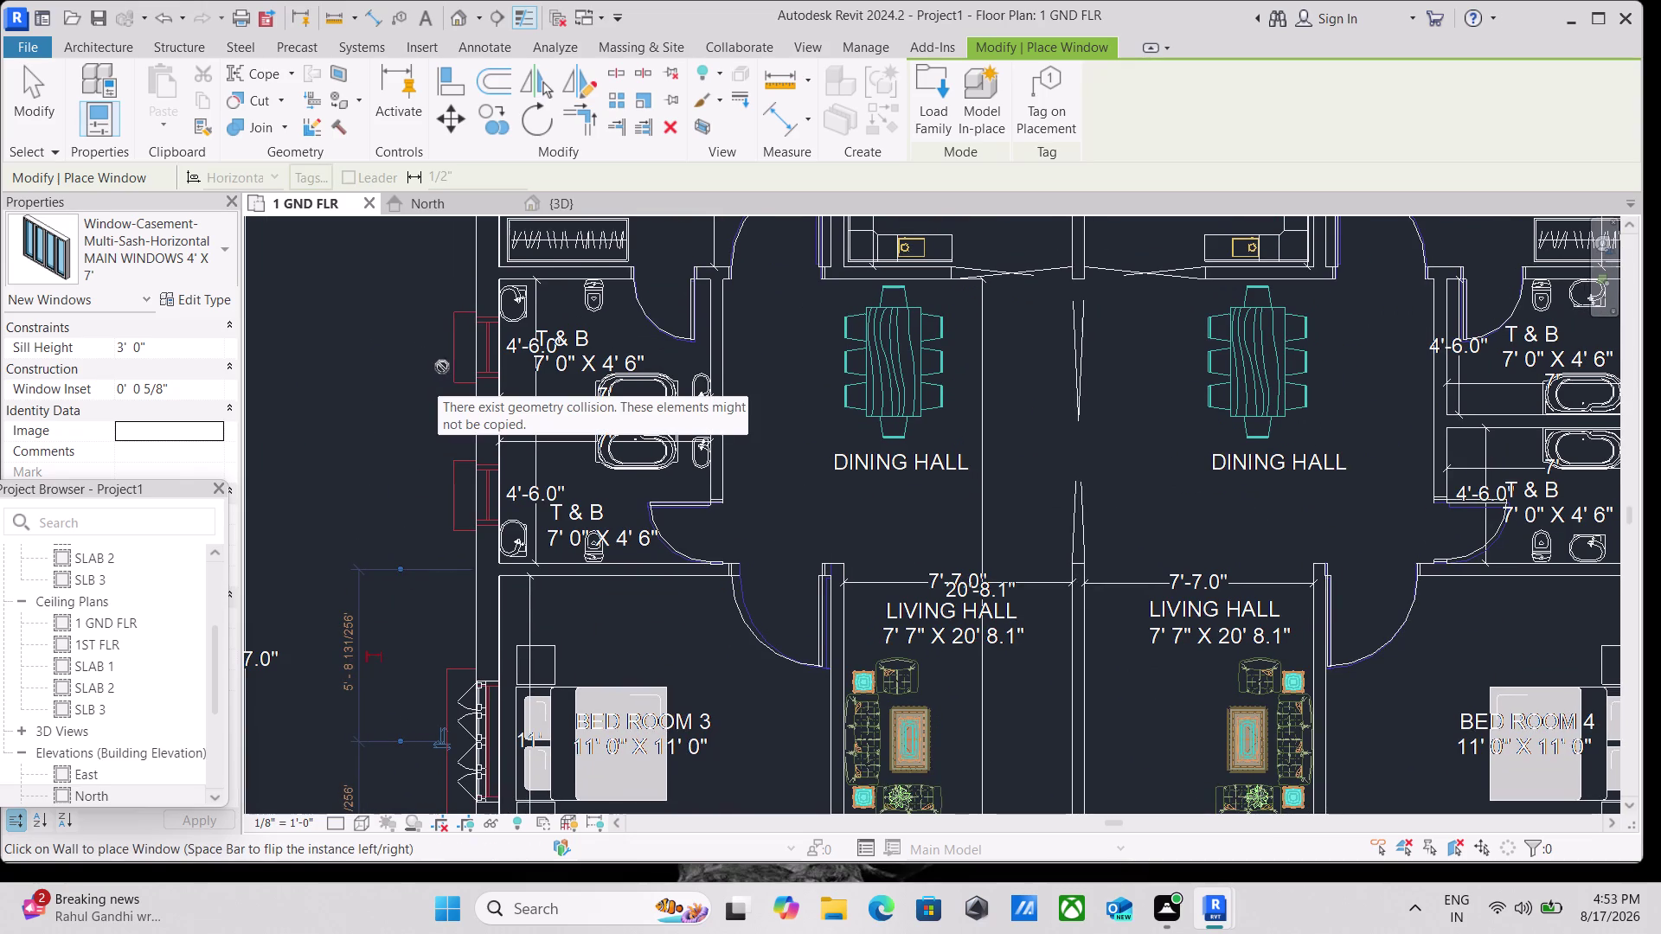
Check bed room 1 and the kitchens, placing 4' x 7' casement windows on their outer walls.
middle_drag(439, 368, 445, 661)
scroll(up, 3)
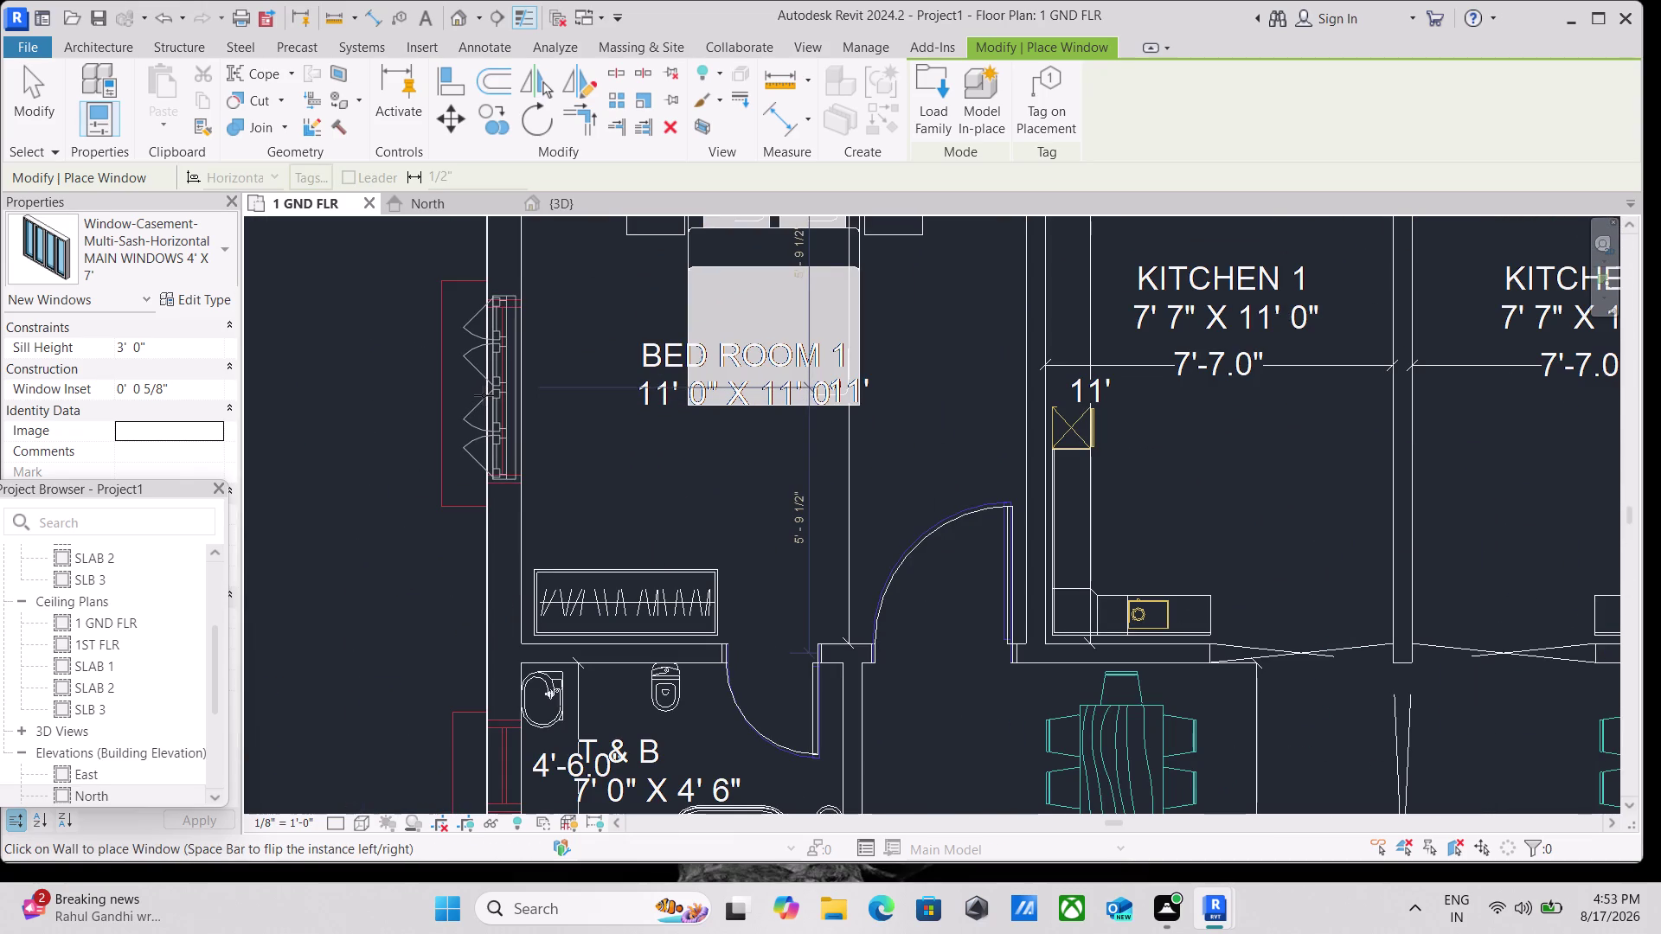
click(484, 396)
scroll(down, 3)
middle_drag(551, 384, 455, 664)
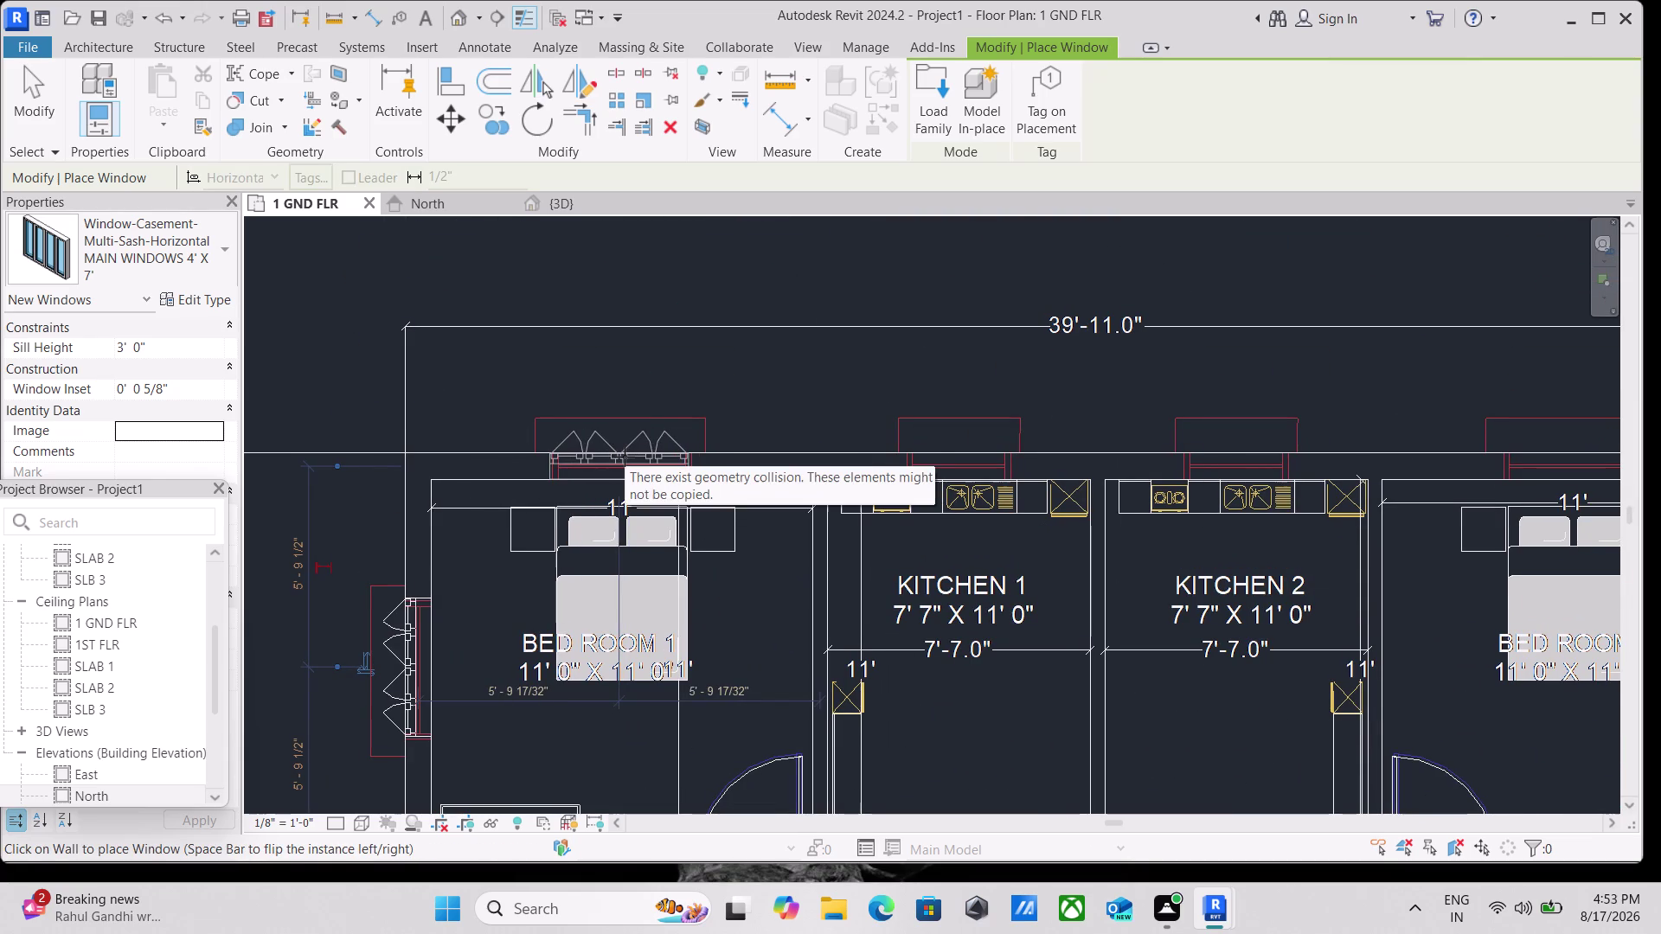
click(624, 457)
scroll(down, 3)
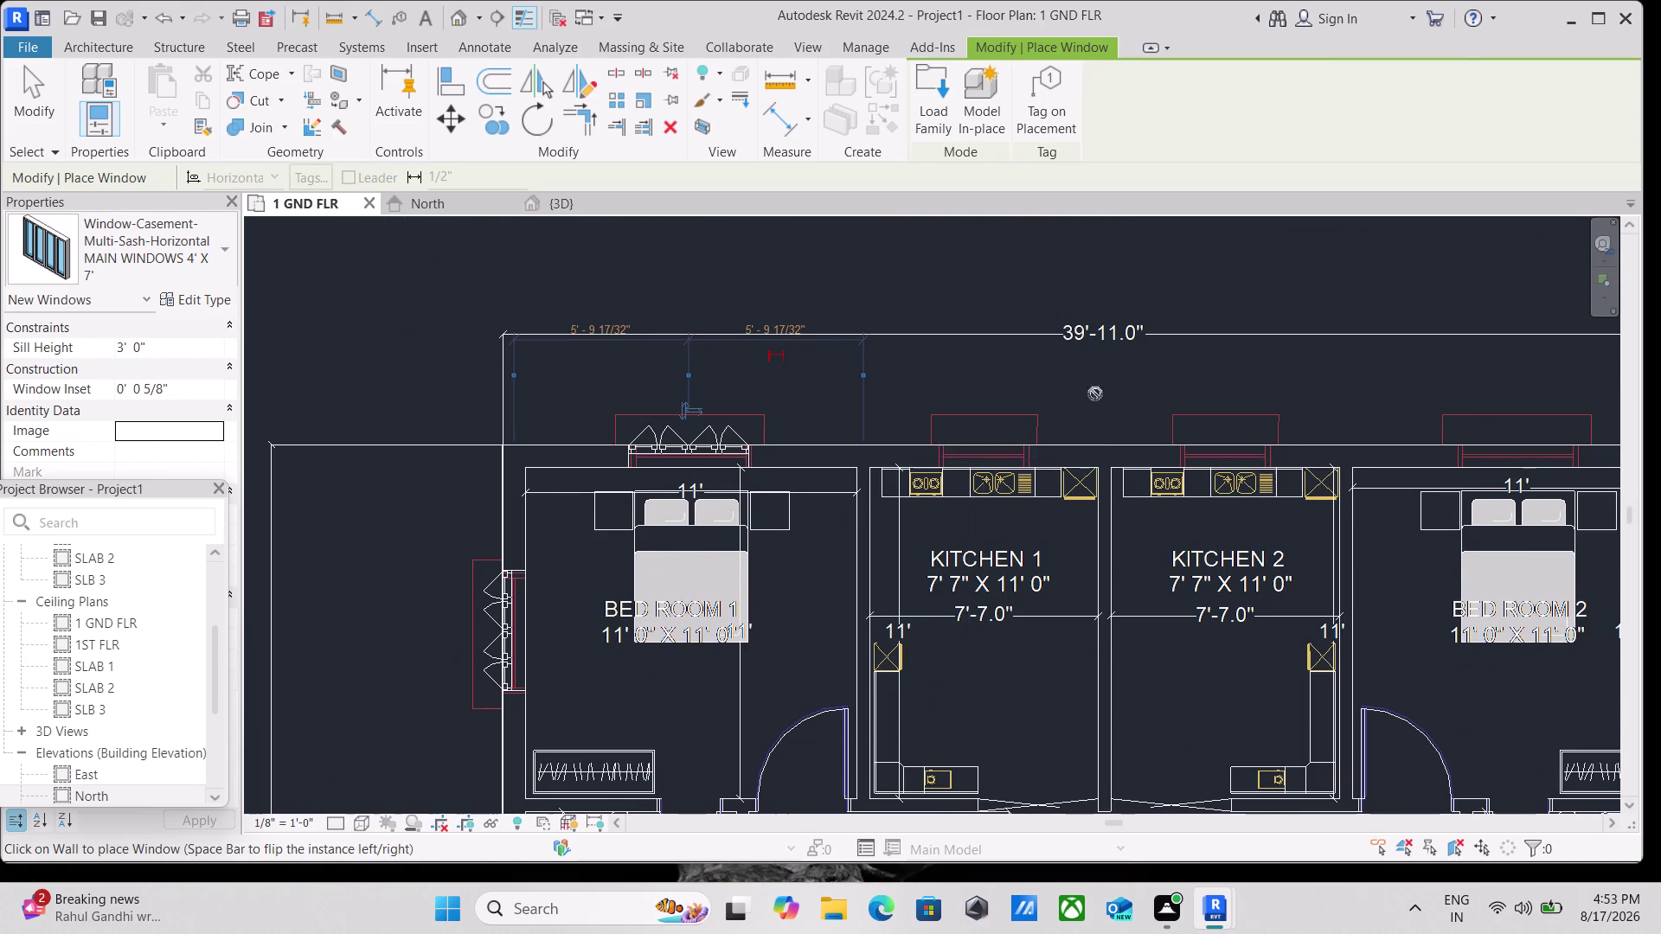
scroll(down, 3)
middle_drag(1166, 350, 877, 427)
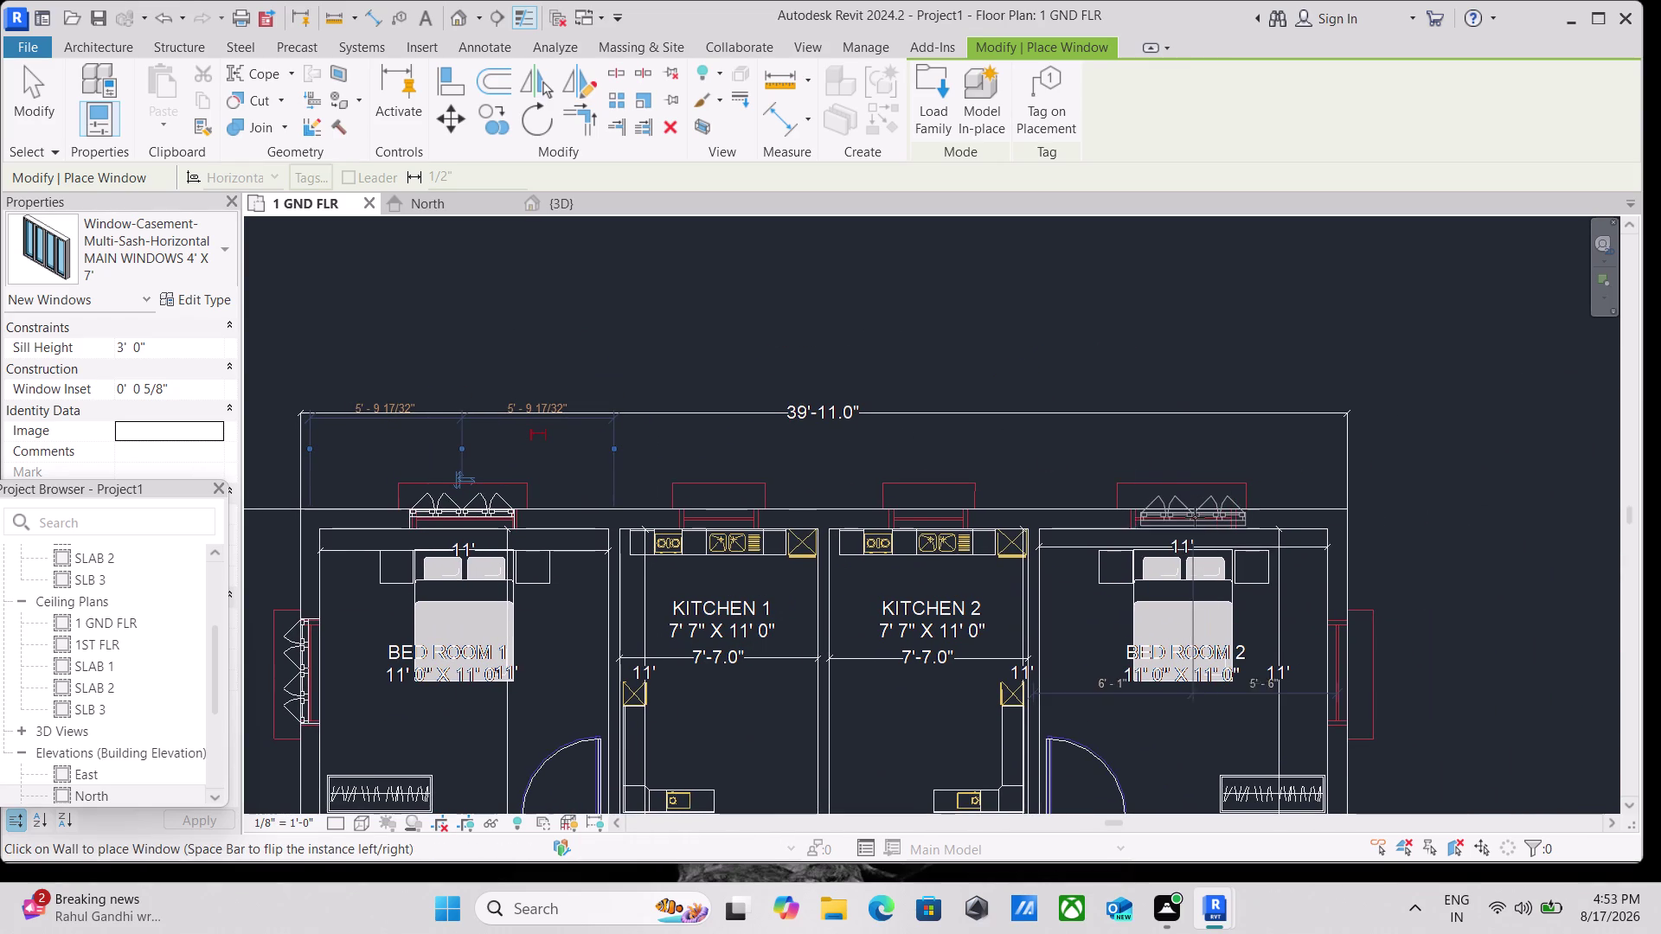
scroll(up, 3)
scroll(up, 3)
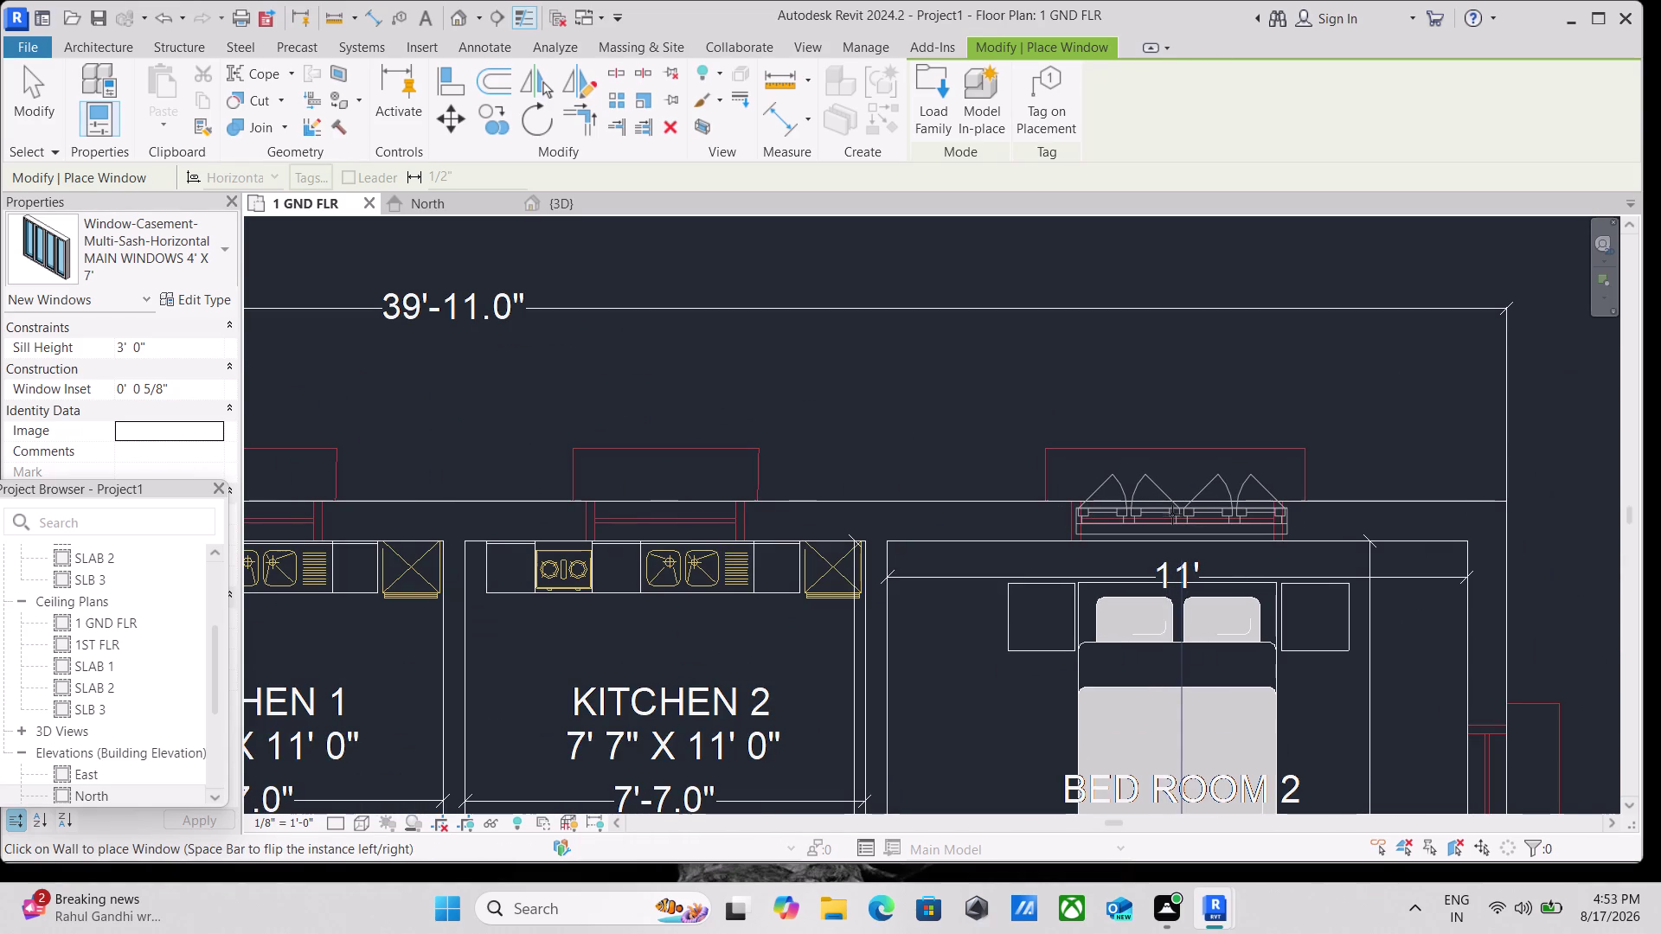
click(1172, 515)
scroll(down, 3)
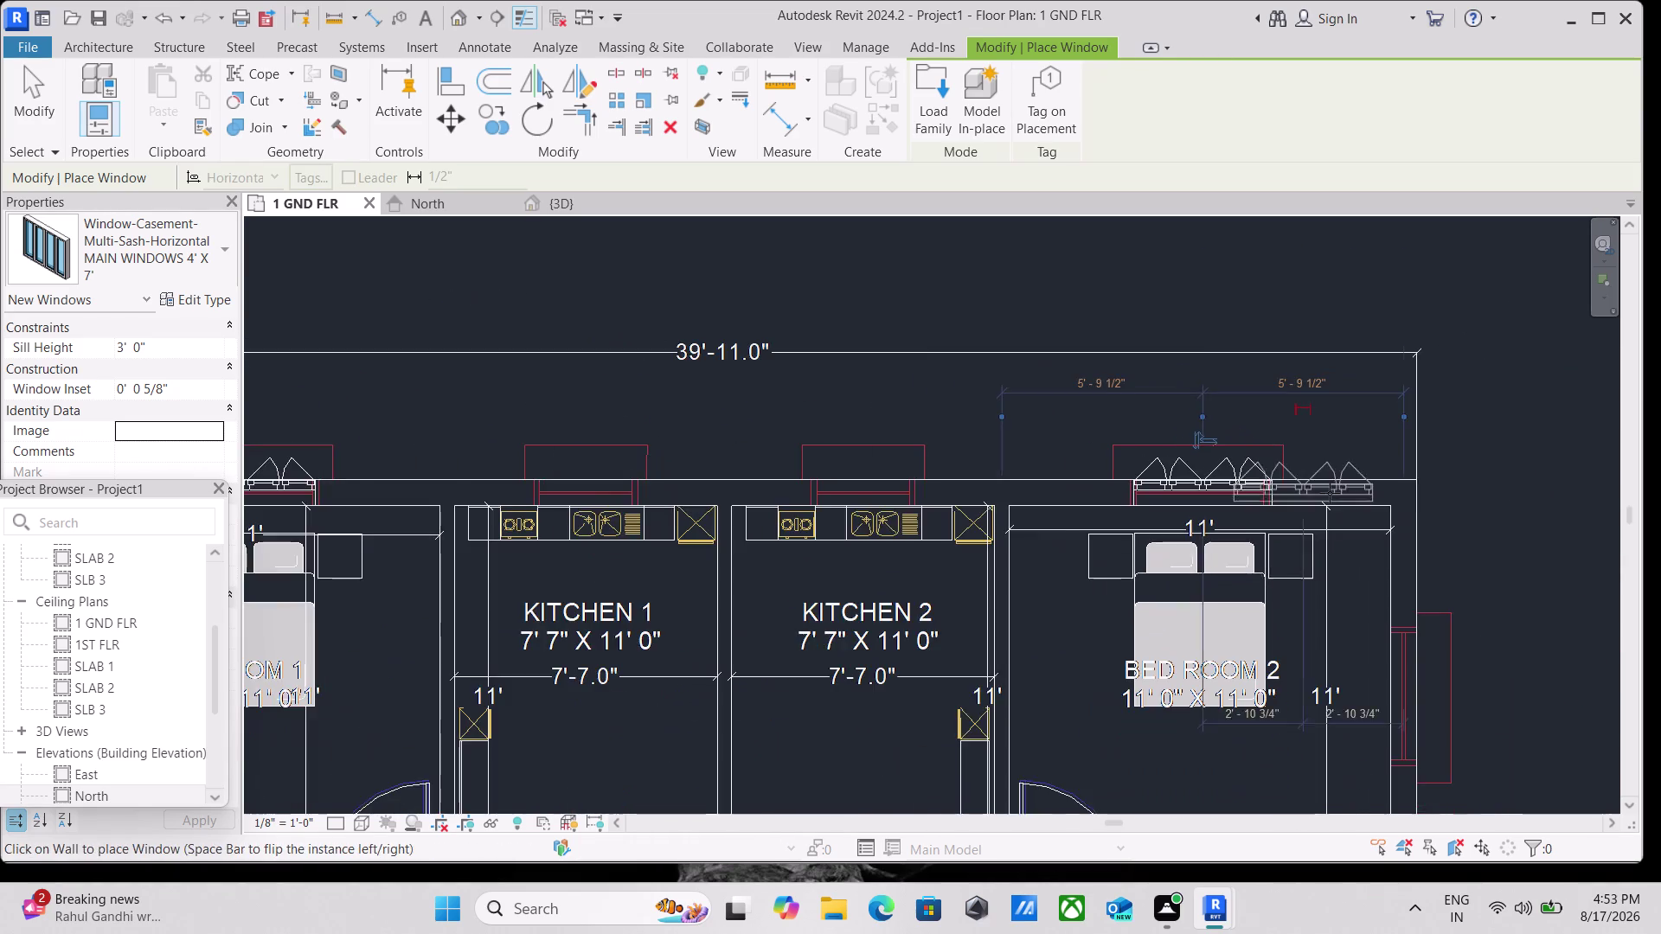
scroll(down, 3)
Continue the casement windows around bed room 2, the dining halls and bed room 4.
middle_drag(1433, 541, 1167, 440)
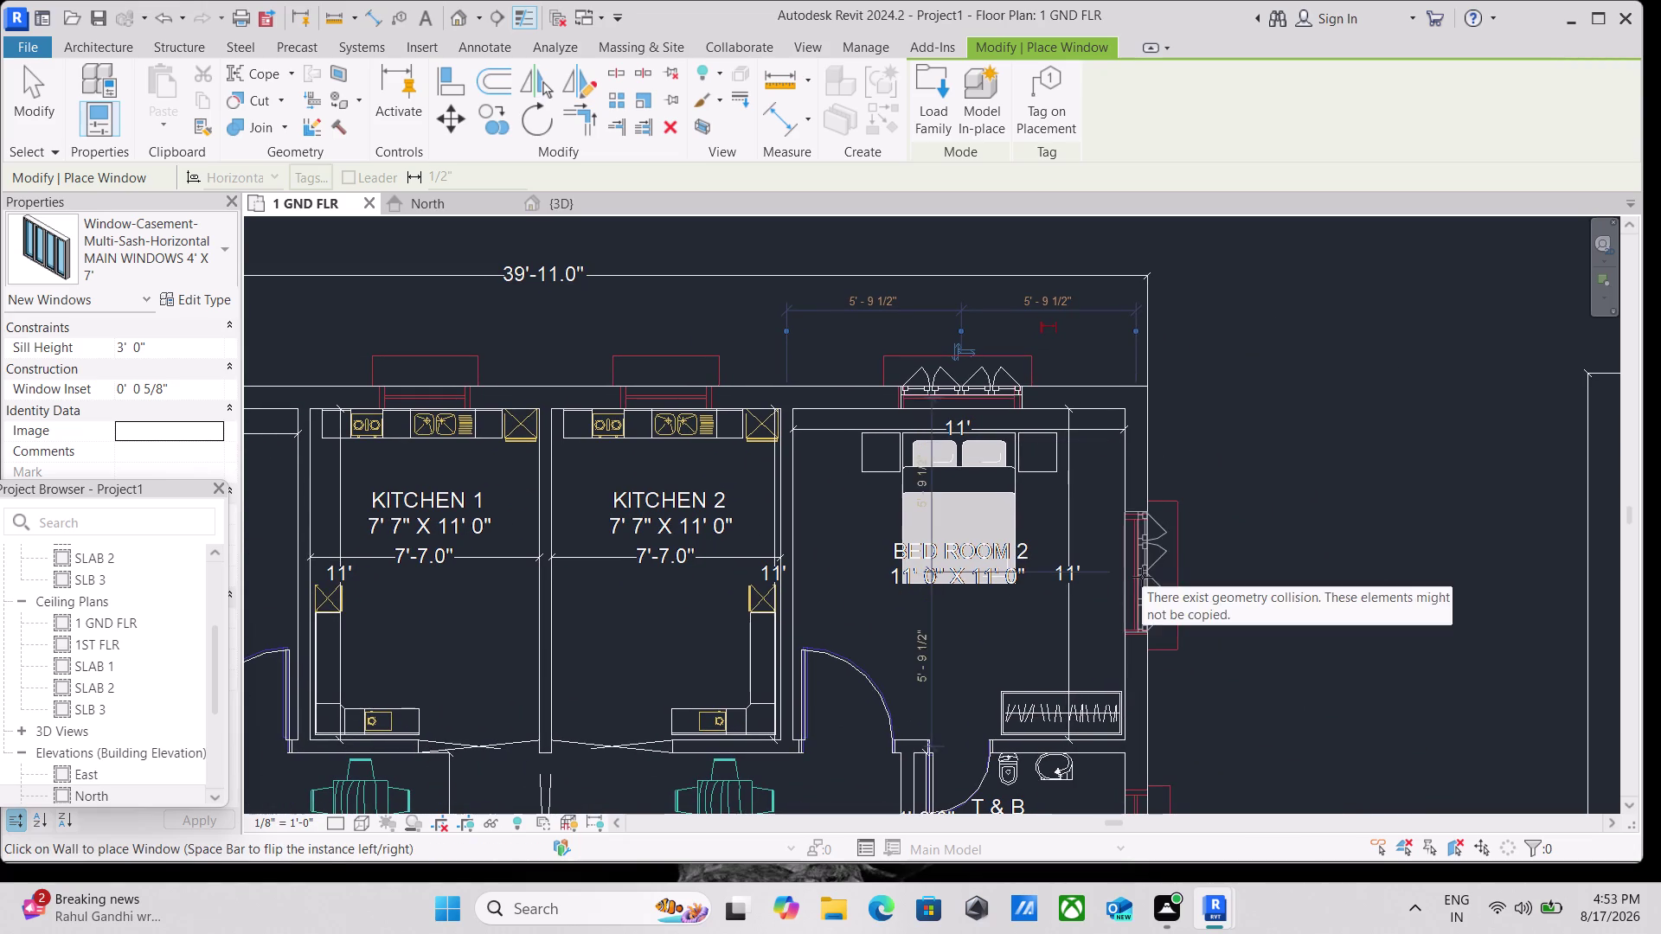
scroll(up, 3)
scroll(up, 3)
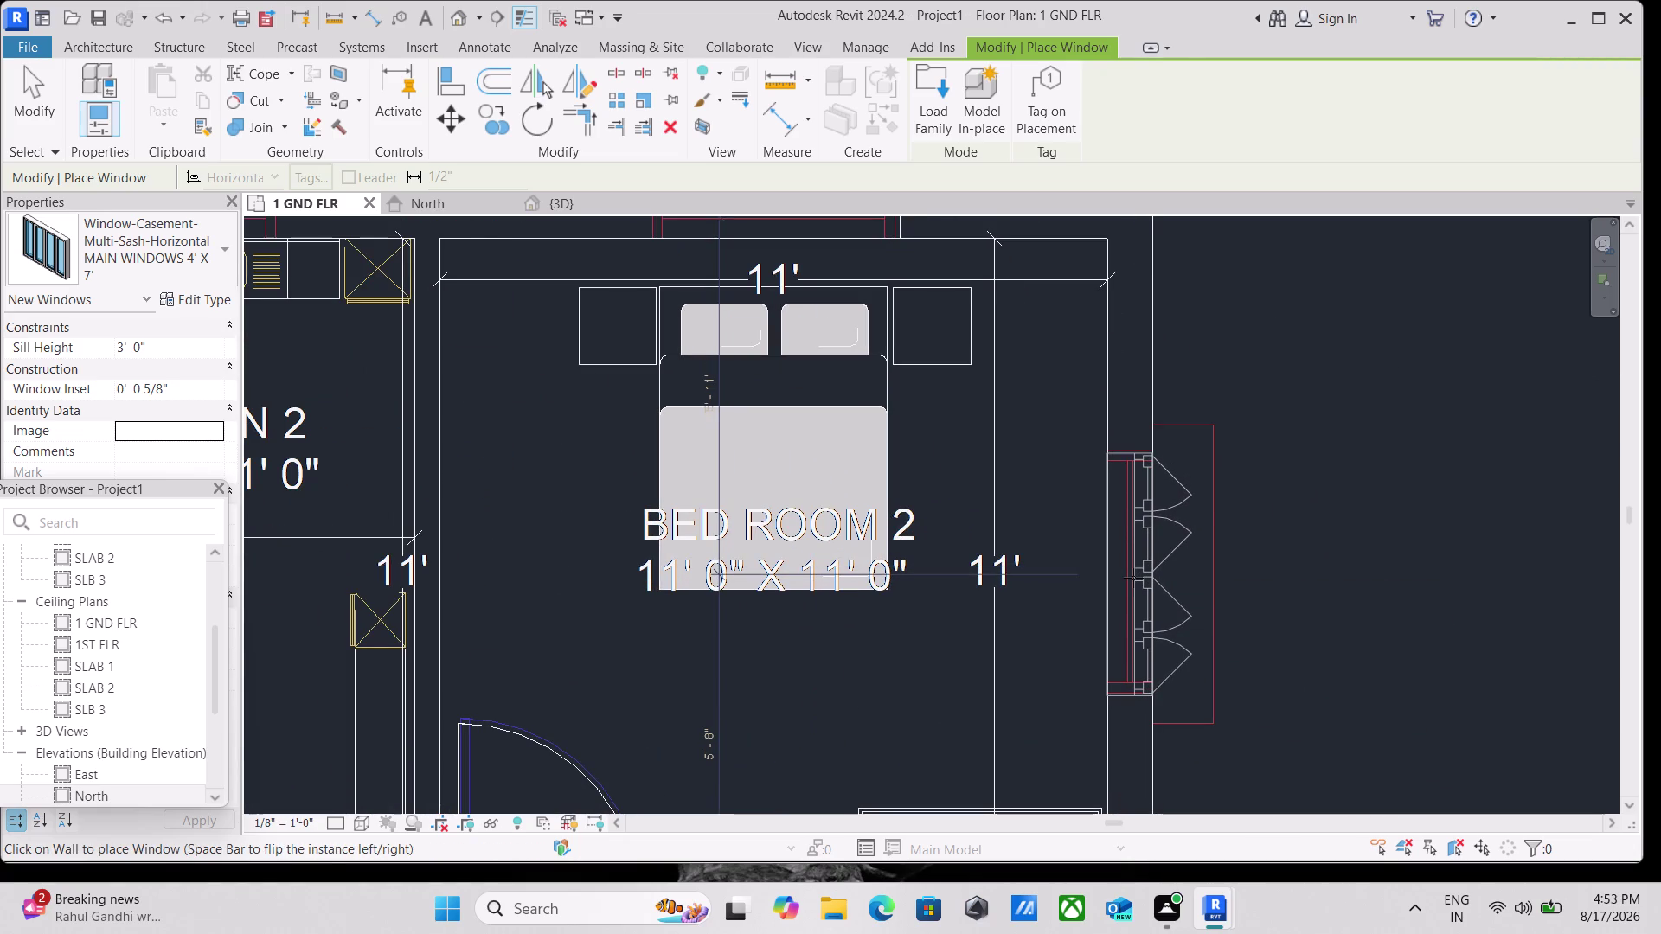
click(1133, 577)
scroll(down, 3)
middle_drag(1203, 587, 1125, 480)
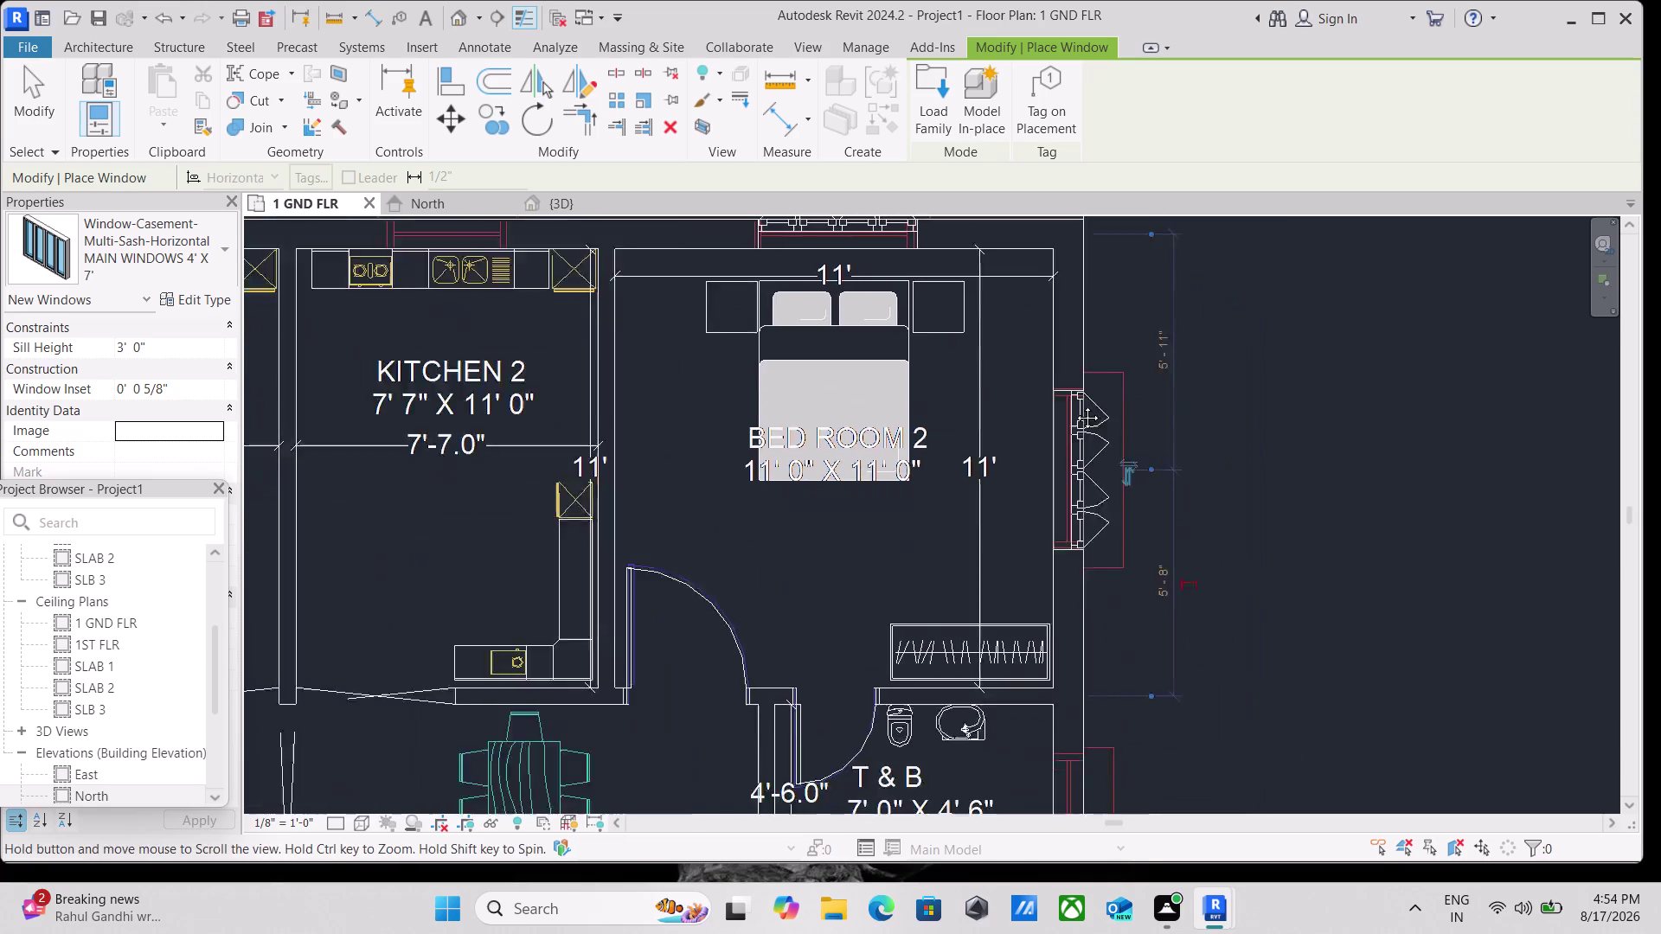
middle_drag(1126, 480, 997, 314)
scroll(down, 3)
middle_drag(1028, 615, 972, 330)
scroll(down, 3)
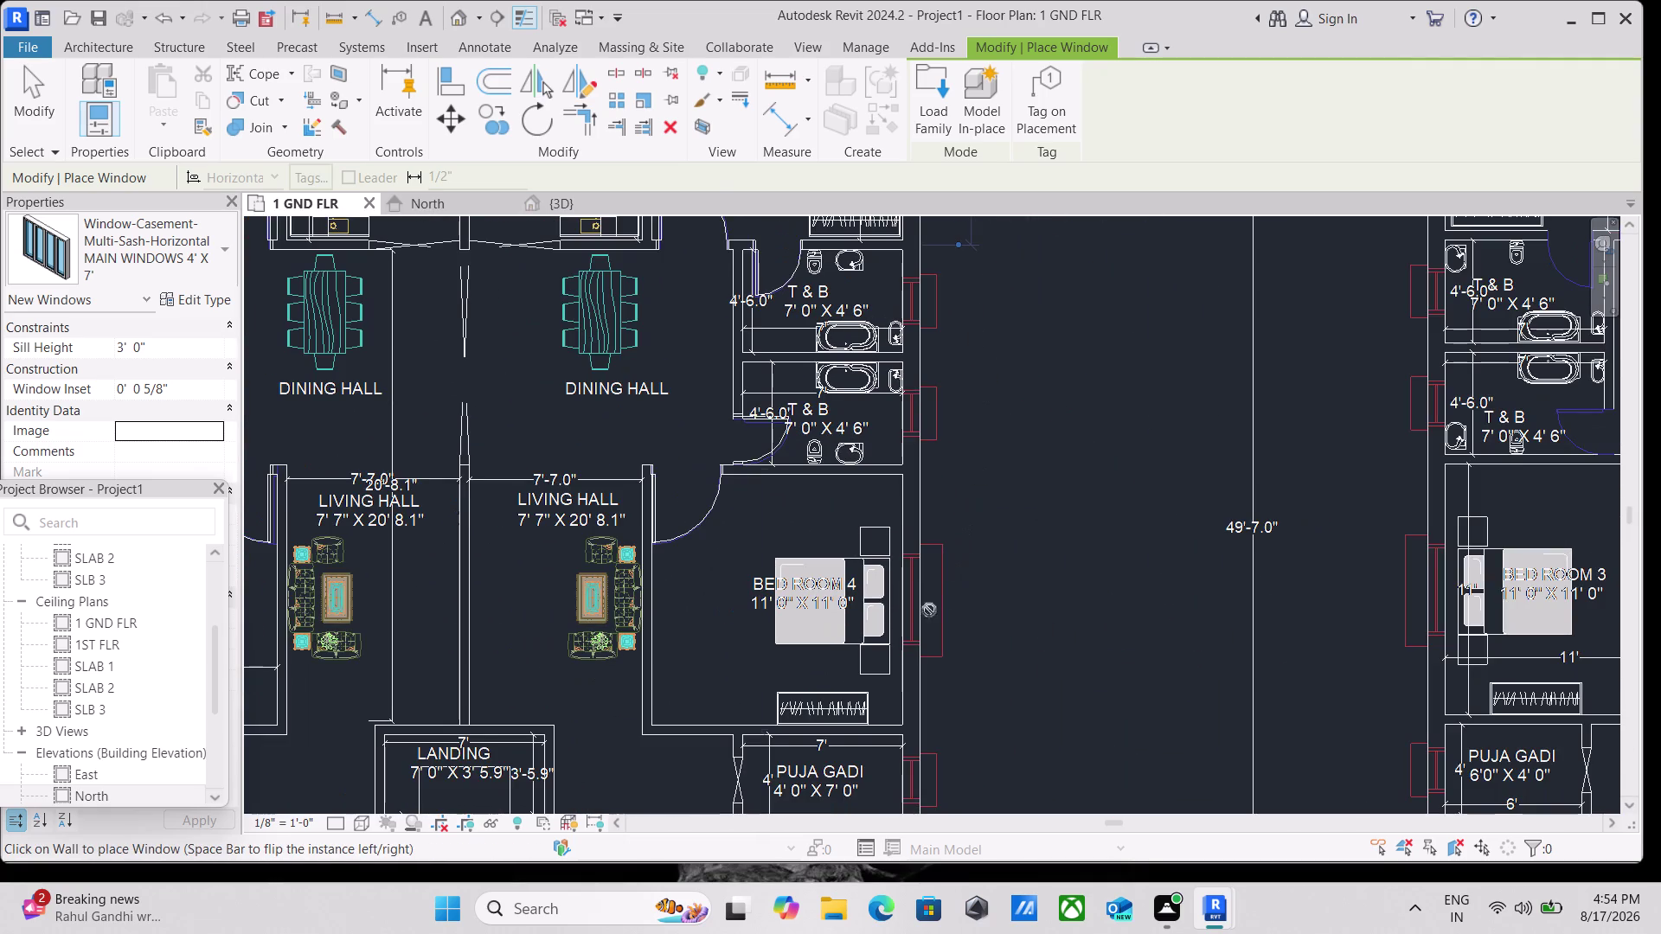
scroll(up, 3)
scroll(up, 3)
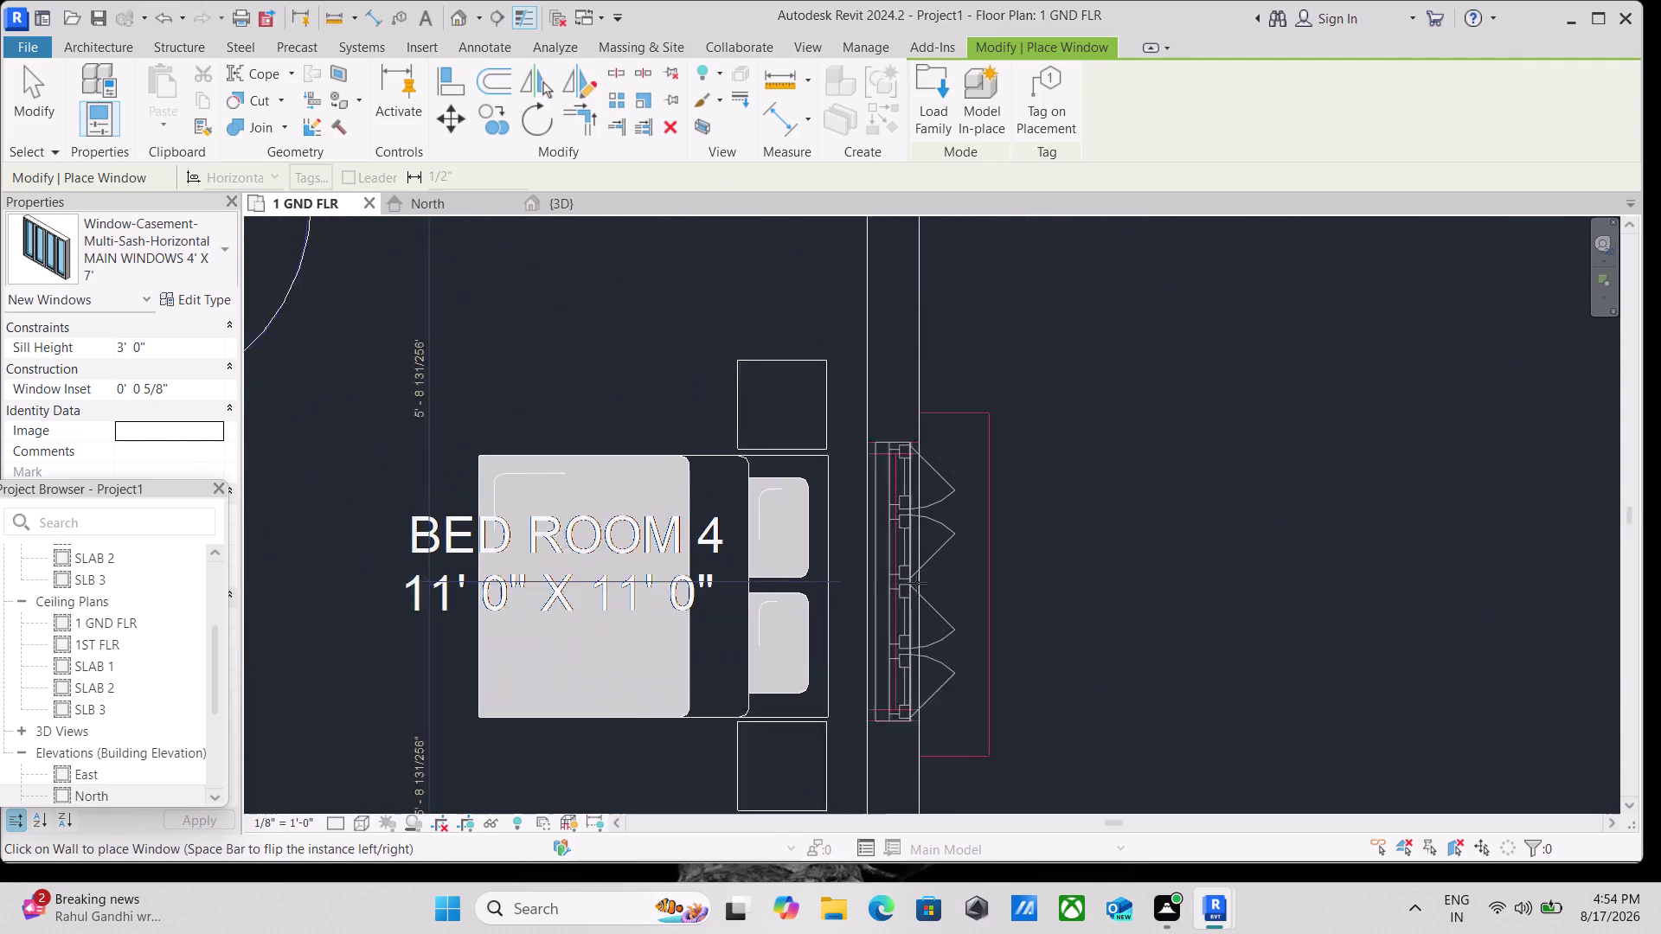
scroll(up, 3)
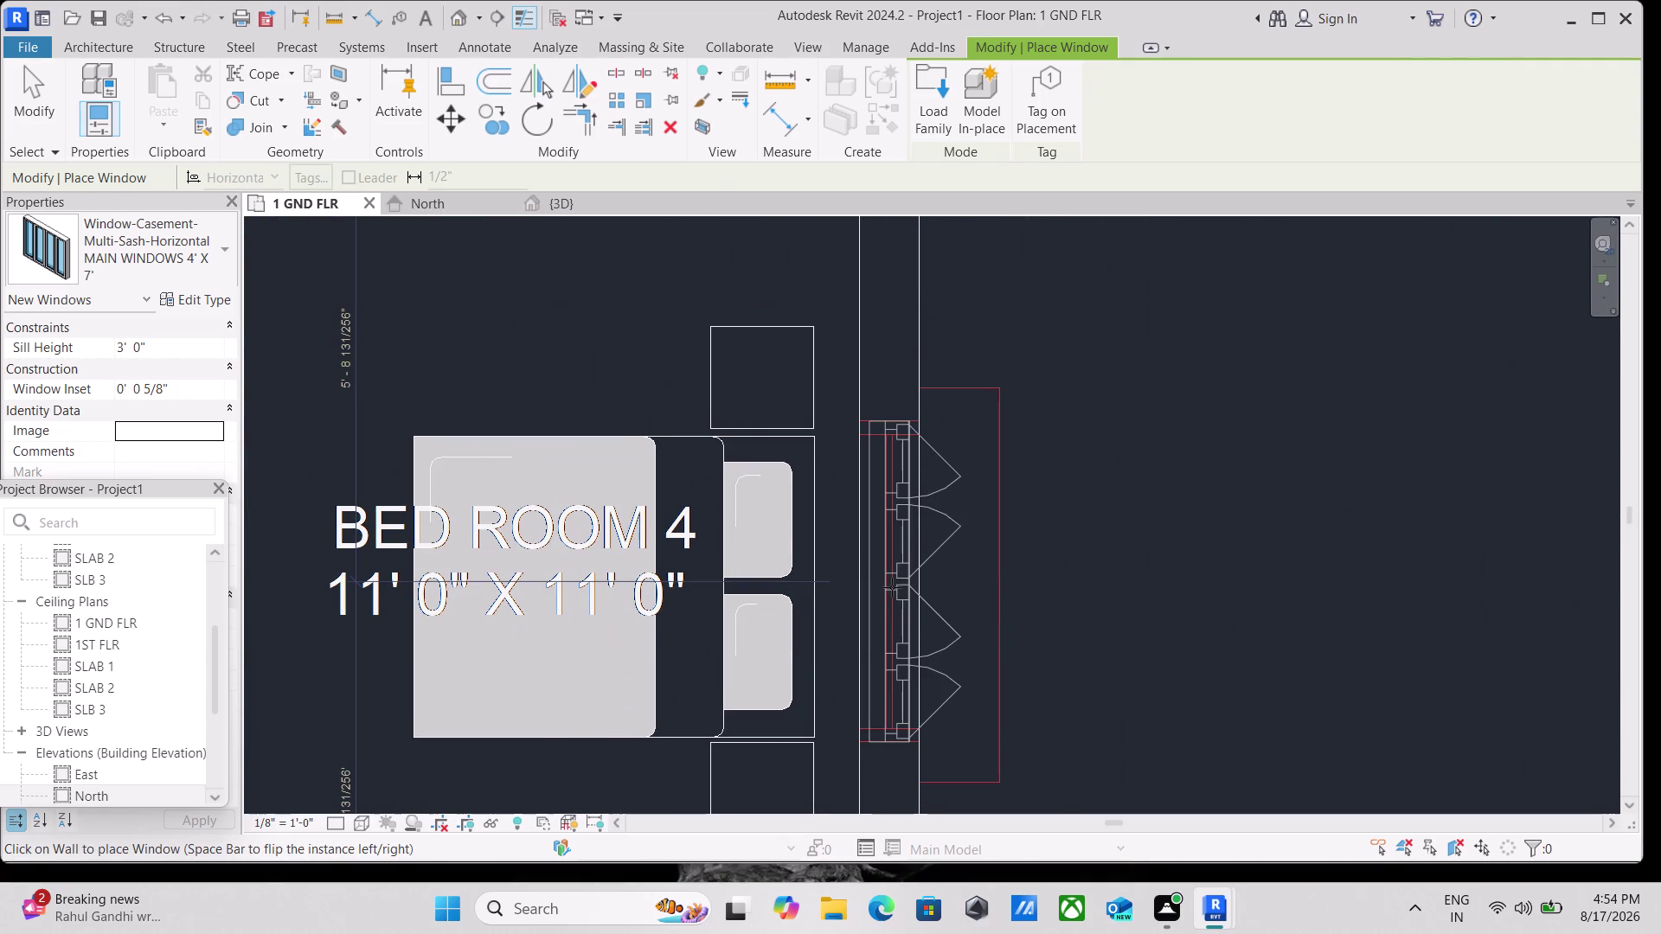
click(892, 587)
scroll(down, 3)
scroll(down, 3)
Finish the windows near the puja gadi room and bed room 6, then stop window placement.
middle_drag(1109, 615, 970, 244)
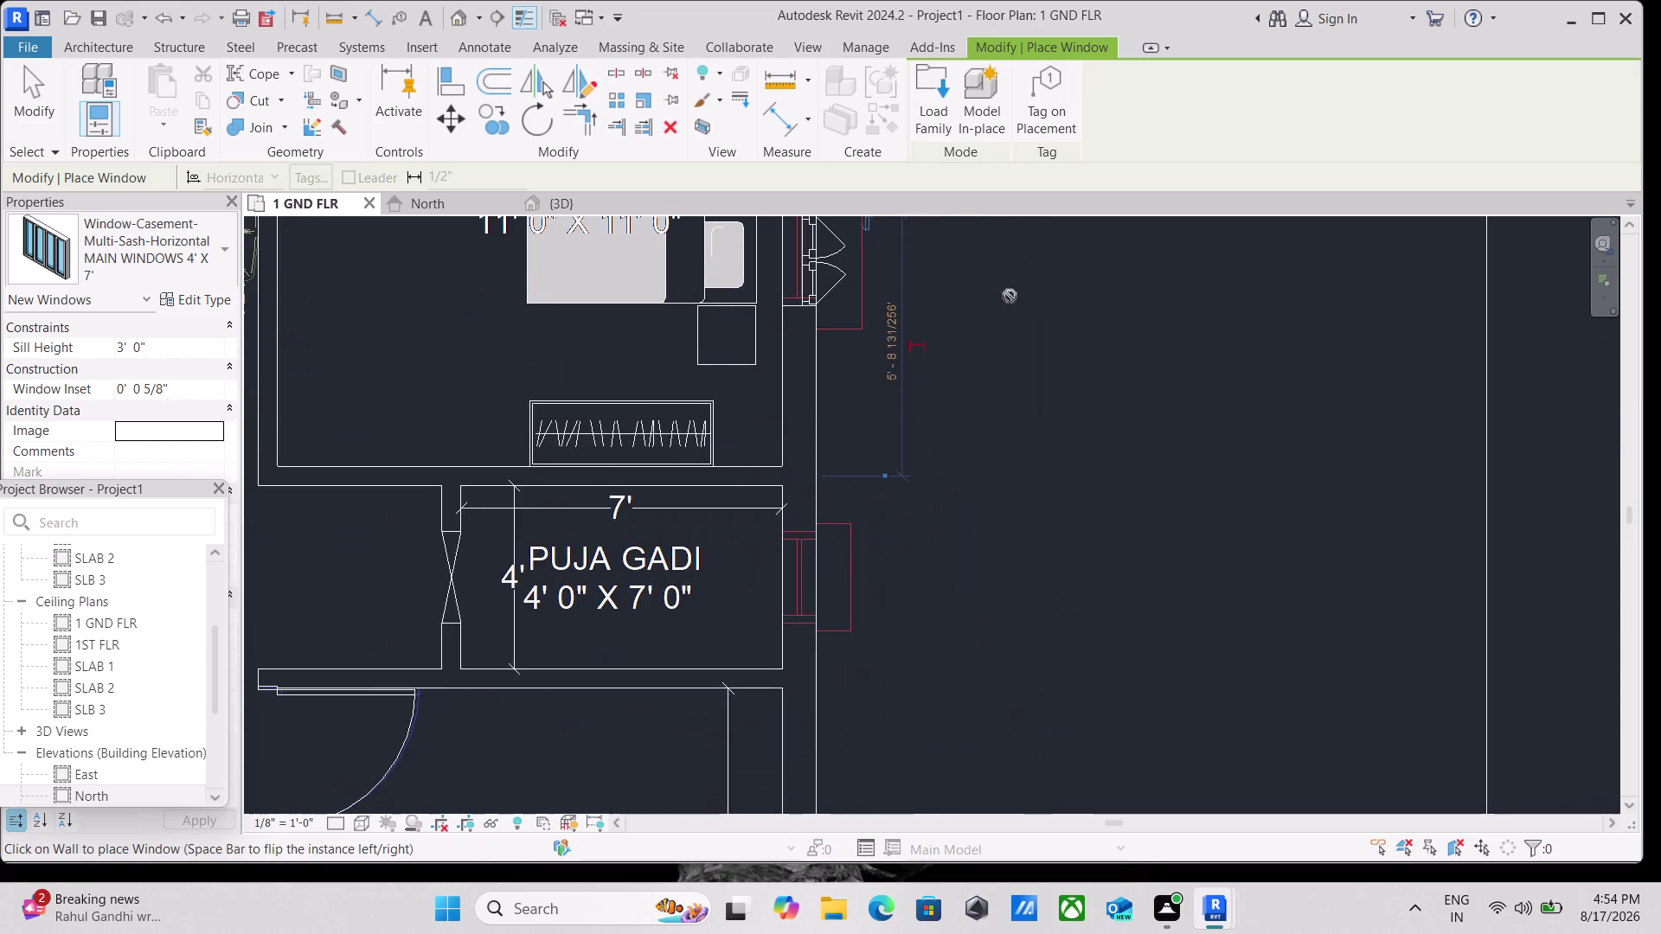
scroll(down, 3)
middle_drag(1028, 502, 1002, 268)
scroll(down, 3)
scroll(up, 3)
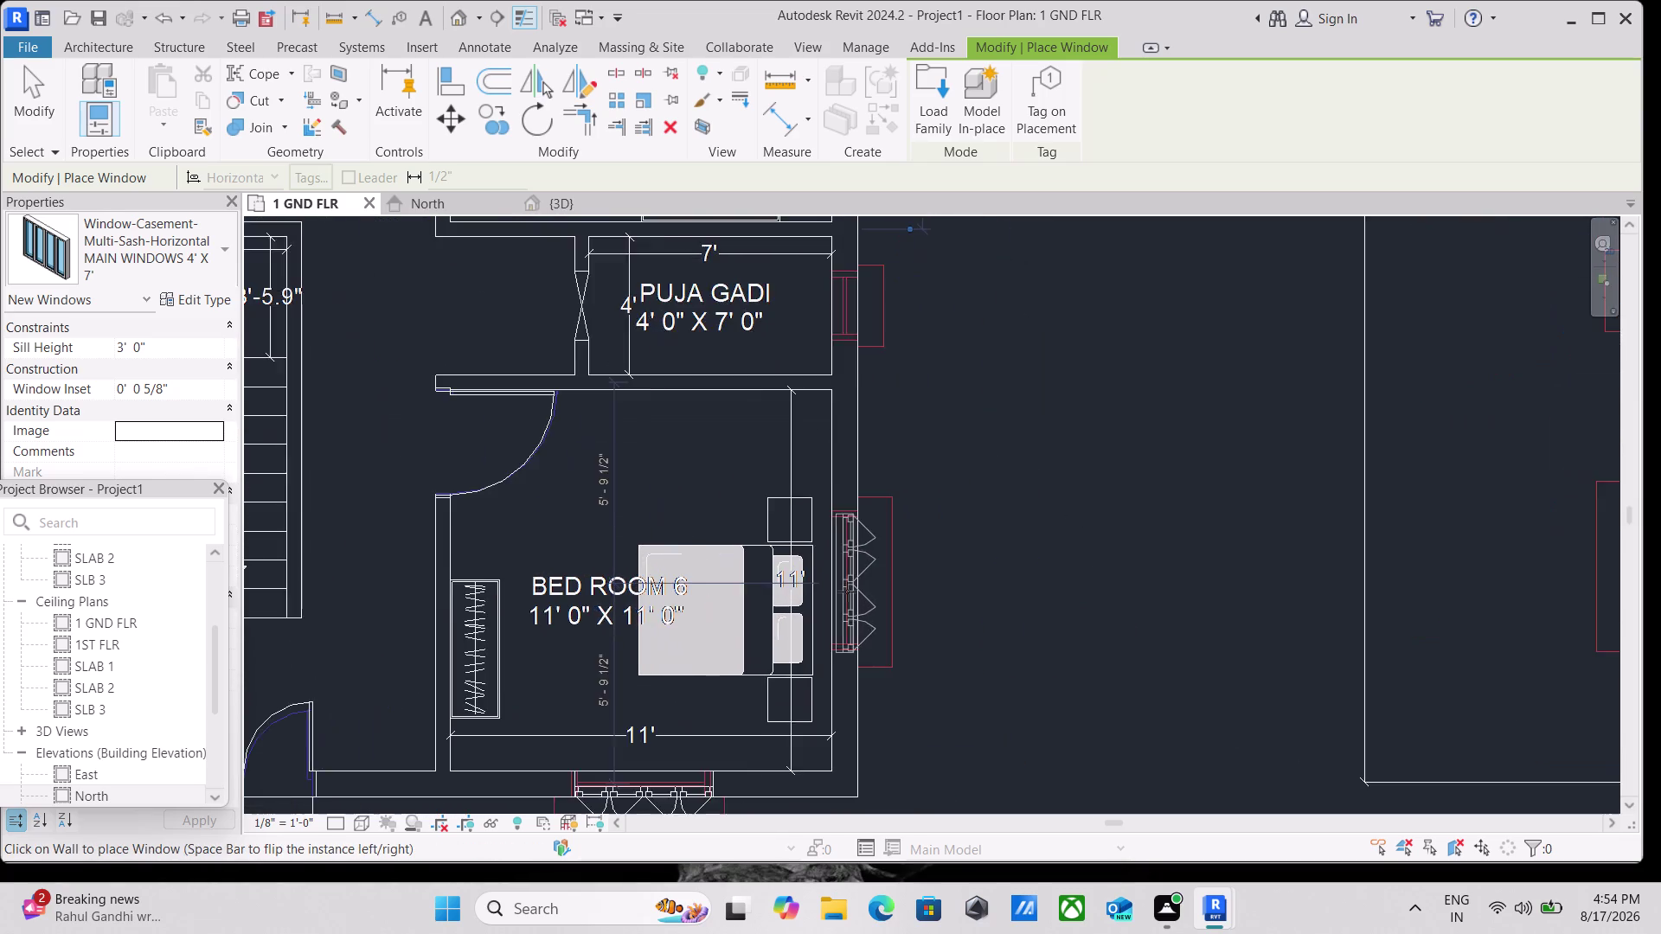
scroll(up, 3)
scroll(up, 3)
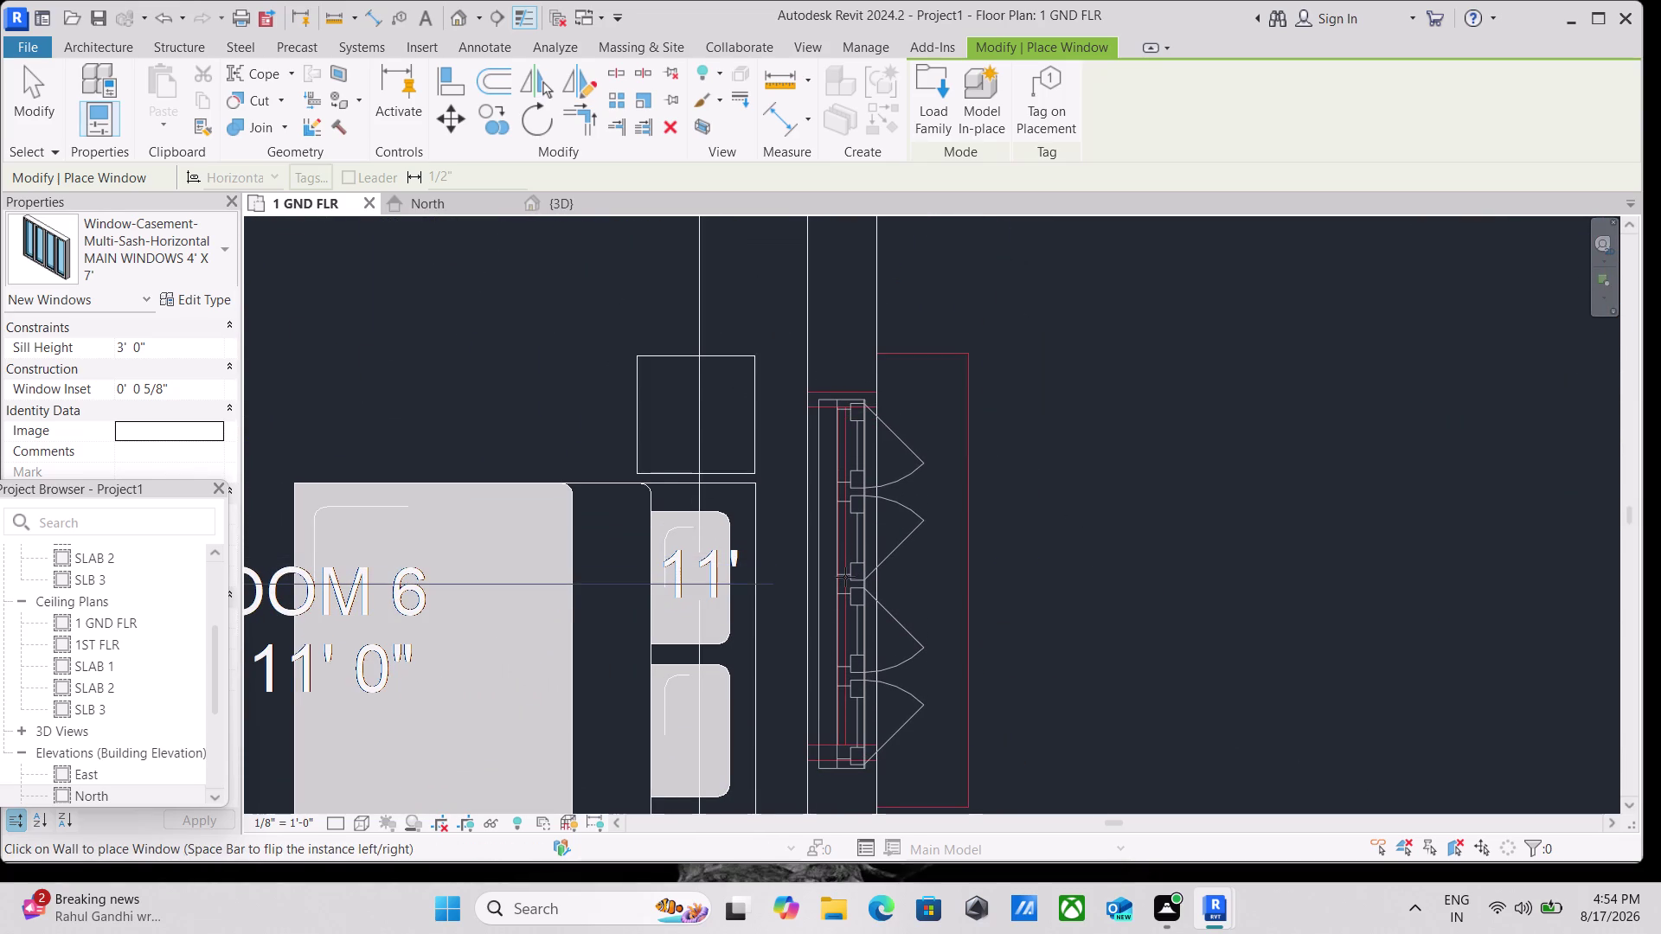
click(845, 574)
scroll(down, 3)
scroll(down, 3)
middle_drag(1120, 548, 1114, 540)
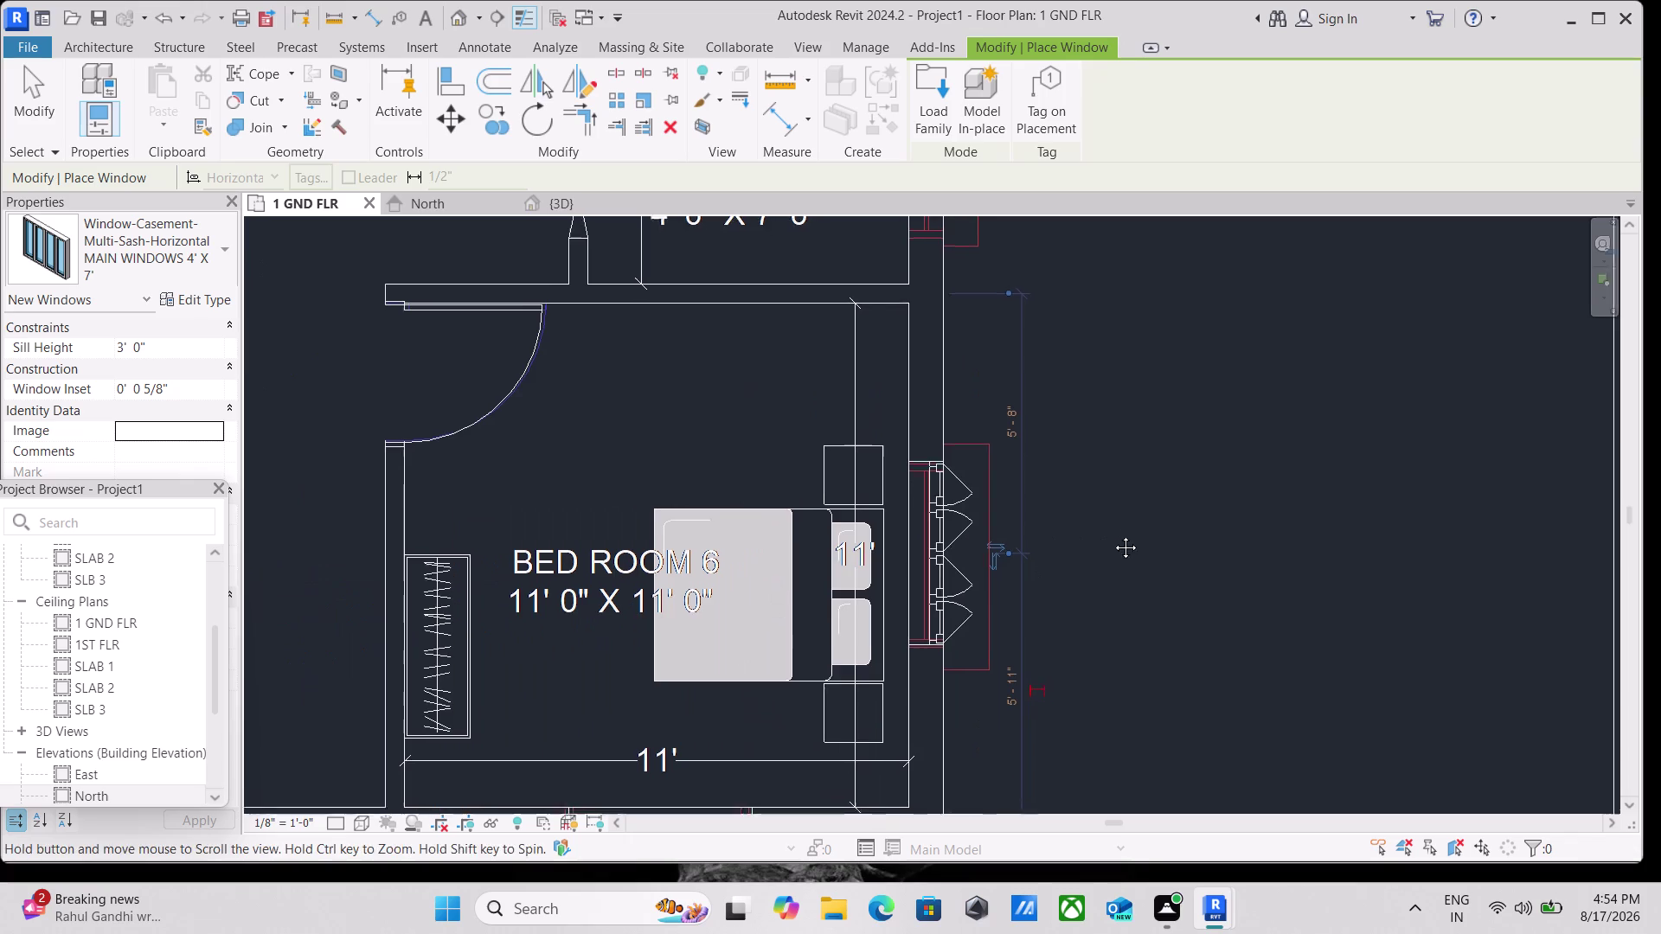
middle_drag(1115, 539, 1065, 266)
scroll(down, 3)
scroll(down, 3)
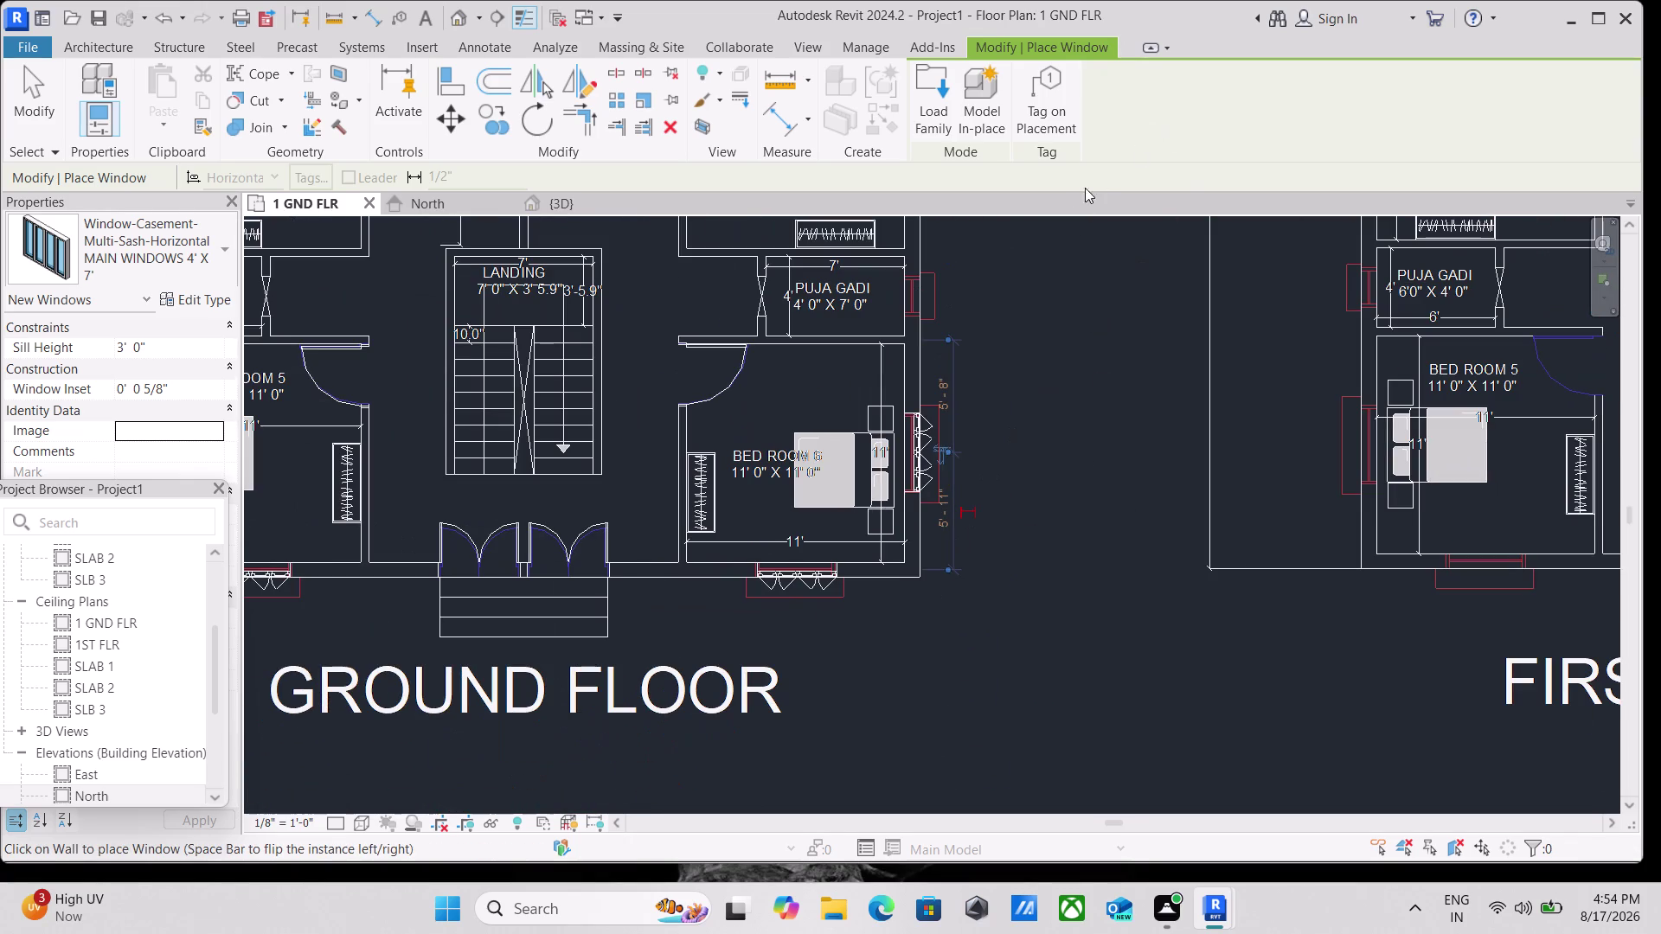
key(Escape)
scroll(down, 3)
Leave window placement and show the model in the {3D} view at an isometric angle.
key(Escape)
middle_drag(925, 351, 968, 416)
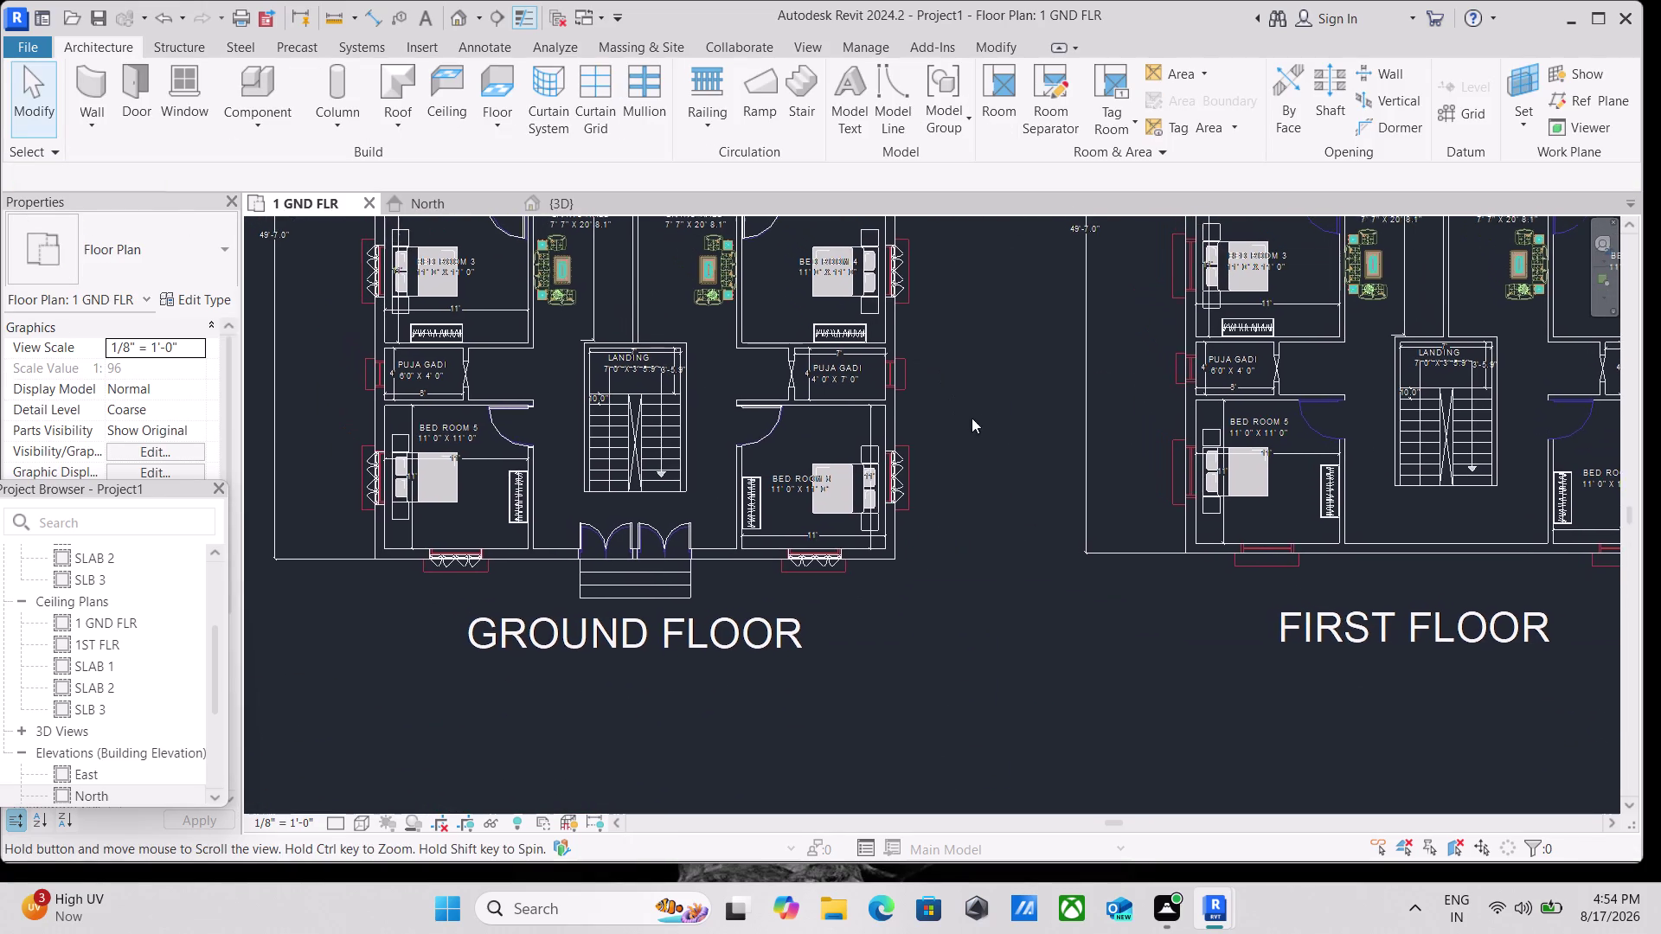
click(560, 201)
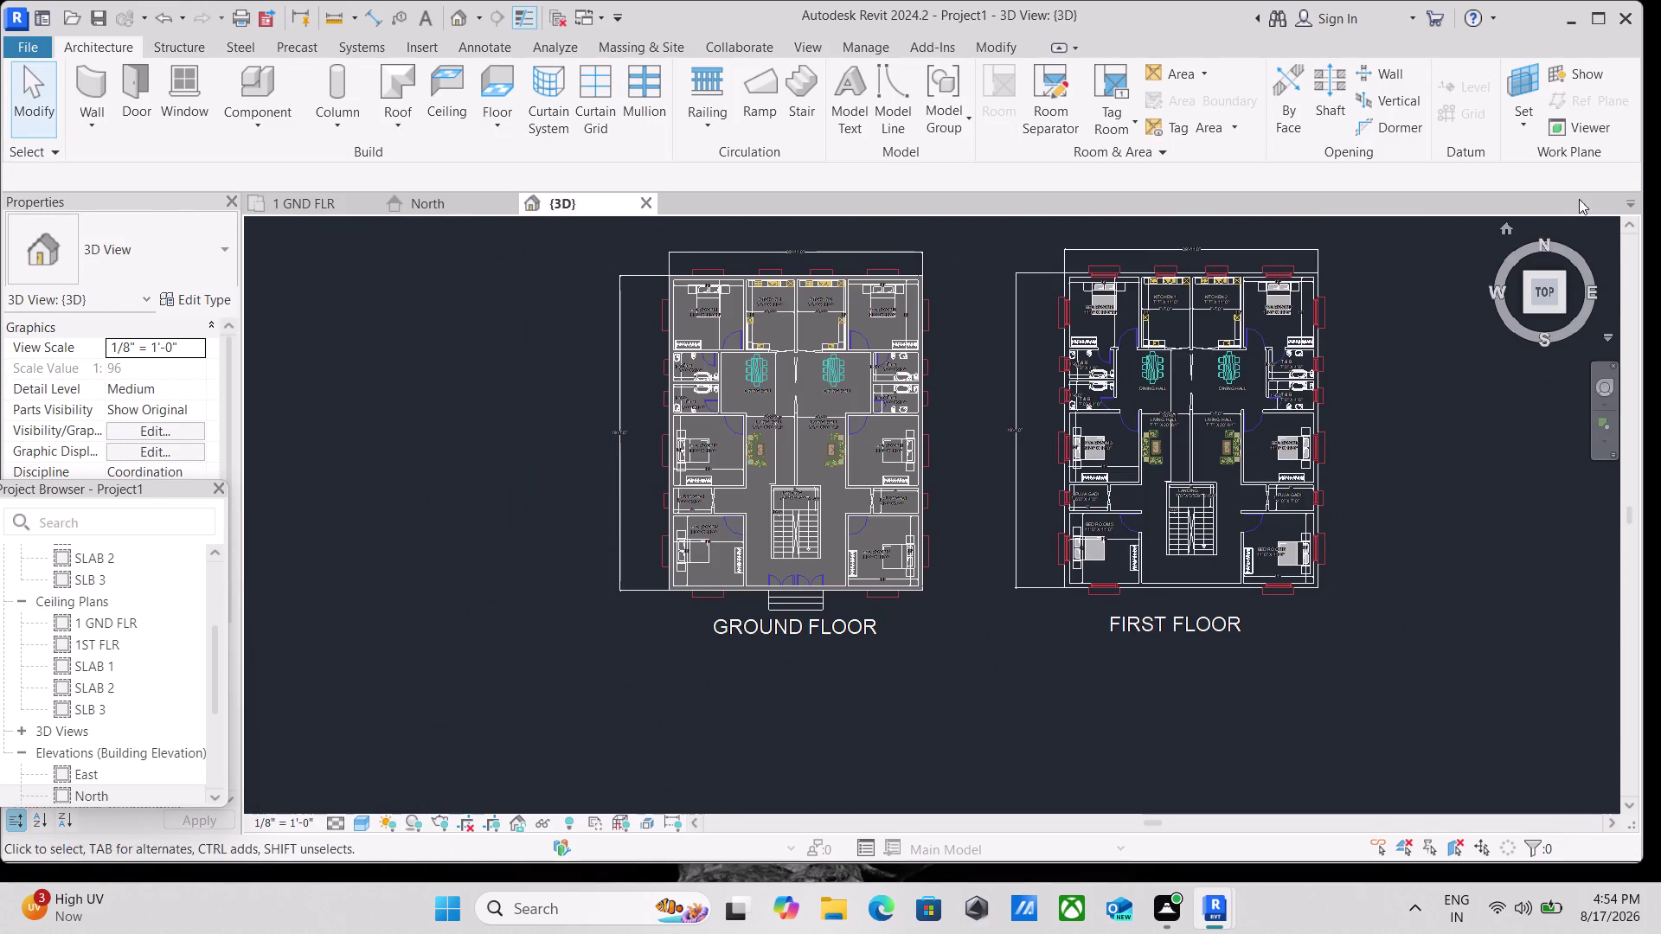
click(1562, 309)
scroll(up, 3)
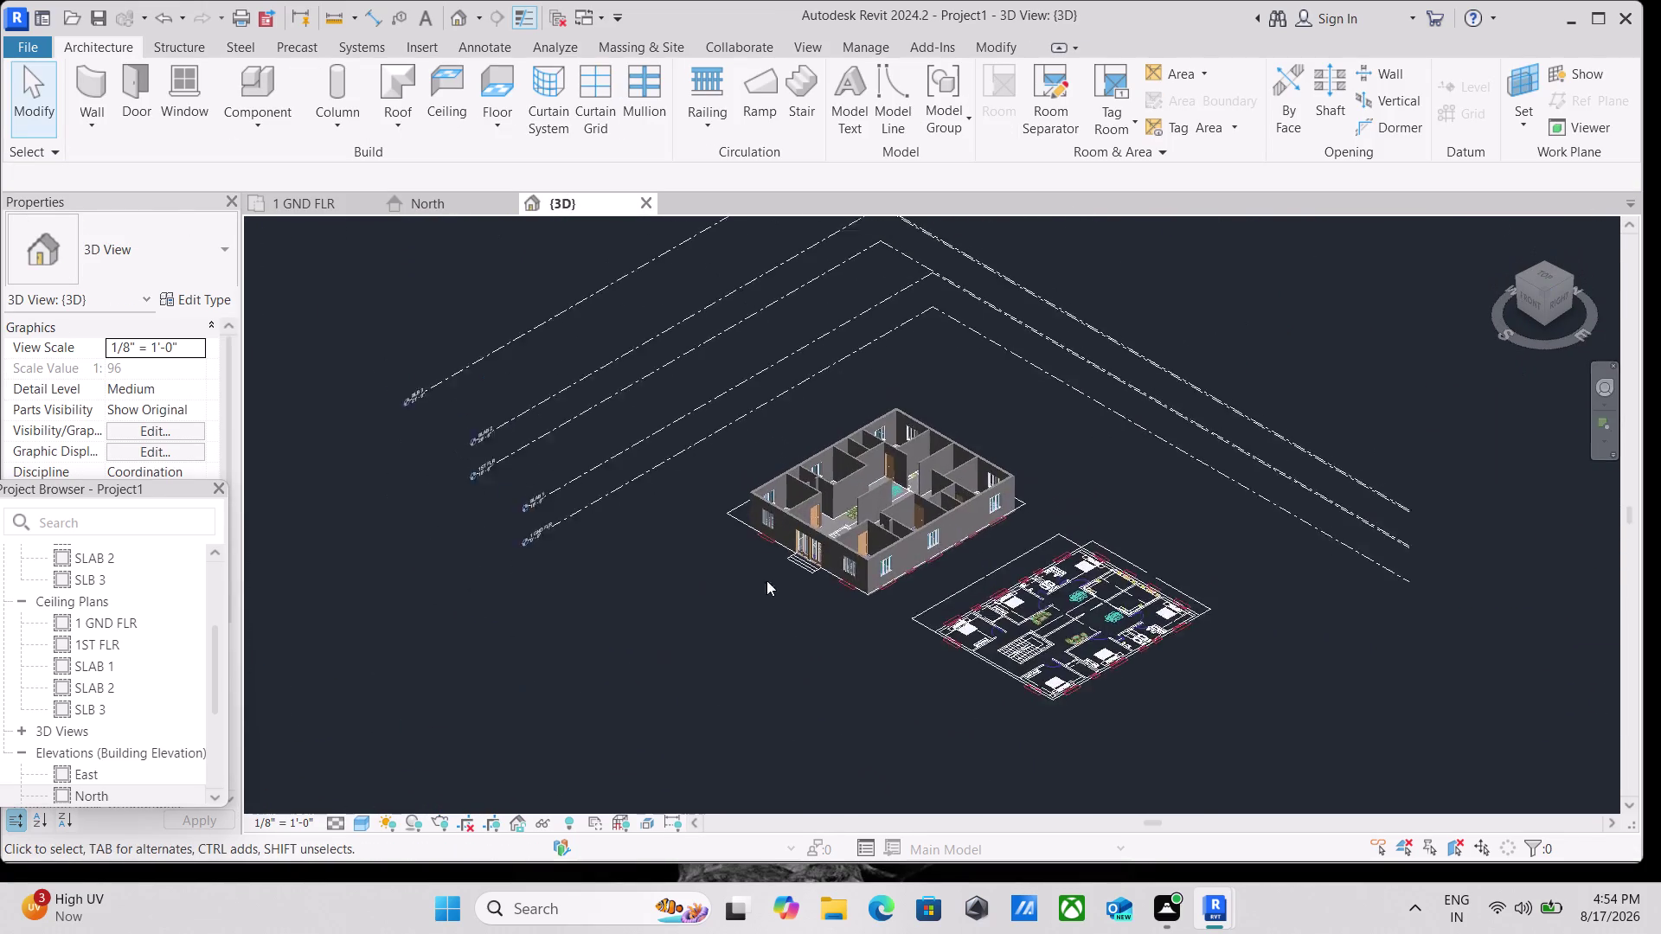
scroll(up, 3)
scroll(down, 3)
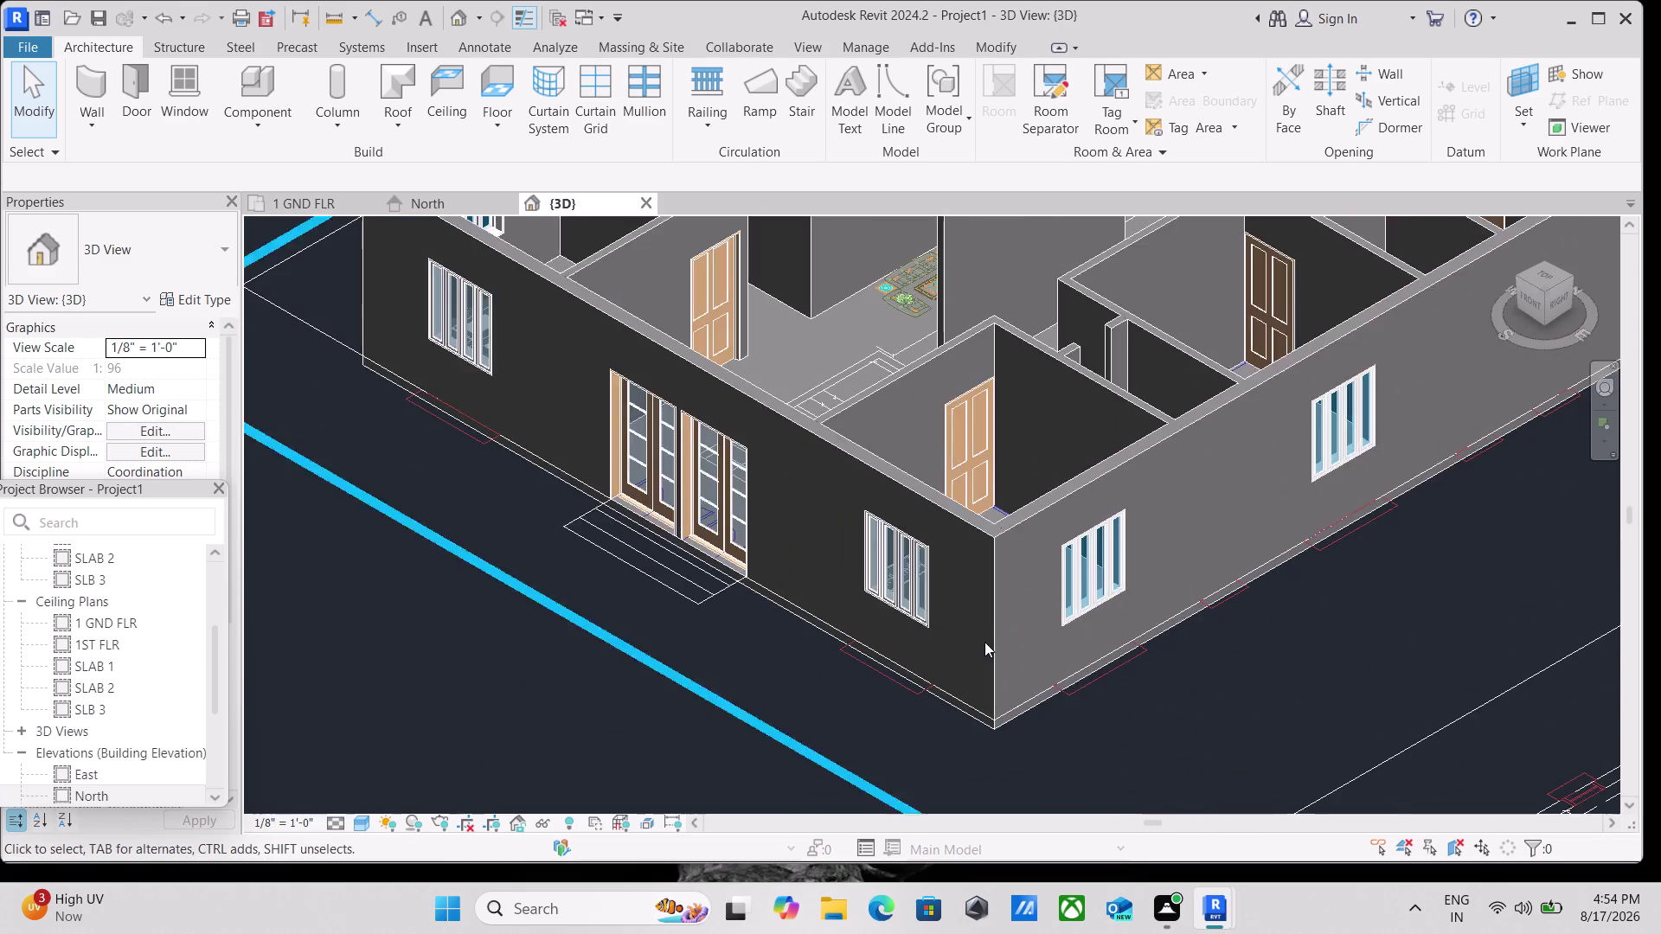
scroll(up, 3)
scroll(down, 3)
Inspect the side-wall window, then centre the whole ground-floor model in view.
click(1154, 579)
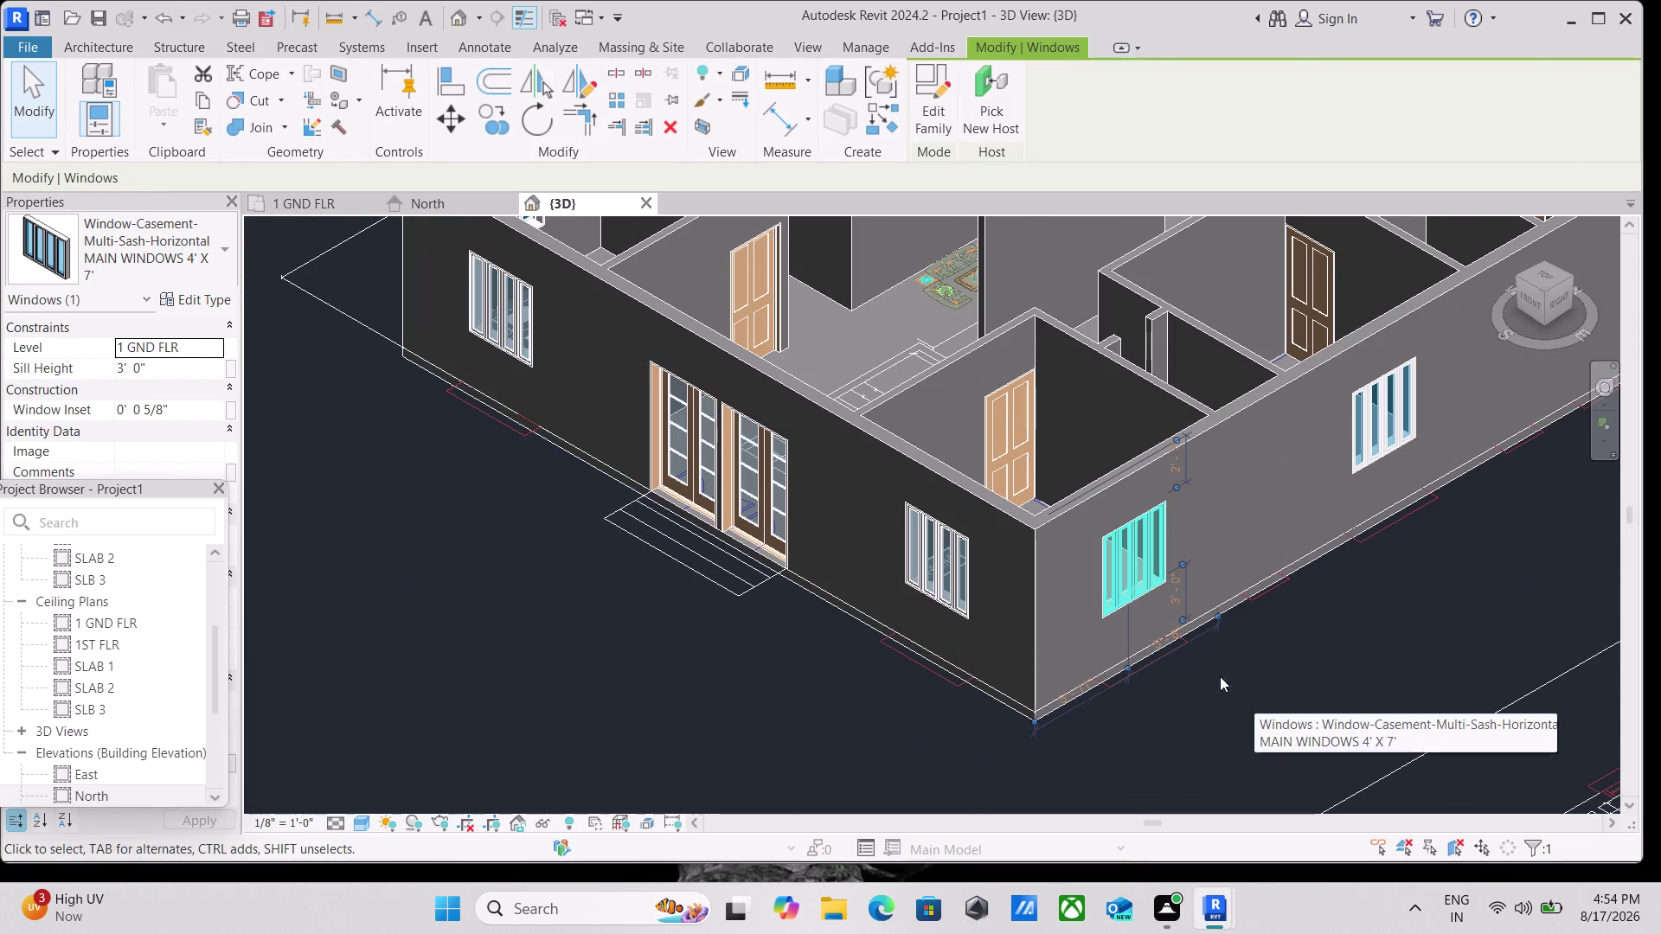
key(Escape)
scroll(down, 3)
scroll(up, 3)
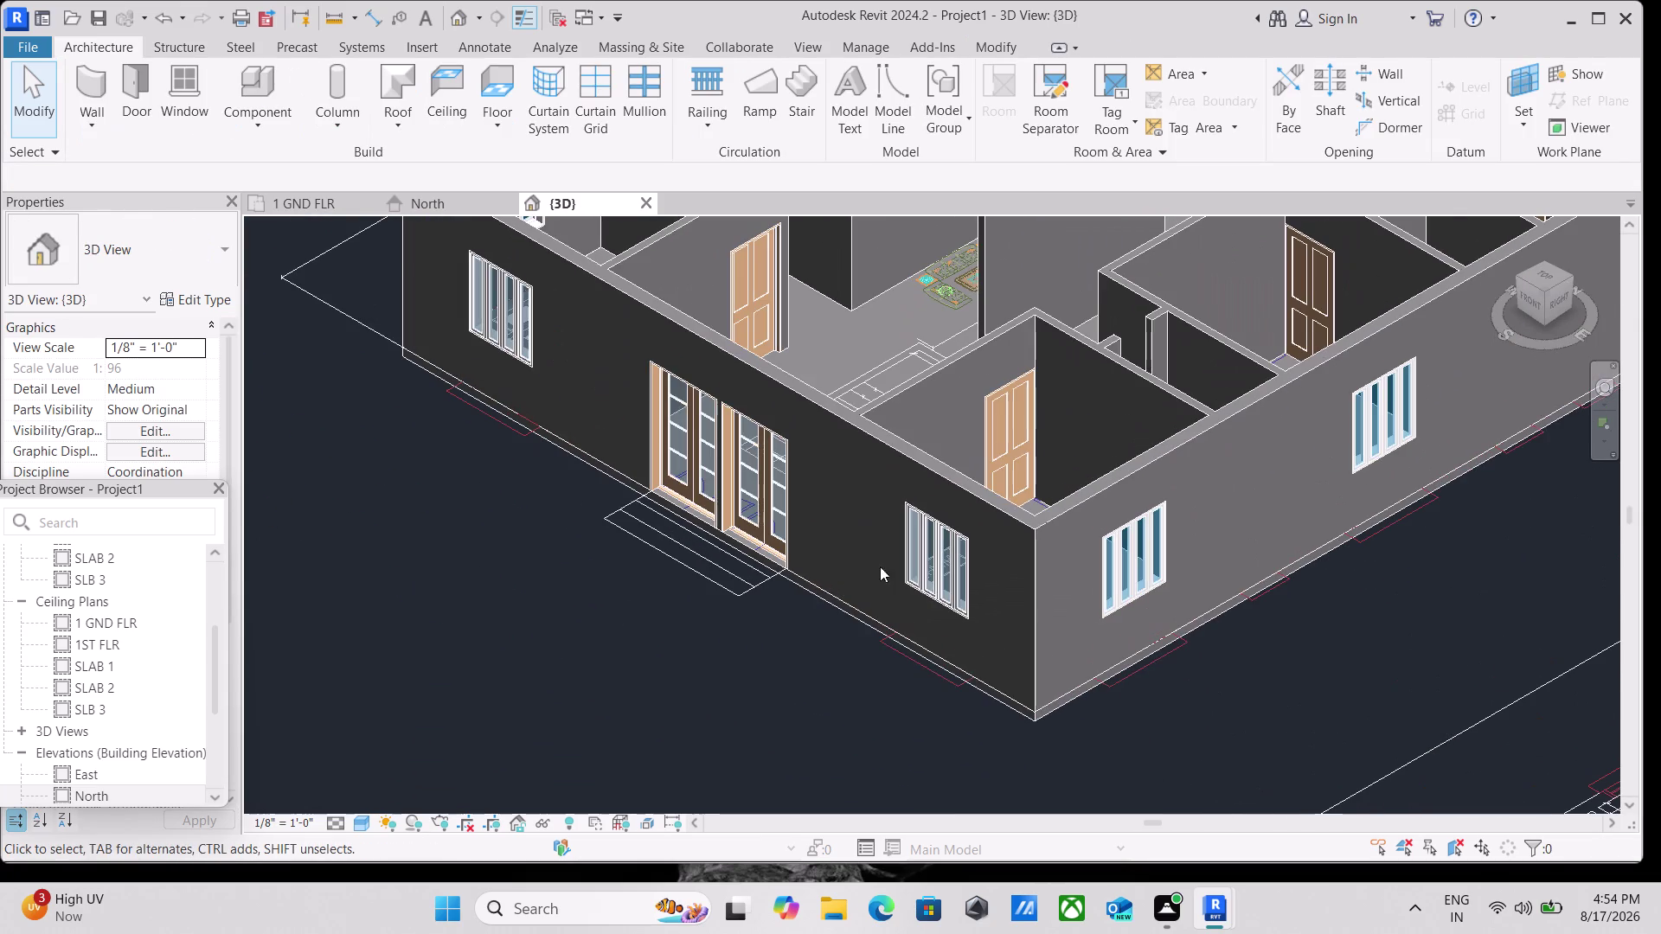
scroll(up, 3)
scroll(down, 3)
scroll(down, 3)
middle_drag(914, 560, 889, 678)
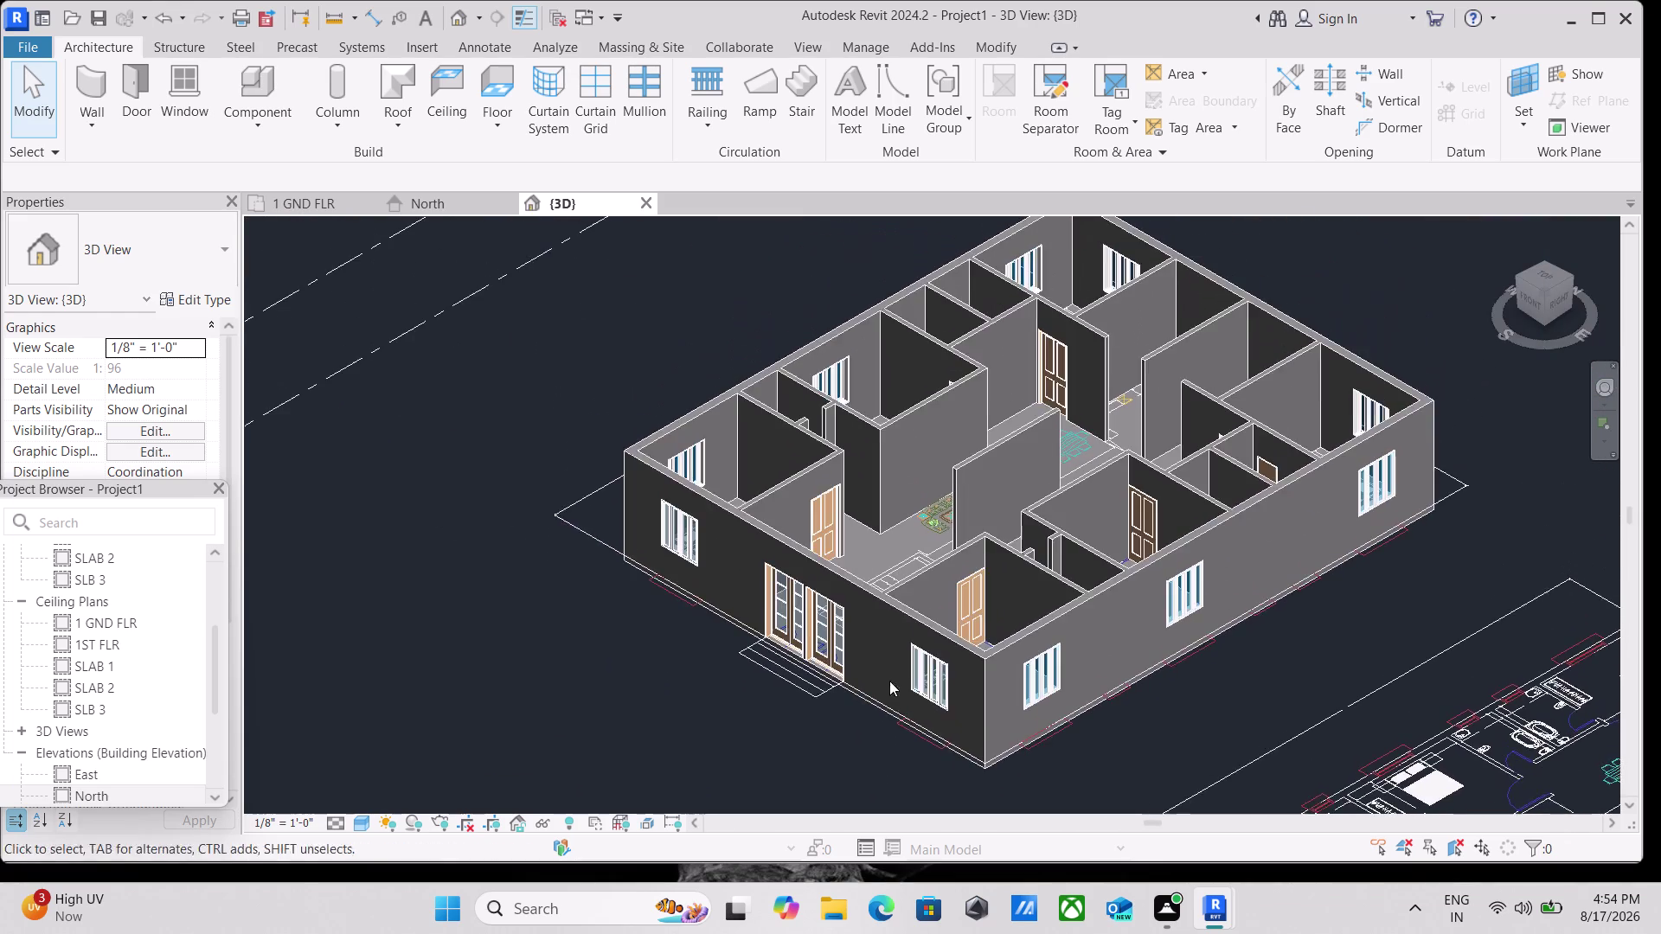
scroll(down, 3)
middle_drag(892, 526, 872, 578)
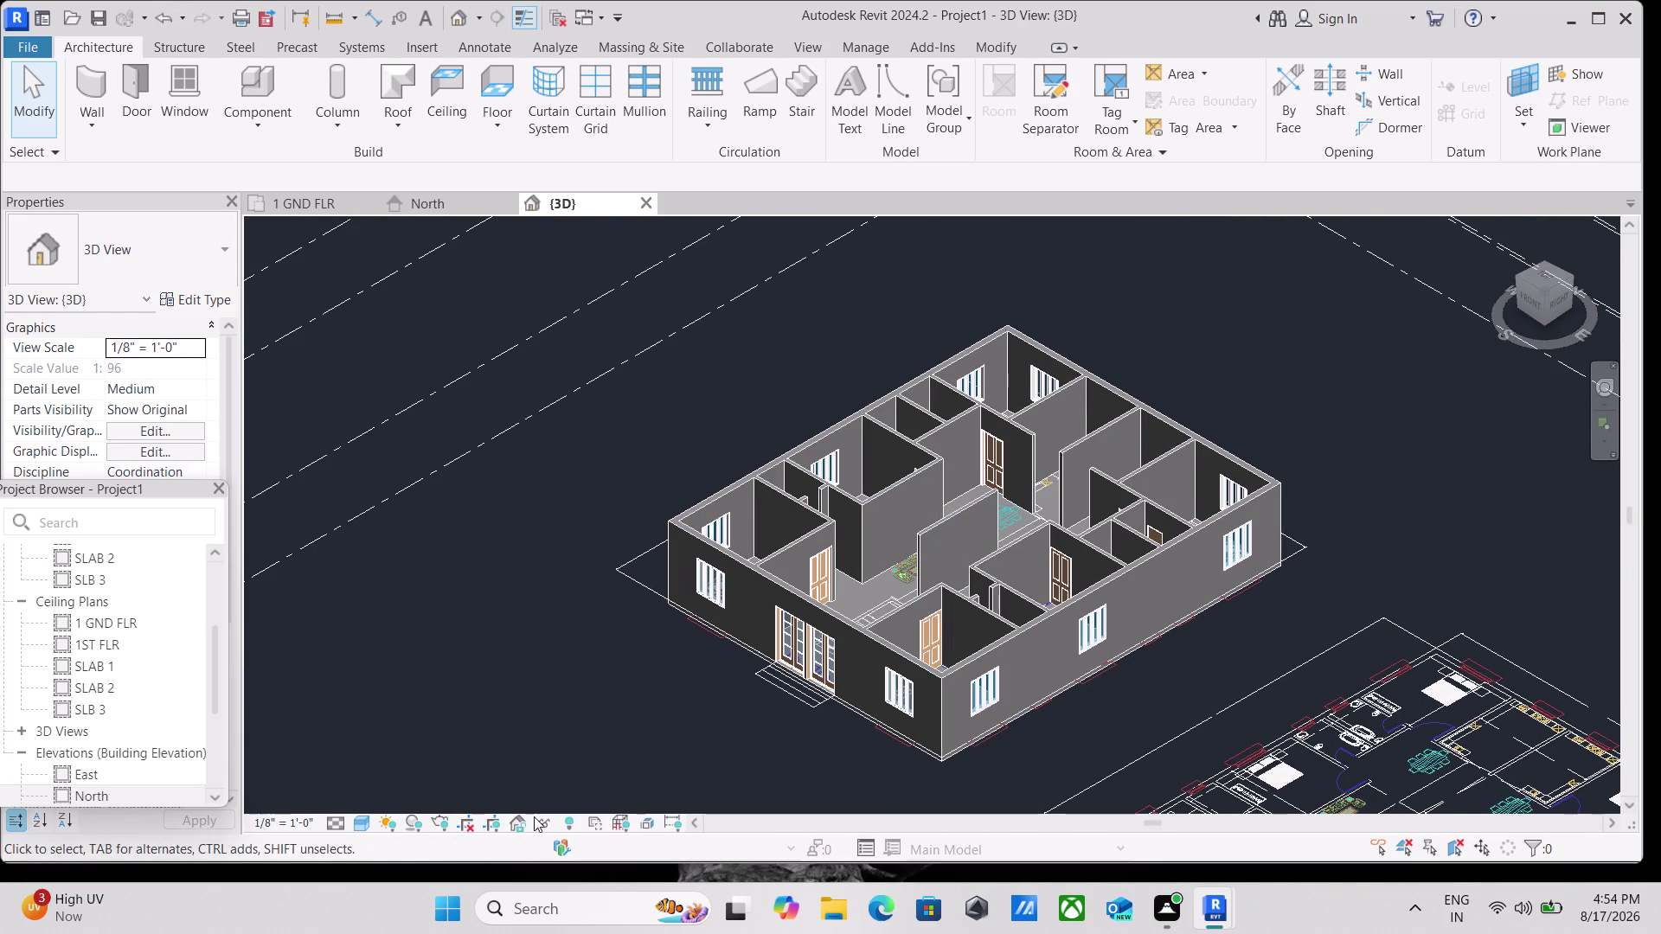
Set the visual style to Realistic to show the marble floor materials.
click(362, 824)
click(432, 799)
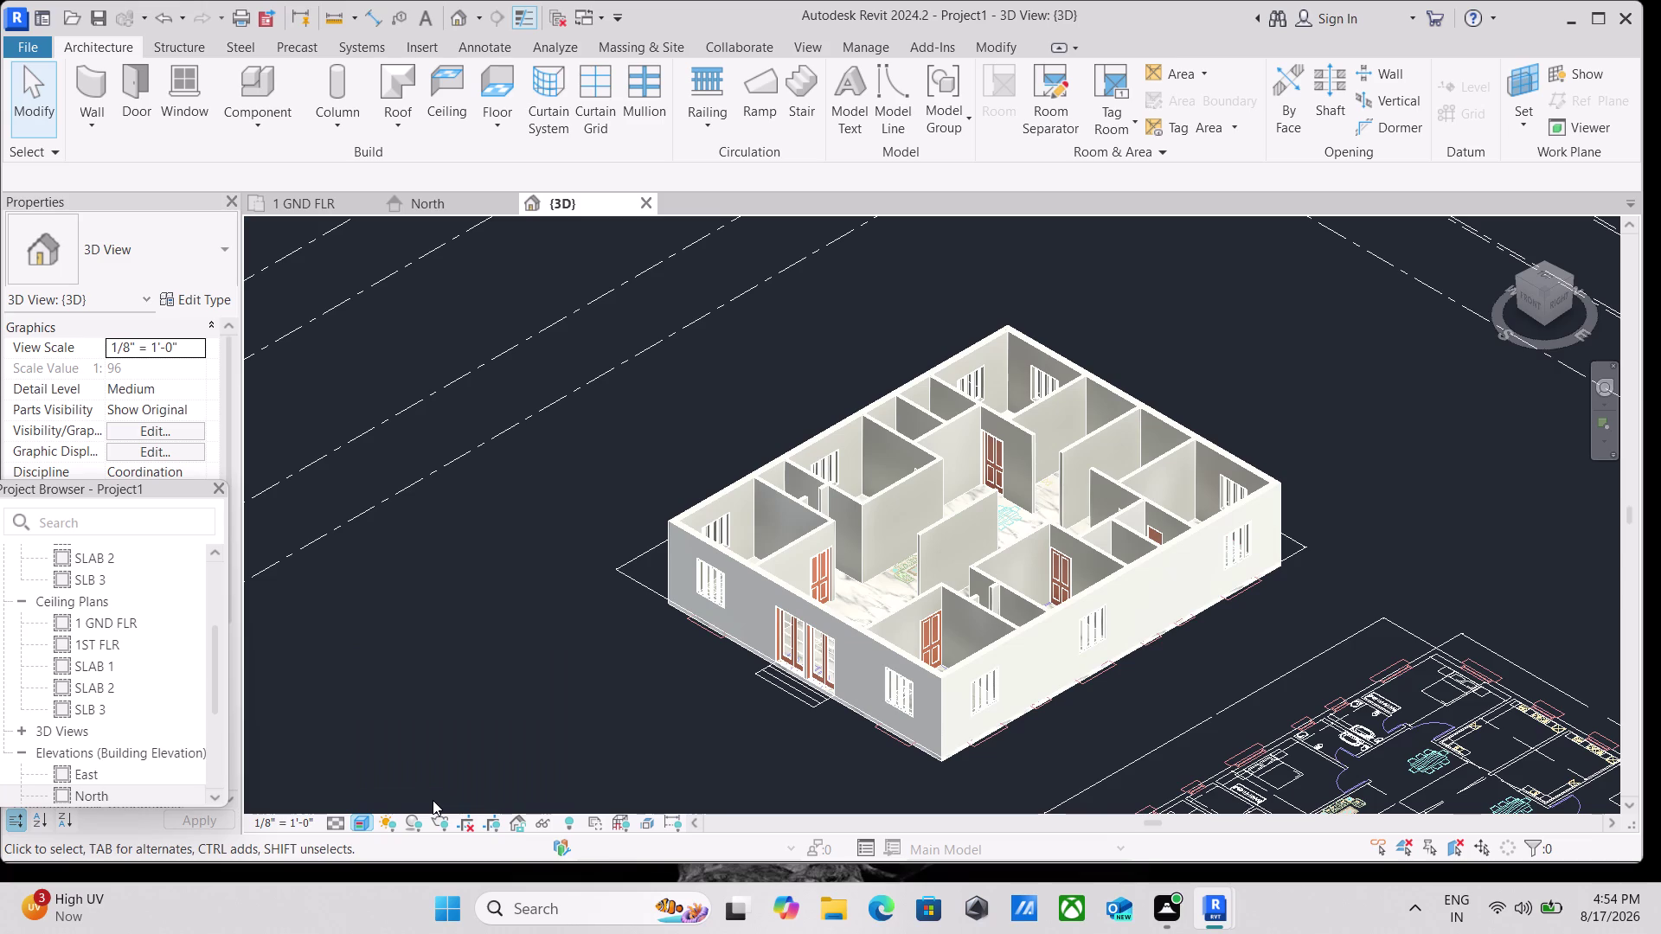
scroll(up, 3)
scroll(up, 3)
scroll(up, 3)
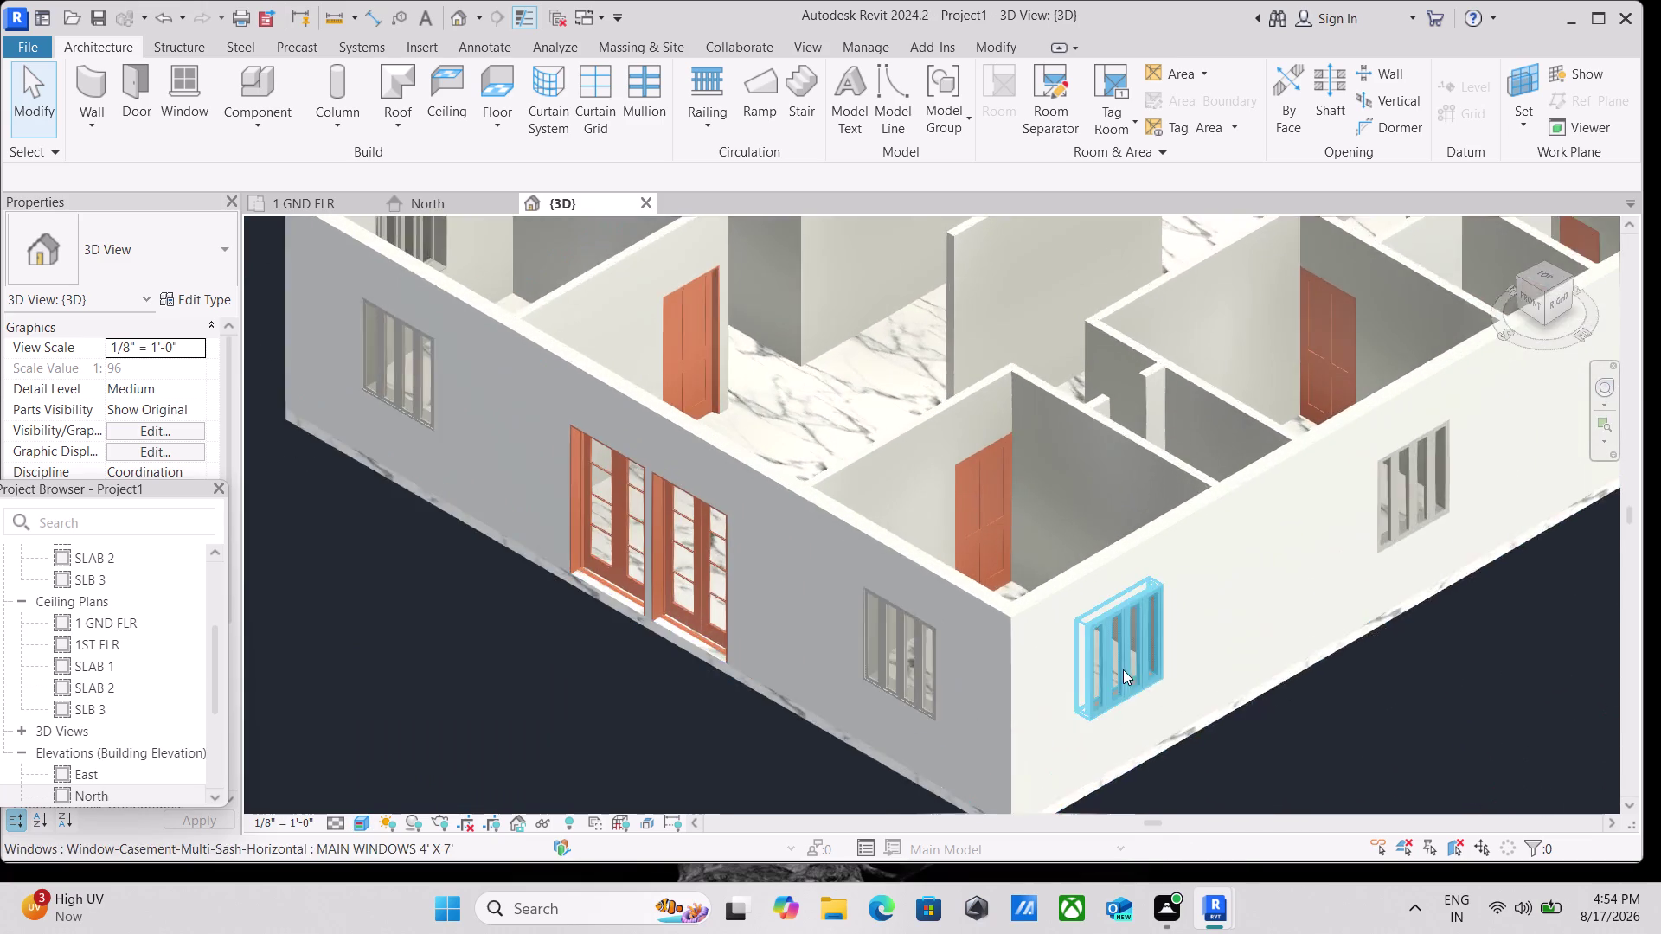
scroll(up, 3)
scroll(down, 3)
scroll(down, 3)
scroll(down, 3)
Orbit the realistic model to view it from another side and raise it in the view.
middle_drag(986, 636, 814, 705)
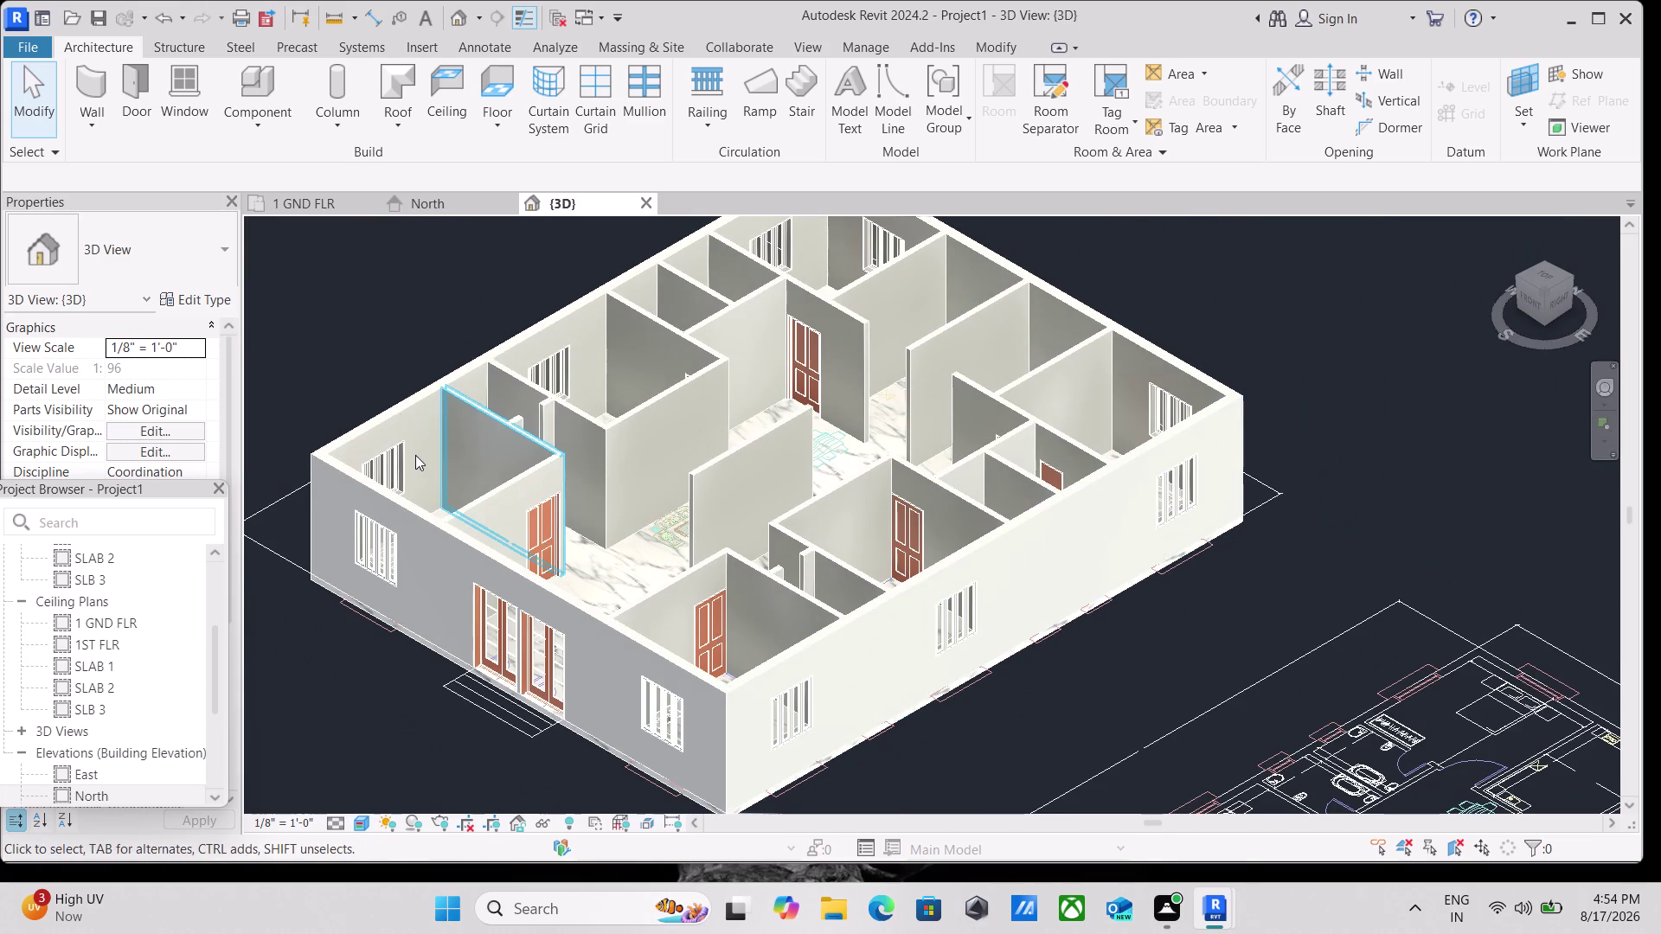
scroll(down, 3)
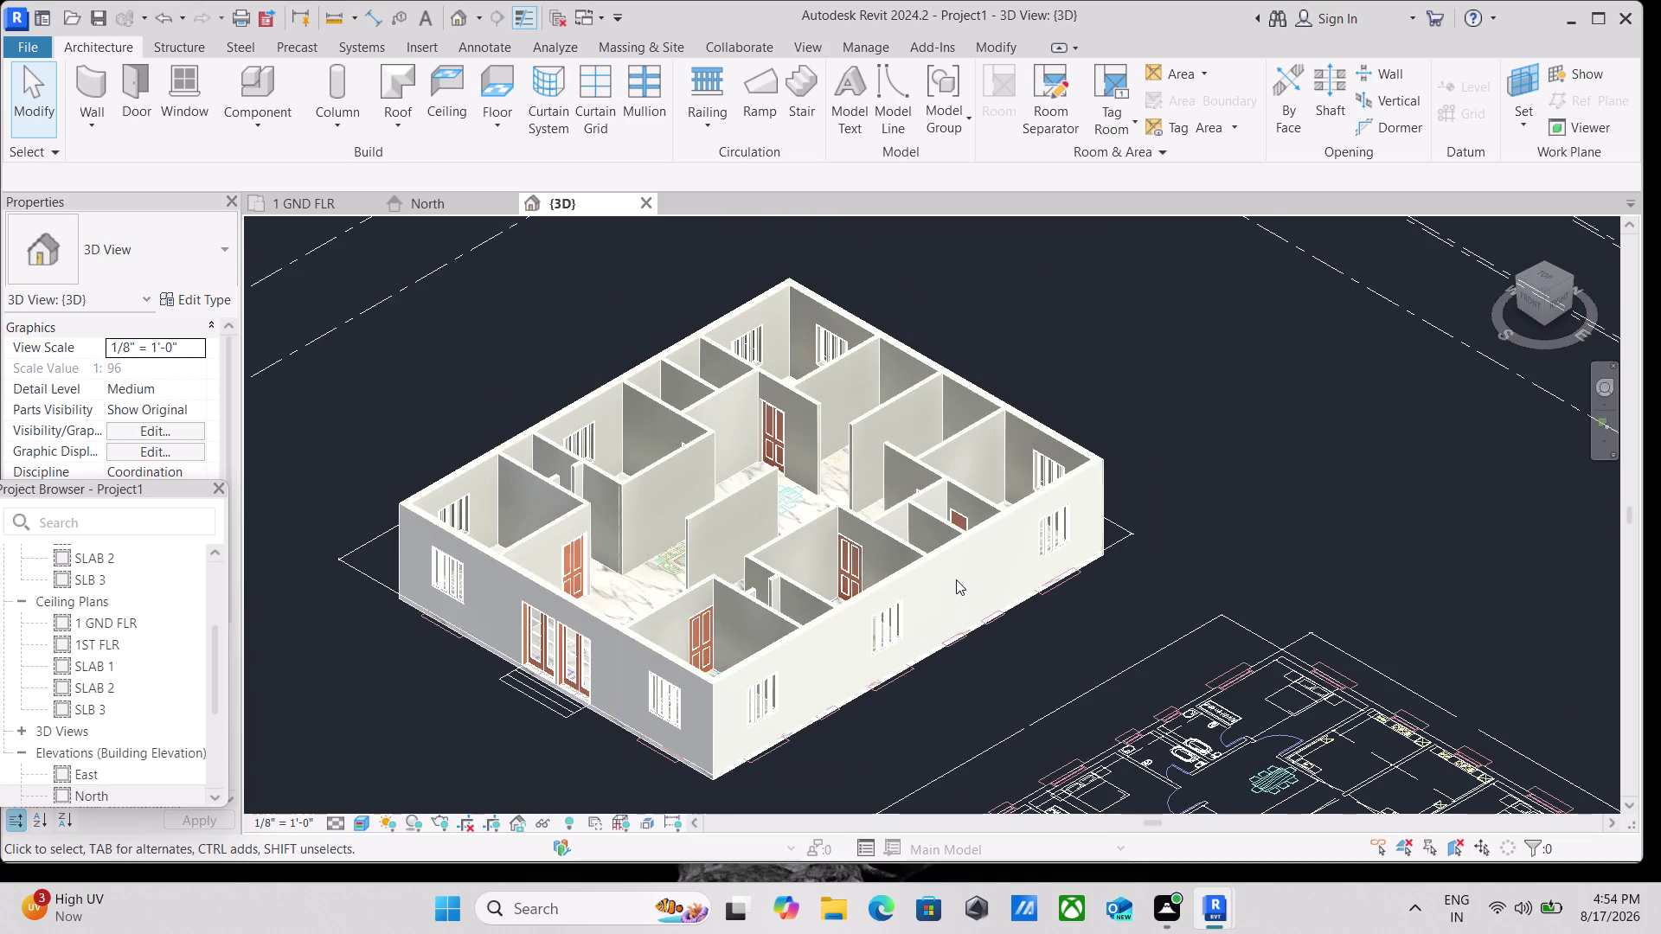
scroll(up, 3)
scroll(down, 3)
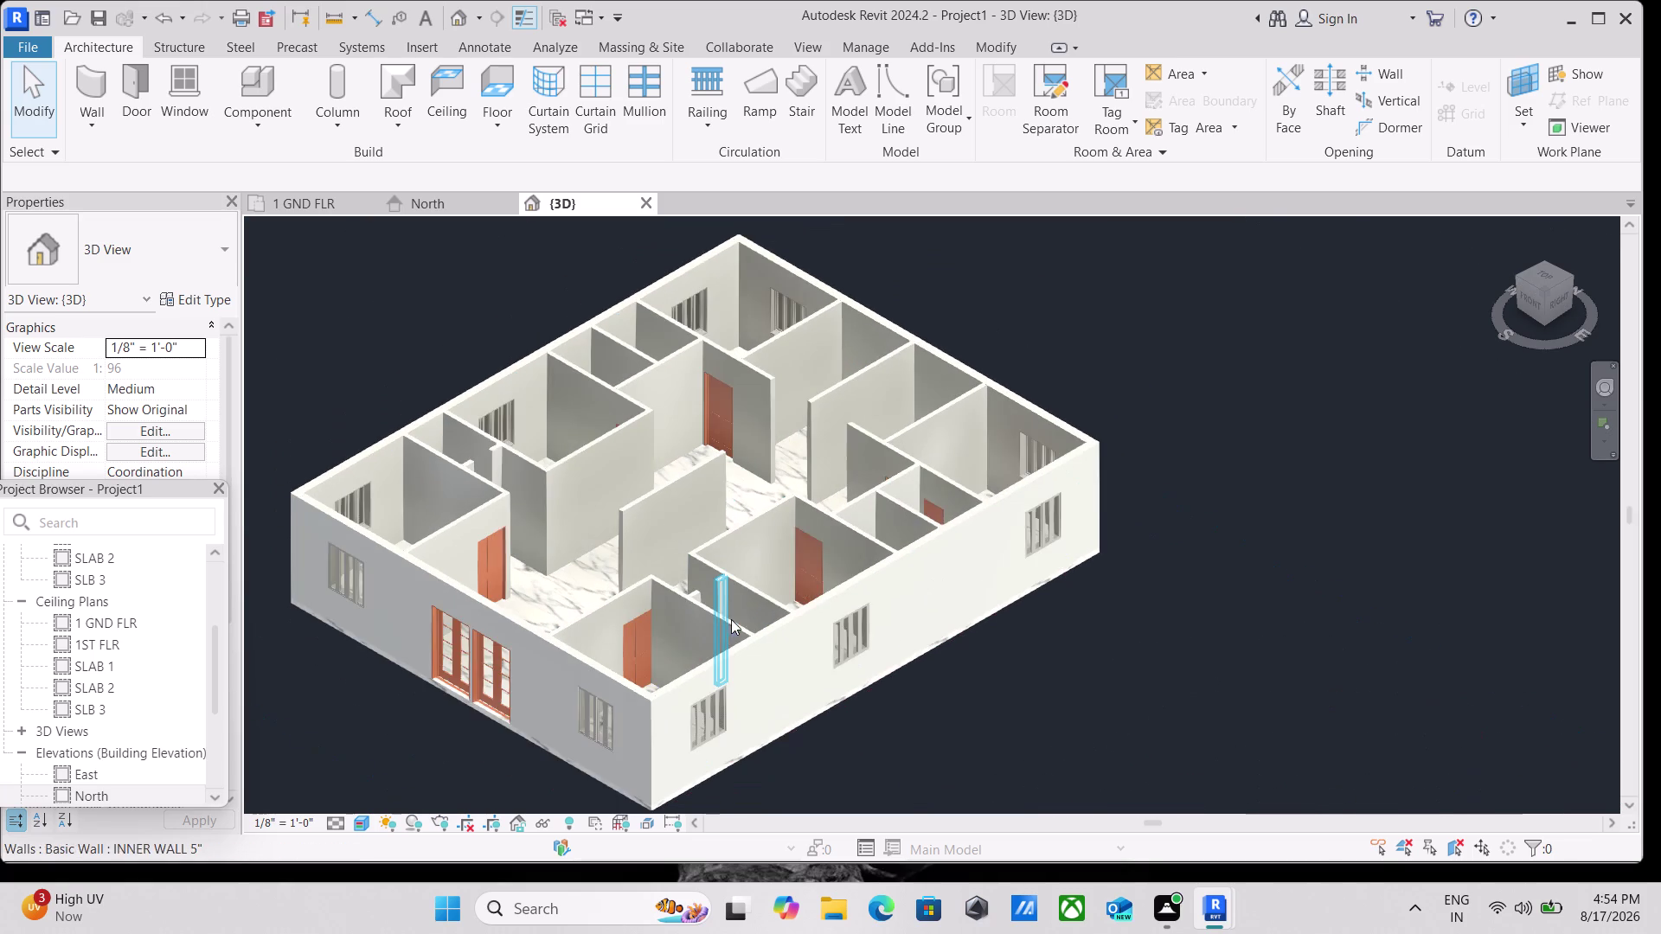
middle_drag(751, 601, 832, 494)
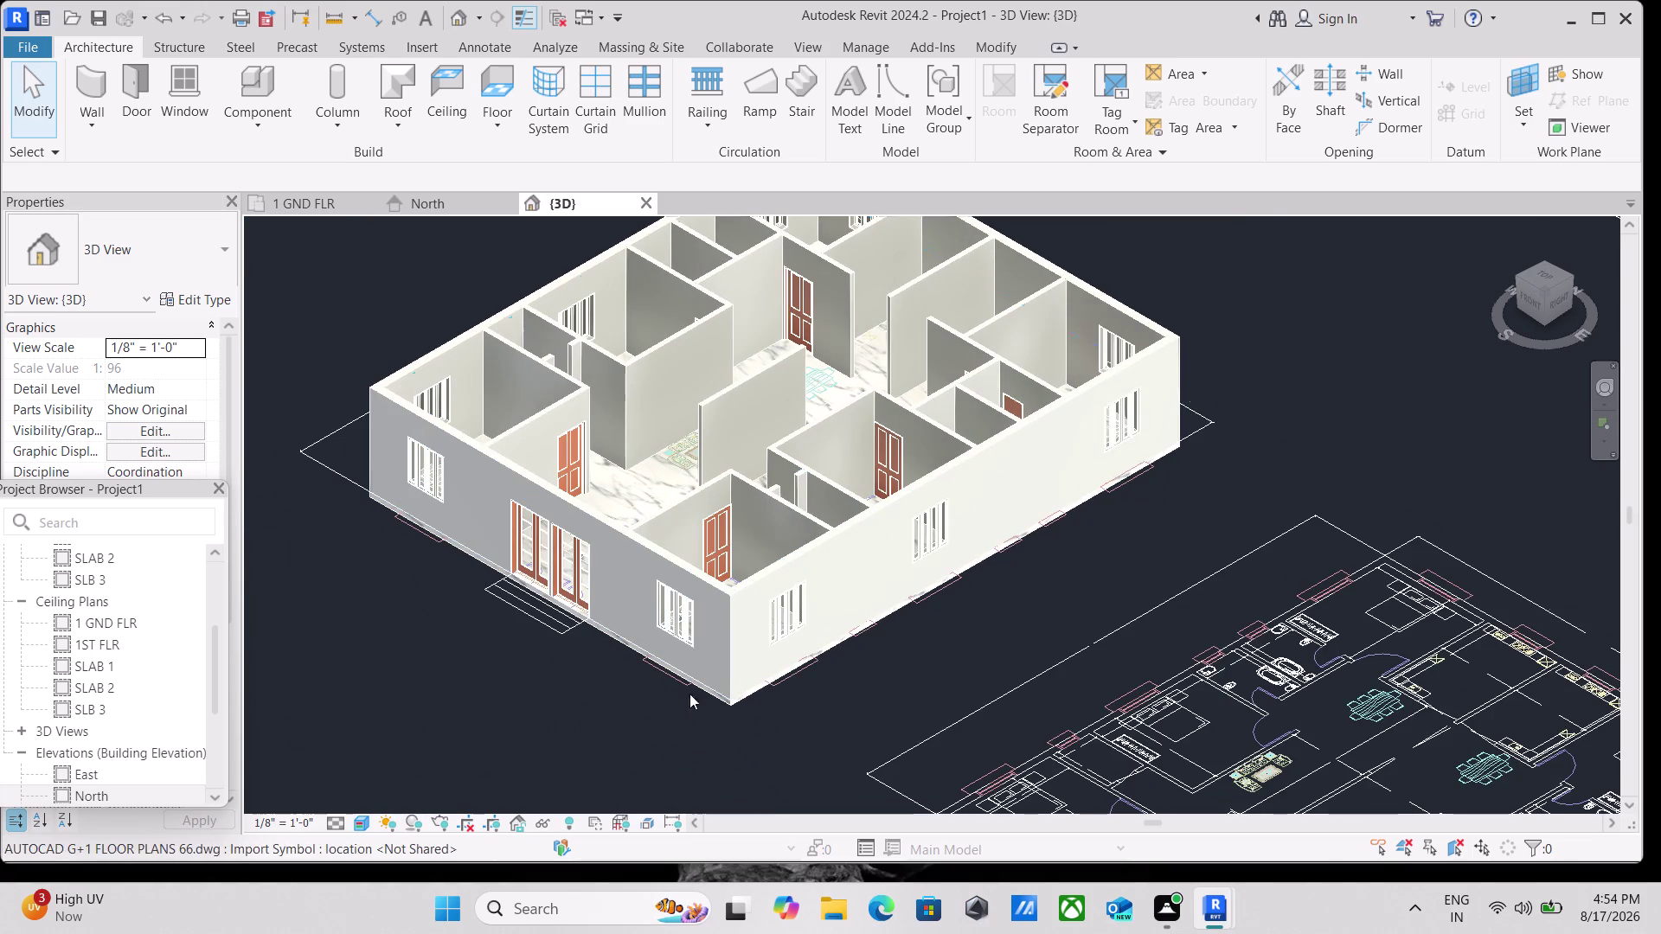
click(363, 825)
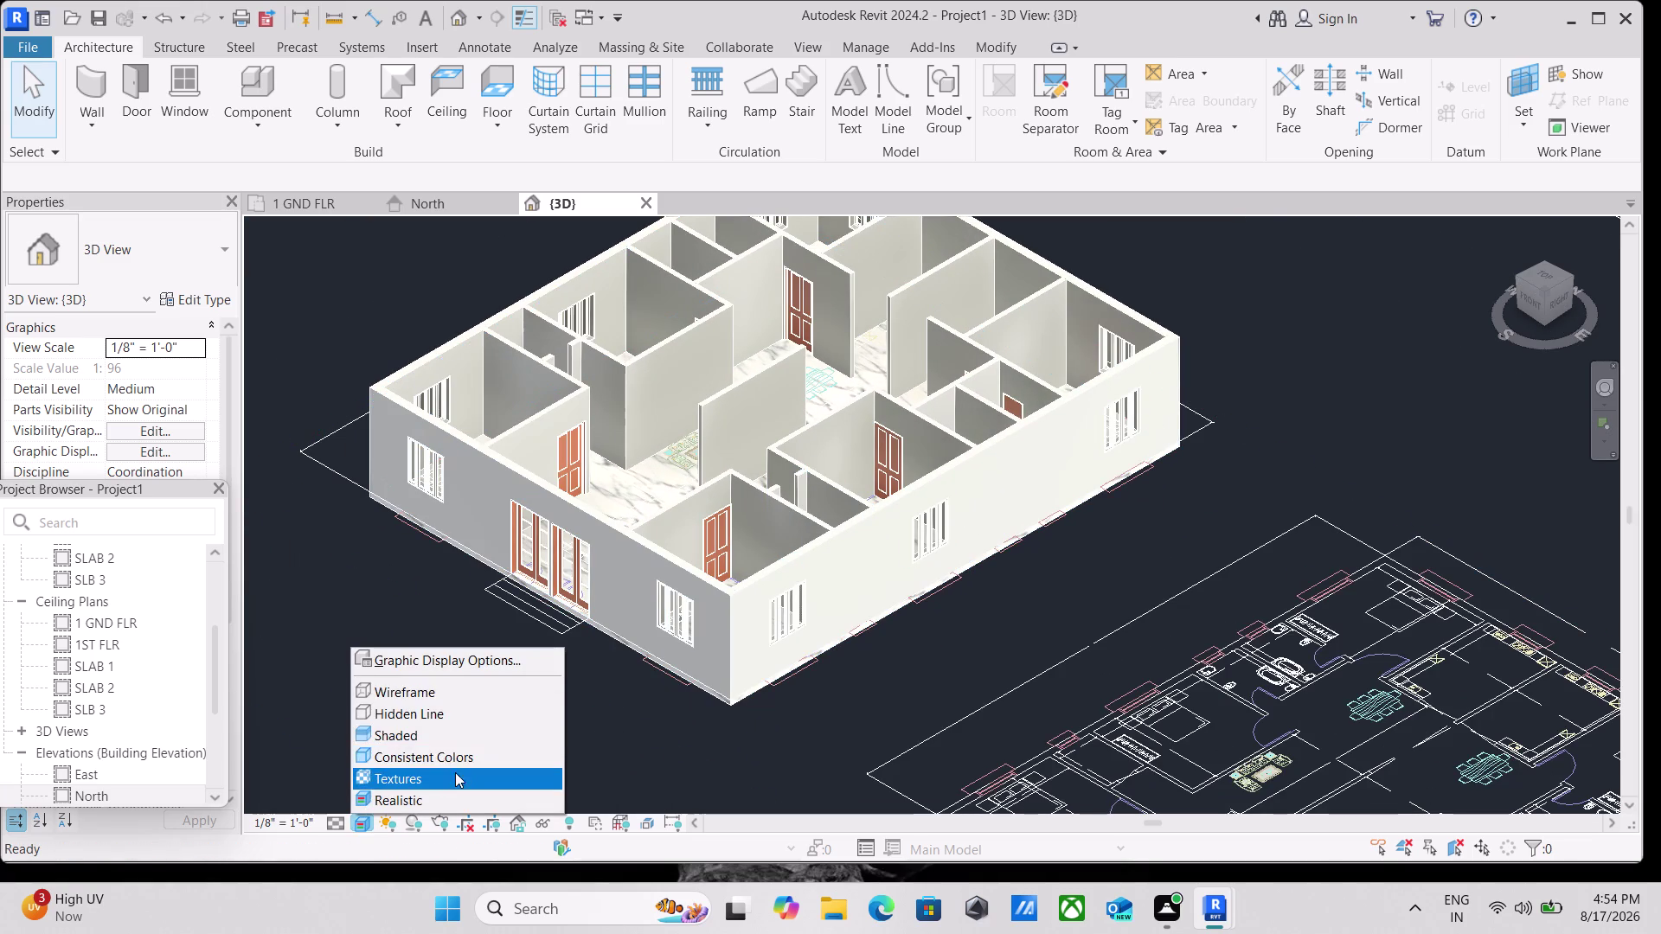
Apply a different visual style and take a closer look at a side-wall window.
click(400, 732)
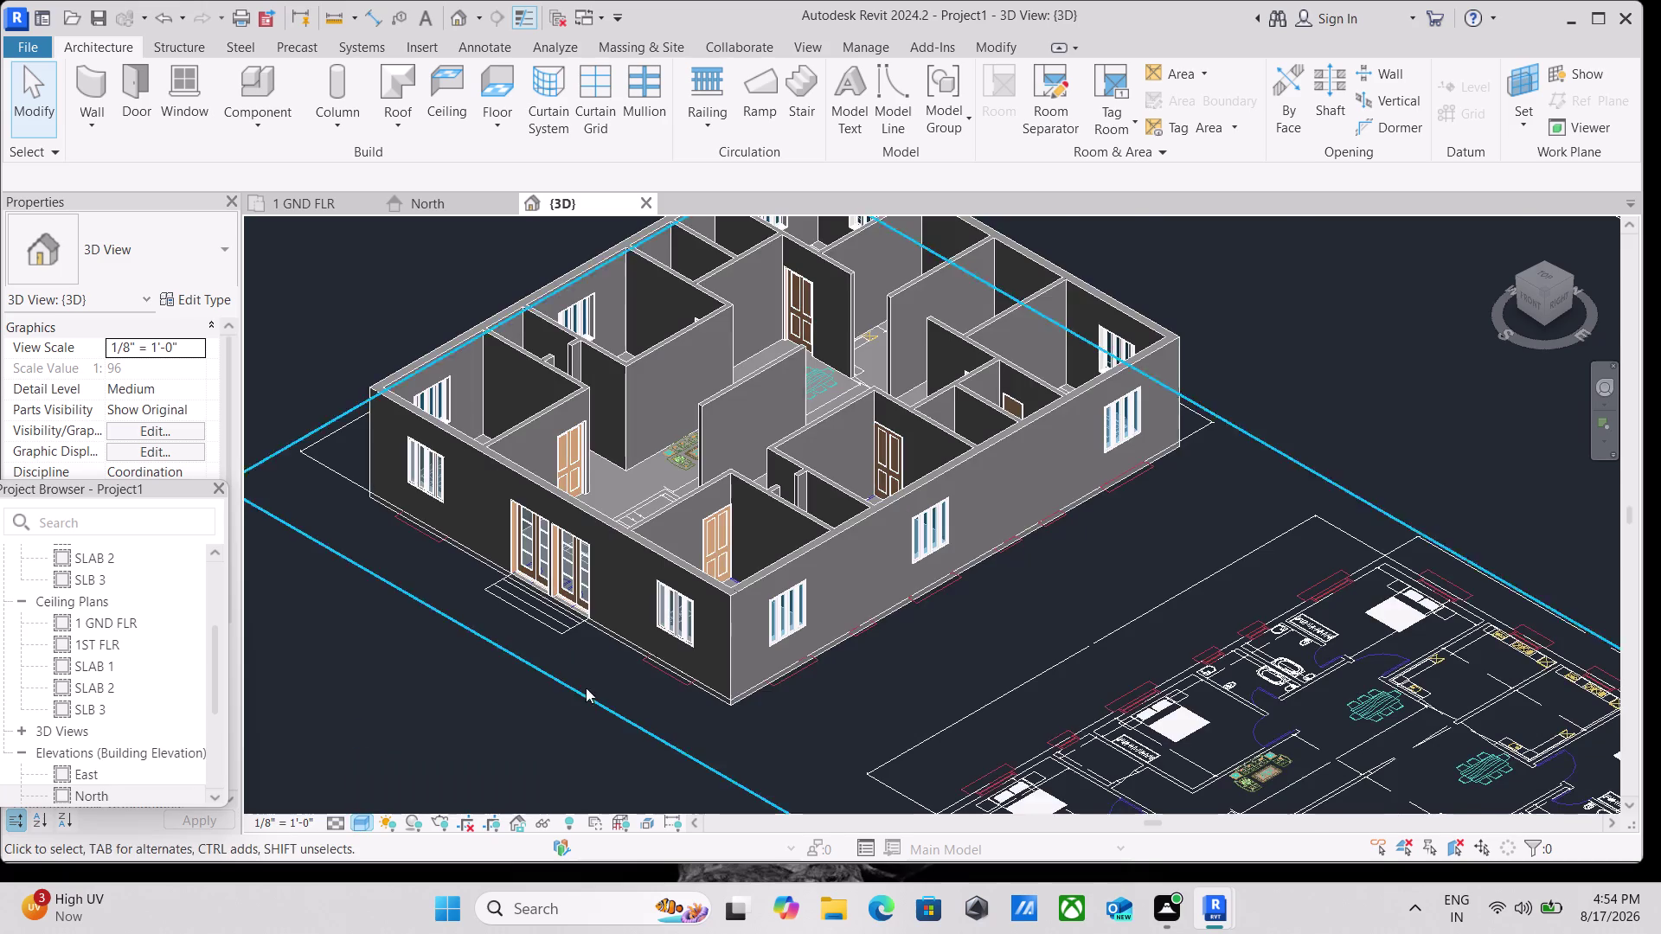
scroll(up, 3)
middle_drag(630, 661, 647, 736)
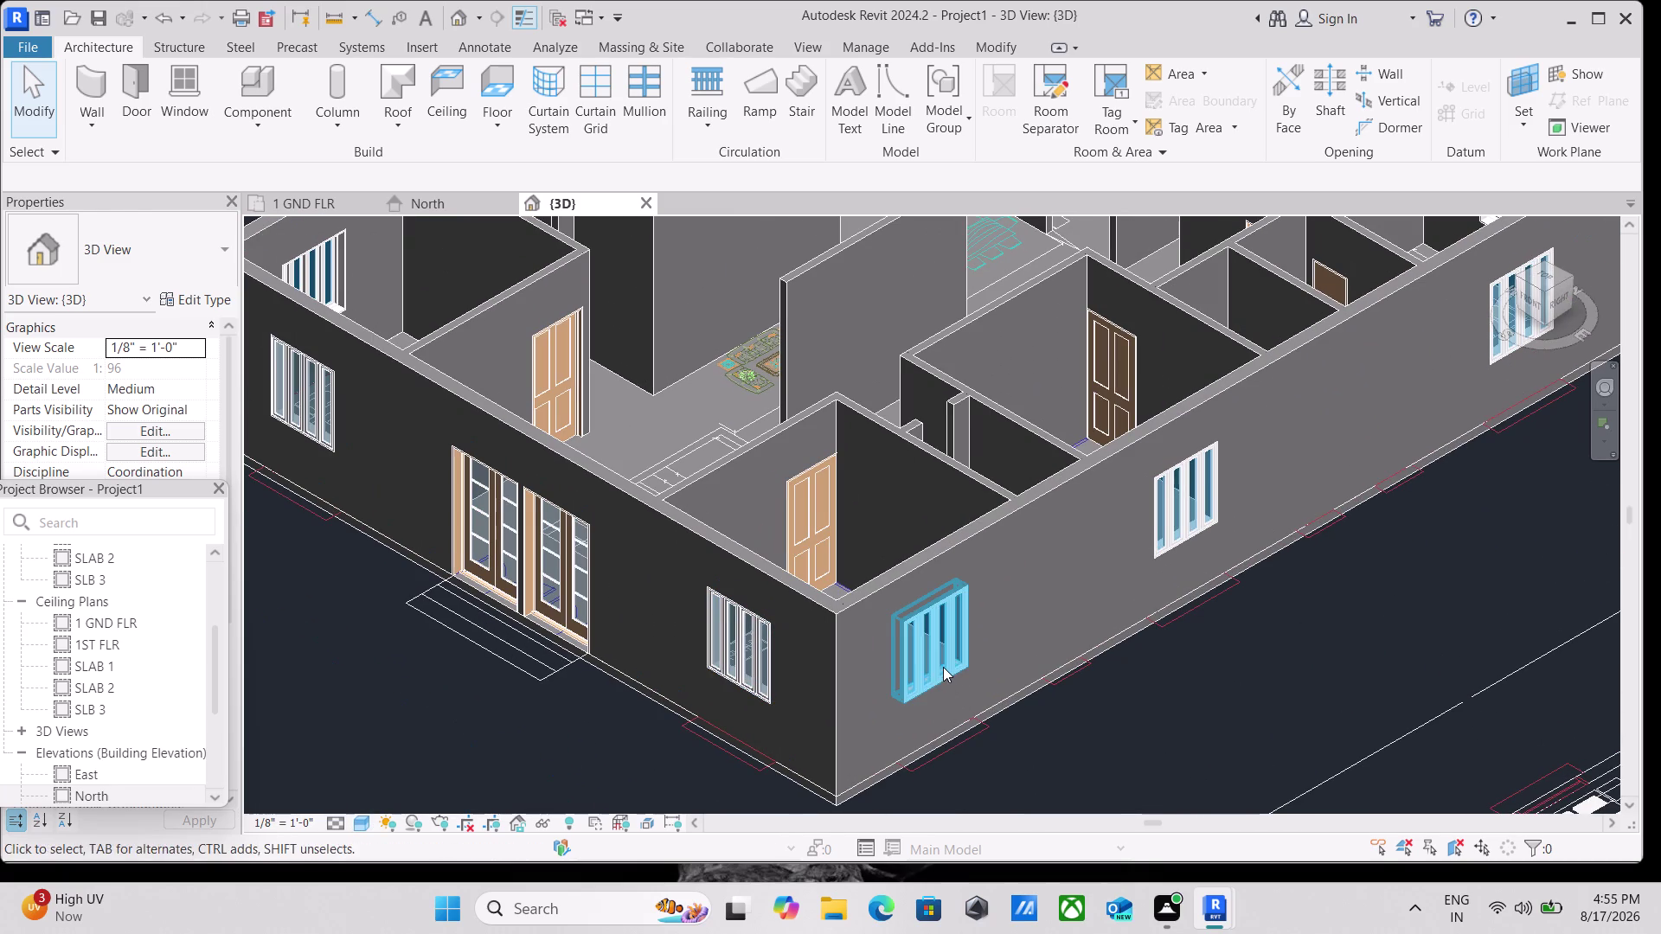
click(943, 667)
key(space)
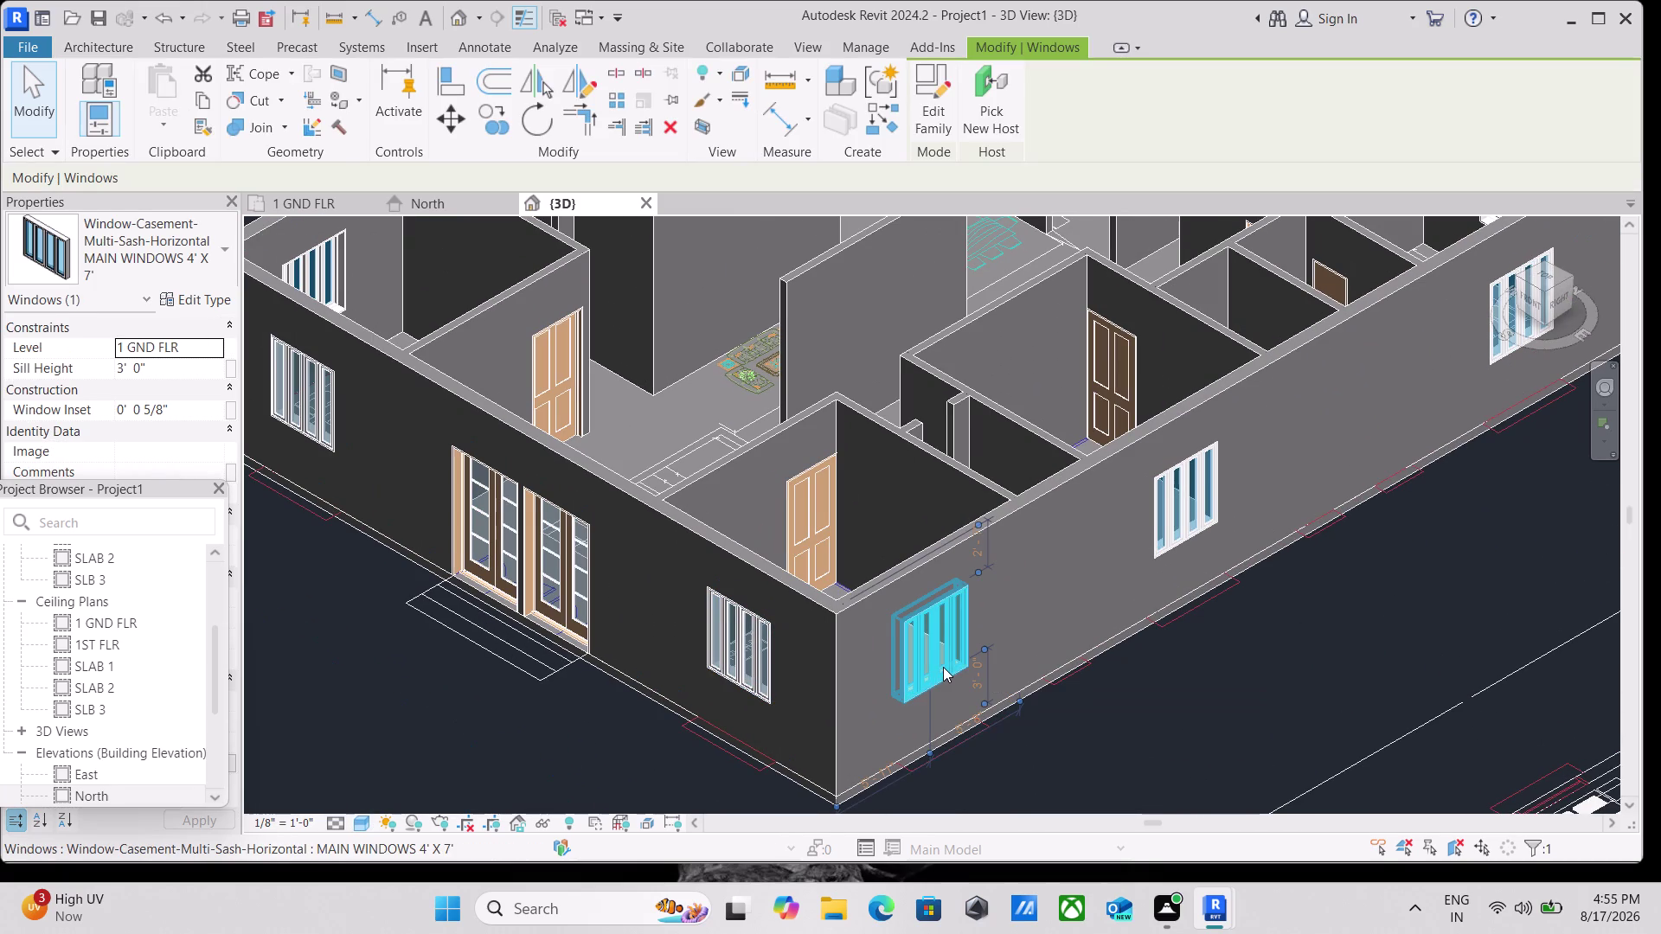
key(Escape)
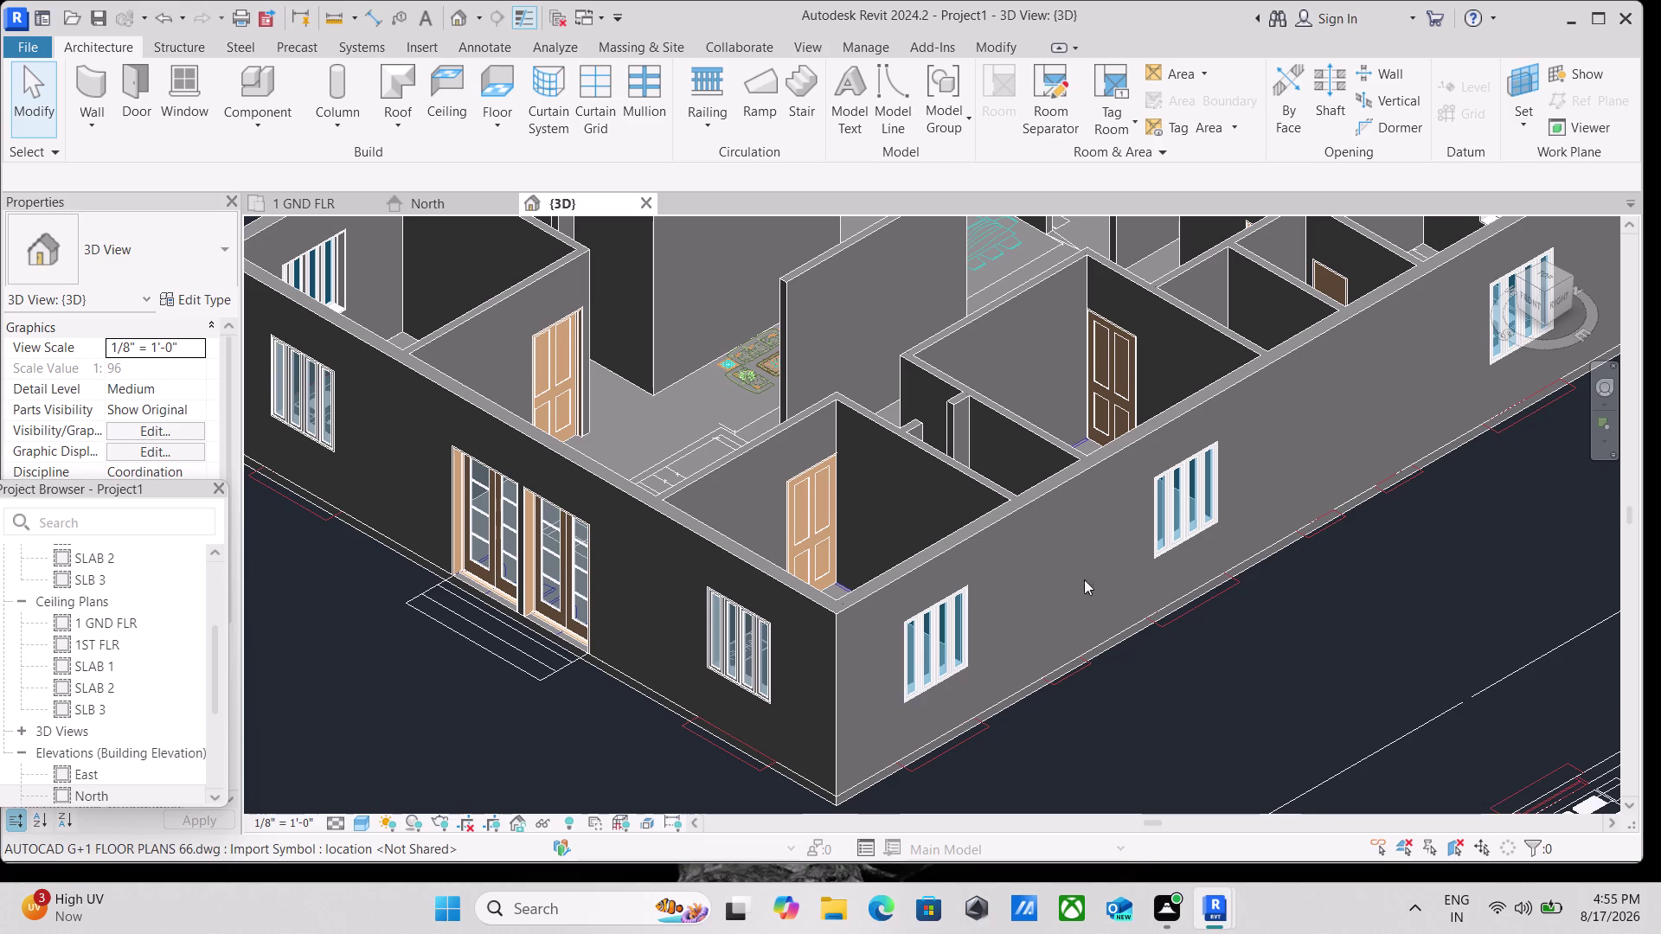
Orbit to check the other walls, then view from the top framing both floor plans.
click(1520, 277)
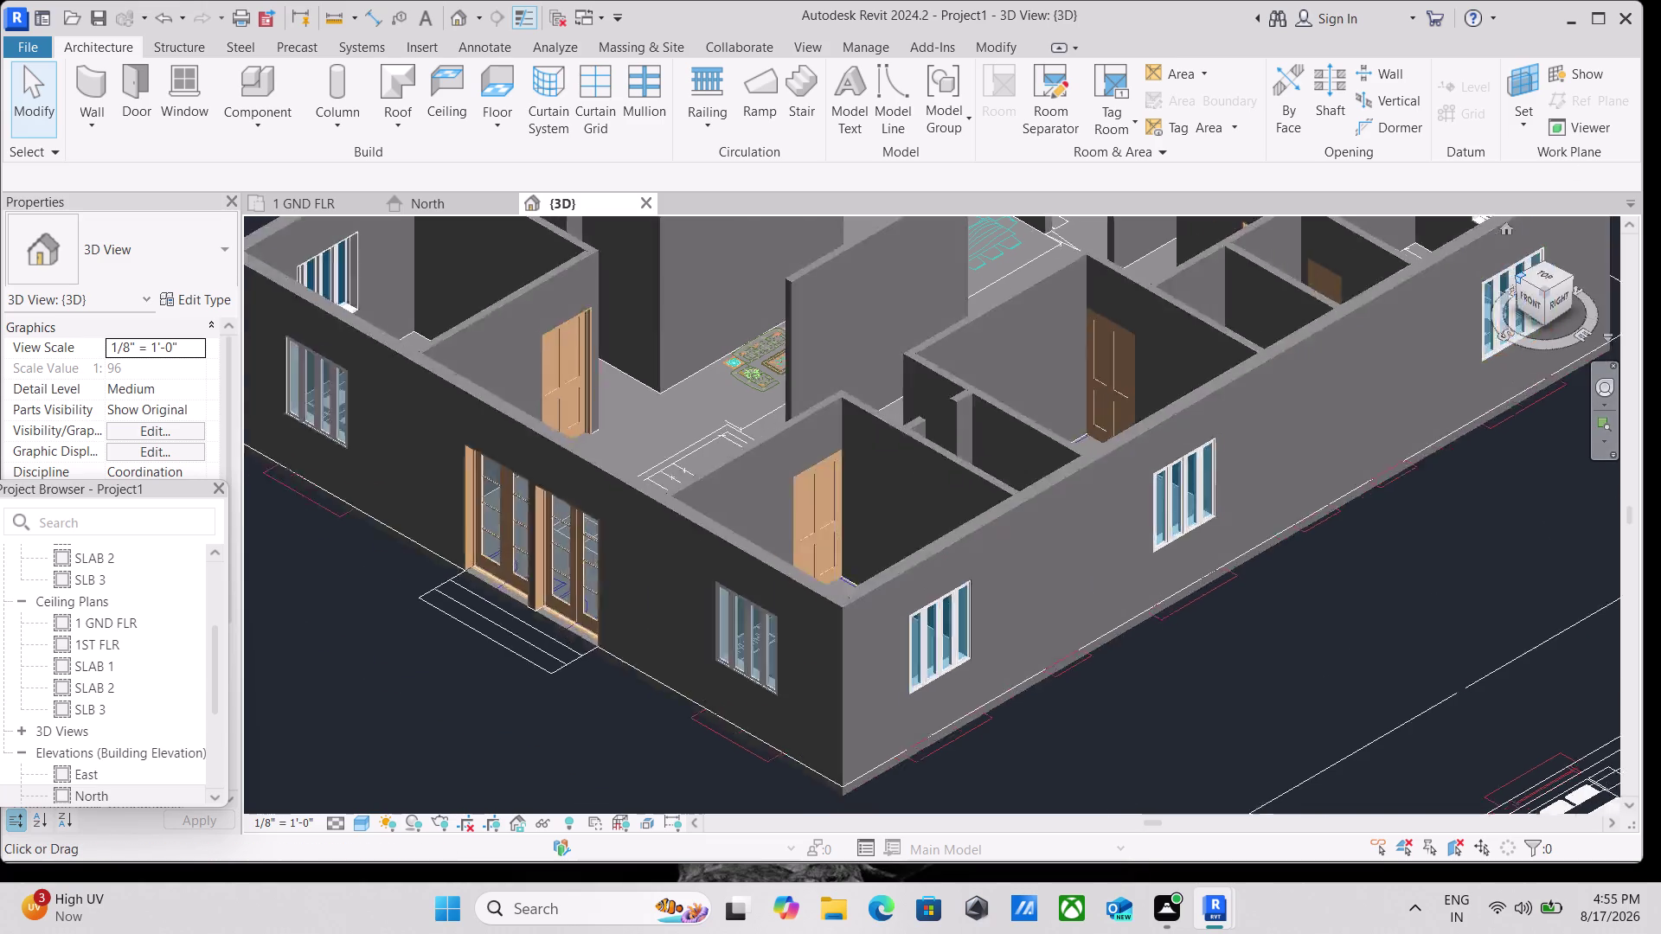
scroll(up, 3)
scroll(up, 3)
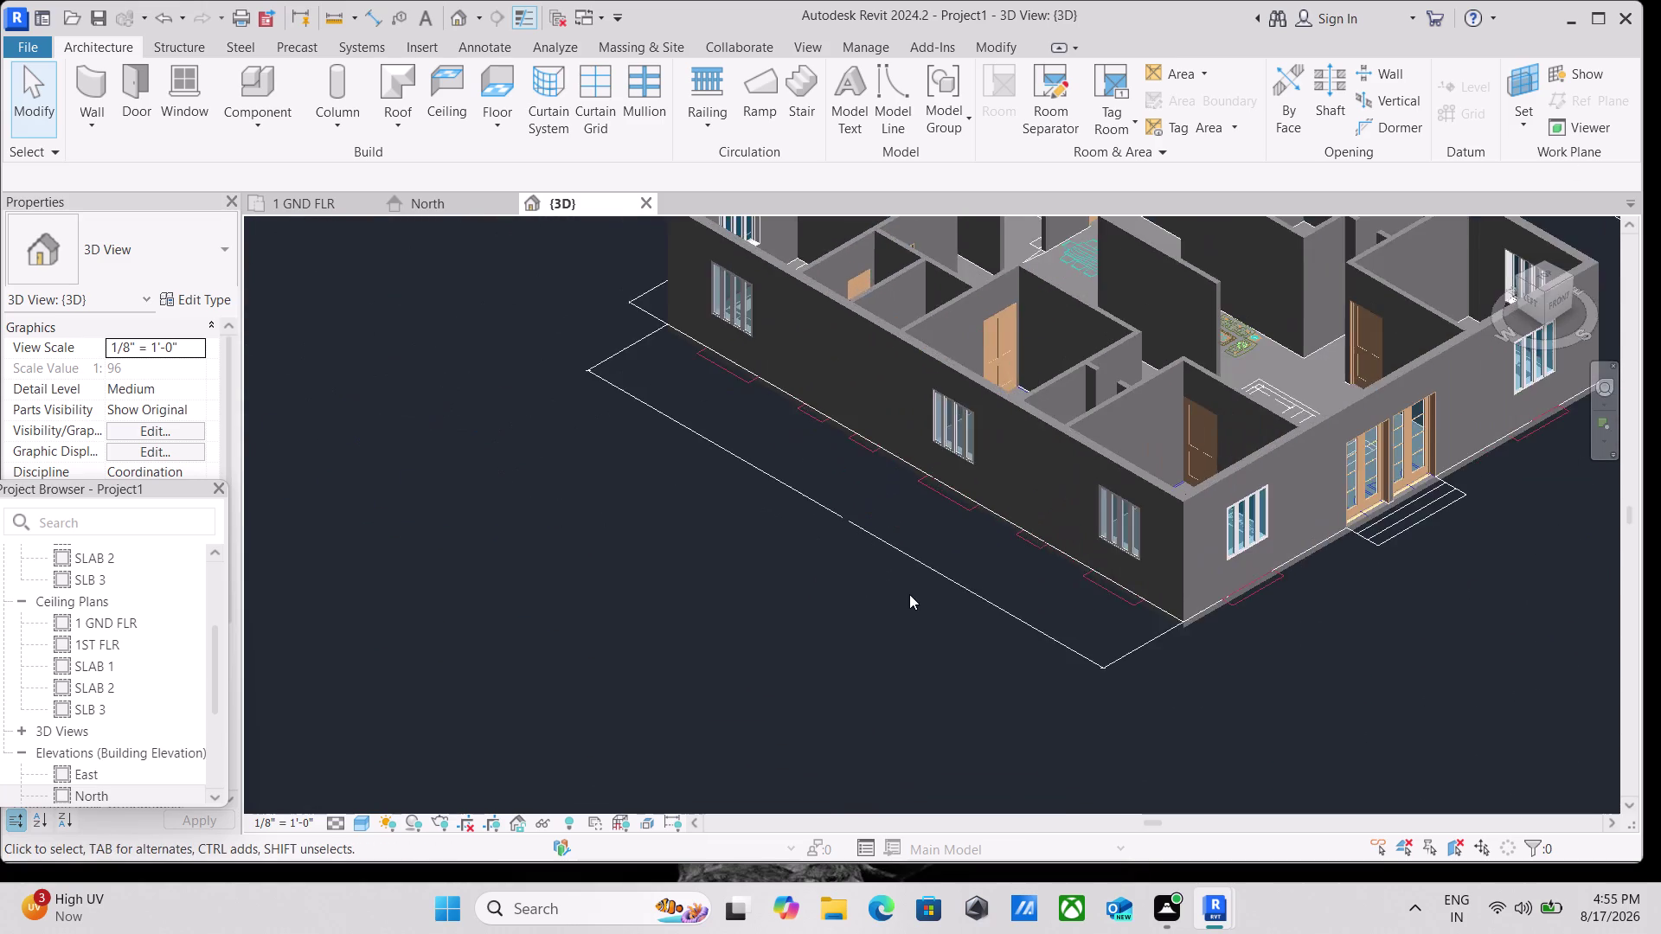
middle_drag(921, 547, 885, 643)
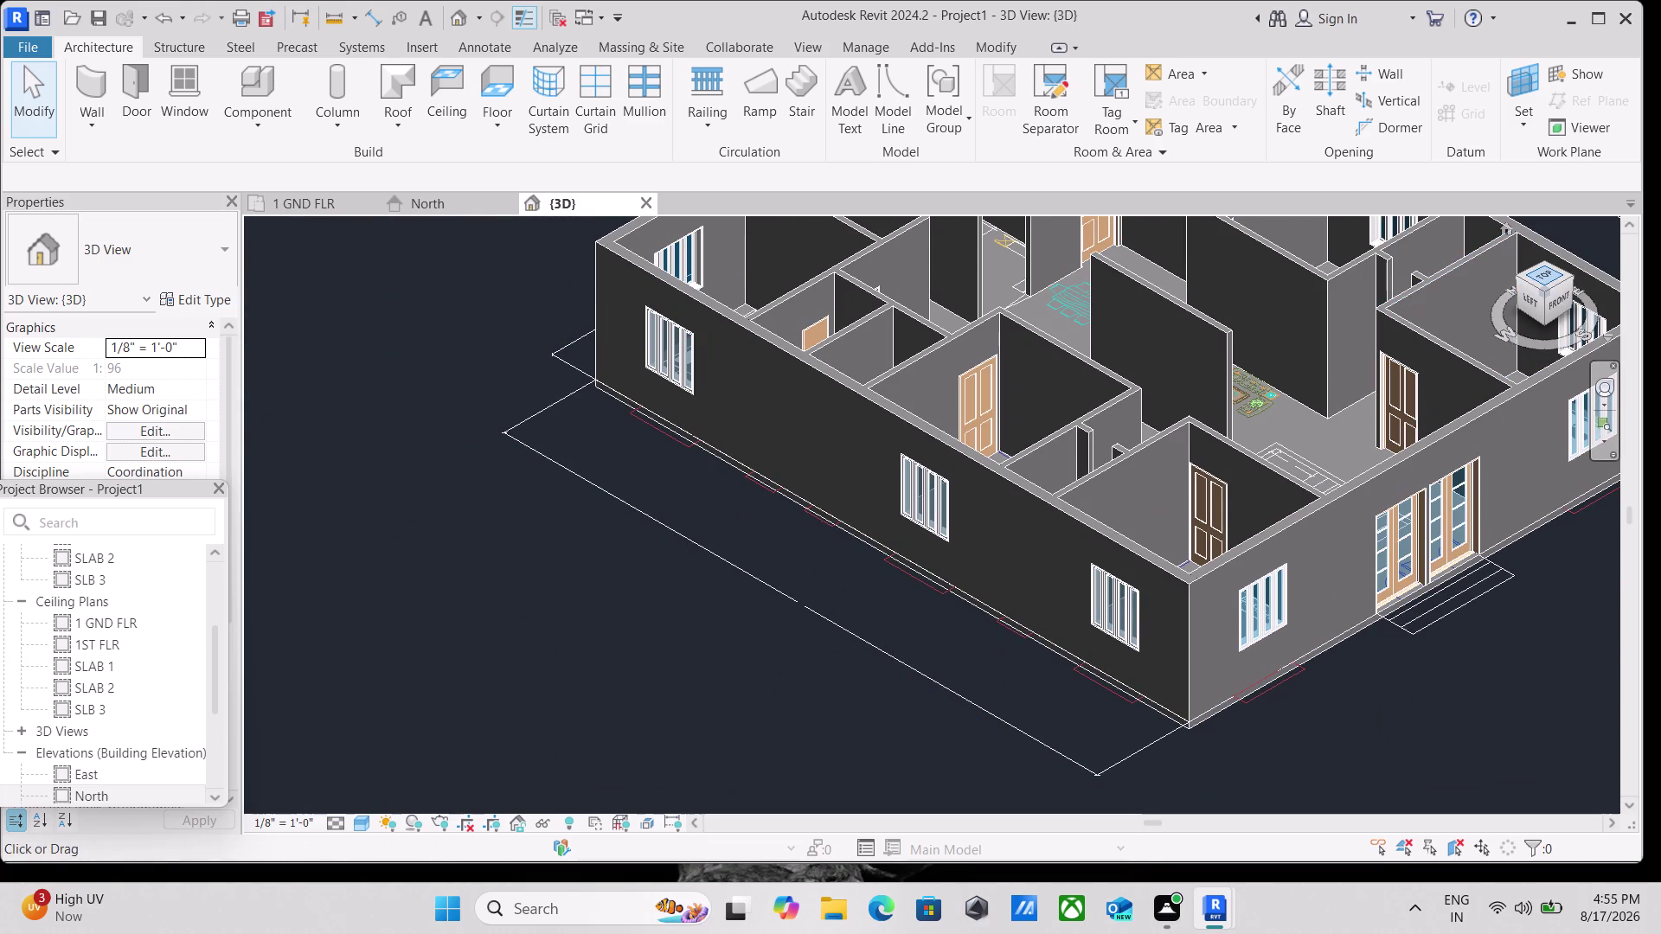
click(1548, 276)
scroll(up, 3)
middle_drag(663, 476, 695, 496)
key(w)
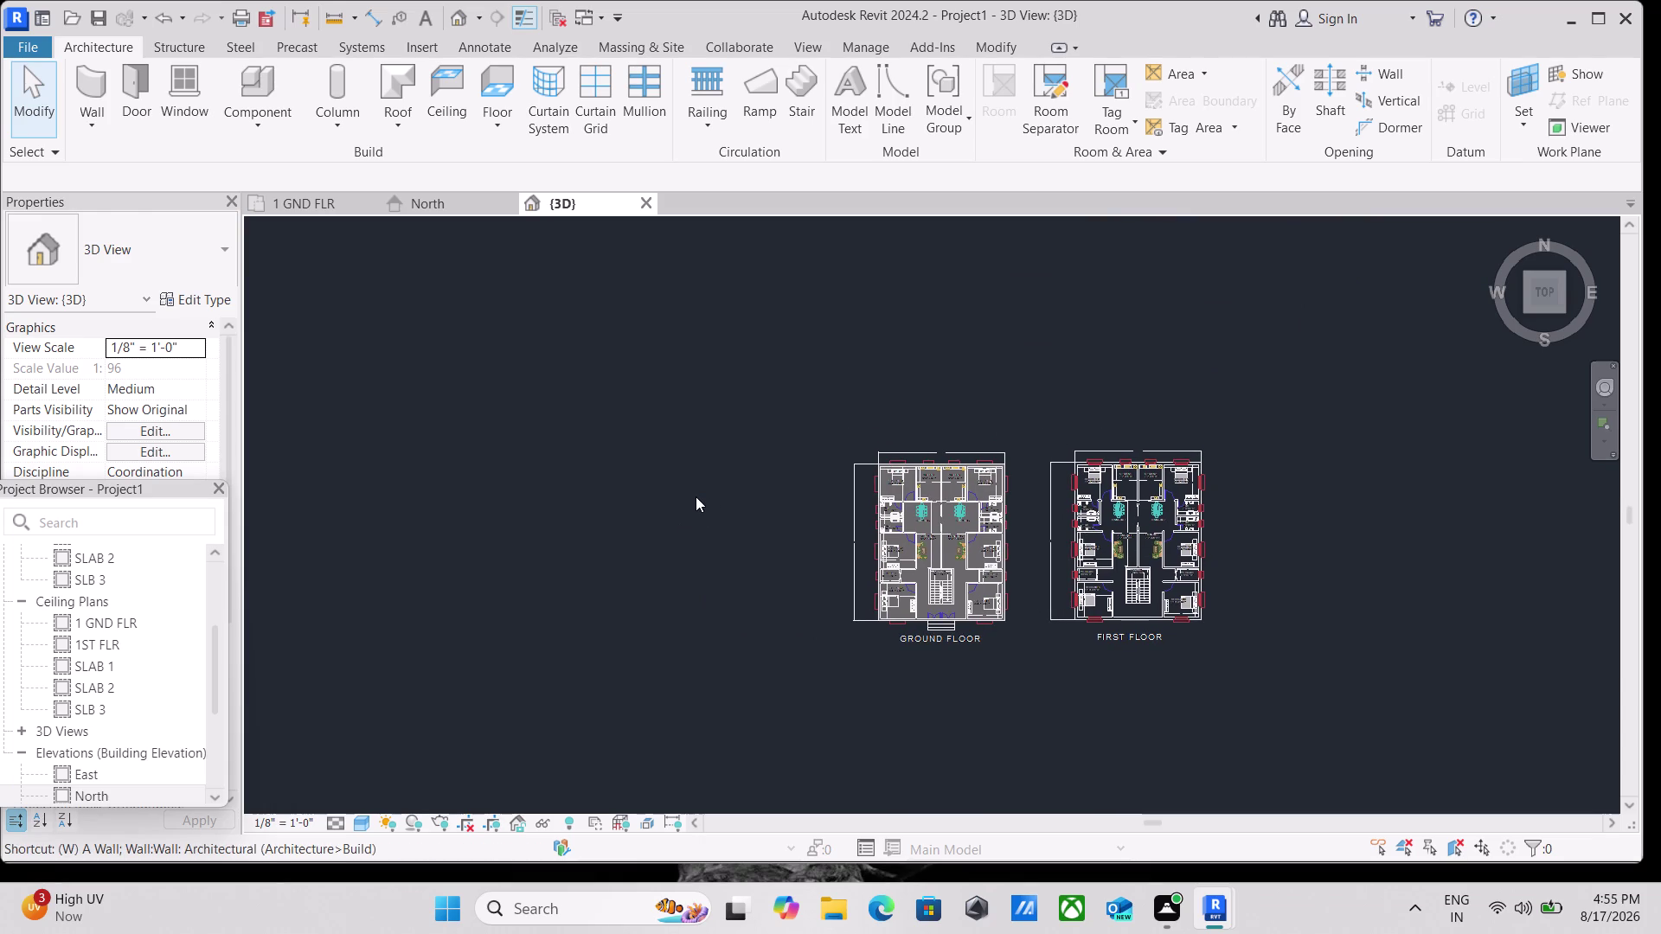
Start the WN Window tool and preview the sliding-four and fixed round-top window families.
key(n)
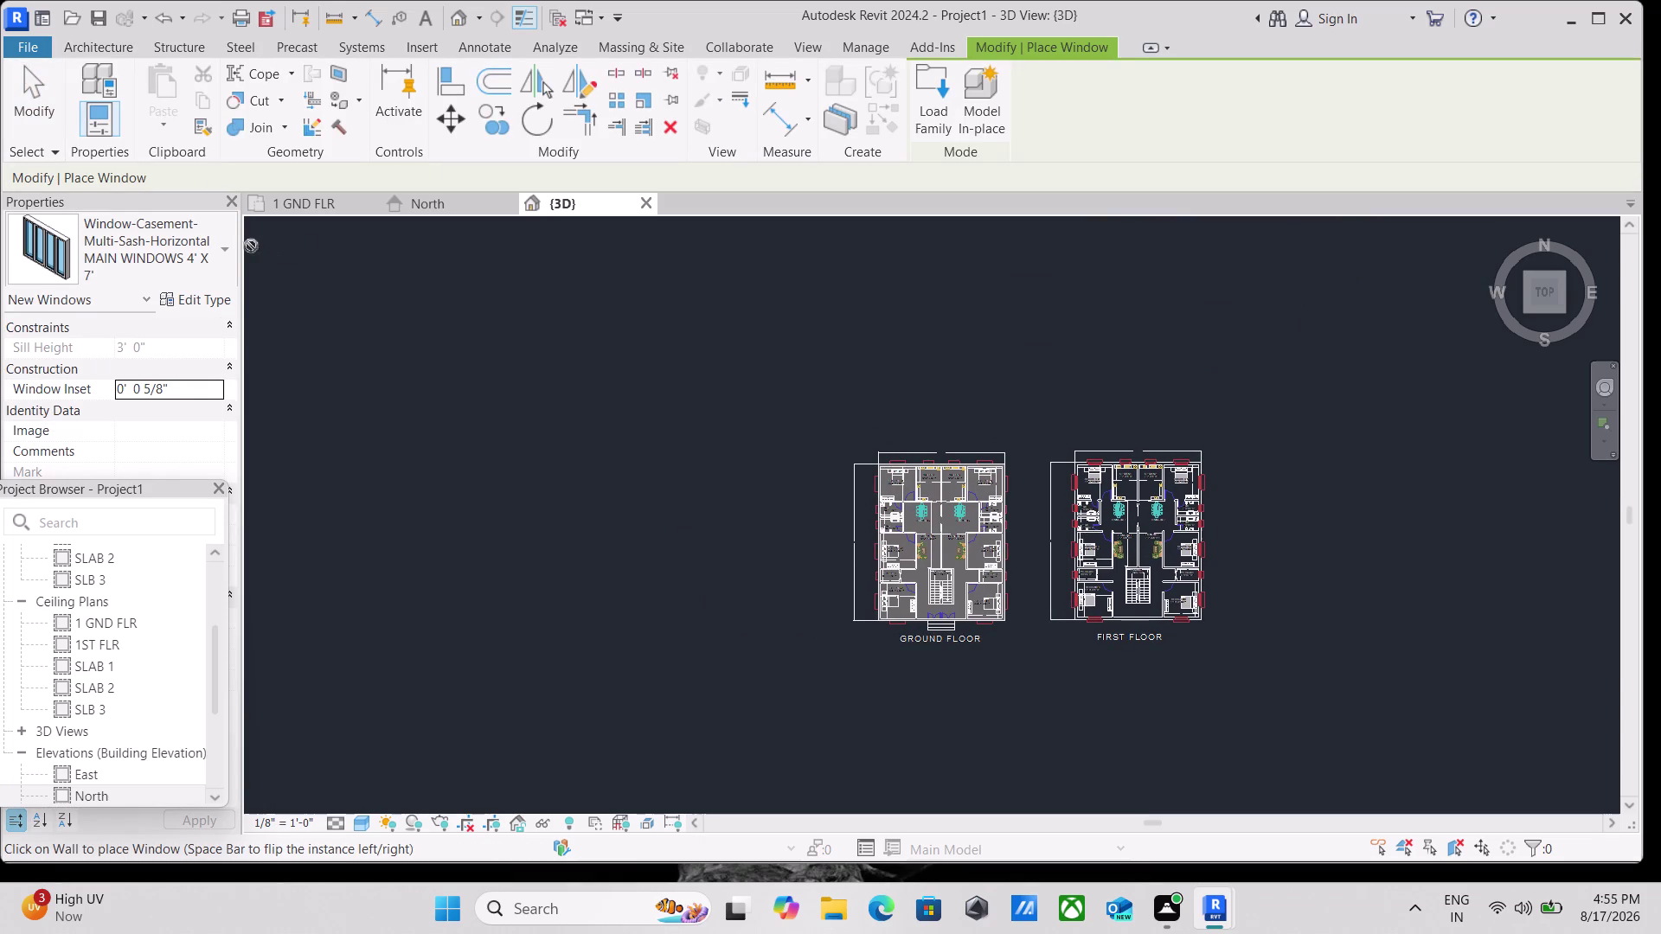
click(220, 254)
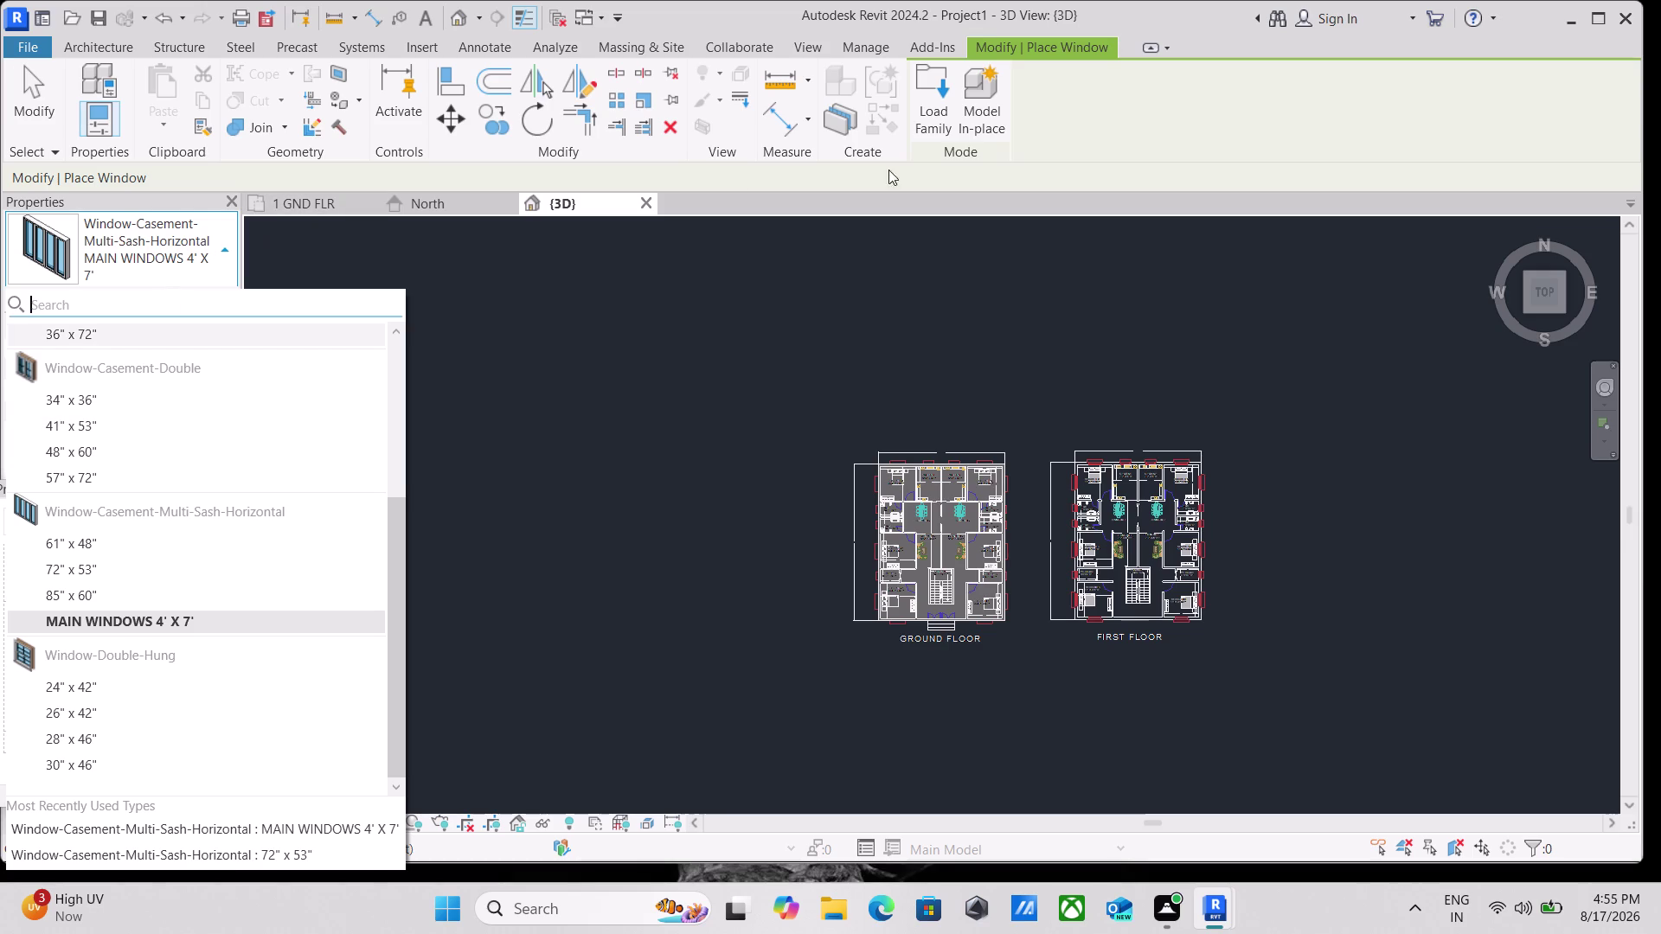
click(936, 97)
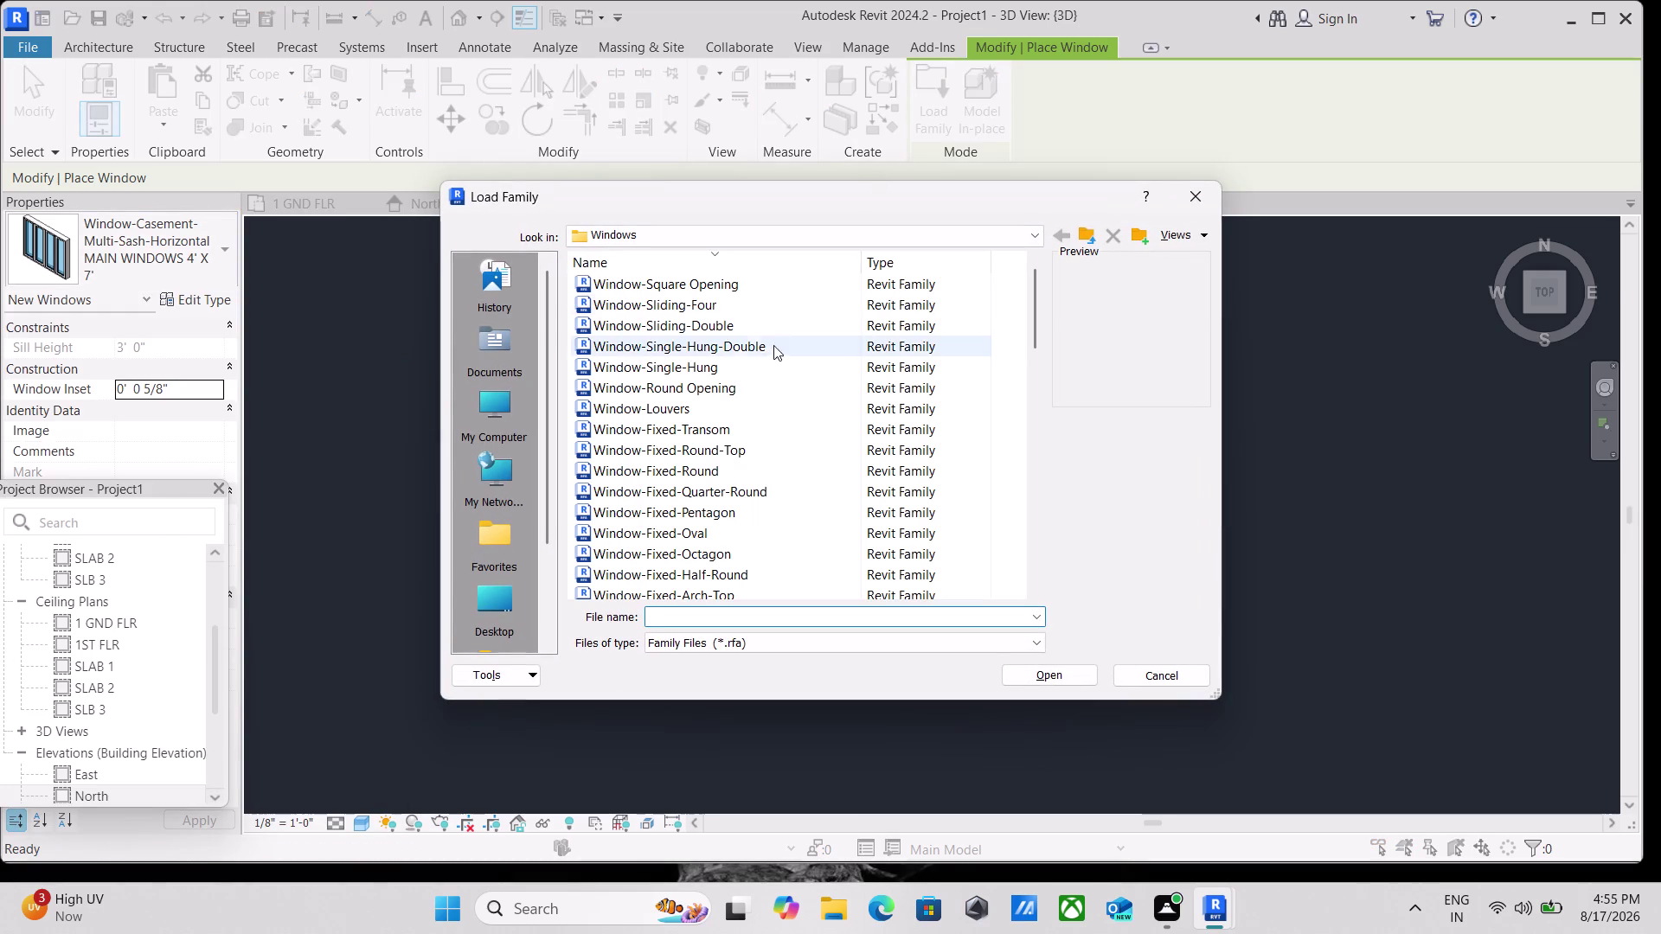
click(713, 303)
click(702, 357)
click(704, 376)
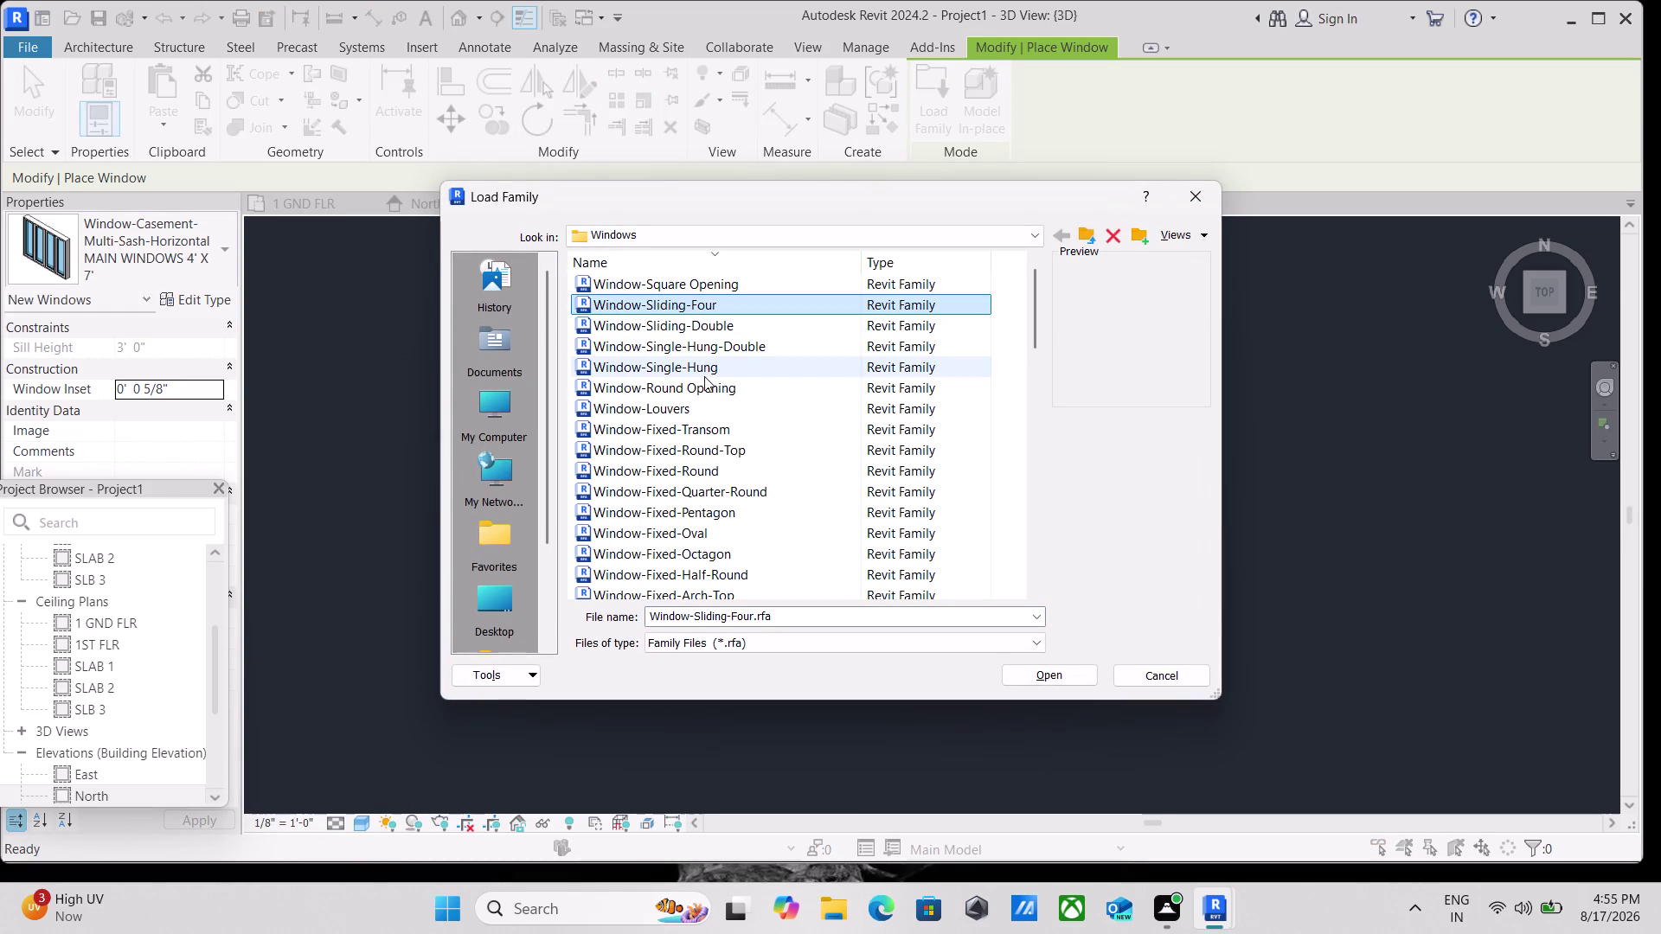
click(701, 406)
click(741, 458)
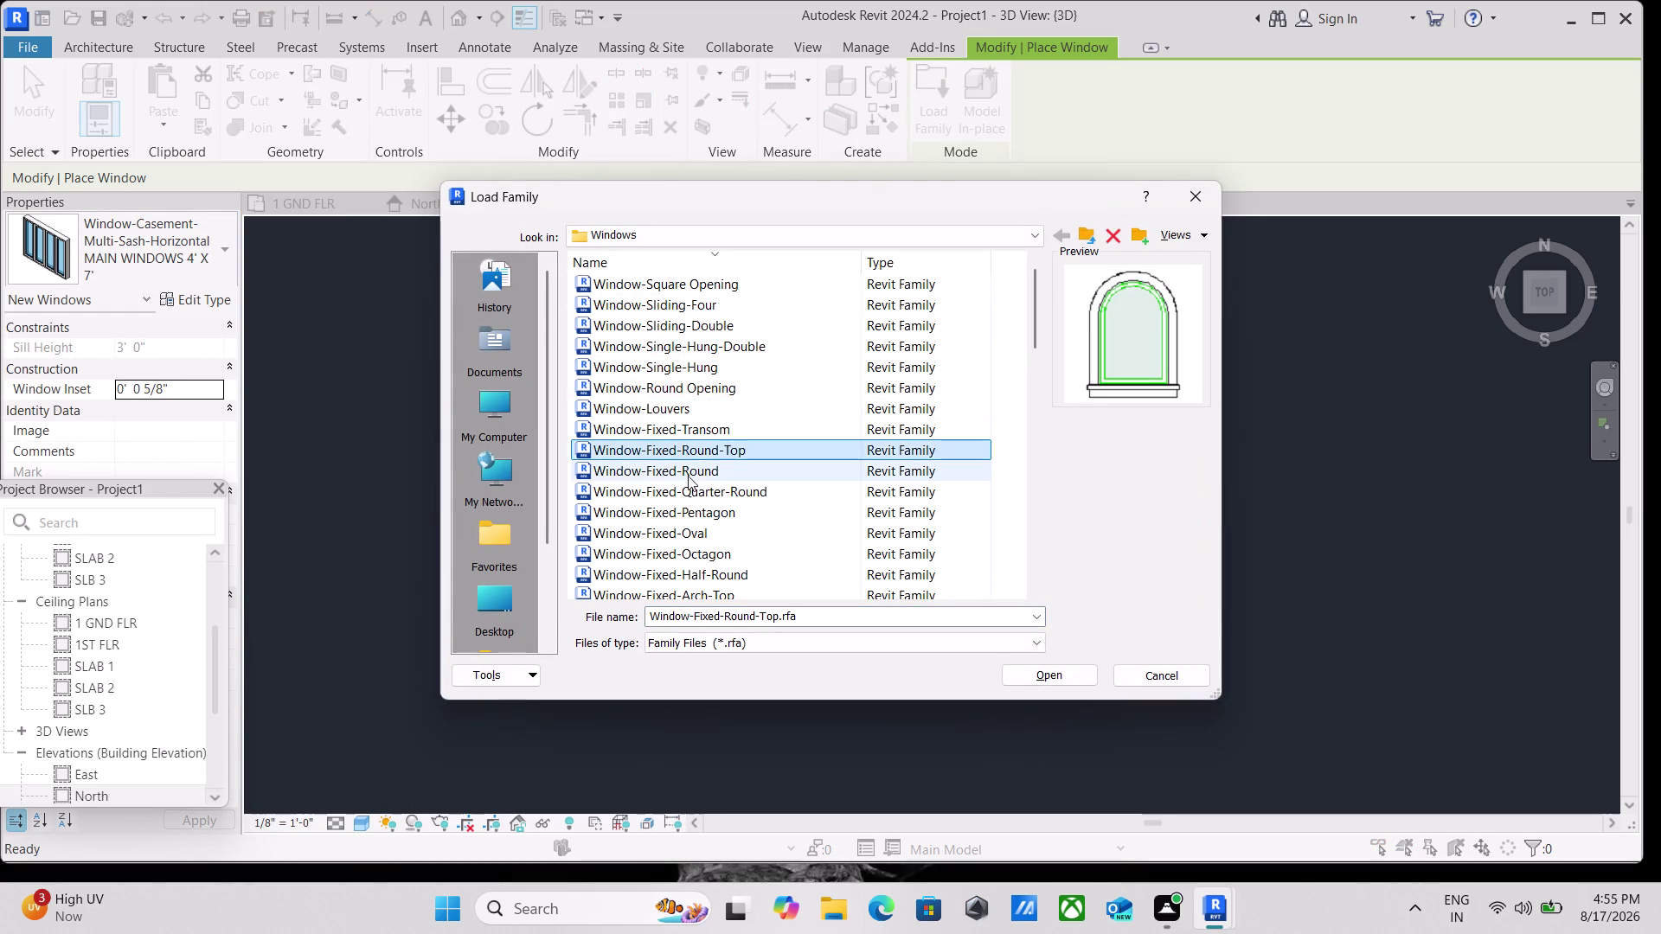
Preview more fixed window families, including Window-Fixed-Pentagon and Window-Fixed-Arch-Top.
scroll(down, 3)
click(680, 436)
click(682, 453)
scroll(down, 3)
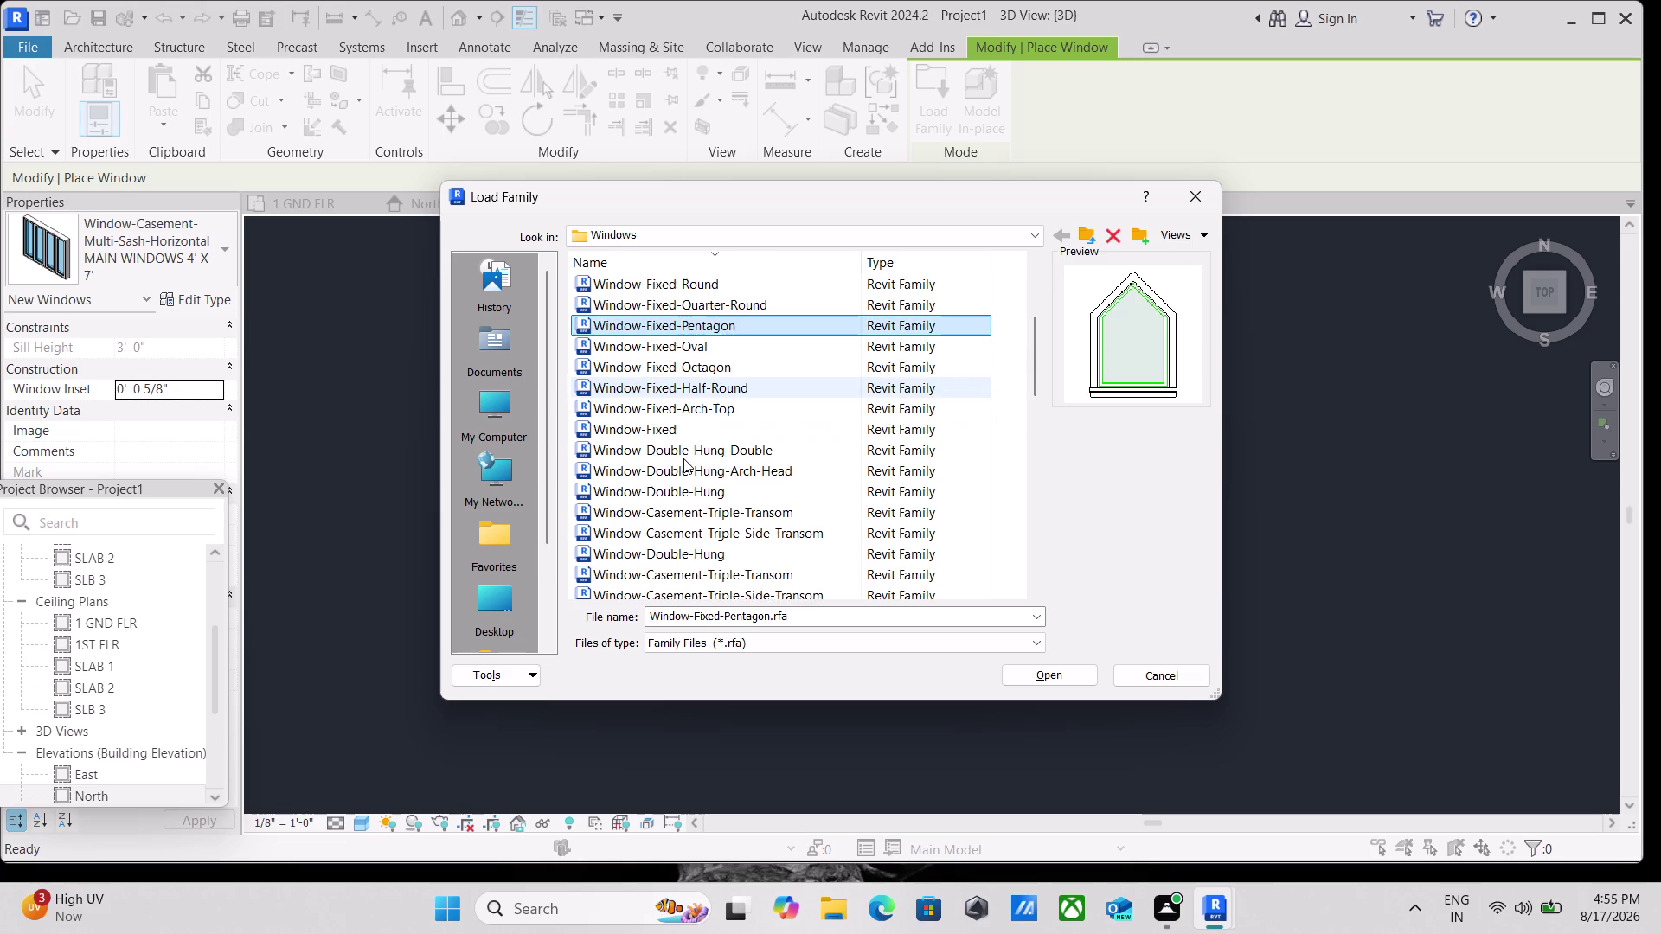
click(690, 434)
click(690, 414)
click(701, 468)
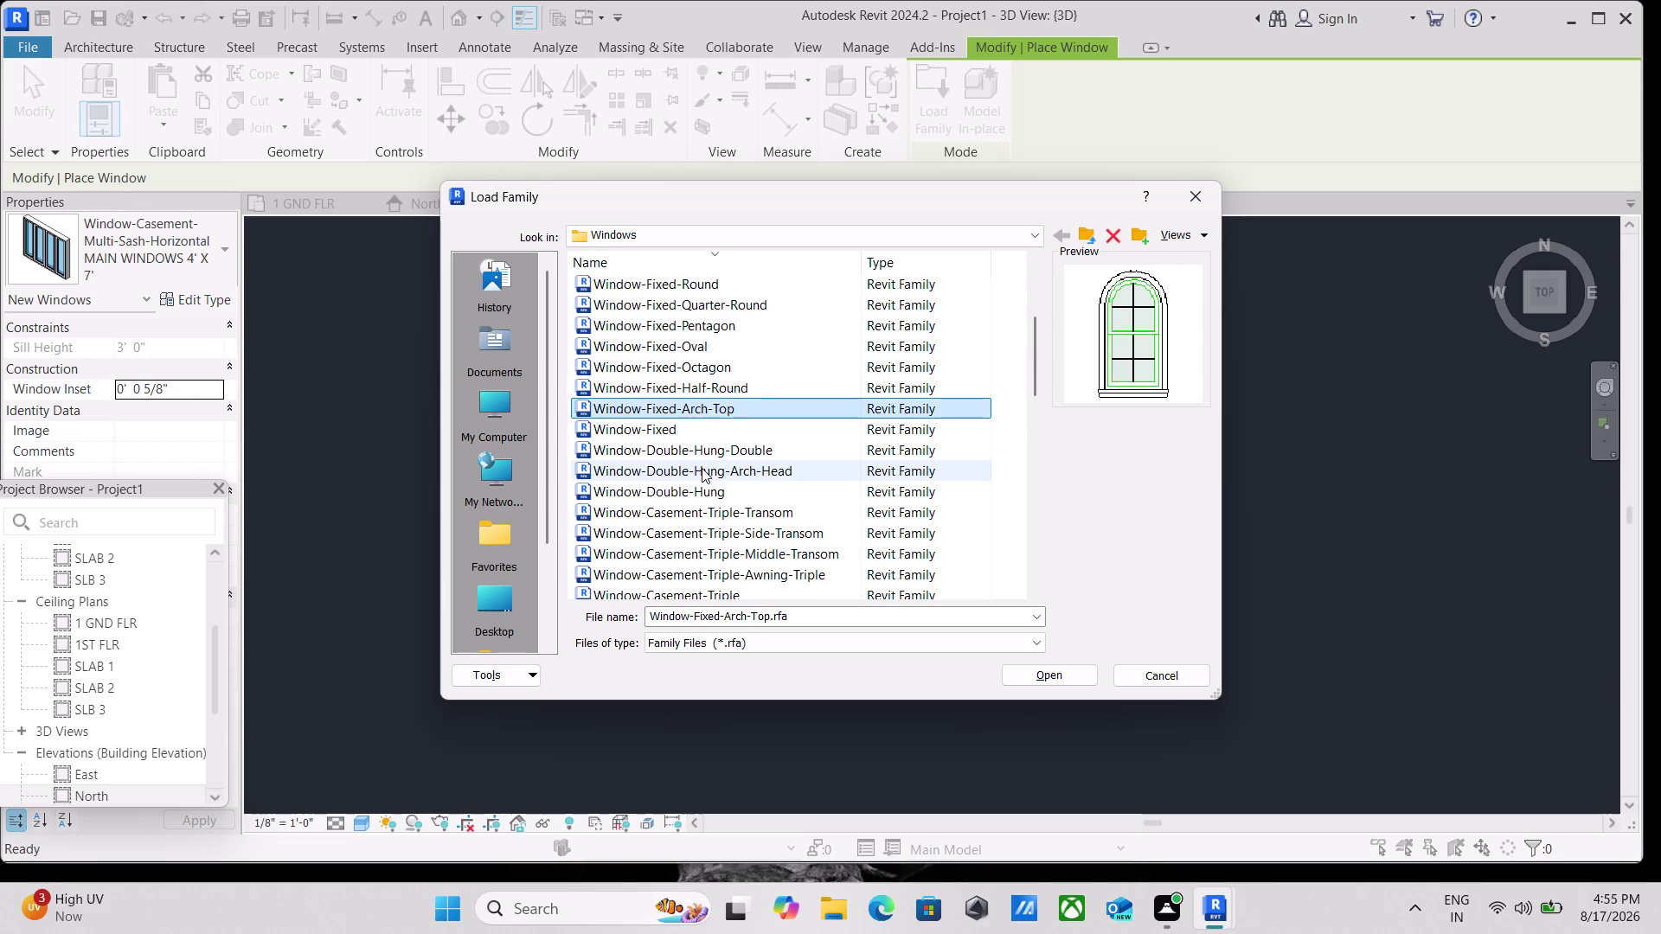
scroll(down, 3)
Compare the triple, single, multi-sash and inside-outside casement families, then load the double casement window.
click(695, 468)
click(697, 444)
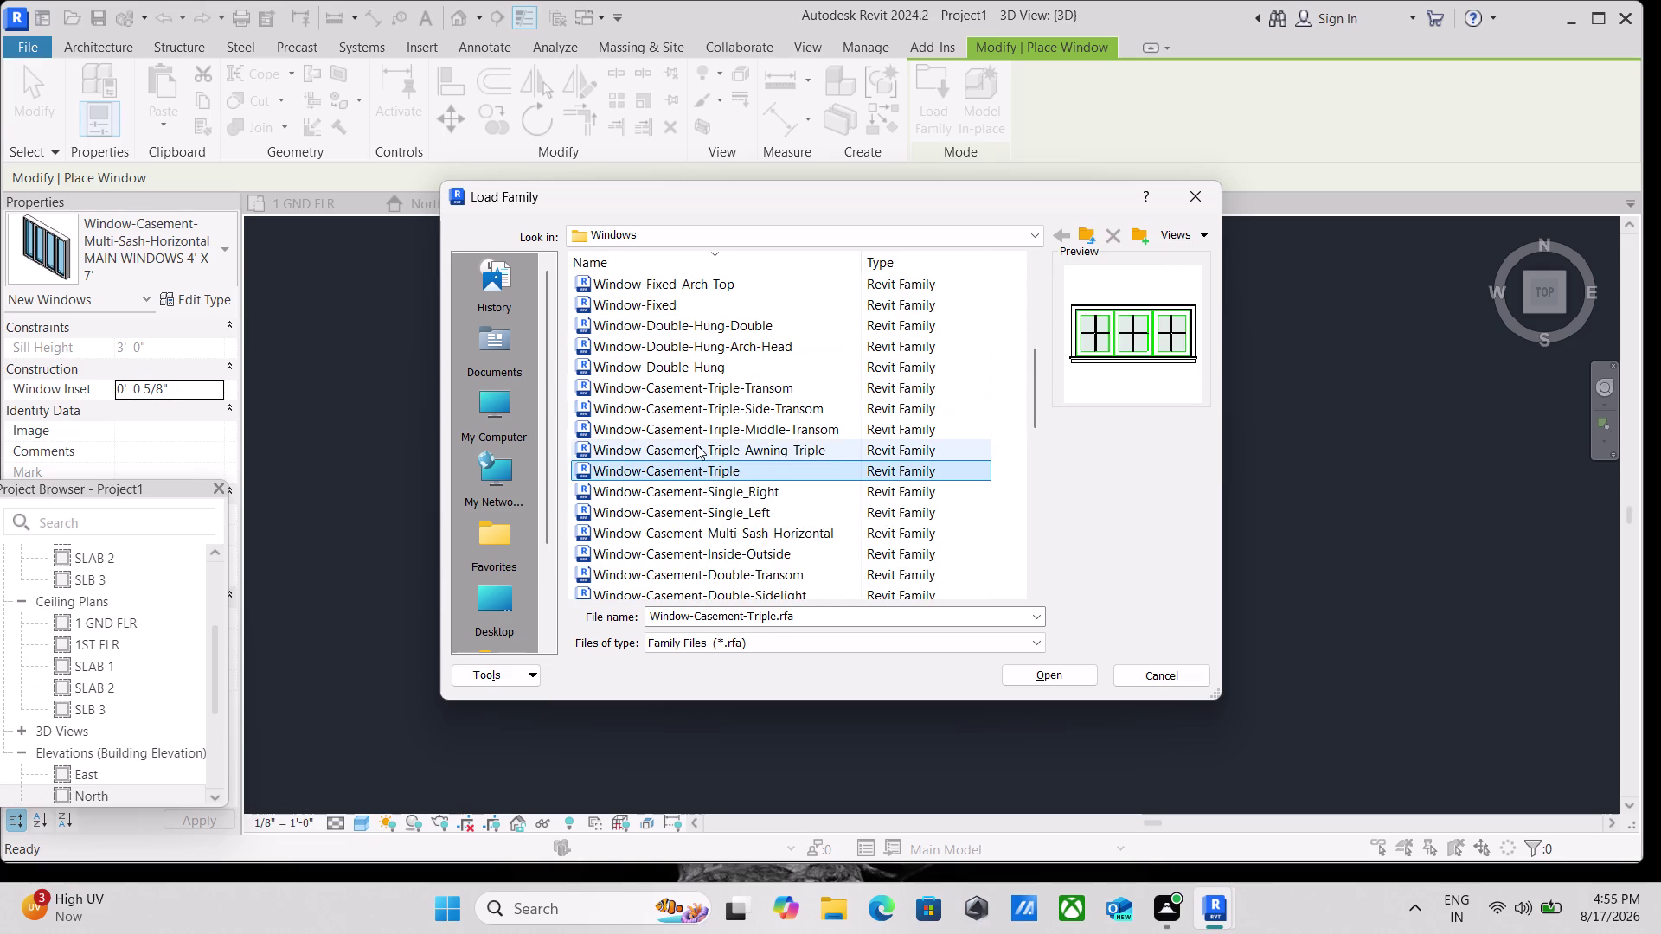
click(700, 423)
click(711, 416)
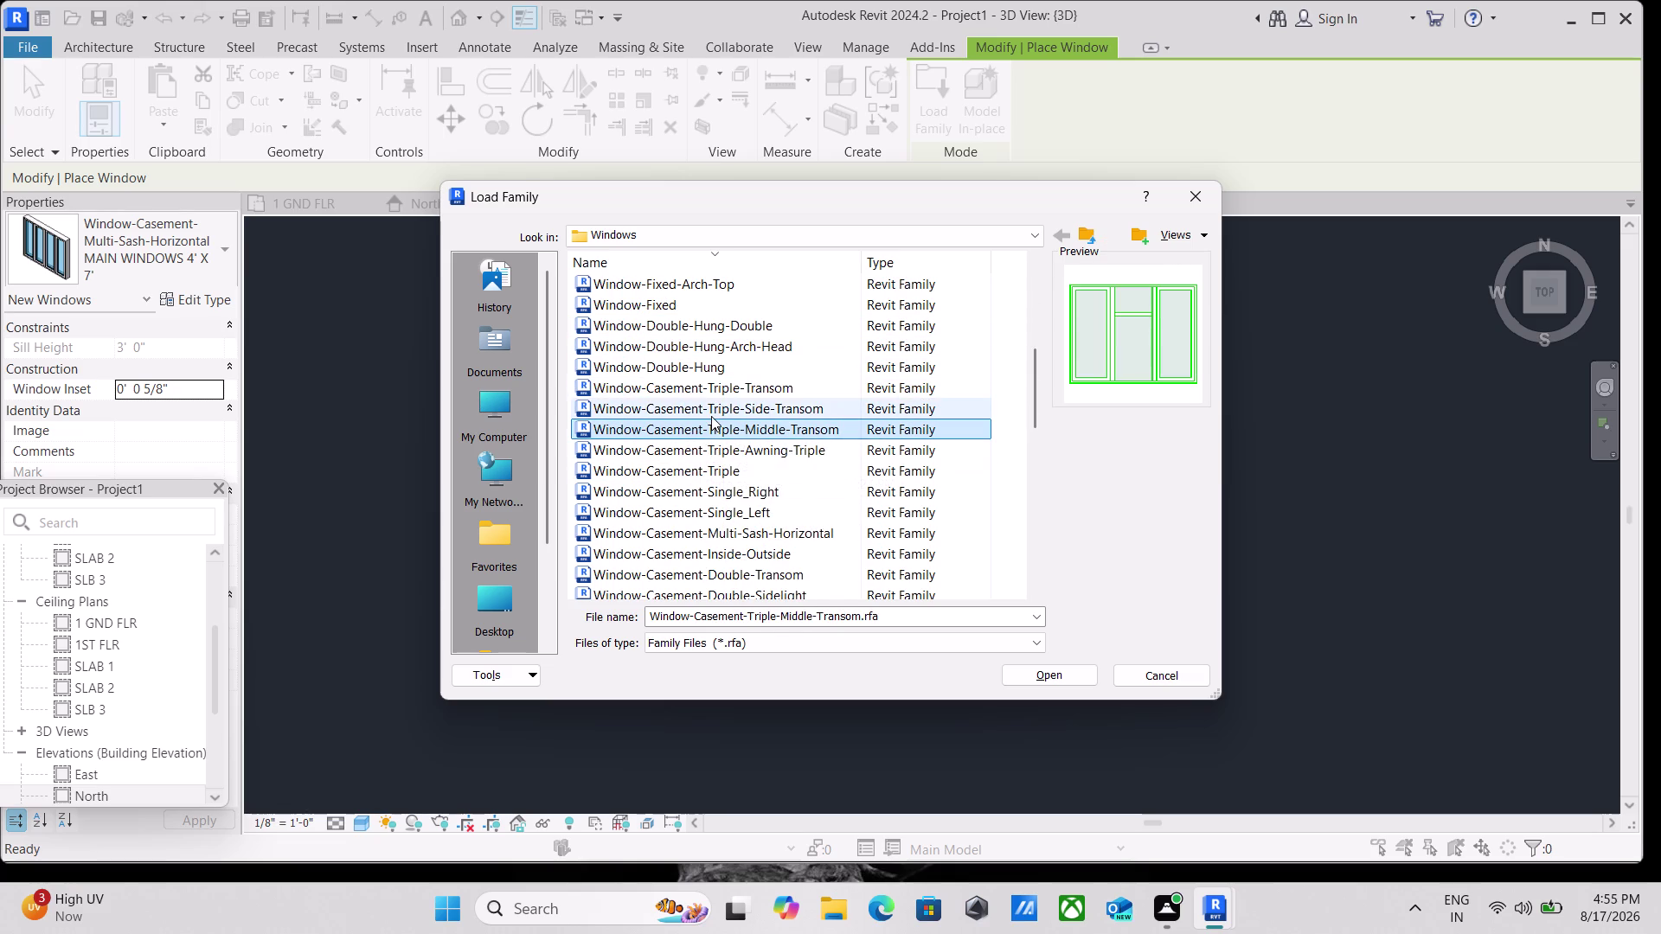
click(730, 503)
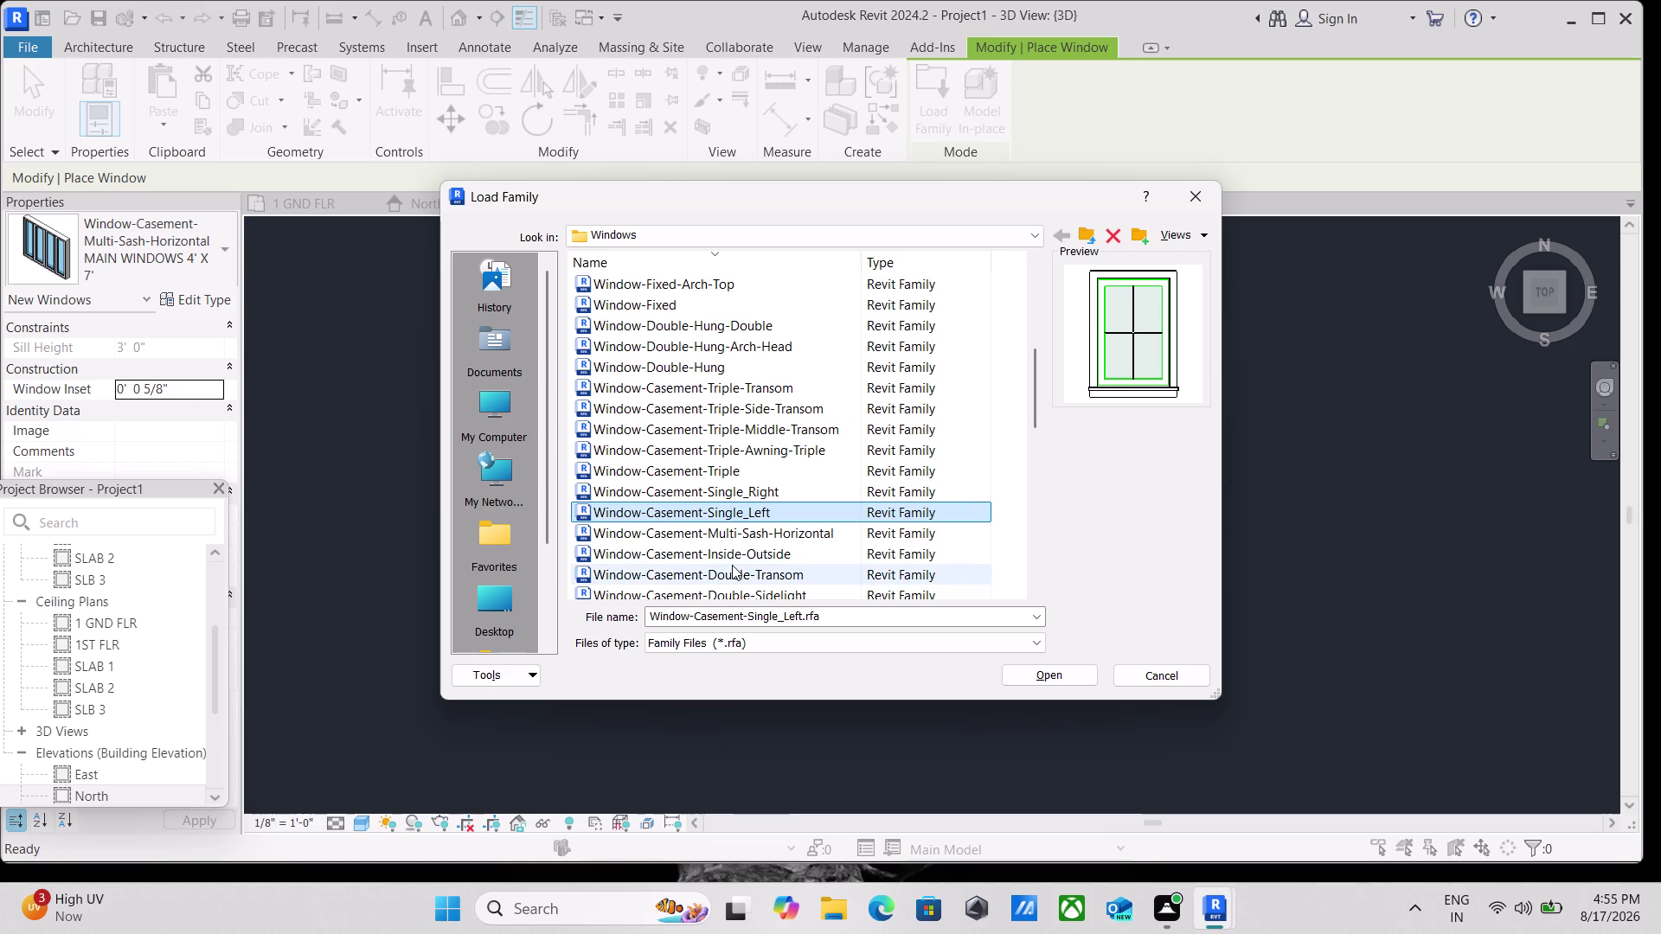
click(732, 558)
click(732, 533)
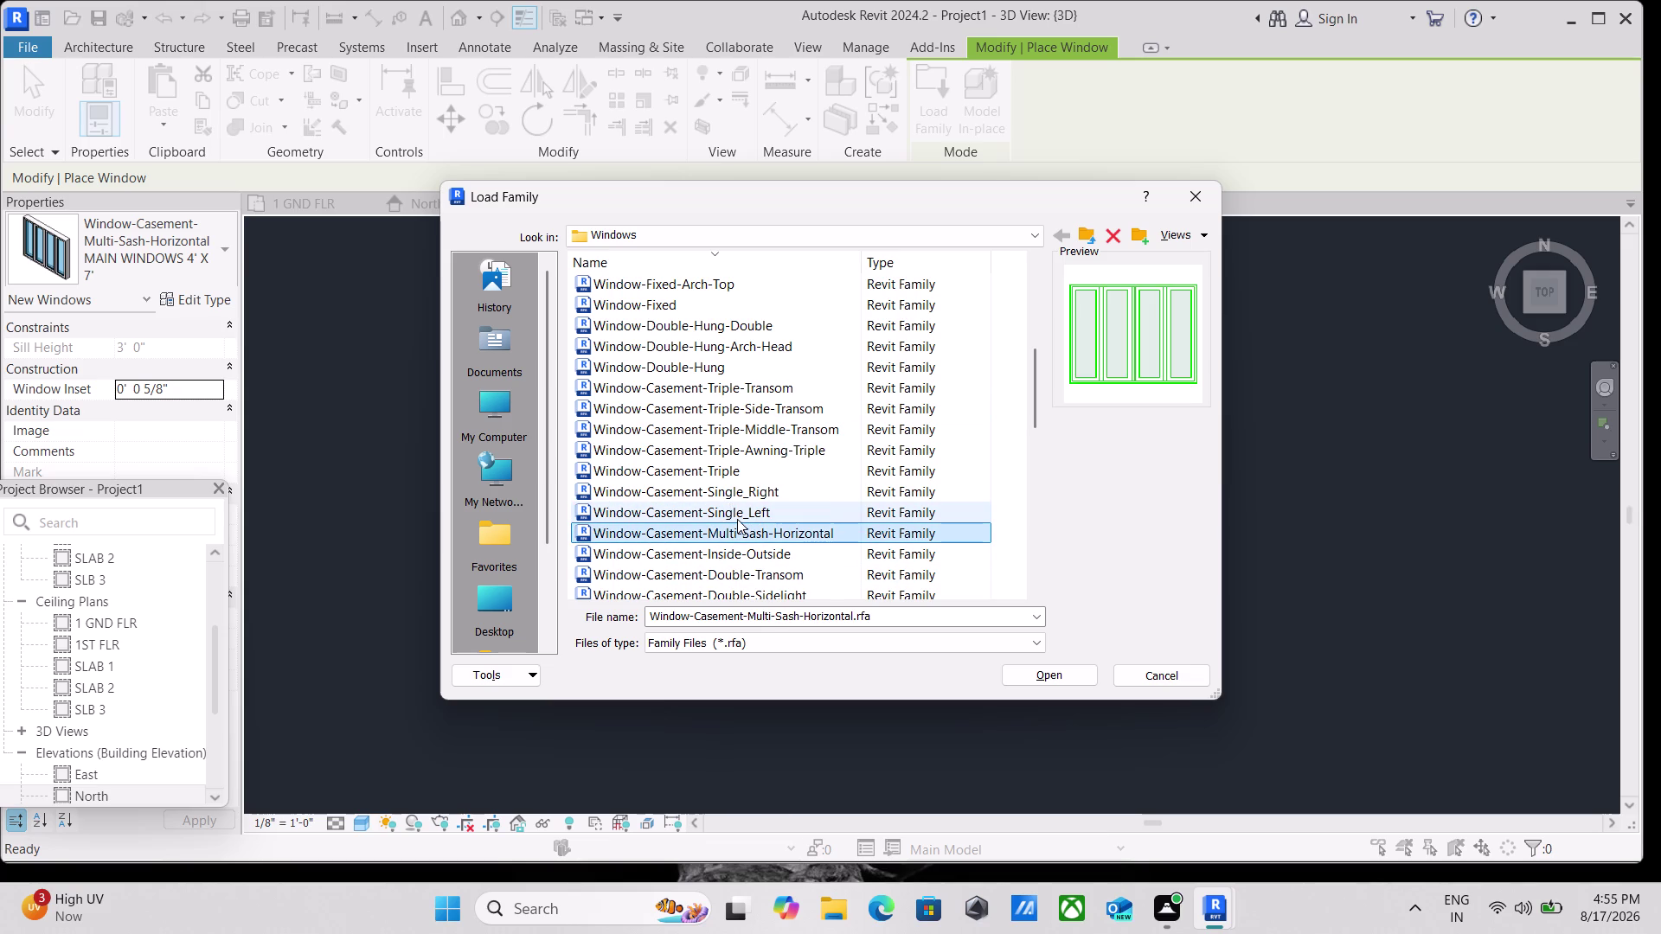
click(732, 516)
click(732, 529)
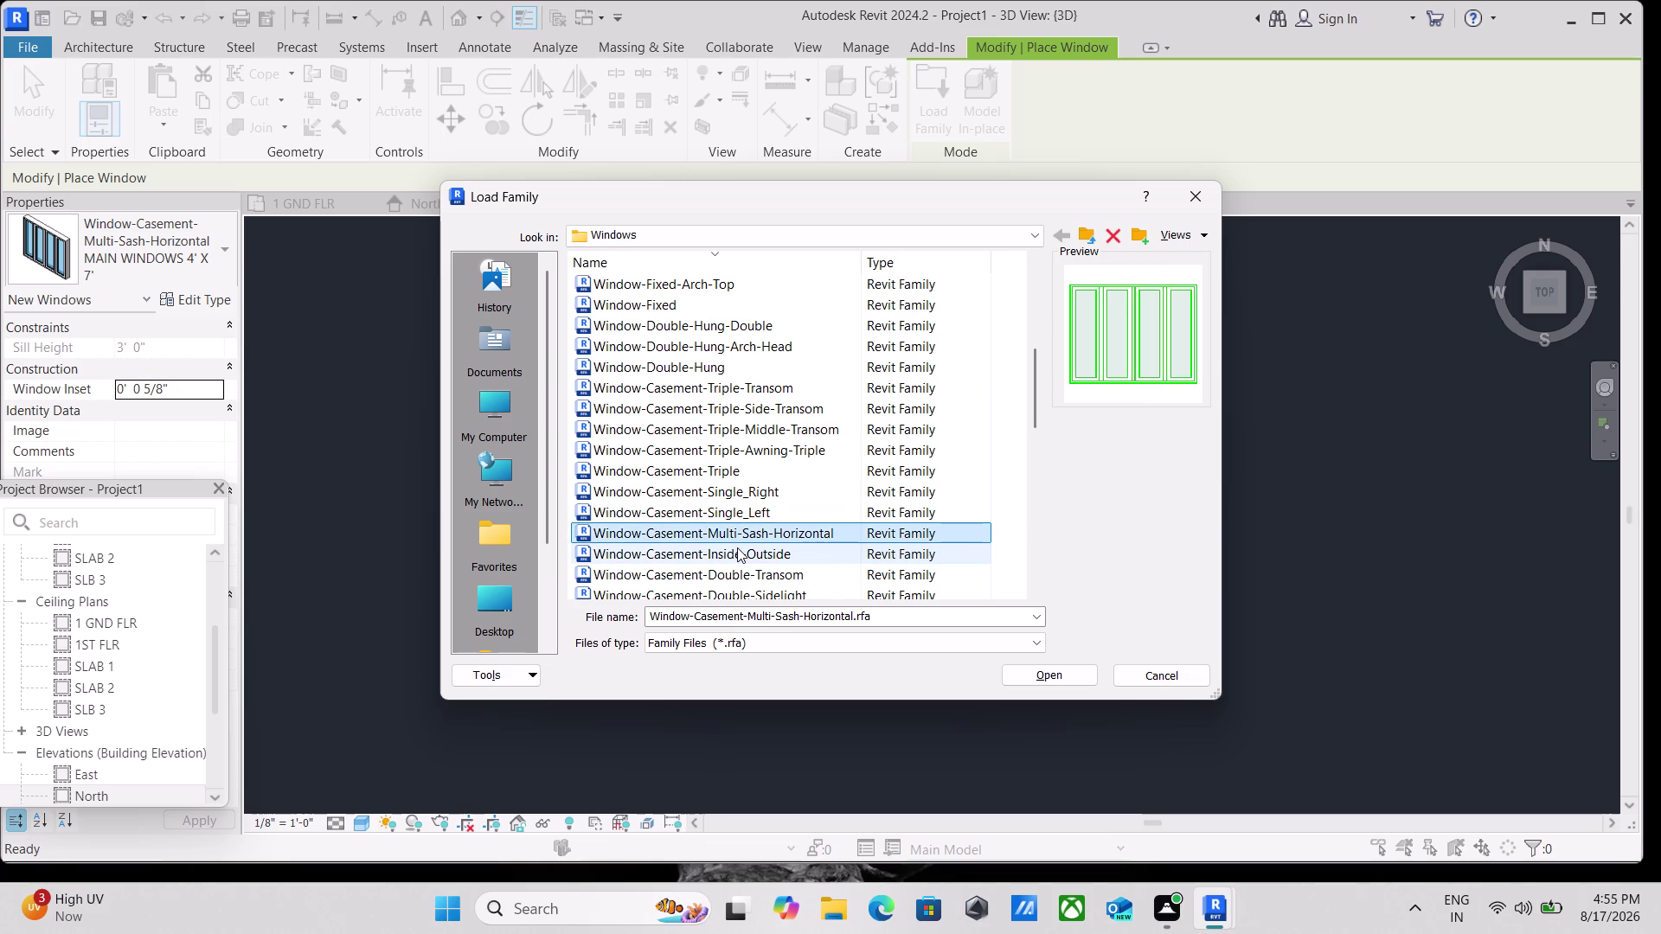
click(737, 548)
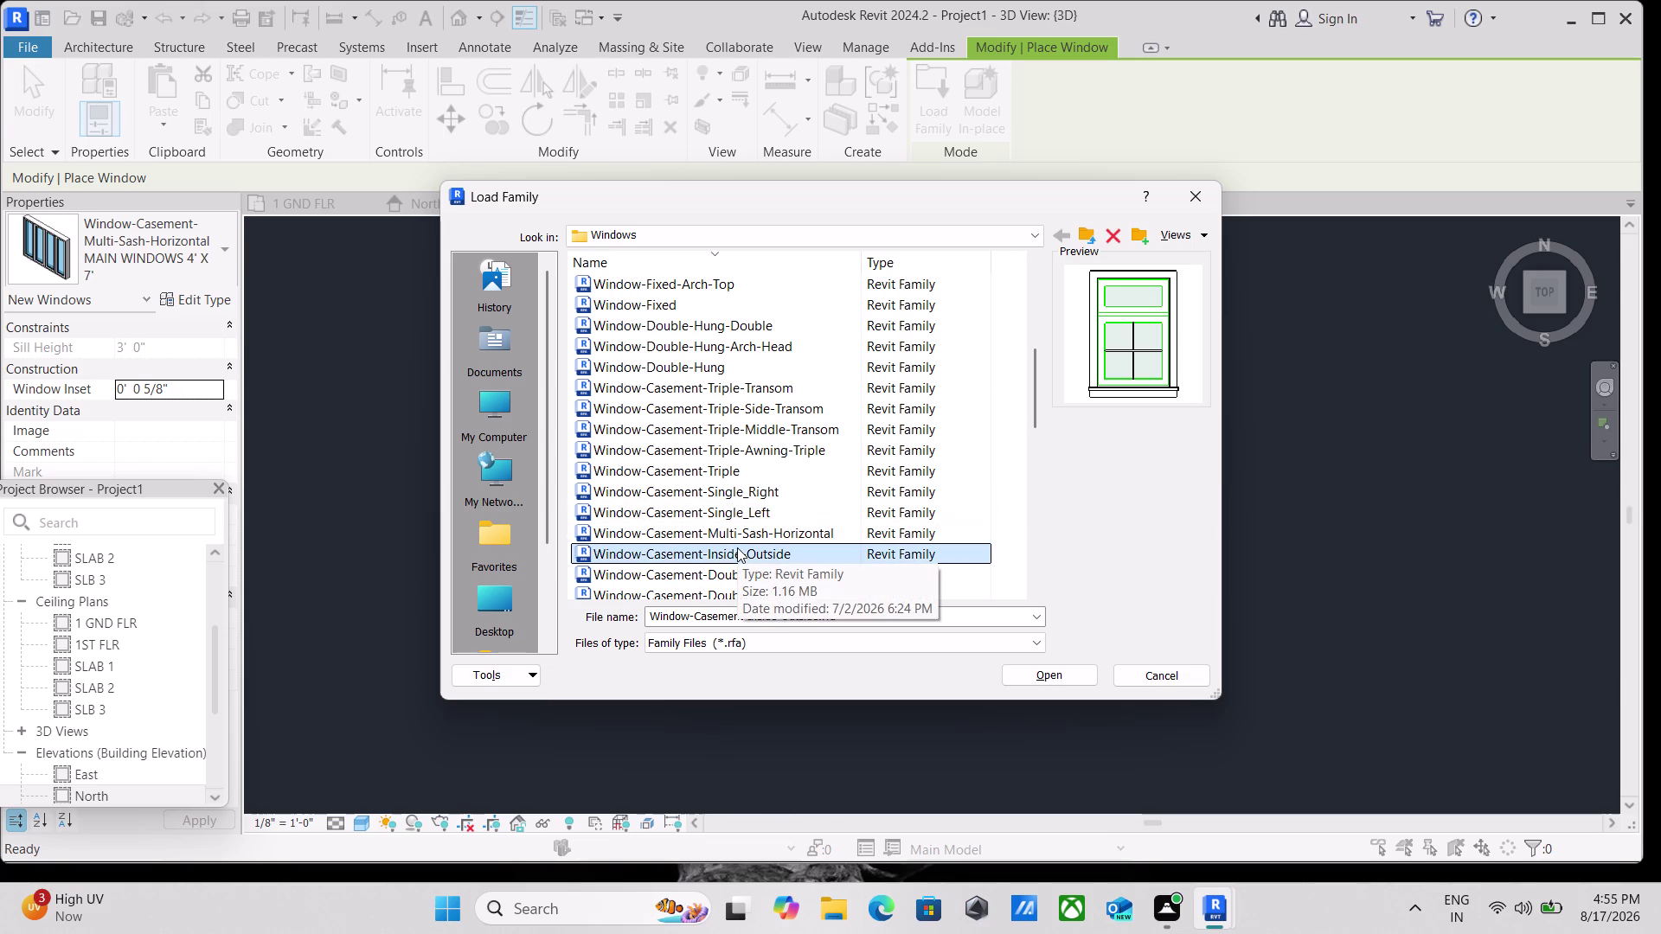
click(704, 572)
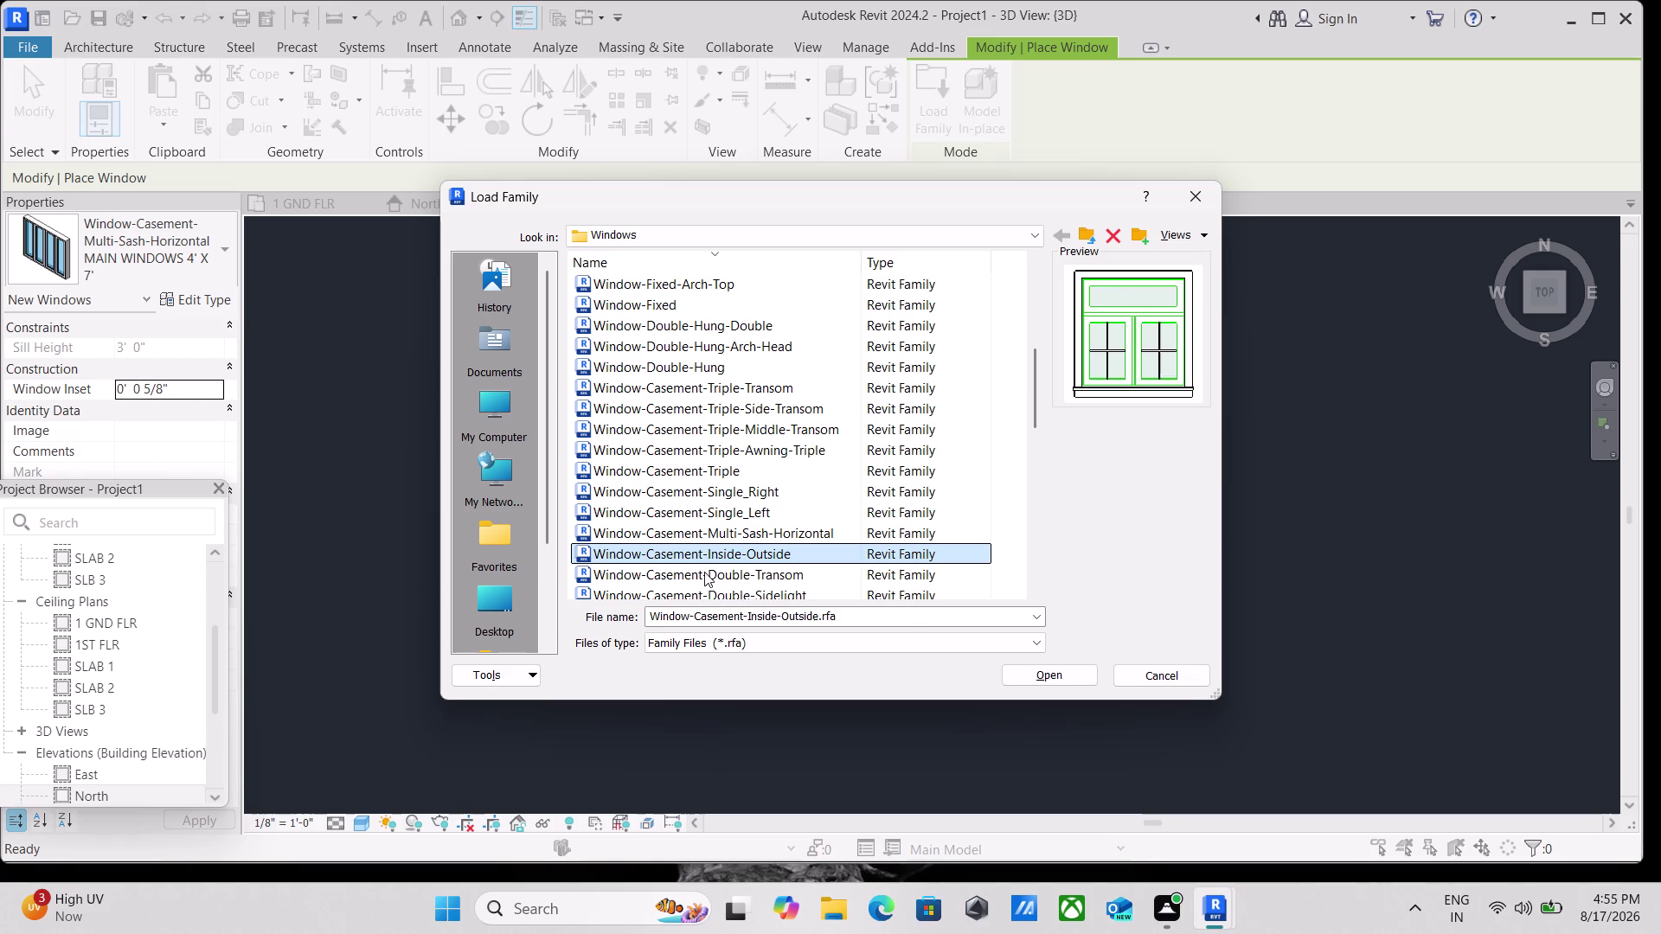
click(1054, 674)
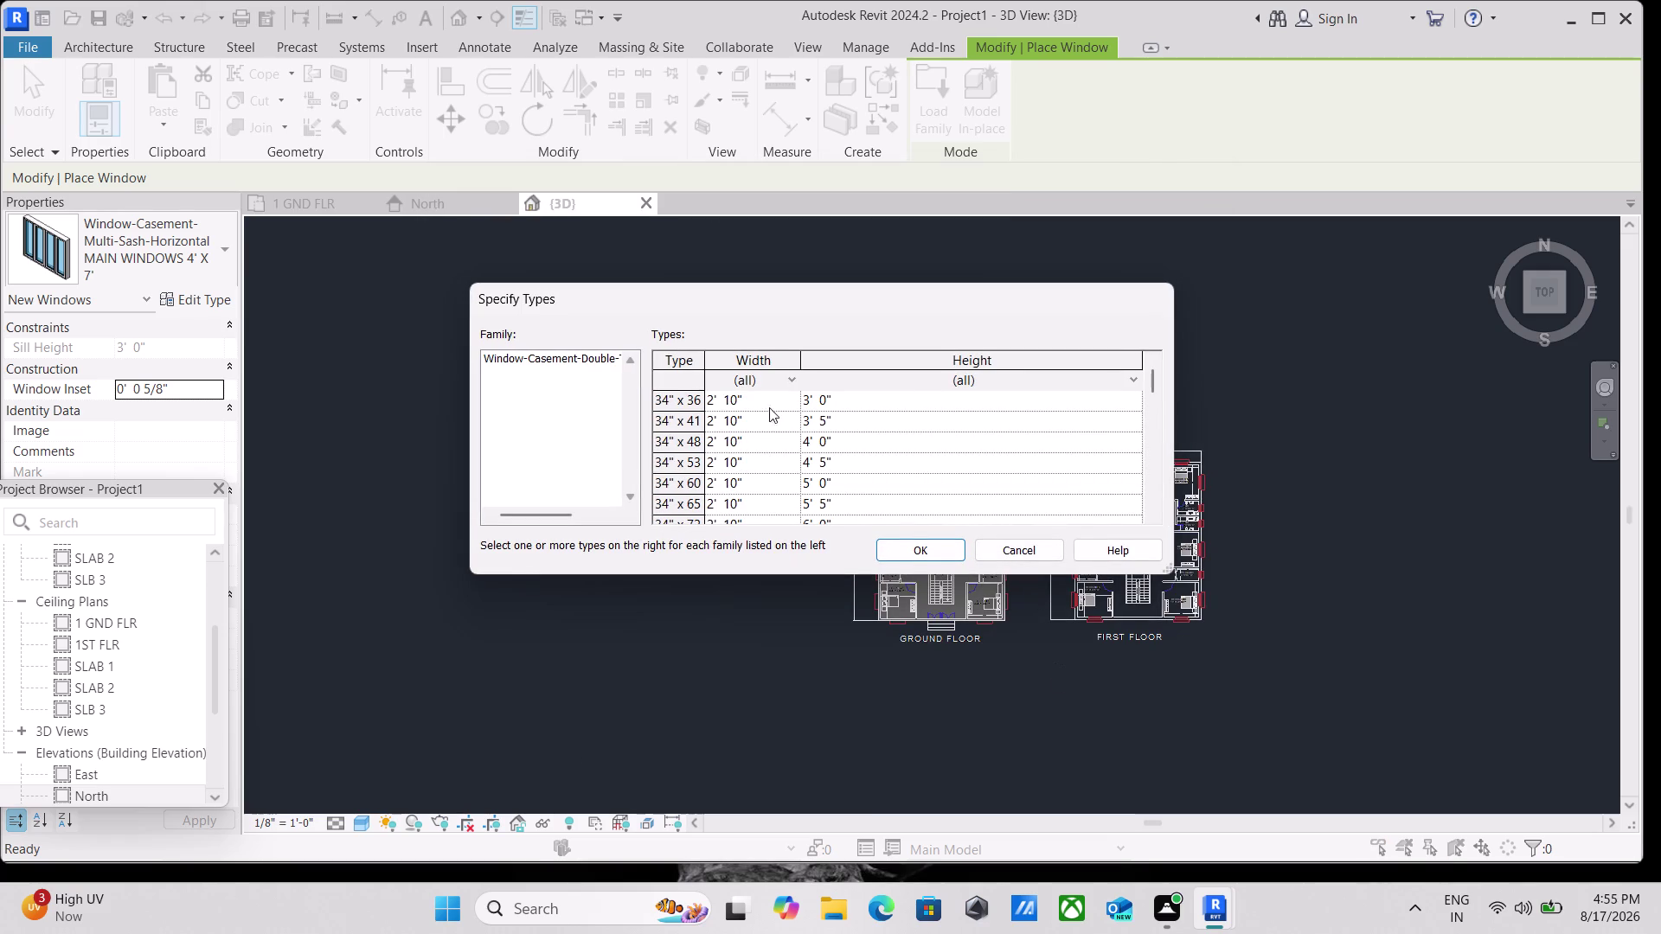
Find 48" x 48" in the Specify Types list and load that double-transom casement type.
scroll(down, 3)
scroll(up, 3)
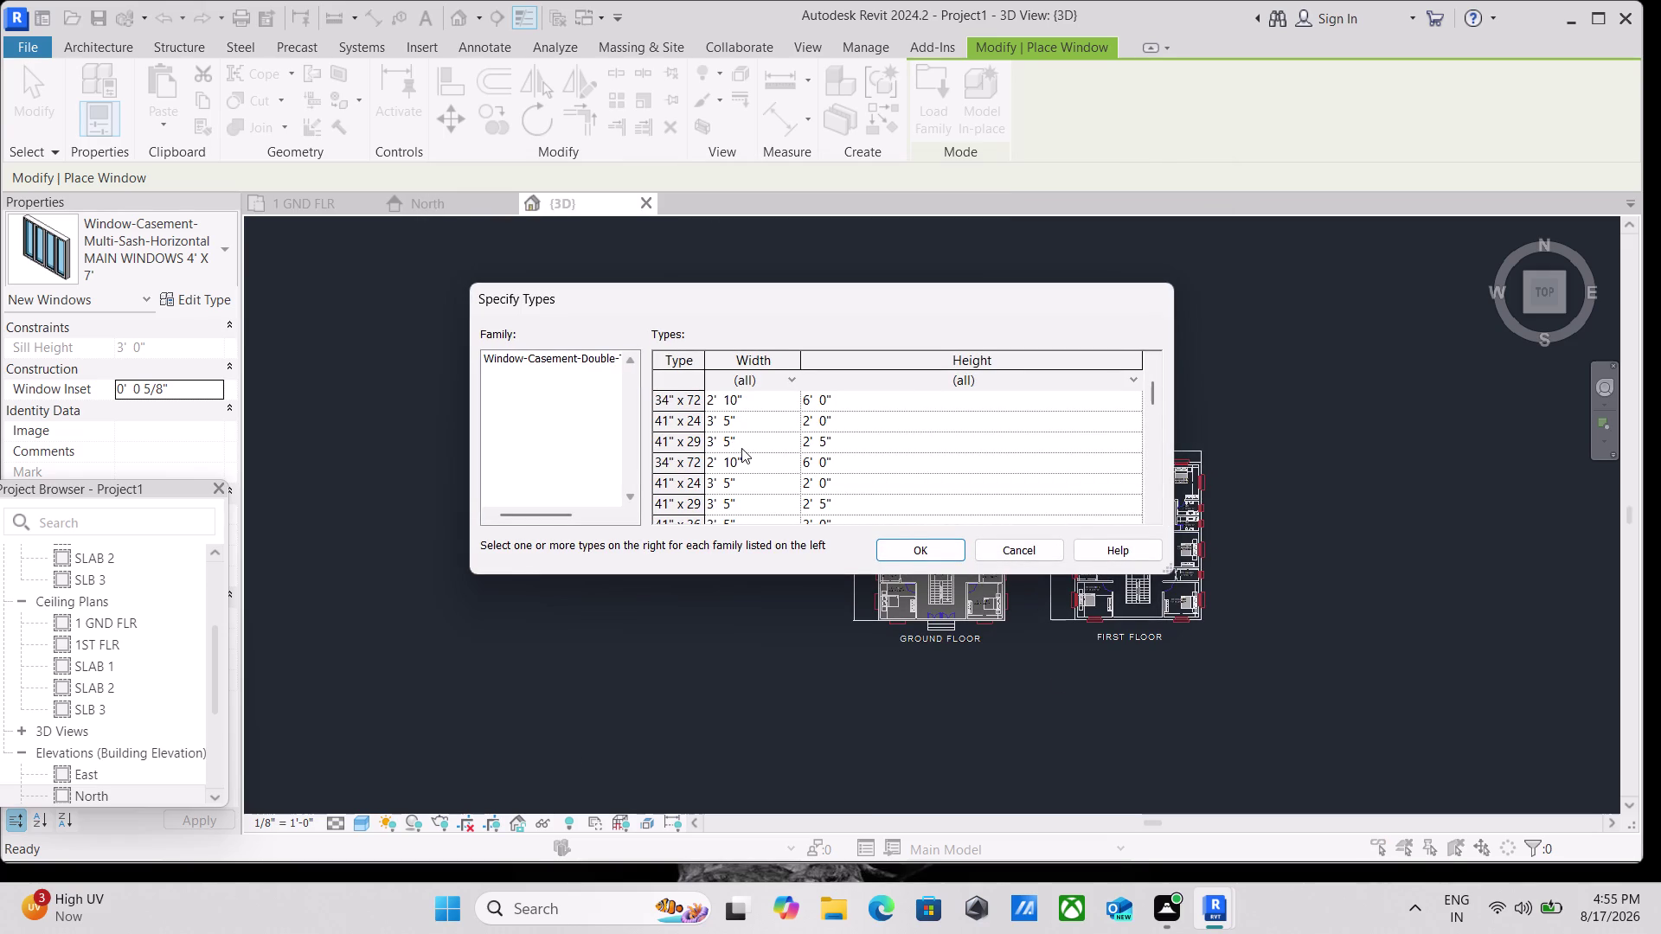
scroll(down, 3)
scroll(up, 3)
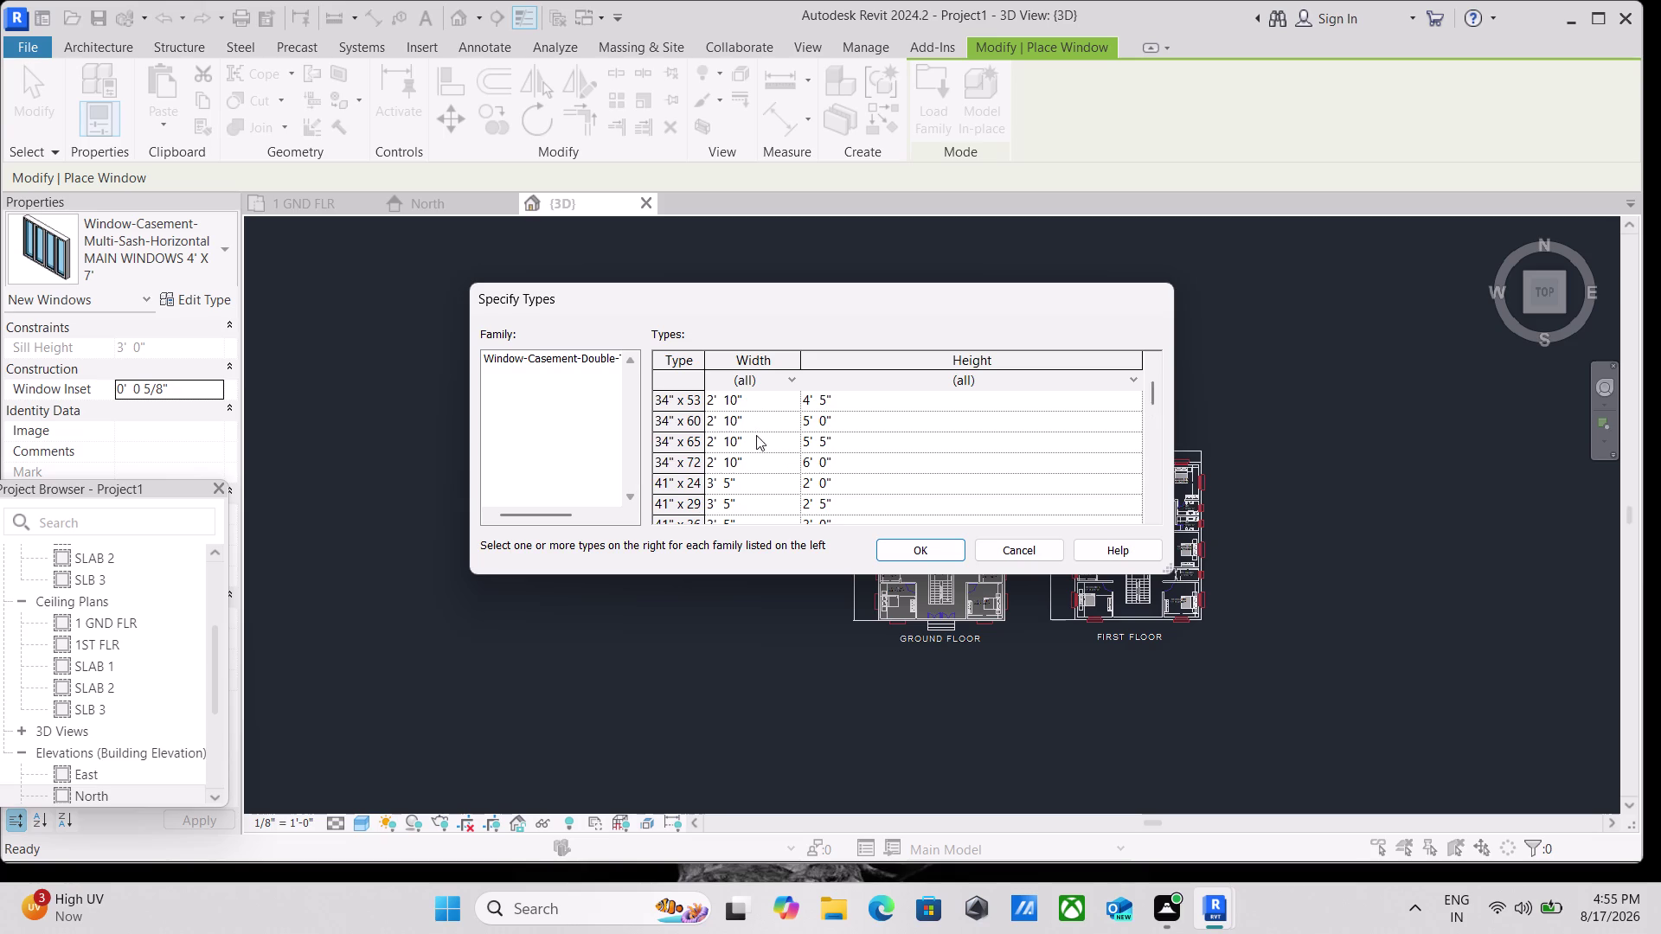
scroll(down, 3)
scroll(down, 3)
scroll(down, 3)
scroll(up, 3)
scroll(up, 3)
scroll(down, 3)
scroll(down, 3)
scroll(up, 3)
scroll(down, 3)
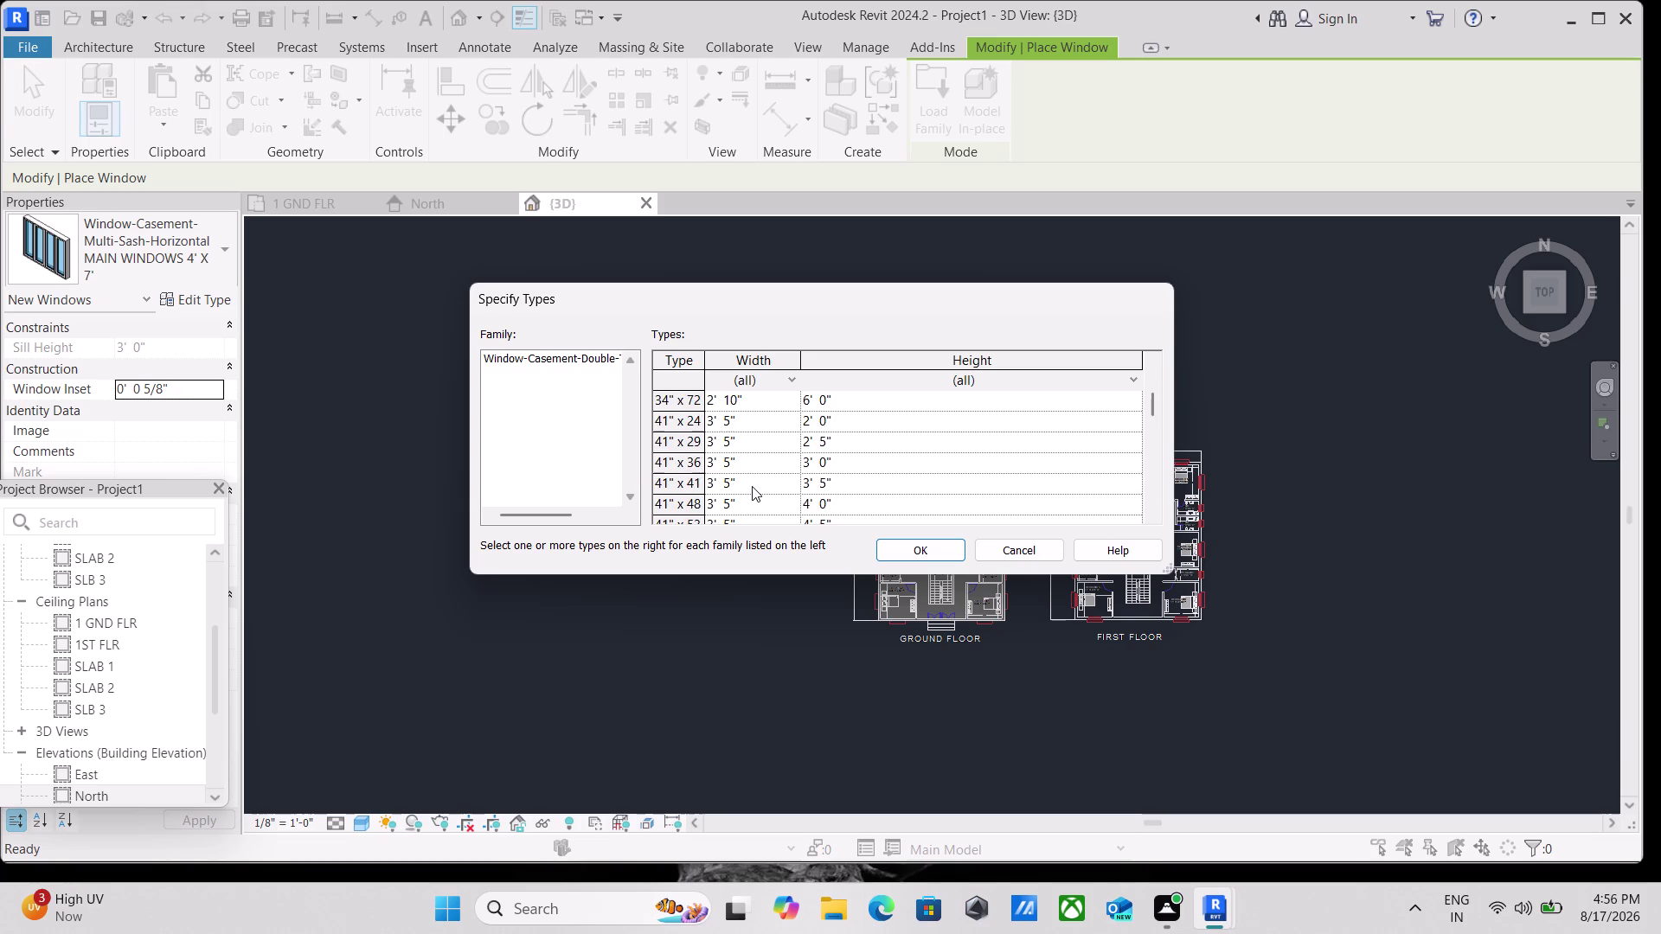
scroll(down, 3)
scroll(down, 3)
scroll(down, 3)
scroll(up, 3)
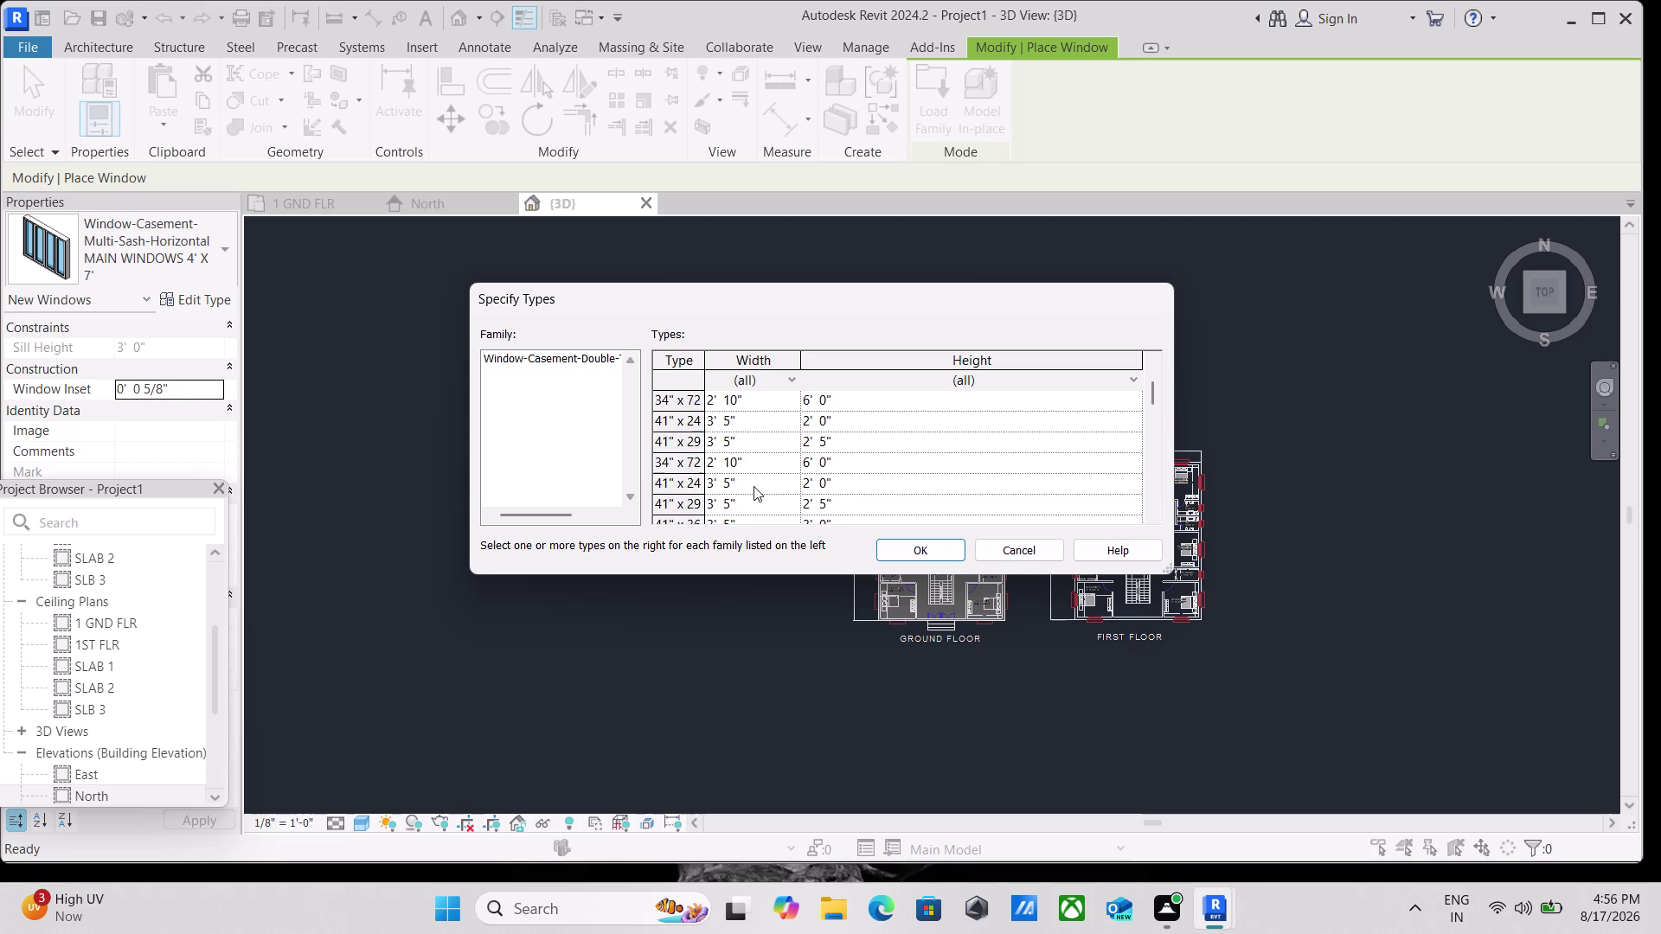
scroll(up, 3)
scroll(down, 3)
scroll(up, 3)
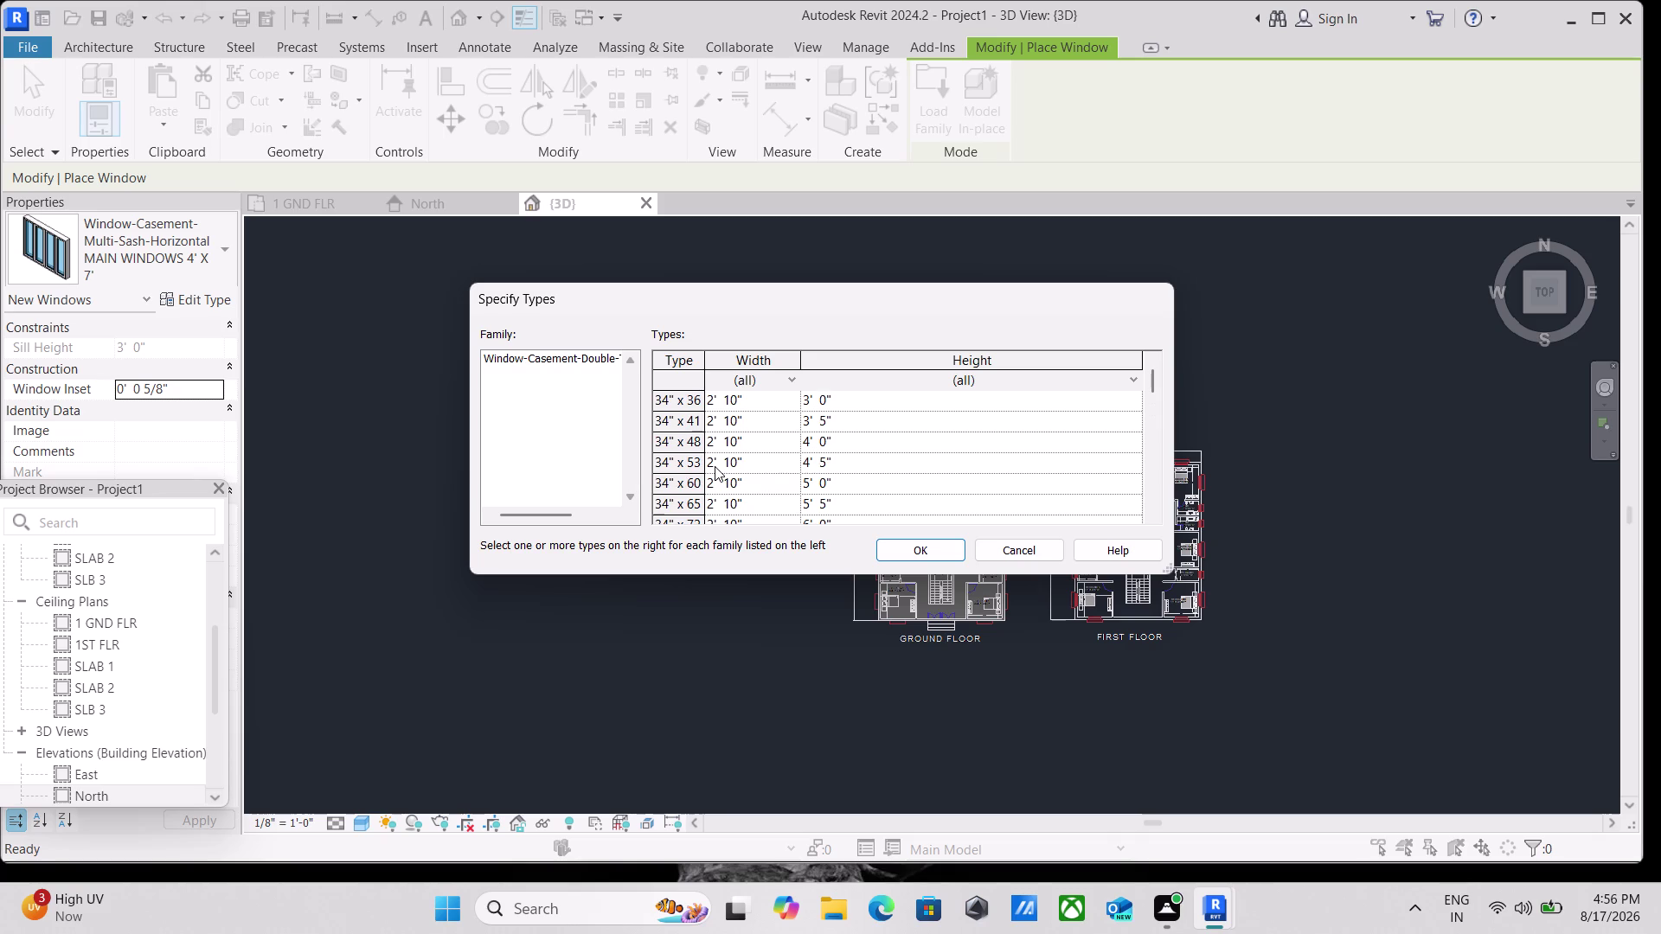
scroll(down, 3)
scroll(down, 3)
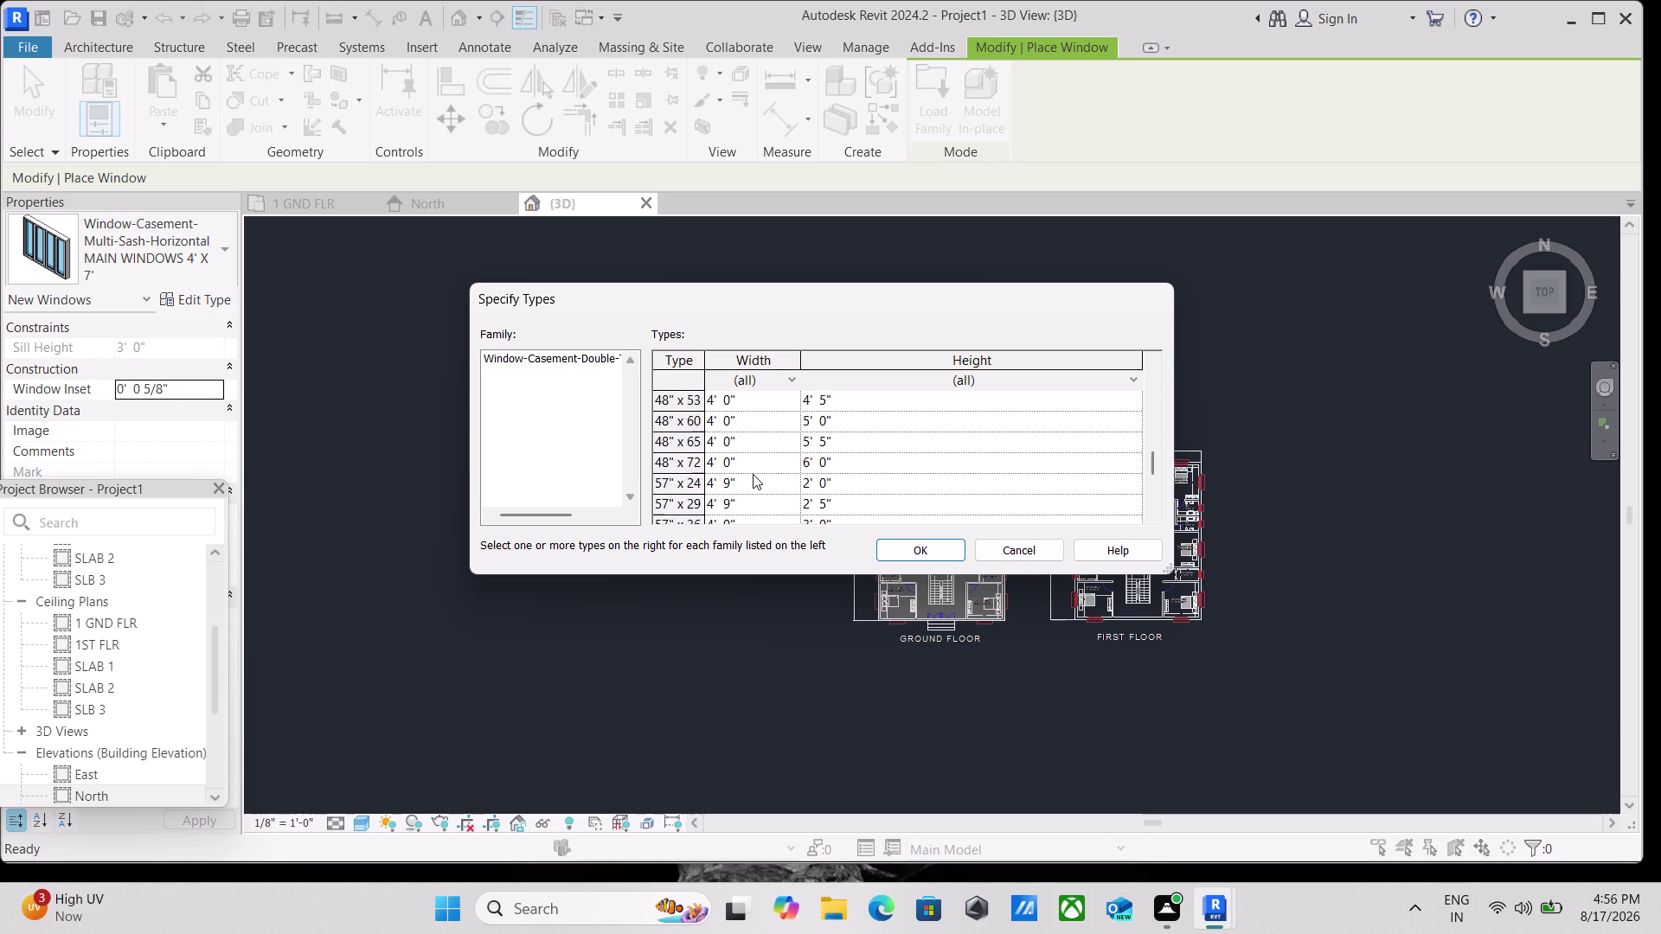
scroll(down, 3)
scroll(up, 3)
scroll(up, 3)
scroll(up, 3)
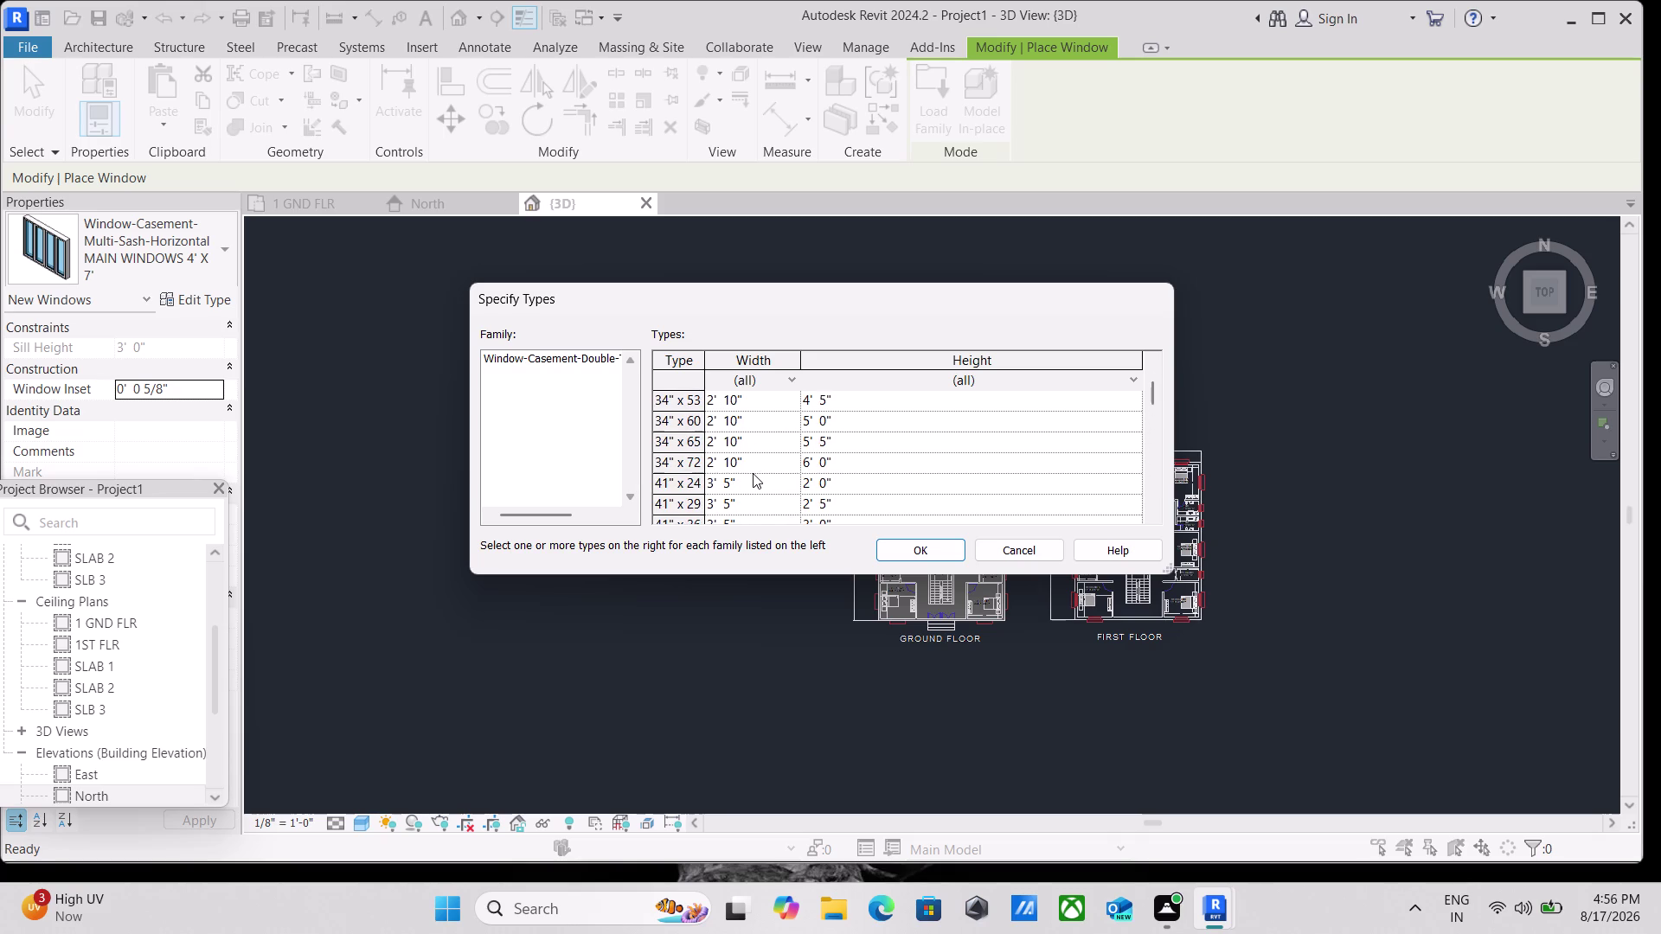
scroll(up, 3)
scroll(down, 3)
scroll(down, 3)
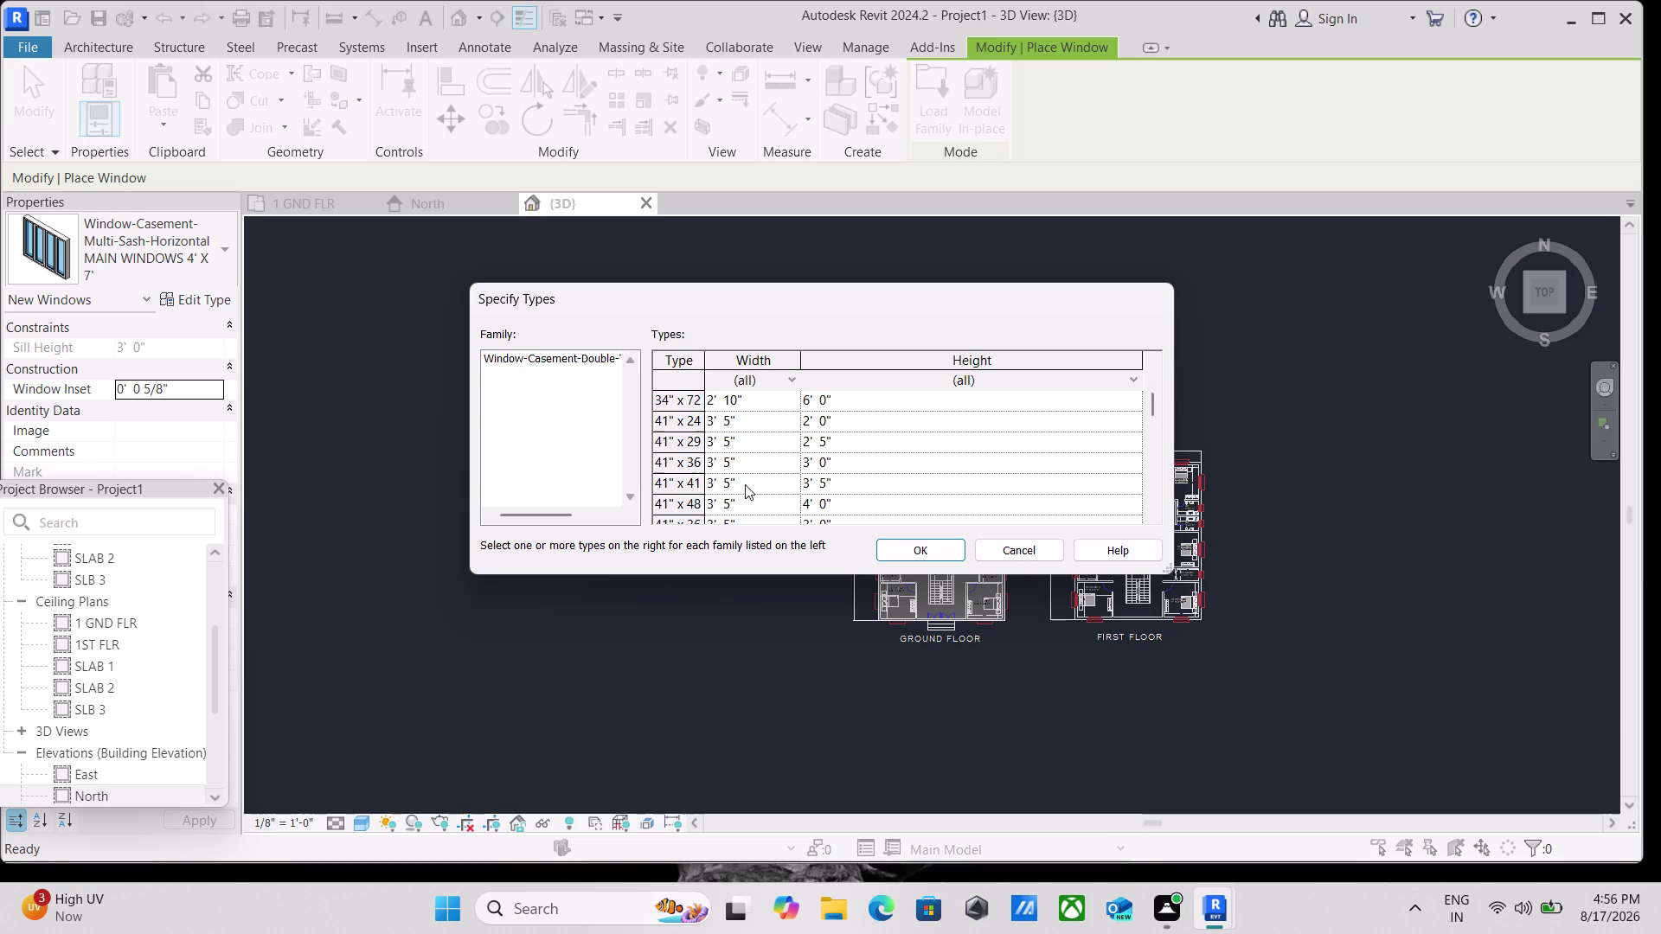
scroll(down, 3)
scroll(up, 3)
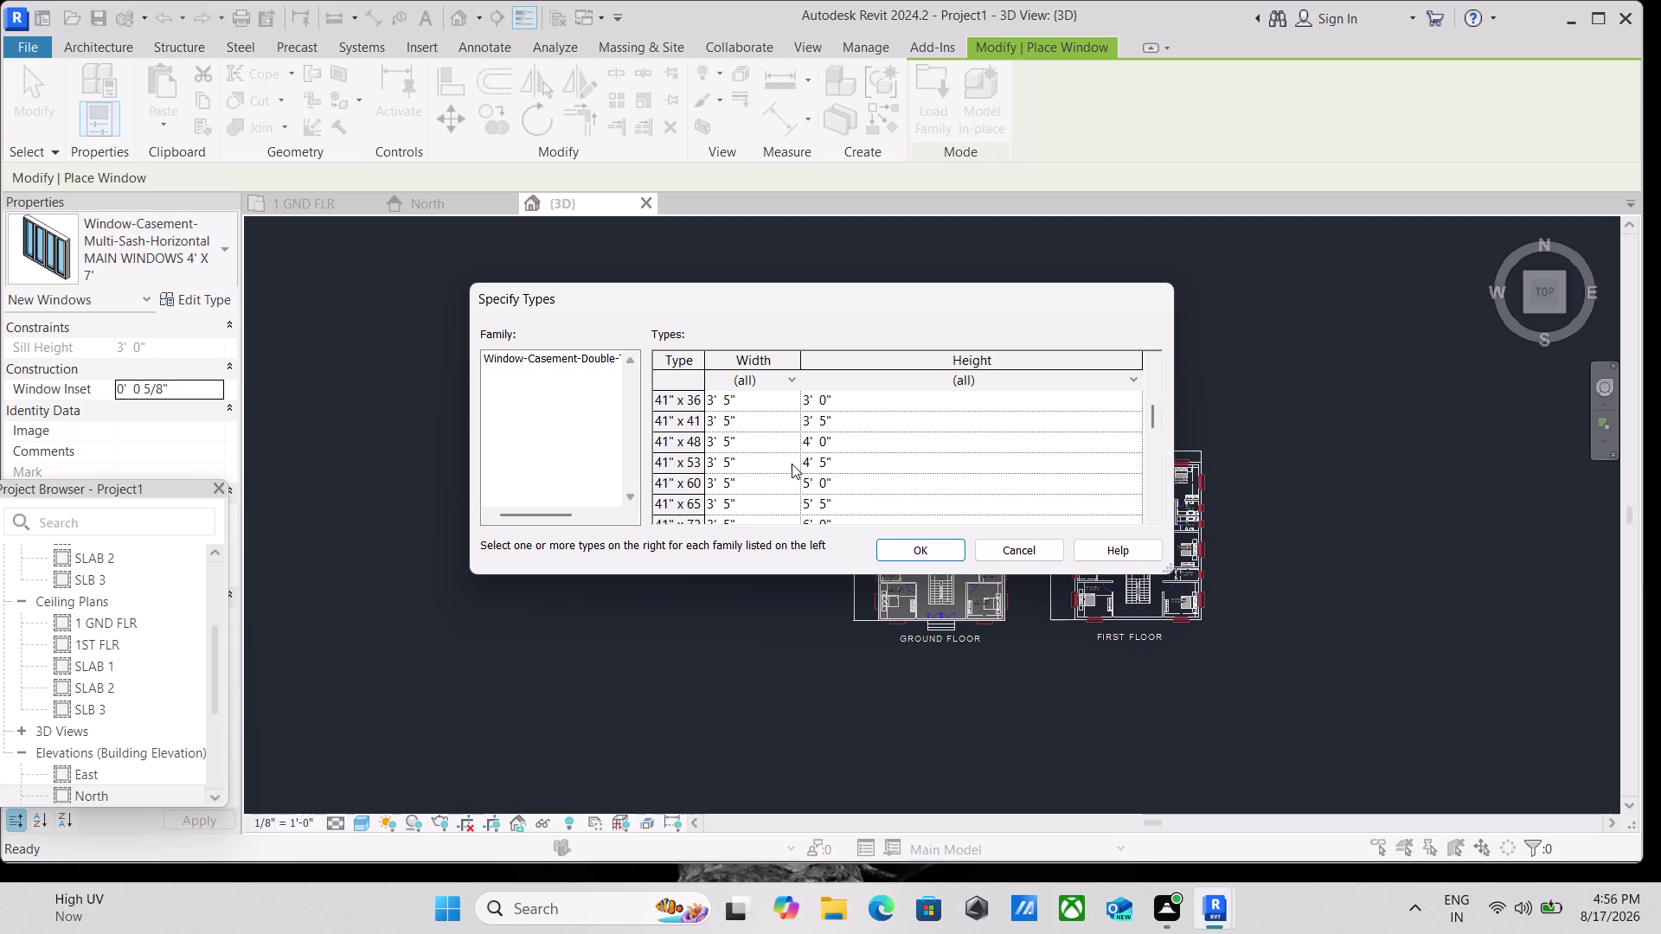
scroll(down, 3)
scroll(down, 3)
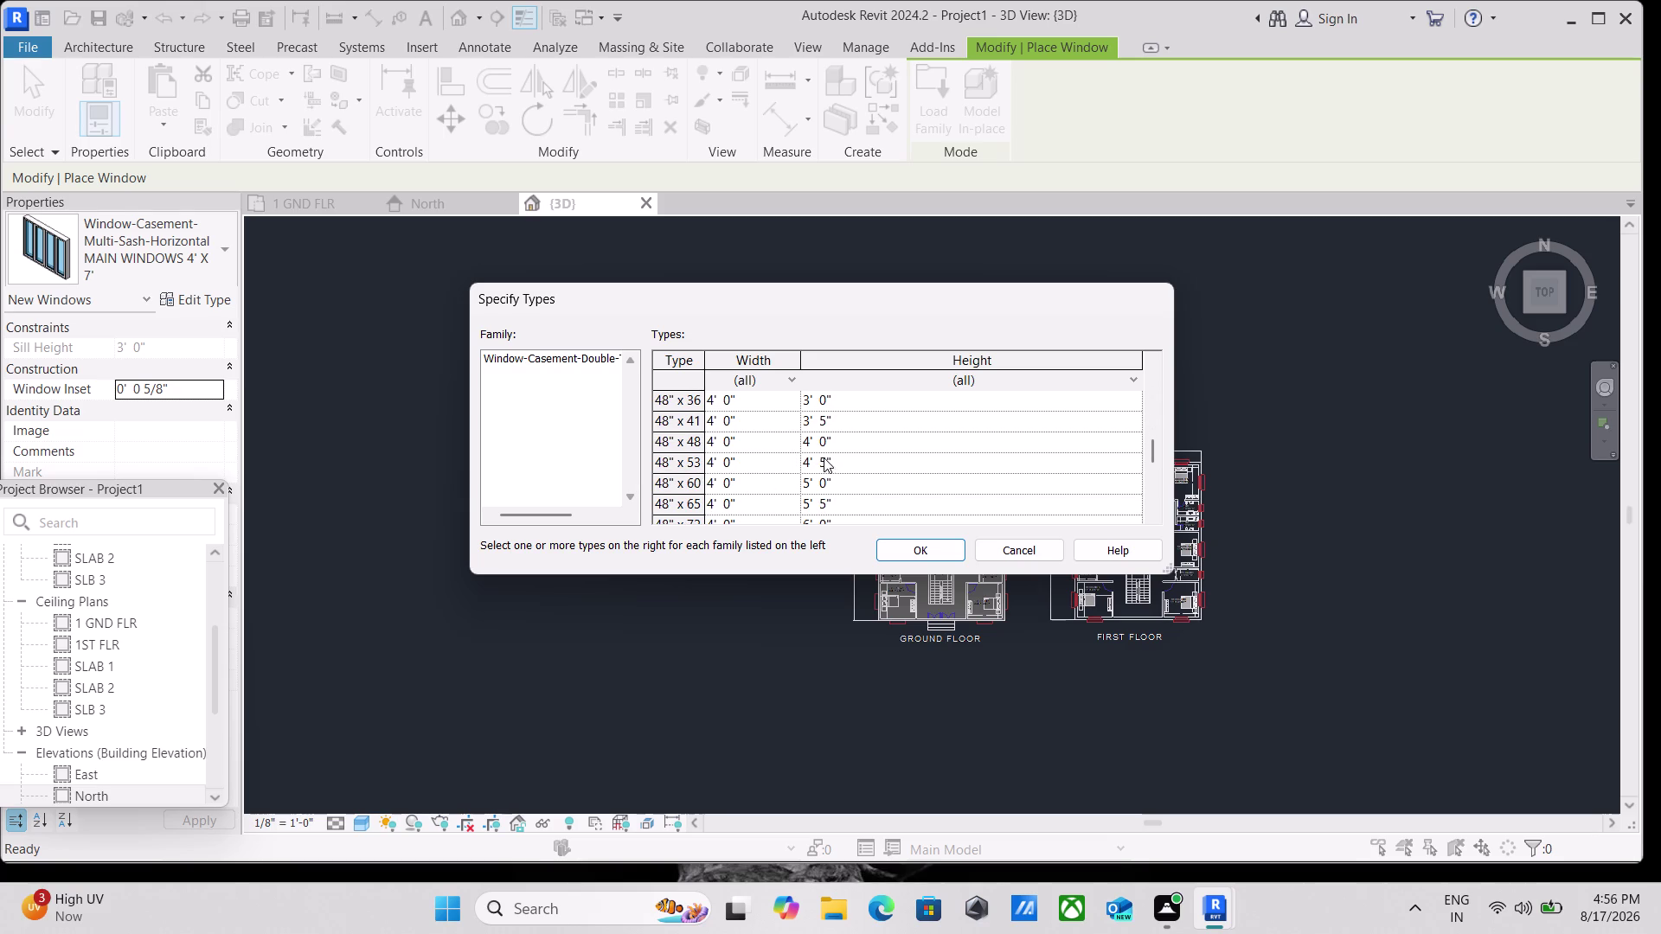
click(777, 444)
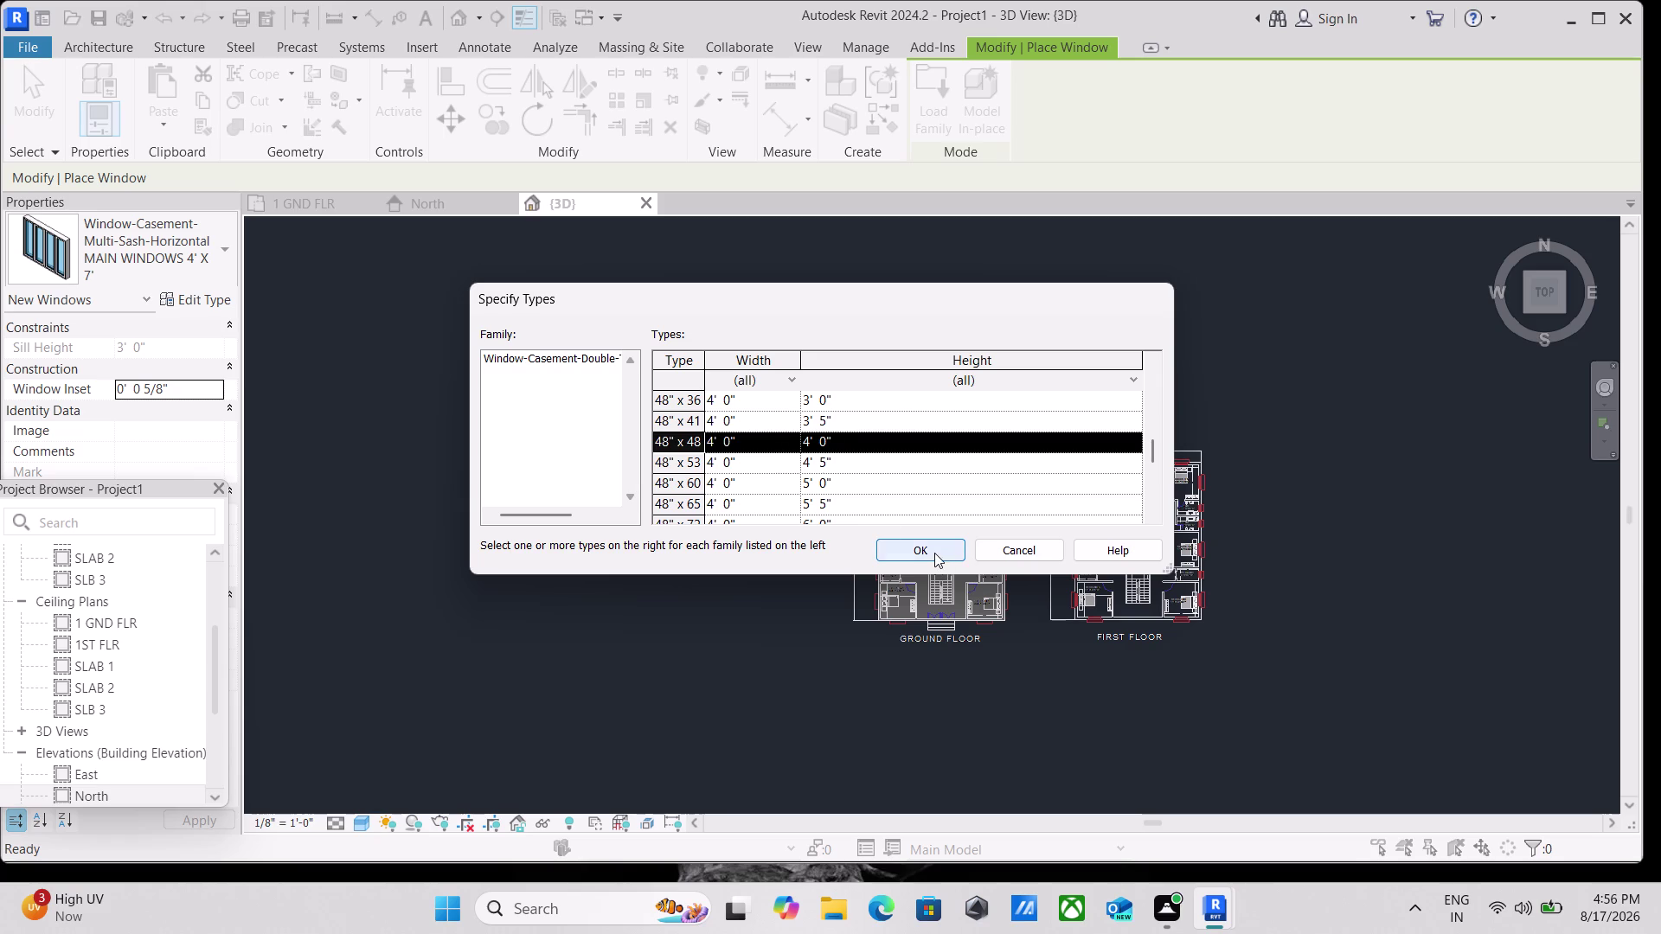
click(934, 553)
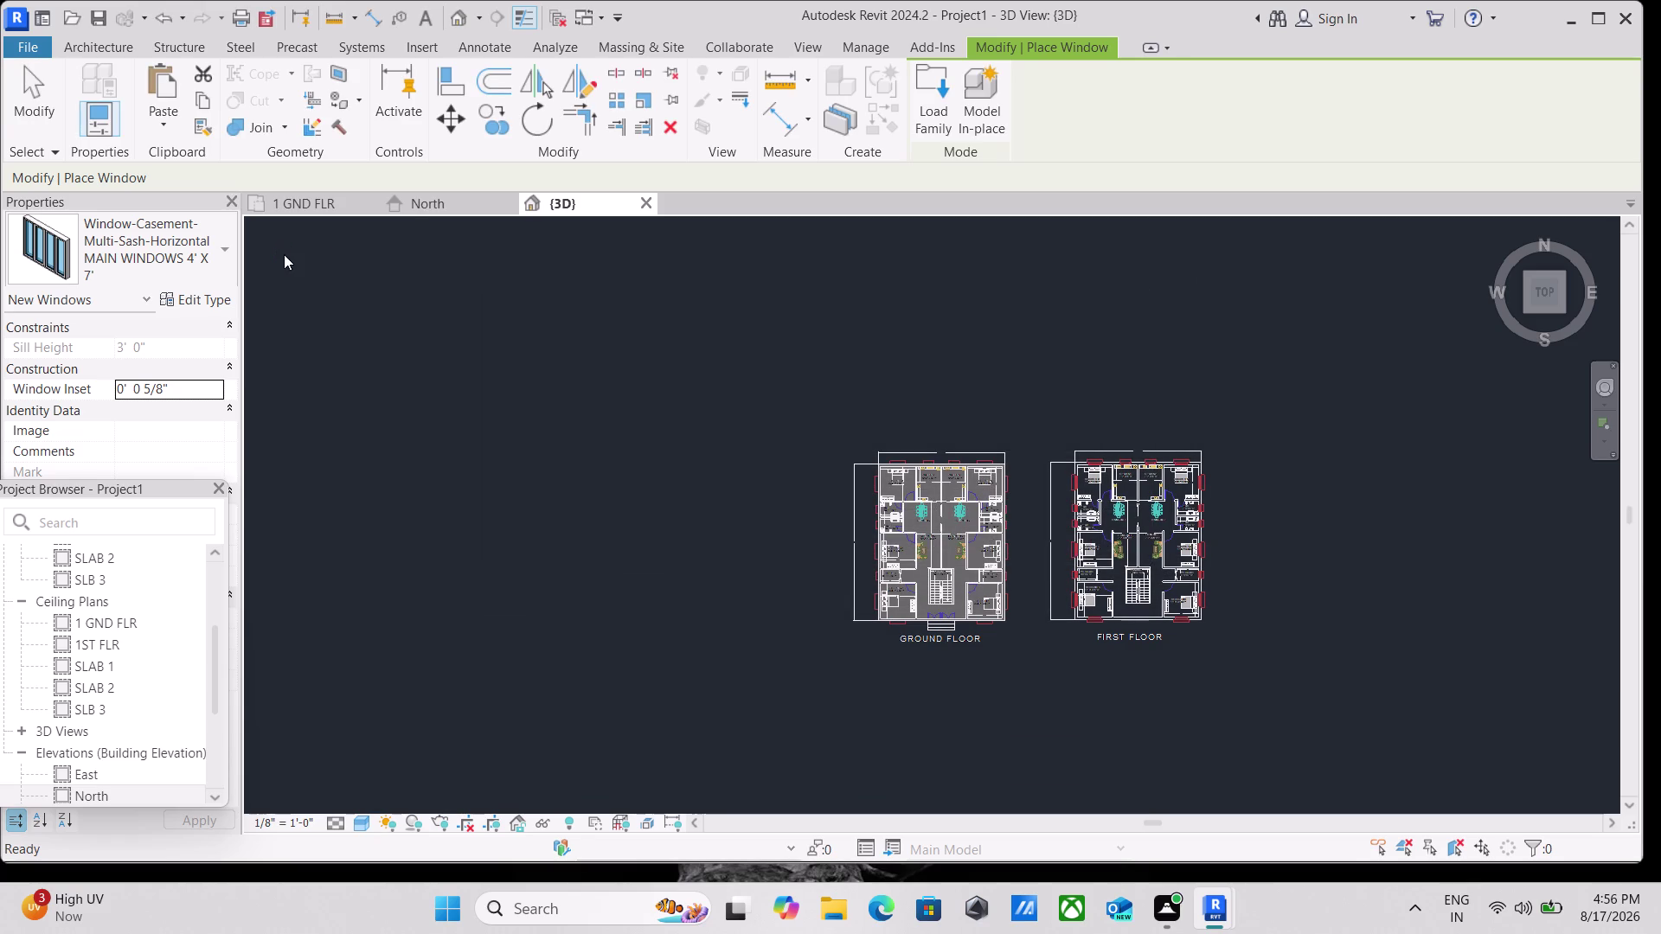
Select Window-Casement-Double-Transom 48" x 48" in the type selector and open its Type Properties.
click(203, 252)
click(203, 251)
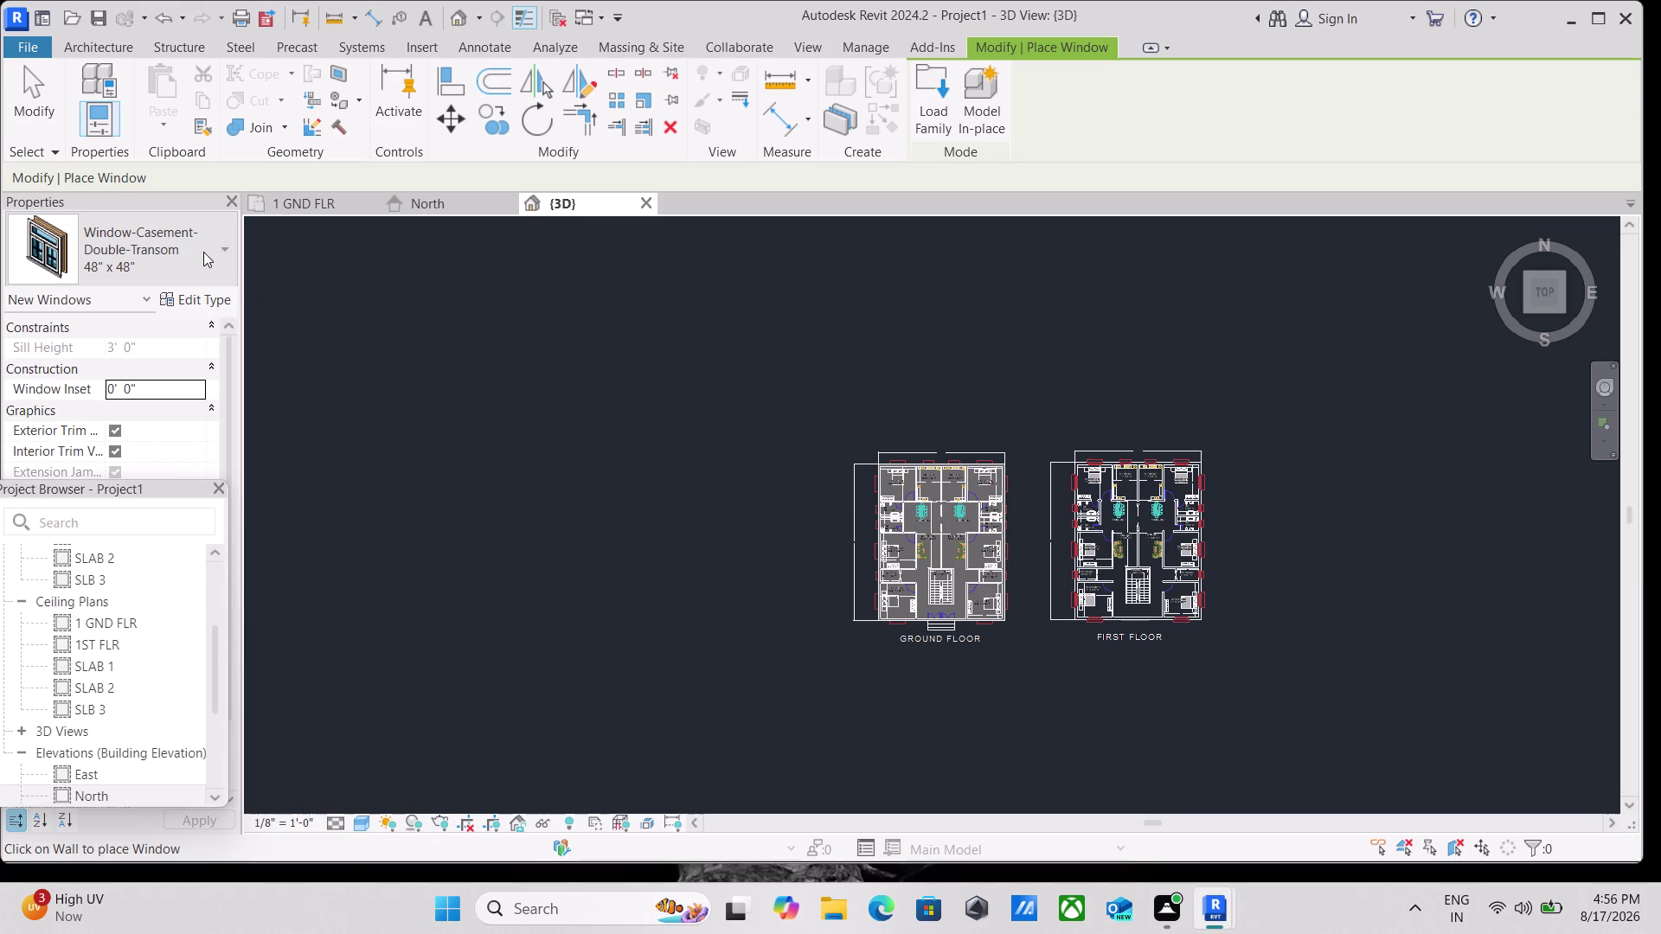
click(199, 298)
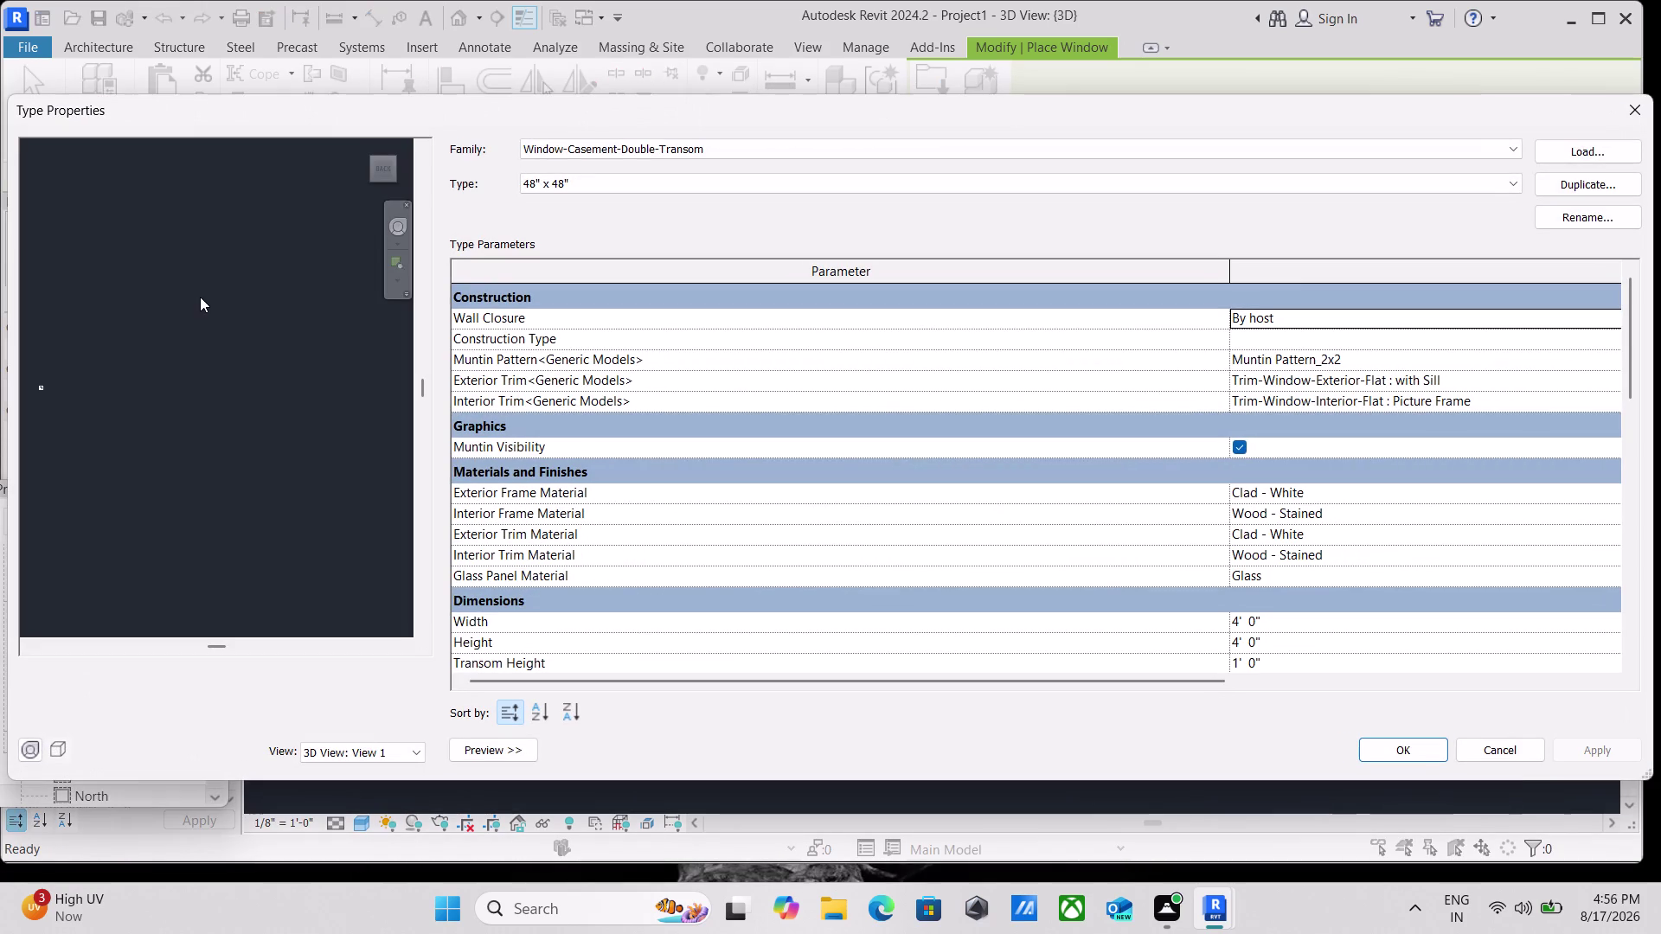
Duplicate the 48" x 48" type under the name MEADIUM WINDOWS 3' X 4'.
click(1571, 187)
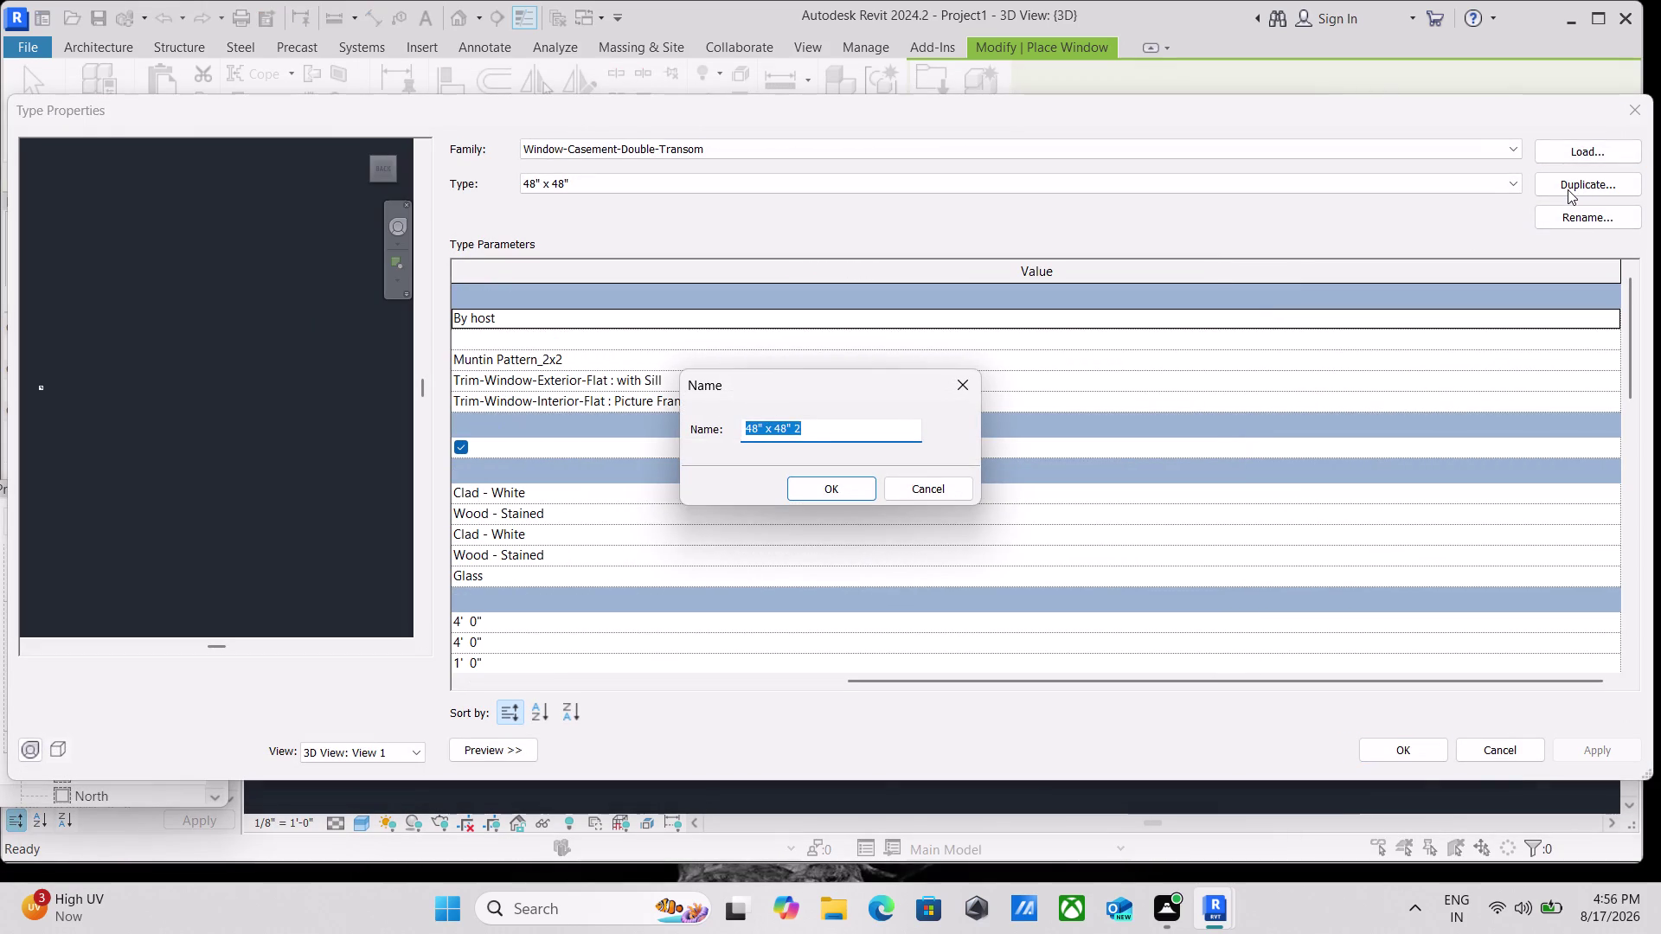
key(BackSpace)
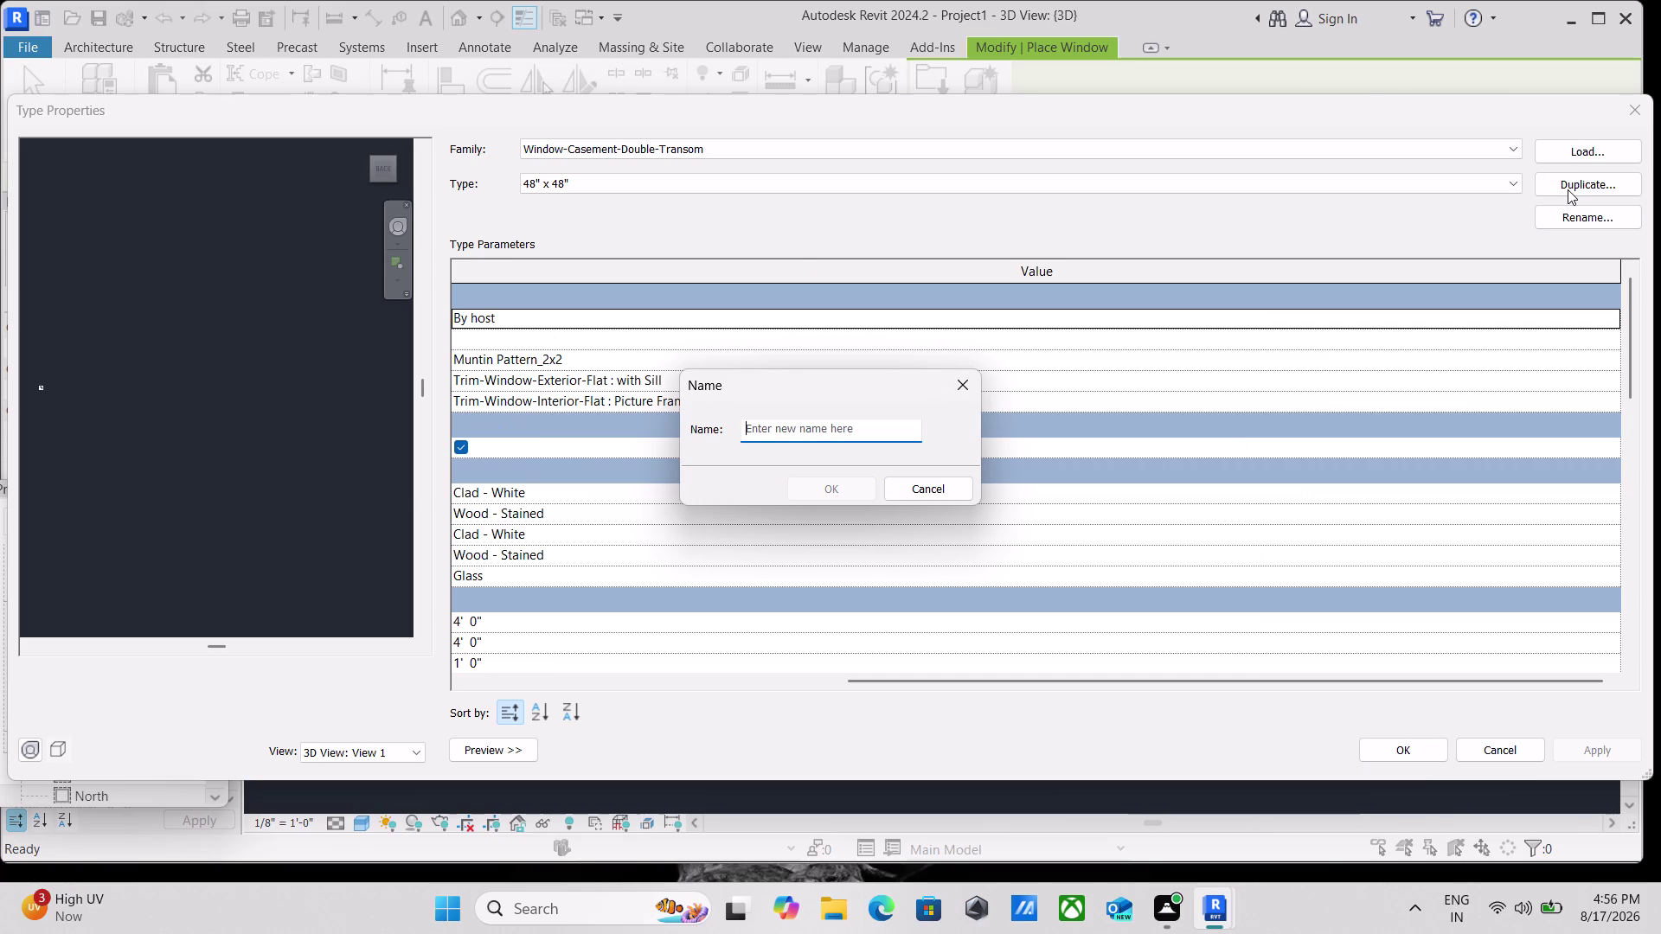
text(SMALL)
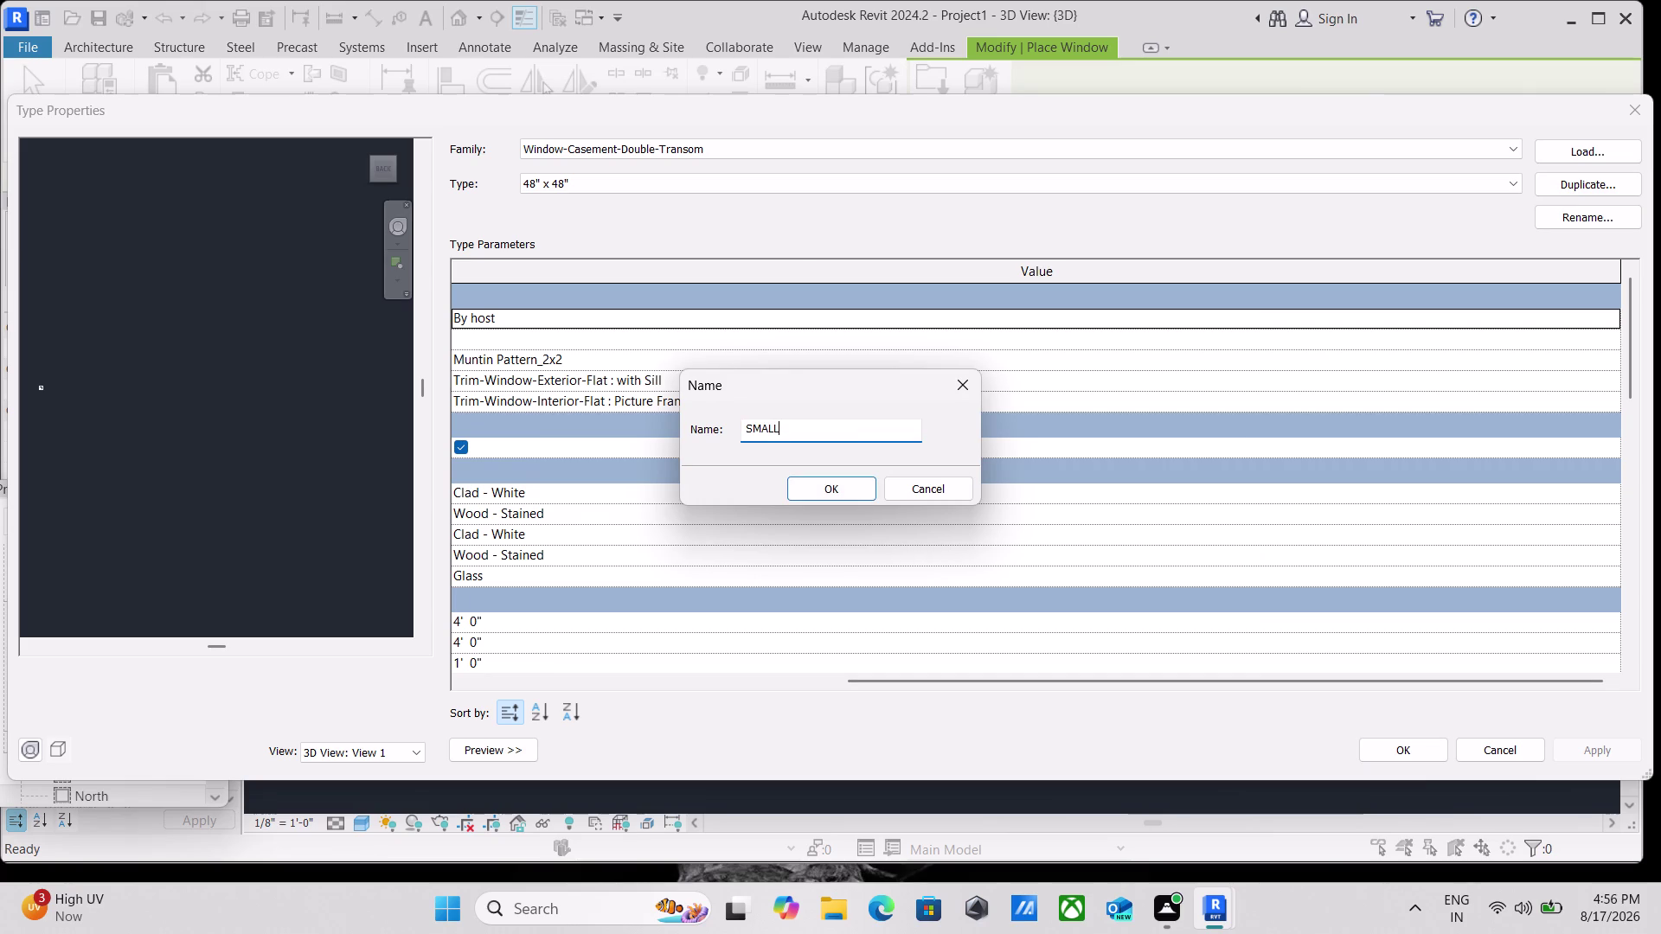
key(BackSpace)
key(BackSpace)
key(BackSpace)
key(BackSpace)
key(BackSpace)
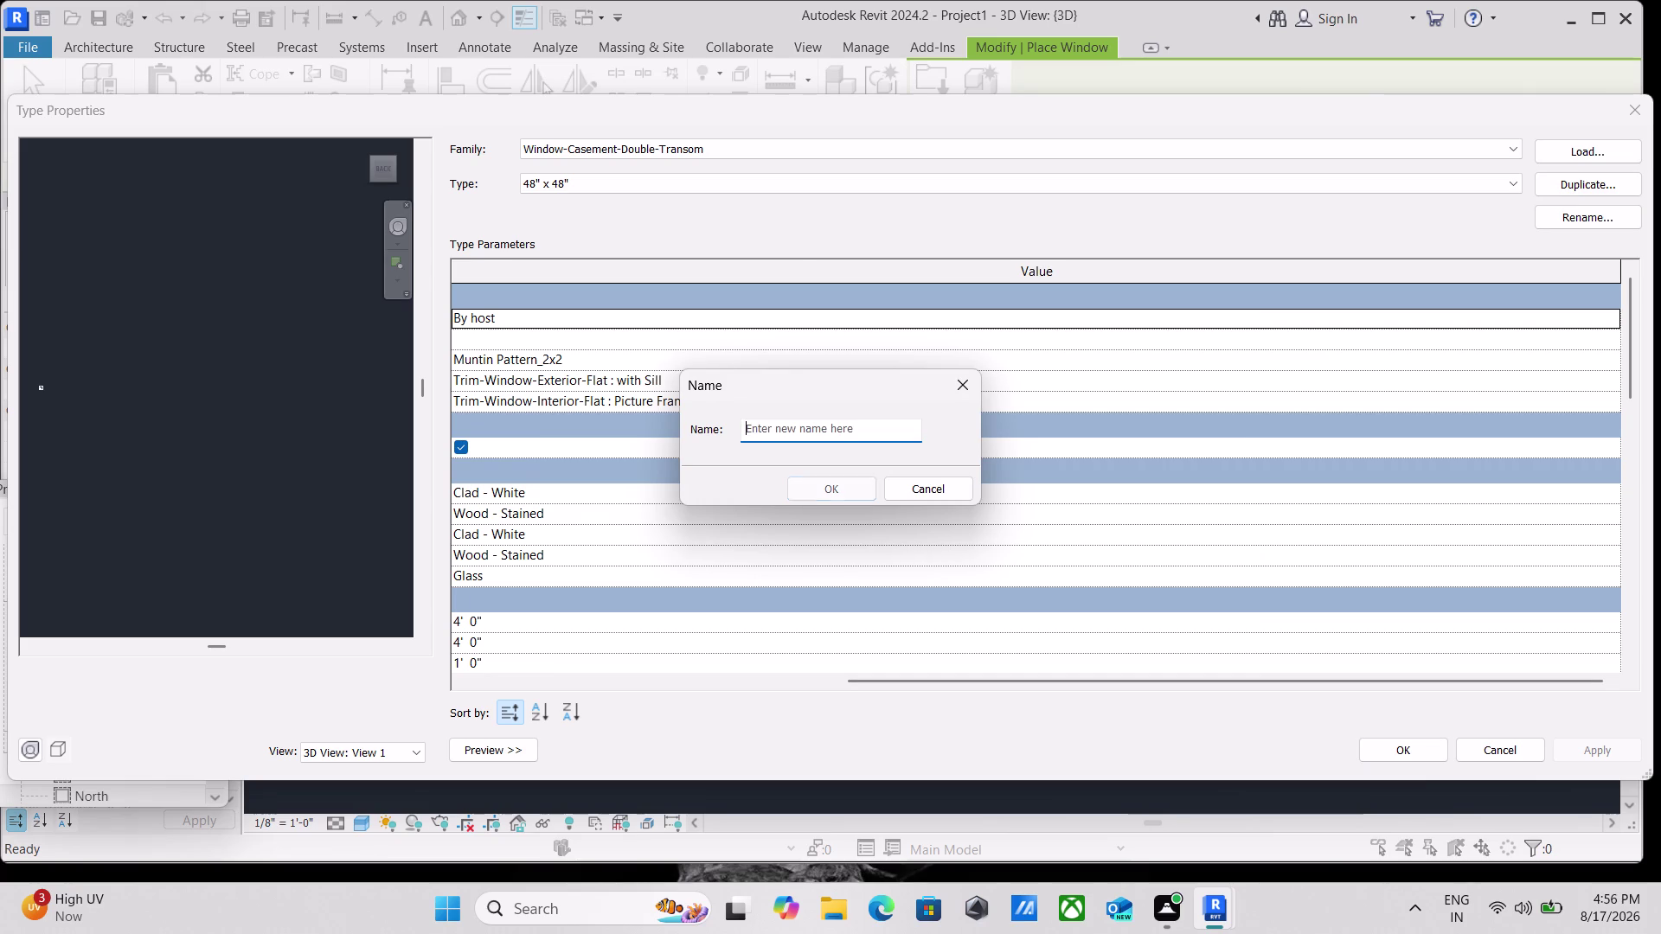
text(MEAD)
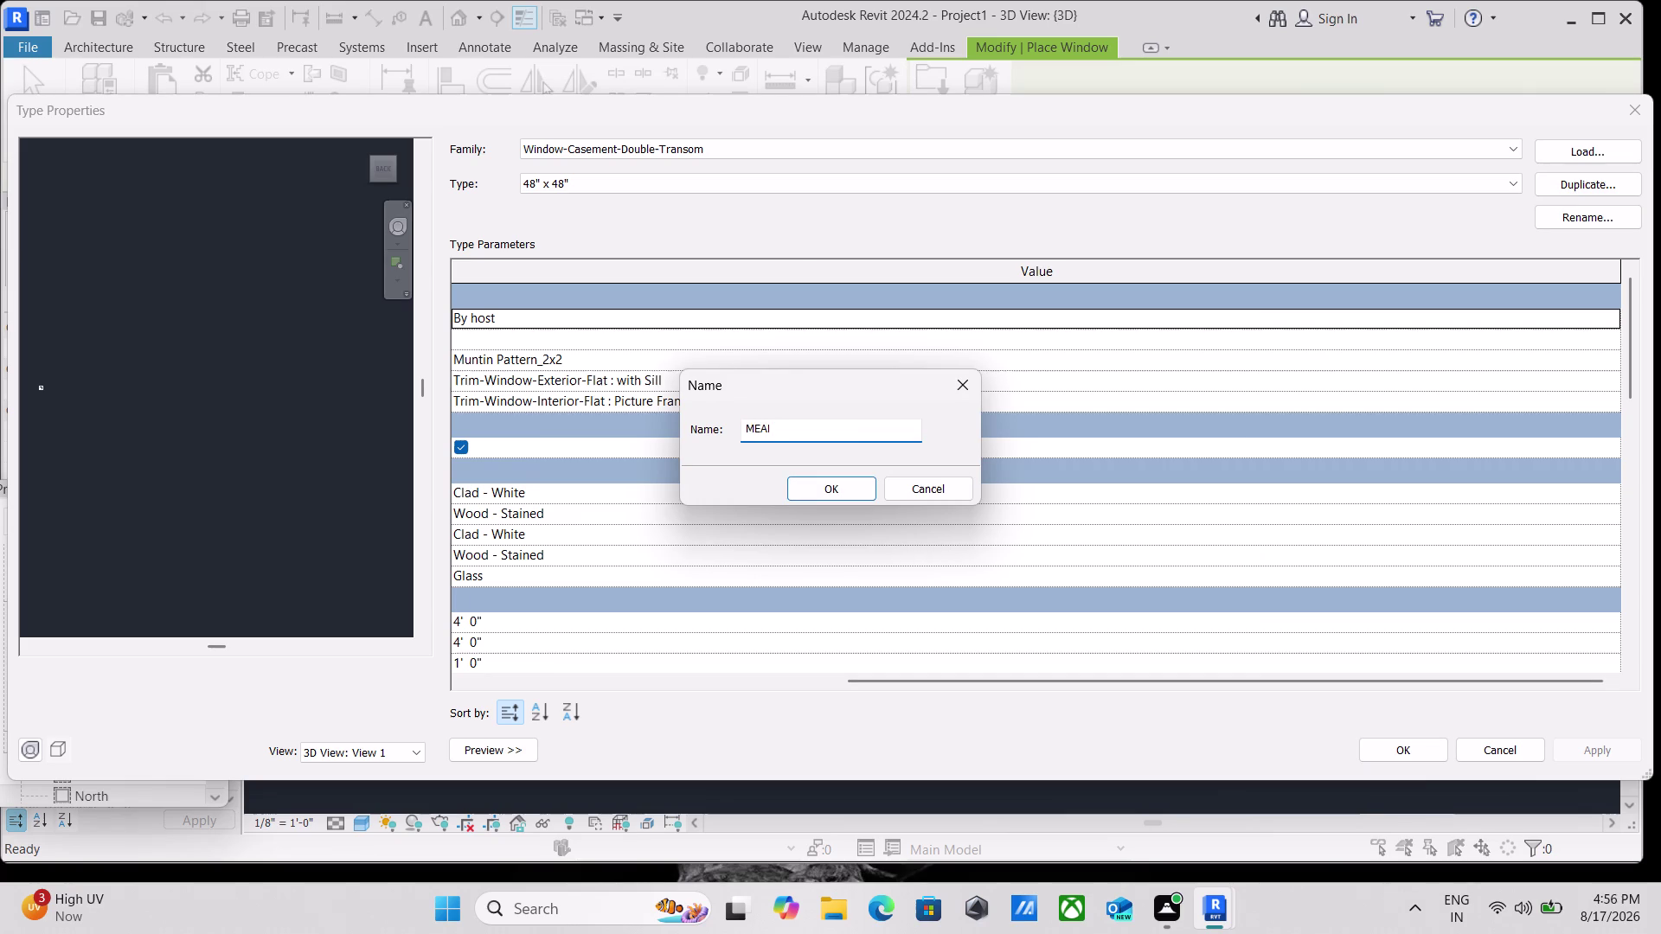
text(IU)
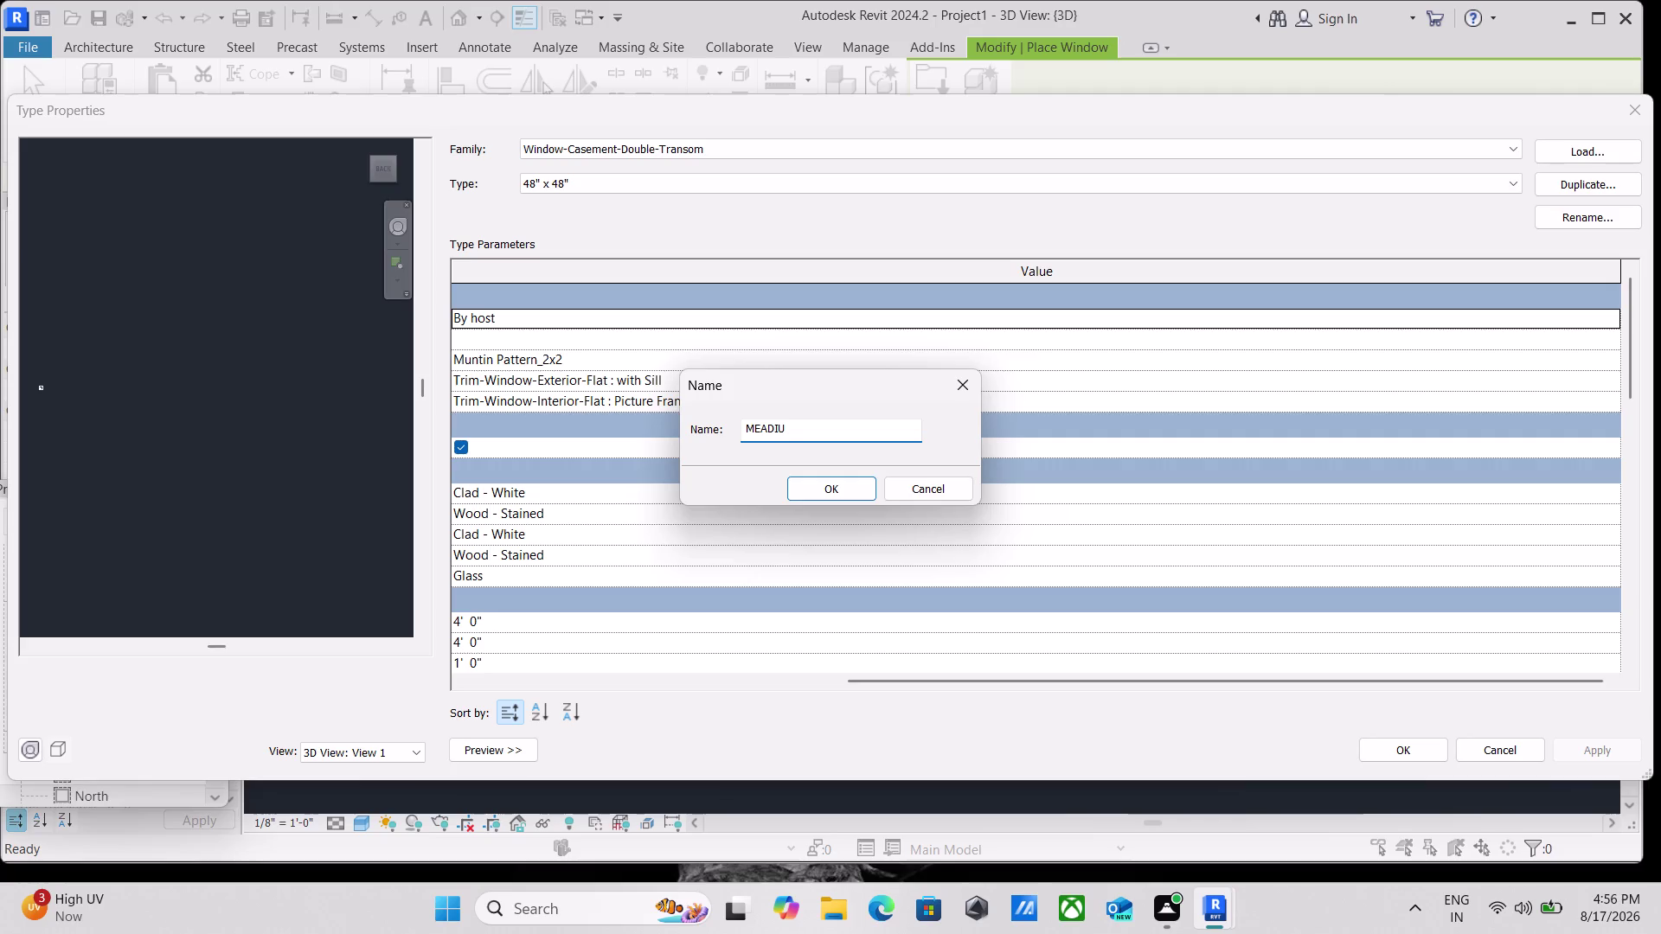
text(M WIND)
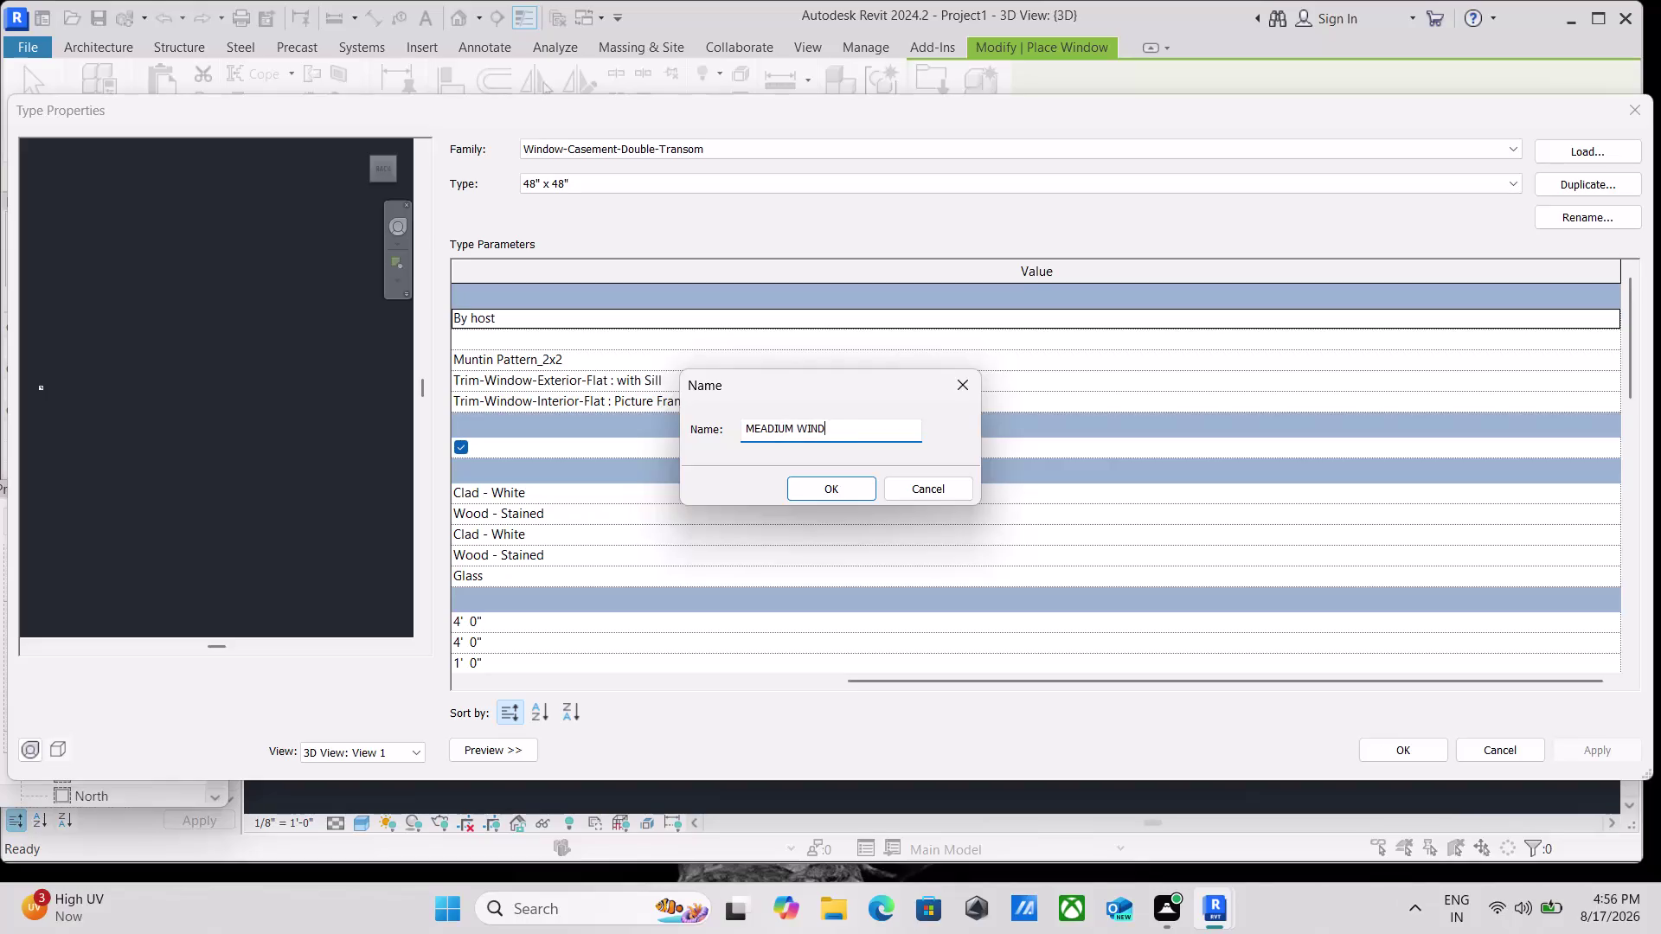
text(OWS)
key(space)
text(4')
key(BackSpace)
key(BackSpace)
text(3')
key(space)
text(X4)
key(BackSpace)
key(space)
text(4')
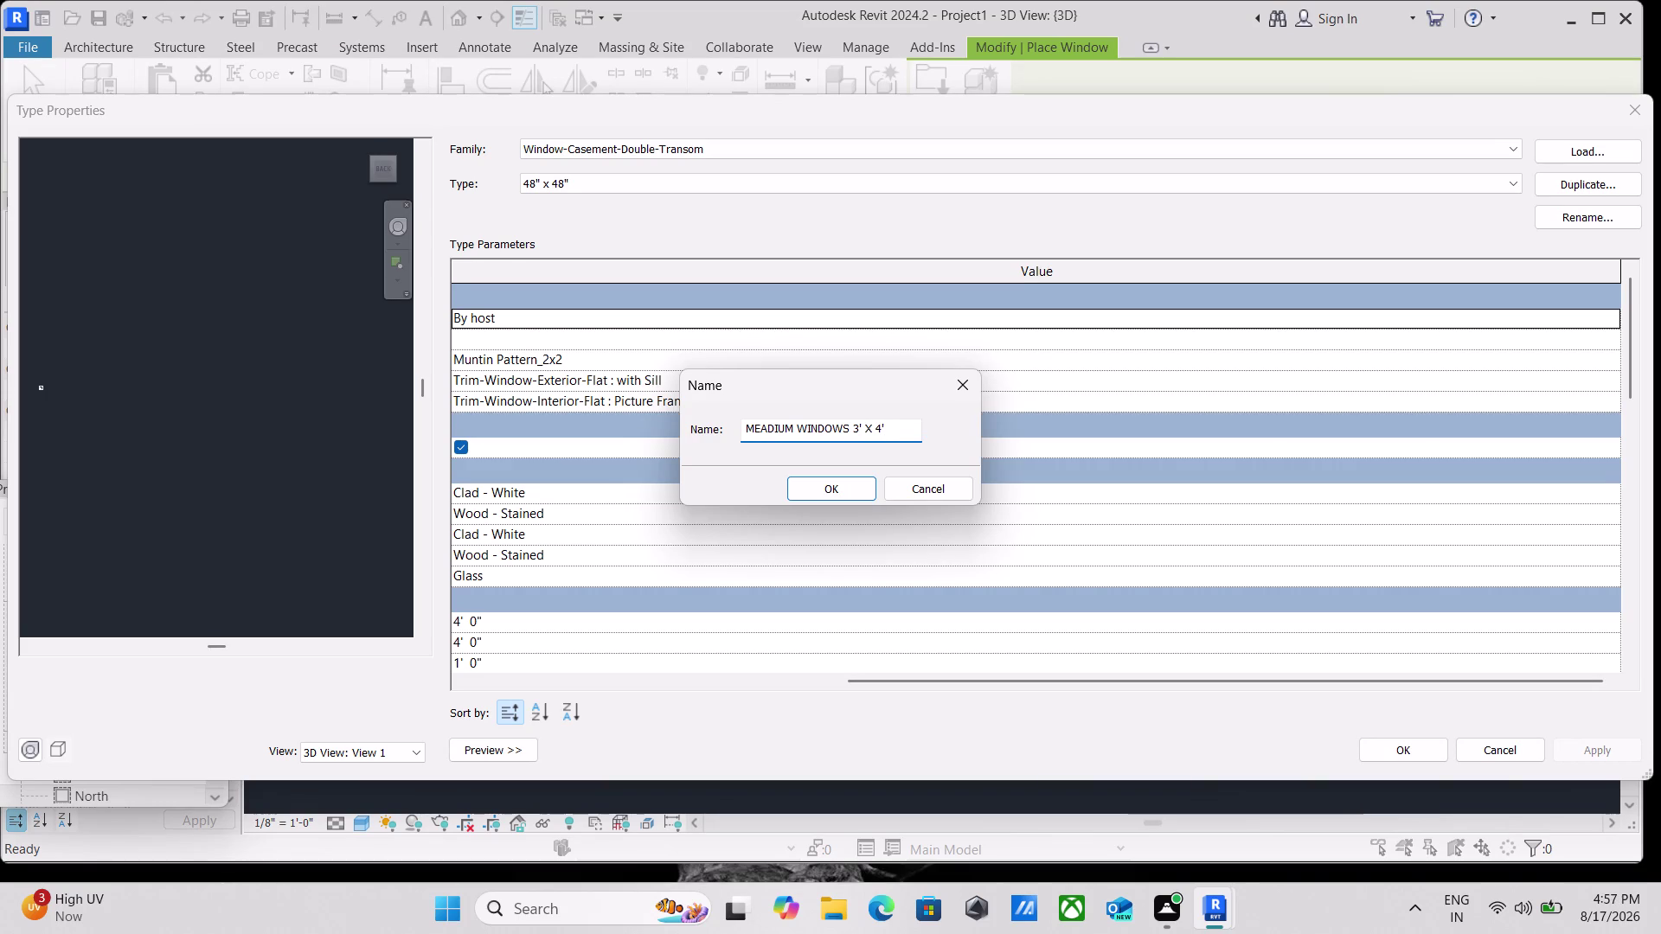
click(838, 484)
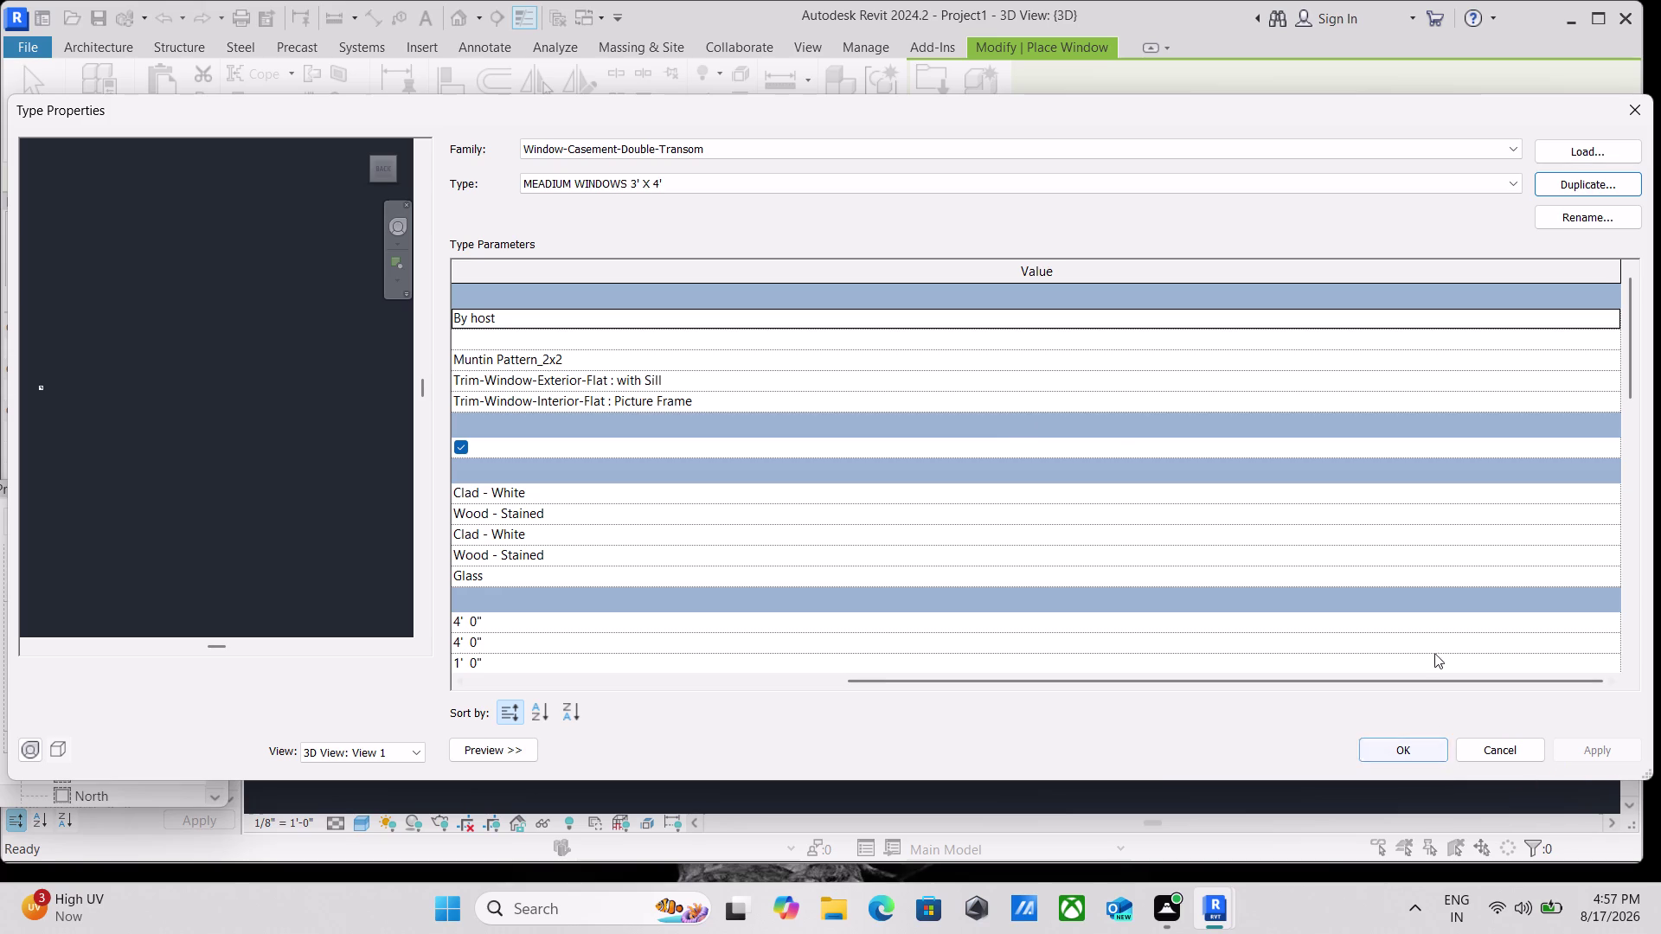
Set the new type's Width to 3' 0", then apply and accept the changes.
scroll(down, 3)
scroll(up, 3)
click(547, 582)
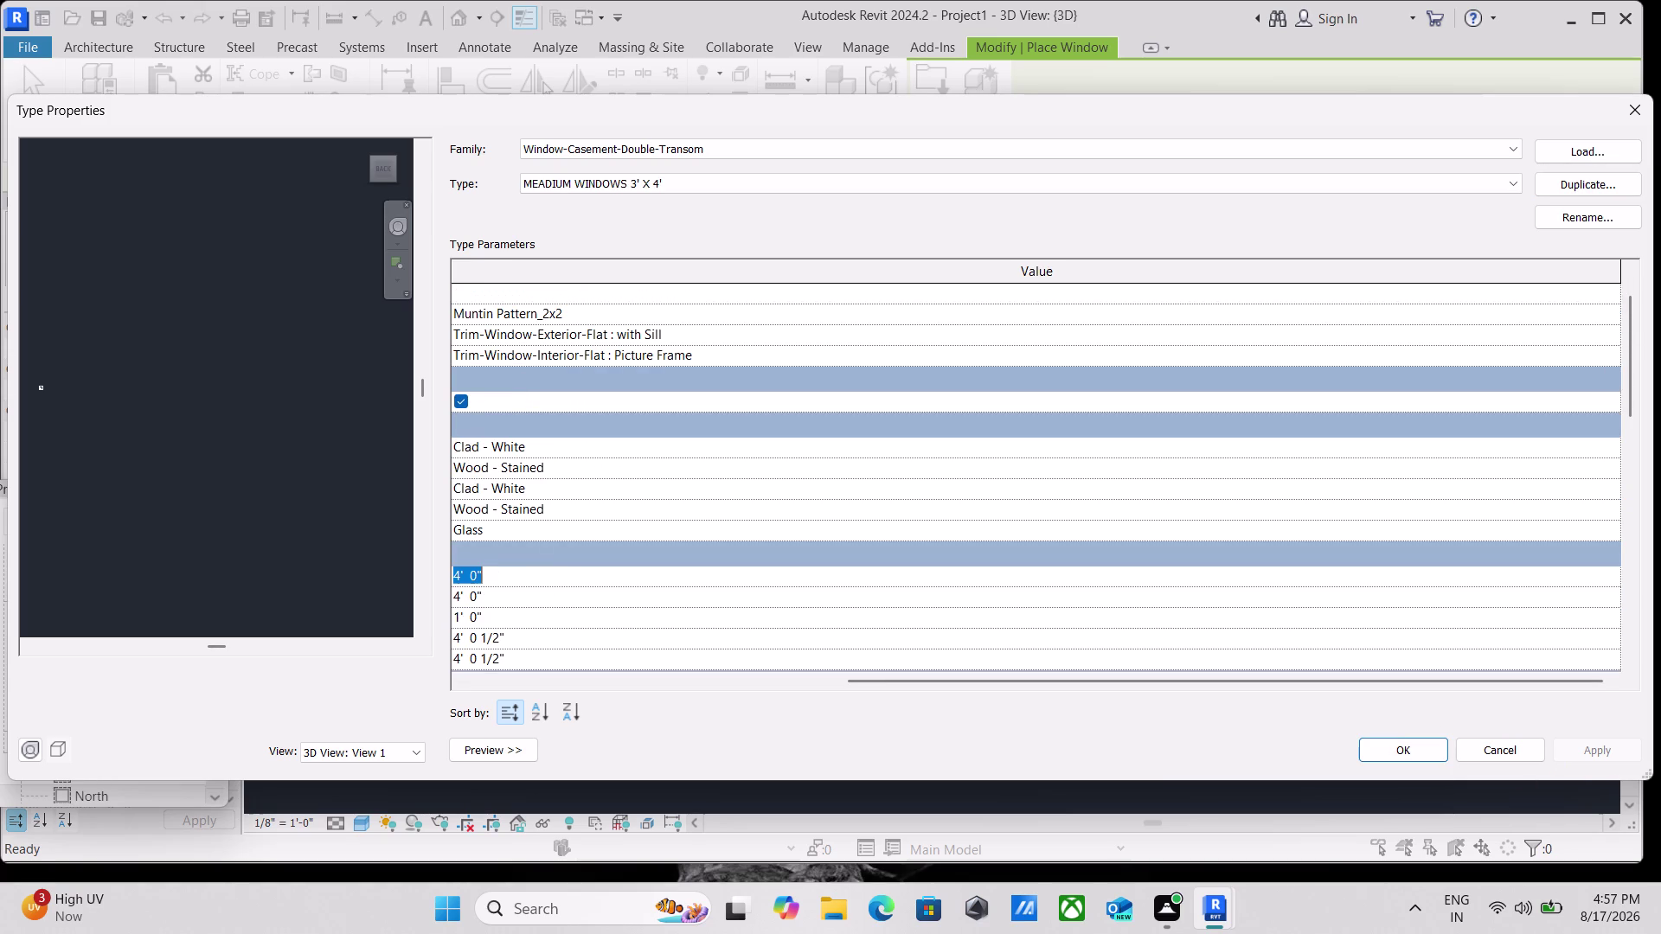
key(3)
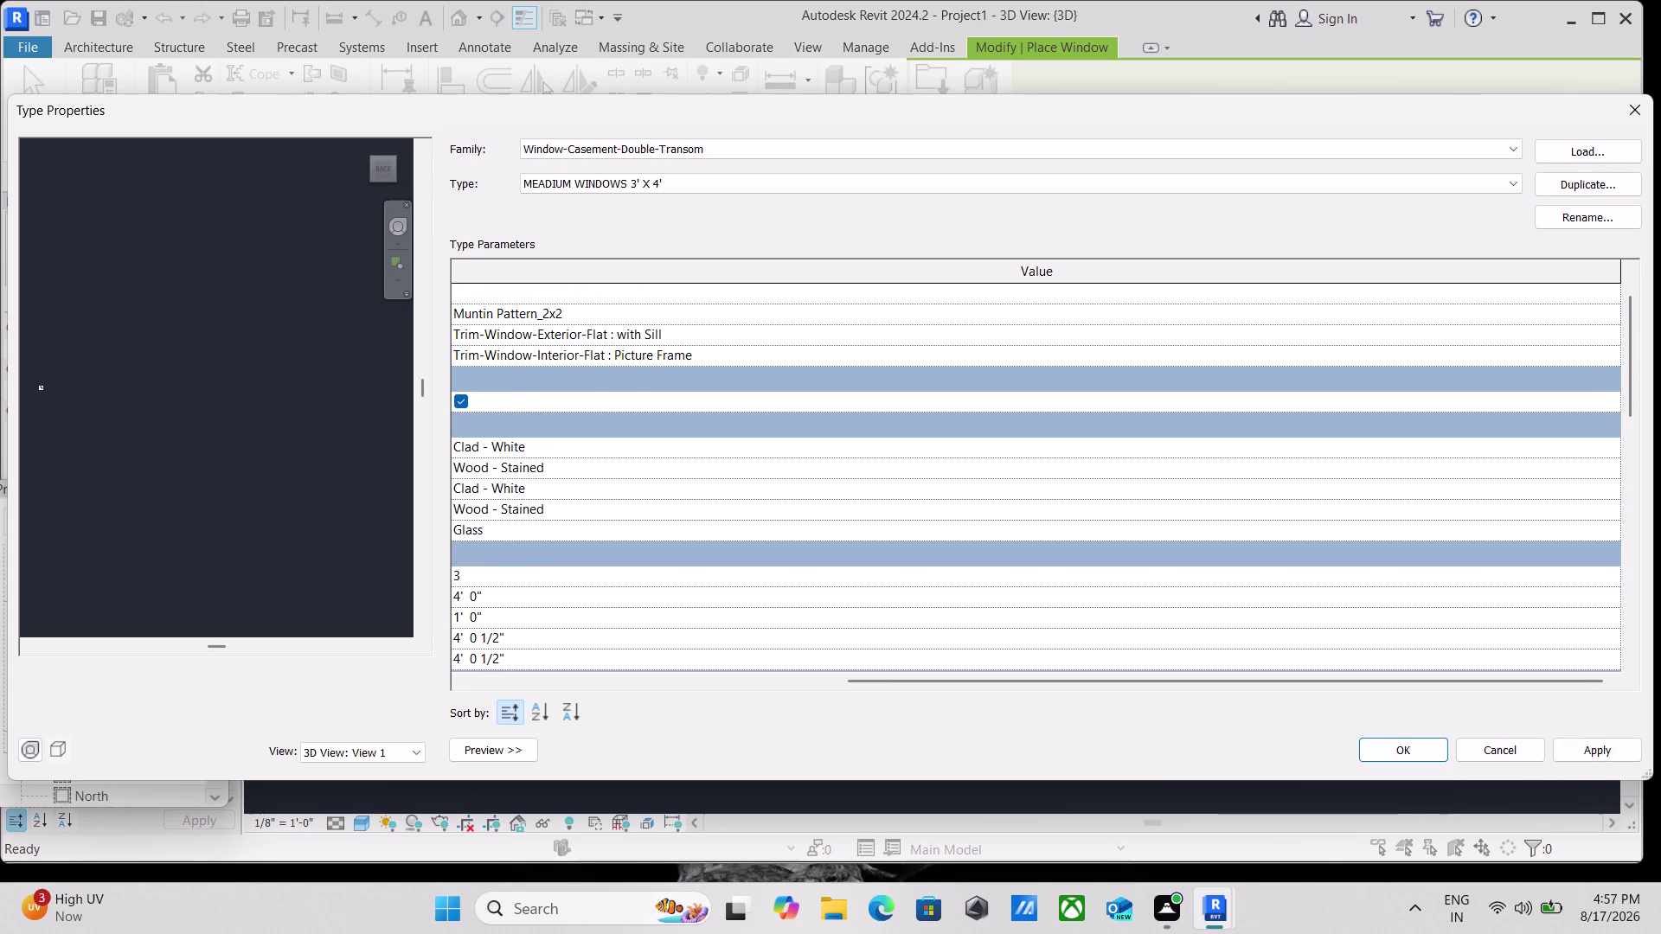
key(apostrophe)
click(1589, 755)
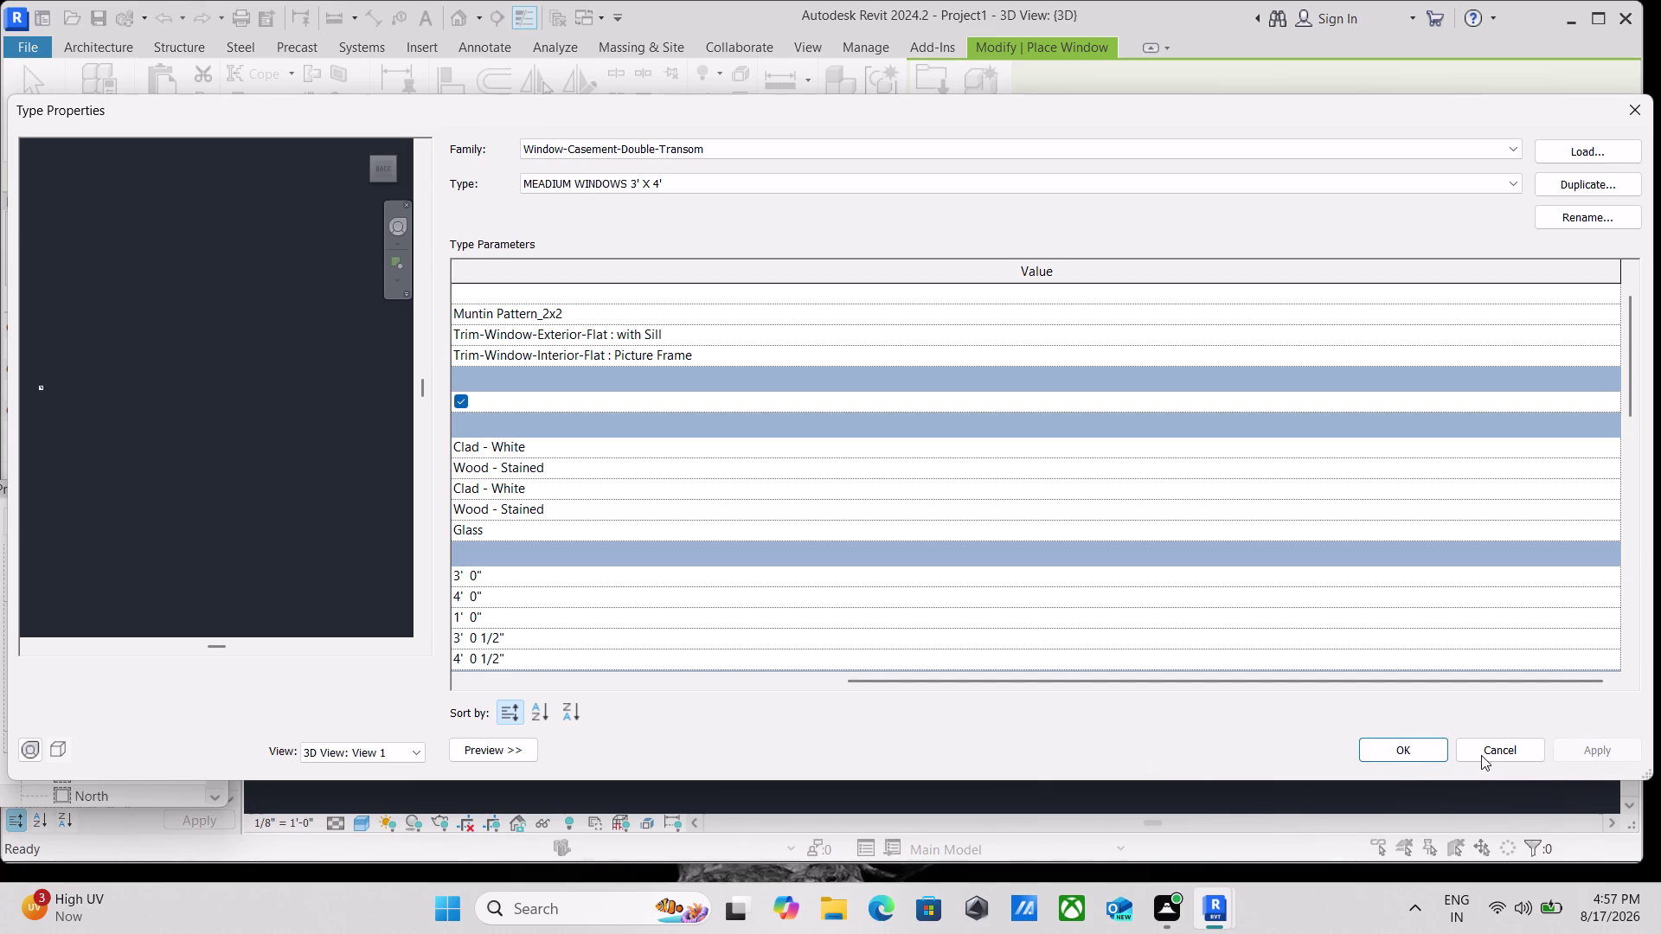
click(1415, 755)
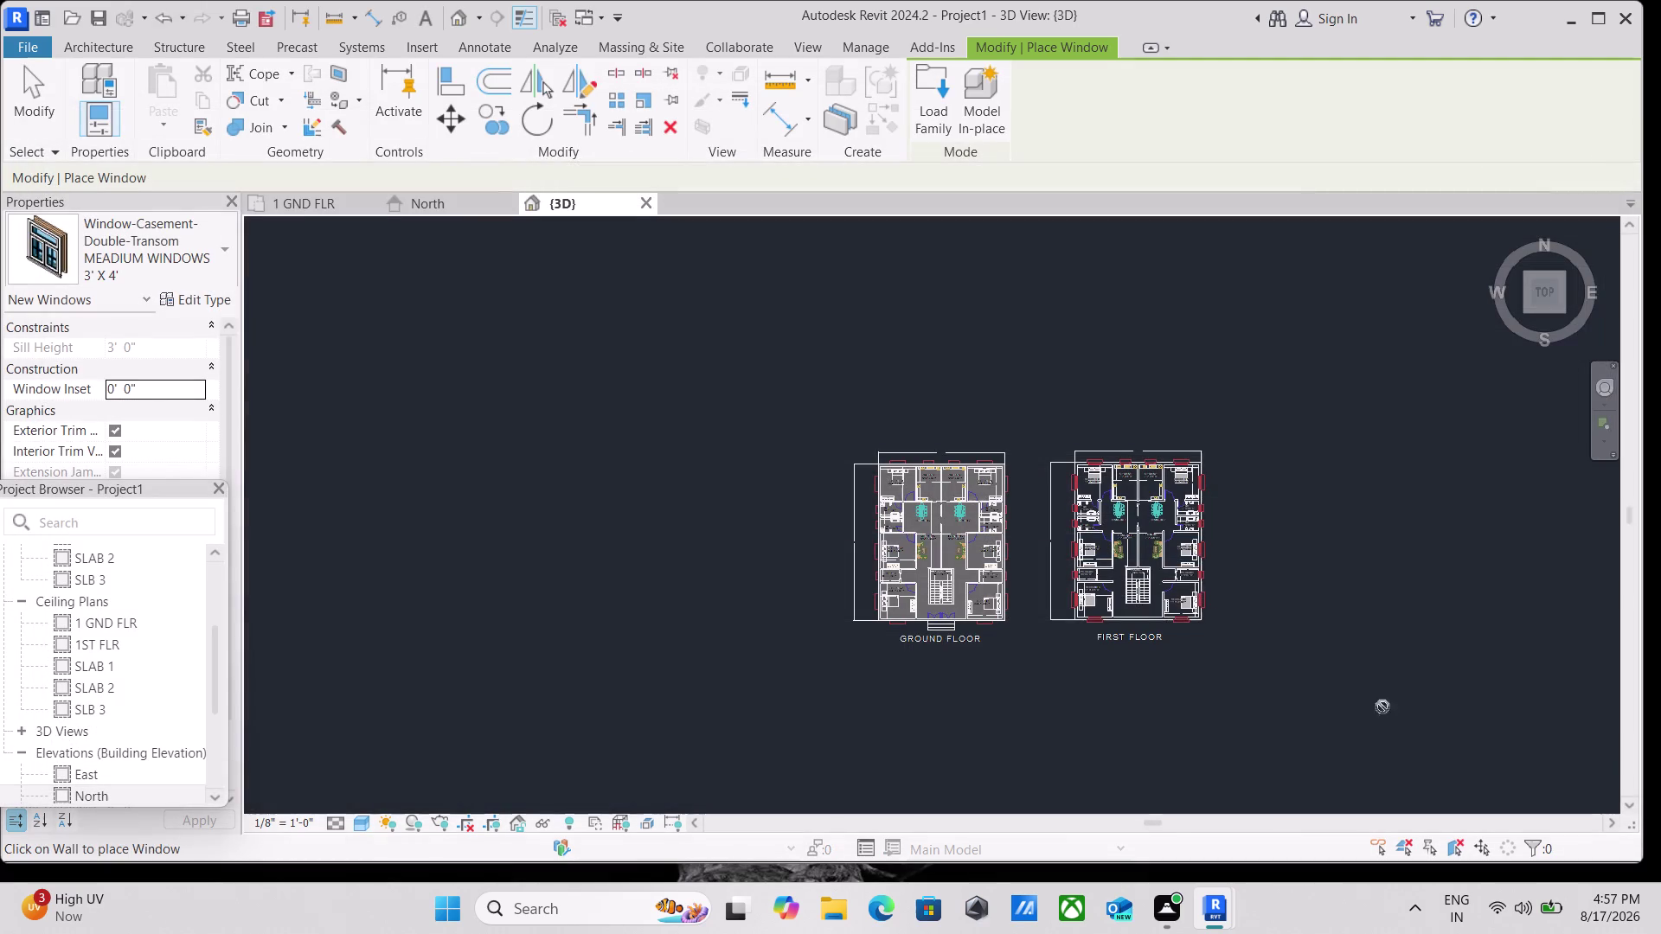
Pan and zoom the 3D view toward the kitchens.
scroll(up, 3)
scroll(down, 3)
middle_drag(1015, 378, 815, 407)
scroll(up, 3)
scroll(up, 3)
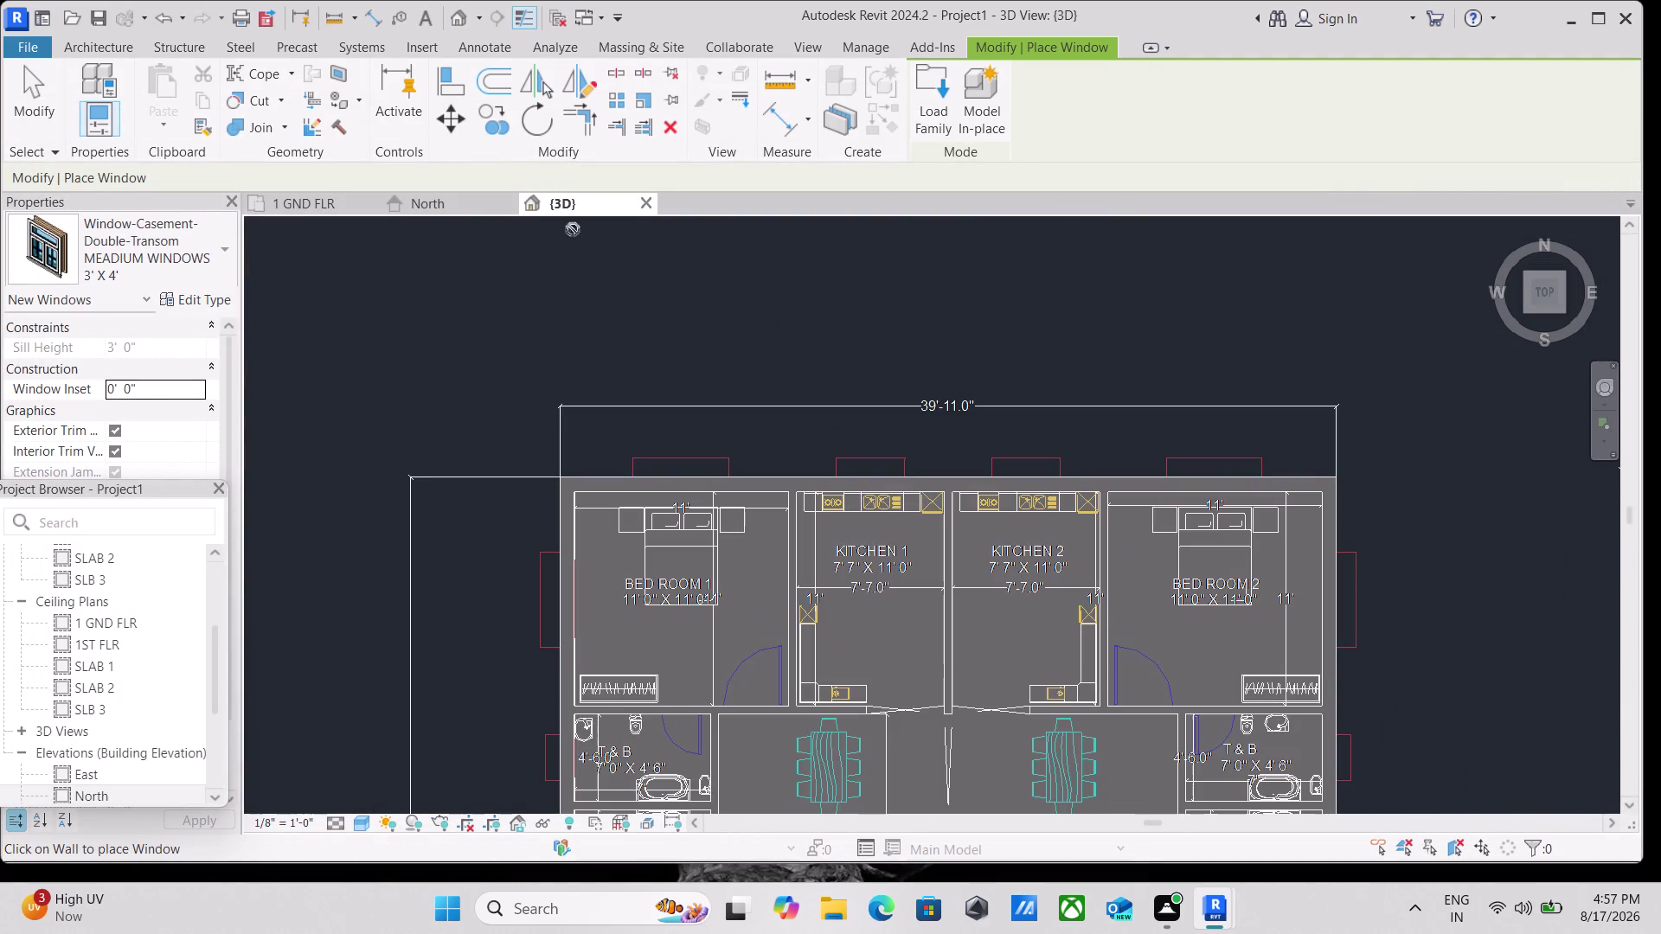
Switch to the 1 GND FLR plan and zoom in on Kitchen 1 and Kitchen 2.
click(314, 199)
scroll(up, 3)
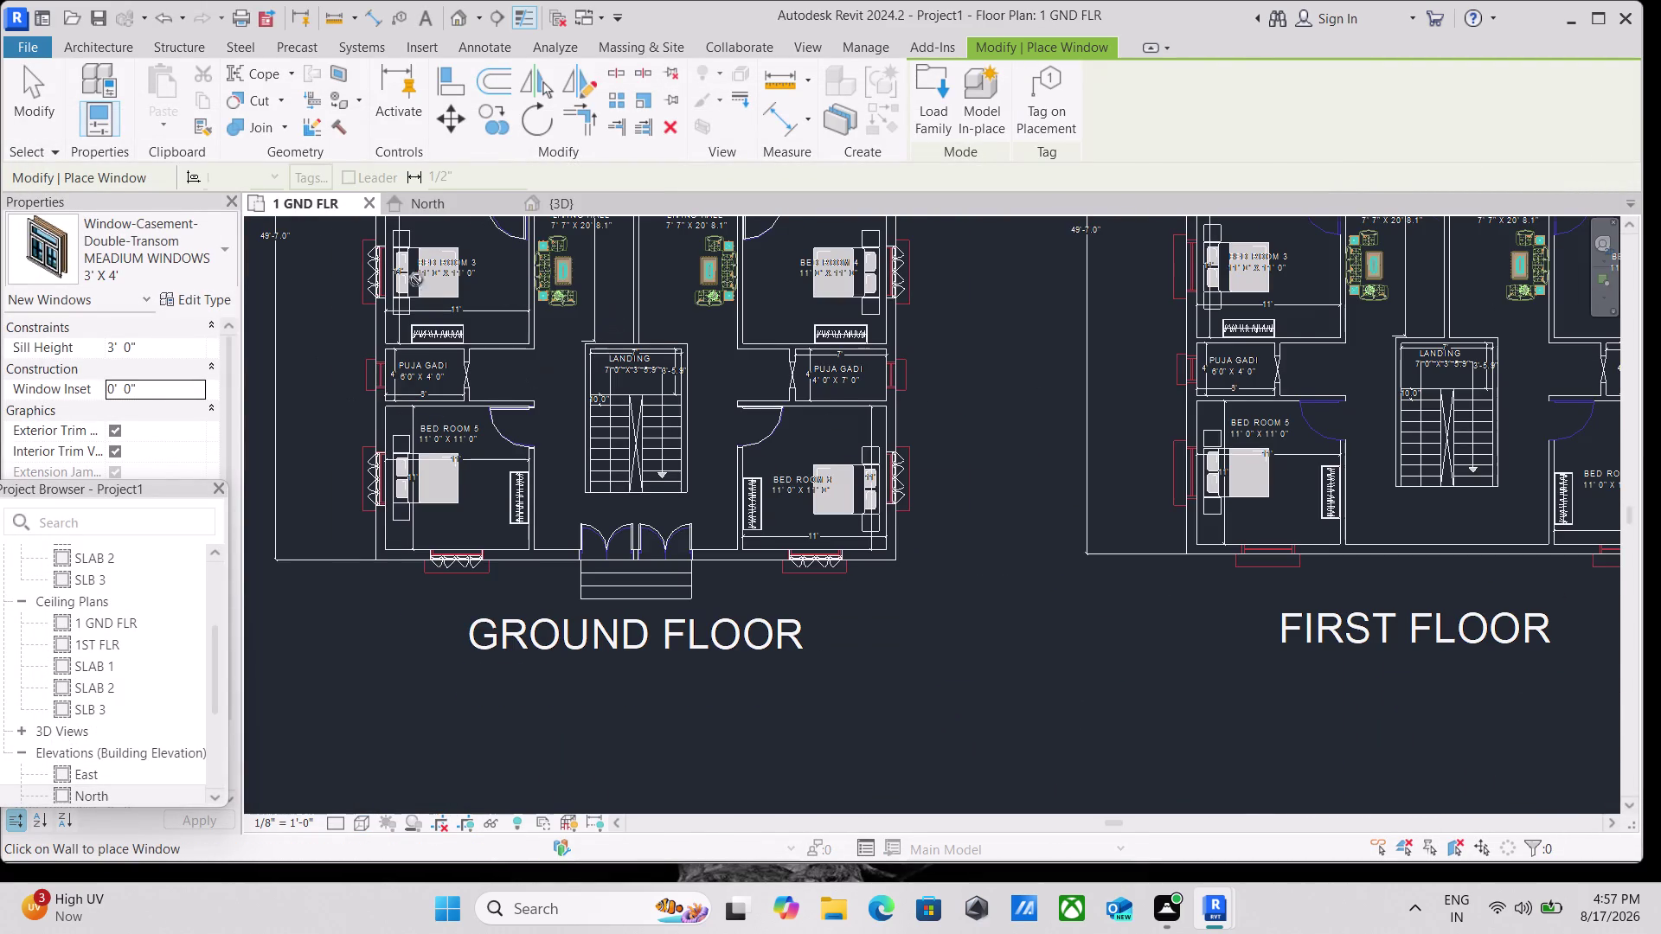
middle_drag(256, 362, 406, 850)
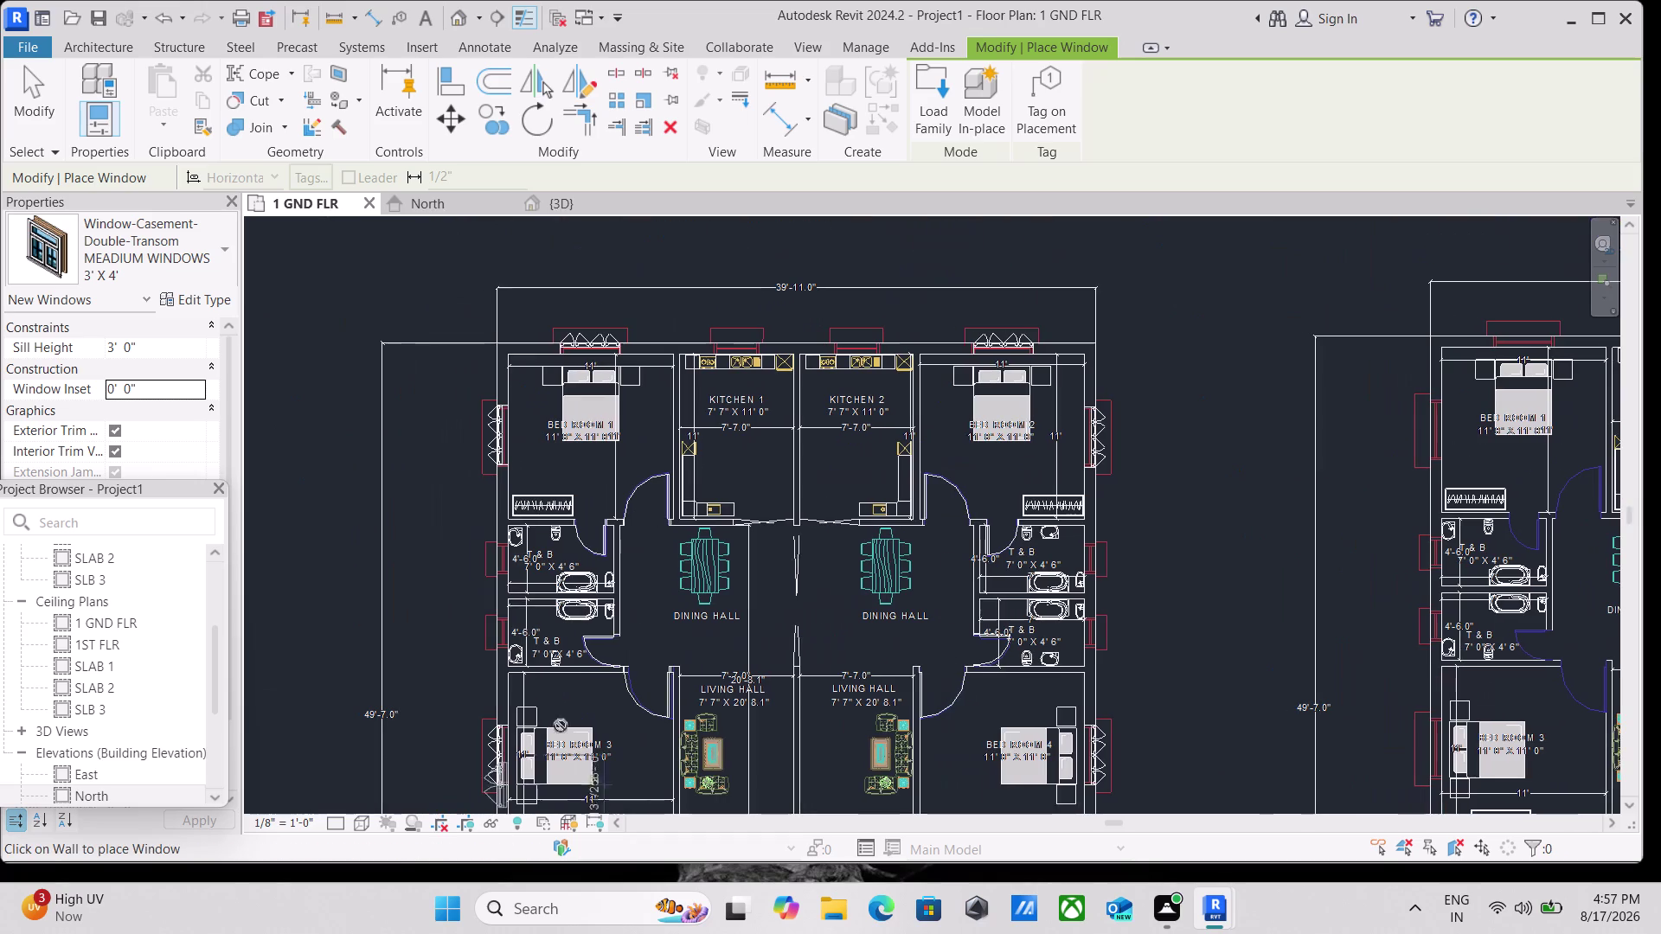
scroll(up, 3)
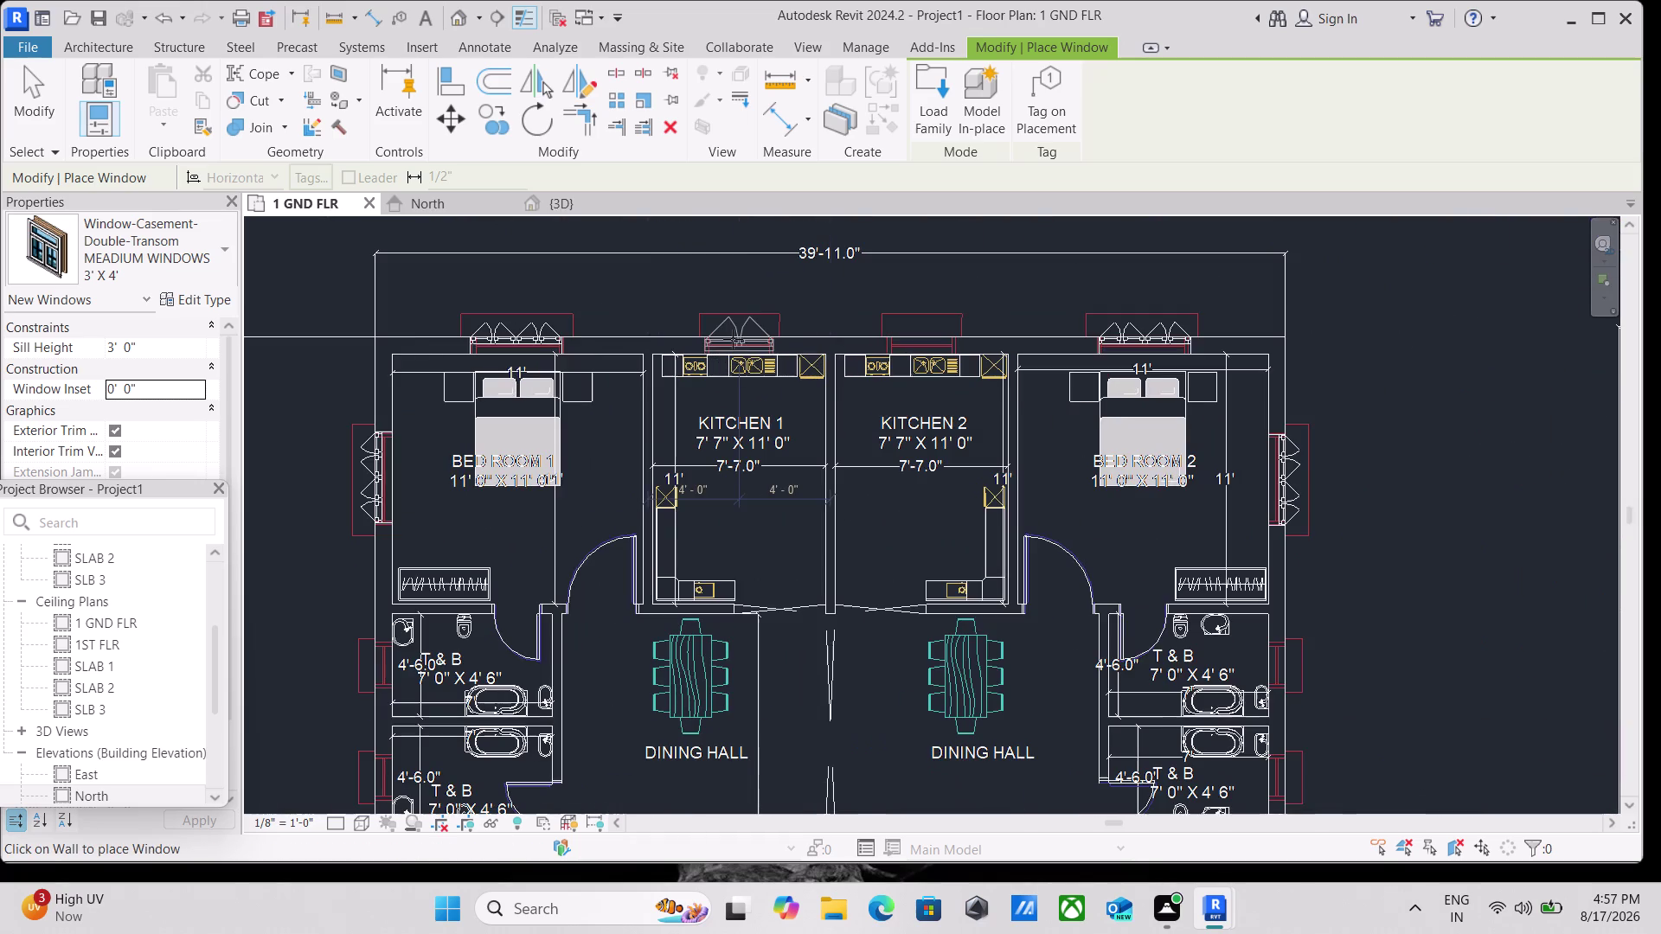
scroll(up, 3)
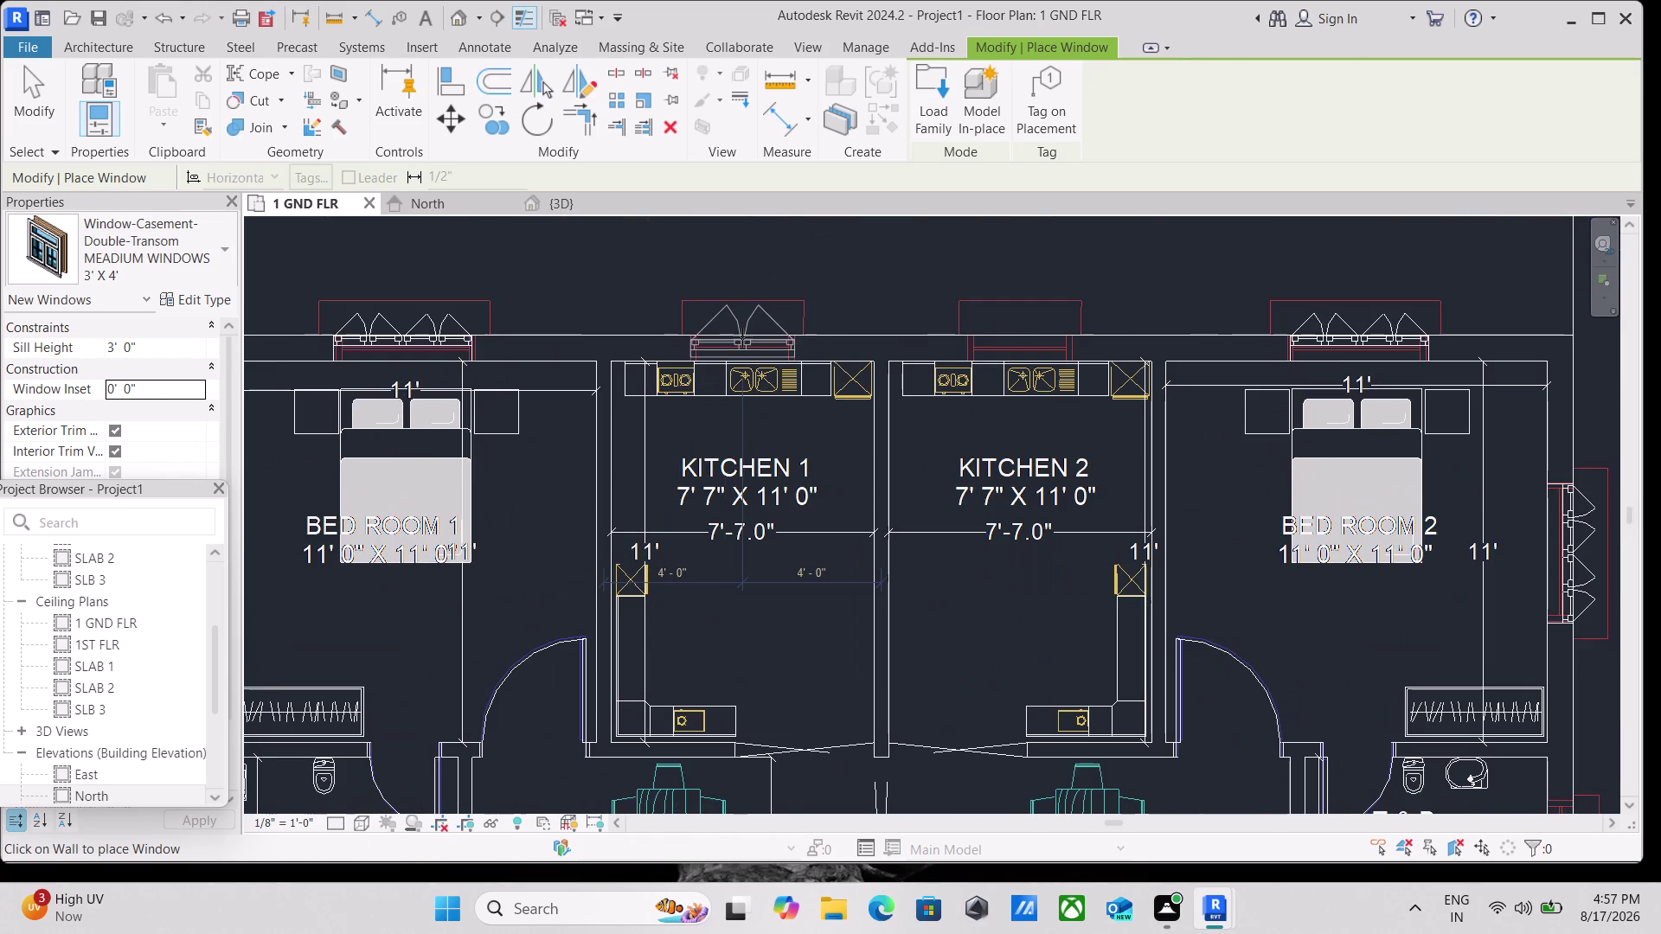
scroll(up, 3)
click(742, 337)
scroll(down, 3)
middle_drag(990, 238, 758, 329)
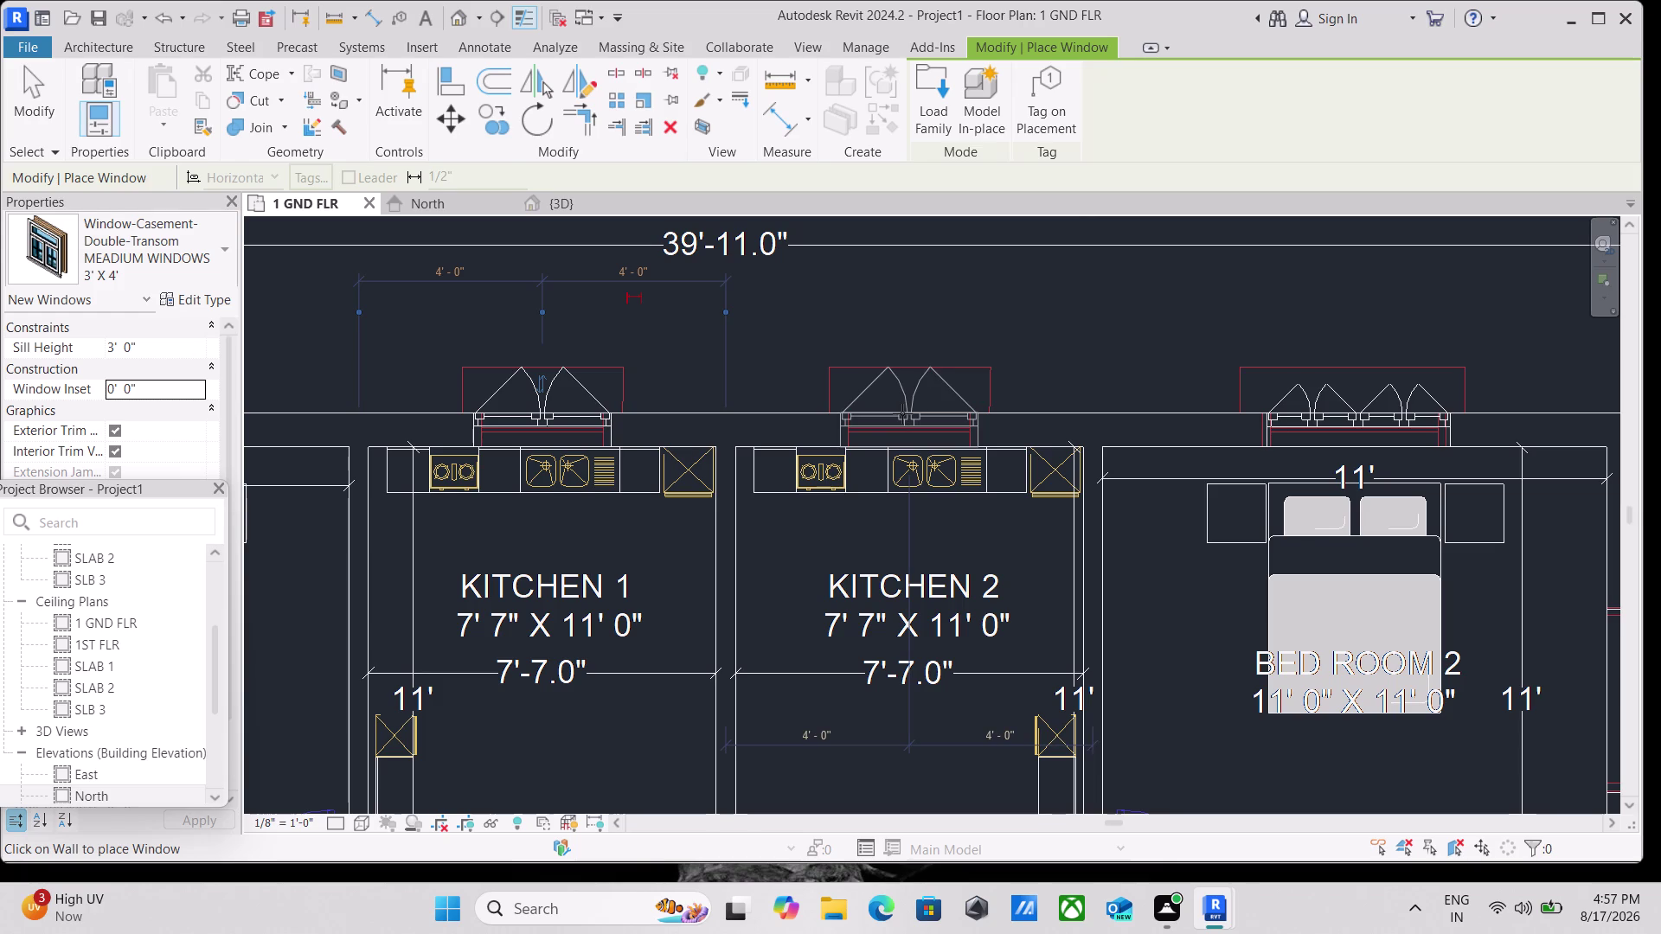
click(902, 414)
scroll(down, 3)
scroll(down, 3)
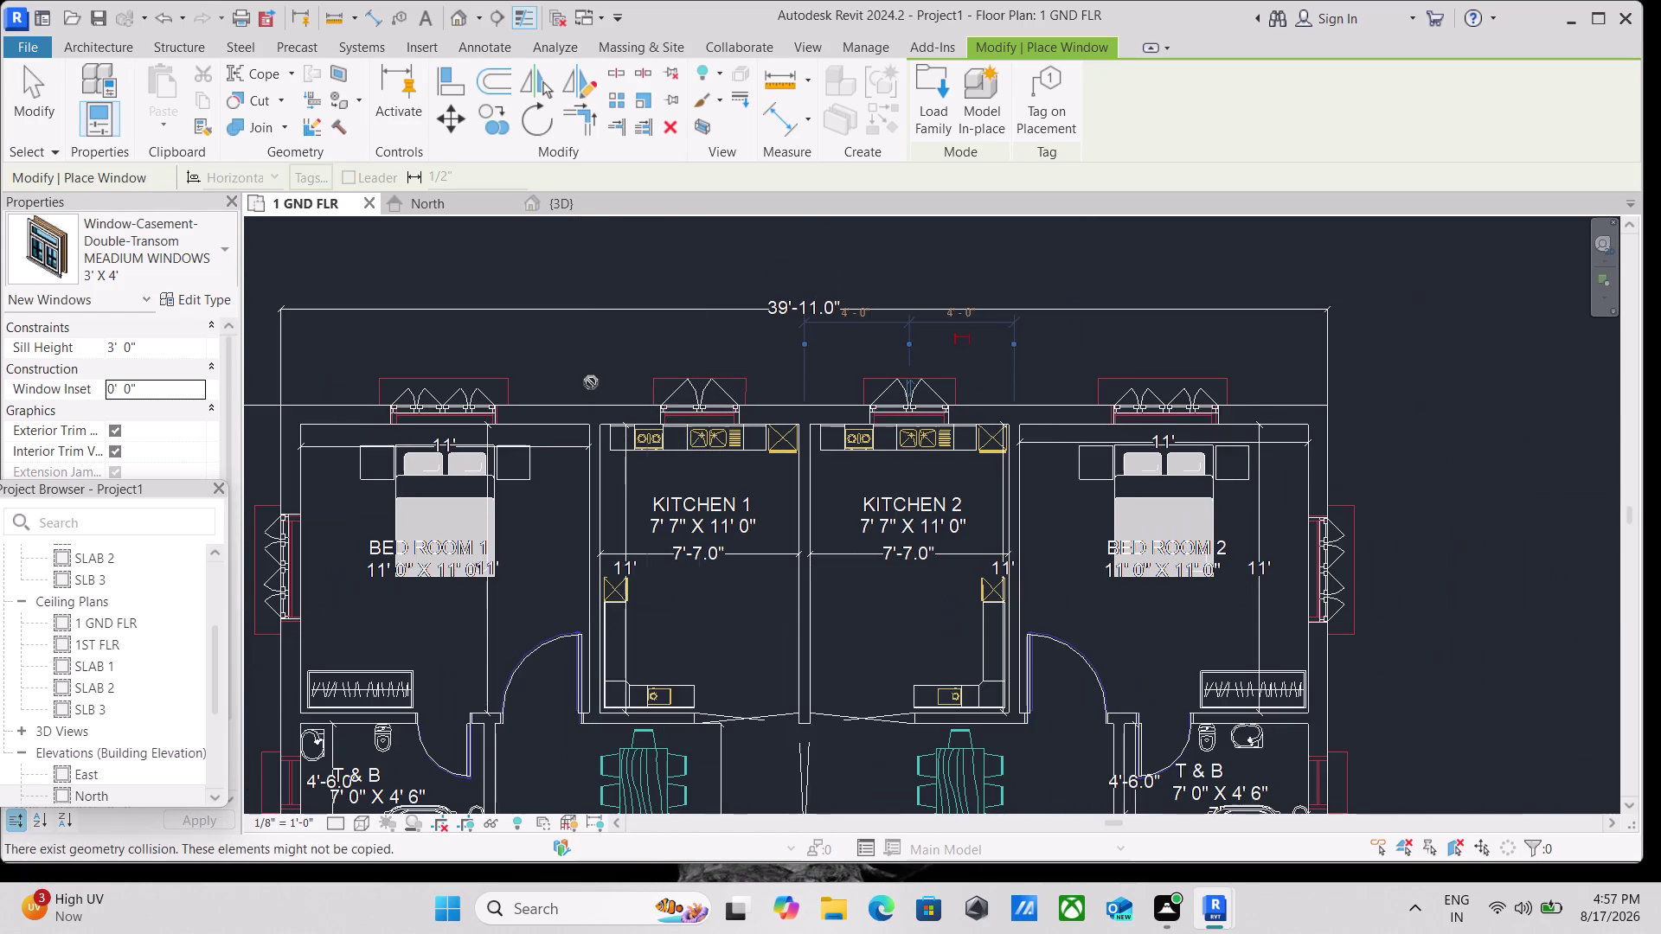
scroll(down, 3)
click(217, 242)
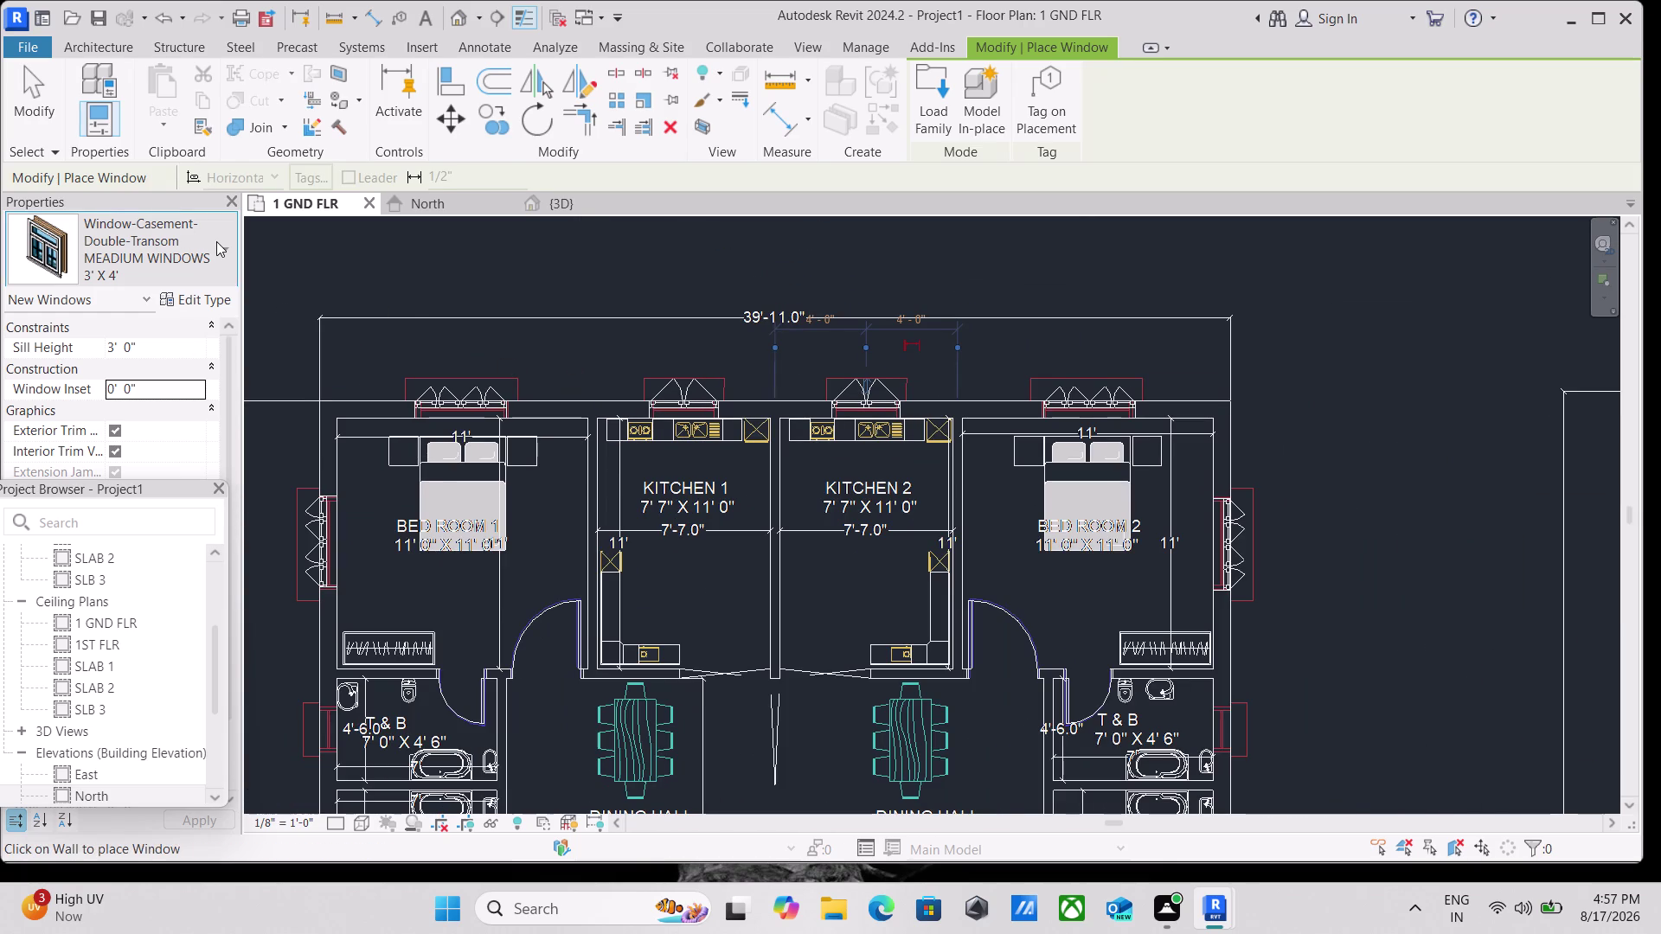
Scroll through the window families and types in the type selector dropdown.
scroll(down, 3)
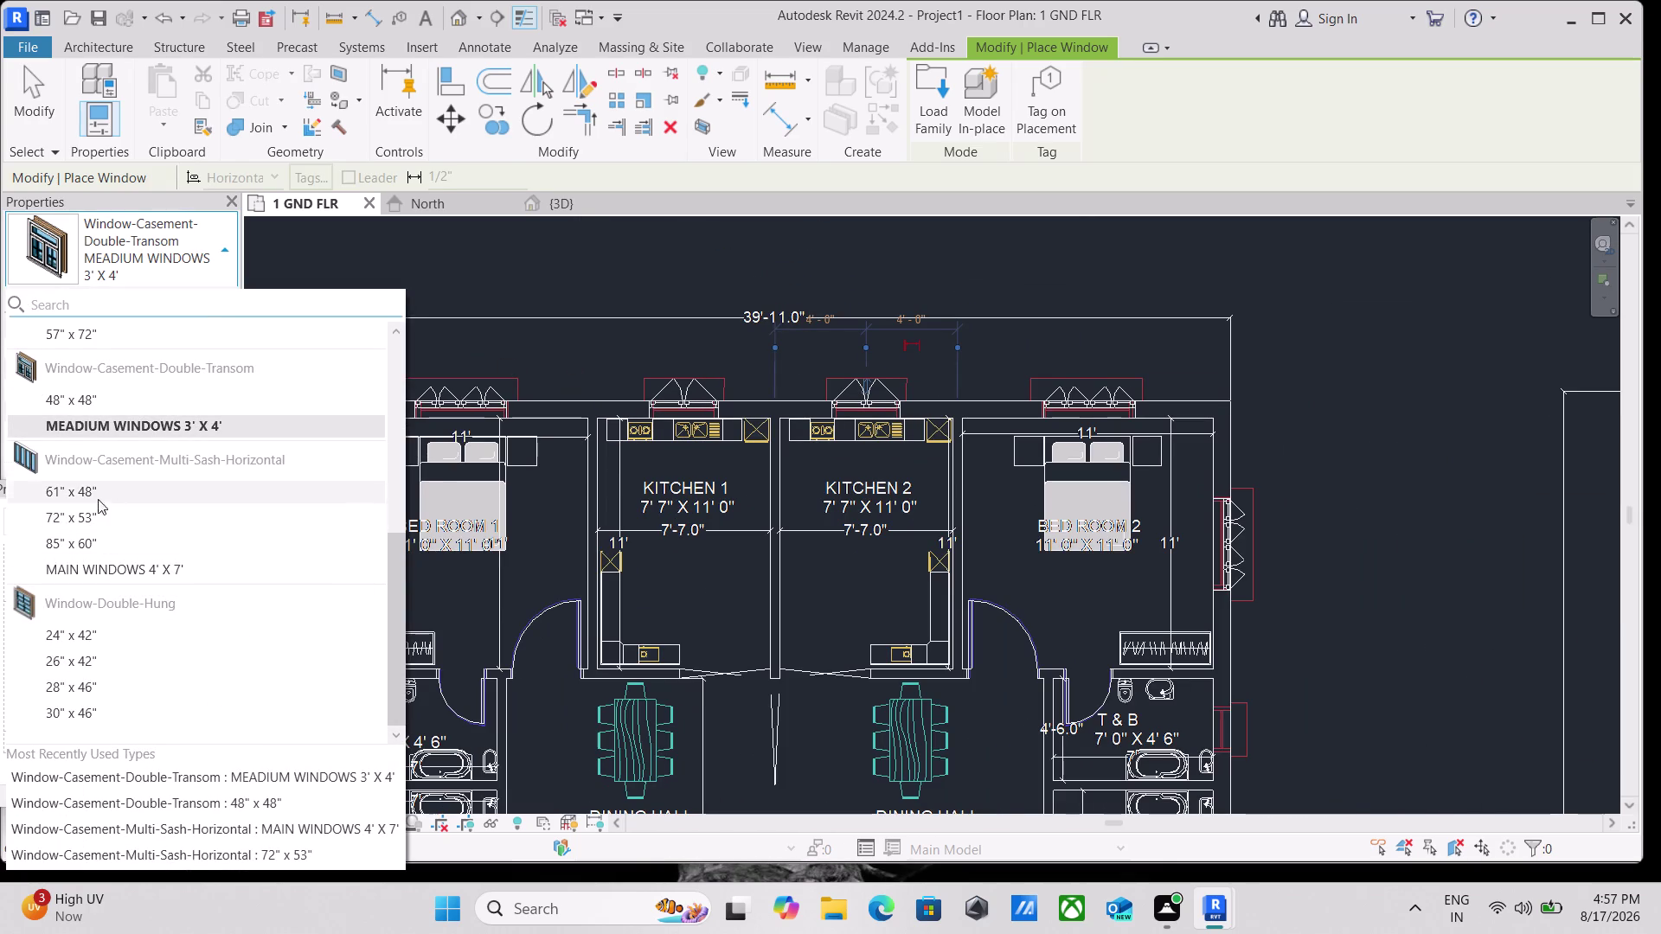
scroll(down, 3)
scroll(down, 3)
scroll(down, 3)
scroll(up, 3)
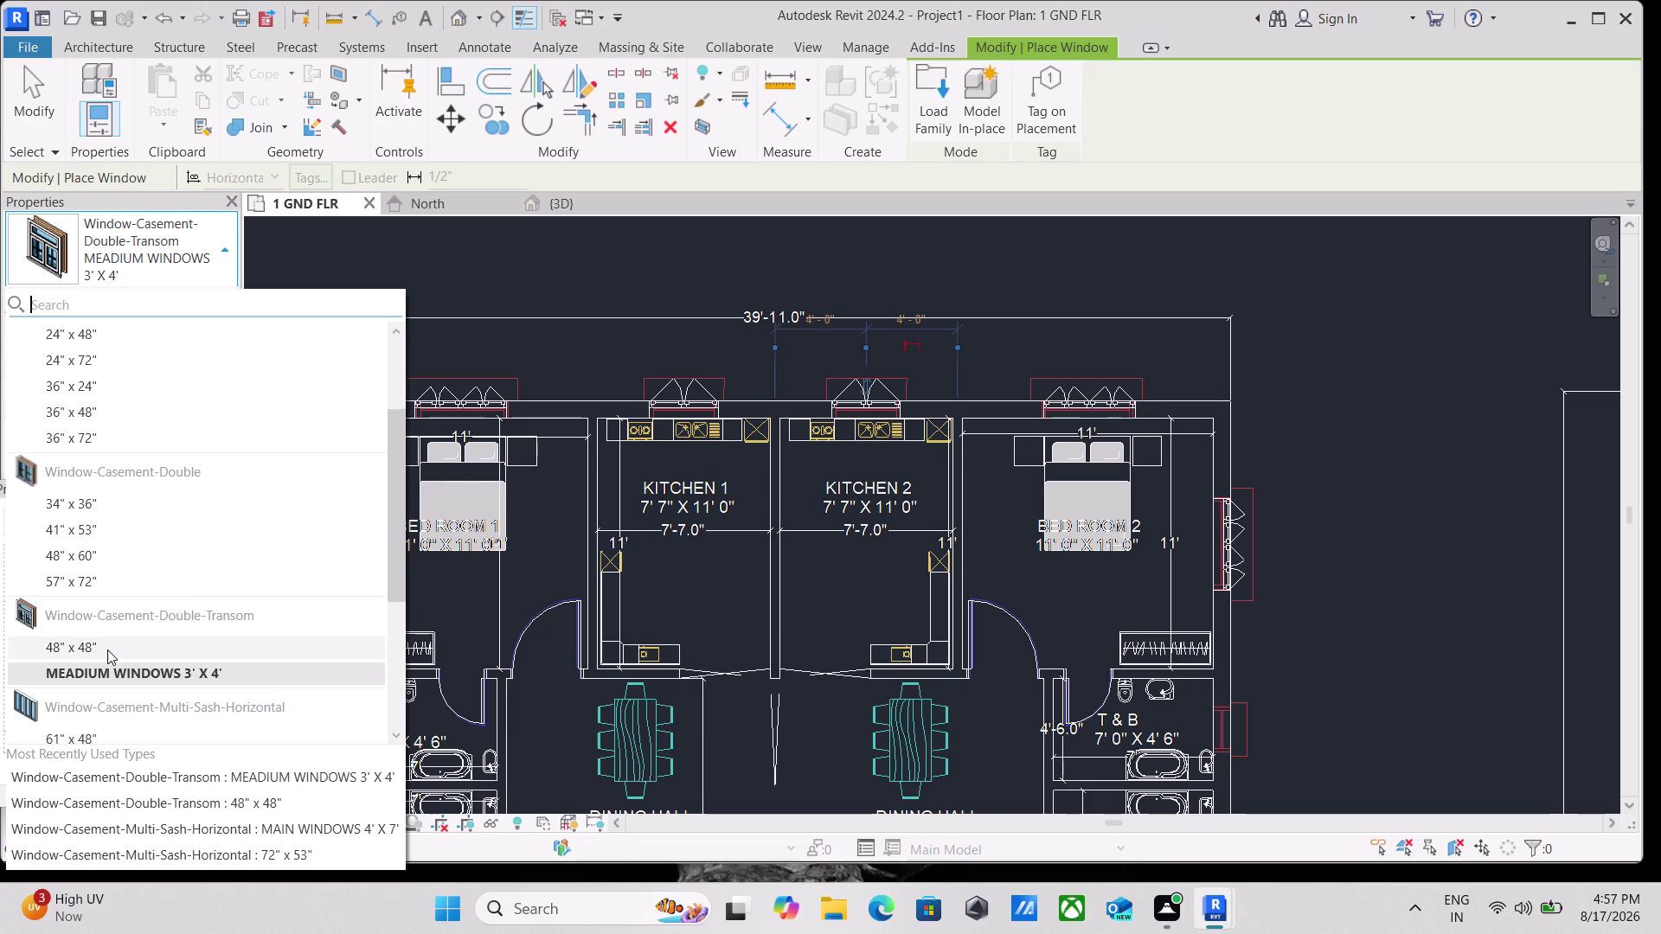
scroll(down, 3)
scroll(up, 3)
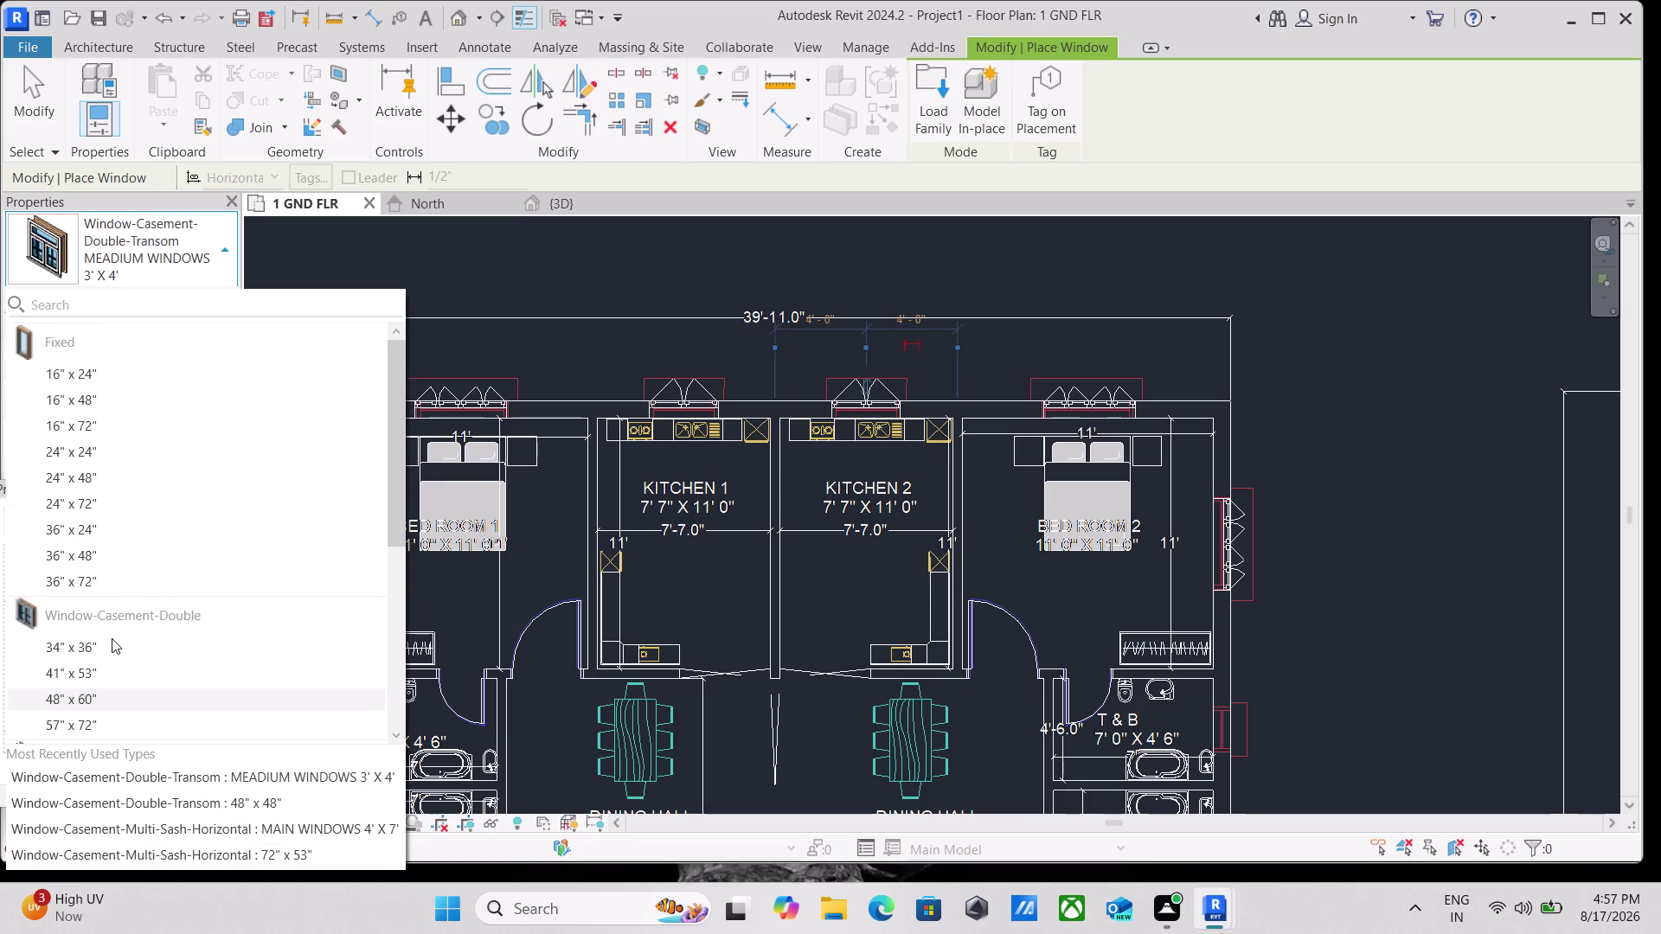
scroll(down, 3)
scroll(down, 3)
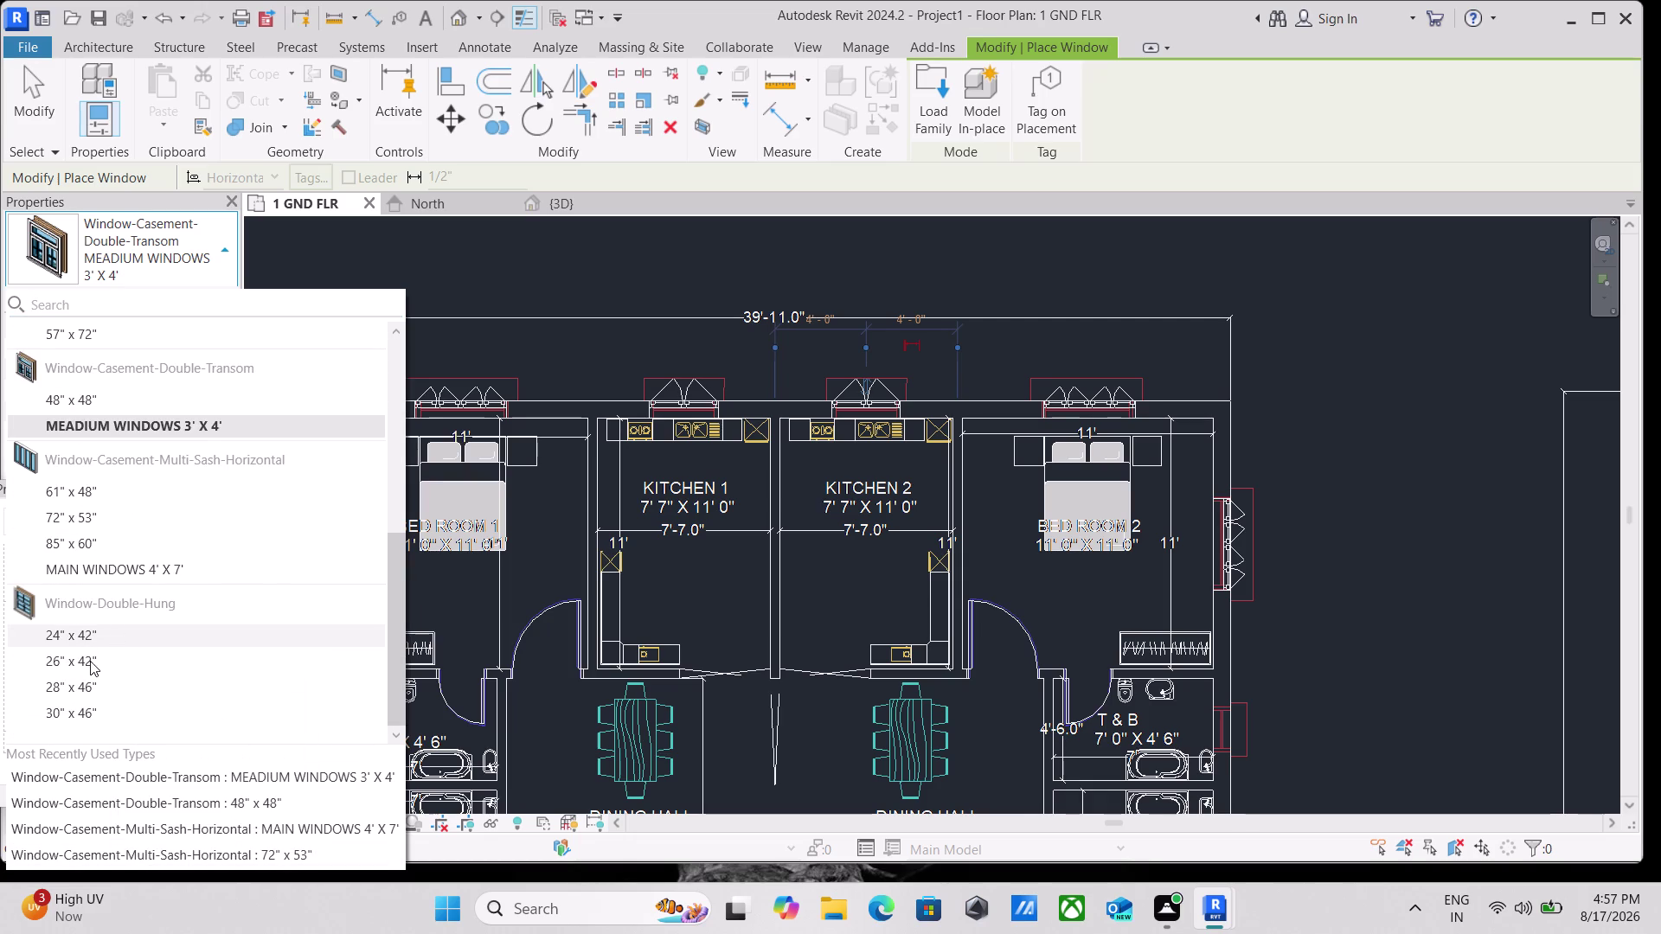
scroll(up, 3)
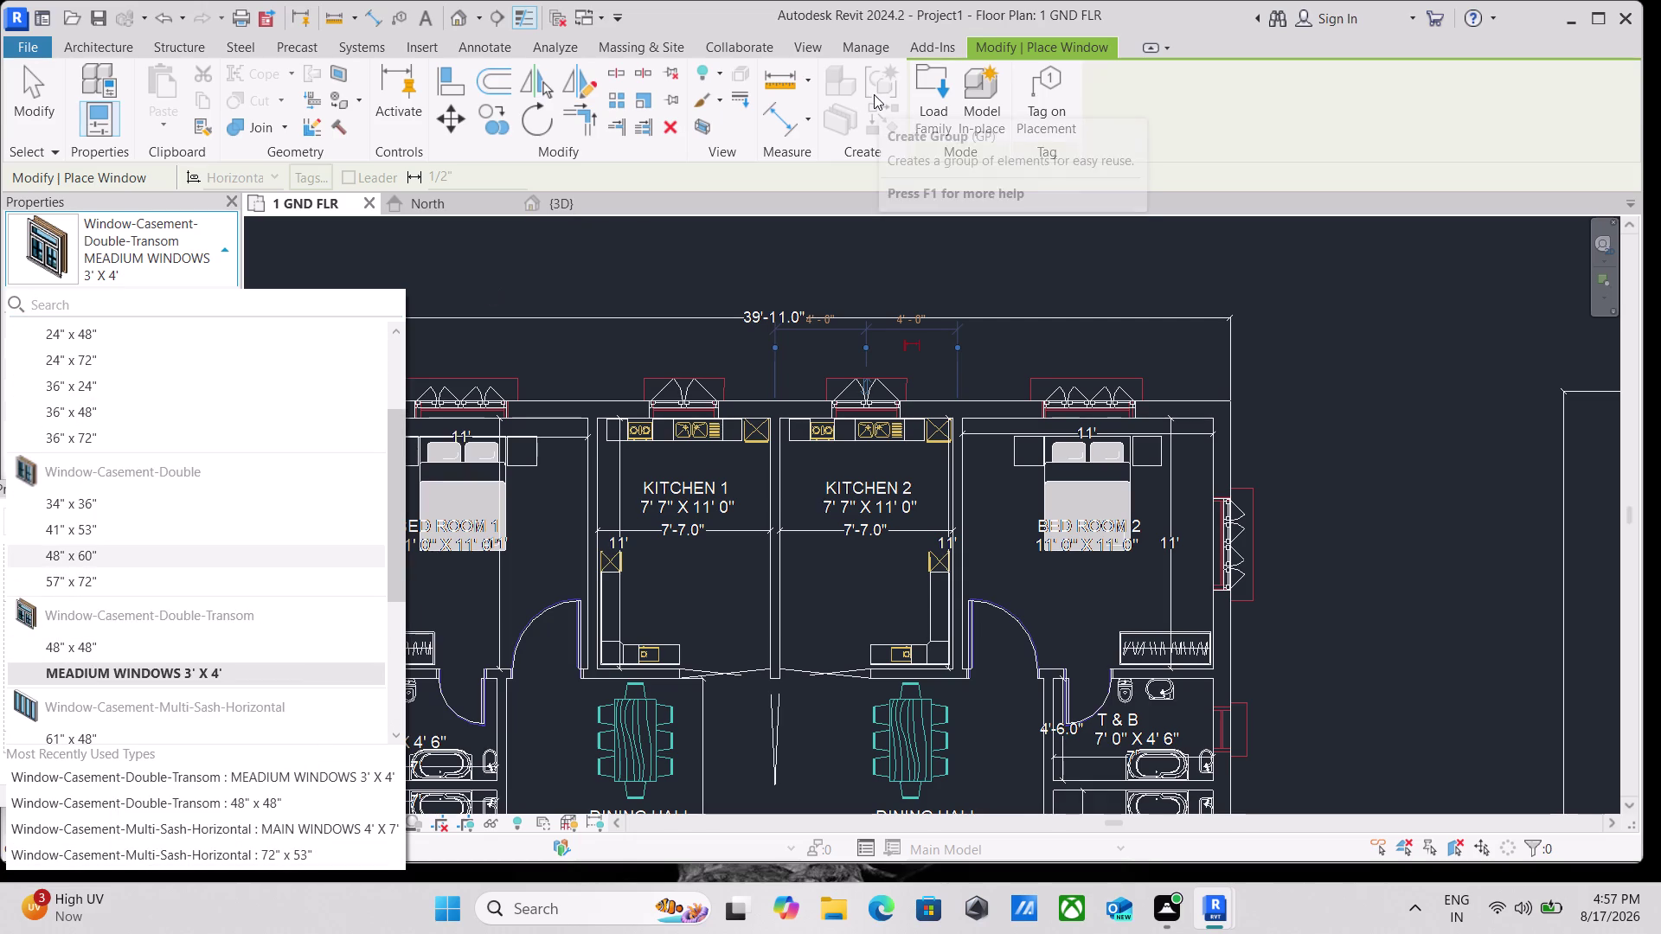
Open the Load Family dialog on the Windows library.
click(938, 106)
click(681, 281)
click(671, 313)
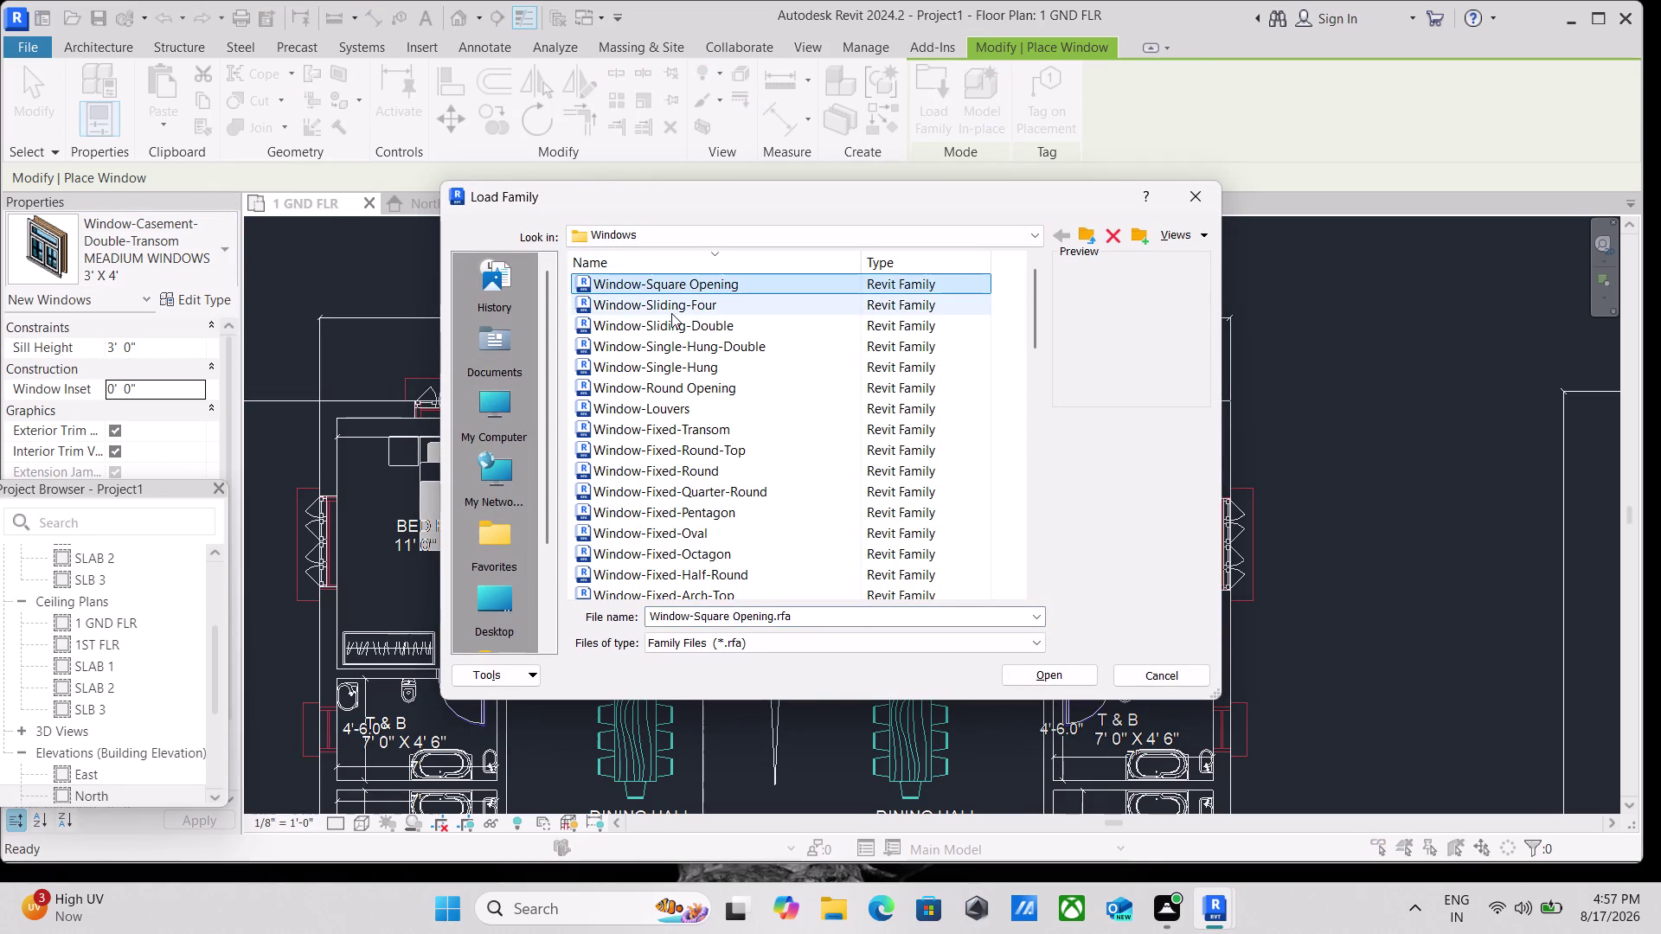
Preview the Window-Square Opening and Window-Round Opening families, then cancel without loading.
click(667, 349)
click(656, 373)
click(653, 385)
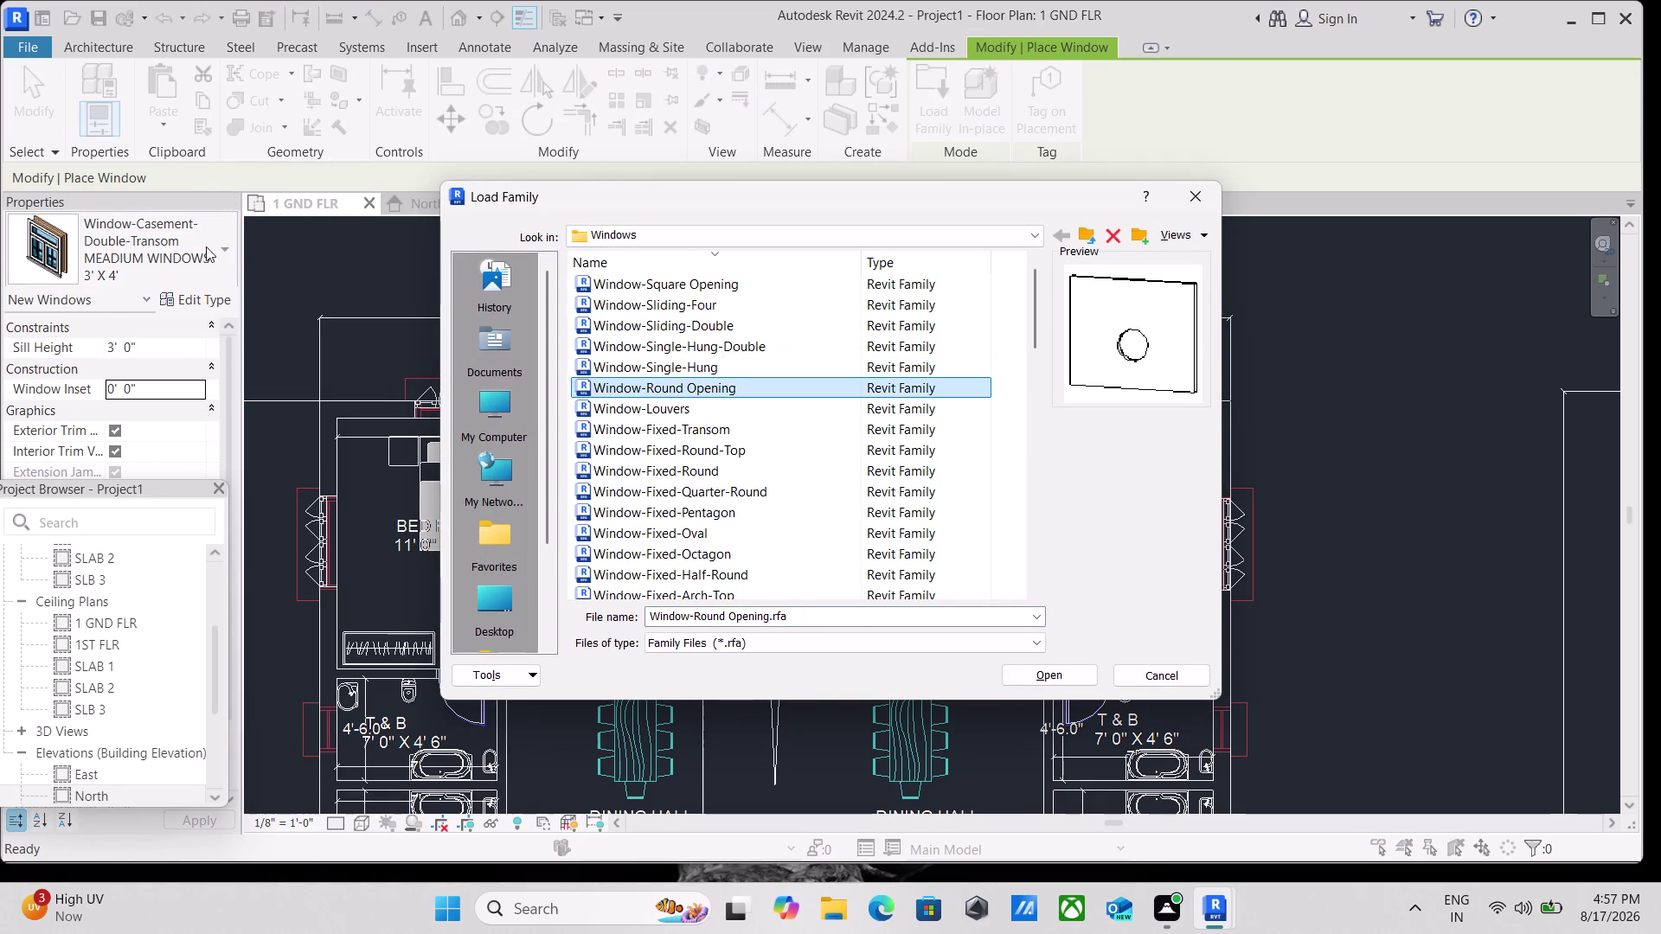
click(216, 259)
click(230, 250)
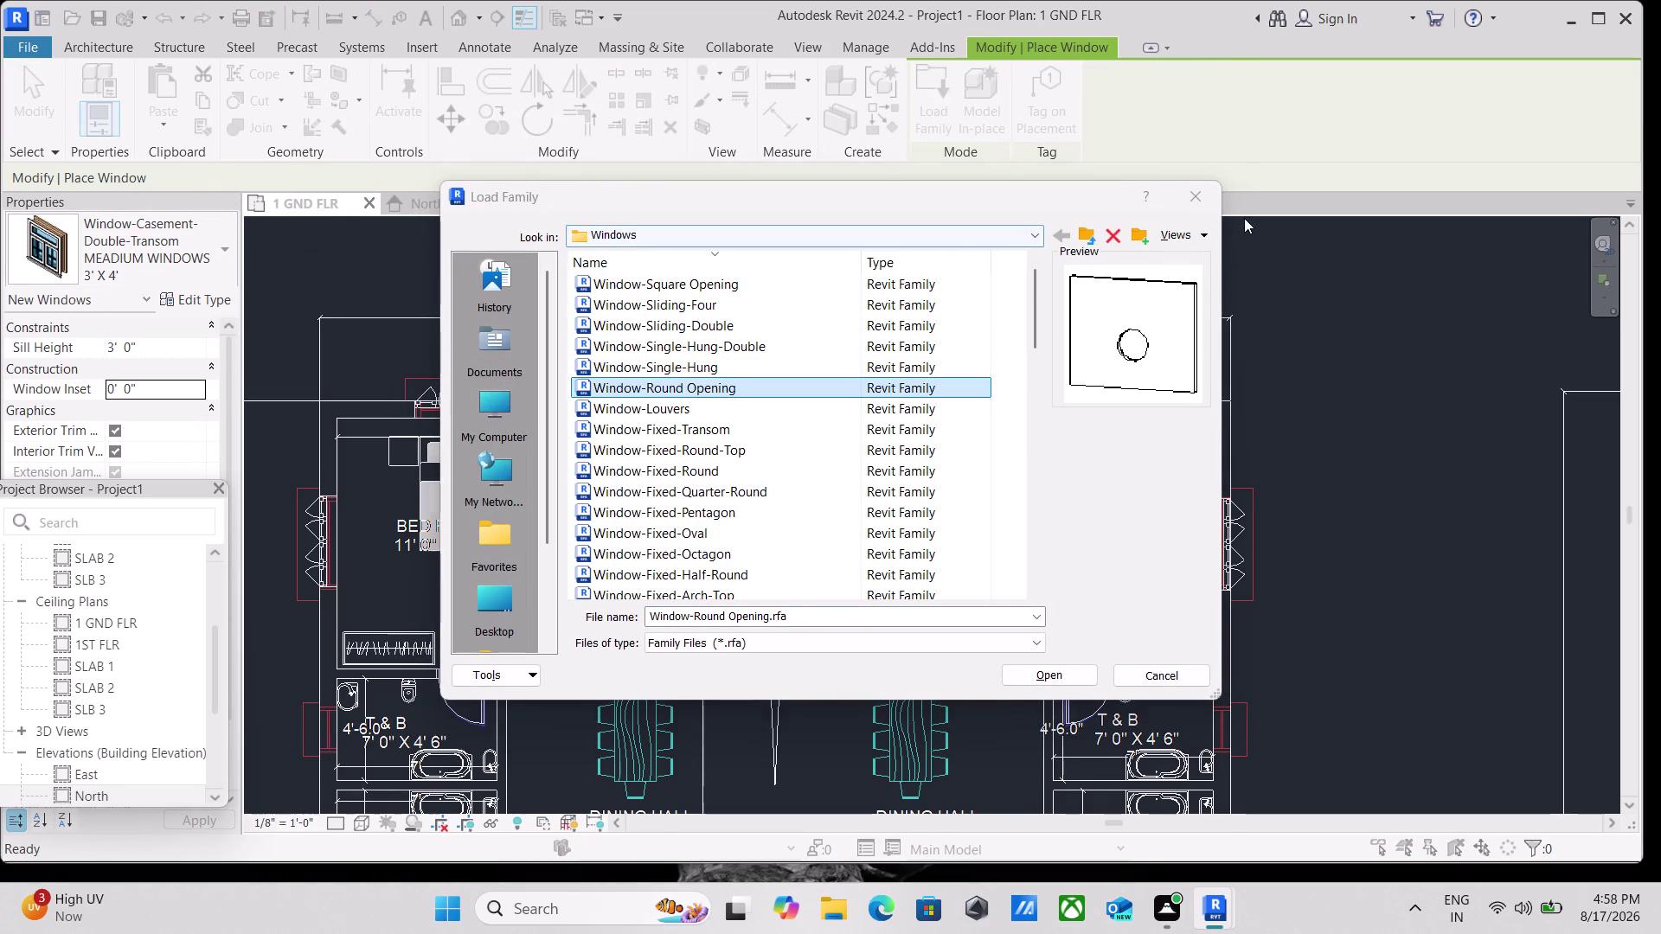
click(1192, 190)
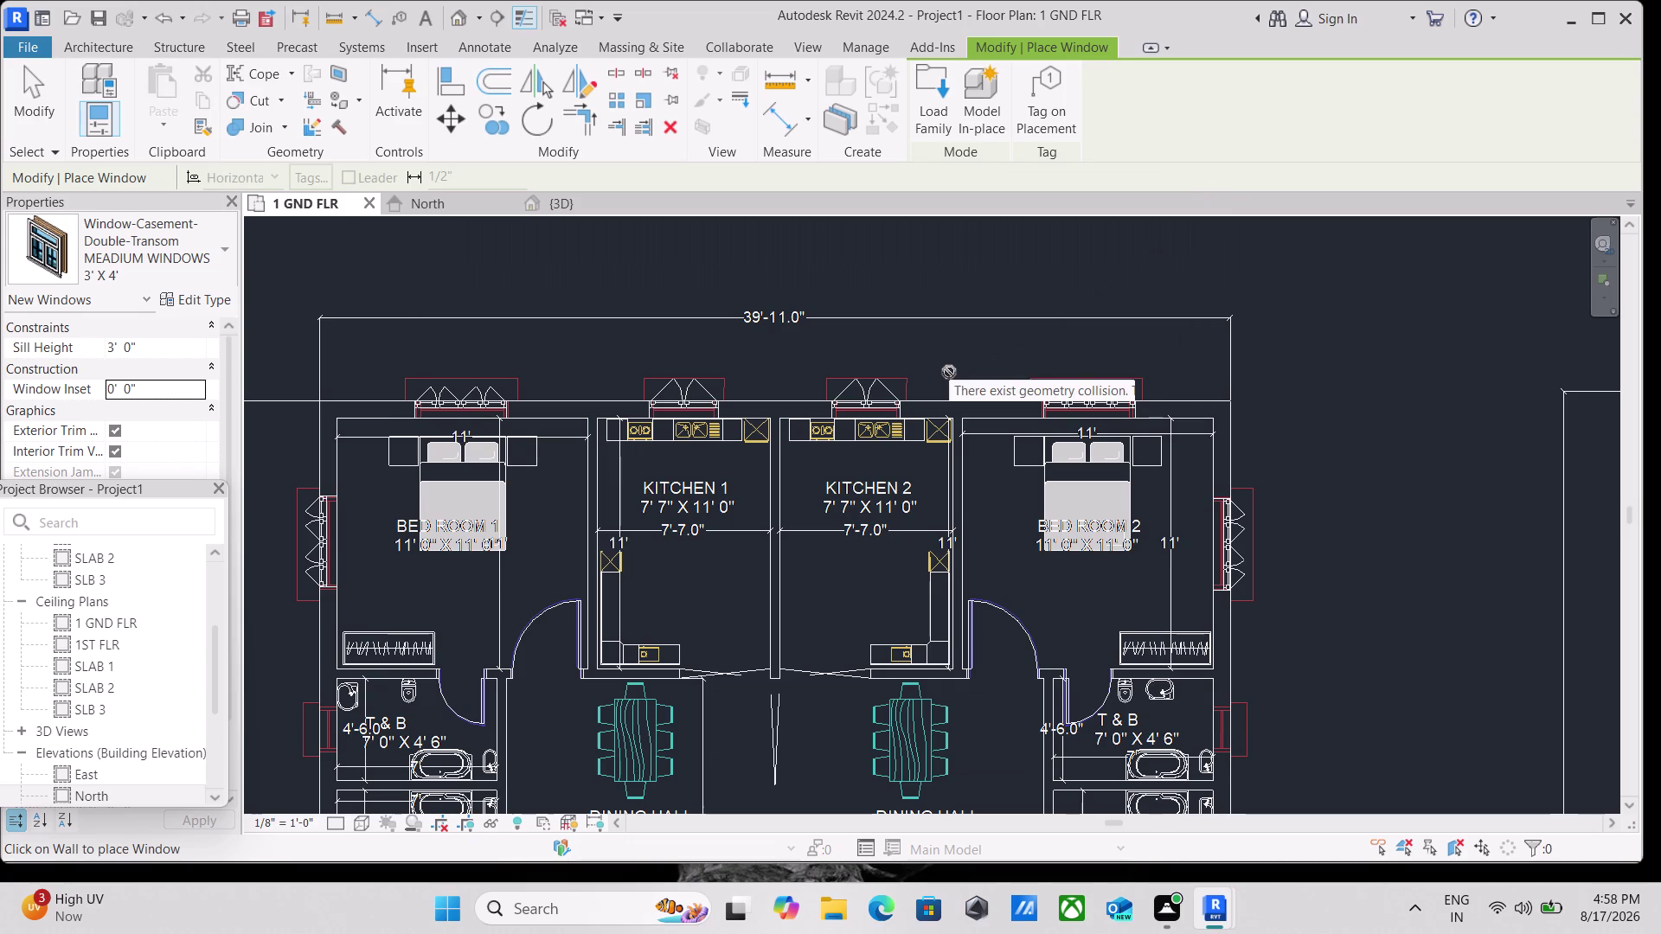
Leave the current placement and restart the Window tool with WN.
key(Escape)
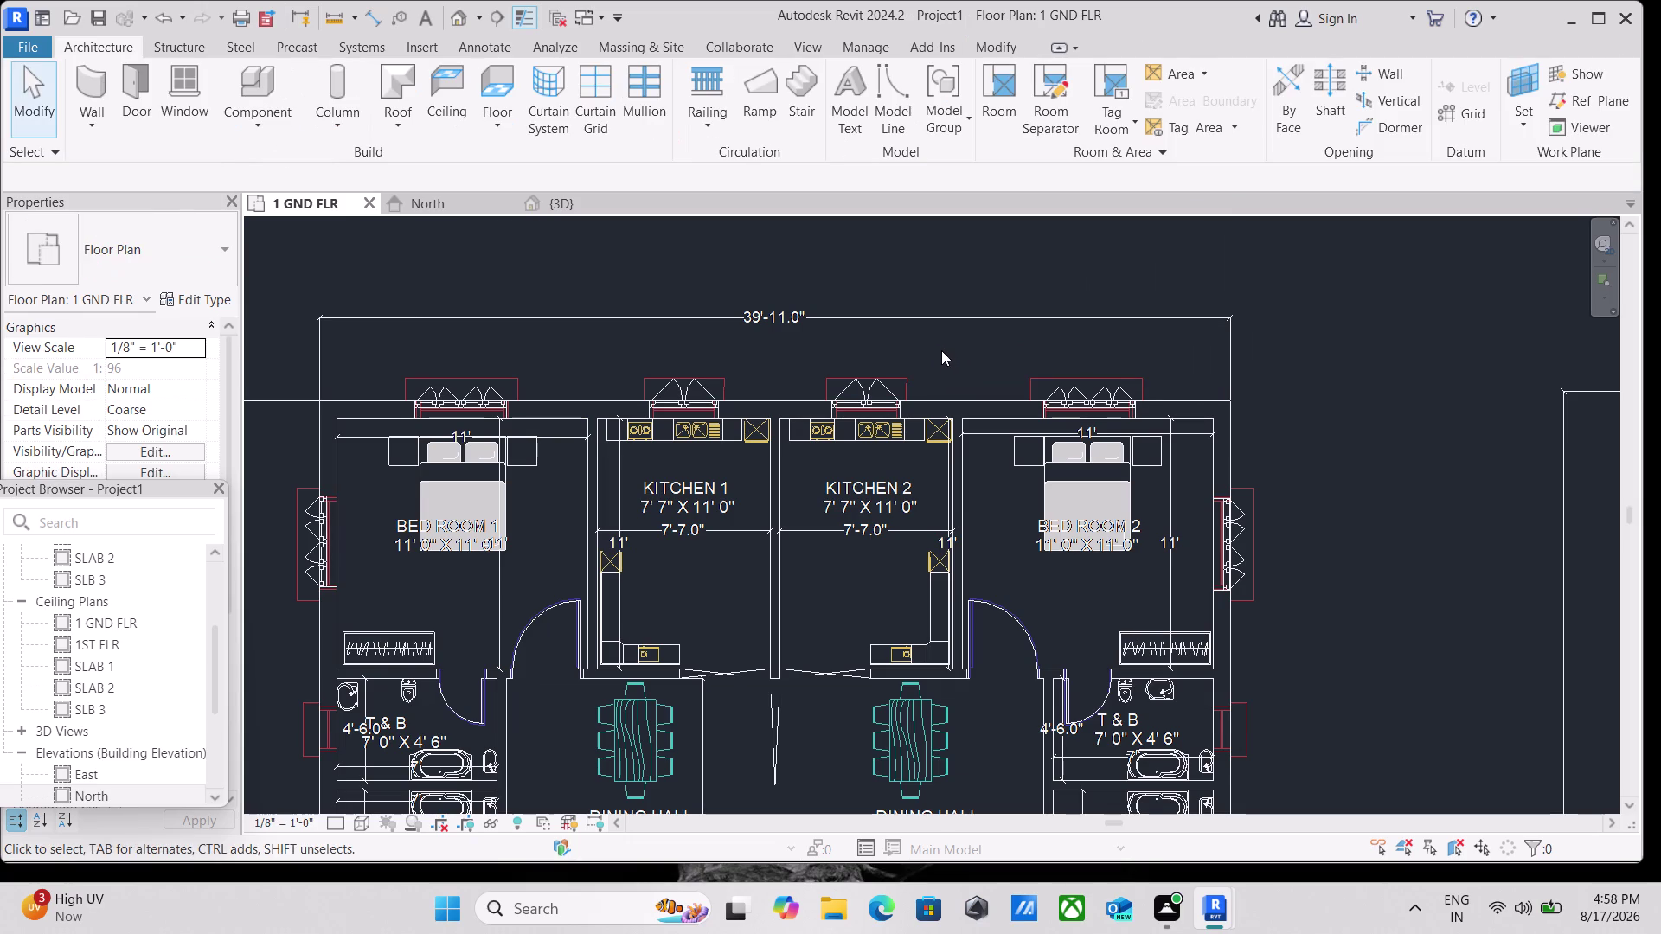
text(WM)
text(WN)
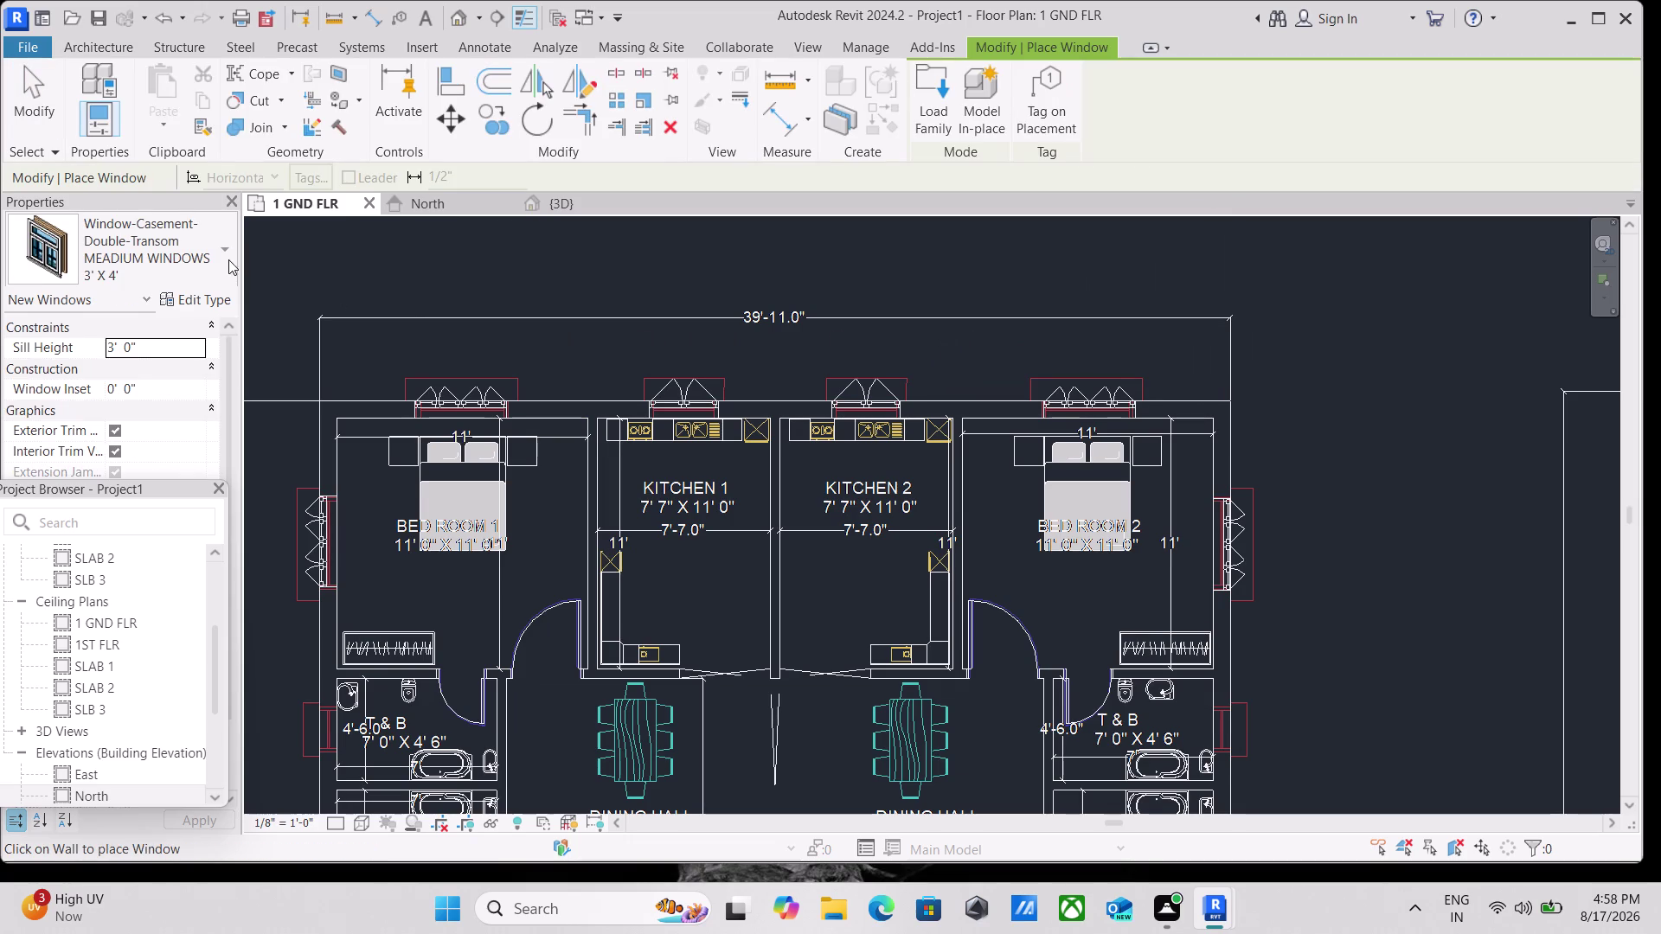
Browse the window types listed in the Type Selector dropdown.
click(227, 250)
scroll(down, 3)
scroll(down, 3)
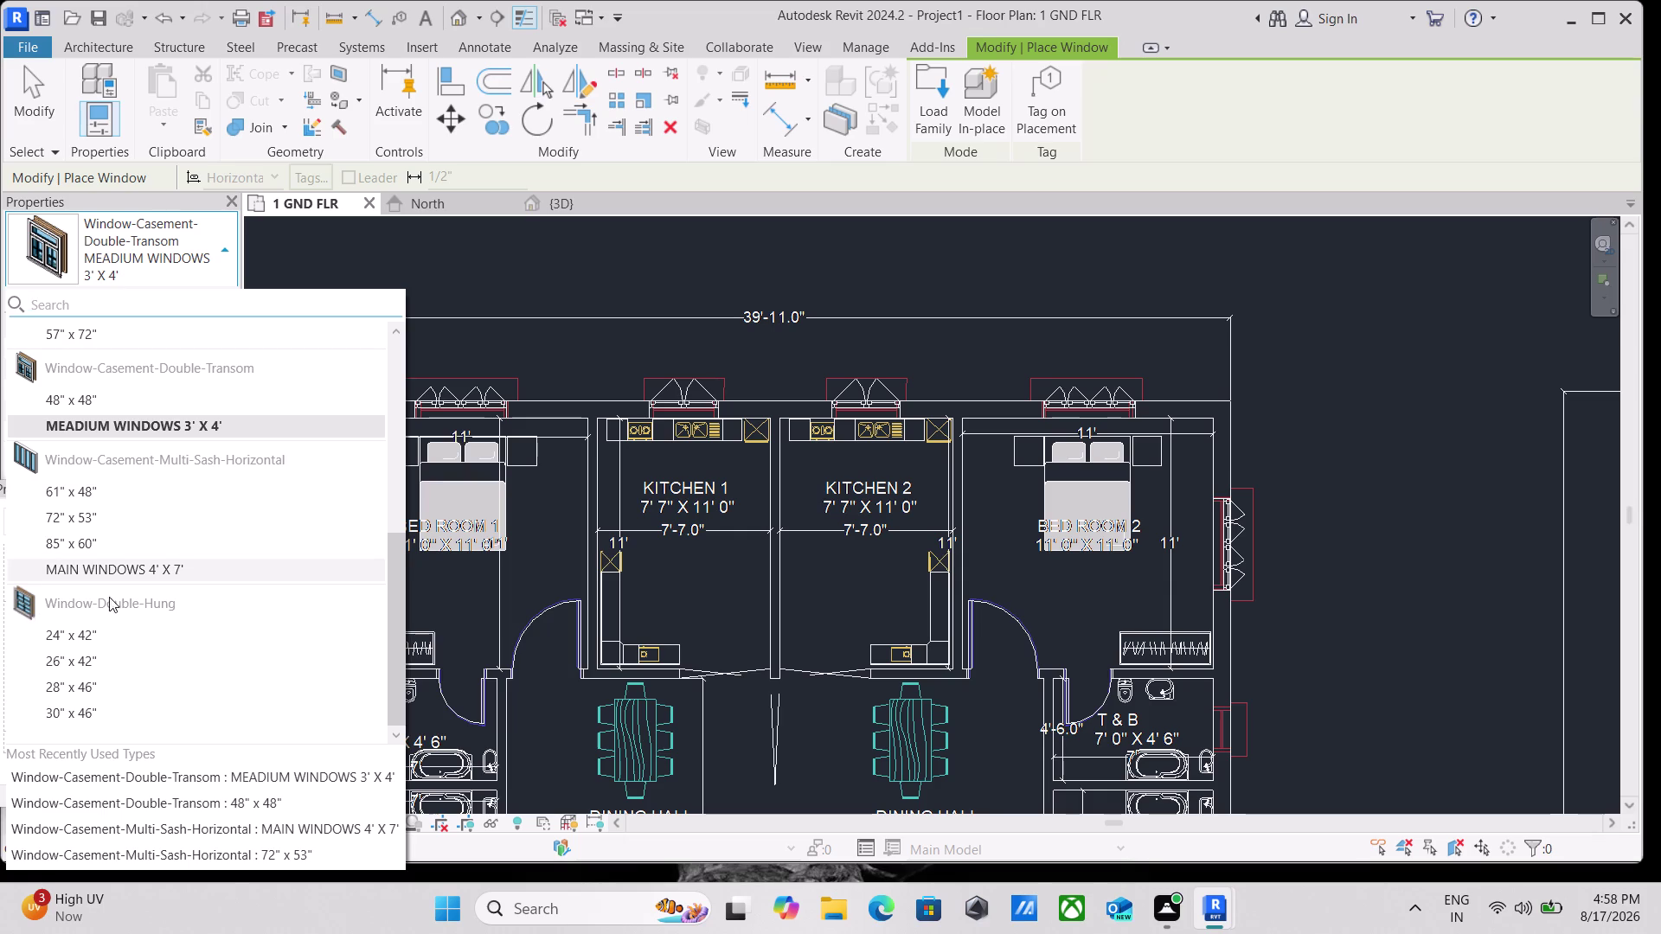
scroll(down, 3)
scroll(up, 3)
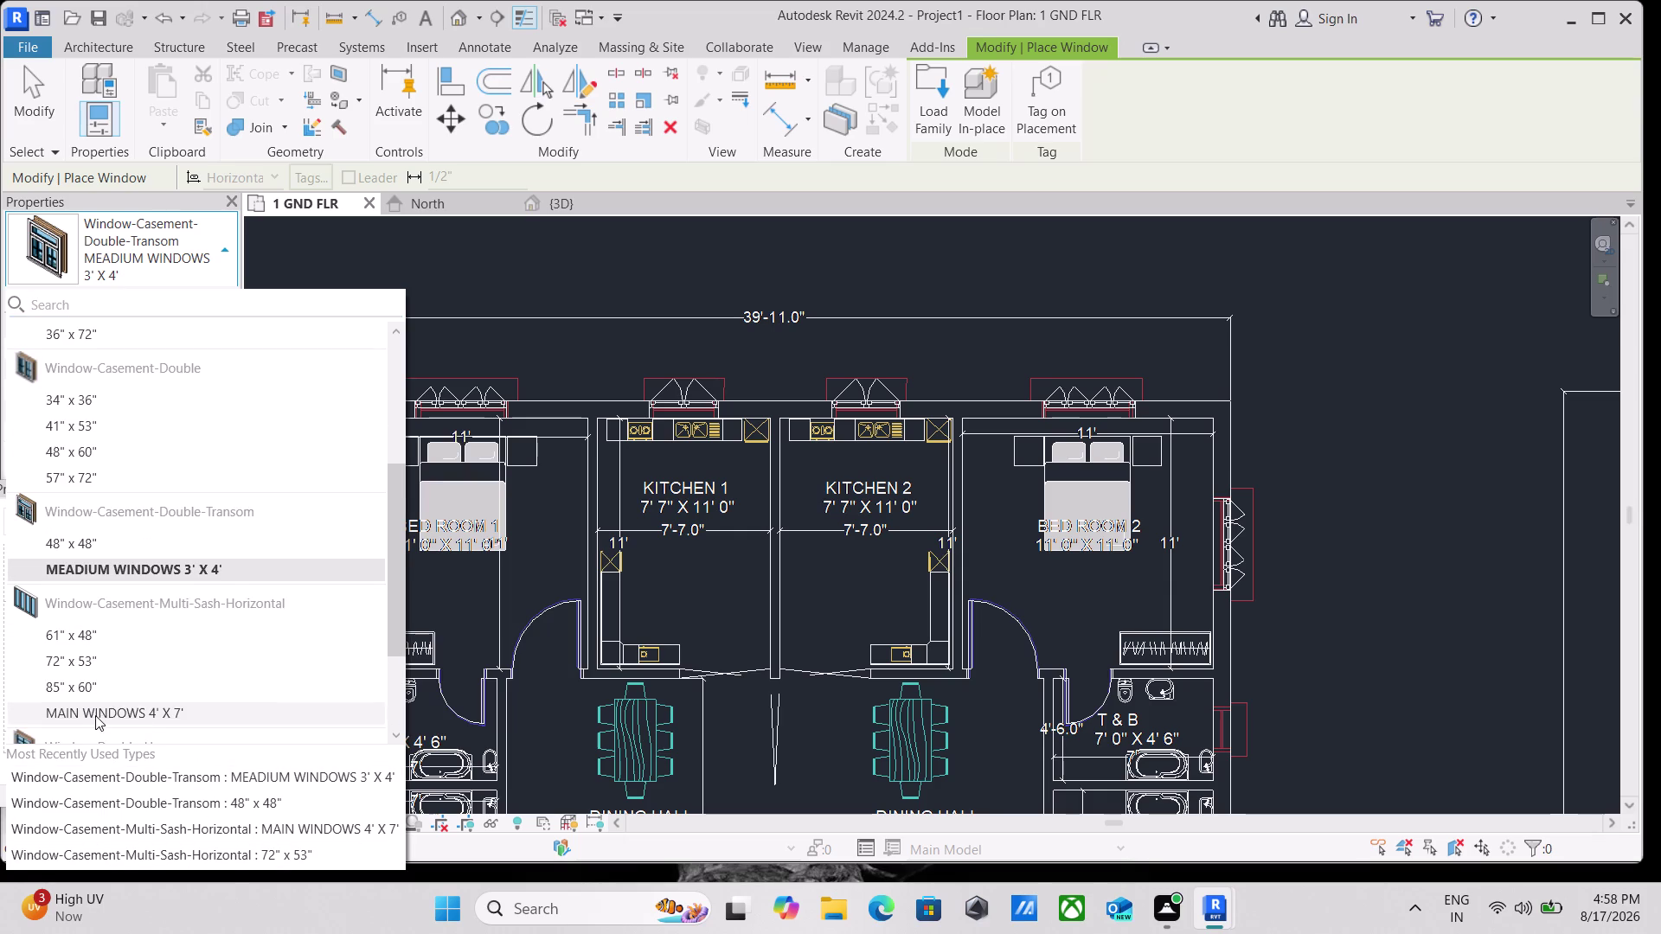
scroll(down, 3)
scroll(down, 3)
scroll(up, 3)
scroll(down, 3)
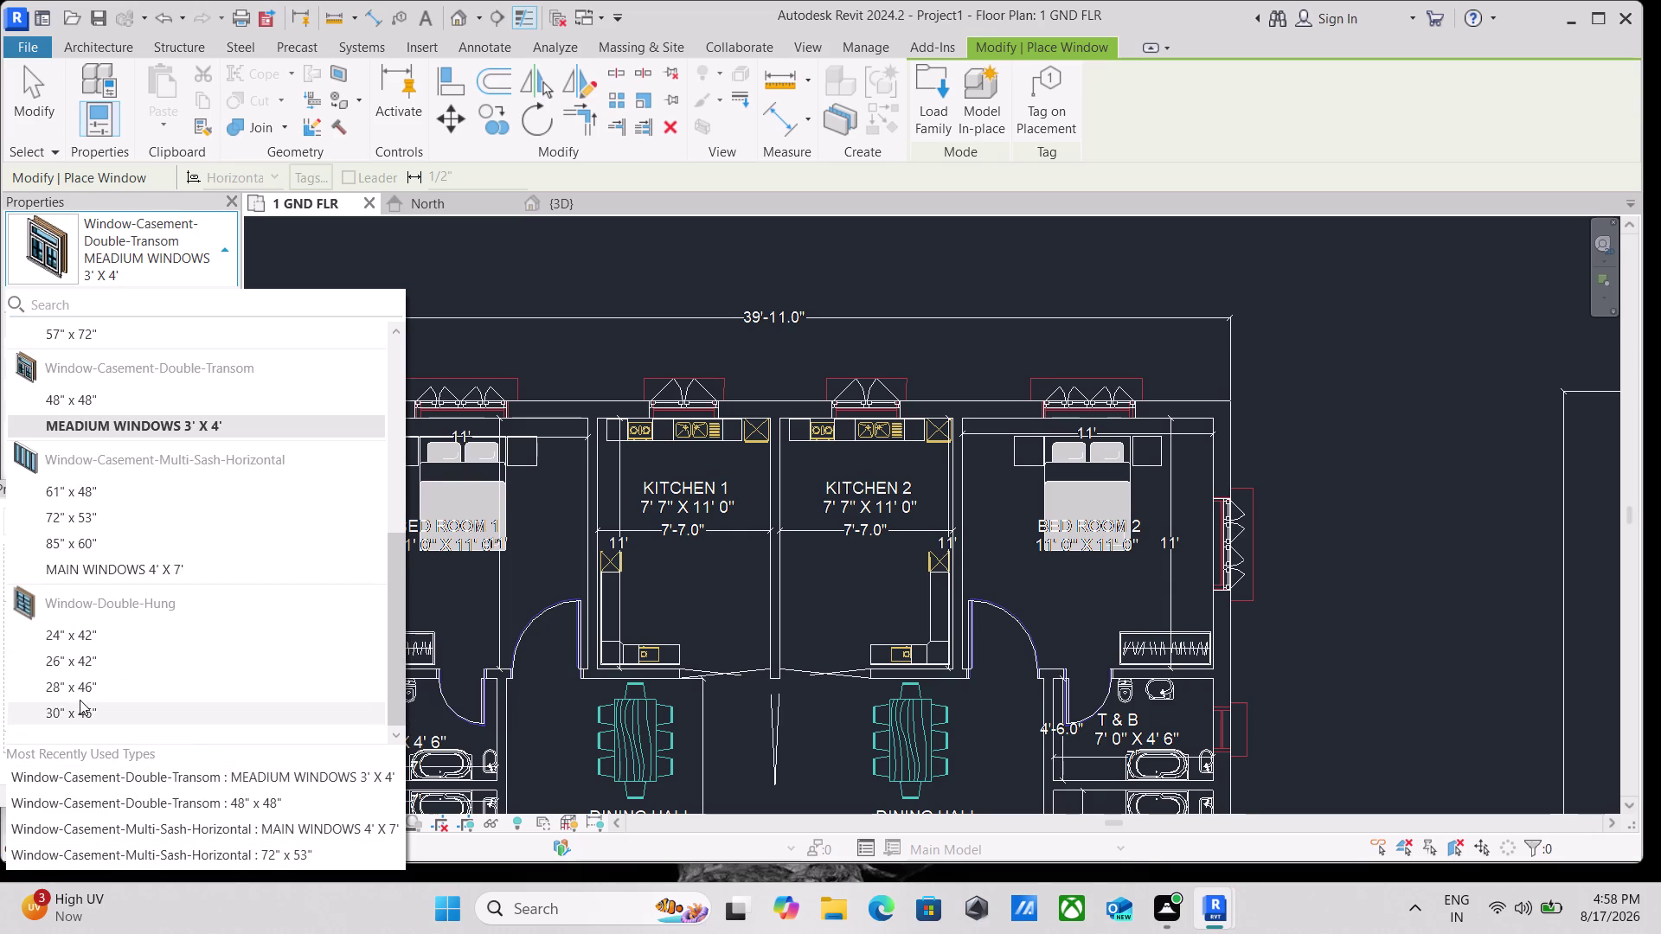
scroll(down, 3)
scroll(down, 3)
scroll(up, 3)
scroll(down, 3)
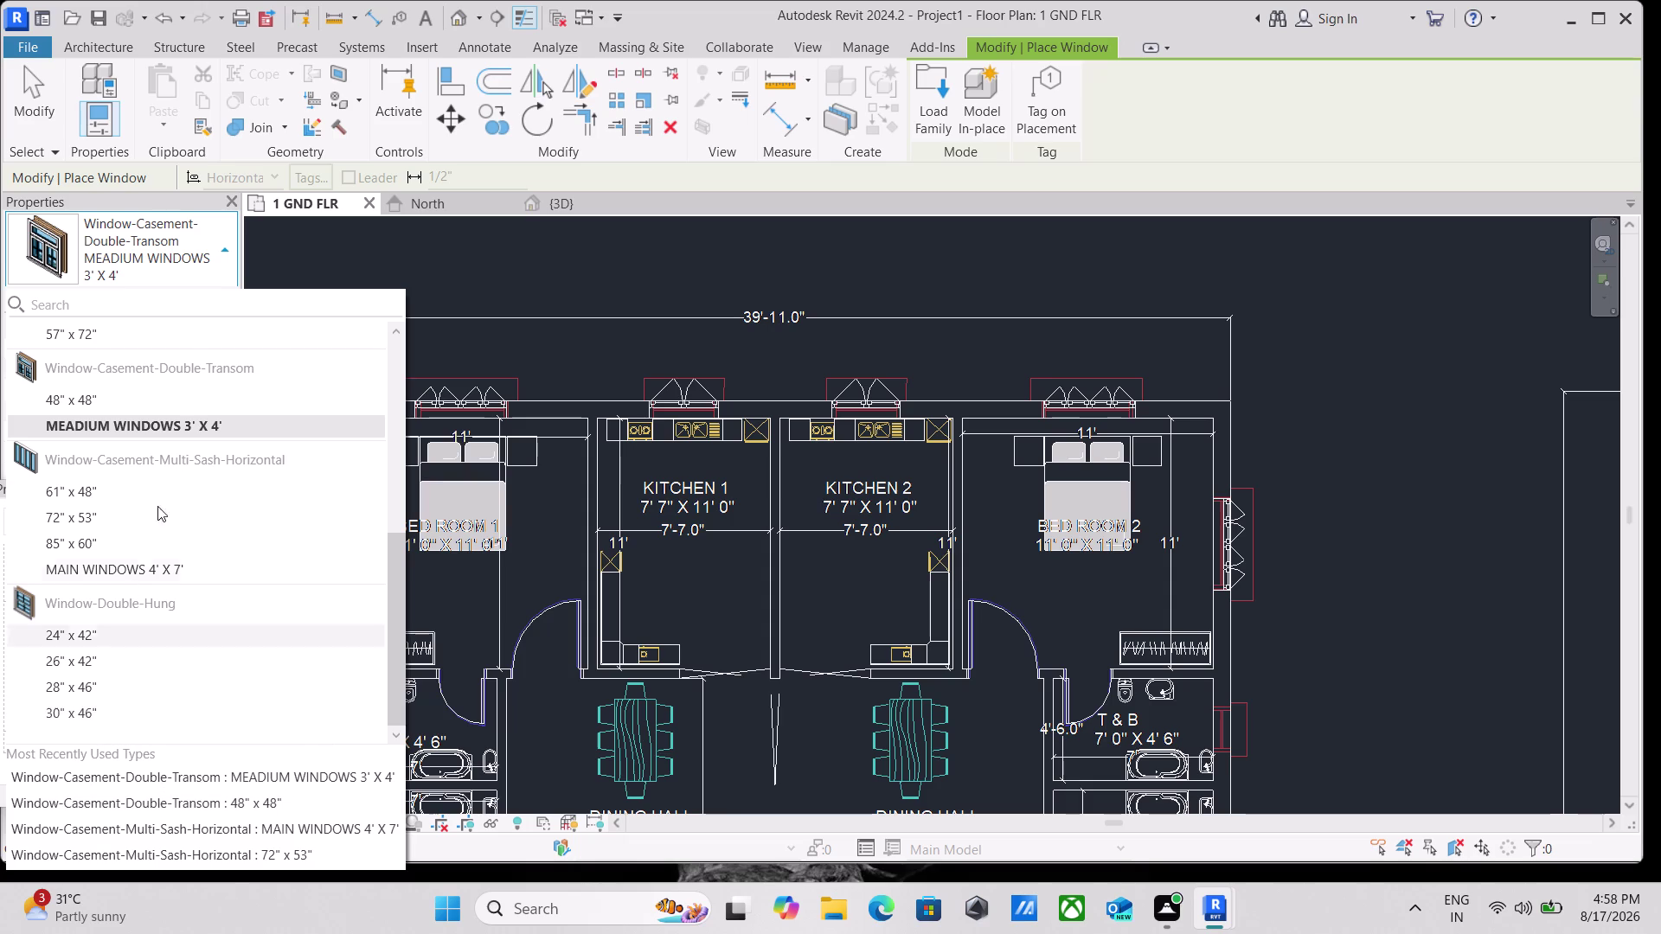
Look through the type list again, then open the Load Family Windows library.
click(223, 255)
click(223, 255)
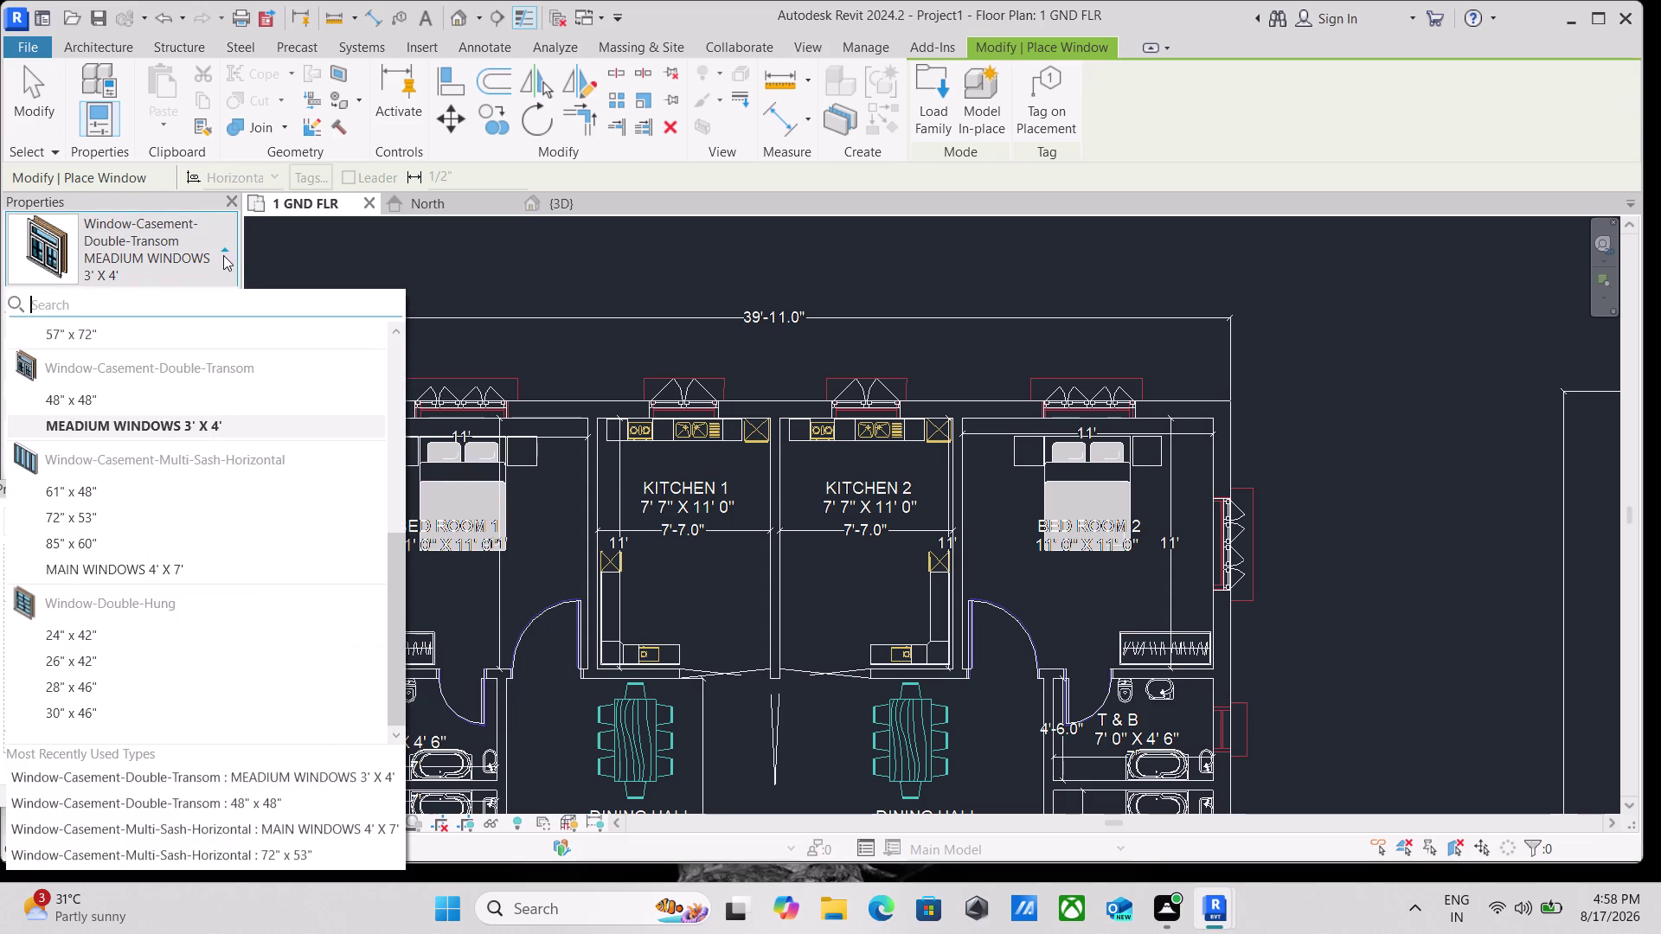
click(223, 255)
click(223, 258)
scroll(down, 3)
scroll(up, 3)
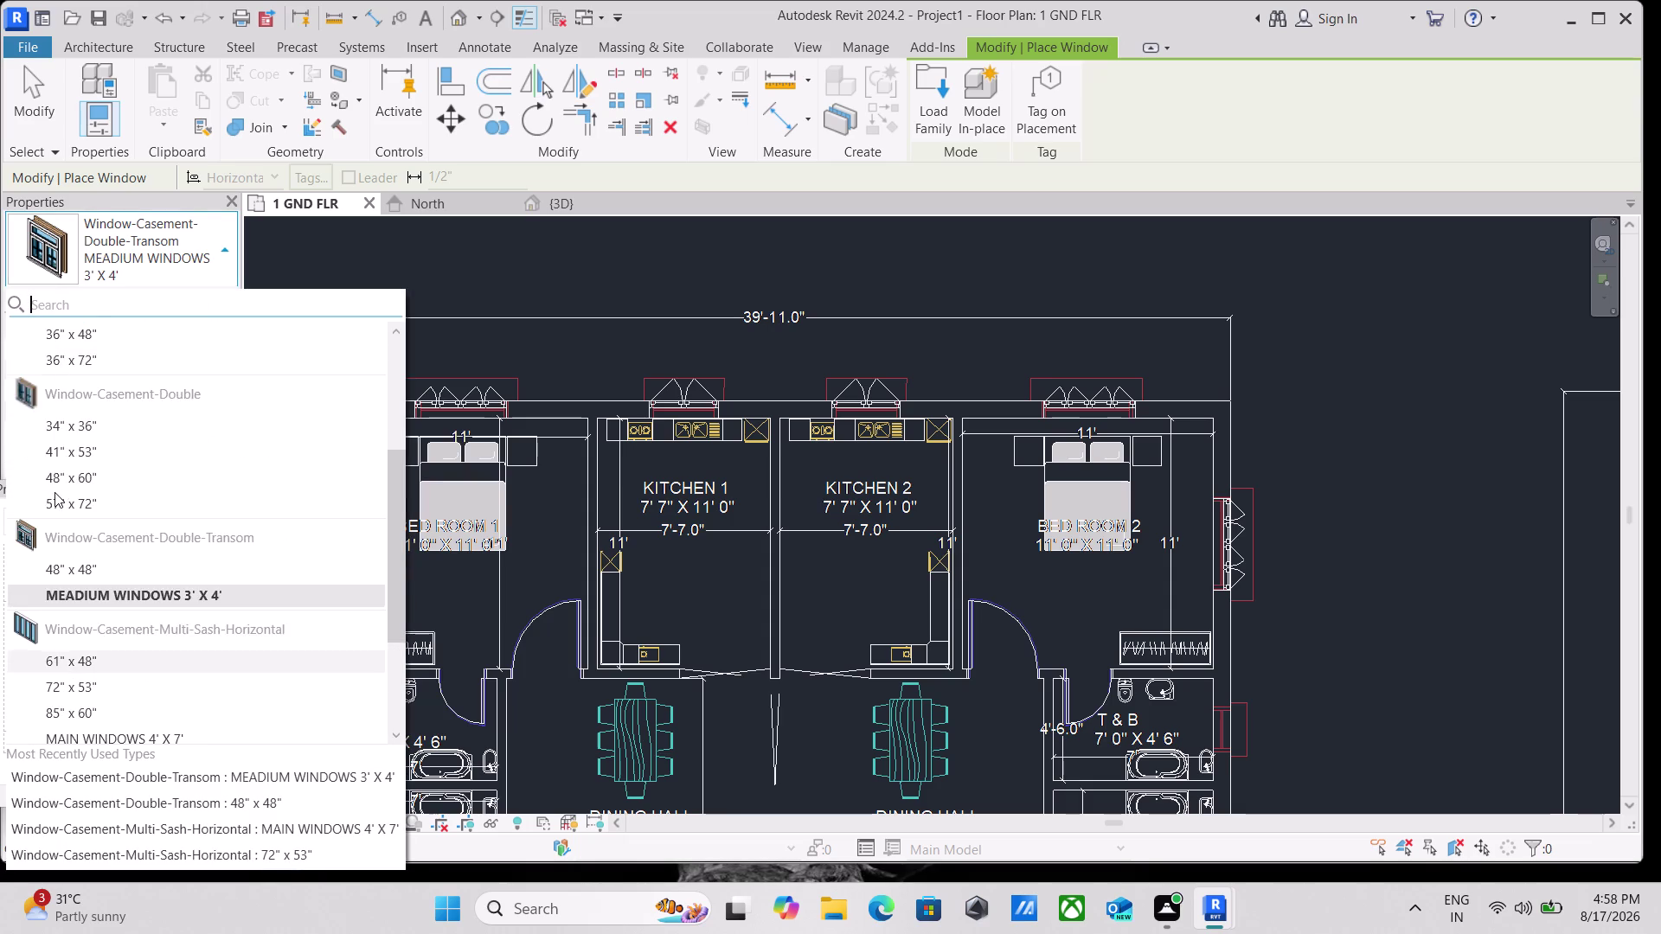
scroll(down, 3)
scroll(up, 3)
scroll(down, 3)
scroll(down, 3)
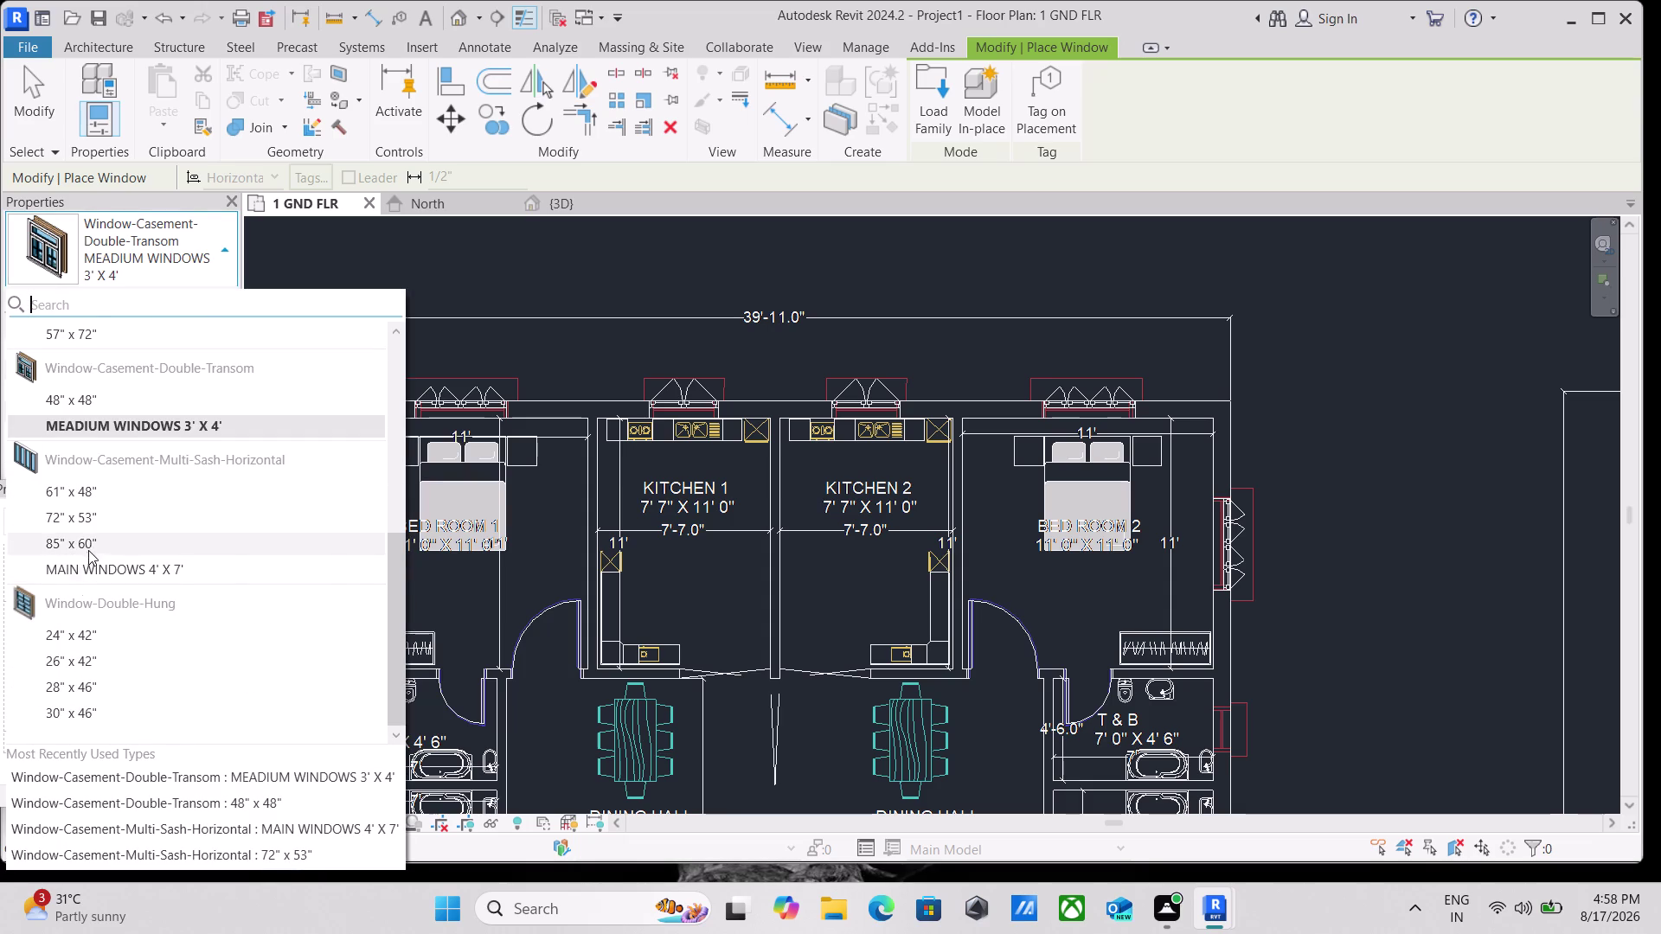
scroll(down, 3)
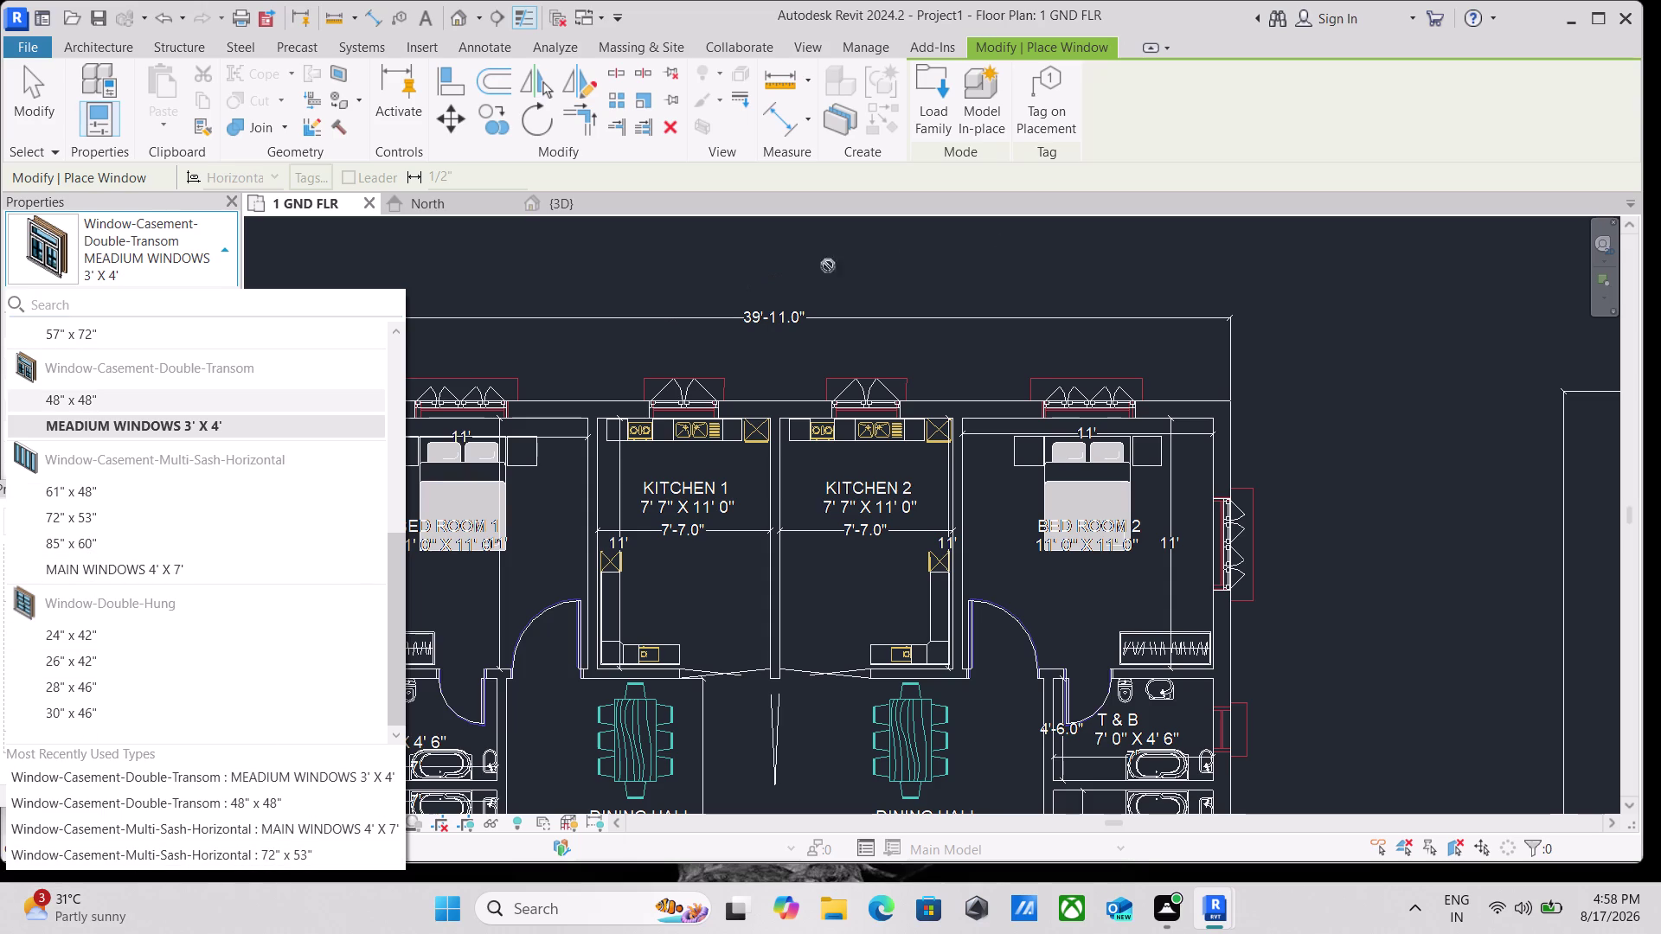
click(935, 115)
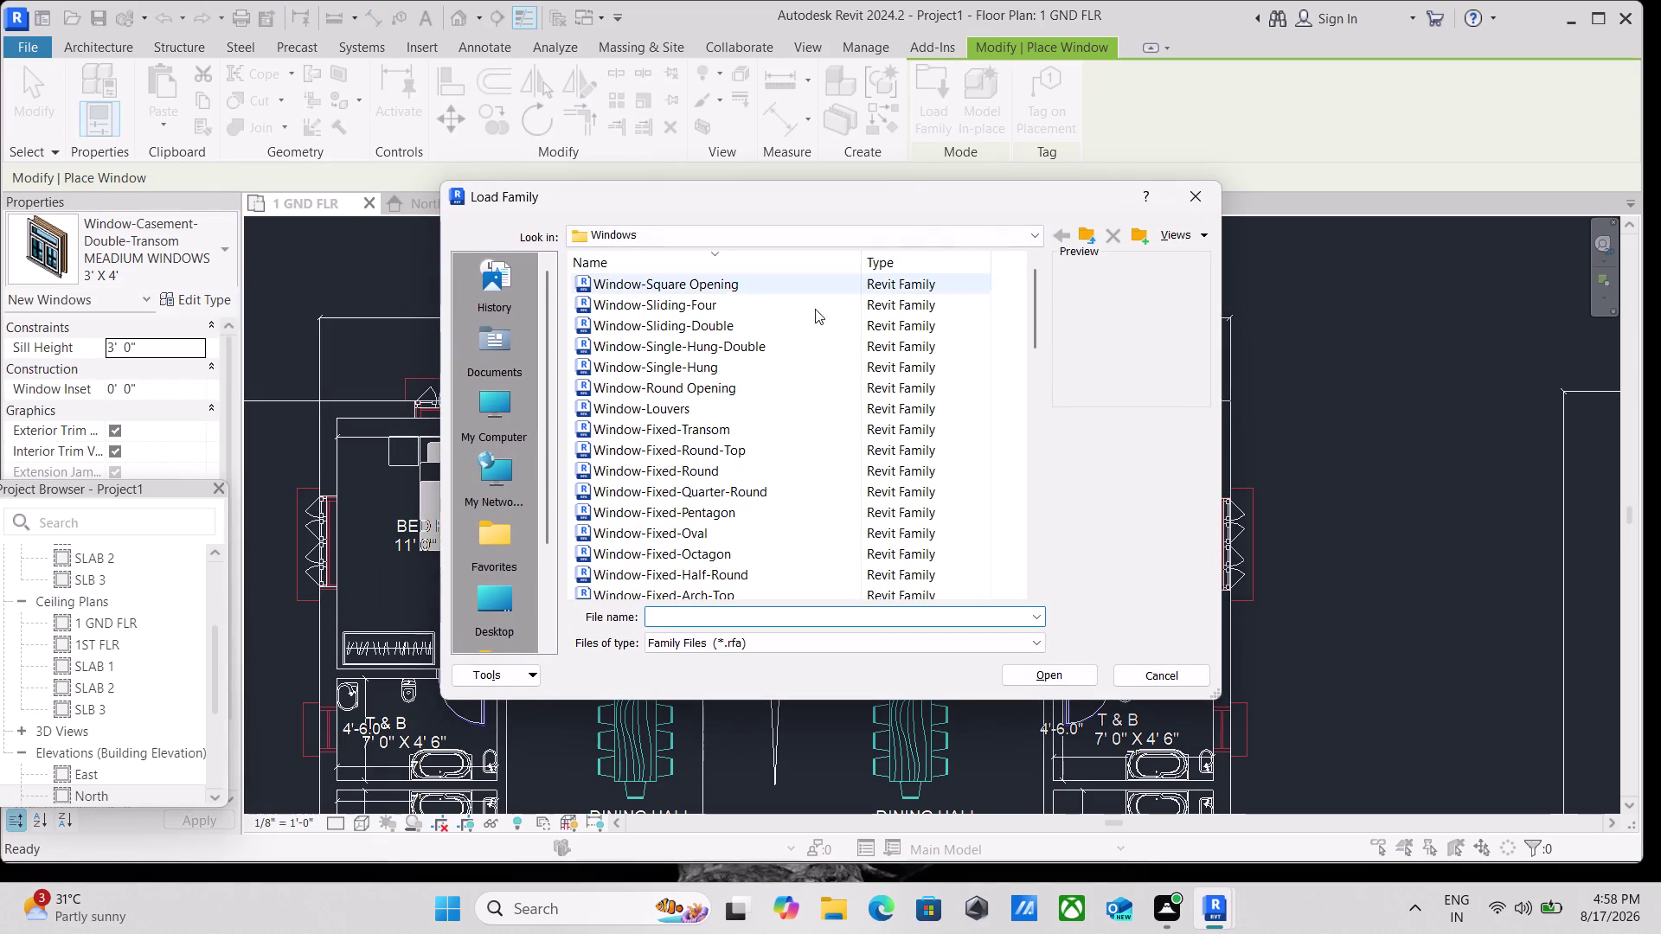
Browse the family library up to the US folder and into Windows.
click(794, 284)
scroll(down, 3)
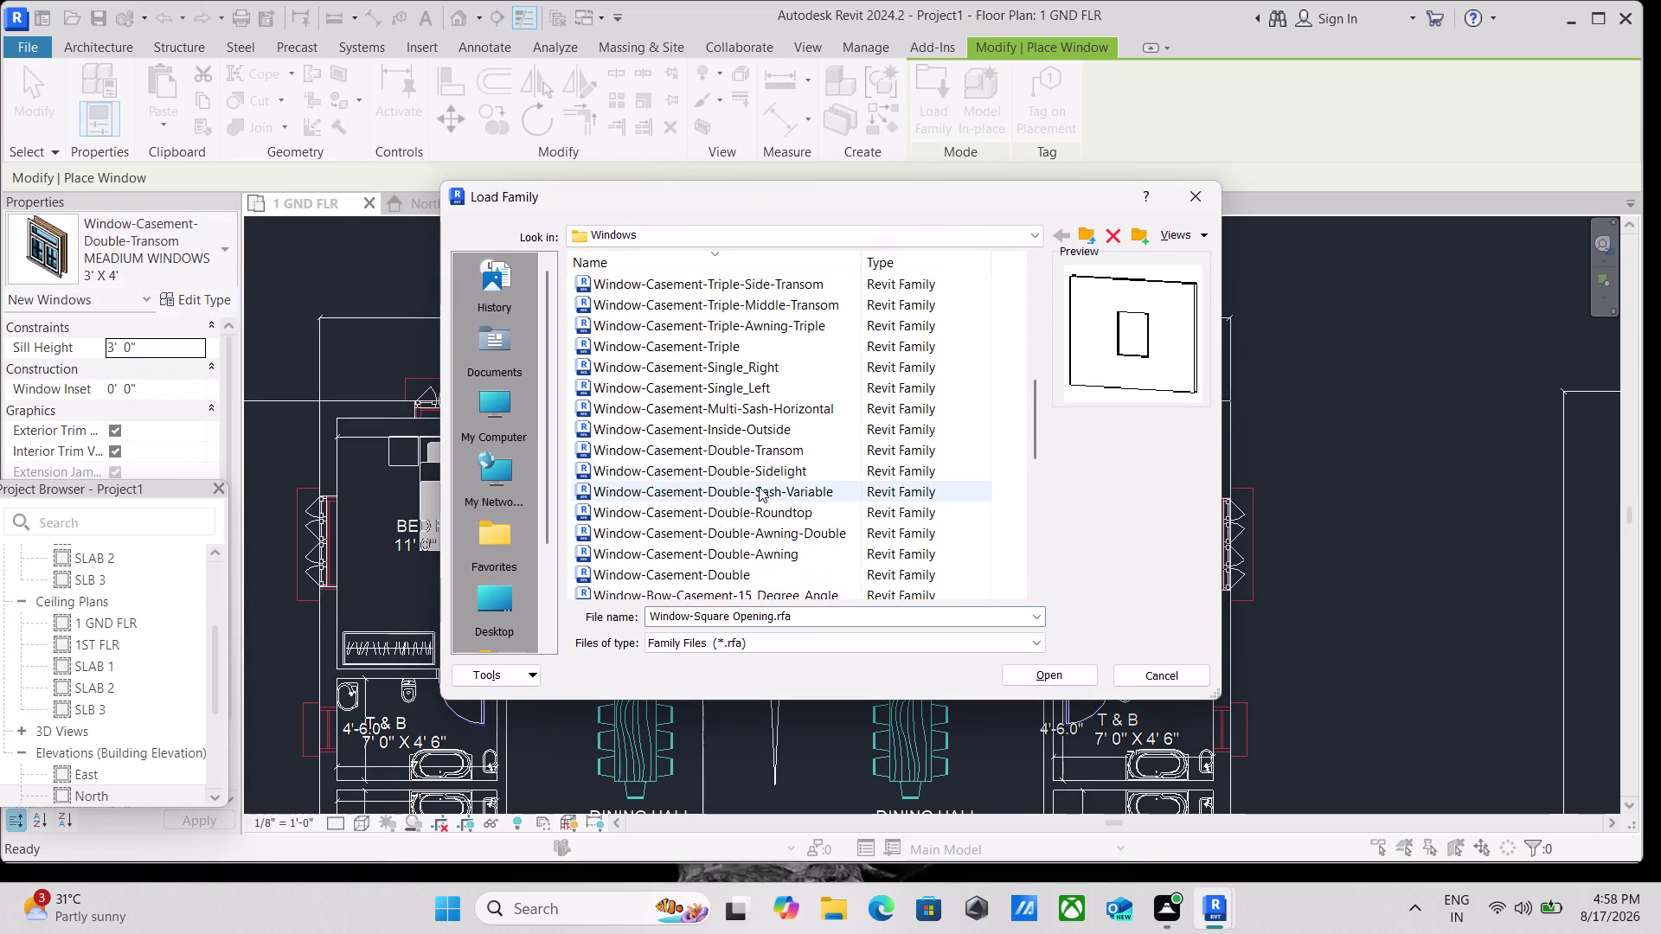
scroll(down, 3)
click(713, 554)
click(708, 542)
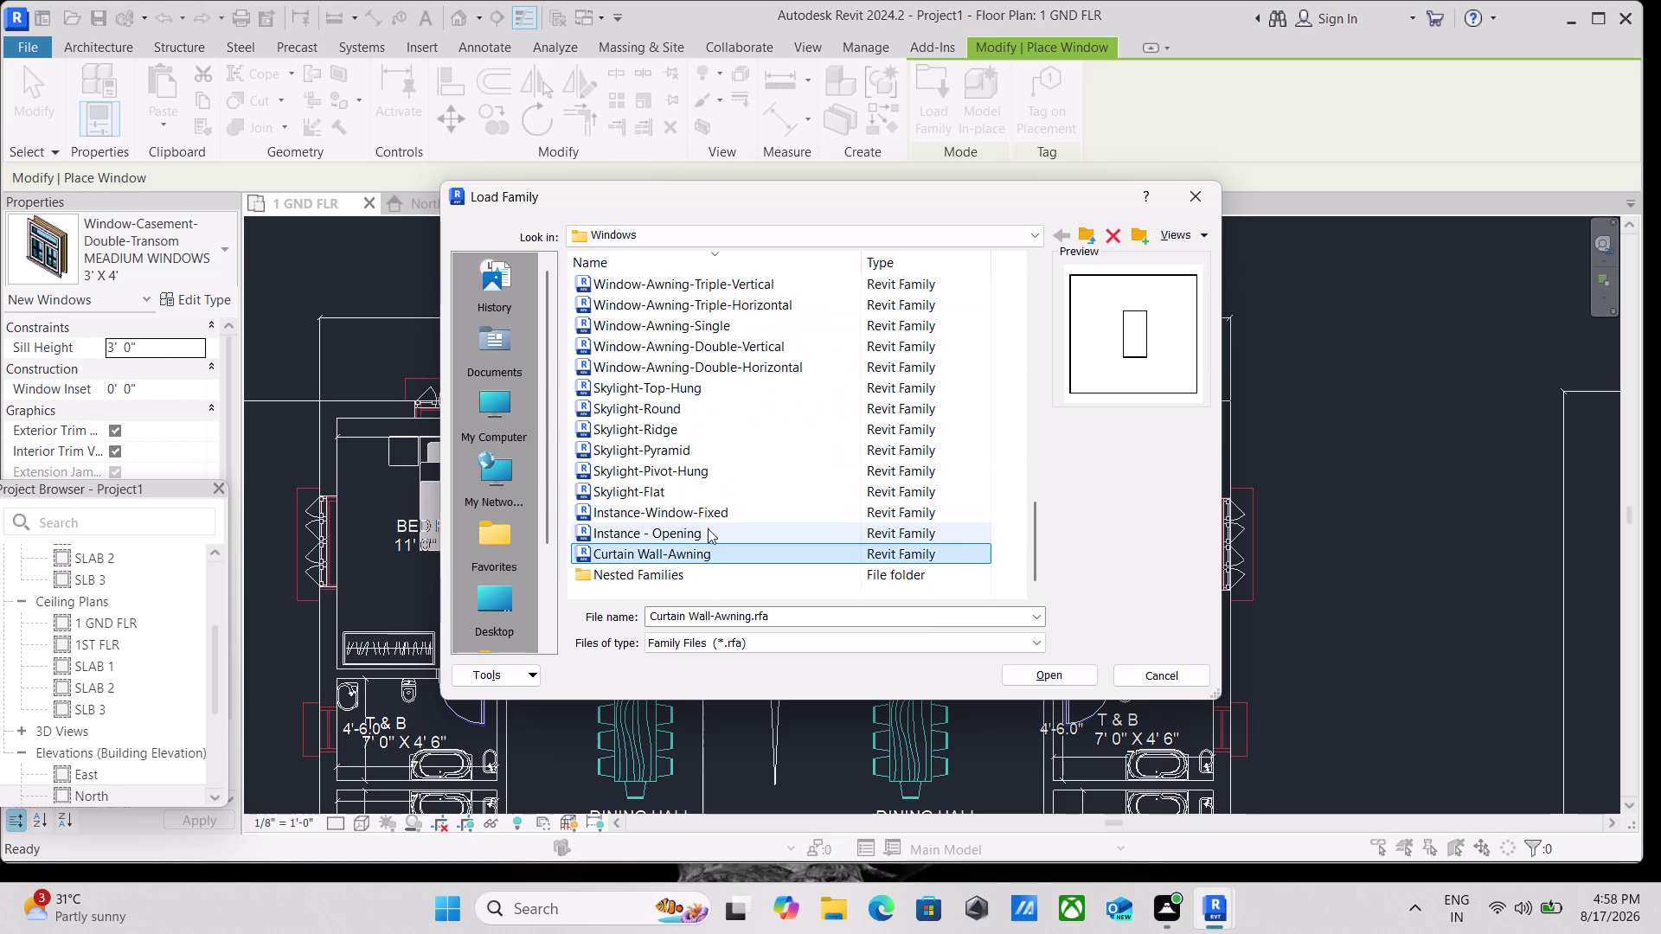
scroll(up, 3)
click(995, 229)
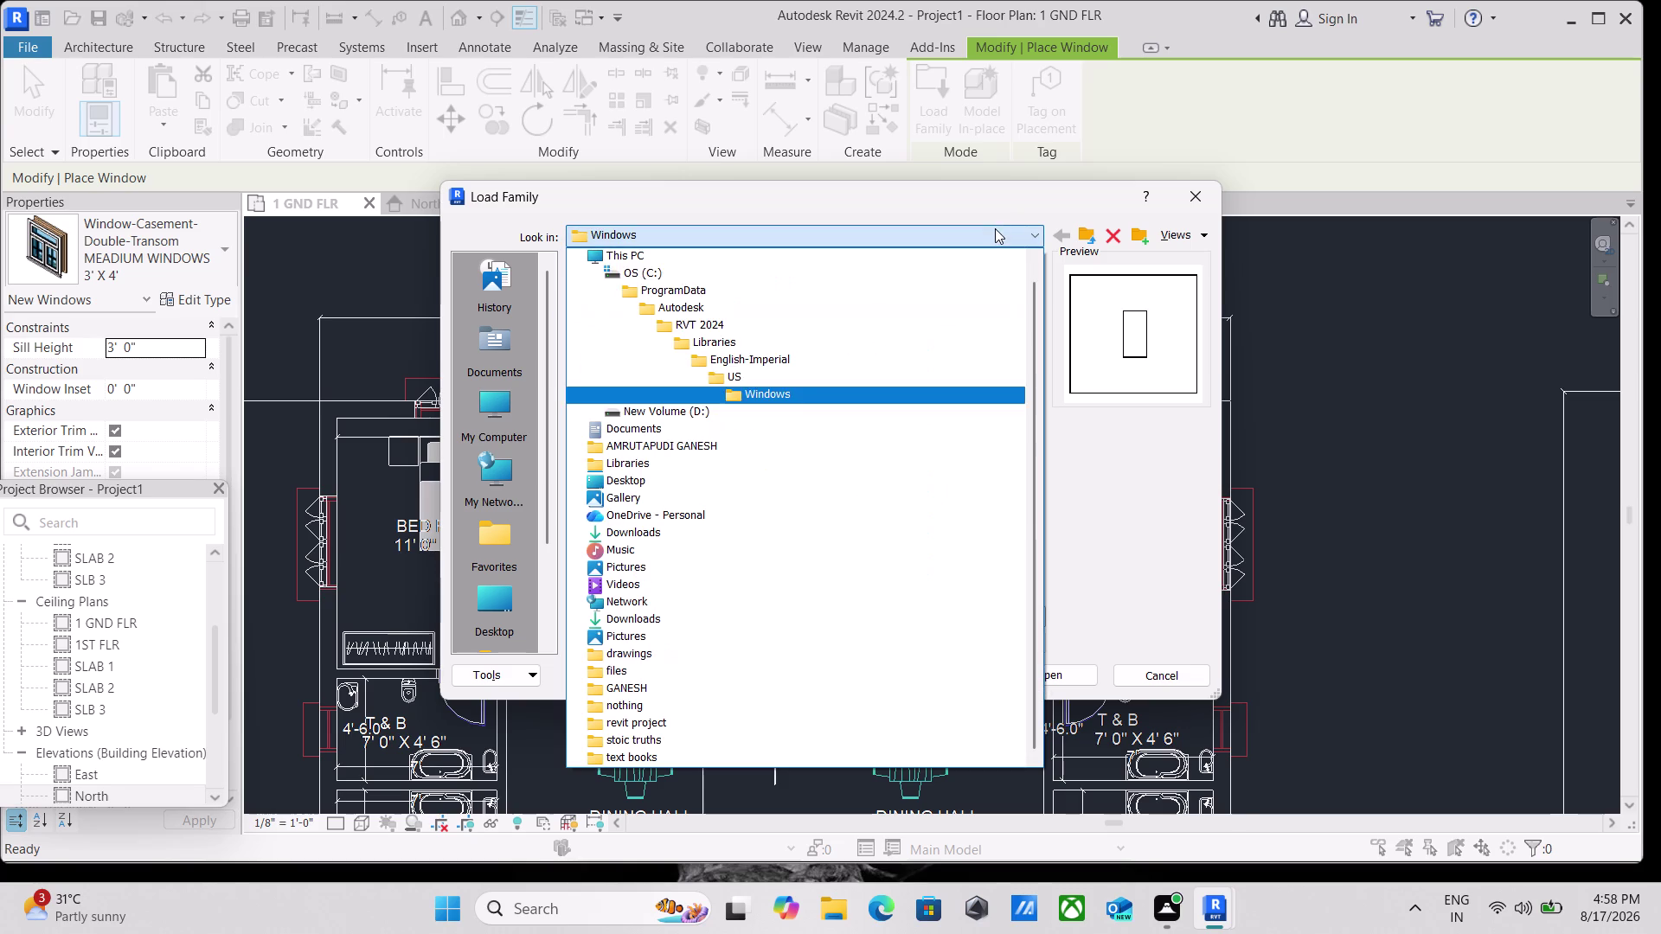
click(762, 375)
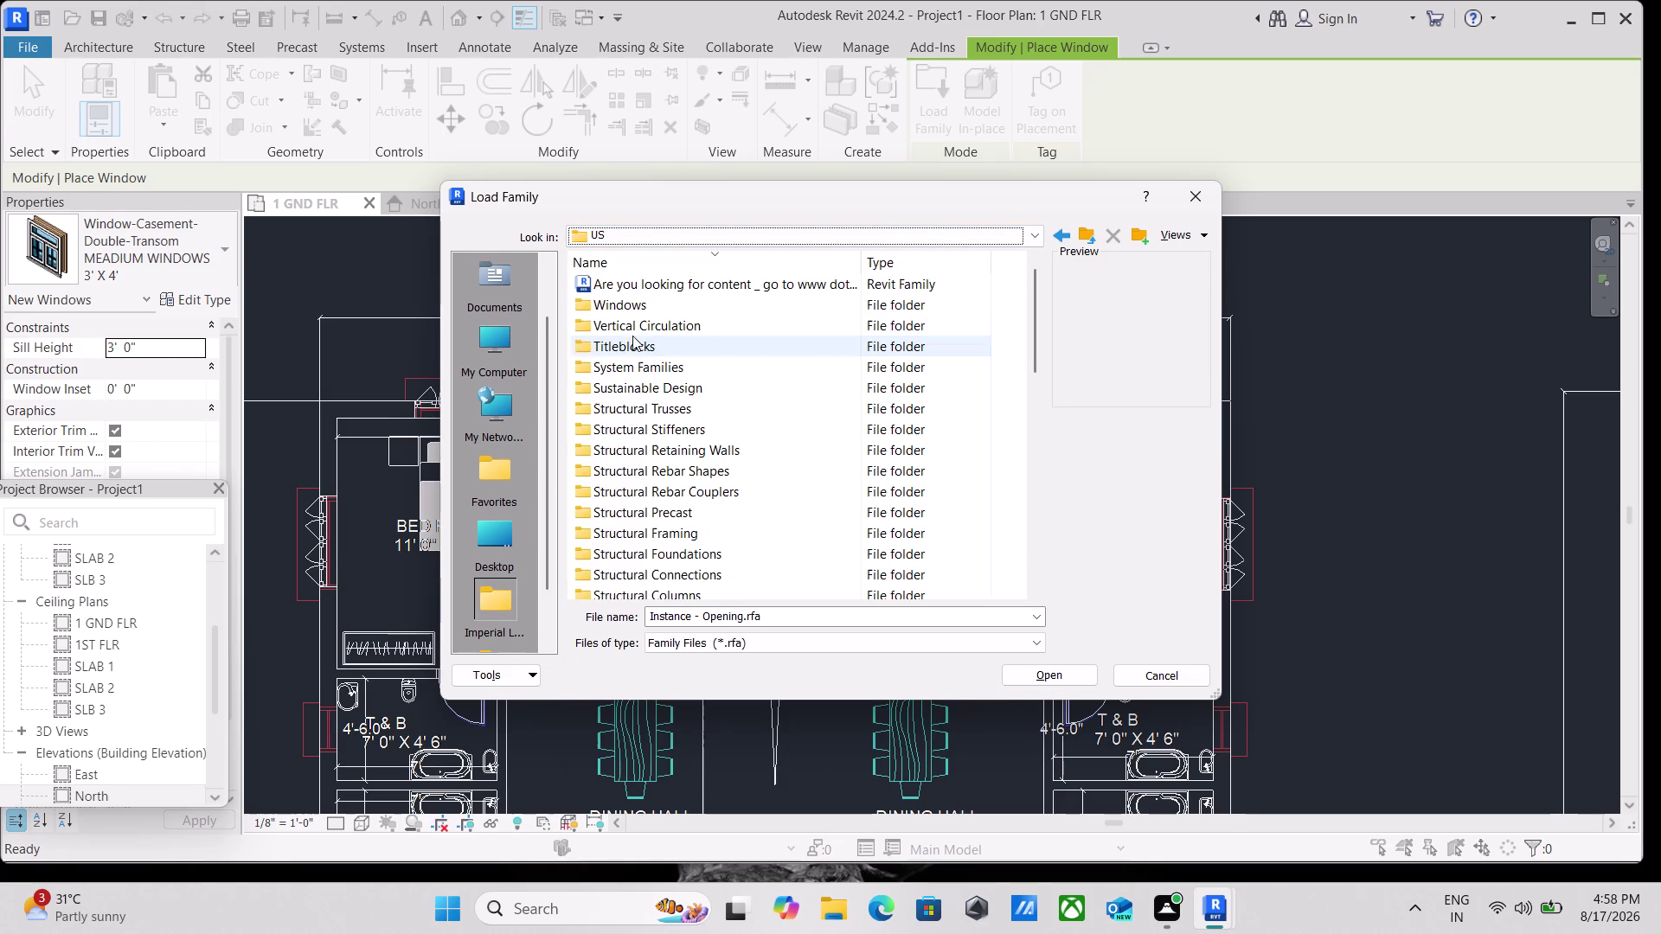
scroll(down, 3)
scroll(up, 3)
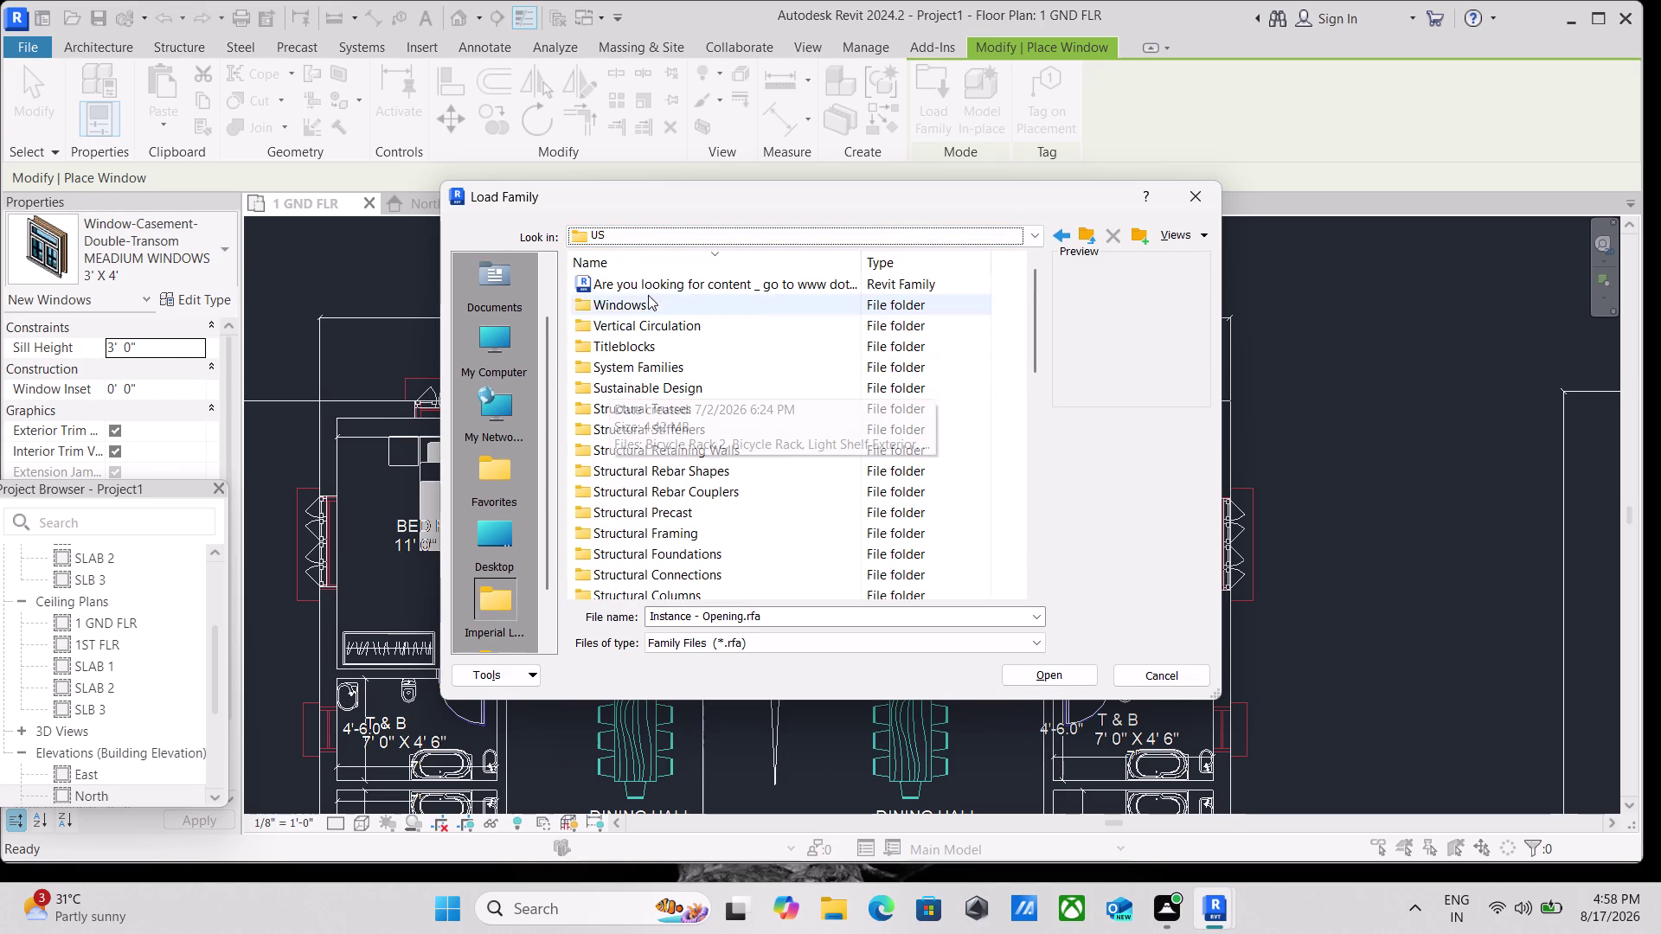
double_click(653, 304)
Preview the window families, then load Window-Round Opening.rfa.
click(652, 300)
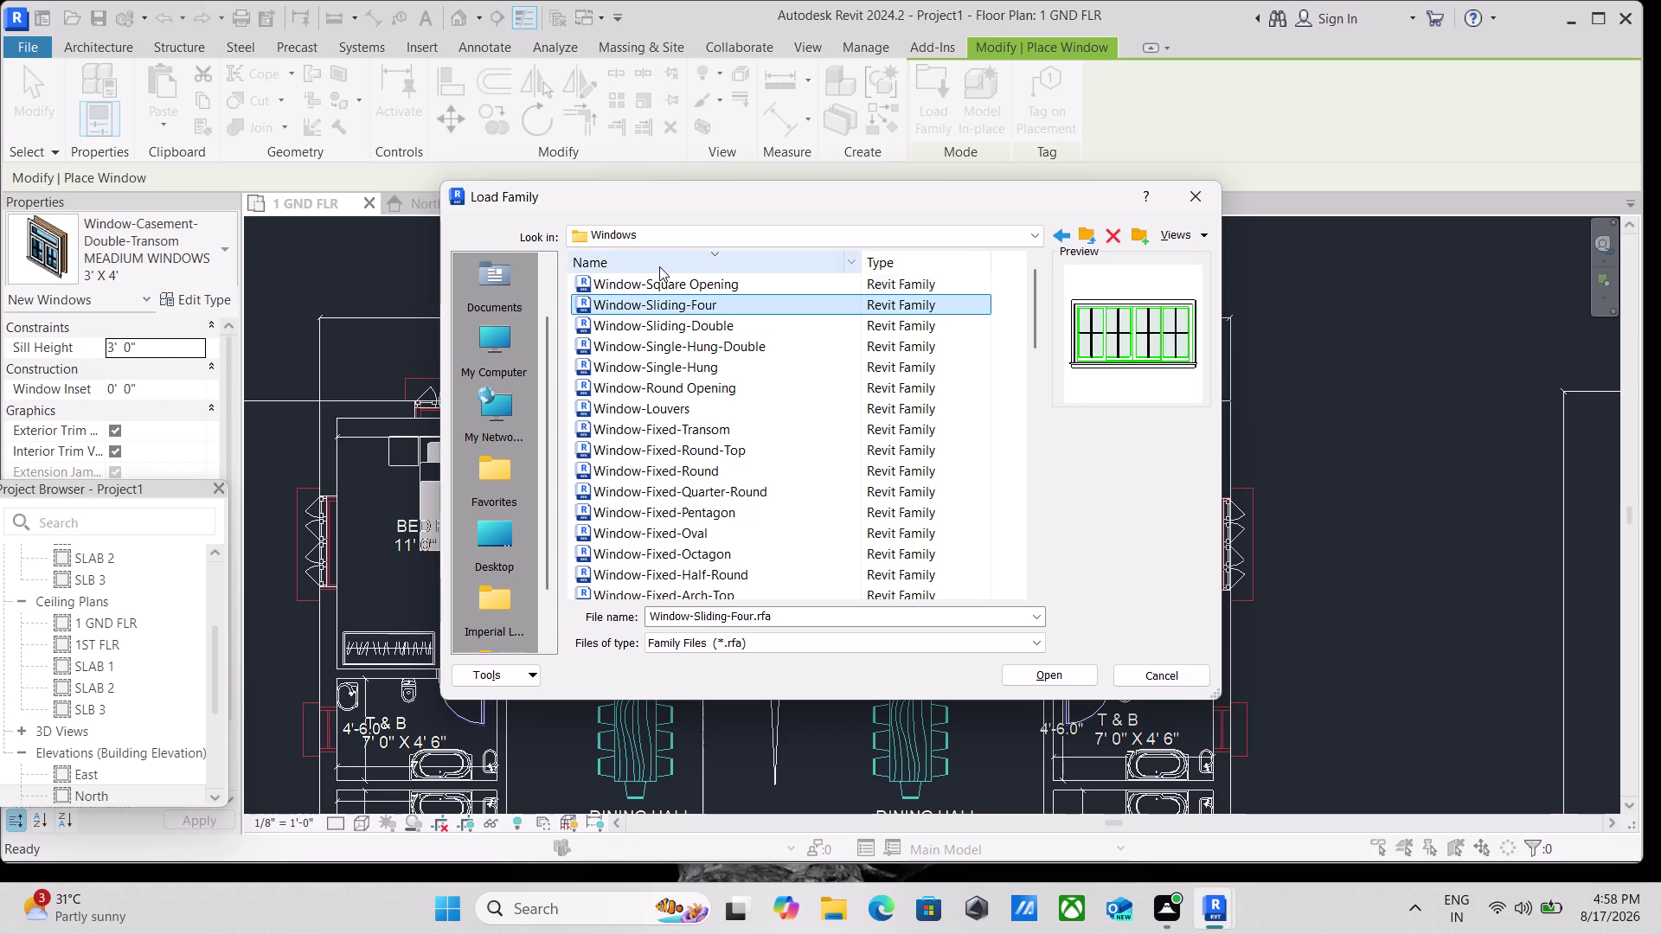
click(660, 283)
click(668, 343)
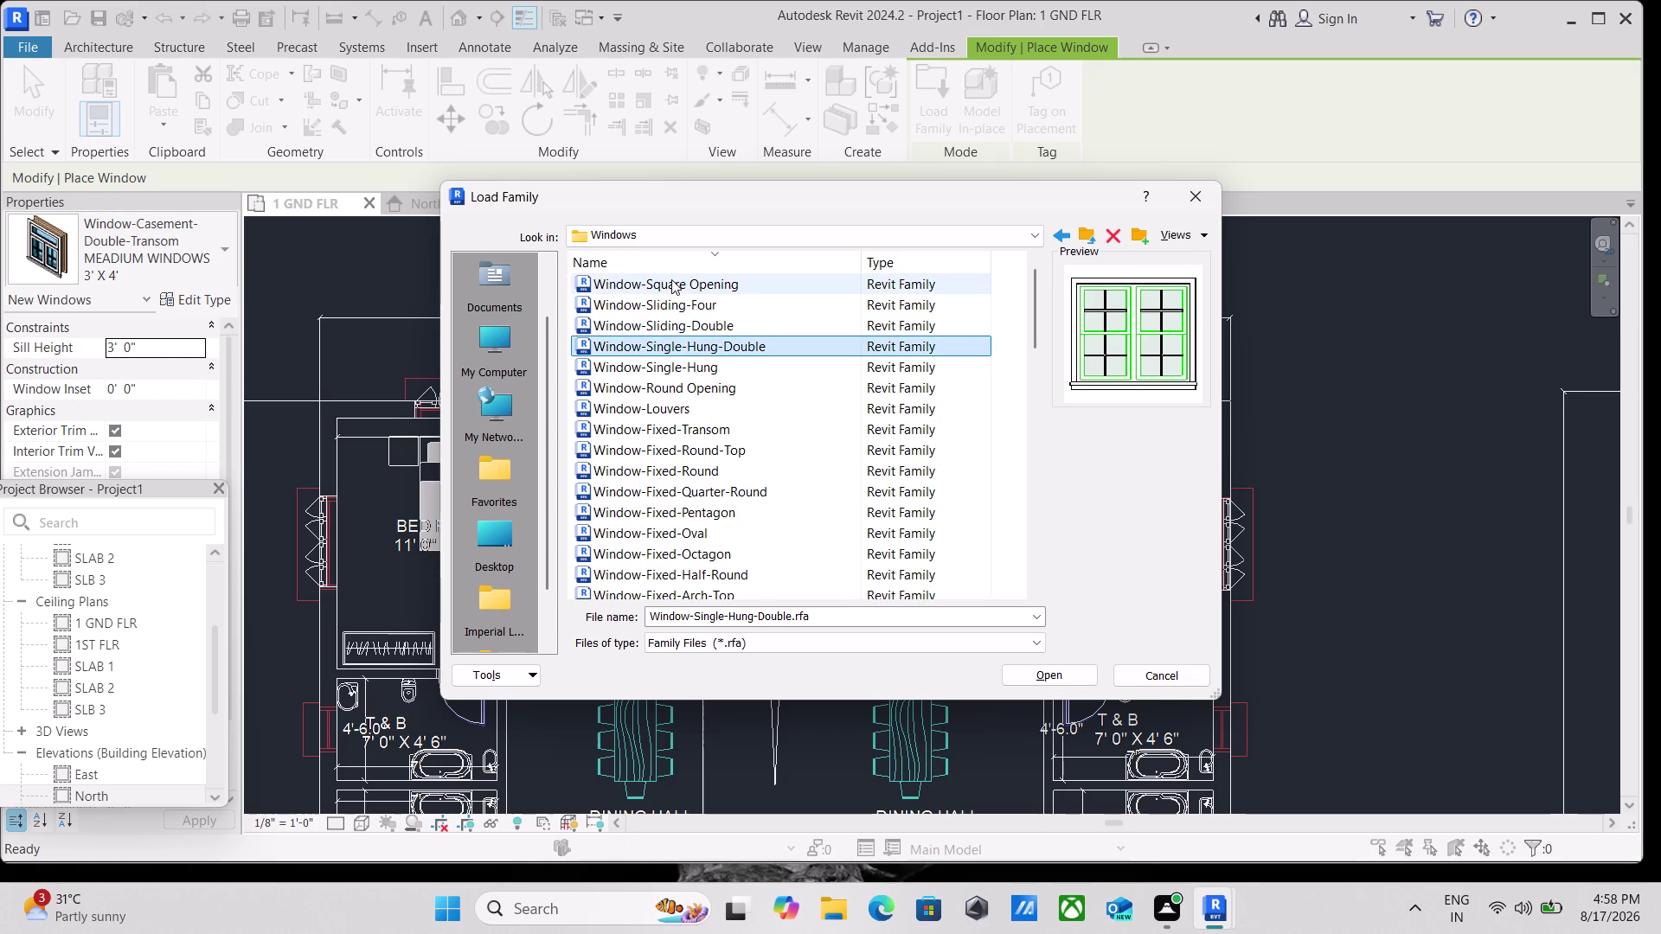
click(672, 279)
click(676, 312)
click(675, 345)
click(677, 369)
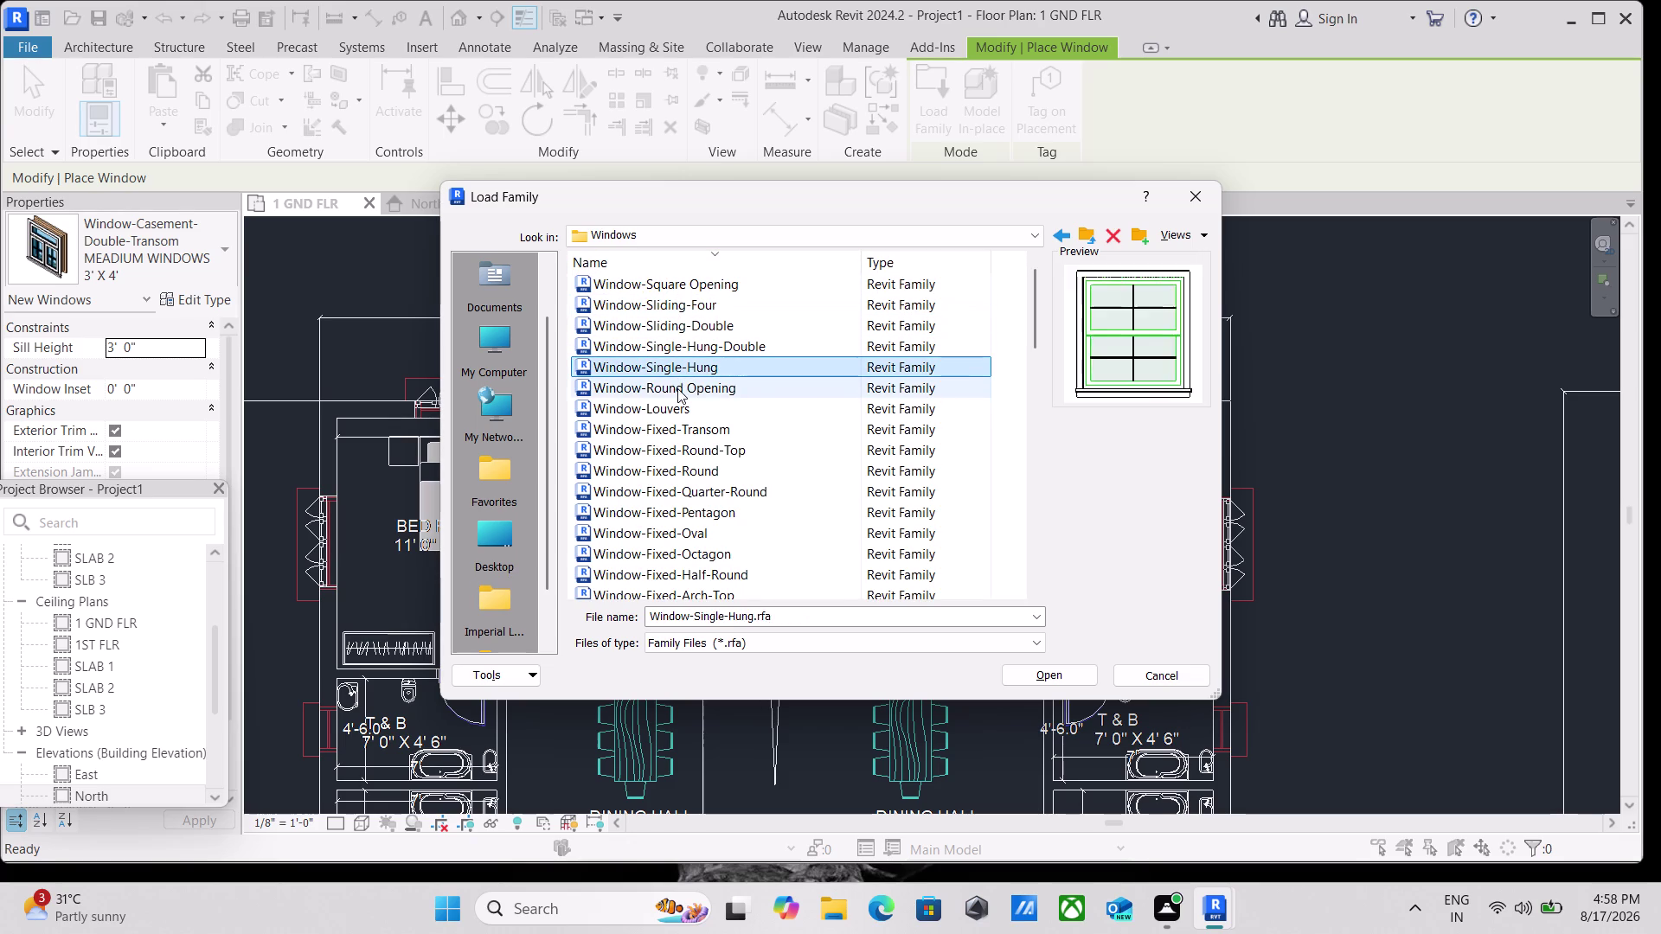
click(677, 389)
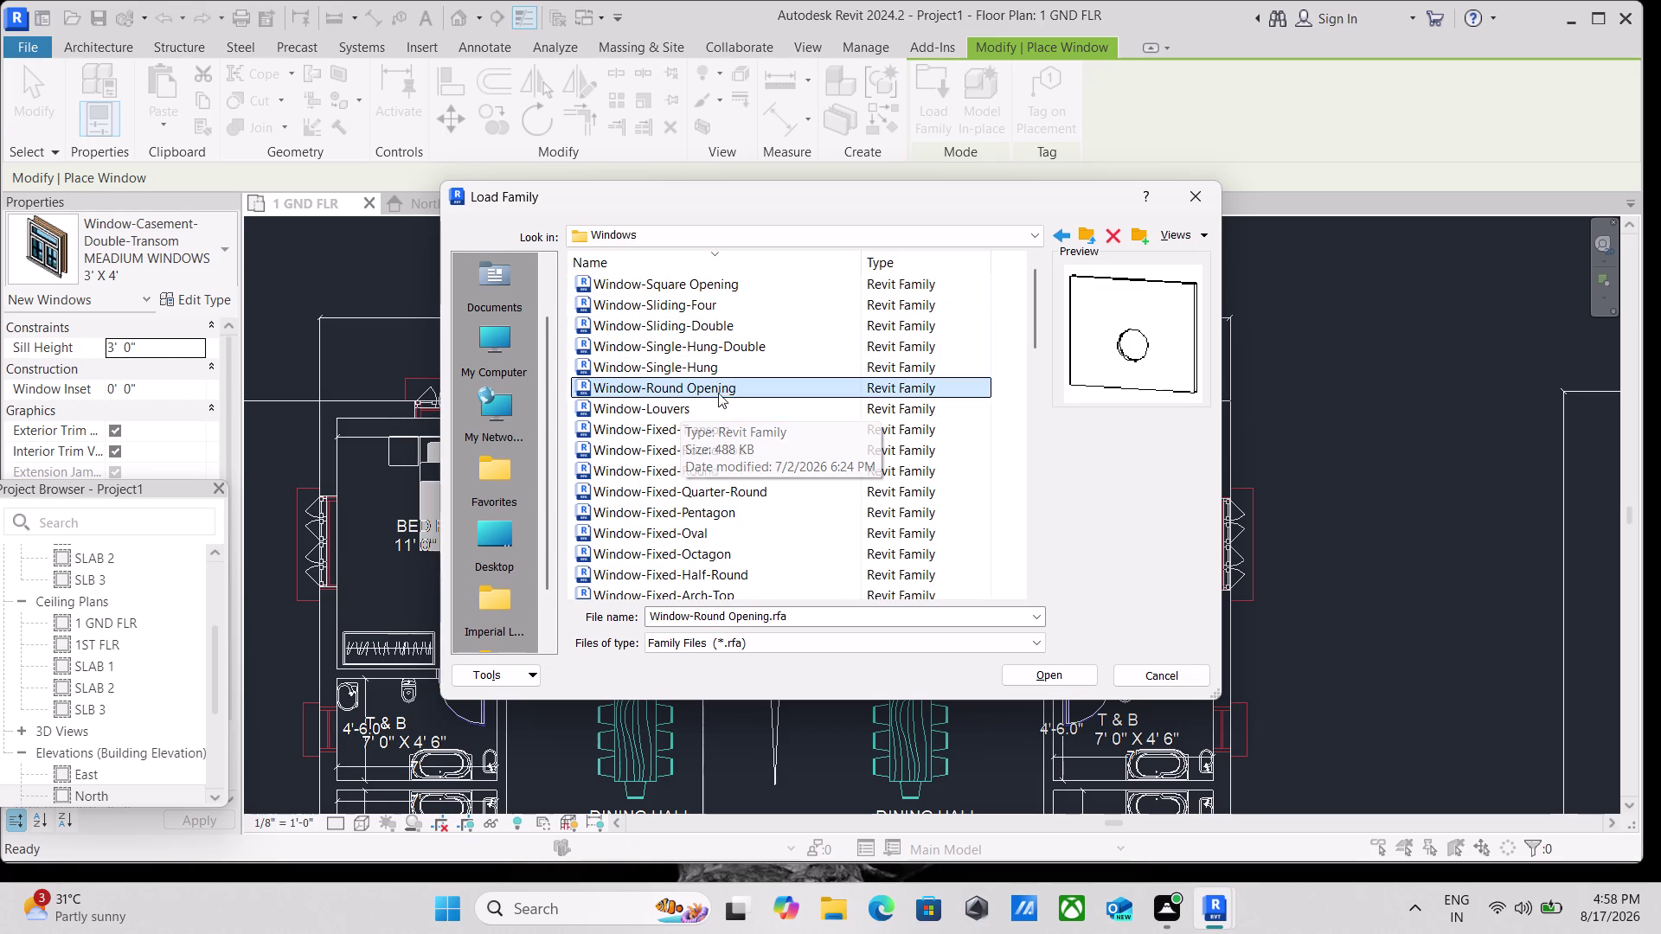
click(1057, 674)
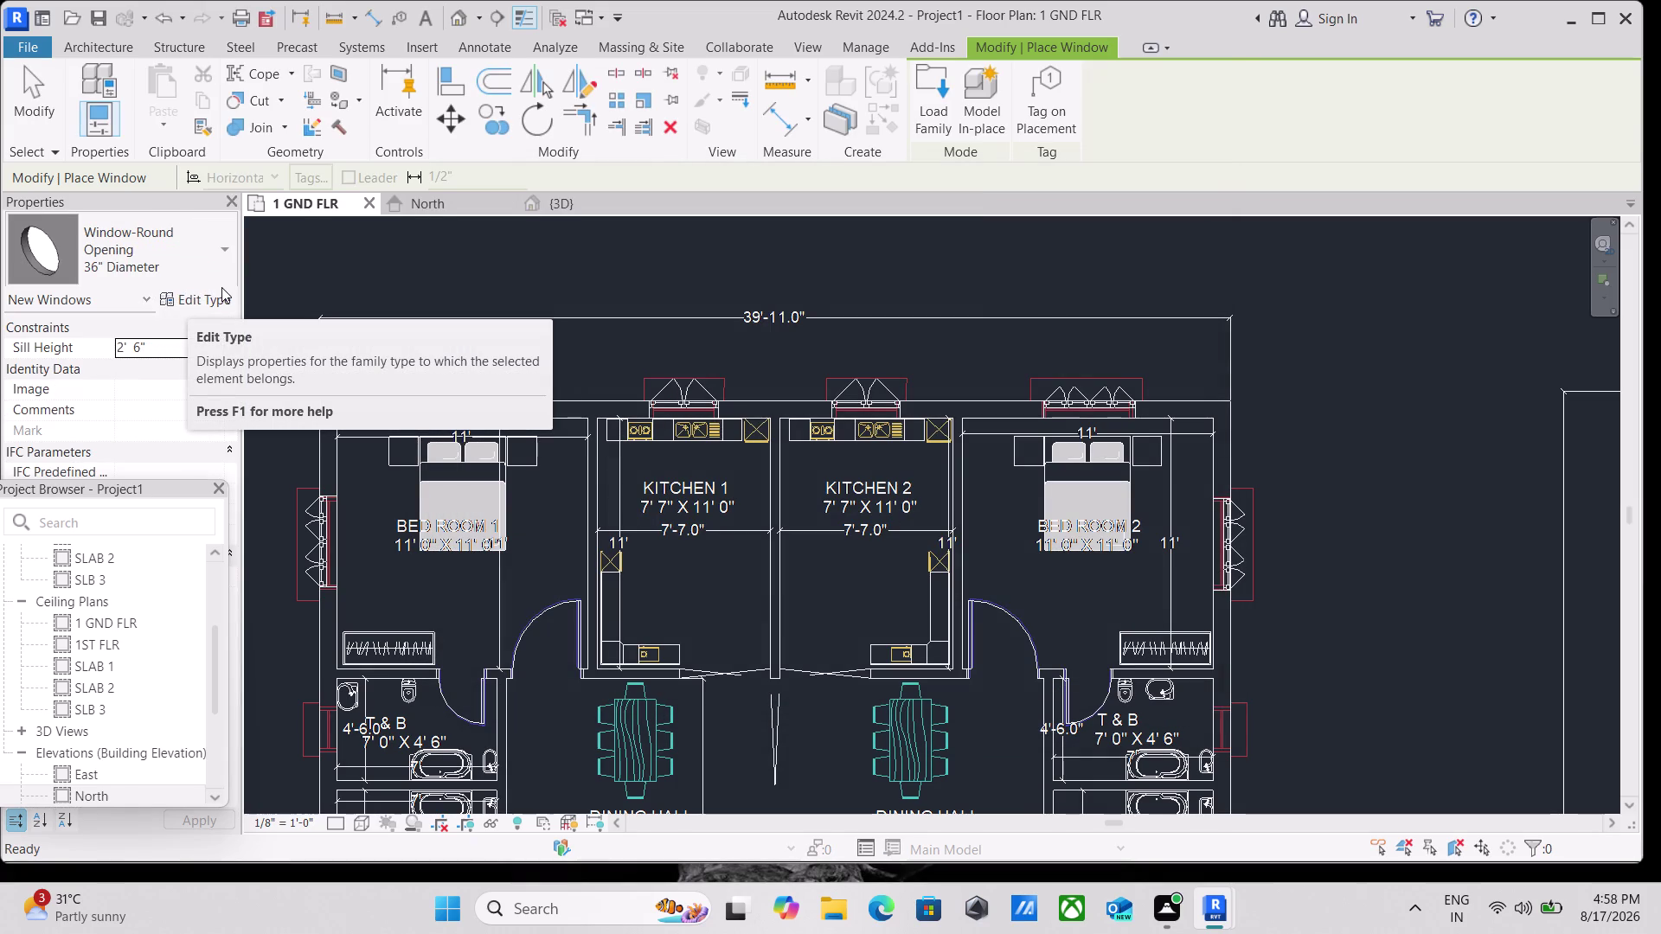
Set the window sill height to 7'.
click(155, 346)
drag(202, 348, 36, 348)
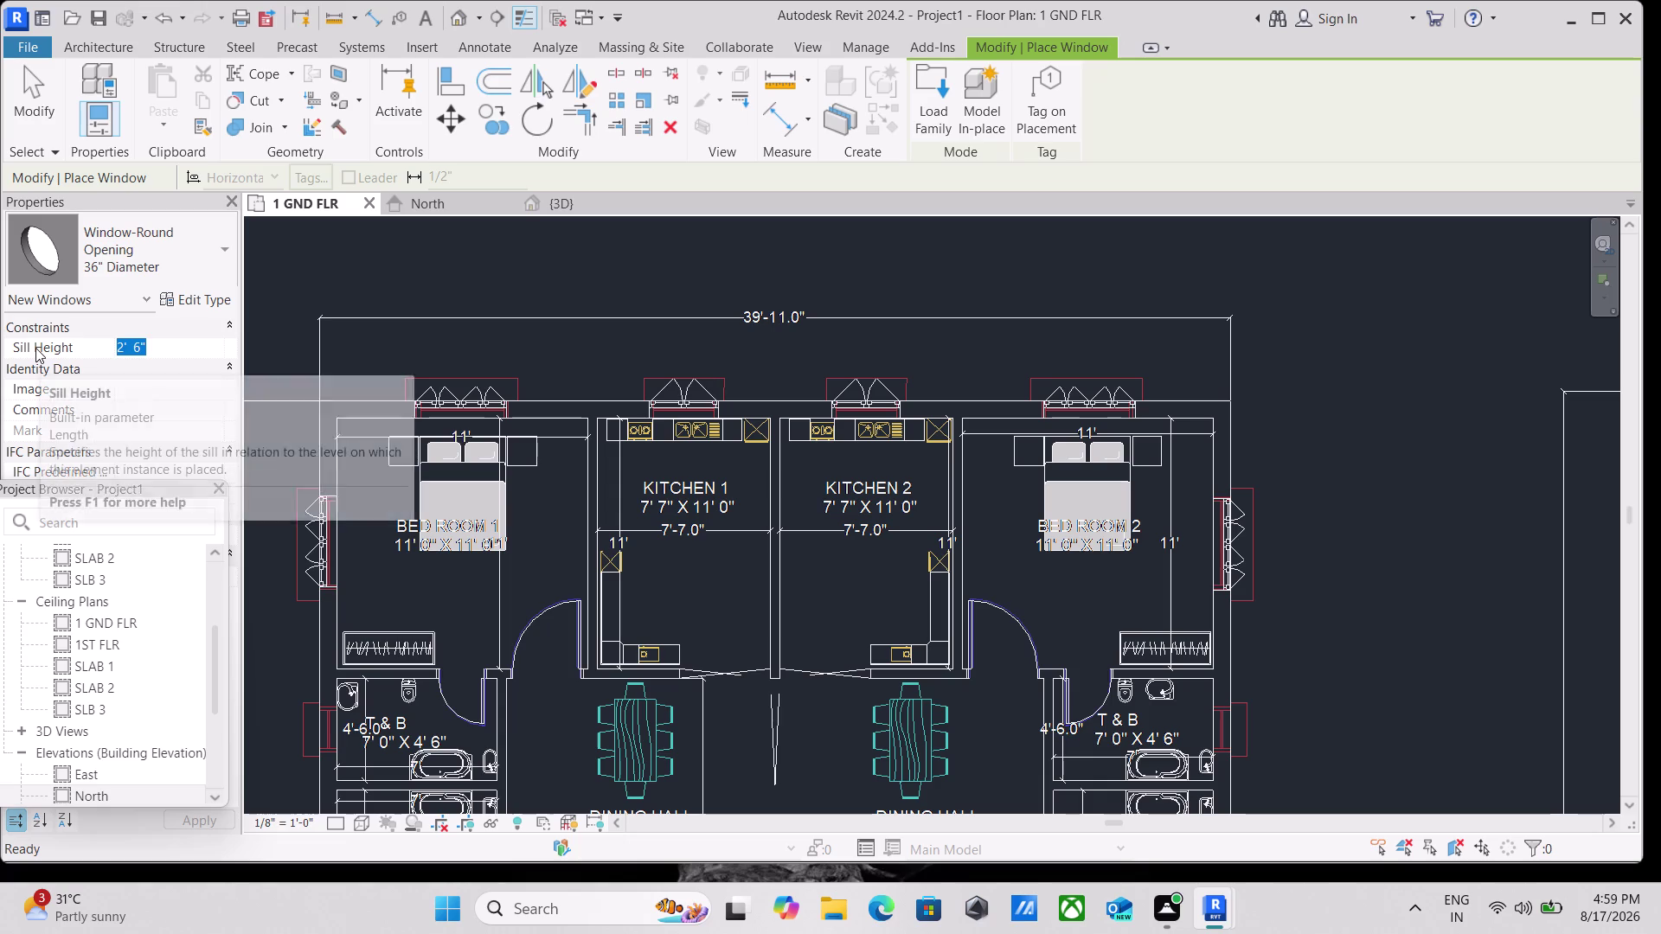
text(7')
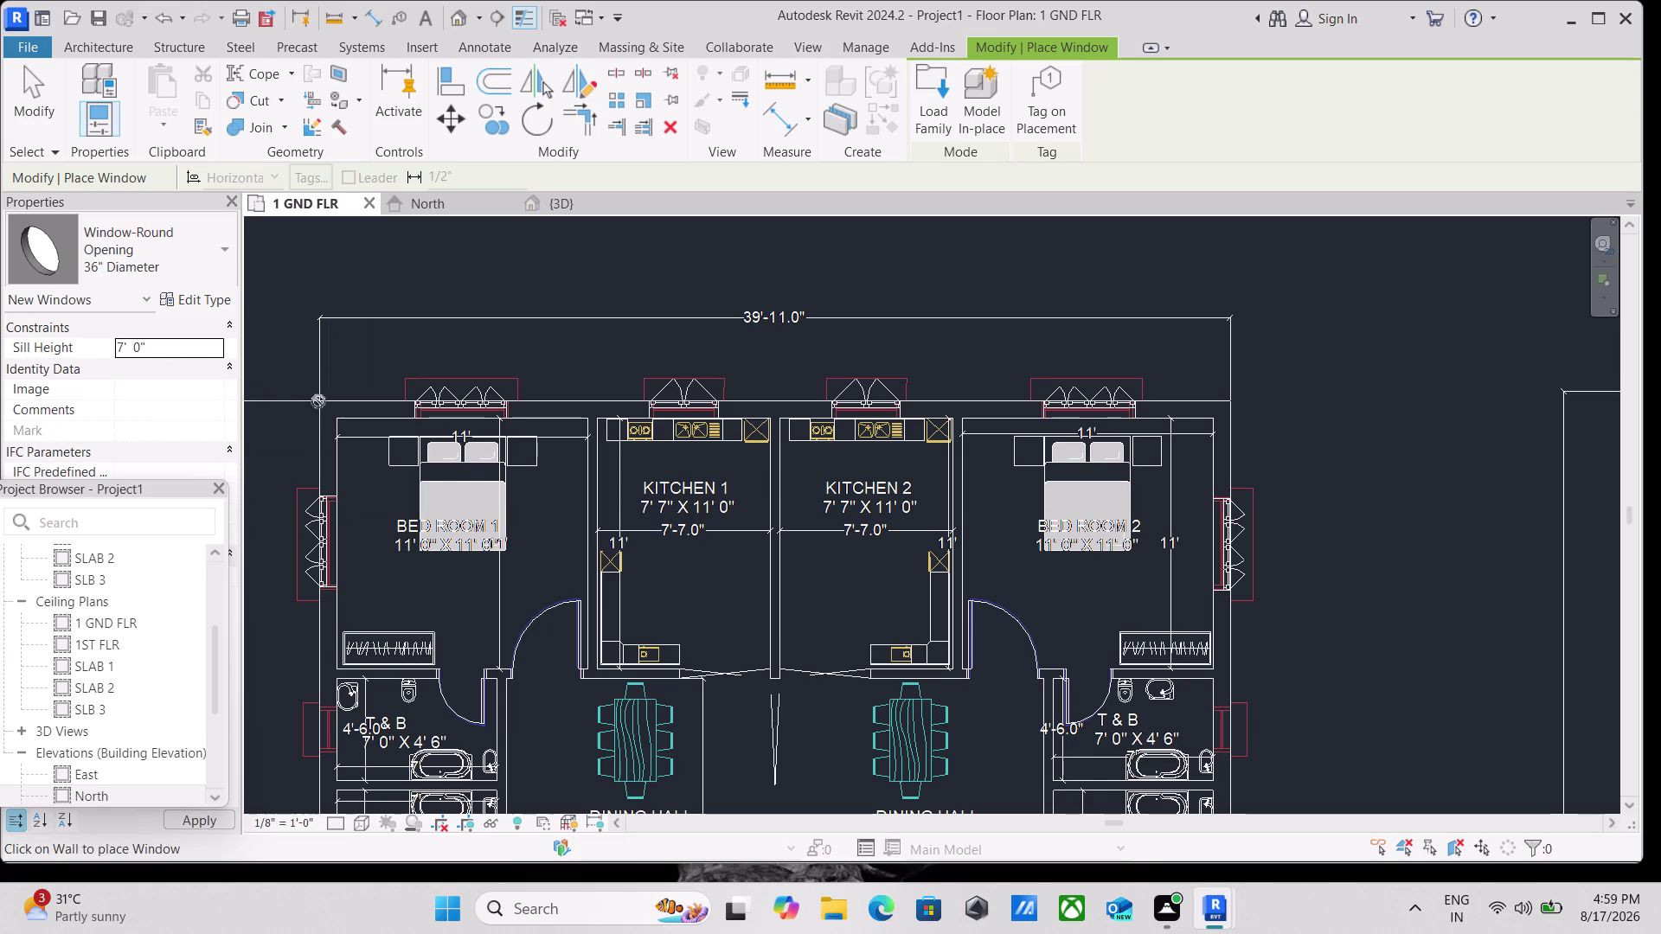
Work across the 1 GND FLR plan, clicking walls near the dining halls, living halls and right-hand units.
middle_drag(552, 364, 568, 328)
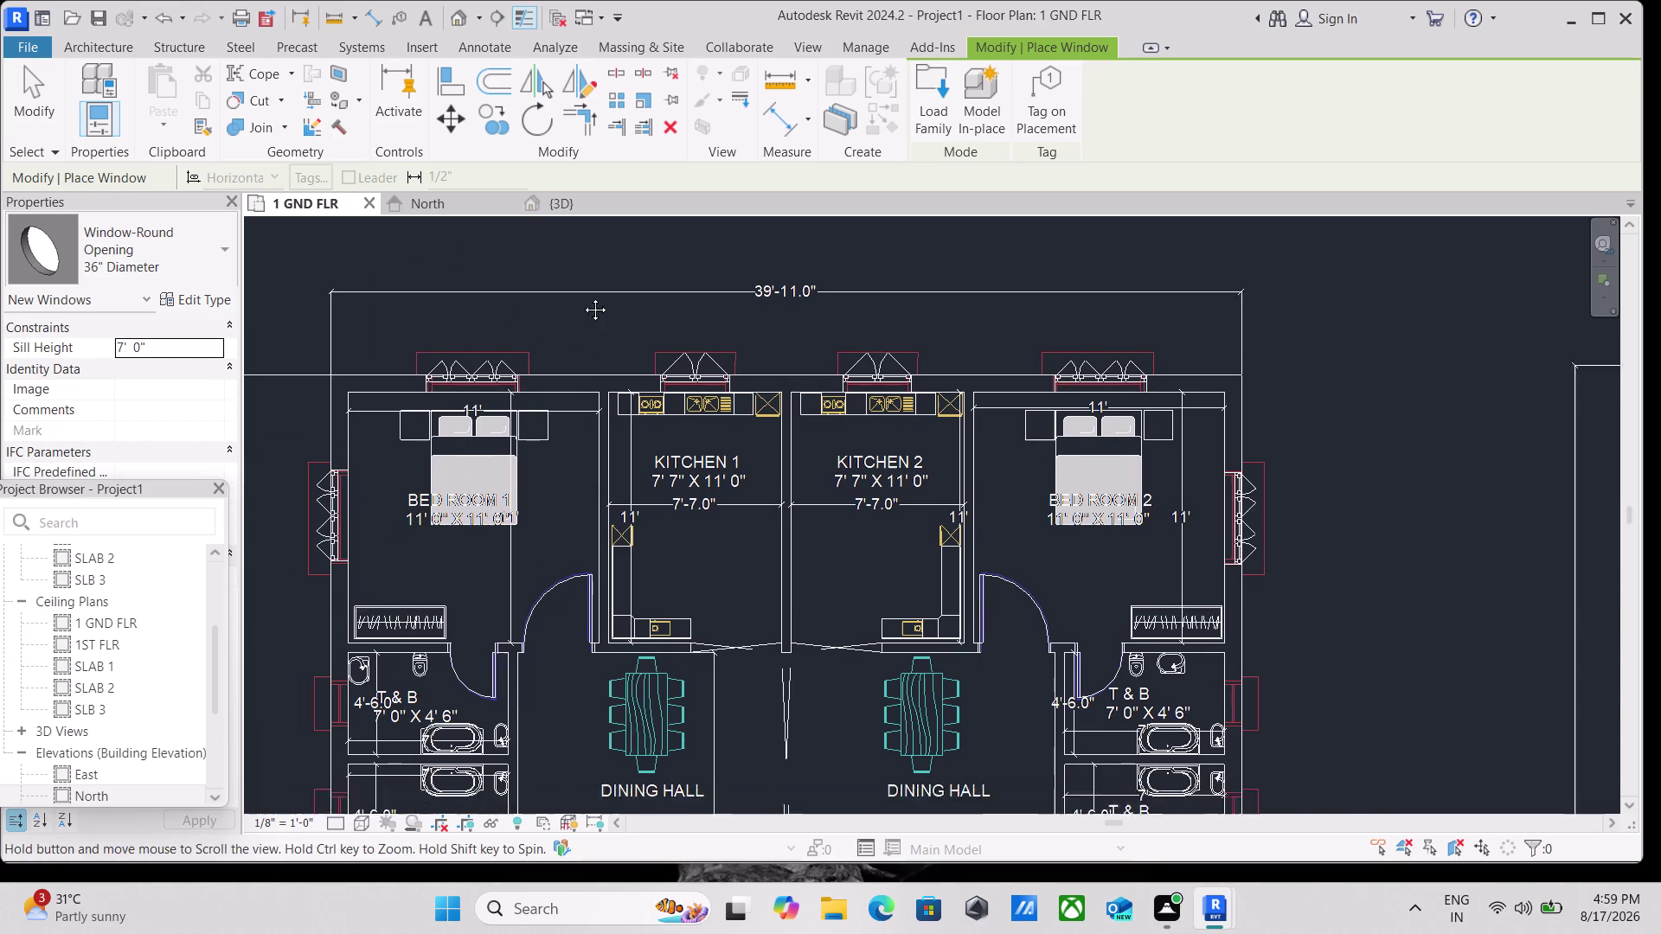
middle_drag(568, 328, 696, 133)
scroll(up, 3)
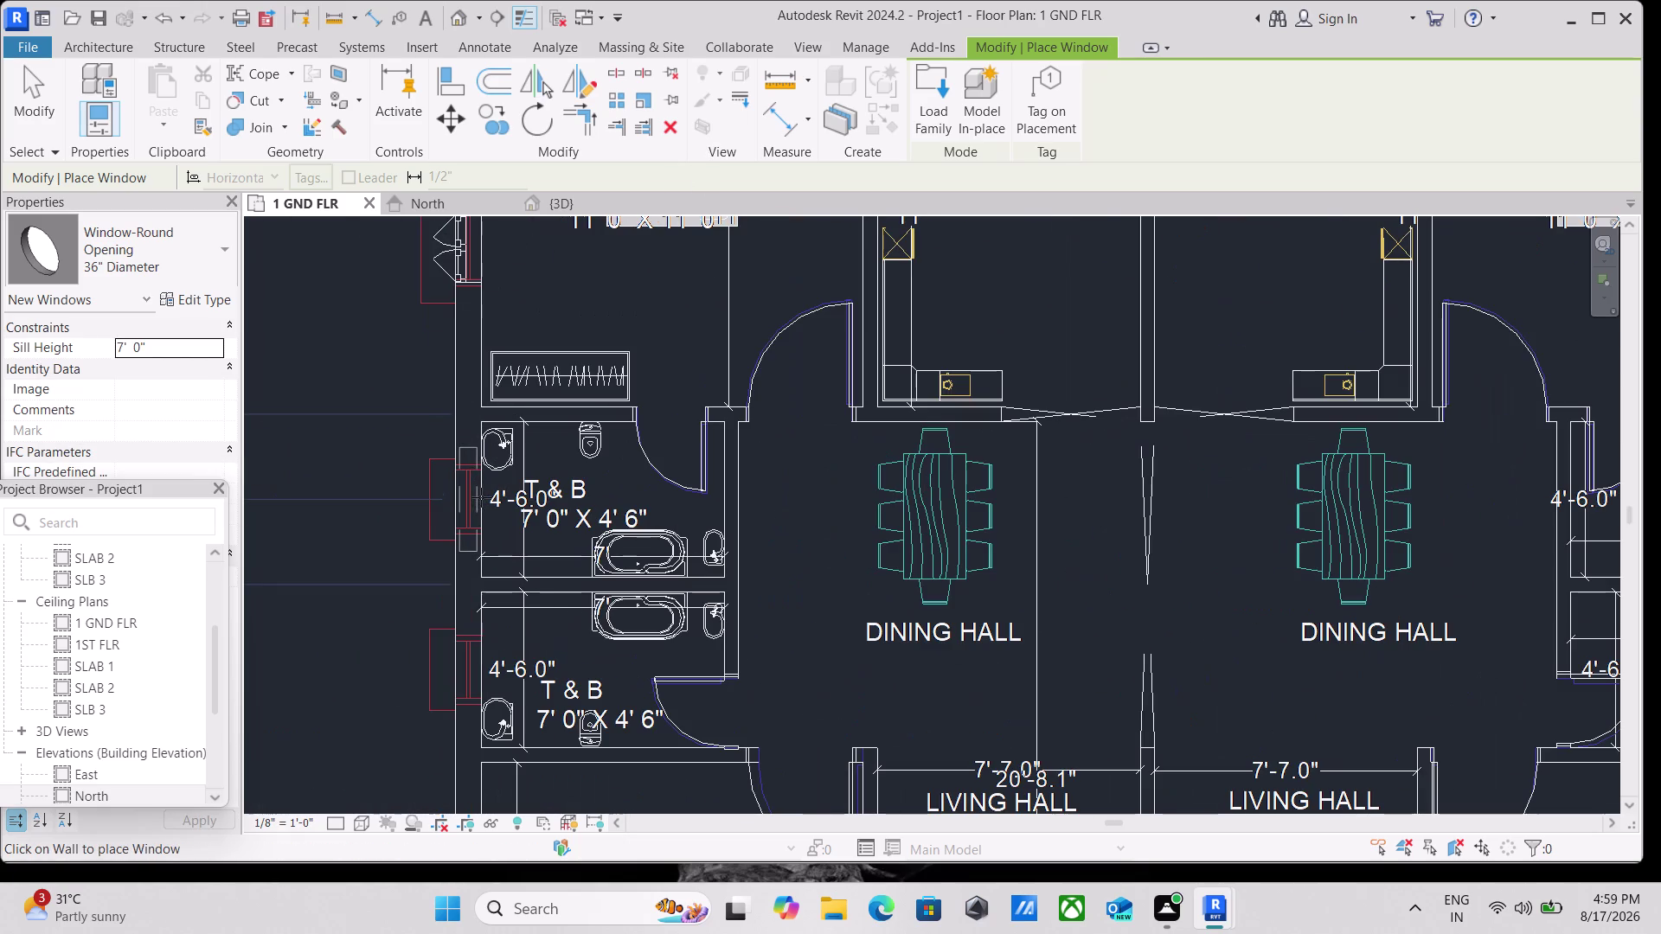
click(479, 499)
scroll(down, 3)
middle_drag(510, 481, 590, 198)
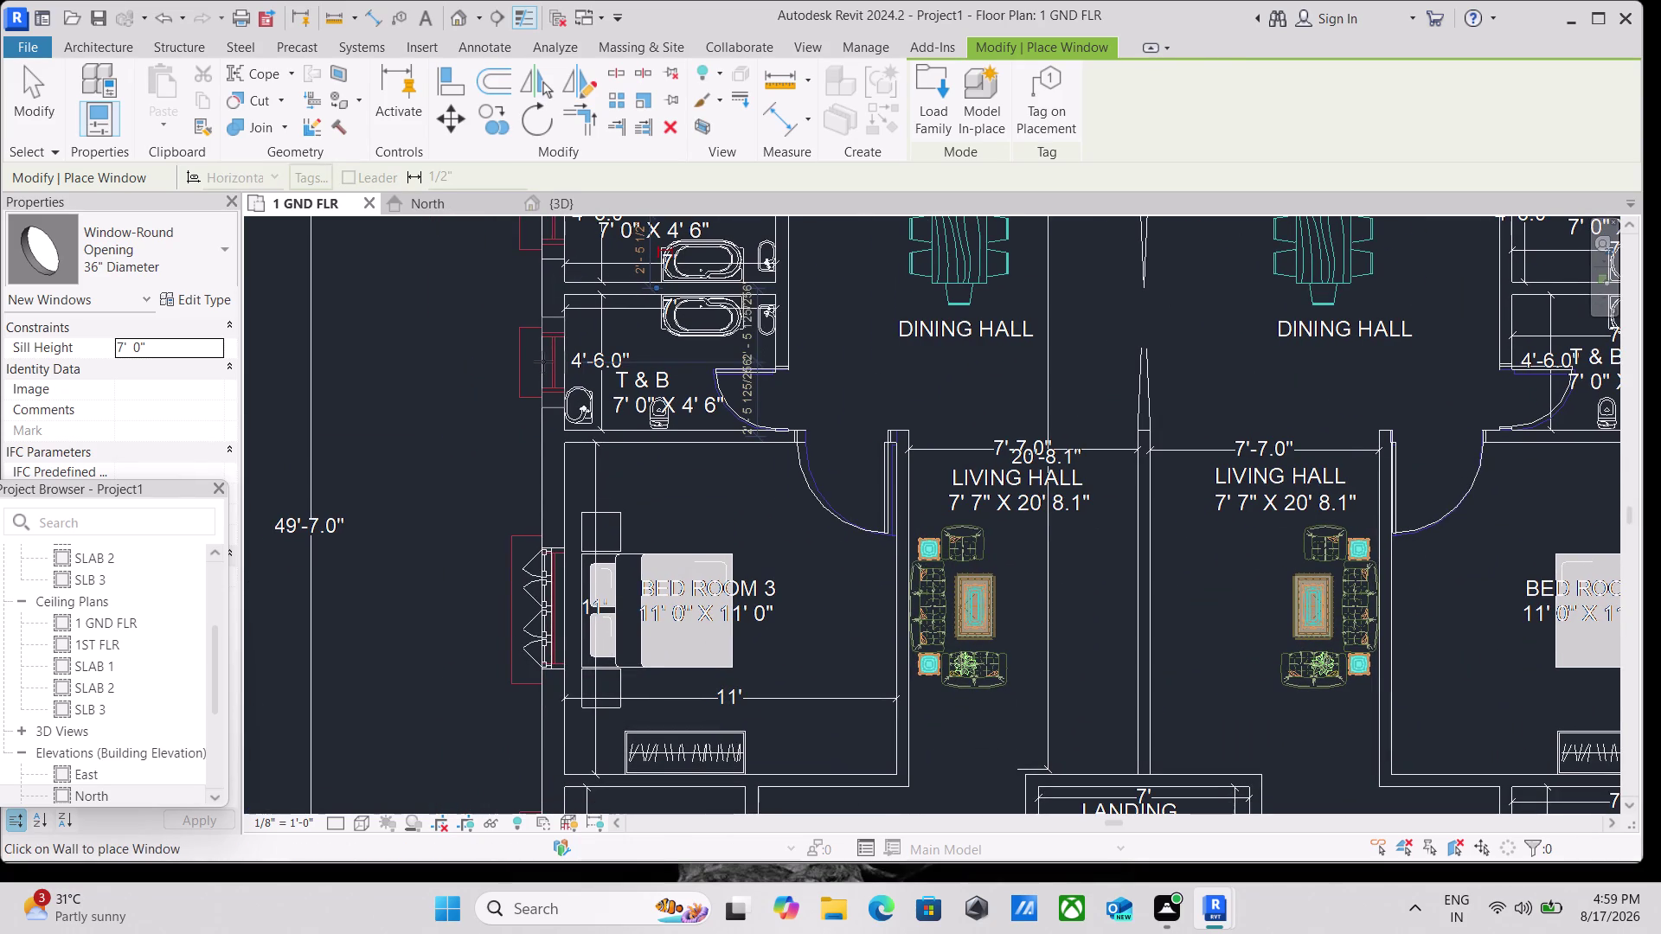
click(543, 362)
scroll(down, 3)
middle_drag(874, 344, 439, 464)
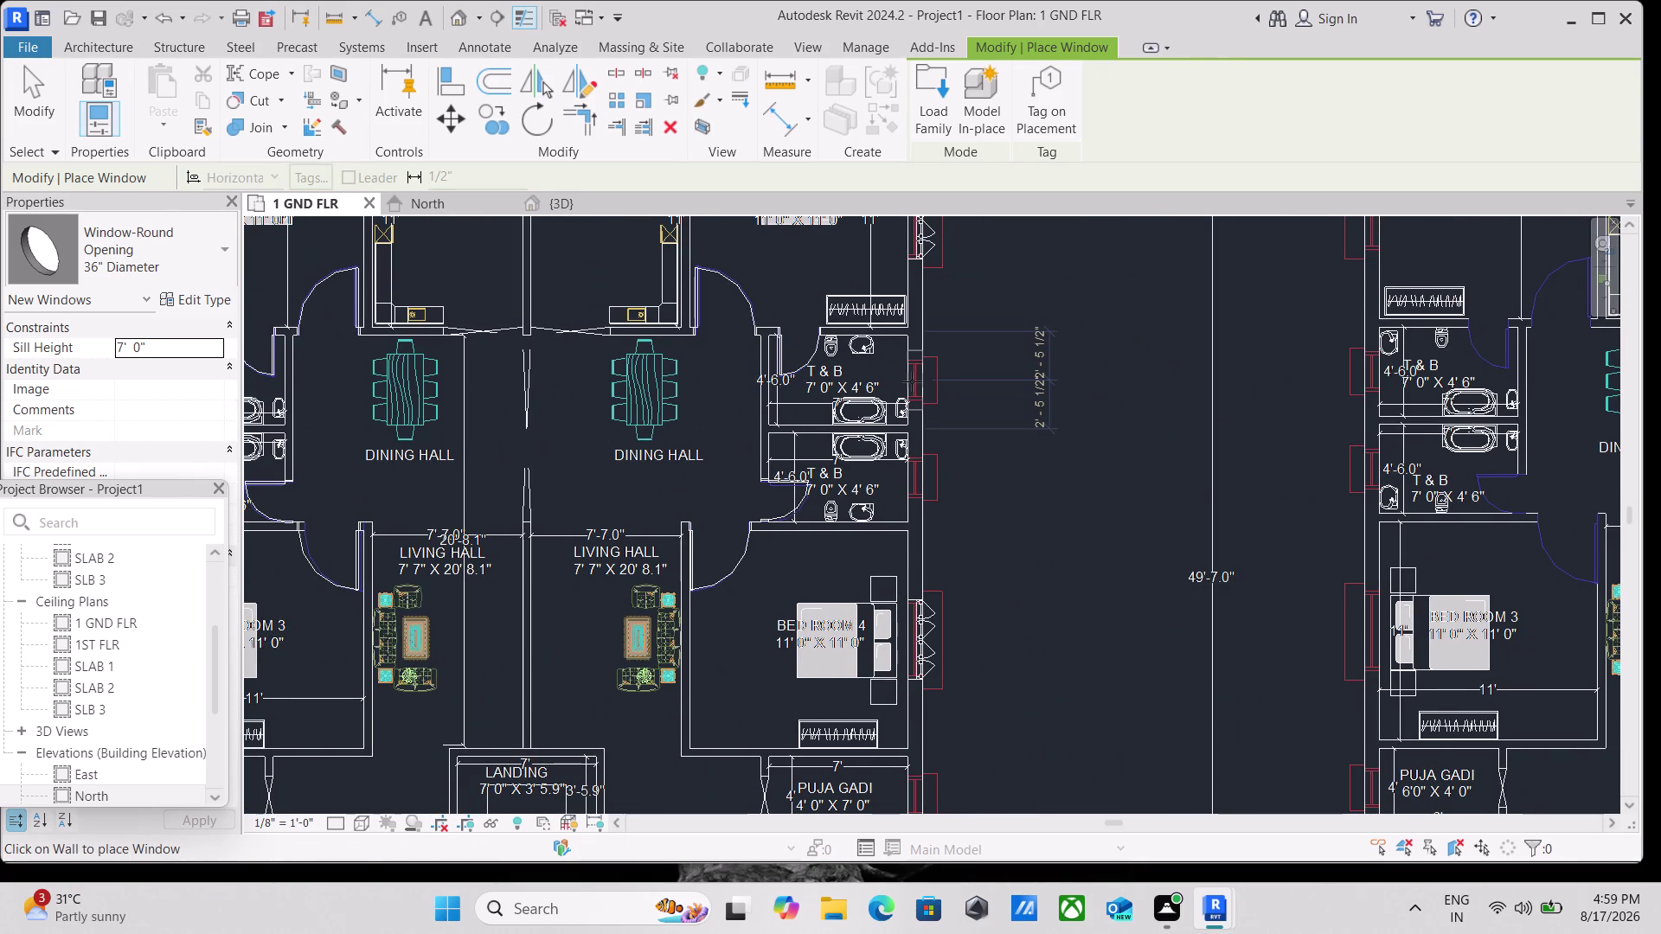
click(912, 382)
click(921, 474)
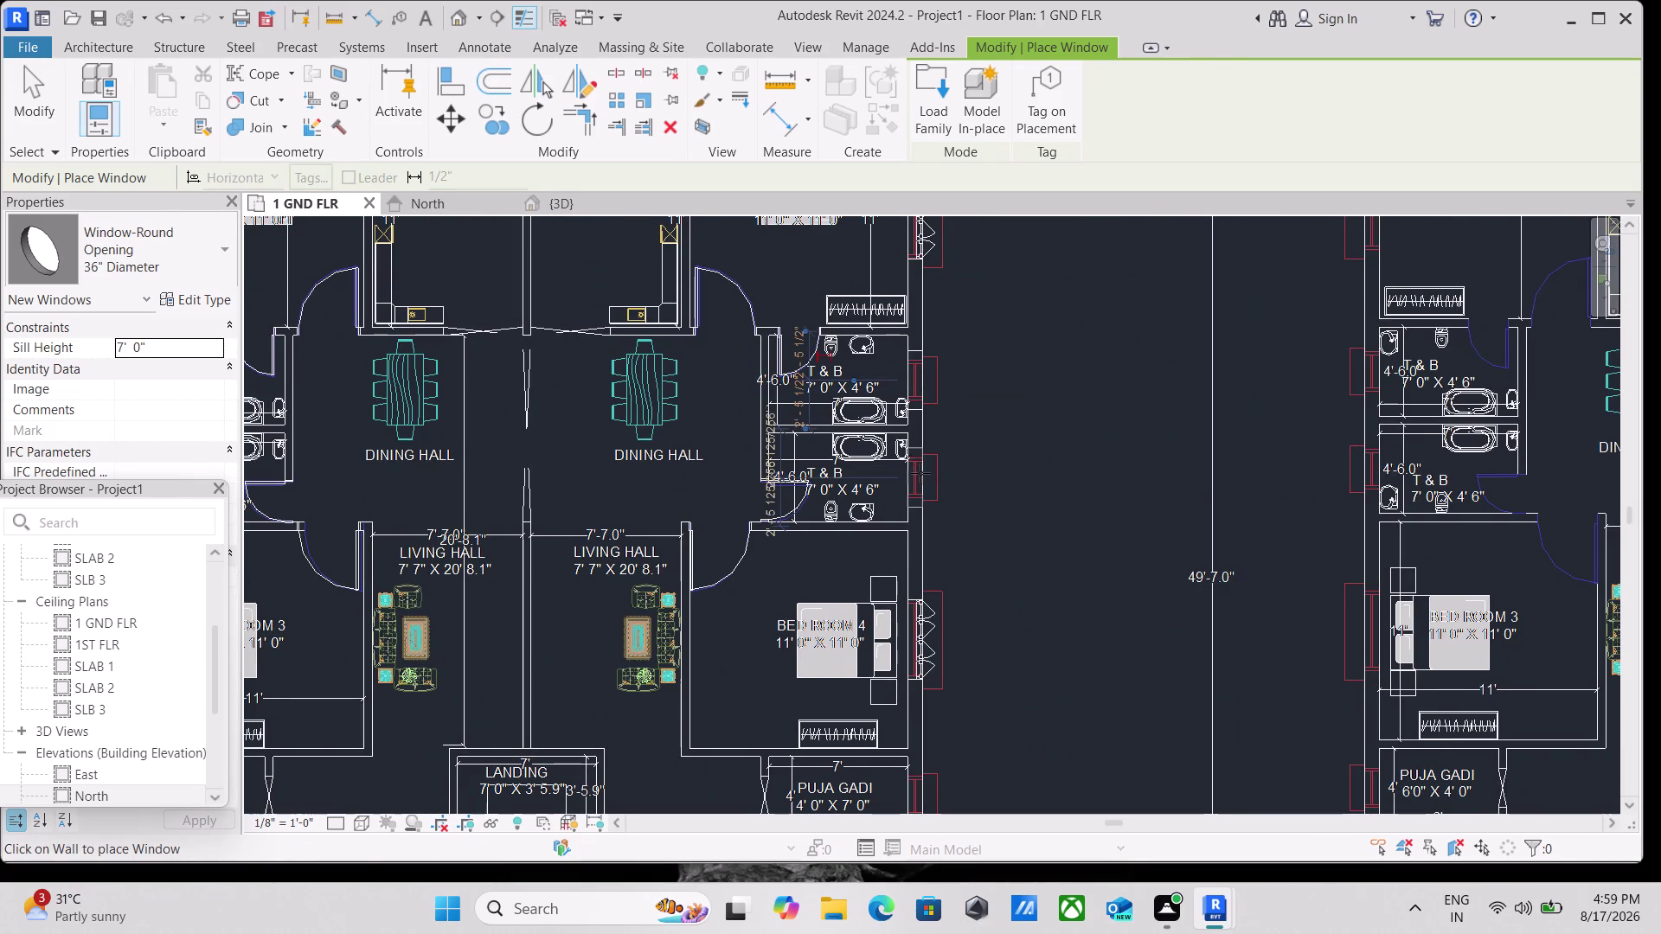
scroll(down, 3)
middle_drag(985, 436, 923, 291)
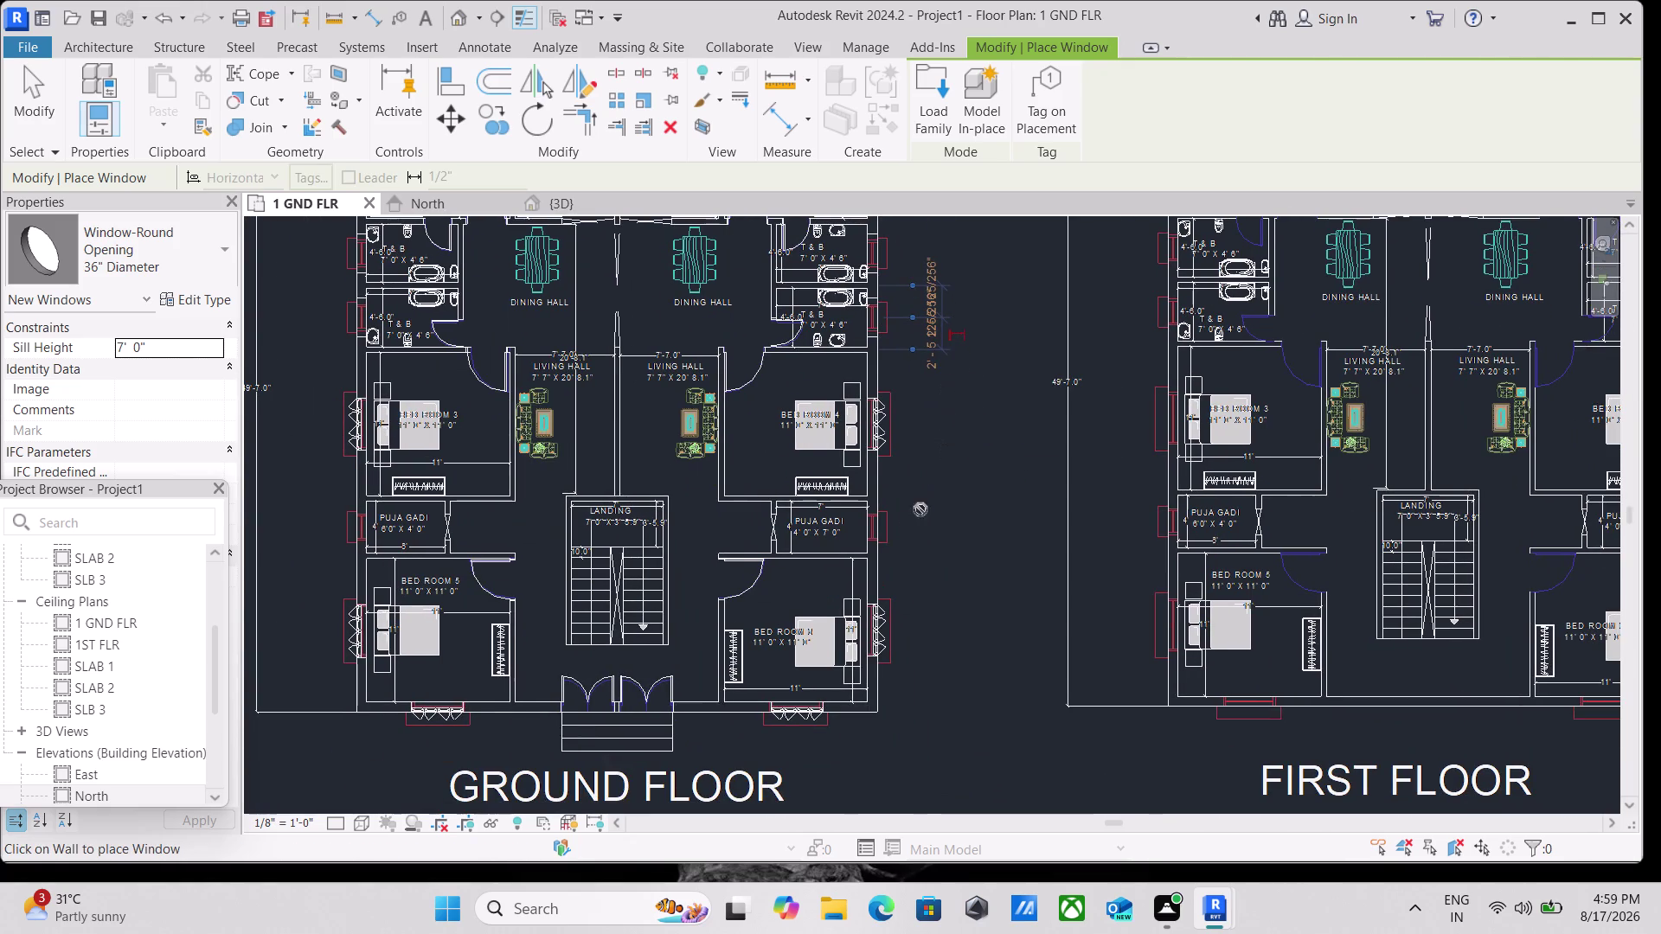
scroll(up, 3)
click(874, 529)
scroll(down, 3)
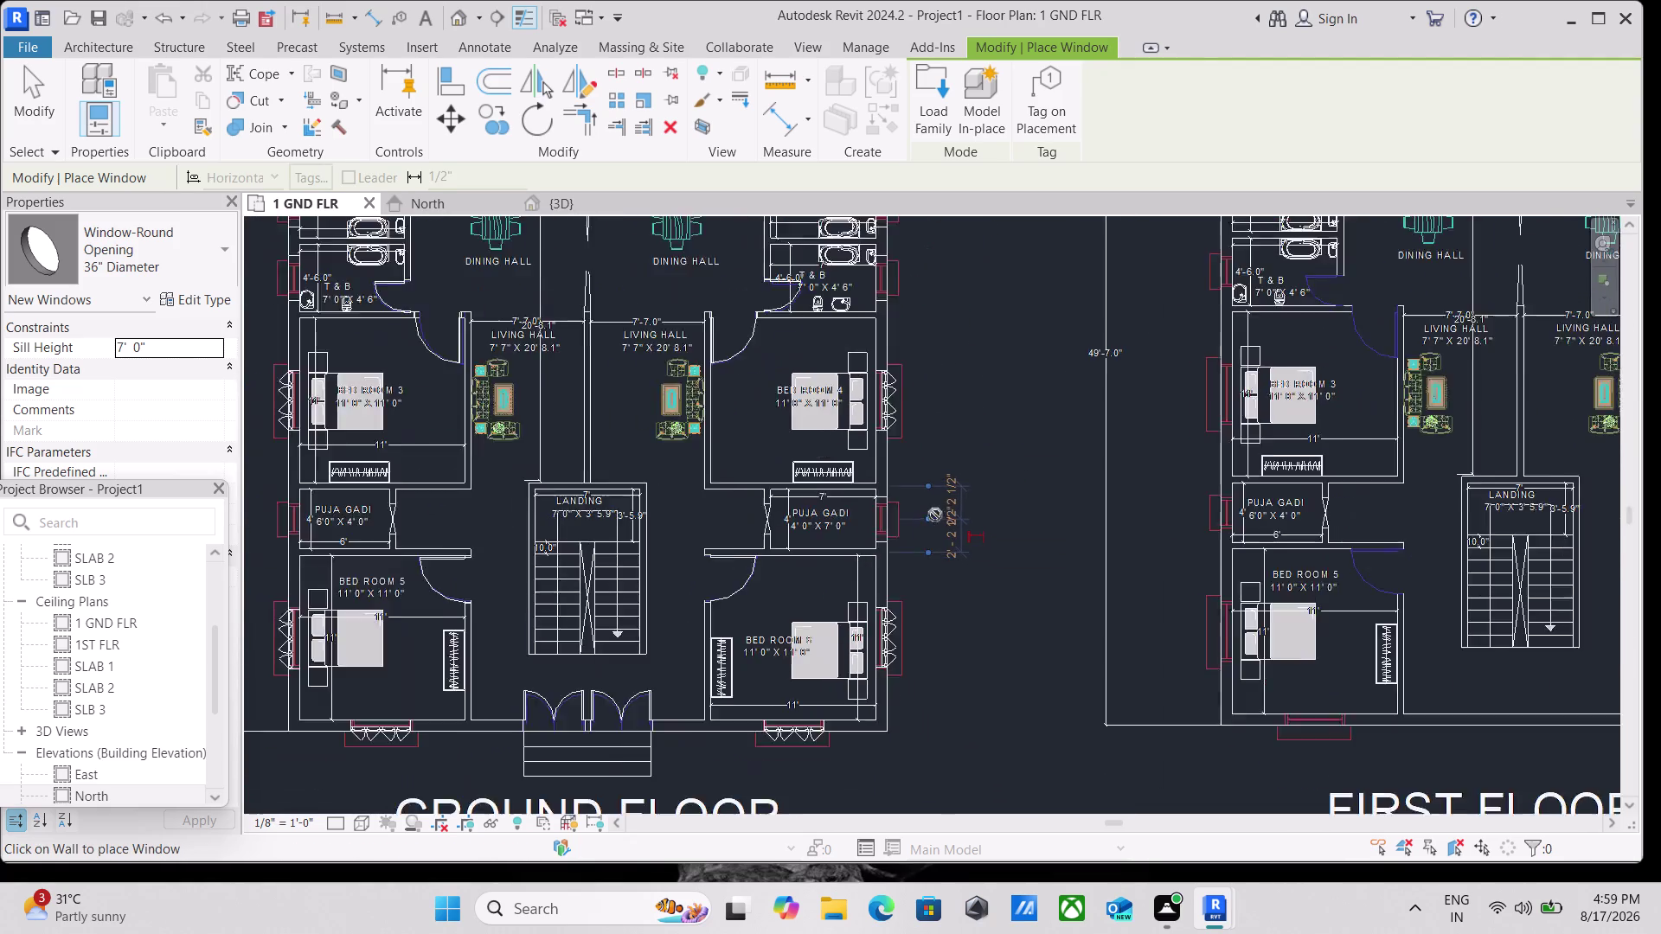
middle_drag(942, 514, 1160, 503)
scroll(up, 3)
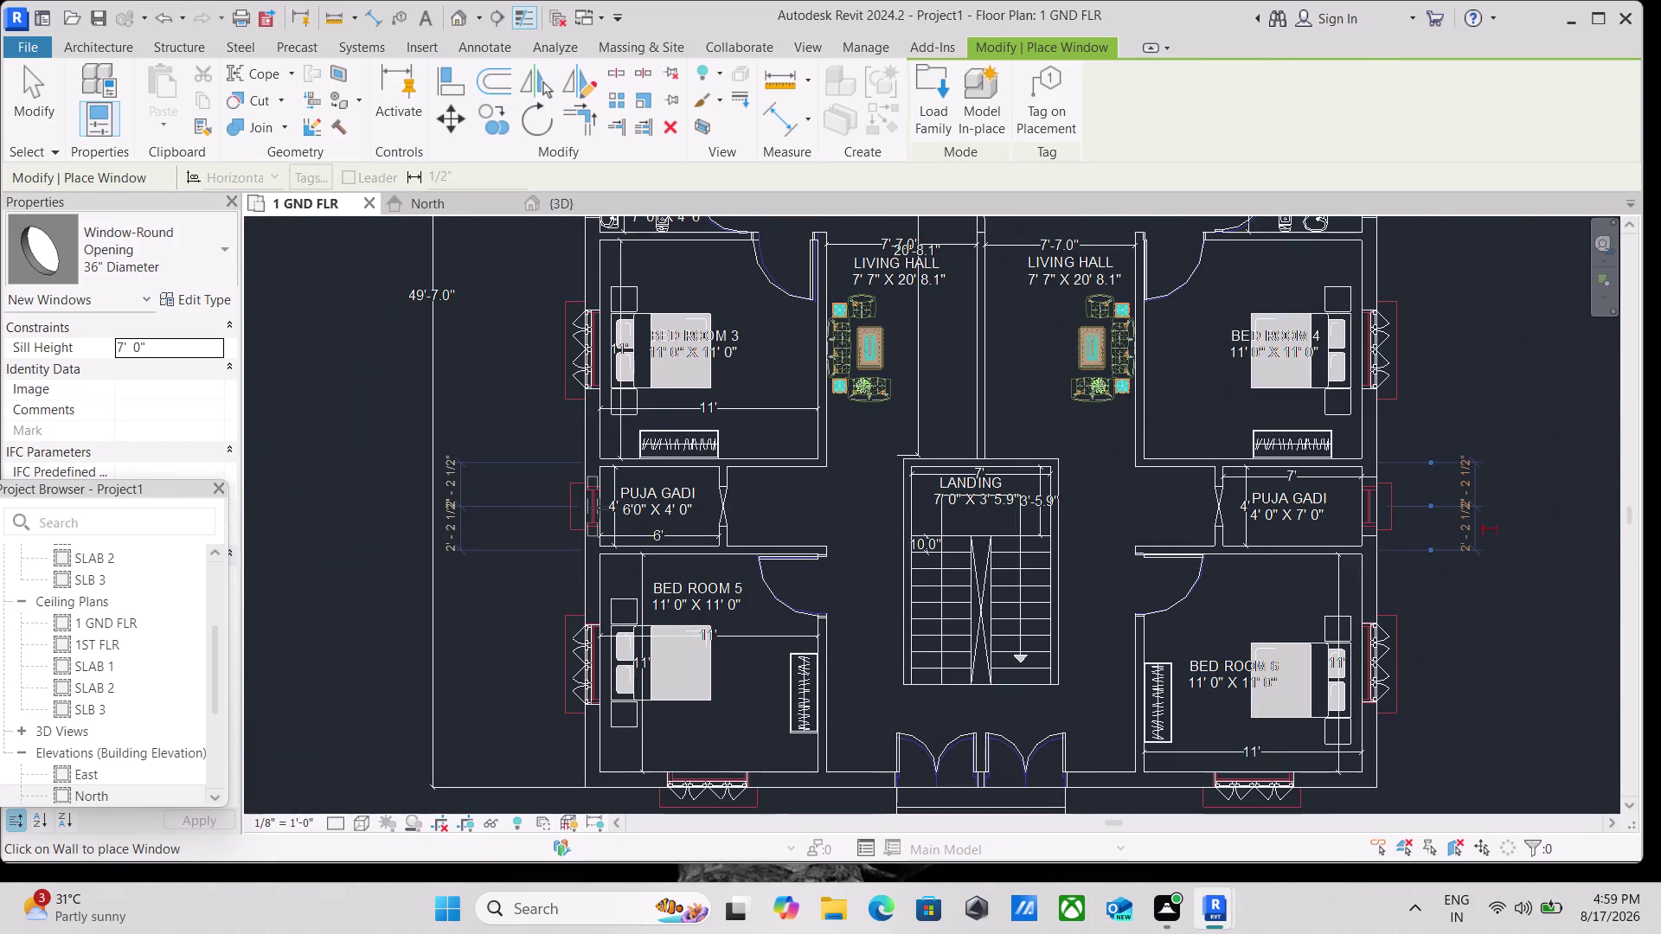
click(594, 506)
Exit the Place Window tool with Escape twice.
key(Escape)
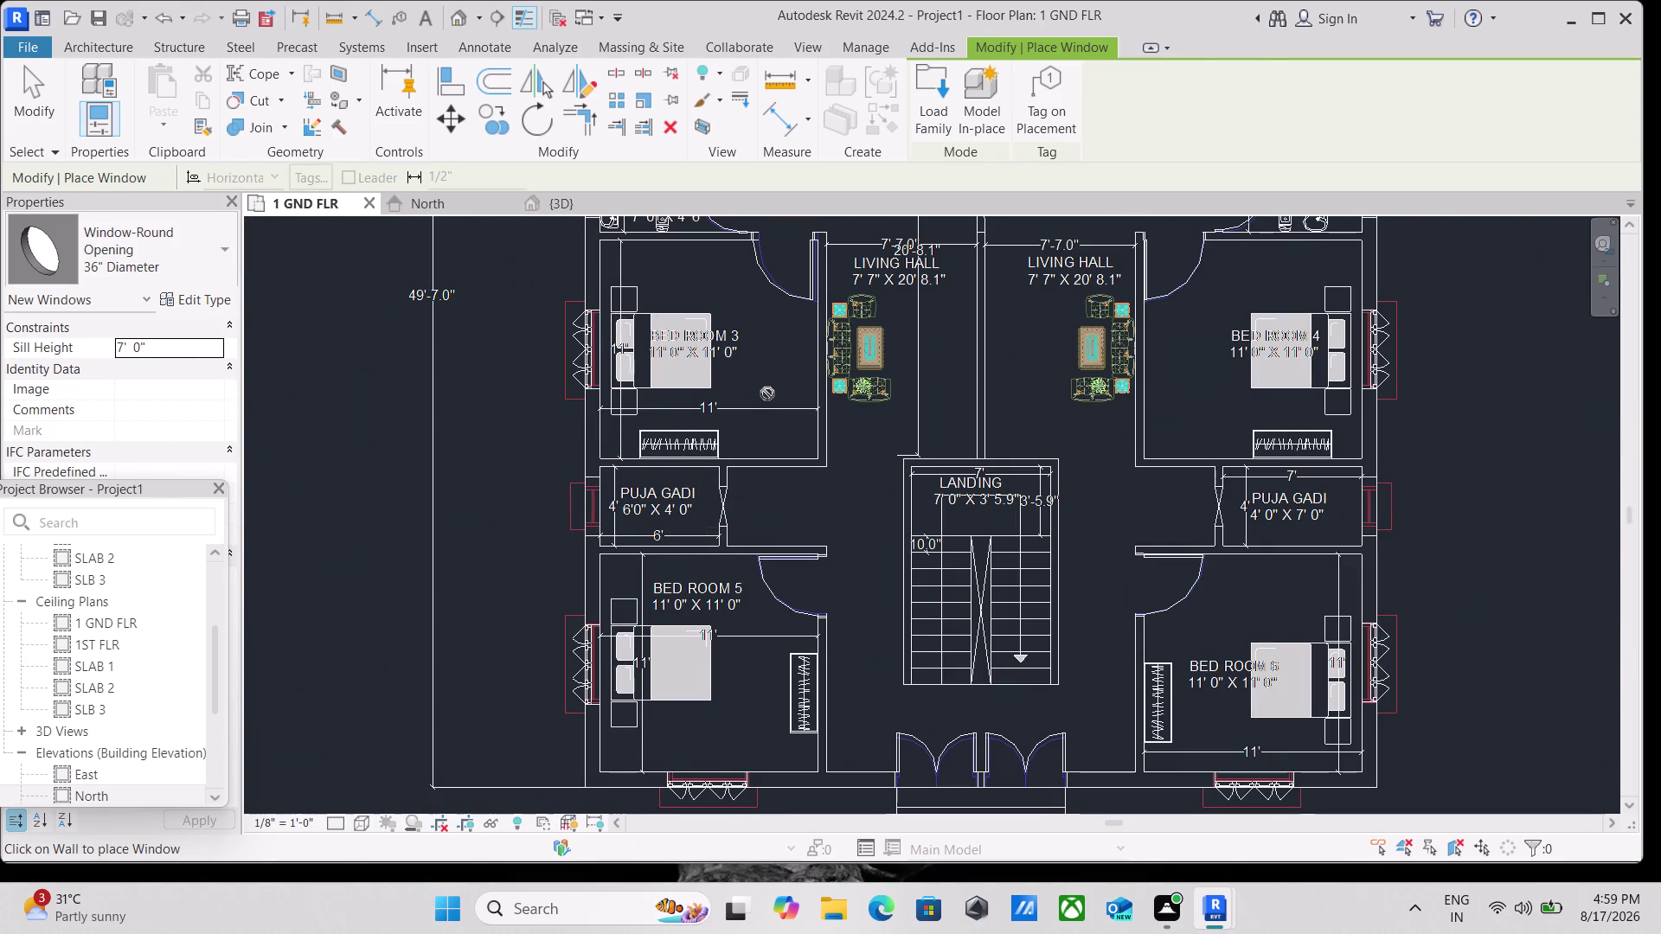
scroll(down, 3)
key(Escape)
scroll(down, 3)
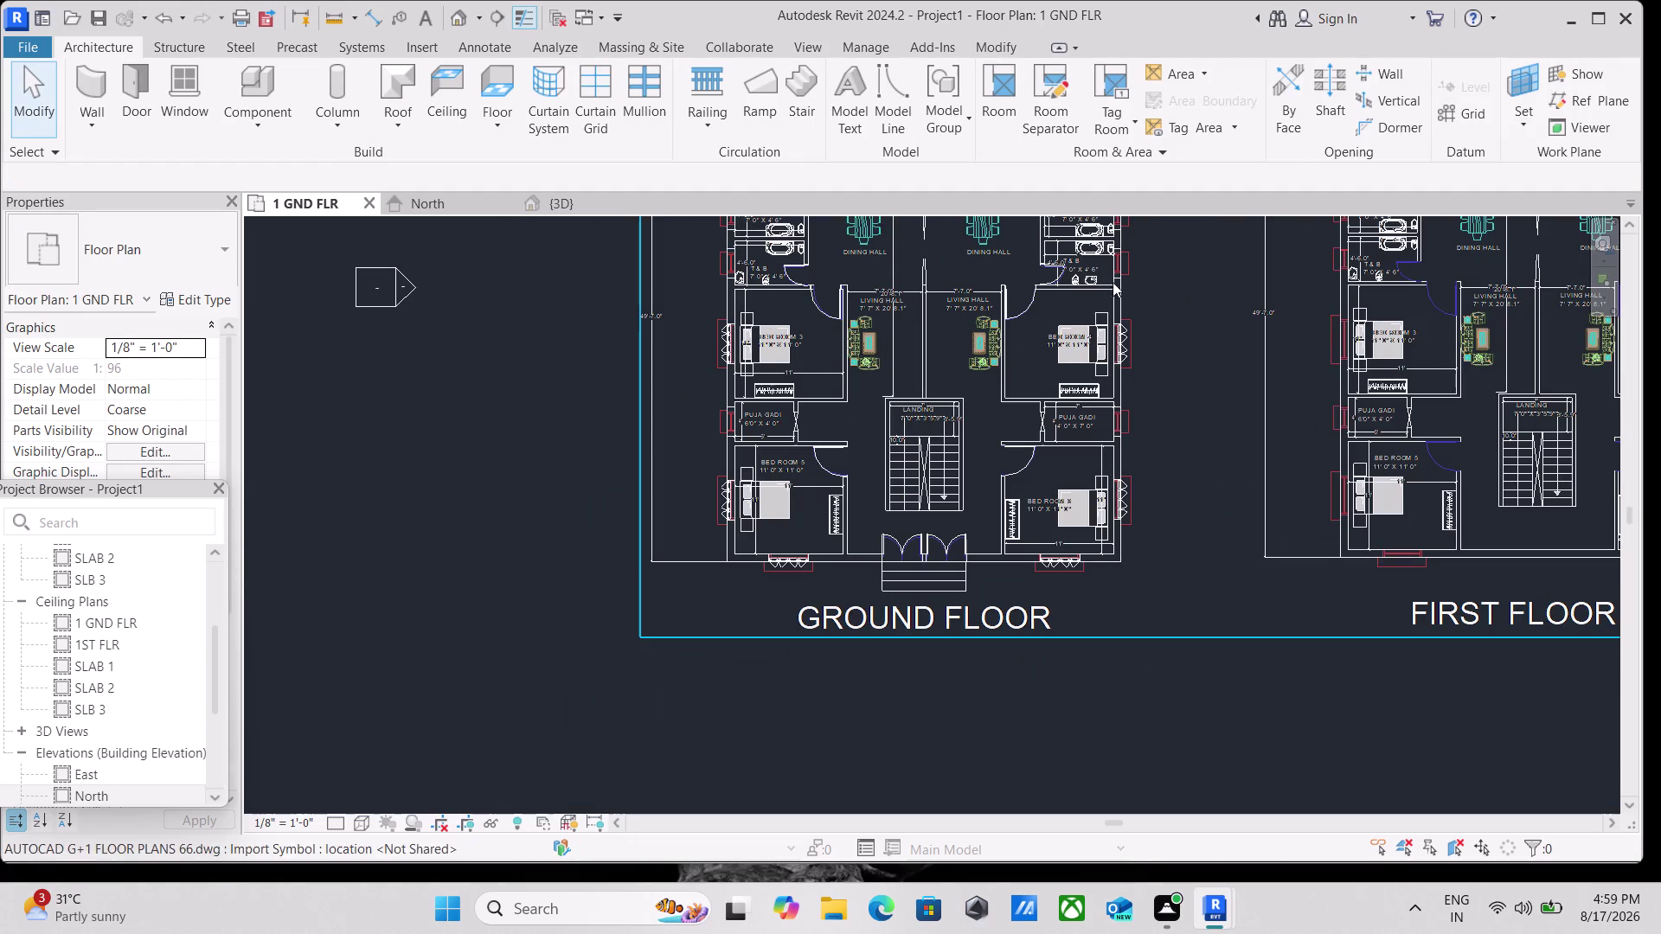
Select a round opening in the {3D} view and show its 36" Diameter type properties.
click(567, 205)
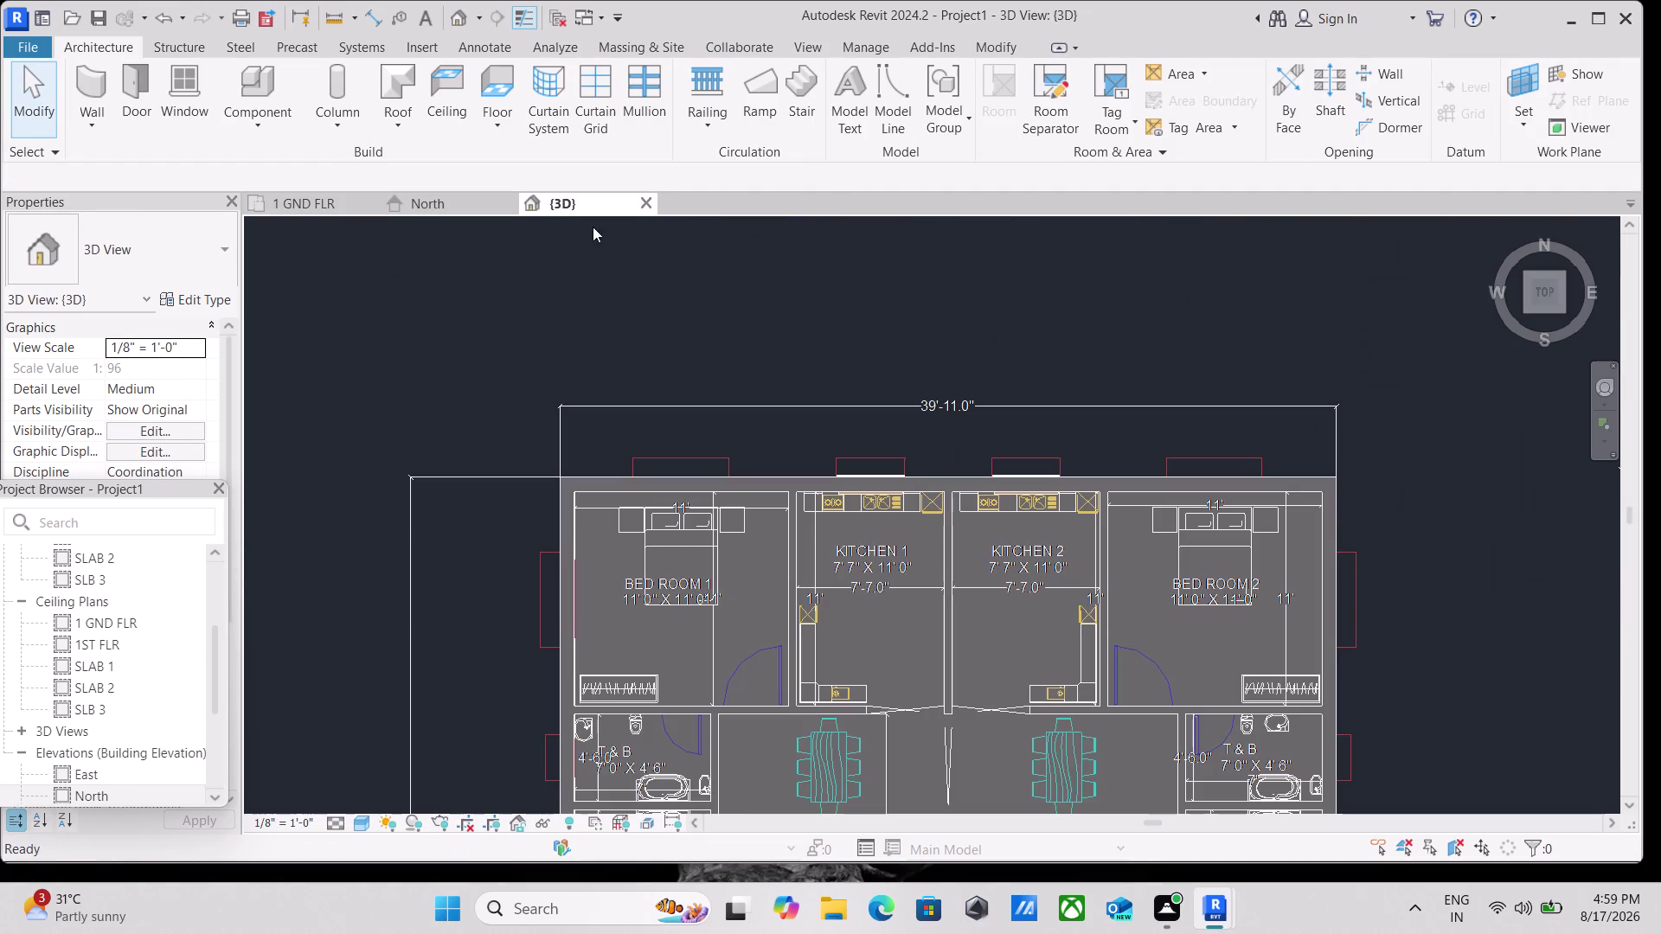
click(1563, 308)
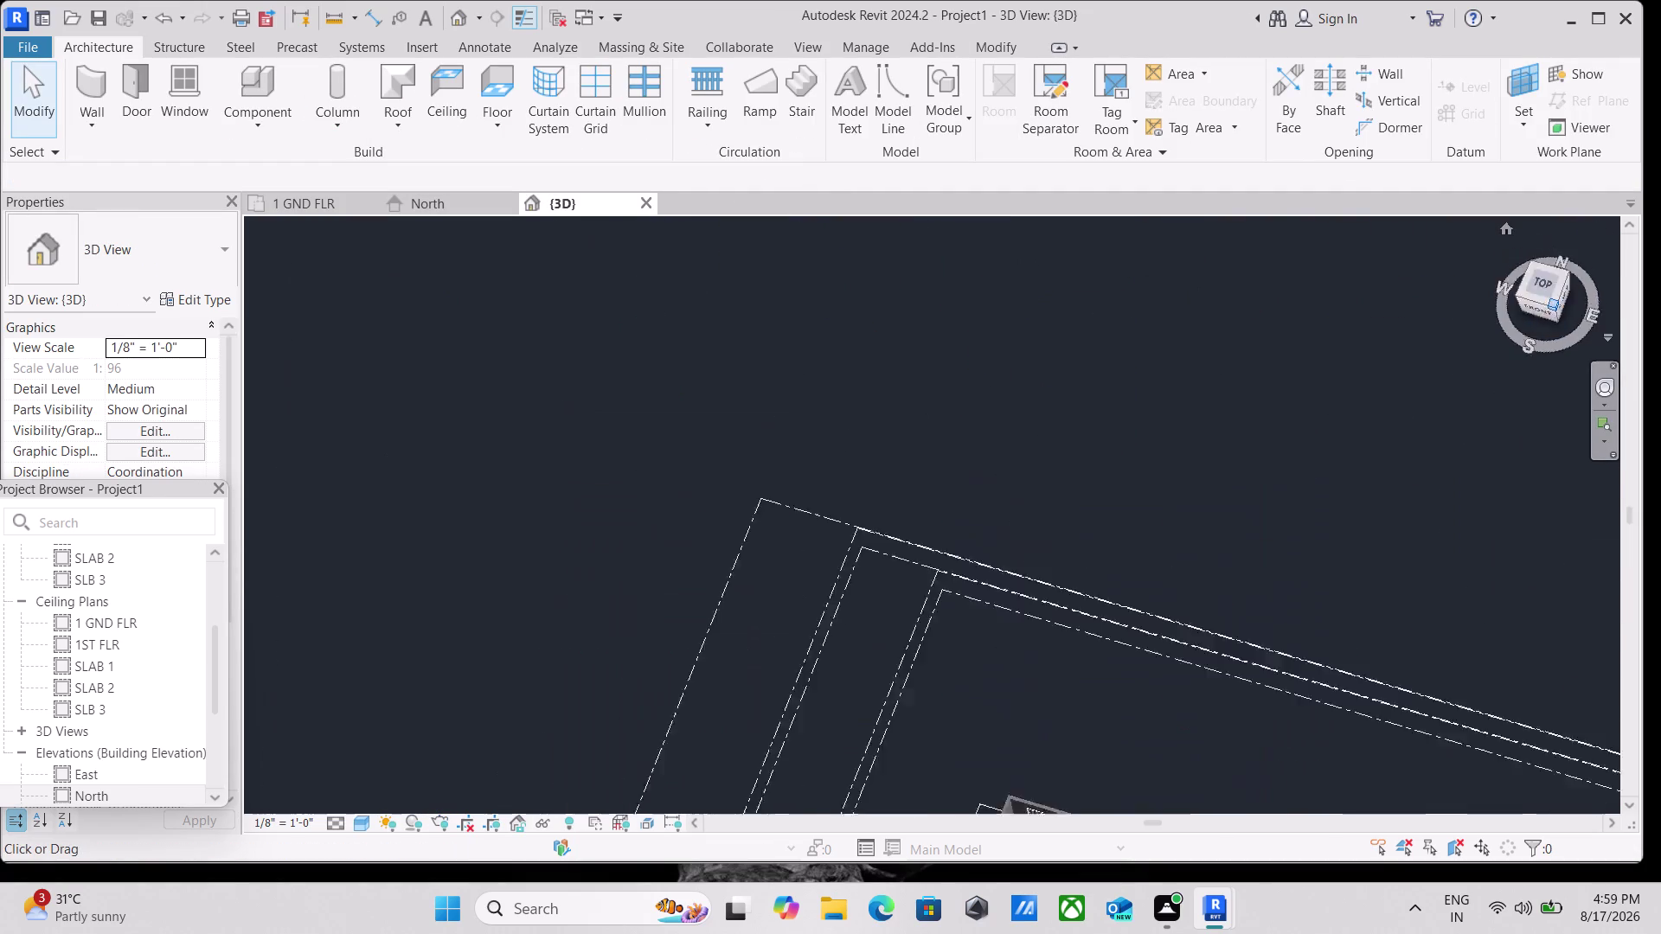
scroll(up, 3)
scroll(up, 3)
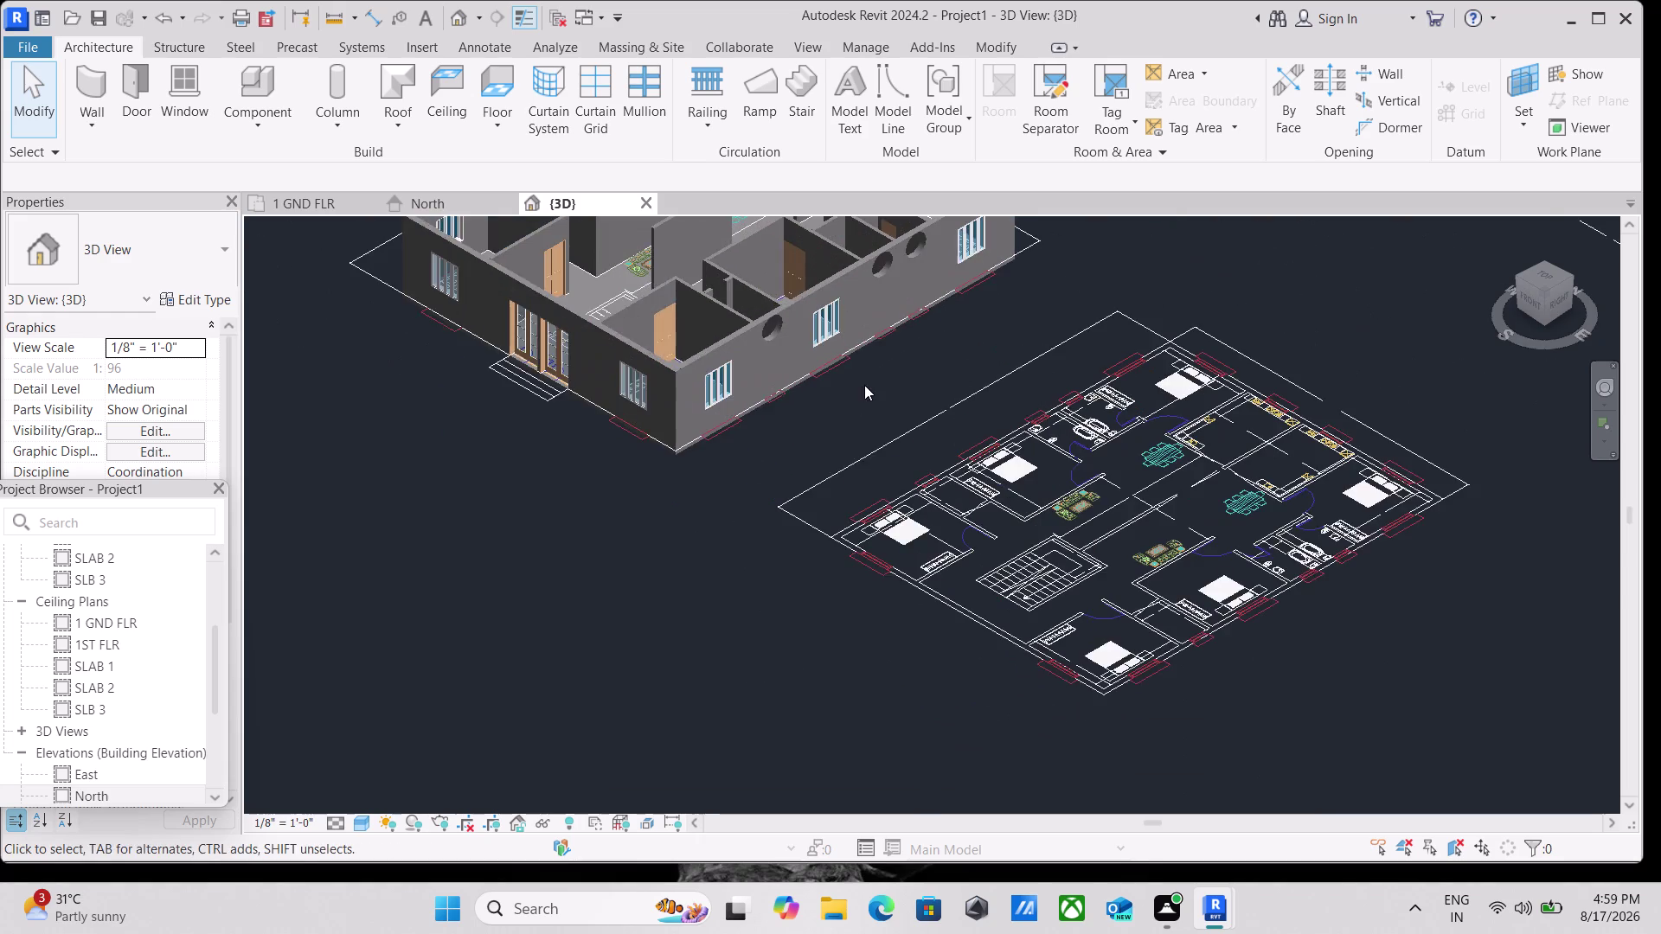
middle_drag(864, 385, 783, 510)
scroll(up, 3)
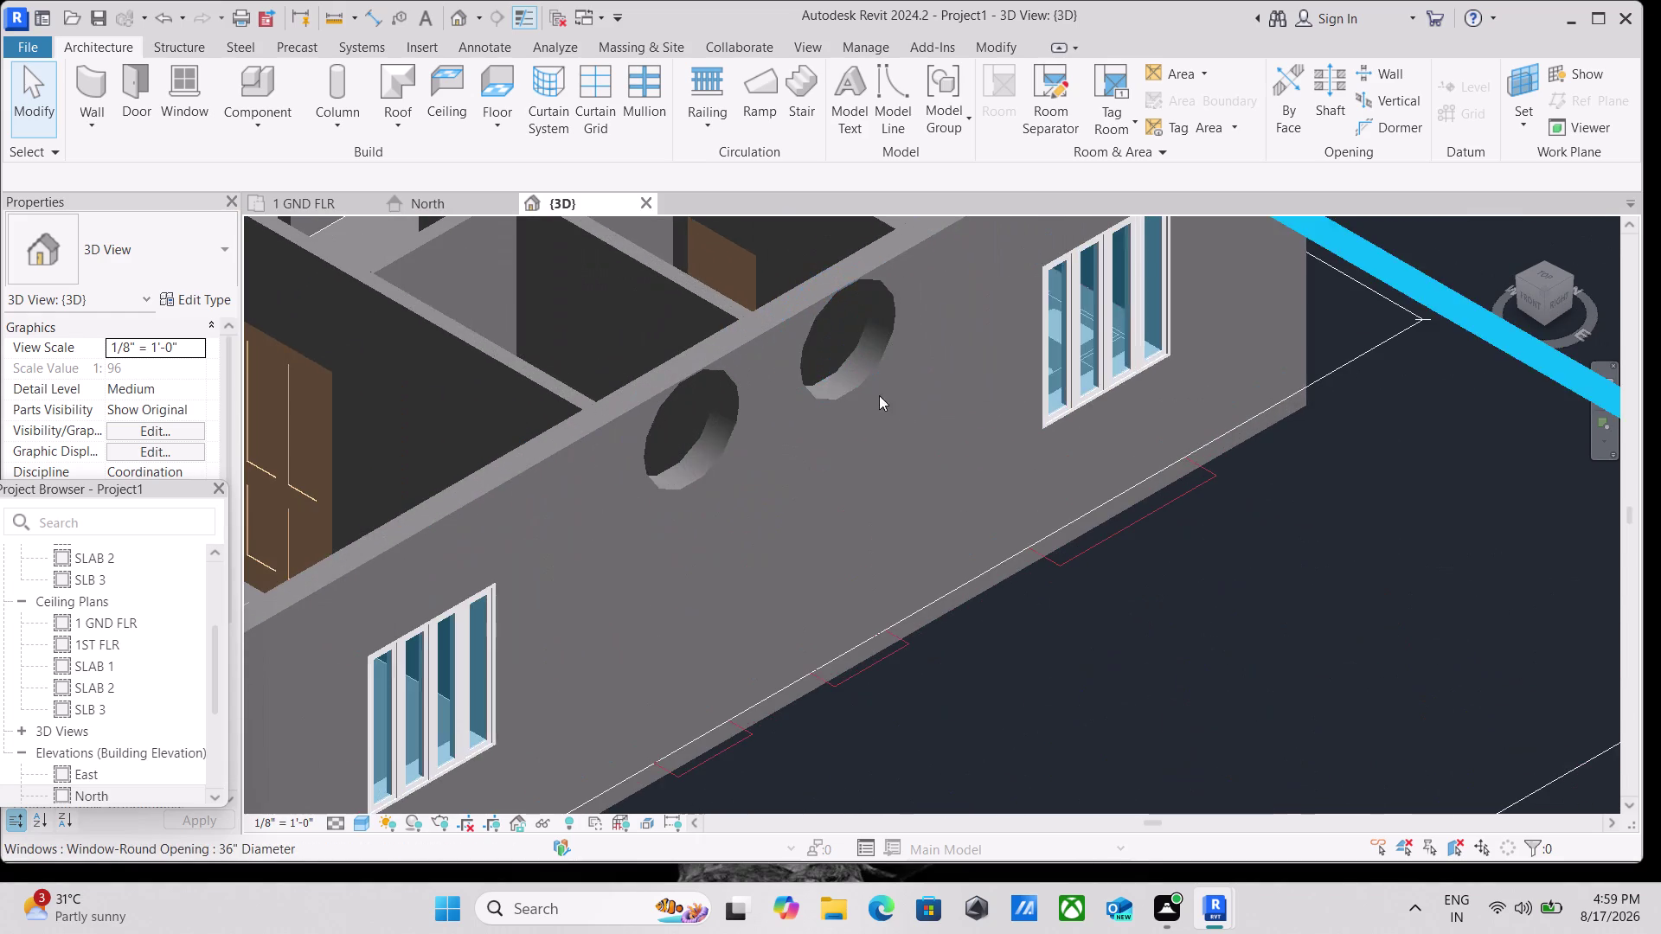
click(715, 464)
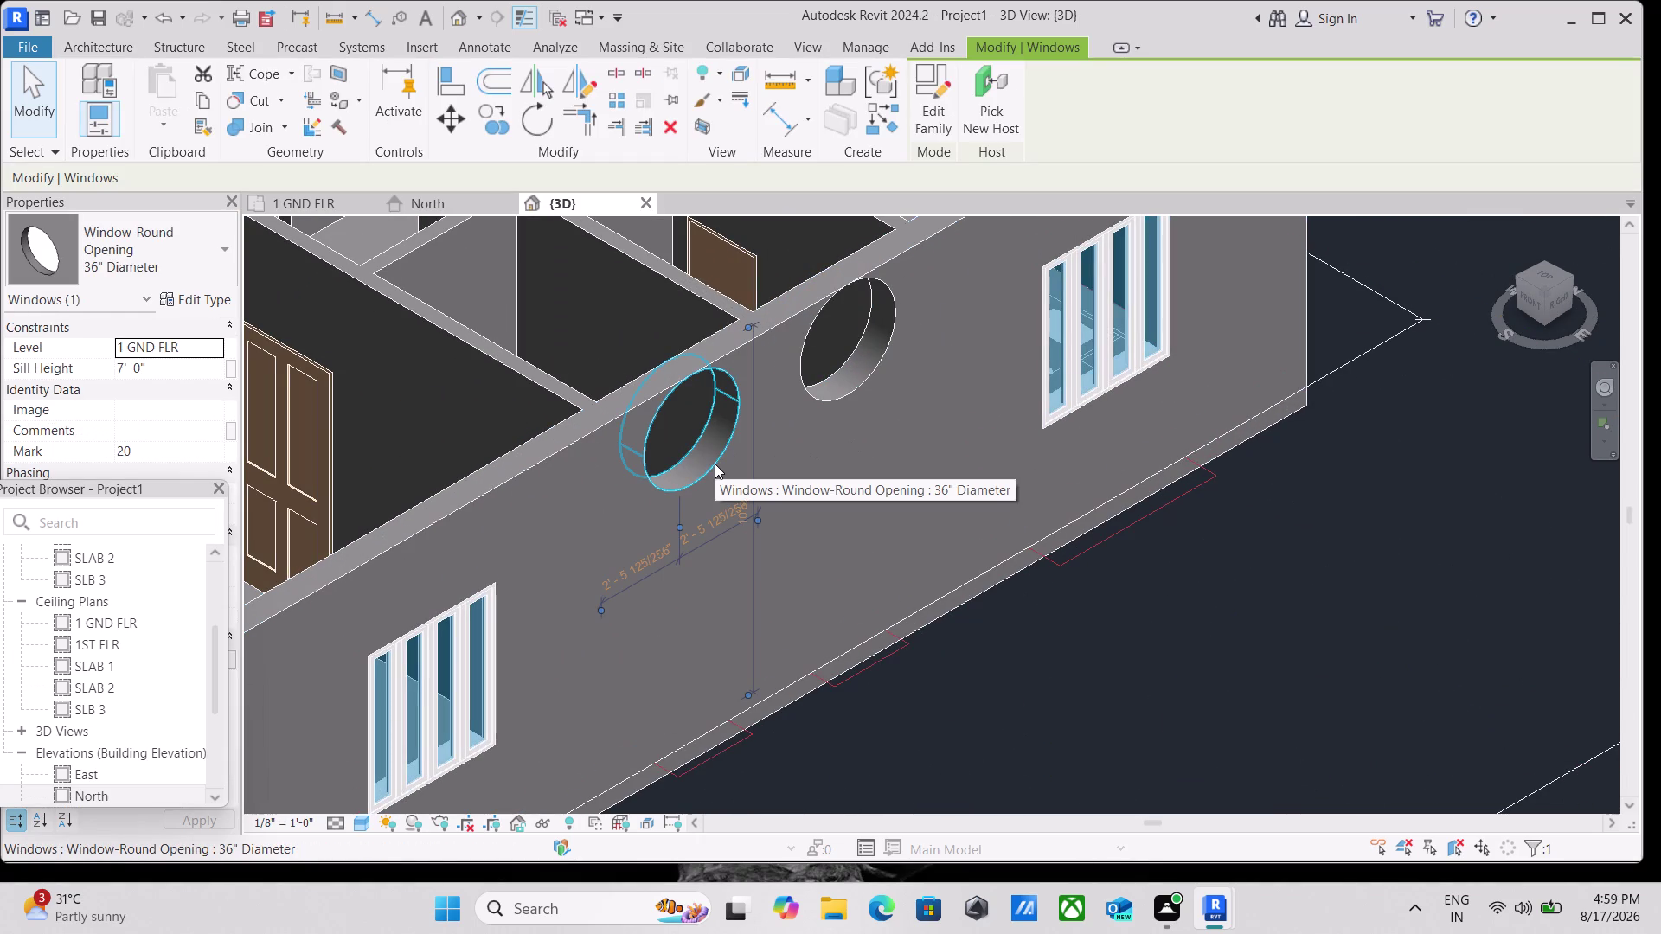
click(209, 292)
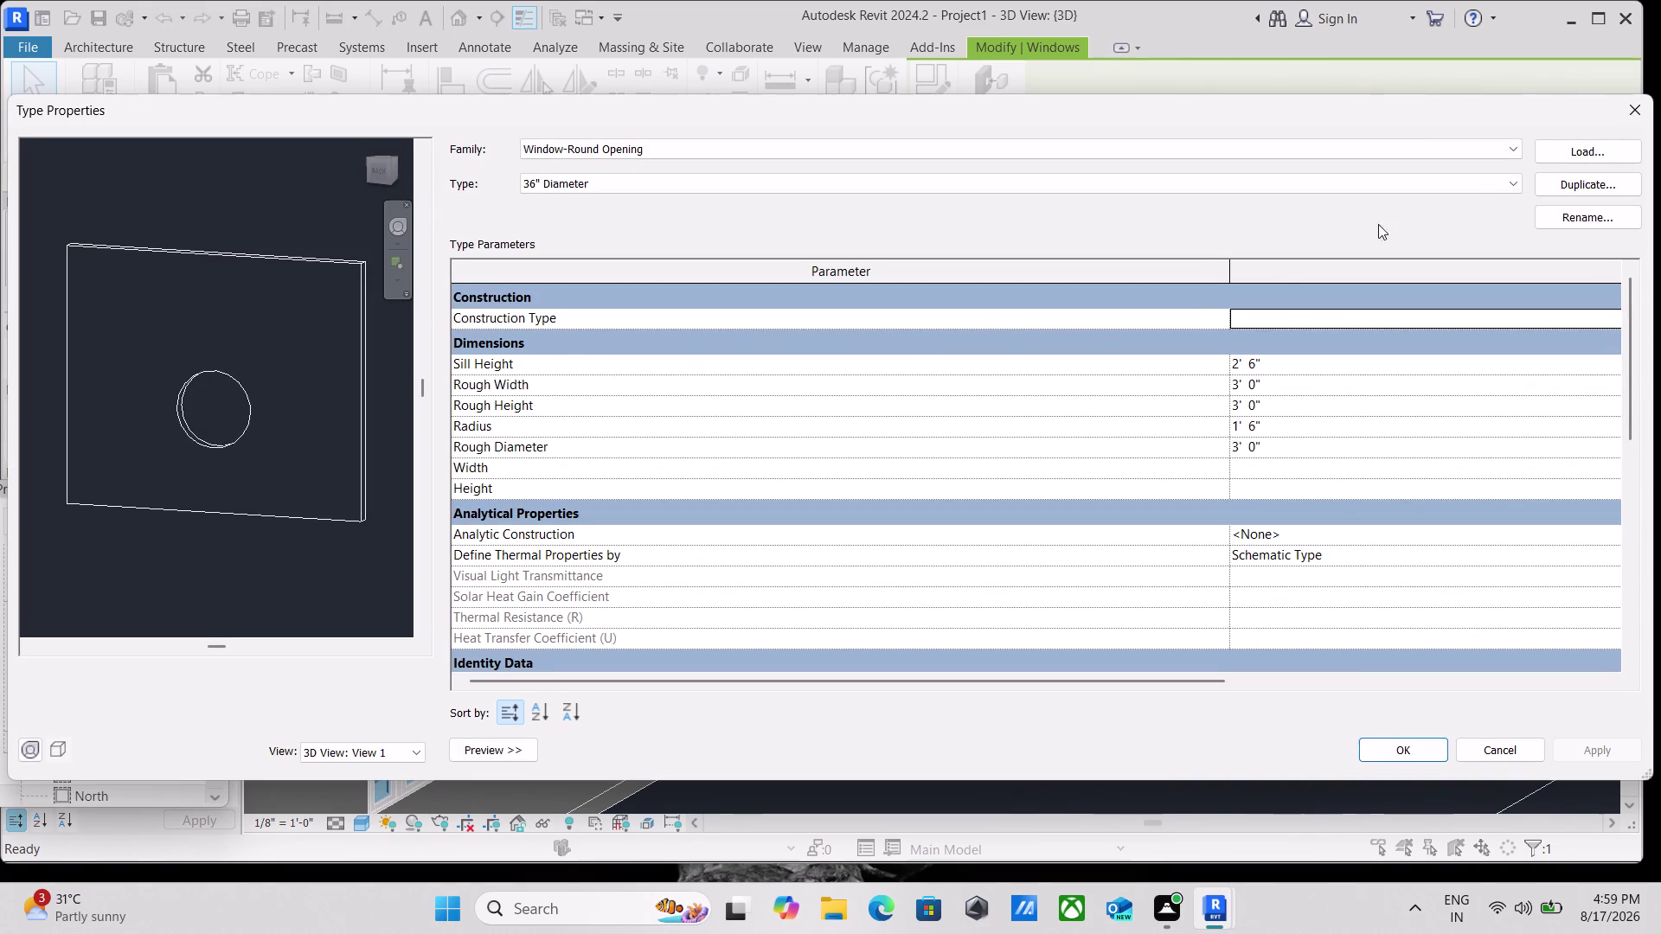
Duplicate the round window type as '25 DIA METER'.
click(1551, 180)
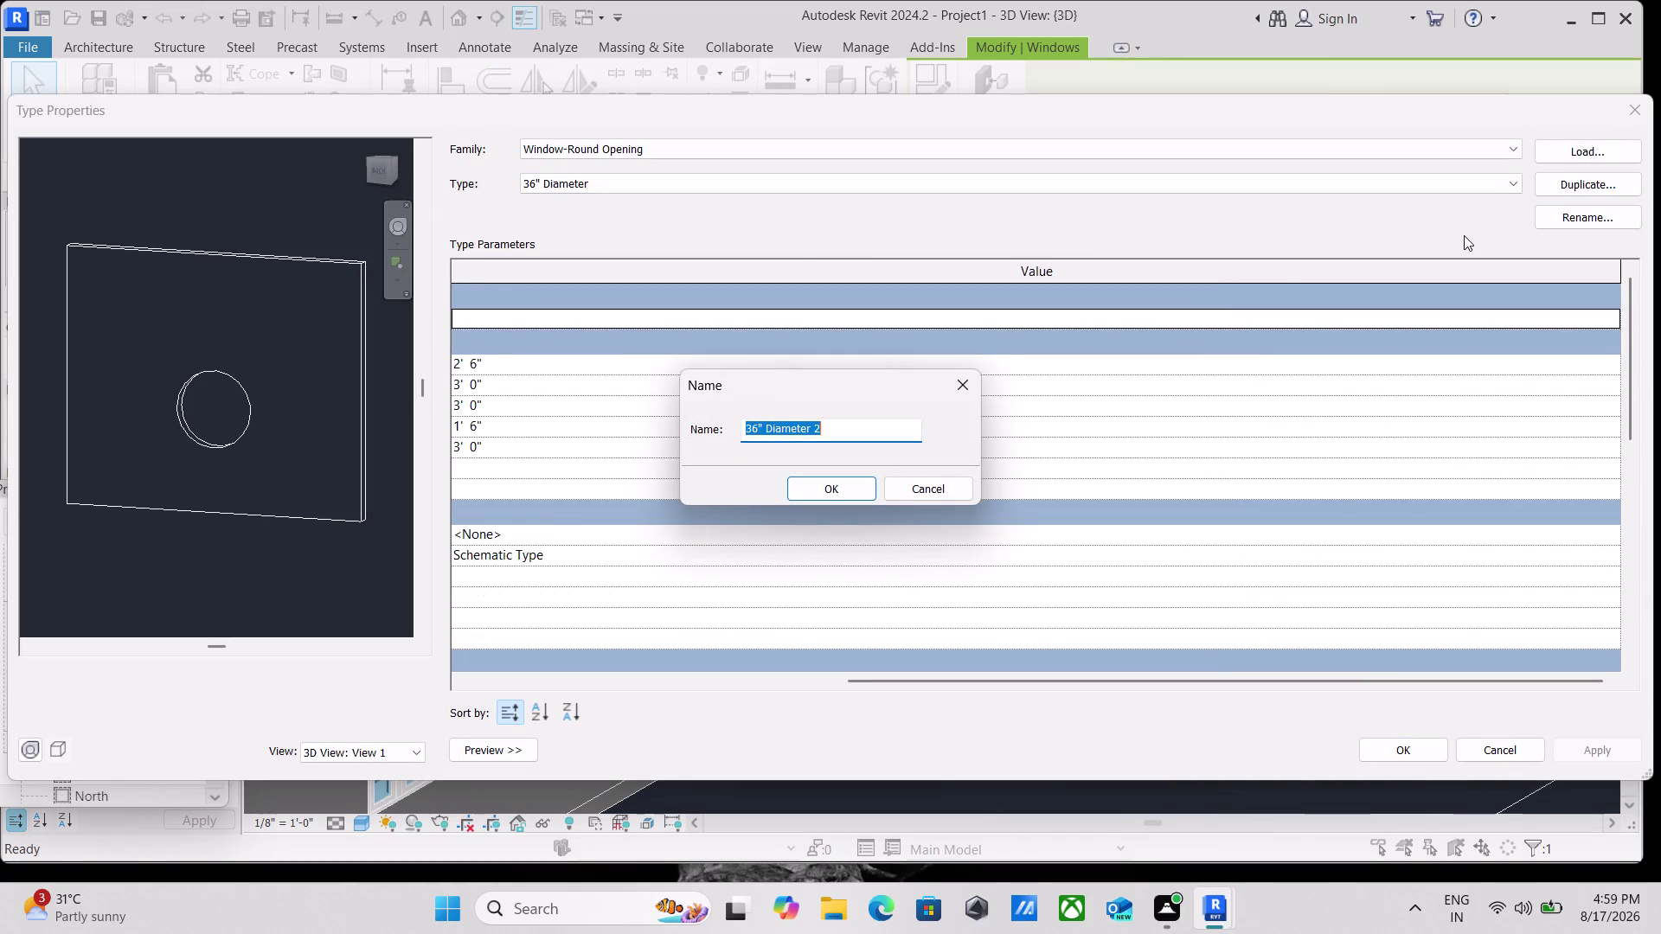
key(BackSpace)
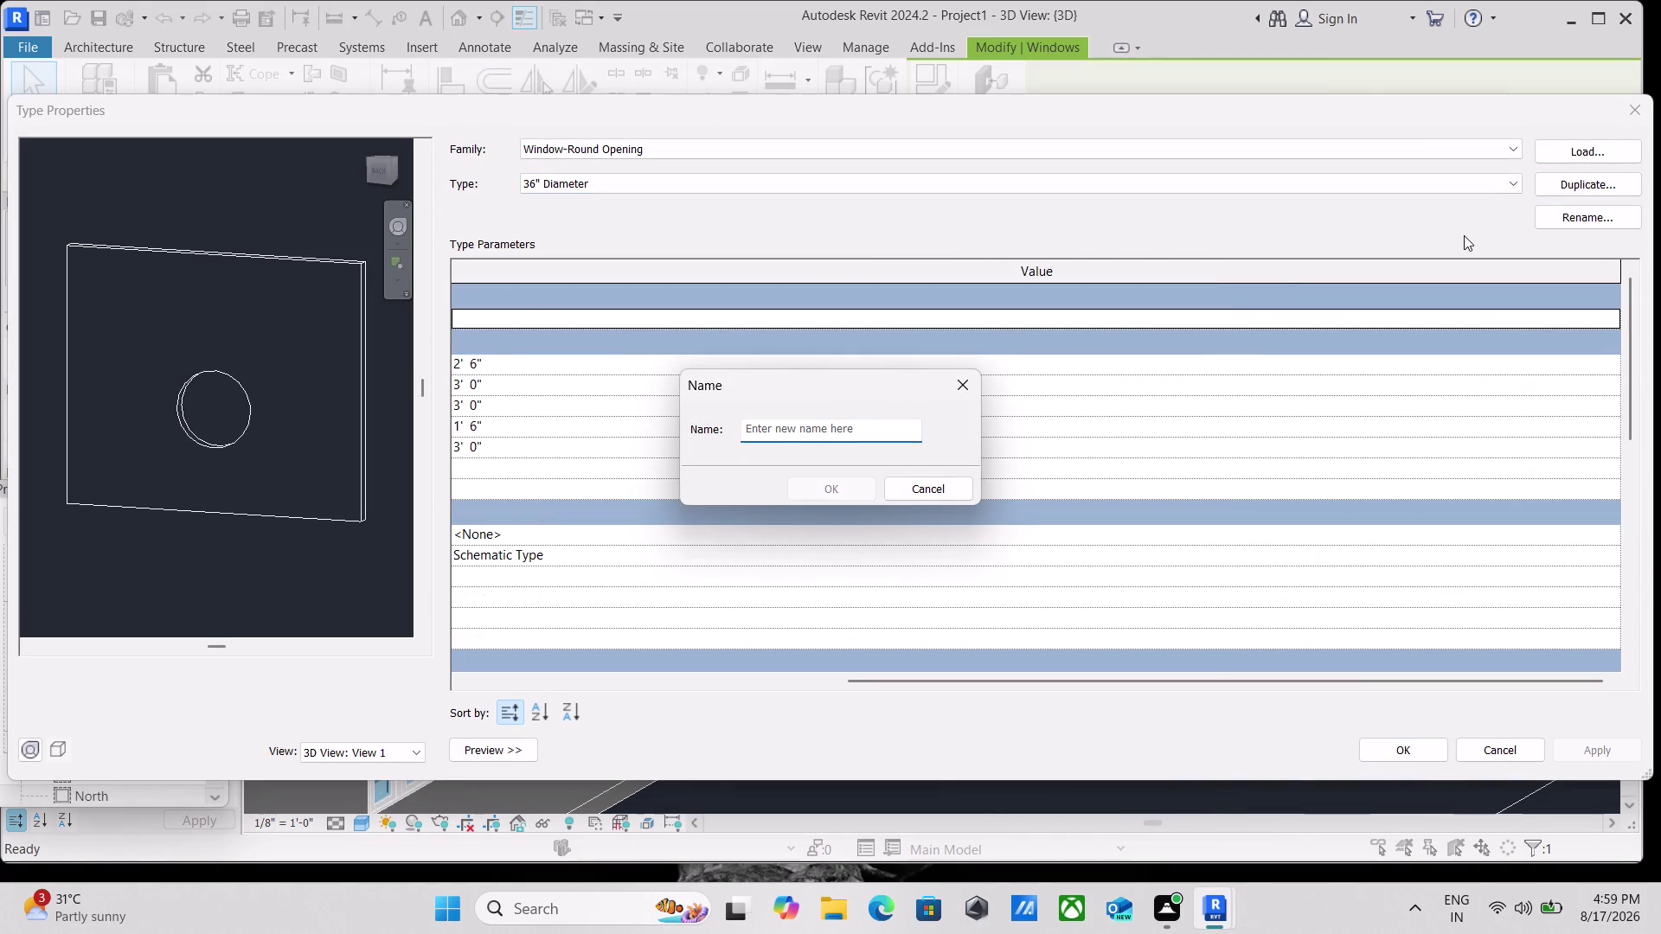
text(25)
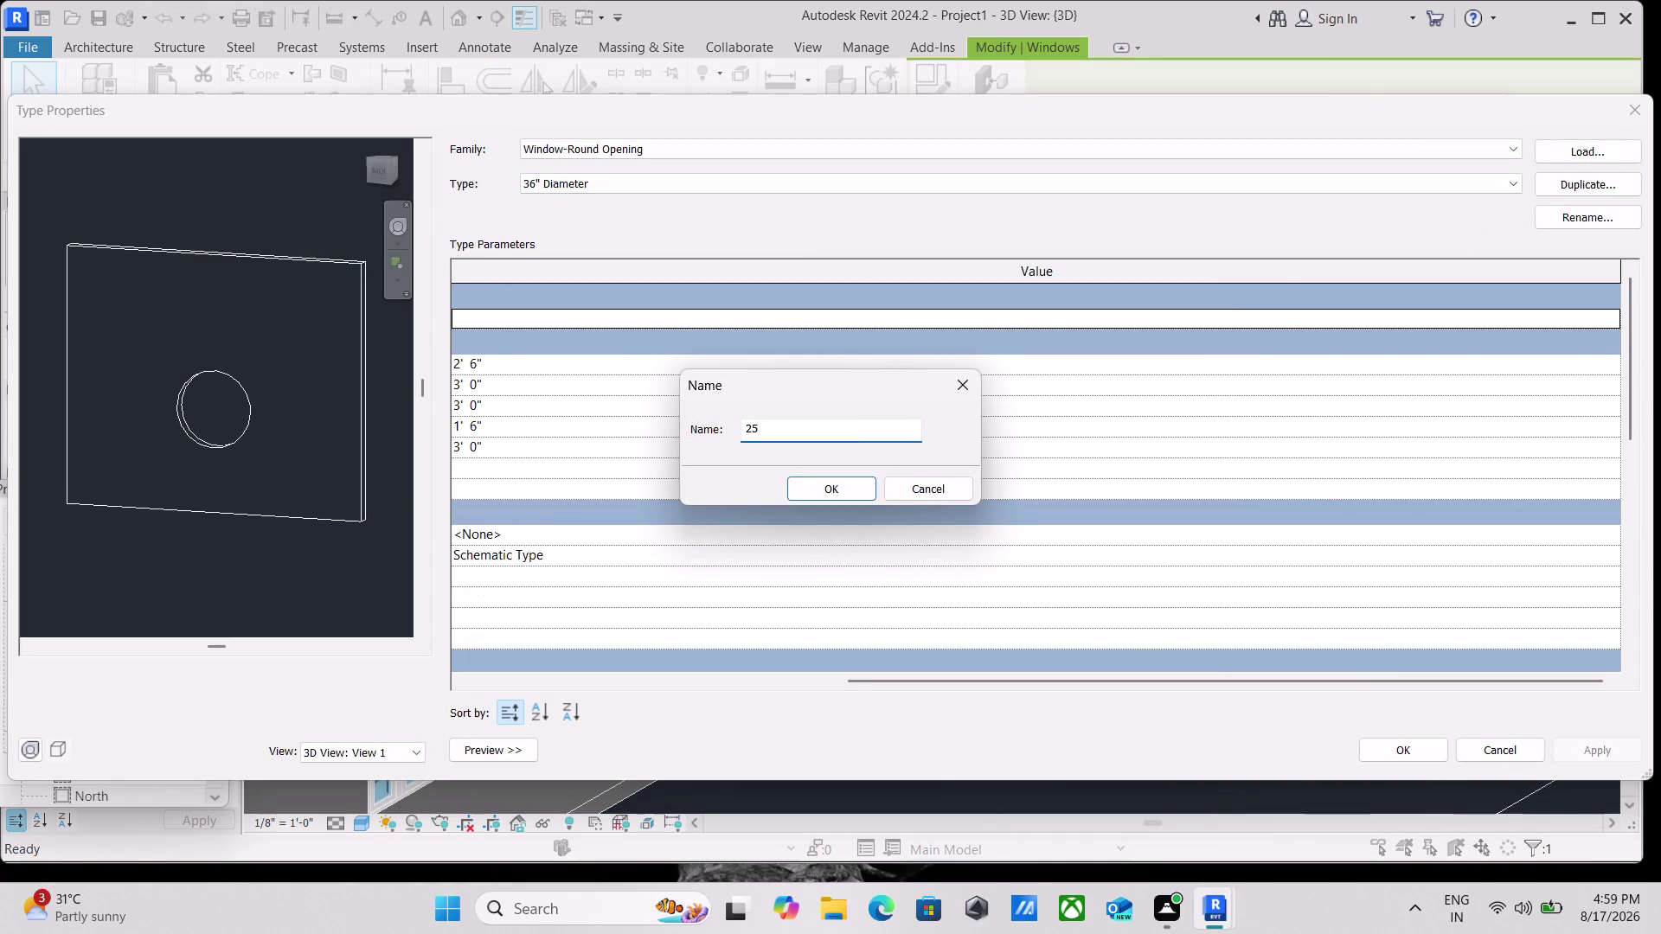
key(space)
text(DI)
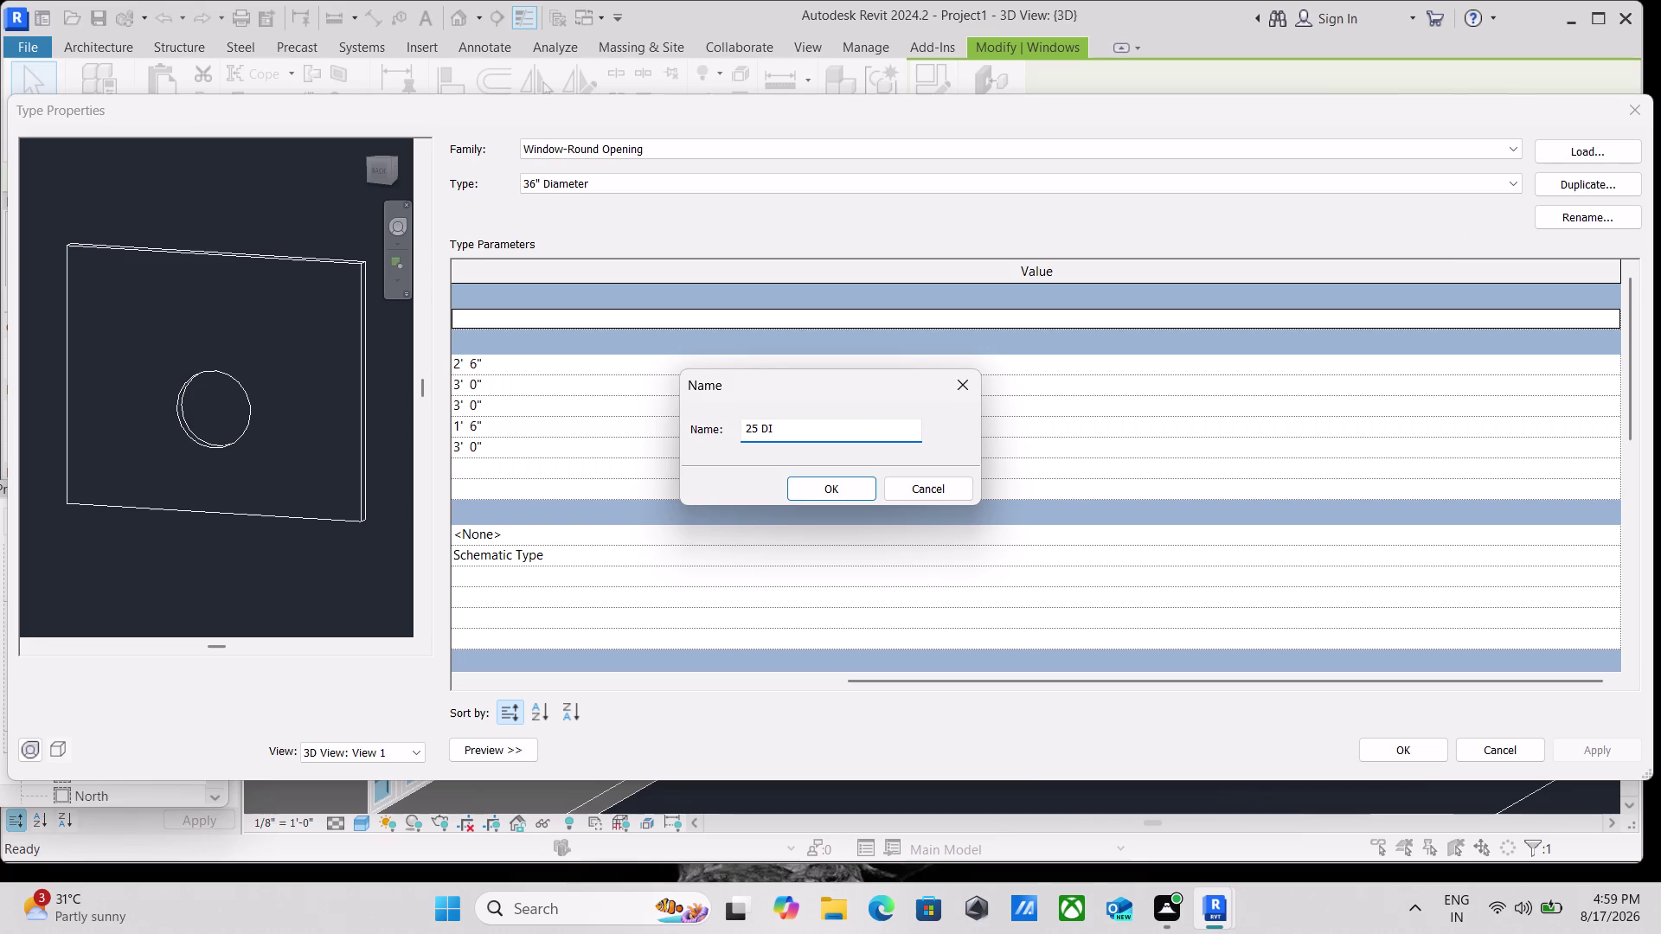
text(A M)
text(ETER)
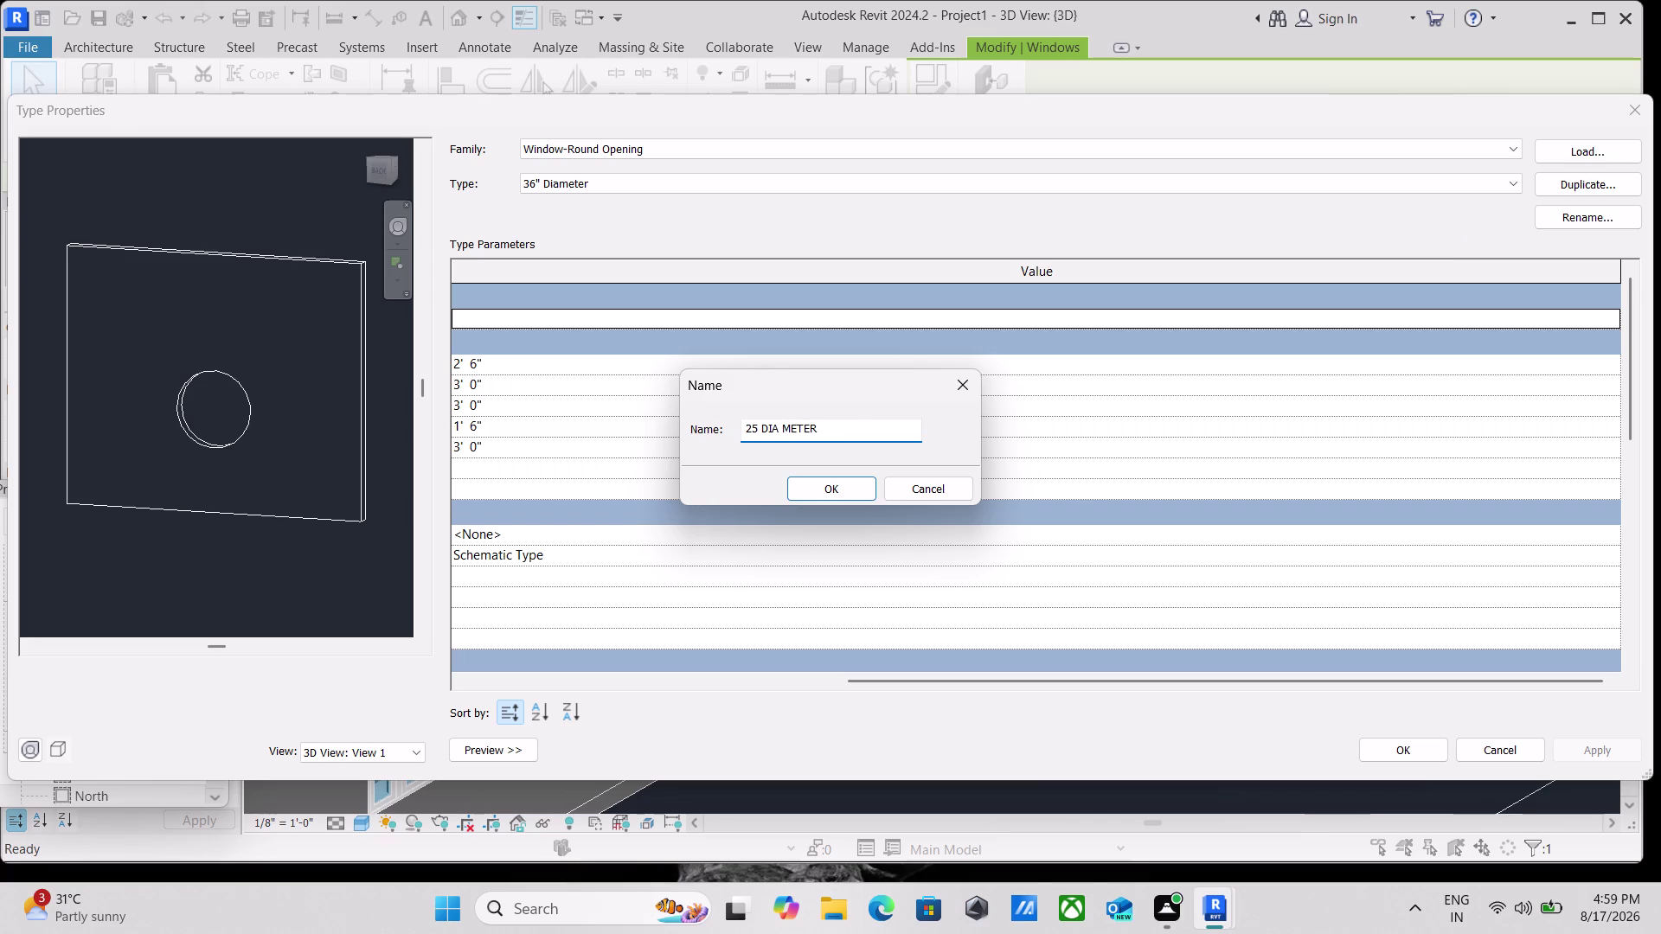
key(space)
click(855, 485)
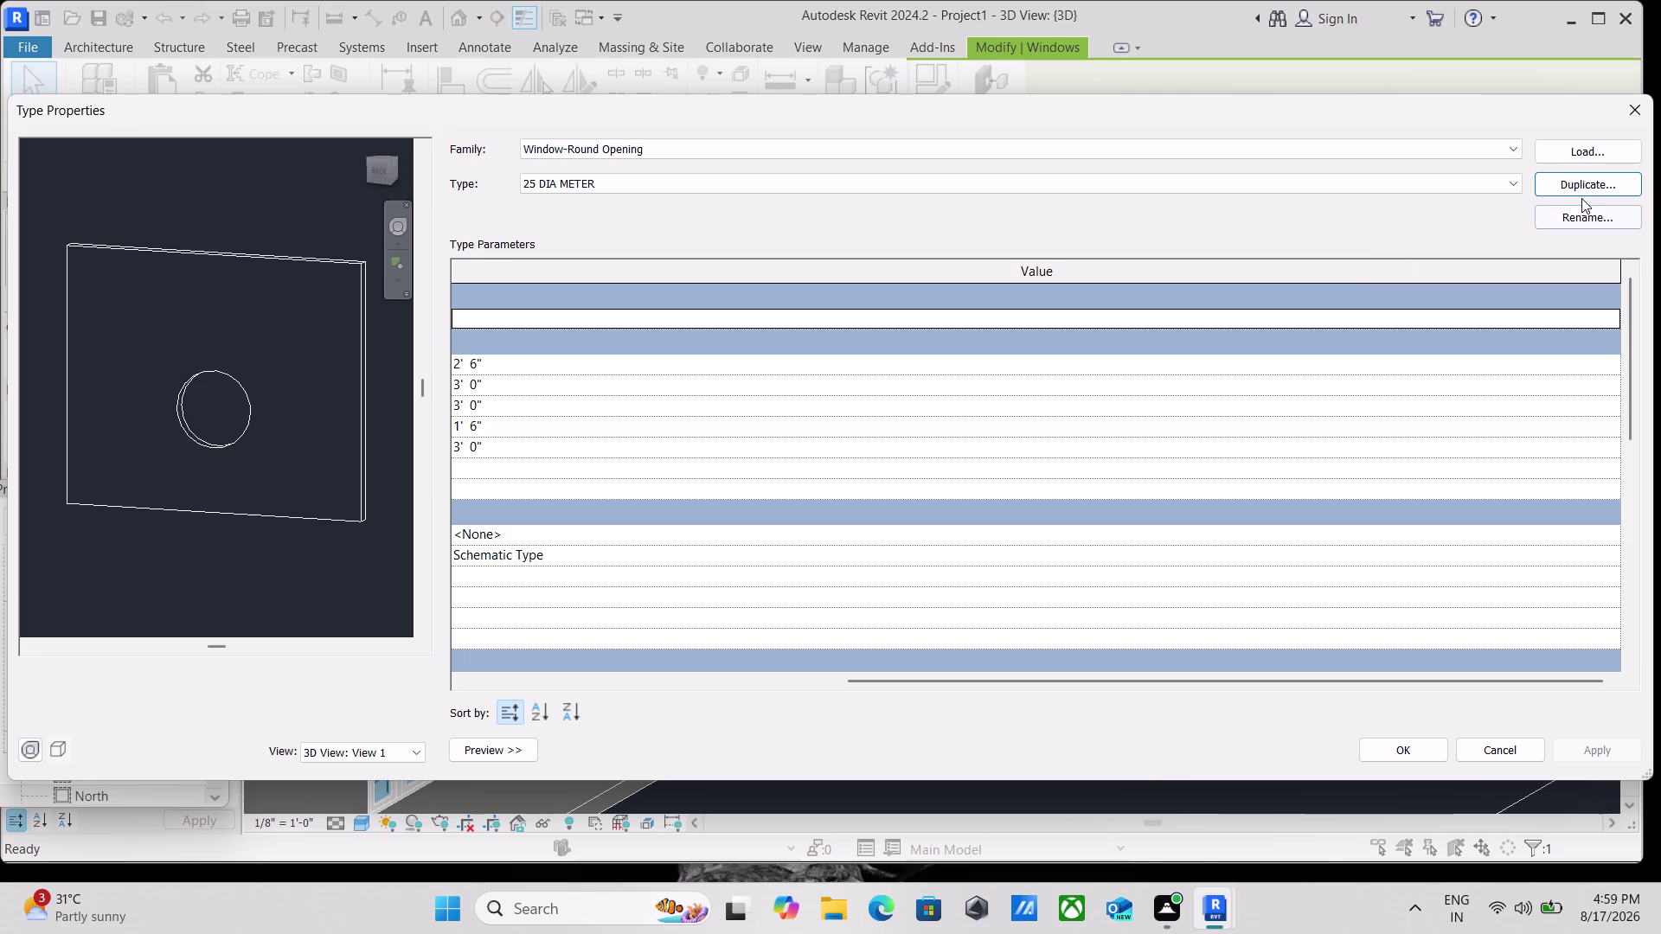
Set the new type's sill height to 1' 6" and apply the change.
click(736, 367)
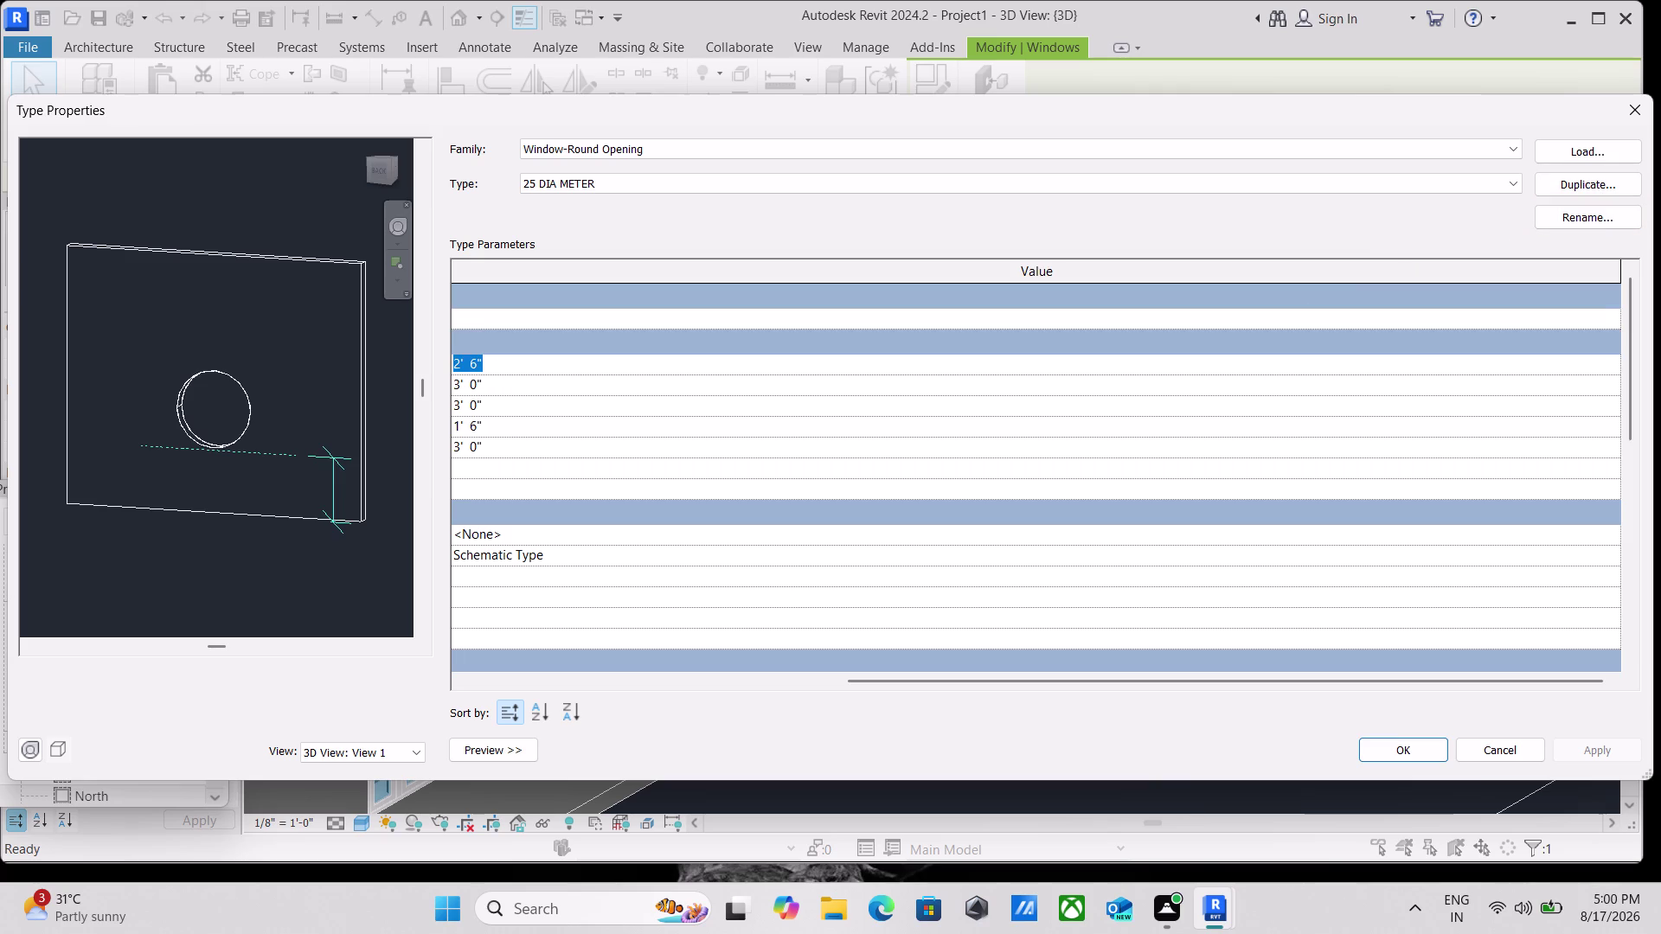
key(BackSpace)
text(1')
text(6)
key(Return)
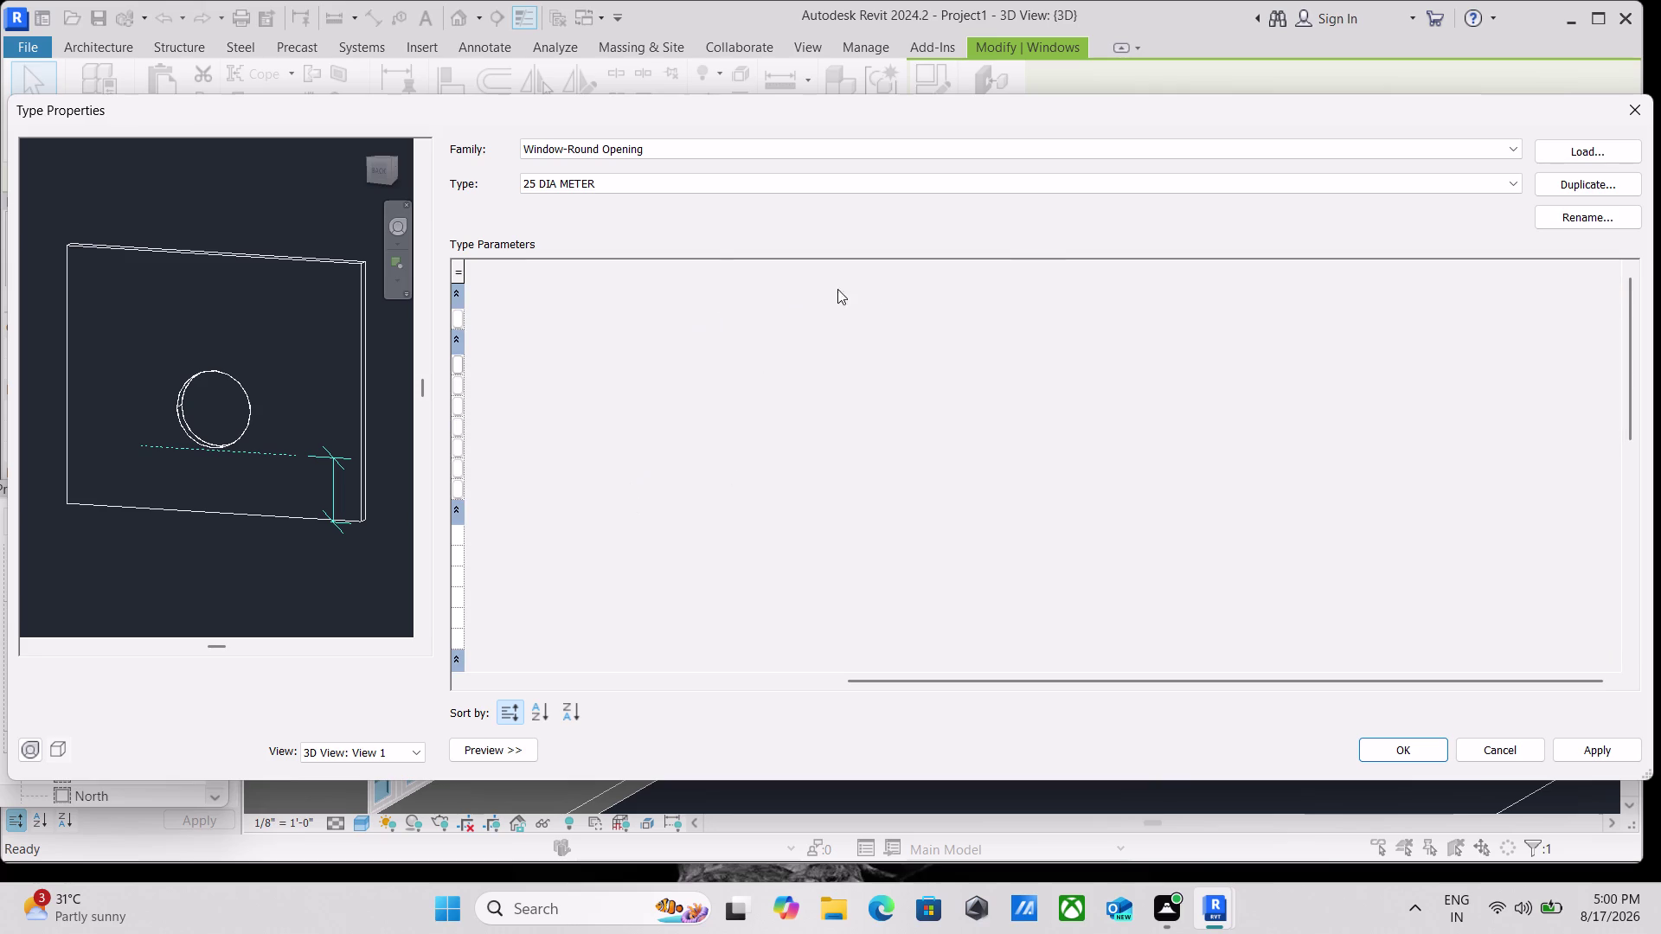
scroll(down, 3)
click(1605, 741)
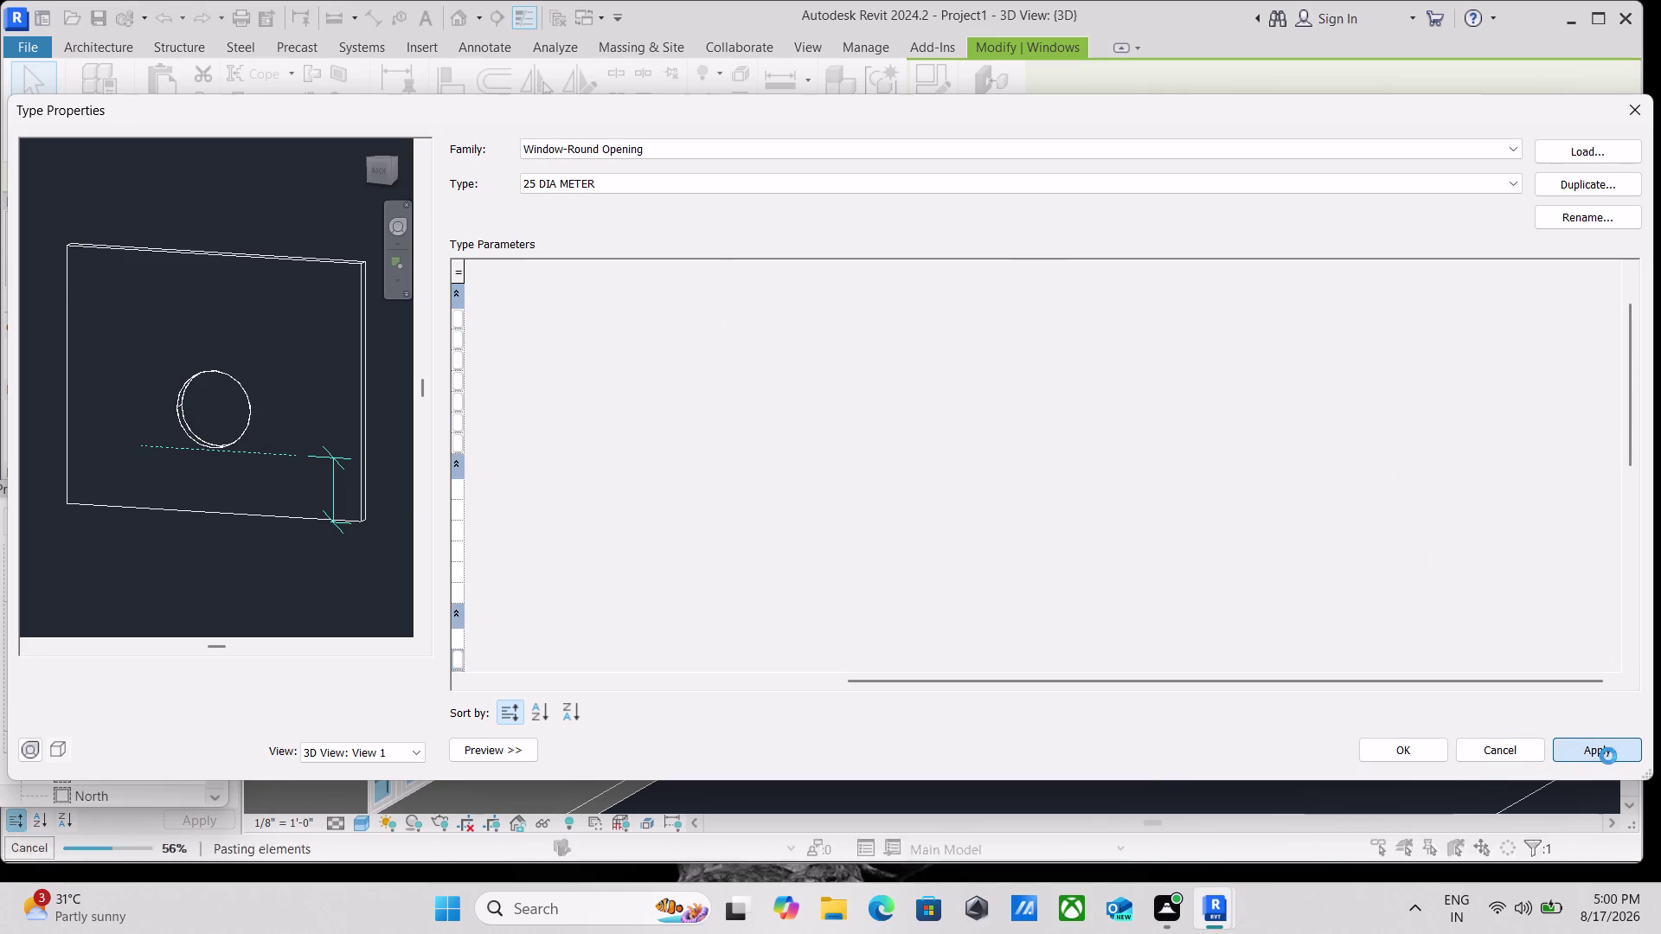
click(1394, 752)
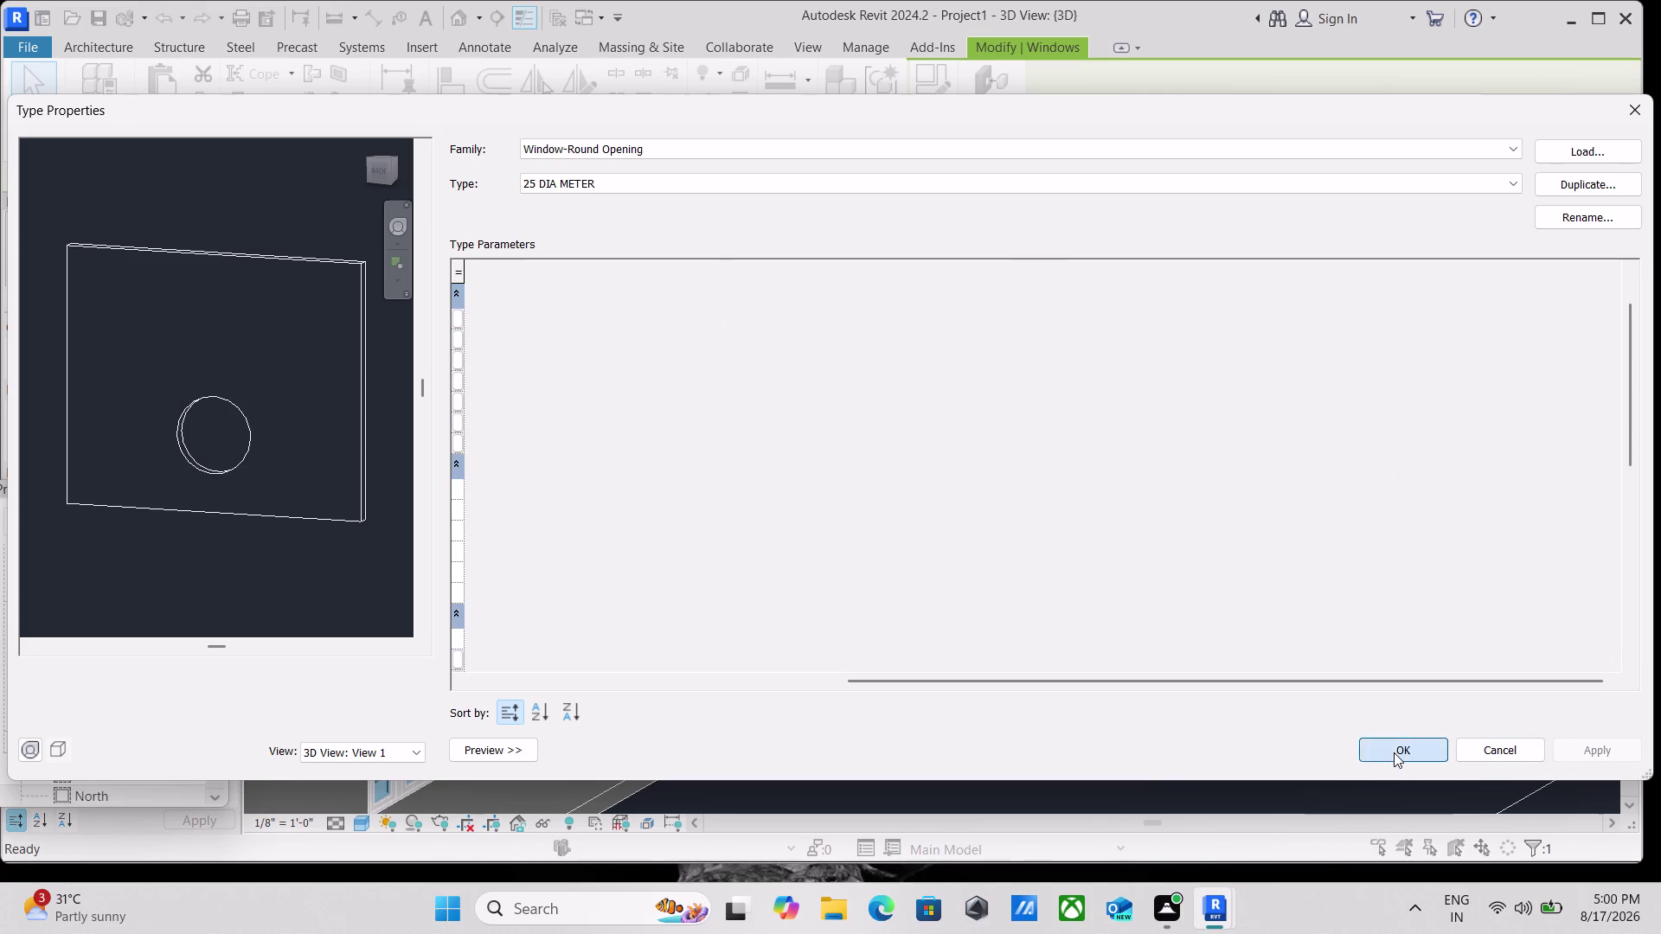
scroll(down, 3)
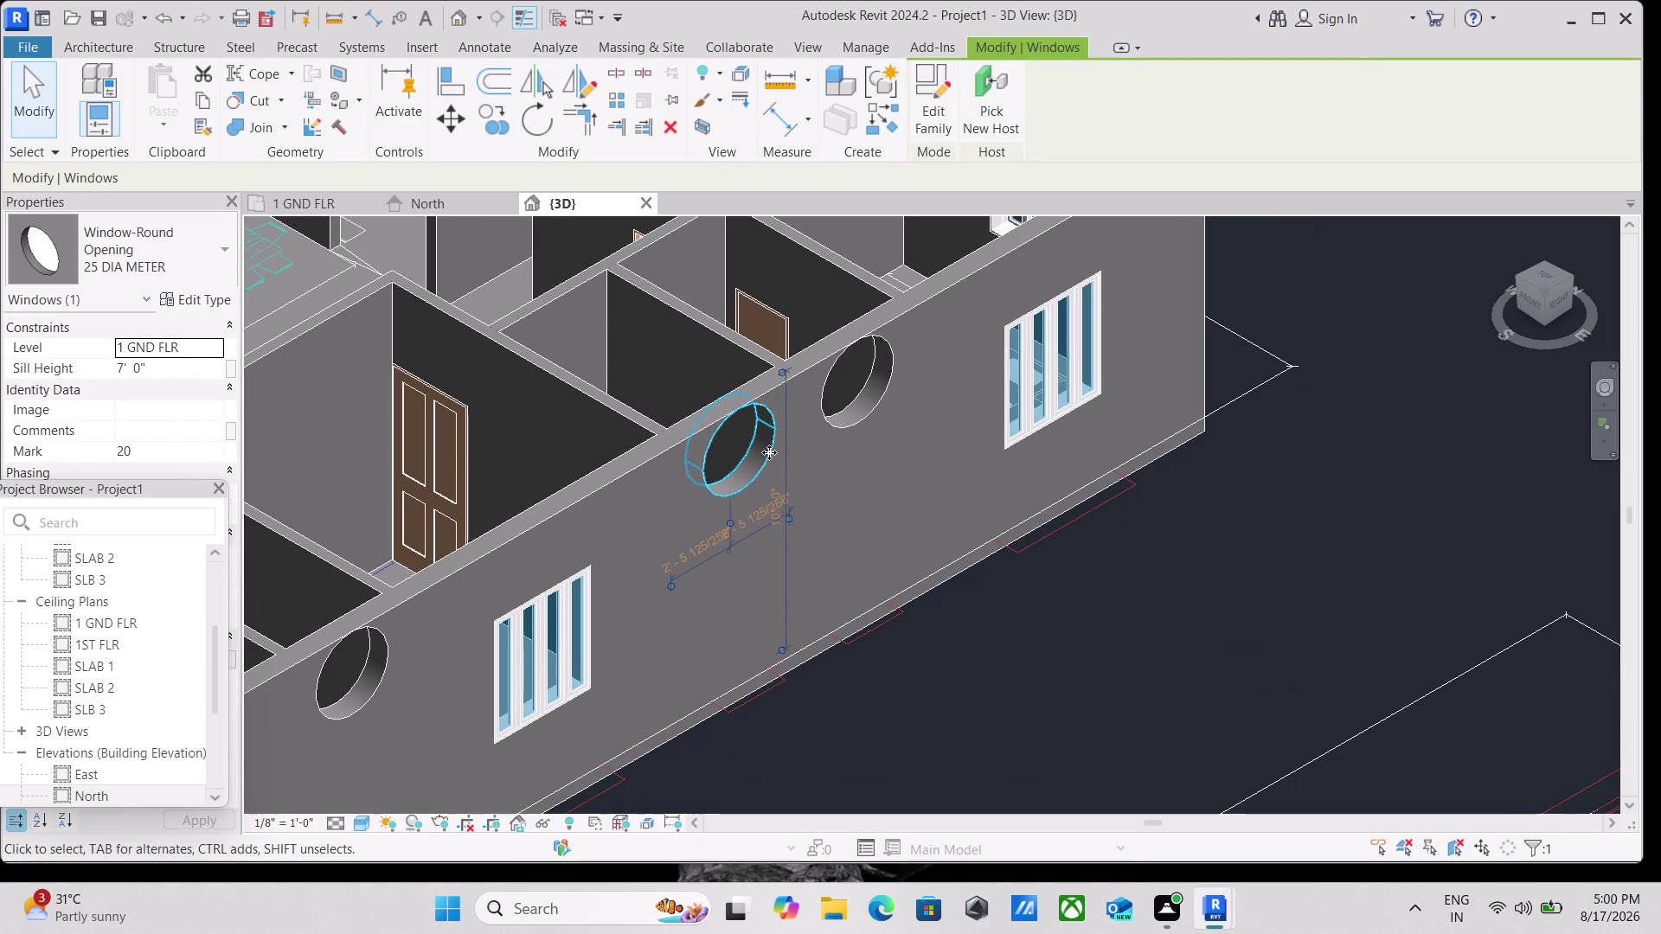
Reselect the edited round window in 3D, then clear the selection.
scroll(up, 3)
key(Escape)
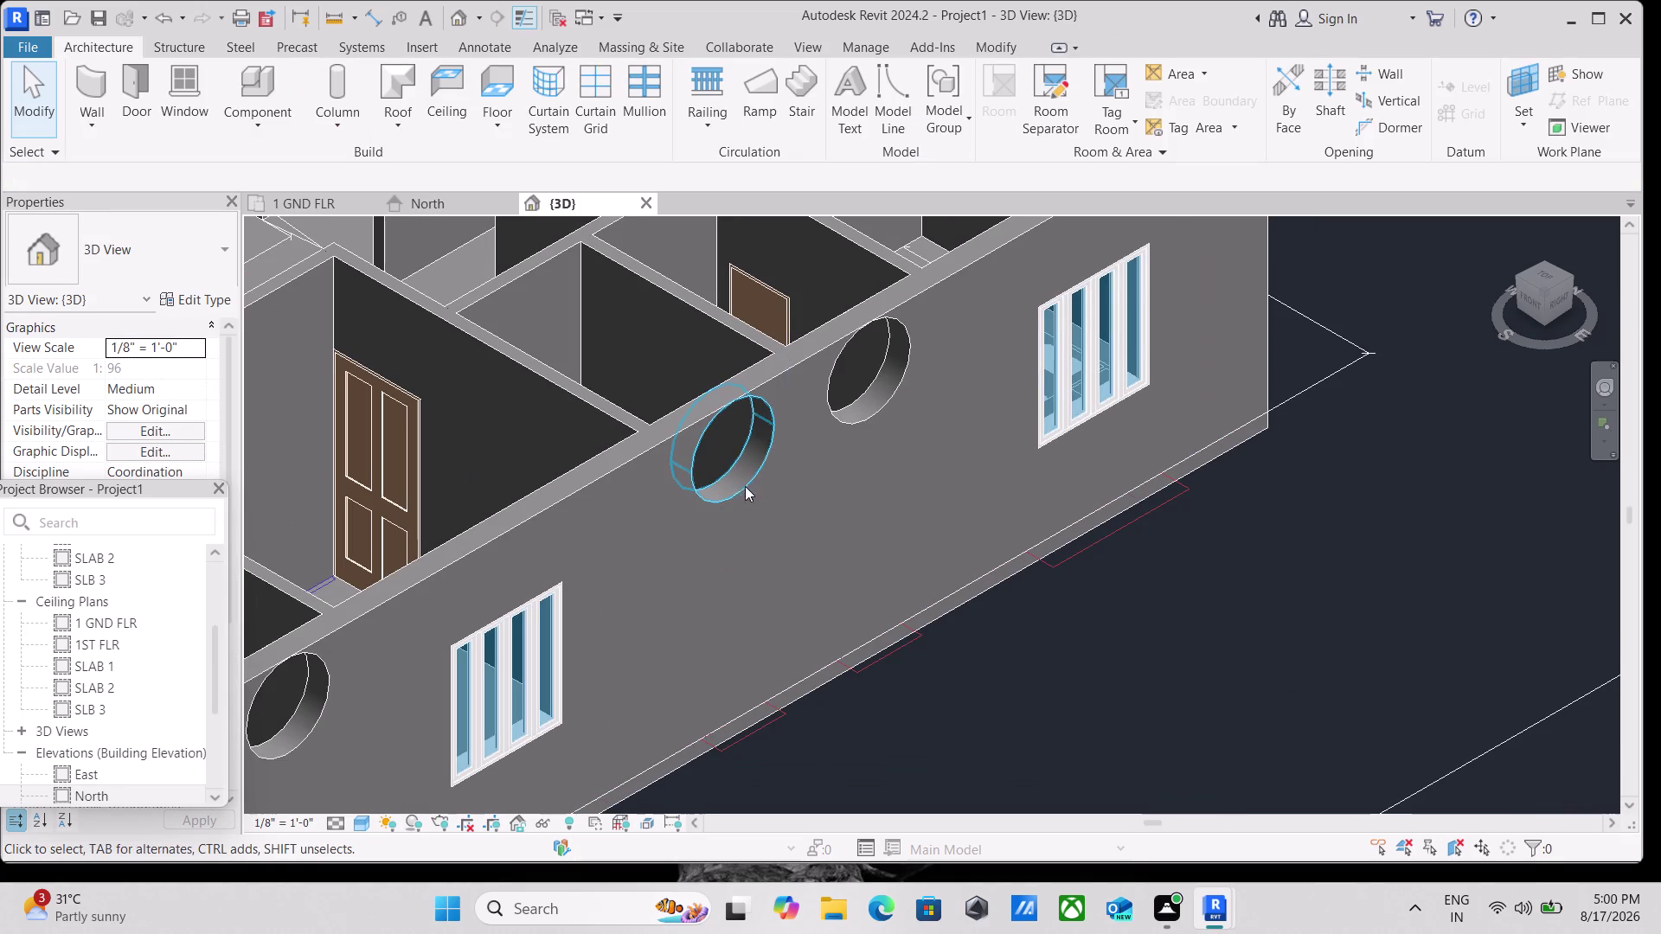
click(734, 490)
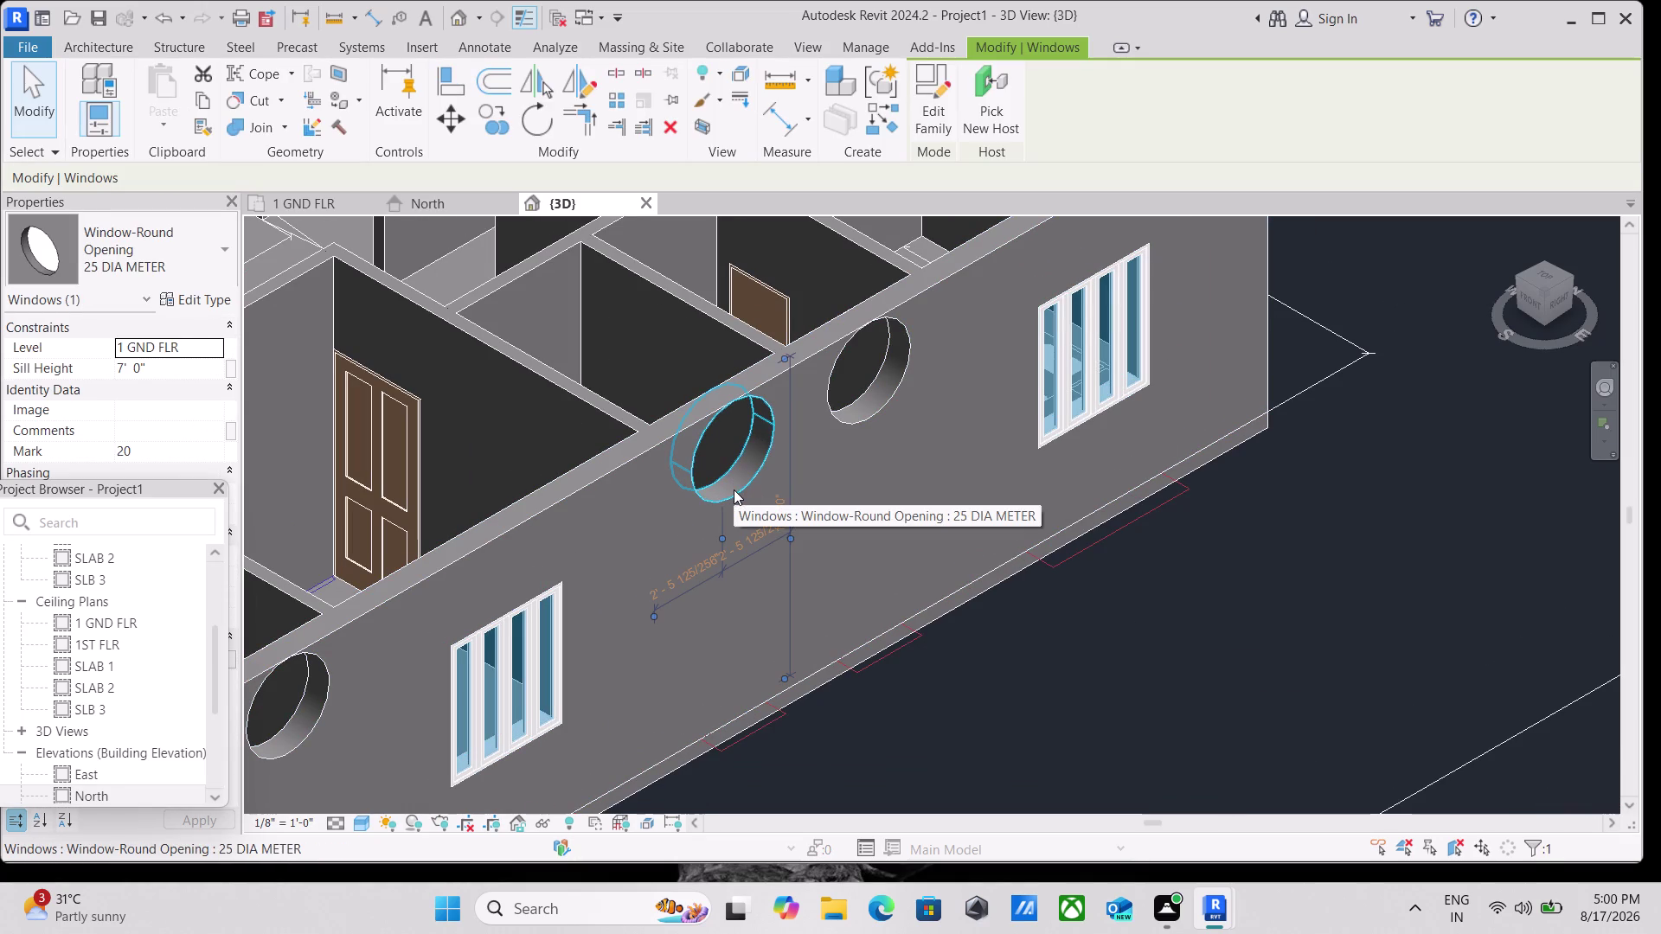
scroll(down, 3)
scroll(down, 3)
key(Escape)
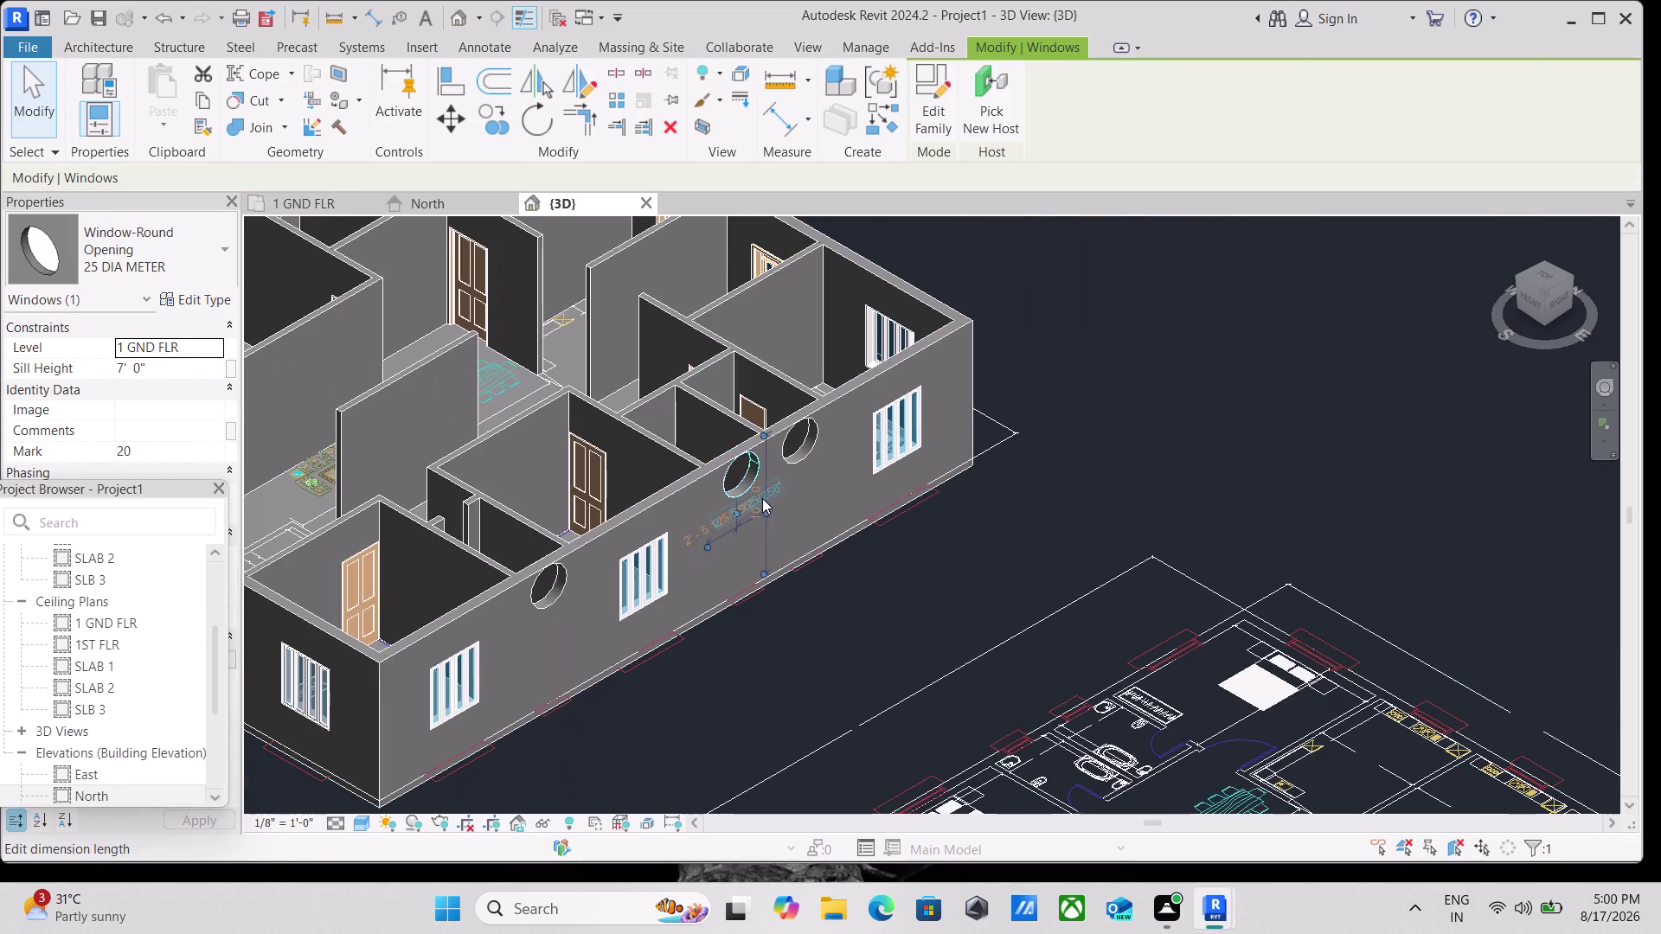
scroll(down, 3)
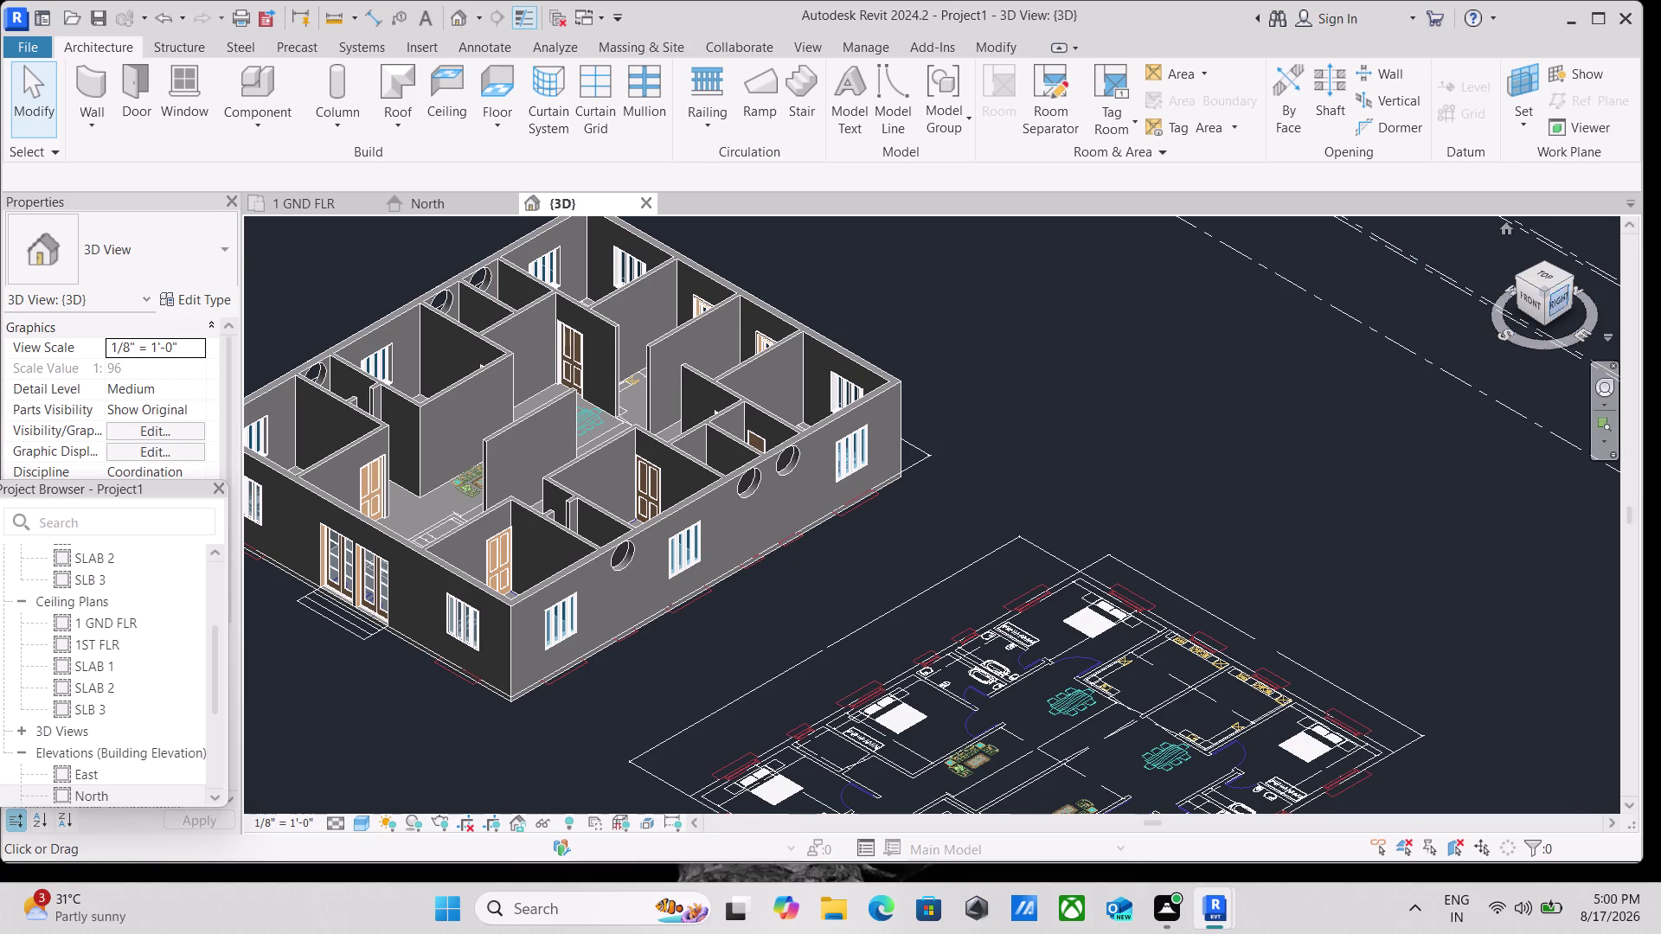
click(1568, 276)
scroll(up, 3)
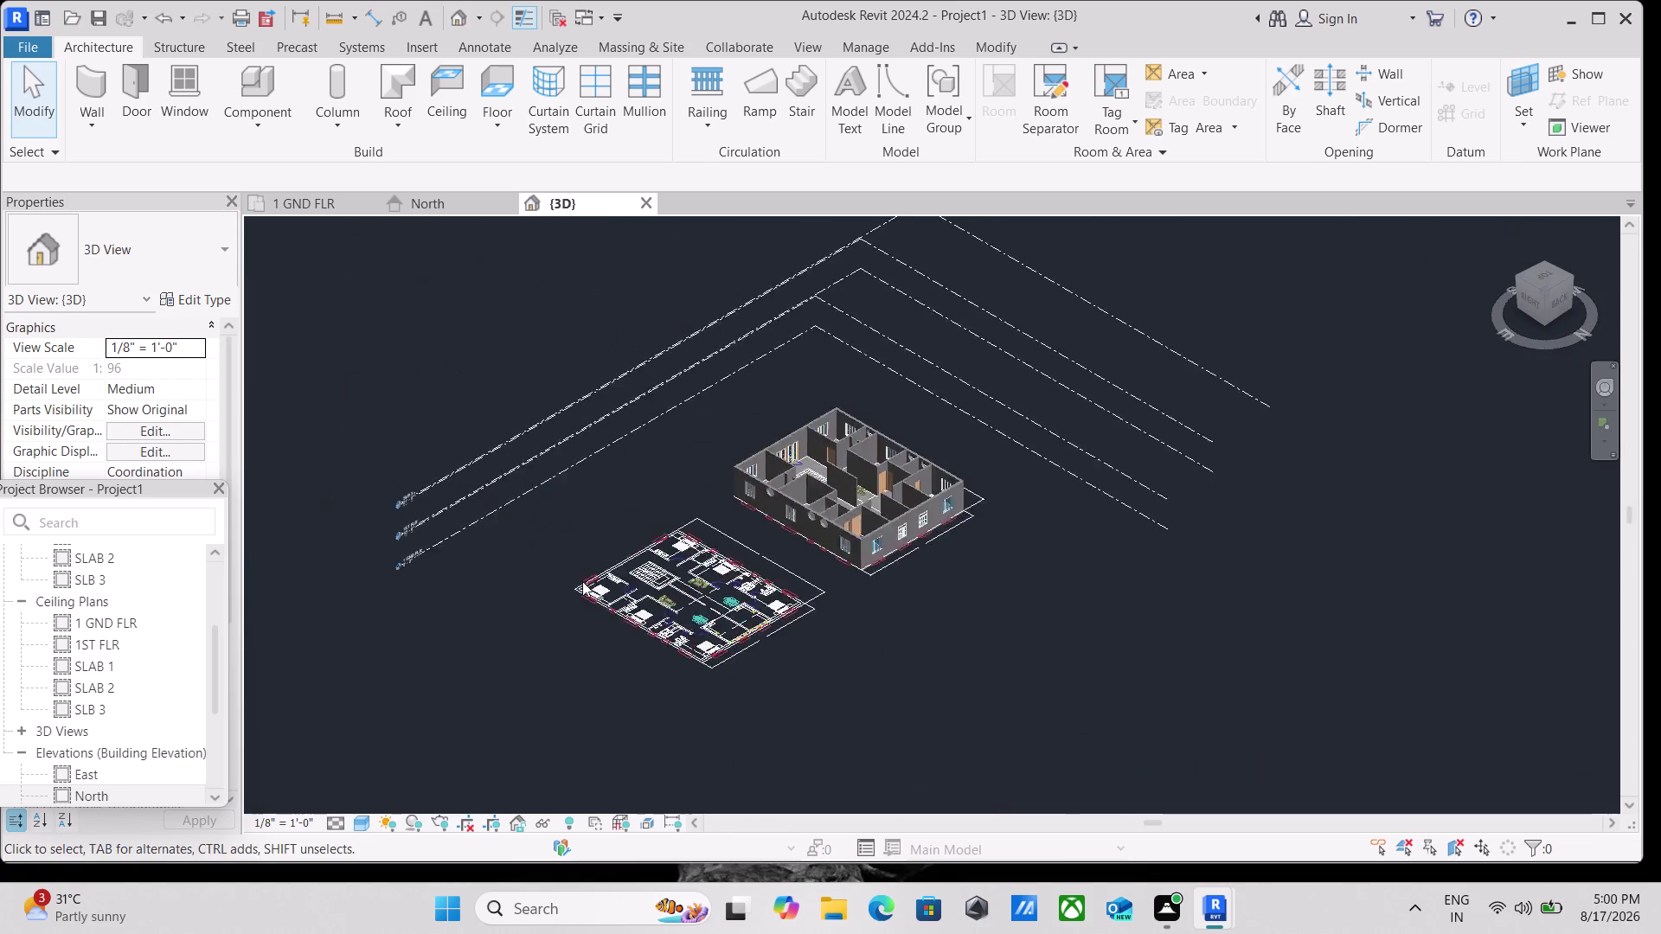
scroll(up, 3)
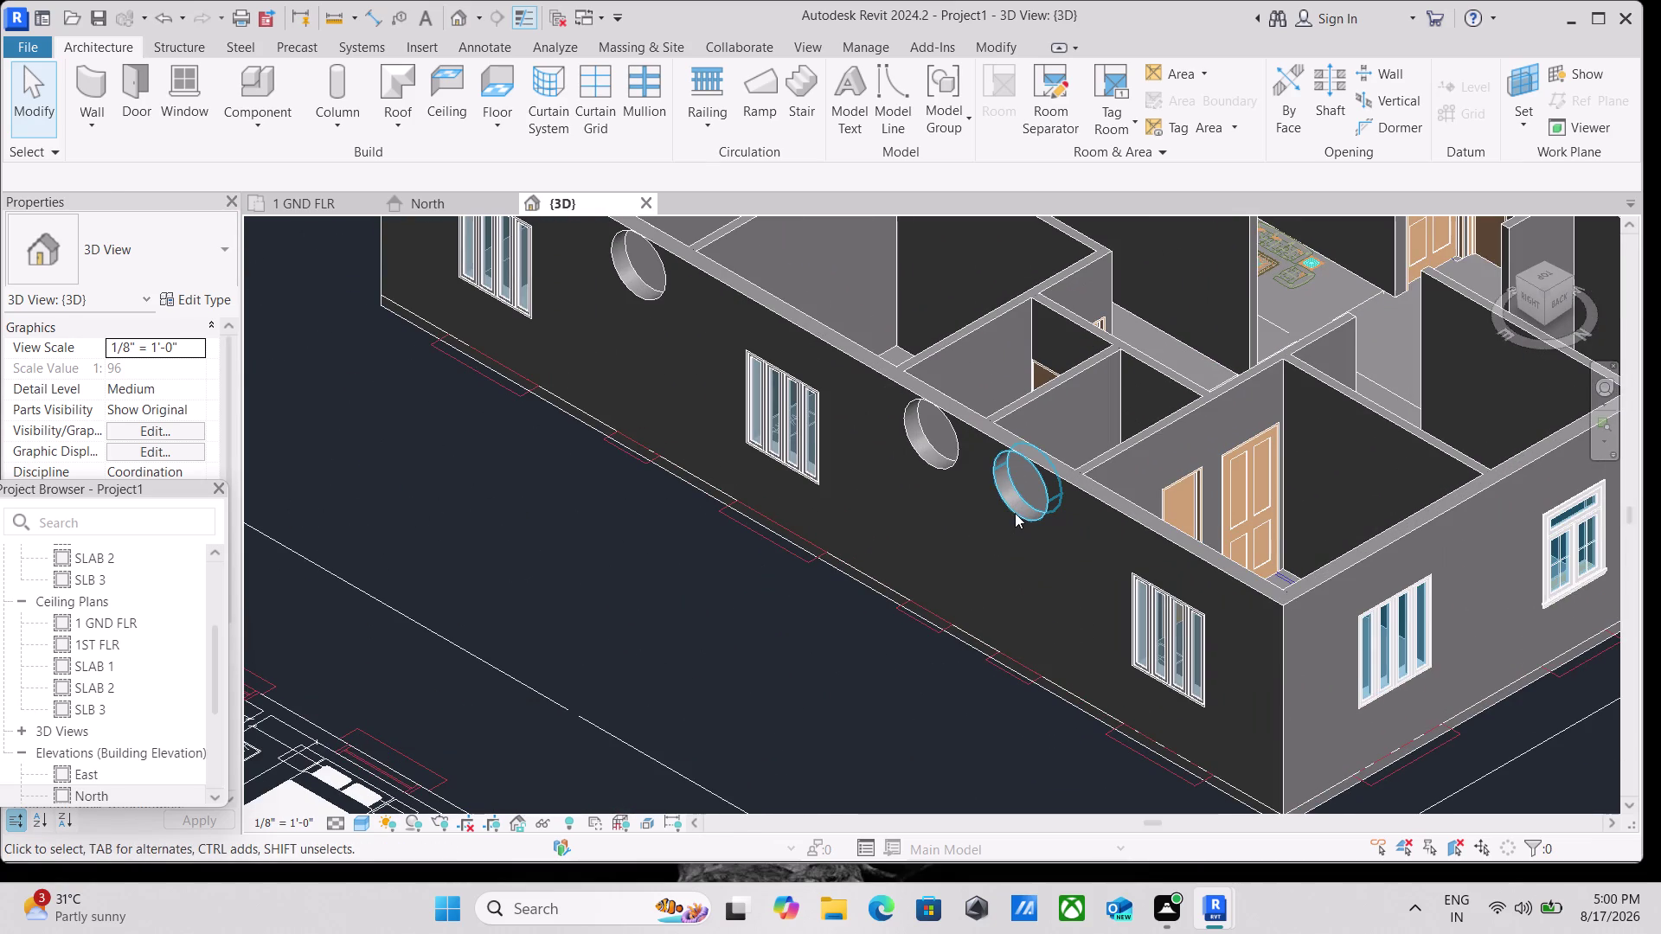
Select round openings with SA (select all instances) and bring up their context menu.
click(1015, 513)
text(SA)
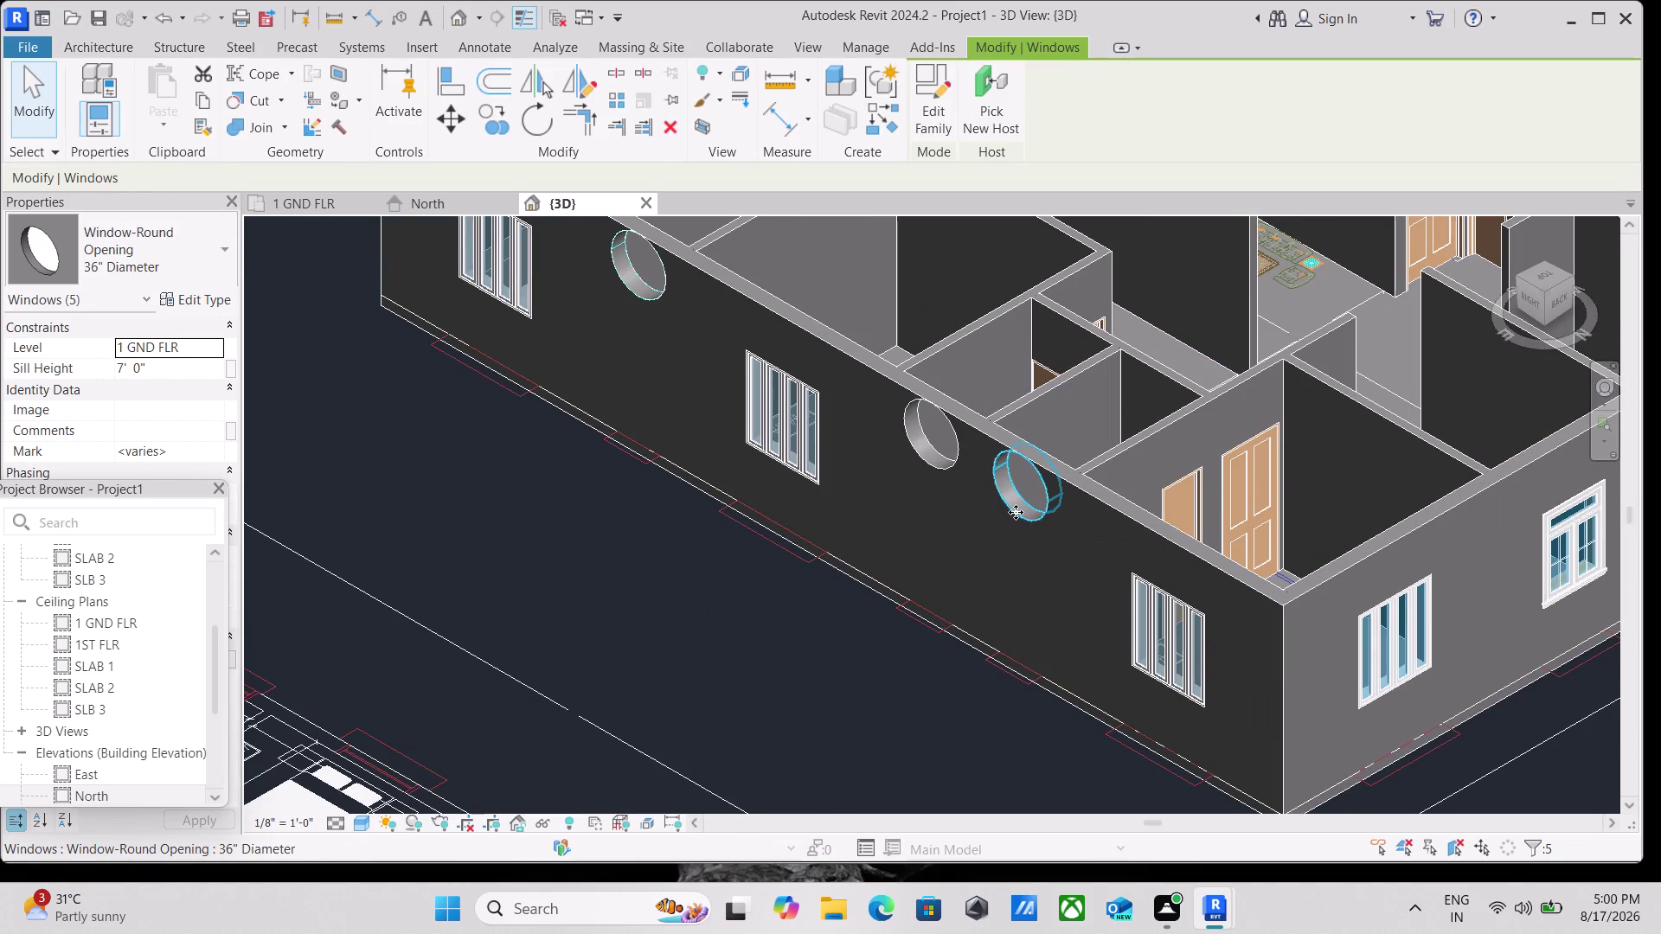
right_click(1015, 512)
key(Escape)
scroll(down, 3)
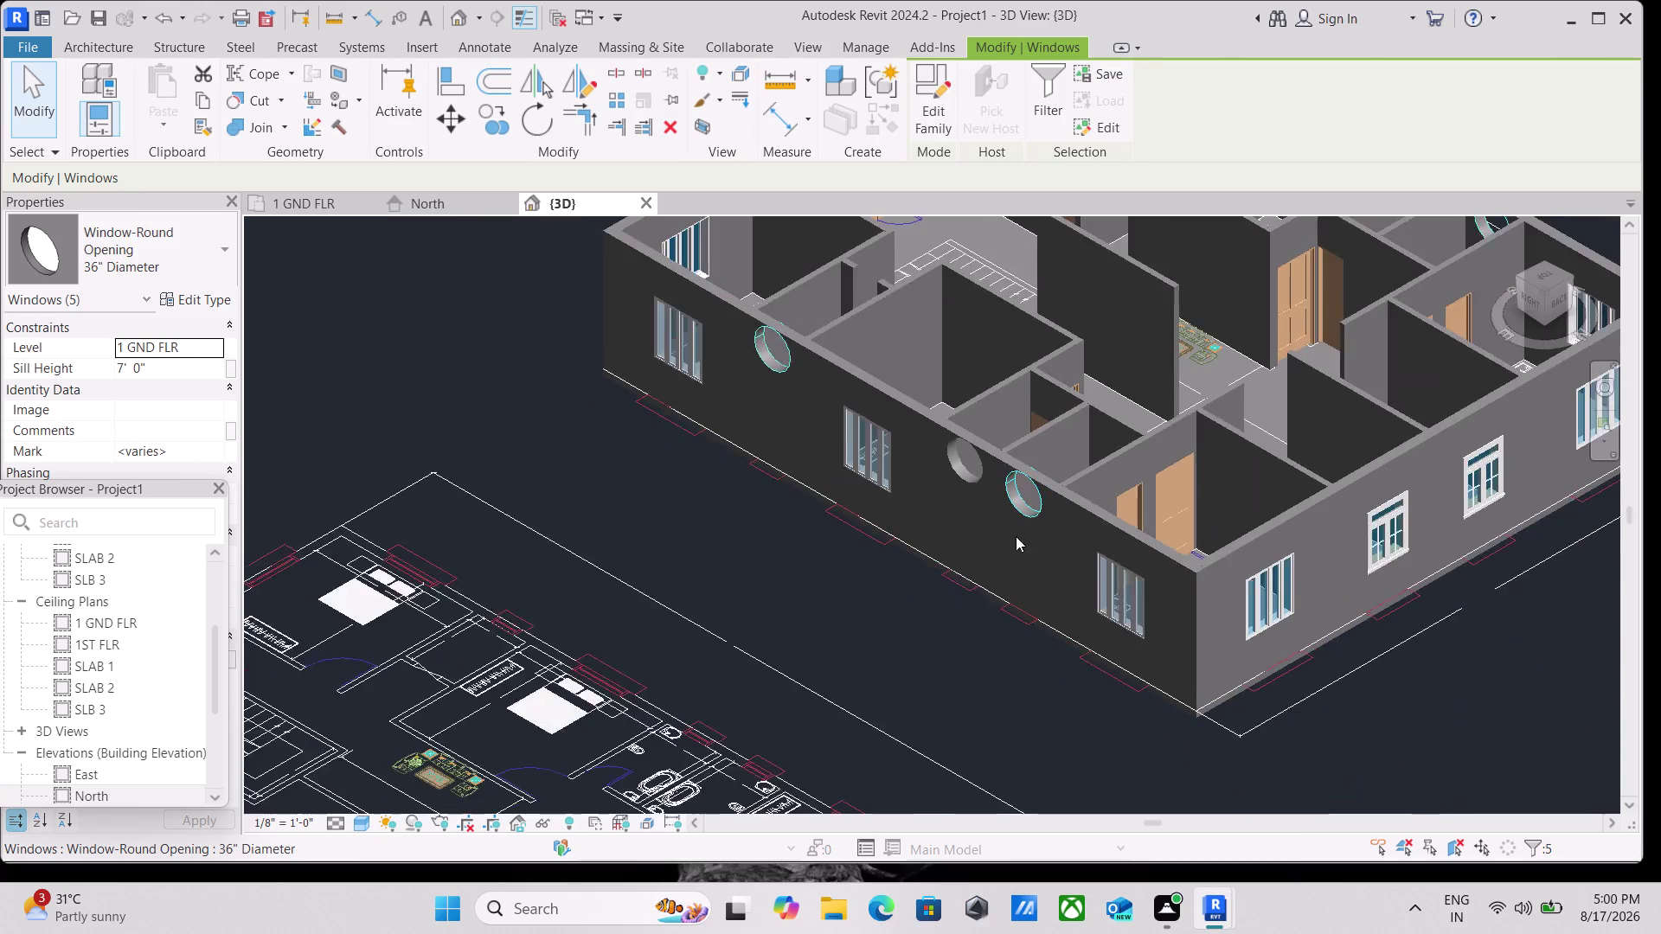
scroll(down, 3)
key(Escape)
scroll(up, 3)
click(1023, 533)
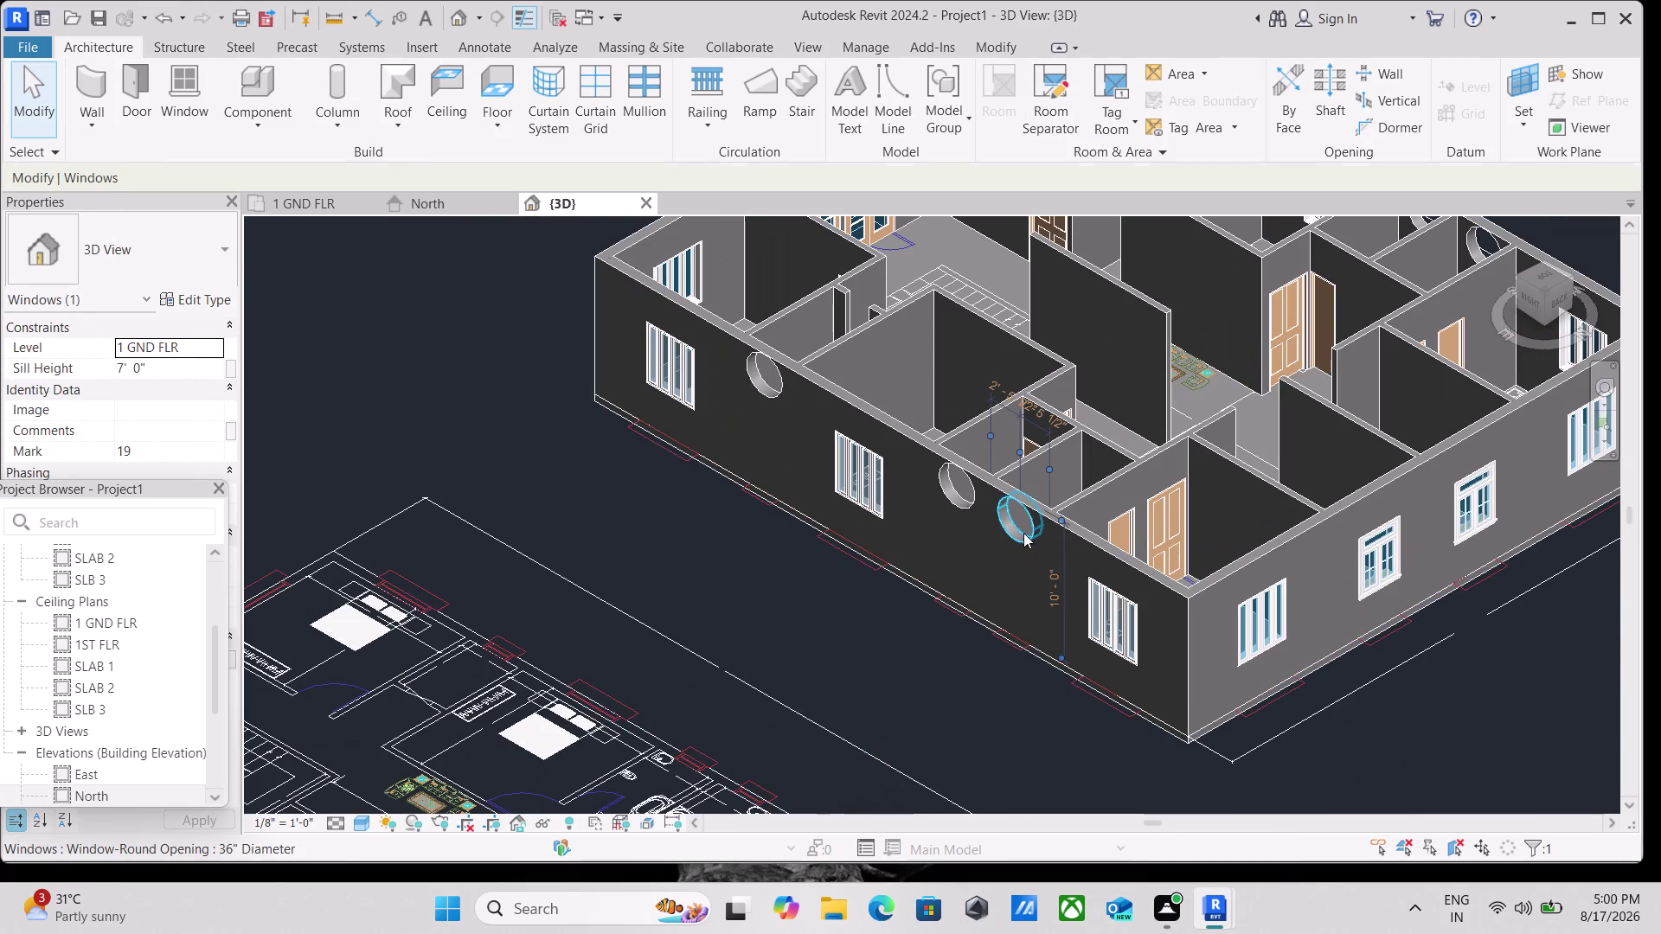
text(SA)
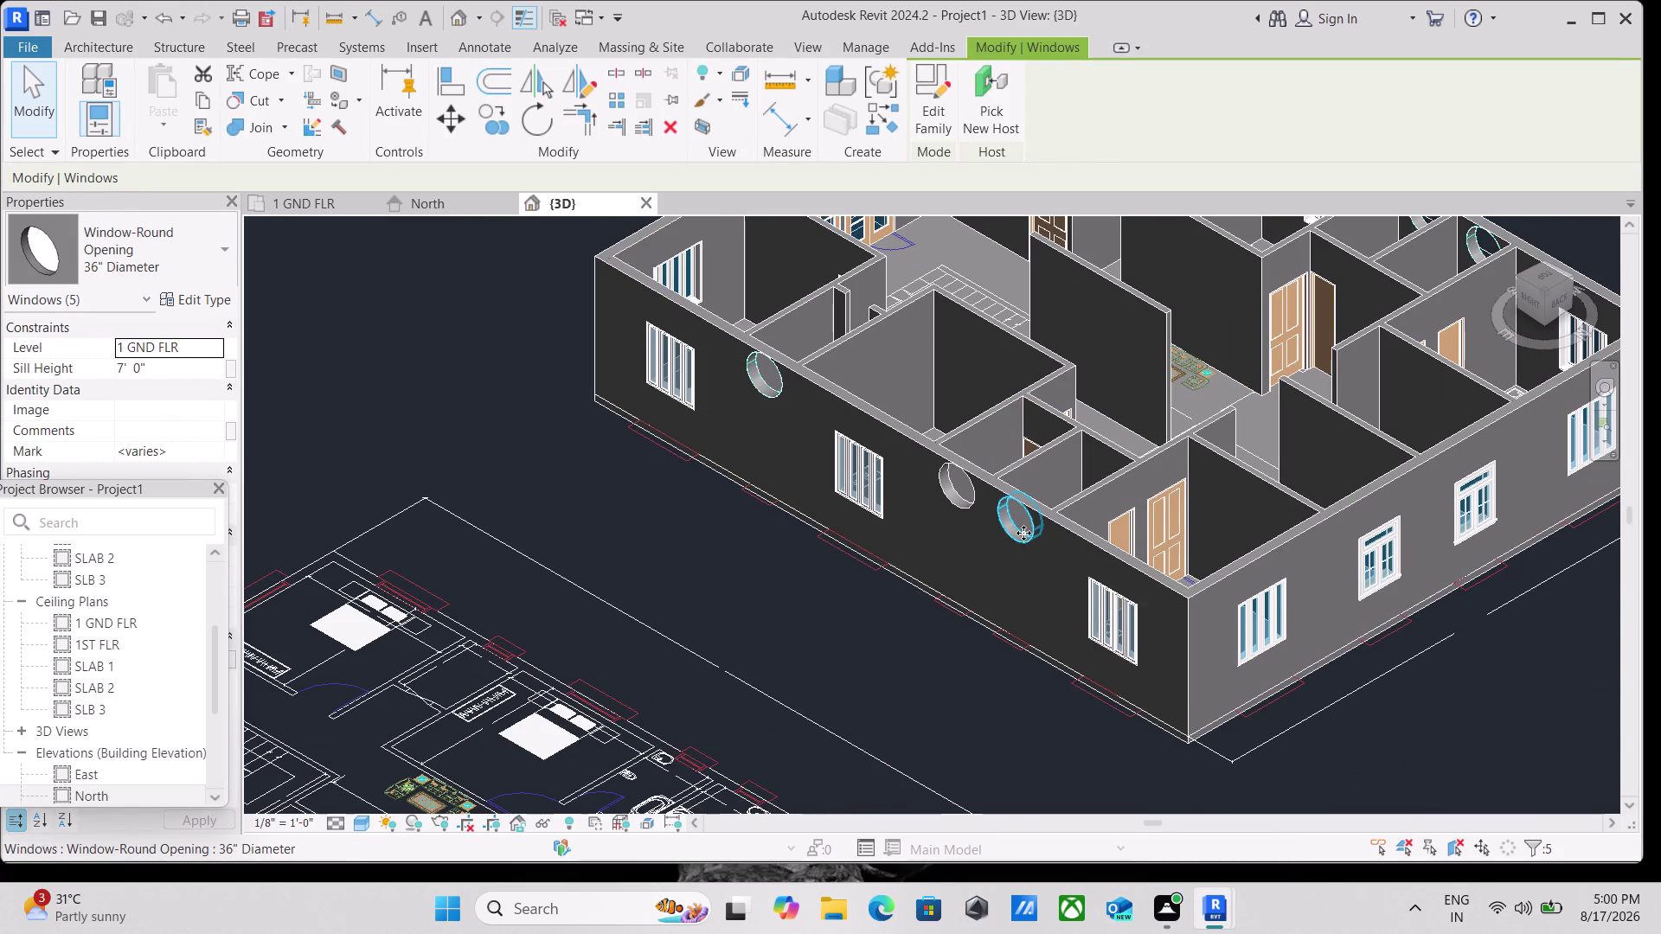
right_click(748, 618)
click(812, 275)
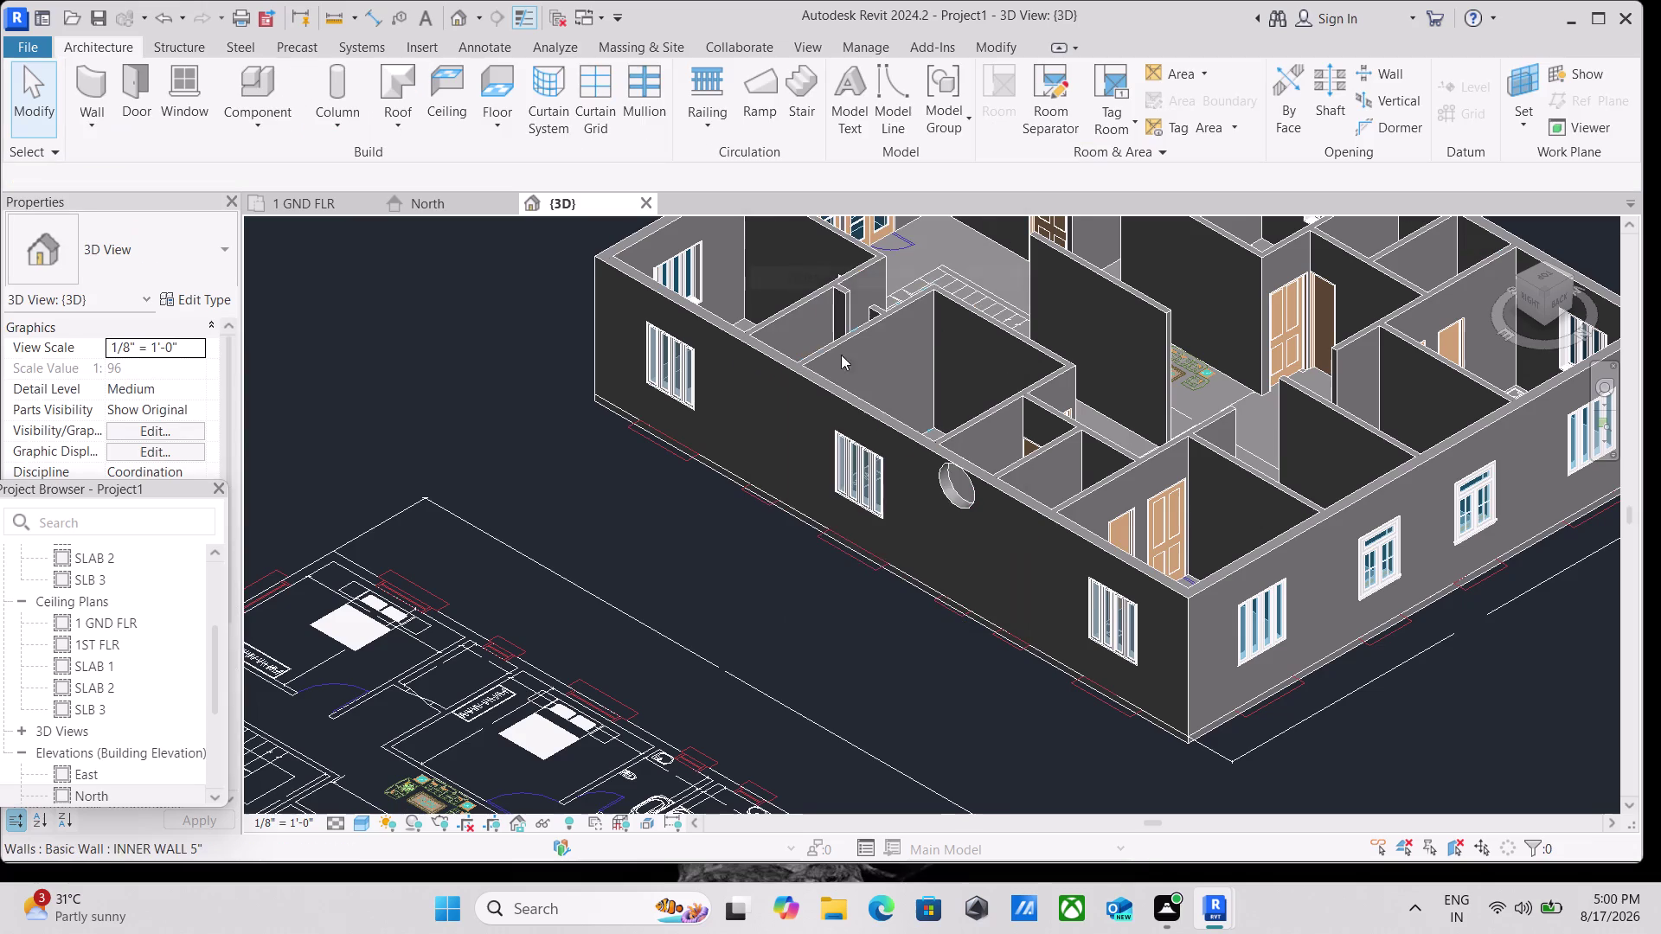
Delete the round window on the outer wall.
scroll(down, 3)
scroll(down, 3)
middle_drag(1067, 442, 992, 544)
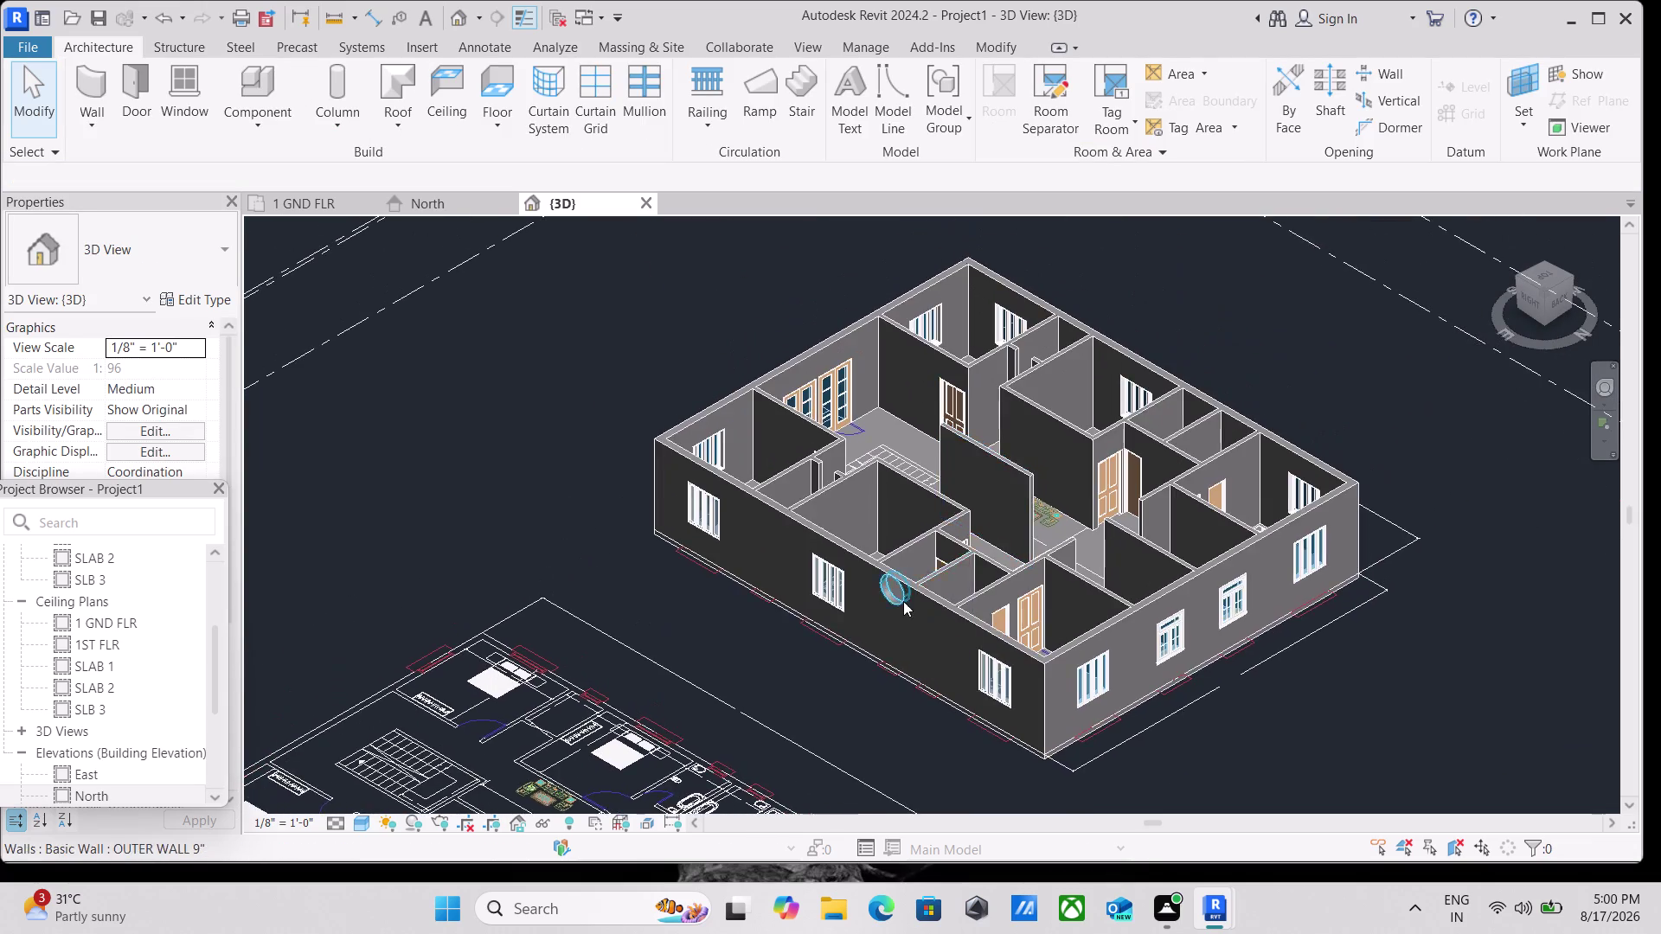
scroll(up, 3)
click(901, 603)
right_click(900, 603)
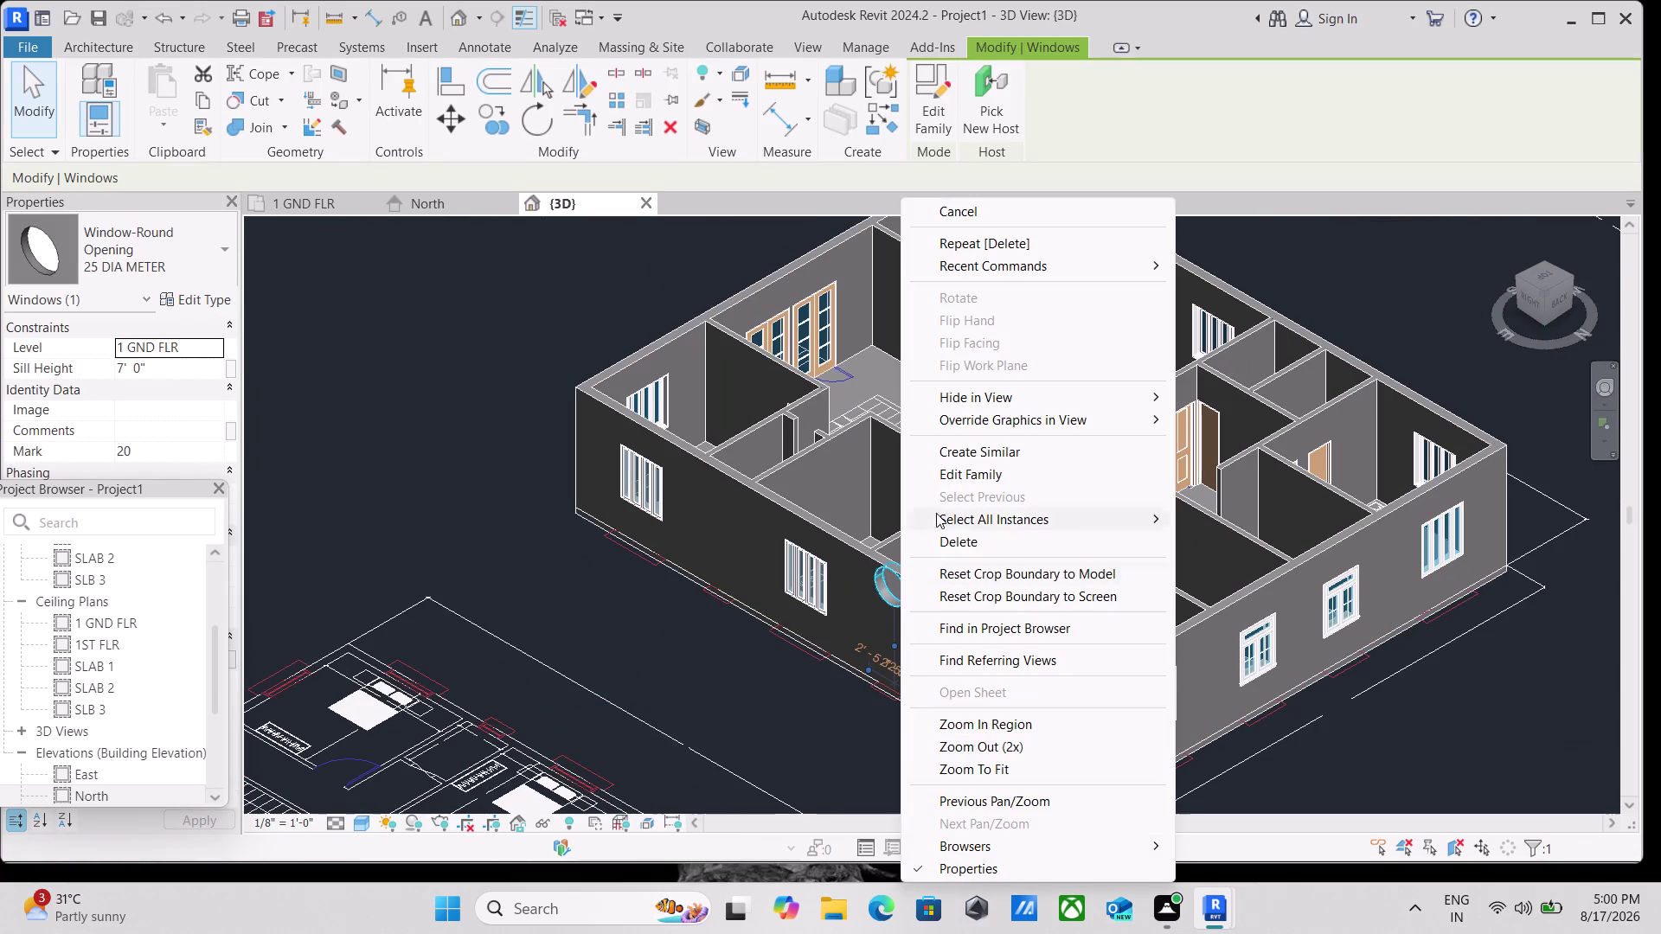
click(971, 550)
Orbit and pan to re-centre the whole house in the 3D view.
scroll(down, 3)
middle_drag(1052, 536, 1024, 578)
scroll(down, 3)
middle_drag(876, 603, 831, 681)
scroll(up, 3)
middle_drag(692, 551, 629, 422)
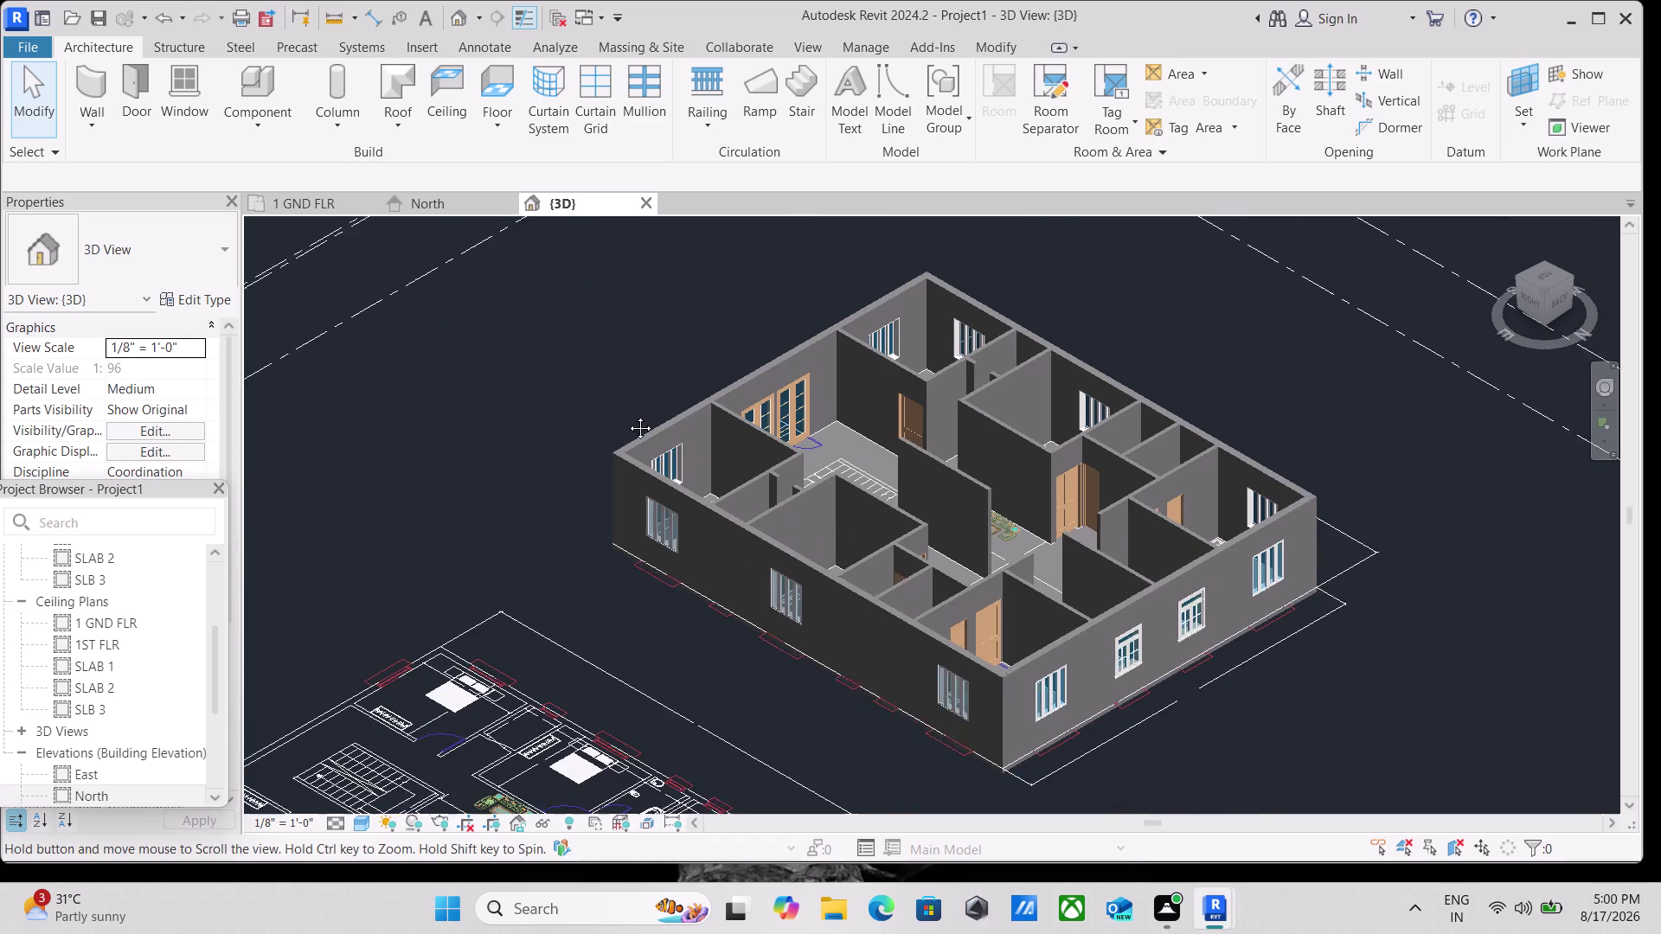
middle_drag(629, 421, 628, 415)
scroll(up, 3)
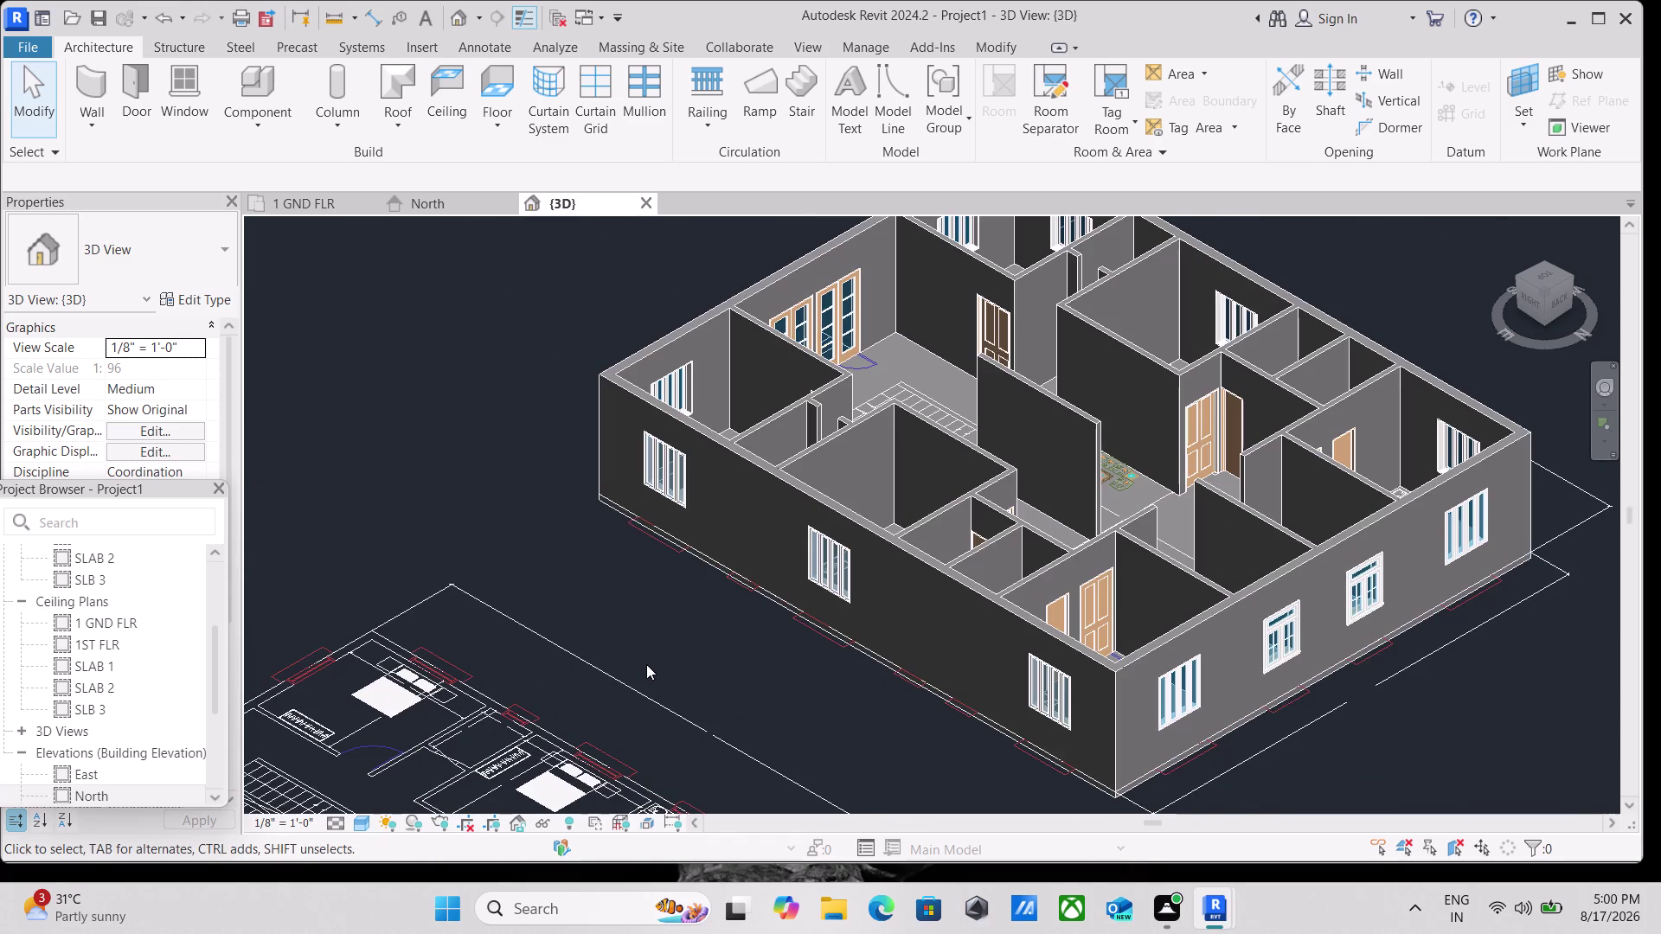
scroll(down, 3)
middle_drag(647, 664, 730, 672)
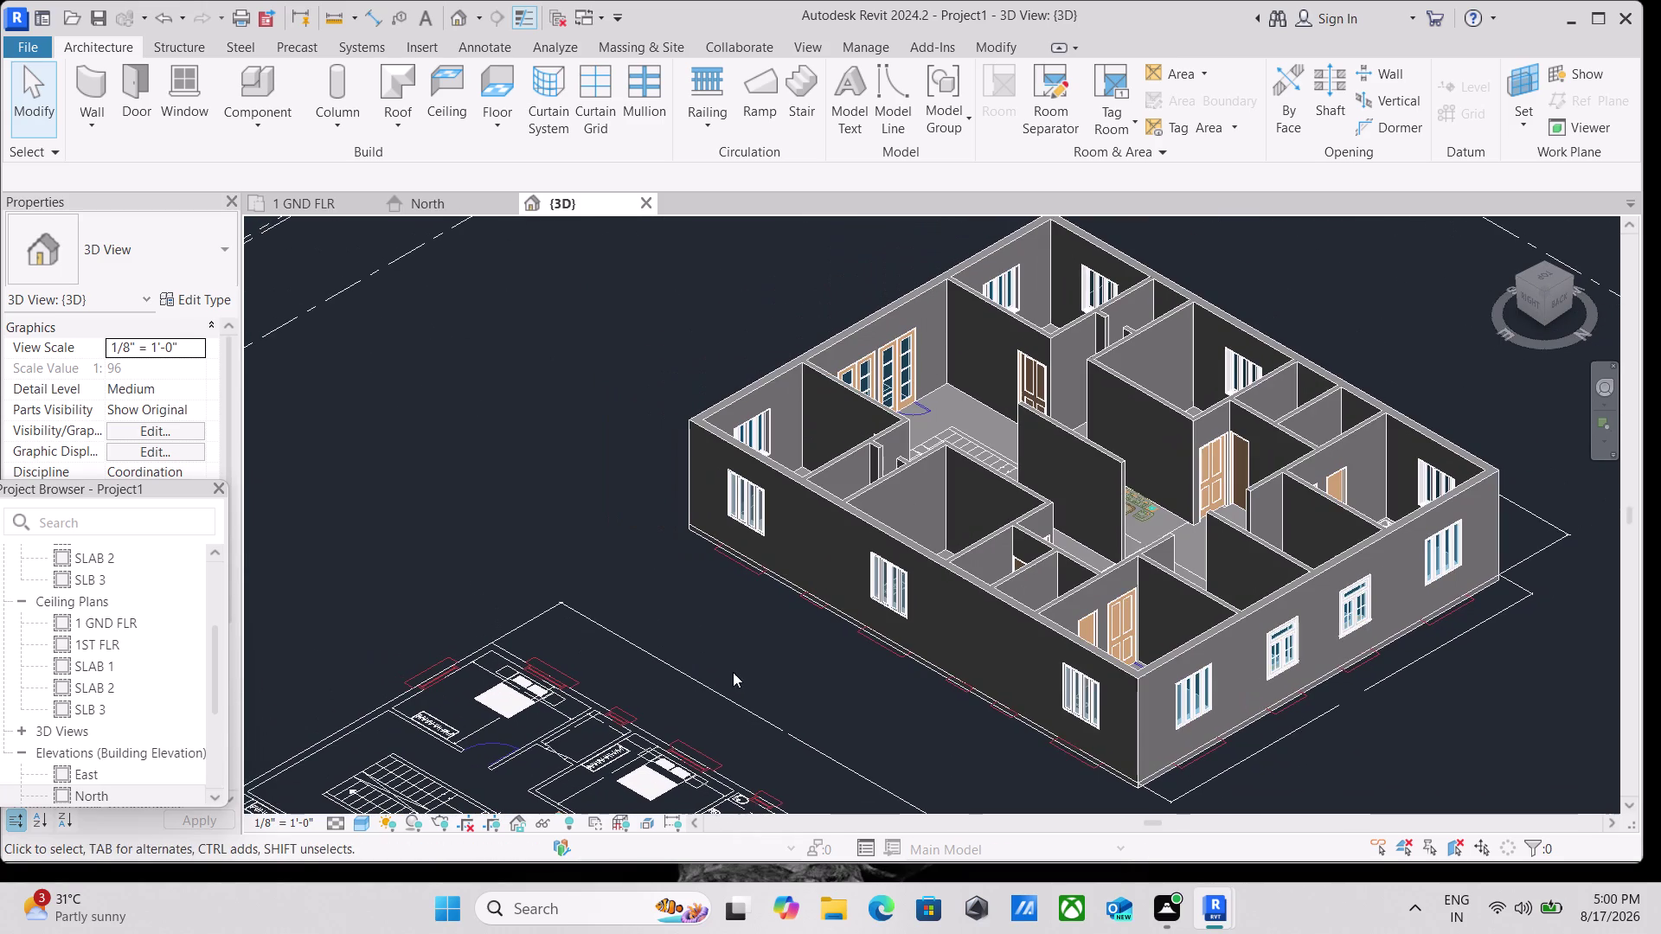
Start the Window tool with WN, look through the window types, and launch Load Family.
key(w)
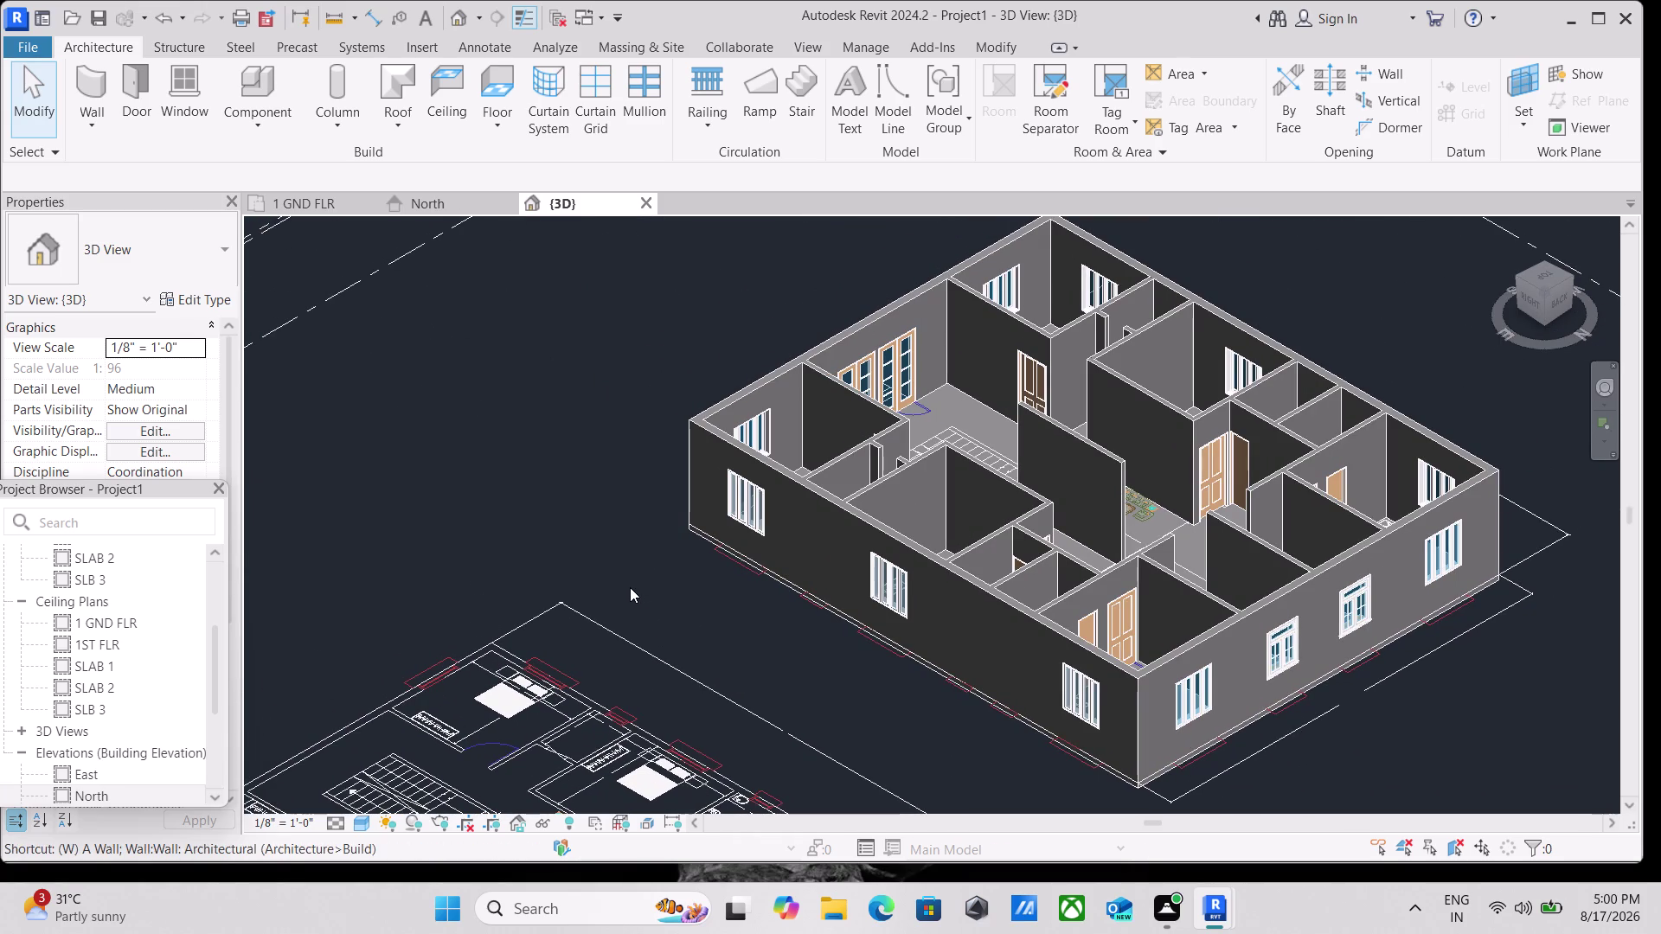
key(n)
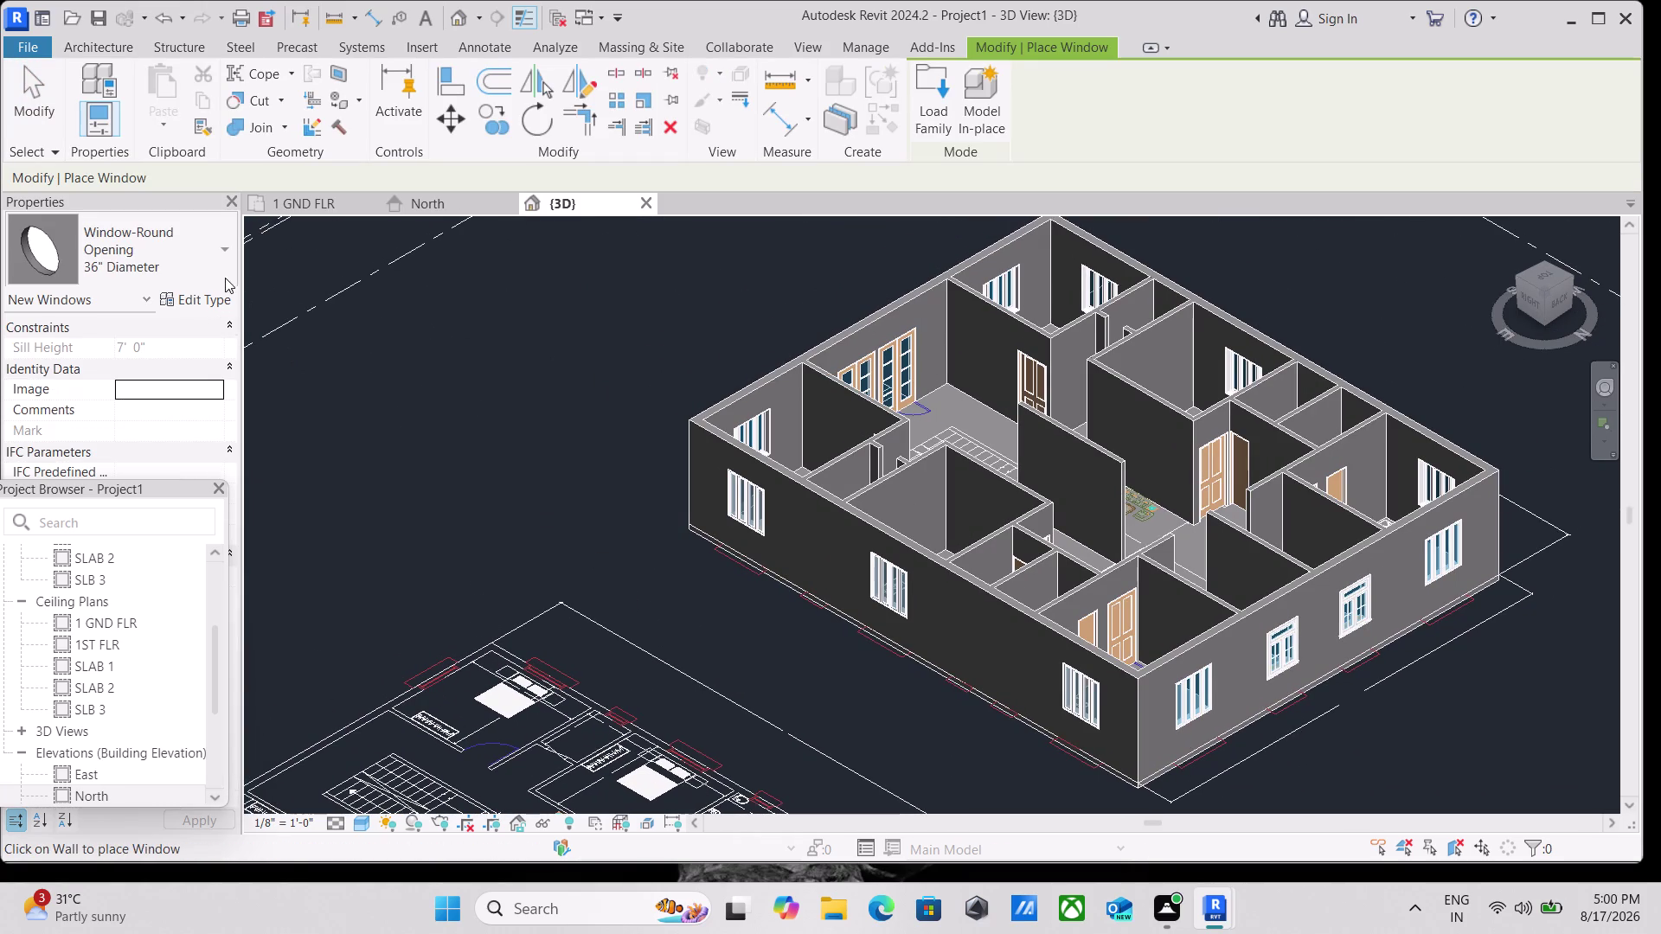
click(217, 260)
scroll(down, 3)
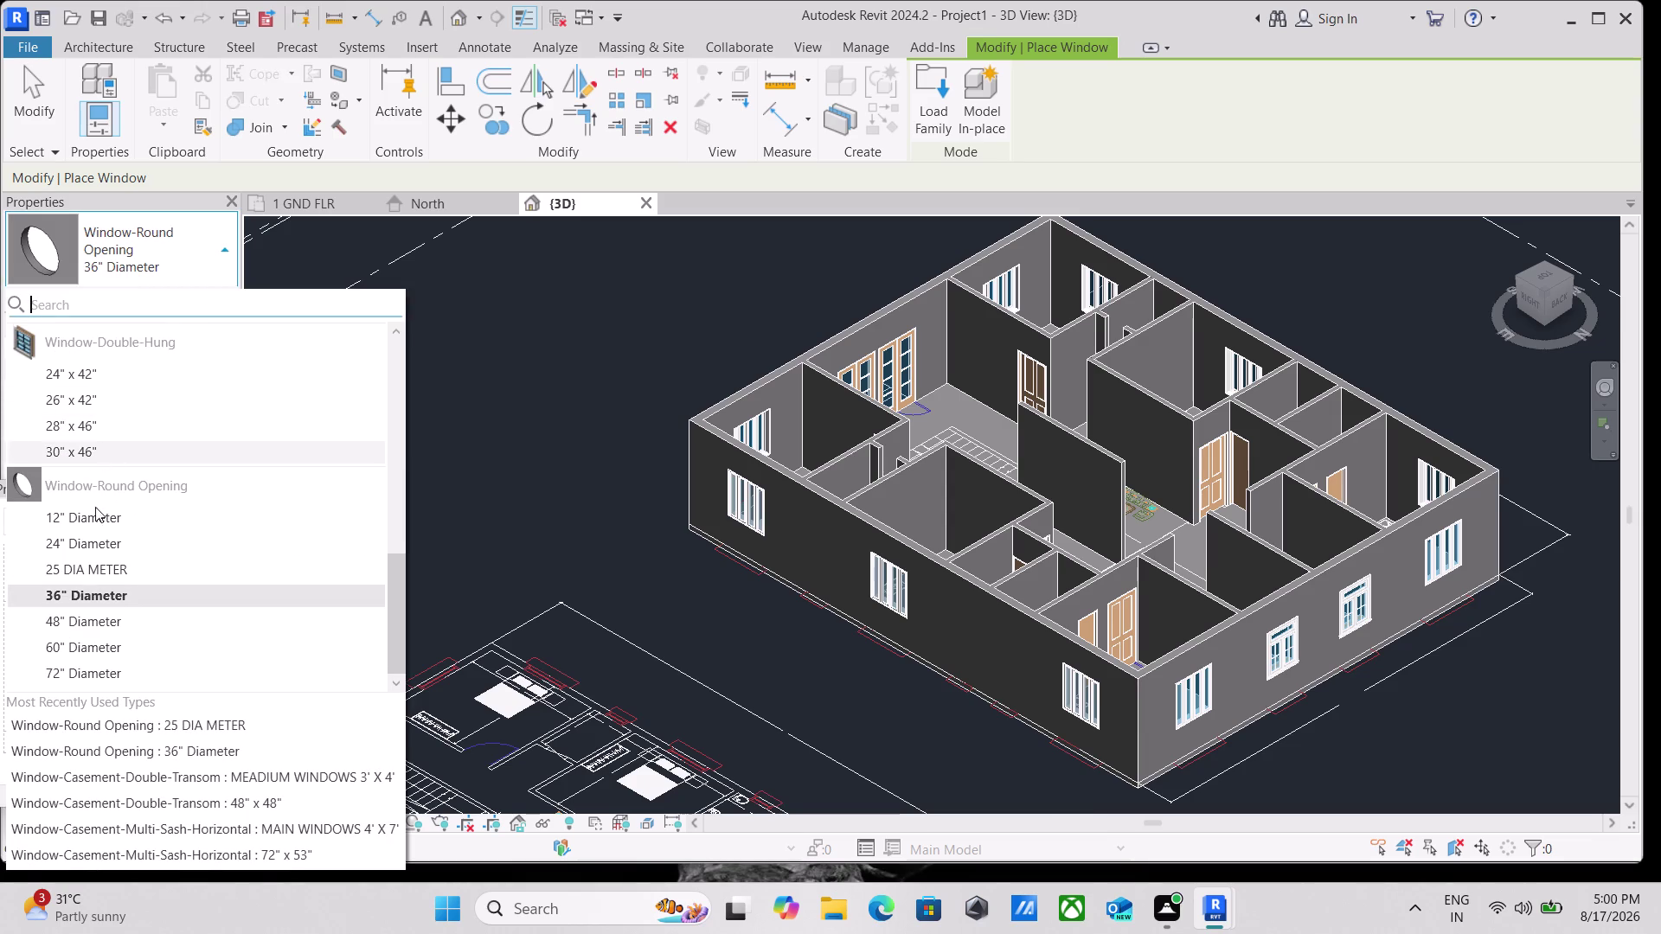
scroll(down, 3)
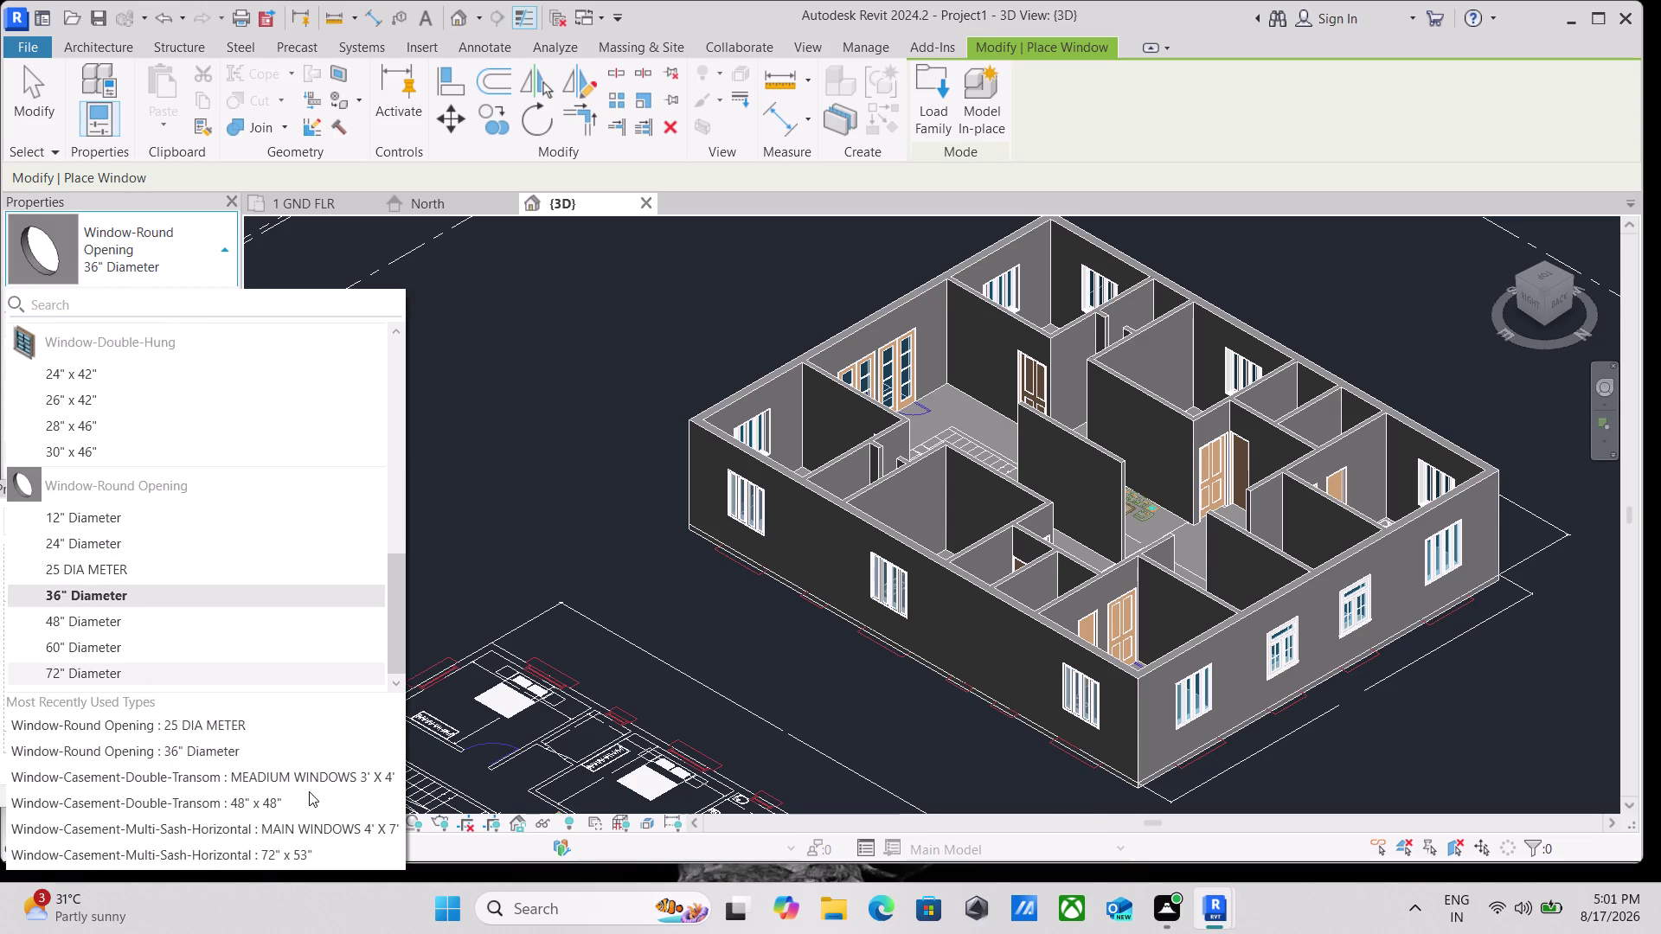
scroll(down, 3)
click(926, 111)
drag(926, 111, 928, 126)
click(723, 286)
click(735, 334)
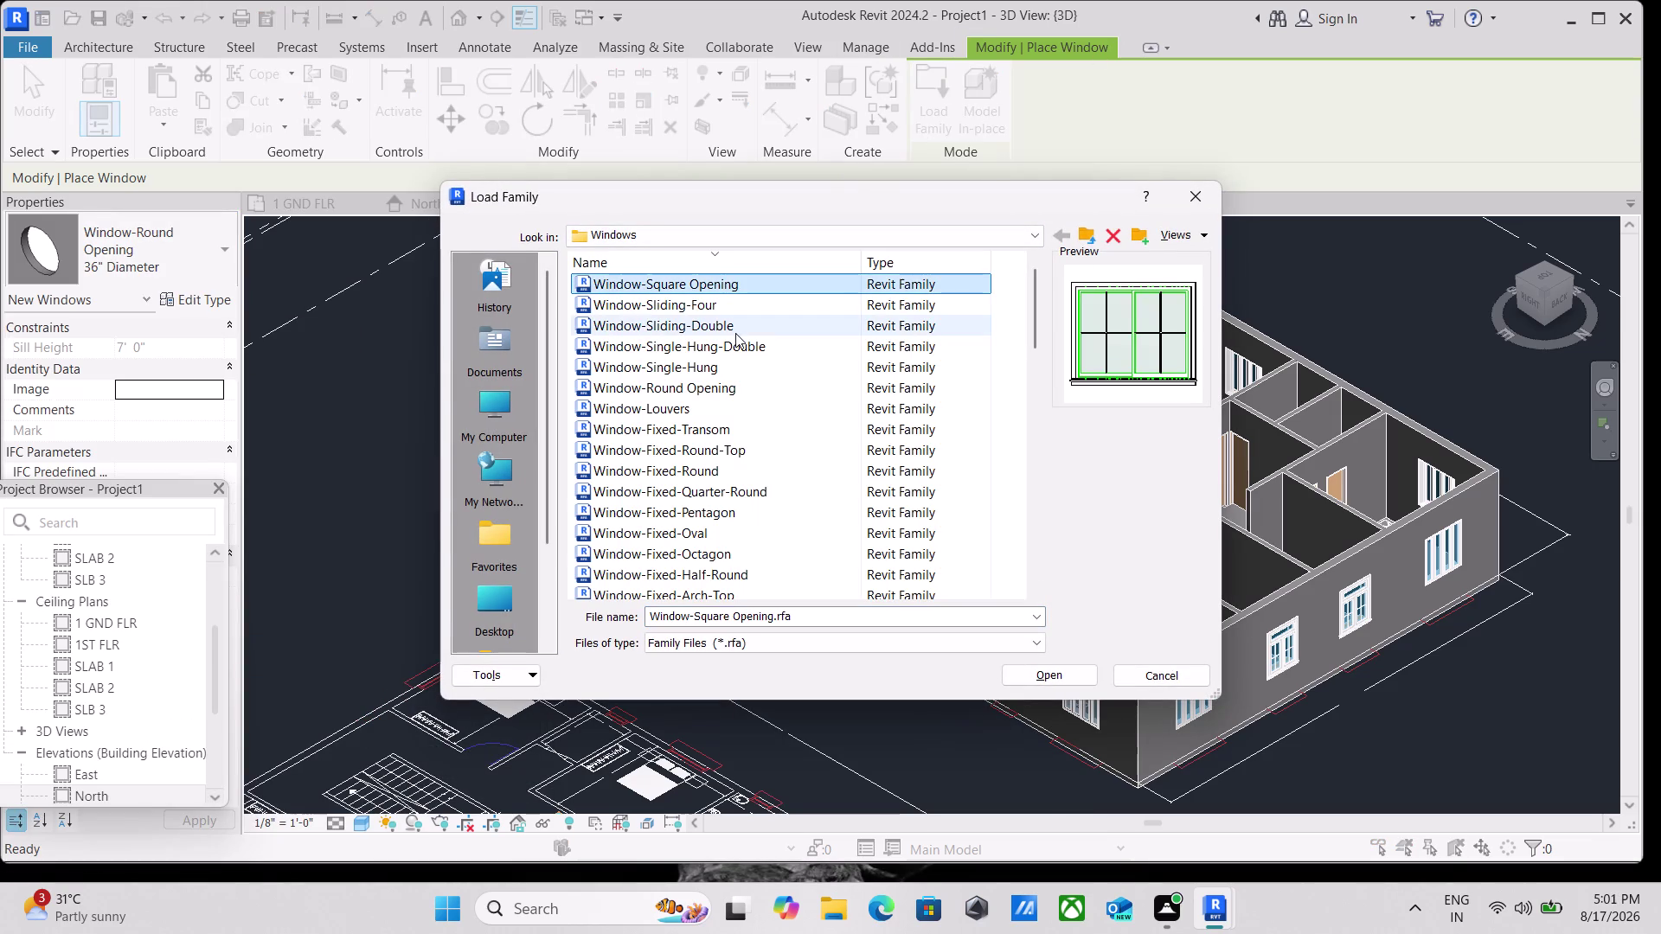
Preview the Single-Hung, Fixed-Transom, Fixed-Round, Round-Top, Pentagon and Oval window families.
click(729, 311)
click(716, 389)
click(711, 366)
click(702, 348)
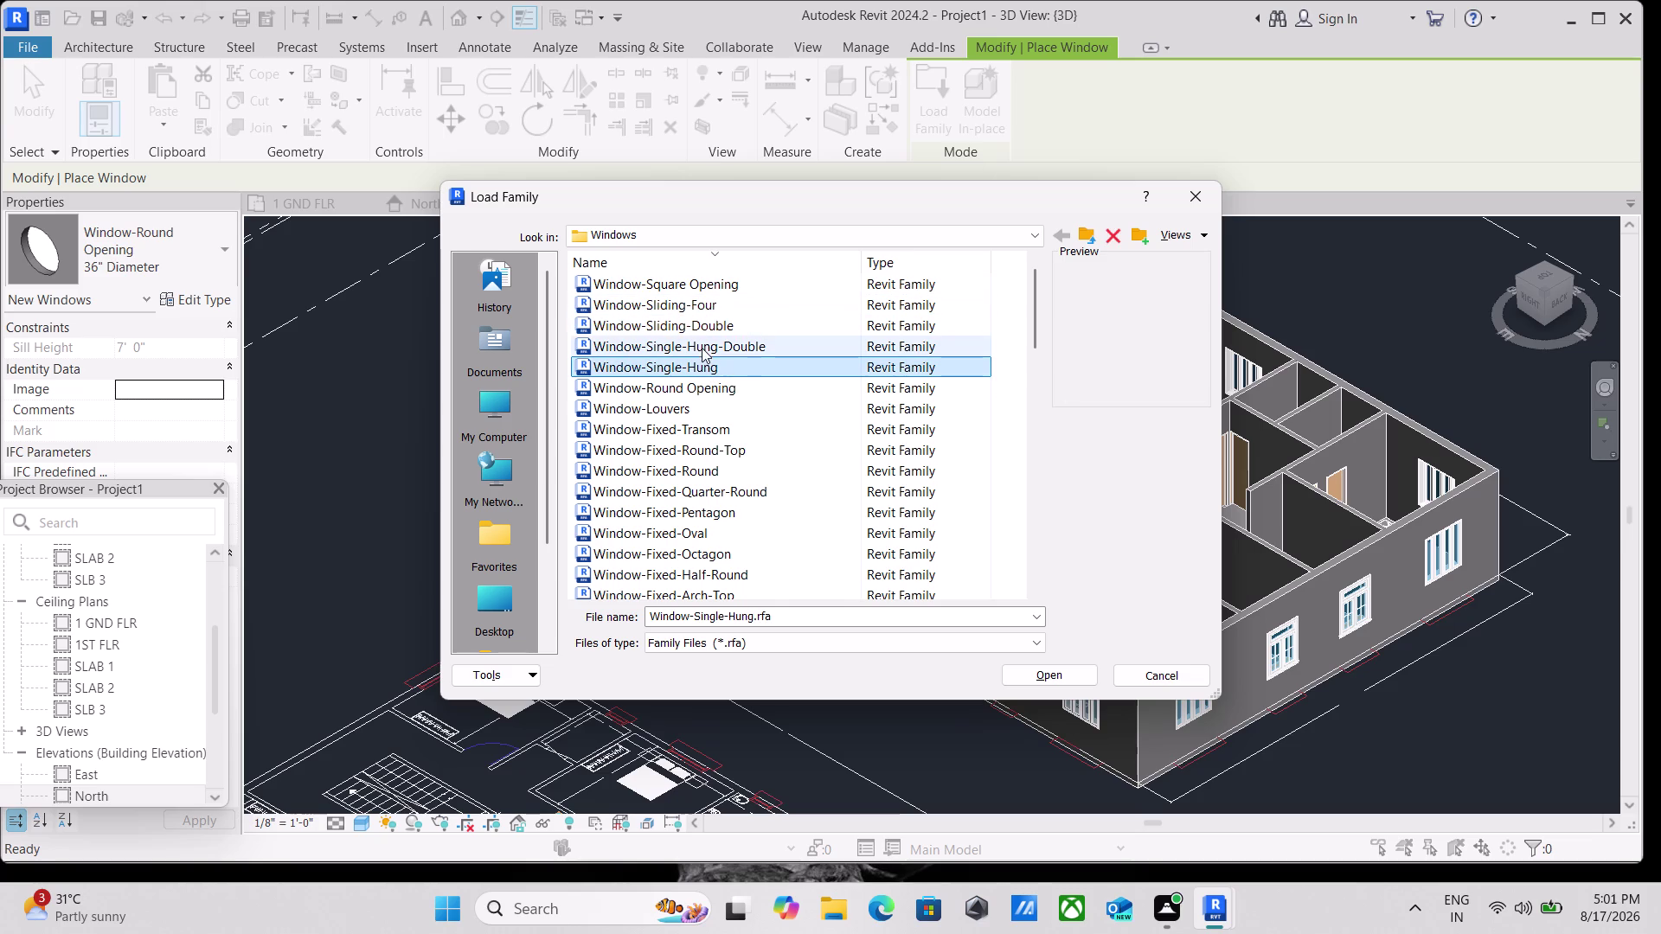
click(693, 416)
click(679, 437)
scroll(down, 3)
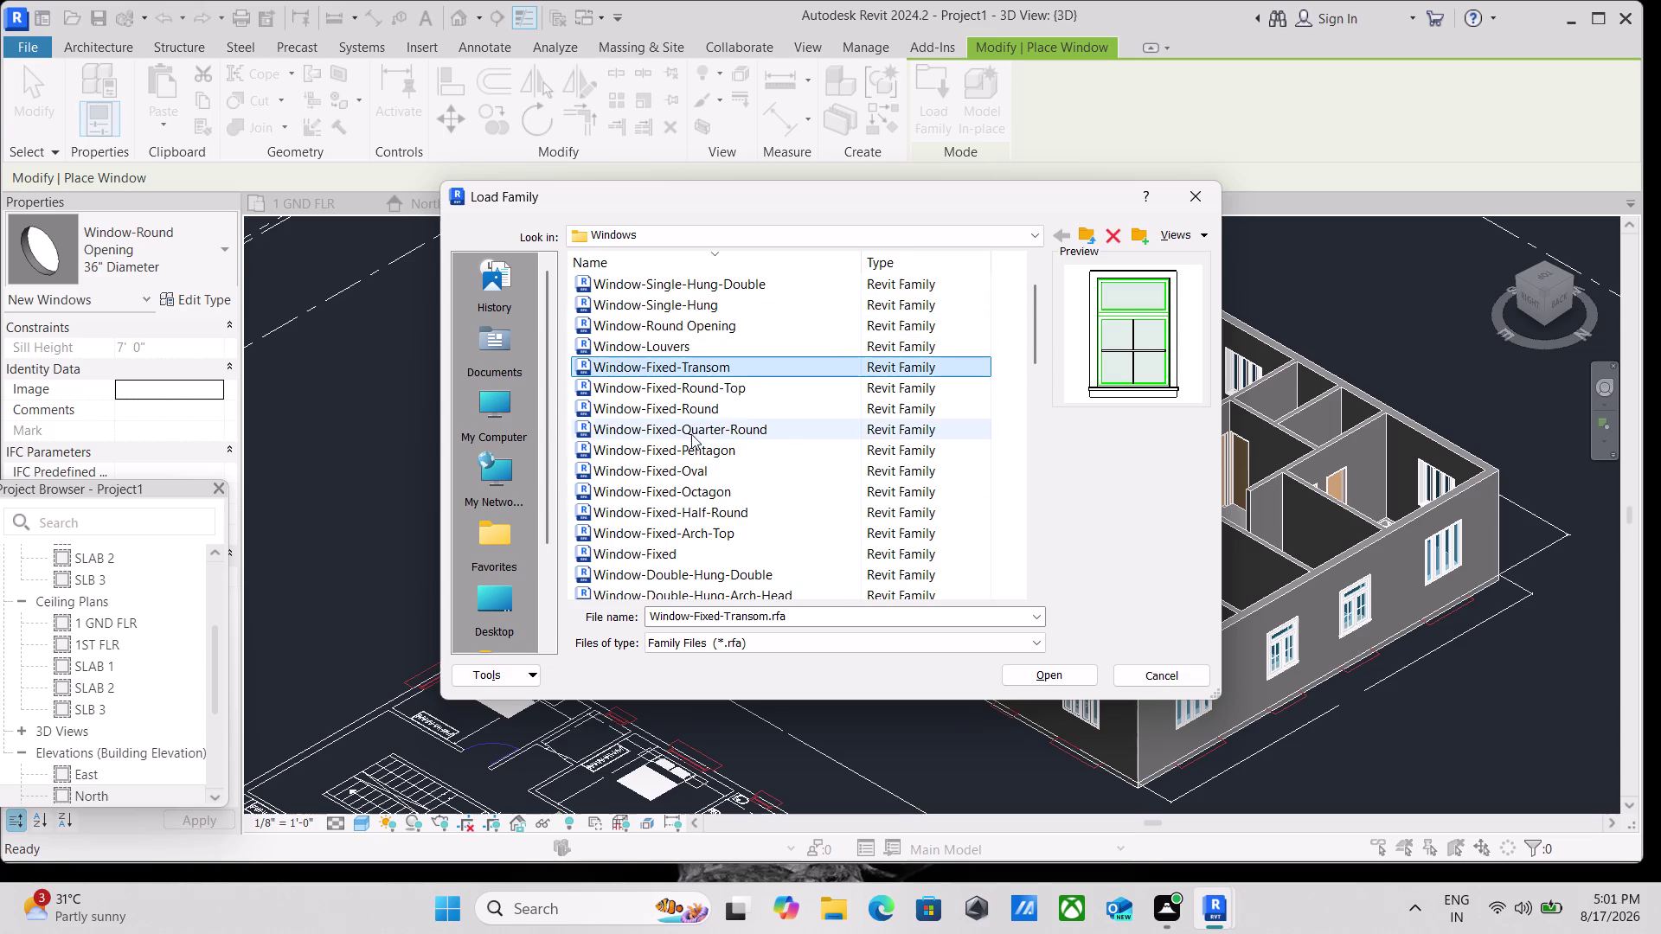
click(698, 392)
click(702, 406)
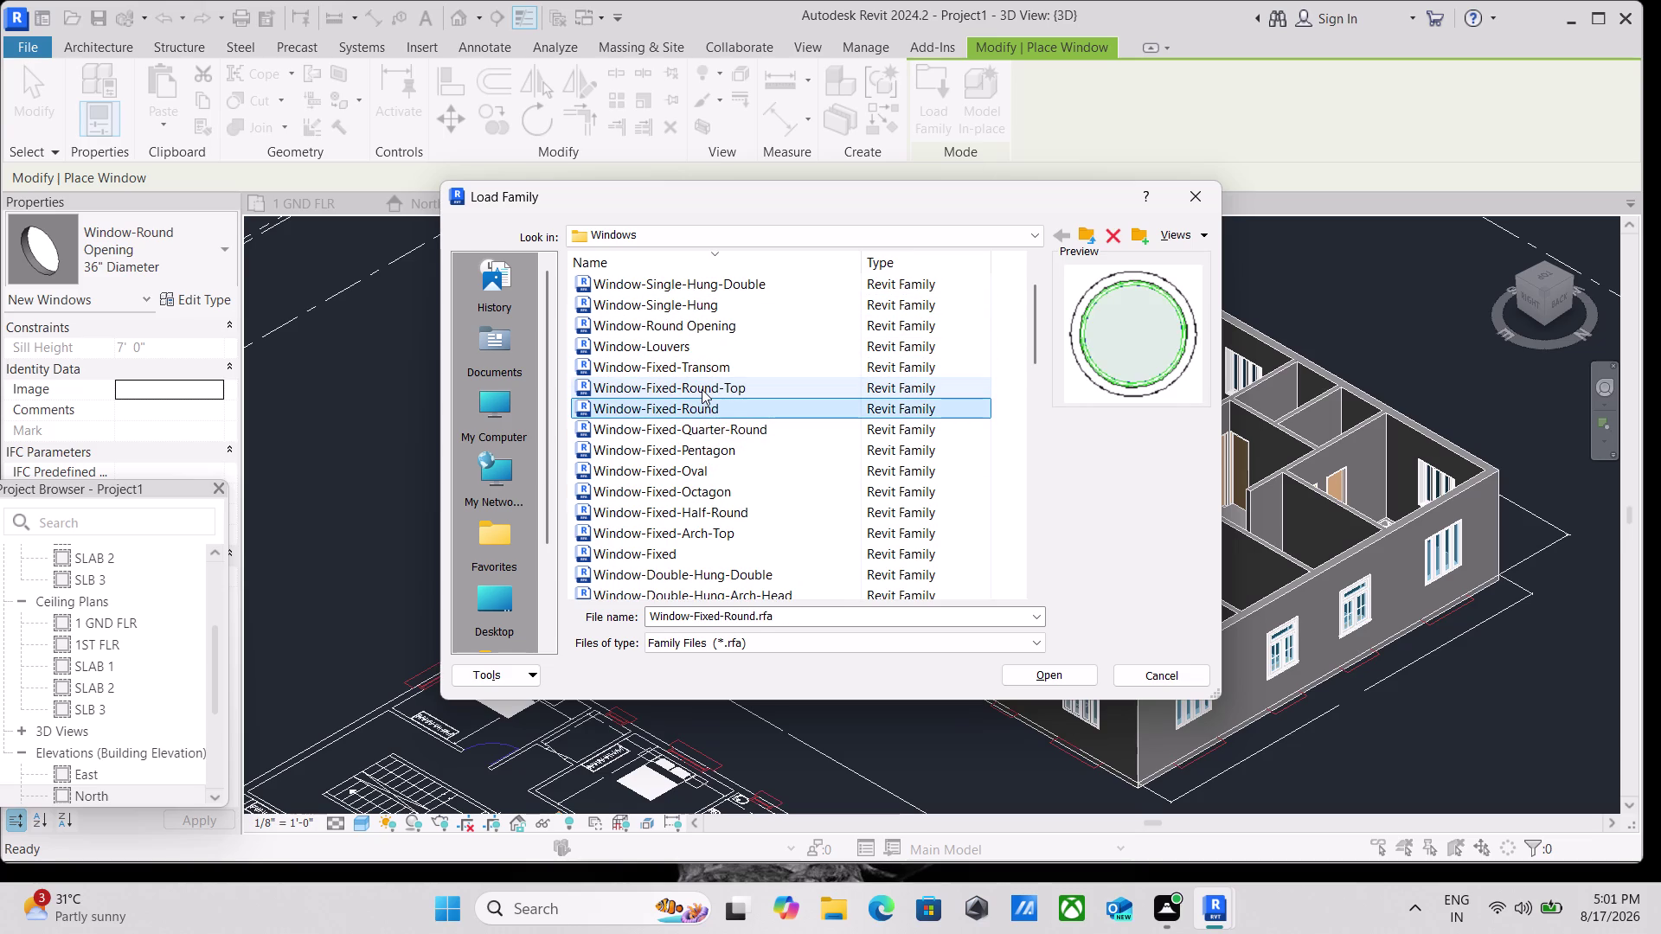
click(702, 390)
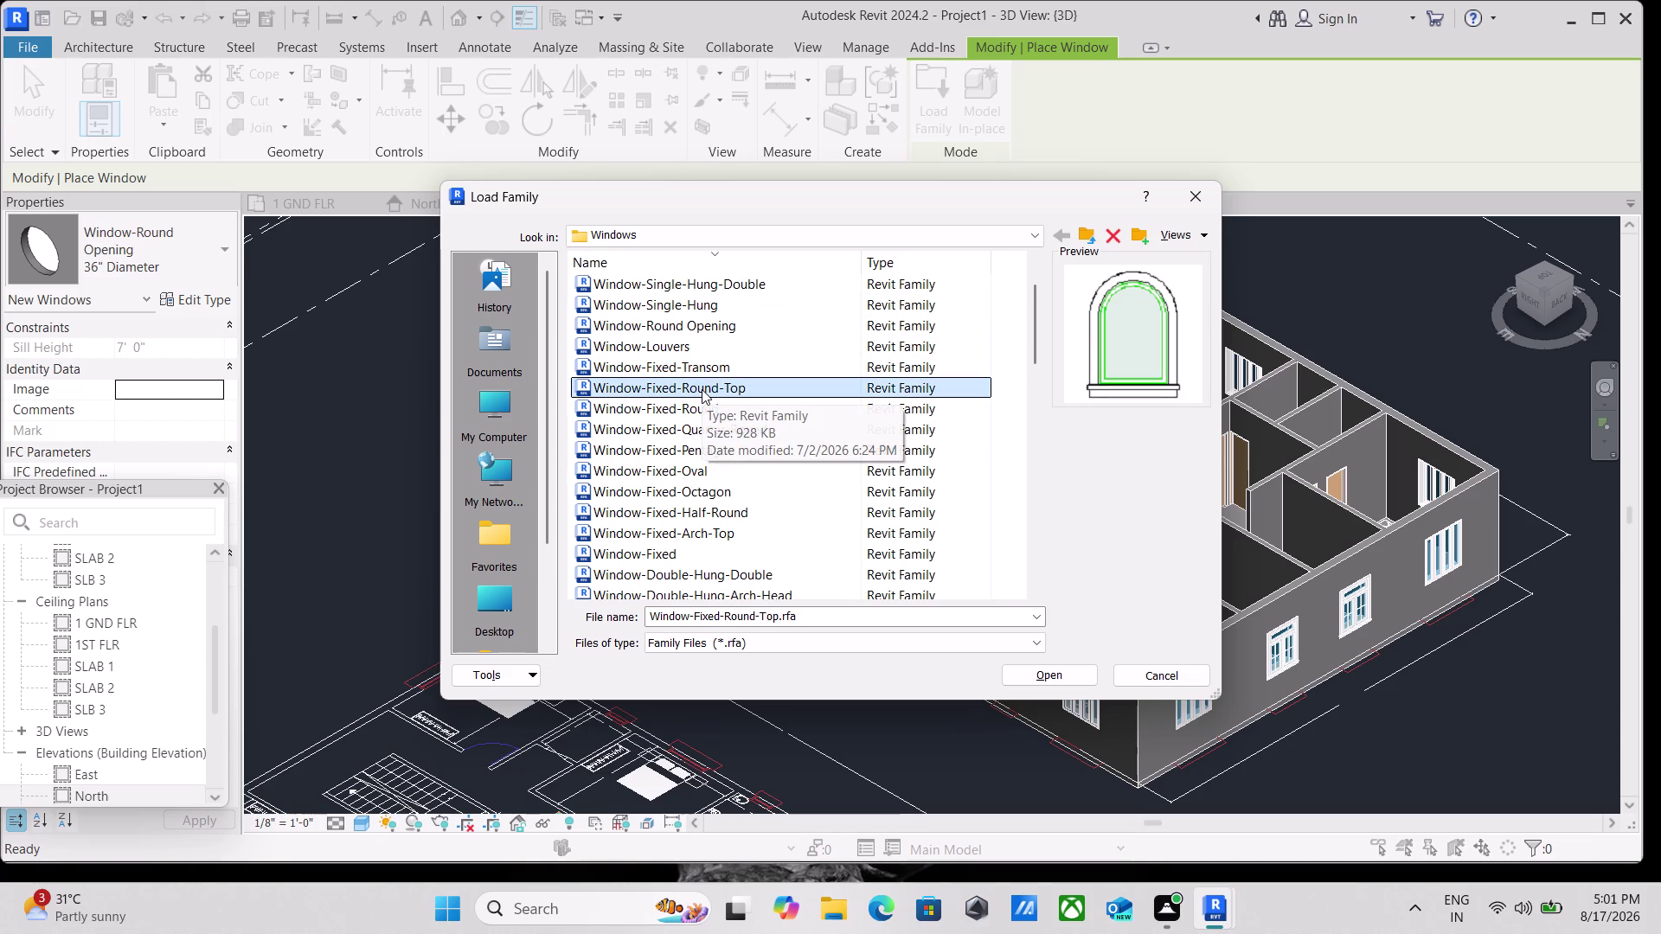
click(698, 406)
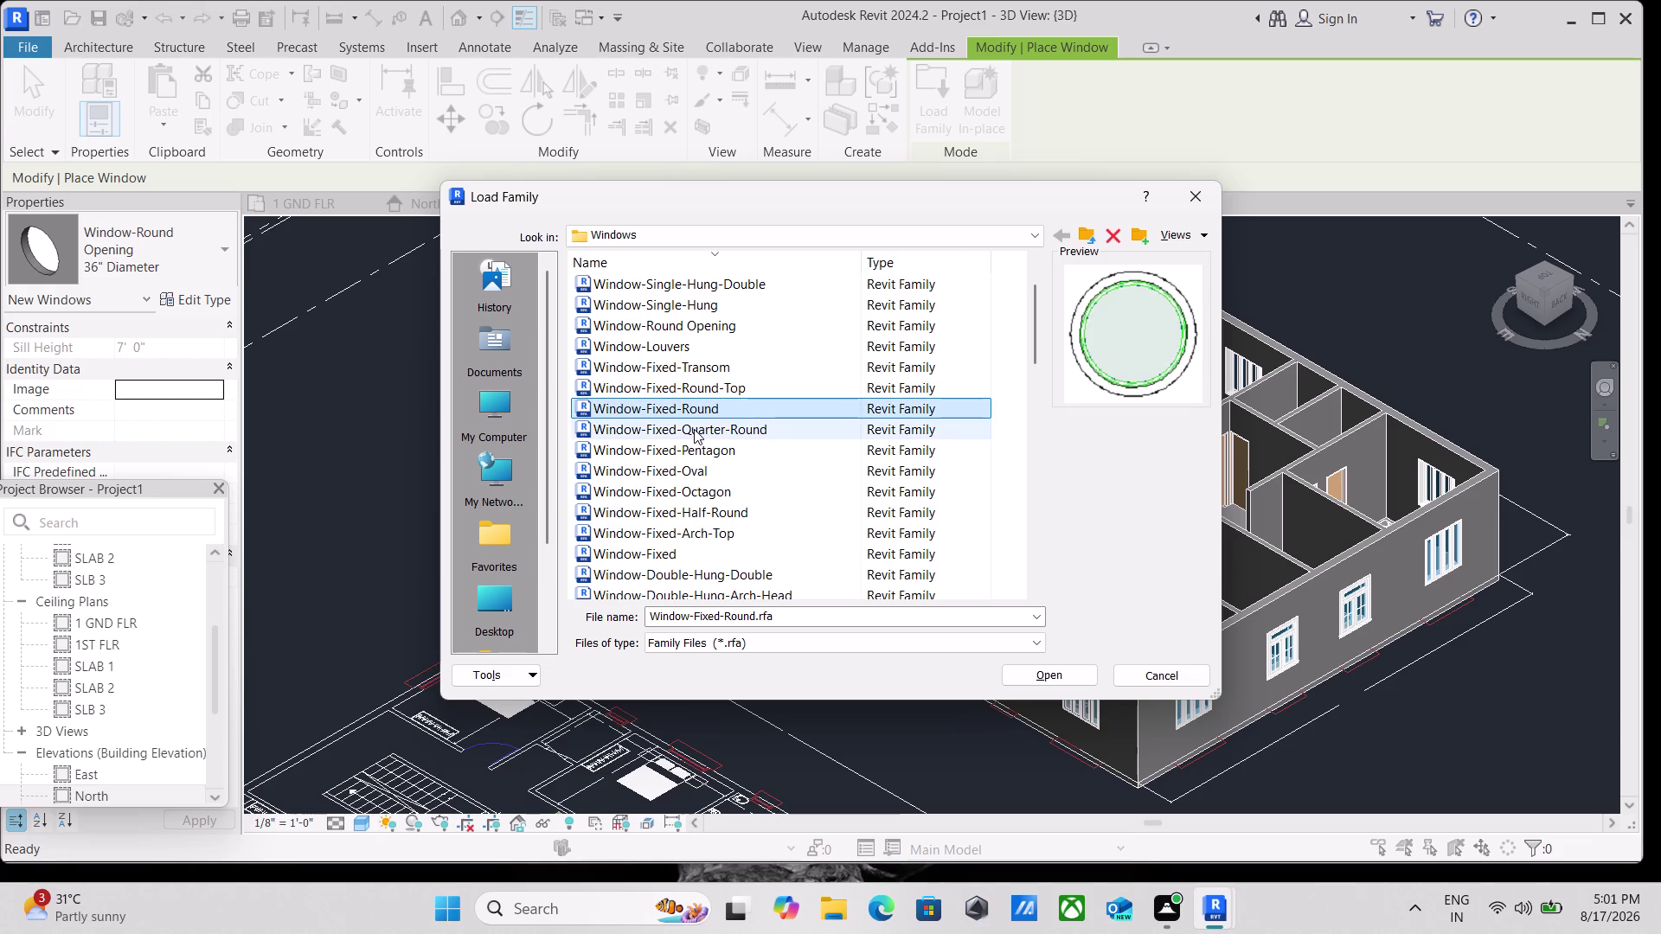
click(694, 429)
click(698, 459)
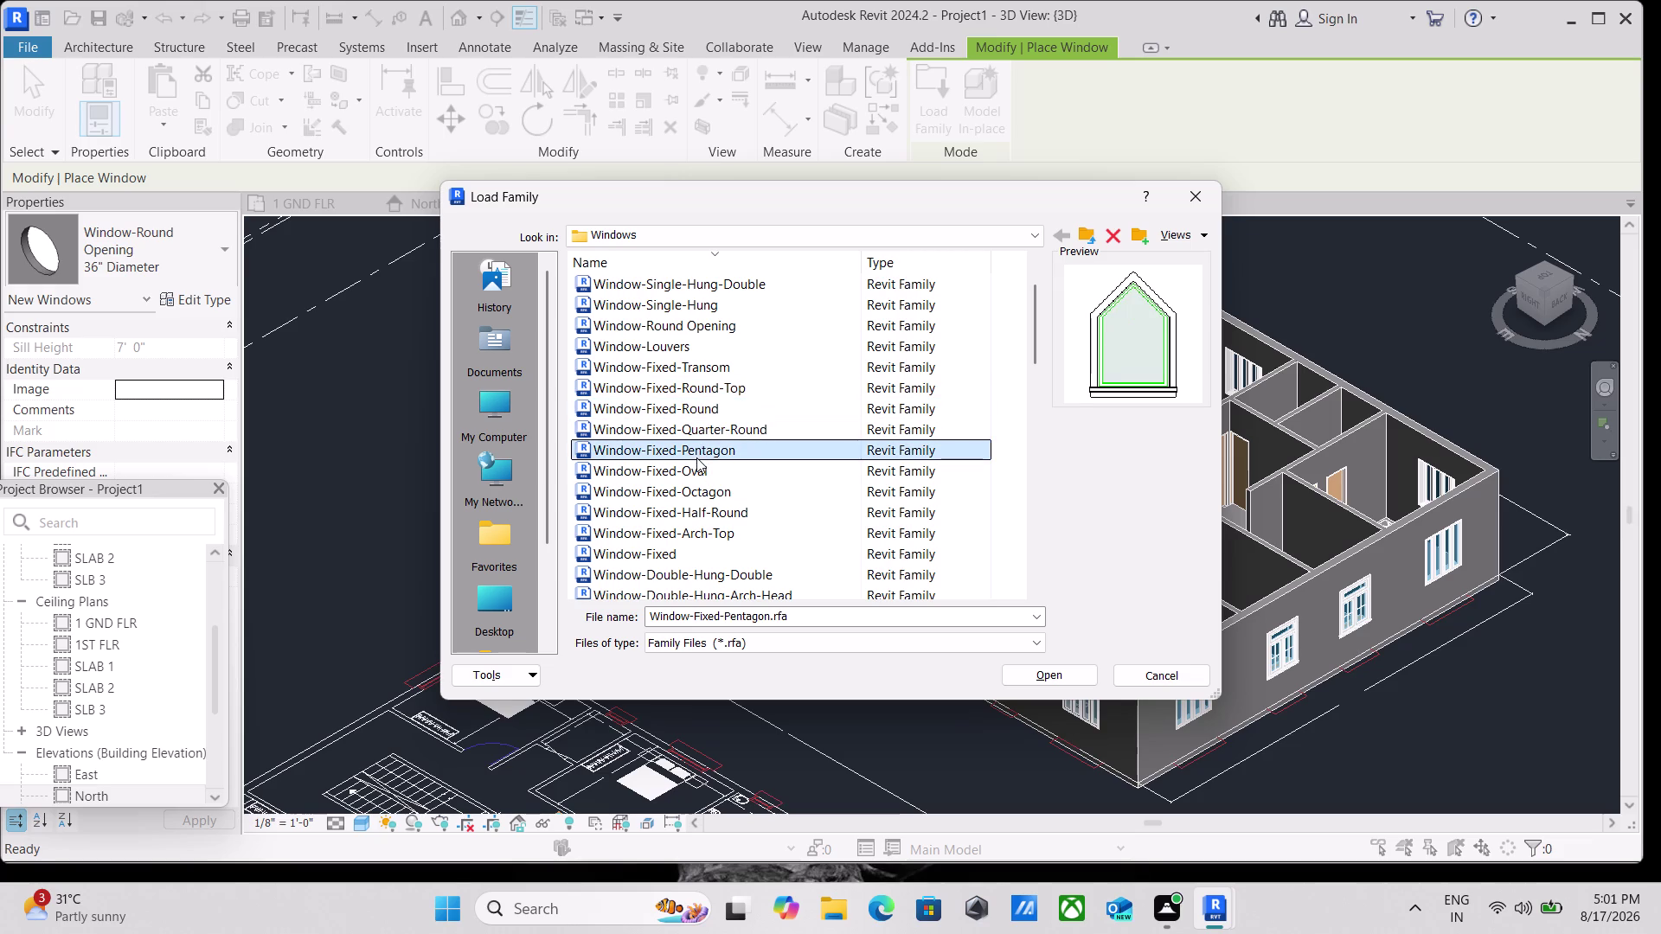
click(690, 476)
click(690, 491)
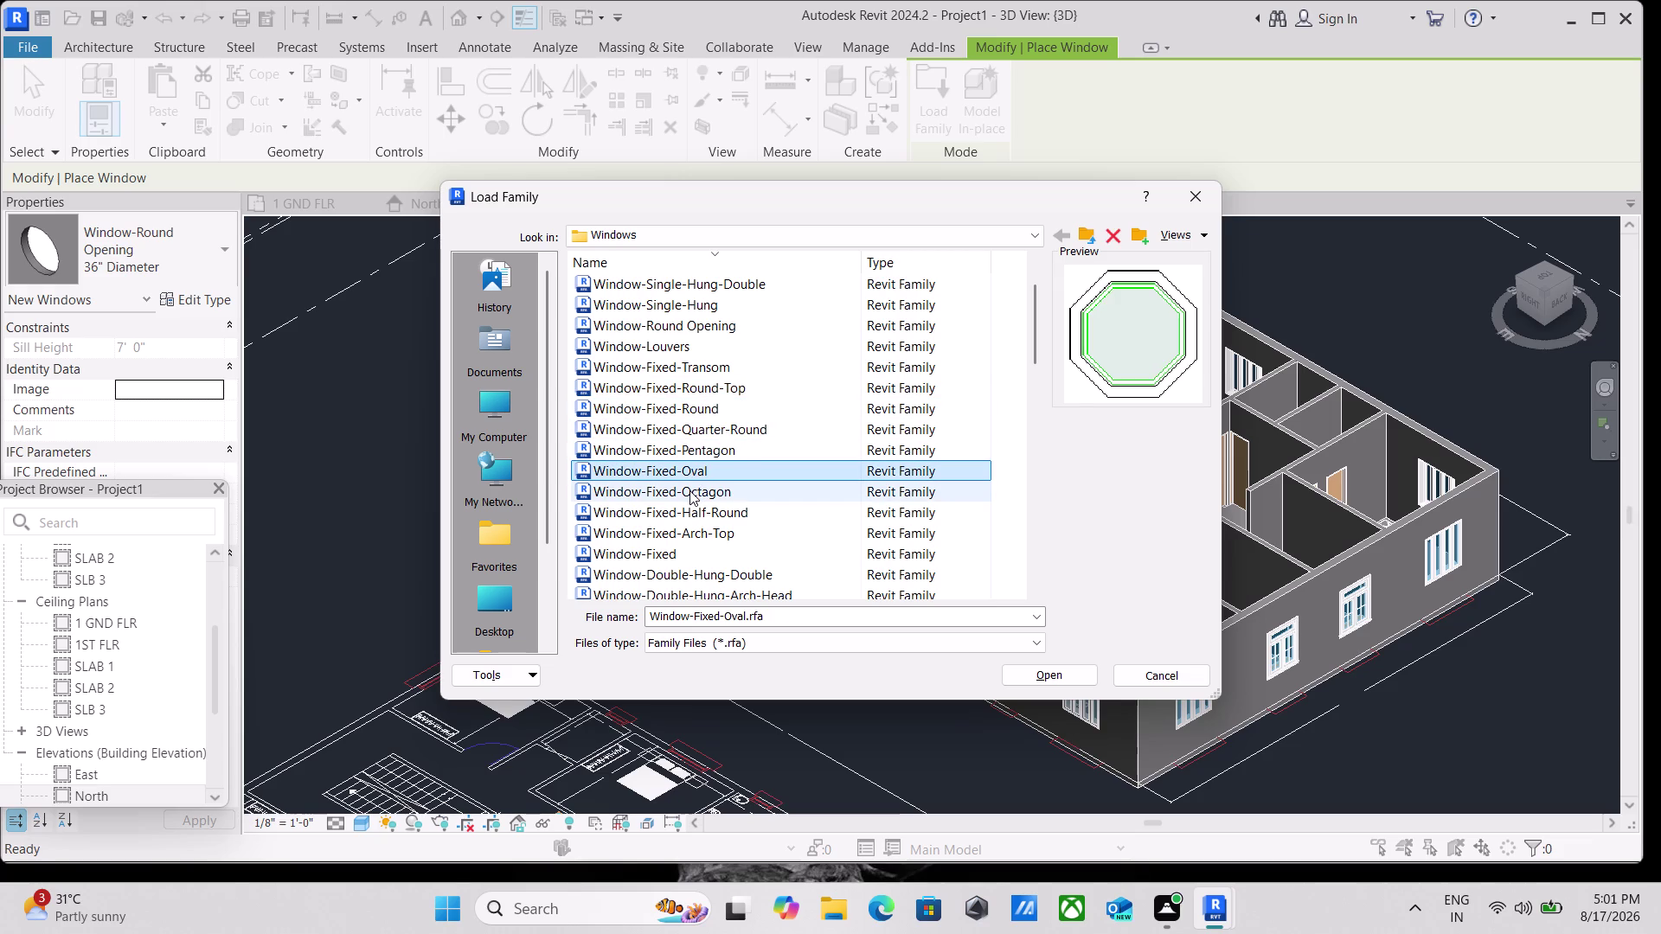
click(696, 518)
Preview more window families, including Window-Fixed and Window-Fixed-Octagon.
scroll(down, 3)
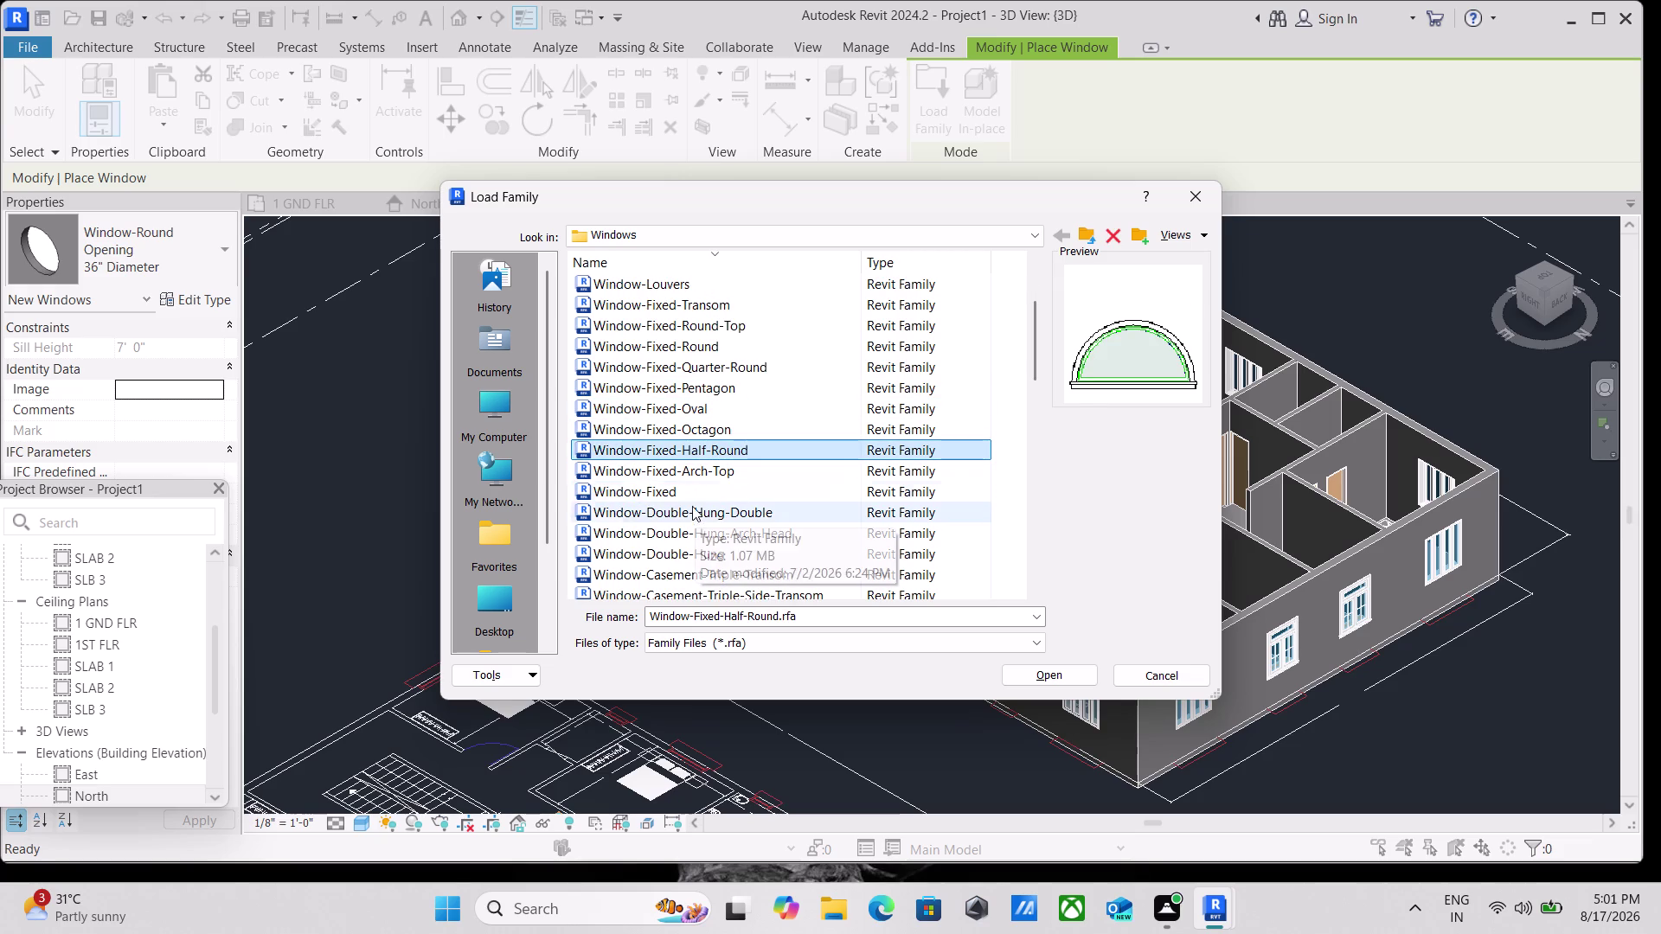
click(689, 473)
click(665, 492)
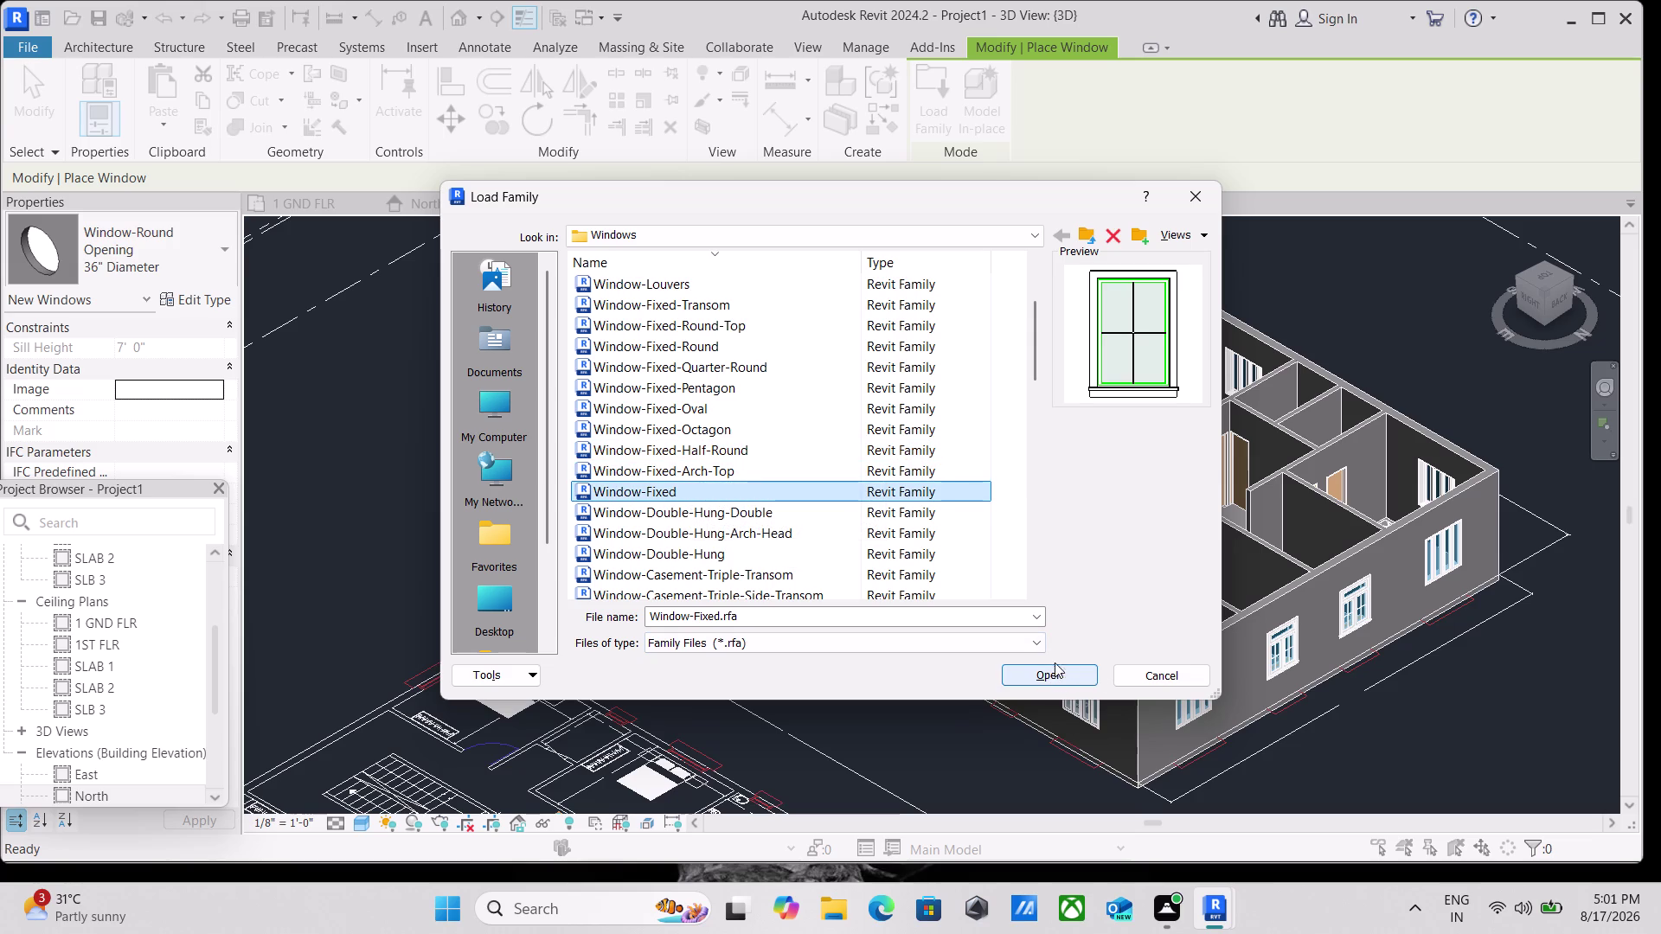
click(792, 453)
click(759, 429)
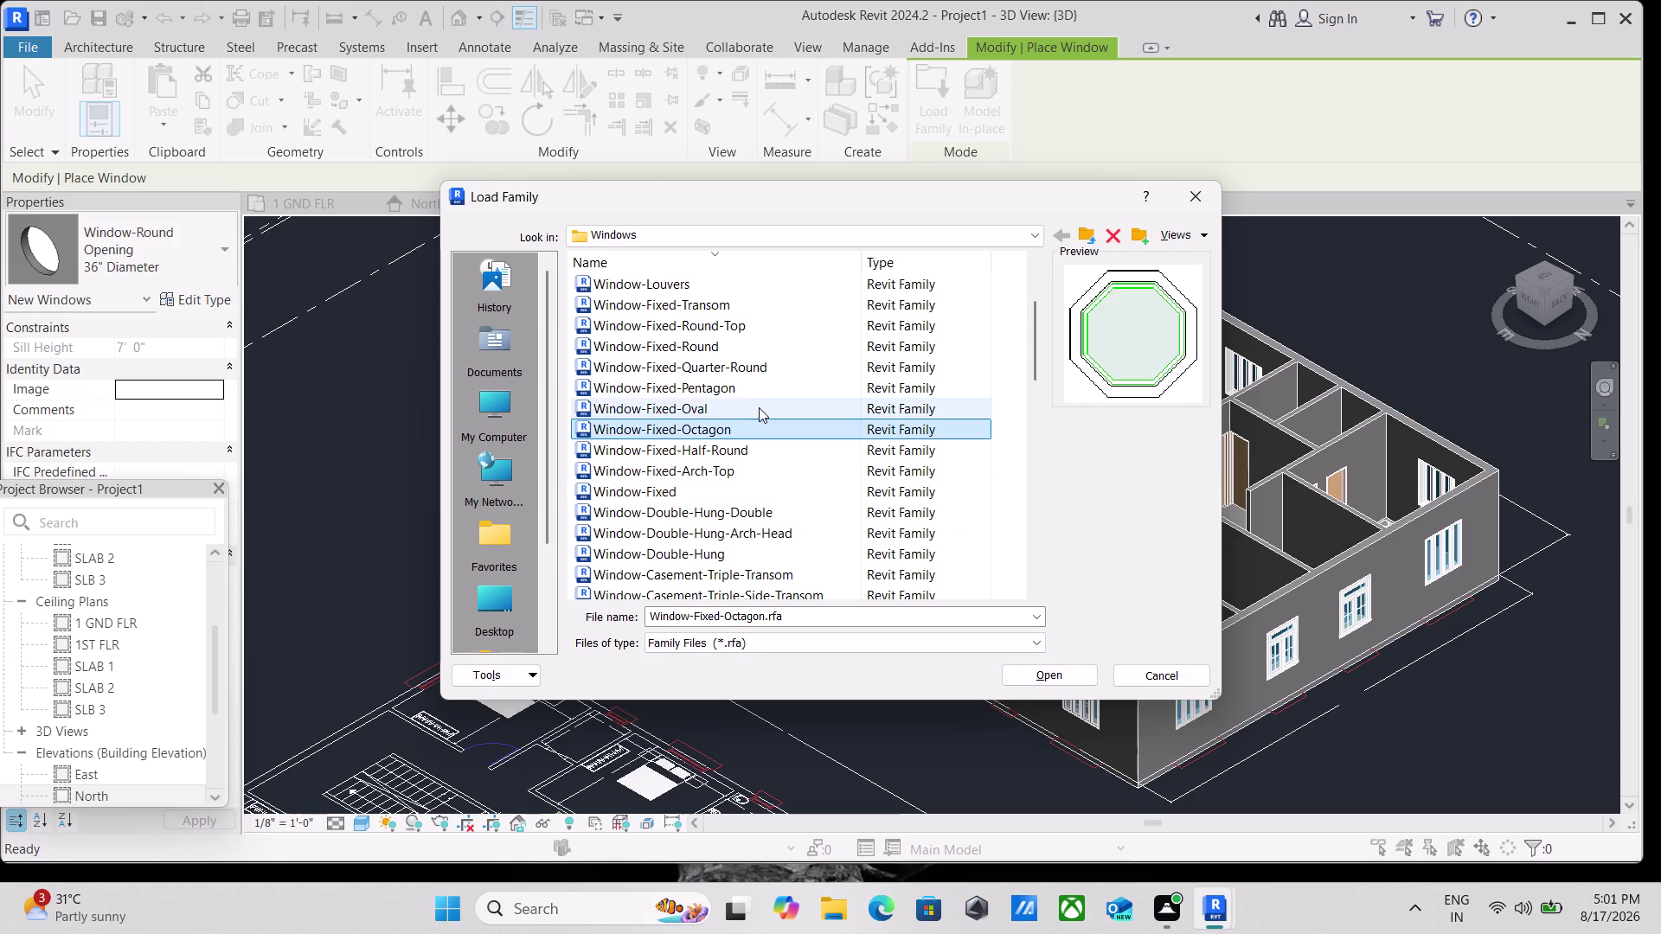
click(723, 385)
scroll(down, 3)
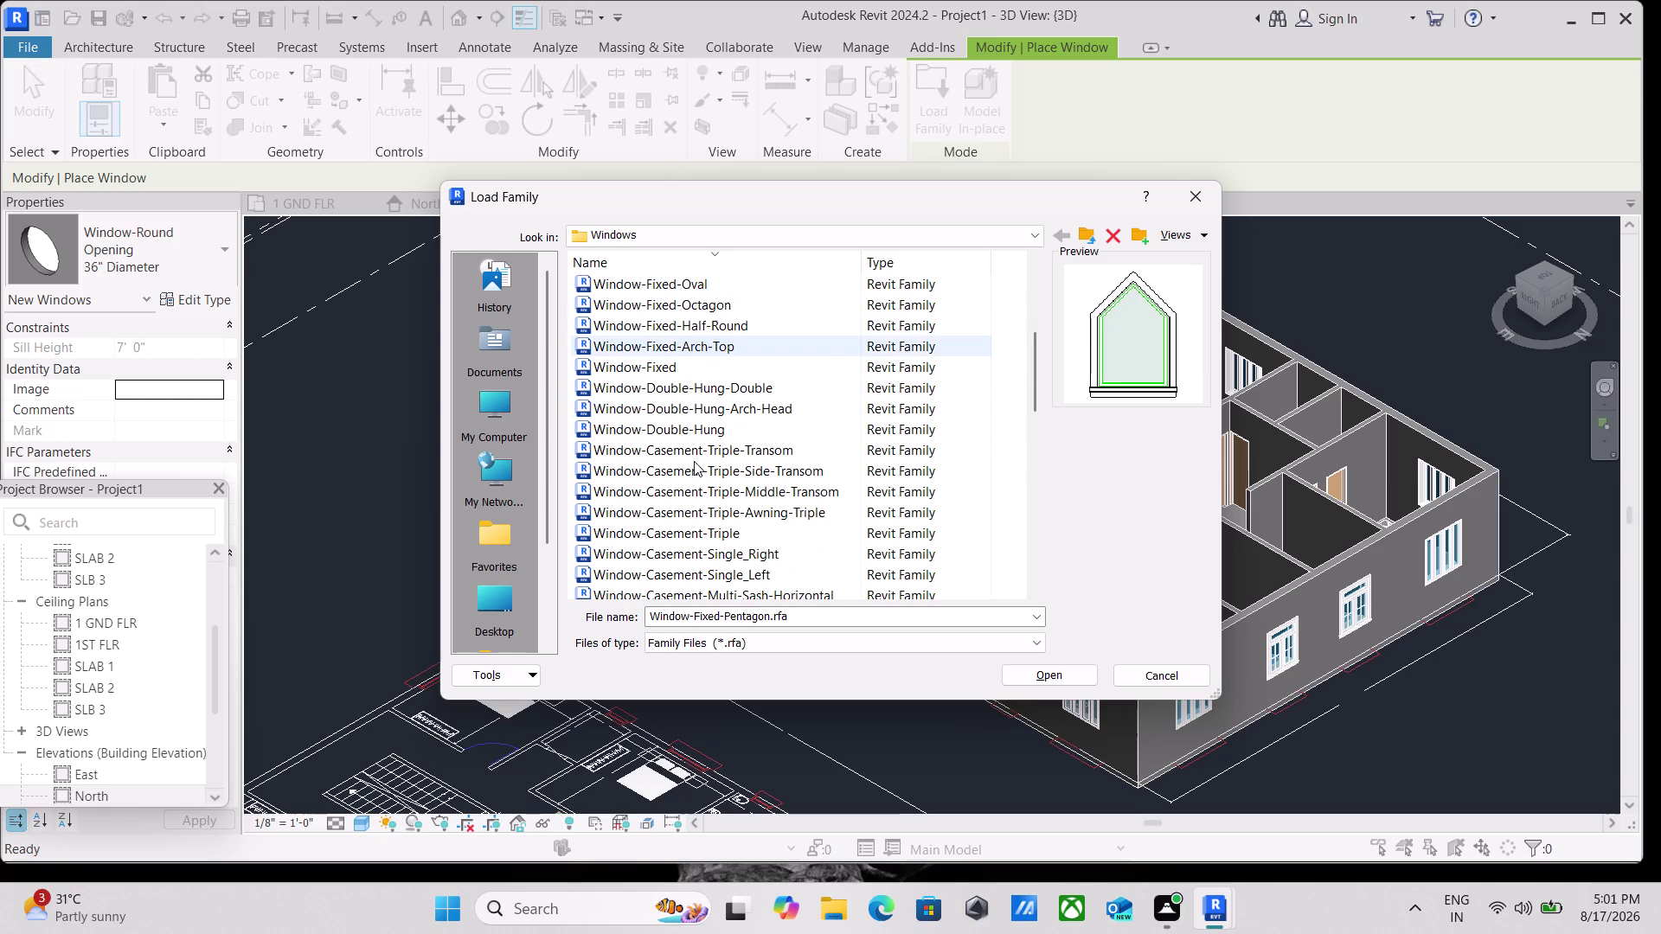
click(683, 399)
click(682, 390)
click(668, 362)
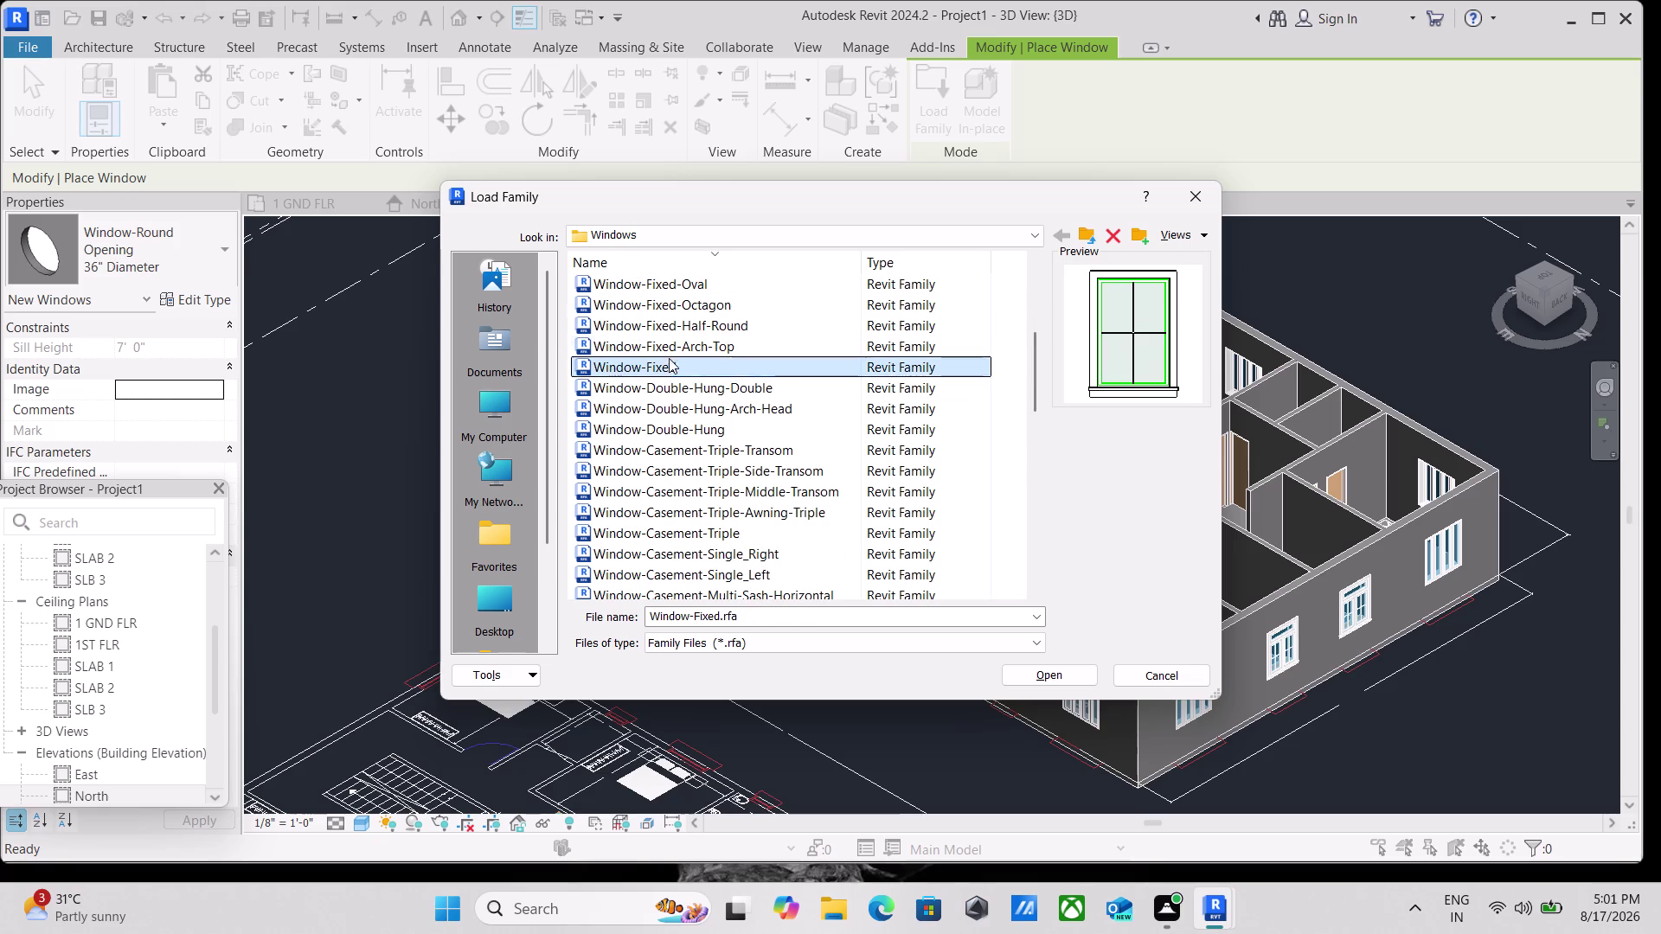
click(674, 349)
scroll(up, 3)
Compare Arch-Top, Oval and Quarter-Round windows, then load Window-Fixed-Round-Top.rfa.
click(687, 422)
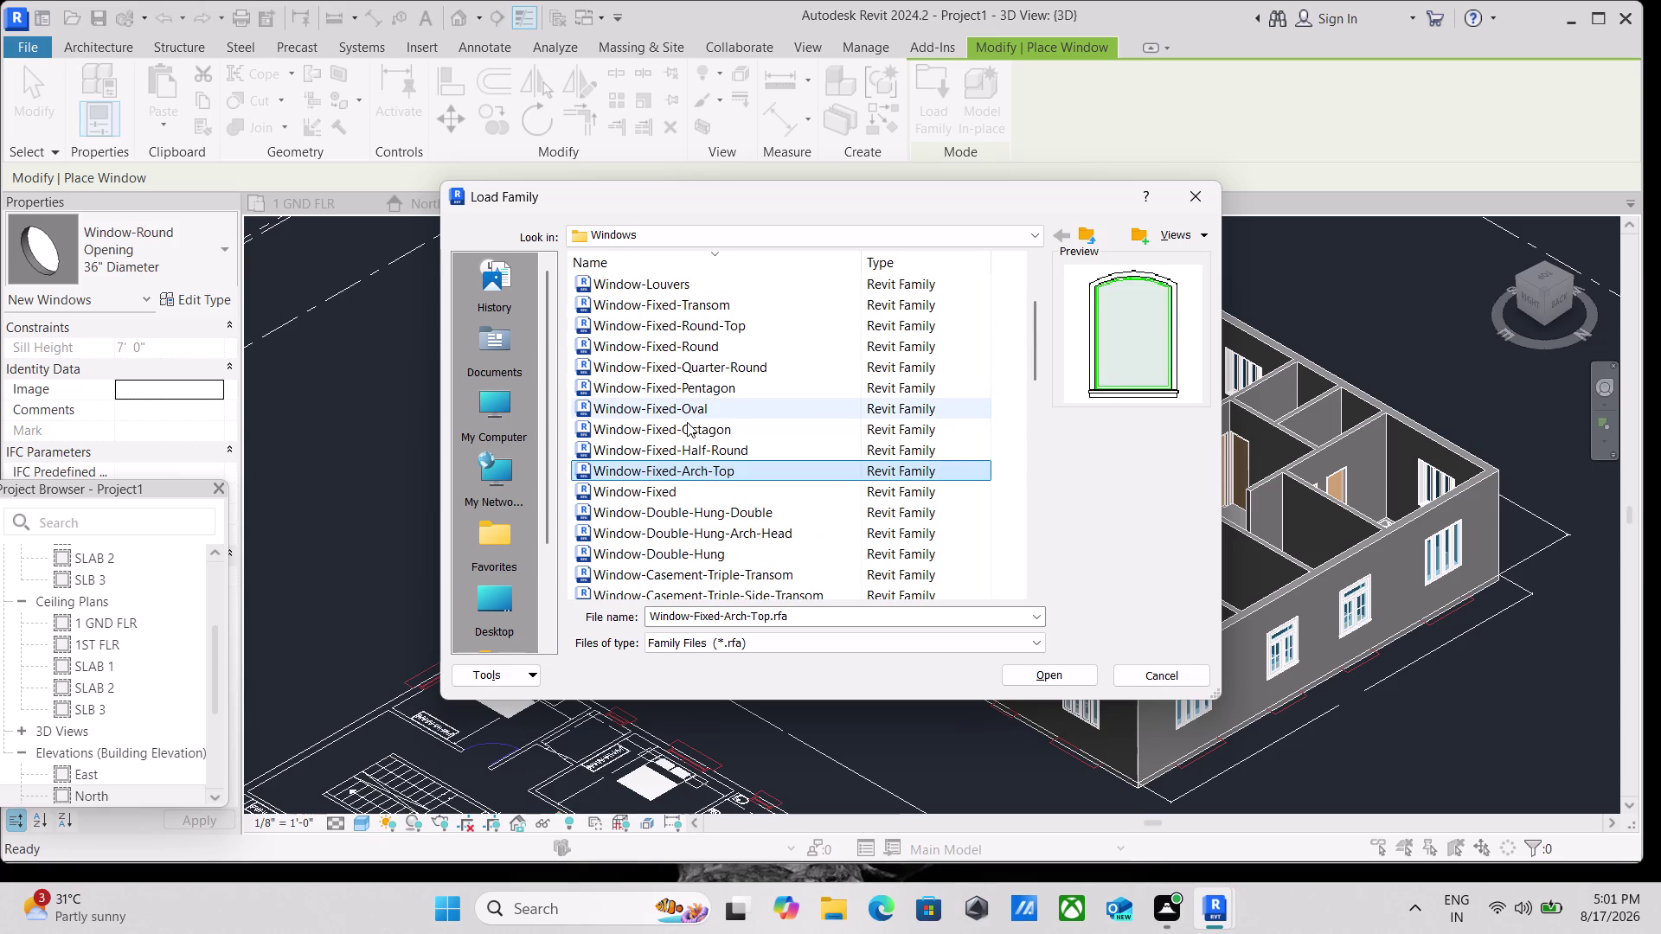
click(687, 416)
click(687, 396)
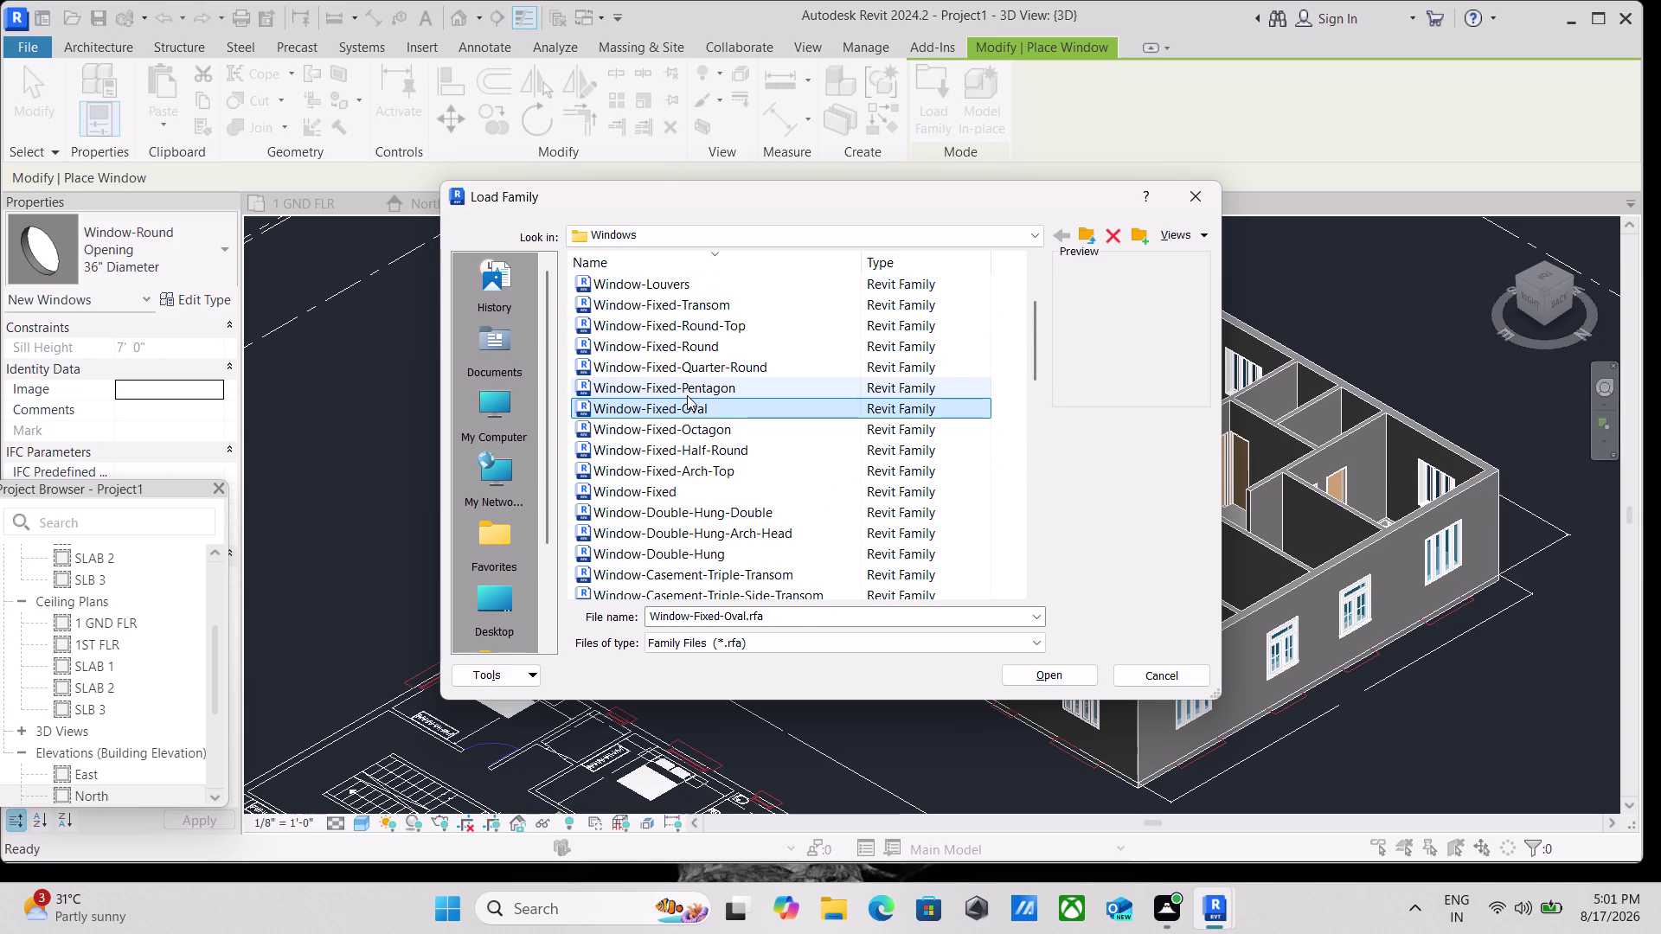
click(687, 370)
click(668, 347)
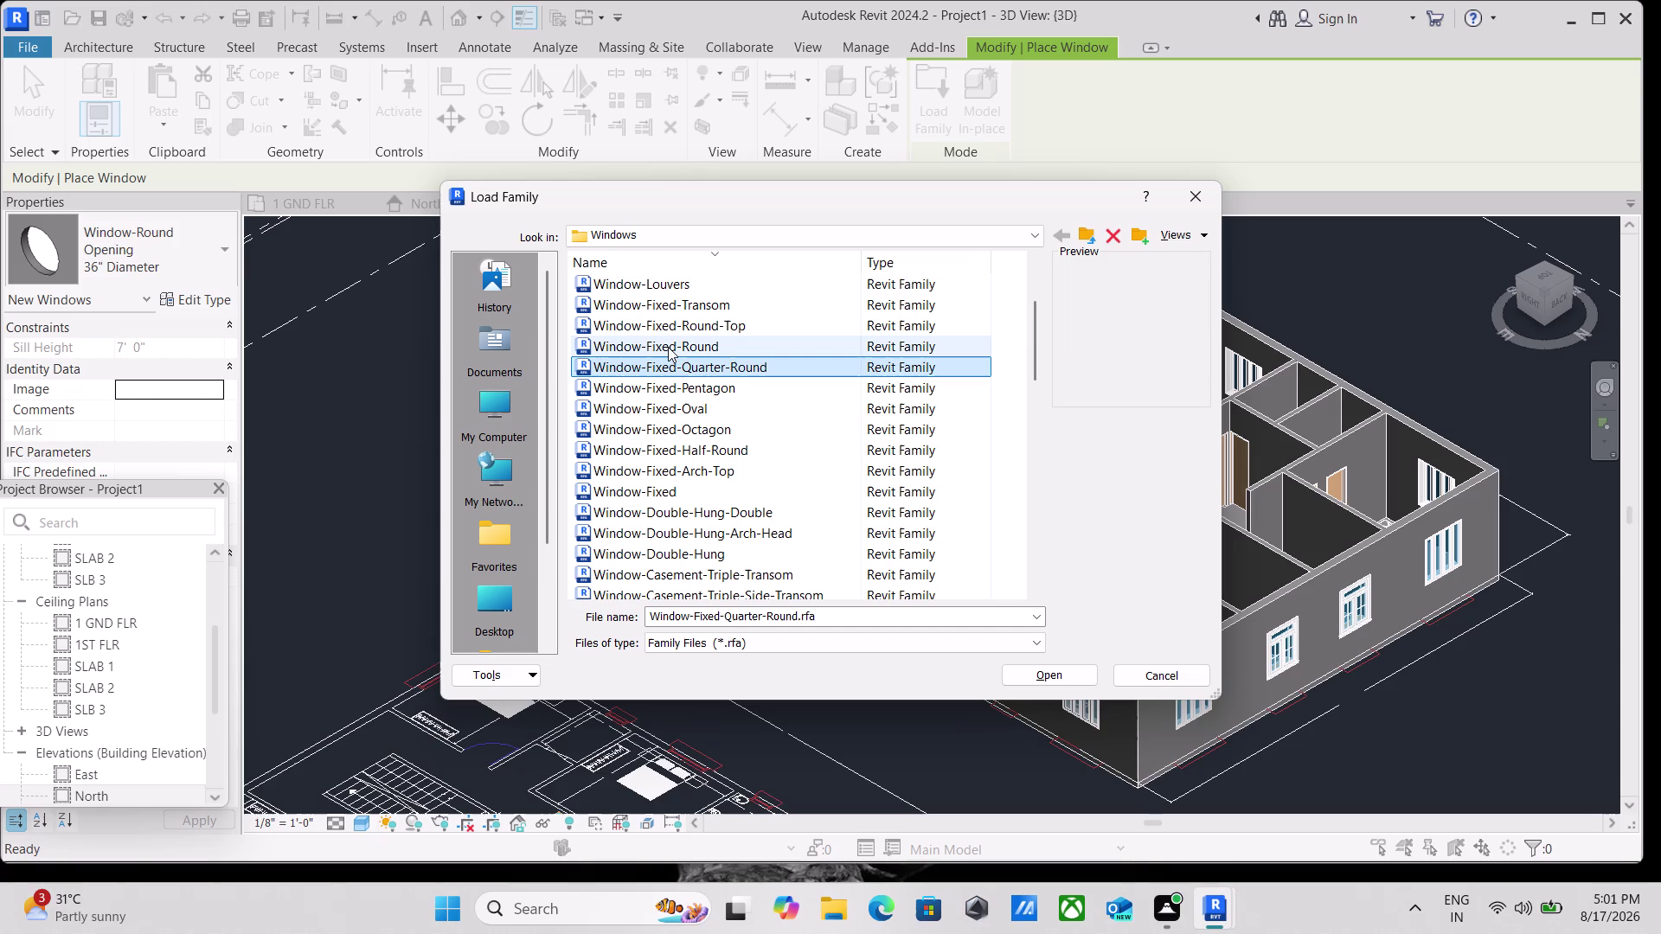
click(661, 327)
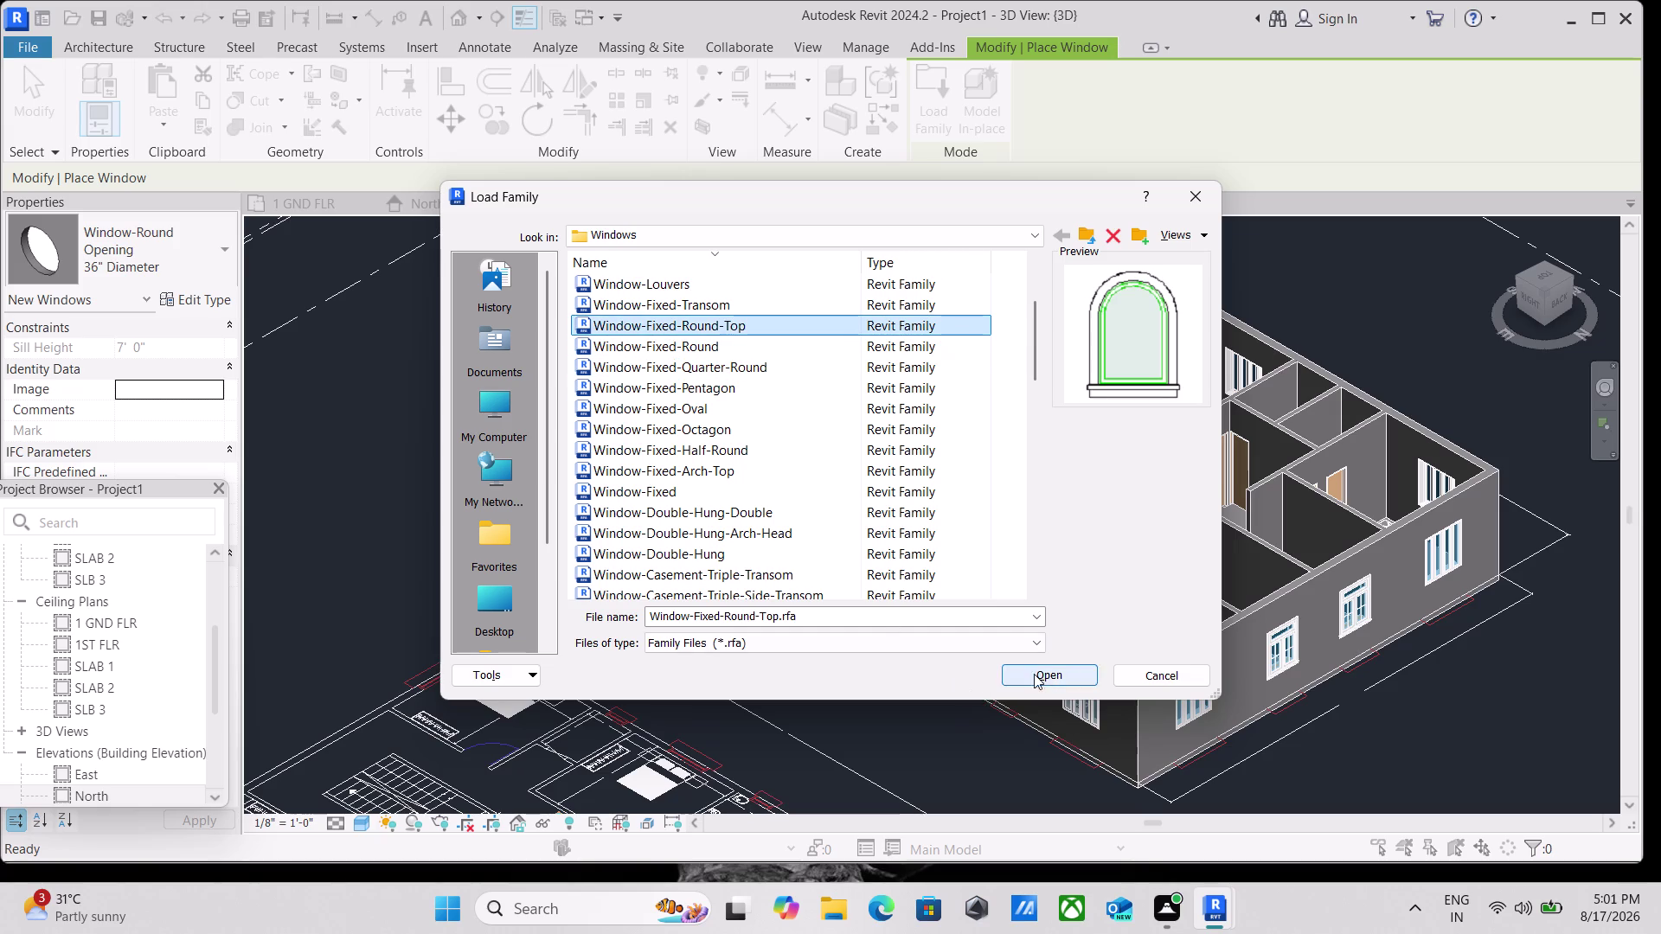
click(1047, 678)
Pick the 24x36 size of Window-Fixed-Round-Top and confirm loading it.
scroll(down, 3)
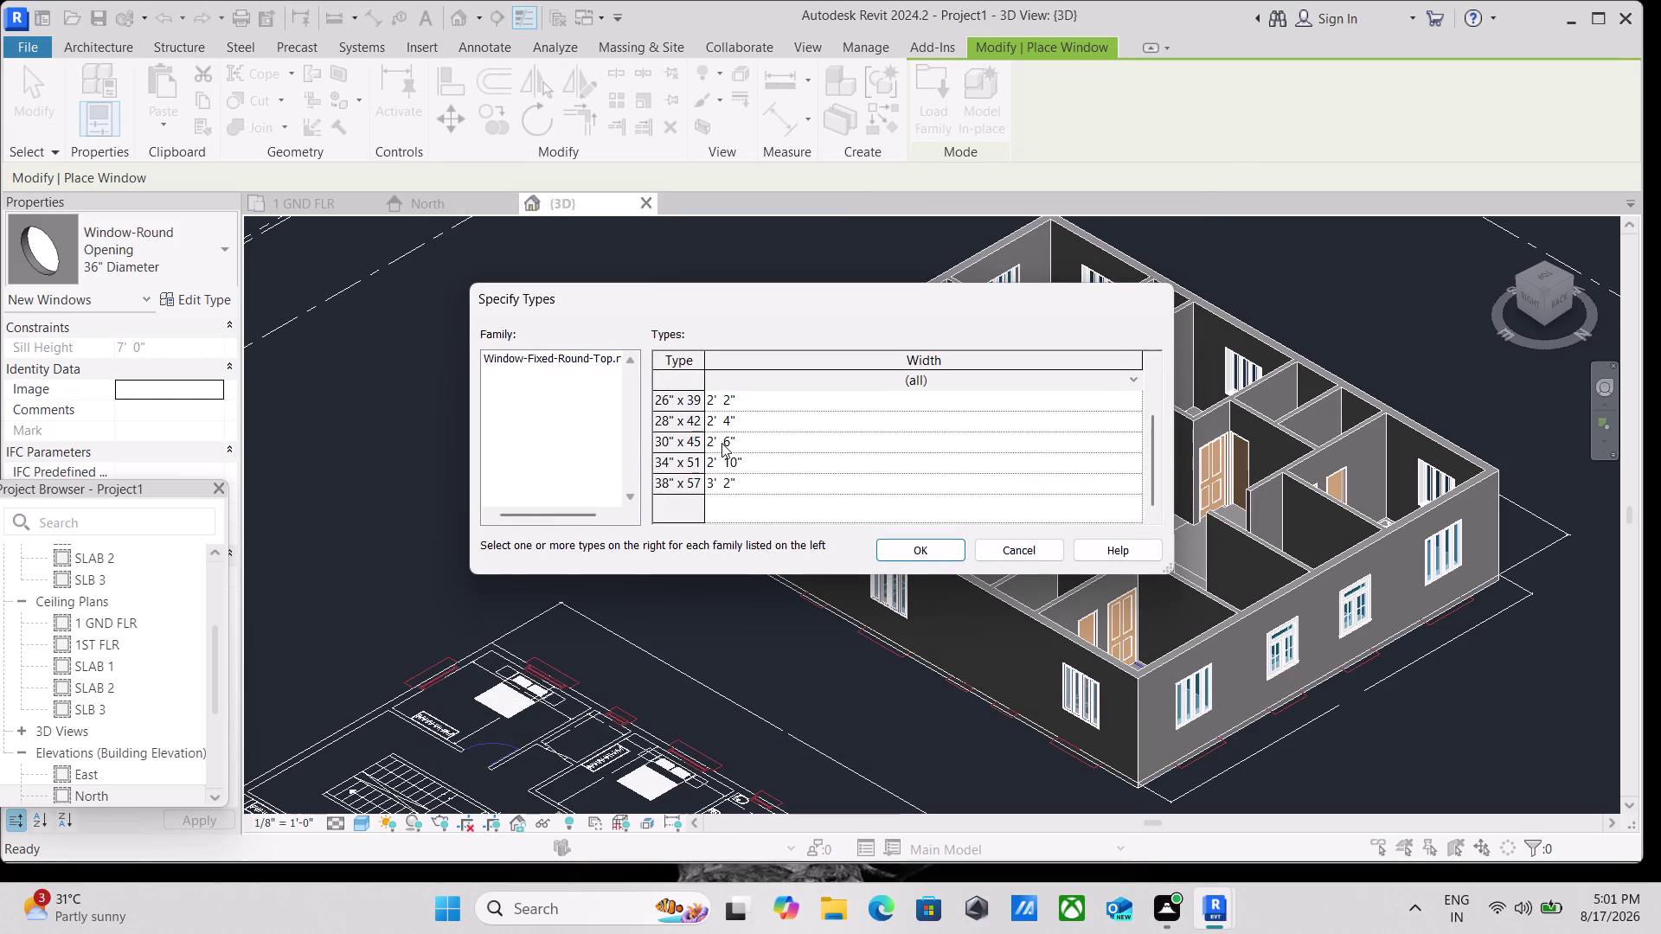
scroll(up, 3)
click(766, 438)
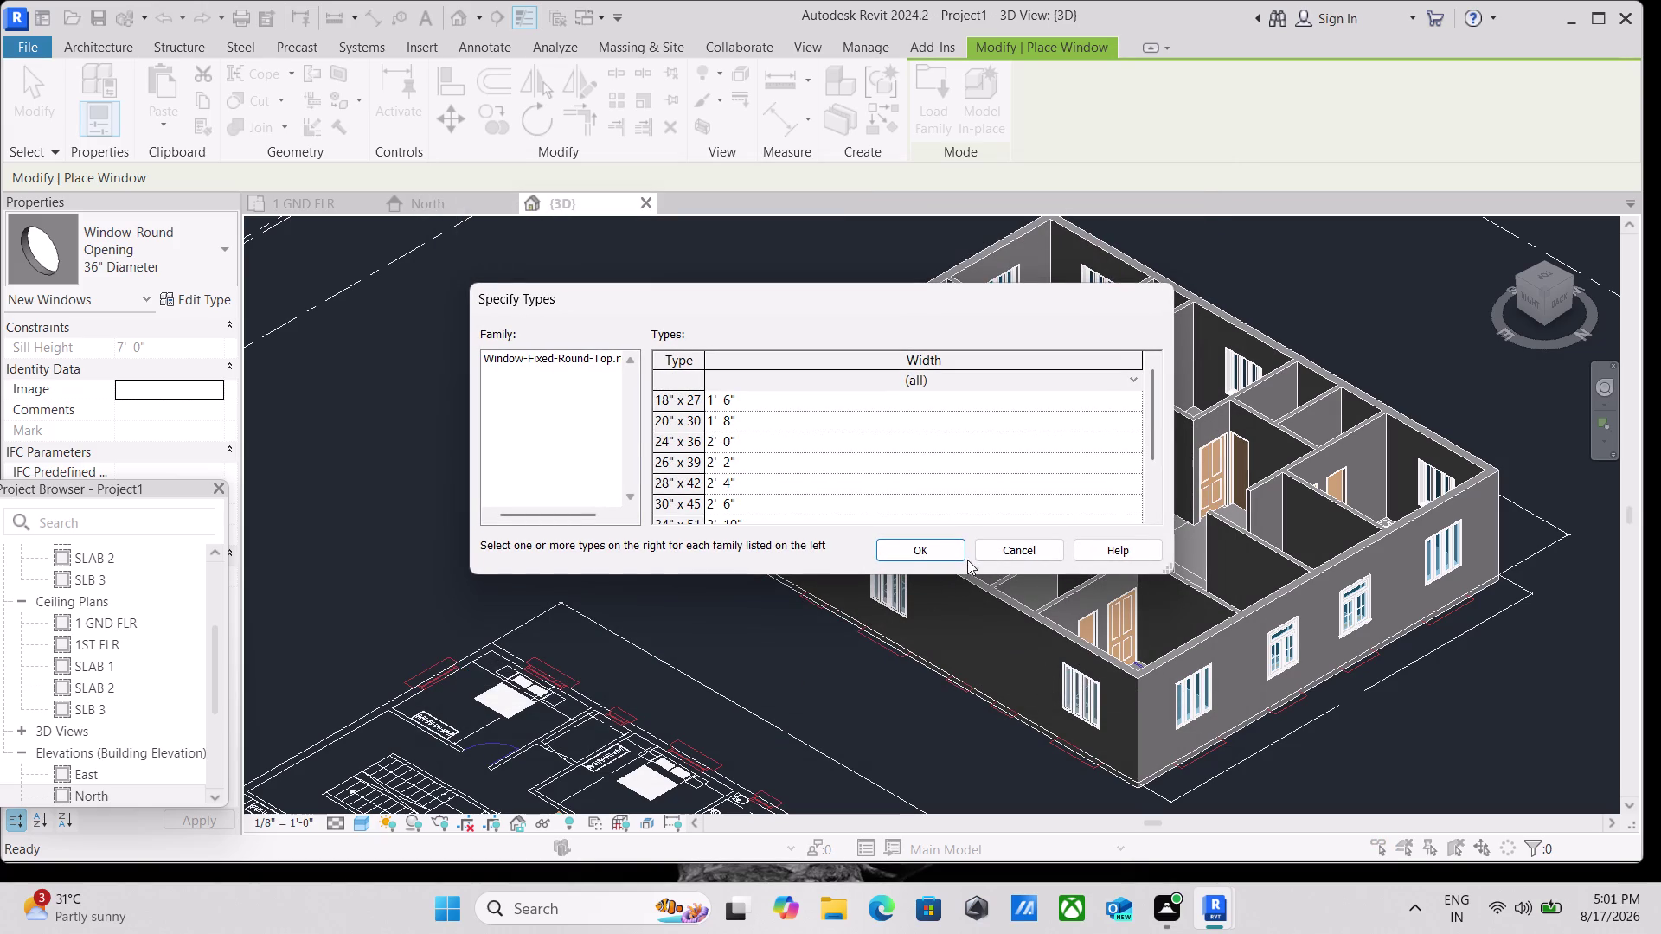
click(927, 554)
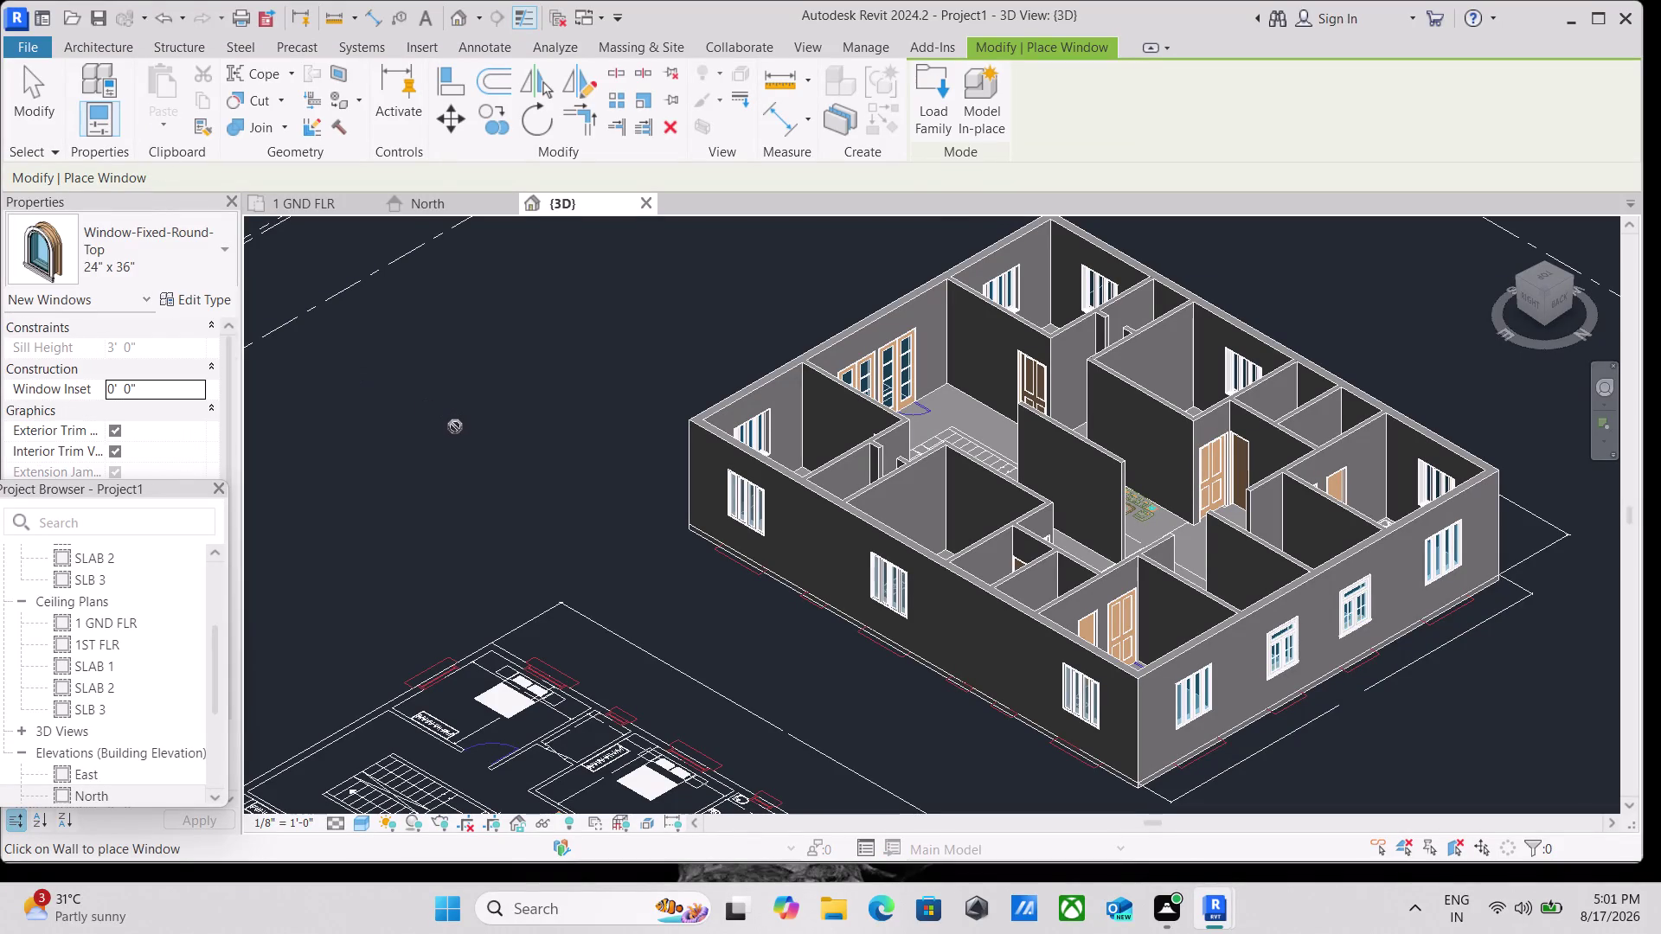
Start the Window tool with WN and bring up the ground floor plan.
key(w)
key(n)
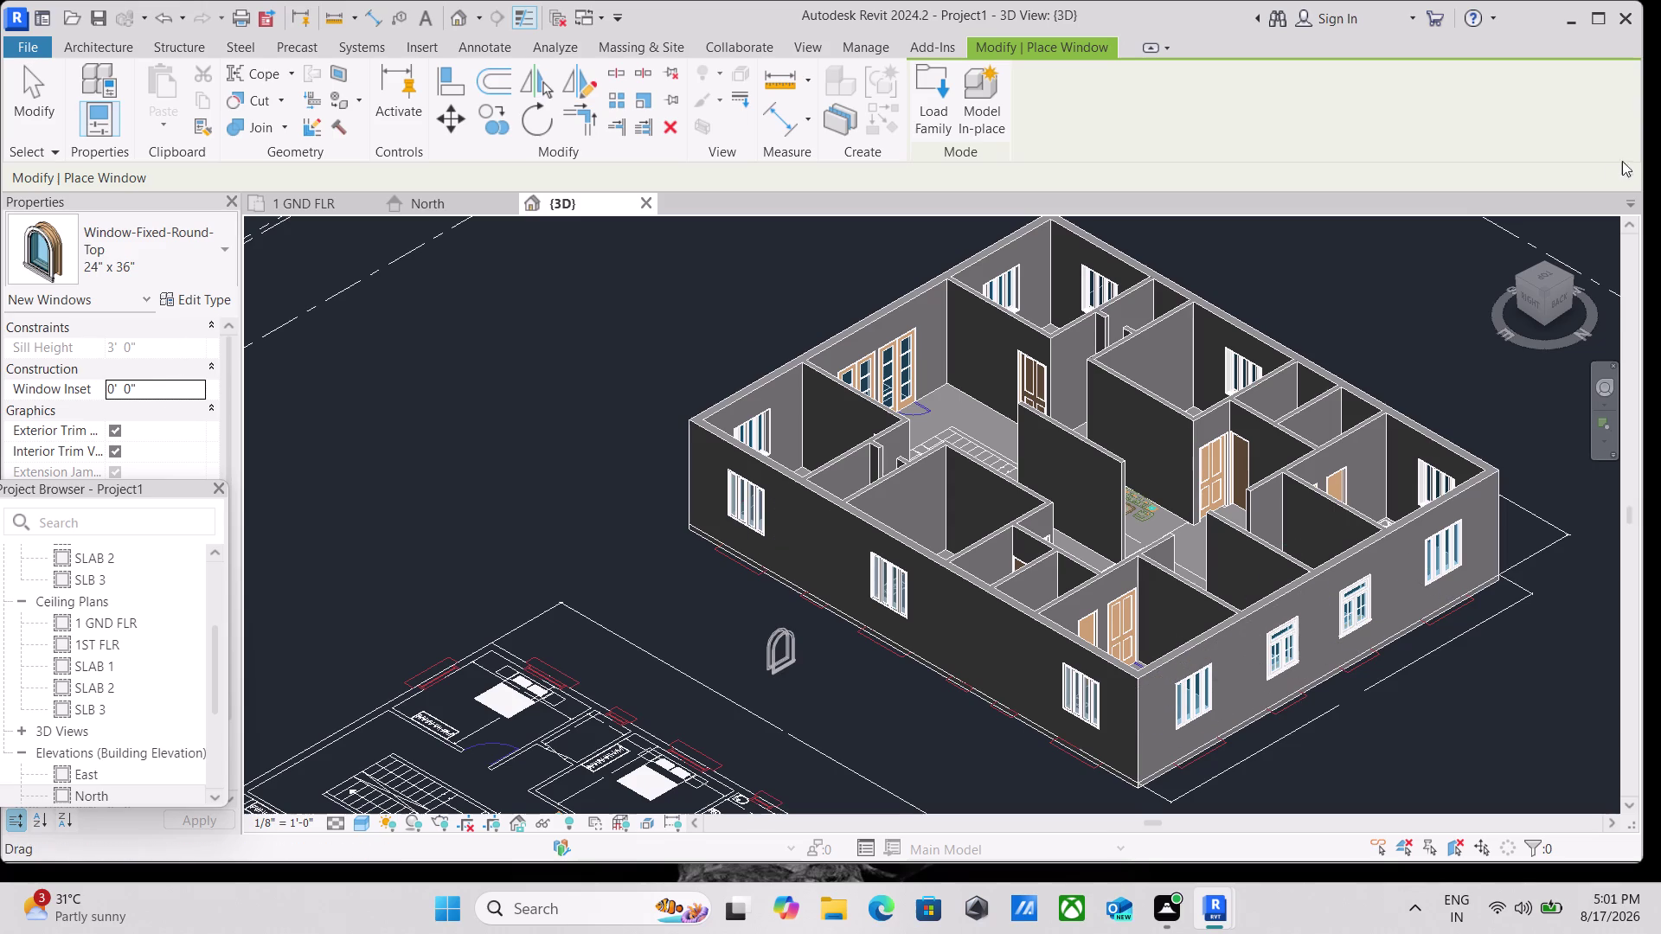
click(271, 200)
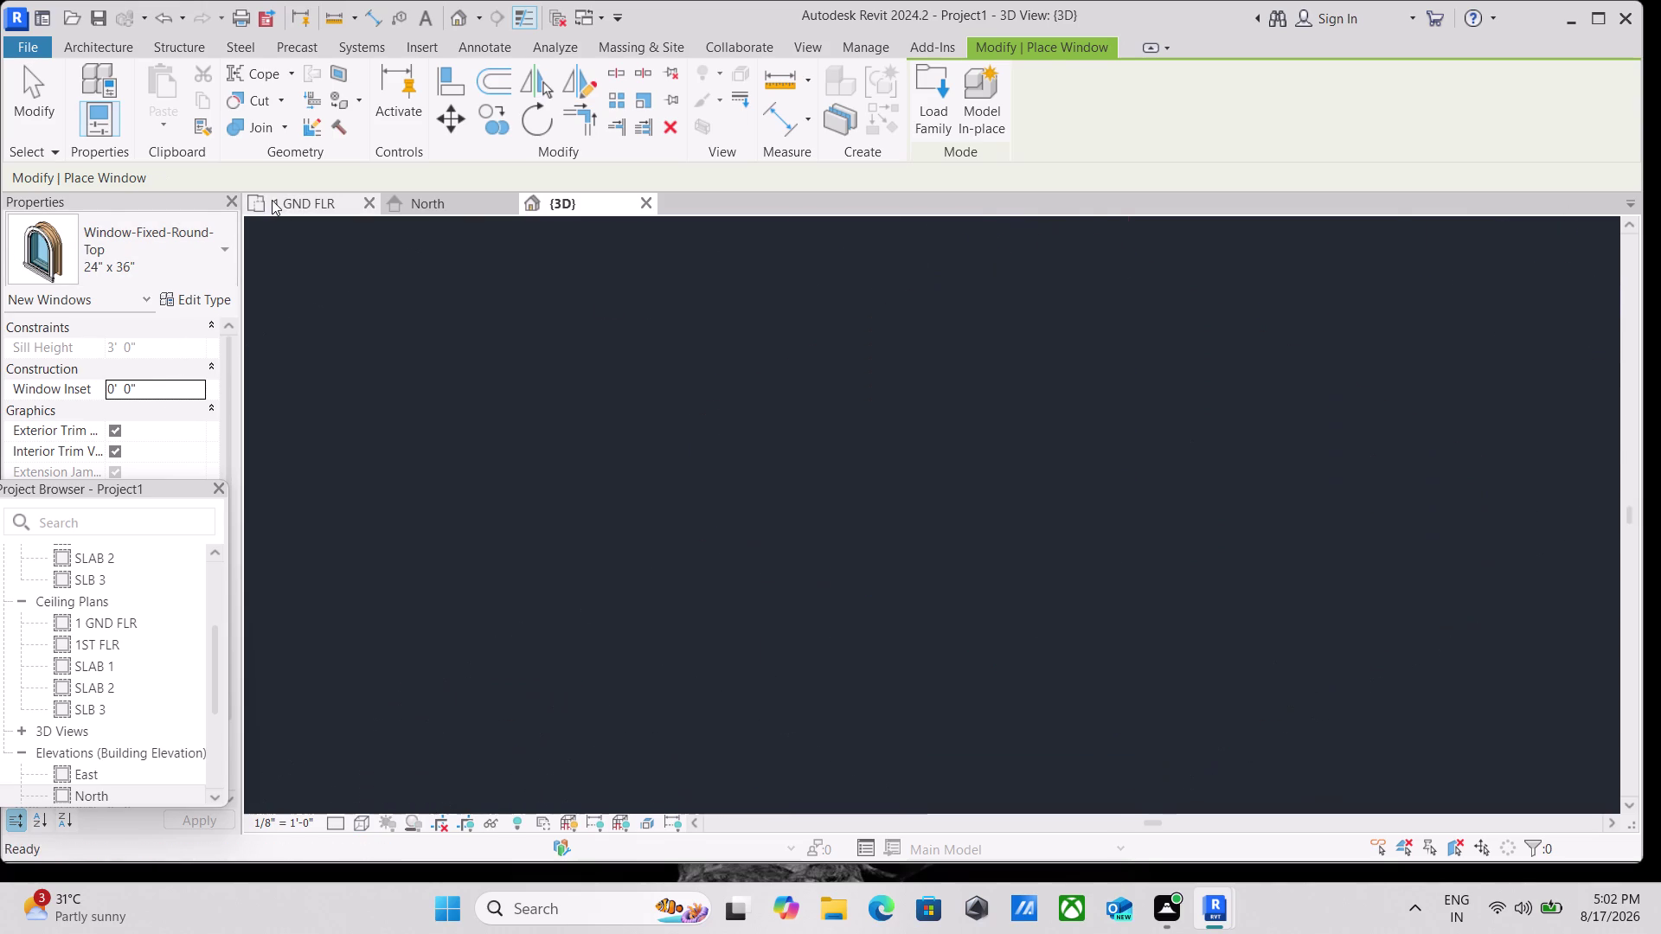
scroll(up, 3)
scroll(up, 3)
scroll(up, 3)
scroll(up, 3)
click(740, 401)
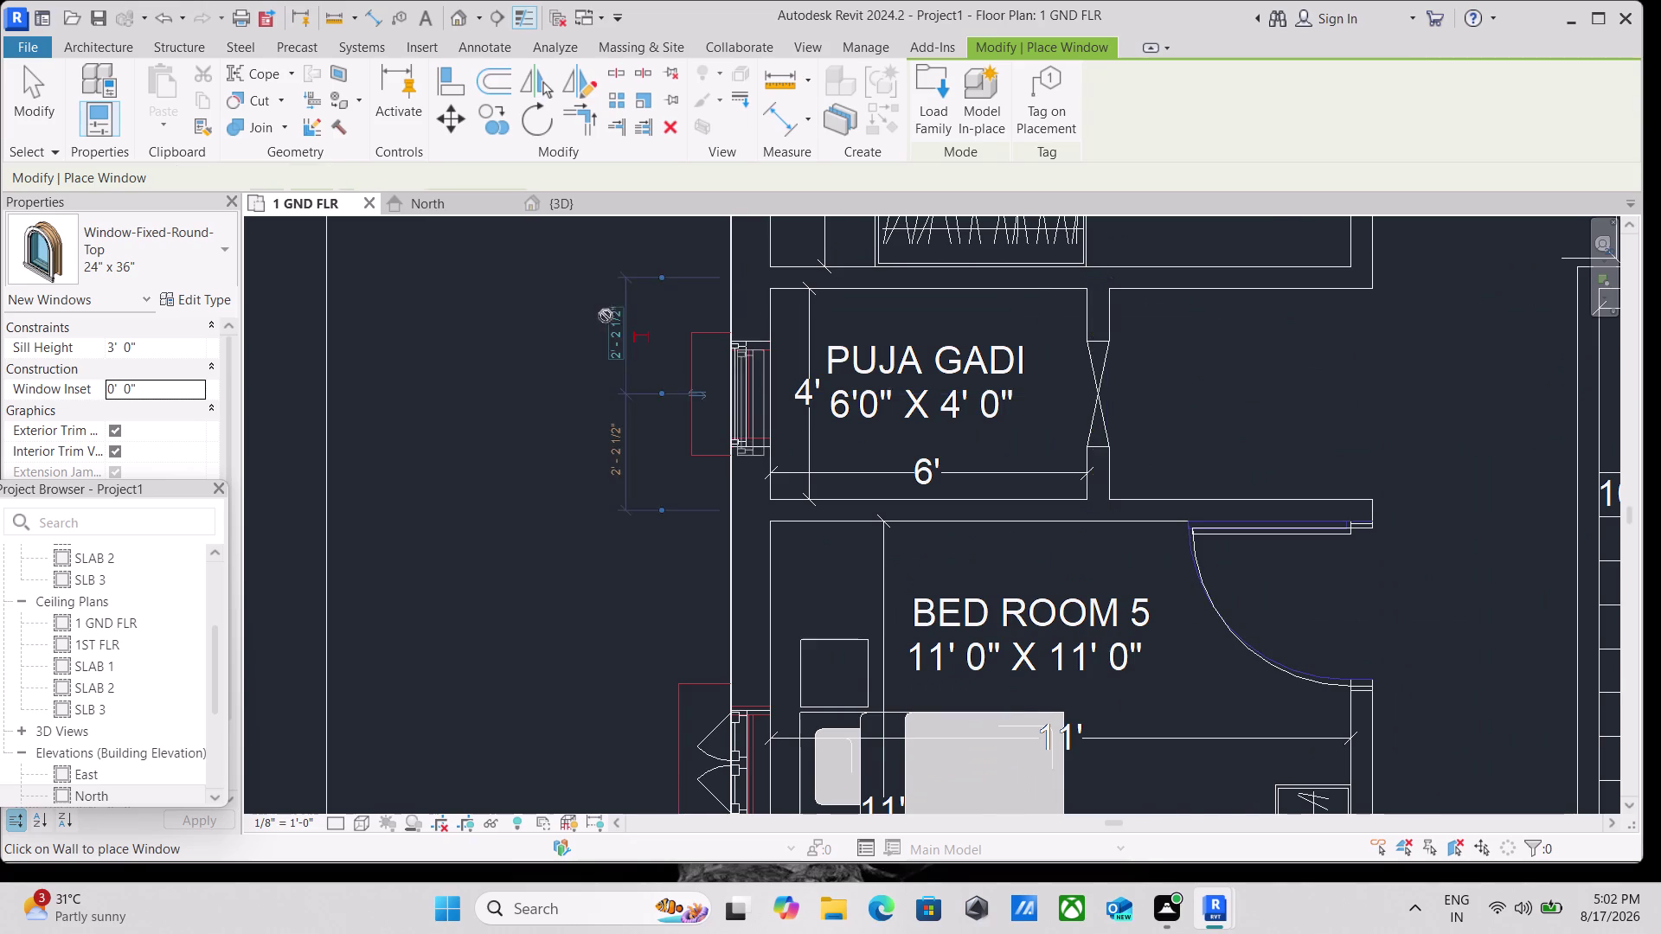
scroll(down, 3)
middle_drag(596, 323, 439, 680)
scroll(down, 3)
scroll(down, 3)
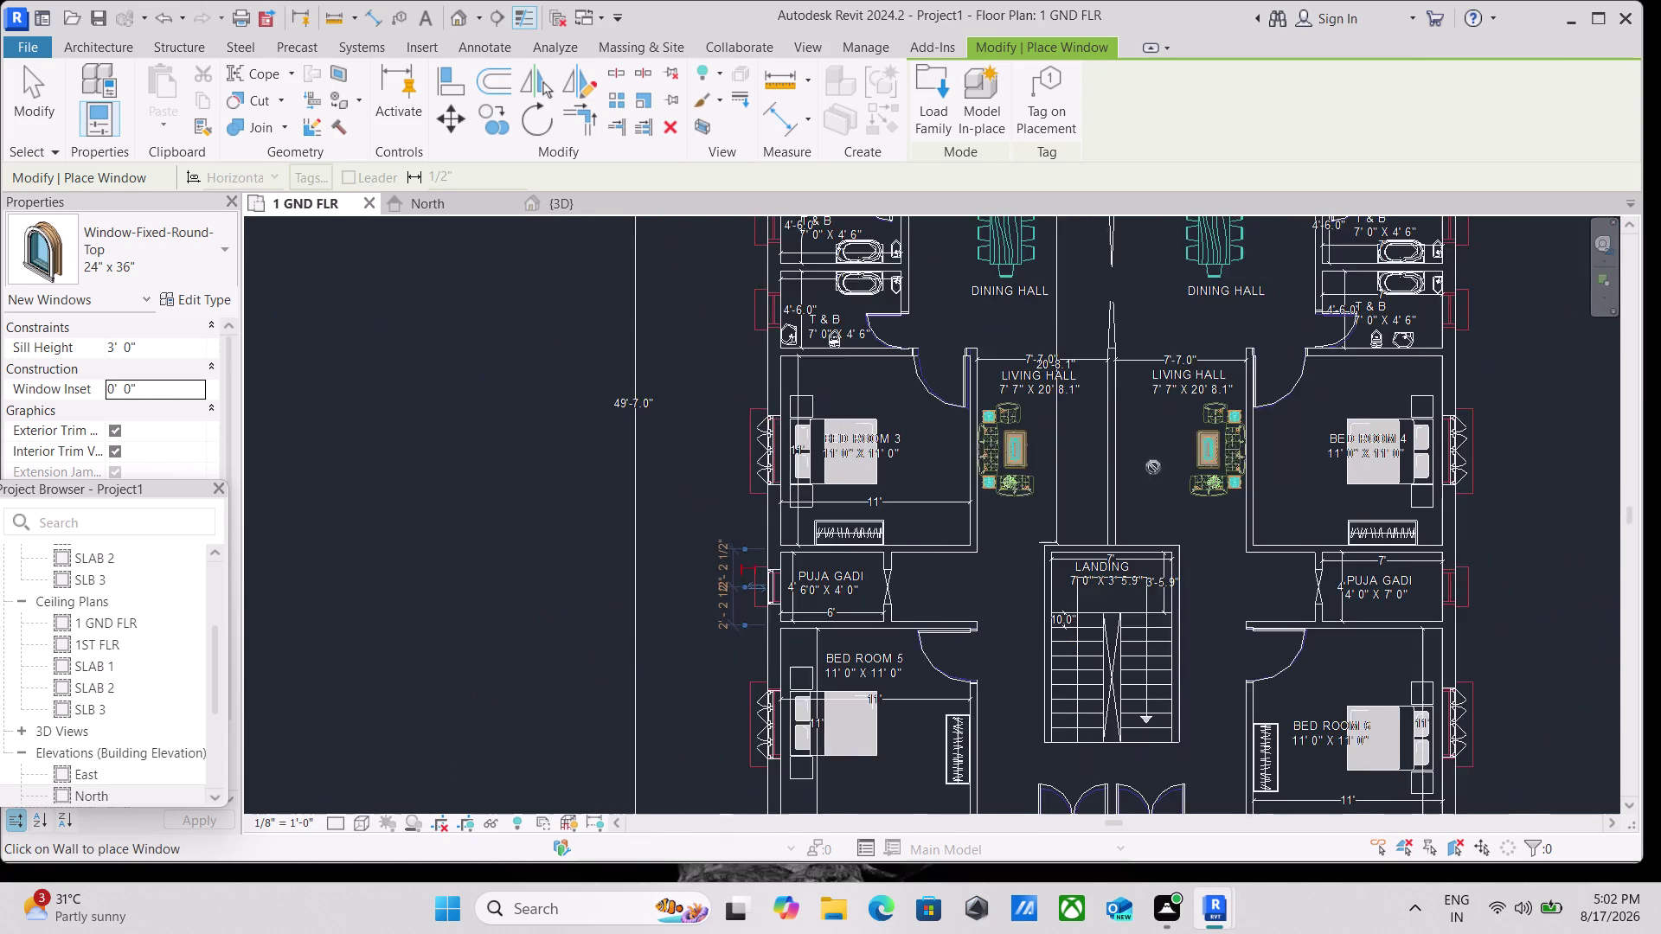
scroll(down, 3)
scroll(up, 3)
scroll(up, 3)
scroll(down, 3)
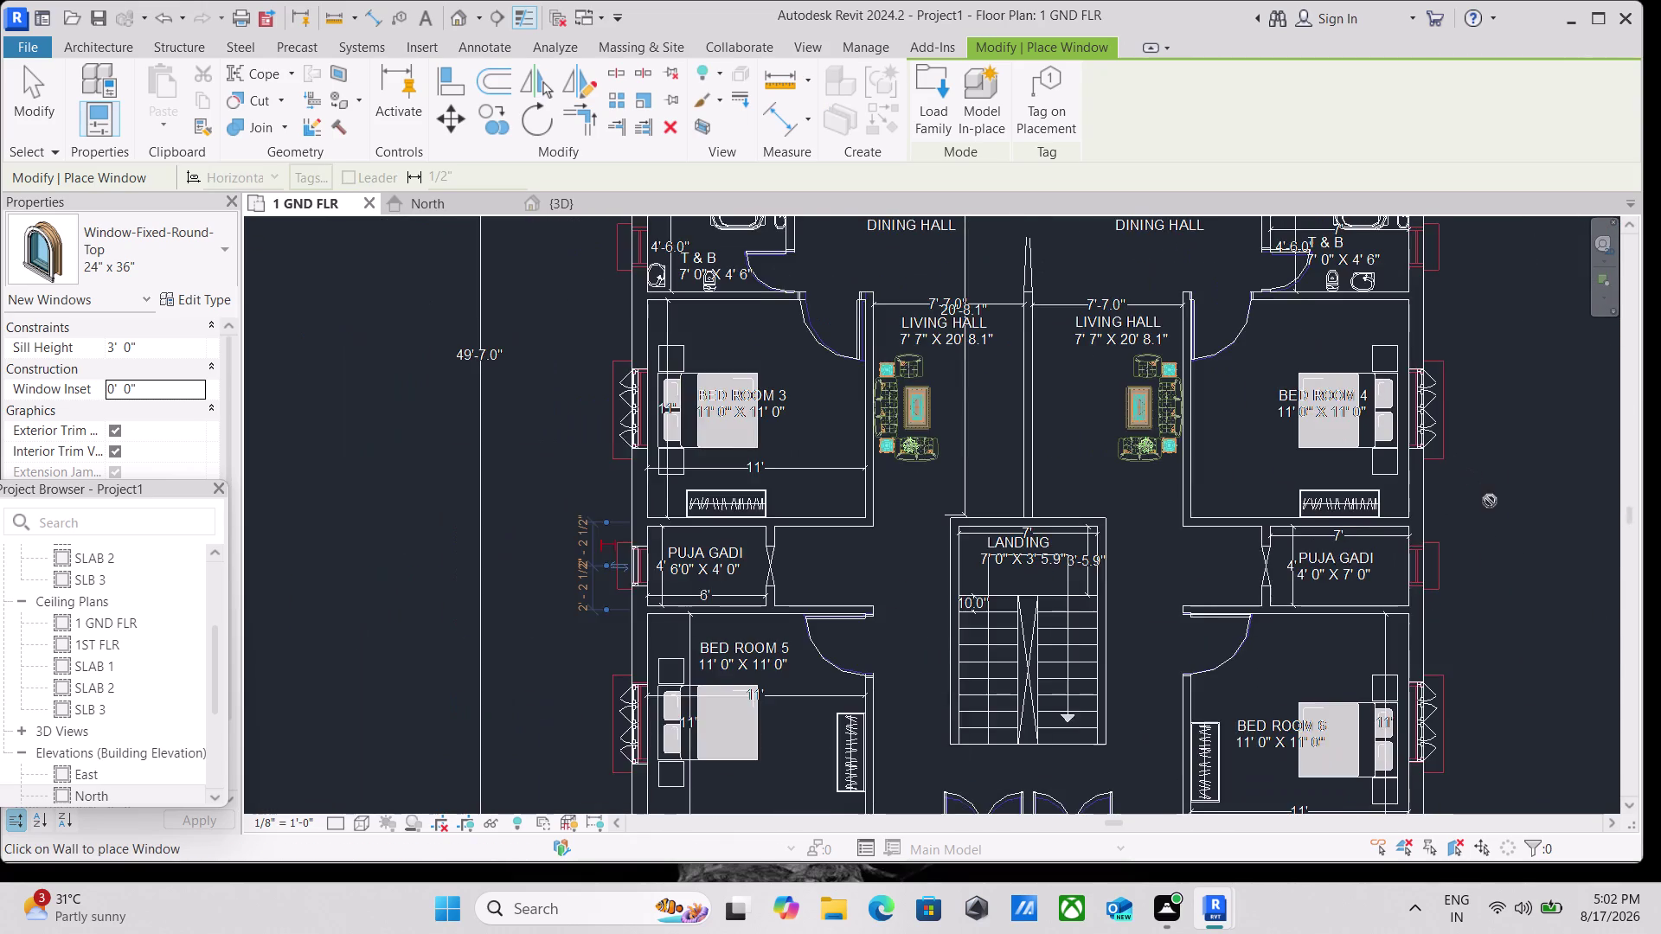
scroll(down, 3)
Place round-top windows on the toilet-and-bath outer walls near the dining halls.
middle_drag(1490, 502, 1291, 675)
scroll(up, 3)
scroll(up, 3)
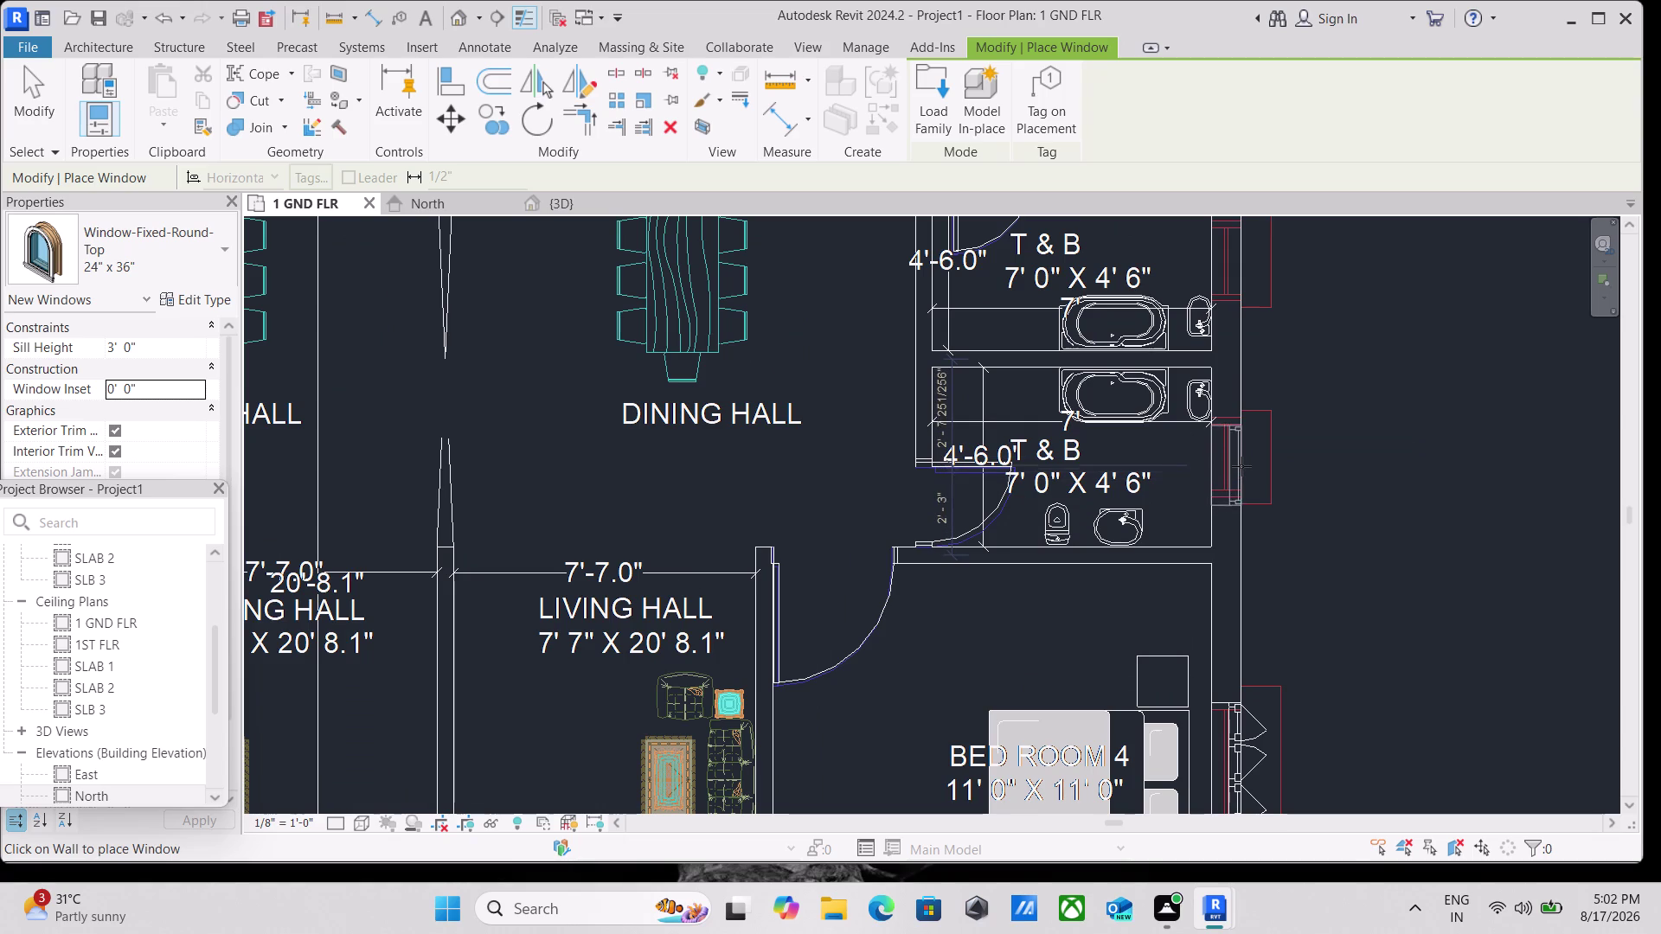
click(1242, 464)
middle_drag(1290, 385, 1208, 667)
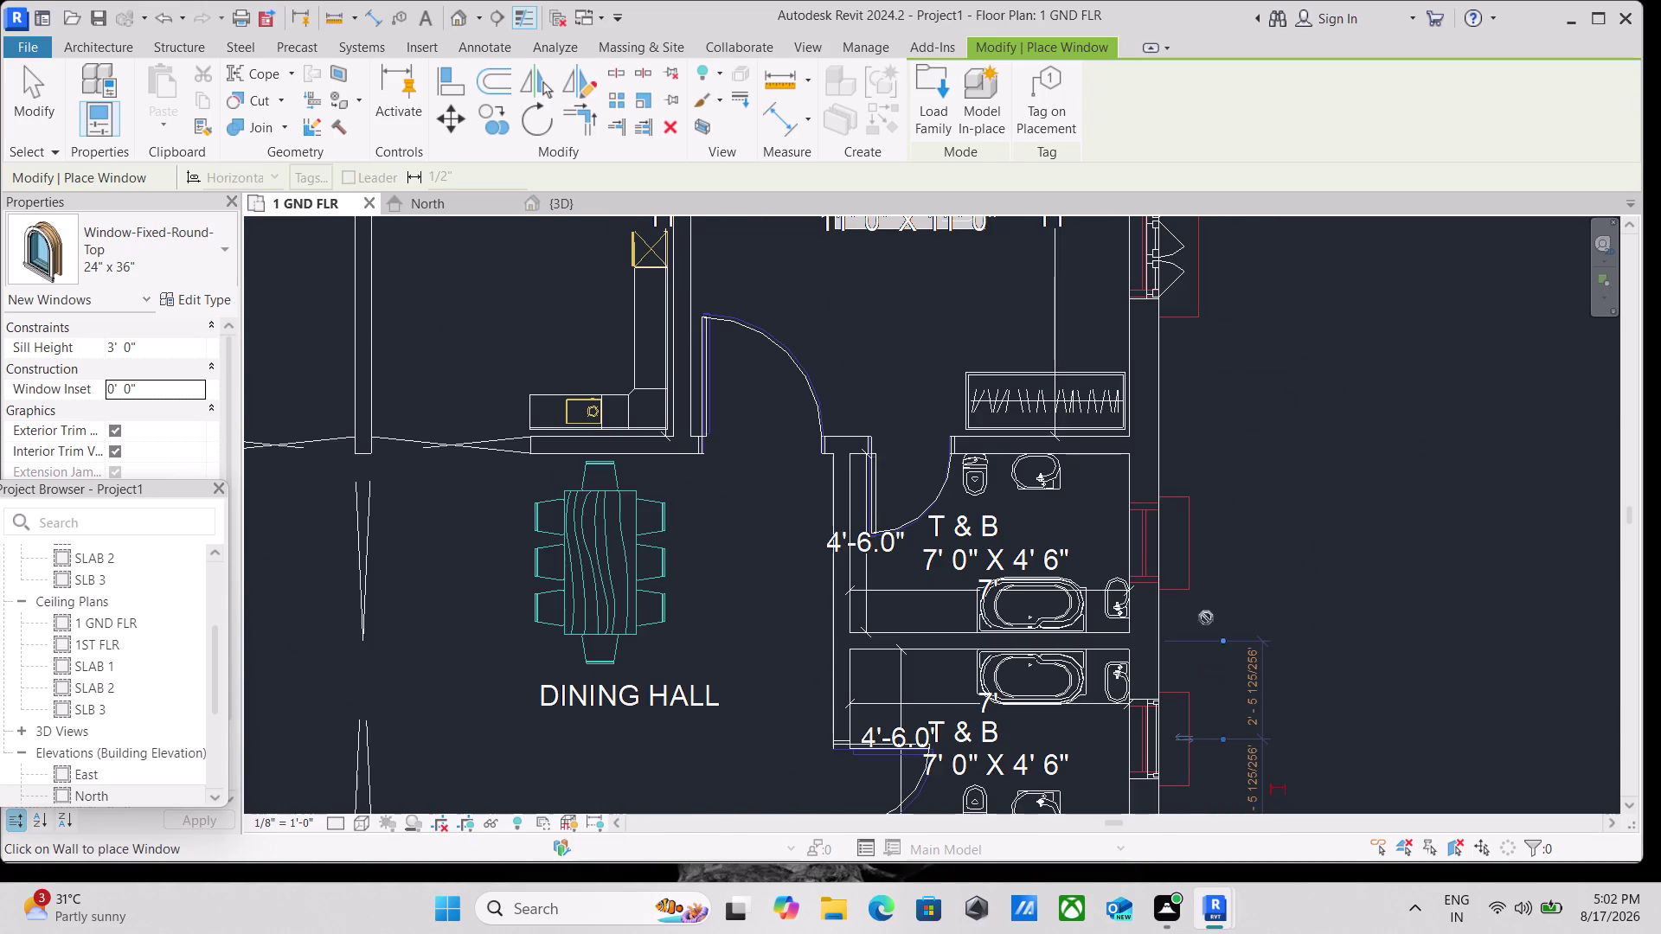
click(1163, 541)
scroll(down, 3)
middle_drag(1252, 442, 1251, 448)
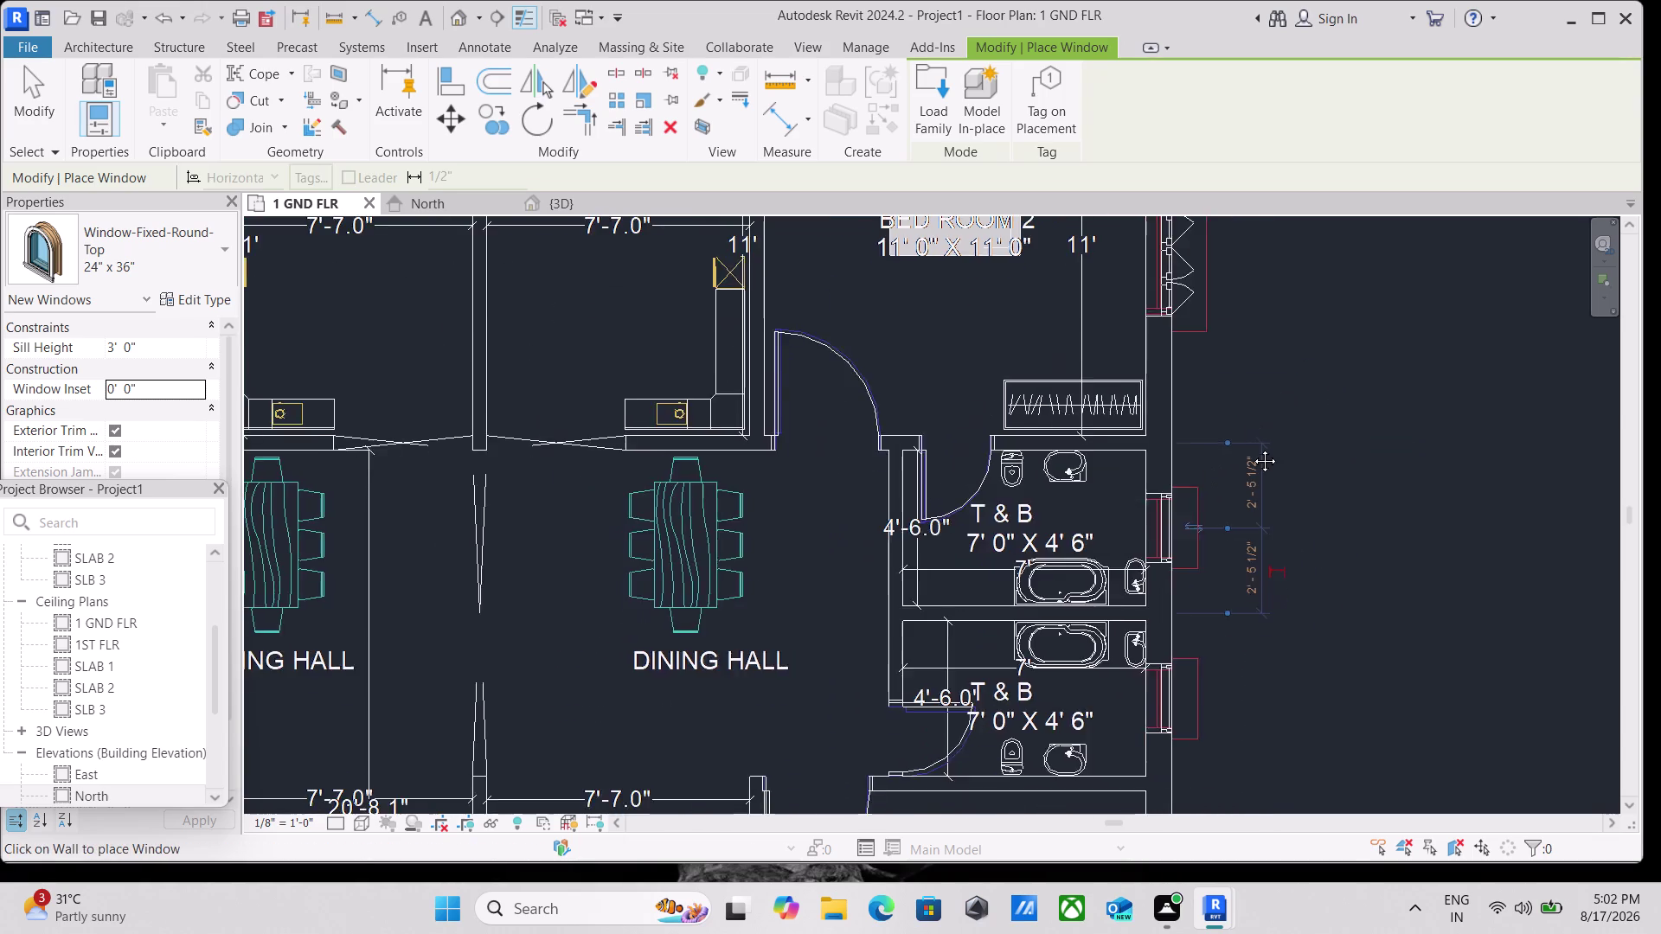
middle_drag(1252, 448, 1224, 604)
scroll(down, 3)
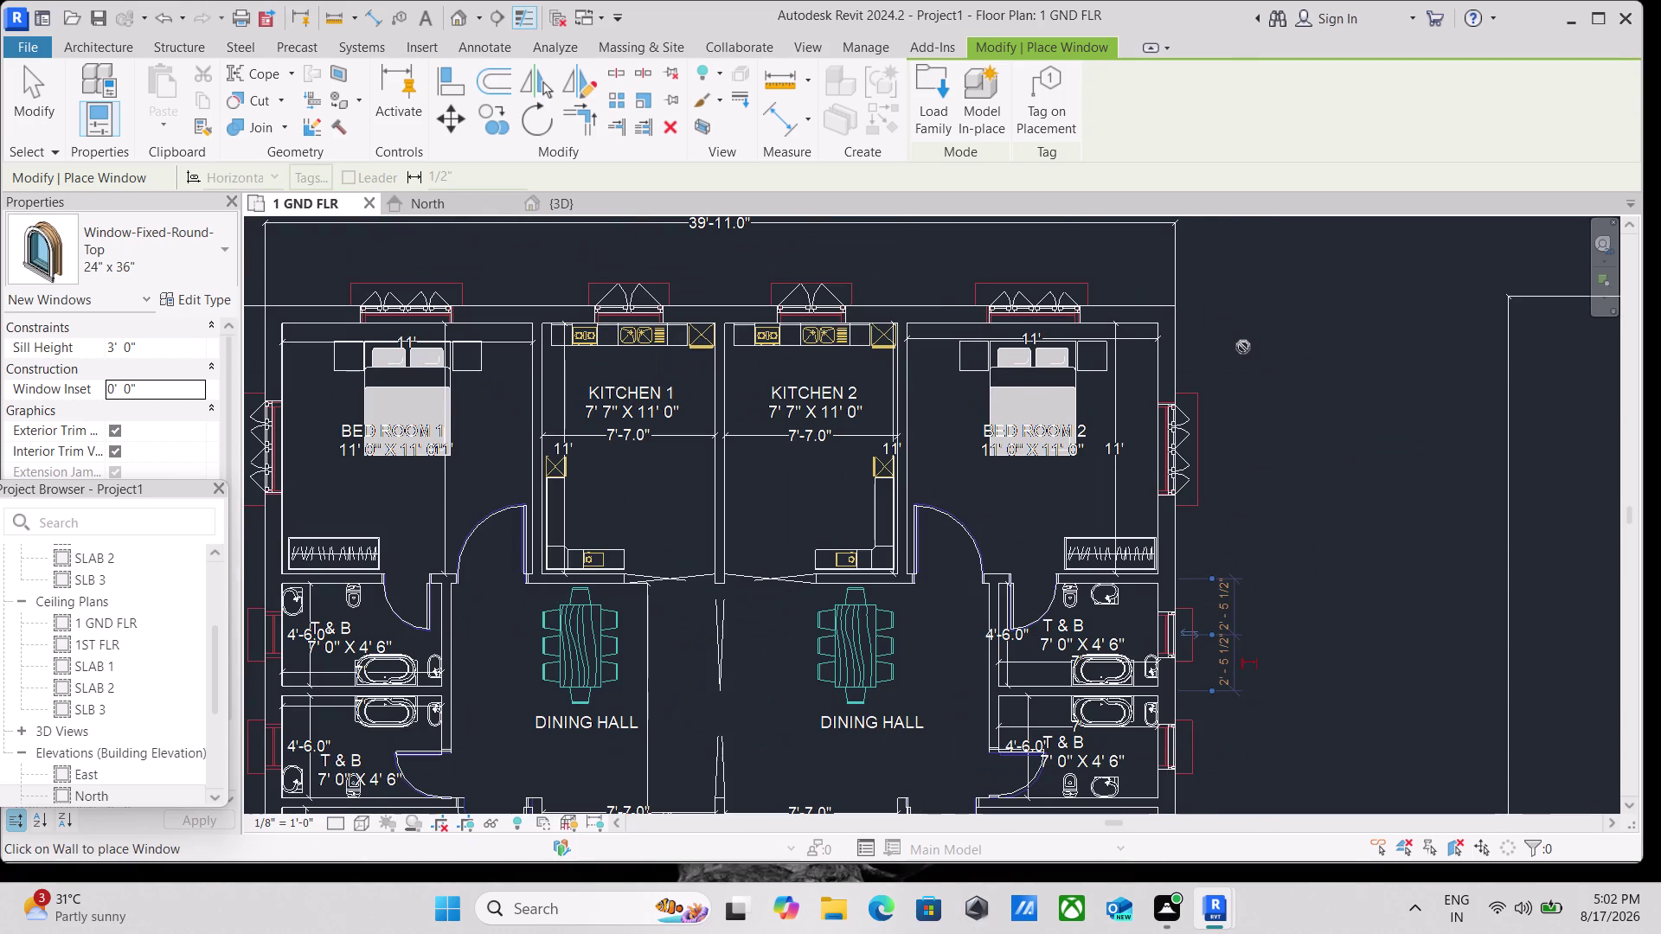
scroll(down, 3)
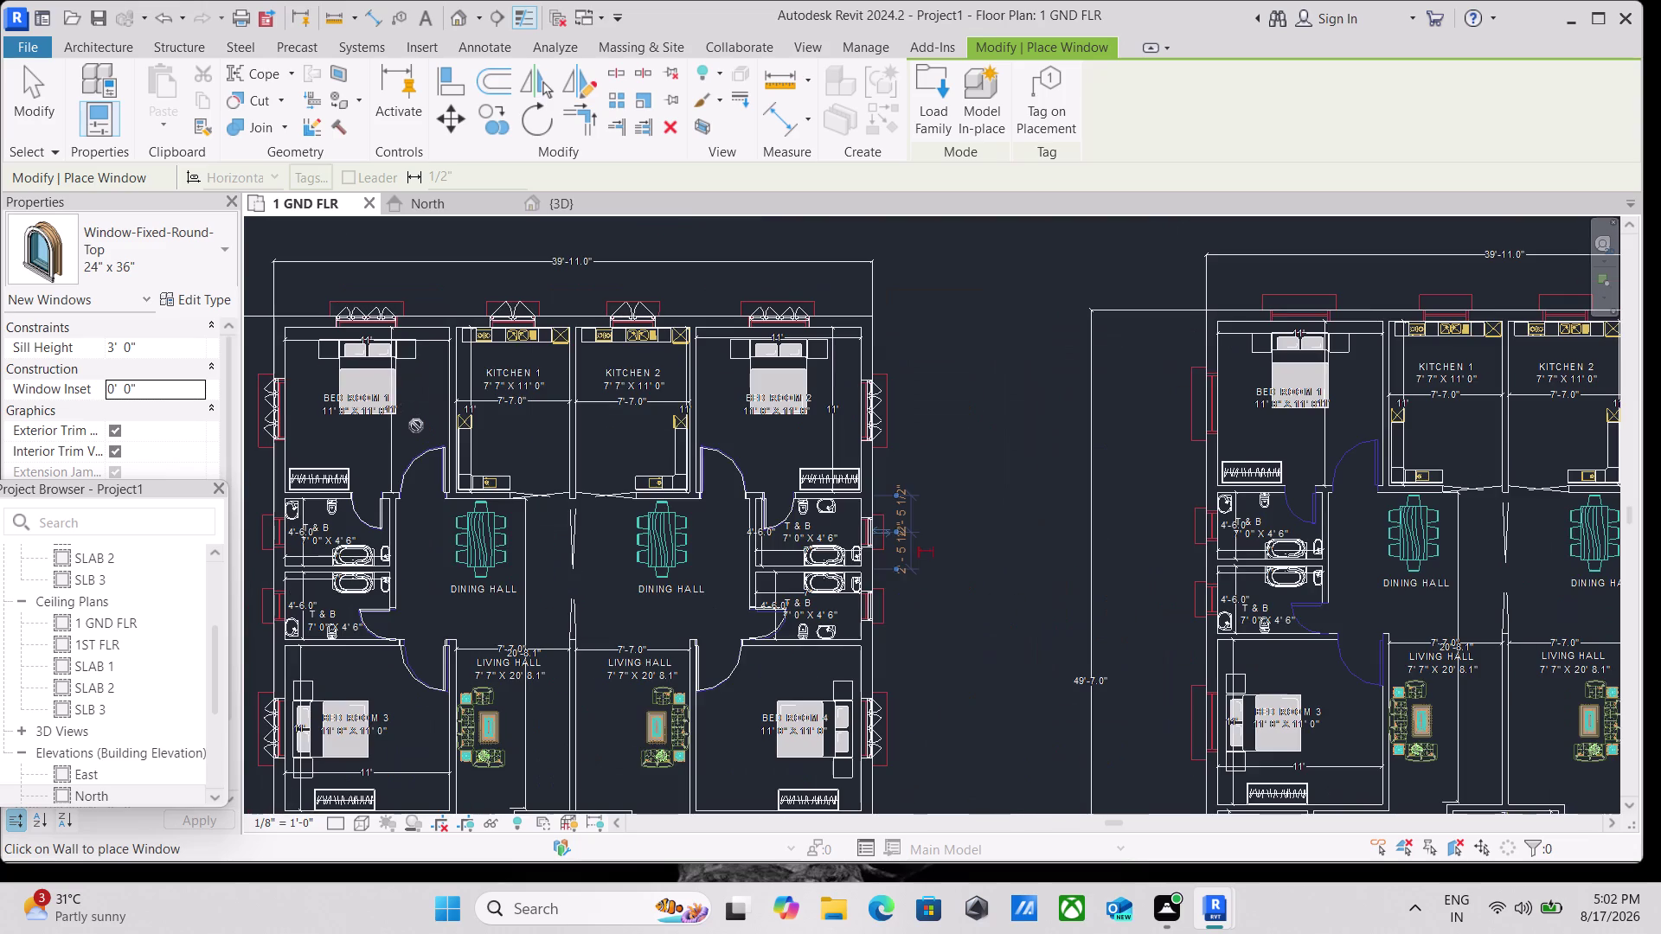
Add a round-top window to the left bathroom's outer wall and end window placement.
middle_drag(412, 422, 748, 359)
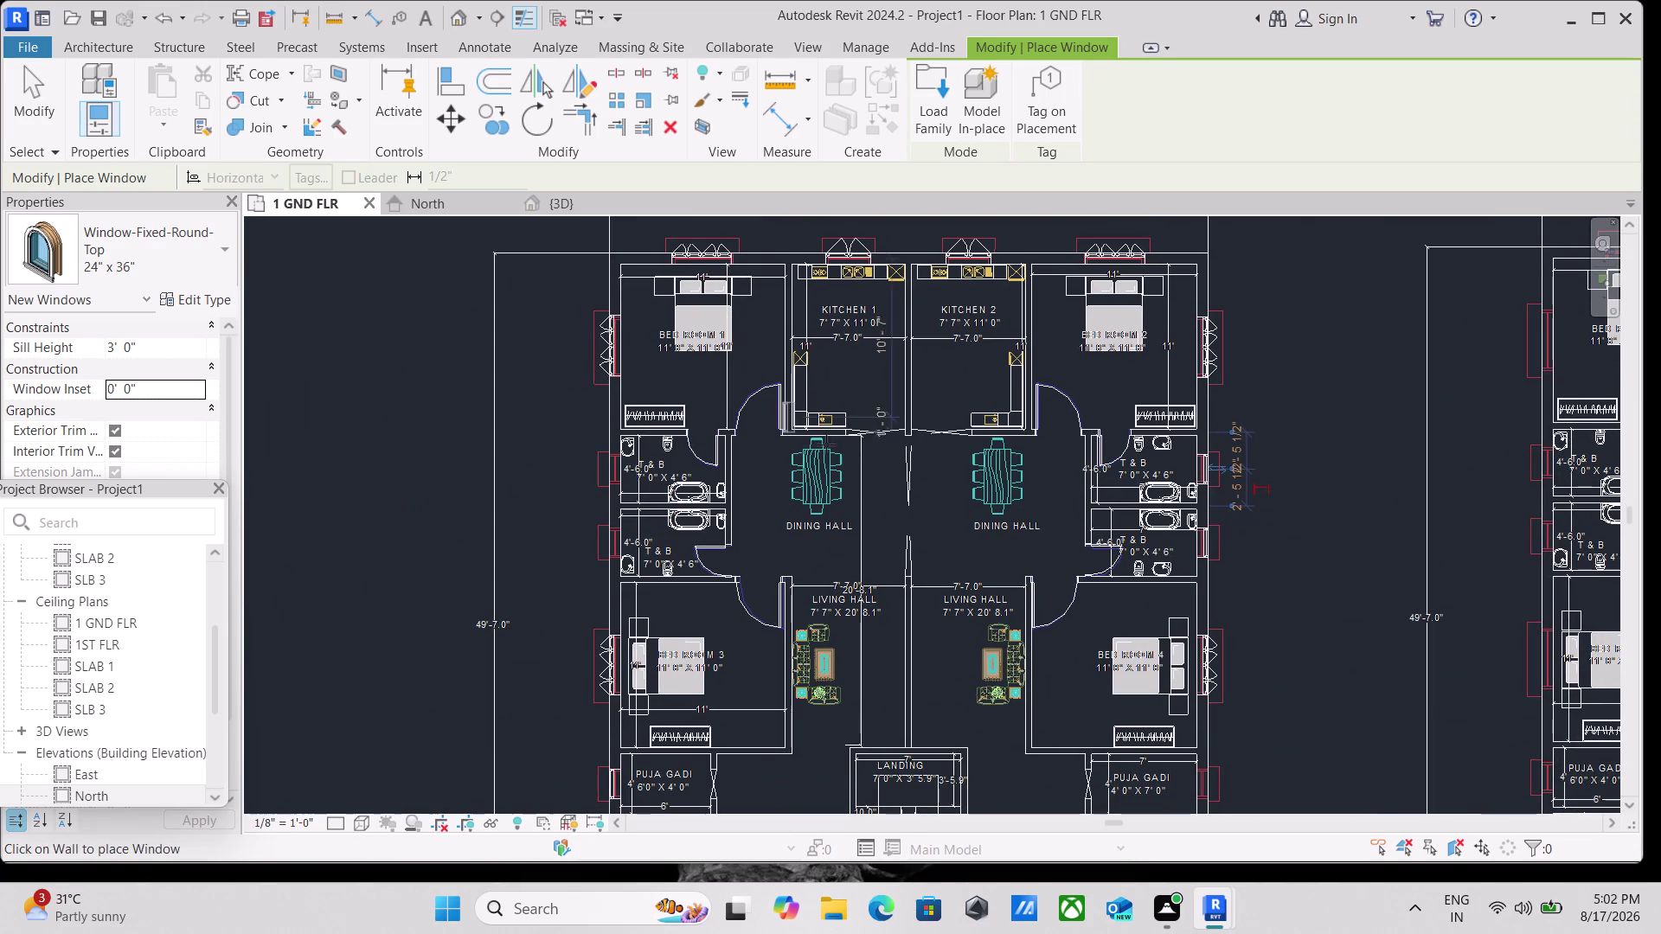
scroll(down, 3)
scroll(up, 3)
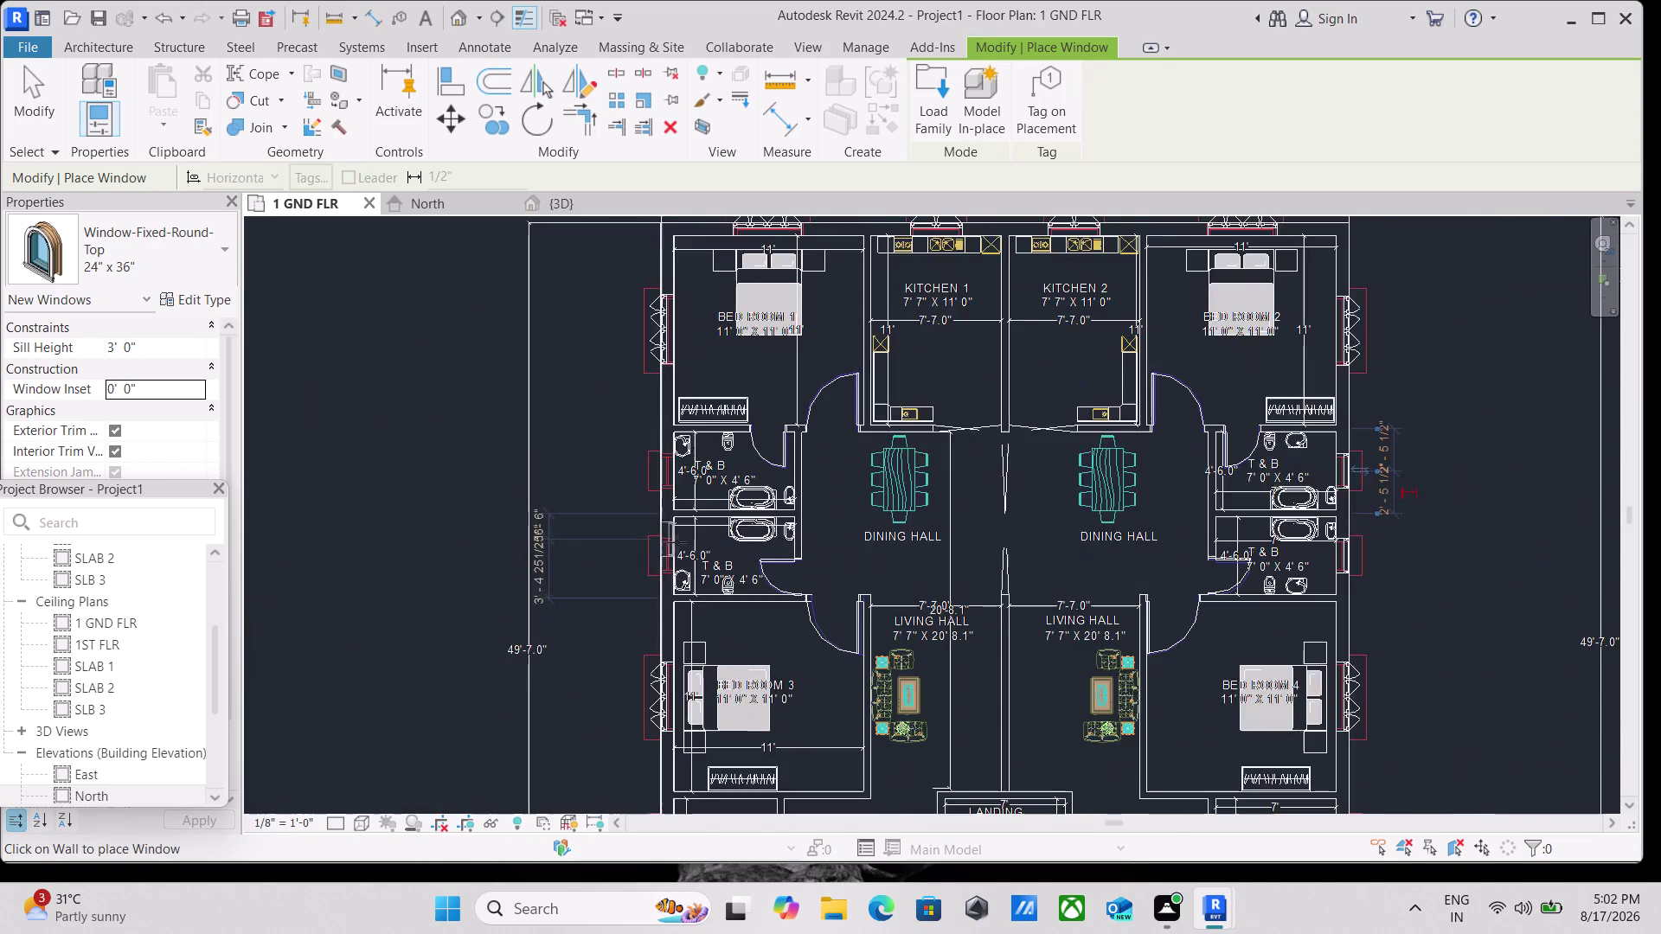
scroll(up, 3)
click(643, 537)
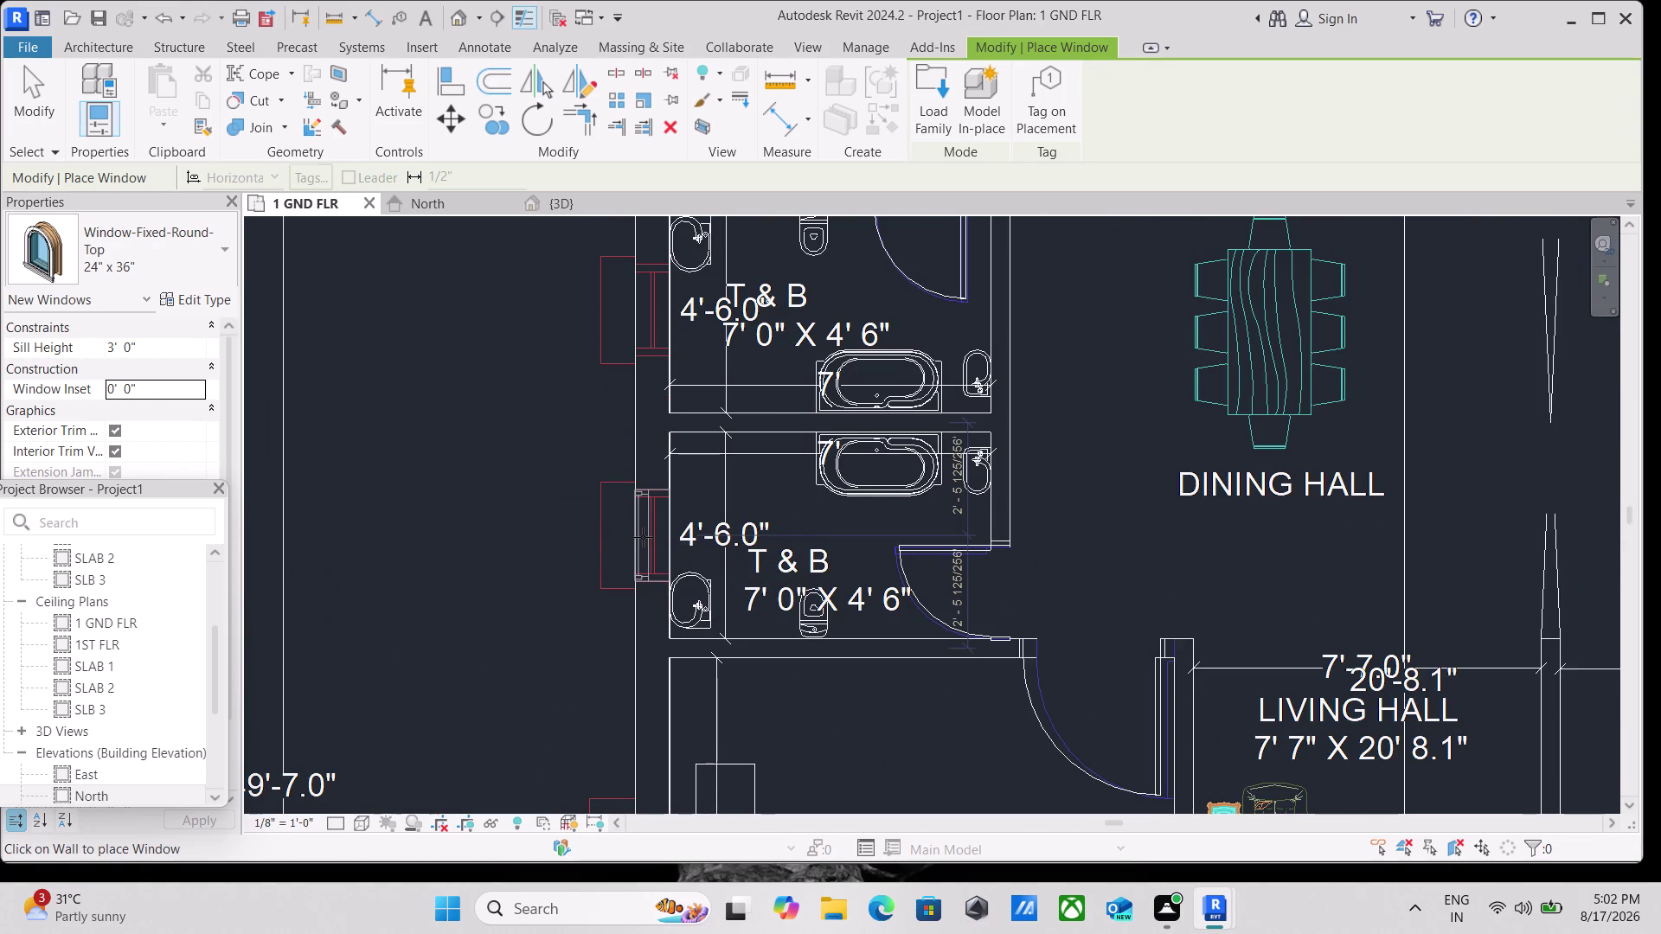
middle_drag(551, 310, 566, 506)
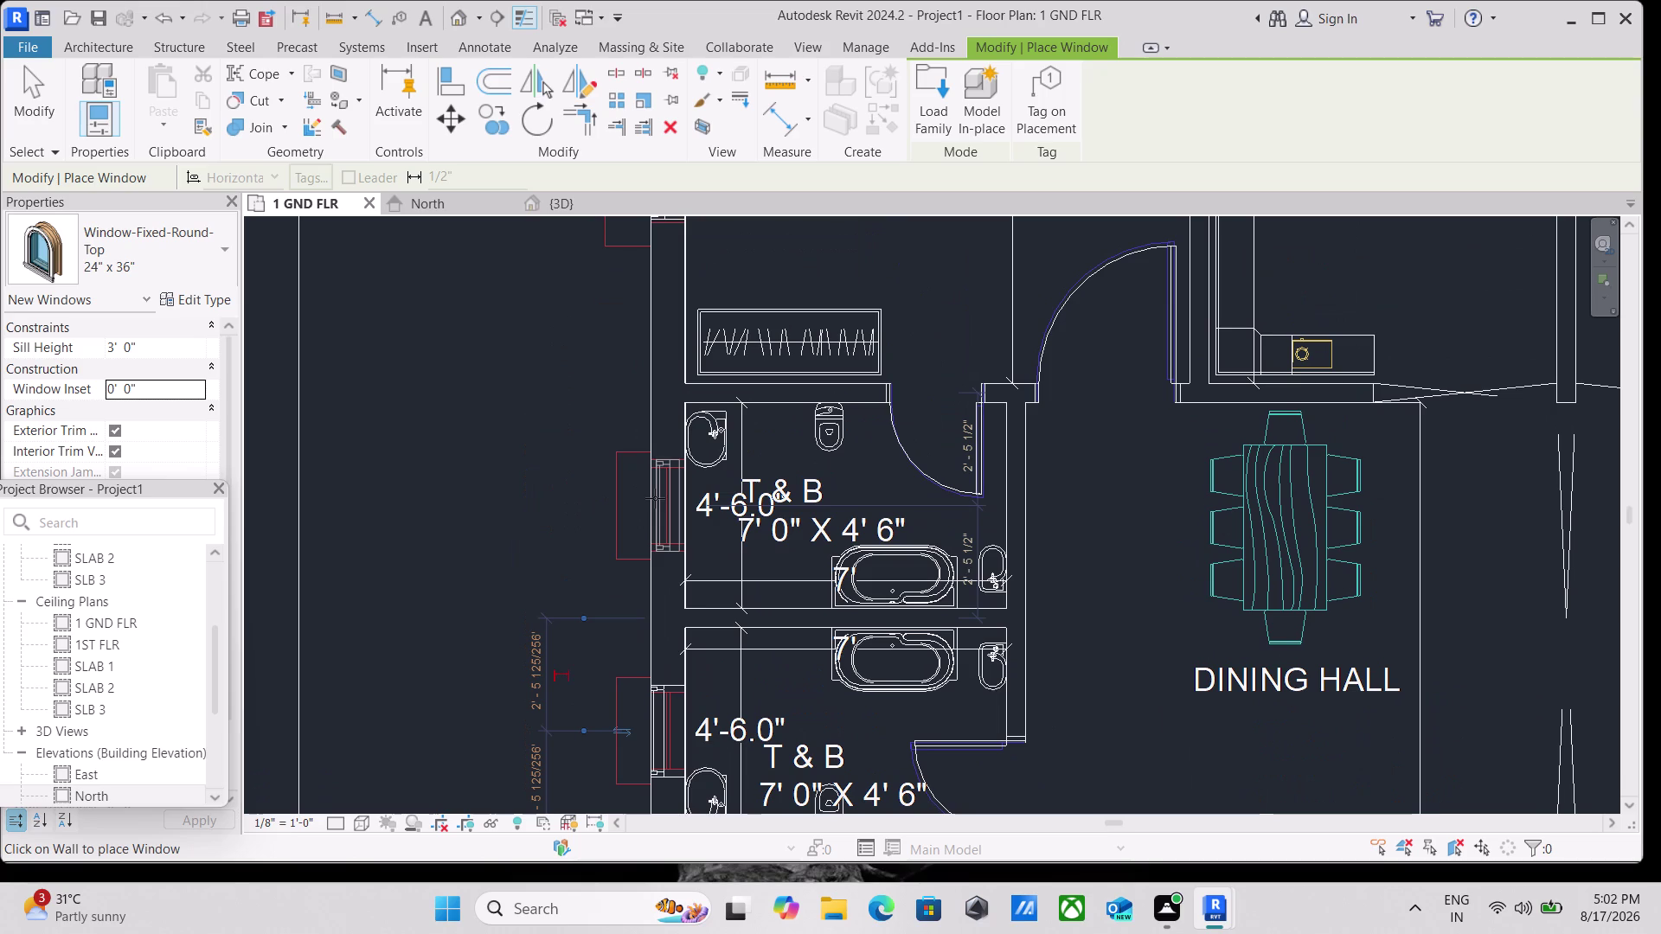
click(655, 498)
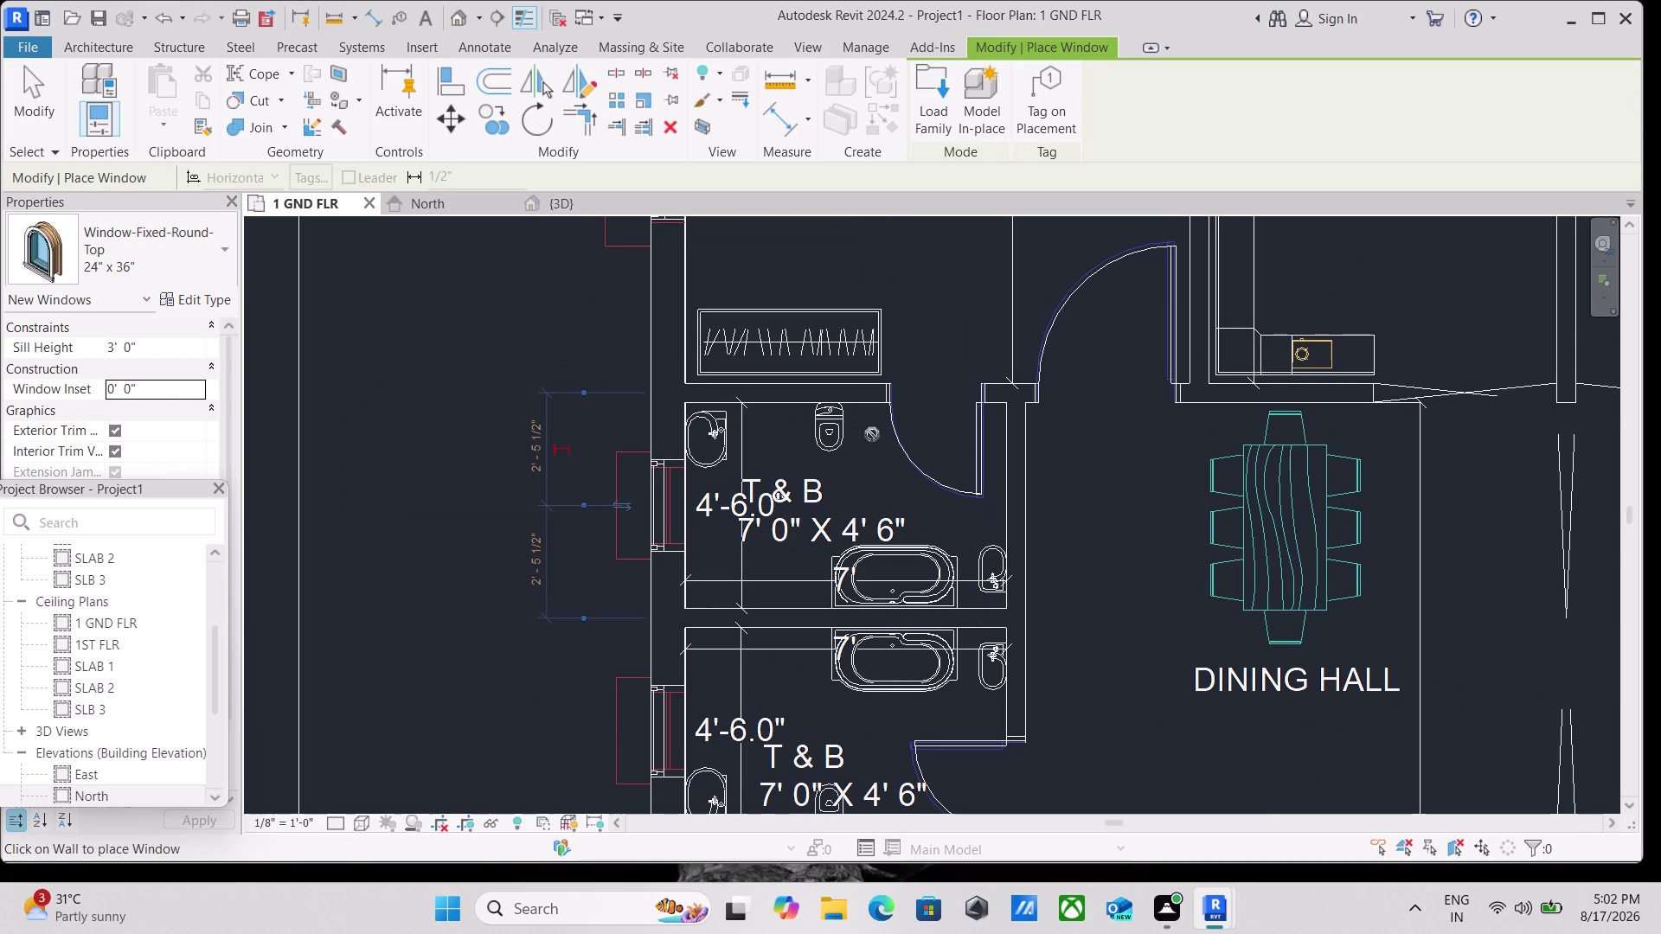
key(Escape)
key(Escape)
Select the round-top bathroom window and all its instances with SA.
scroll(up, 3)
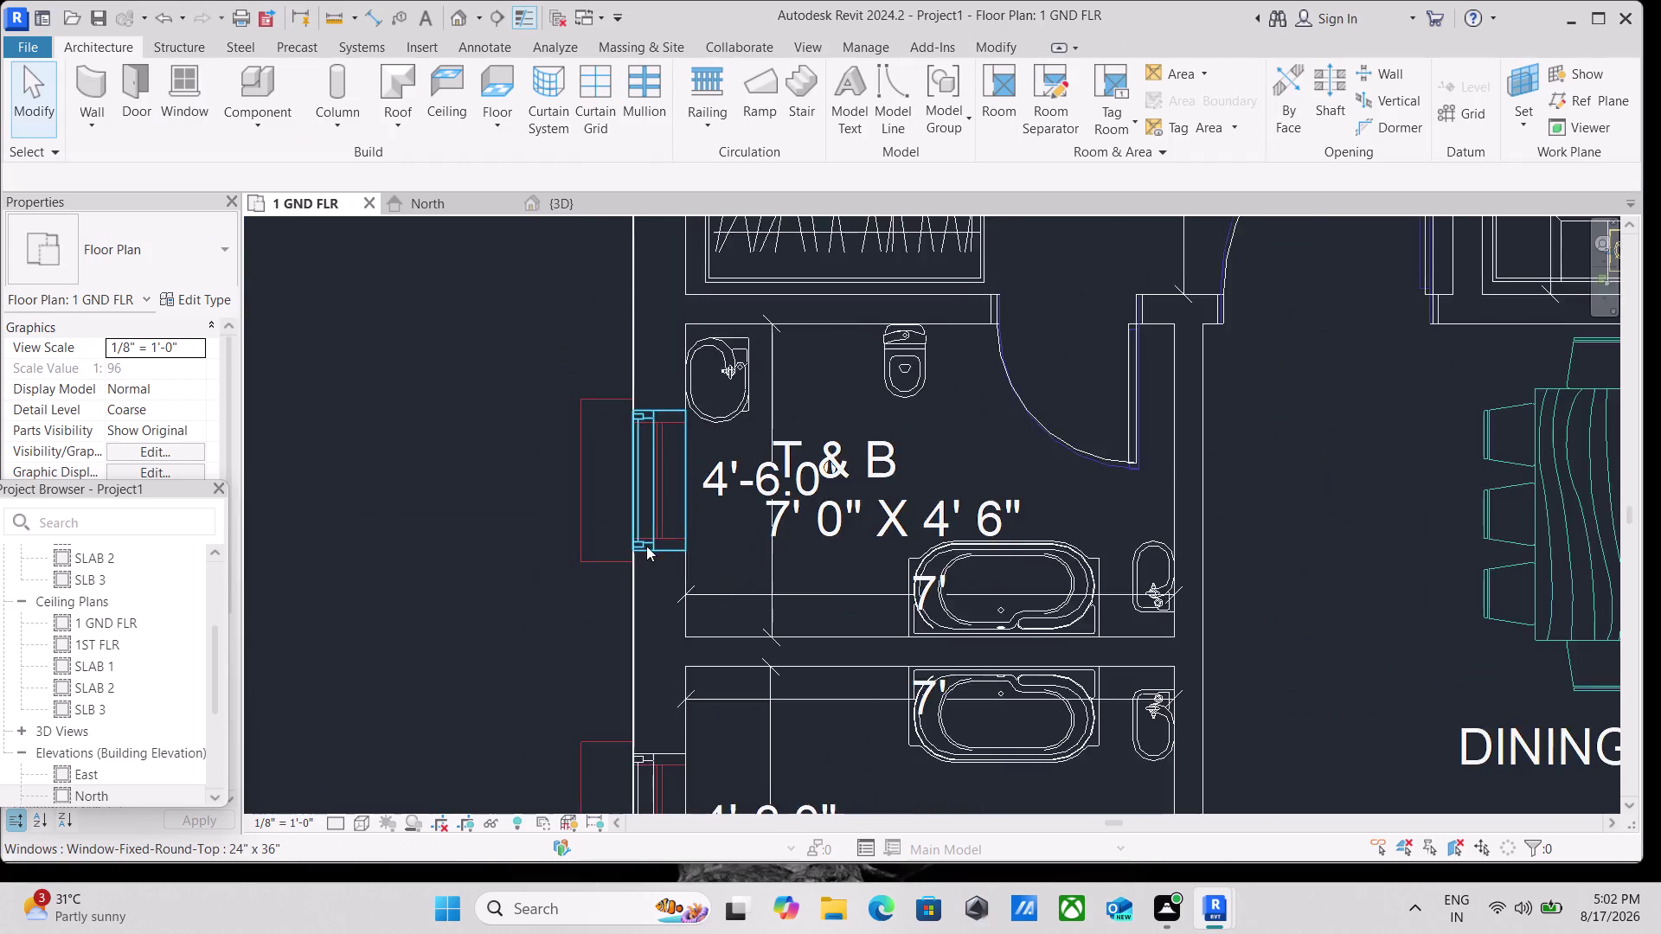
scroll(up, 3)
scroll(up, 3)
scroll(down, 3)
middle_drag(688, 464, 697, 527)
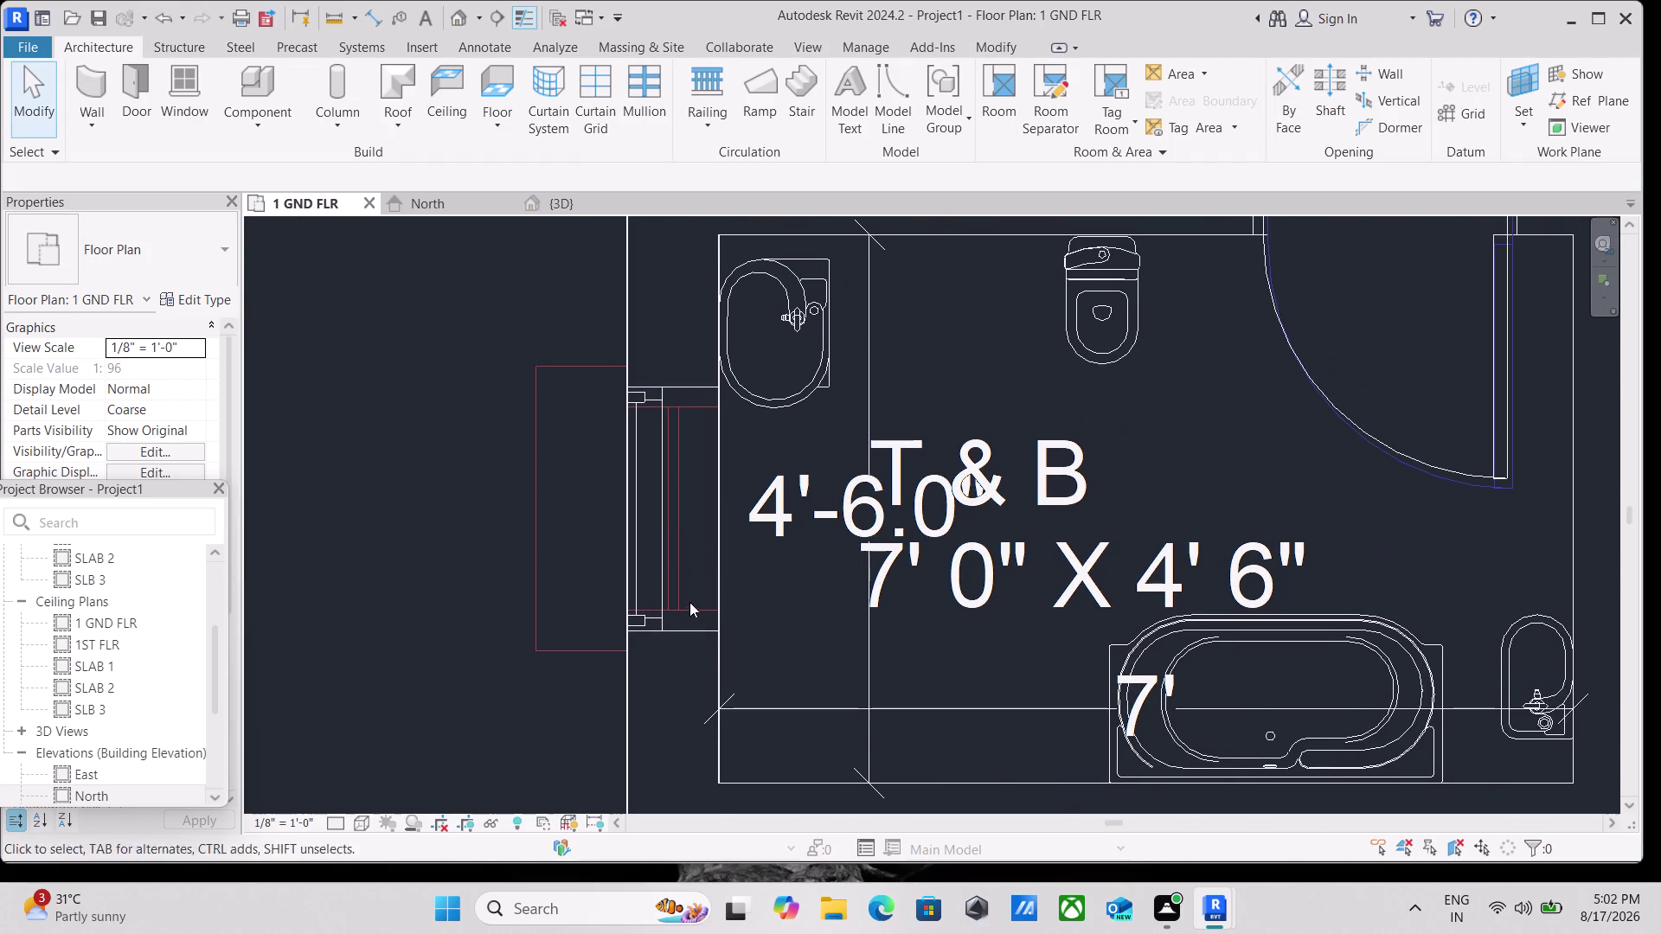
scroll(down, 3)
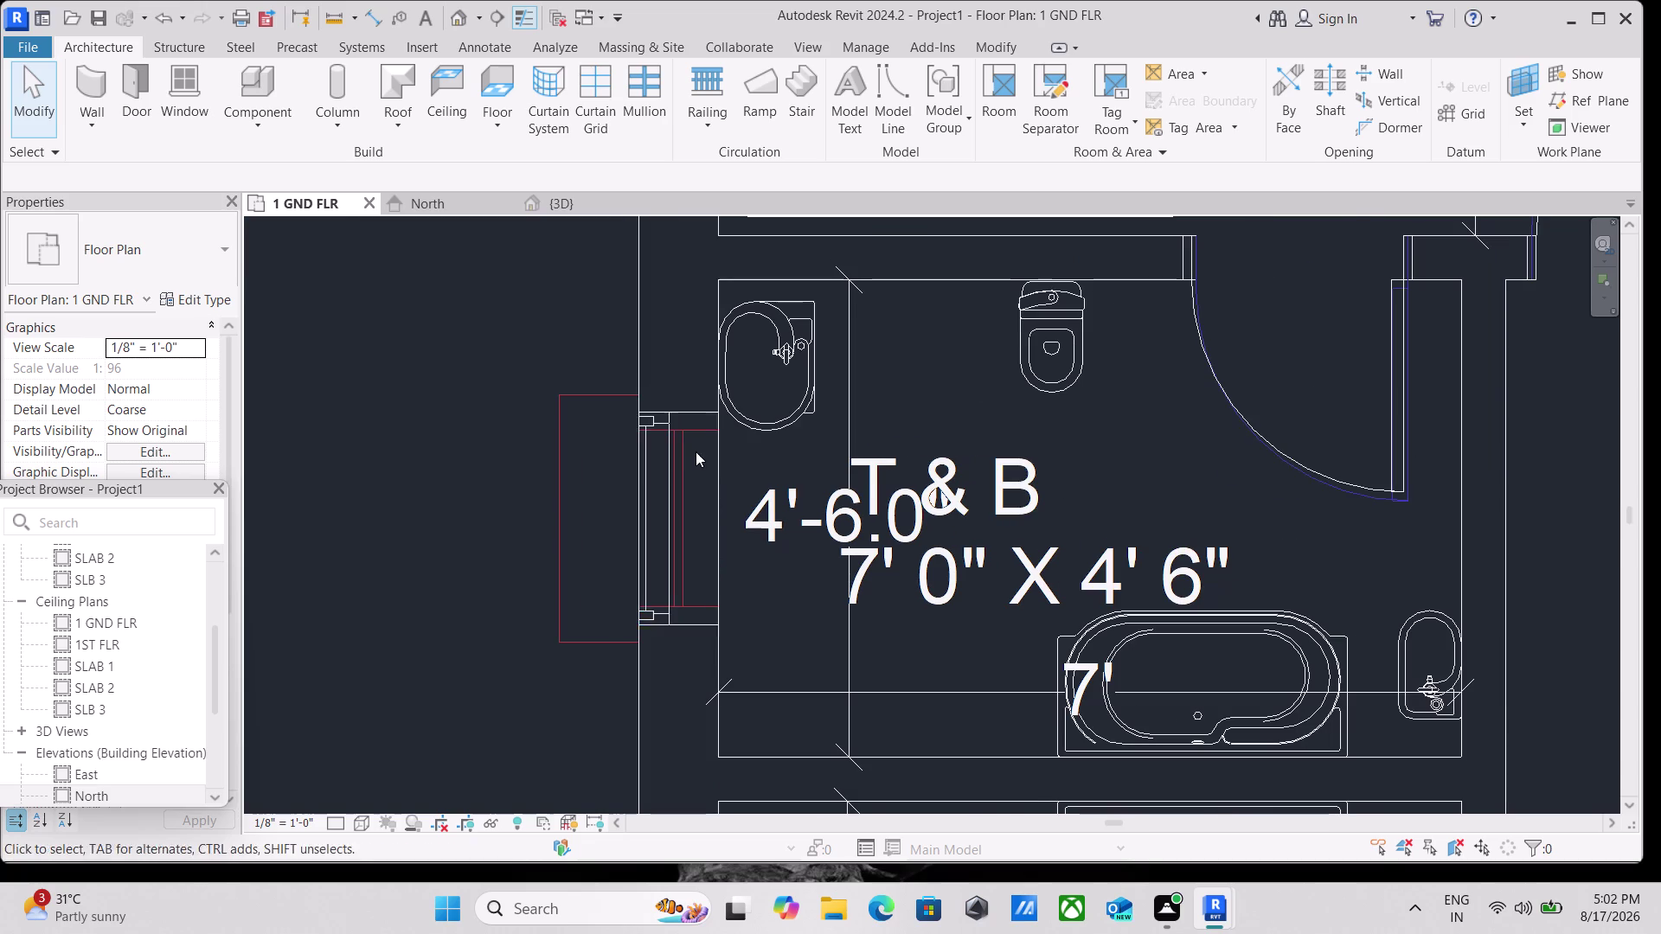
scroll(down, 3)
scroll(down, 3)
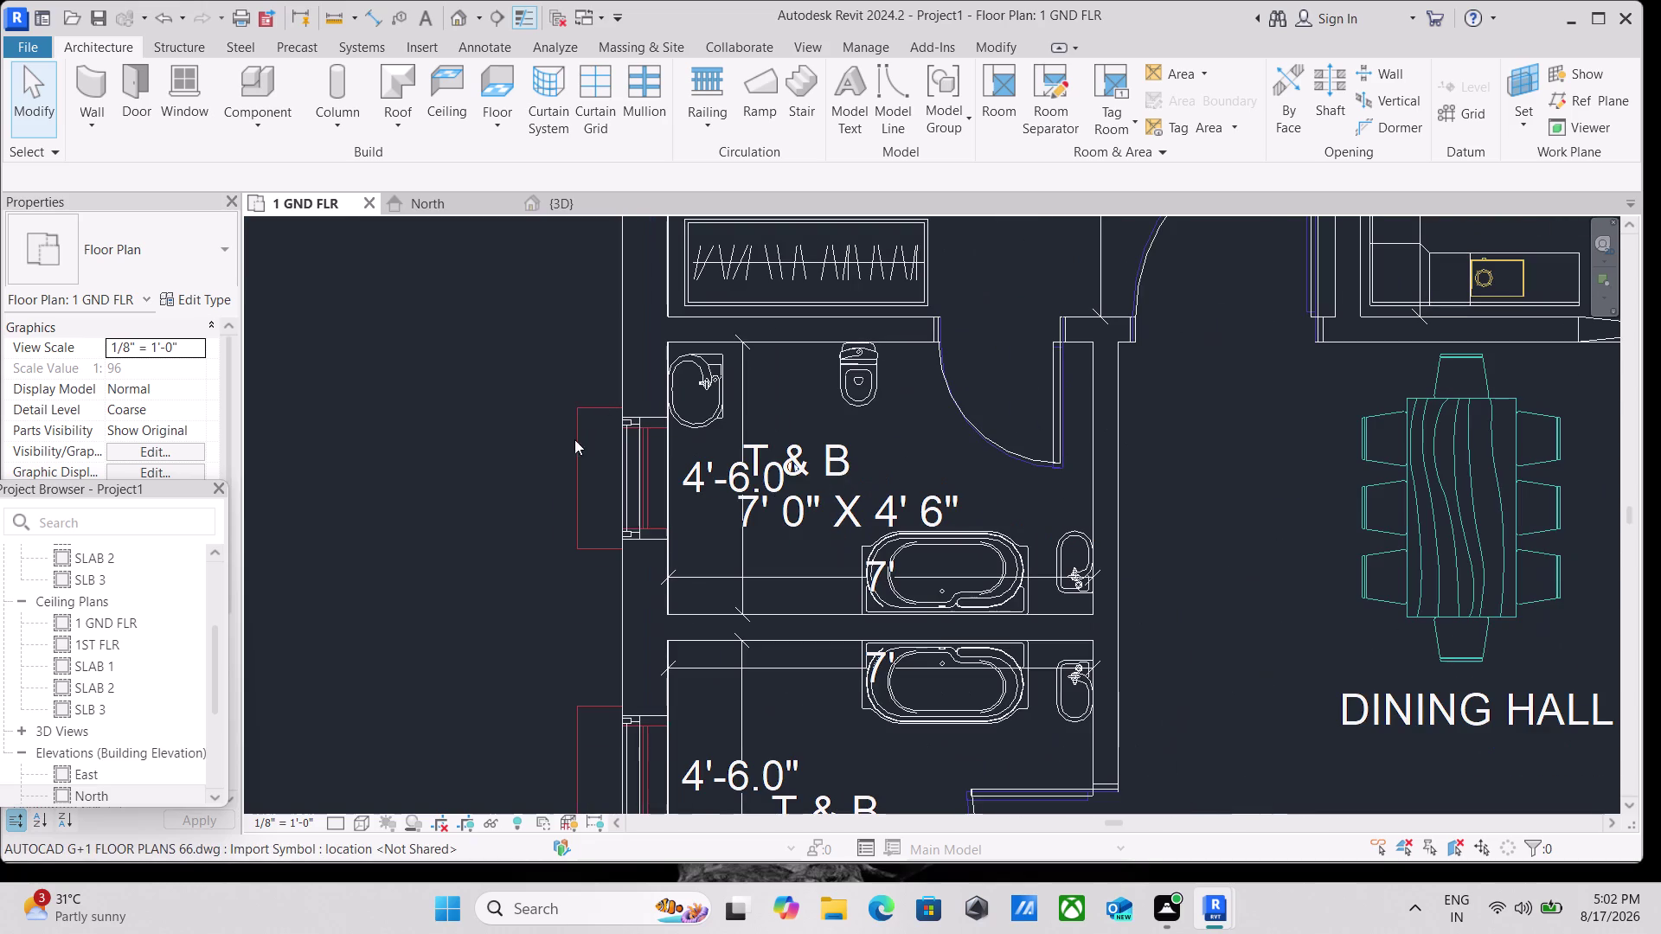
click(638, 513)
text(SA)
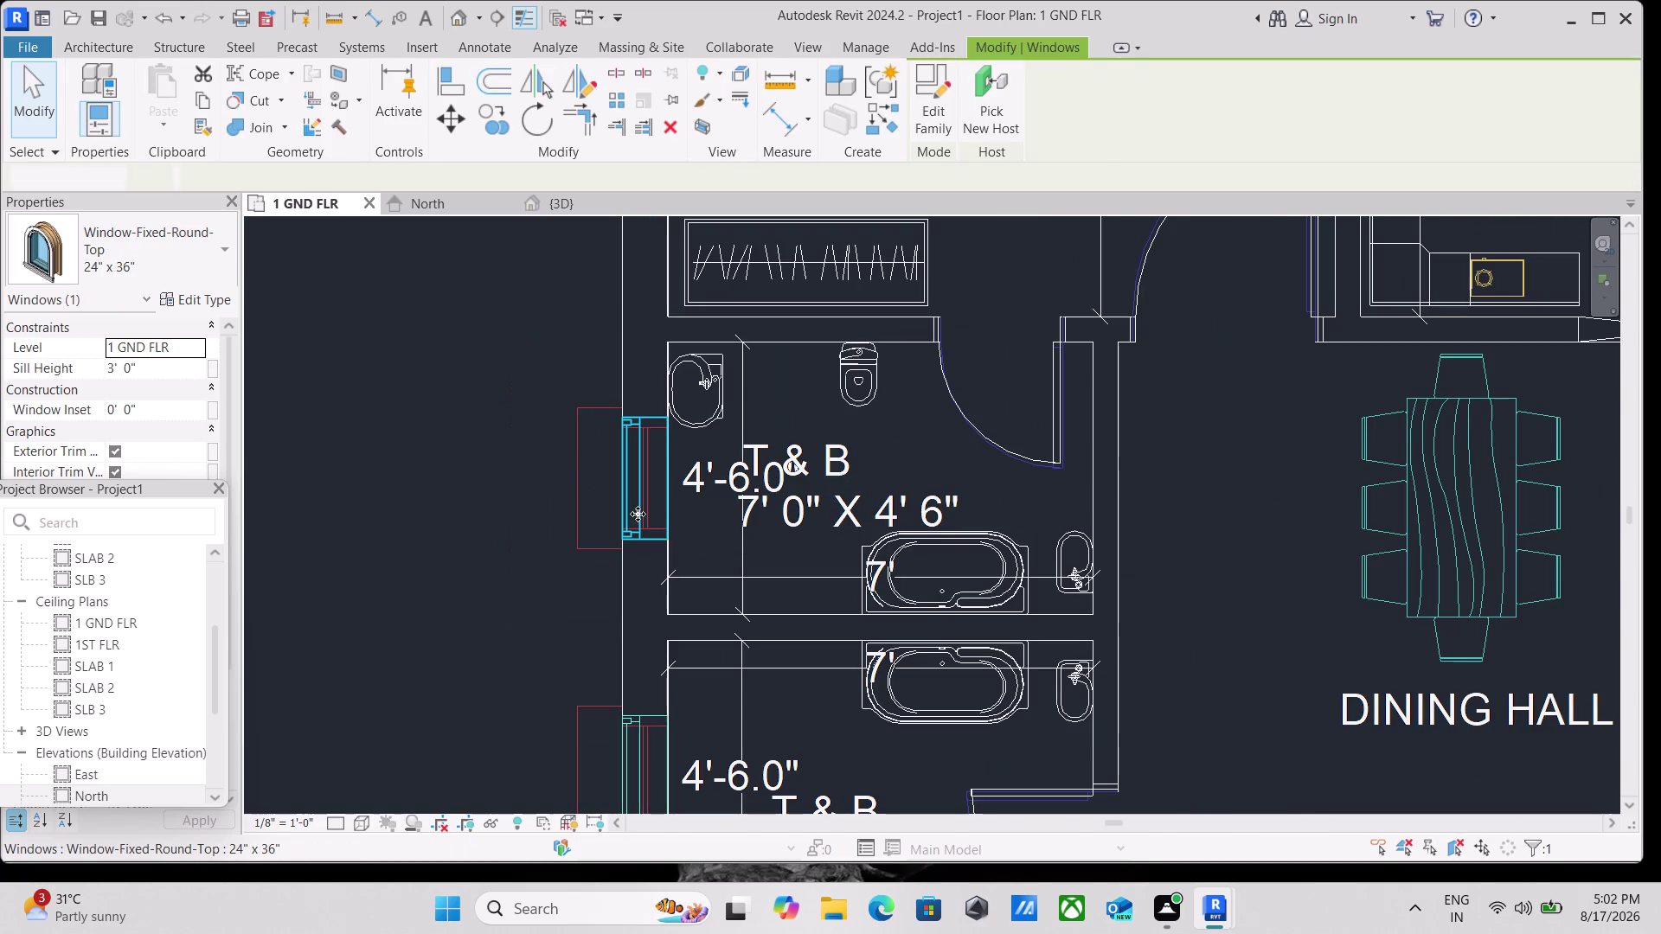
Give the selected windows a 7' sill height and switch to the {3D} view.
click(162, 368)
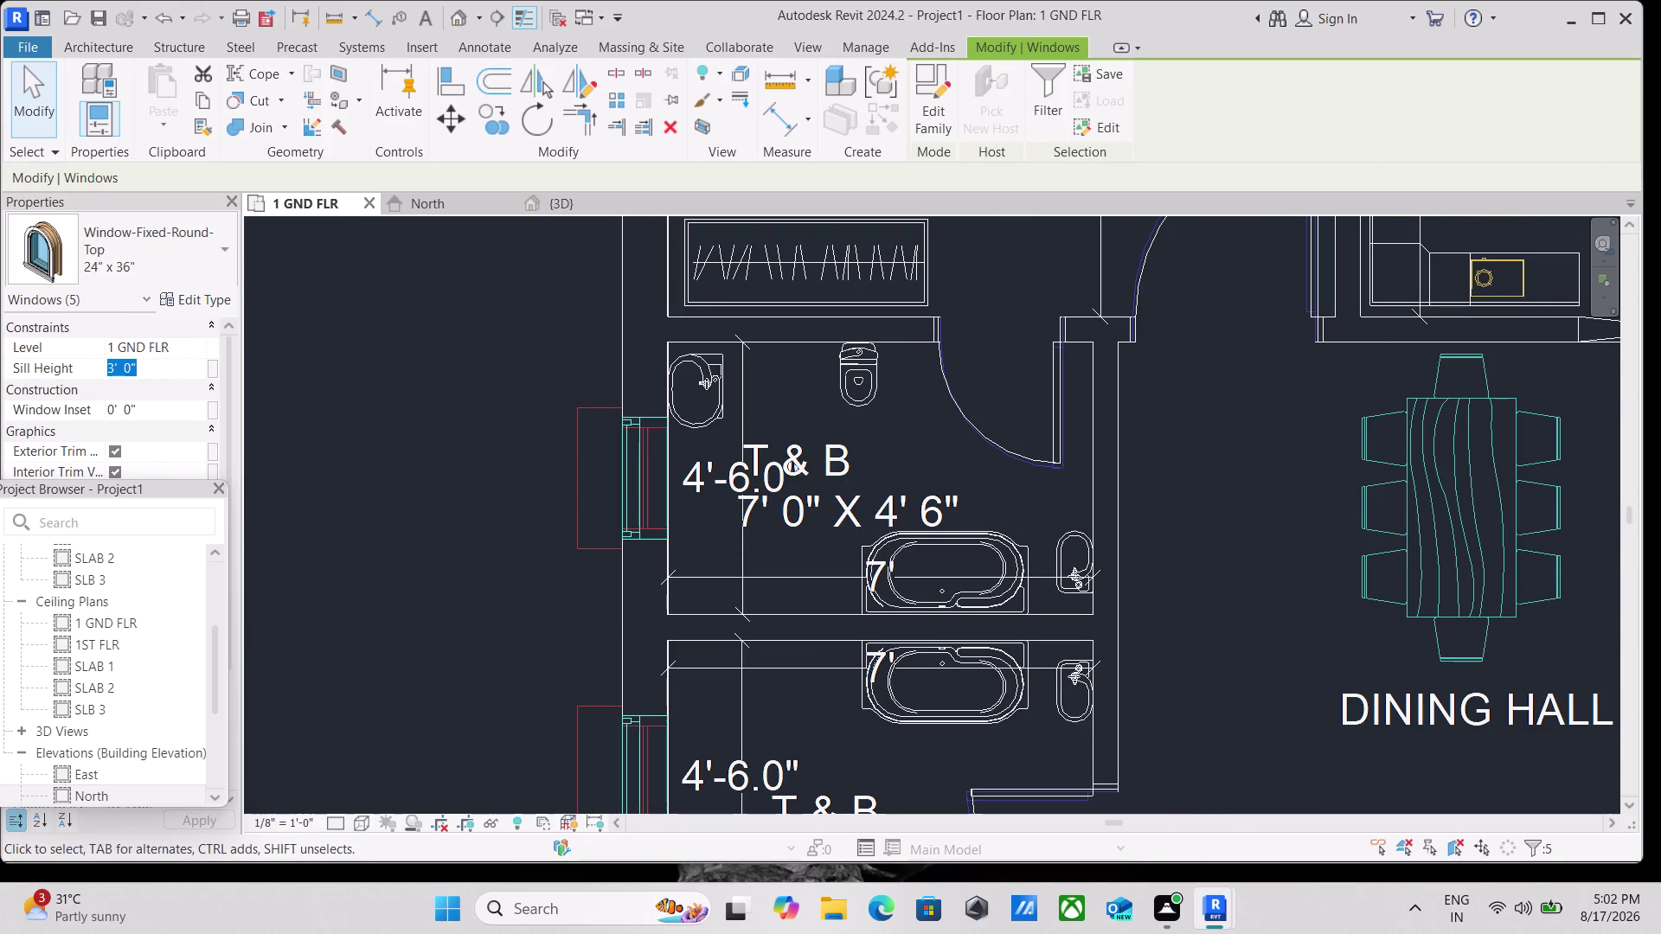
text(7')
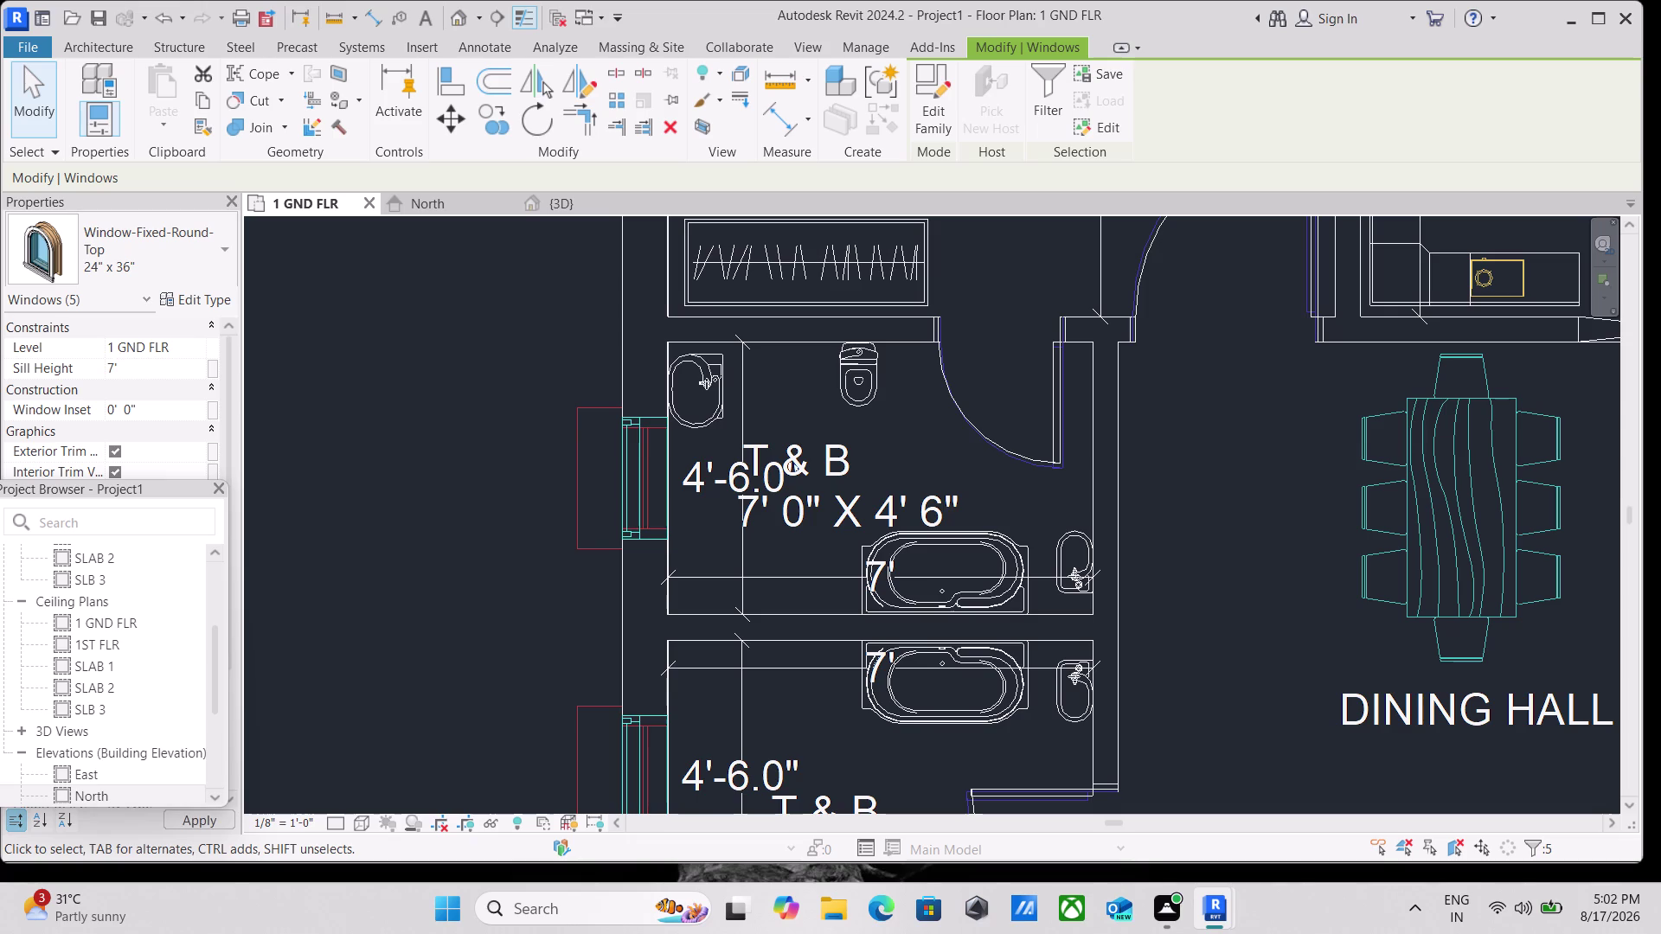
key(Return)
key(Escape)
scroll(down, 3)
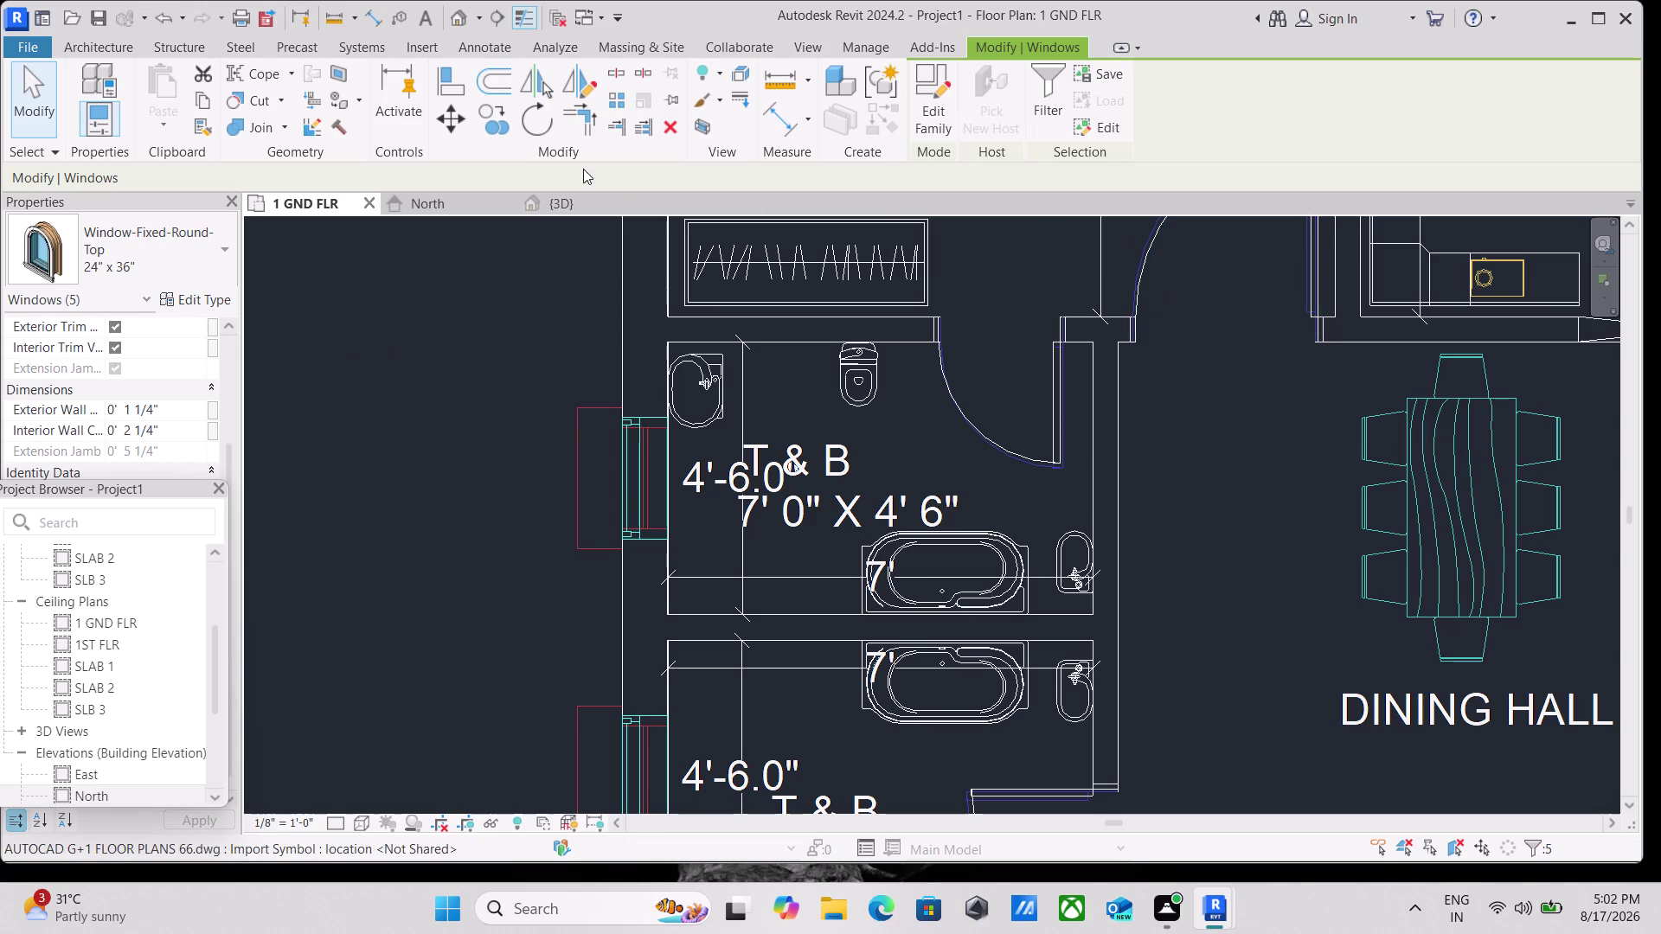
click(591, 213)
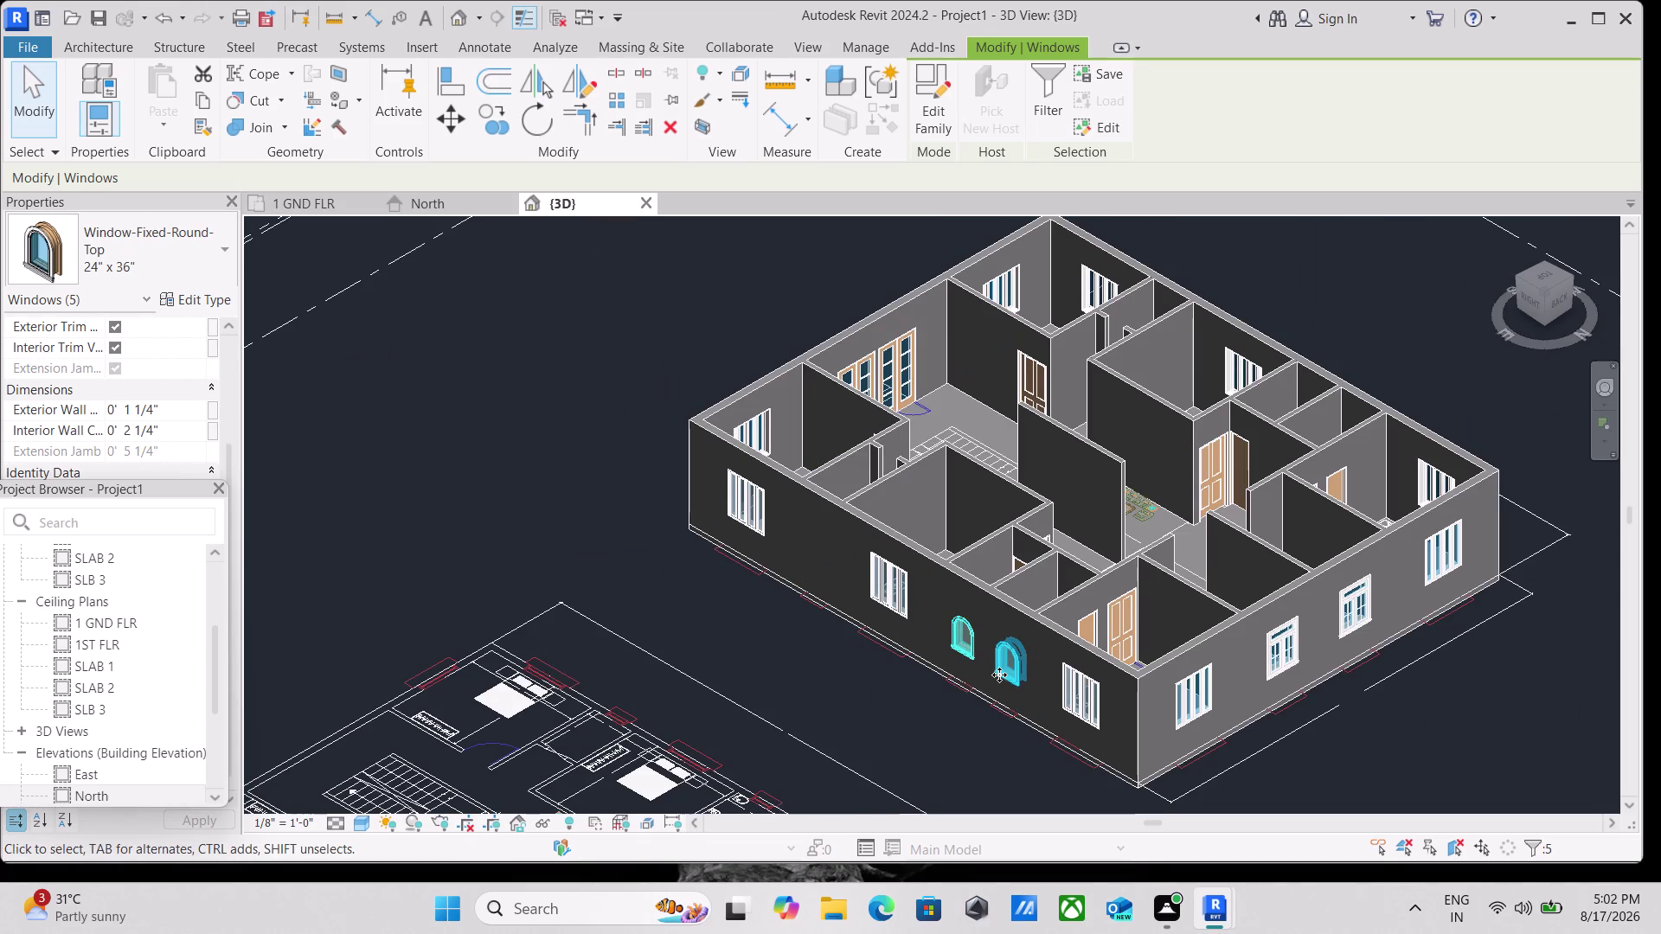
Reselect all five round-top windows in the 3D view with SA.
scroll(up, 3)
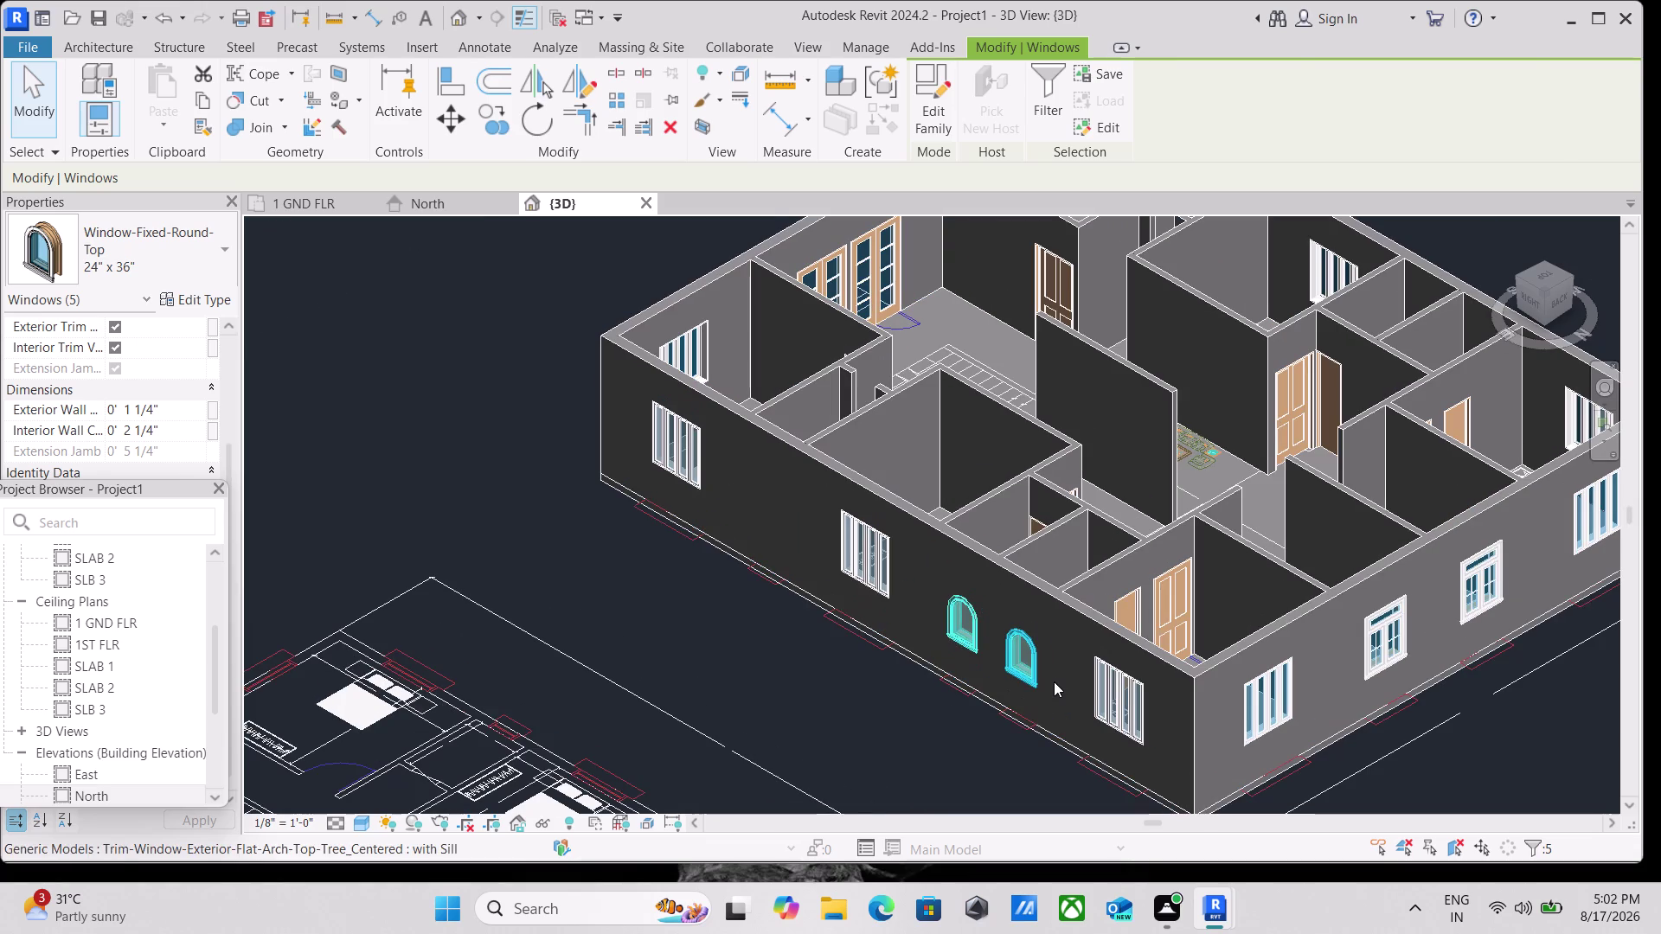
key(Escape)
click(1019, 679)
text(SA)
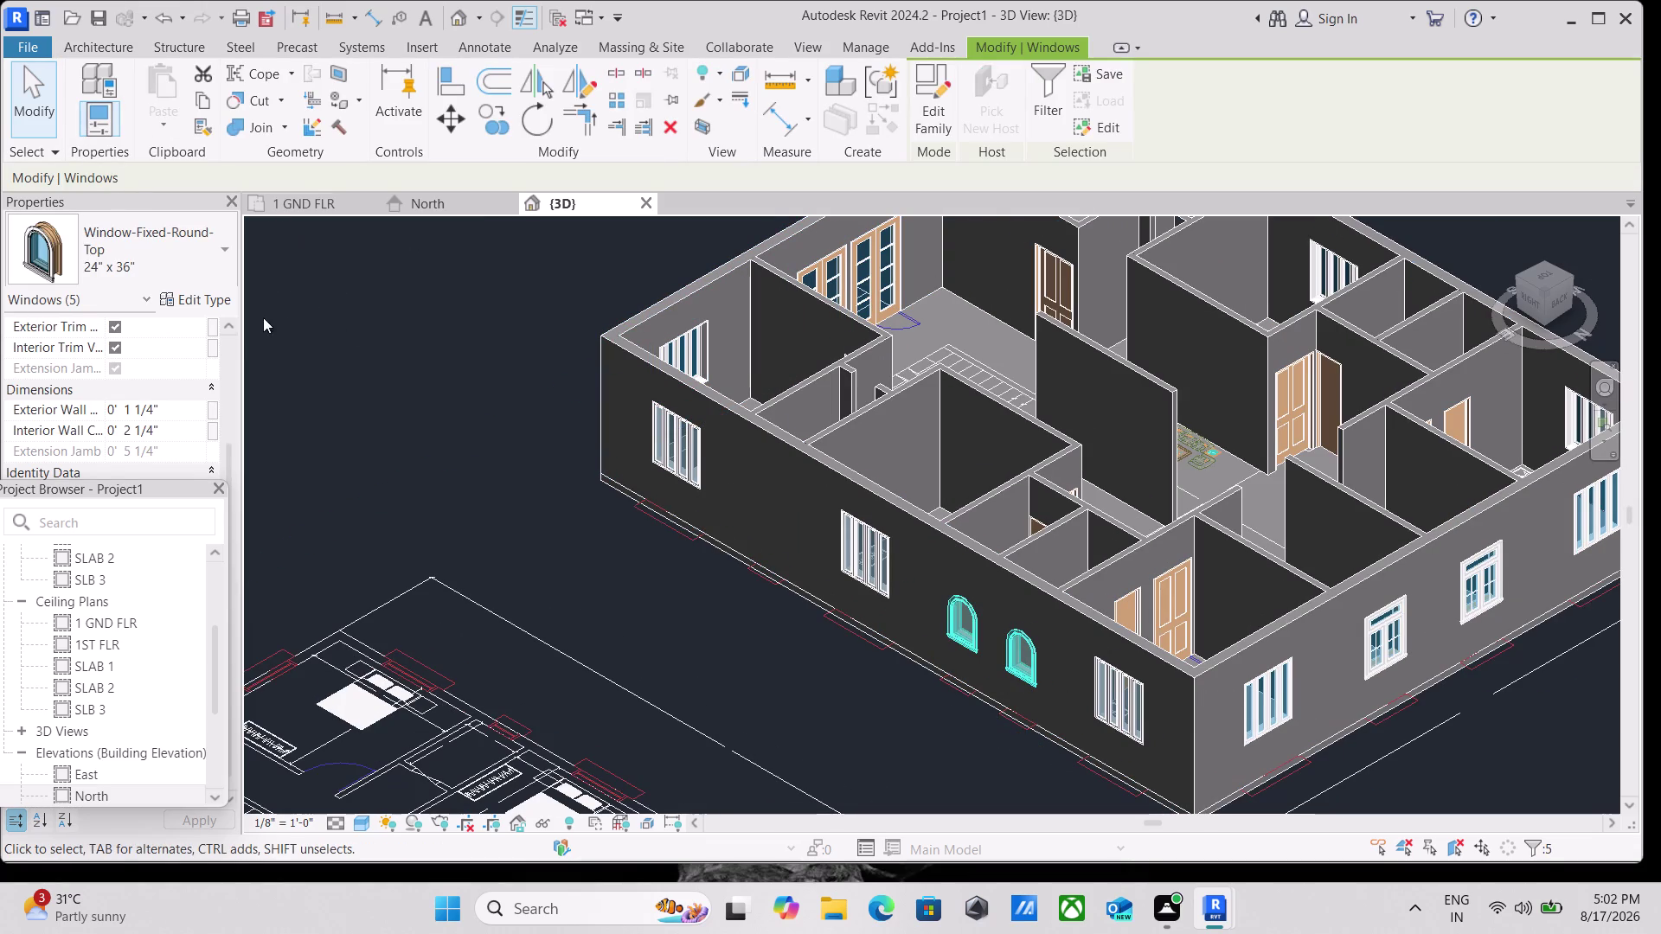
scroll(down, 3)
scroll(up, 3)
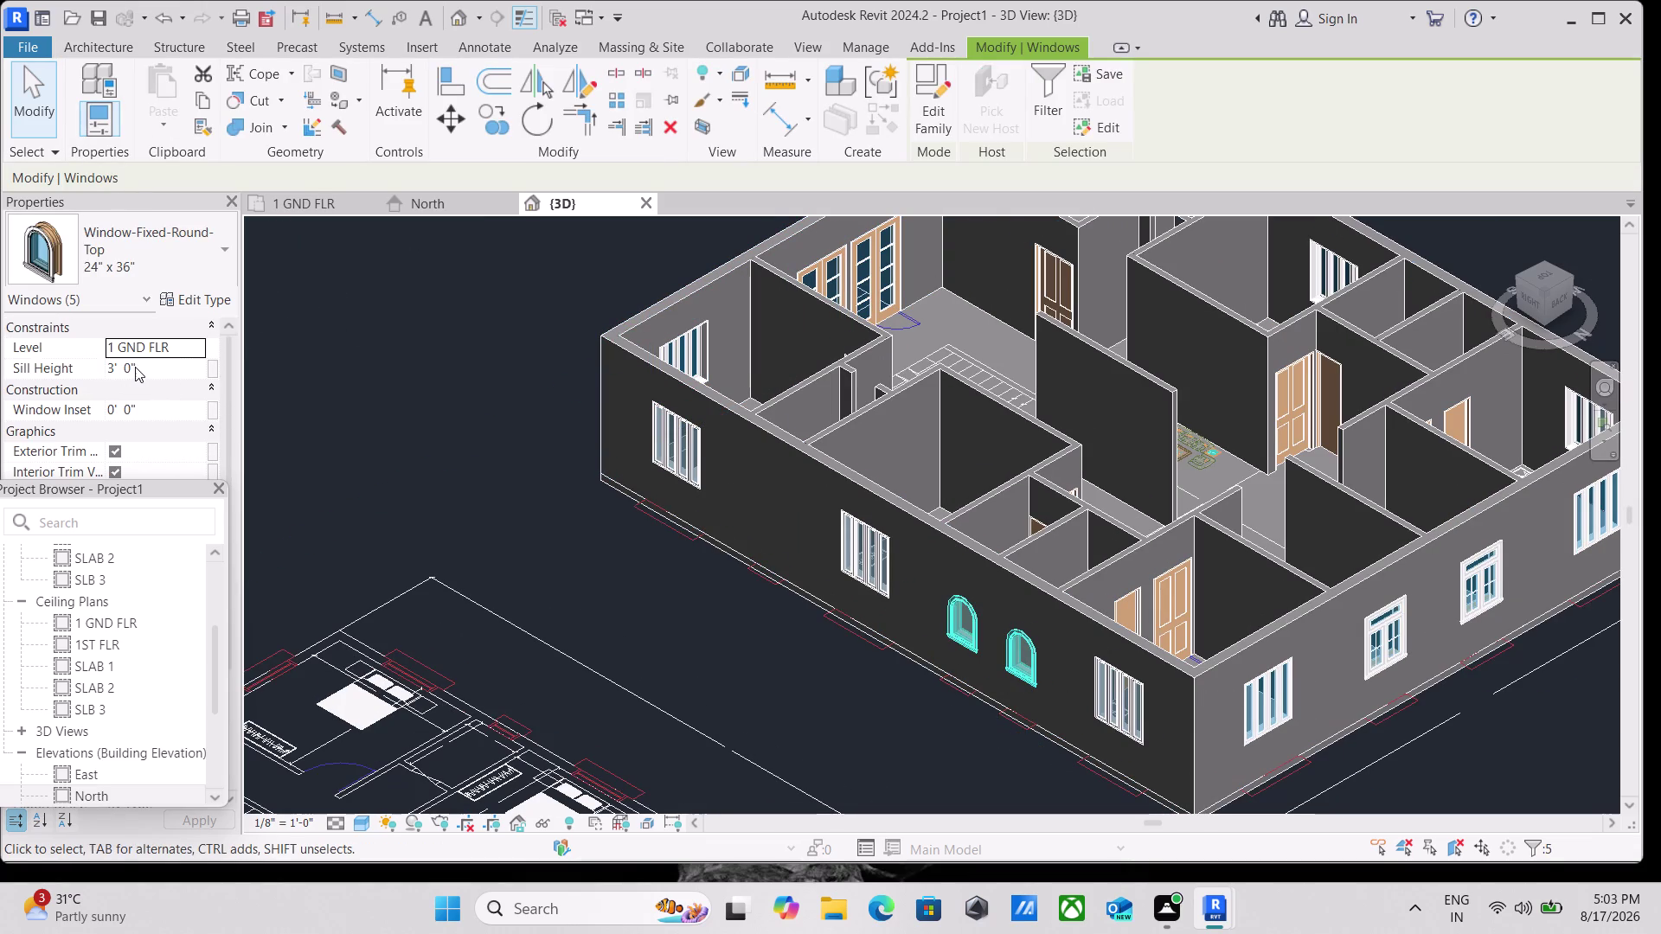
Apply a 7' sill height to all five windows and clear the selection.
click(148, 373)
text(7)
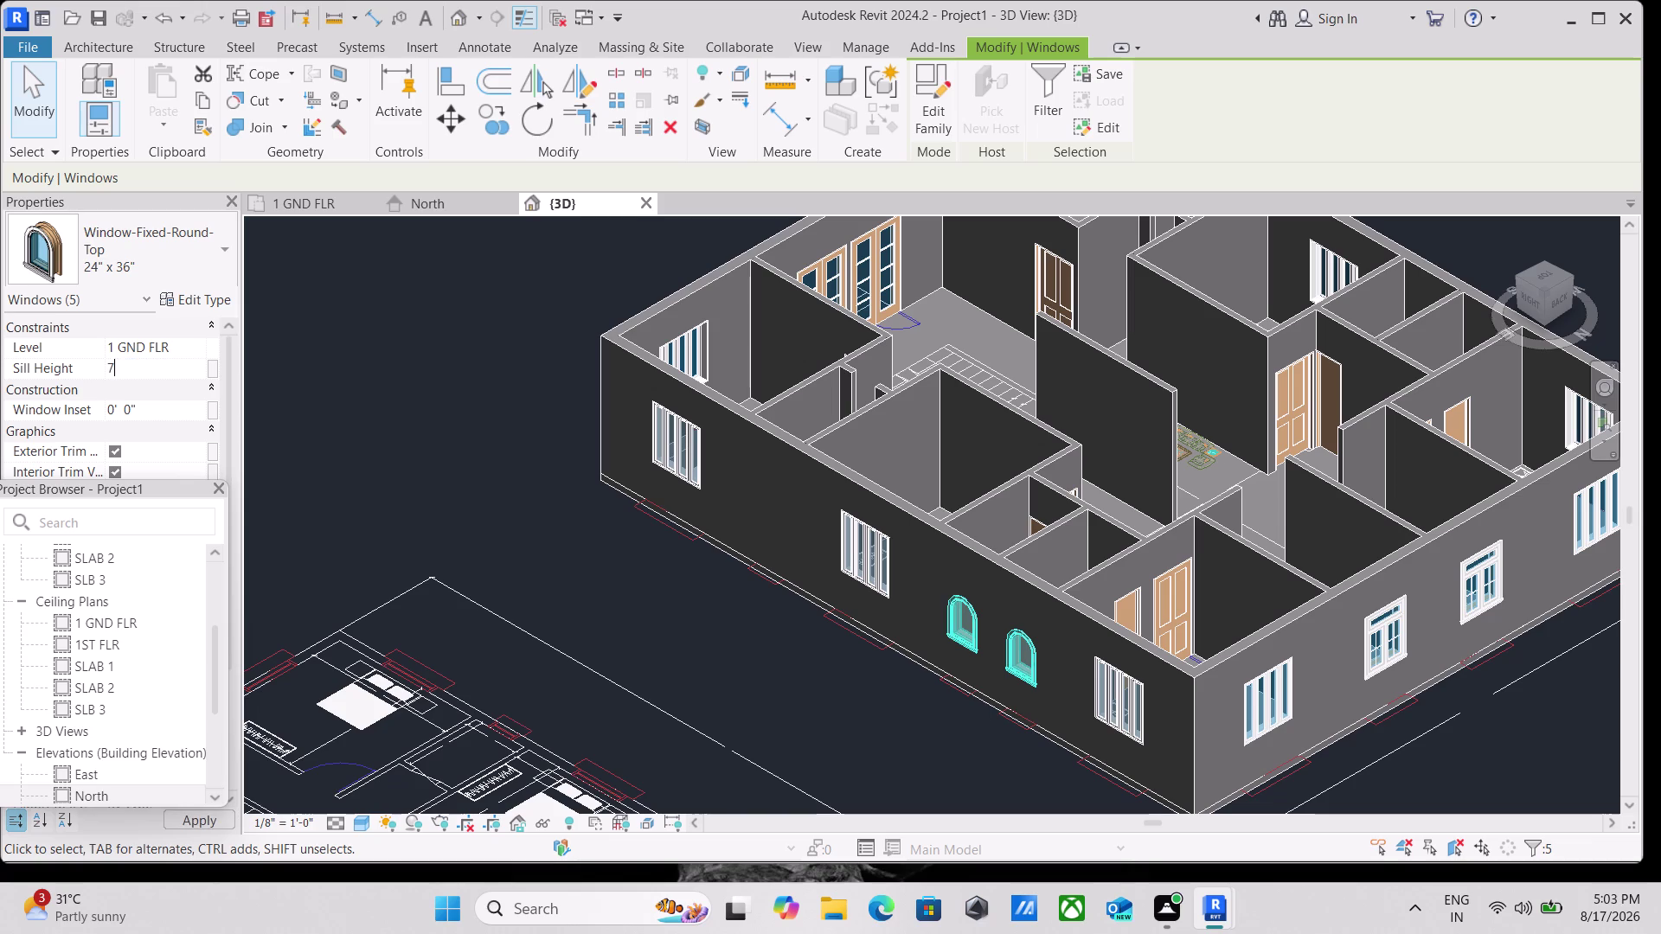
text(')
key(Return)
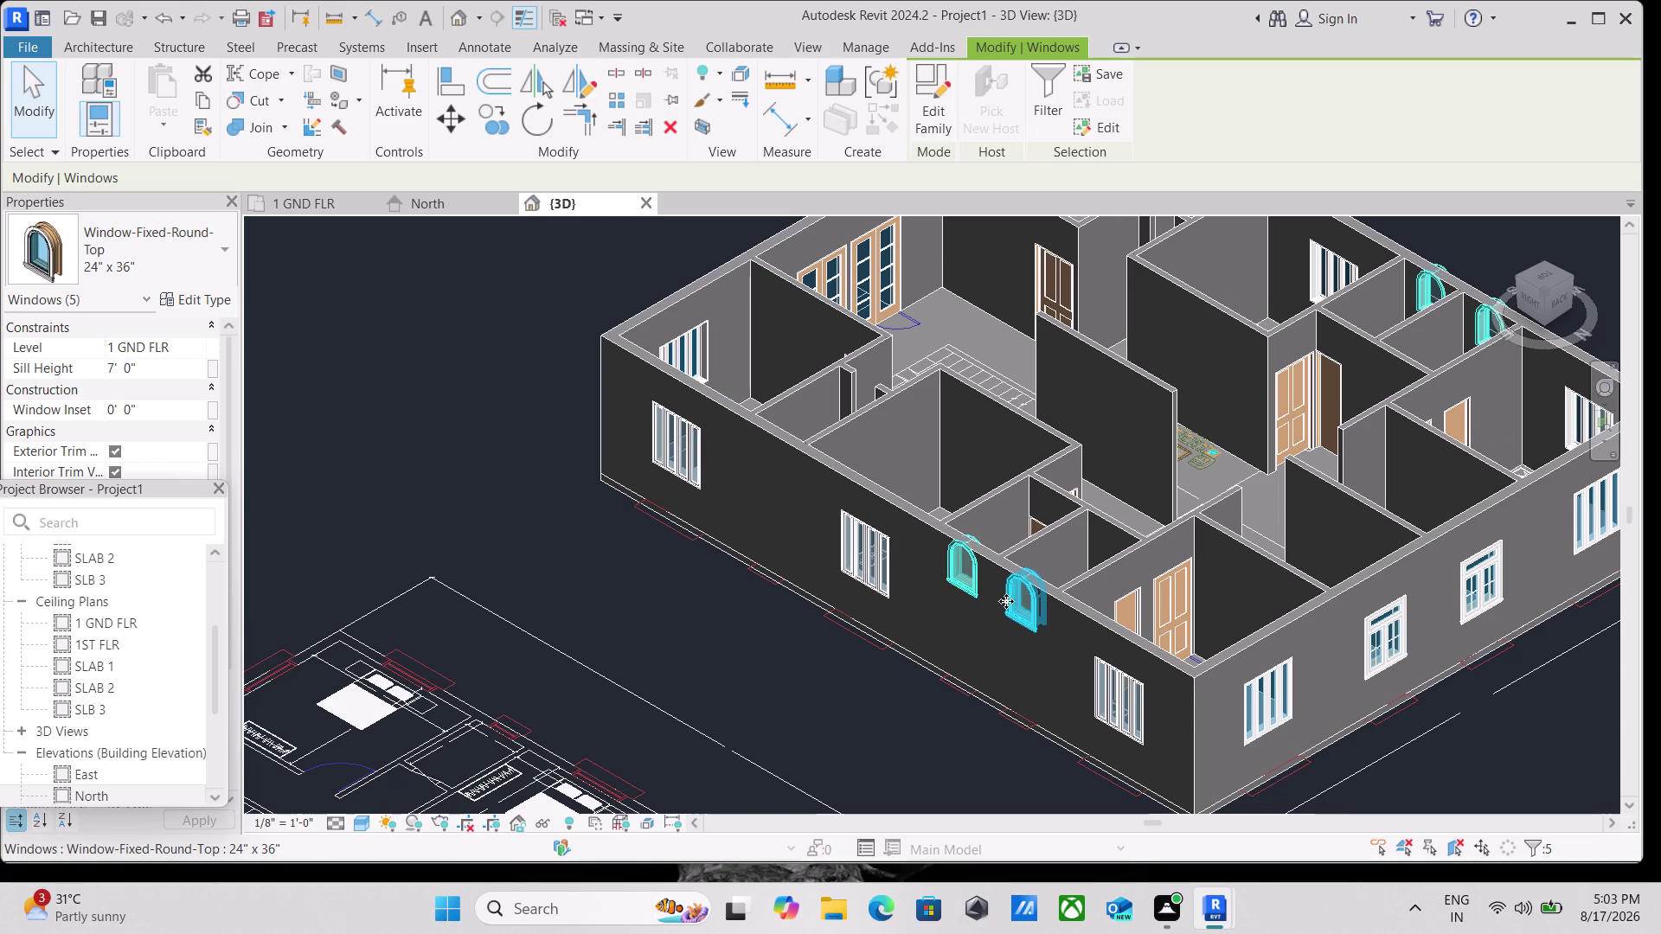
key(Escape)
Zoom the 3D view to check the raised round-top windows.
scroll(up, 3)
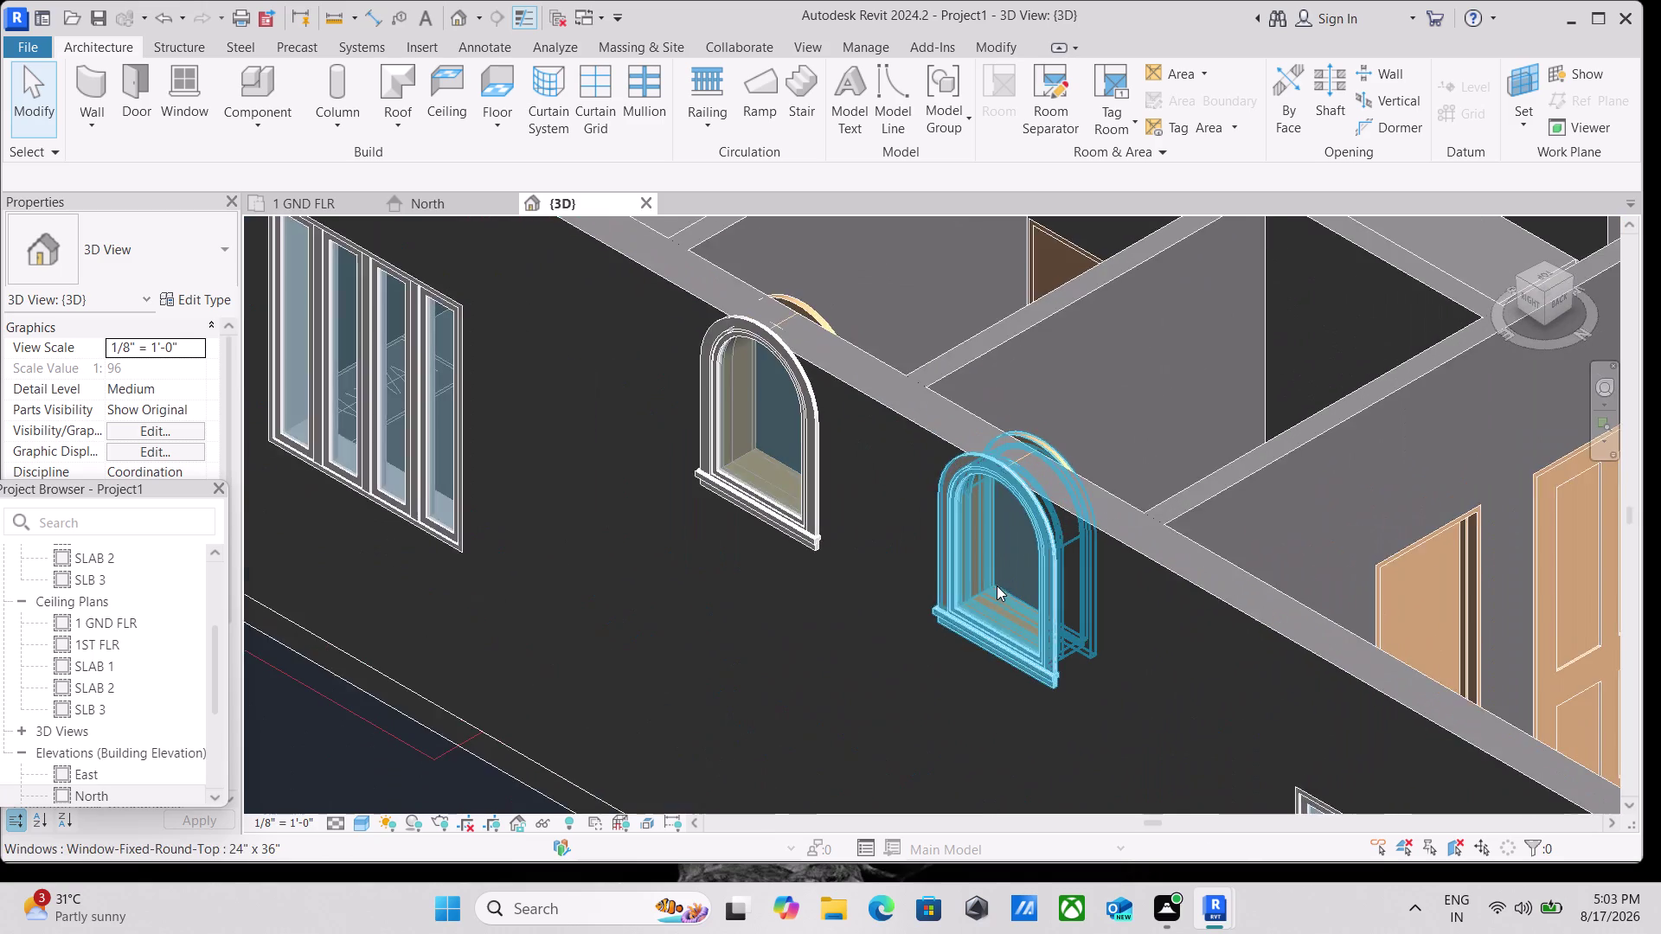
scroll(down, 3)
scroll(down, 3)
scroll(down, 3)
scroll(down, 3)
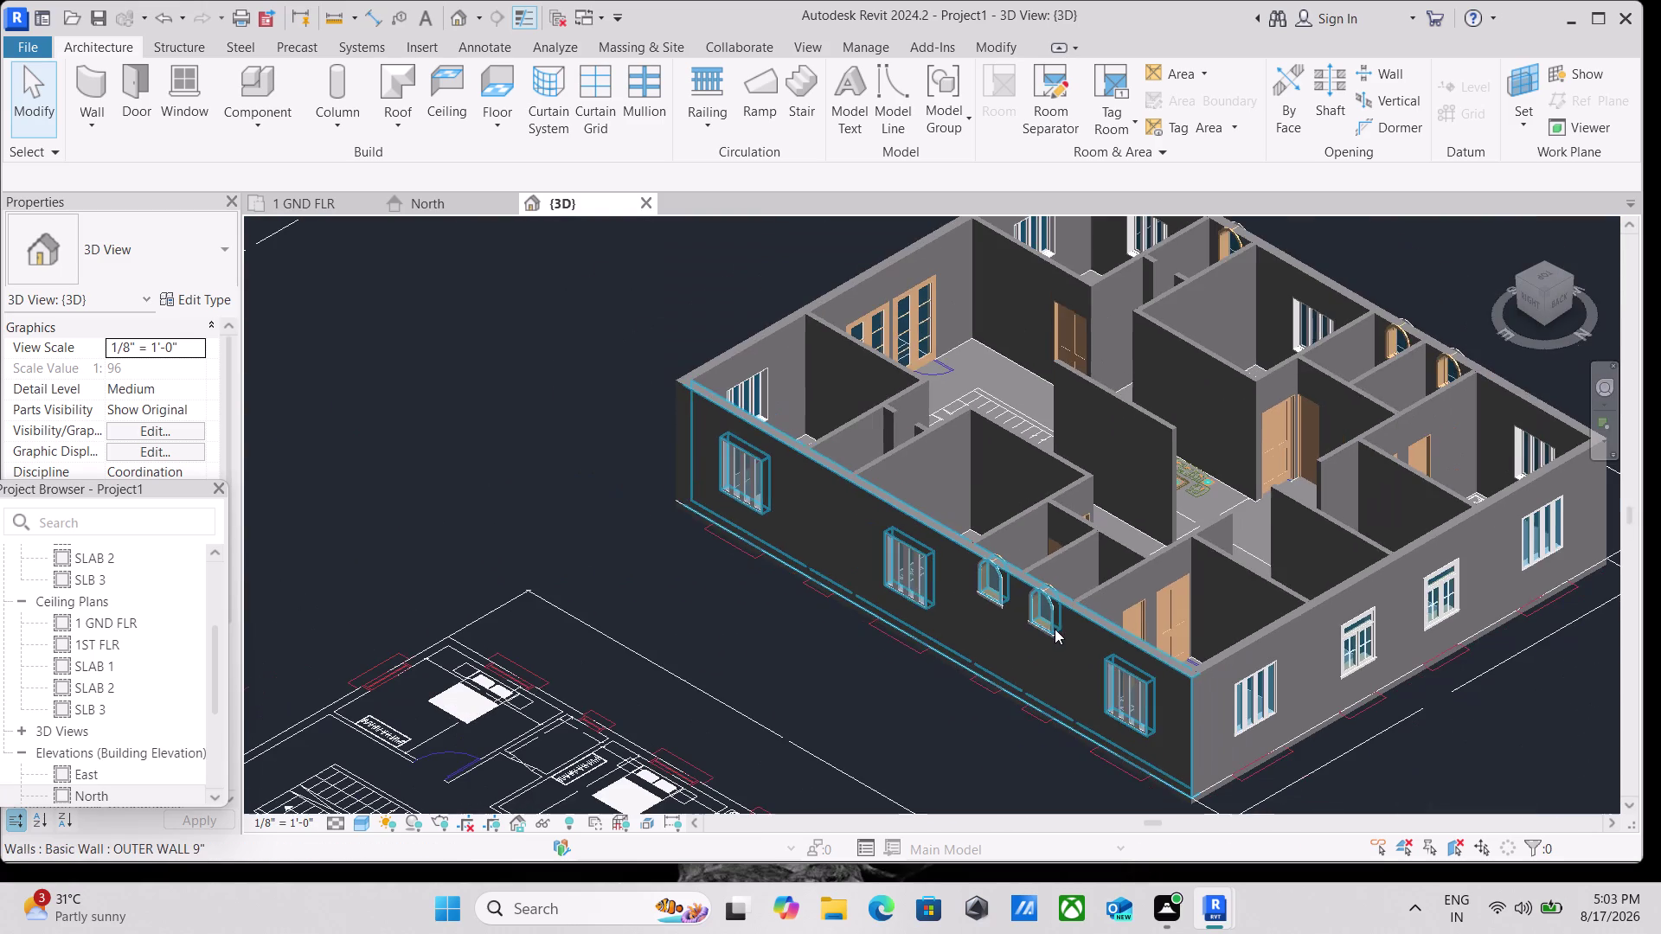
key(Escape)
scroll(up, 3)
scroll(up, 3)
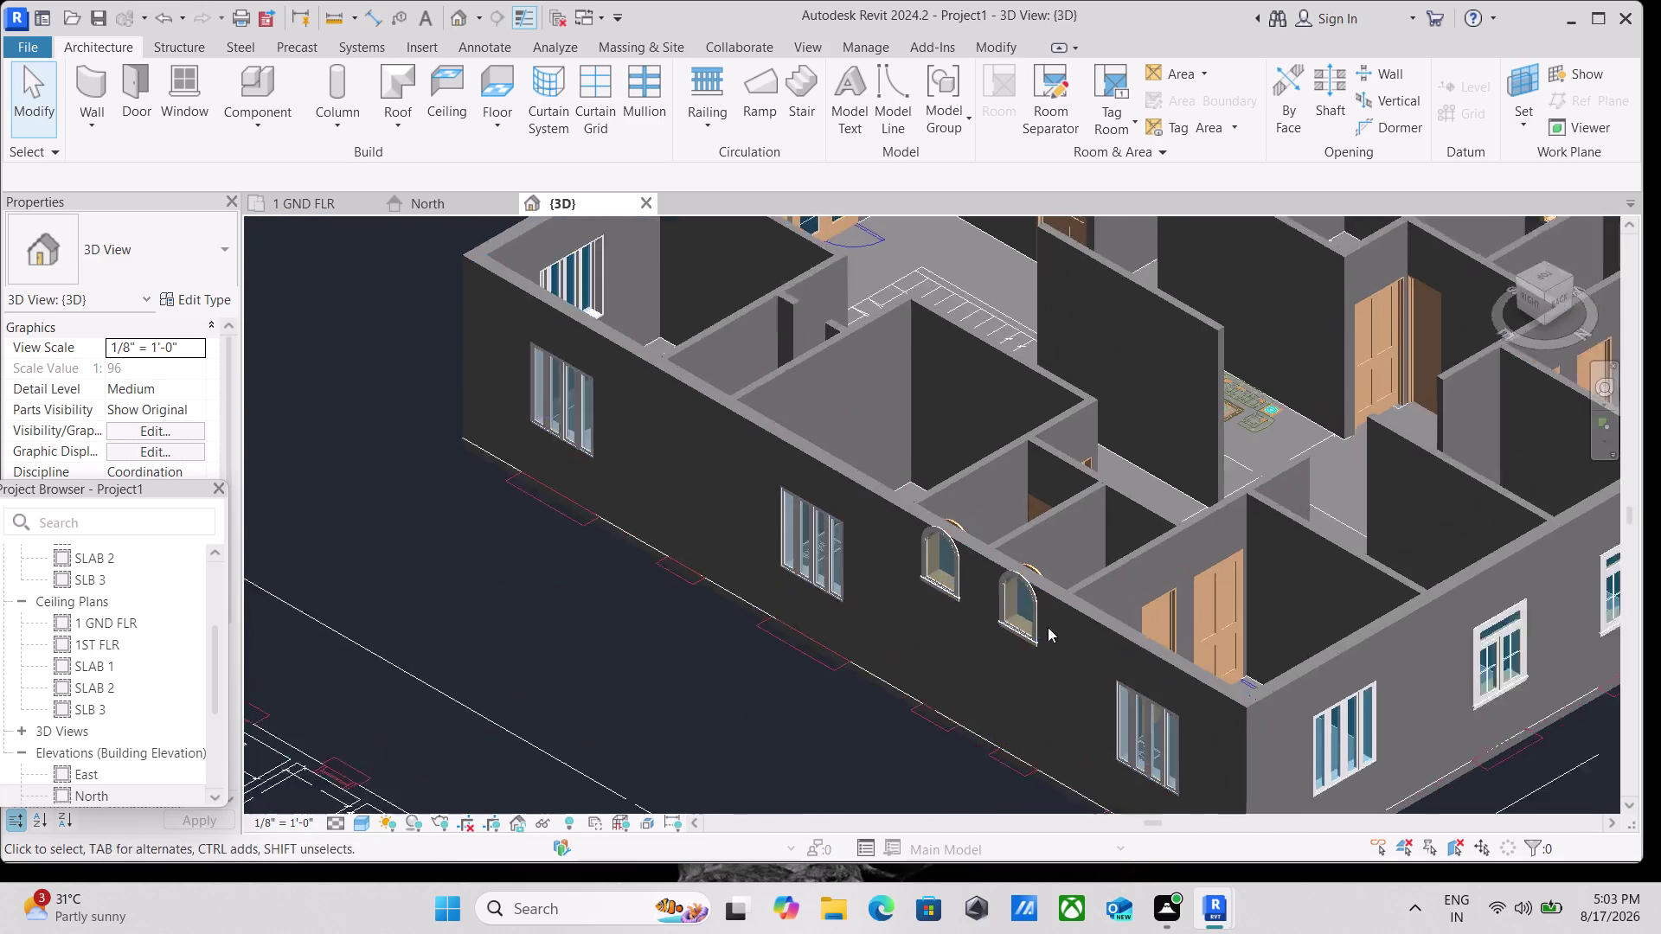
scroll(up, 3)
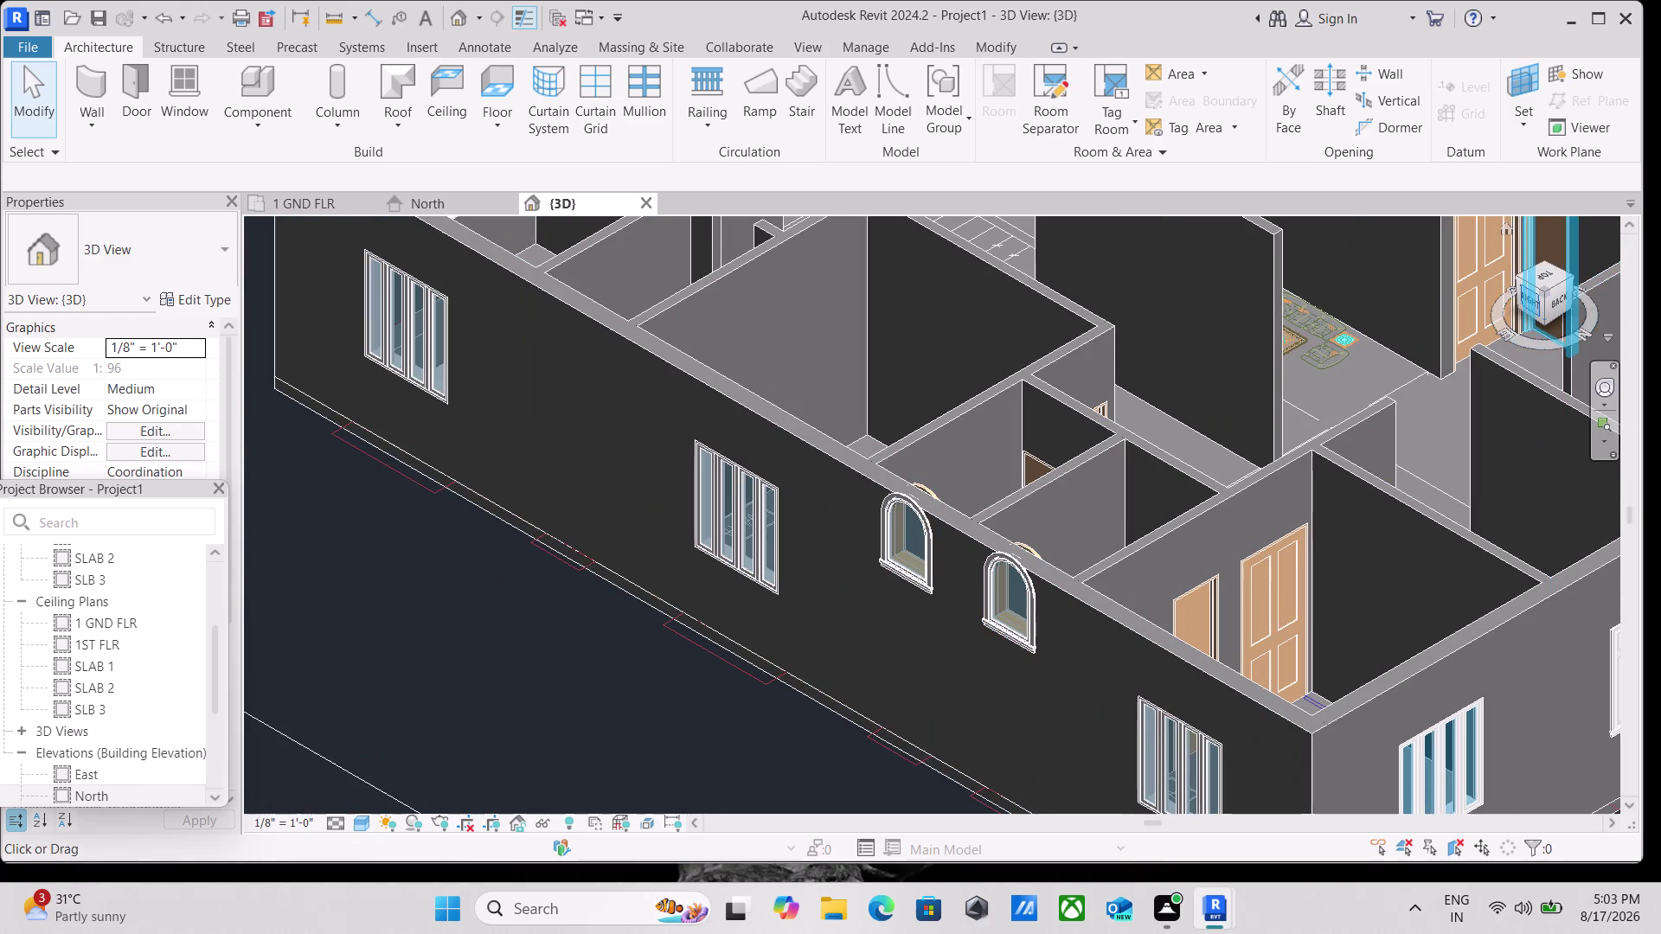
Face the side wall and select all round-top windows with SA.
click(1532, 309)
scroll(up, 3)
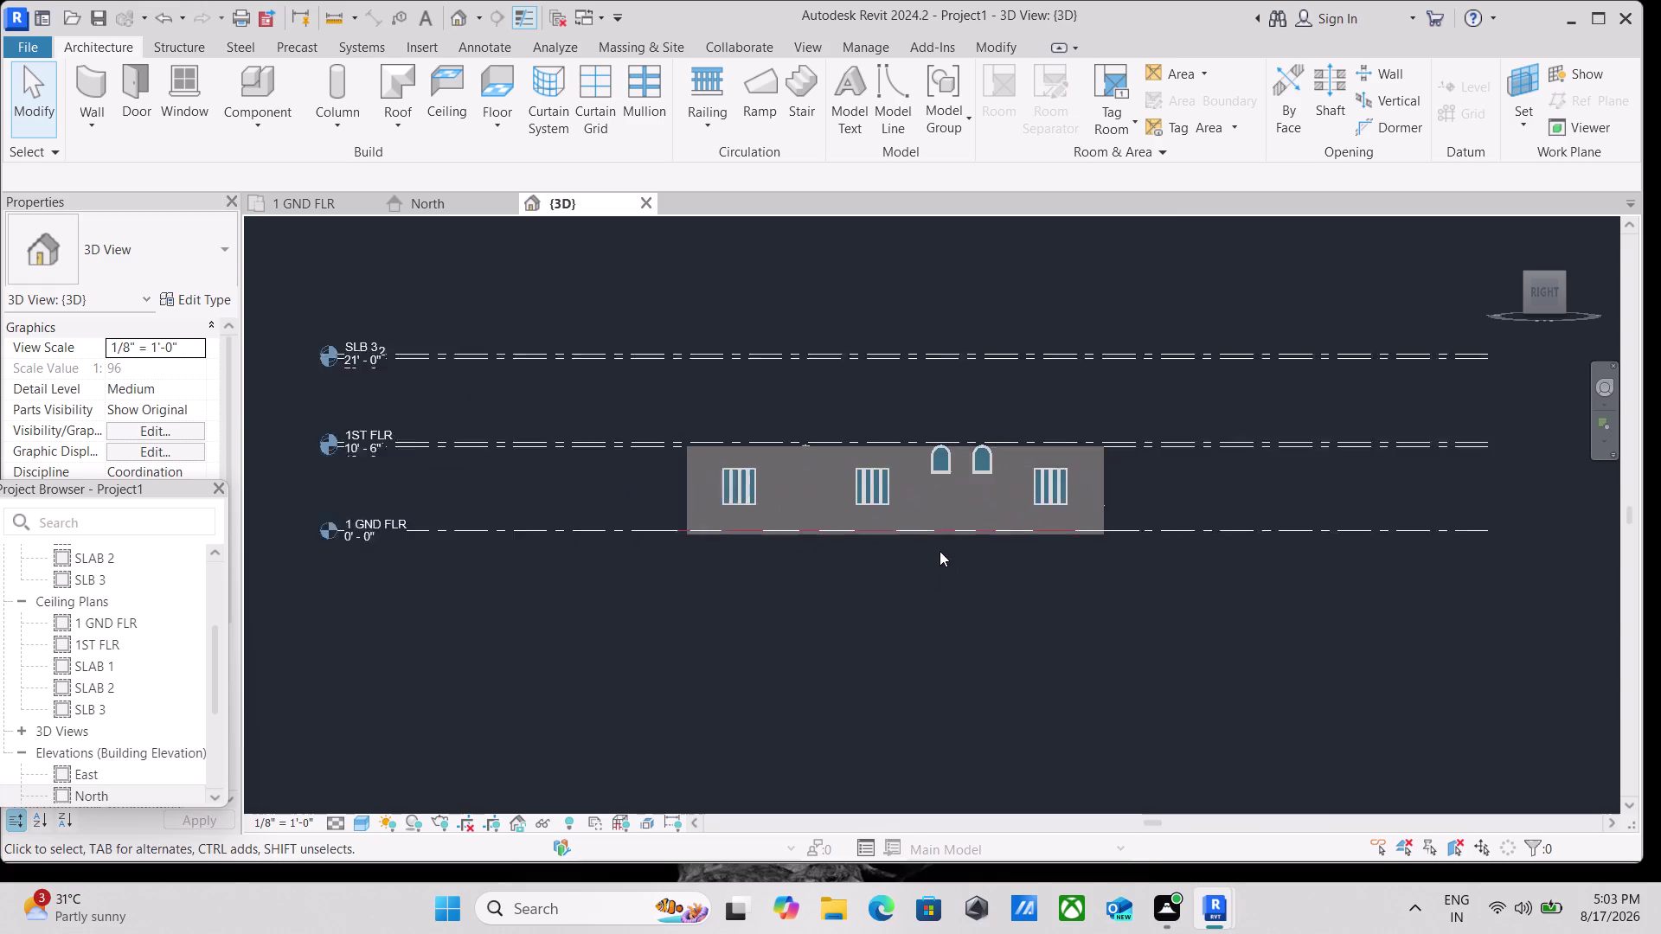
scroll(up, 3)
scroll(up, 3)
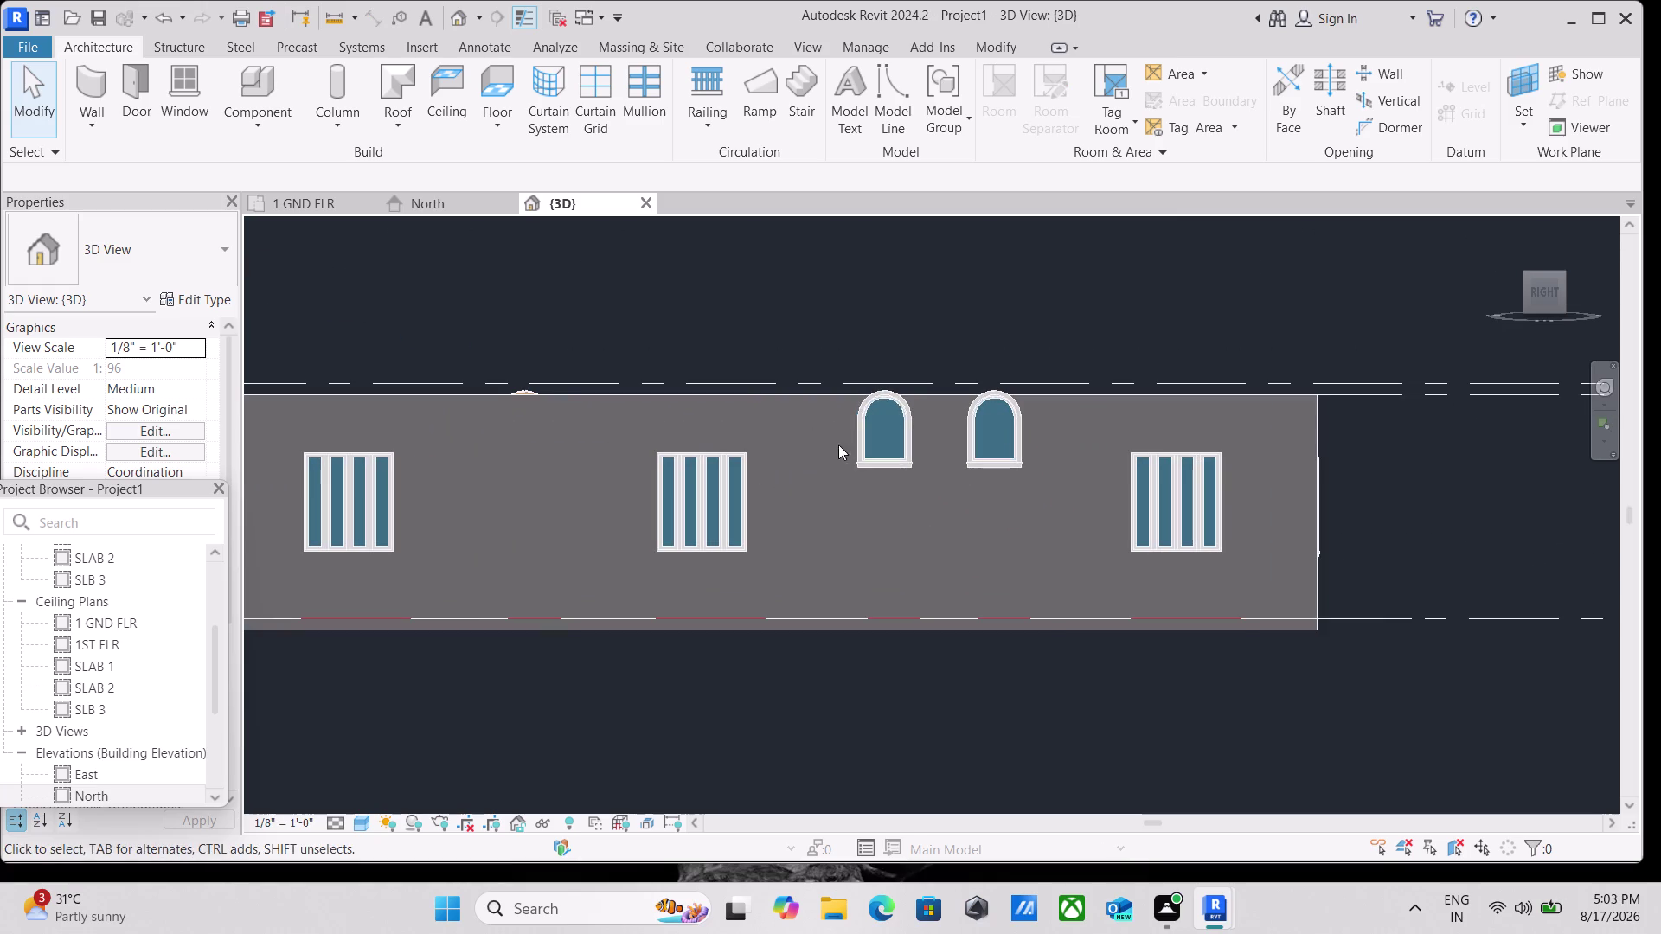
click(987, 467)
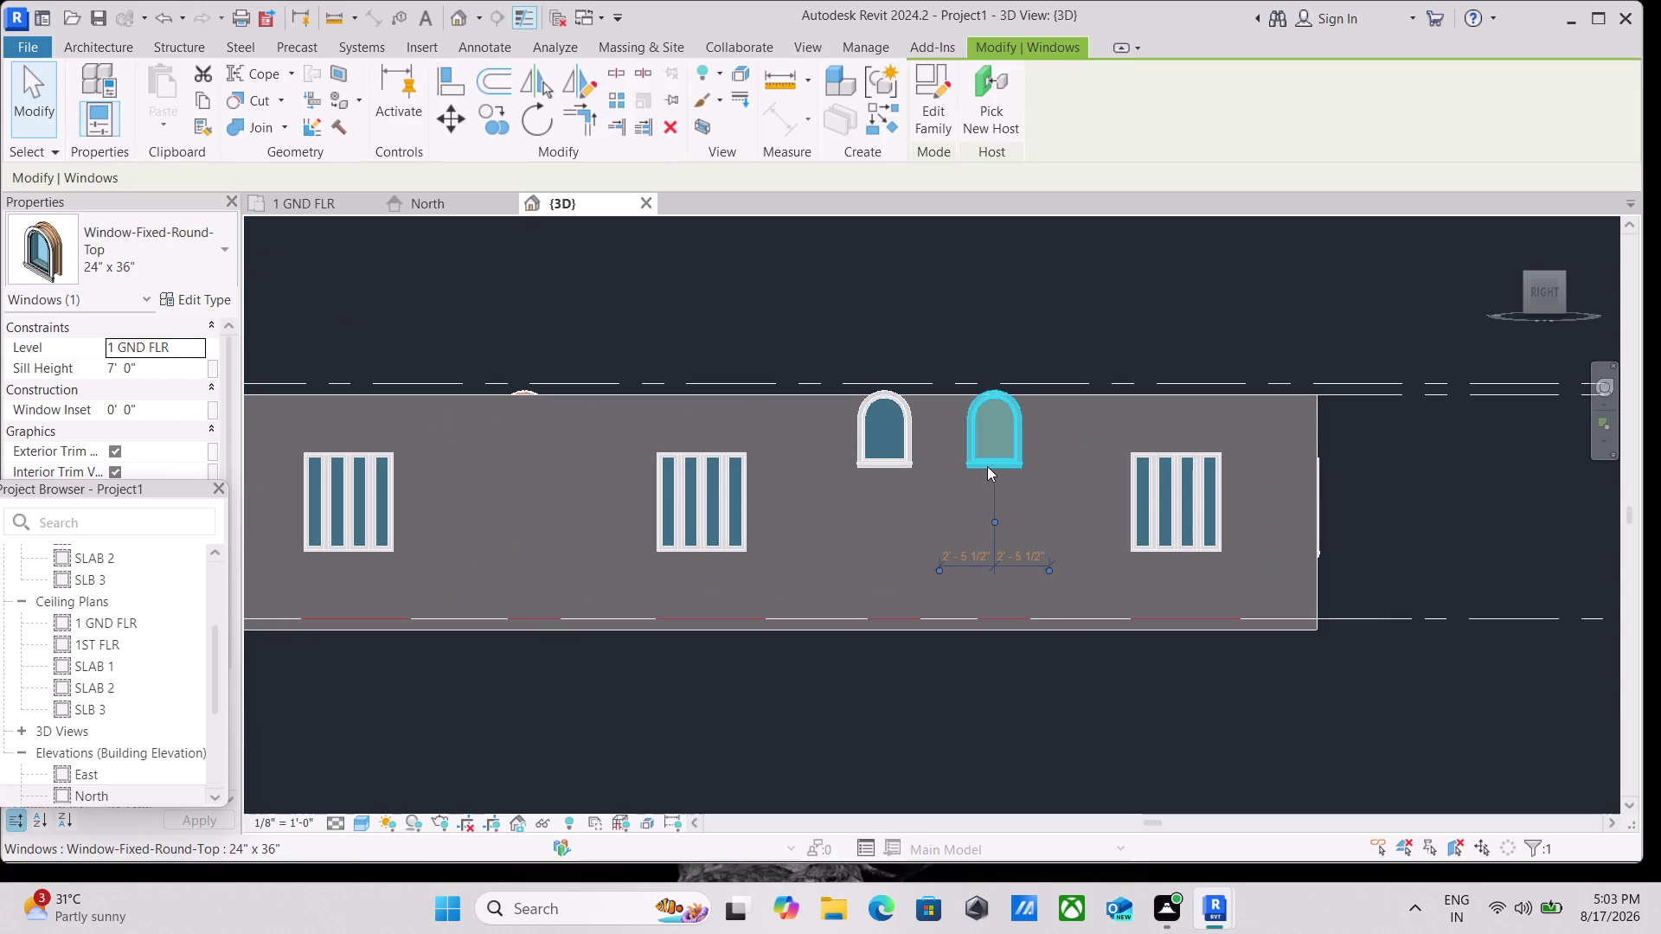
text(SA)
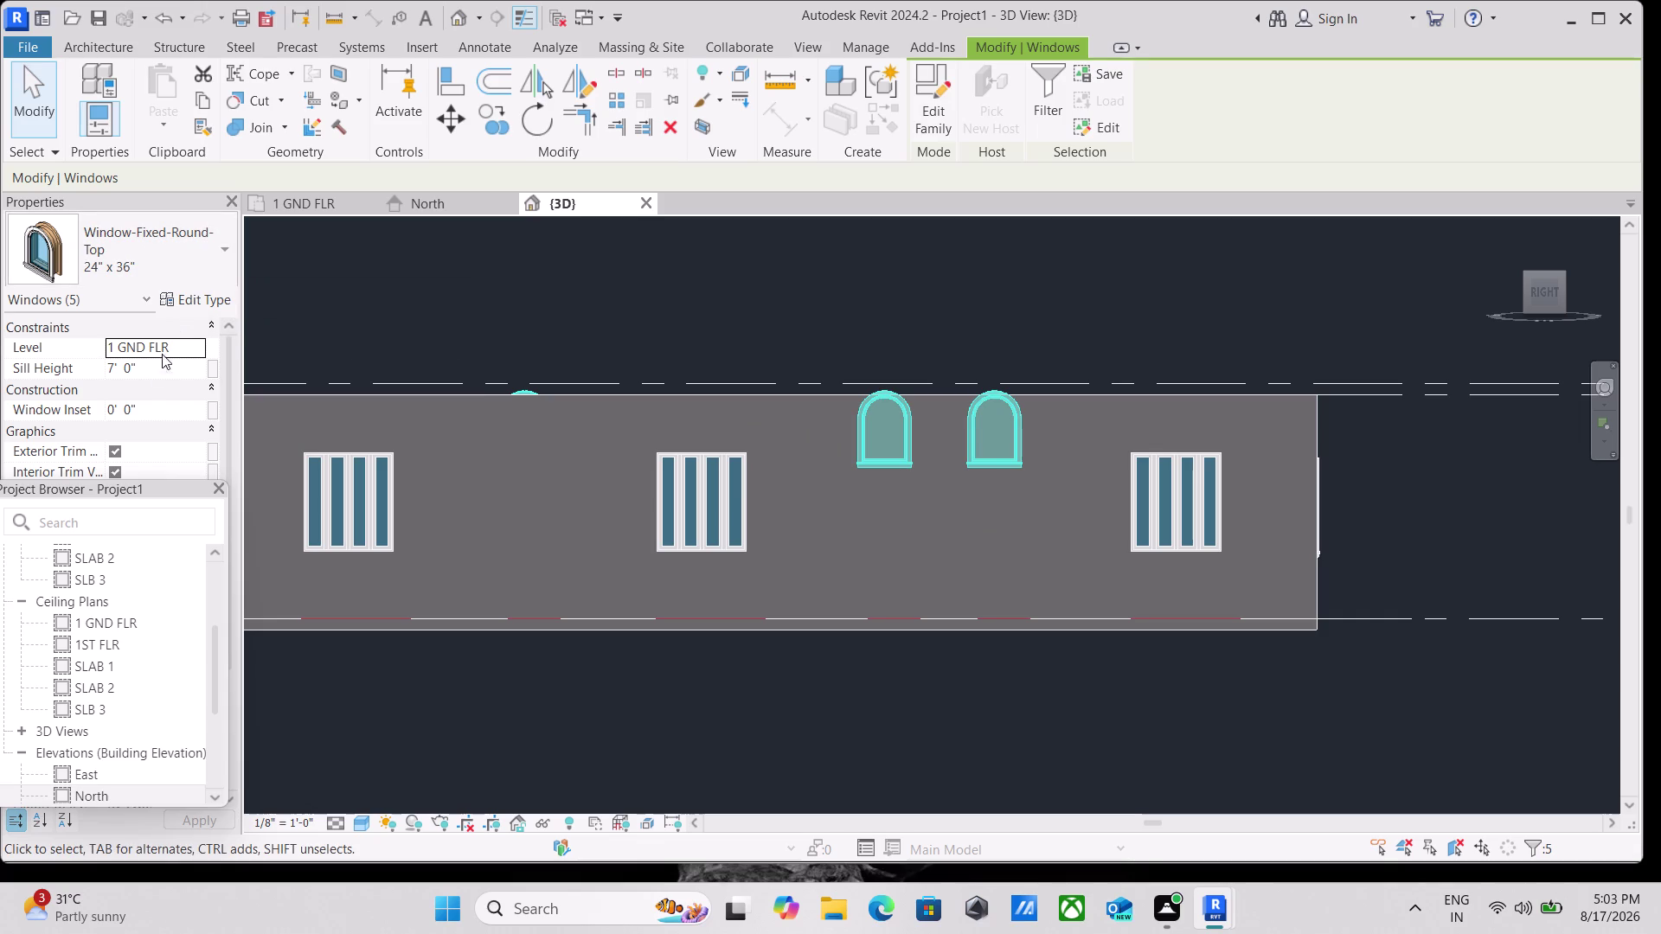
Set the round-top windows' sill height to 6'0" and review the side of the building.
click(155, 374)
text(6')
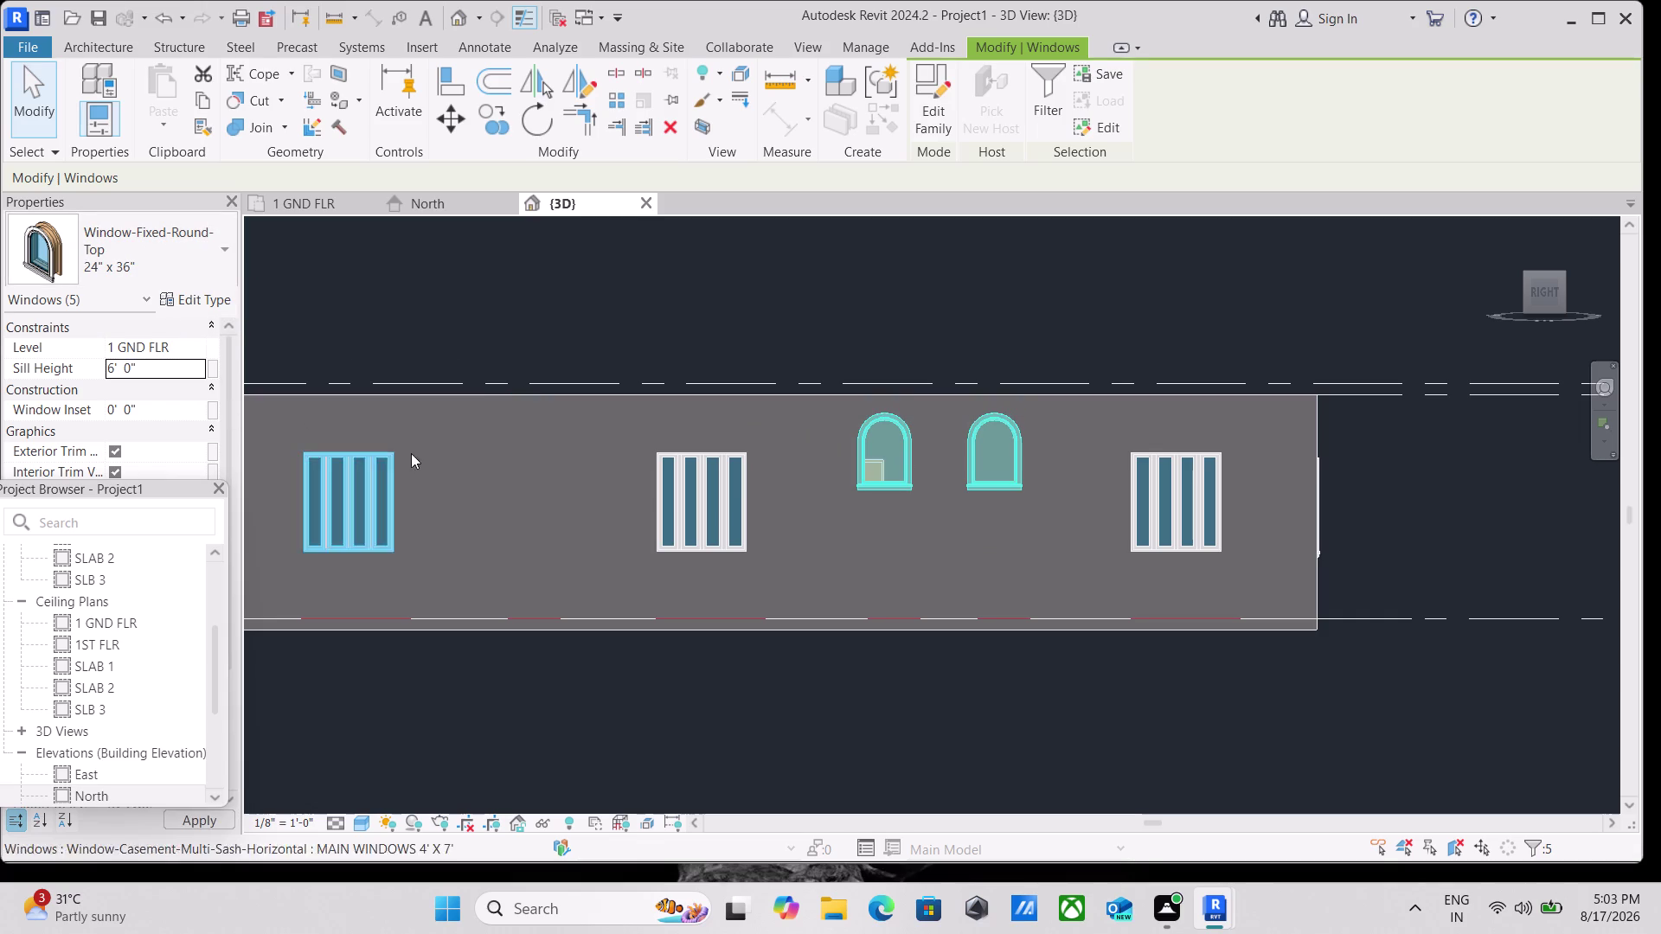
key(Escape)
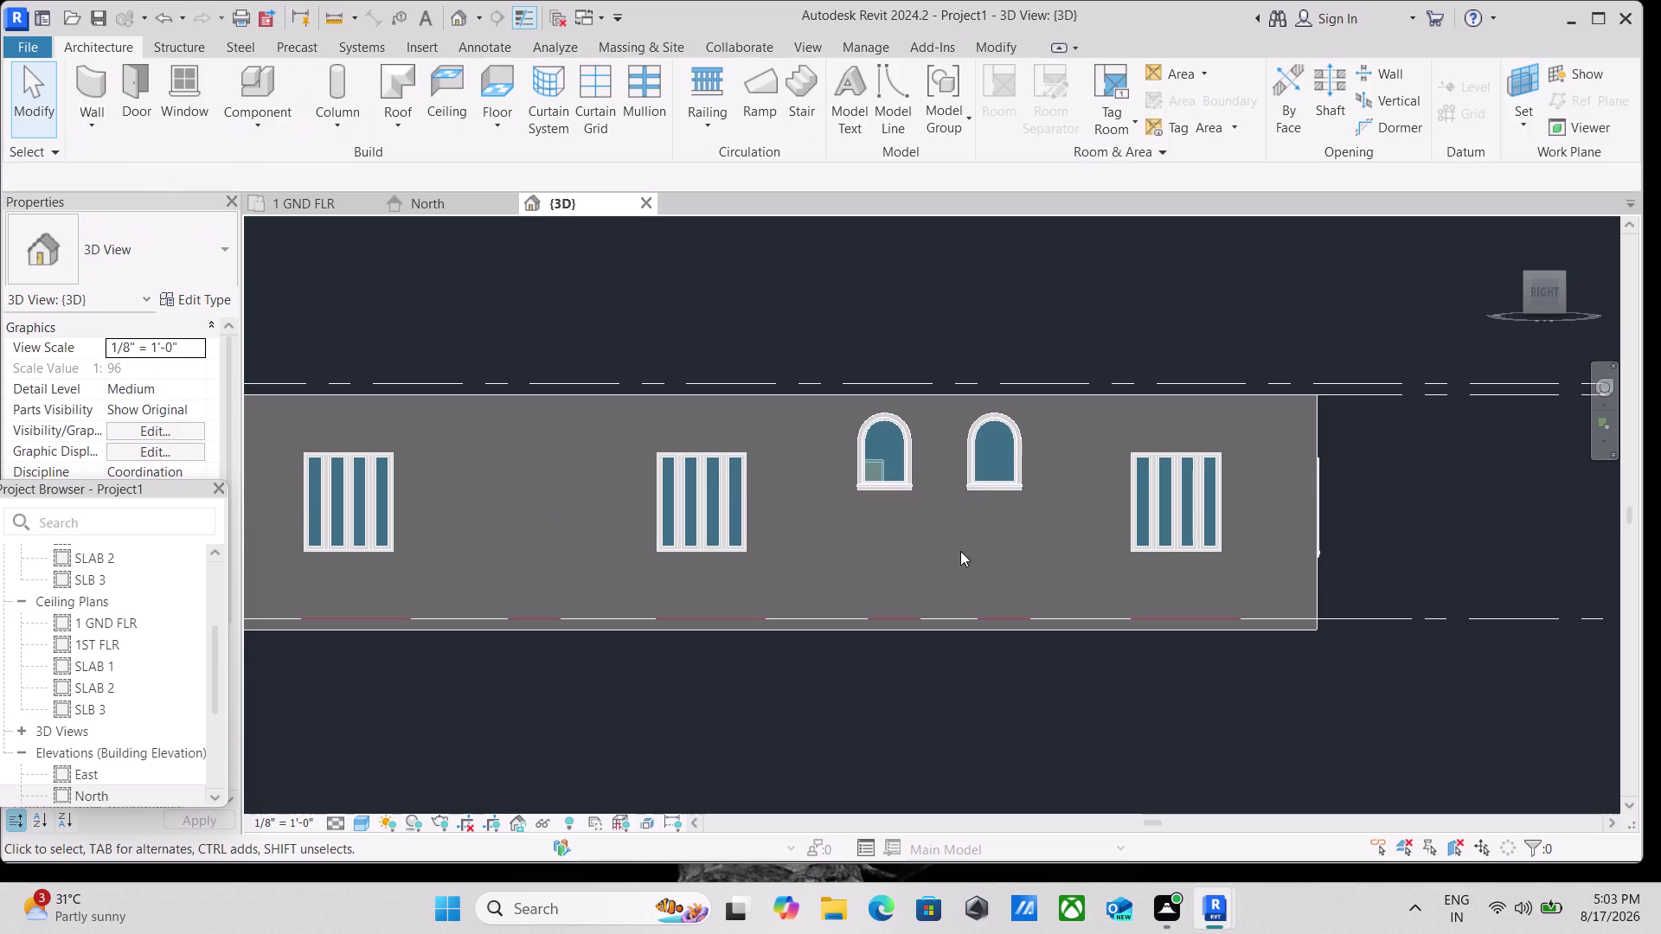
scroll(down, 3)
scroll(down, 3)
middle_drag(1004, 540, 828, 618)
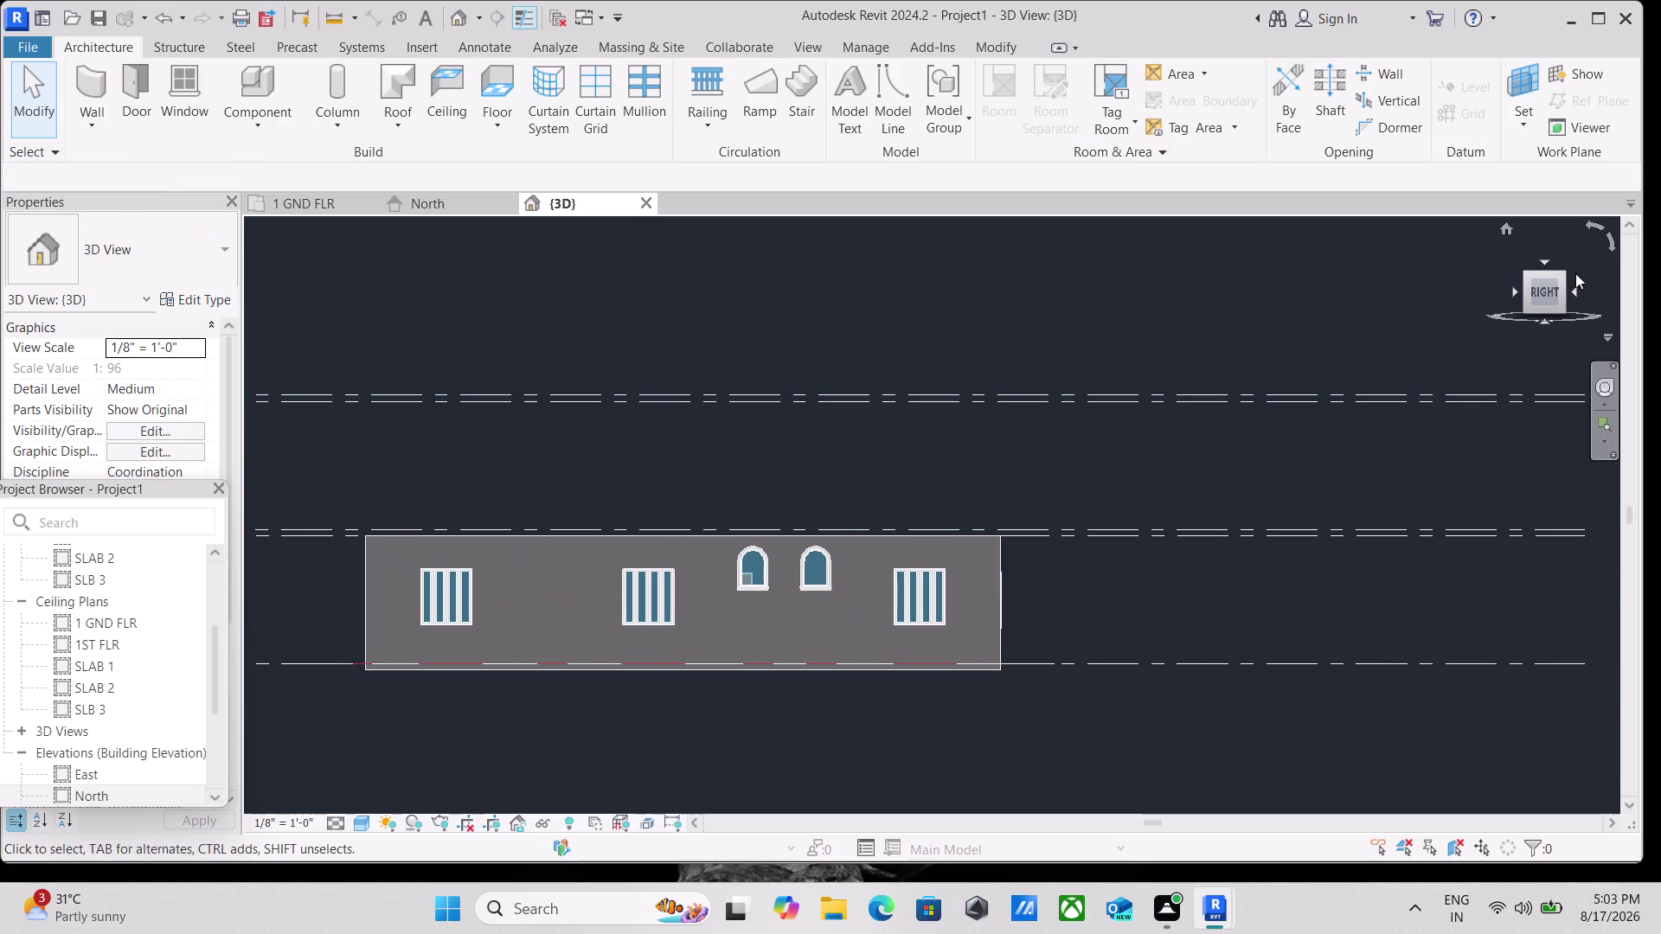
click(1560, 273)
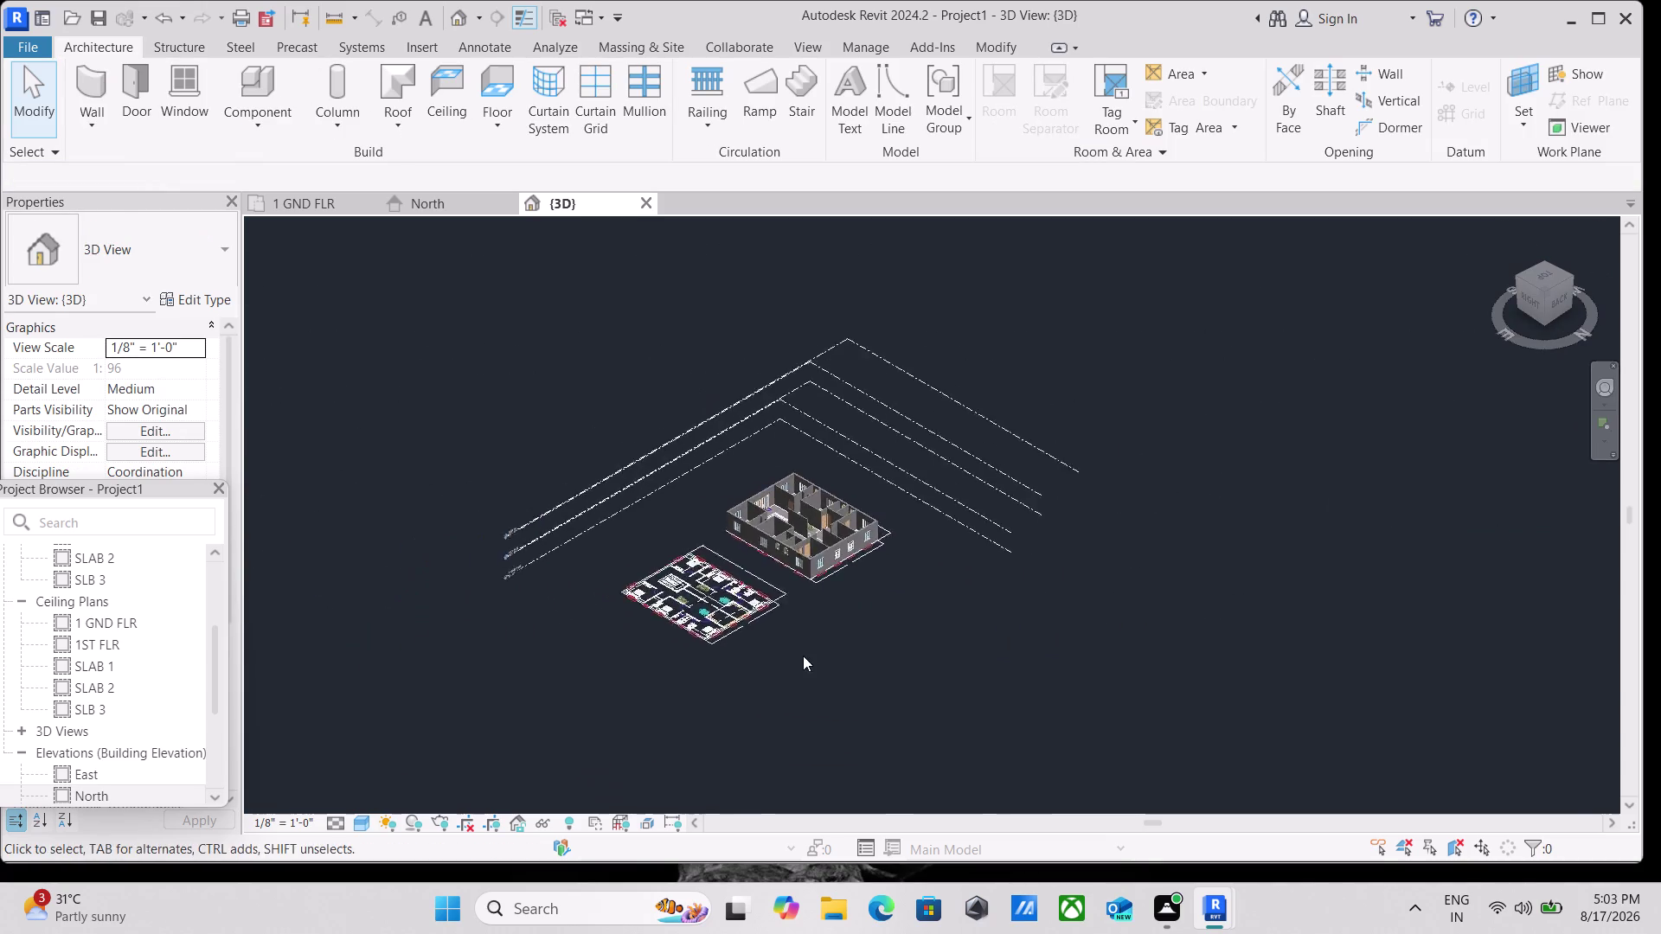
Zoom and pan the 3D view until the whole building is in view.
scroll(up, 3)
middle_drag(1019, 568, 1011, 732)
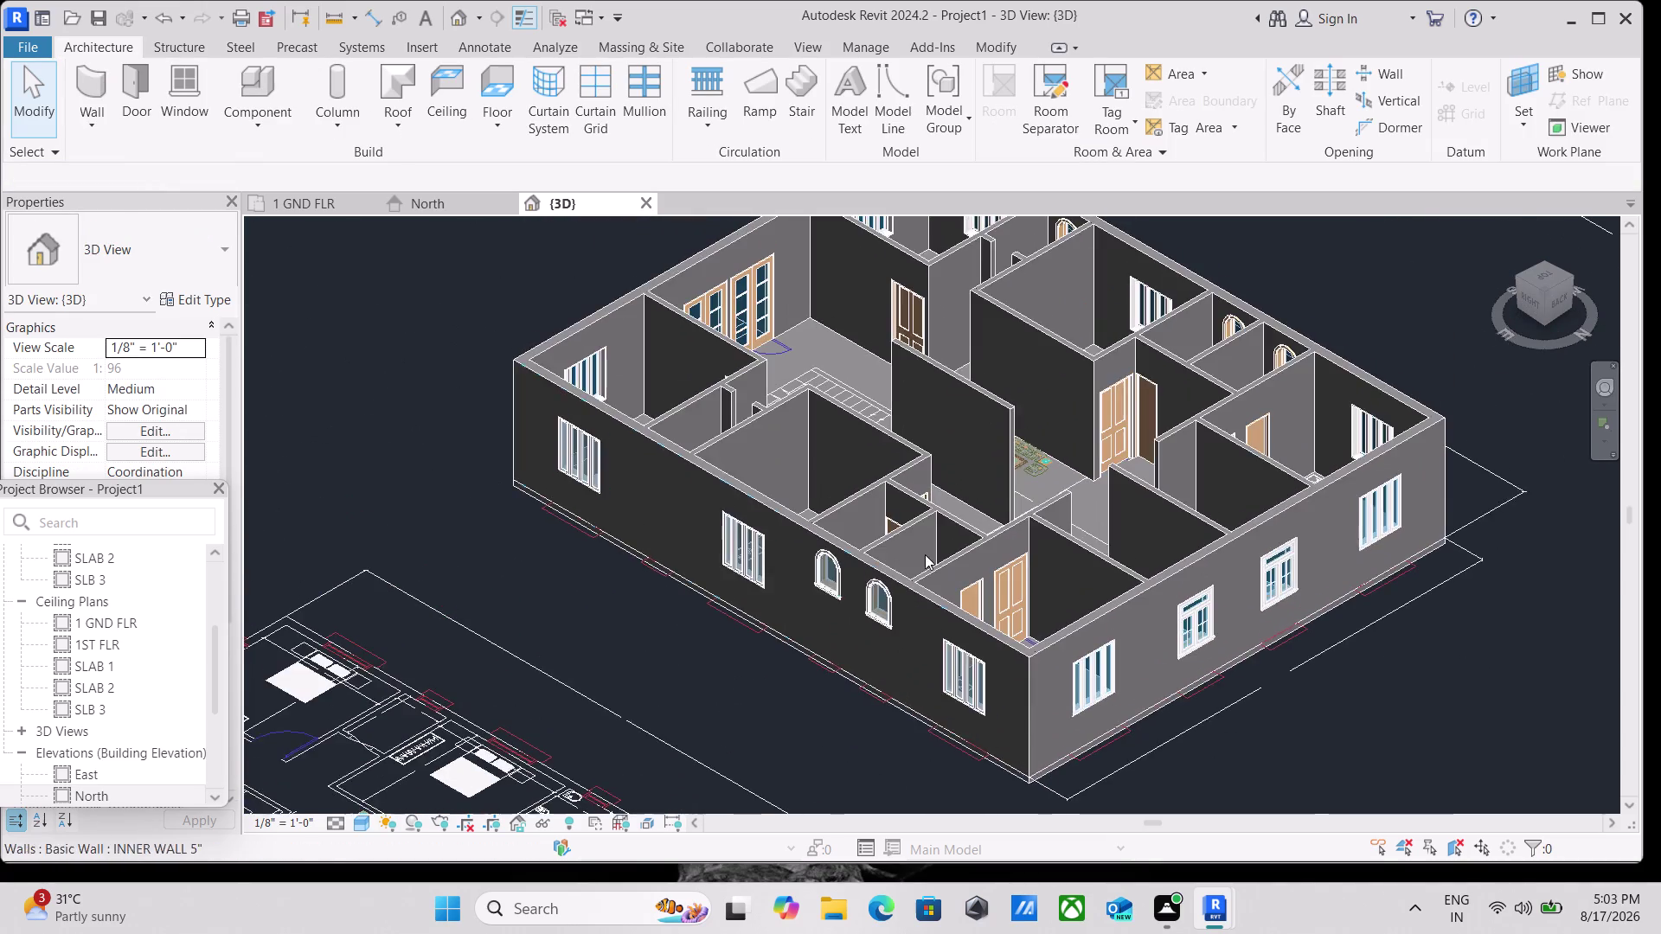
scroll(down, 3)
middle_drag(925, 554, 899, 655)
scroll(down, 3)
scroll(up, 3)
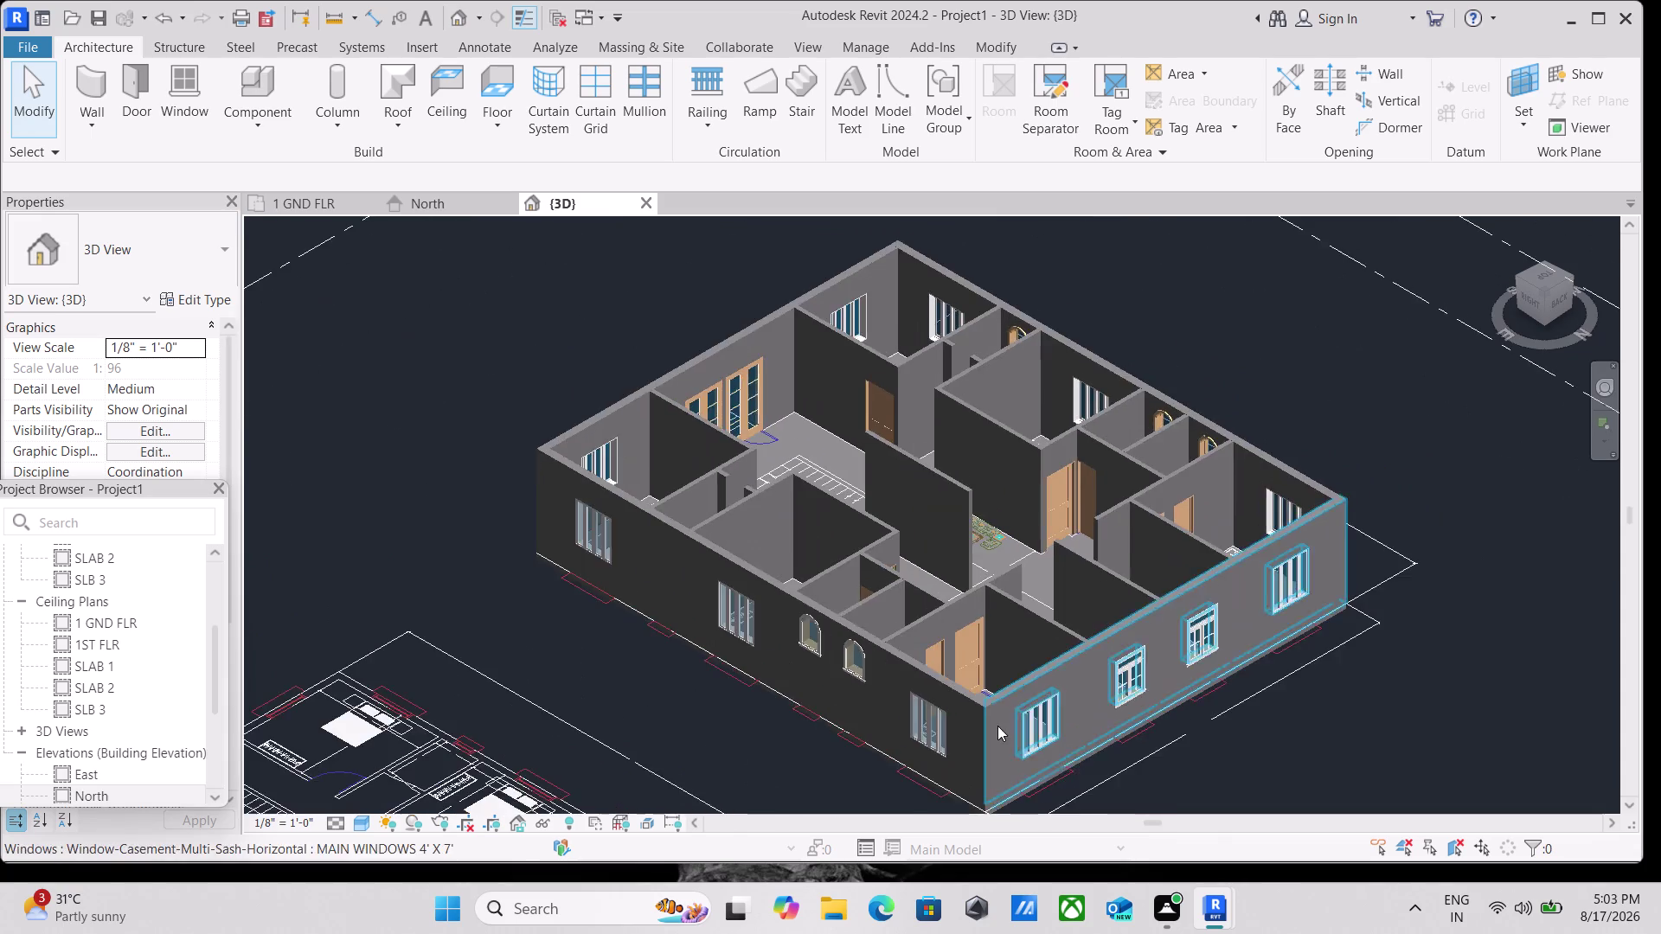
scroll(up, 3)
scroll(up, 3)
scroll(up, 3)
scroll(up, 3)
scroll(down, 3)
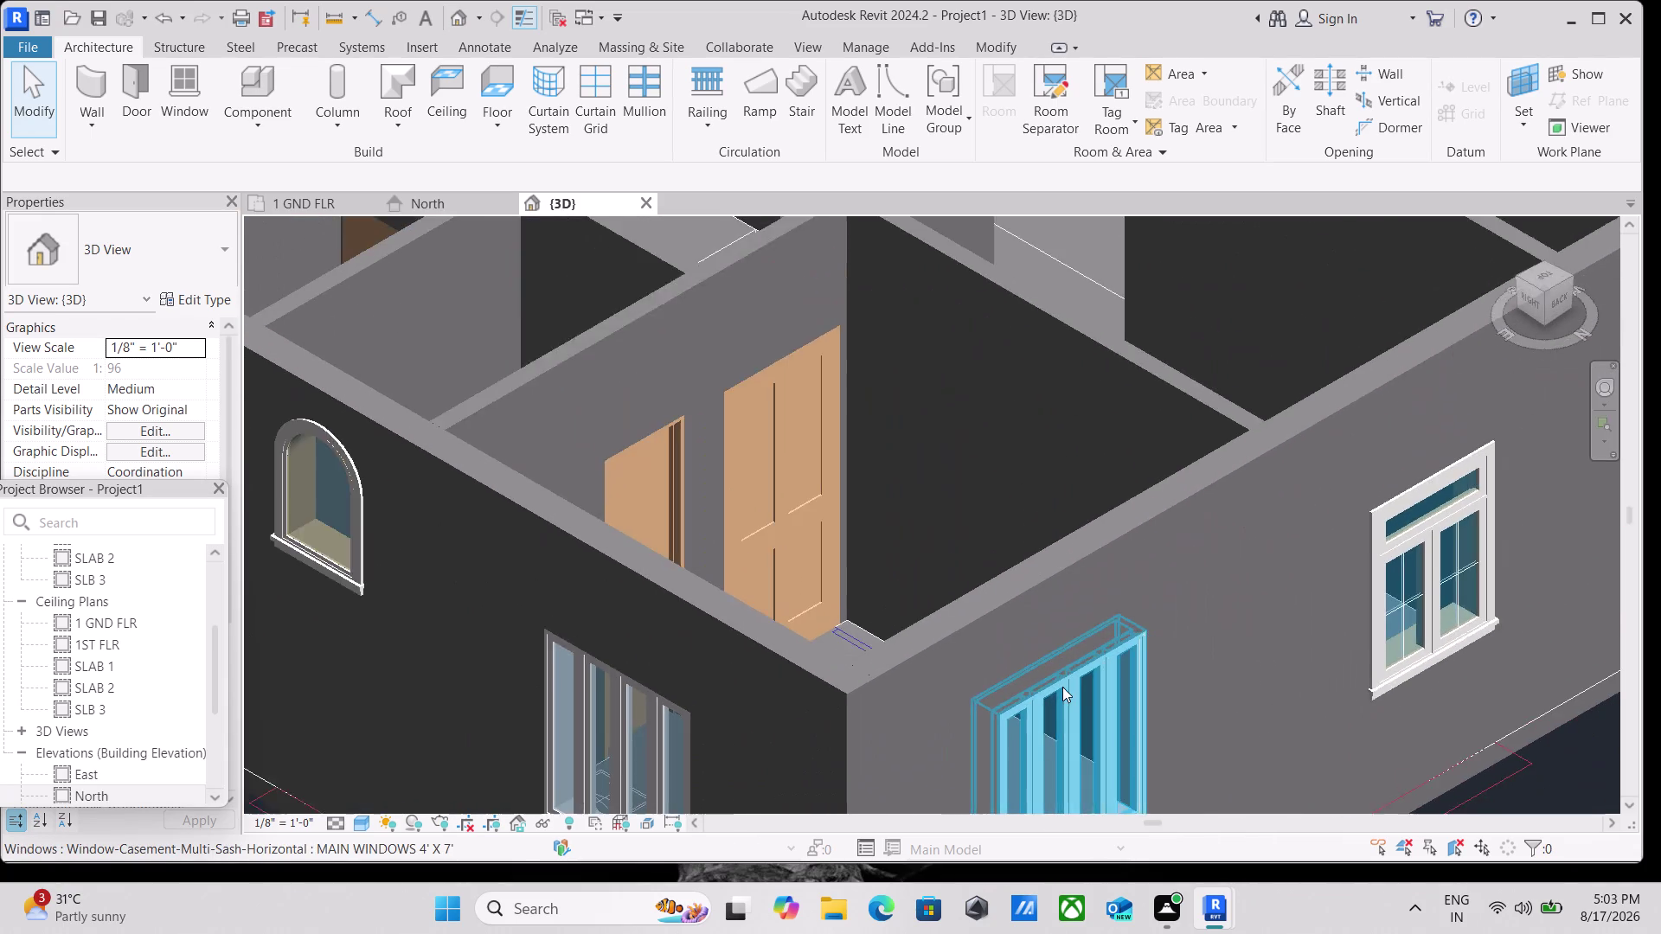
scroll(down, 3)
scroll(up, 3)
scroll(up, 3)
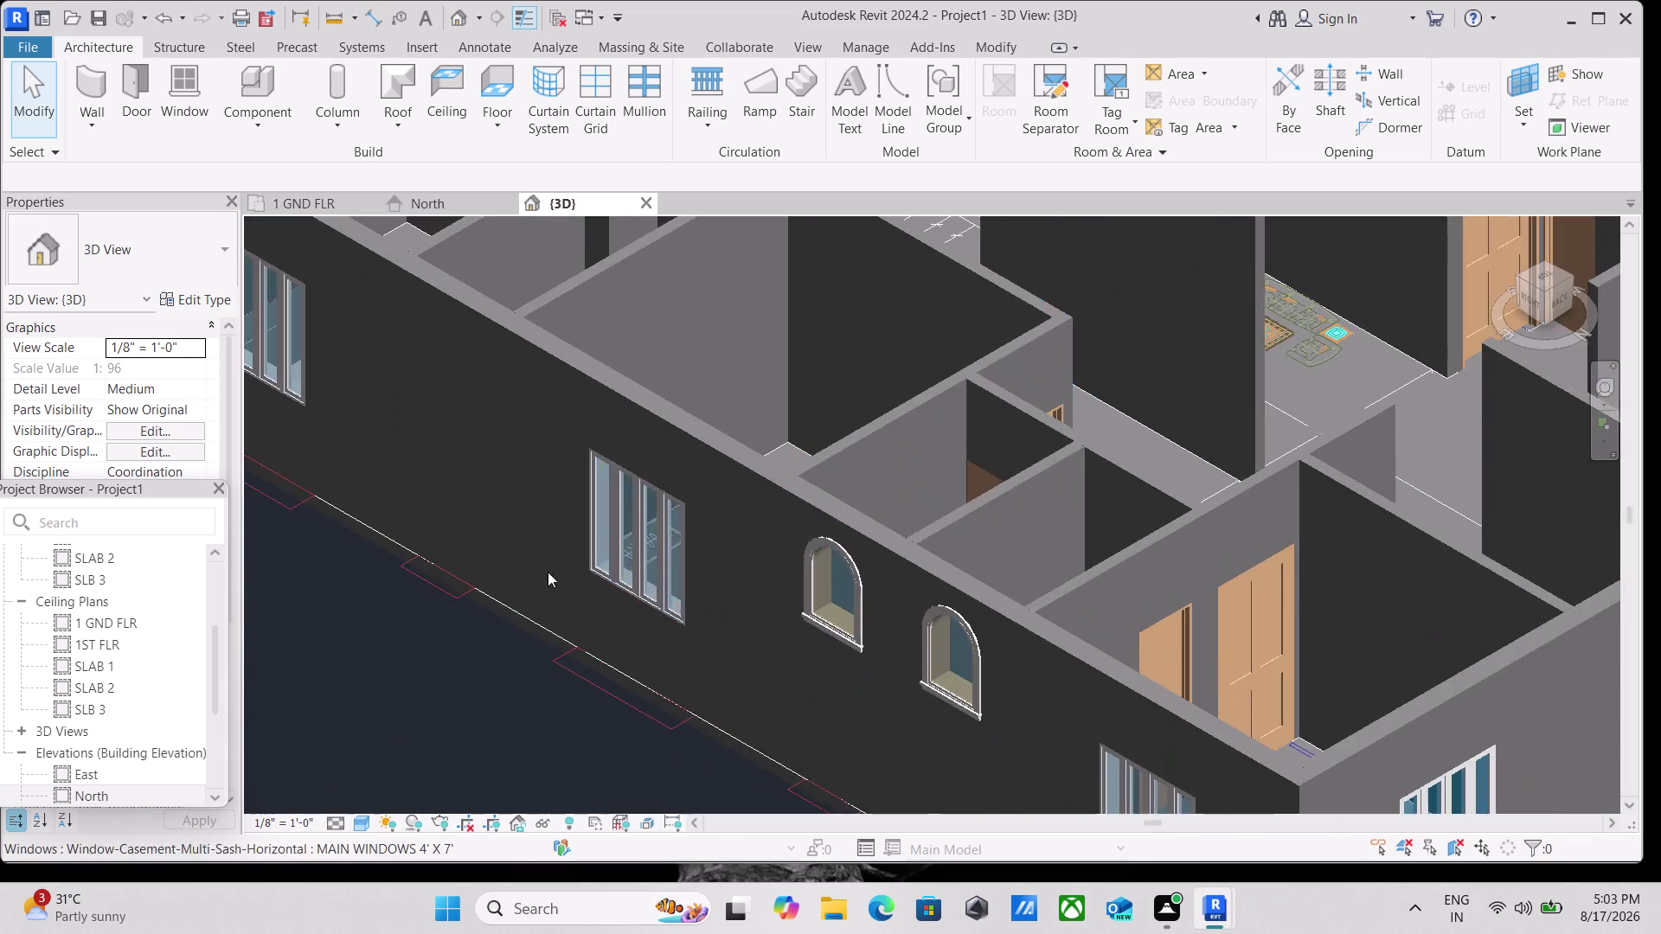
scroll(down, 3)
scroll(down, 3)
scroll(down, 3)
middle_drag(1151, 561, 1119, 669)
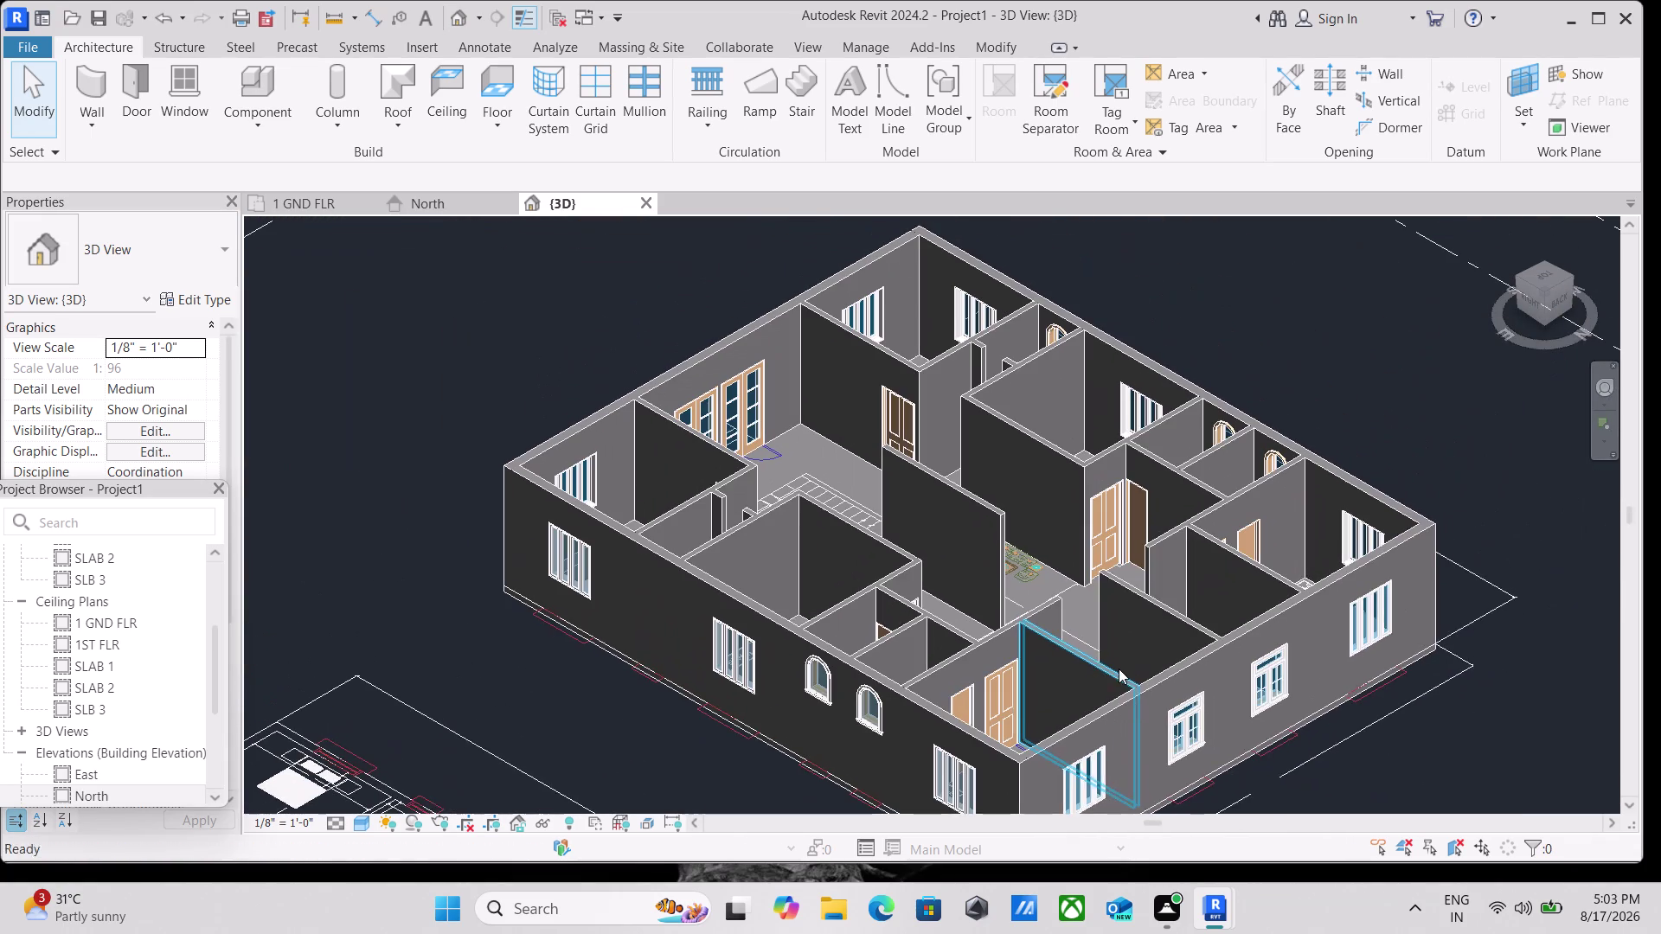
click(1517, 276)
scroll(up, 3)
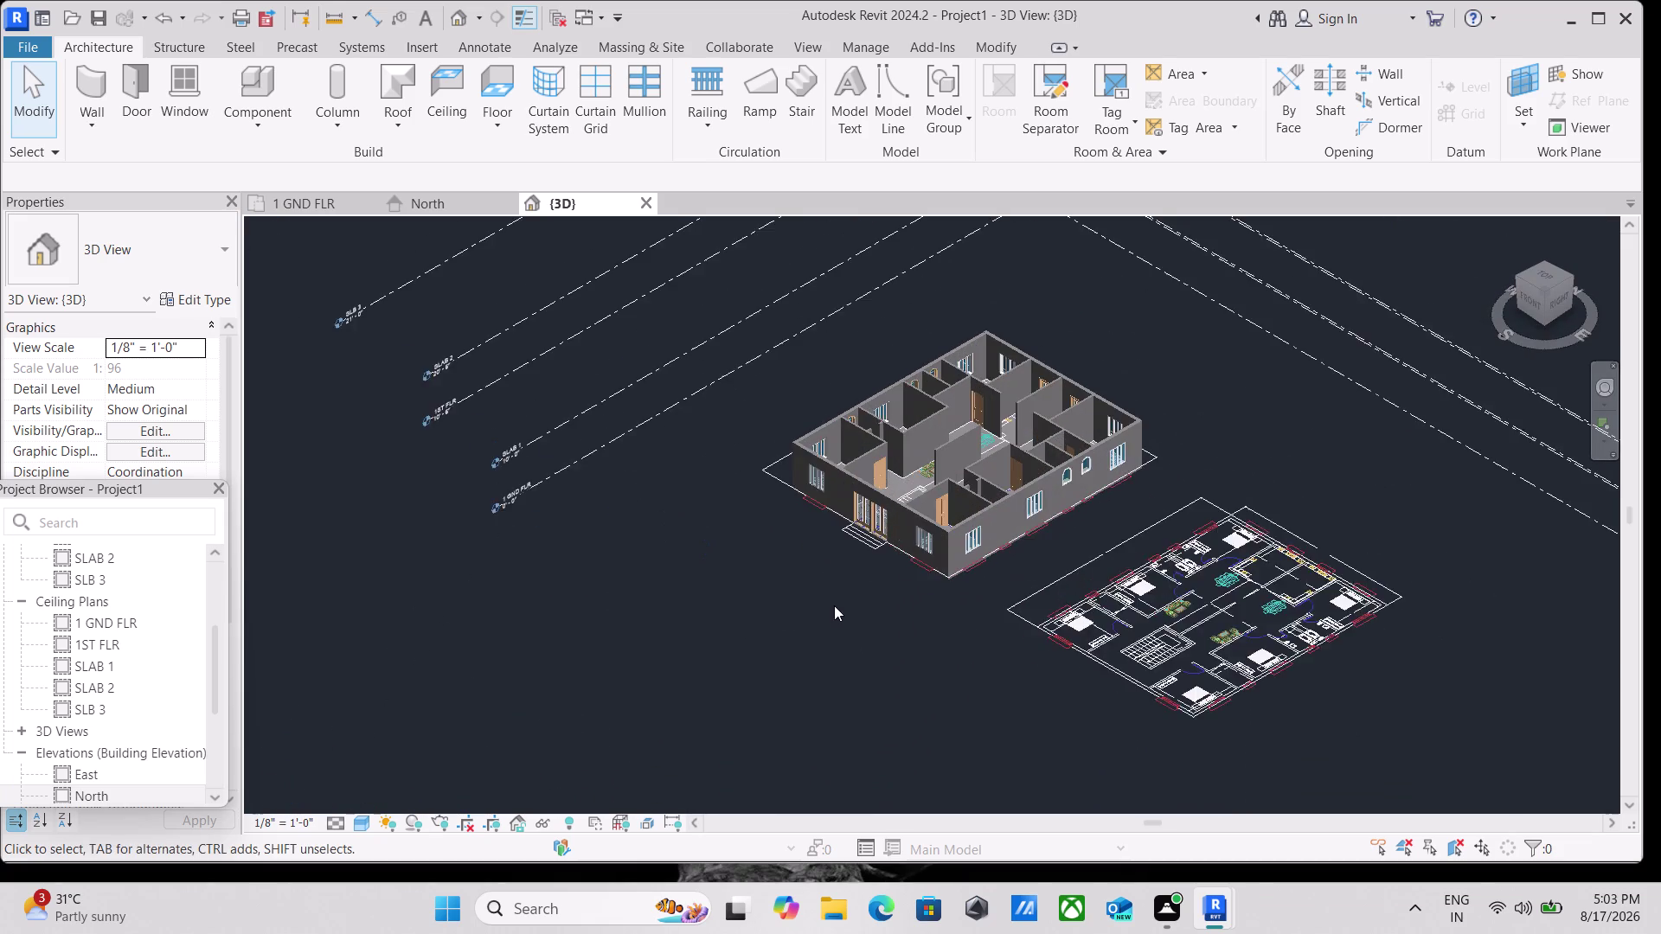
scroll(up, 3)
scroll(up, 3)
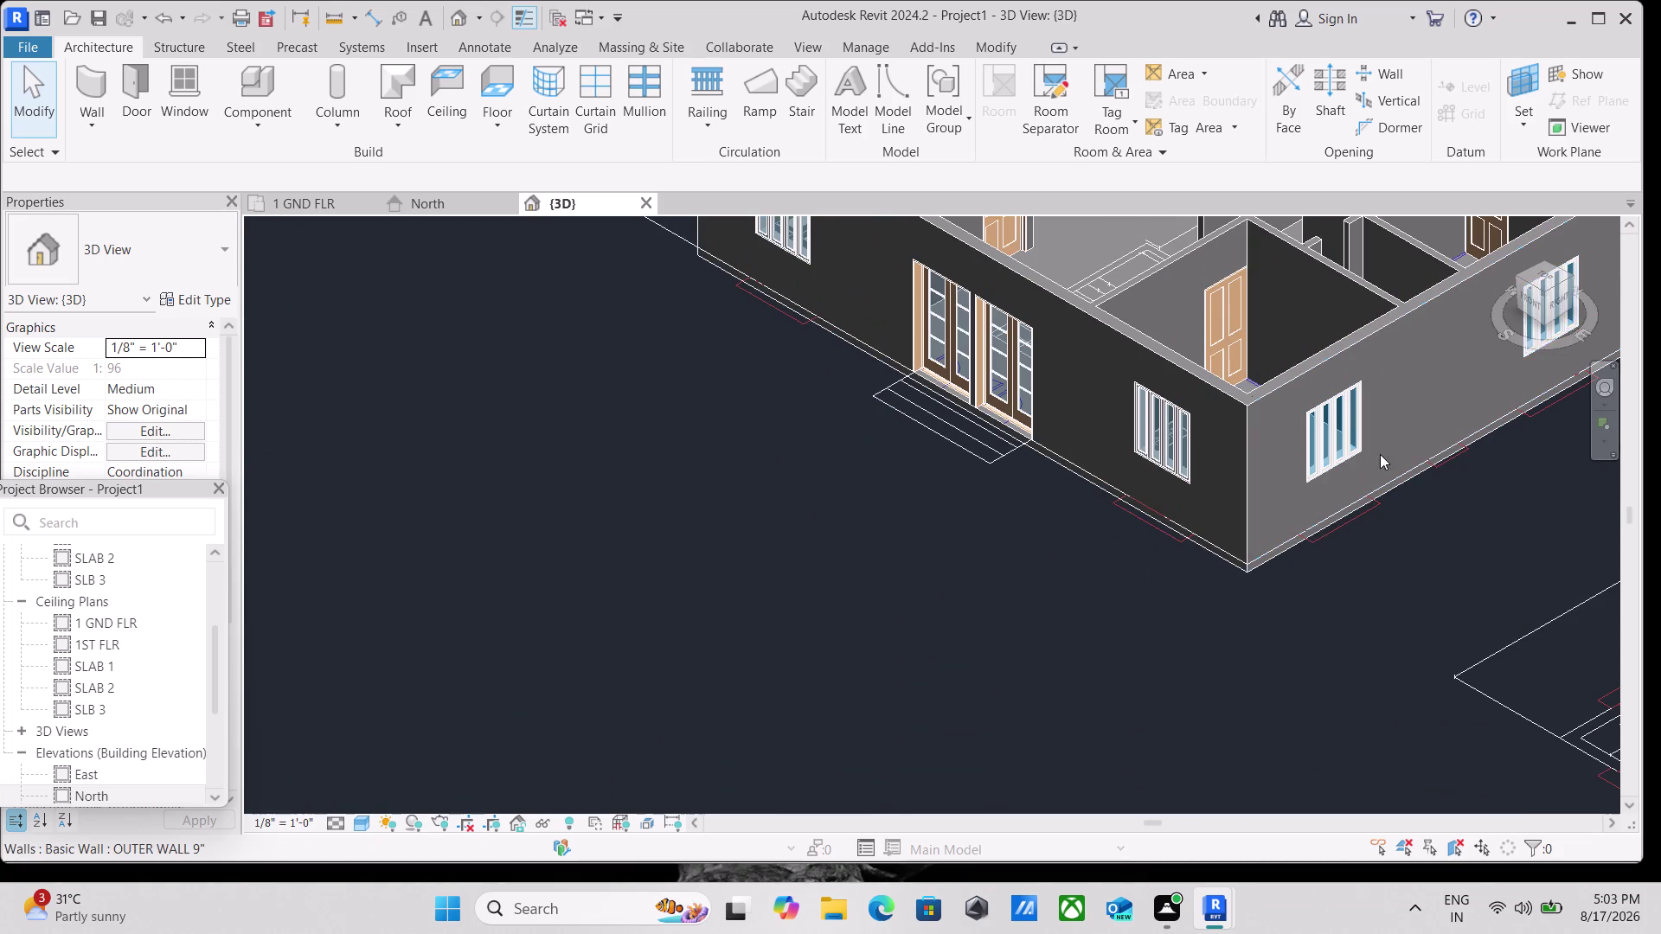
Switch to the front view of the model and recenter it.
click(1533, 304)
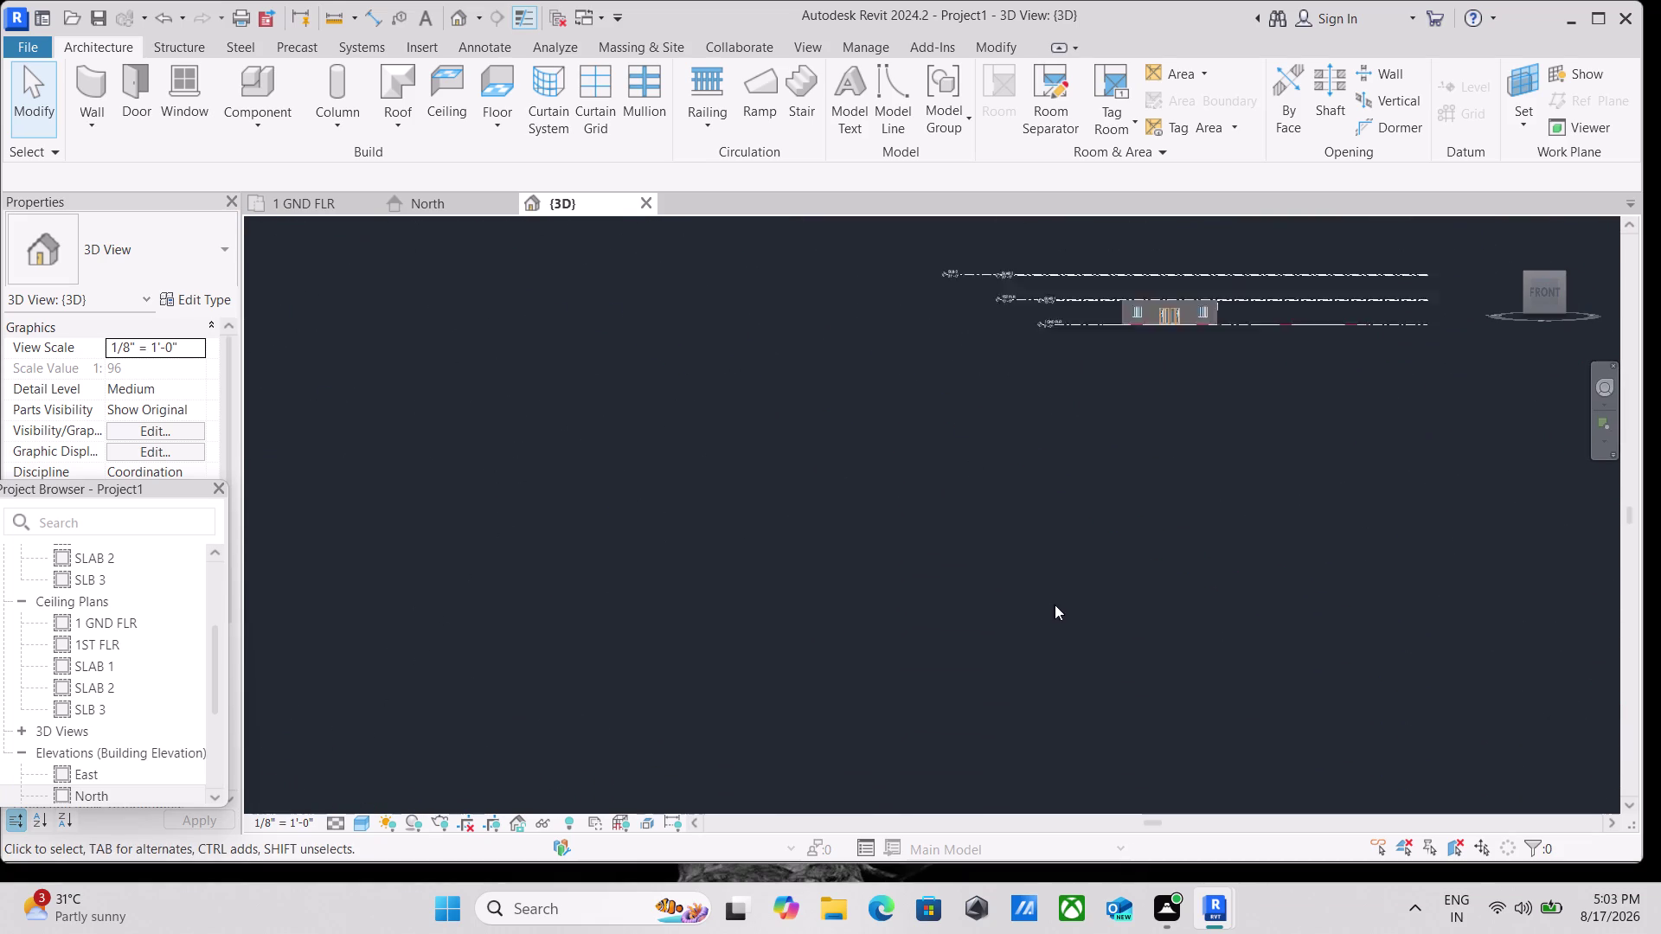
scroll(up, 3)
scroll(up, 3)
scroll(up, 3)
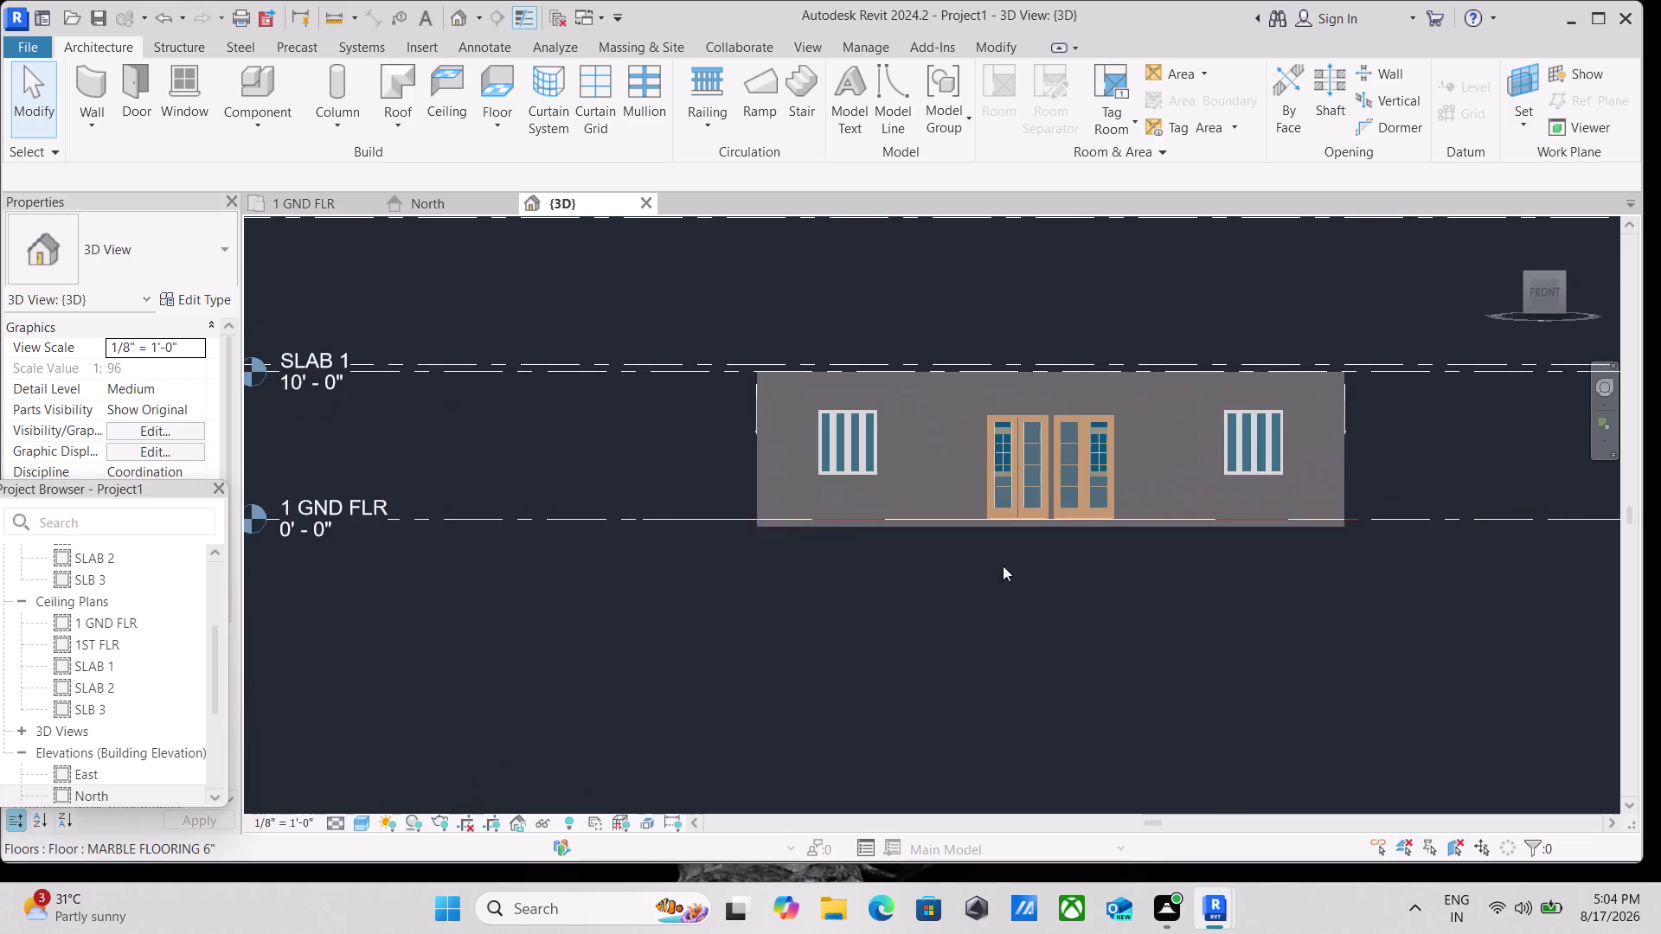
scroll(down, 3)
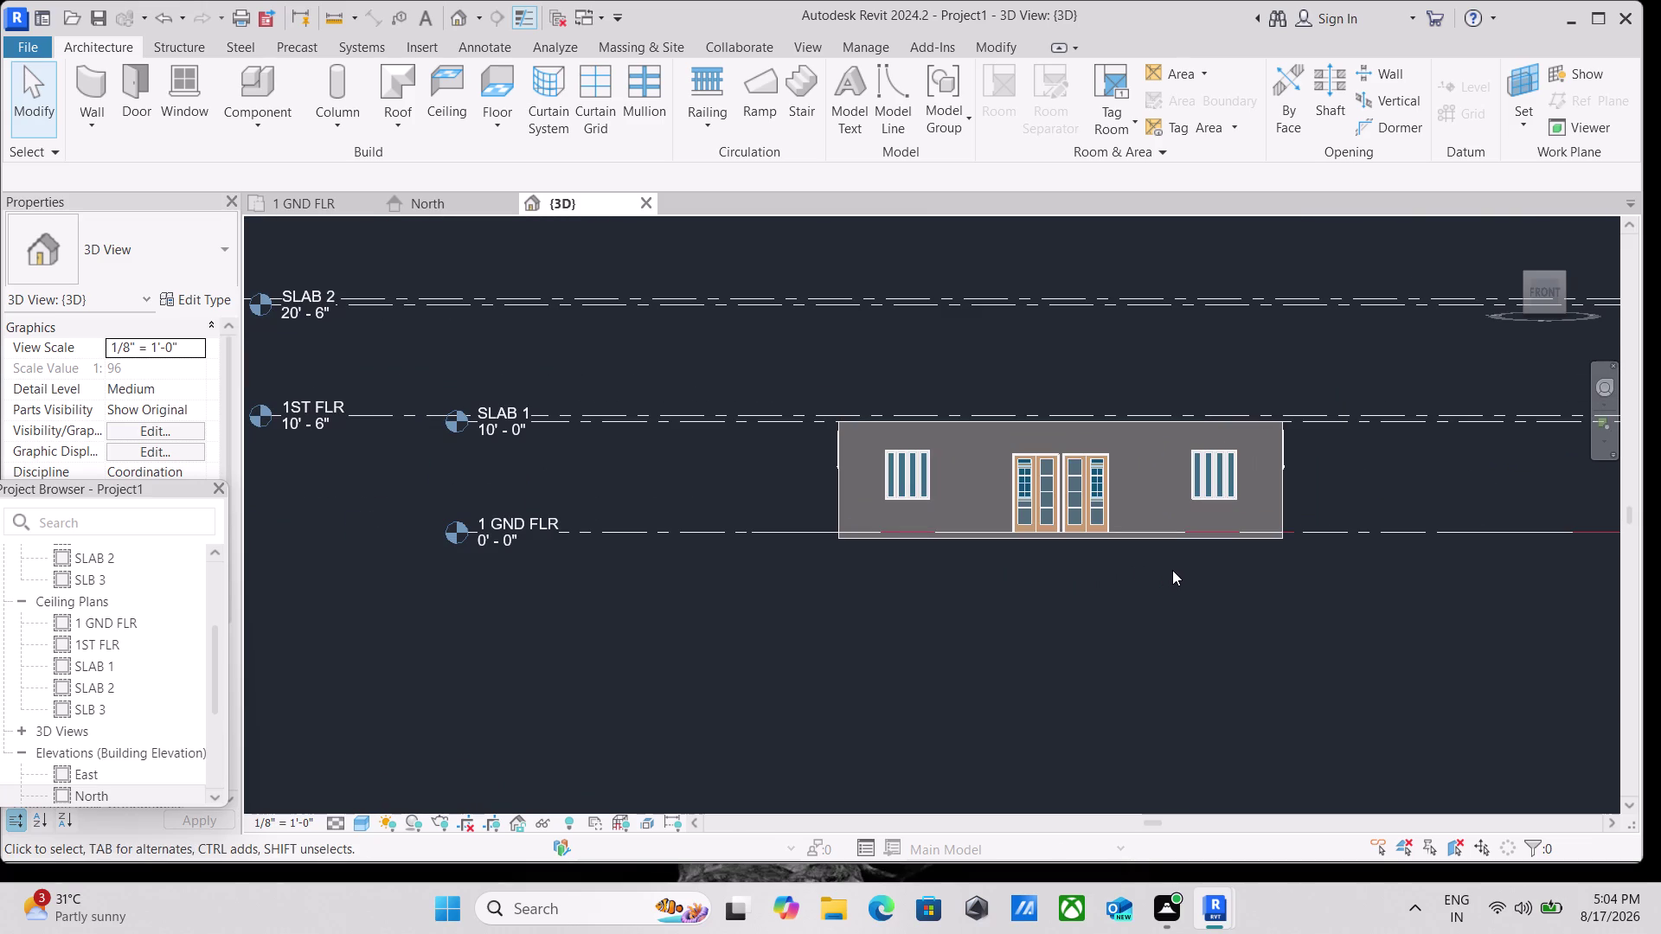
middle_drag(1172, 570, 1051, 607)
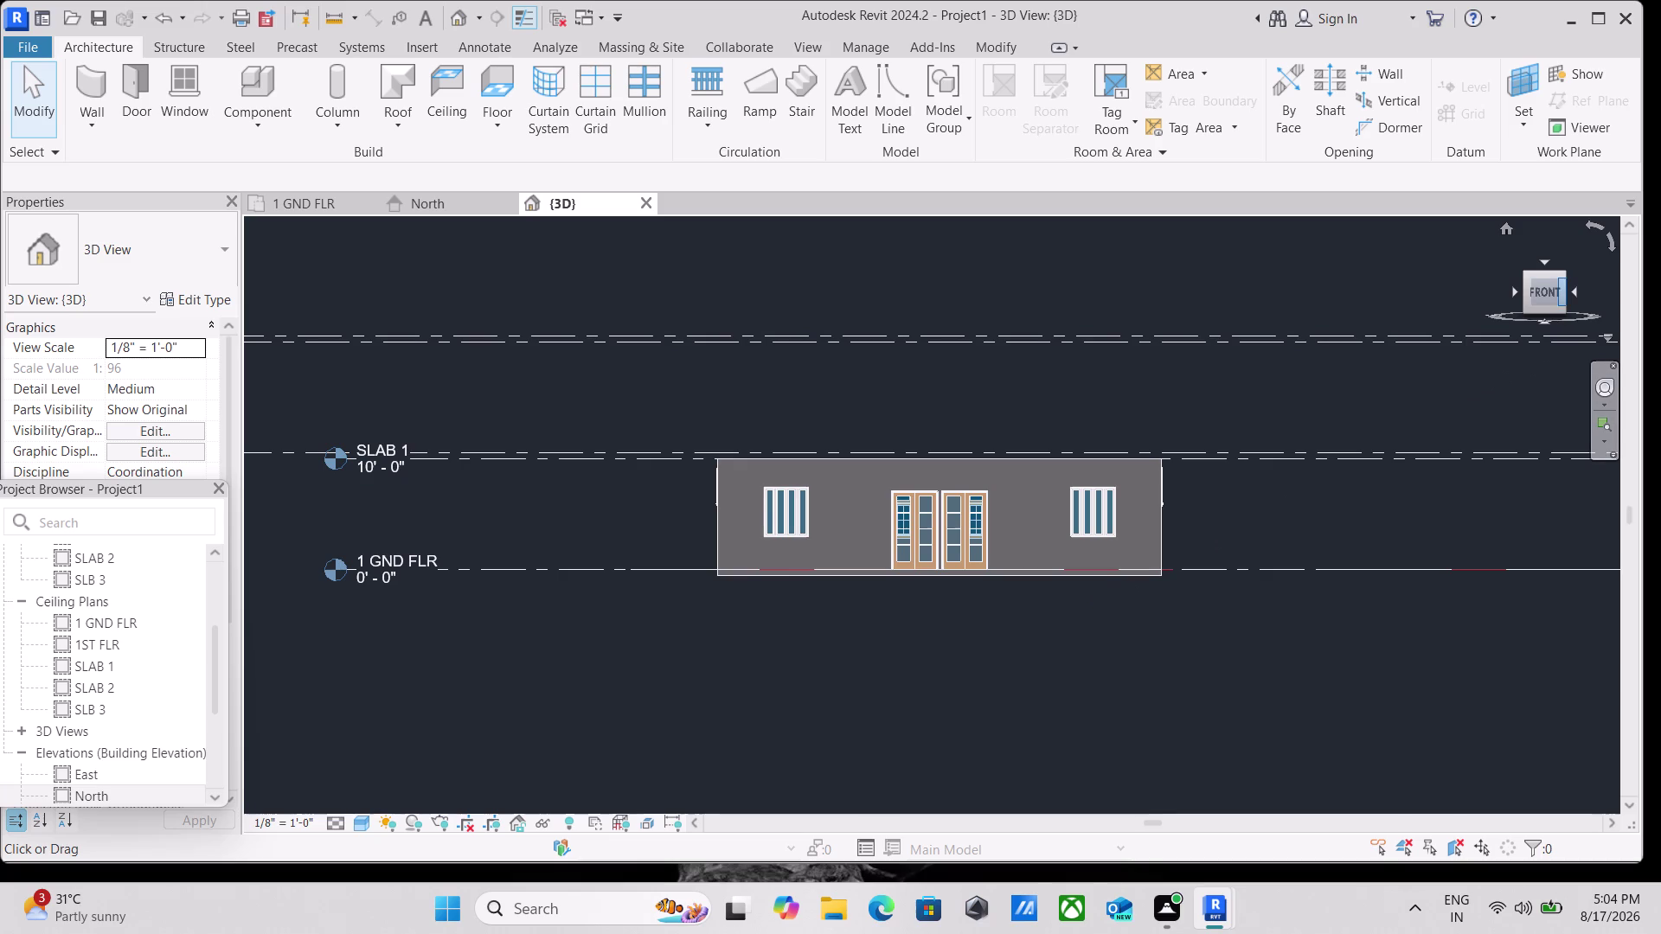
Rotate to the right side view and recenter that elevation.
click(1580, 292)
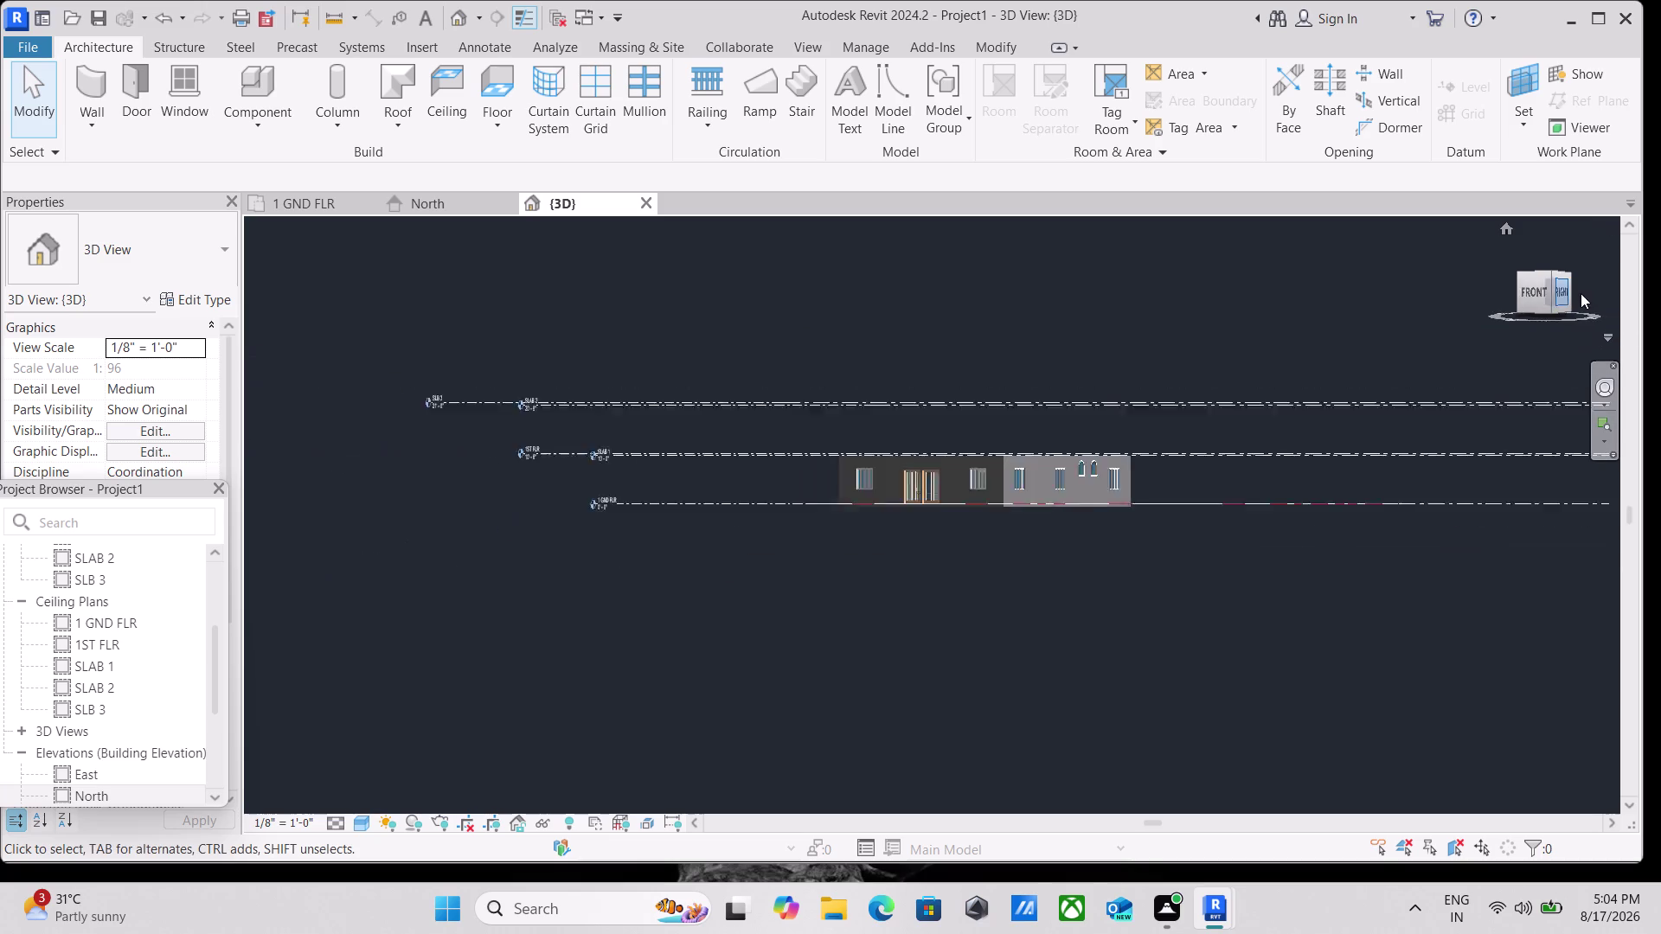
scroll(up, 3)
scroll(up, 3)
middle_drag(846, 535, 831, 624)
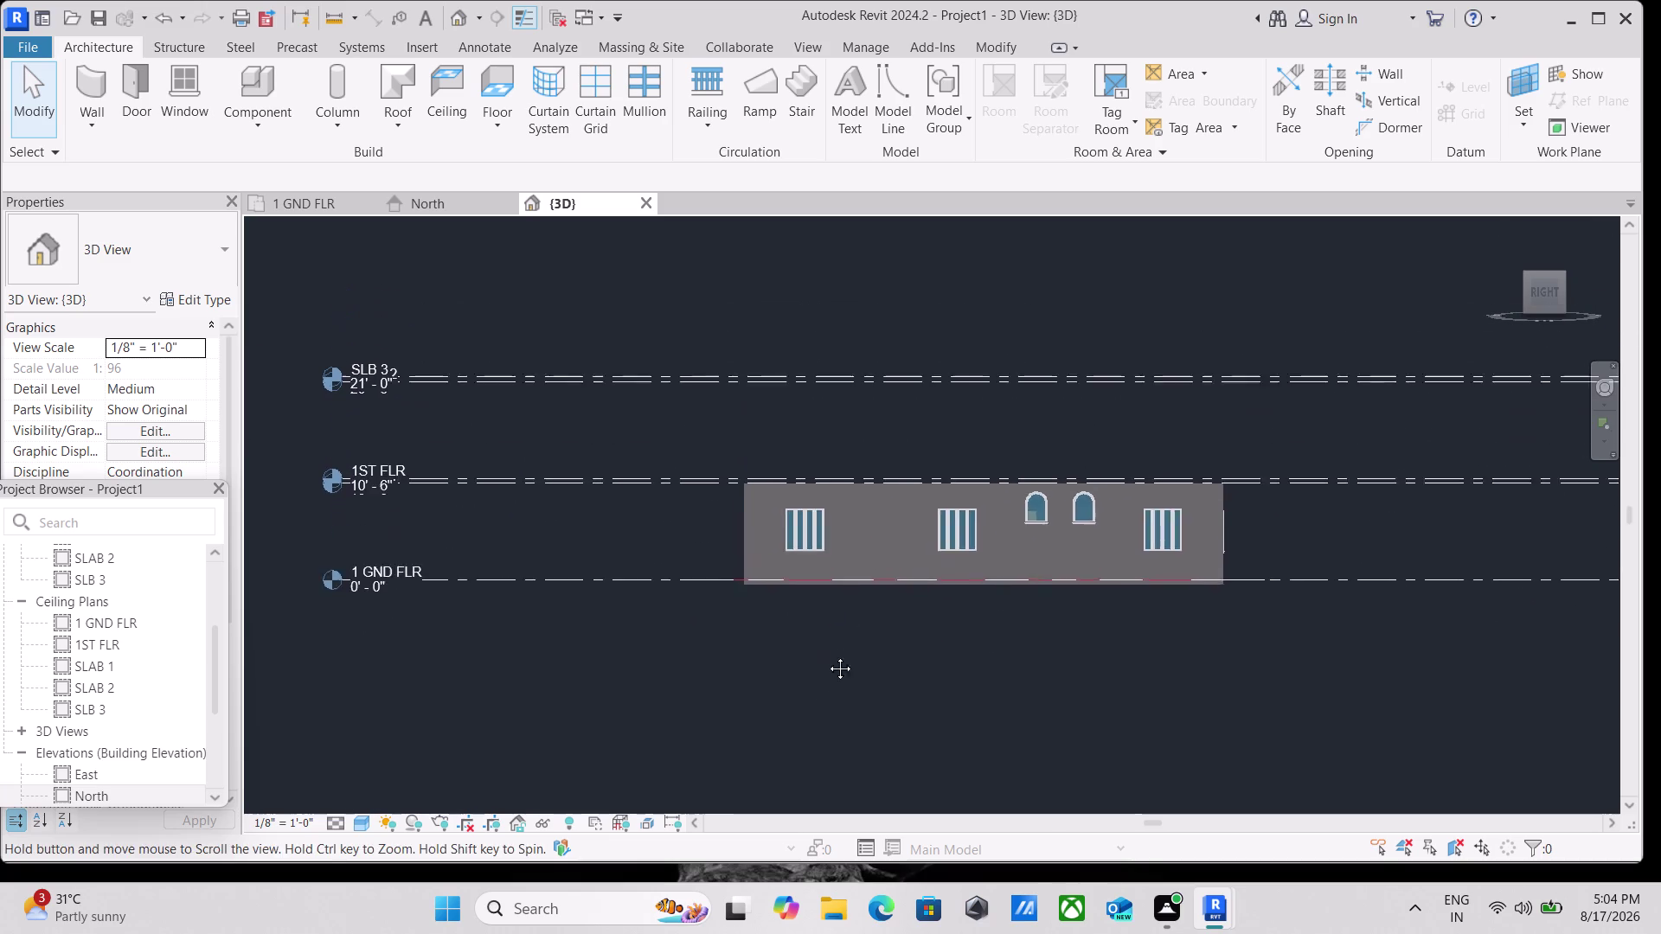
middle_drag(832, 624, 827, 664)
scroll(up, 3)
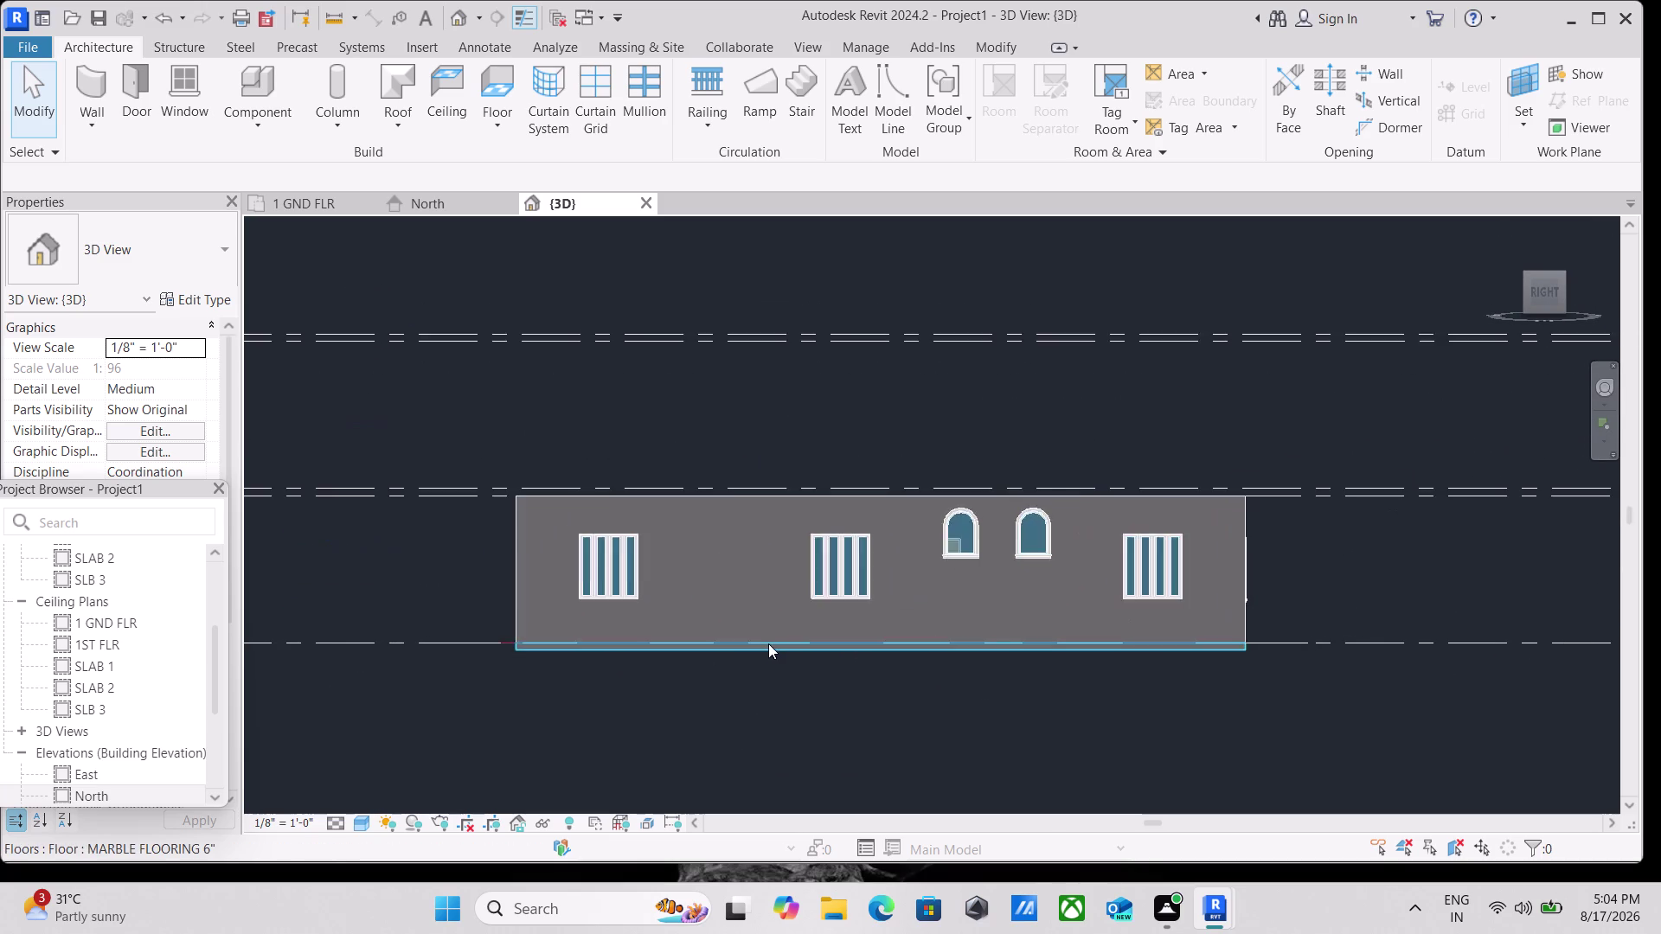
scroll(down, 3)
scroll(down, 3)
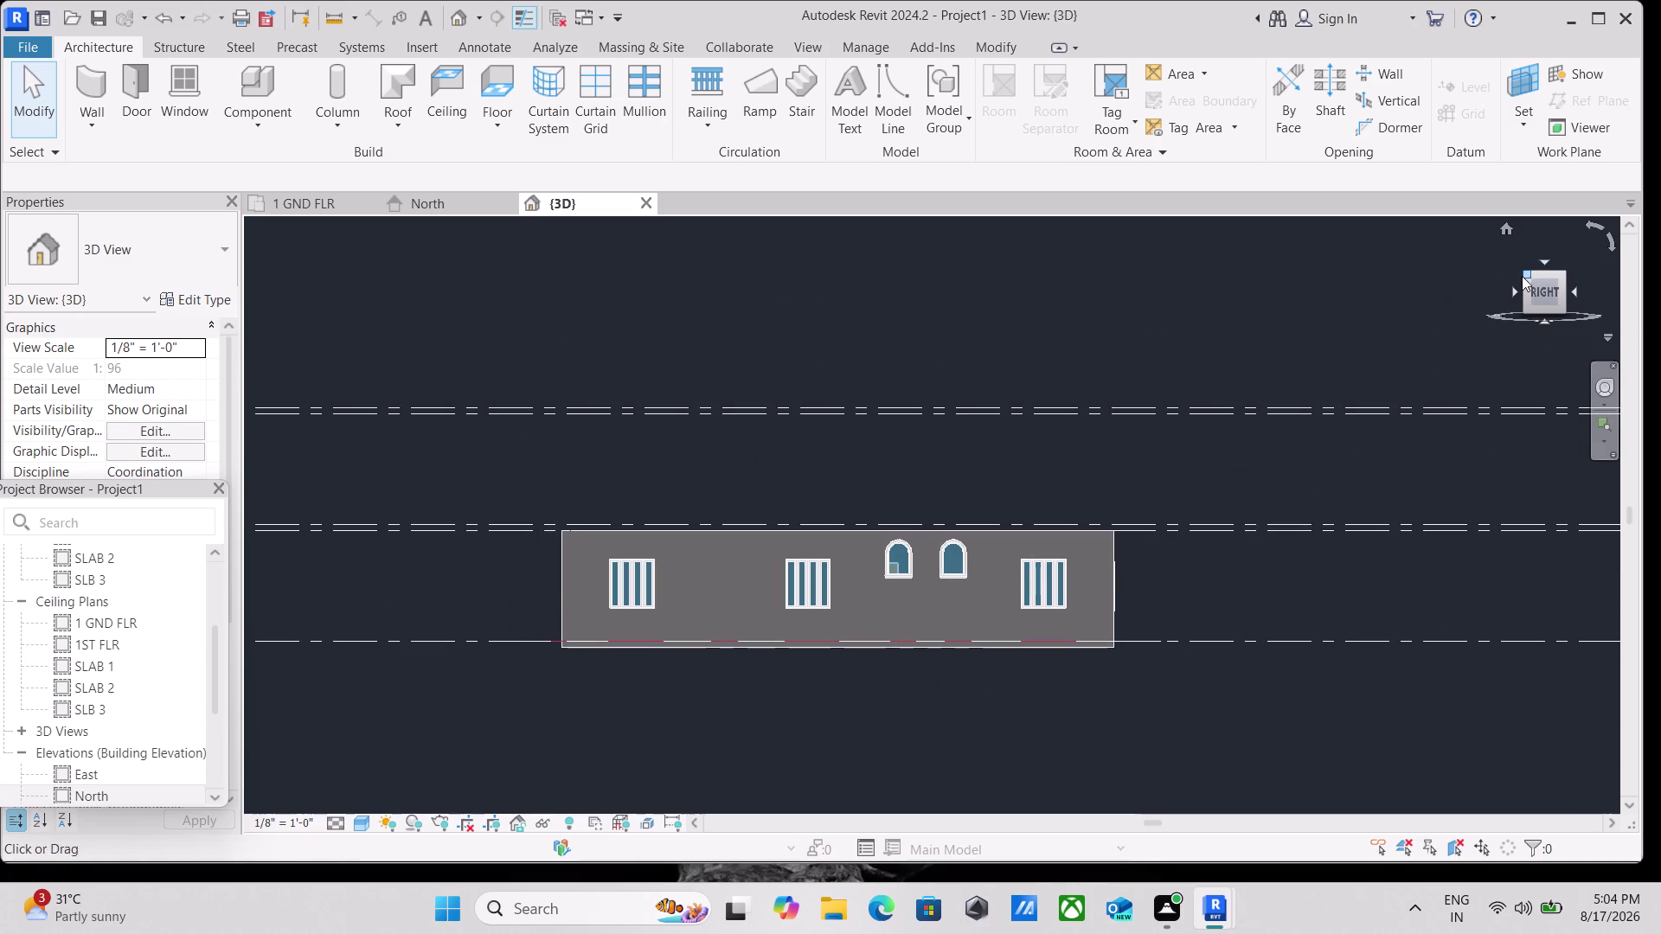
Return to an isometric view and look along the building's interior and front doors.
click(1527, 272)
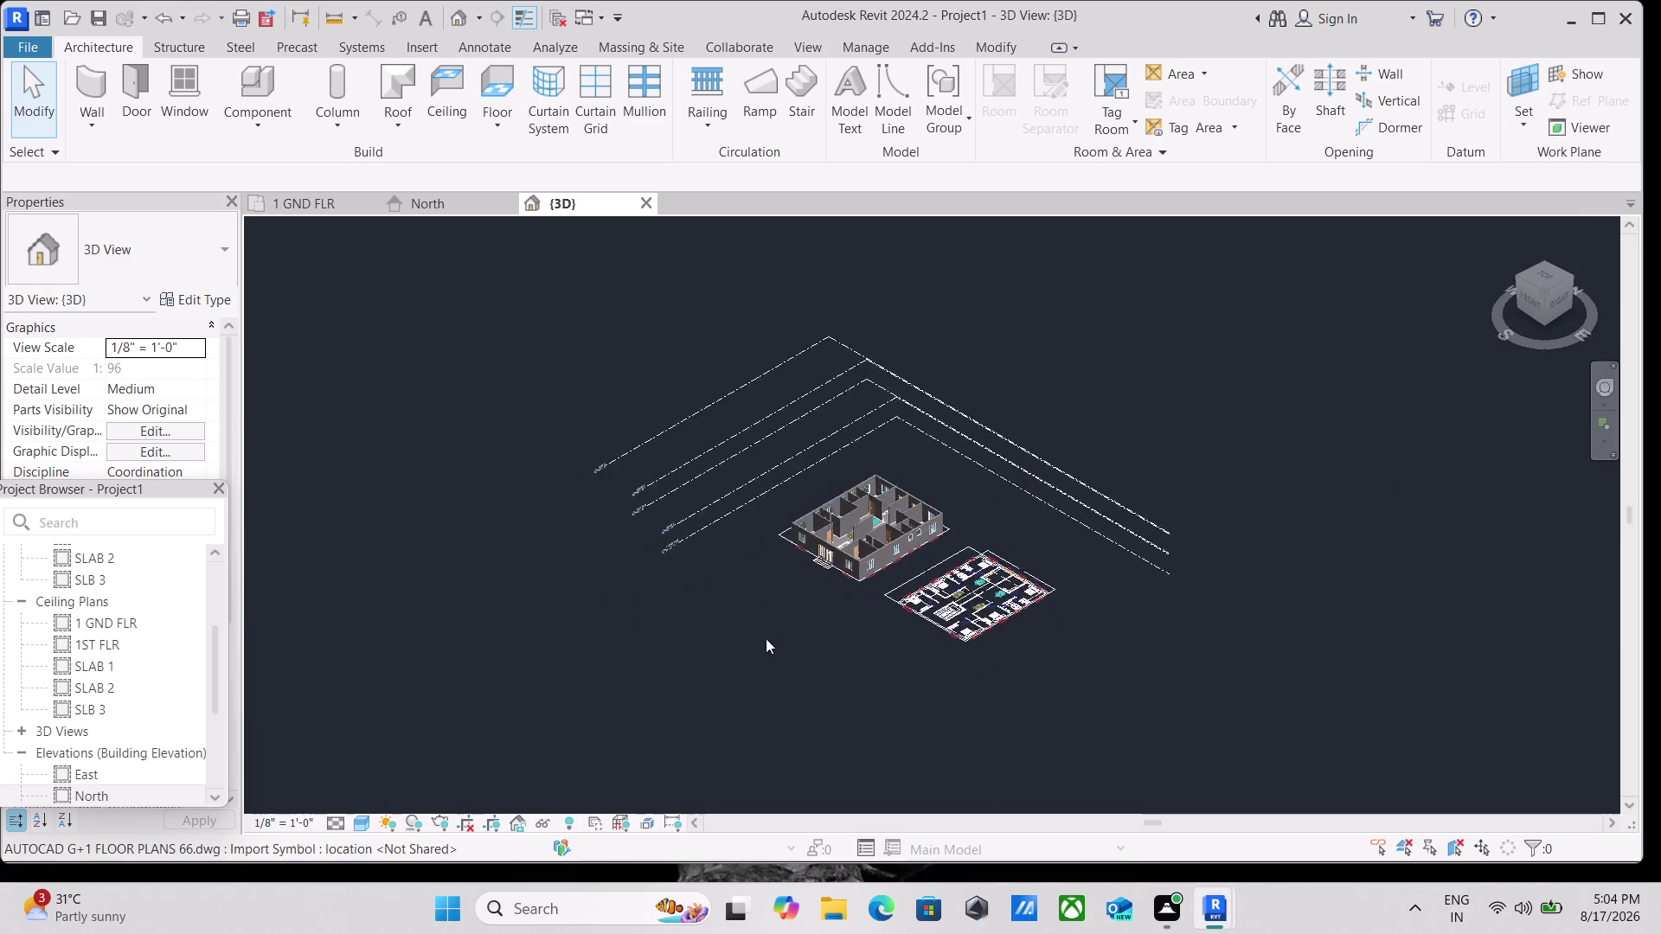
scroll(up, 3)
scroll(up, 3)
middle_drag(867, 571, 986, 617)
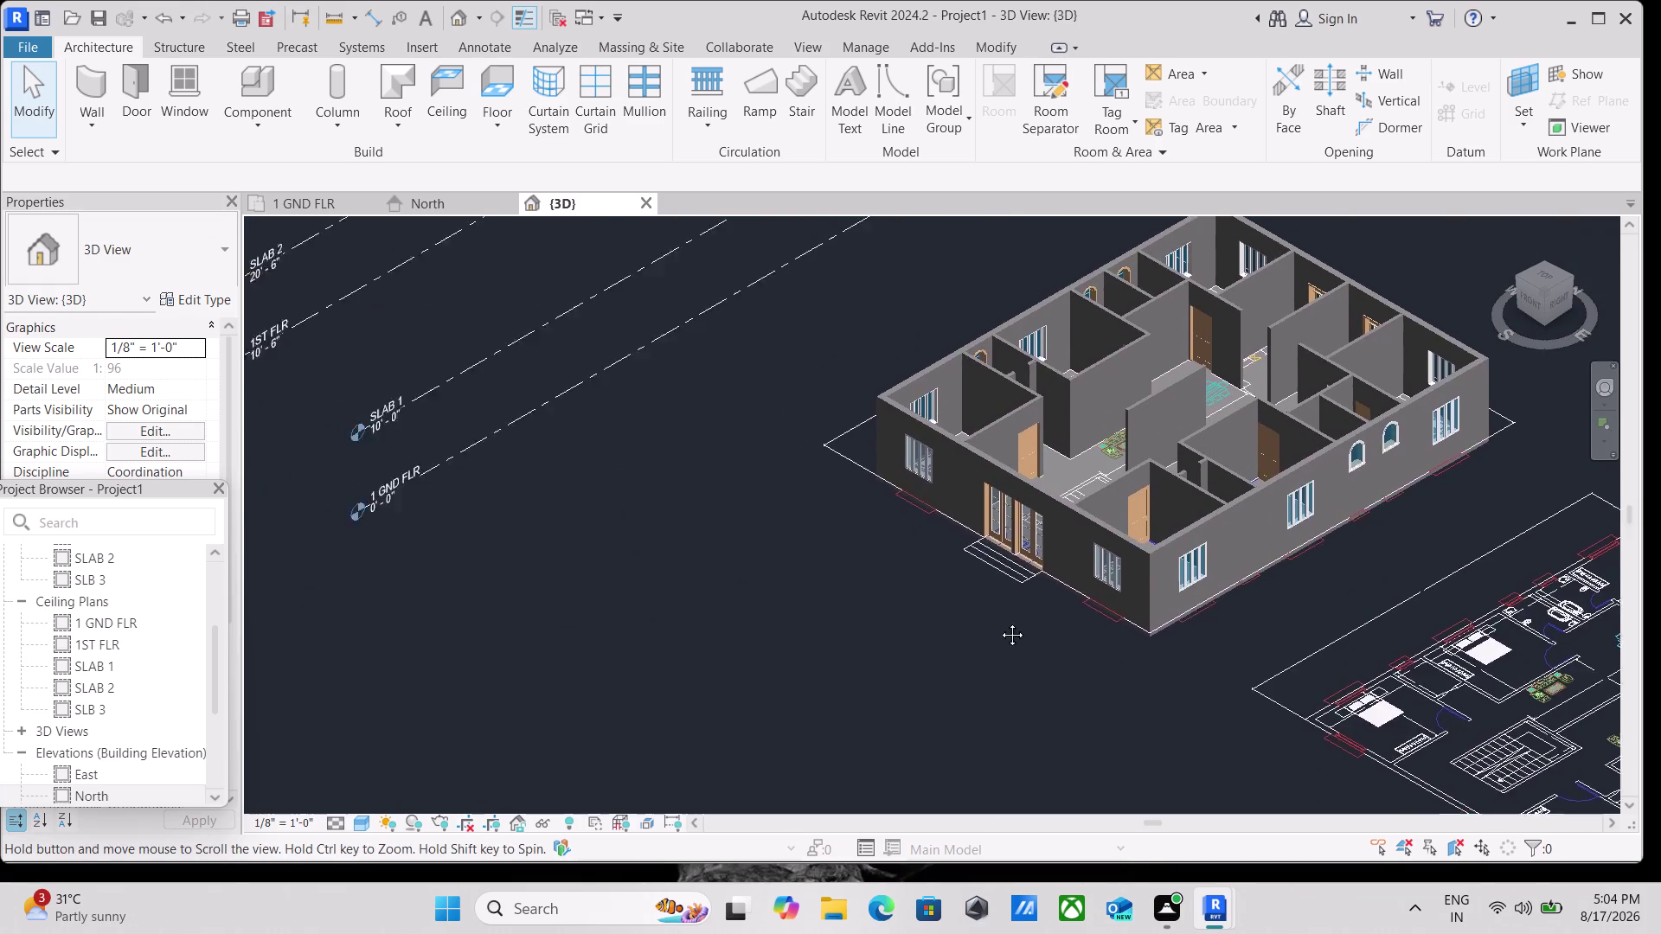
middle_drag(986, 617, 1038, 634)
scroll(up, 3)
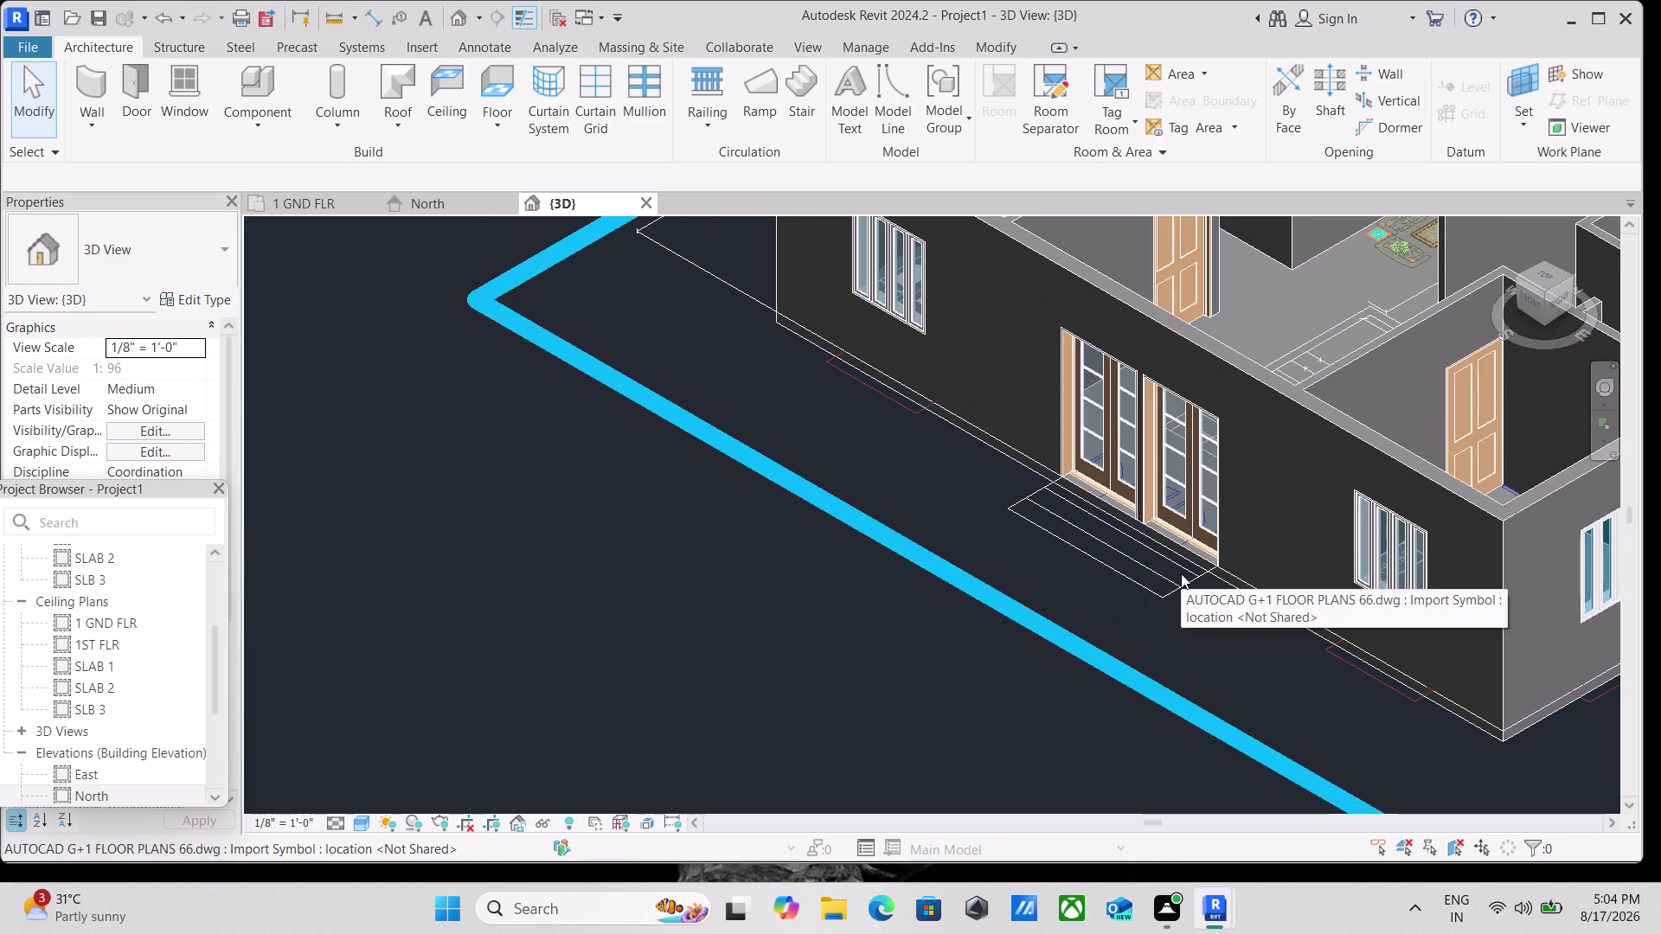
scroll(down, 3)
middle_drag(1105, 594, 845, 727)
scroll(down, 3)
middle_drag(946, 499, 912, 623)
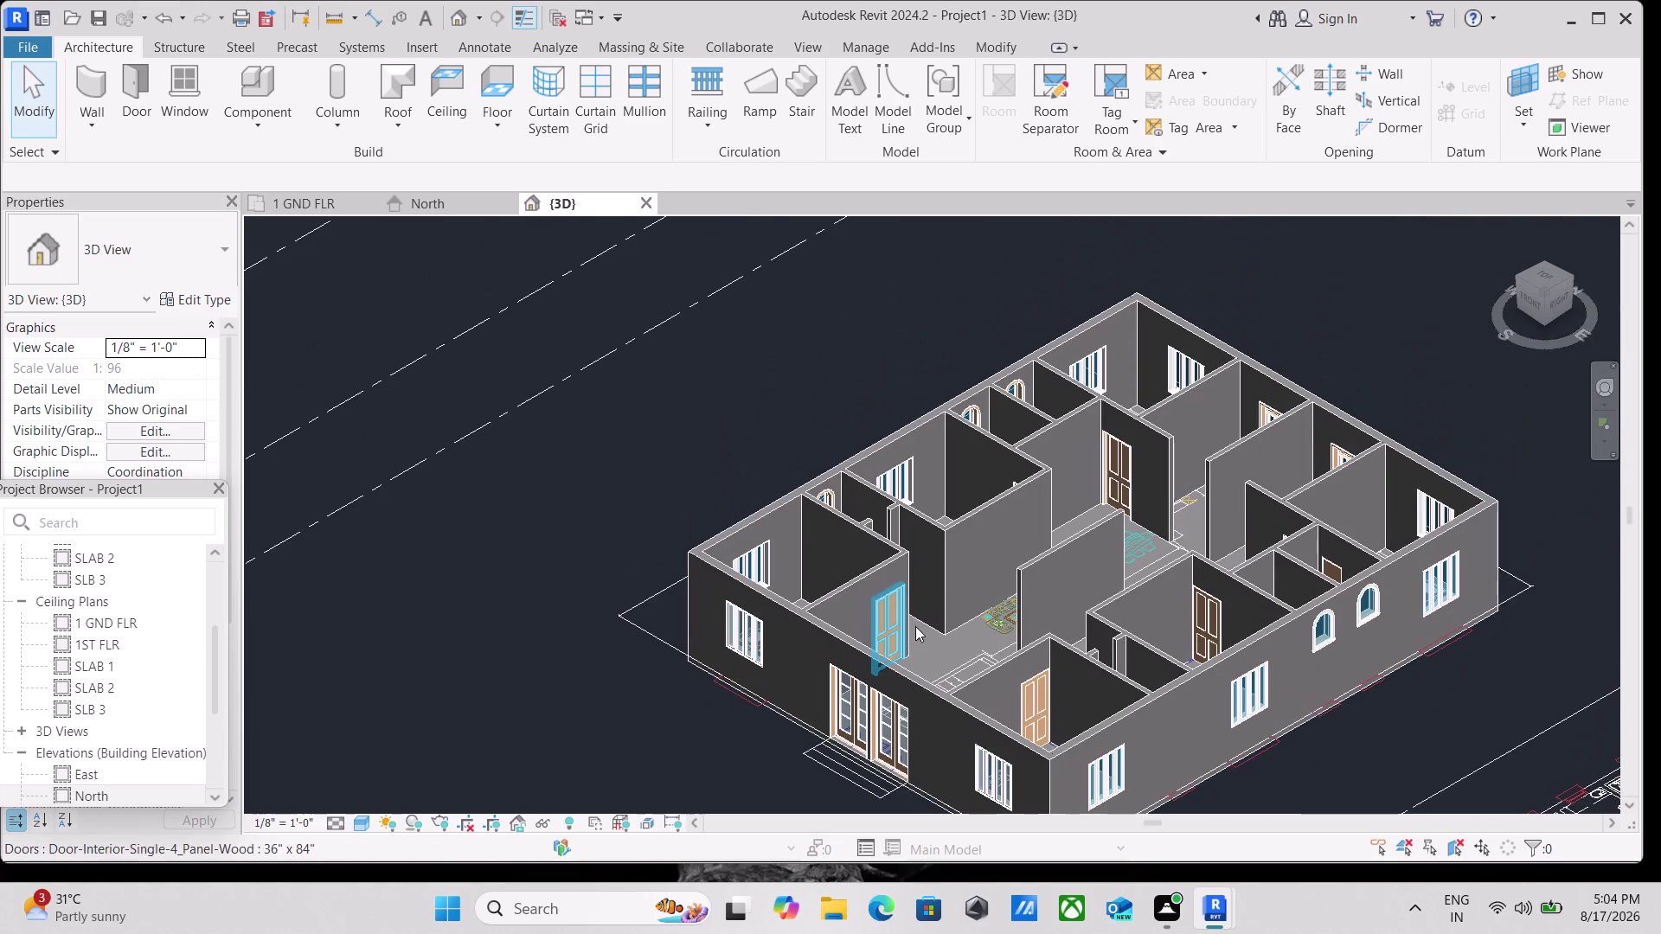
View the model from the top, then open the 1 GND FLR floor plan.
click(1554, 273)
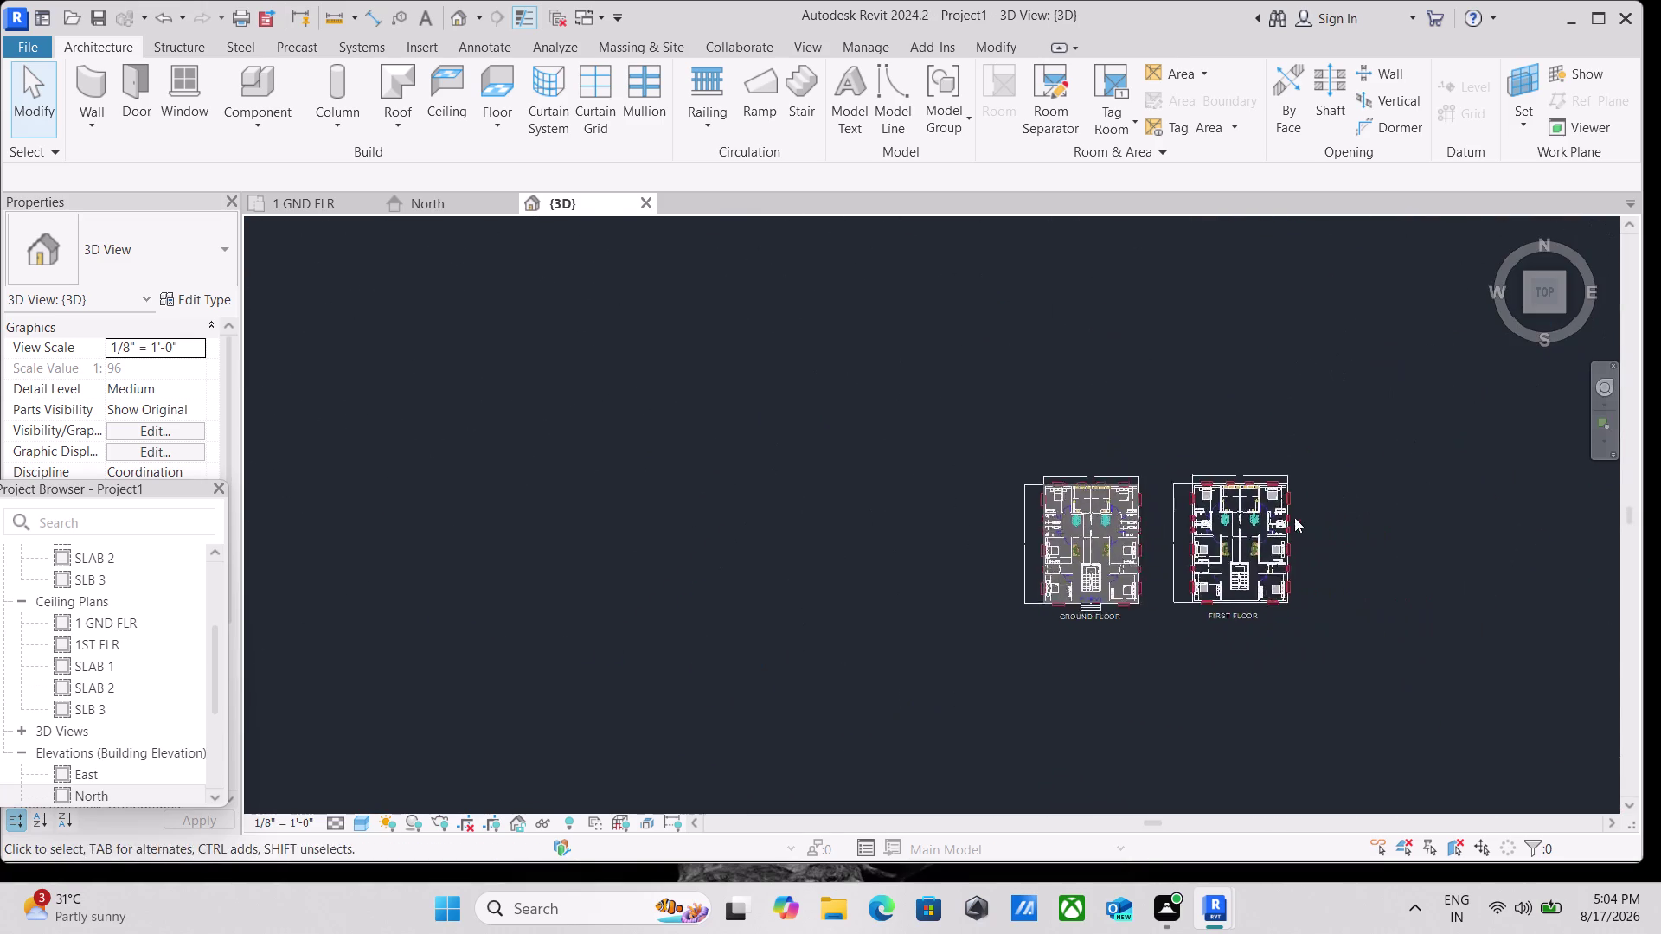
scroll(up, 3)
scroll(up, 3)
scroll(up, 3)
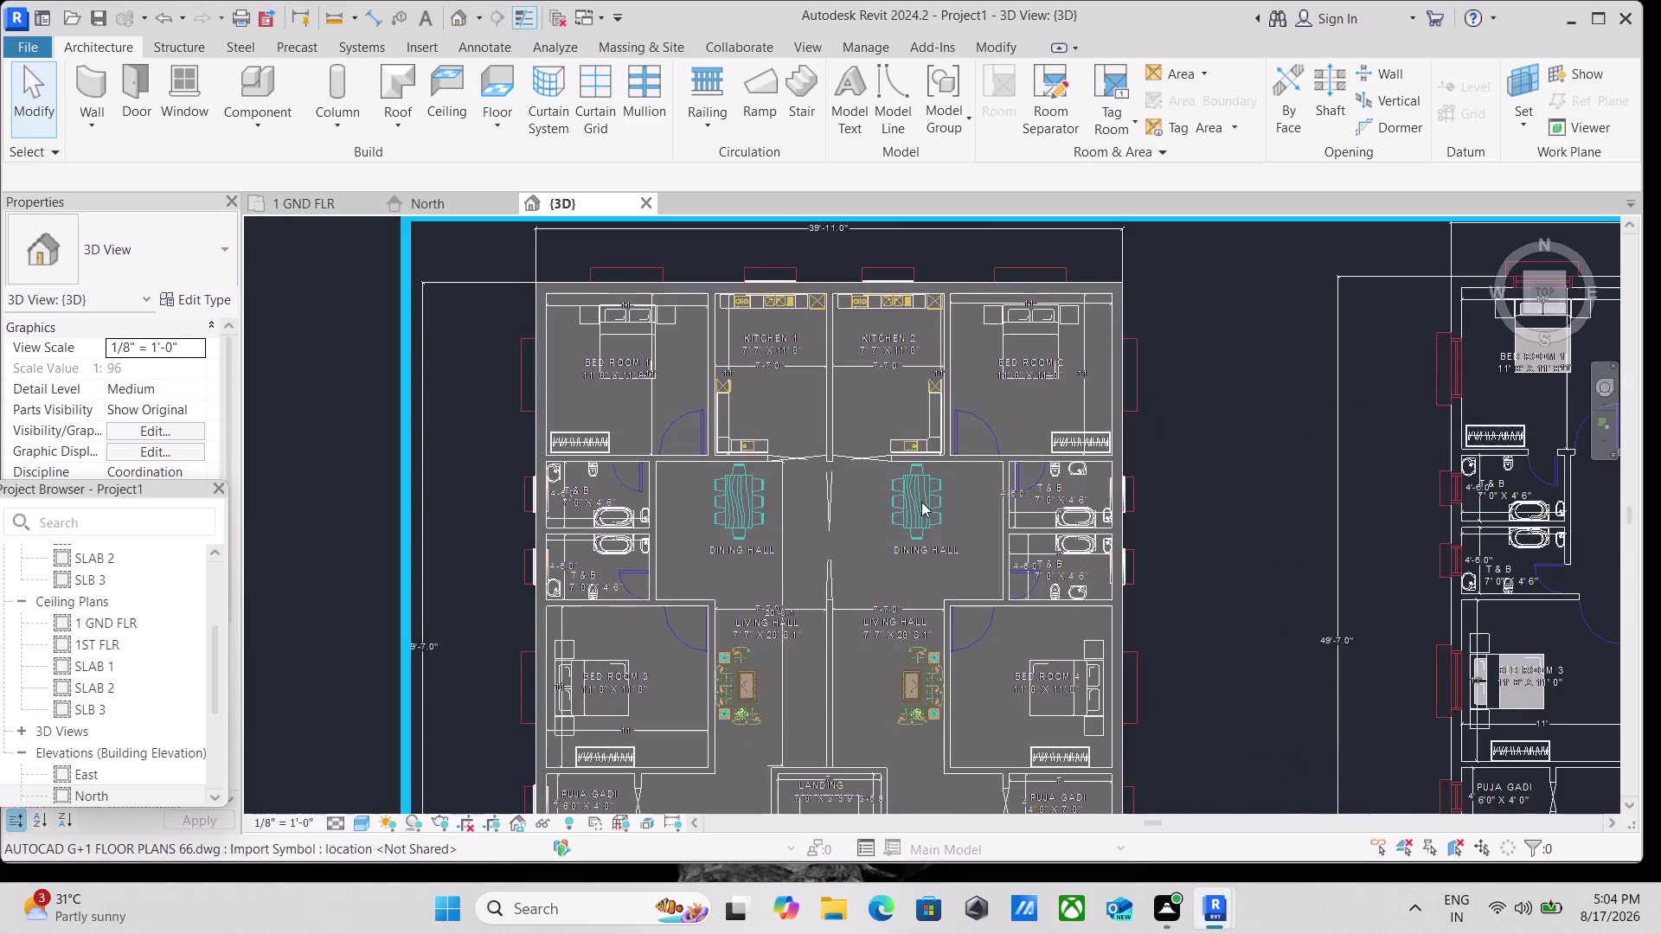
scroll(up, 3)
scroll(down, 3)
scroll(down, 3)
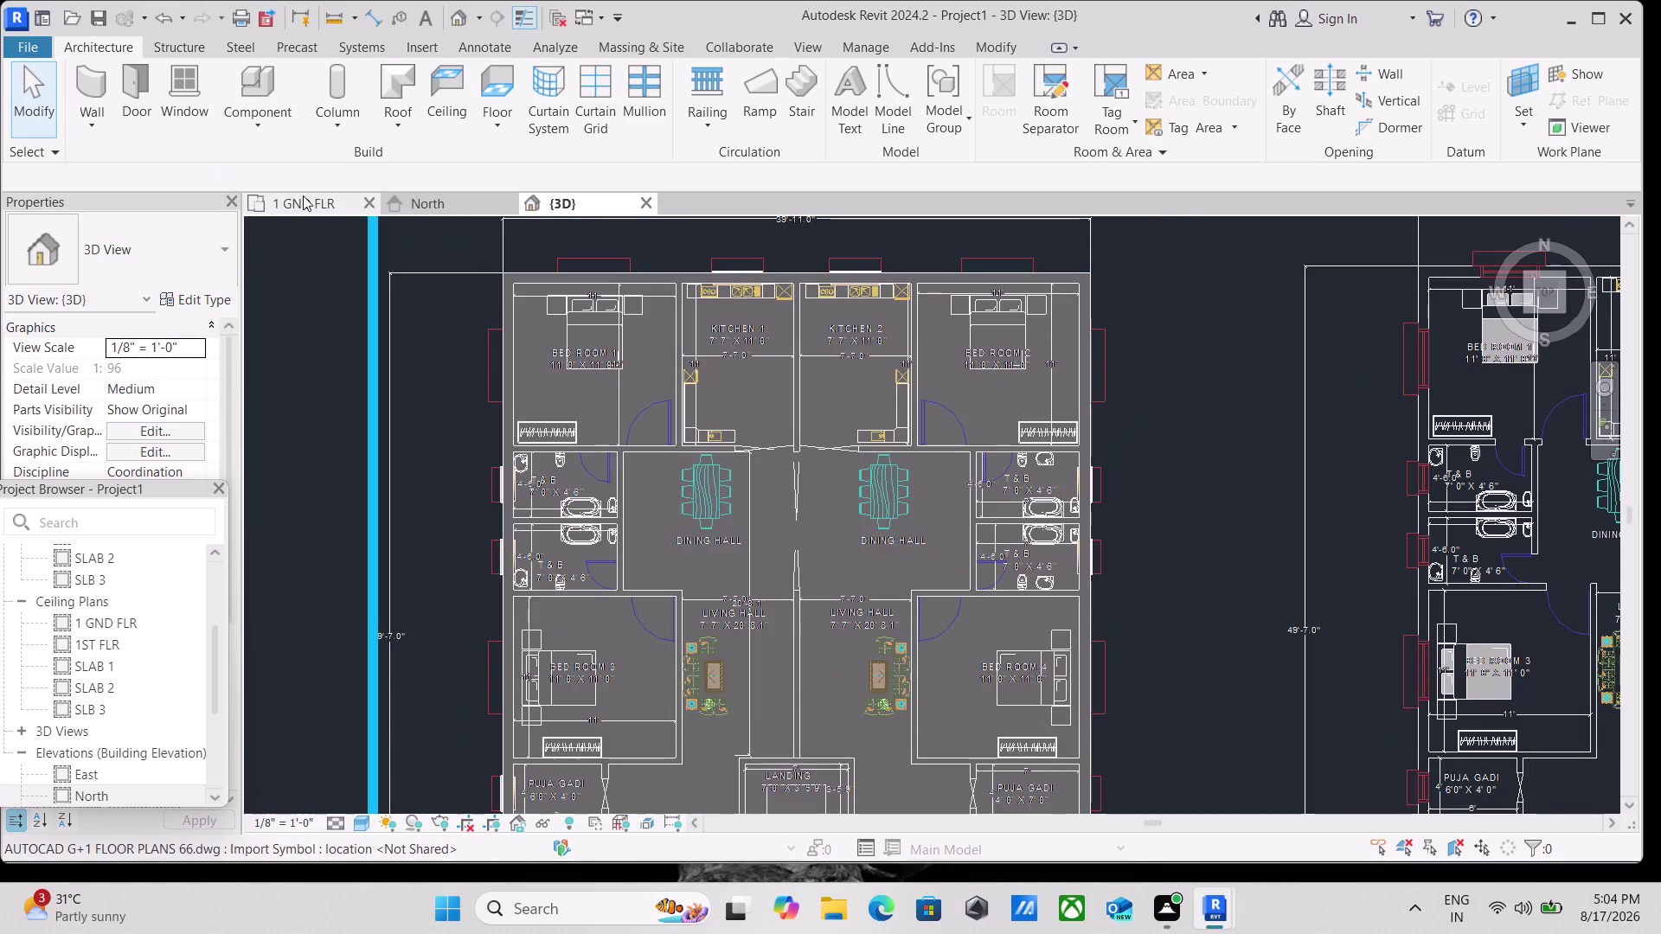
click(303, 195)
scroll(down, 3)
middle_drag(774, 423, 746, 607)
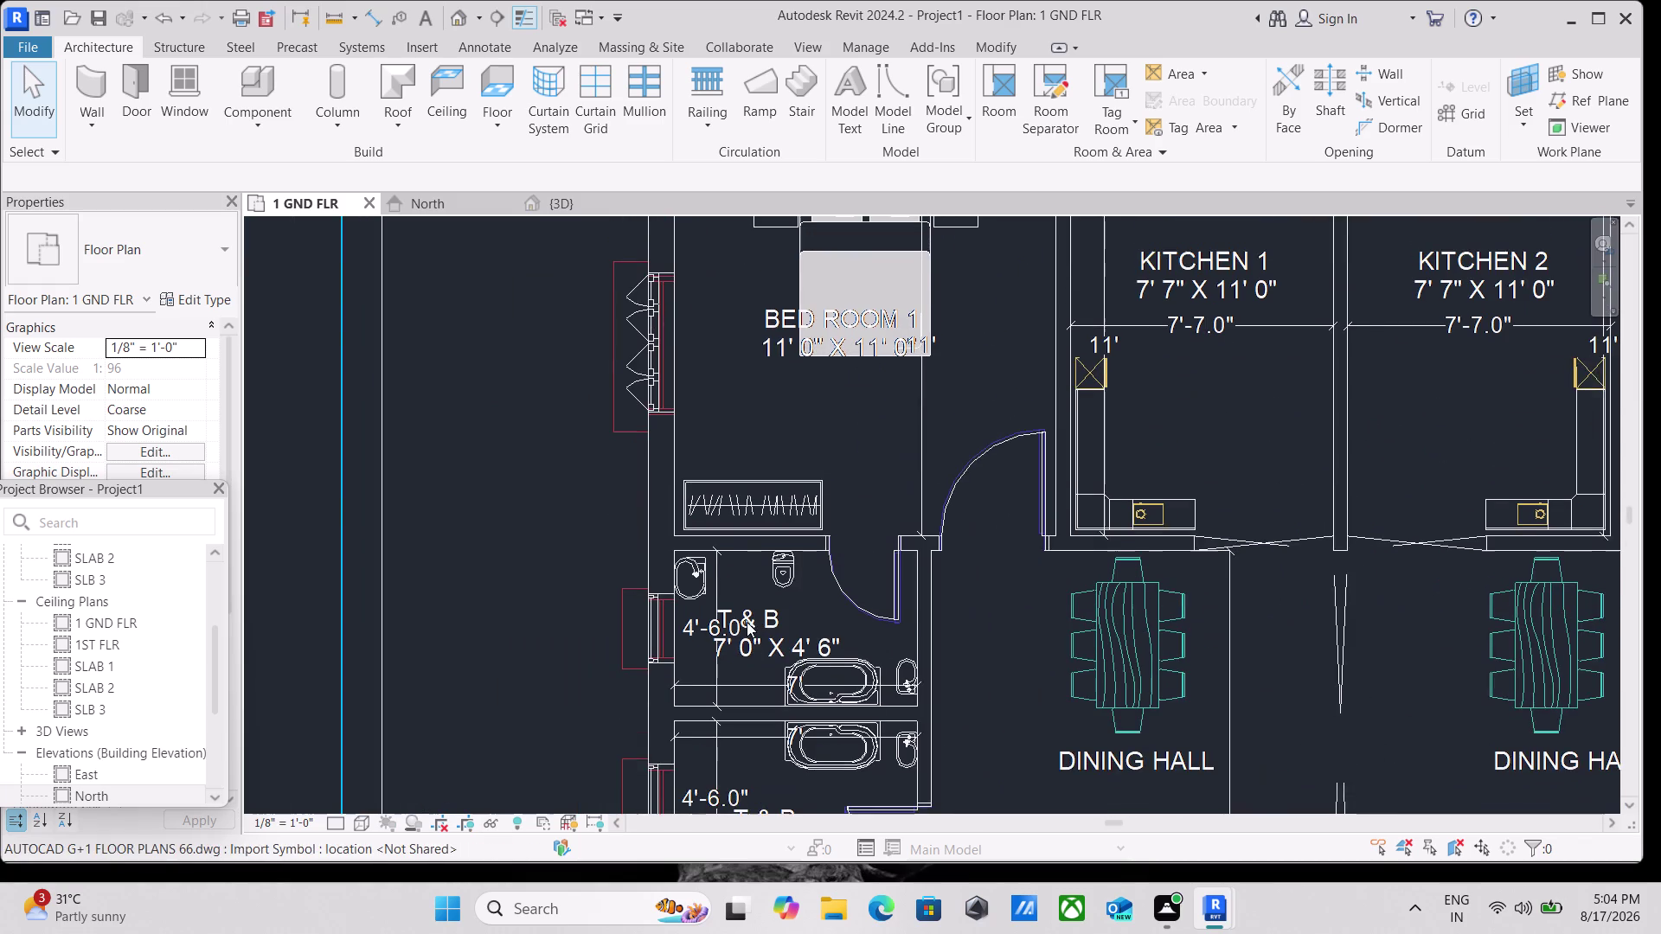
scroll(down, 3)
scroll(down, 3)
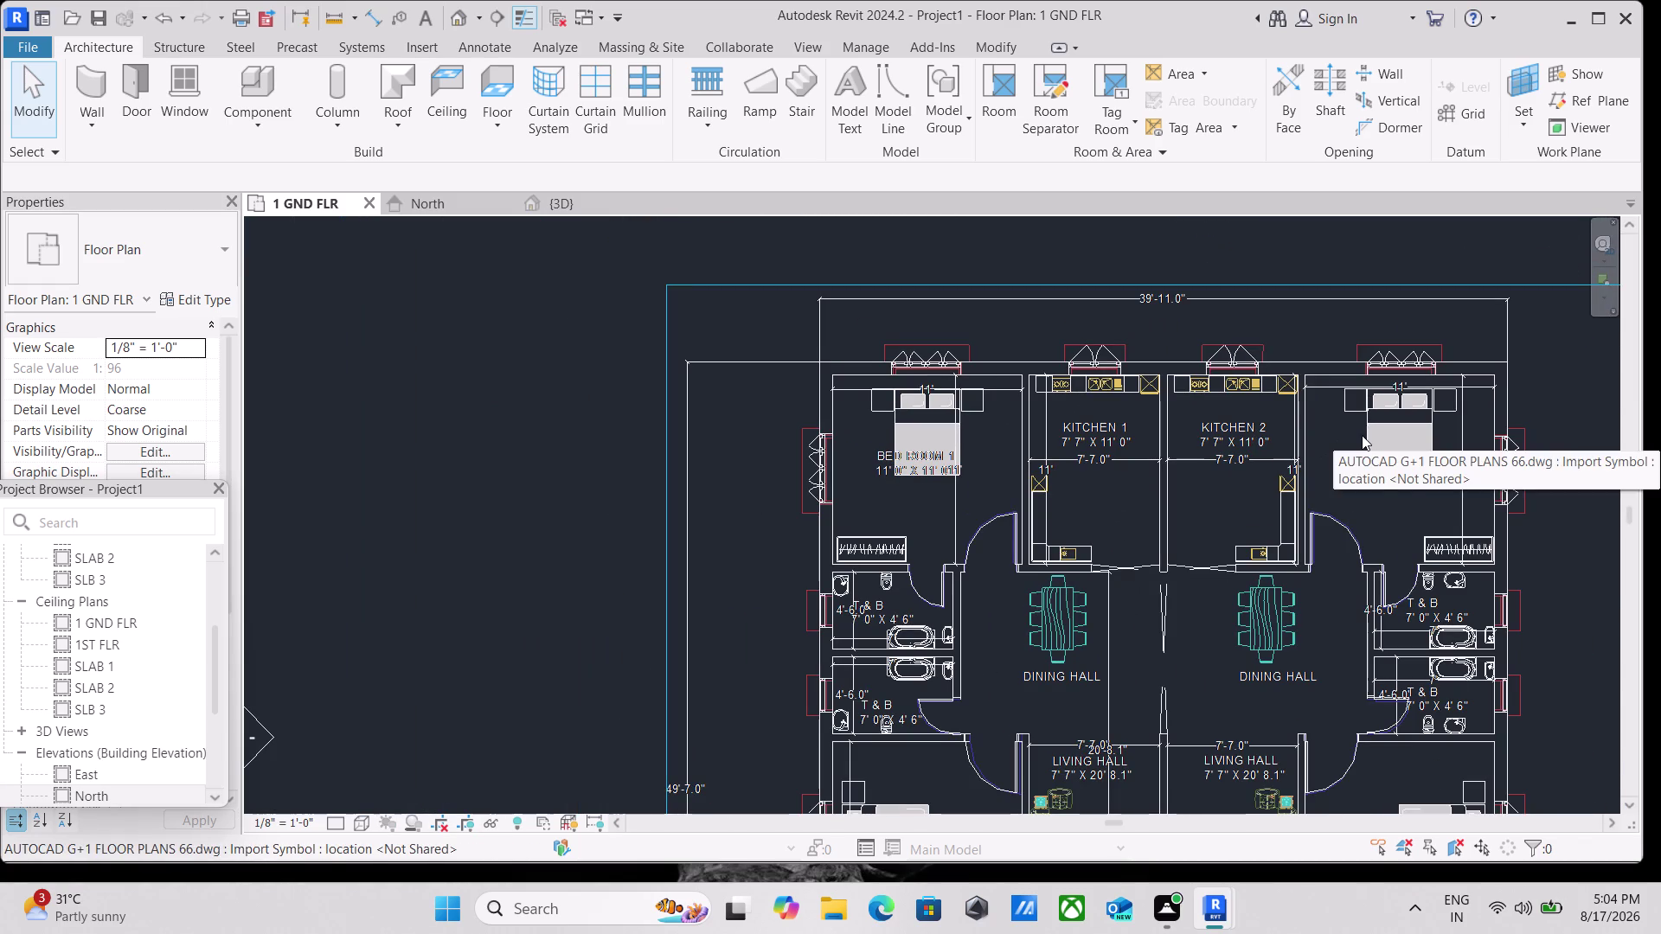
scroll(down, 3)
scroll(up, 3)
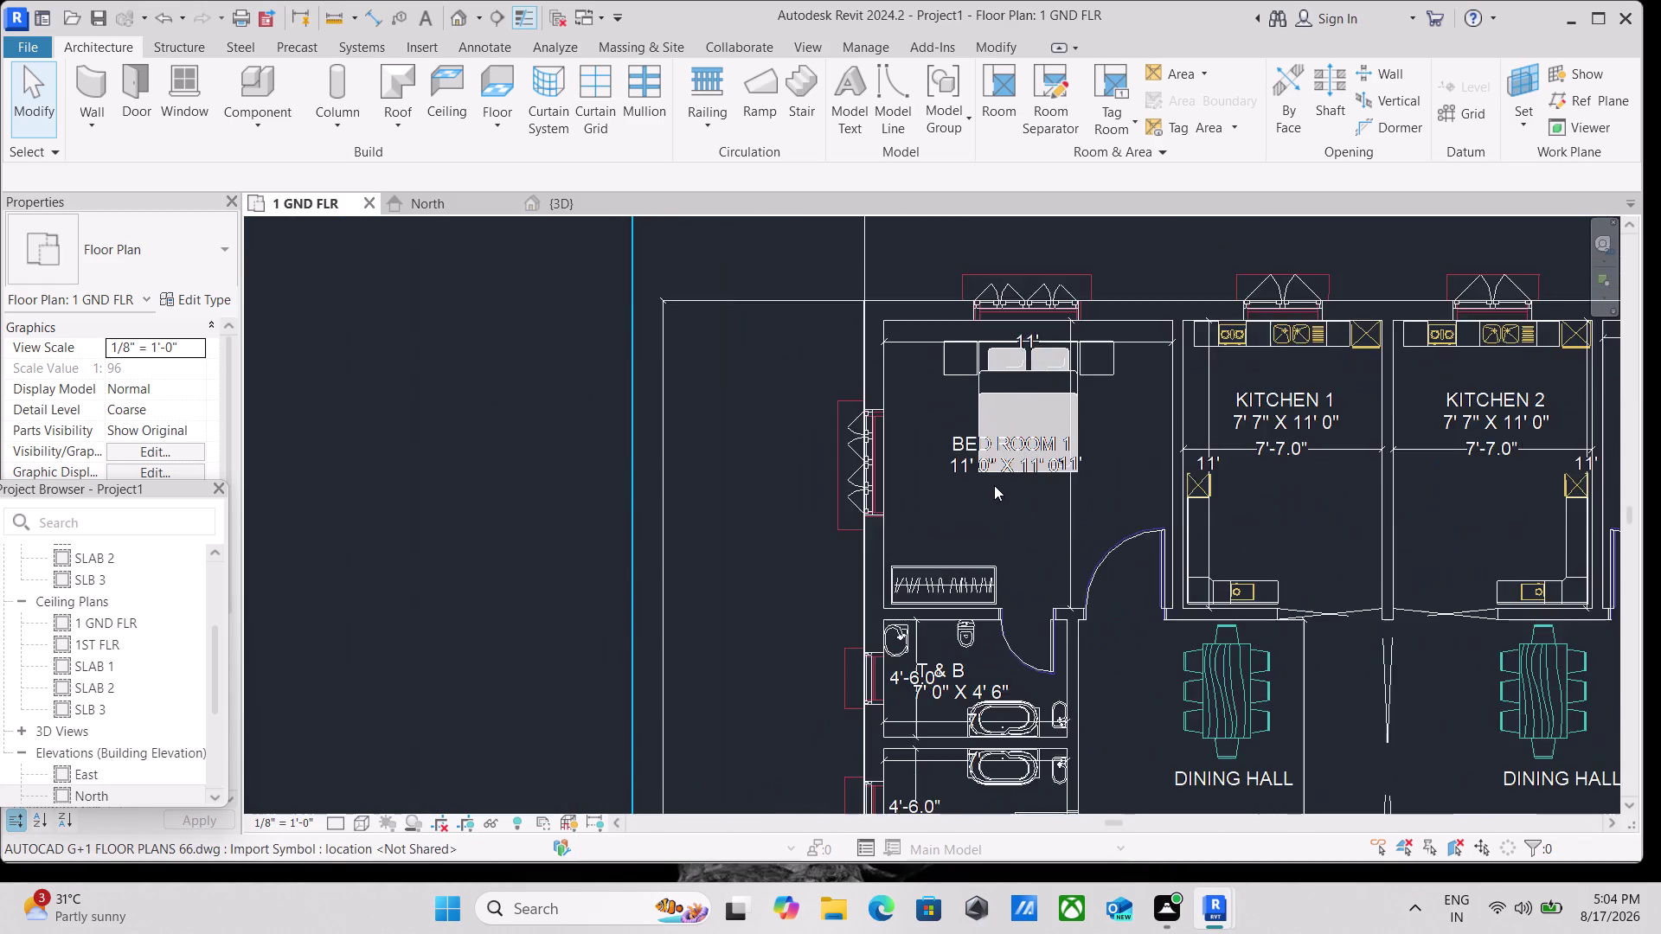
scroll(up, 3)
middle_drag(994, 485, 762, 531)
scroll(down, 3)
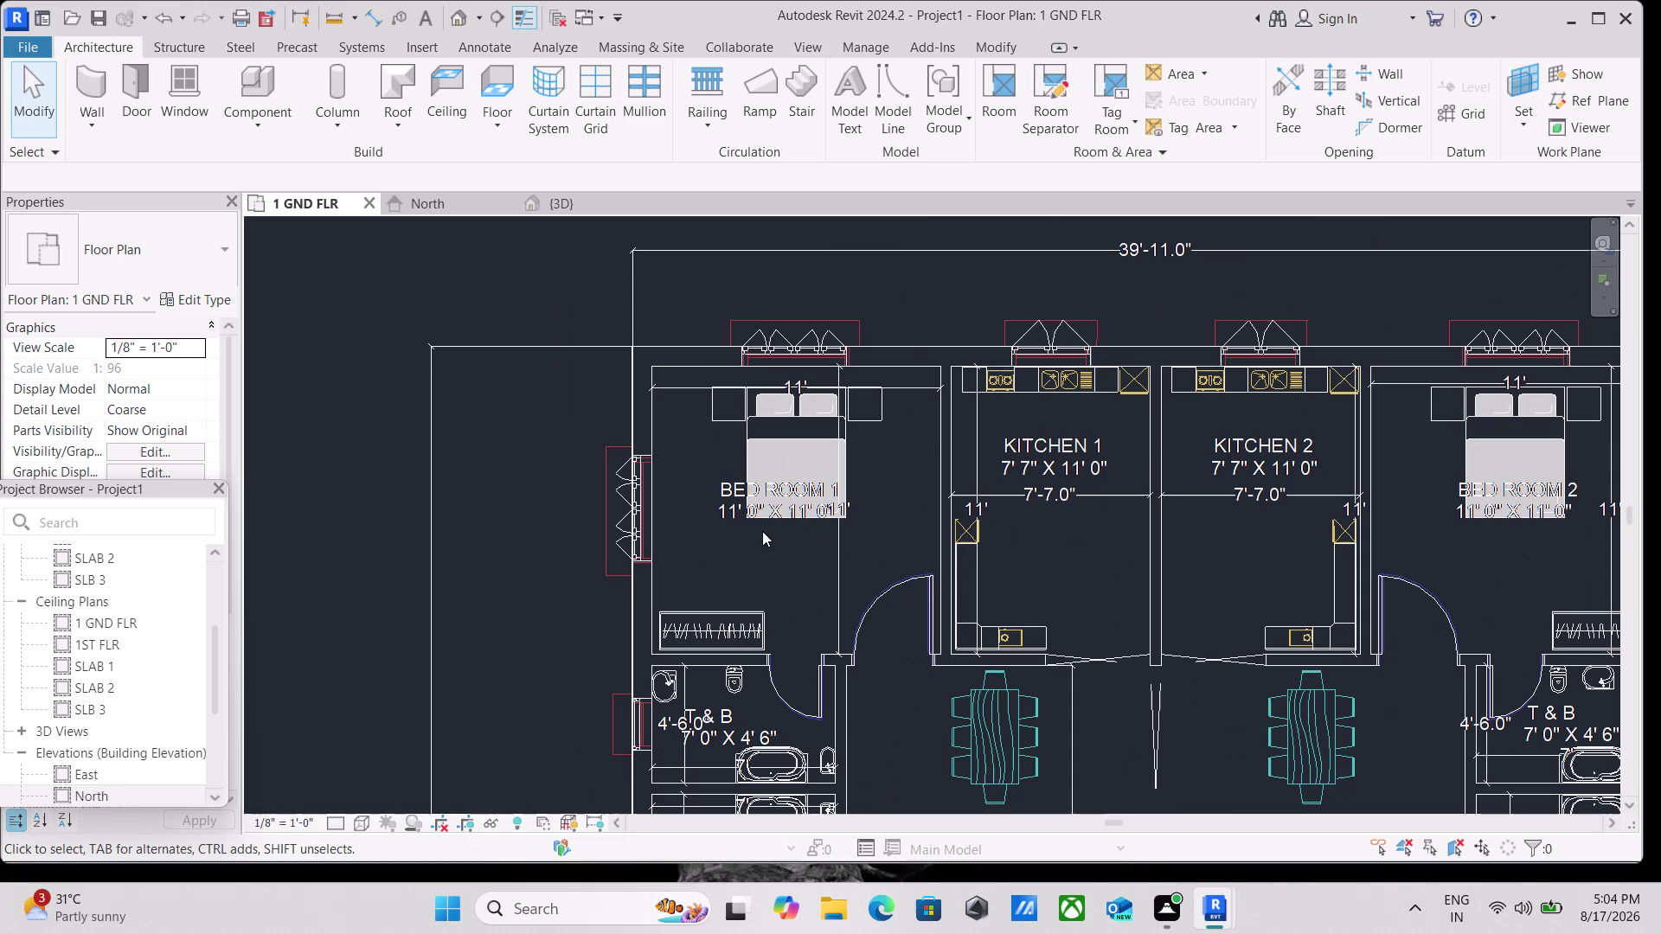
scroll(down, 3)
scroll(down, 3)
middle_drag(786, 561, 764, 527)
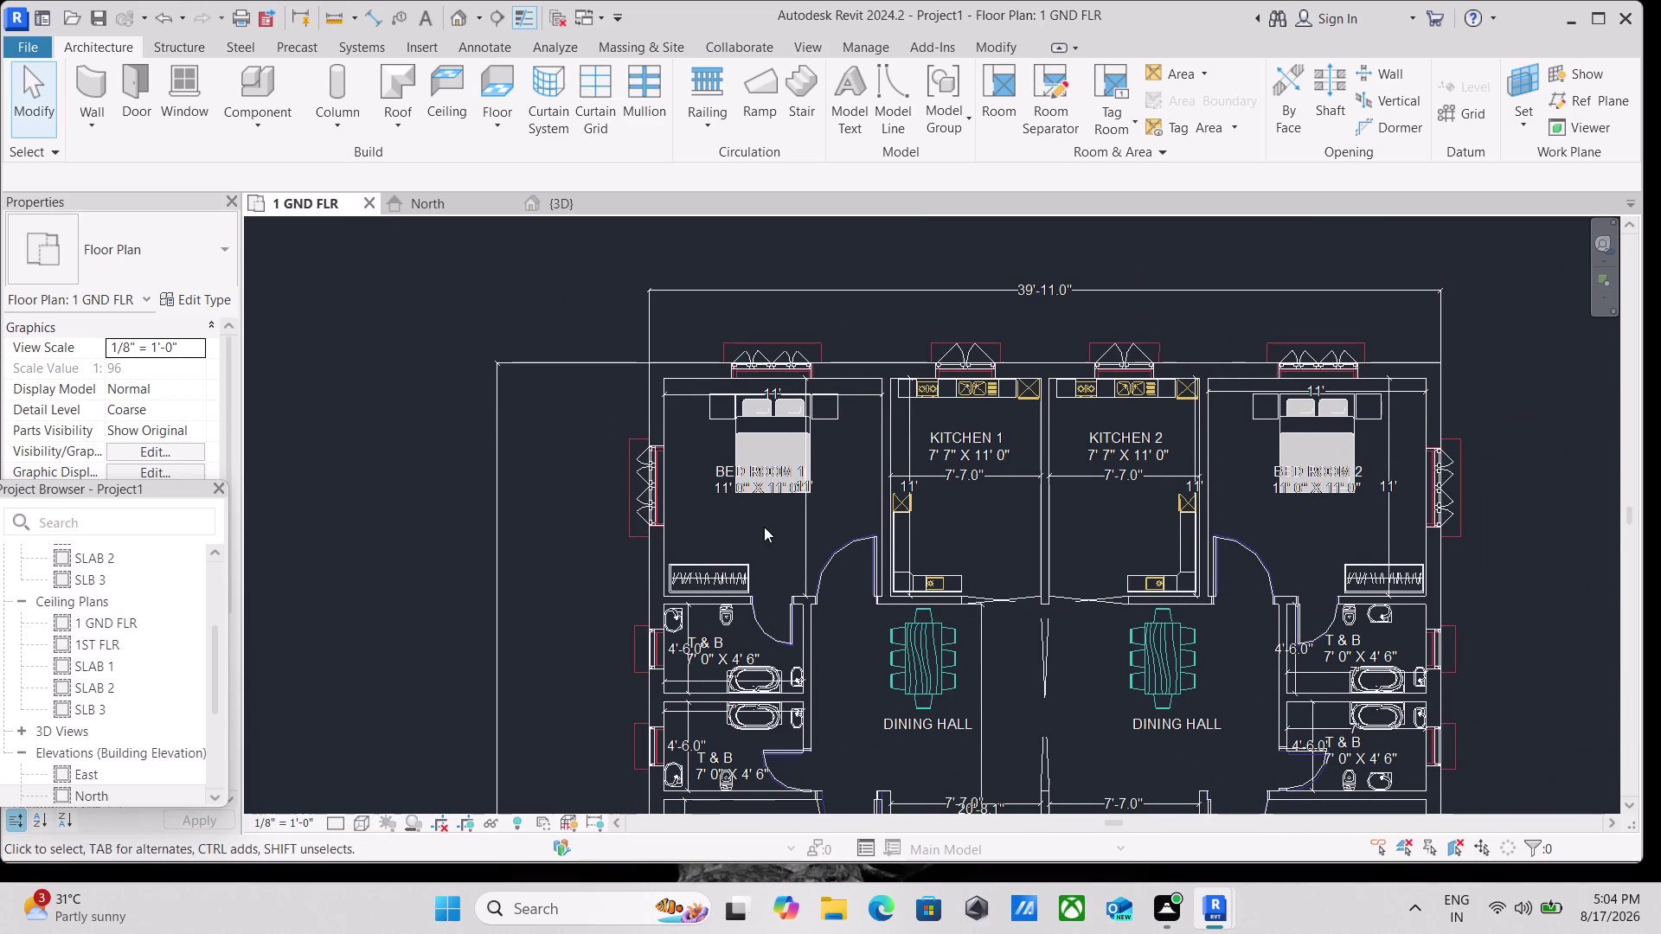
key(b)
key(e)
key(d)
key(Escape)
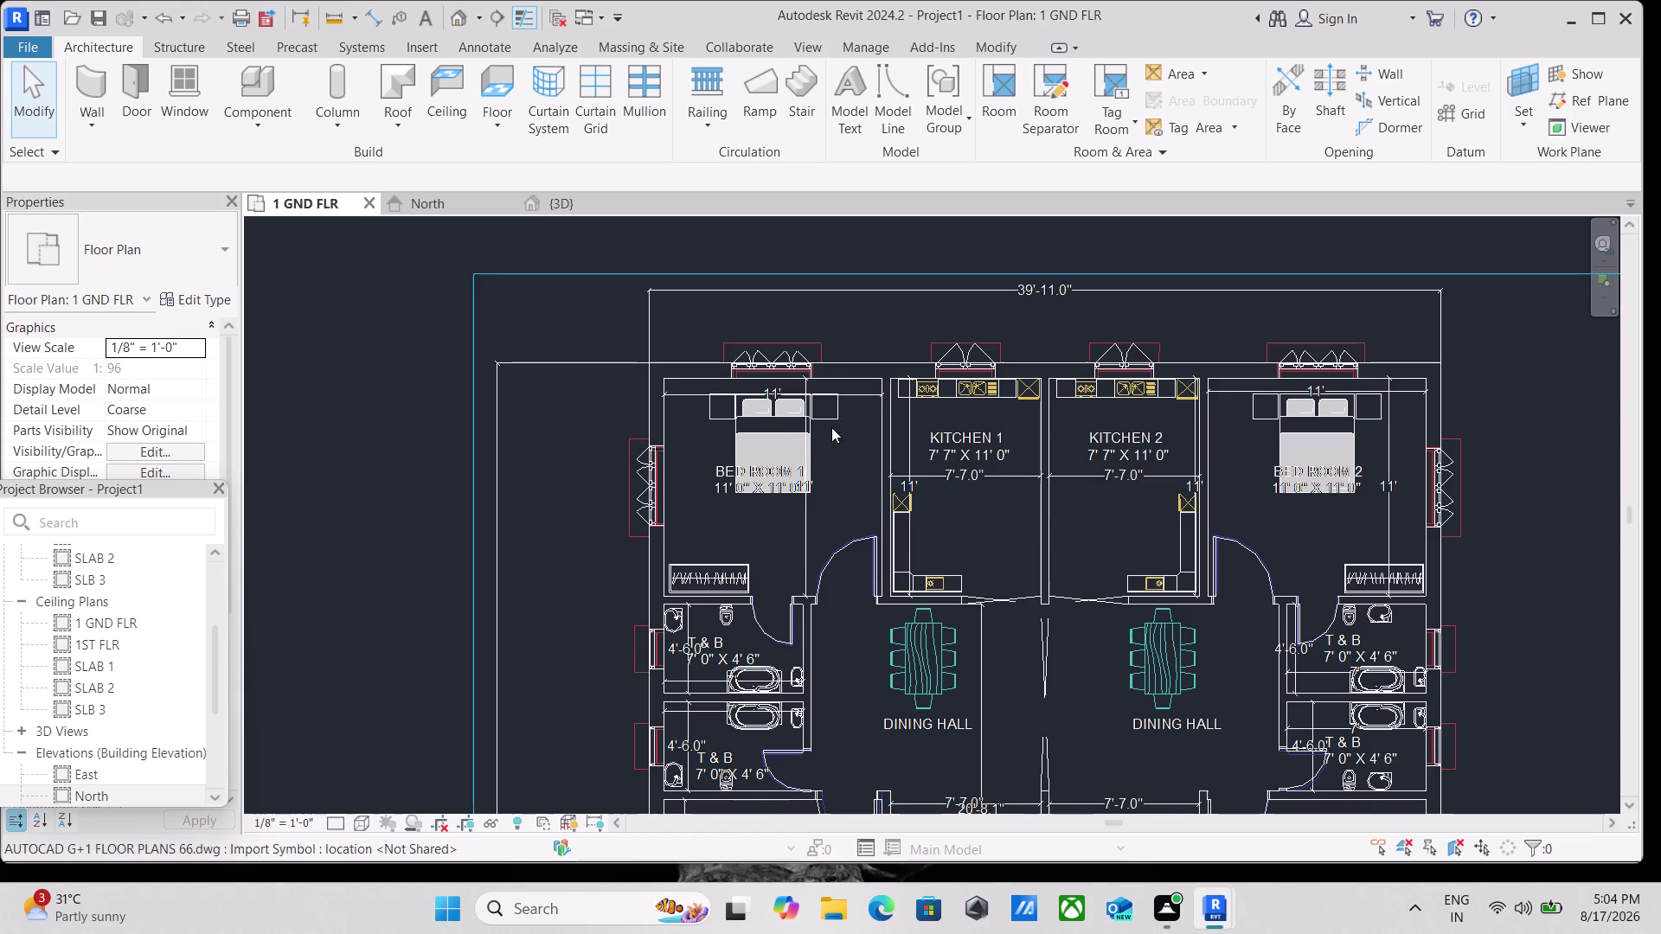
scroll(up, 3)
scroll(up, 3)
middle_drag(771, 486, 658, 533)
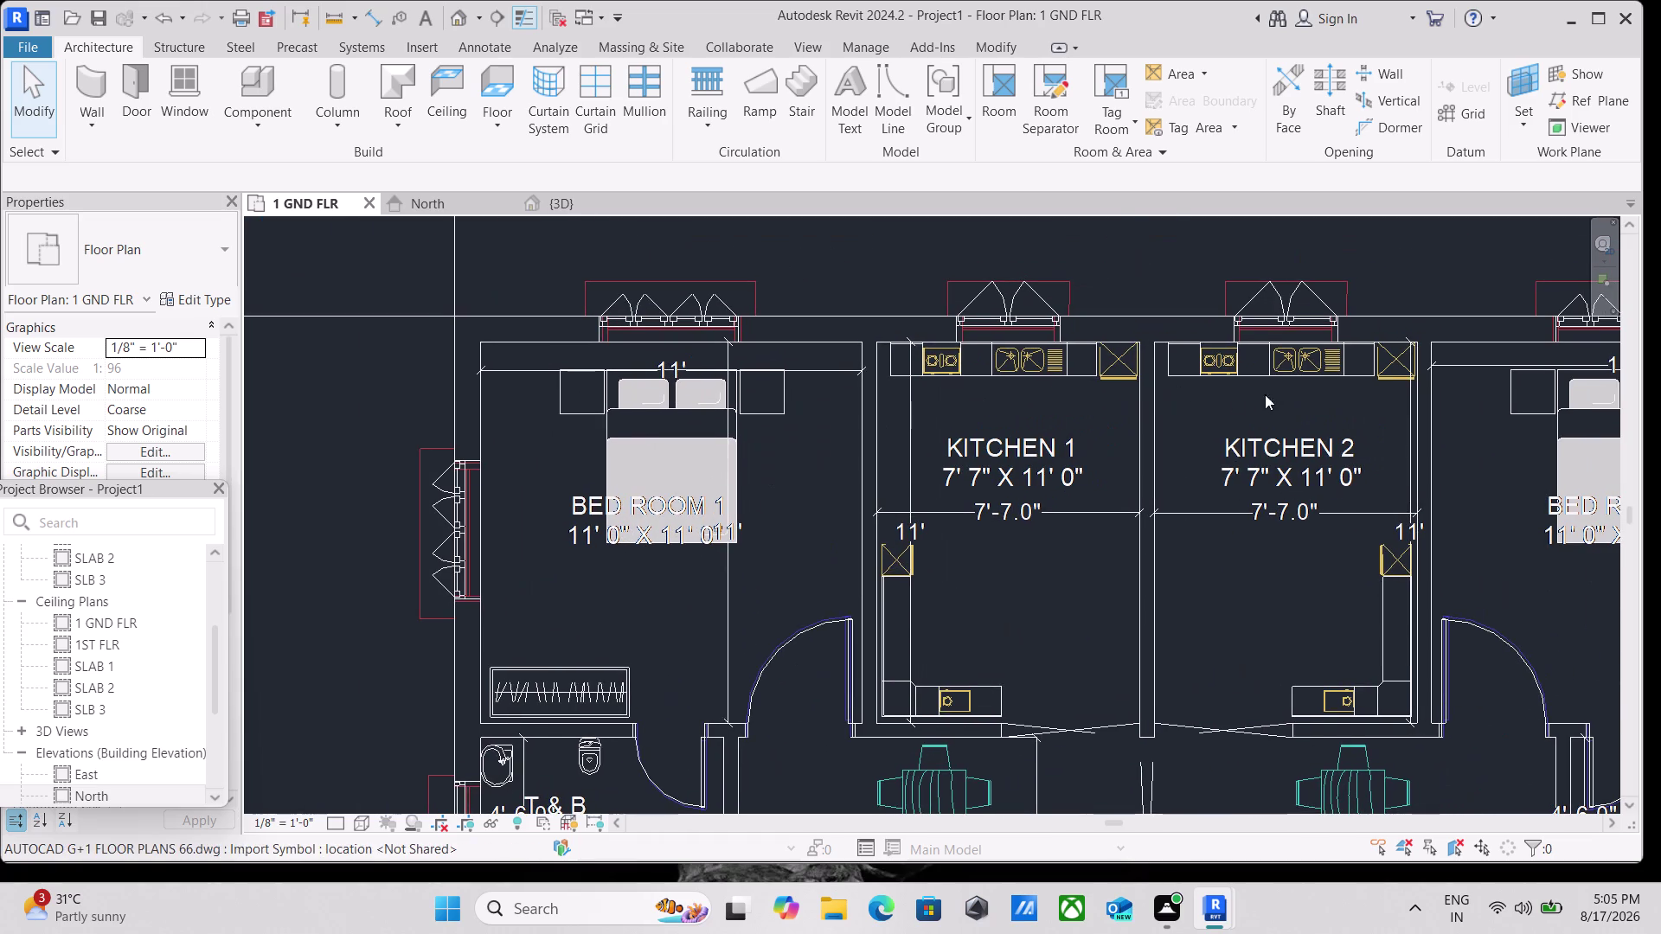
scroll(down, 3)
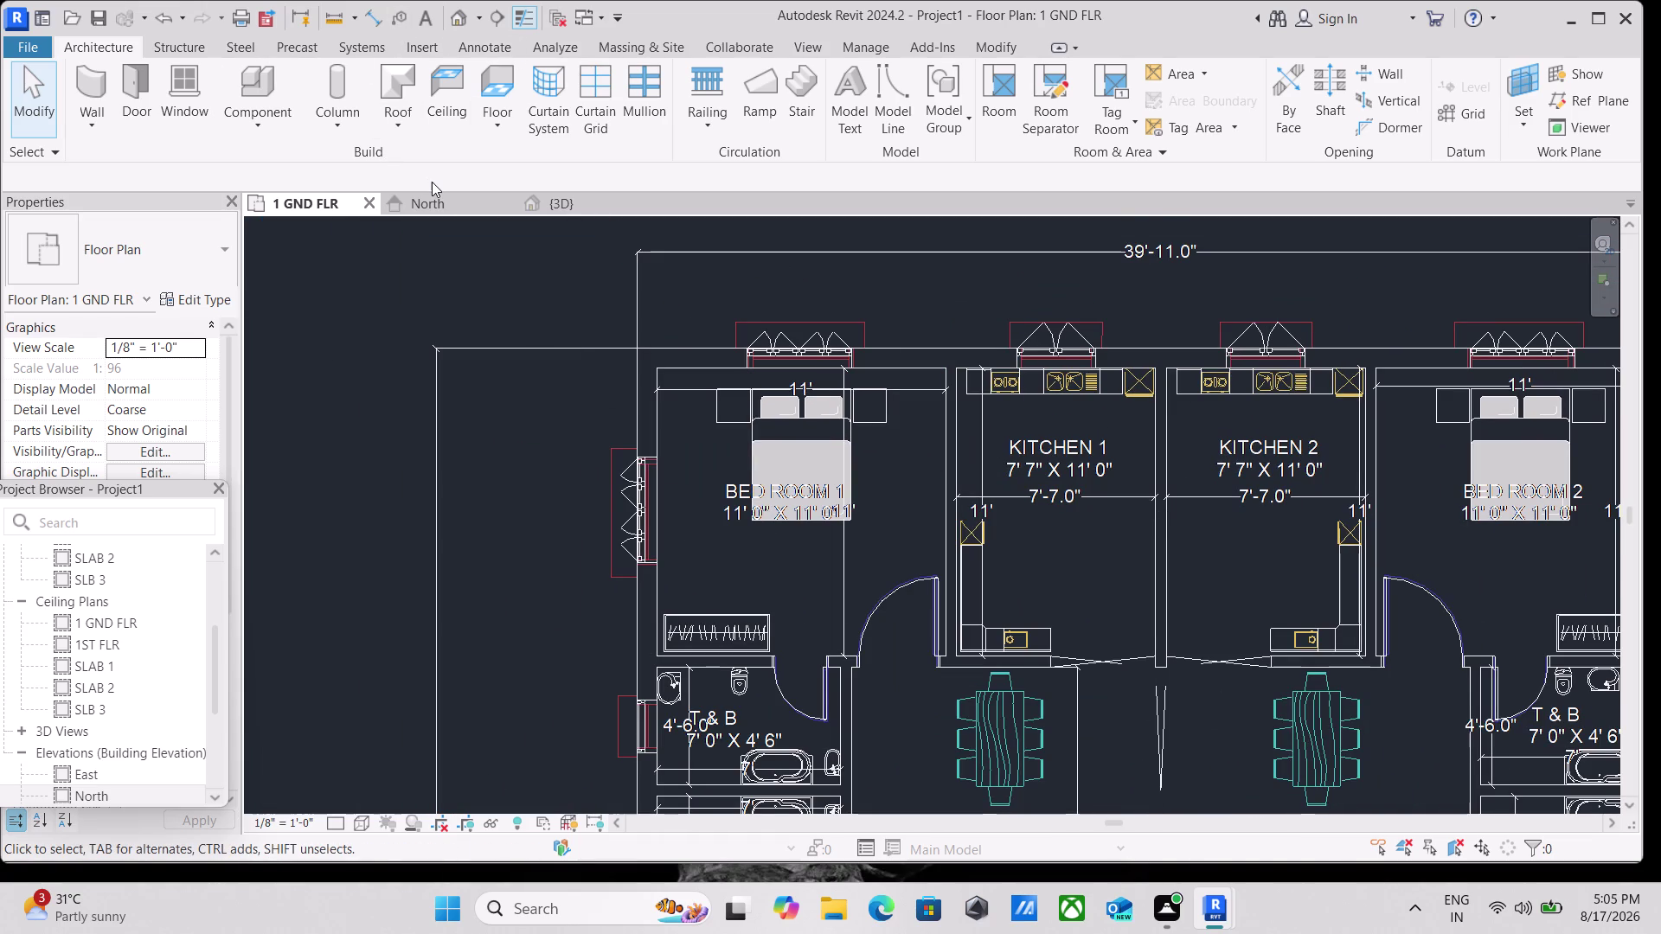
click(418, 54)
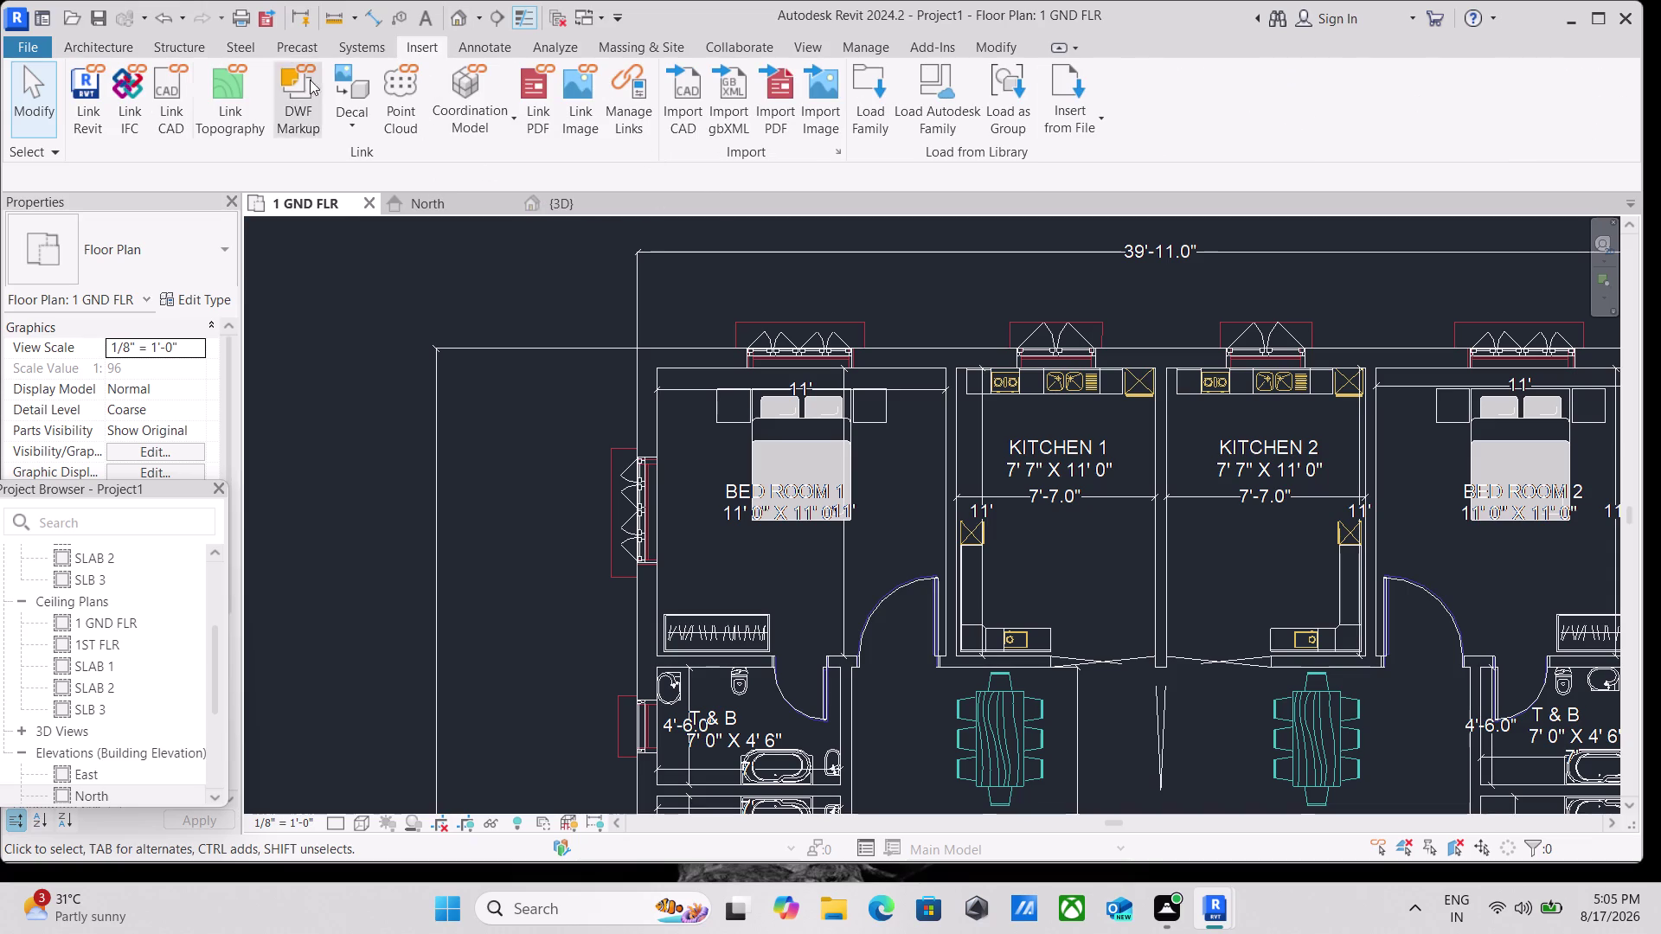
Open Load Family with Window-Sliding-Double selected and browse to the Documents folder.
double_click(866, 124)
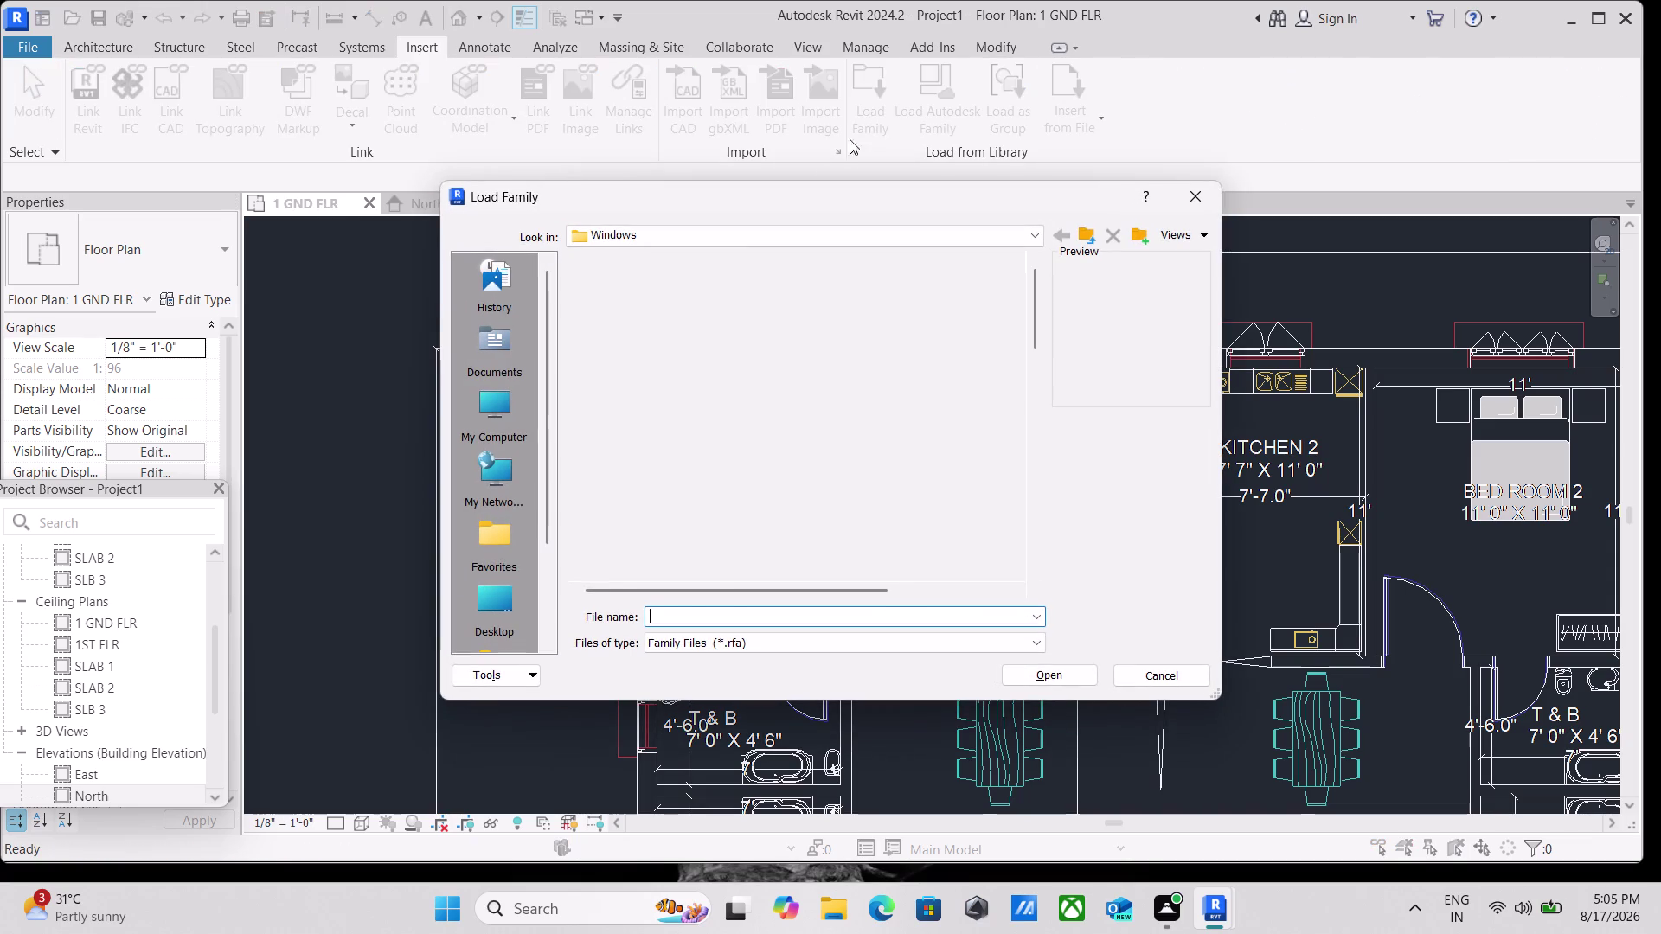
click(652, 282)
click(632, 317)
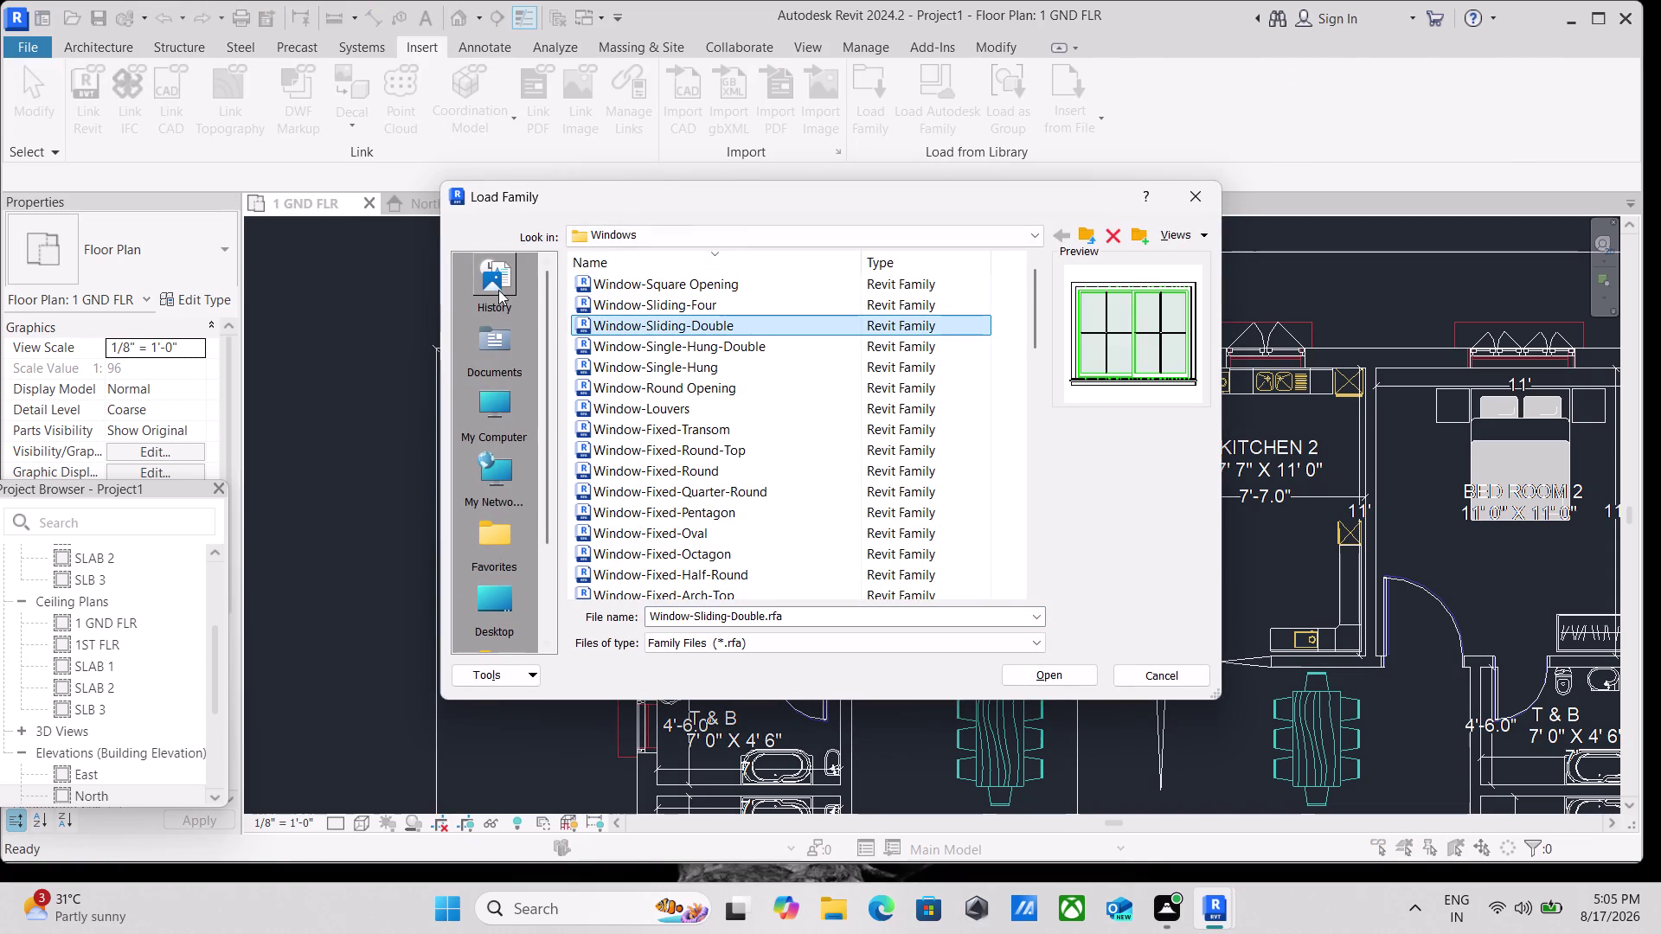
double_click(498, 330)
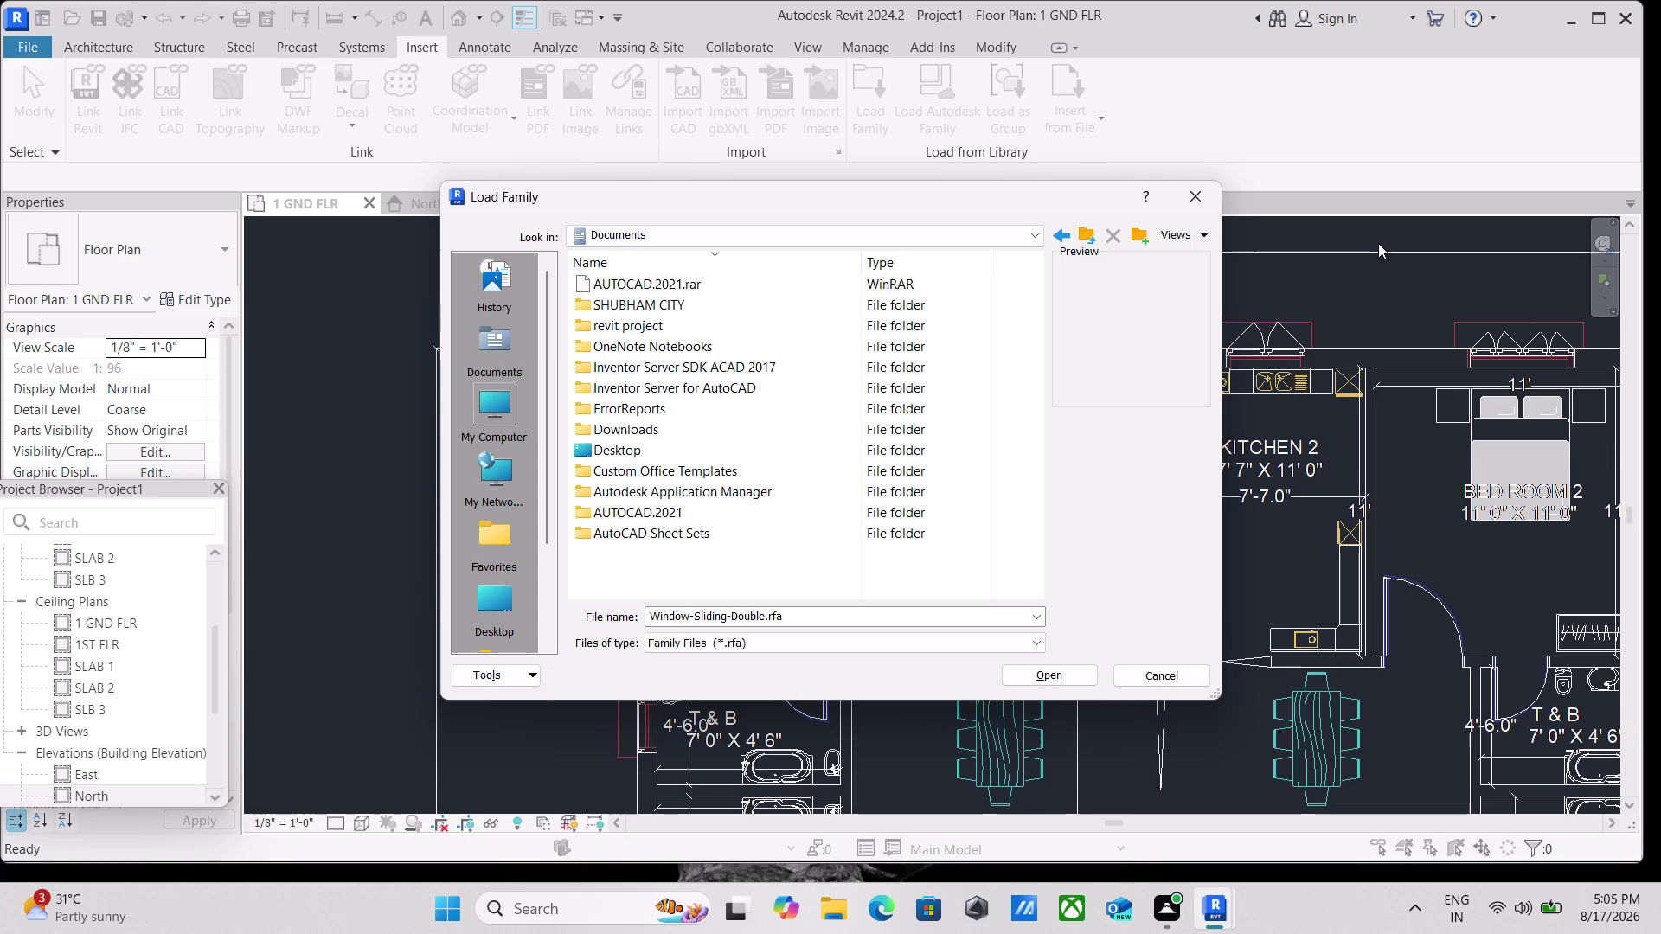
right_drag(0, 811, 0, 933)
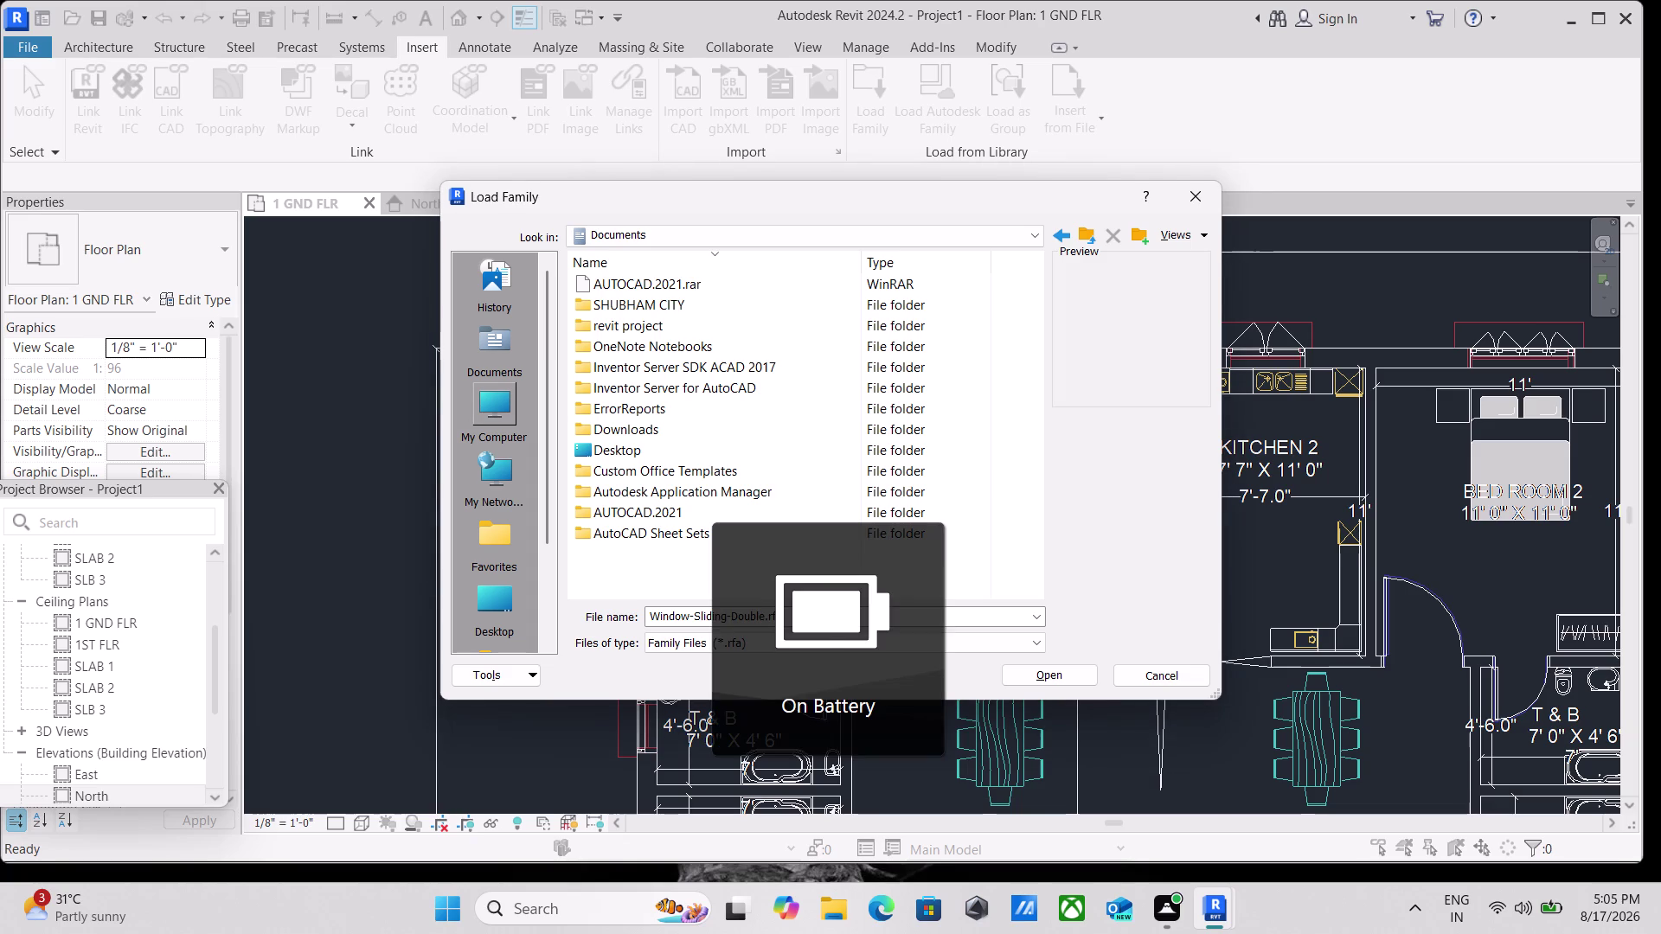
text(/8)
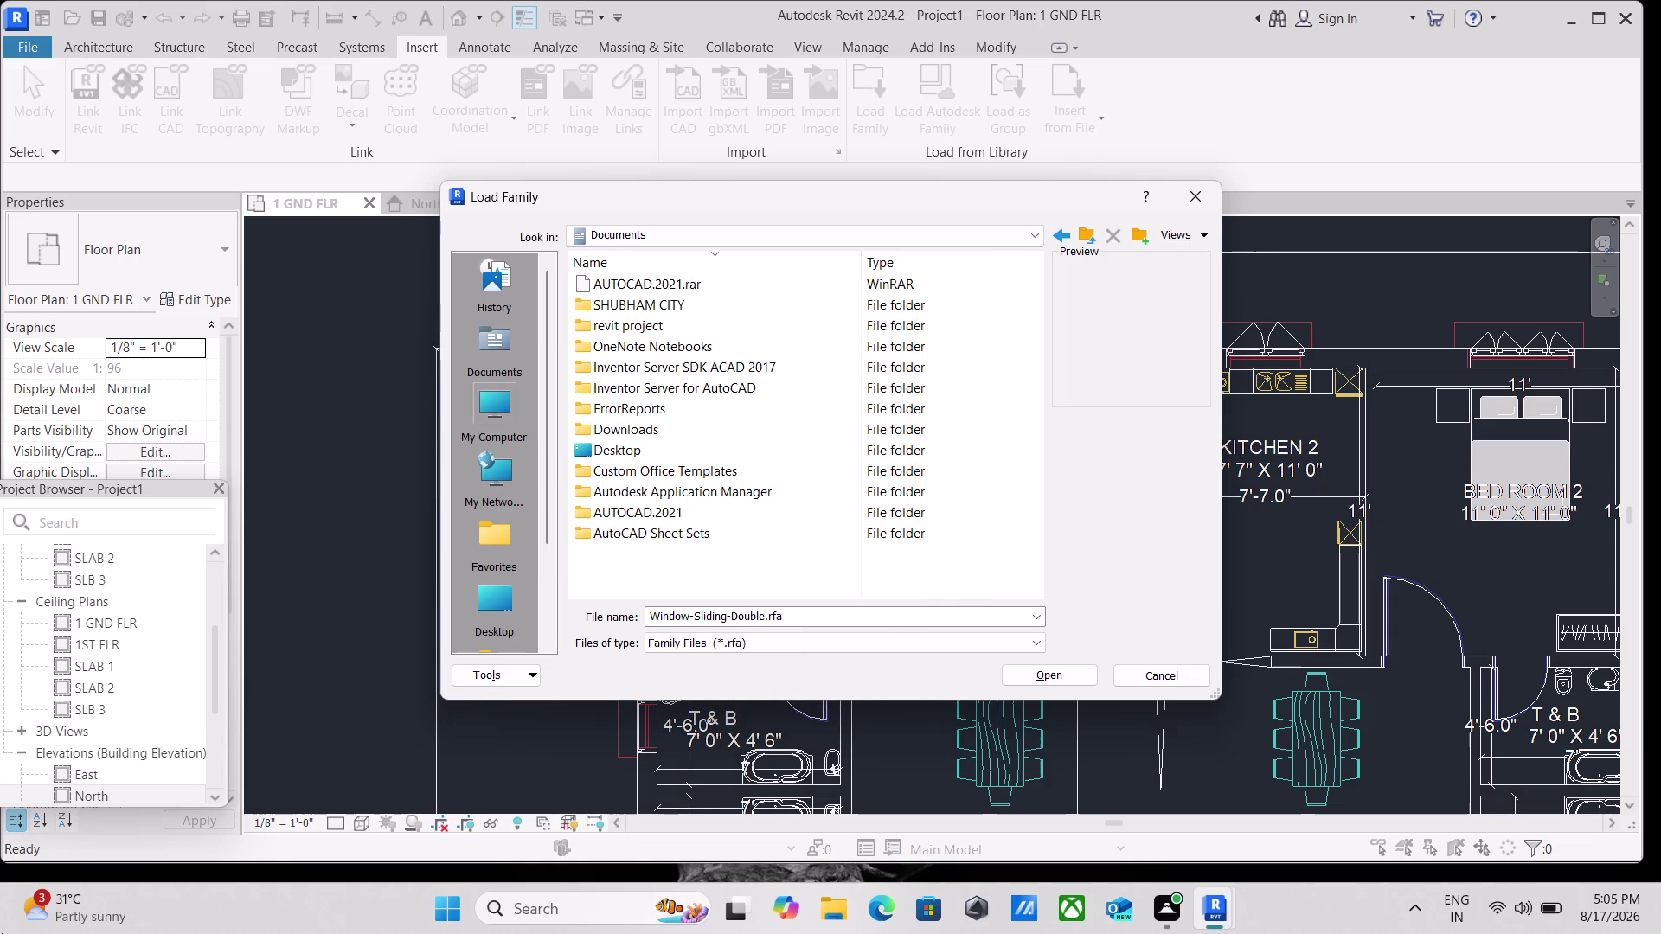
right_click(1, 933)
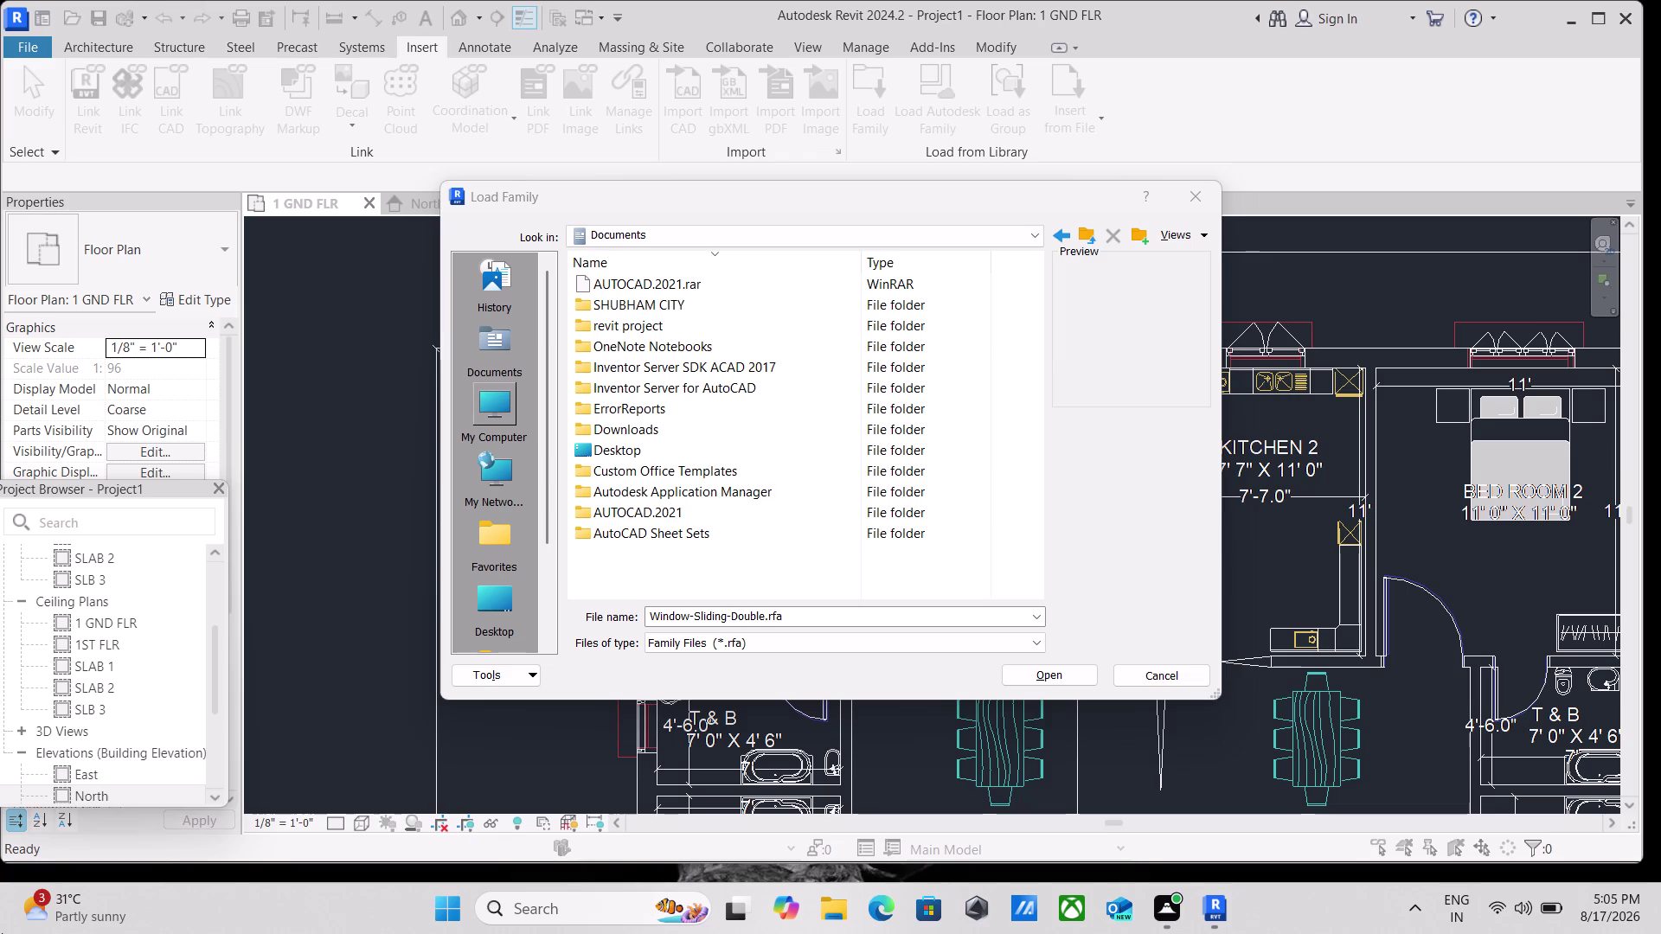
right_click(1, 933)
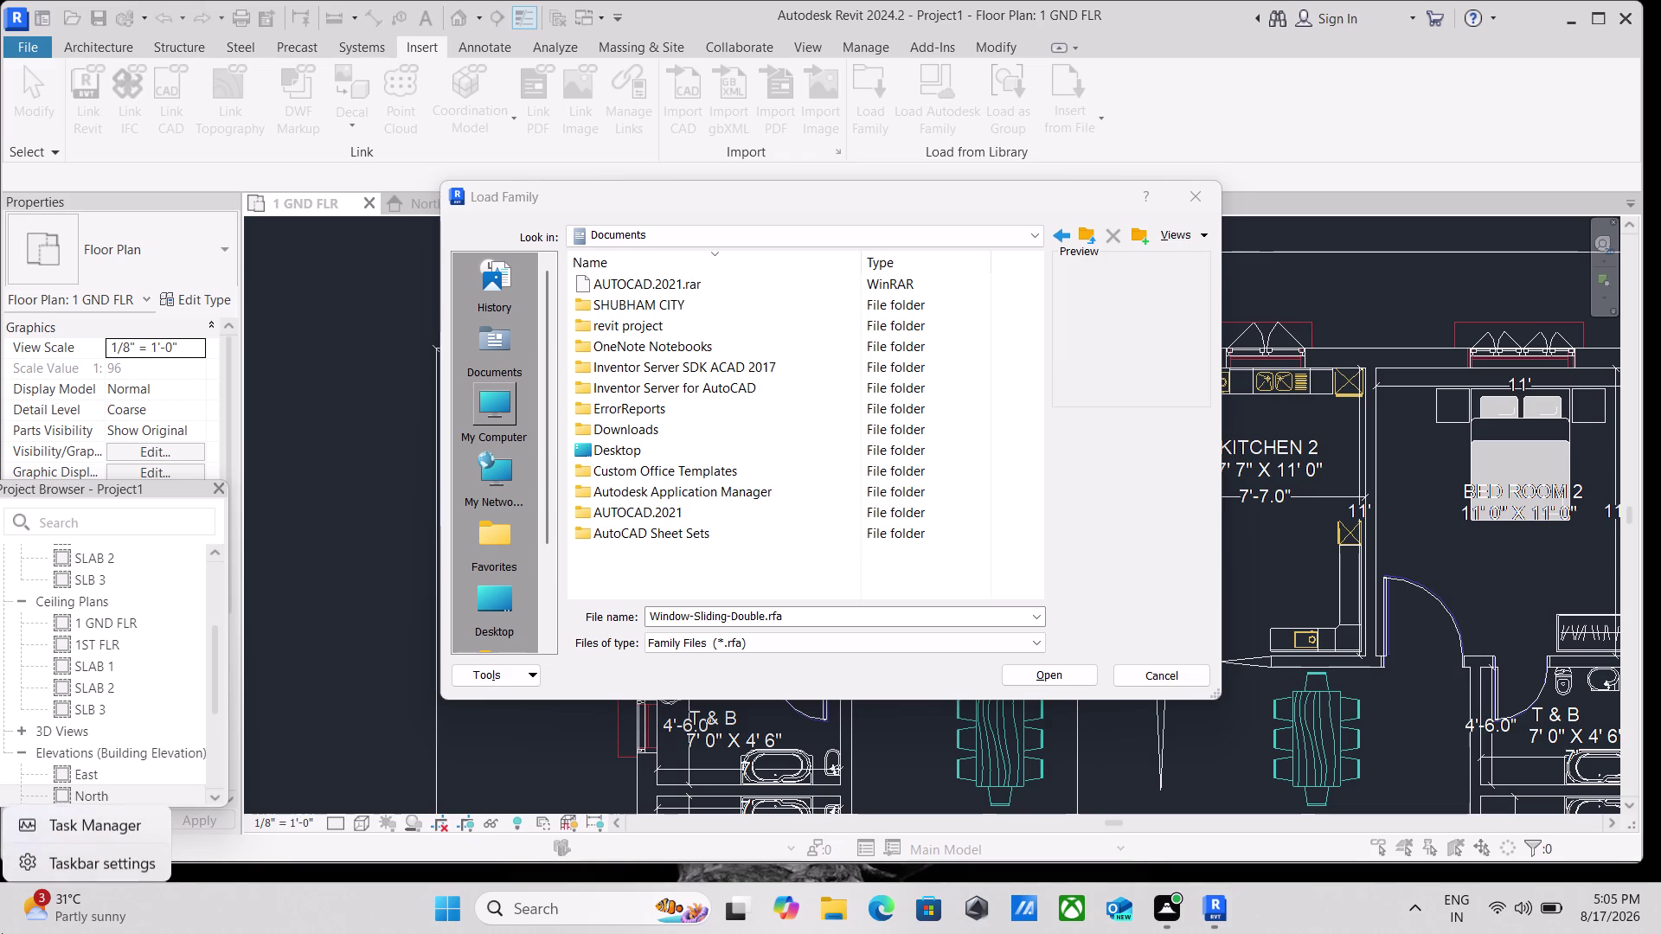
right_click(2, 933)
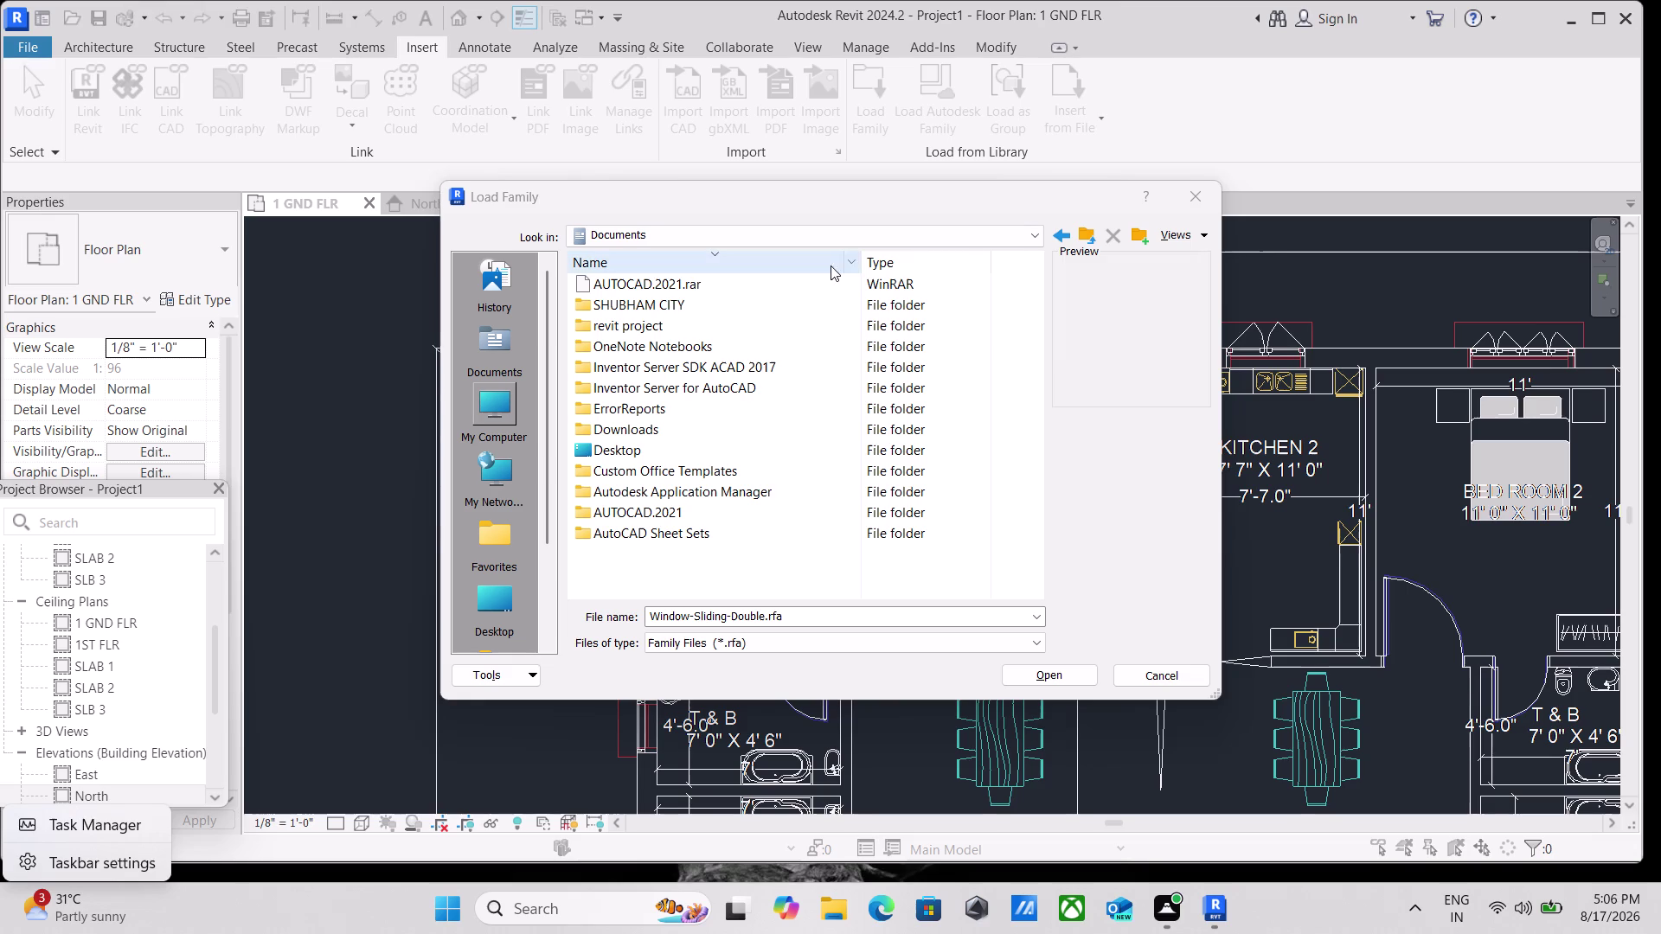
scroll(down, 3)
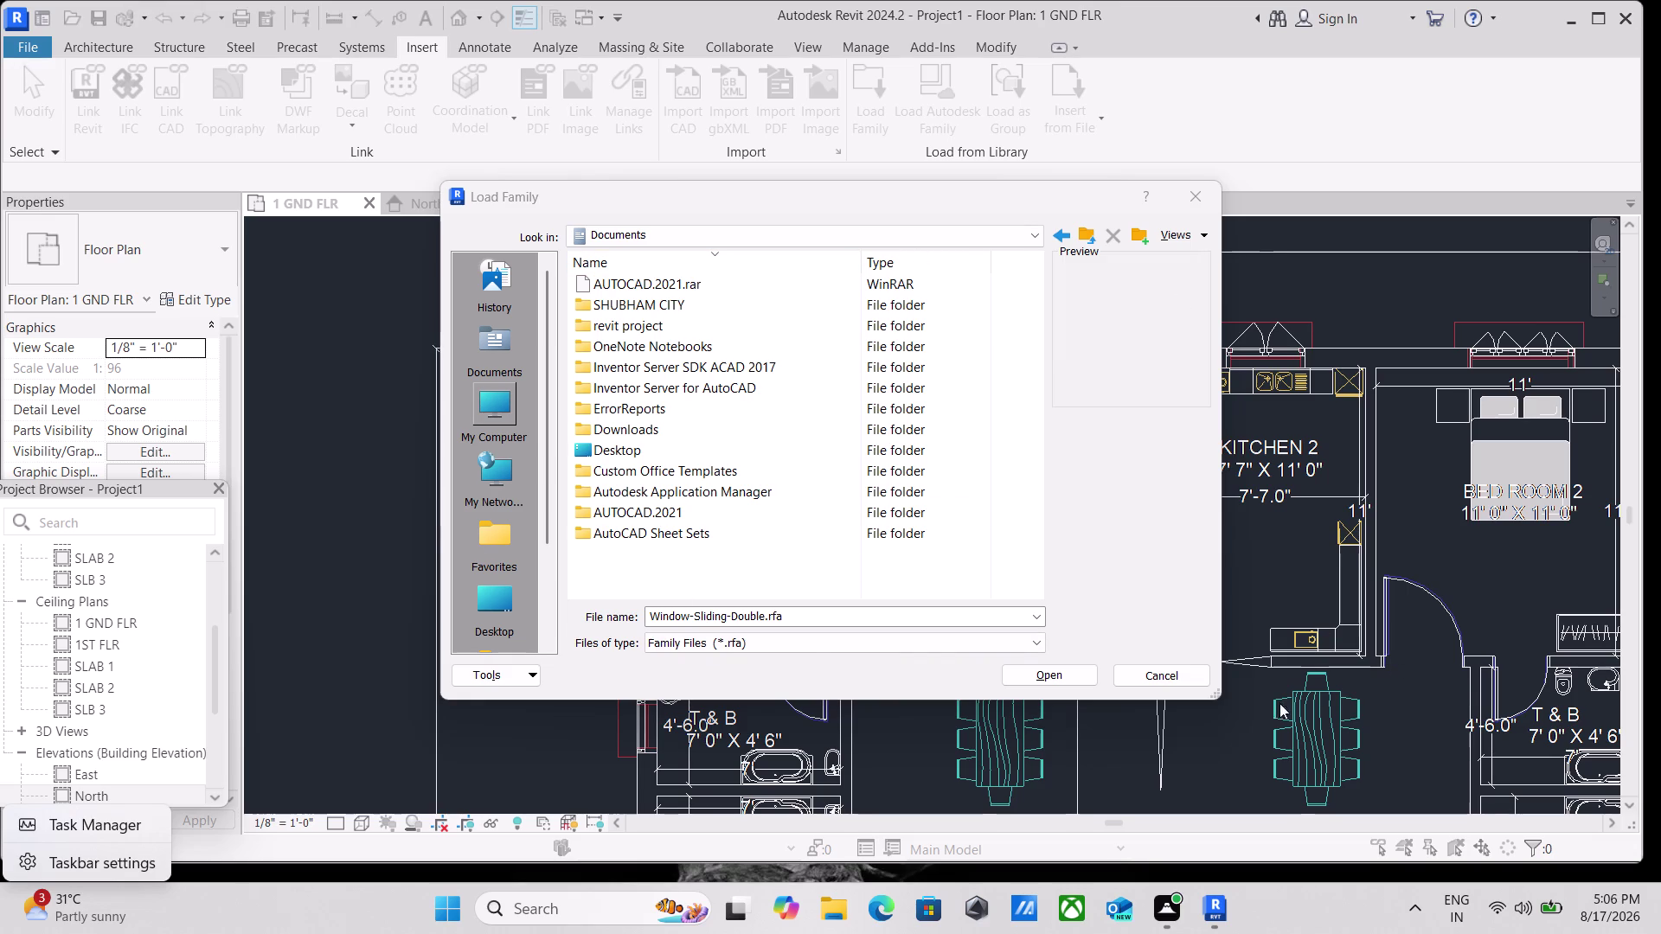
scroll(down, 3)
Cancel Load Family and center the zoomed plan on the kitchens.
click(1194, 187)
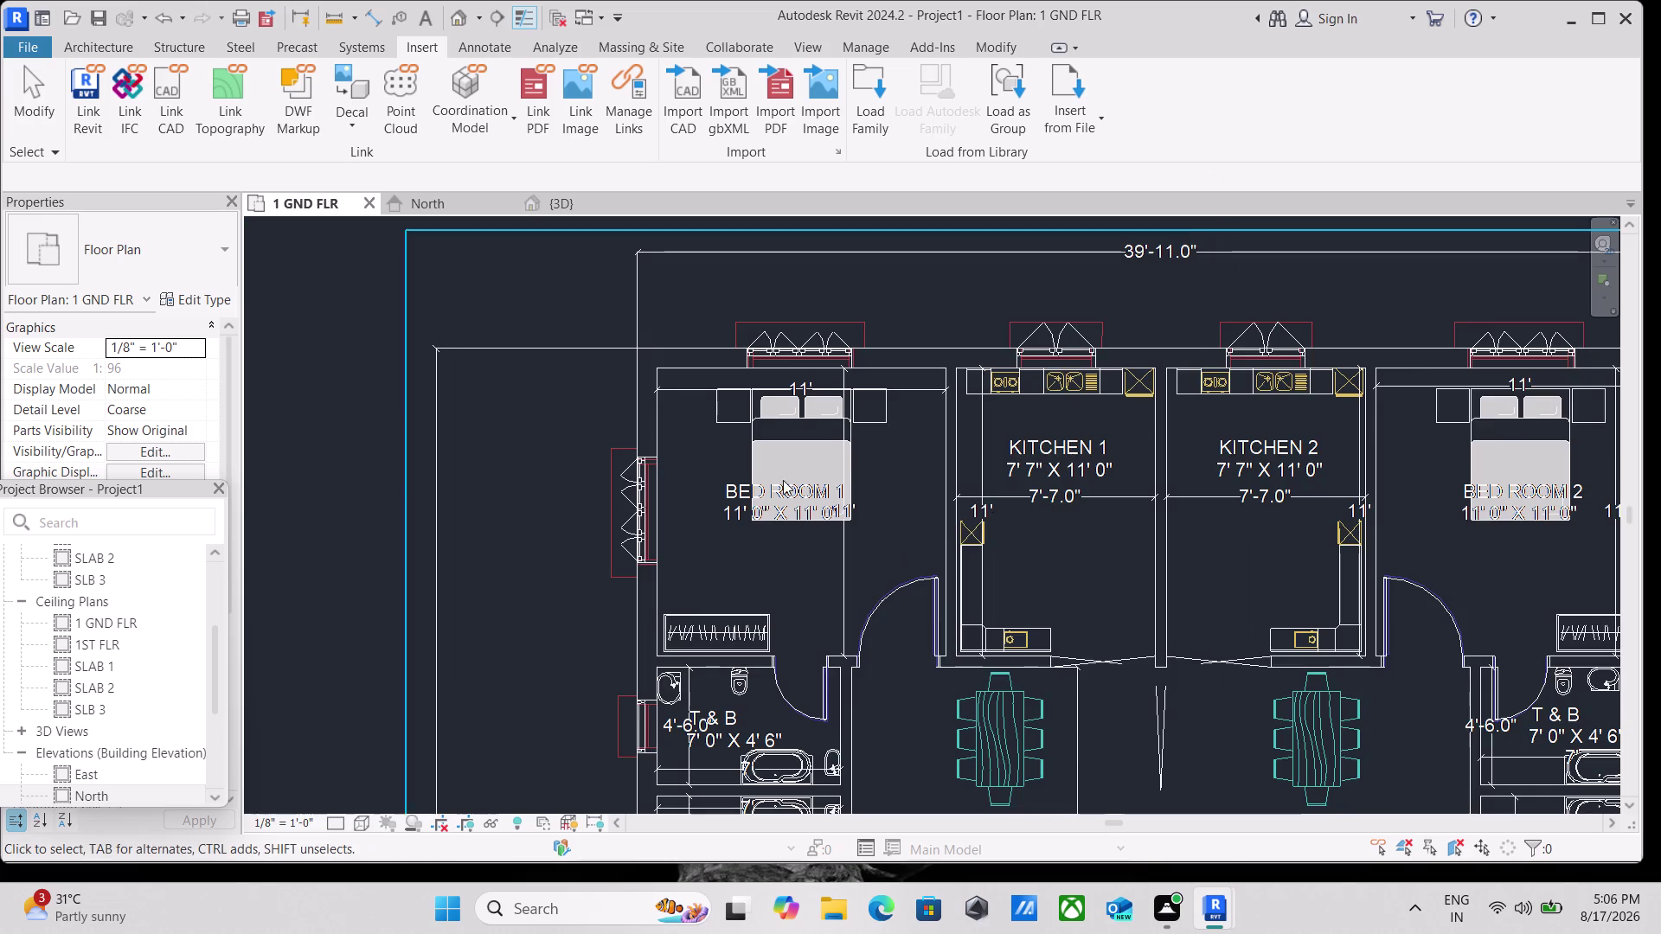
scroll(up, 3)
middle_drag(692, 423, 449, 387)
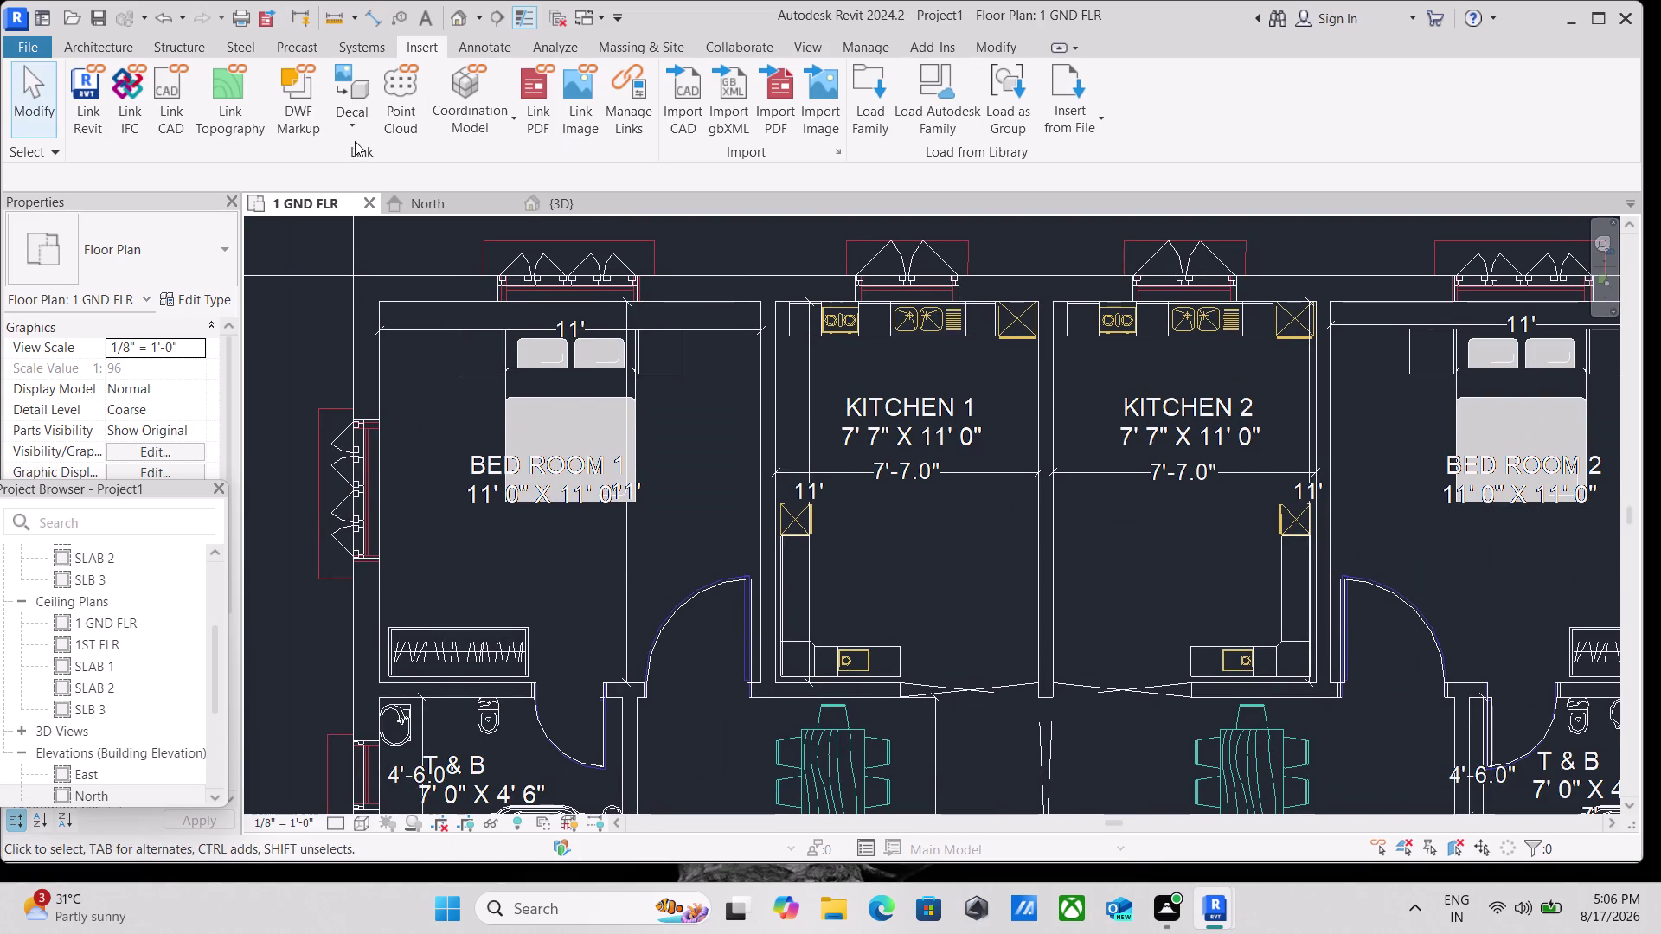
Reopen Load Family and browse Documents and the This PC drives.
double_click(883, 106)
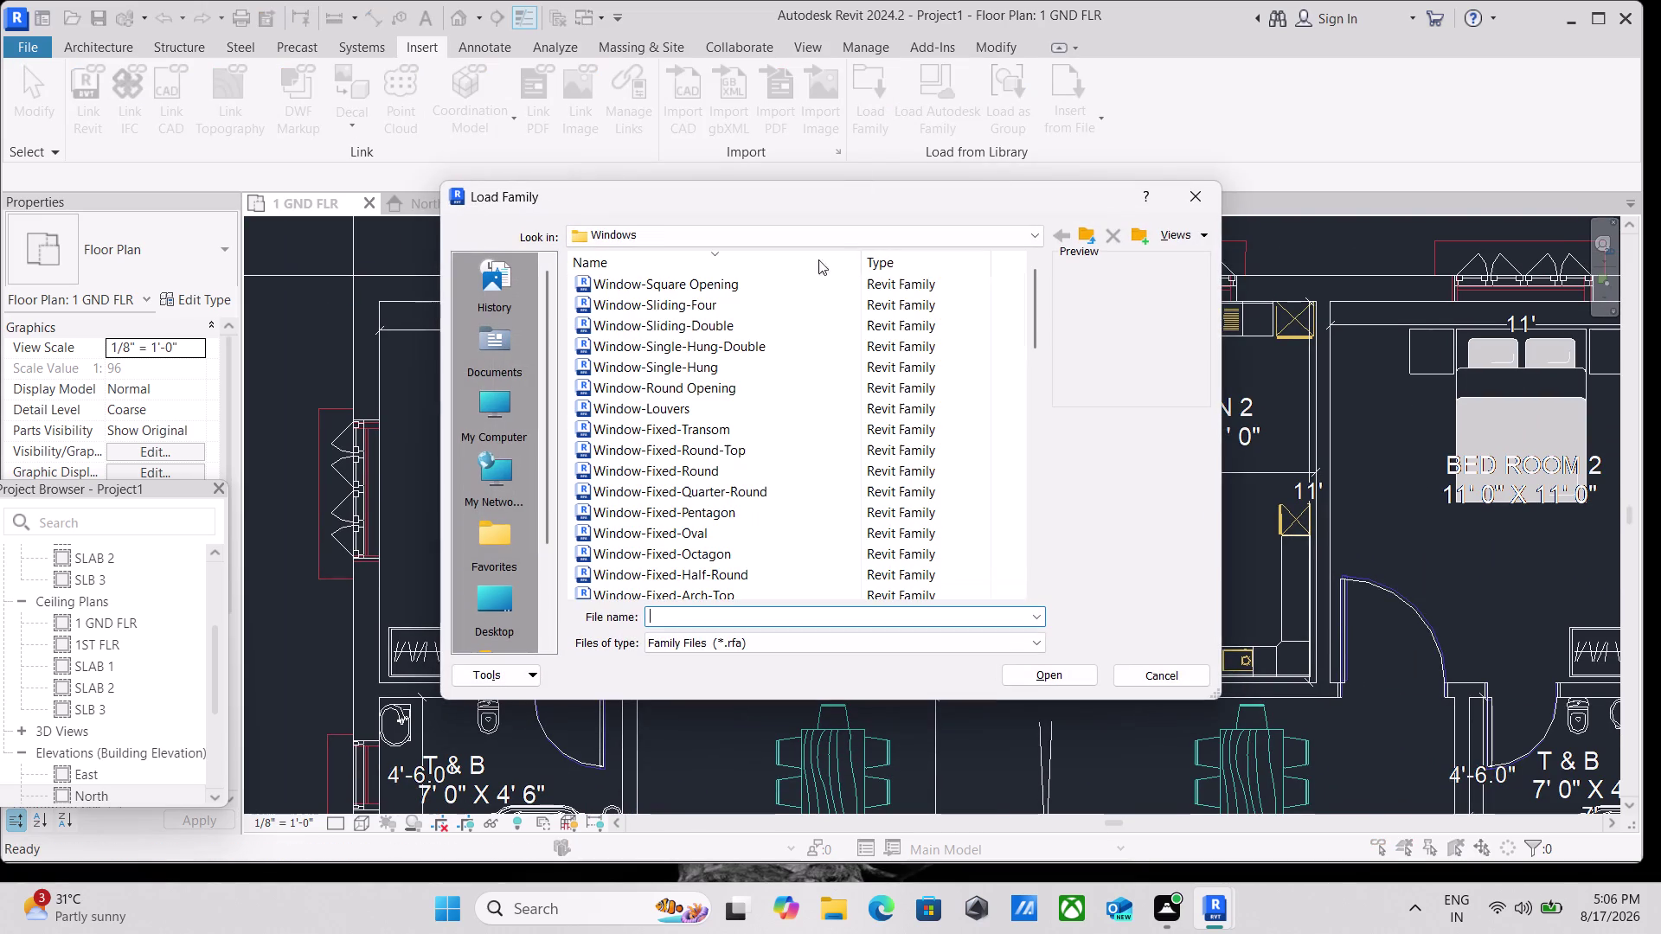
double_click(500, 336)
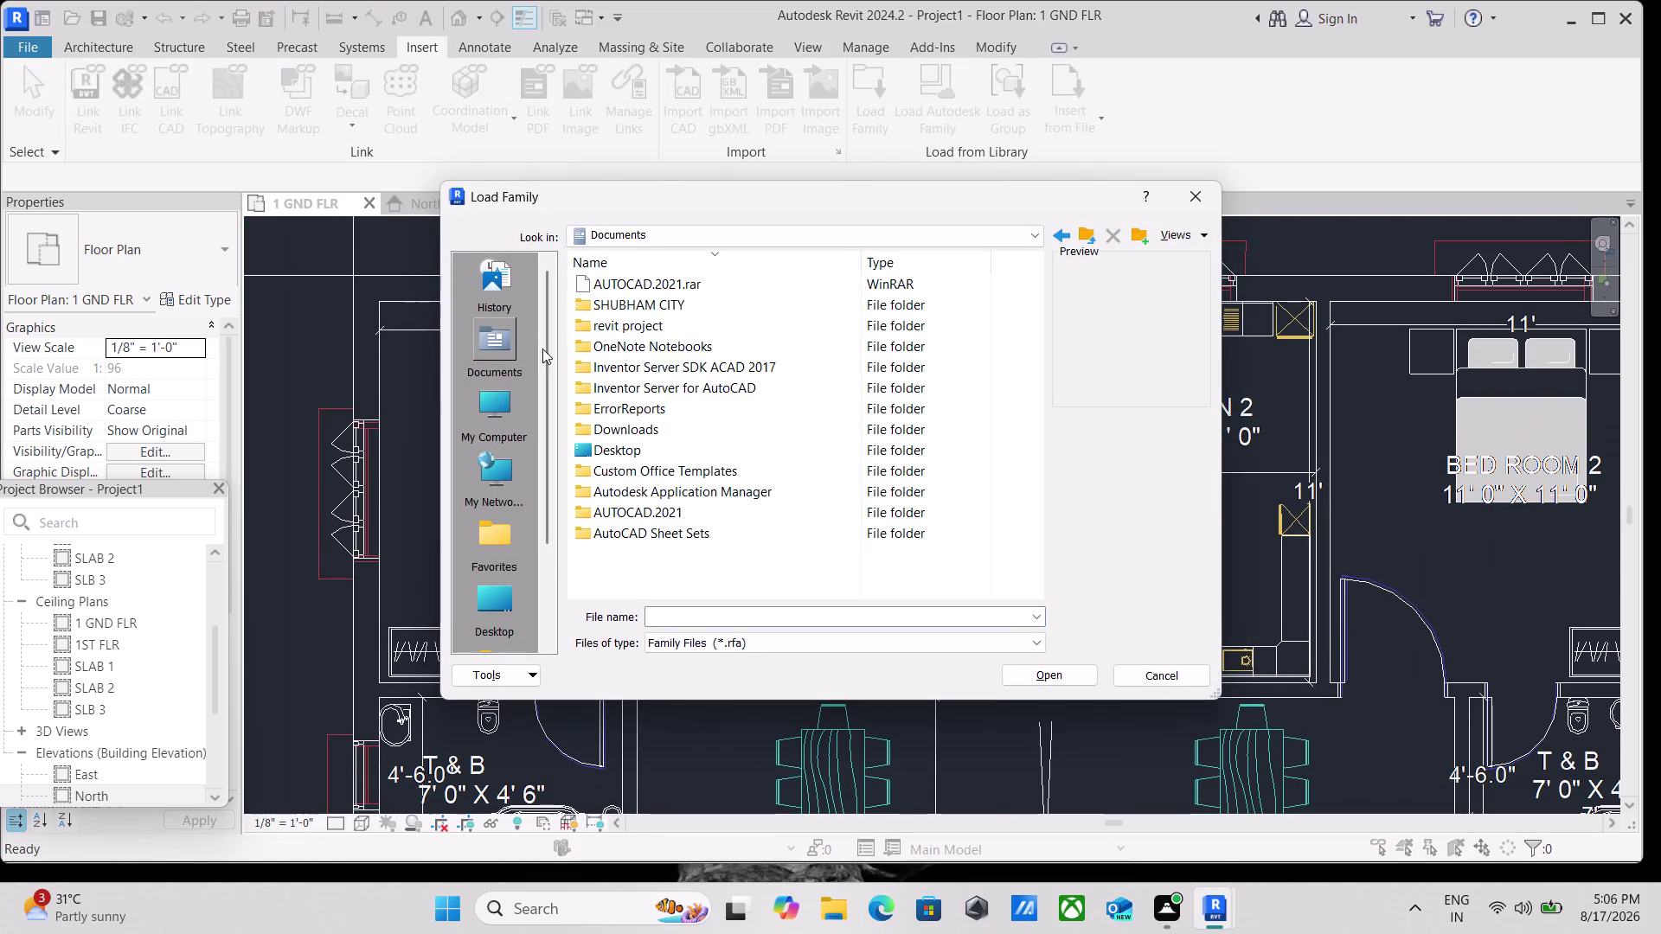
scroll(down, 3)
scroll(down, 3)
scroll(down, 3)
scroll(up, 3)
double_click(509, 407)
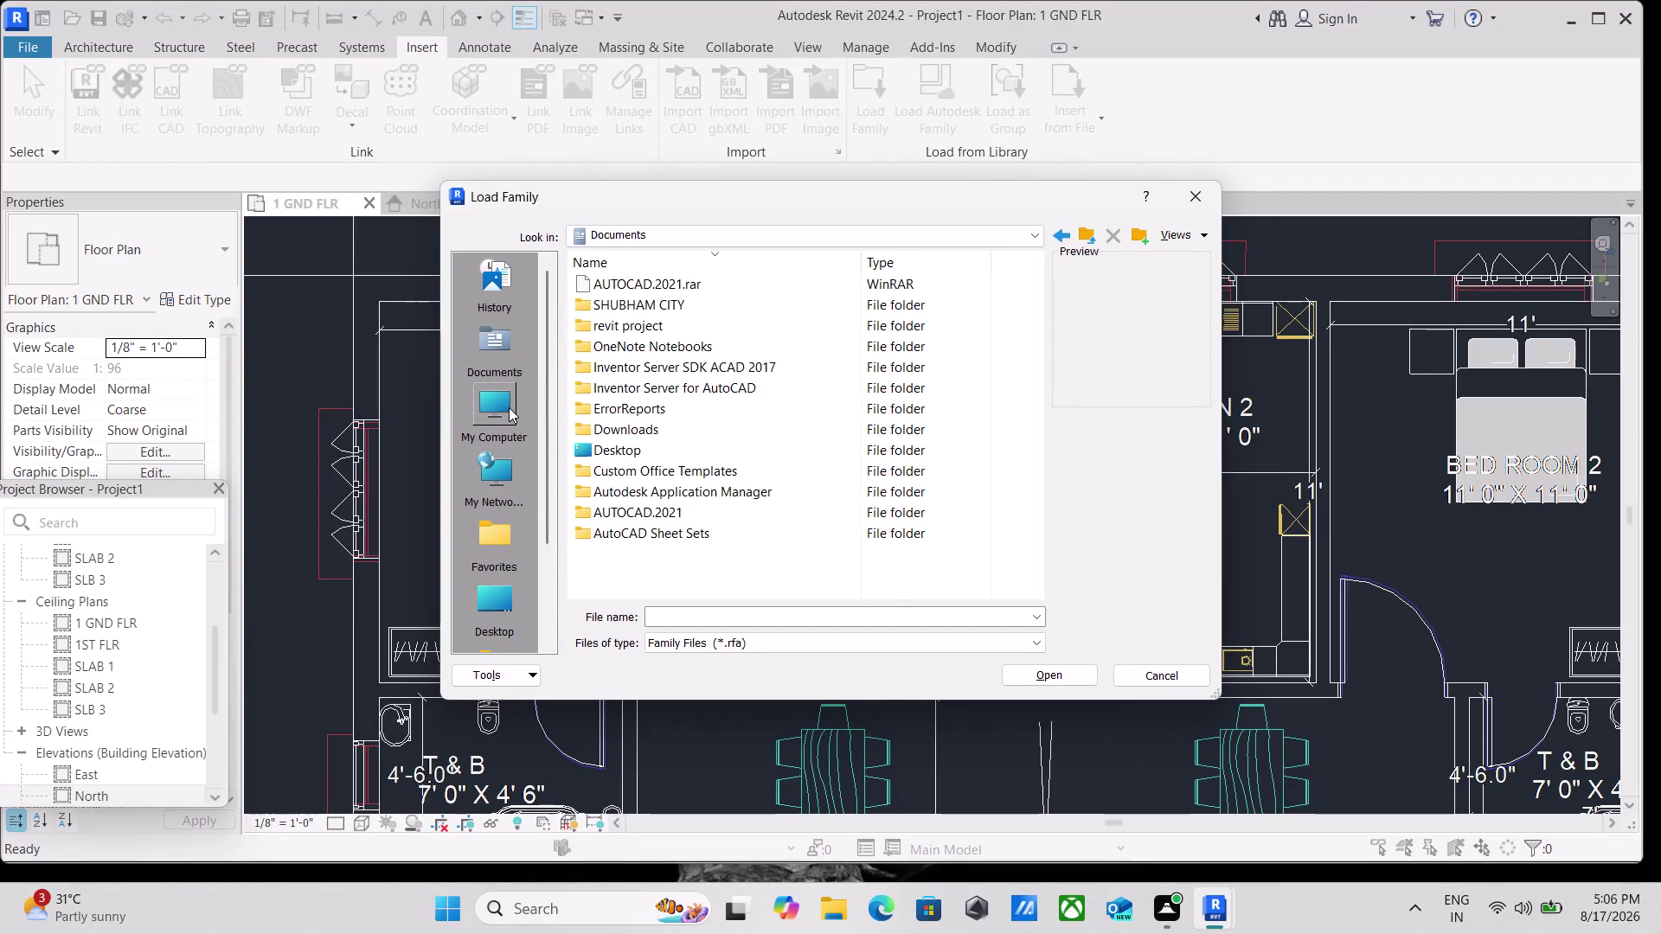
click(506, 484)
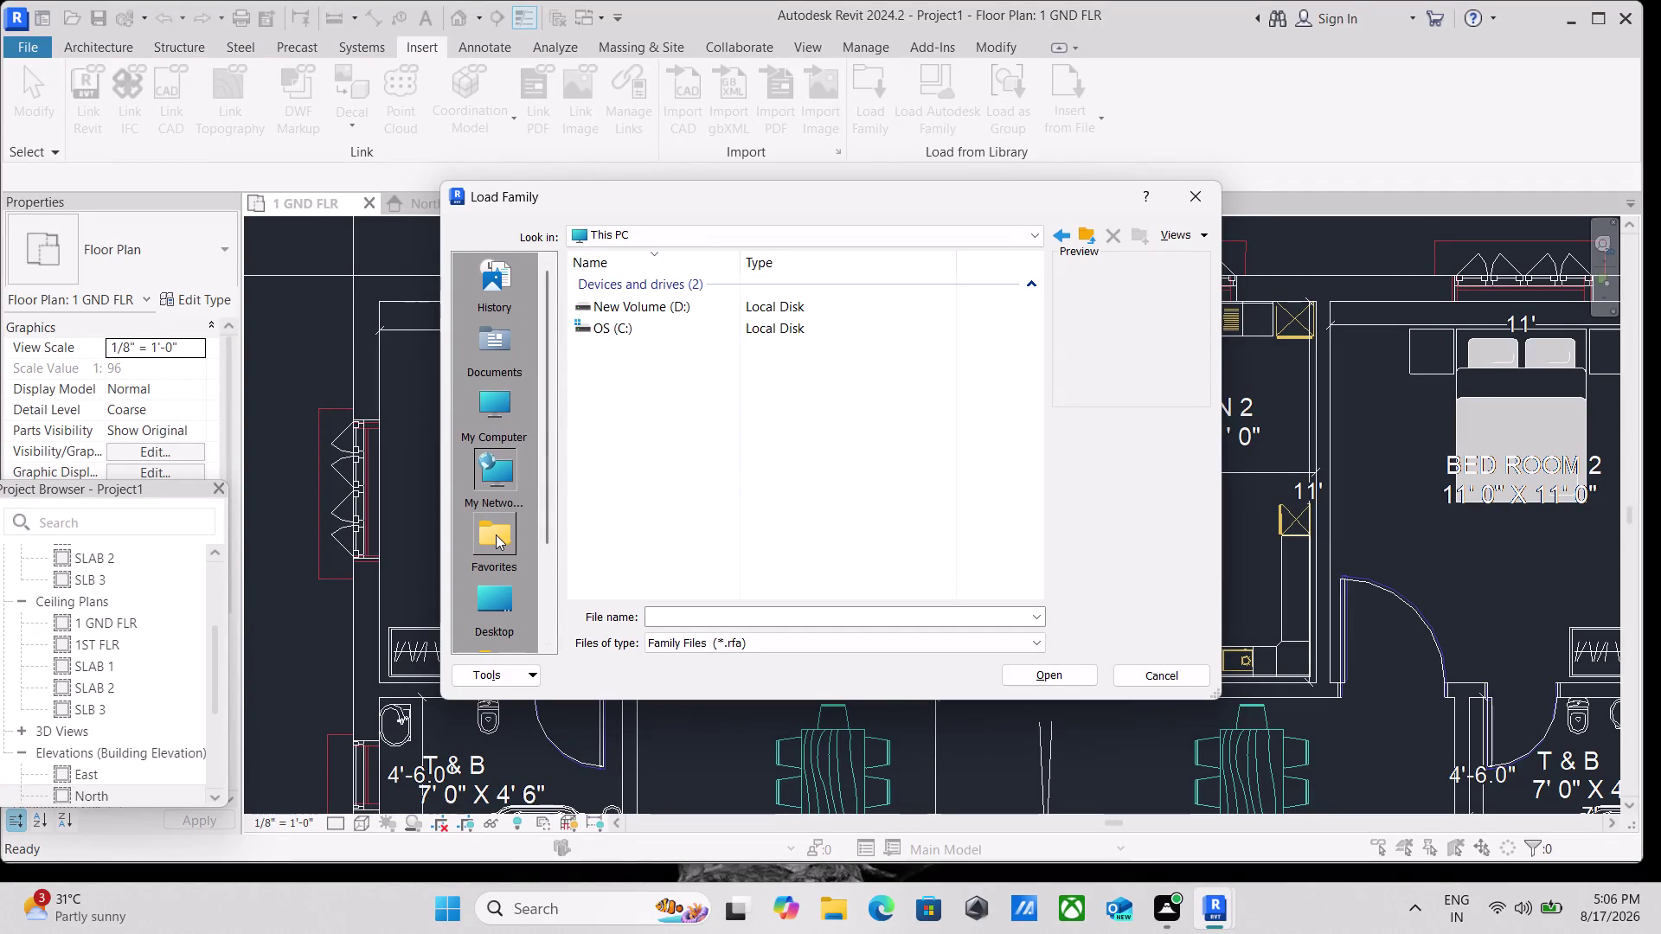
double_click(494, 535)
click(505, 392)
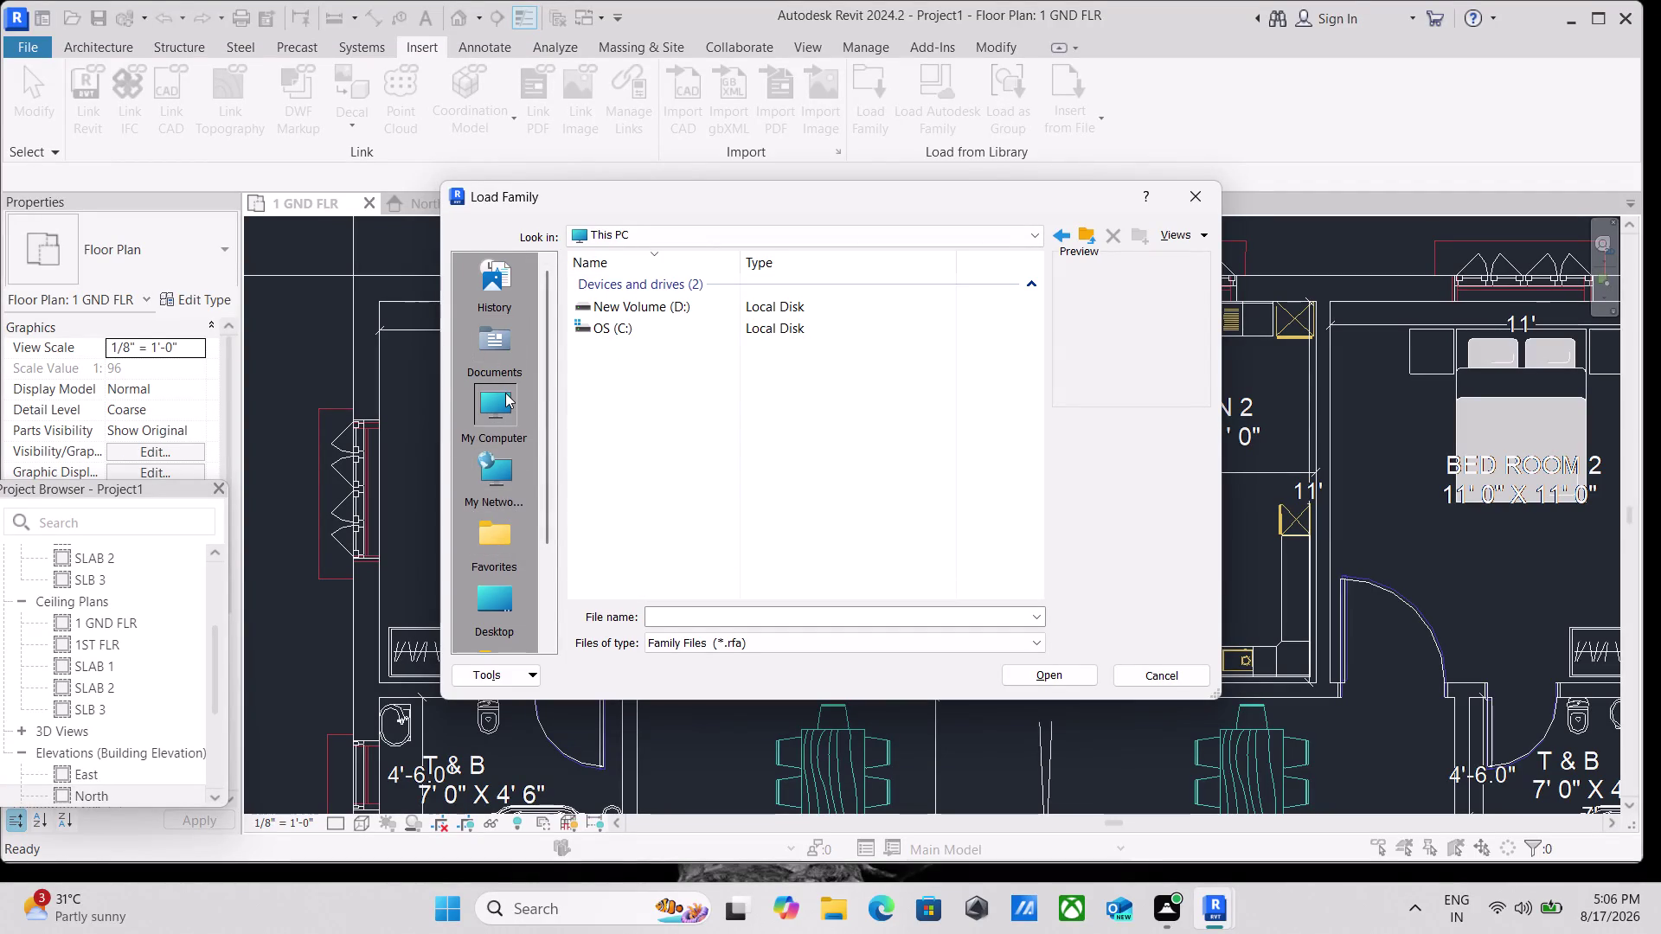
Browse the Network locations, then cancel the dialog without loading anything.
scroll(down, 3)
scroll(down, 3)
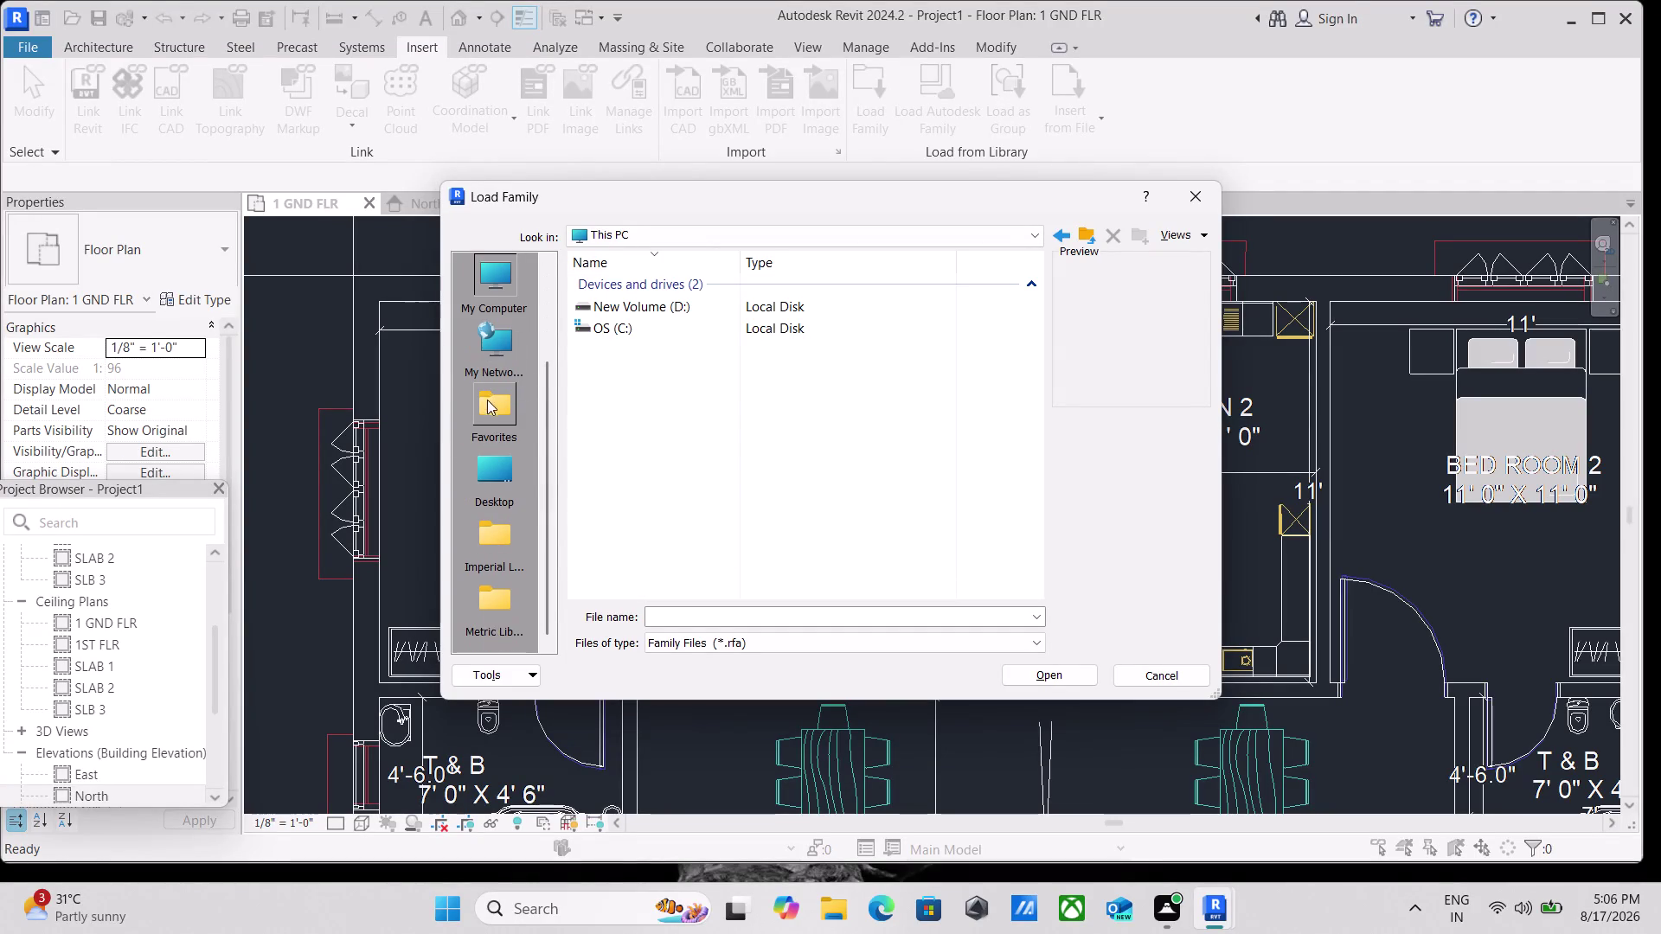
scroll(up, 3)
scroll(up, 3)
double_click(491, 343)
click(491, 342)
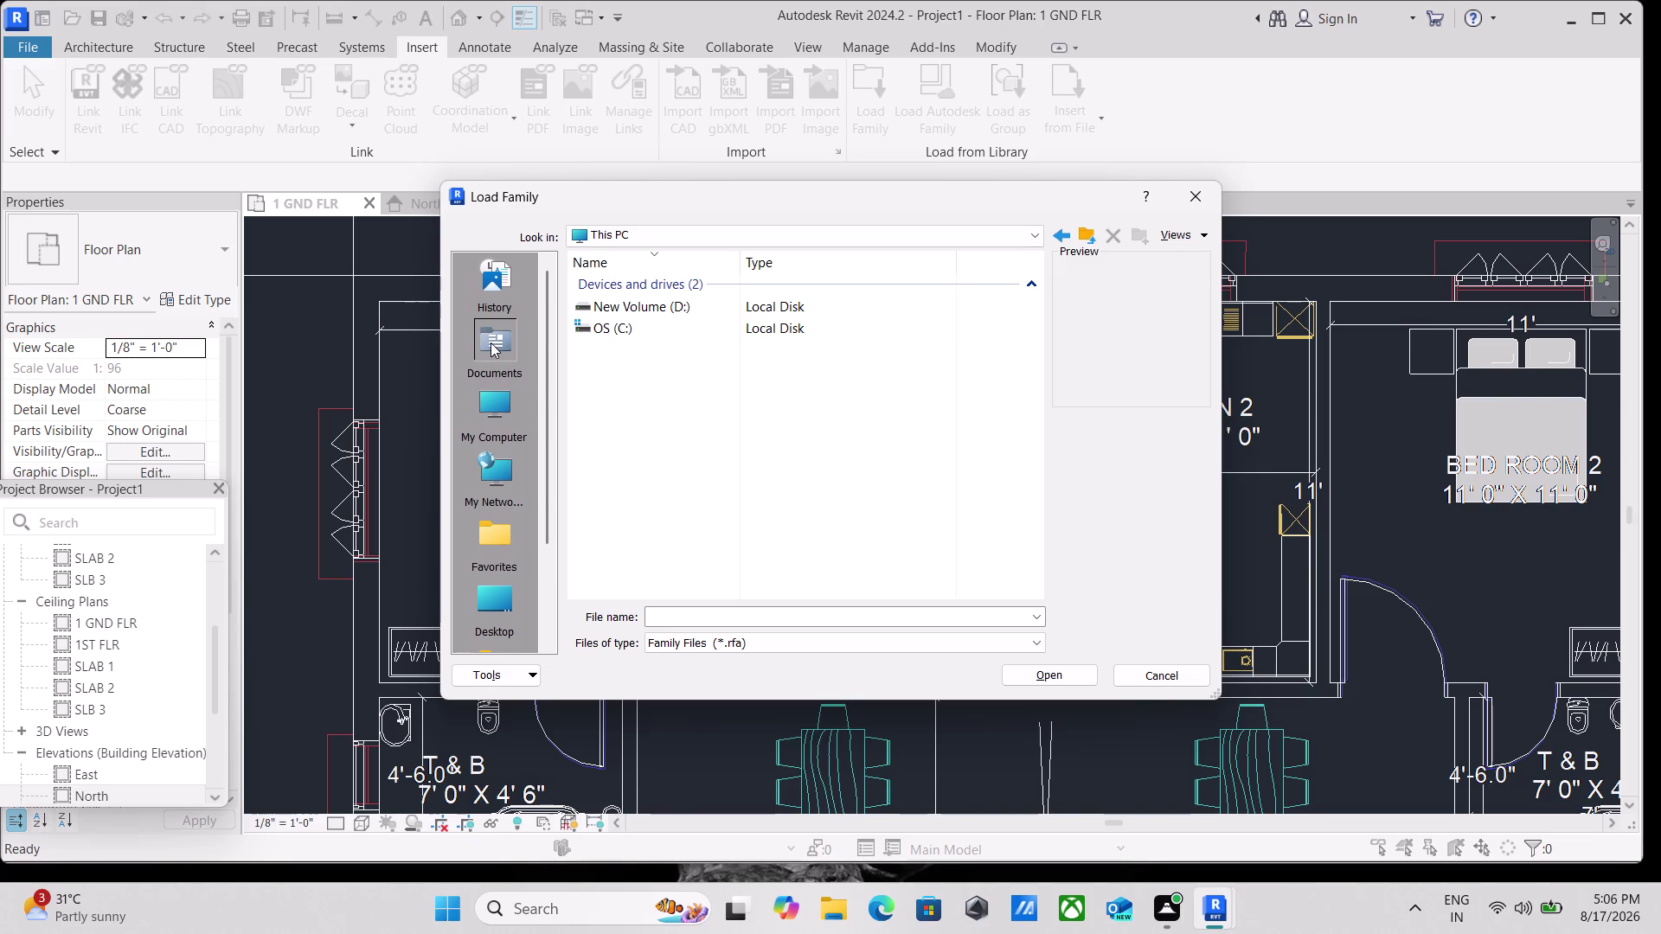
double_click(506, 397)
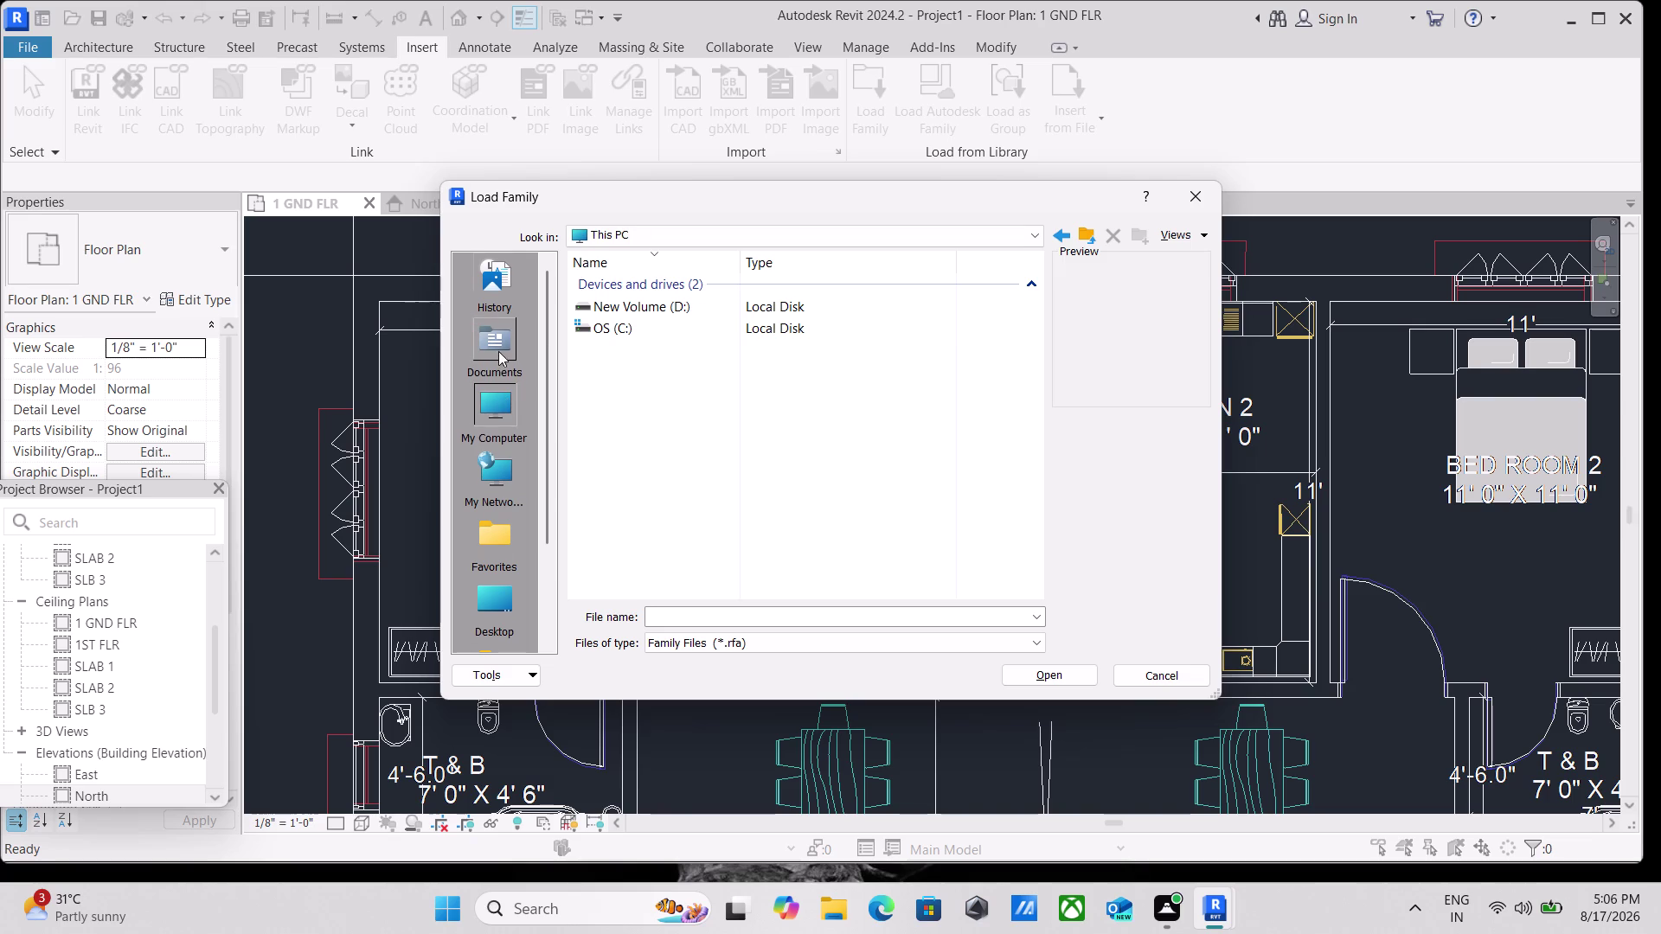
double_click(500, 277)
double_click(492, 352)
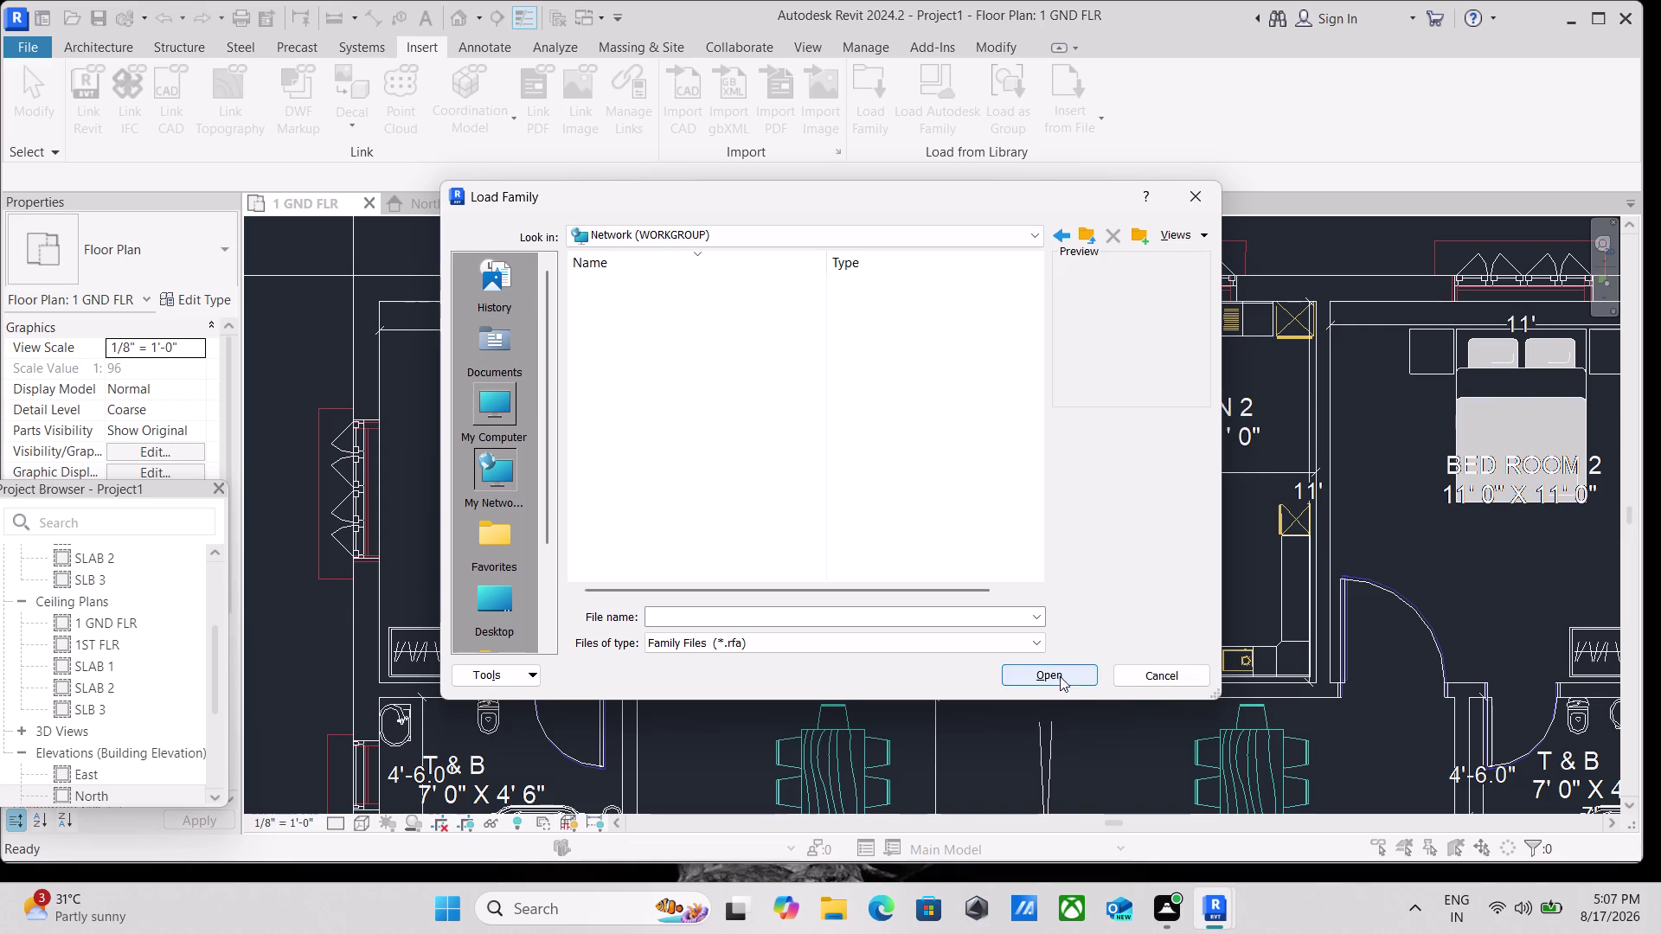
click(1017, 648)
click(970, 639)
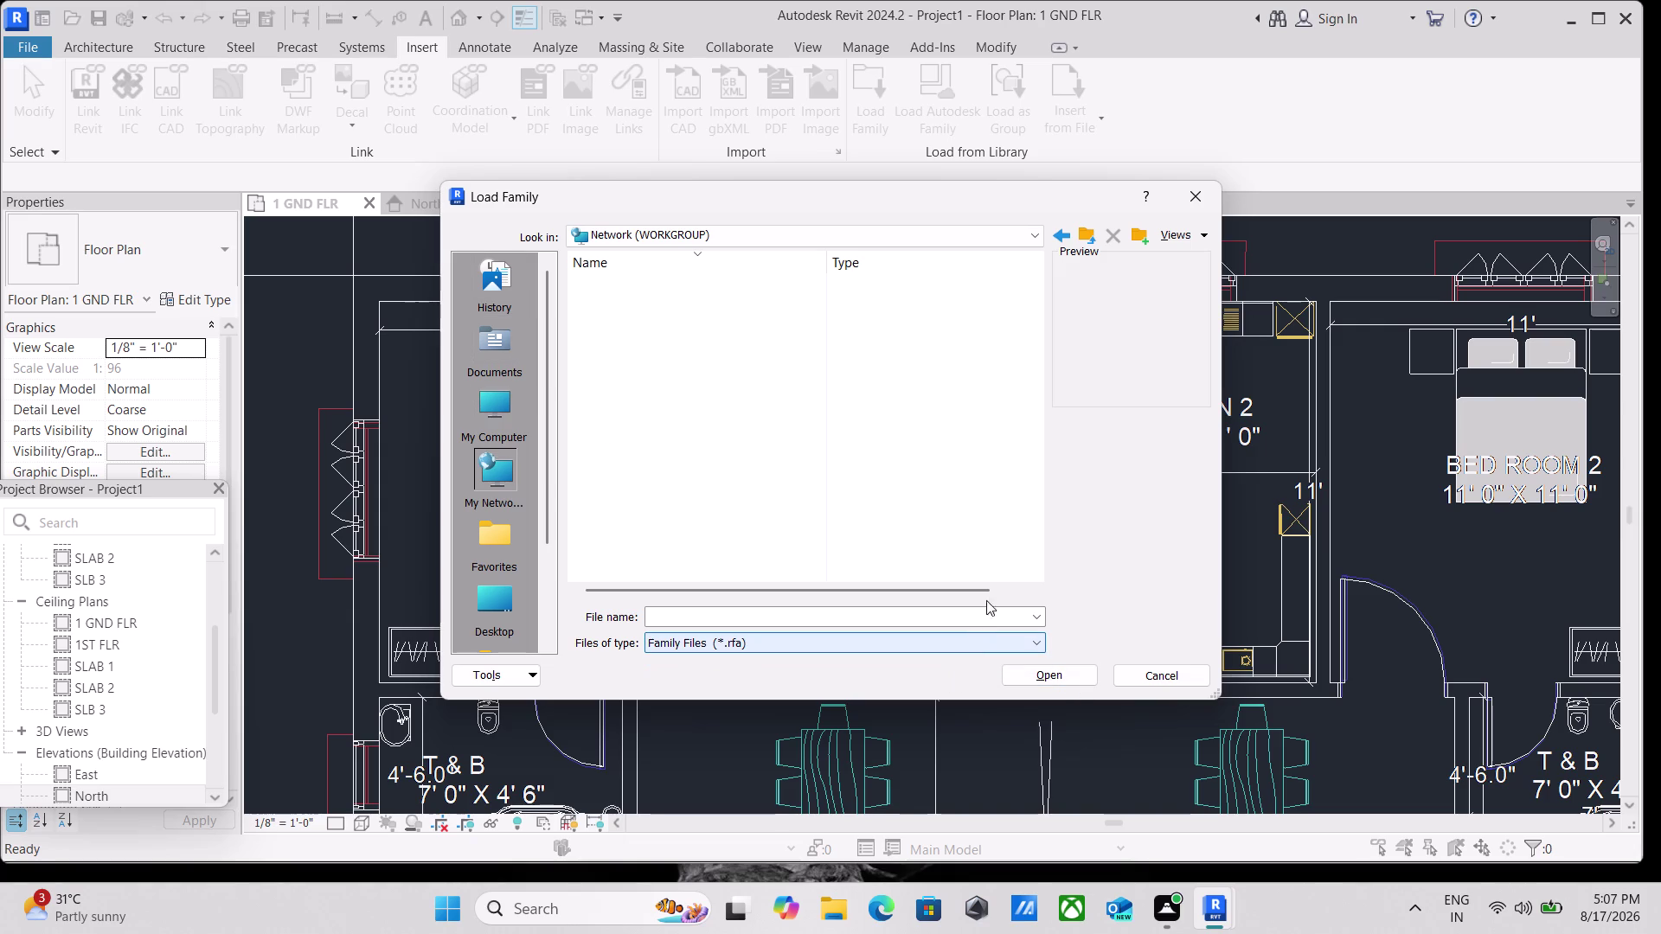
click(1204, 189)
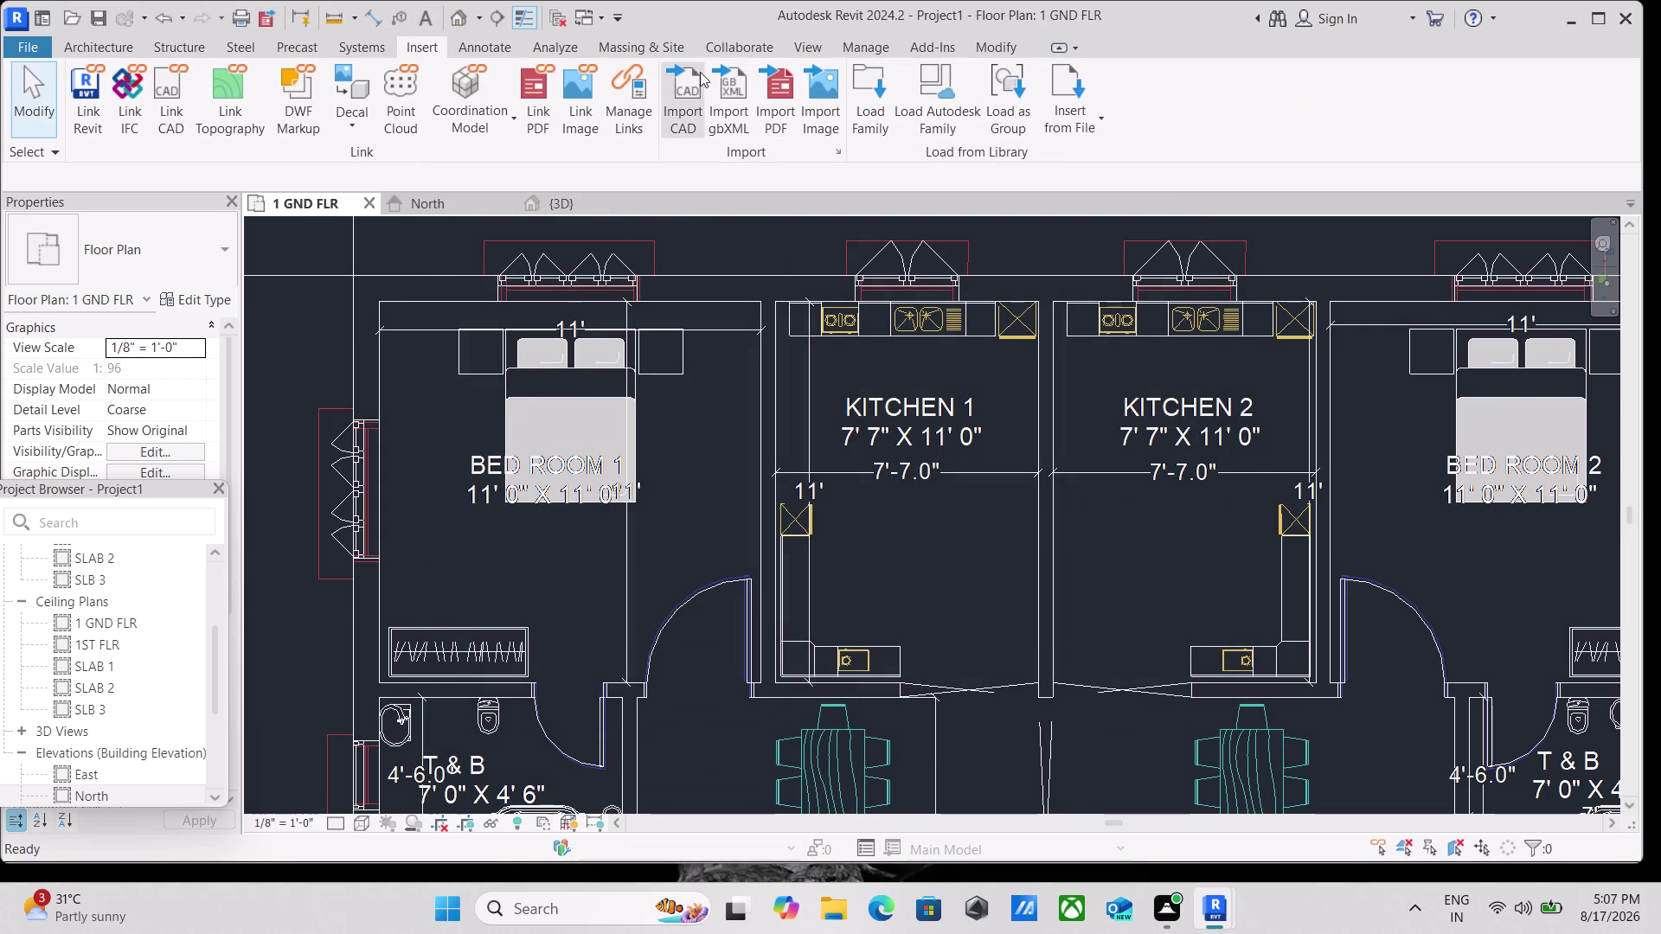
double_click(873, 128)
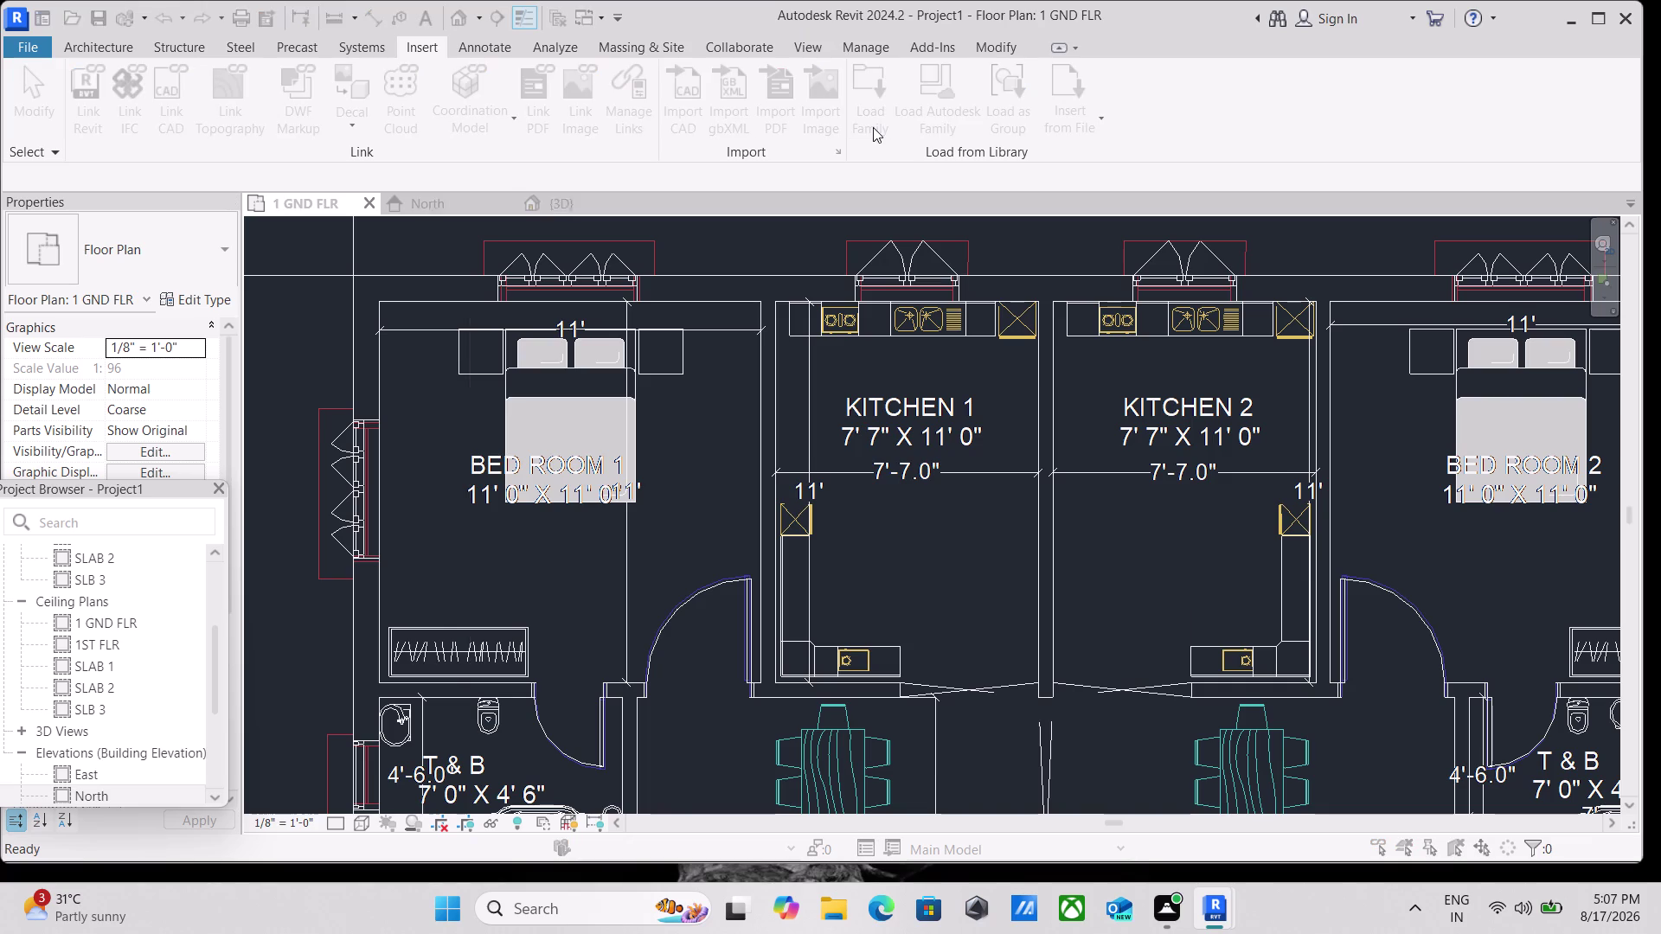
Browse from Documents into the SHUBHAM CITY project folder.
double_click(492, 299)
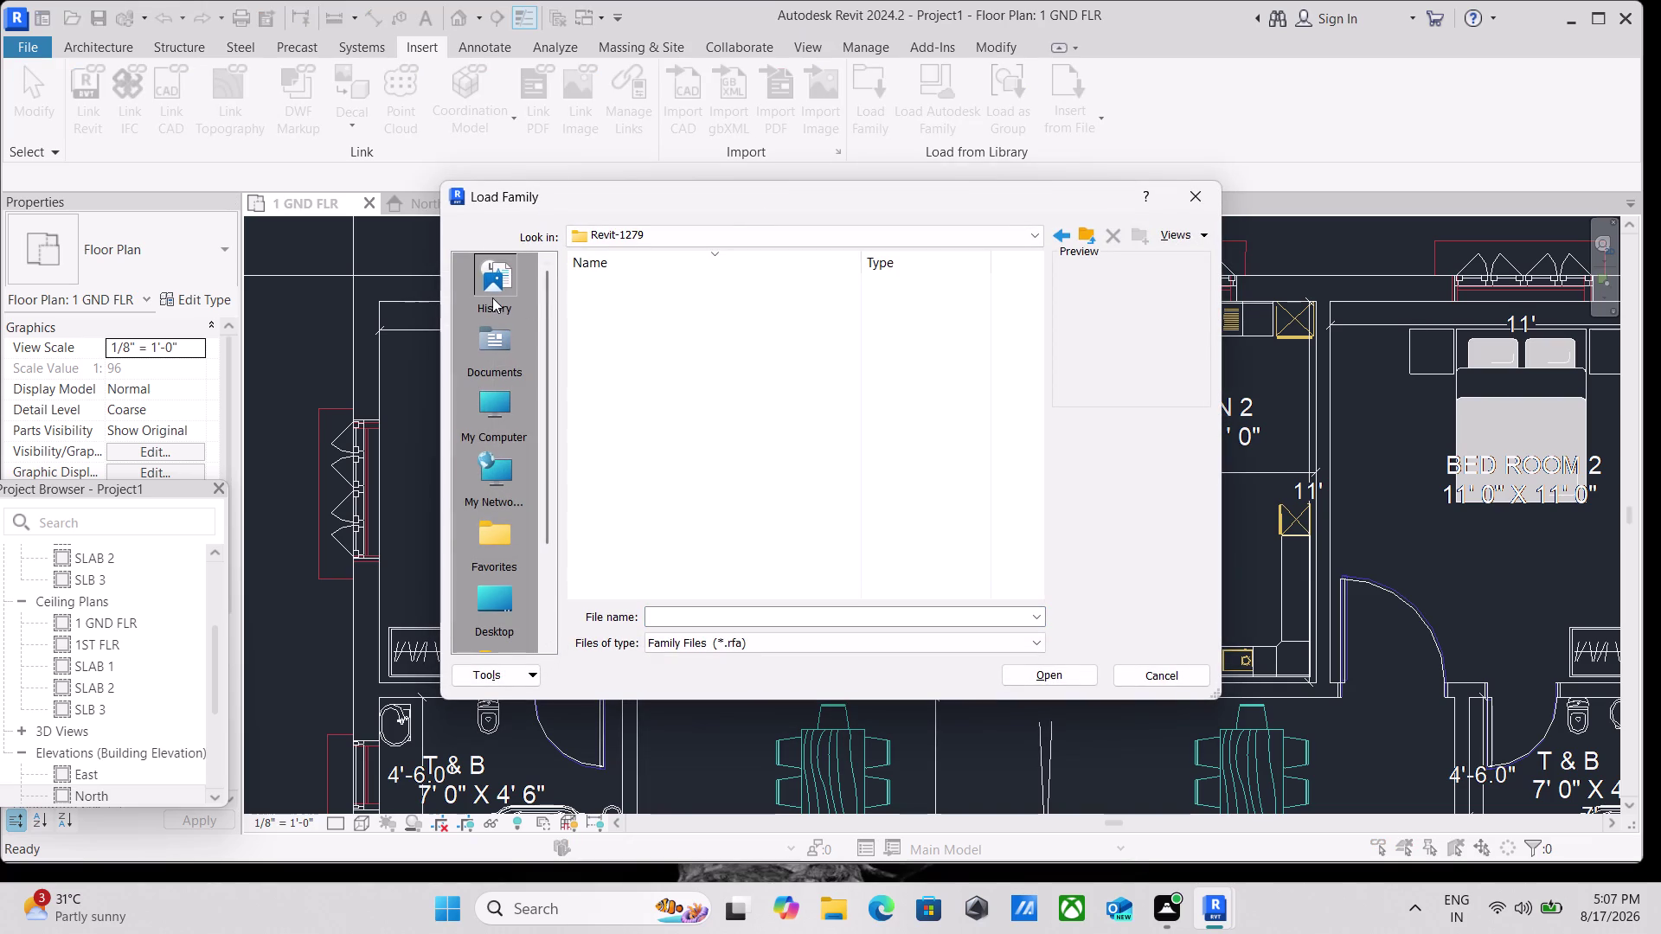
double_click(480, 338)
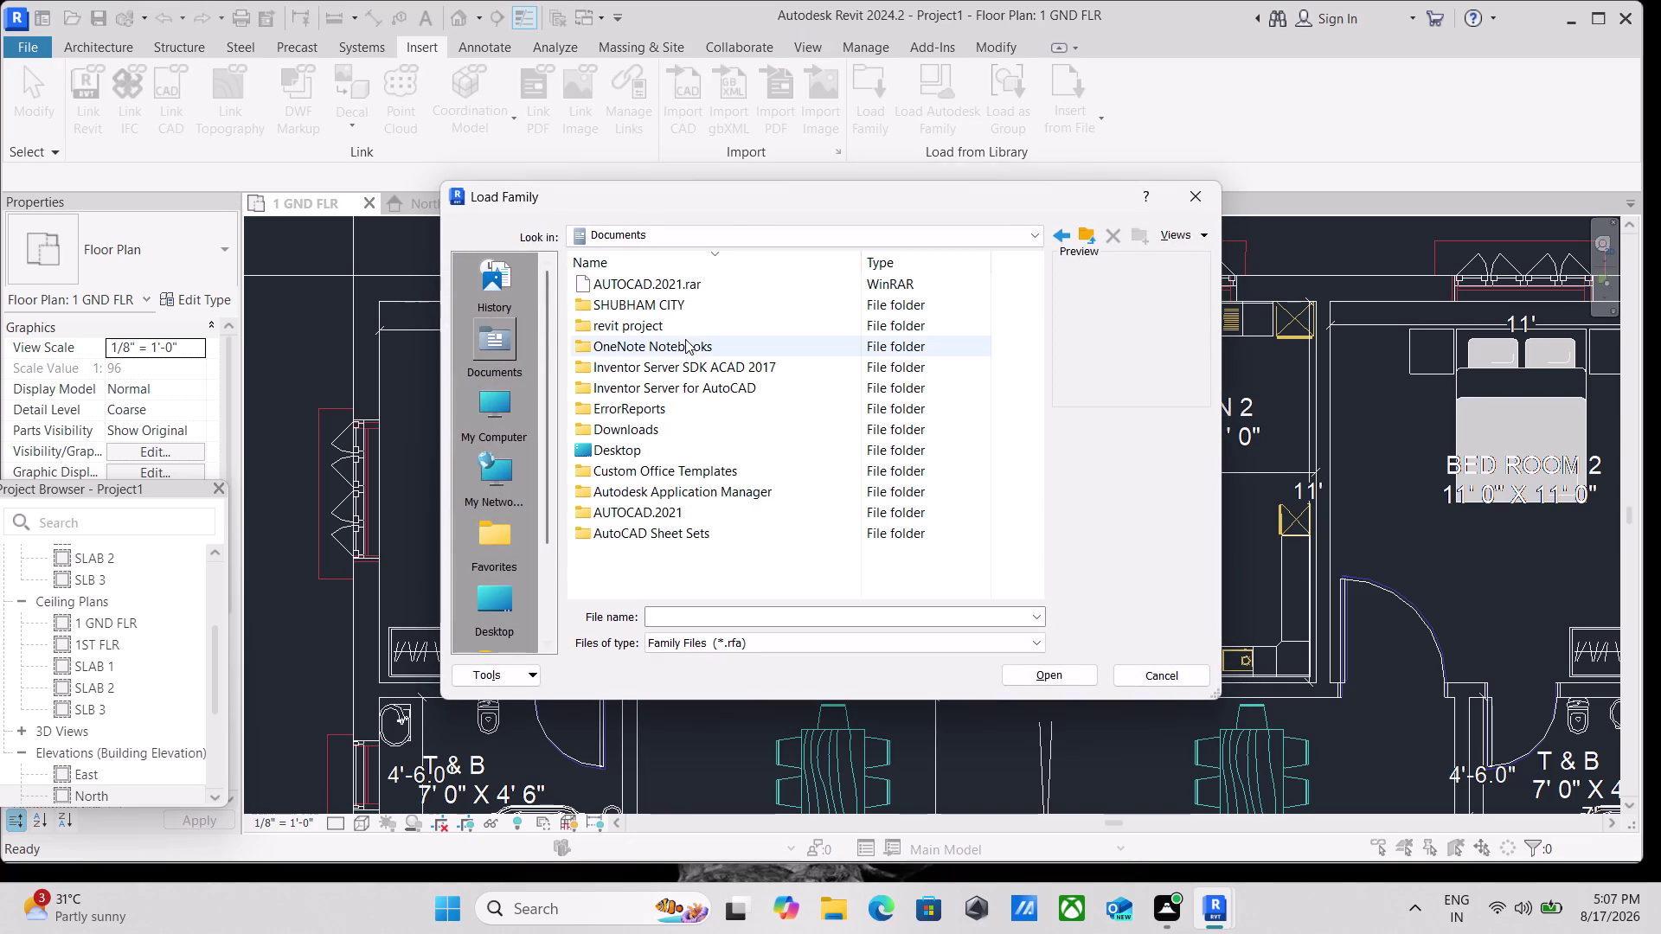
double_click(684, 309)
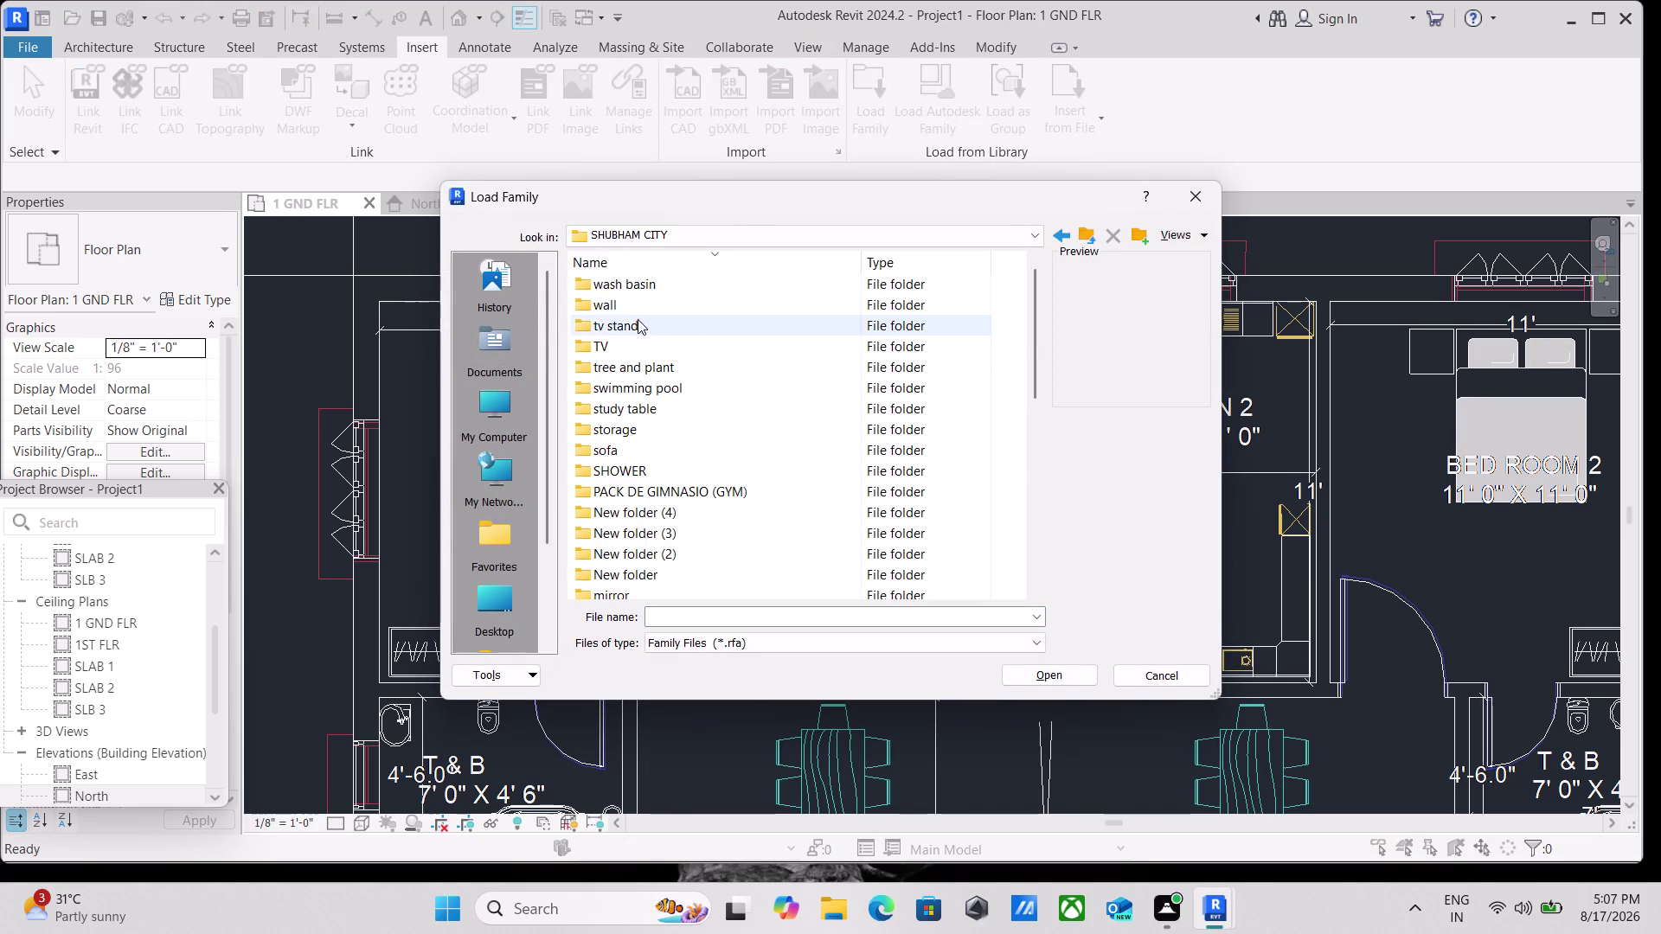
Scroll the SHUBHAM CITY folder list to find the beds folder and open it.
scroll(down, 3)
scroll(down, 3)
scroll(down, 3)
scroll(up, 3)
scroll(up, 3)
scroll(up, 3)
scroll(down, 3)
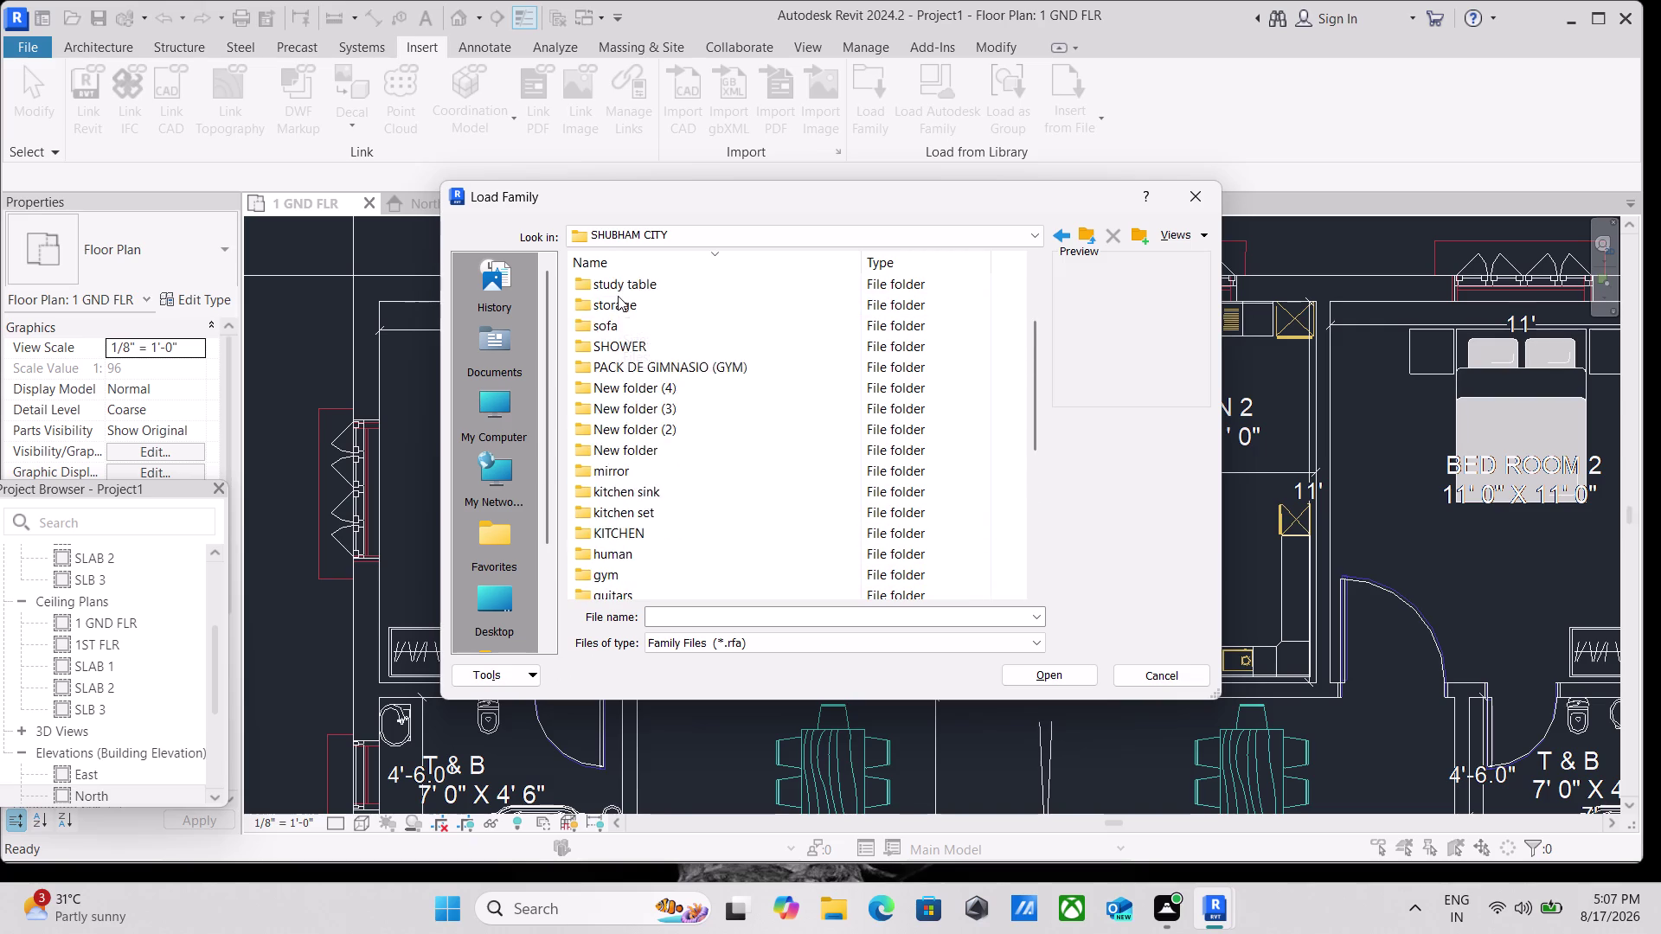
scroll(down, 3)
scroll(down, 3)
scroll(up, 3)
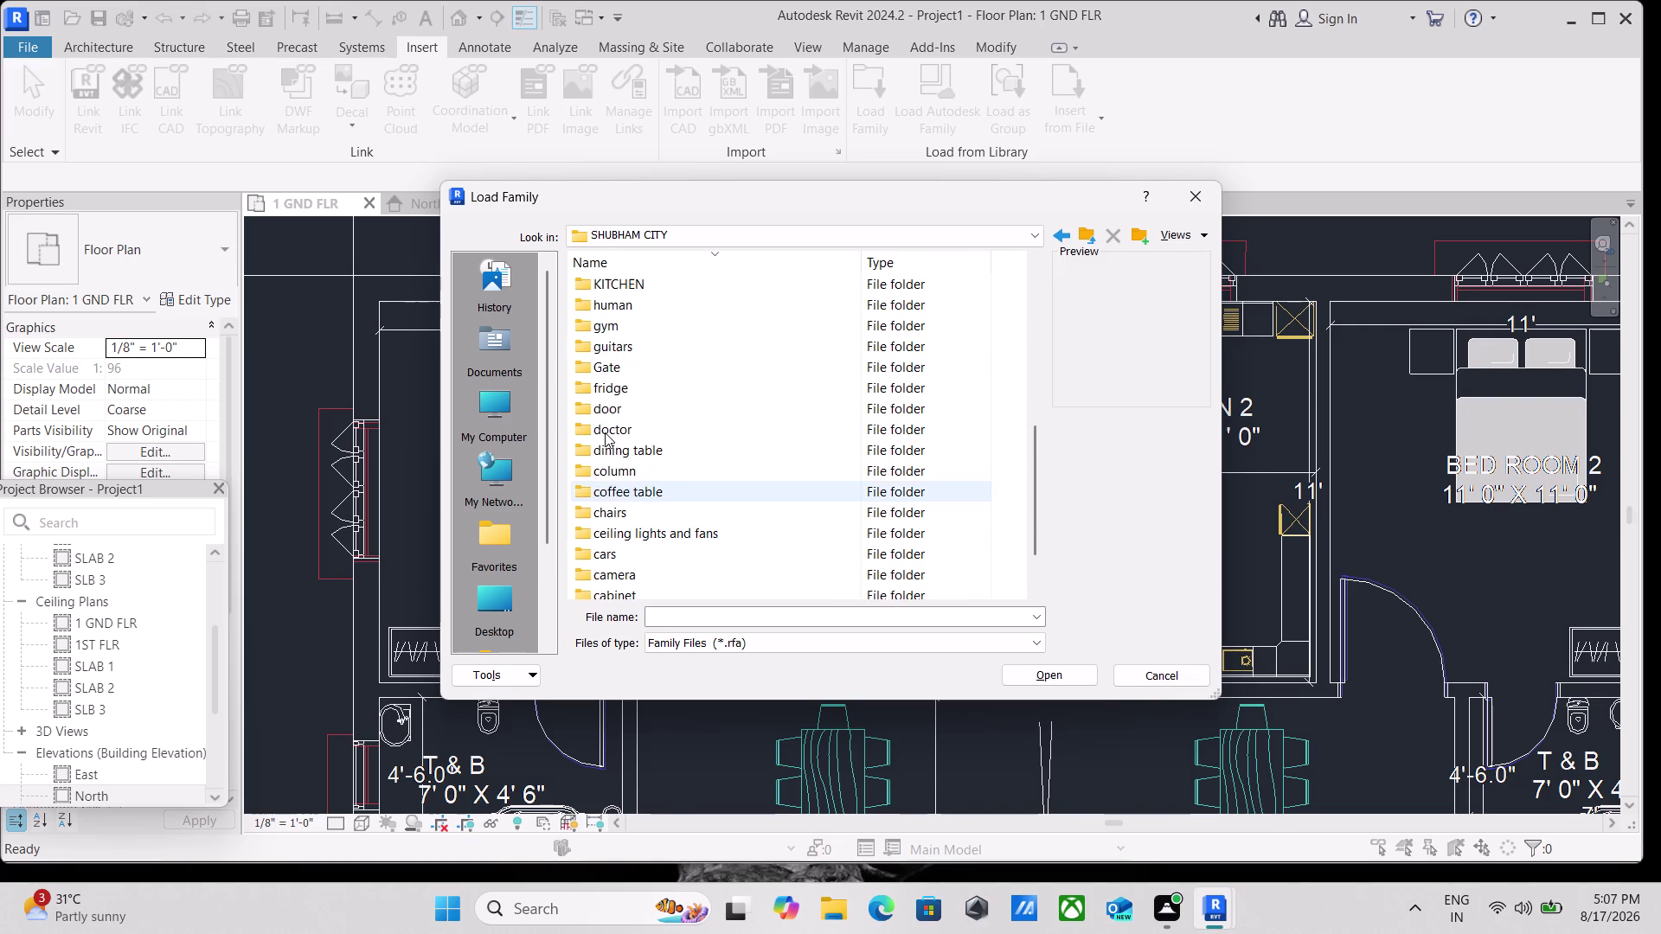
scroll(down, 3)
scroll(down, 3)
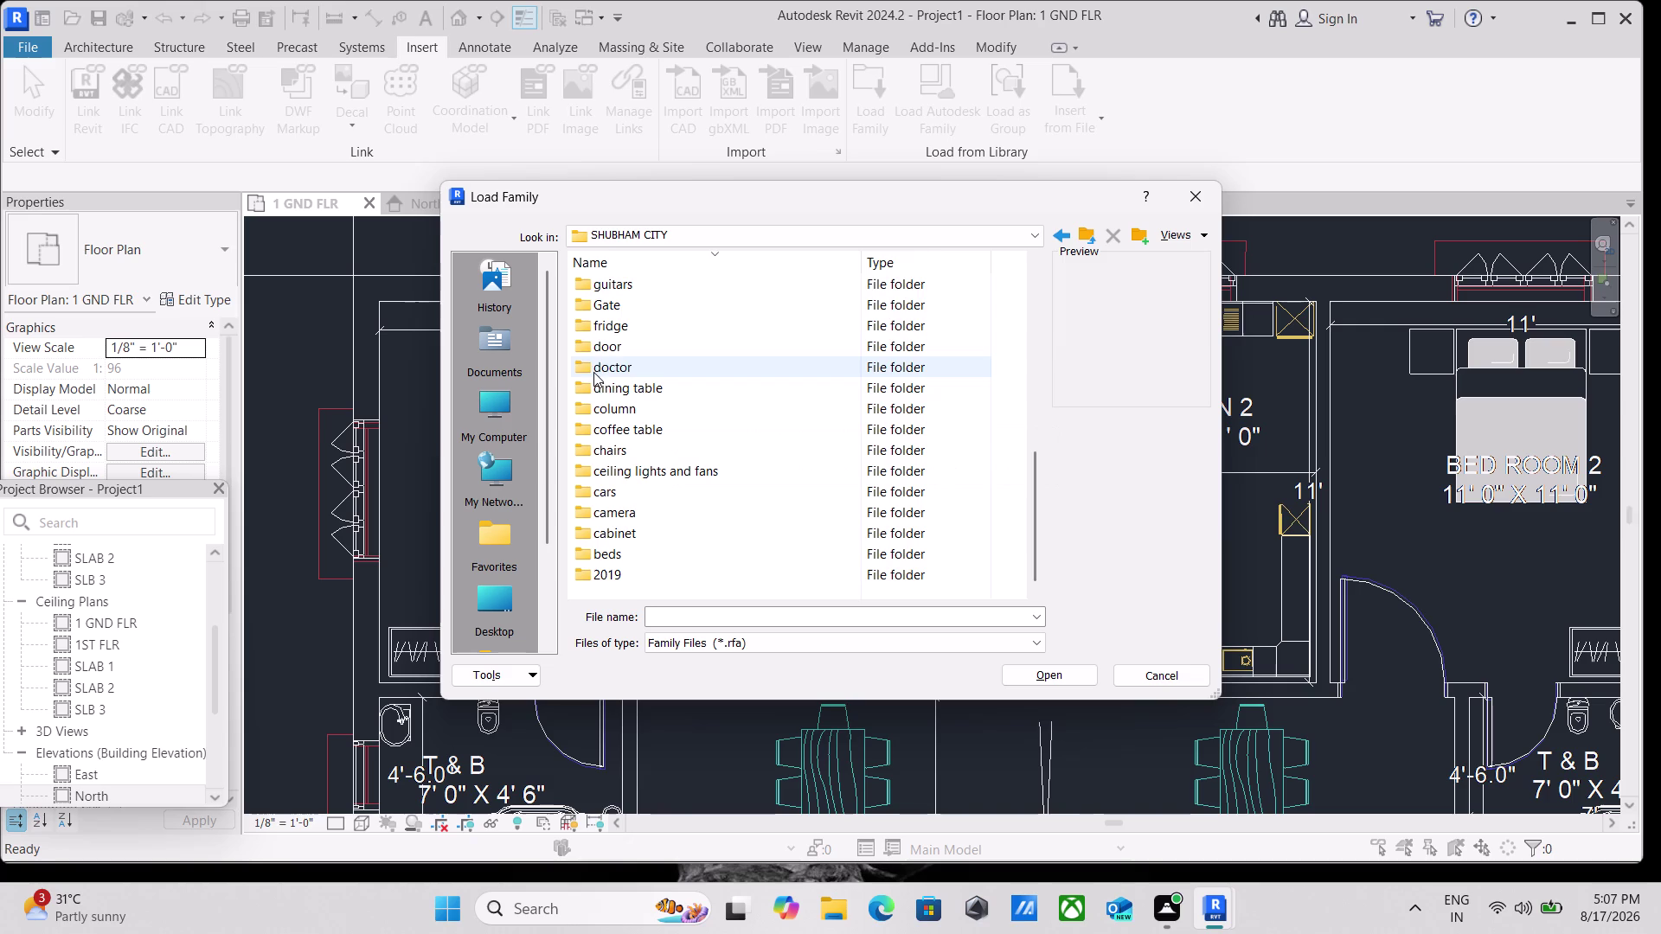
scroll(up, 3)
scroll(up, 3)
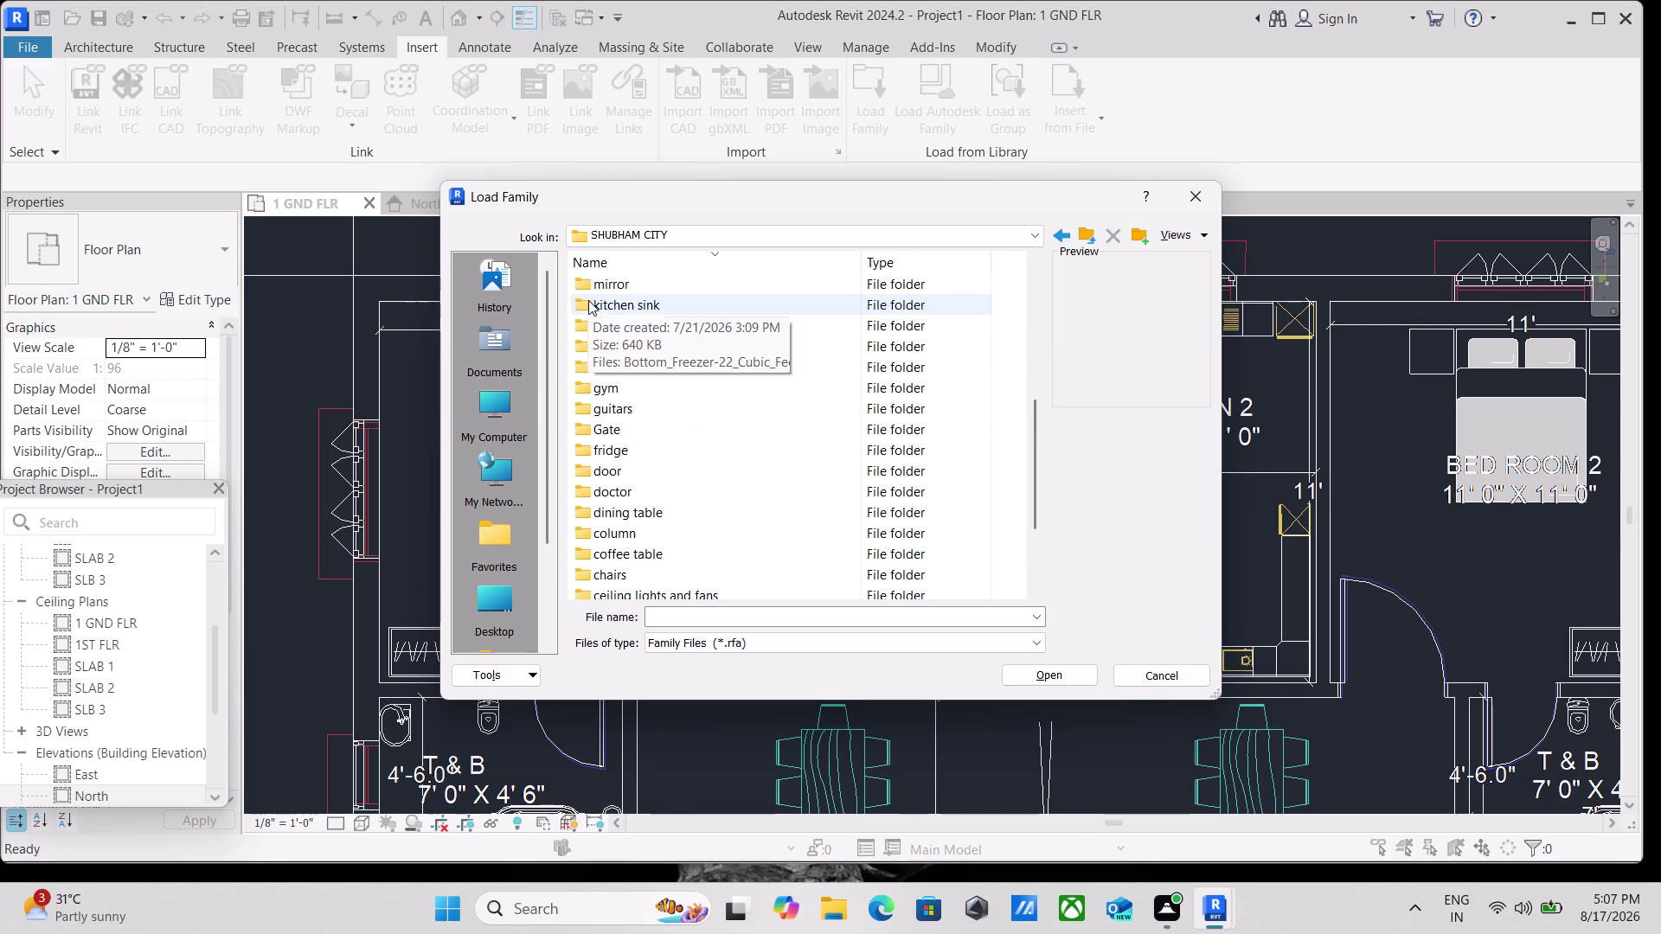
scroll(down, 3)
scroll(up, 3)
scroll(up, 3)
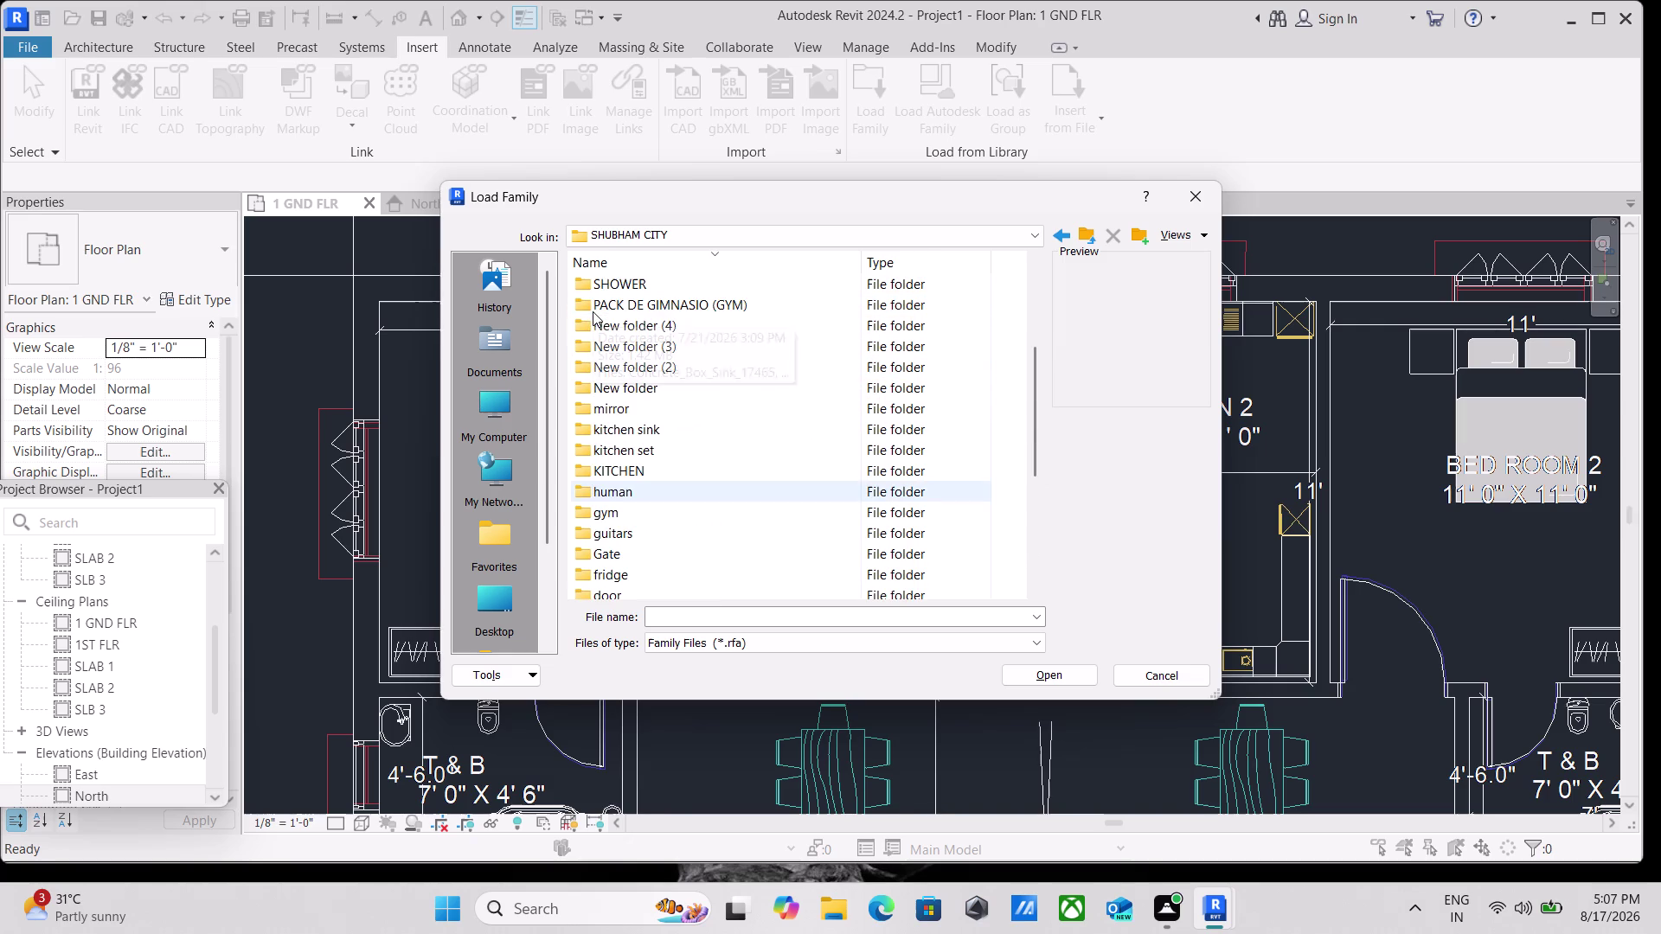
scroll(down, 3)
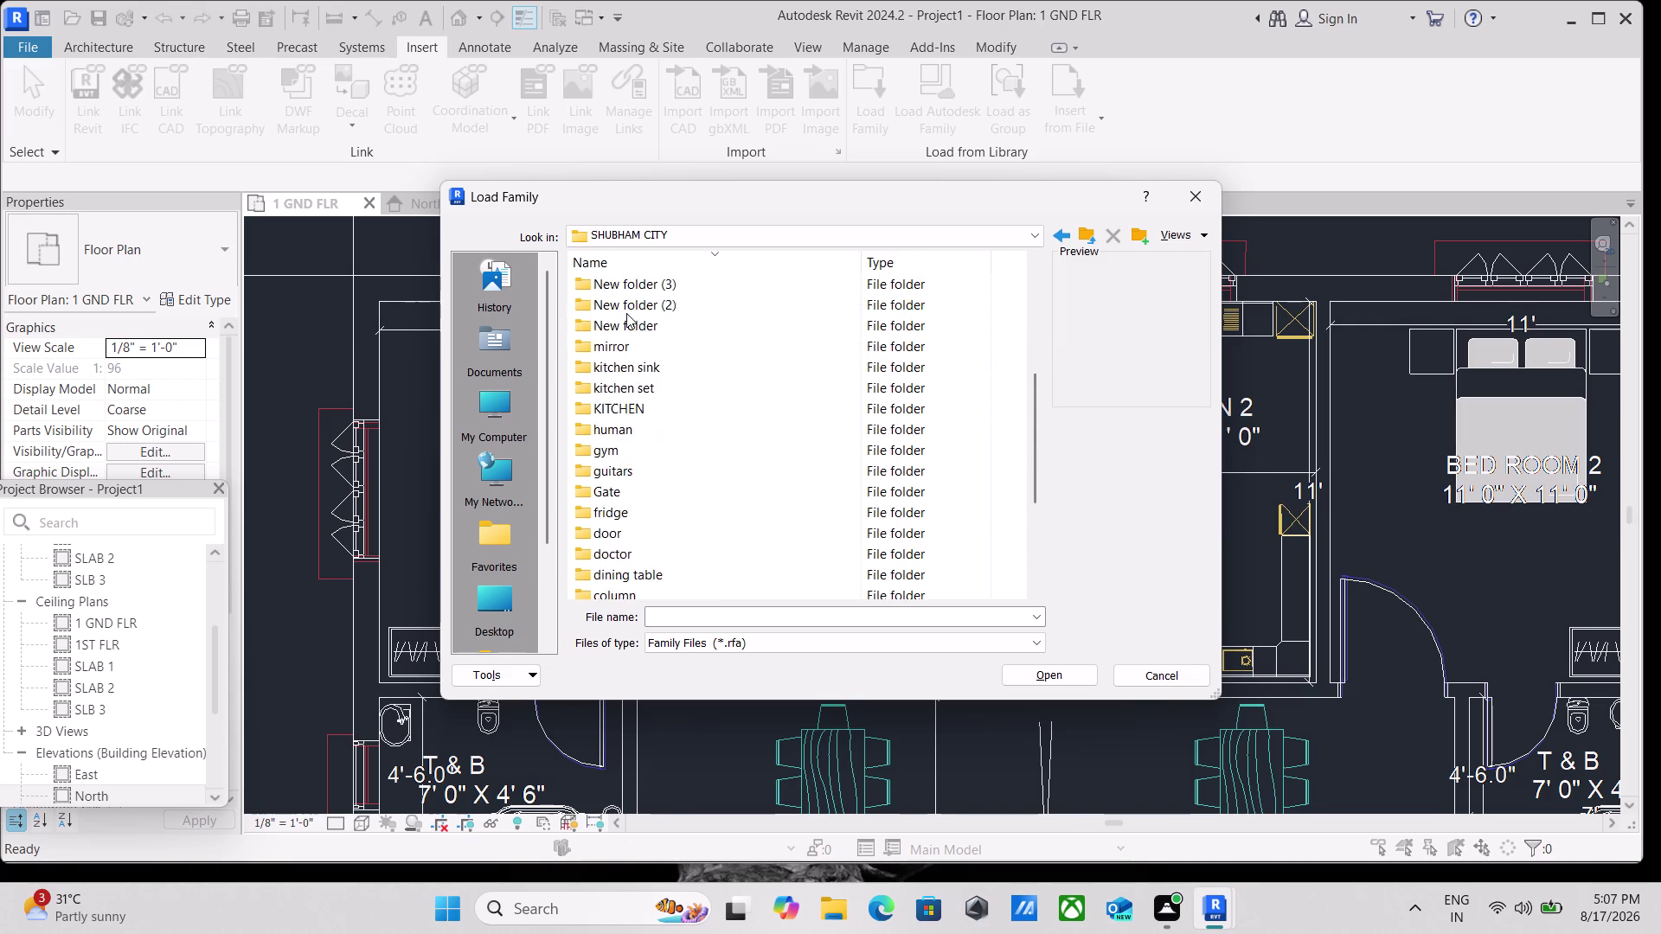
scroll(up, 3)
scroll(up, 3)
scroll(up, 3)
scroll(up, 3)
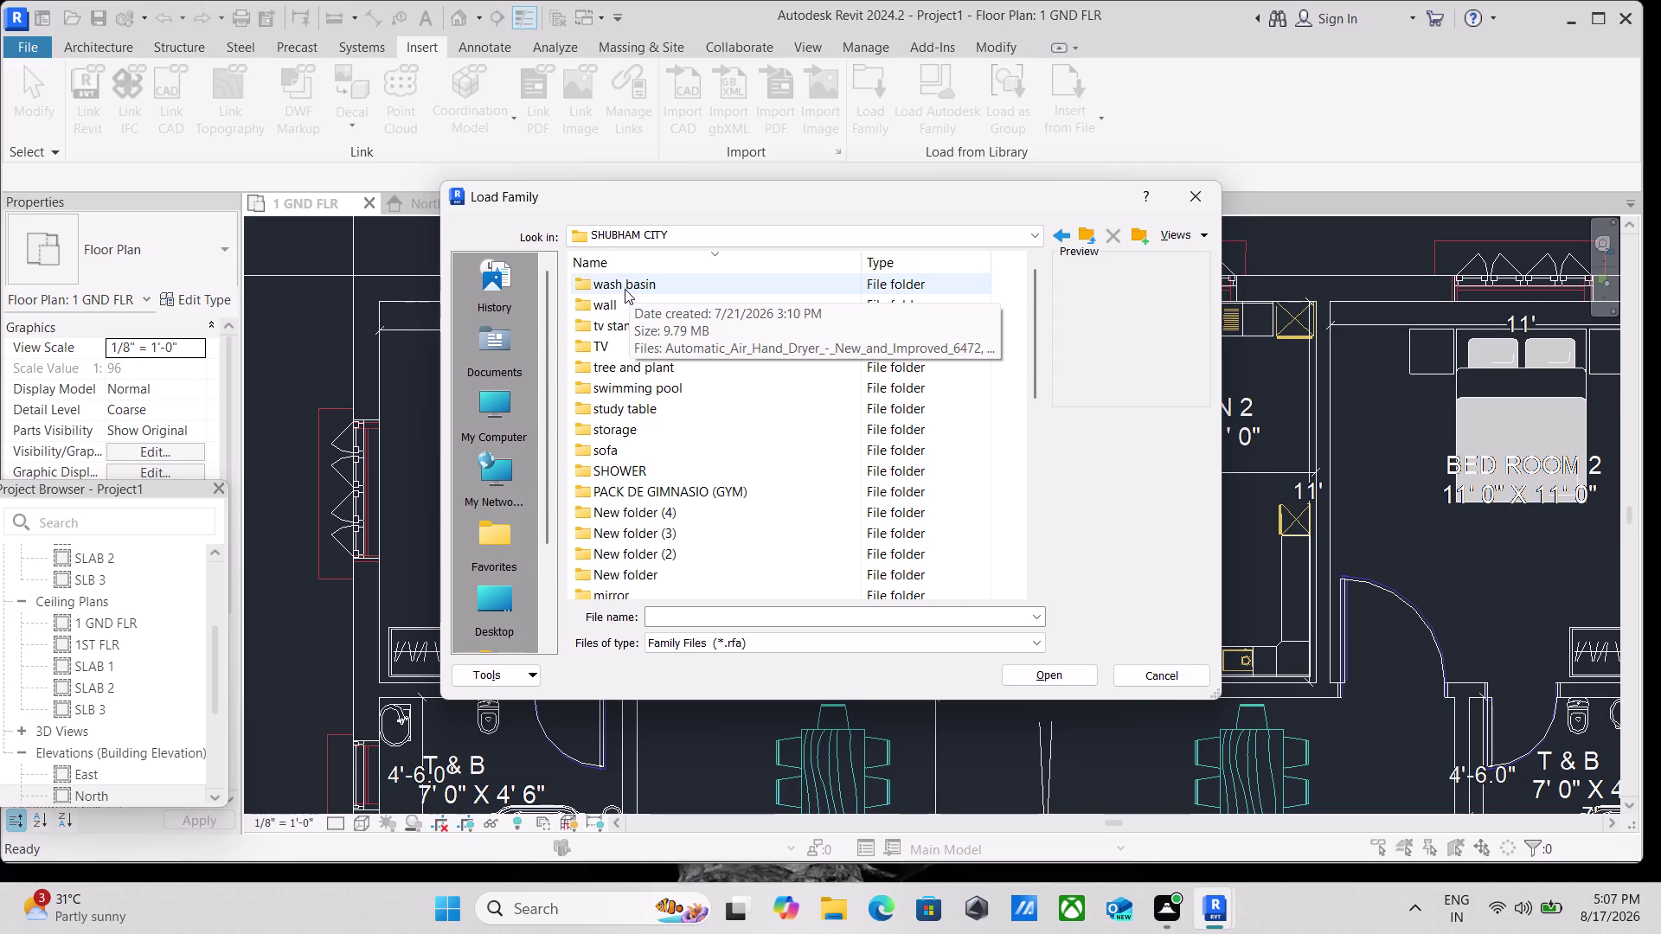
scroll(down, 3)
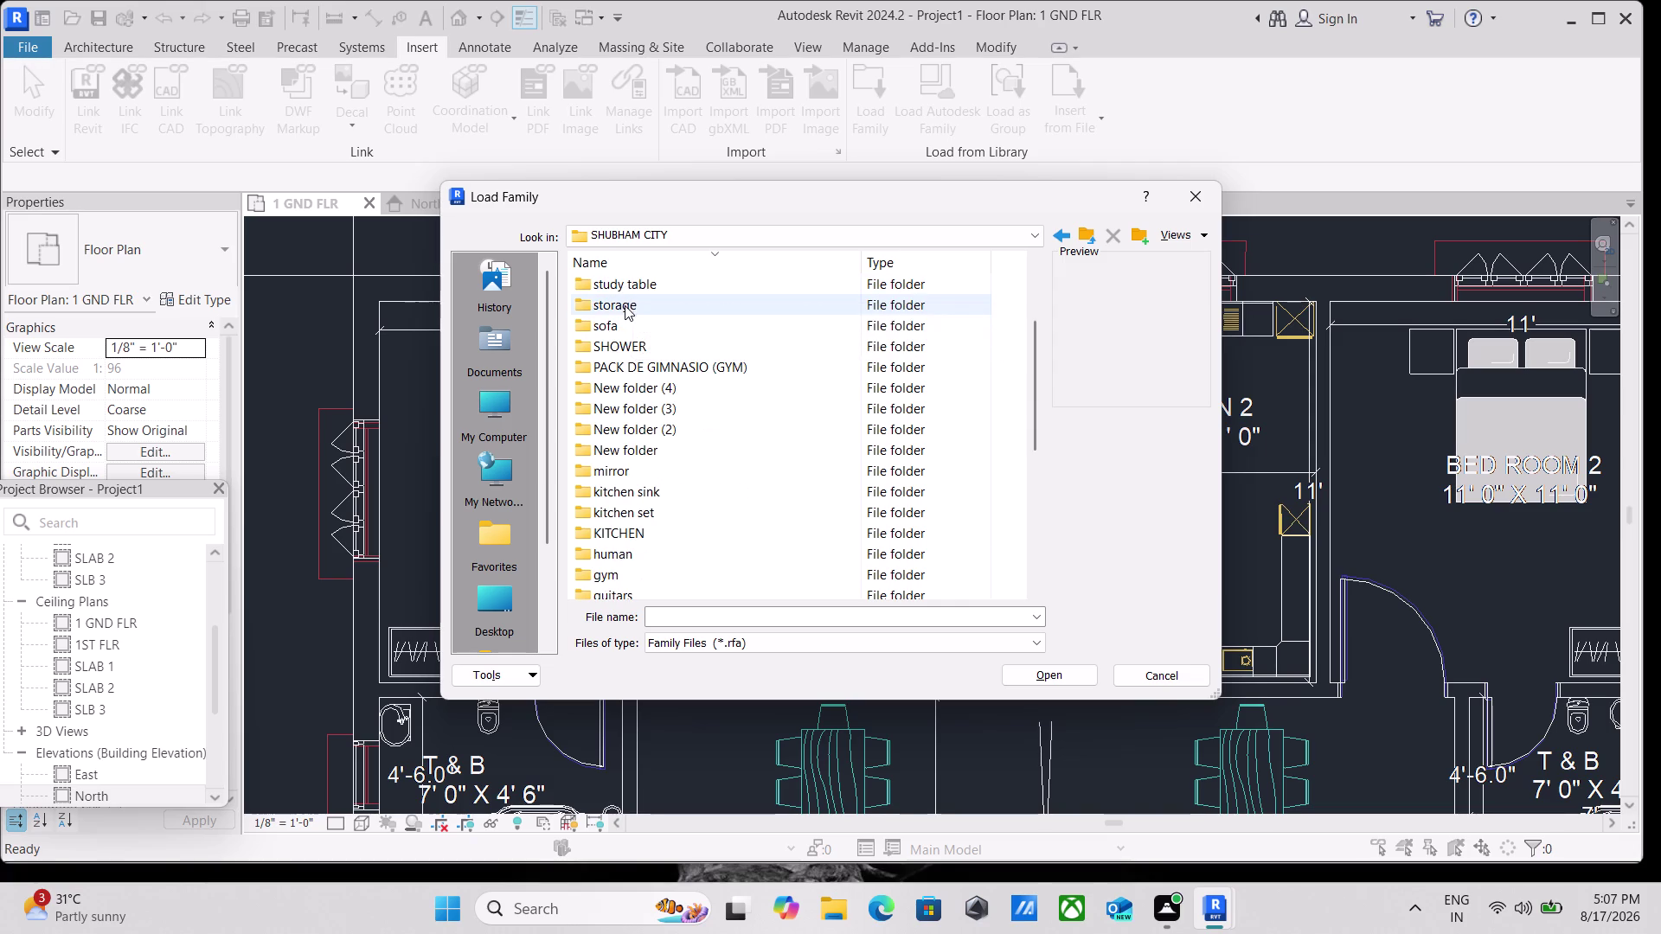
scroll(down, 3)
scroll(down, 3)
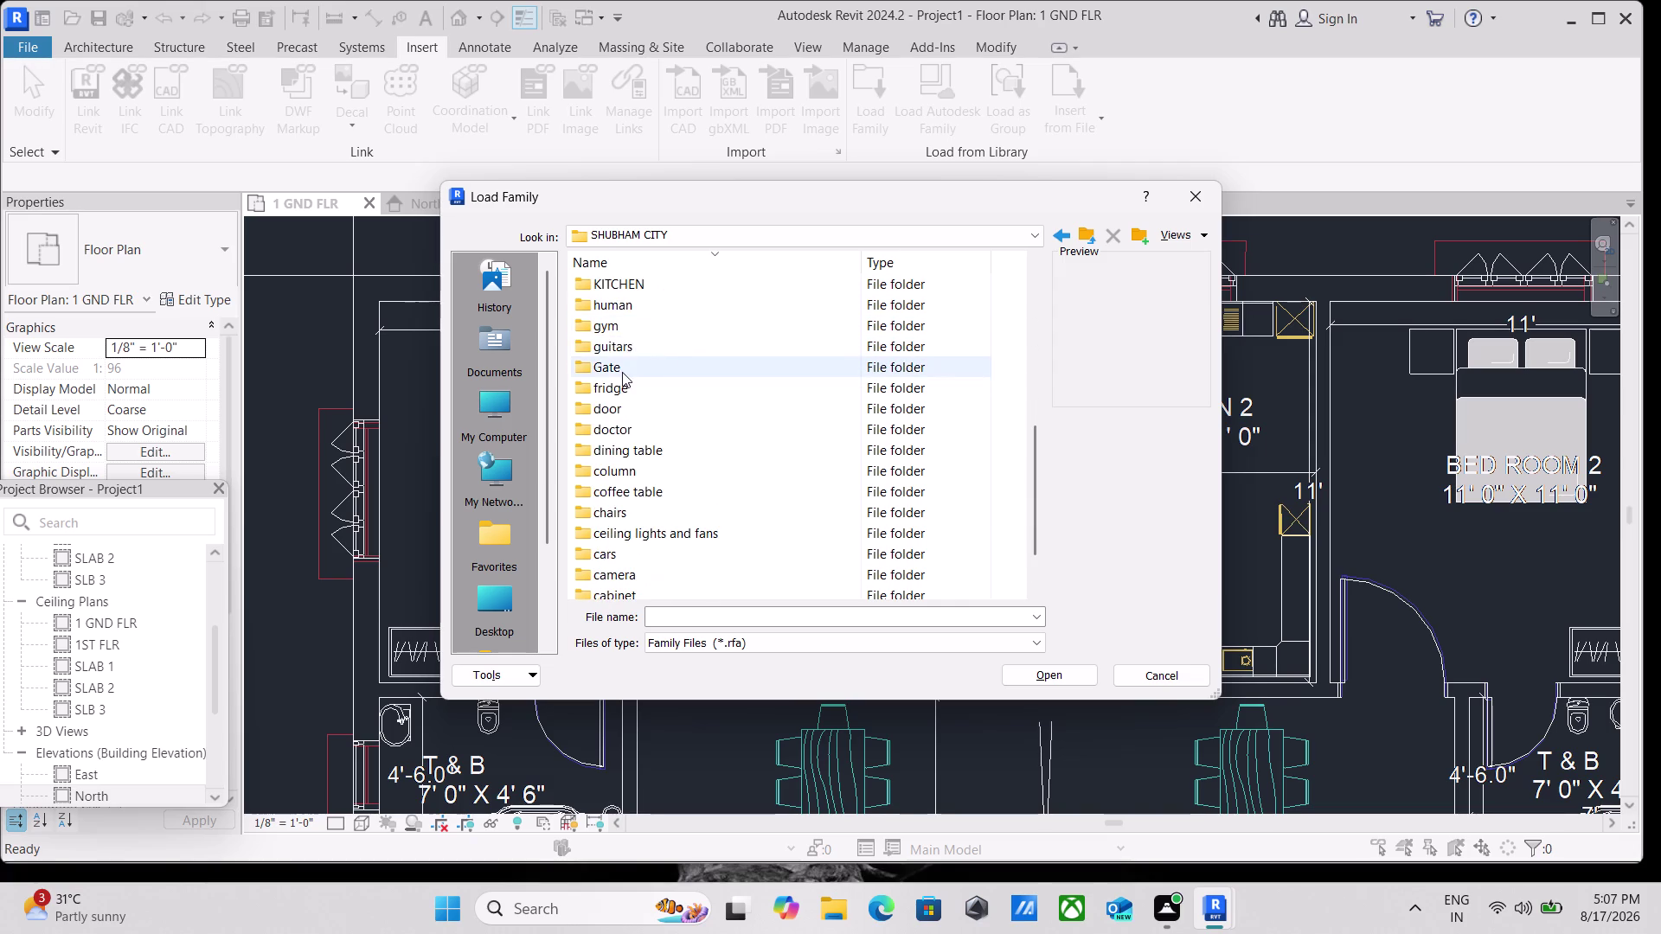
scroll(down, 3)
scroll(up, 3)
scroll(down, 3)
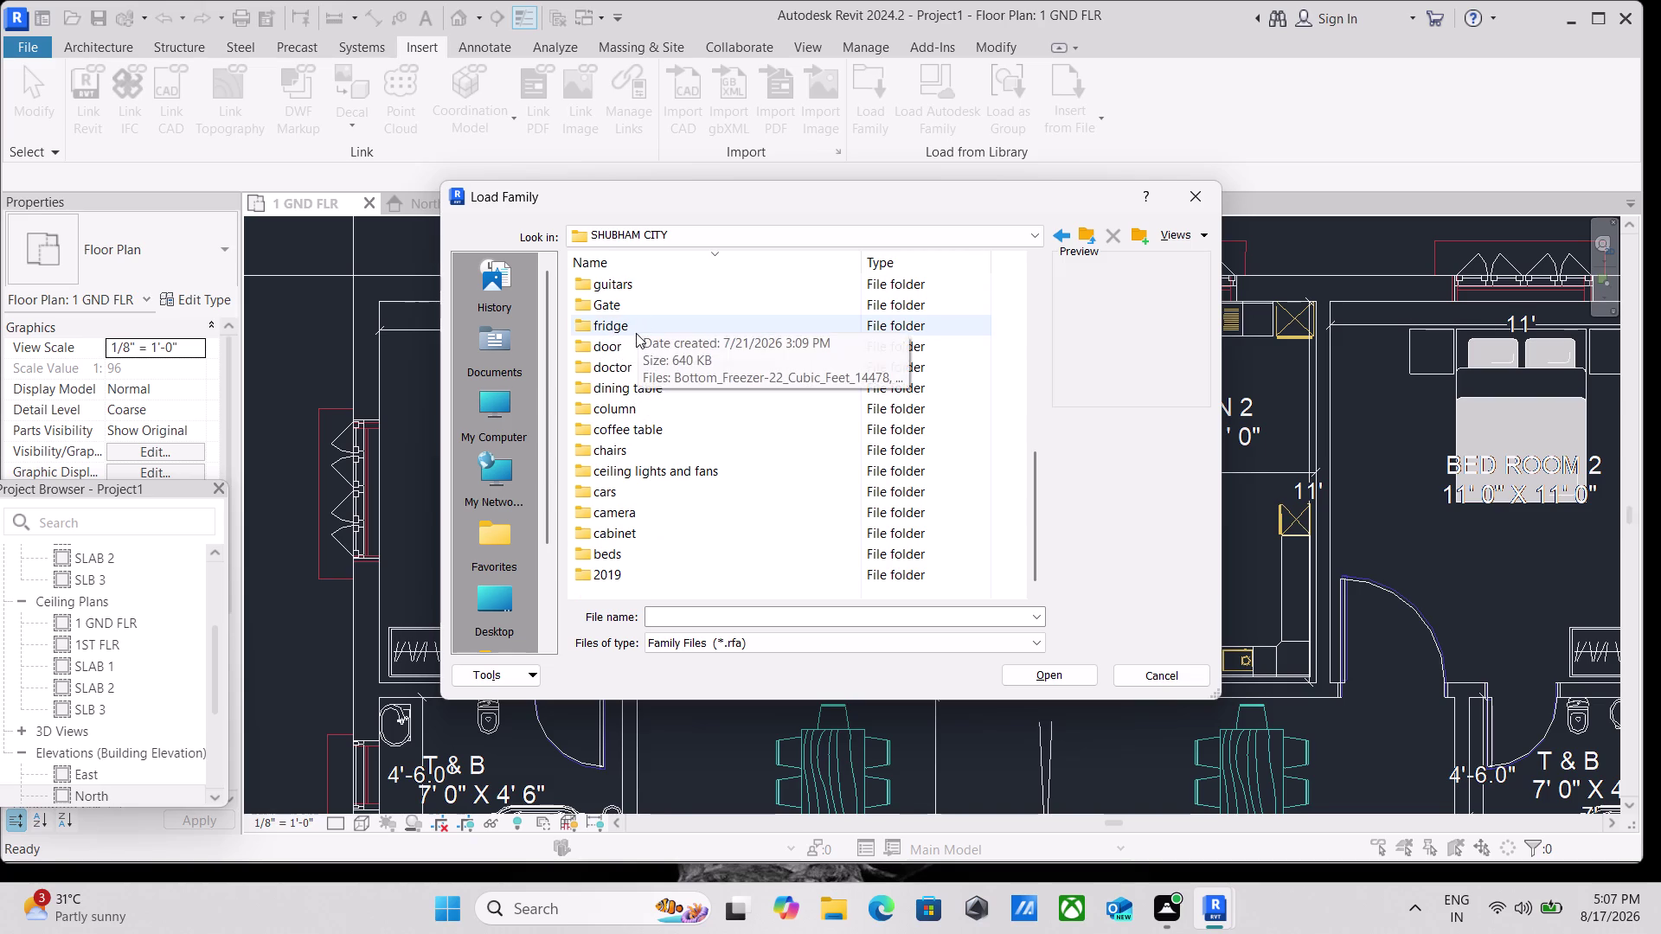
scroll(down, 3)
scroll(down, 3)
scroll(up, 3)
scroll(down, 3)
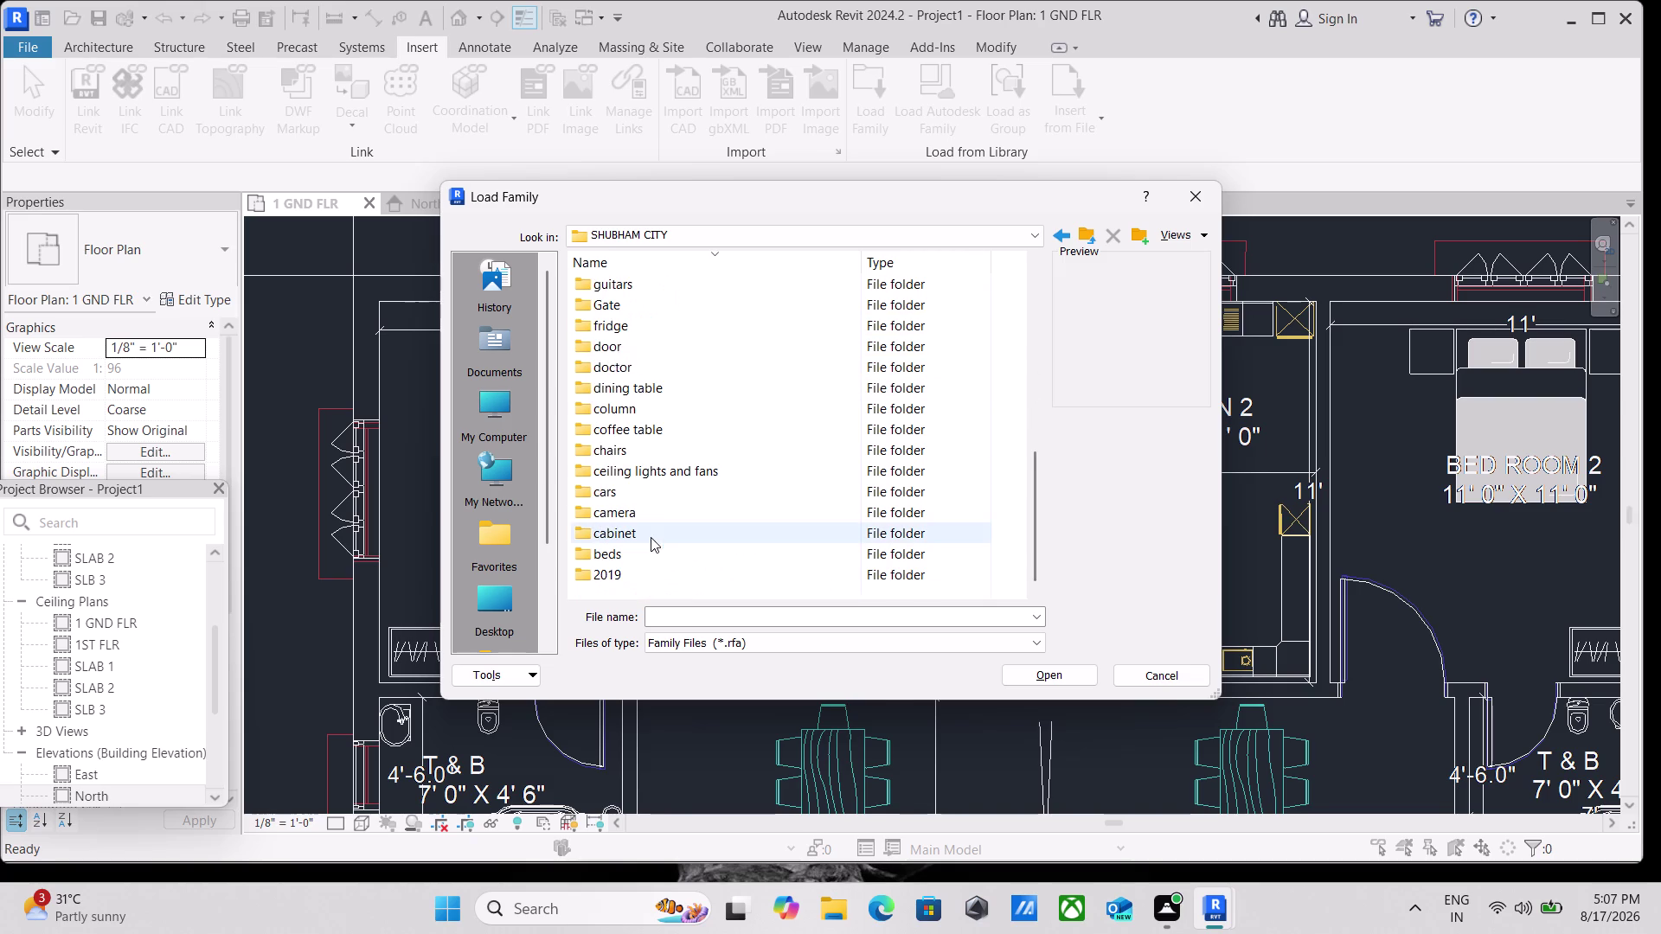
double_click(659, 553)
Preview the Modern_Bed_13665, QueenKing_Bed_18429 and Modern_Beds_1593 bed families.
click(642, 350)
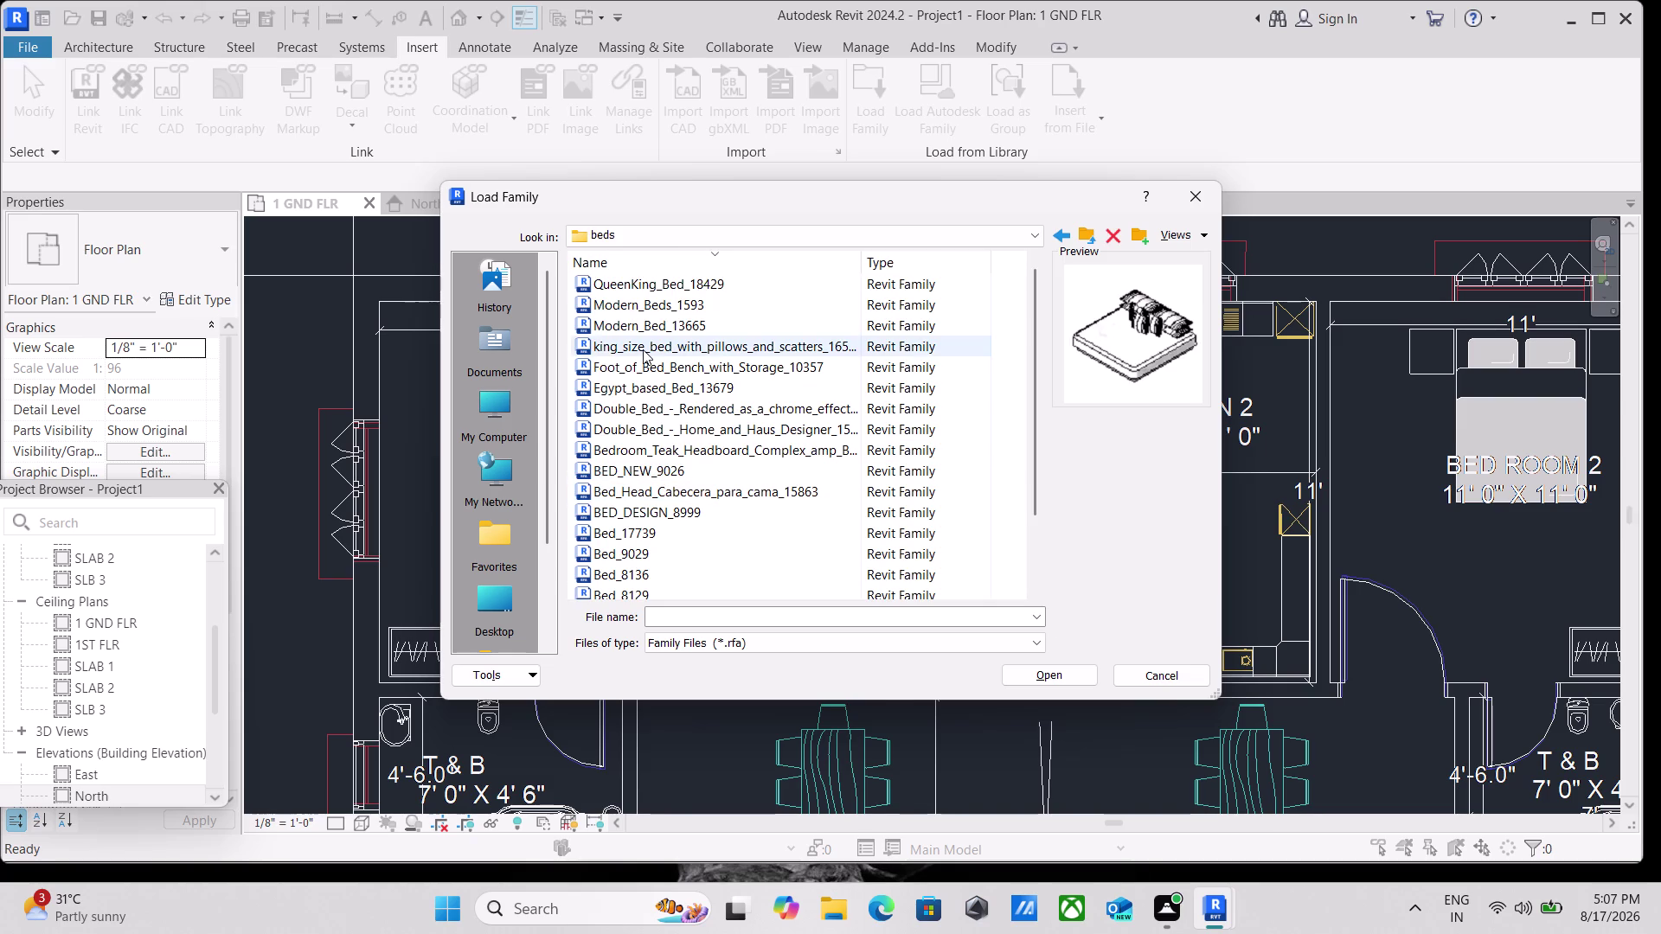
click(651, 380)
click(652, 340)
click(651, 327)
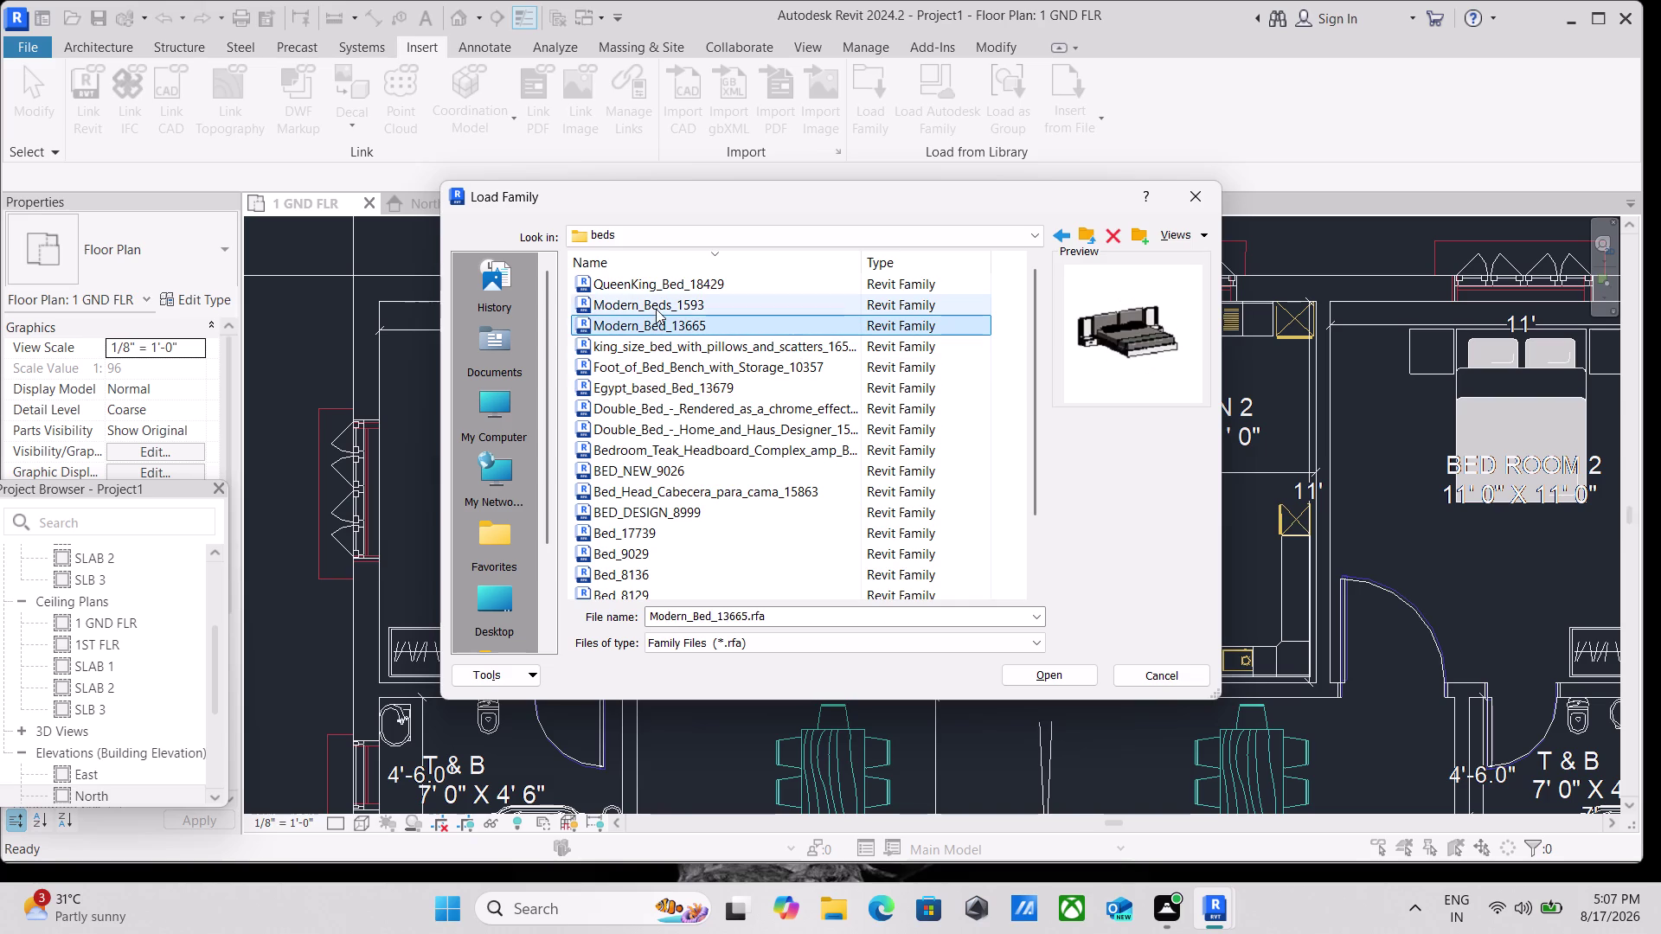
click(656, 308)
click(657, 284)
click(657, 299)
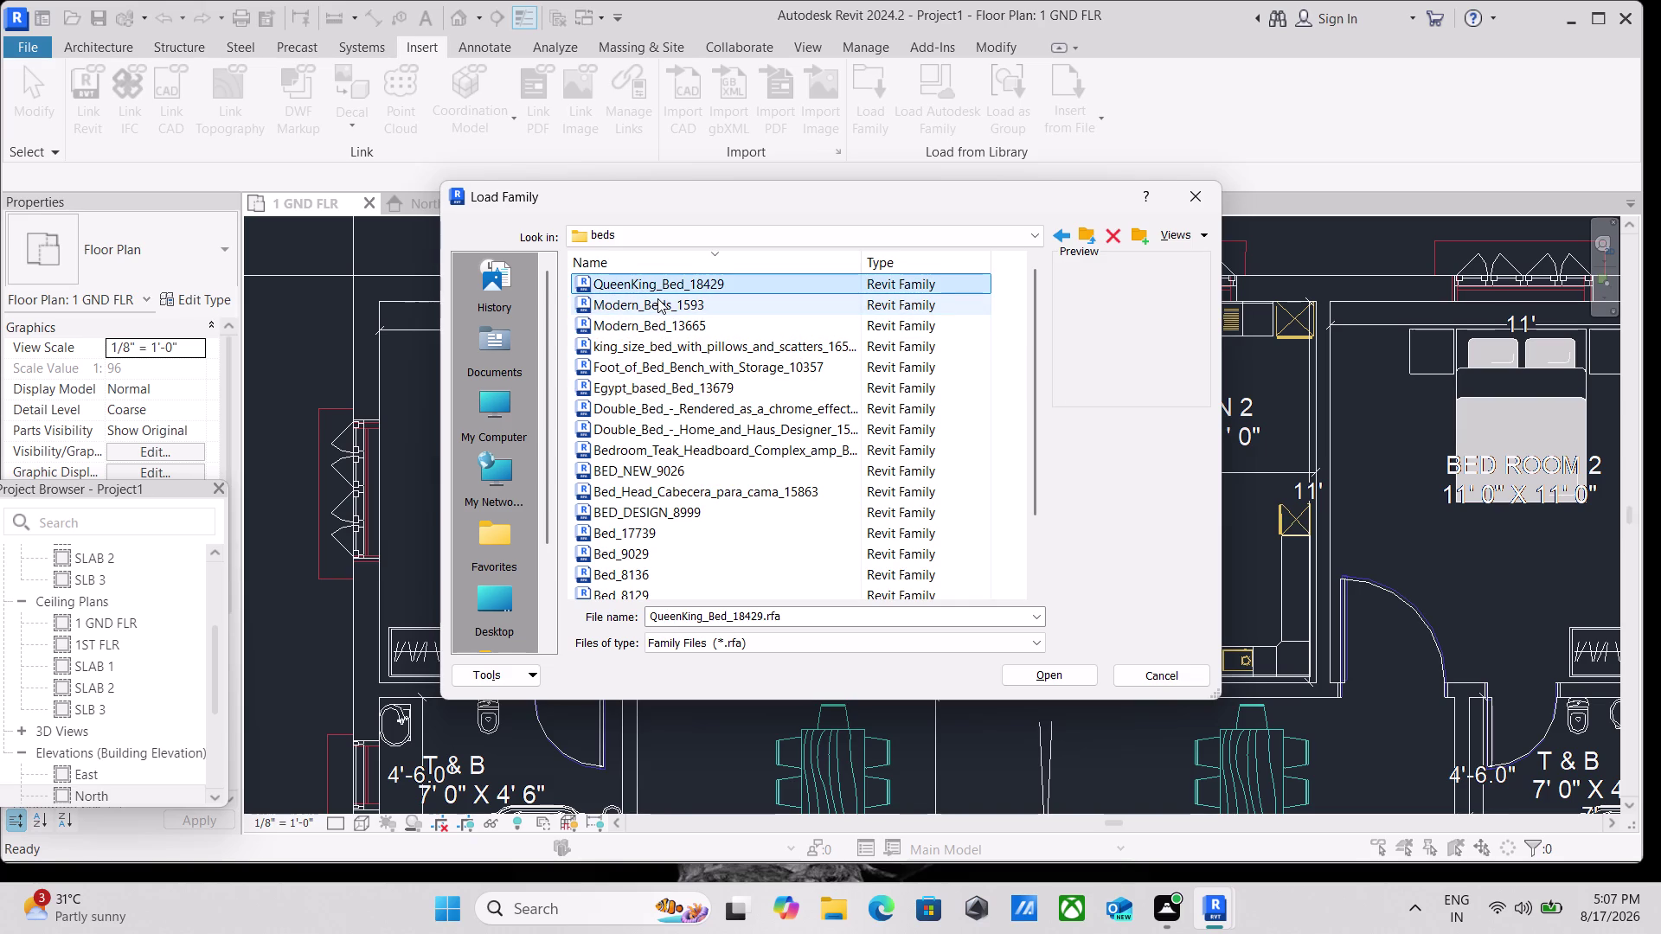
click(672, 314)
scroll(down, 3)
scroll(down, 3)
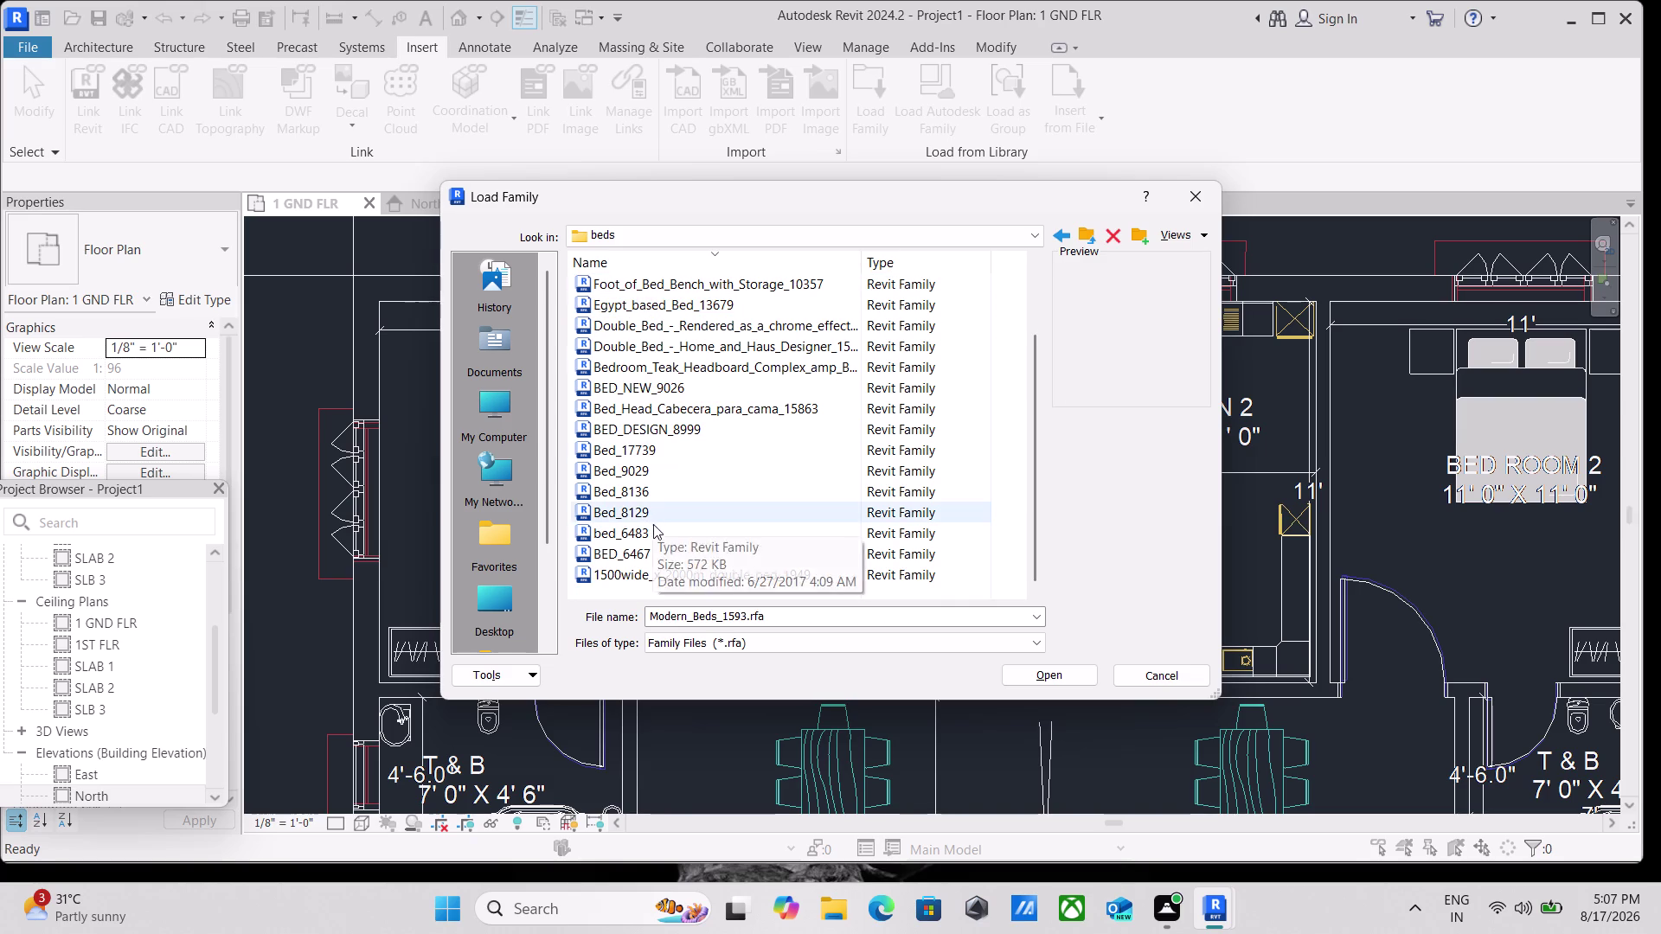
Preview the Bed_8136, Bed_17739, Bed_Head_Cabecera_para_cama_15863 and teak headboard bed families.
click(658, 544)
click(658, 525)
click(660, 498)
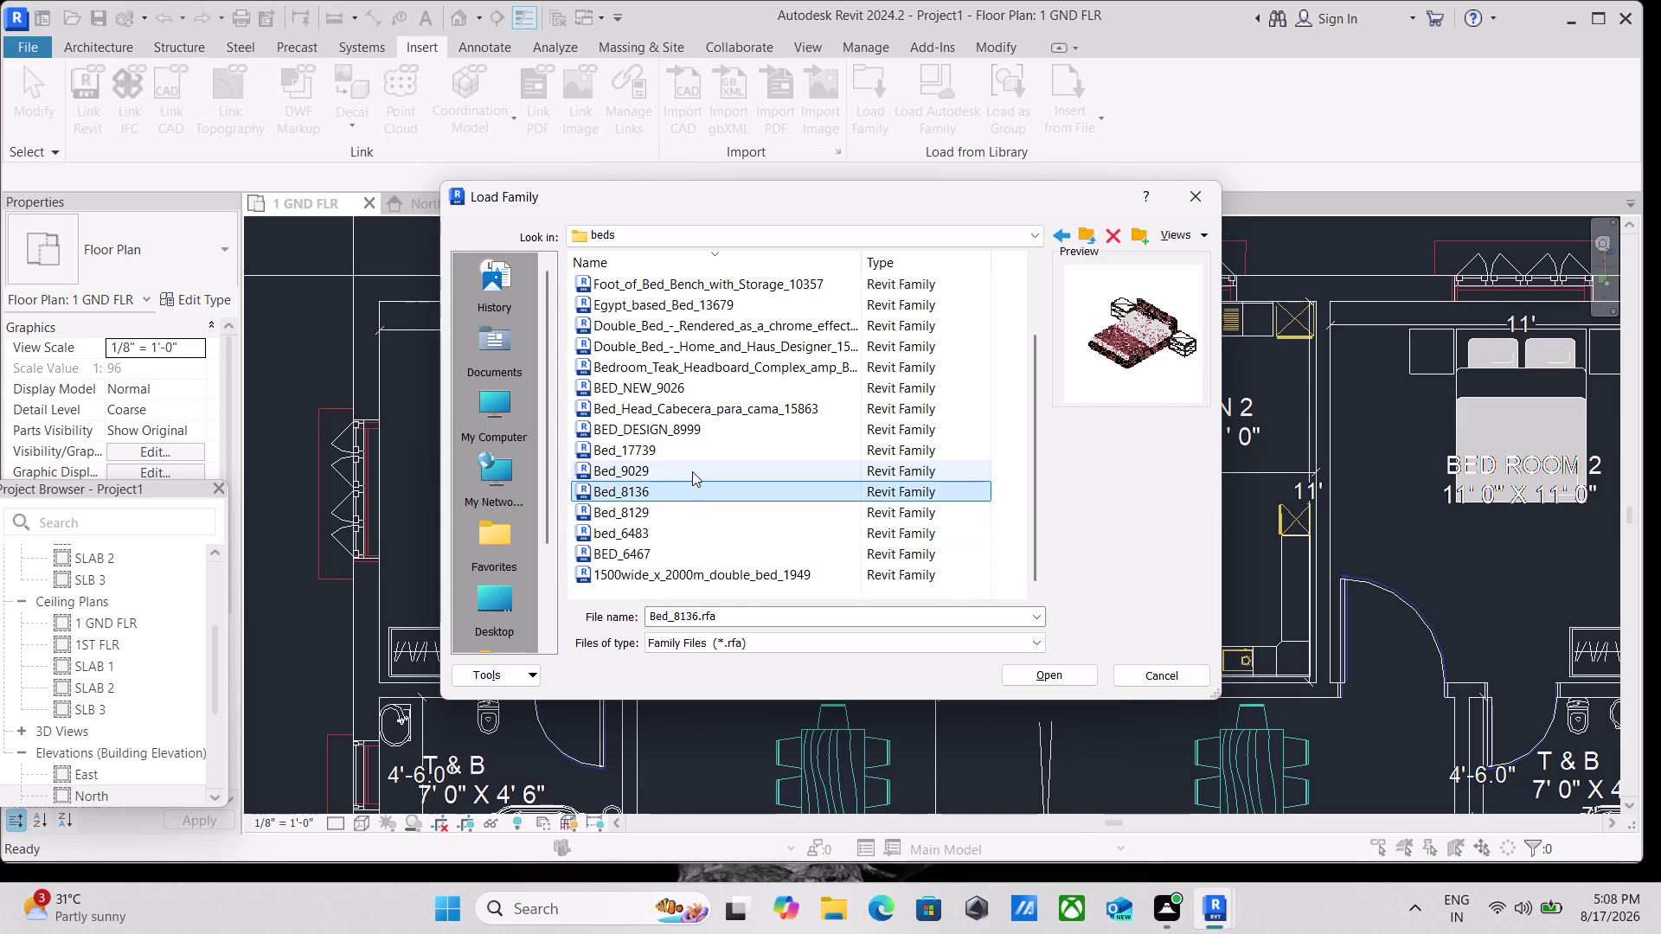
click(681, 464)
click(671, 447)
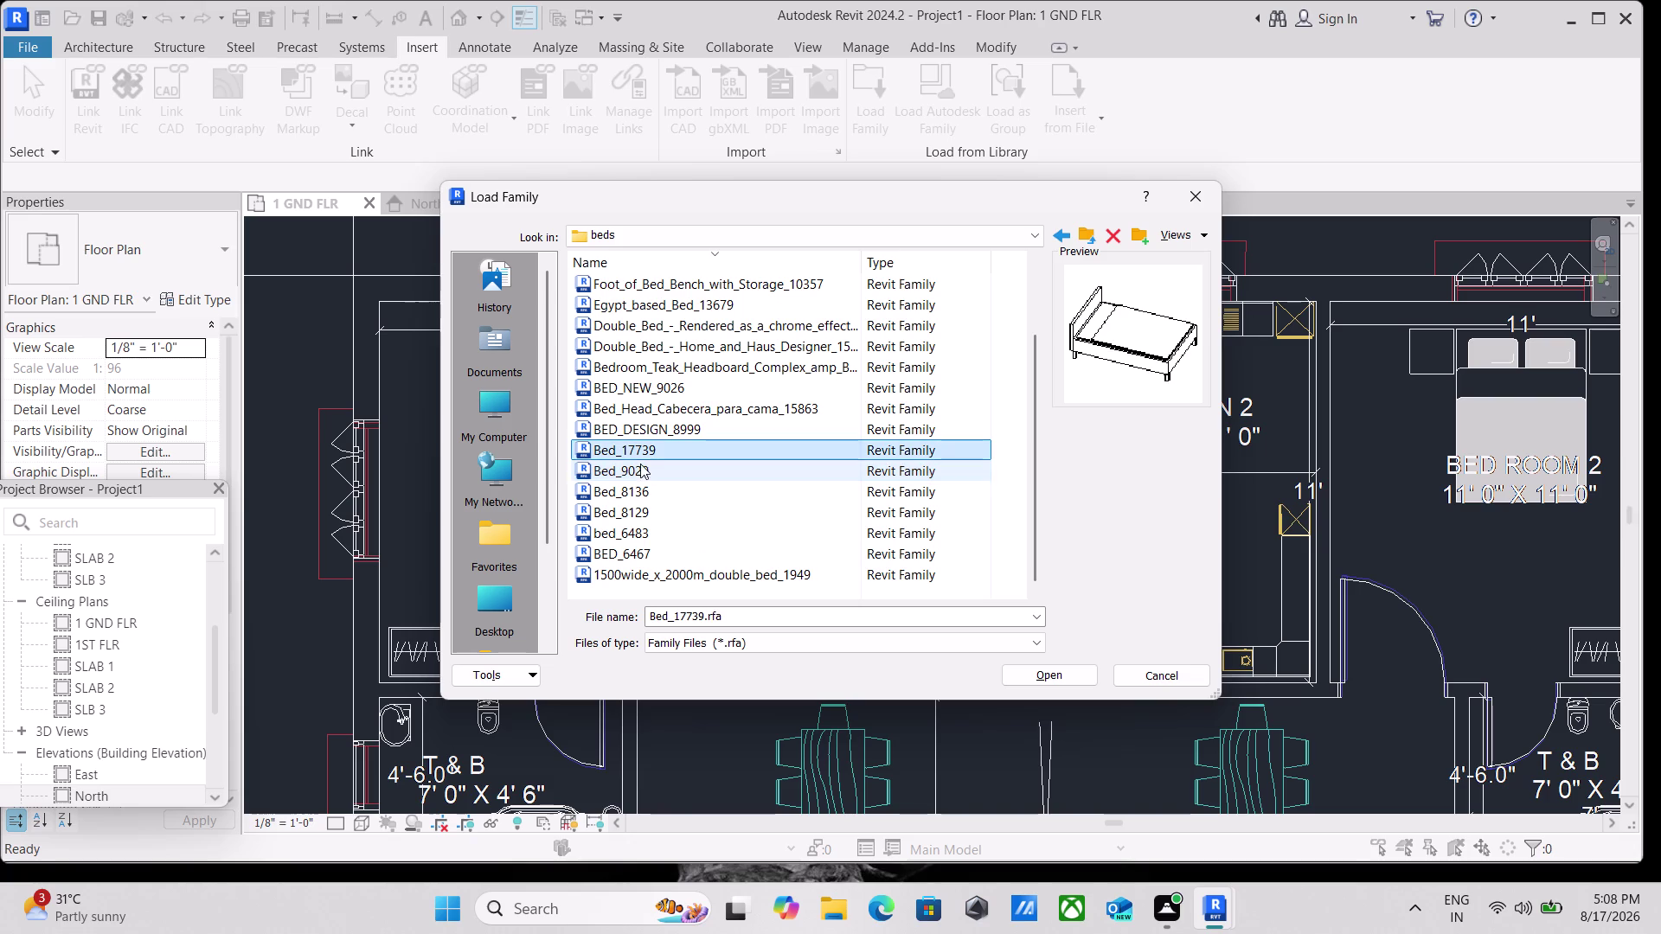
click(643, 432)
click(678, 423)
click(683, 409)
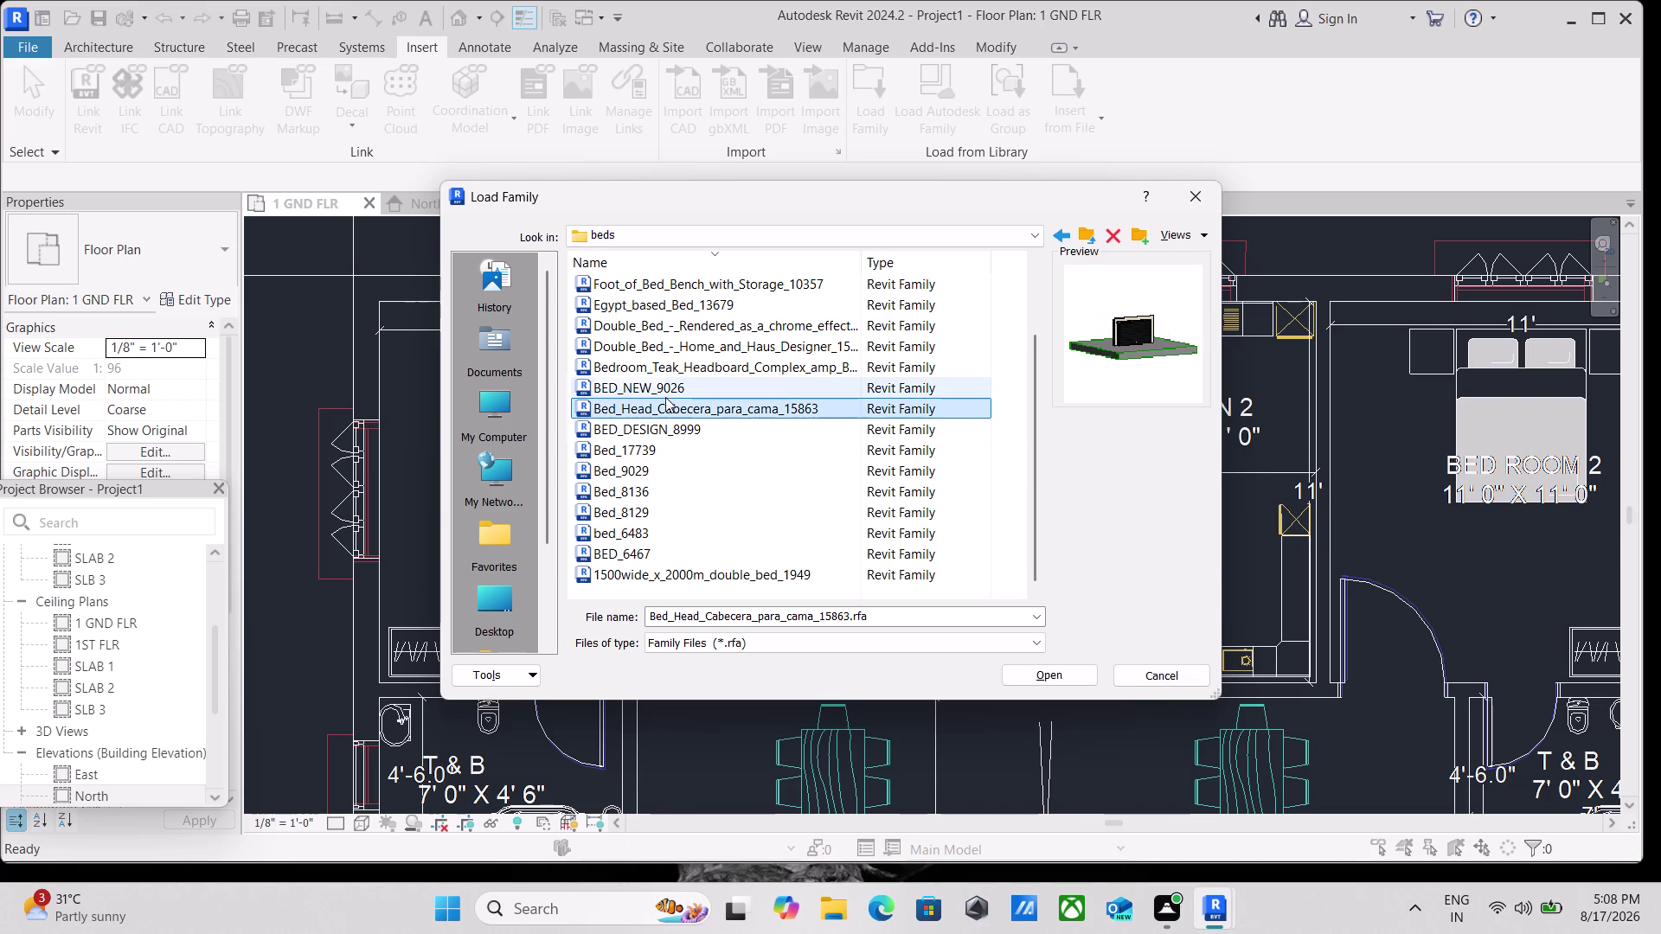
click(658, 391)
click(656, 368)
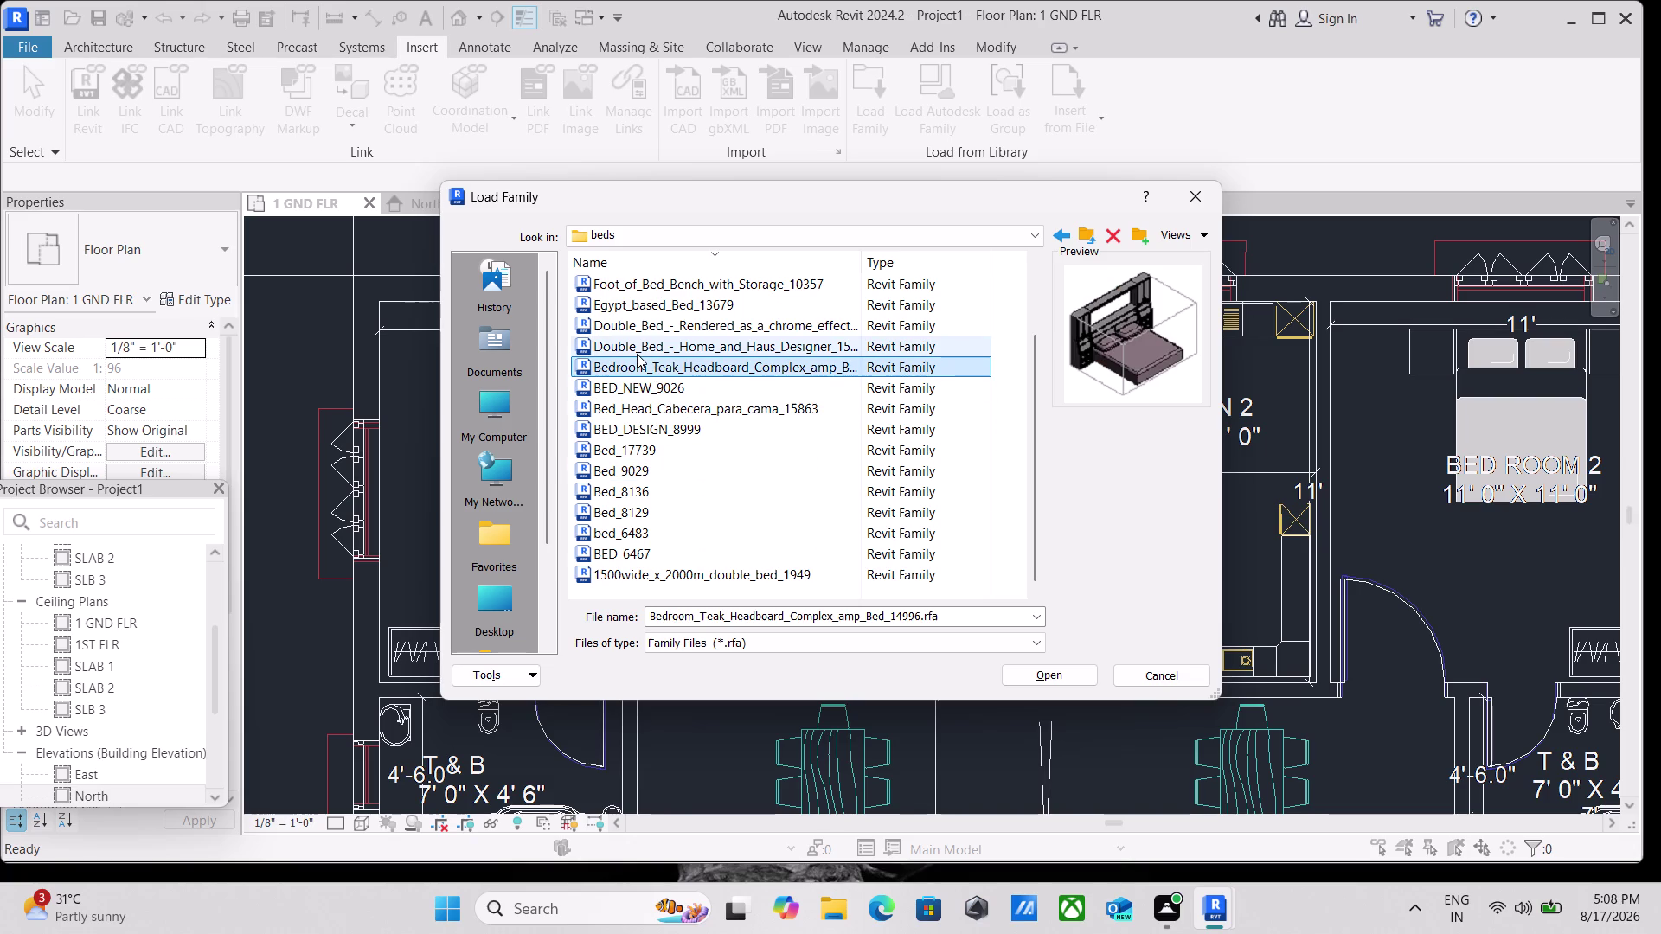
Select Double_Bed_-_Home_and_Haus_Designer_15866.rfa and load it.
click(637, 354)
click(633, 322)
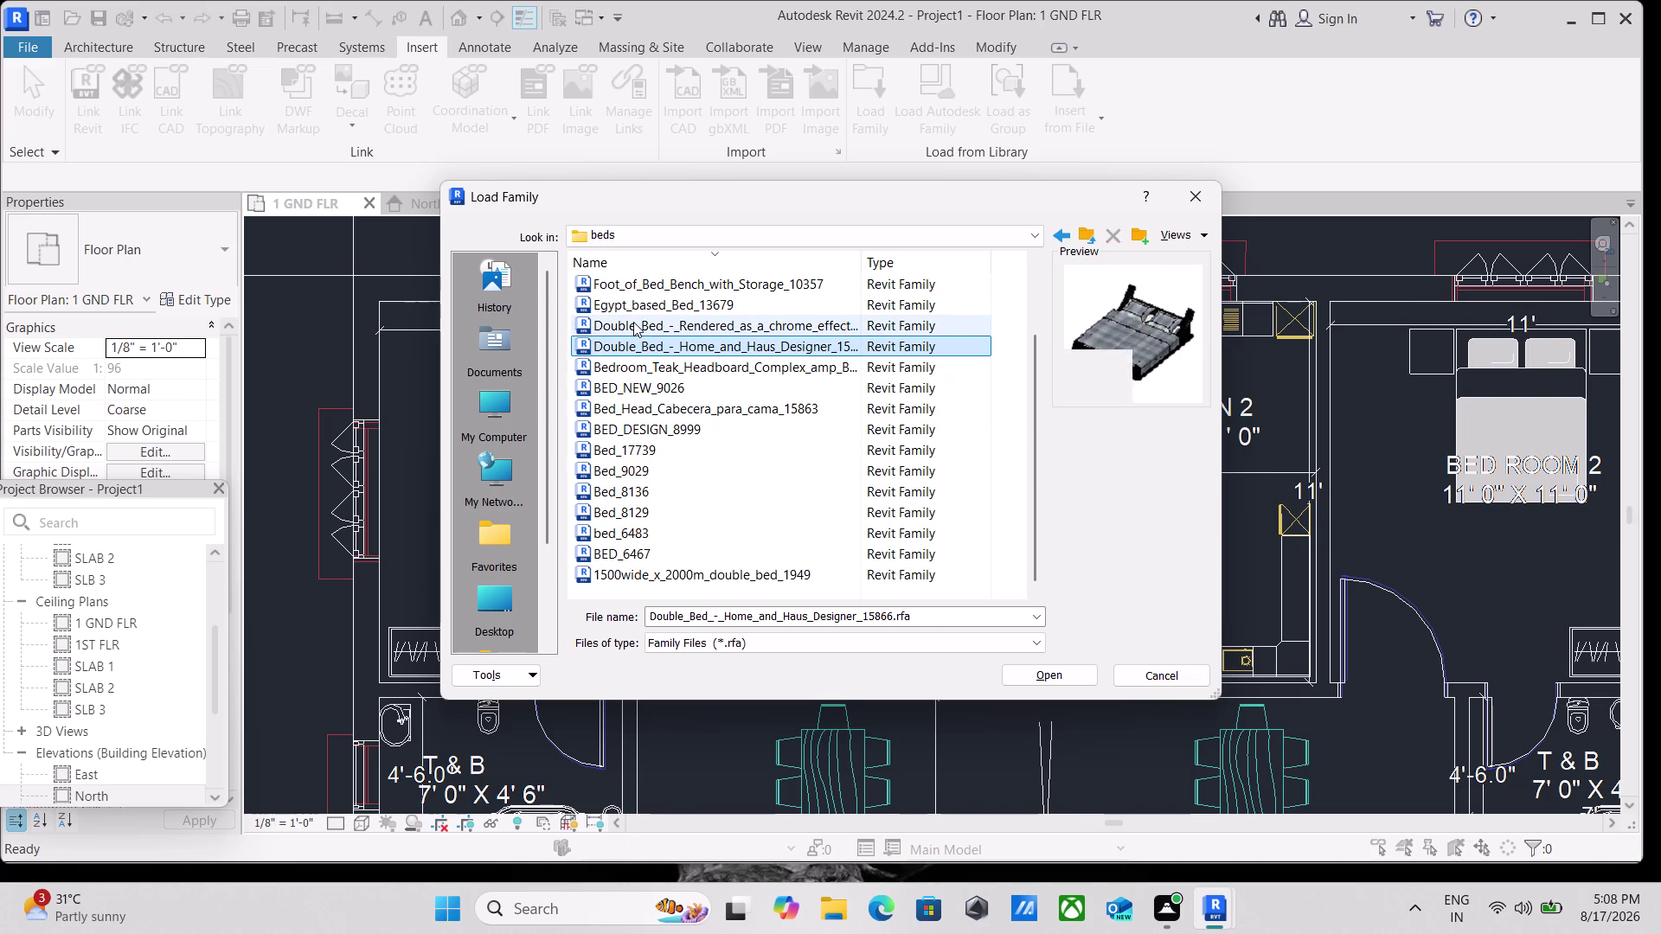
click(651, 353)
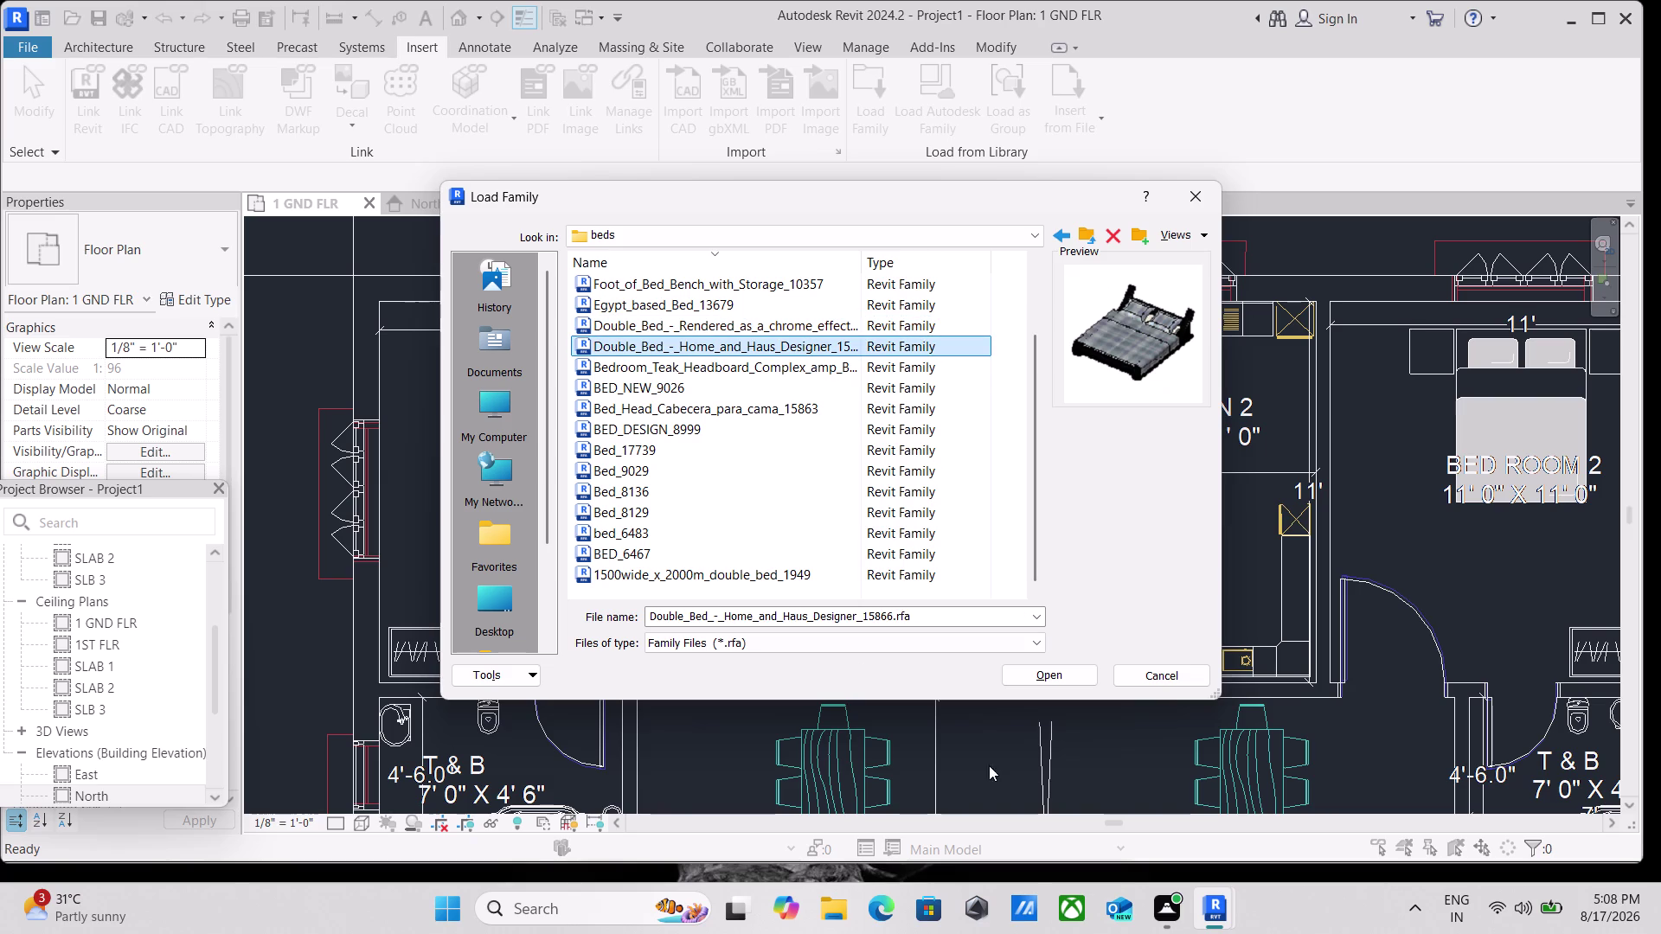
click(1045, 678)
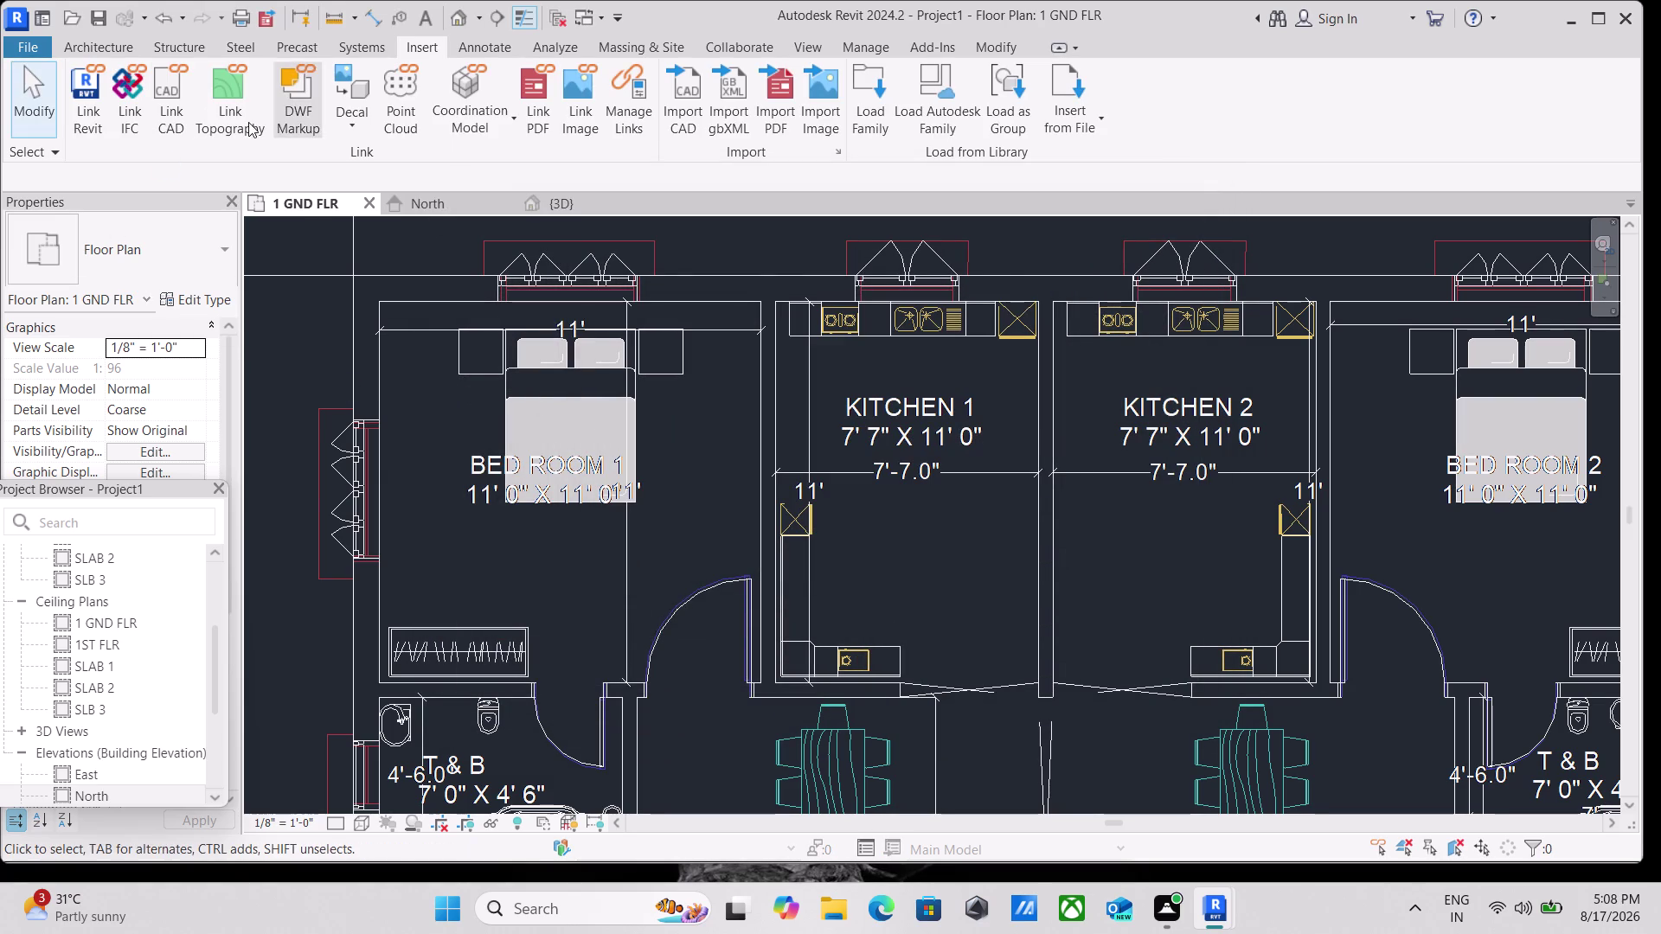
Start Place a Component with the Home and Haus double bed and drop one in Bed Room 1.
click(89, 39)
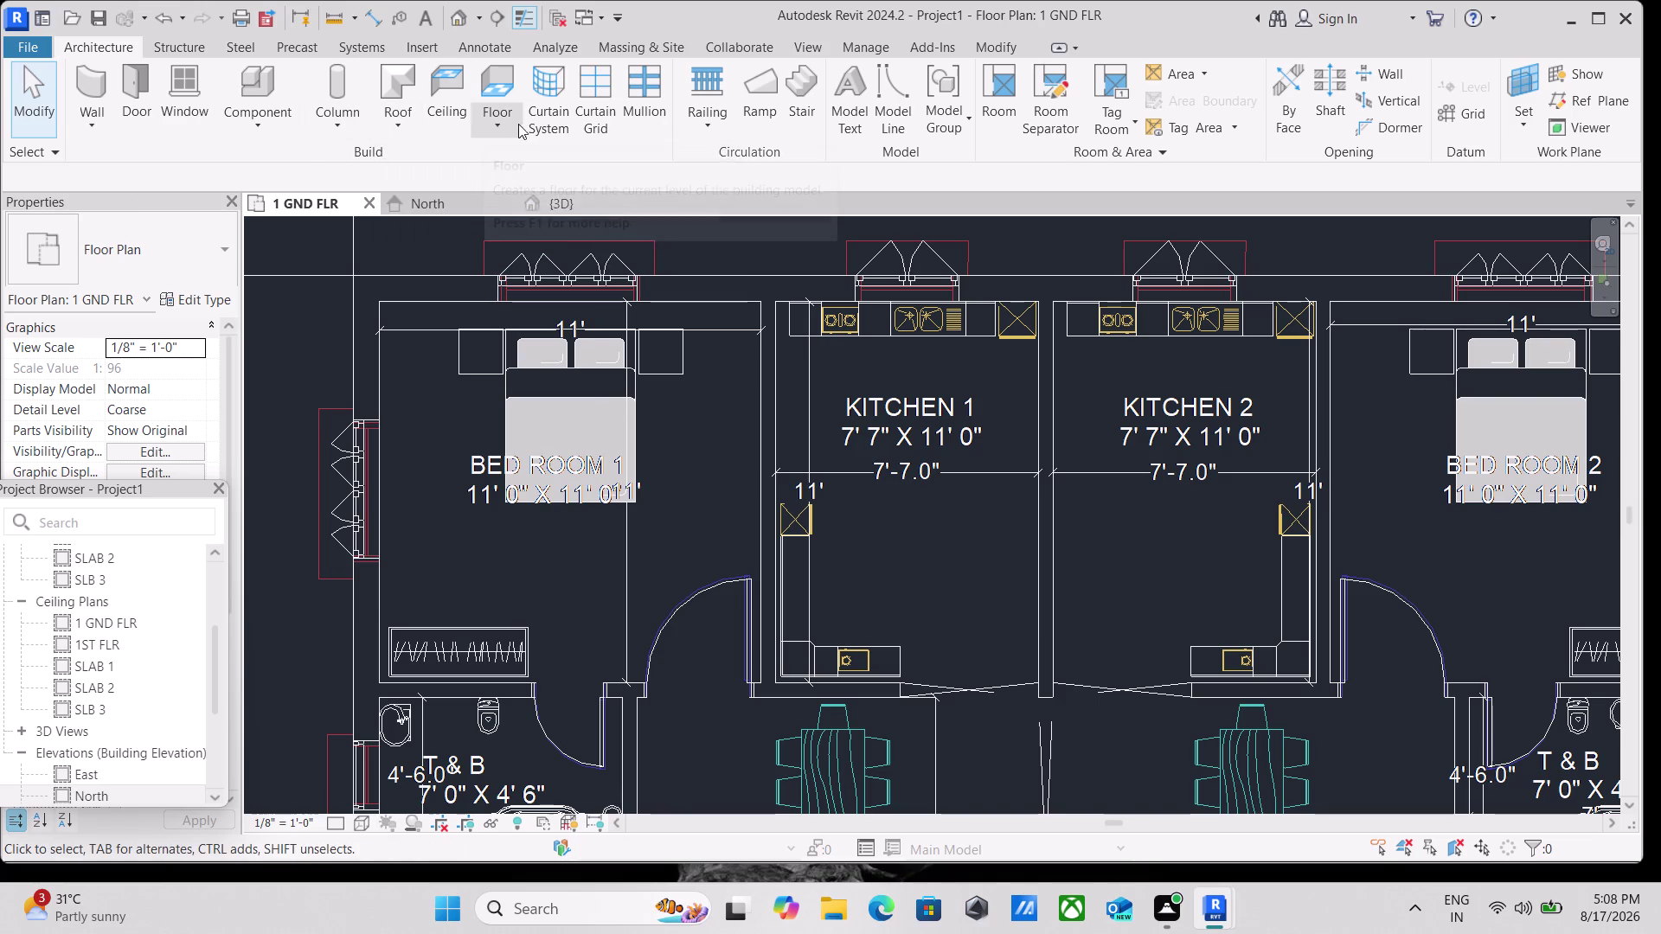
click(247, 116)
click(255, 172)
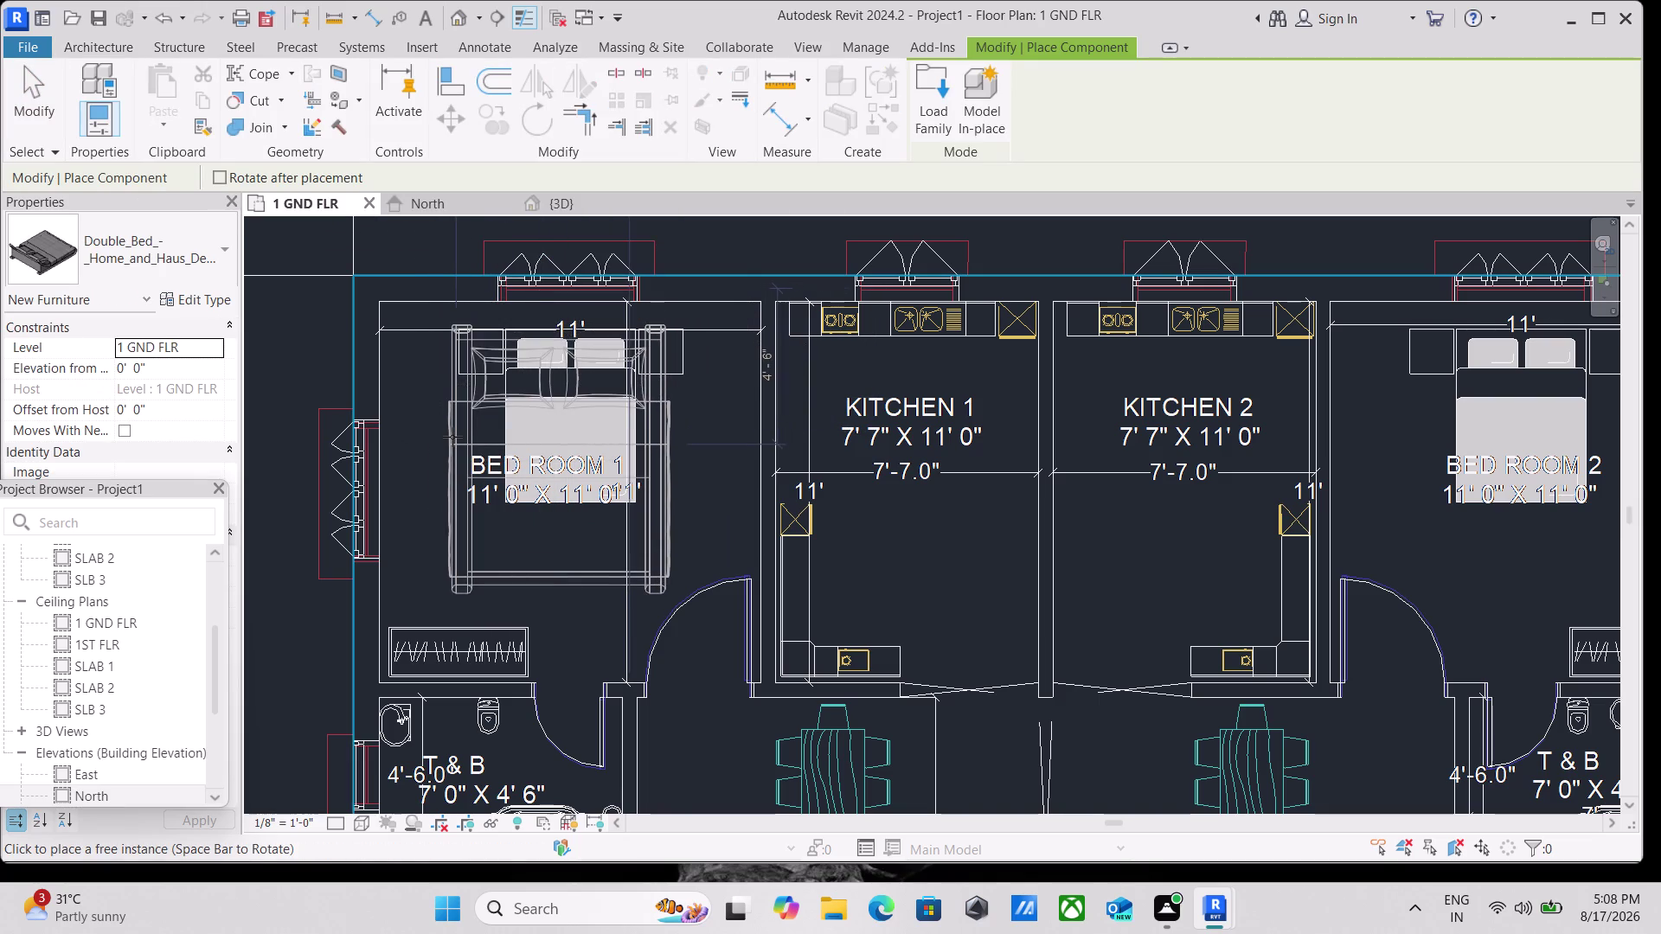
click(453, 427)
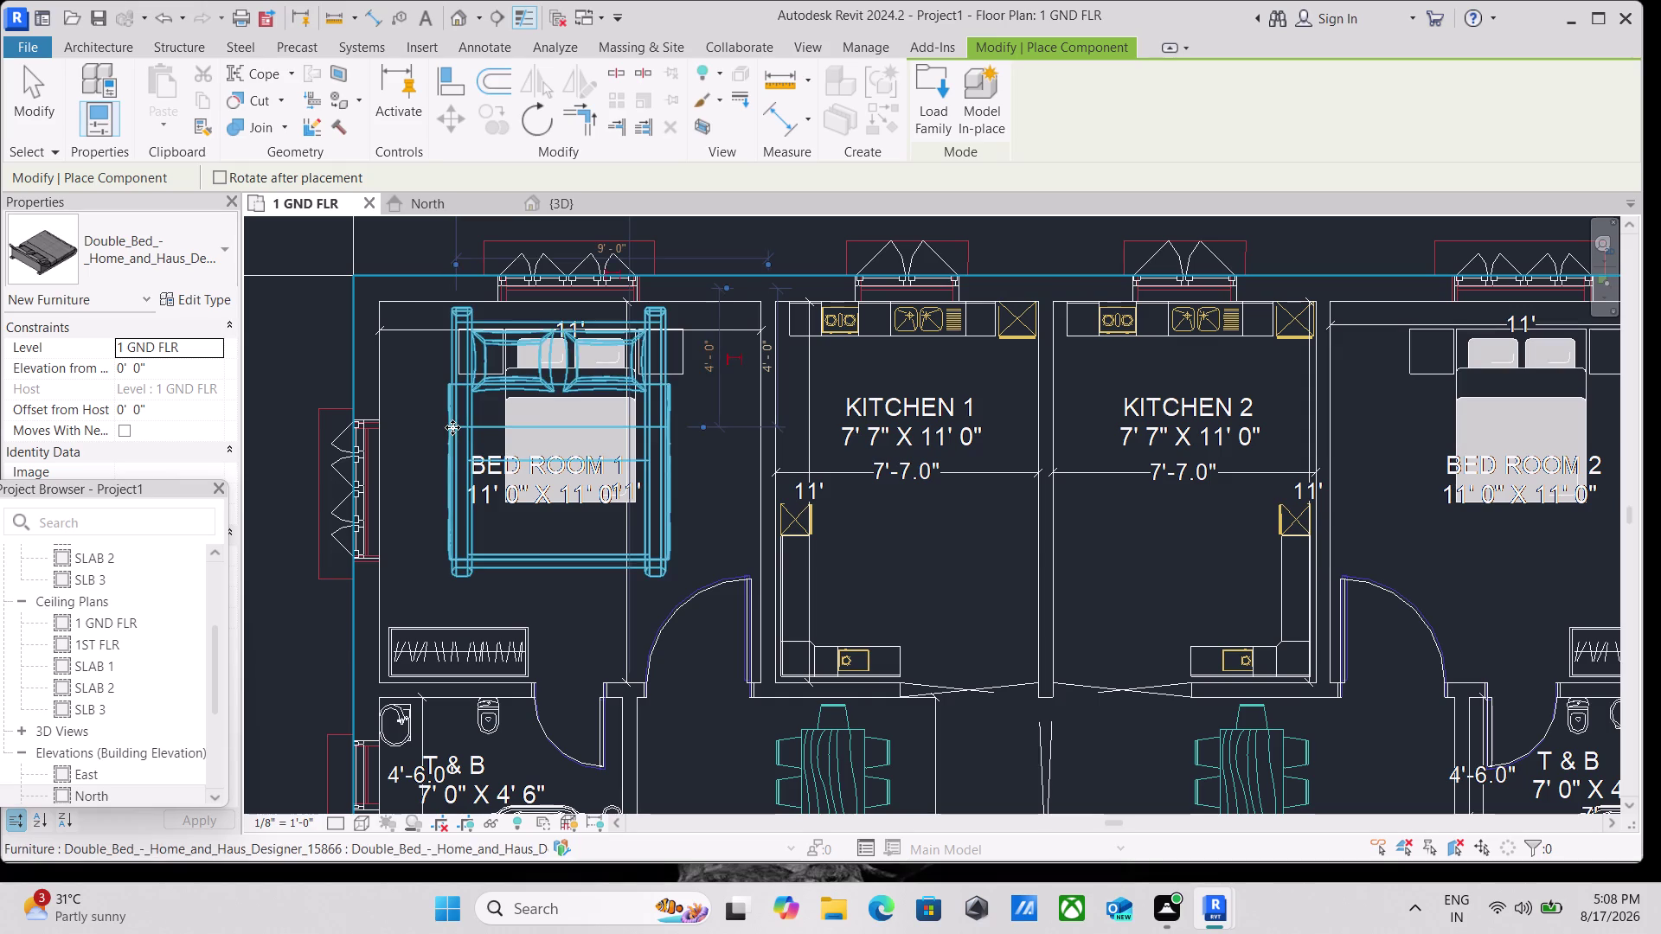
Place another double bed in Bed Room 2.
scroll(down, 3)
middle_drag(1050, 454, 539, 480)
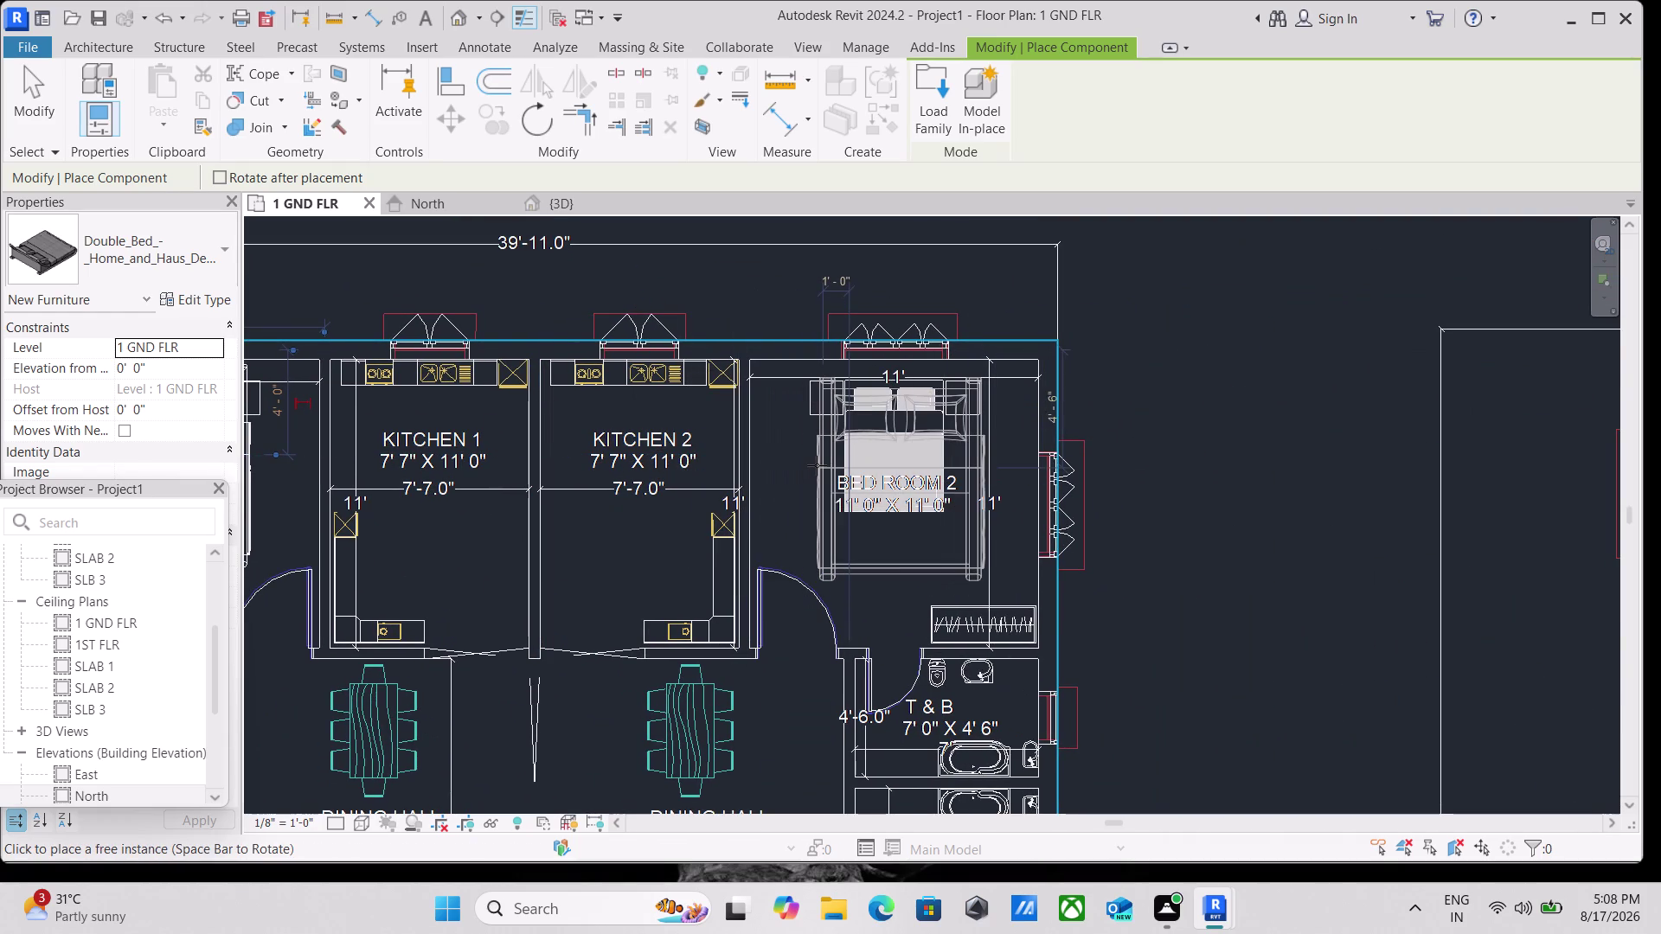
click(817, 465)
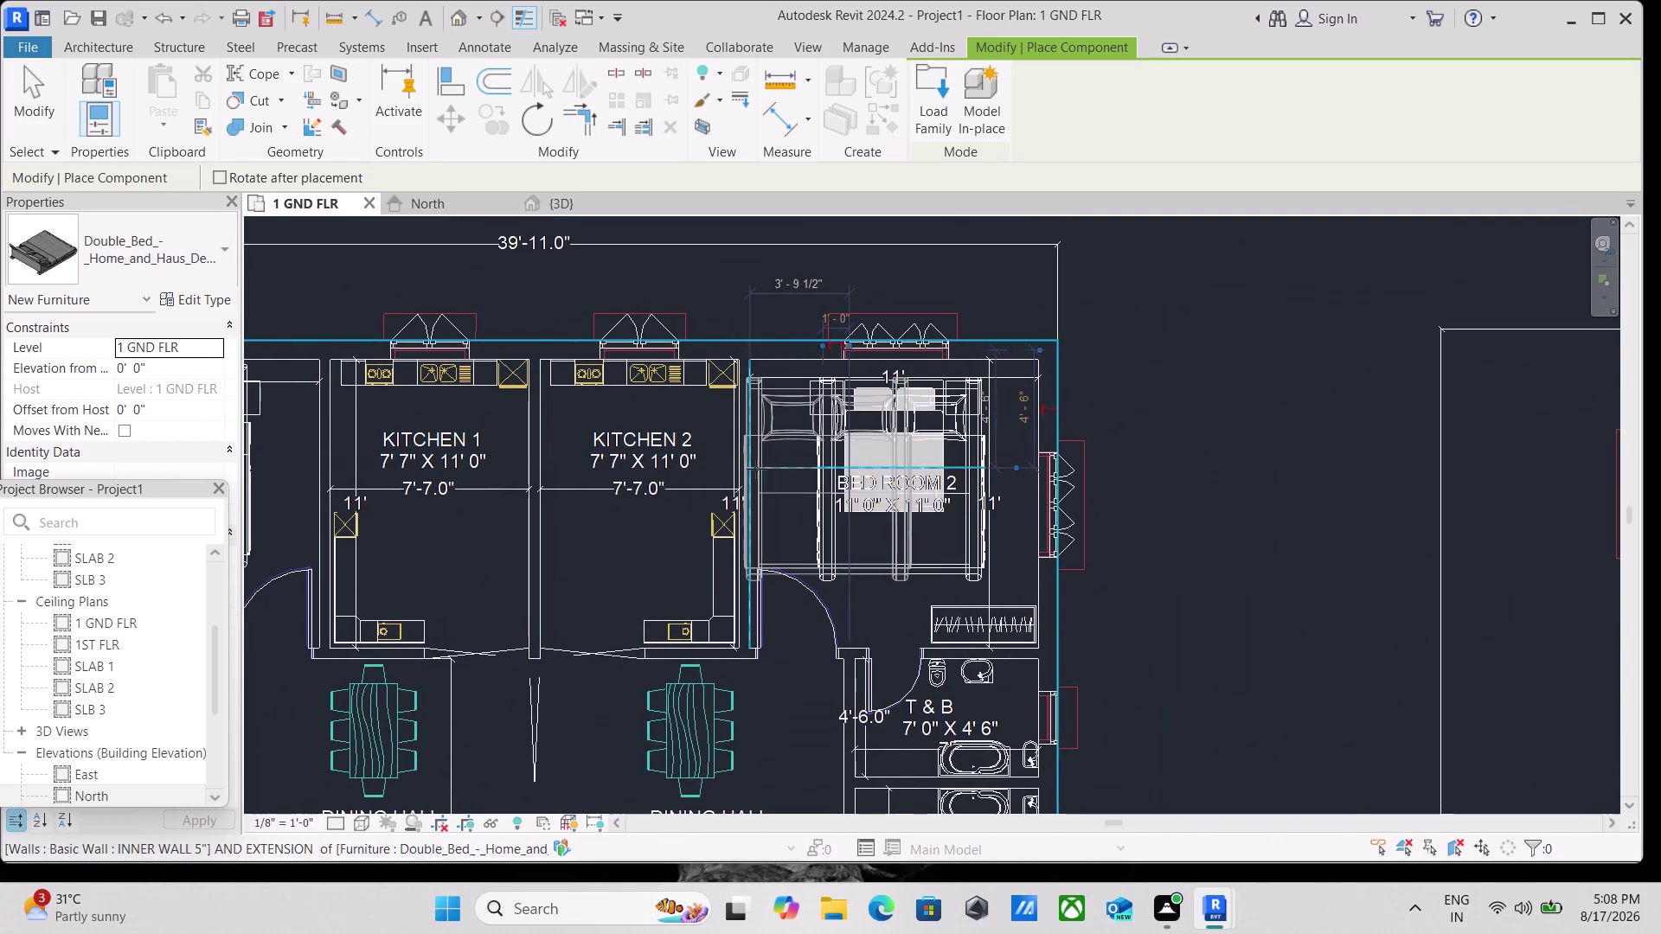
scroll(down, 3)
scroll(down, 3)
scroll(down, 3)
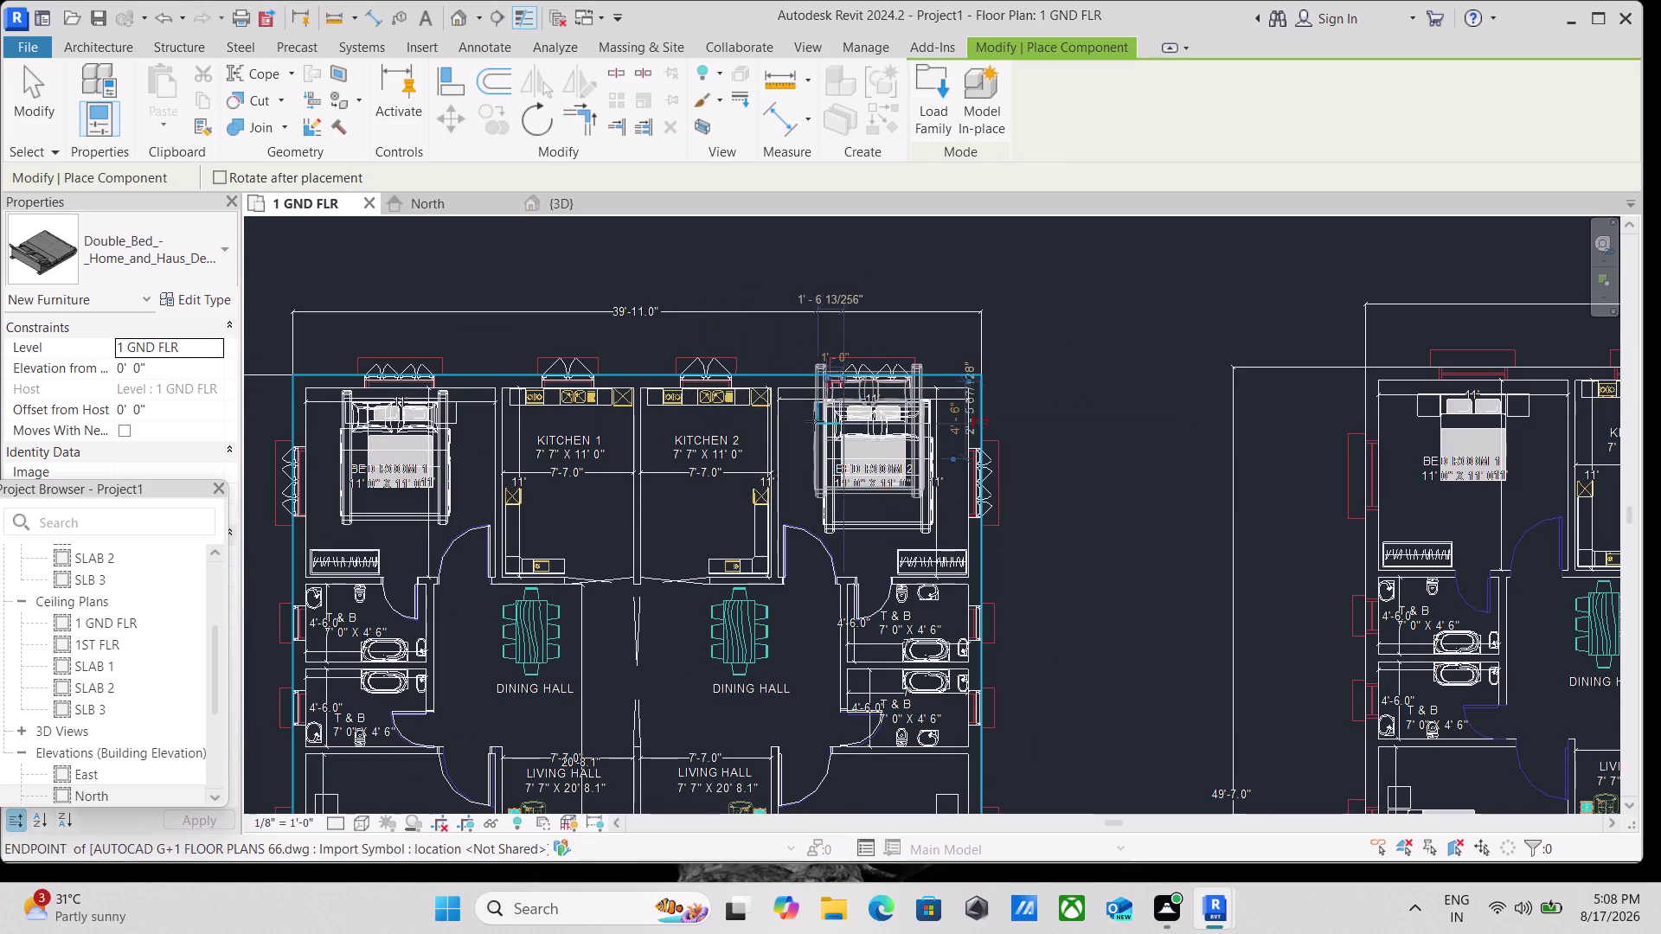
scroll(down, 3)
scroll(down, 3)
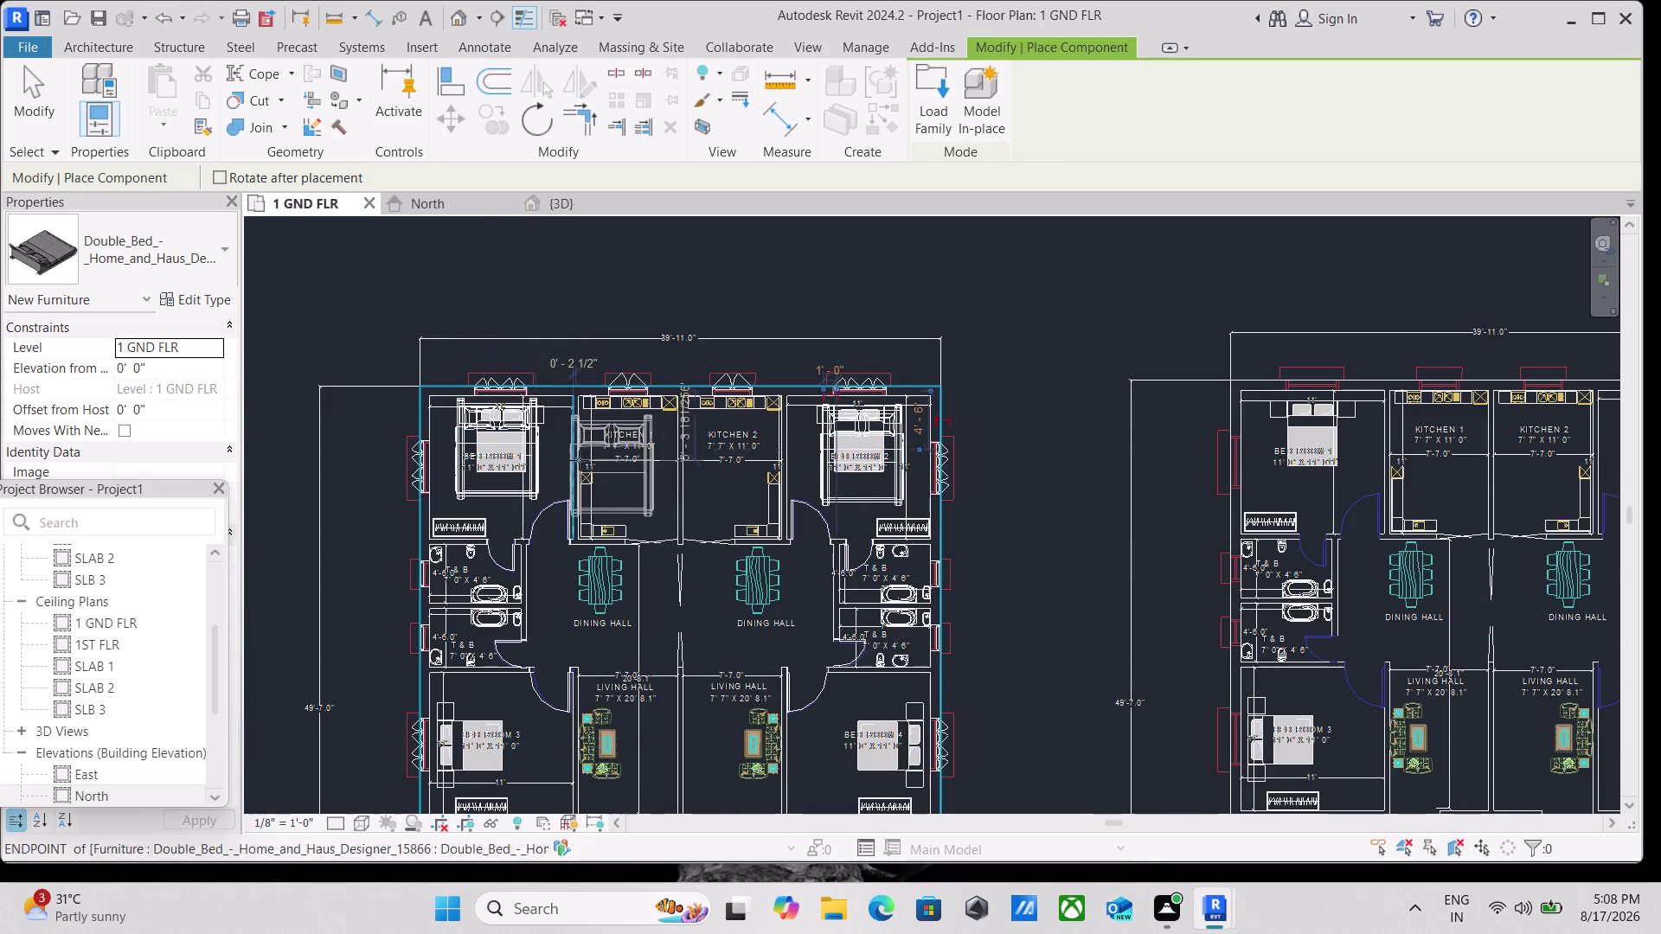
scroll(down, 3)
Rotate the next double bed twice with Space and position the view for Bed Room 3.
key(space)
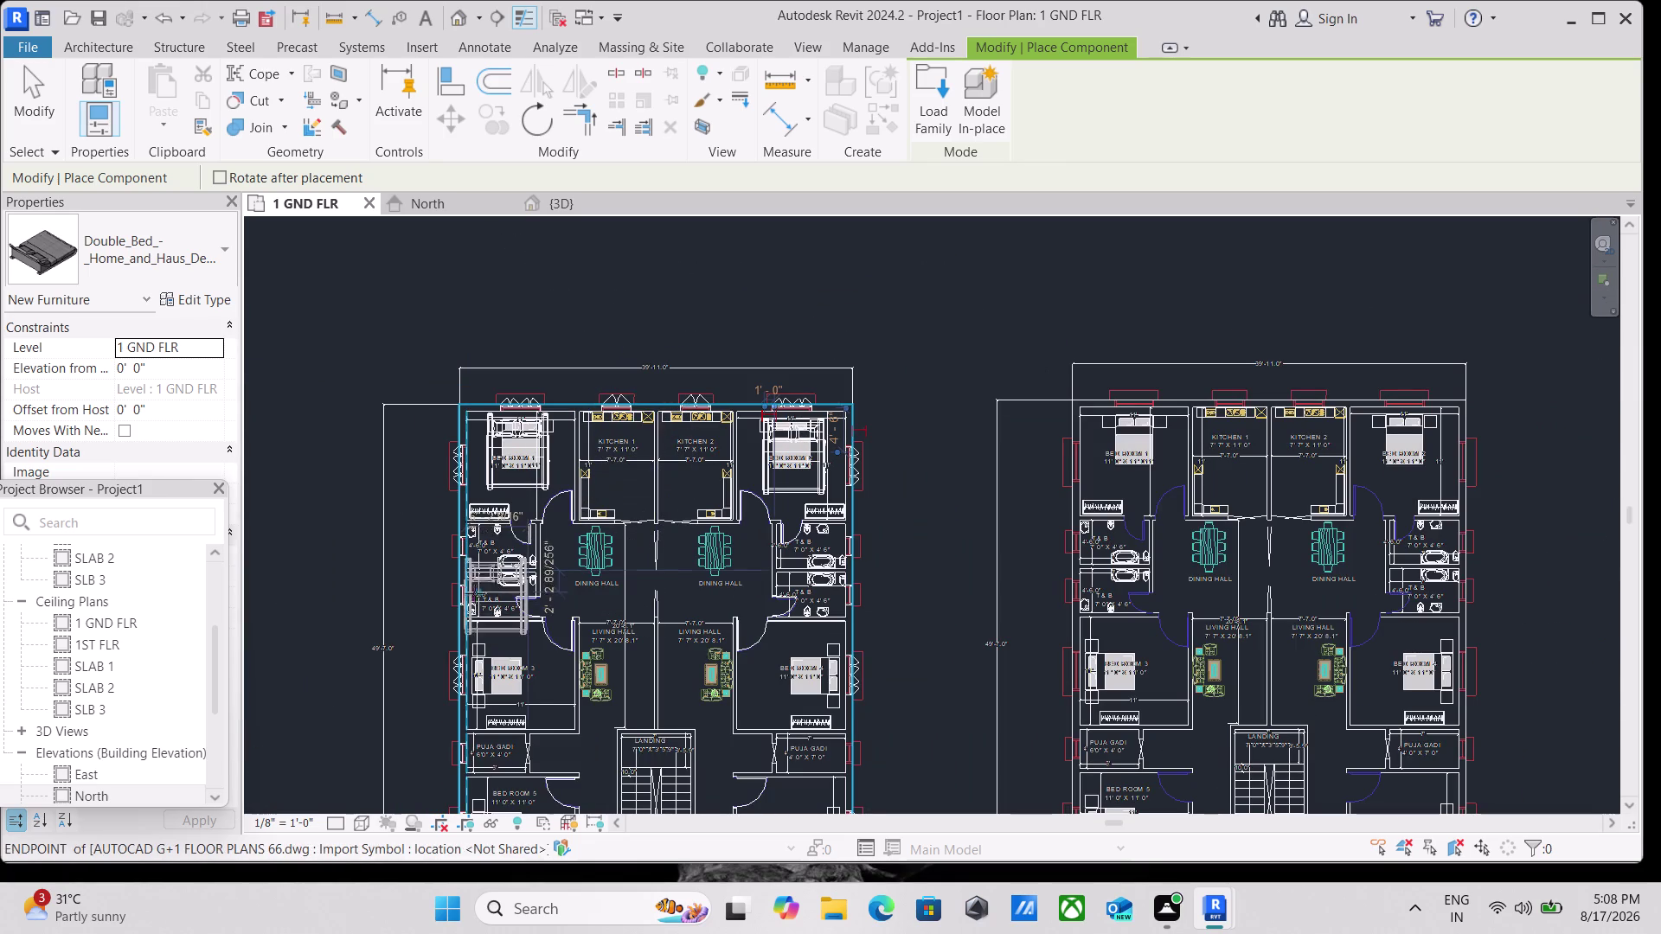
key(space)
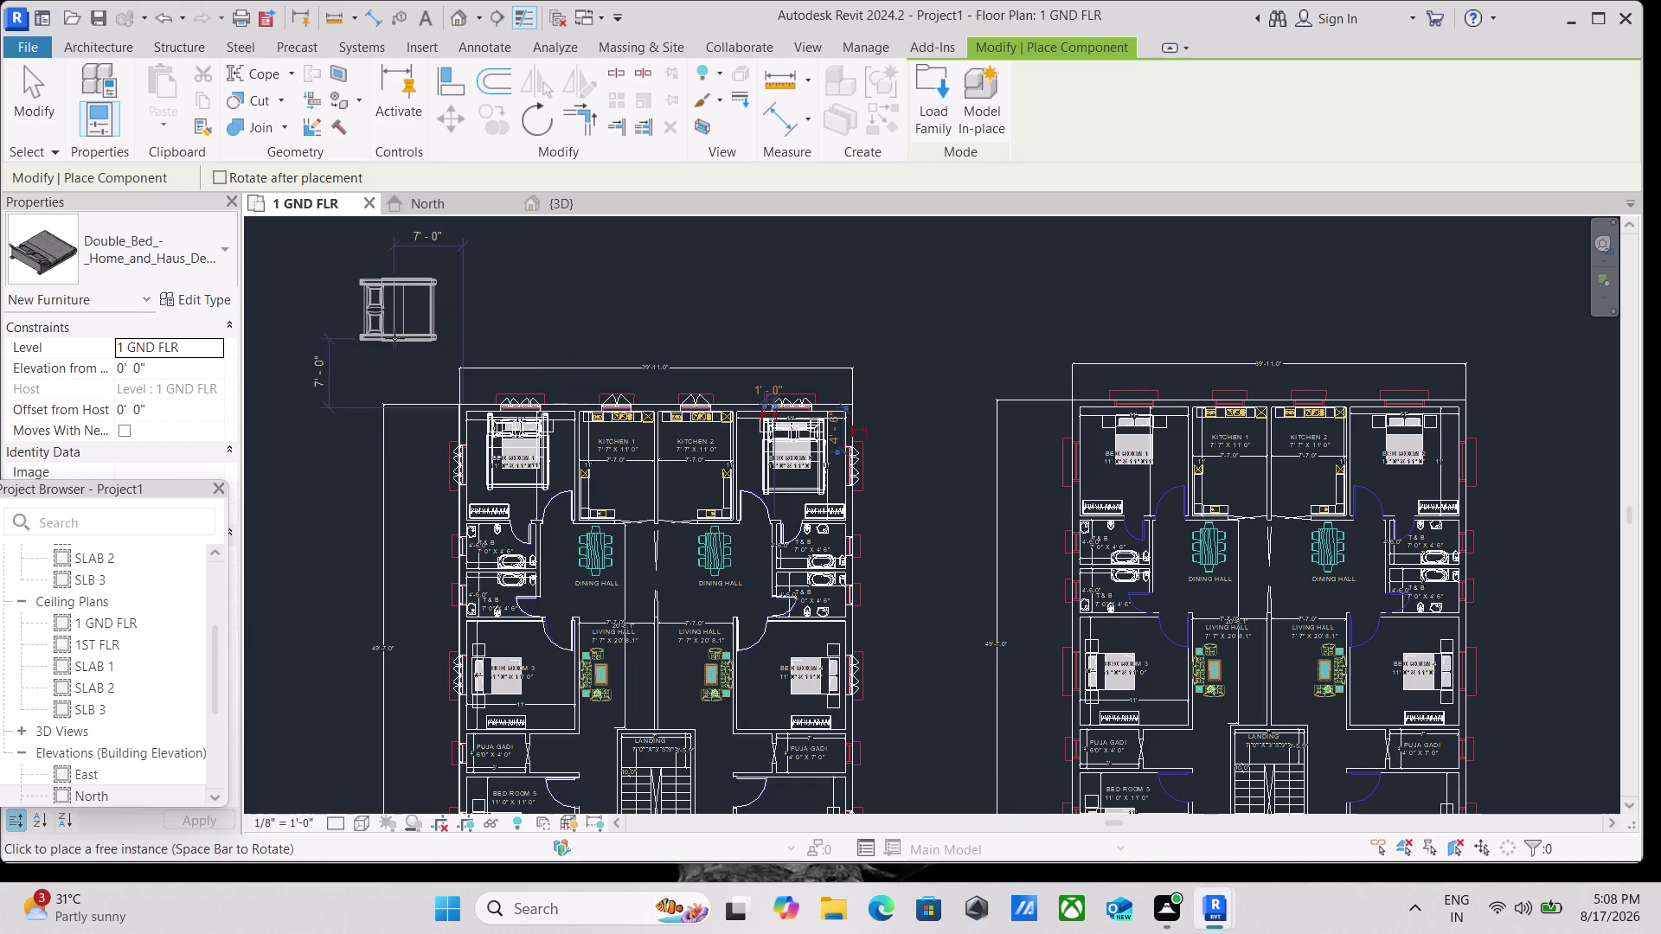
scroll(down, 3)
middle_drag(451, 547, 423, 346)
scroll(up, 3)
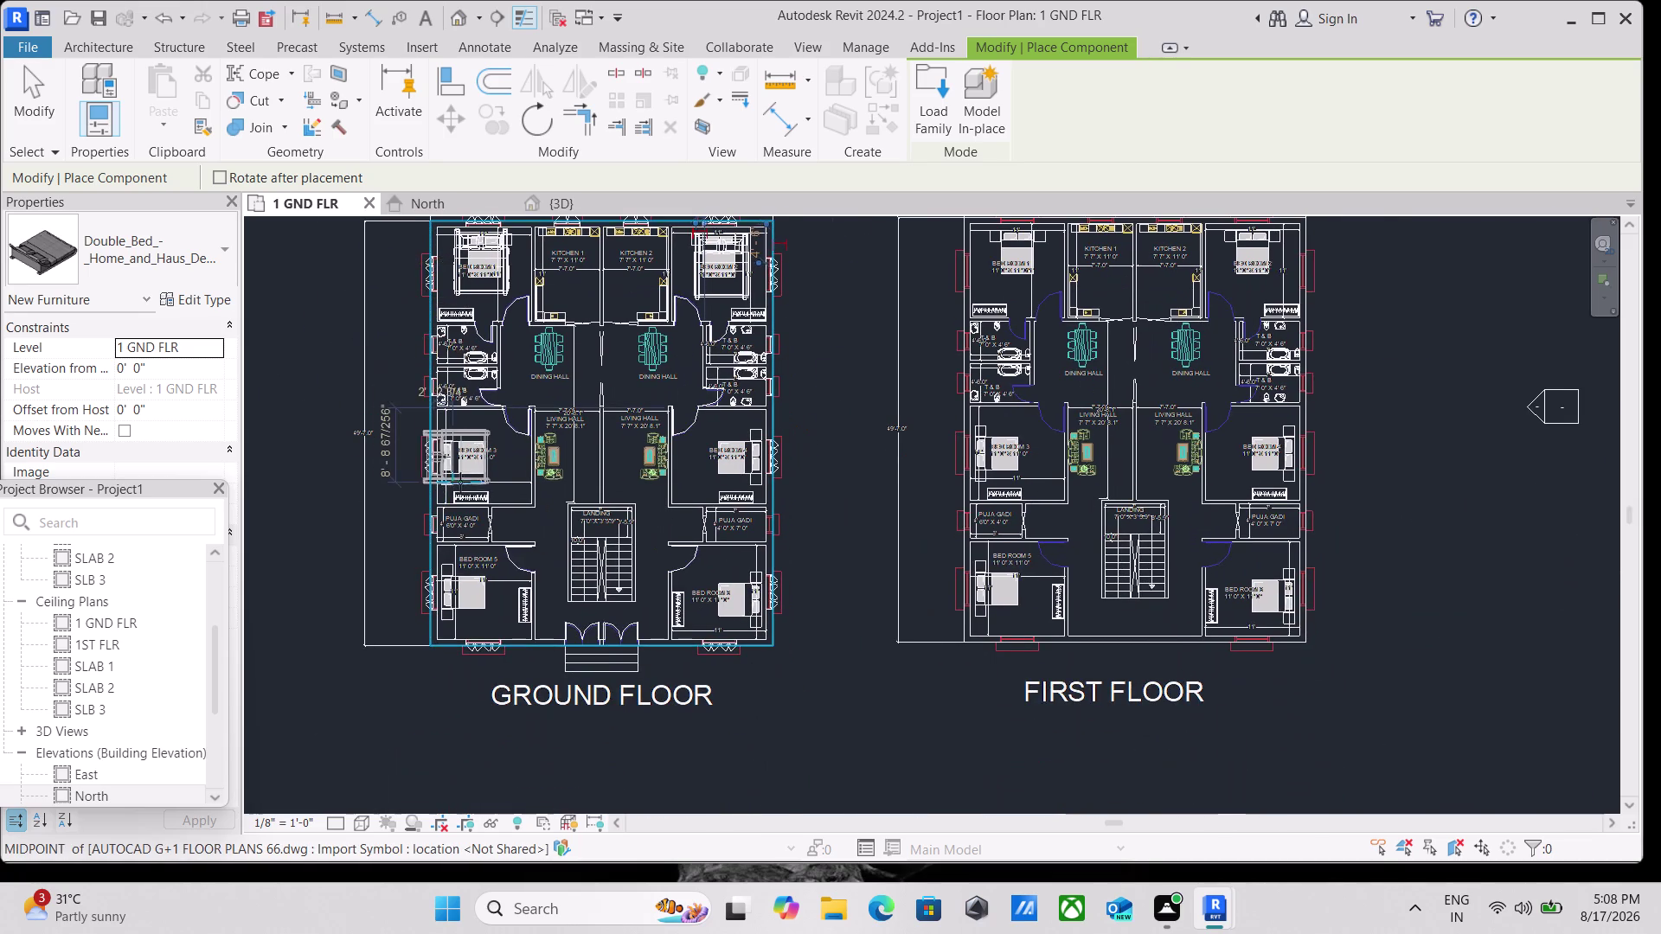
scroll(up, 3)
scroll(up, 3)
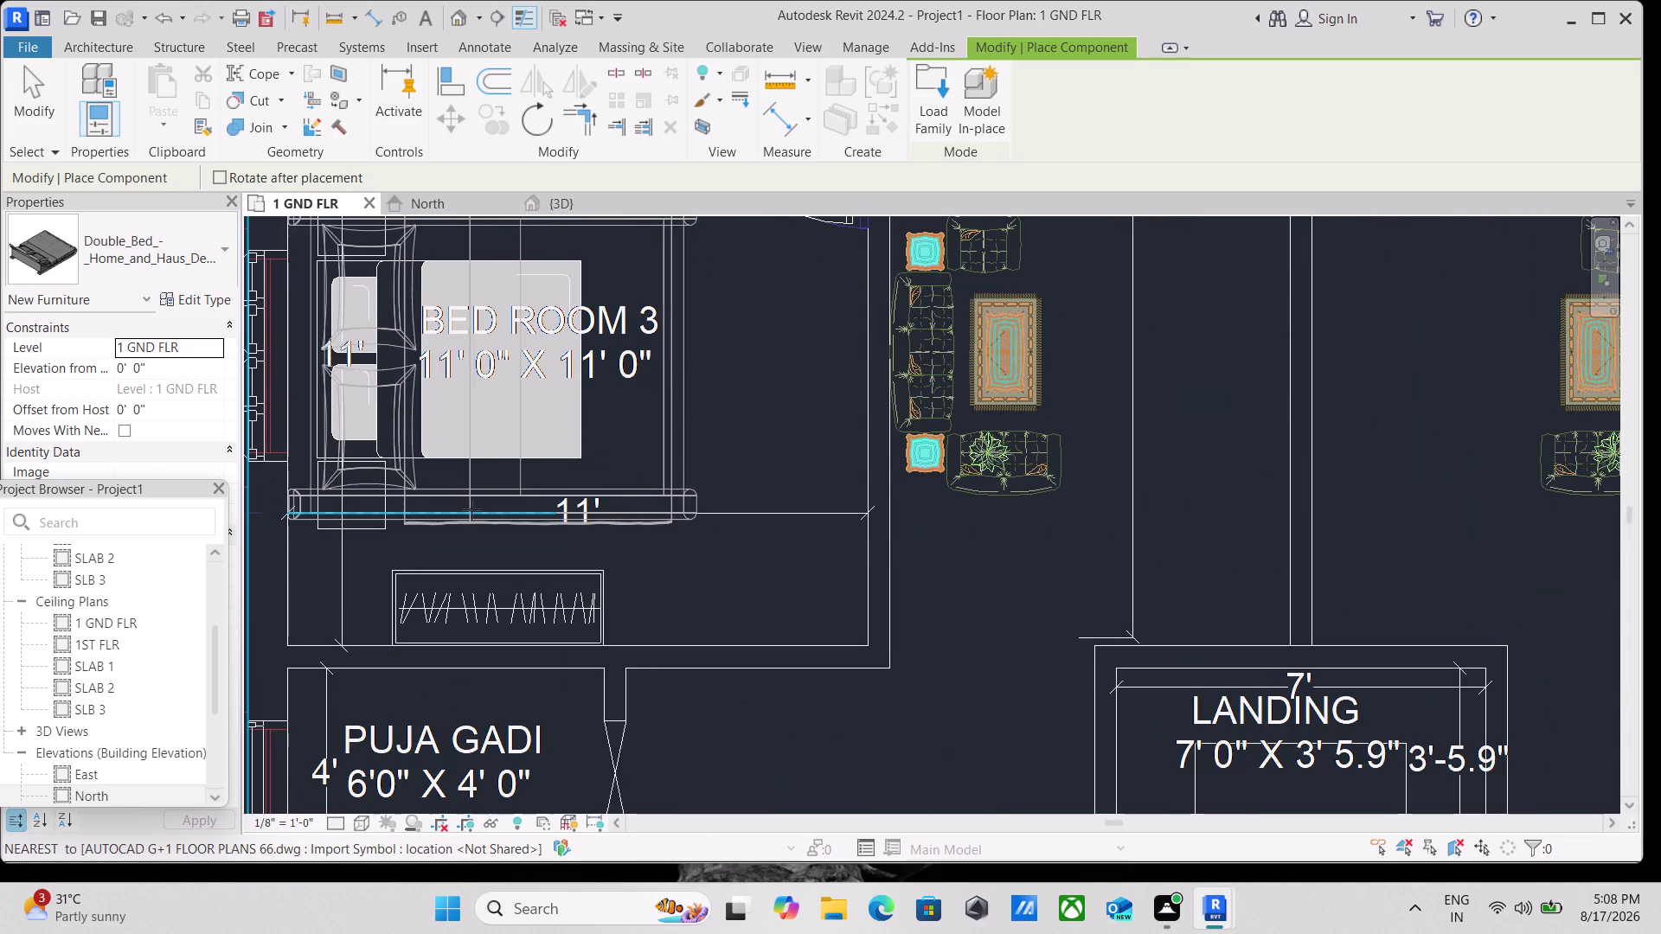
Place the double bed in Bed Room 3.
click(484, 514)
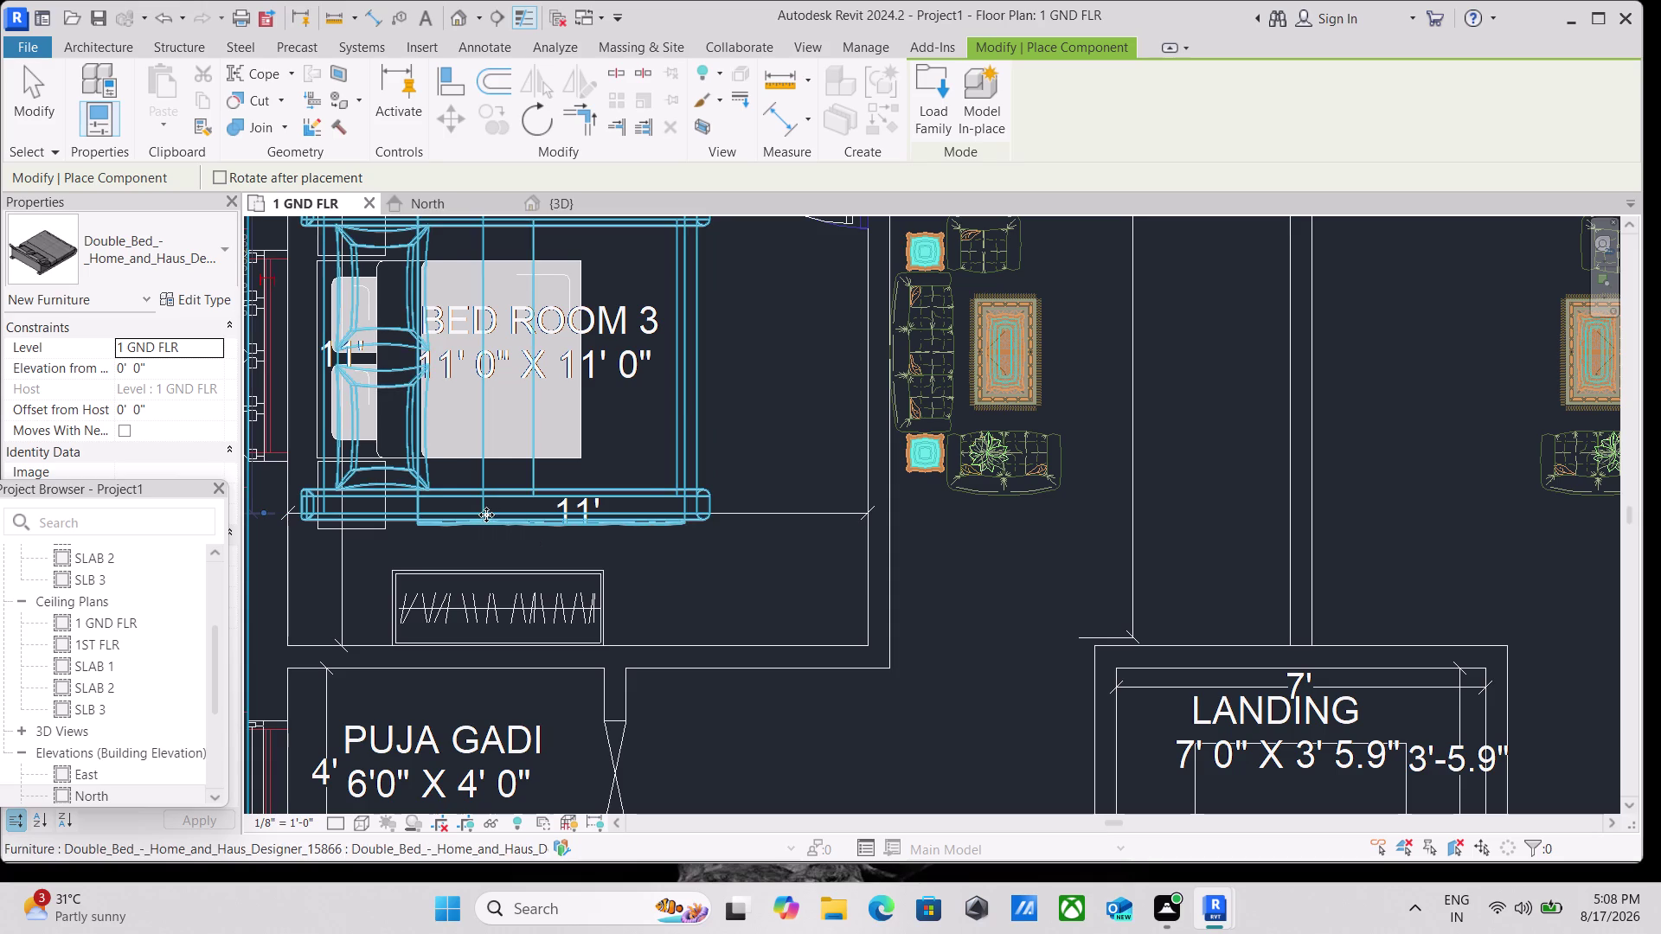
scroll(down, 3)
scroll(down, 3)
scroll(down, 3)
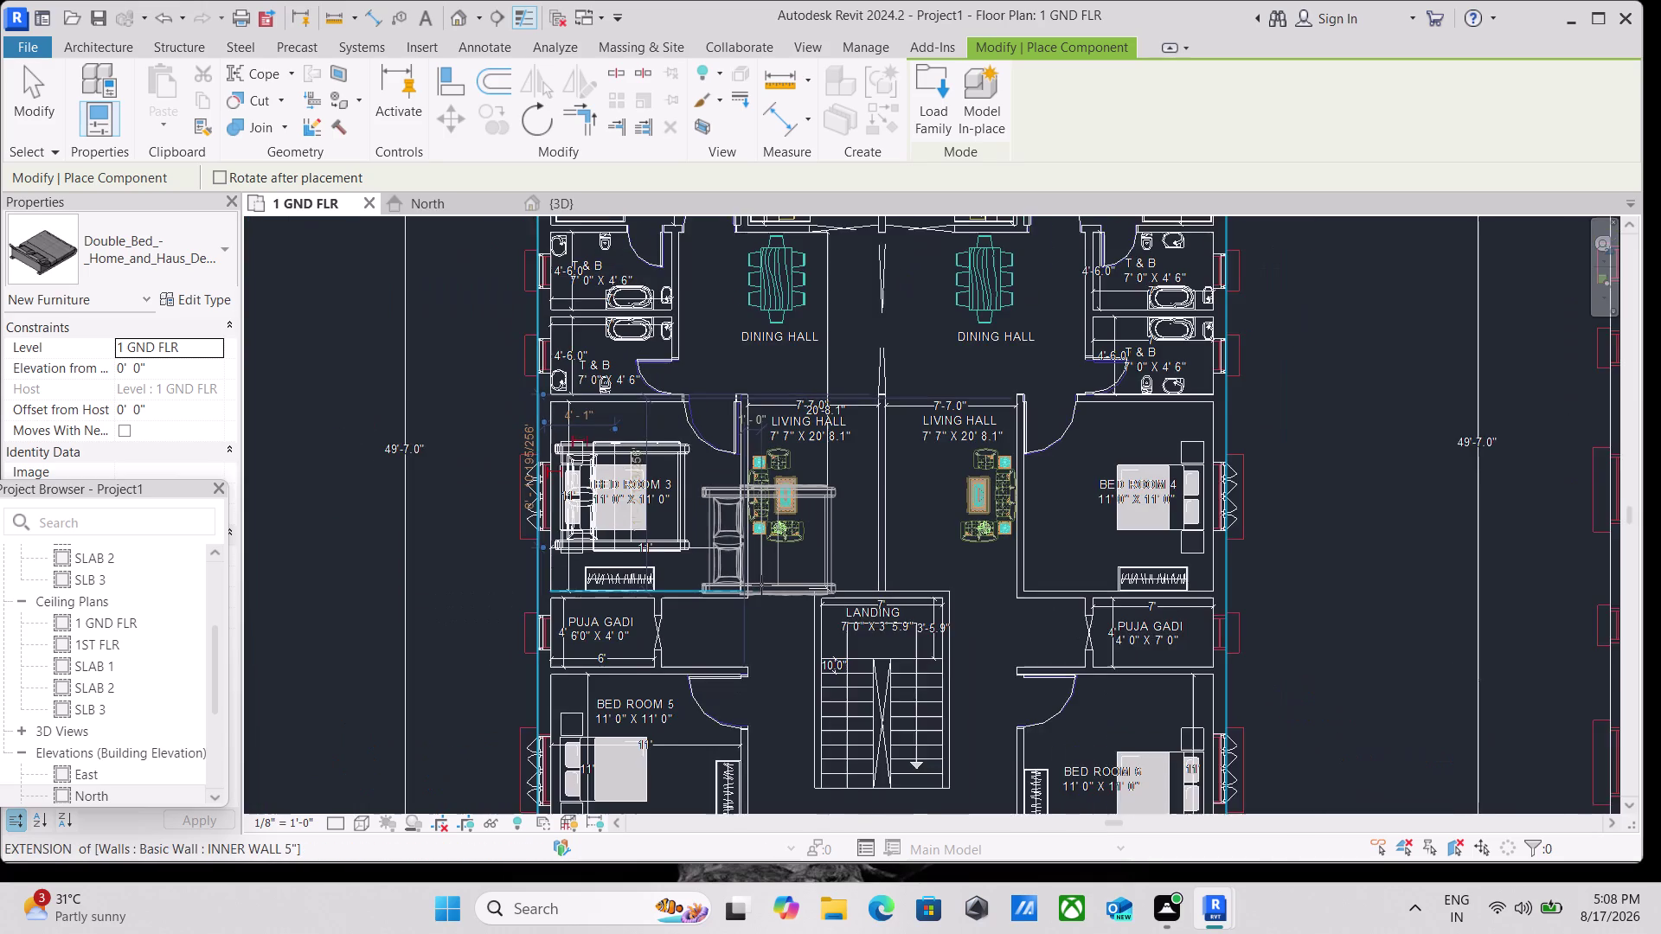
Place a double bed in Bed Room 5.
middle_drag(761, 585, 514, 294)
scroll(up, 3)
scroll(up, 3)
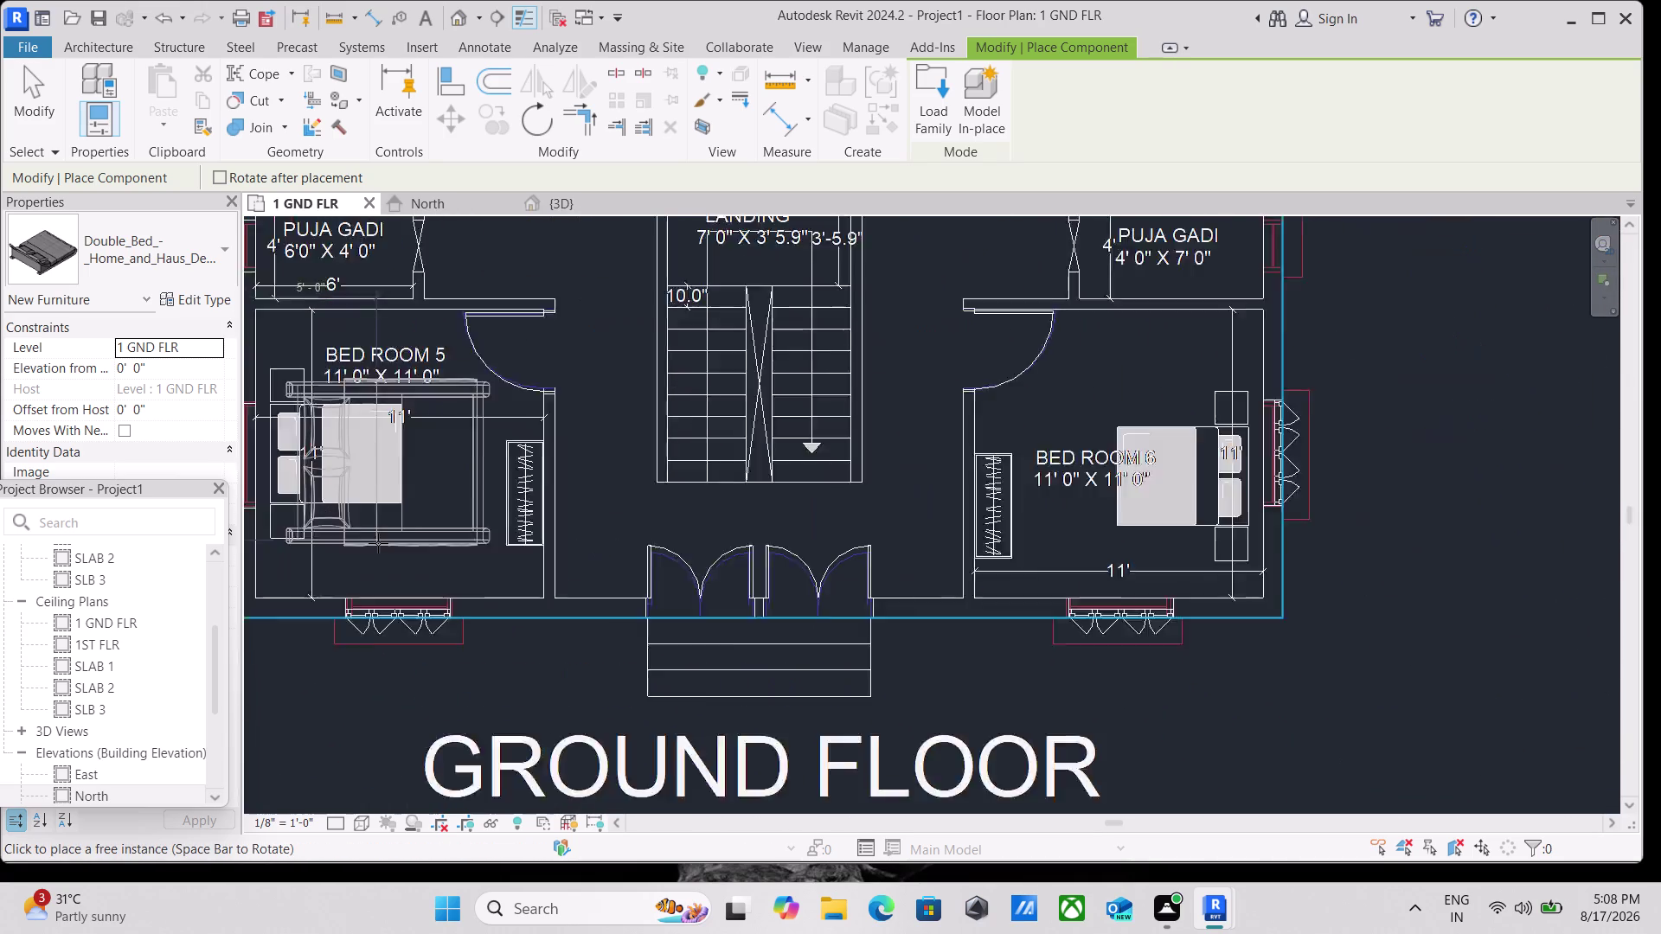
scroll(up, 3)
middle_drag(361, 537, 761, 598)
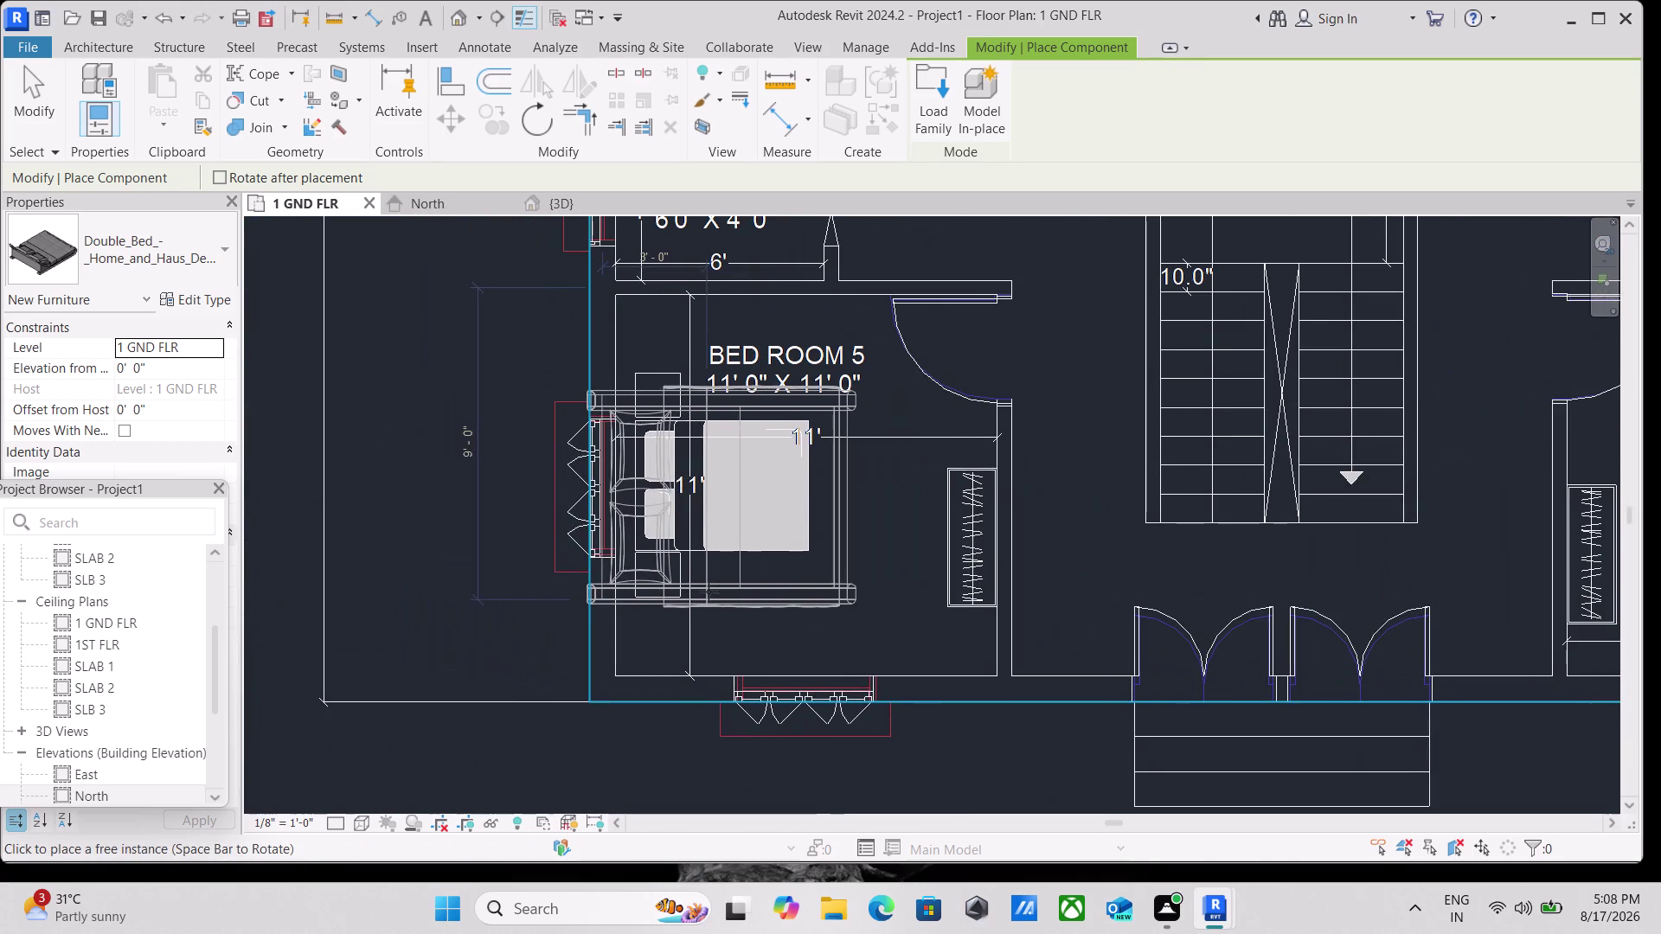
click(740, 597)
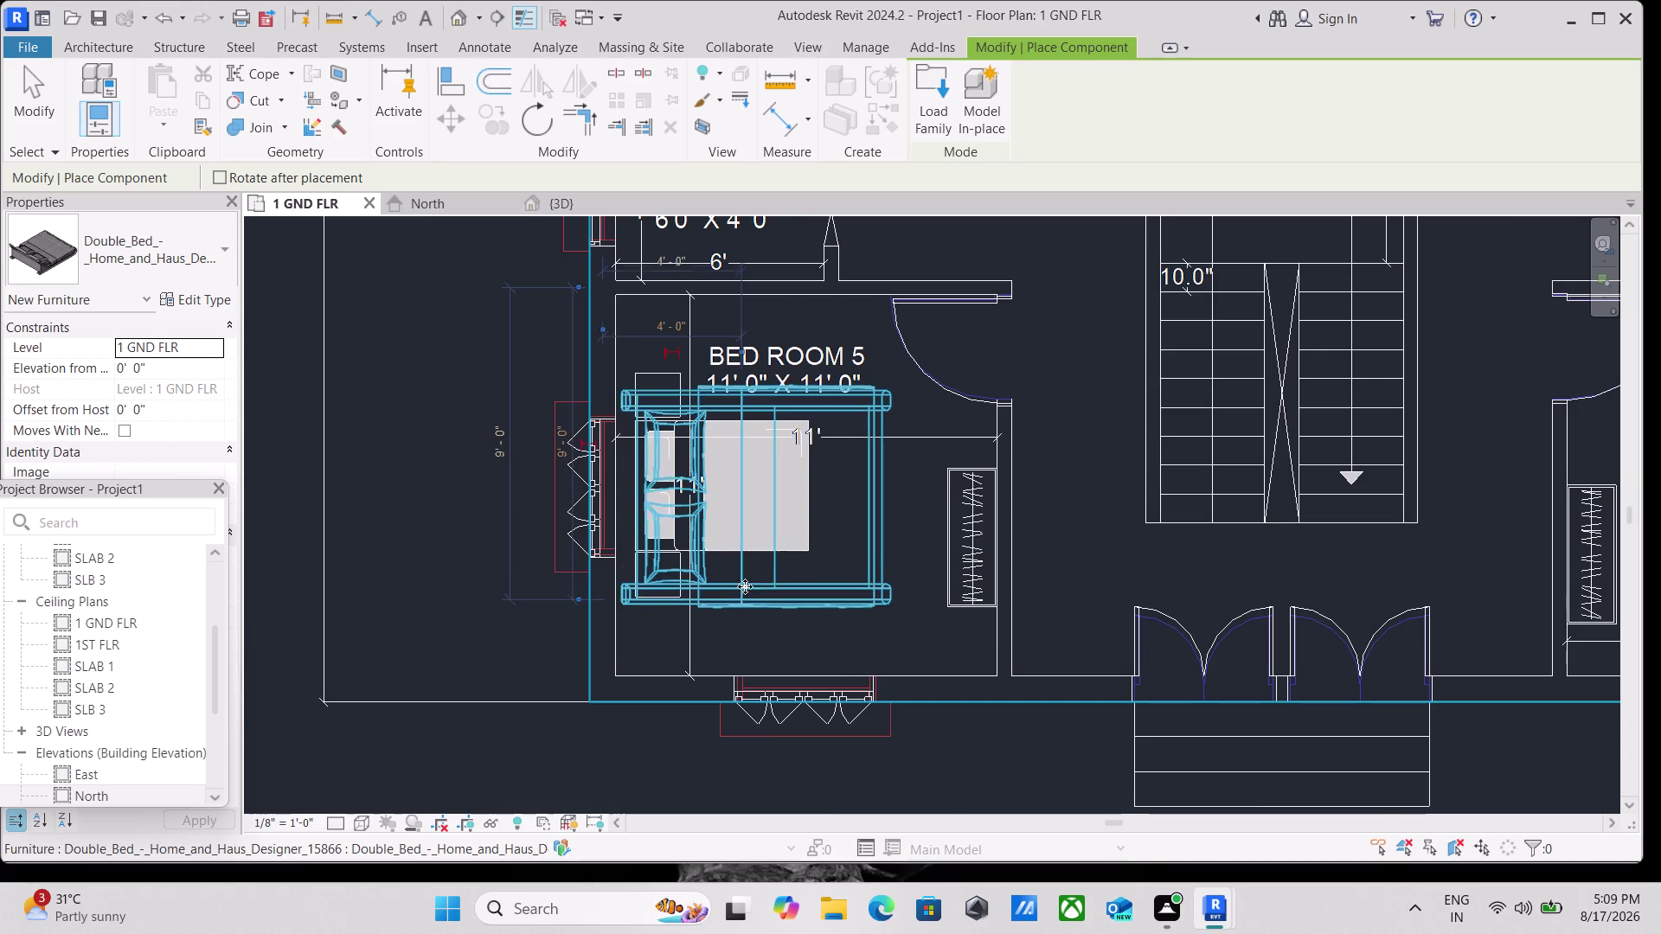
Rotate the bed twice with Space and place it in Bed Room 6.
scroll(down, 3)
scroll(down, 3)
scroll(down, 3)
middle_drag(475, 514, 456, 515)
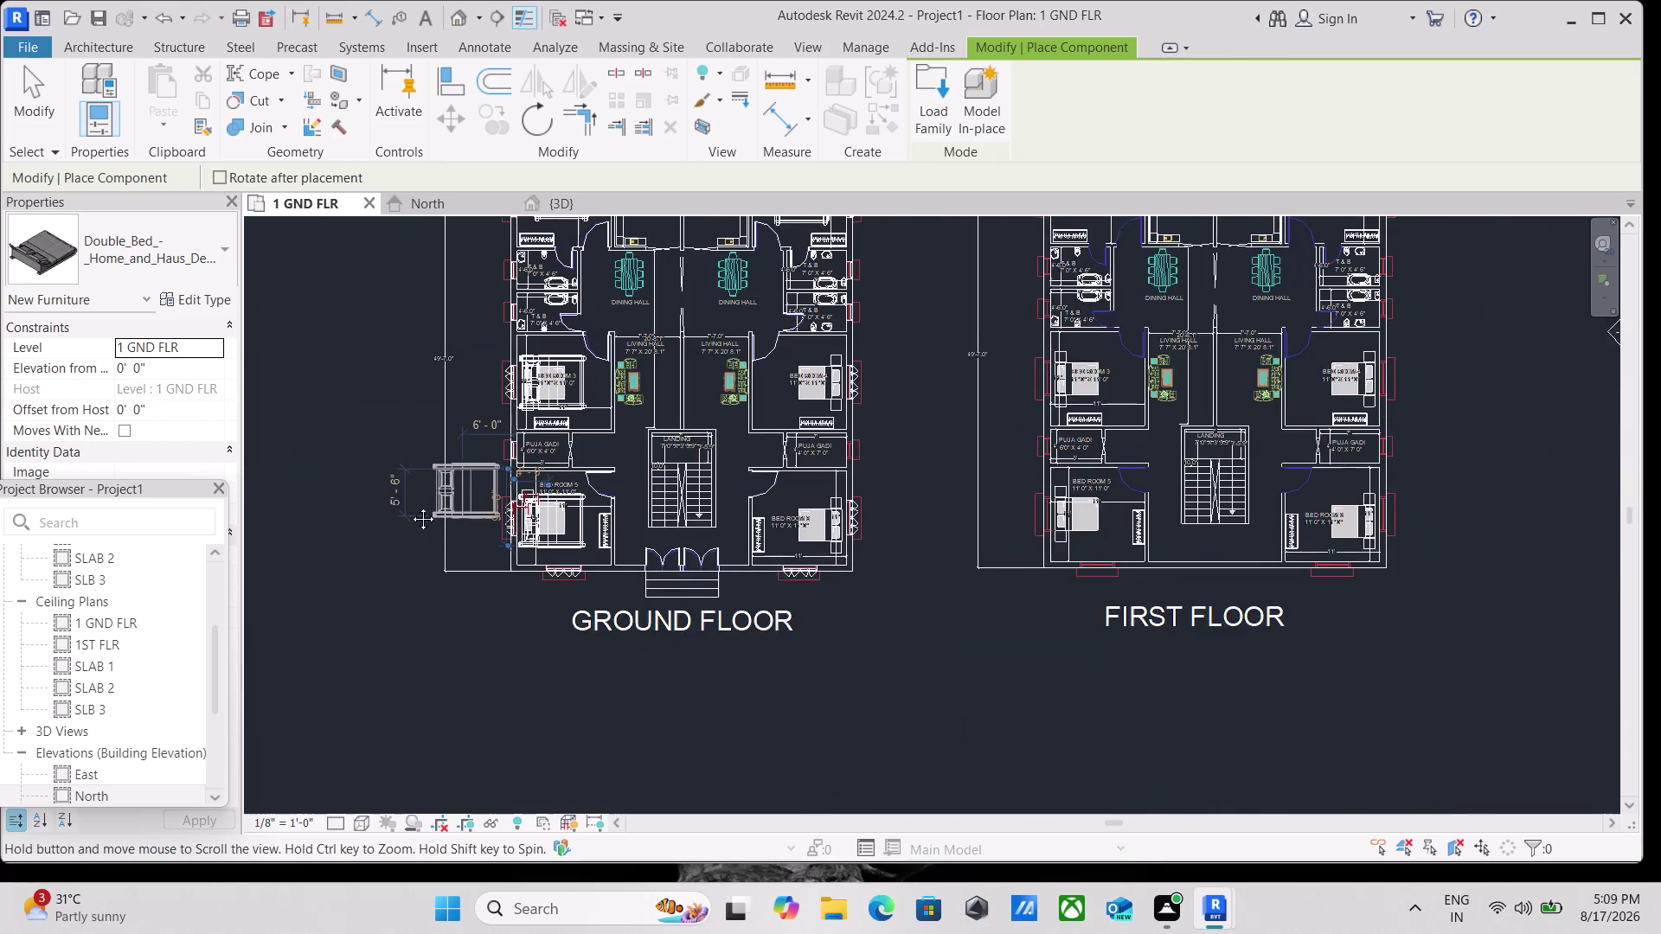
middle_drag(455, 515, 291, 502)
key(space)
key(space)
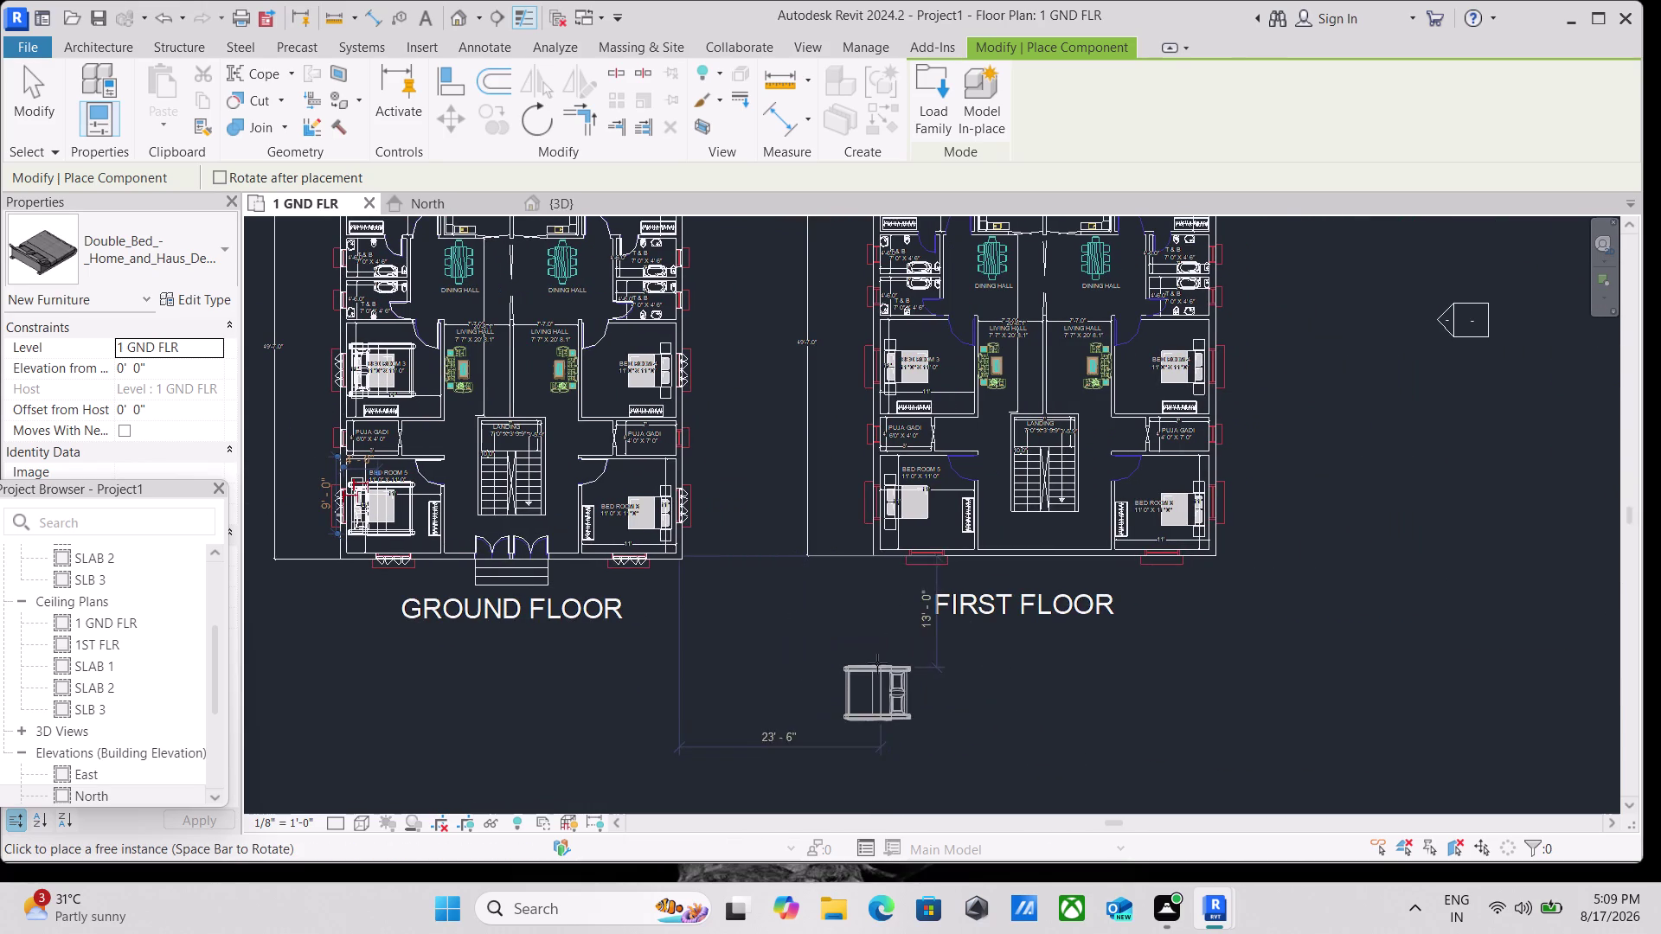
scroll(up, 3)
scroll(up, 3)
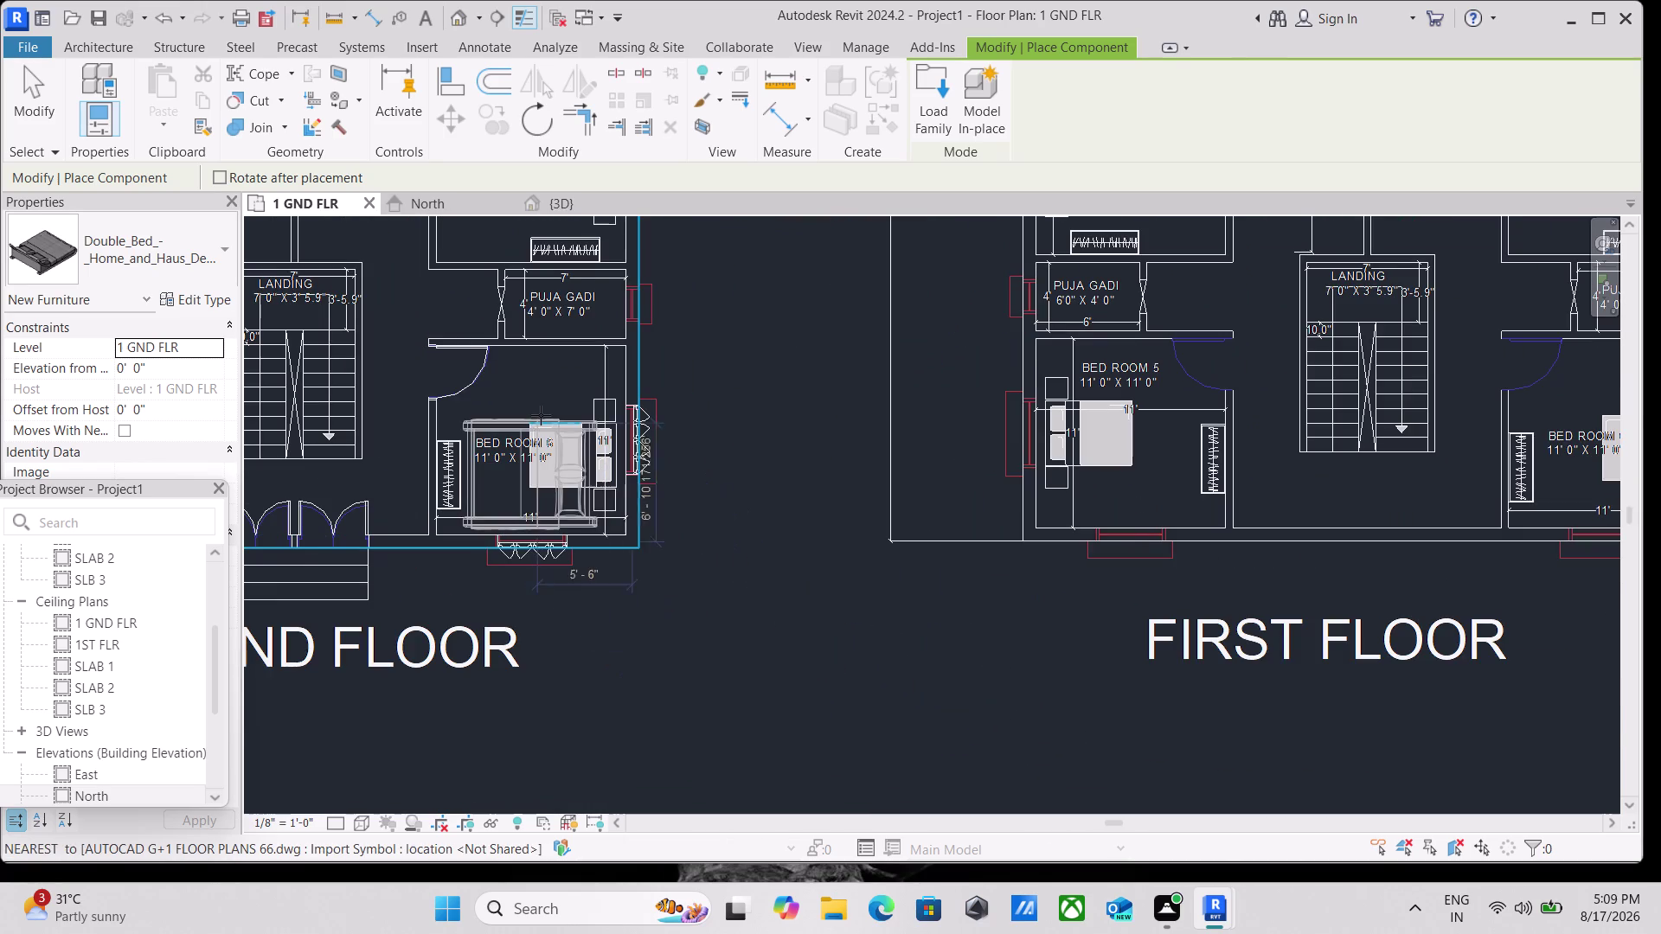
scroll(up, 3)
scroll(up, 3)
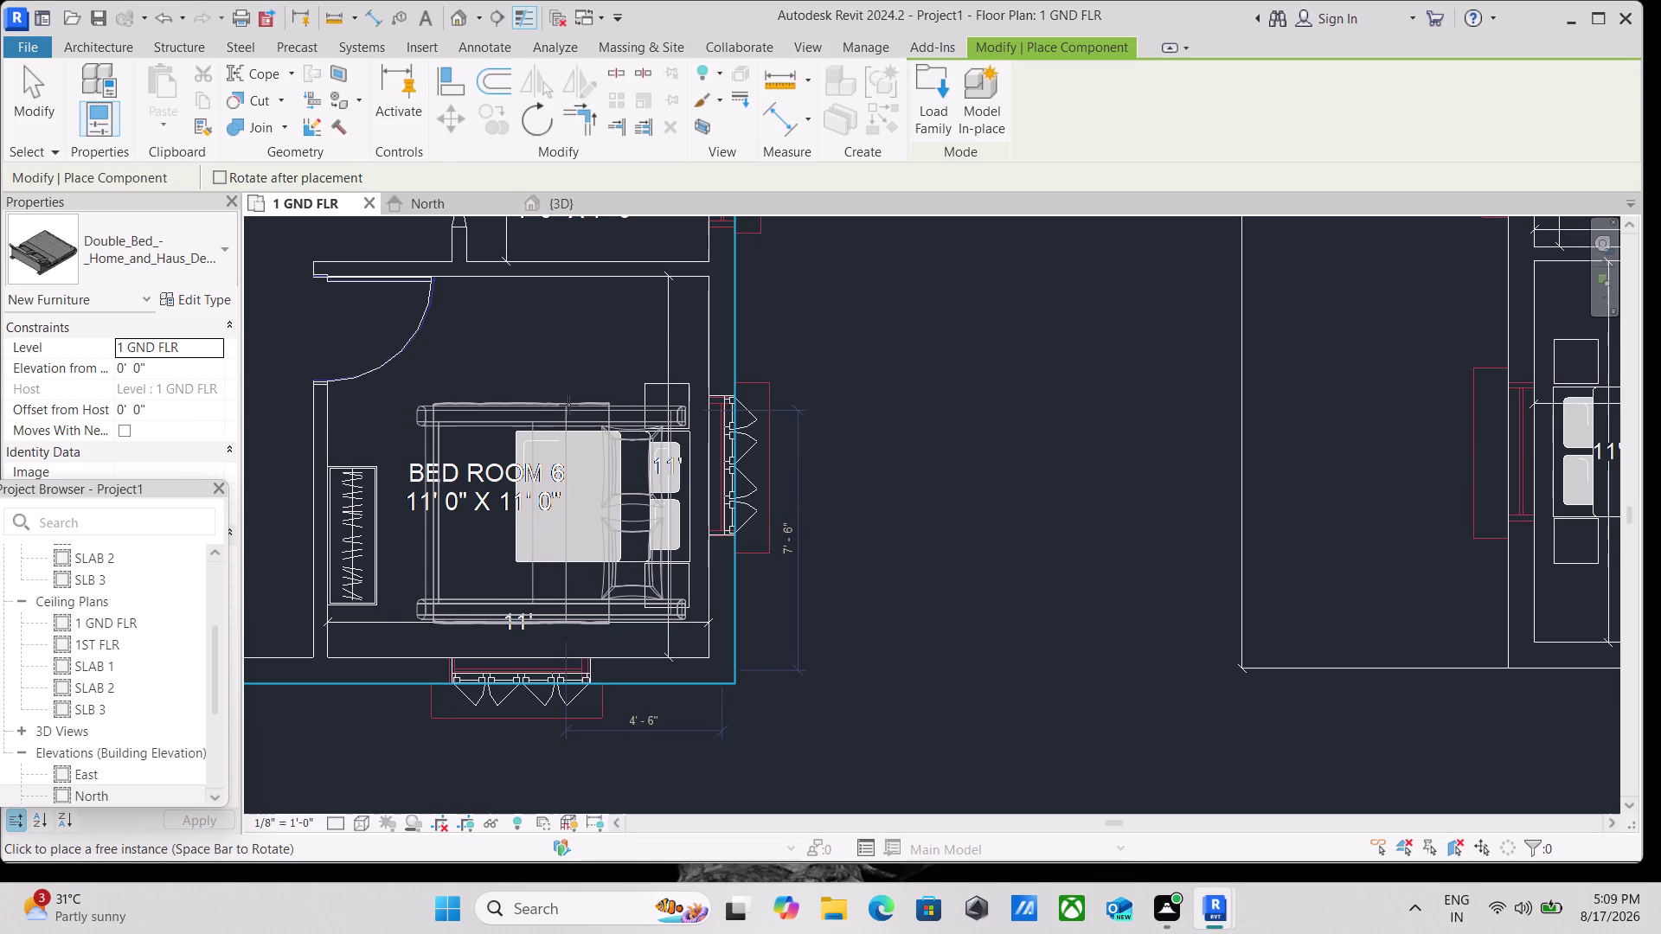
click(575, 400)
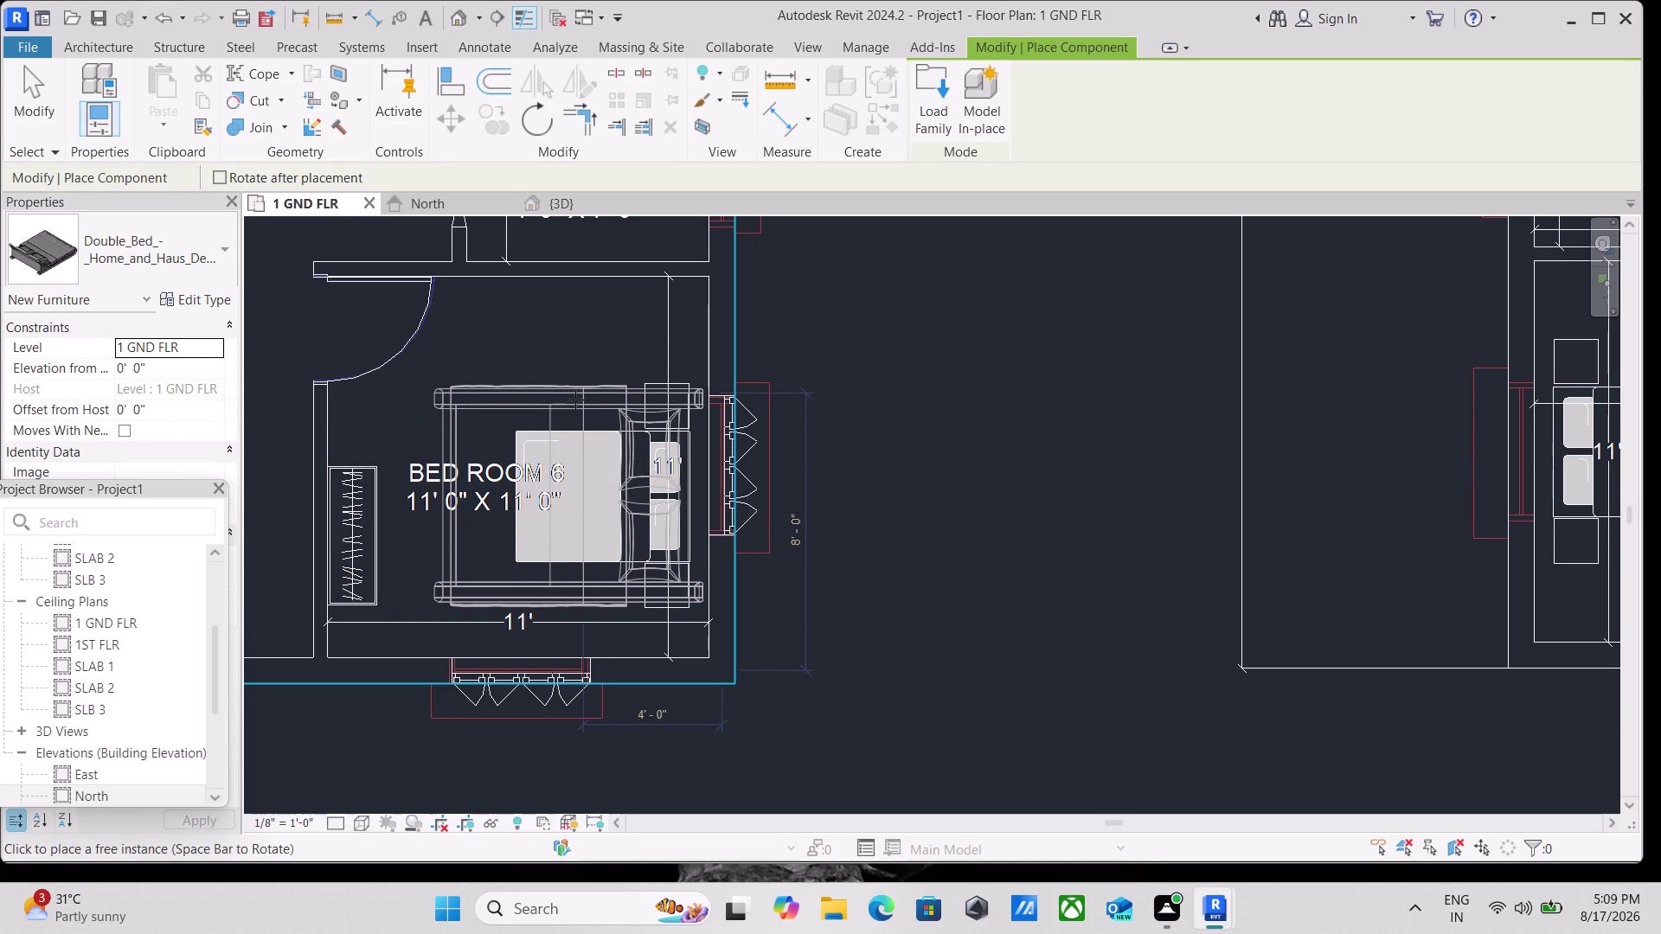
Place a double bed in Bed Room 4.
scroll(down, 3)
middle_drag(584, 318, 531, 615)
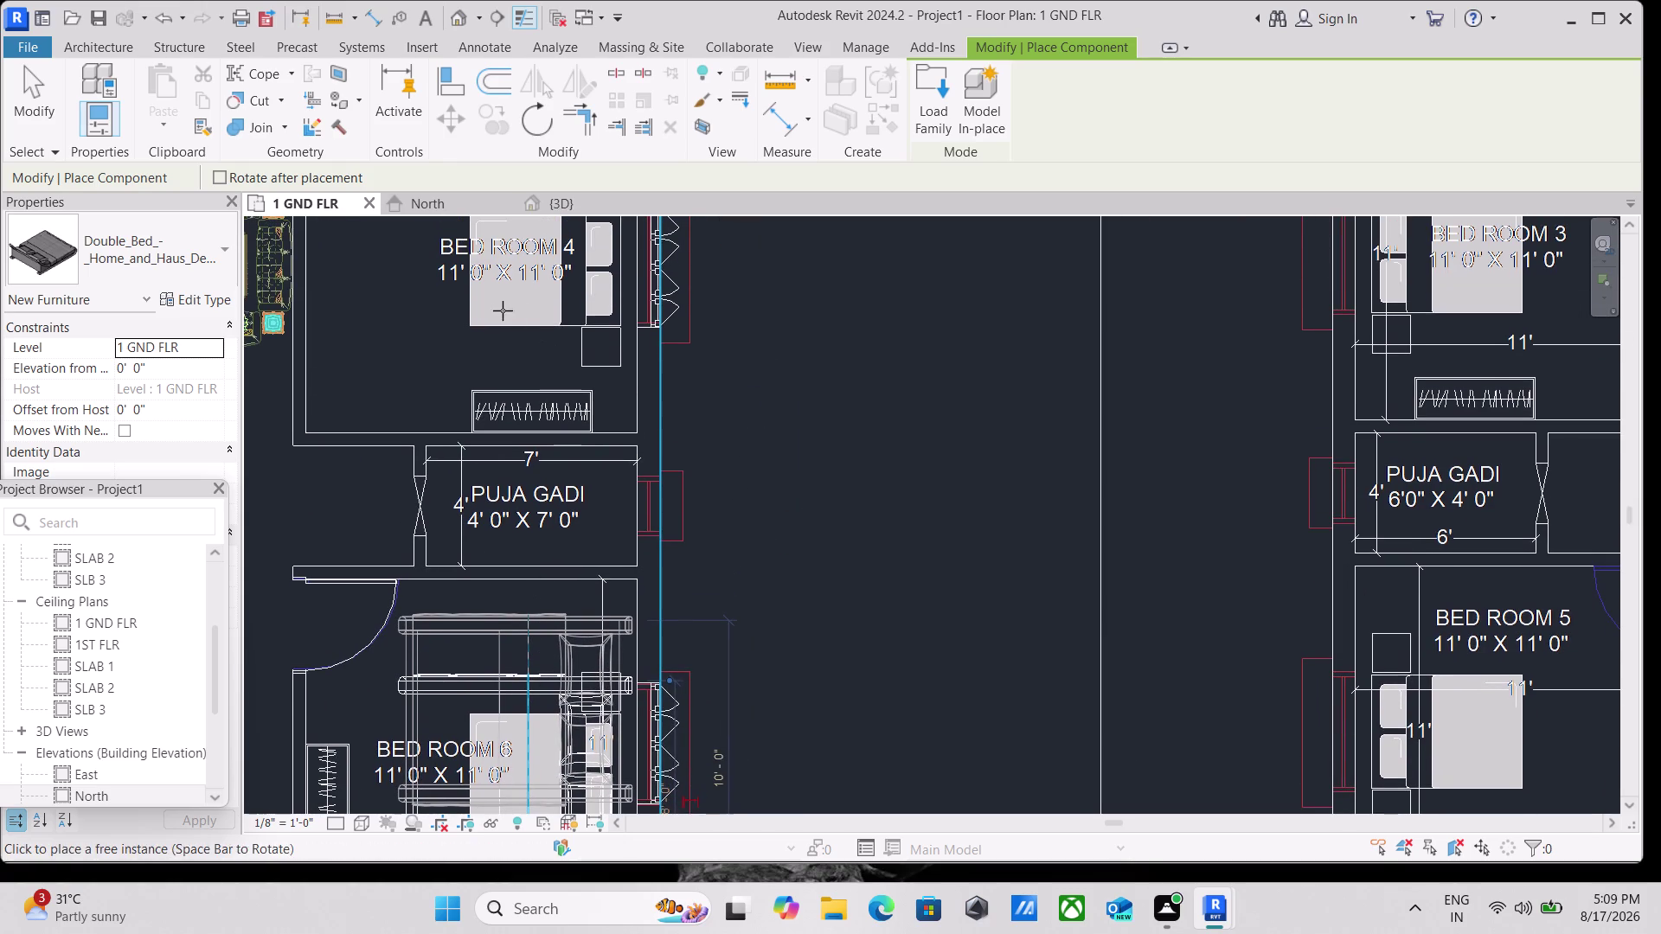
scroll(down, 3)
scroll(down, 3)
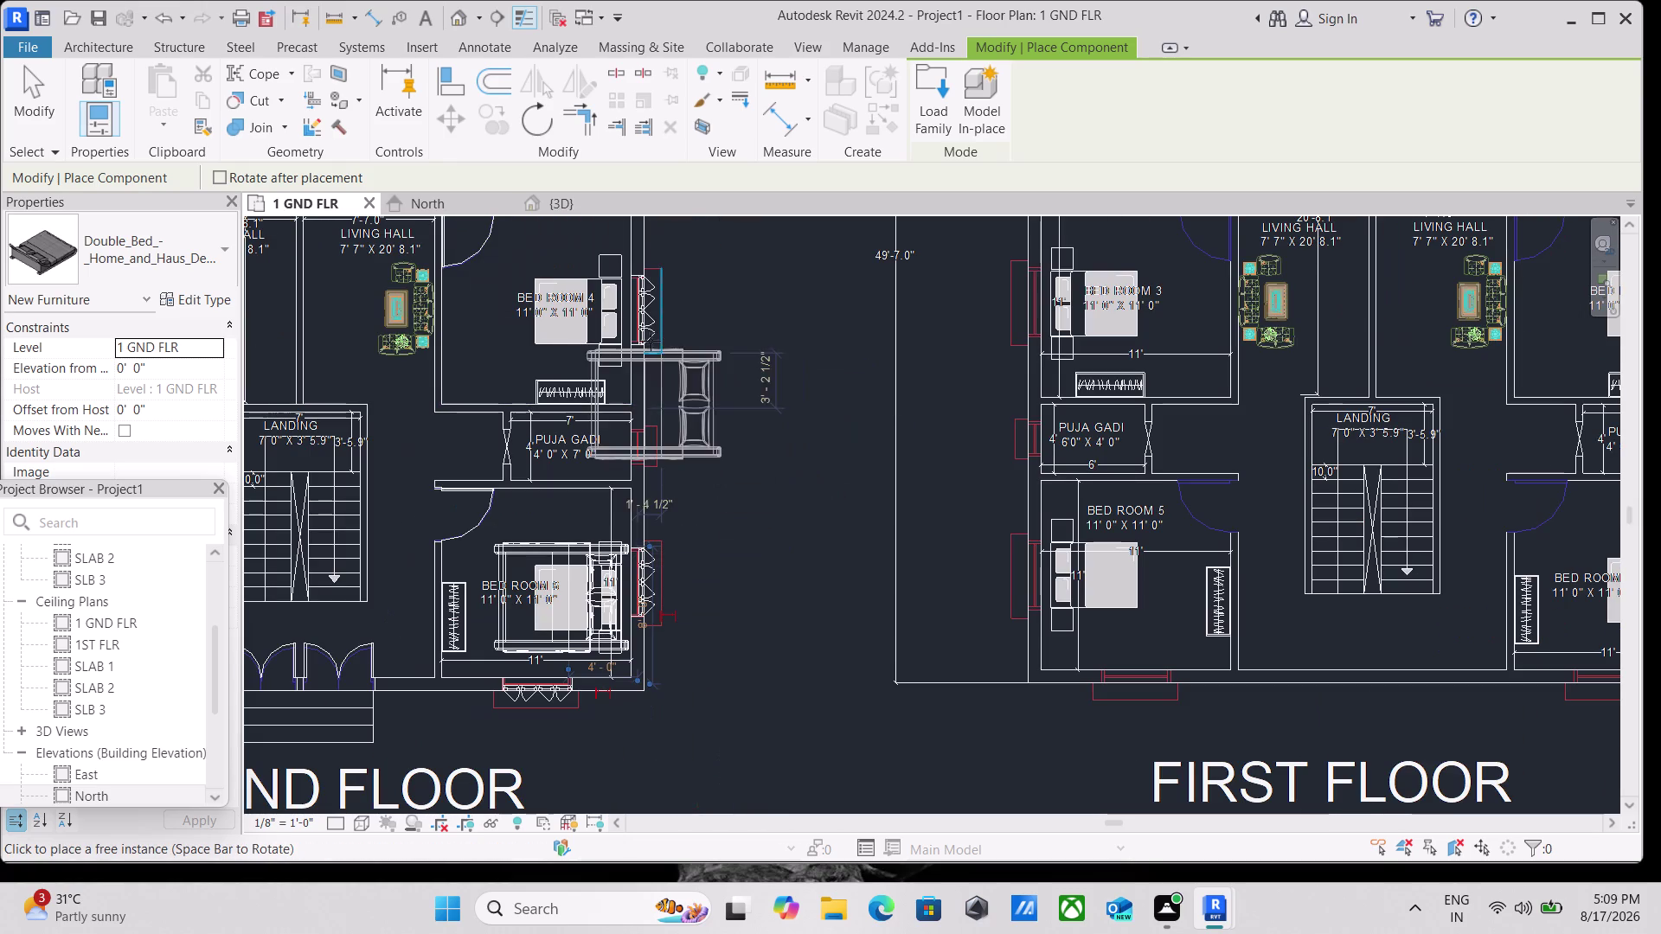
middle_drag(530, 317, 527, 526)
scroll(up, 3)
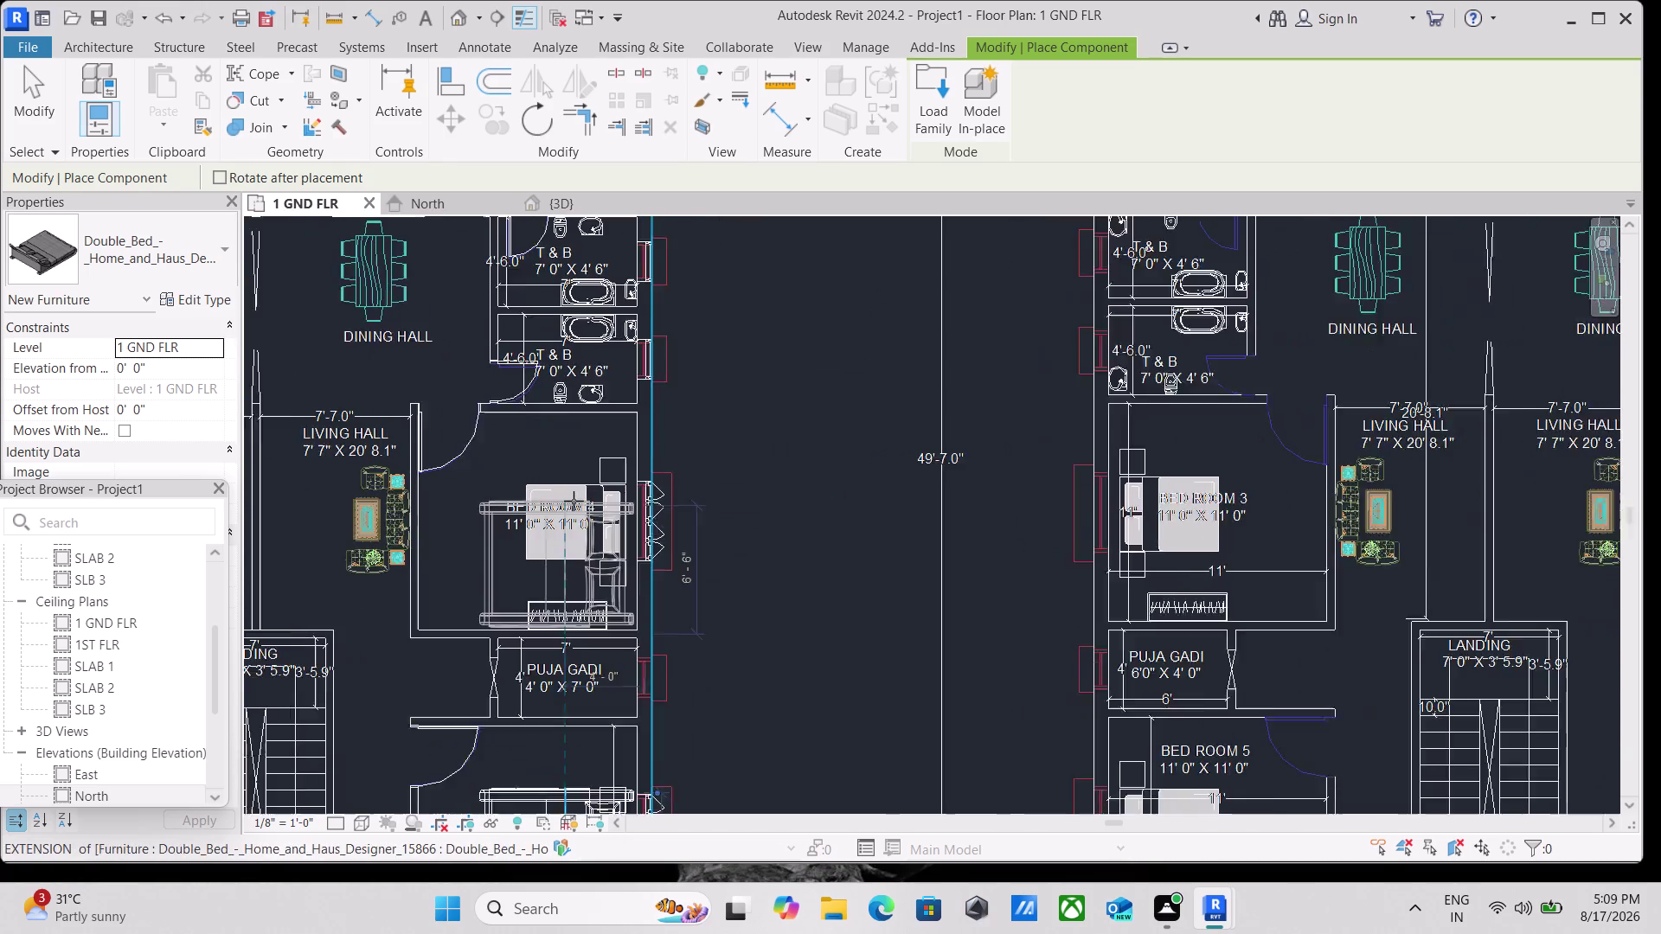
scroll(up, 3)
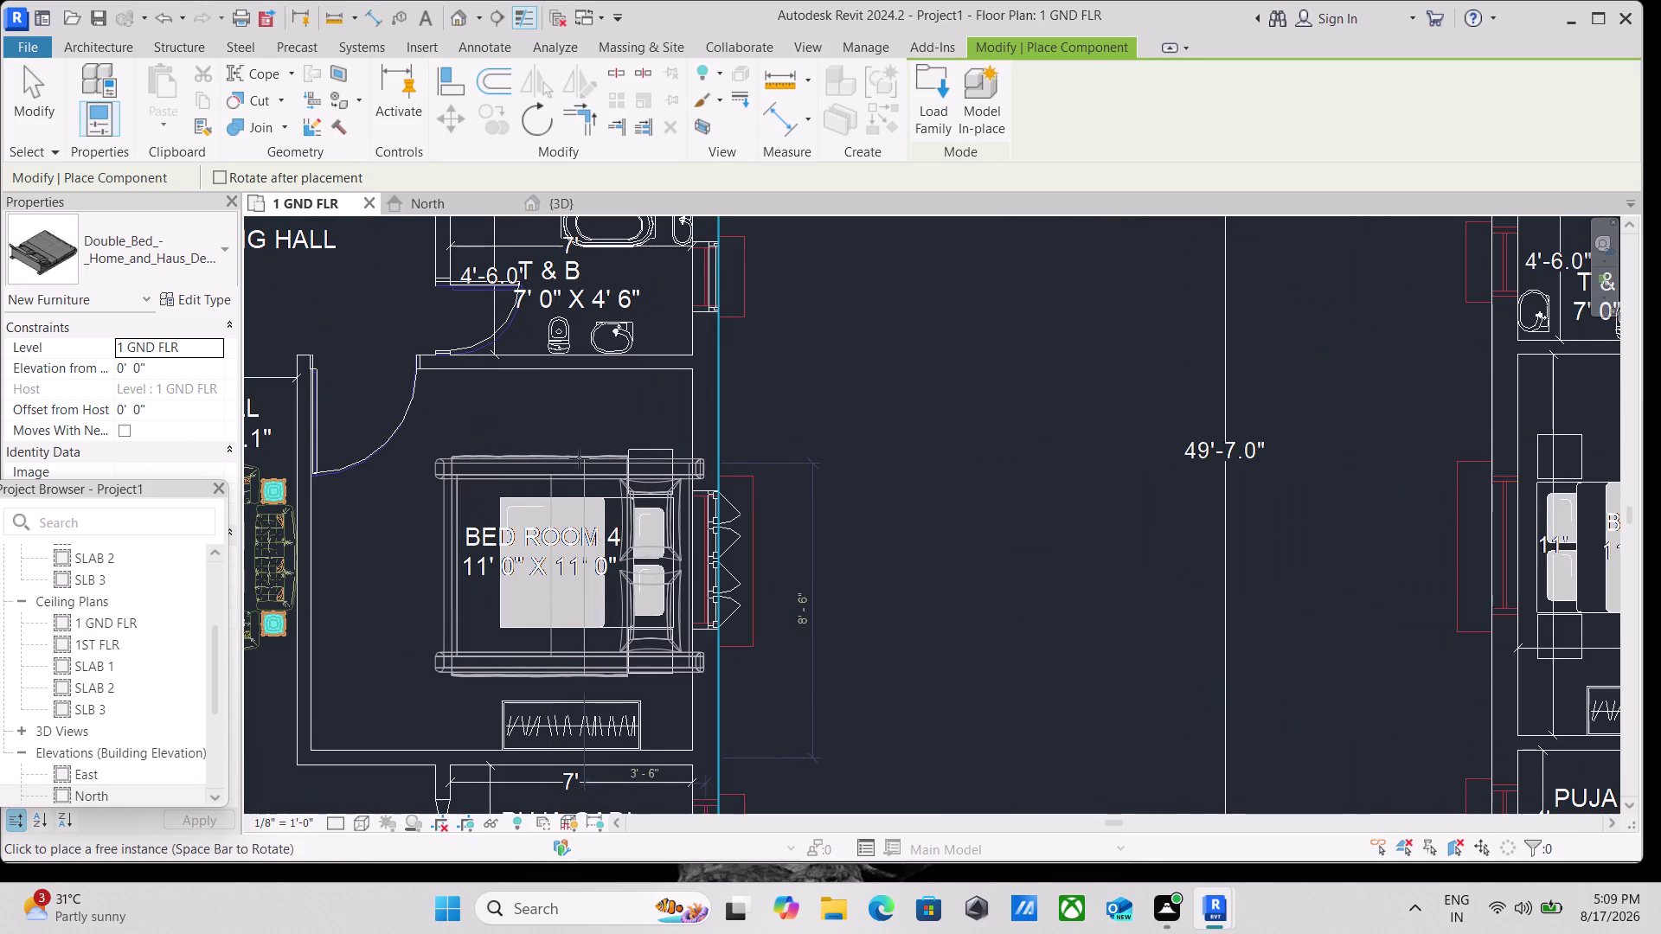
click(565, 459)
scroll(down, 3)
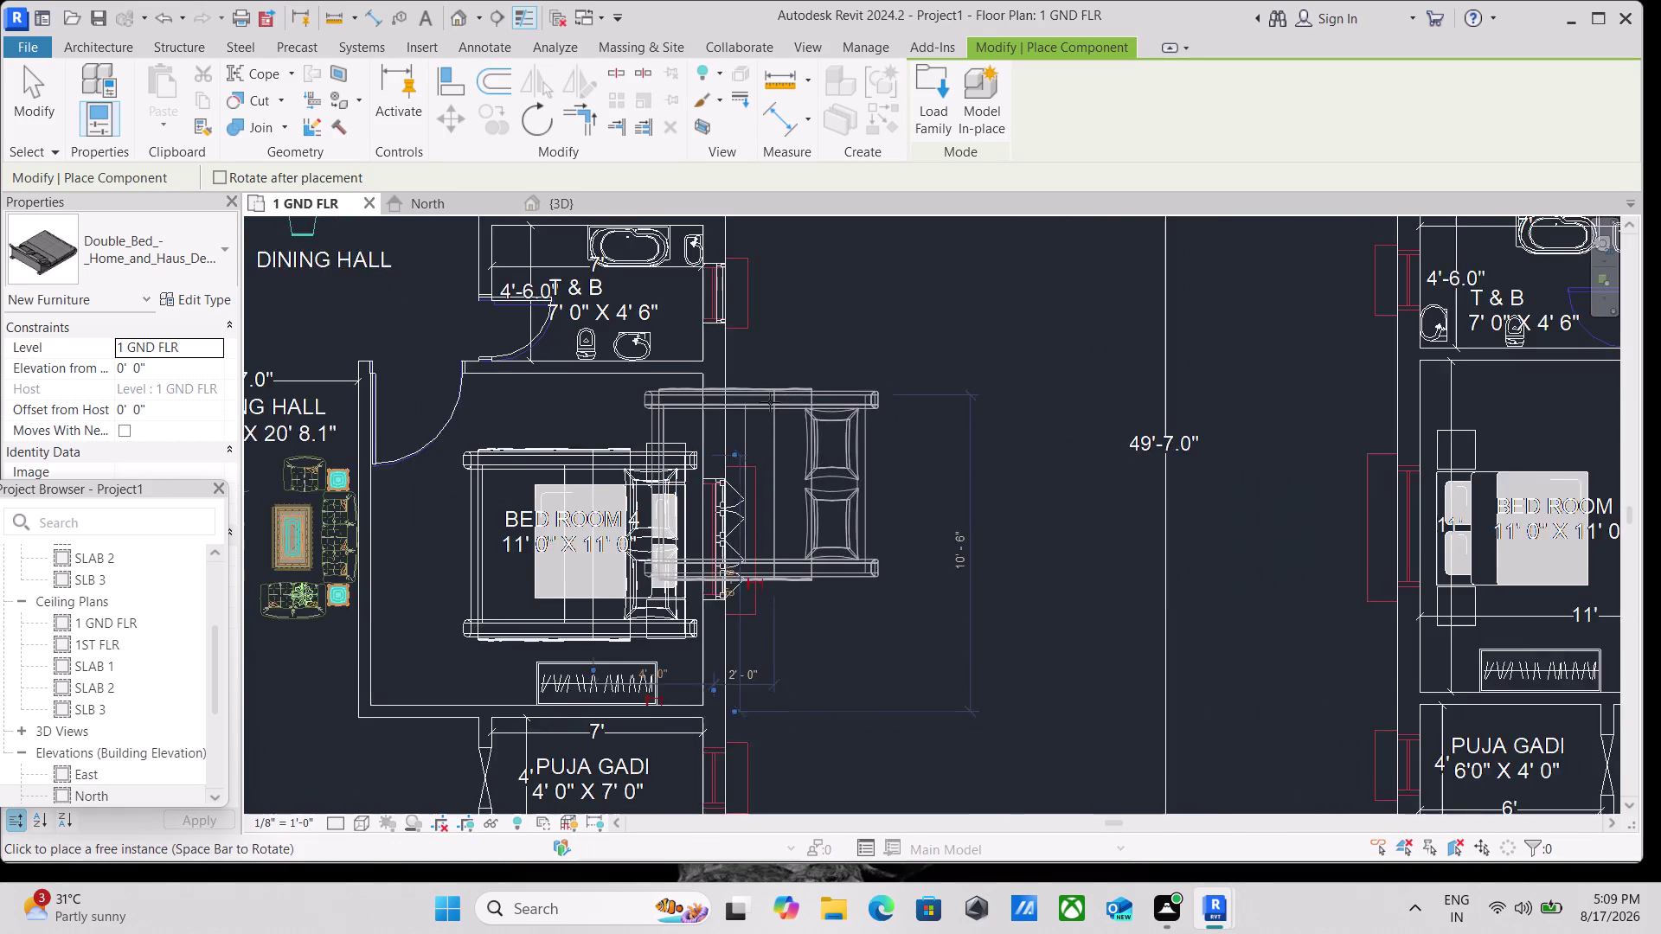
middle_drag(770, 402, 702, 799)
scroll(down, 3)
Press Esc to end Place Component after the last bed.
scroll(down, 3)
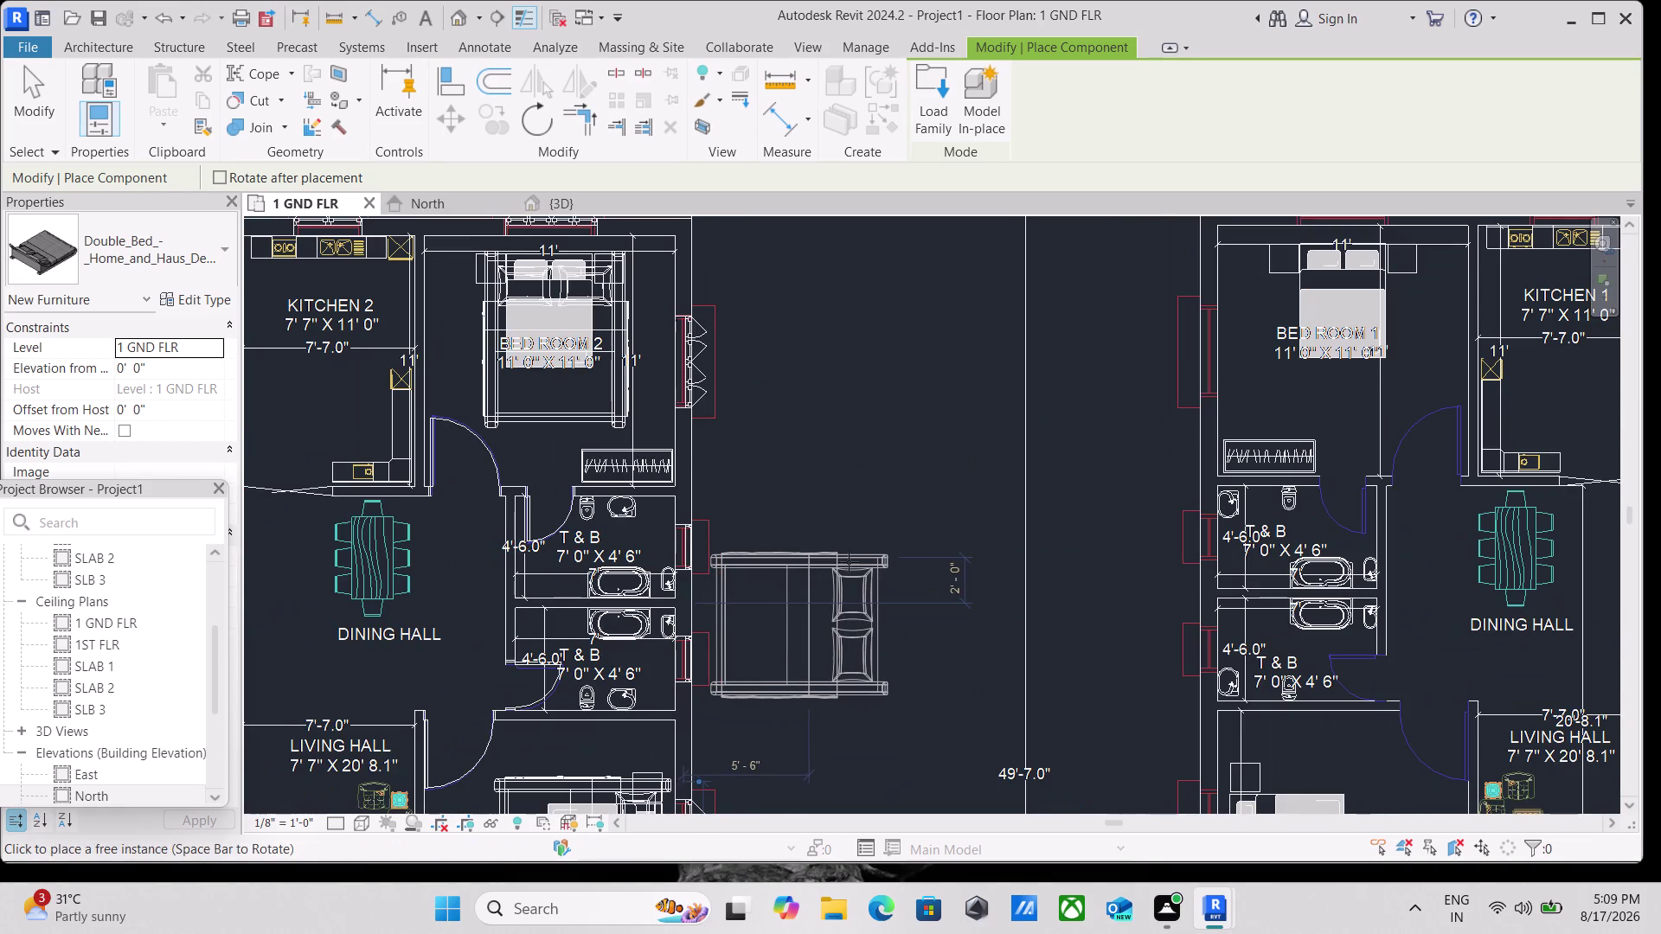
scroll(down, 3)
key(Escape)
key(Escape)
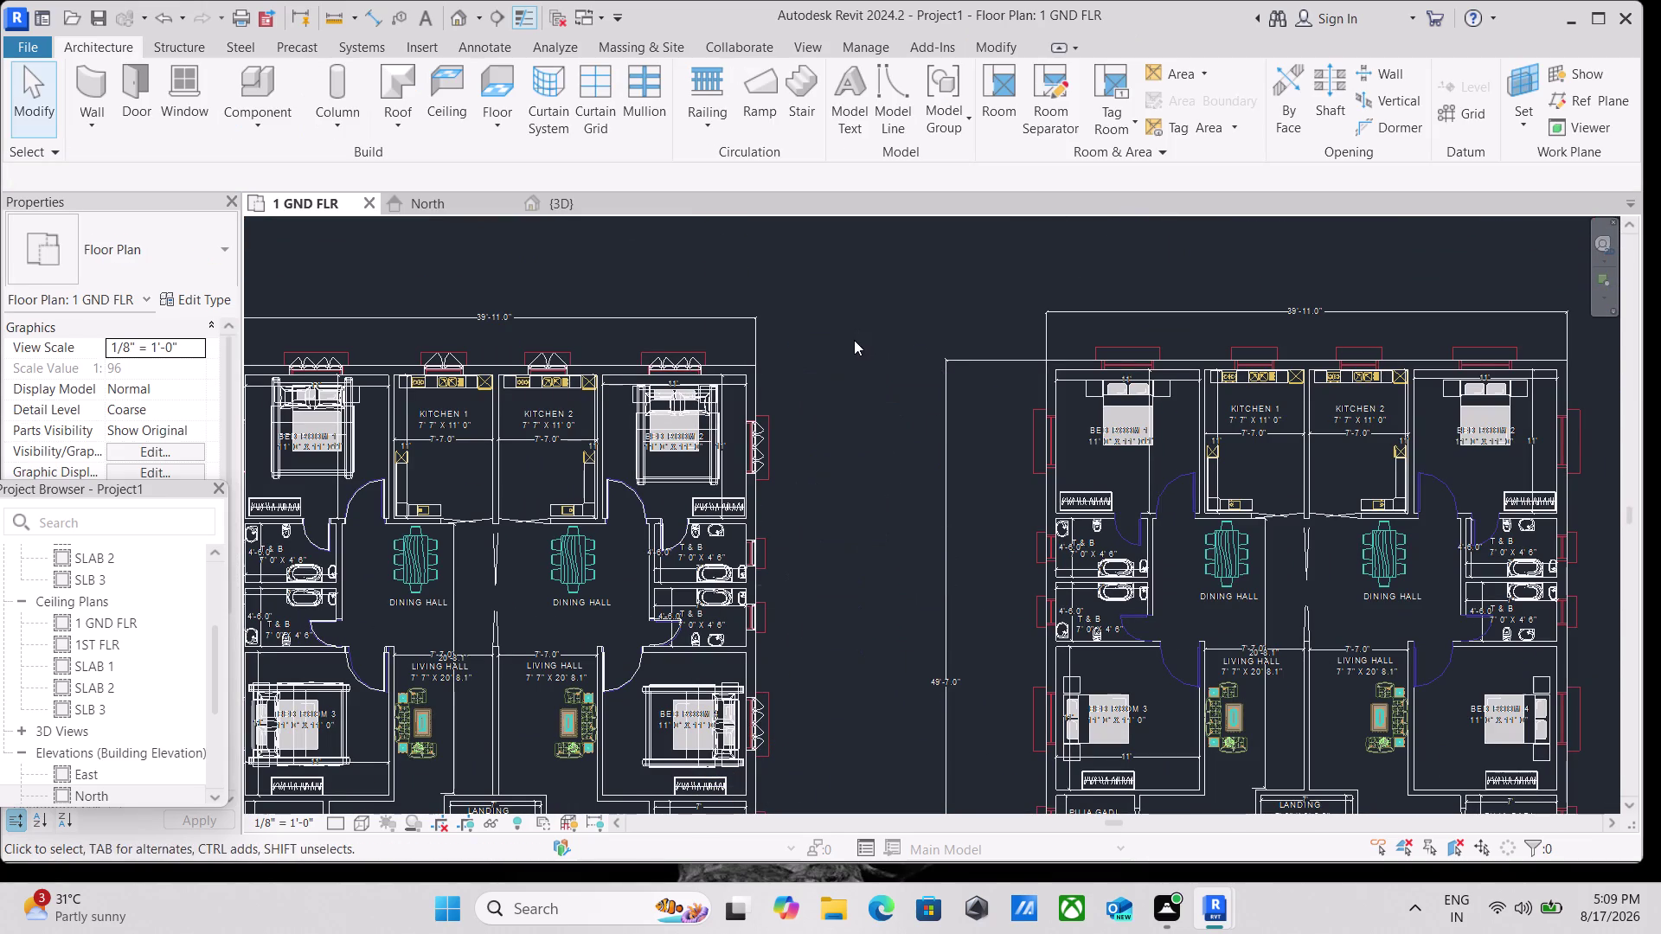
key(Escape)
Orbit the {3D} view around the ground floor, then set the ViewCube to Top.
click(575, 205)
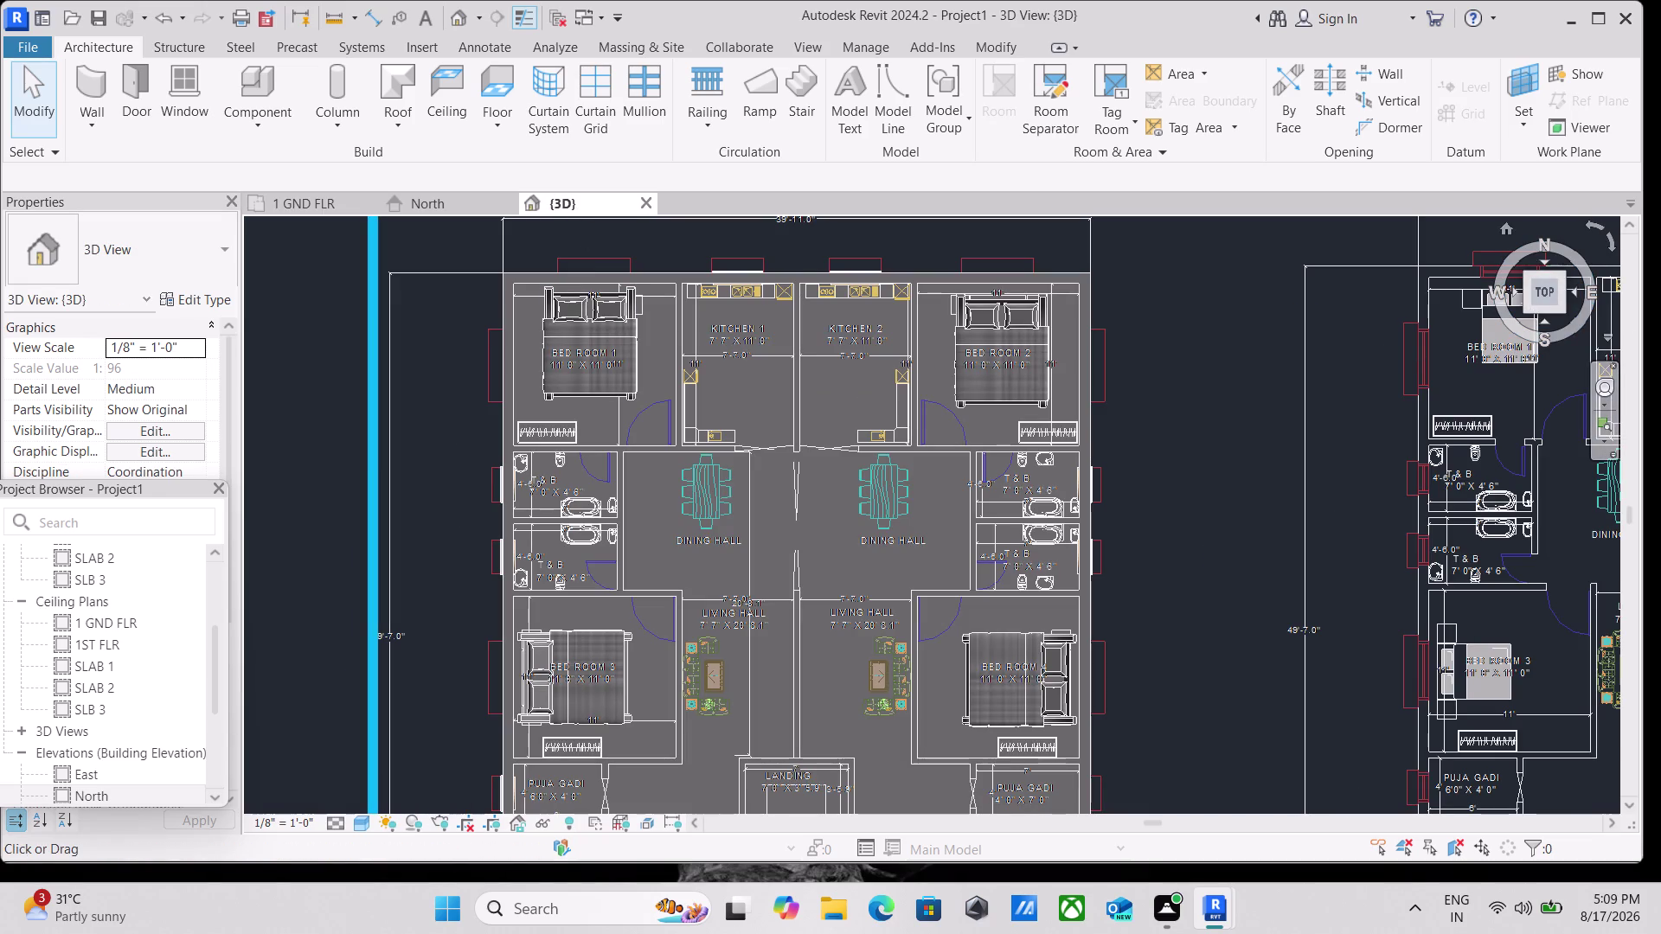
click(1563, 311)
scroll(up, 3)
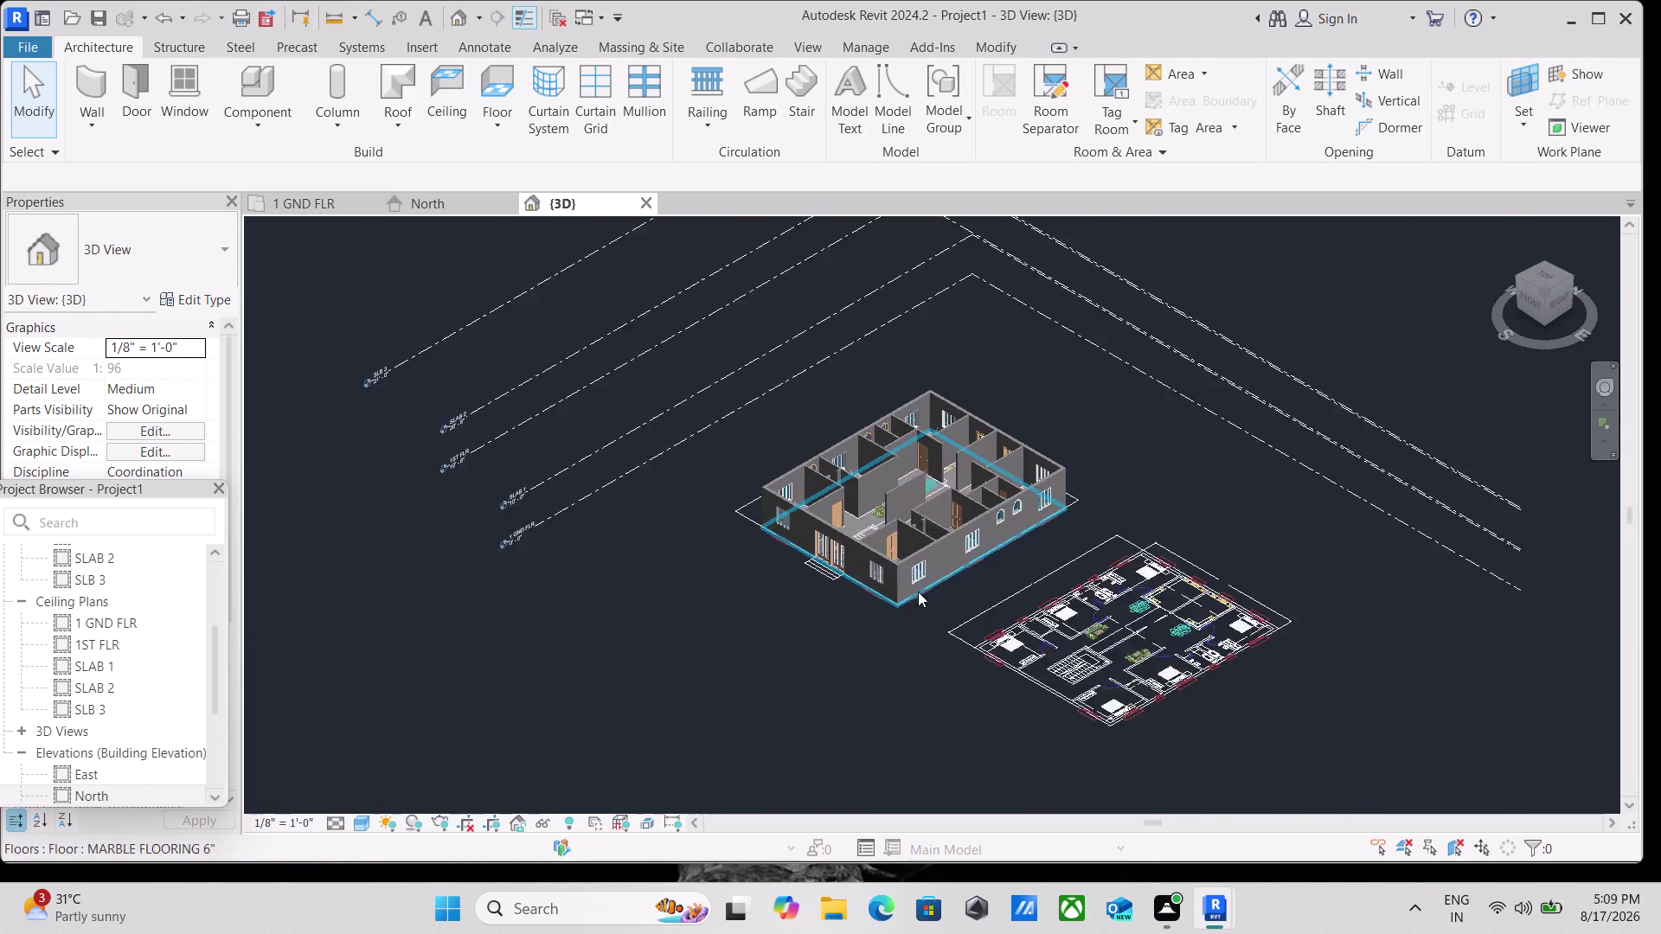
scroll(up, 3)
scroll(up, 3)
scroll(up, 3)
middle_drag(826, 457, 796, 500)
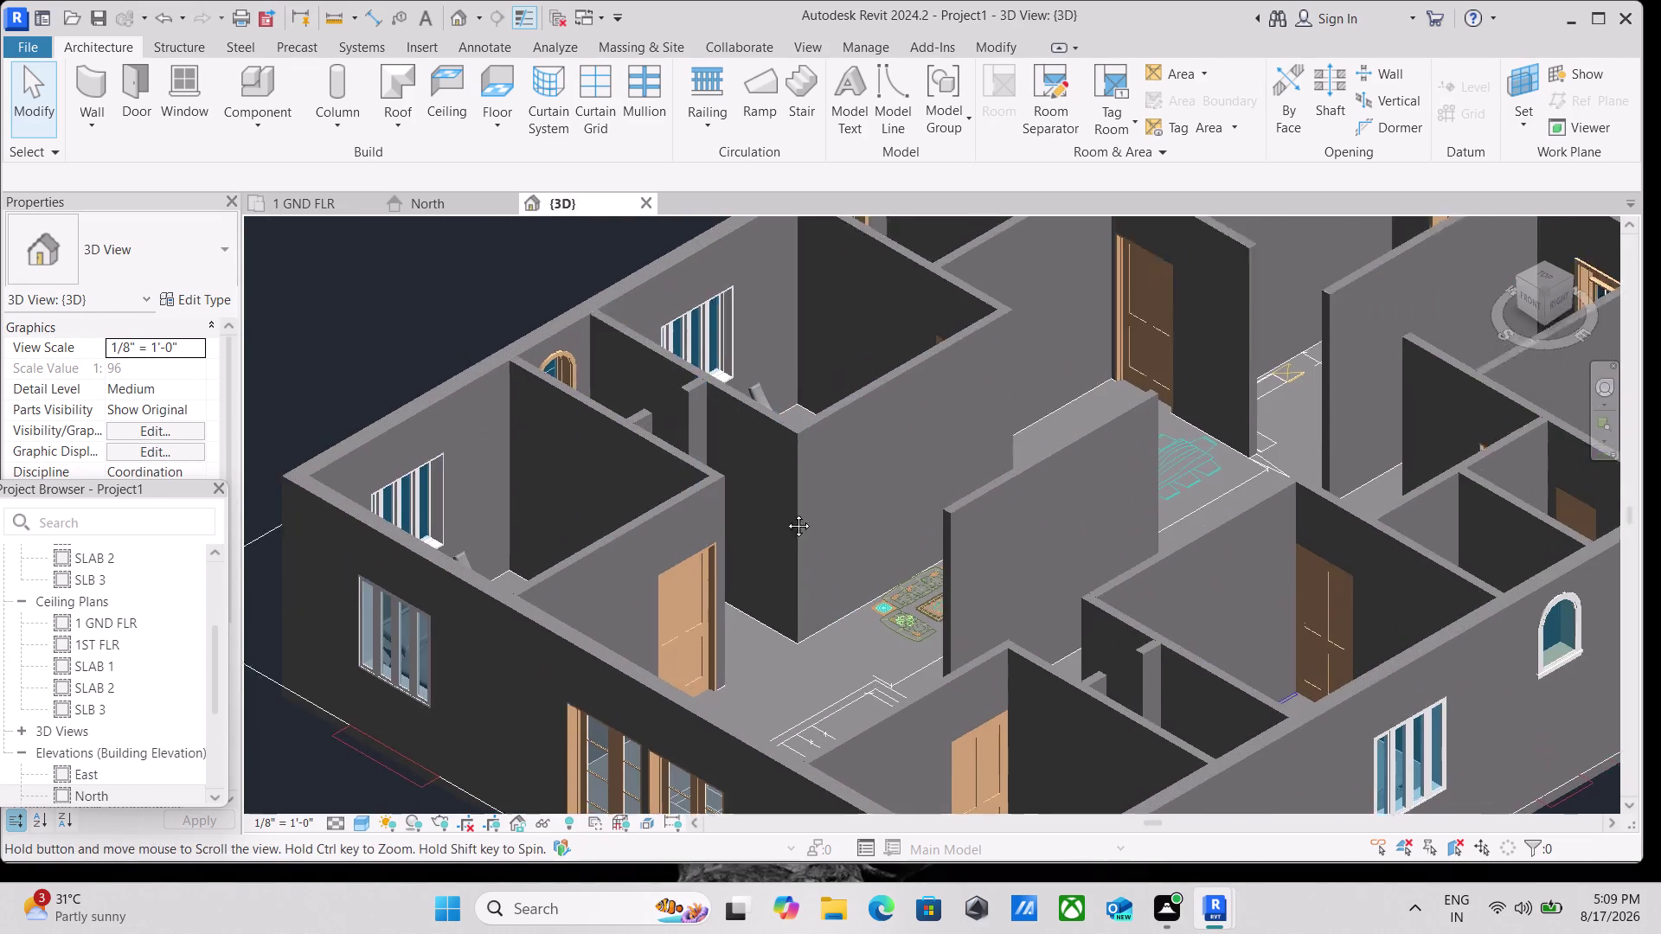
middle_drag(796, 500, 630, 714)
scroll(up, 3)
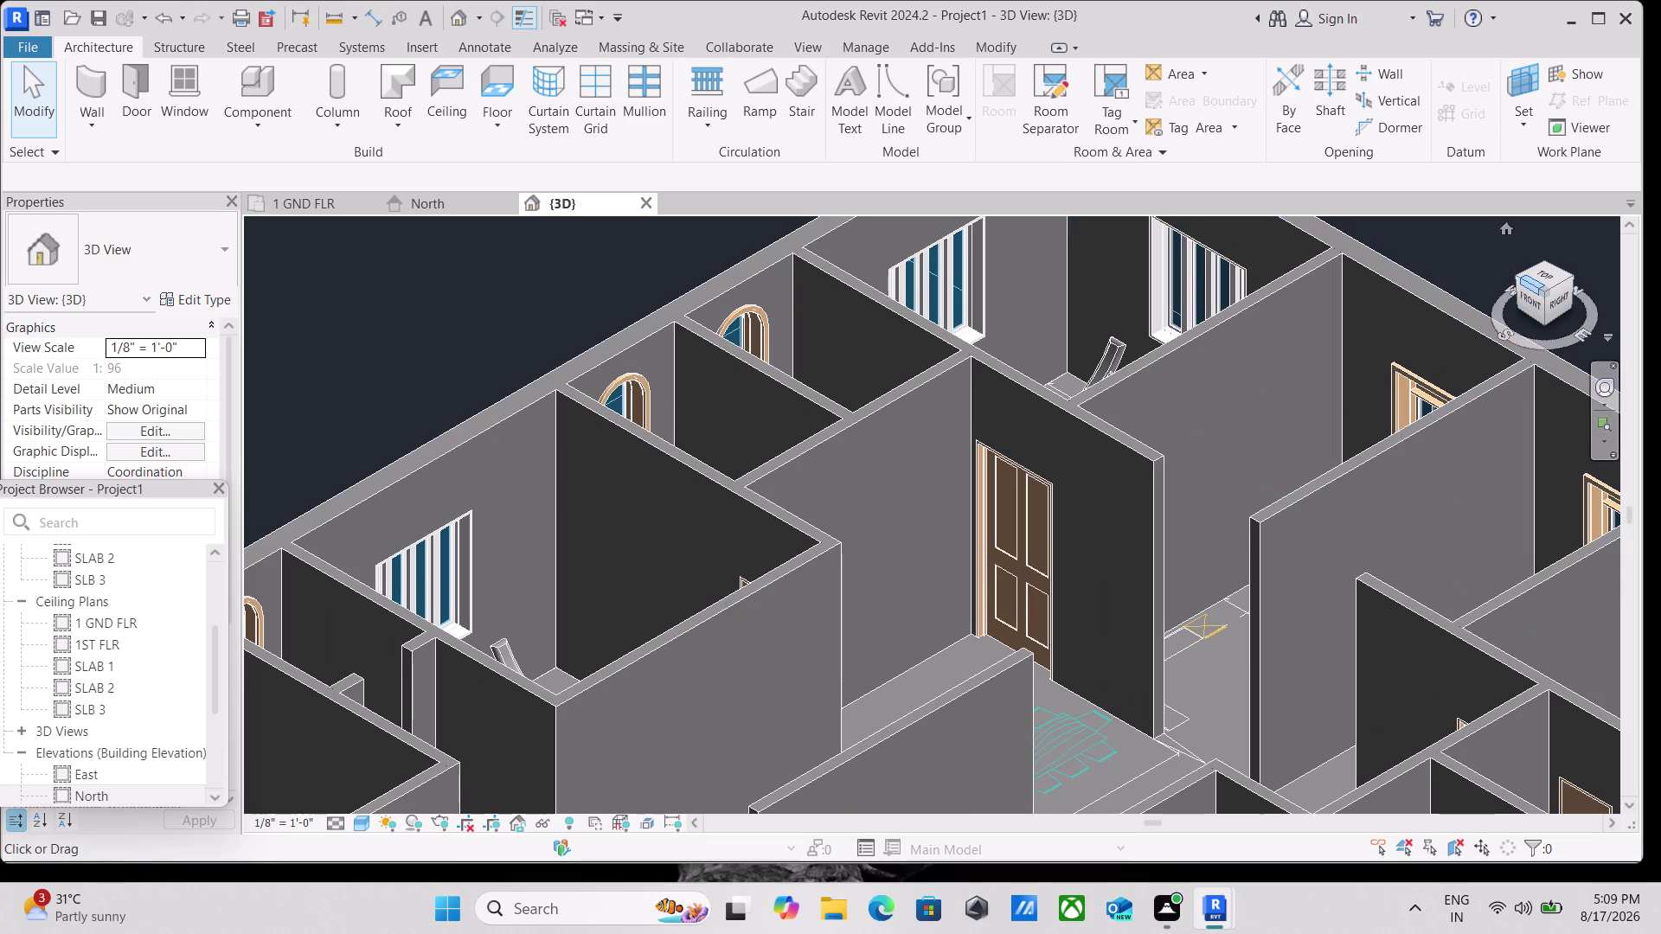
click(1522, 281)
scroll(up, 3)
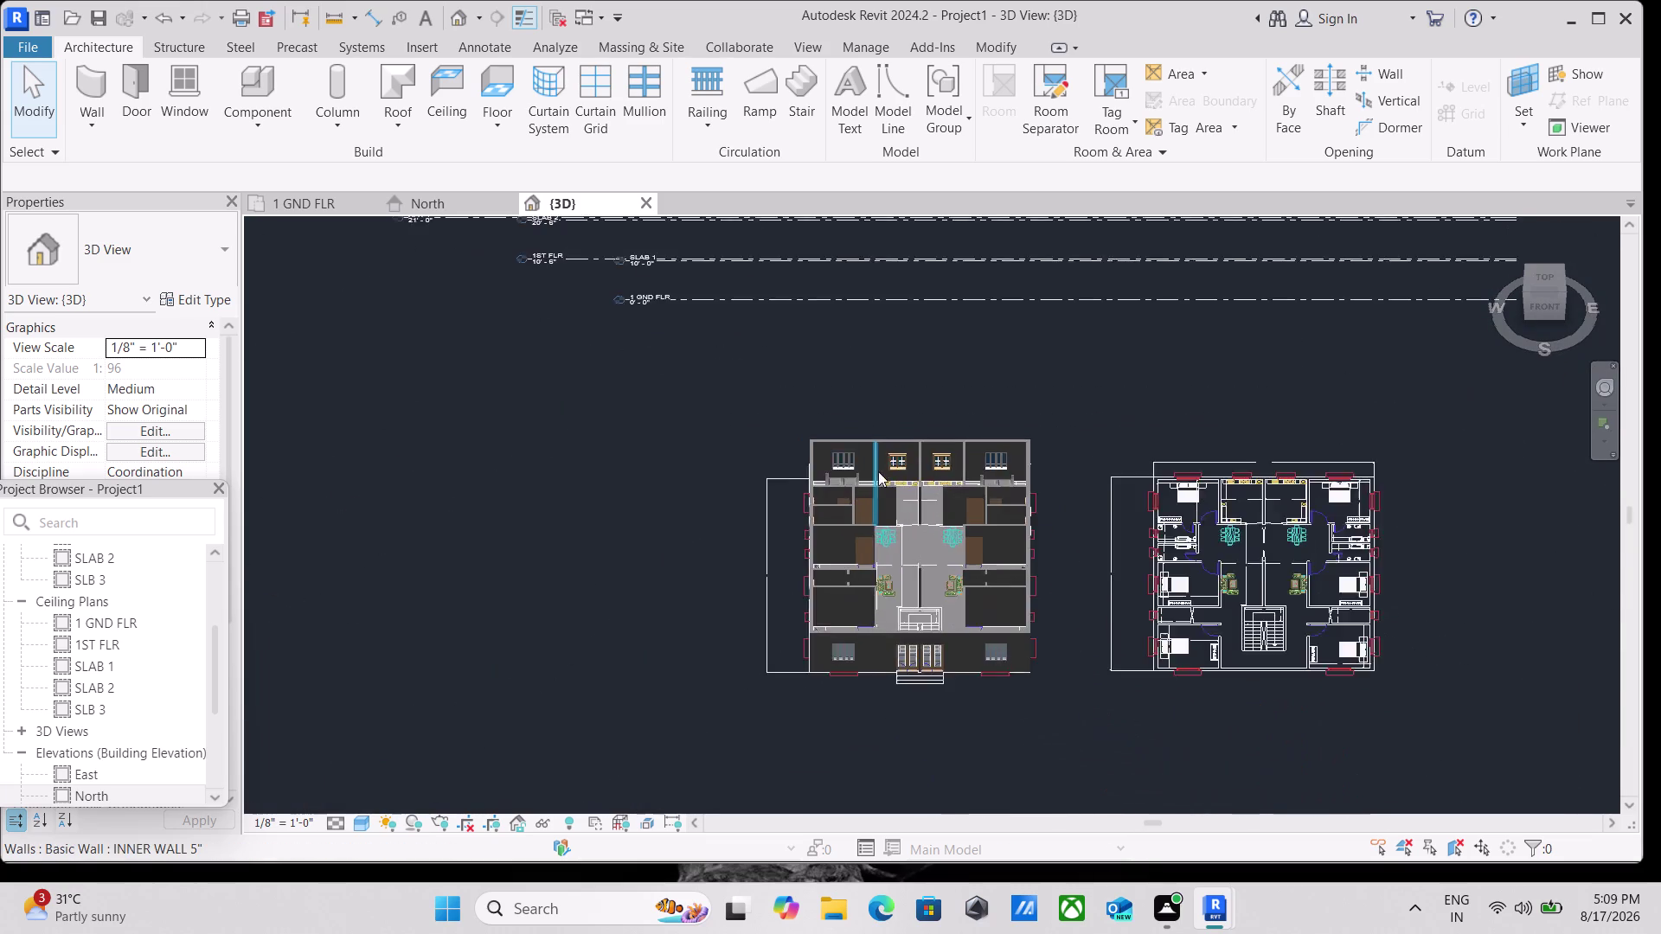
scroll(up, 3)
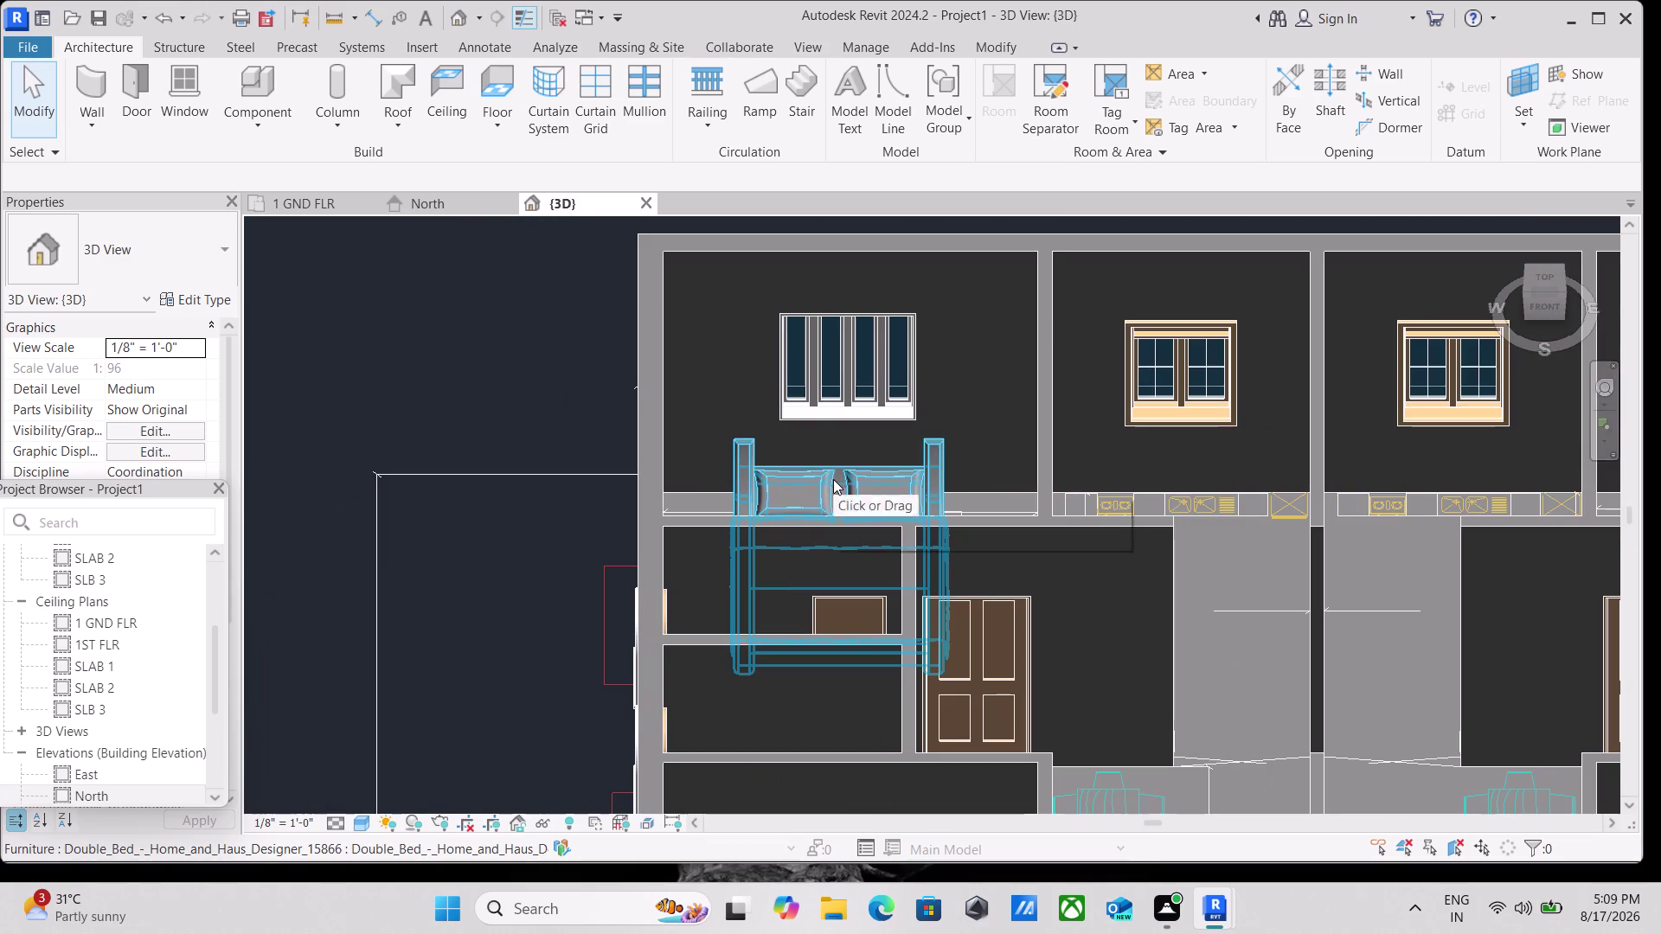
click(833, 479)
key(Up)
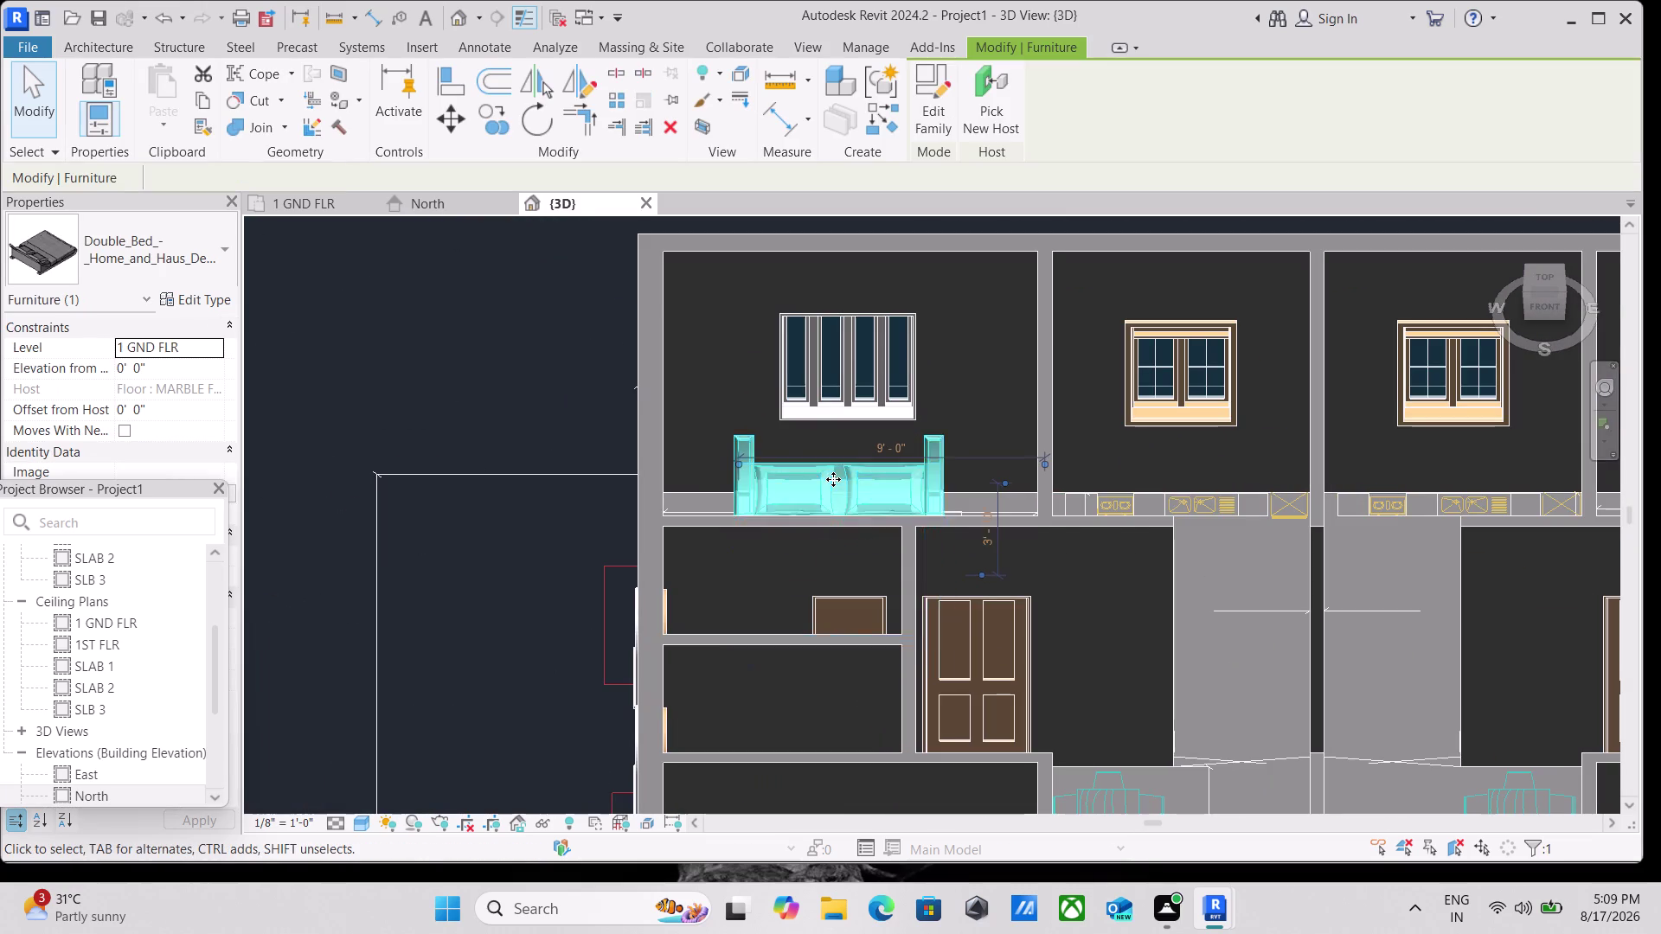
key(Up)
key(Up)
key(Up)
key(Down)
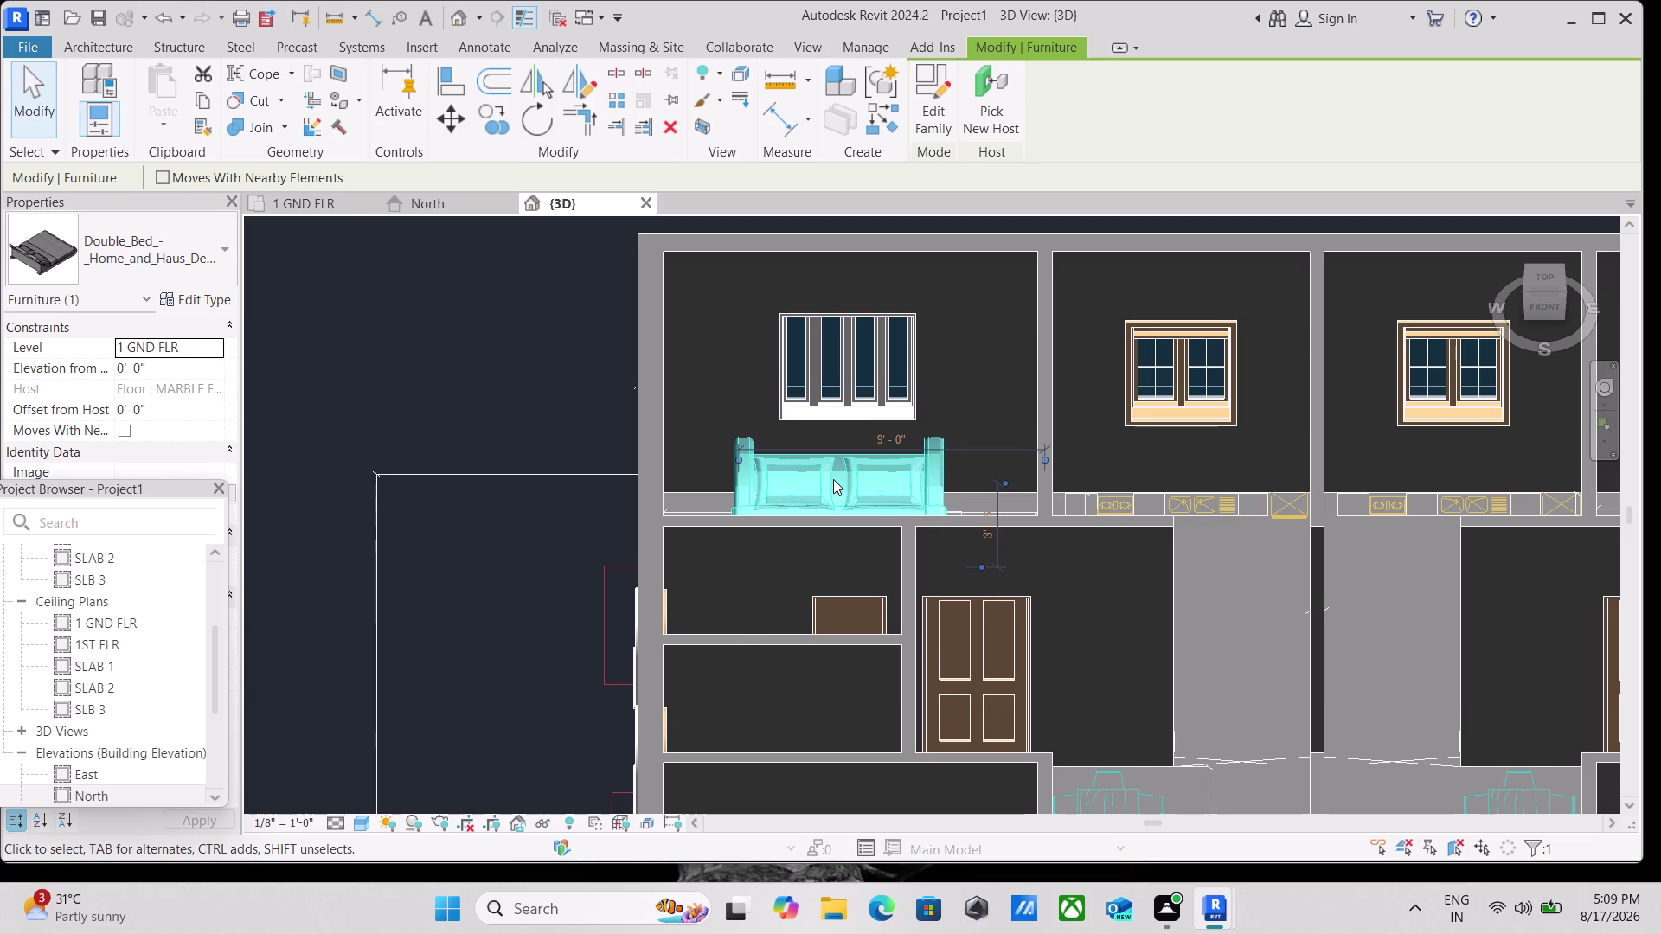
key(Down)
key(Down)
key(Escape)
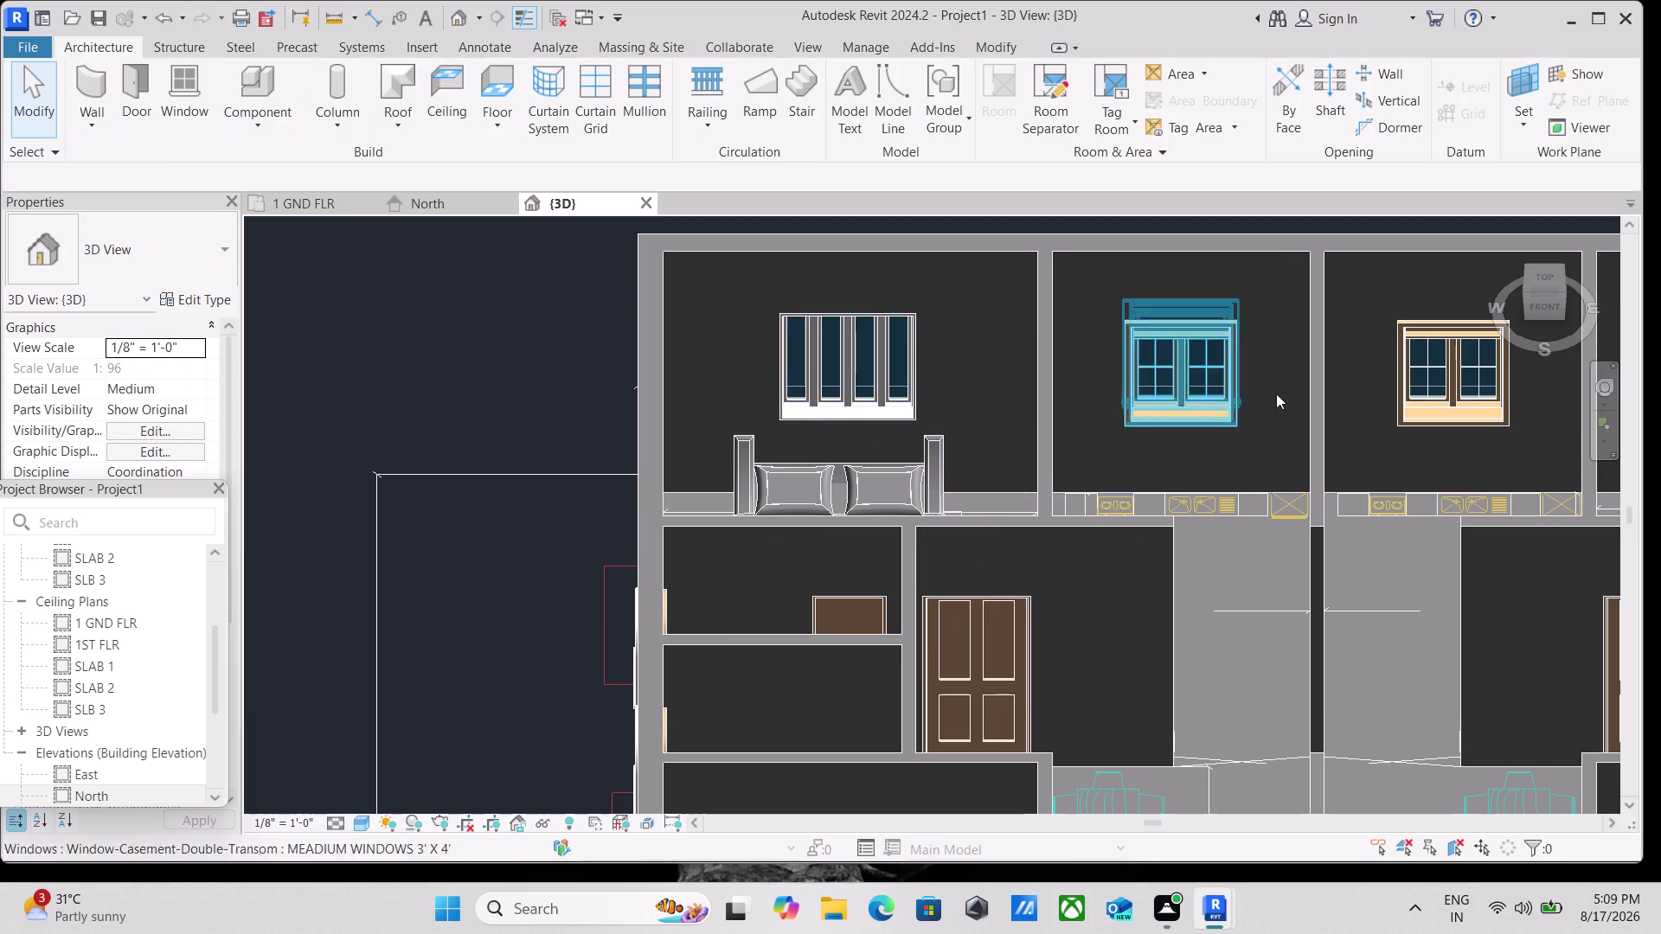
click(1548, 278)
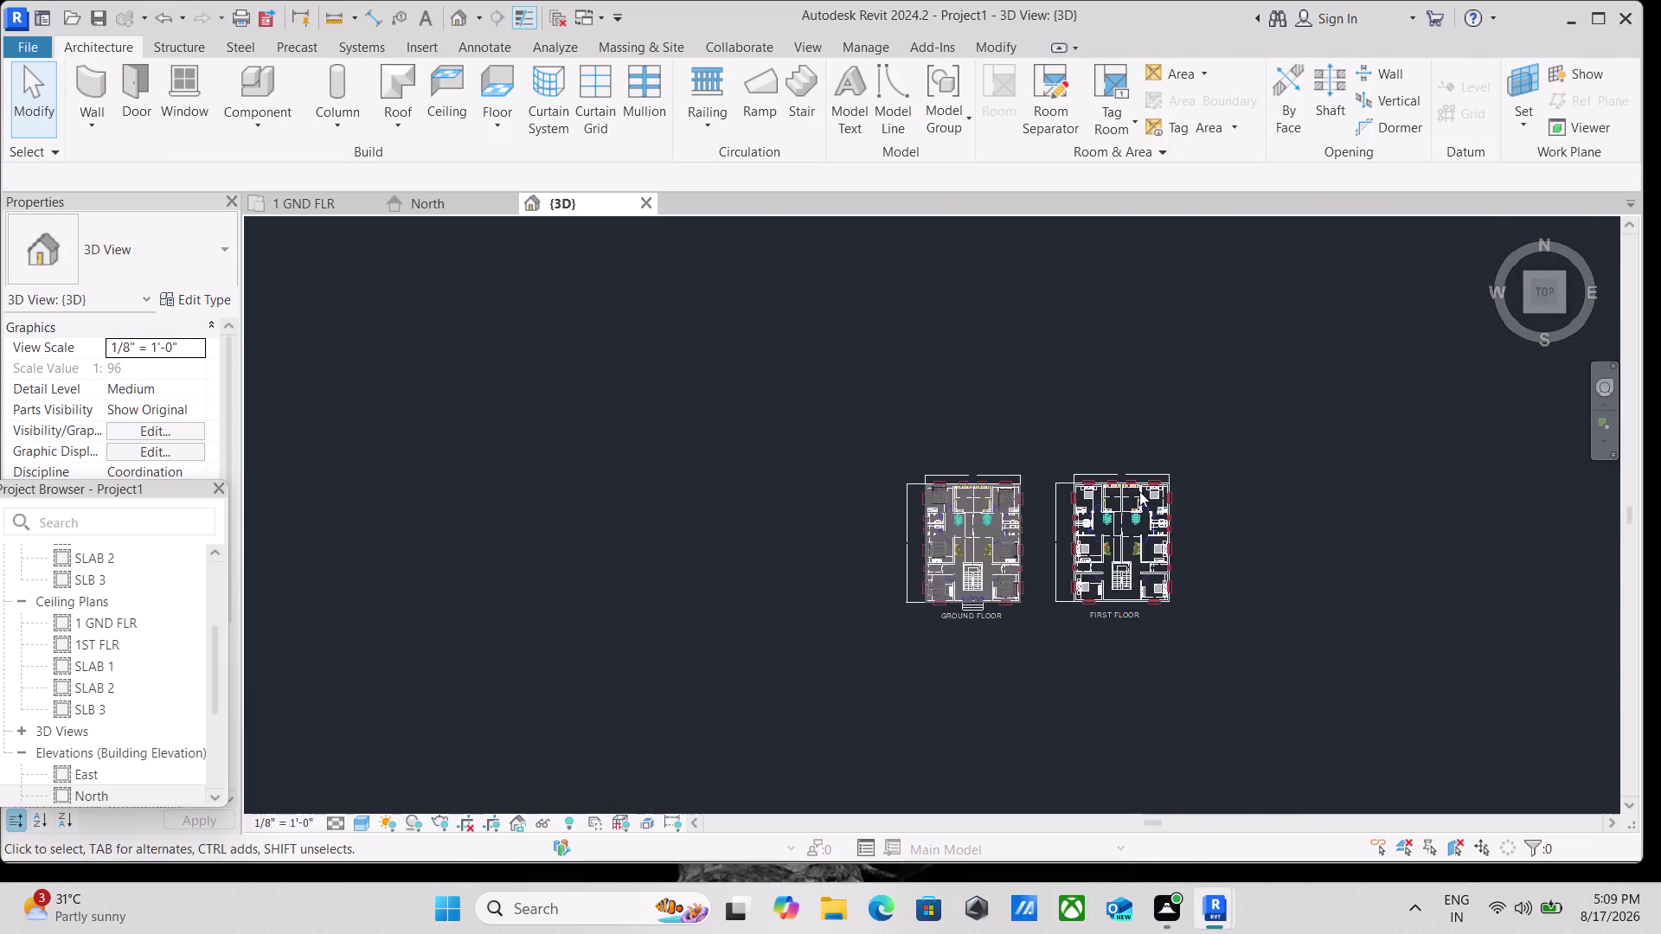
Zoom and pan over the ground-floor bedrooms, kitchens and Bed Room 2.
scroll(up, 3)
scroll(up, 3)
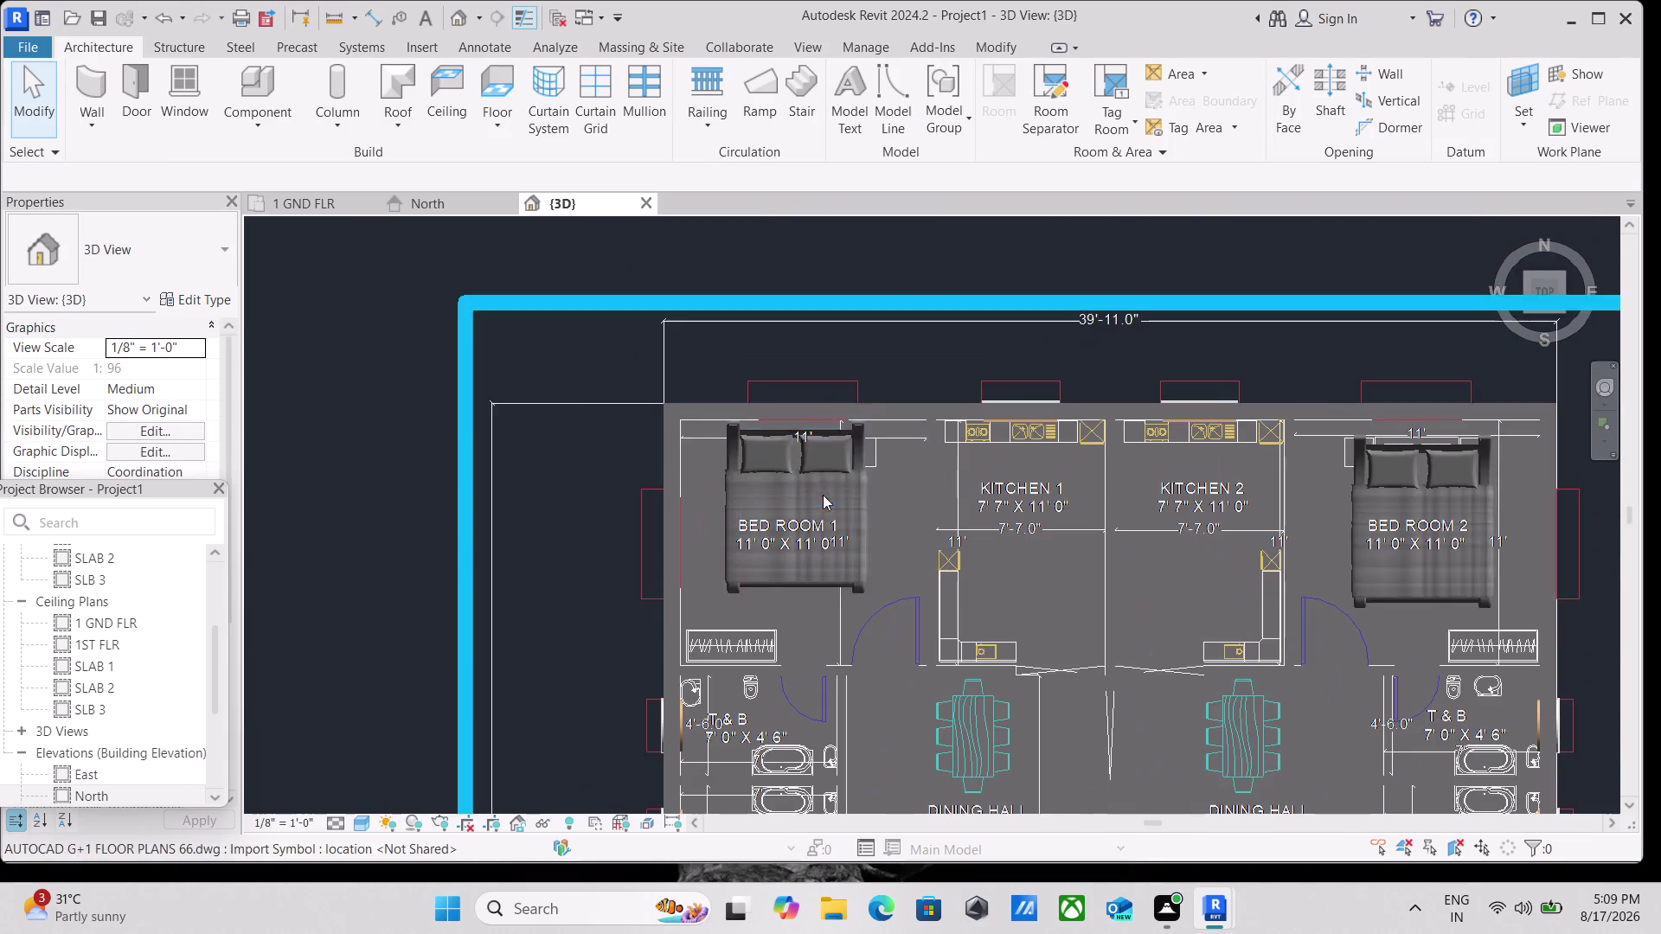
scroll(down, 3)
scroll(down, 3)
scroll(down, 3)
middle_drag(866, 540, 684, 503)
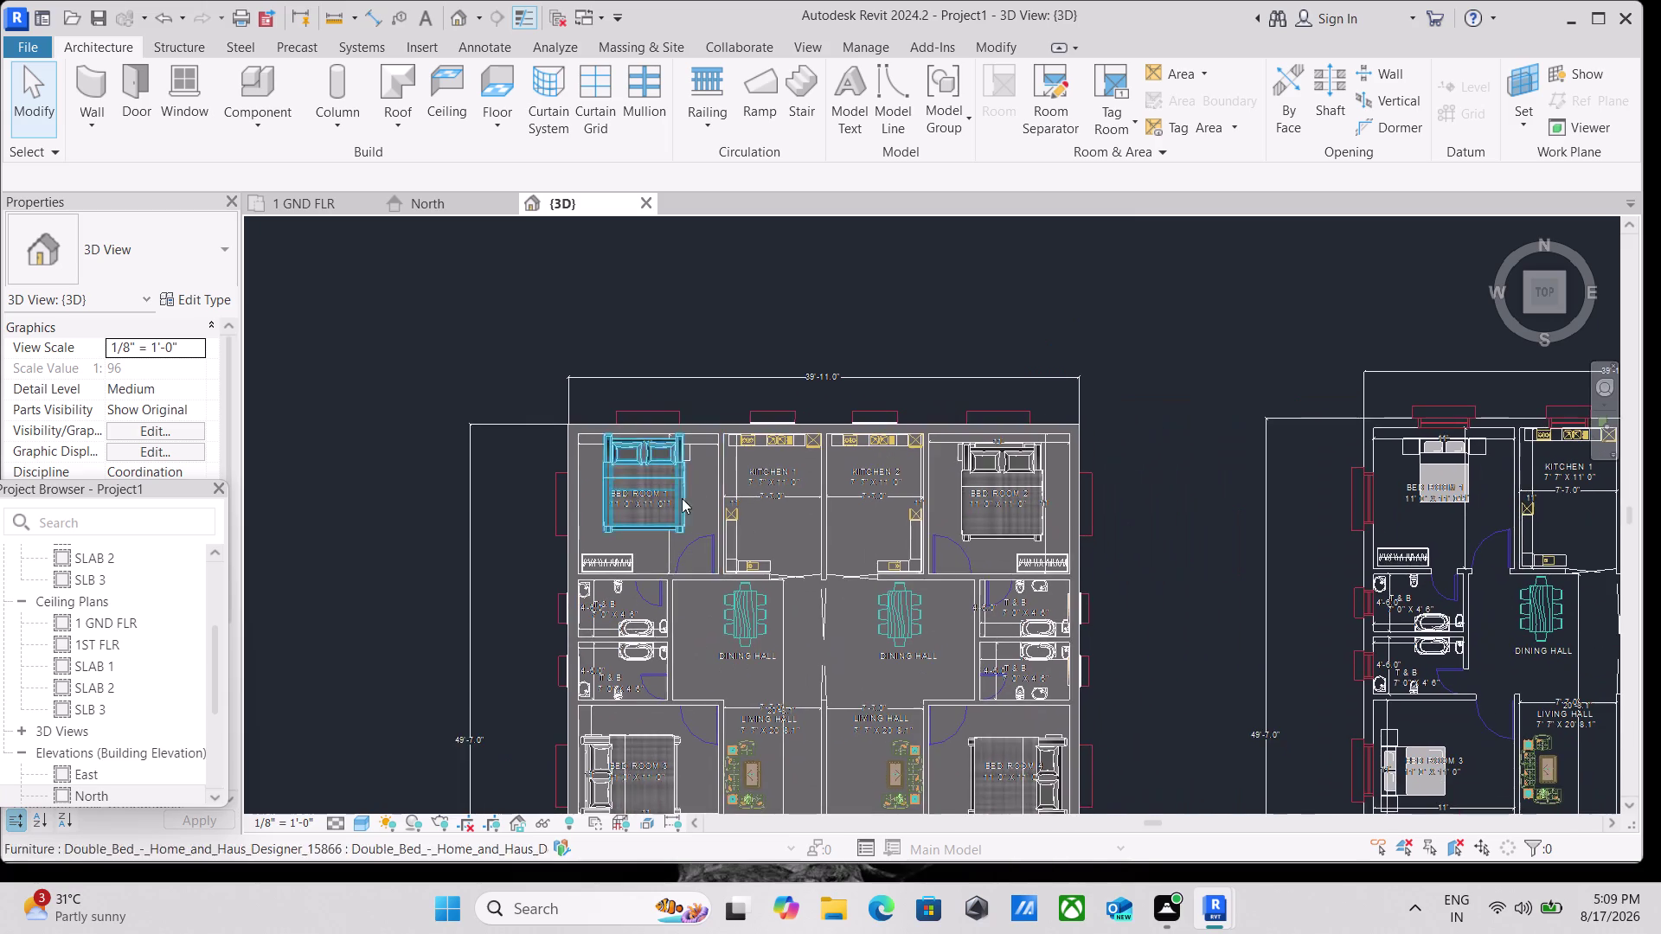
scroll(up, 3)
scroll(up, 3)
scroll(up, 3)
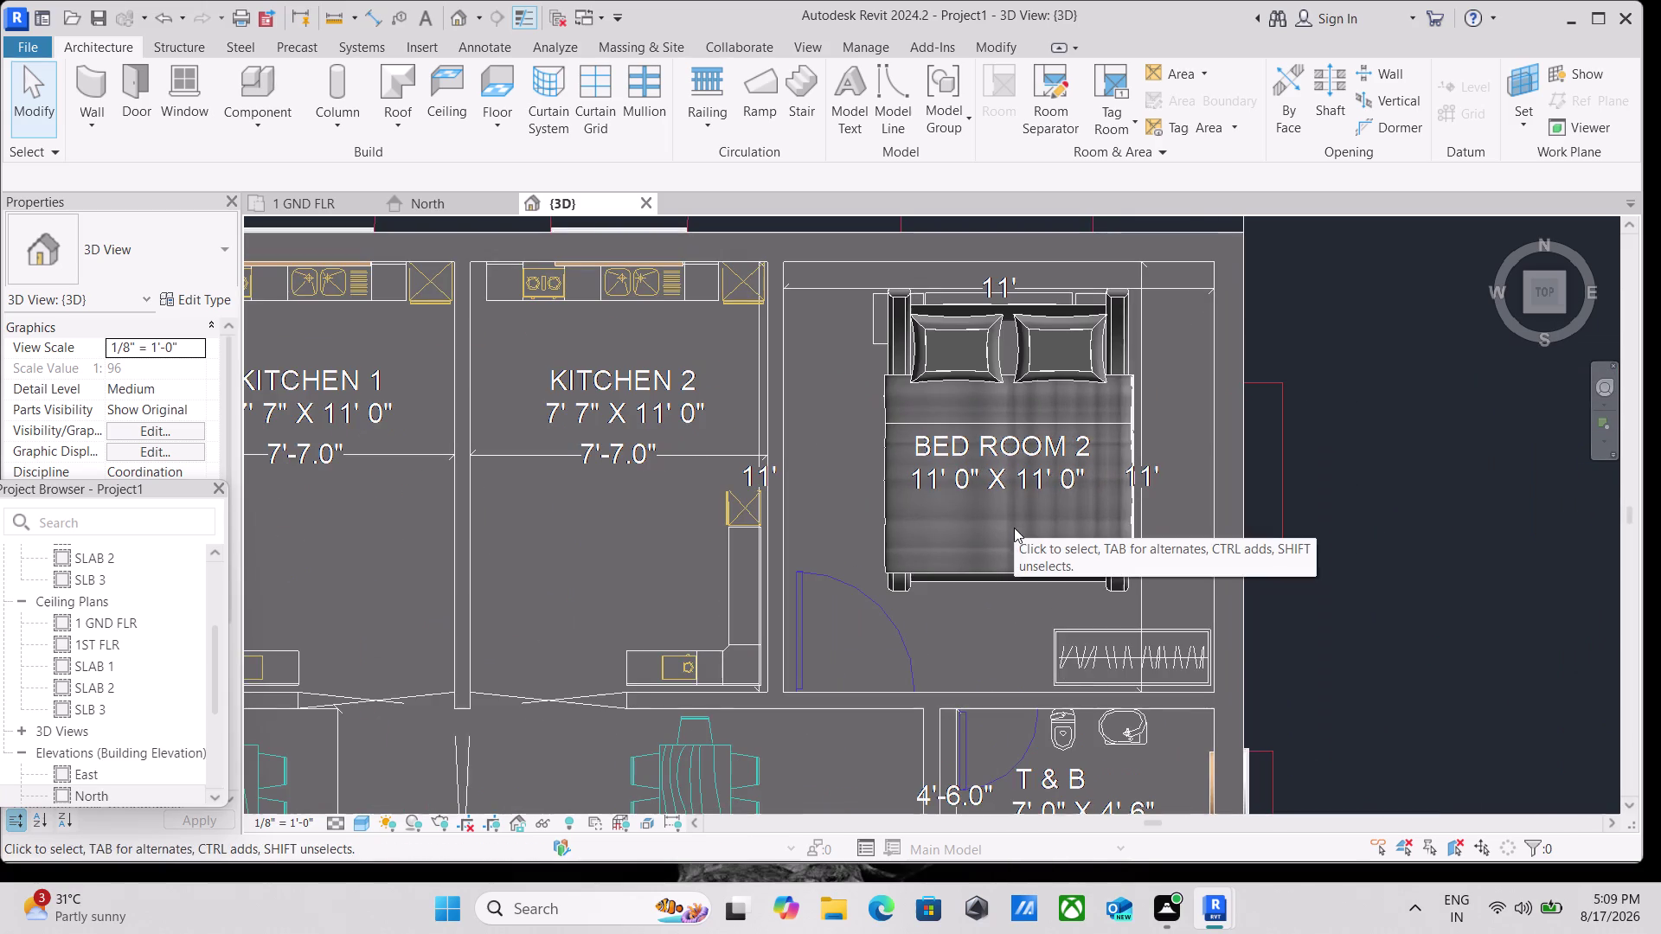
scroll(down, 3)
scroll(down, 3)
middle_drag(981, 565, 955, 511)
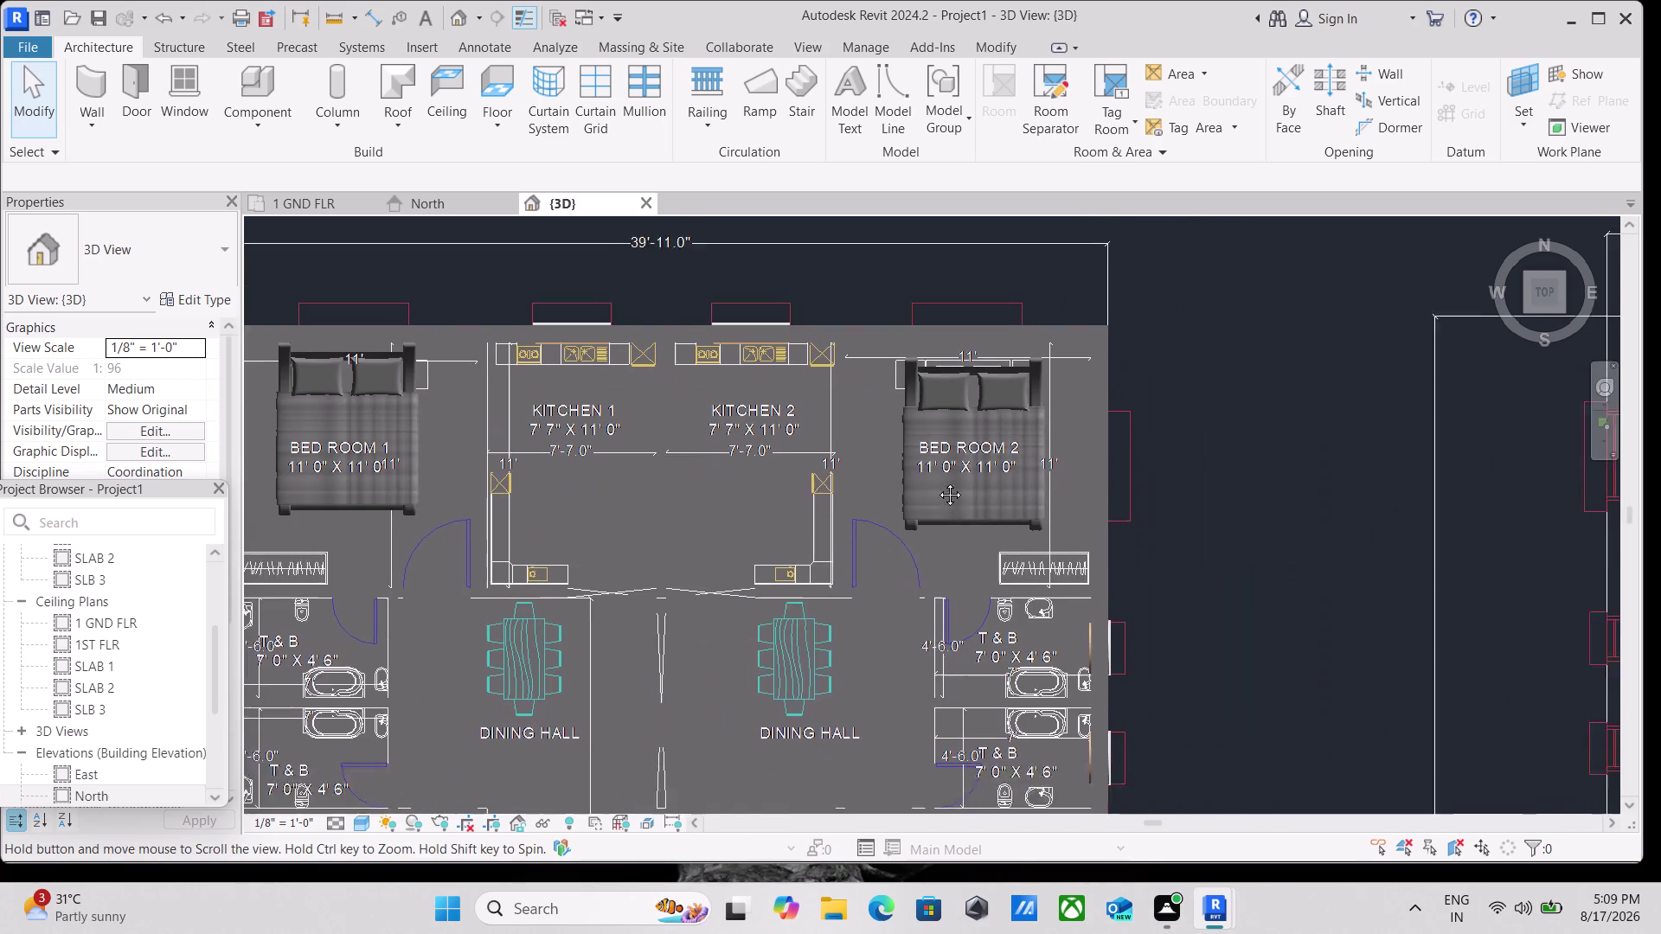
middle_drag(955, 511, 924, 459)
View the two dining halls and both plans side by side, then switch to Insert.
scroll(down, 3)
scroll(down, 3)
scroll(down, 3)
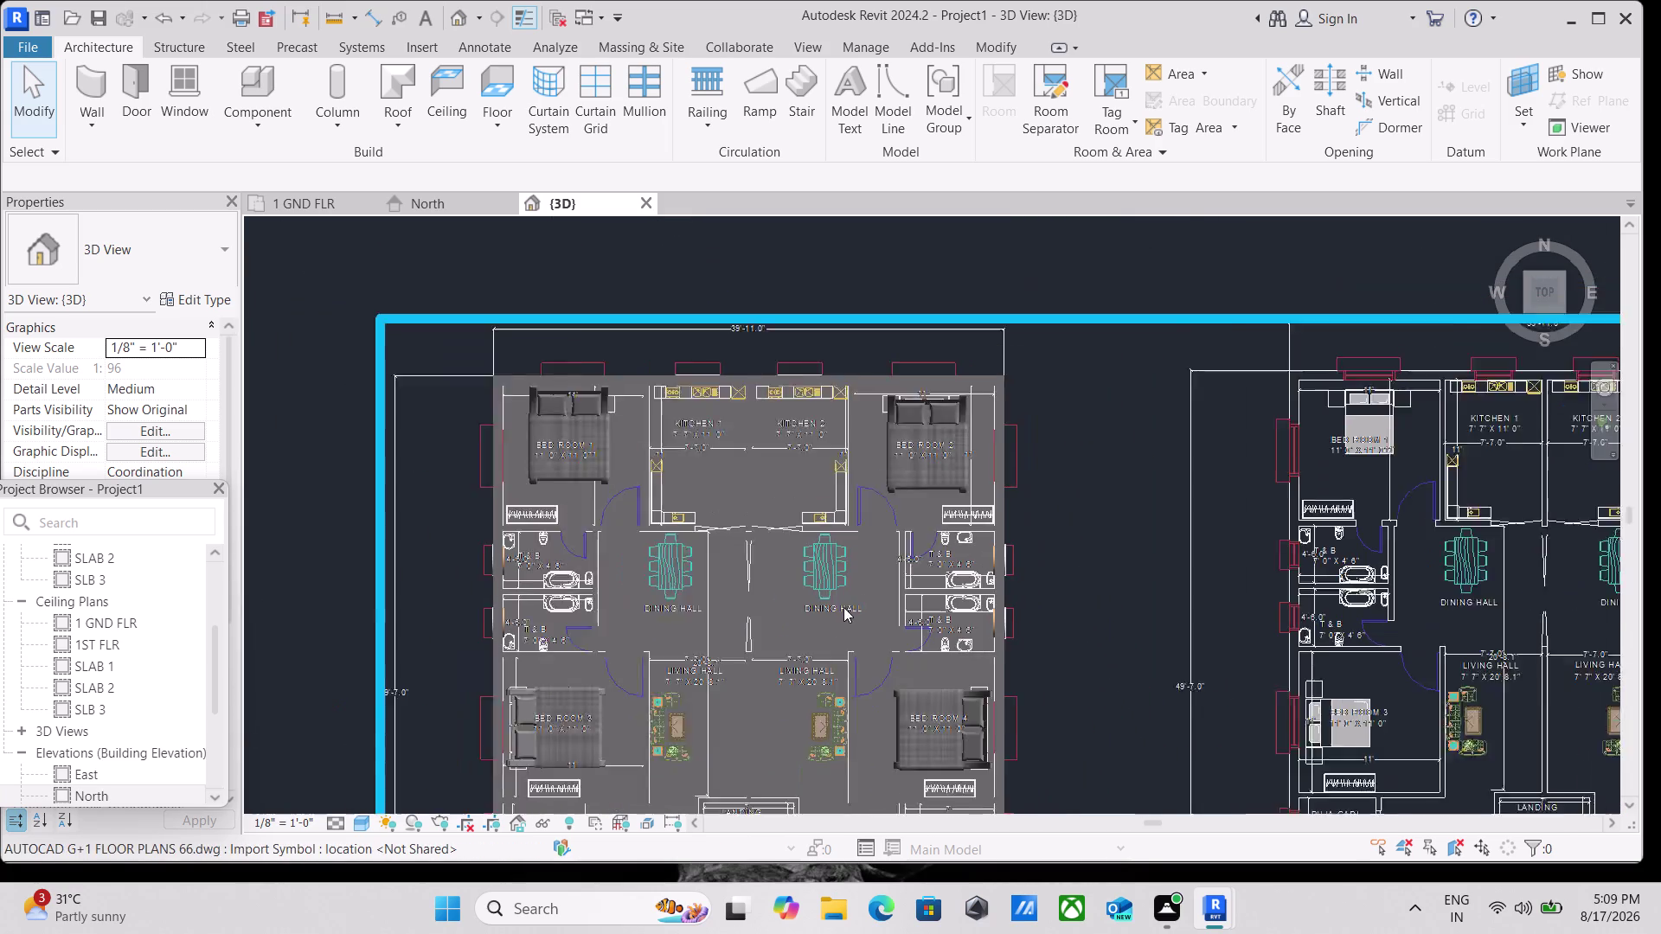
scroll(down, 3)
middle_drag(843, 607, 843, 467)
scroll(up, 3)
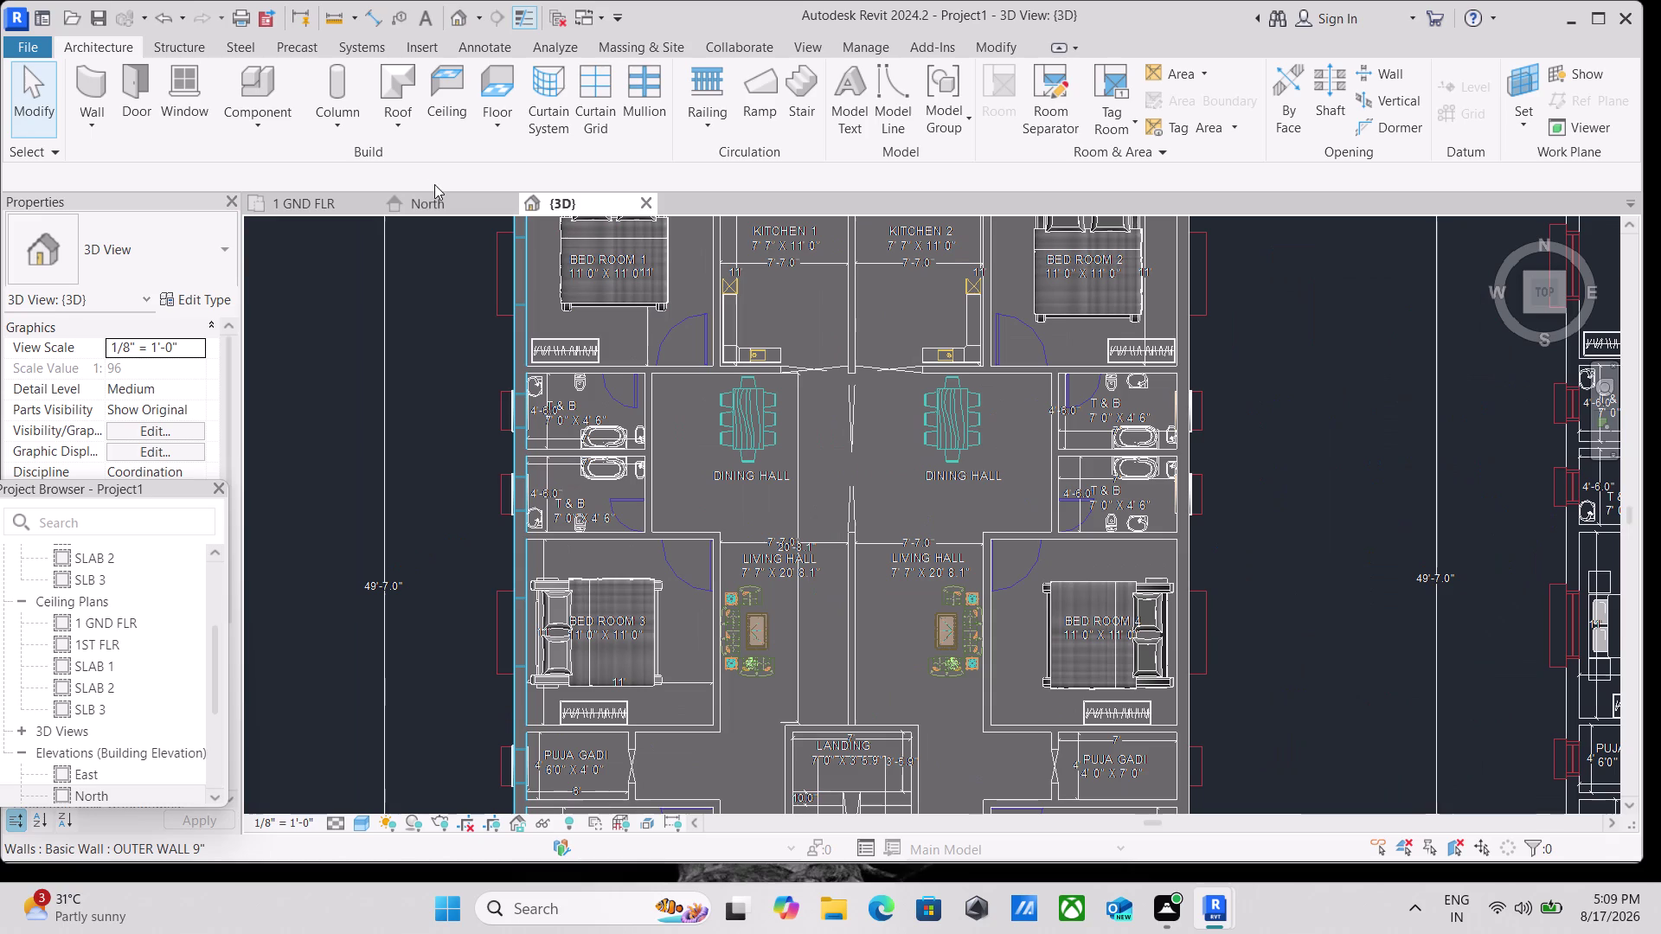
scroll(up, 3)
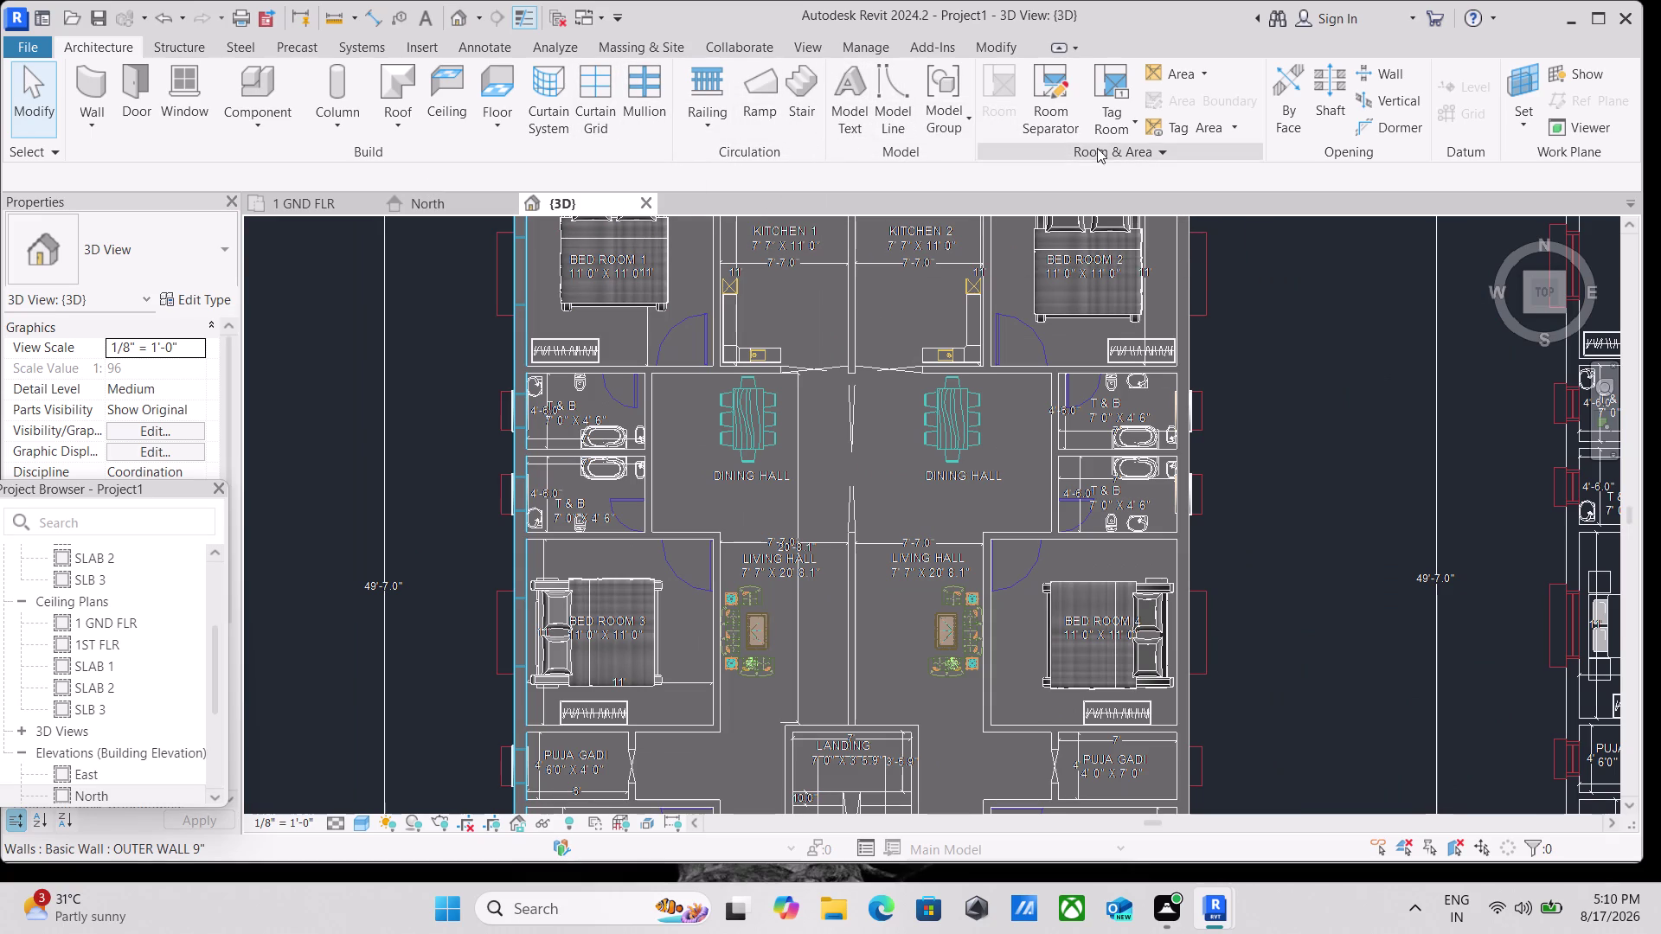
scroll(down, 3)
middle_drag(897, 345, 650, 476)
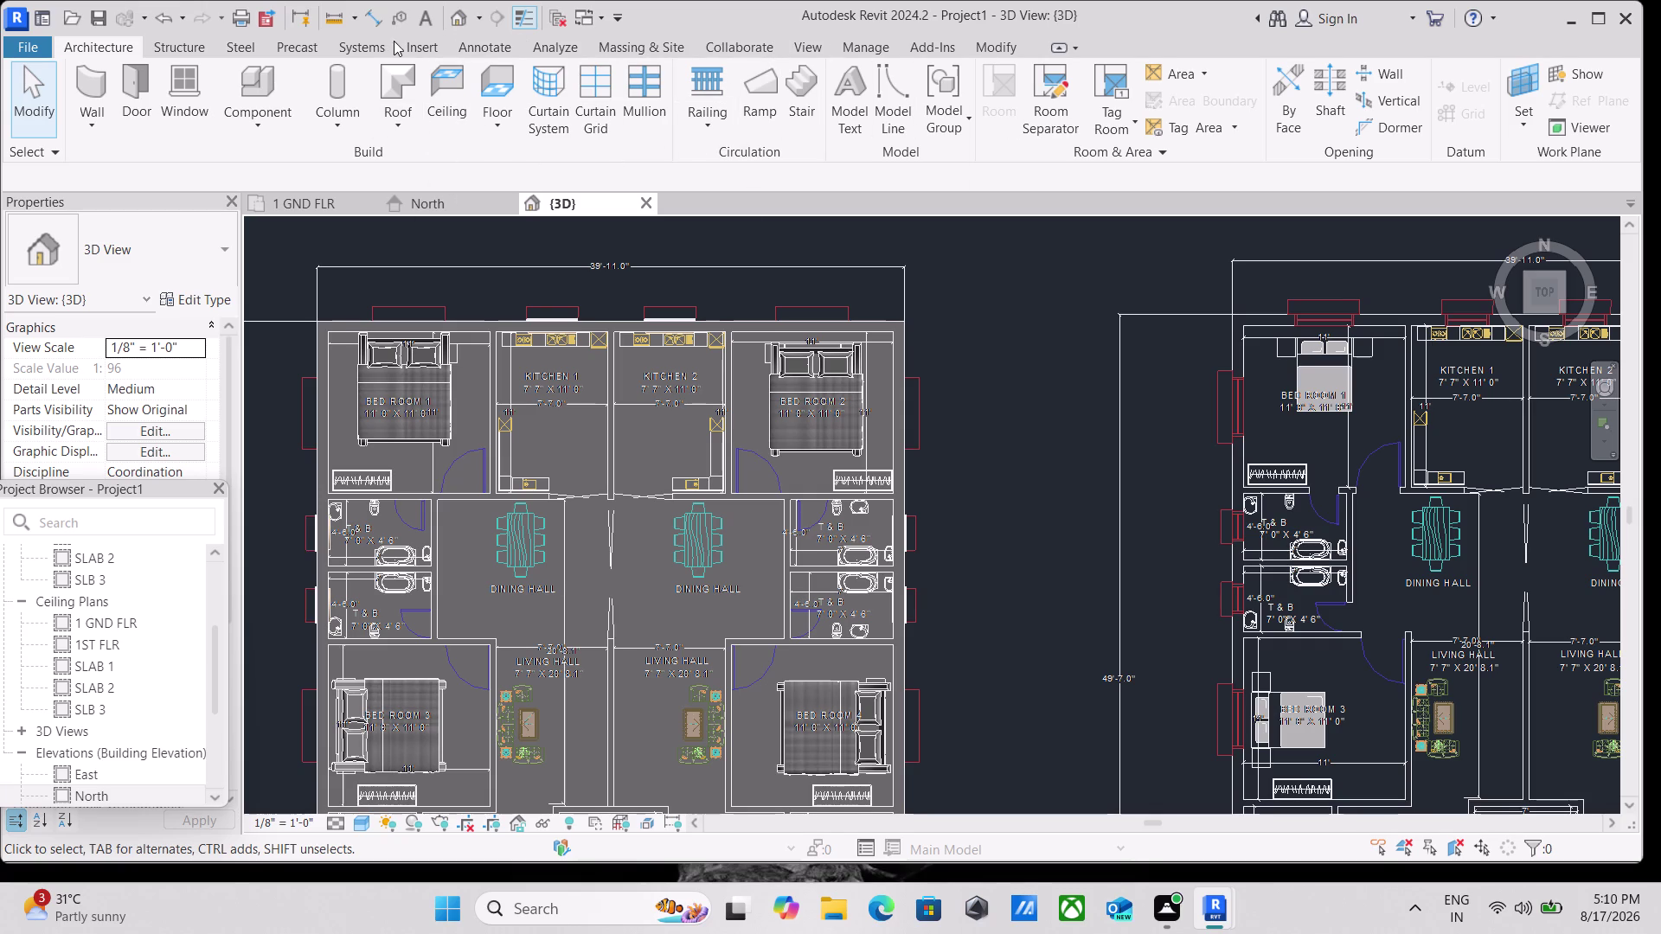
click(424, 41)
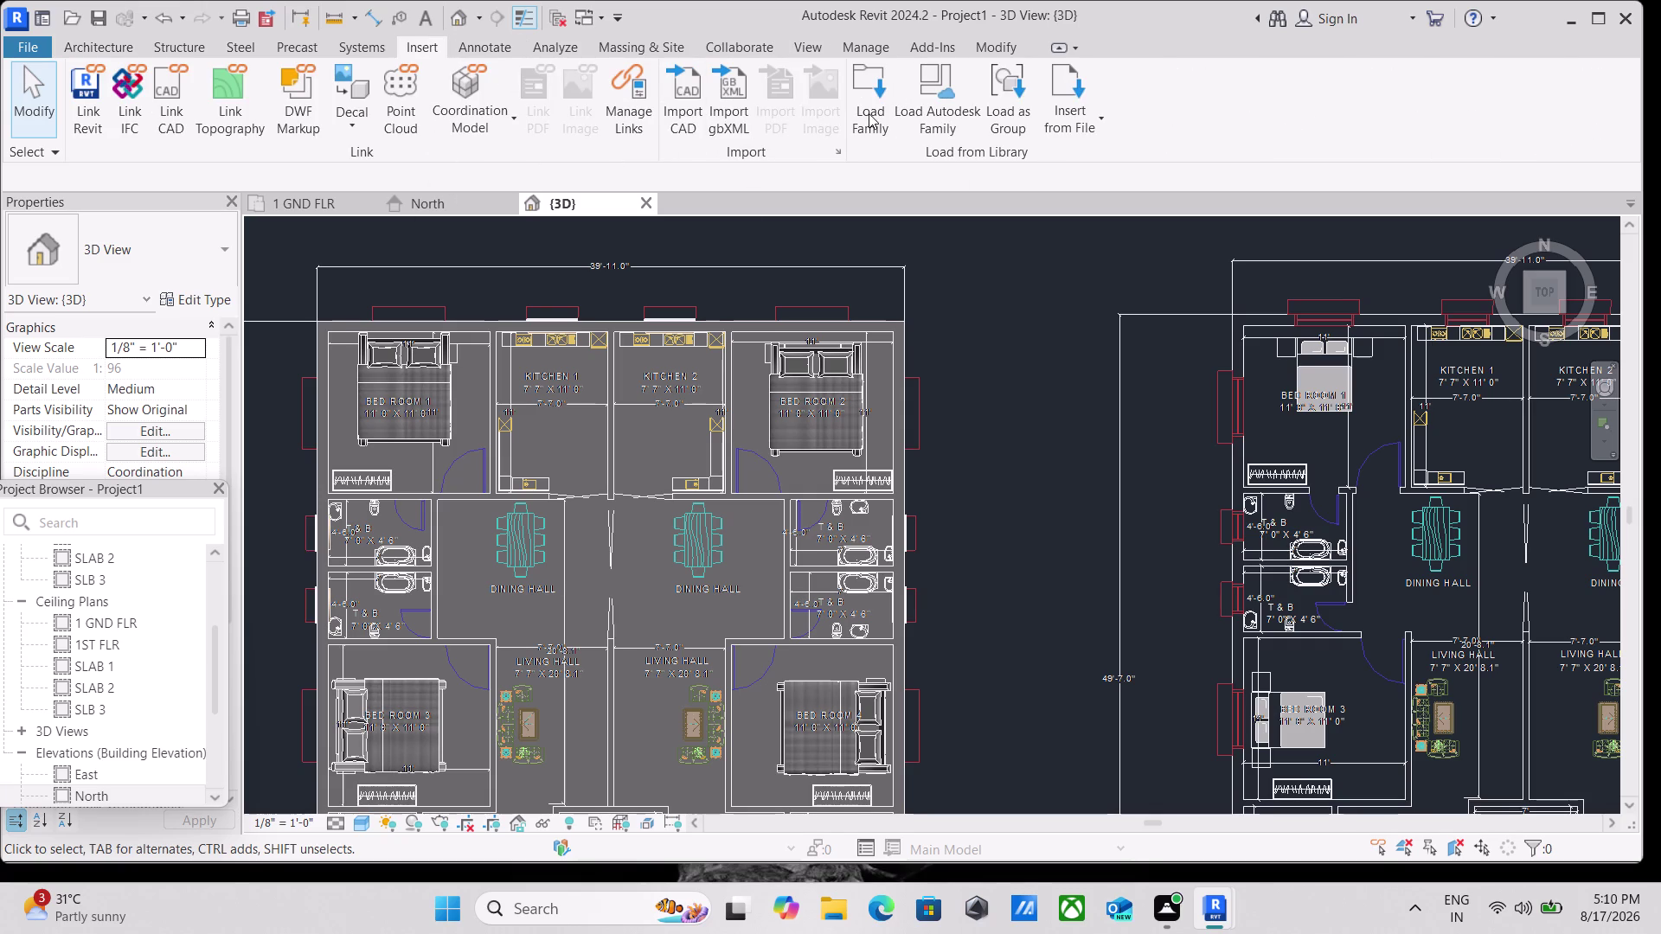
In Load Family, navigate from the bed families up to the KITCHEN folder.
double_click(868, 114)
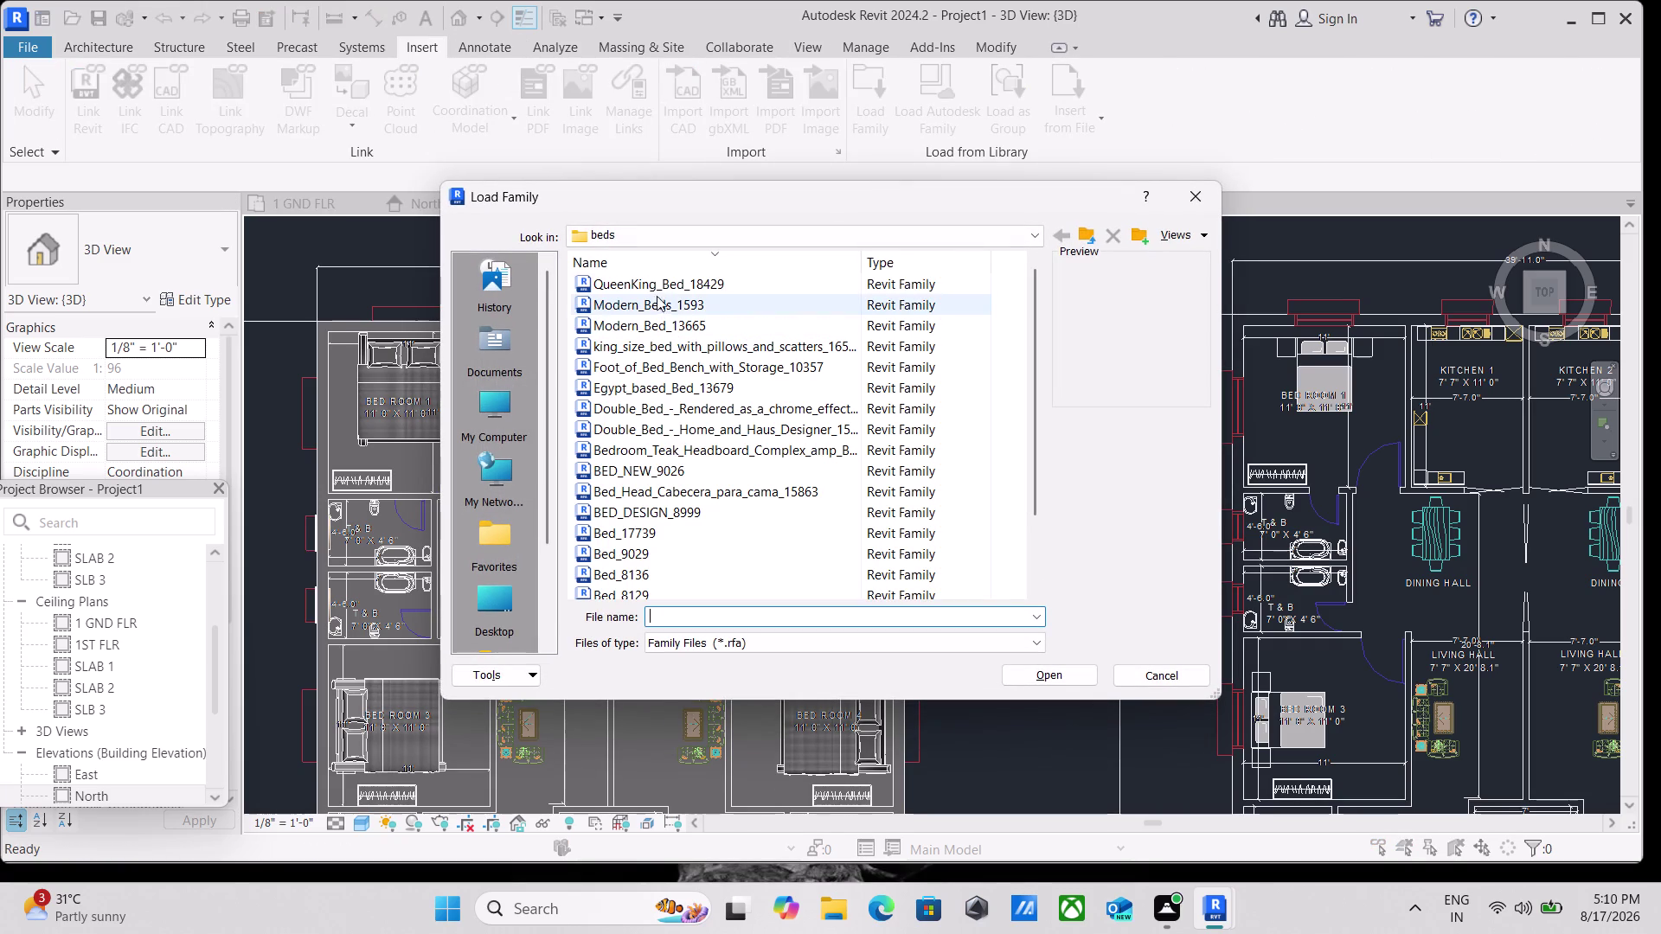
click(658, 289)
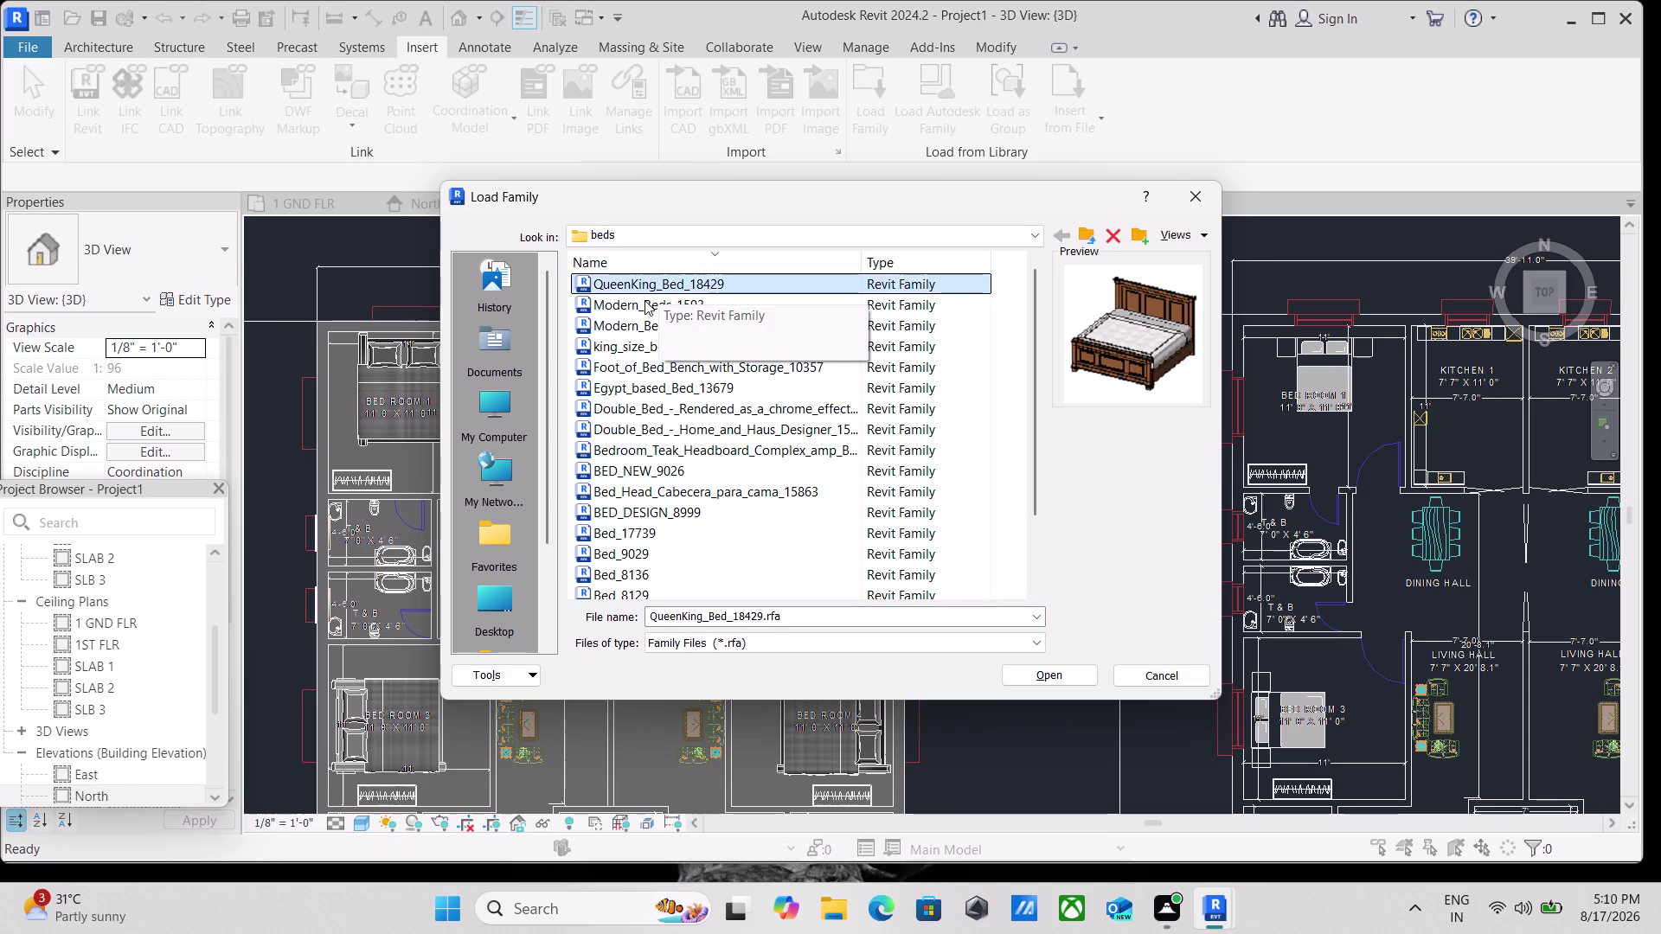
click(645, 299)
click(501, 341)
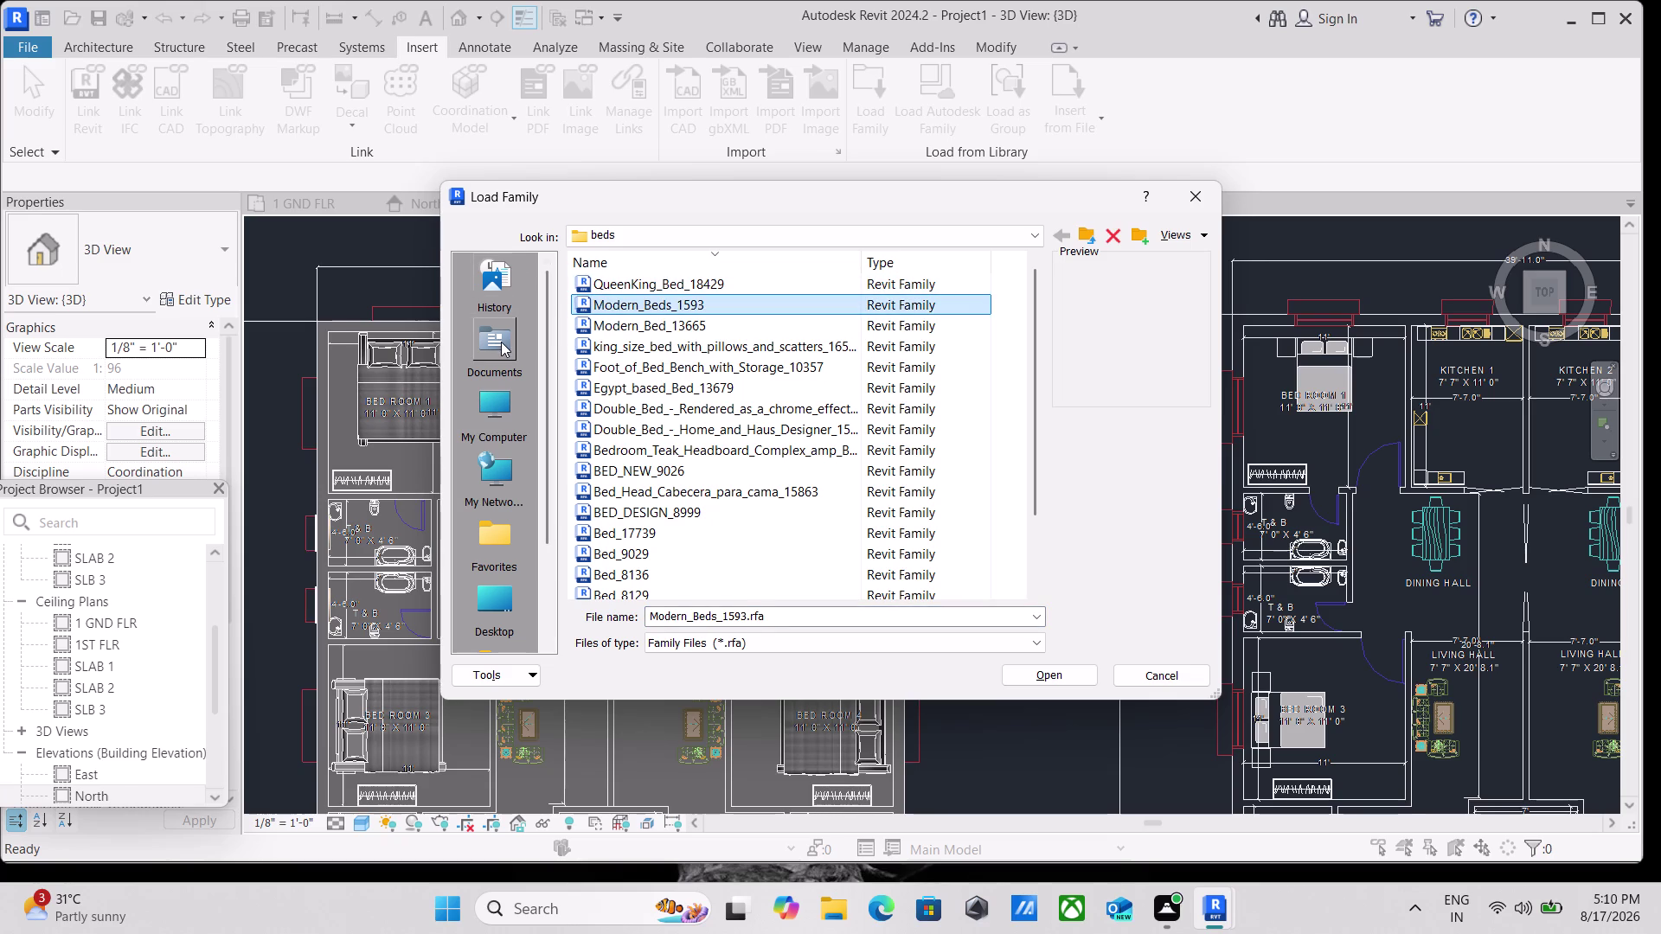
double_click(708, 308)
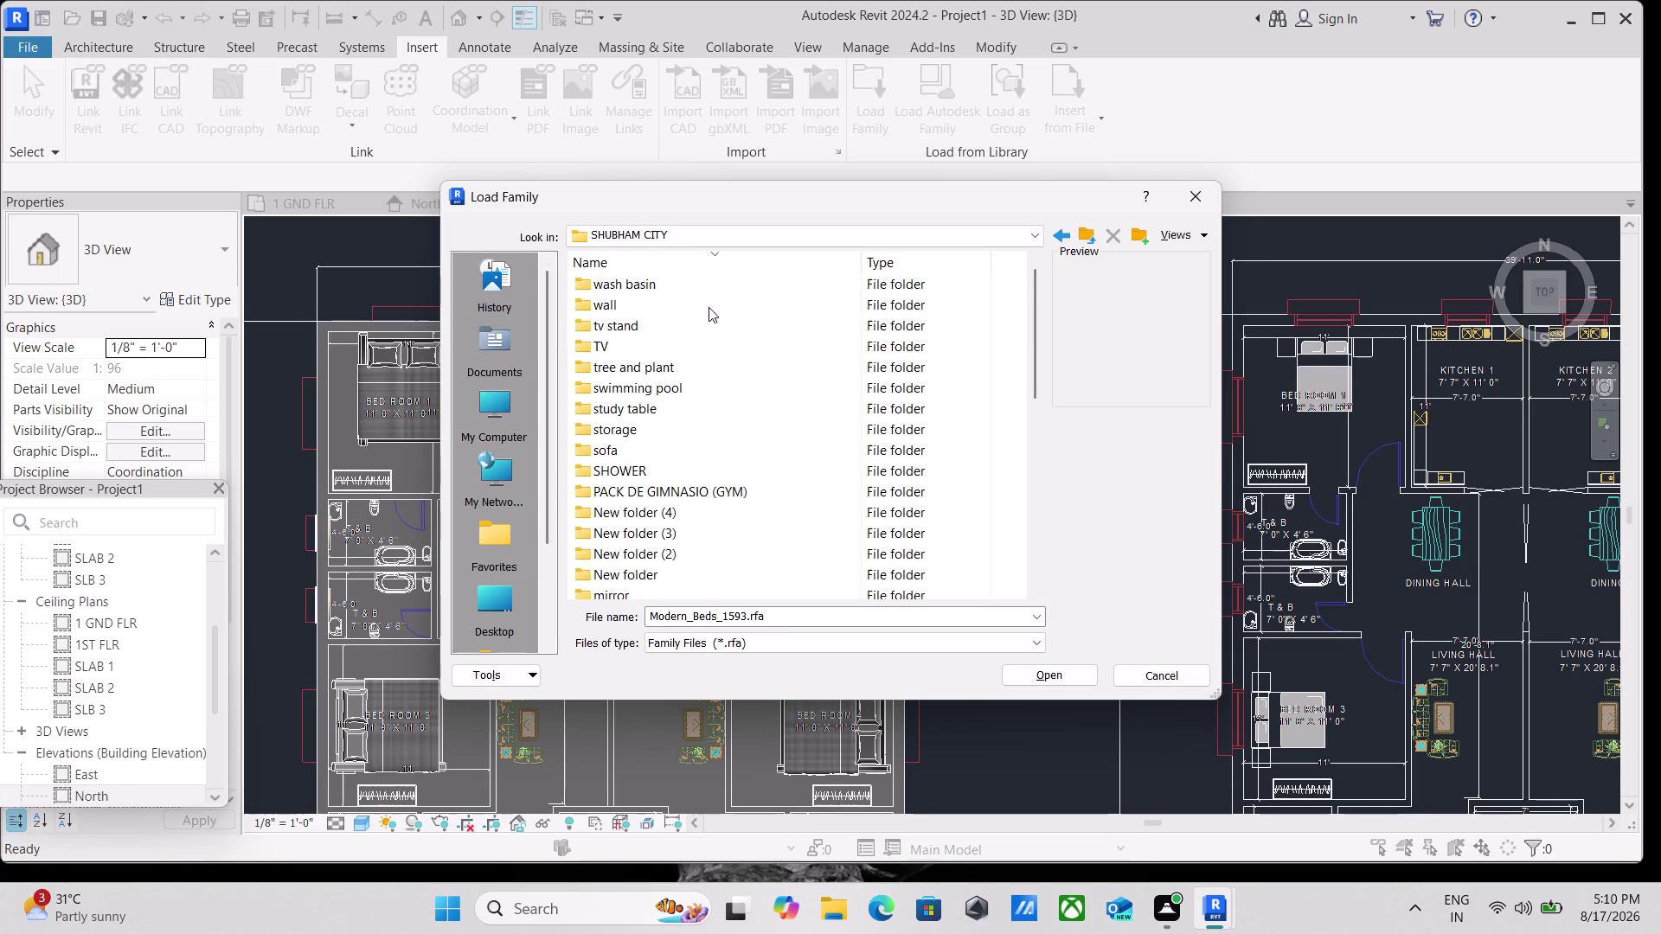
scroll(down, 3)
scroll(up, 3)
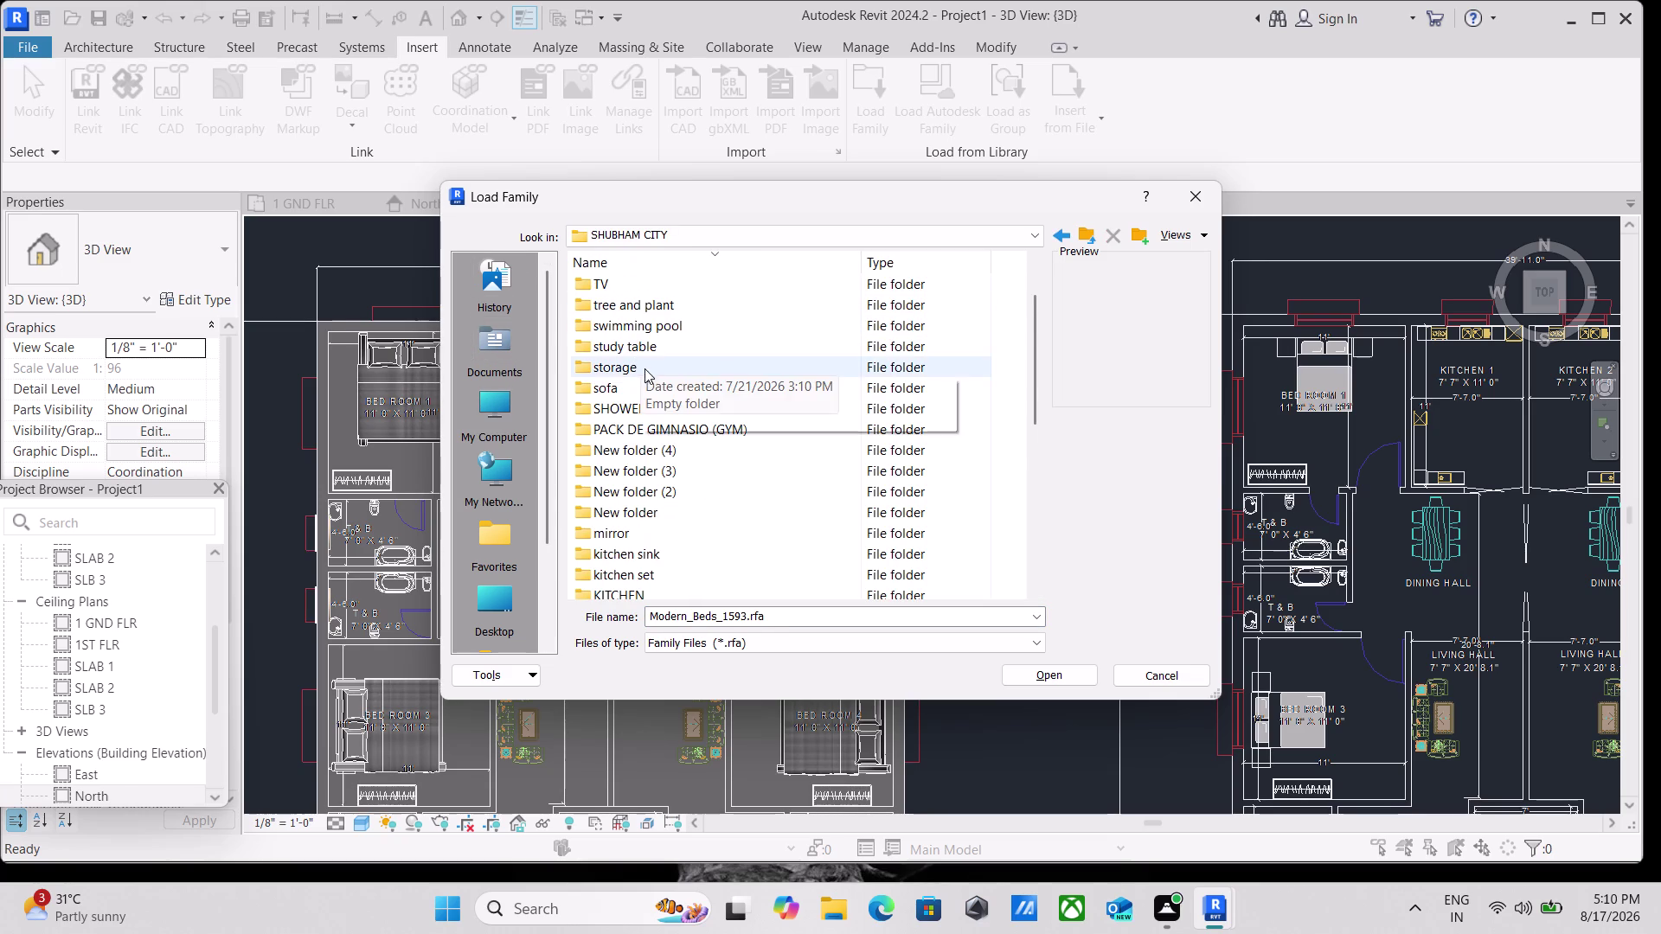
scroll(down, 3)
scroll(down, 3)
double_click(684, 469)
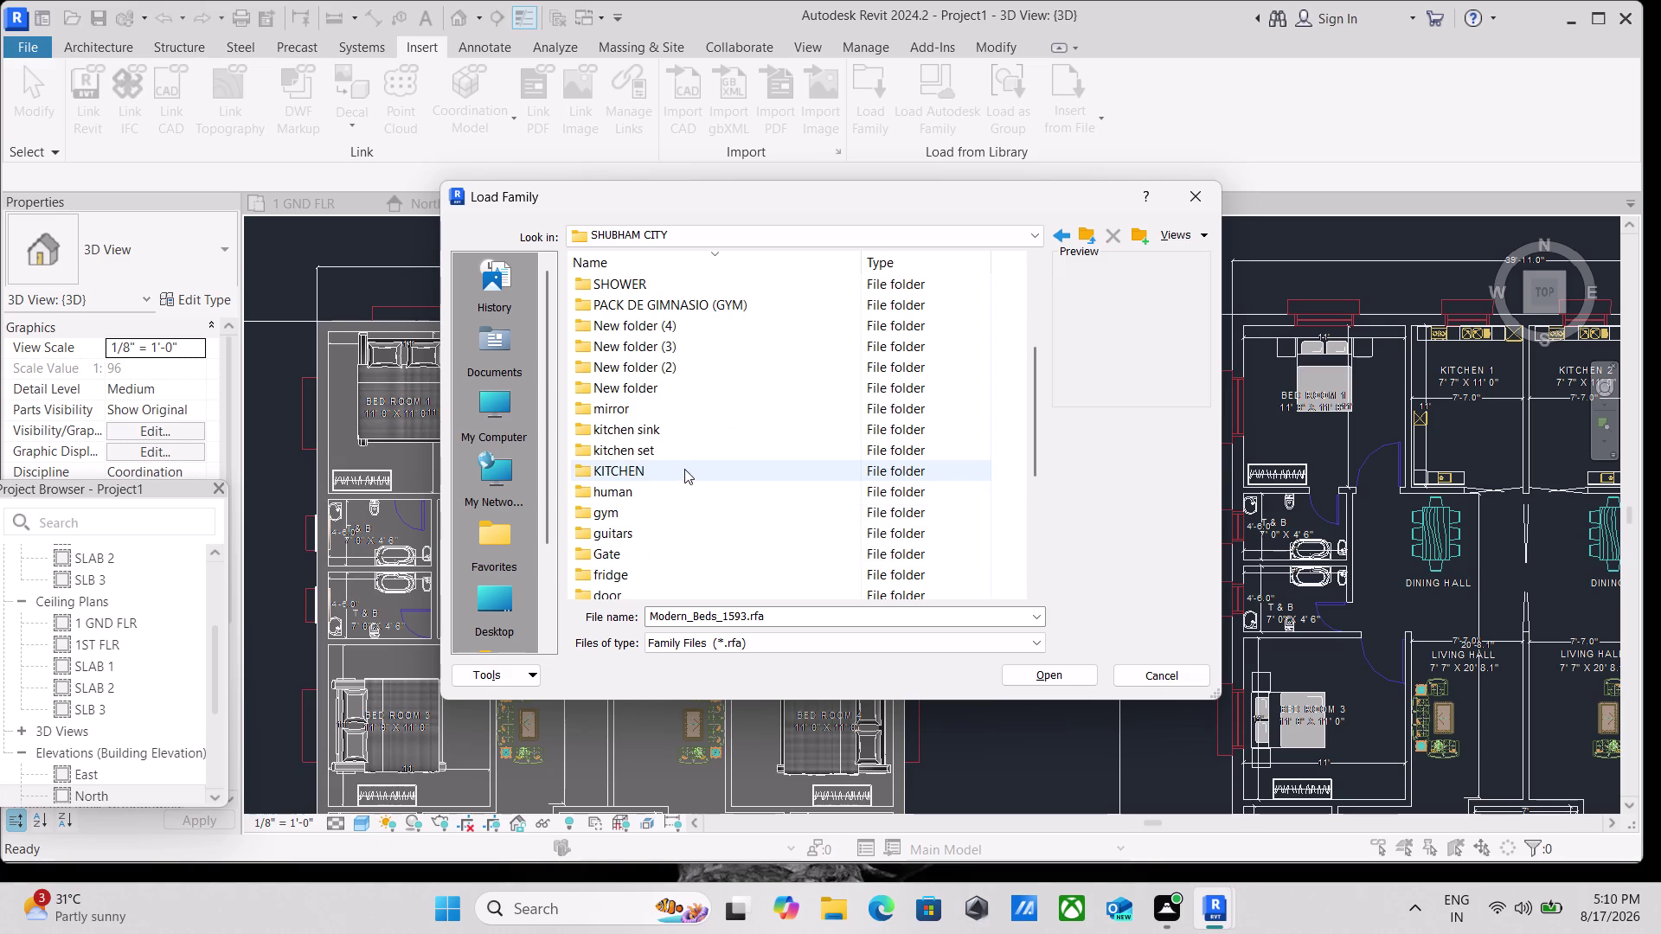
Compare the kitchen family previews and load kitchen_1_6050.rfa.
click(702, 373)
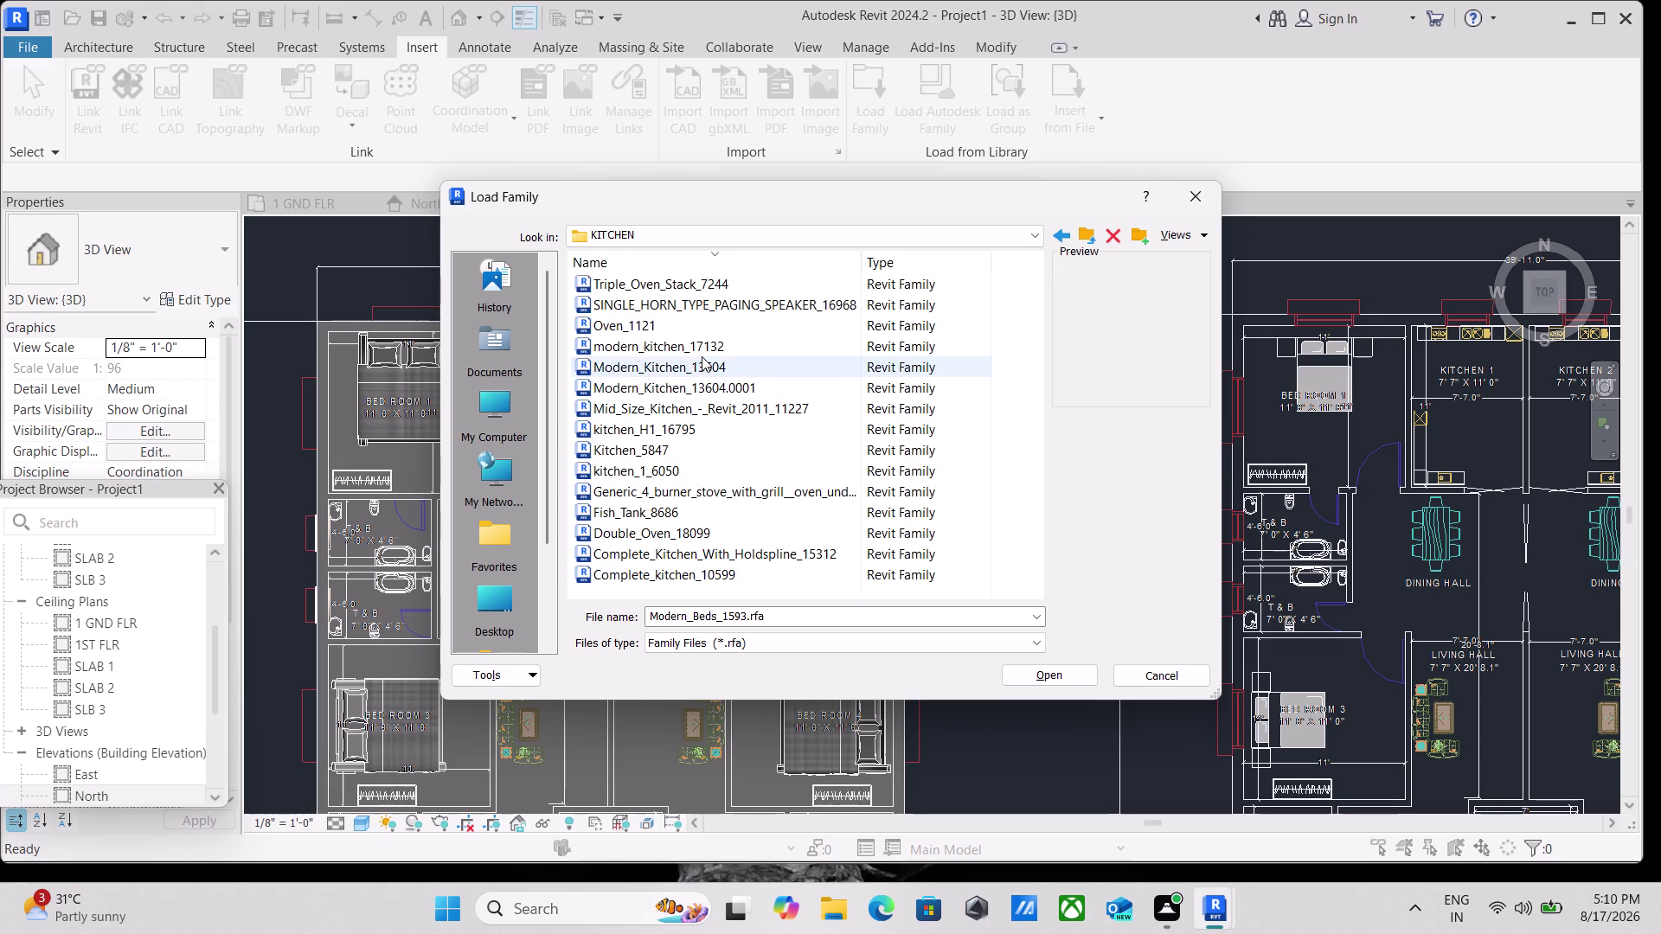
click(702, 357)
click(674, 350)
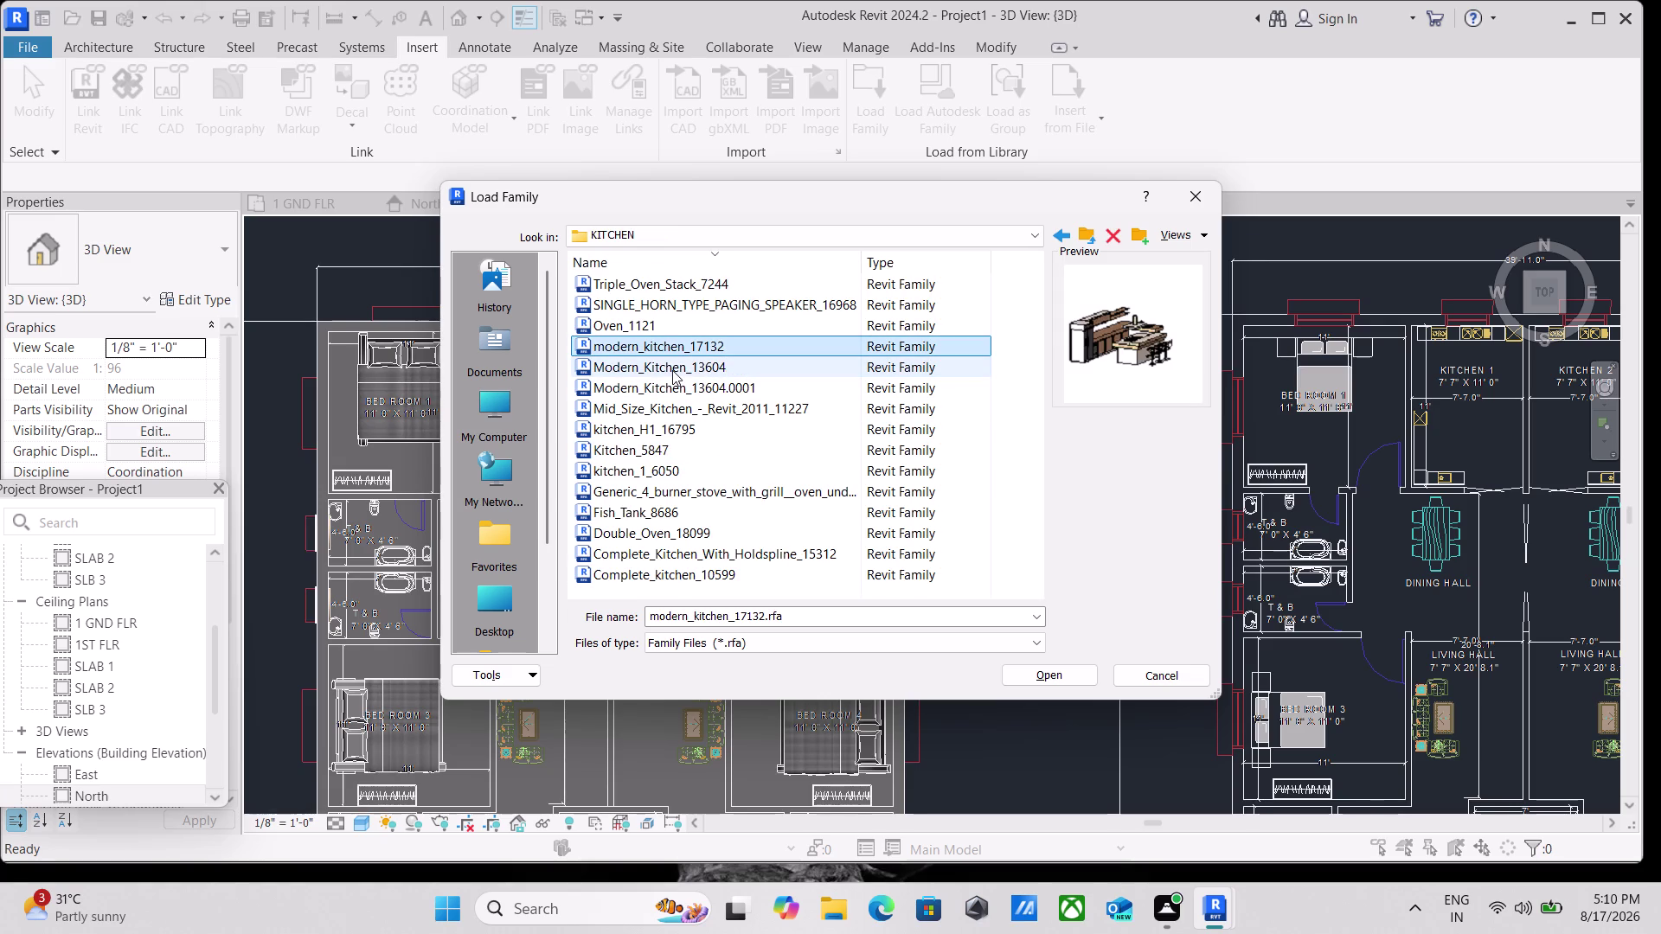
click(672, 370)
click(674, 390)
click(680, 416)
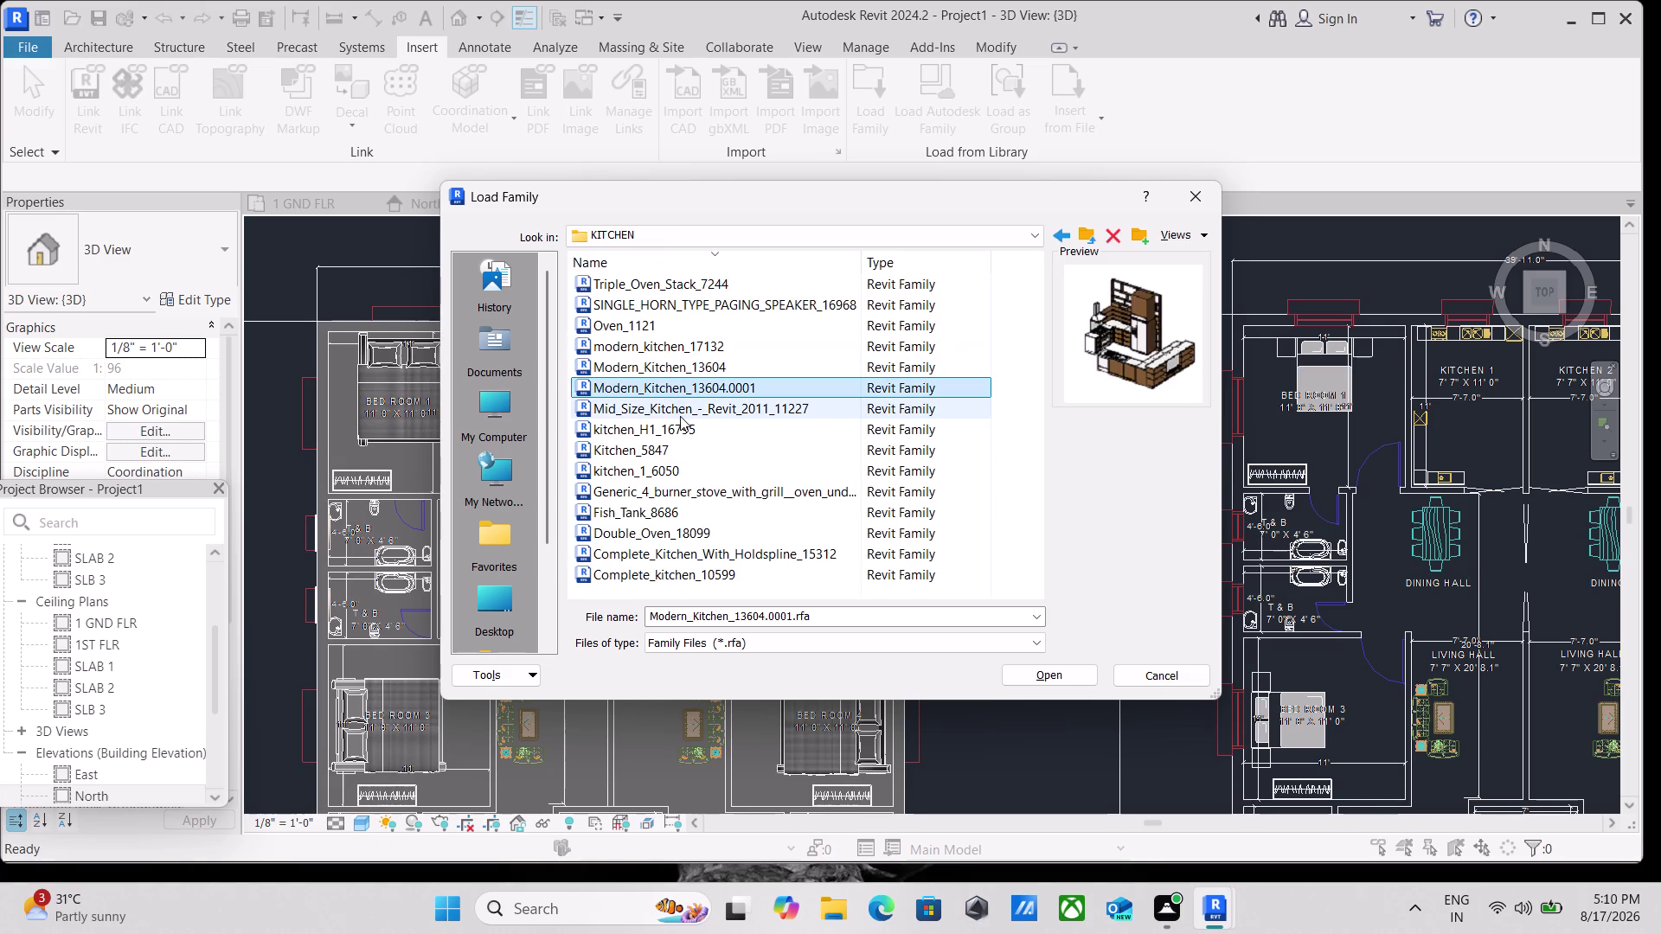
click(667, 439)
click(660, 452)
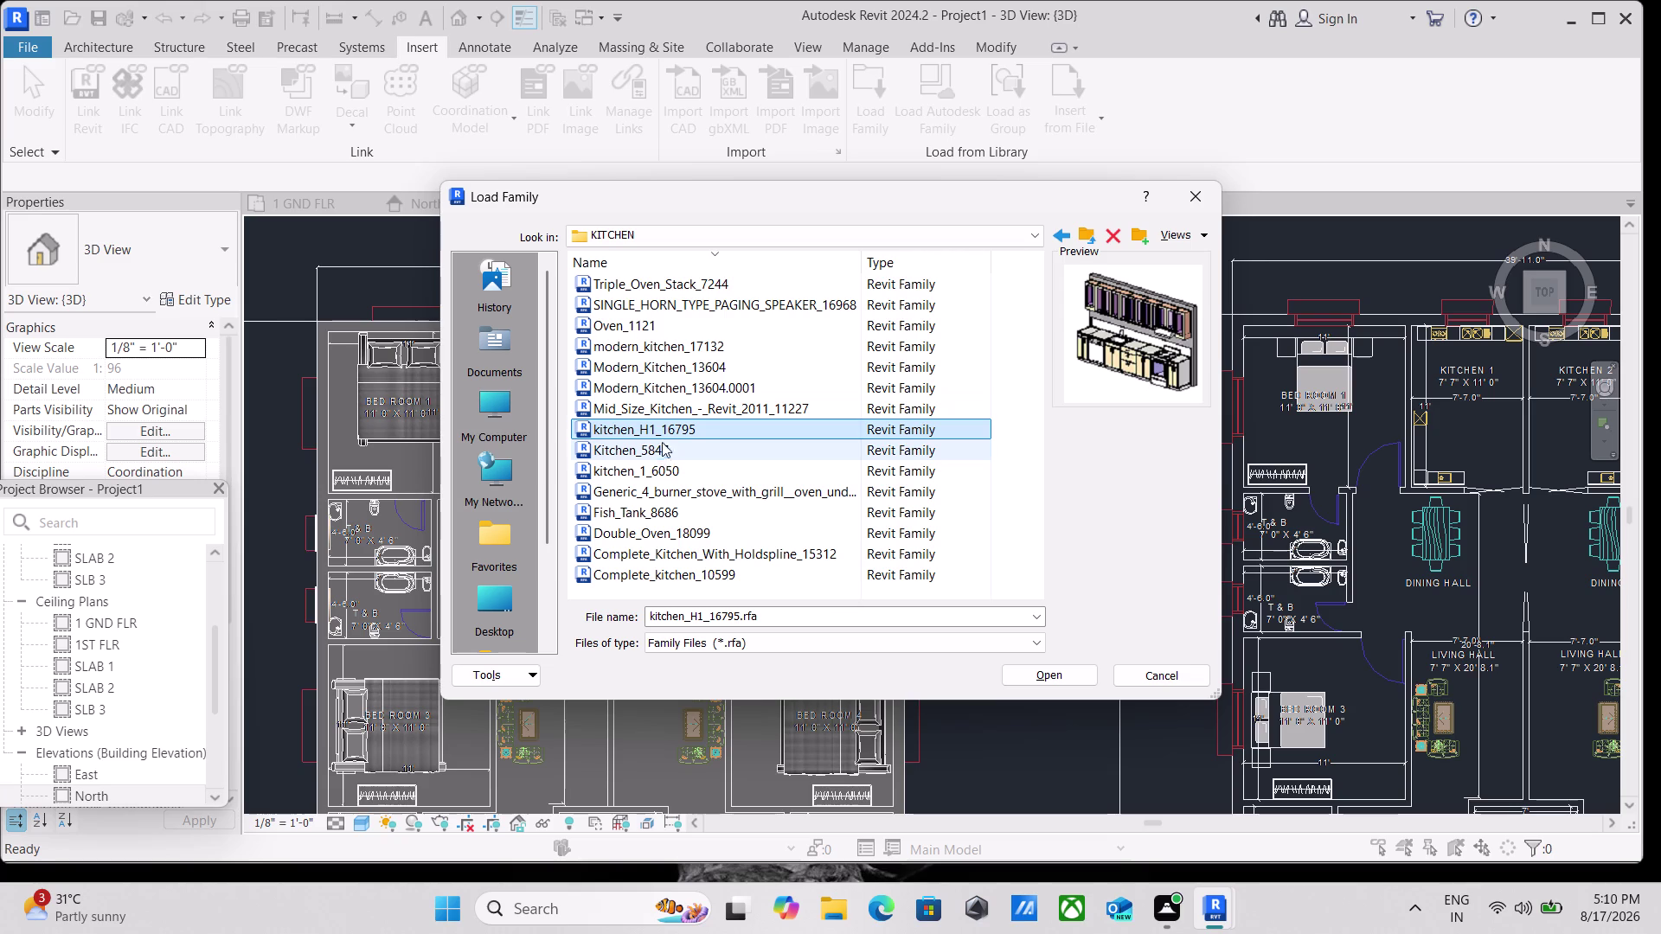
click(658, 469)
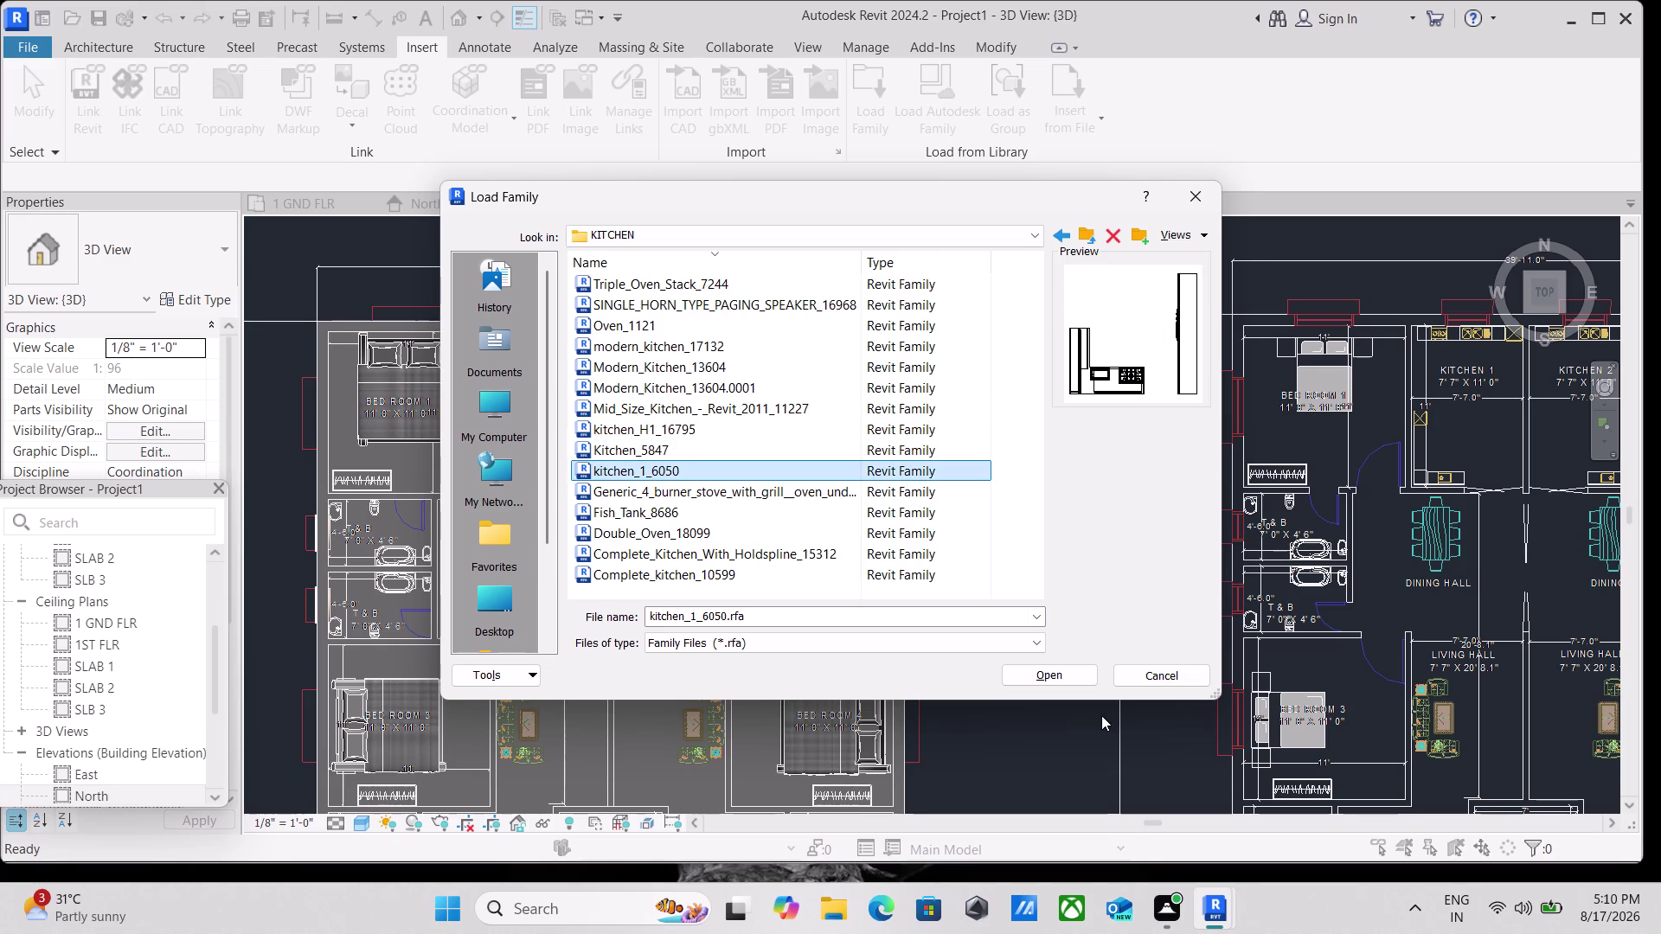
click(1062, 679)
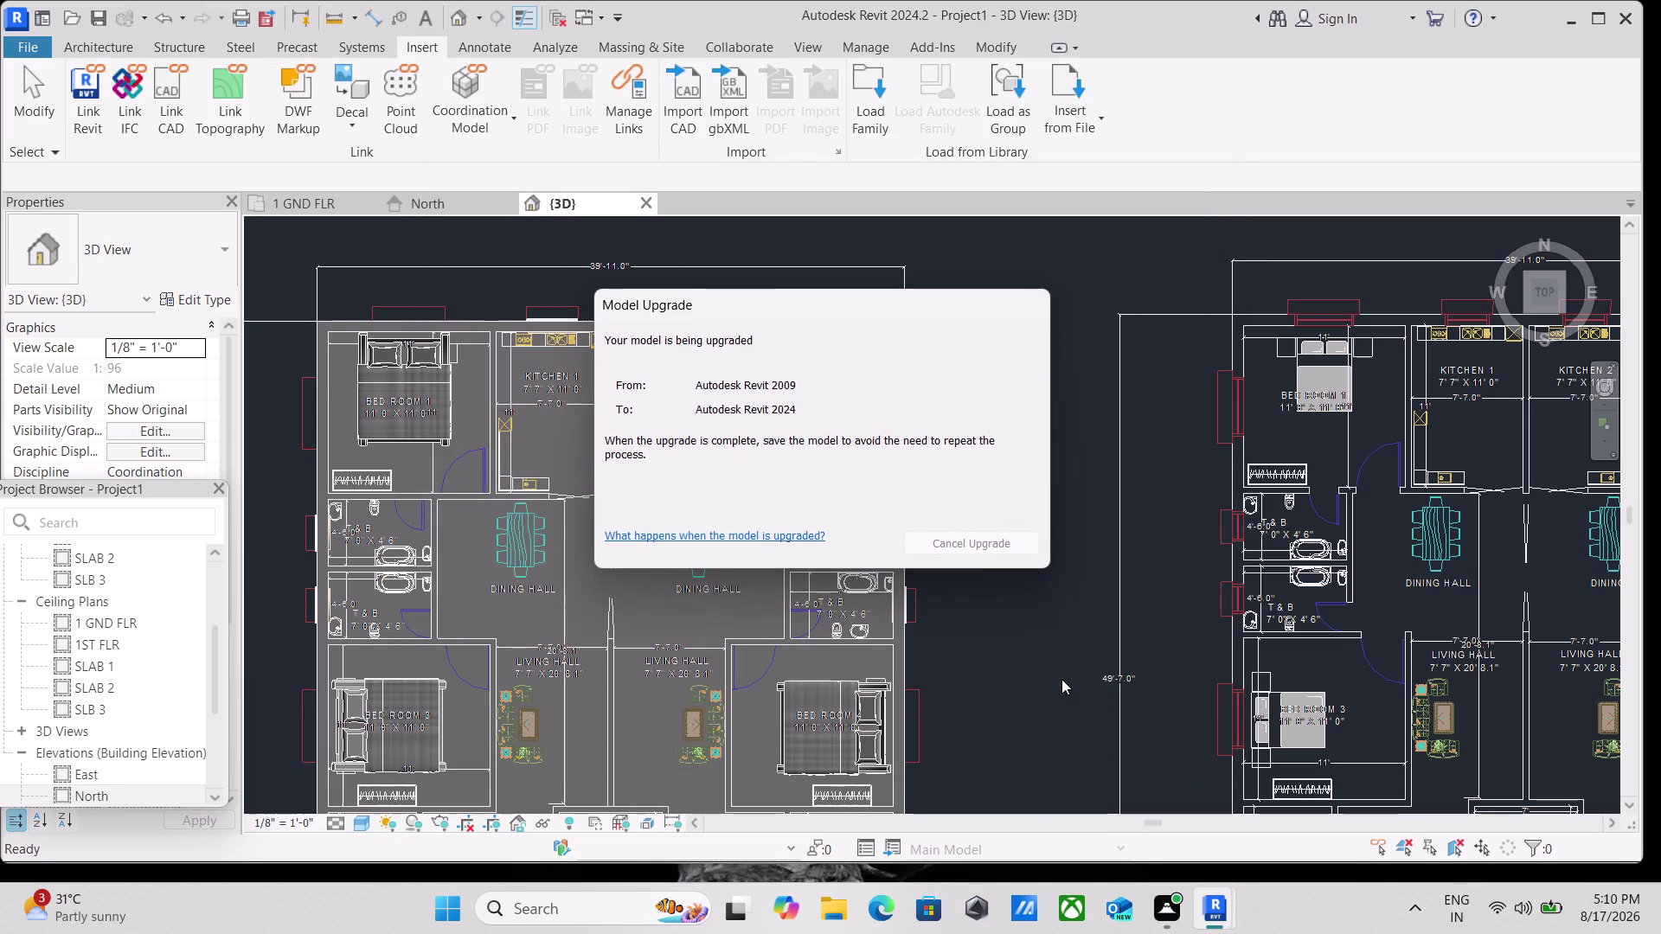
Go back to the Architecture tab's Component options.
click(92, 48)
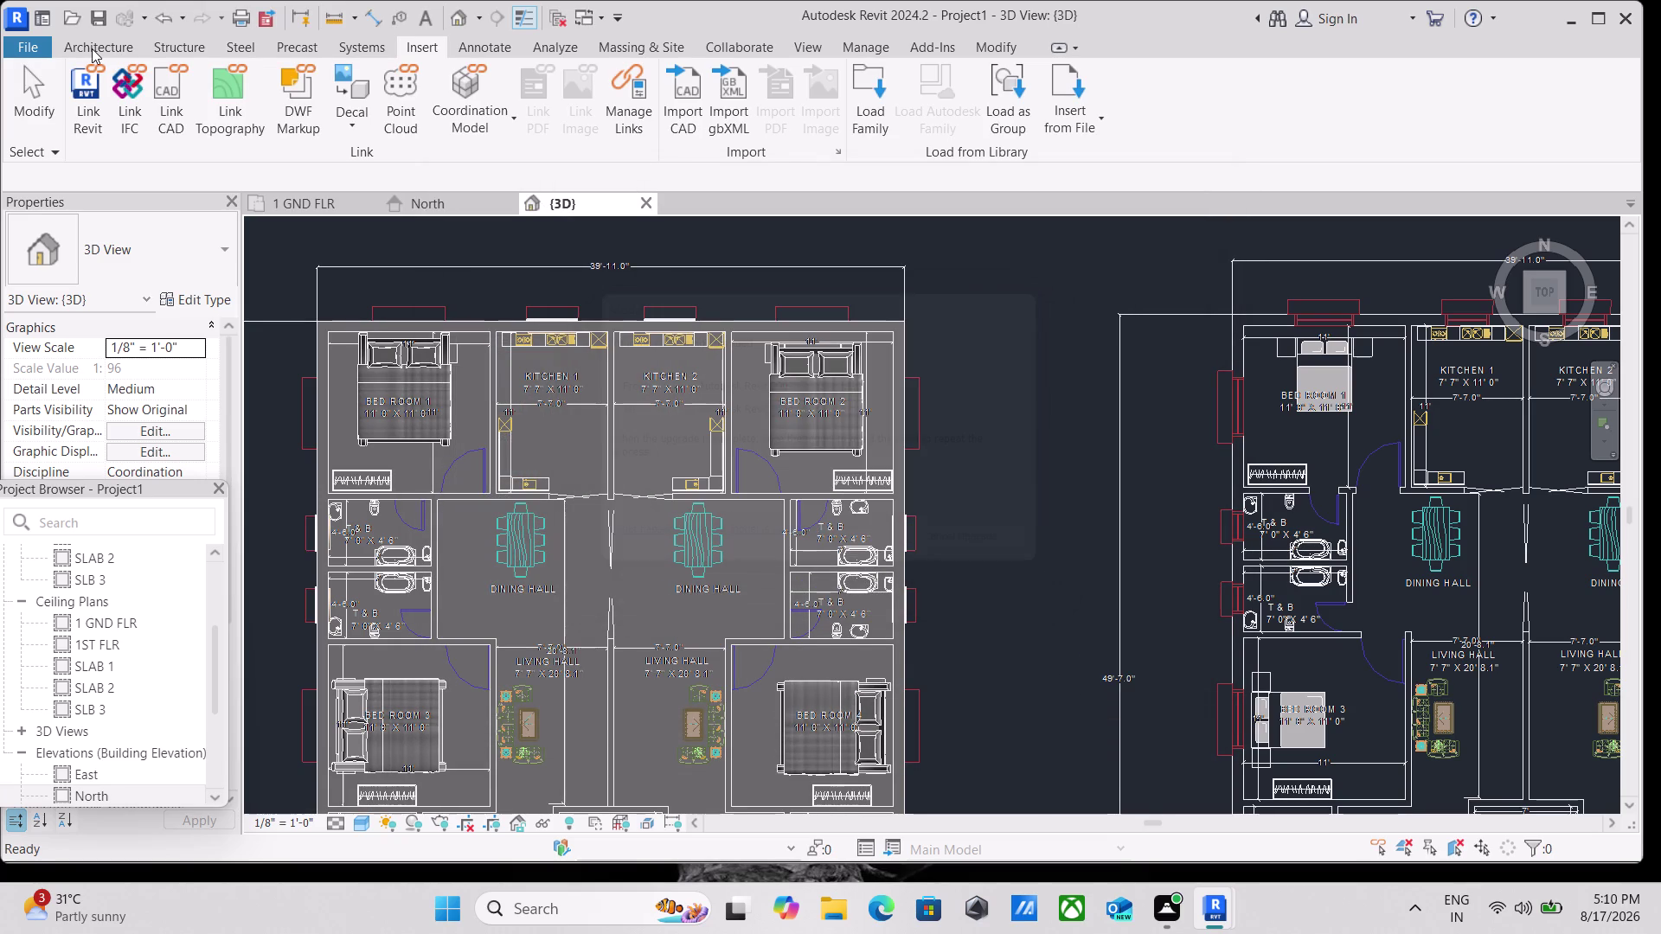
click(103, 44)
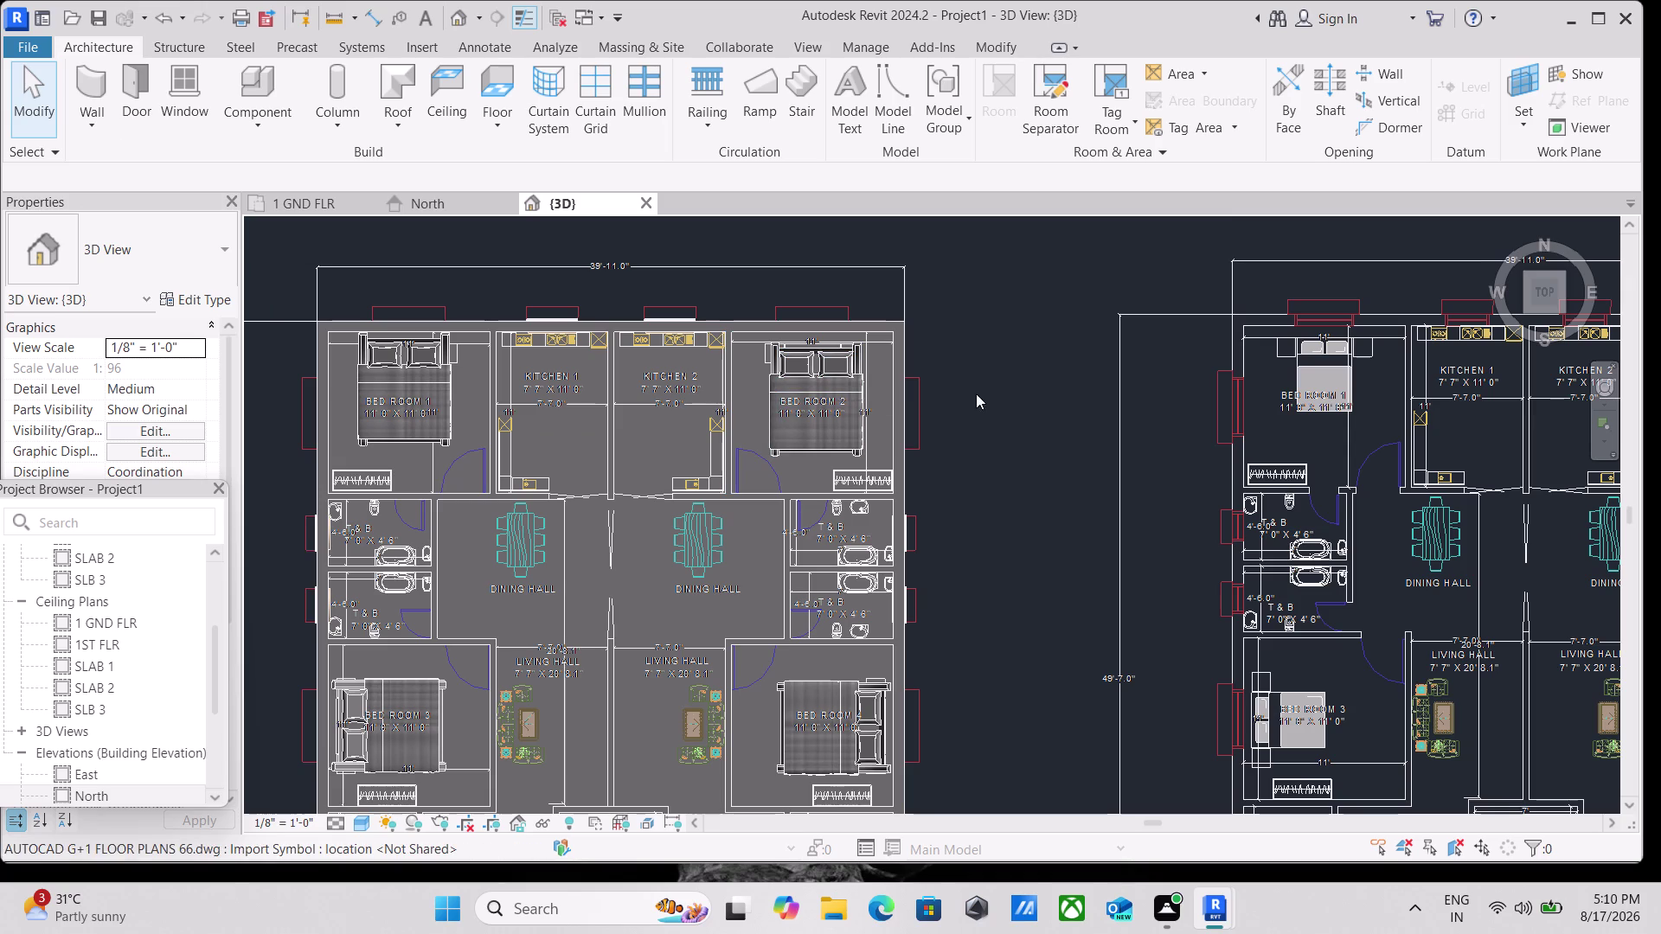
click(257, 127)
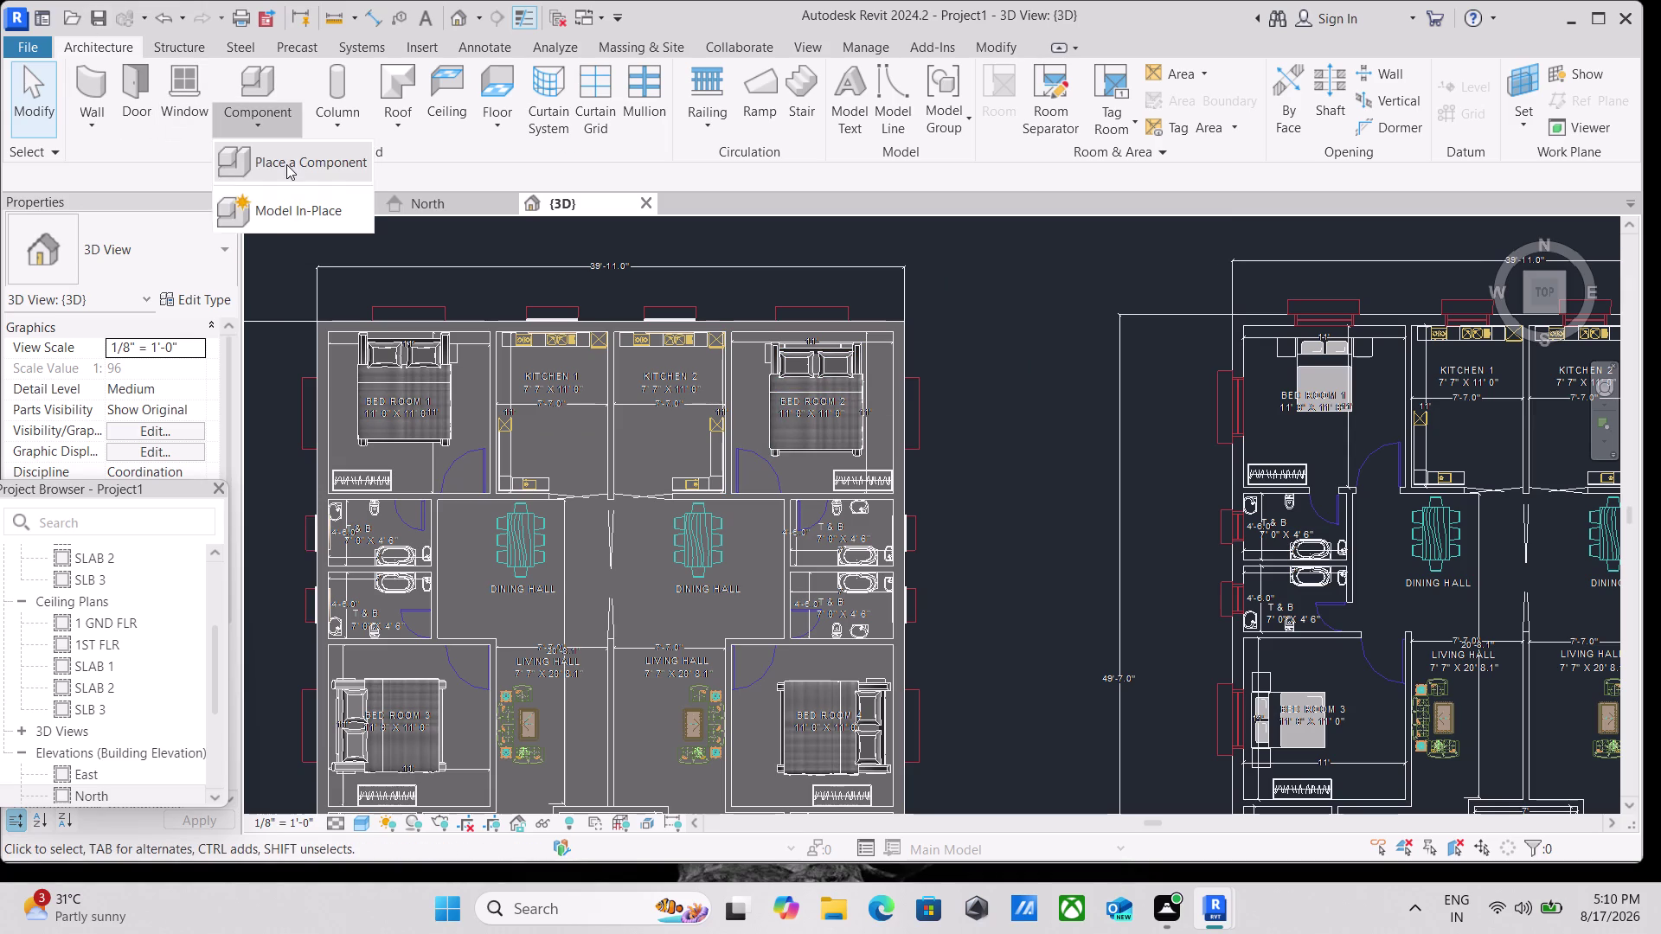
Place the kitchen_1_6050 component beside the house plan.
click(286, 165)
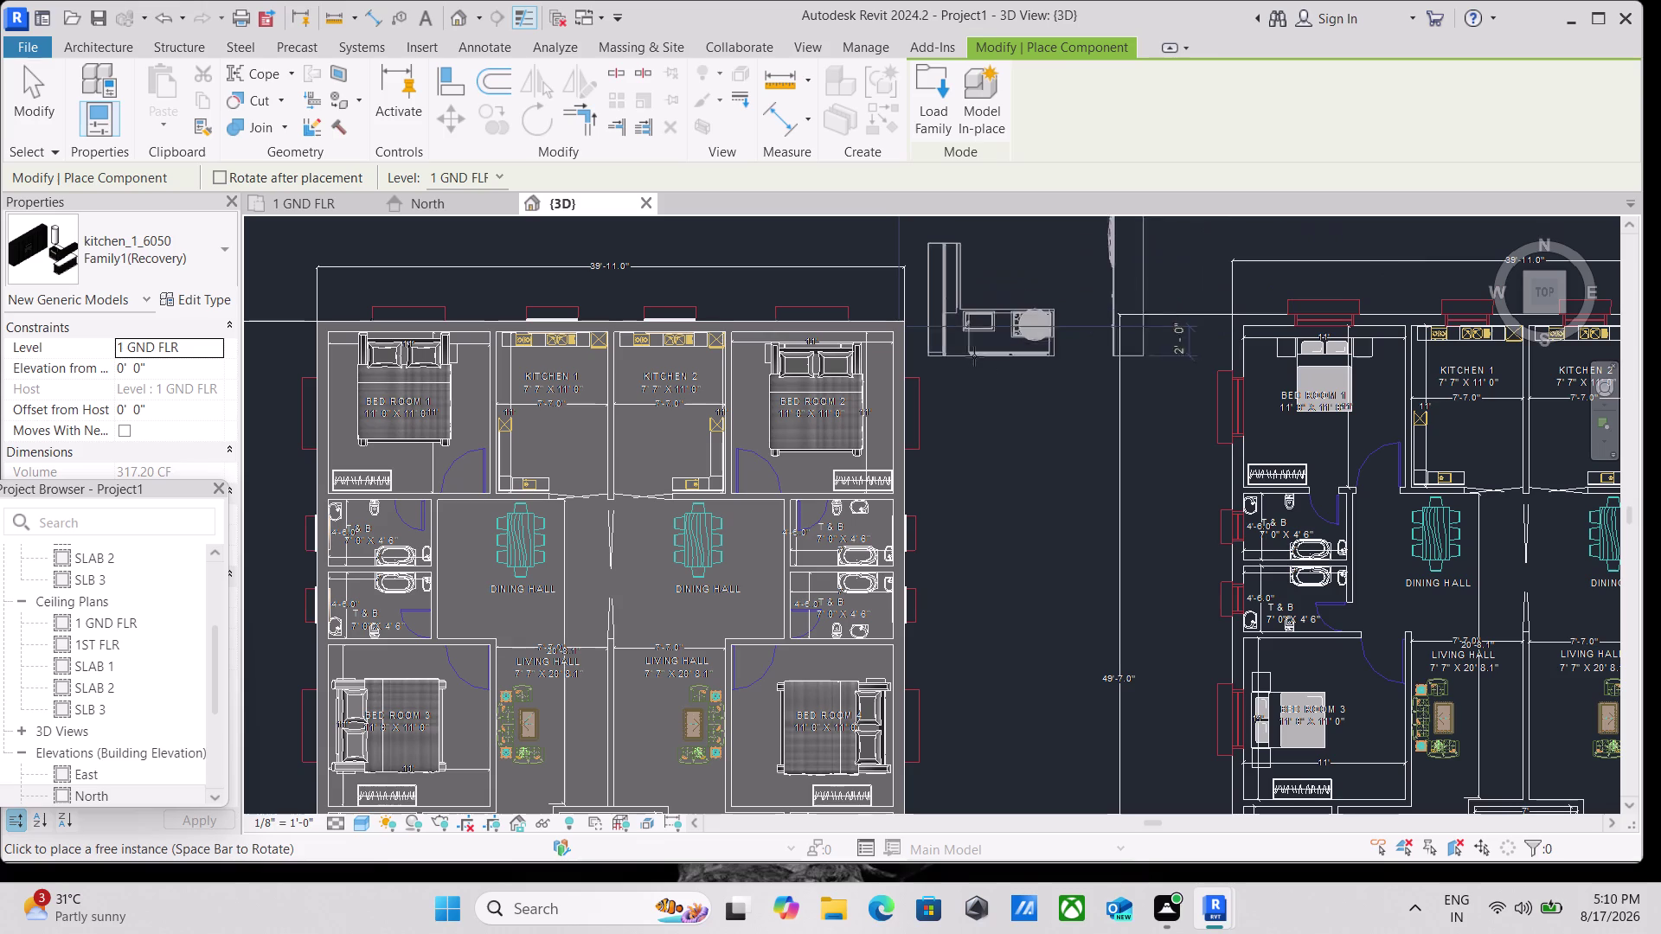
click(976, 429)
key(Escape)
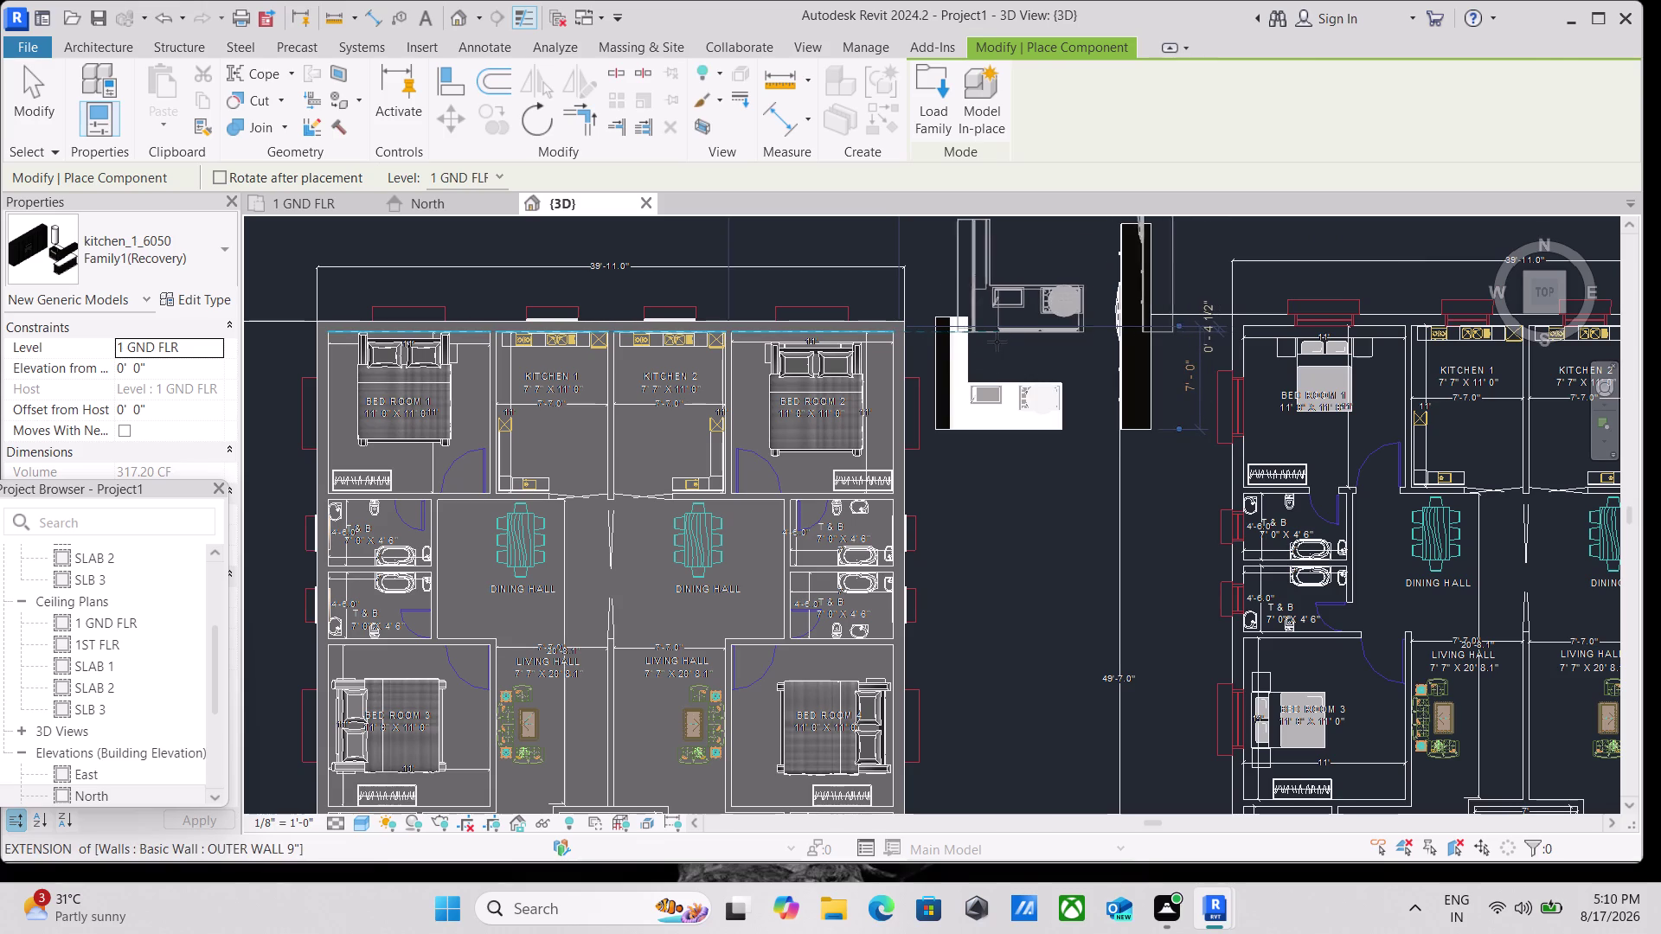
key(Escape)
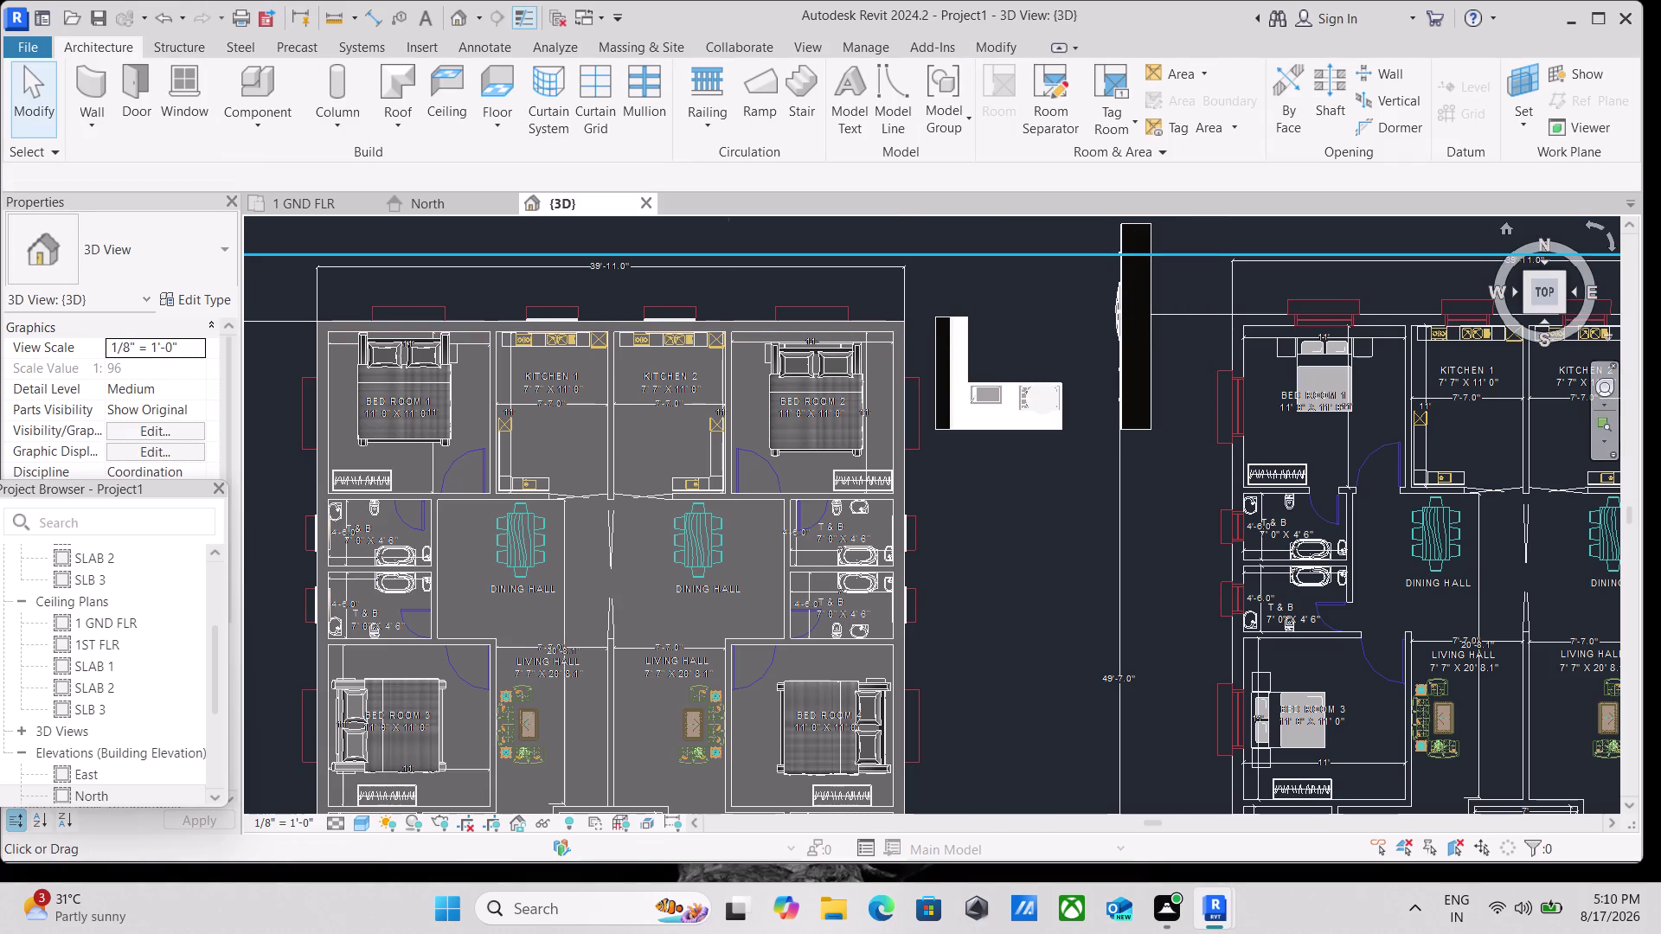
Switch to an isometric 3D view, select the placed kitchen unit and edit its family.
click(1563, 313)
scroll(up, 3)
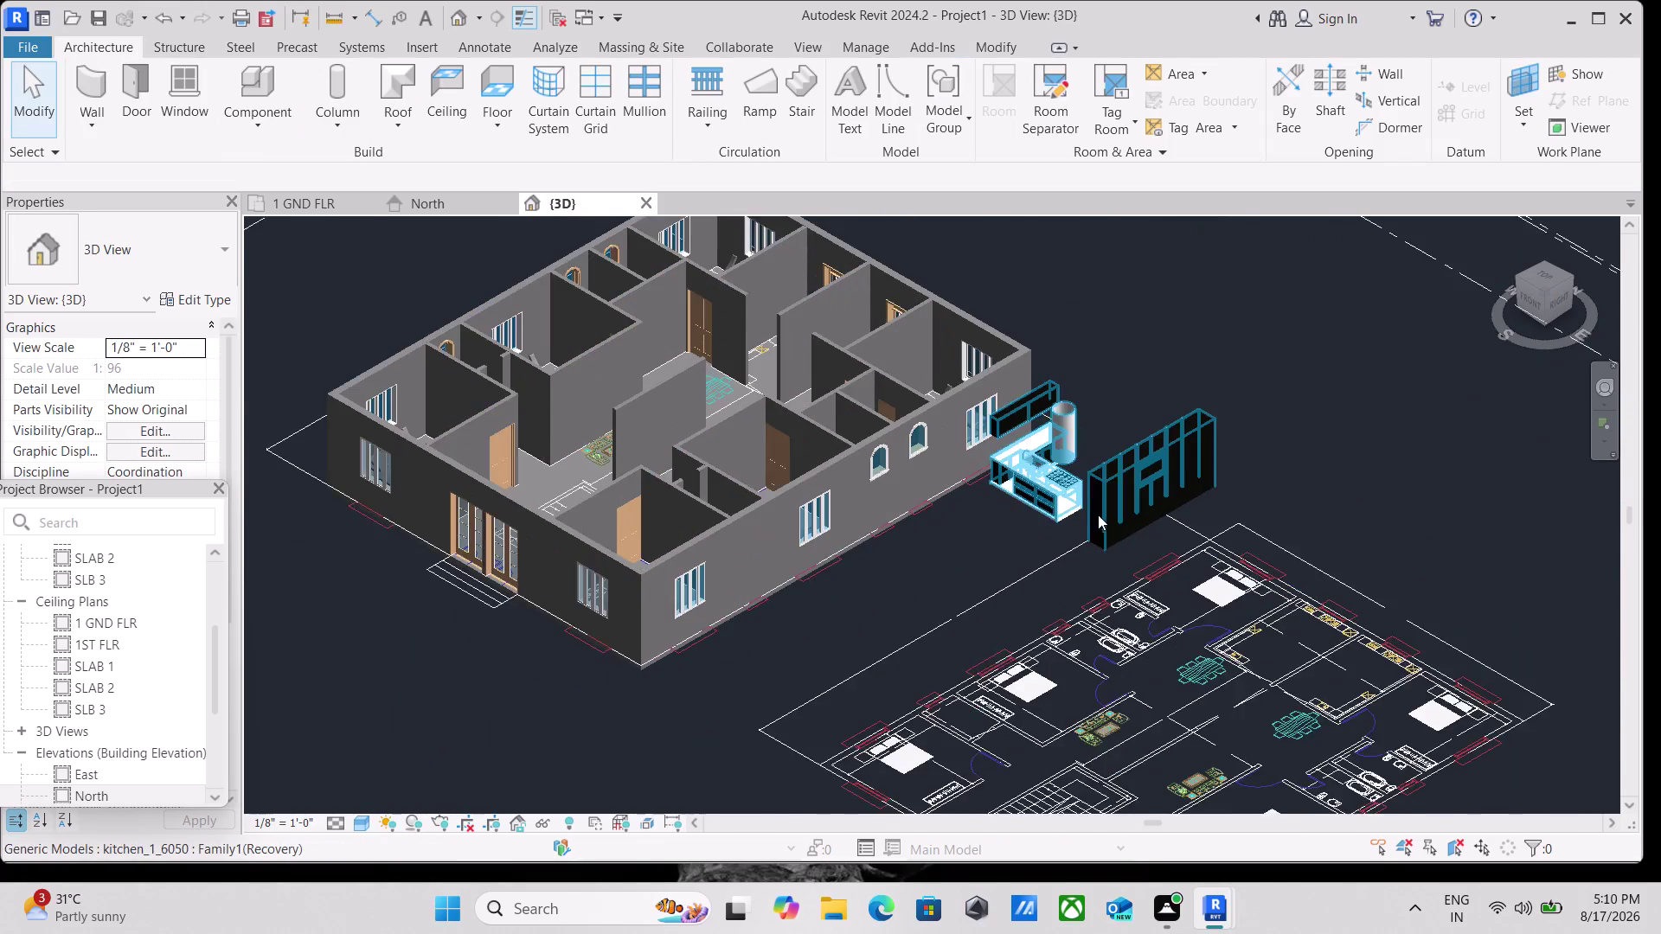
scroll(up, 3)
middle_drag(1091, 510, 860, 540)
click(896, 505)
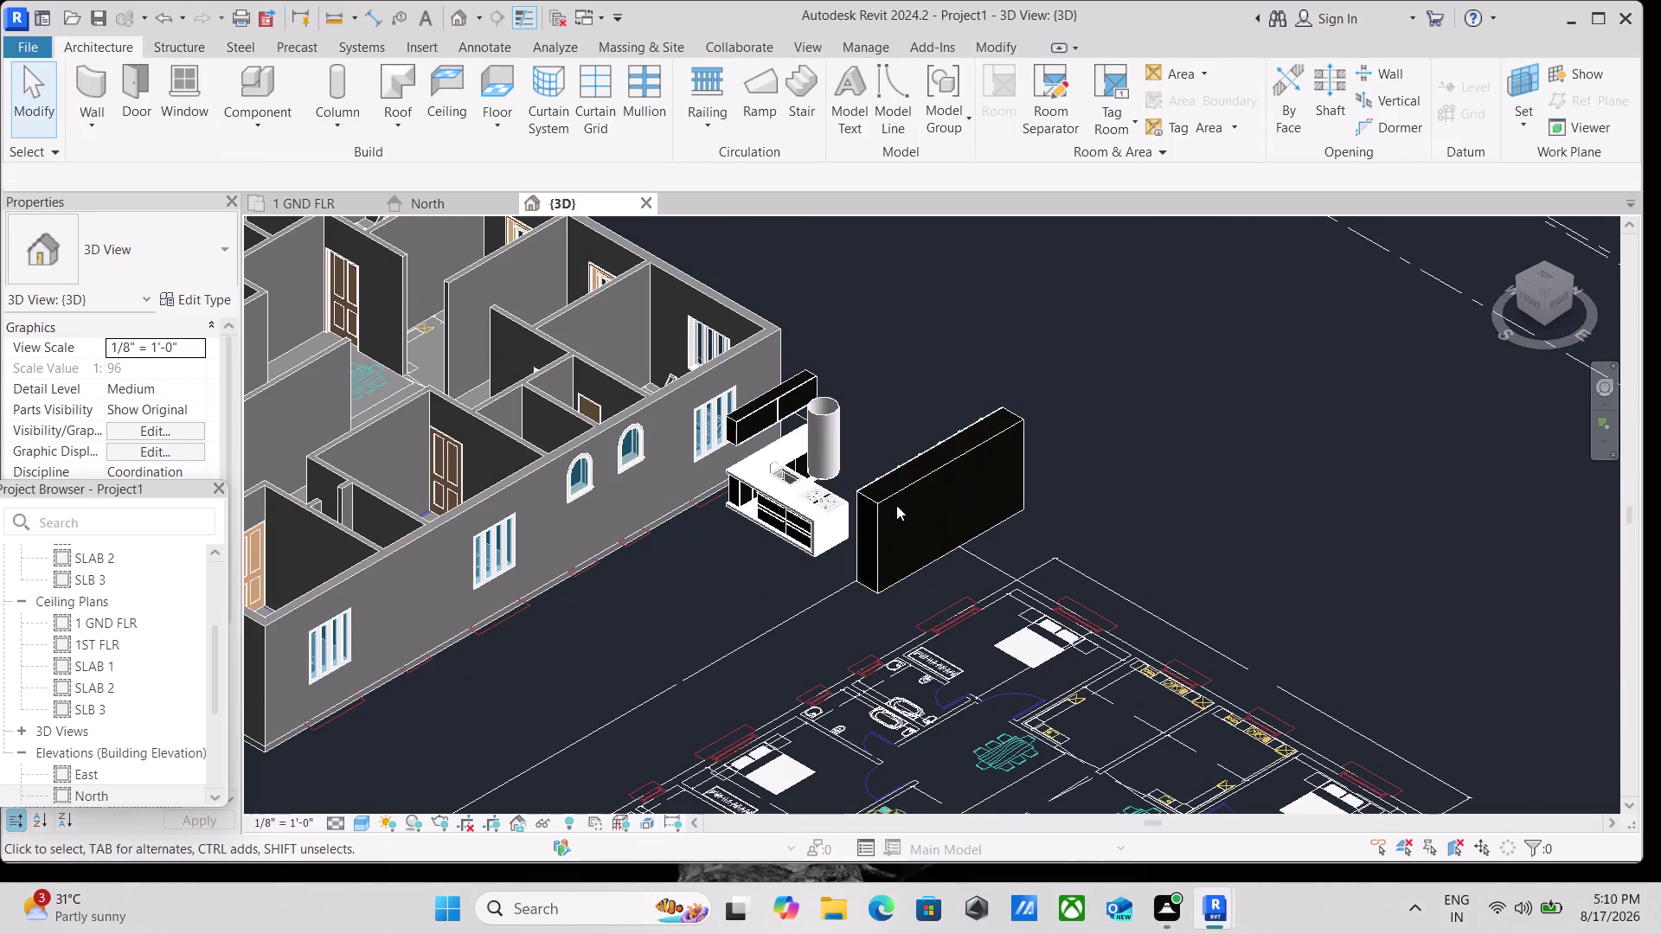
click(874, 514)
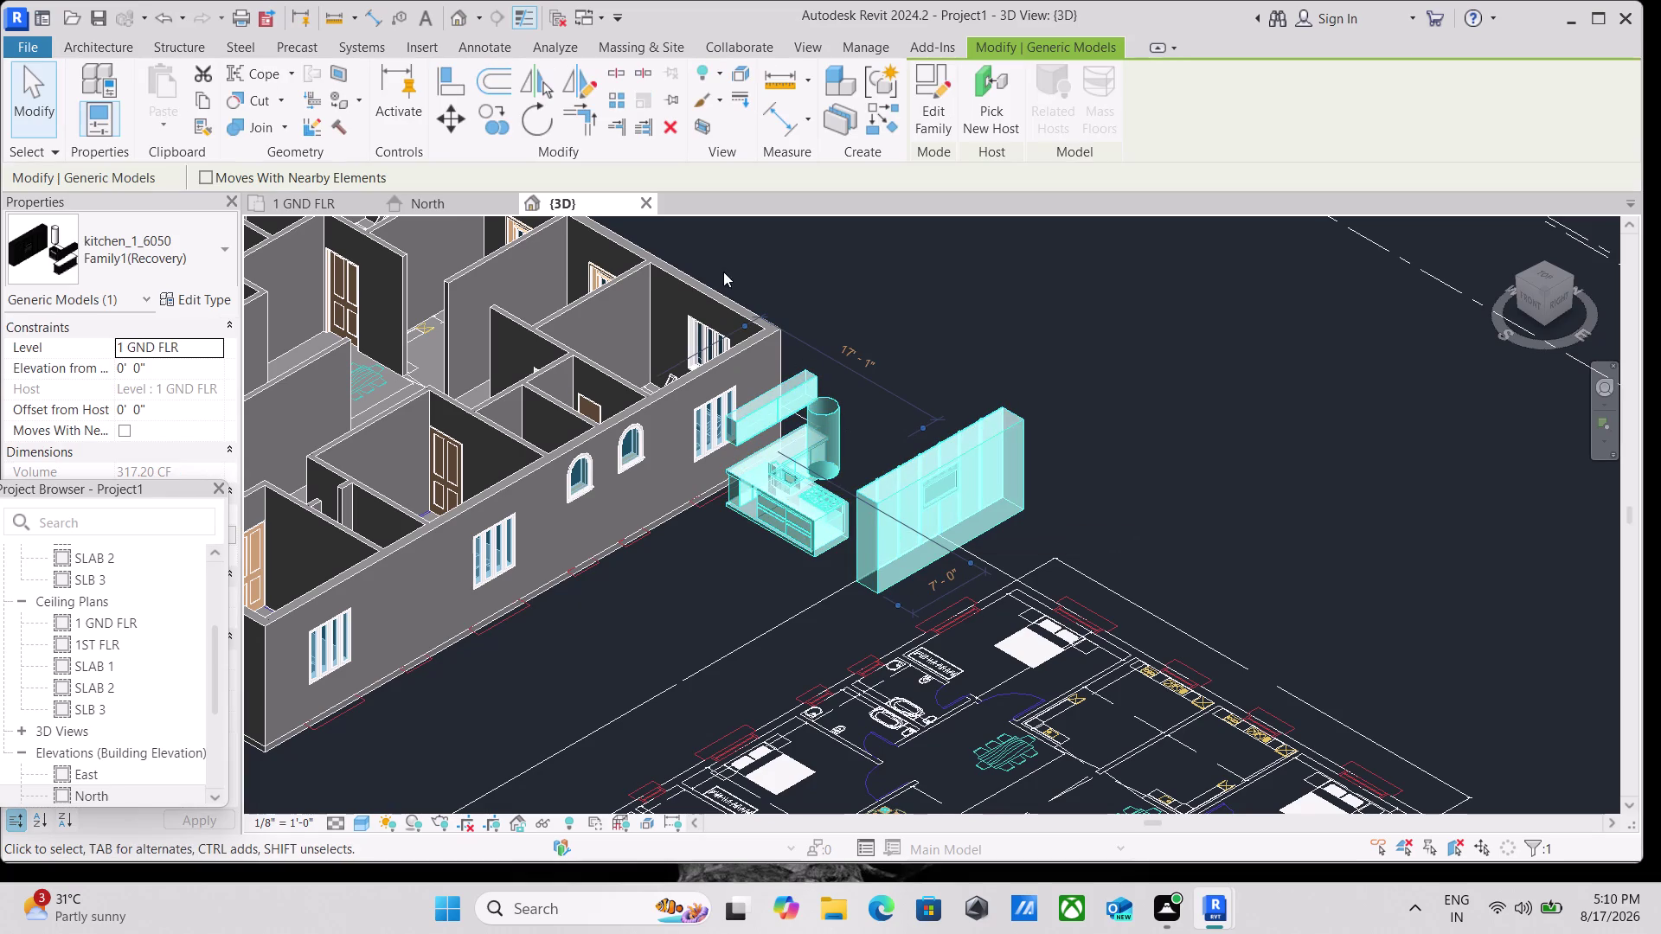
click(937, 107)
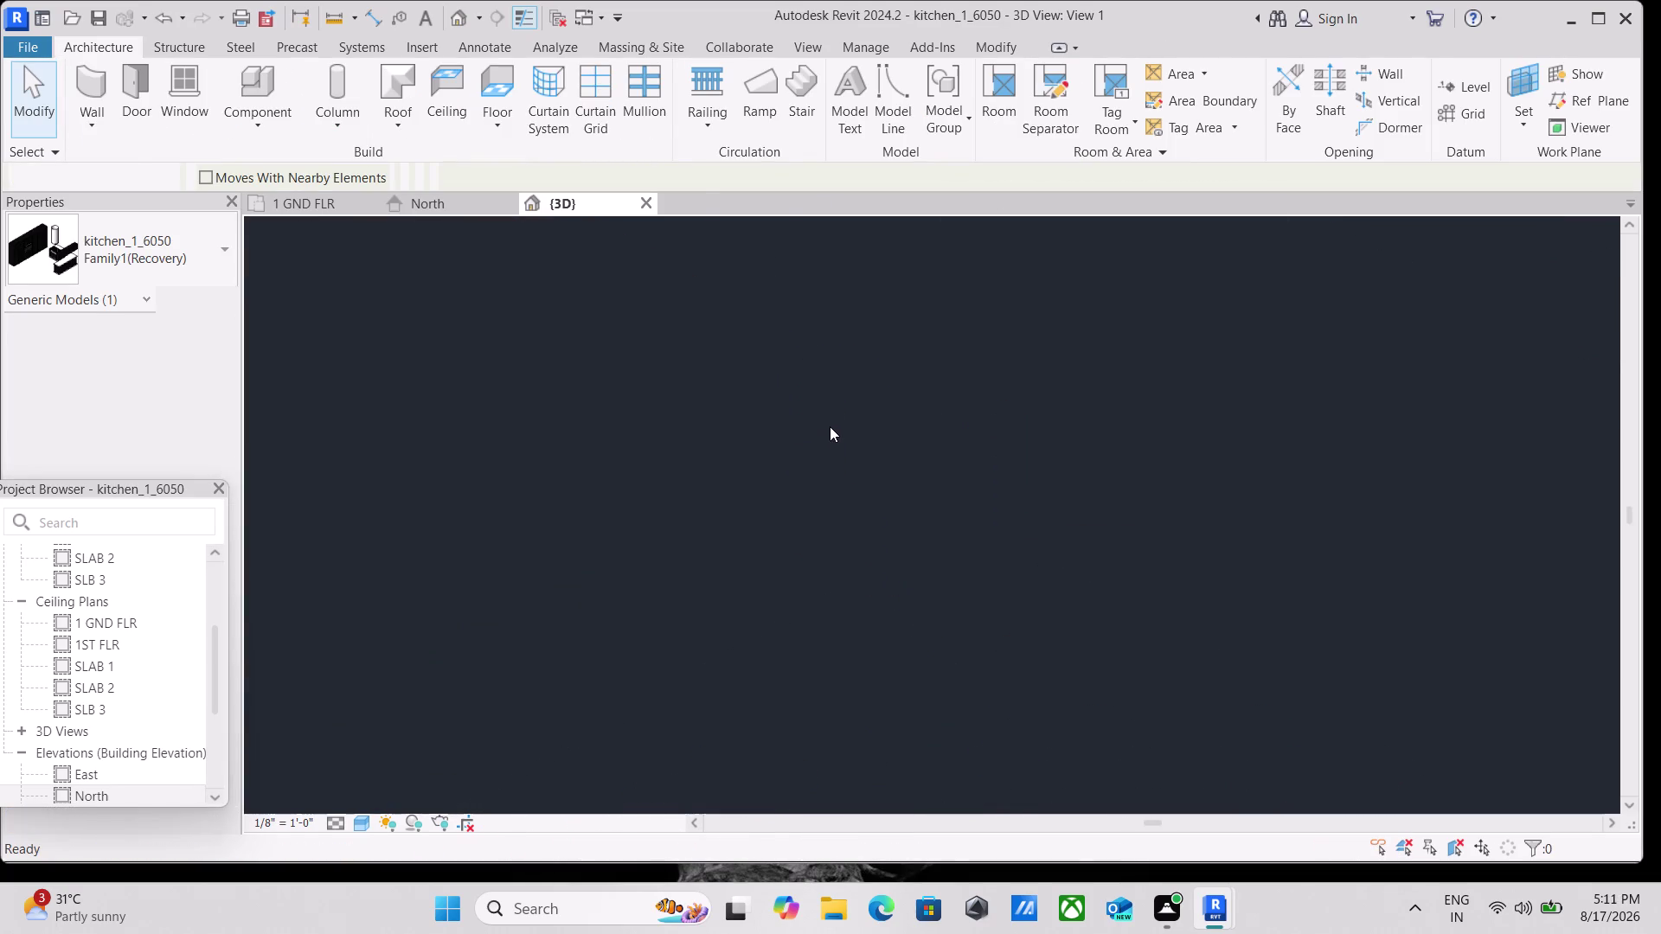
Window-select and delete the tall wall panel extrusions.
scroll(down, 3)
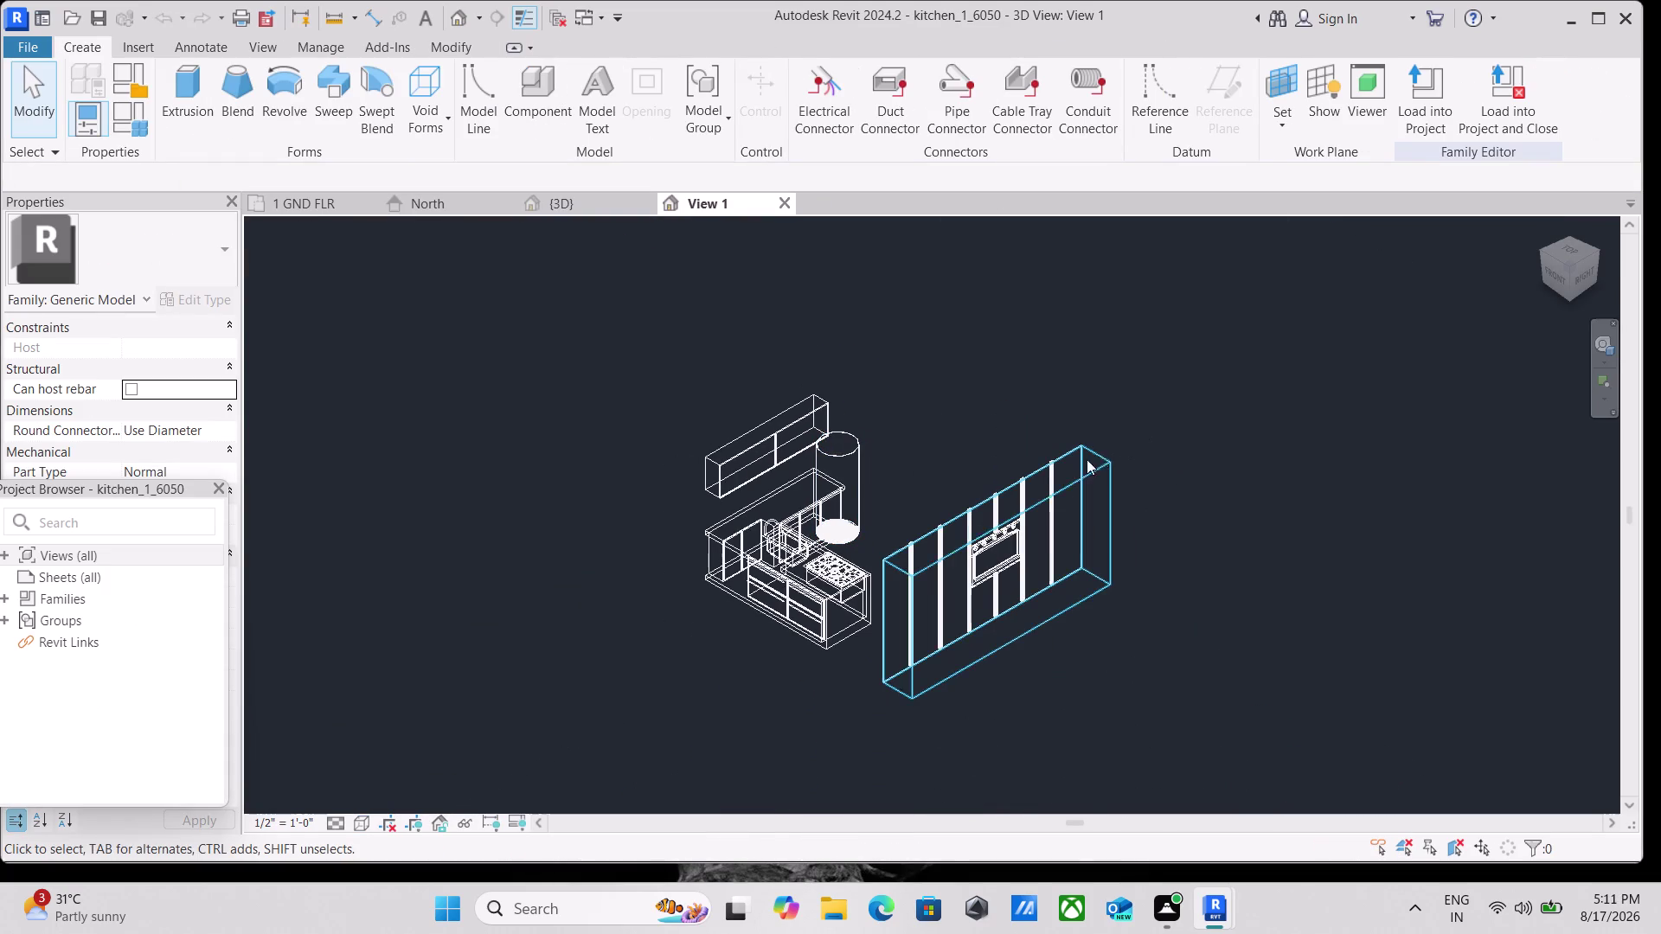
drag(1126, 422, 967, 629)
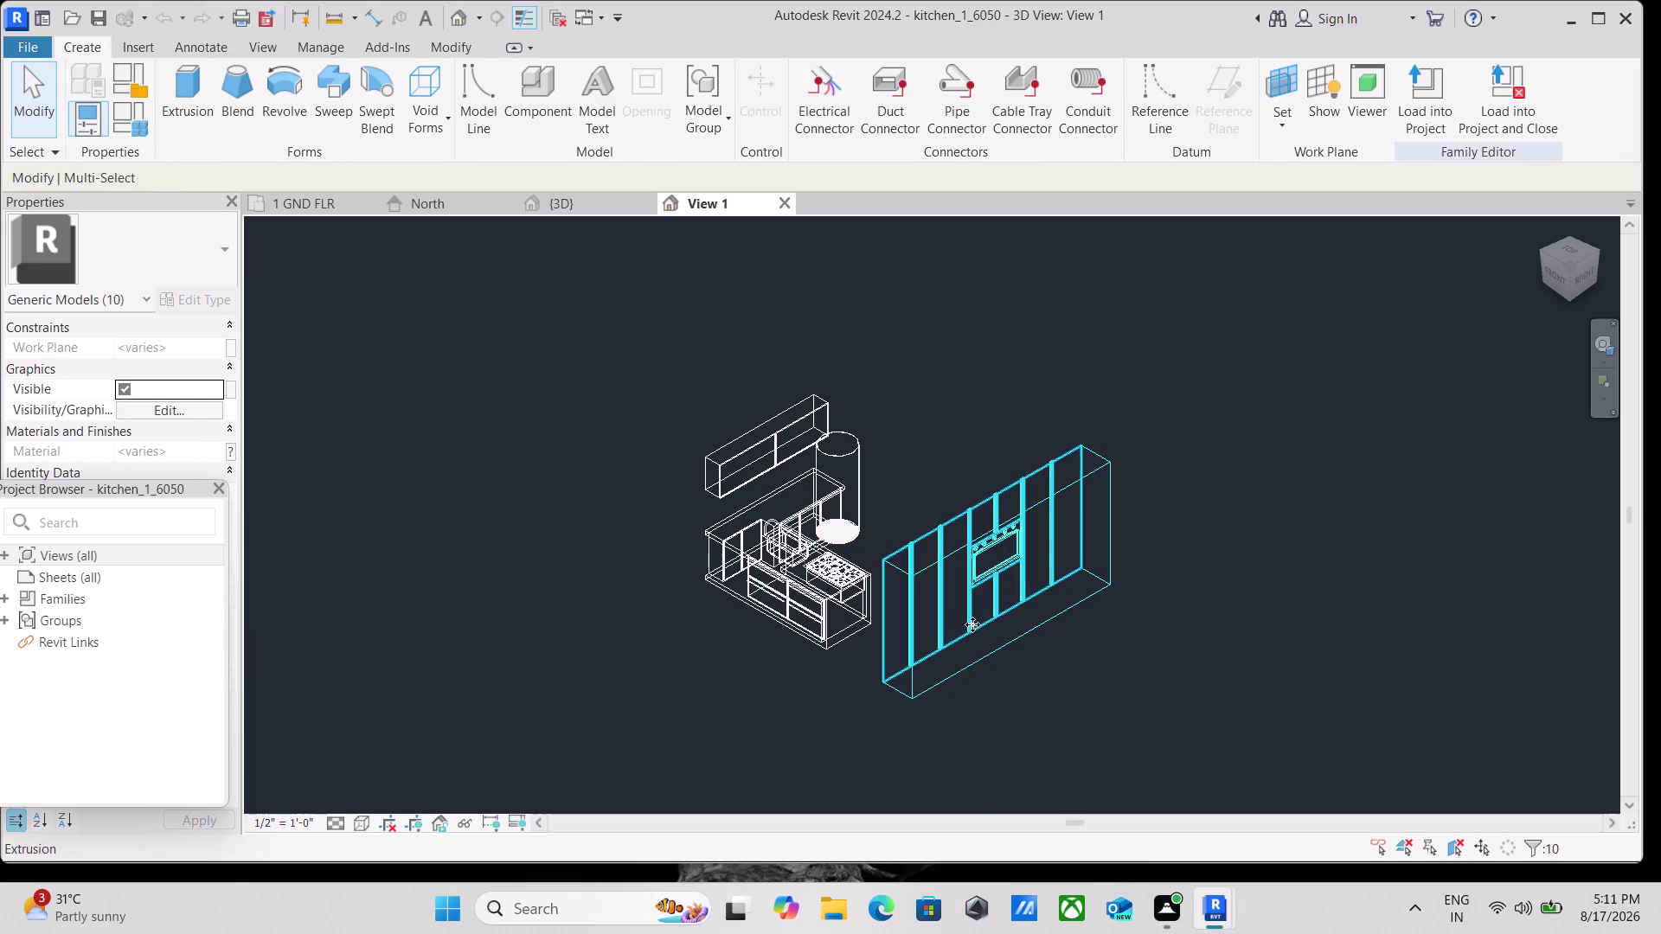
right_click(1029, 428)
click(1118, 545)
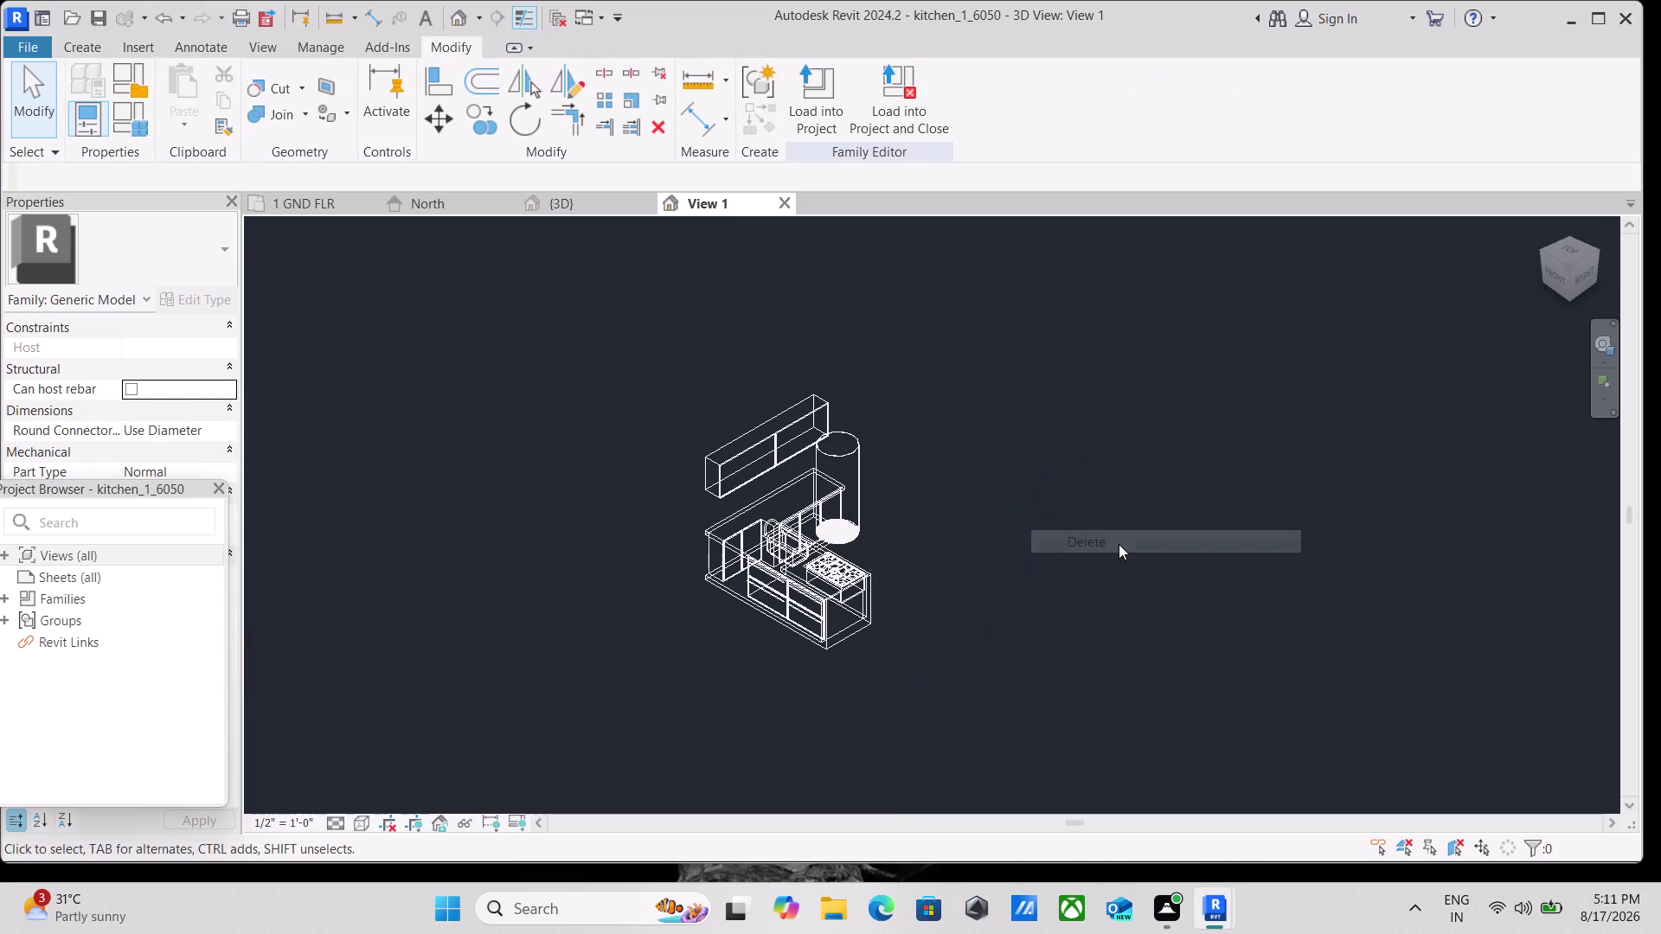
Select the cylindrical hood extrusion, reposition it and adjust its depth.
scroll(down, 3)
middle_drag(1023, 521, 793, 563)
scroll(up, 3)
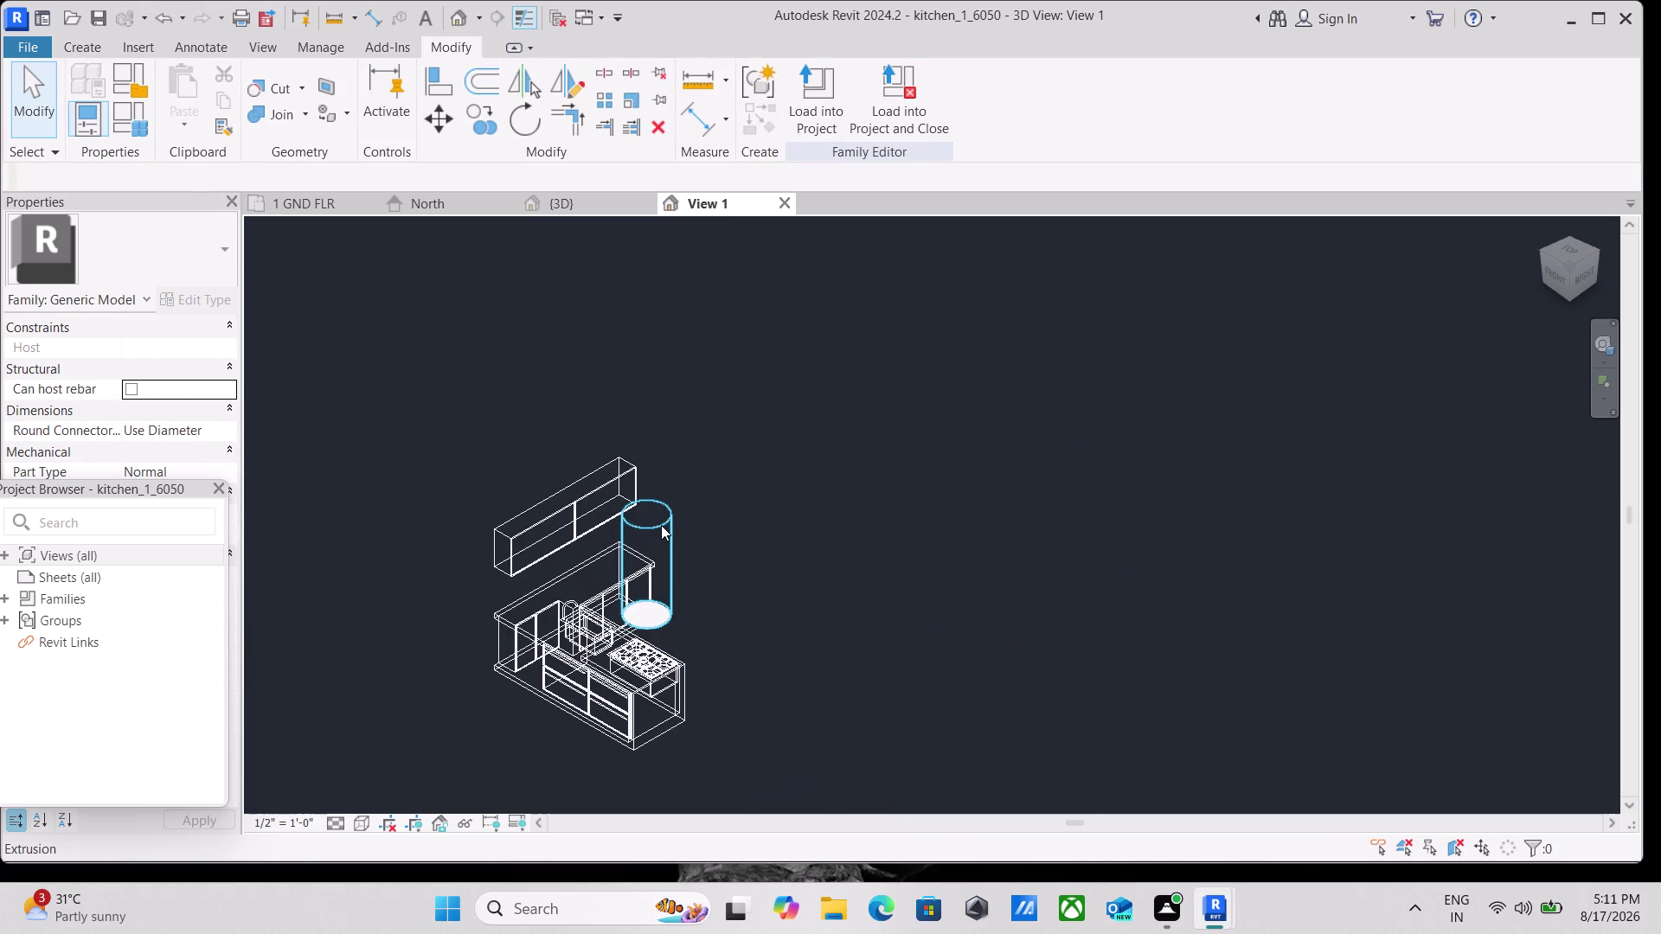
click(661, 525)
scroll(up, 3)
drag(649, 502, 652, 550)
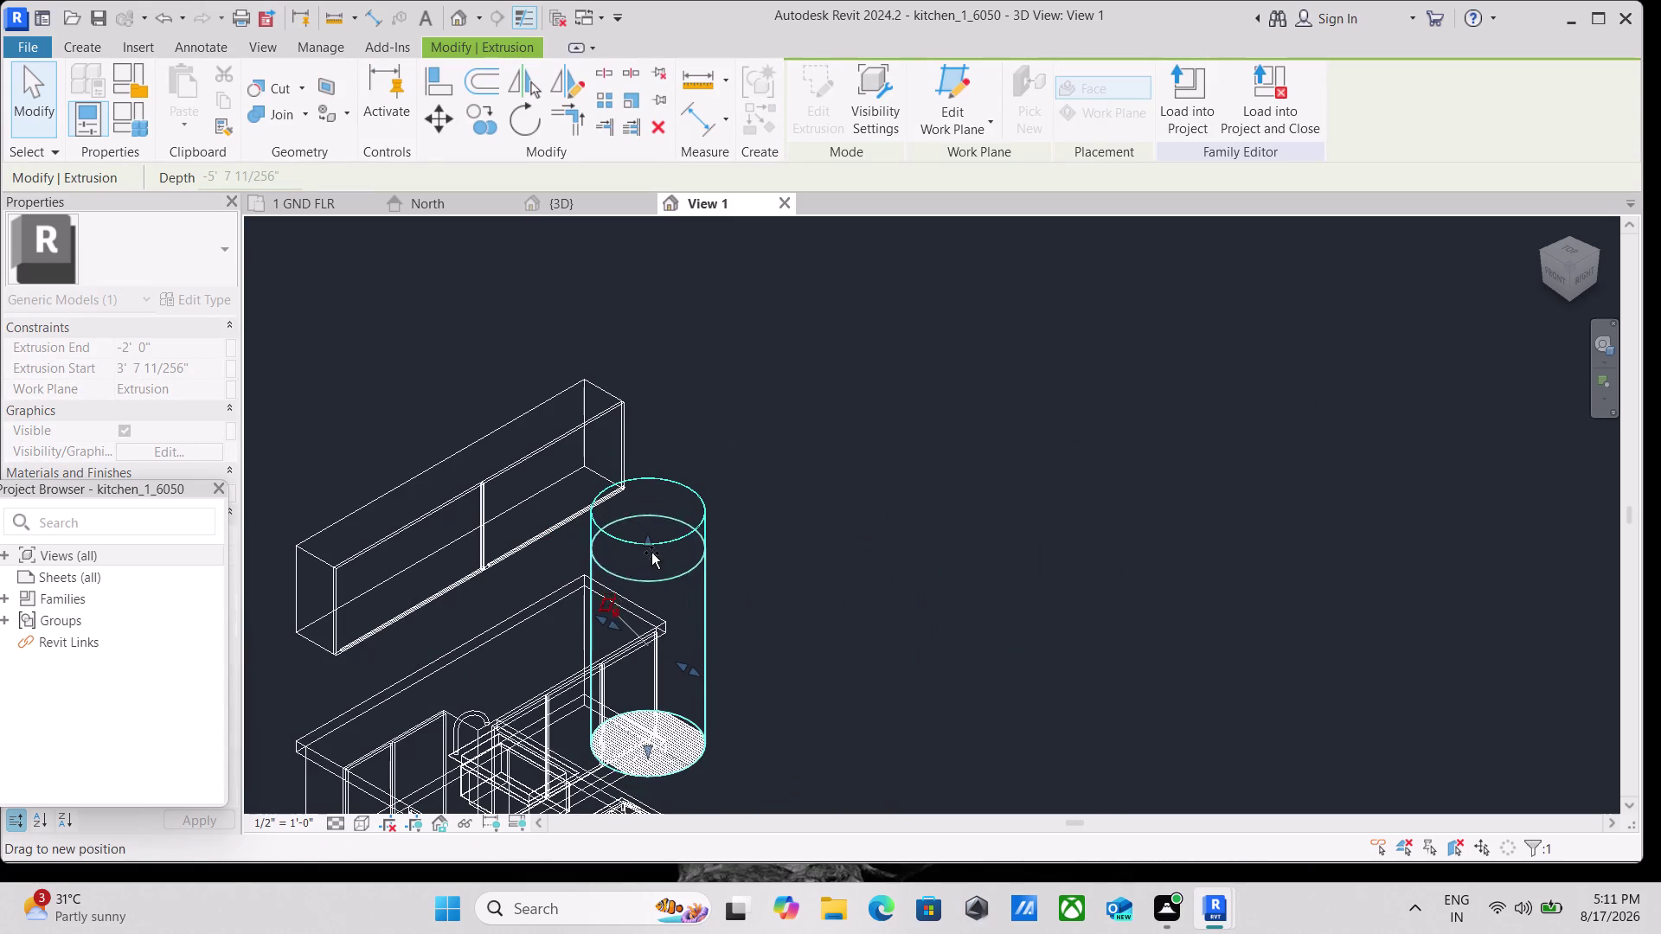
drag(651, 549, 652, 577)
Shift the cylinder extrusion's start, then load the family into the project, overwriting the existing version.
scroll(down, 3)
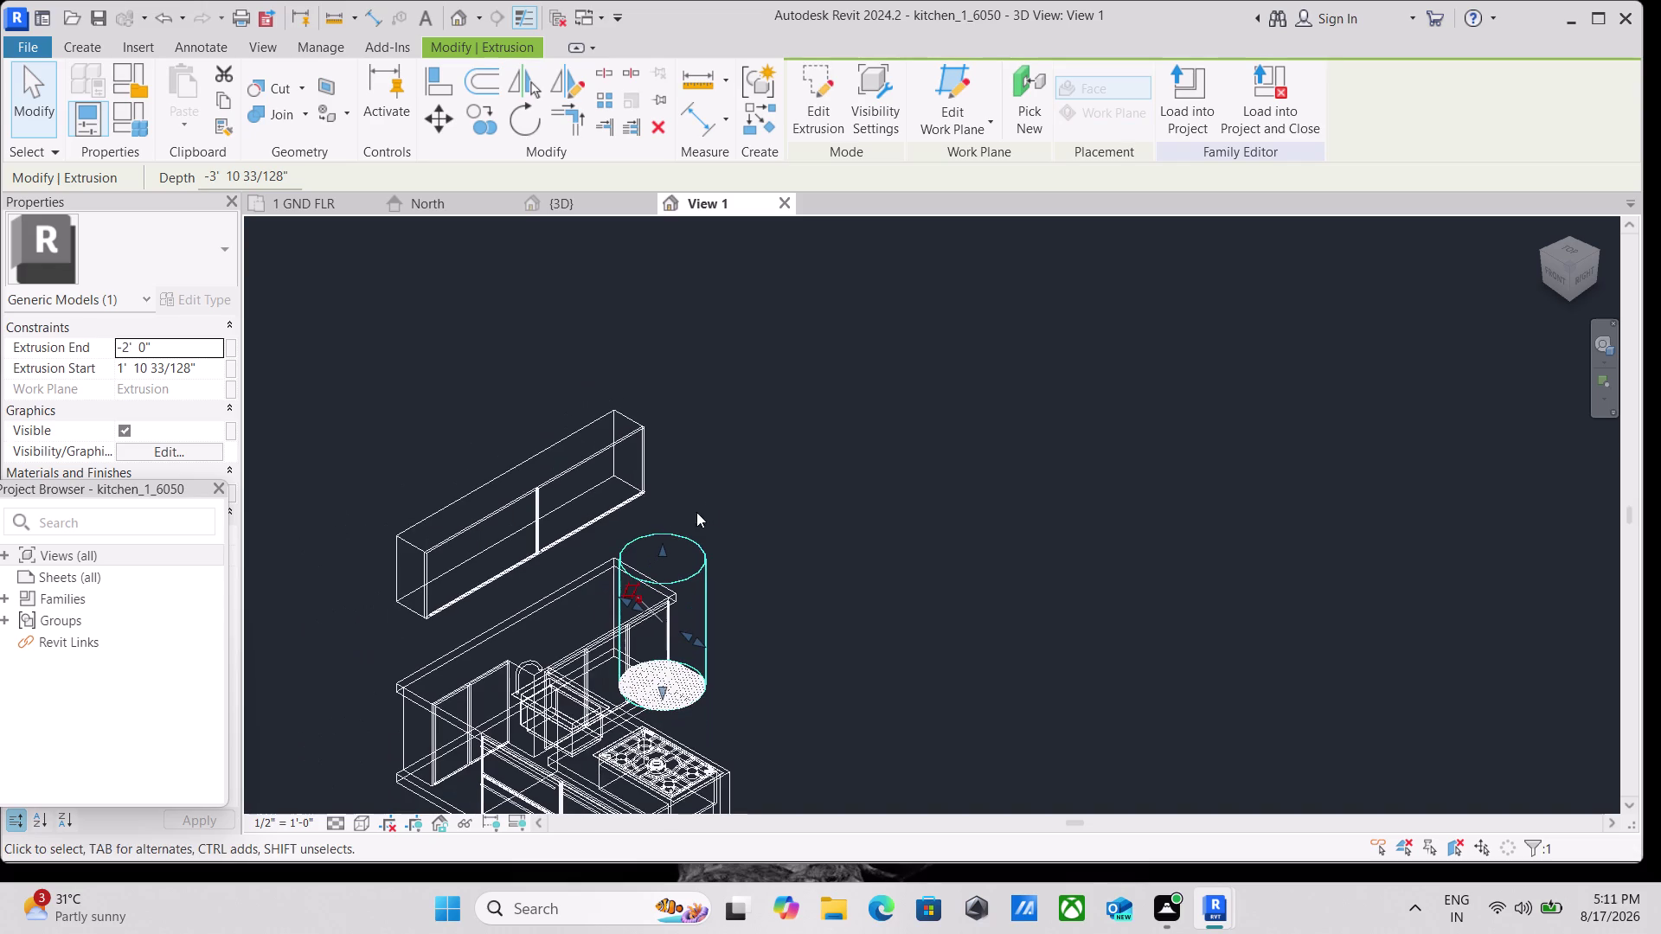
drag(668, 551, 659, 566)
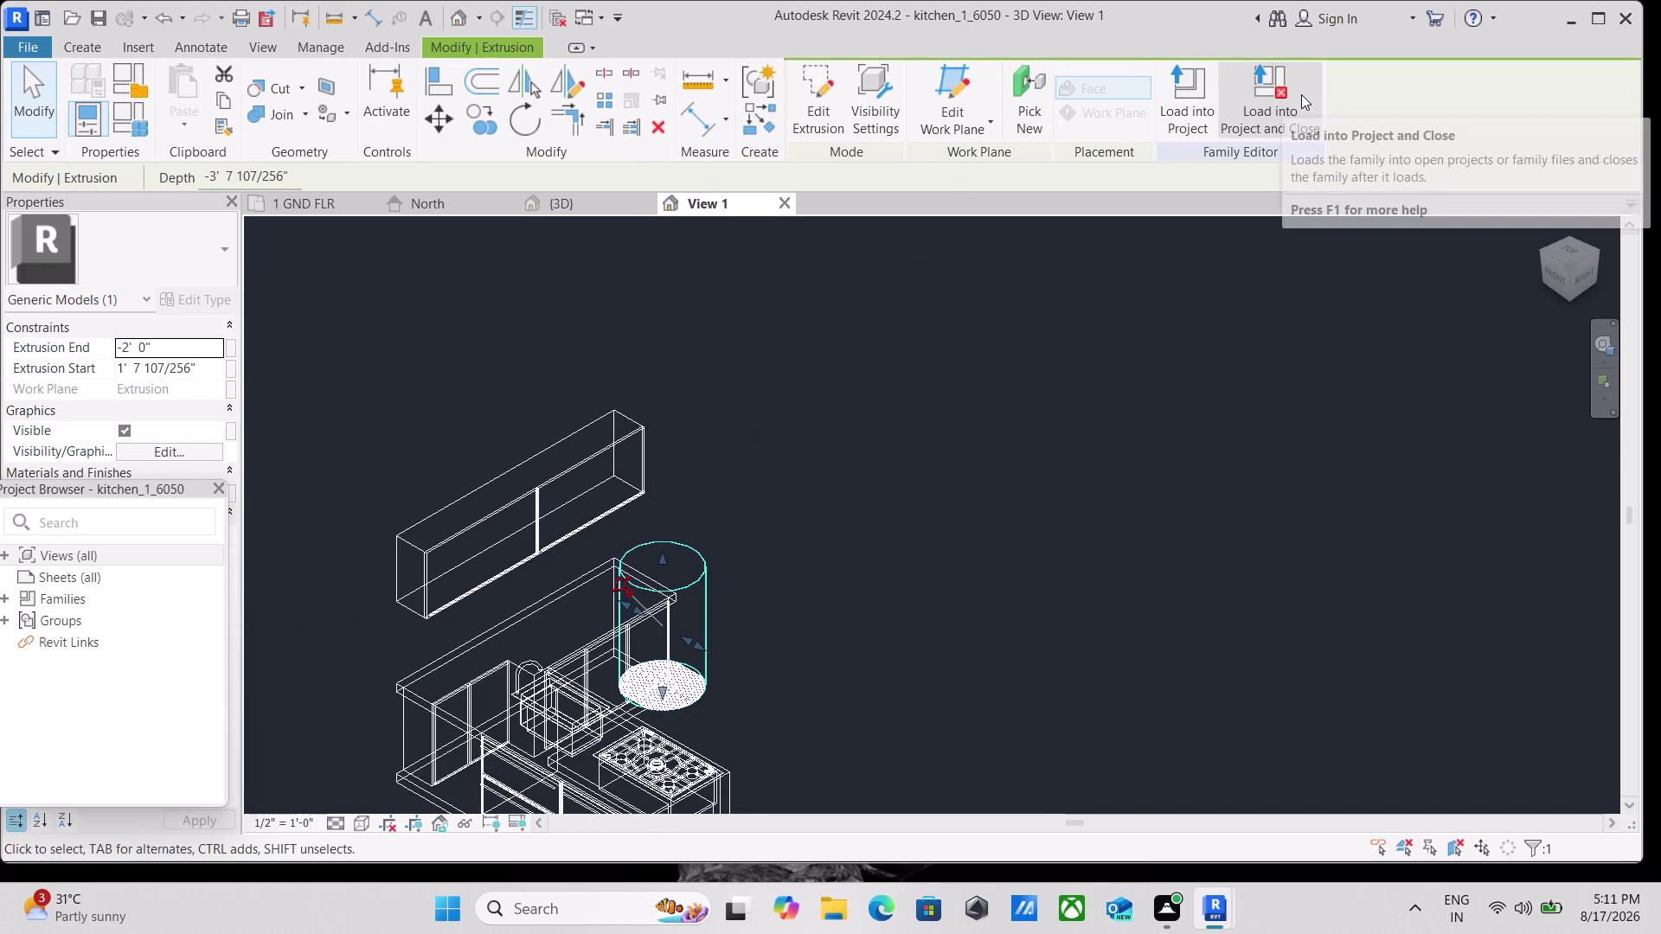
click(1193, 100)
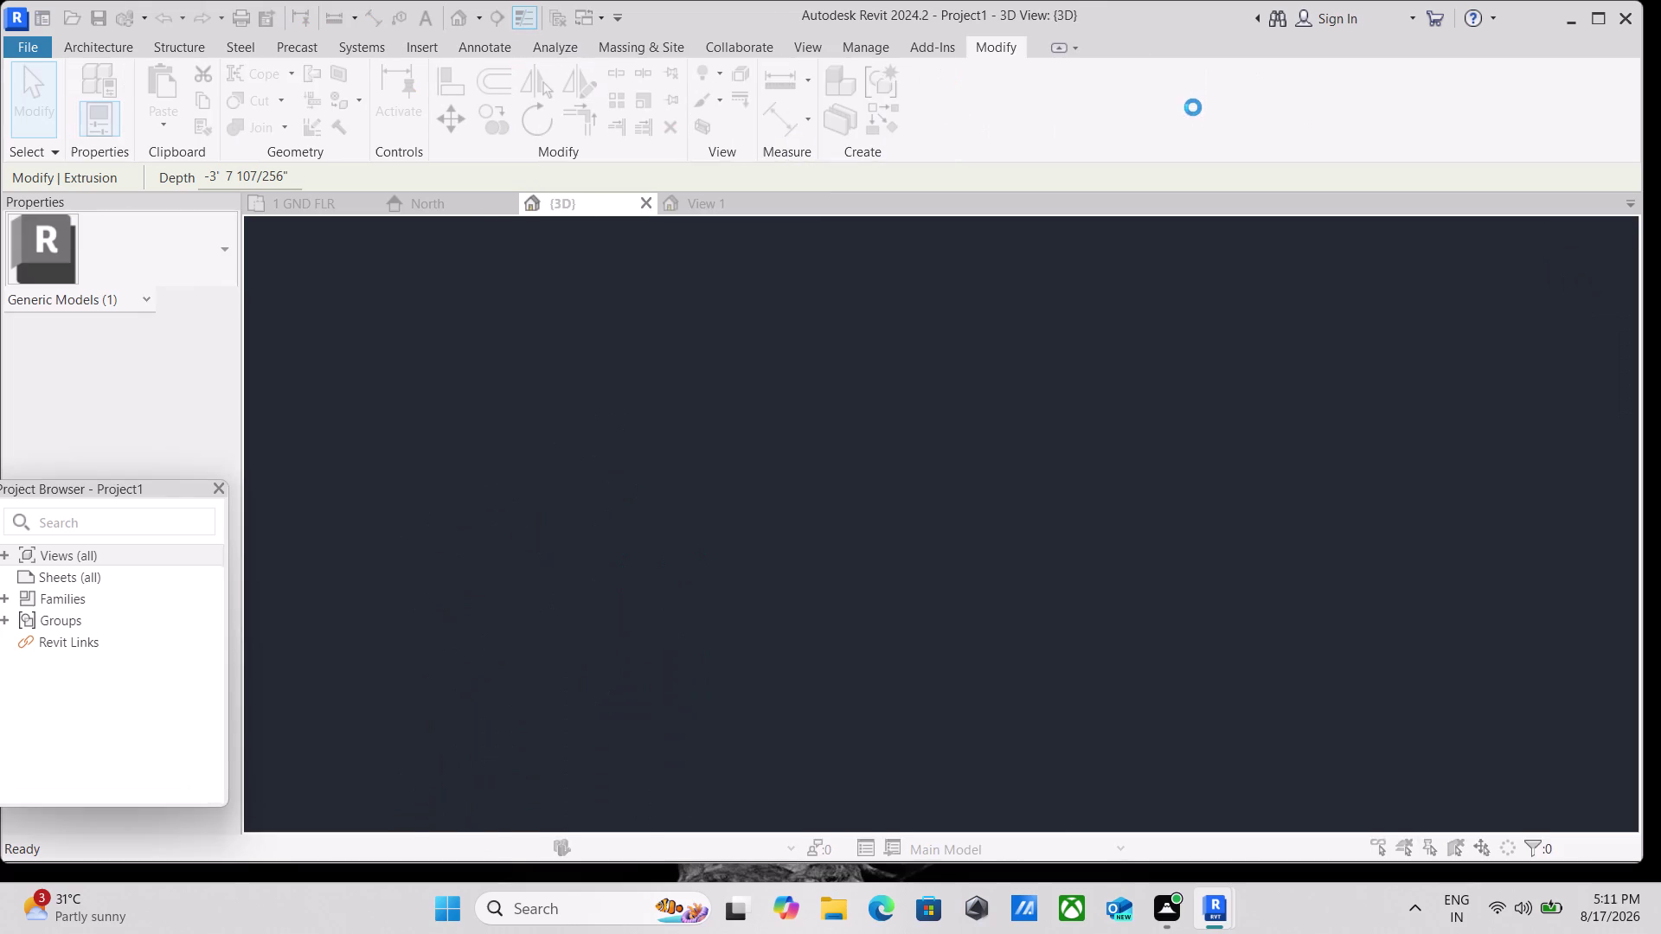
click(836, 425)
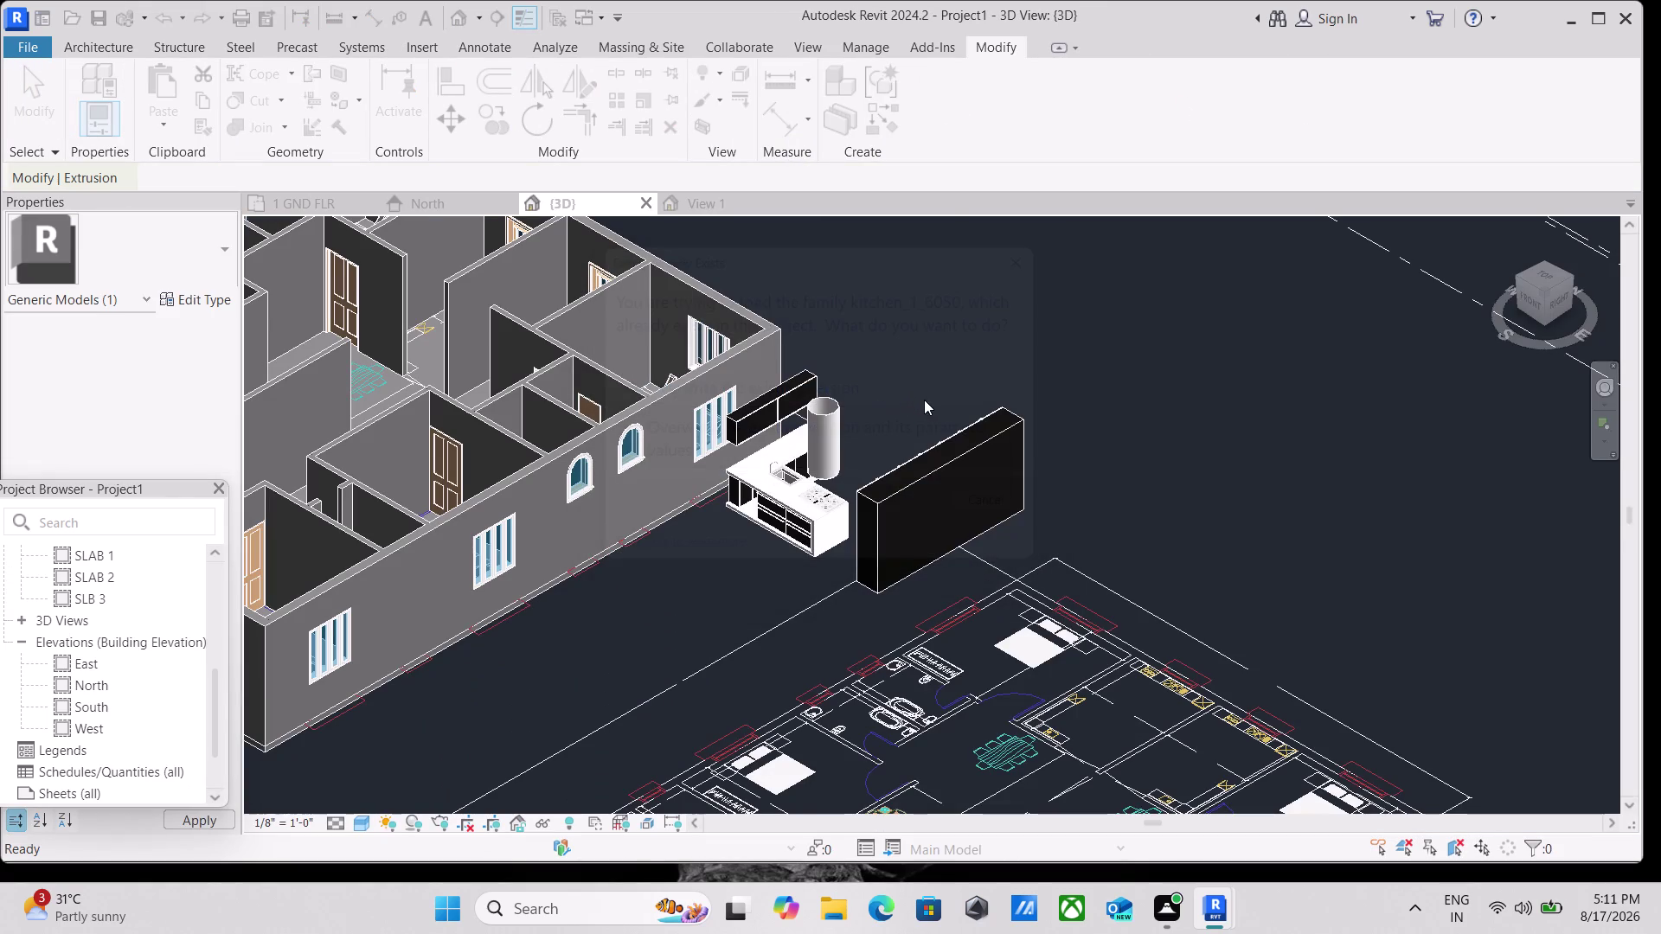
Switch to the Top view and select the kitchen unit.
scroll(up, 3)
scroll(up, 3)
key(Escape)
scroll(down, 3)
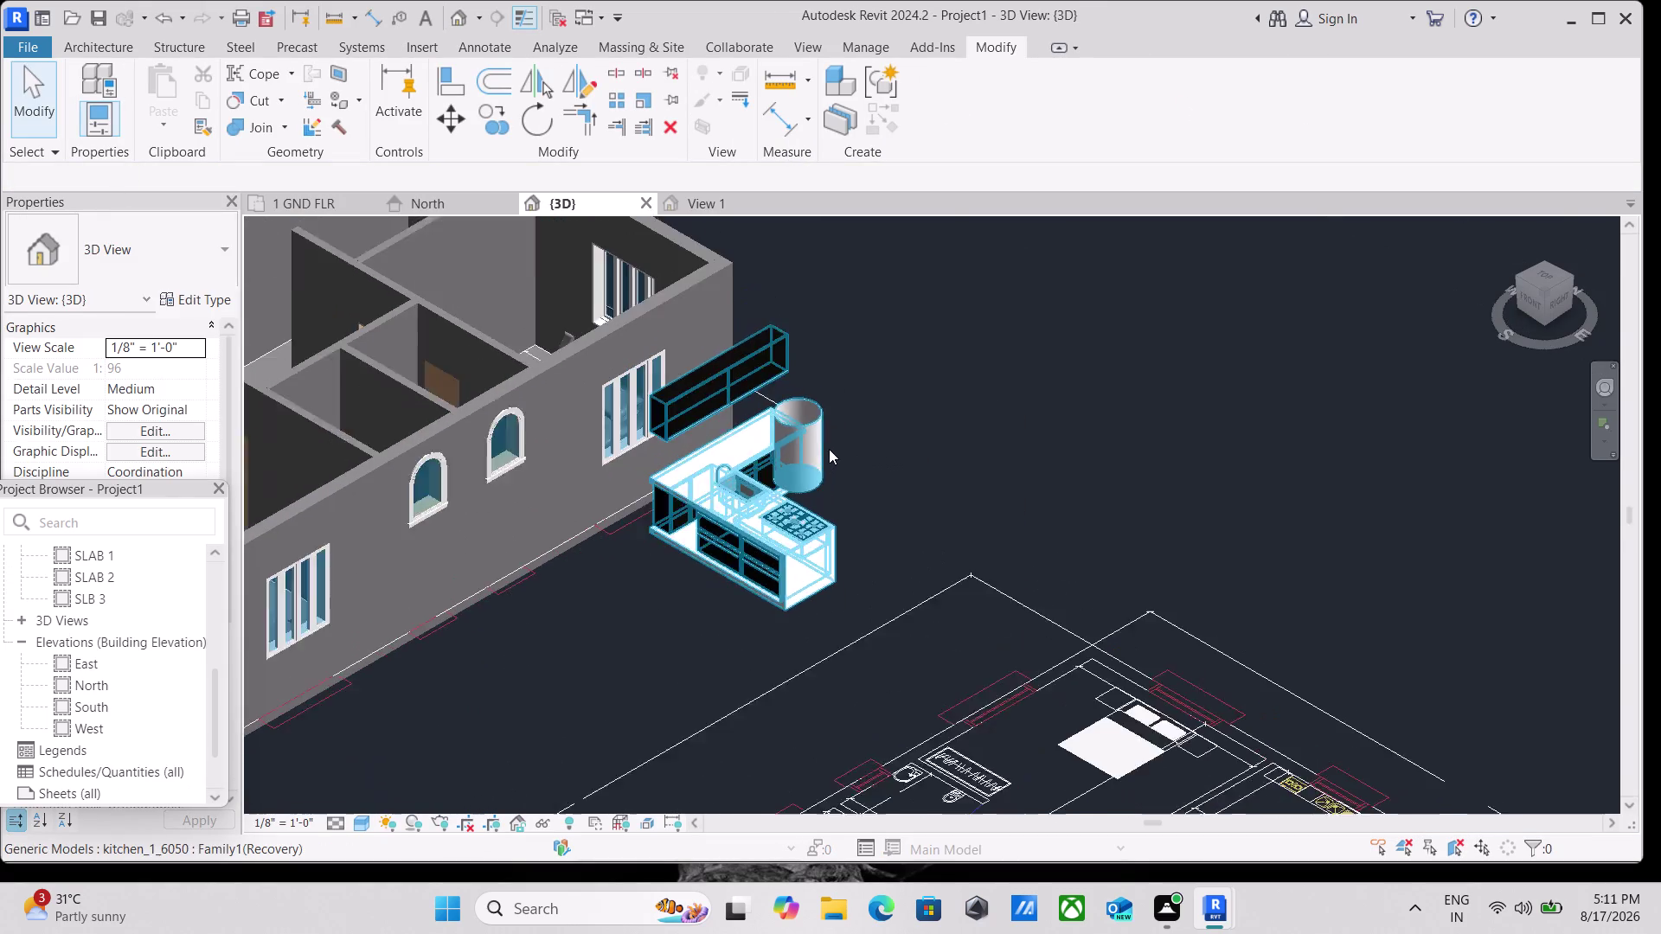
scroll(down, 3)
middle_click(836, 459)
click(1533, 272)
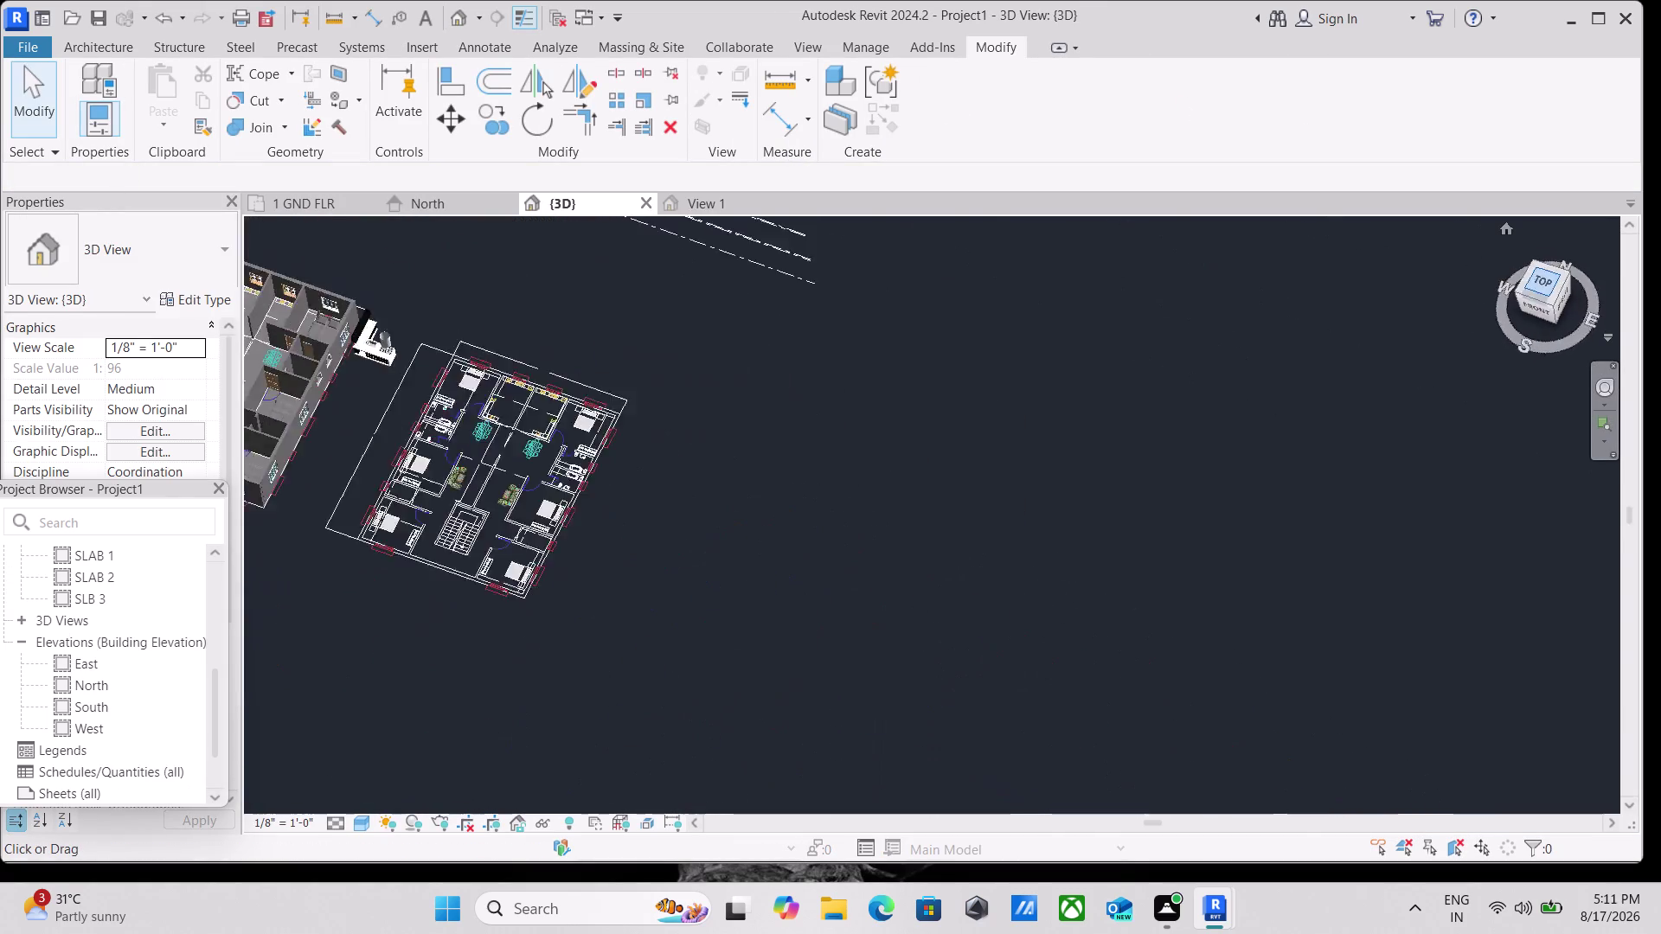
scroll(up, 3)
scroll(up, 3)
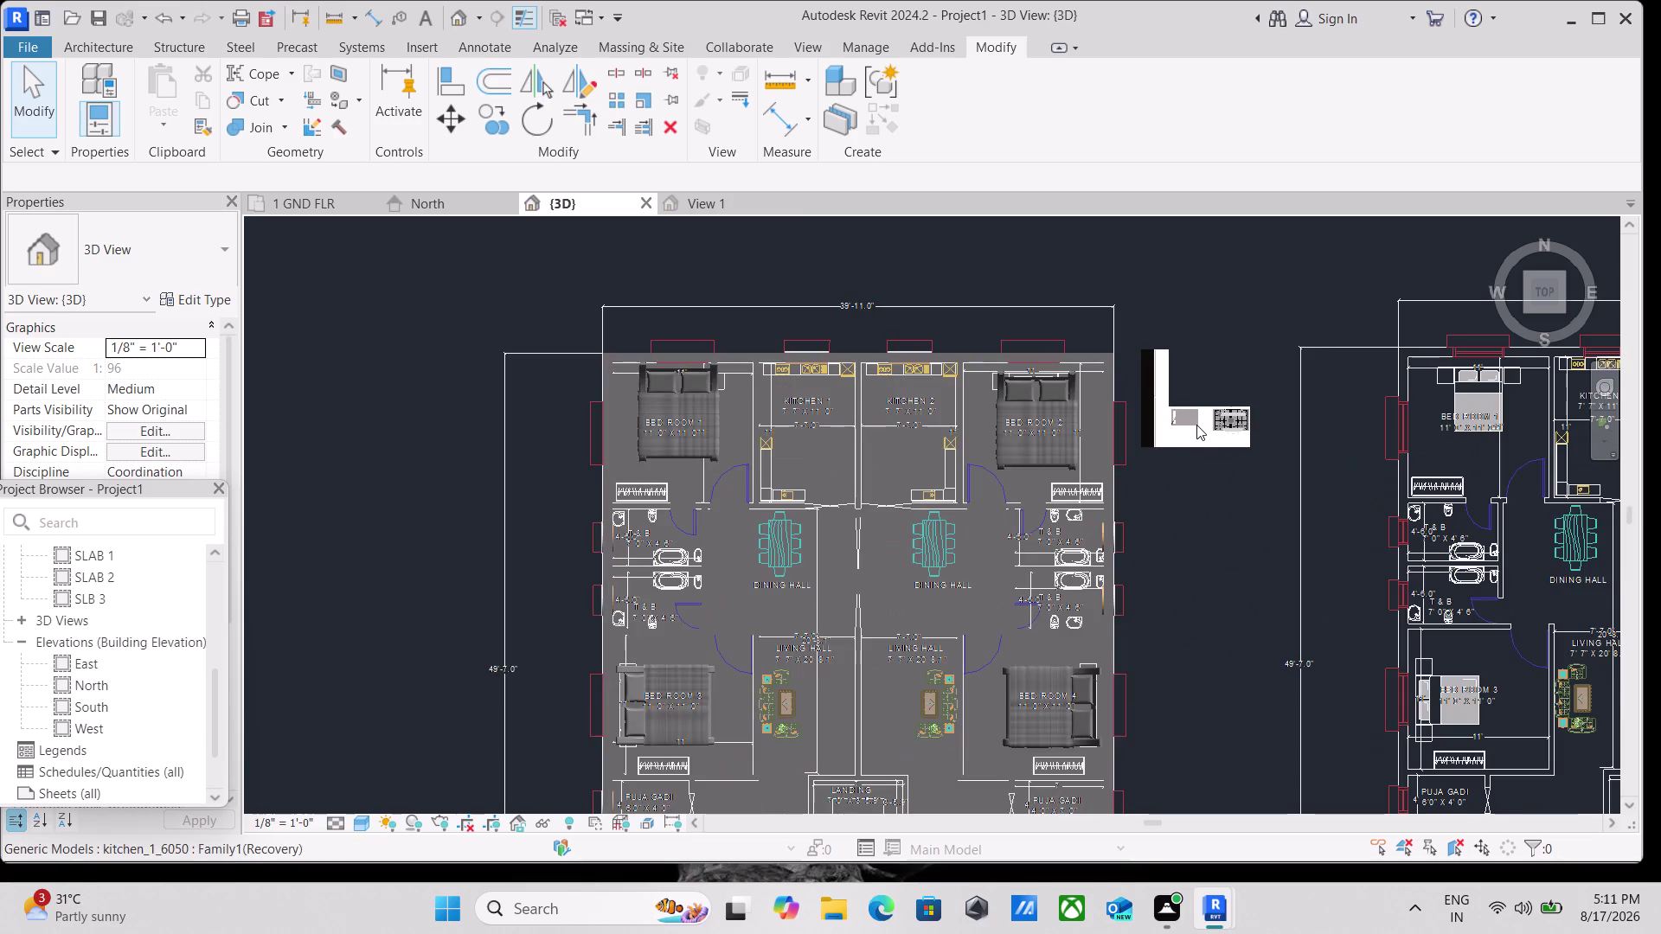
click(1196, 425)
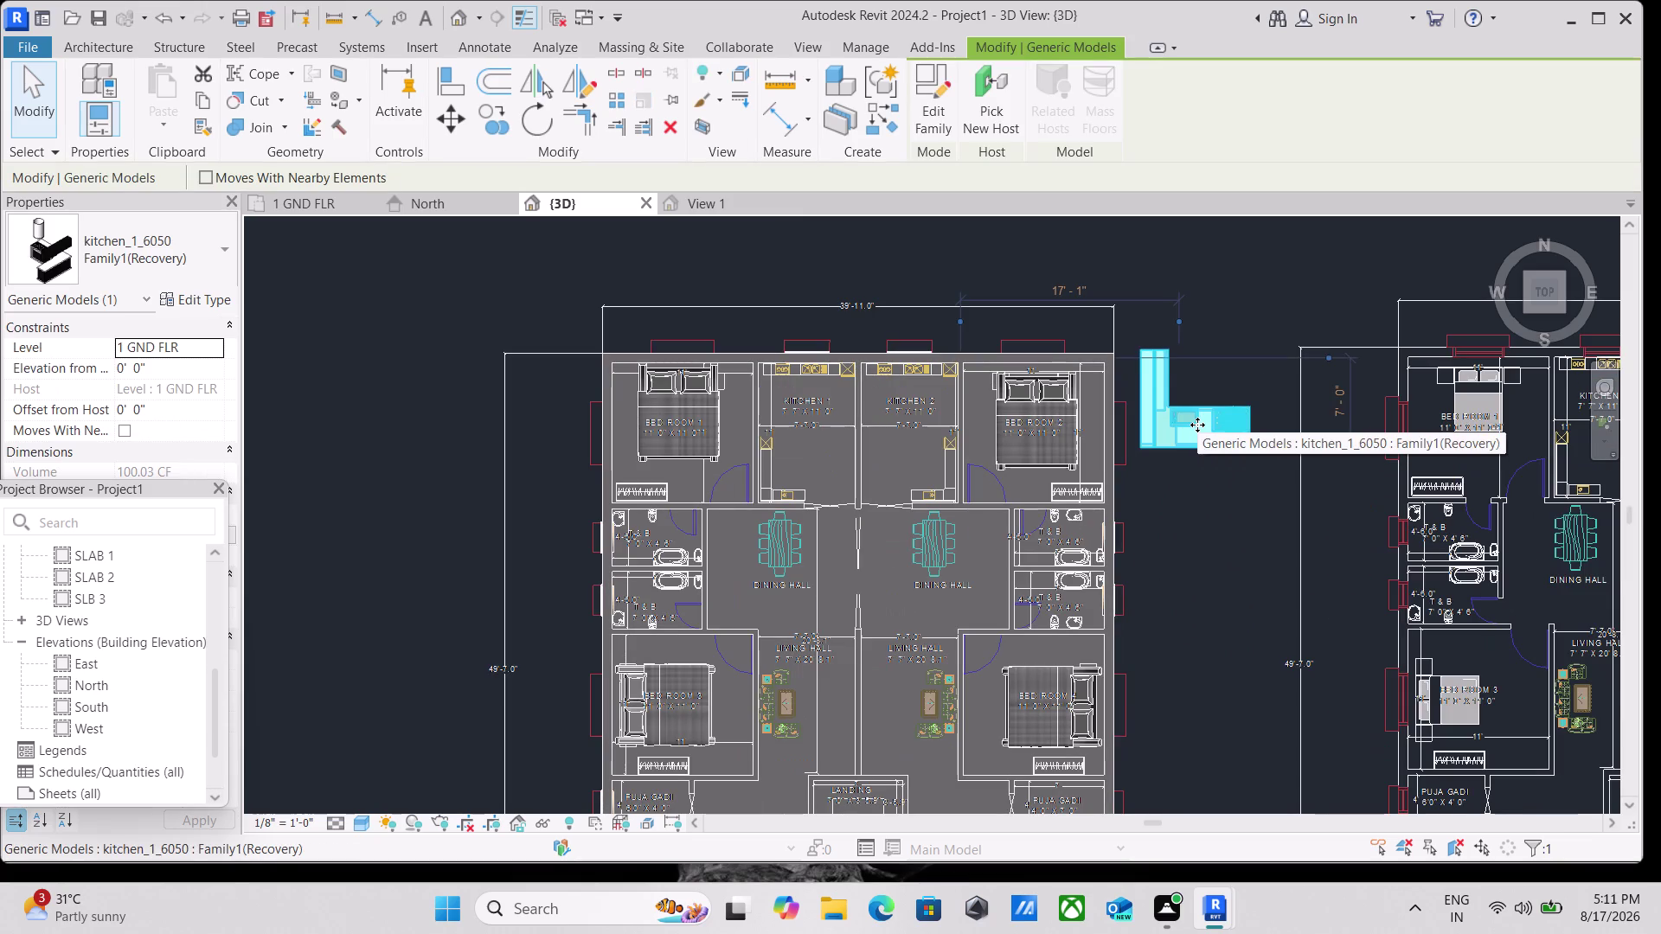
Rotate the kitchen unit with the spacebar and shift it left into Kitchen 2.
key(space)
key(space)
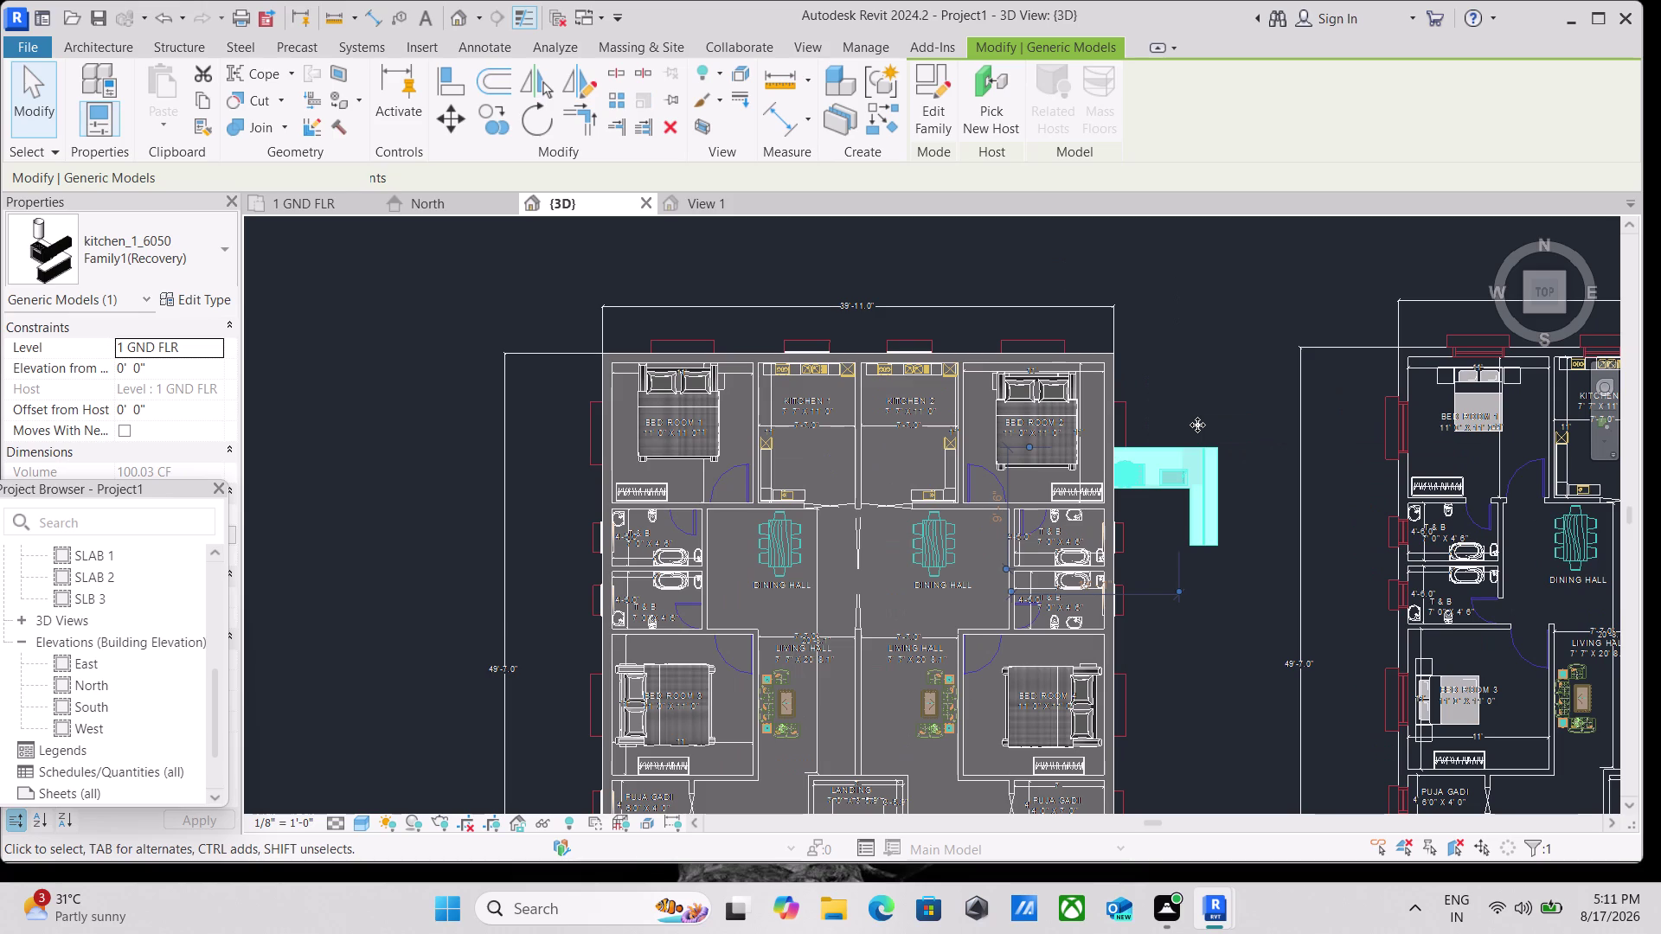
key(Left)
key(Left)
key(Left)
key(Left)
key(Left)
key(Left)
key(Left)
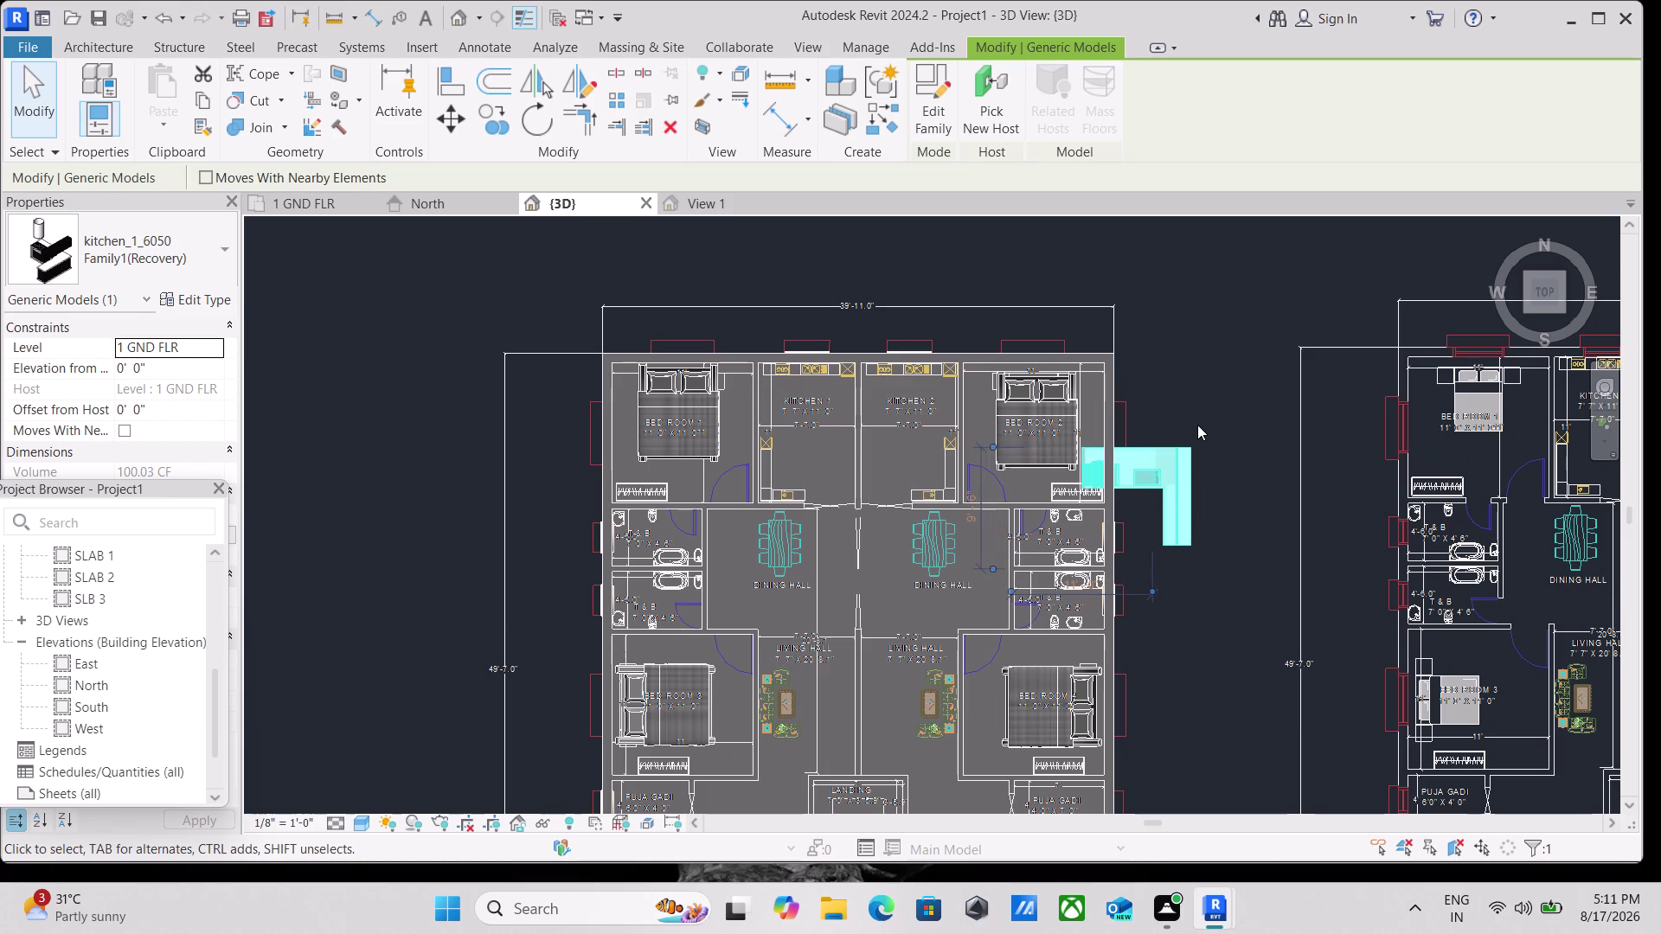
key(Left)
key(Left)
key(Left)
key(Left)
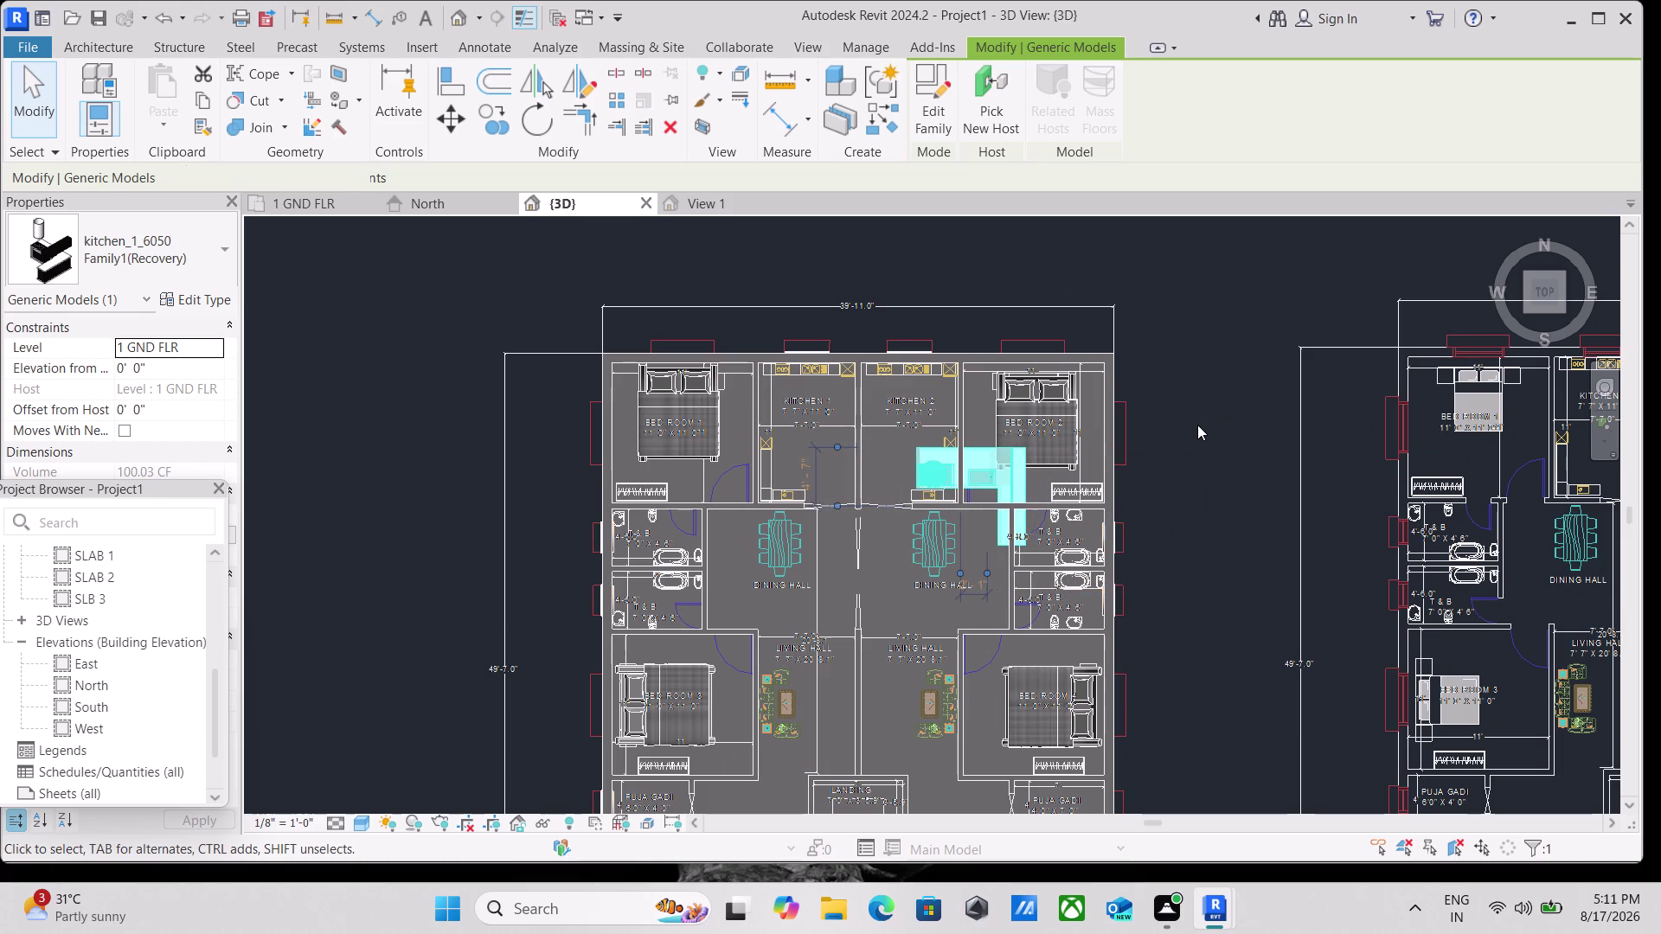
key(Left)
key(Left)
key(Left)
key(Left)
key(Left)
key(Left)
key(Left)
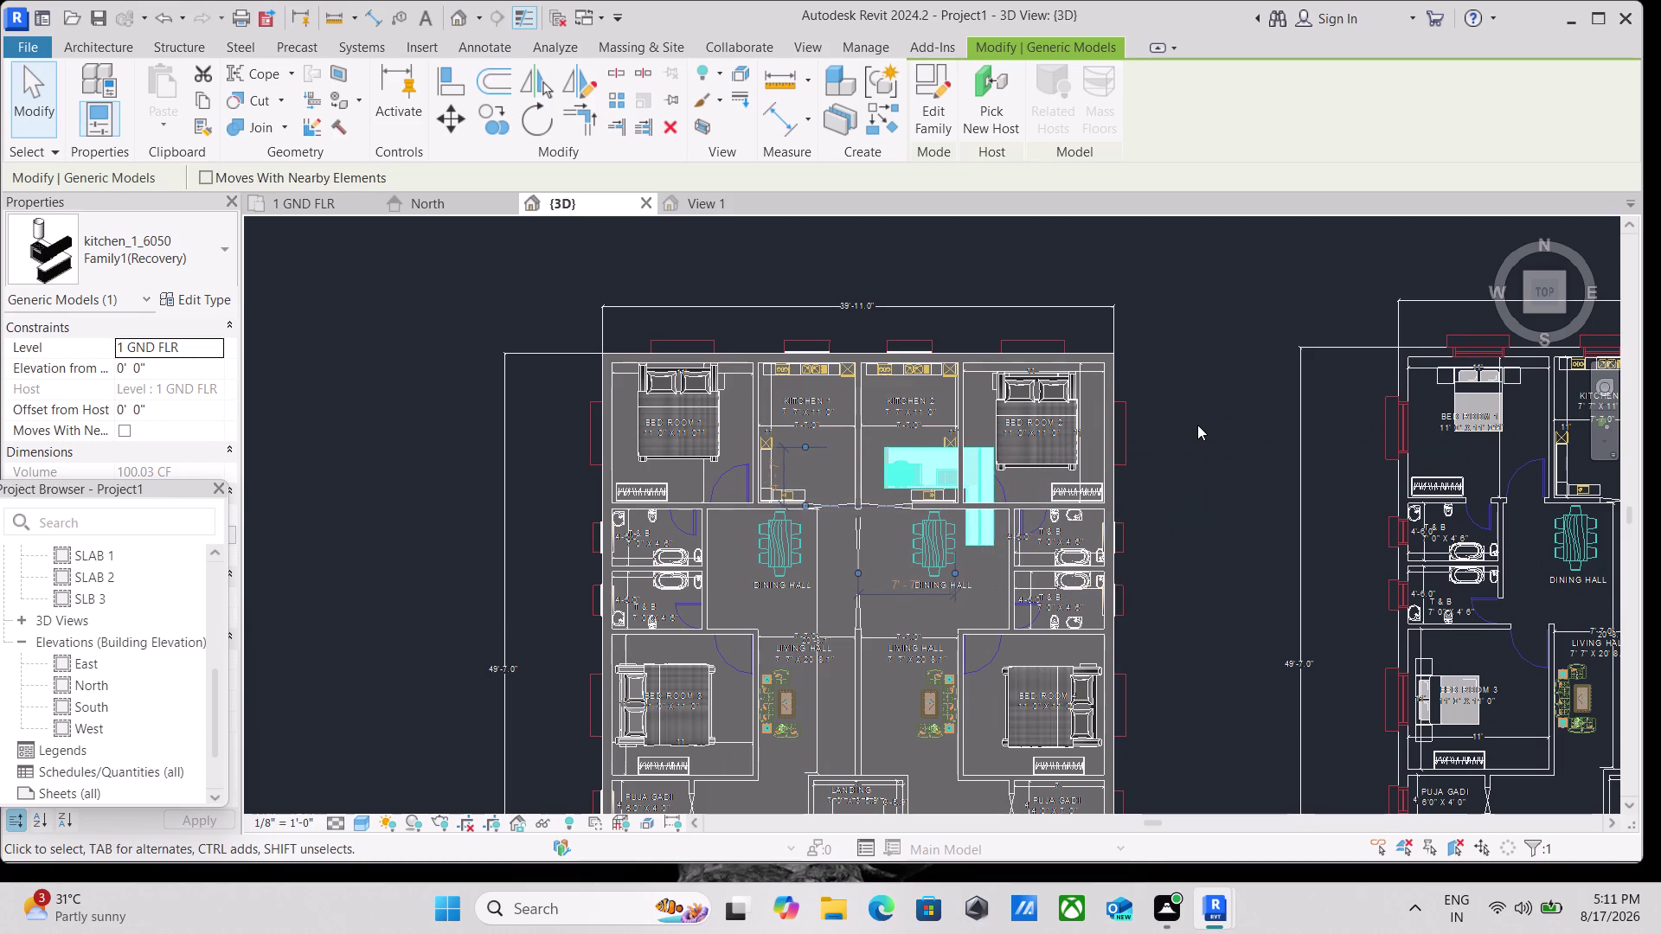
key(Left)
key(Left)
key(Left)
key(Left)
key(Left)
key(Left)
key(Left)
key(Left)
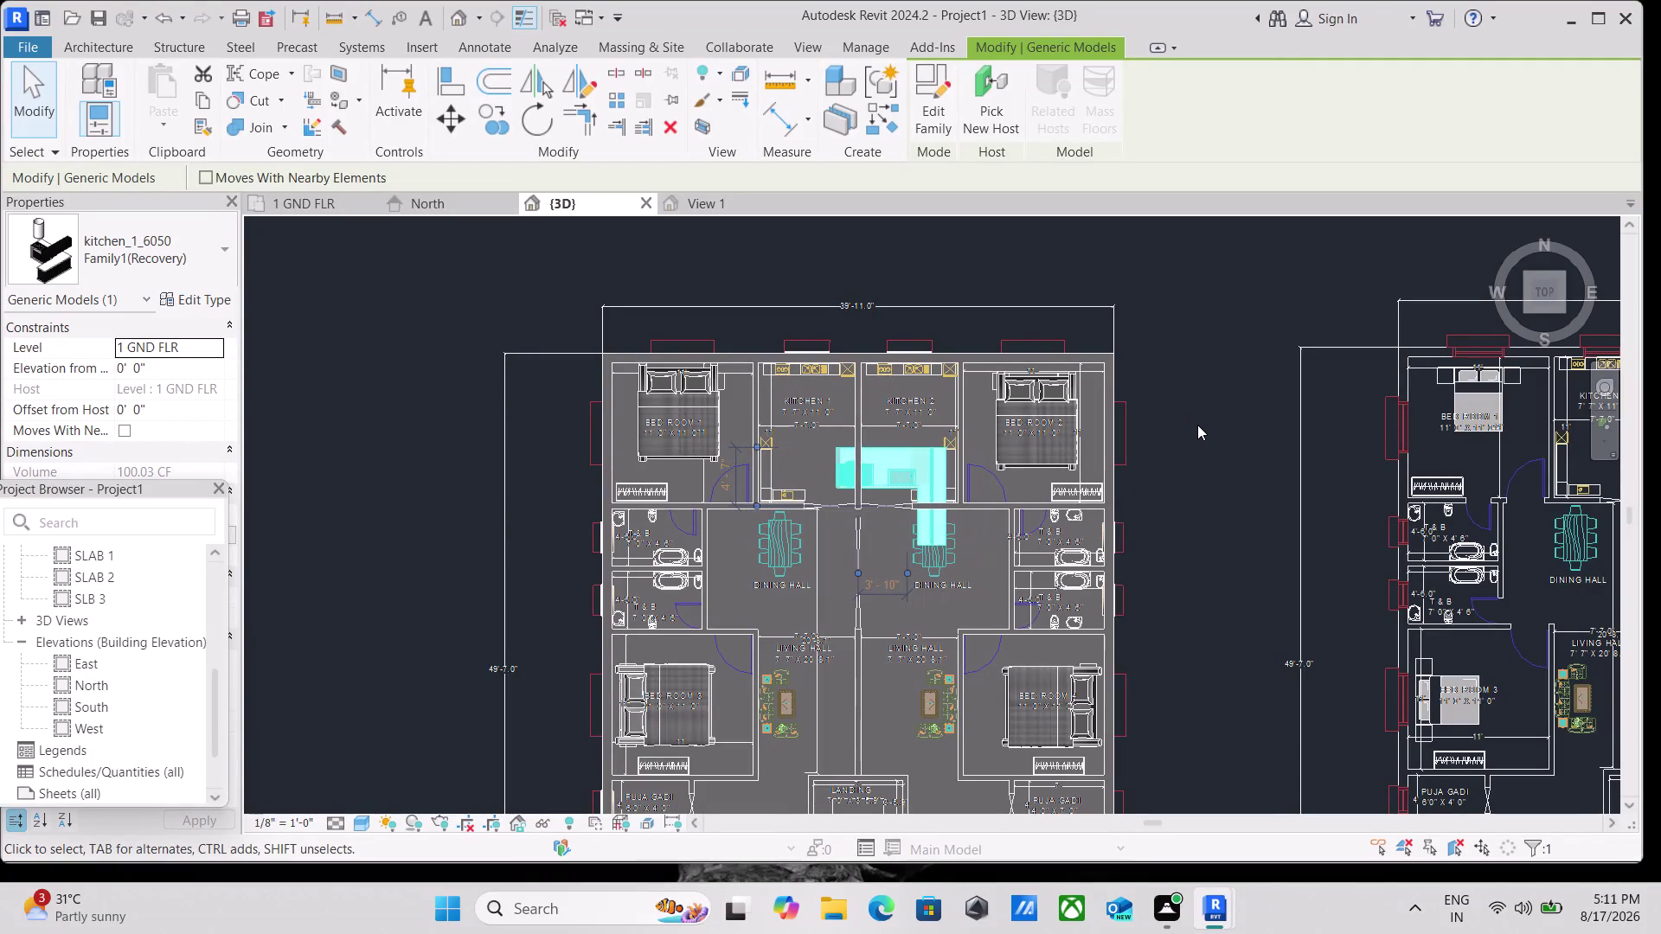
key(Left)
key(Left)
key(Left)
key(Left)
key(space)
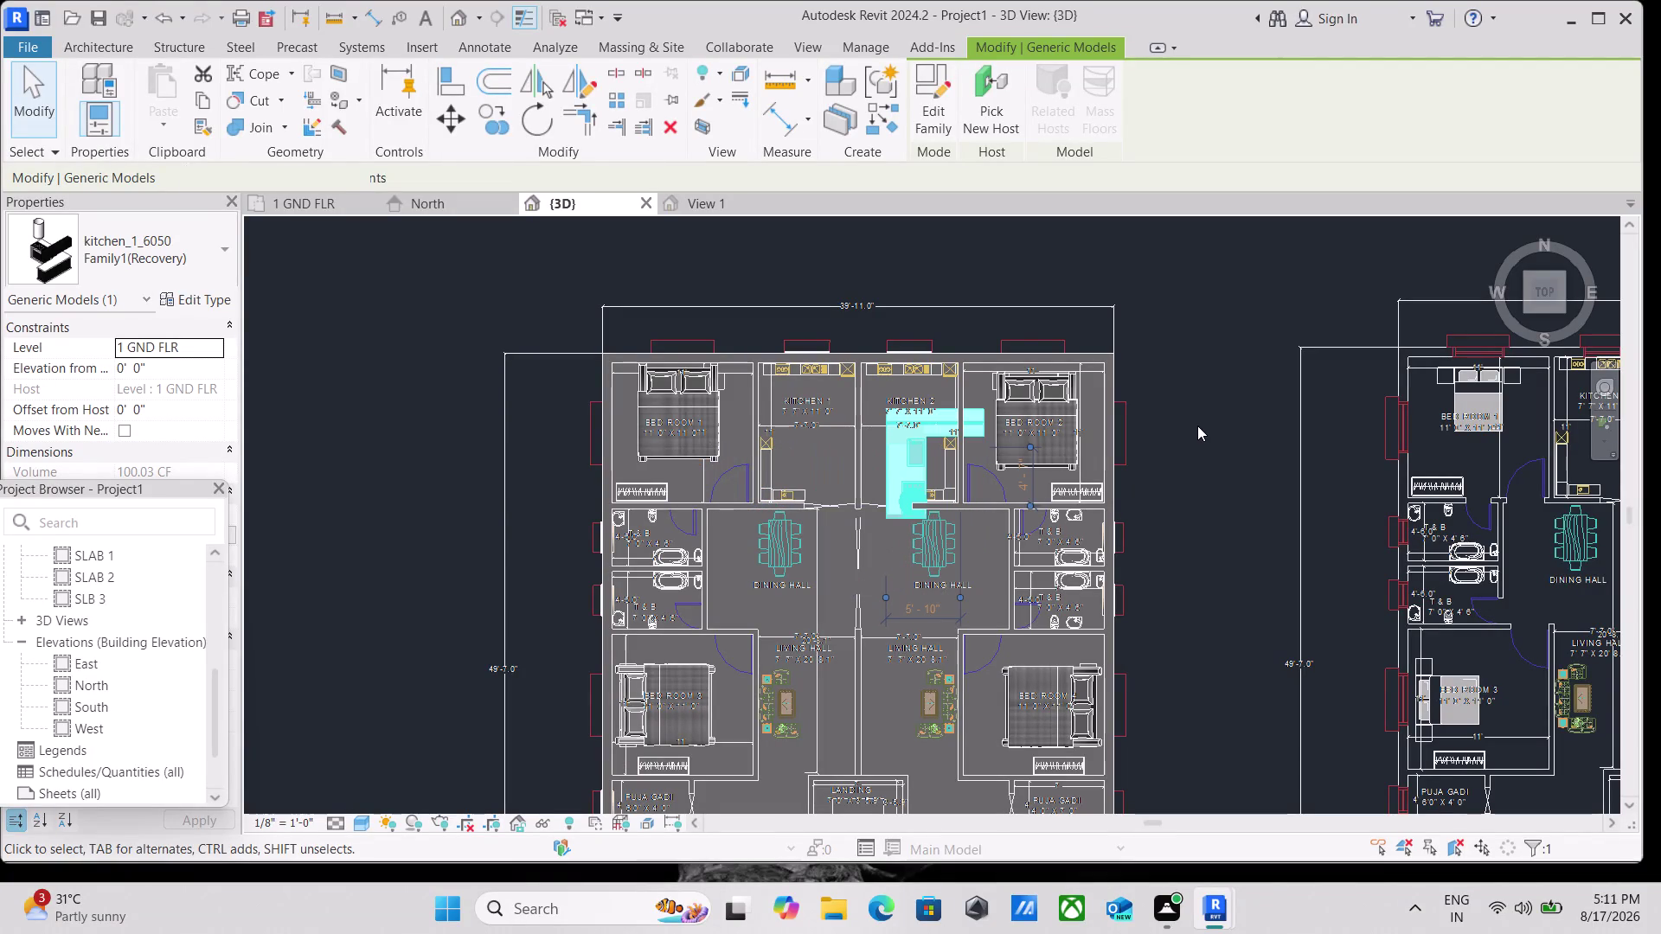
Nudge the kitchen unit up against Kitchen 2's top wall and fine-tune its position.
key(Up)
key(Up)
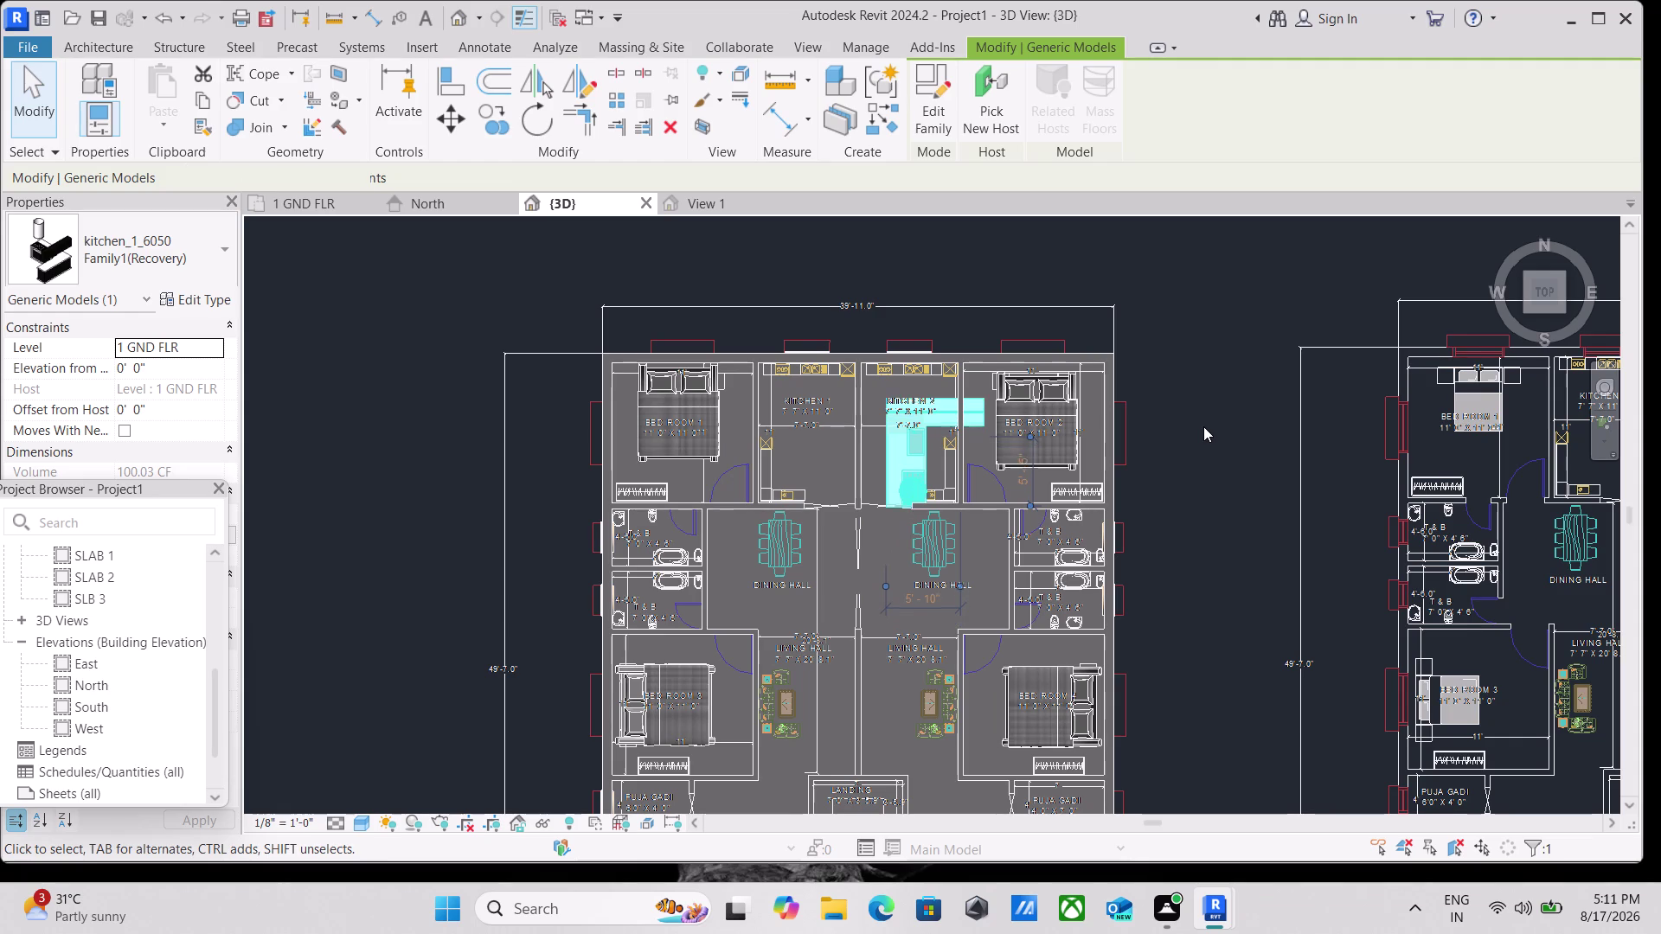
key(Up)
key(Up)
key(Up)
key(Up)
key(Up)
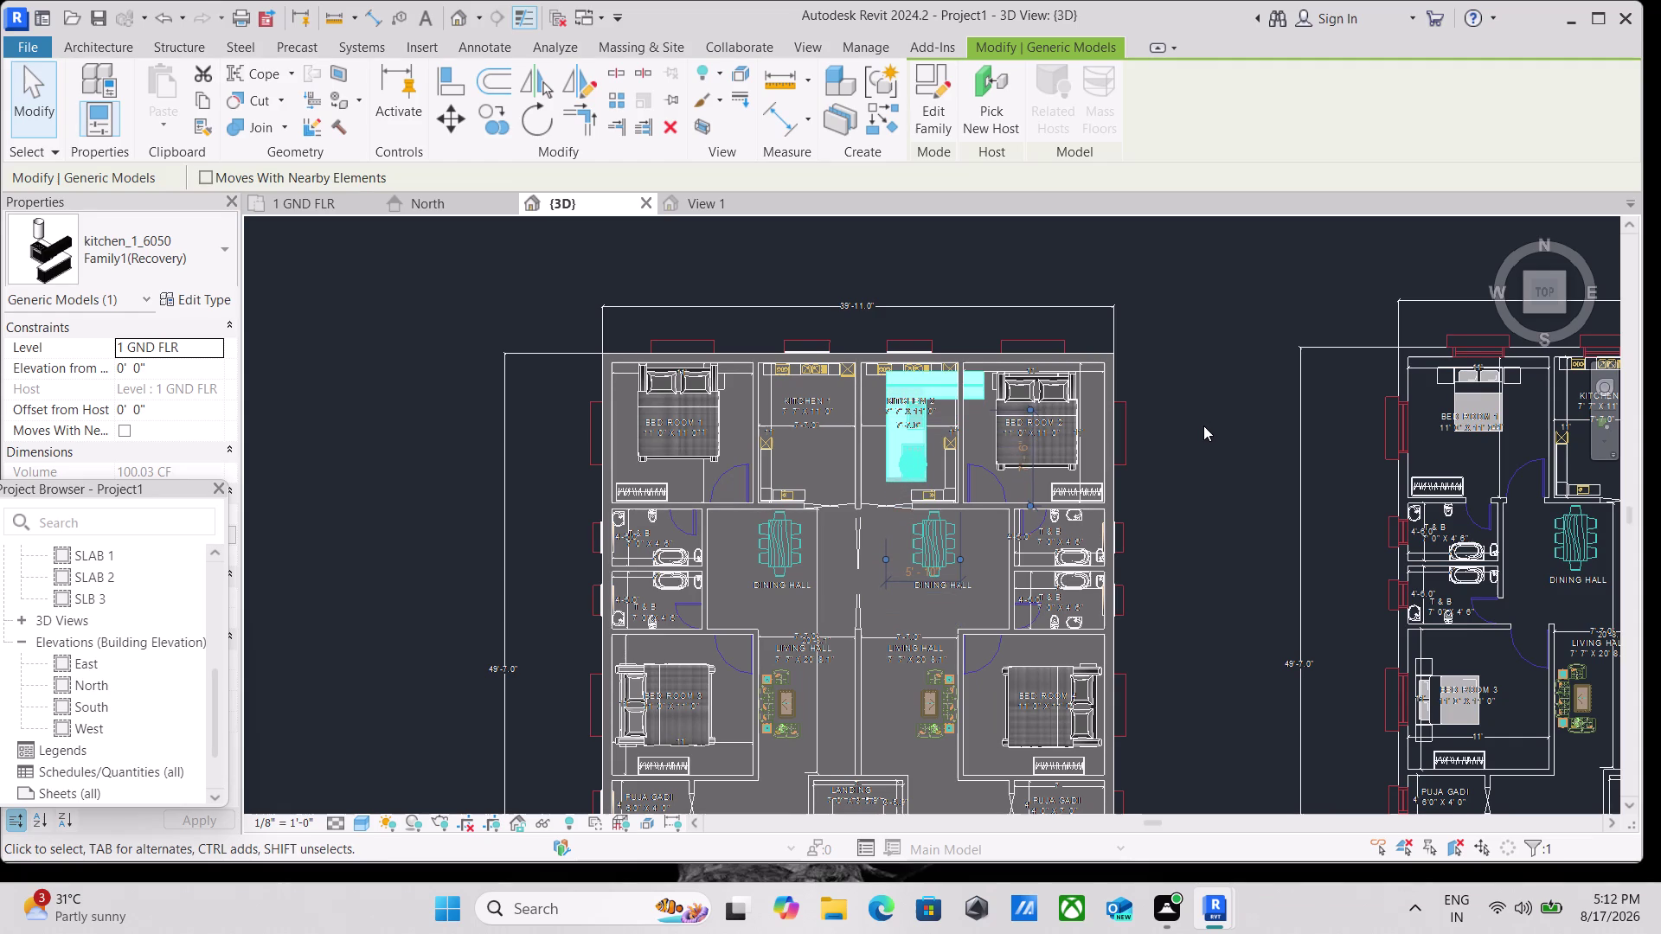
key(Left)
key(Left)
key(Left)
key(Left)
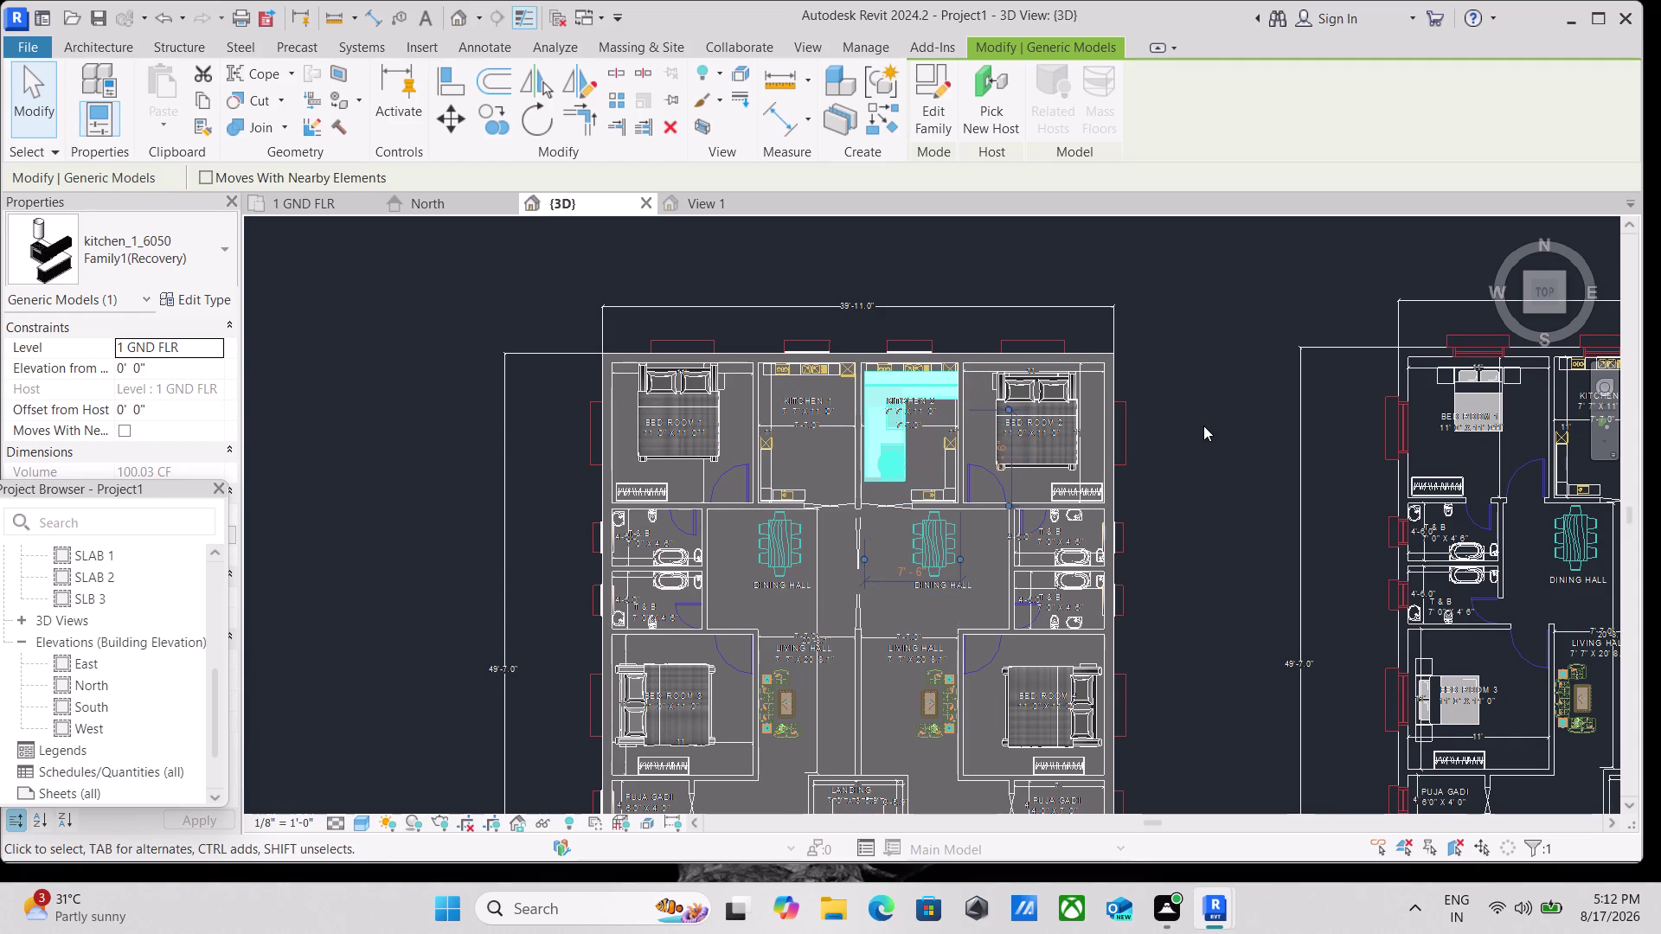
key(Left)
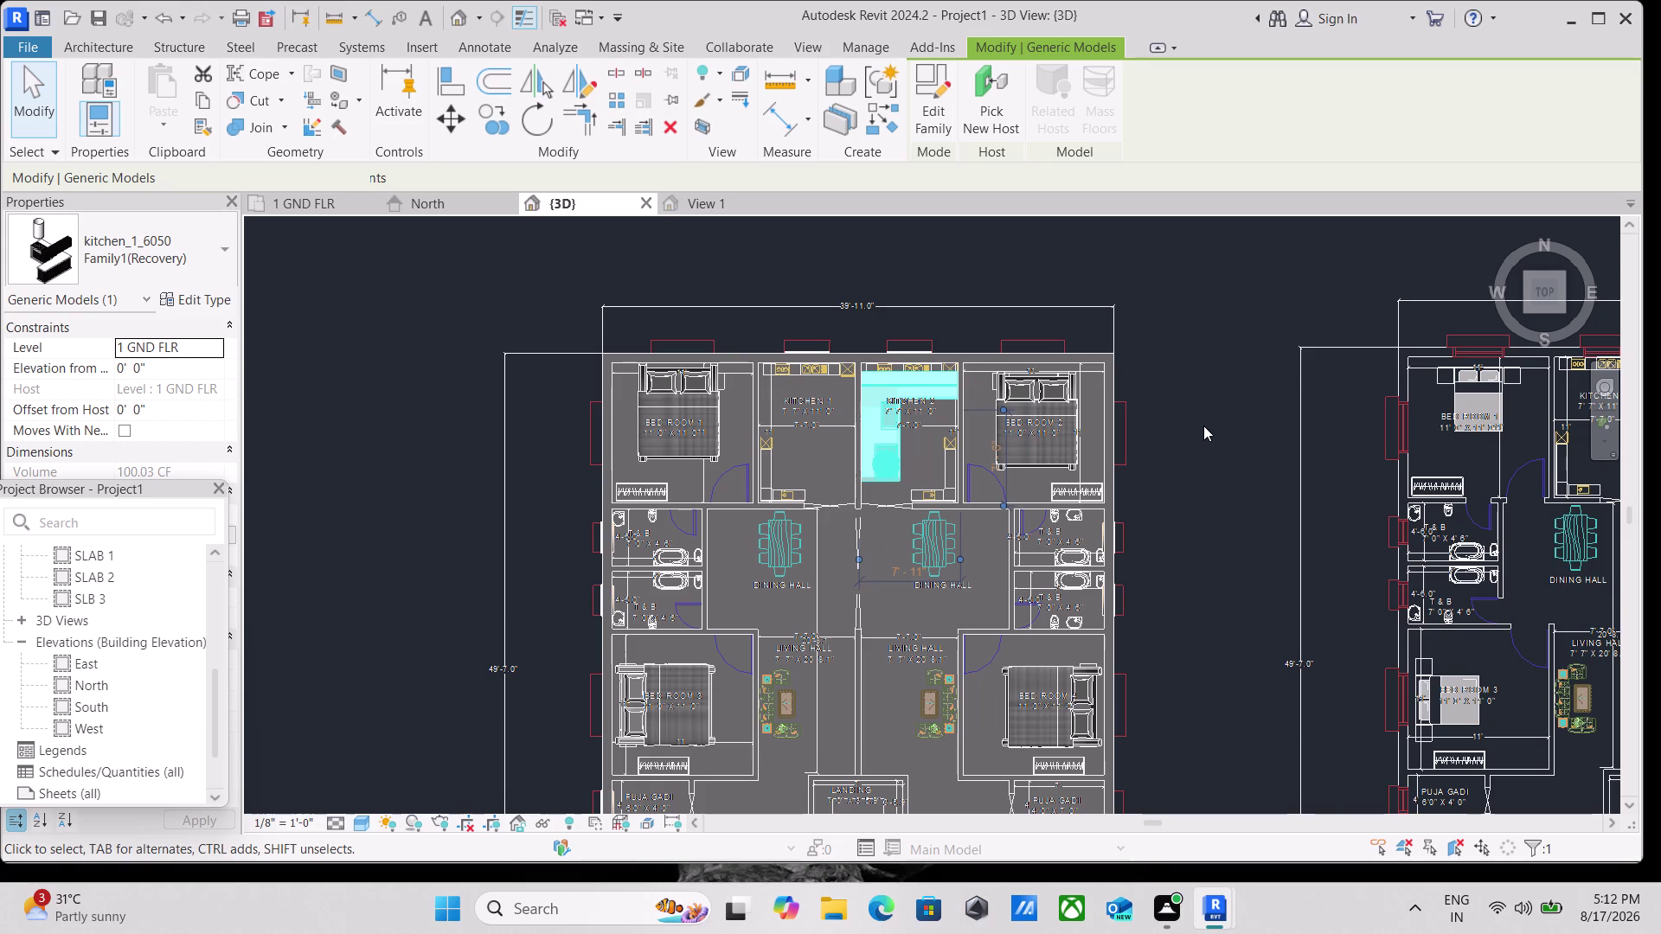
key(Up)
key(Escape)
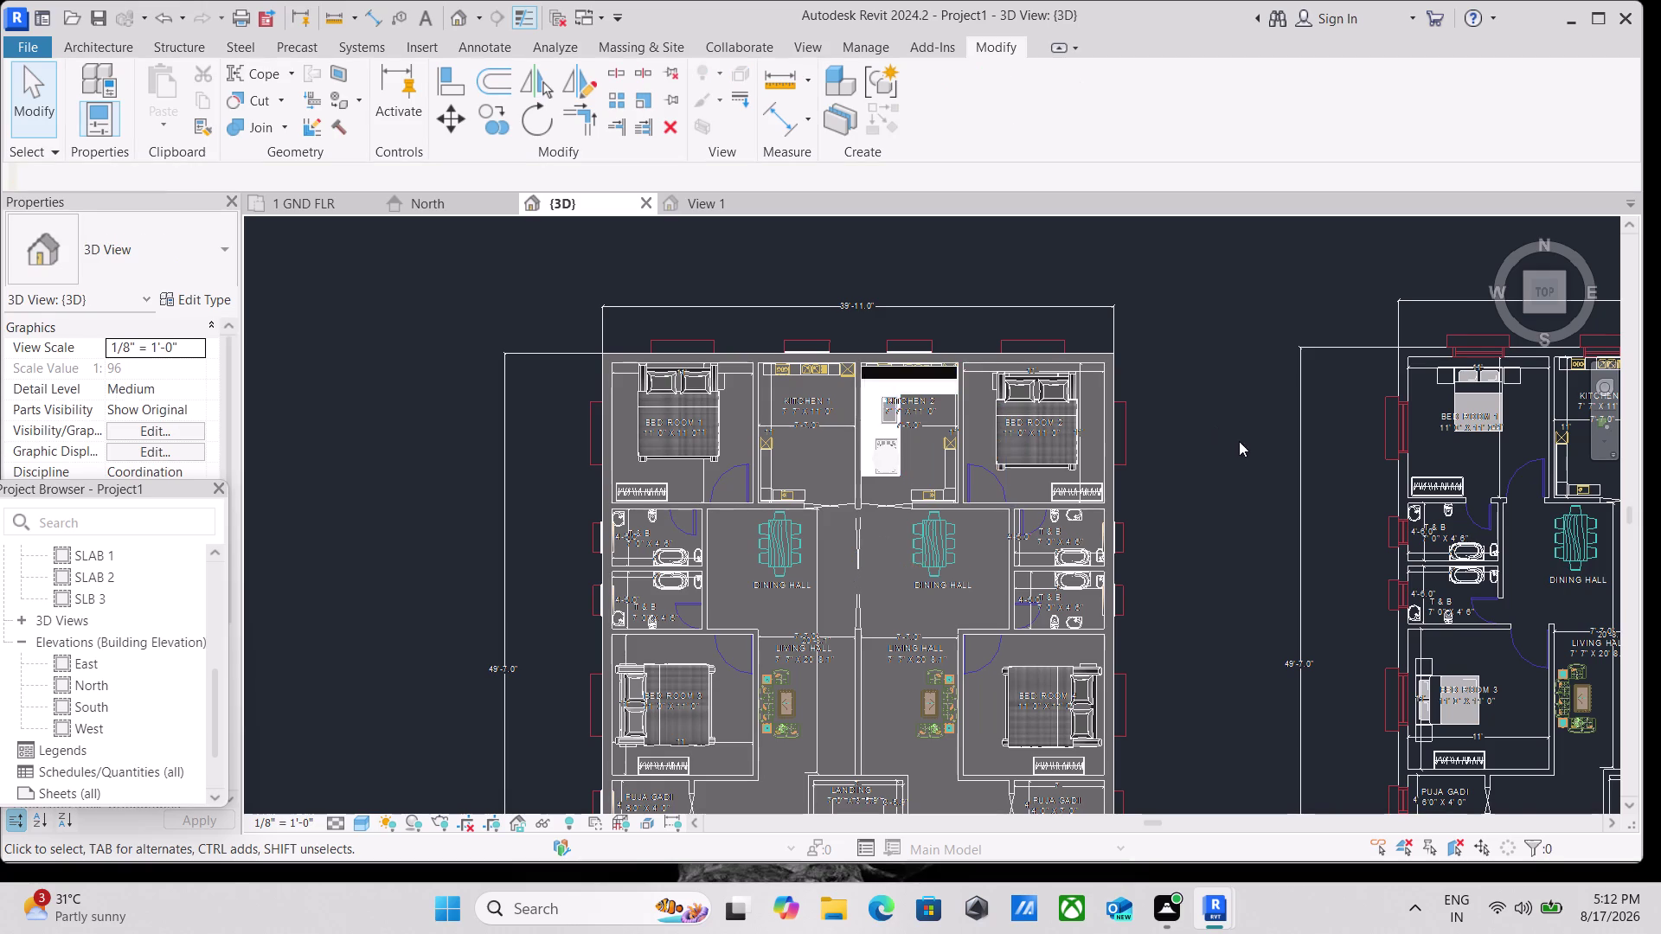
Align the kitchen's back edge flush with Kitchen 2's outer north wall using AL.
scroll(up, 3)
scroll(up, 3)
scroll(up, 3)
middle_drag(708, 377, 753, 512)
scroll(up, 3)
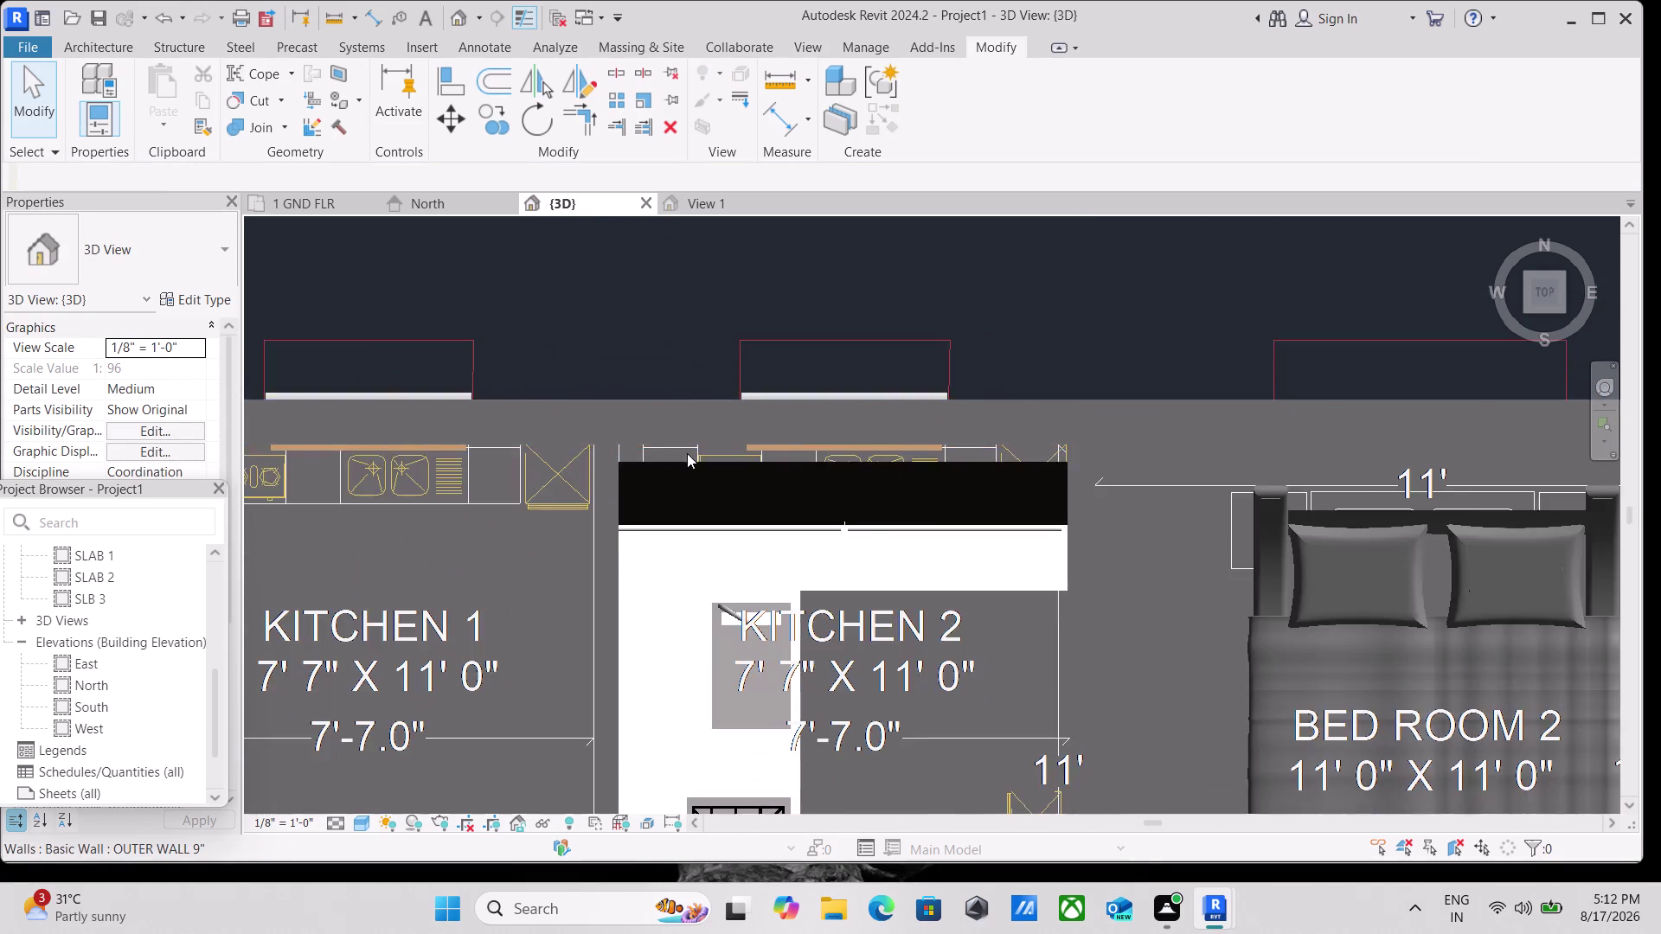
scroll(up, 3)
middle_drag(687, 452, 759, 405)
scroll(down, 3)
middle_drag(763, 419, 712, 488)
scroll(up, 3)
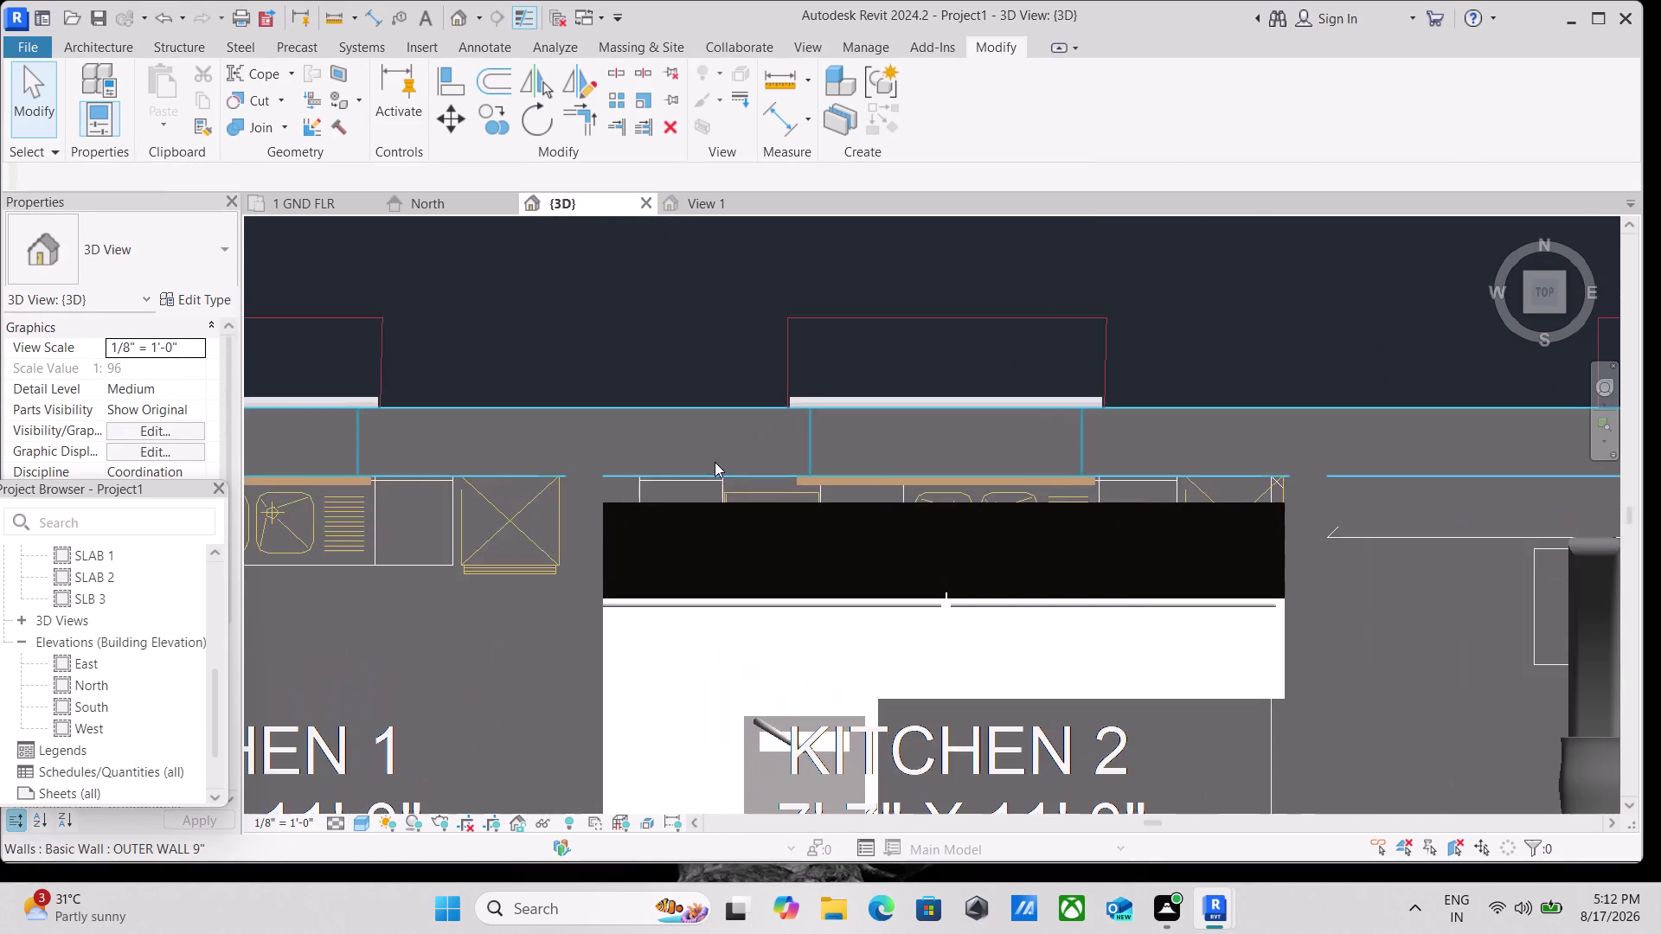
scroll(up, 3)
scroll(down, 3)
middle_click(664, 305)
key(a)
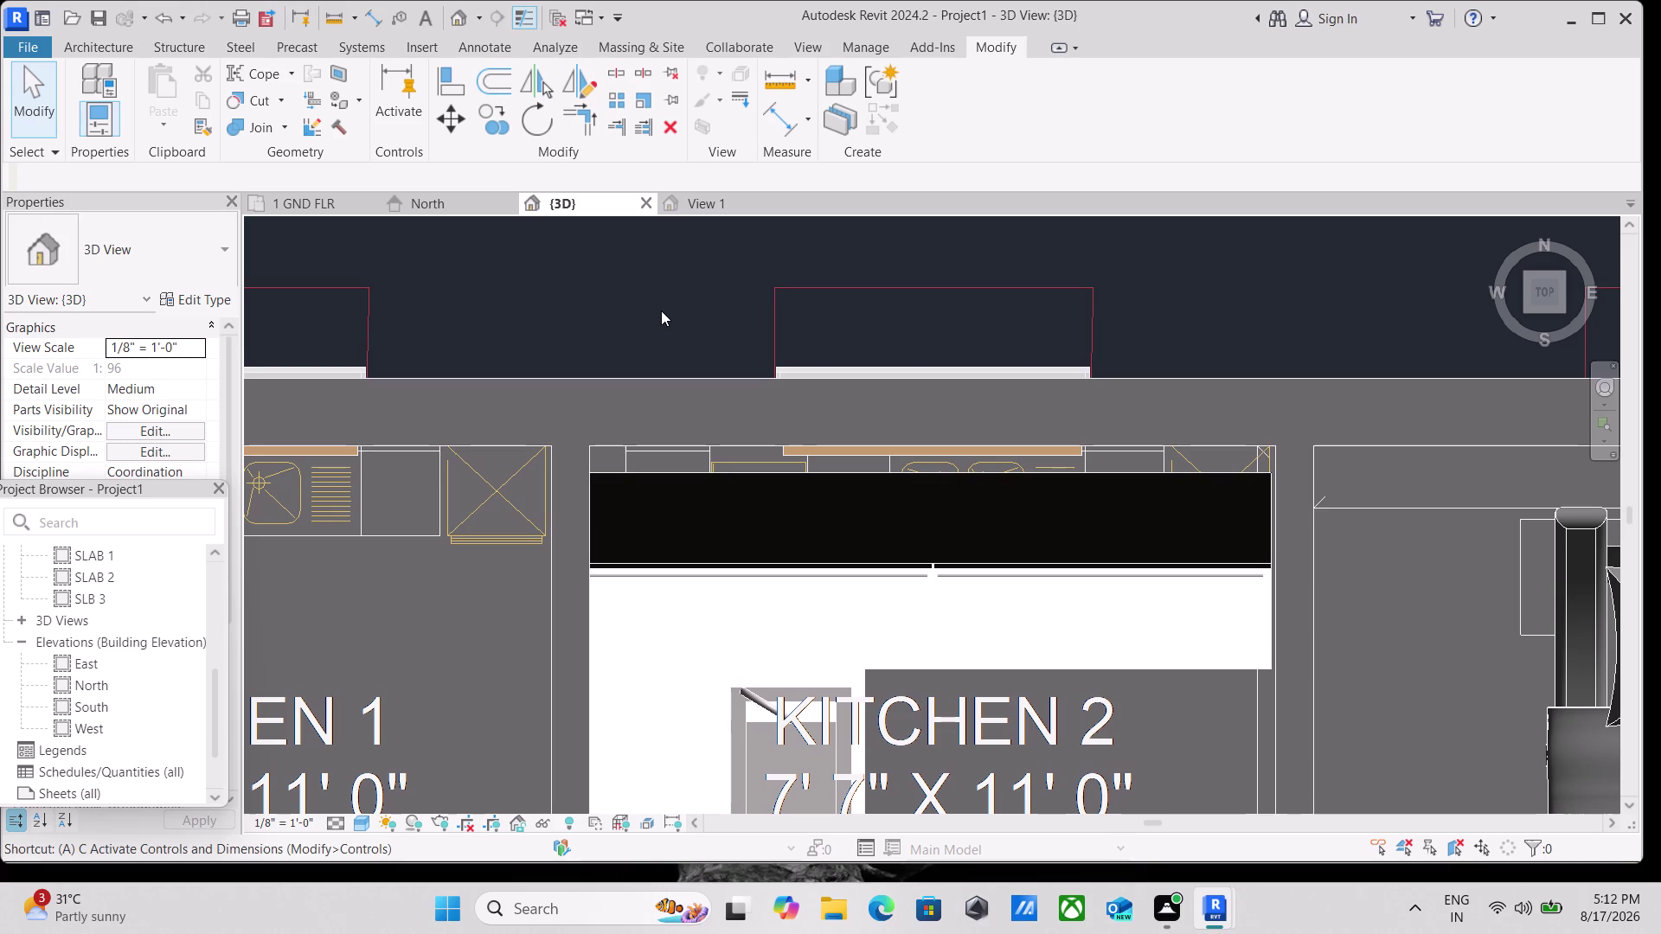
key(l)
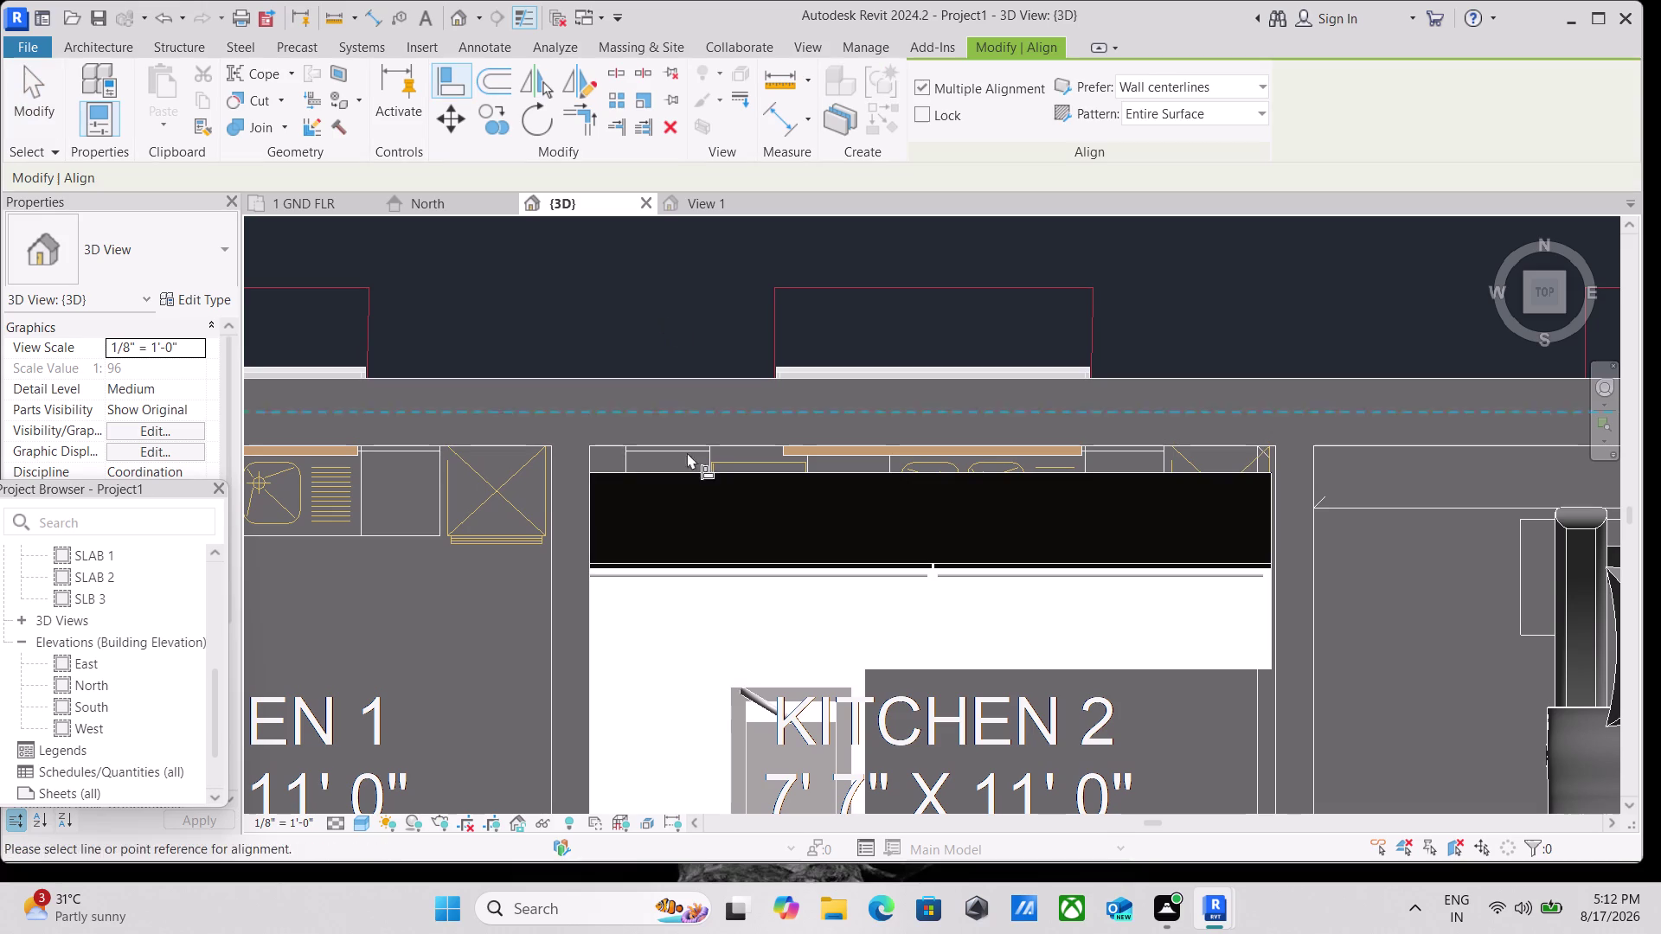
scroll(up, 3)
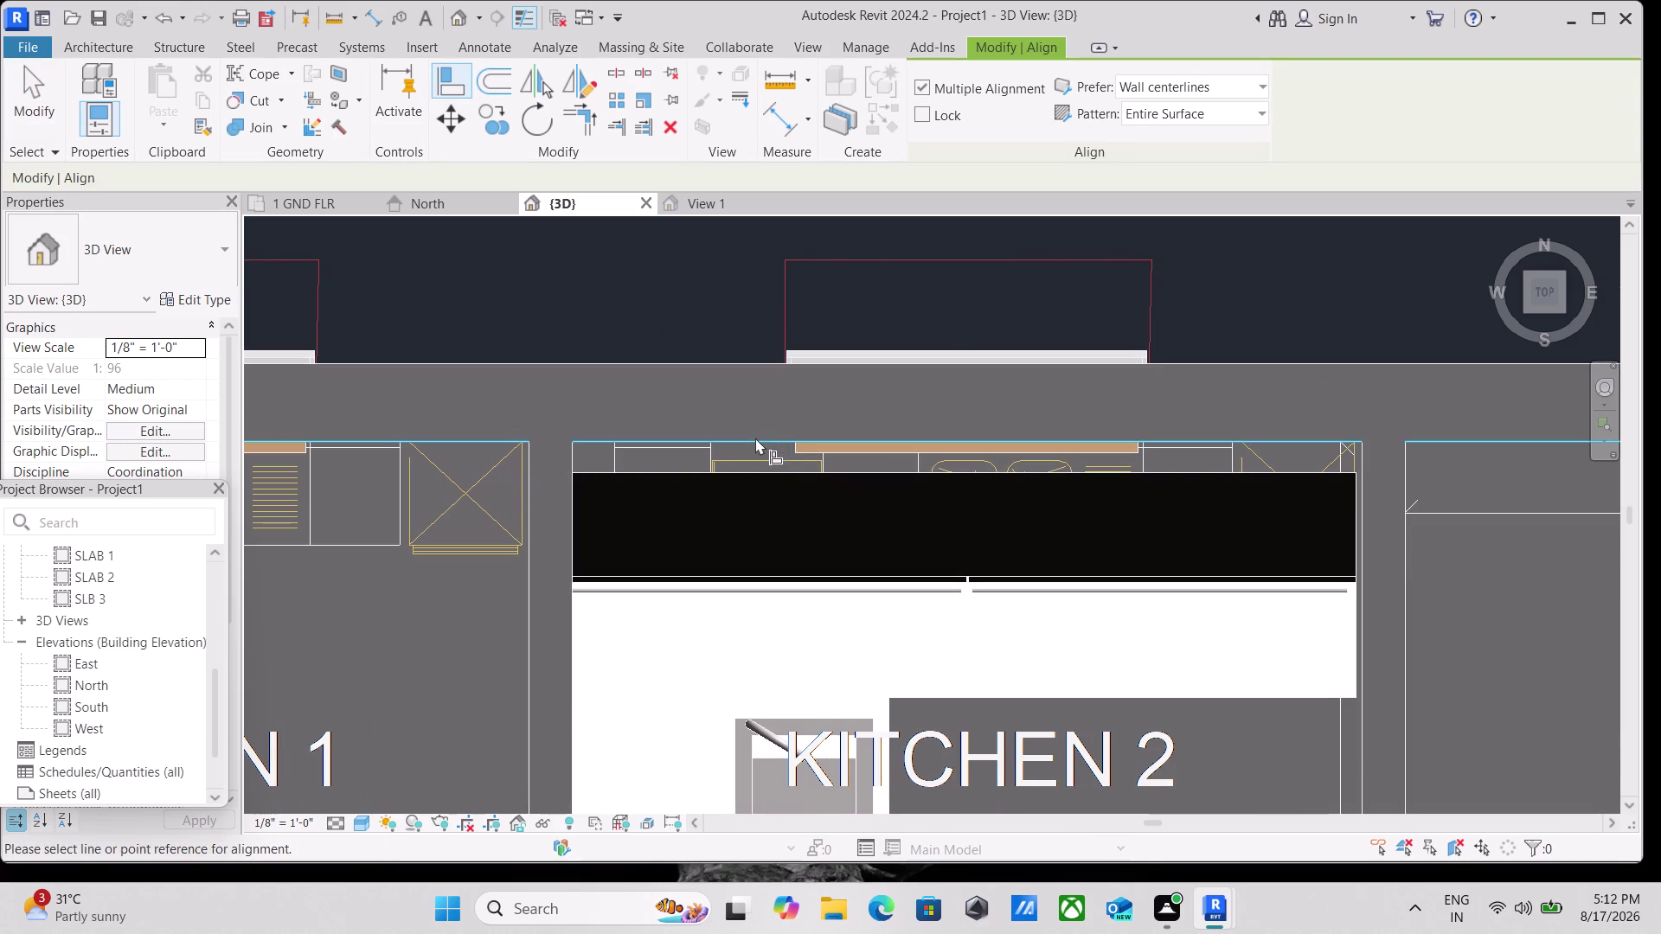
click(755, 438)
click(763, 471)
scroll(down, 3)
scroll(down, 3)
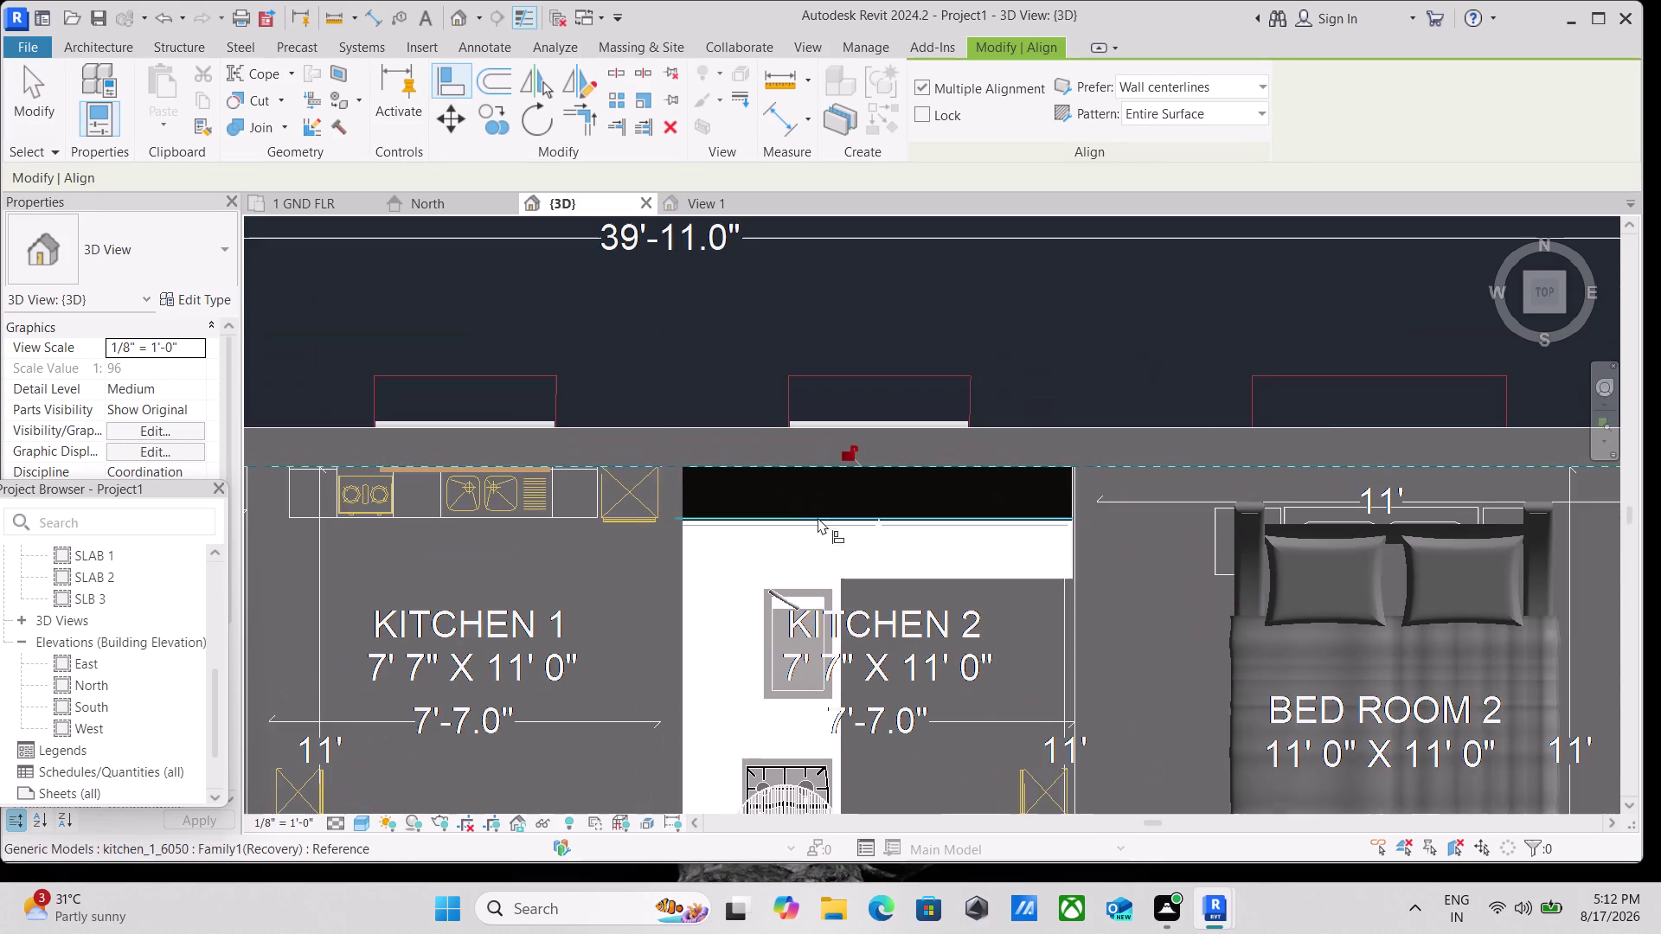
key(Escape)
Center Kitchen 2 in view and nudge the kitchen unit four steps right.
scroll(down, 3)
middle_drag(813, 536, 819, 402)
key(Escape)
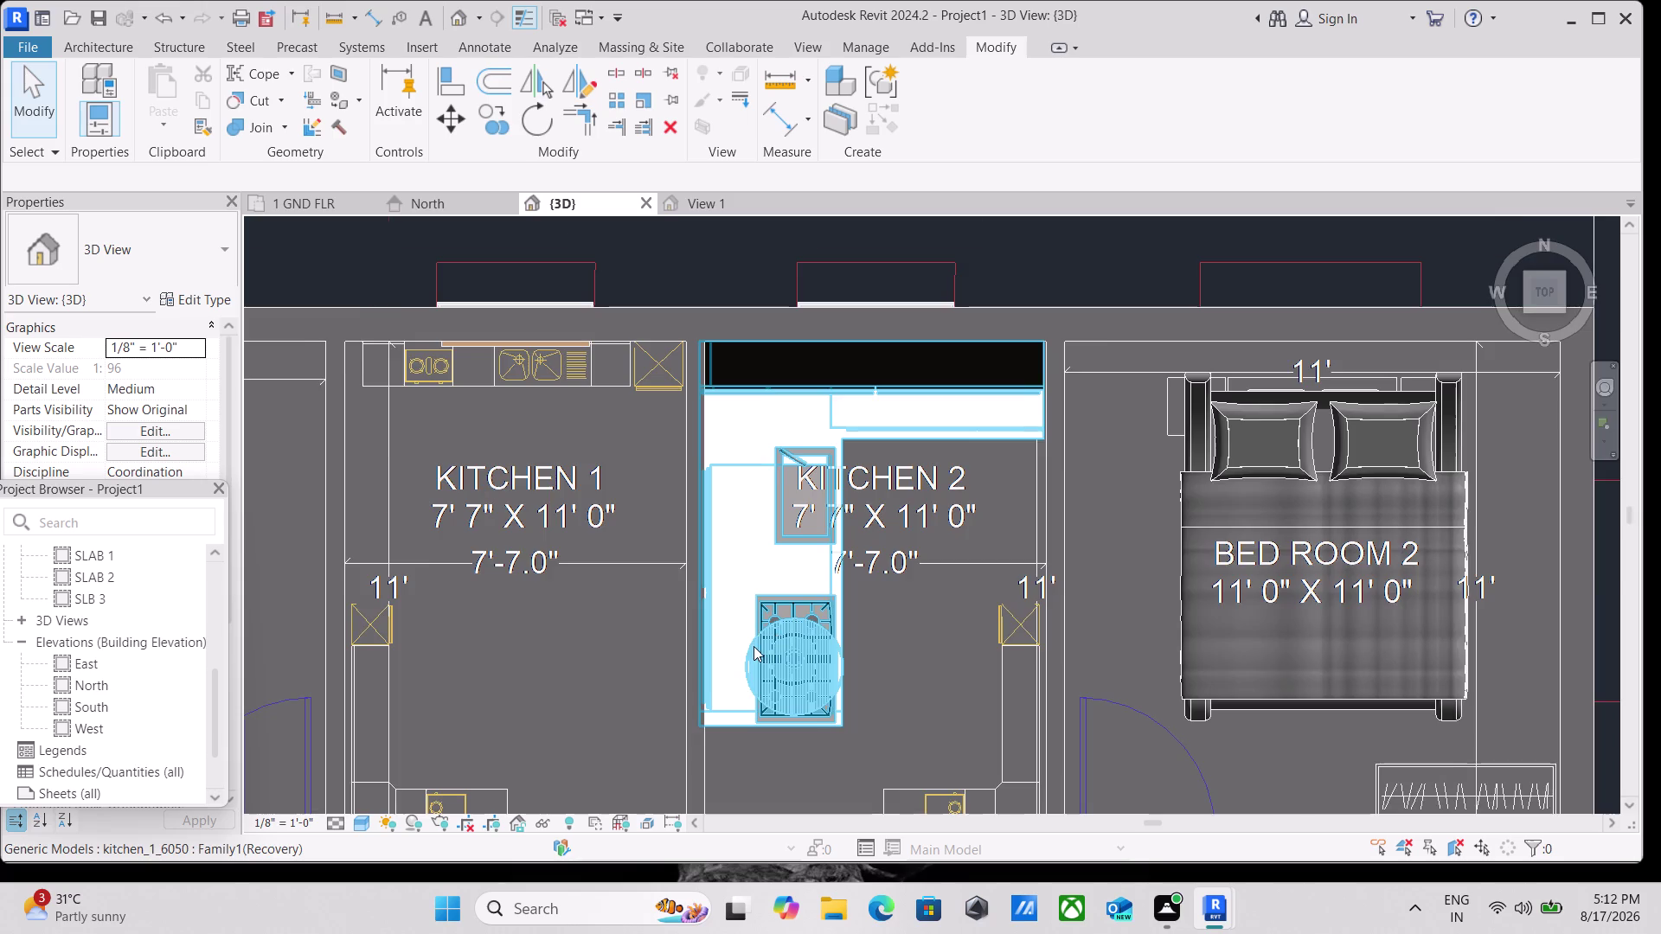
scroll(up, 3)
middle_drag(752, 644, 731, 513)
key(Escape)
click(747, 602)
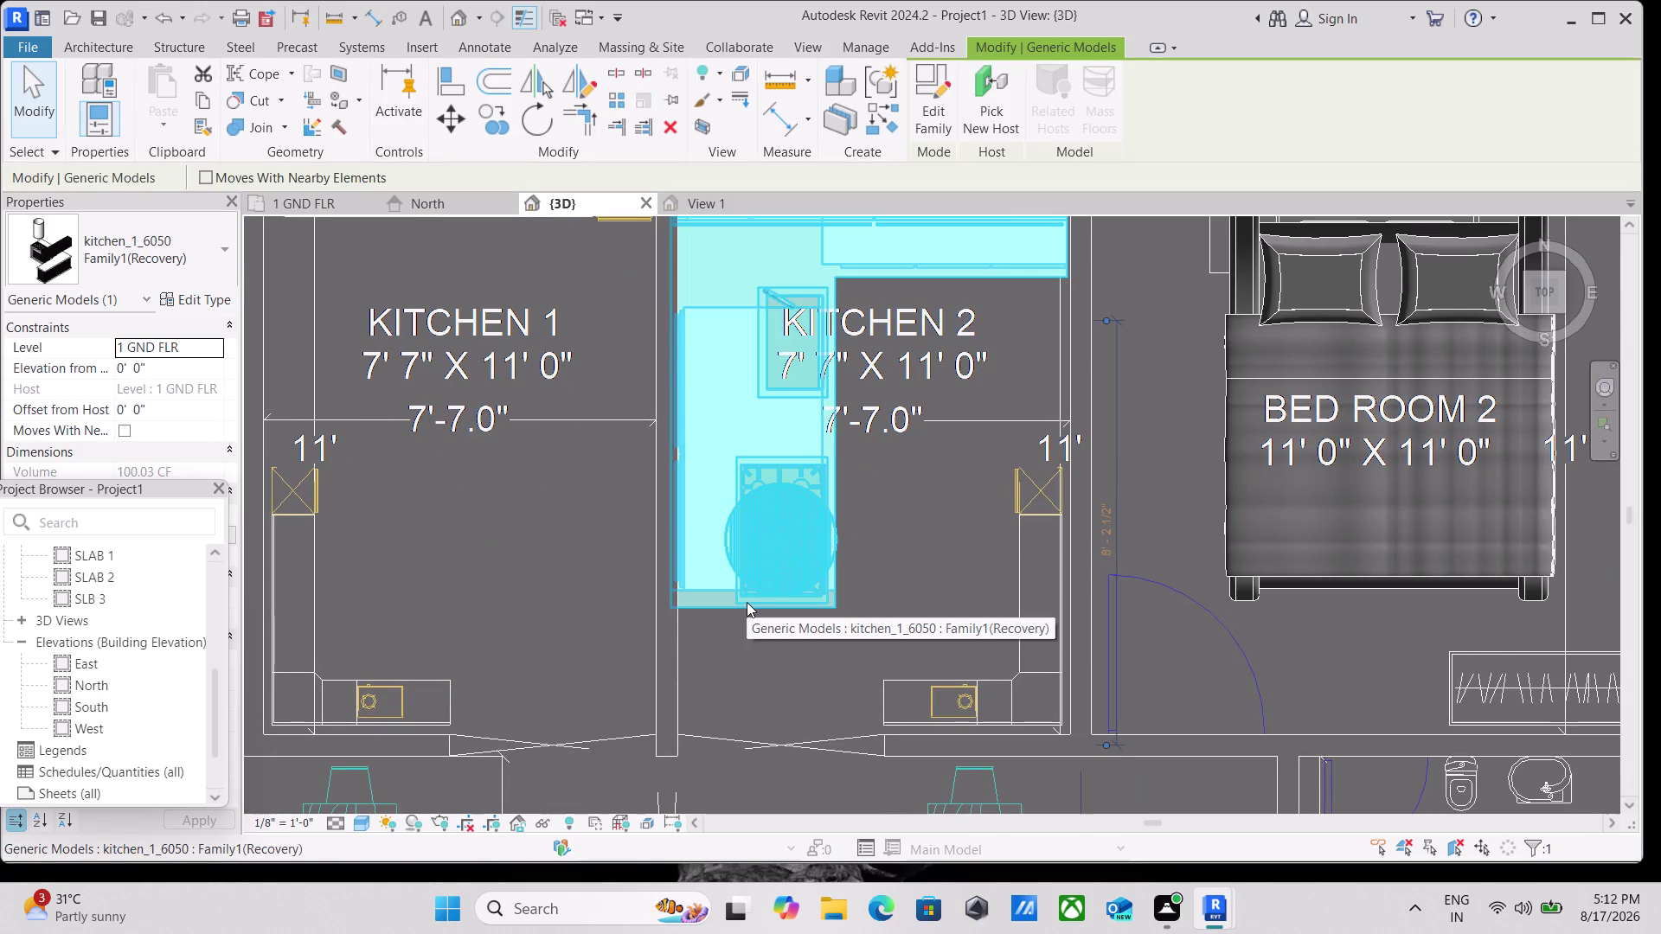
key(Right)
key(Right)
key(Right)
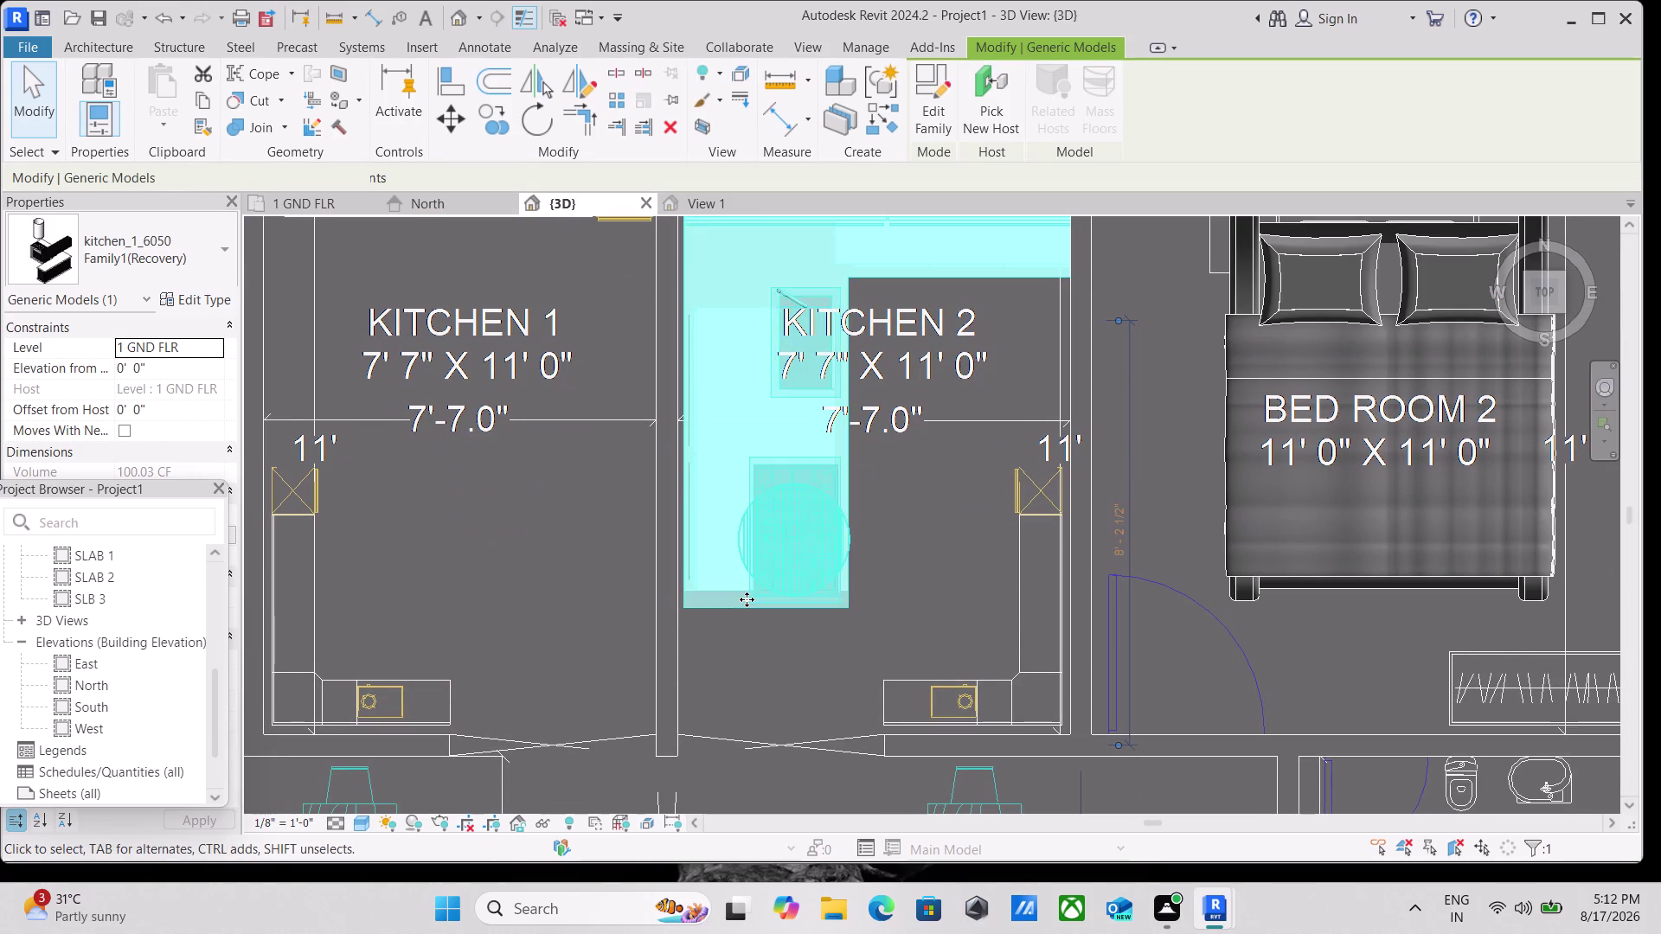
key(Right)
scroll(down, 3)
key(Escape)
Align the kitchen's side edge flush with Kitchen 2's inner west wall.
scroll(up, 3)
scroll(up, 3)
middle_drag(640, 456, 547, 507)
key(a)
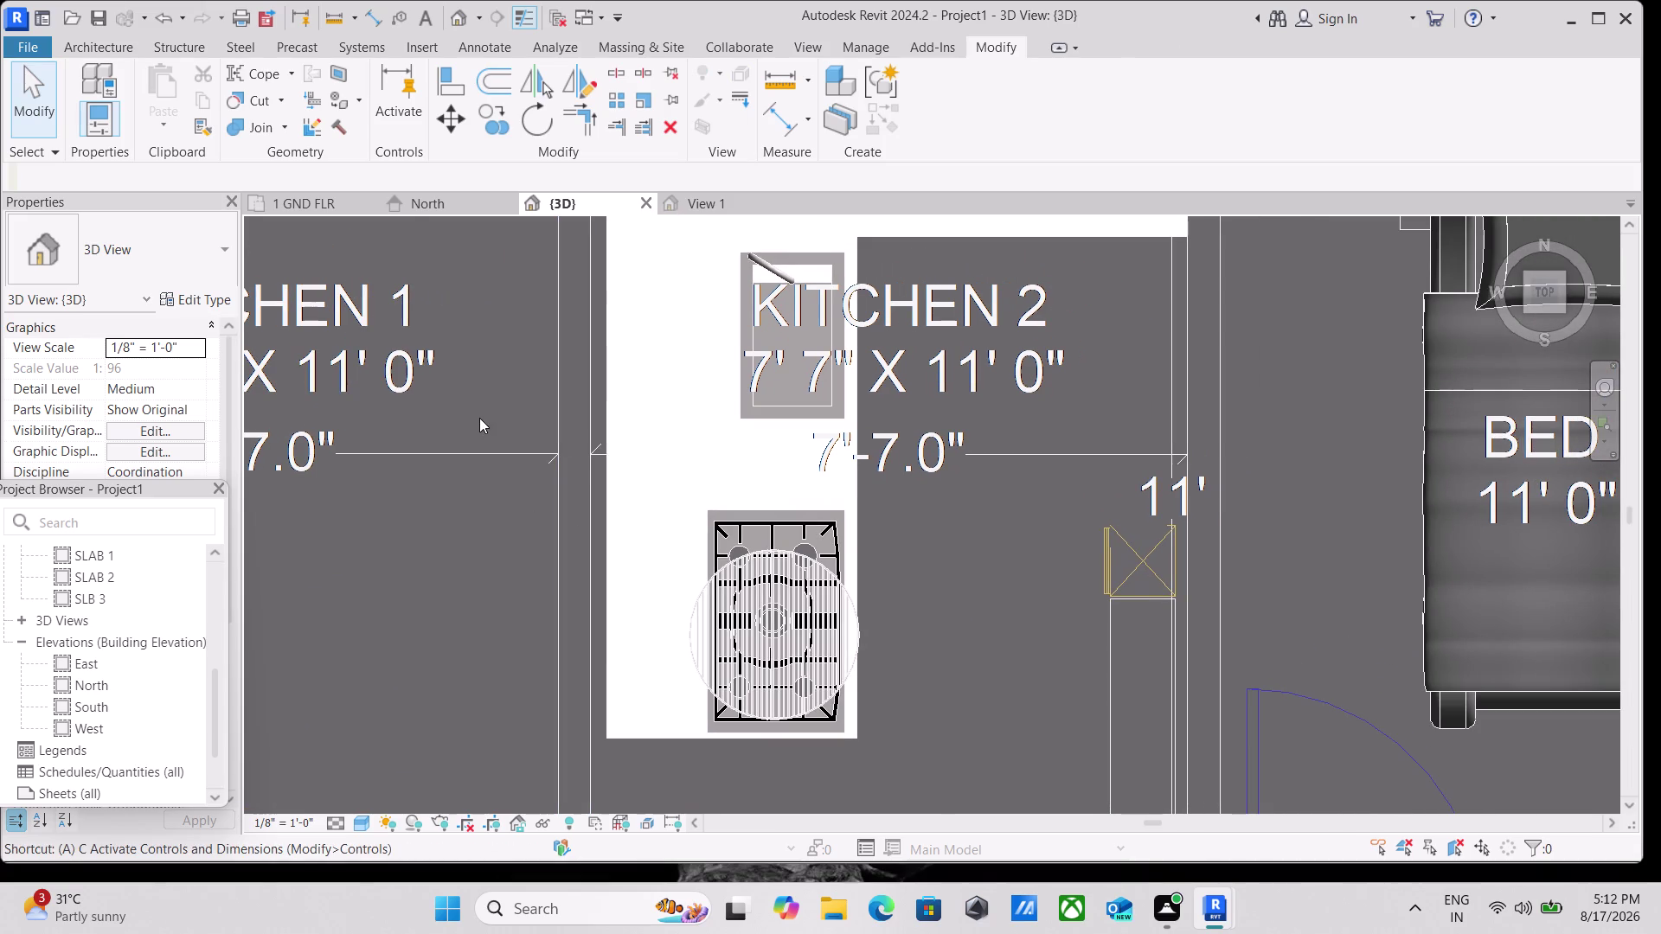
key(l)
scroll(up, 3)
click(592, 491)
scroll(up, 3)
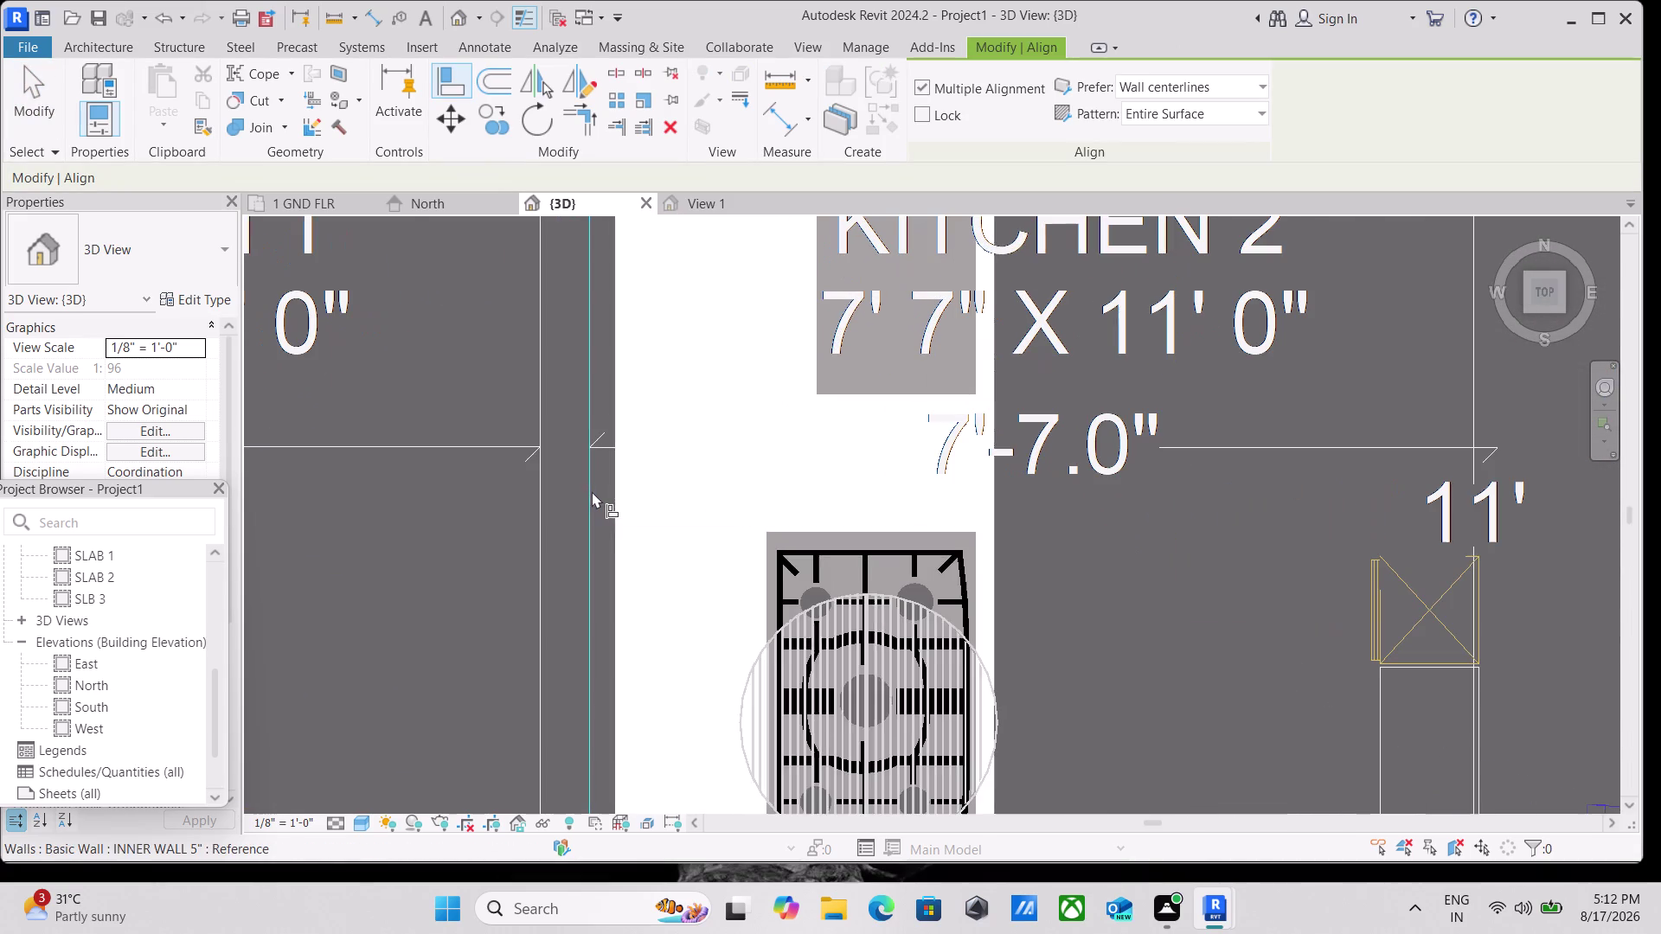
click(615, 500)
scroll(down, 3)
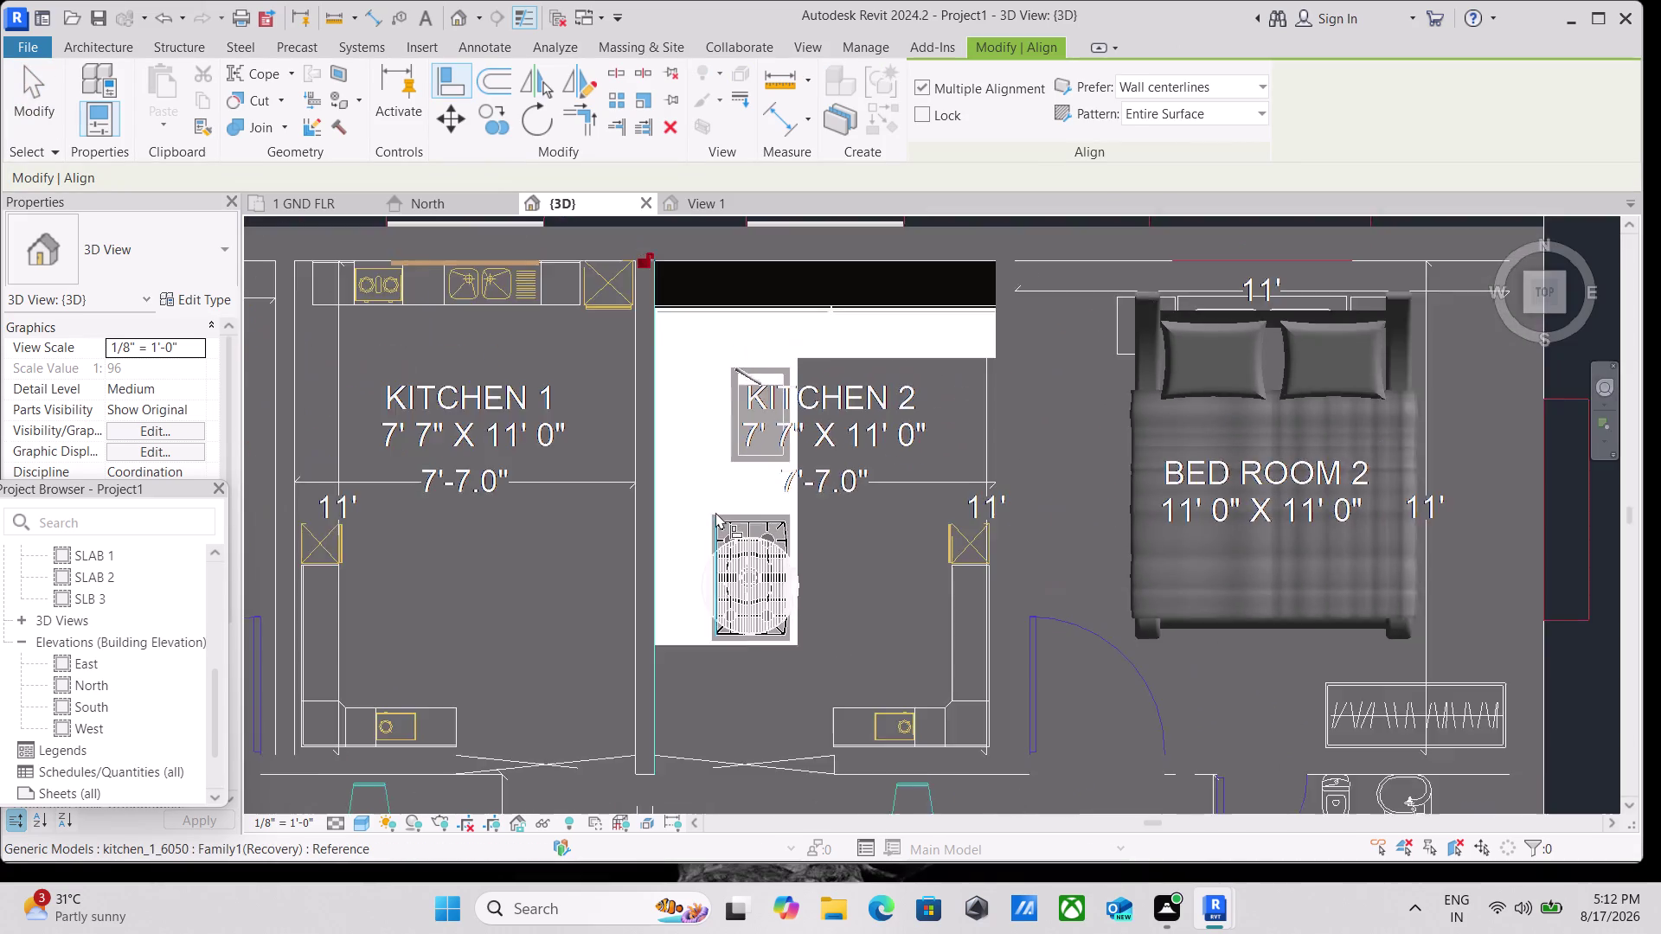
scroll(down, 3)
key(Escape)
key(Escape)
click(759, 597)
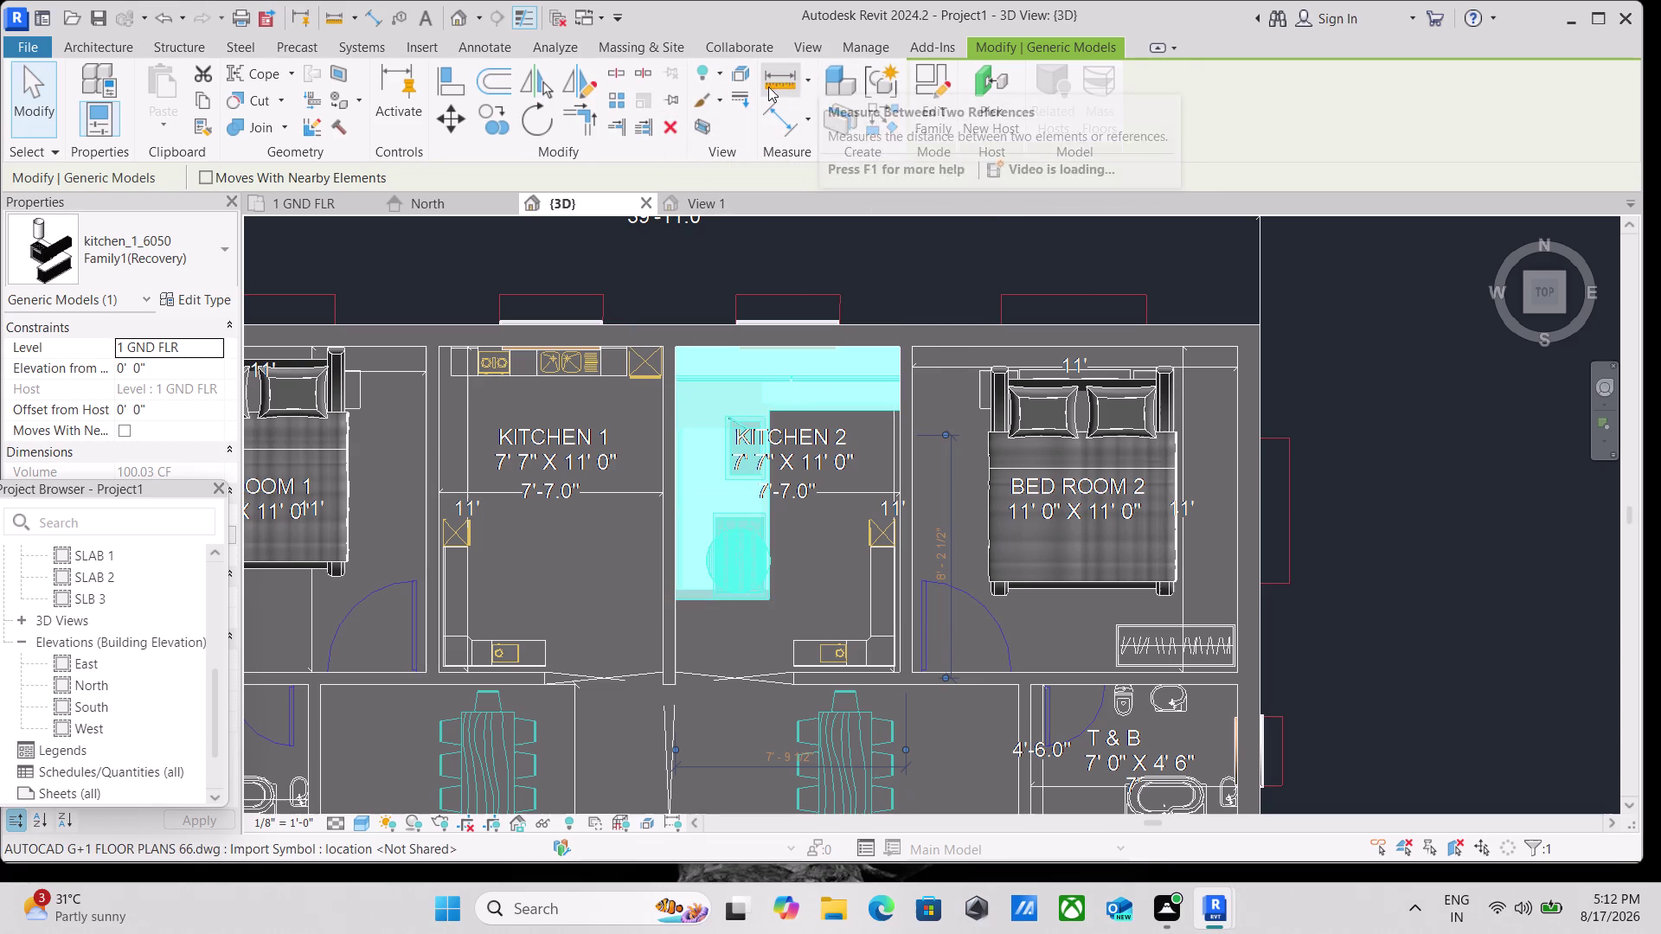
Mirror the kitchen_1_6050 counter, sink and stove across the dividing wall into Kitchen 1.
click(575, 84)
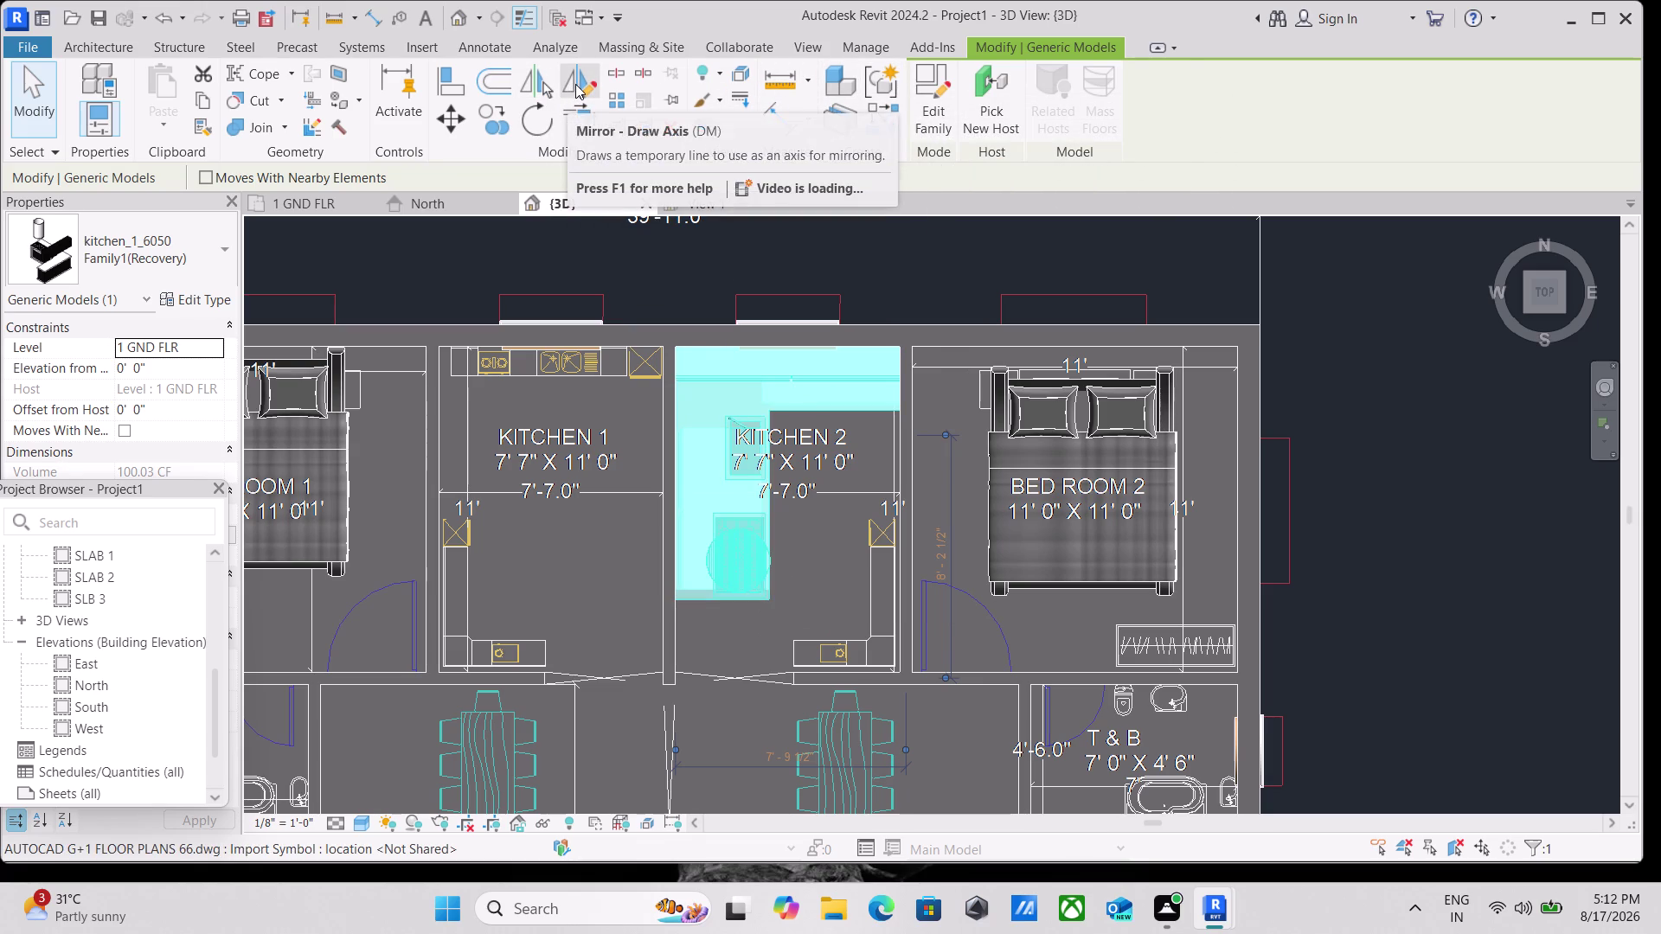
click(673, 325)
click(666, 461)
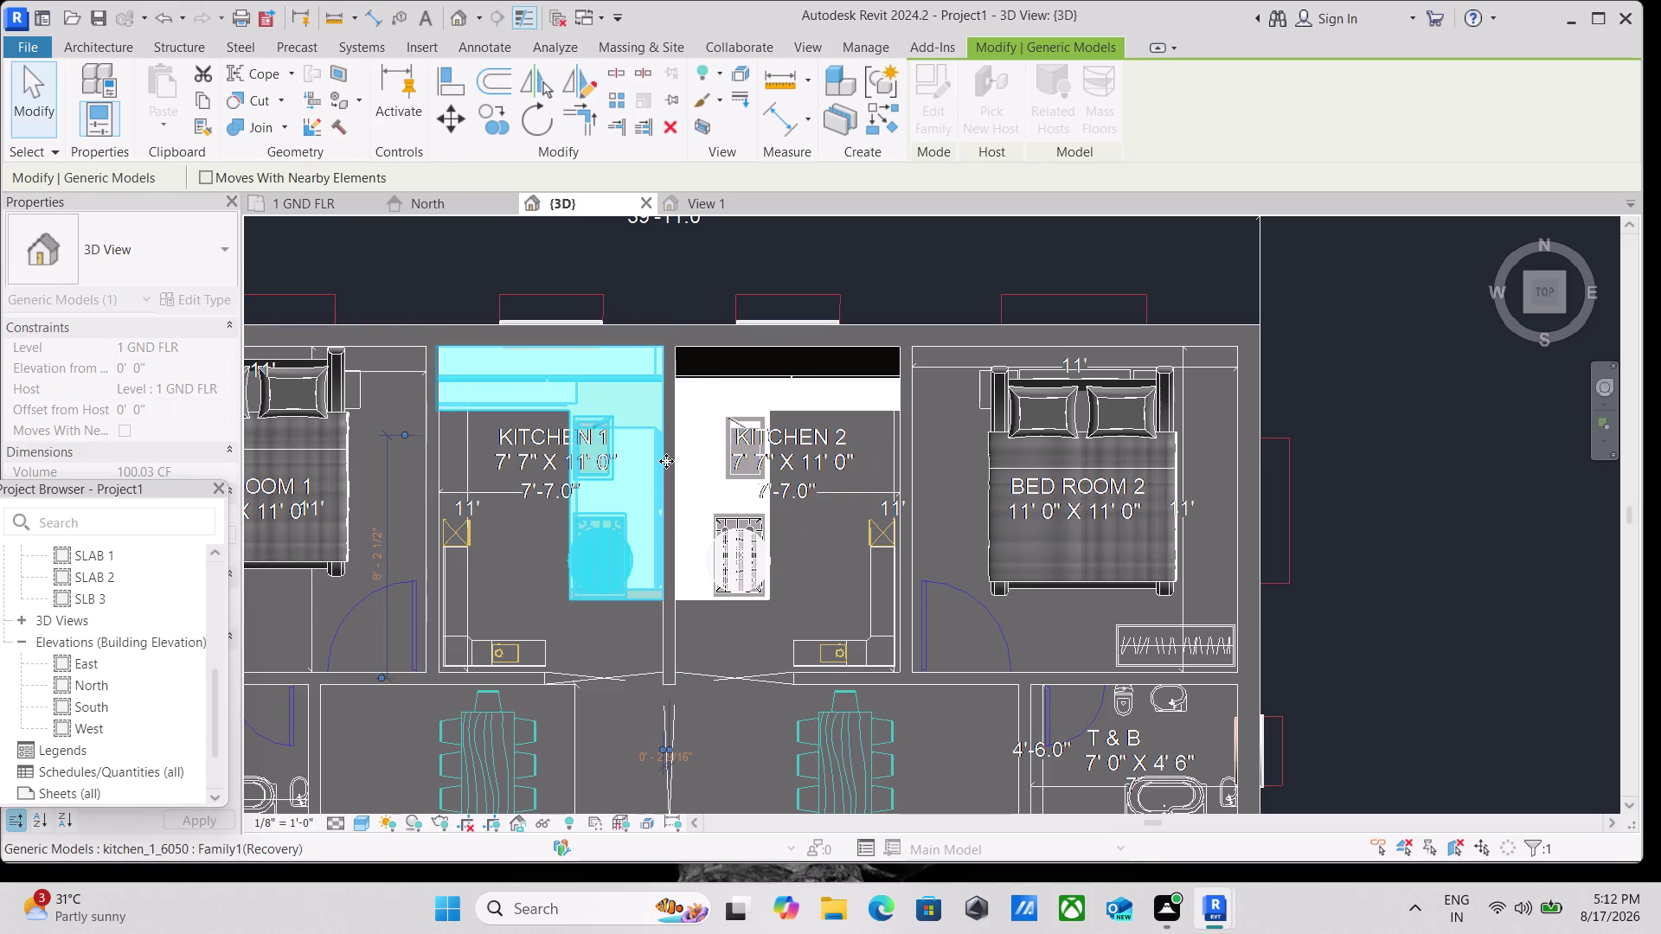
key(Escape)
scroll(down, 3)
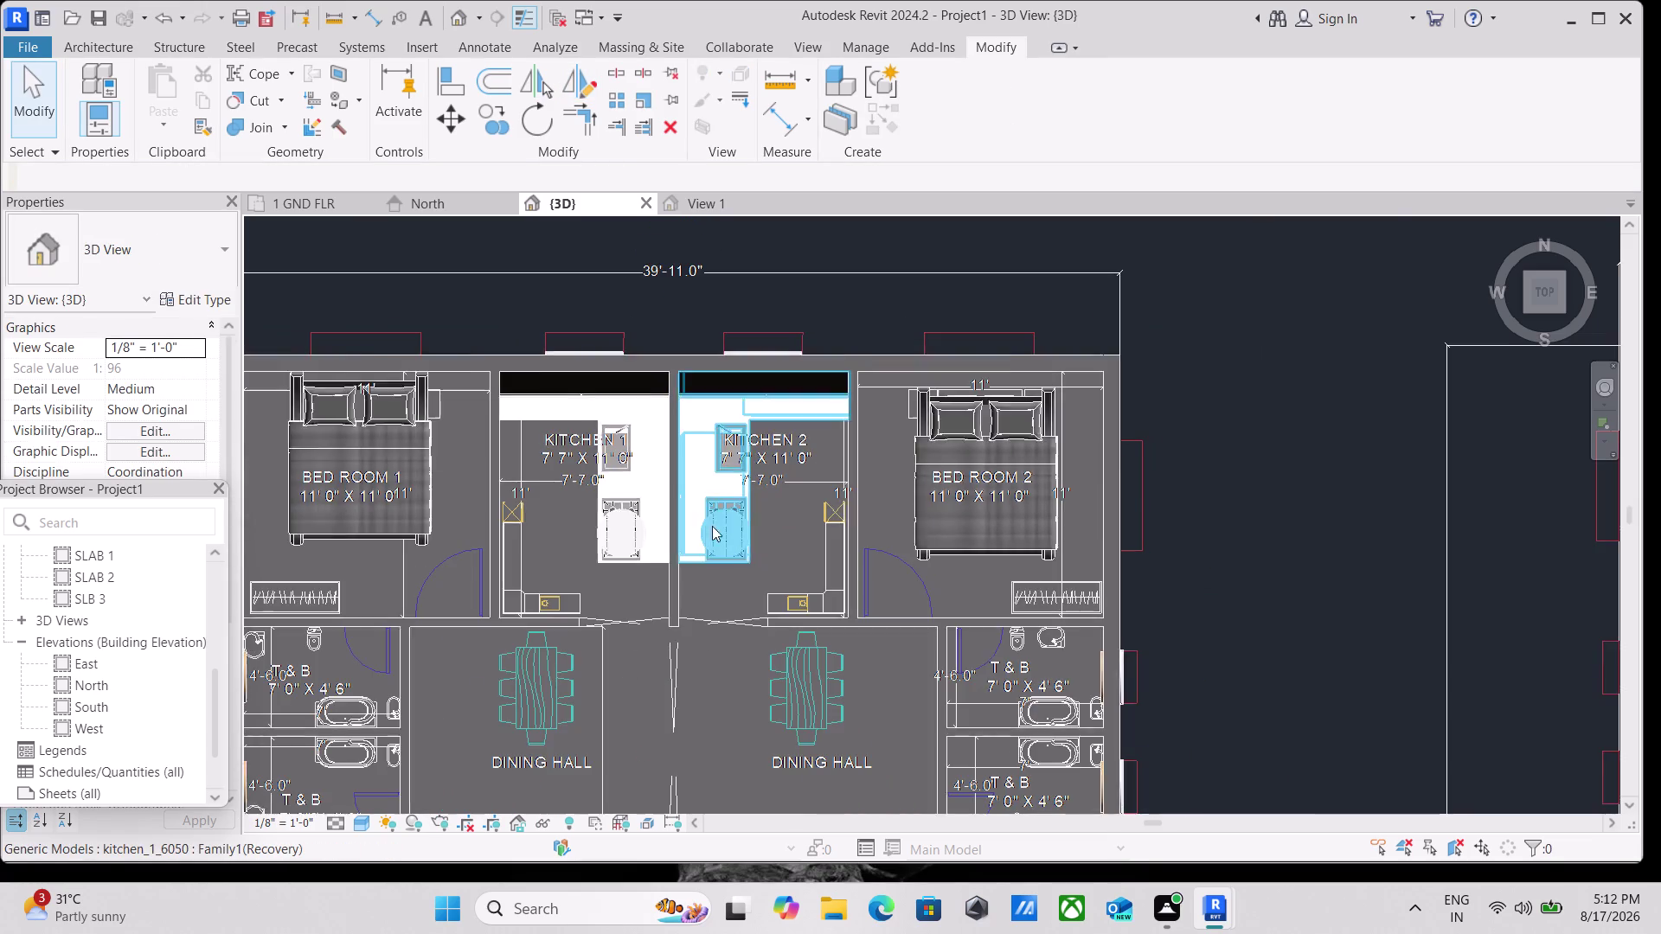
scroll(up, 3)
scroll(down, 3)
middle_drag(787, 544, 694, 568)
key(Escape)
scroll(down, 3)
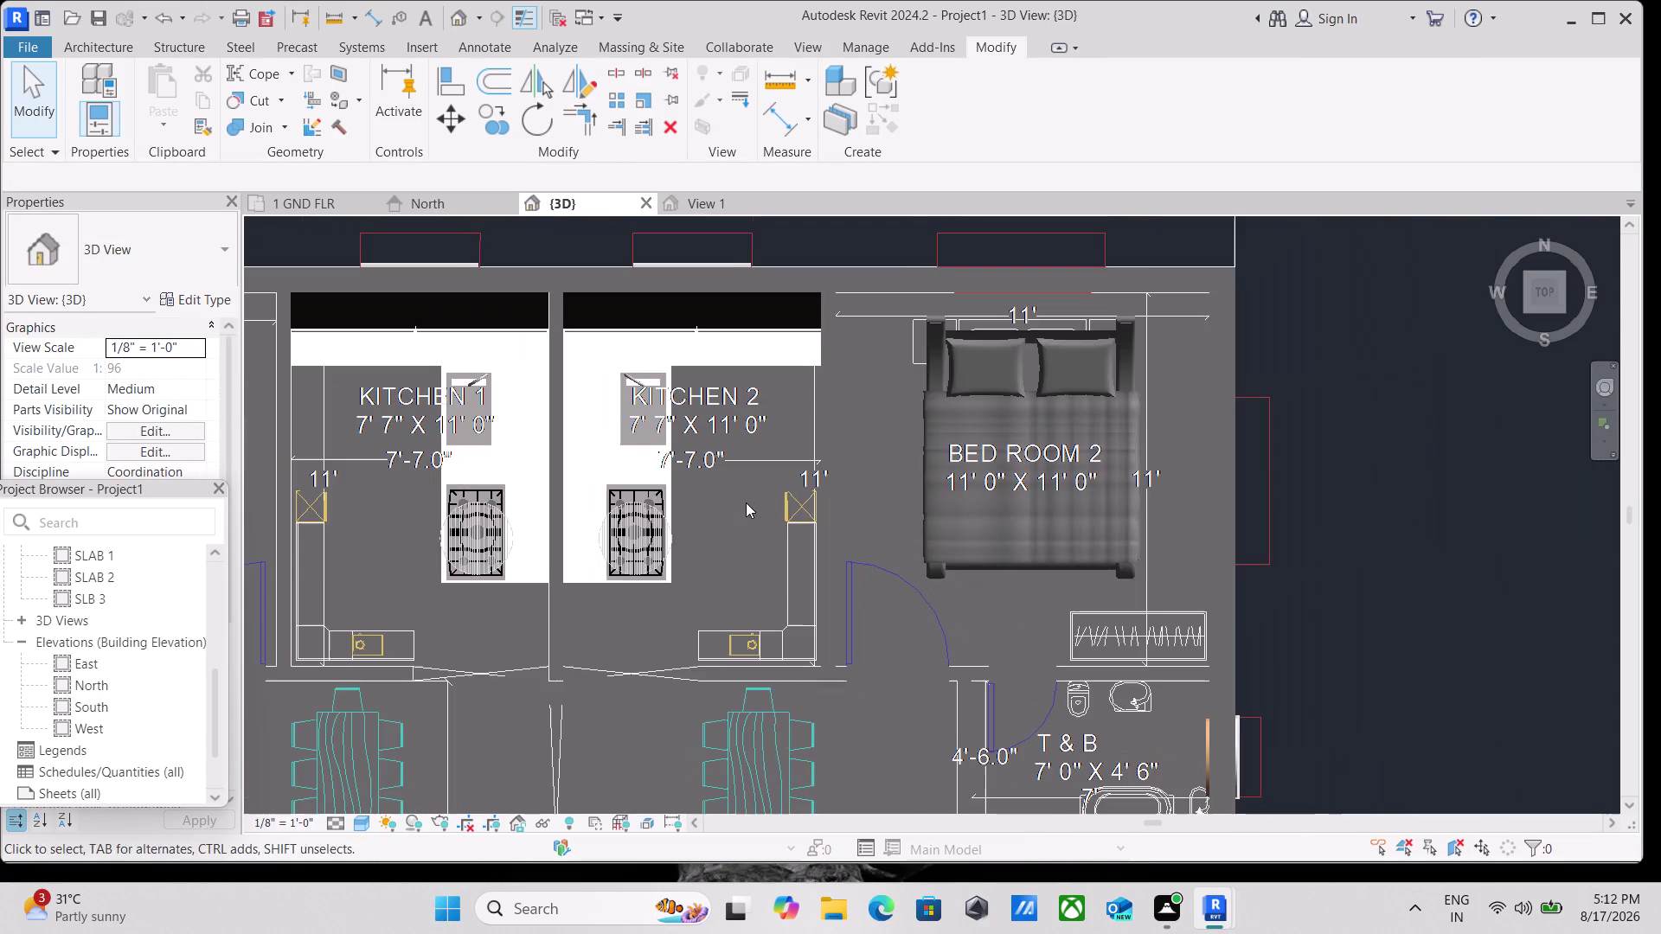
click(1566, 309)
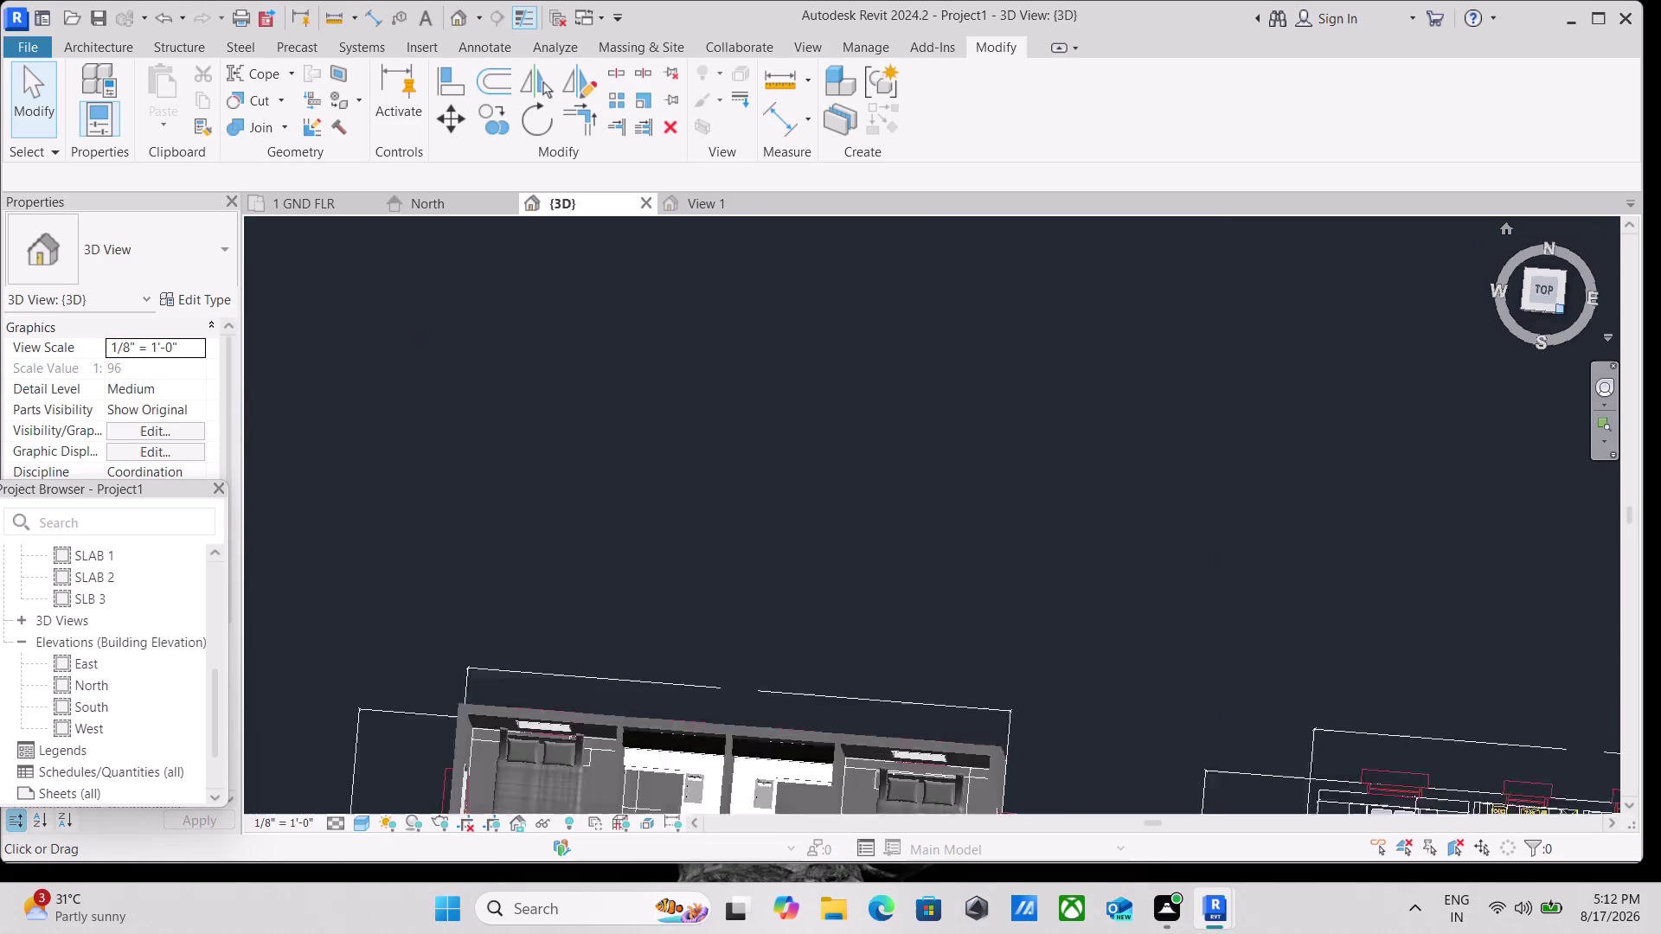
scroll(up, 3)
key(Escape)
scroll(up, 3)
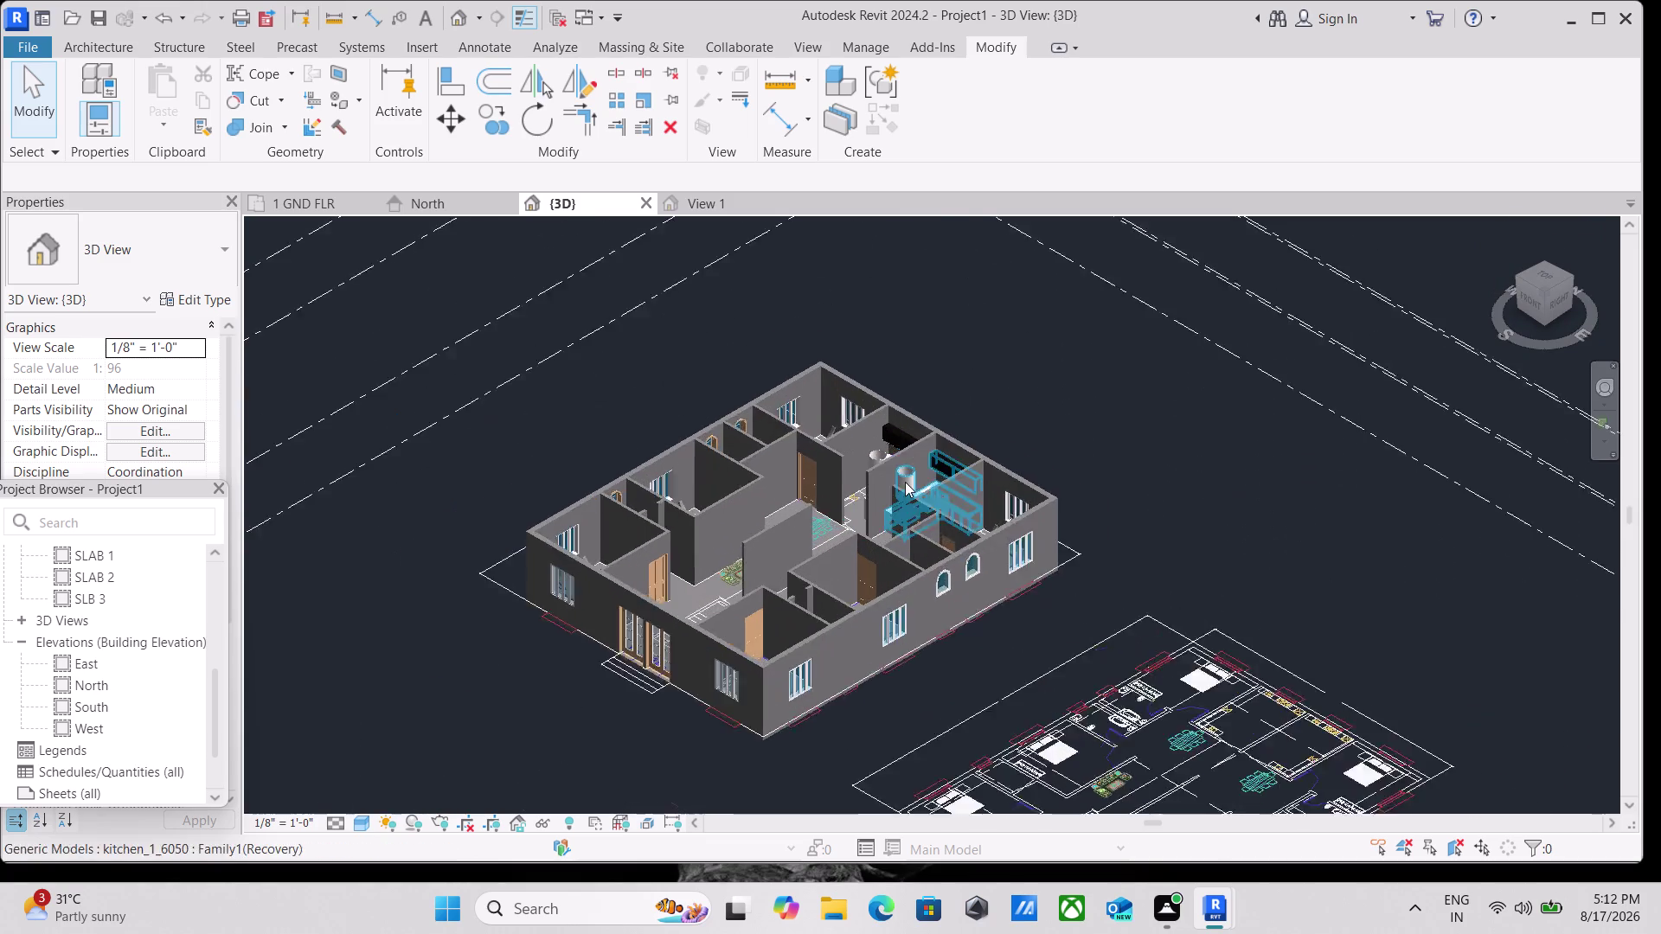
scroll(up, 3)
key(Escape)
scroll(up, 3)
key(Escape)
scroll(down, 3)
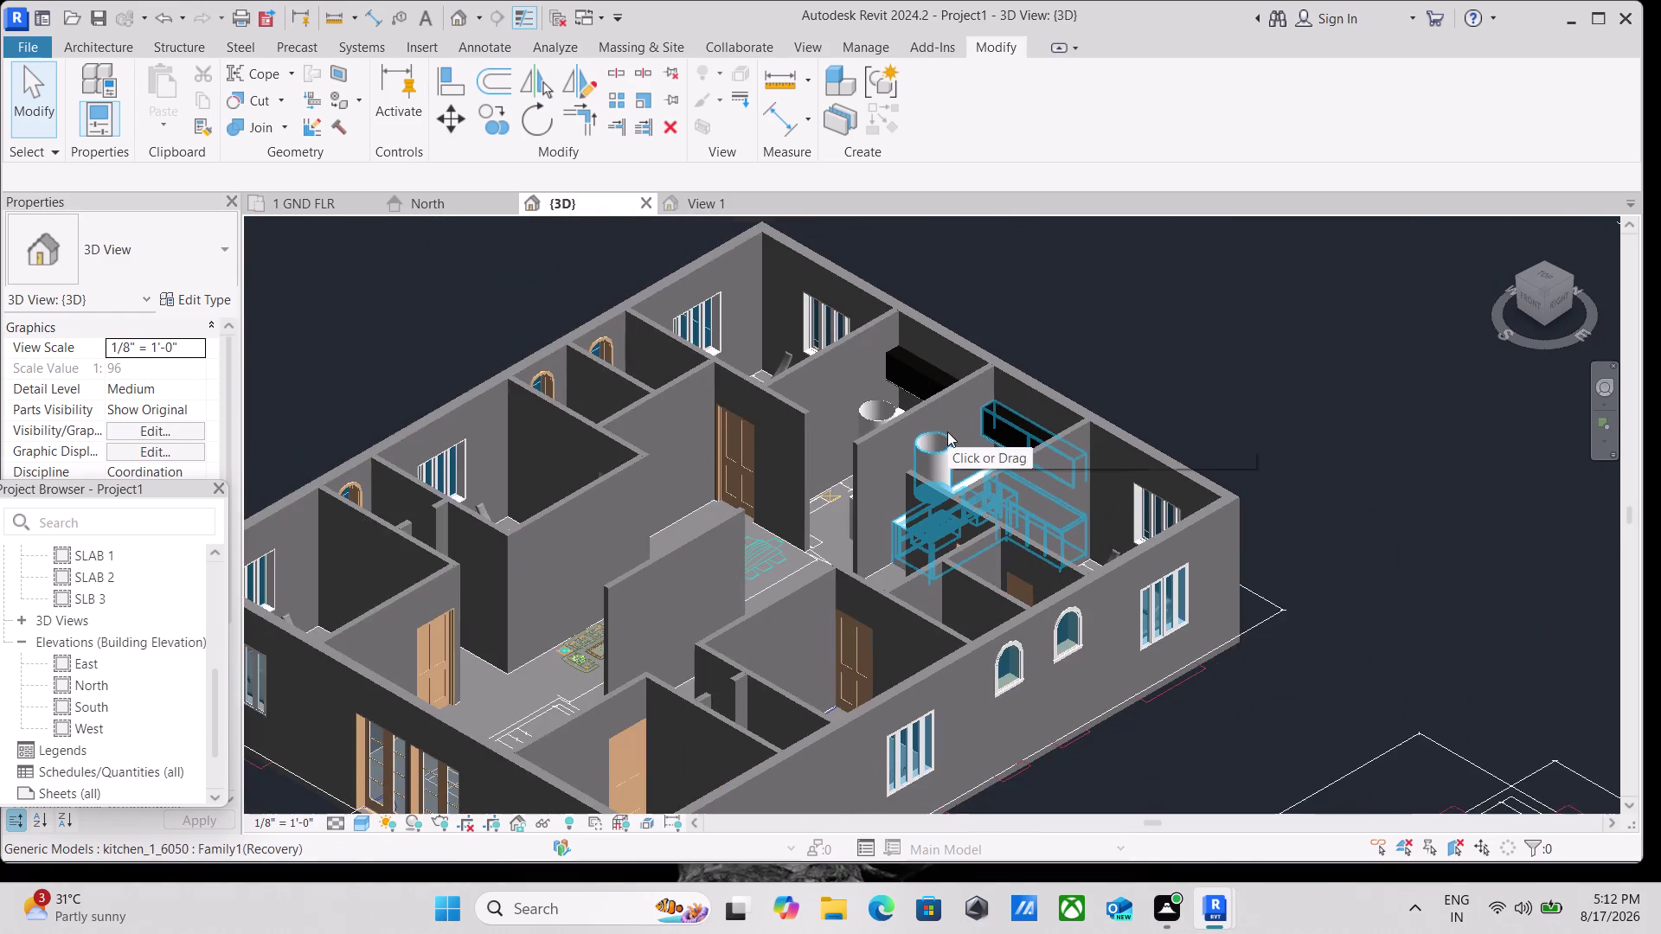
middle_drag(947, 433, 929, 480)
key(Escape)
scroll(down, 3)
scroll(up, 3)
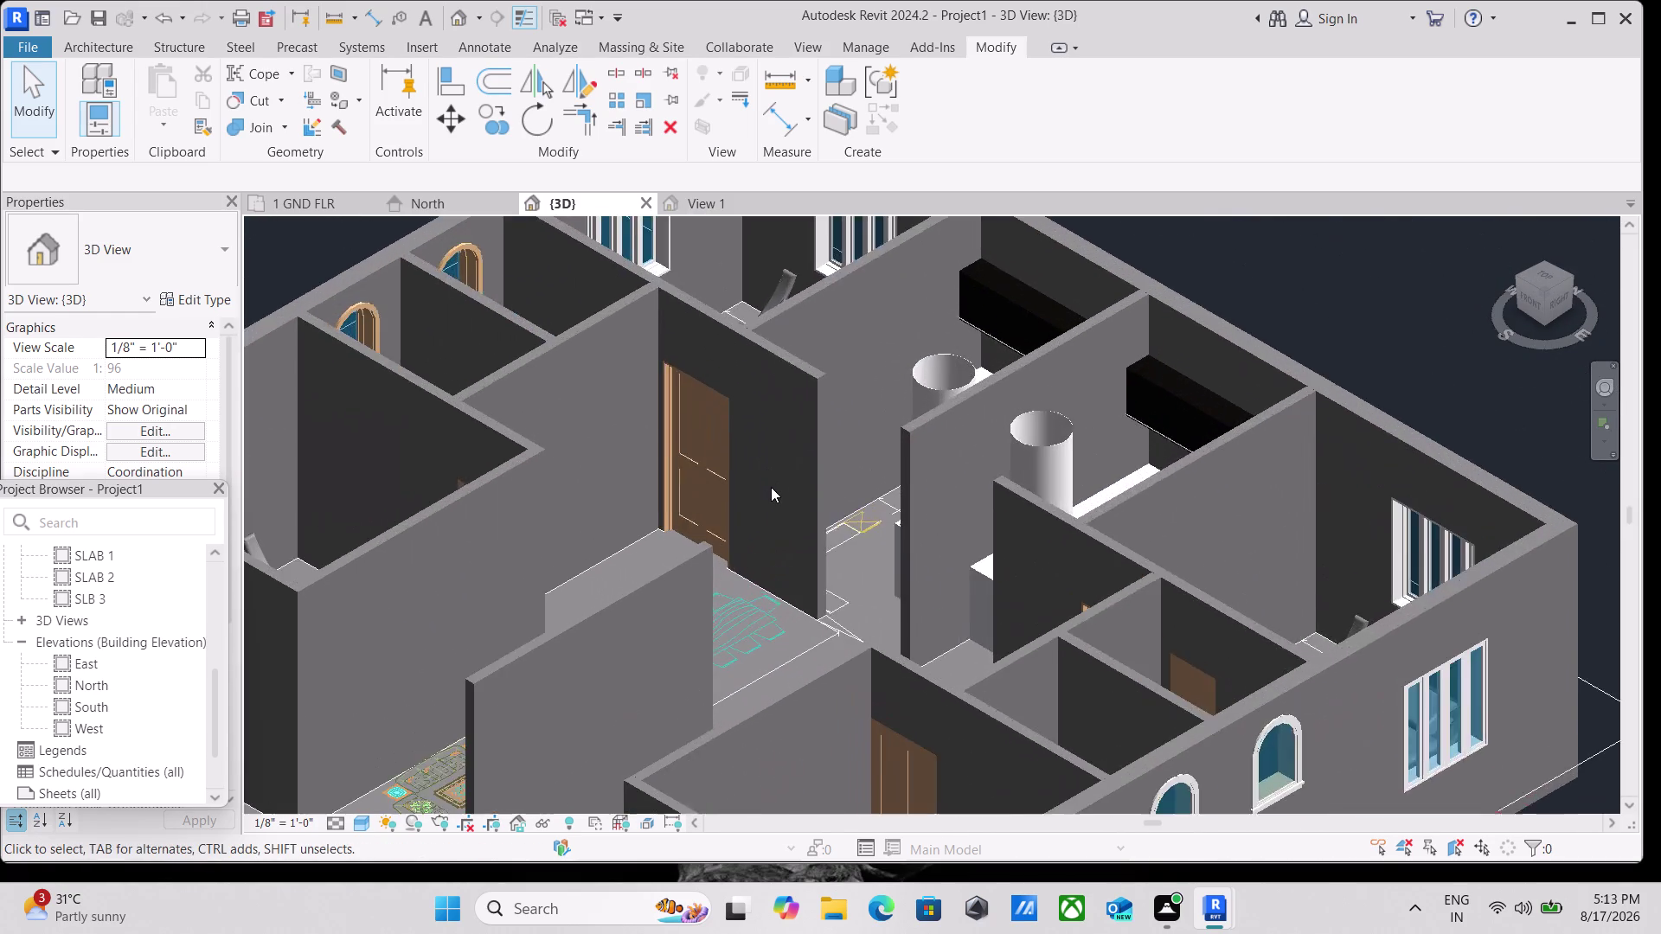
scroll(down, 3)
scroll(down, 3)
middle_drag(731, 466, 720, 481)
scroll(down, 3)
scroll(up, 3)
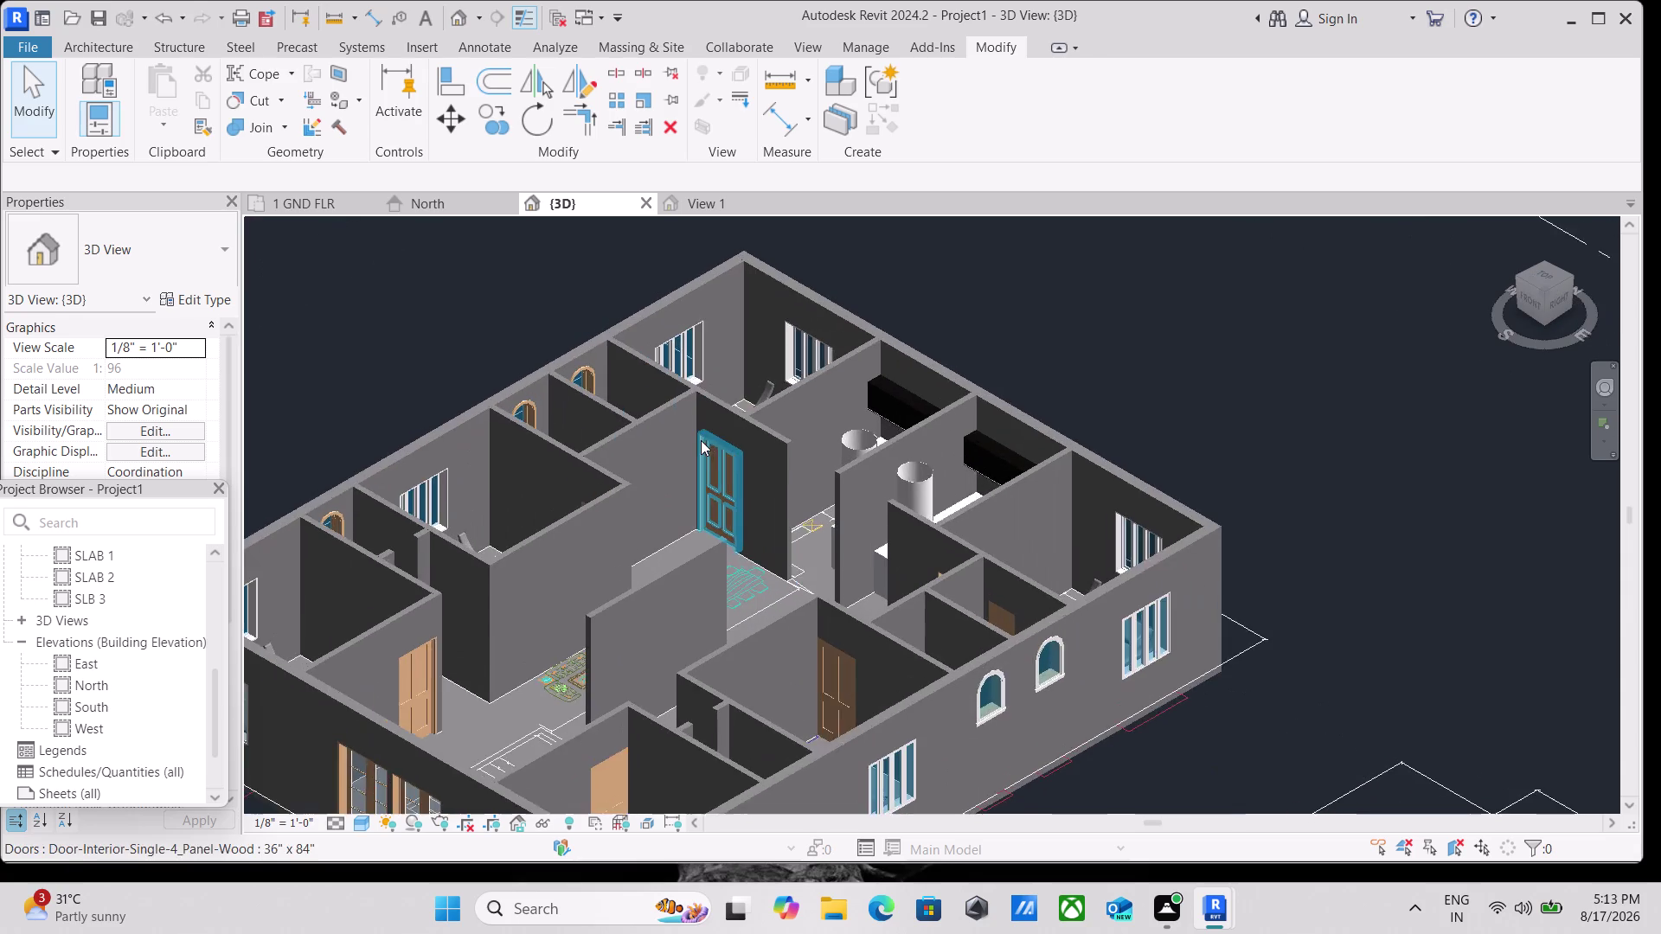
scroll(down, 3)
scroll(down, 3)
scroll(up, 3)
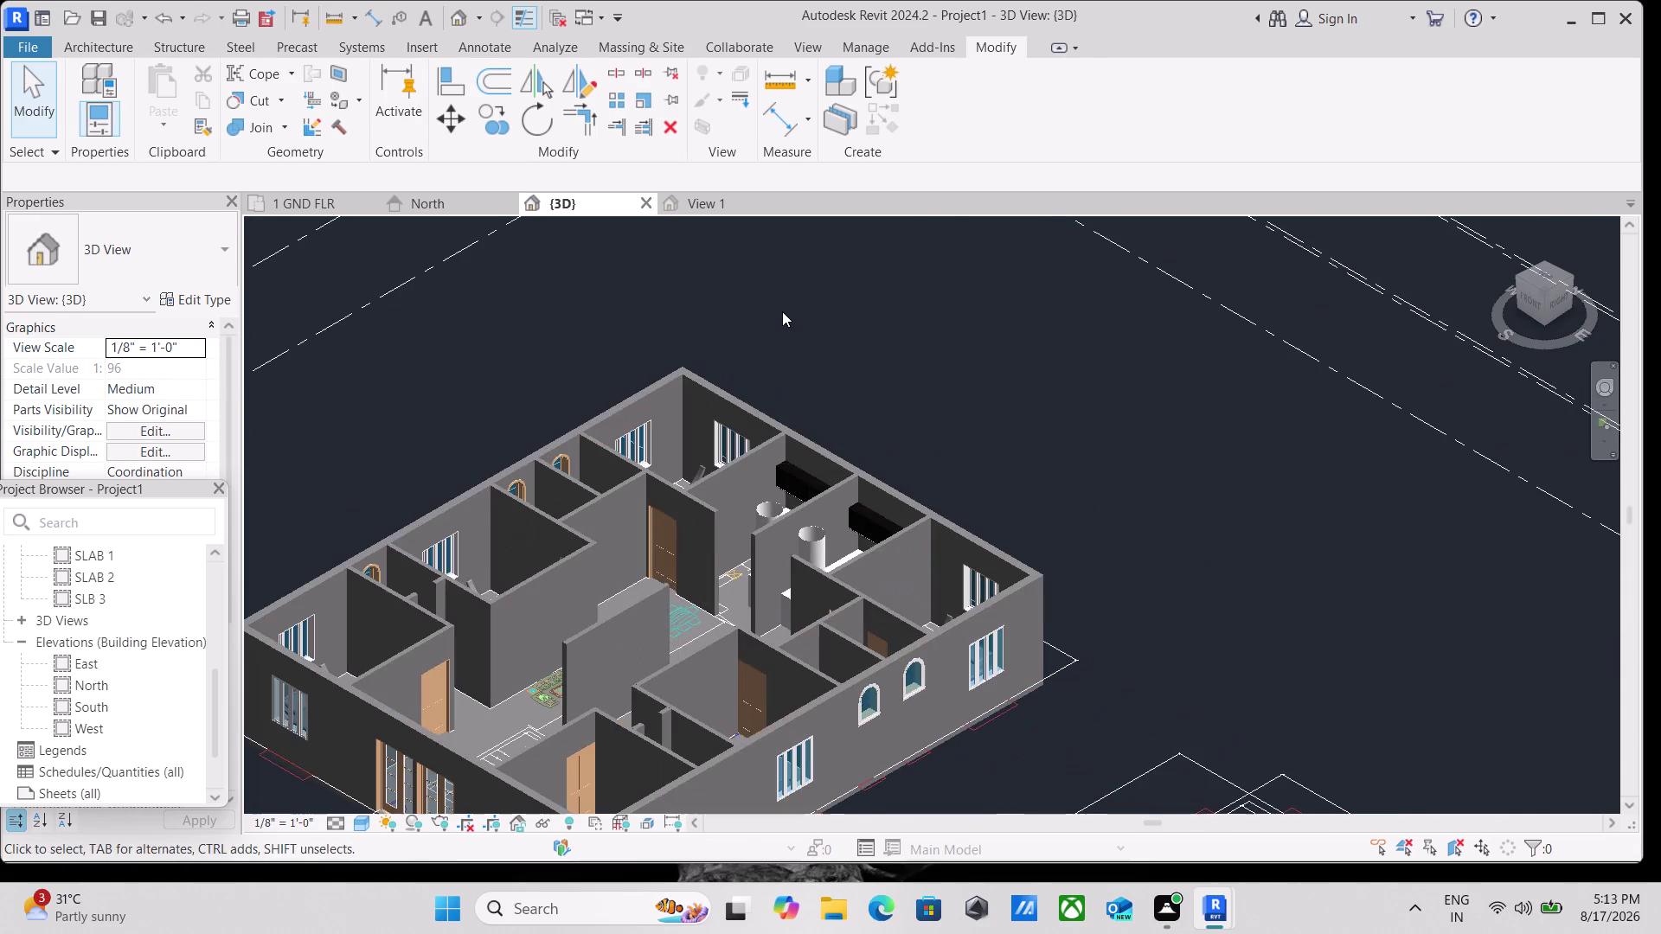
click(1573, 276)
scroll(up, 3)
scroll(up, 3)
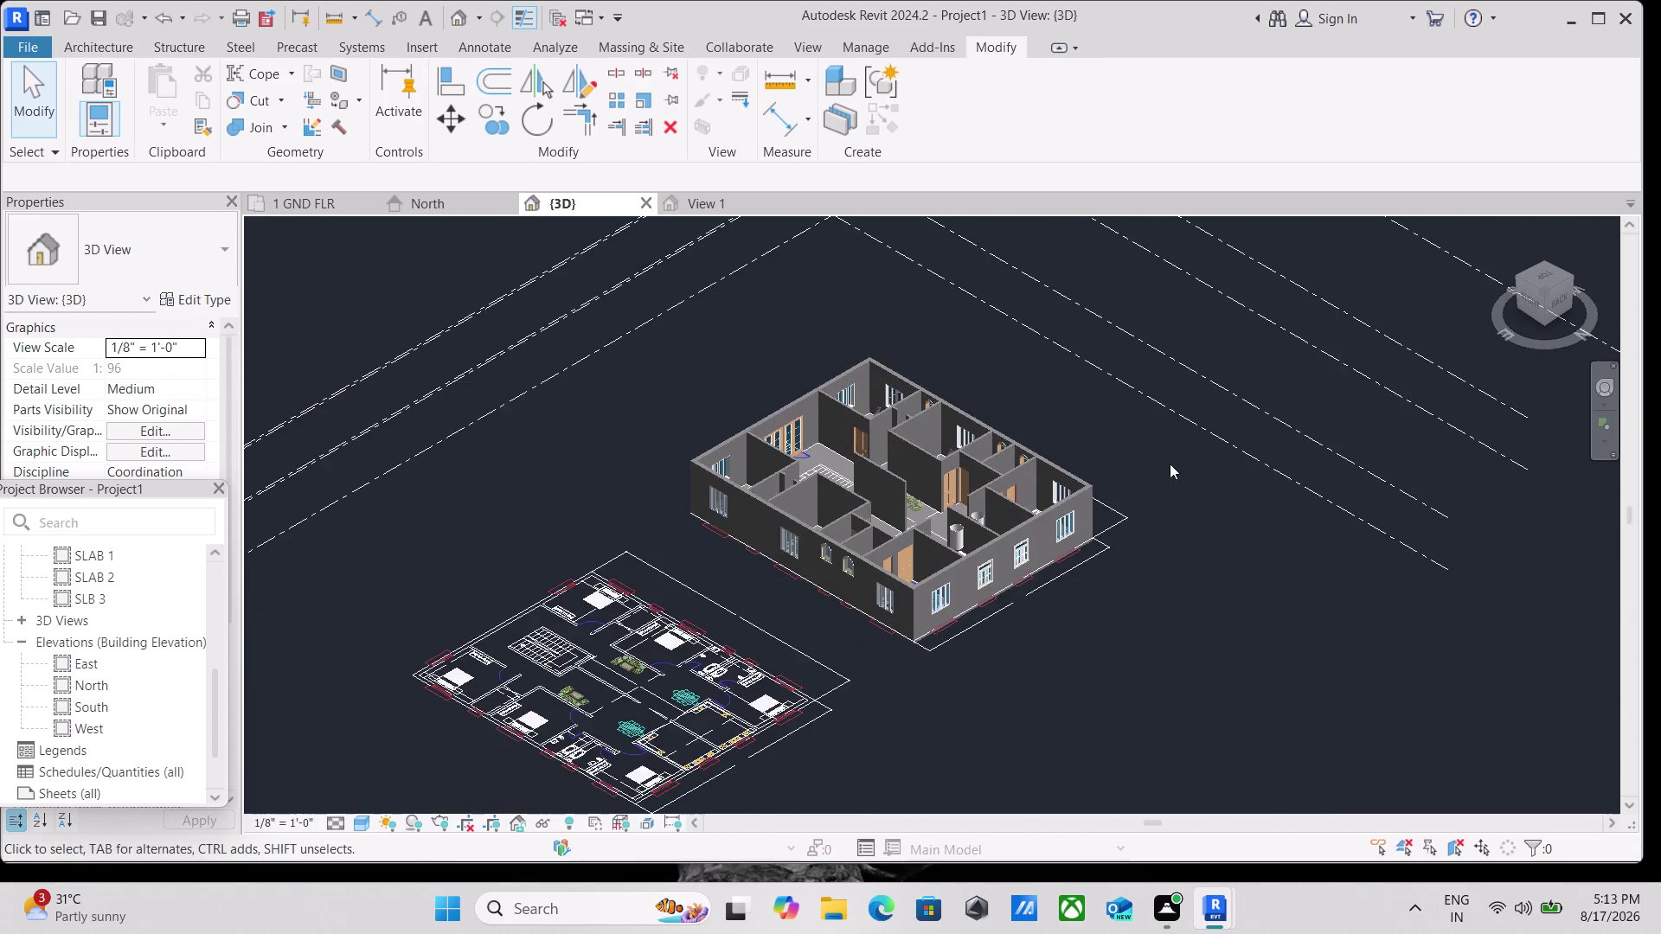
scroll(up, 3)
scroll(up, 3)
scroll(up, 3)
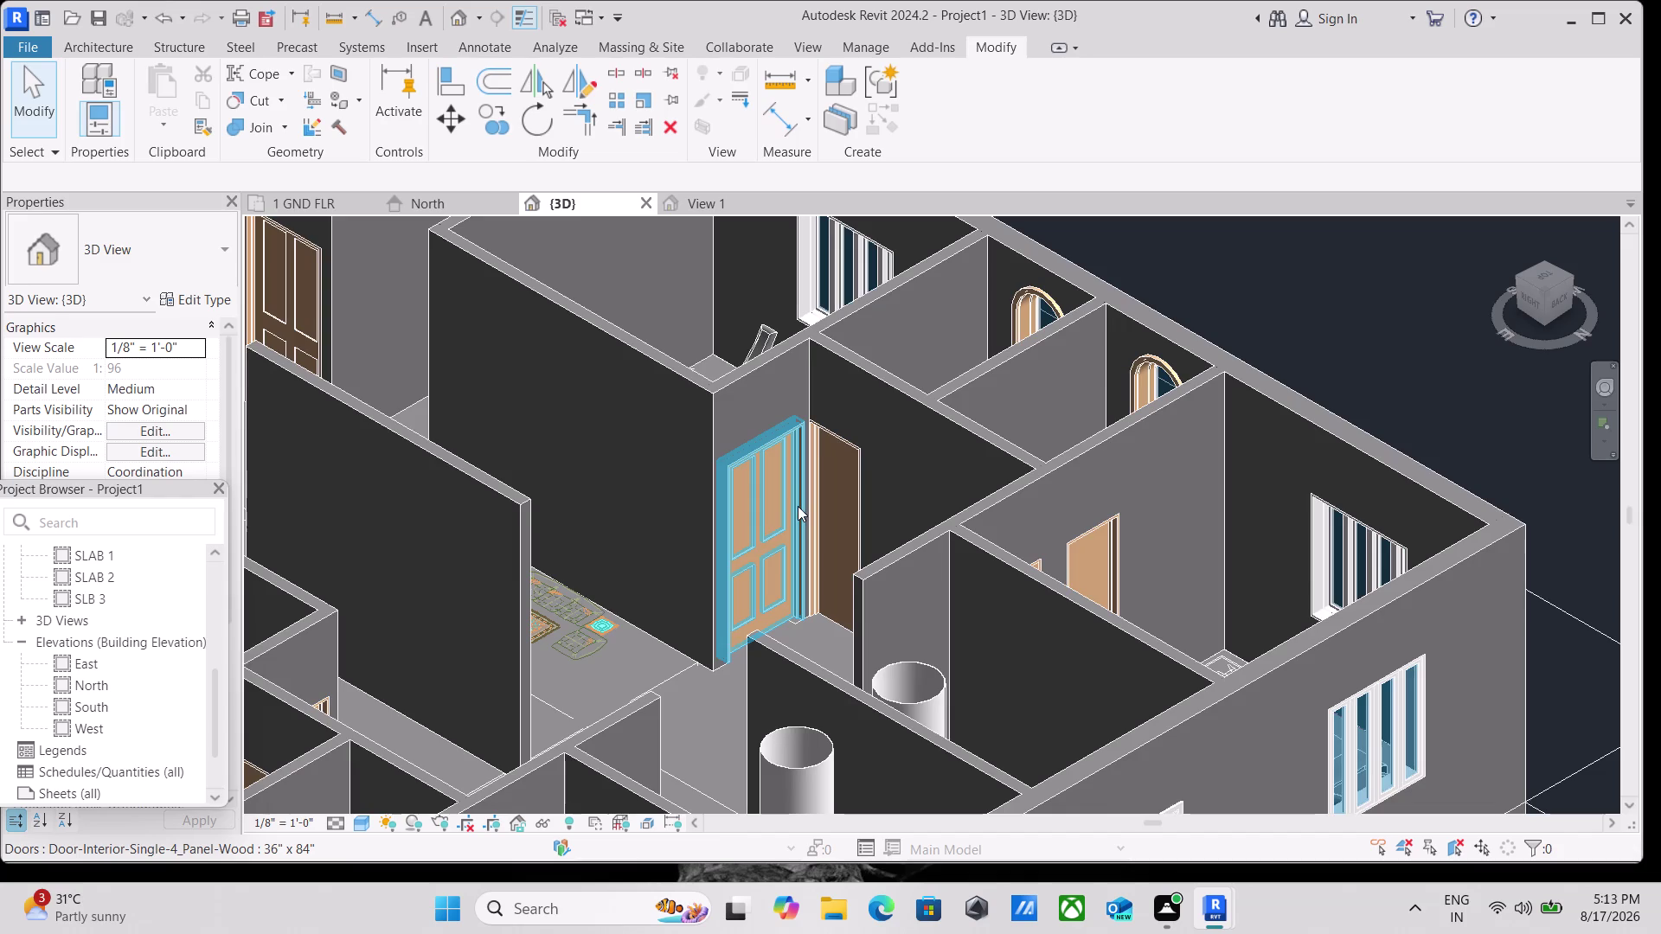
scroll(down, 3)
scroll(down, 3)
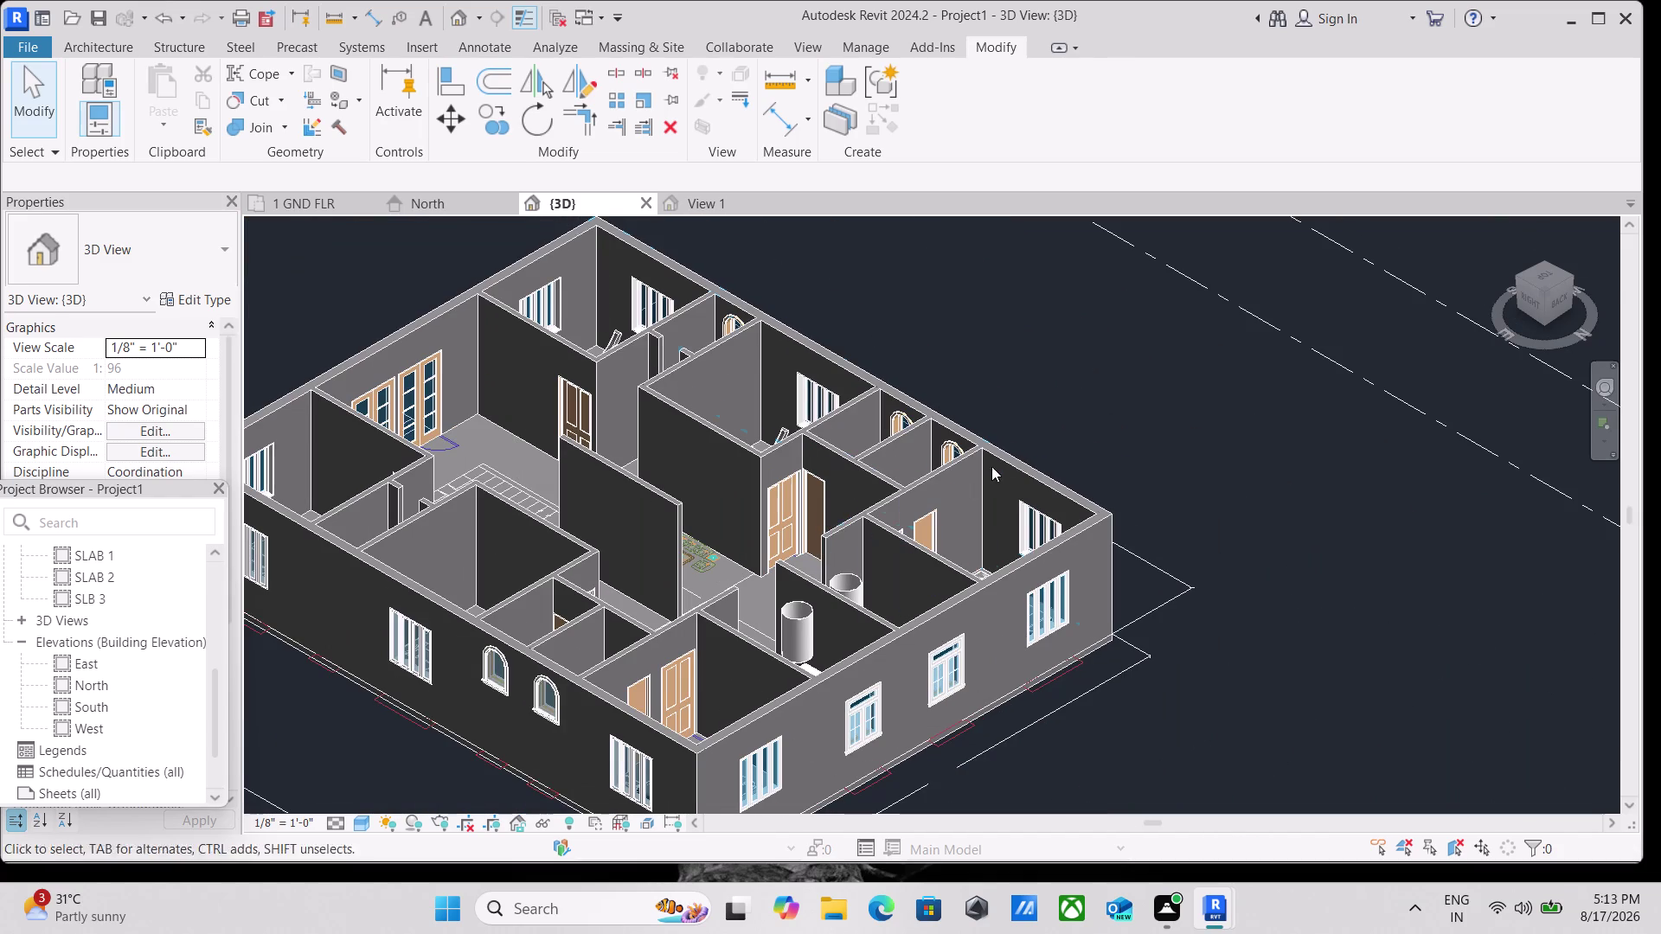
scroll(up, 3)
scroll(down, 3)
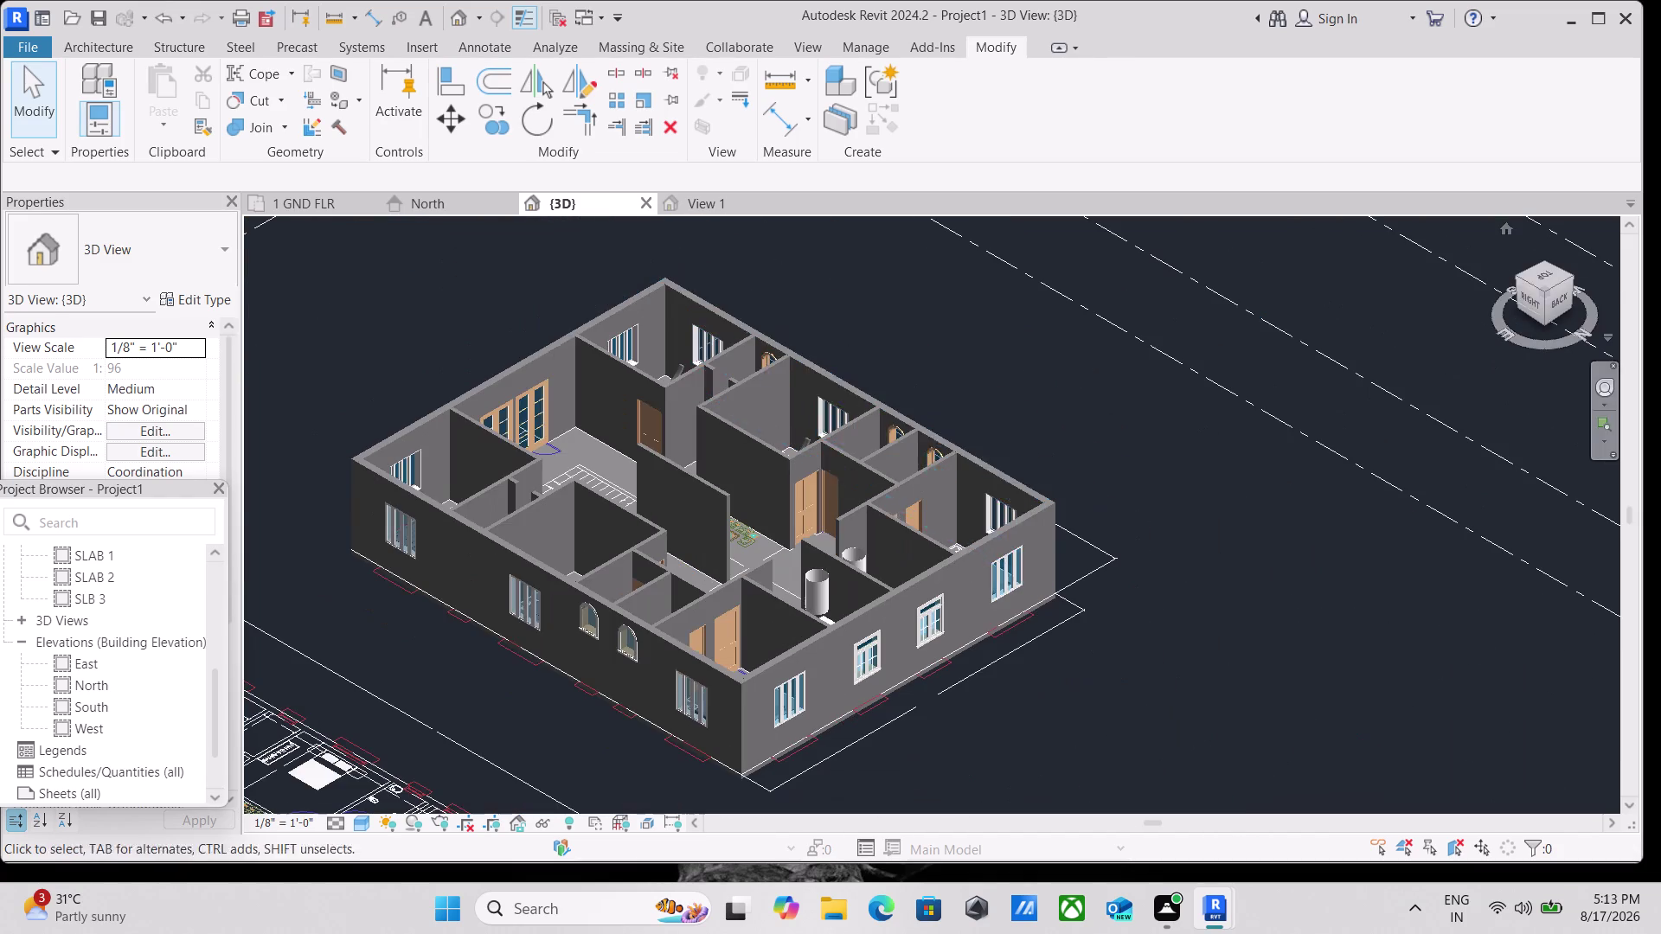
click(1516, 279)
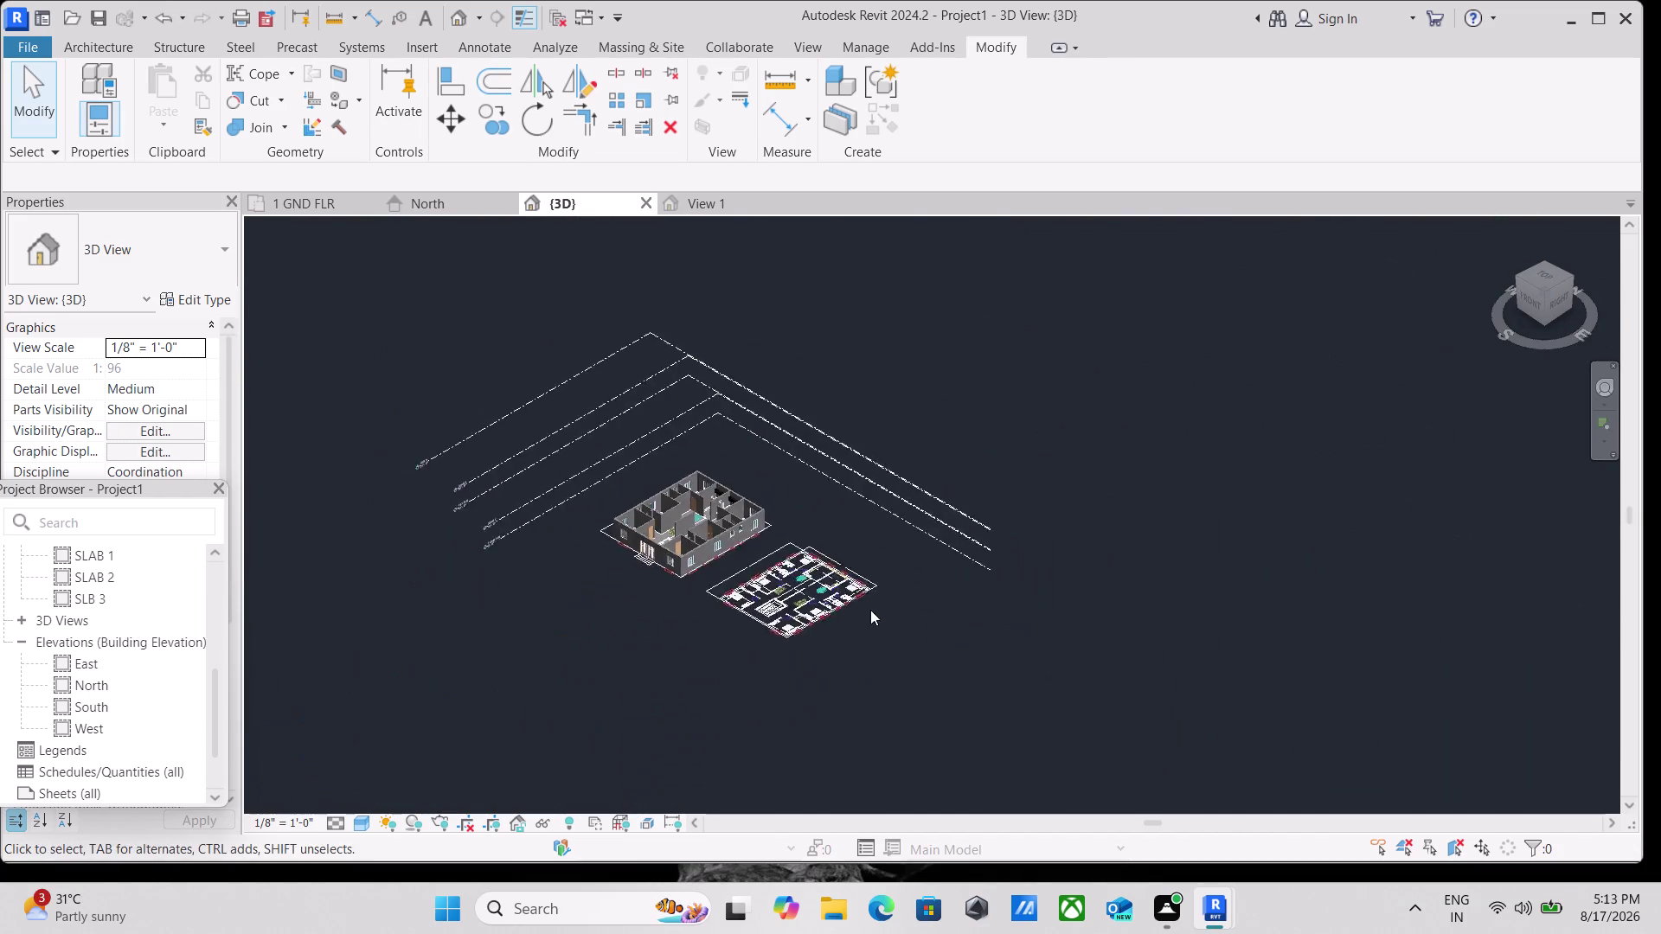
scroll(up, 3)
scroll(down, 3)
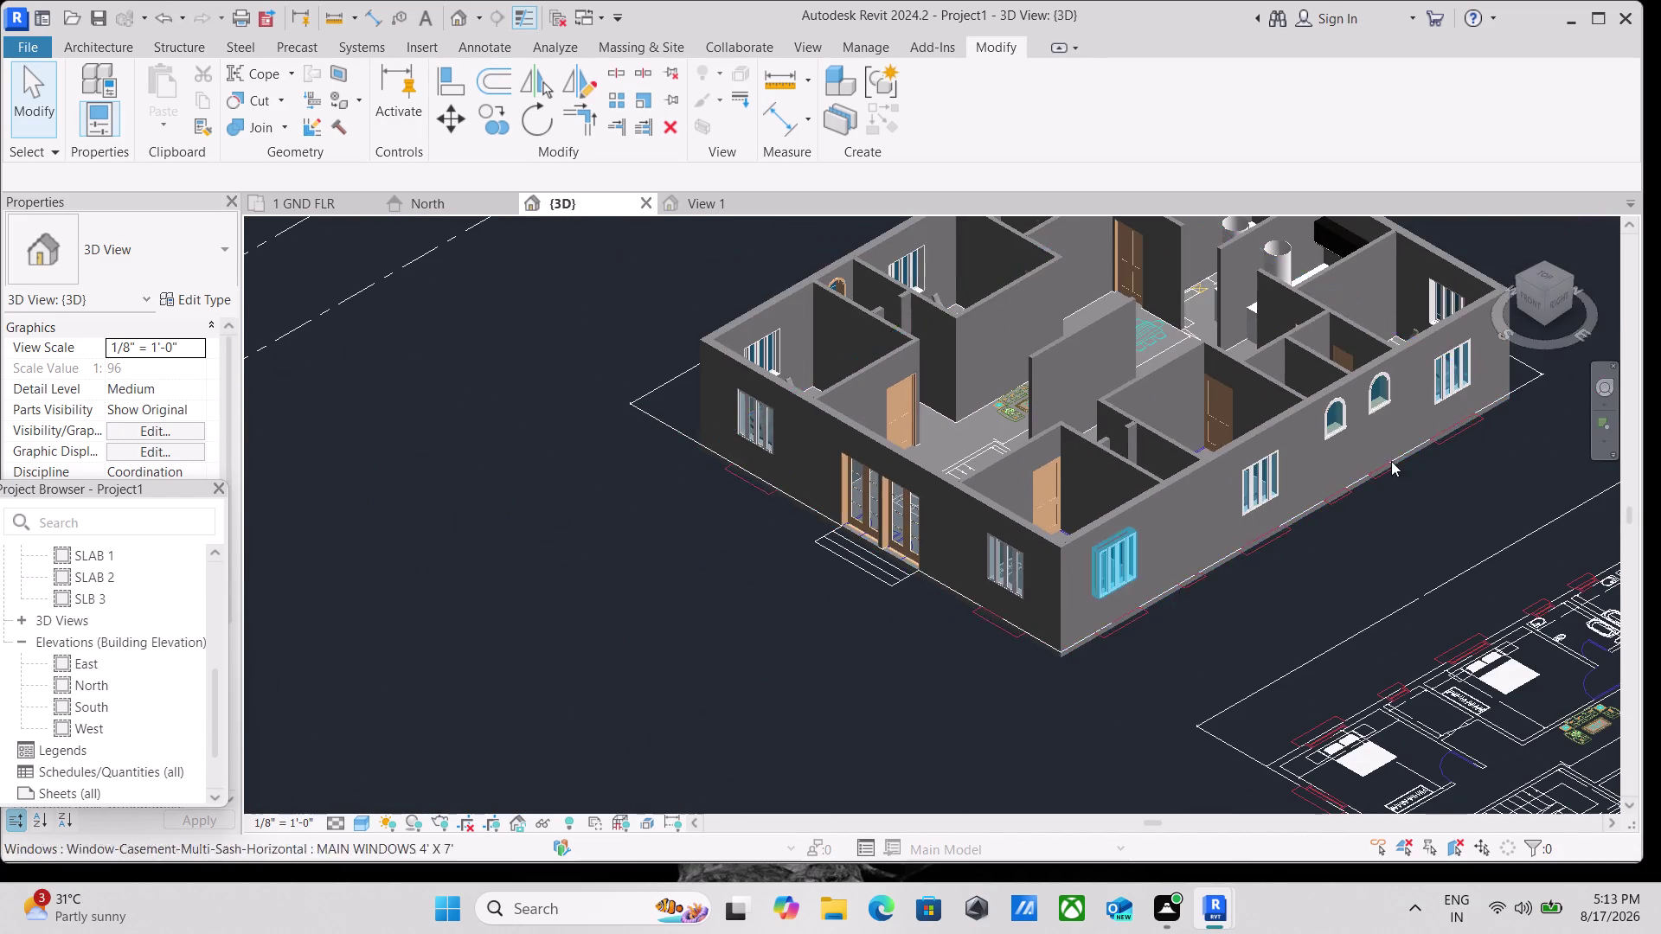
click(1533, 304)
scroll(up, 3)
scroll(up, 3)
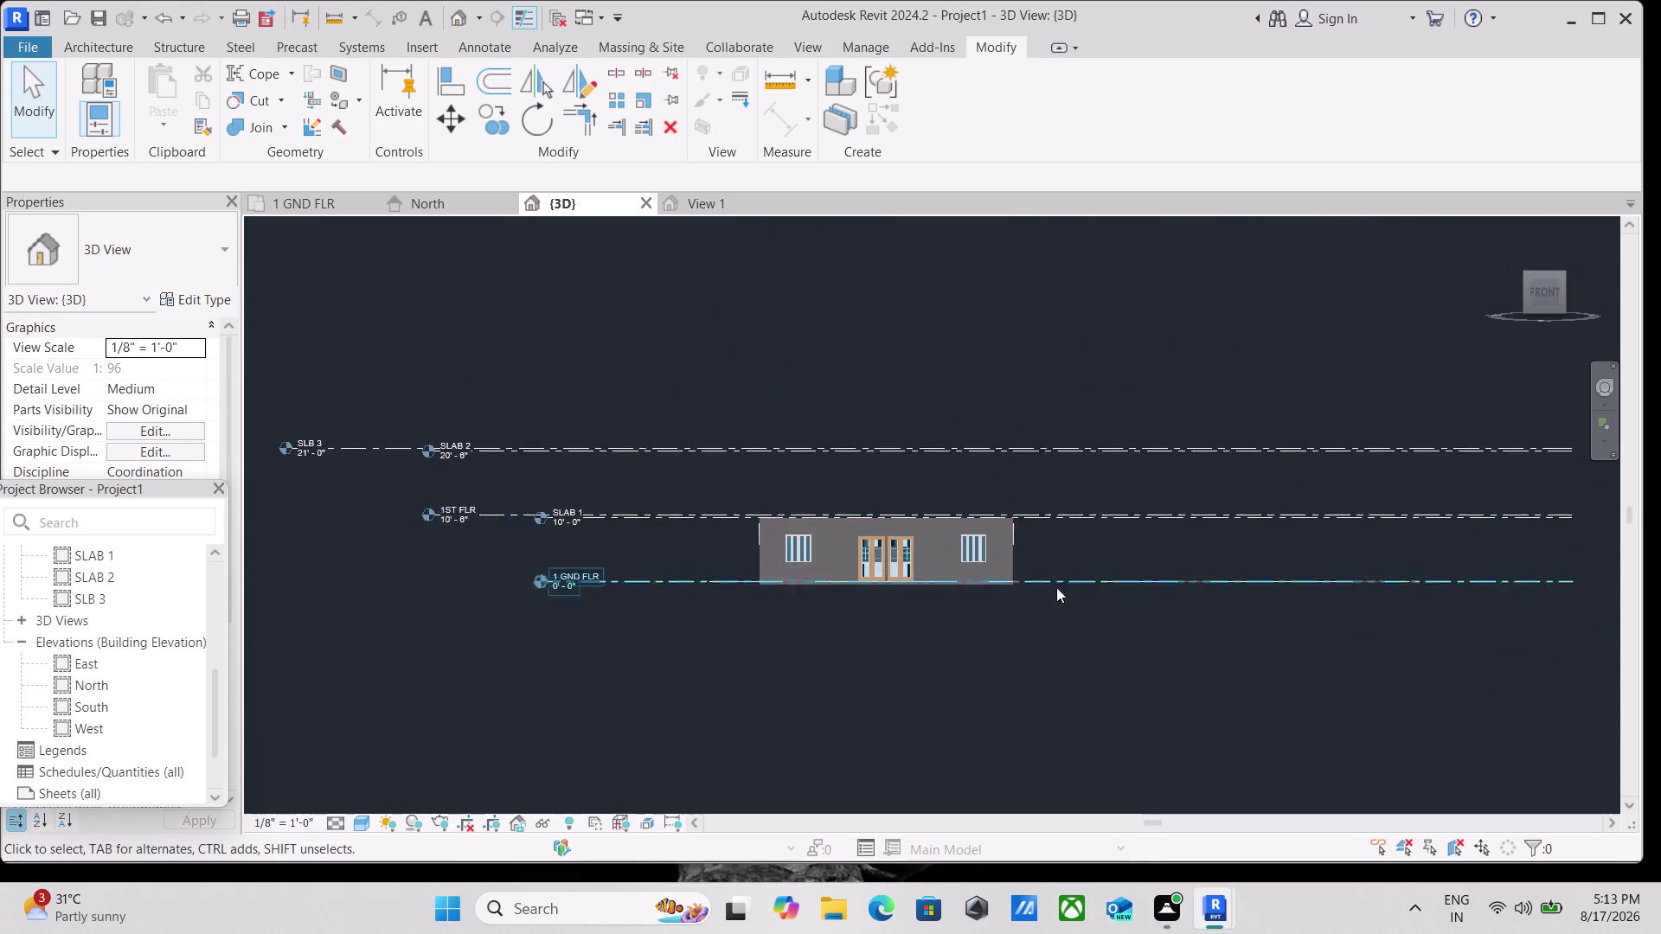
scroll(up, 3)
scroll(up, 3)
key(1)
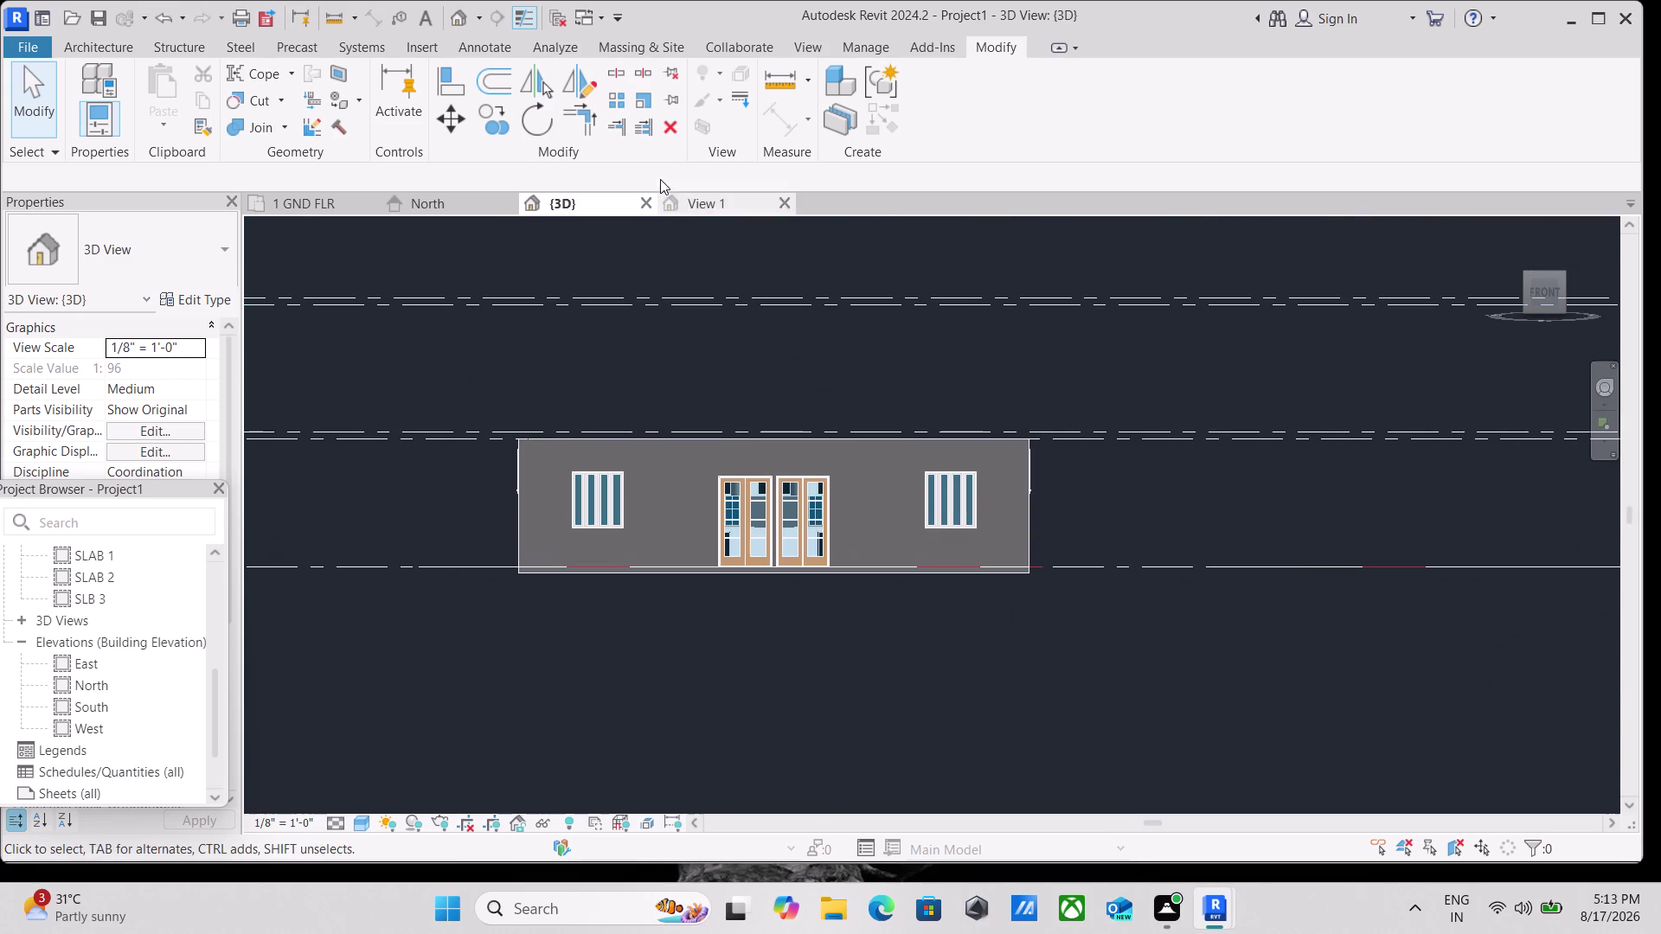
scroll(up, 3)
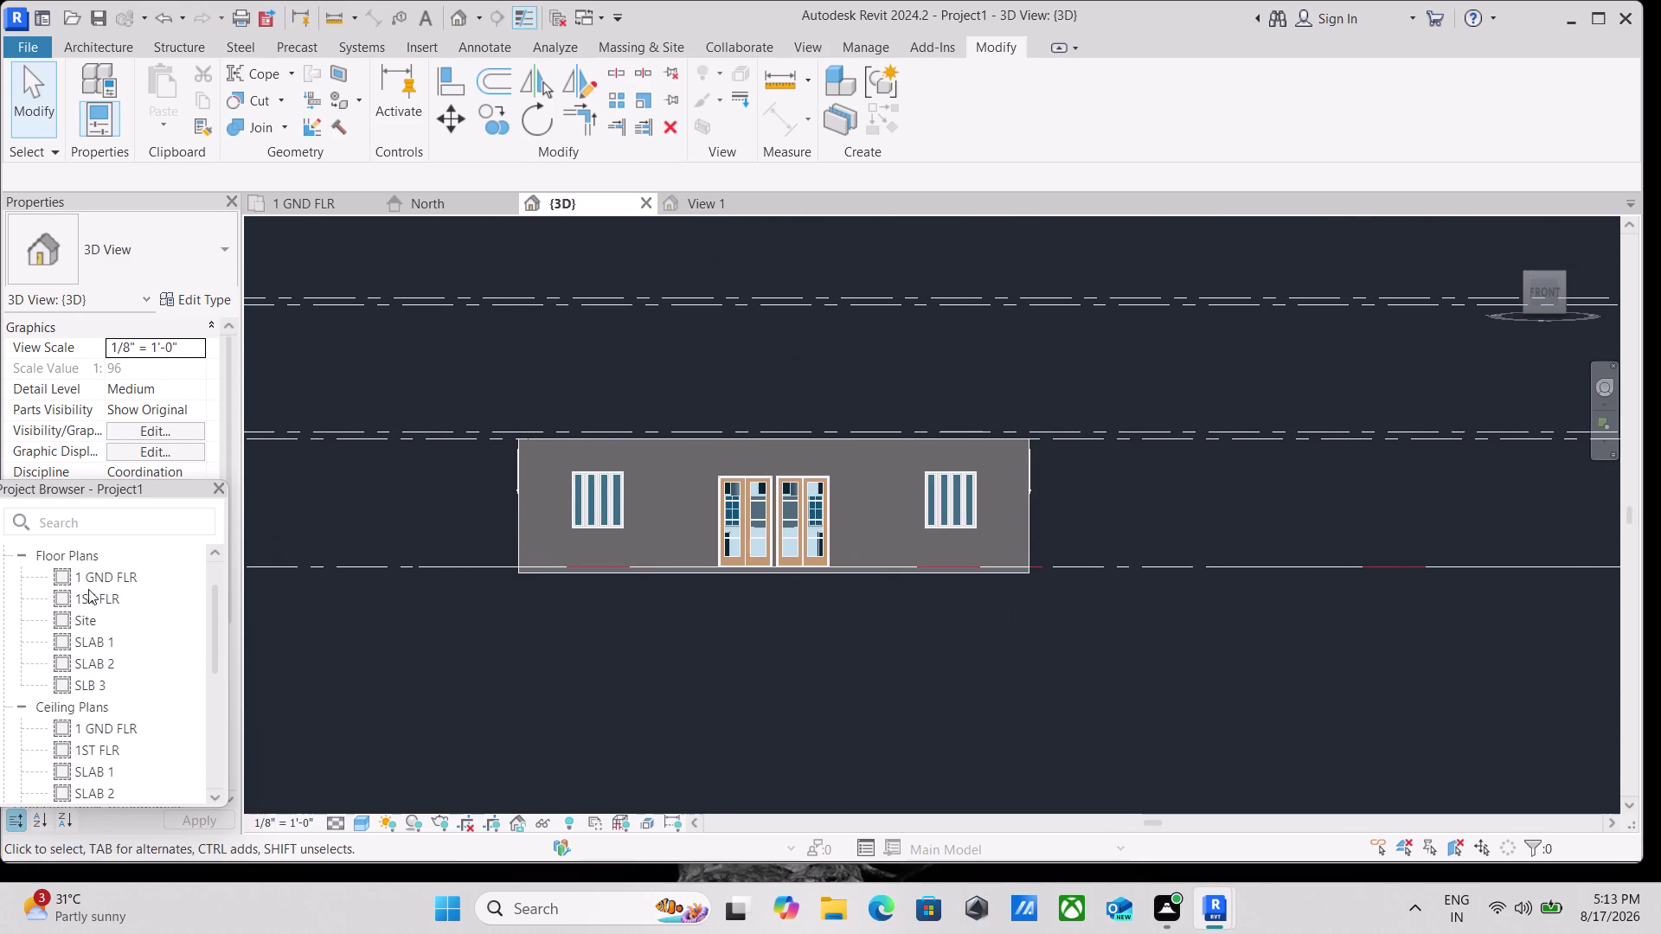
scroll(down, 3)
scroll(down, 3)
scroll(down, 3)
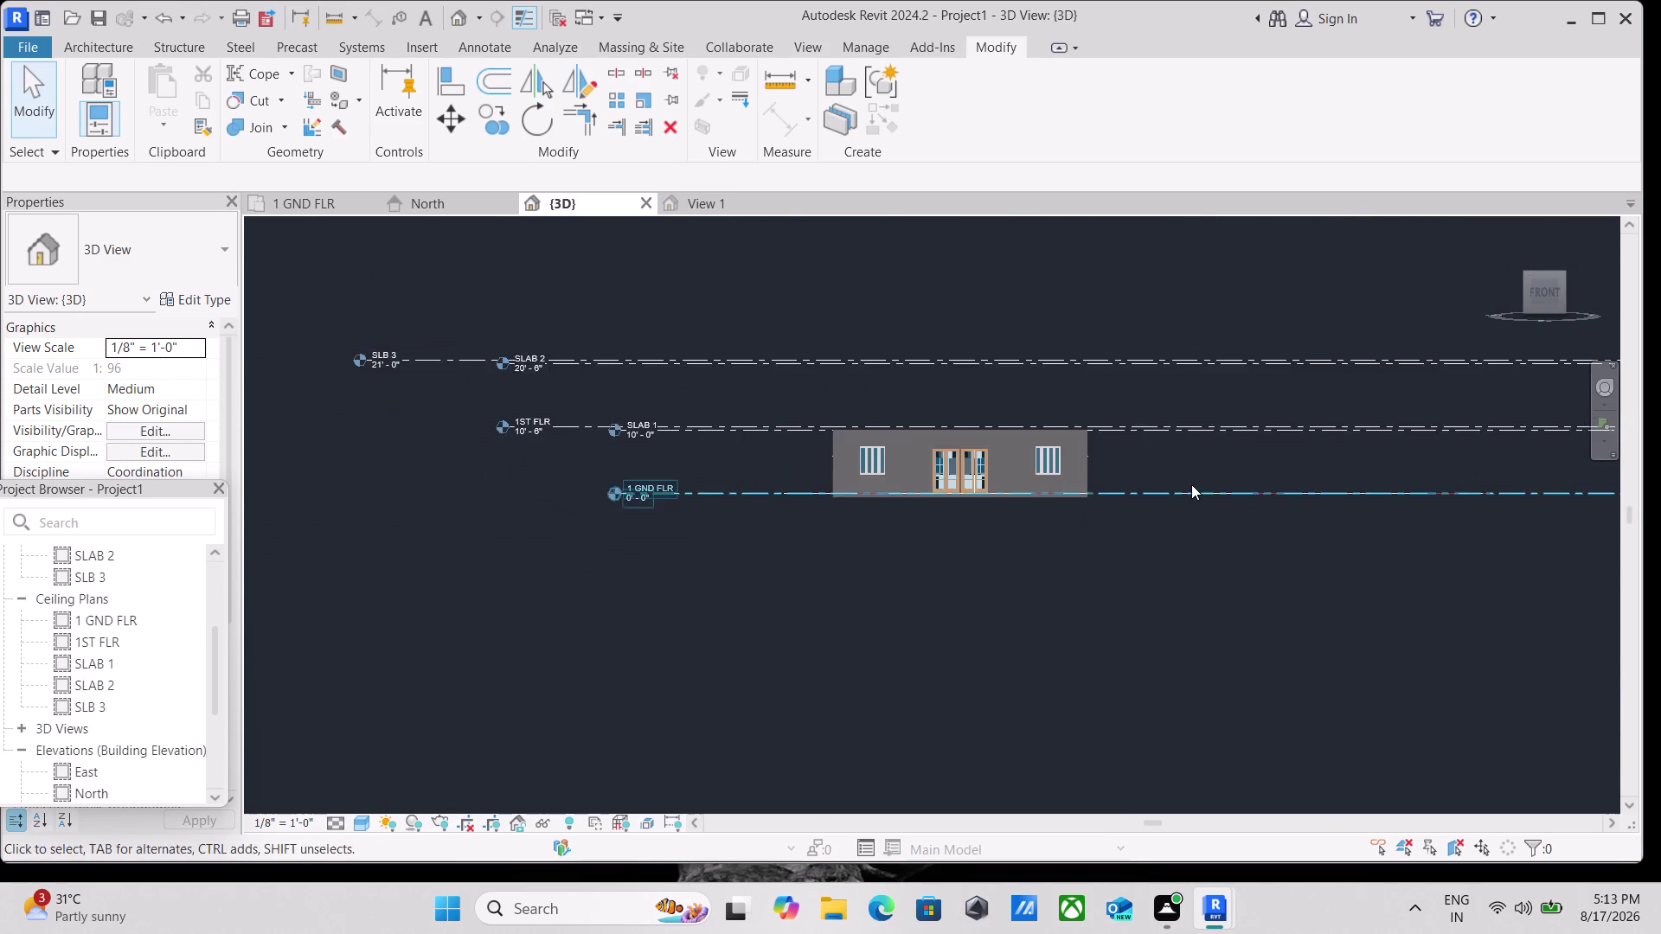
scroll(down, 3)
middle_drag(1191, 485, 945, 515)
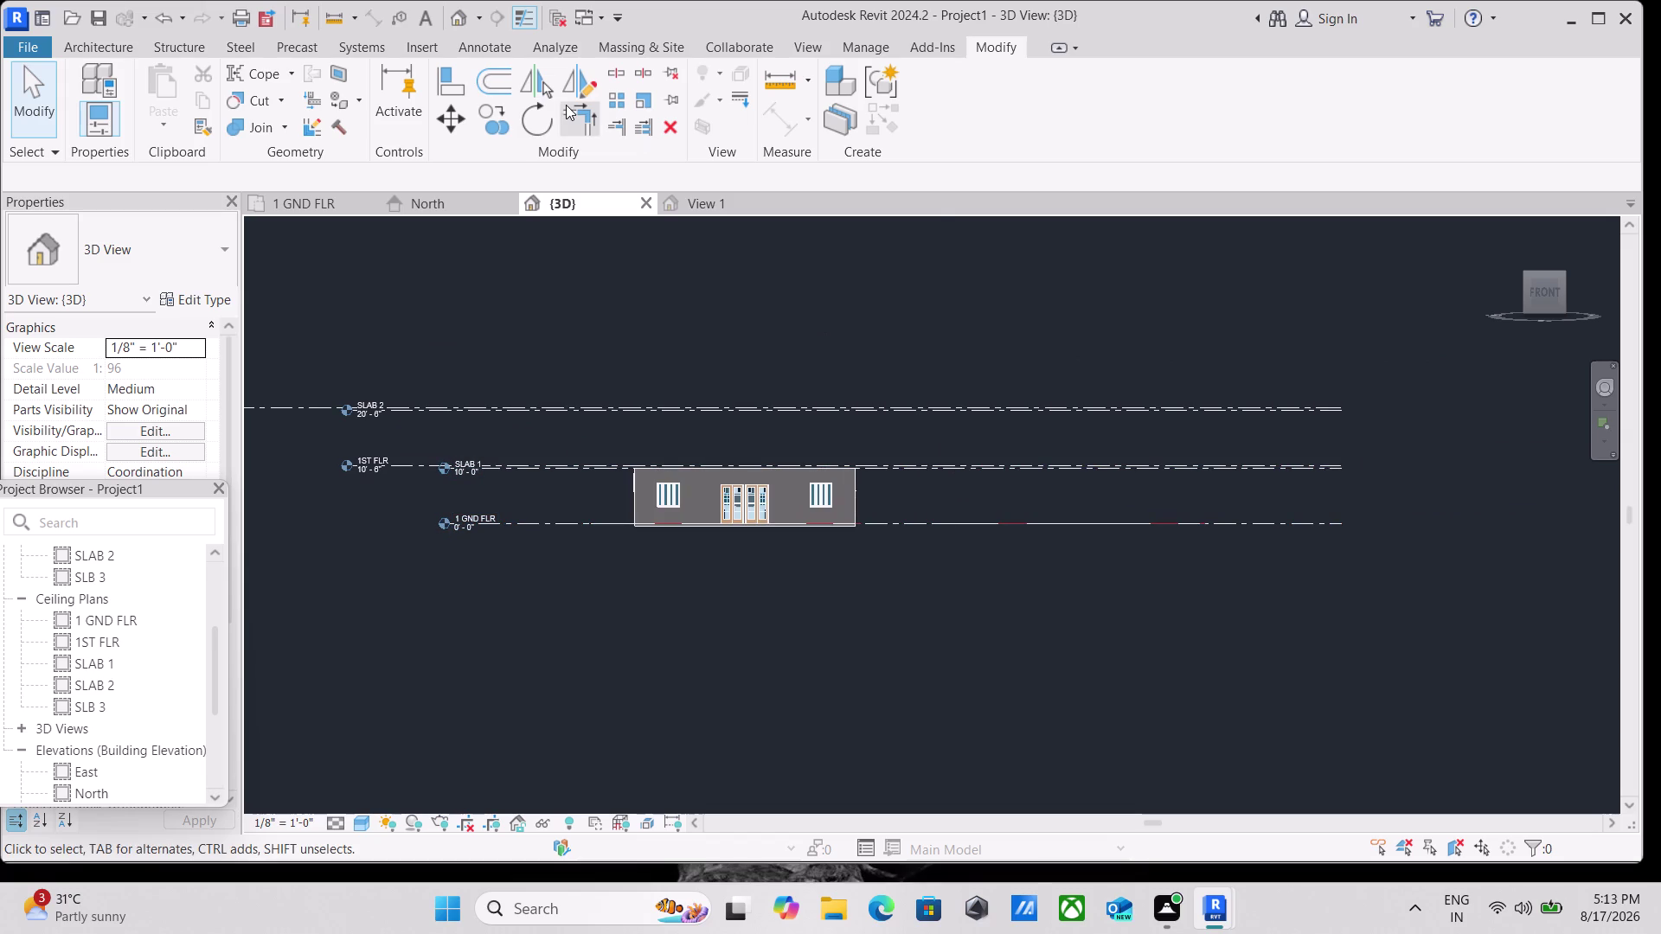
key(Escape)
scroll(down, 3)
scroll(up, 3)
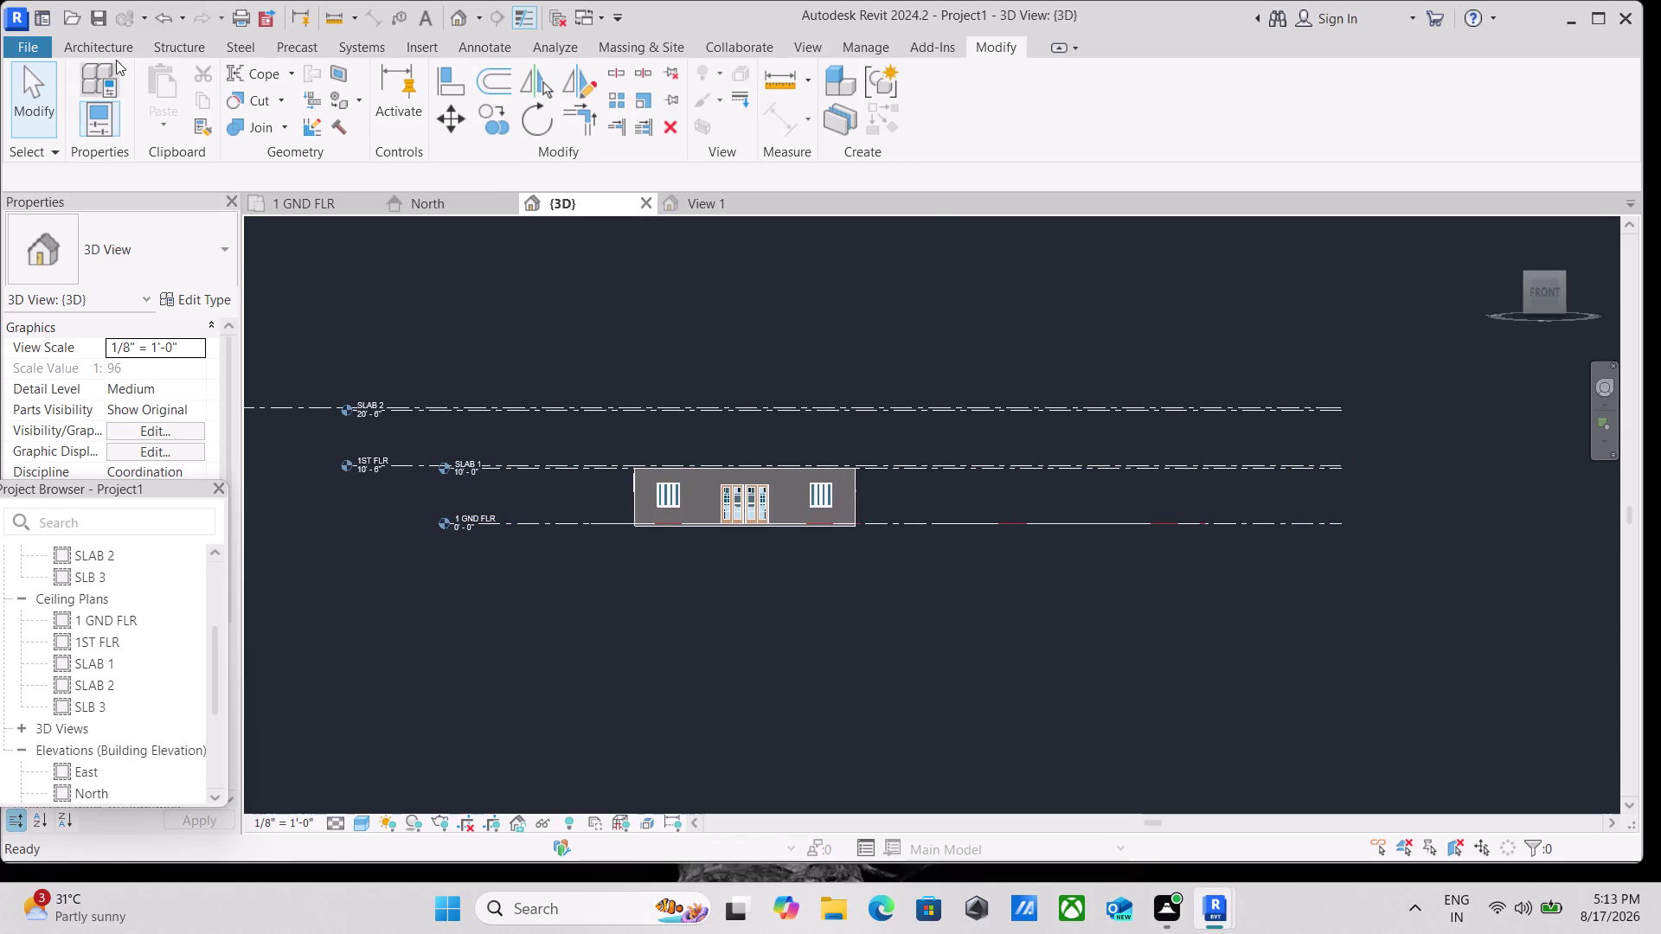
scroll(up, 3)
scroll(down, 3)
middle_drag(1197, 282, 1196, 281)
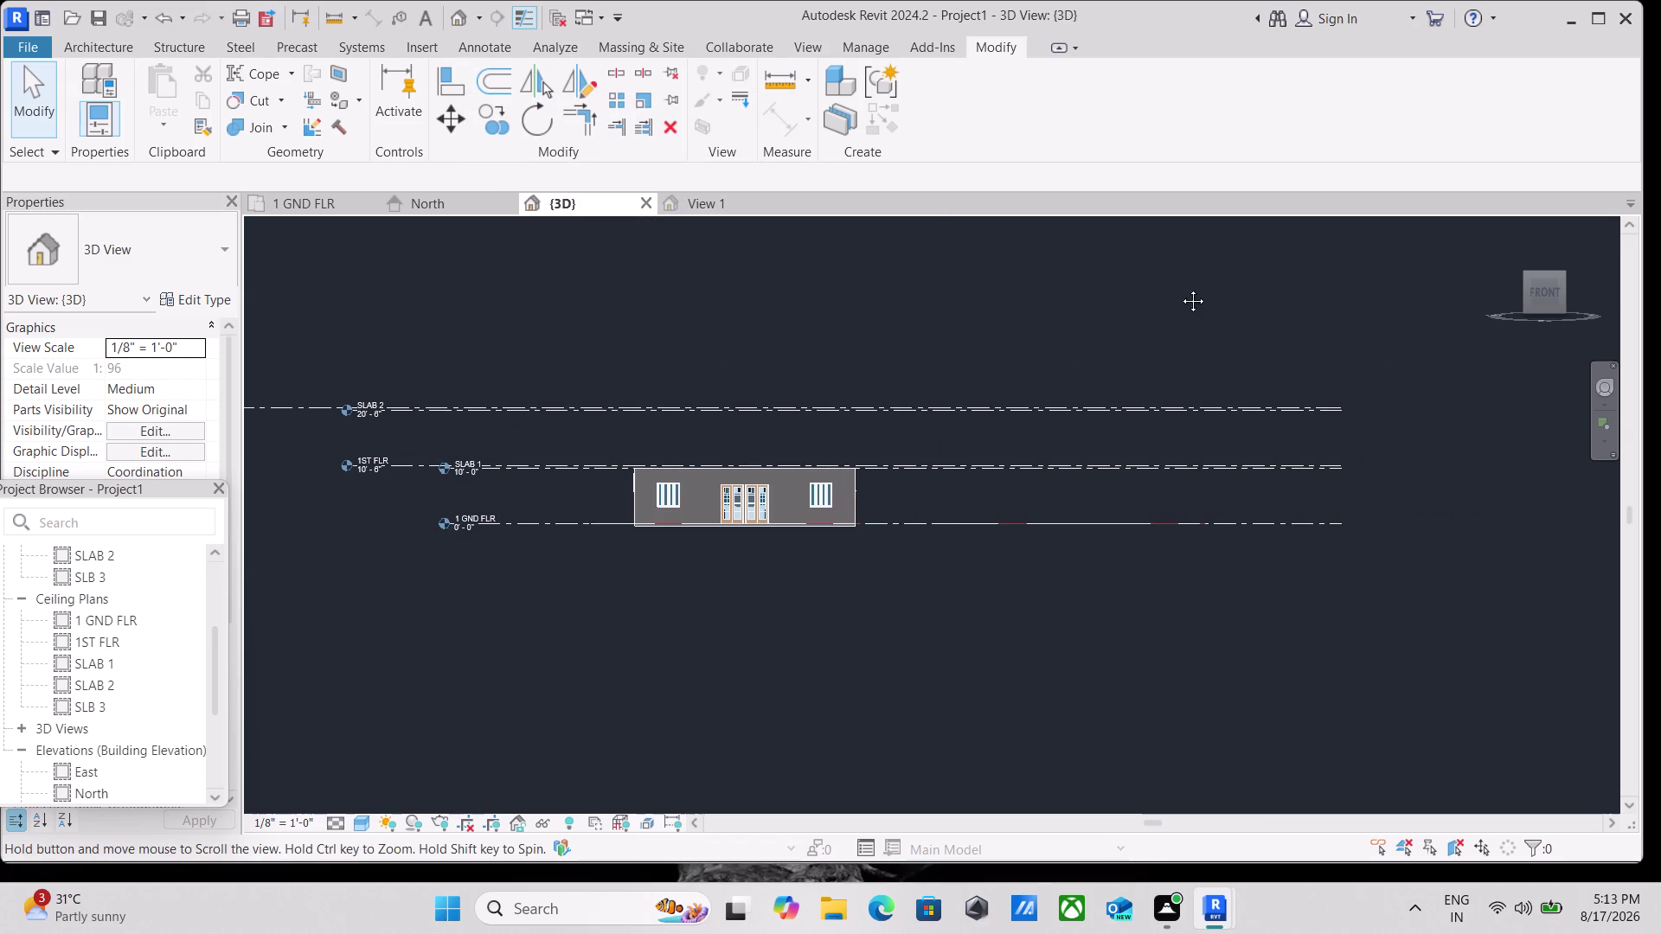
middle_drag(1196, 281, 1081, 331)
scroll(down, 3)
middle_drag(756, 284, 573, 309)
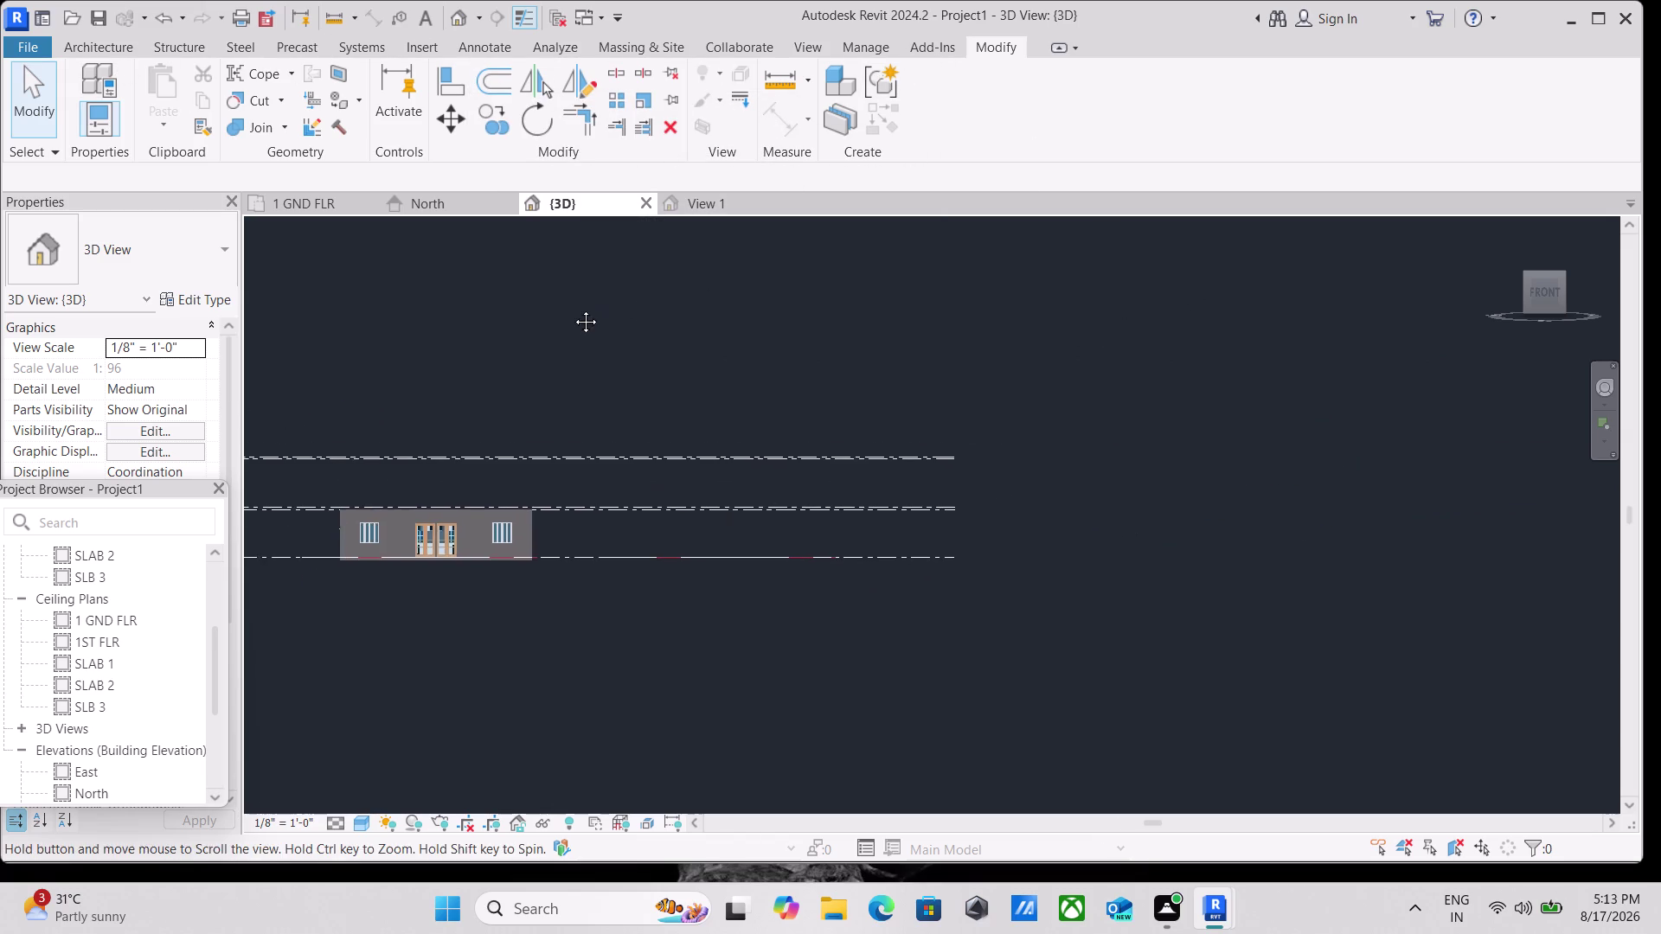
middle_drag(573, 308, 574, 309)
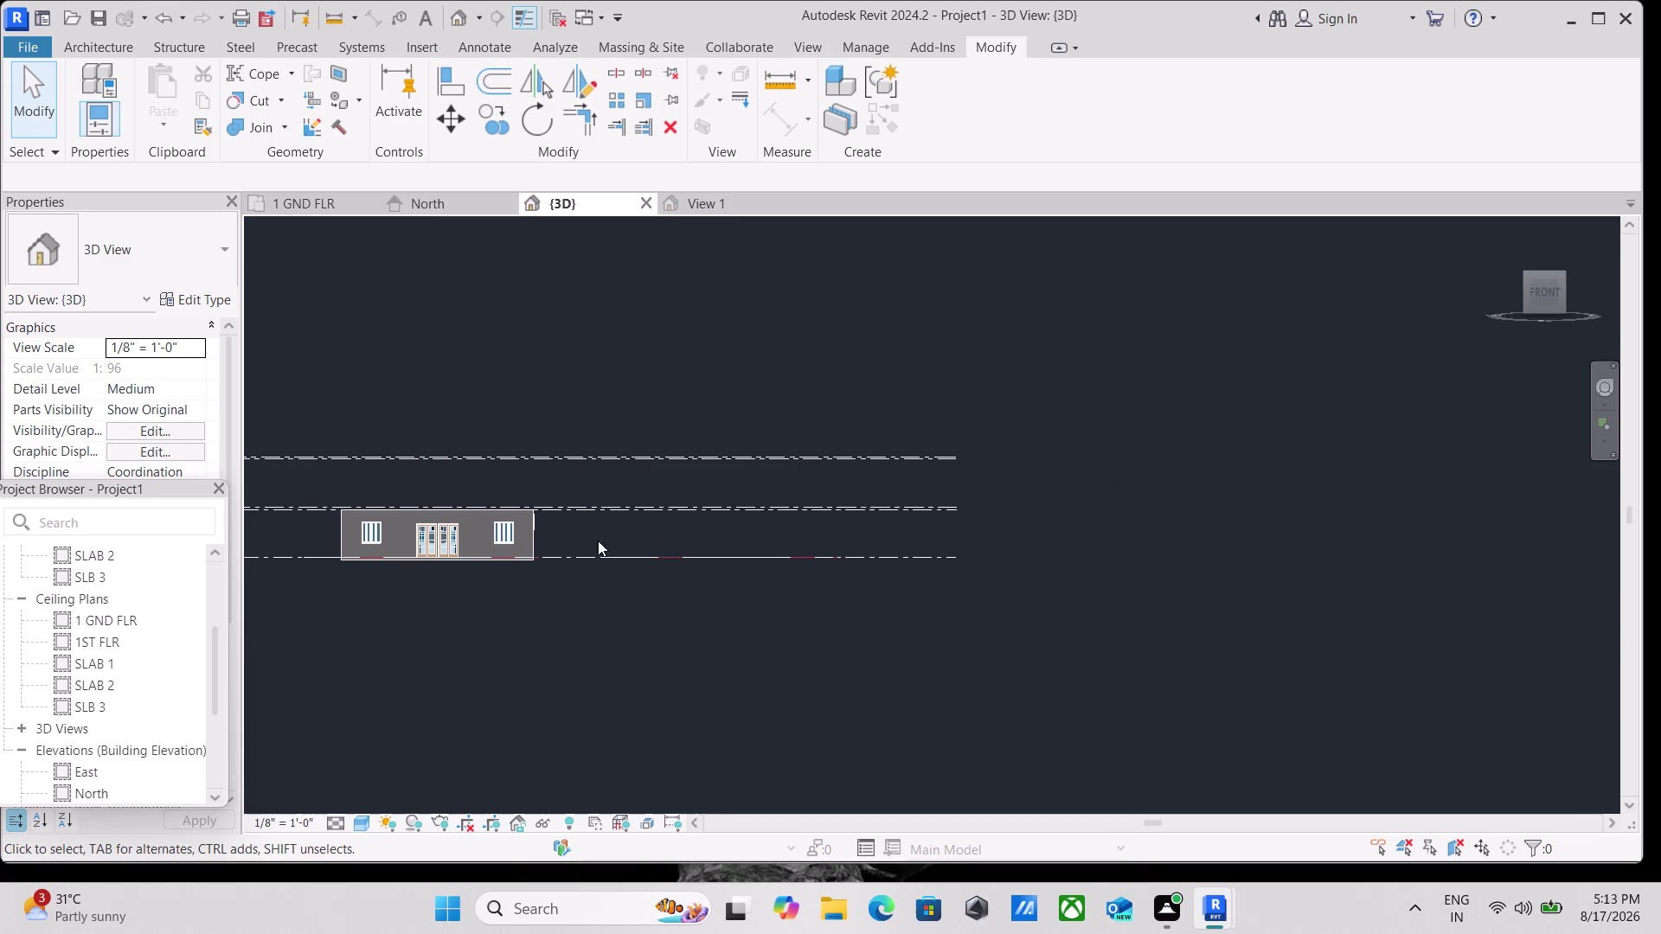
scroll(up, 3)
middle_drag(601, 526, 868, 512)
scroll(up, 3)
scroll(up, 3)
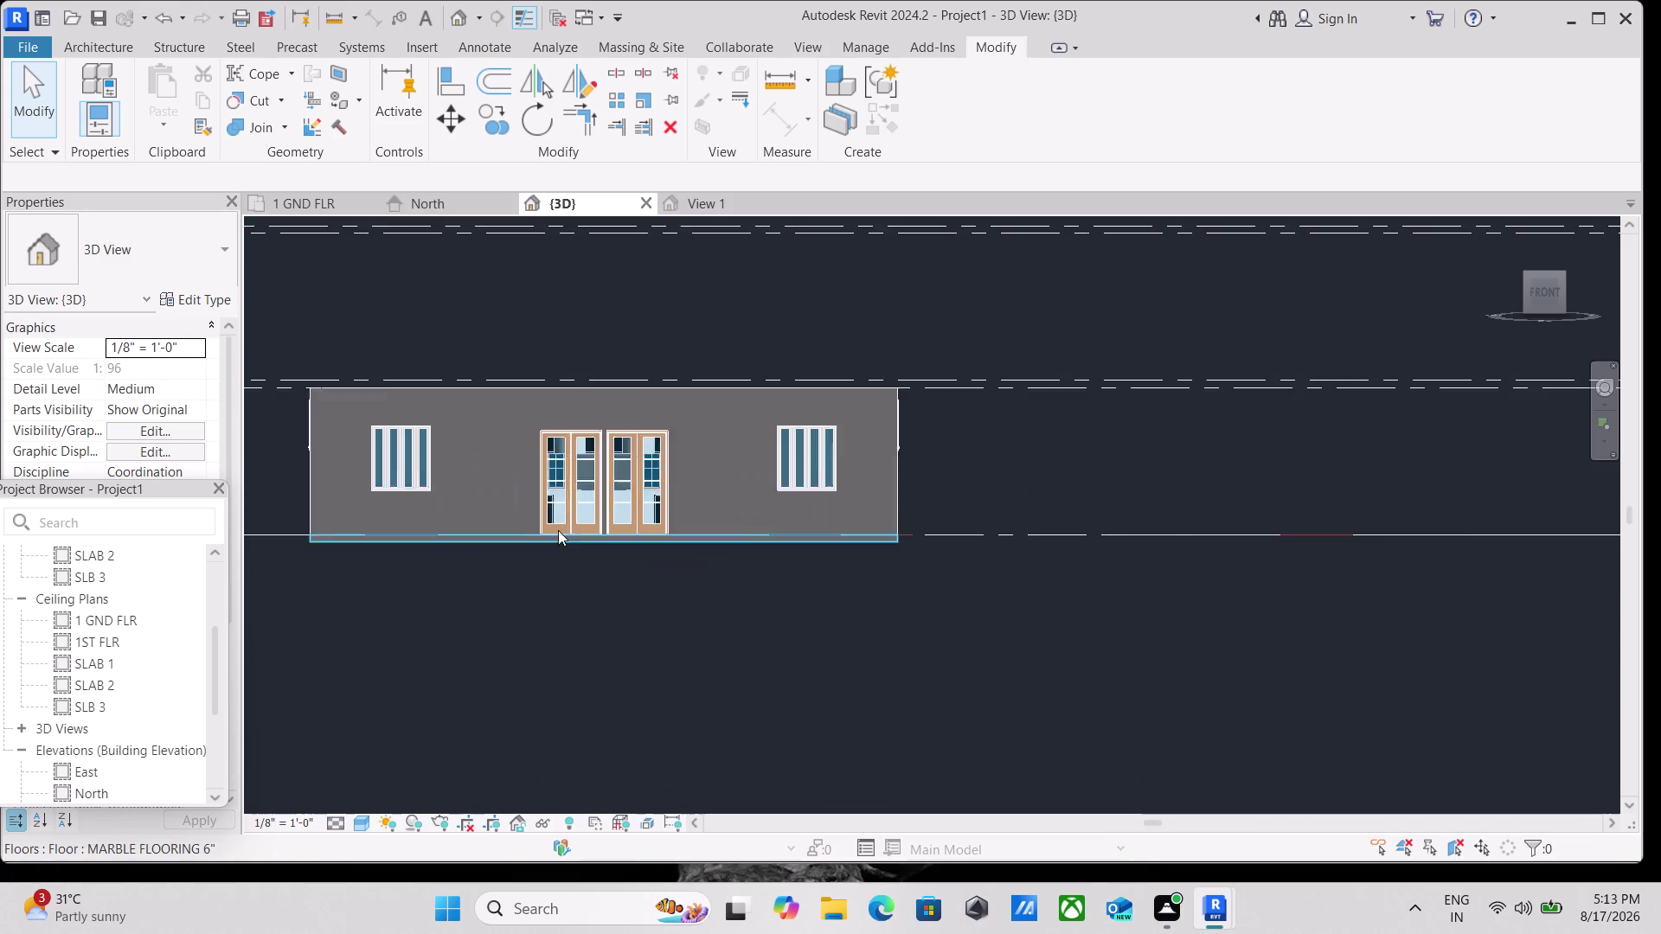
scroll(up, 3)
scroll(down, 3)
scroll(down, 3)
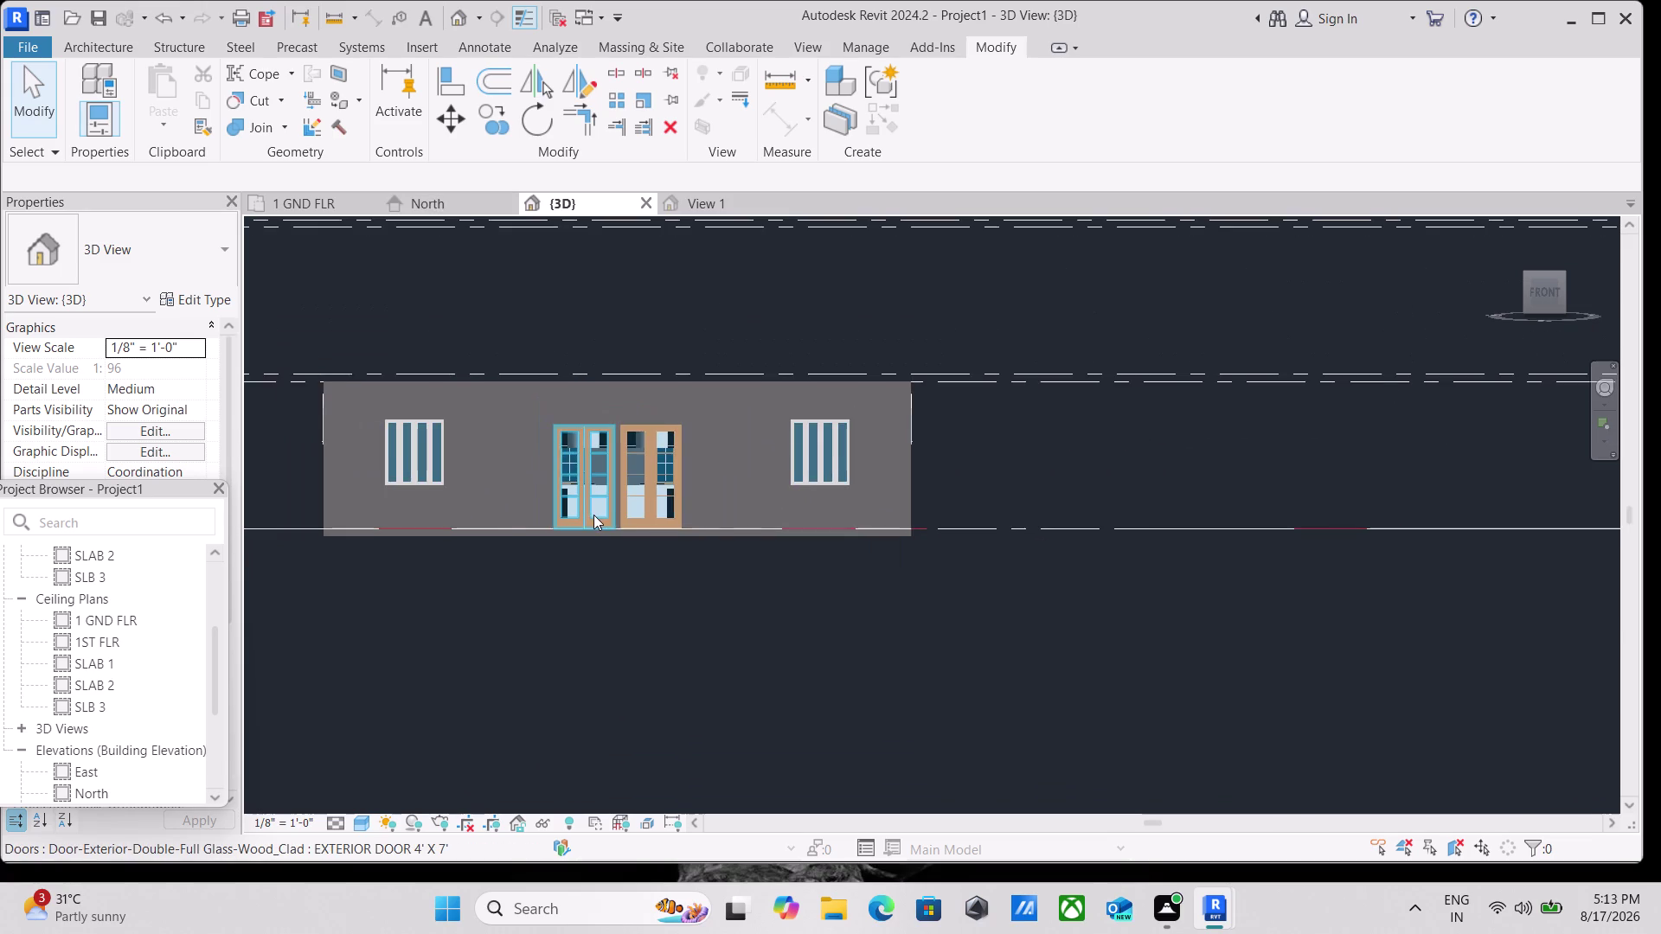
scroll(down, 3)
scroll(down, 3)
scroll(up, 3)
scroll(up, 3)
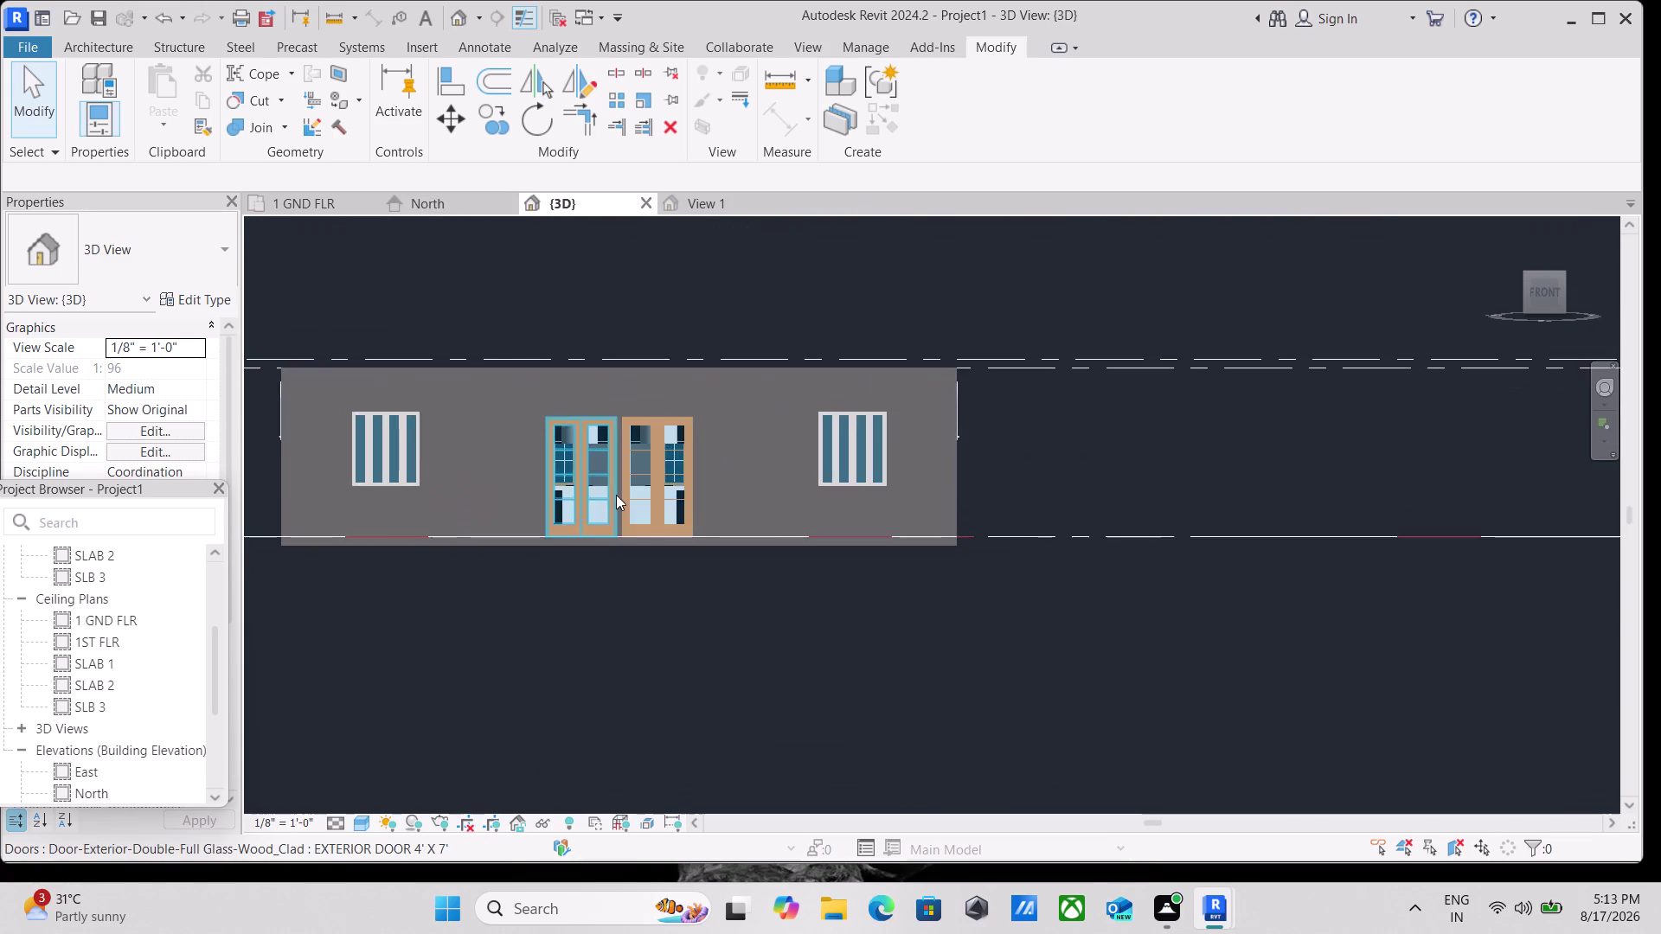
scroll(down, 3)
middle_drag(617, 494, 671, 549)
scroll(down, 3)
middle_drag(640, 503, 673, 545)
scroll(up, 3)
middle_drag(777, 536, 822, 548)
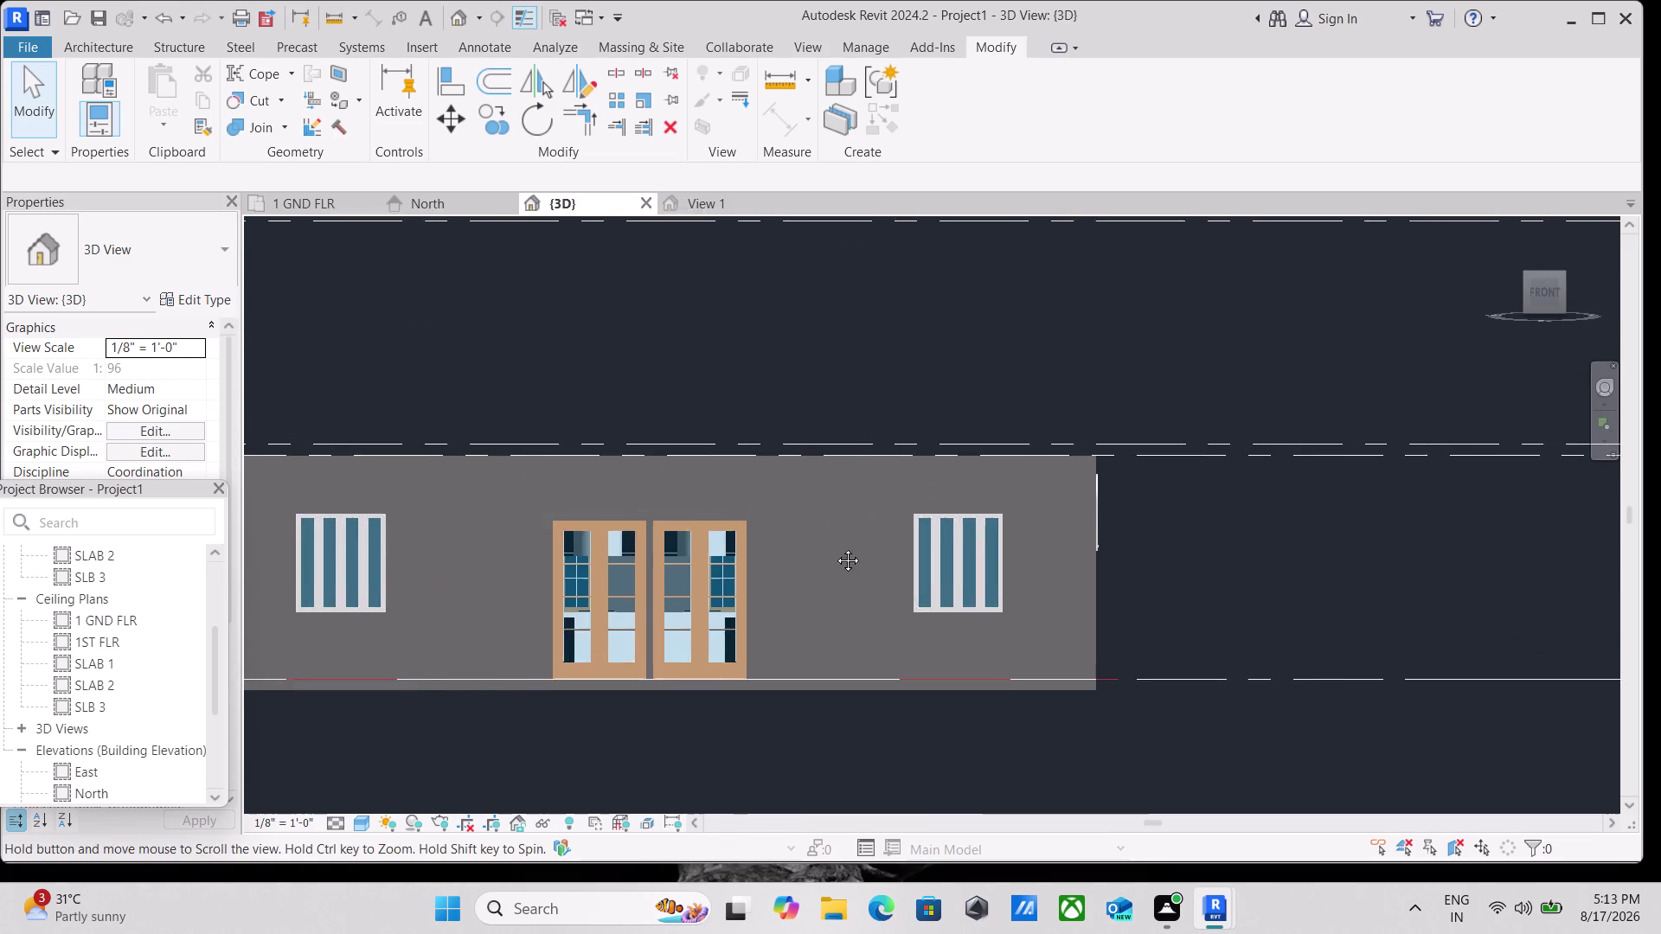
middle_drag(822, 547, 851, 550)
middle_drag(559, 505, 626, 511)
scroll(up, 3)
middle_drag(622, 511, 654, 517)
scroll(down, 3)
middle_drag(629, 521, 573, 522)
scroll(up, 3)
middle_drag(551, 520, 644, 500)
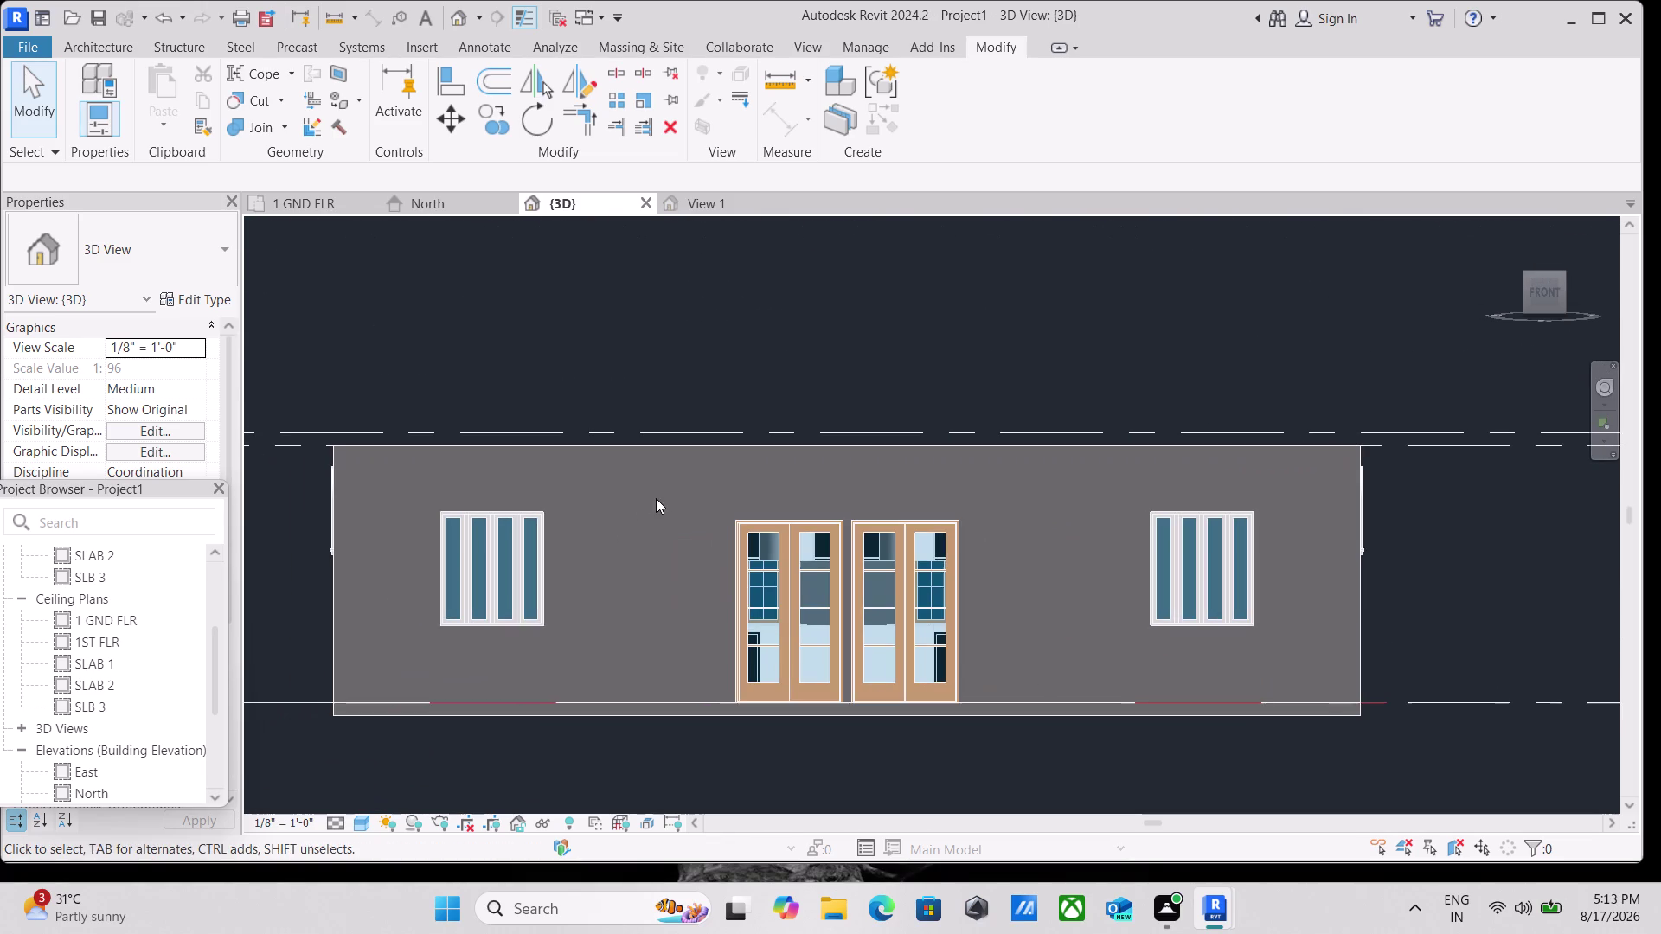
click(1563, 279)
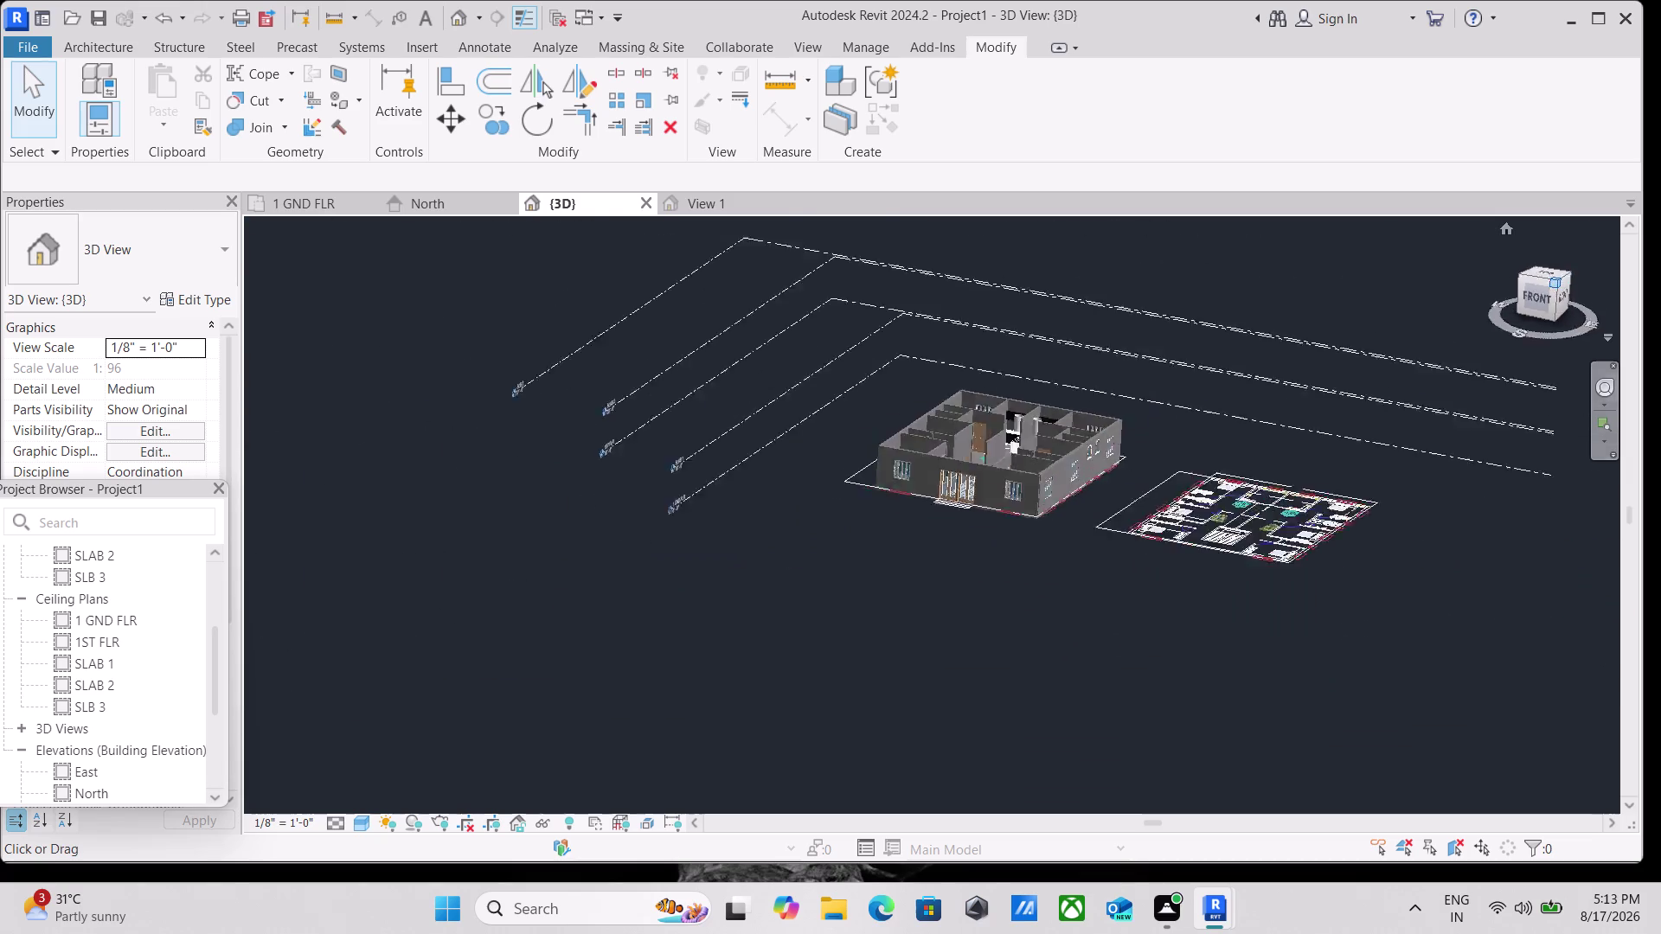
Switch to the ViewCube's Front view and zoom in on the house's front wall.
scroll(up, 3)
scroll(up, 3)
scroll(up, 3)
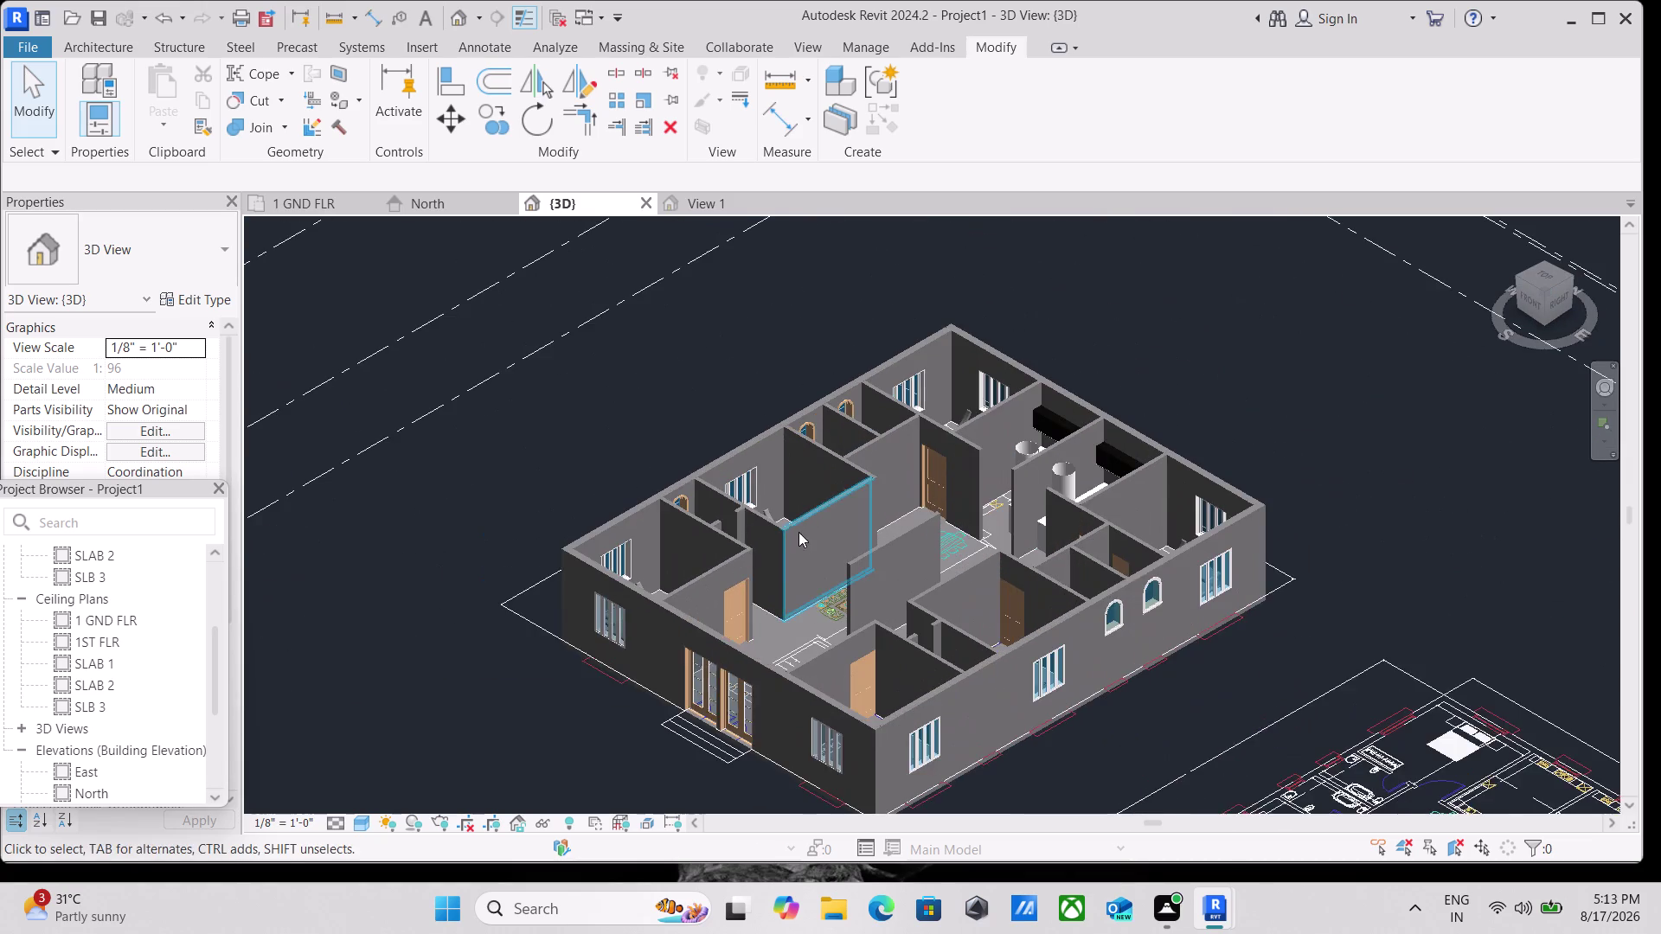
scroll(up, 3)
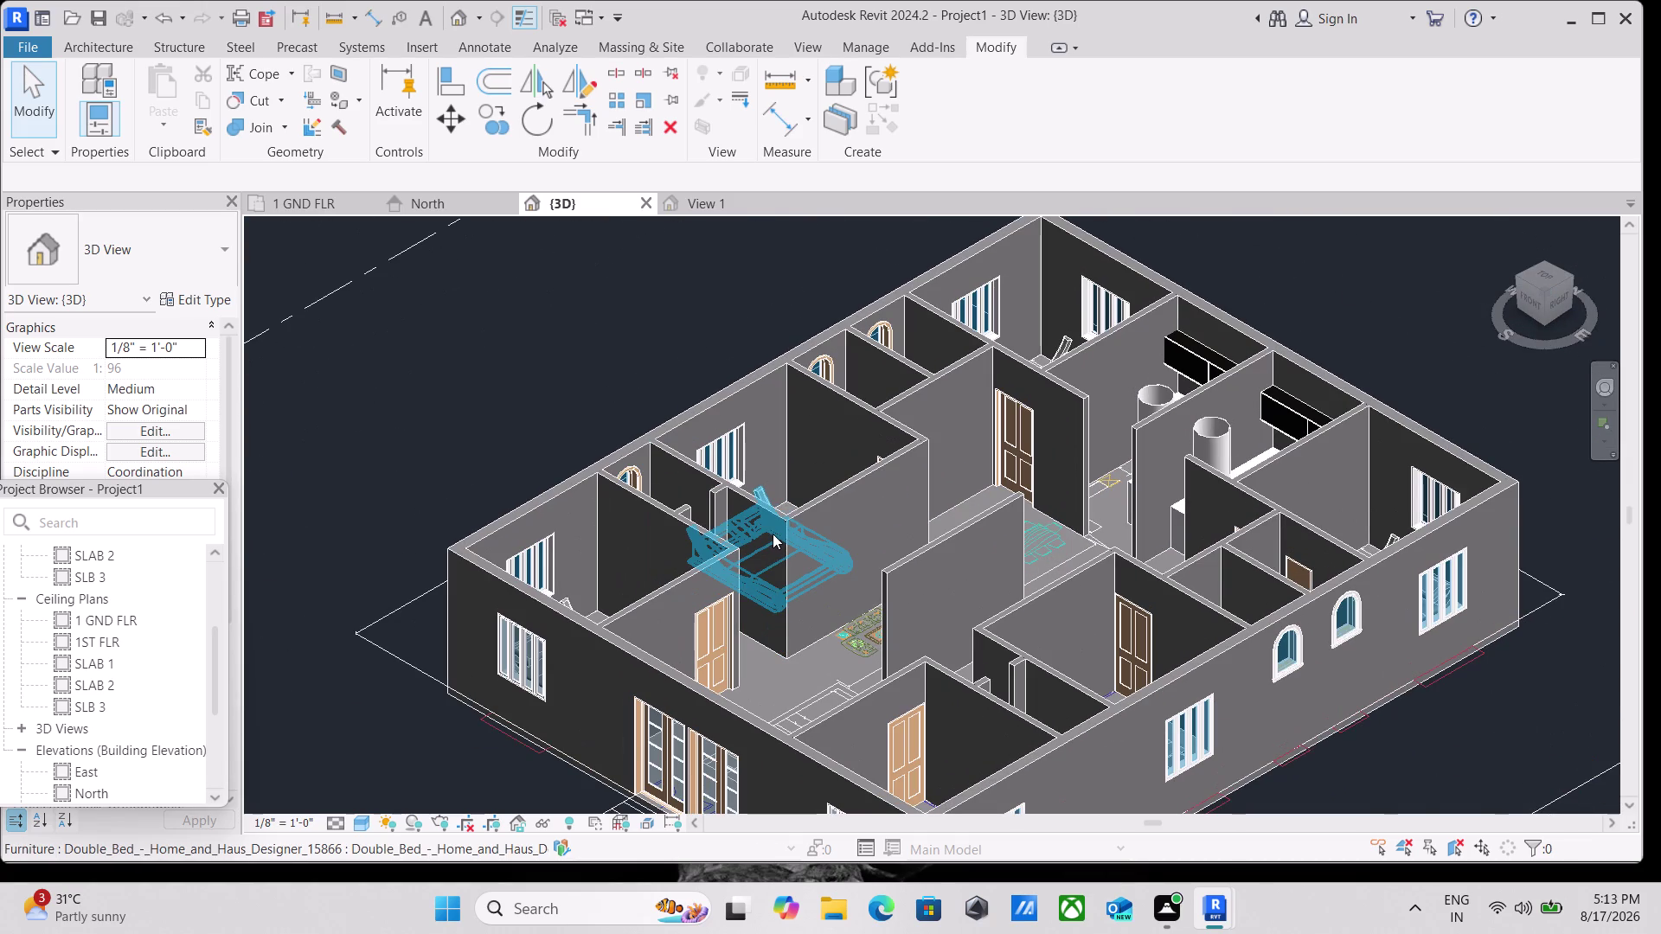
scroll(down, 3)
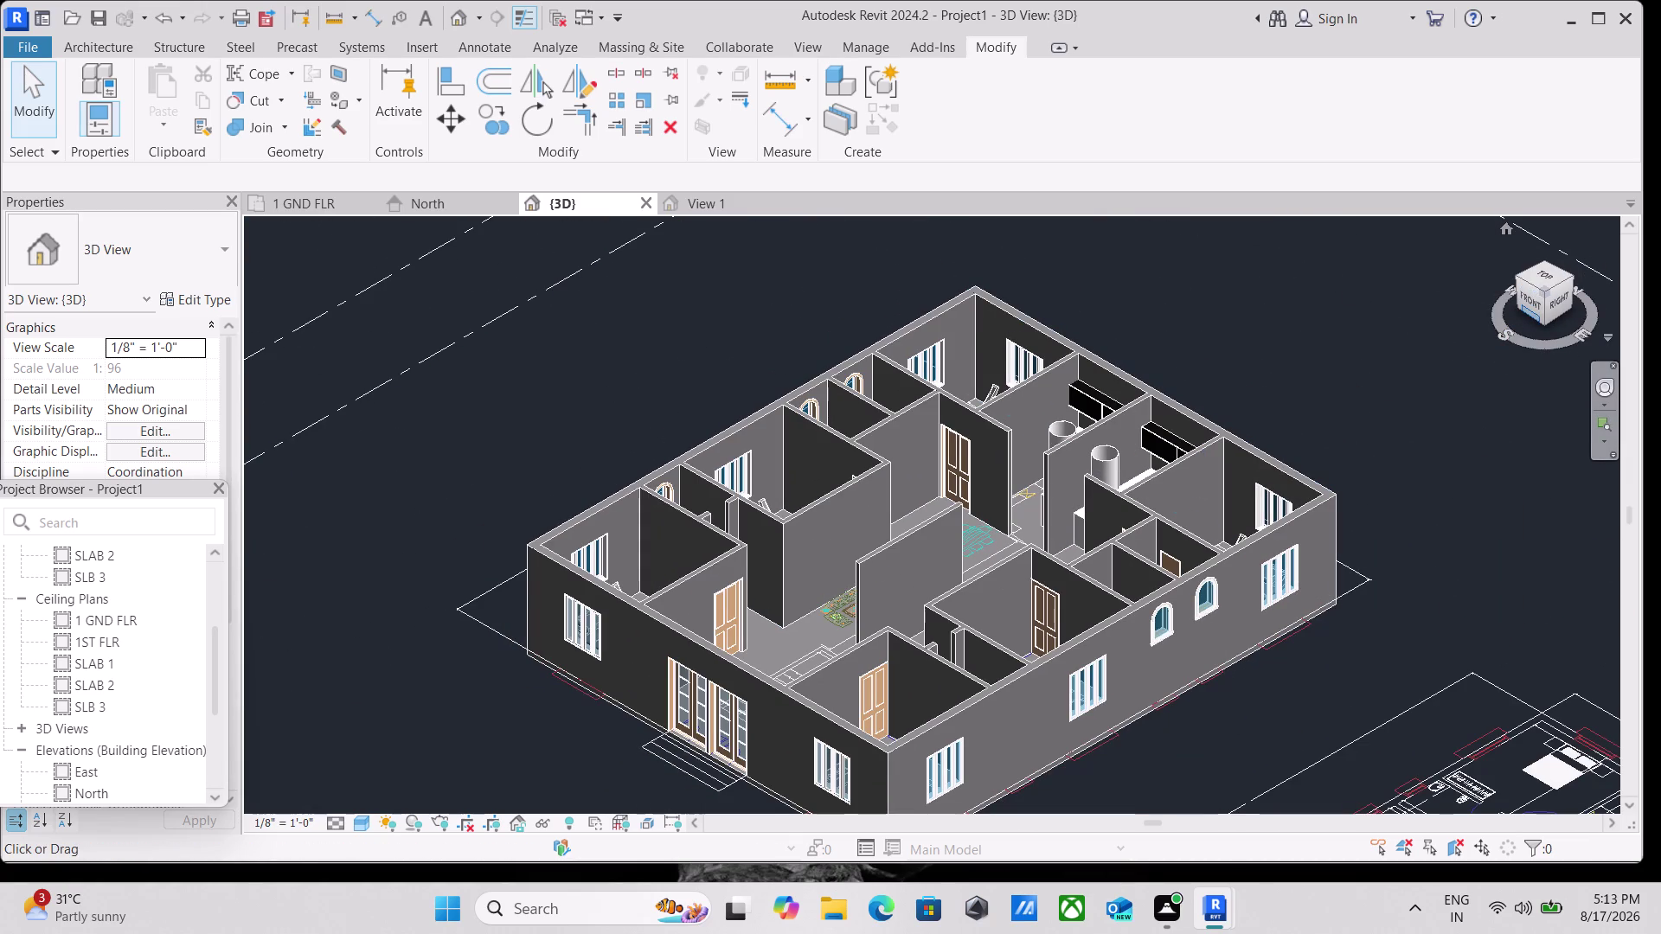
click(1535, 301)
scroll(up, 3)
scroll(up, 3)
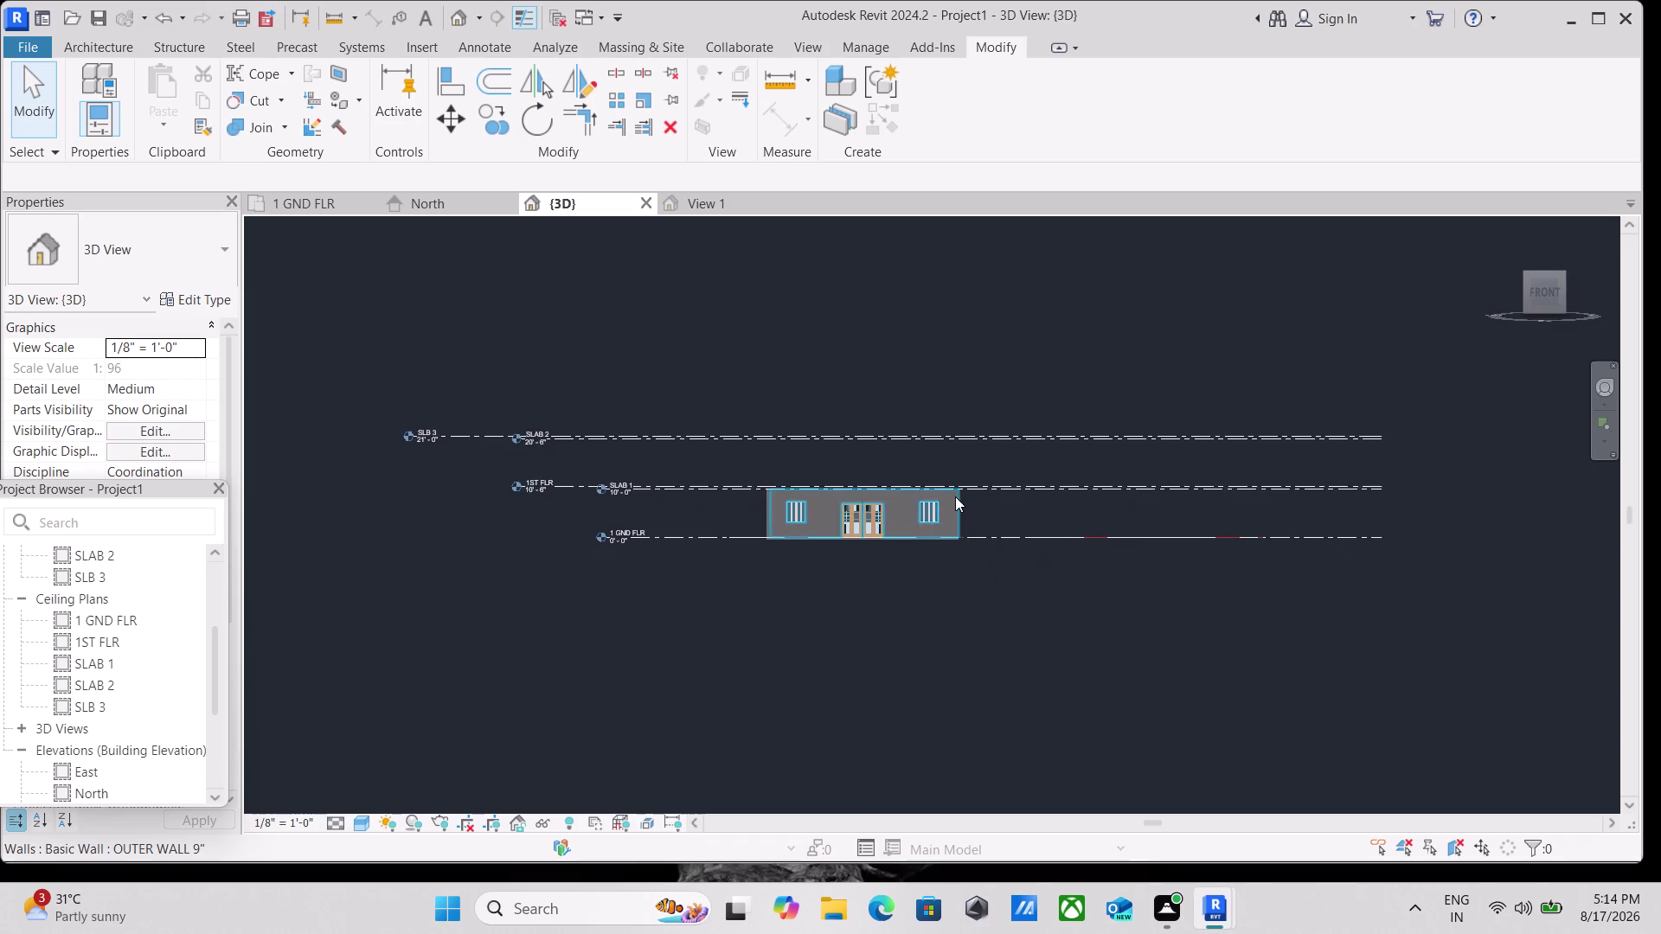
scroll(up, 3)
middle_drag(1021, 509, 1110, 530)
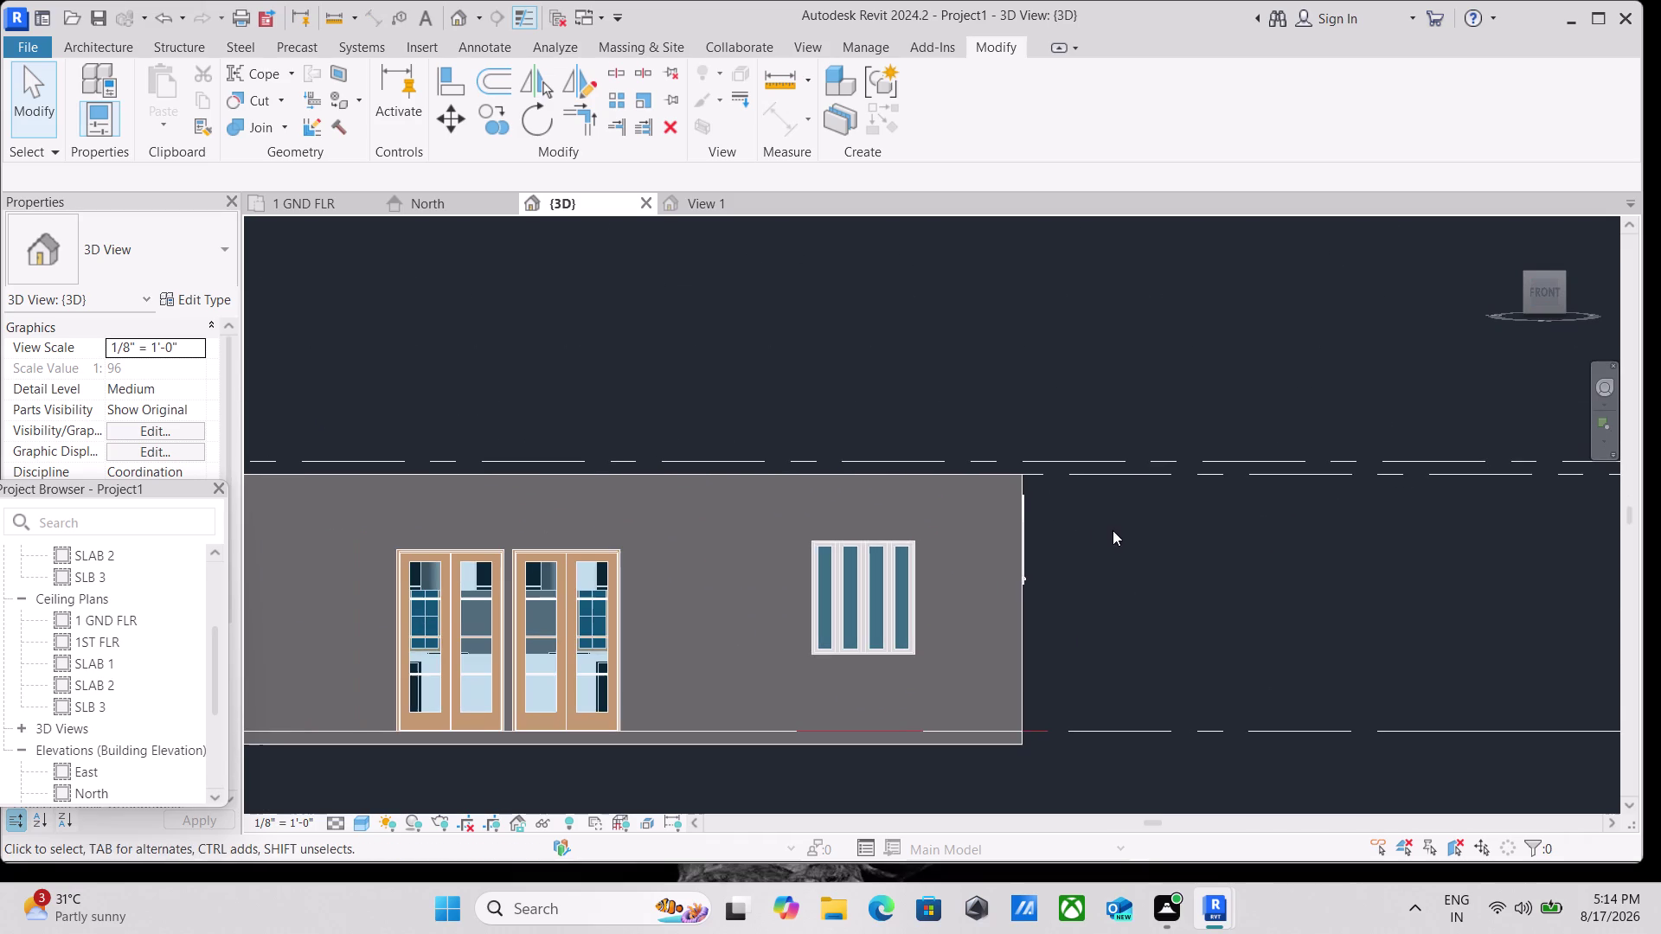
Start a new in-place model from Architecture > Component > Model In-Place.
click(119, 42)
click(250, 120)
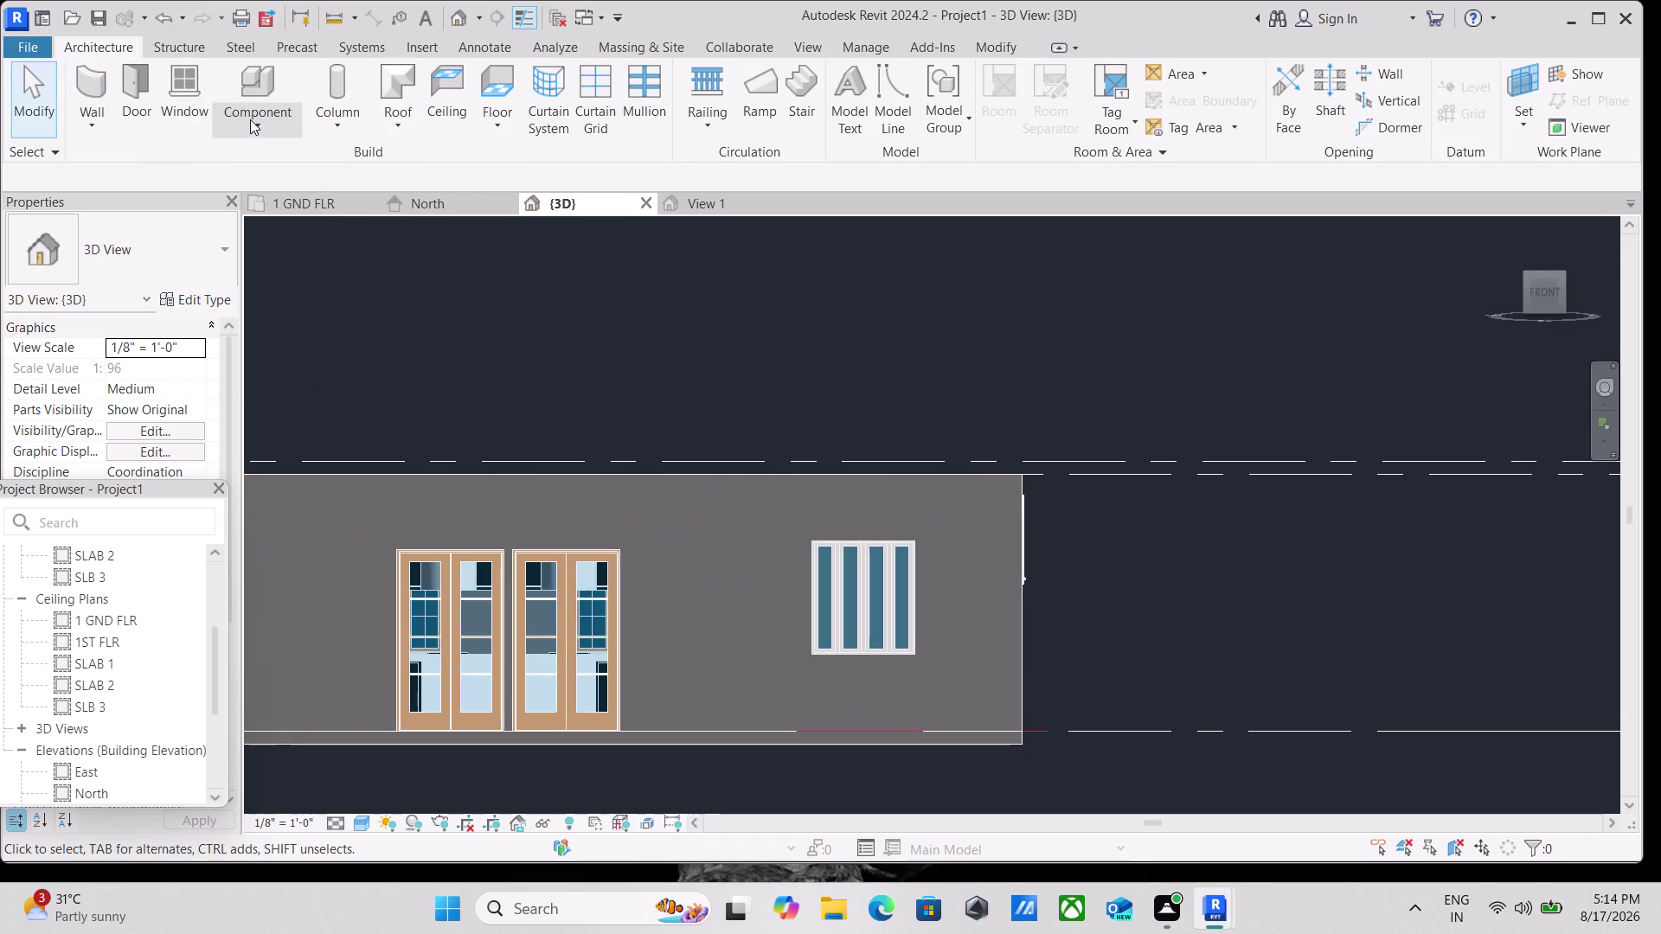
click(271, 202)
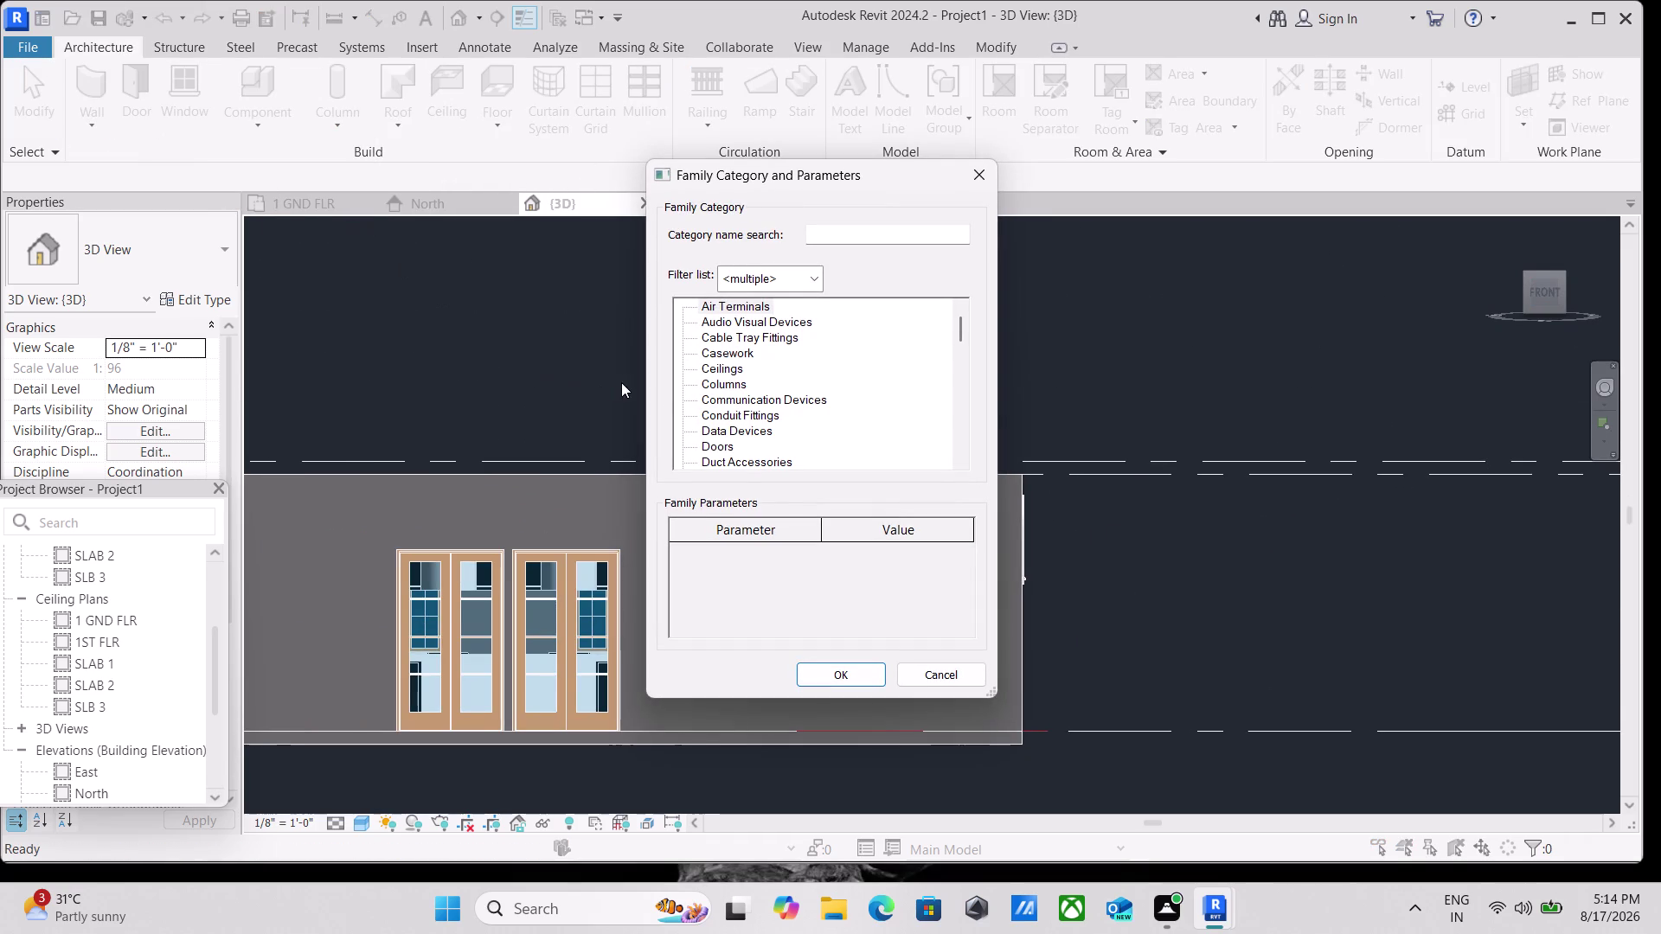
Choose the Generic Models category and keep the default name Generic Models 1.
scroll(down, 3)
scroll(down, 3)
scroll(down, 3)
scroll(down, 3)
scroll(down, 3)
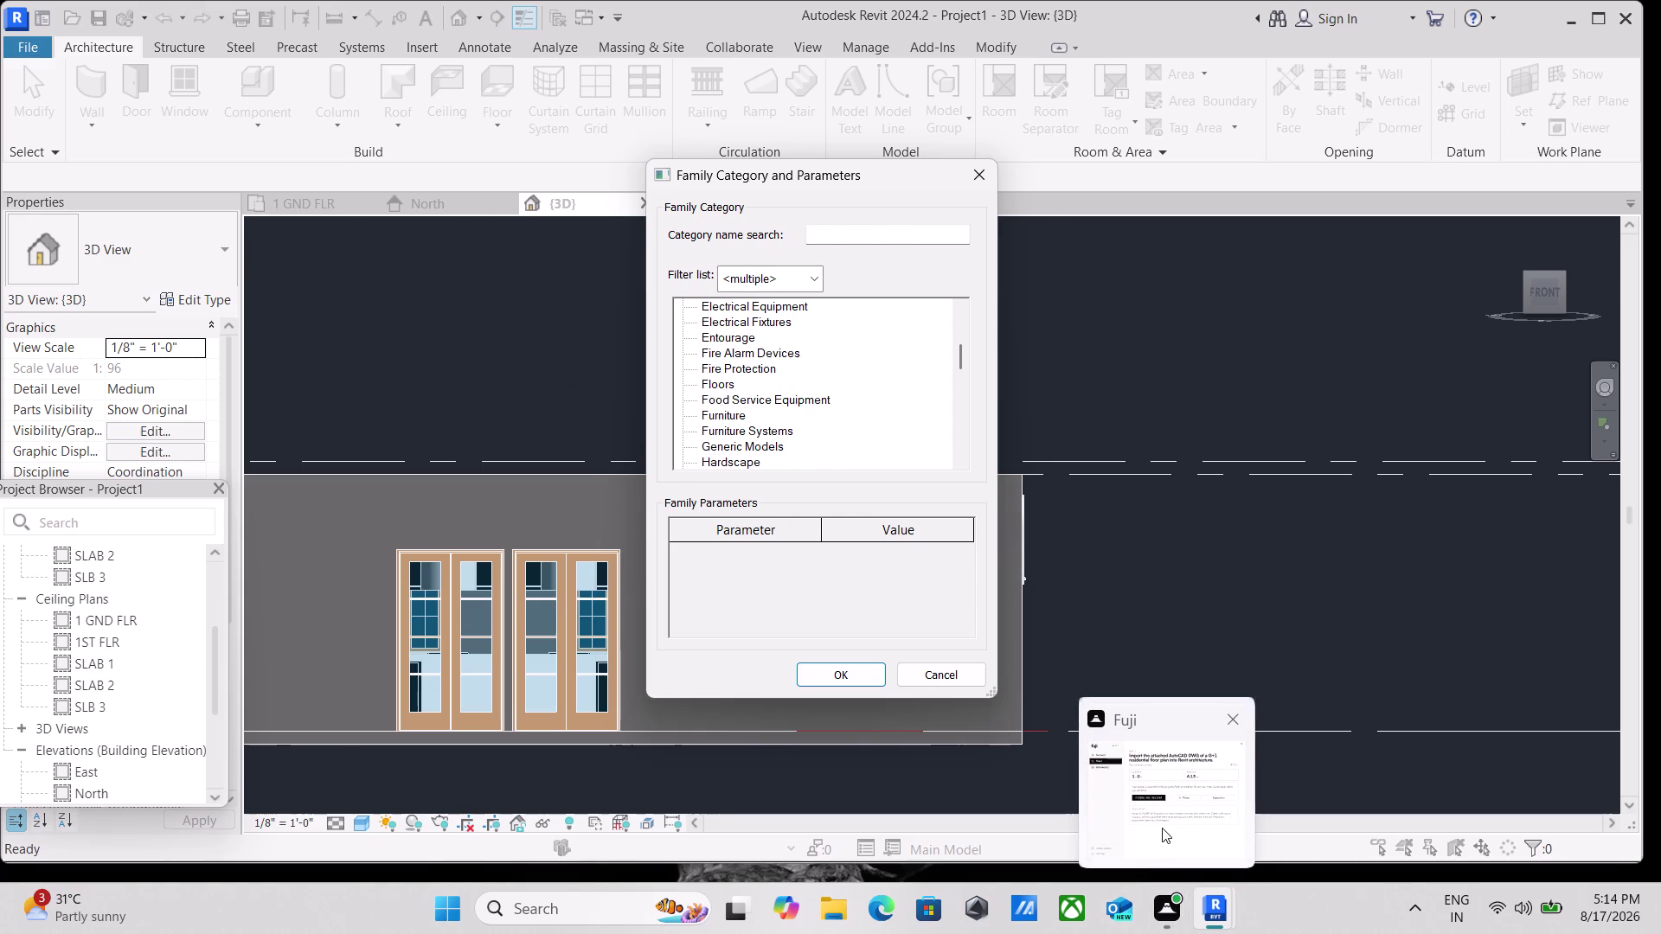
scroll(down, 3)
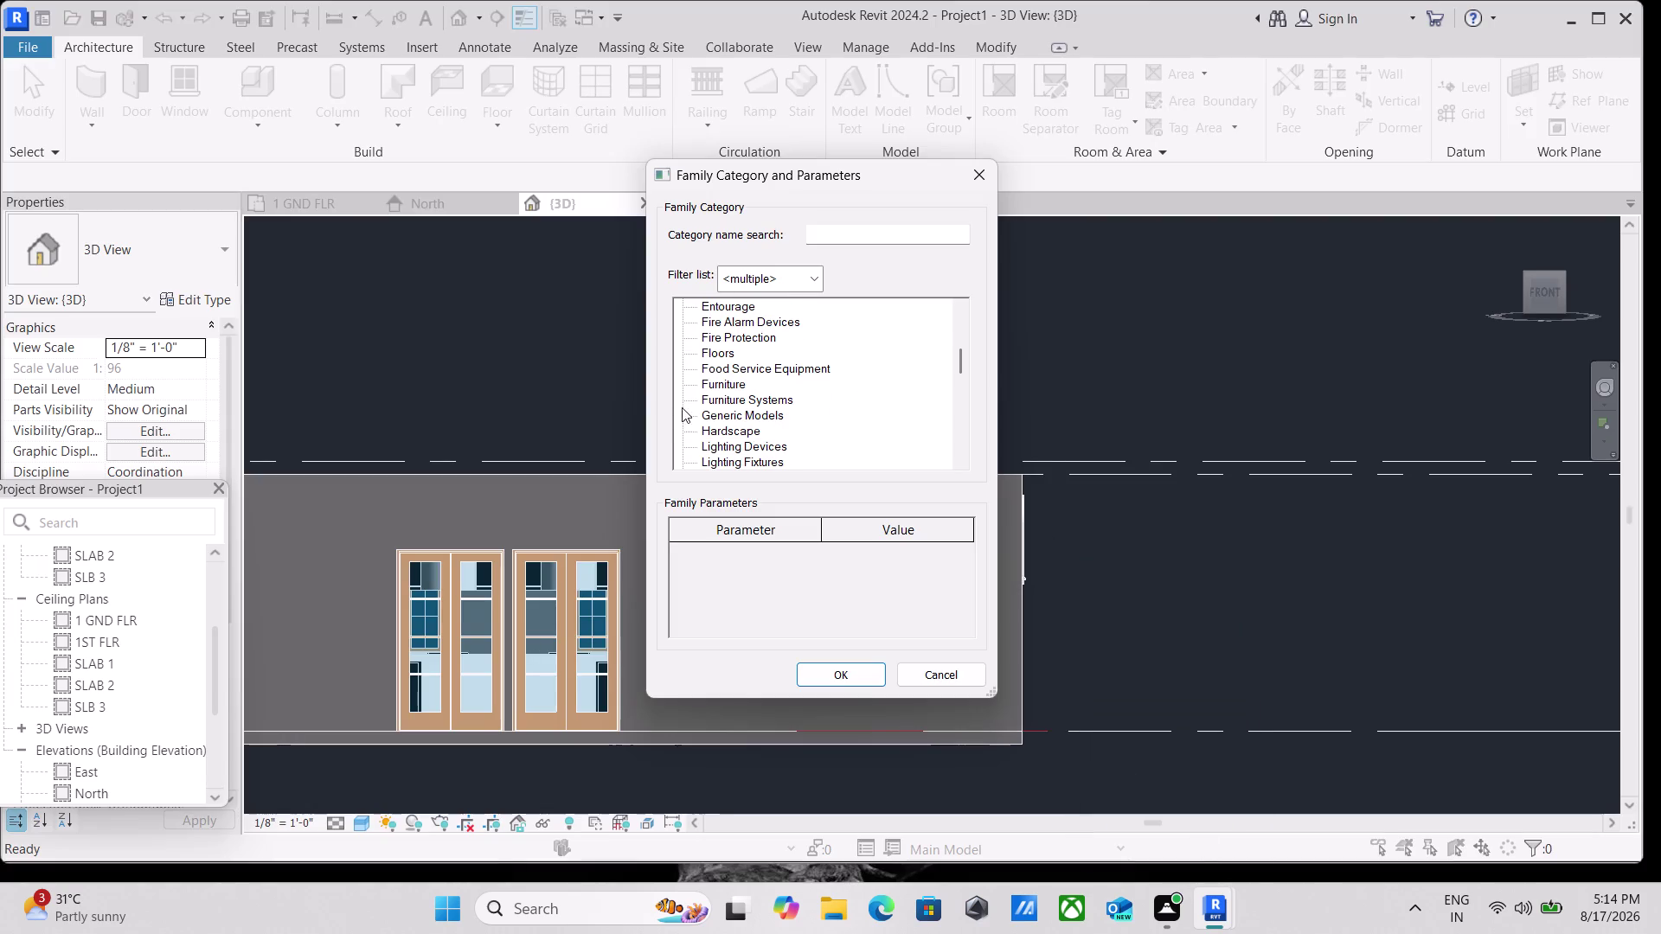
scroll(down, 3)
scroll(up, 3)
scroll(down, 3)
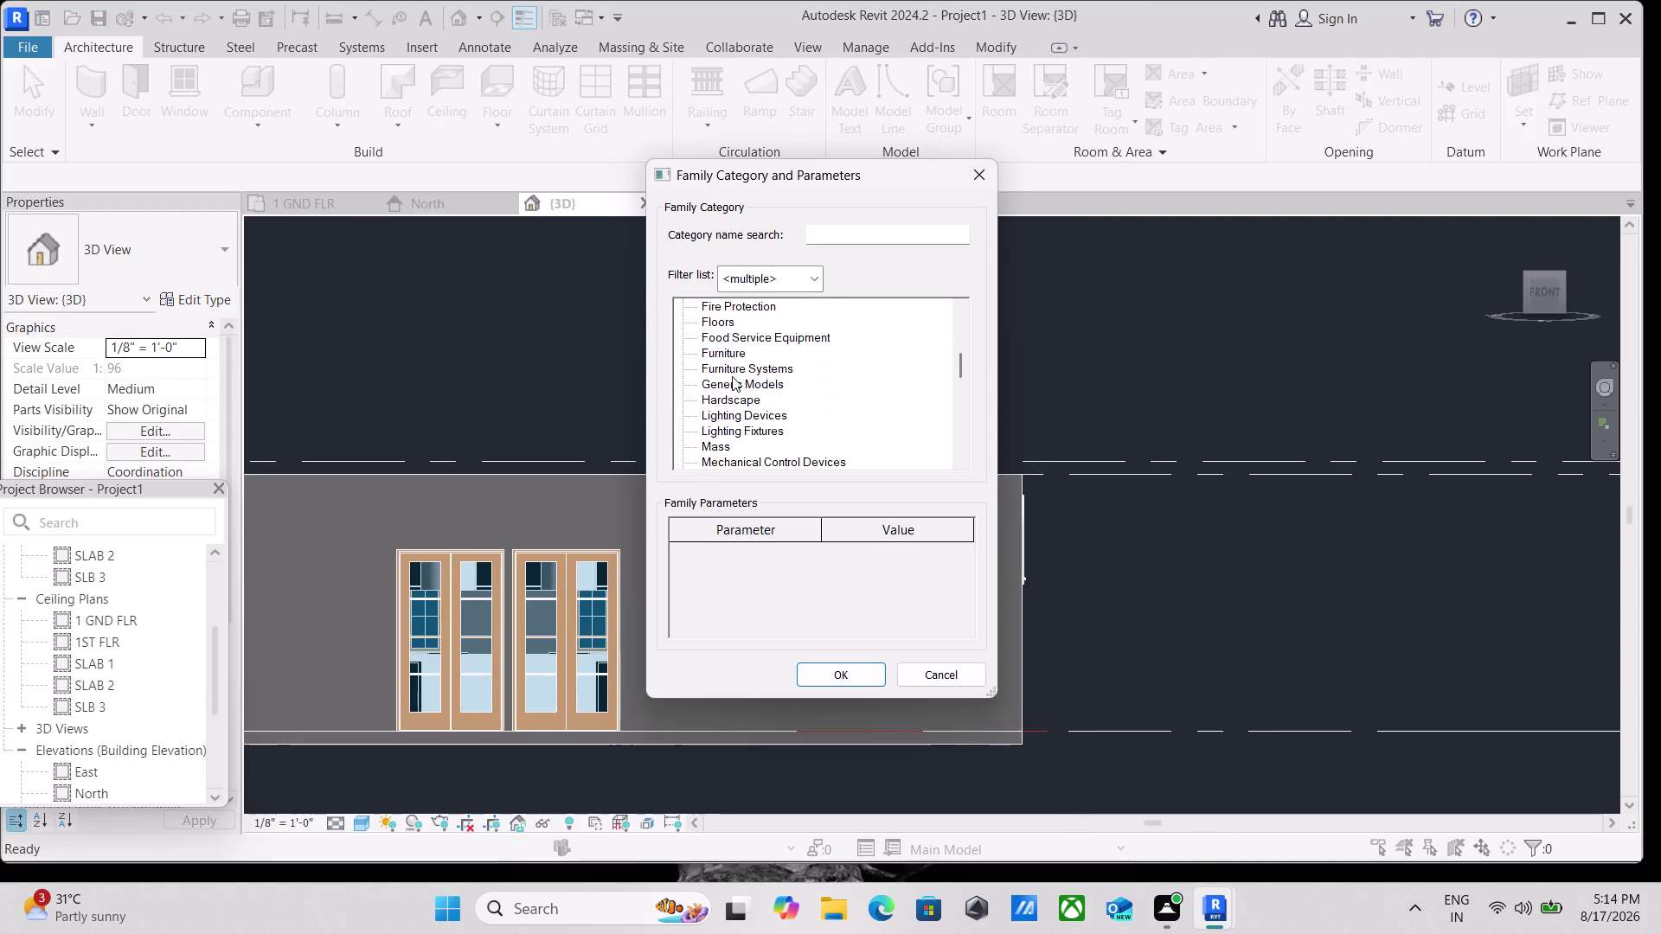
scroll(down, 3)
scroll(up, 3)
click(746, 369)
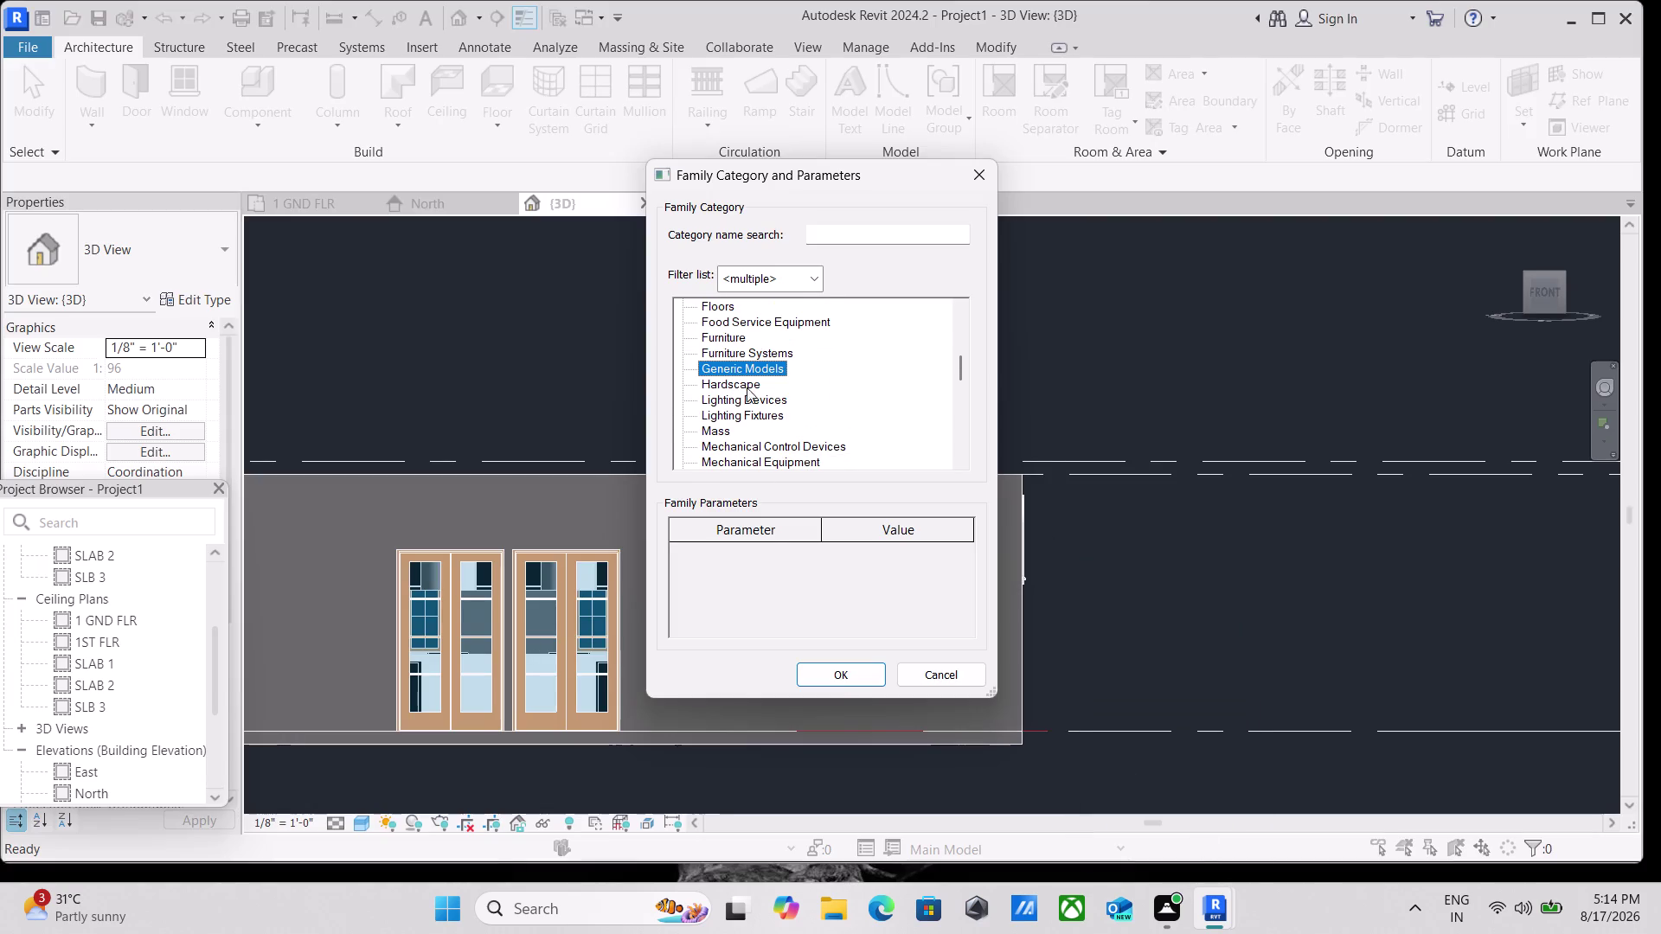
click(850, 674)
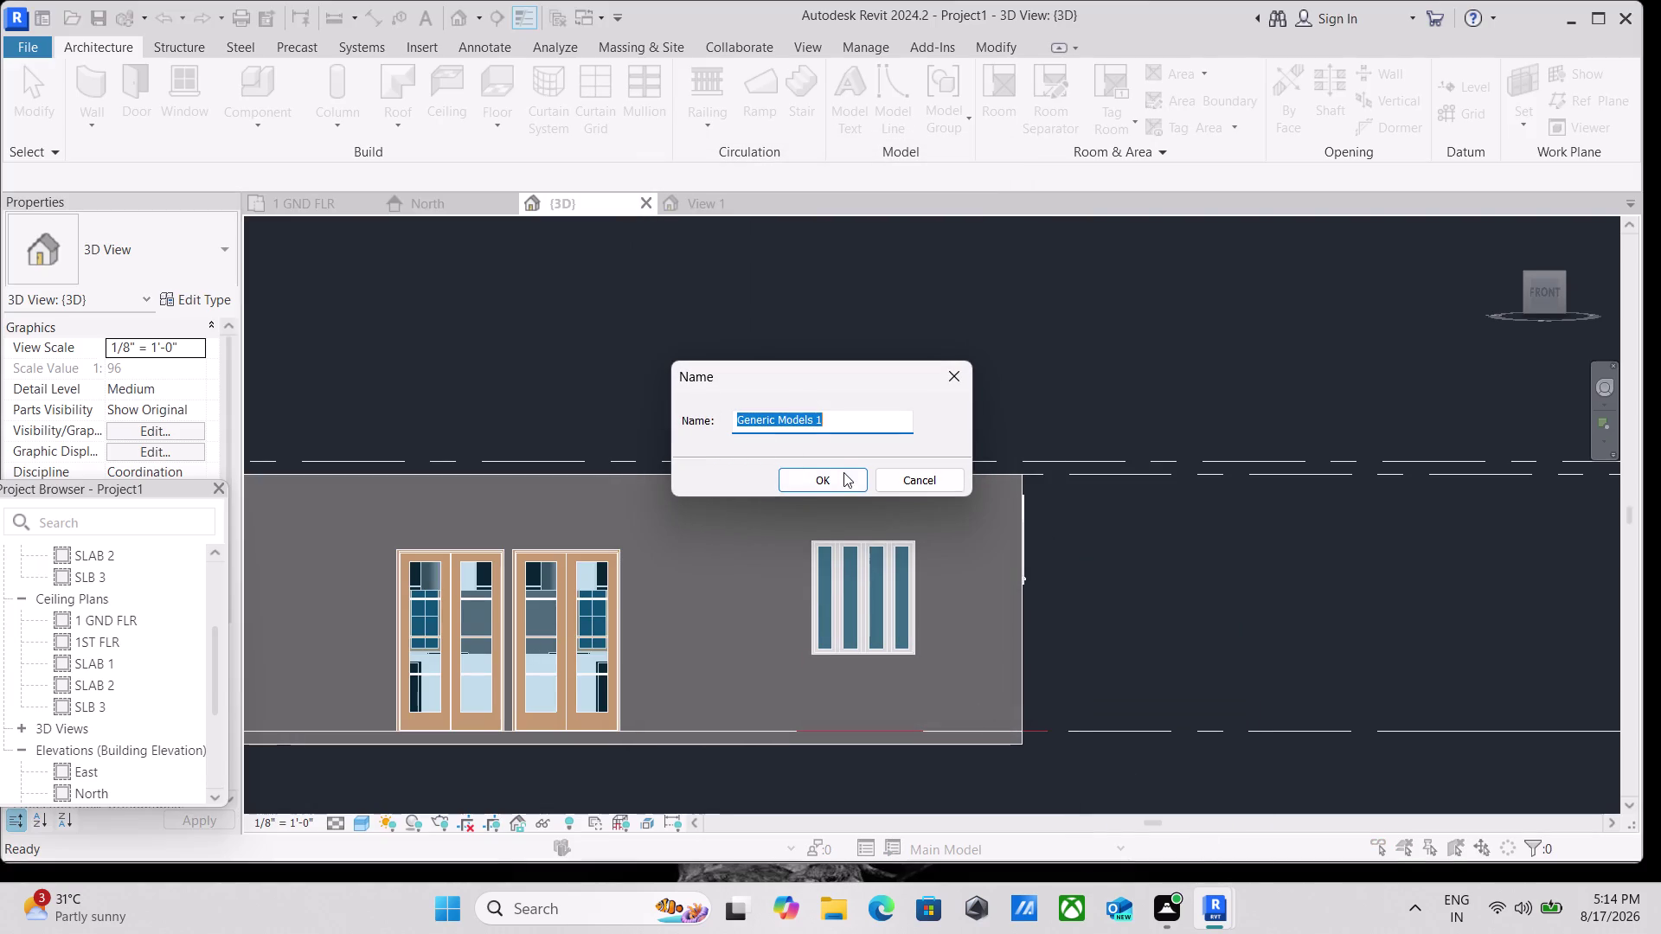
click(851, 475)
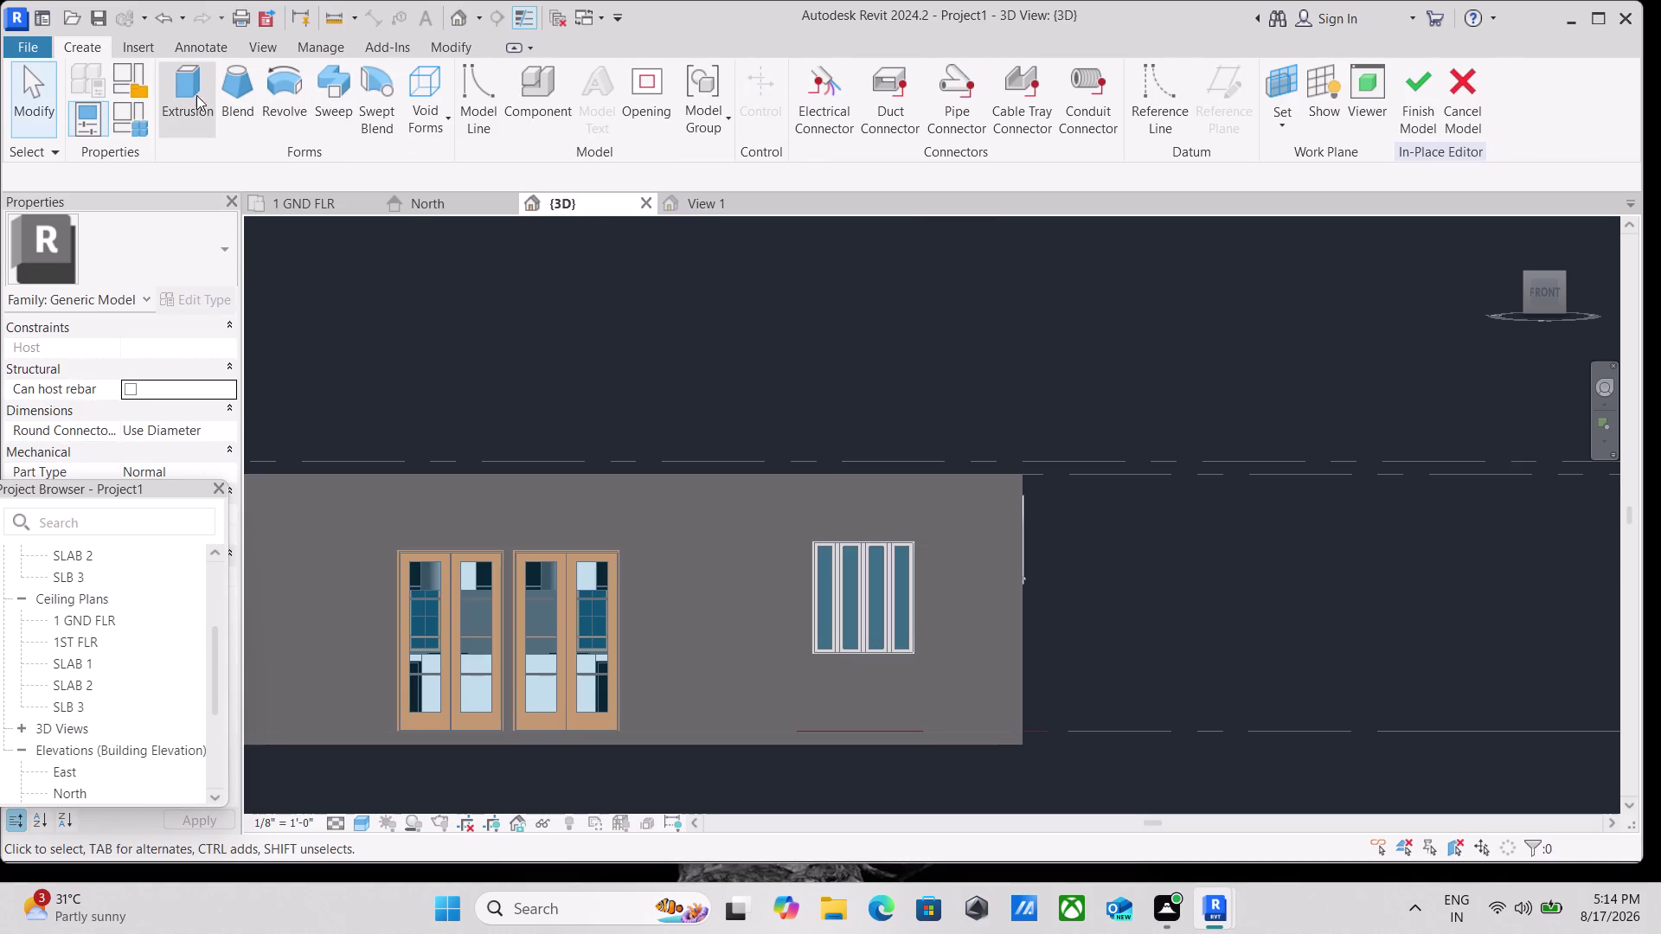
Start an extrusion and make the picked front outer wall face its work plane.
click(180, 88)
scroll(up, 3)
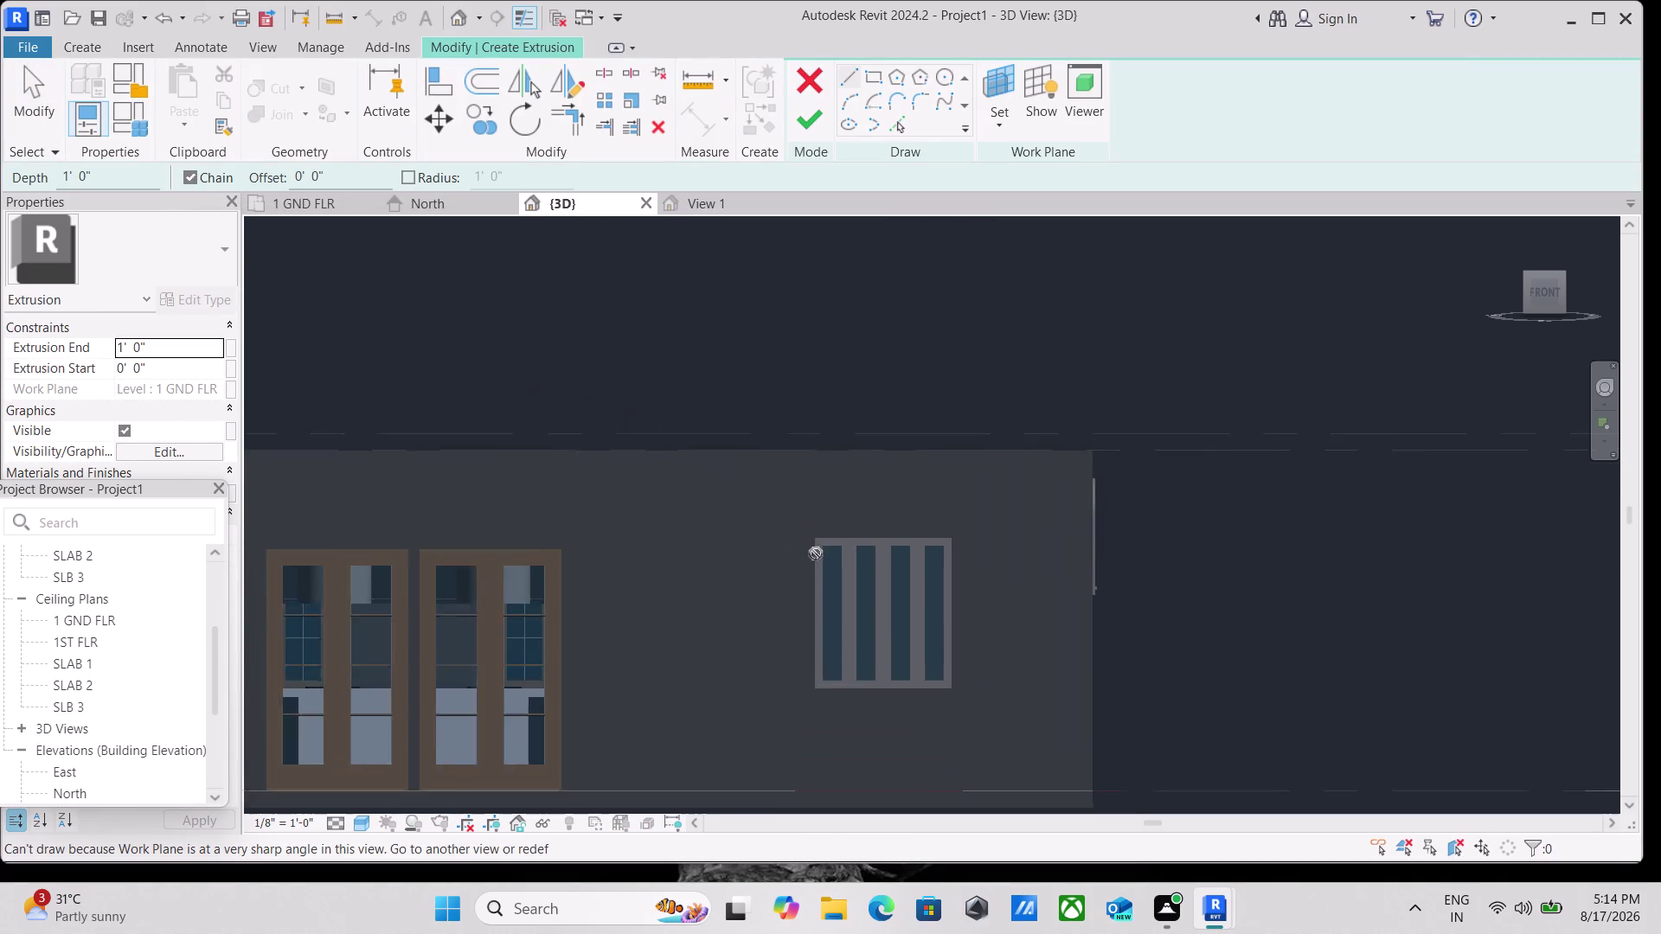
scroll(up, 3)
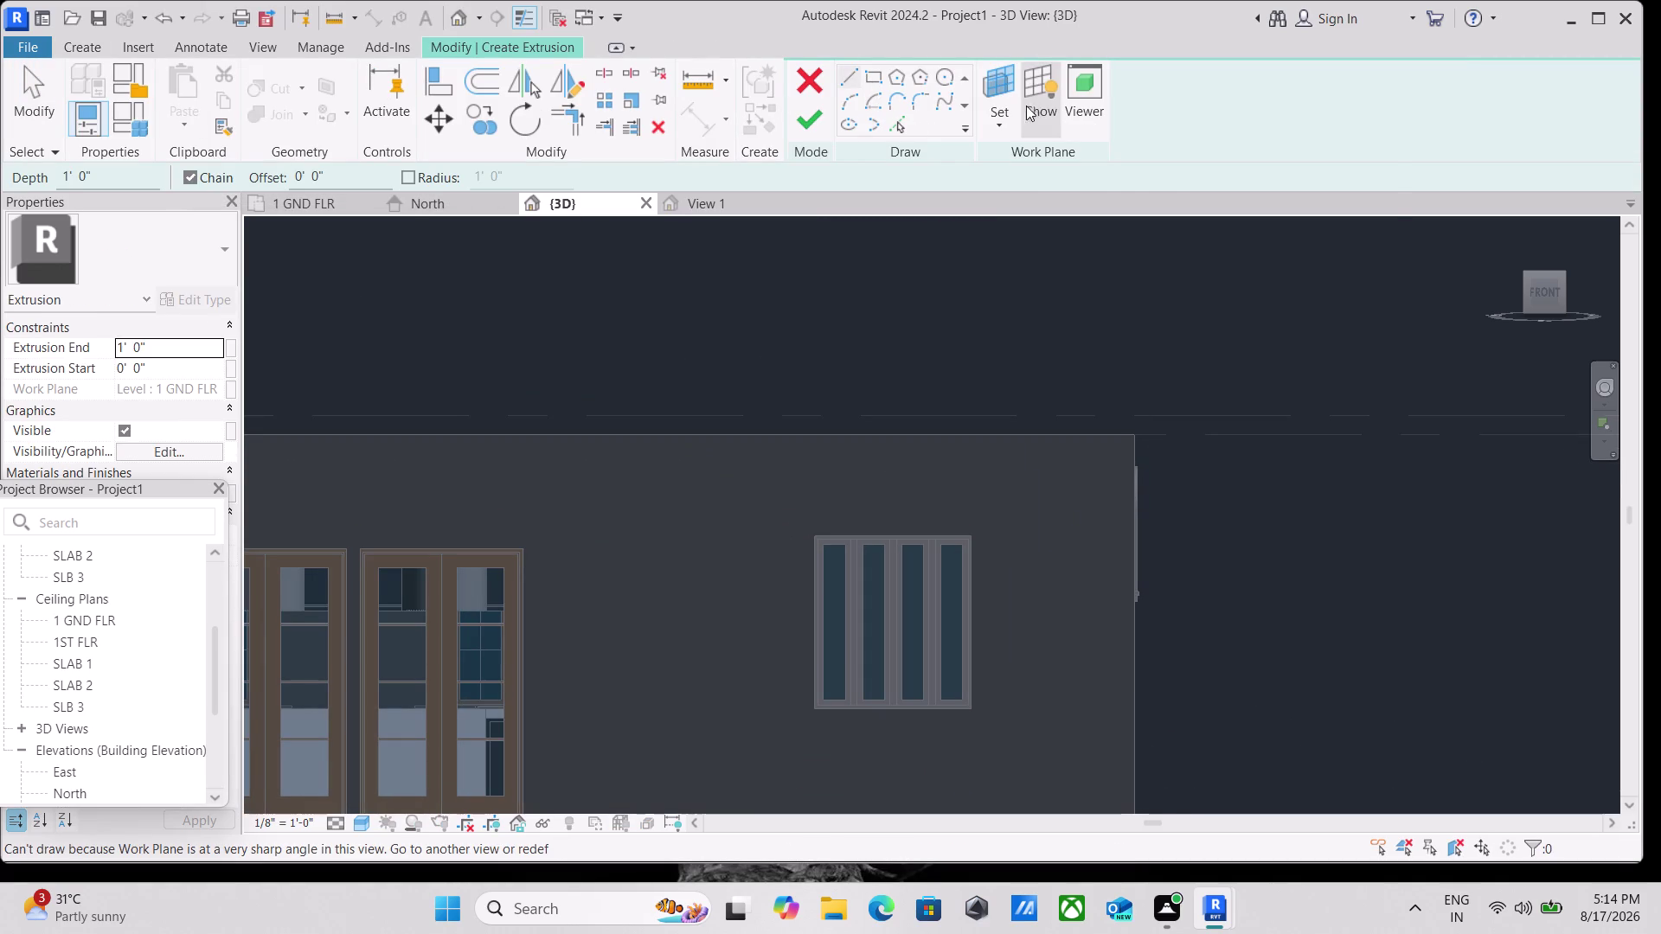
click(1000, 118)
click(1009, 214)
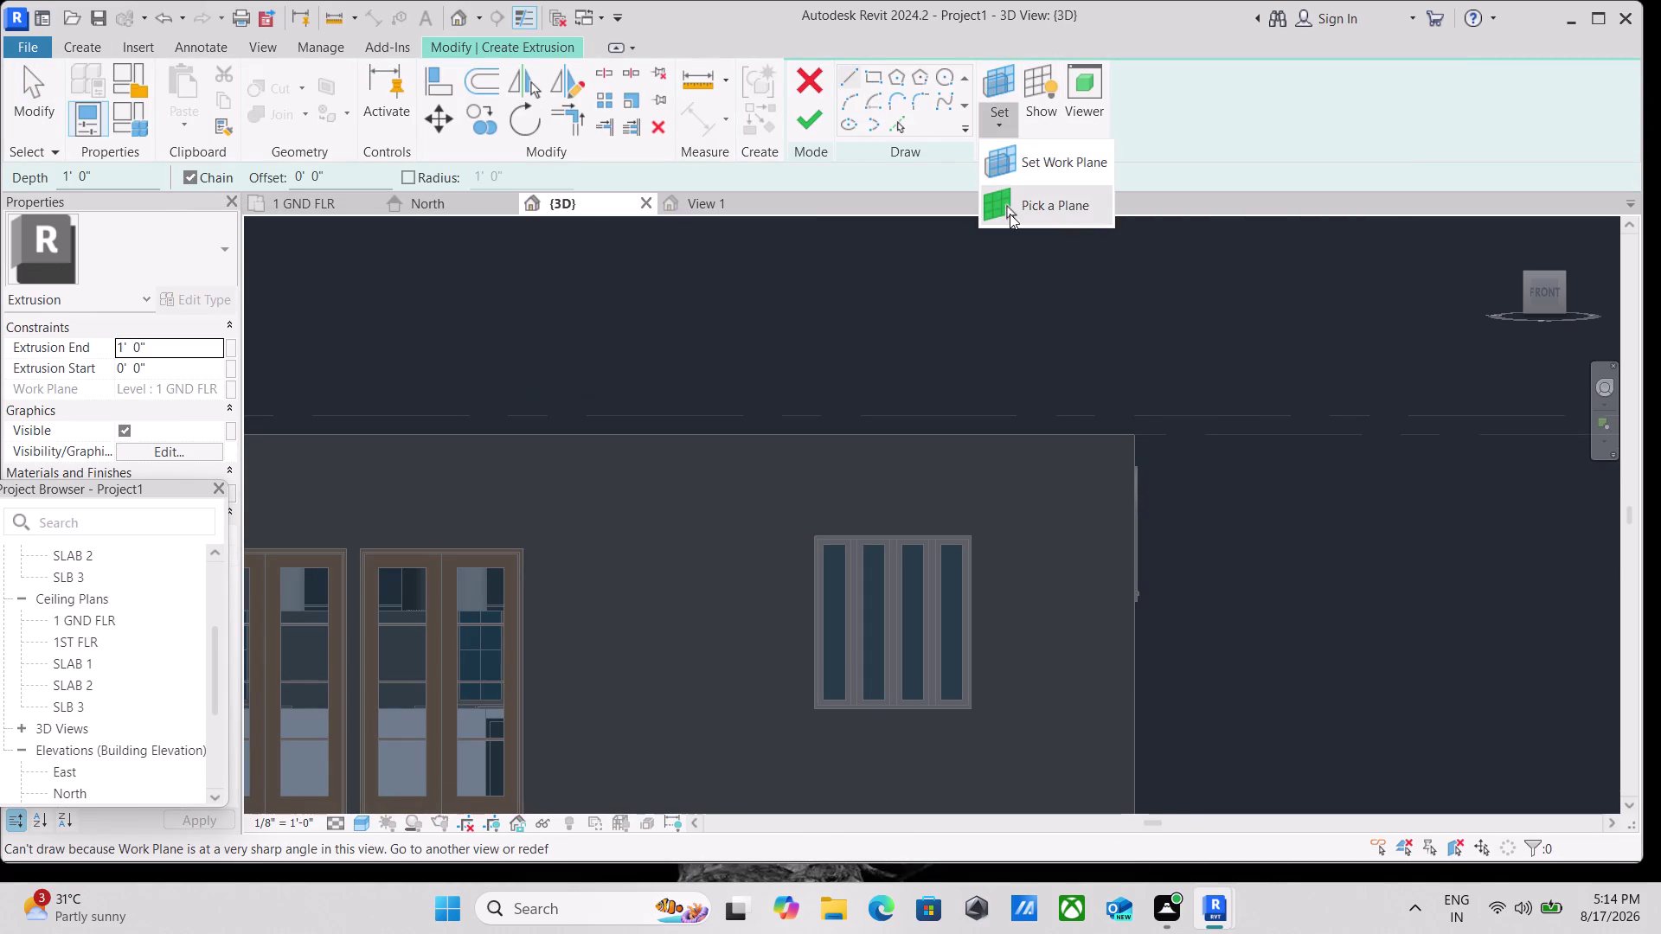
scroll(down, 3)
click(1108, 430)
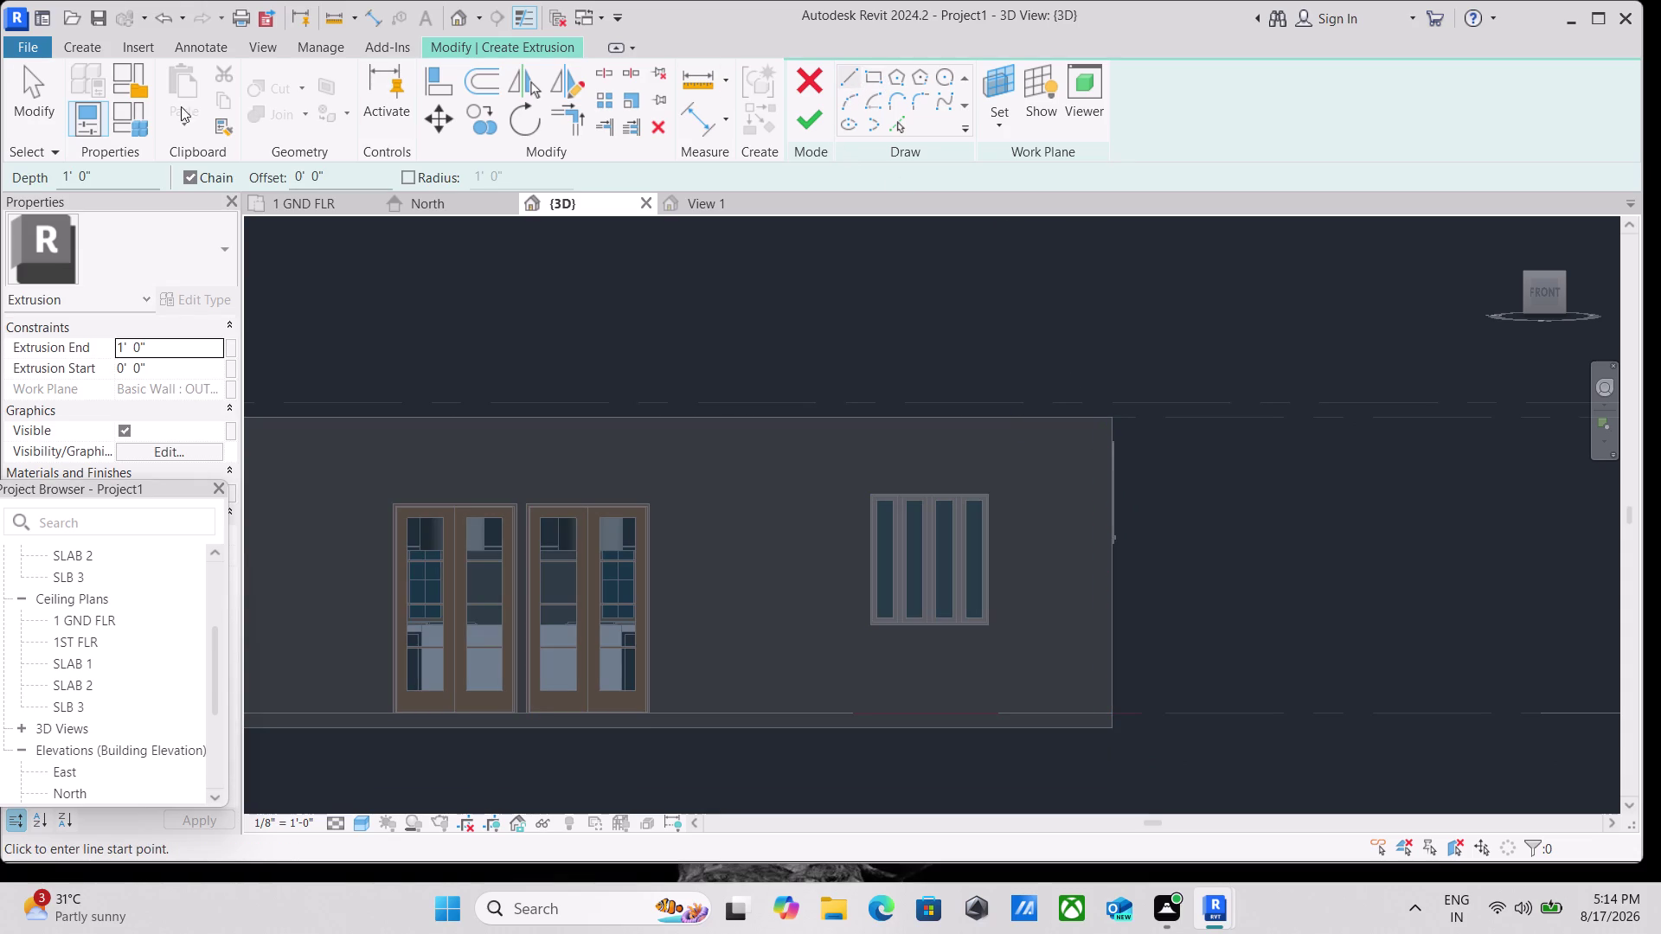
Begin a model line at the wall's top corner, then cancel it without keeping lines.
click(89, 43)
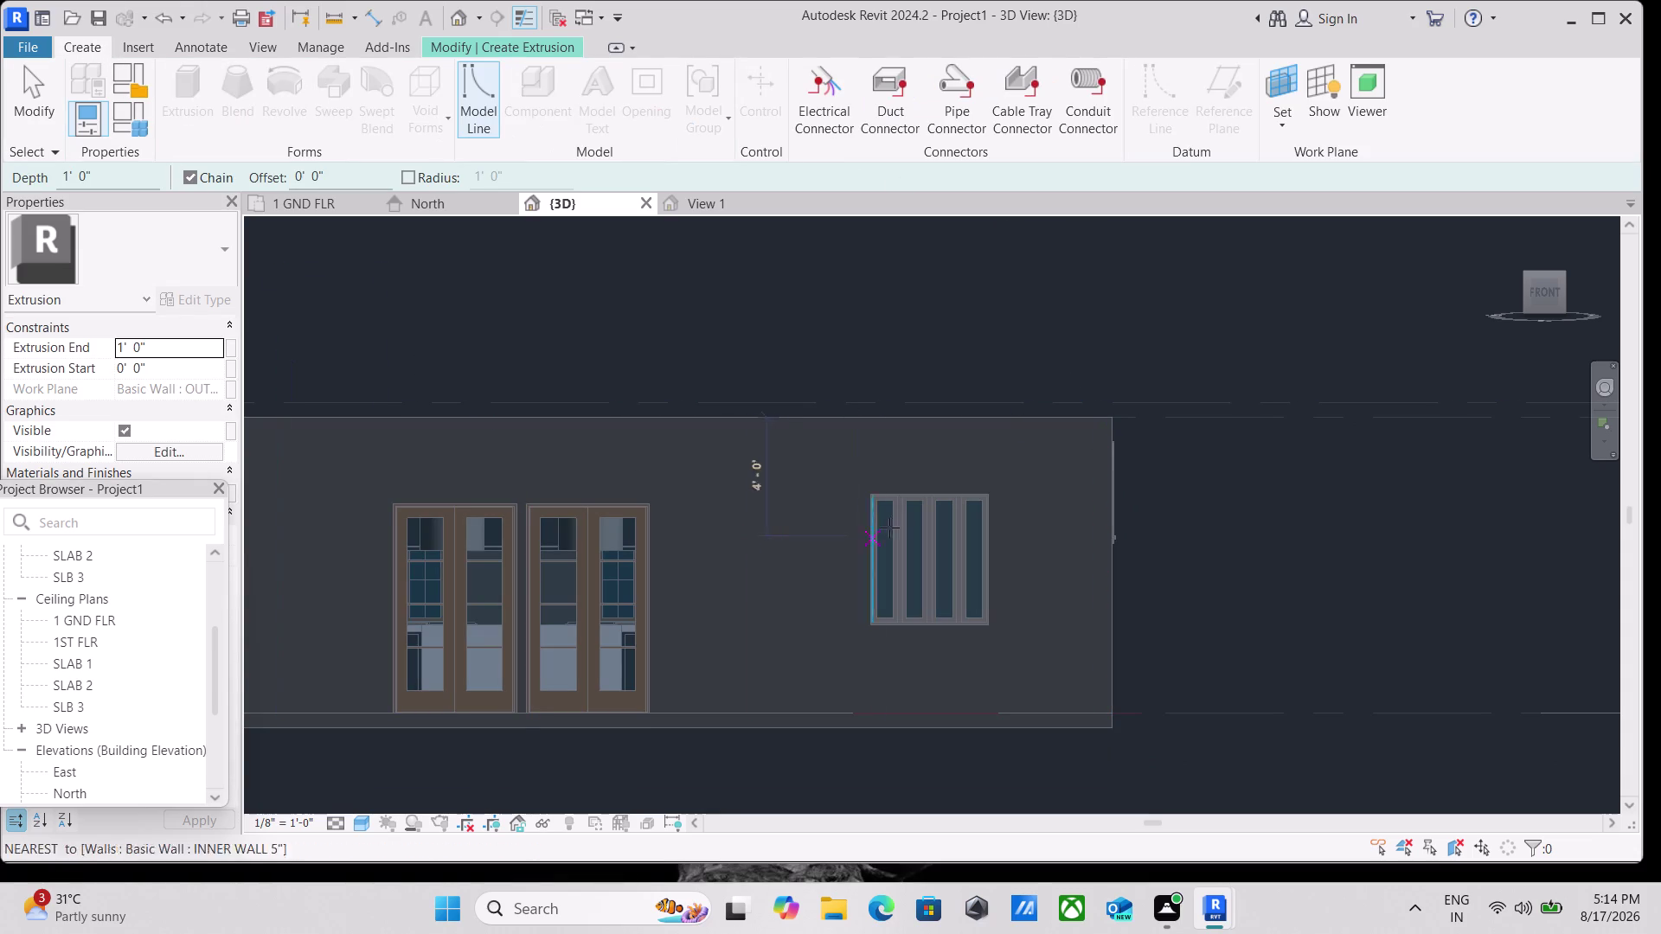
scroll(up, 3)
scroll(up, 3)
scroll(up, 3)
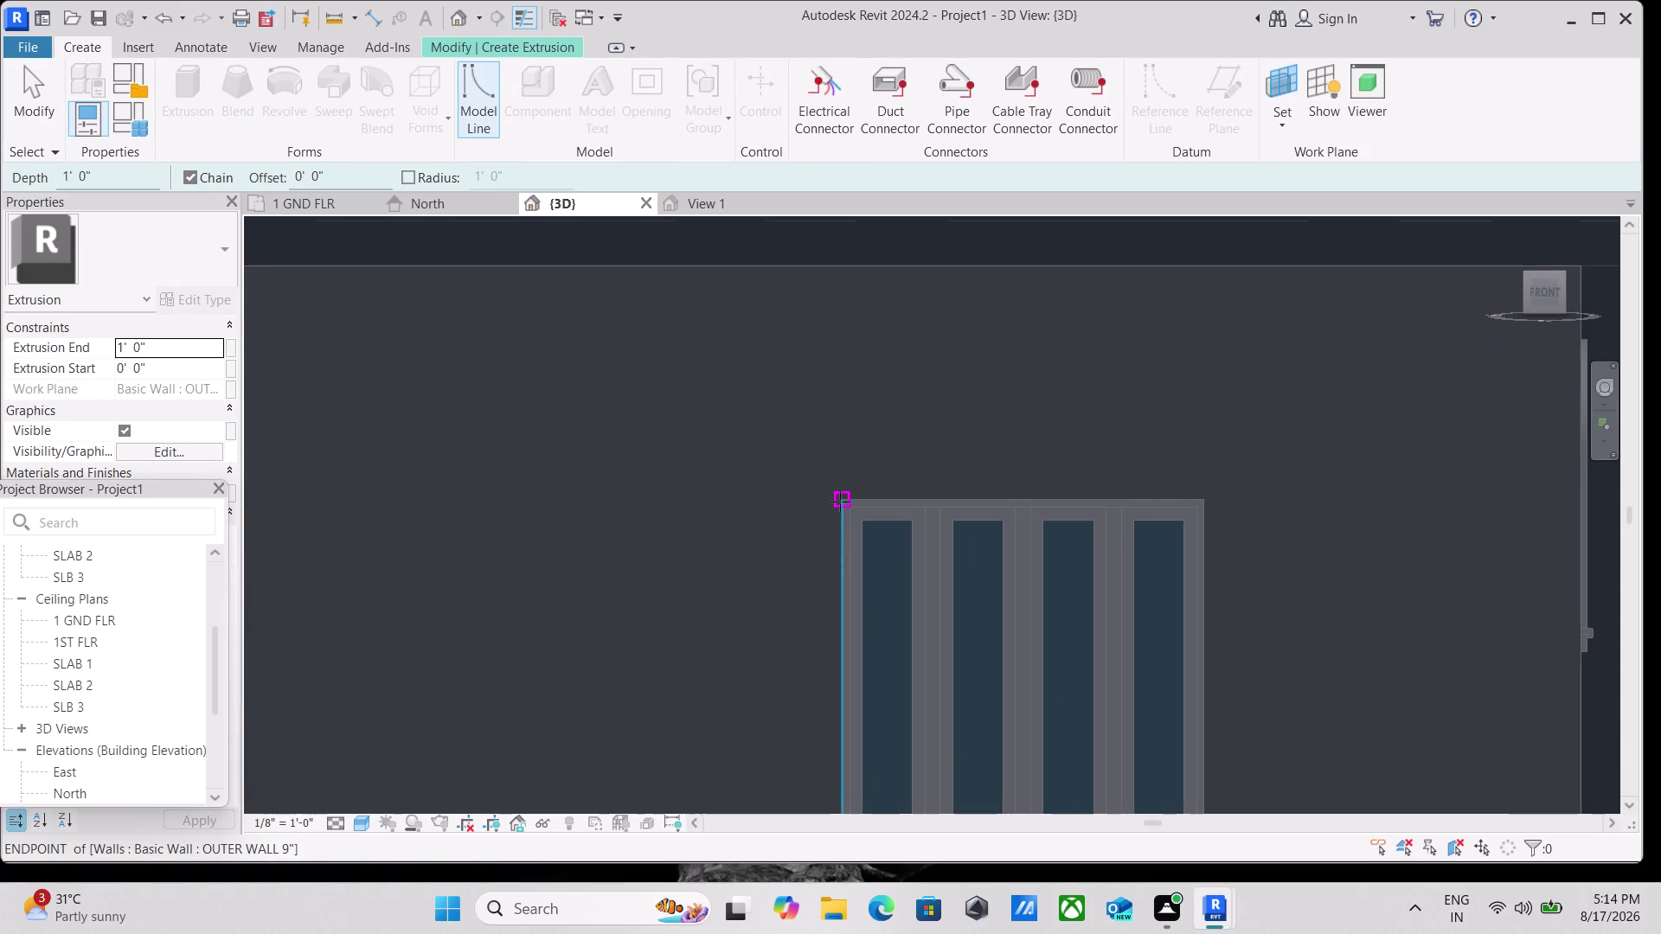
click(840, 500)
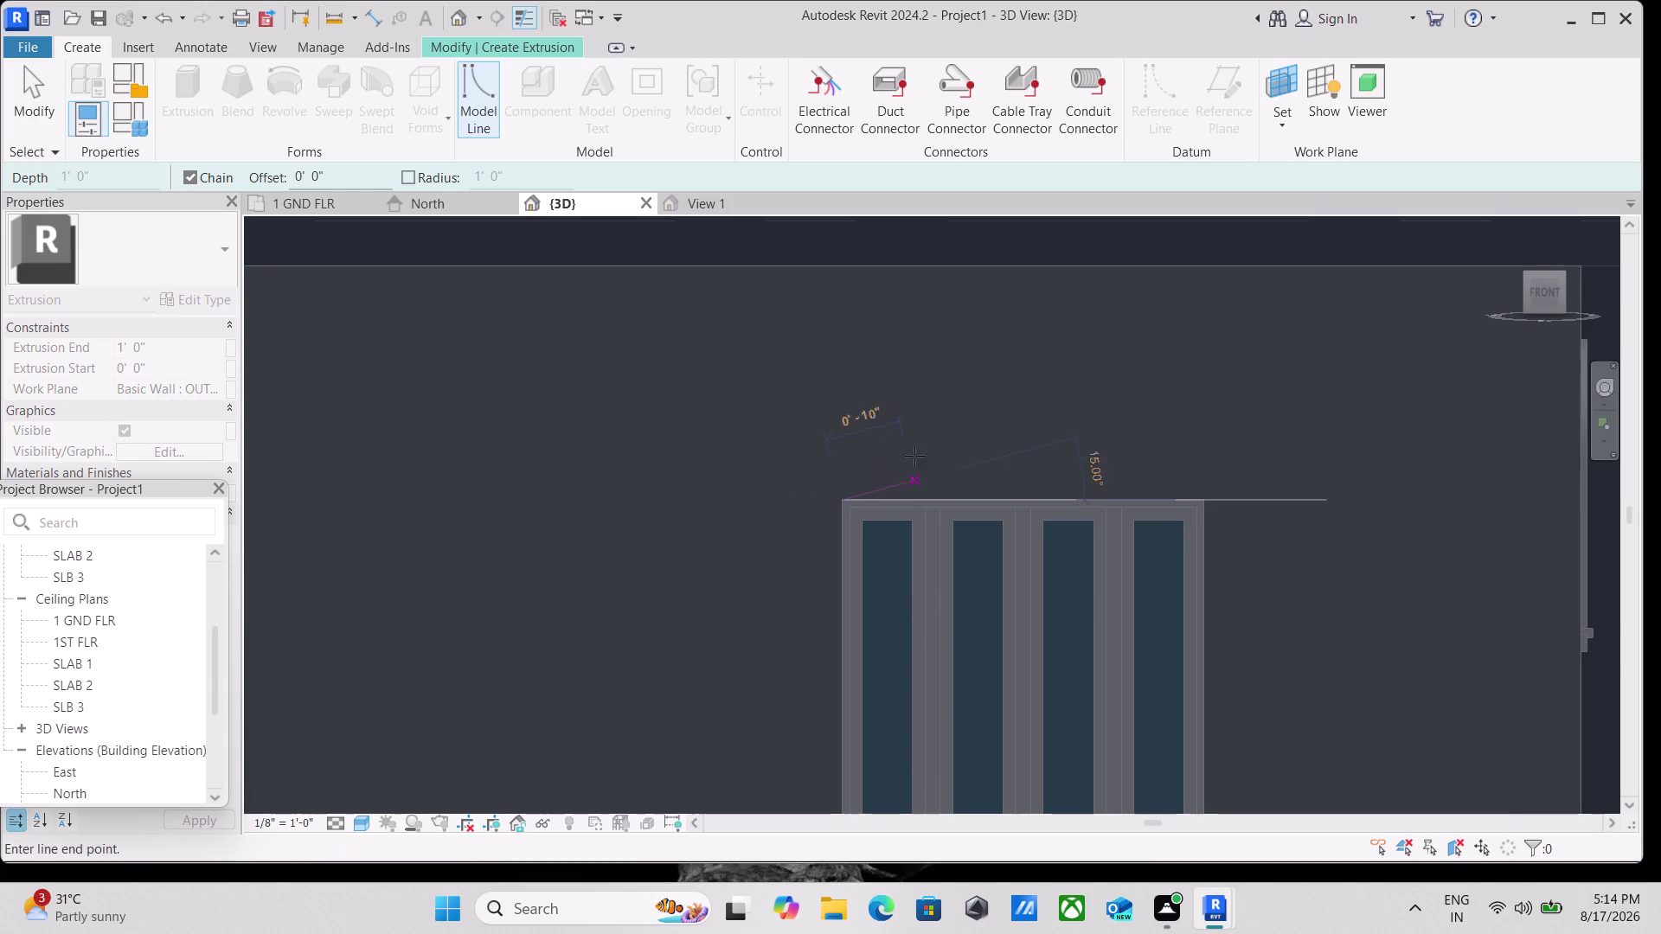
key(Escape)
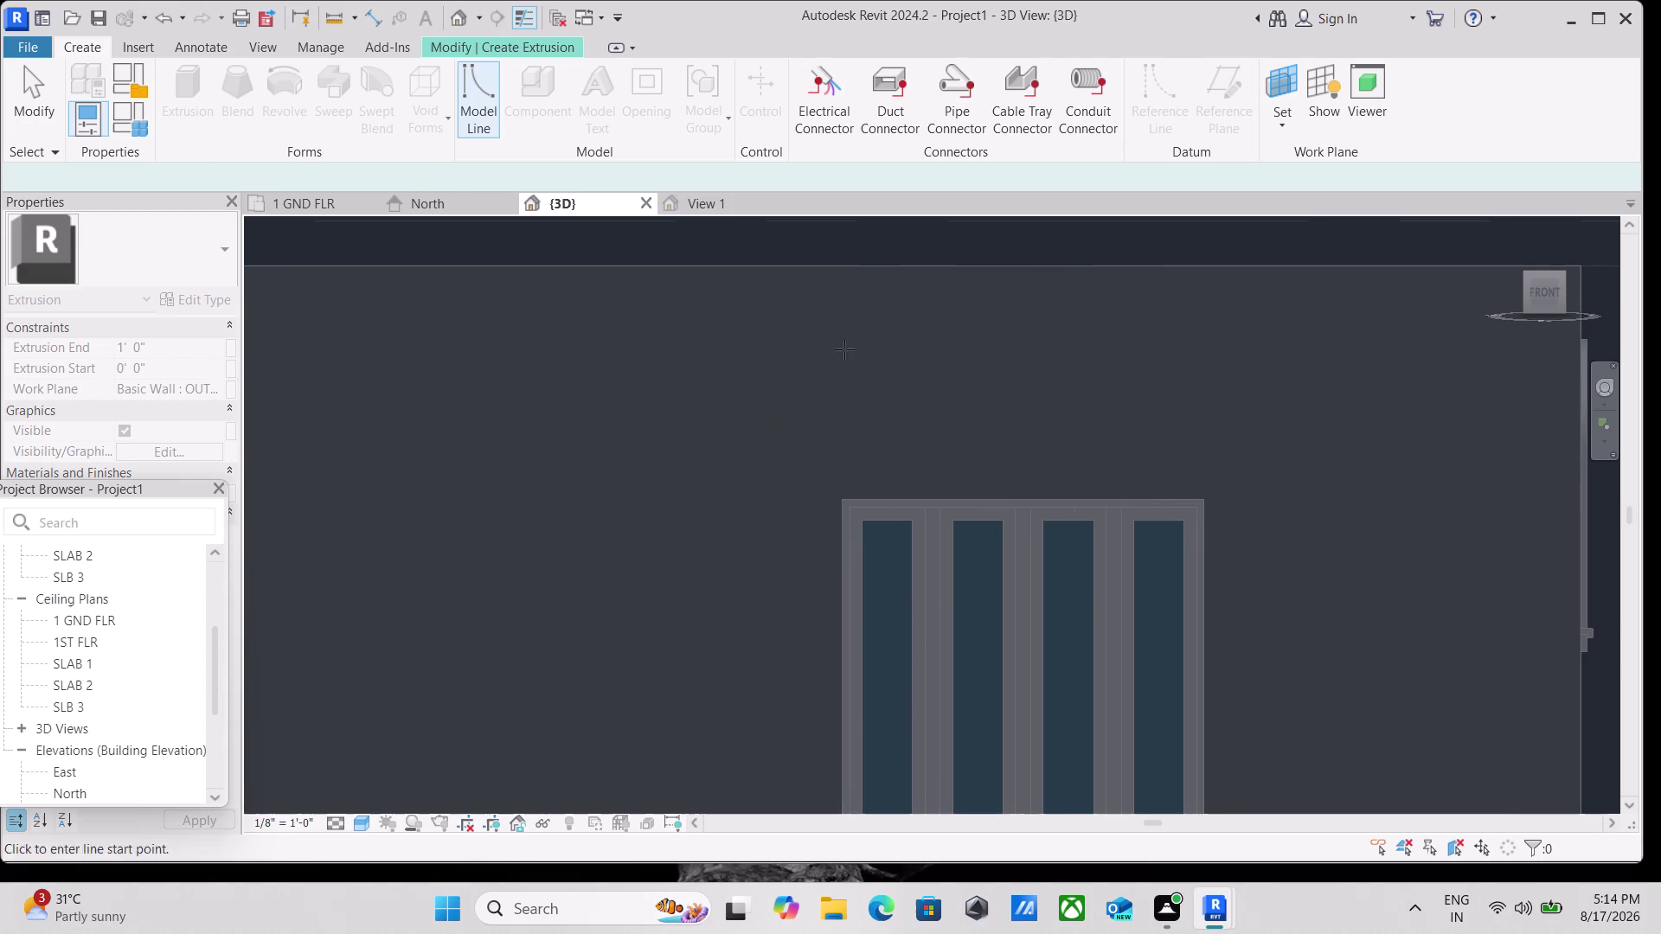
key(Escape)
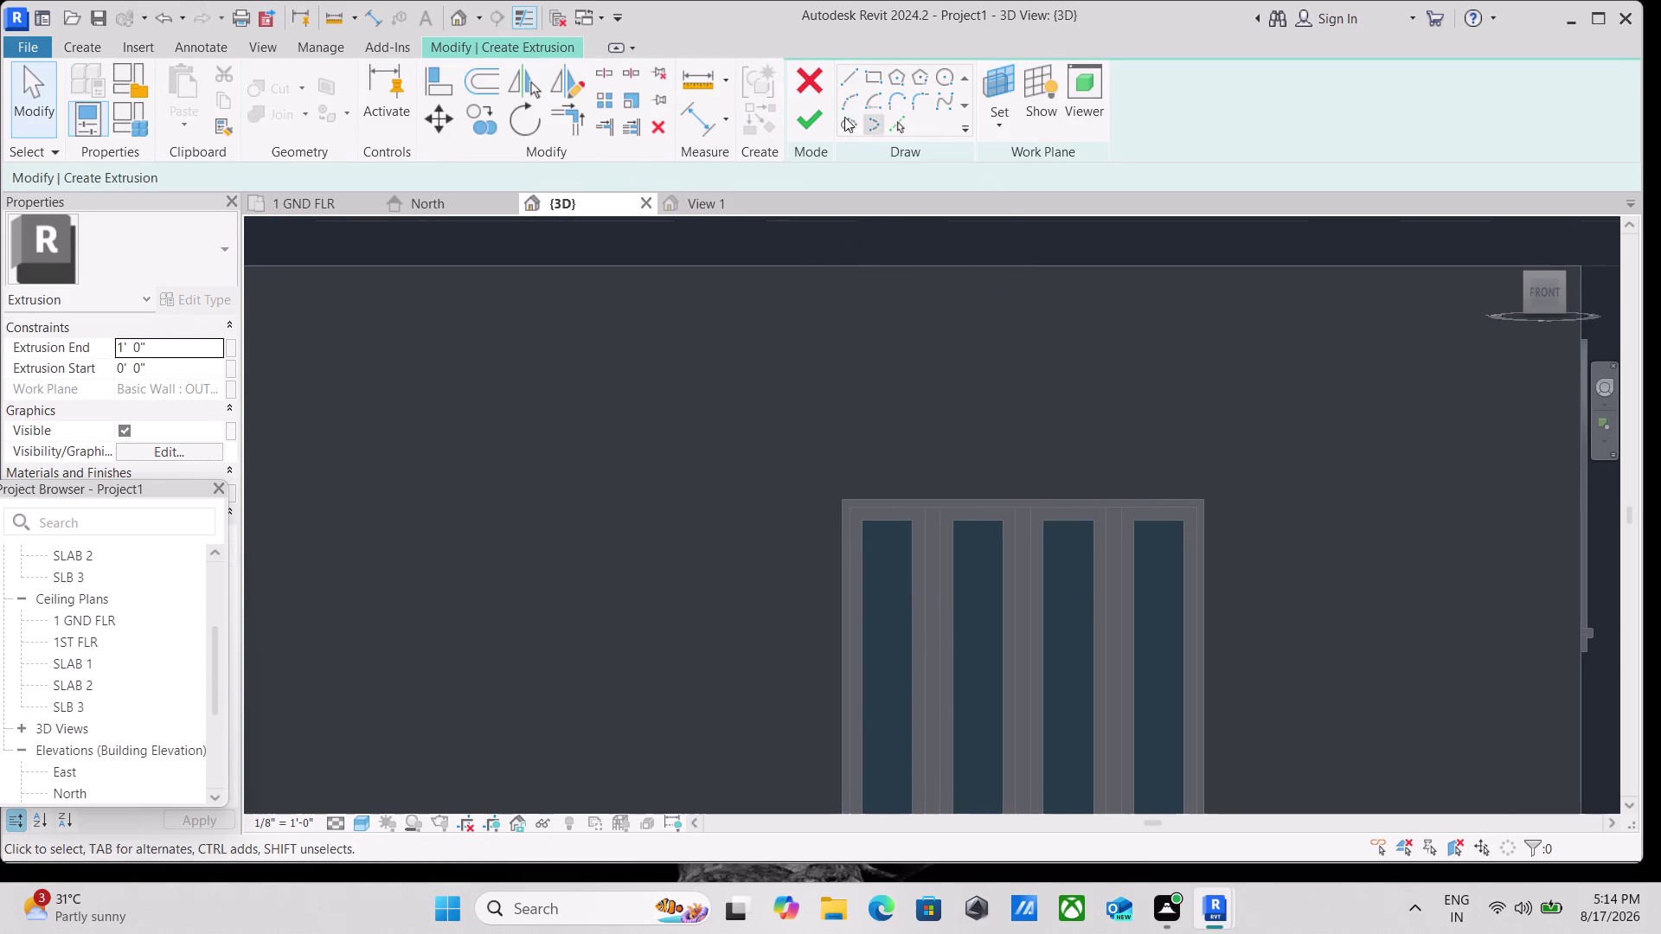
click(76, 36)
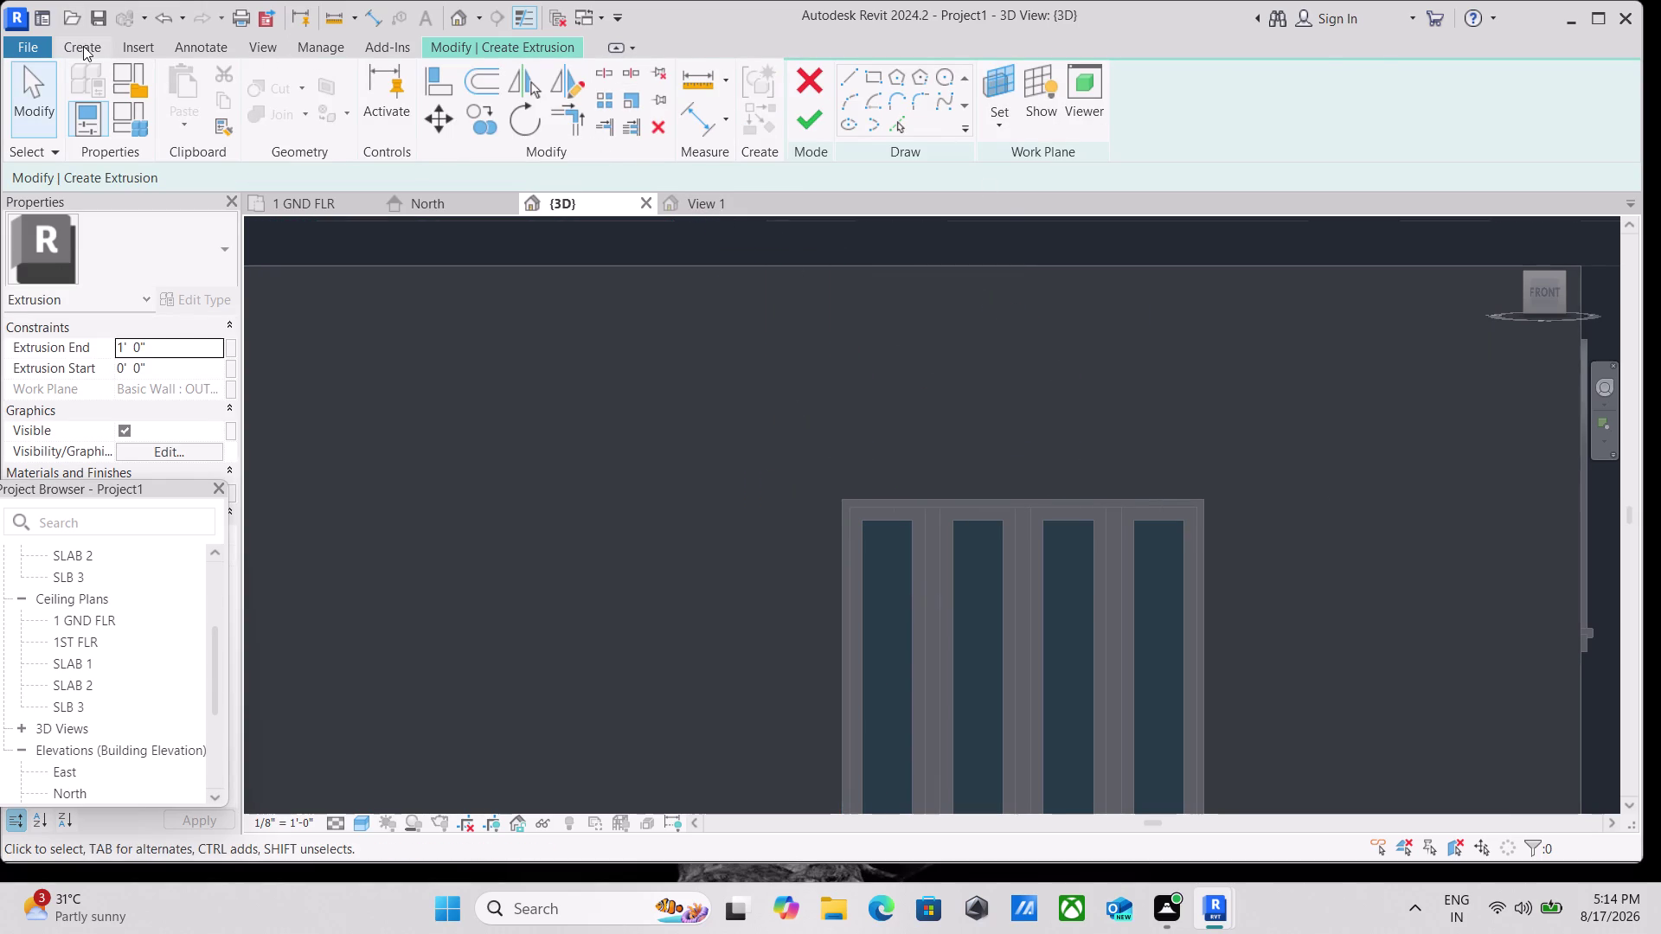
Toggle the ribbon panels and clear active commands with Escape.
click(83, 45)
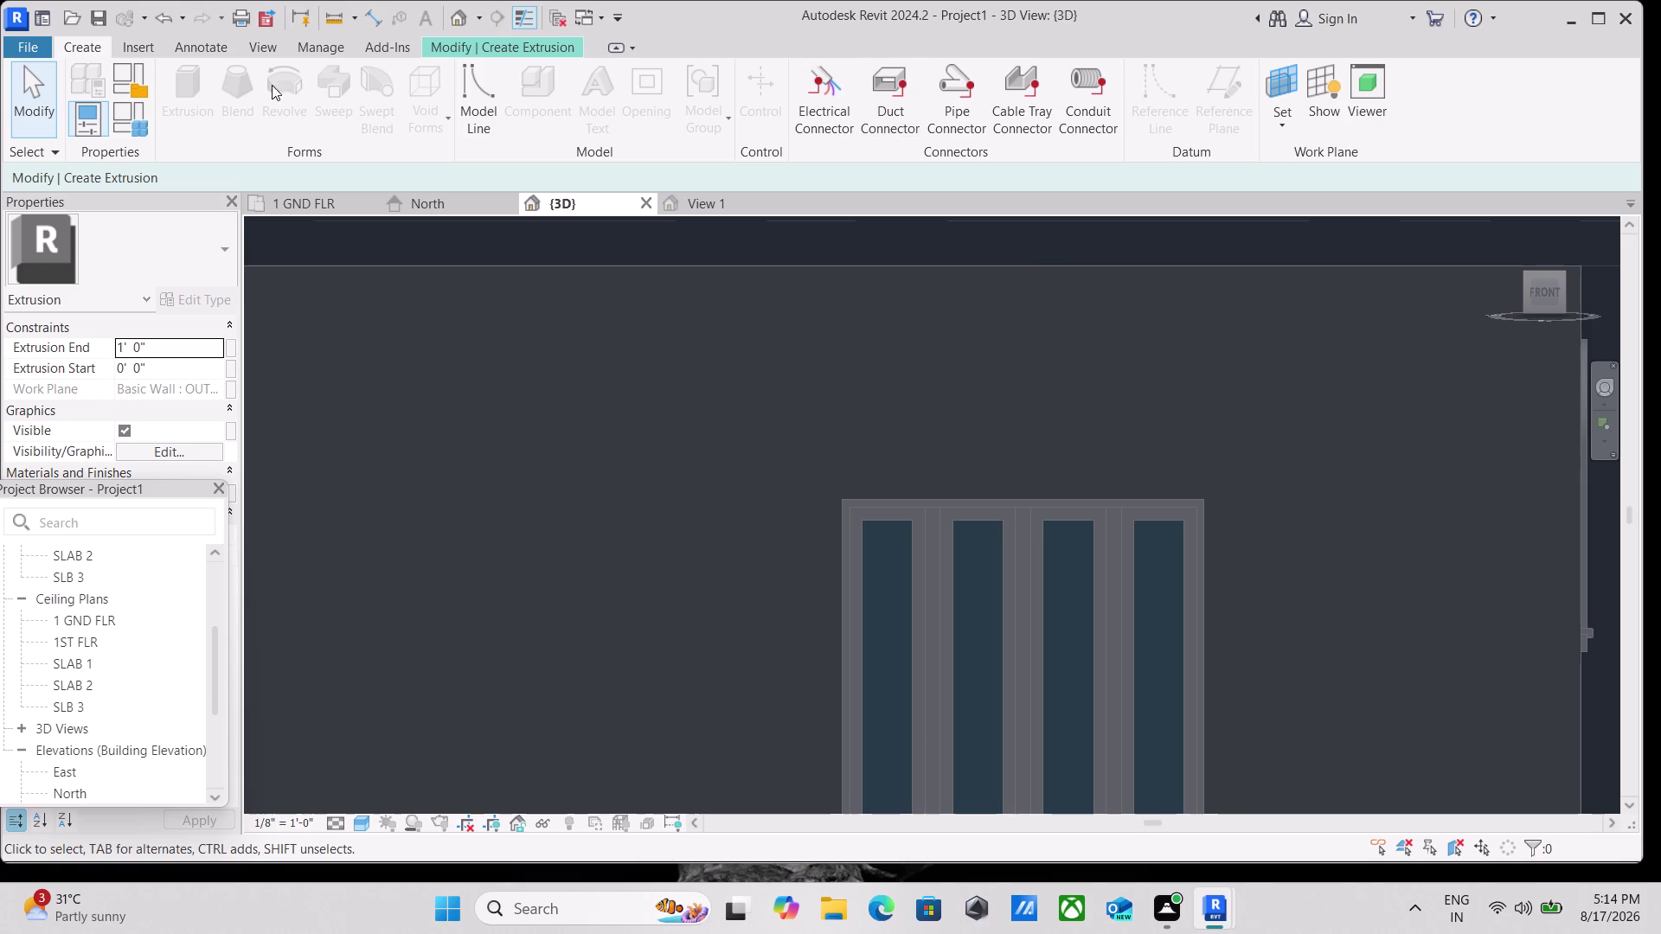
key(Escape)
scroll(down, 3)
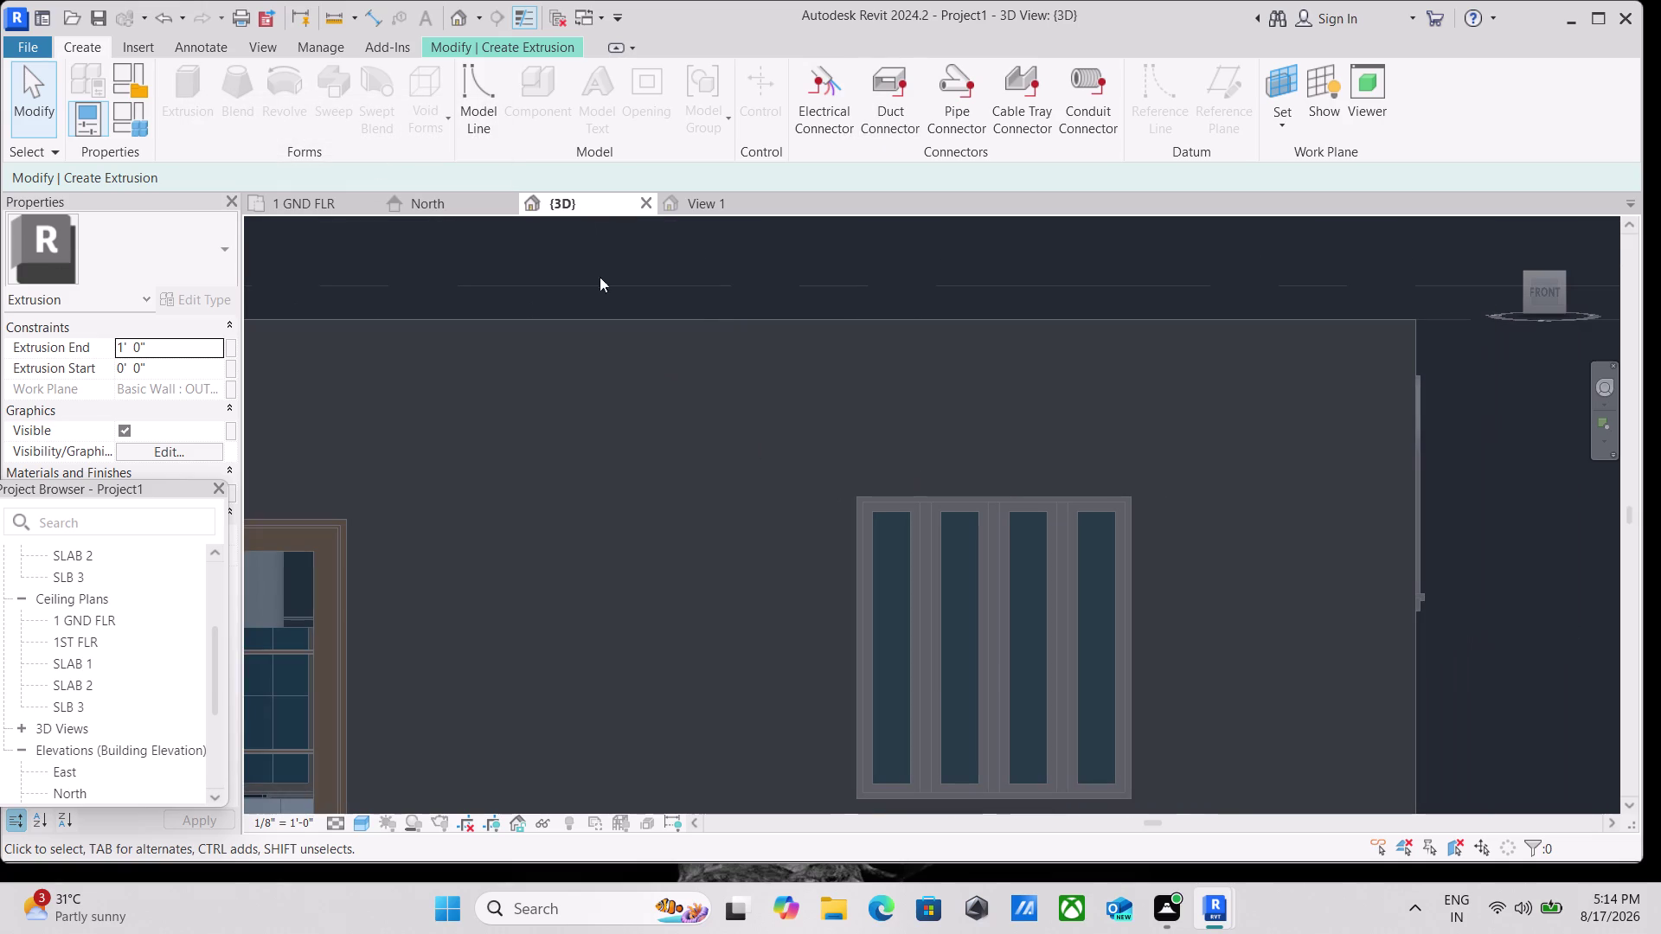
key(Escape)
click(82, 27)
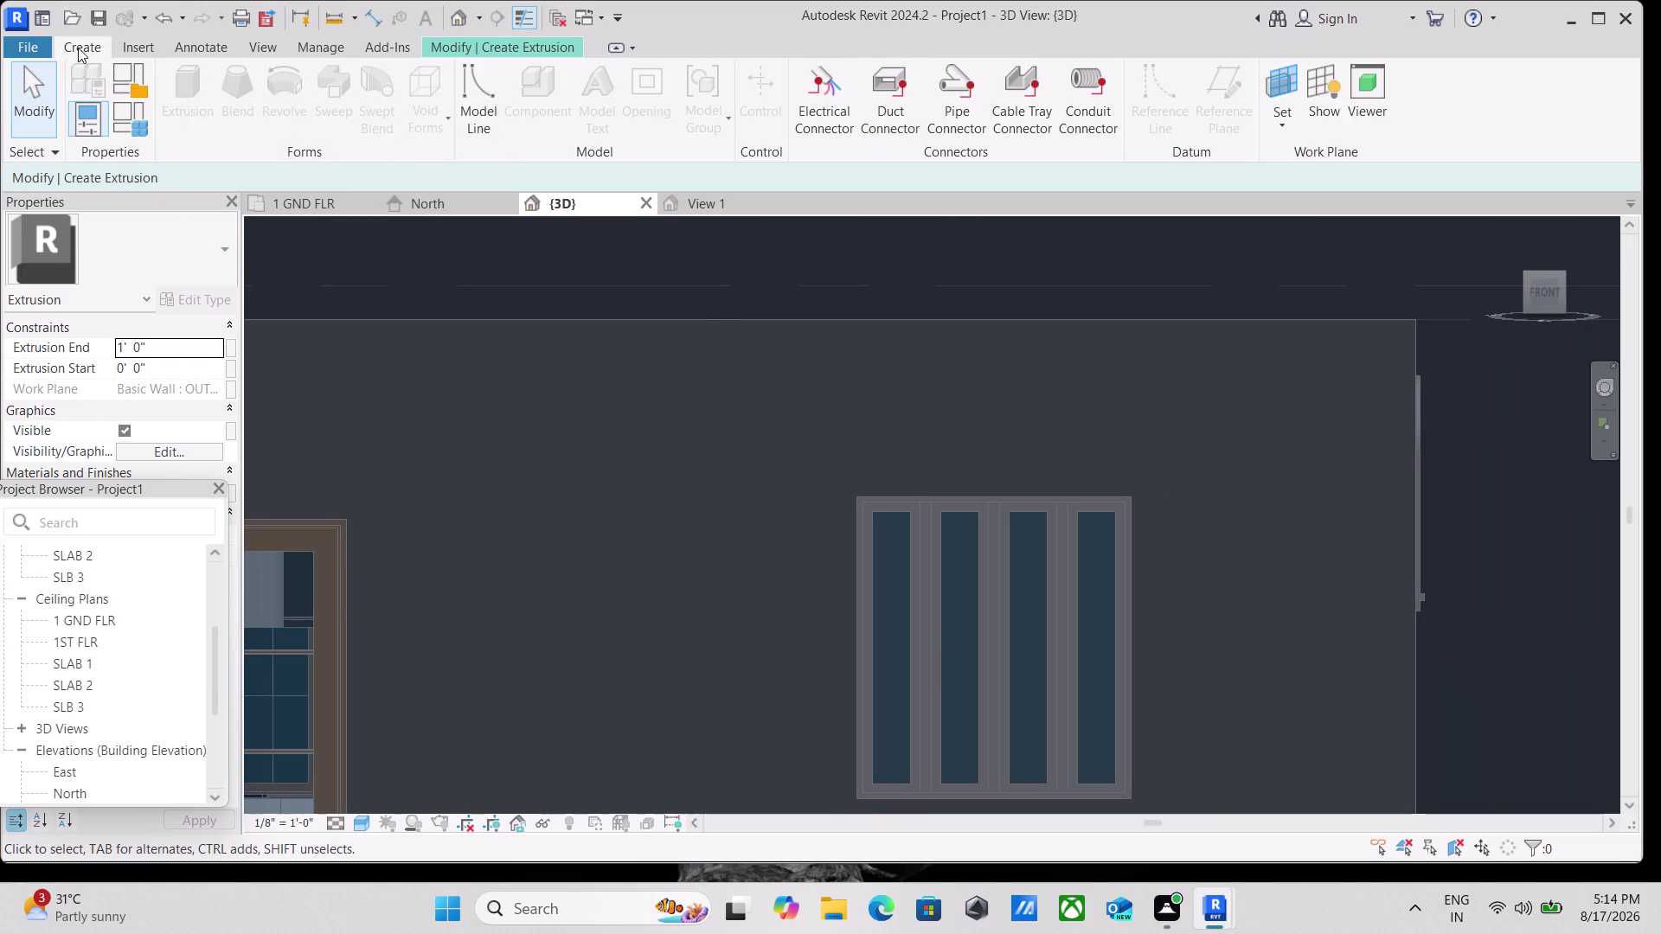
double_click(81, 44)
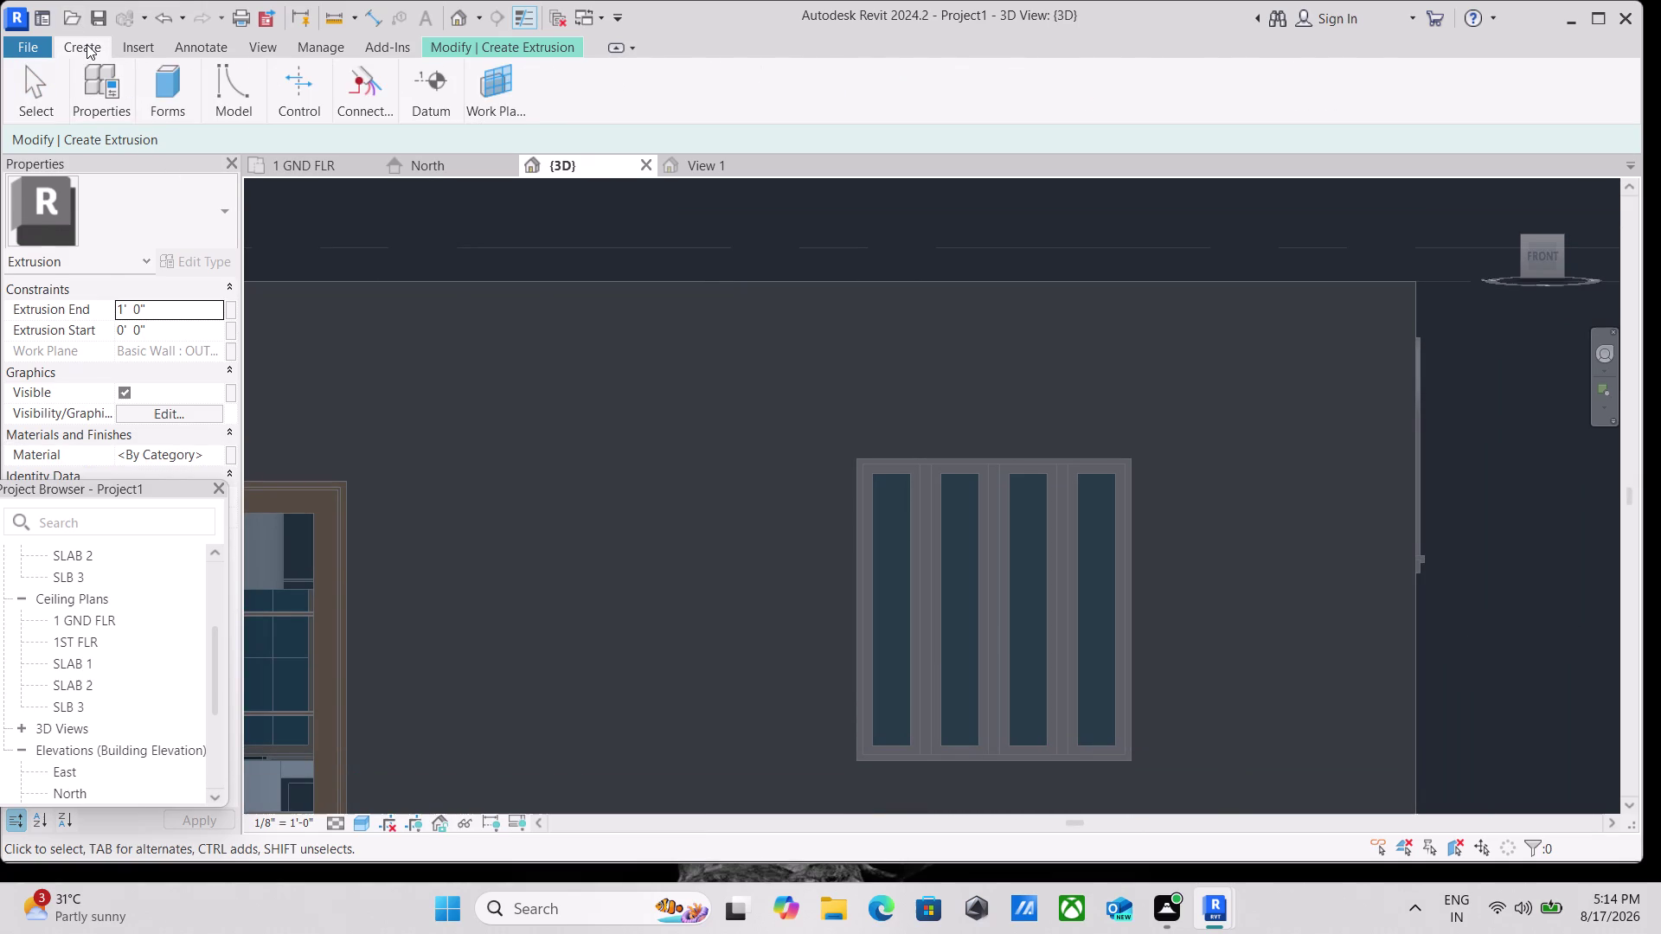
click(87, 44)
key(Escape)
scroll(down, 3)
key(Escape)
key(Escape)
scroll(down, 3)
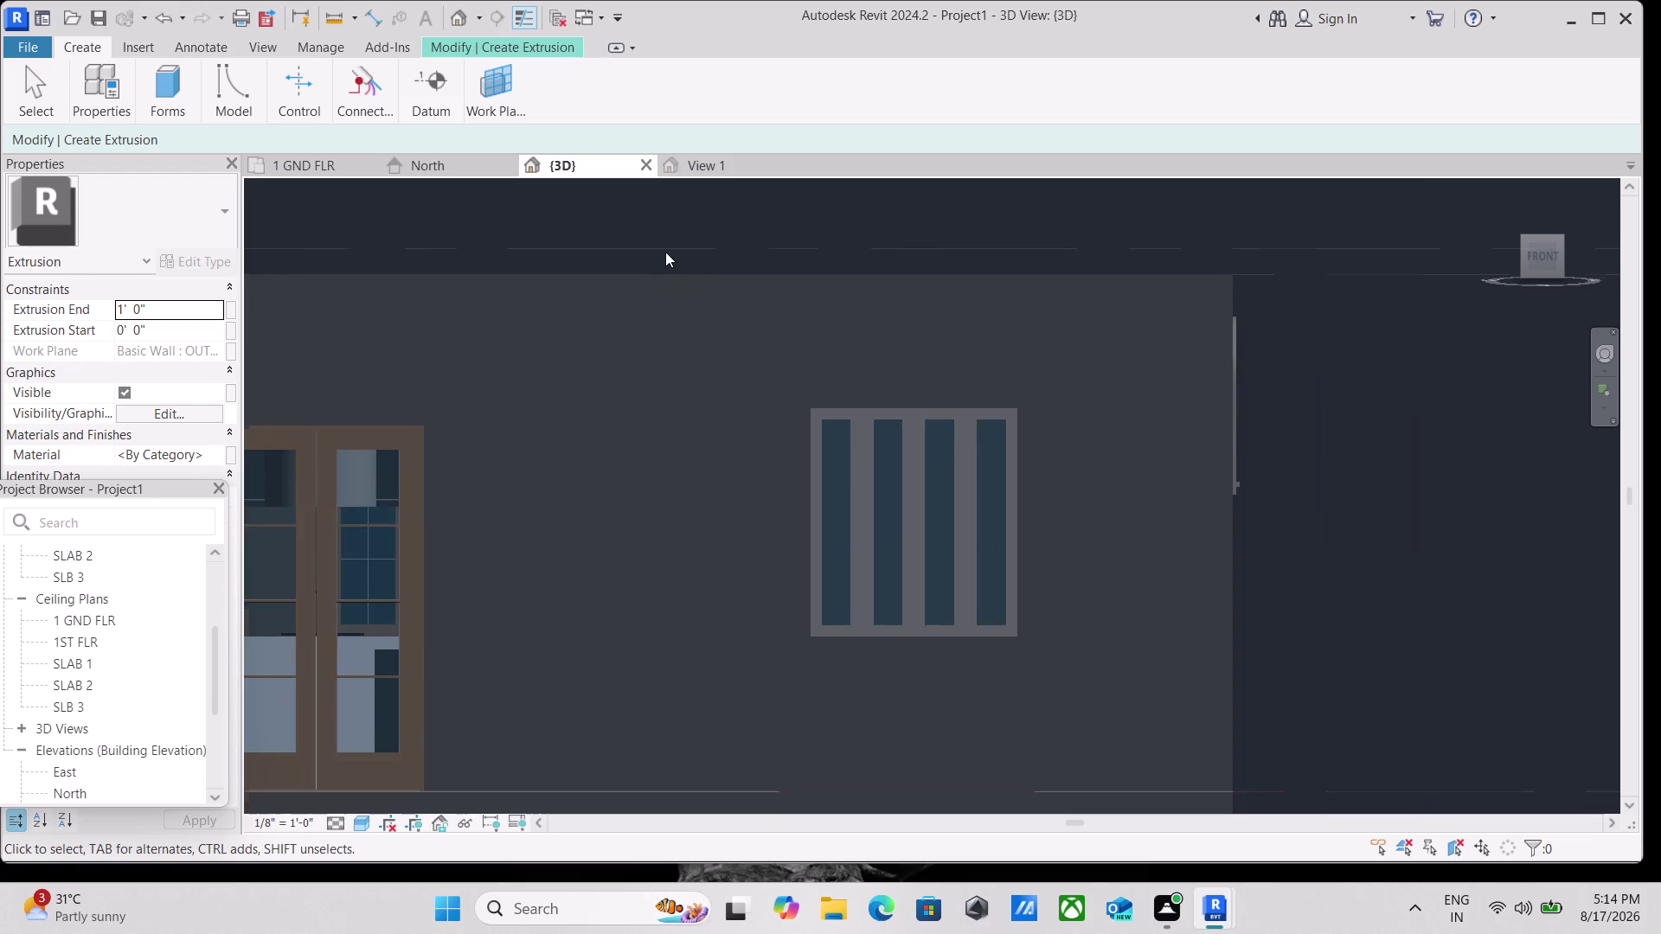
scroll(down, 3)
Undo the extrusion sketch and in-place model, then pan to the front elevation.
key(ctrl+z)
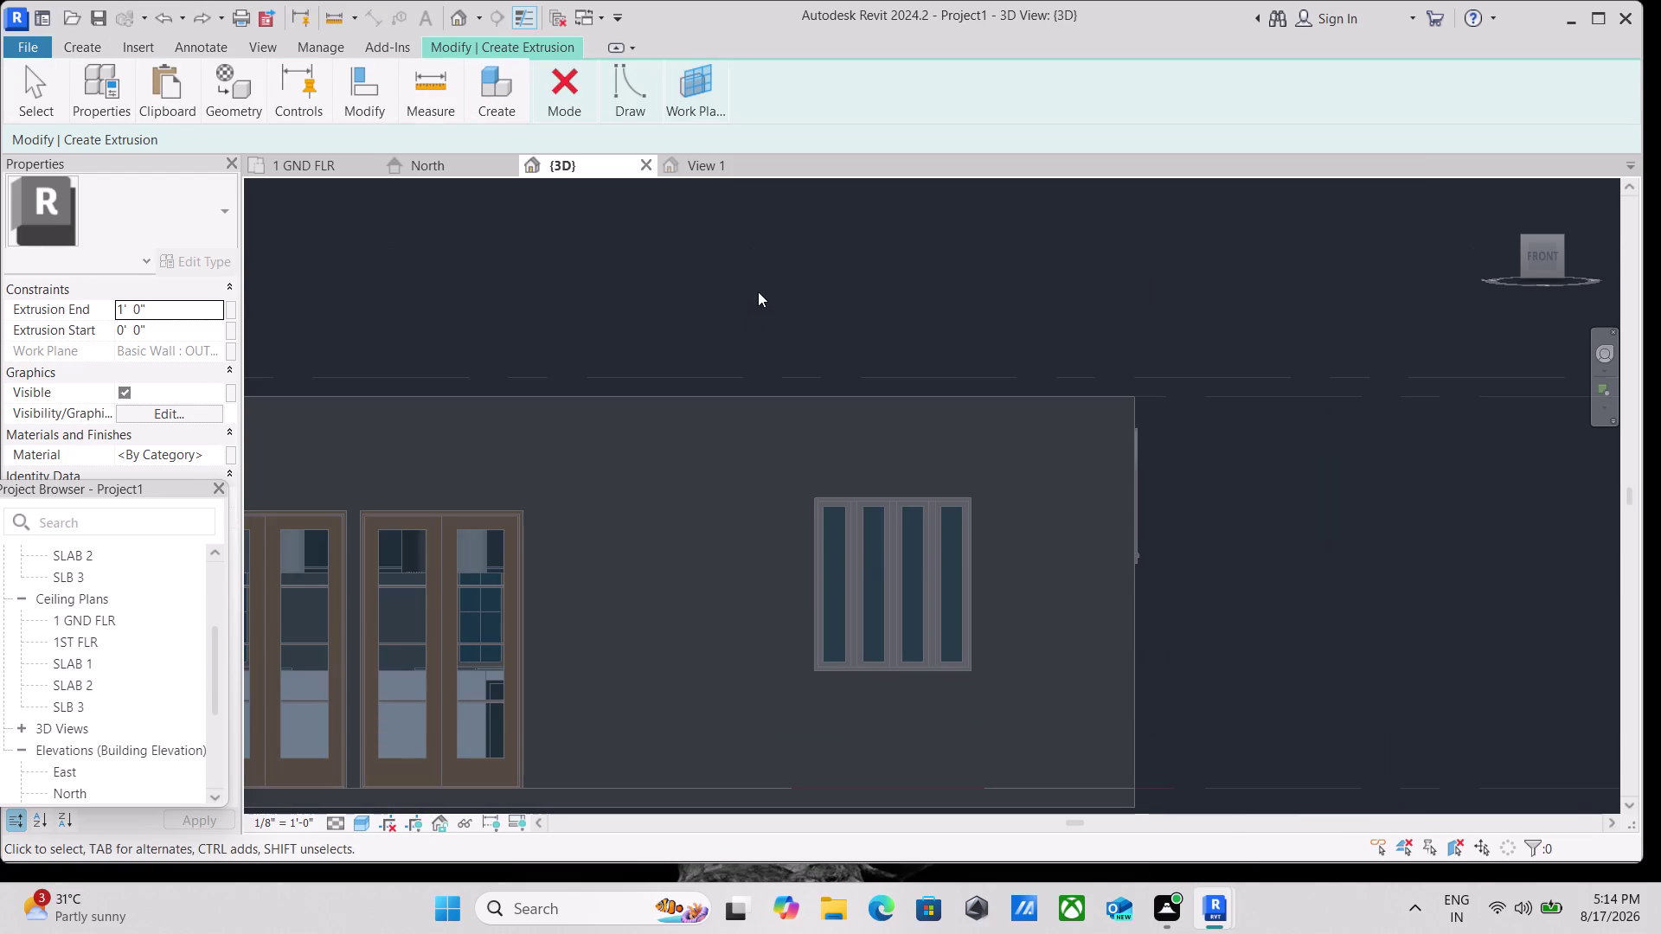
key(ctrl+z)
key(ctrl+z)
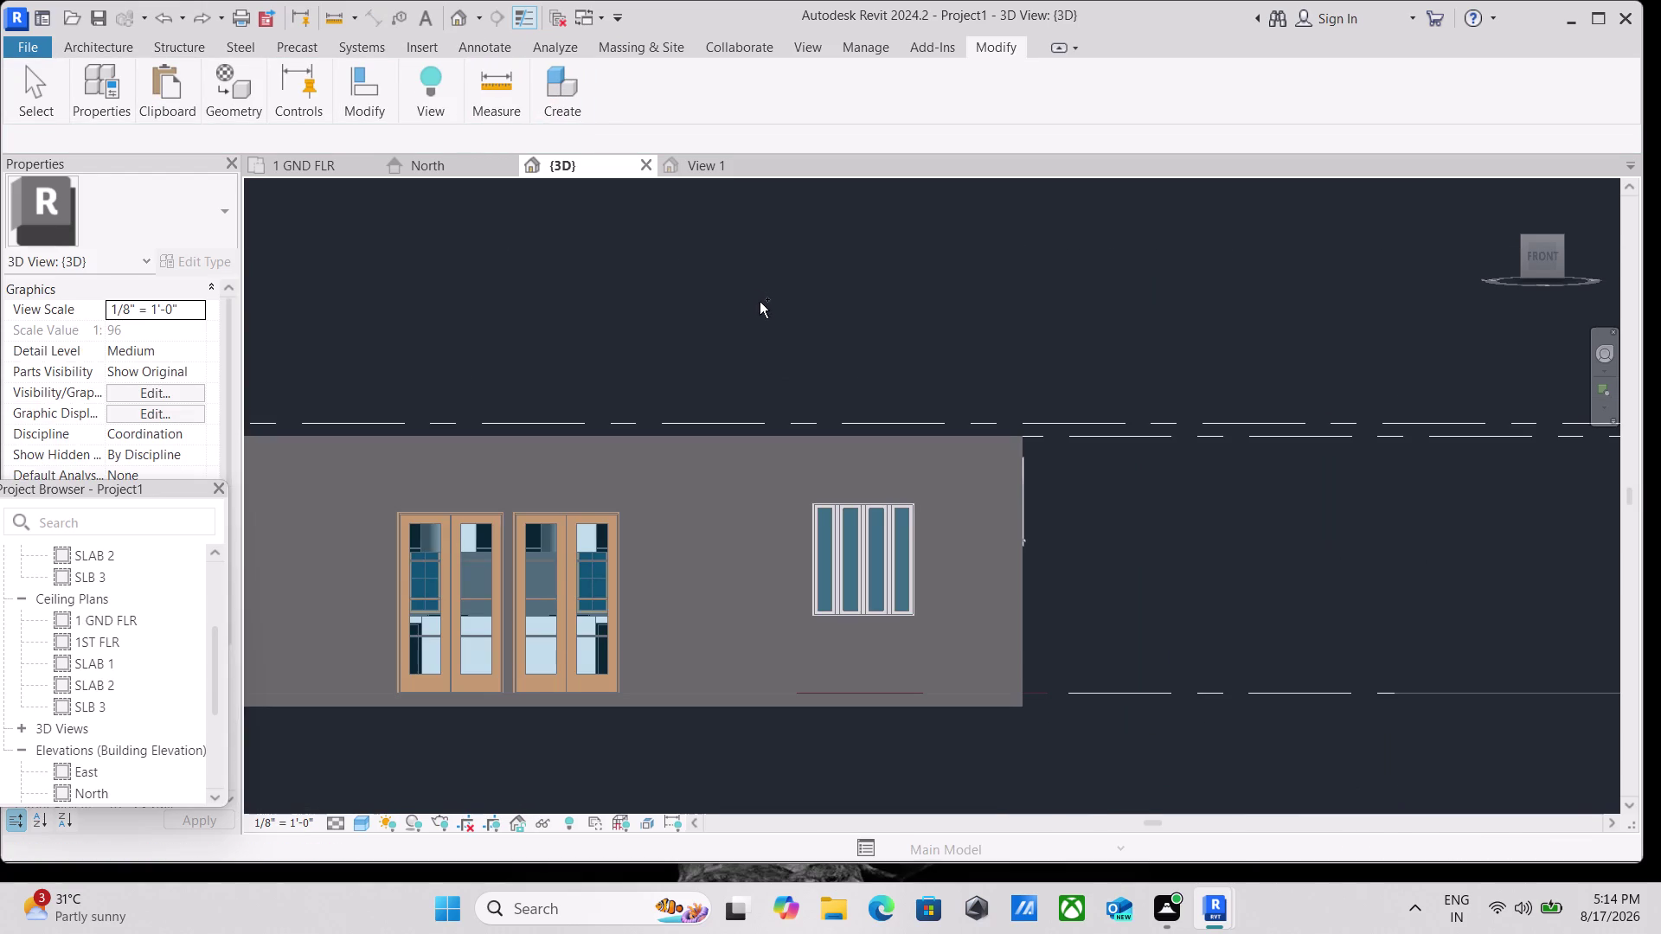
key(ctrl+z)
scroll(down, 3)
middle_drag(793, 313, 905, 306)
scroll(down, 3)
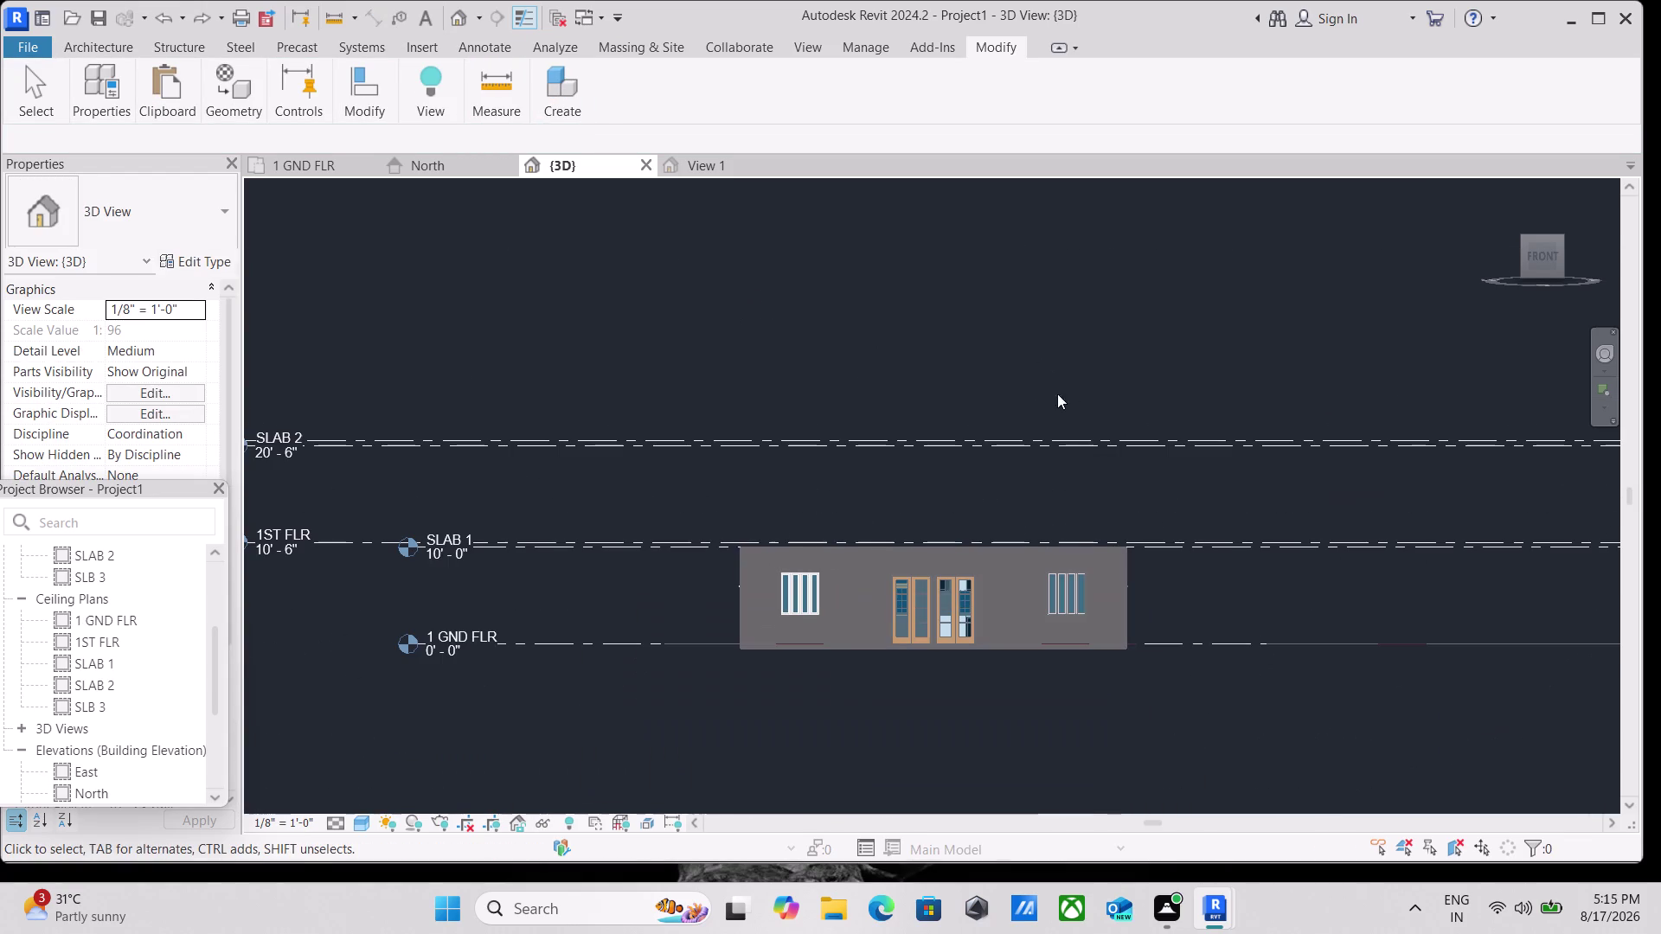
key(Escape)
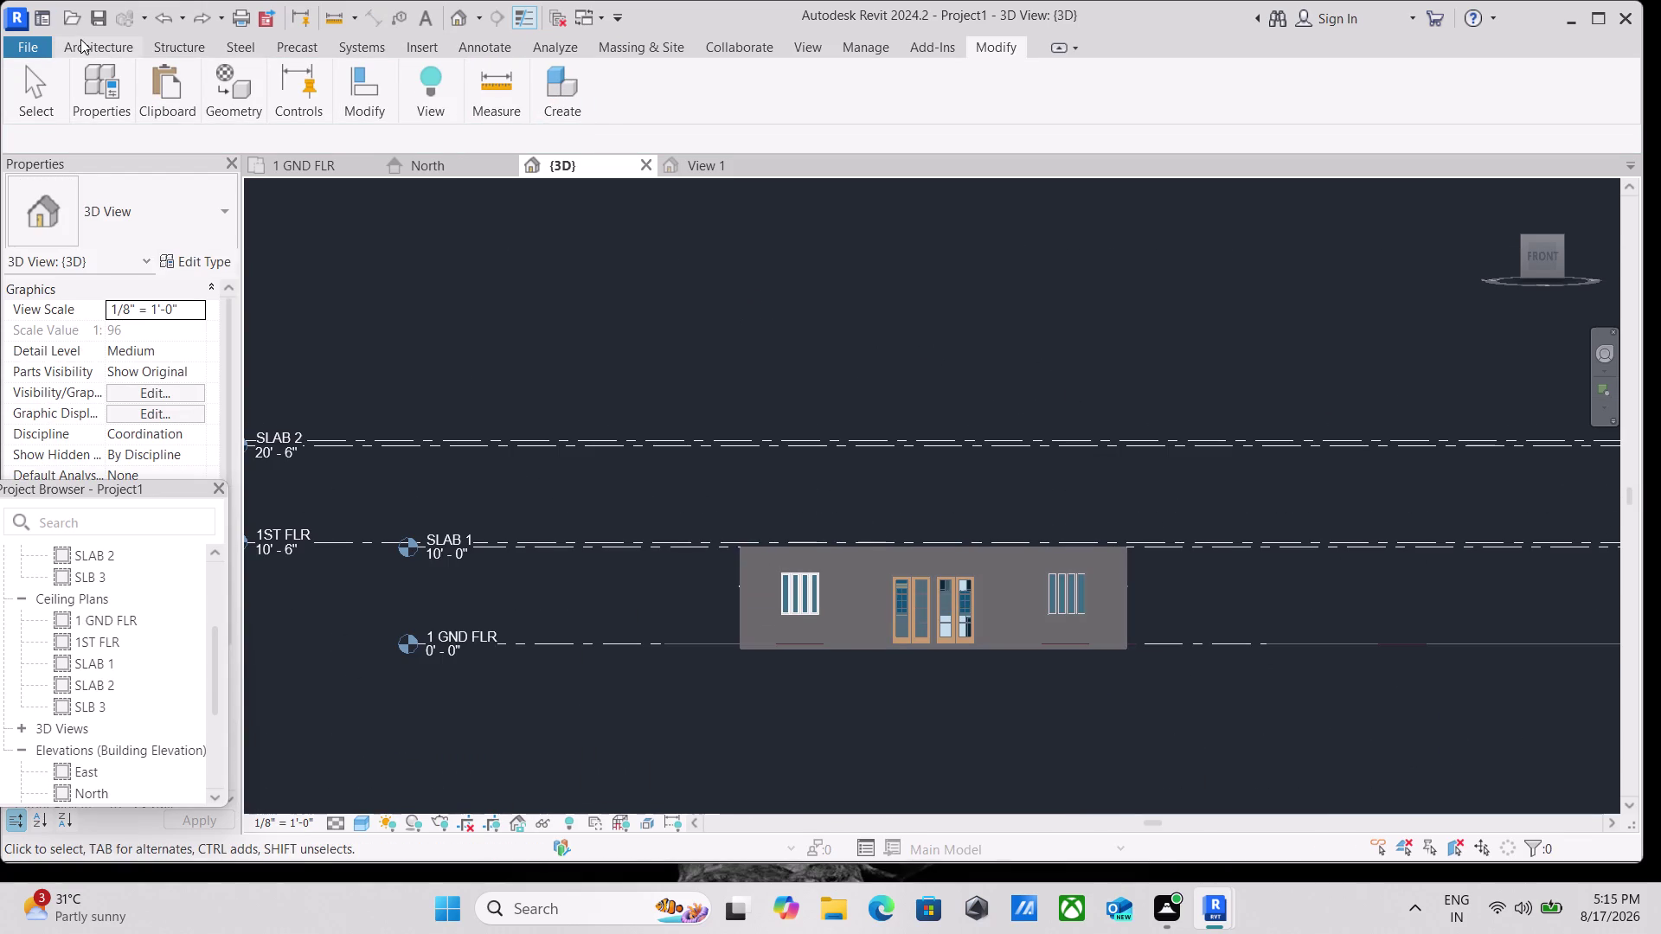
Restore the ribbon tools, frame the front wall, and open the Component drop-down.
click(81, 38)
double_click(83, 43)
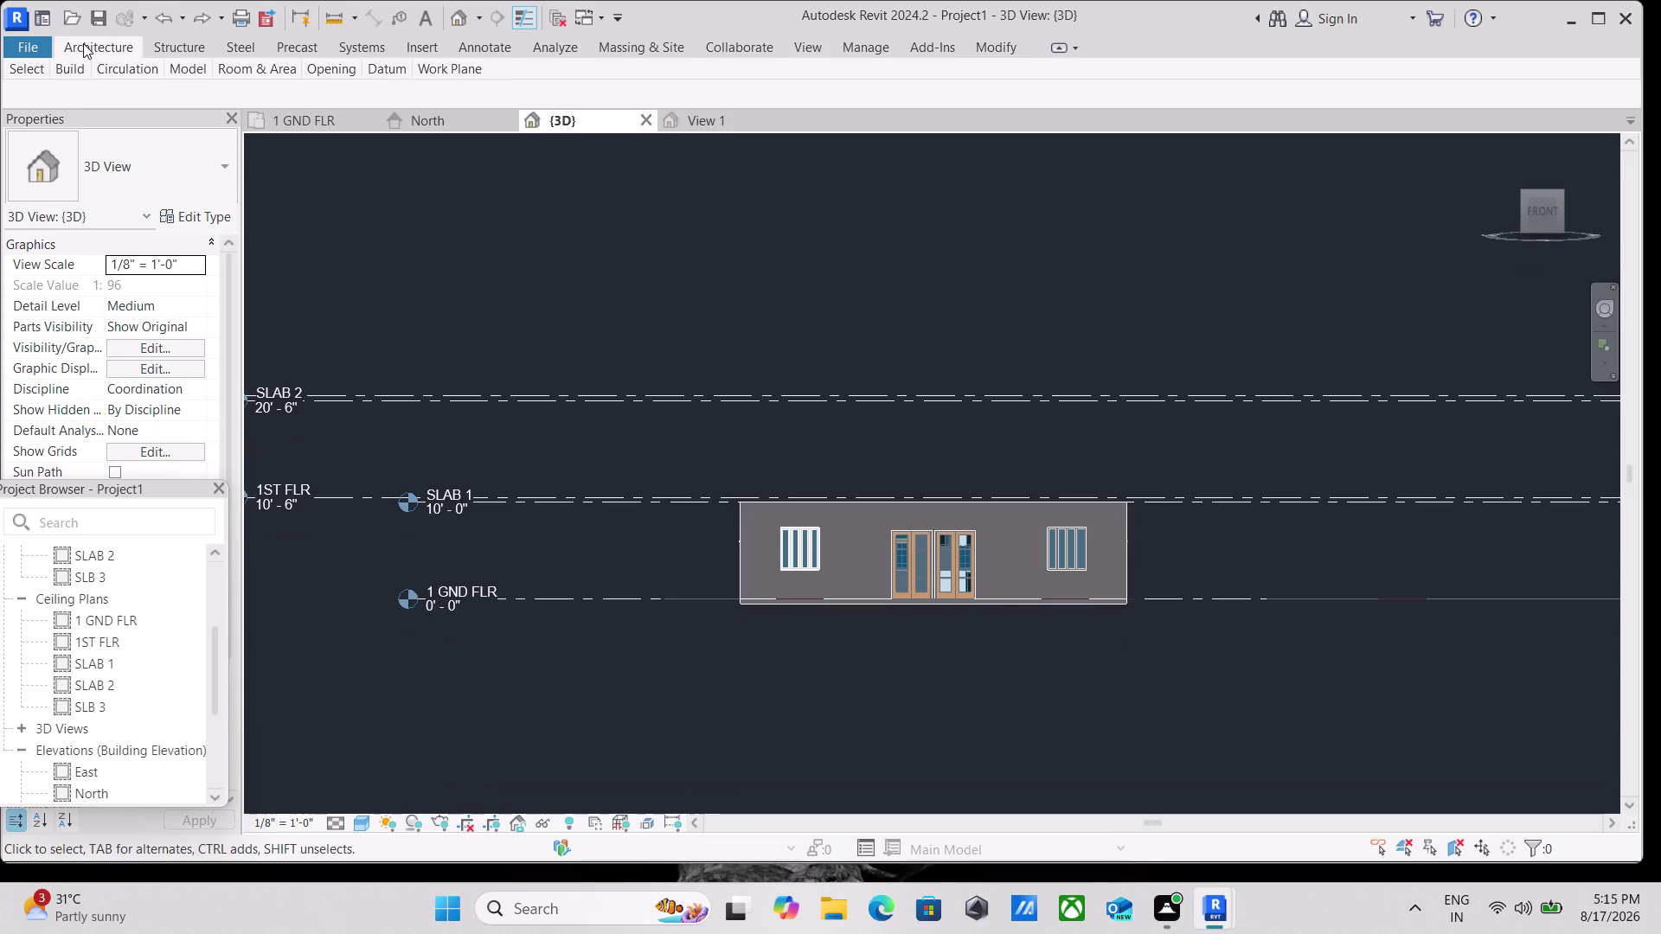
double_click(84, 43)
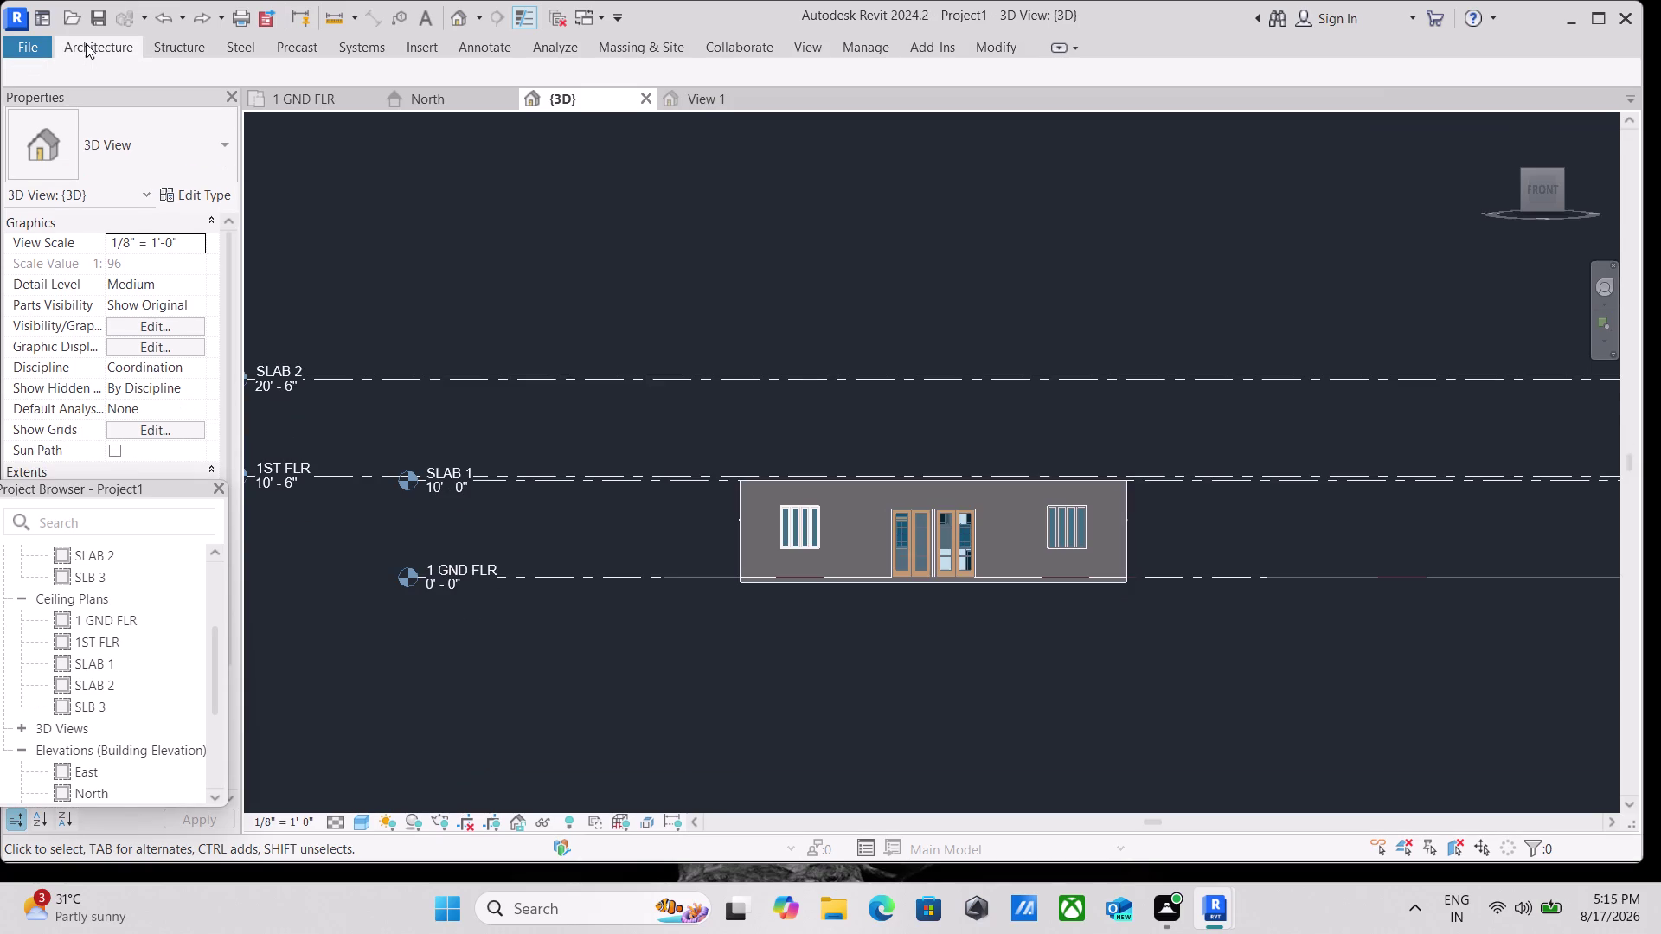
double_click(86, 44)
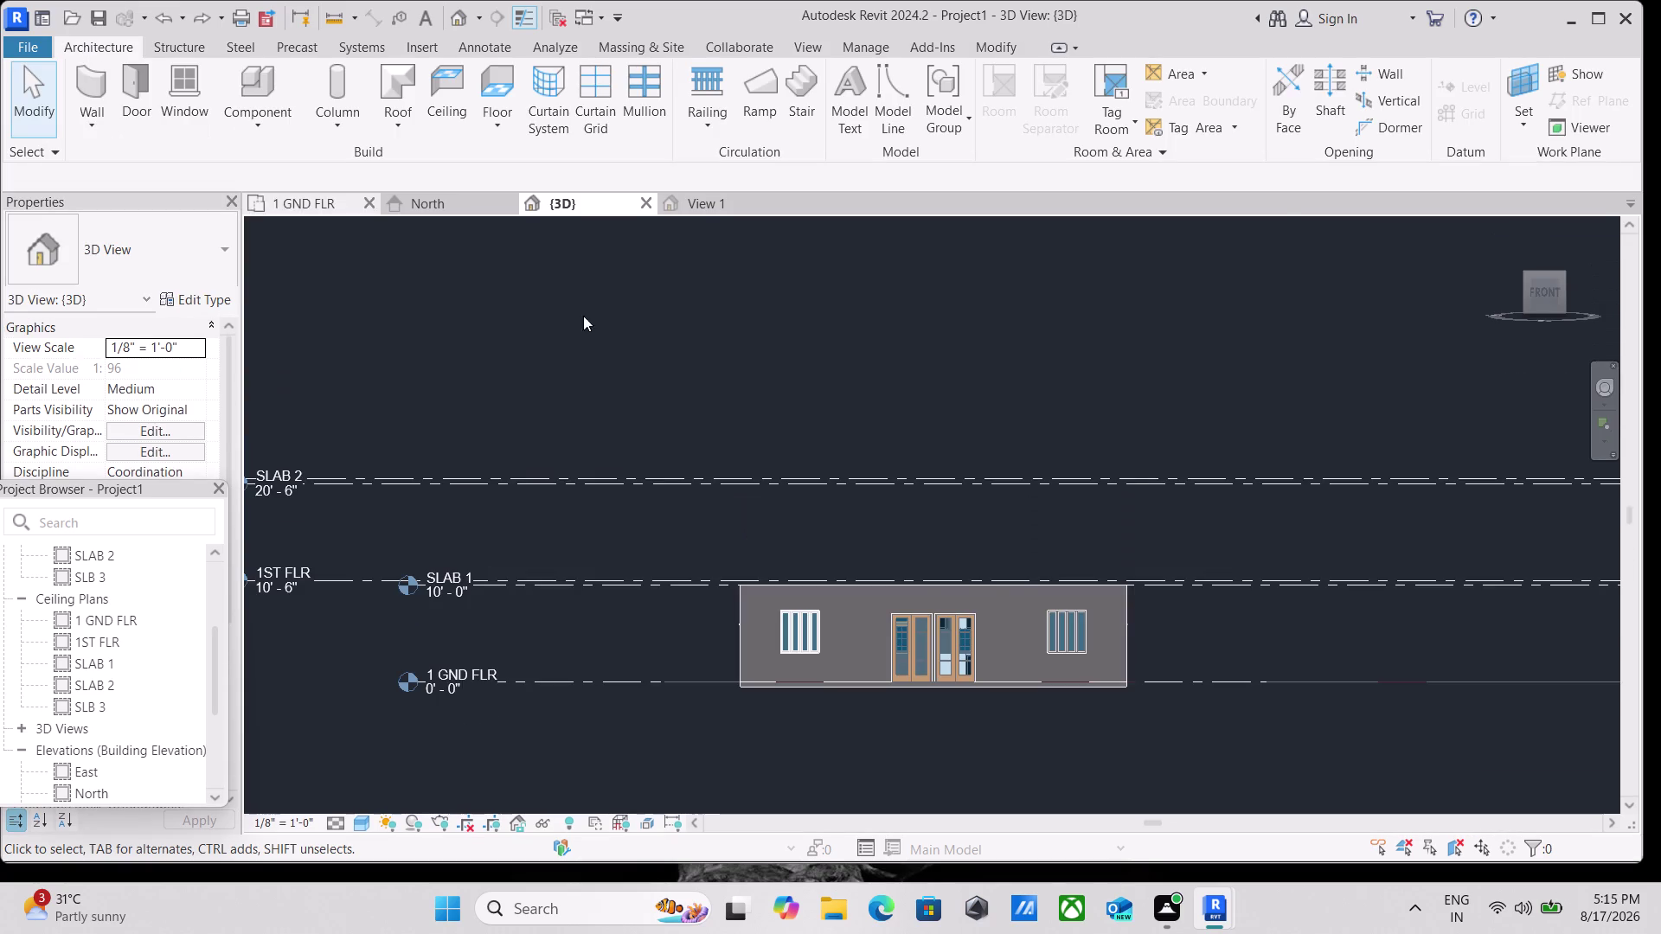
scroll(down, 3)
middle_drag(621, 321, 477, 372)
scroll(up, 3)
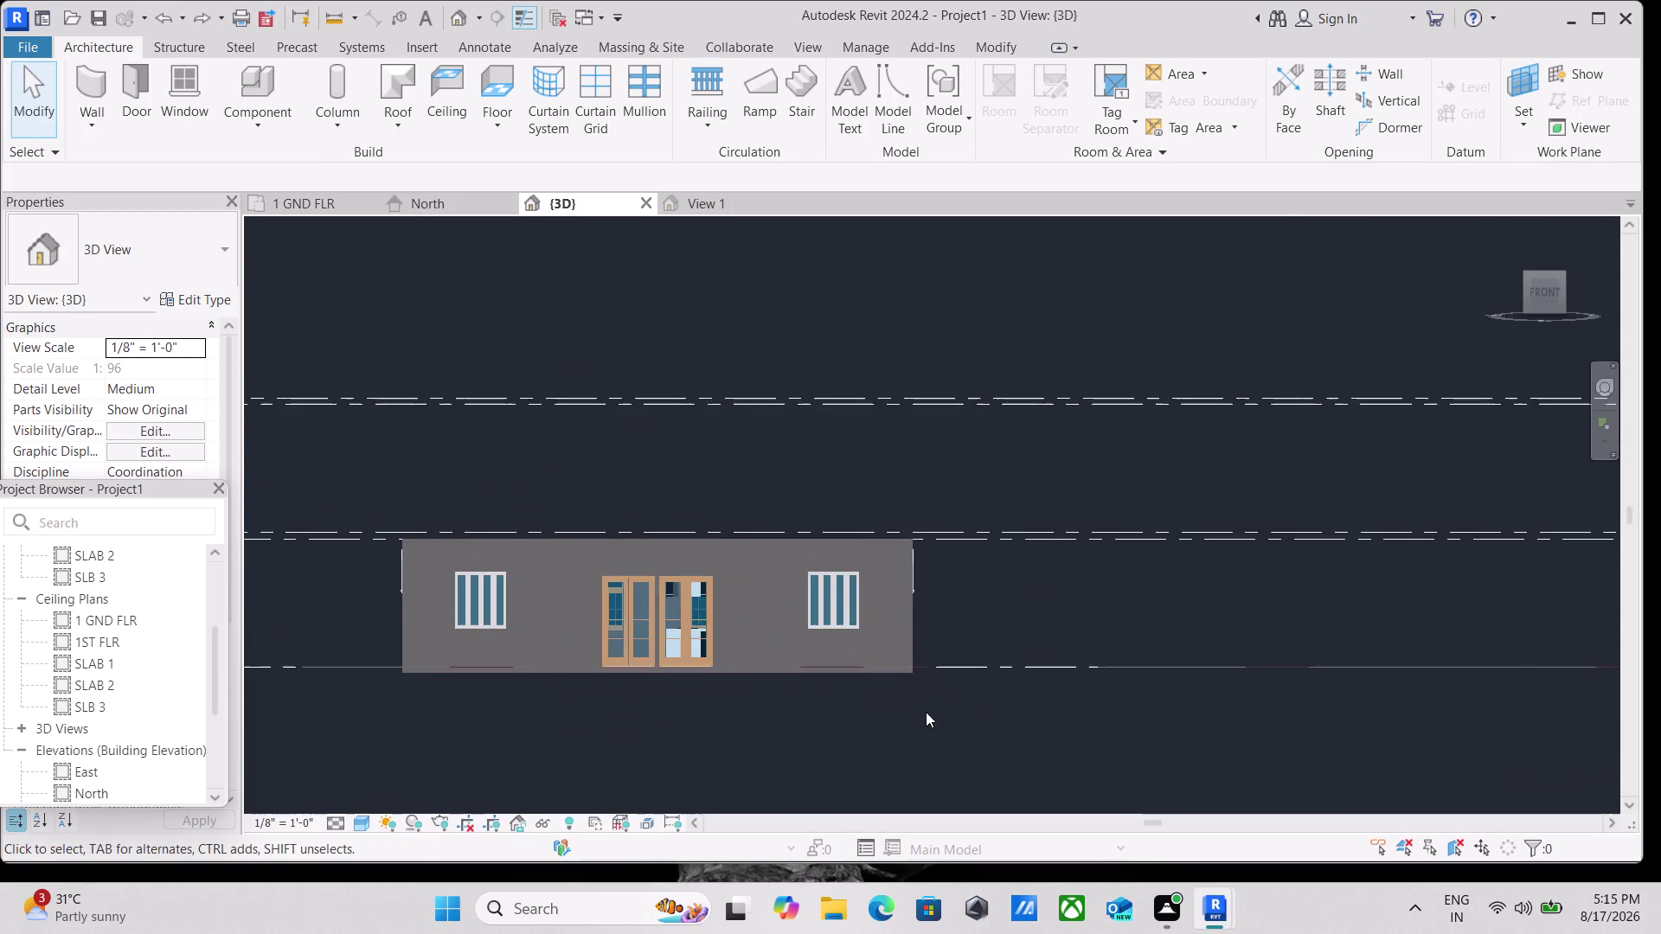
scroll(up, 3)
scroll(down, 3)
middle_drag(773, 460, 797, 517)
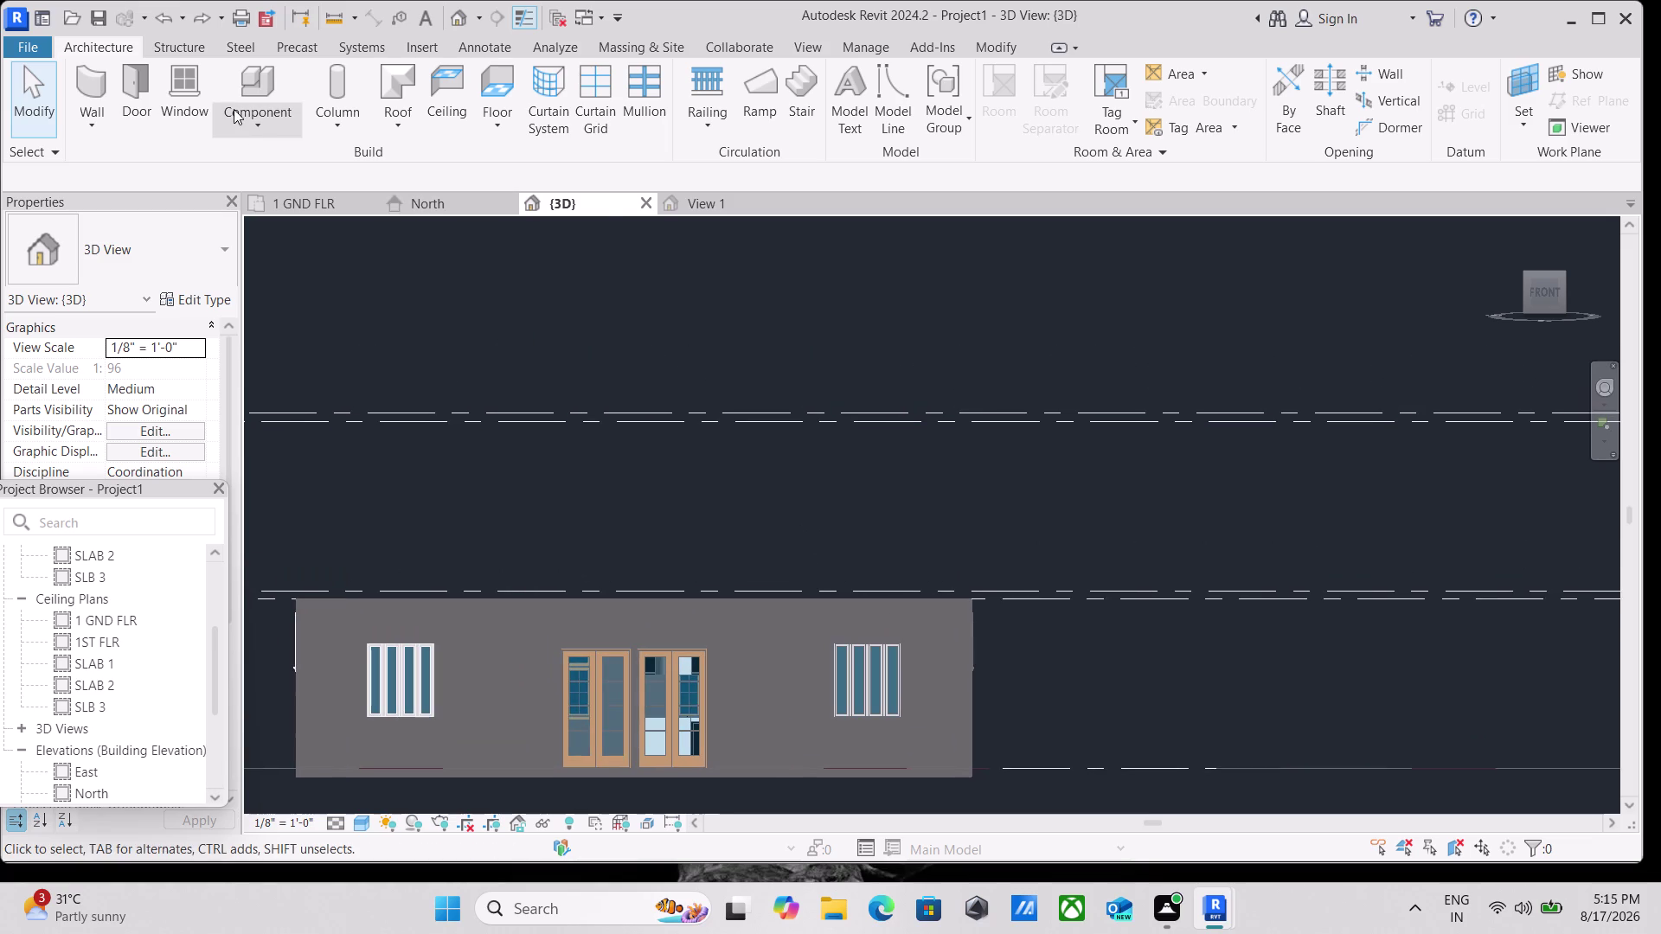
click(247, 127)
Start a Model In-Place with the Generic Models category and the default name.
click(302, 216)
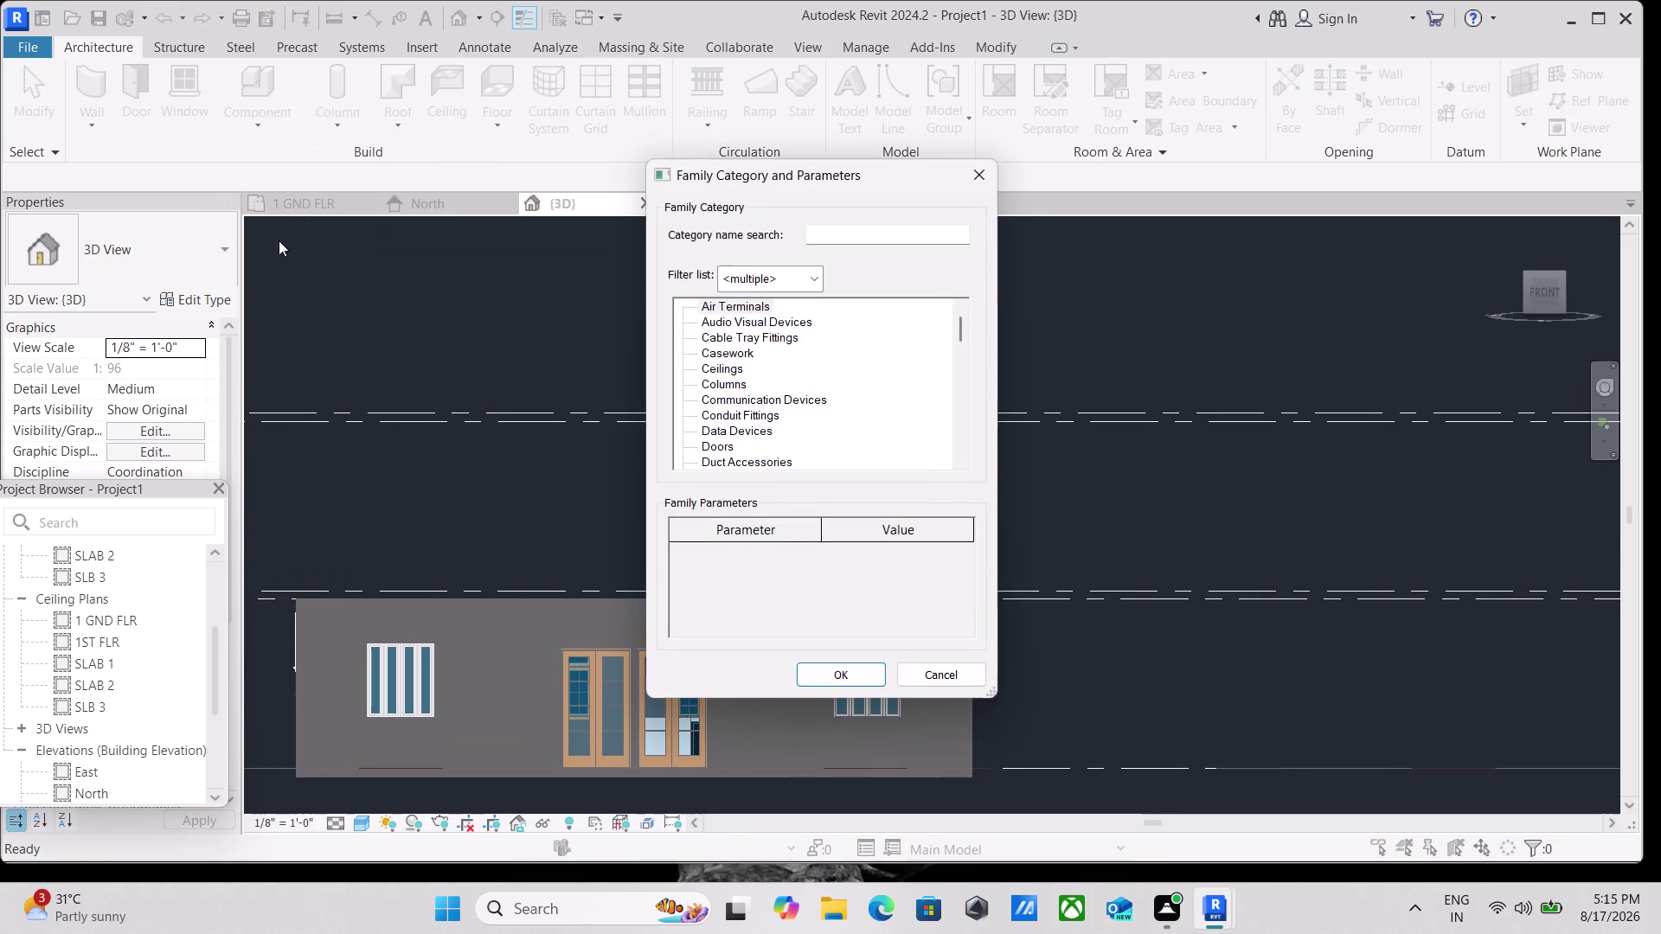
scroll(down, 3)
scroll(down, 3)
scroll(down, 3)
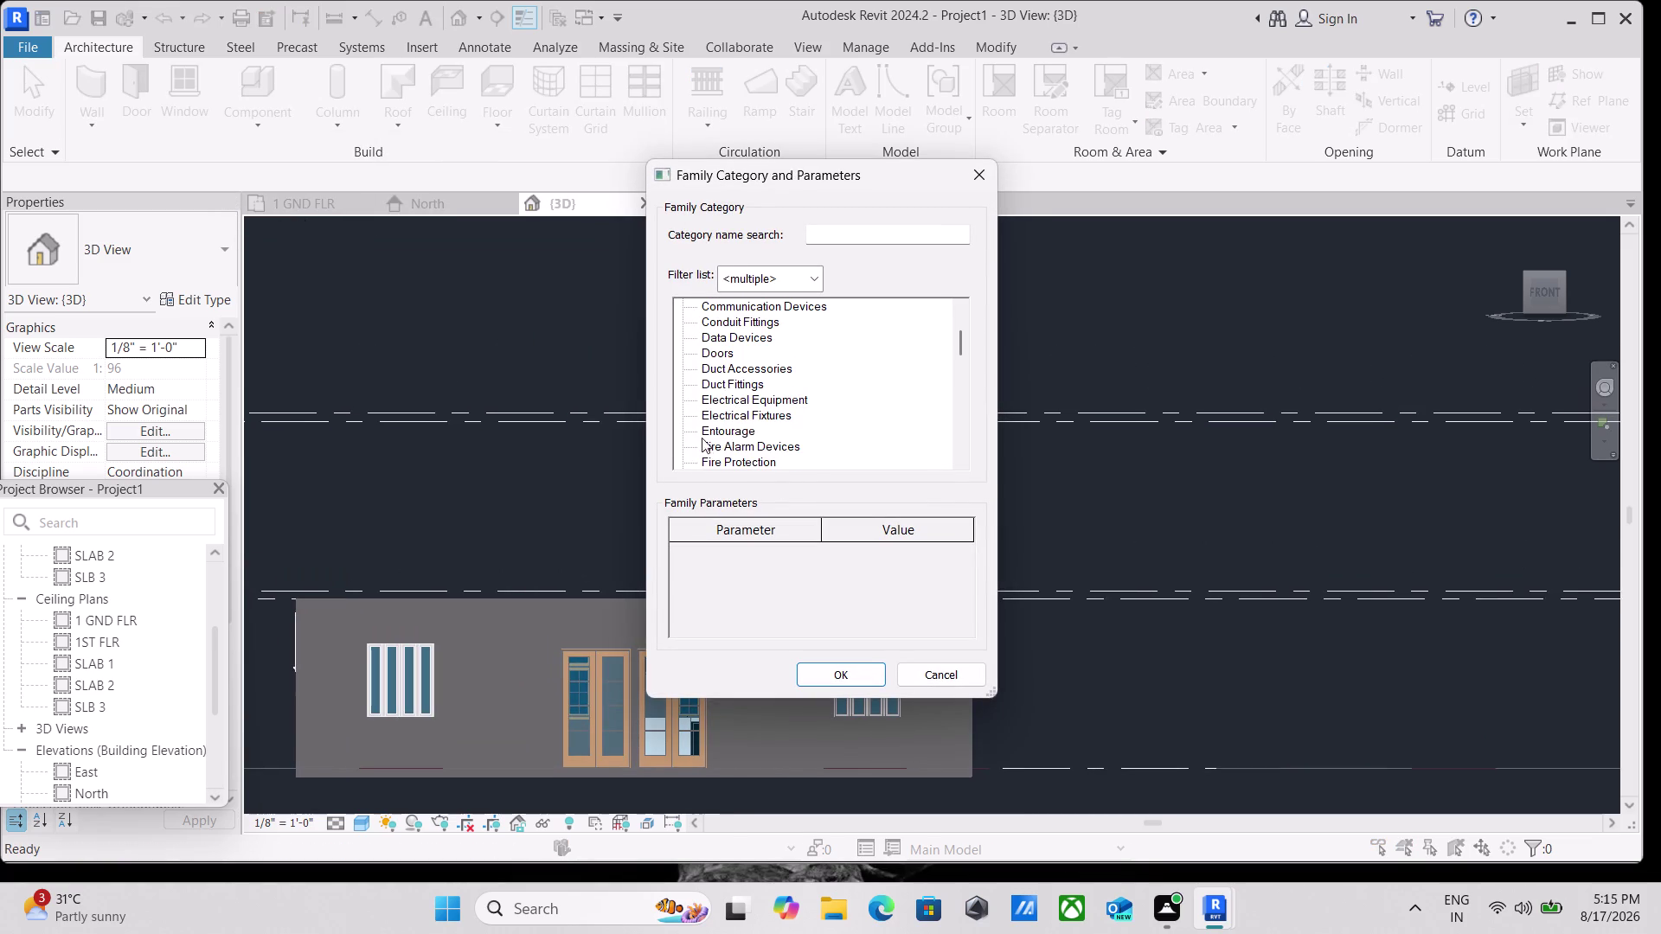
scroll(up, 3)
scroll(down, 3)
scroll(down, 3)
scroll(up, 3)
scroll(up, 3)
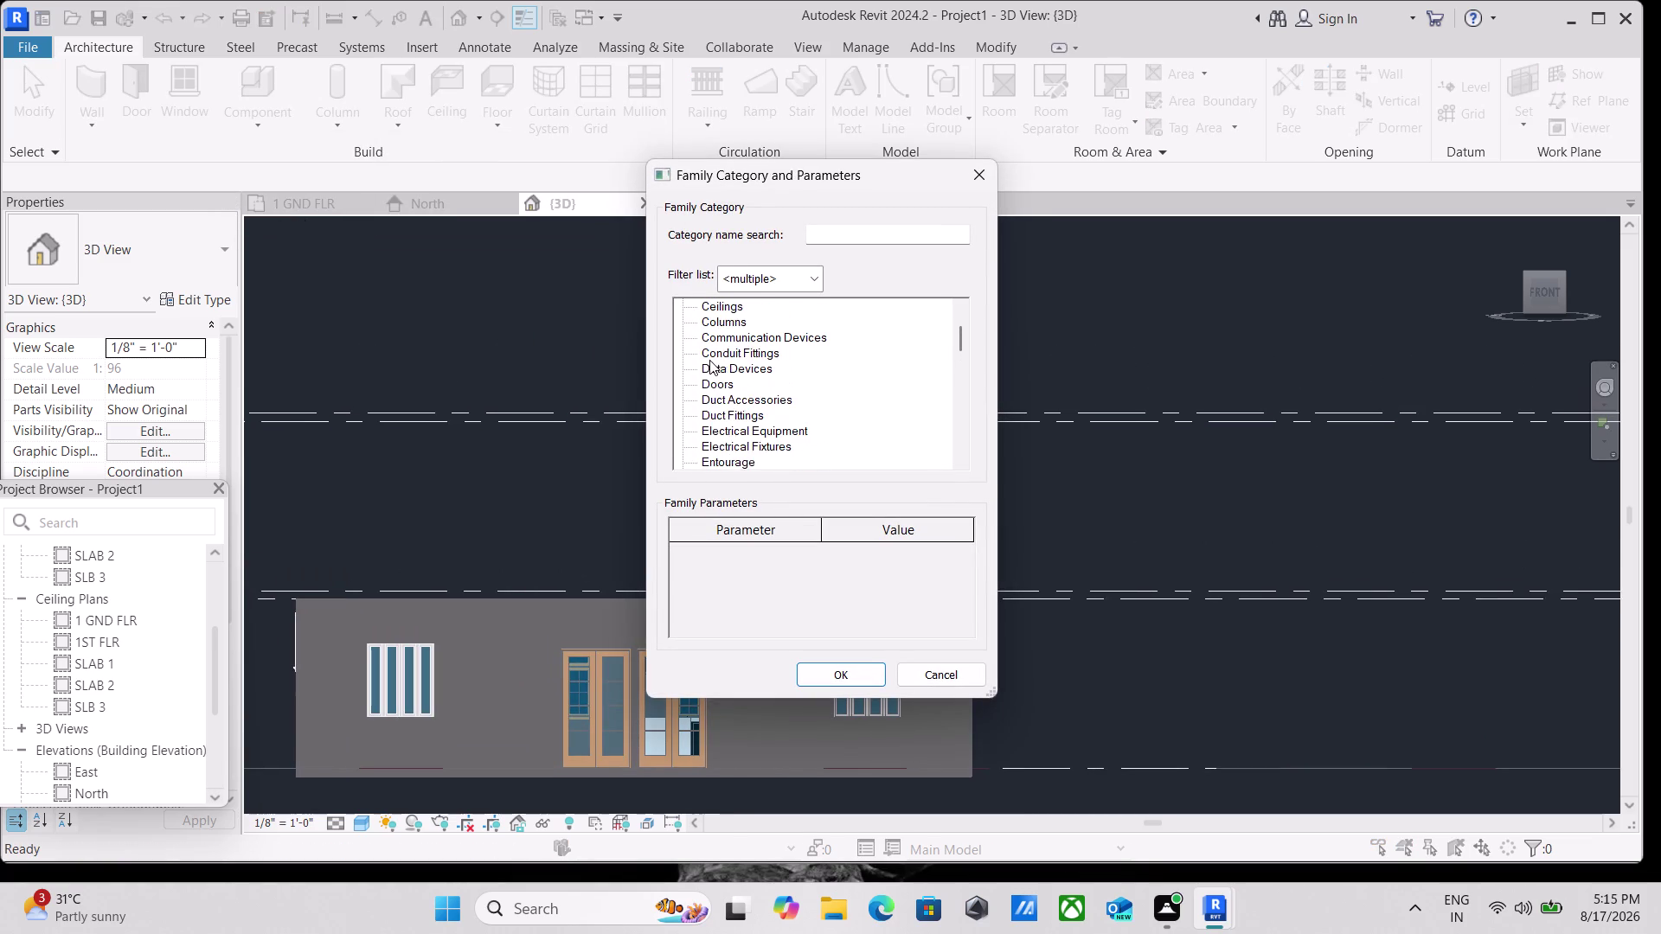
scroll(down, 3)
scroll(down, 3)
scroll(down, 3)
scroll(down, 3)
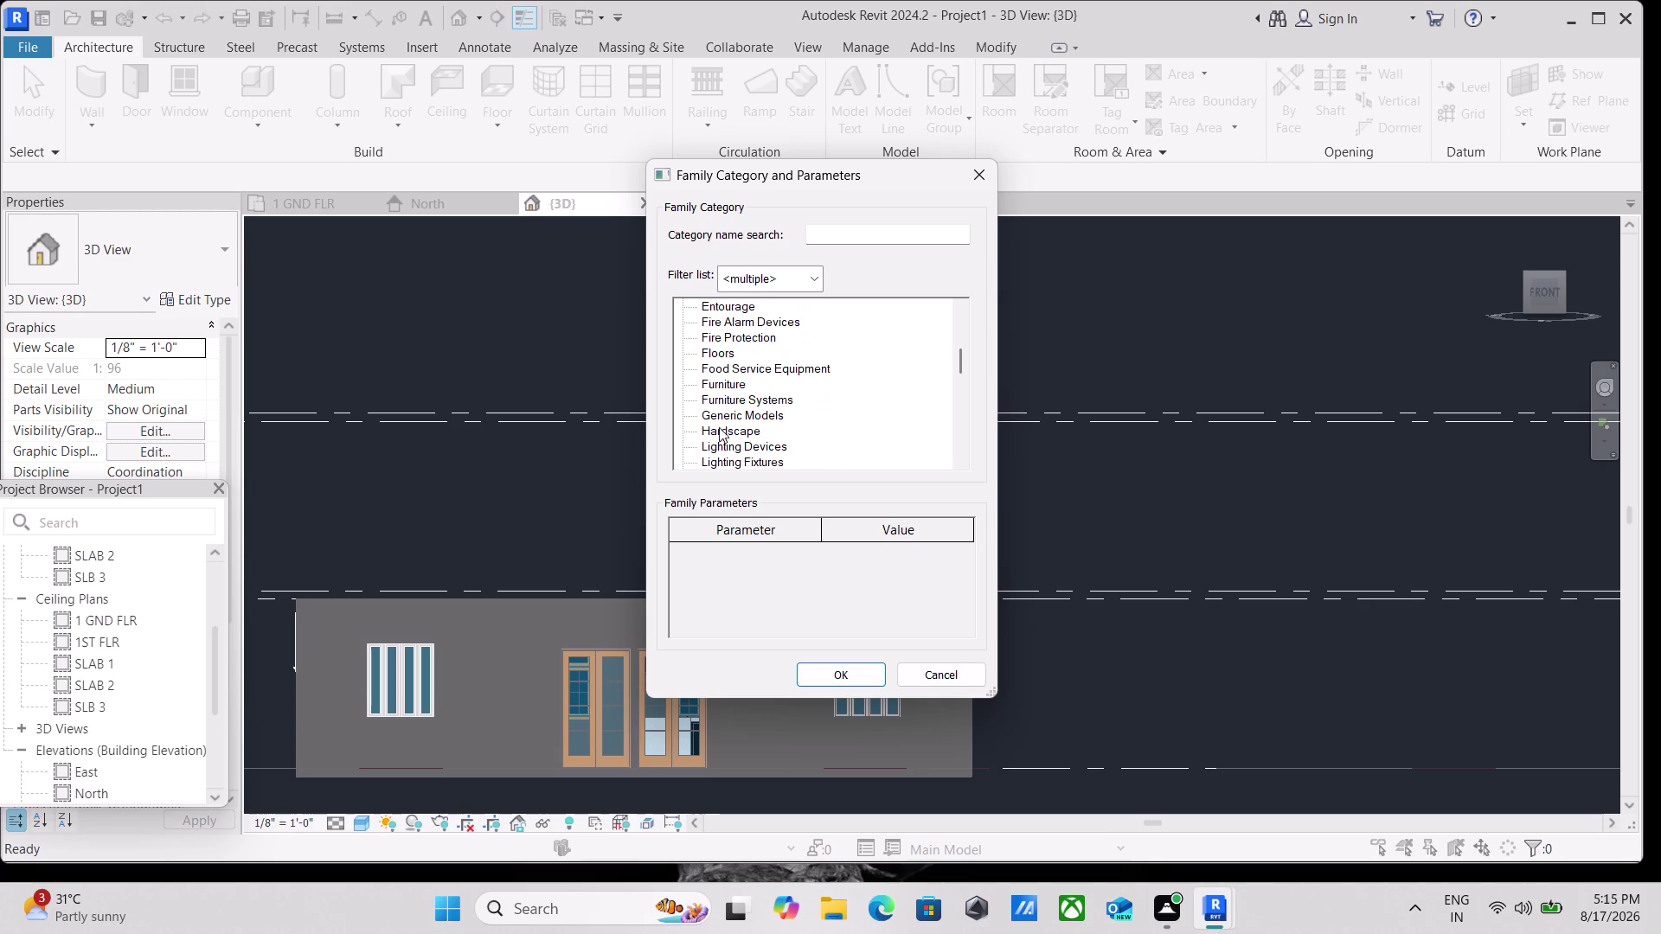
scroll(down, 3)
scroll(up, 3)
click(763, 400)
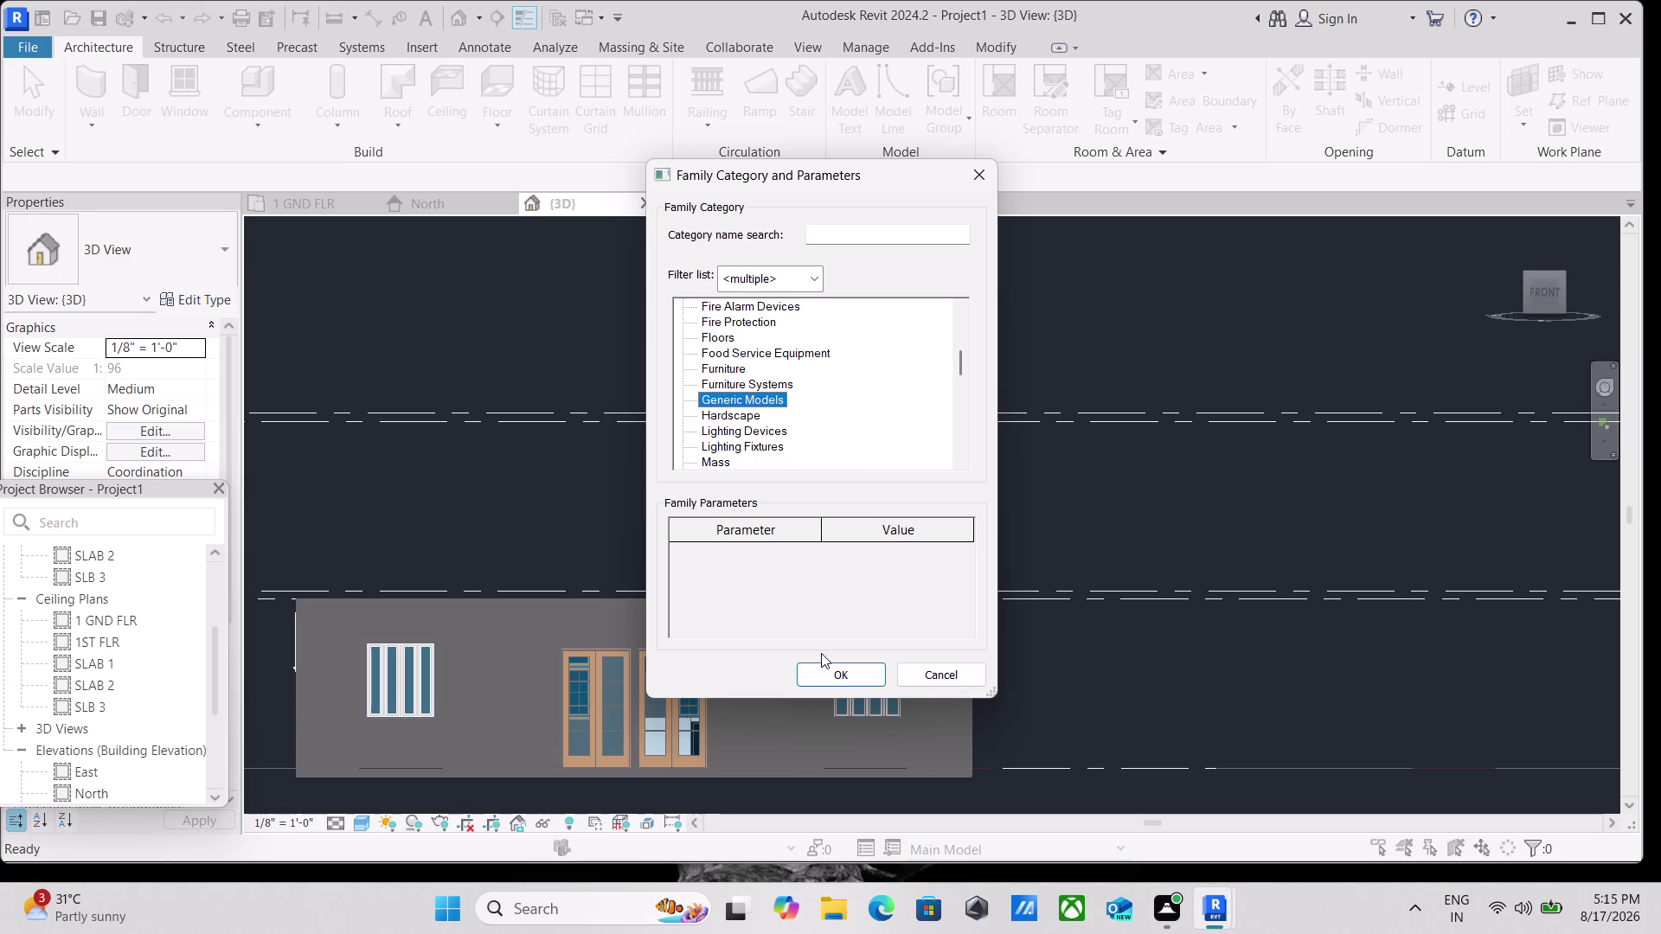
click(835, 669)
click(834, 476)
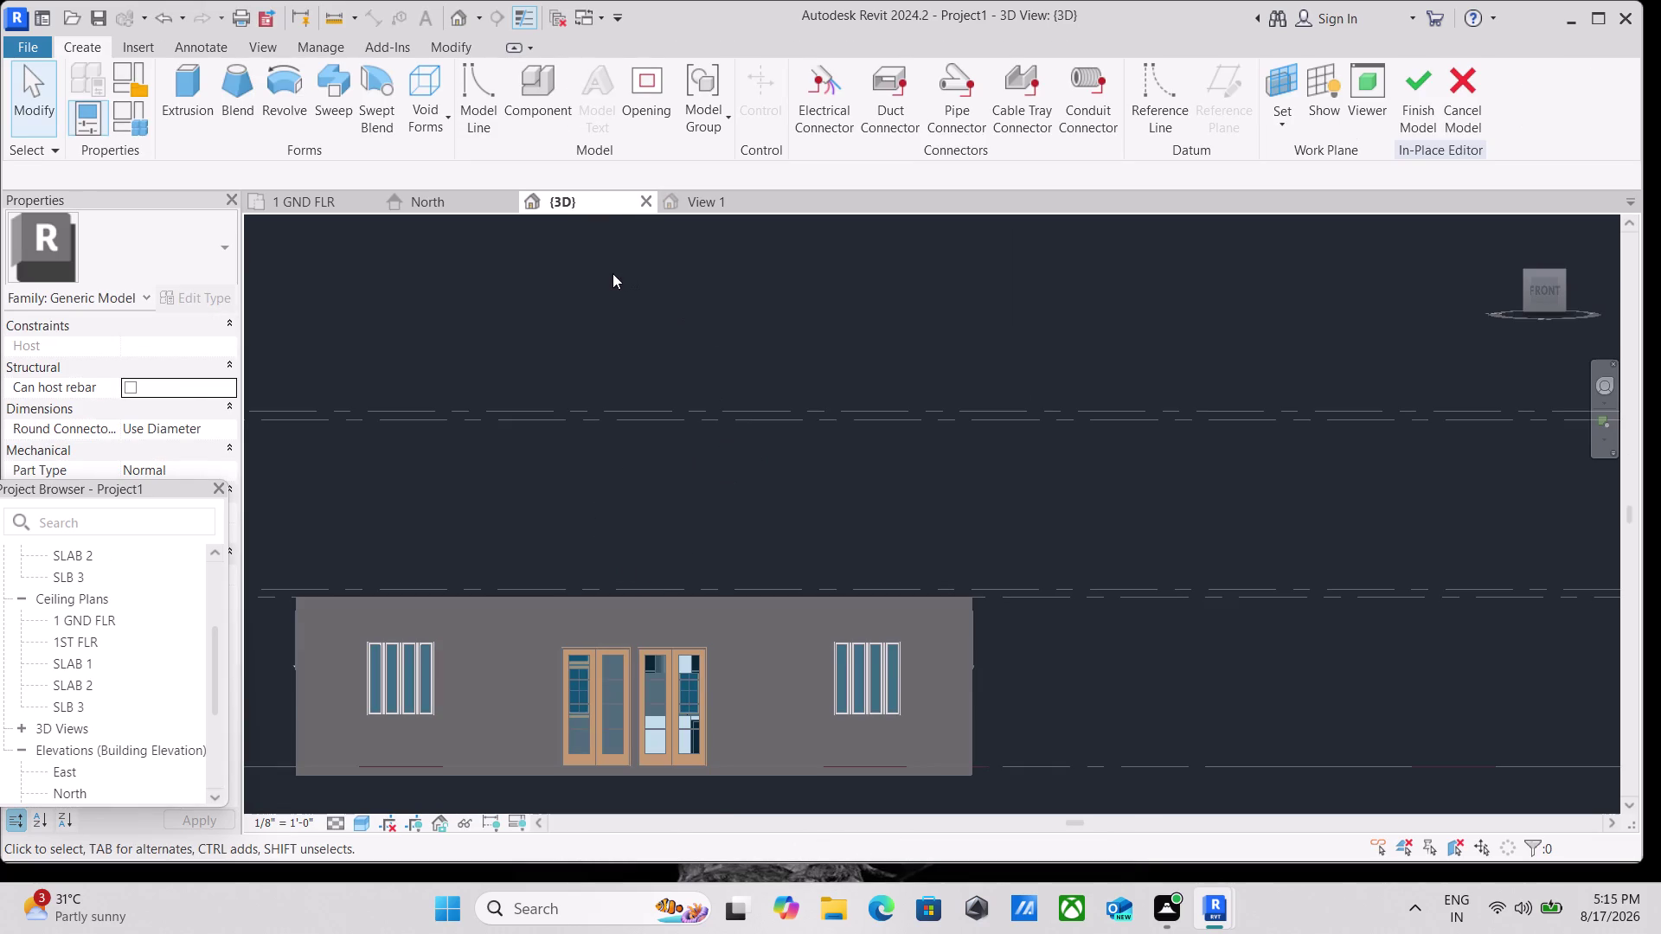
Set the work plane by picking the front outer wall face.
click(1276, 128)
click(1301, 207)
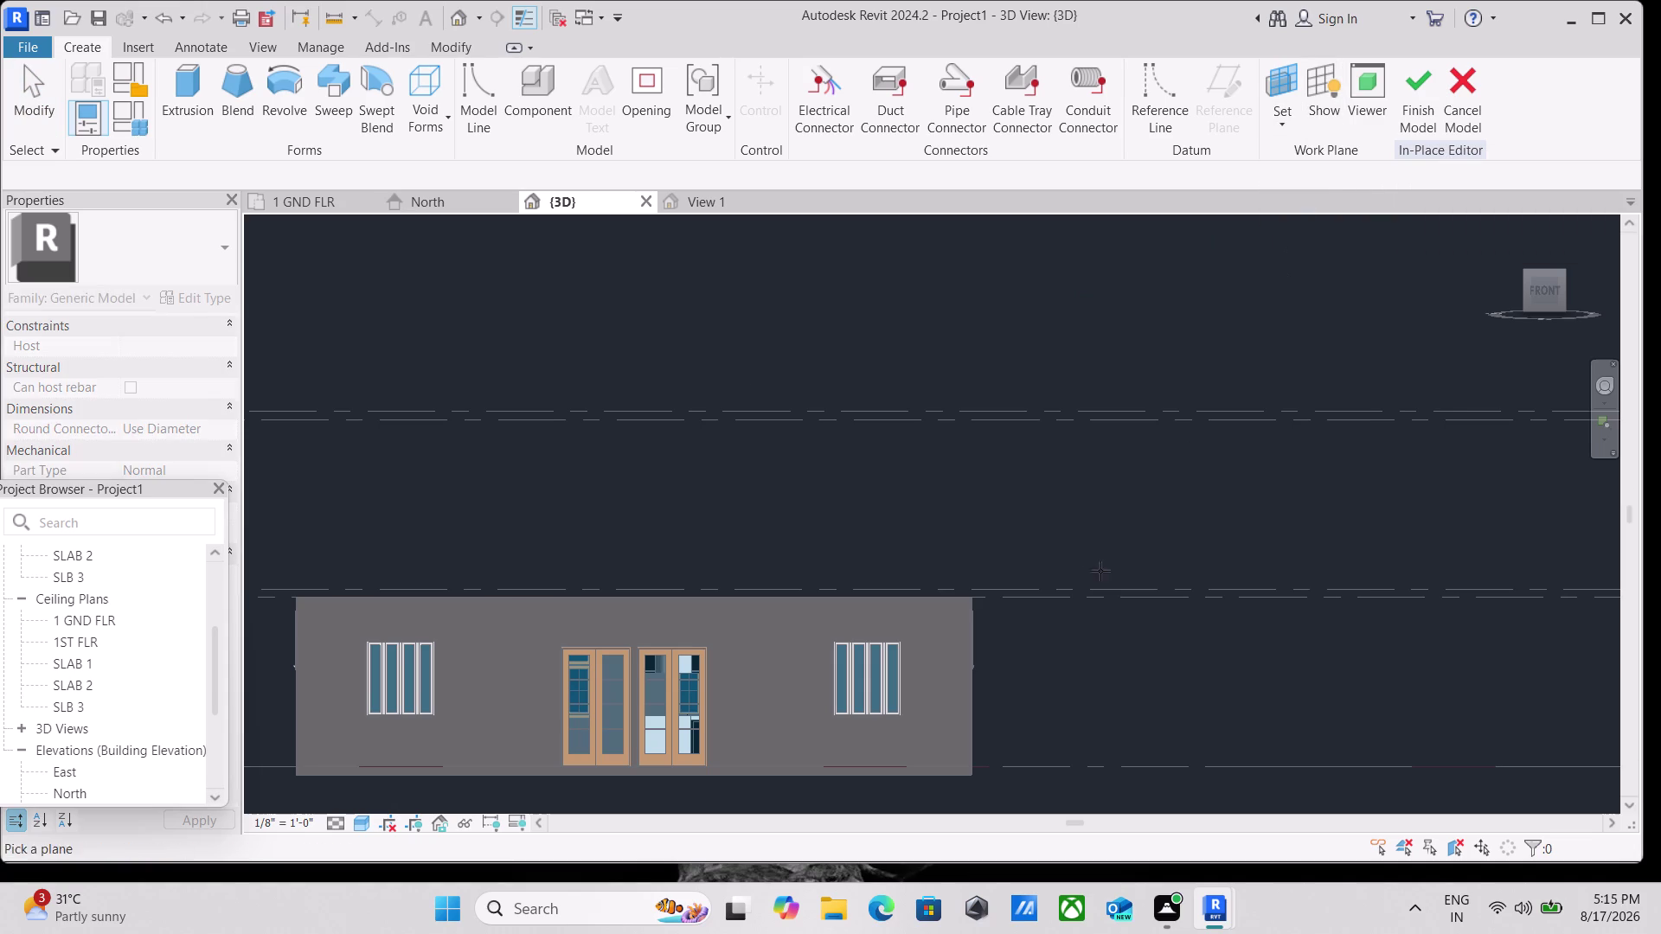
click(964, 610)
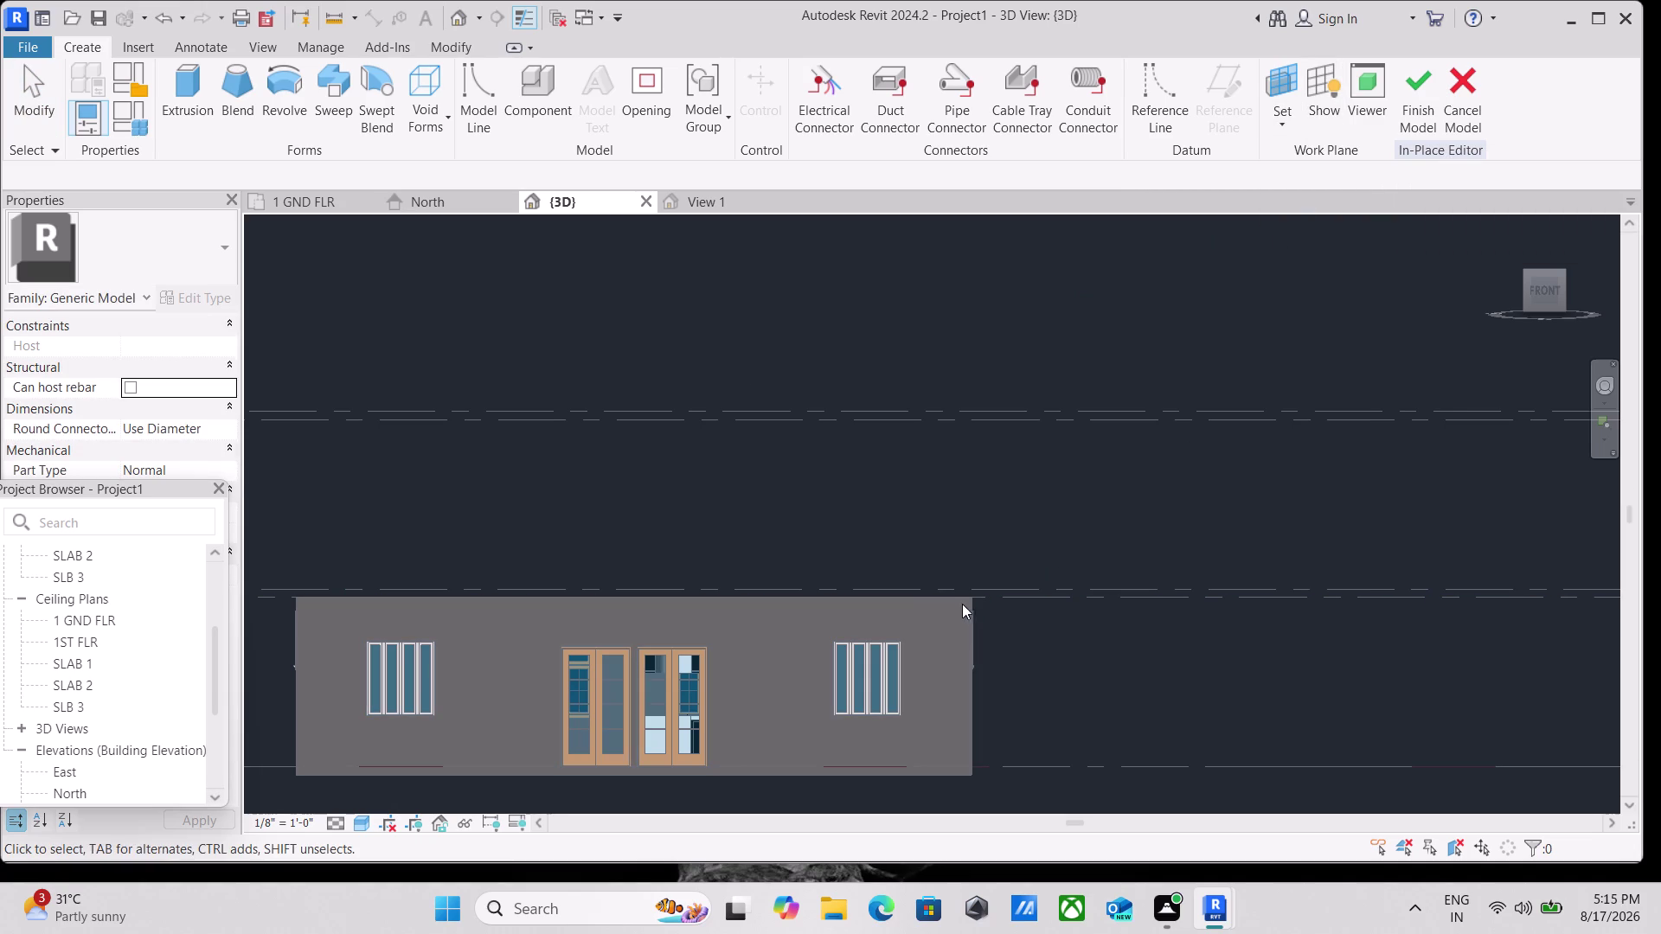
scroll(up, 3)
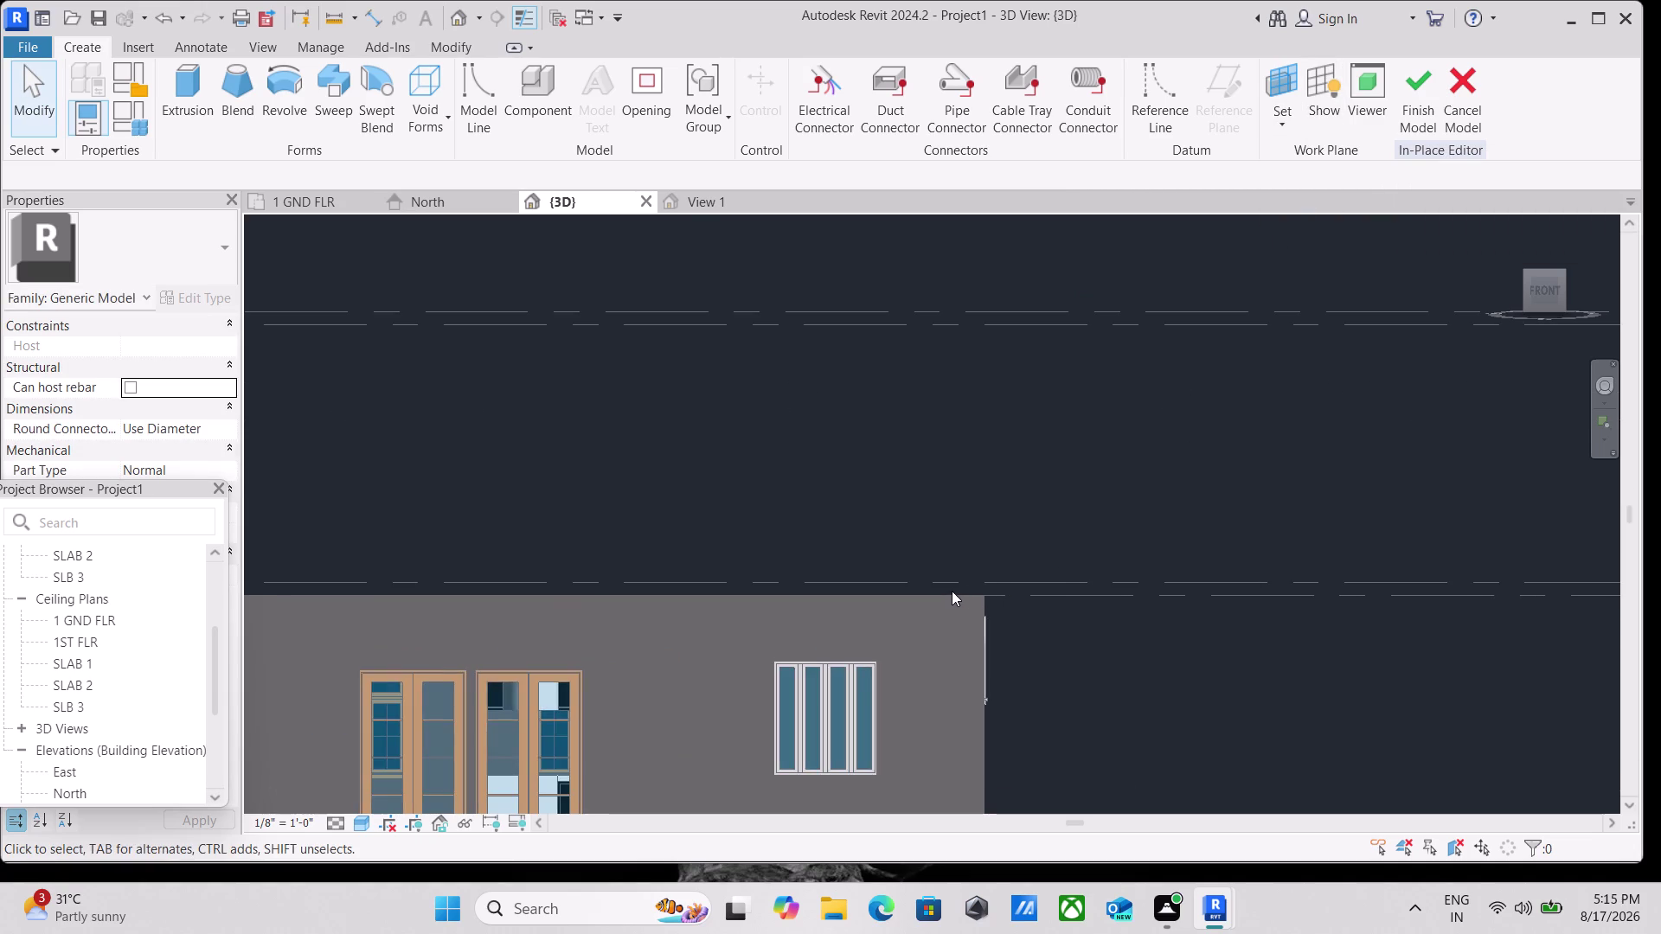
scroll(down, 3)
Start an extrusion in Rectangle mode and try a first rectangle above the window.
click(195, 110)
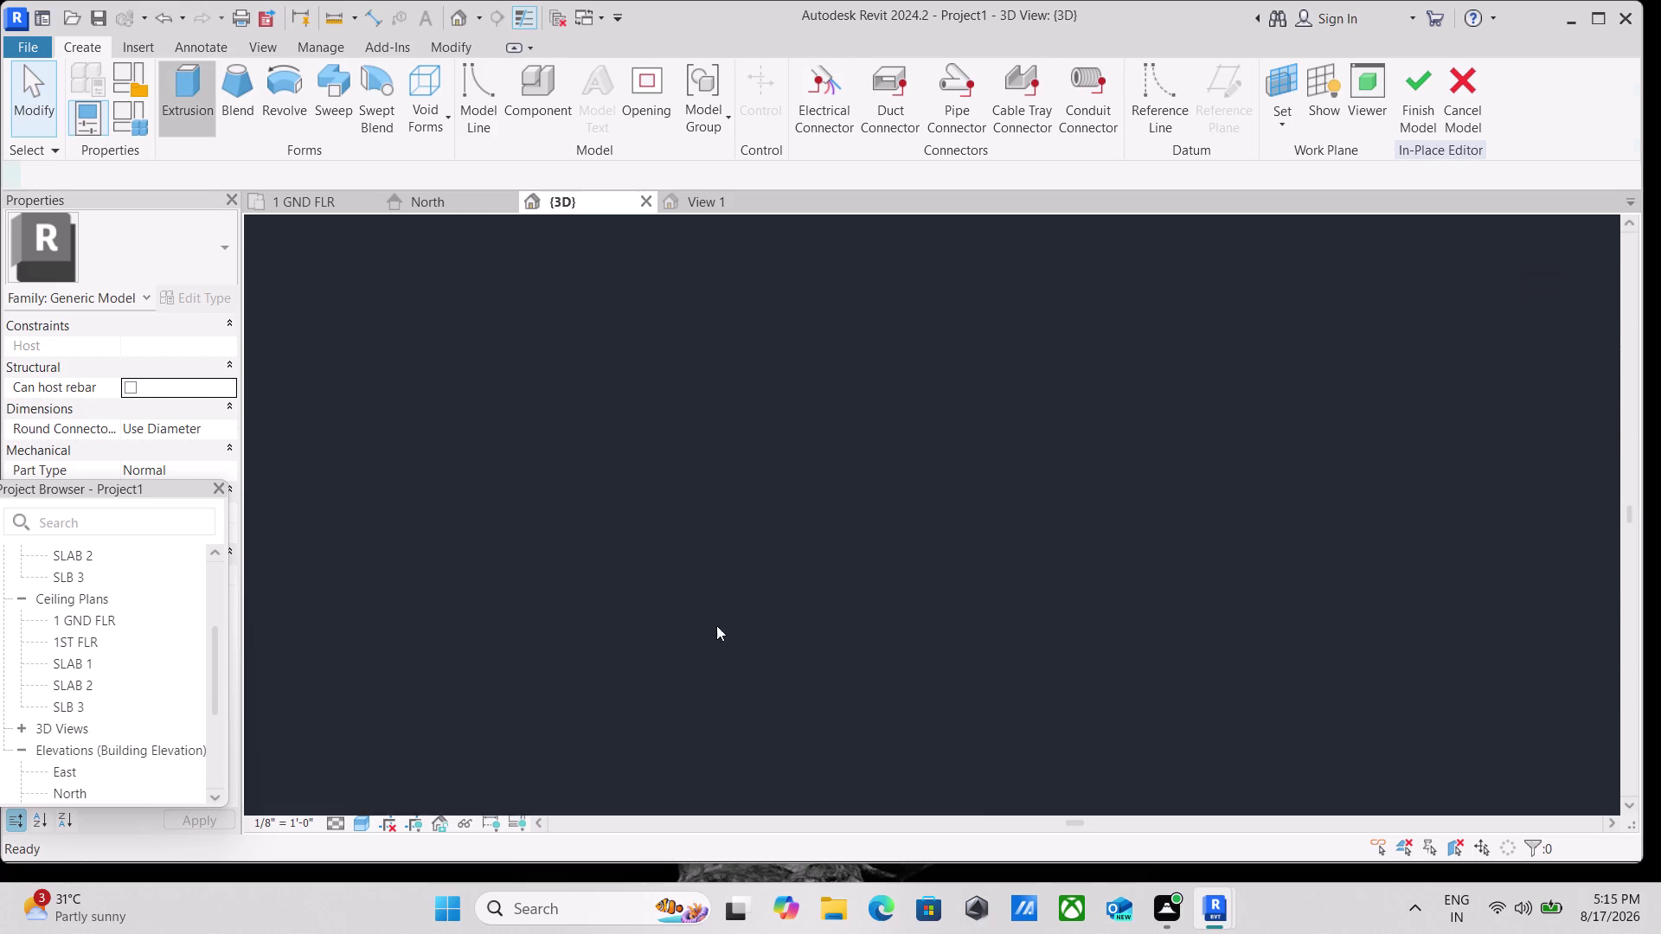
scroll(up, 3)
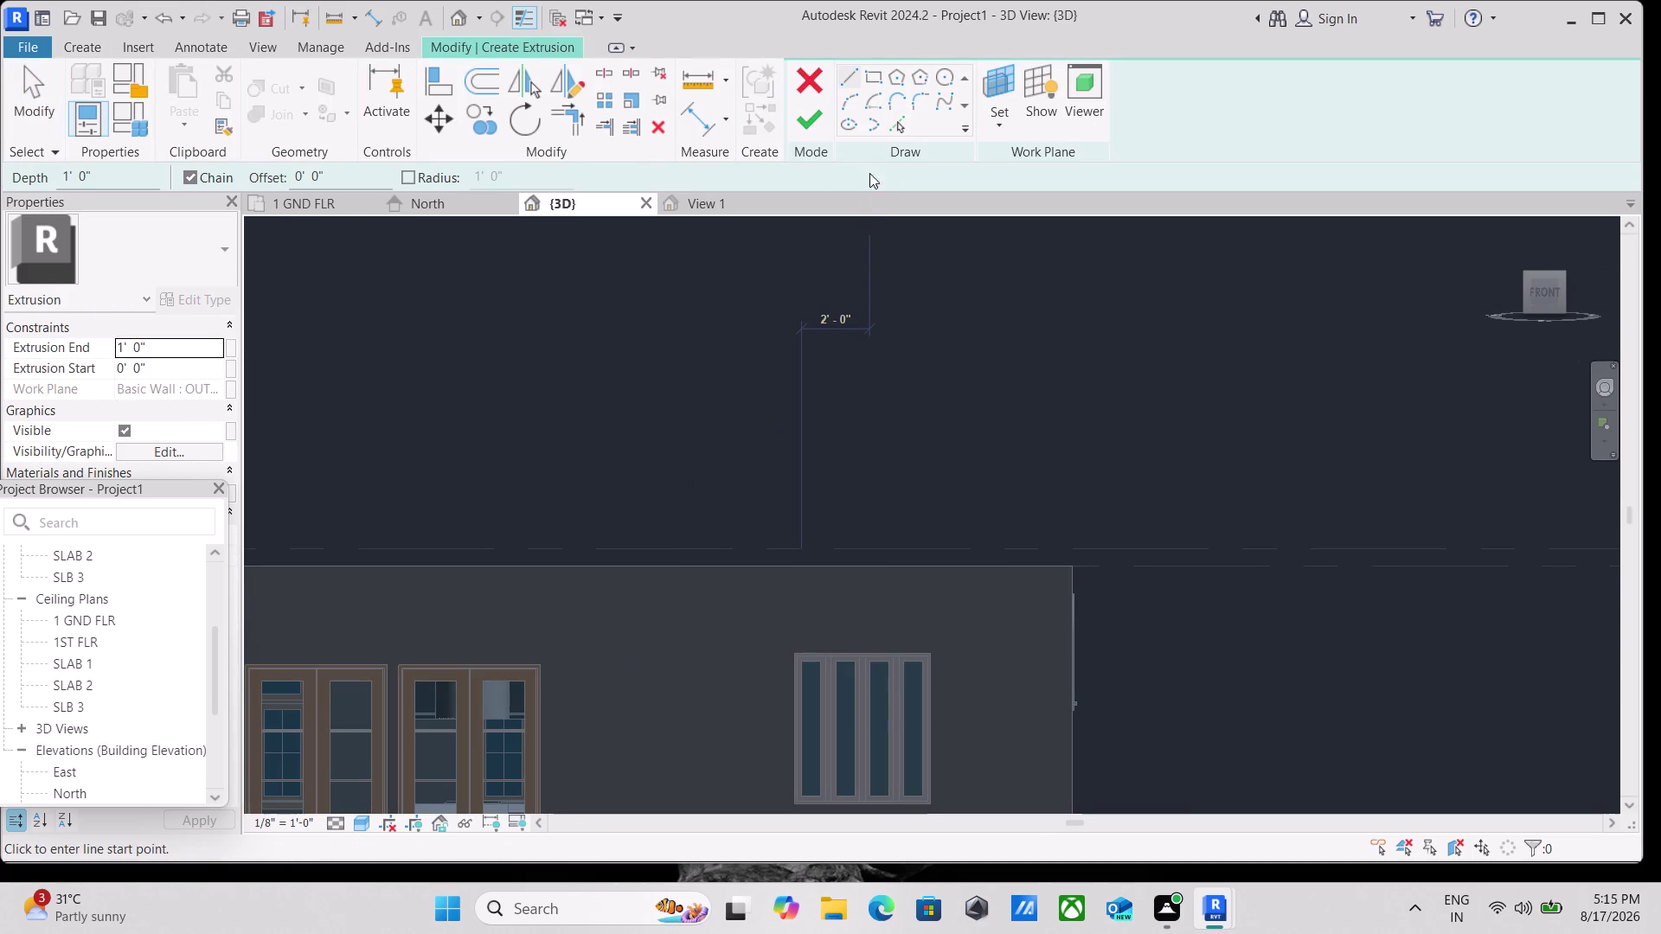
click(871, 77)
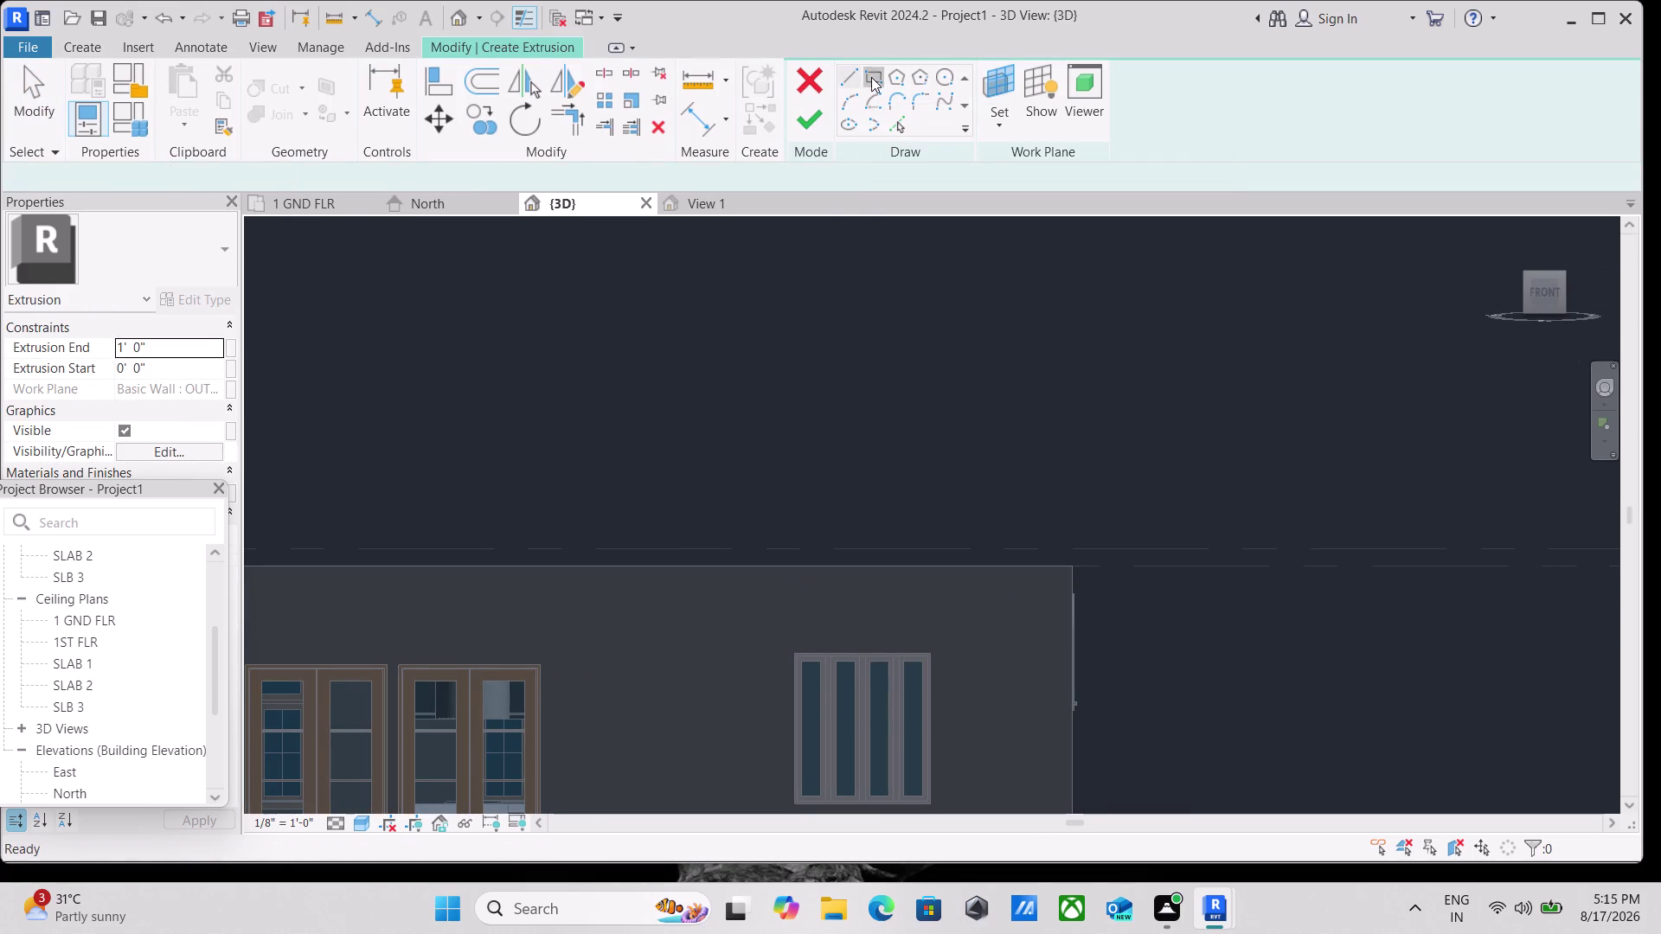
scroll(up, 3)
scroll(up, 3)
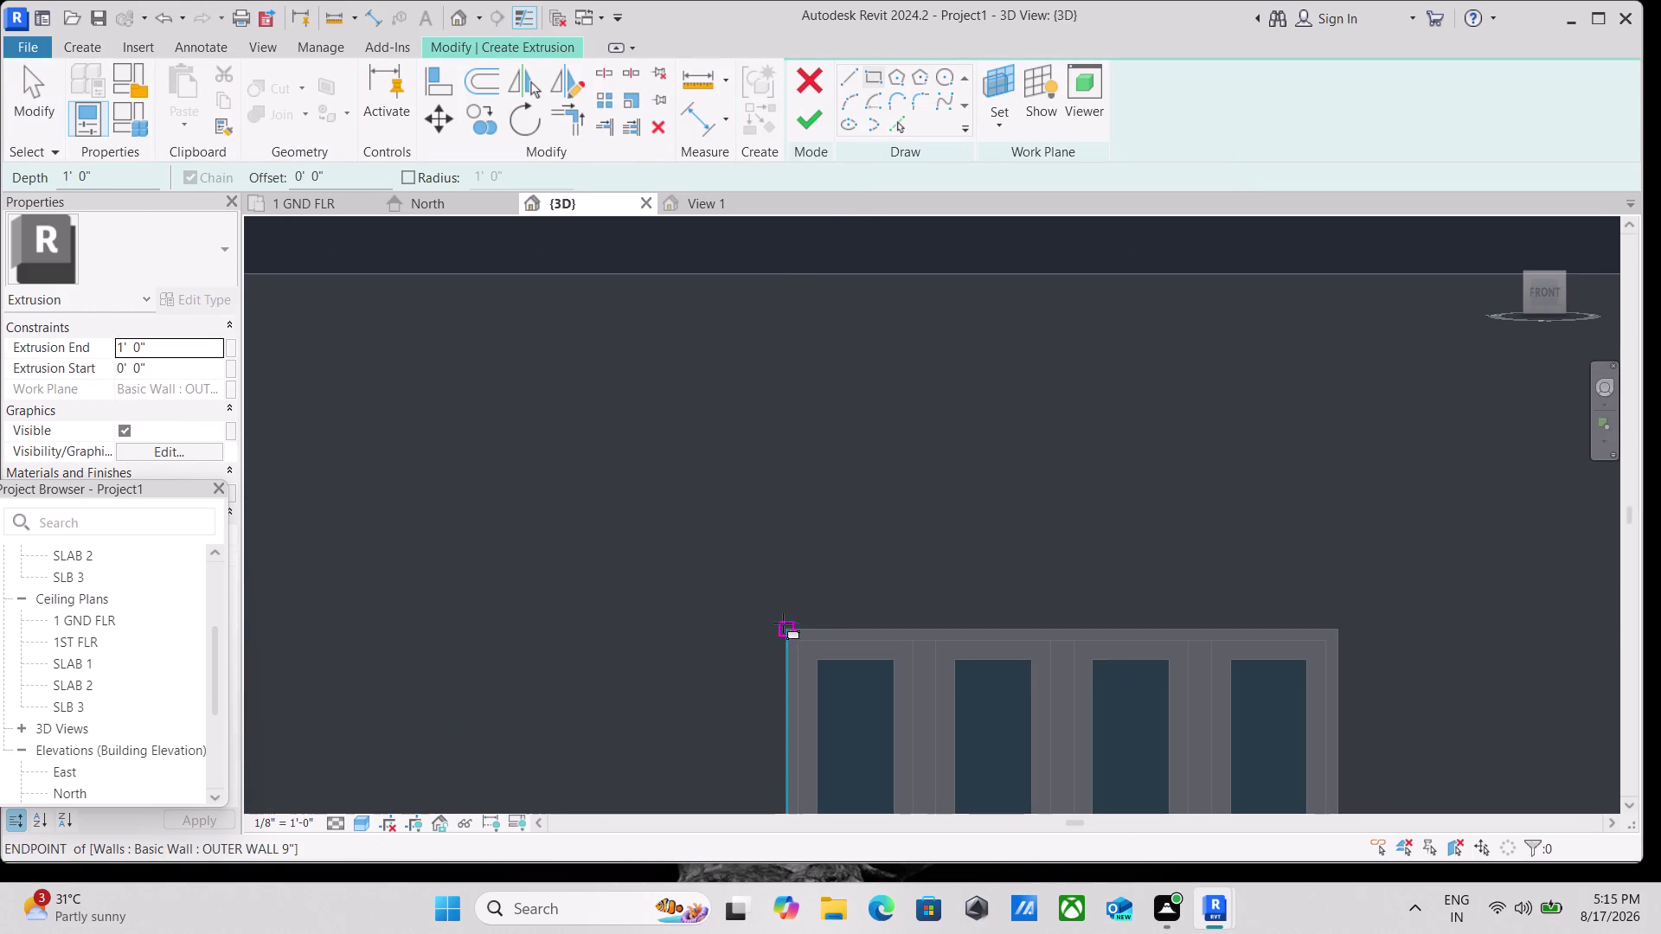
click(786, 629)
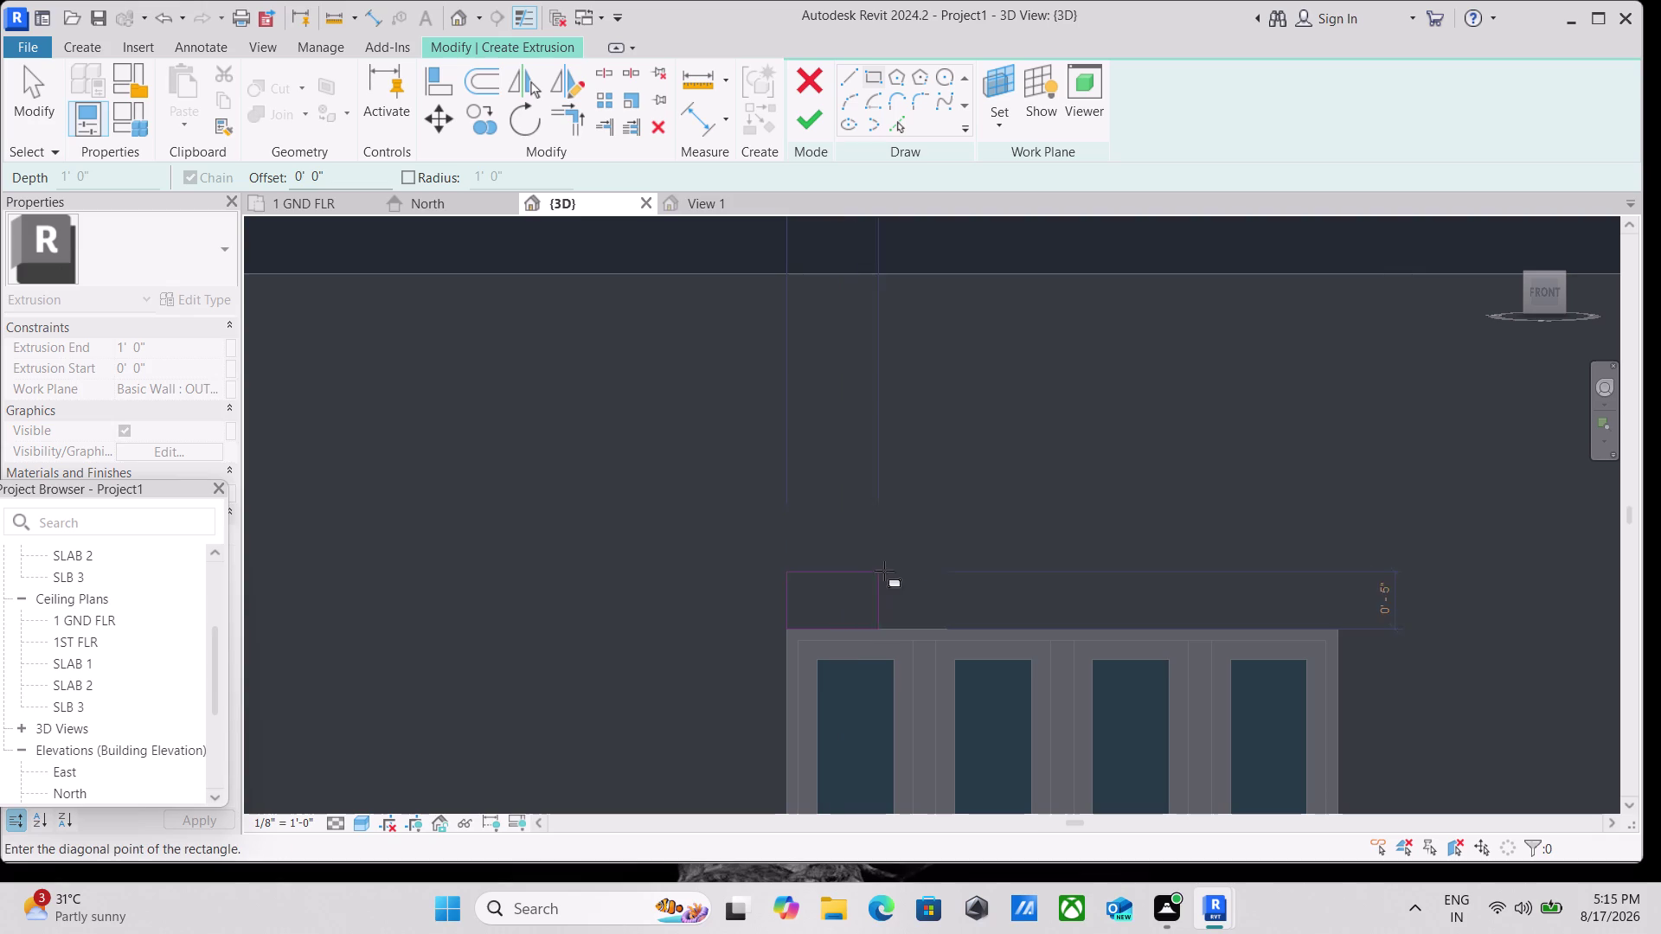
middle_drag(1024, 557, 728, 503)
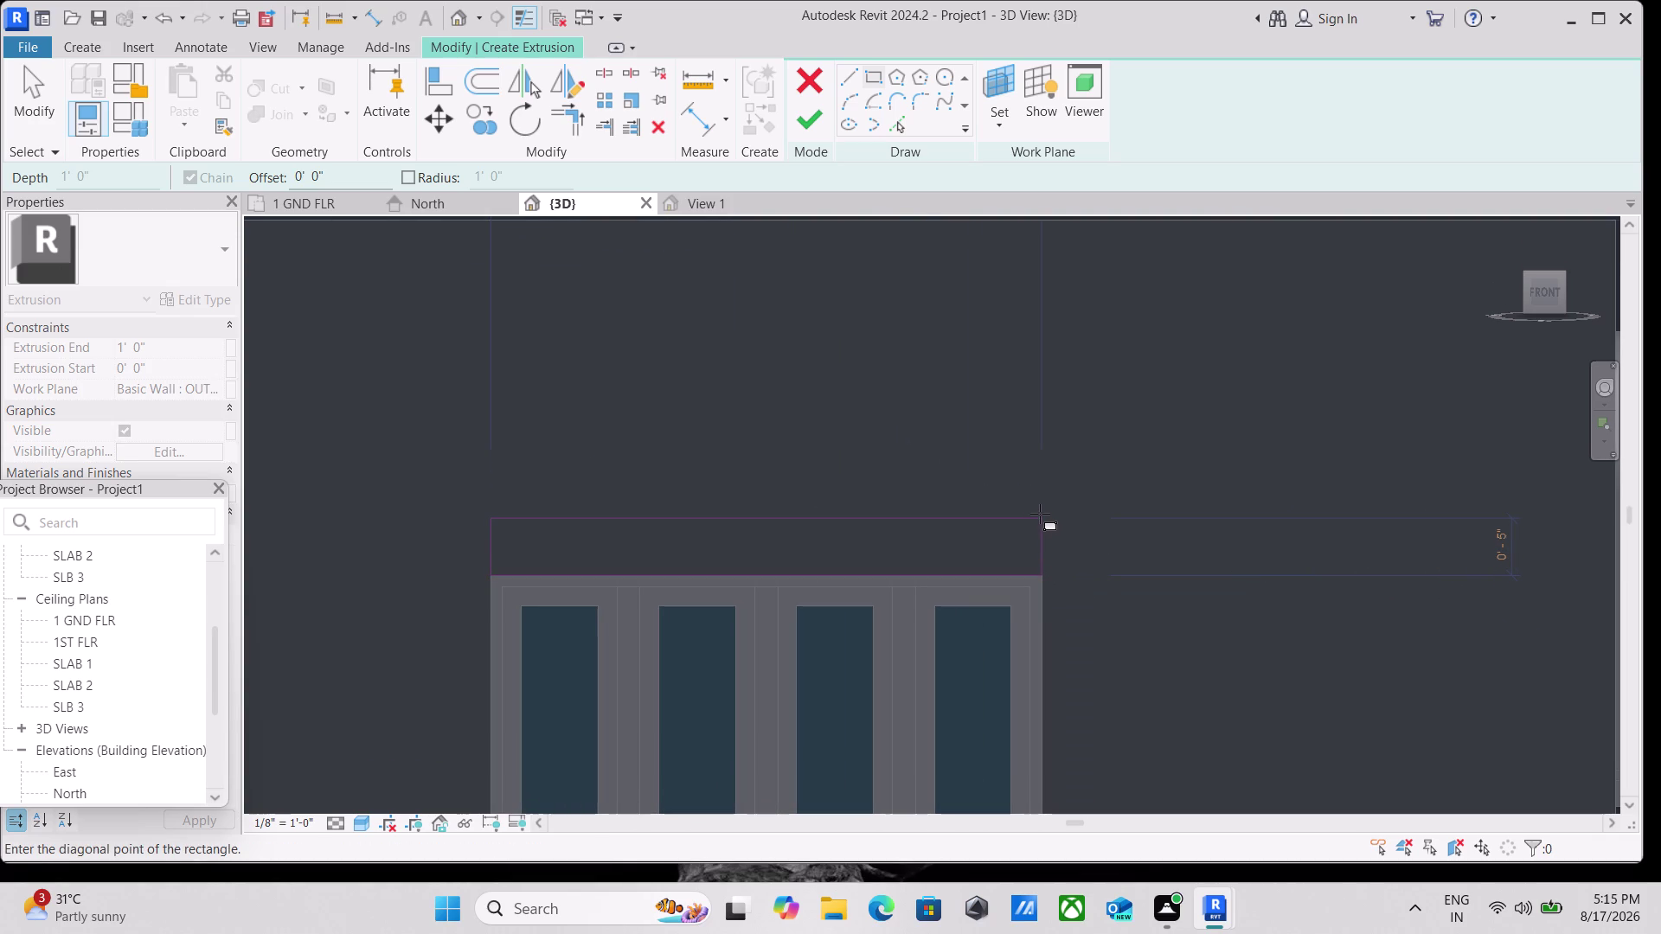
click(1037, 509)
scroll(down, 3)
scroll(down, 3)
middle_drag(889, 397, 1299, 444)
scroll(down, 3)
middle_drag(1025, 455, 1543, 522)
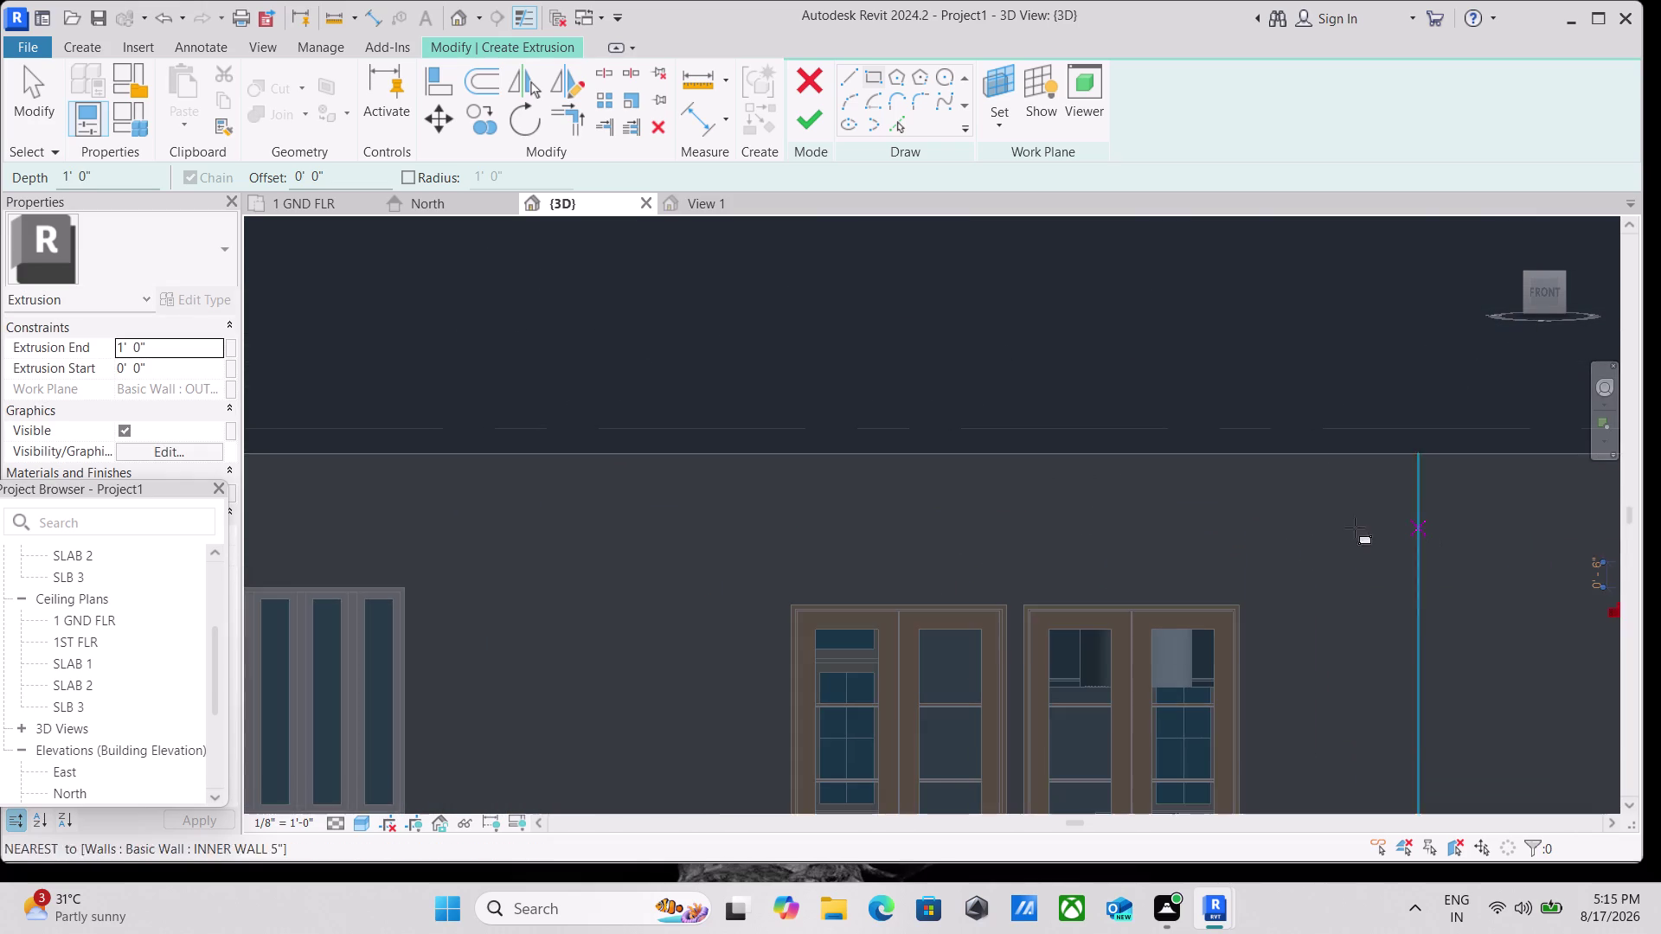
scroll(down, 3)
middle_drag(986, 551, 1501, 534)
scroll(up, 3)
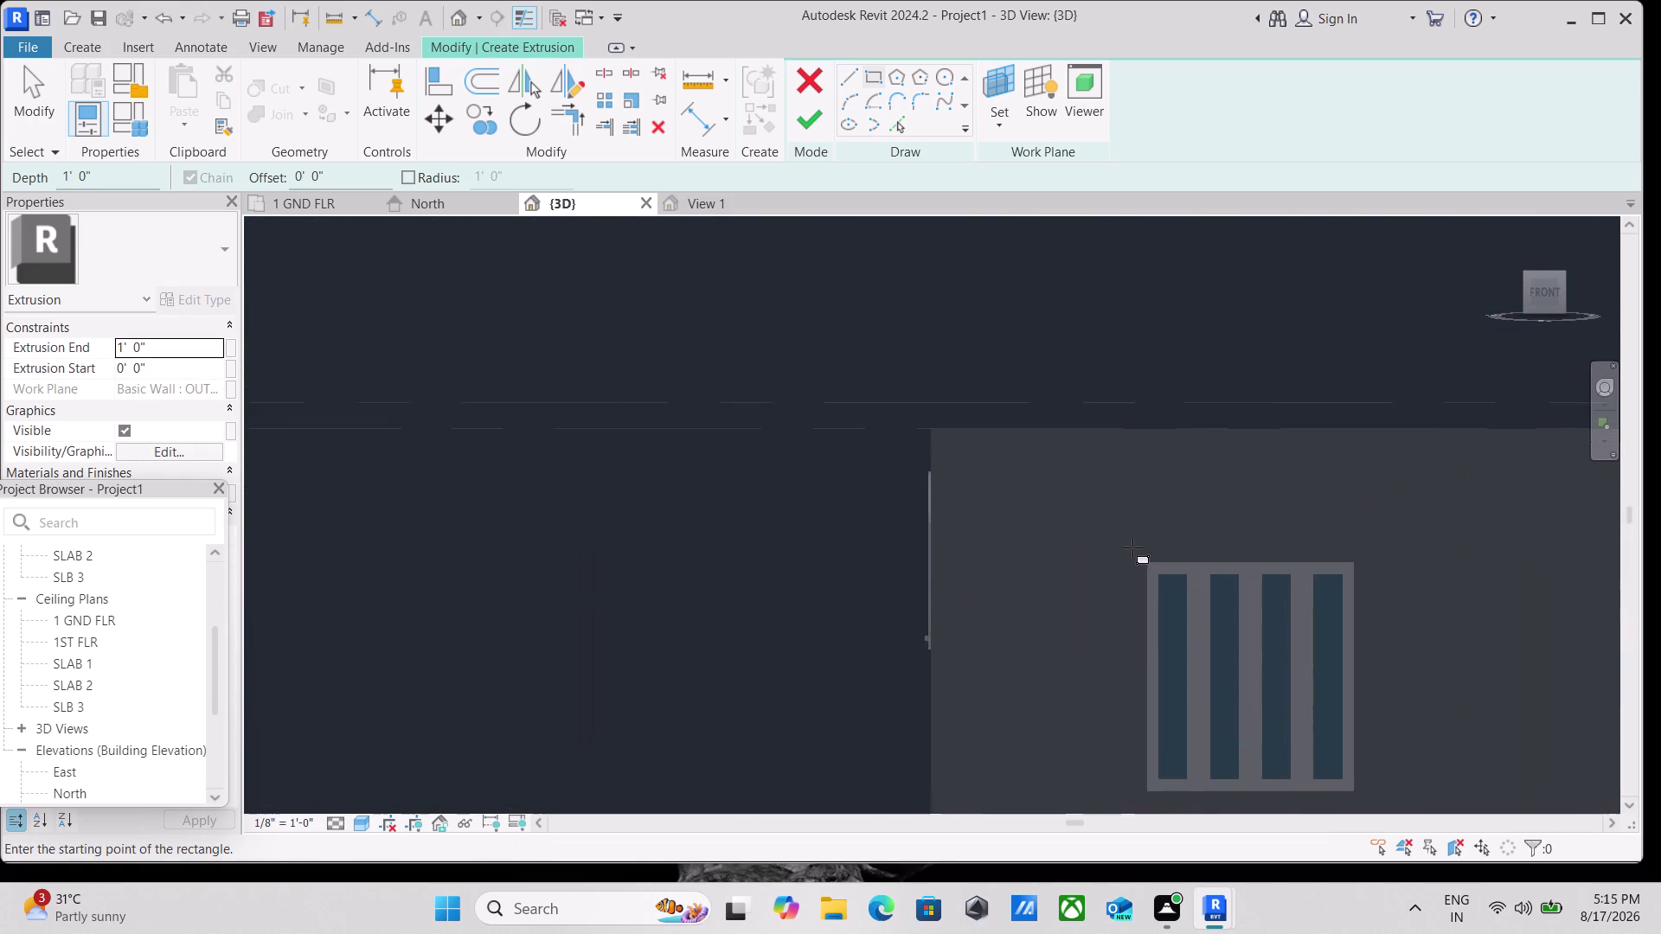
scroll(up, 3)
Restart the rectangle above the window, then cancel the unfinished sketch.
click(1155, 570)
middle_drag(1231, 524, 945, 524)
scroll(up, 3)
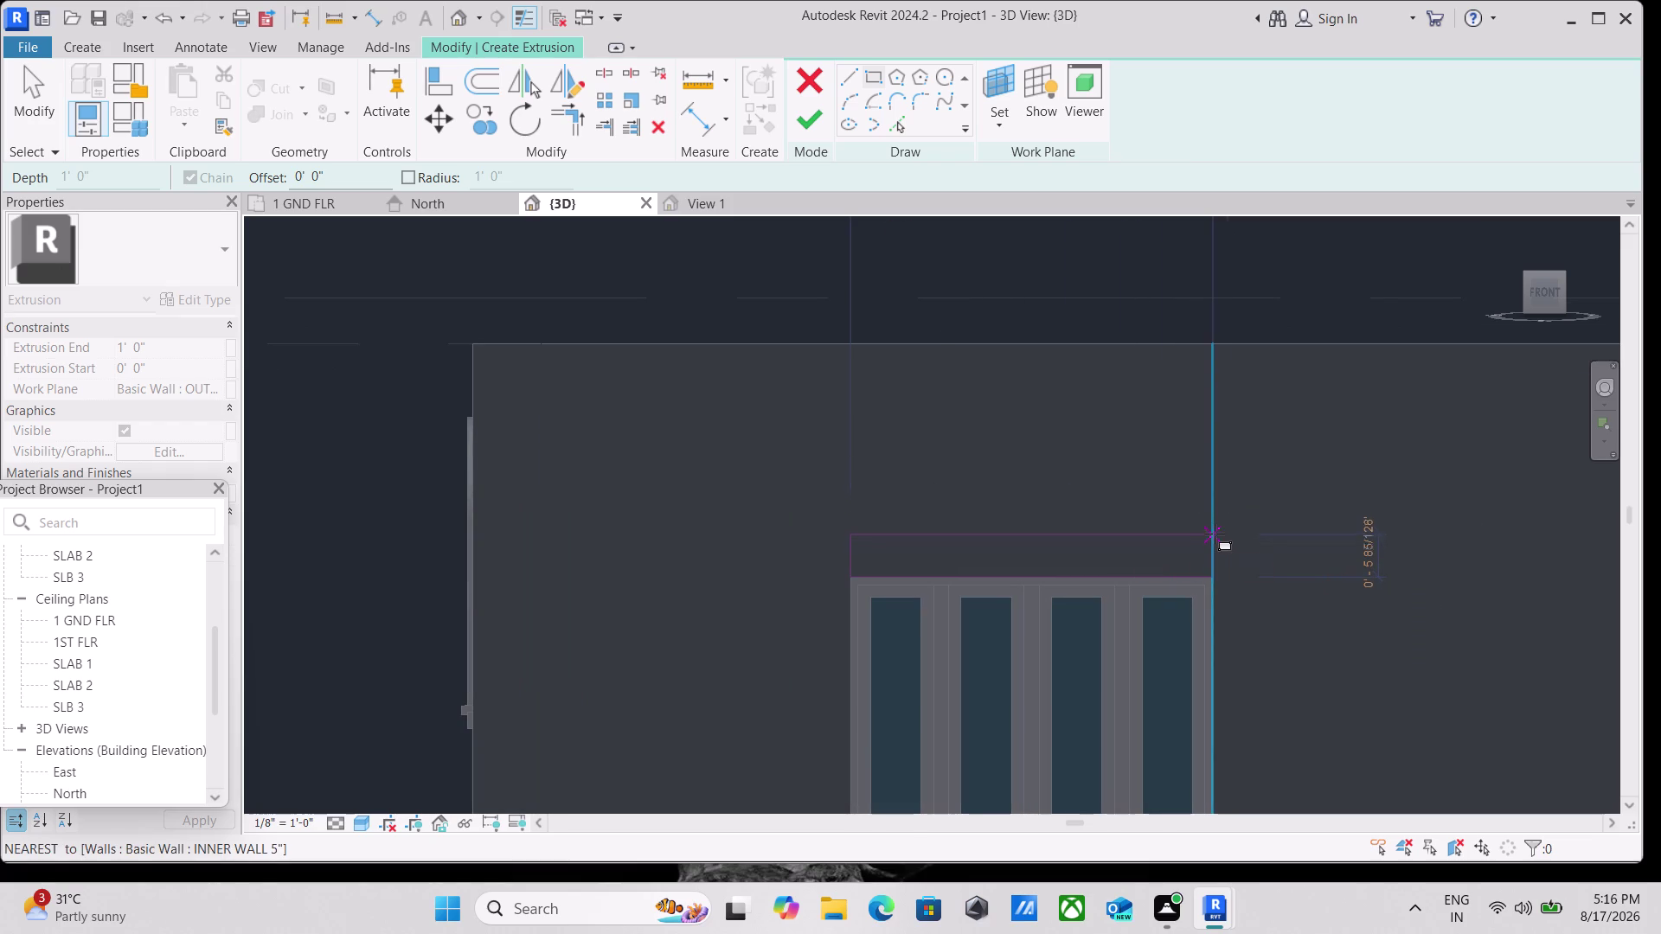
middle_drag(1211, 535, 948, 523)
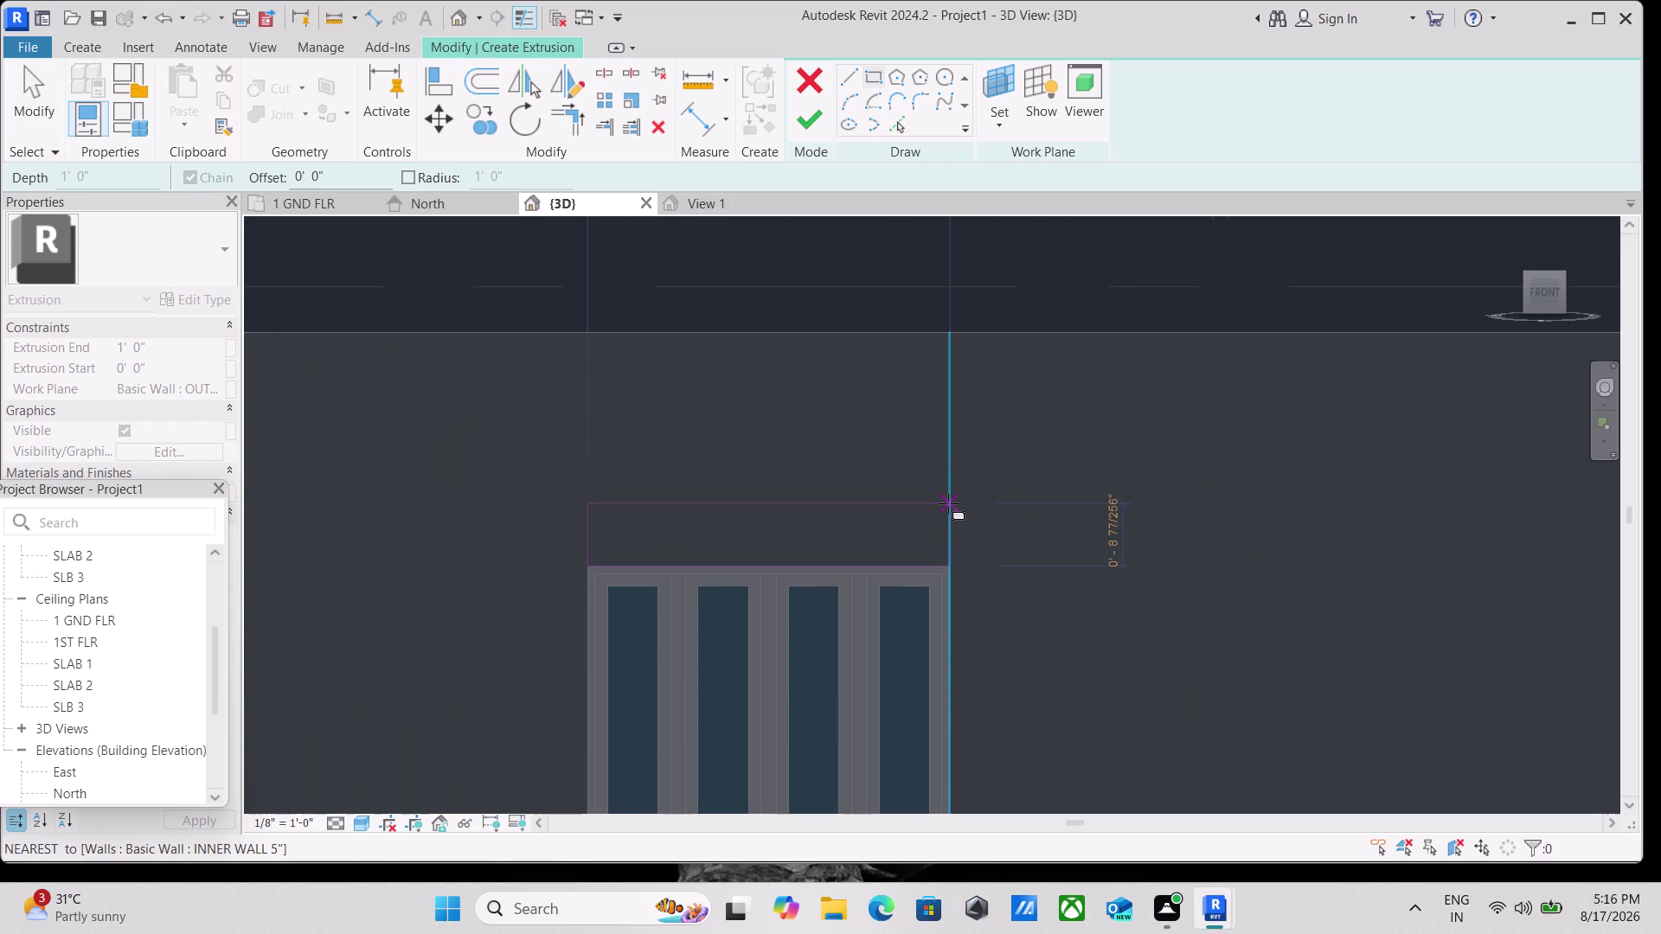
key(Escape)
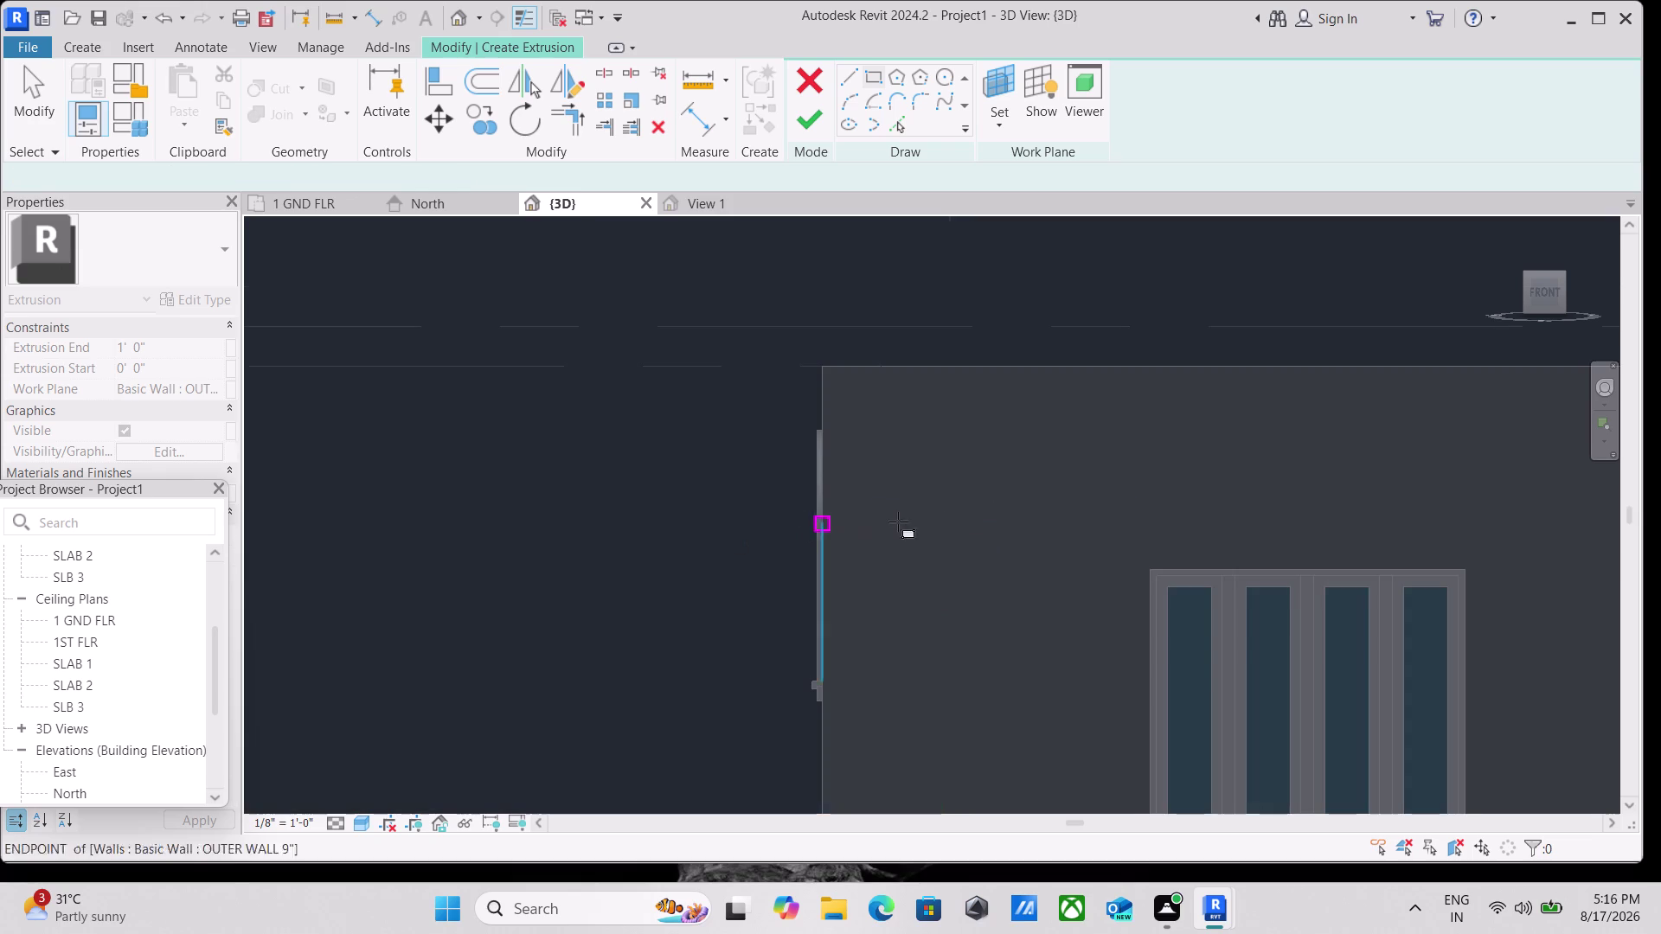
Sketch the rectangle from the window's top corner and finish the 1'-0" extrusion.
middle_drag(1002, 530, 778, 521)
click(925, 554)
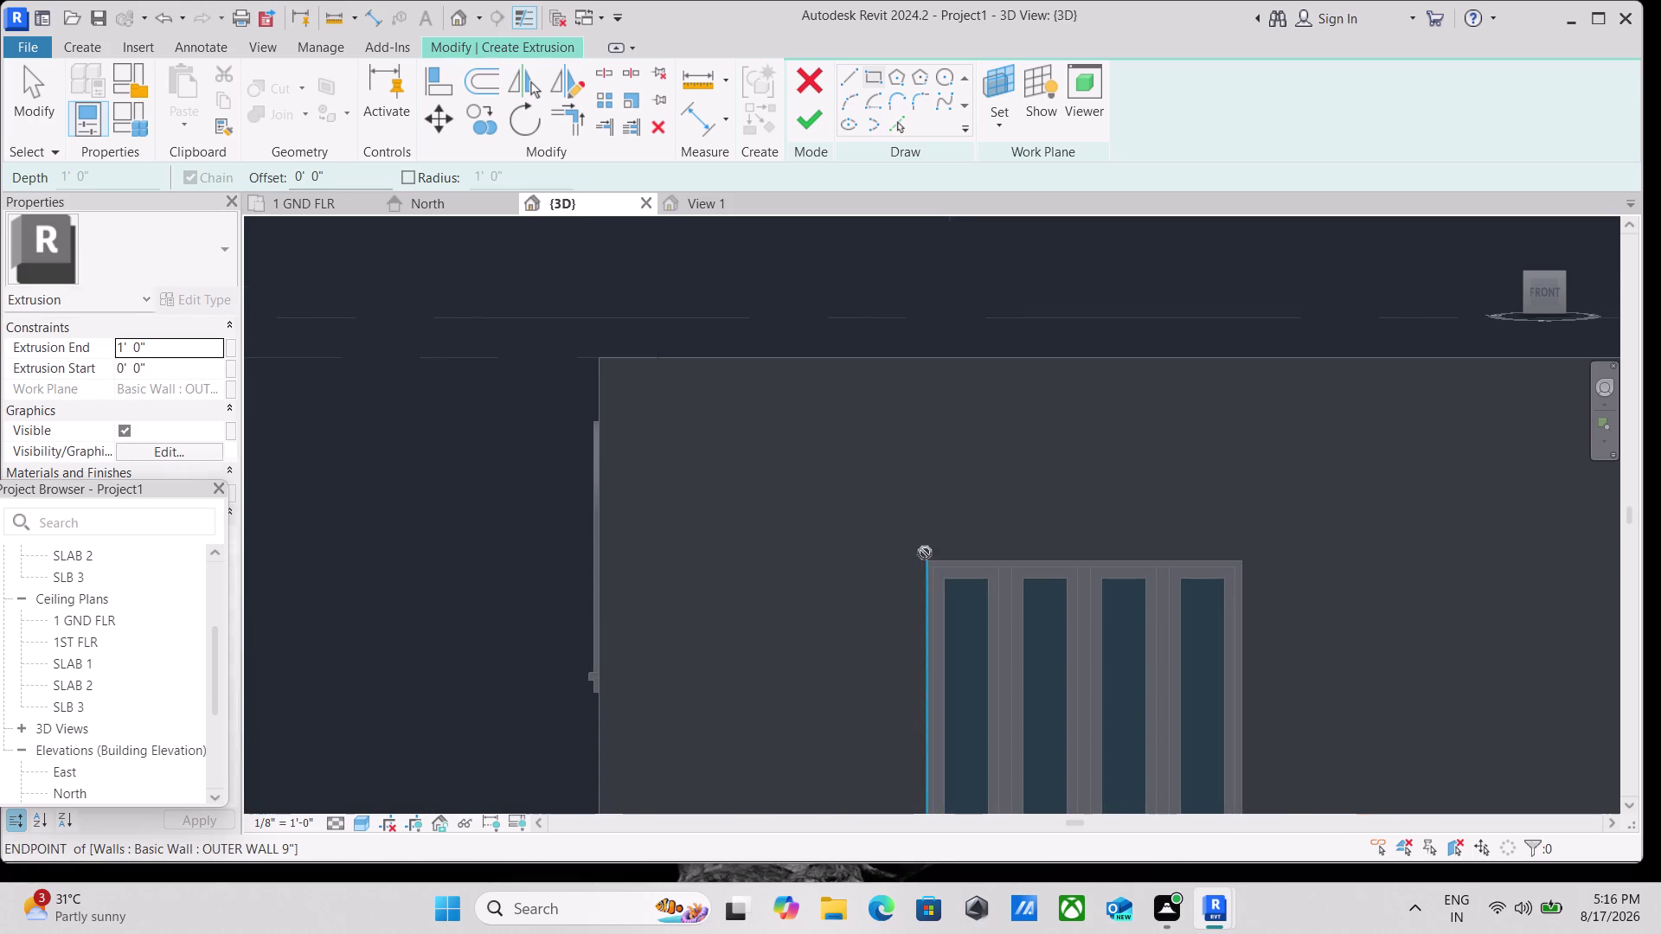
middle_drag(1077, 540, 744, 531)
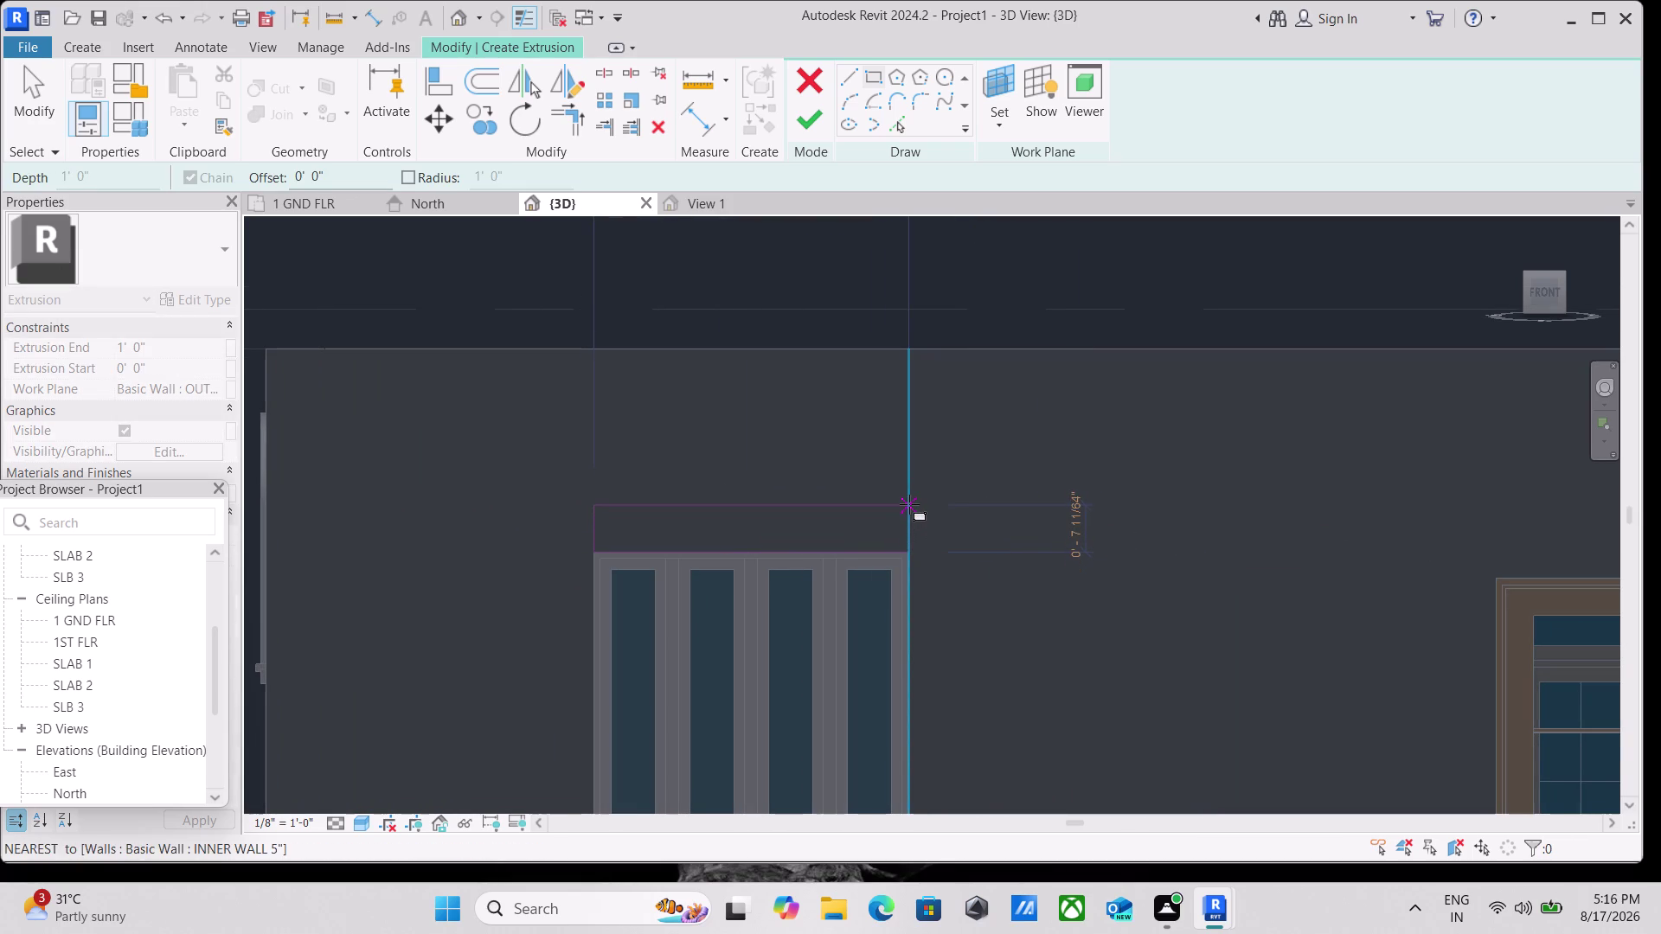
scroll(up, 3)
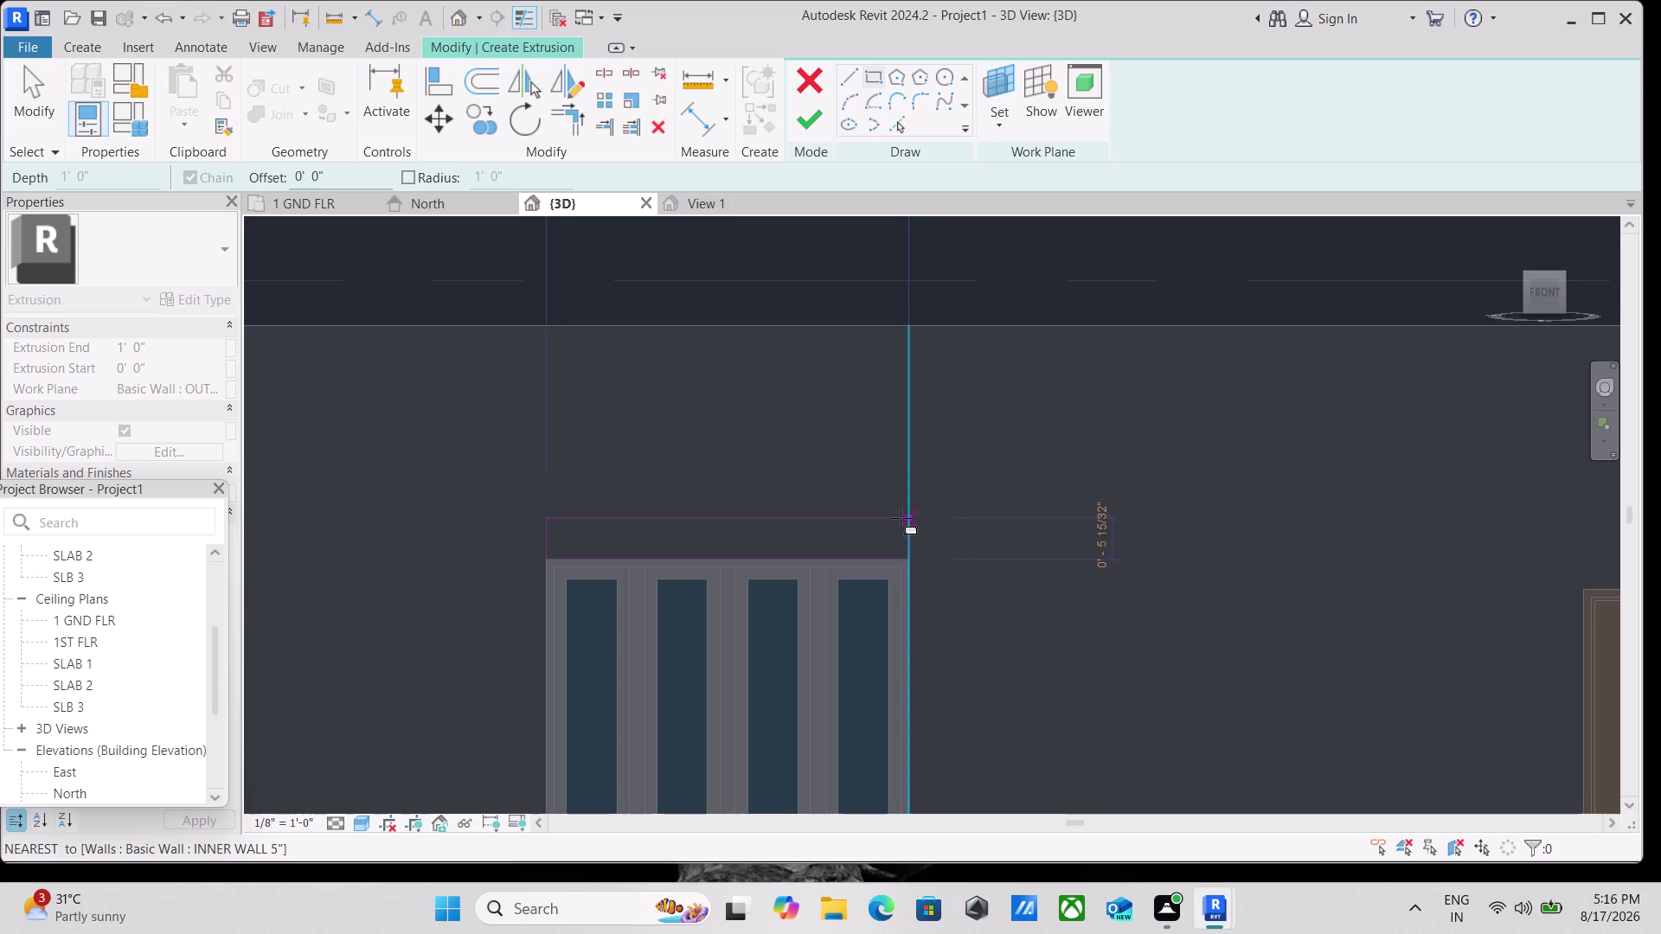
scroll(up, 3)
scroll(up, 3)
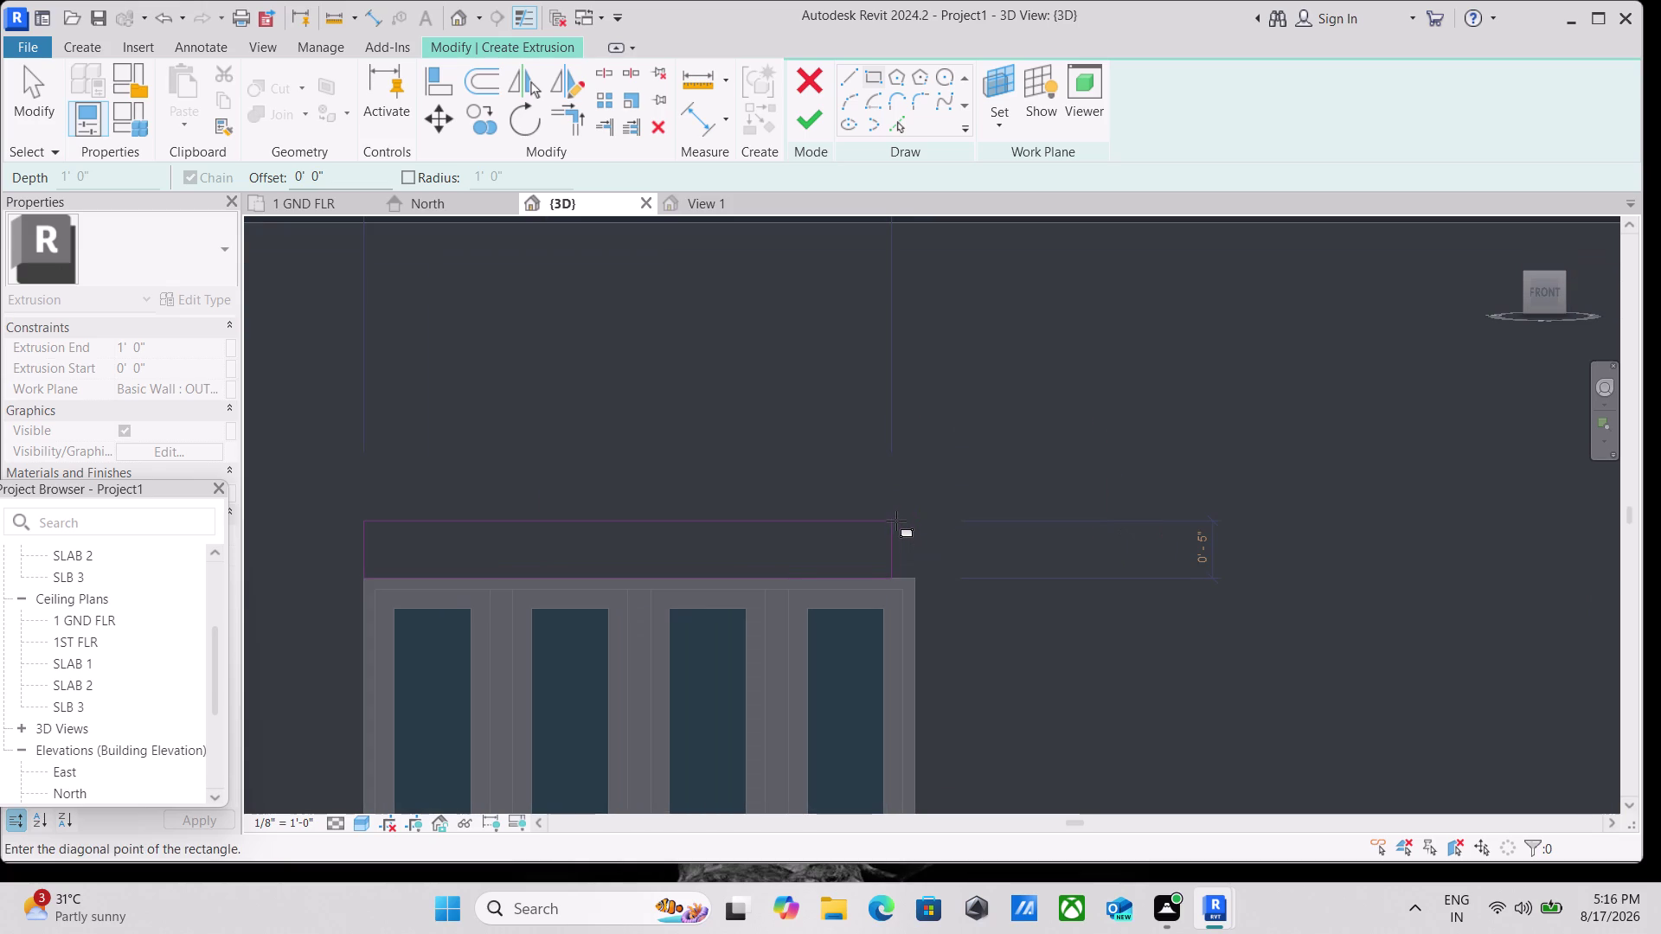
click(894, 511)
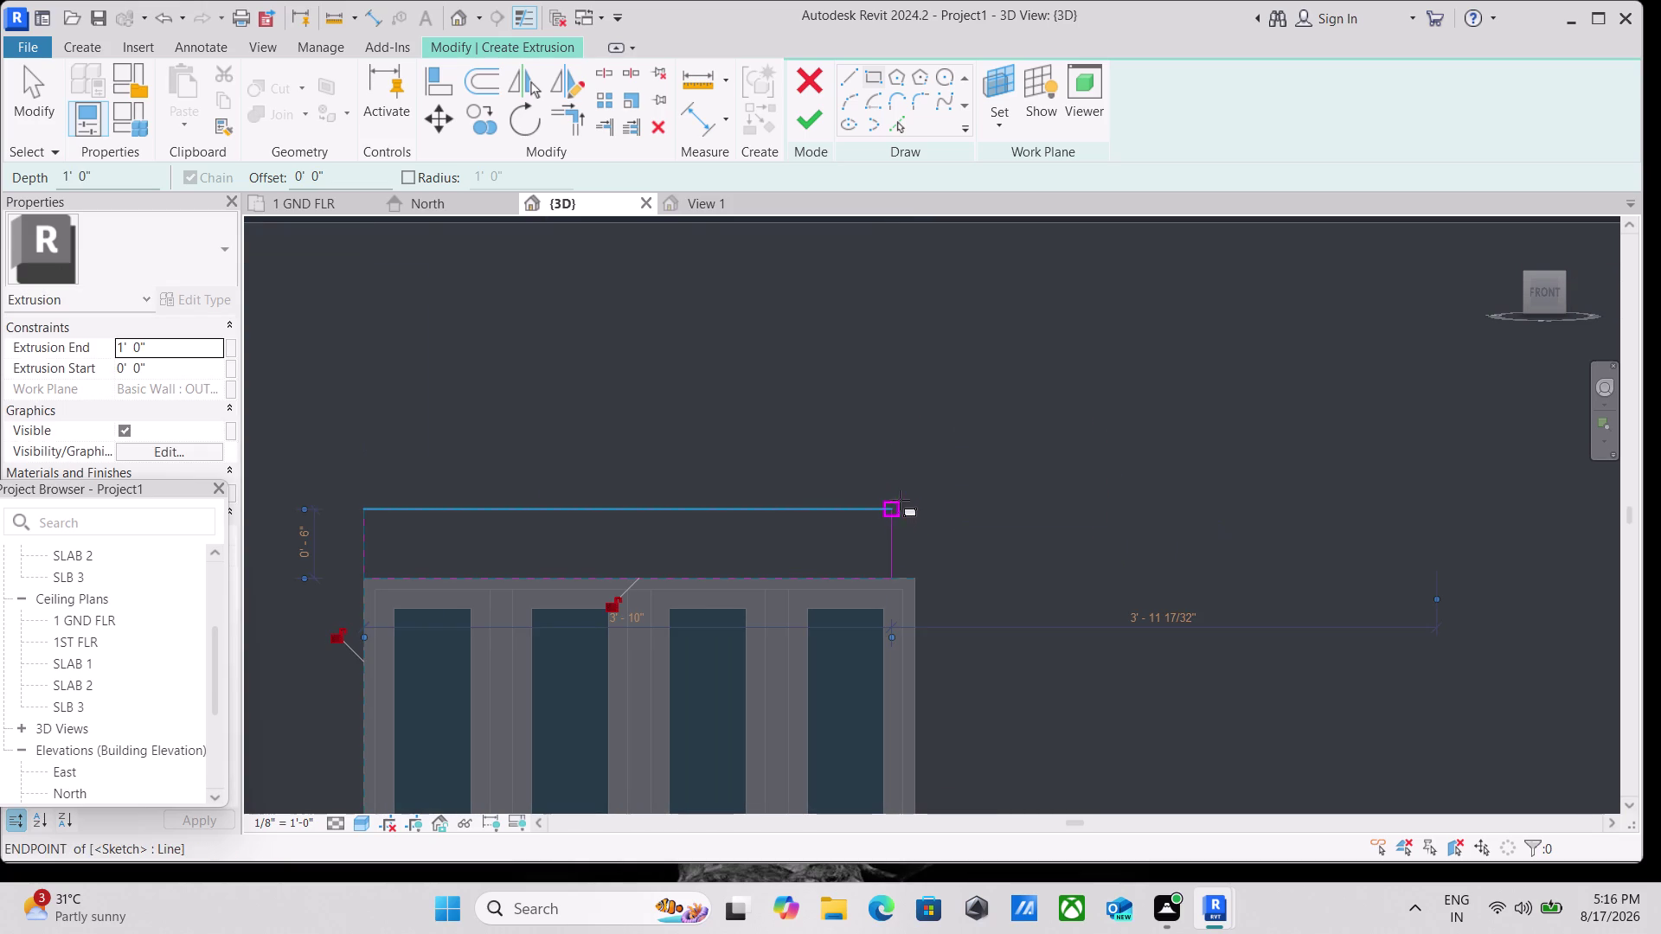
click(808, 113)
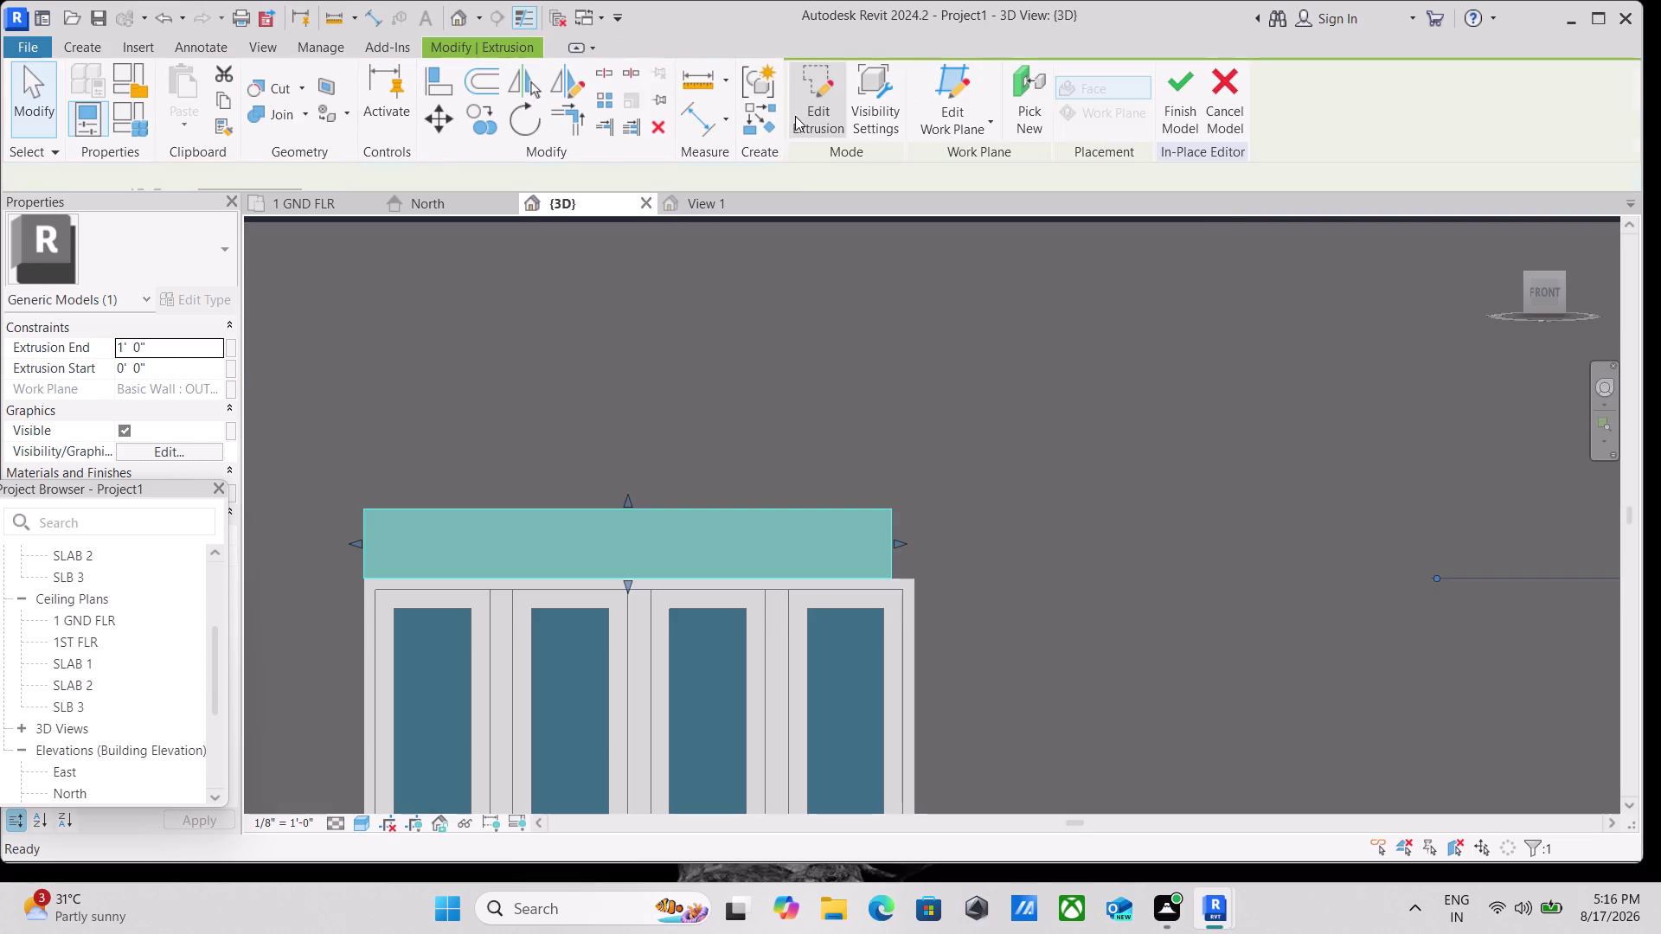
Stretch the left window's canopy extrusion wider so it spans the window.
key(Escape)
scroll(down, 3)
middle_drag(1181, 452, 859, 476)
scroll(up, 3)
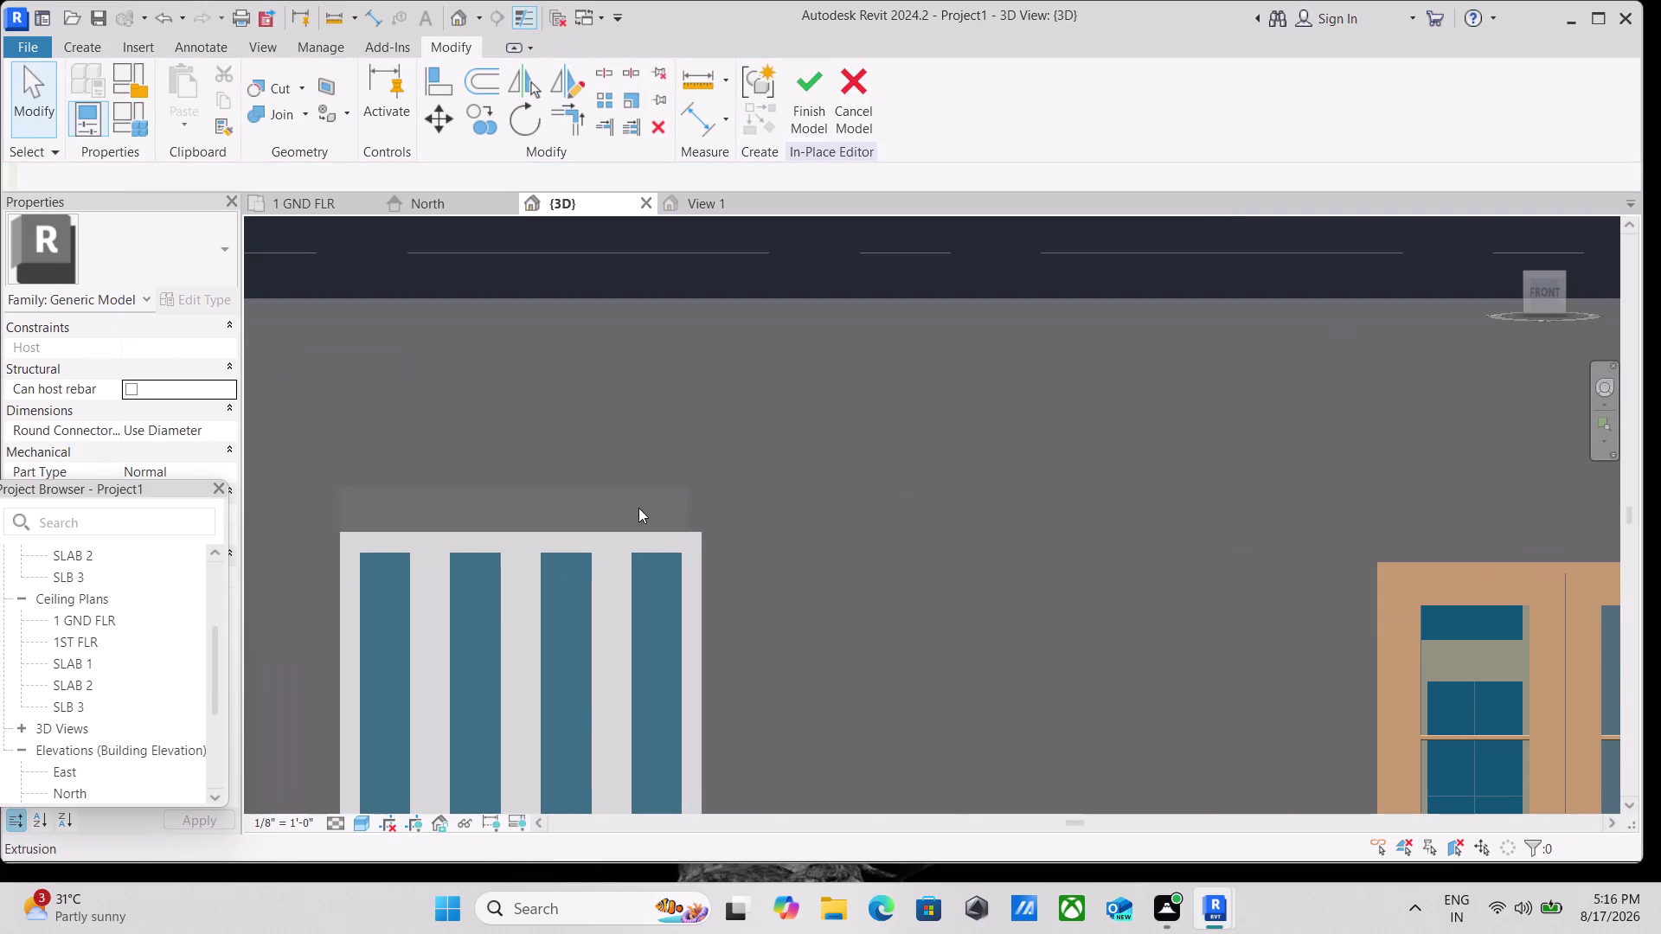
click(680, 507)
drag(692, 509, 700, 511)
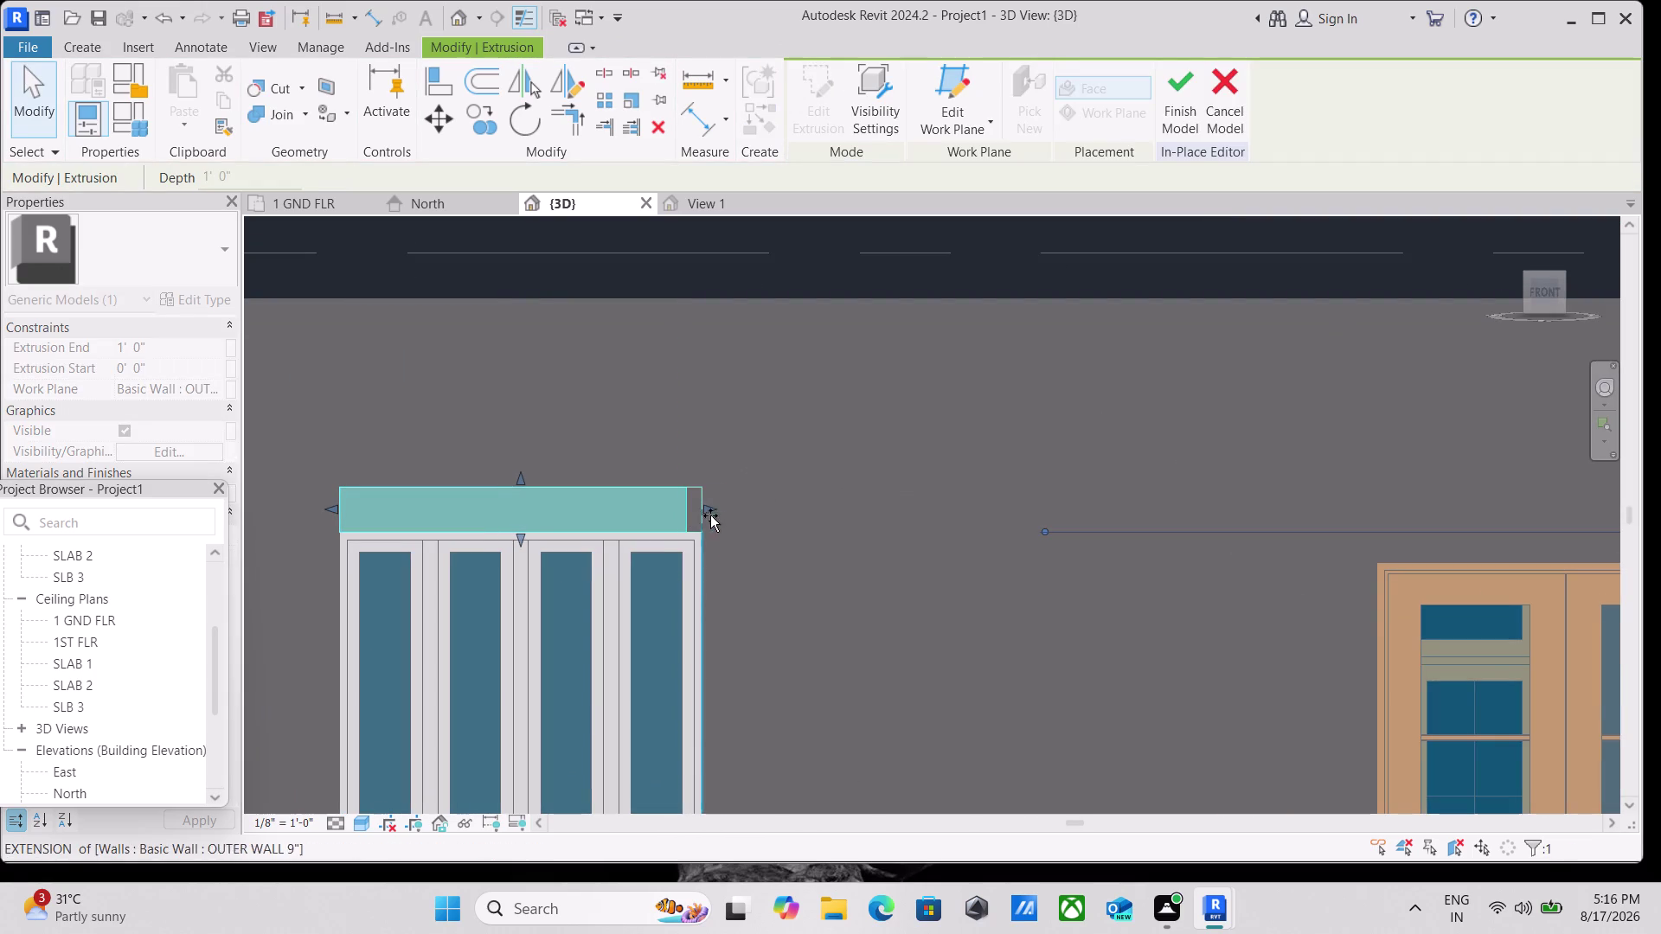
drag(700, 511, 749, 525)
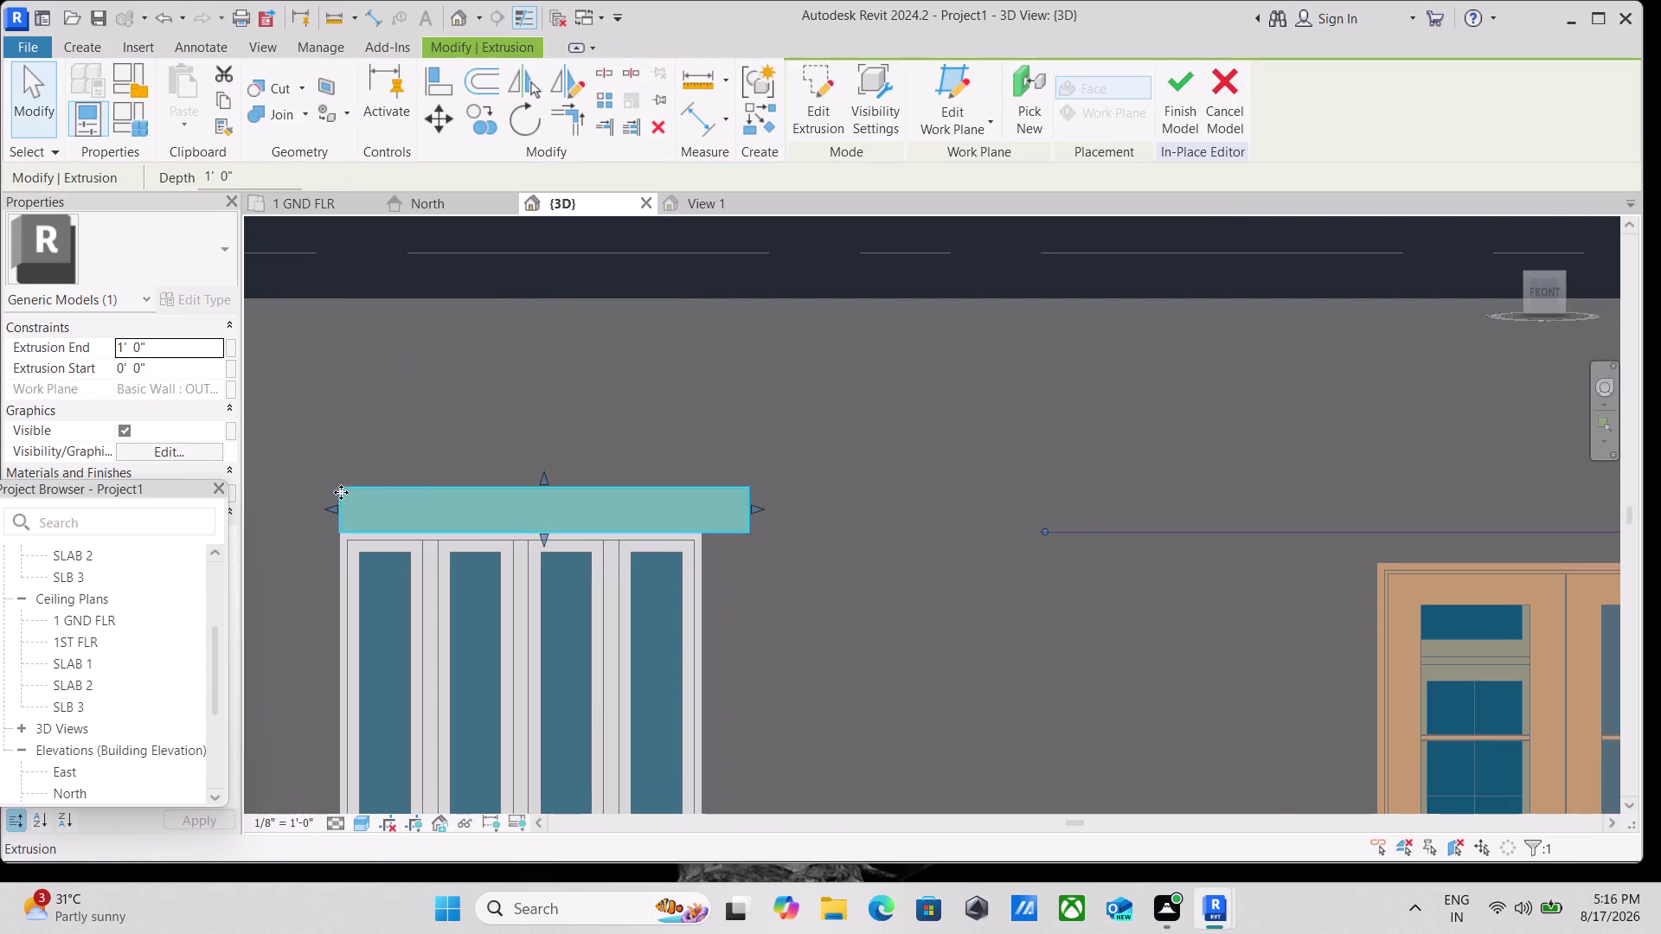
drag(337, 503, 290, 515)
scroll(down, 3)
scroll(down, 3)
key(Escape)
Pan along the front elevation to bring the right window into view.
middle_drag(798, 499, 635, 499)
scroll(down, 3)
scroll(down, 3)
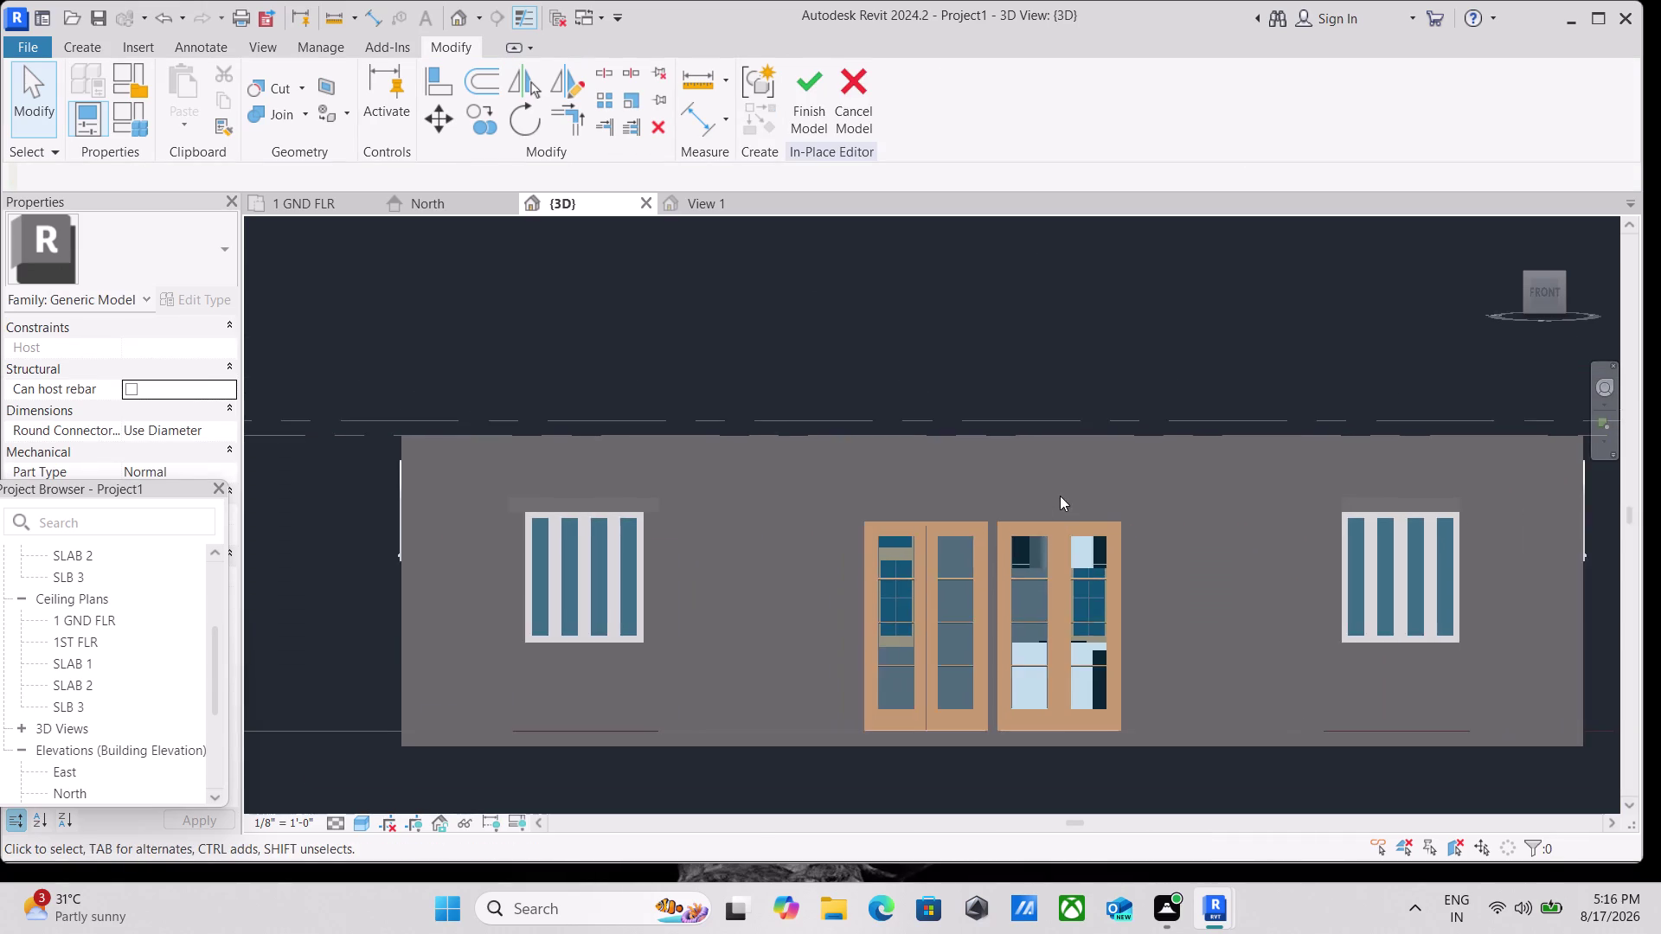
middle_drag(1062, 496, 650, 486)
scroll(up, 3)
Stretch the right window canopy's right and left ends outward past the window.
click(963, 499)
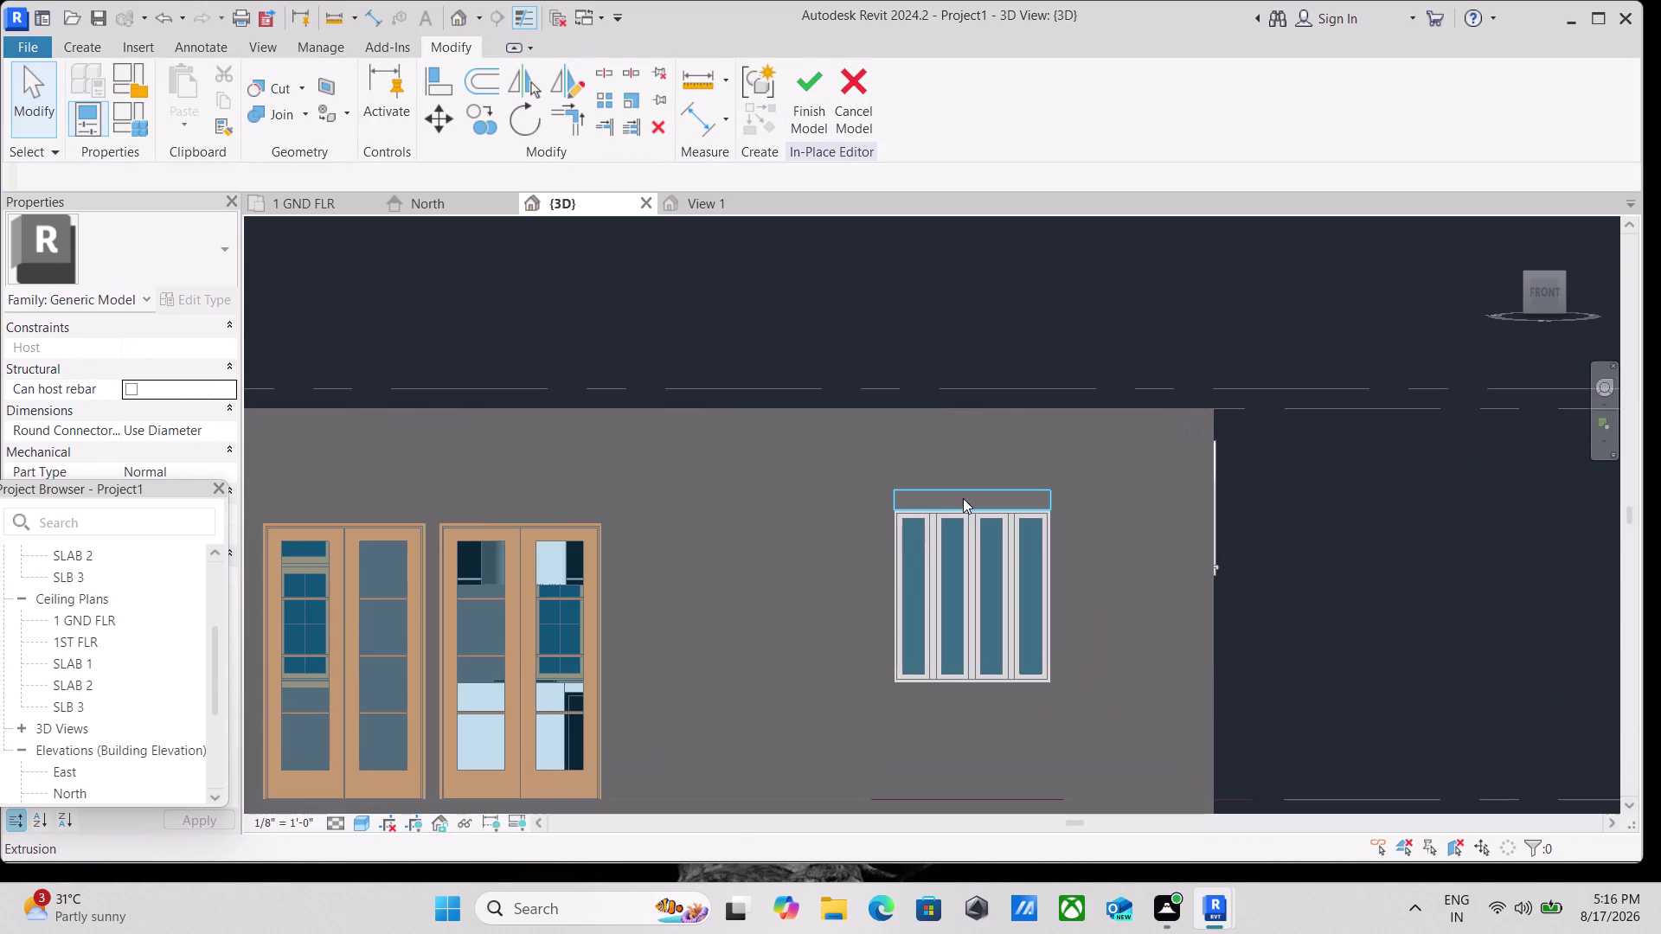
drag(1061, 495, 1073, 495)
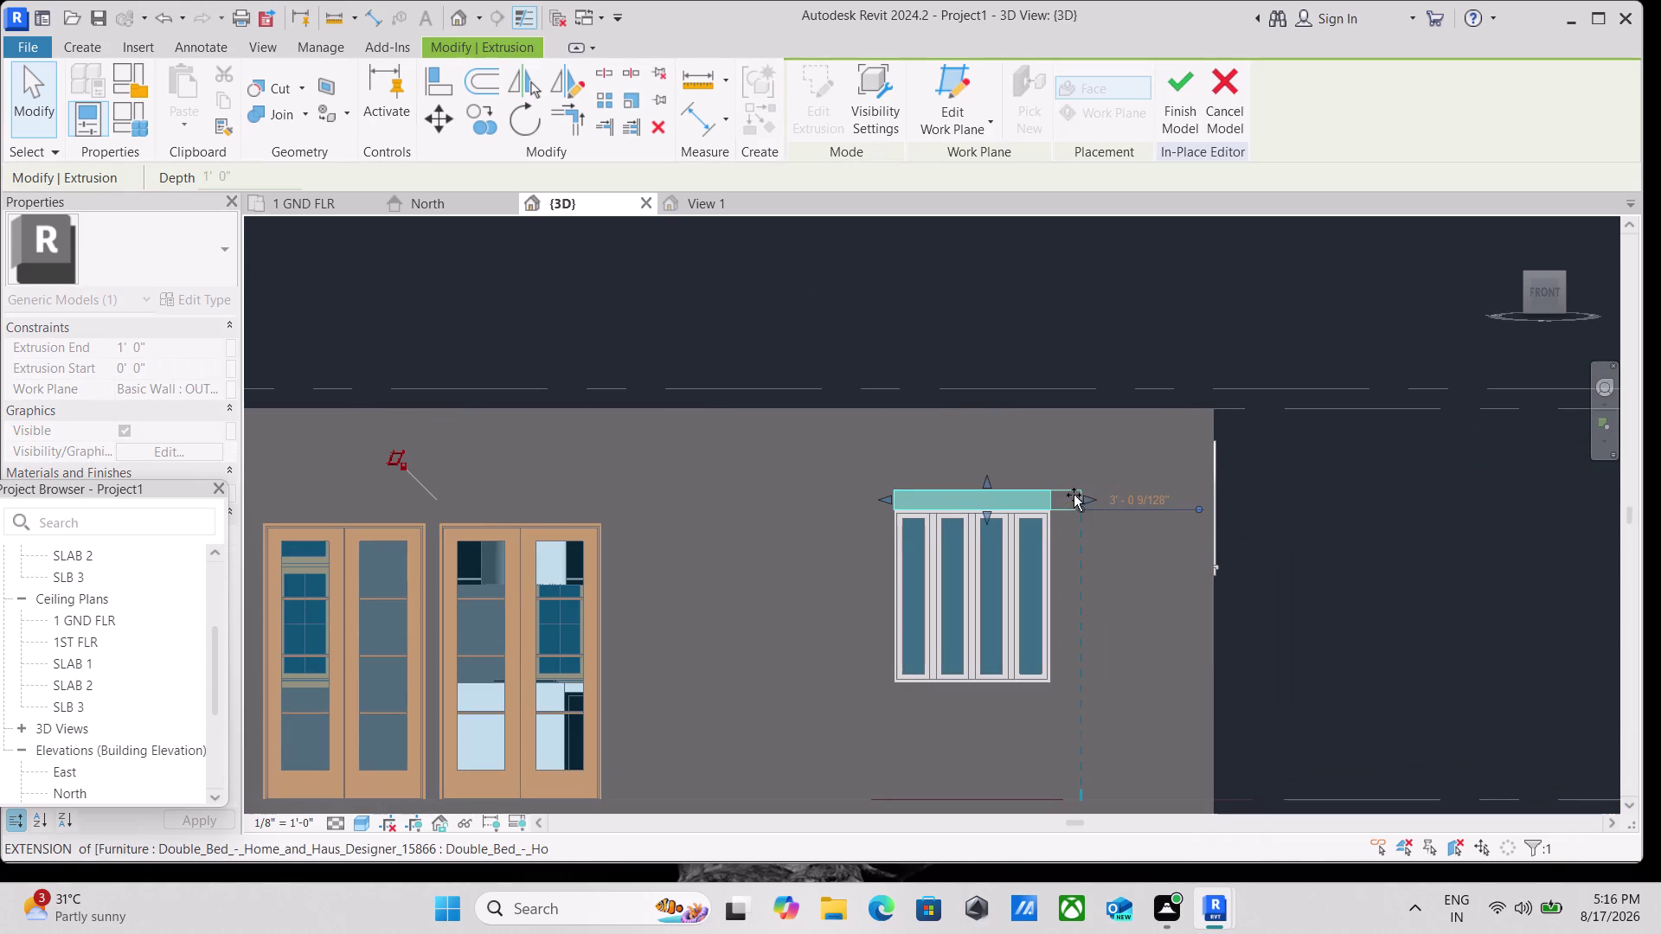
drag(1074, 495, 1080, 497)
drag(888, 492, 853, 496)
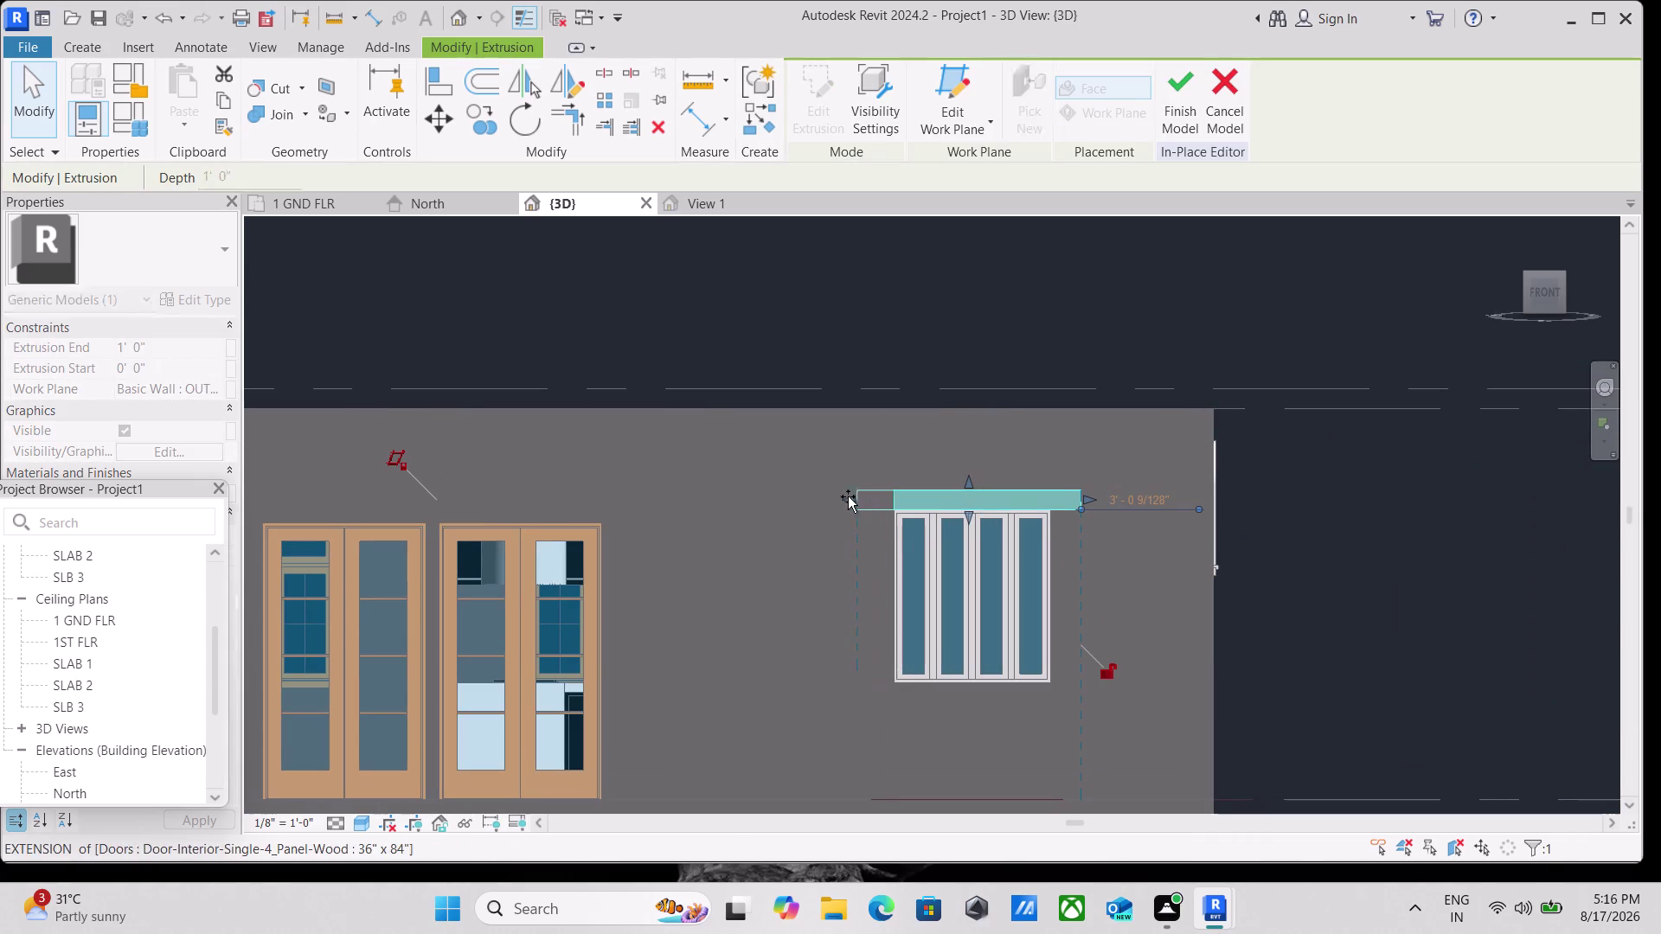
drag(853, 497, 837, 496)
scroll(down, 3)
scroll(up, 3)
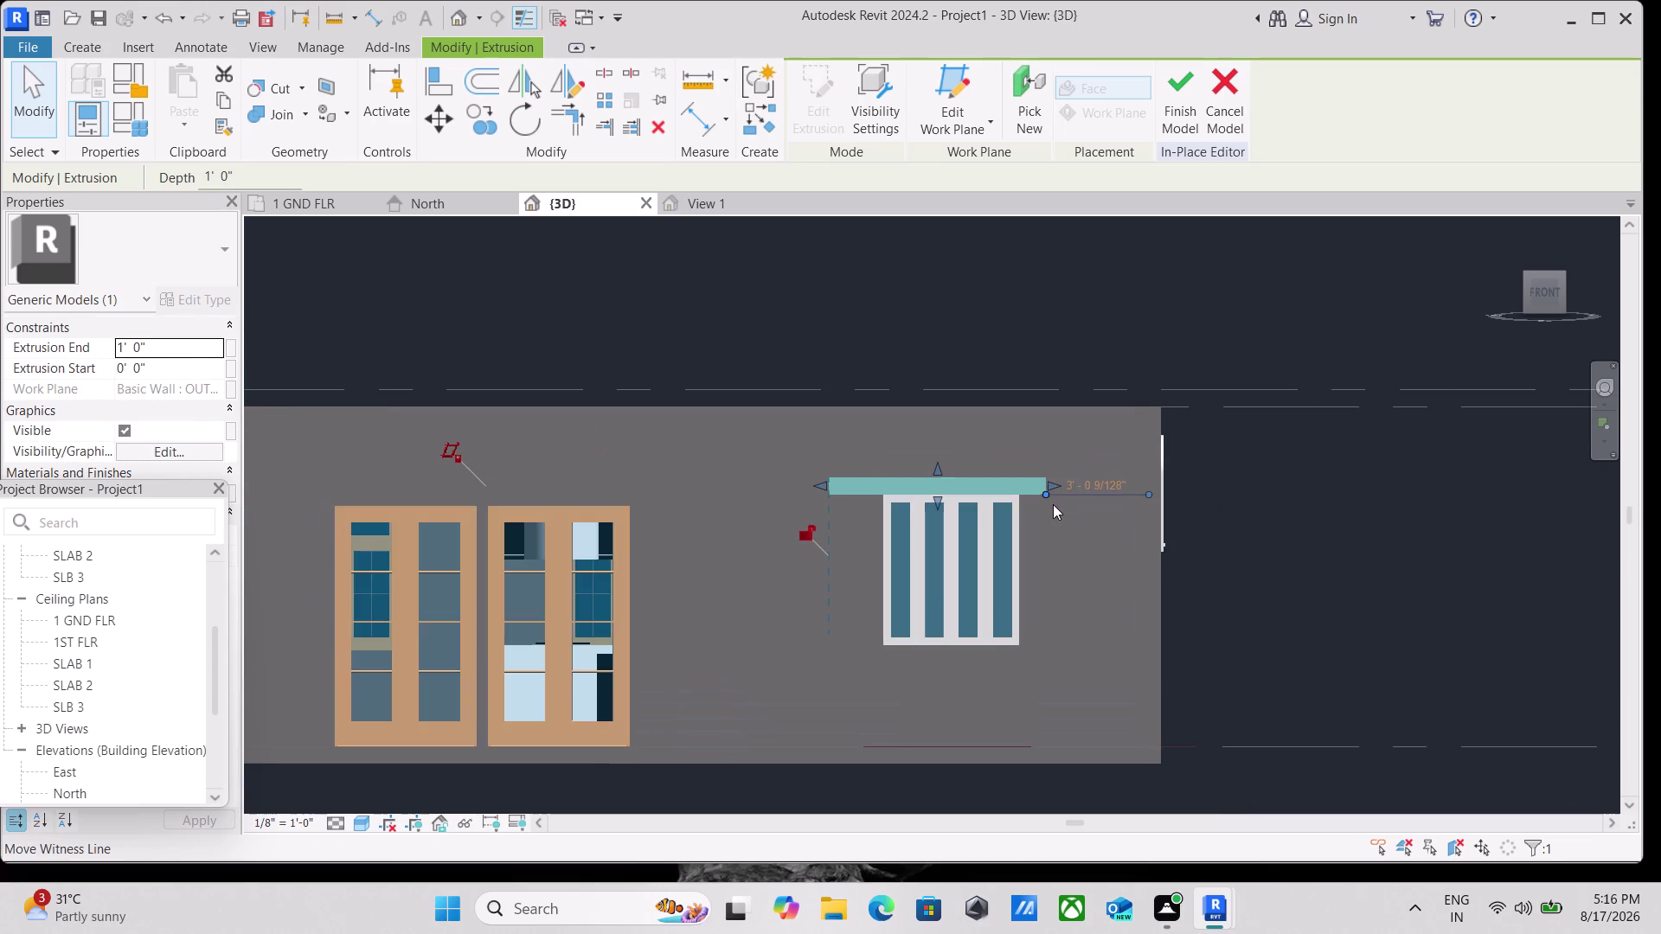
key(Escape)
Pull back and fine-tune both canopy ends so the overhangs sit evenly.
scroll(up, 3)
click(988, 481)
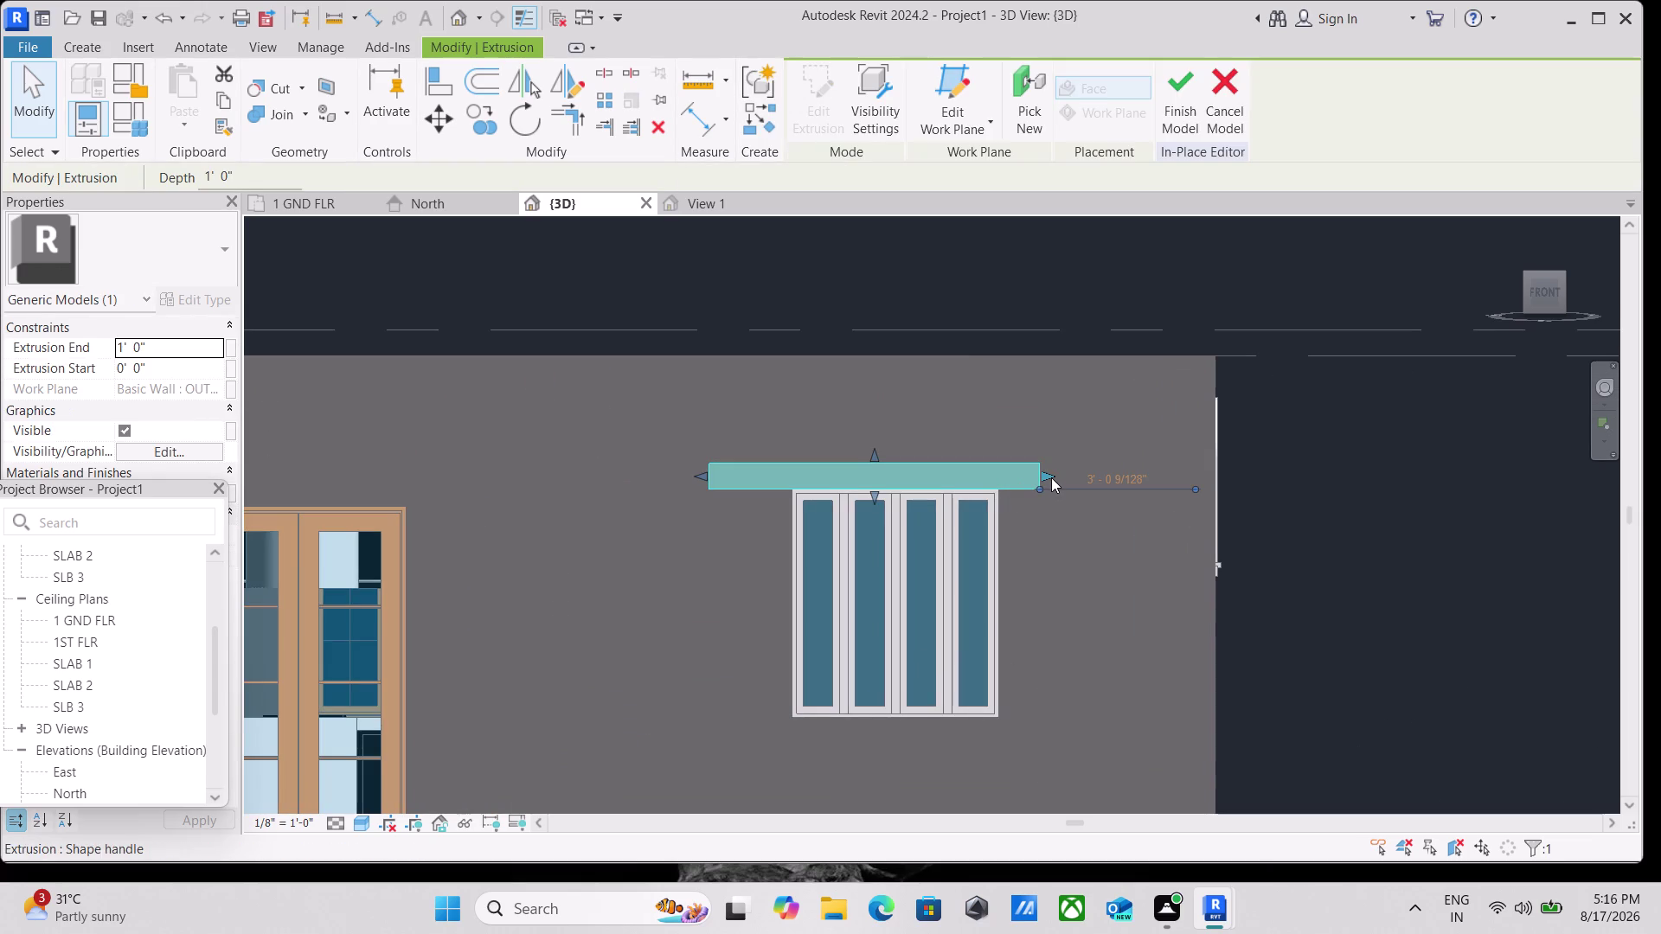
drag(1051, 478, 1022, 478)
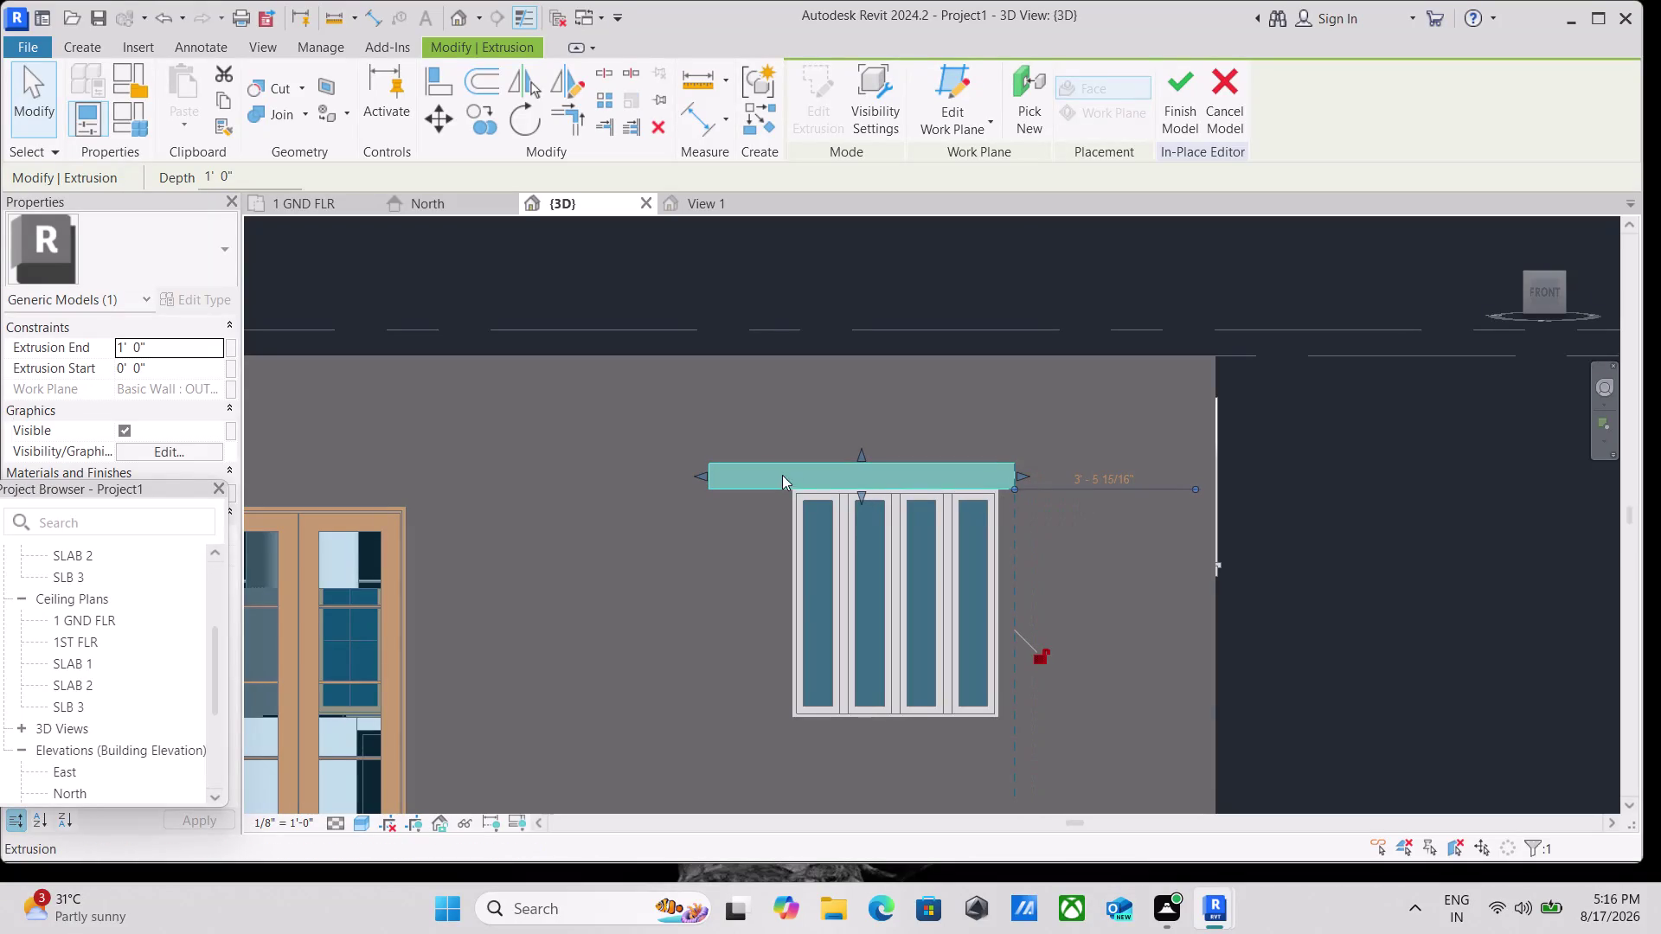
drag(695, 474, 714, 474)
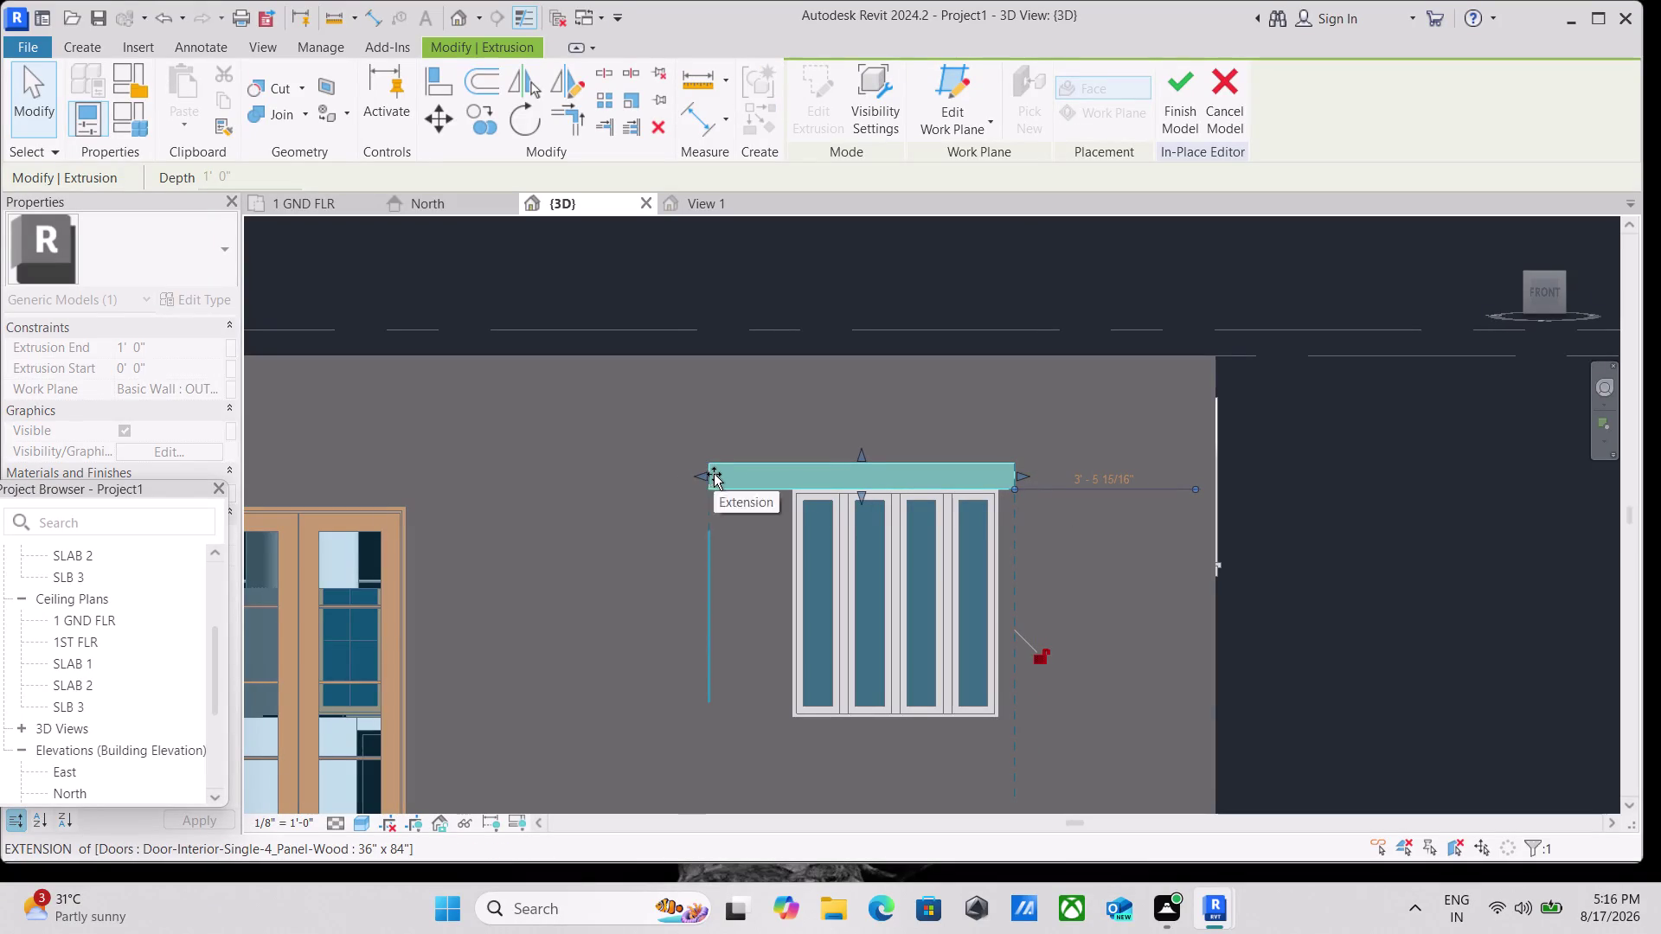
drag(713, 474, 749, 477)
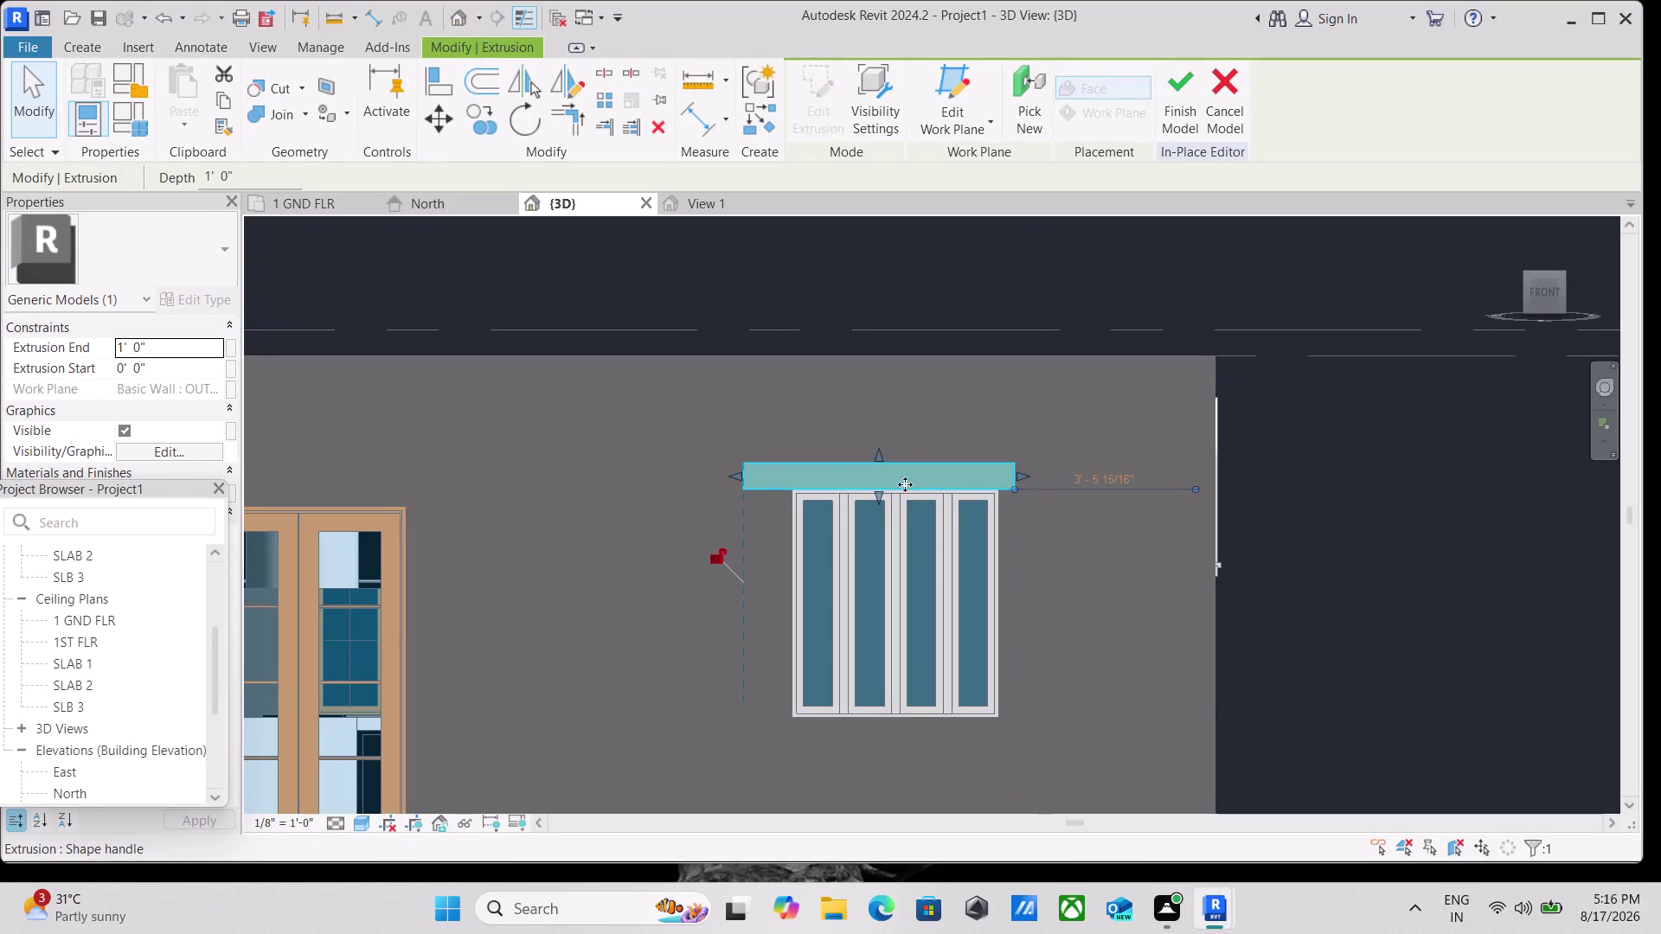
drag(736, 476, 750, 479)
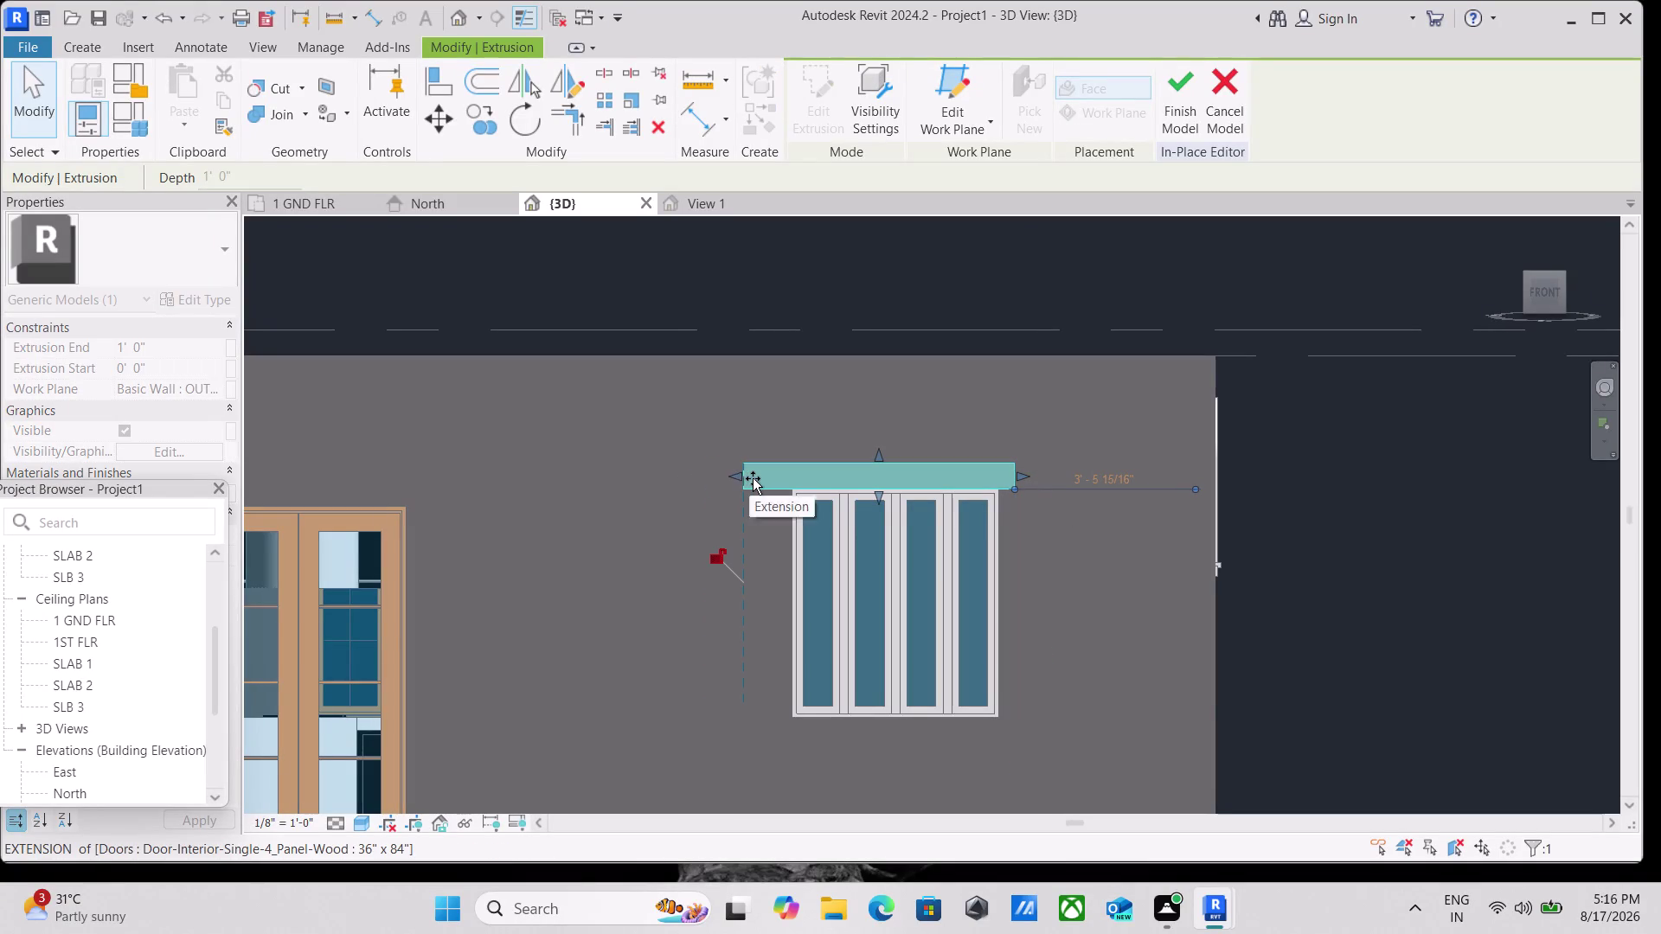
drag(750, 479, 753, 478)
key(Escape)
scroll(down, 3)
scroll(down, 3)
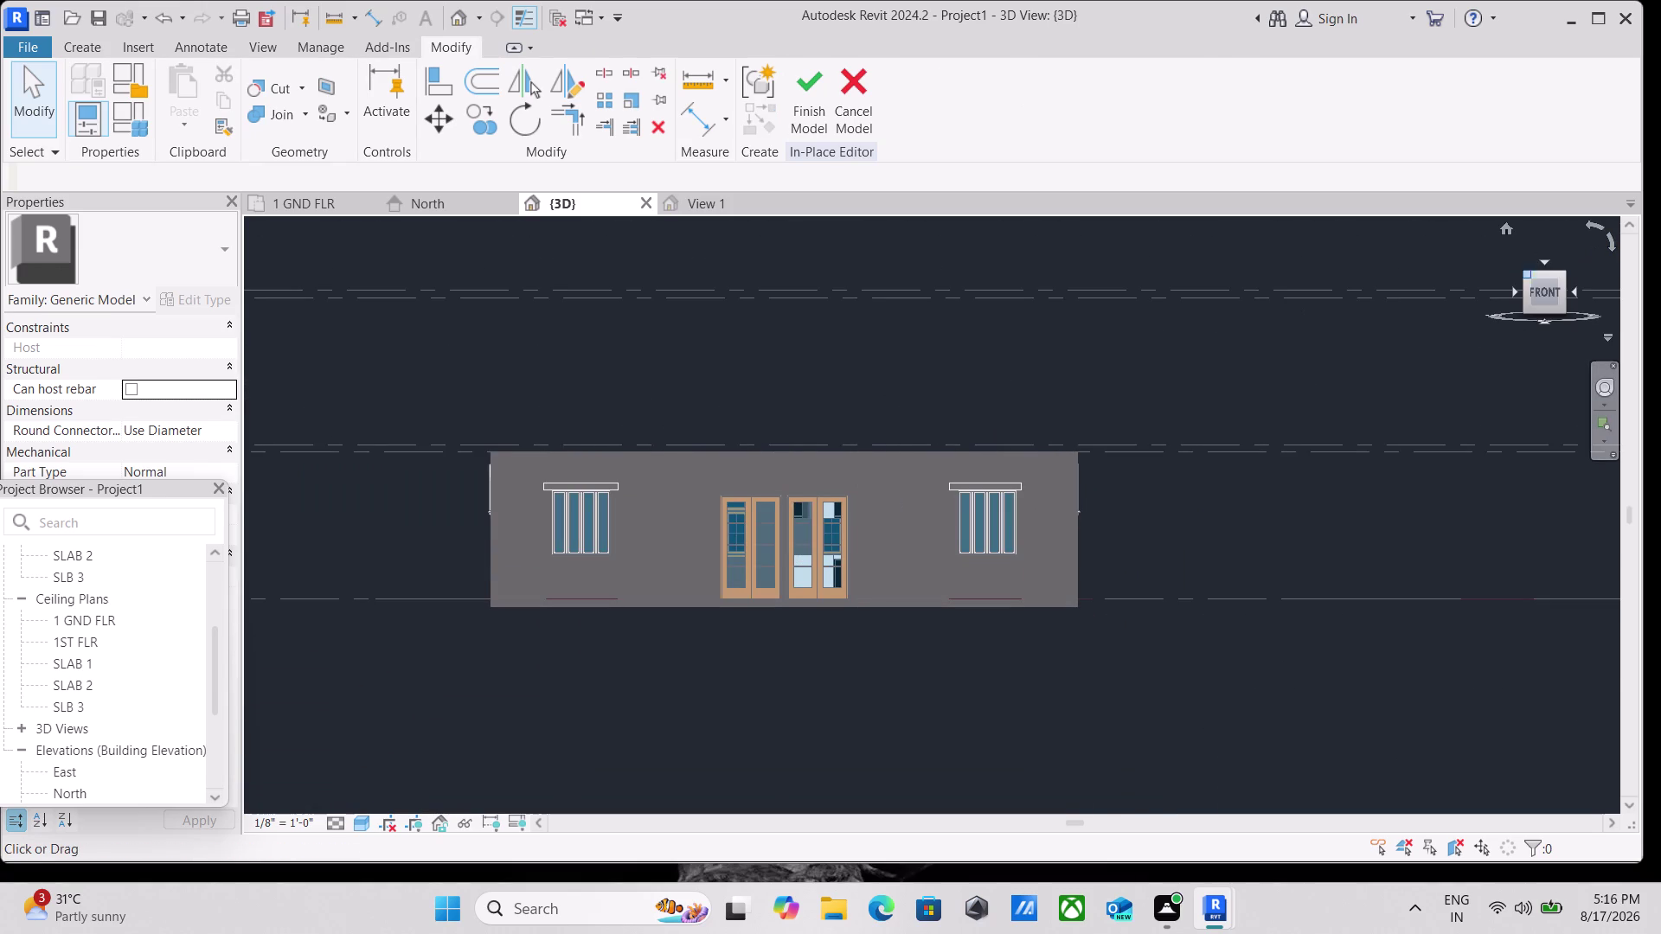
Switch to a 3D view and orbit to inspect both window canopies.
click(1564, 273)
scroll(up, 3)
scroll(up, 3)
scroll(up, 3)
scroll(up, 3)
scroll(up, 3)
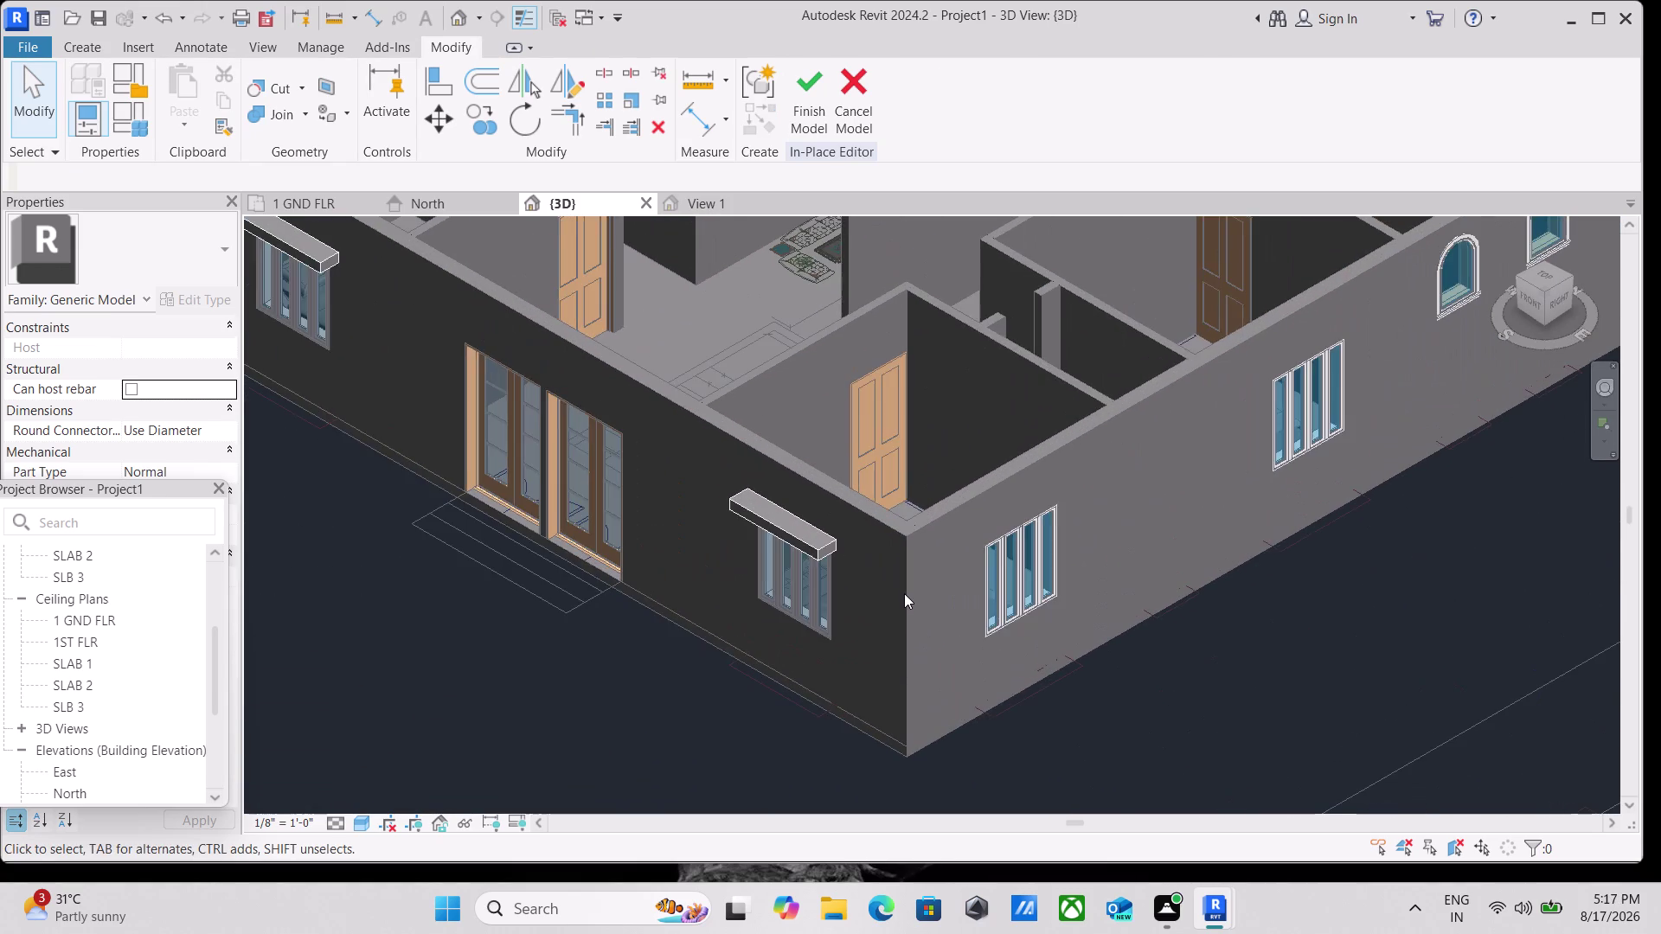
scroll(down, 3)
scroll(down, 3)
middle_drag(944, 585, 855, 551)
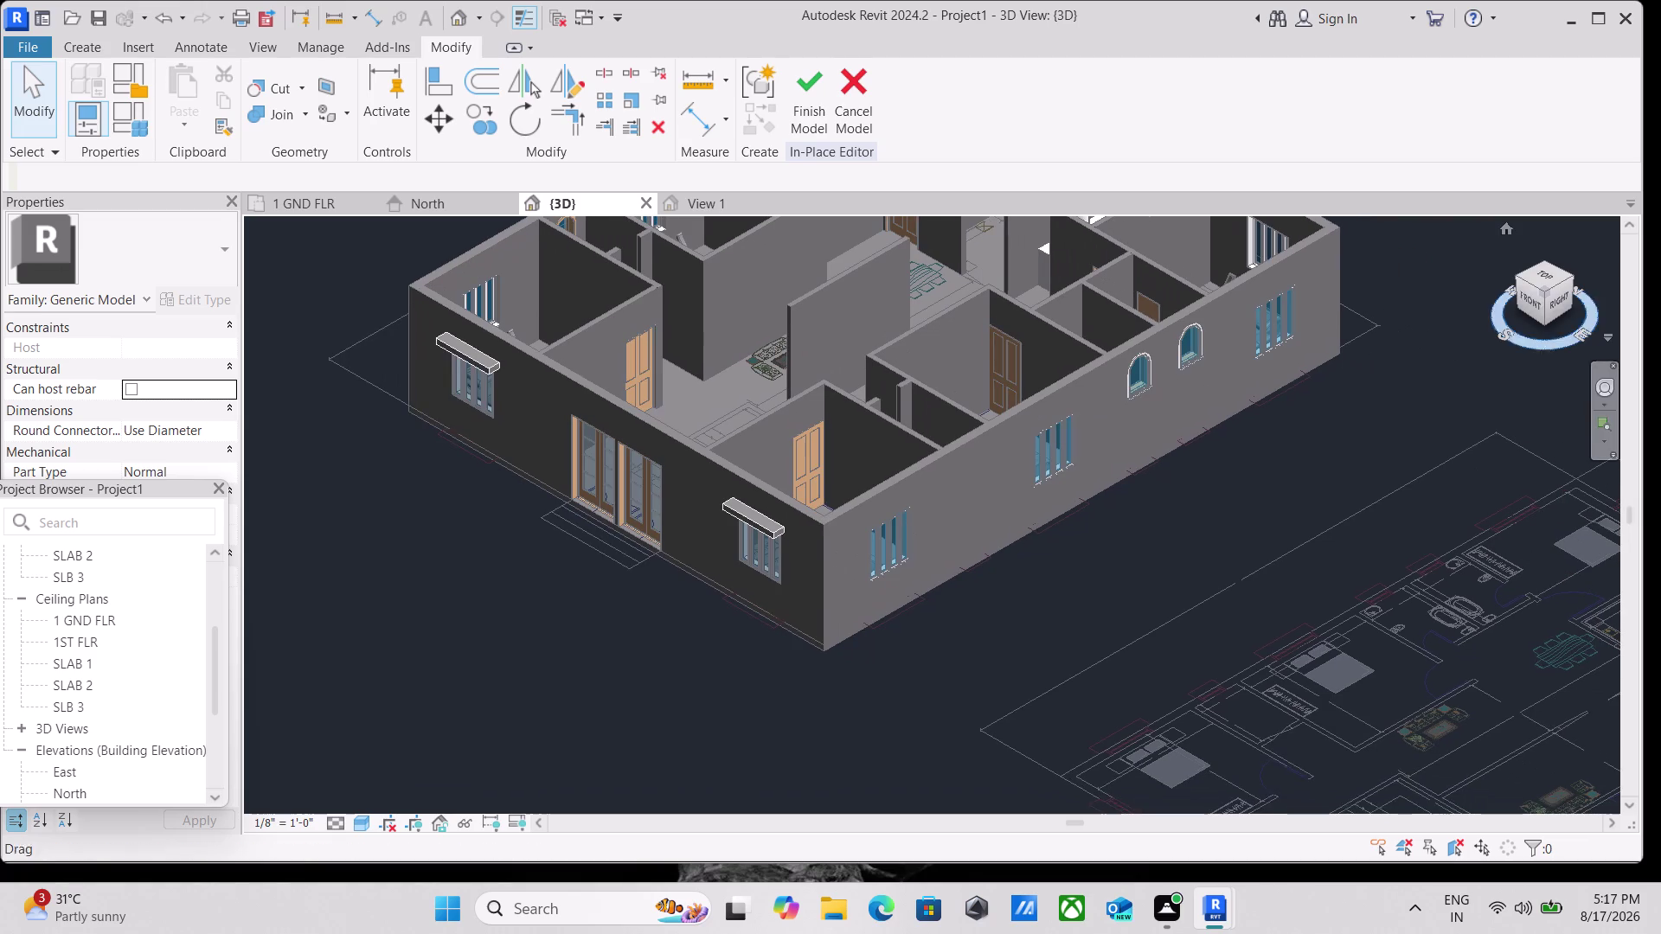
Check the house from the Right view, then finish the in-place canopy model.
click(1552, 305)
scroll(up, 3)
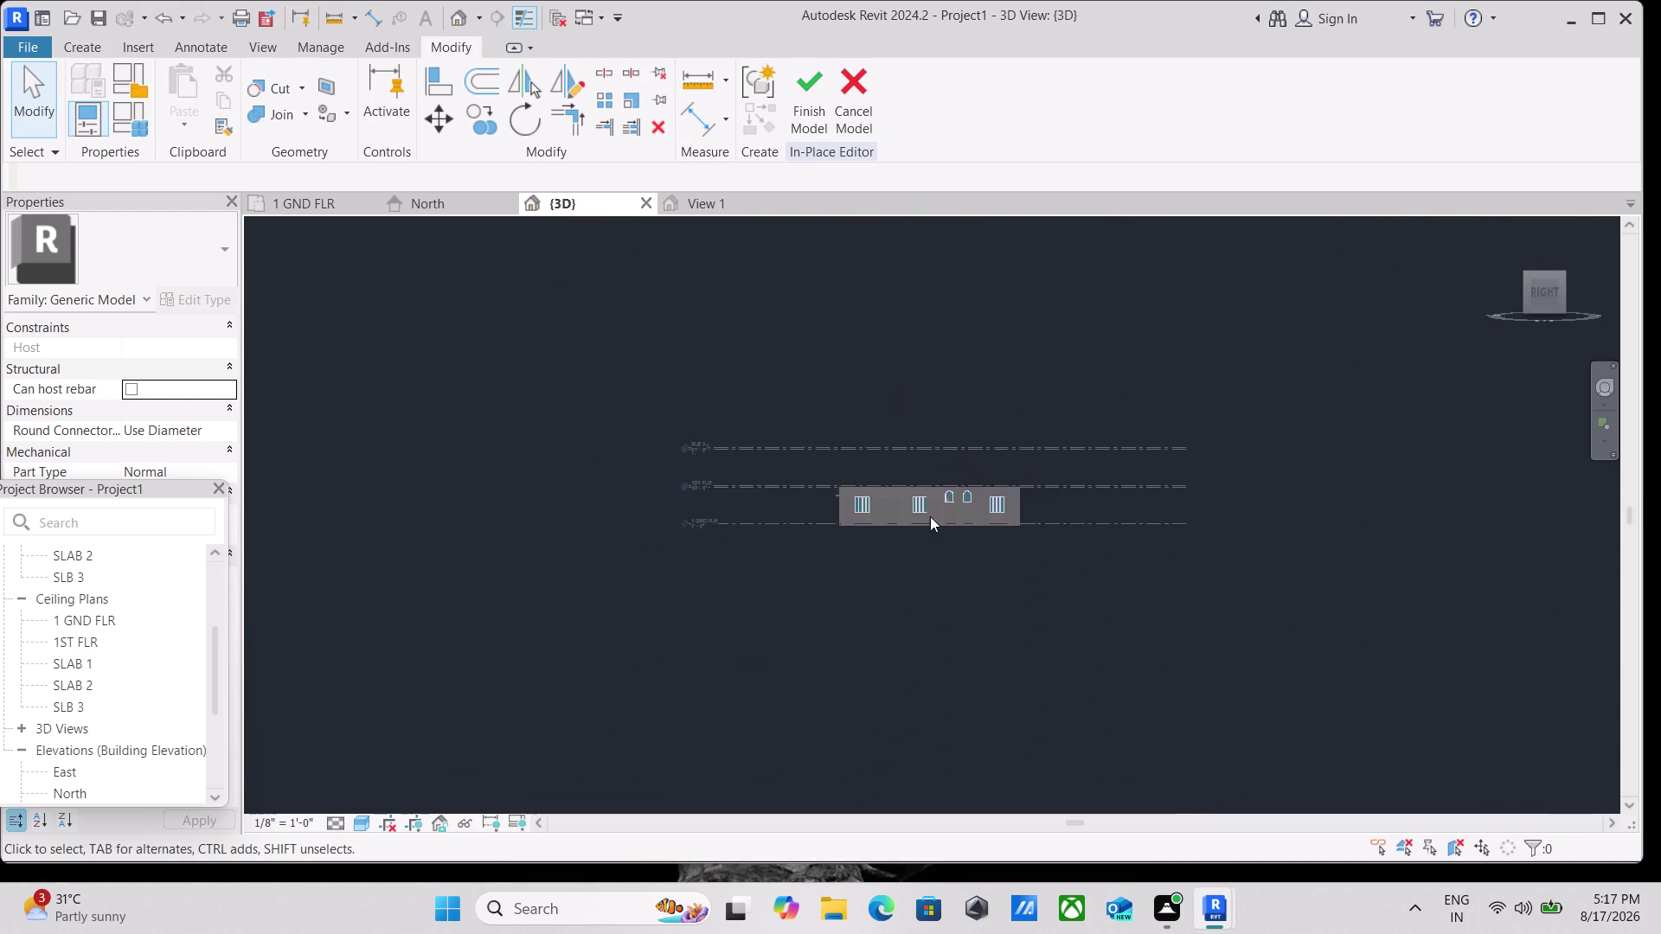
scroll(up, 3)
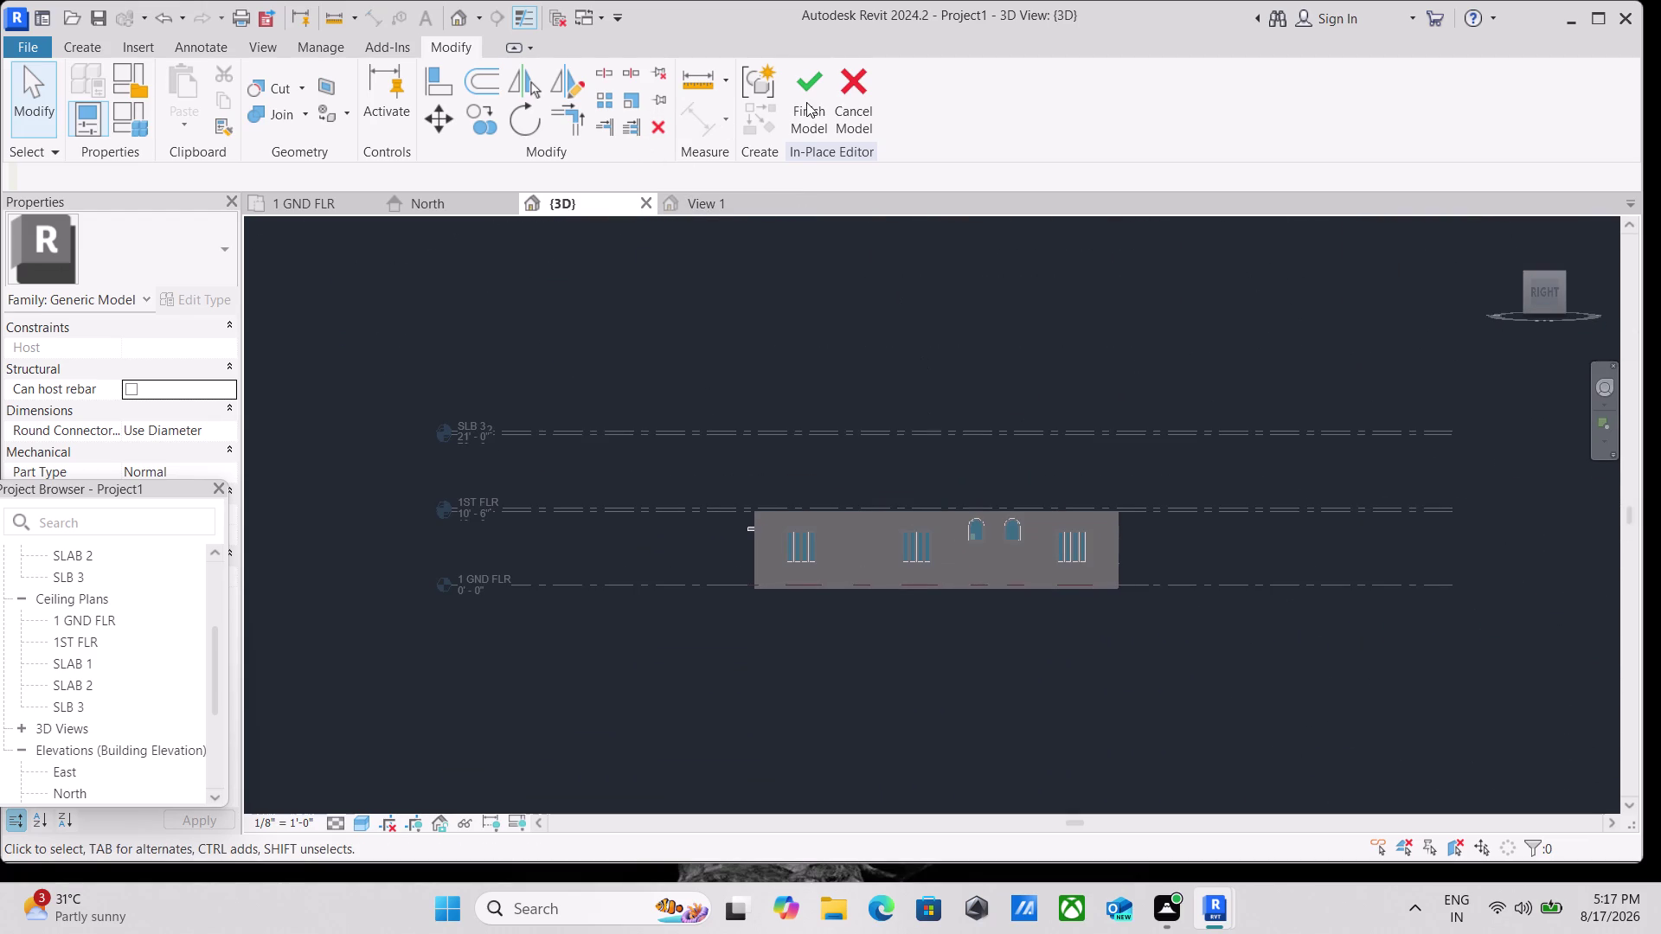
click(806, 102)
scroll(up, 3)
Start a Model In-Place component from the Architecture tab's Component menu.
middle_drag(798, 375, 641, 408)
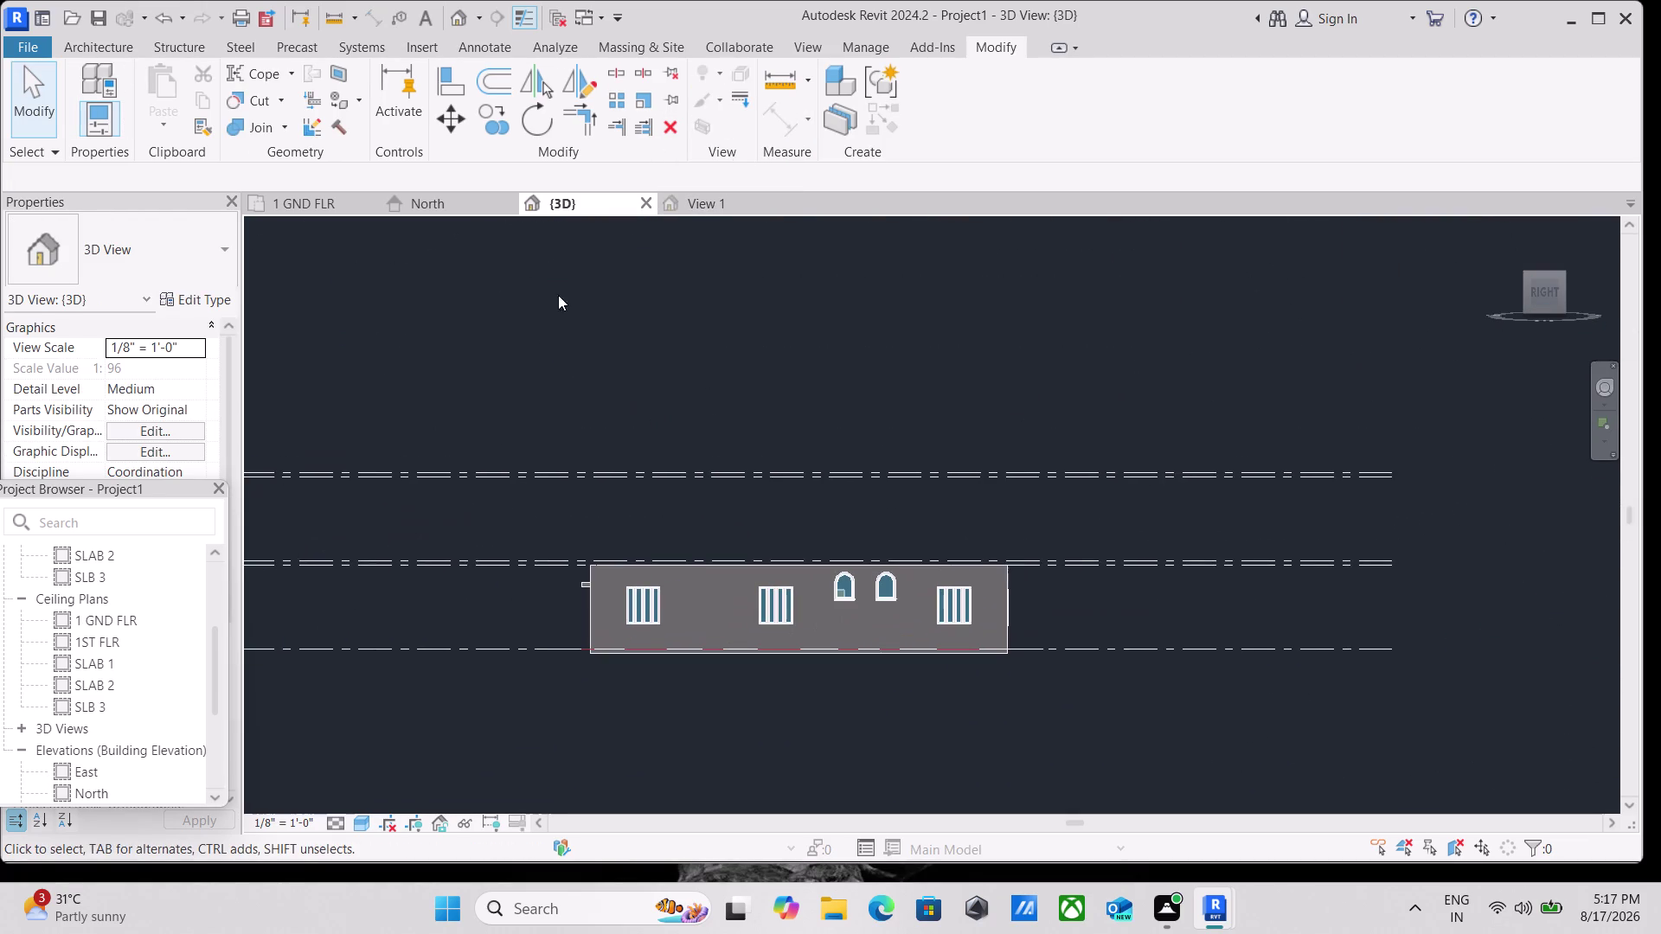
click(117, 47)
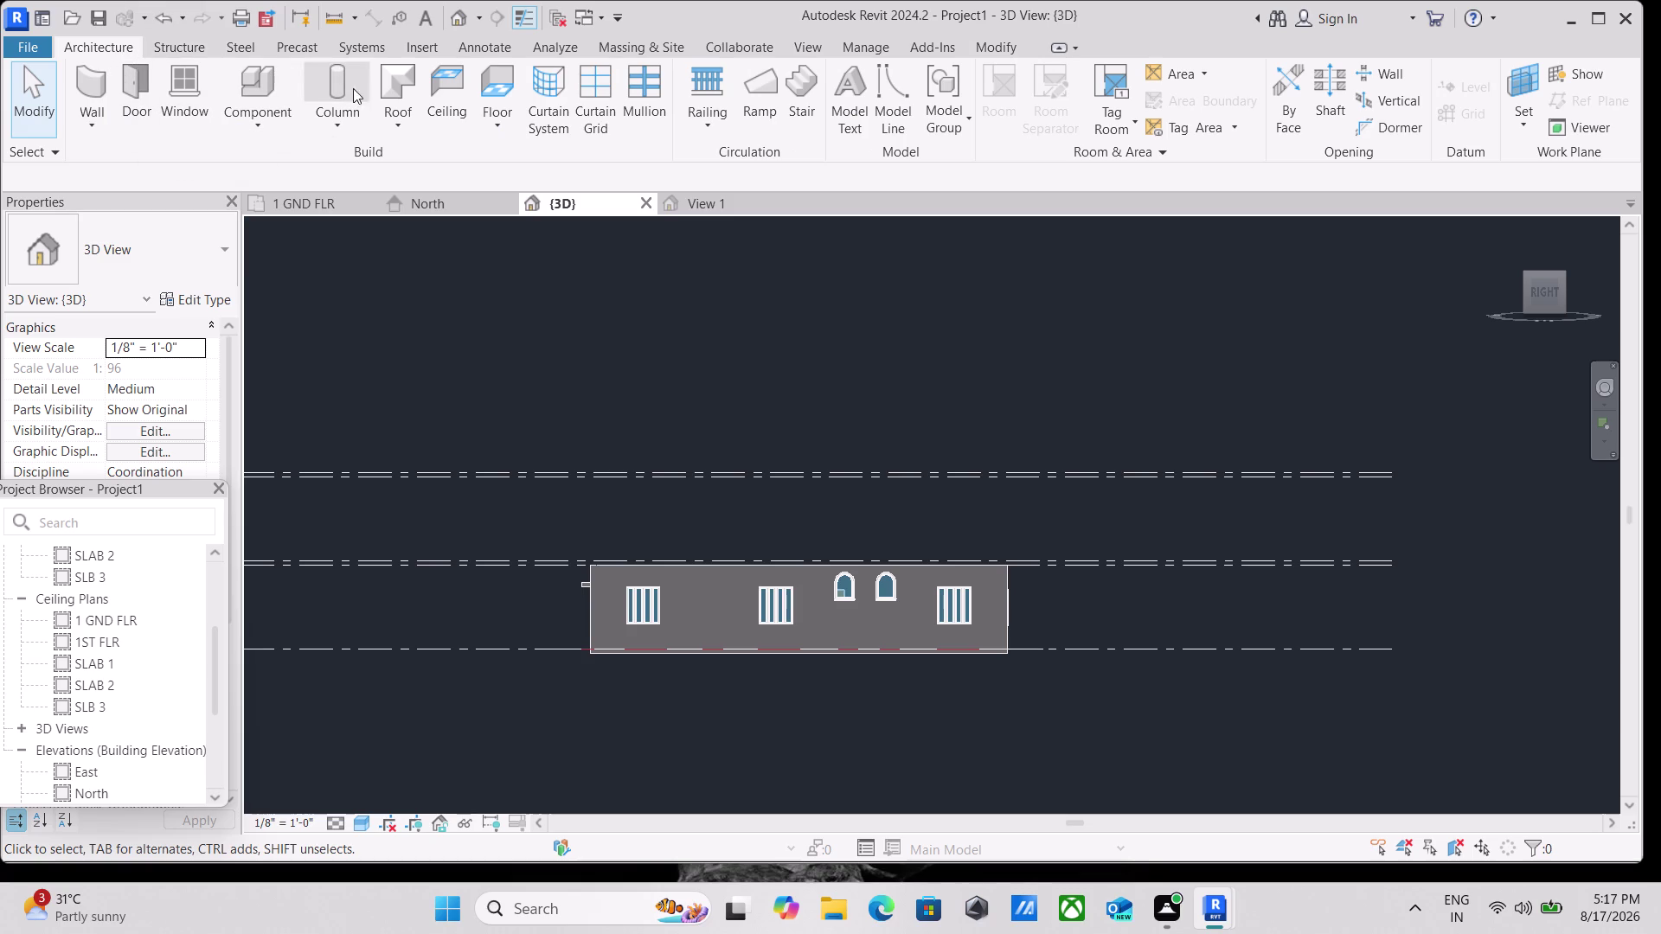
click(96, 120)
click(255, 129)
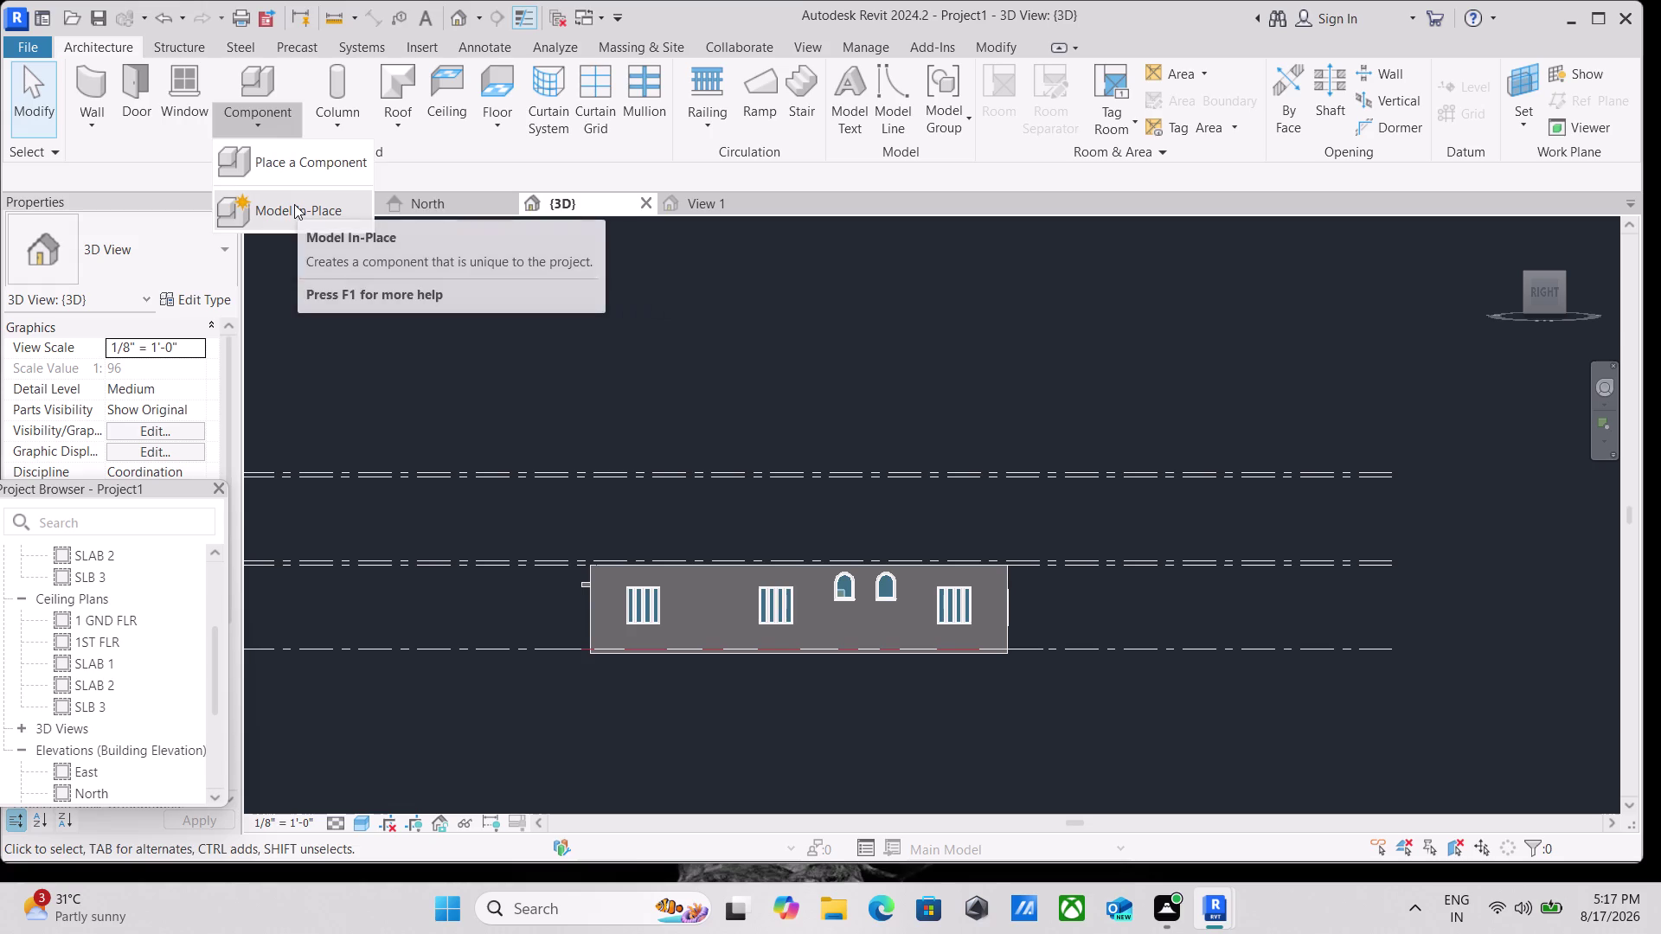
click(295, 204)
Choose Generic Models in the Family Category dialog and confirm.
scroll(down, 3)
scroll(down, 3)
scroll(down, 3)
scroll(up, 3)
scroll(down, 3)
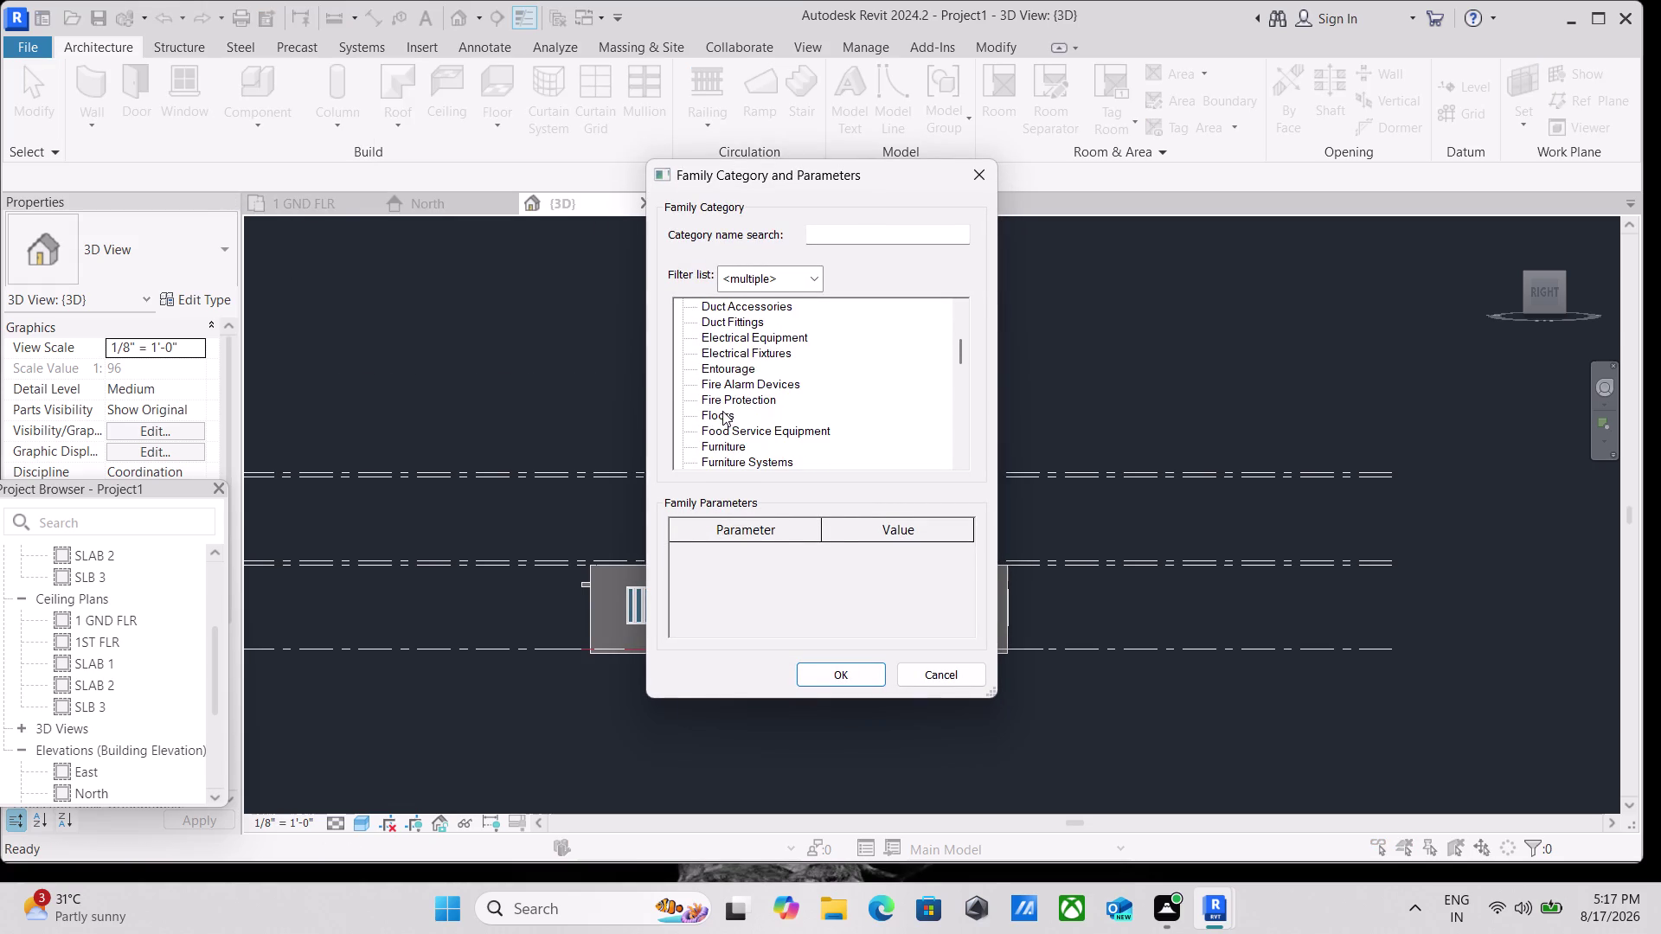
scroll(down, 3)
scroll(down, 3)
scroll(down, 3)
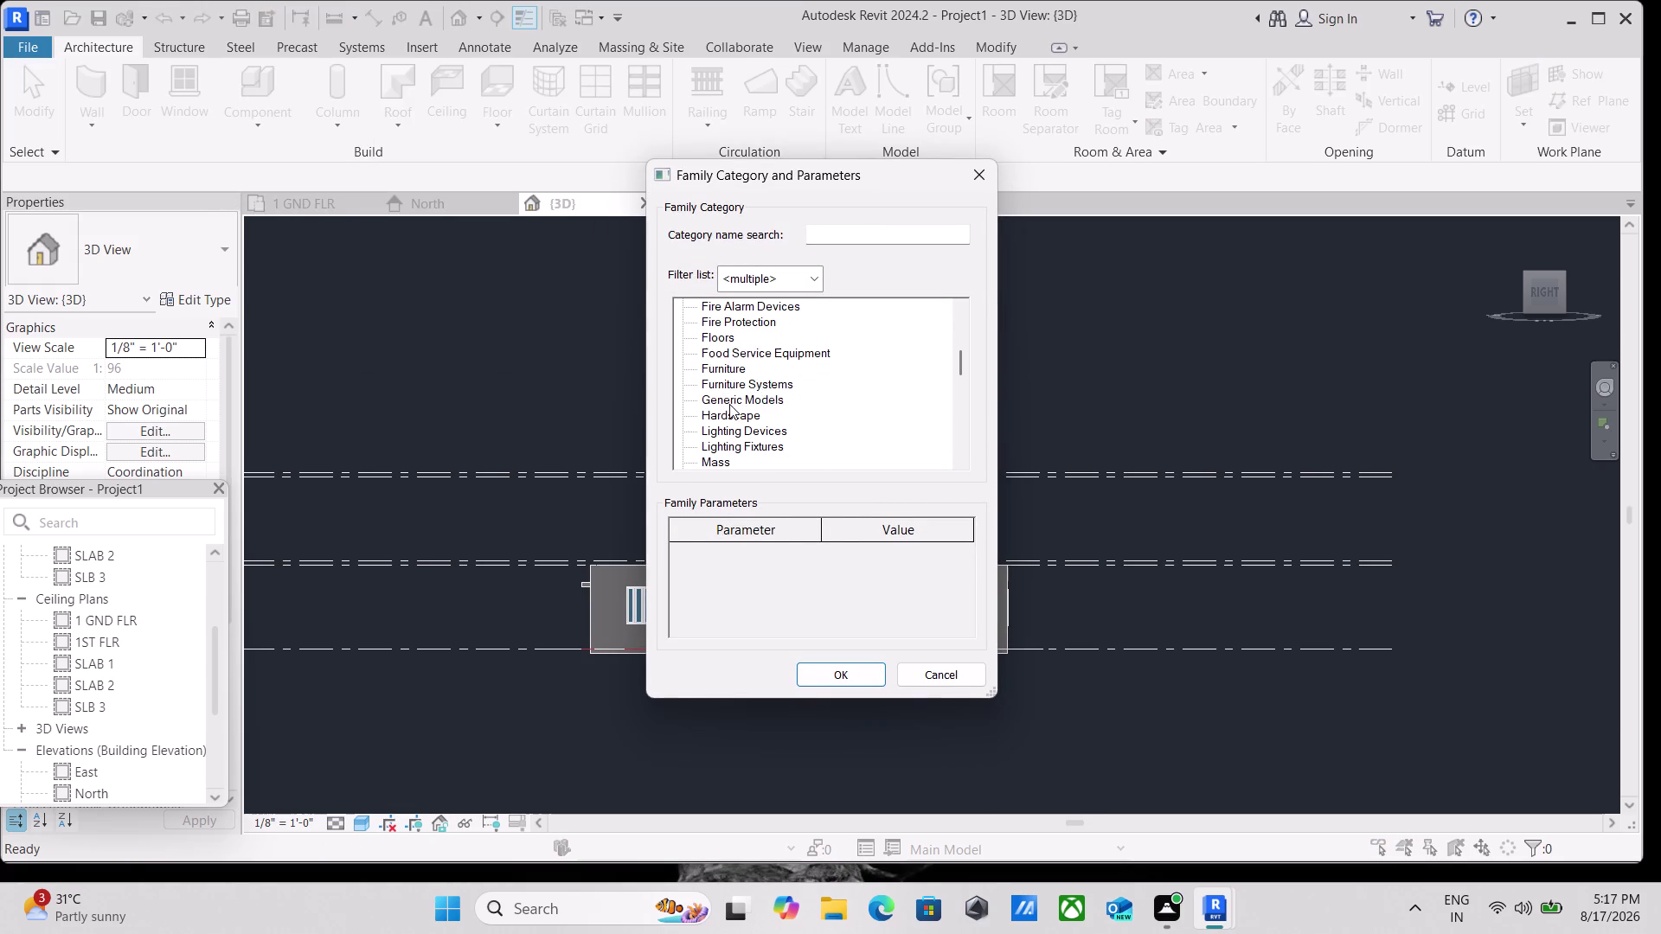
scroll(up, 3)
scroll(up, 3)
scroll(down, 3)
scroll(down, 3)
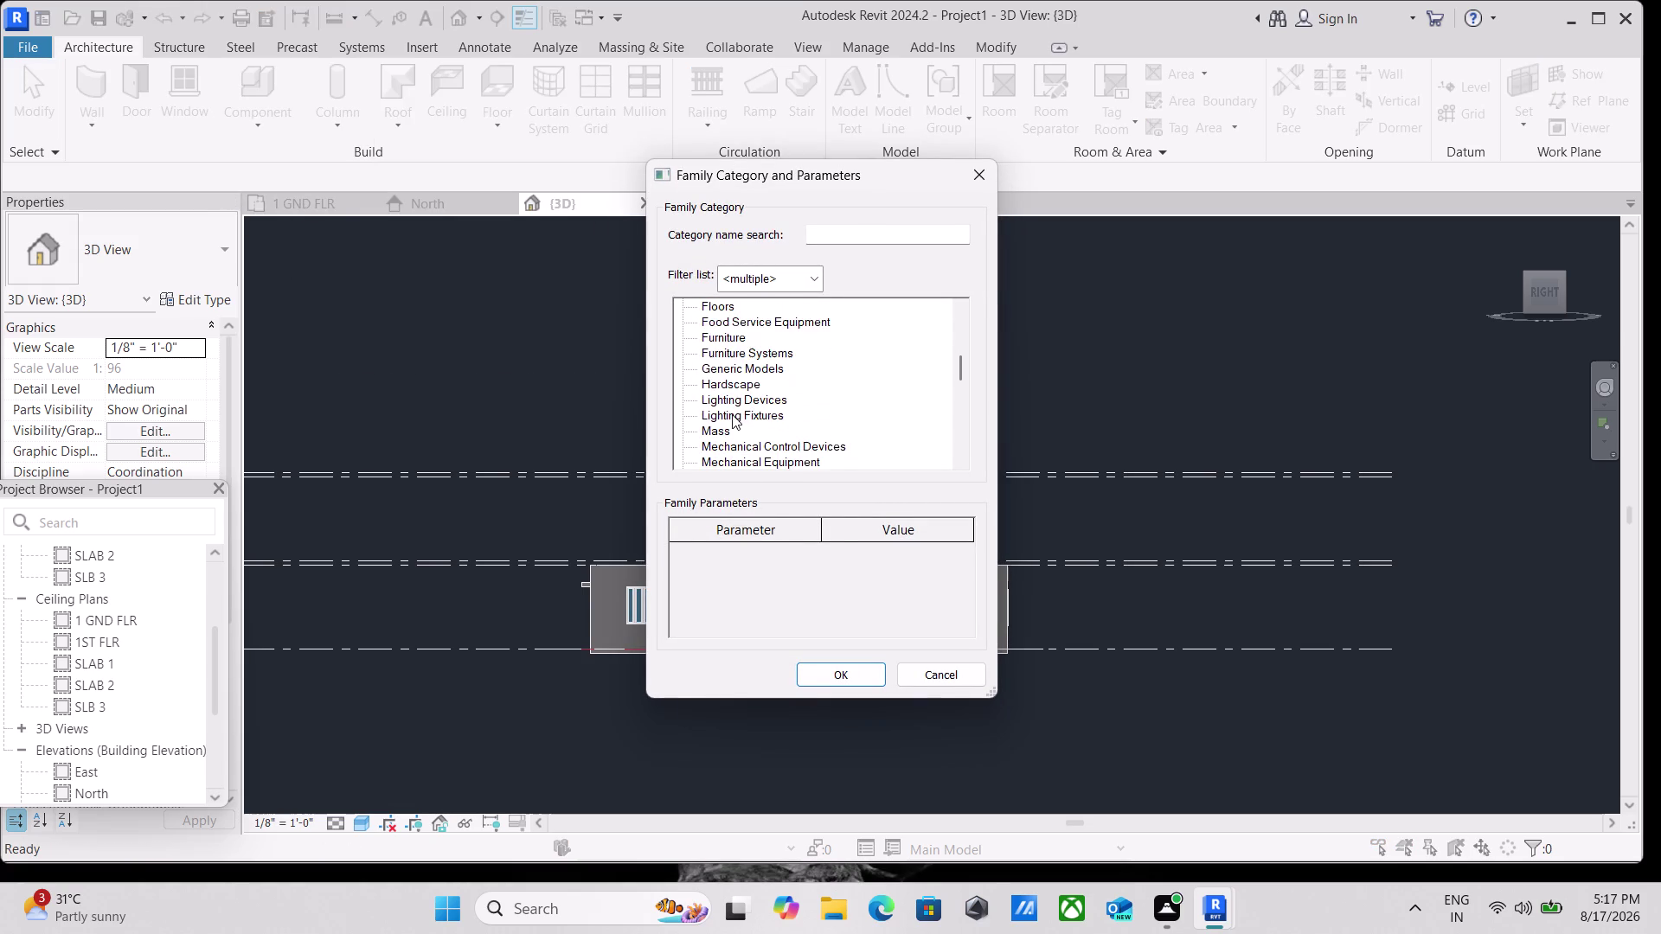
scroll(down, 3)
scroll(up, 3)
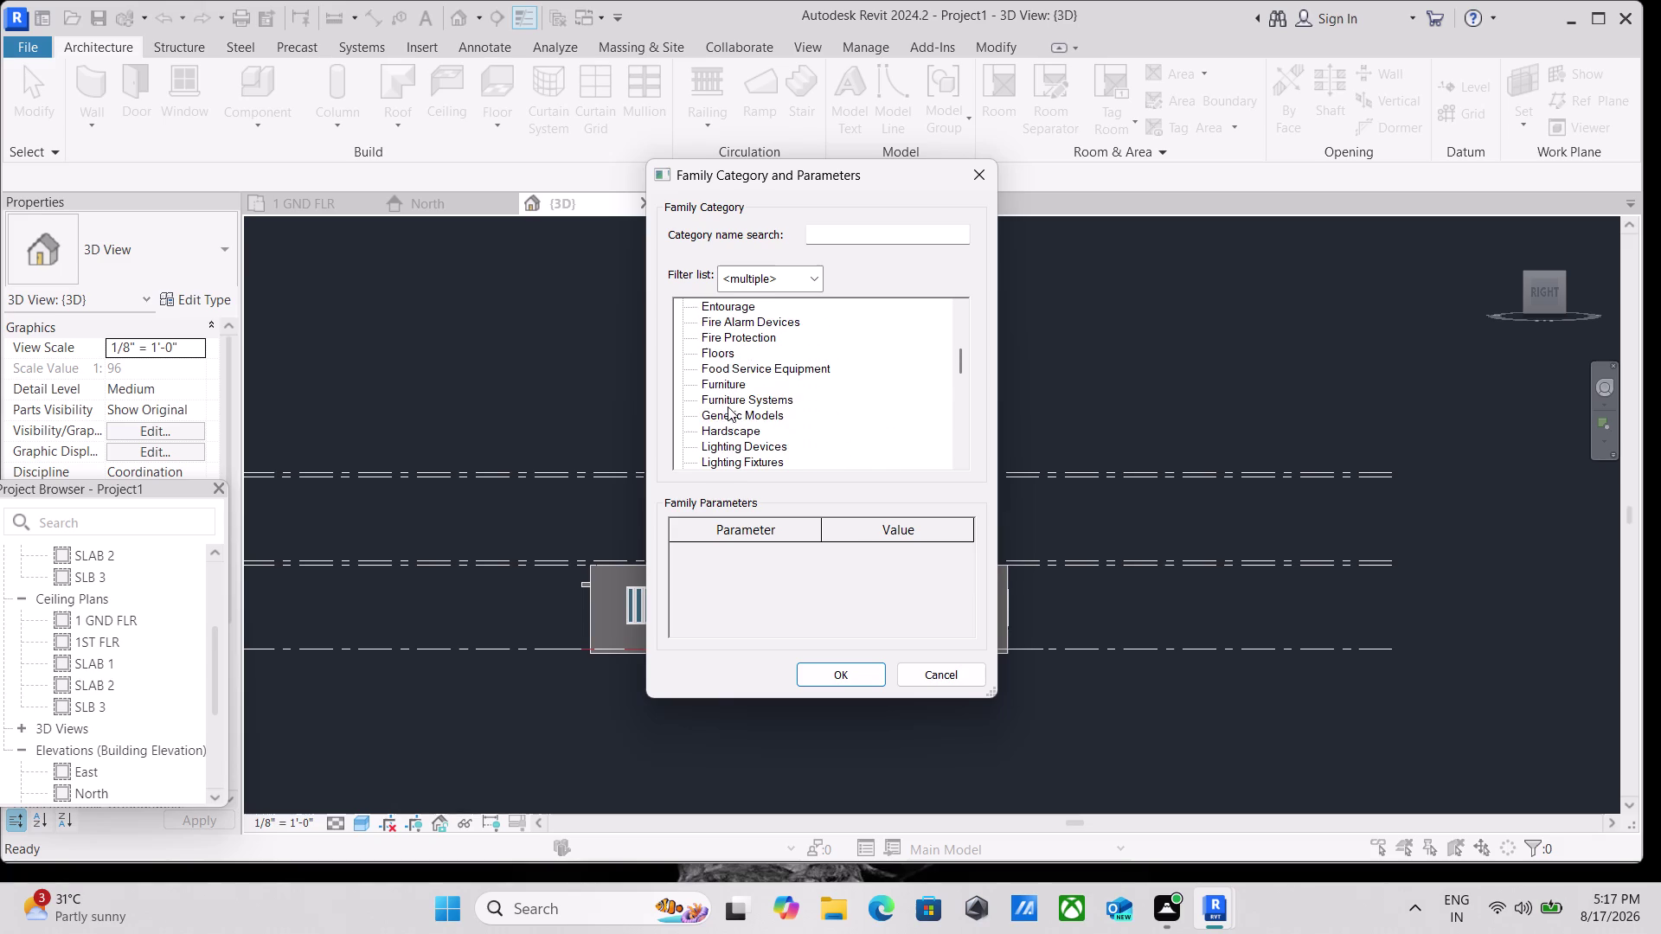
scroll(up, 3)
click(745, 425)
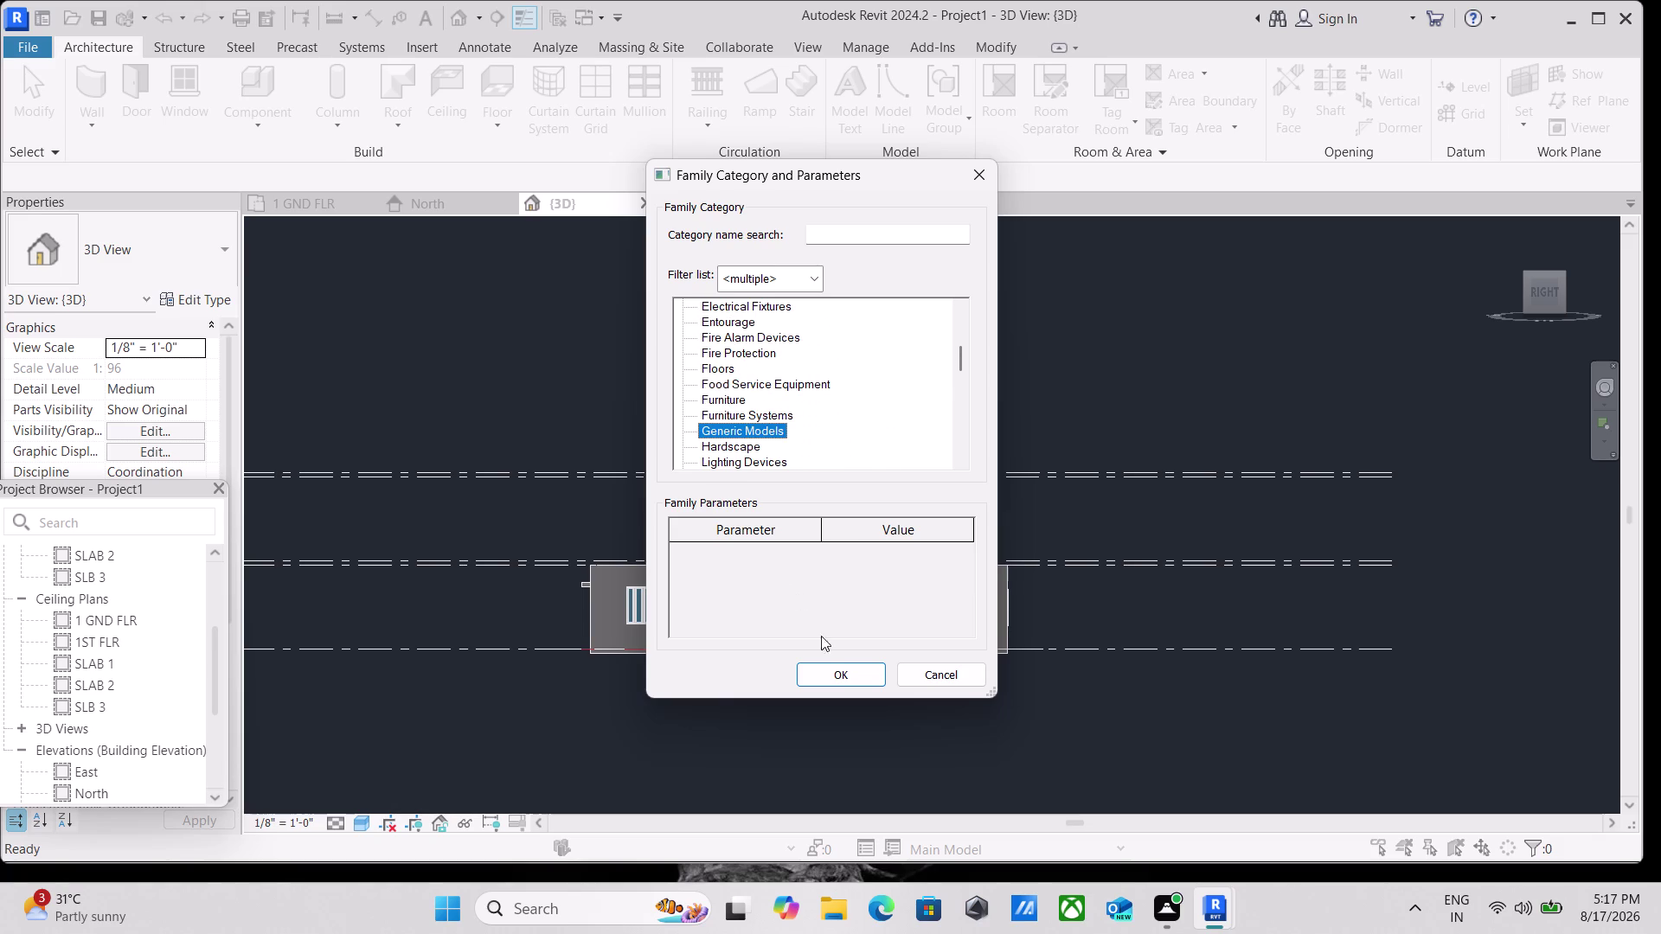
click(840, 674)
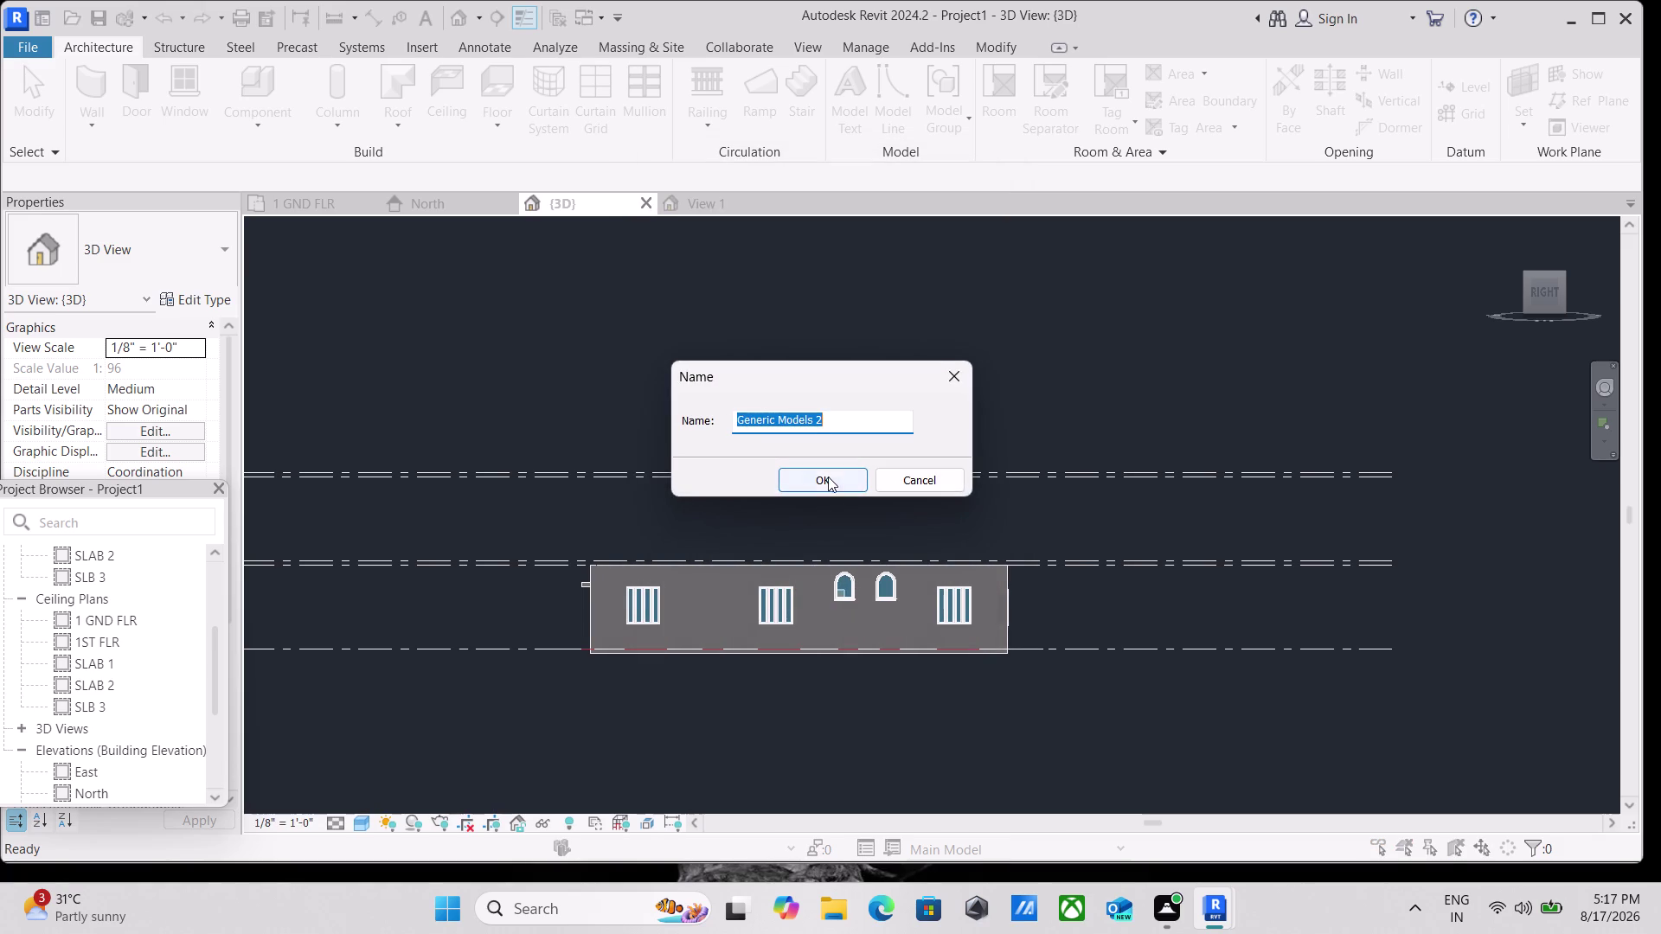
Accept the default name Generic Models 2 for the new in-place model.
click(828, 473)
scroll(up, 3)
middle_drag(837, 401, 683, 324)
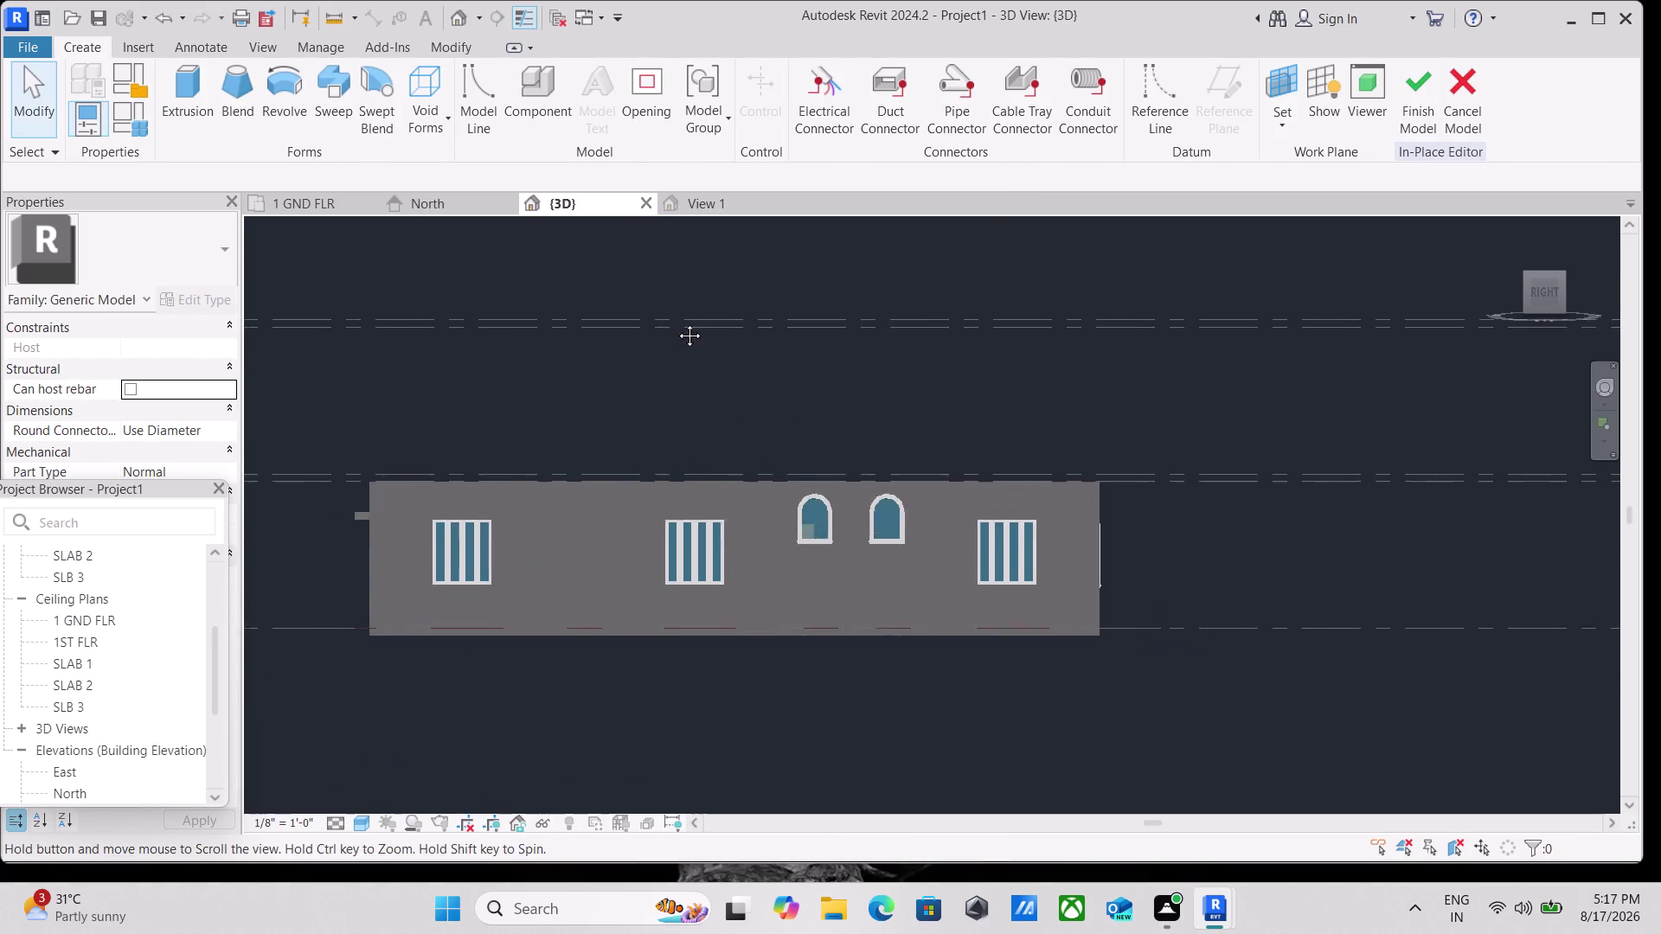
middle_drag(683, 325, 676, 323)
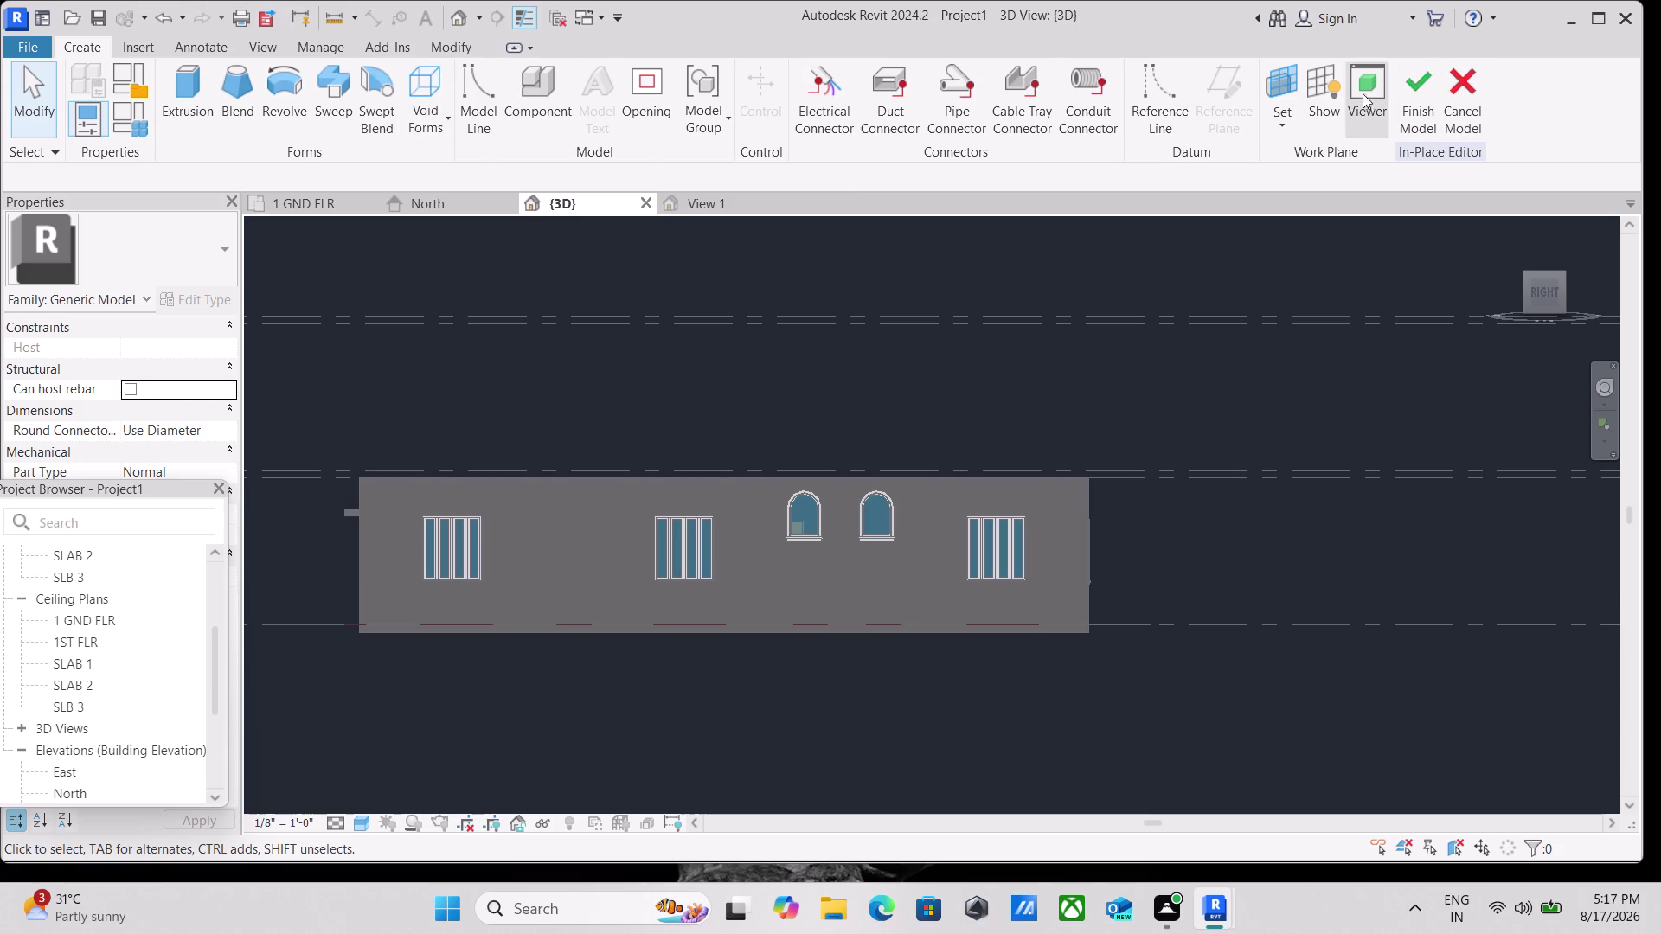
Make the outer side wall face the work plane and start an Extrusion sketch.
click(1293, 121)
click(1315, 205)
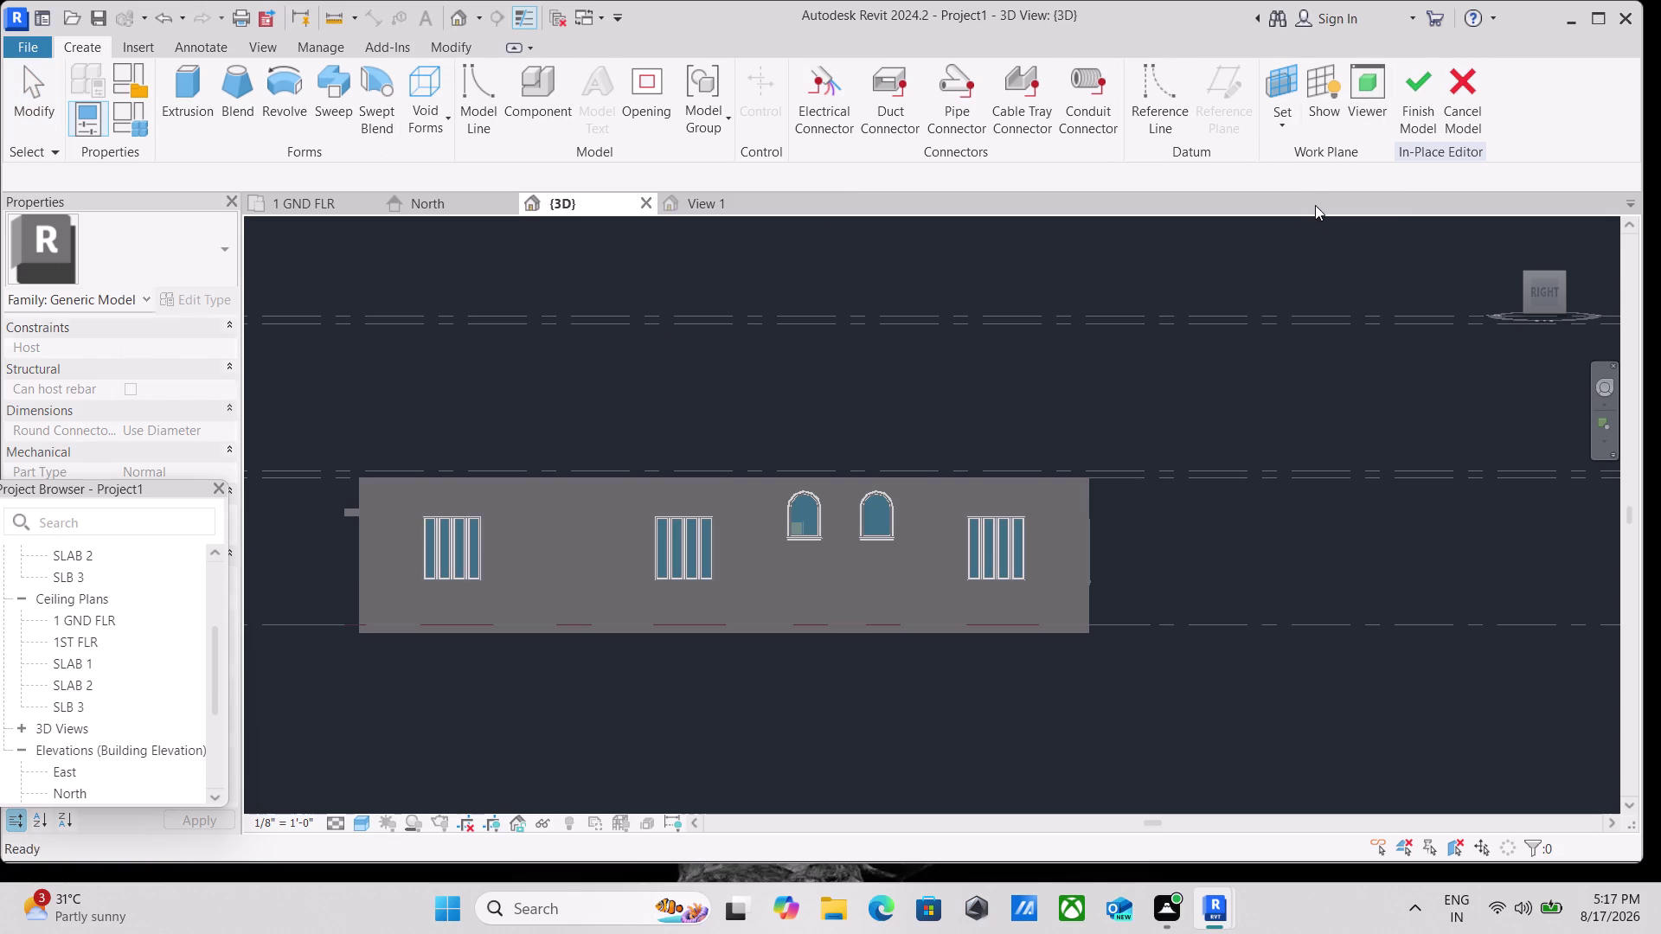
scroll(up, 3)
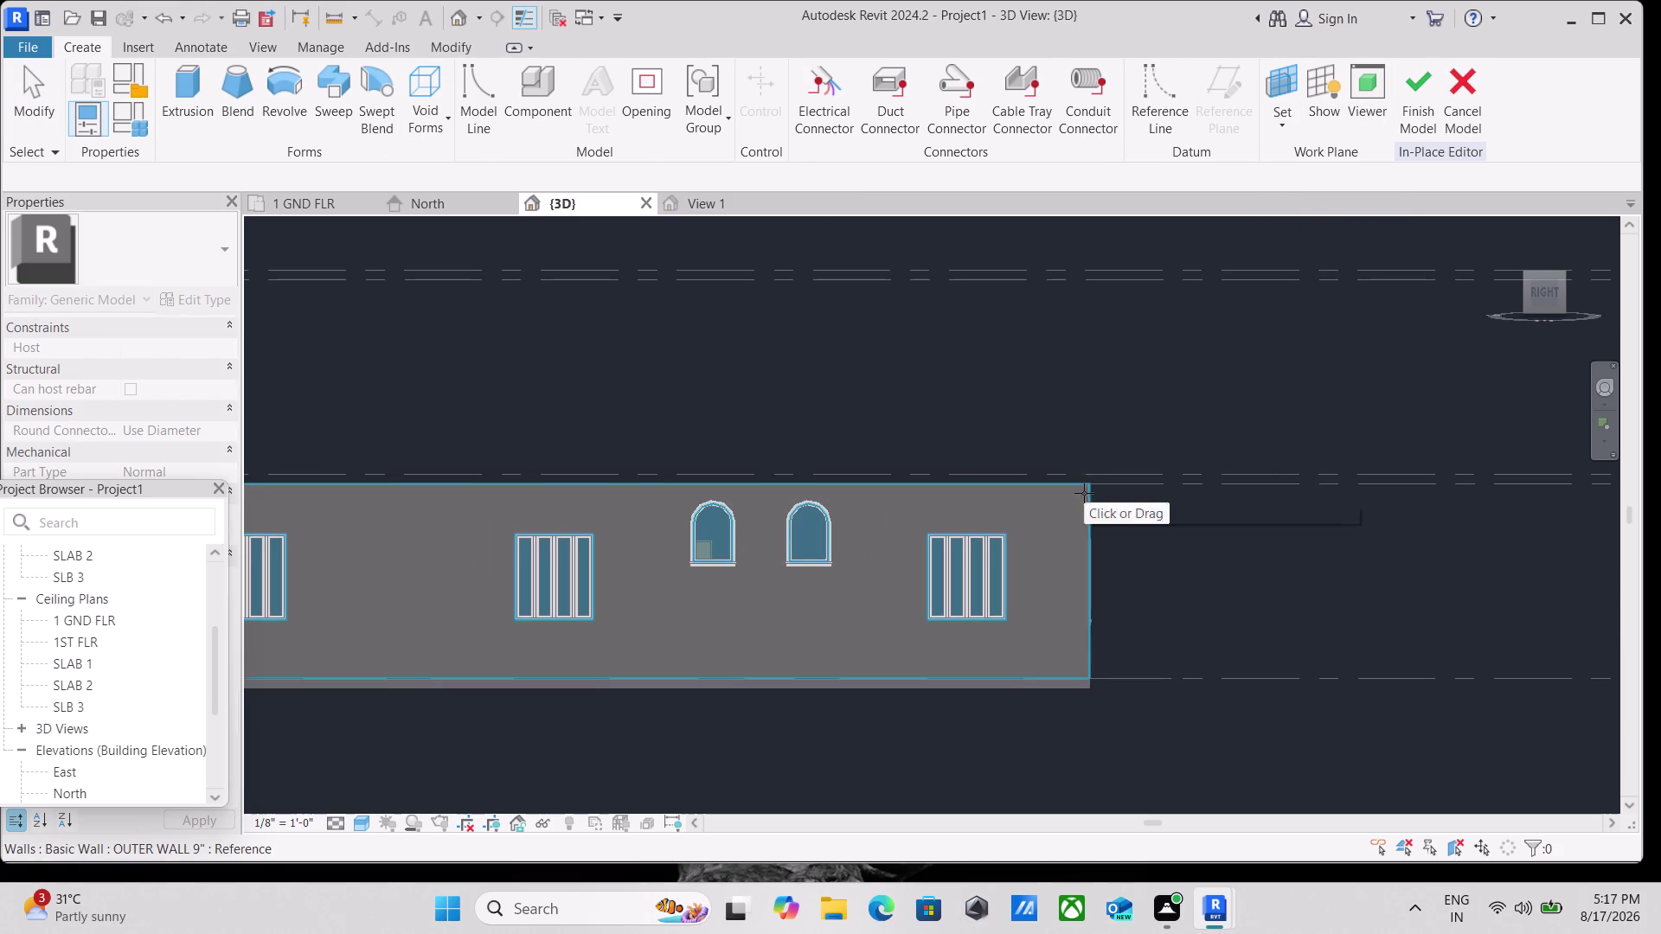
click(1082, 493)
scroll(down, 3)
scroll(down, 3)
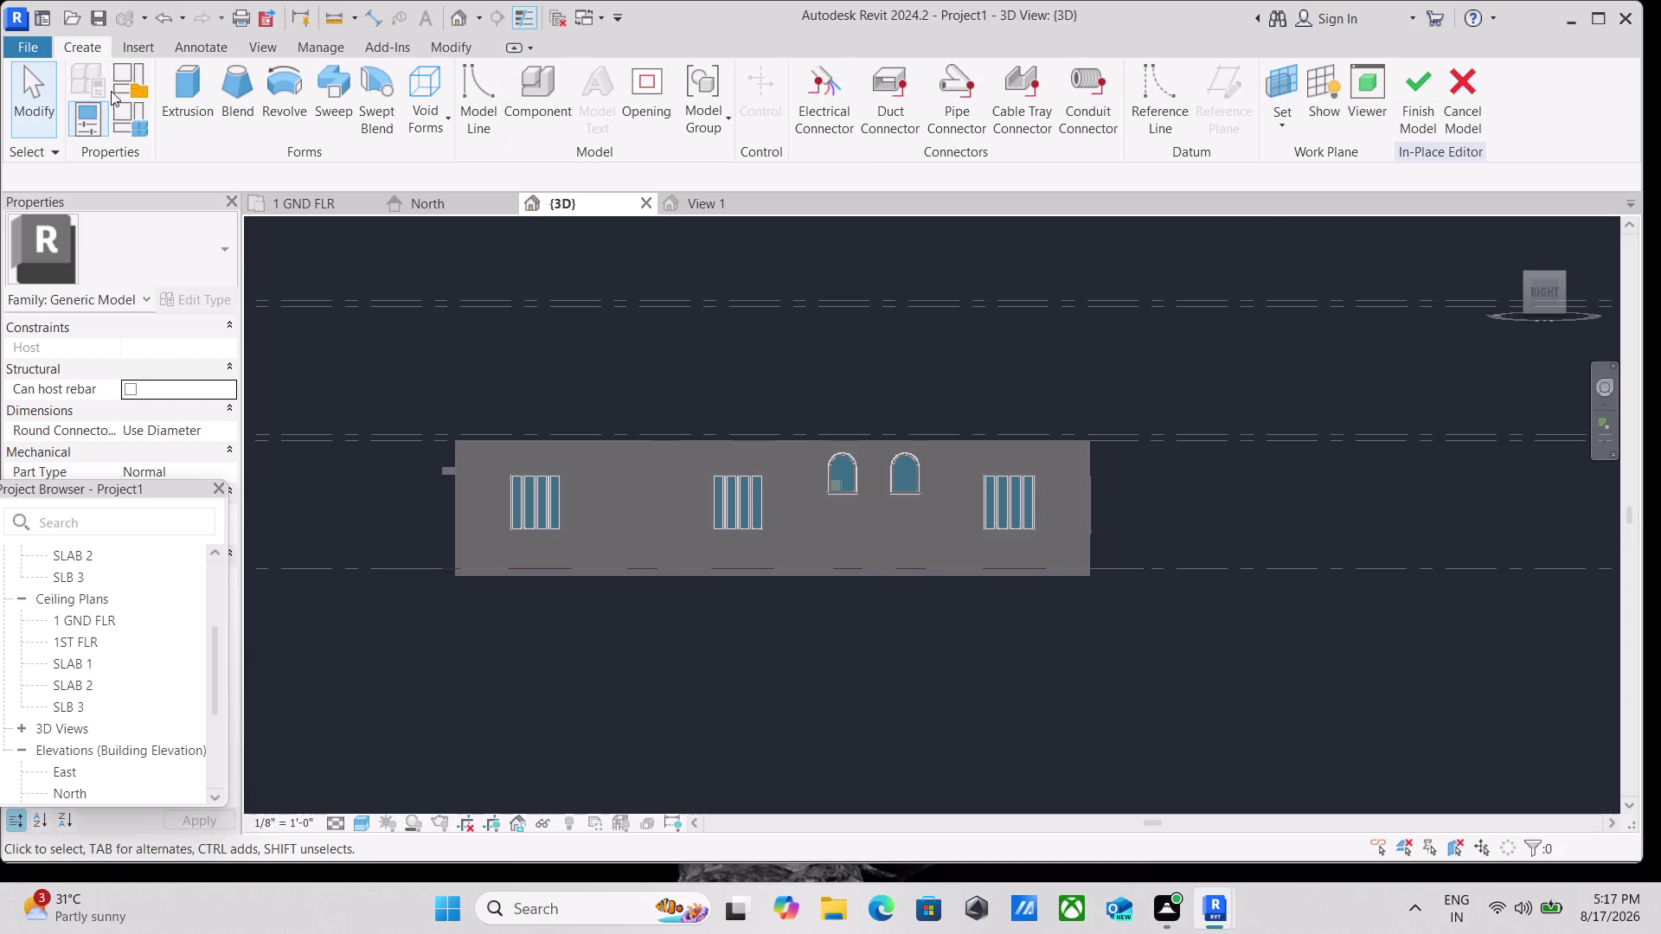
click(187, 116)
Draw a thin ledge rectangle along the top of the first four-panel window.
scroll(up, 3)
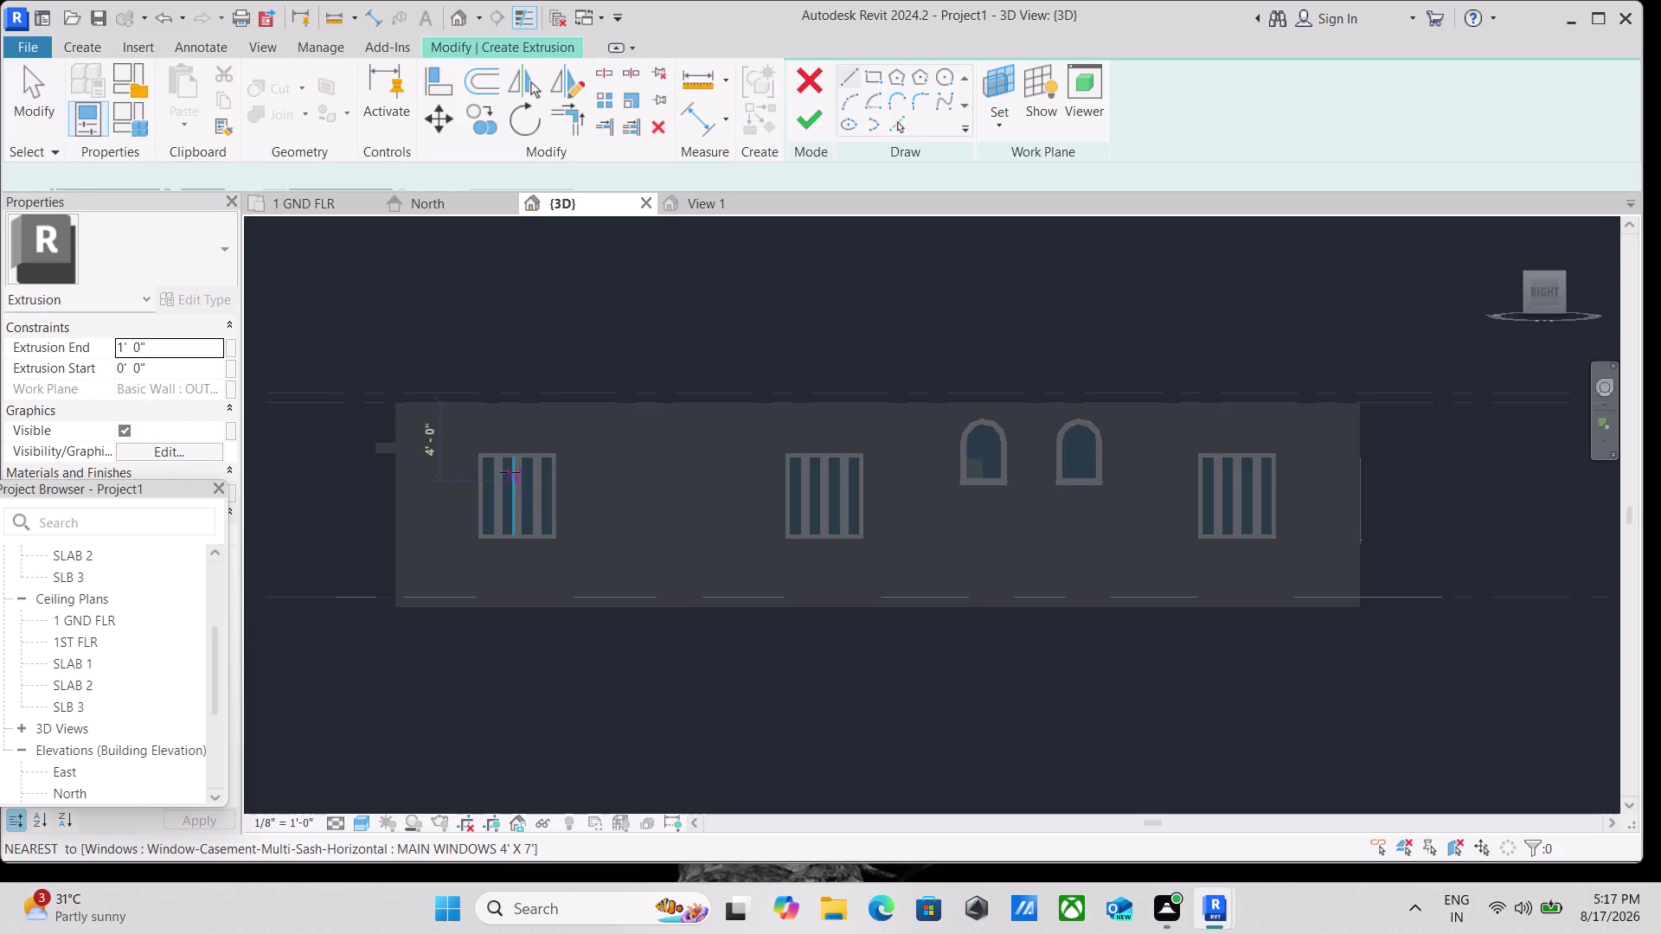
scroll(up, 3)
scroll(up, 3)
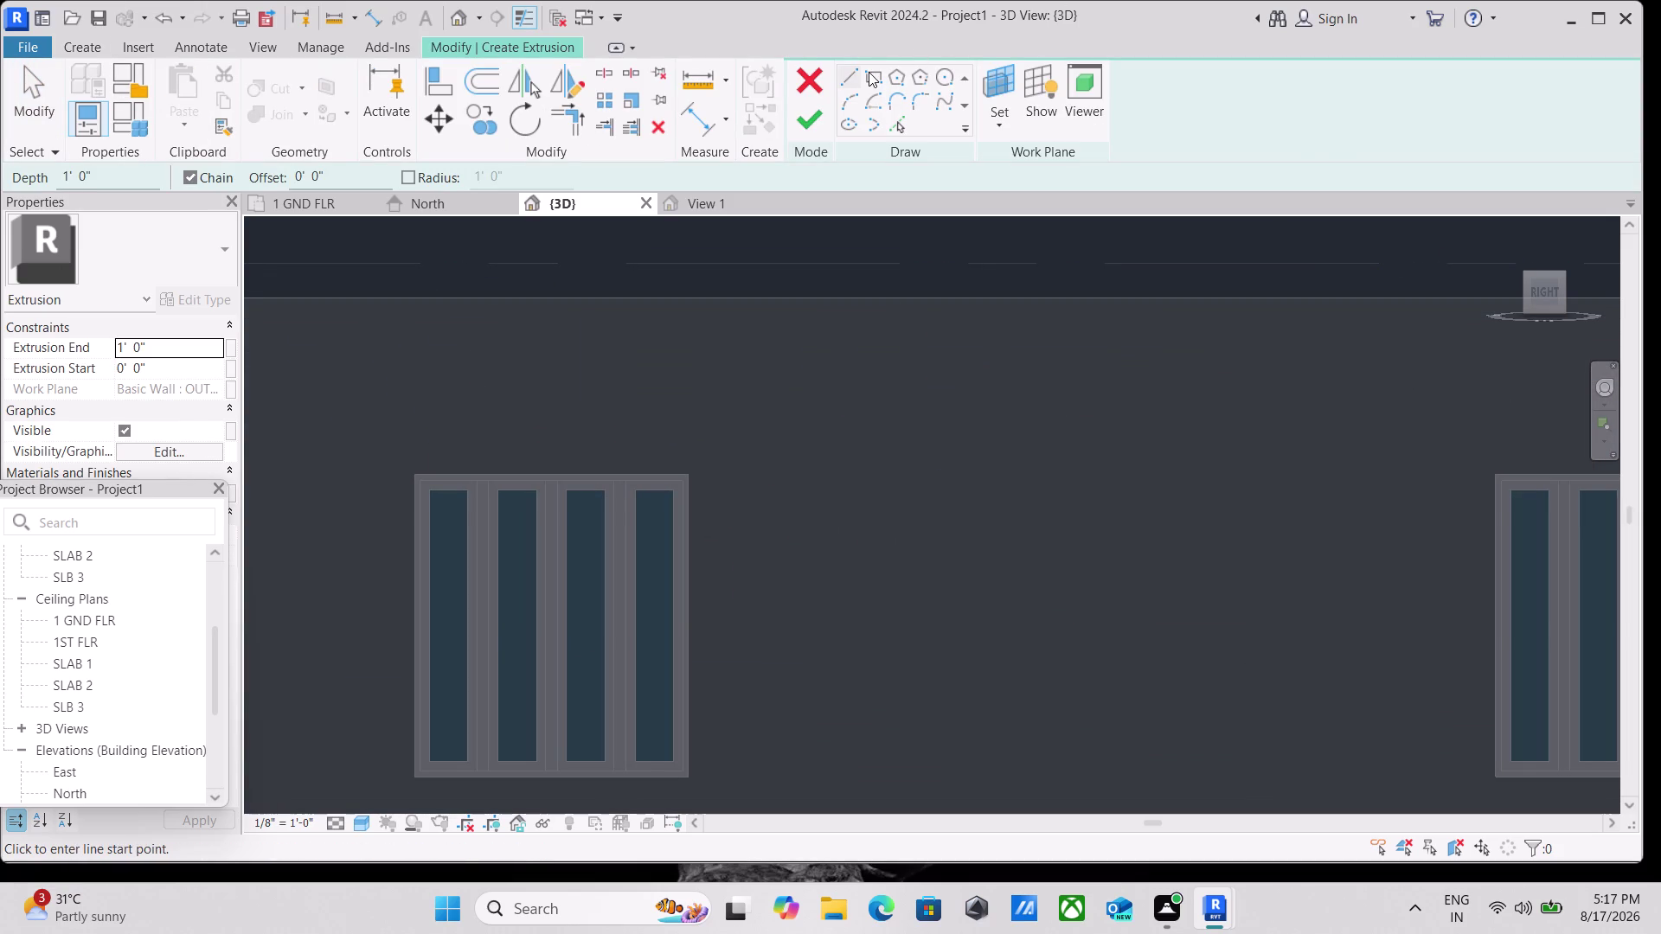
click(868, 72)
scroll(up, 3)
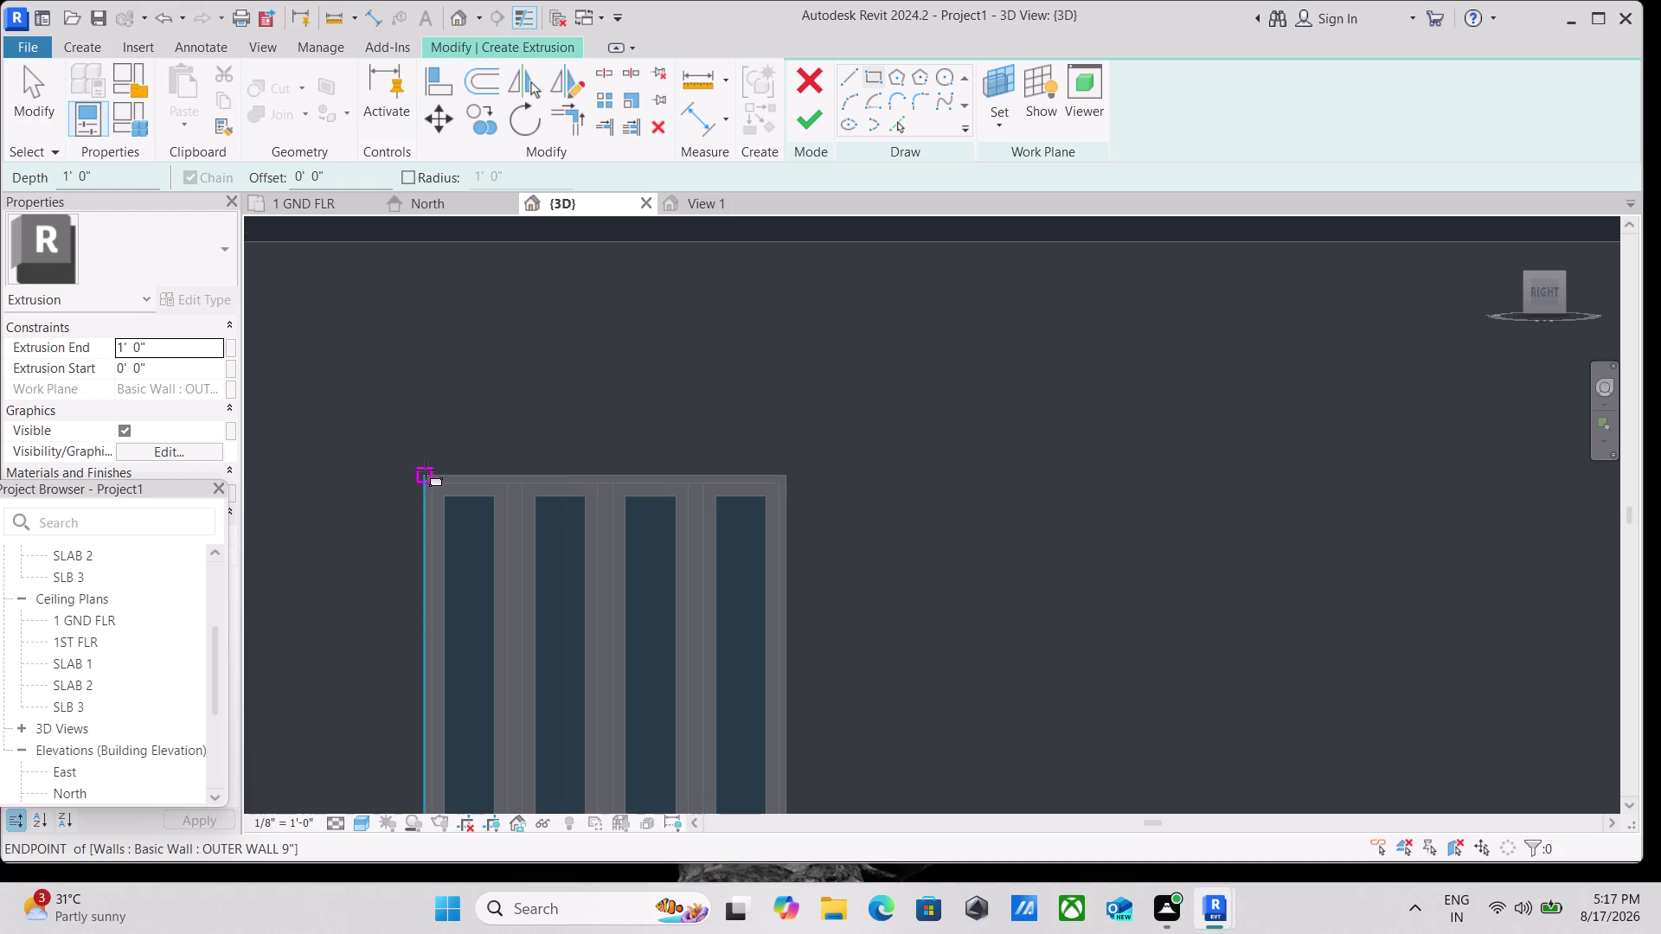
click(426, 469)
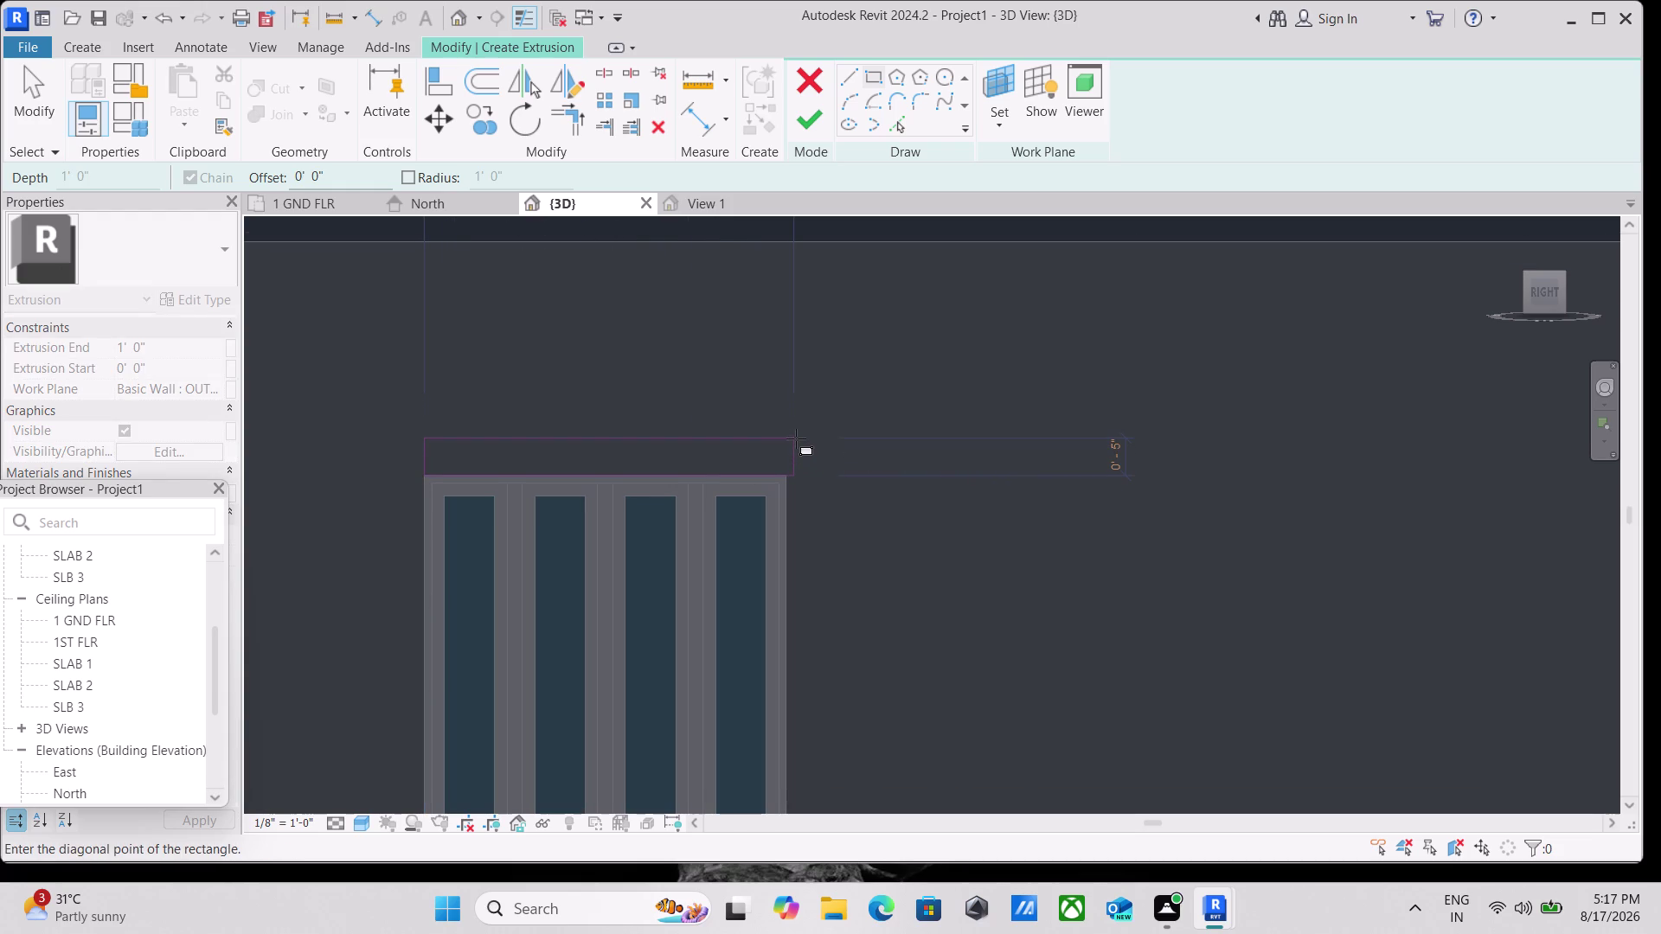
click(796, 432)
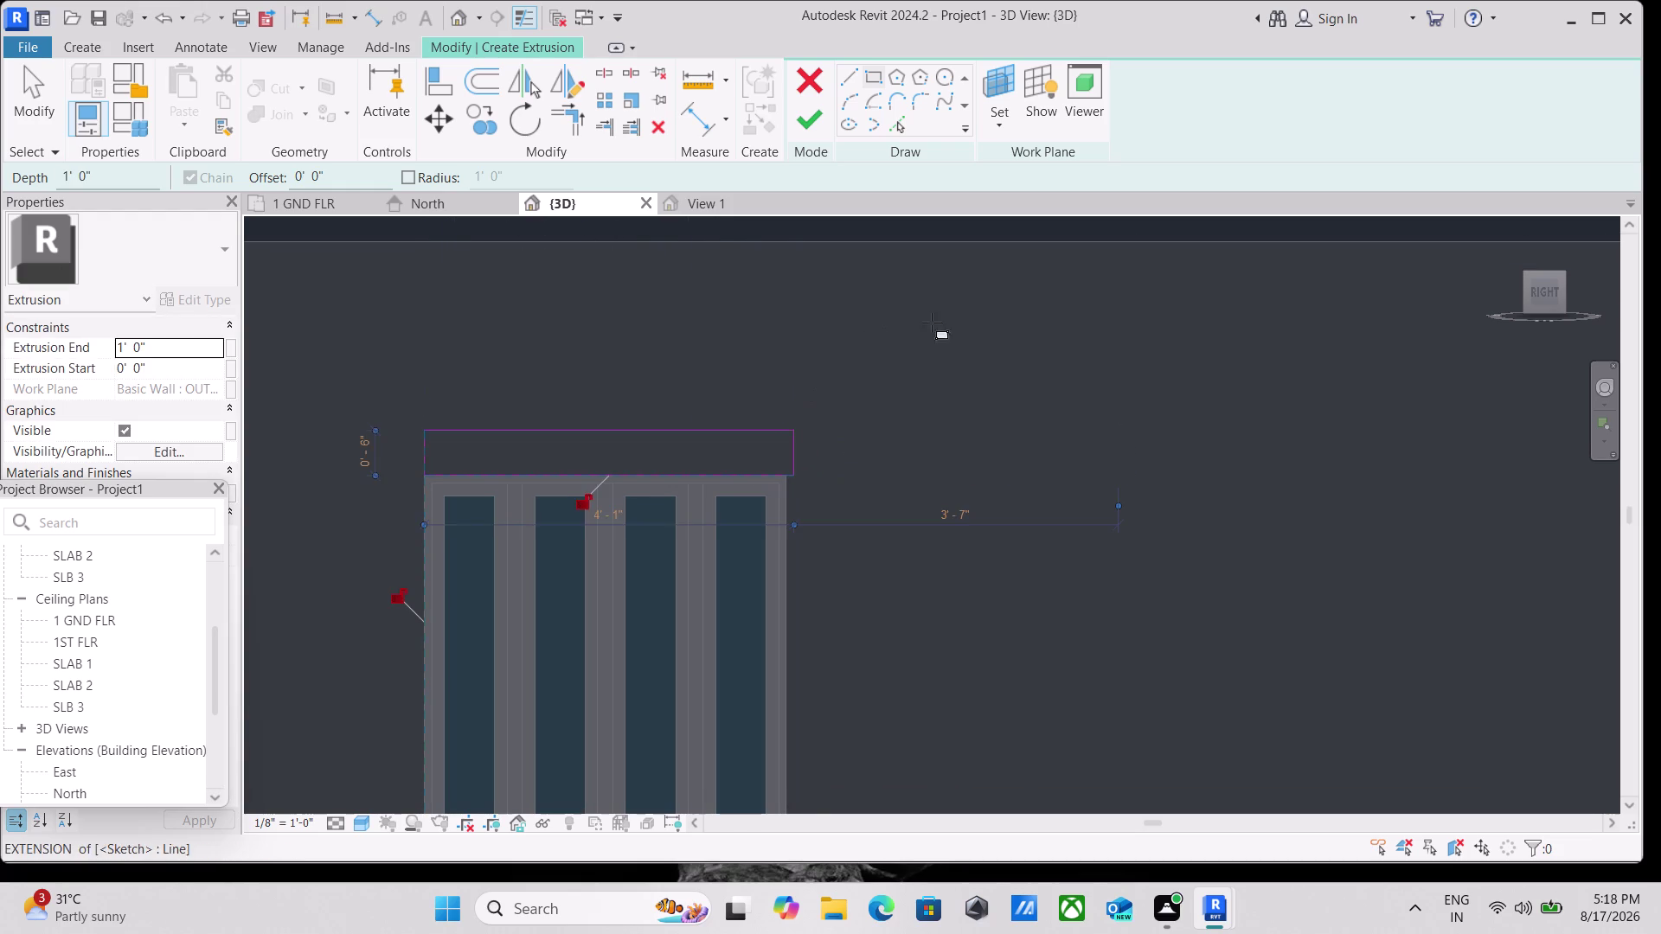
Draw a second ledge rectangle above the next window along the wall.
scroll(down, 3)
middle_drag(1000, 385, 183, 377)
scroll(down, 3)
scroll(up, 3)
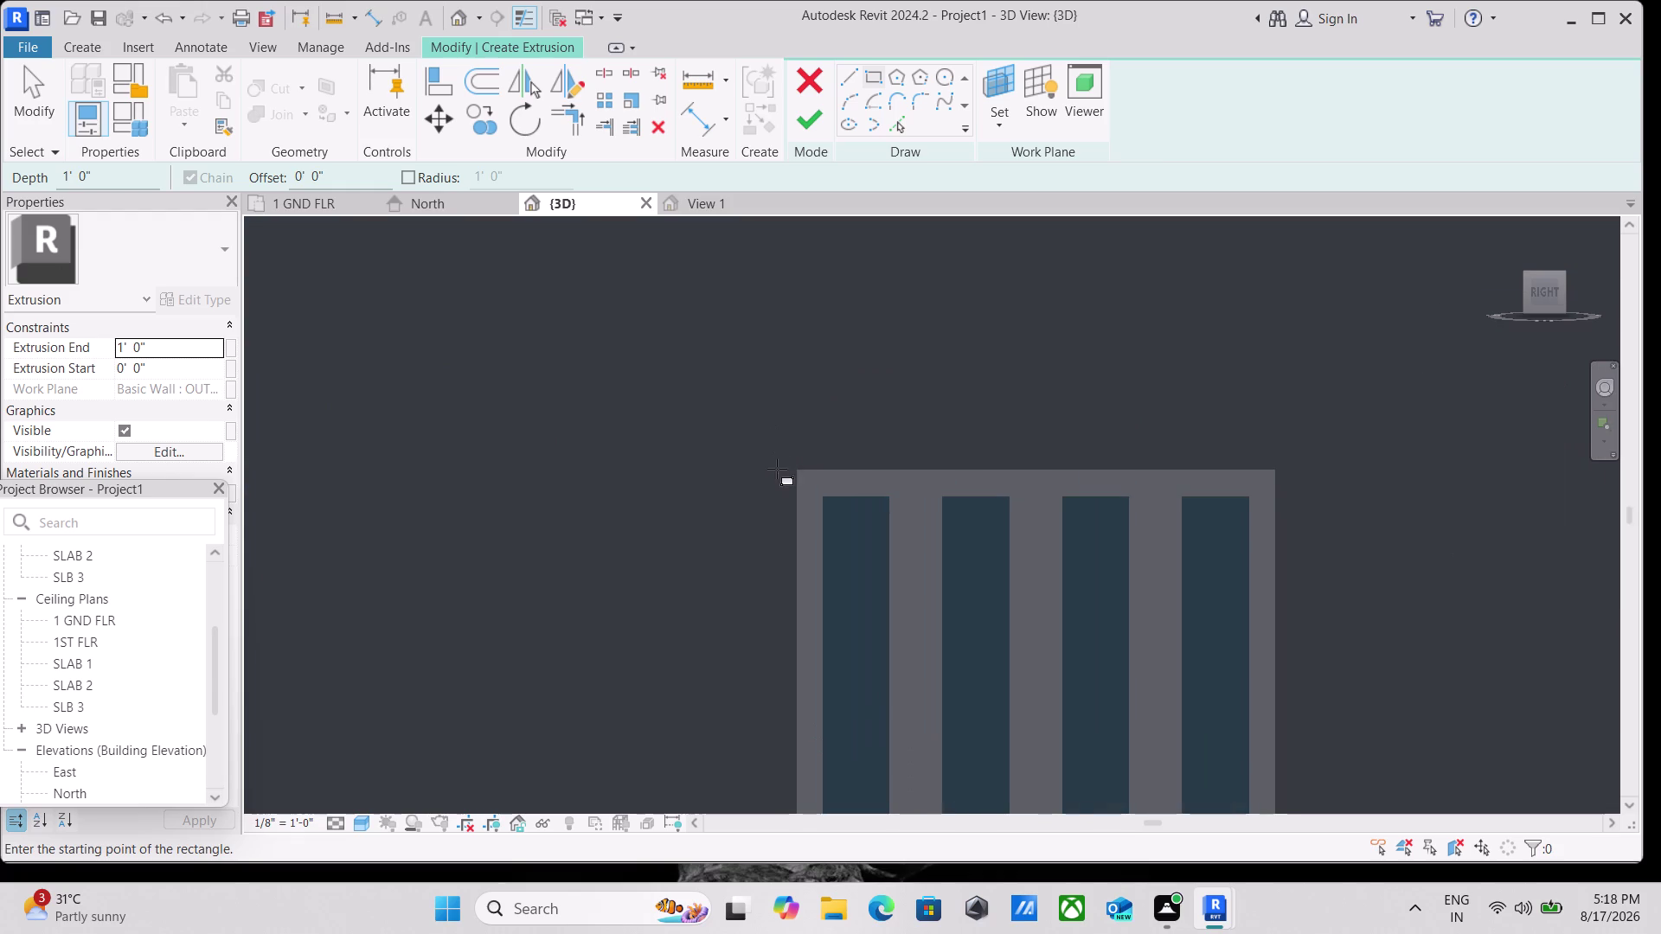
click(798, 469)
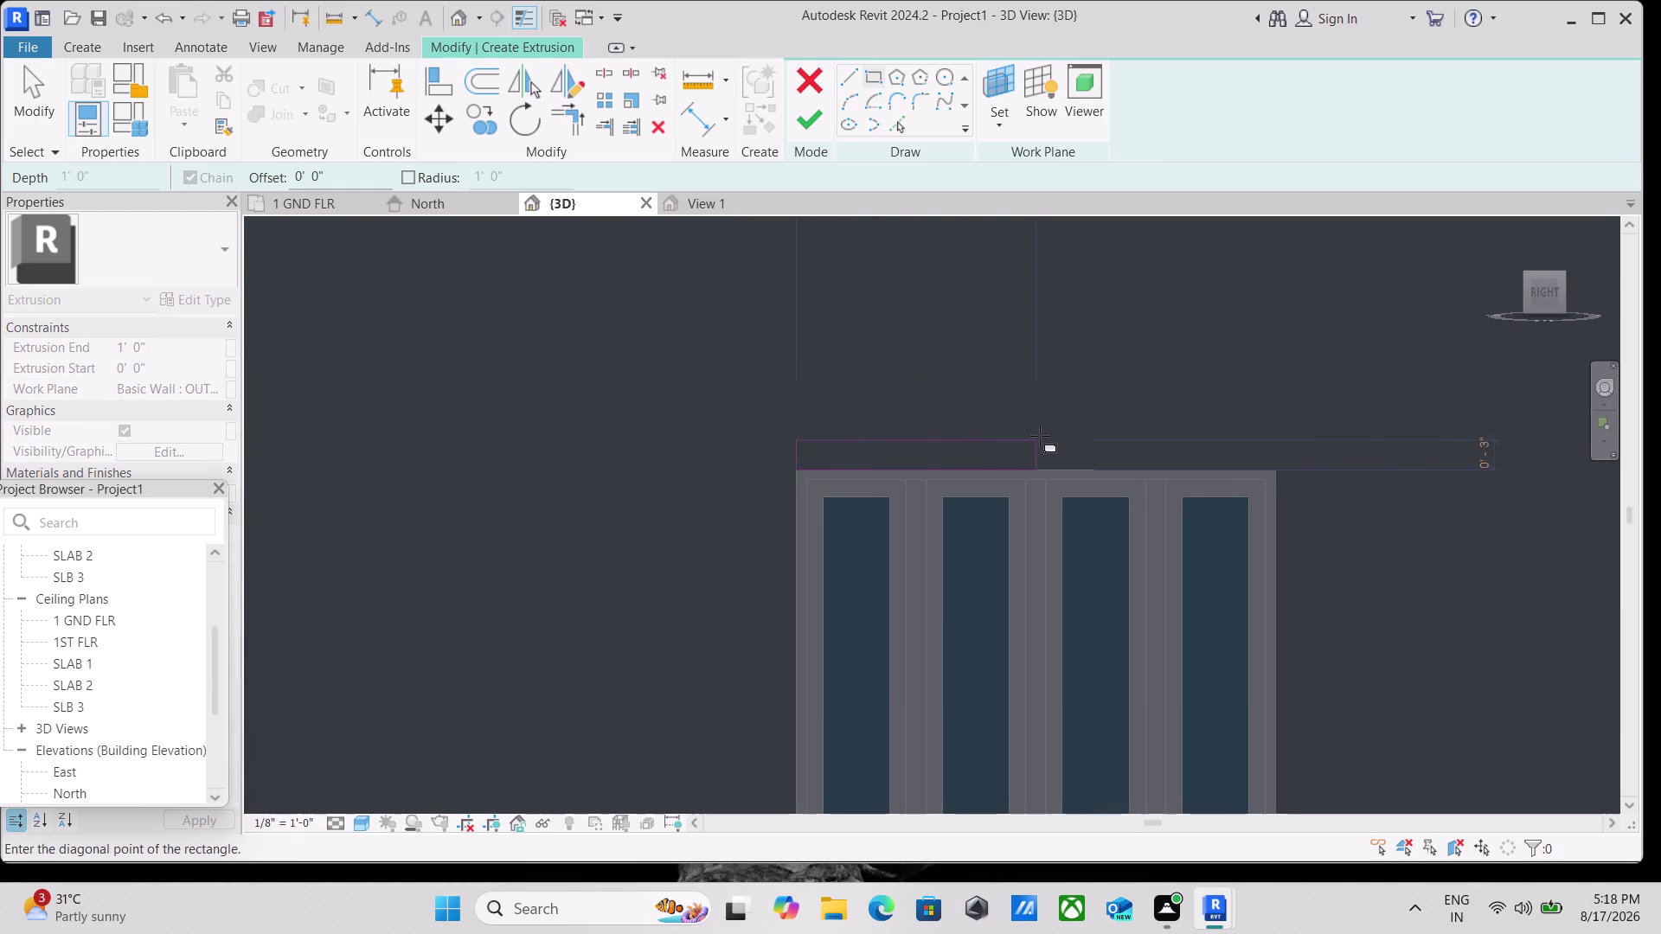
middle_drag(1040, 436, 658, 436)
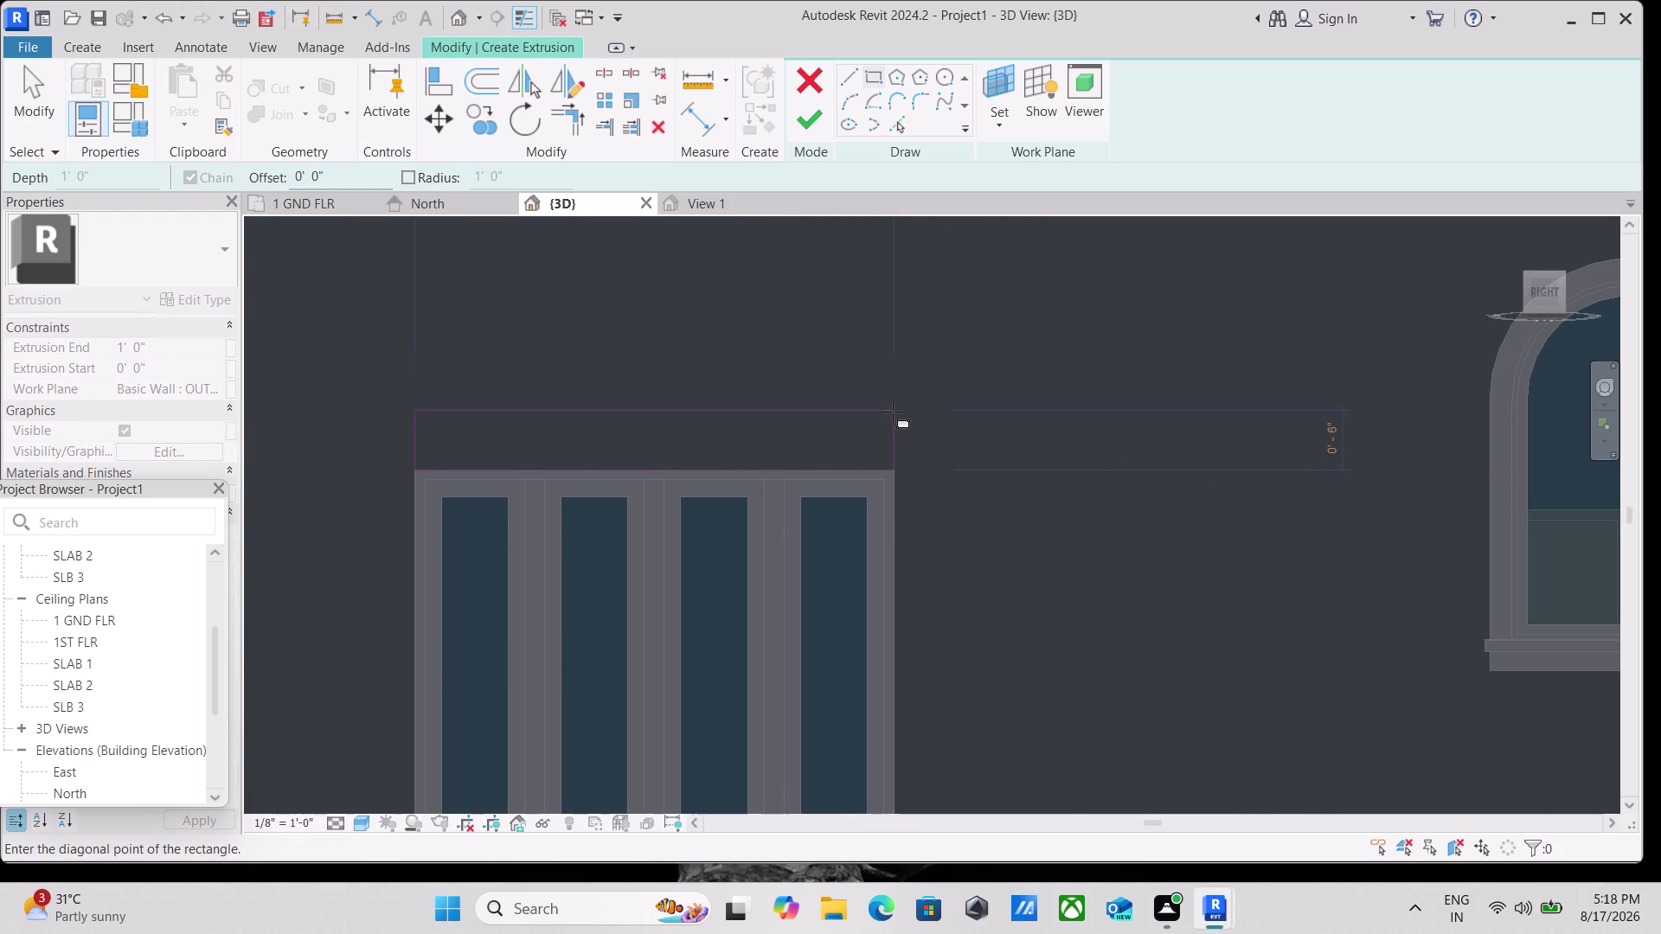
click(892, 411)
Draw a third ledge rectangle above another window further along the wall.
scroll(down, 3)
scroll(down, 3)
middle_drag(1016, 364, 216, 373)
scroll(down, 3)
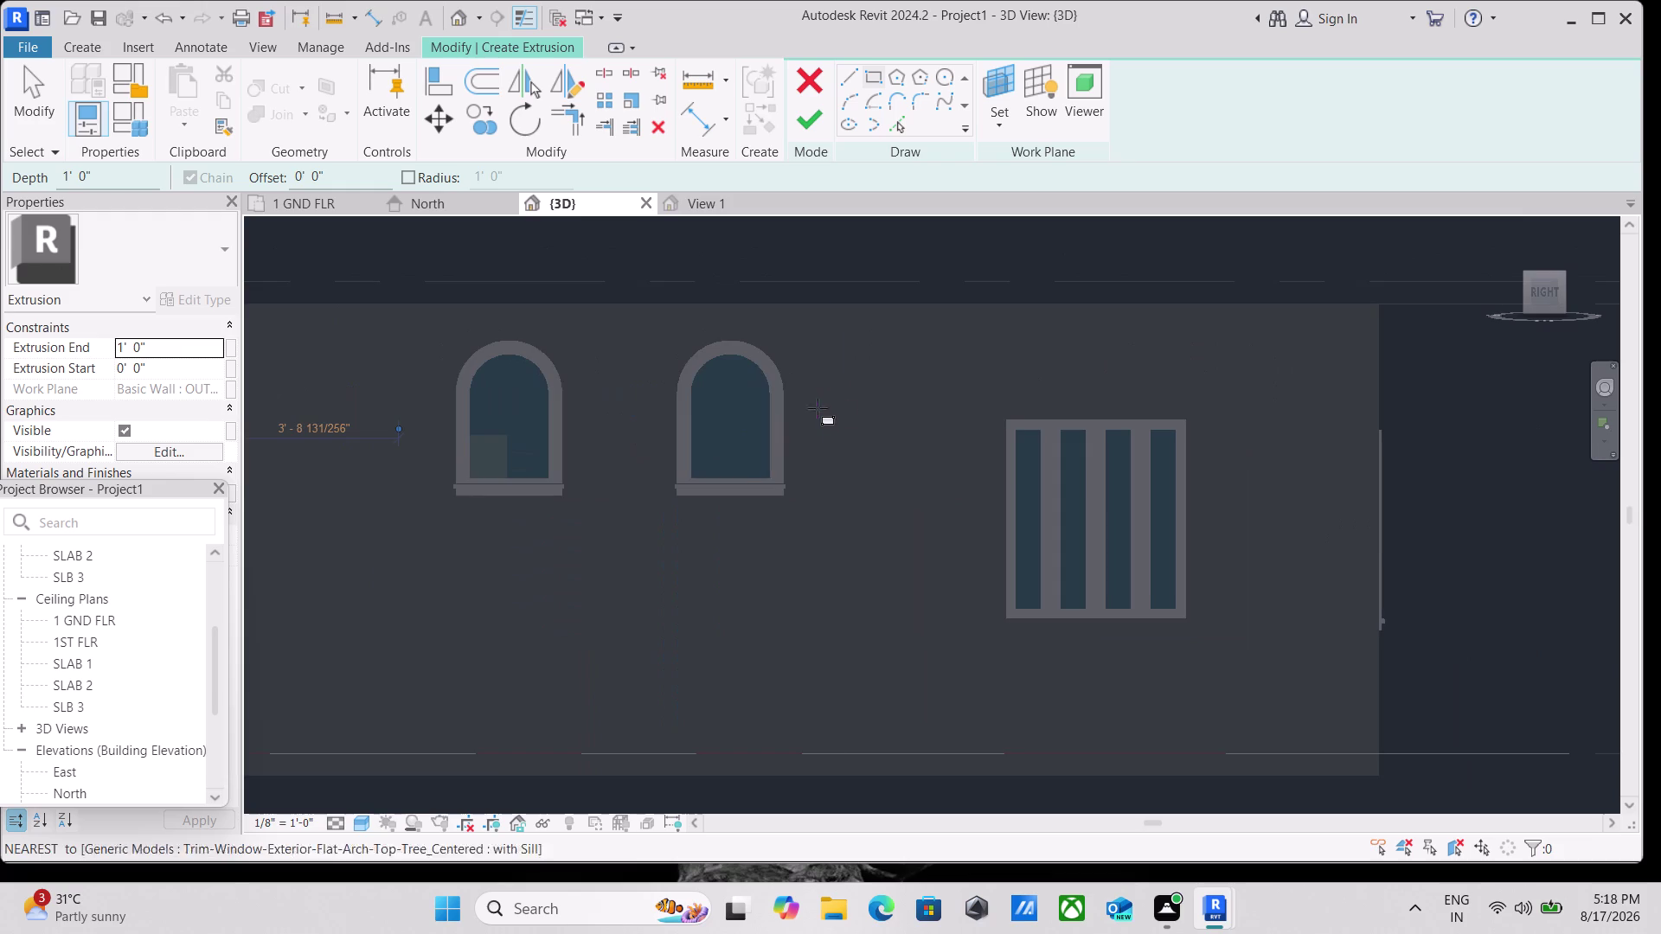
middle_drag(844, 402, 603, 414)
scroll(up, 3)
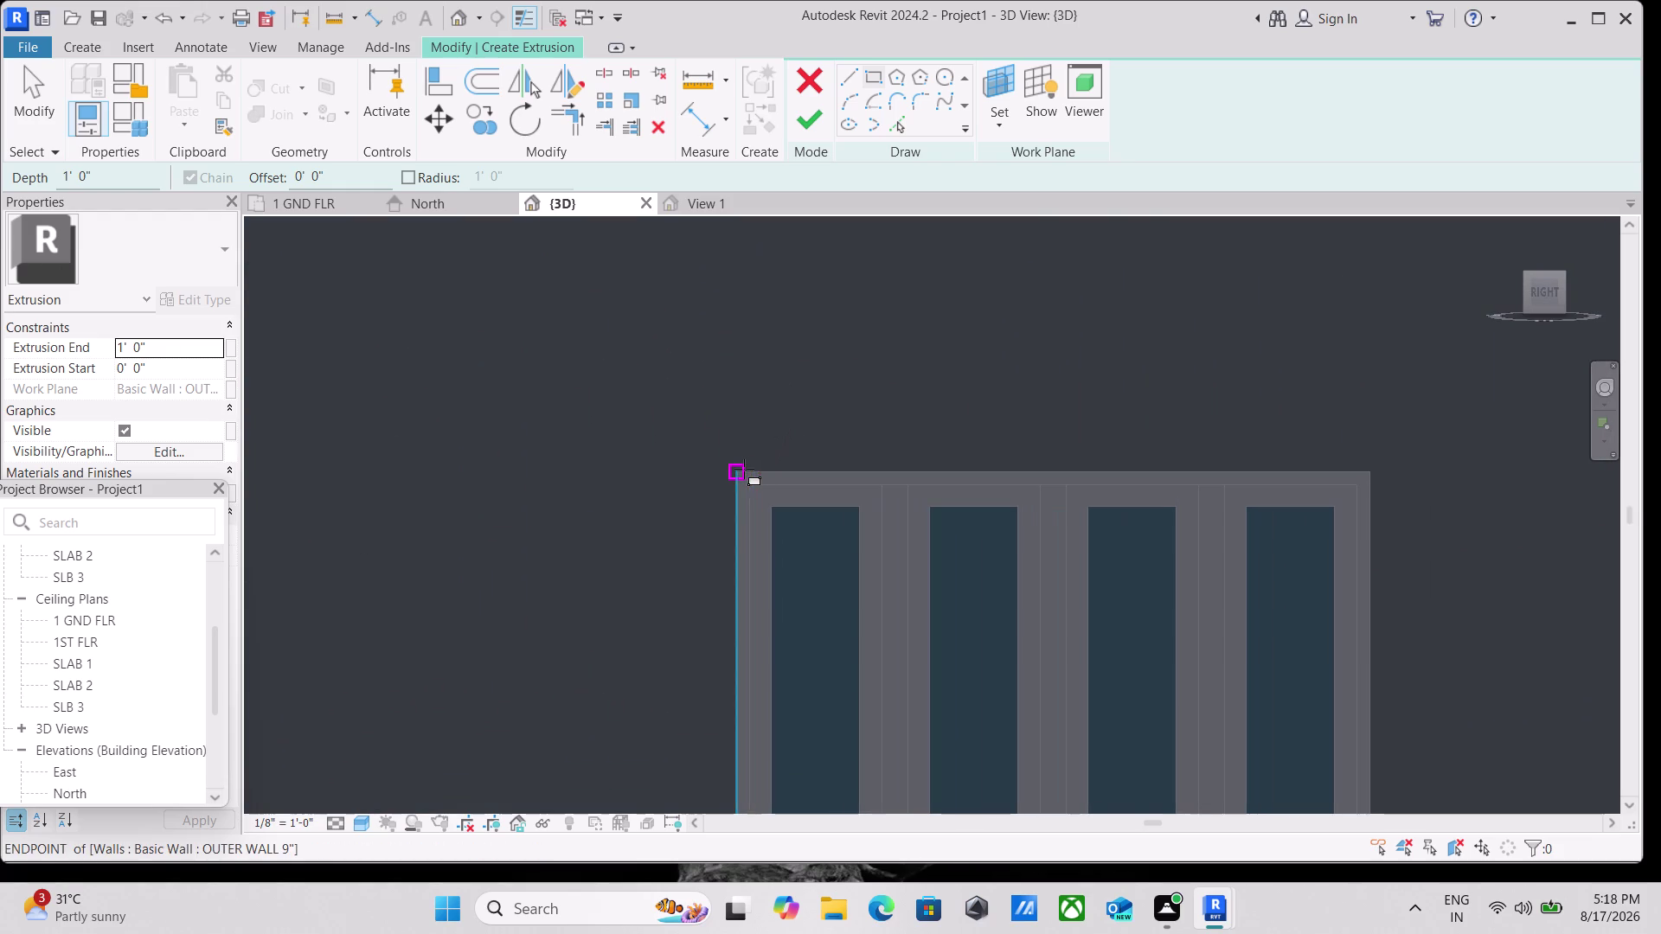
click(740, 468)
middle_drag(791, 410, 416, 414)
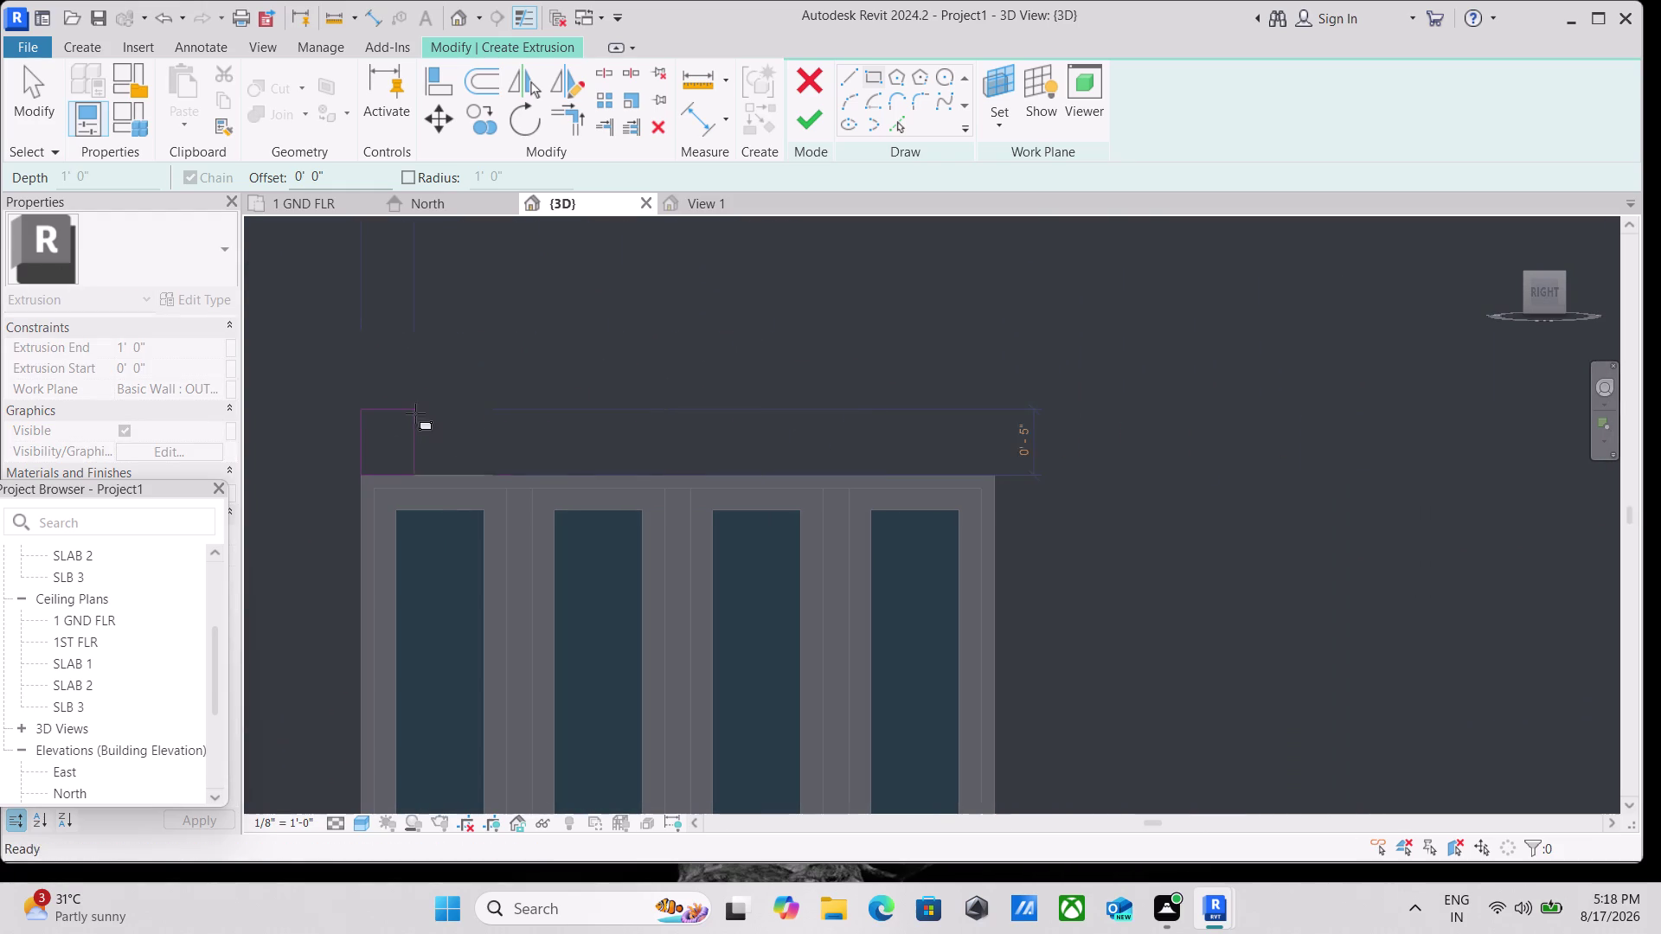
middle_drag(774, 427, 430, 443)
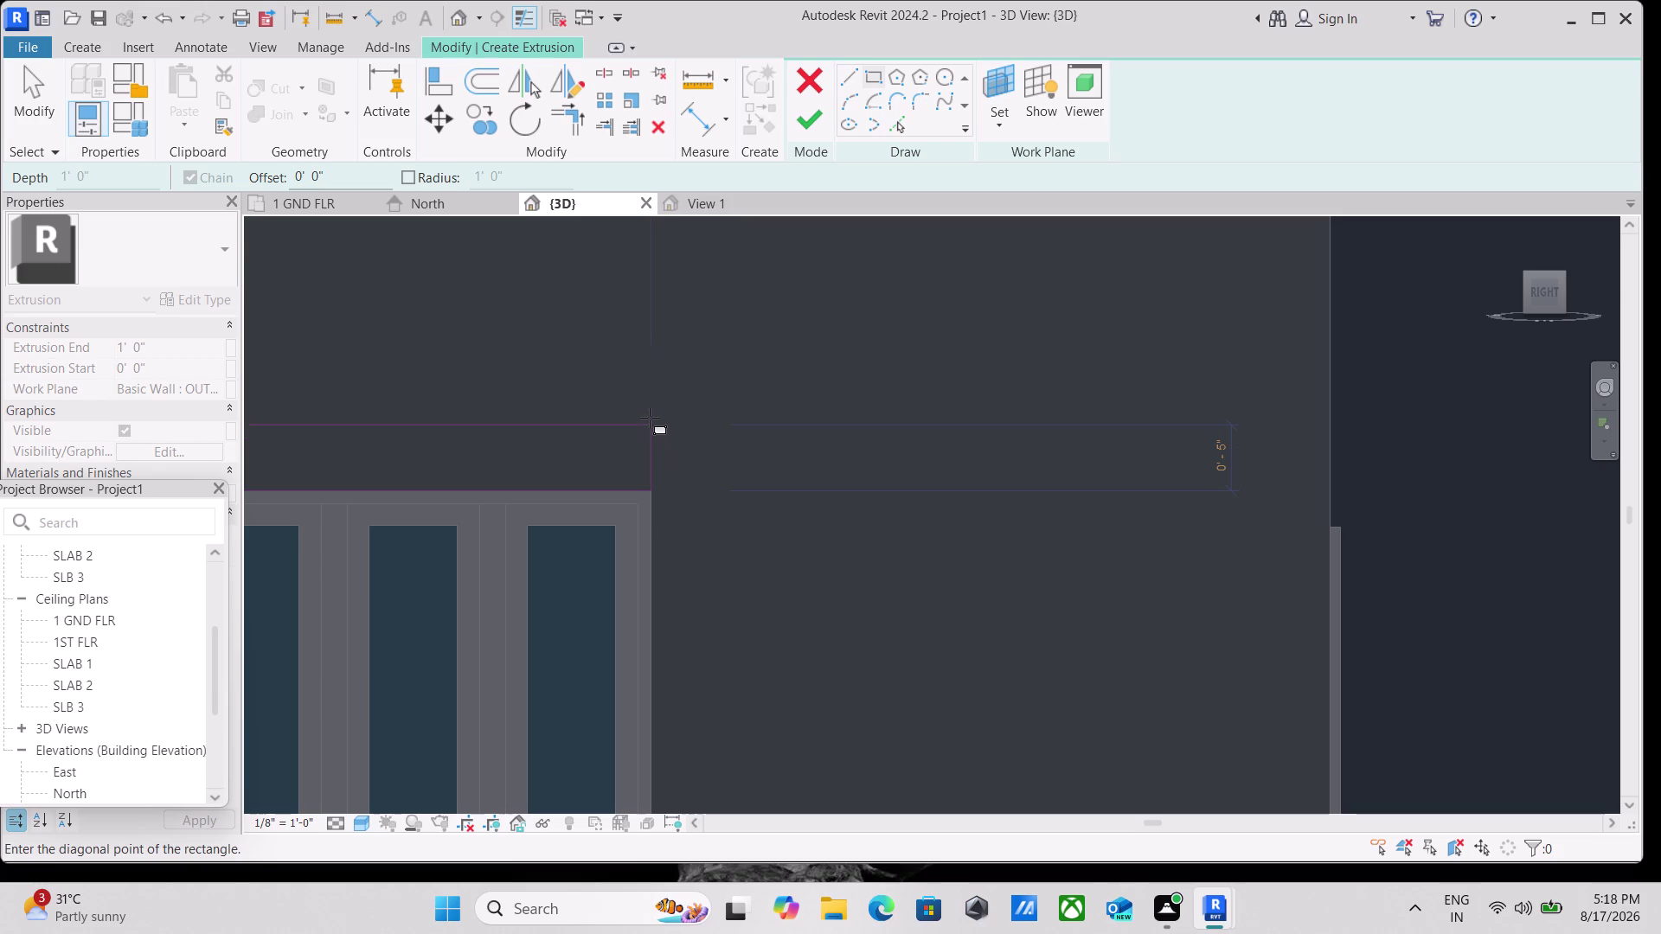
scroll(down, 3)
middle_drag(650, 414, 673, 427)
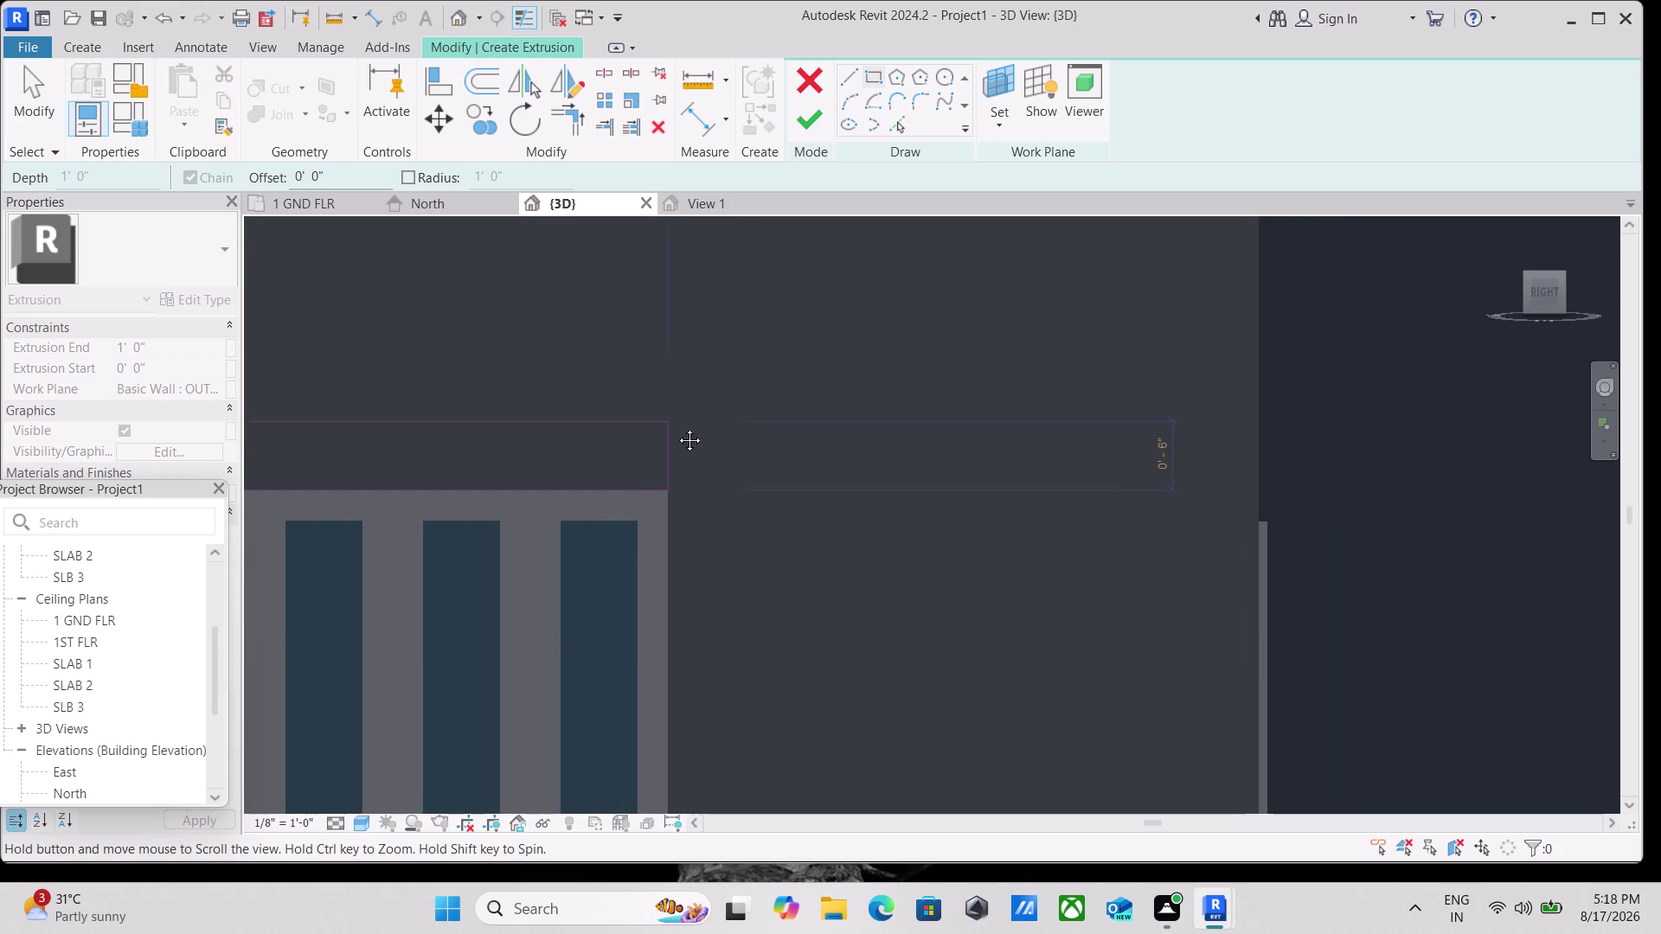
middle_drag(673, 427, 685, 429)
click(685, 429)
Finish the sketch to turn the ledge rectangles into an extrusion.
scroll(down, 3)
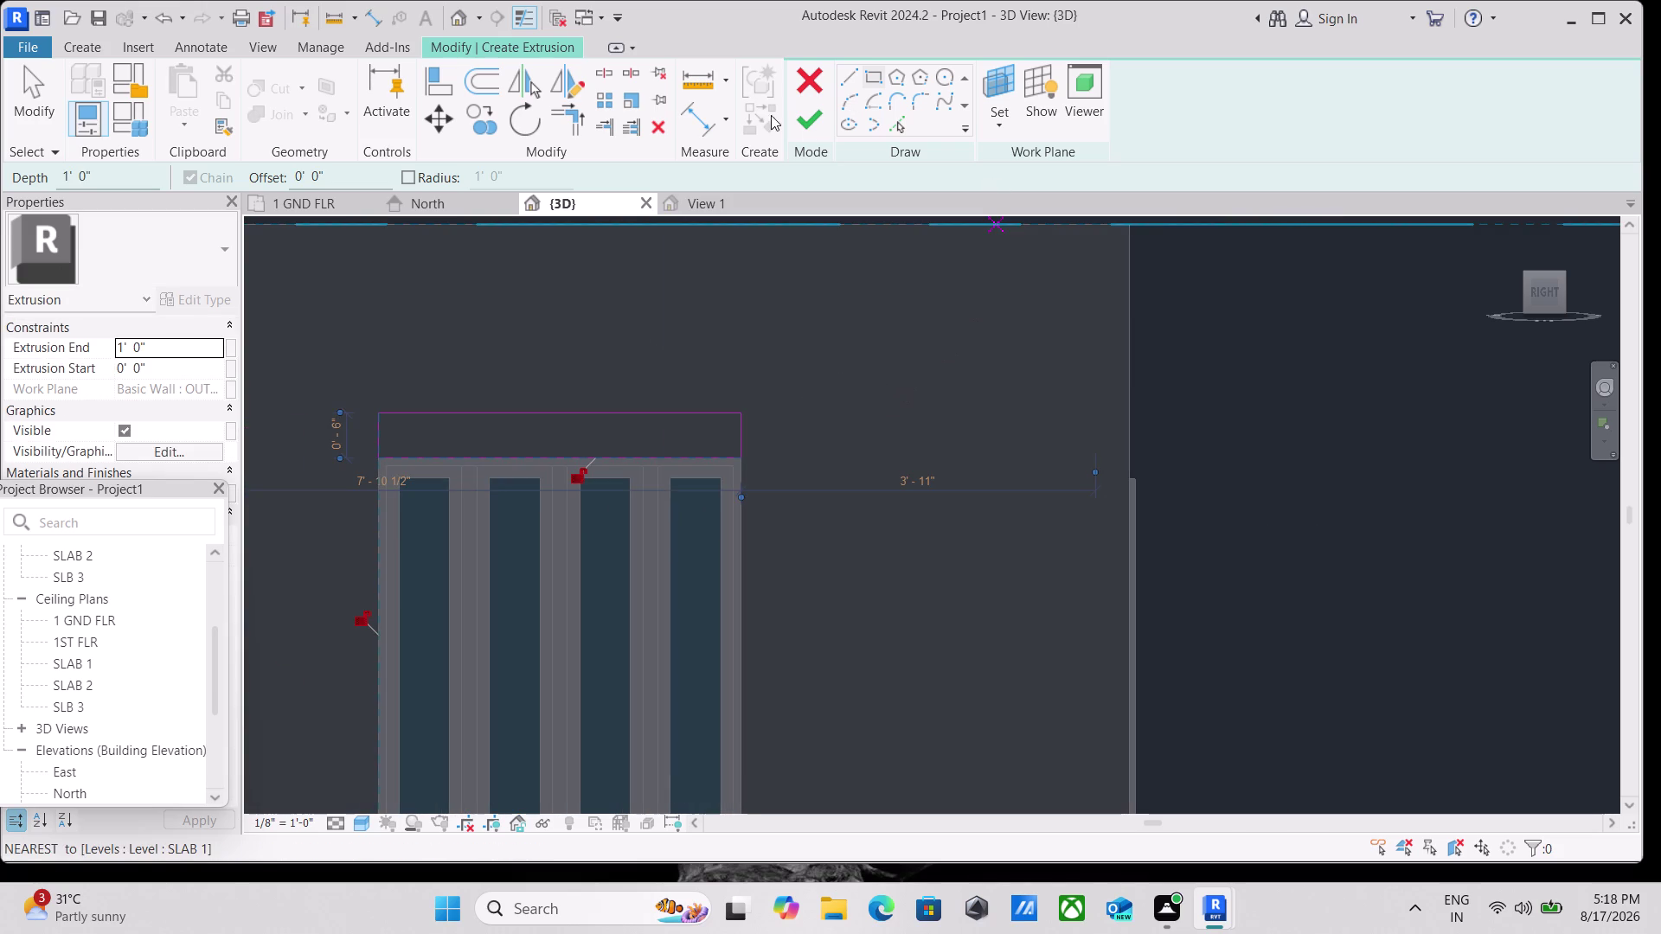
click(830, 123)
scroll(down, 3)
Select the first window ledges and drag one ledge's end outward.
key(Escape)
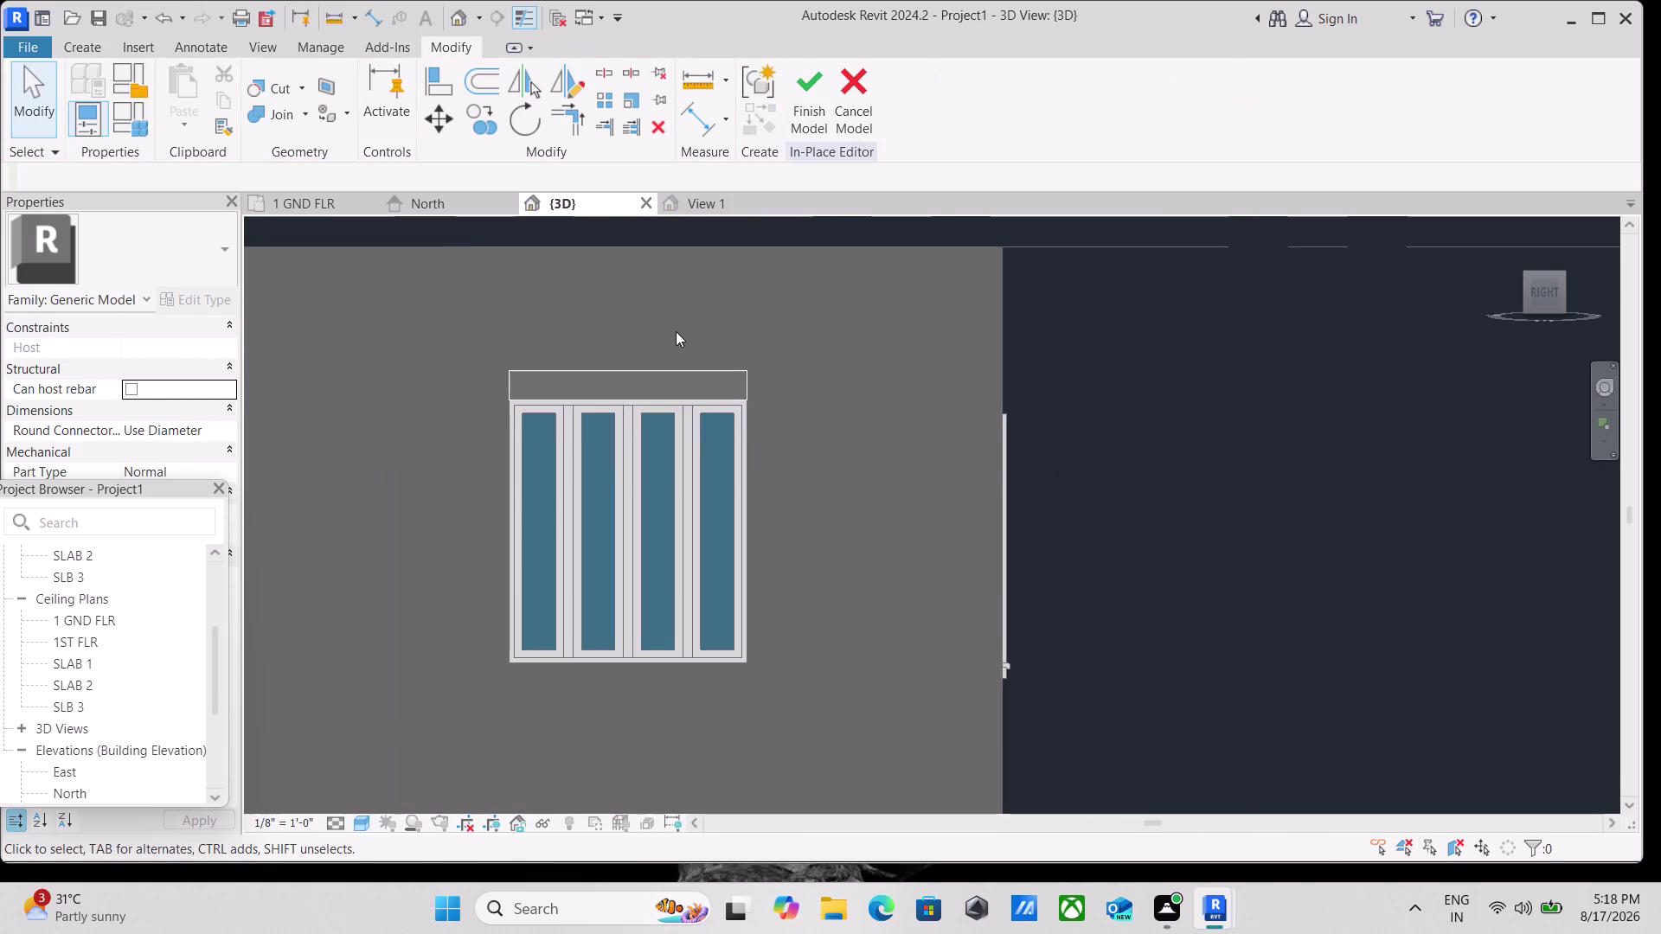
scroll(down, 3)
middle_drag(679, 385, 730, 519)
scroll(up, 3)
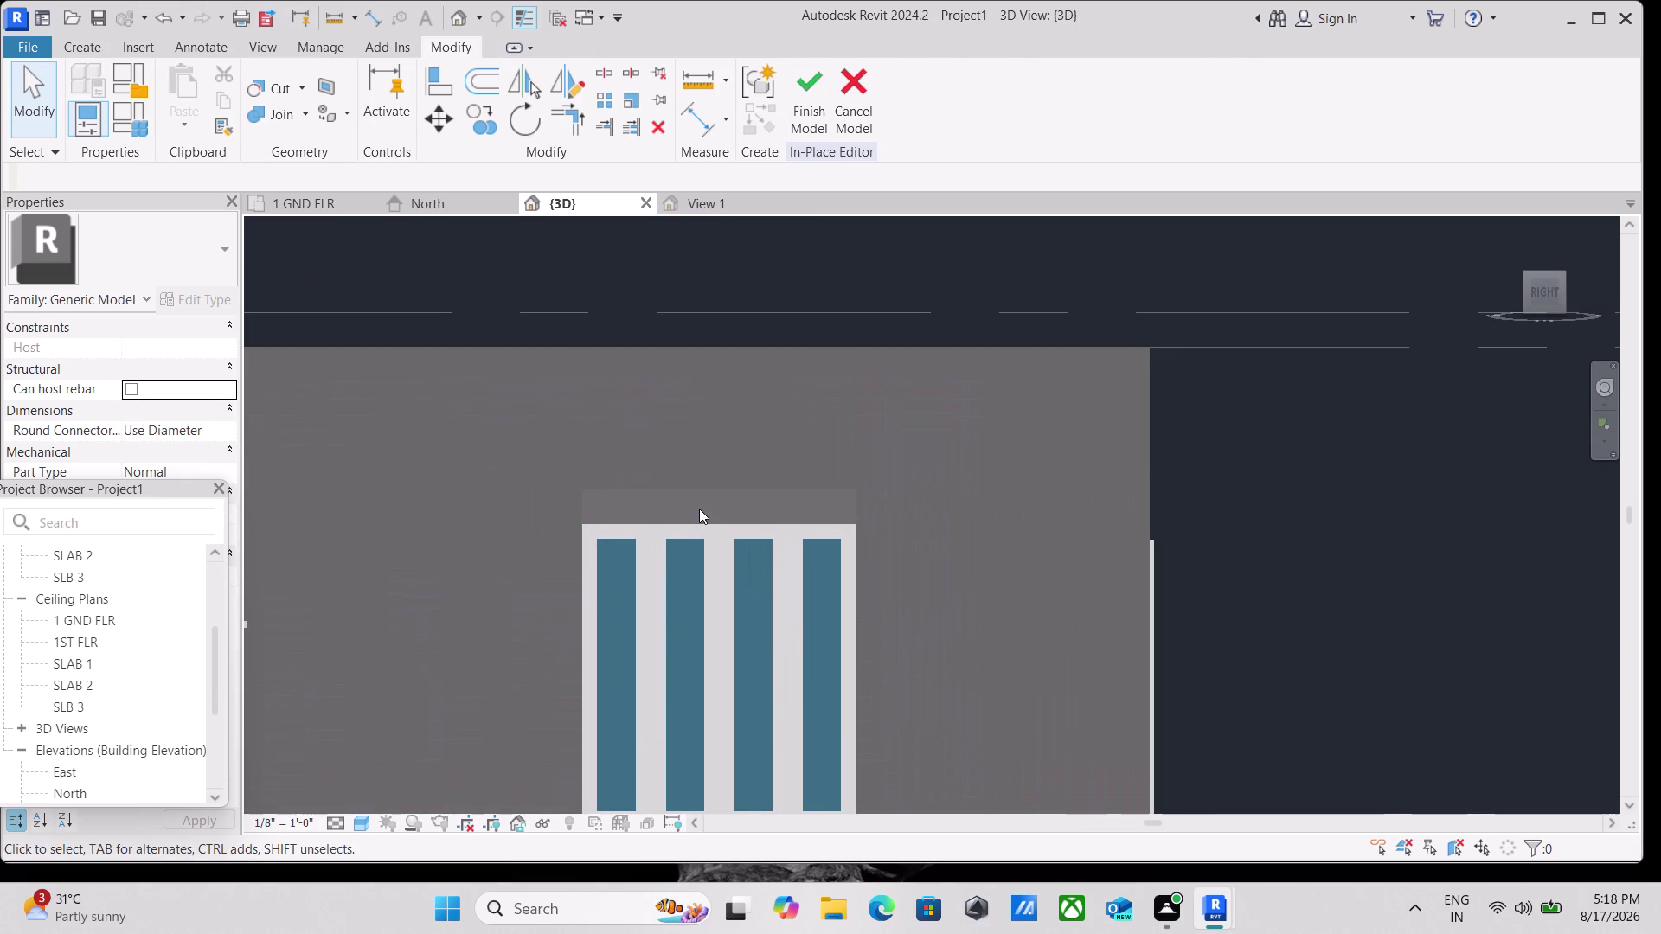
click(704, 504)
scroll(up, 3)
click(848, 505)
scroll(up, 3)
drag(854, 502, 926, 514)
scroll(down, 3)
Stretch that ledge's left end past the window's left side.
middle_drag(906, 594, 1086, 632)
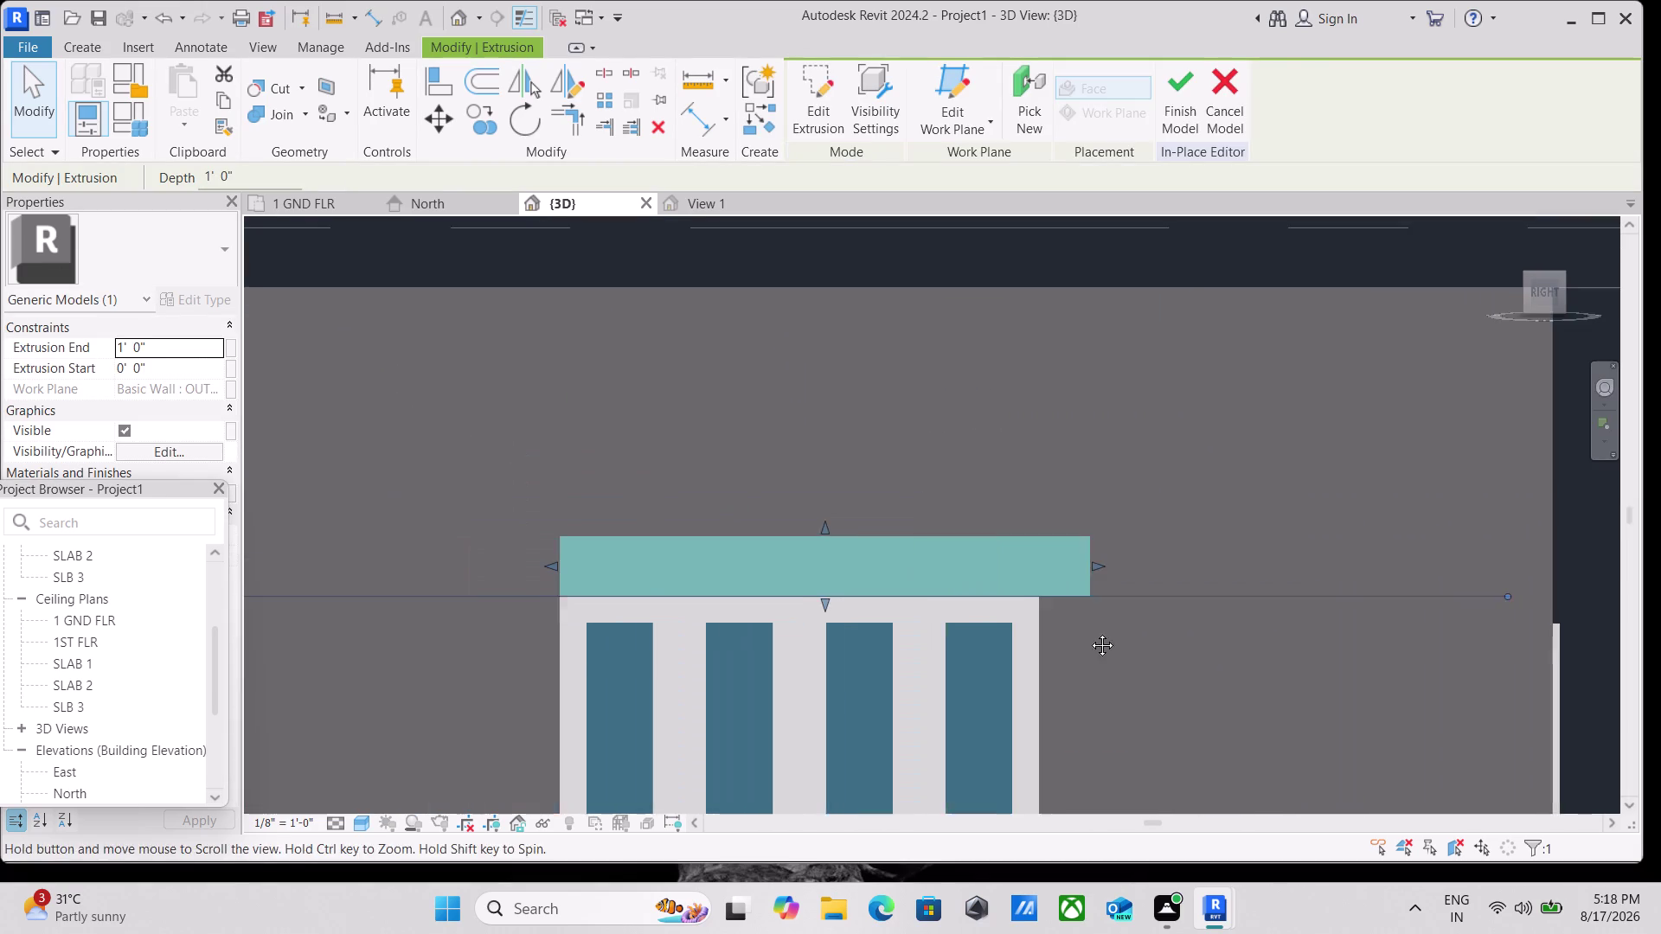
middle_drag(1086, 632, 1089, 632)
scroll(up, 3)
click(594, 564)
scroll(up, 3)
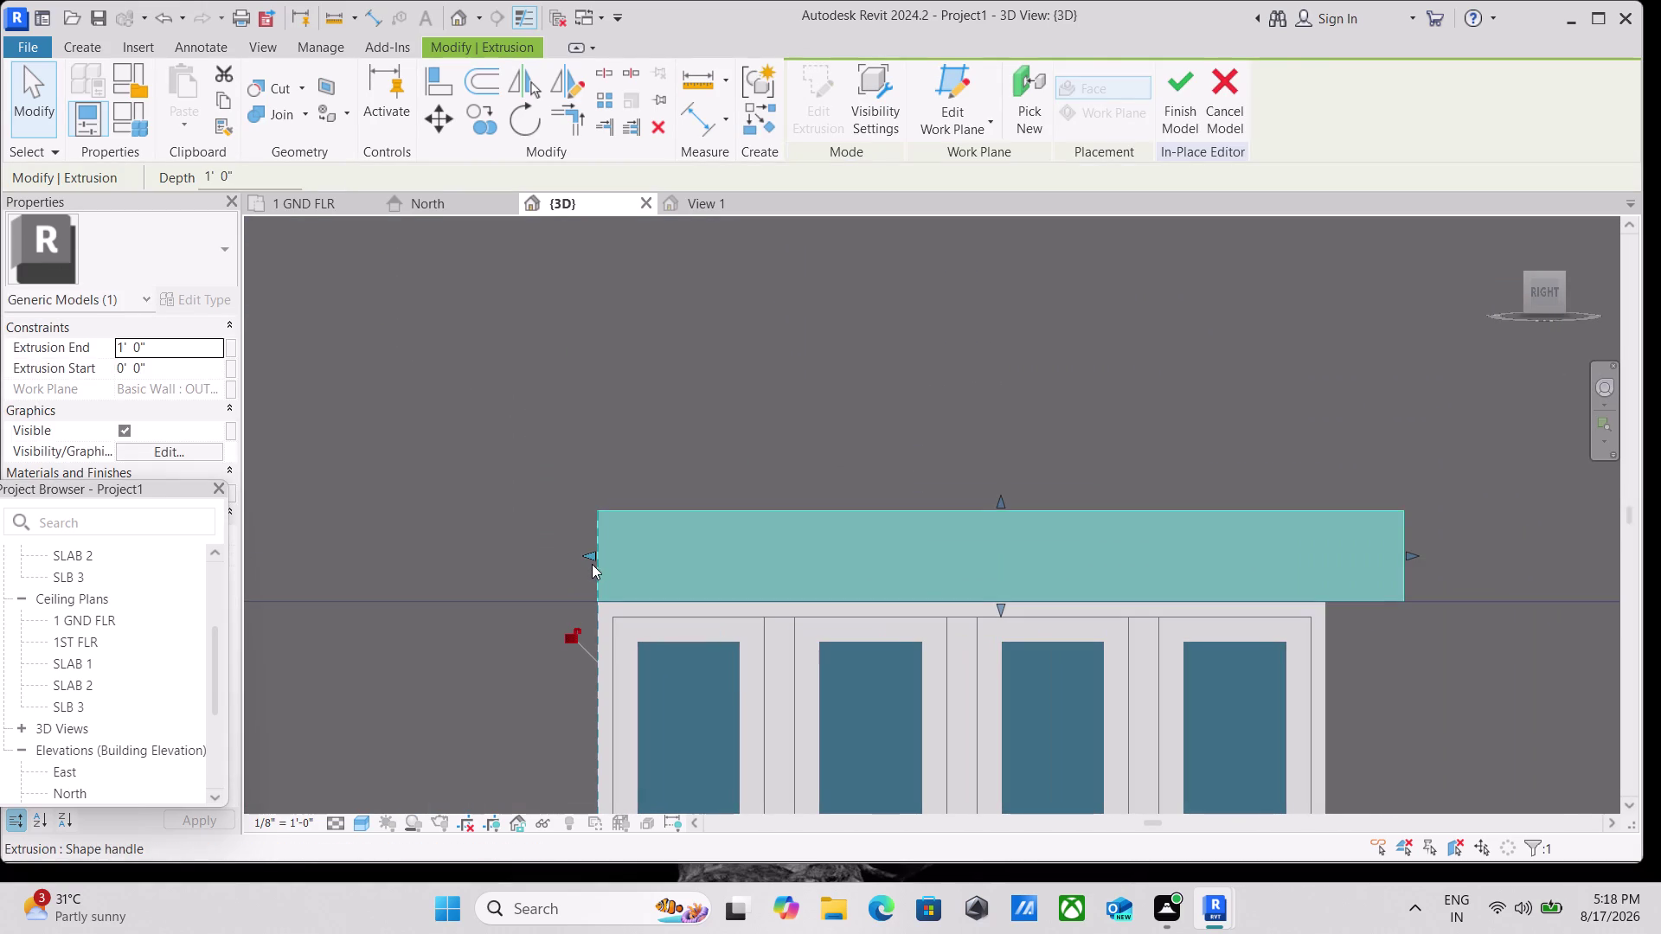
click(591, 555)
drag(591, 554, 487, 557)
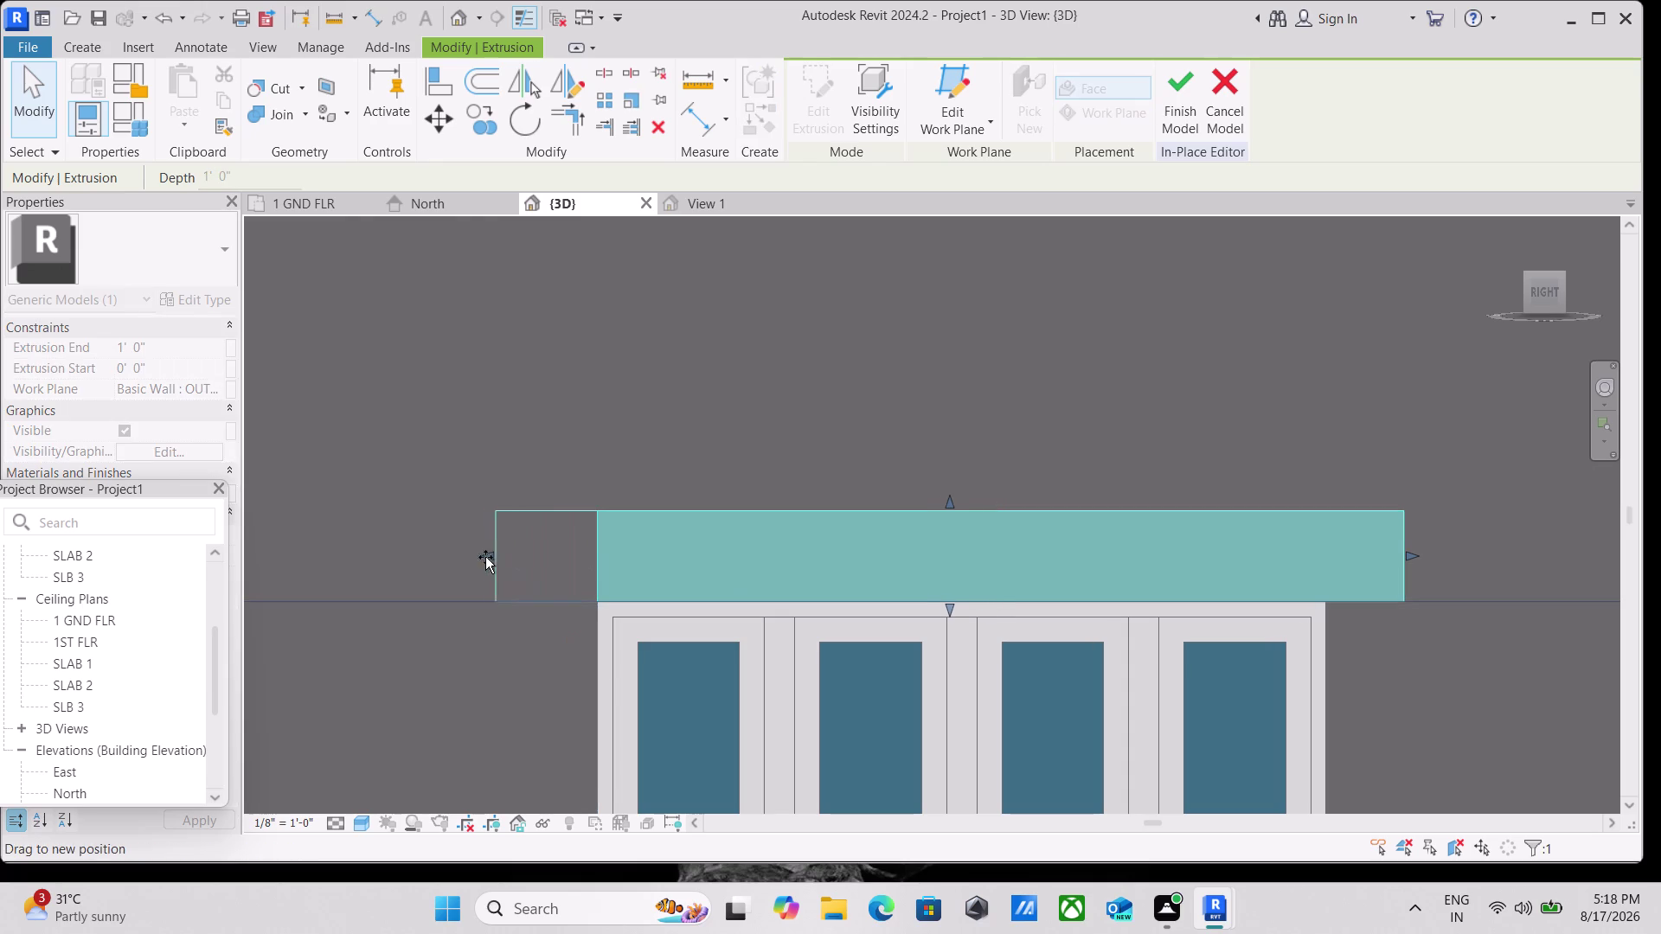
drag(487, 558, 482, 557)
scroll(down, 3)
Move along the wall to the next window and select its ledges.
middle_drag(556, 447, 816, 503)
key(Escape)
scroll(down, 3)
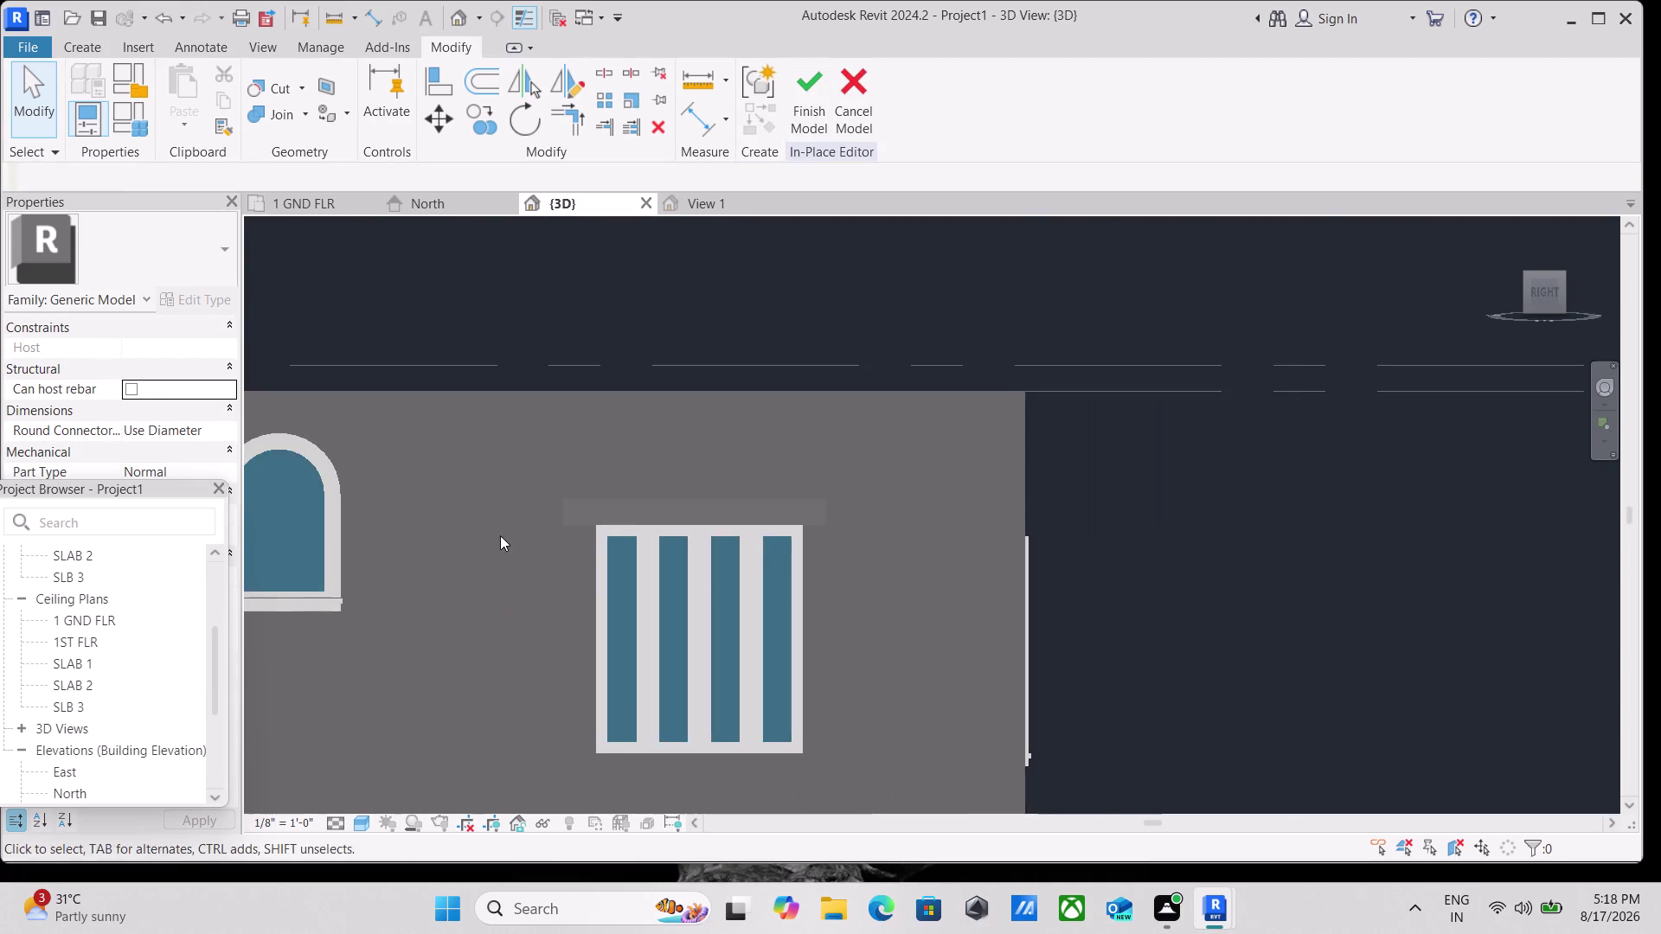
middle_drag(486, 537, 852, 525)
scroll(down, 3)
middle_drag(367, 520, 776, 540)
scroll(up, 3)
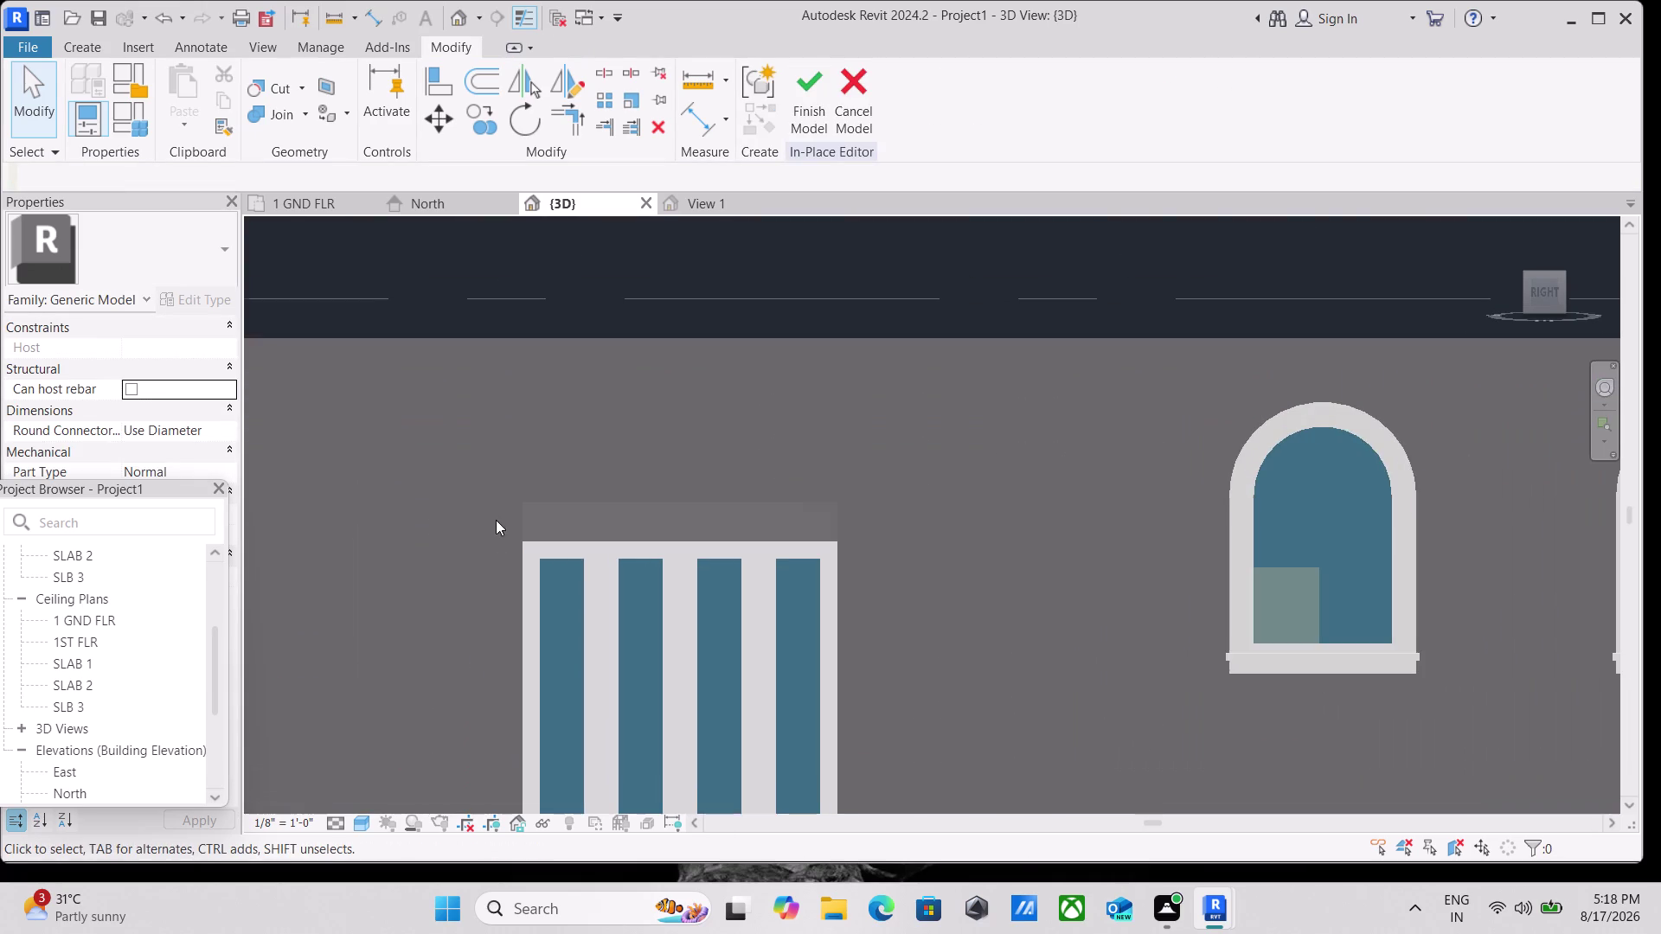
click(544, 519)
click(835, 508)
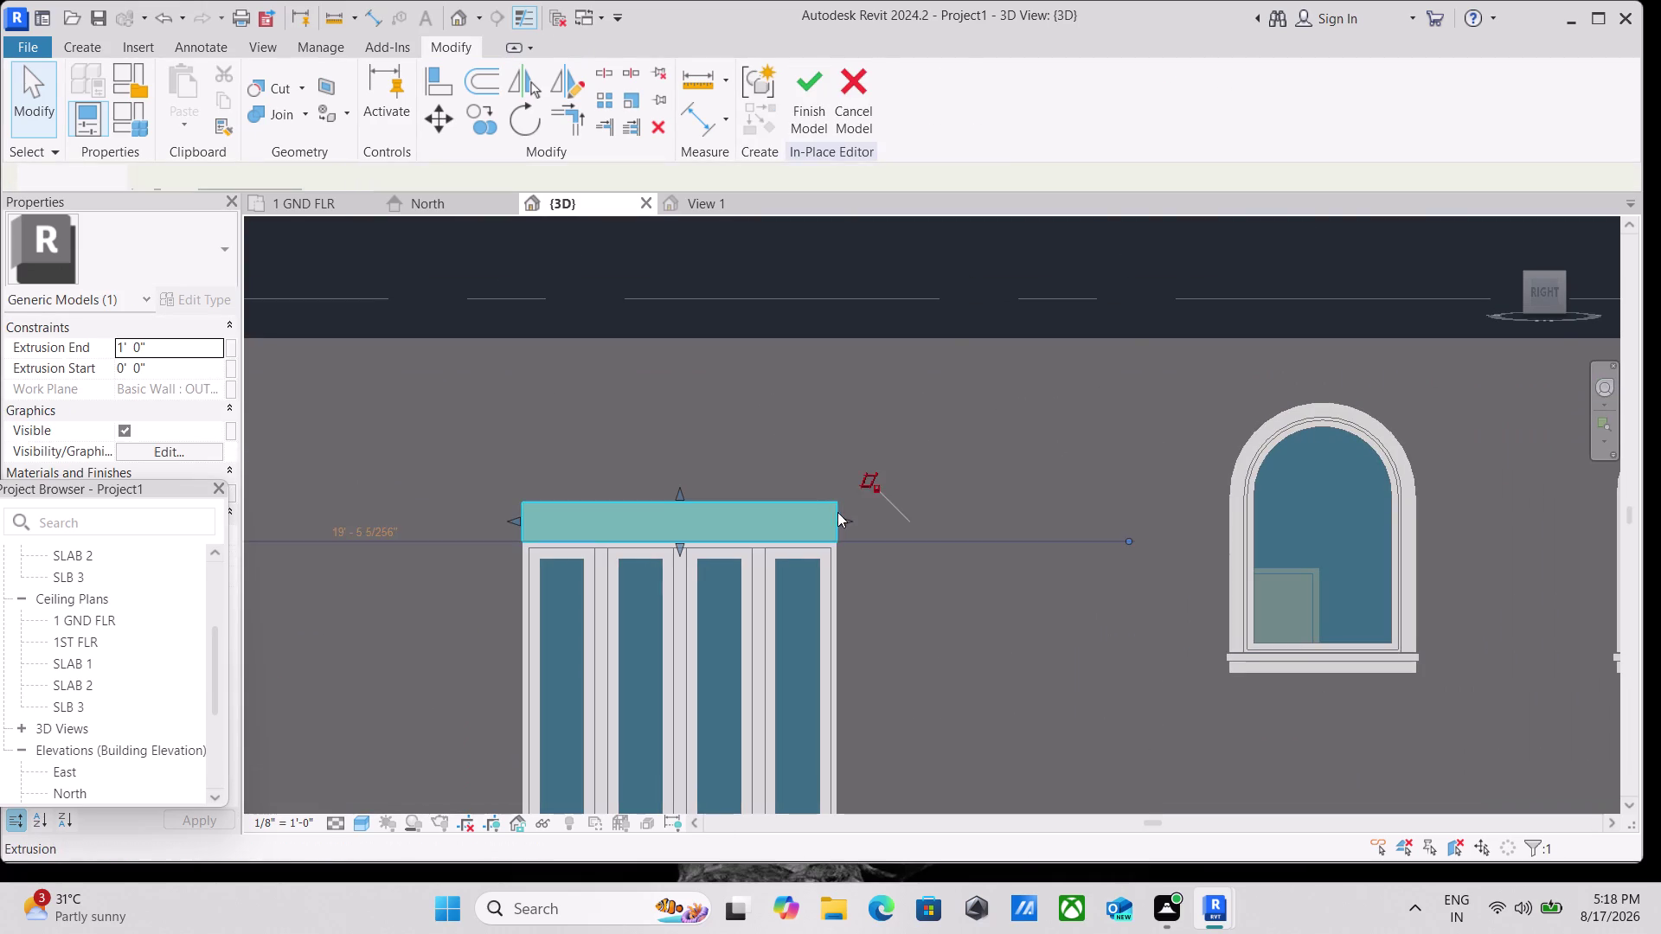
Stretch this window's ledge outward beyond the window's left side.
scroll(up, 3)
drag(841, 518, 896, 530)
scroll(down, 3)
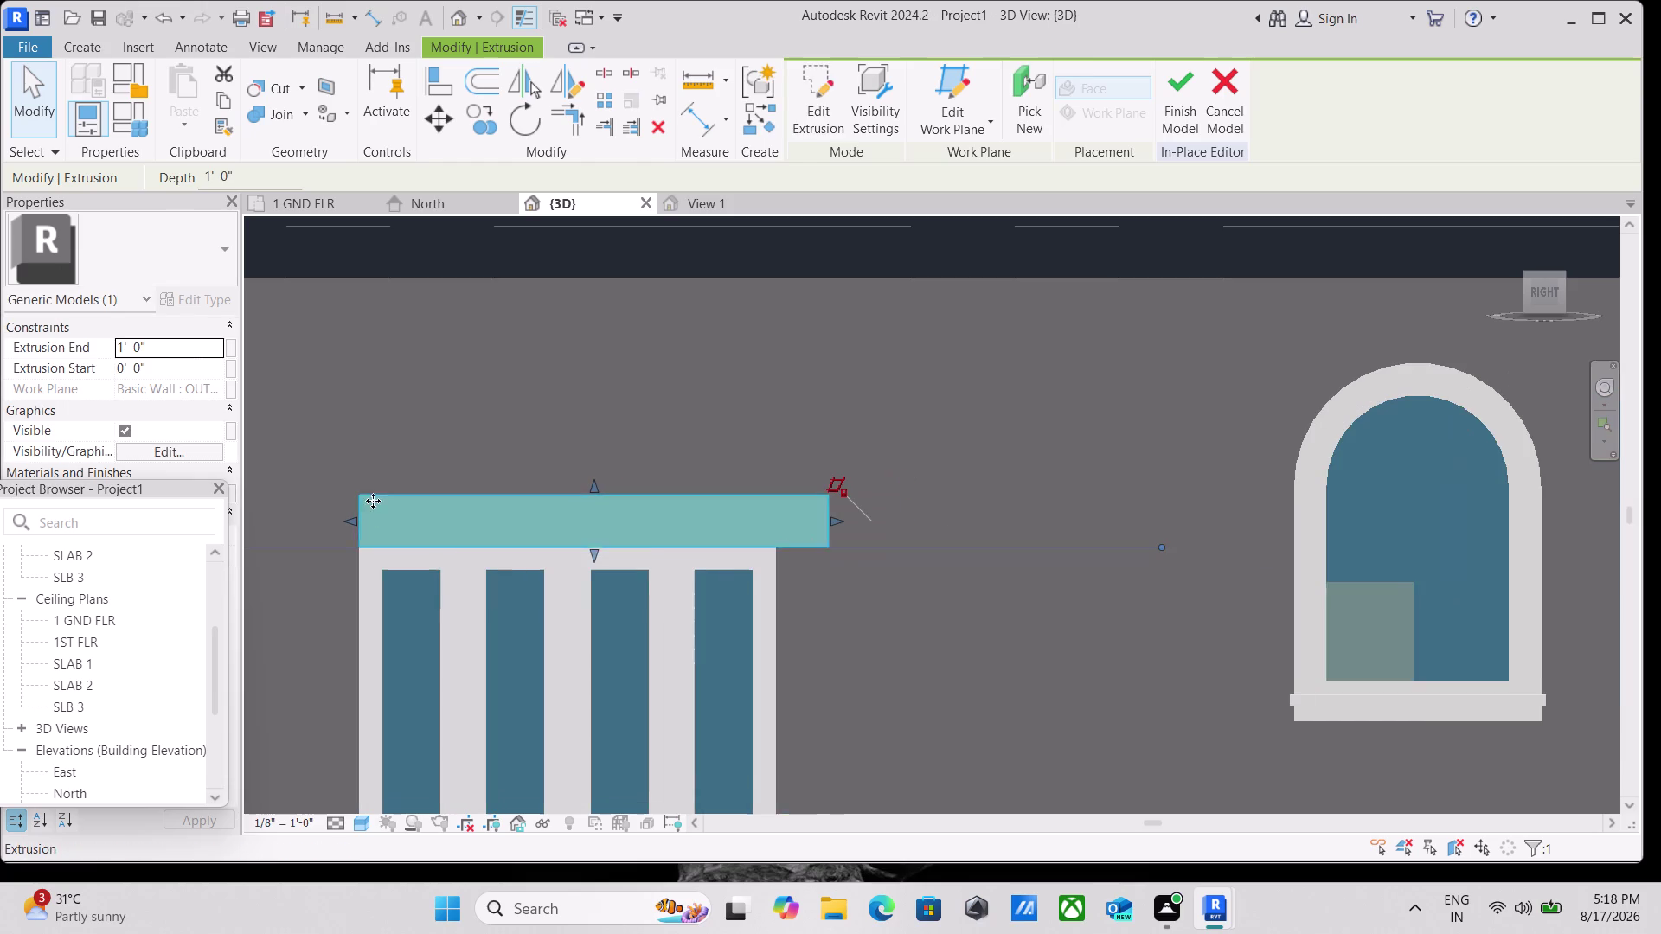
drag(353, 520, 308, 520)
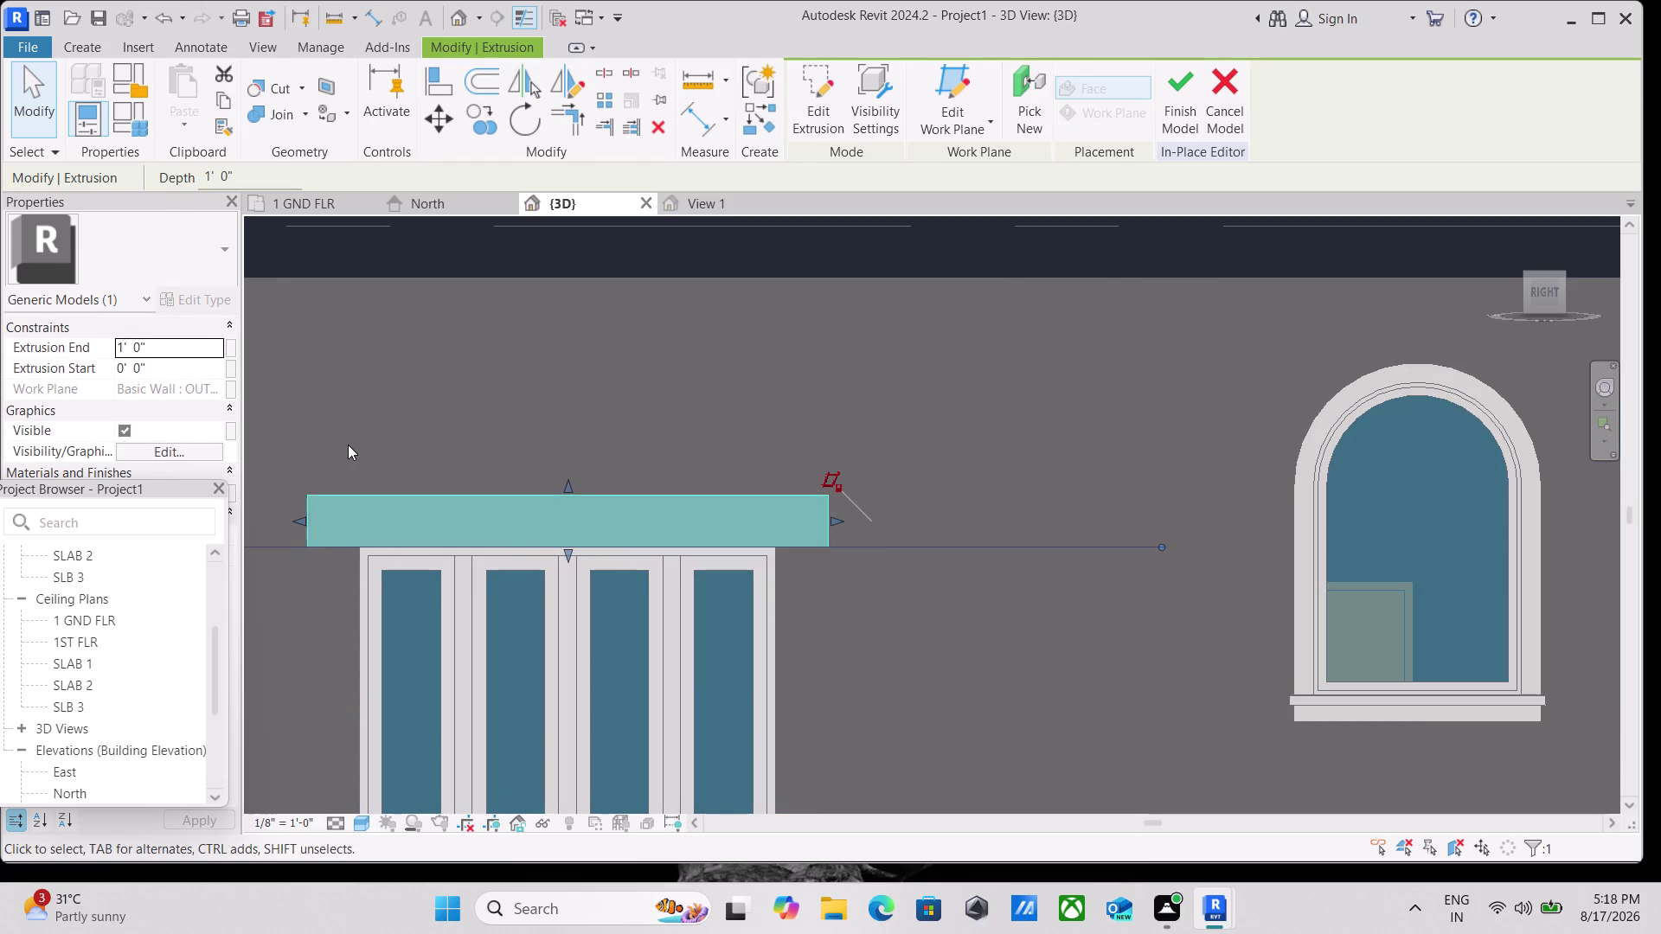
scroll(down, 3)
Extend the next window's ledge beyond both its right and left sides.
middle_drag(348, 442, 563, 491)
key(Escape)
scroll(down, 3)
middle_drag(388, 433, 787, 466)
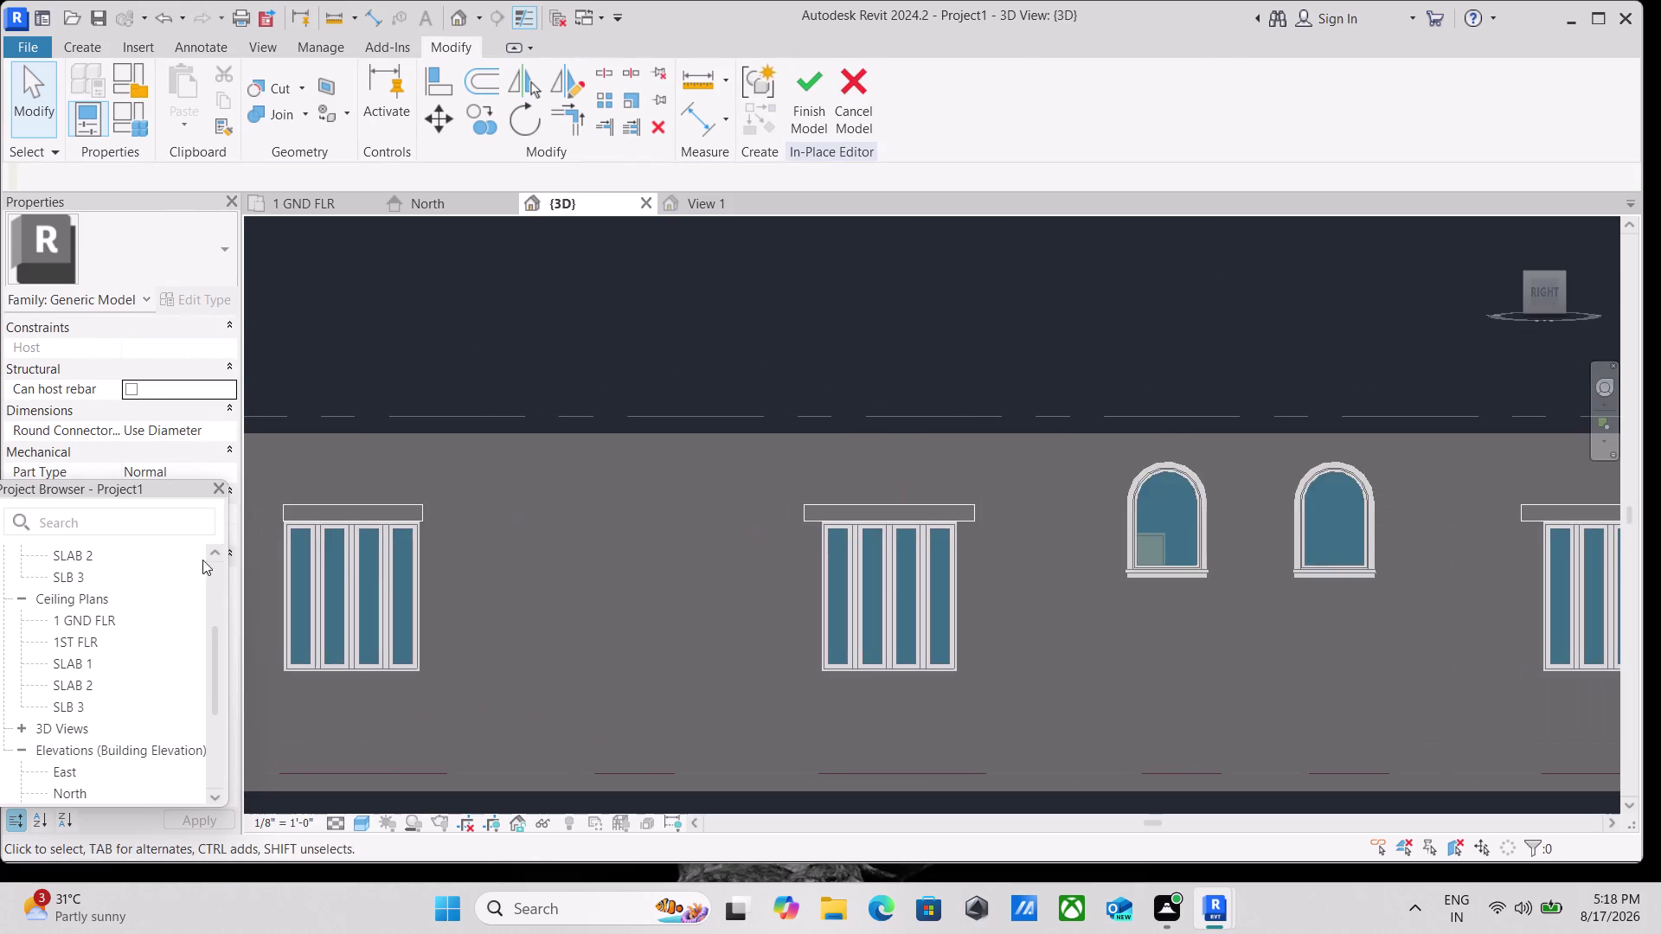
scroll(up, 3)
middle_drag(453, 506, 635, 560)
scroll(up, 3)
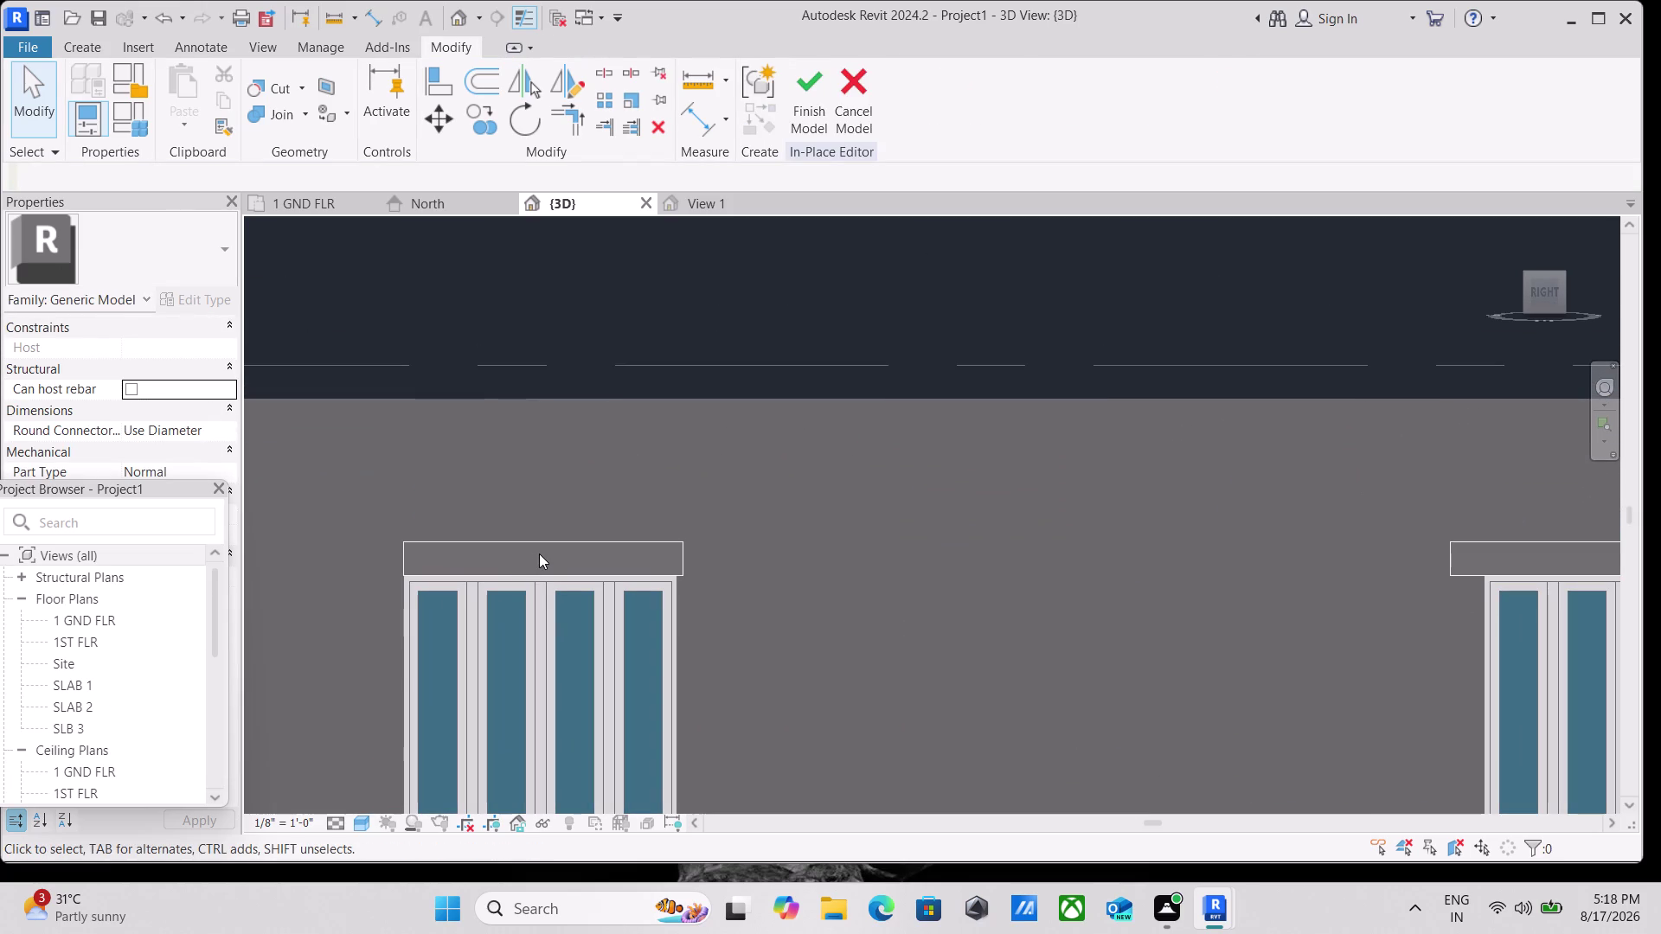
click(543, 572)
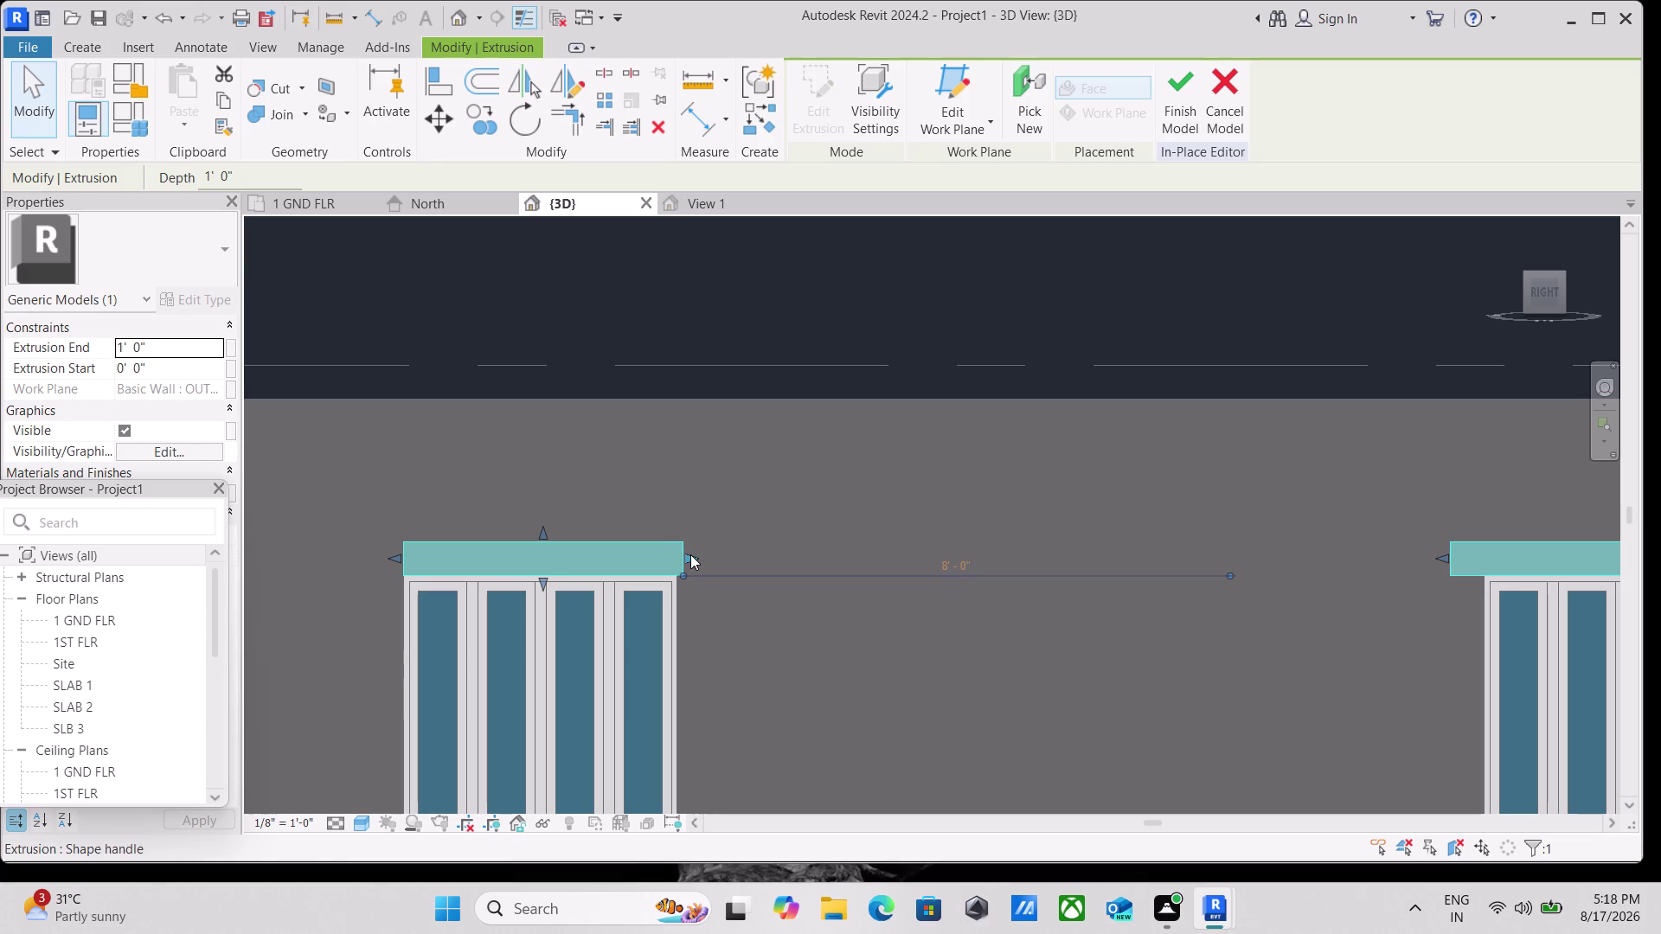
drag(690, 555, 723, 559)
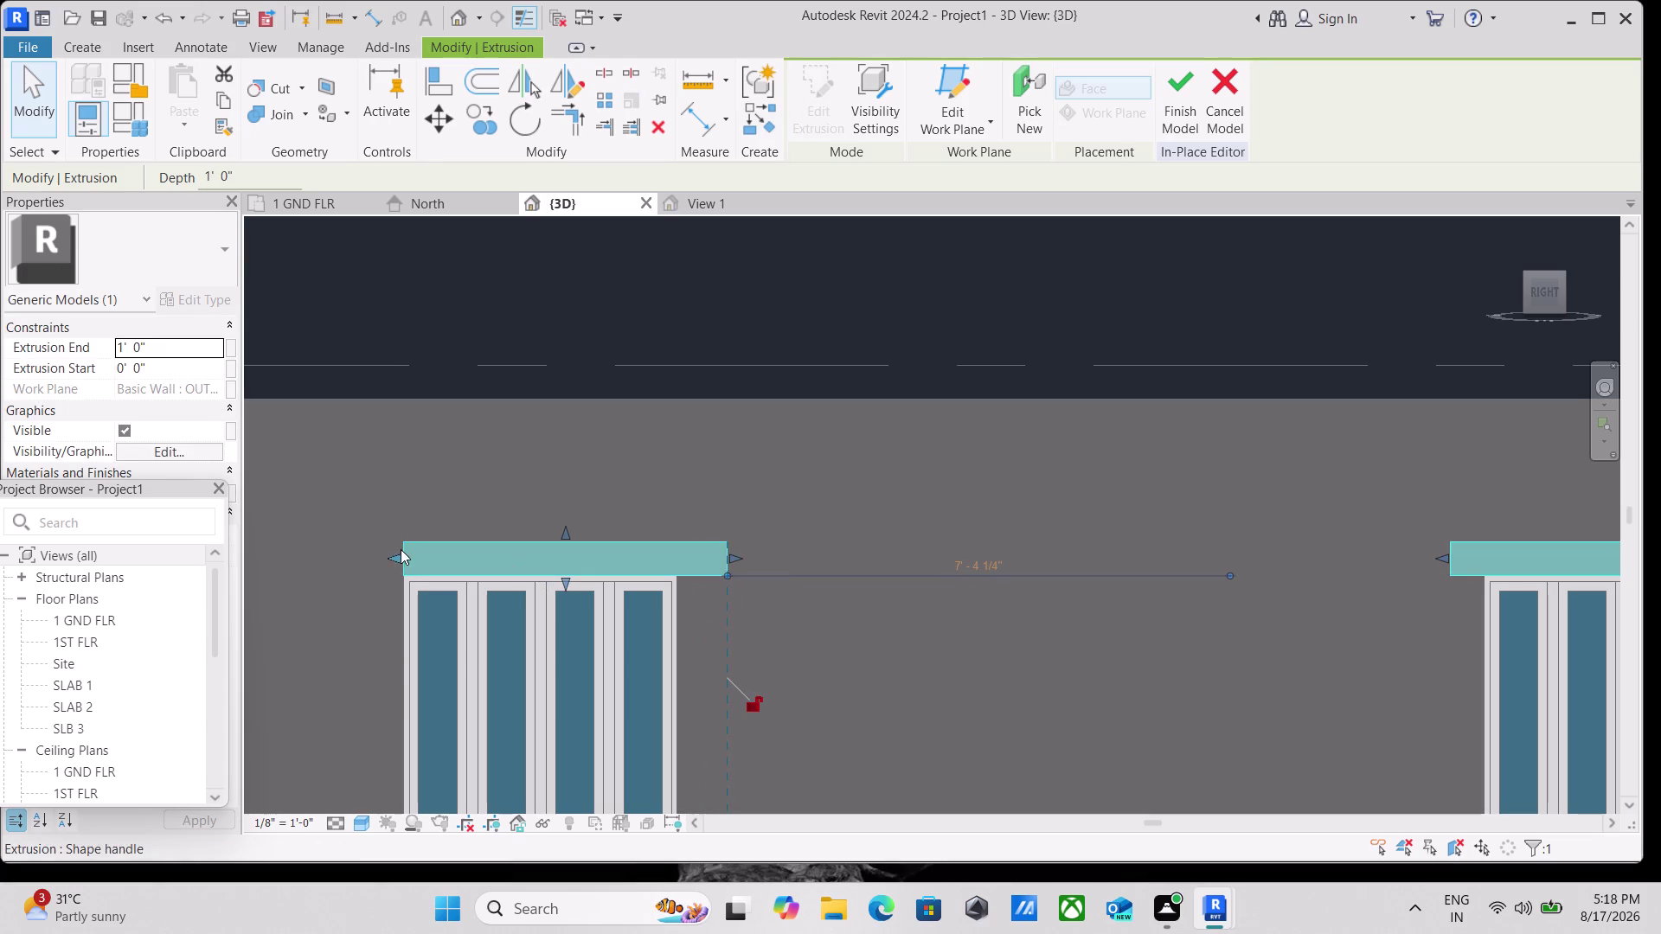
drag(398, 555, 365, 554)
Clear the selection and zoom out to see the whole wall.
scroll(down, 3)
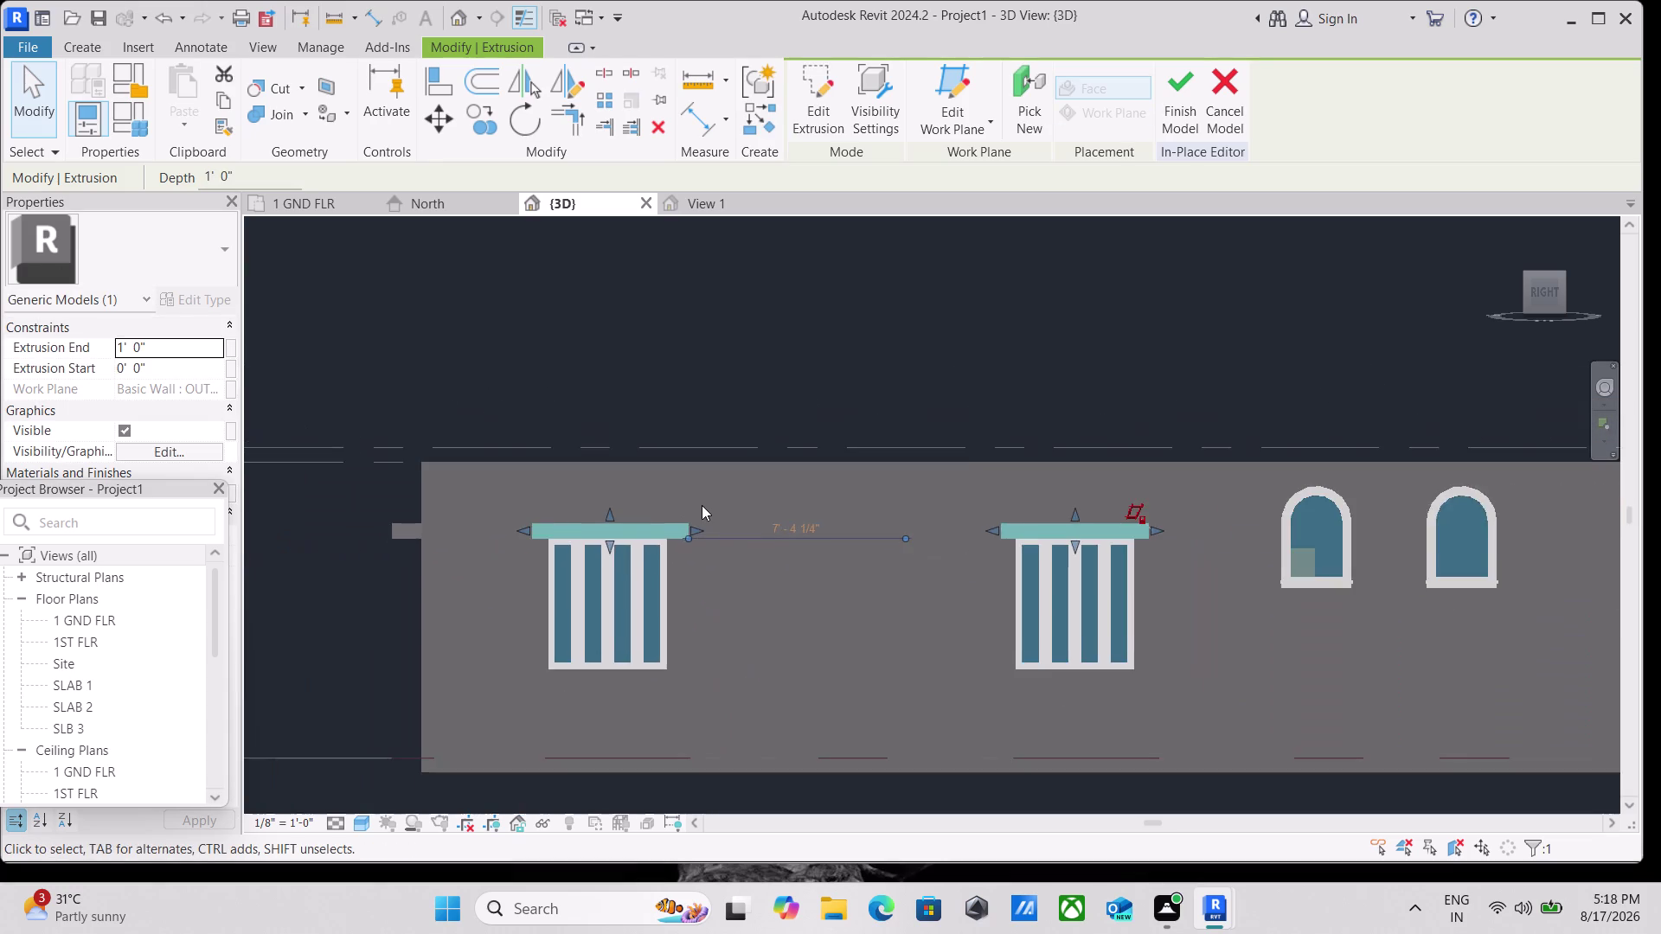
middle_drag(702, 505, 555, 535)
key(Escape)
scroll(down, 3)
middle_drag(534, 549, 212, 610)
scroll(down, 3)
middle_drag(453, 622, 408, 623)
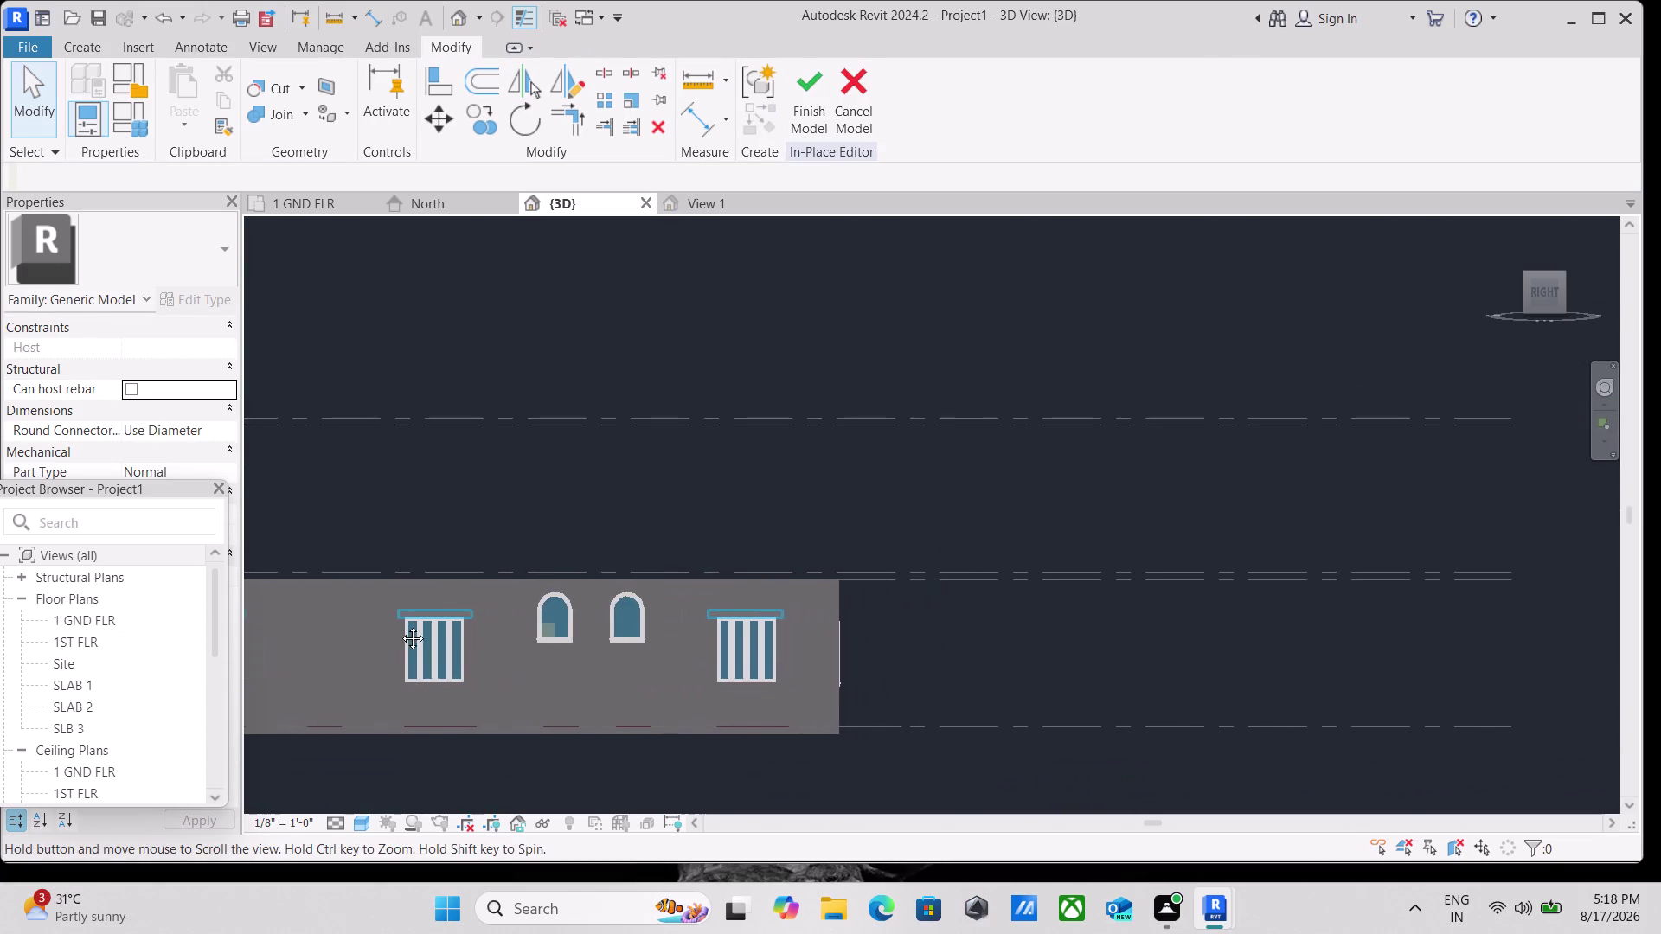
middle_drag(407, 623, 387, 627)
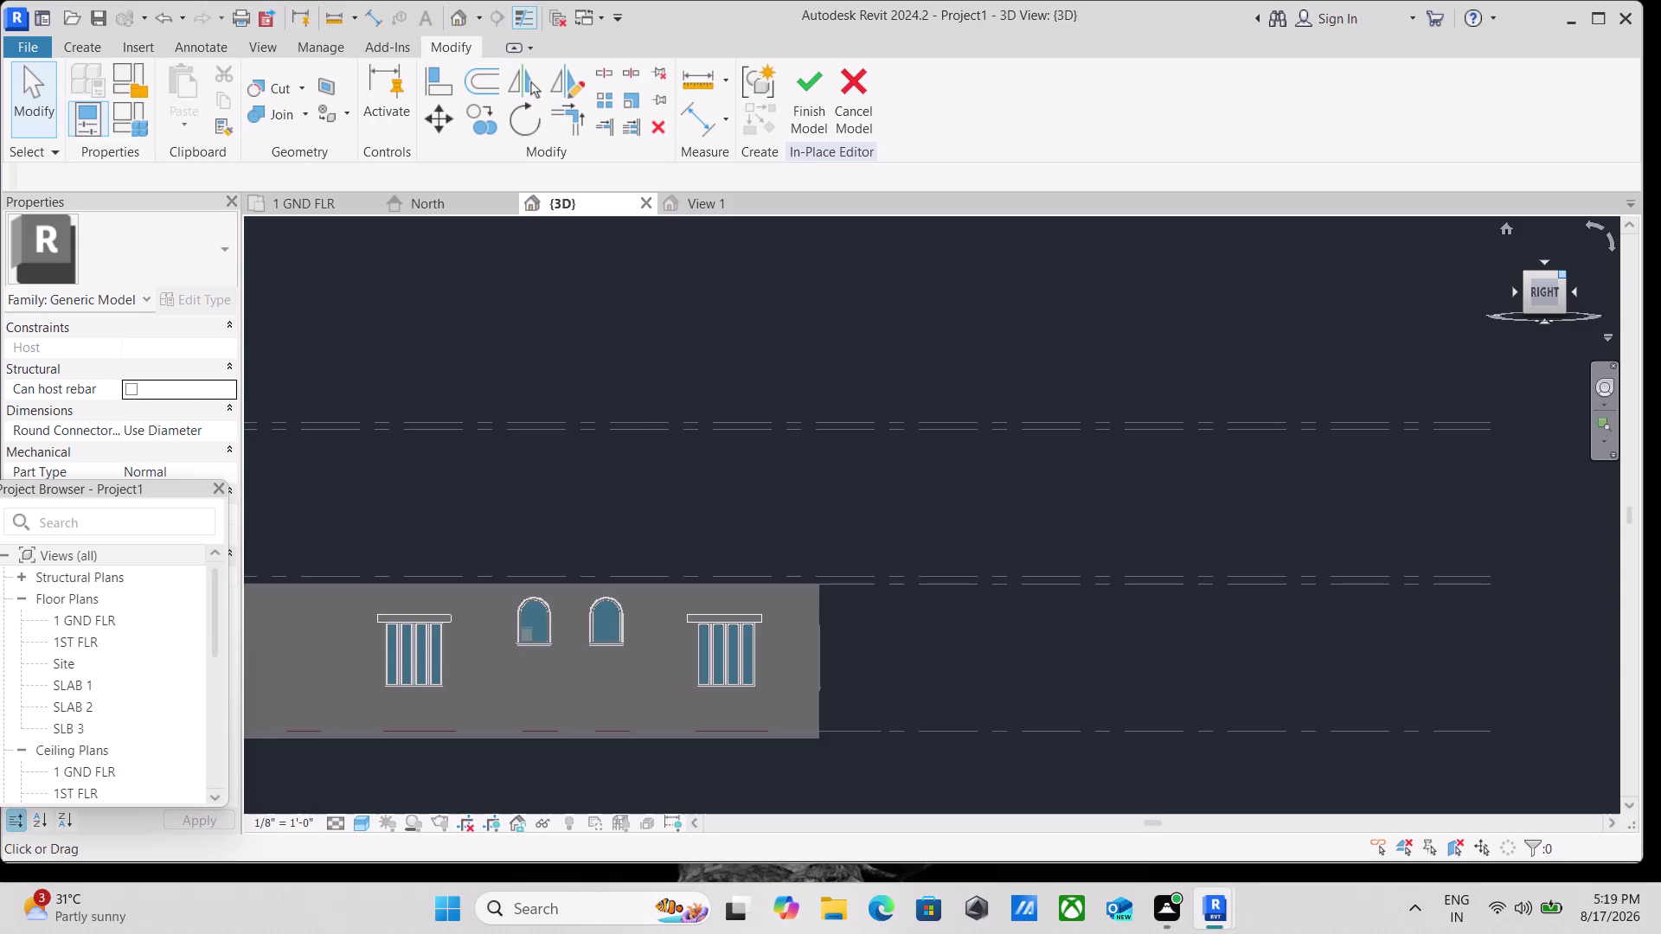
click(1561, 275)
scroll(up, 3)
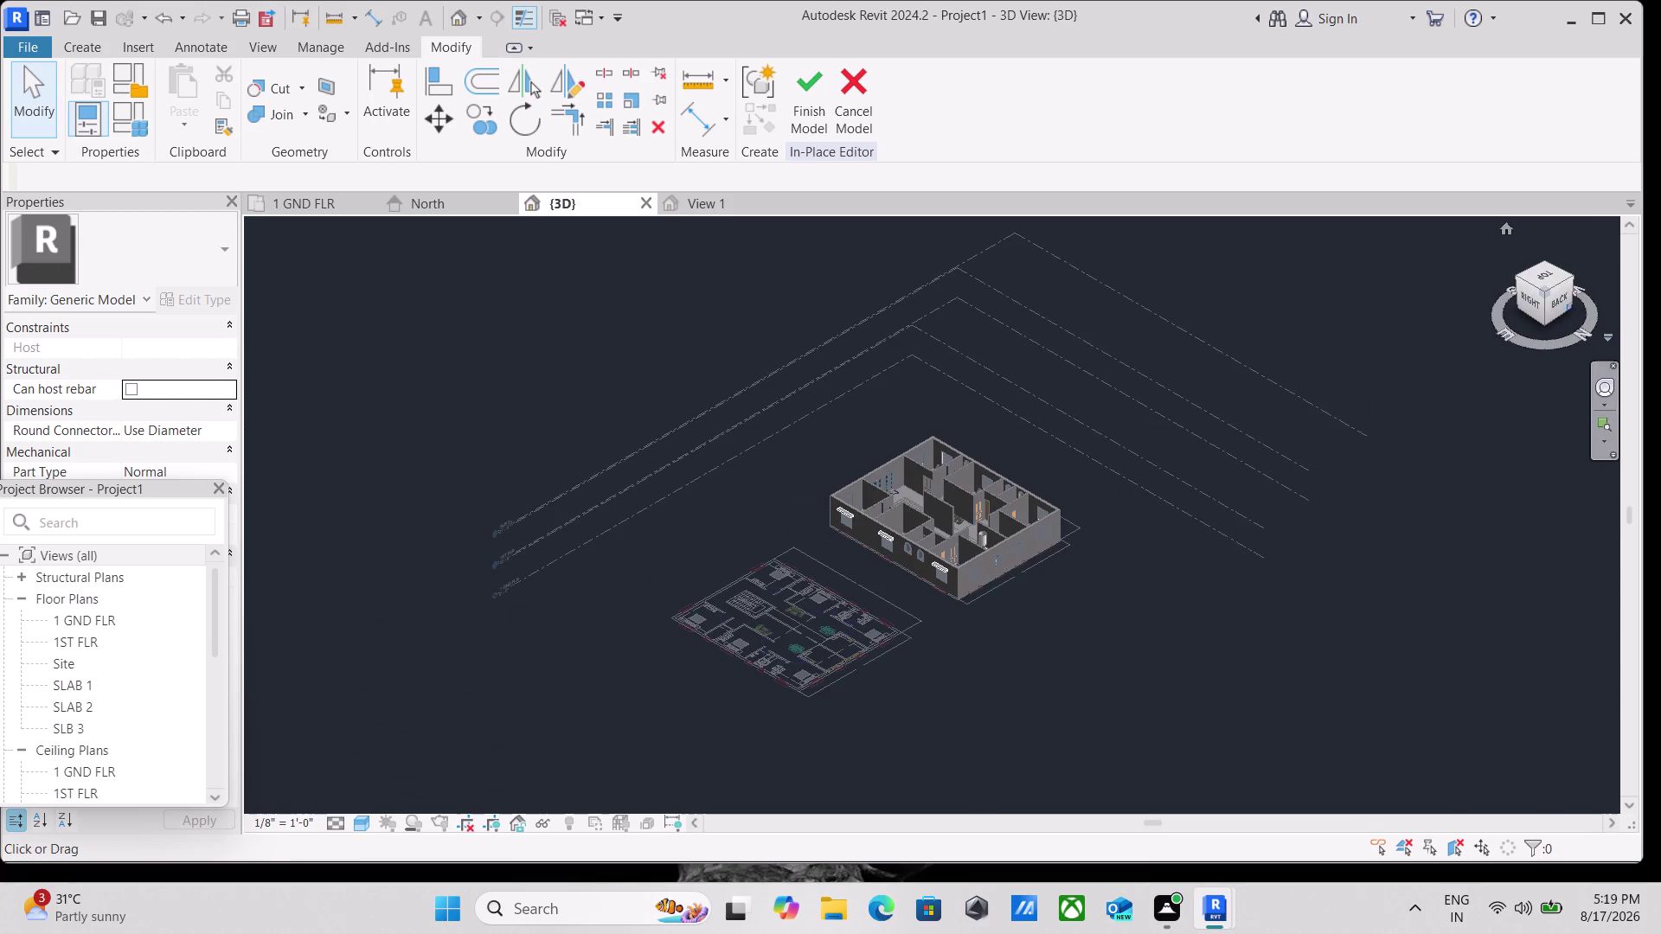
click(1559, 300)
scroll(up, 3)
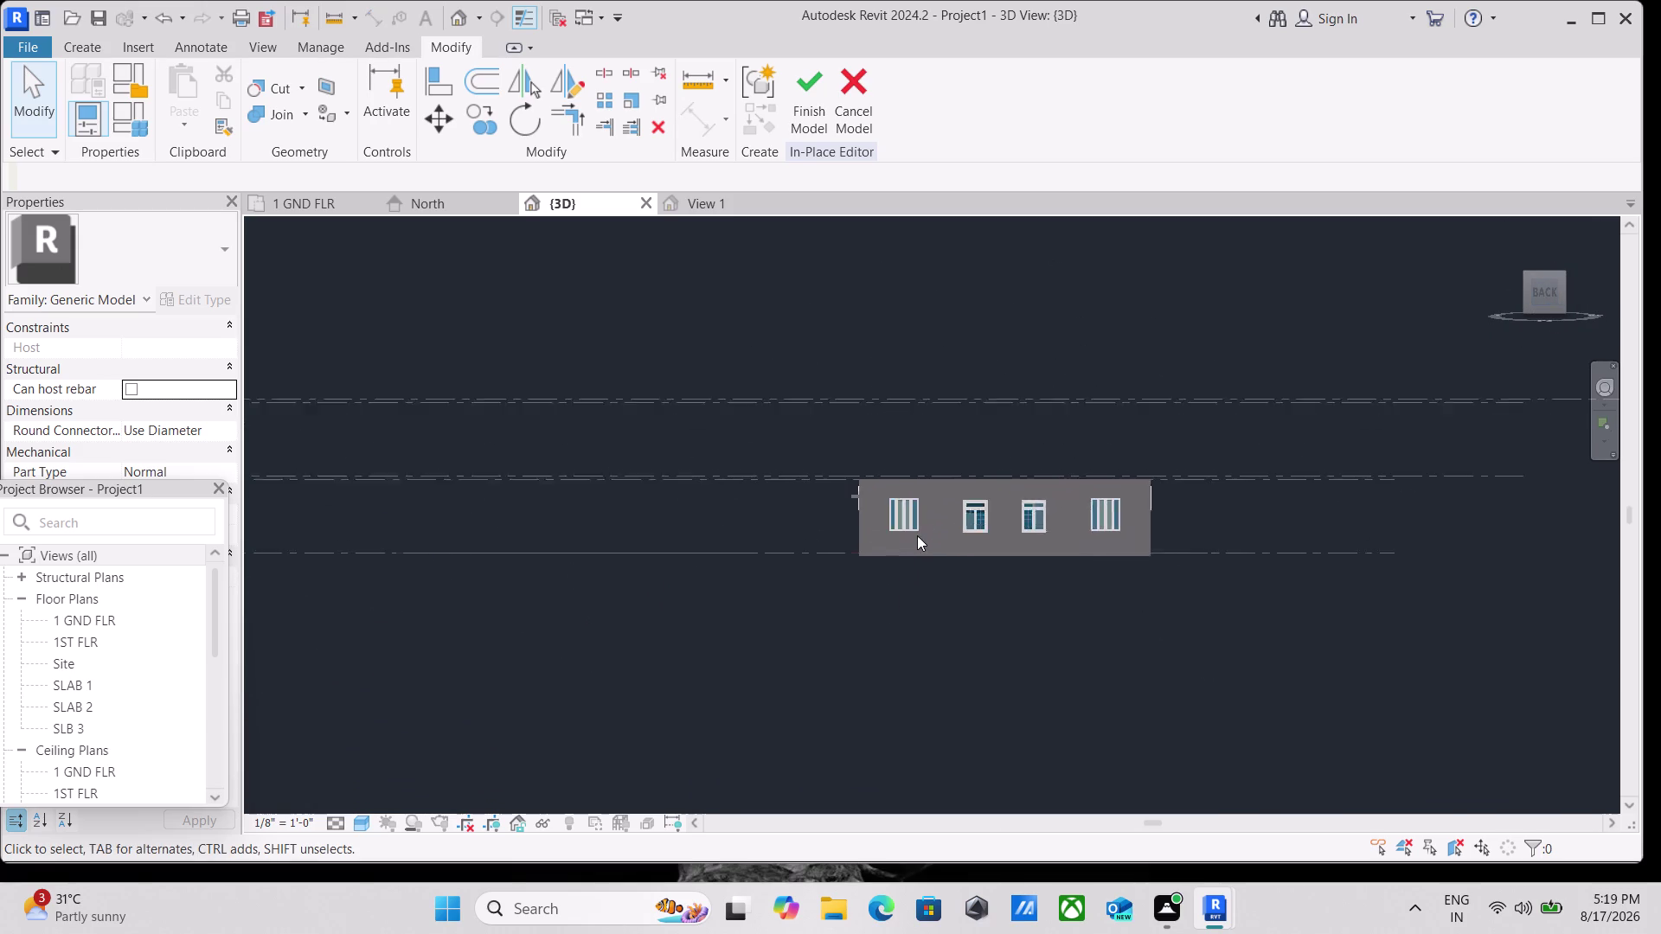
scroll(up, 3)
middle_drag(917, 535, 703, 613)
scroll(up, 3)
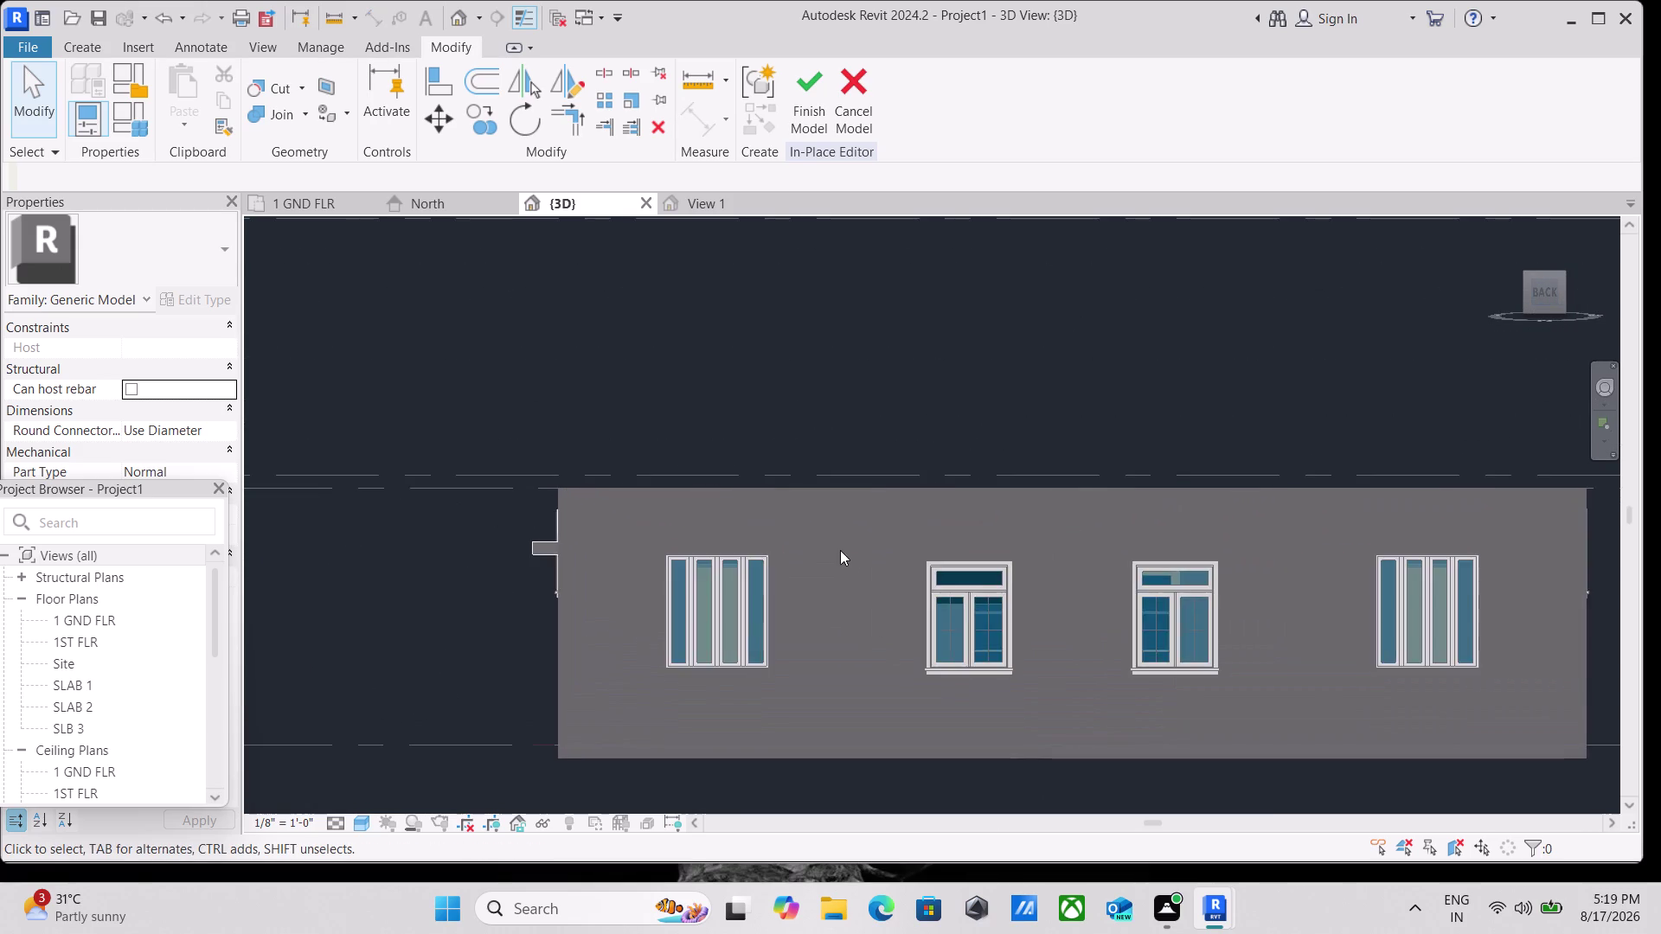
middle_drag(840, 550, 584, 594)
scroll(up, 3)
Finish the in-place model and accept the save reminder interval settings.
scroll(down, 3)
middle_drag(533, 558, 613, 560)
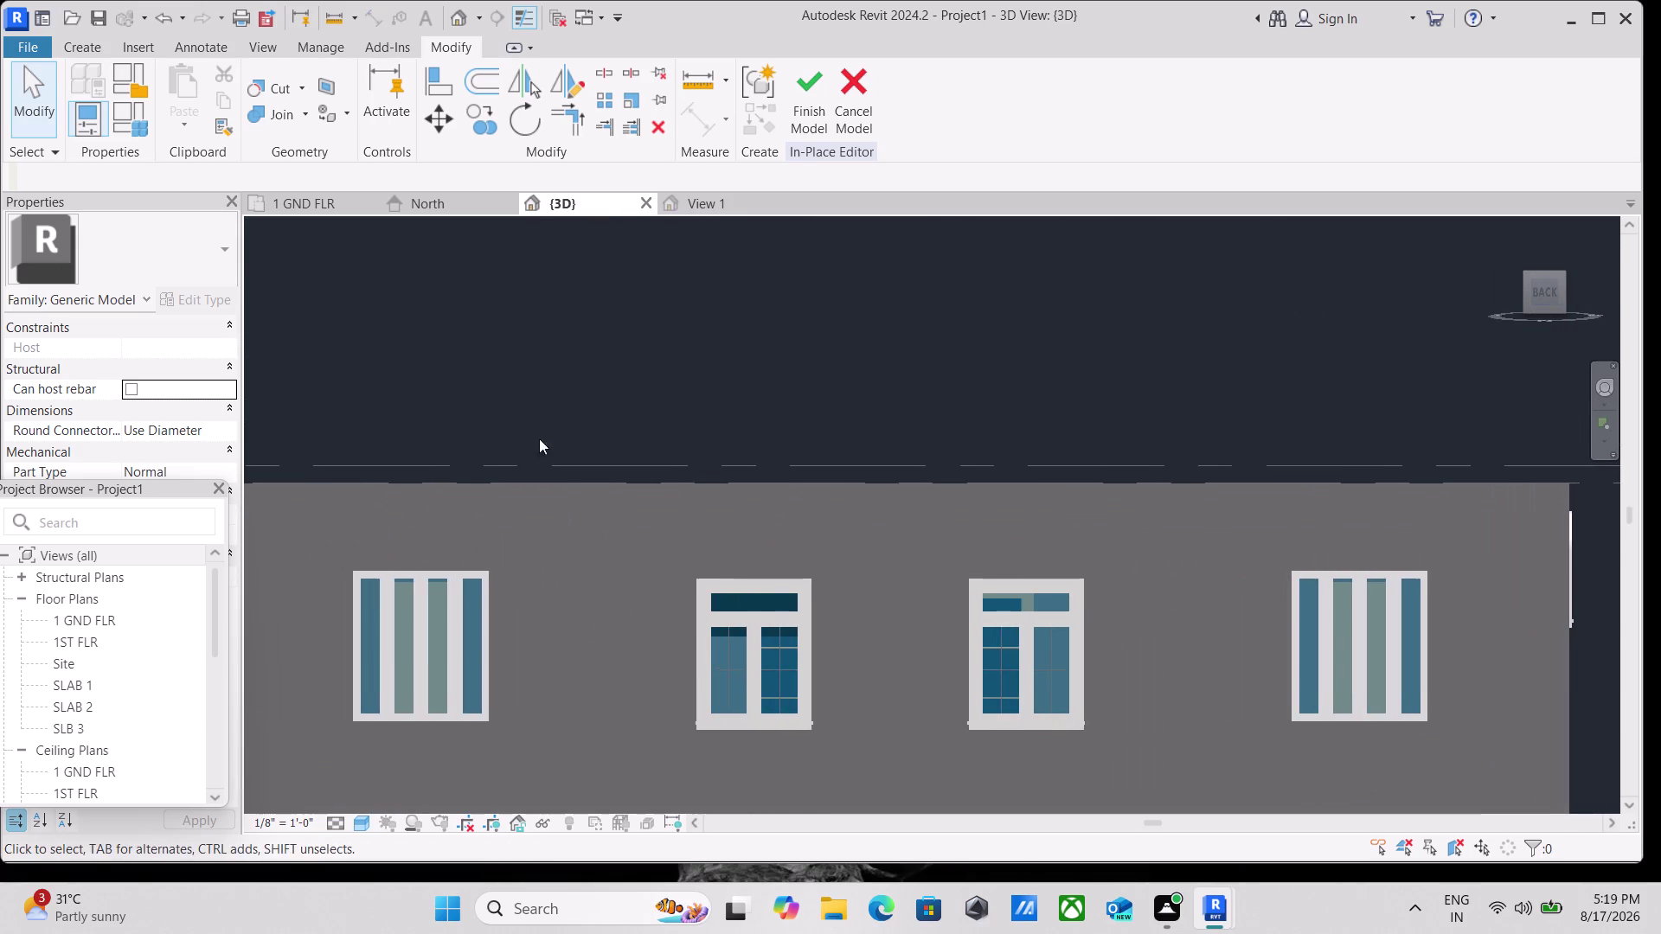
click(797, 96)
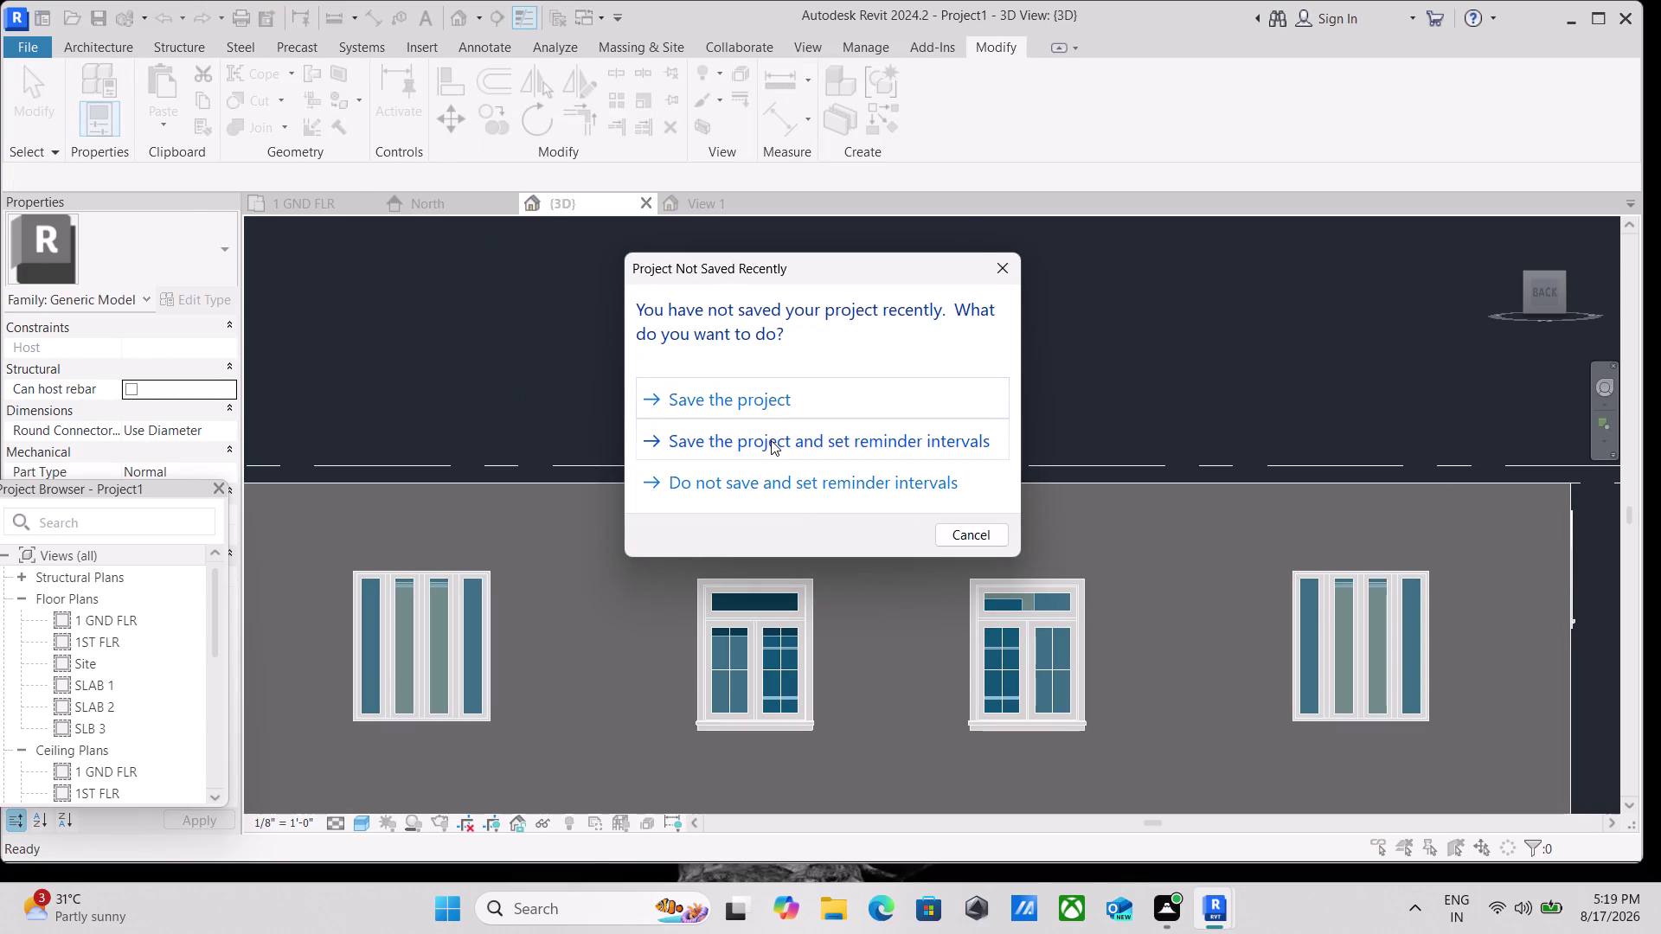
click(724, 435)
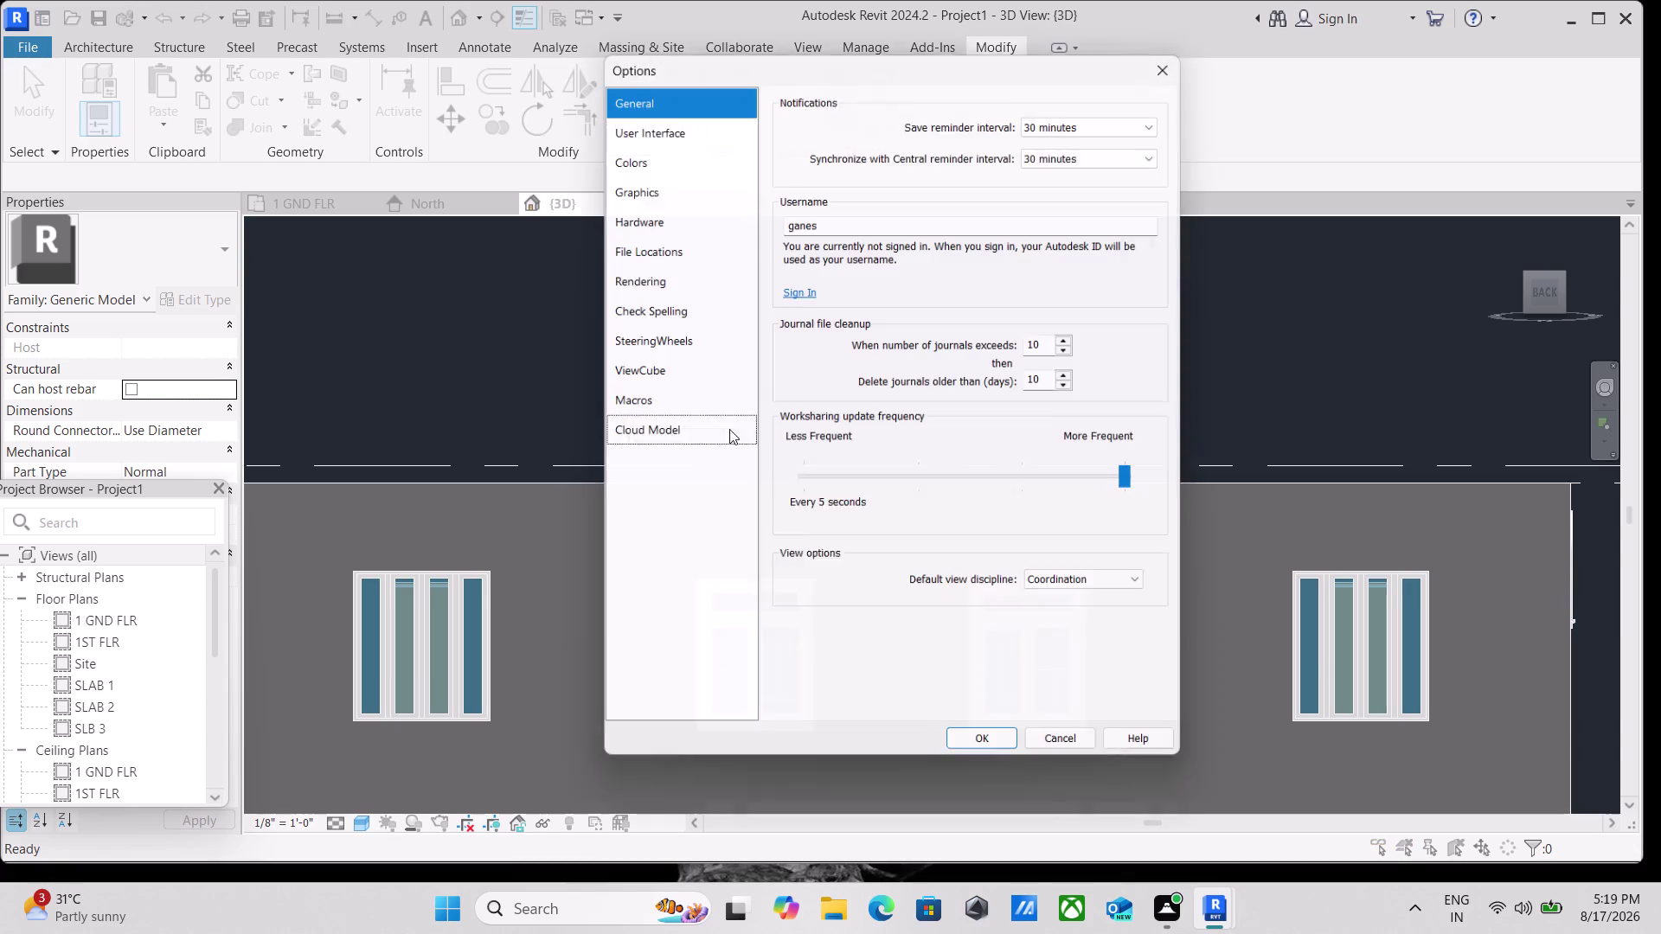
click(1162, 52)
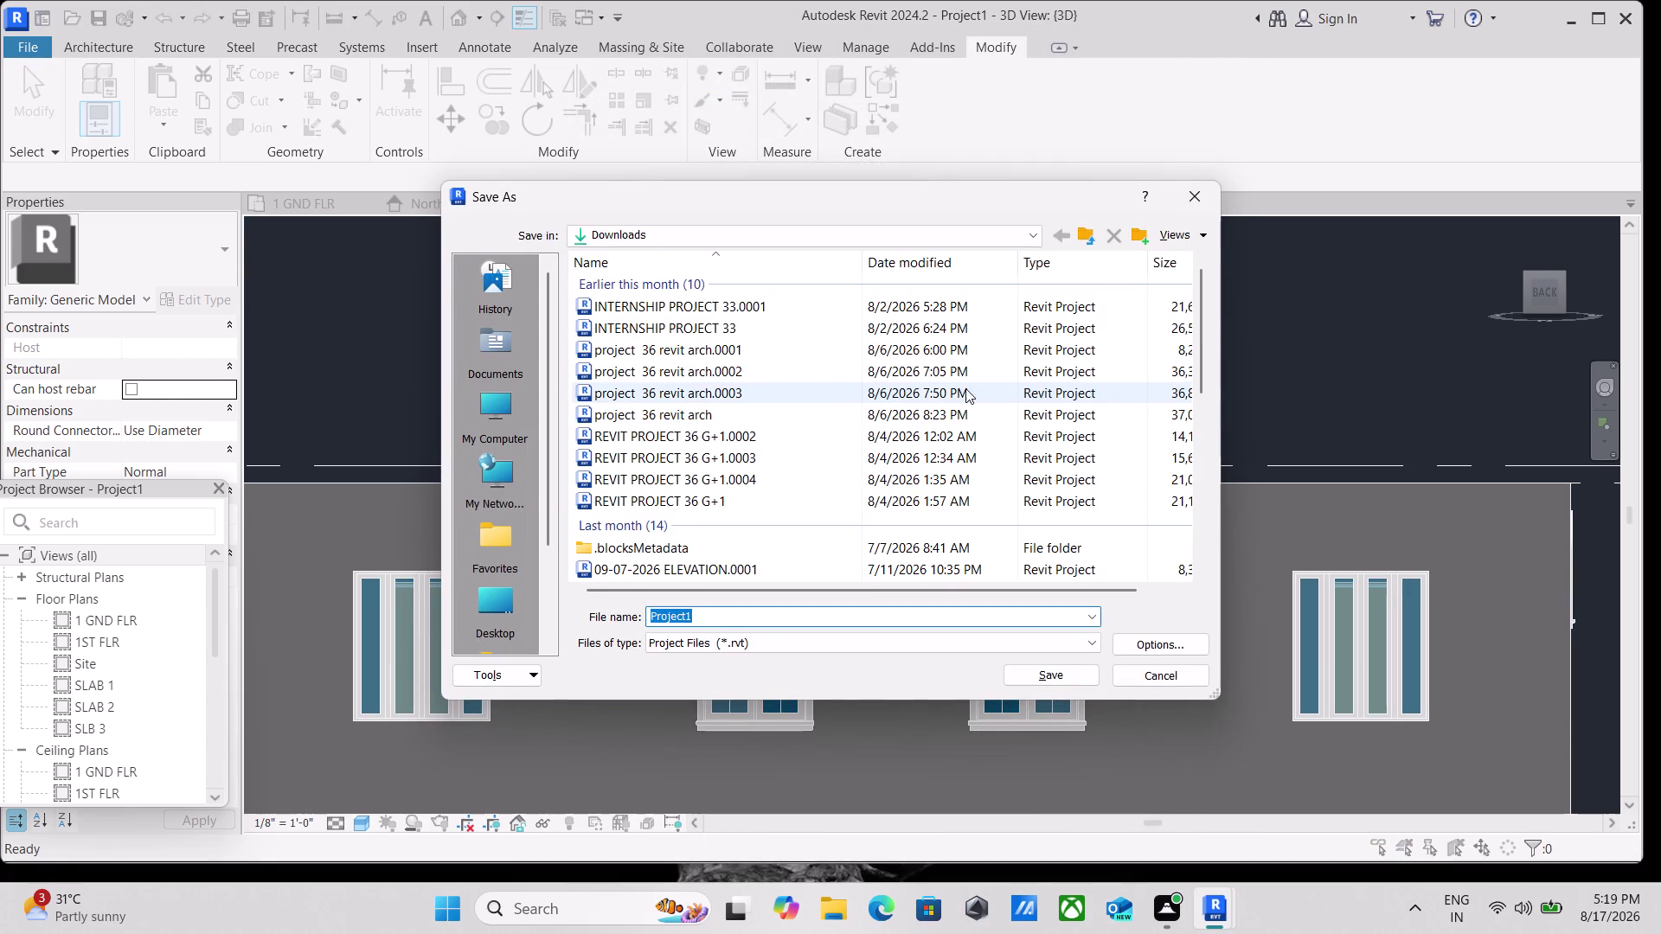
Save the project in Downloads as 'REVIT 456 PROJECT 1'.
scroll(down, 3)
scroll(up, 3)
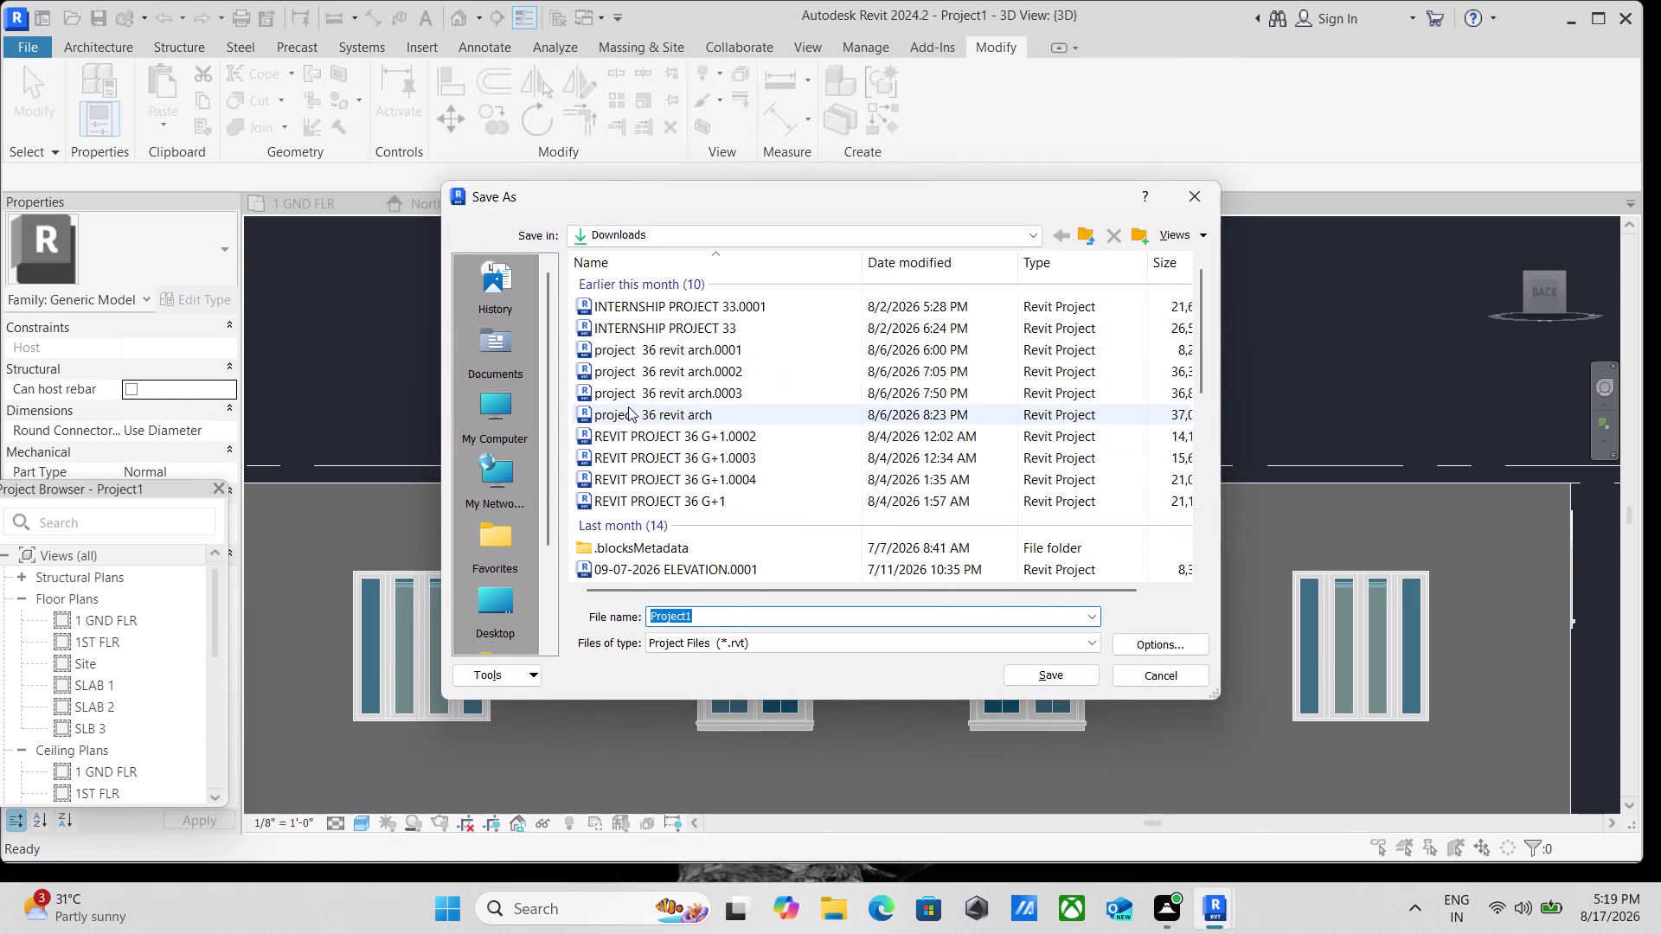
scroll(up, 3)
scroll(down, 3)
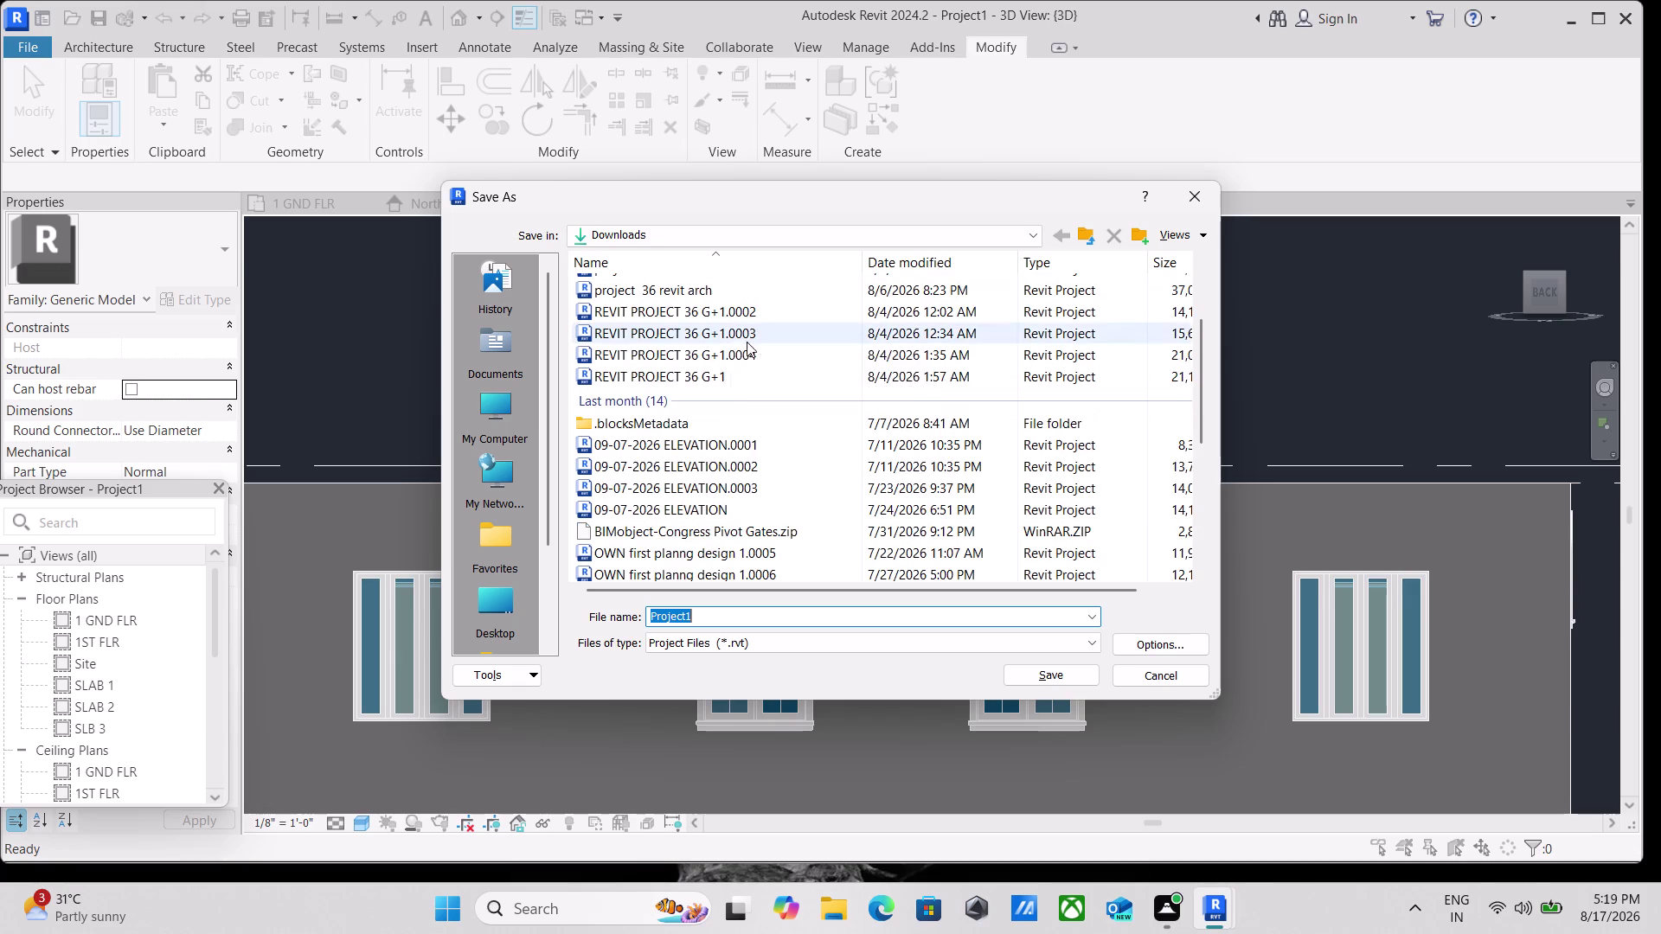
scroll(down, 3)
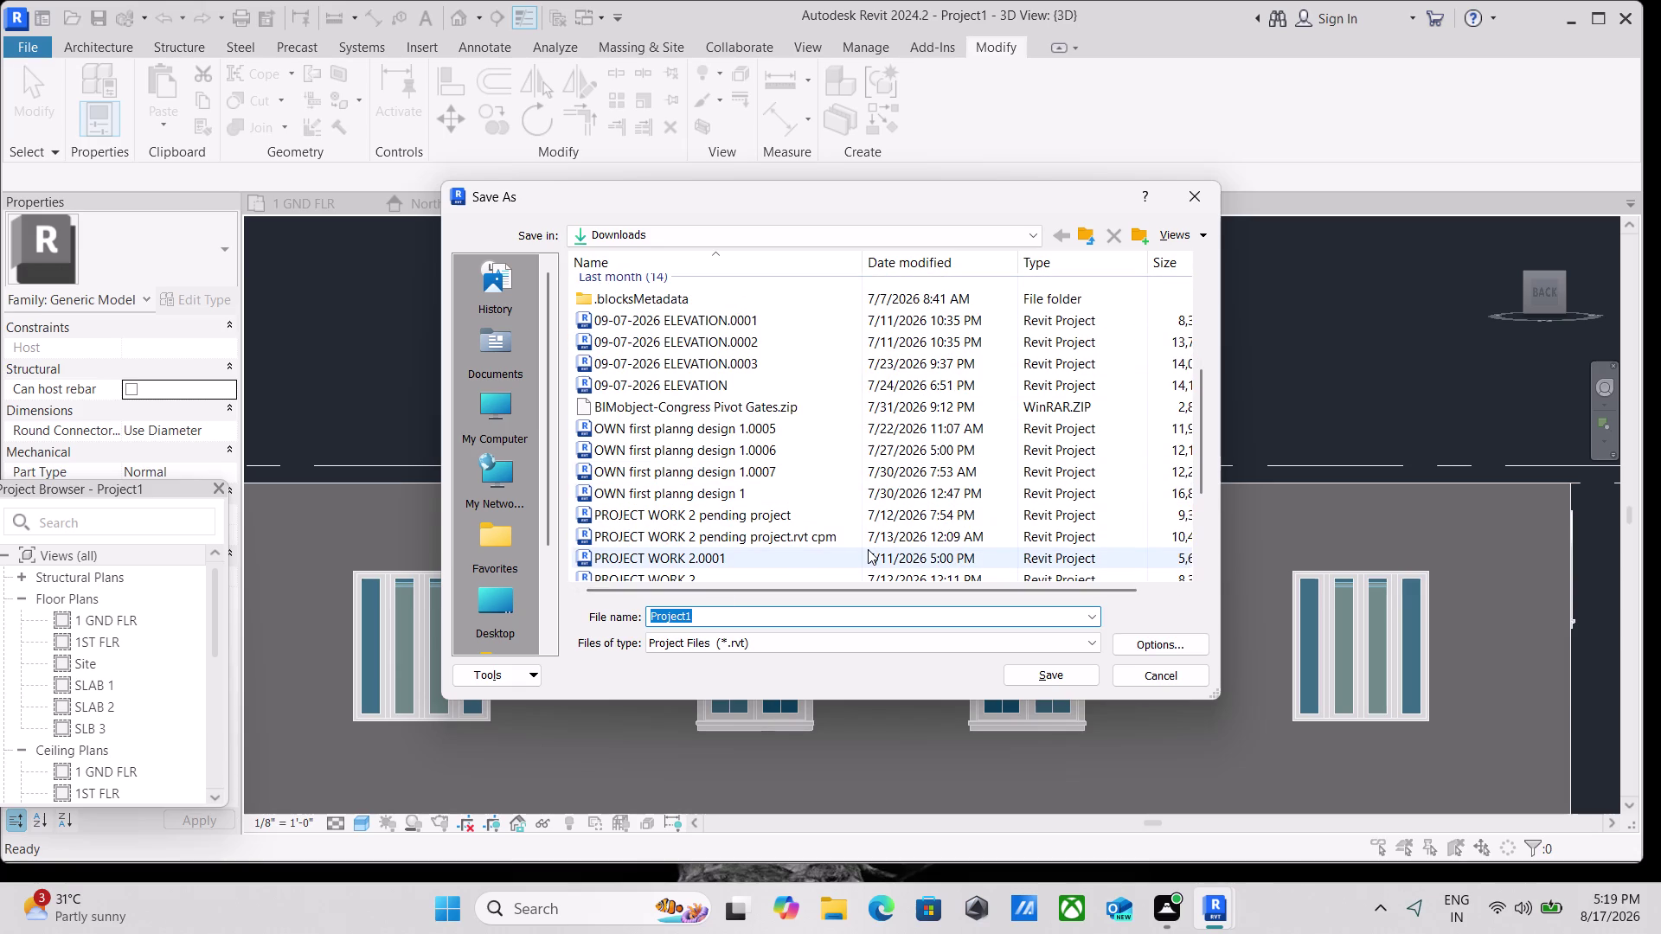
key(BackSpace)
text(RE)
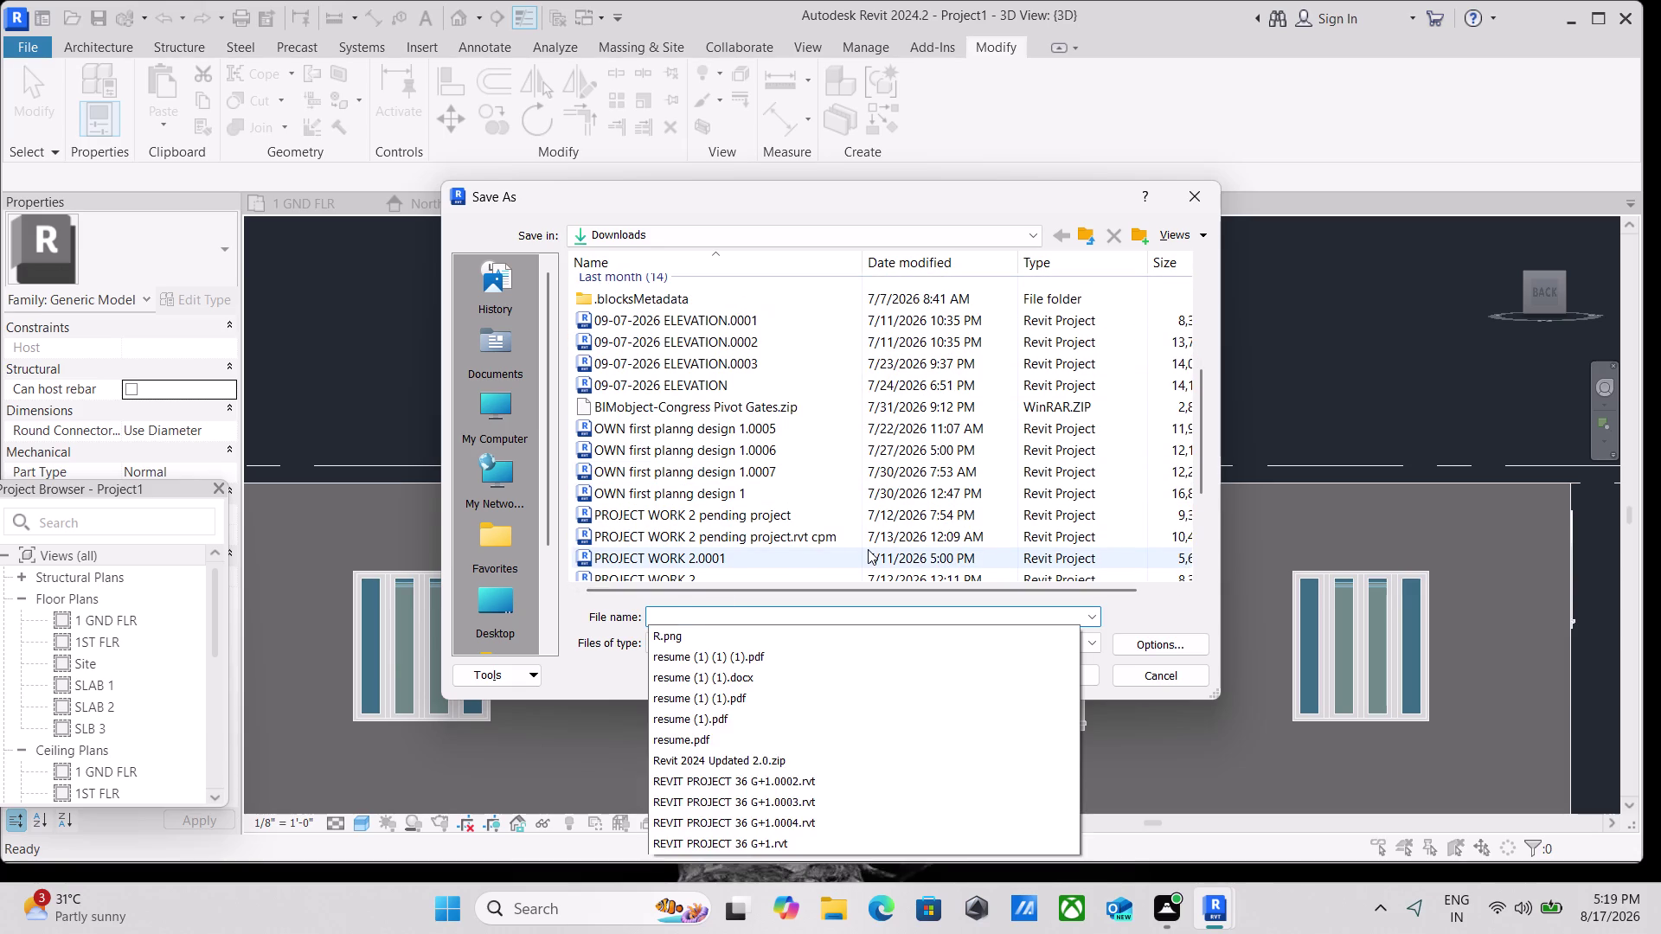
text(VIT)
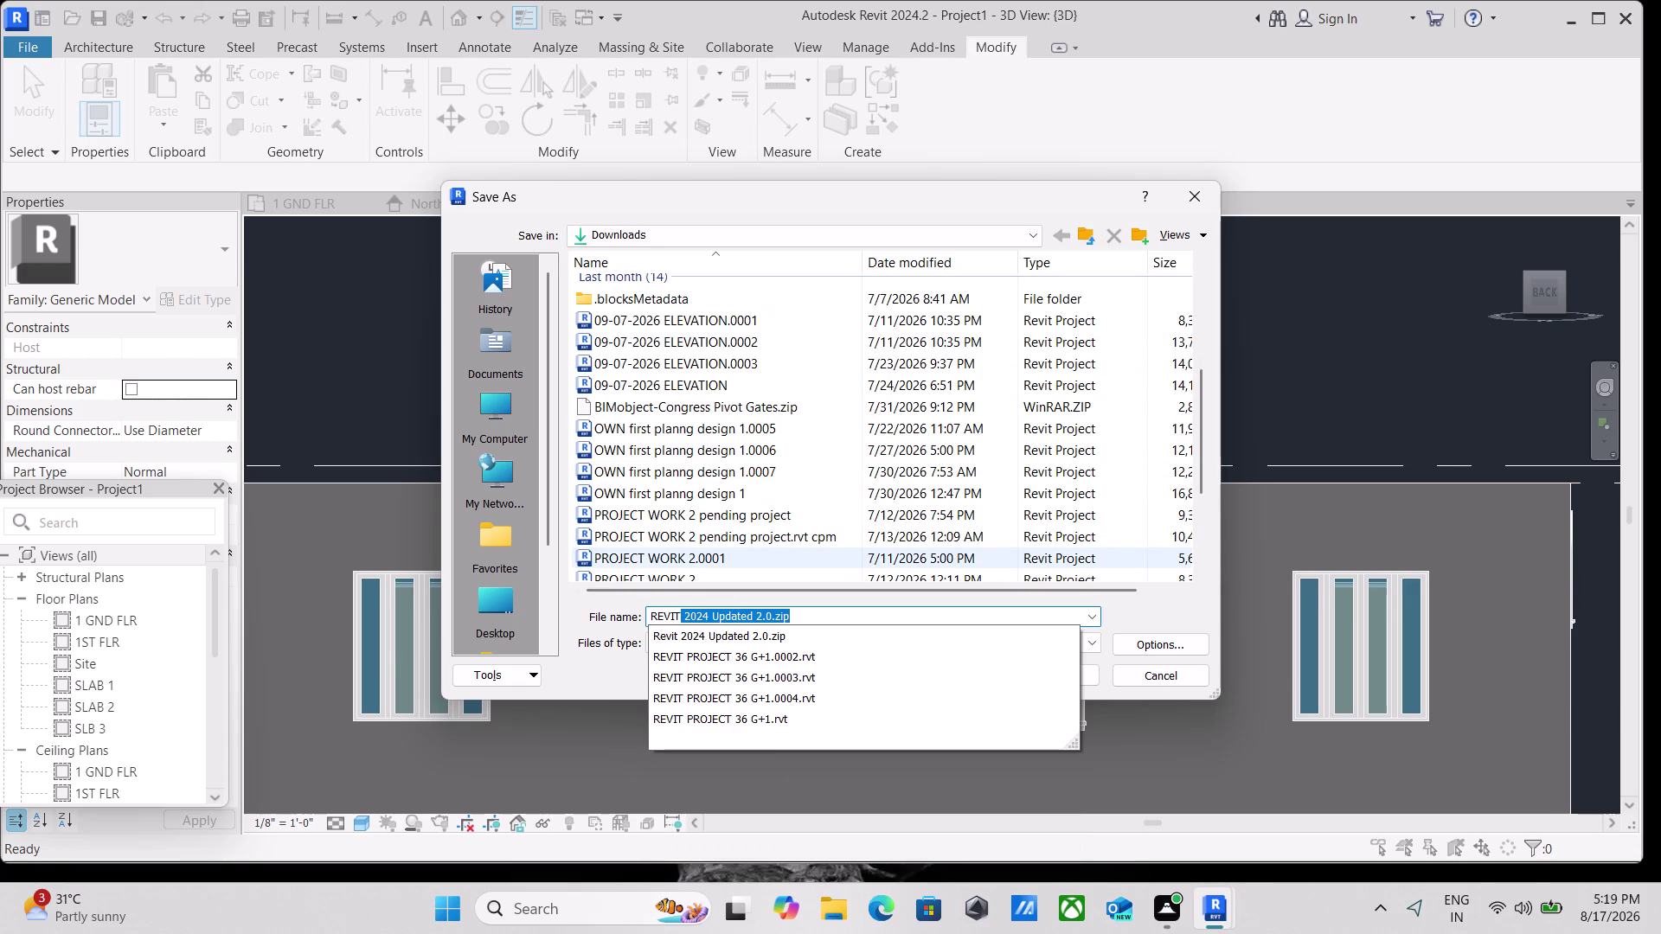
key(space)
text(456)
key(space)
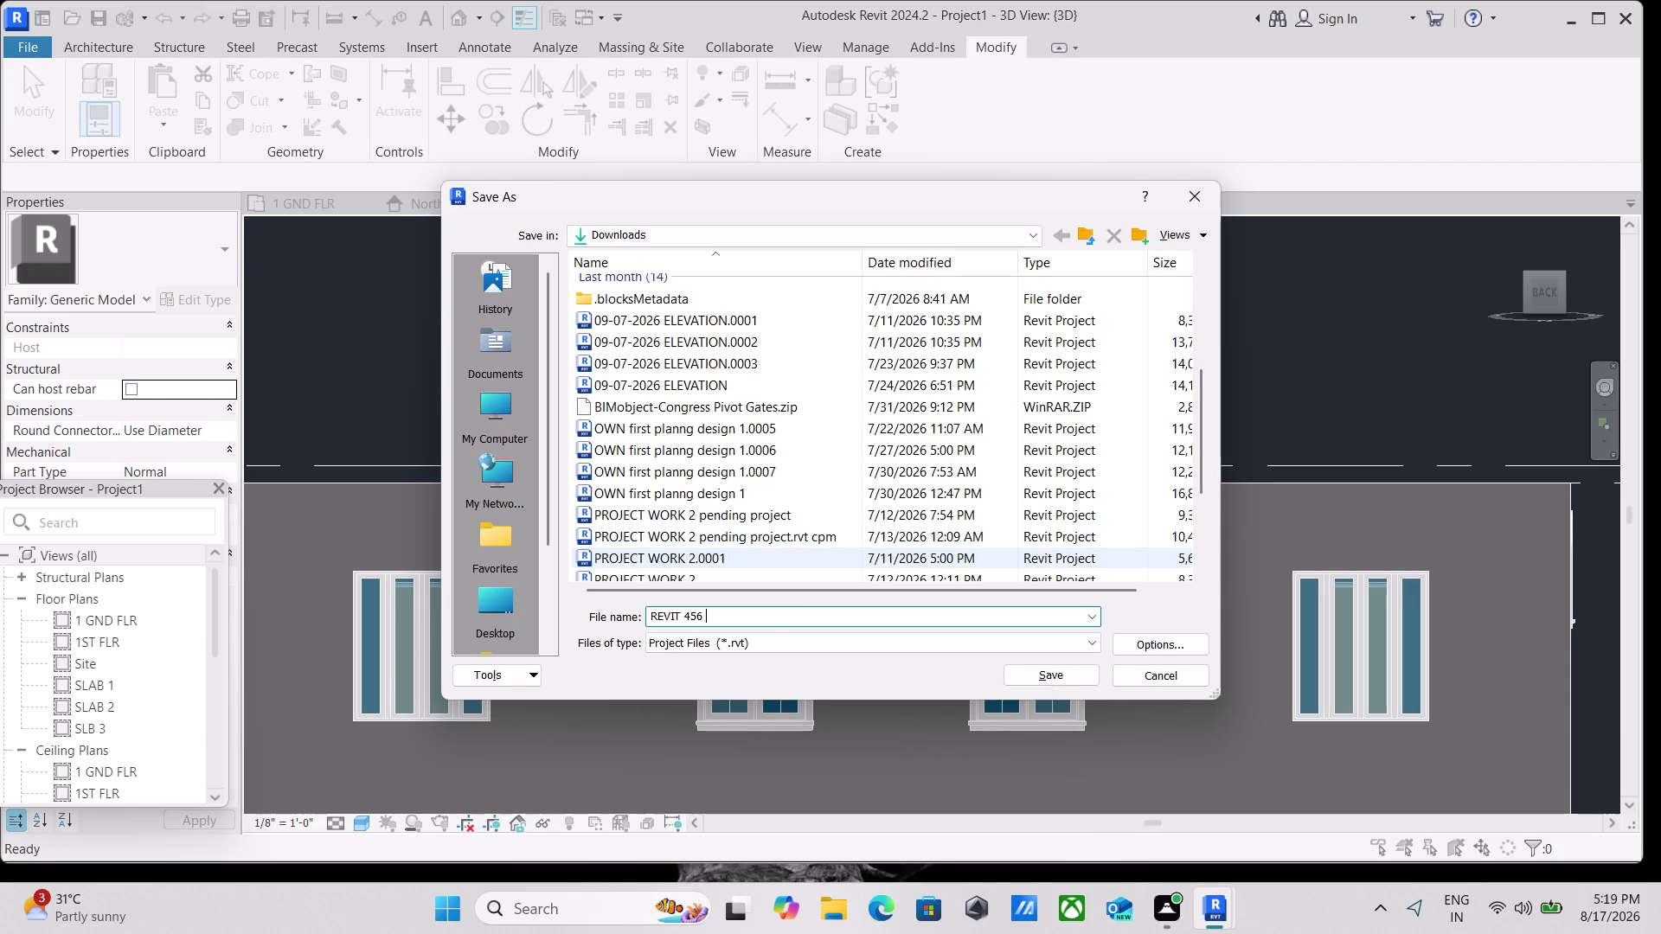
text(PRO)
text(J)
text(ECT)
key(space)
text(1)
key(space)
key(BackSpace)
key(BackSpace)
key(1)
click(1042, 678)
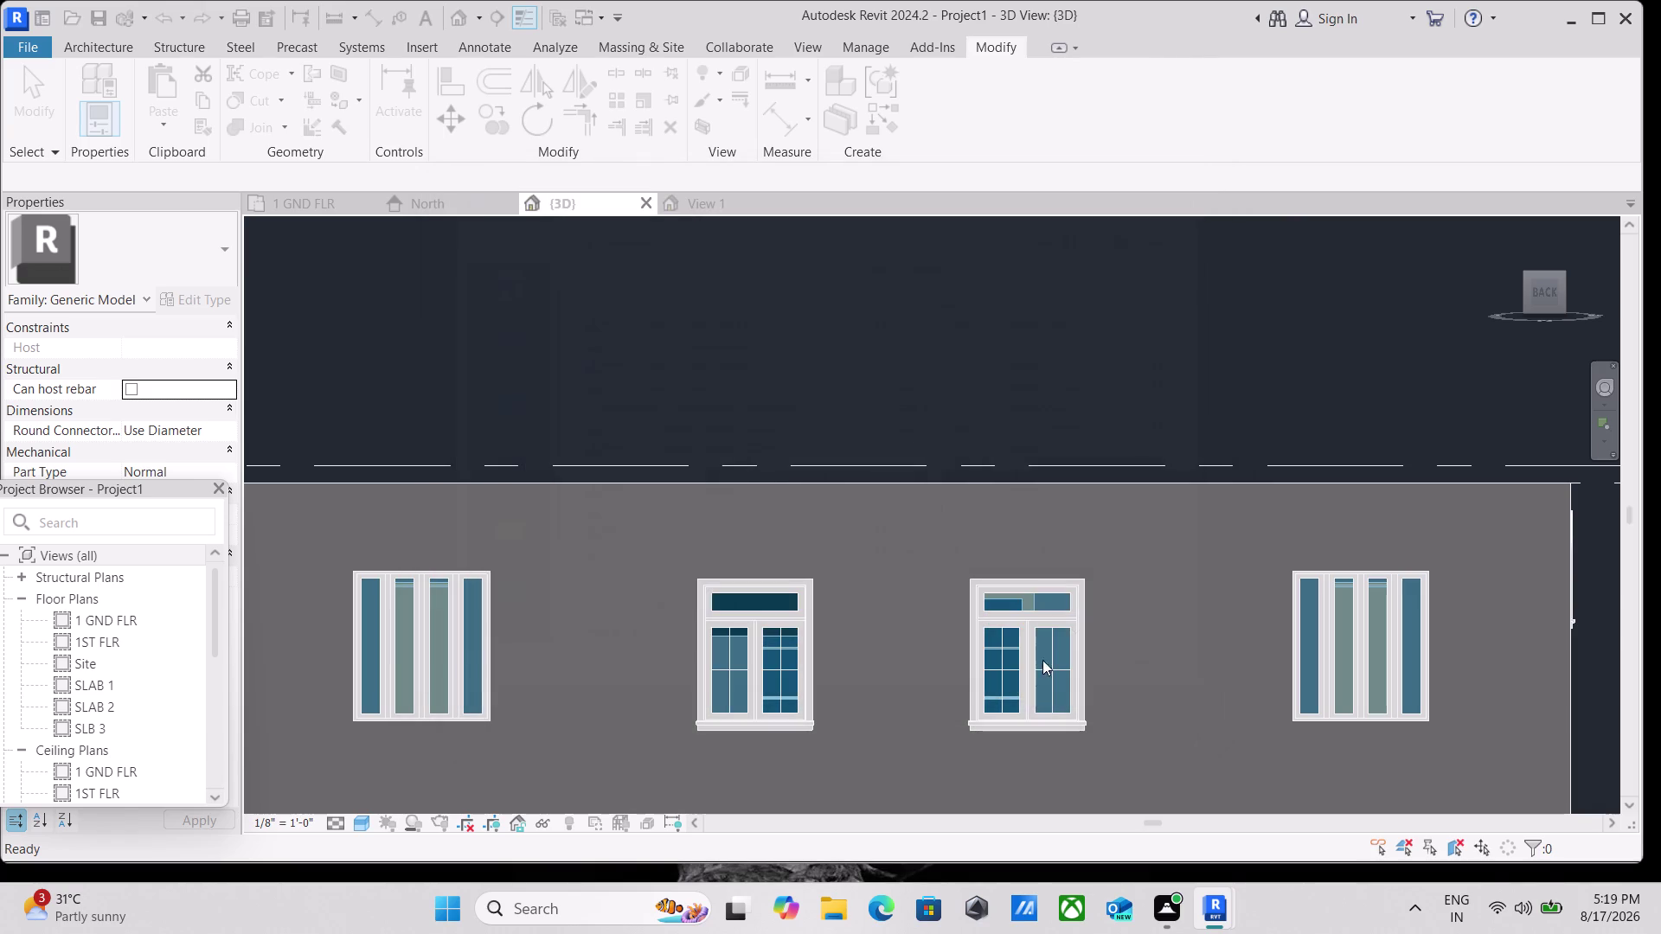
Zoom out and pan until the full four-window wall elevation is centred.
scroll(down, 3)
middle_drag(698, 319, 696, 402)
scroll(down, 3)
middle_drag(696, 389, 706, 408)
middle_drag(706, 409, 728, 442)
middle_drag(407, 340, 480, 322)
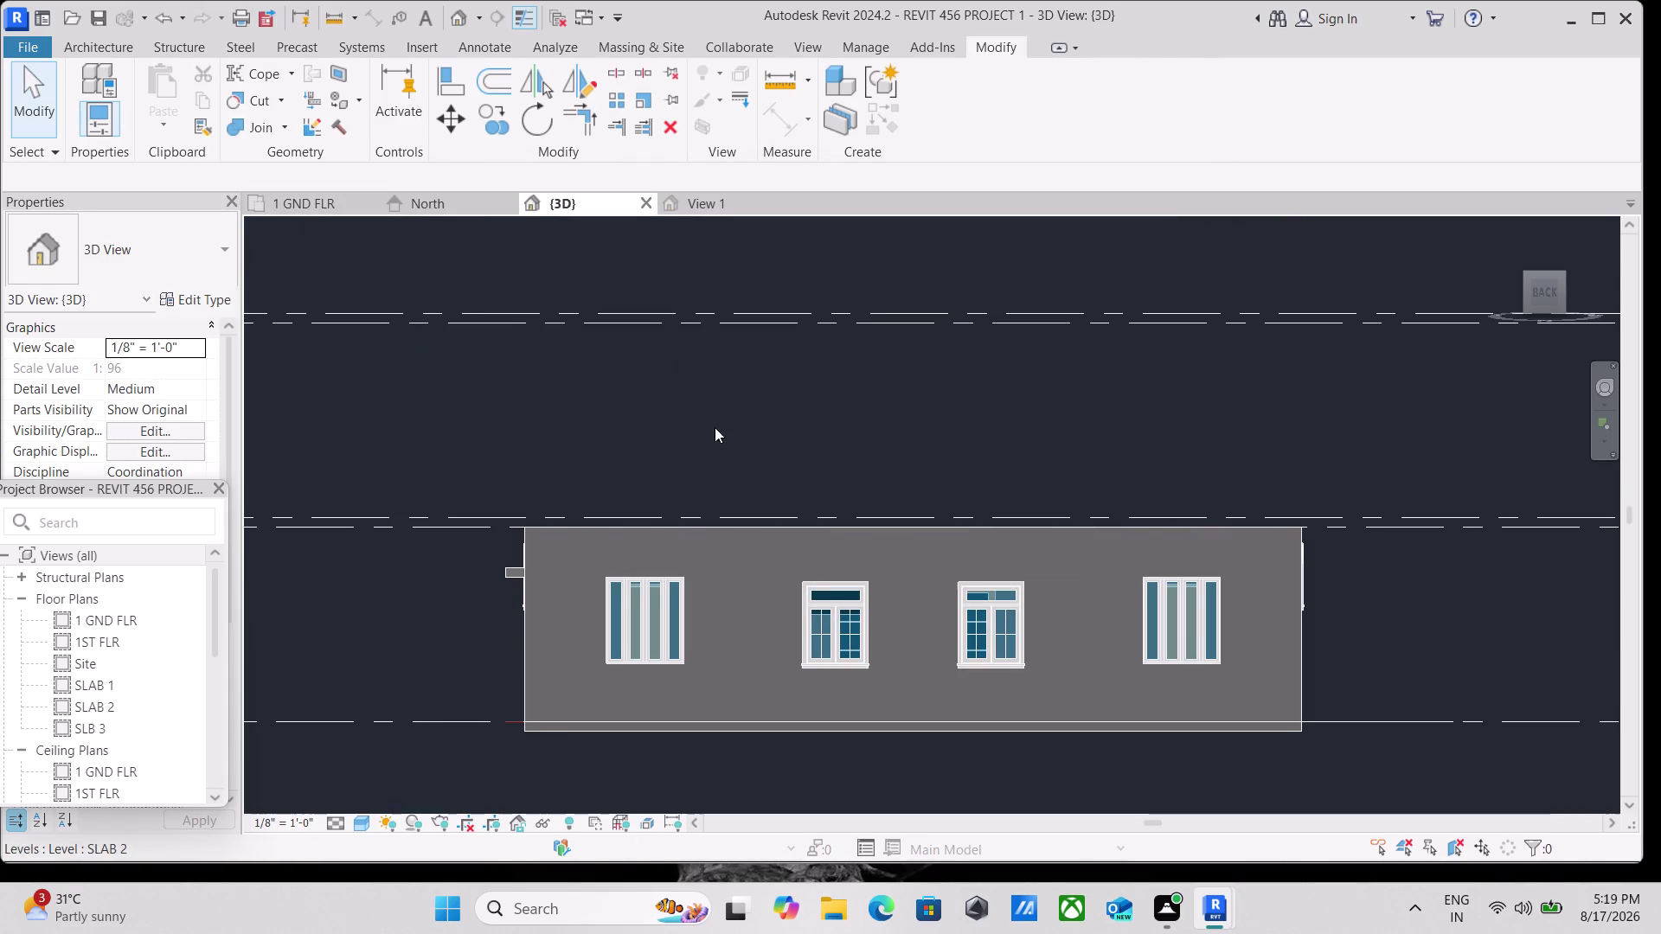
middle_drag(714, 428, 333, 406)
scroll(up, 3)
scroll(down, 3)
middle_drag(835, 359, 908, 369)
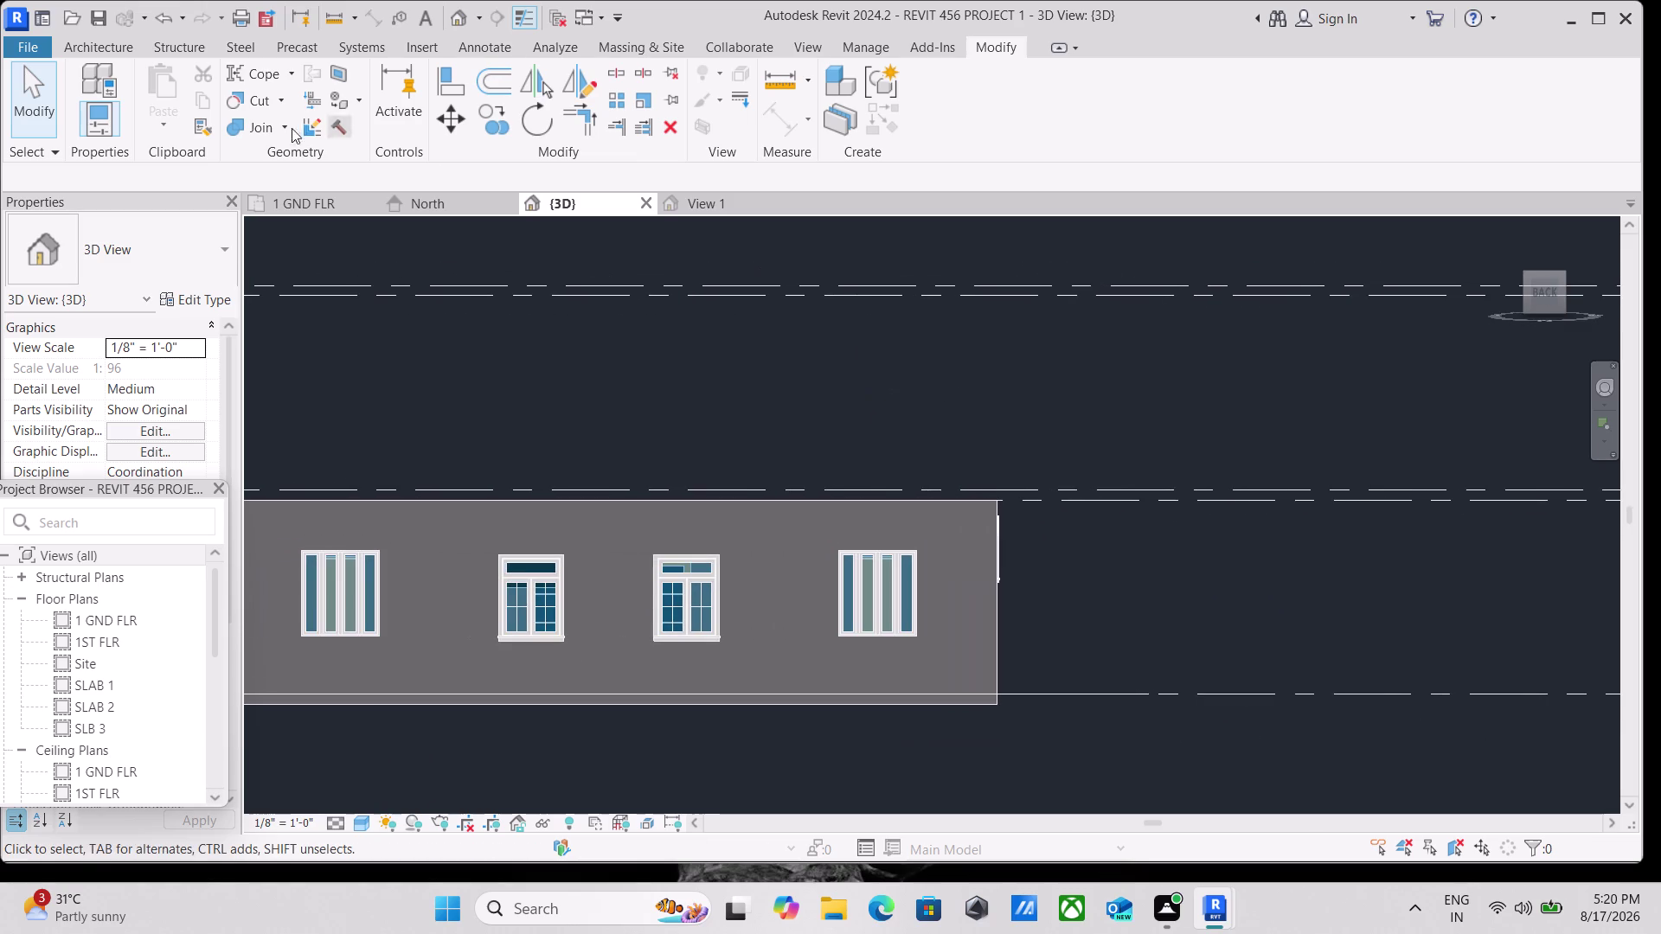
middle_drag(708, 340, 806, 328)
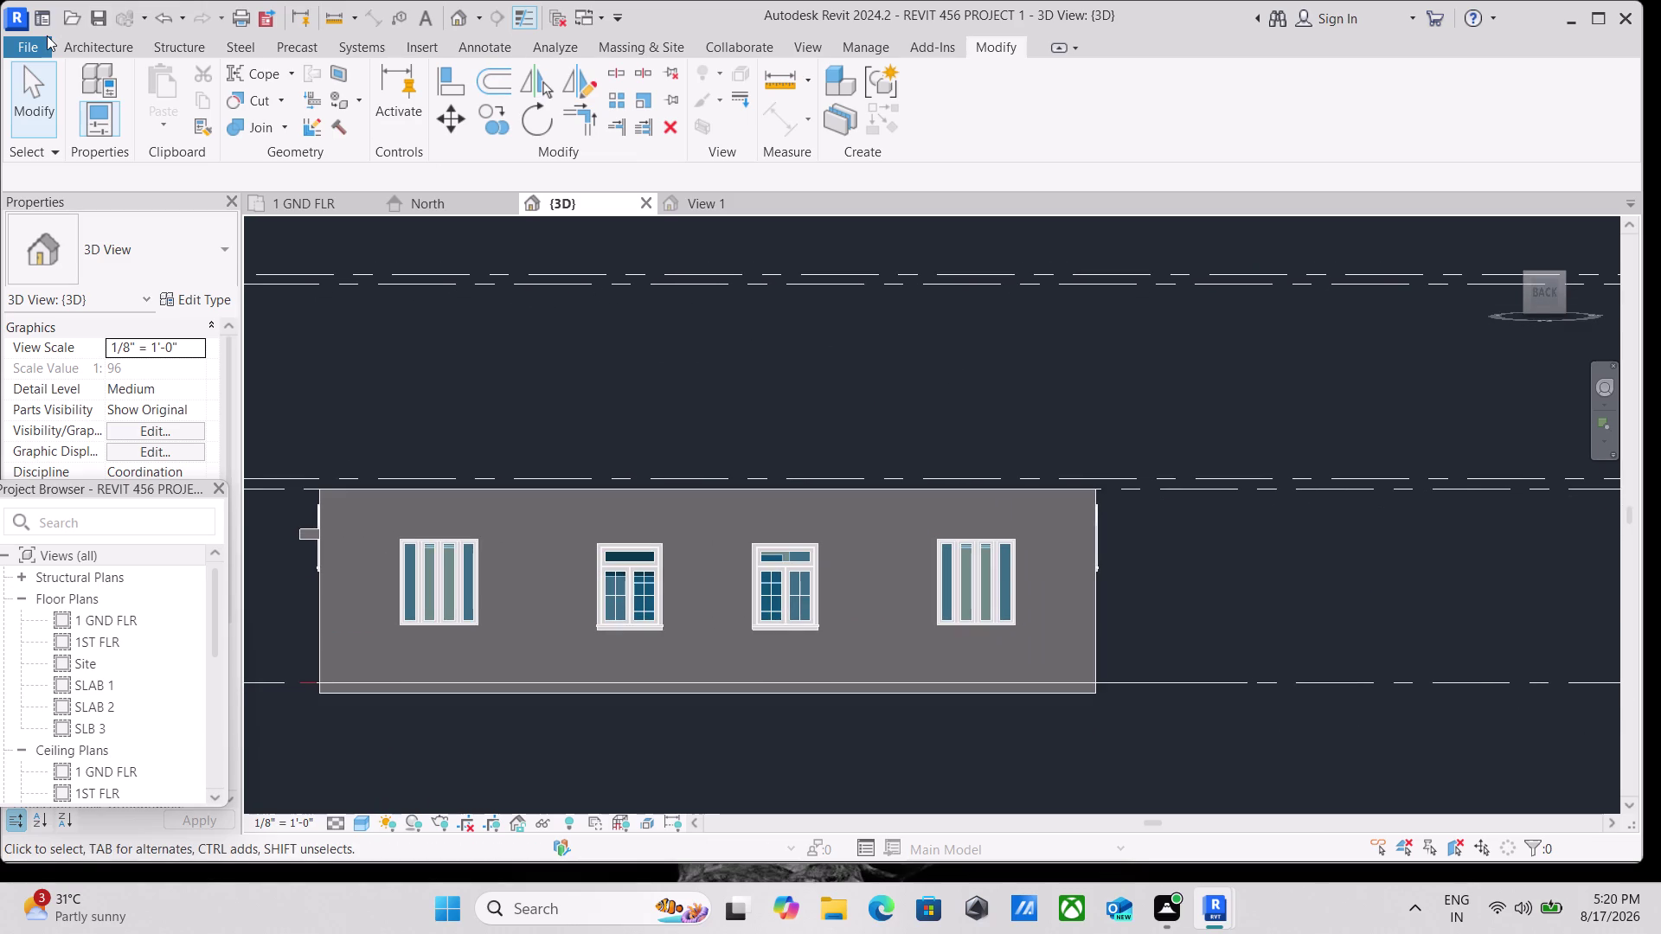
click(114, 48)
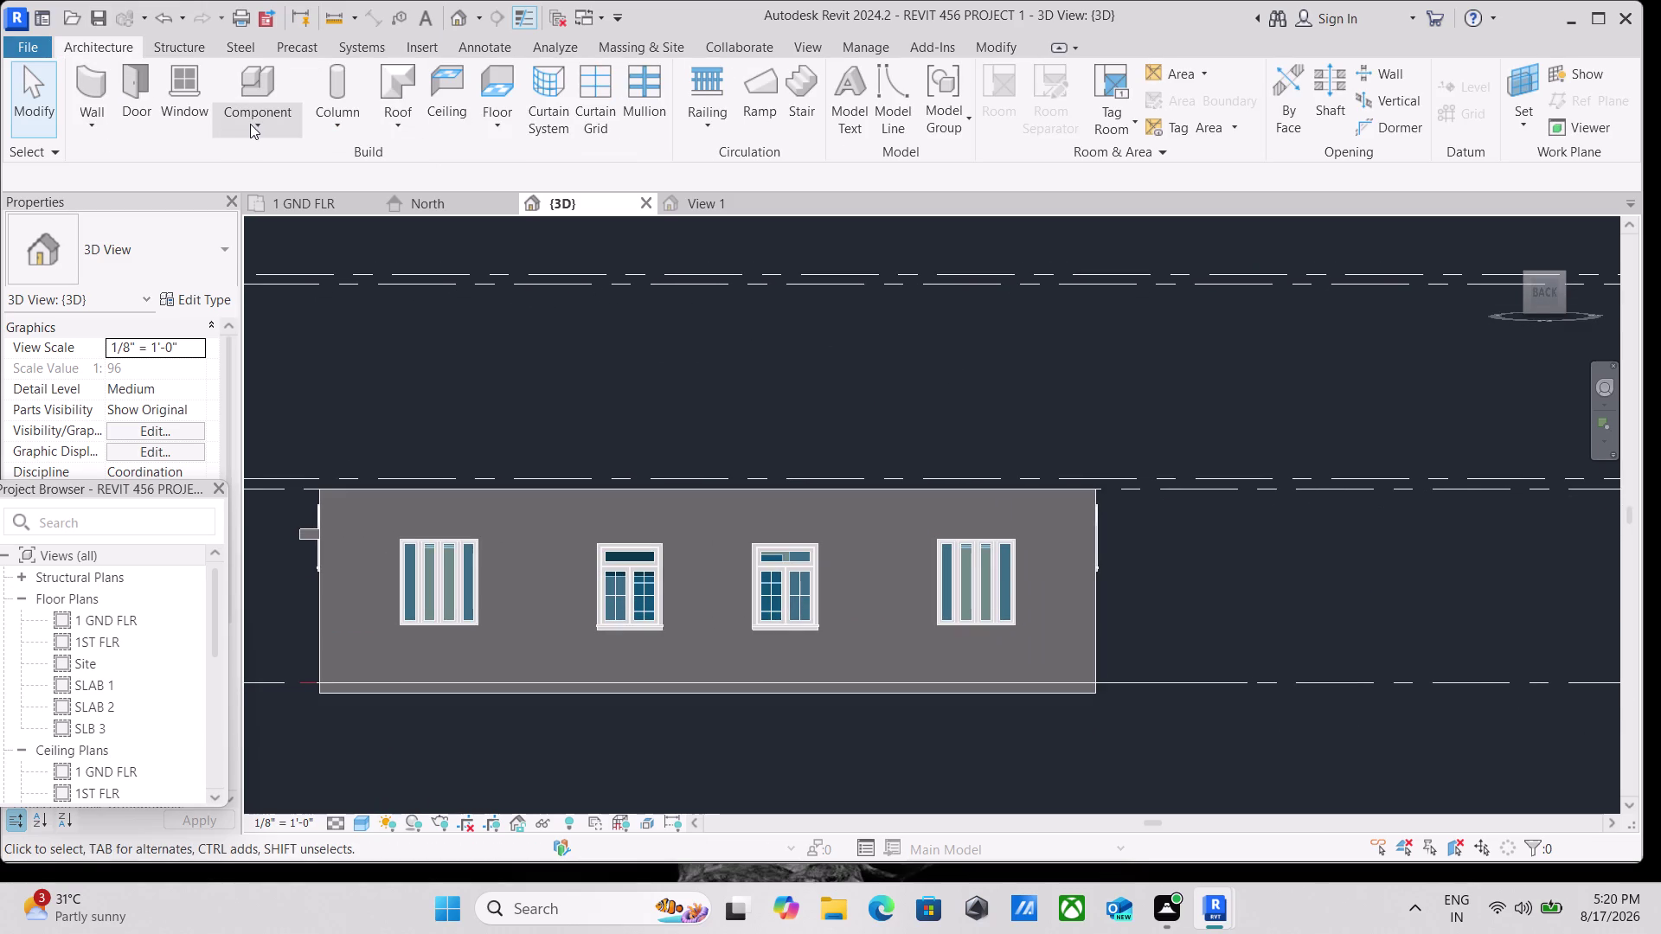
Start a Model In-Place component and browse the family category list.
click(244, 120)
click(261, 218)
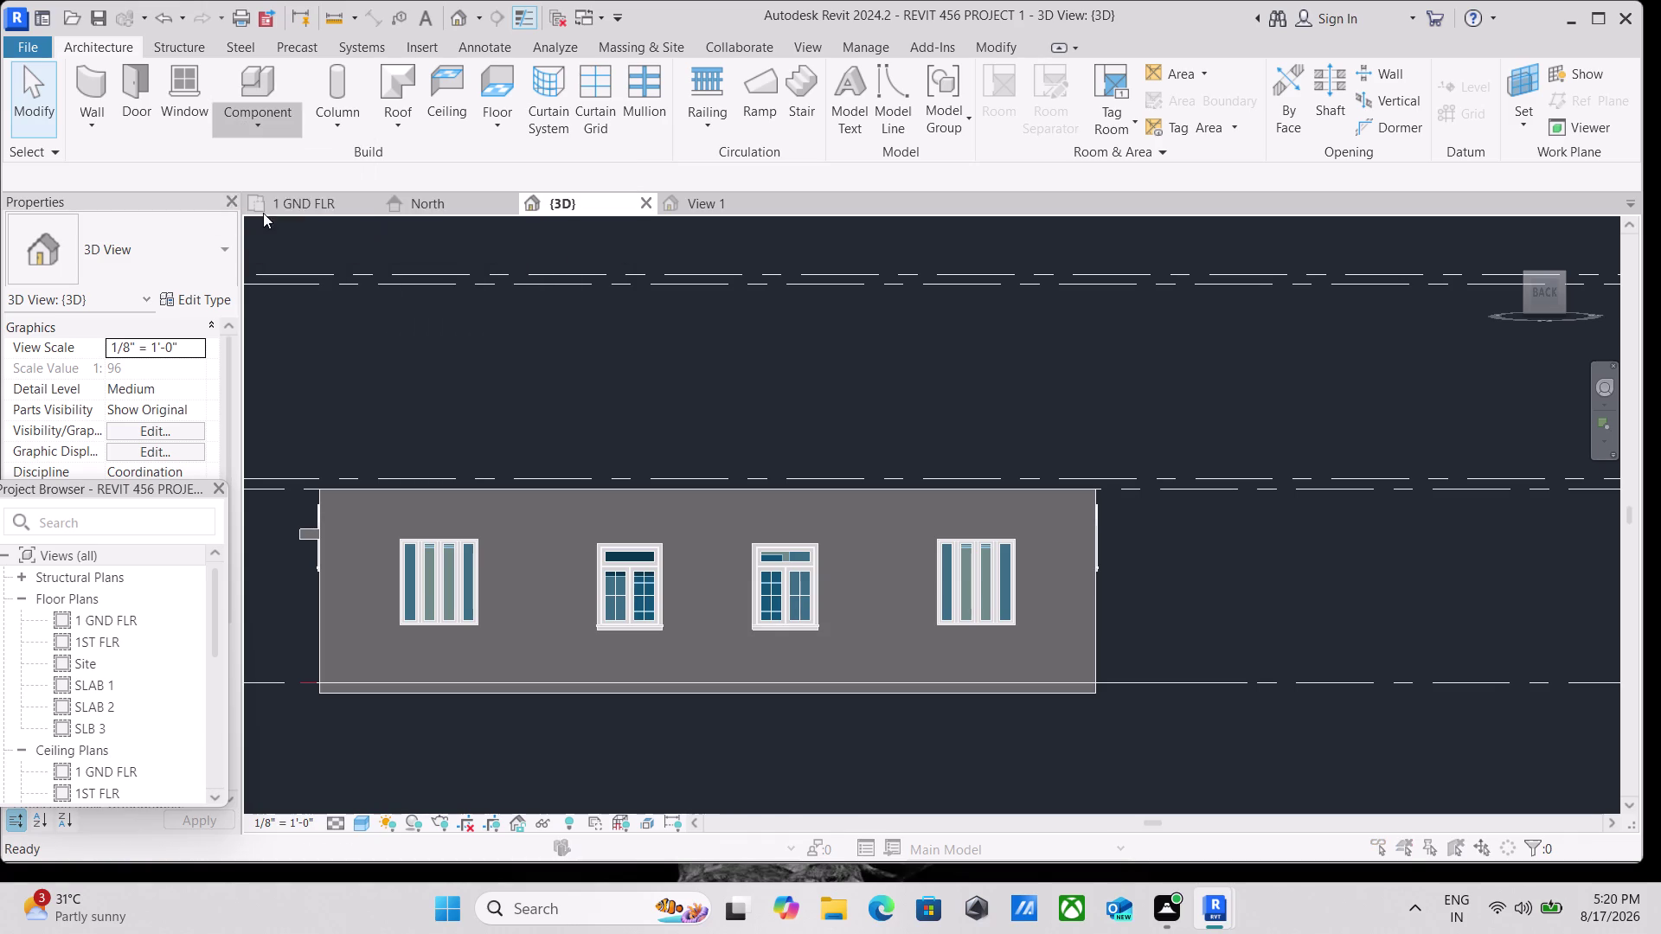
scroll(down, 3)
scroll(down, 3)
scroll(up, 3)
scroll(down, 3)
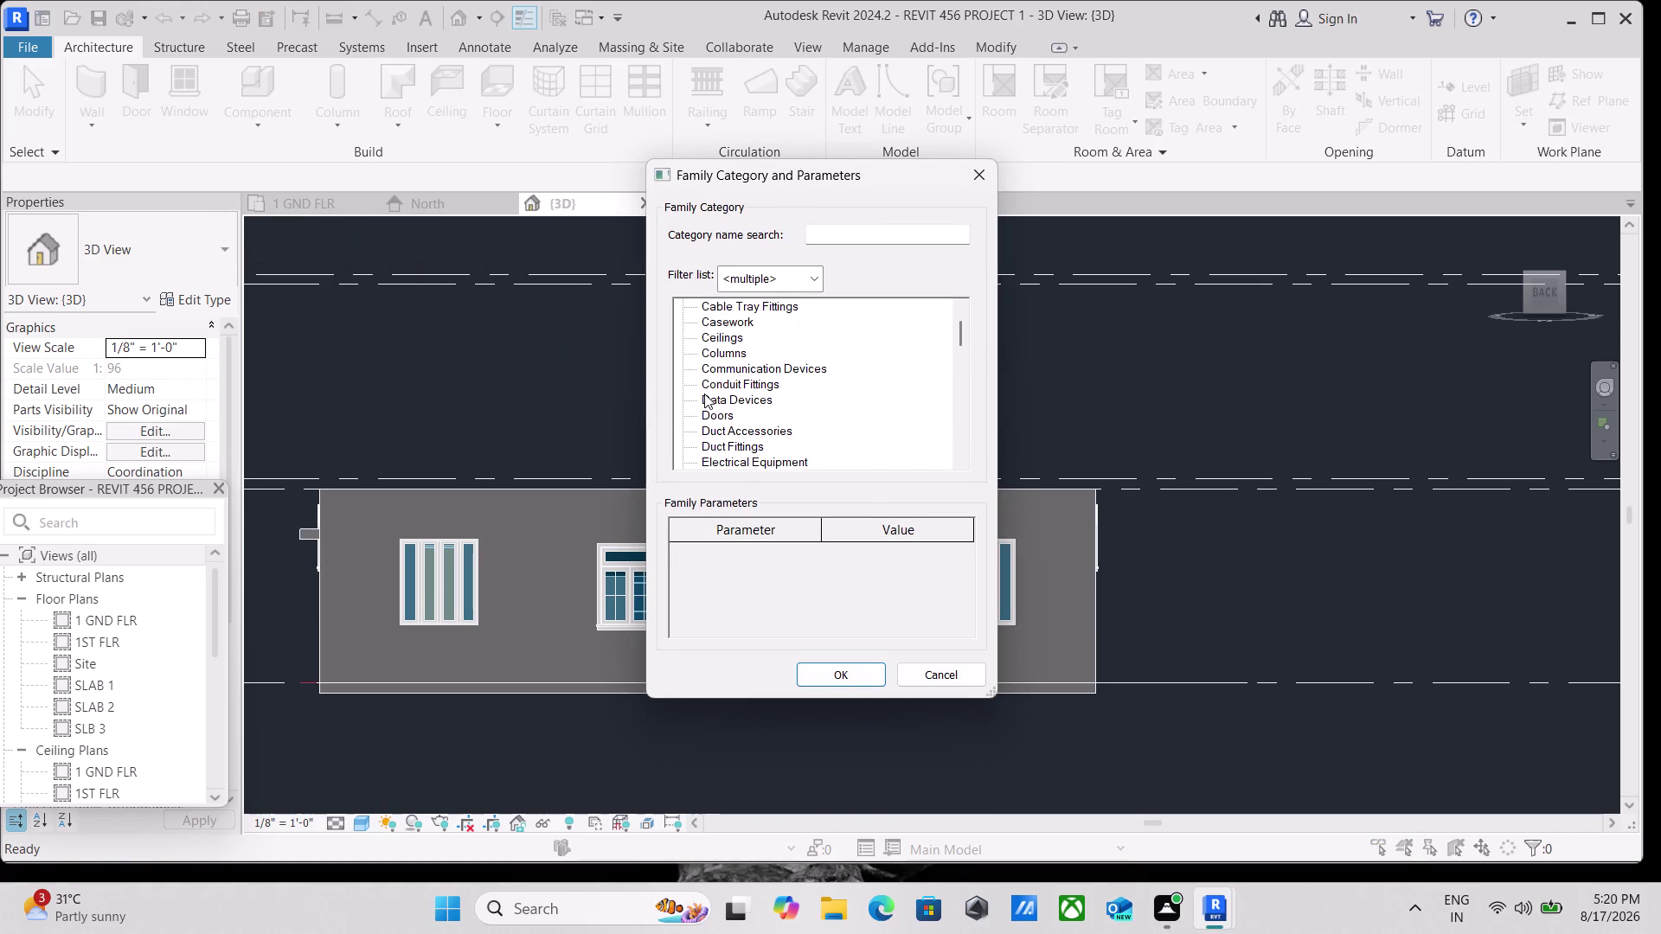
scroll(down, 3)
scroll(down, 3)
scroll(down, 3)
scroll(down, 3)
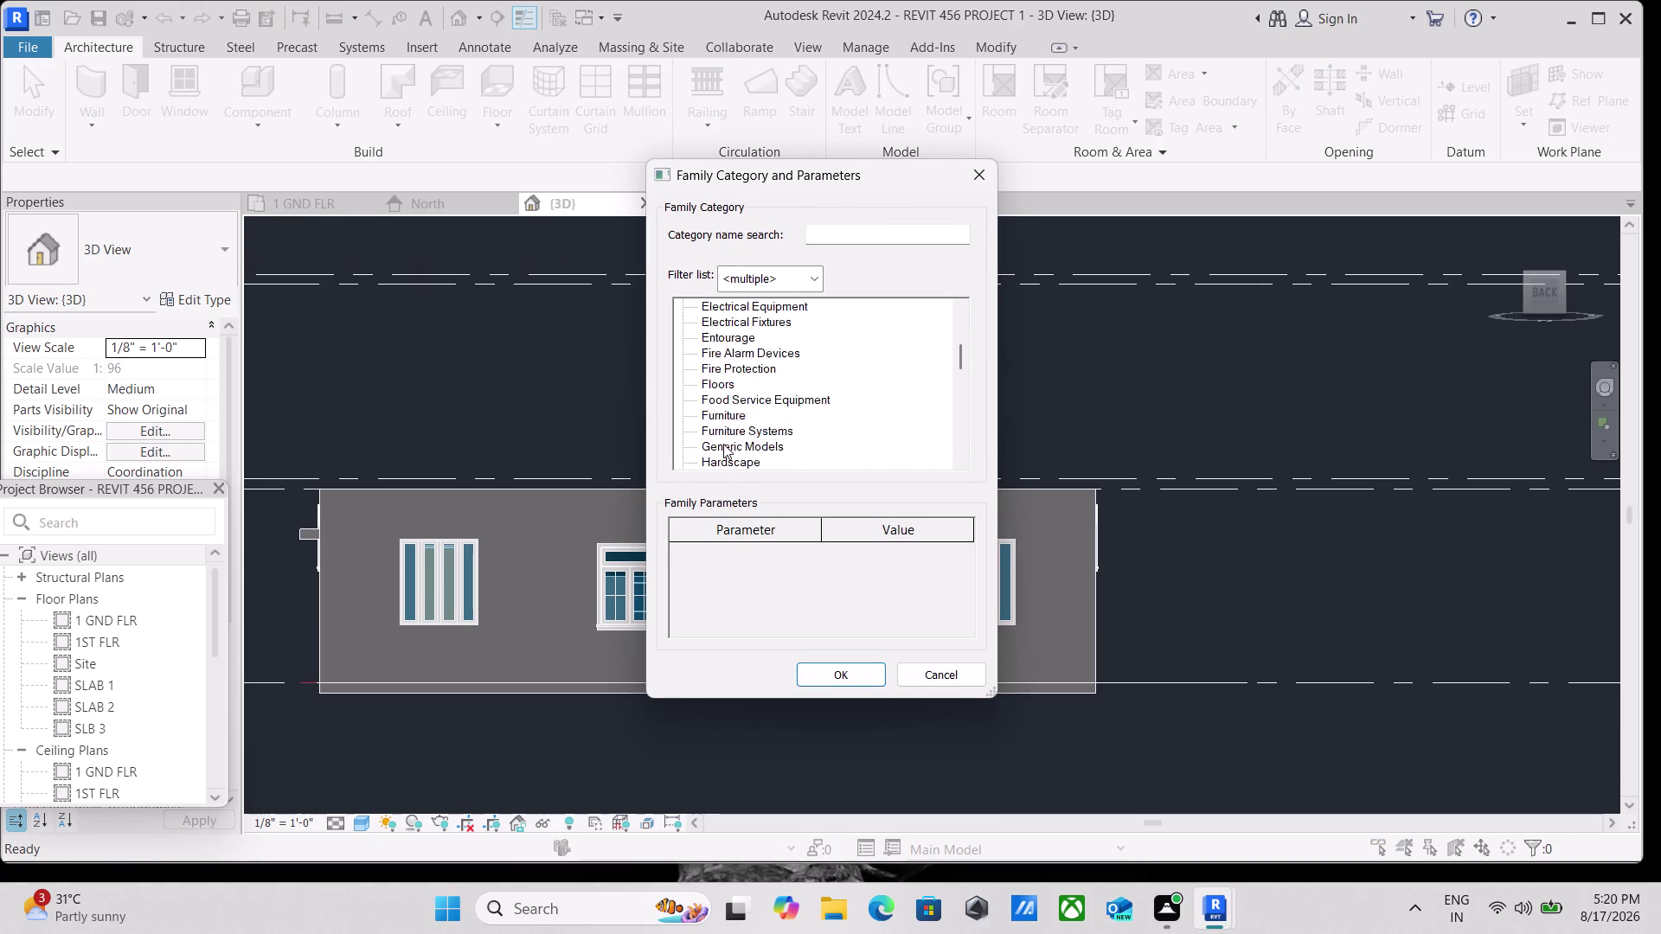
scroll(down, 3)
scroll(down, 3)
scroll(down, 3)
scroll(up, 3)
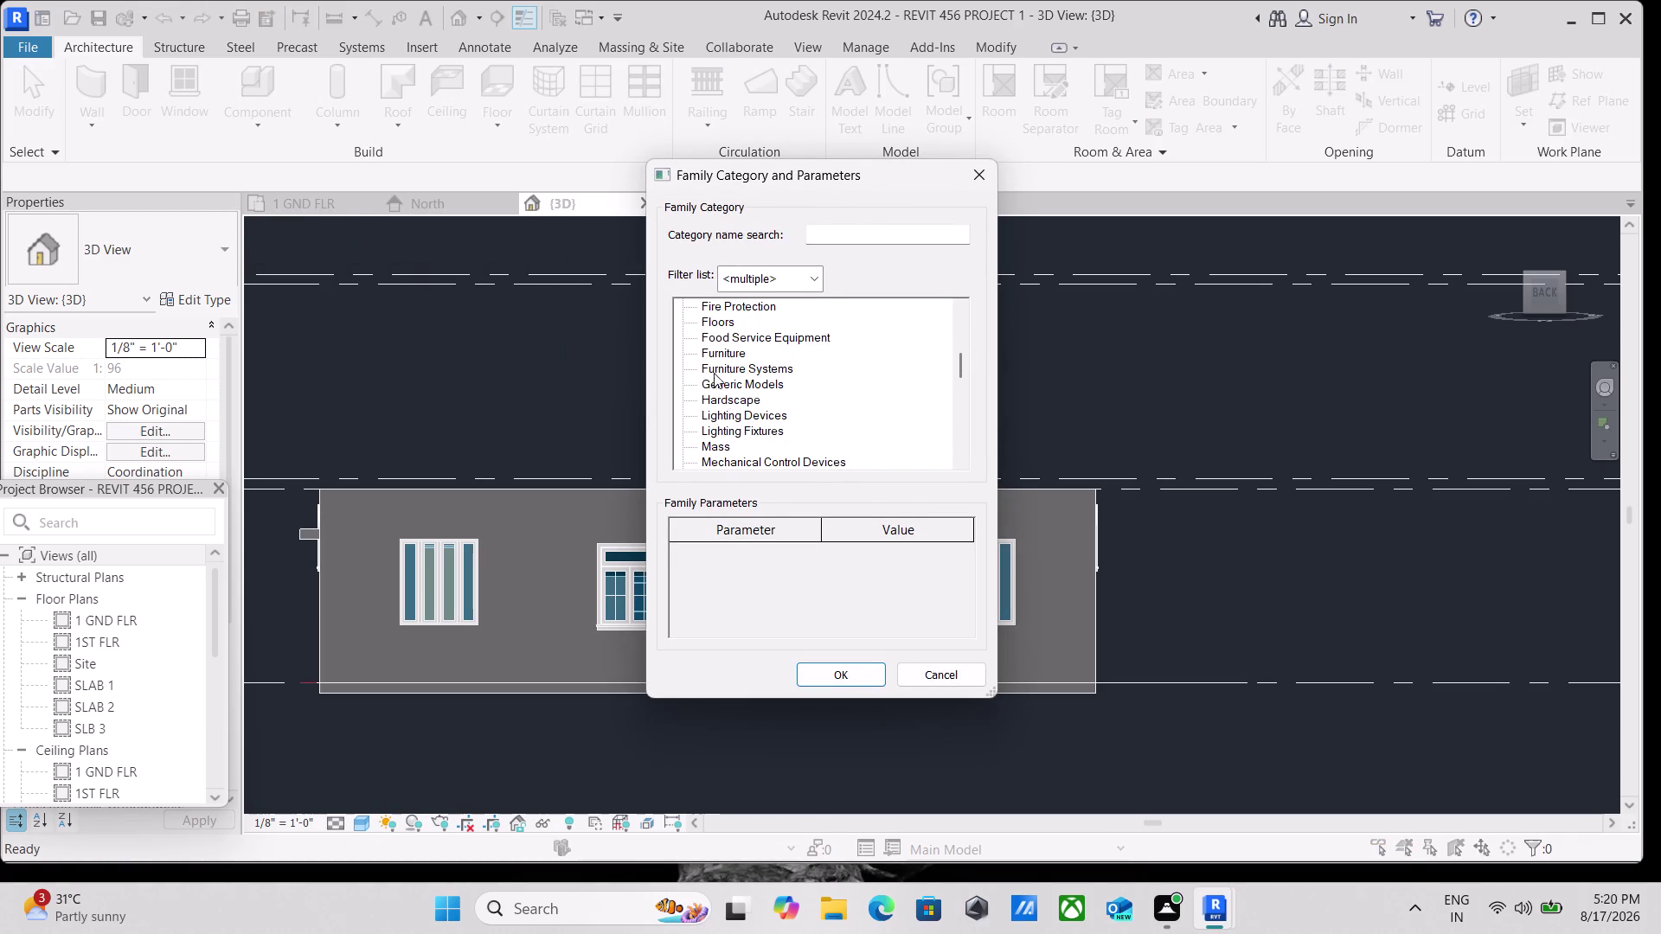
Choose the Generic Models category and accept the name 'Generic Models 3'.
scroll(down, 3)
scroll(up, 3)
scroll(up, 3)
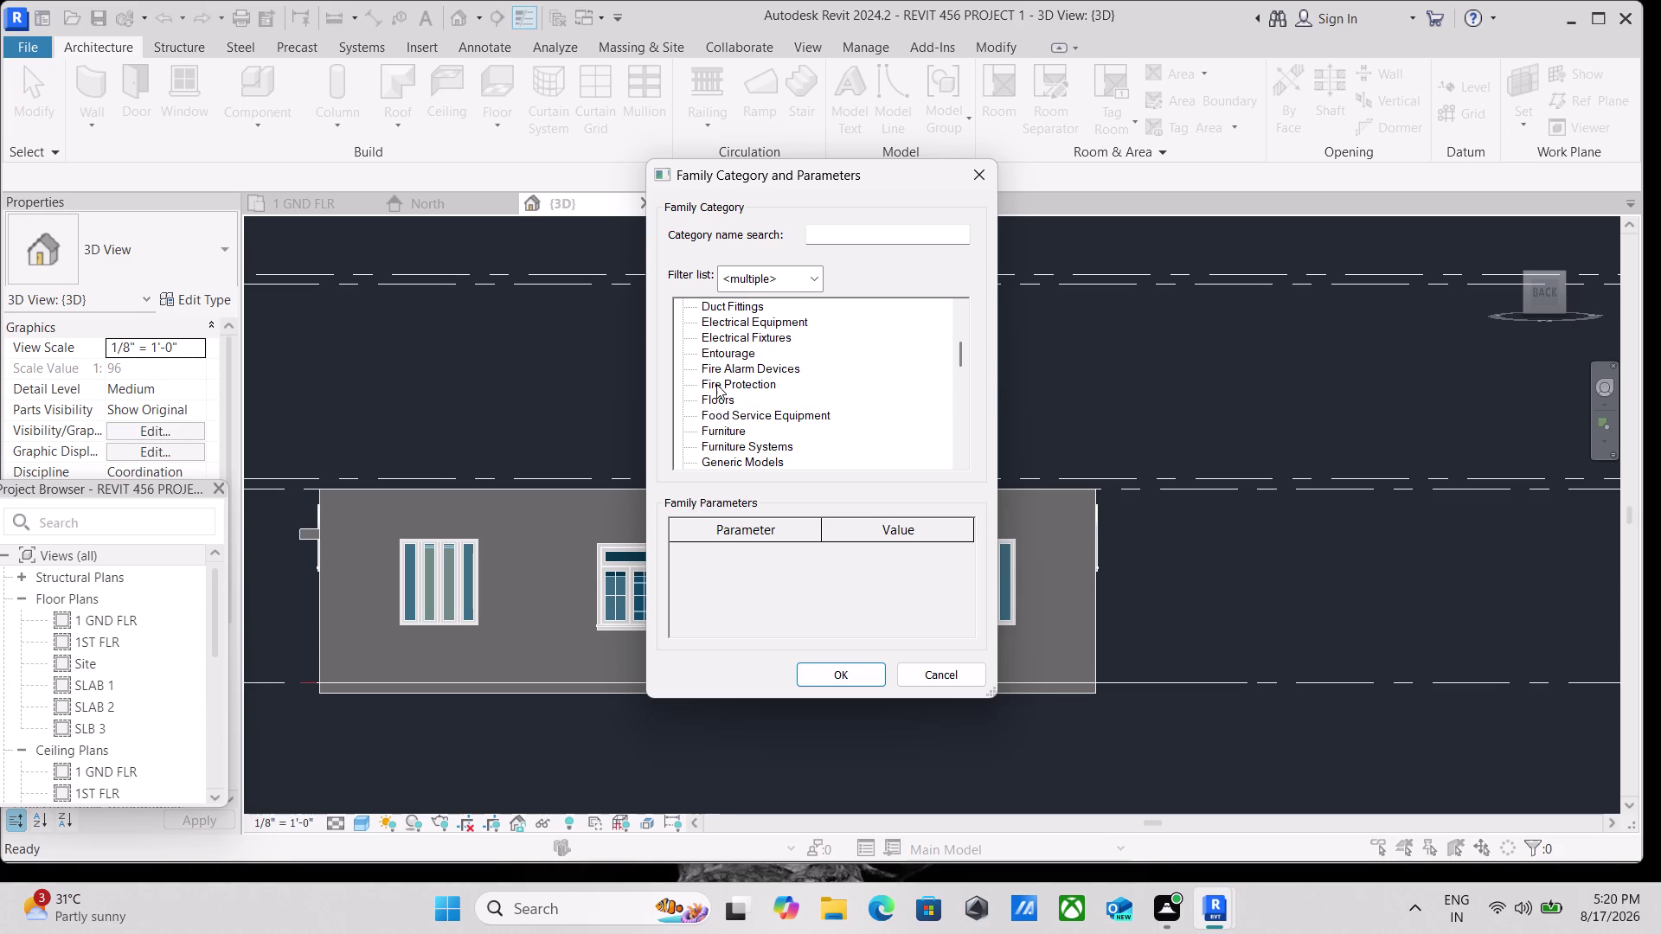
scroll(up, 3)
scroll(down, 3)
scroll(up, 3)
scroll(down, 3)
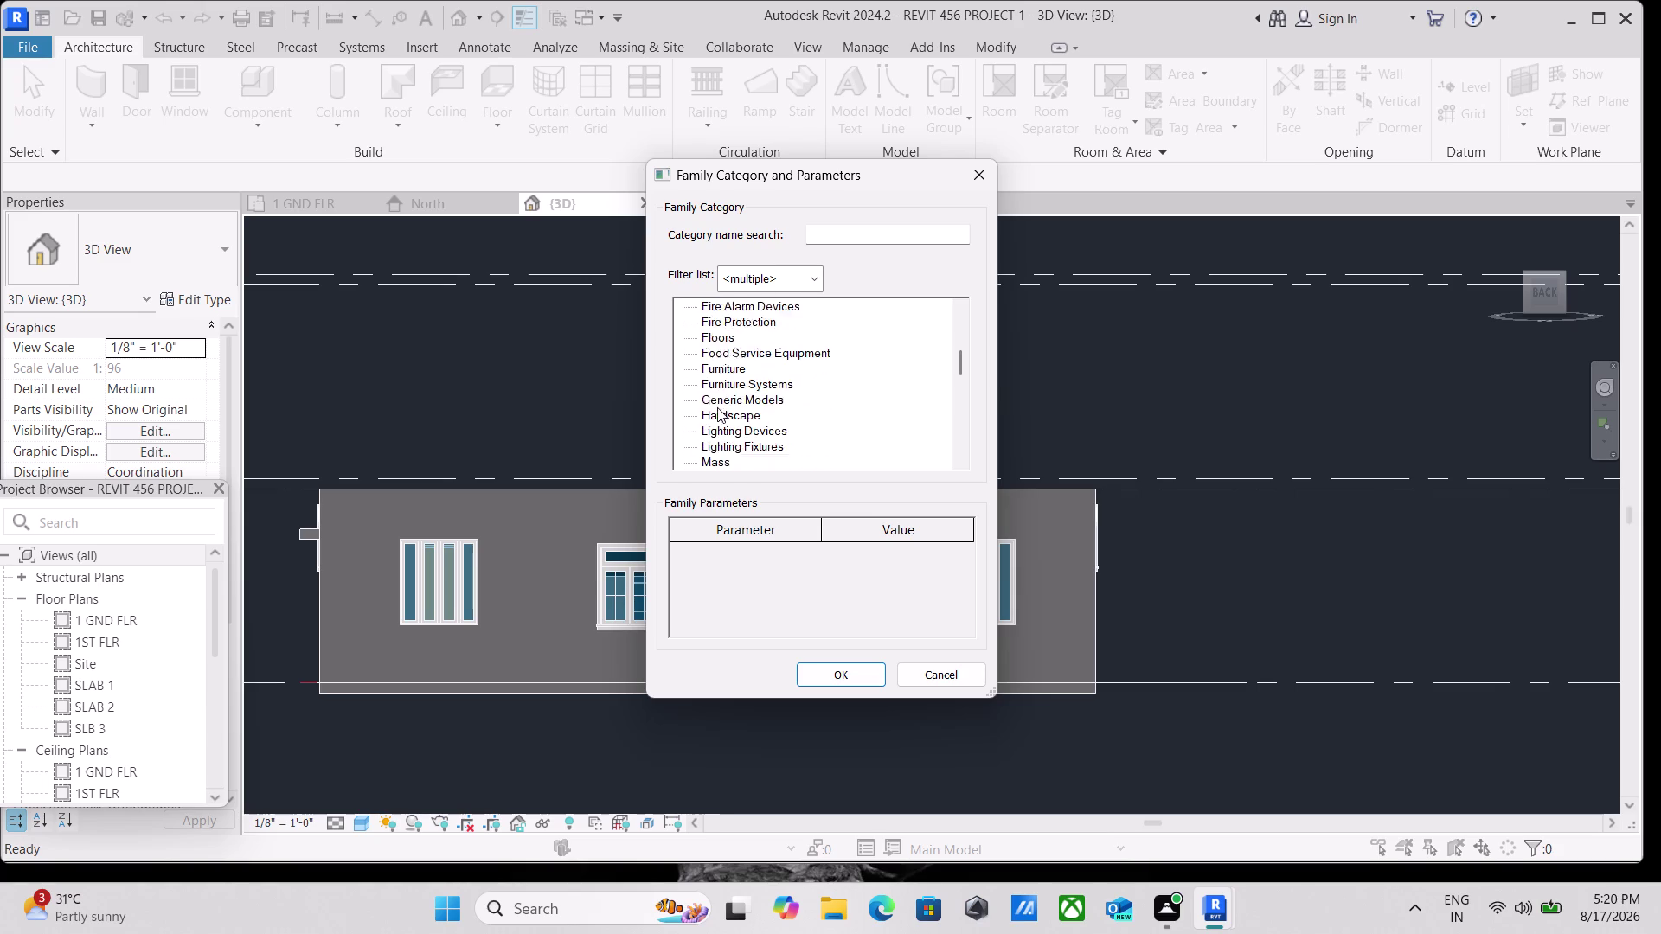
scroll(down, 3)
scroll(up, 3)
click(729, 399)
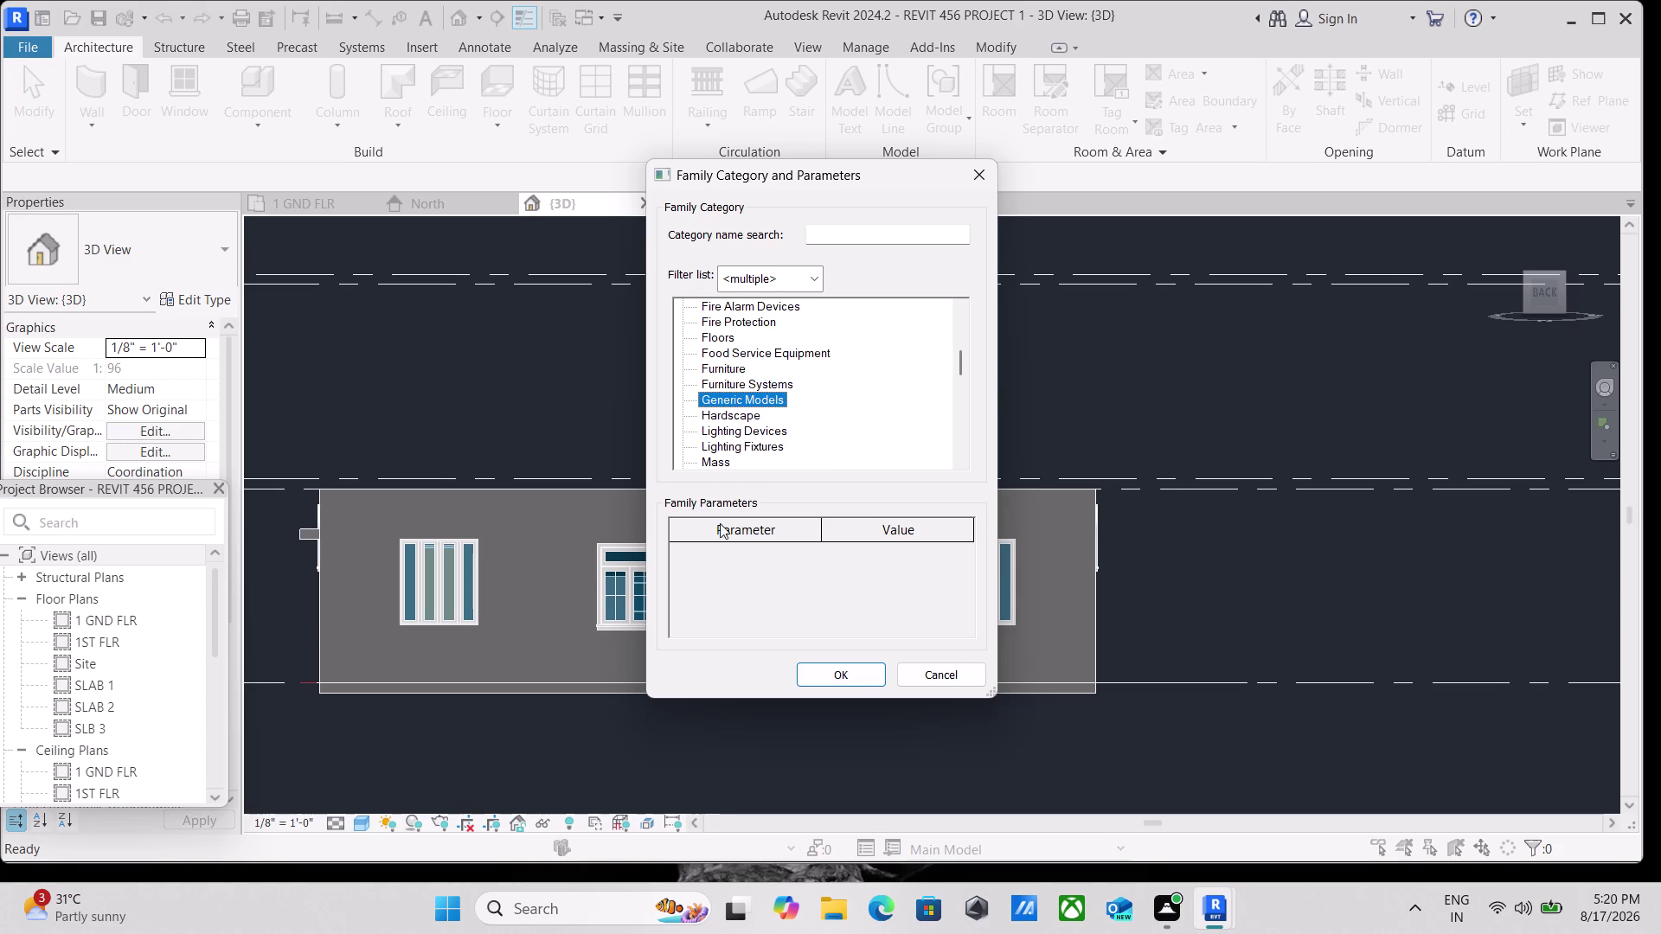
click(831, 671)
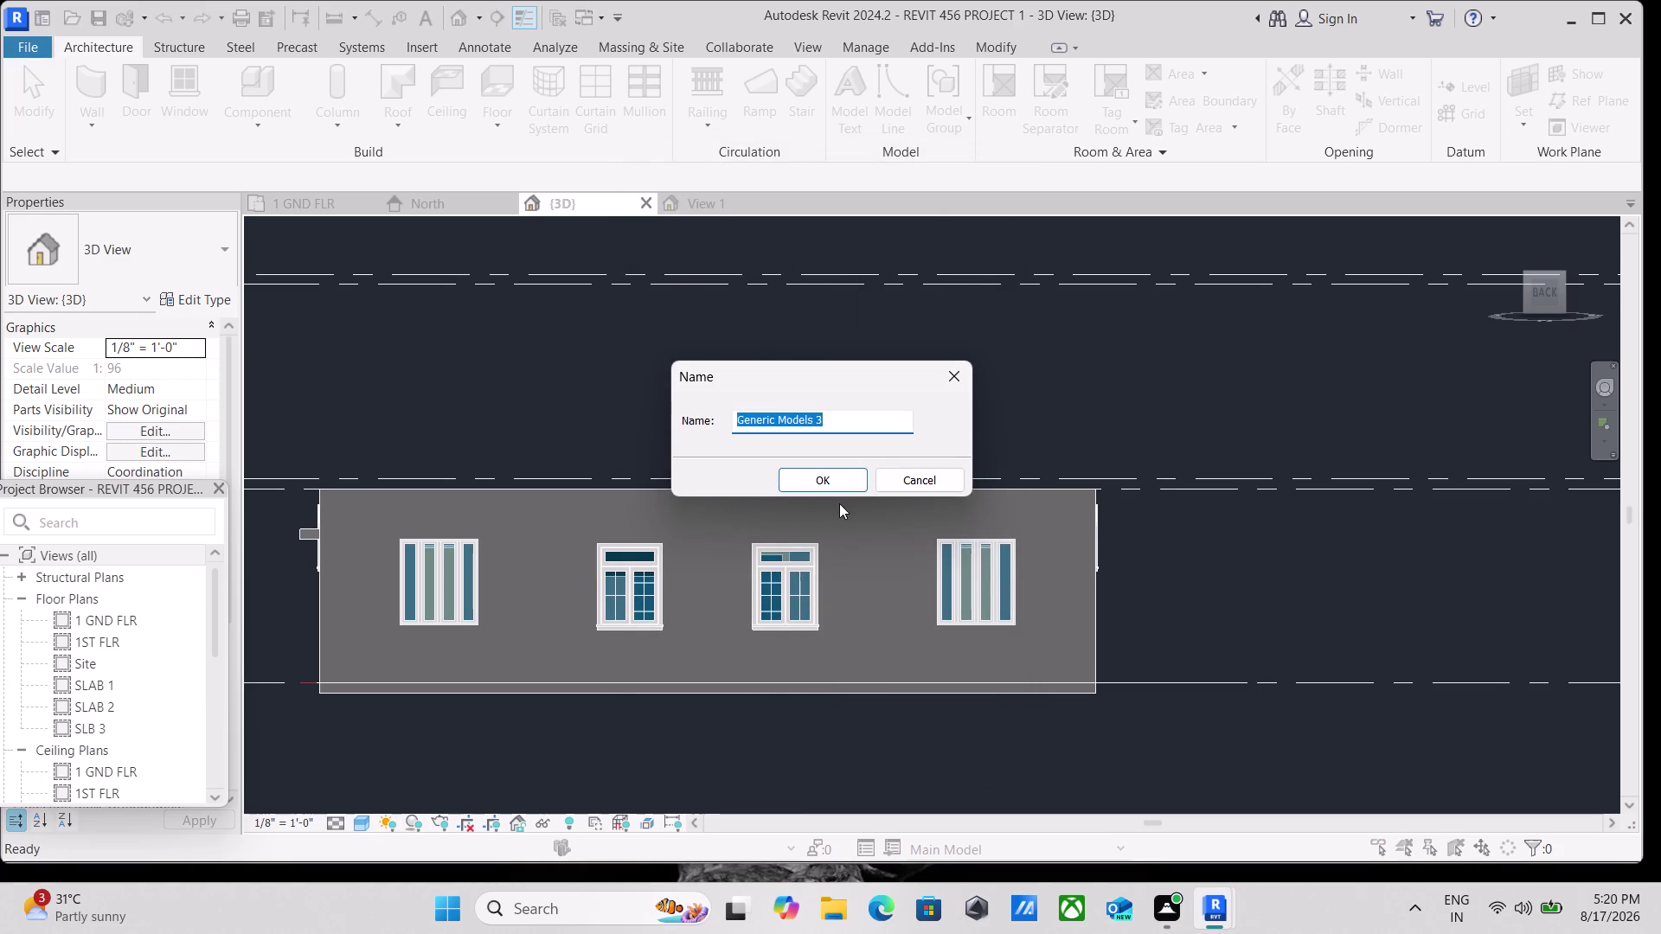
click(840, 470)
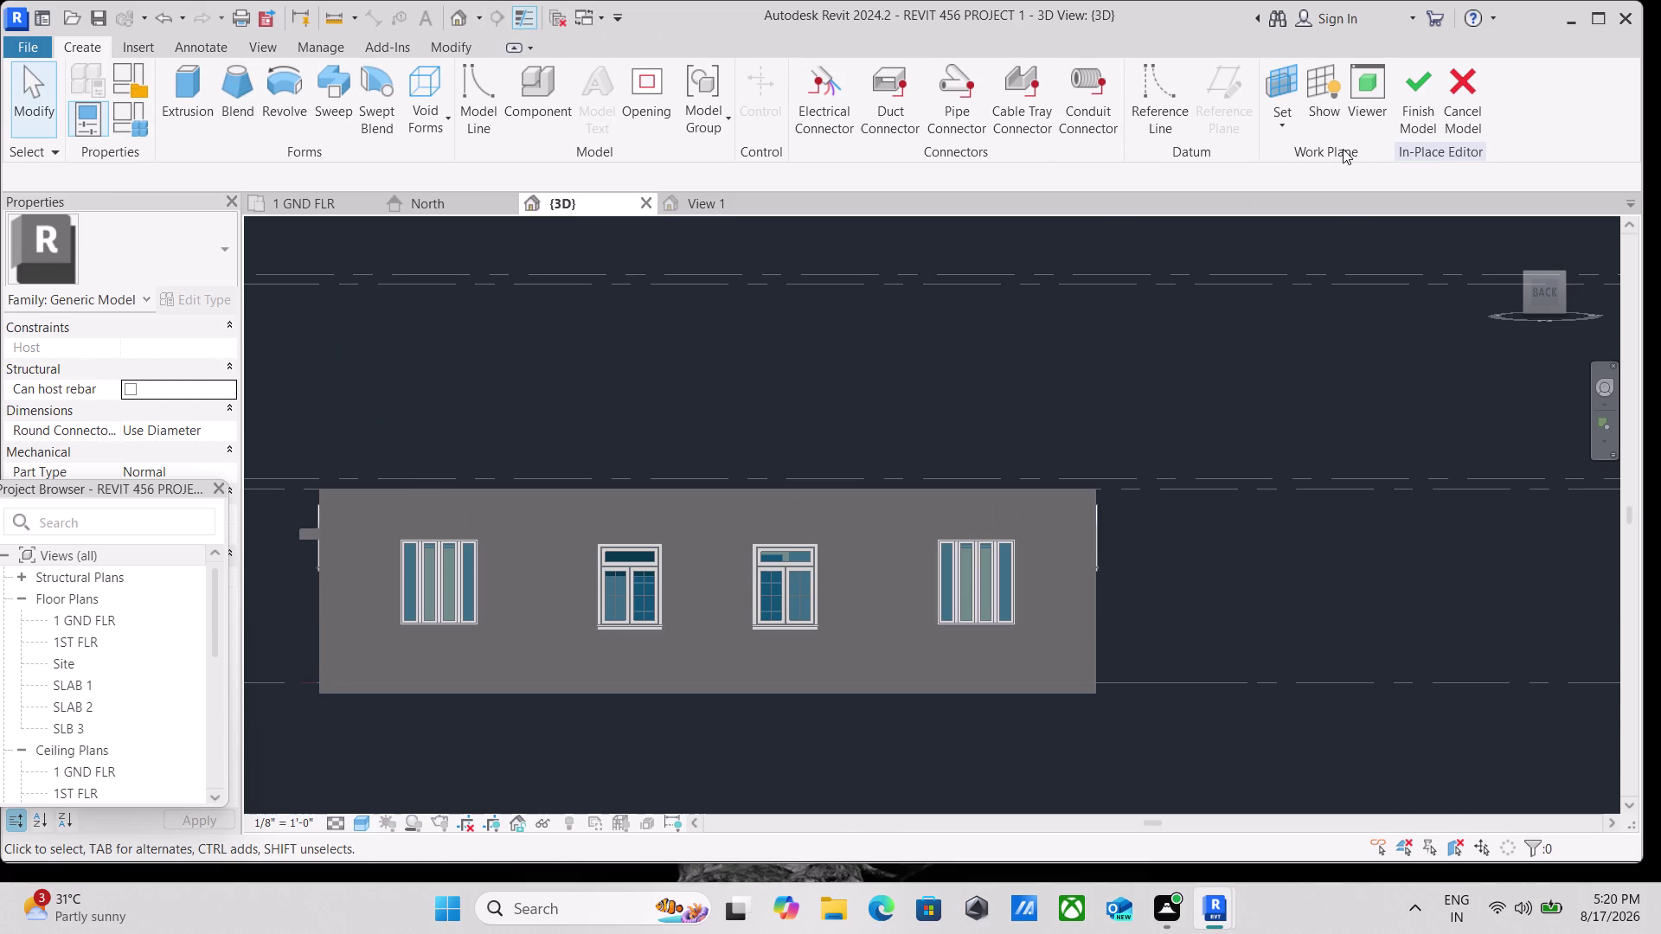
Set the sketch work plane by picking the back wall face.
click(1290, 113)
click(1300, 194)
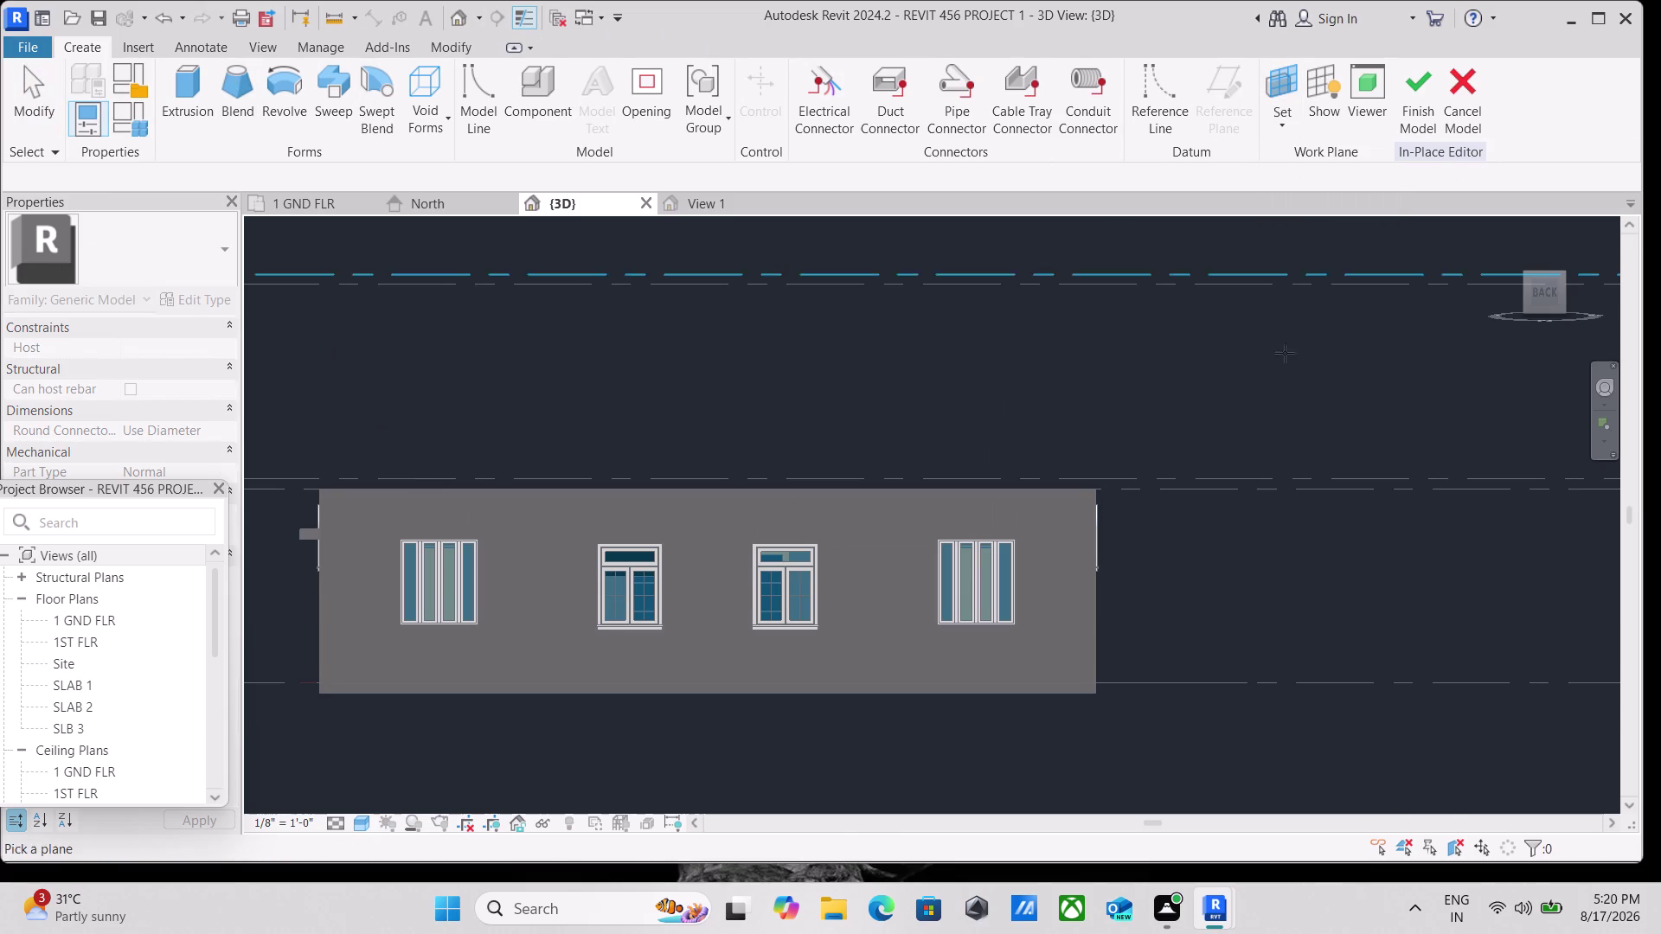
scroll(up, 3)
click(1086, 508)
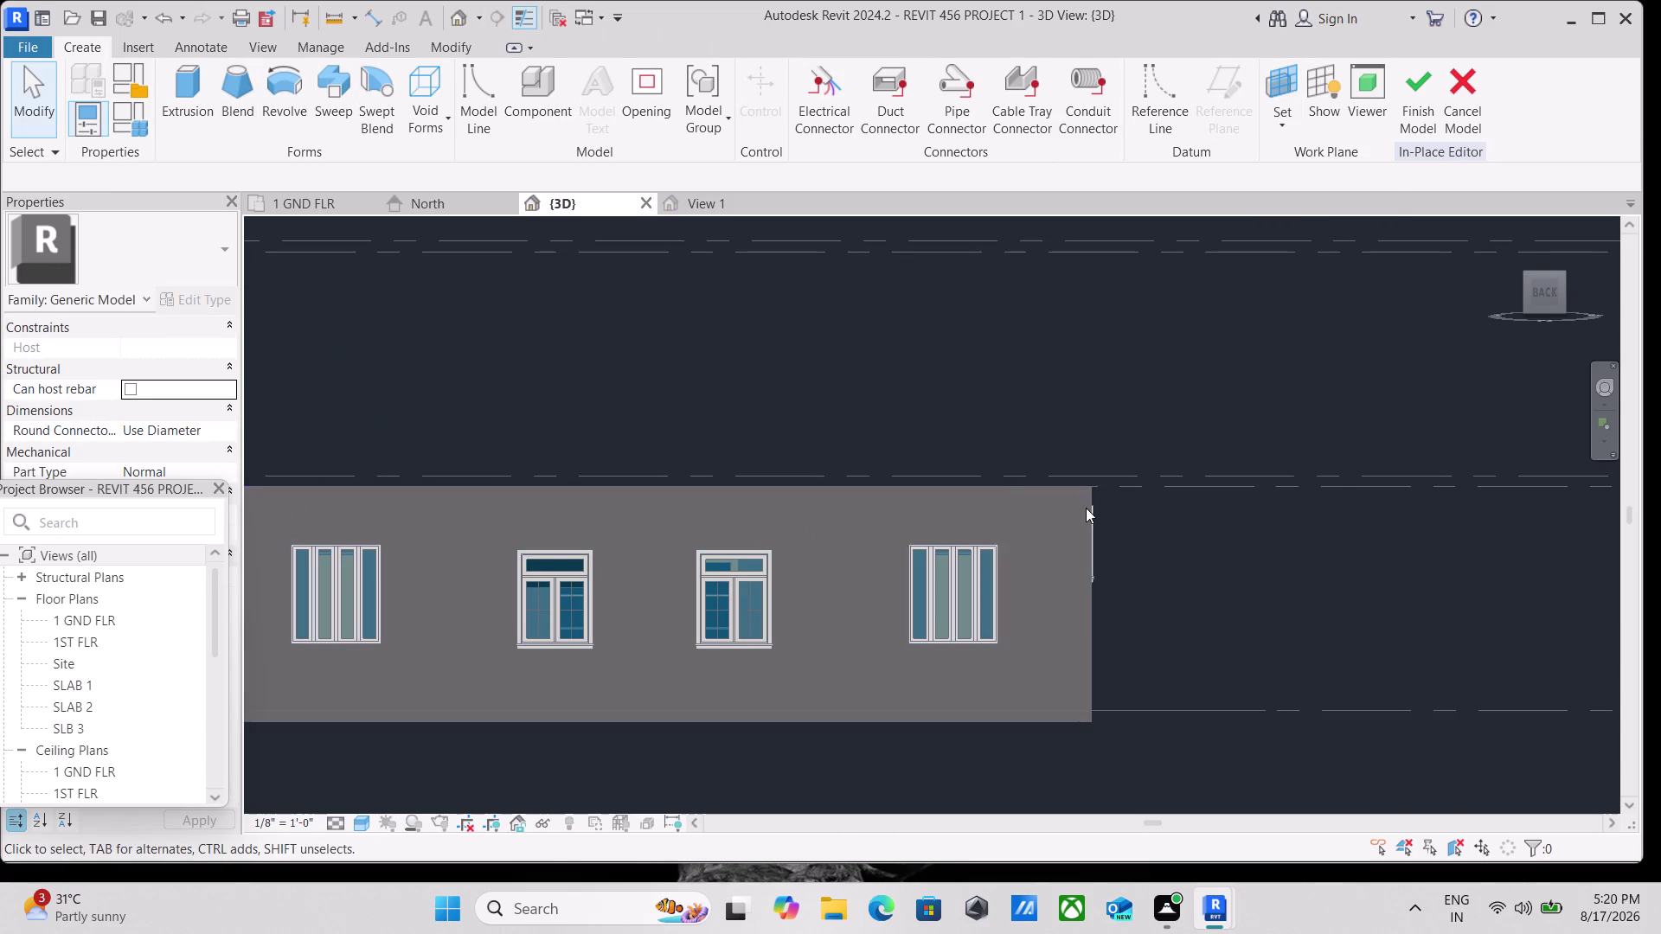
scroll(down, 3)
middle_drag(760, 361, 911, 393)
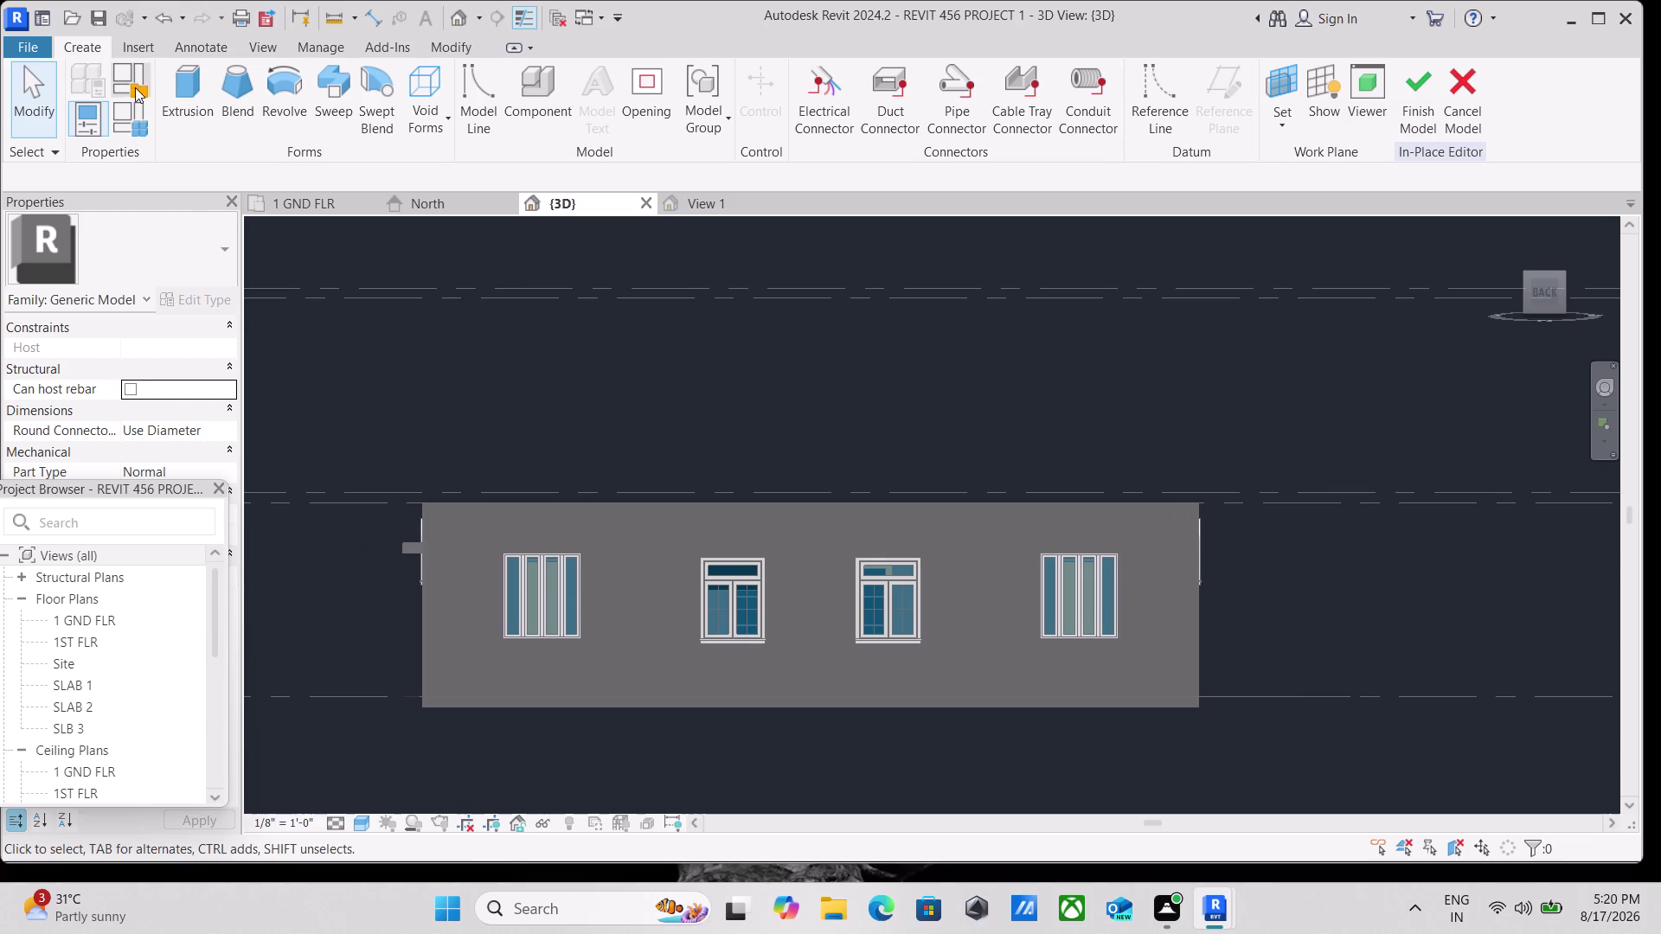
Start an extrusion and sketch sunshade rectangles above the first two windows.
click(174, 92)
scroll(up, 3)
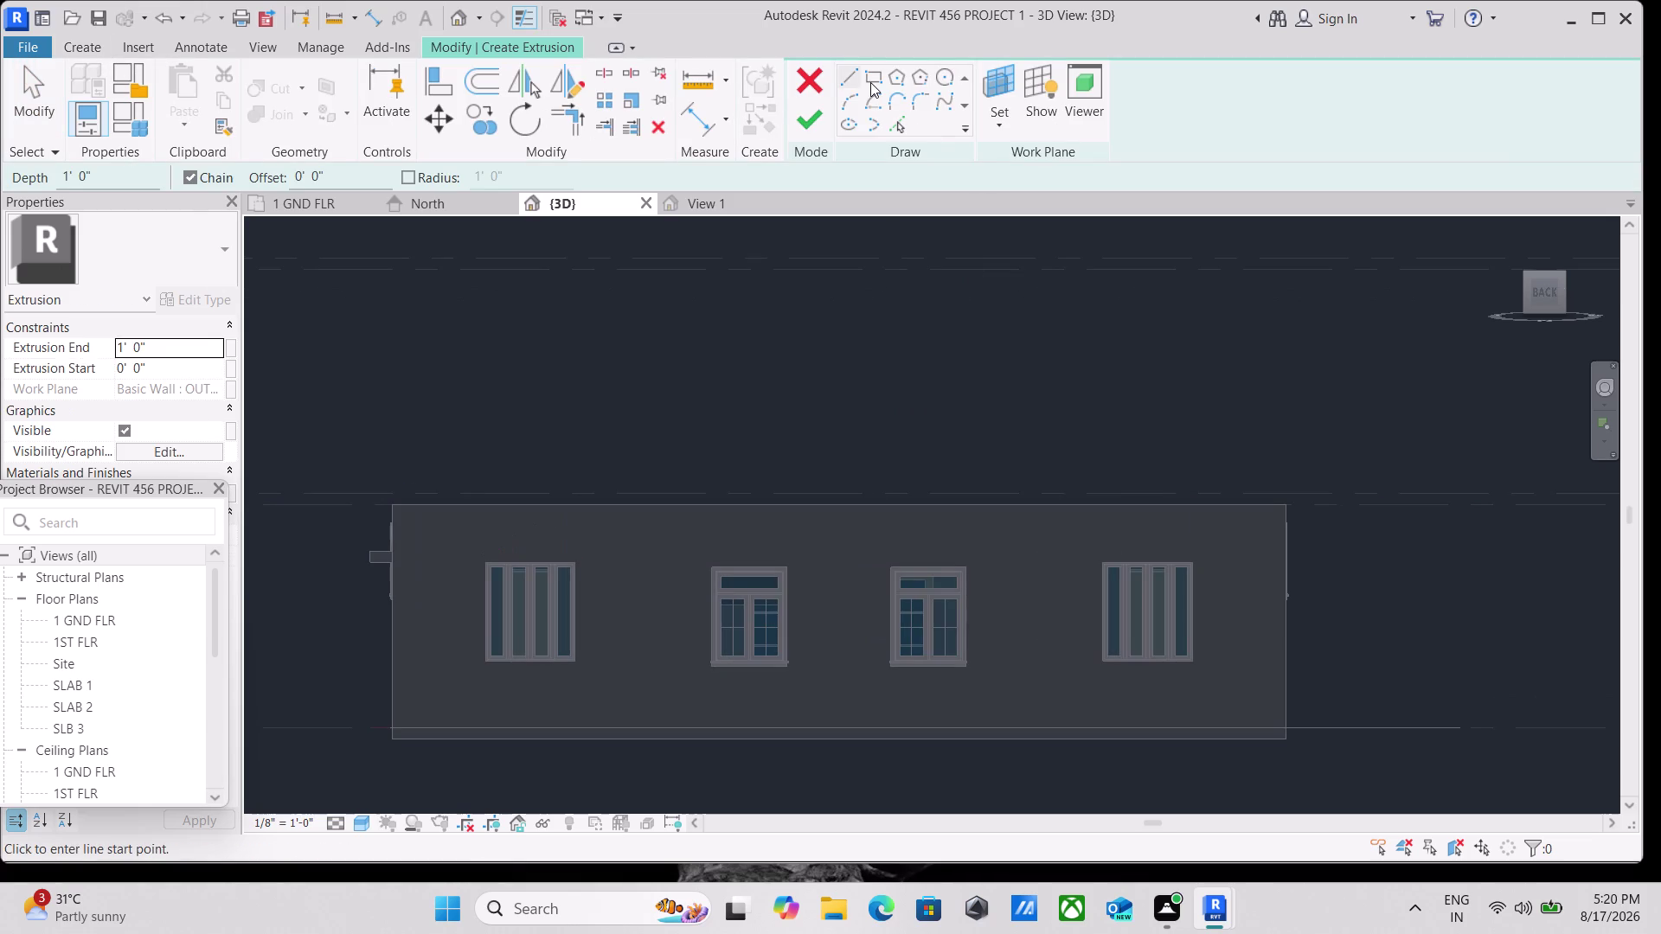
click(870, 82)
scroll(up, 3)
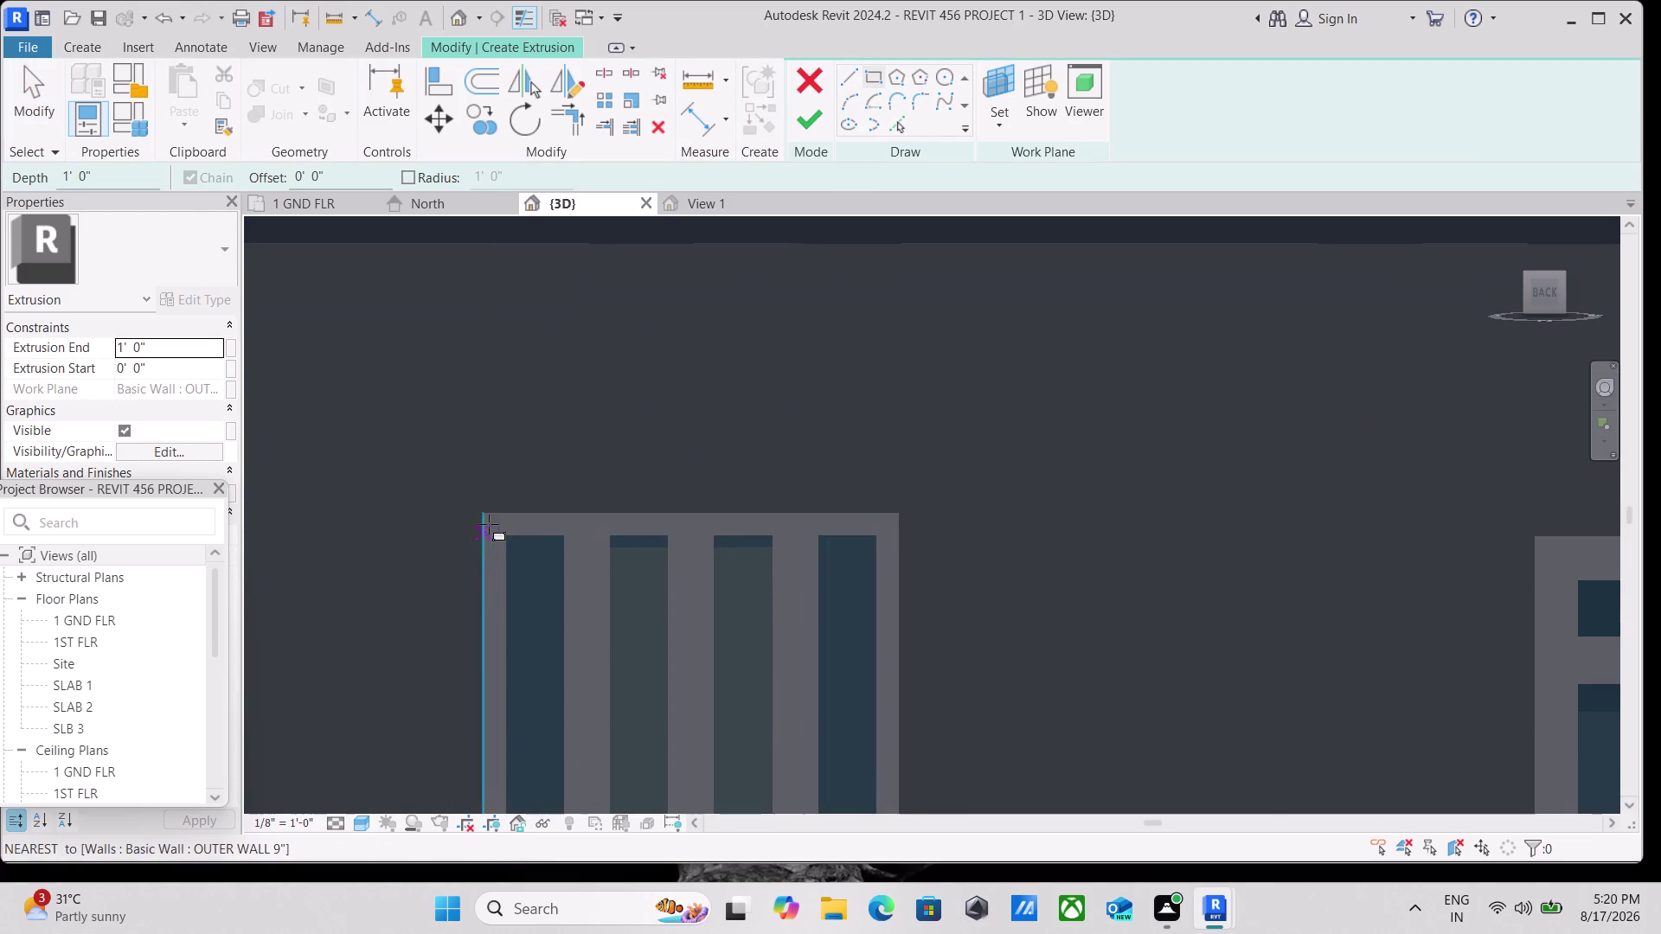
click(486, 508)
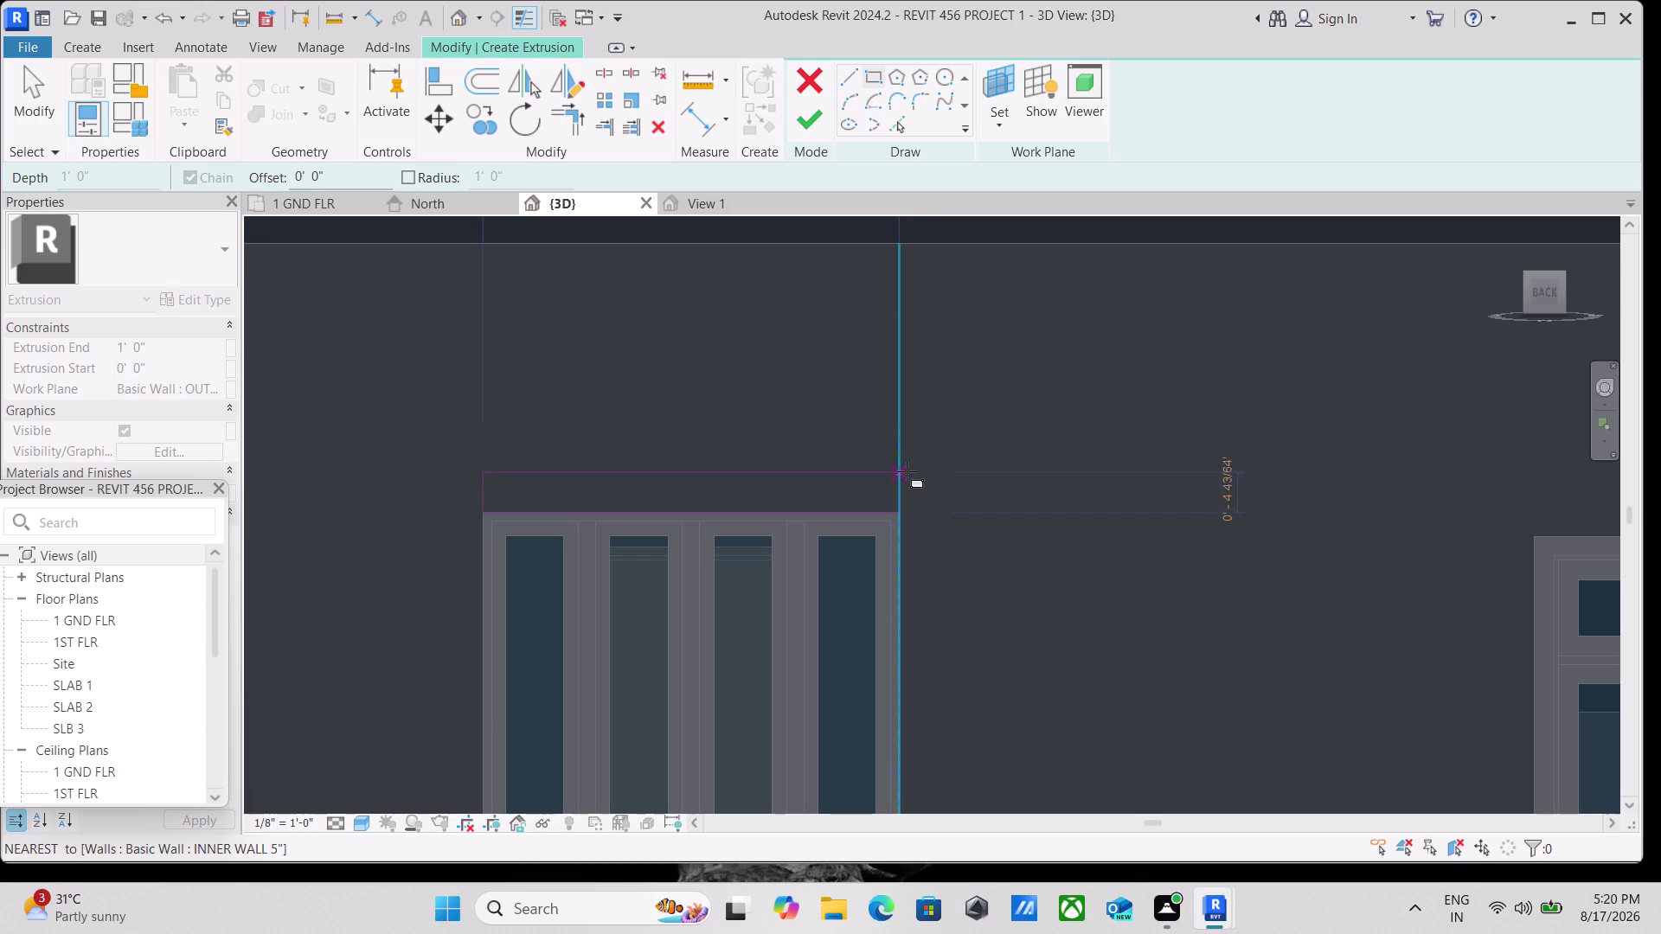
click(909, 457)
scroll(down, 3)
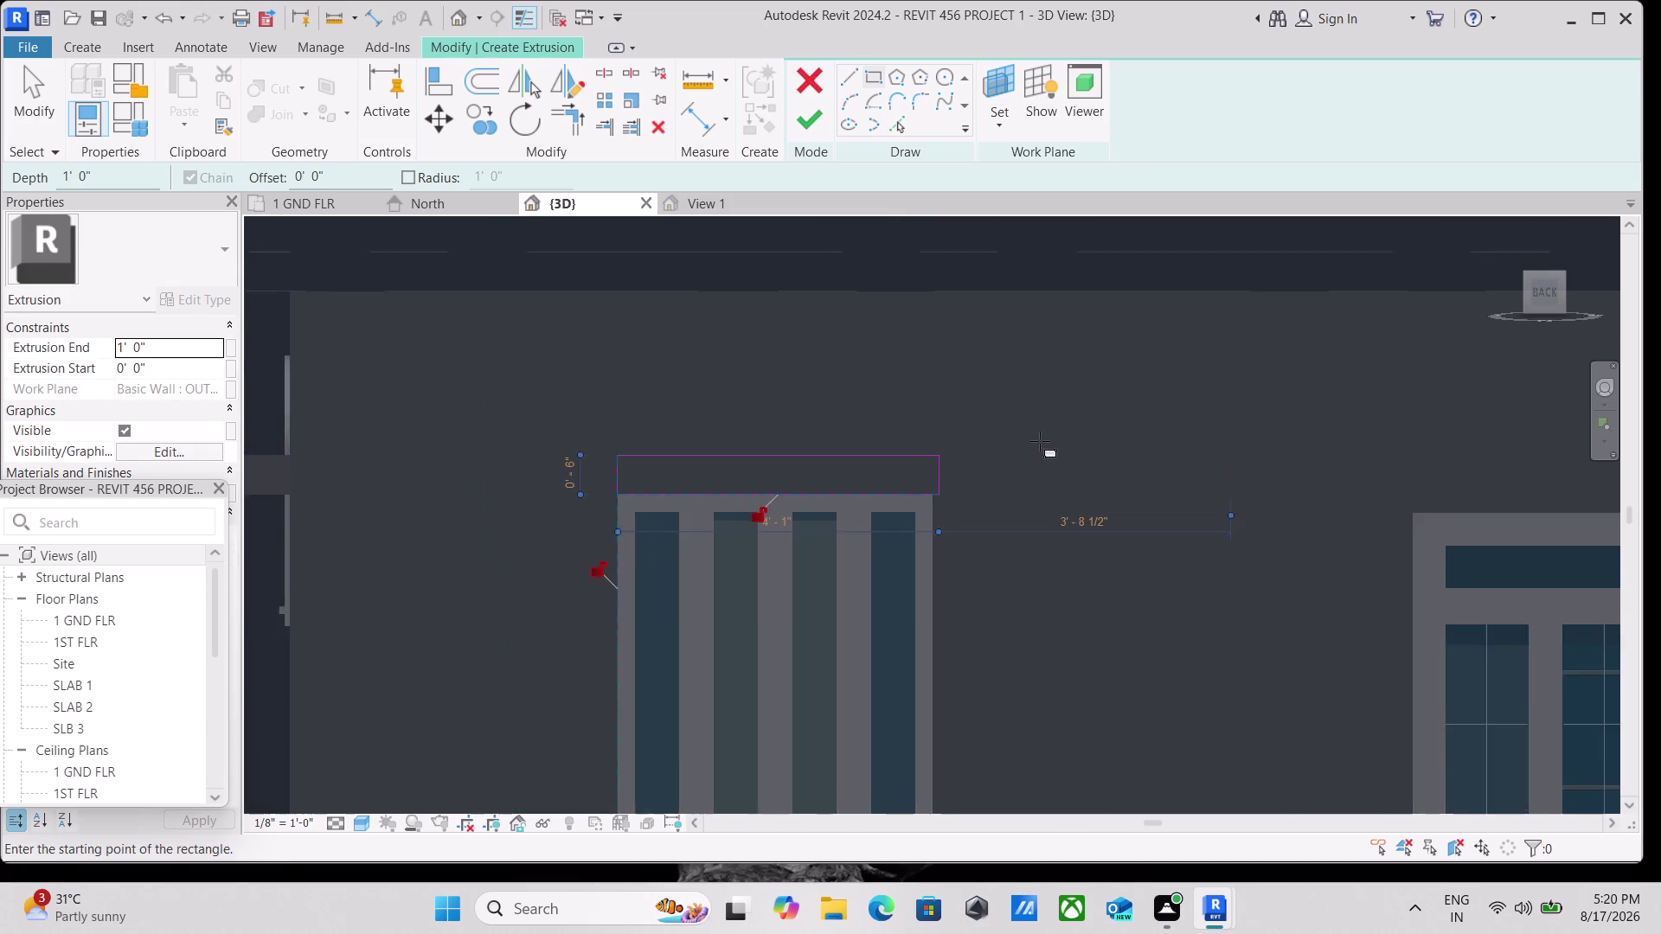
middle_drag(1040, 441, 615, 439)
middle_drag(965, 424, 586, 427)
click(611, 515)
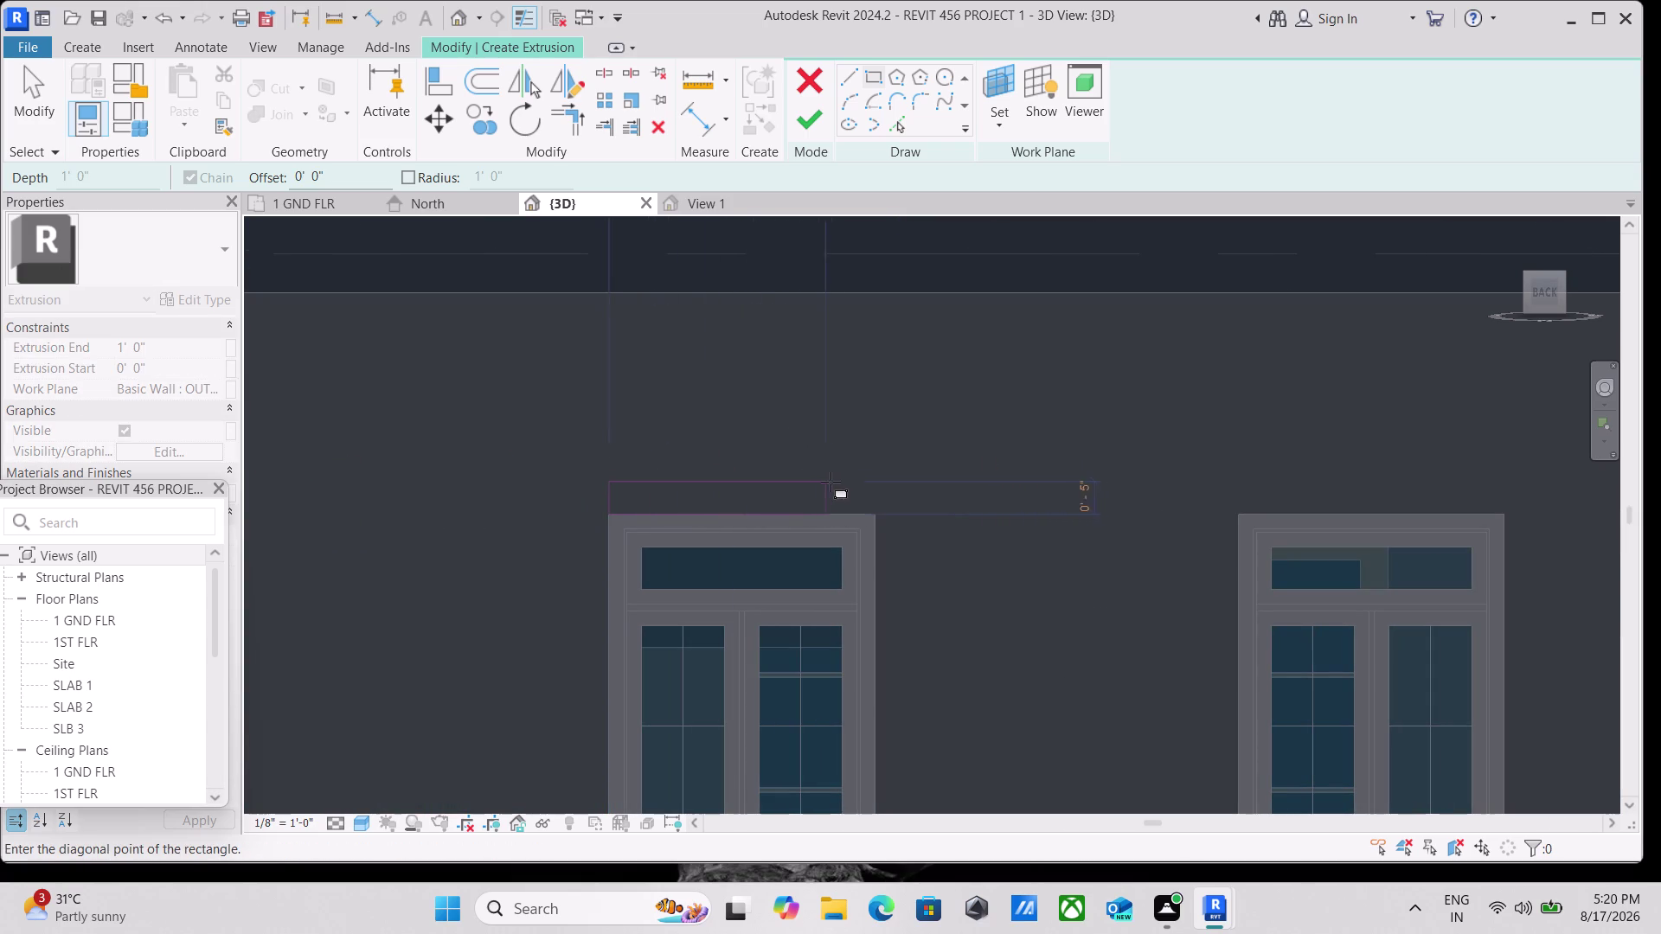
click(881, 475)
Sketch rectangles above the next window and the four-pane window, then finish the sketch.
scroll(down, 3)
middle_drag(1012, 450, 626, 452)
scroll(up, 3)
middle_drag(794, 466, 784, 465)
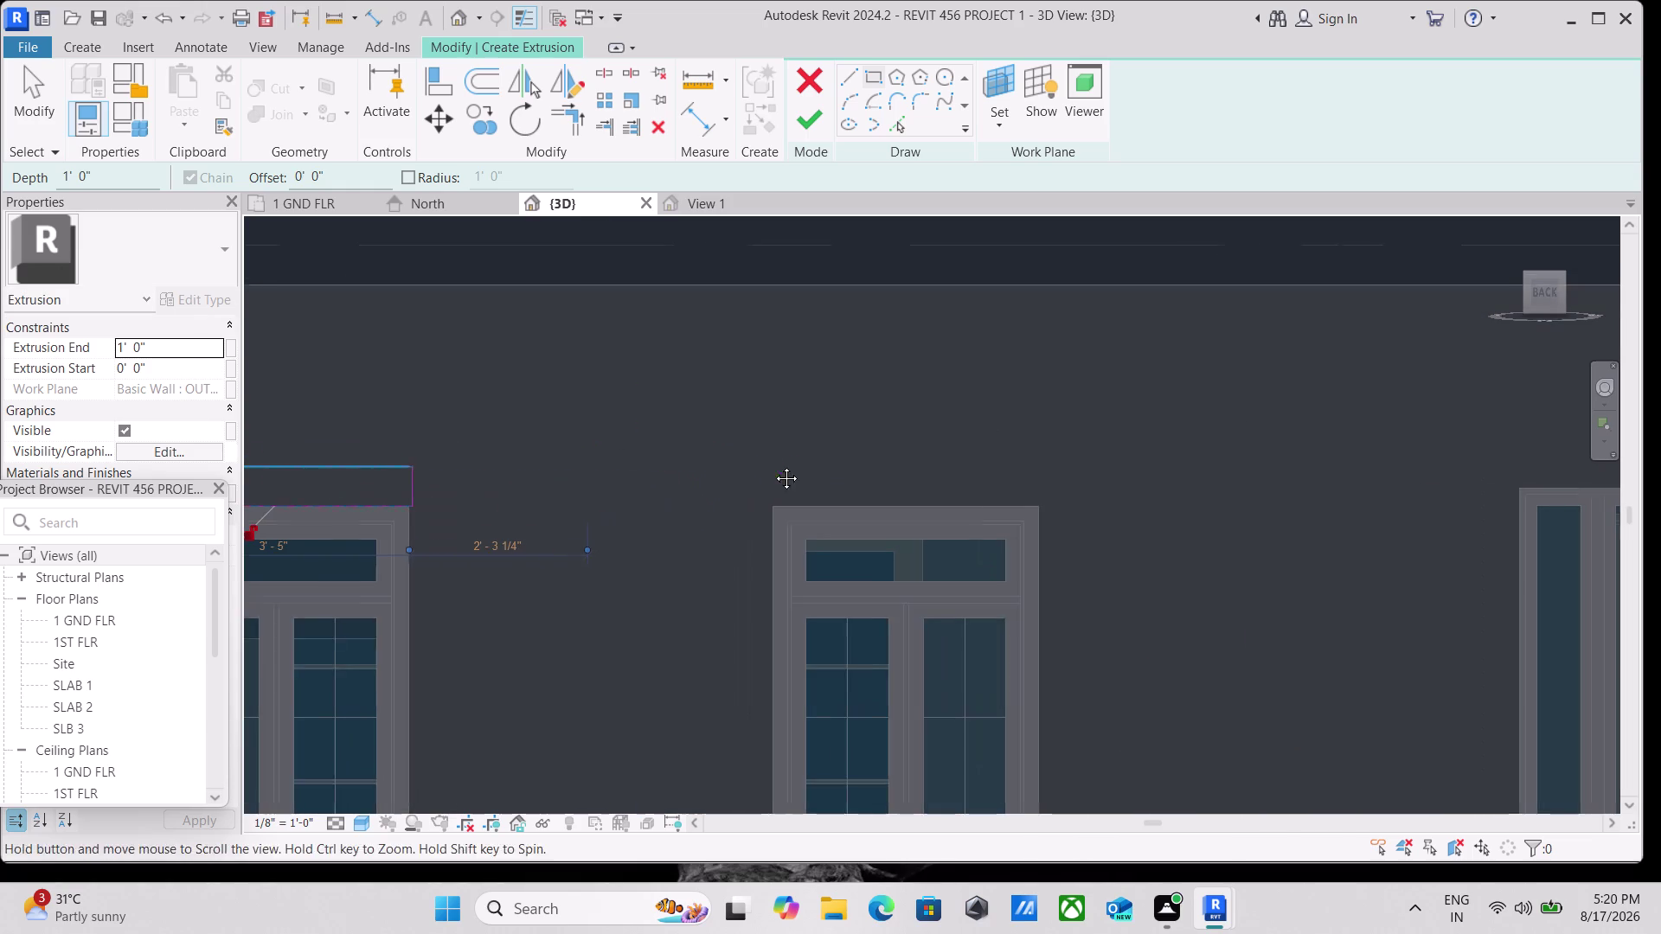
middle_drag(783, 466, 630, 466)
click(610, 503)
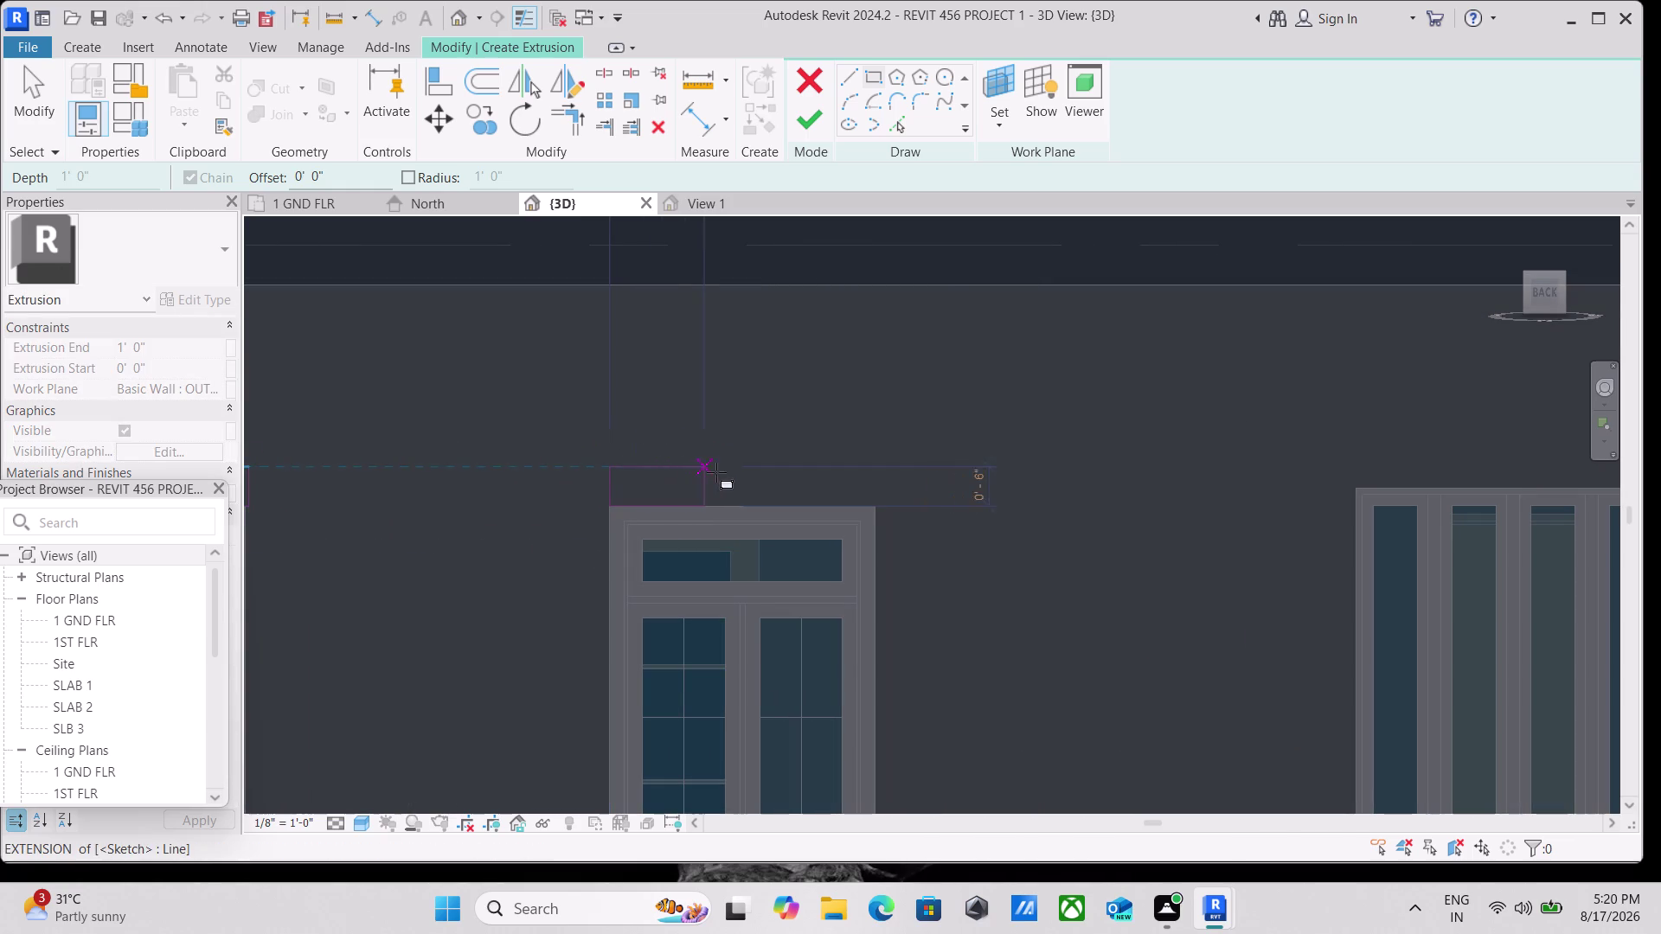
click(869, 472)
scroll(down, 3)
middle_drag(954, 430, 787, 434)
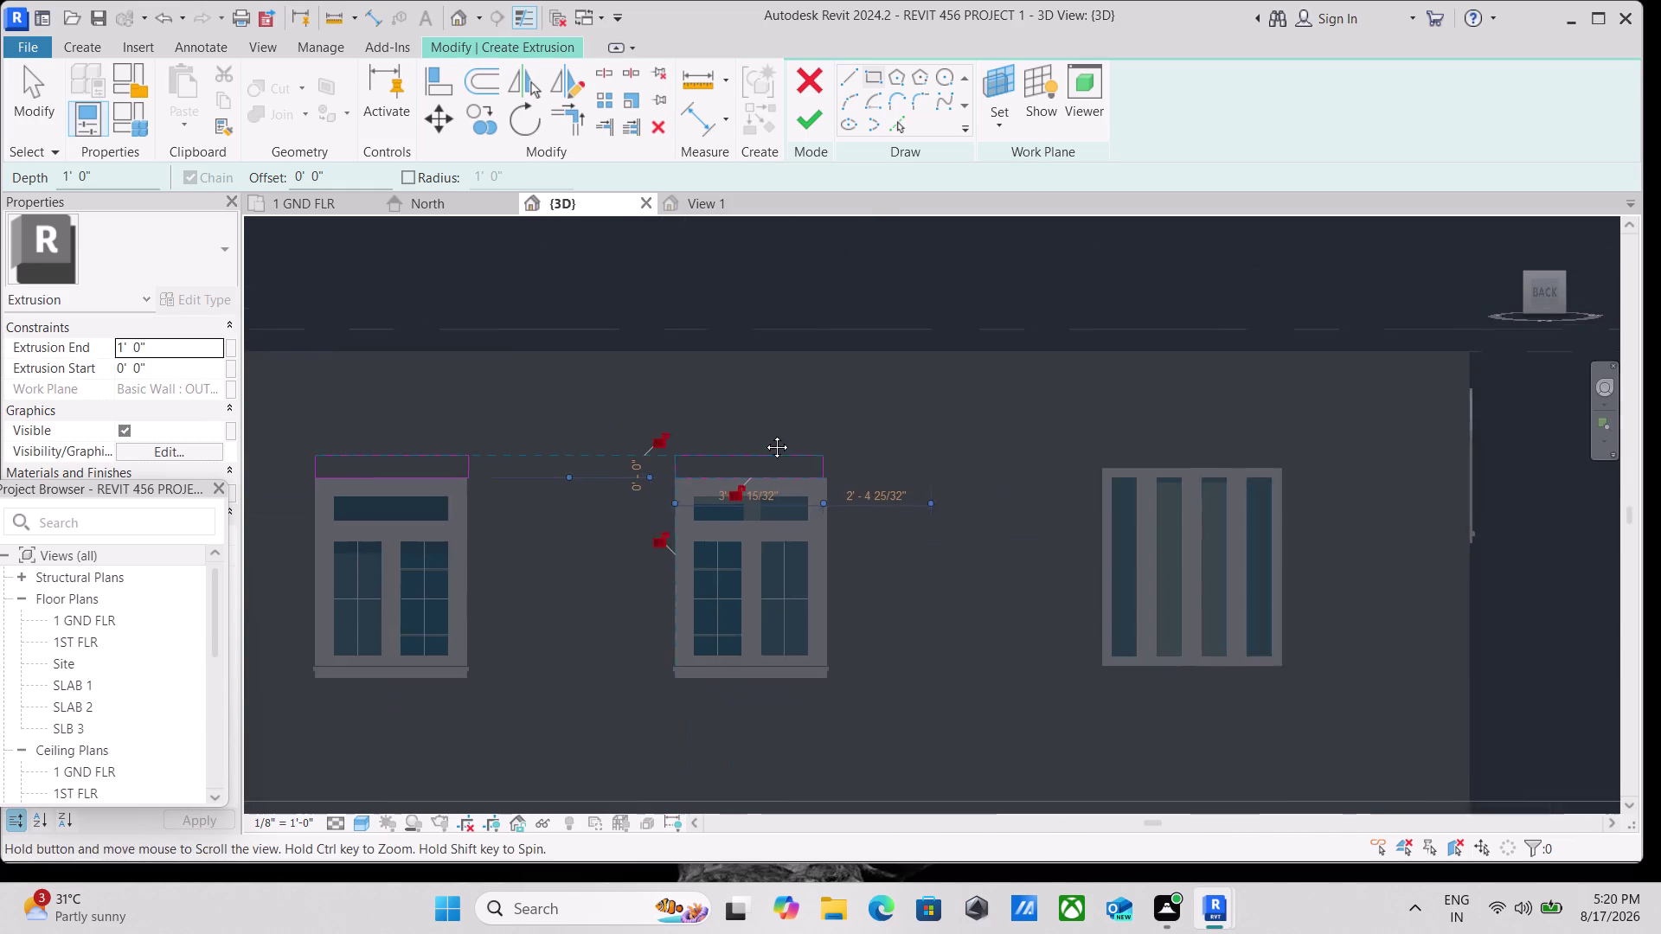
middle_drag(787, 434, 591, 434)
scroll(up, 3)
middle_drag(830, 426, 618, 449)
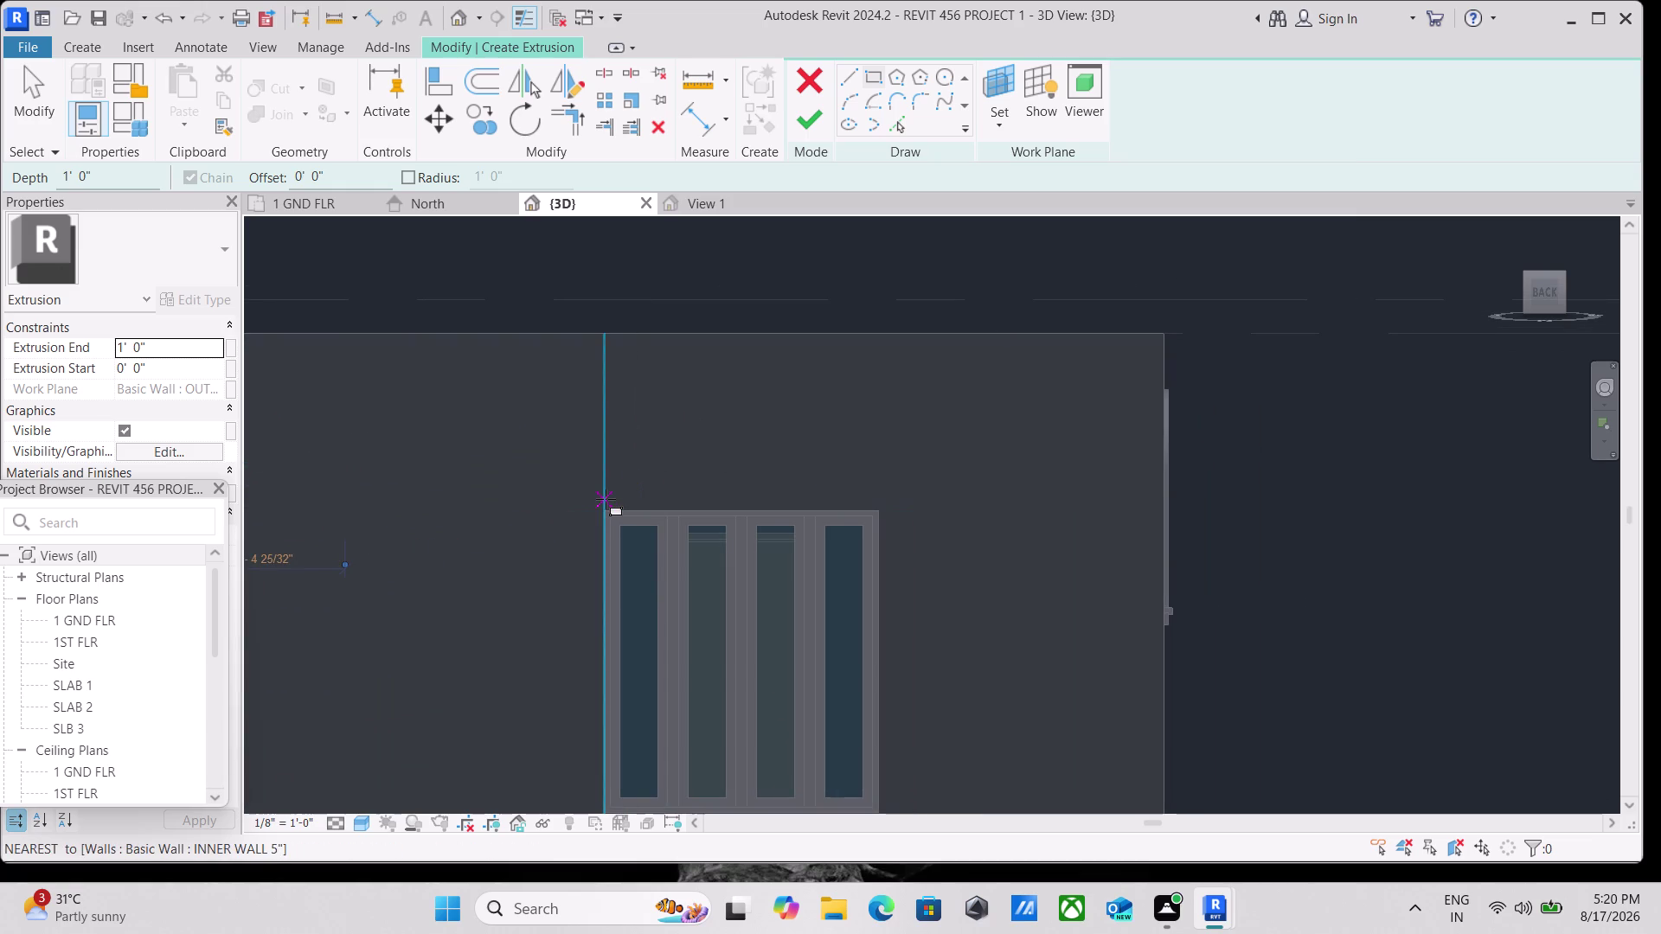
click(605, 503)
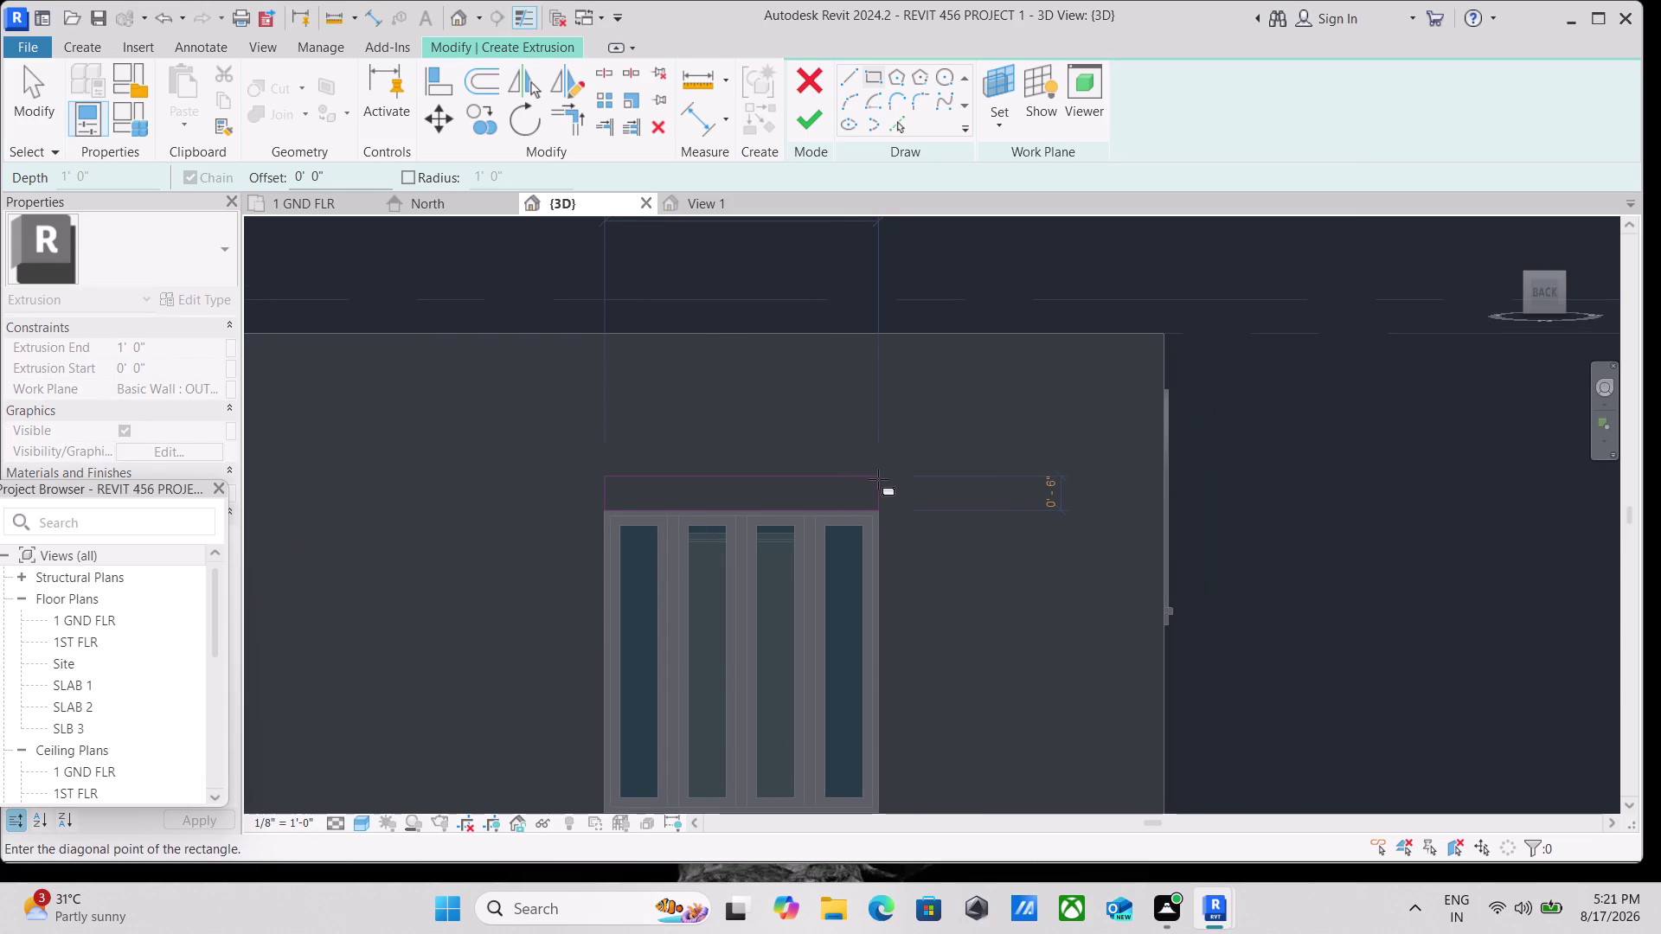
click(878, 479)
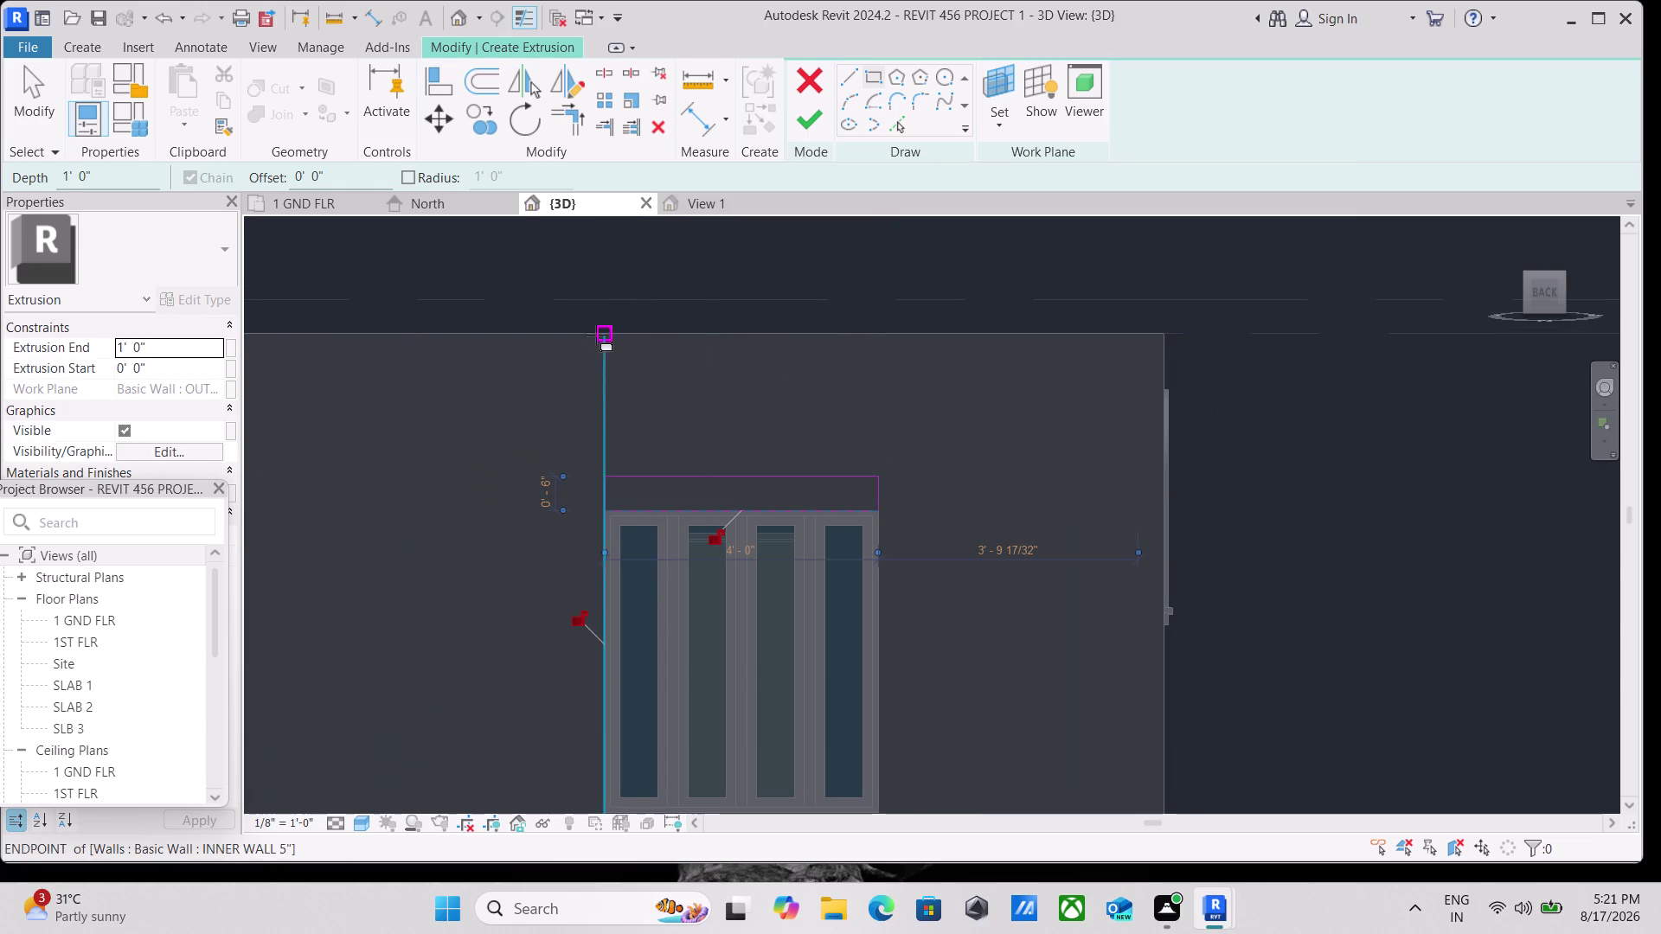
click(825, 112)
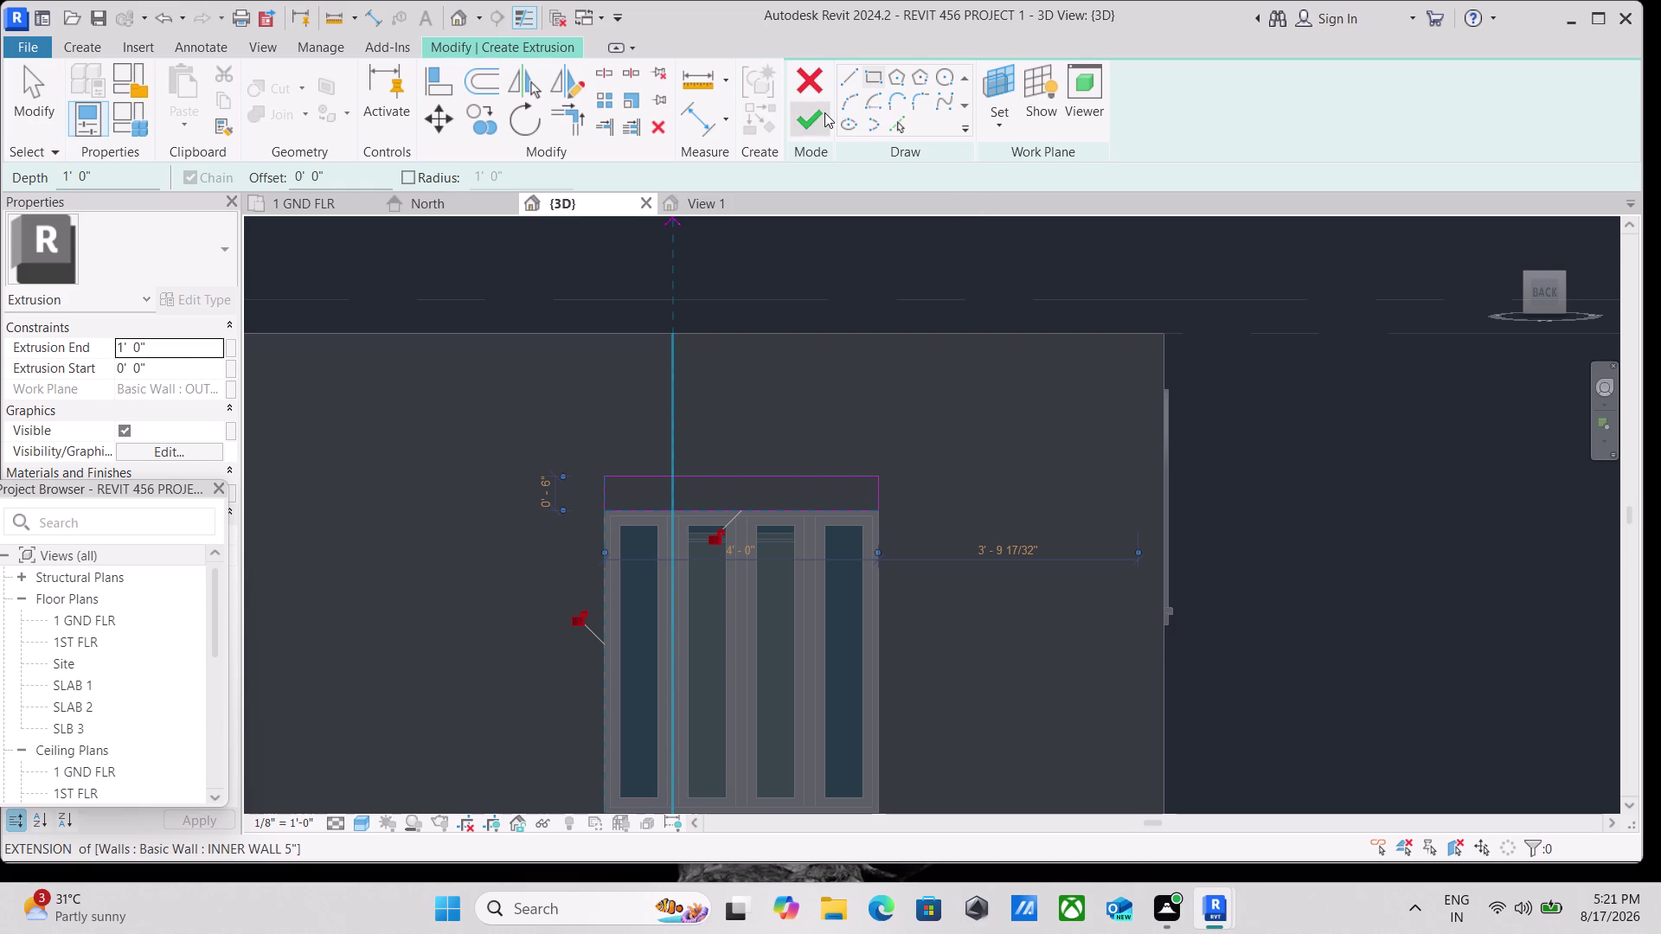
scroll(down, 3)
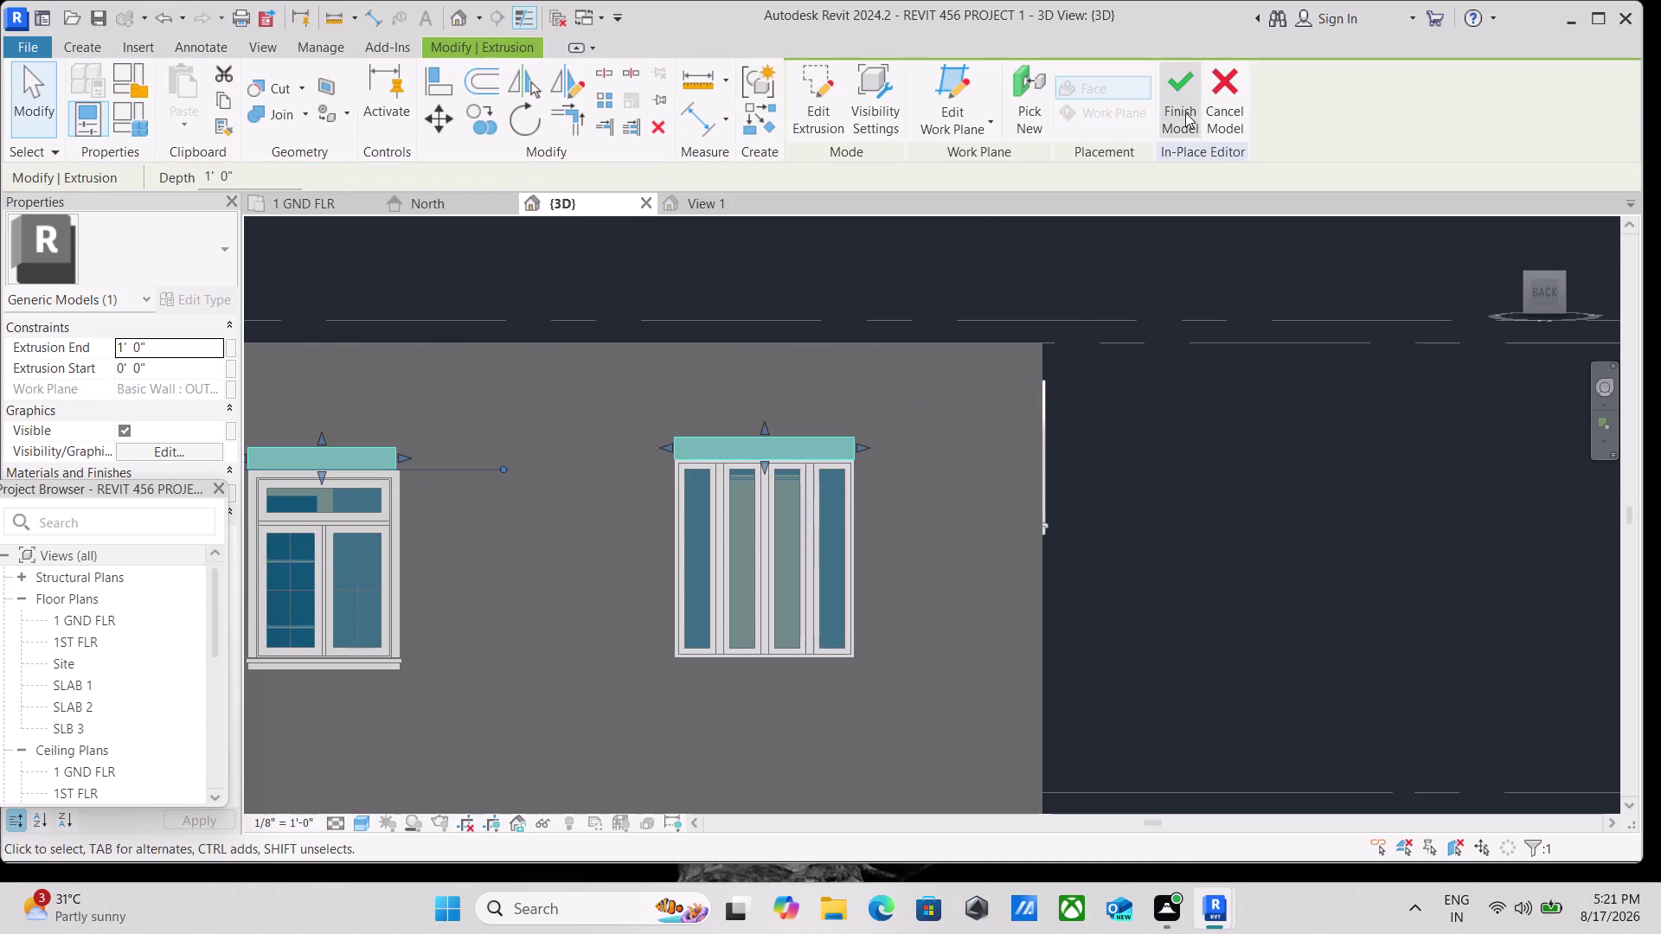
Finish the in-place model and stretch the four-pane window's sunshade past both edges.
click(1172, 95)
scroll(up, 3)
click(834, 440)
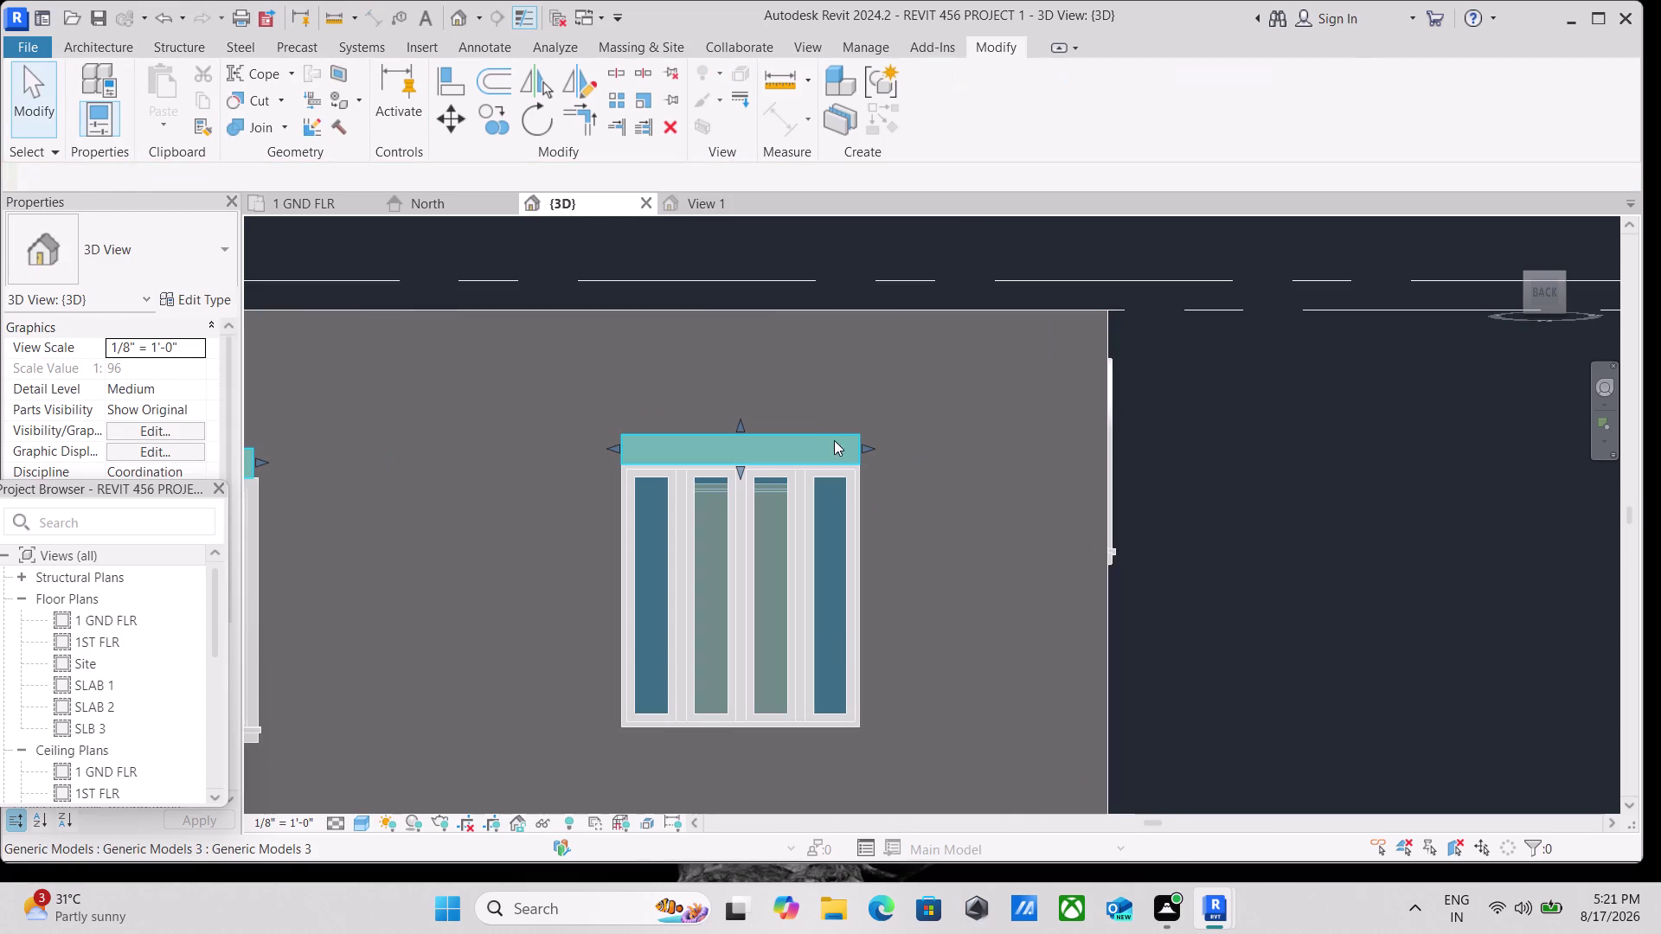
drag(864, 445, 892, 450)
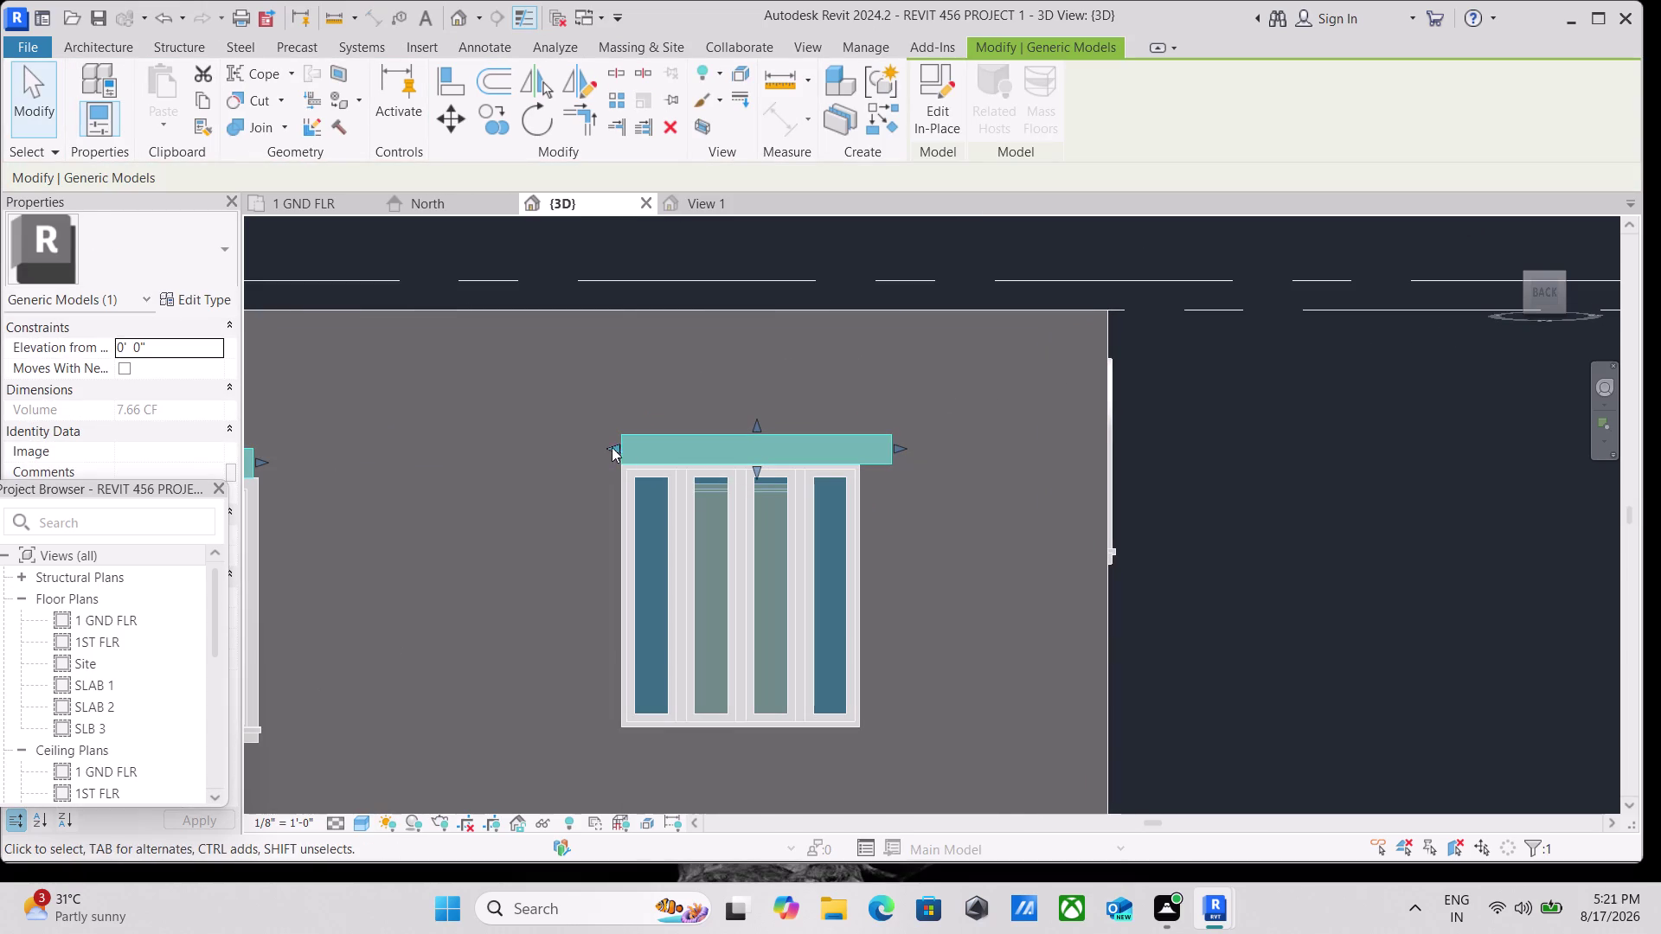
drag(615, 445, 593, 445)
scroll(down, 3)
middle_drag(571, 369, 776, 393)
key(Escape)
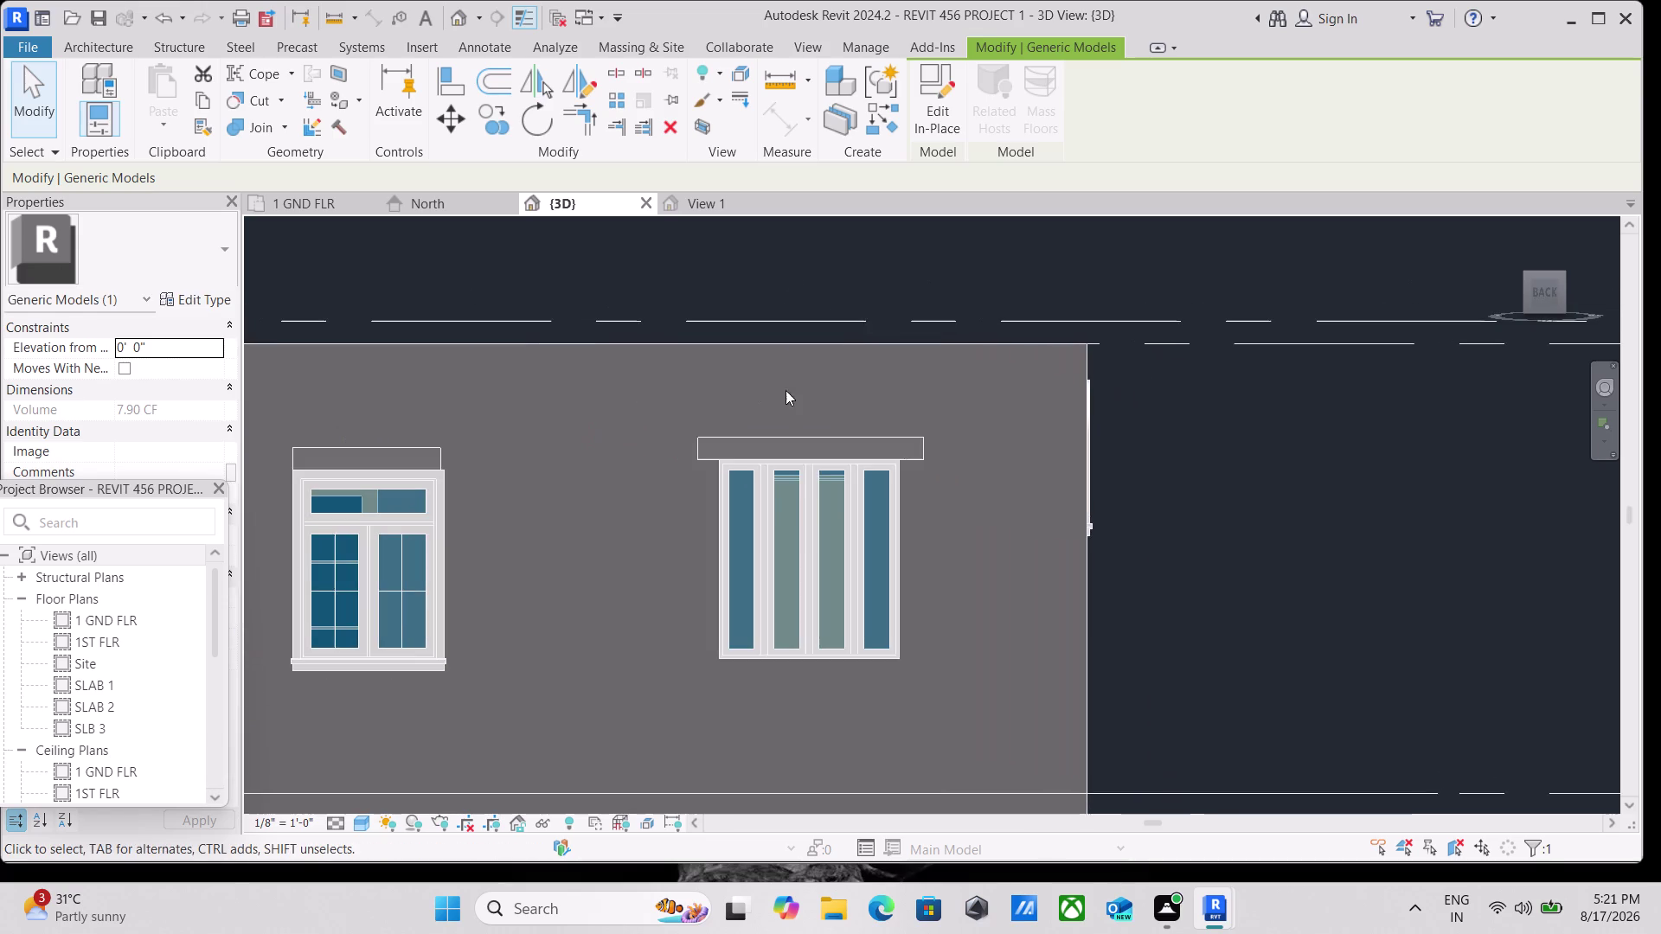
Widen the left window's sunshade on both sides, trimming back its right overhang.
scroll(up, 3)
middle_drag(467, 466, 600, 487)
click(532, 484)
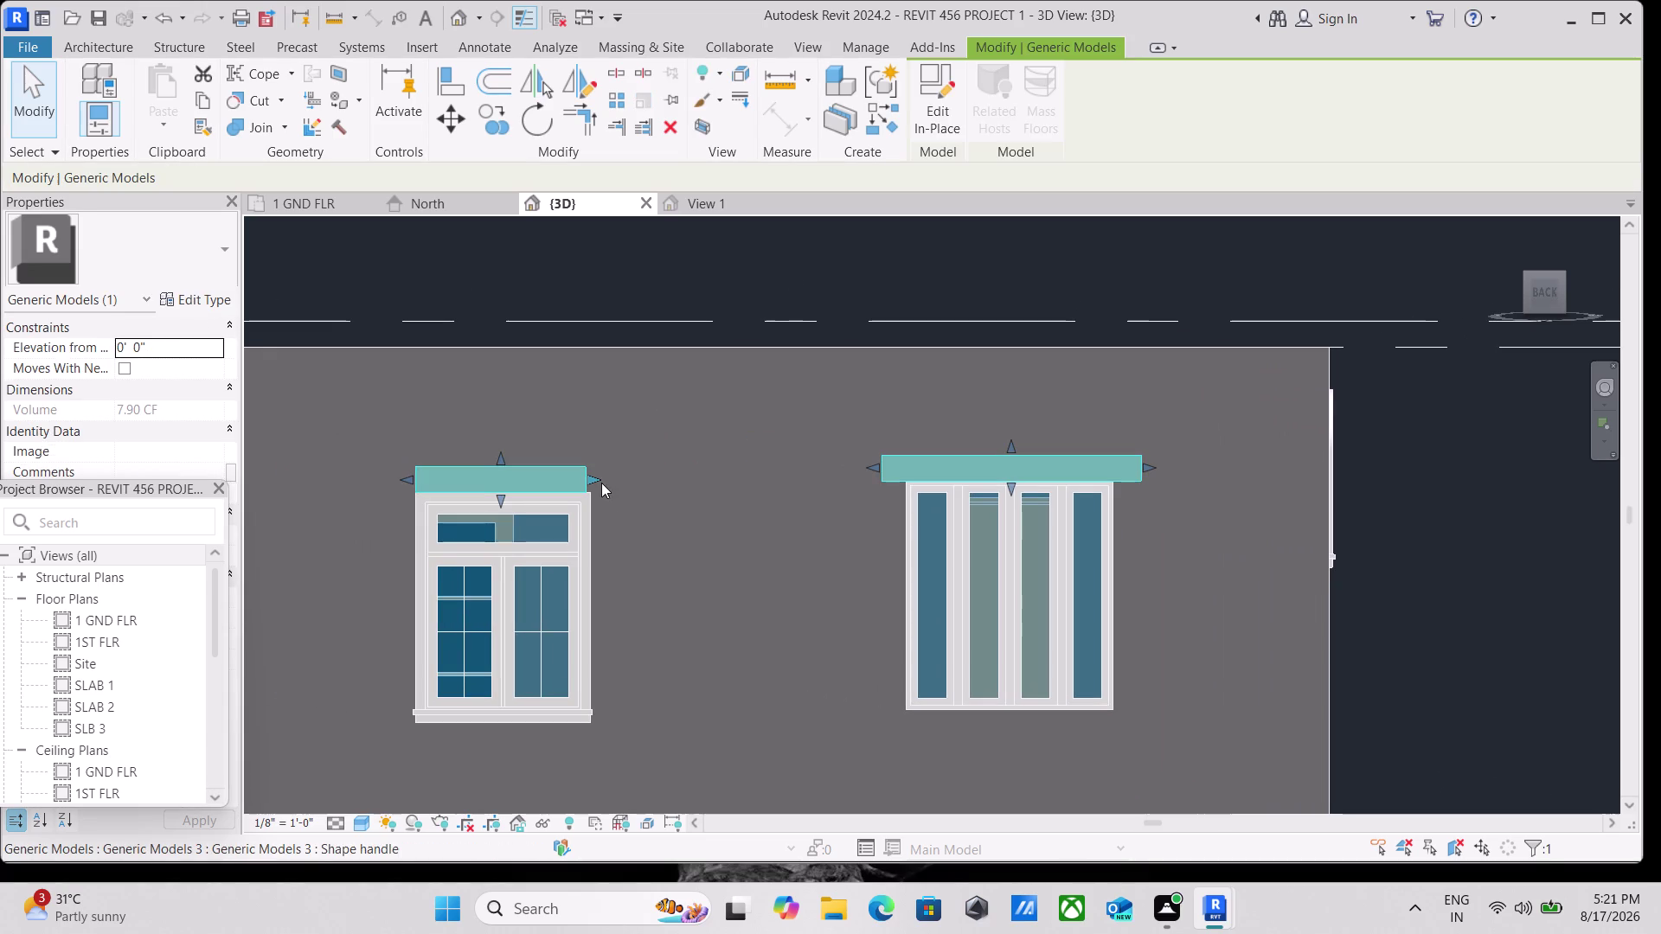
drag(595, 478, 644, 485)
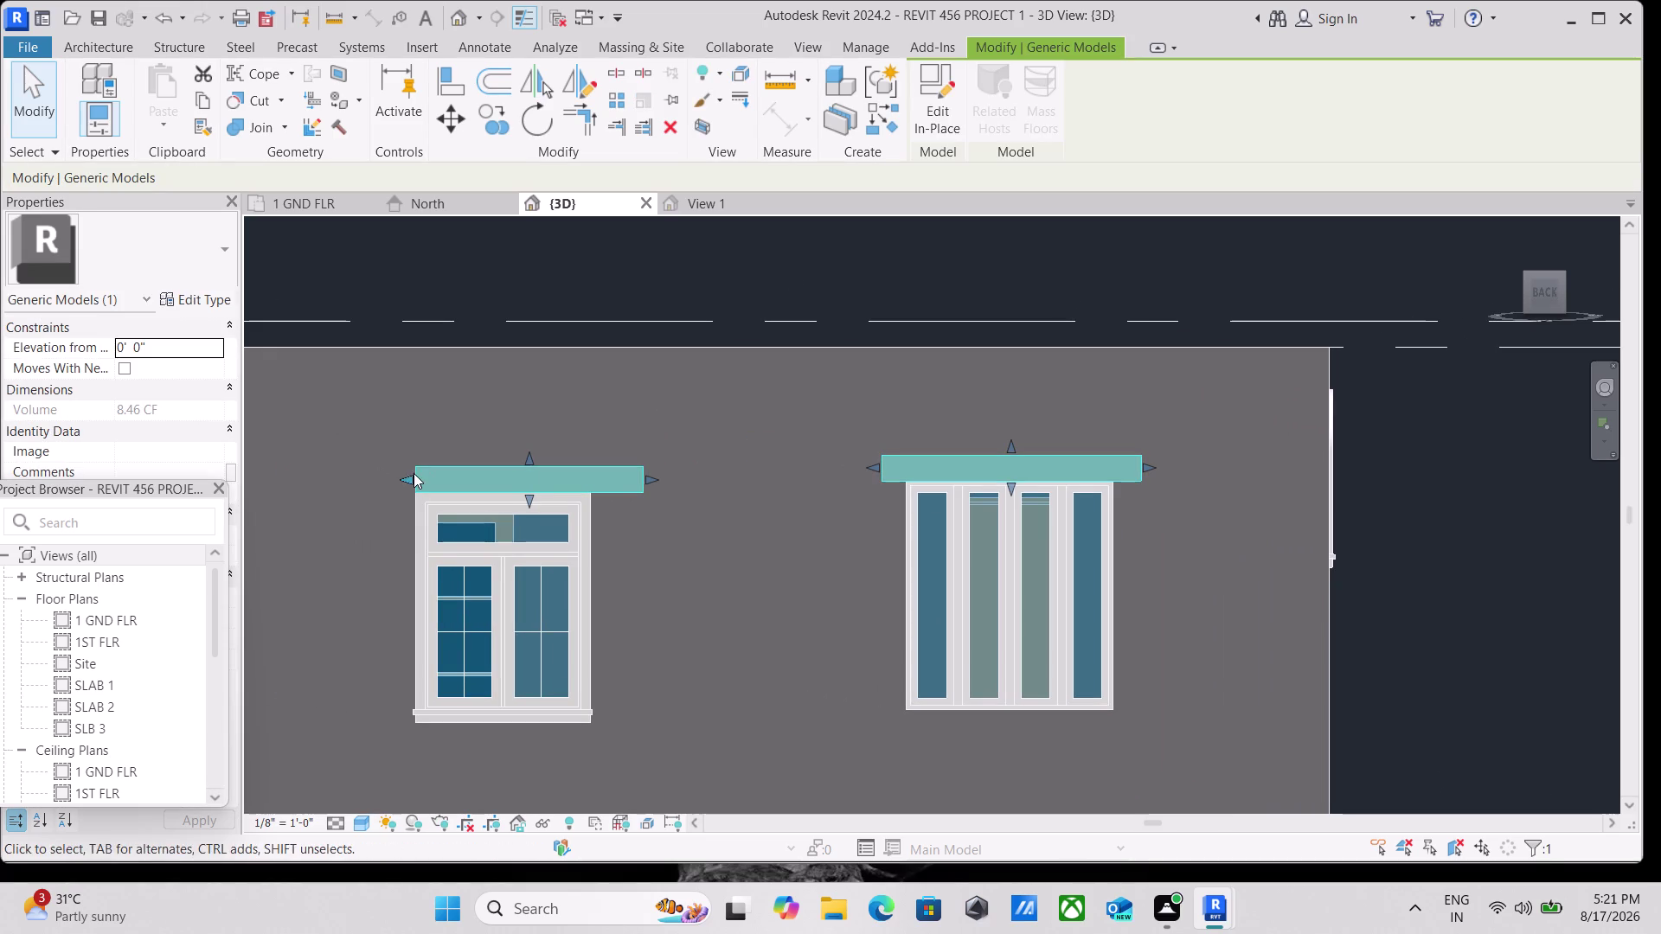
drag(413, 473, 397, 476)
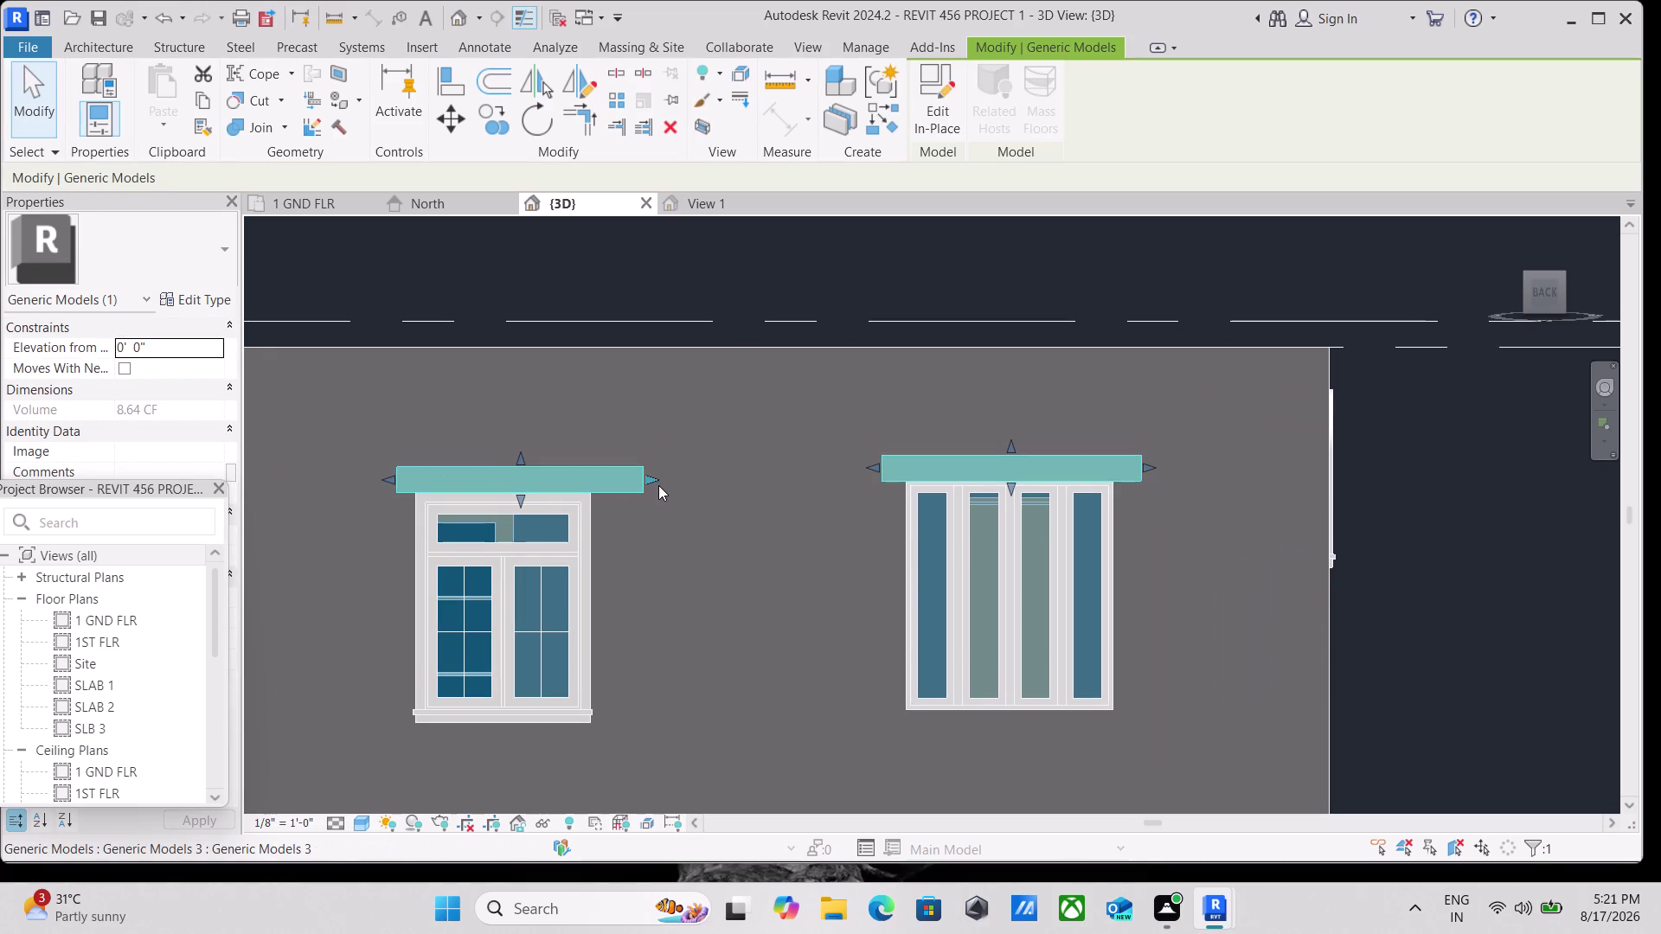
drag(655, 476, 613, 480)
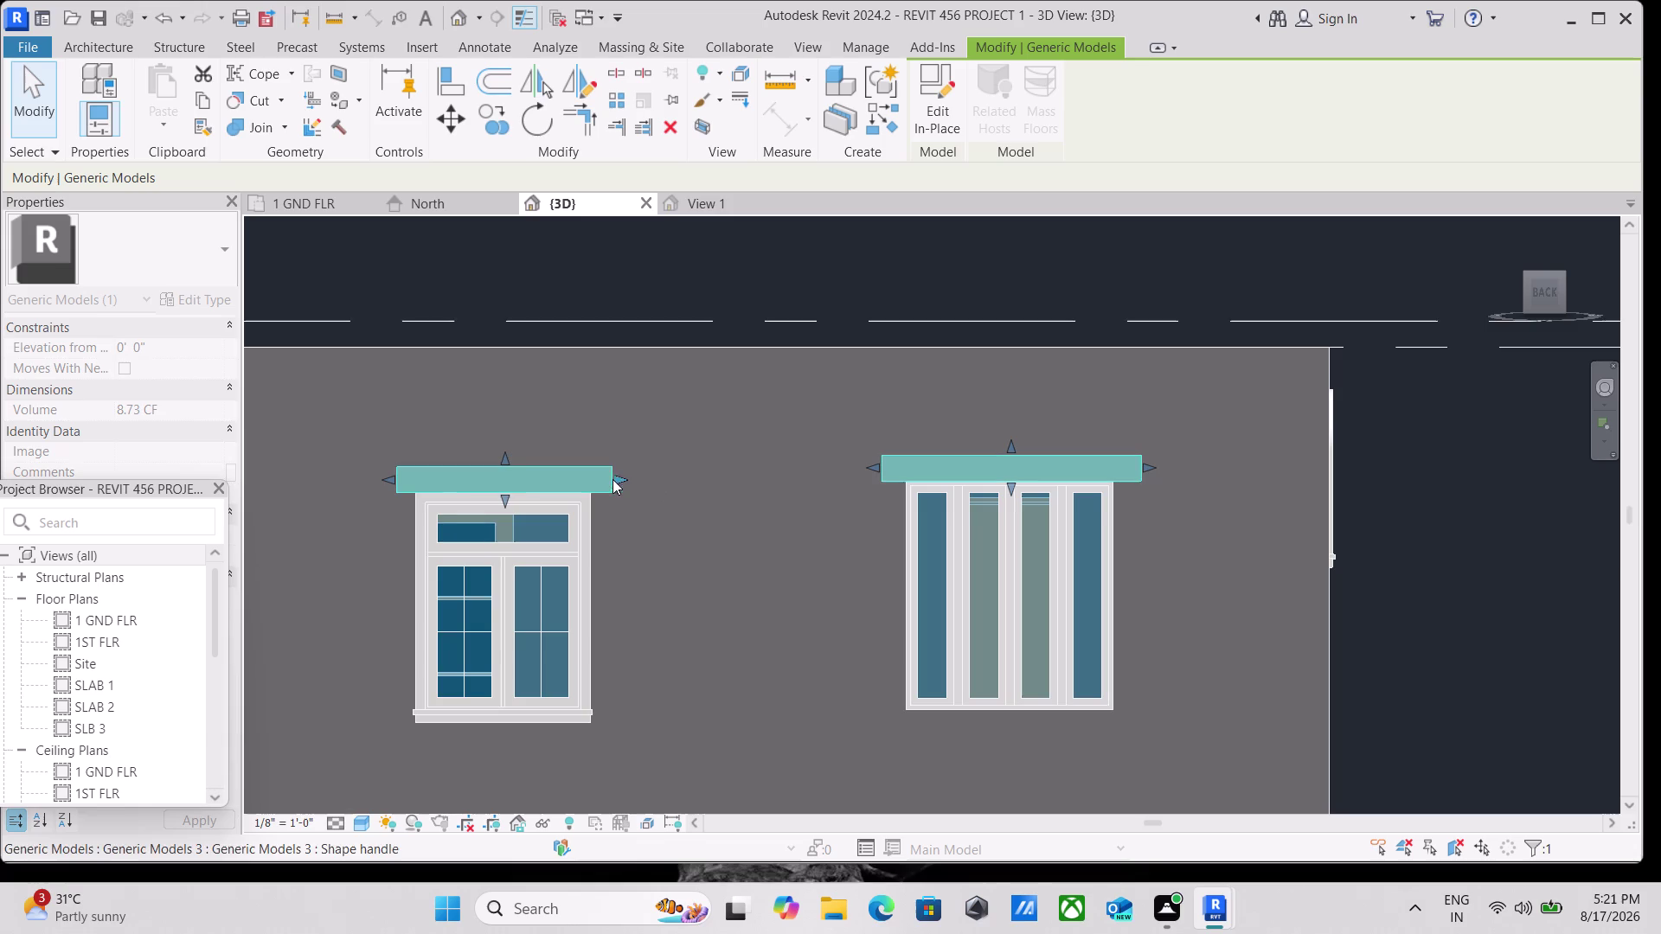
scroll(down, 3)
Widen the next window's sunshade so it overhangs both sides.
middle_drag(636, 475, 800, 492)
scroll(down, 3)
scroll(up, 3)
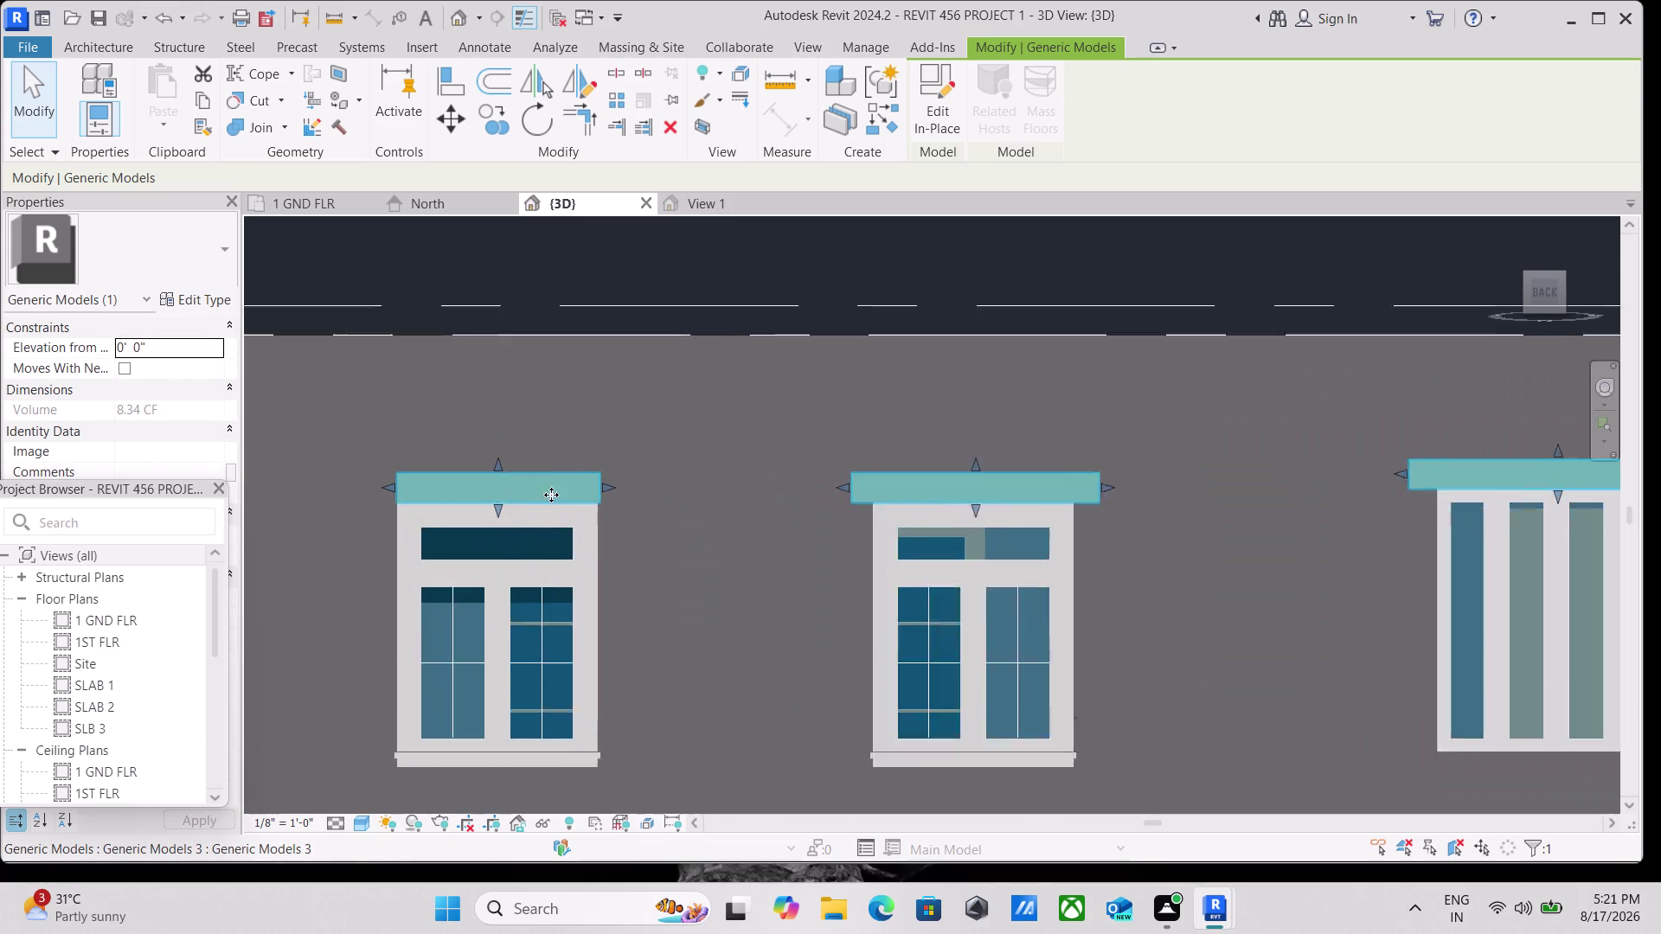
scroll(up, 3)
drag(610, 488, 631, 489)
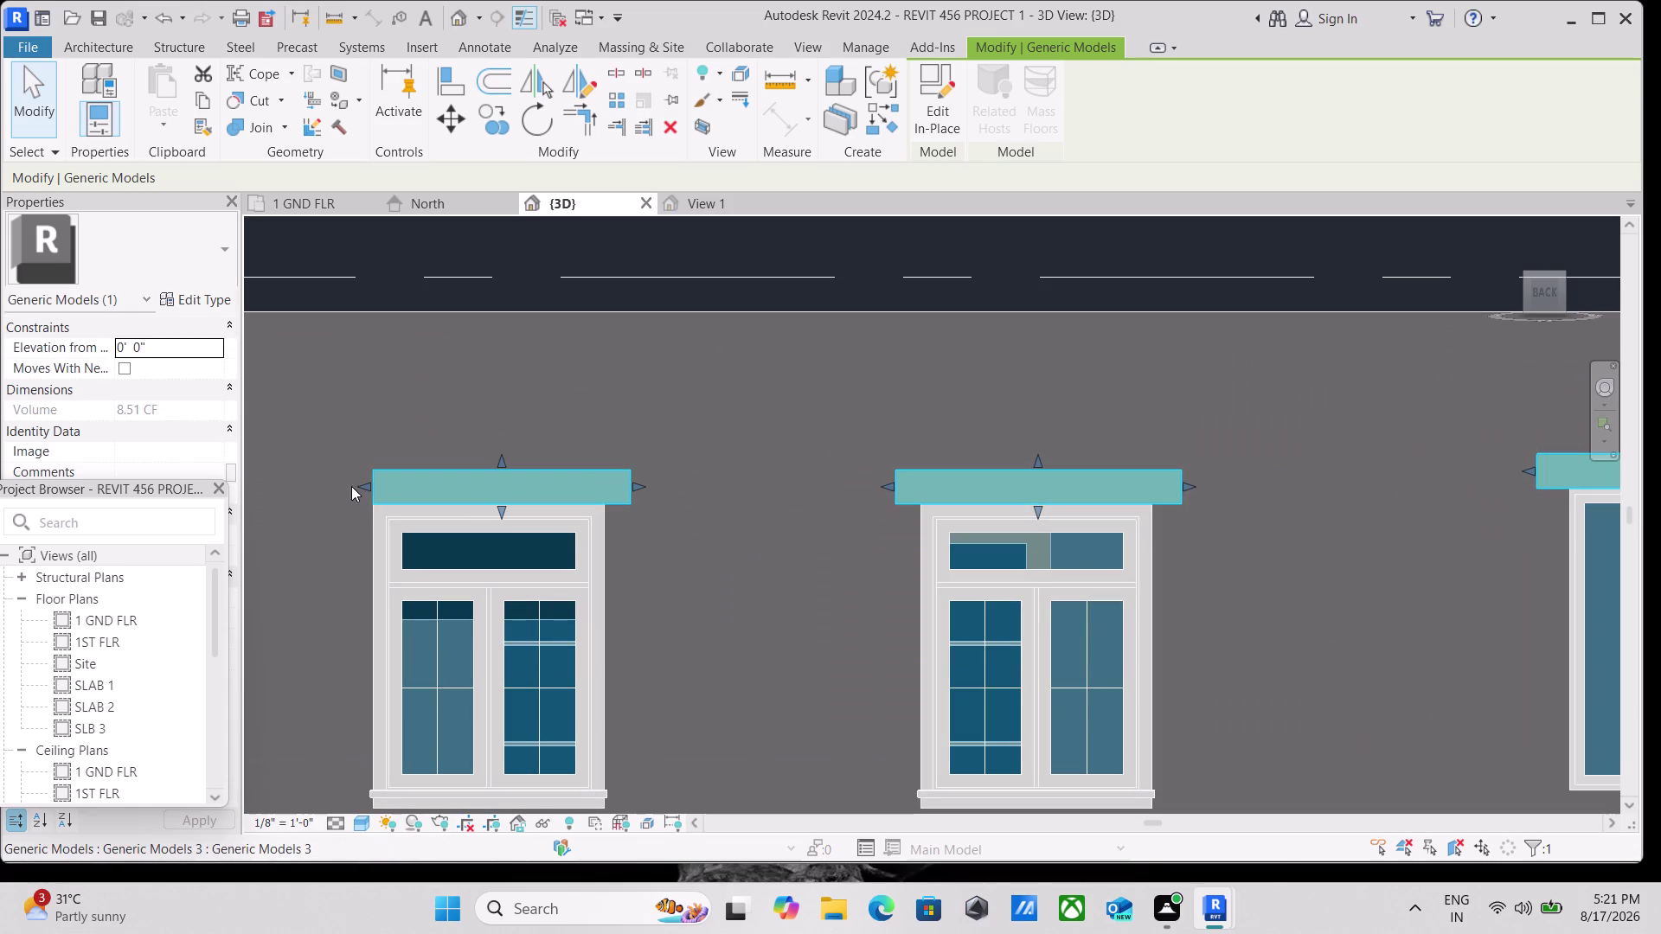
drag(366, 486, 347, 487)
scroll(down, 3)
middle_drag(405, 450, 719, 495)
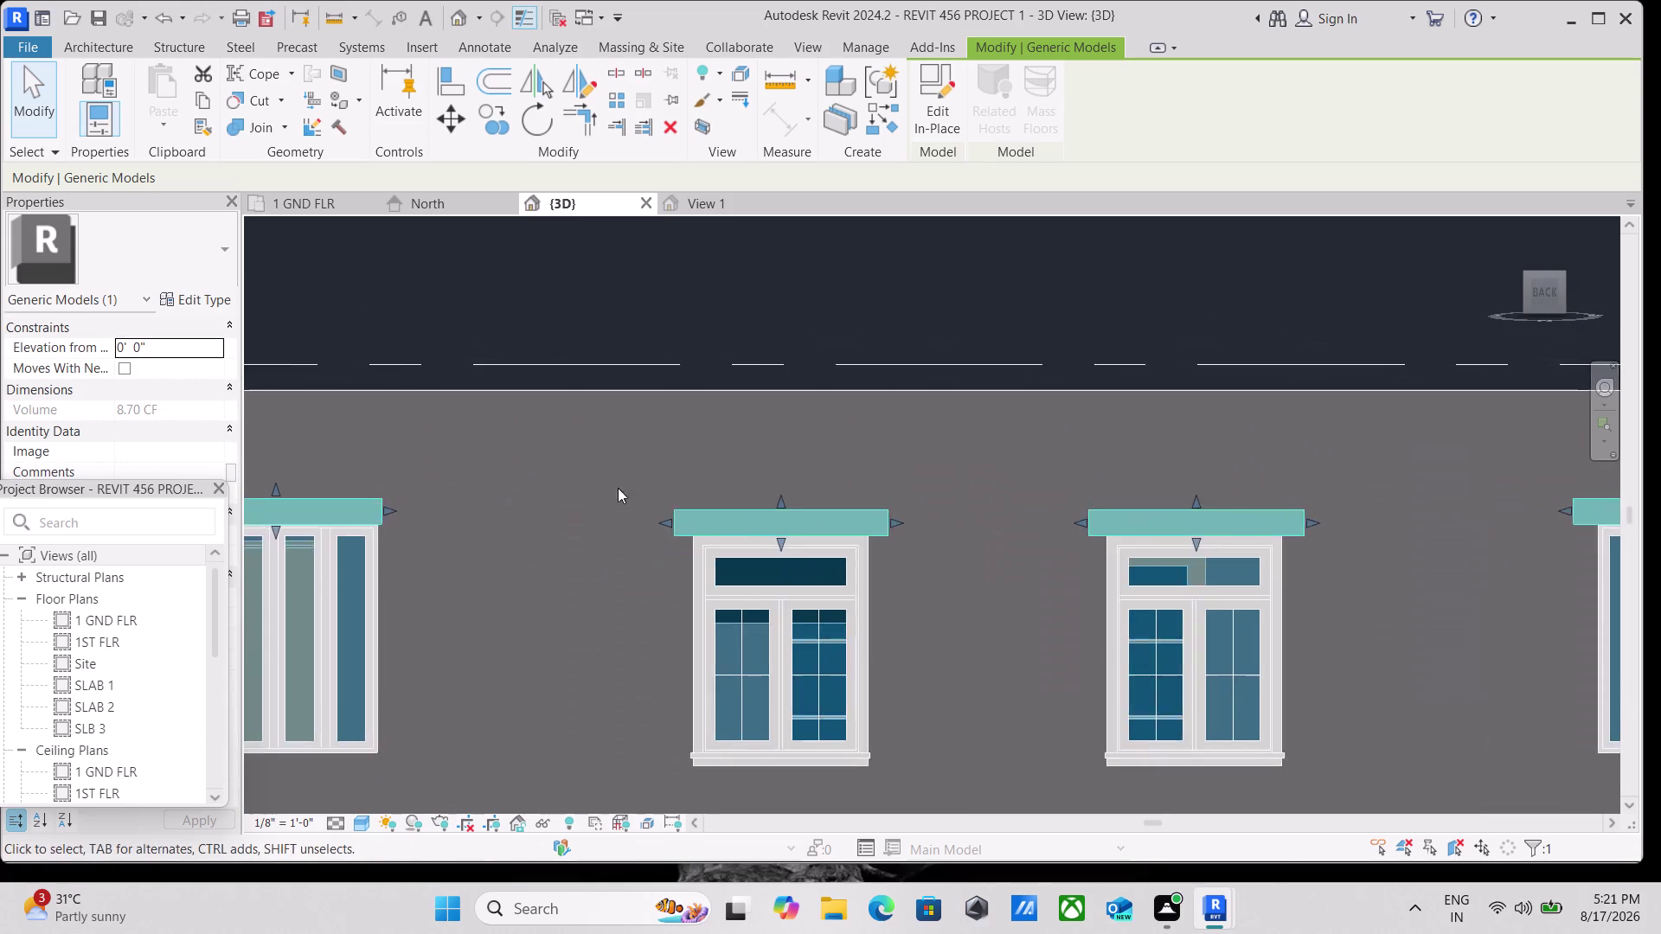
Extend the other four-pane window's sunshade past both sides and view the whole wall.
scroll(down, 3)
middle_drag(475, 494, 690, 531)
scroll(up, 3)
drag(645, 536, 655, 541)
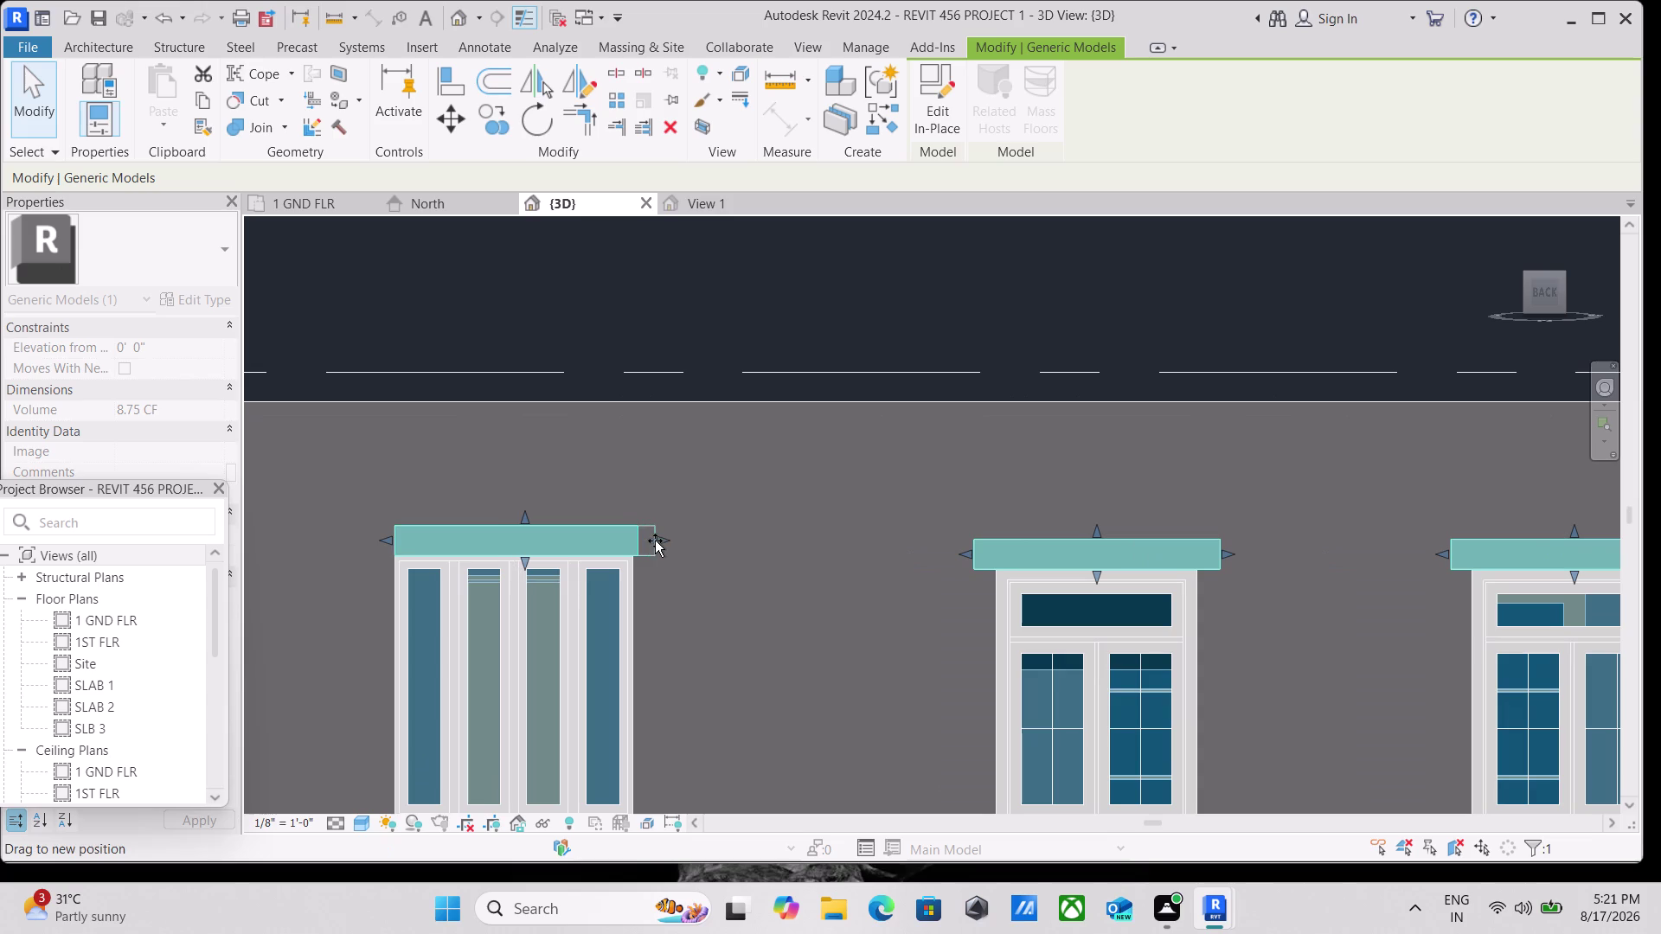
drag(655, 541, 656, 541)
drag(395, 536, 366, 537)
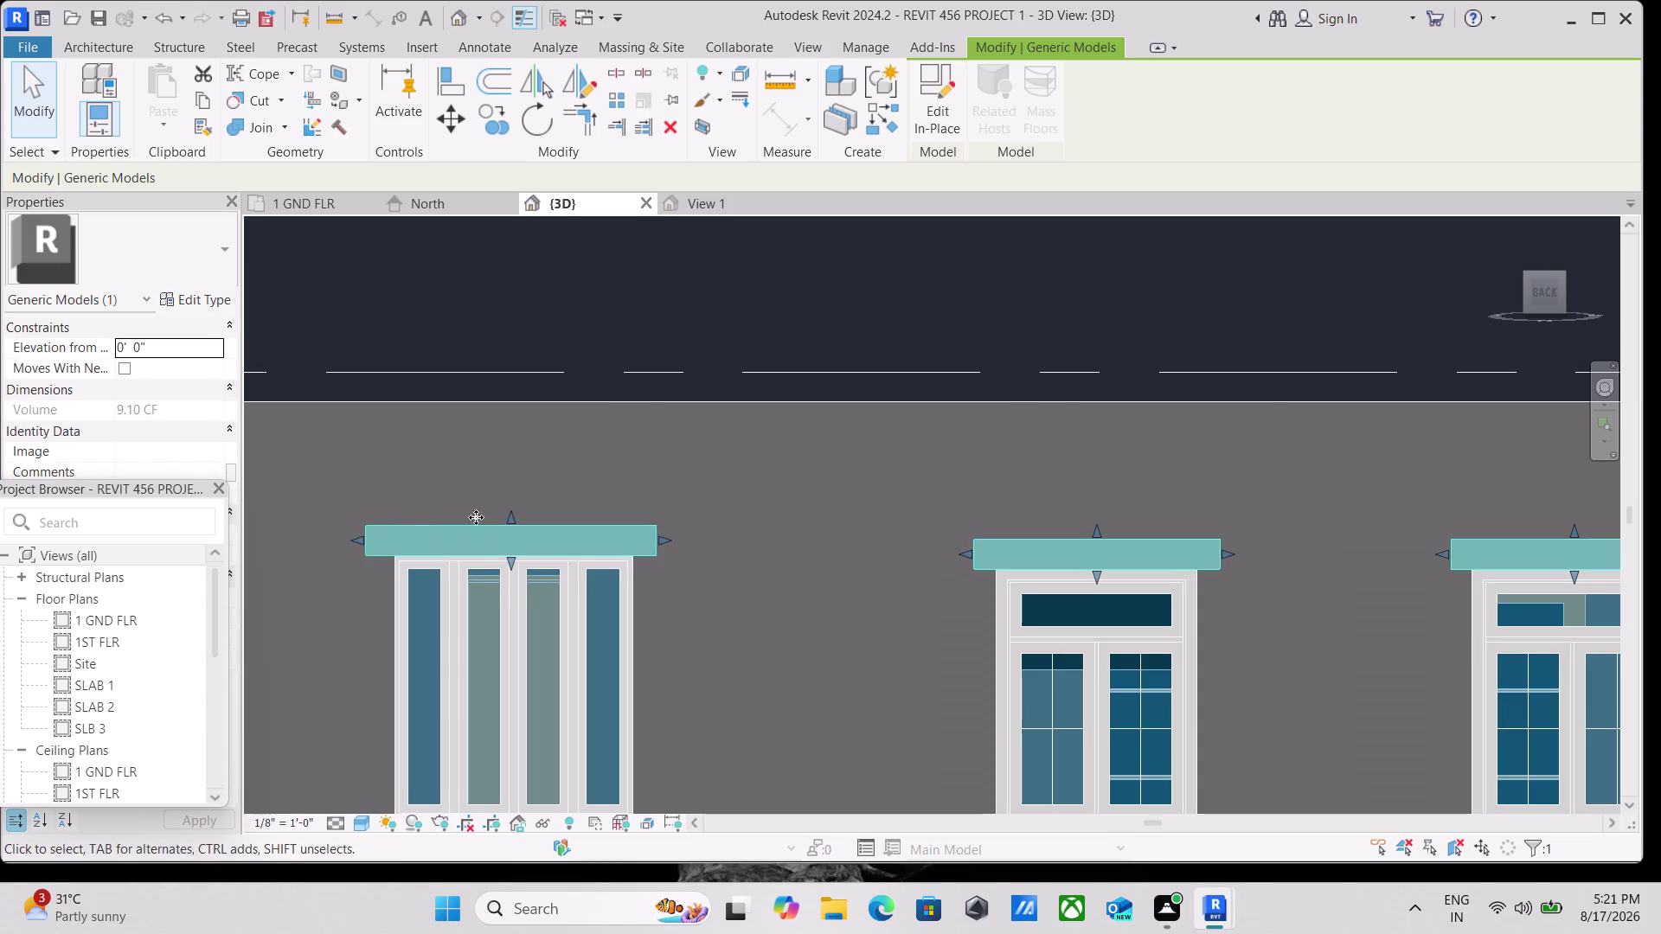
scroll(down, 3)
middle_drag(726, 515, 552, 517)
scroll(down, 3)
key(Escape)
middle_drag(768, 510, 703, 516)
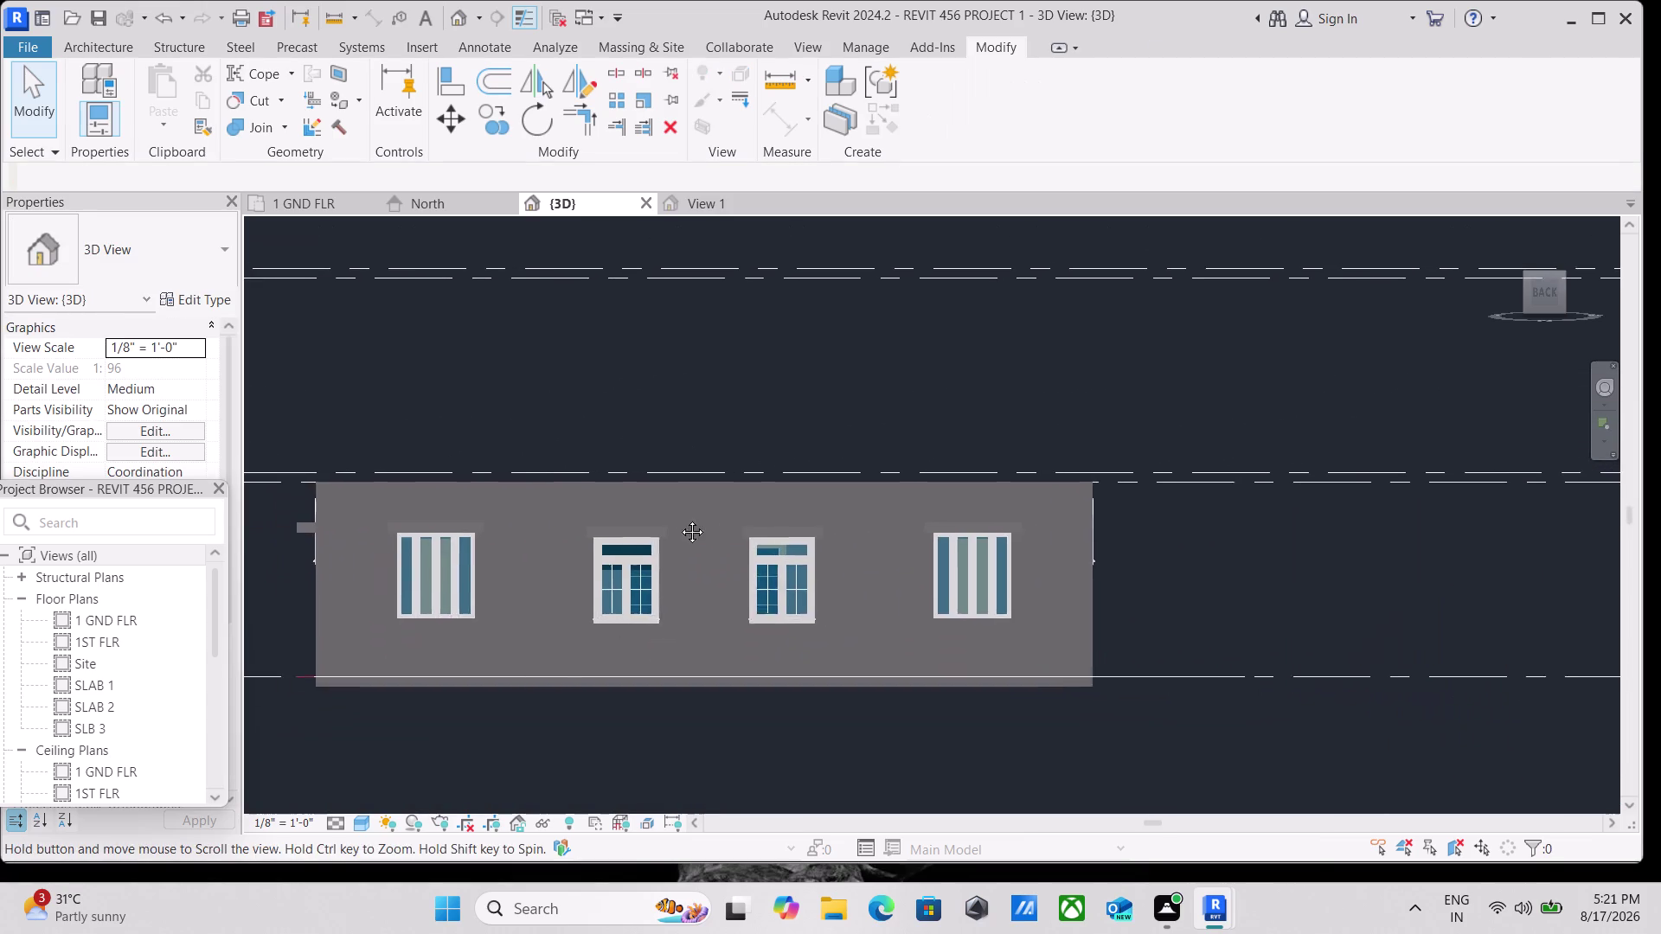
Switch to an overall isometric view of the whole building.
middle_drag(702, 516, 672, 520)
click(1557, 269)
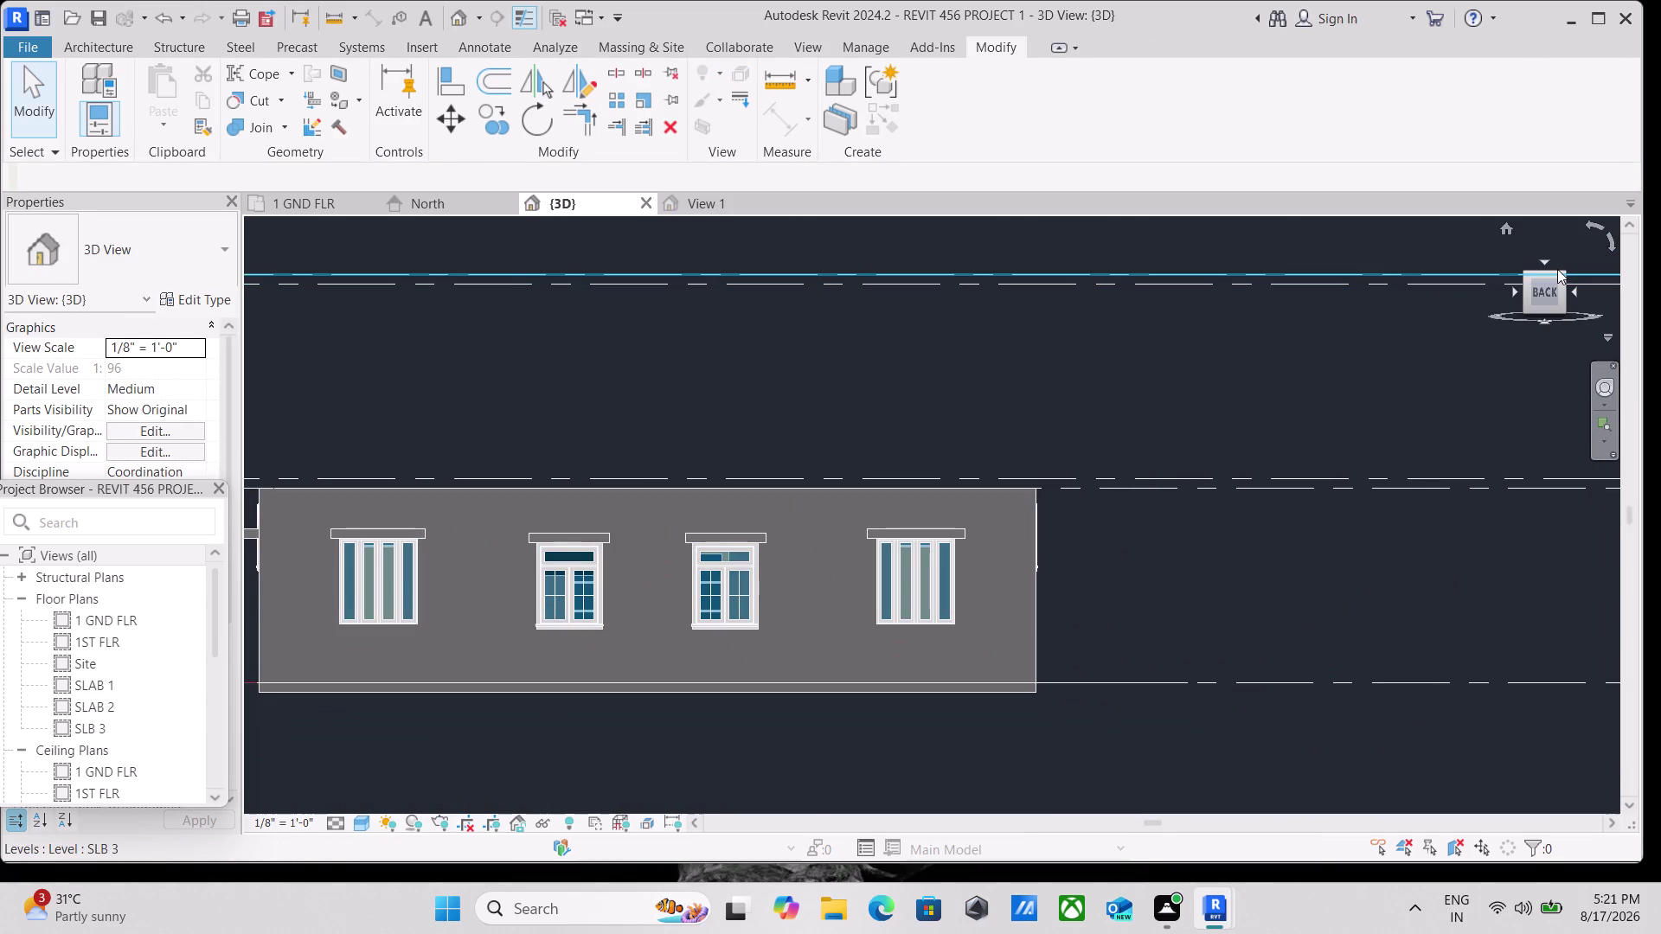
scroll(down, 3)
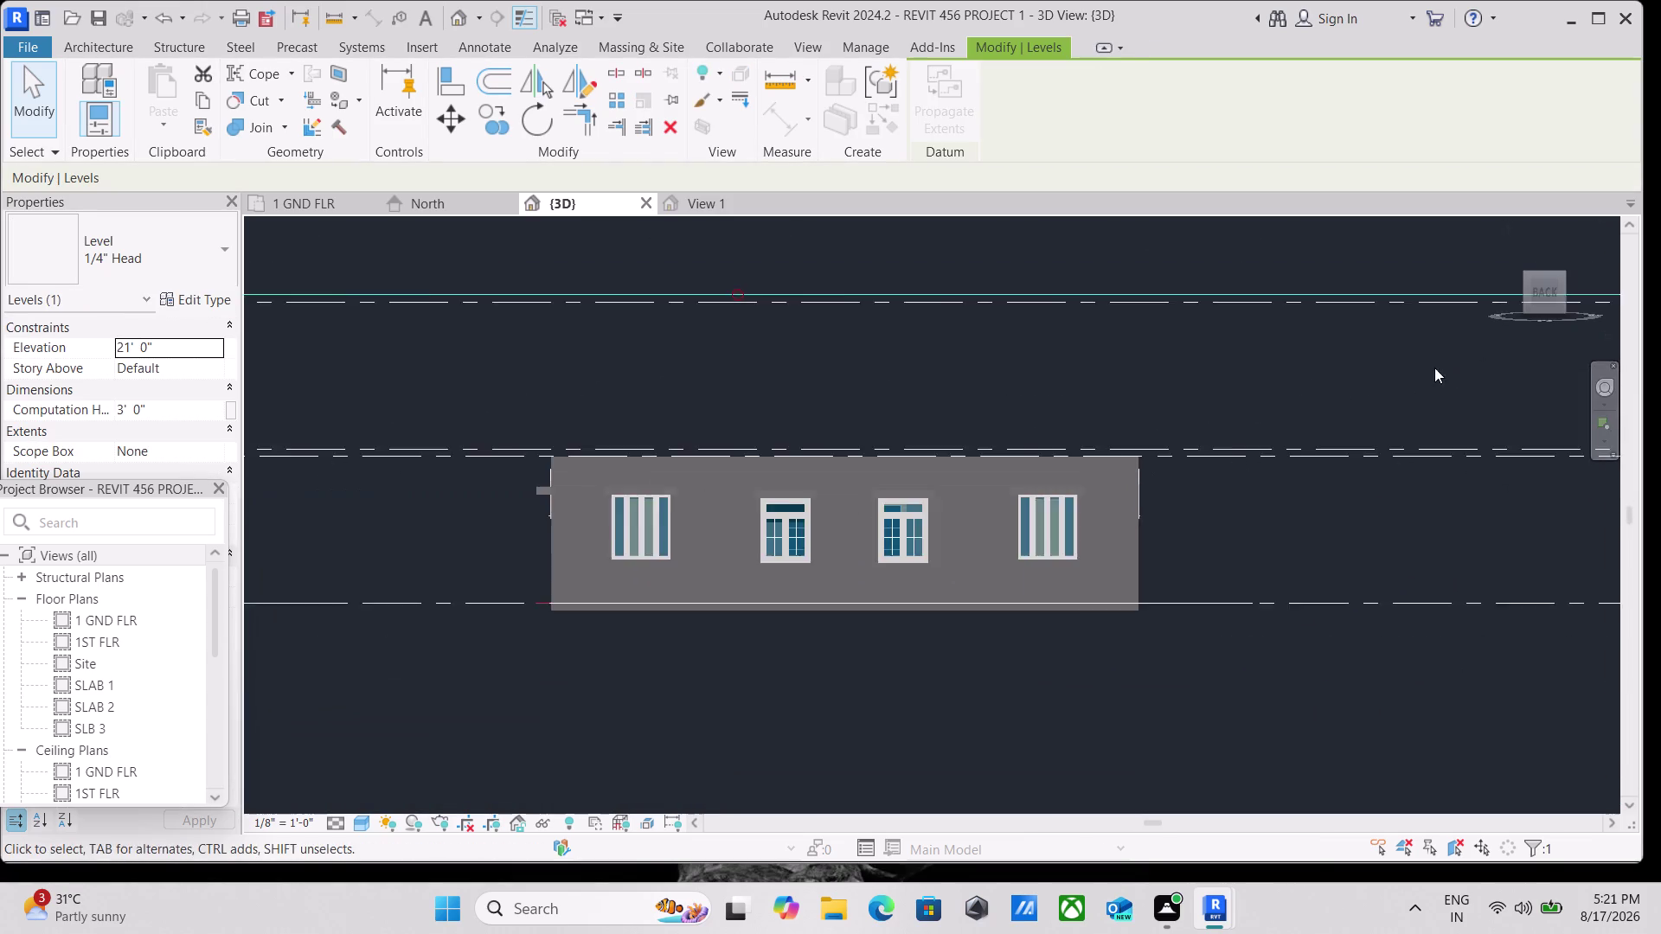
middle_drag(1369, 397, 1079, 490)
click(1562, 272)
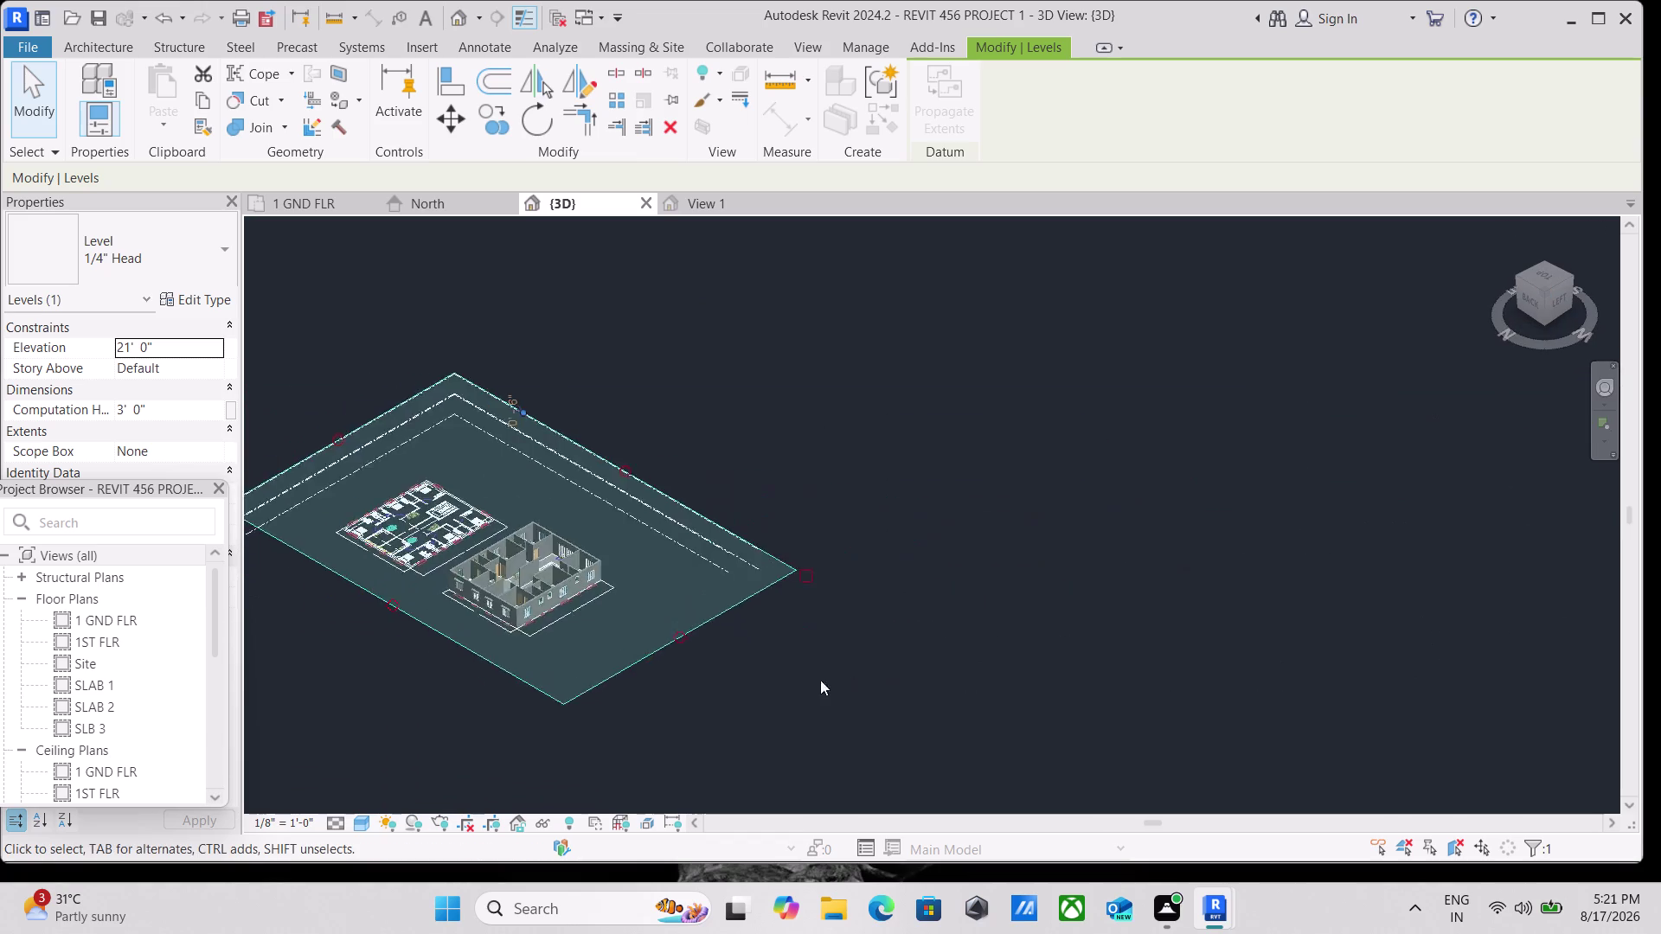
scroll(up, 3)
scroll(down, 3)
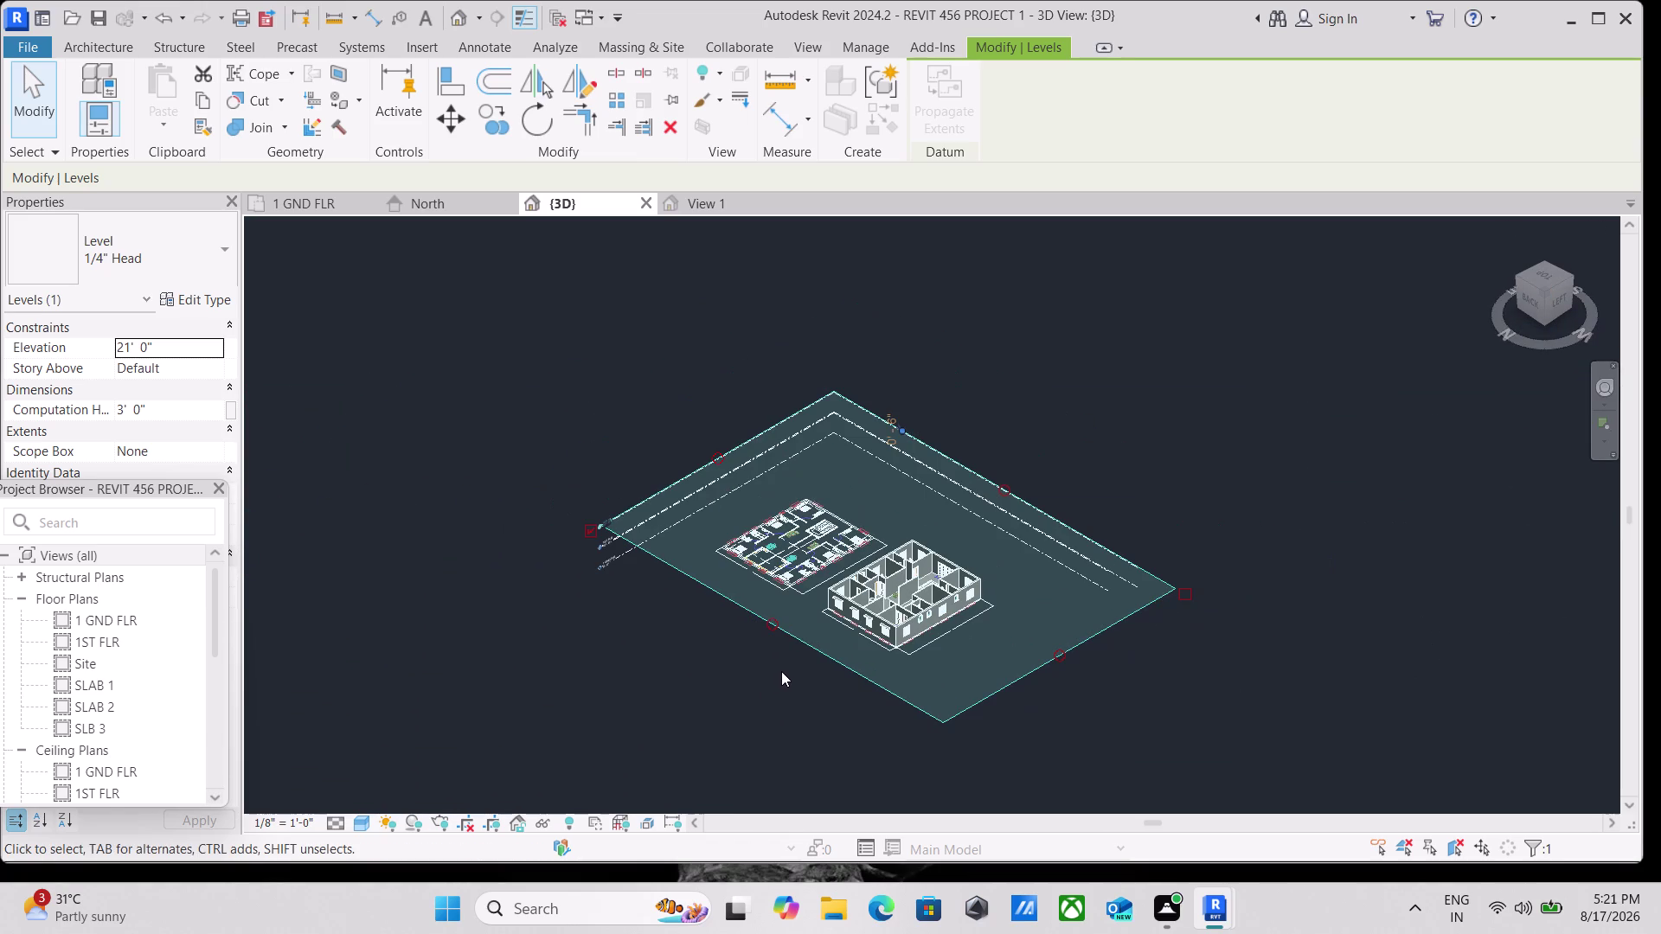
key(Escape)
scroll(down, 3)
scroll(up, 3)
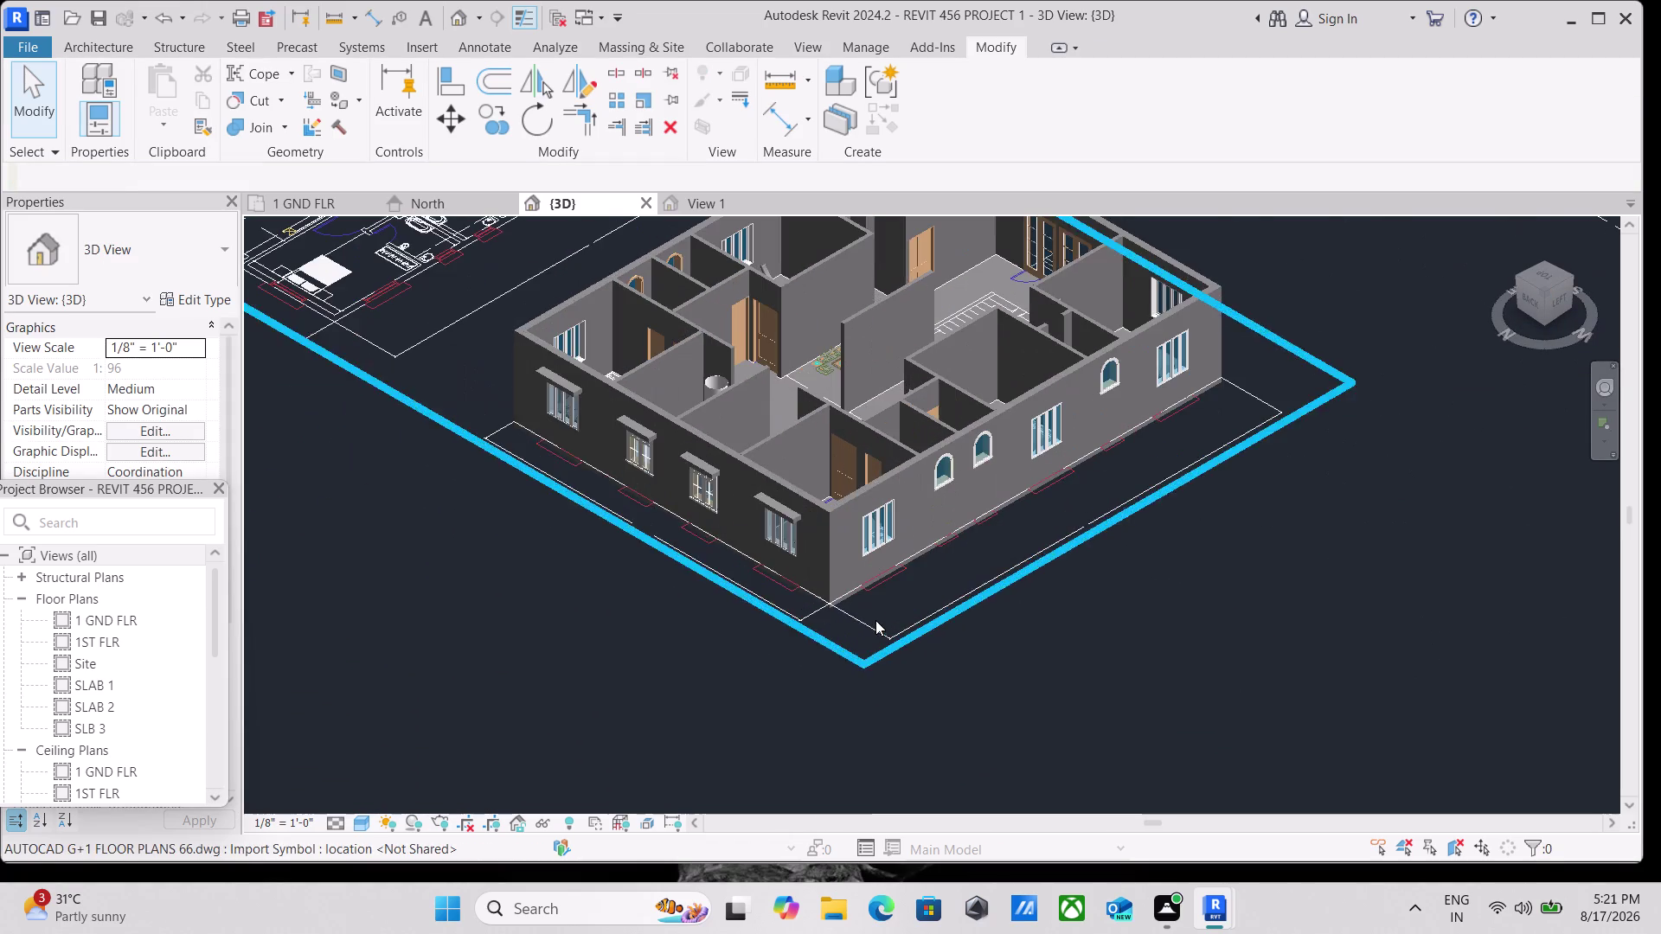
middle_drag(978, 572, 814, 635)
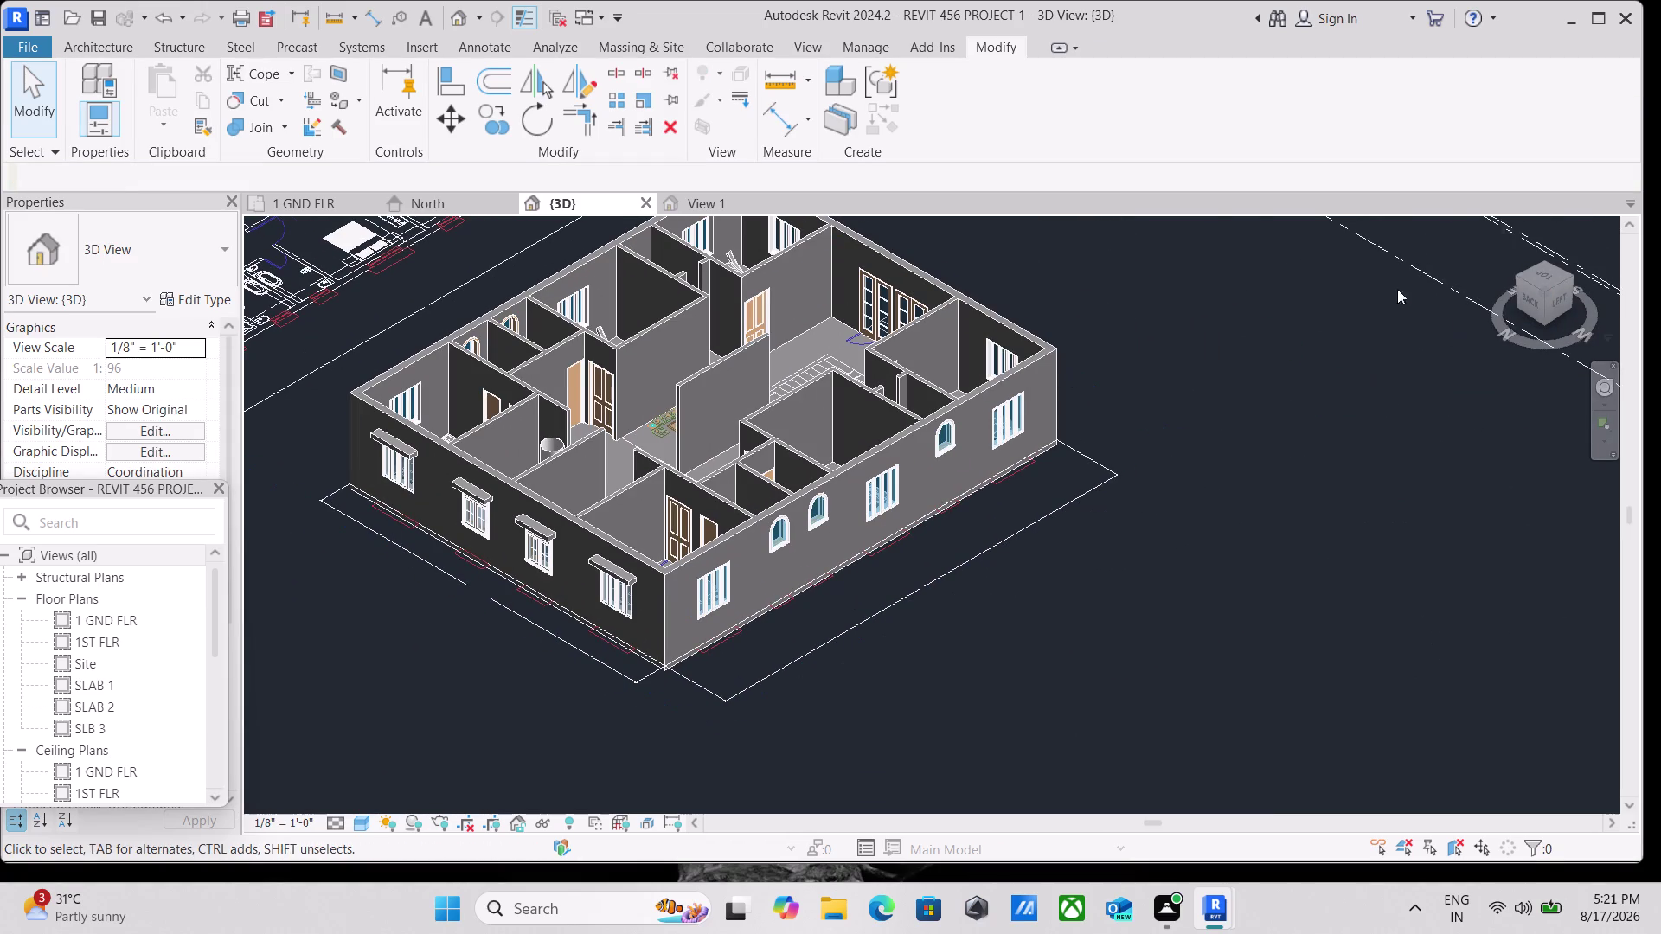
Turn to the LEFT ViewCube face and centre the round-top and four-pane windows.
click(1558, 303)
scroll(up, 3)
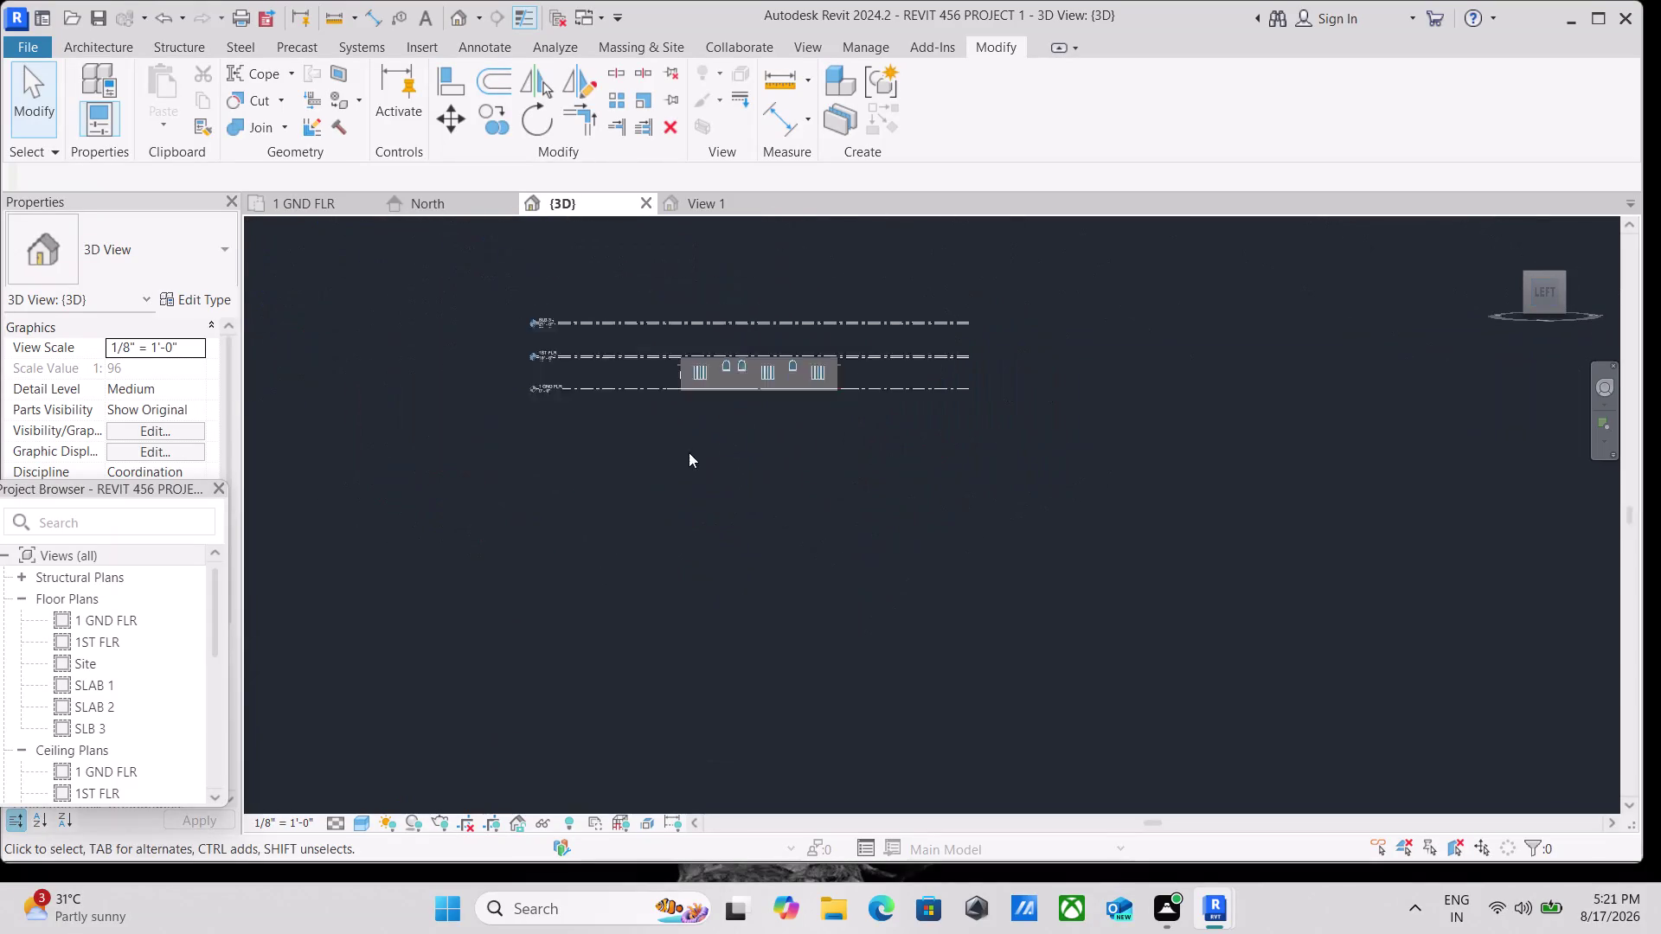
scroll(up, 3)
middle_drag(928, 619, 561, 648)
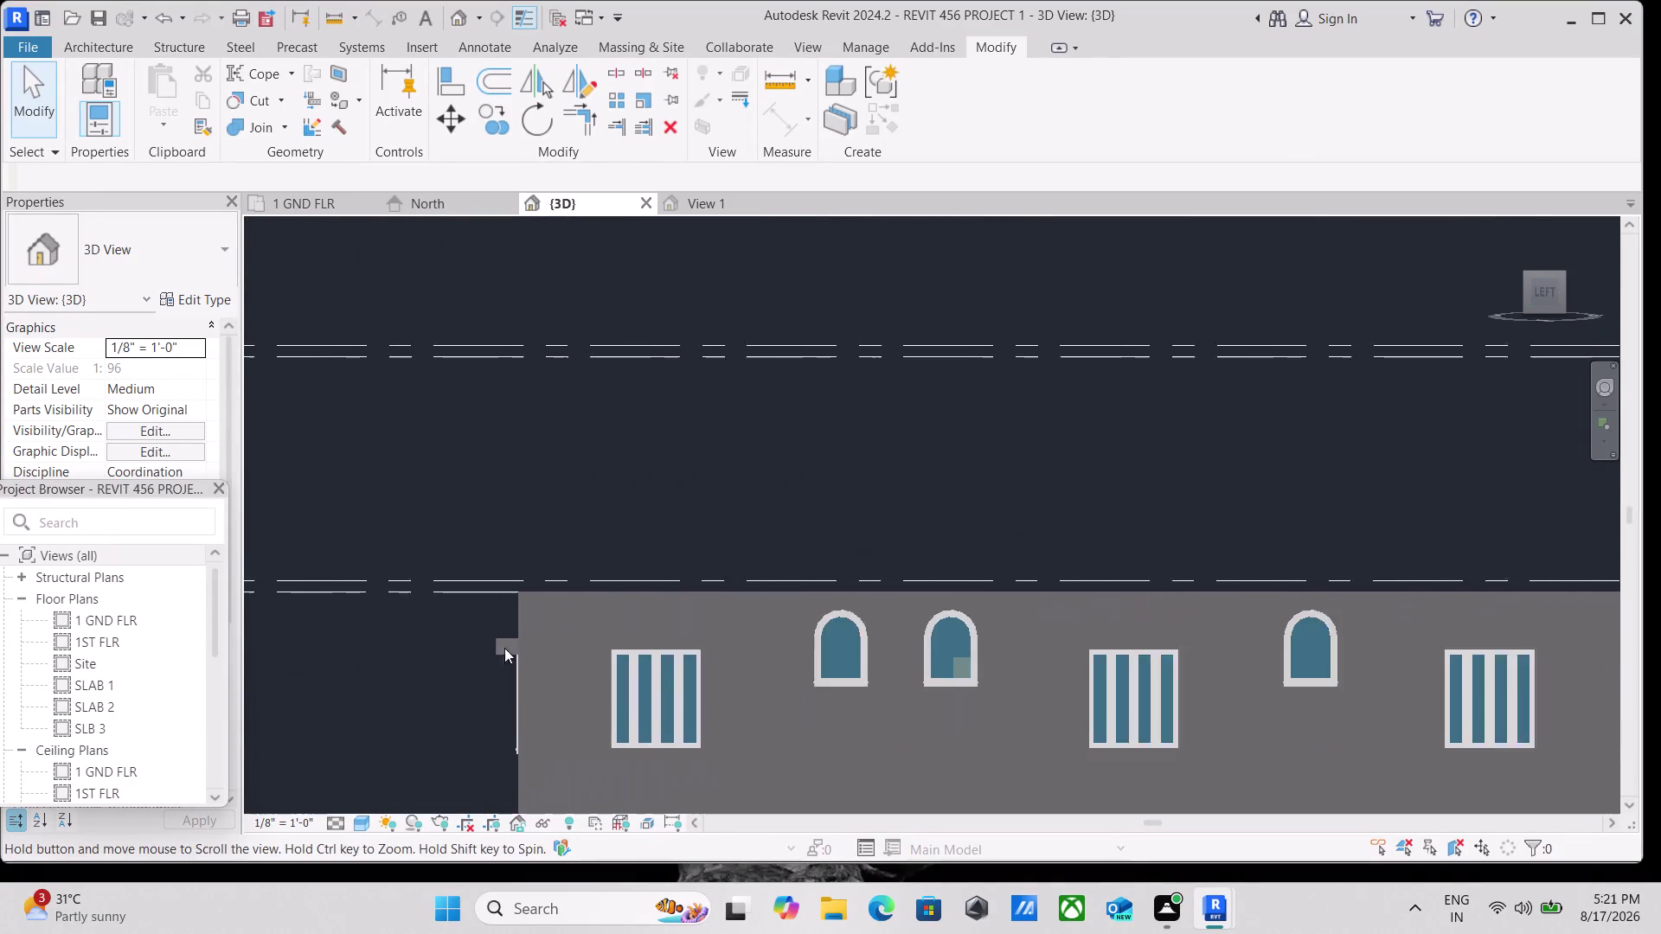
middle_drag(561, 648, 510, 648)
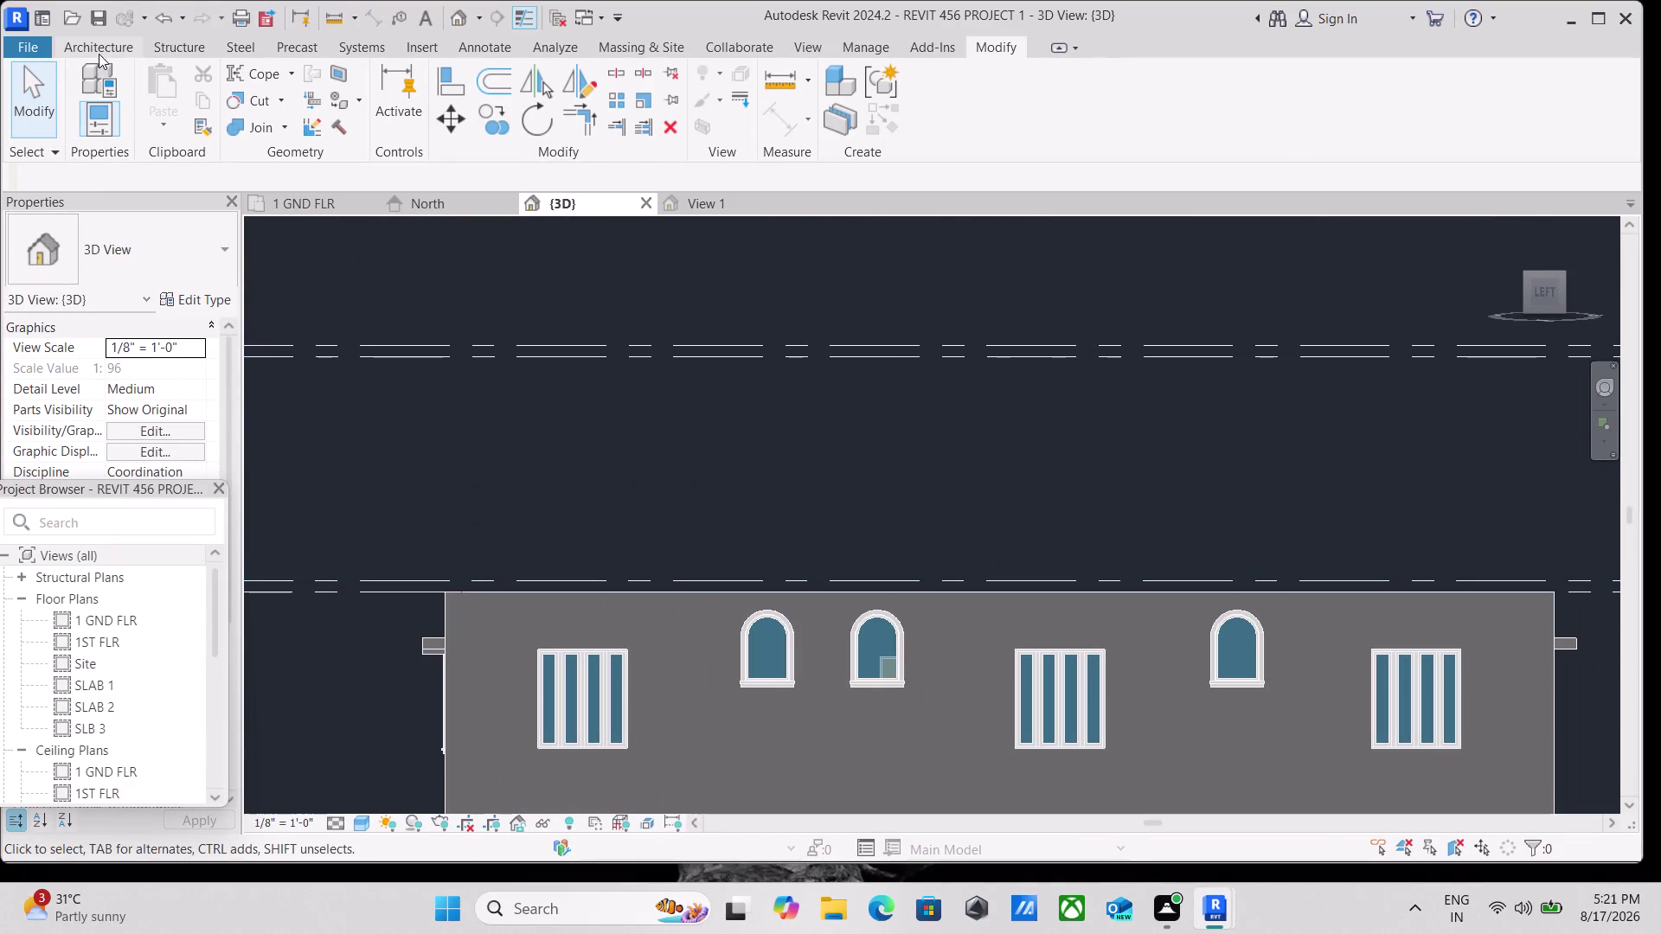
click(101, 50)
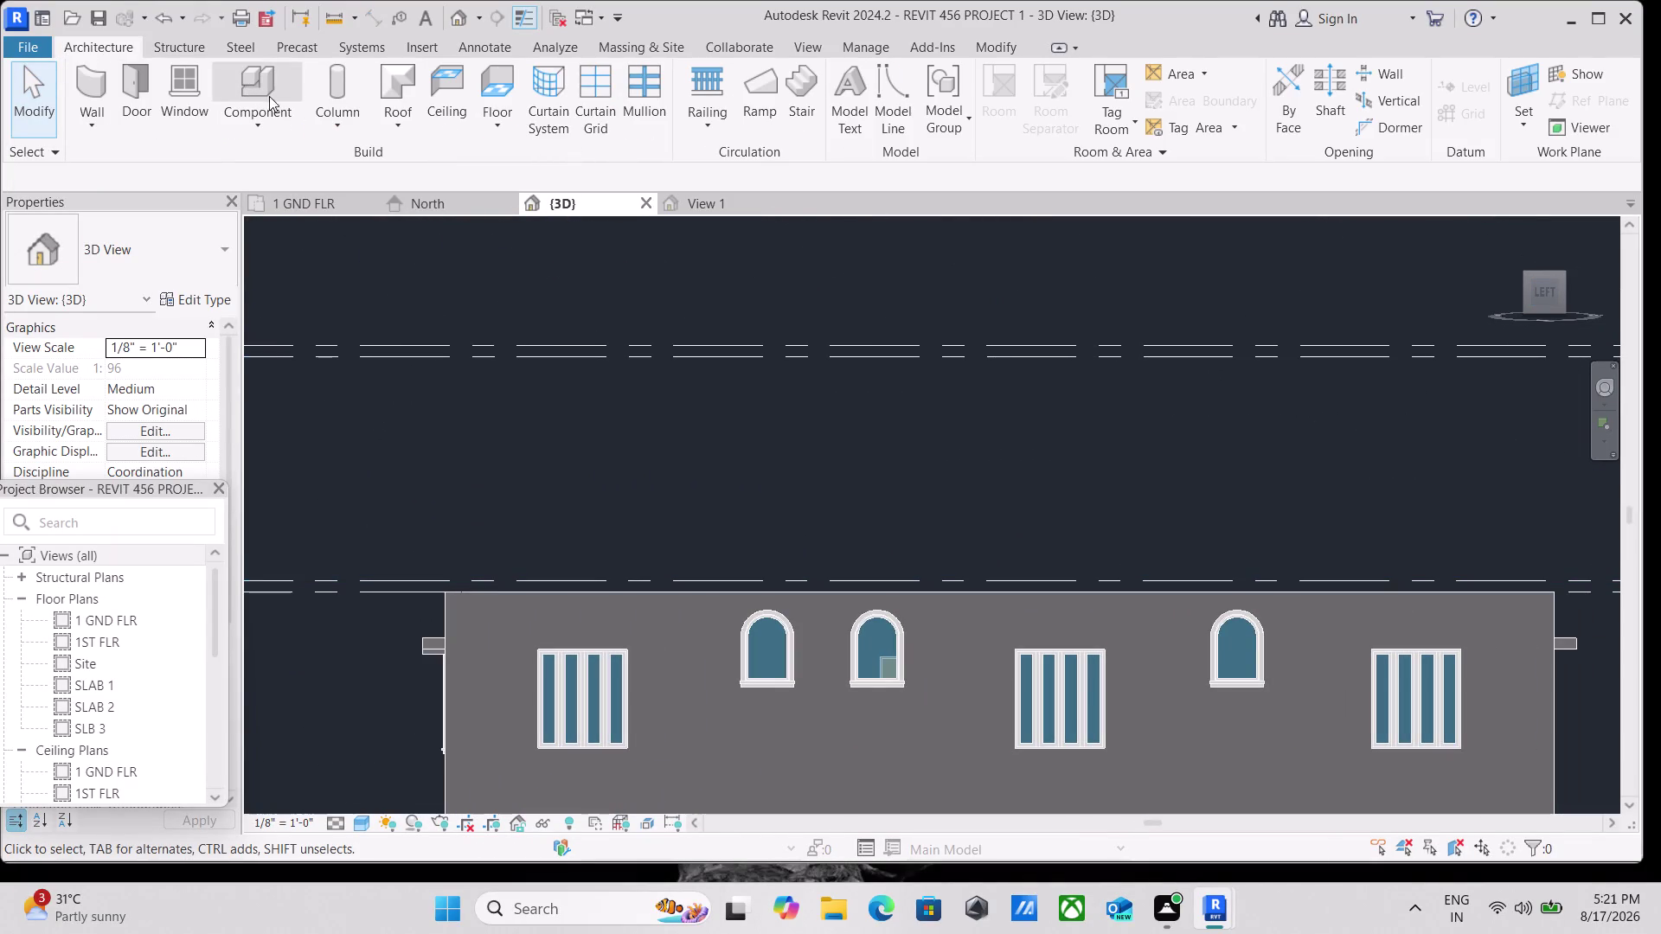
Create an in-place Generic Models family named Generic Models 4.
click(267, 117)
click(290, 214)
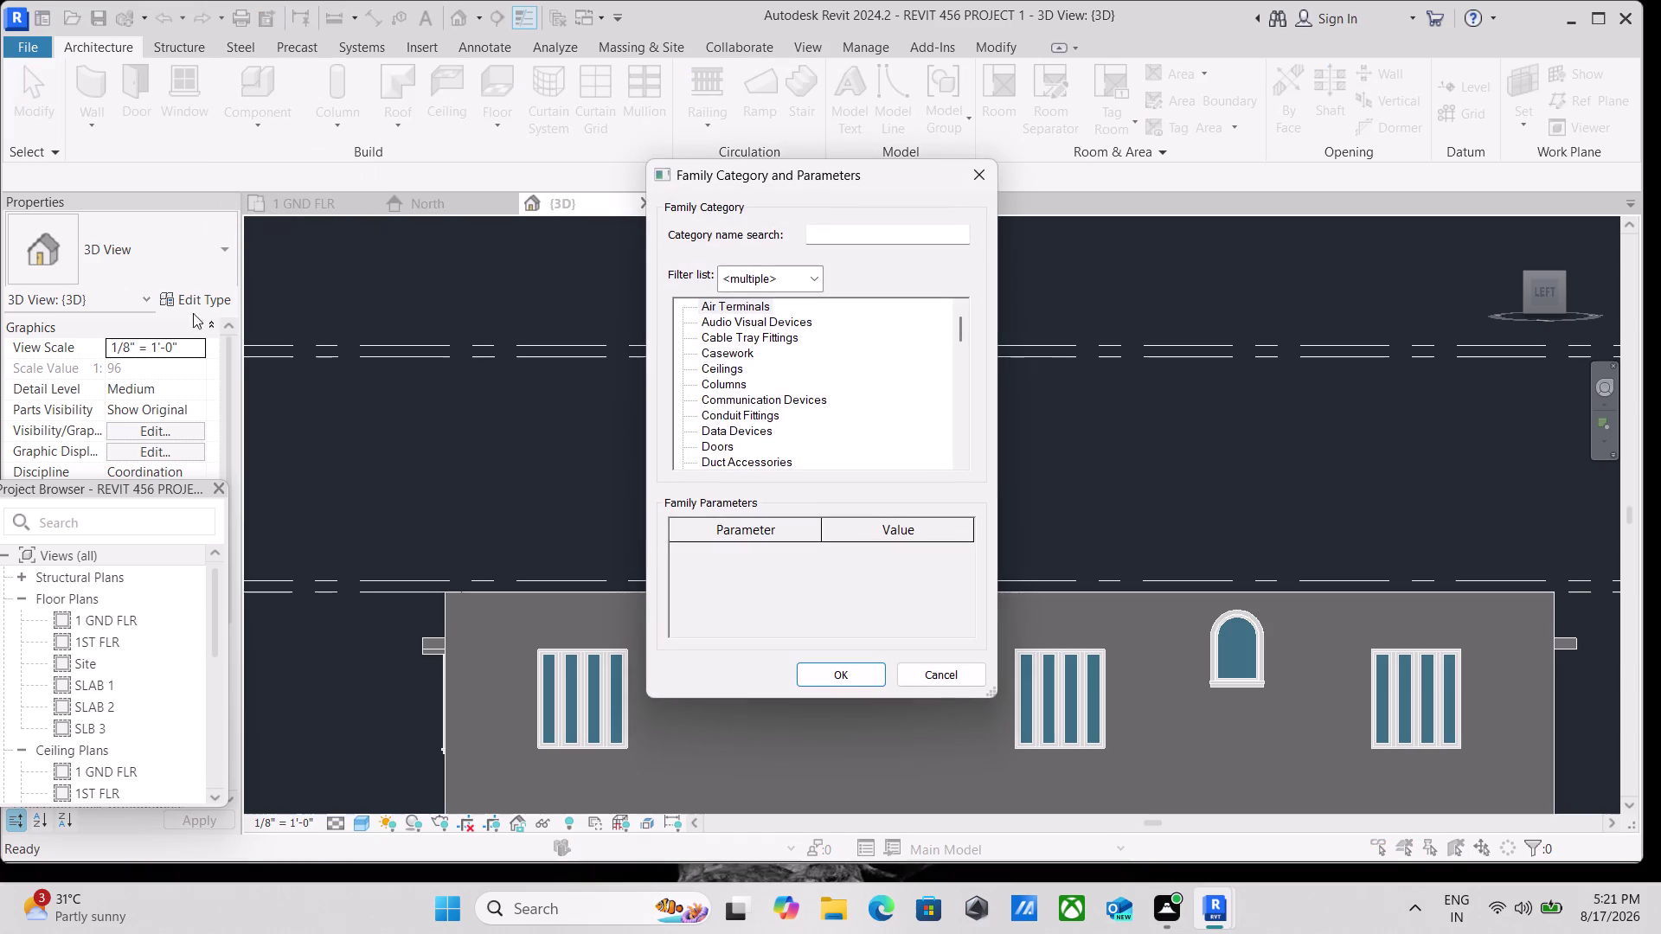
scroll(down, 3)
scroll(down, 3)
scroll(down, 3)
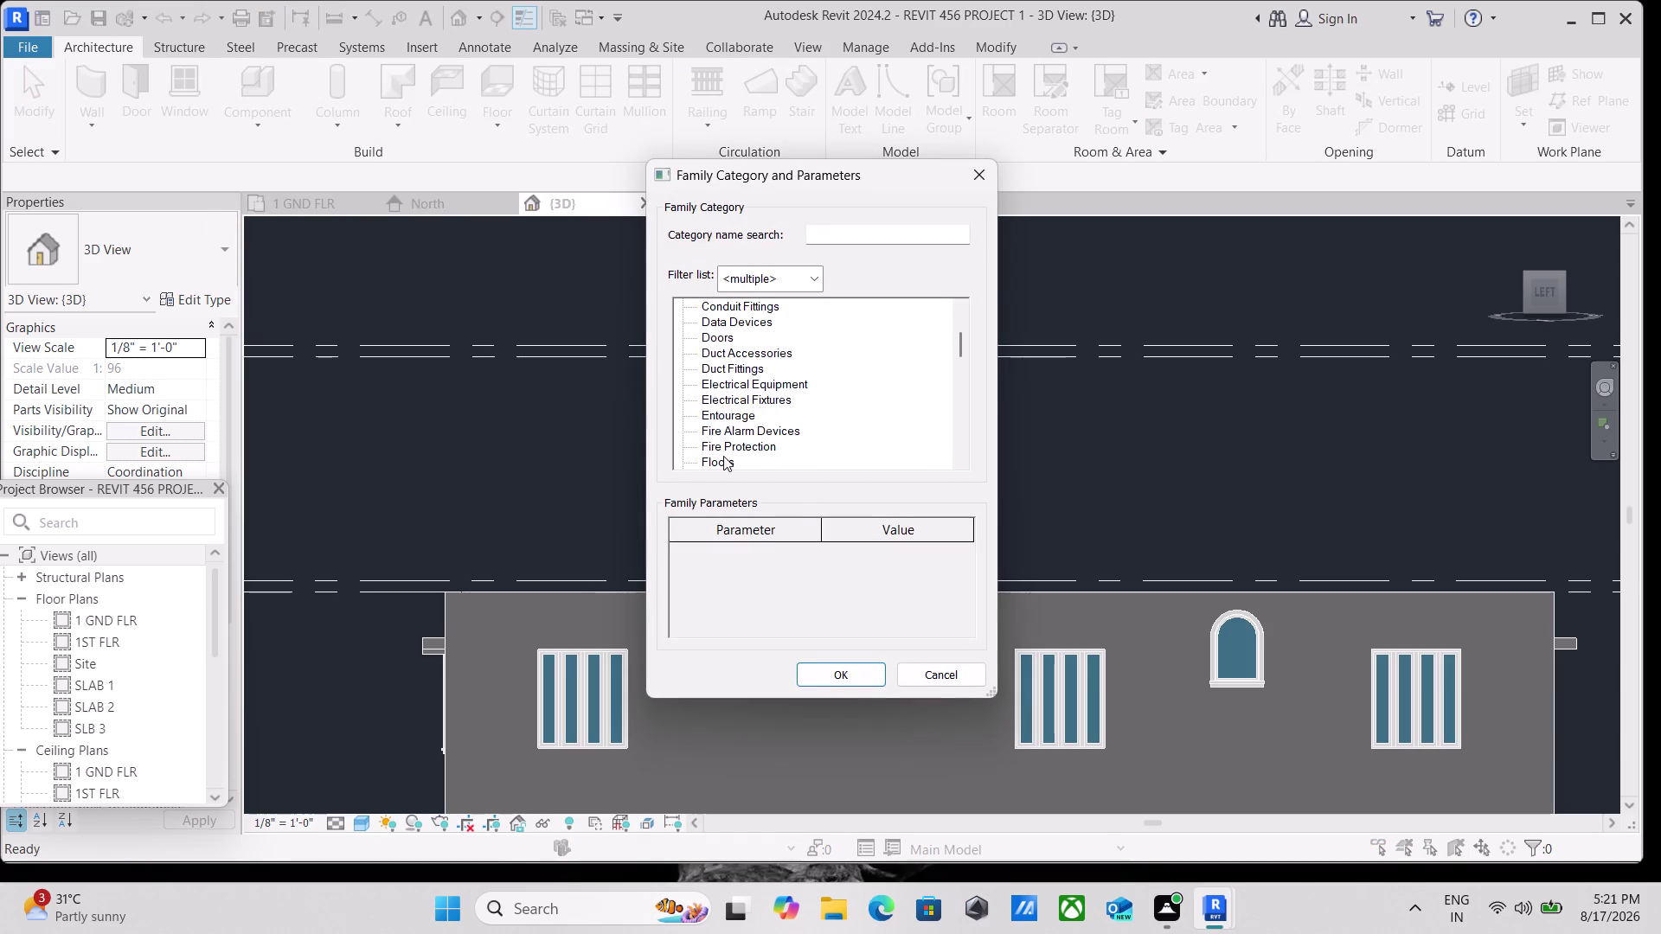
scroll(up, 3)
scroll(up, 3)
scroll(down, 3)
scroll(down, 3)
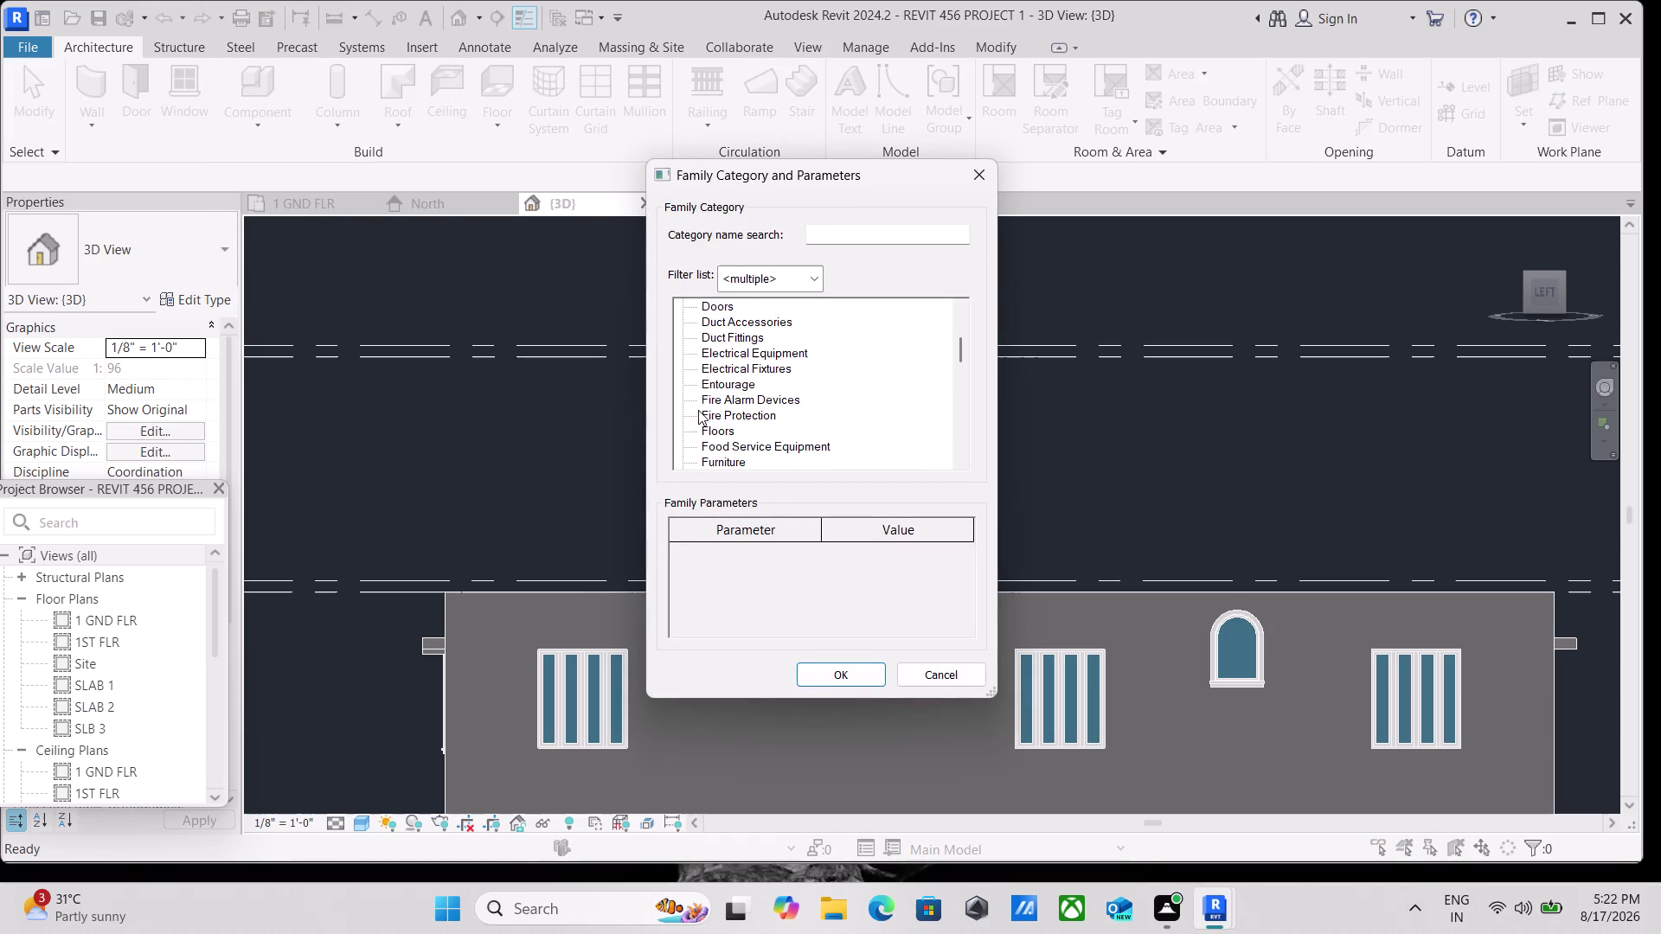
scroll(down, 3)
click(715, 447)
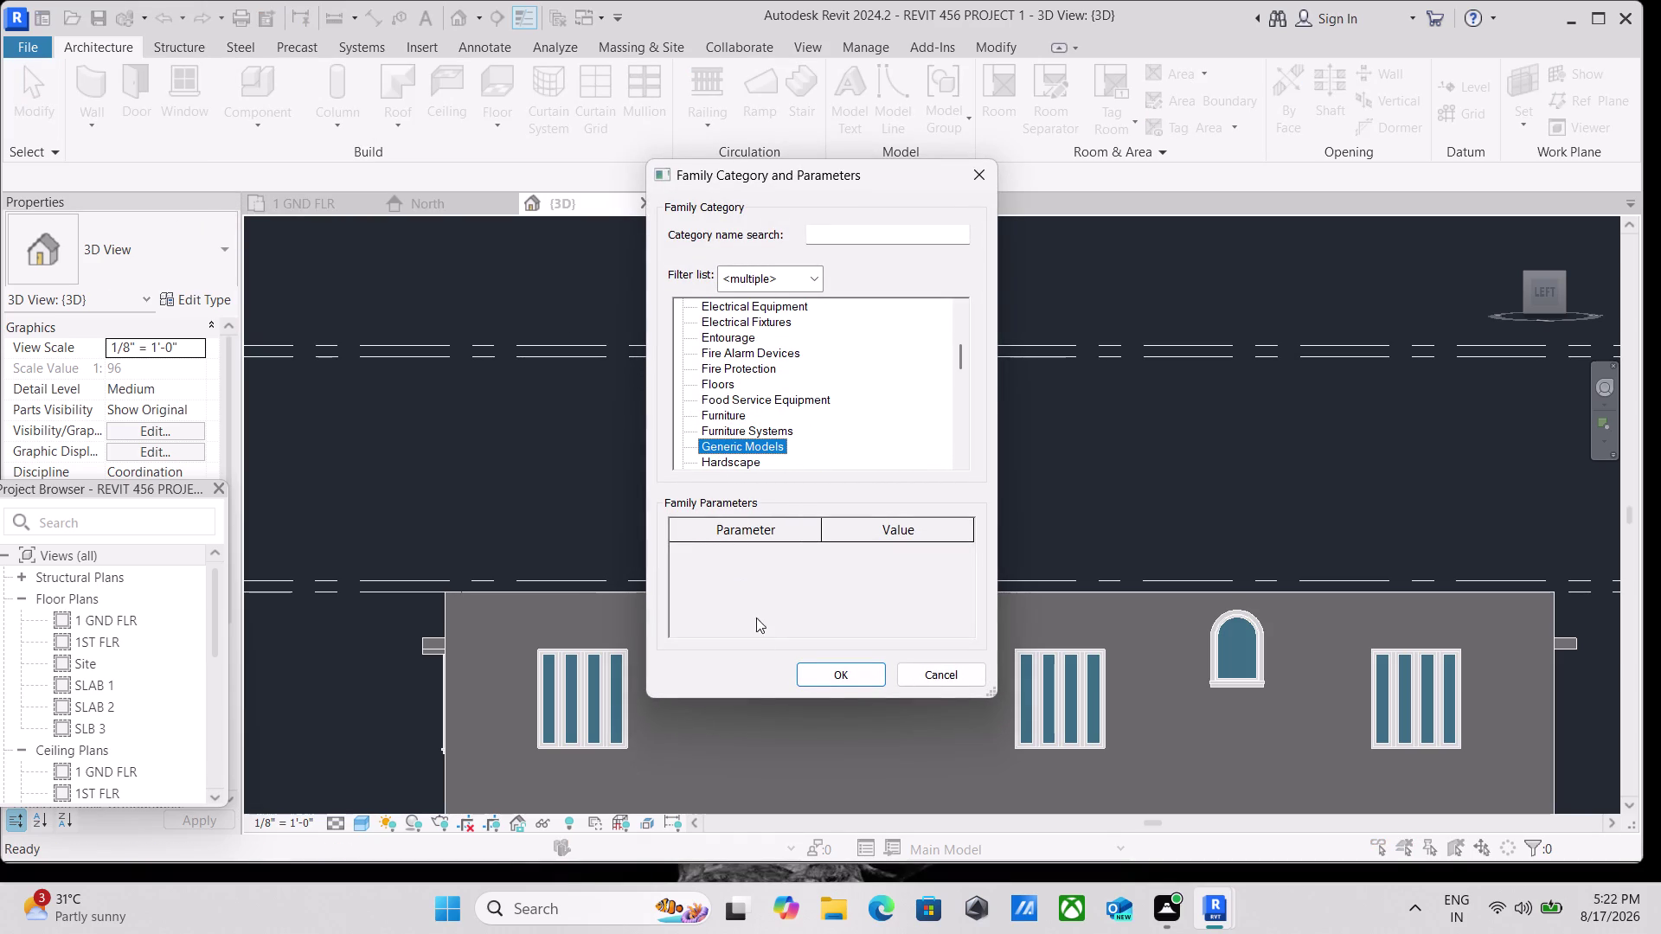
click(831, 673)
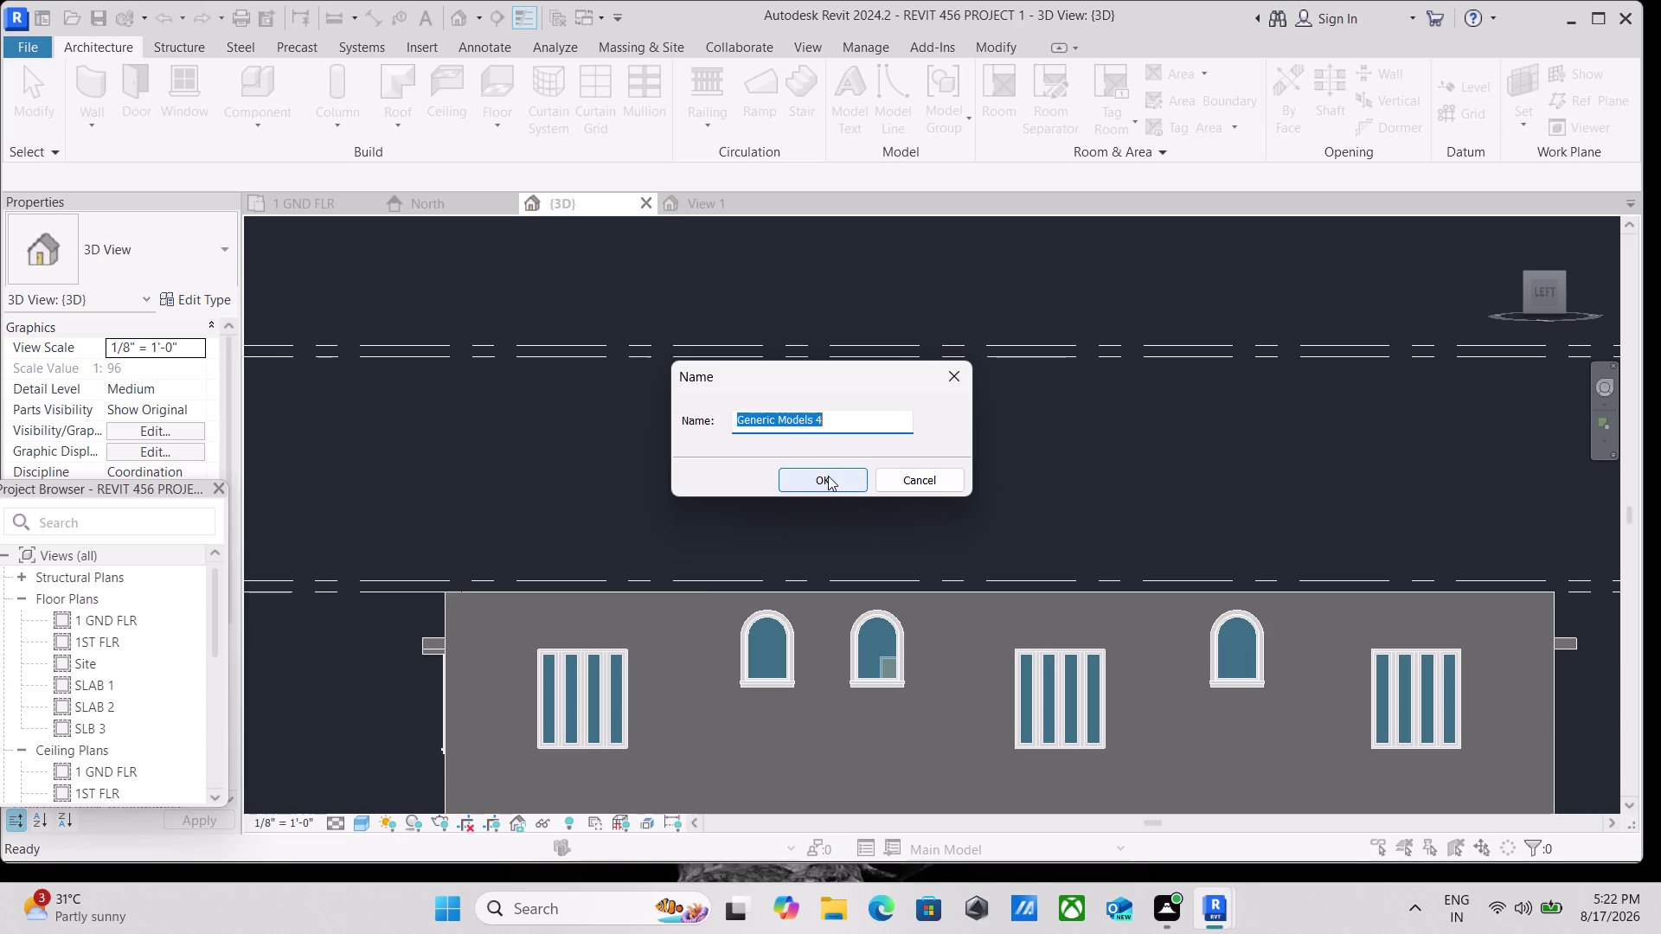
click(828, 476)
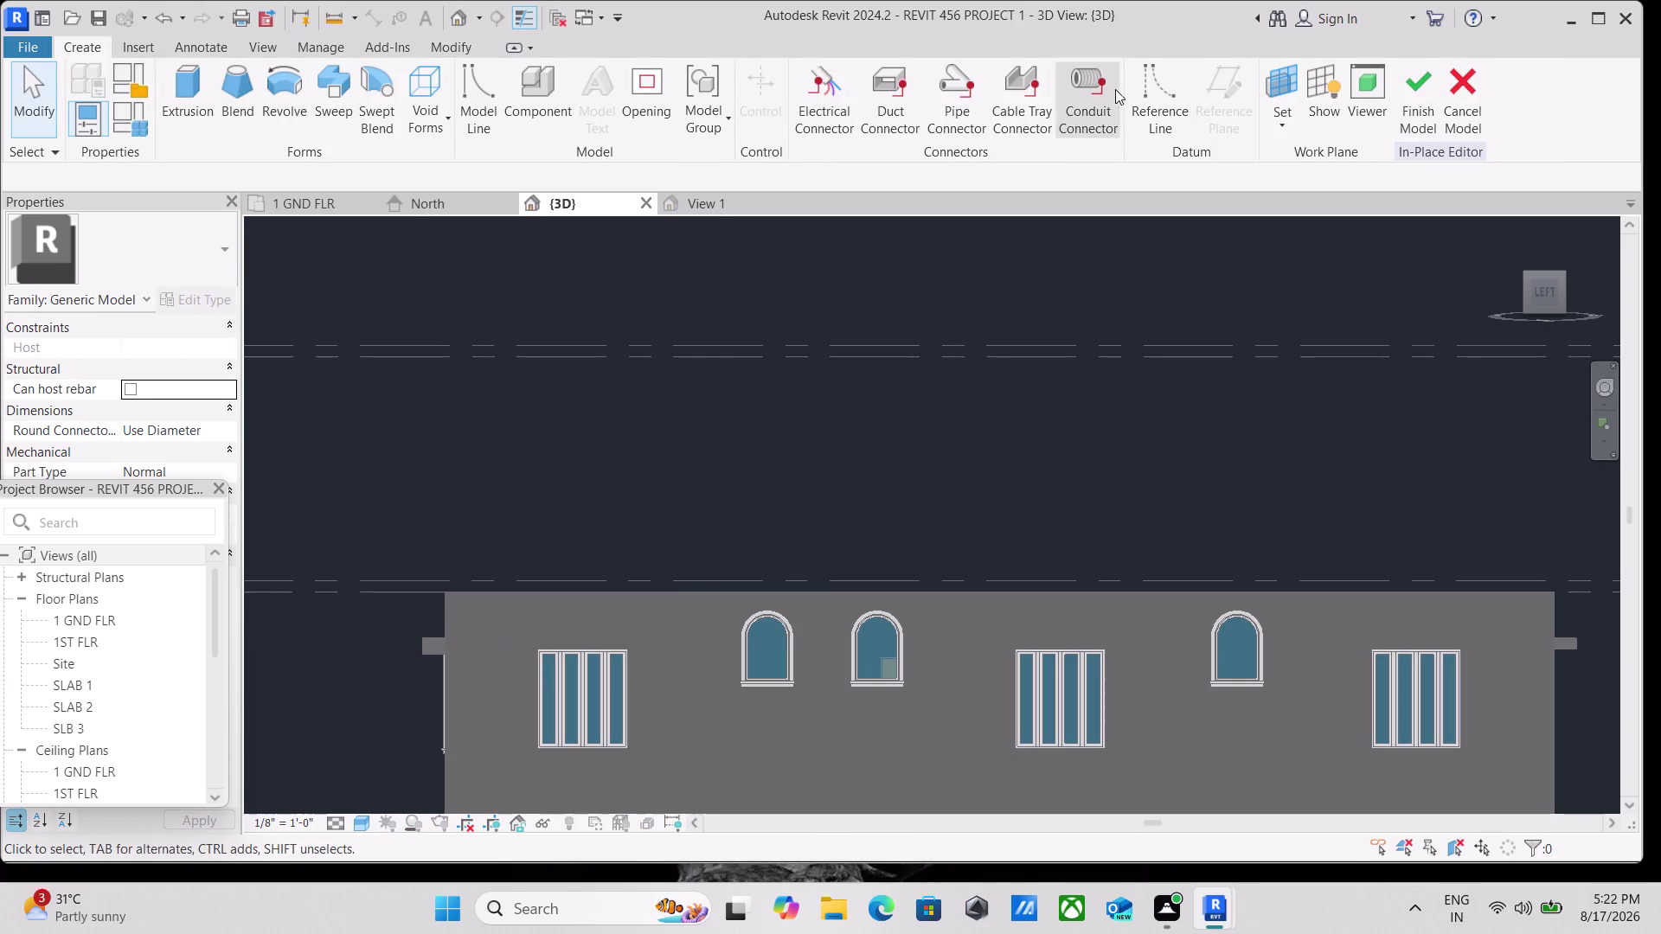
Pick the left side wall face as the work plane.
click(1290, 128)
click(1318, 210)
scroll(down, 3)
scroll(down, 3)
middle_drag(900, 417, 545, 368)
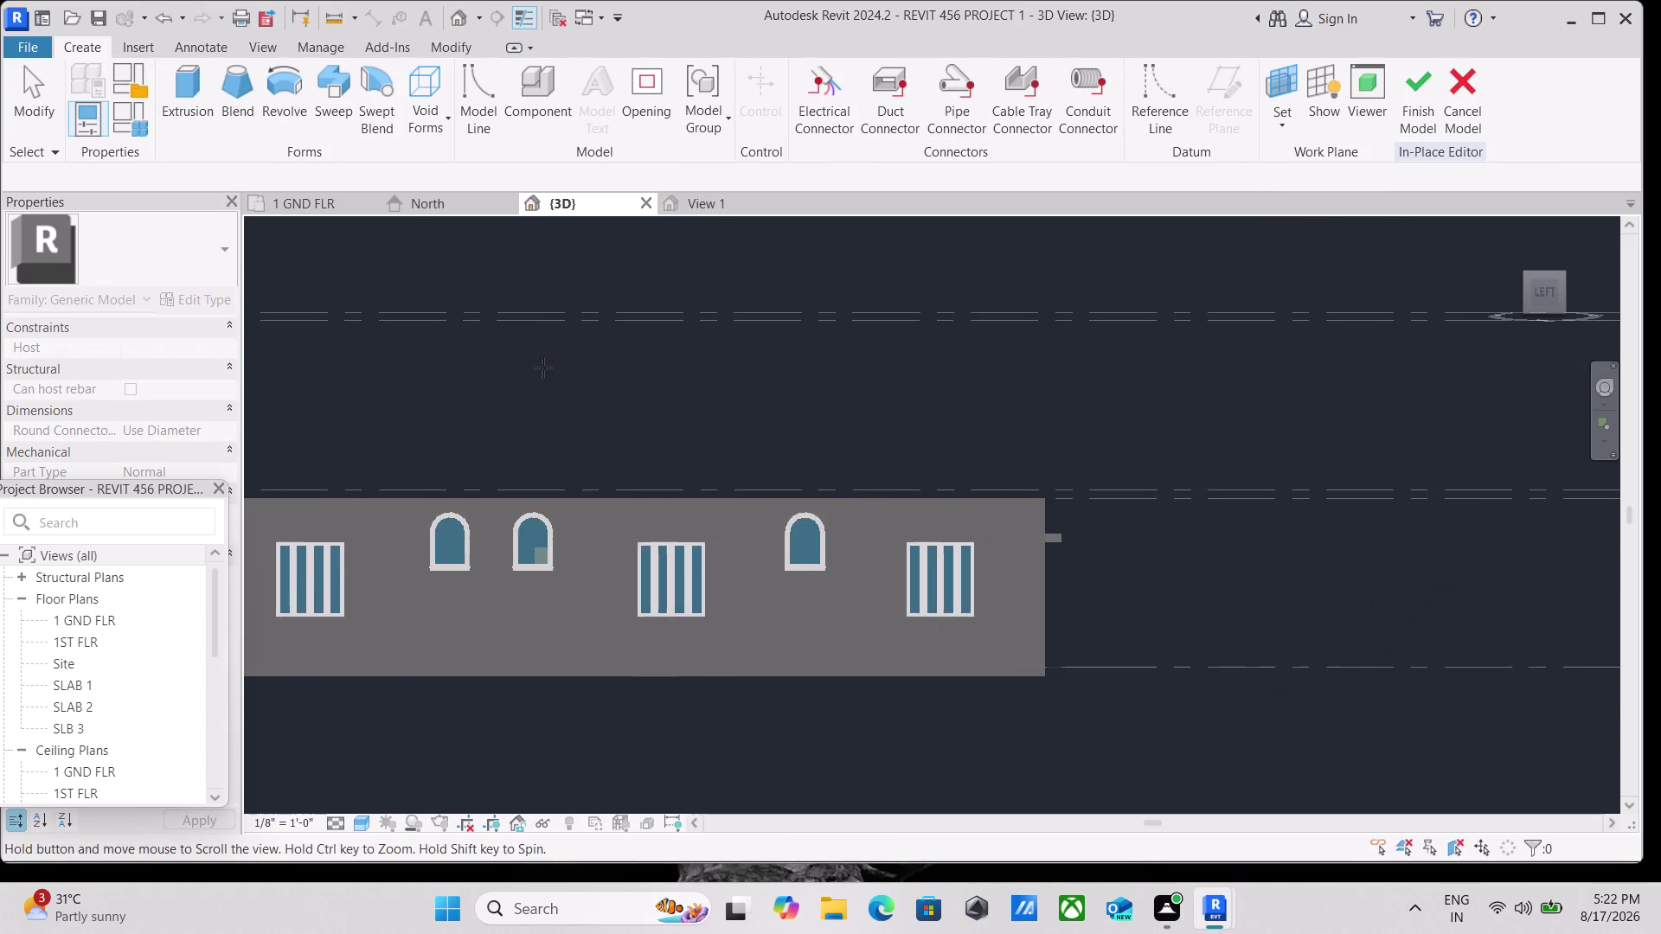
click(1029, 502)
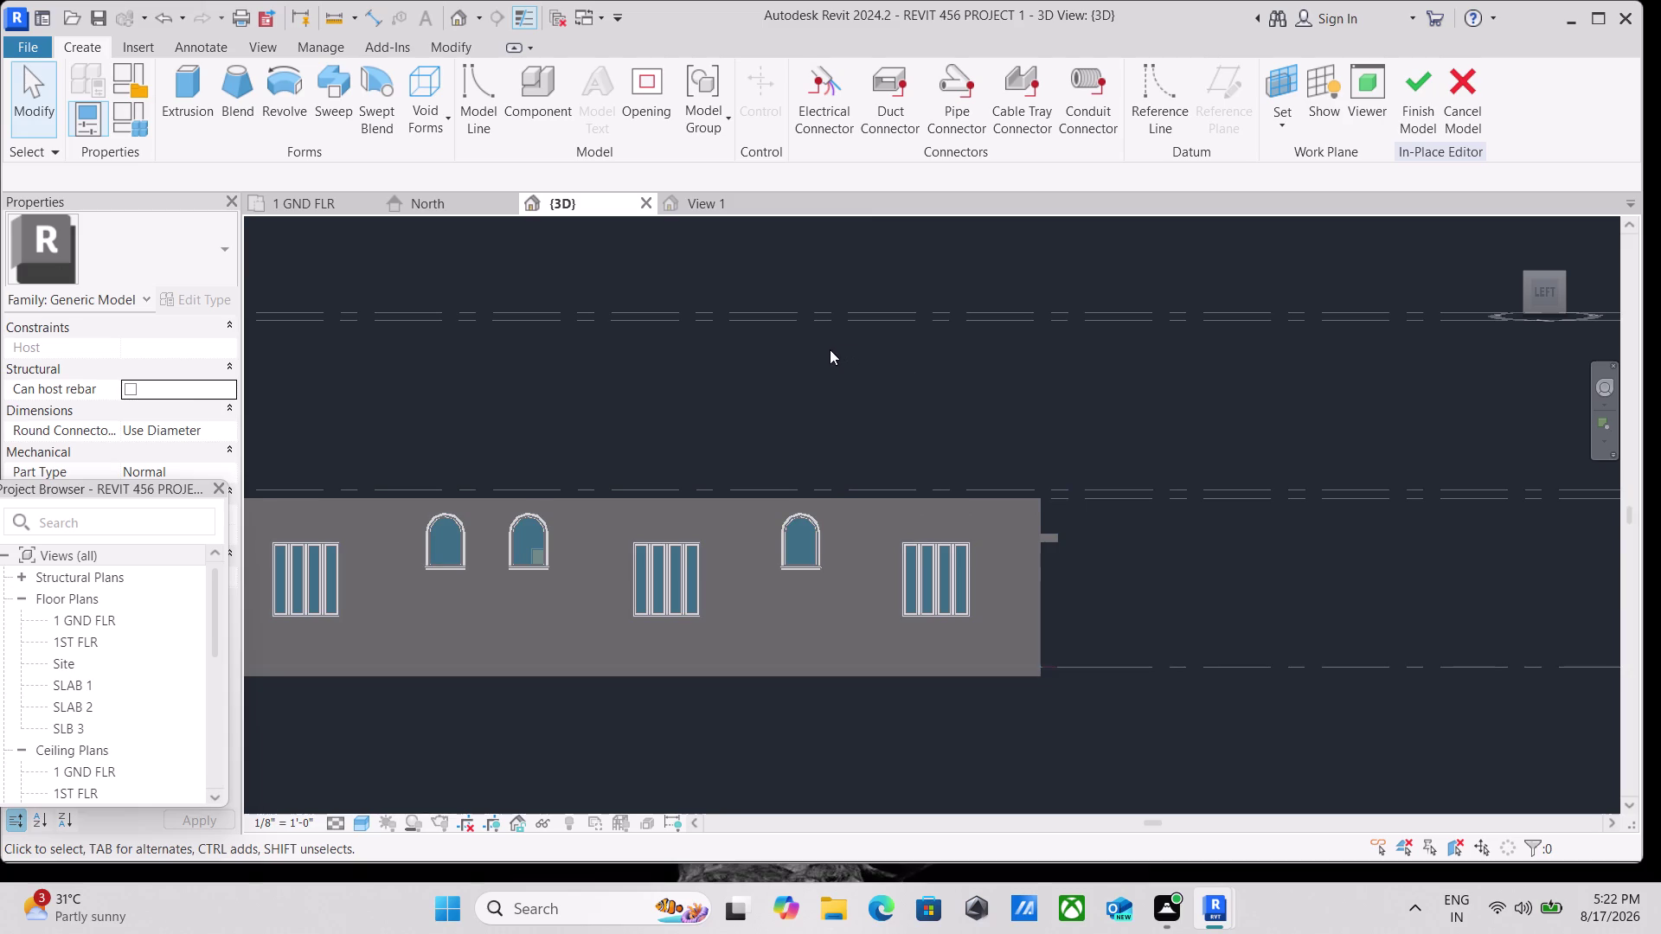
scroll(down, 3)
middle_drag(832, 354, 999, 380)
click(194, 91)
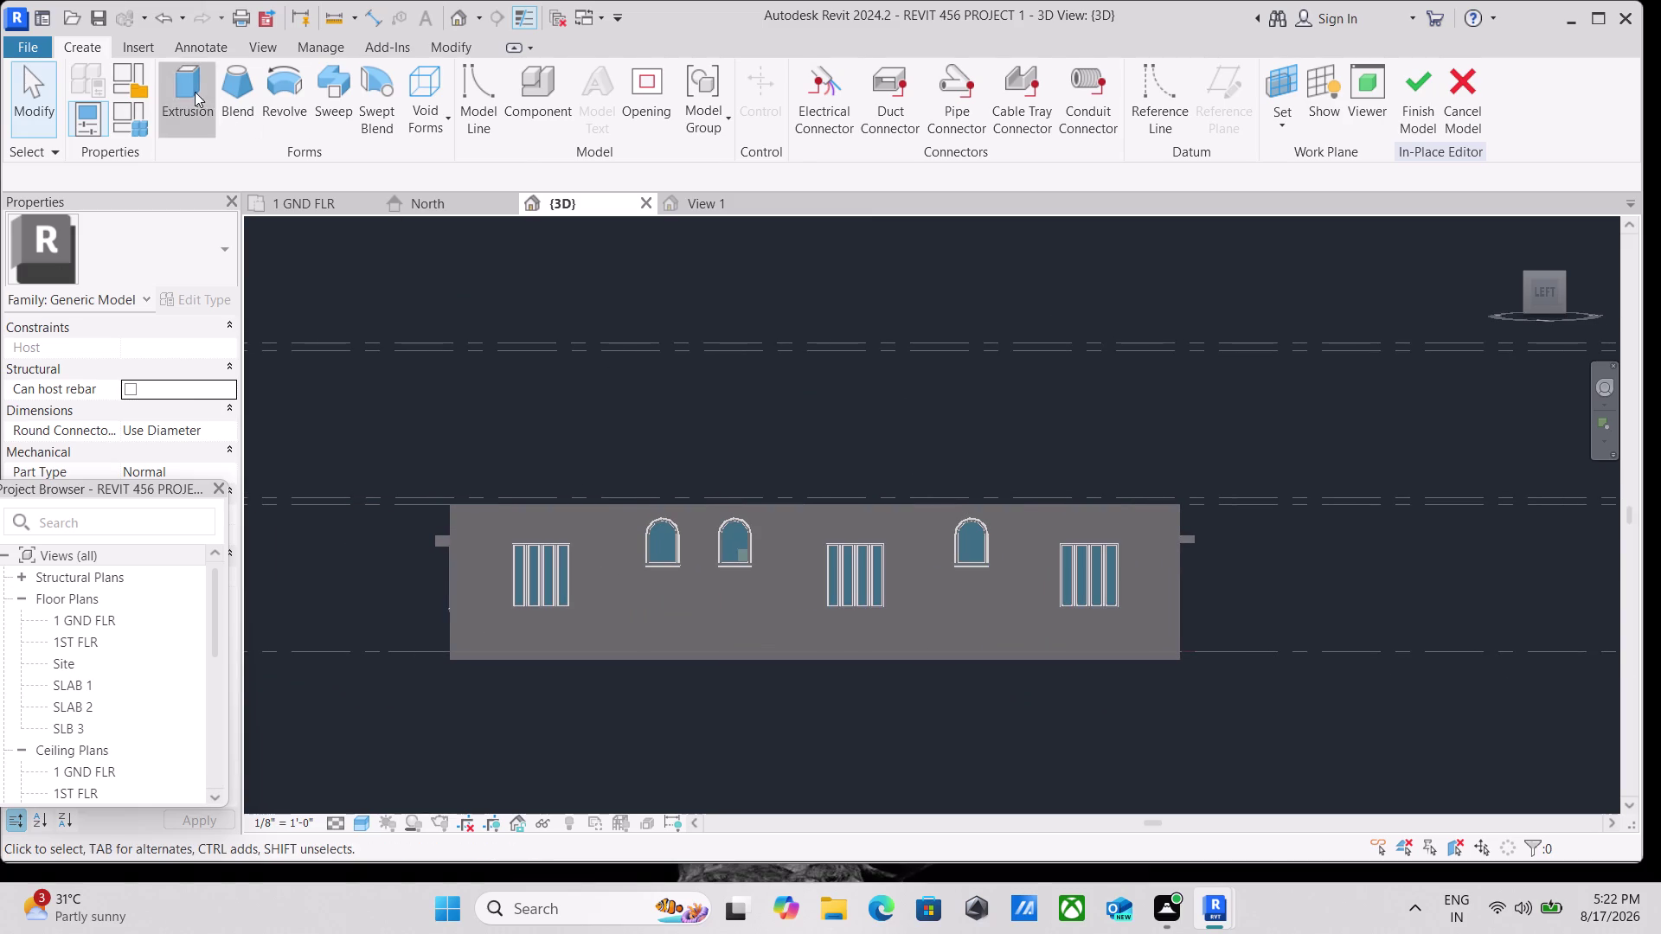
Sketch a rectangular band above the first tall window head.
scroll(up, 3)
scroll(up, 3)
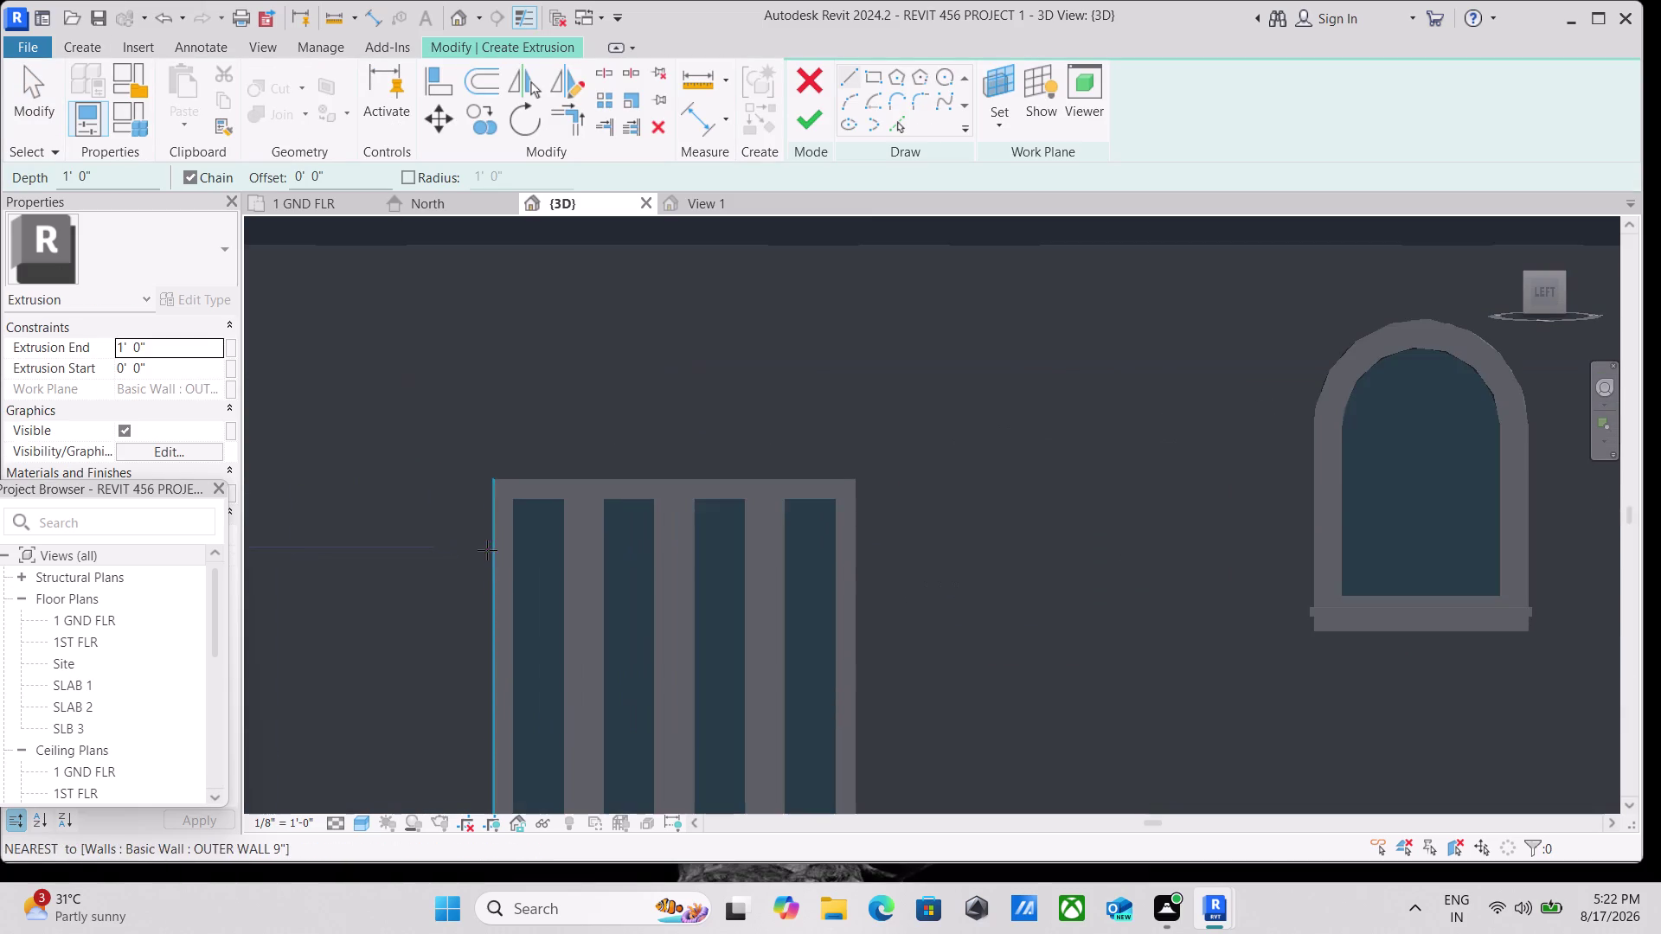
middle_drag(519, 421, 330, 473)
click(303, 527)
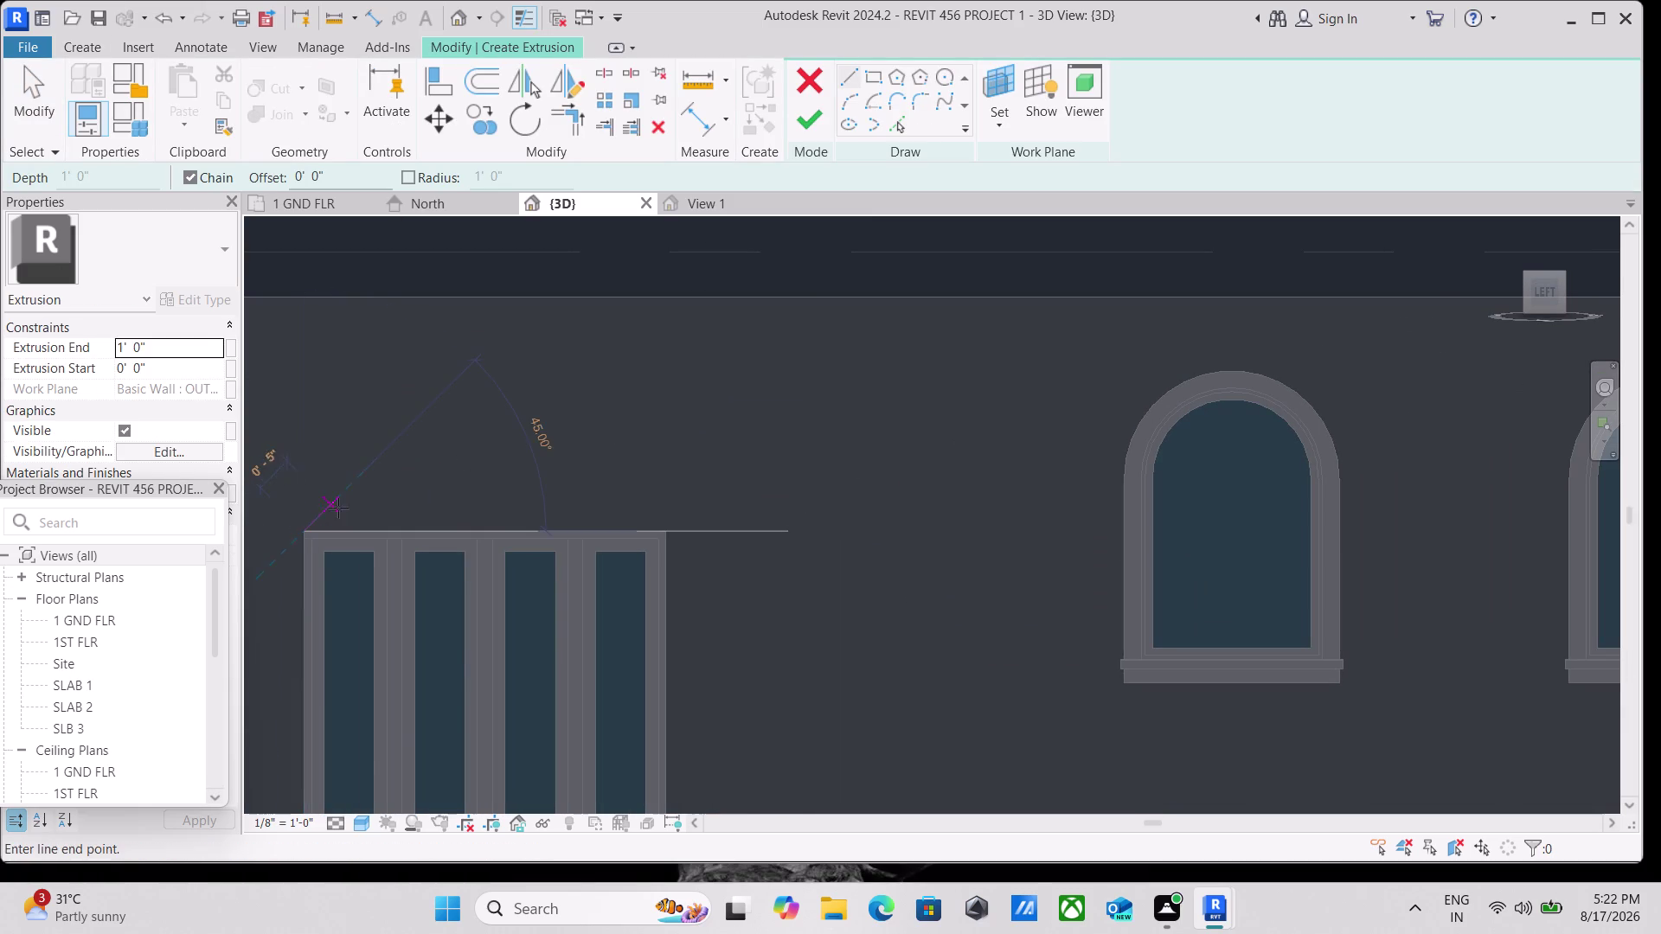
key(Escape)
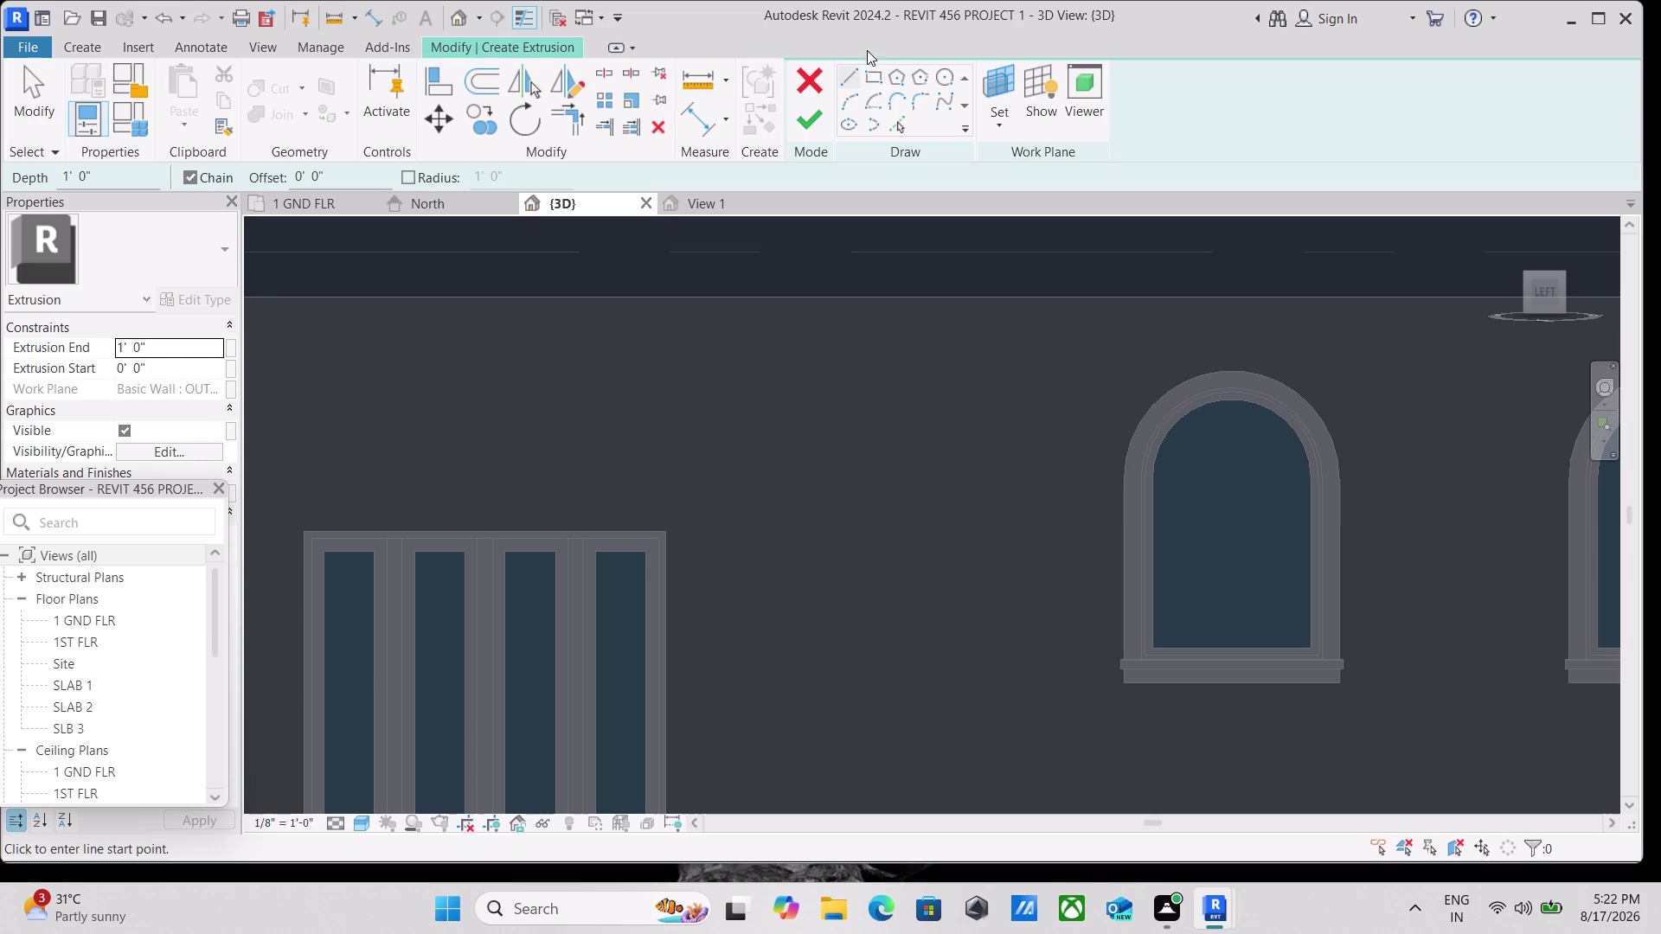
click(872, 82)
scroll(up, 3)
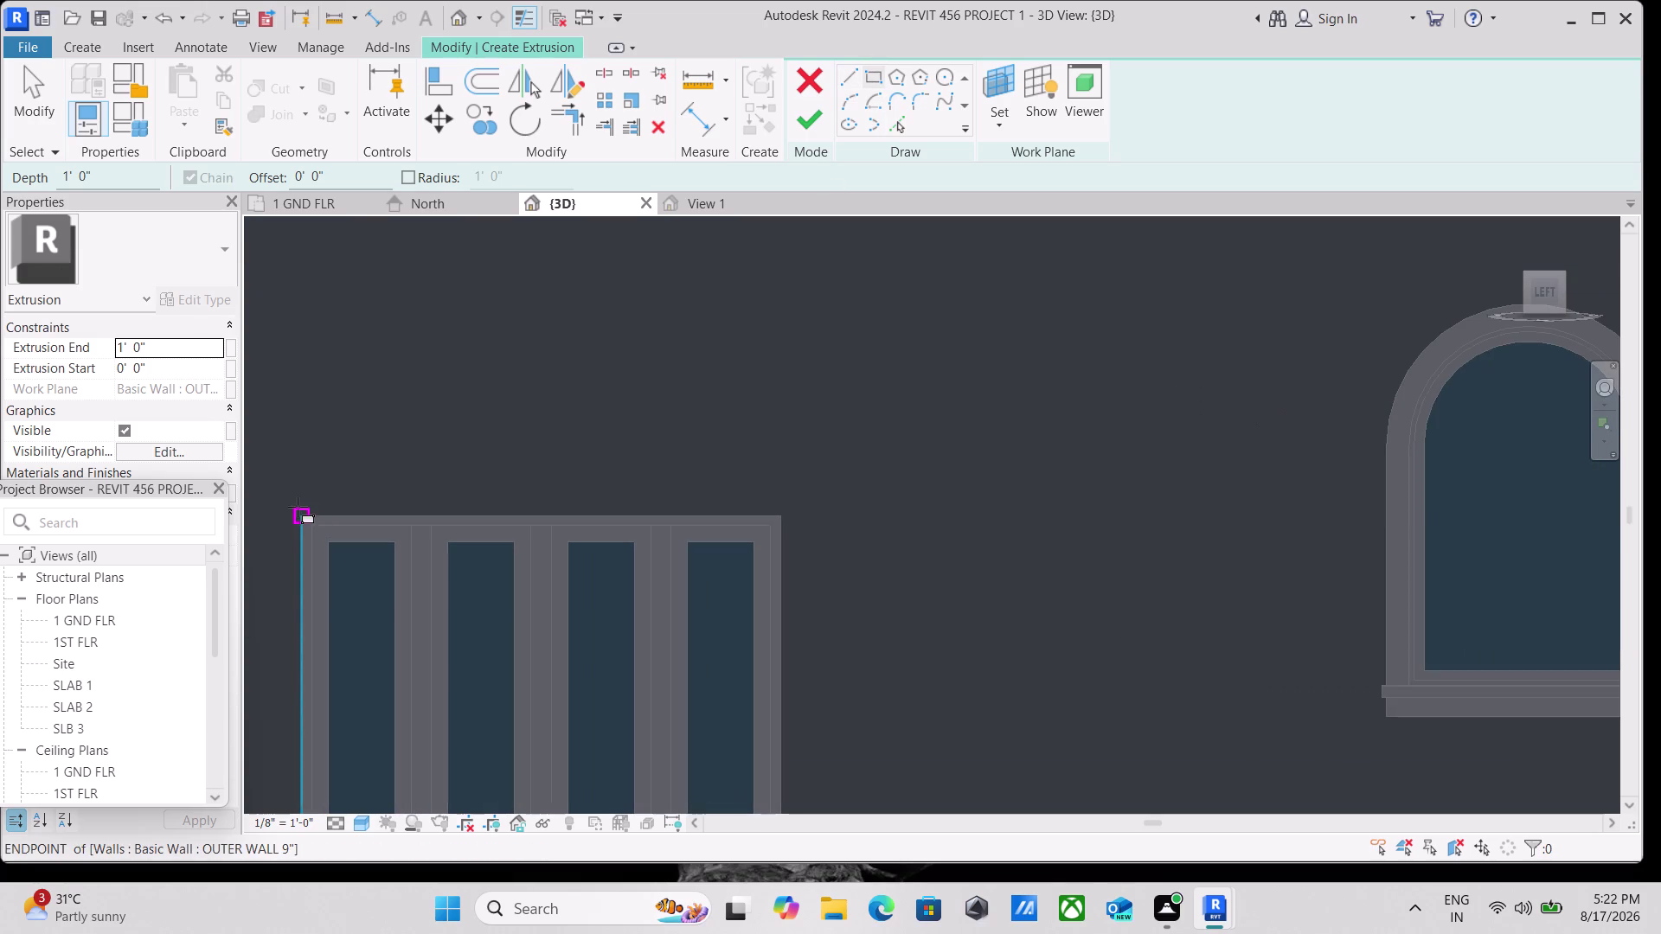
click(298, 513)
middle_drag(561, 490, 388, 490)
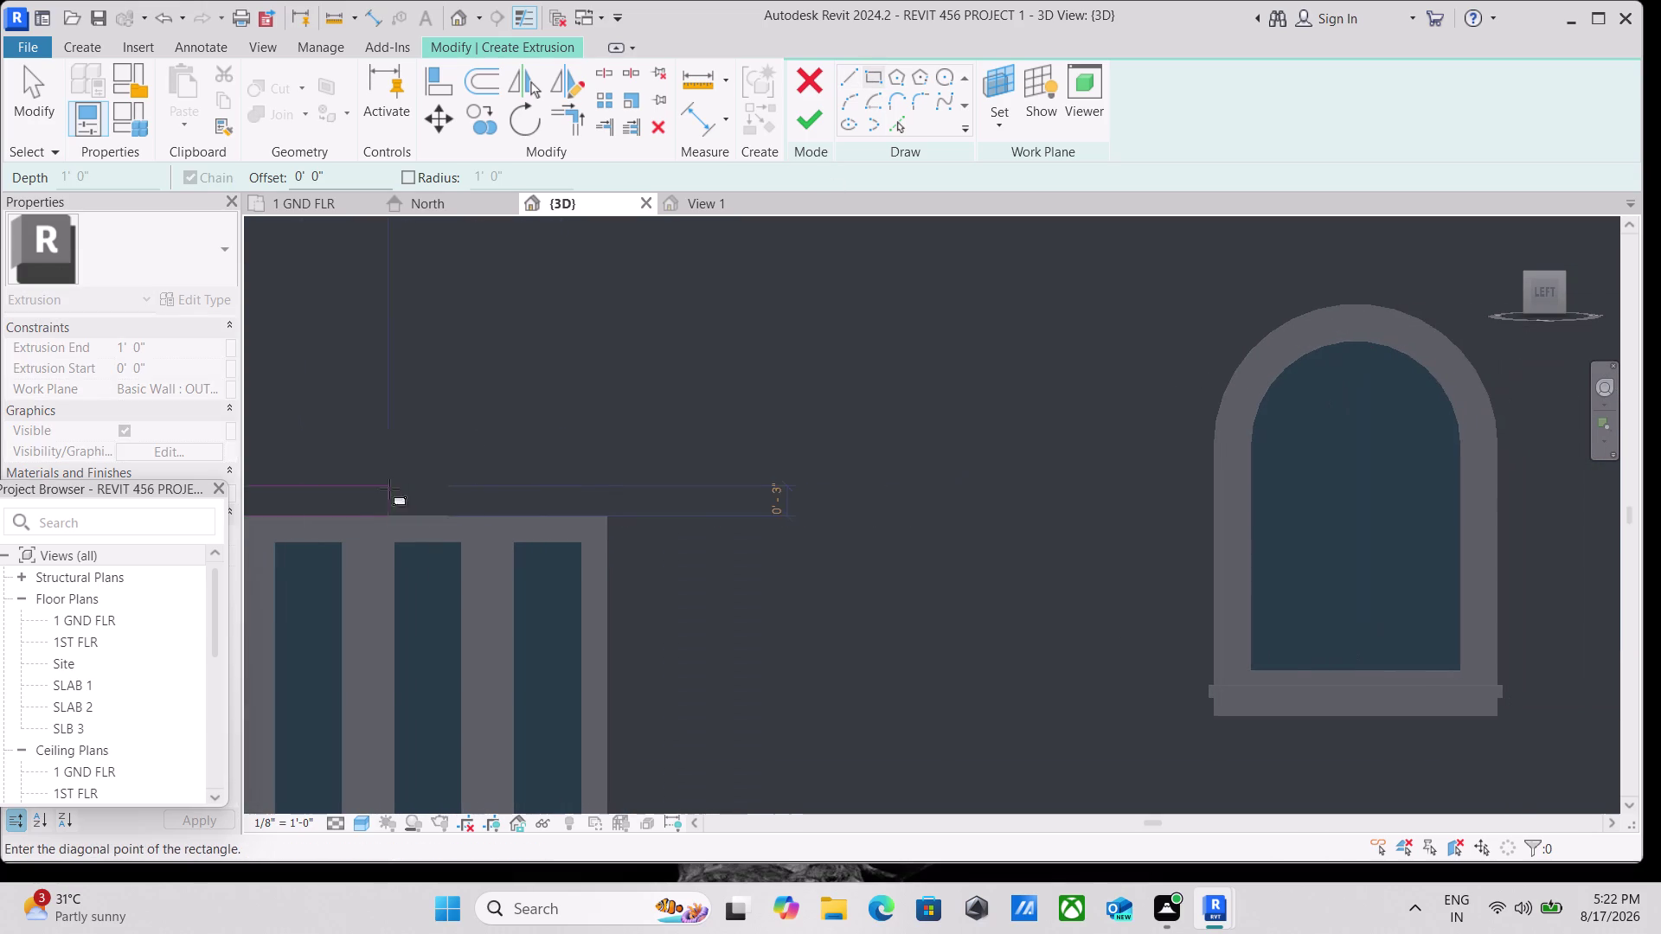
click(614, 456)
Sketch a rectangular band above the second tall window head.
scroll(down, 3)
scroll(down, 3)
middle_drag(724, 417, 275, 436)
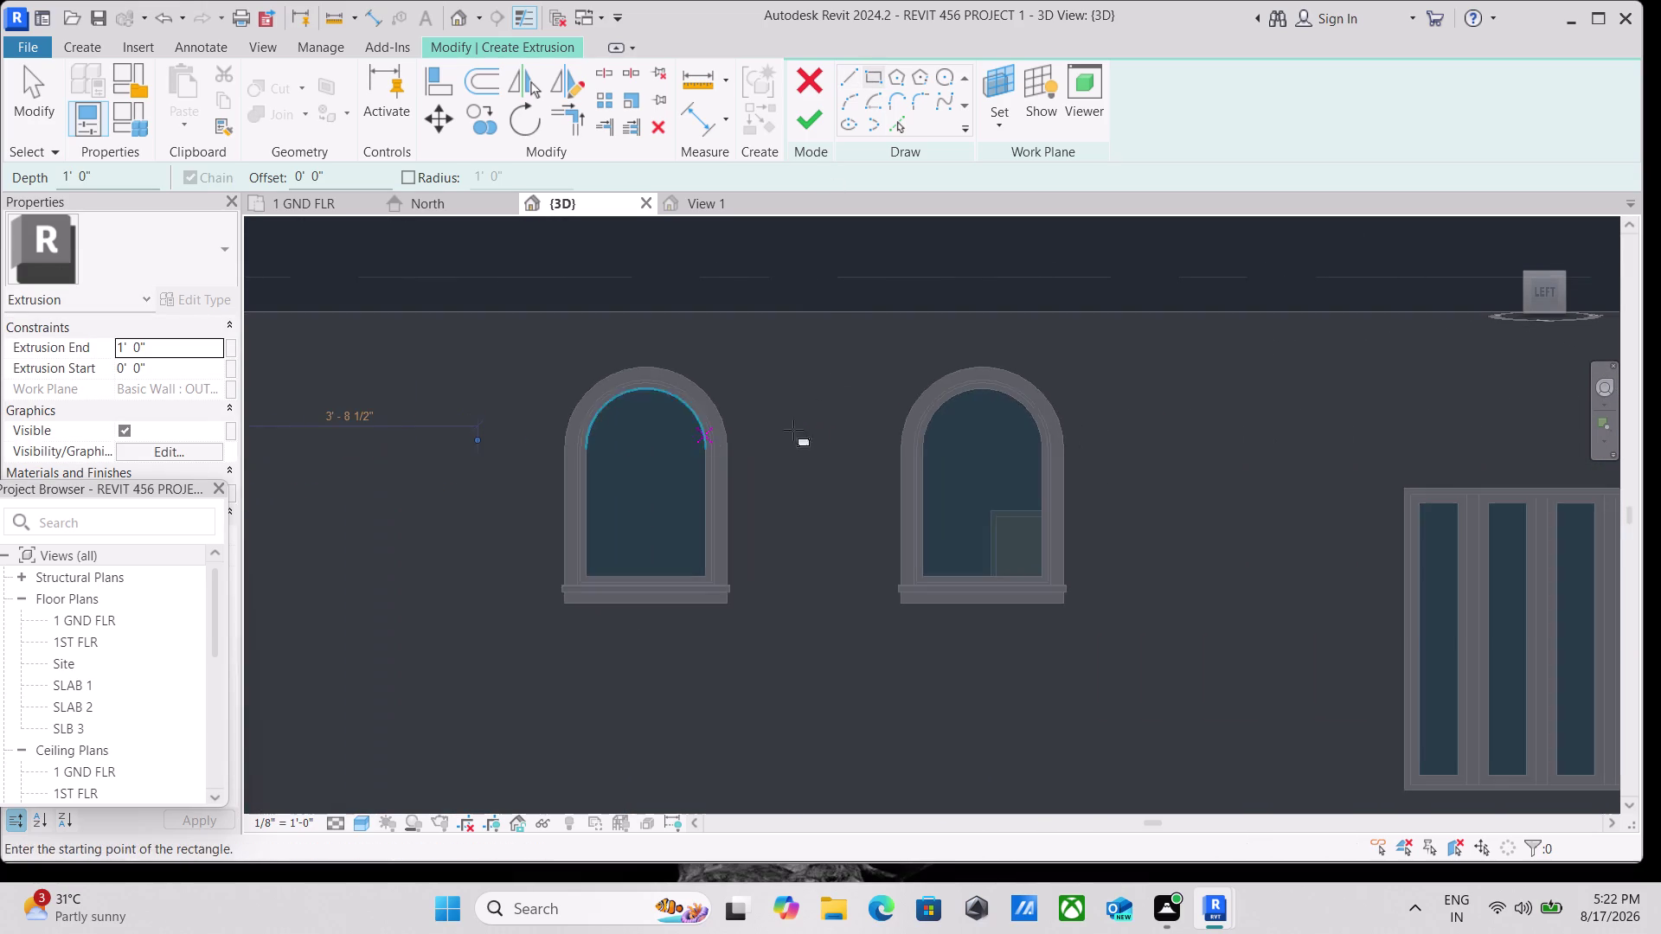
scroll(down, 3)
middle_drag(1000, 443, 477, 551)
scroll(up, 3)
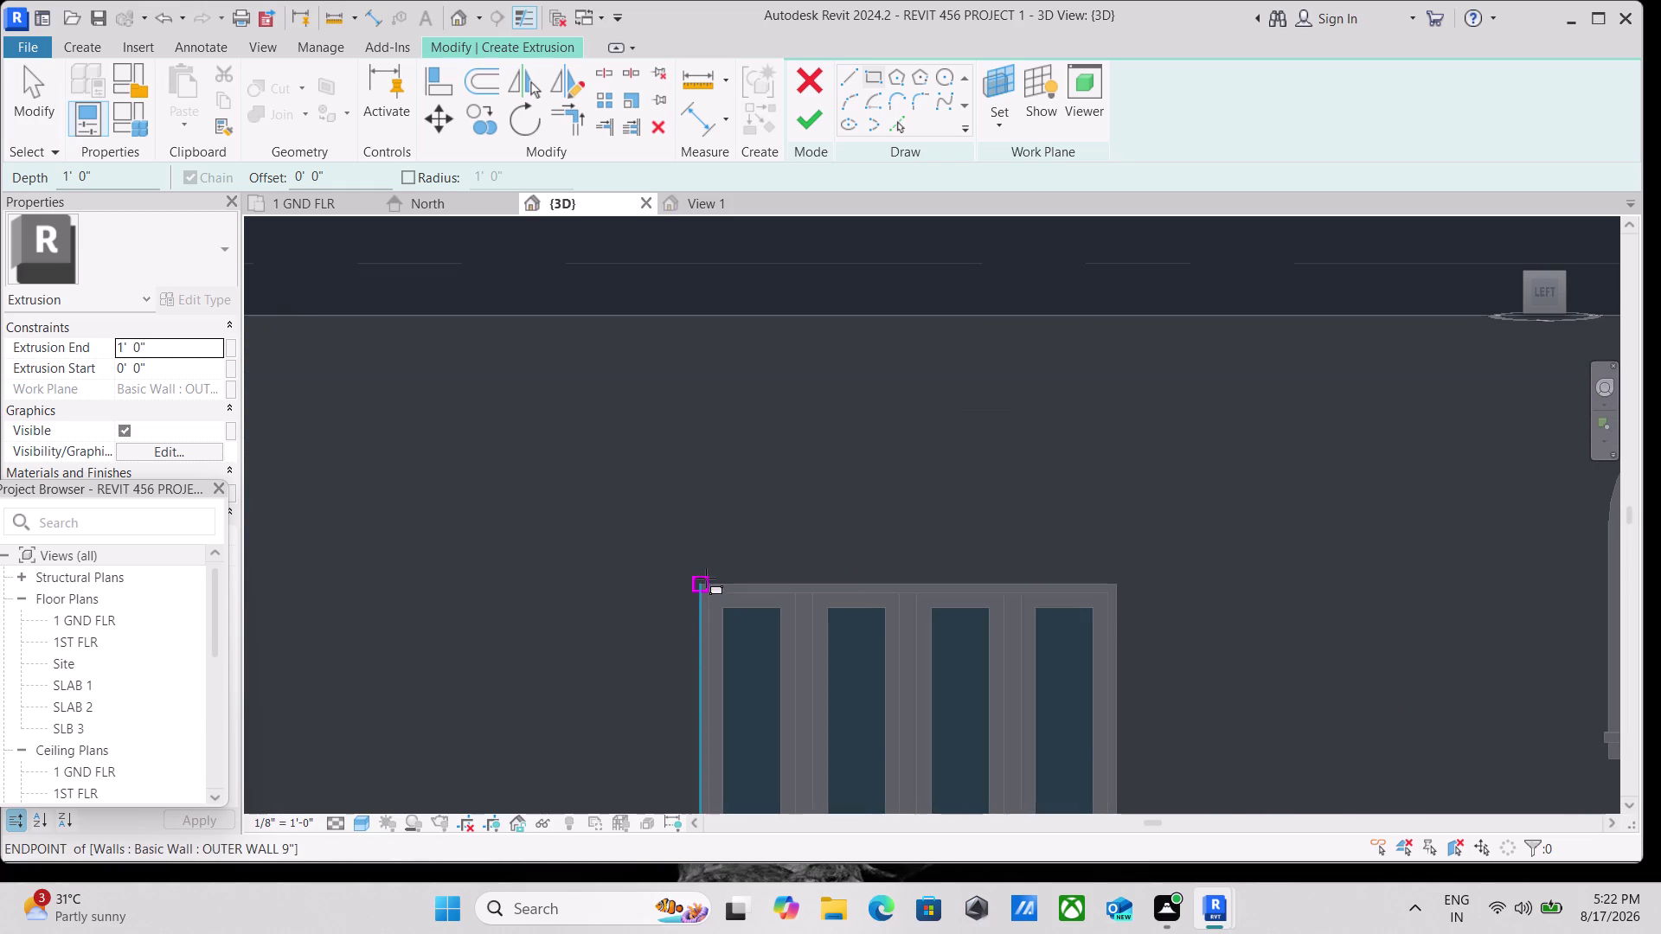
click(705, 580)
scroll(up, 3)
middle_drag(799, 540, 570, 563)
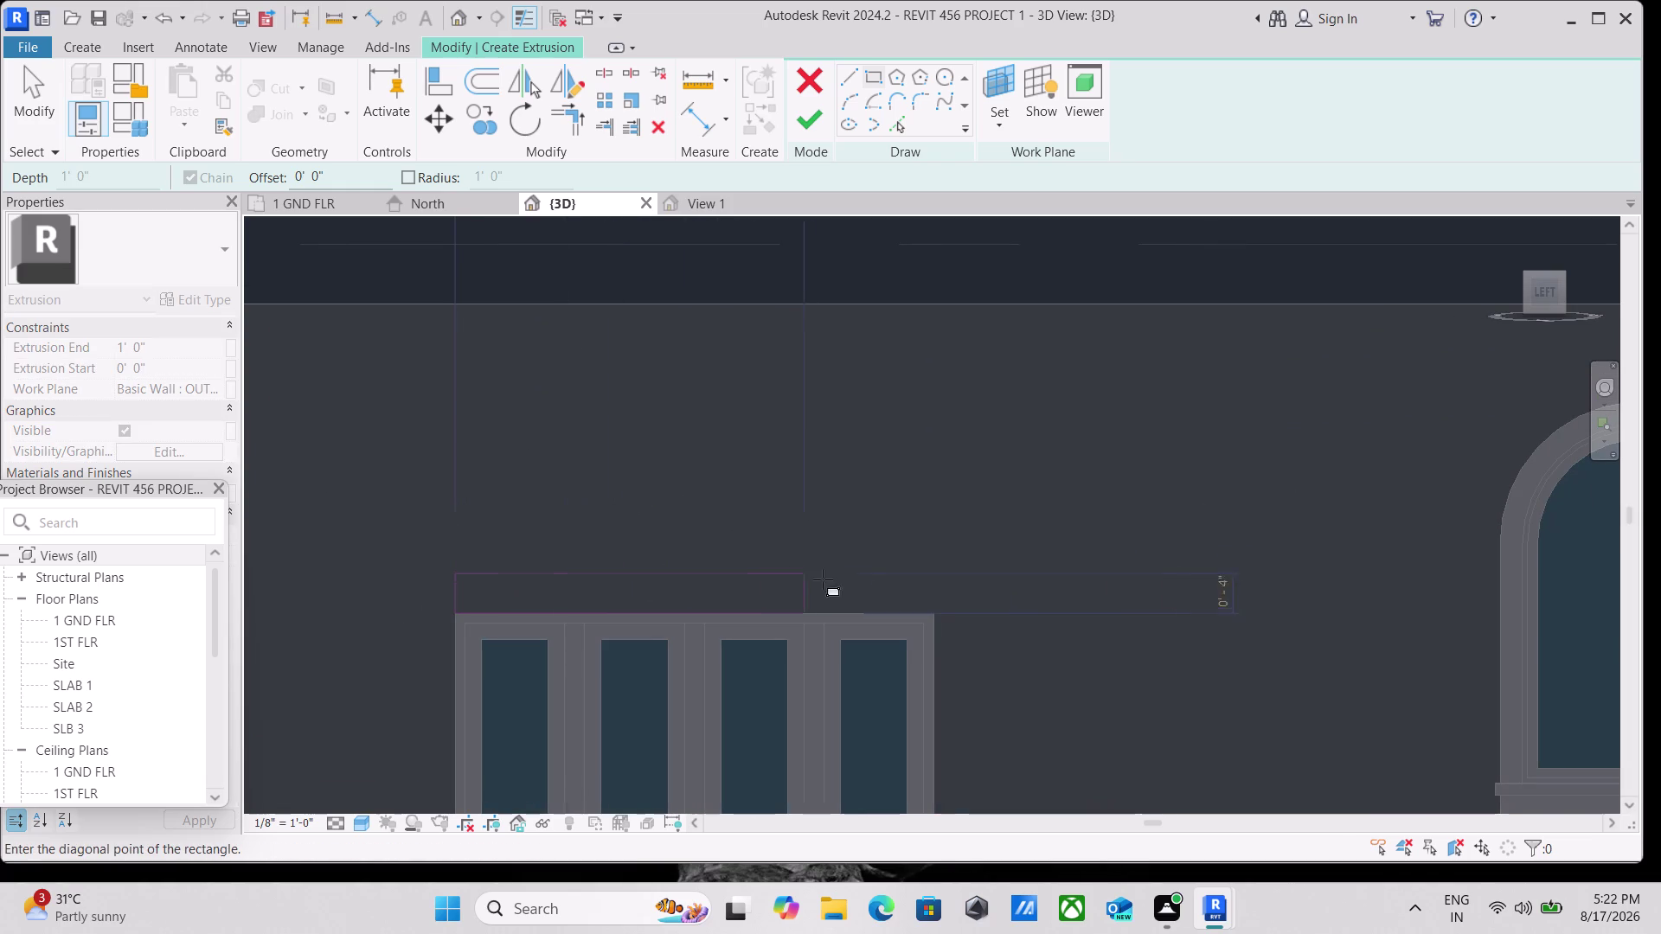
click(936, 556)
Sketch a 4'-0" band above the remaining tall window, then finish the sketch and model.
scroll(down, 3)
middle_drag(961, 518, 404, 527)
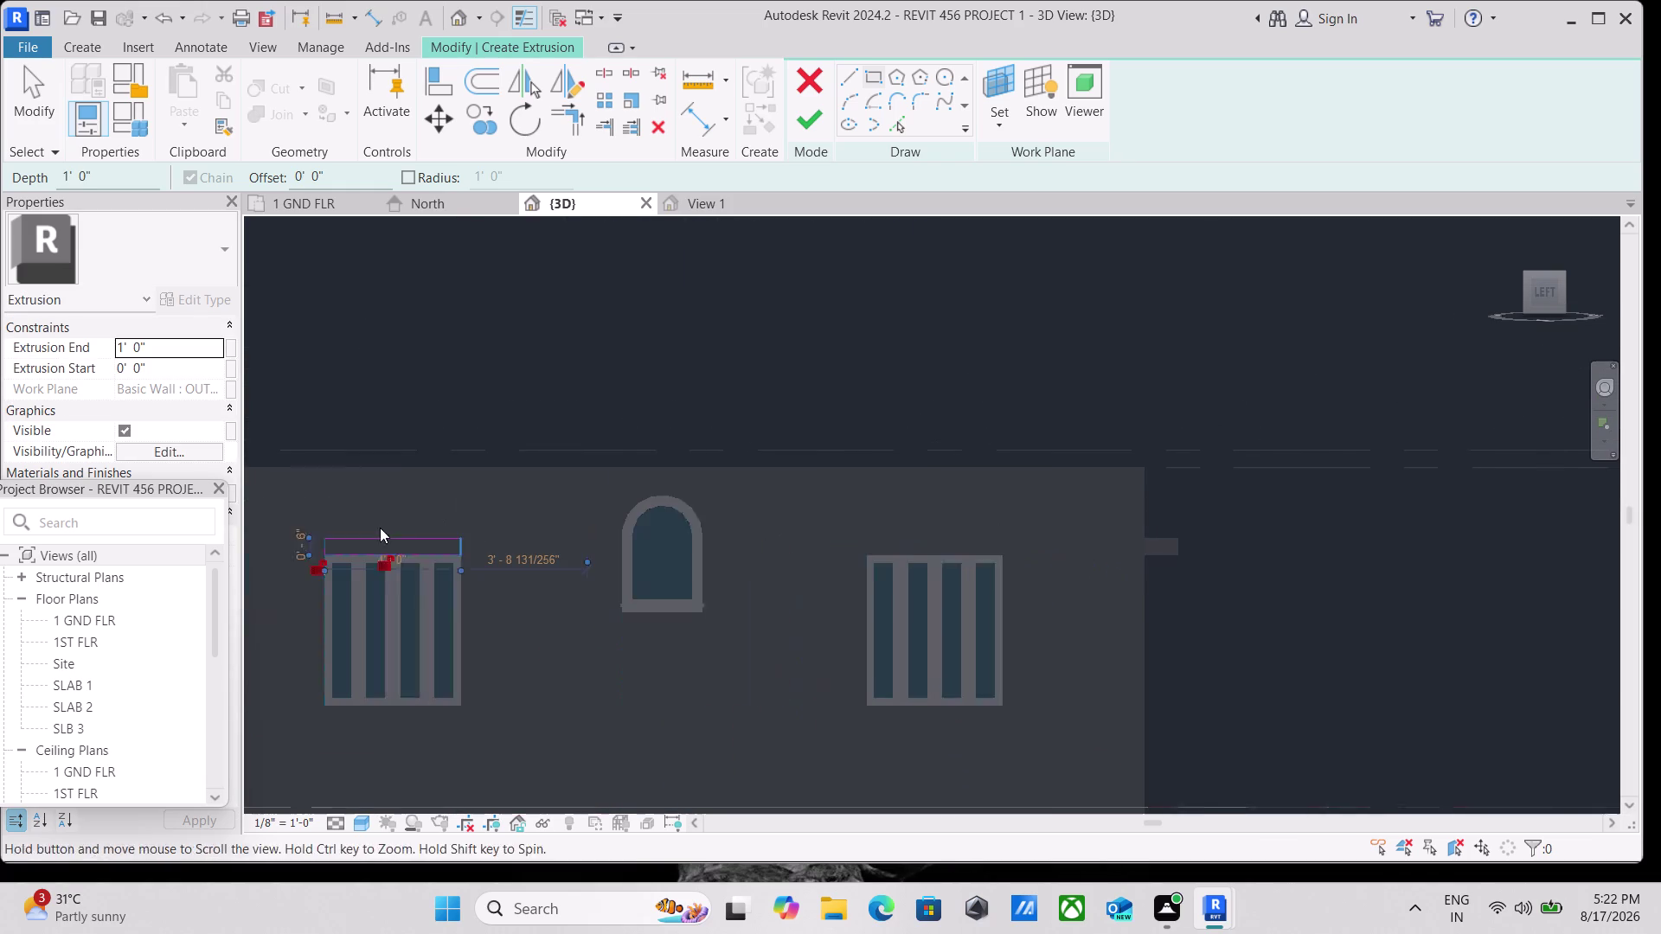
middle_drag(405, 528, 380, 528)
middle_drag(867, 567, 706, 606)
scroll(up, 3)
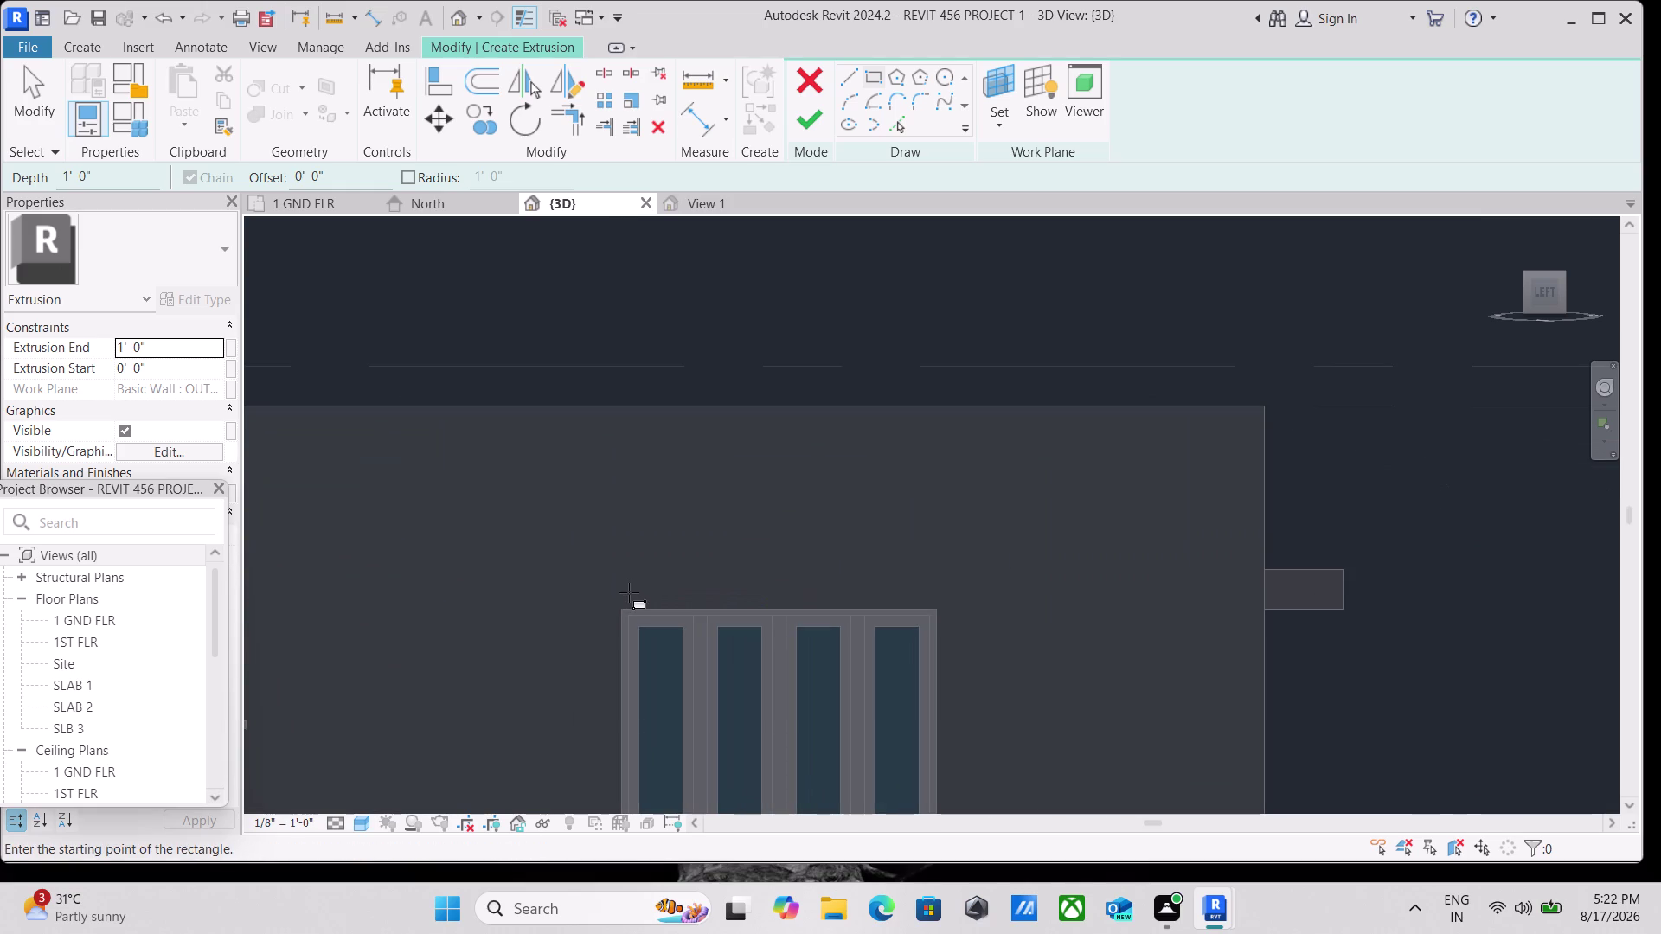
click(622, 604)
middle_drag(771, 563, 647, 579)
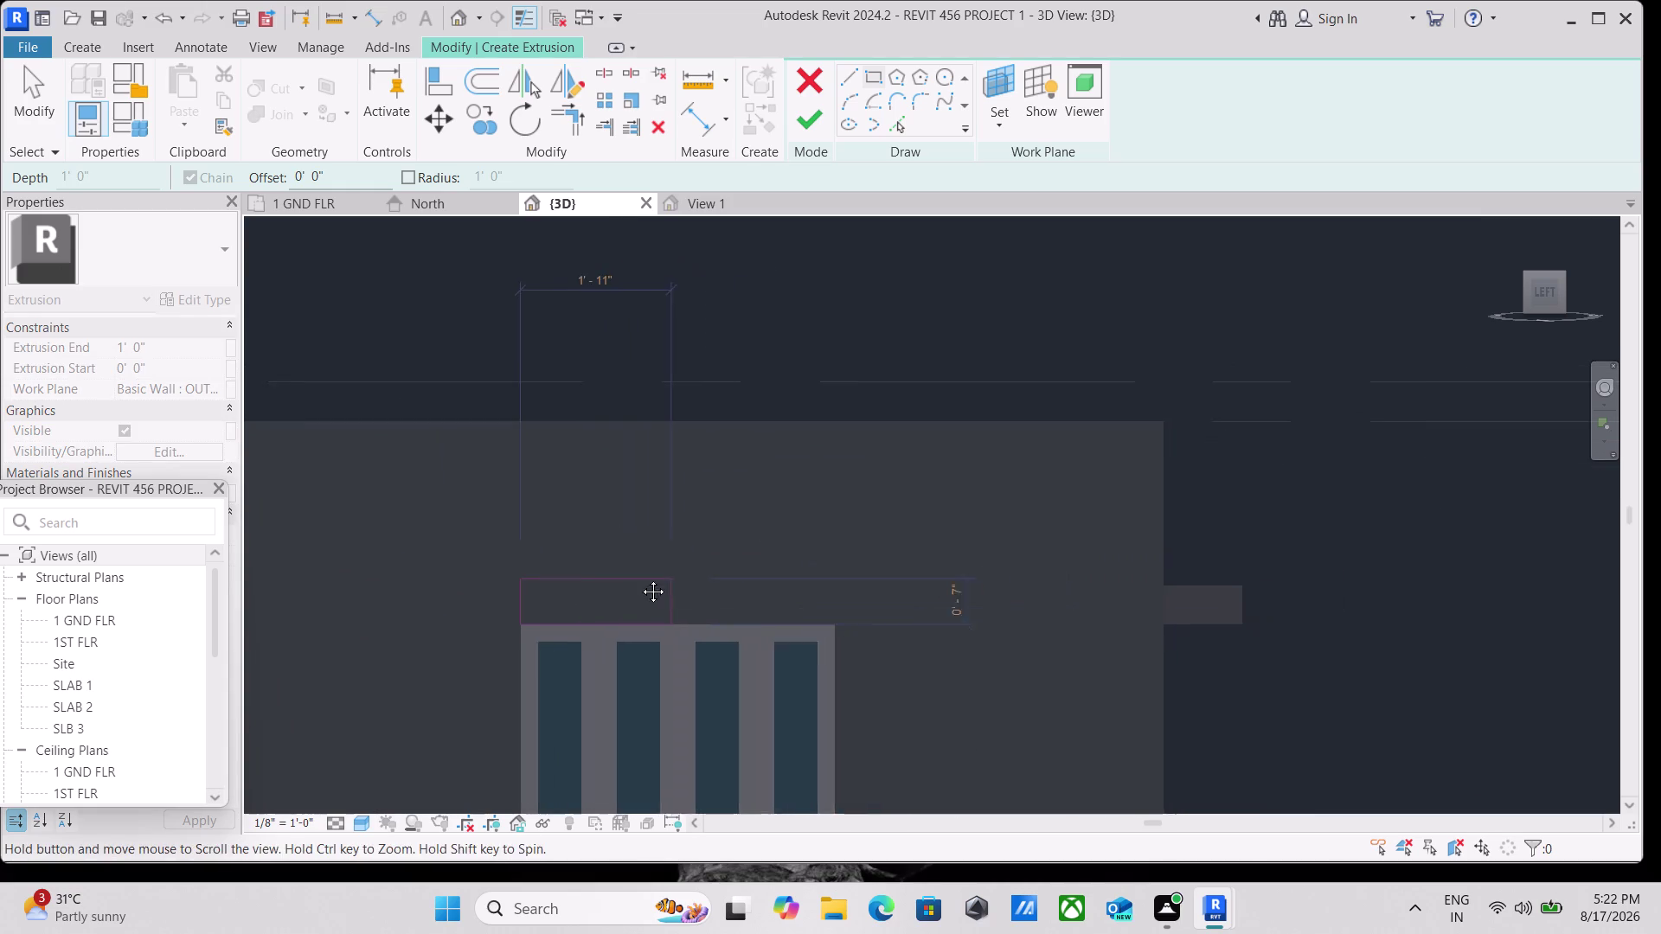
middle_drag(647, 579, 640, 579)
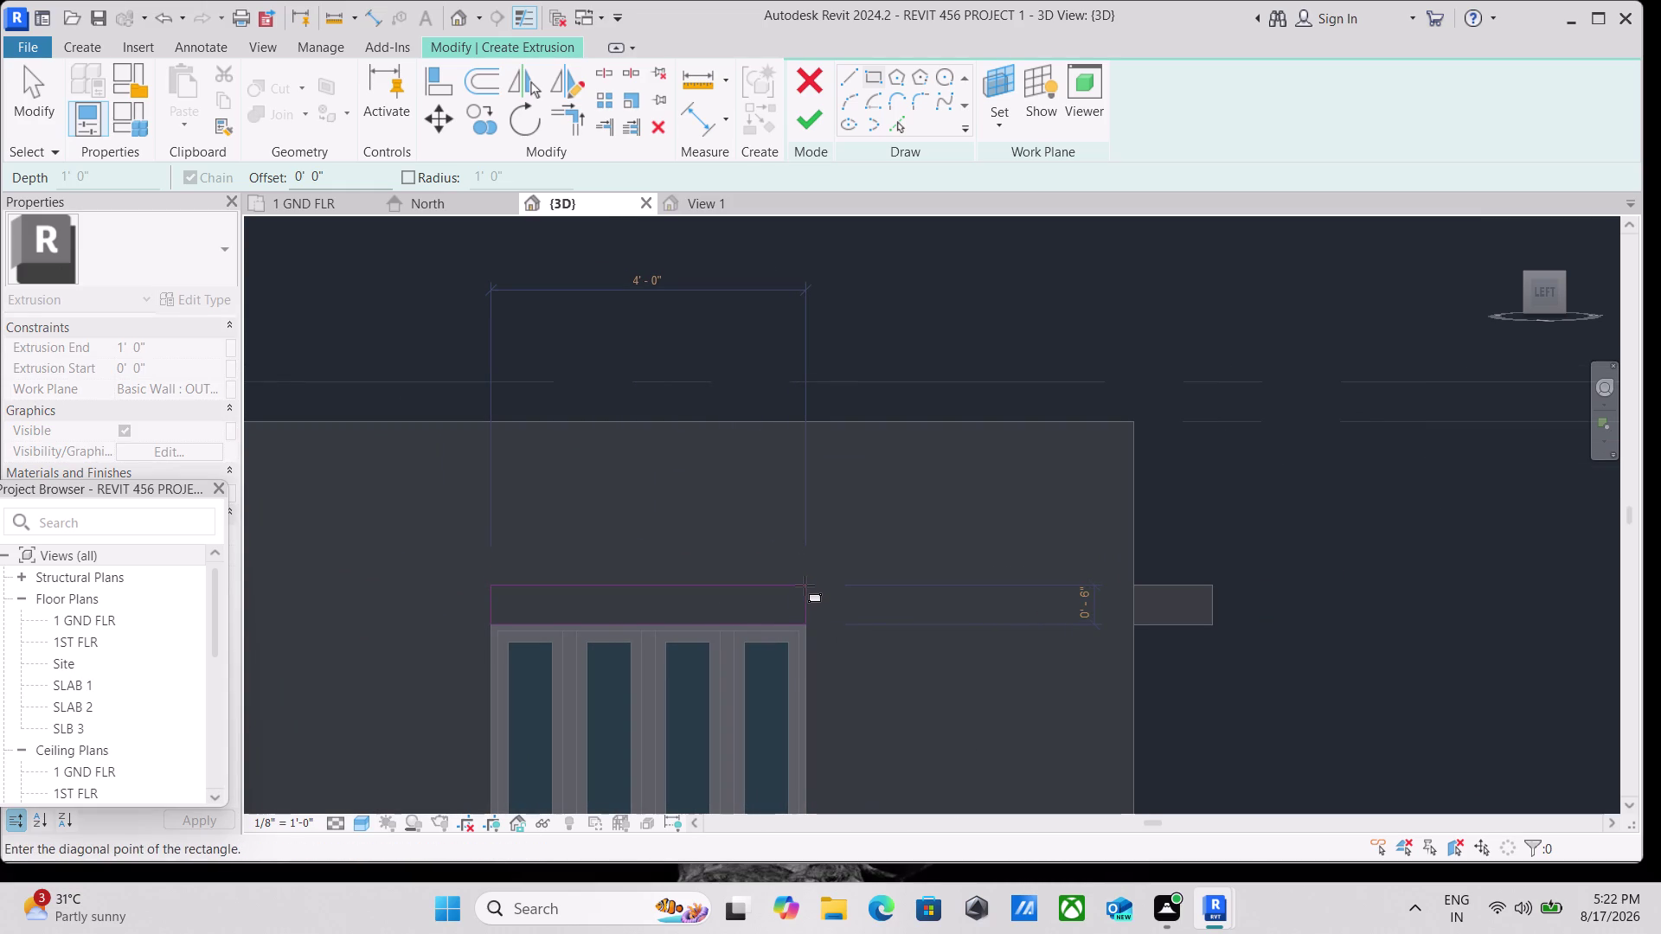
click(805, 586)
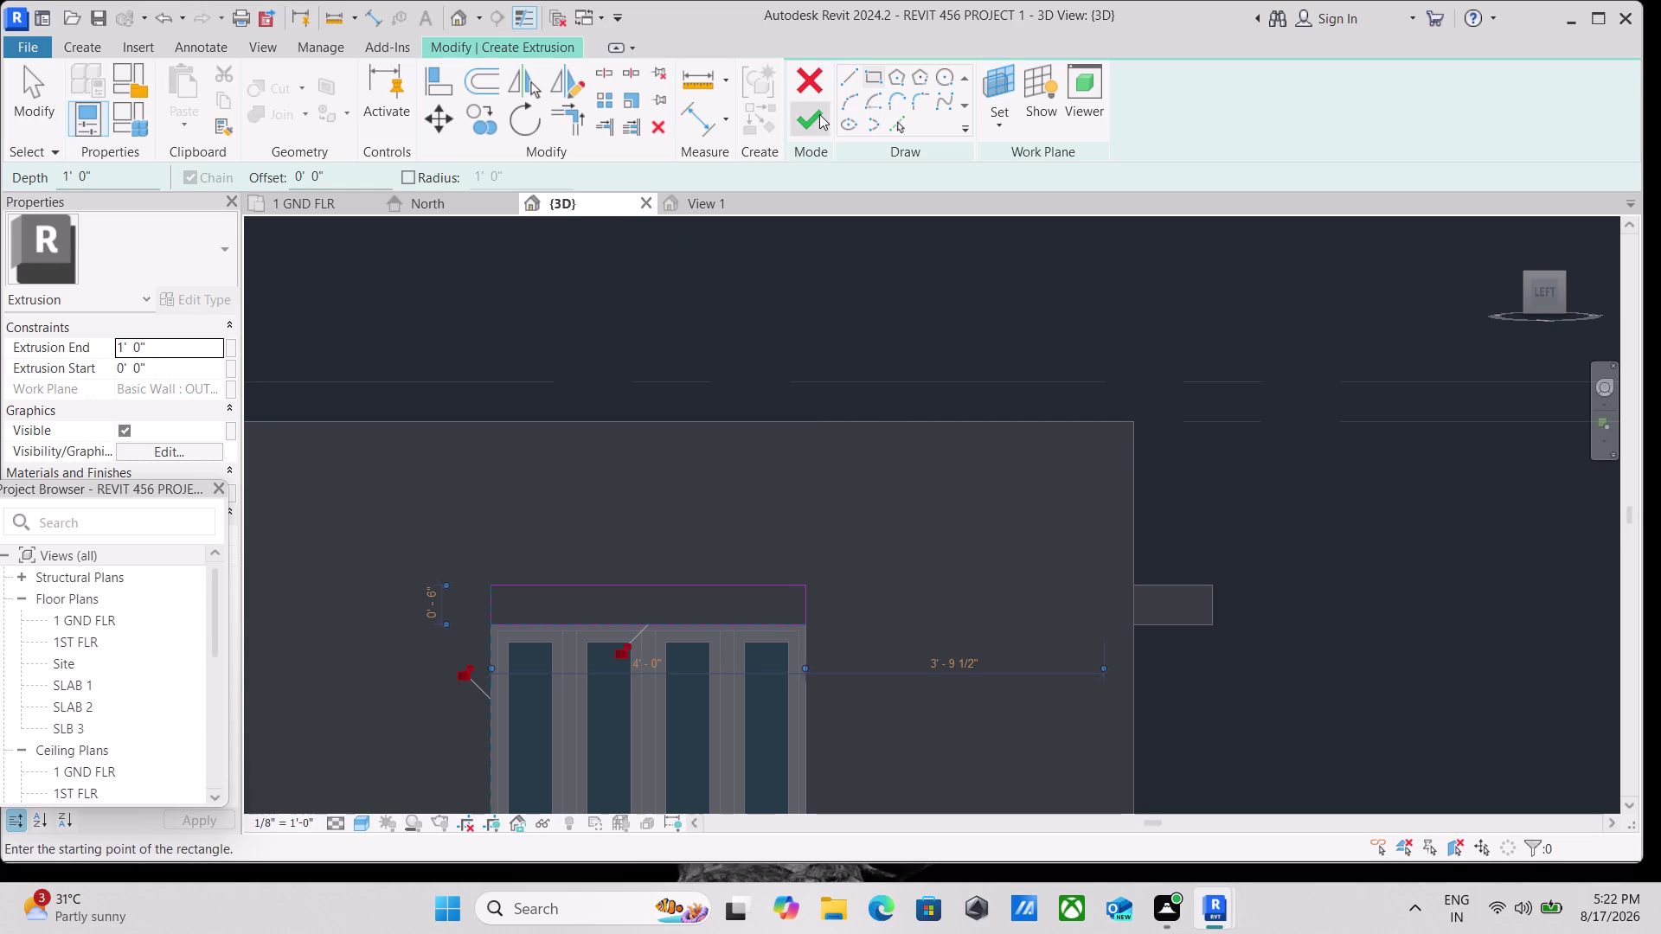
click(819, 114)
click(1192, 99)
scroll(down, 3)
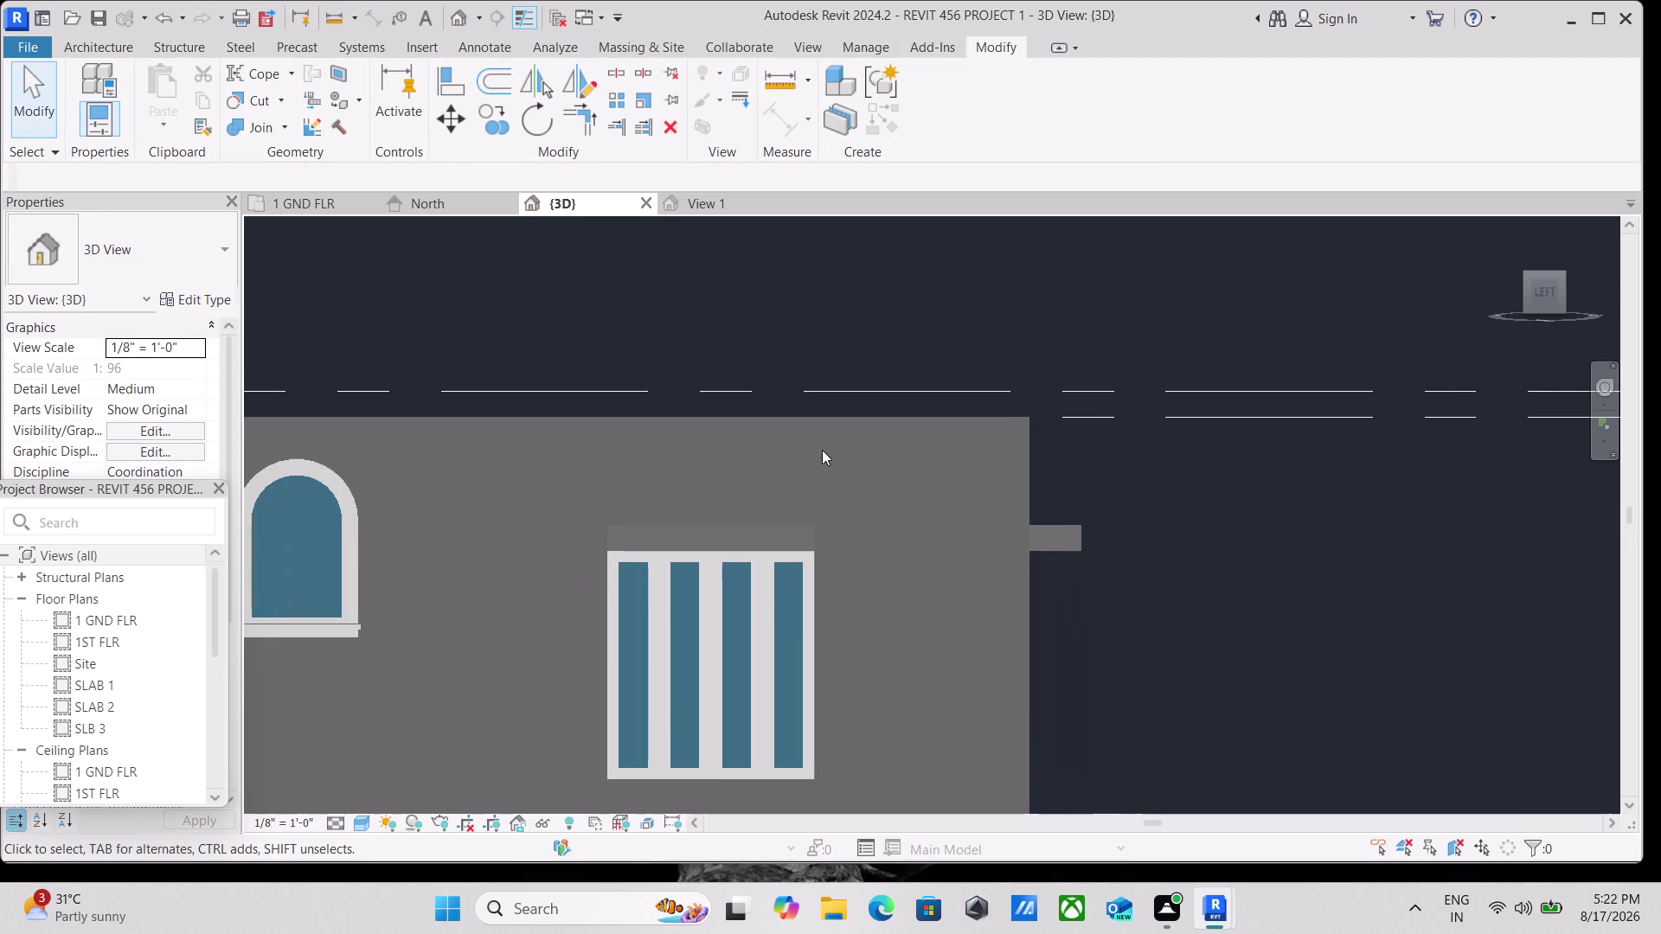
Stretch the first window band past both the right and left sides of its frame.
key(Escape)
scroll(up, 3)
click(718, 536)
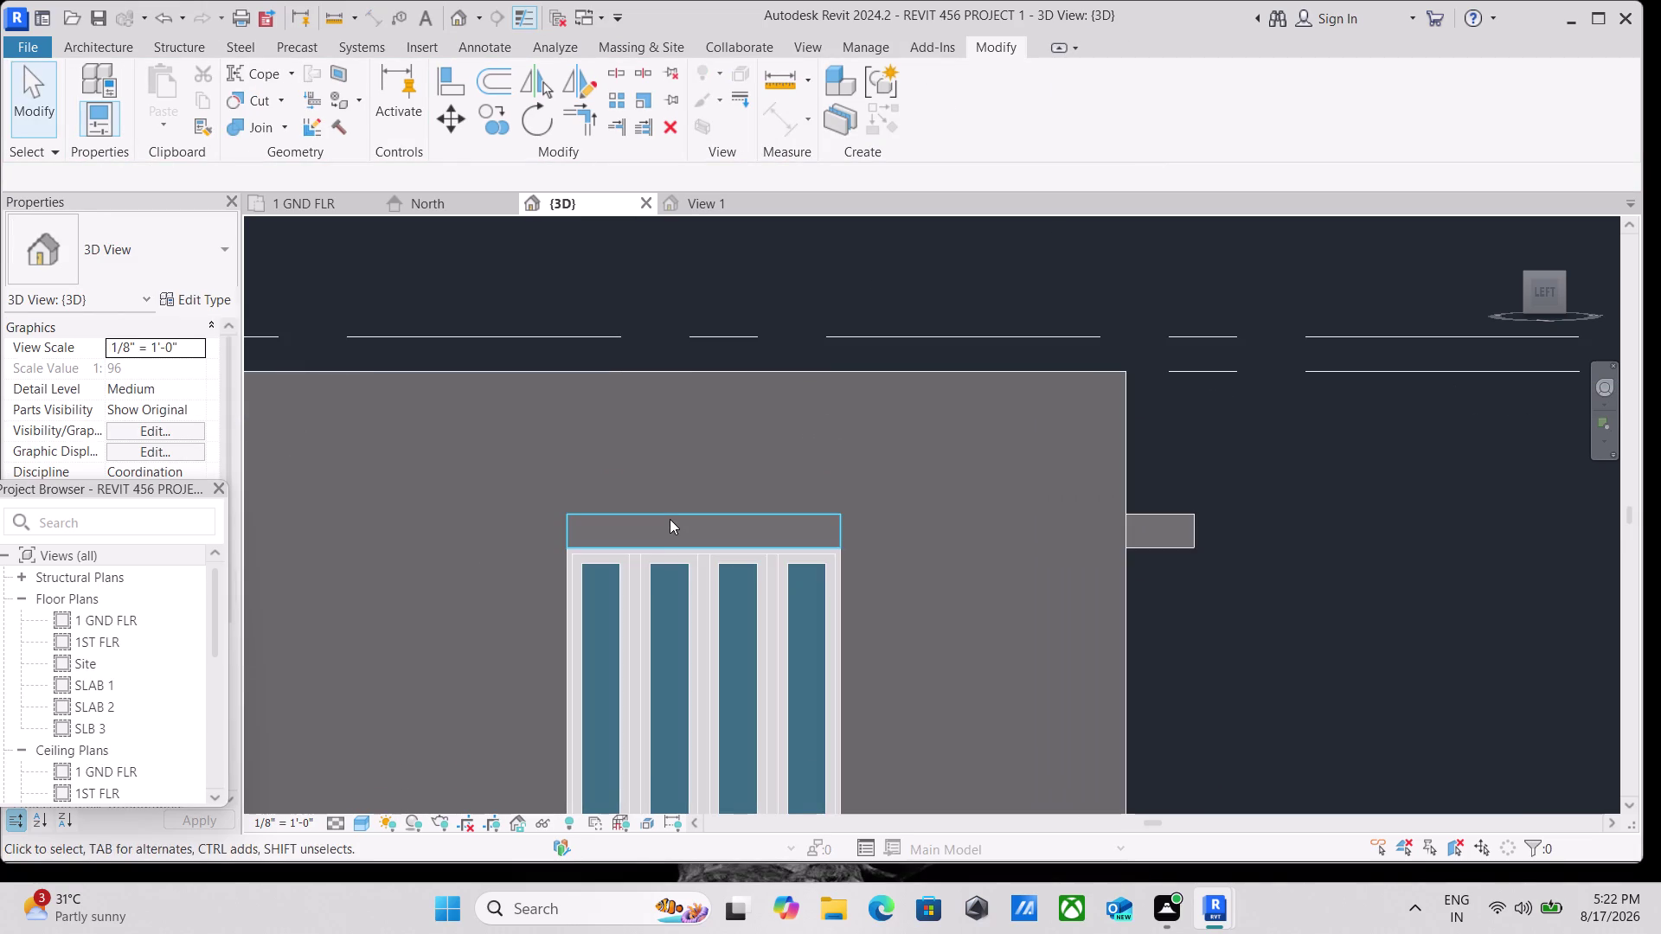
click(668, 517)
scroll(up, 3)
drag(864, 526, 875, 528)
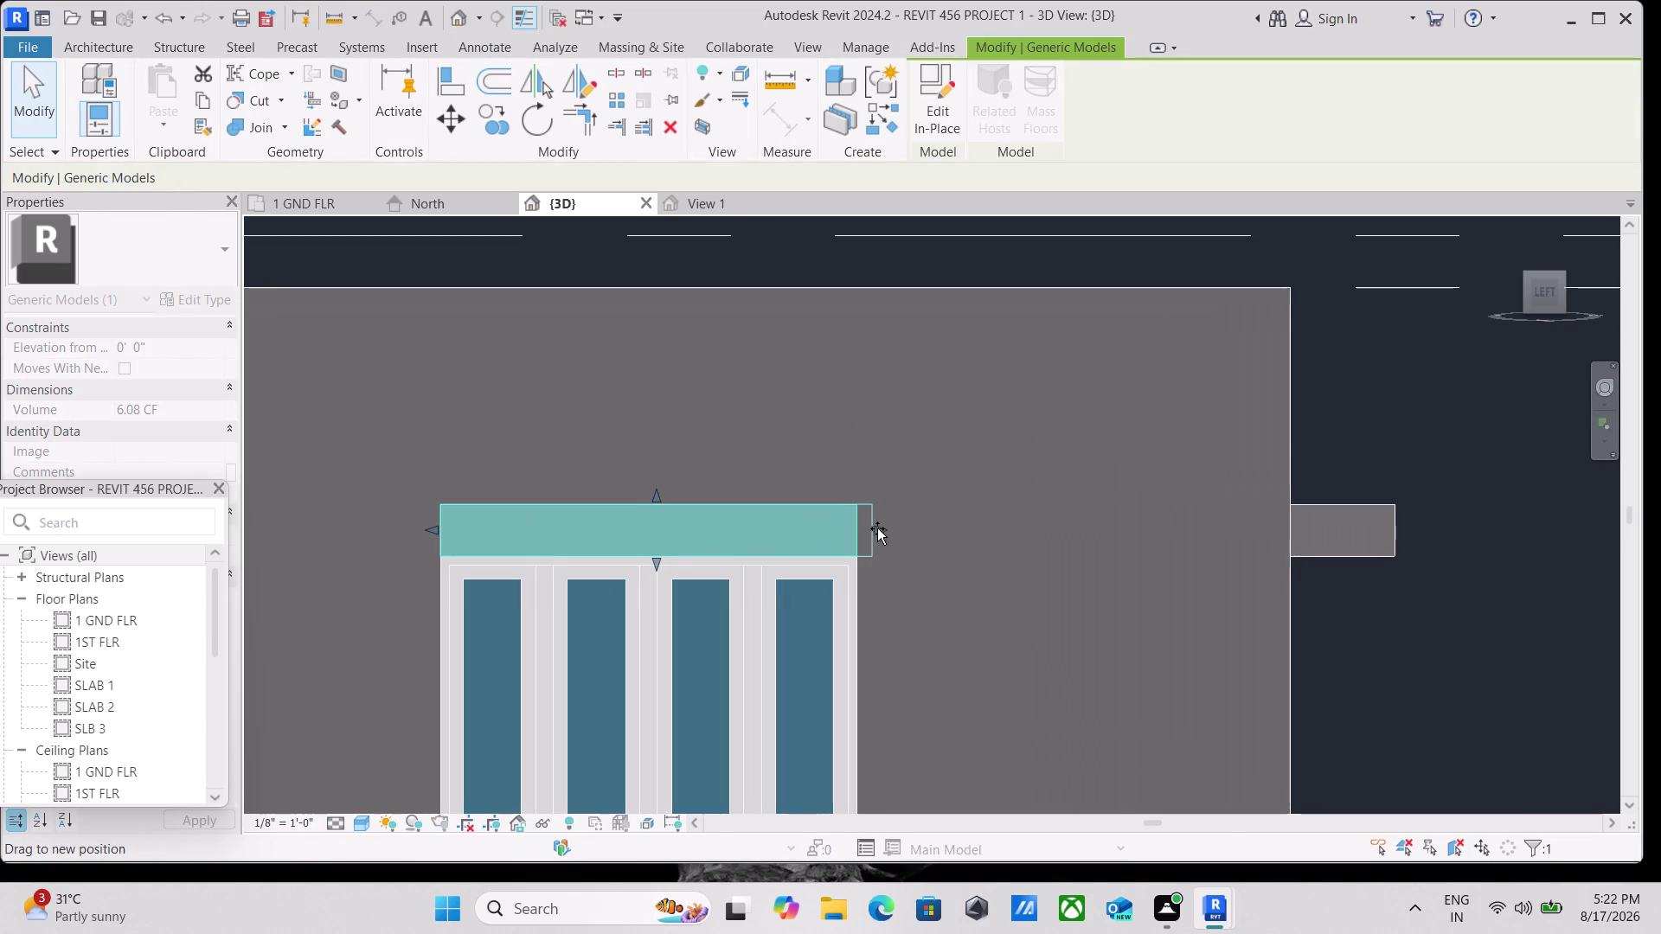
drag(875, 529, 890, 528)
drag(435, 529, 415, 533)
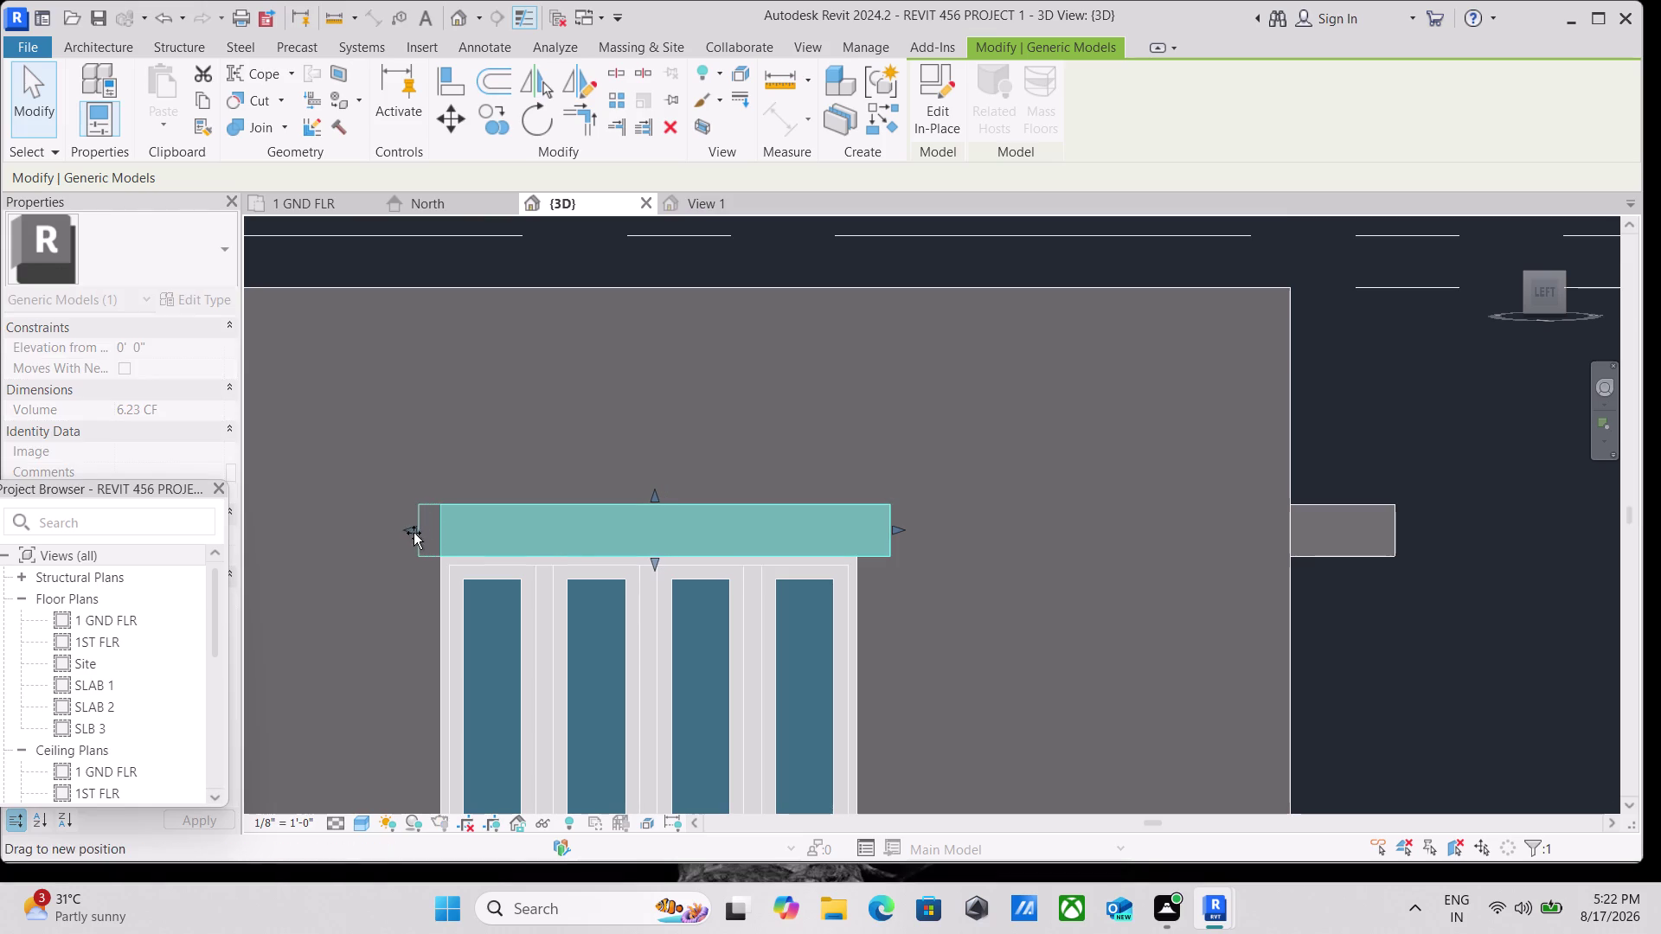
drag(414, 533, 411, 533)
Widen the second tall window's band past both frame edges and deselect it.
scroll(down, 3)
middle_drag(448, 450, 925, 426)
scroll(down, 3)
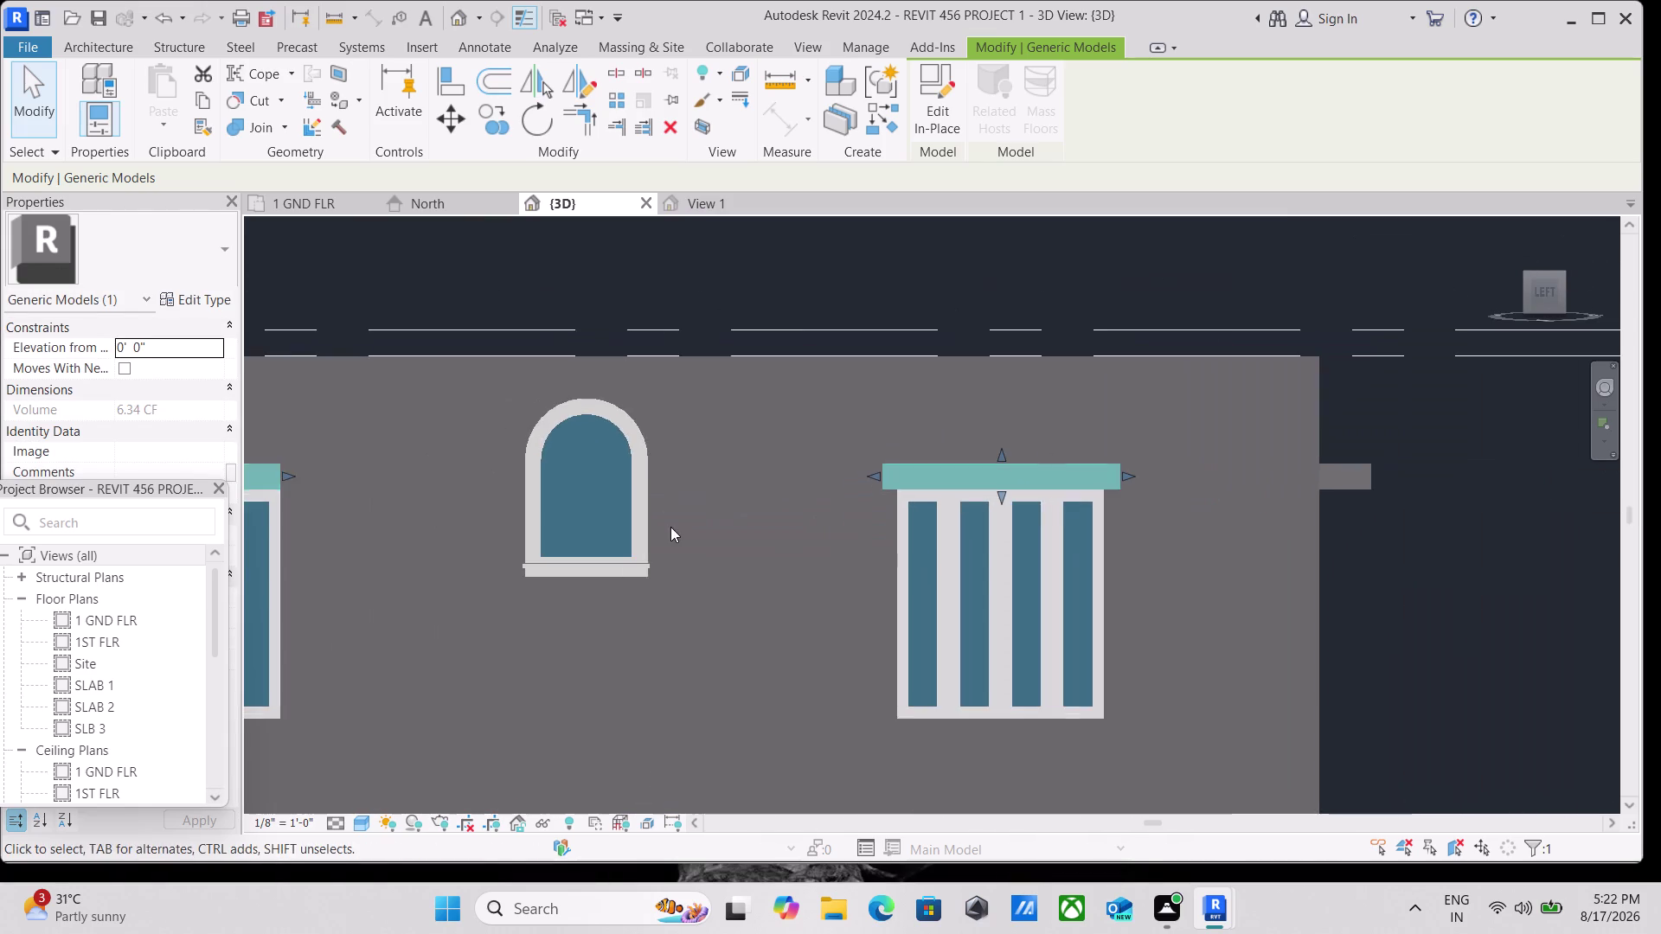
middle_drag(684, 526, 974, 539)
scroll(down, 3)
scroll(up, 3)
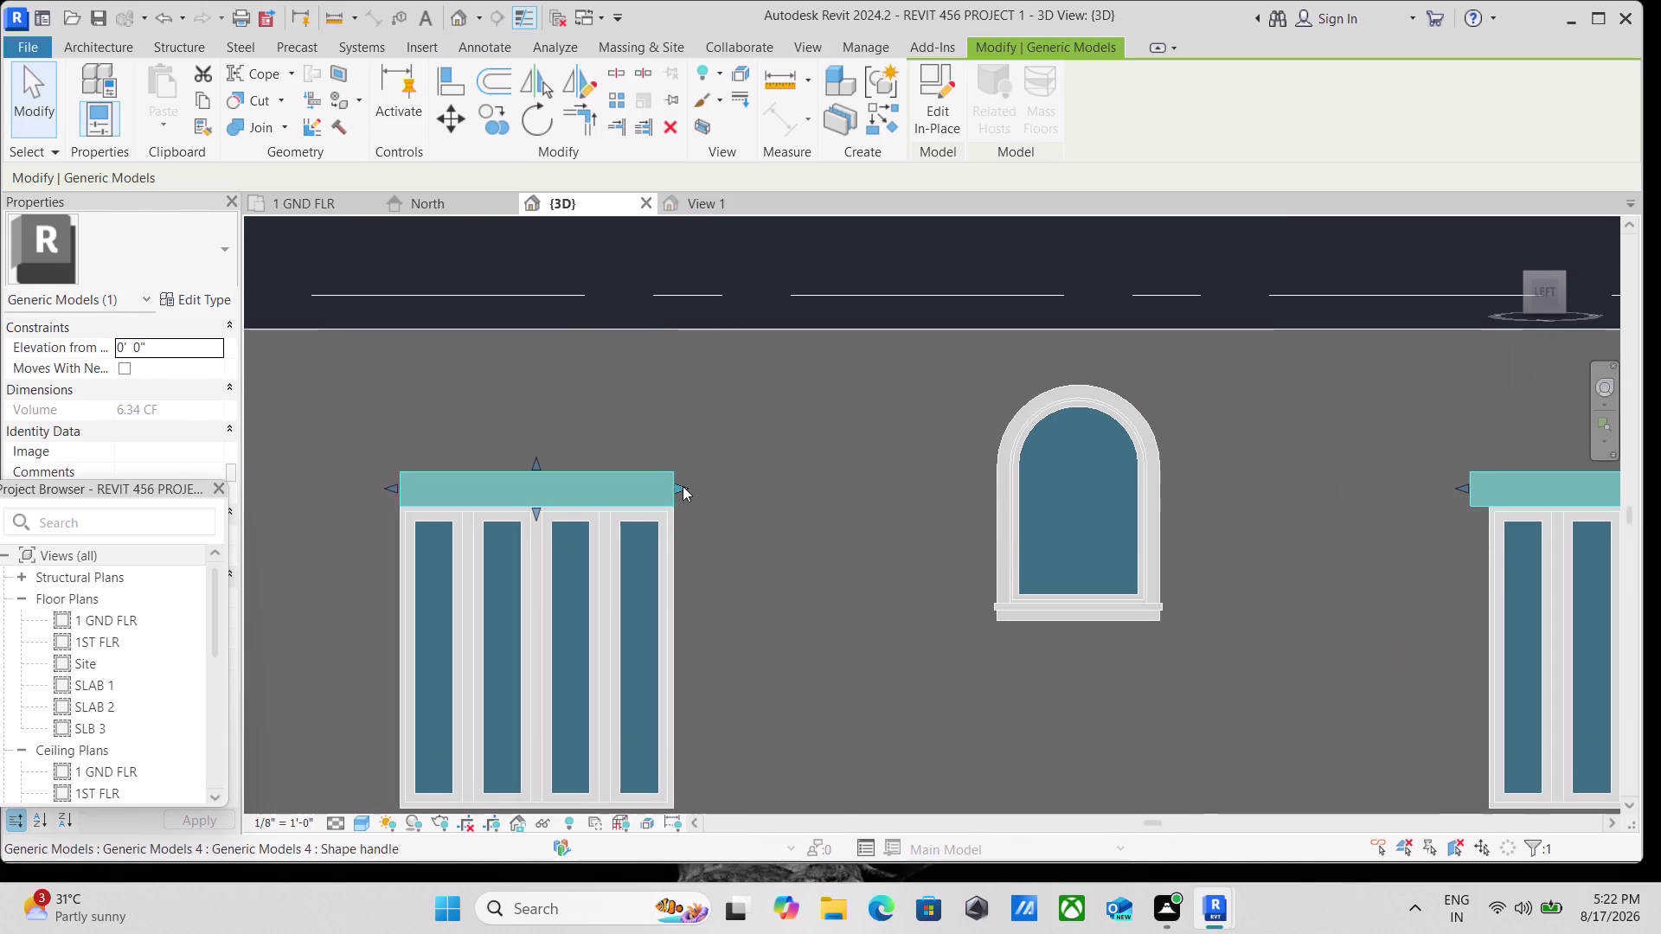
drag(683, 486, 710, 486)
drag(391, 488, 369, 488)
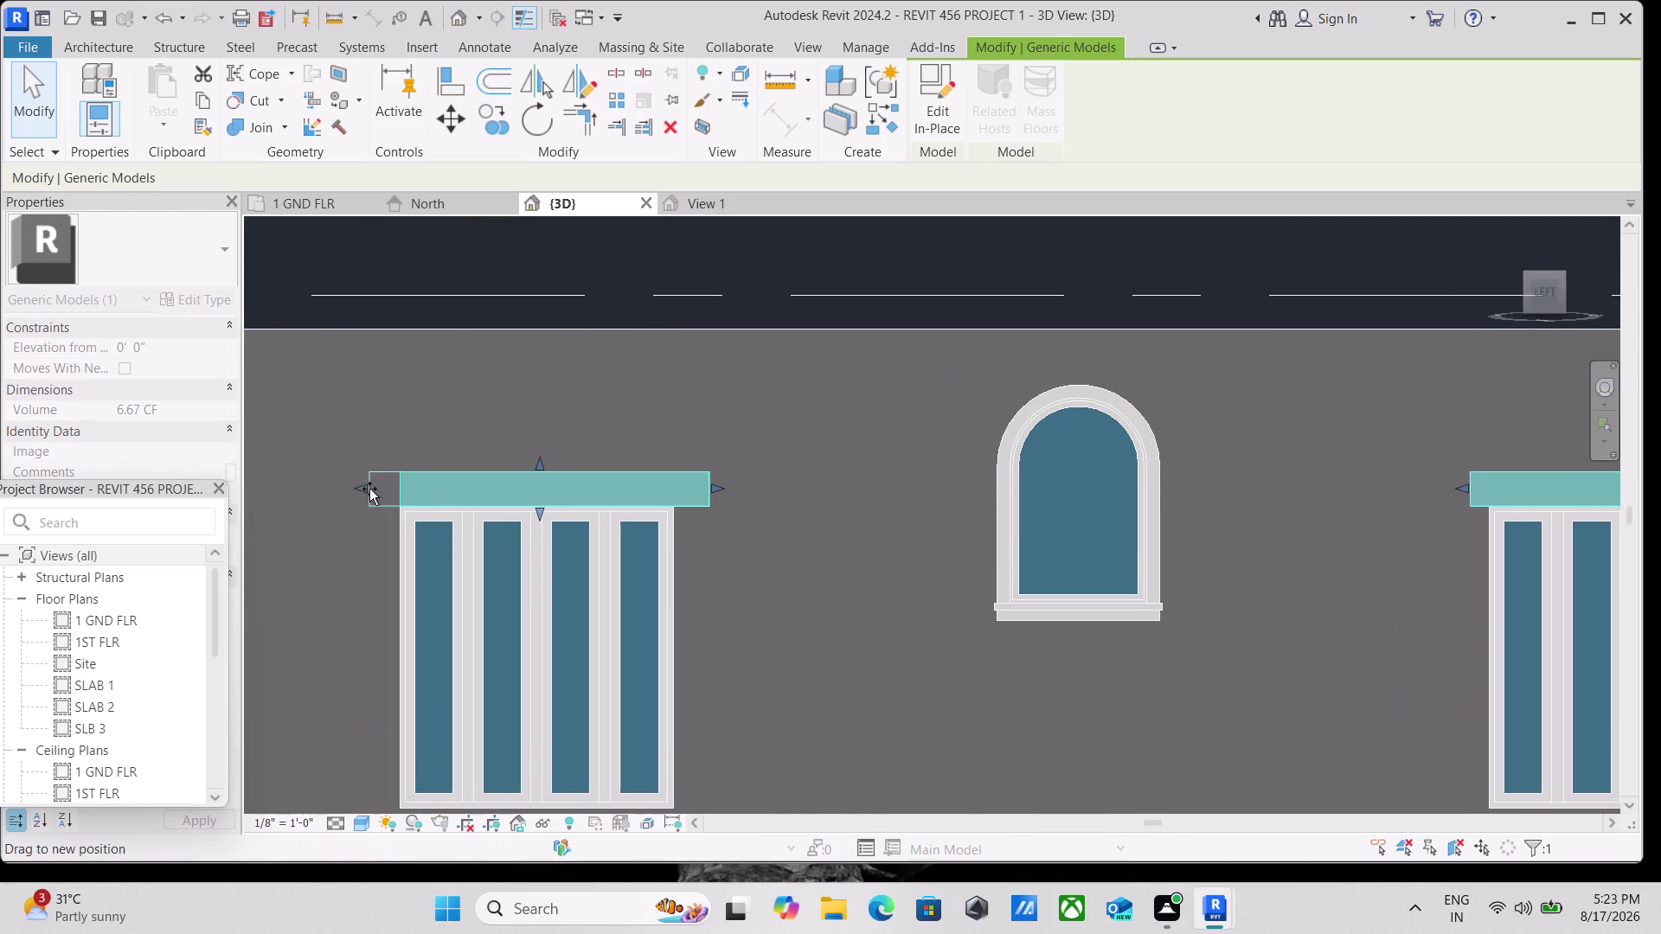
drag(369, 489, 366, 488)
scroll(down, 3)
middle_drag(448, 431, 616, 437)
key(Escape)
Widen the band above the left tall window past both its edges and deselect it.
scroll(down, 3)
middle_drag(416, 461, 674, 487)
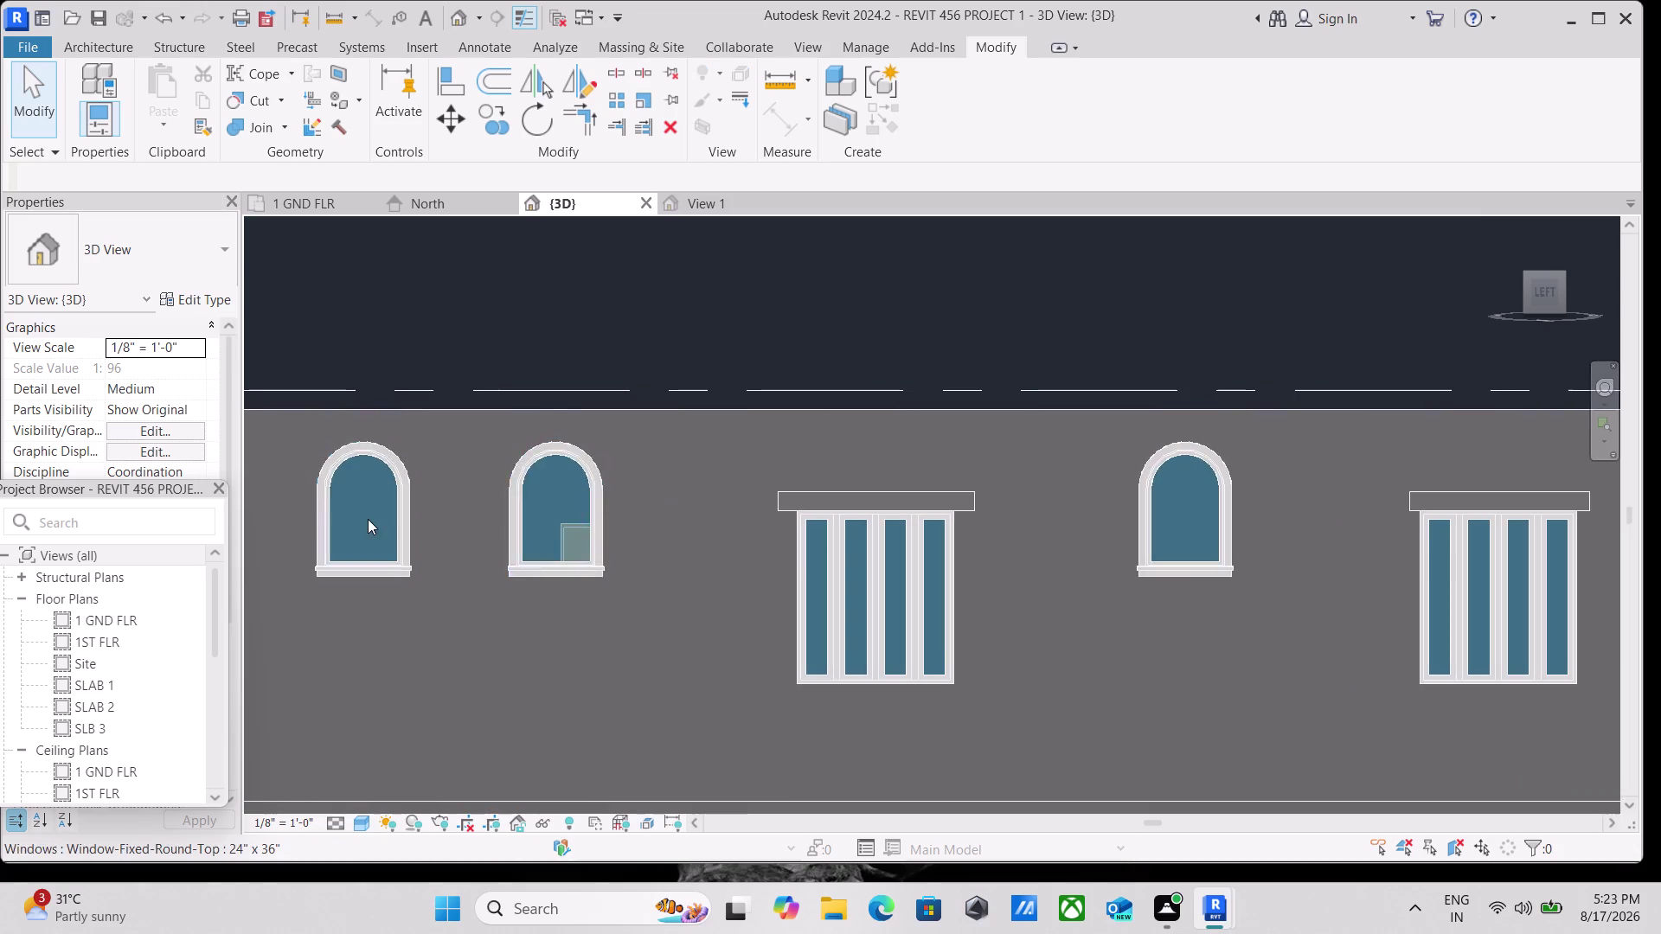
middle_drag(456, 534, 787, 516)
scroll(up, 3)
click(434, 480)
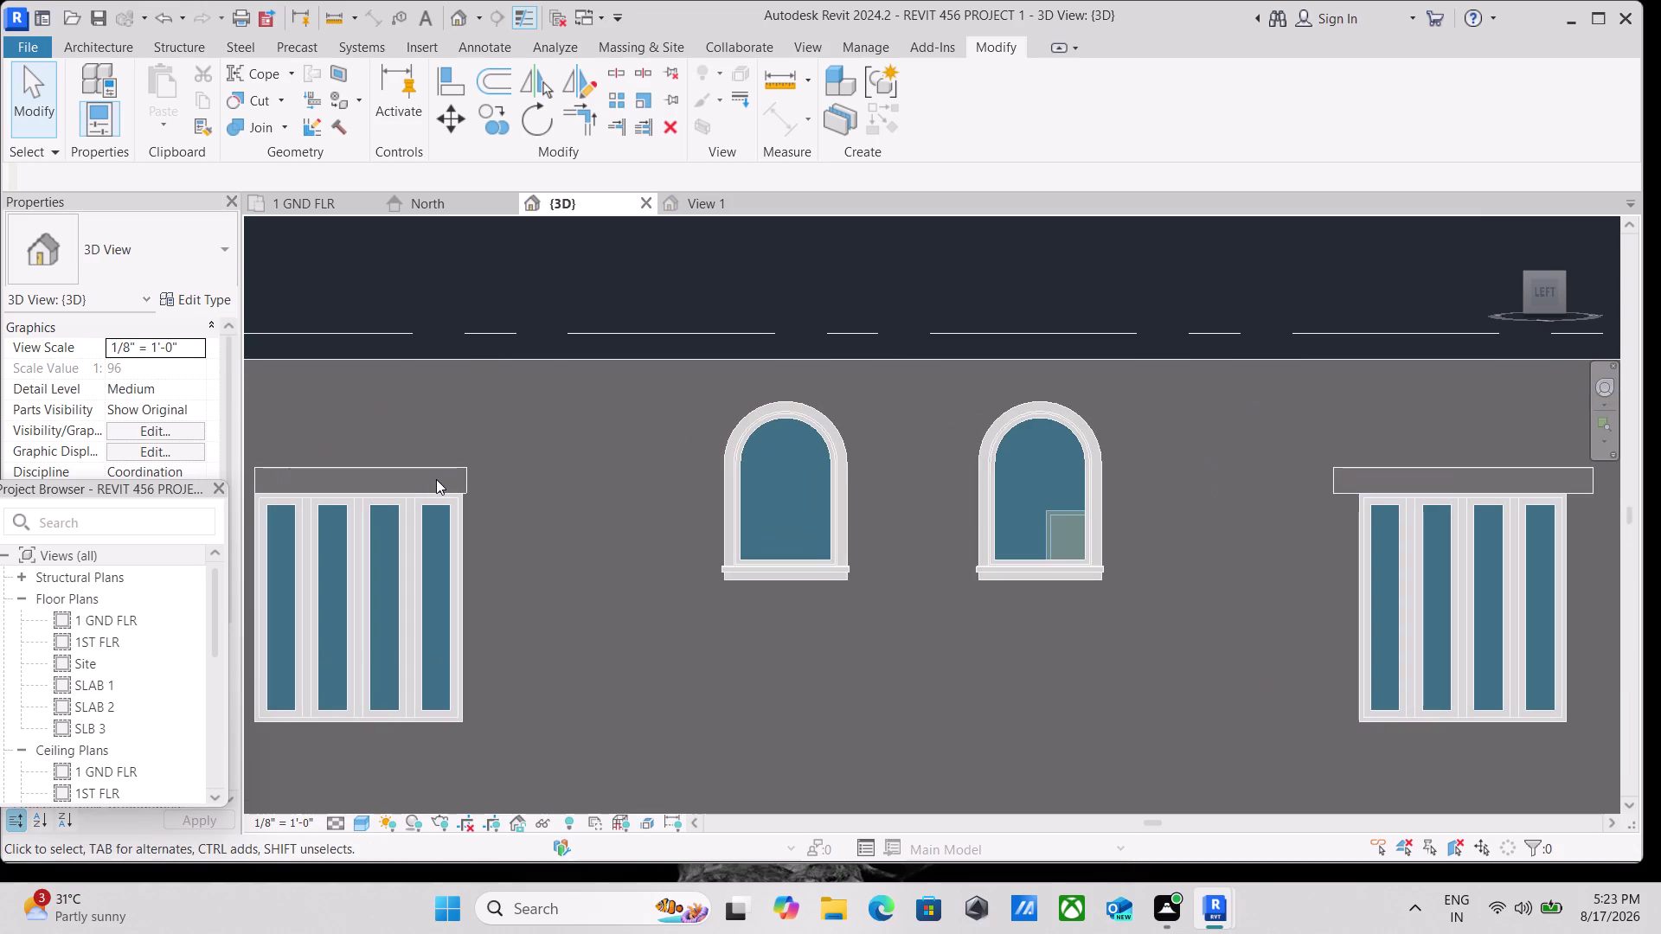
click(456, 473)
scroll(up, 3)
drag(470, 480, 506, 481)
scroll(down, 3)
middle_drag(508, 544, 741, 533)
drag(420, 490, 400, 491)
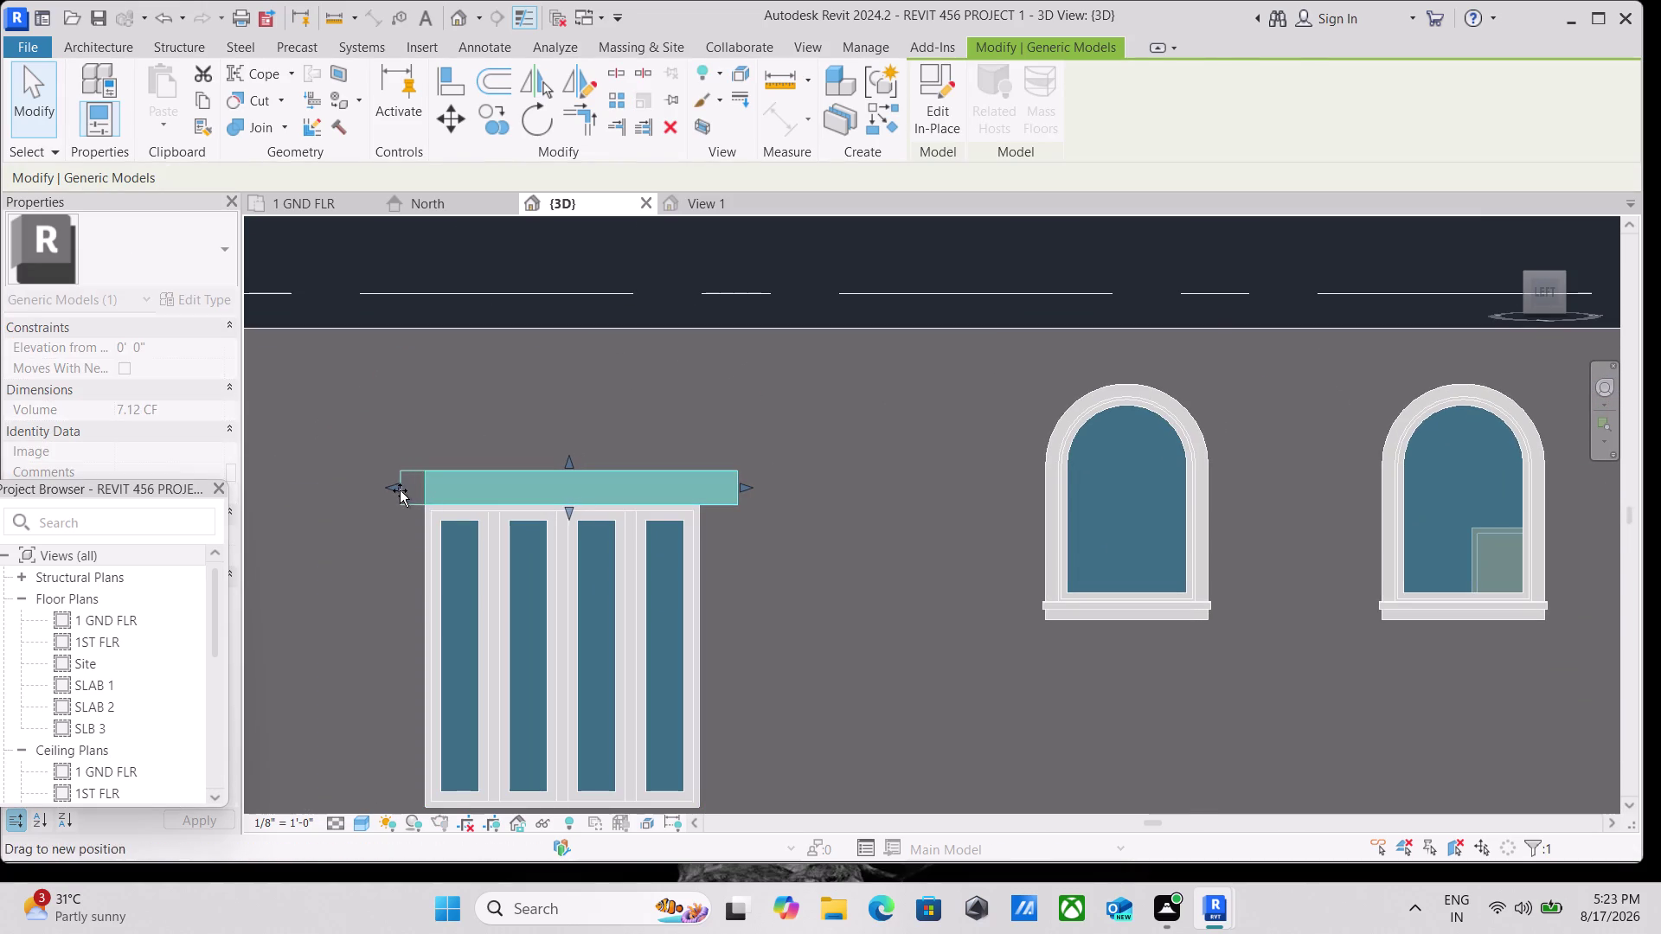
drag(401, 491, 397, 490)
scroll(down, 3)
scroll(down, 3)
key(Escape)
Pull back to show the whole house model in 3D.
scroll(down, 3)
middle_drag(417, 466, 185, 549)
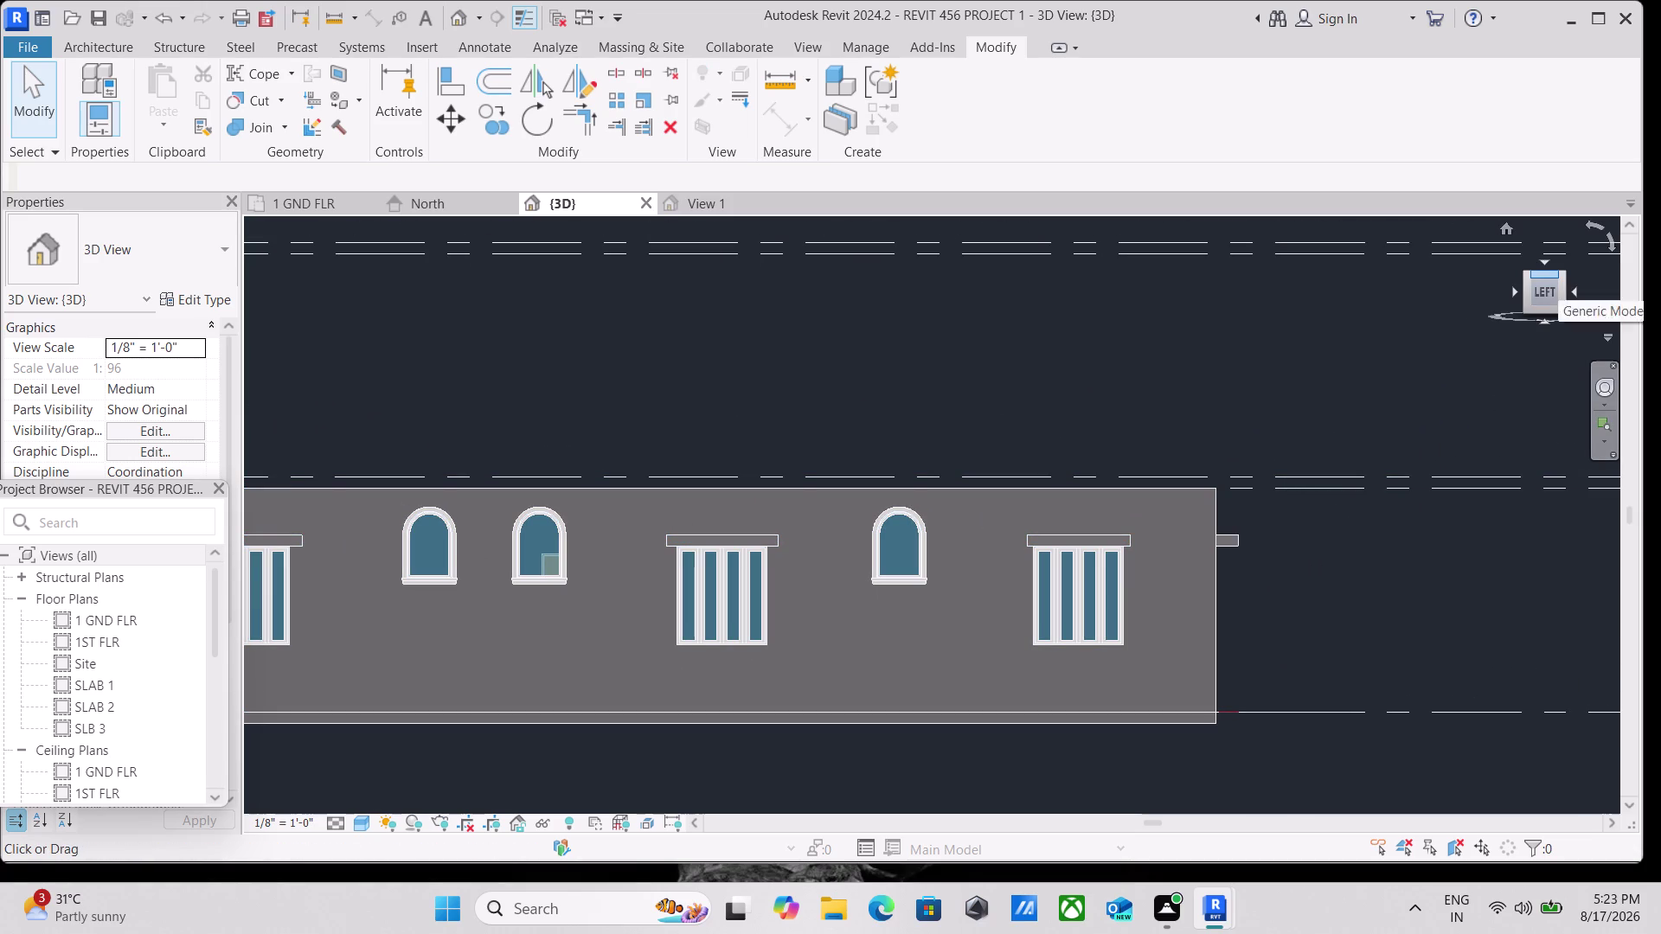
click(1559, 276)
scroll(up, 3)
Switch the 3D house view's visual style to Realistic.
scroll(up, 3)
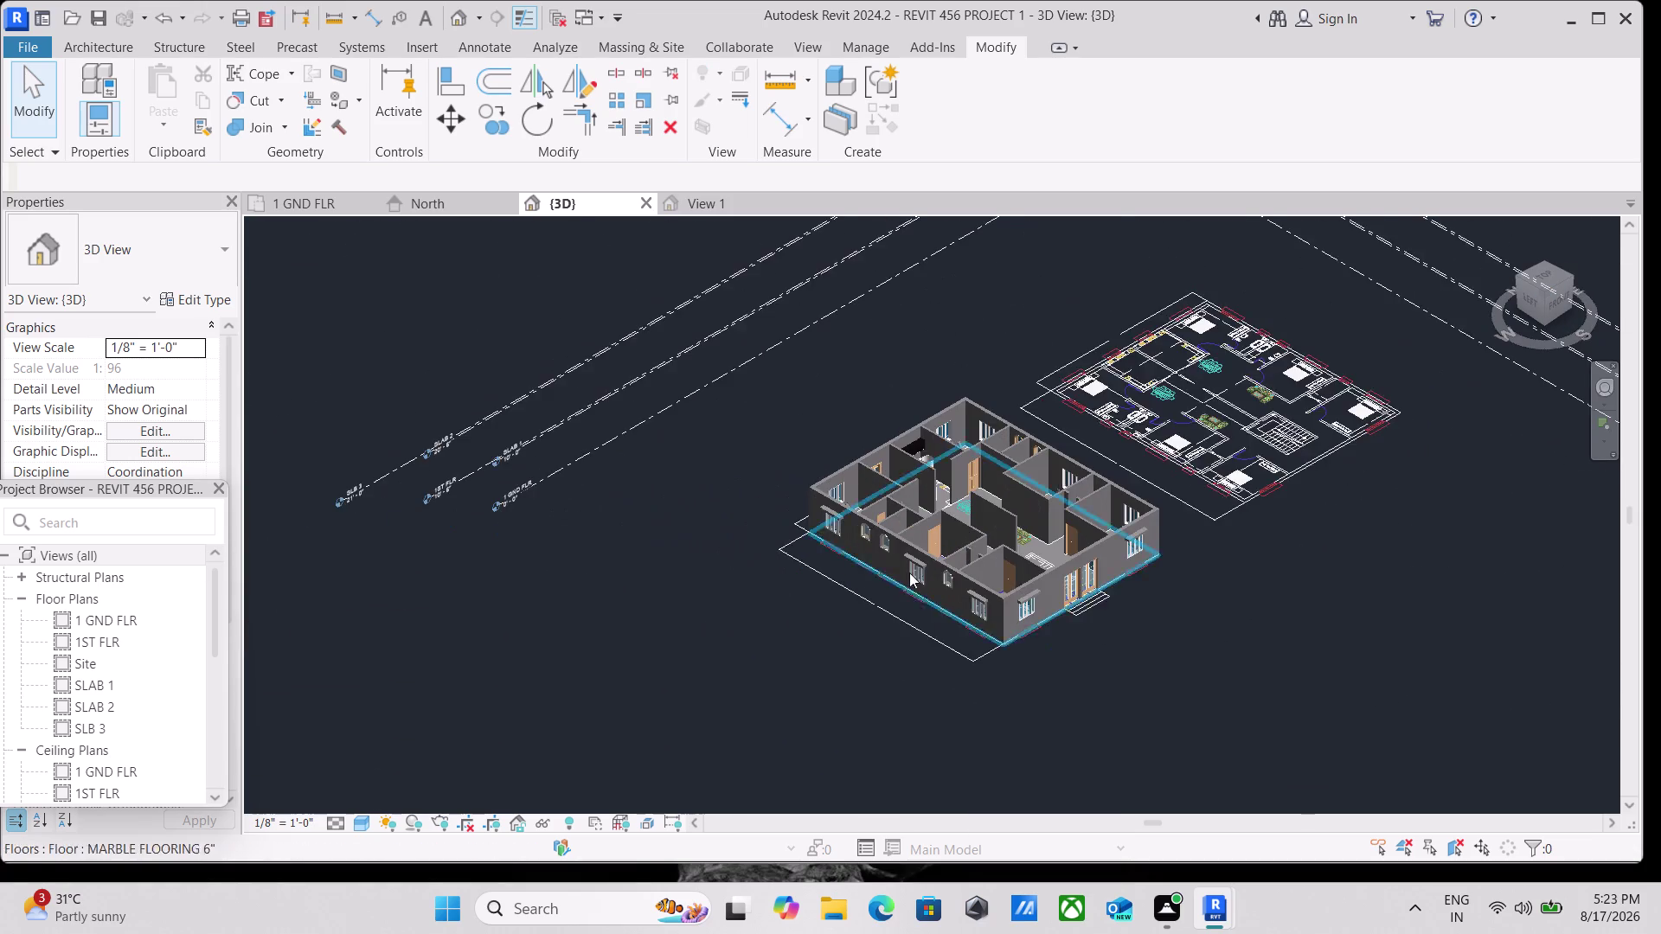
scroll(up, 3)
middle_drag(1010, 539, 577, 529)
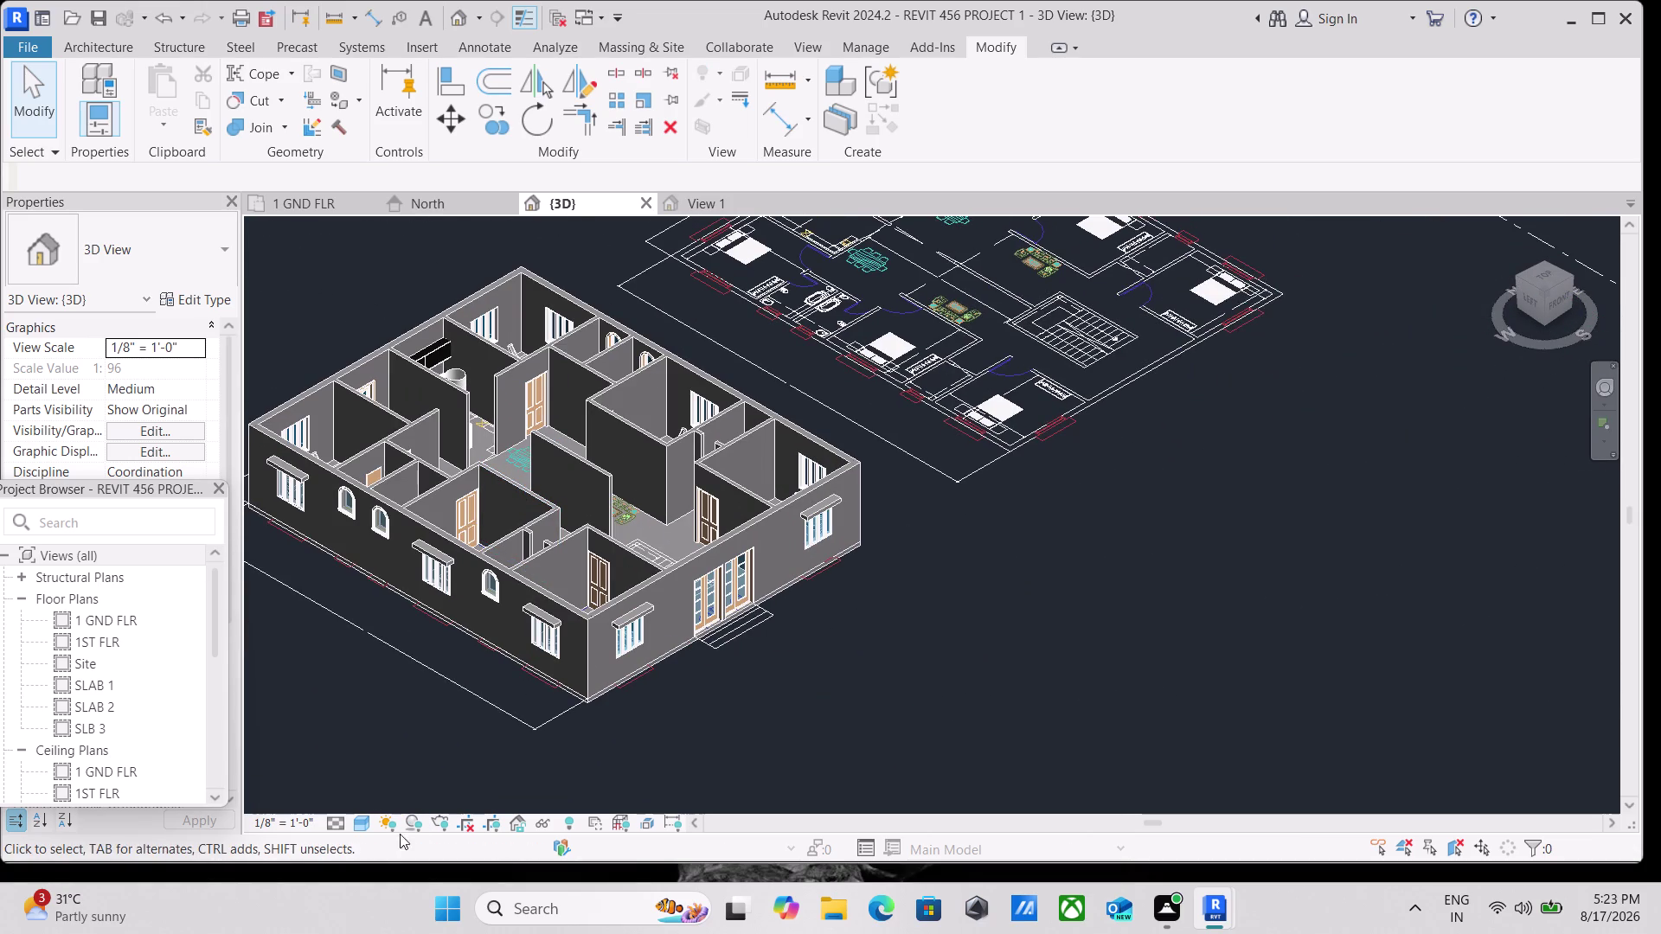
click(355, 824)
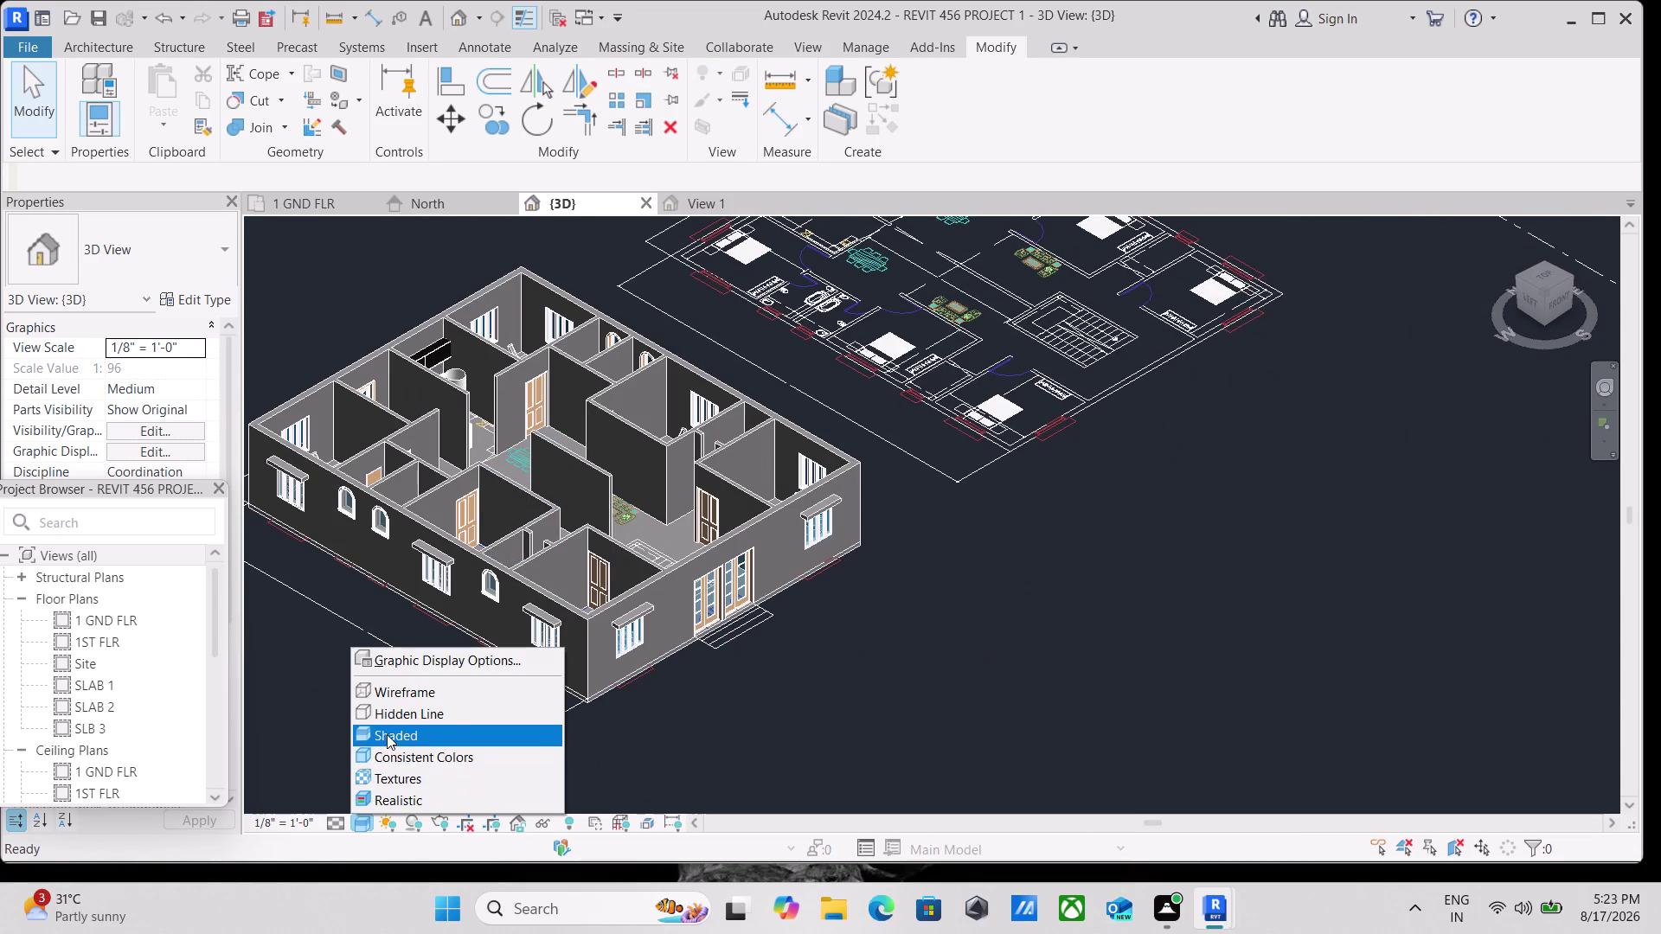
click(398, 802)
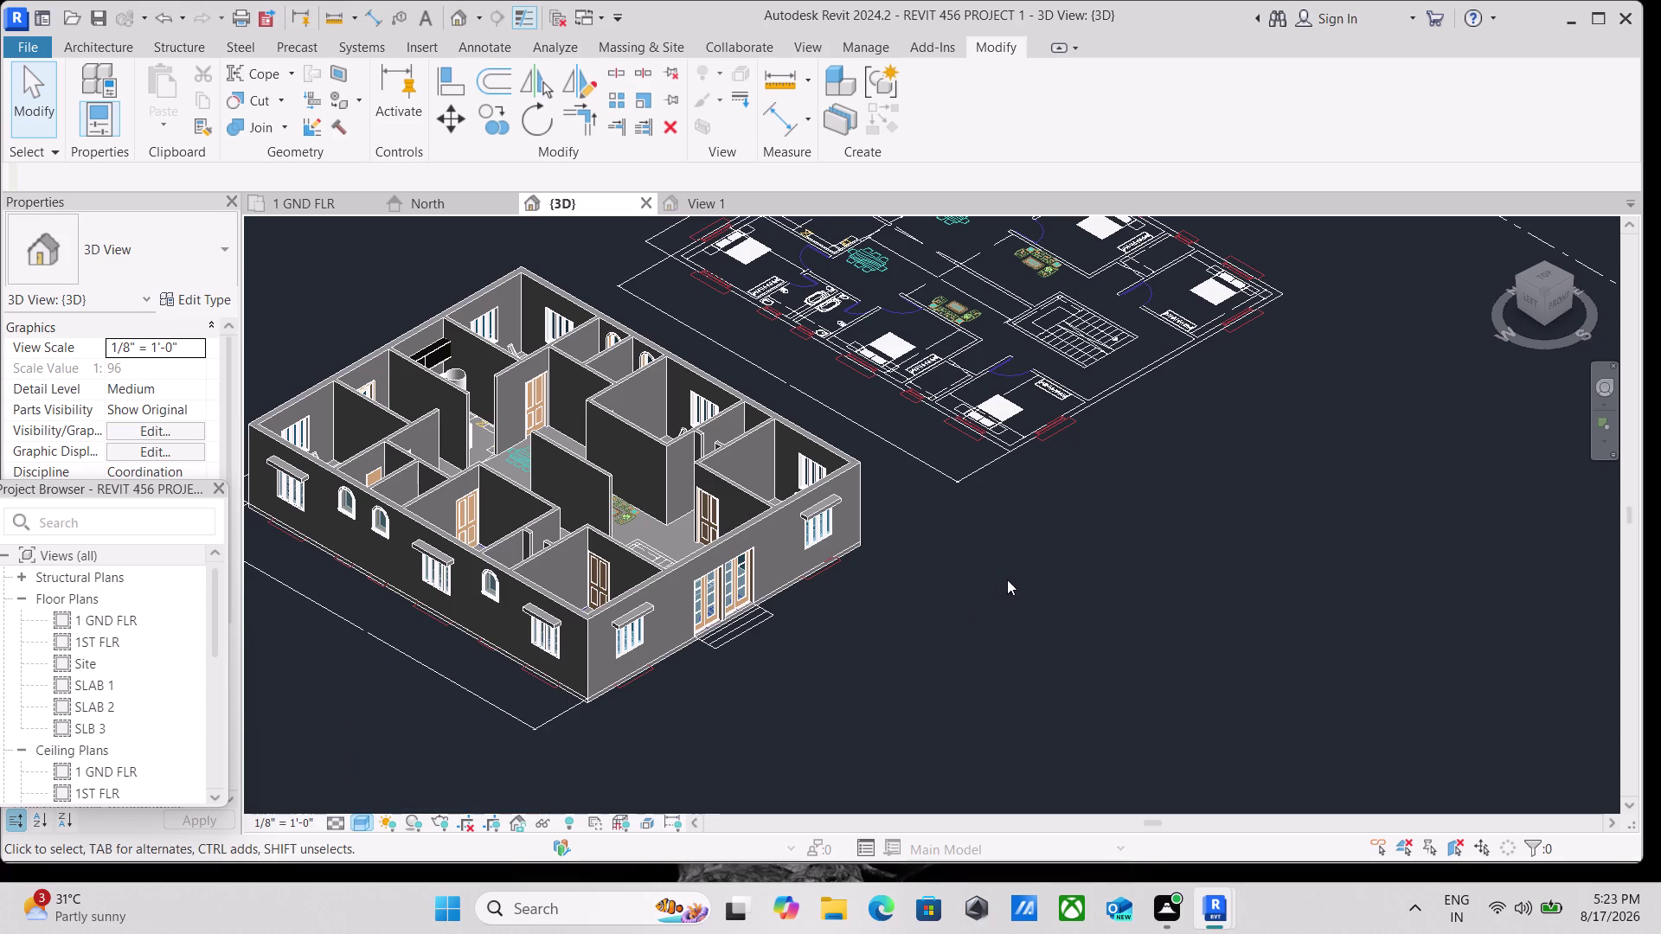
middle_drag(1007, 579, 815, 594)
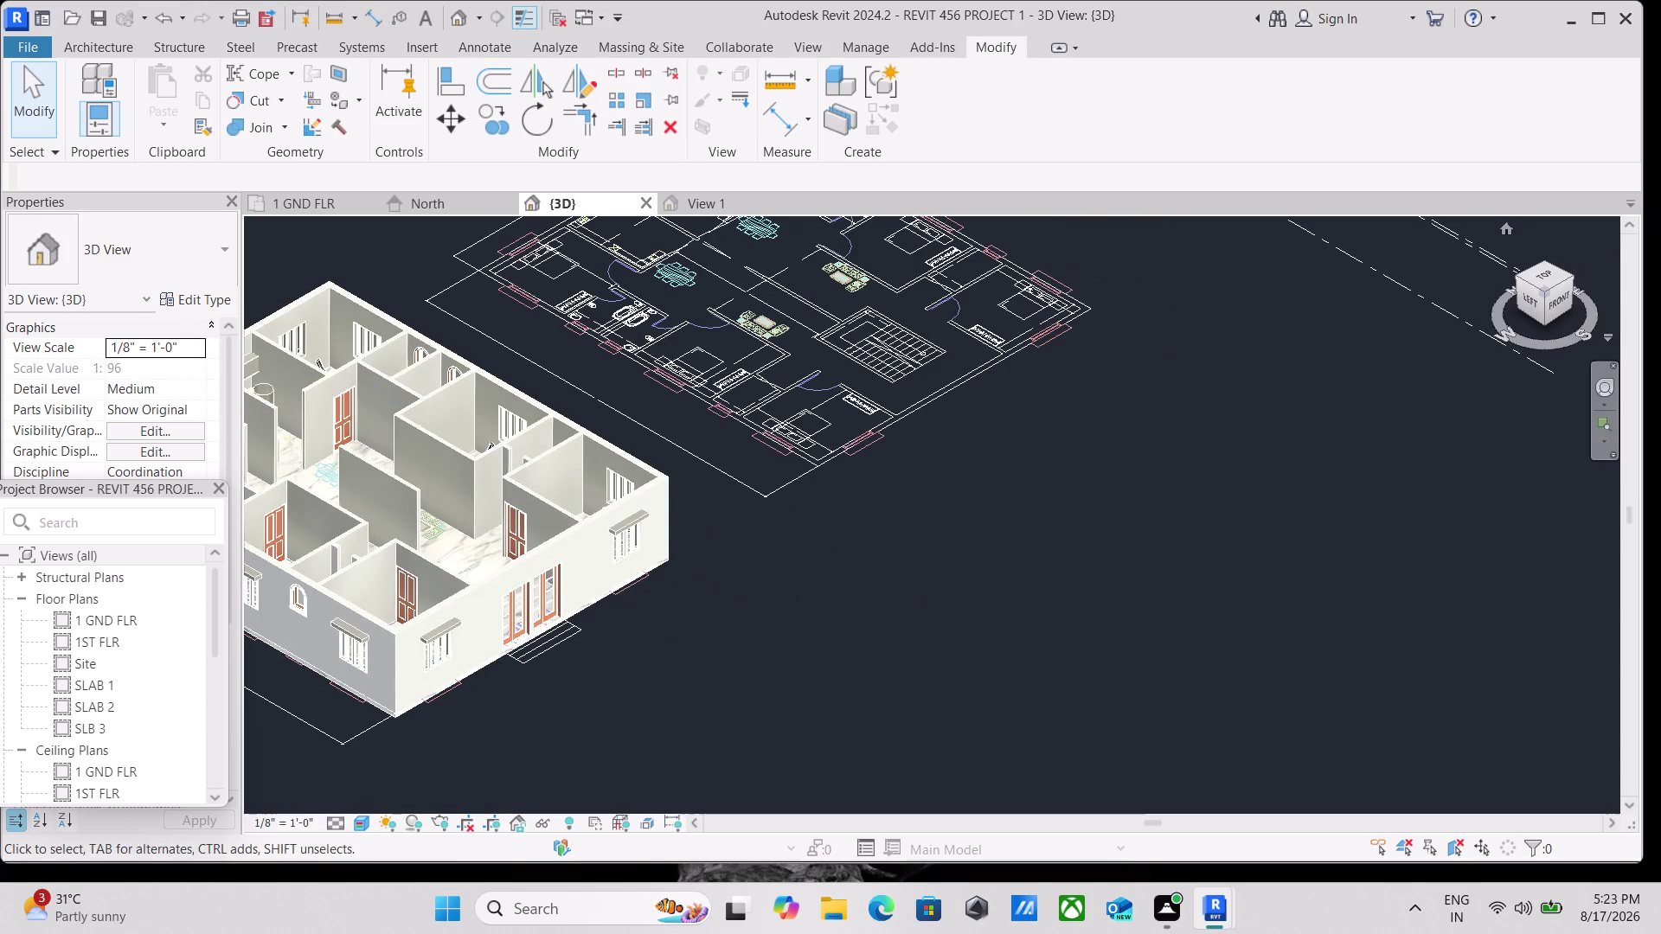
Orient the 3D view to look straight down from the Top.
click(1564, 309)
scroll(up, 3)
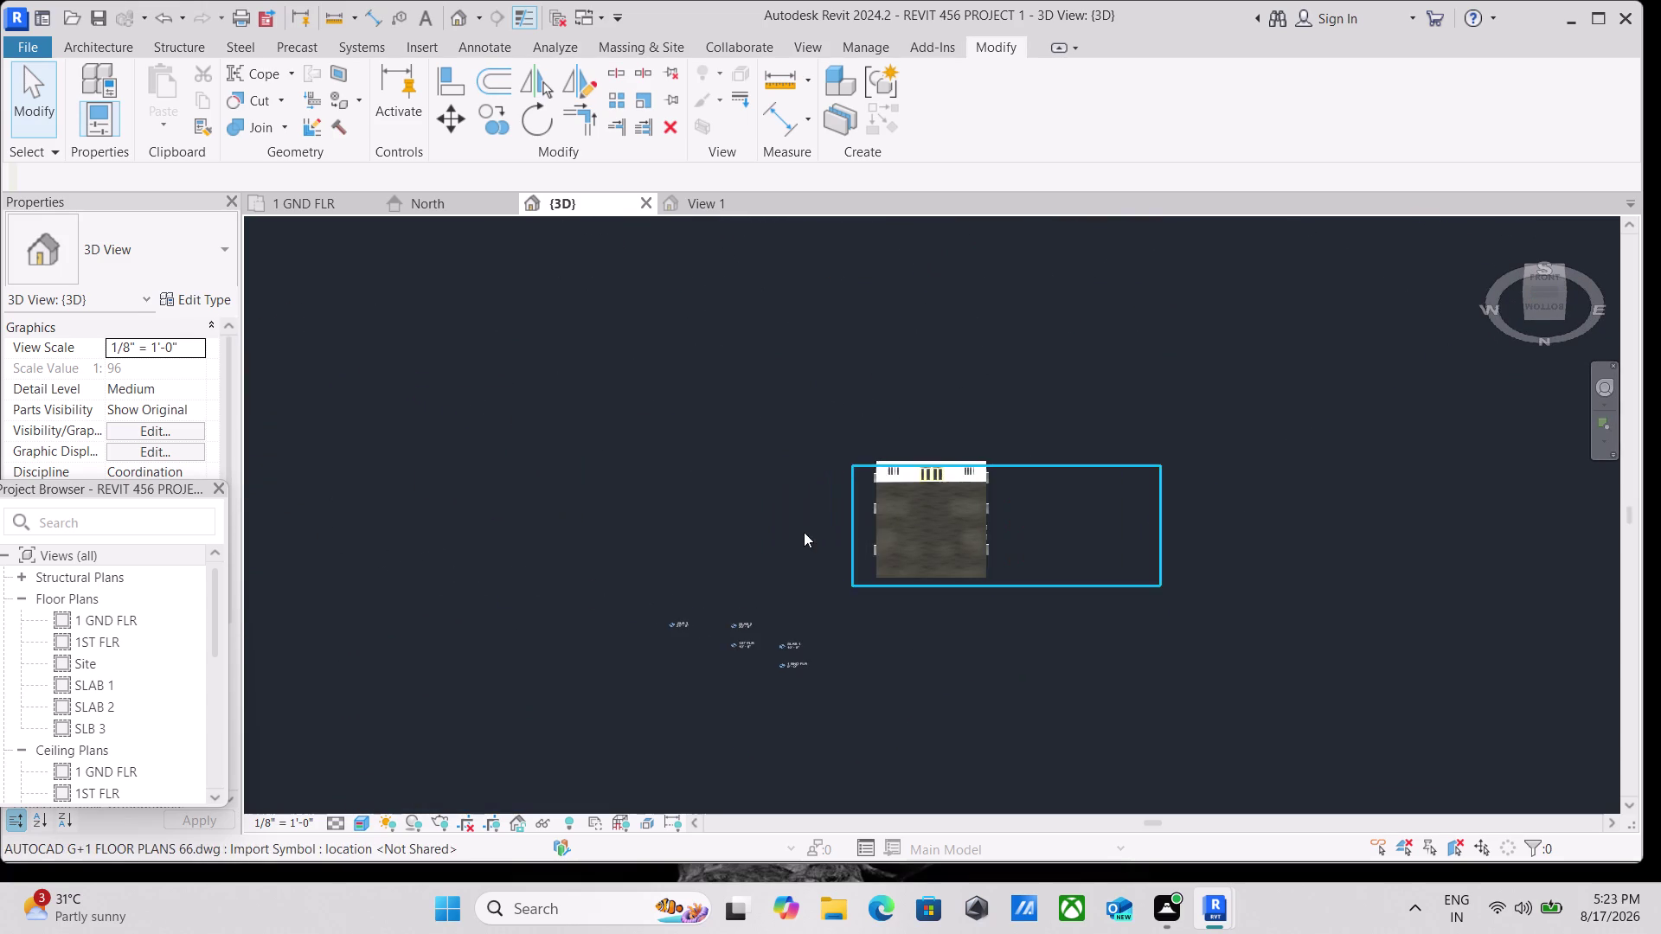
scroll(up, 3)
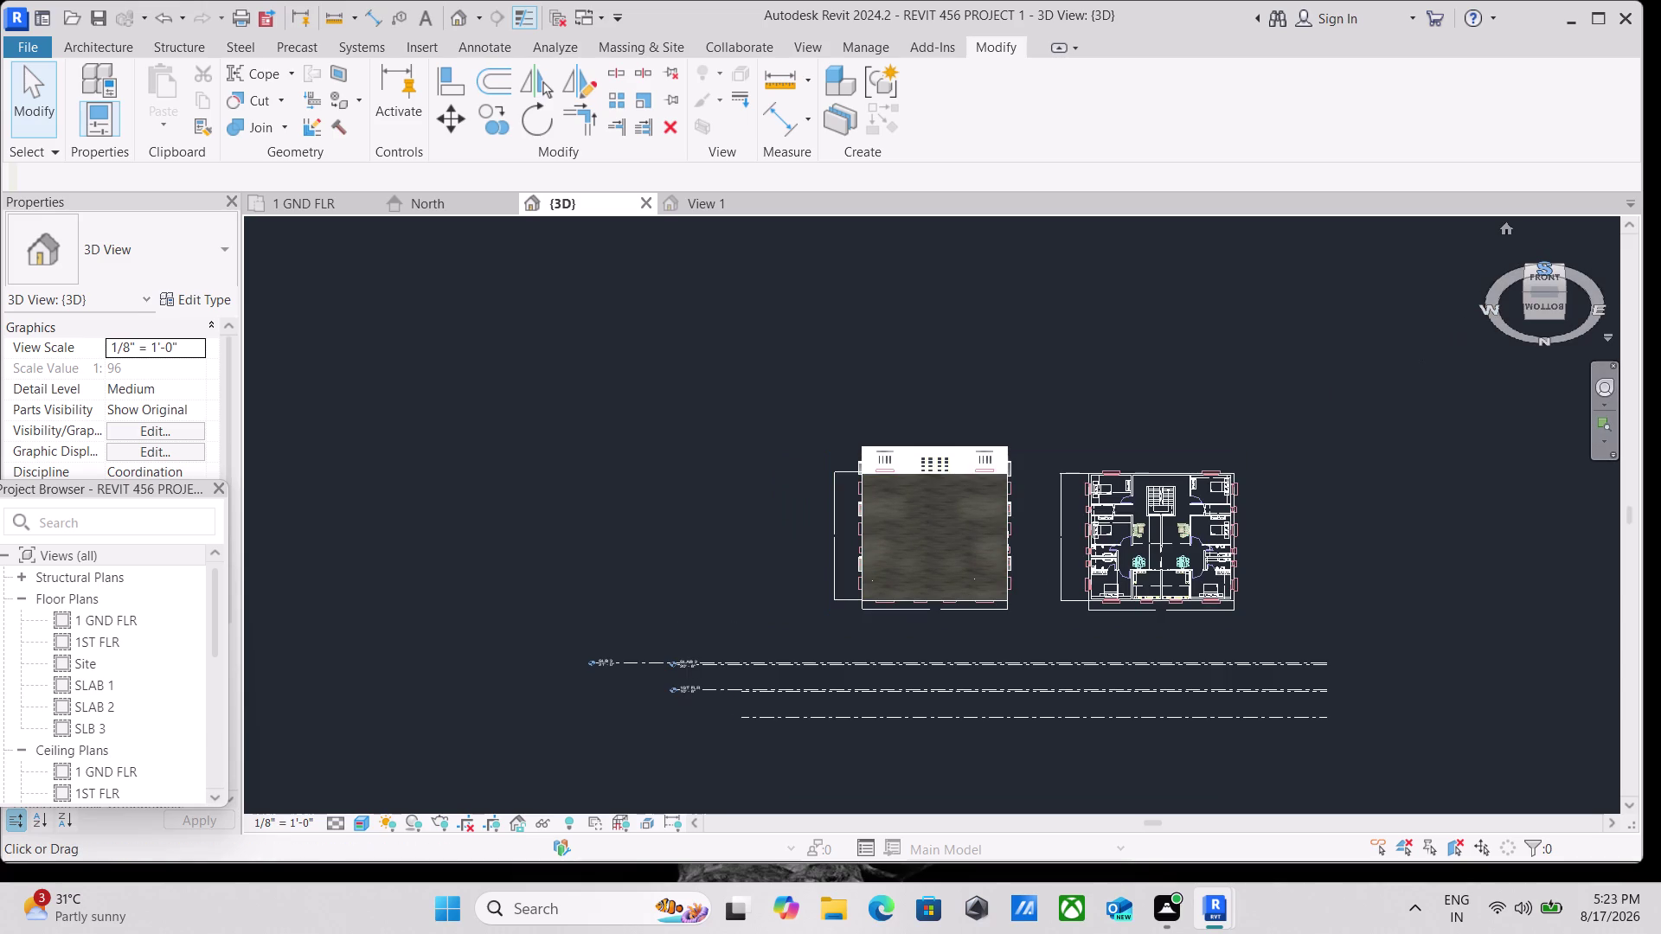
click(1550, 275)
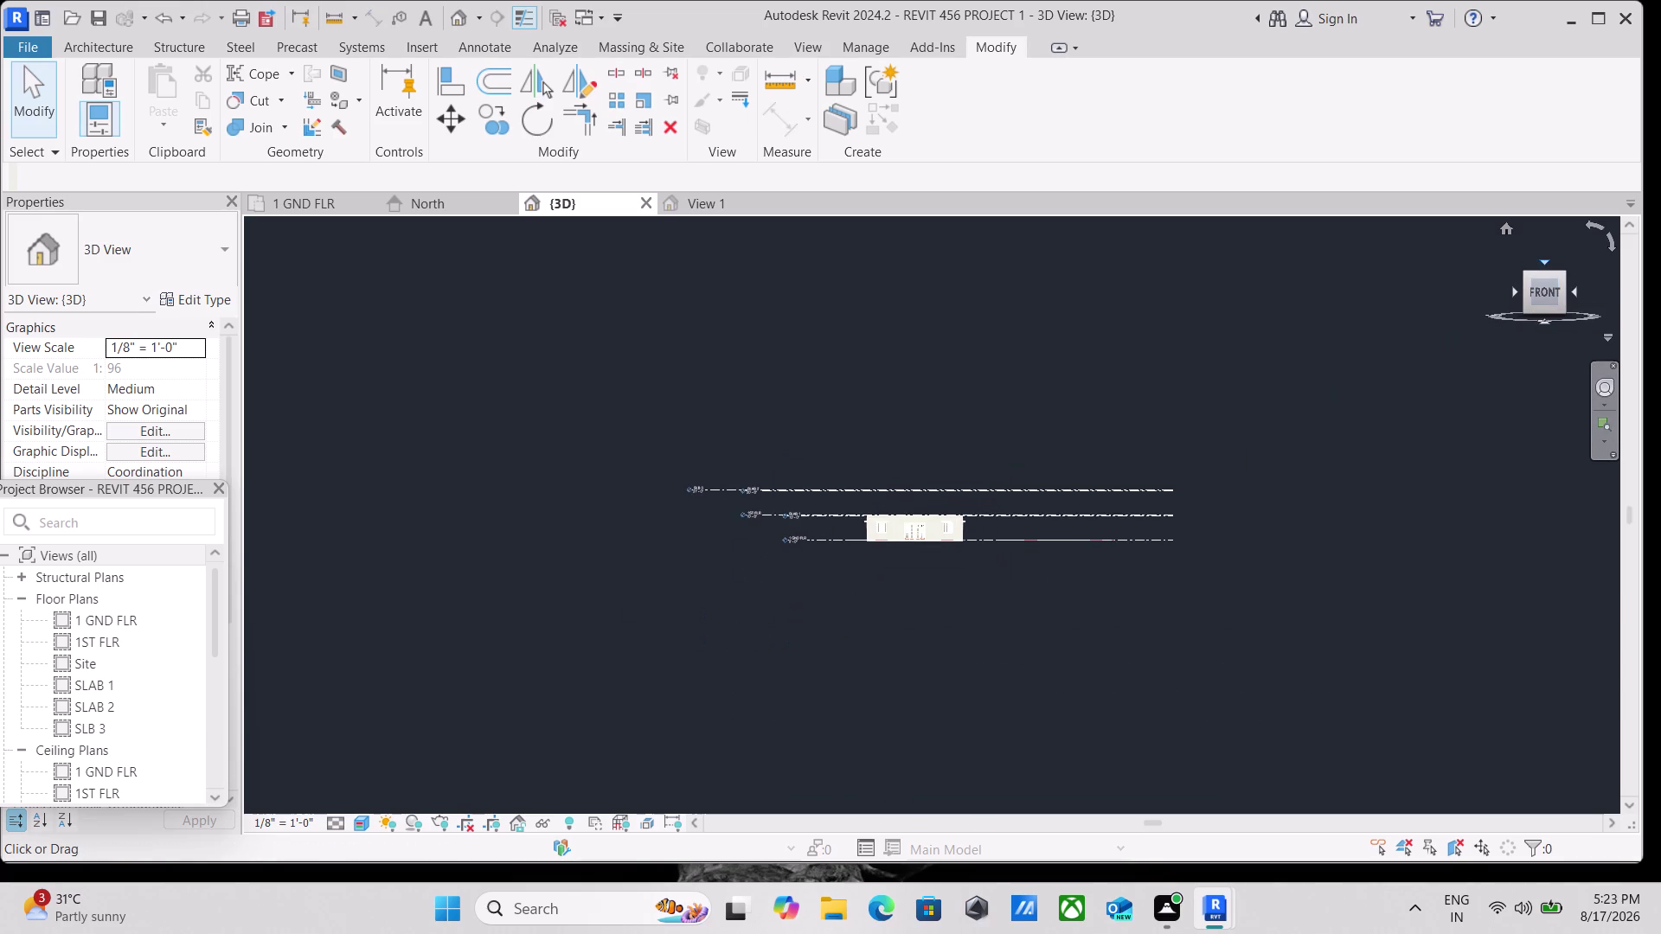
click(1543, 276)
scroll(up, 3)
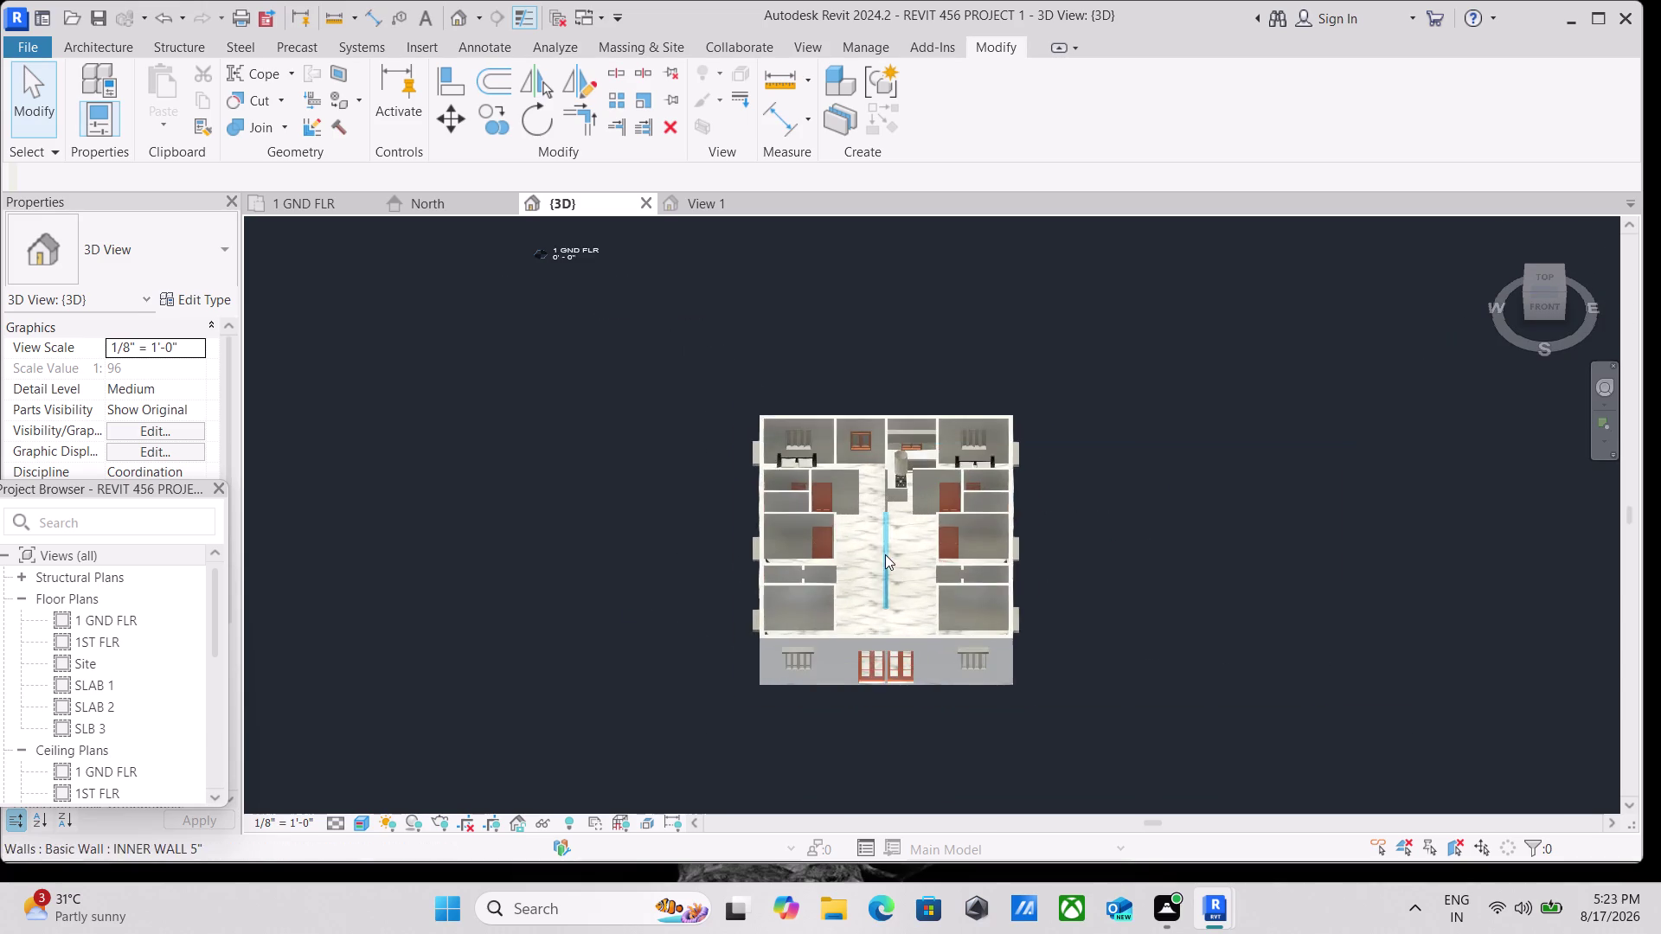
scroll(up, 3)
Zoom into the kitchen and bedrooms and select the MEADIUM WINDOWS 3' X 4' window.
middle_drag(892, 532, 775, 771)
scroll(up, 3)
scroll(up, 3)
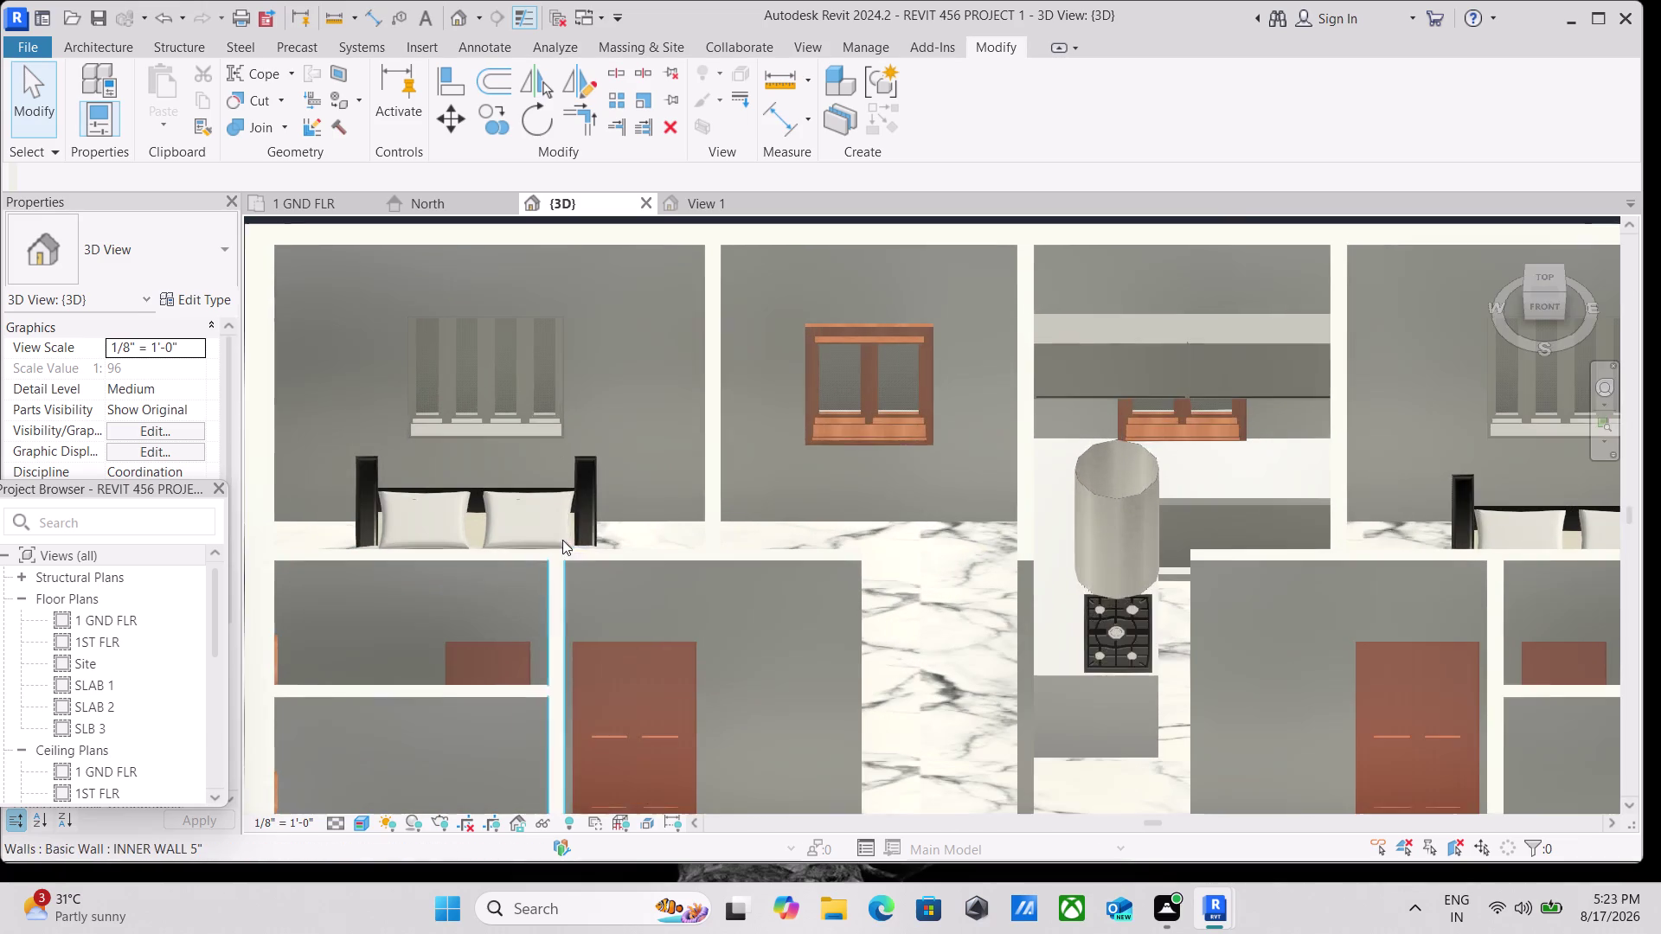
scroll(down, 3)
middle_drag(843, 479, 743, 542)
click(770, 491)
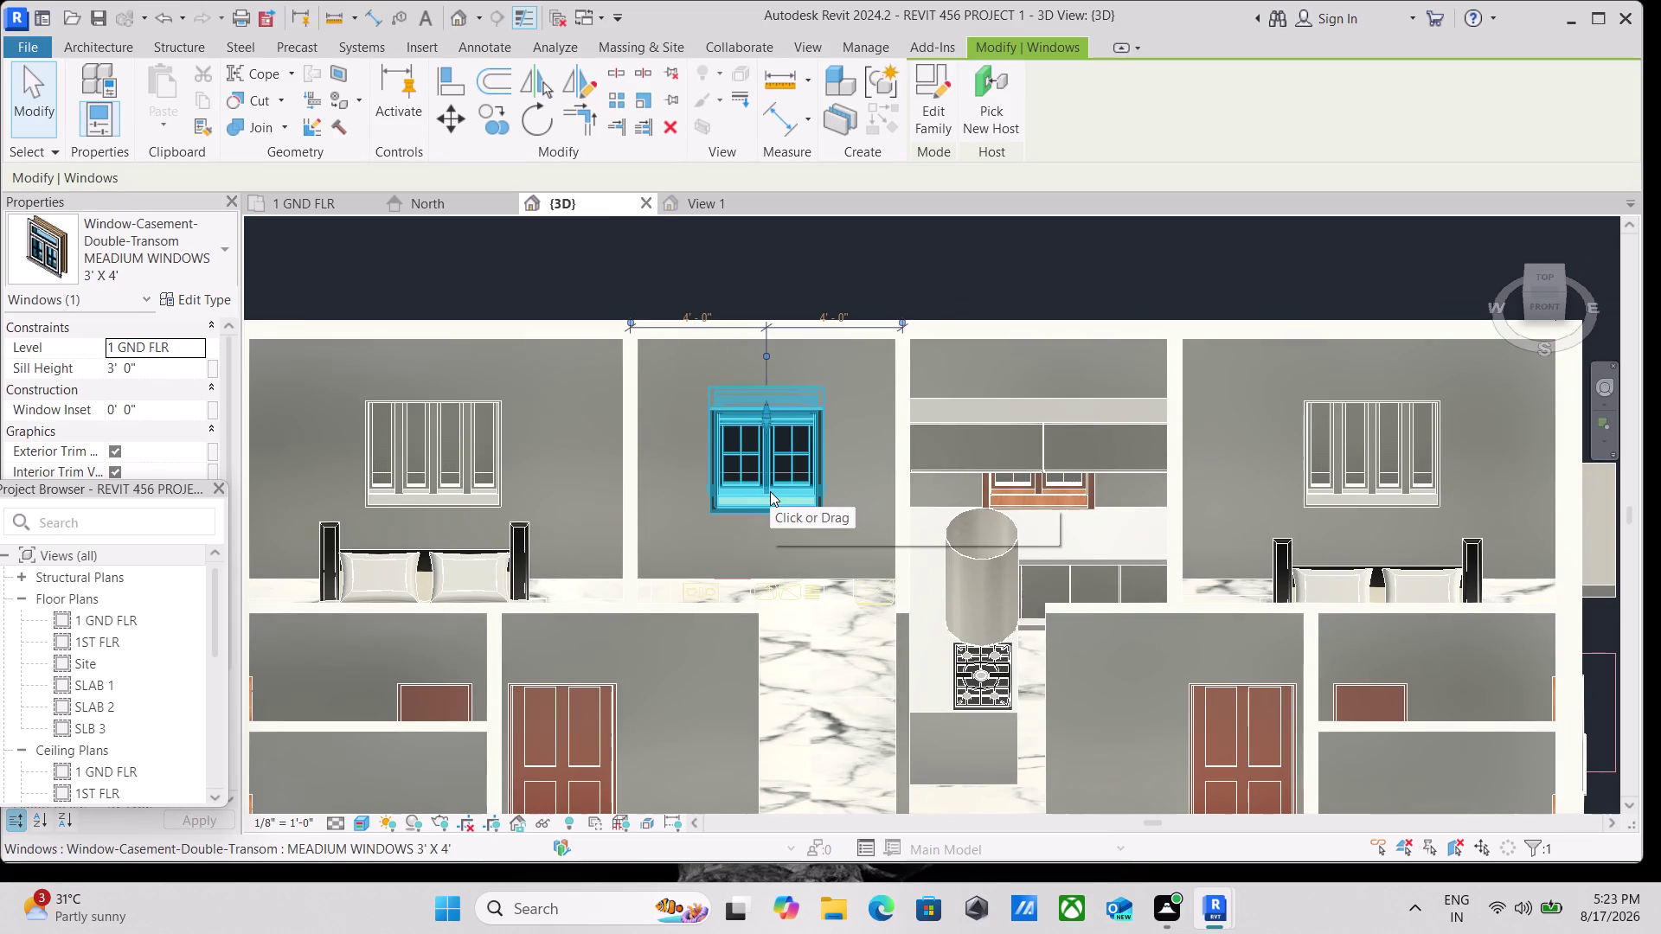
Hide the selected kitchen window and clear the selection.
key(space)
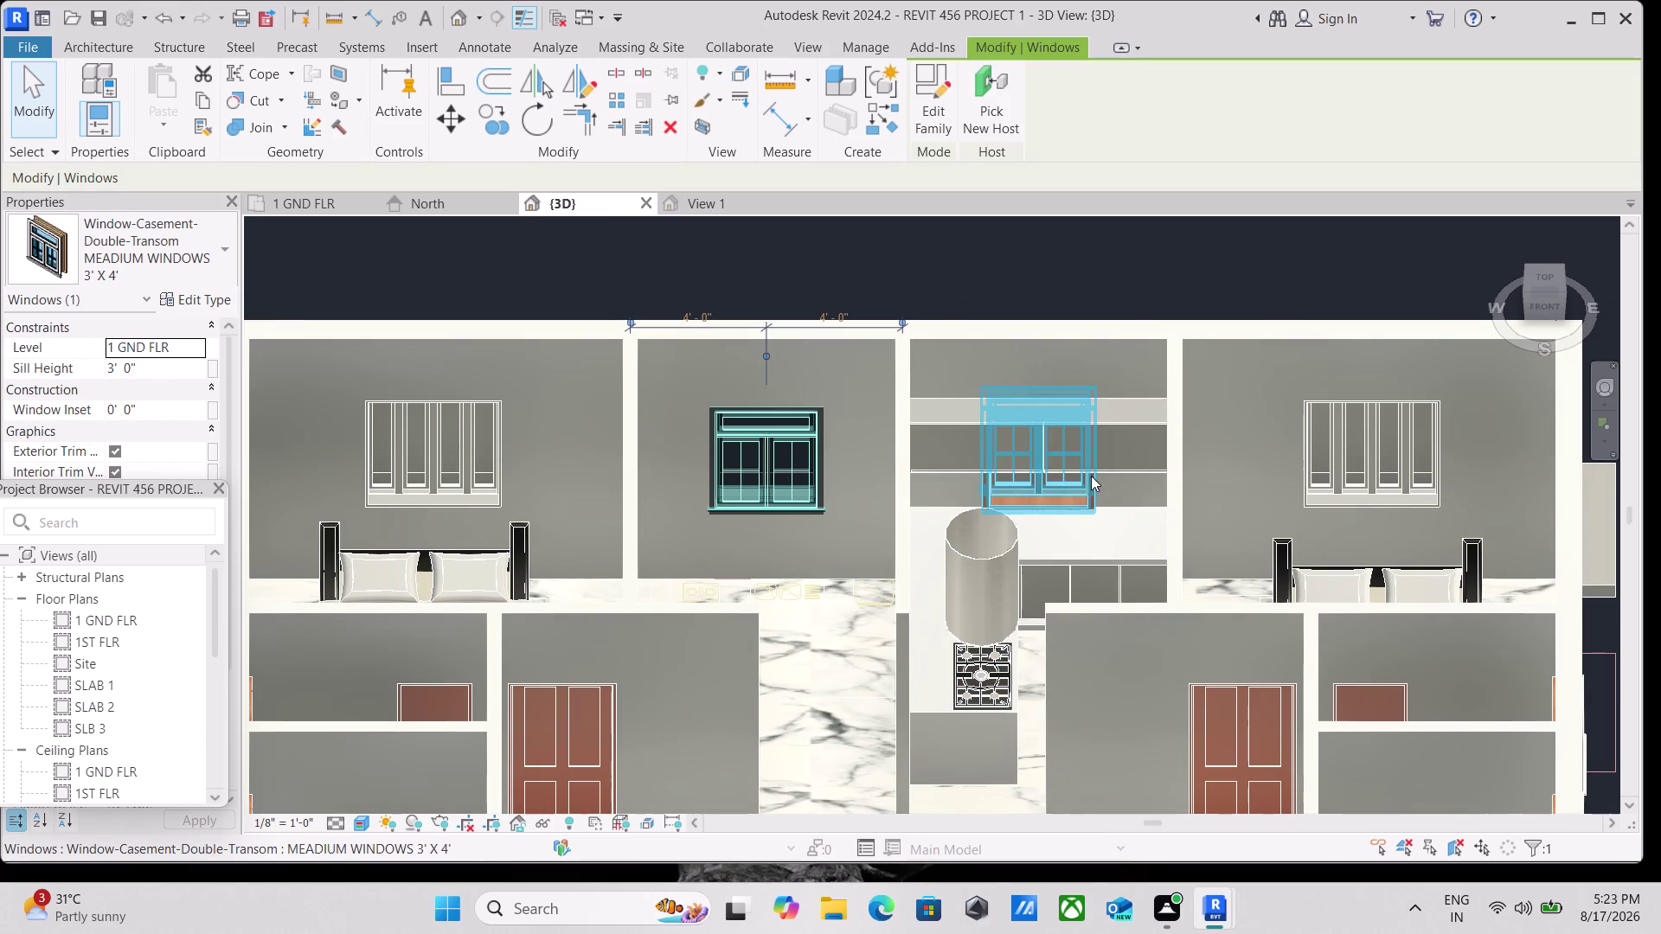
key(Escape)
click(1055, 487)
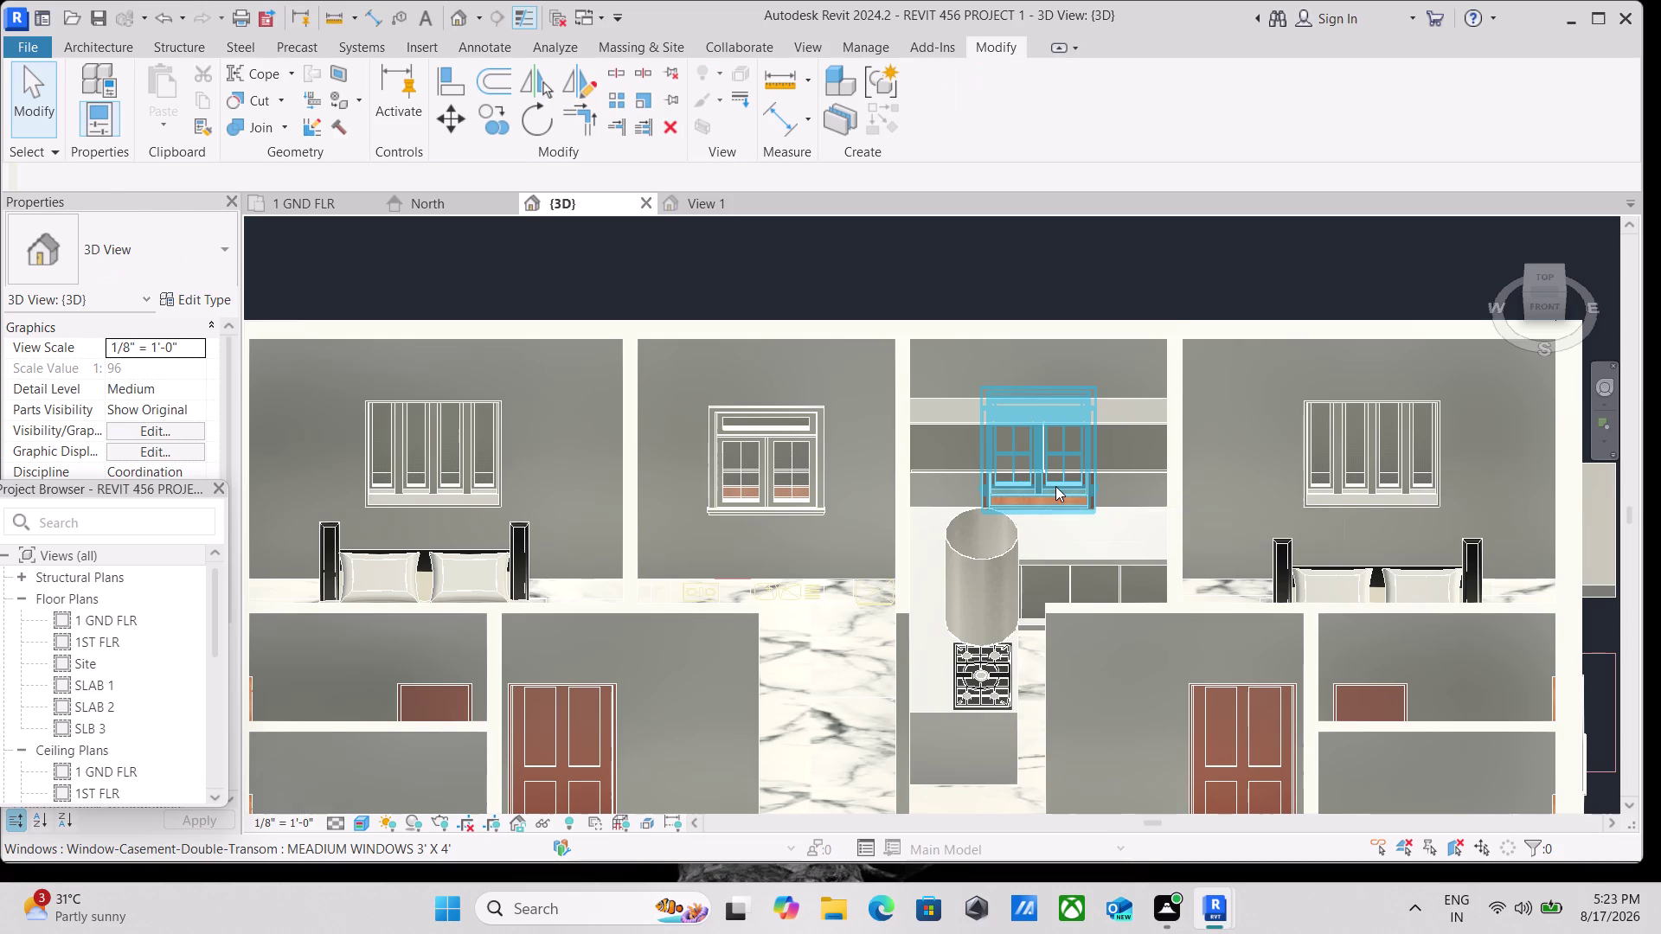
key(space)
scroll(down, 3)
key(Escape)
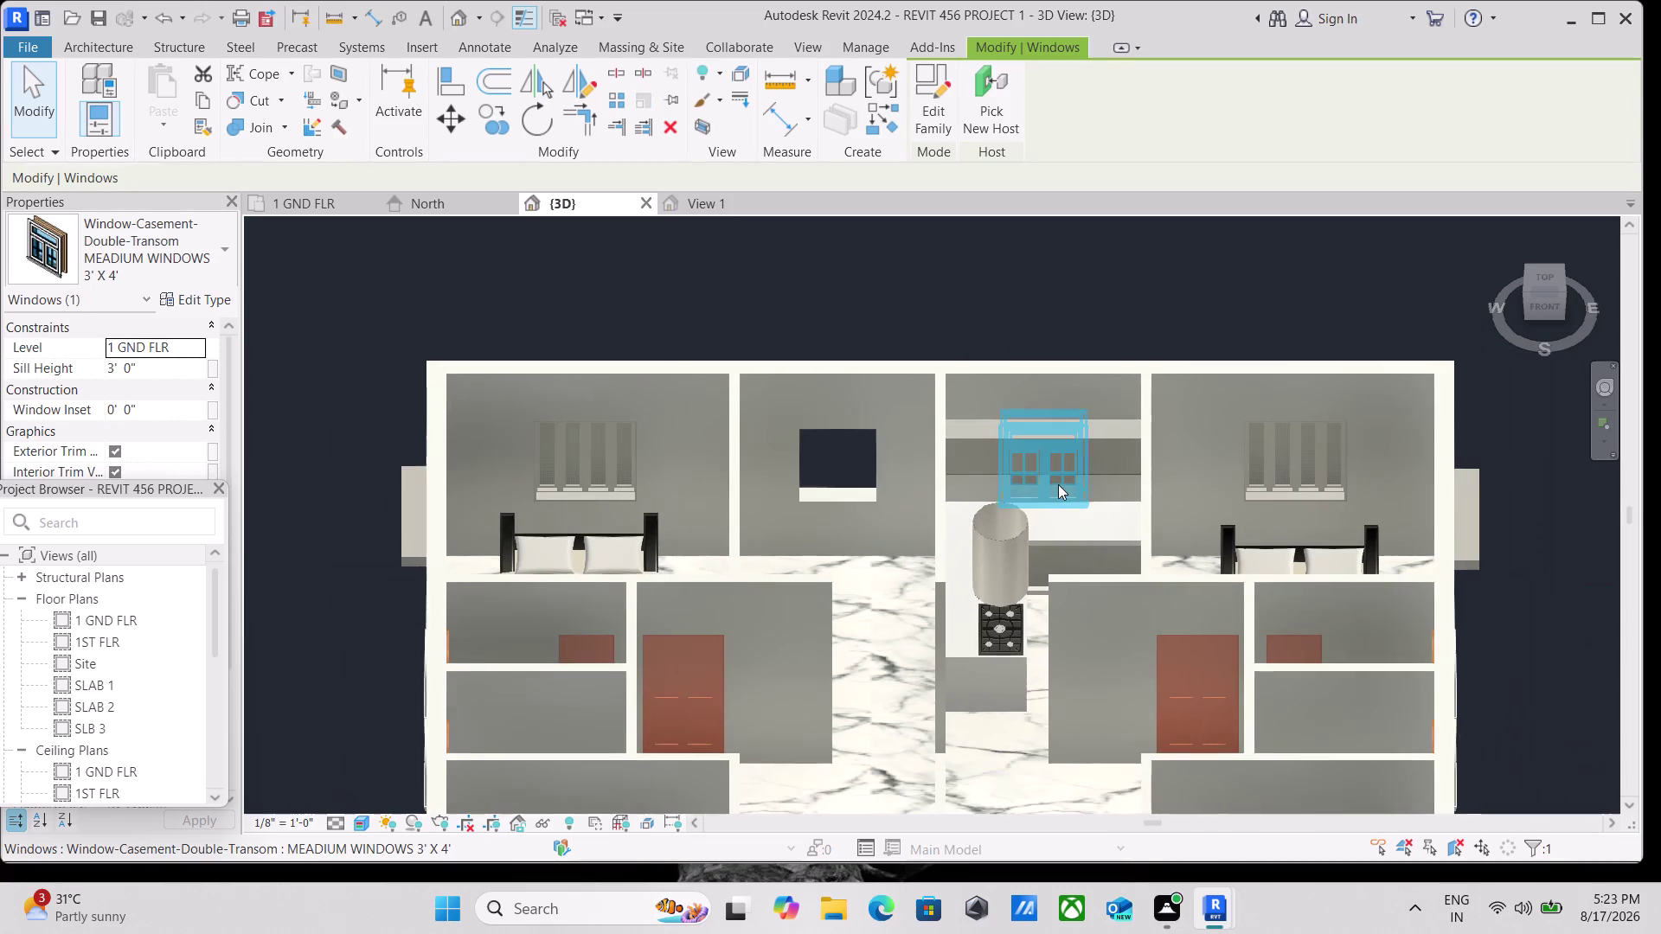
scroll(down, 3)
scroll(down, 3)
Pan over the ground floor from the front entrance to the central corridor.
middle_drag(961, 510, 733, 501)
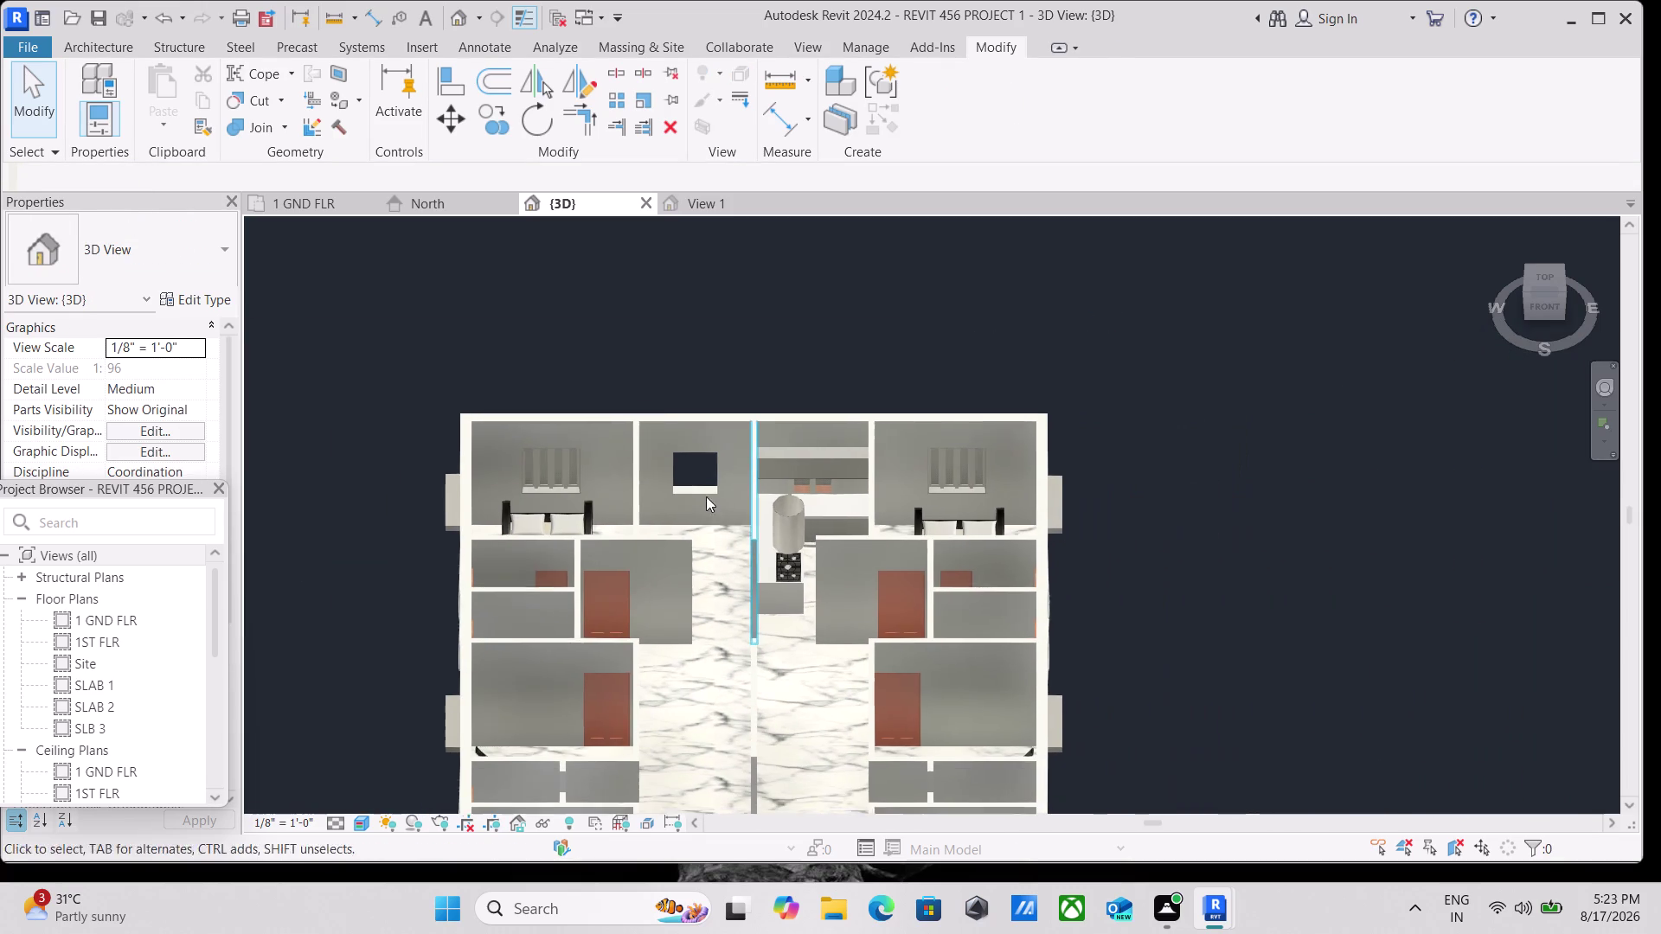
key(Escape)
scroll(down, 3)
middle_drag(740, 702, 686, 404)
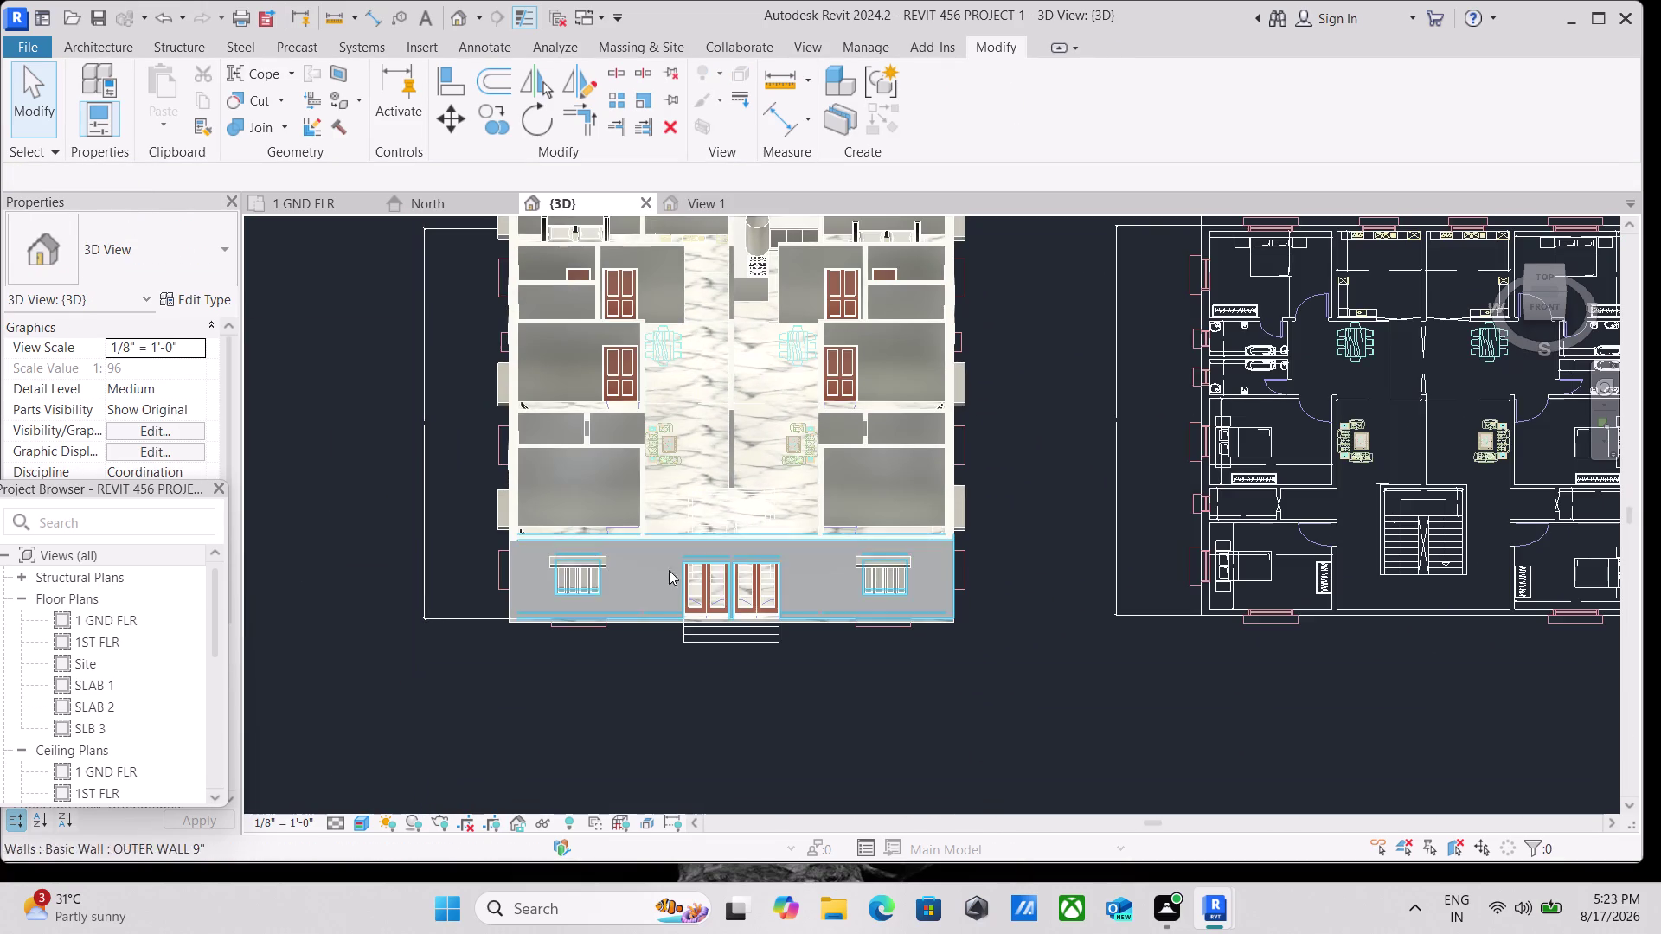
scroll(down, 3)
scroll(up, 3)
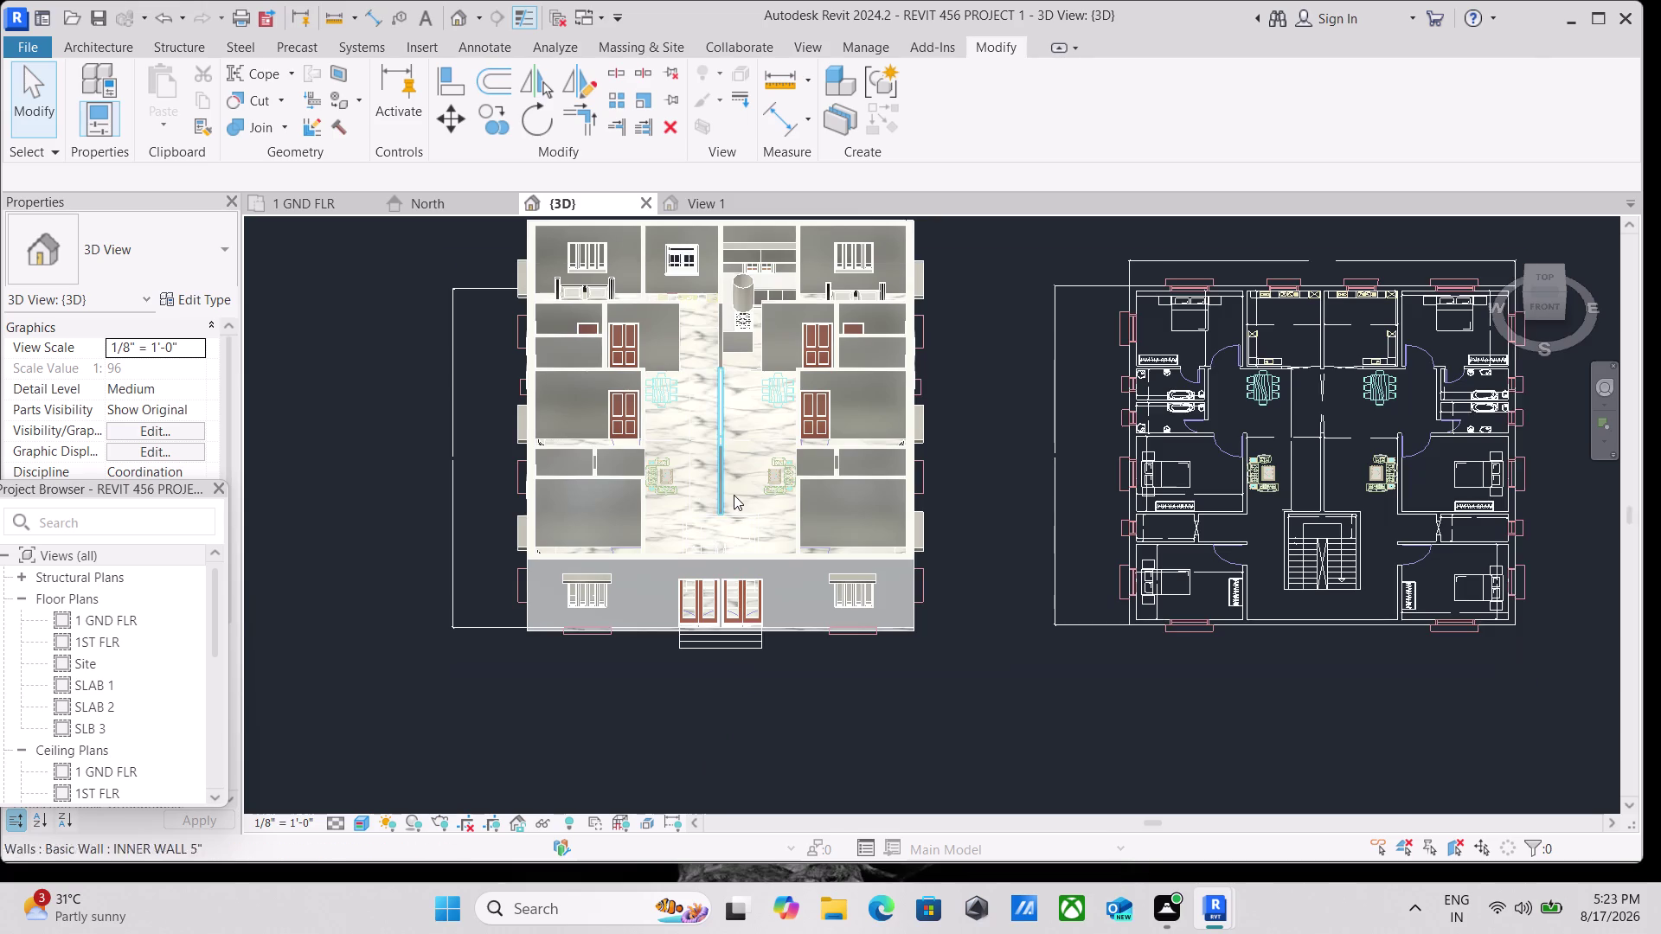
scroll(up, 3)
middle_drag(734, 495, 697, 513)
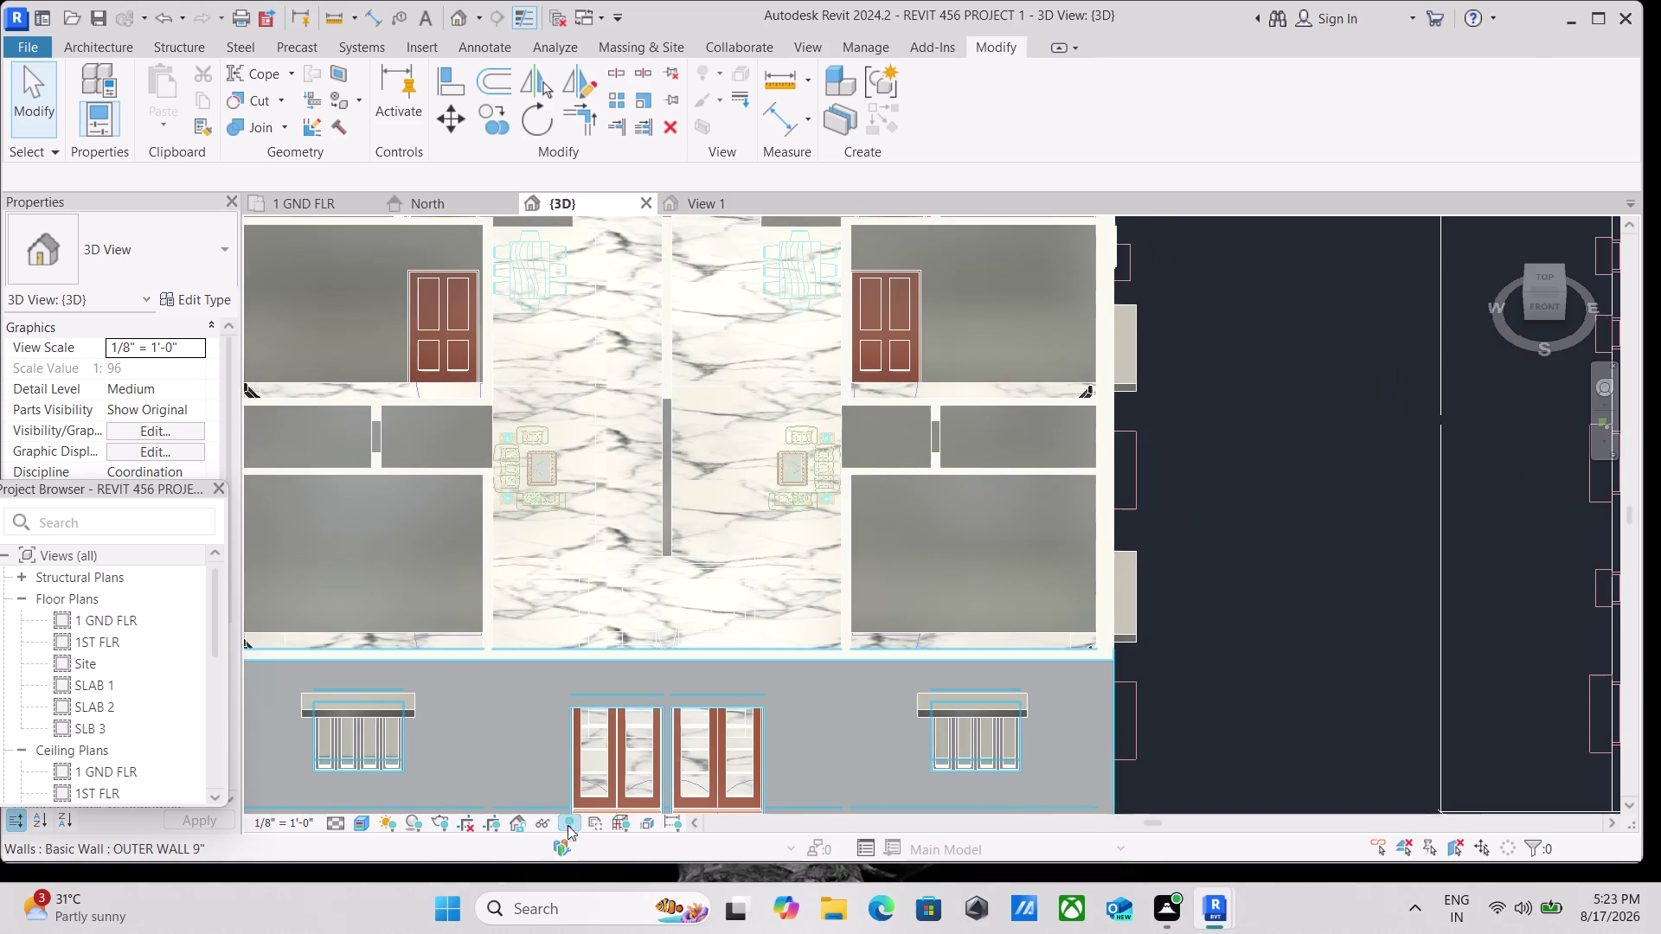
Set the 3D view's visual style back to Shaded.
click(357, 823)
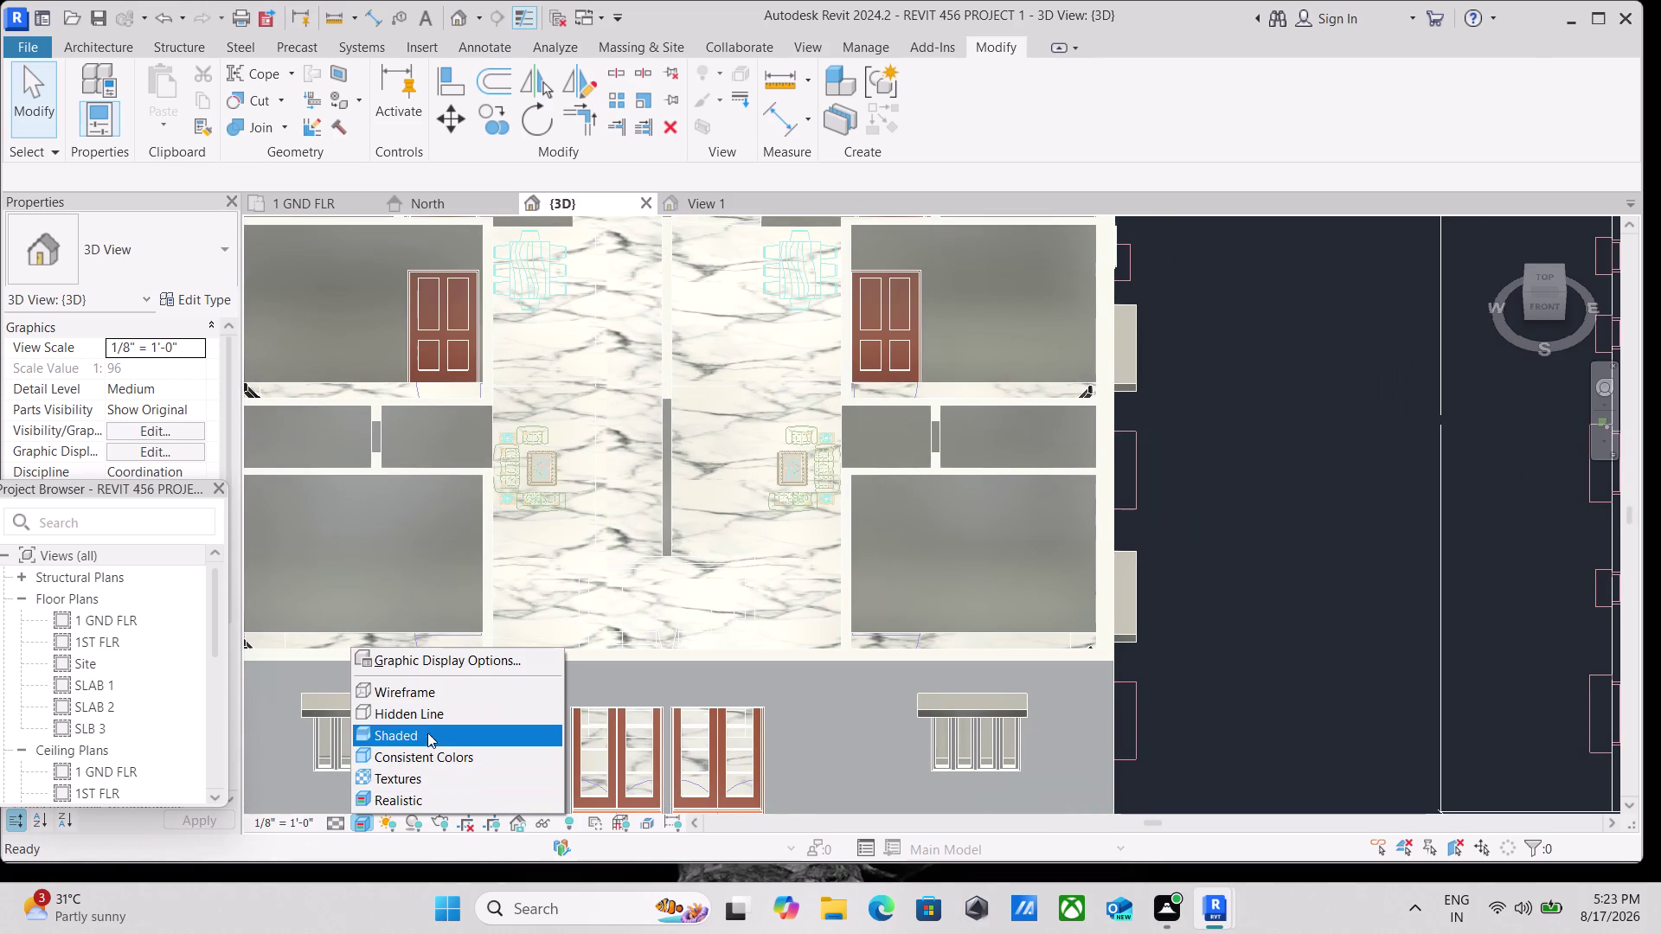
click(427, 734)
scroll(down, 3)
middle_drag(642, 523, 558, 646)
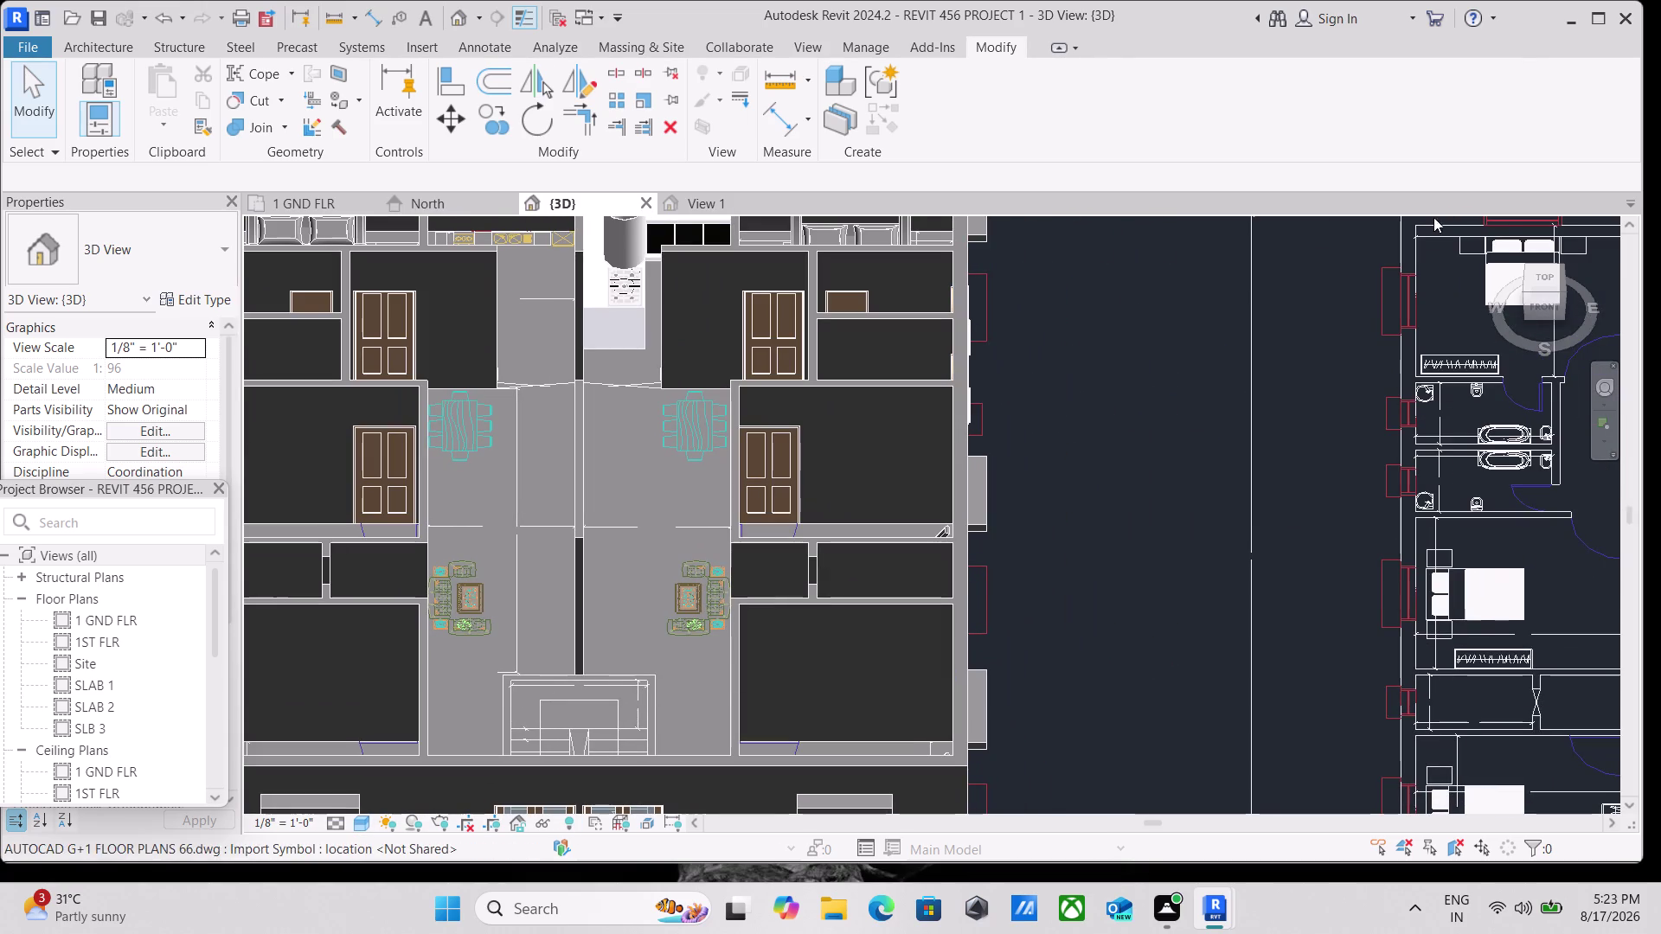
Frame both dining halls from above and bring up the Insert tab's loading tools.
click(1535, 273)
scroll(up, 3)
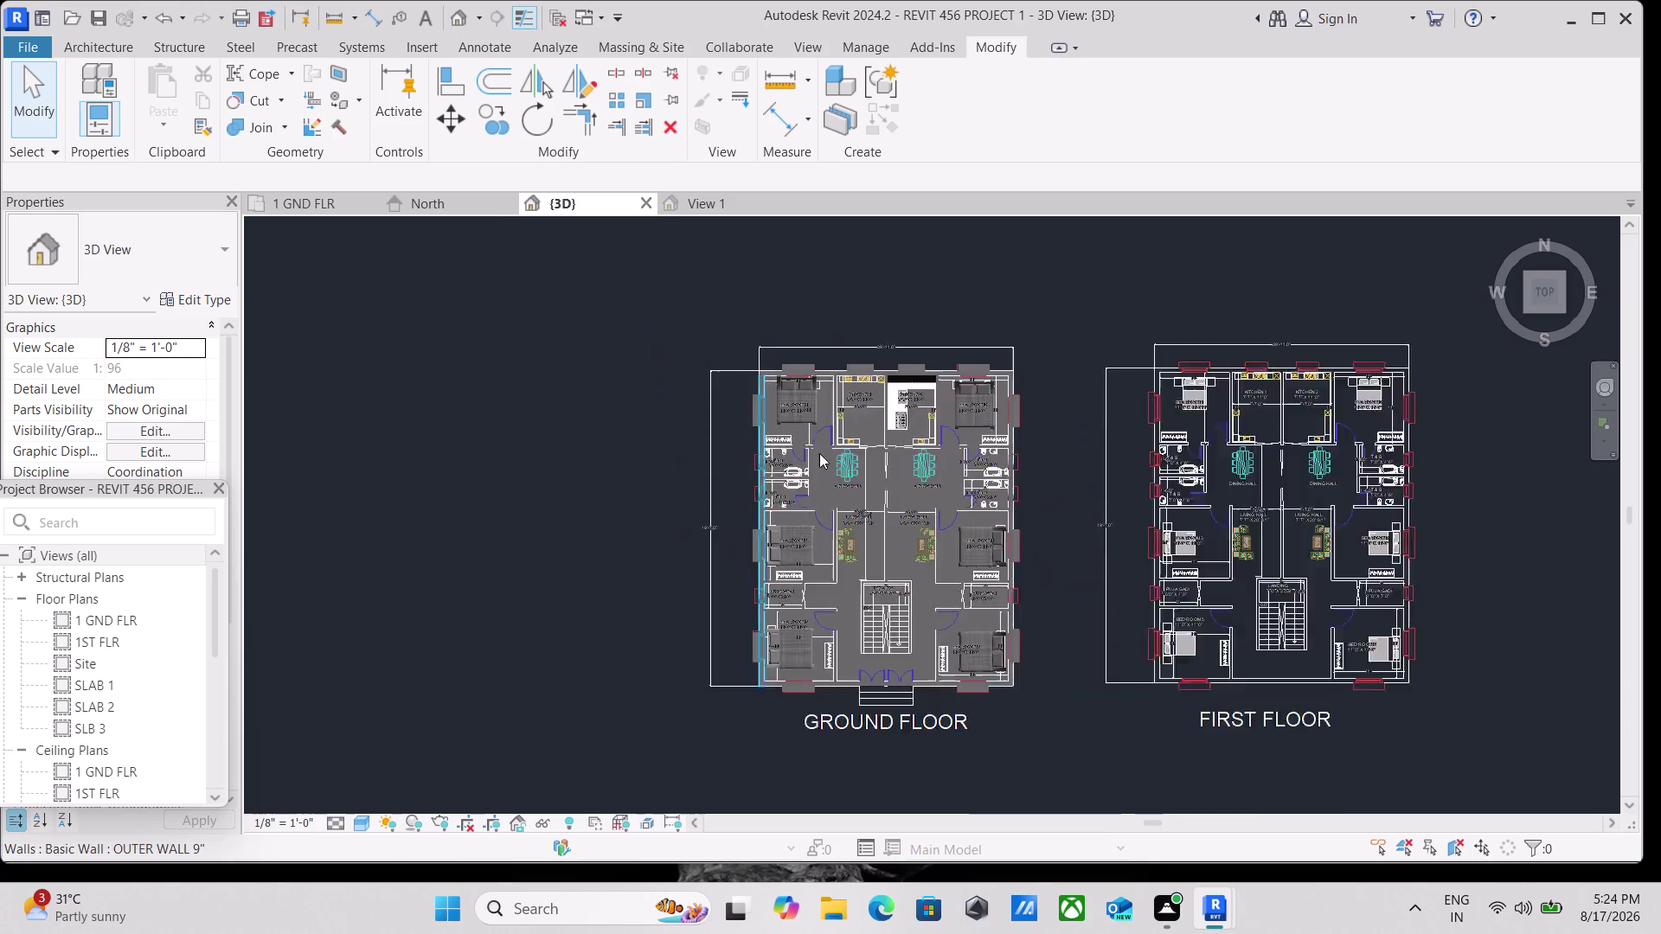
scroll(up, 3)
middle_drag(854, 473, 715, 526)
scroll(up, 3)
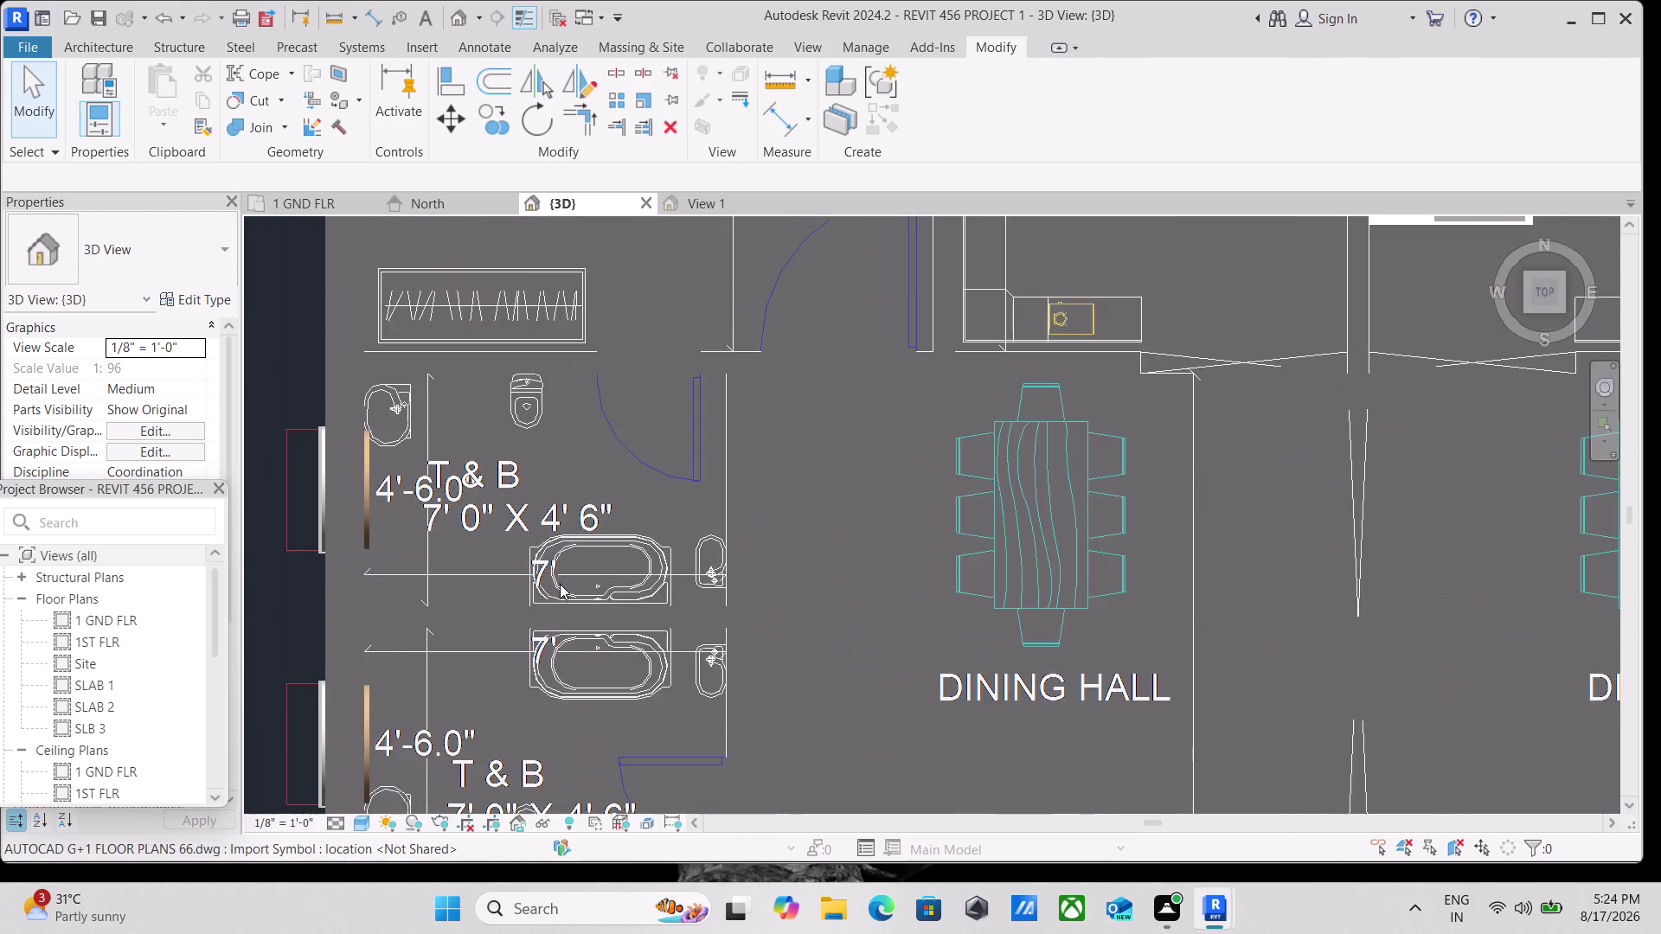
scroll(up, 3)
middle_drag(557, 478, 482, 522)
scroll(down, 3)
middle_drag(443, 443, 360, 475)
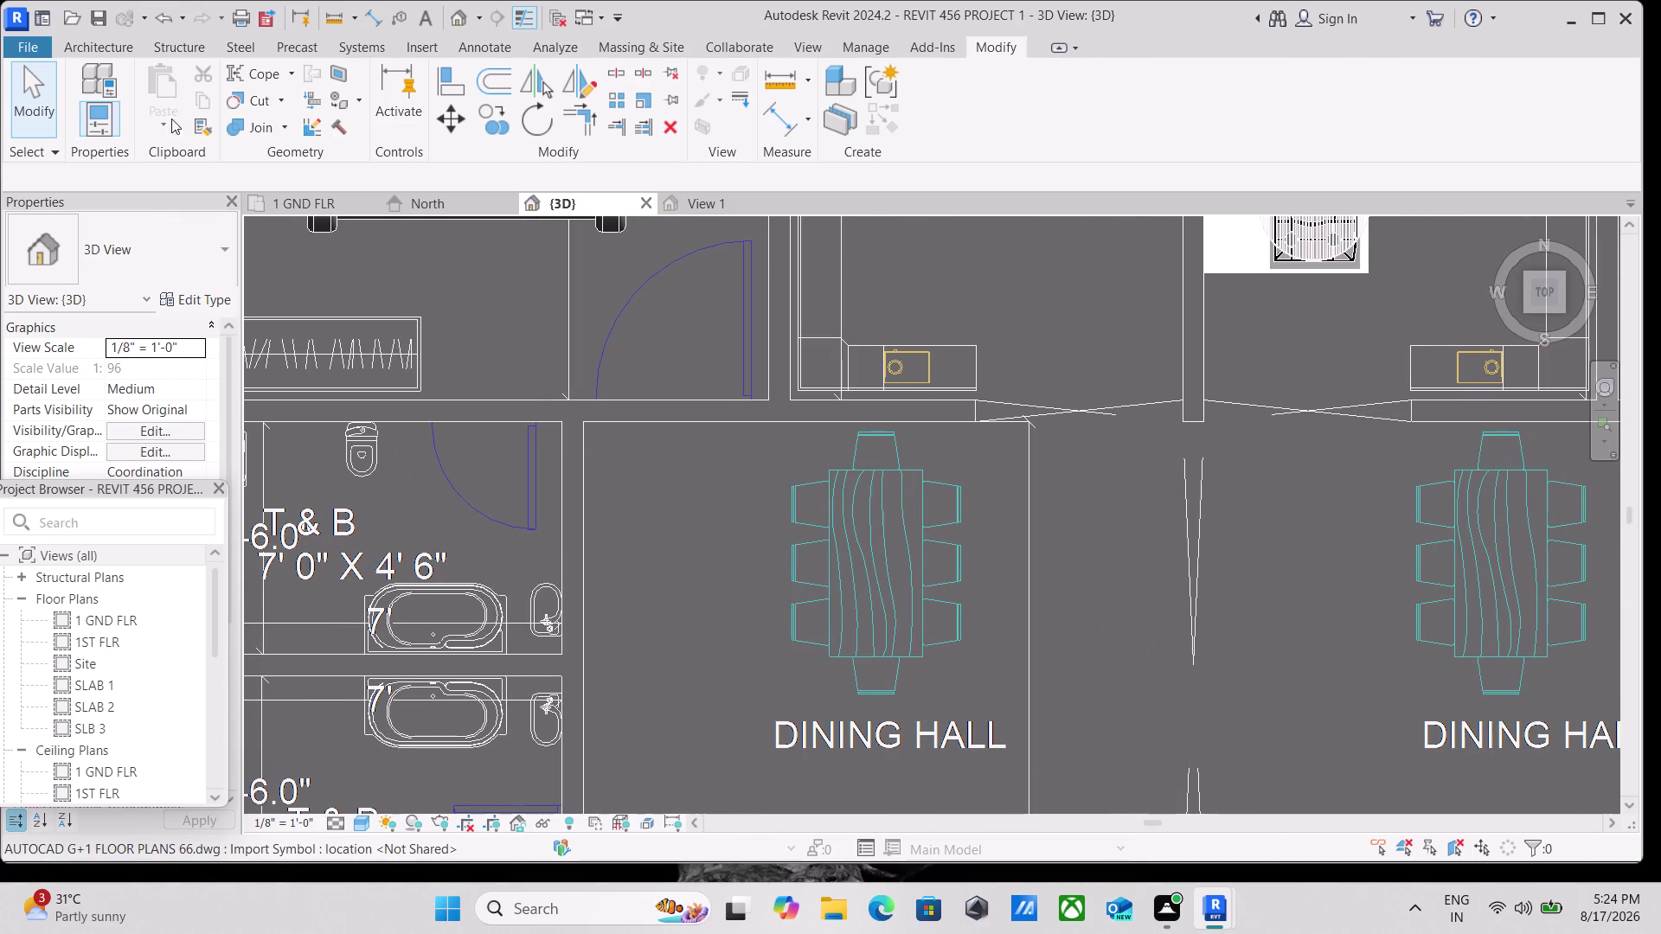
click(431, 42)
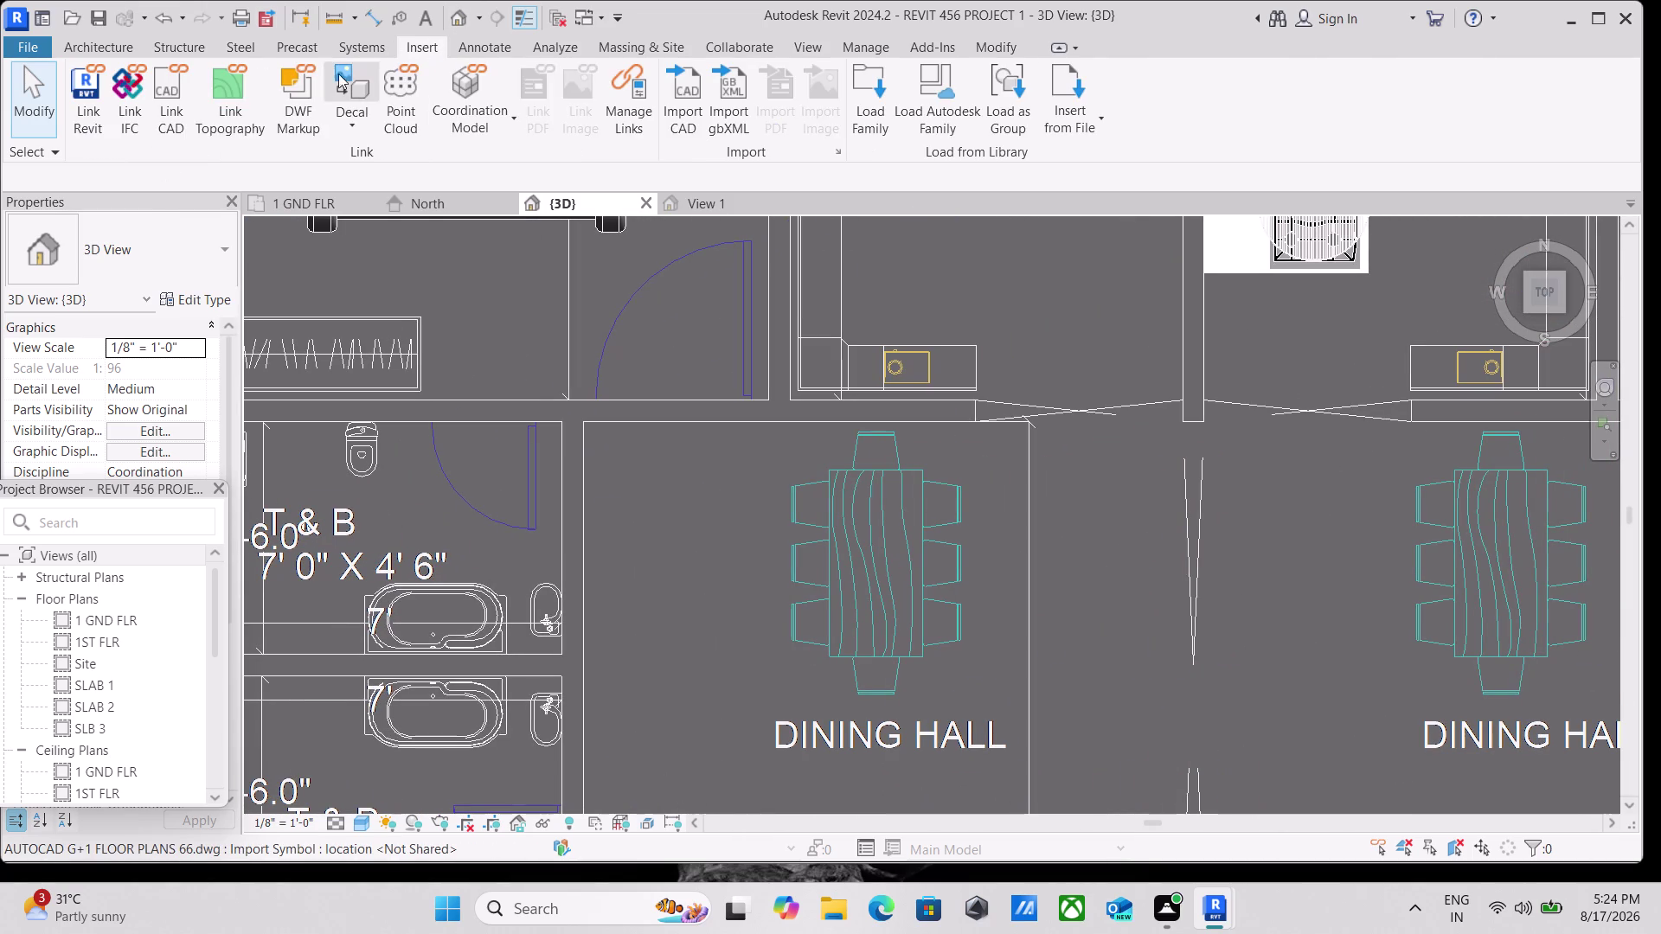
Start Load Family and browse from the KITCHEN folder to Documents > SHUBHAM CITY.
click(857, 82)
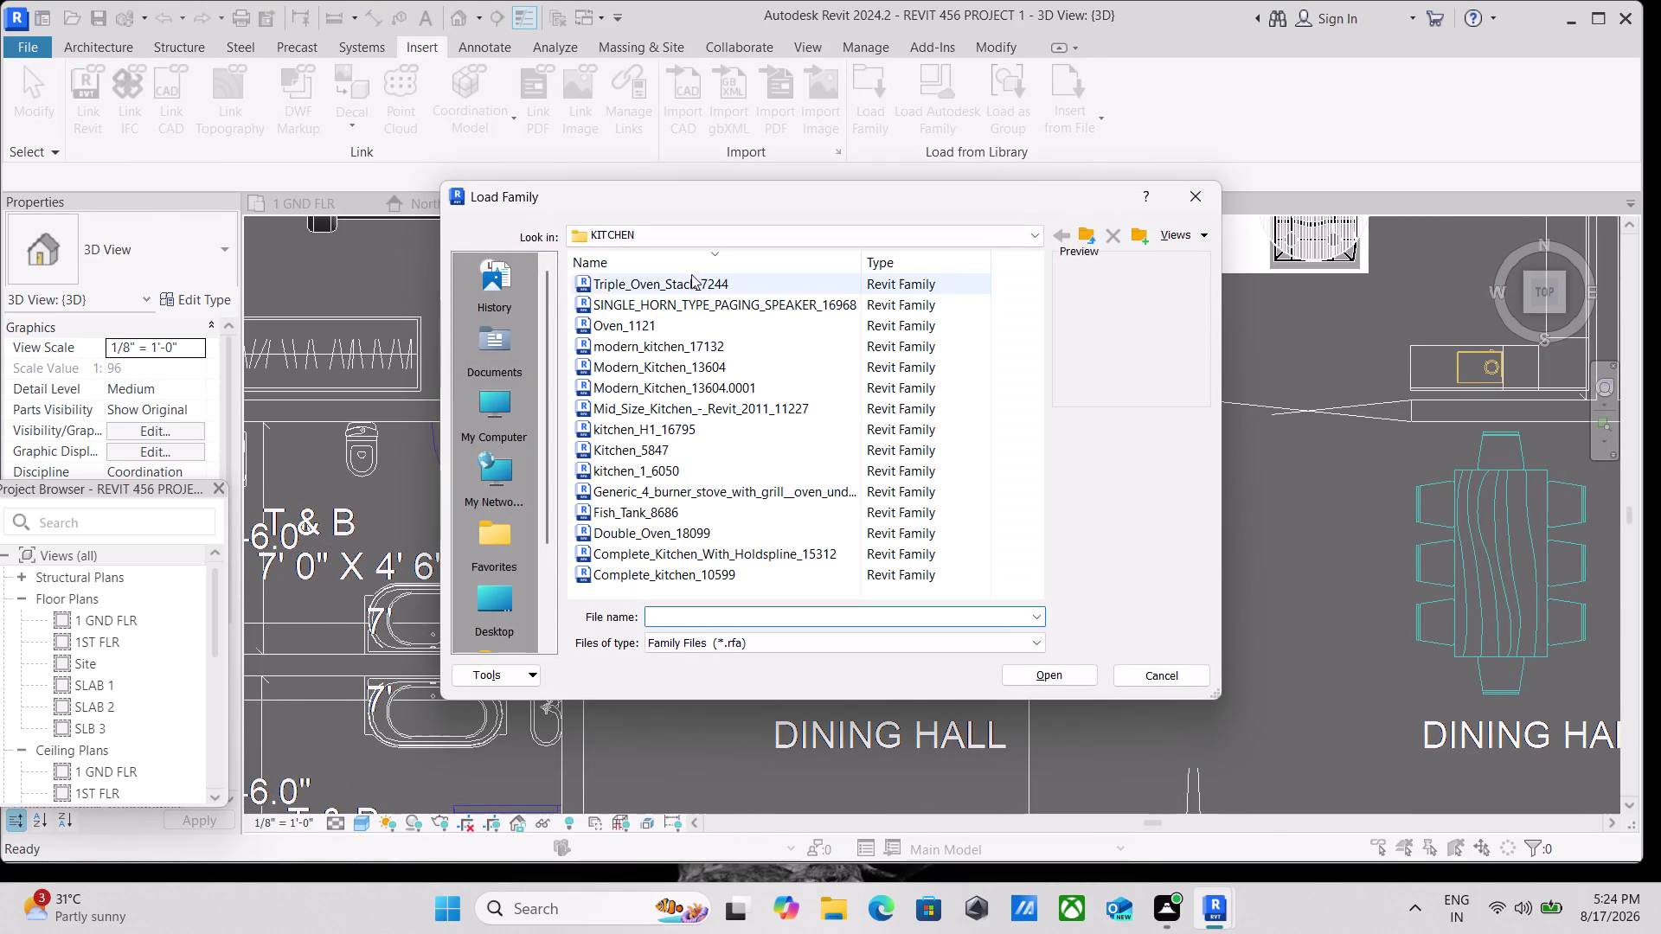
click(683, 284)
click(667, 302)
click(635, 327)
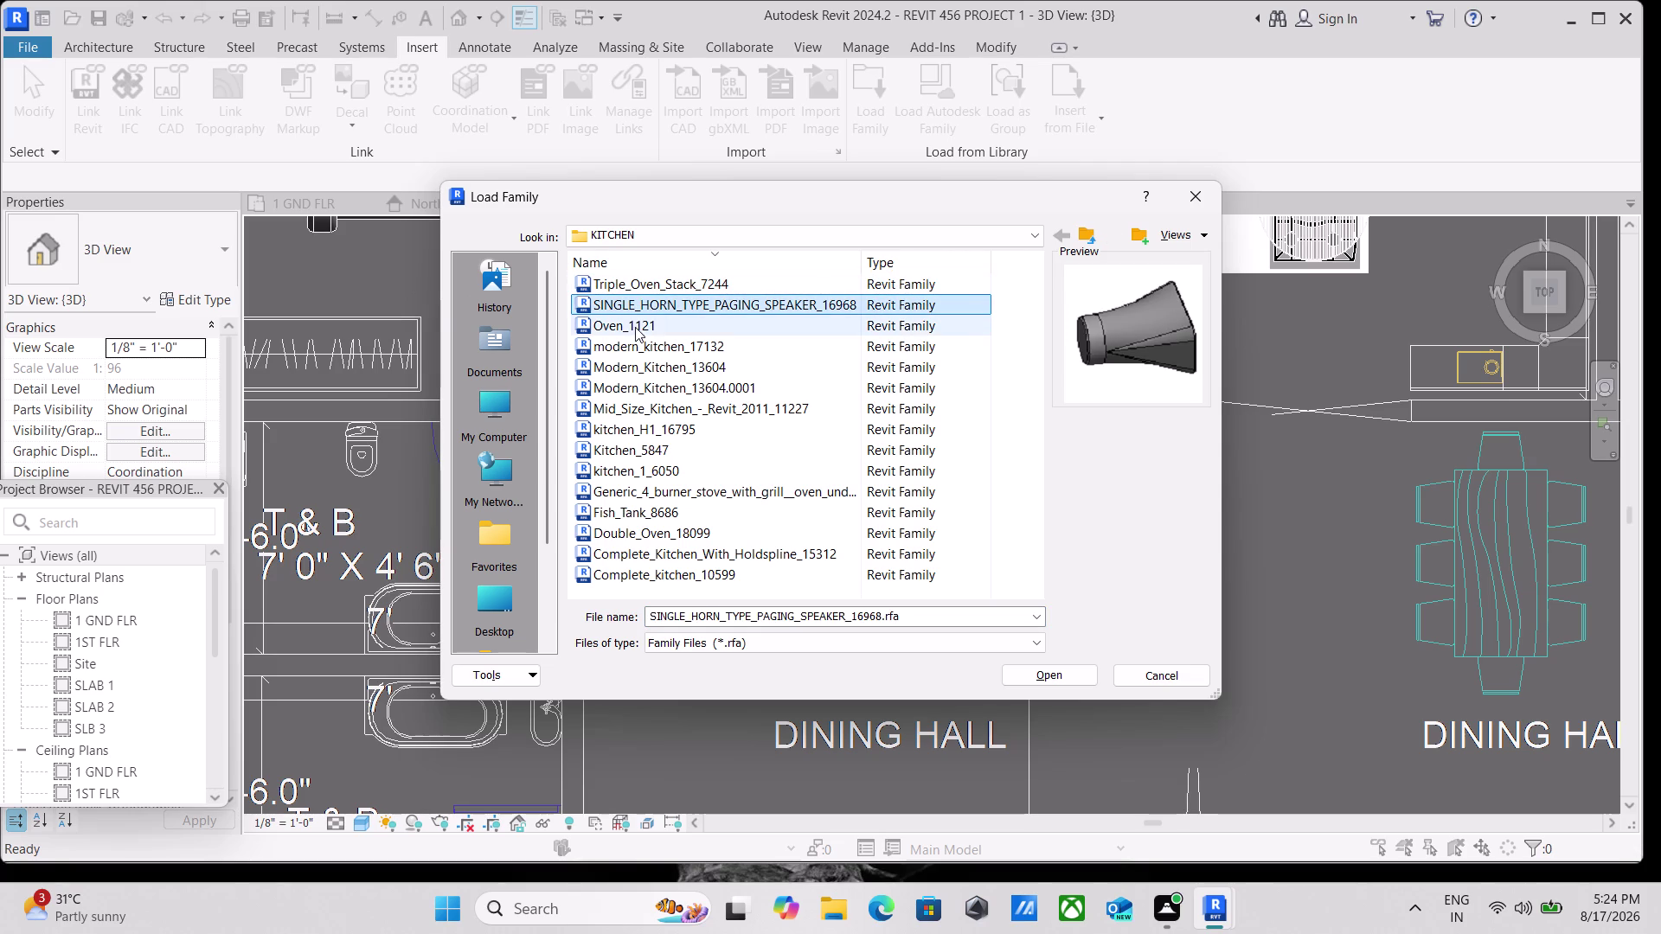
double_click(496, 328)
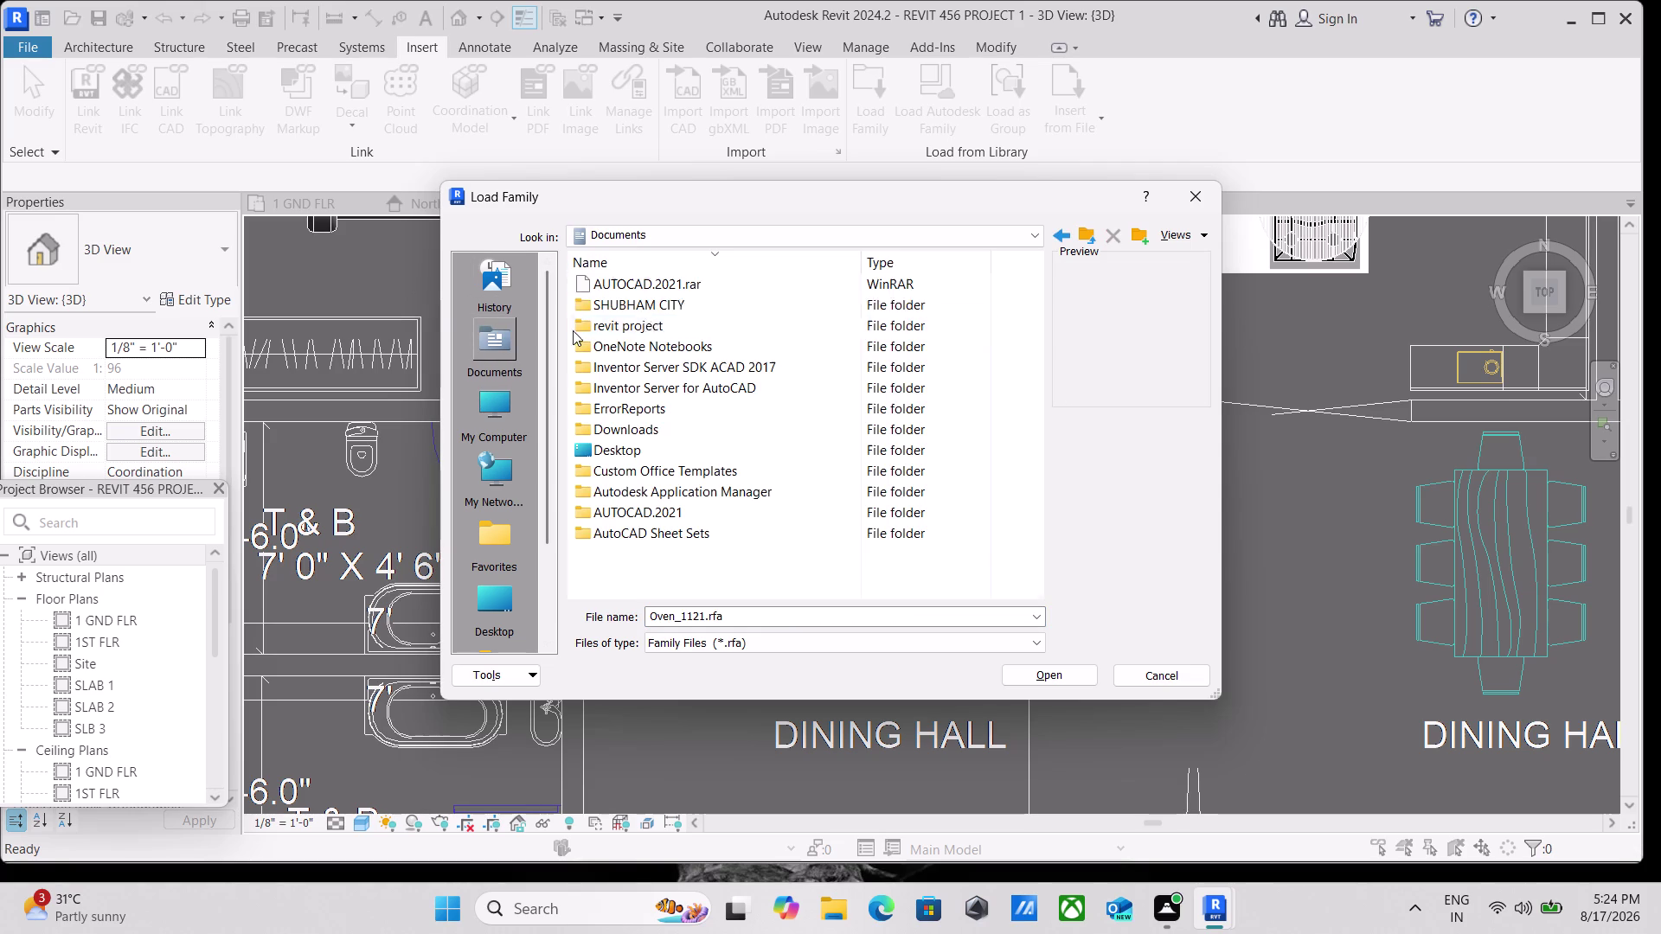
double_click(653, 308)
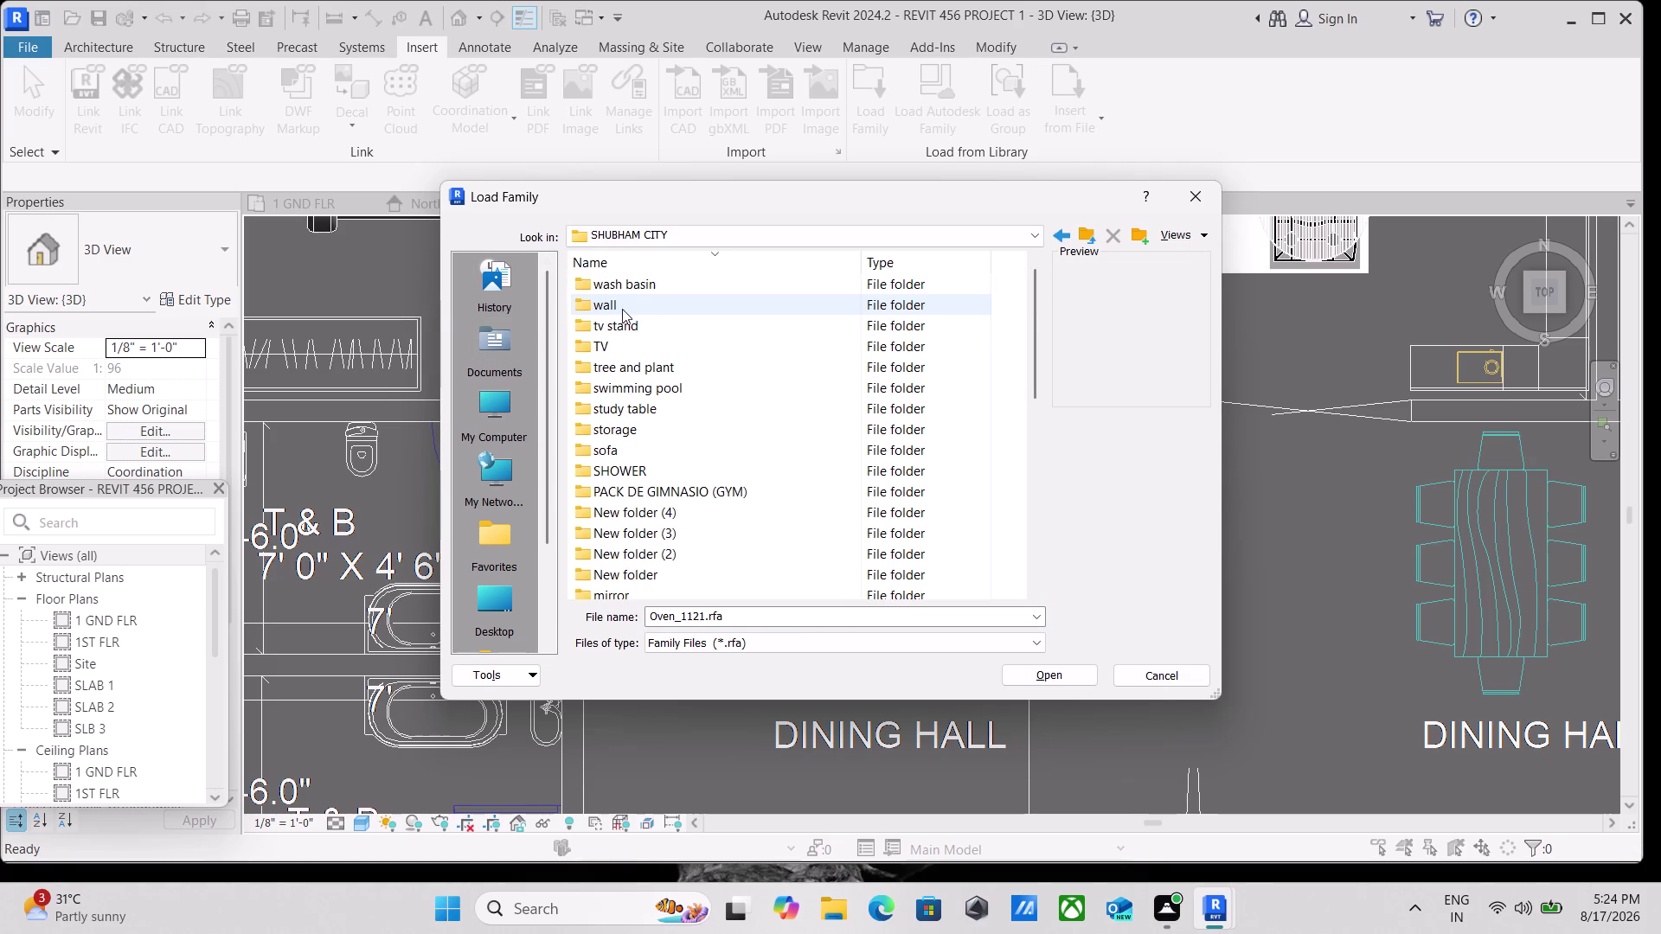
Open the fridge folder and load Refridgerator_8278.rfa into the project.
scroll(down, 3)
scroll(up, 3)
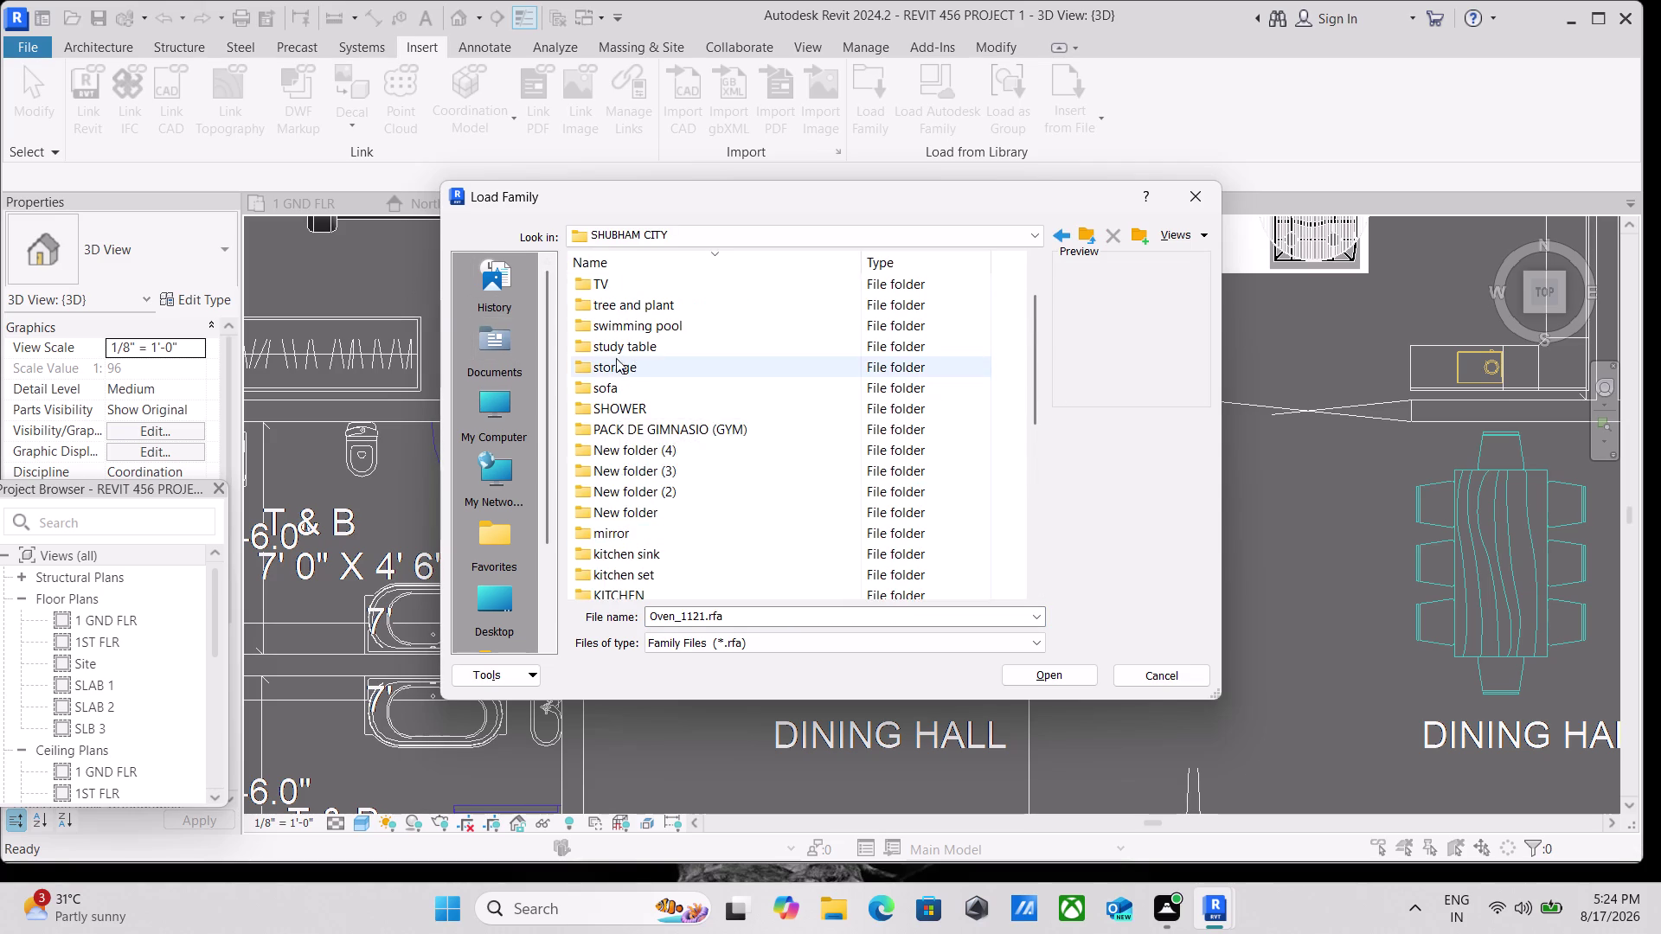
scroll(down, 3)
scroll(down, 3)
scroll(down, 3)
scroll(down, 3)
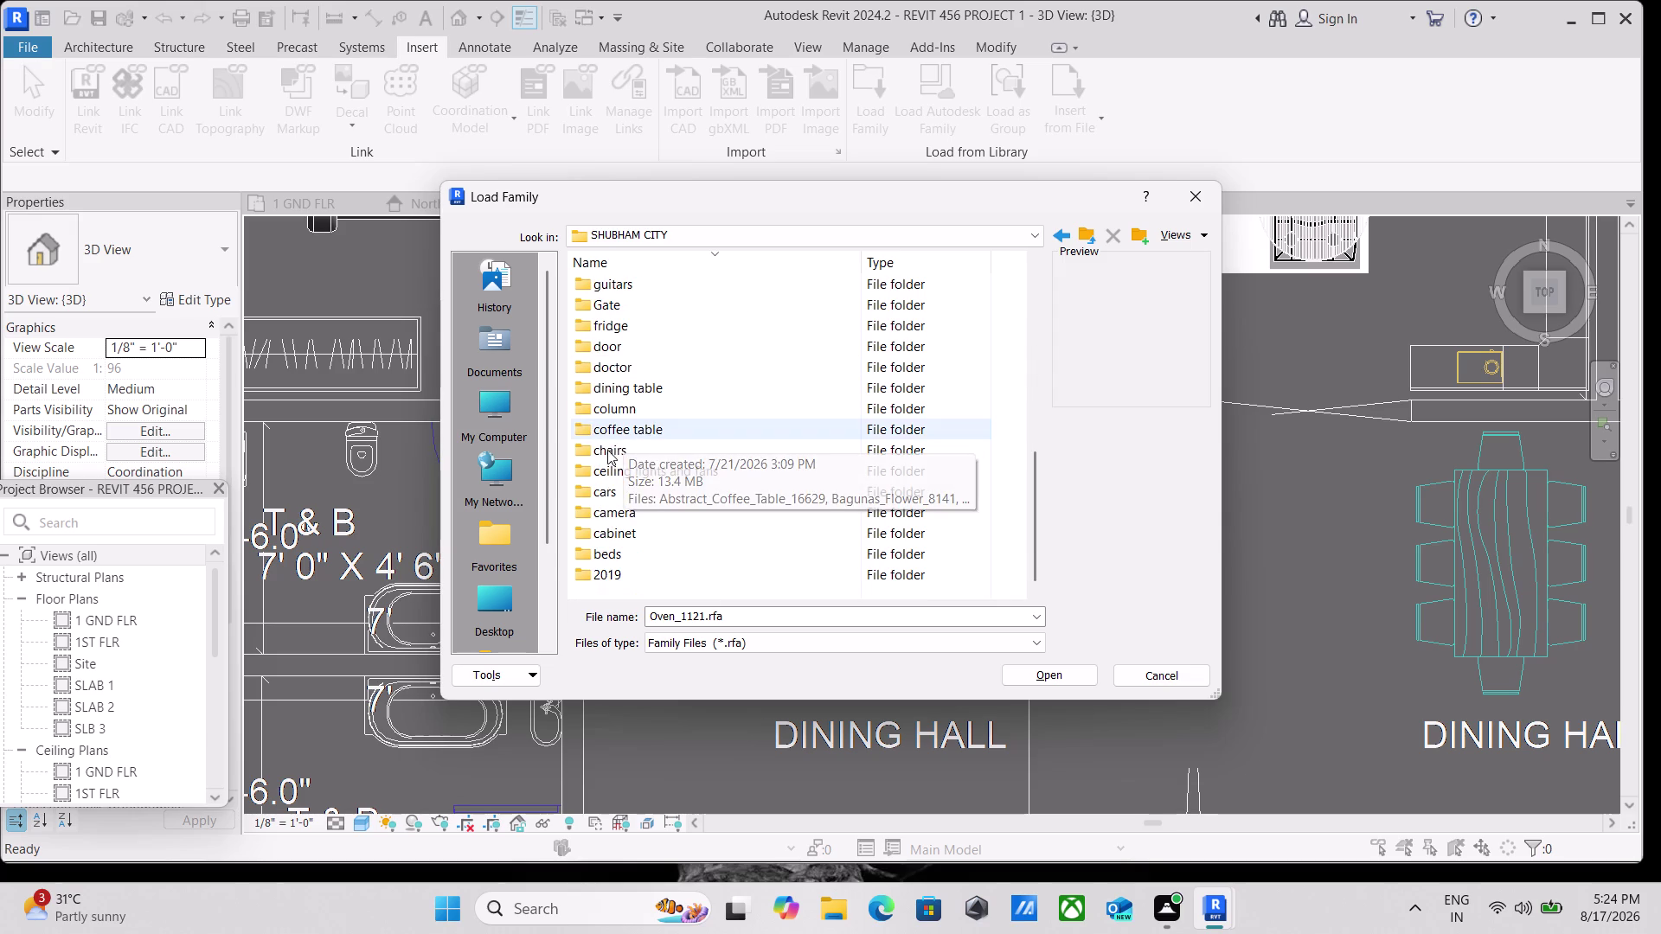
scroll(down, 3)
scroll(up, 3)
scroll(down, 3)
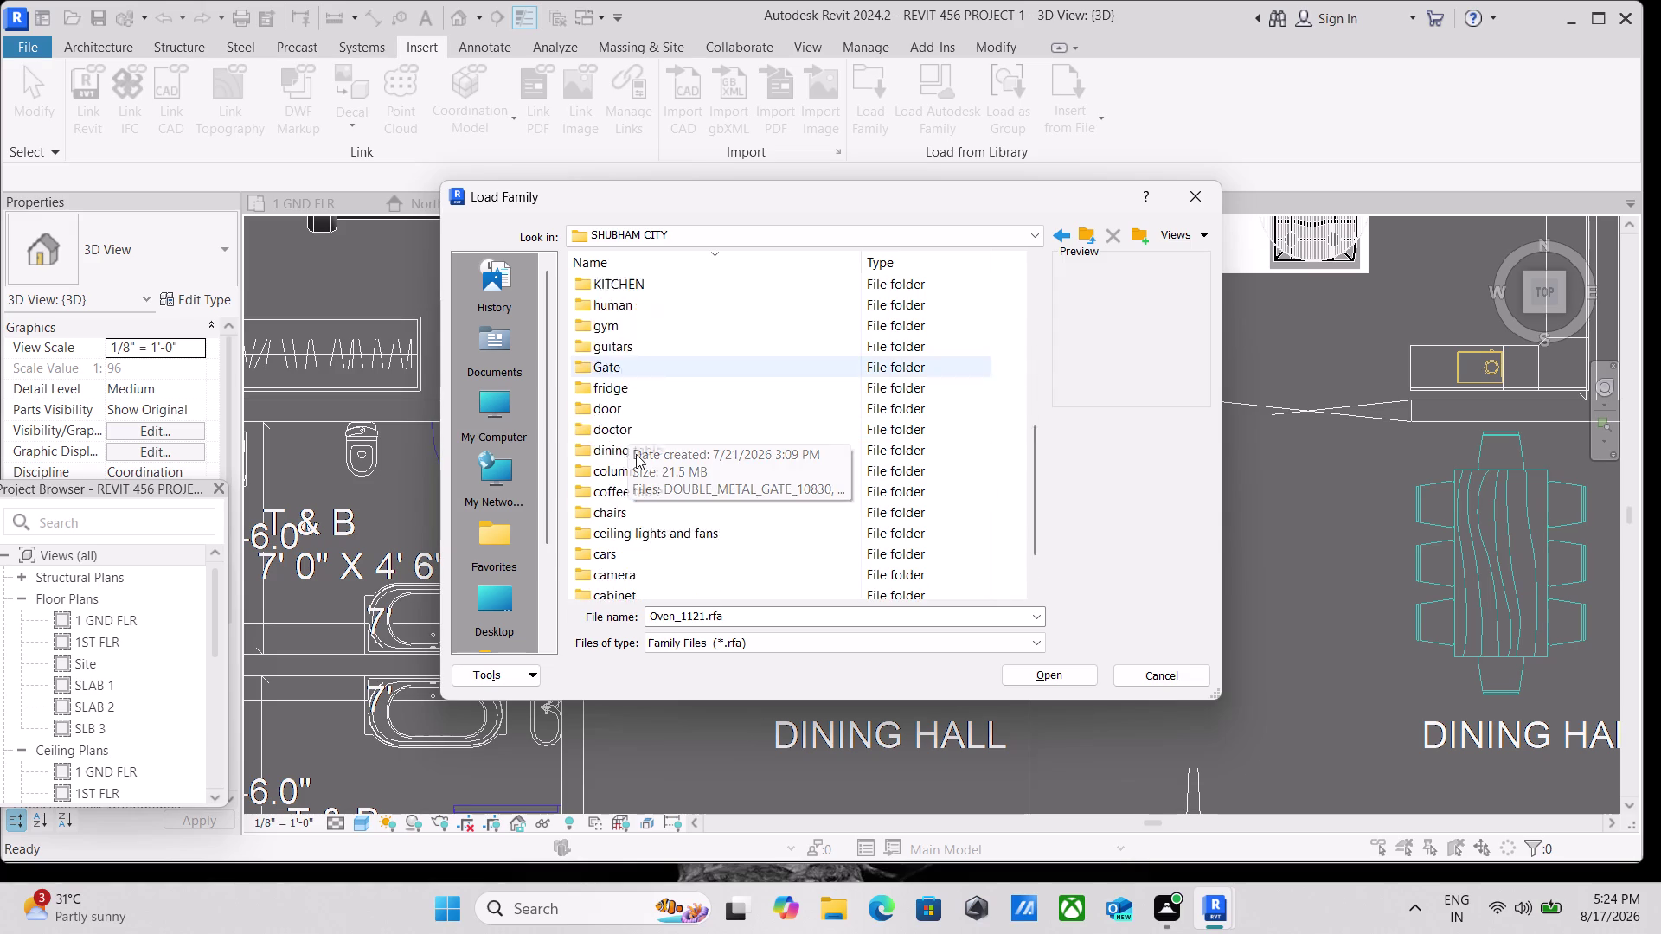
scroll(down, 3)
scroll(up, 3)
double_click(658, 383)
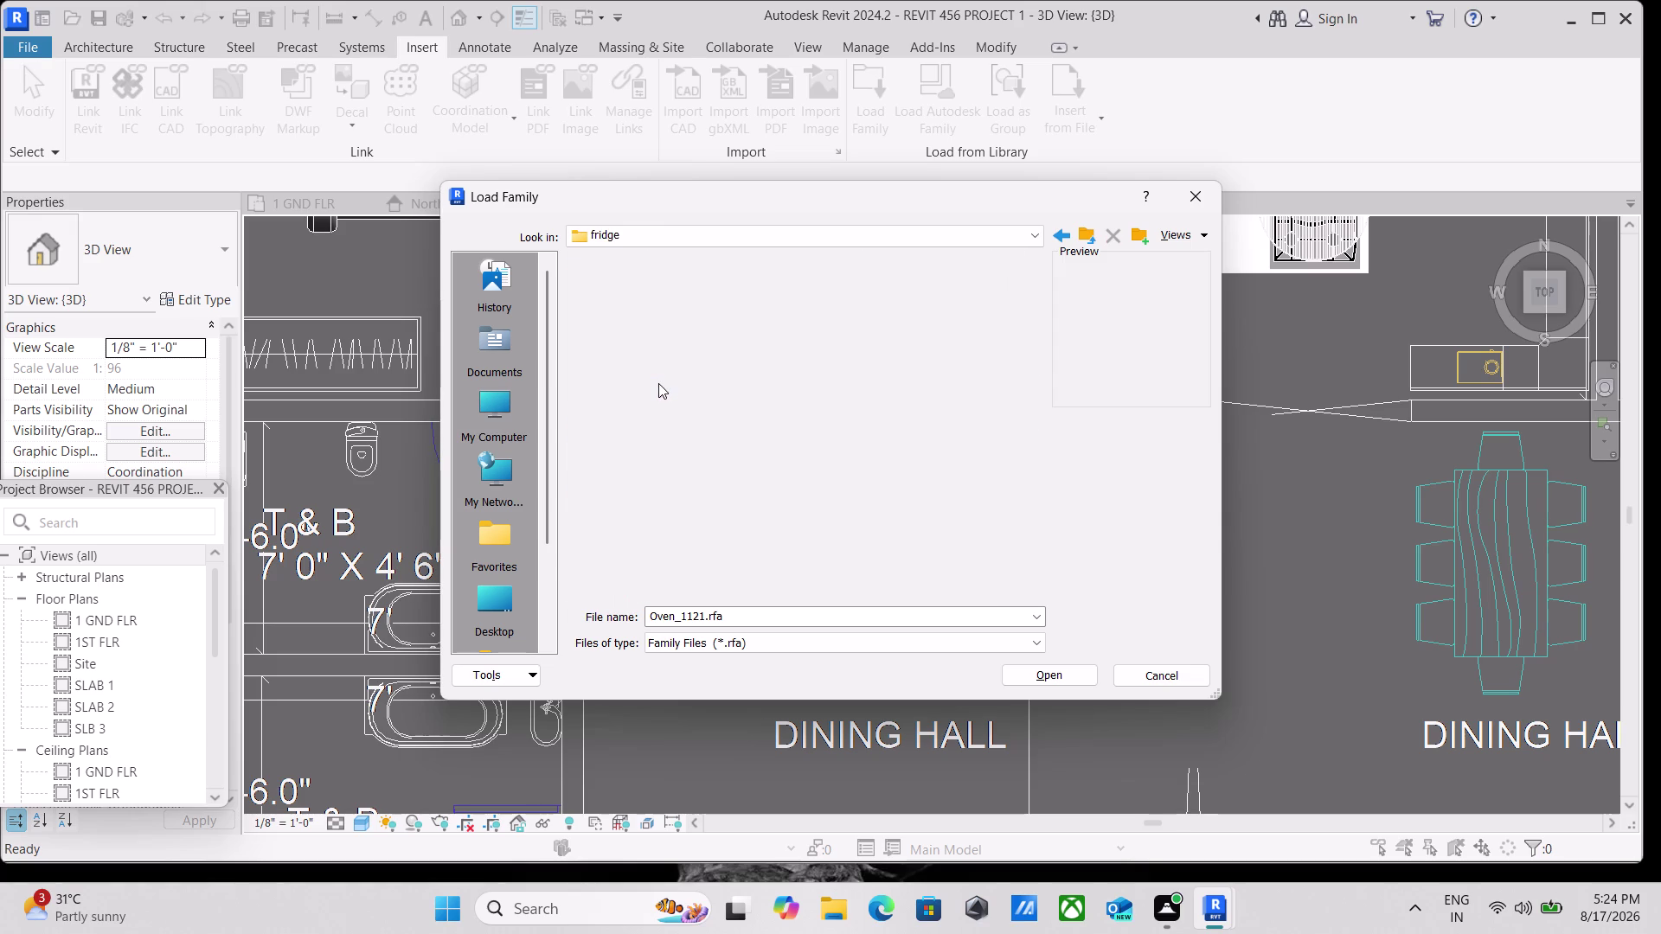
click(655, 278)
click(670, 310)
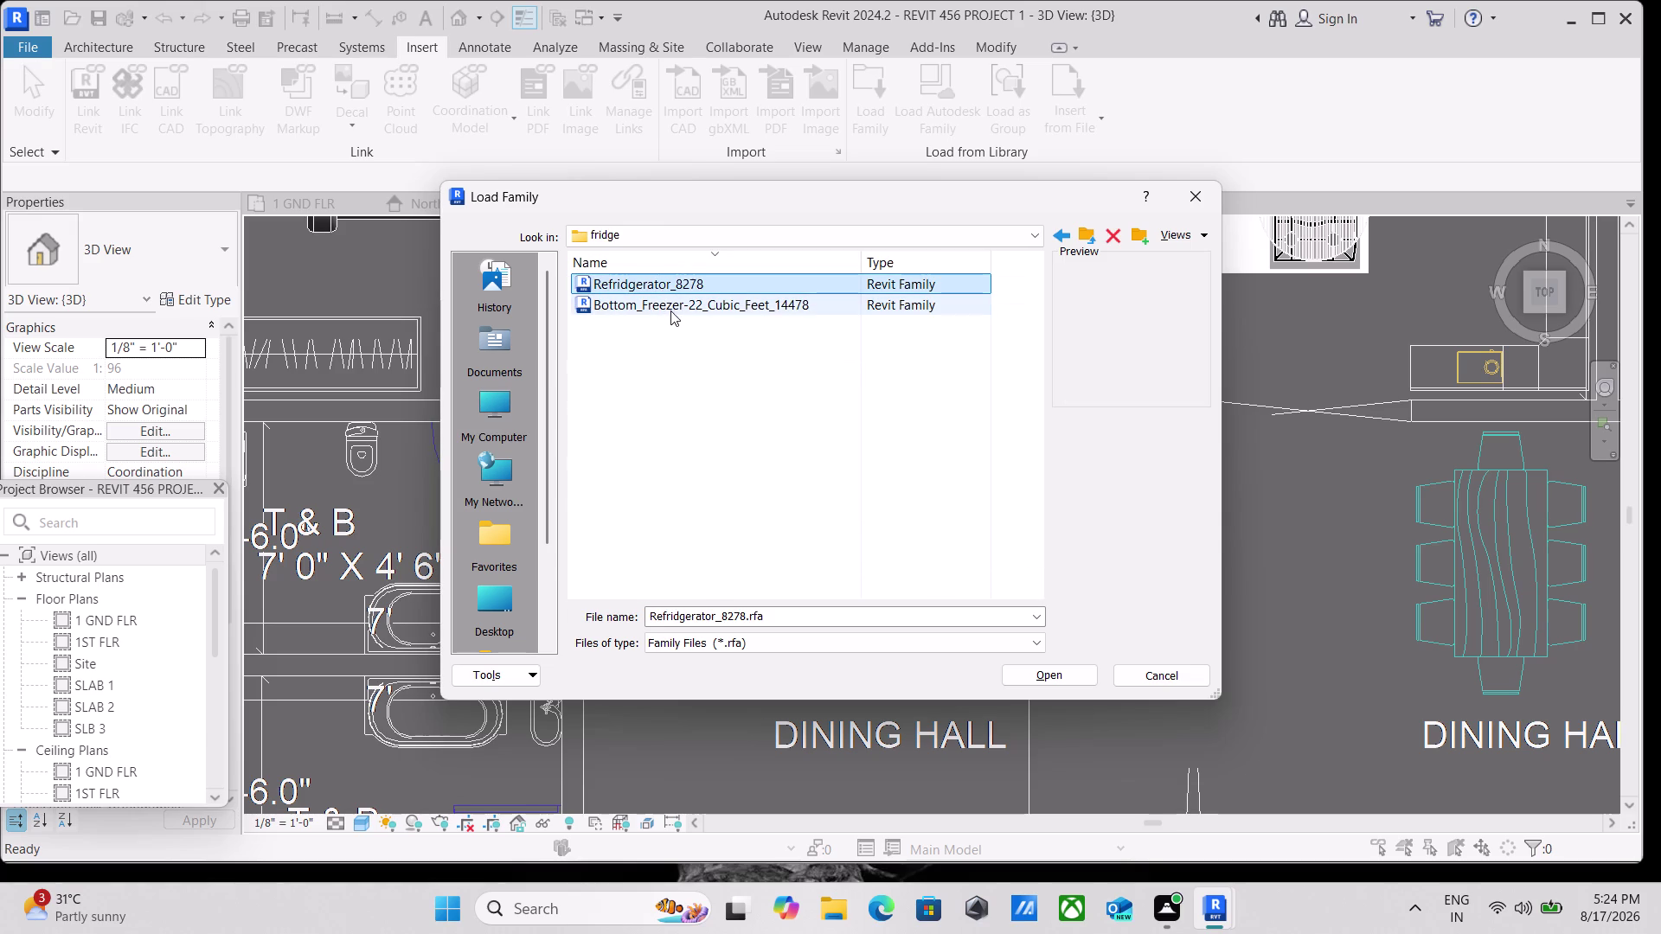
click(671, 290)
click(1060, 669)
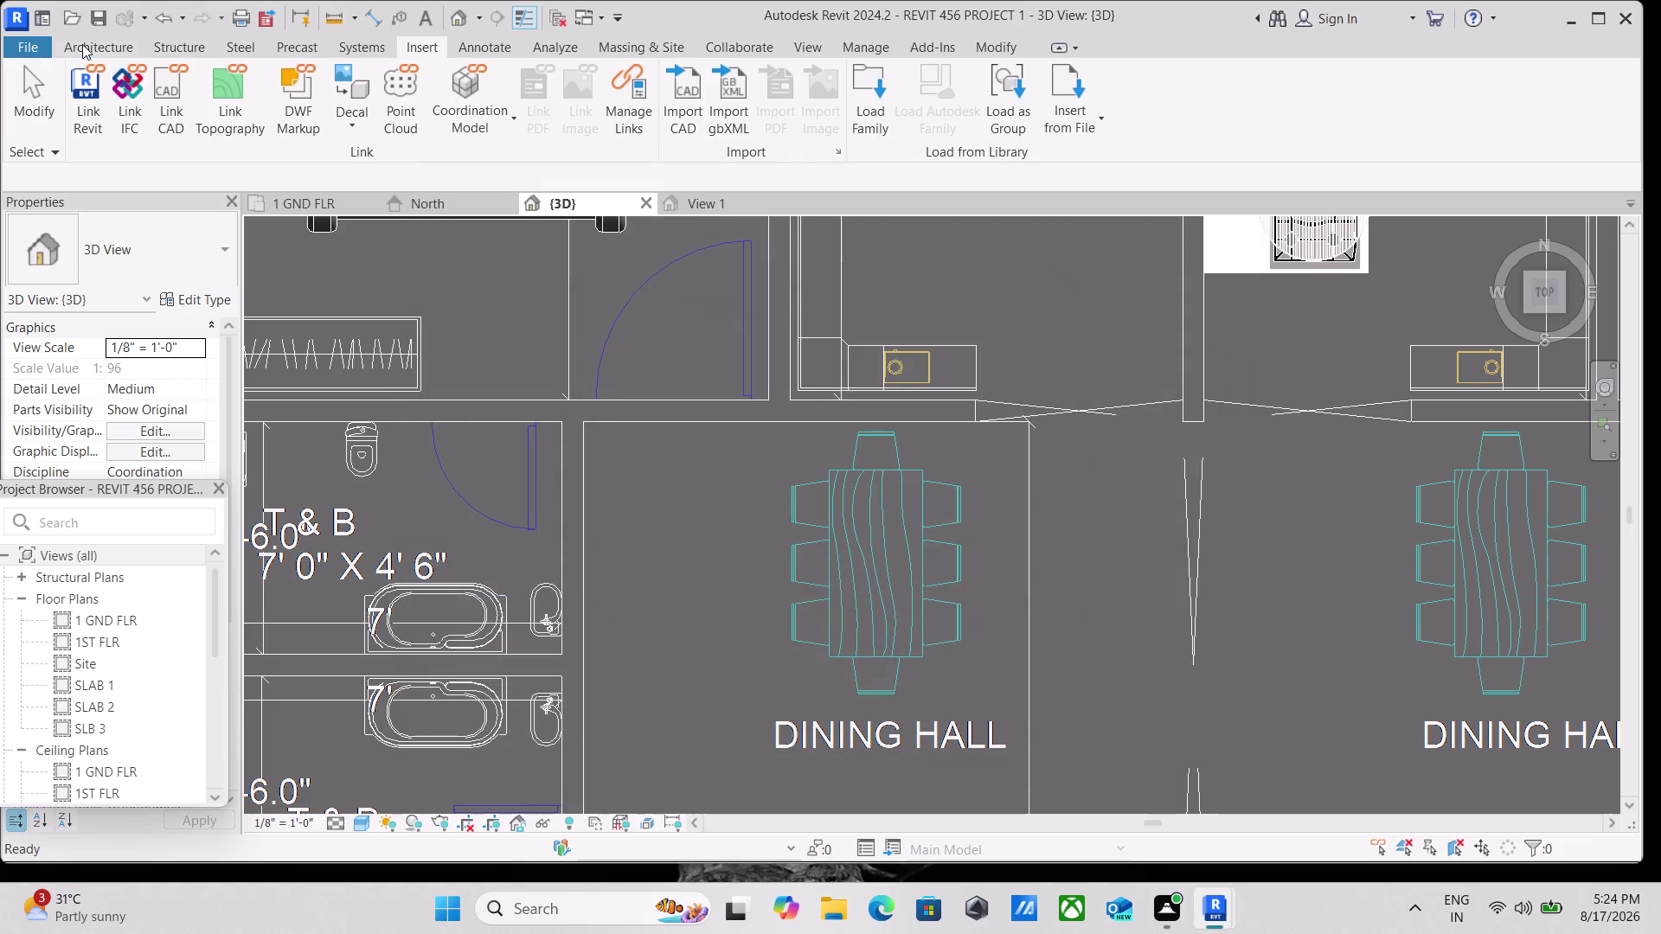
Start Place a Component with the refrigerator and bring the kitchens into view.
click(86, 46)
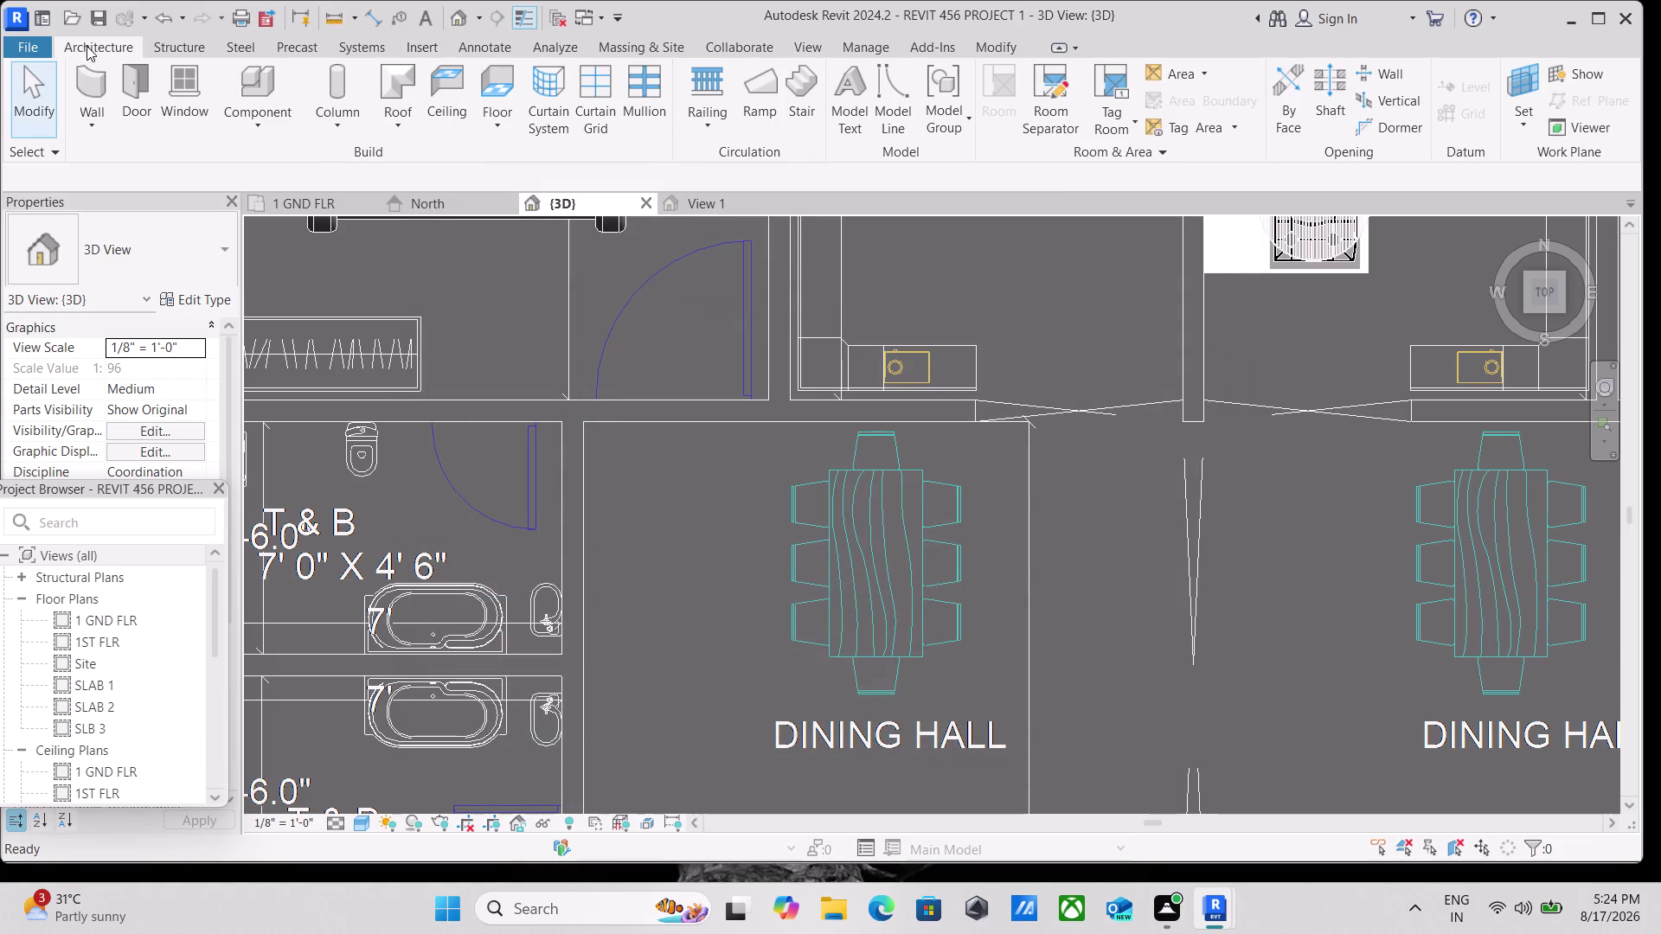
click(262, 127)
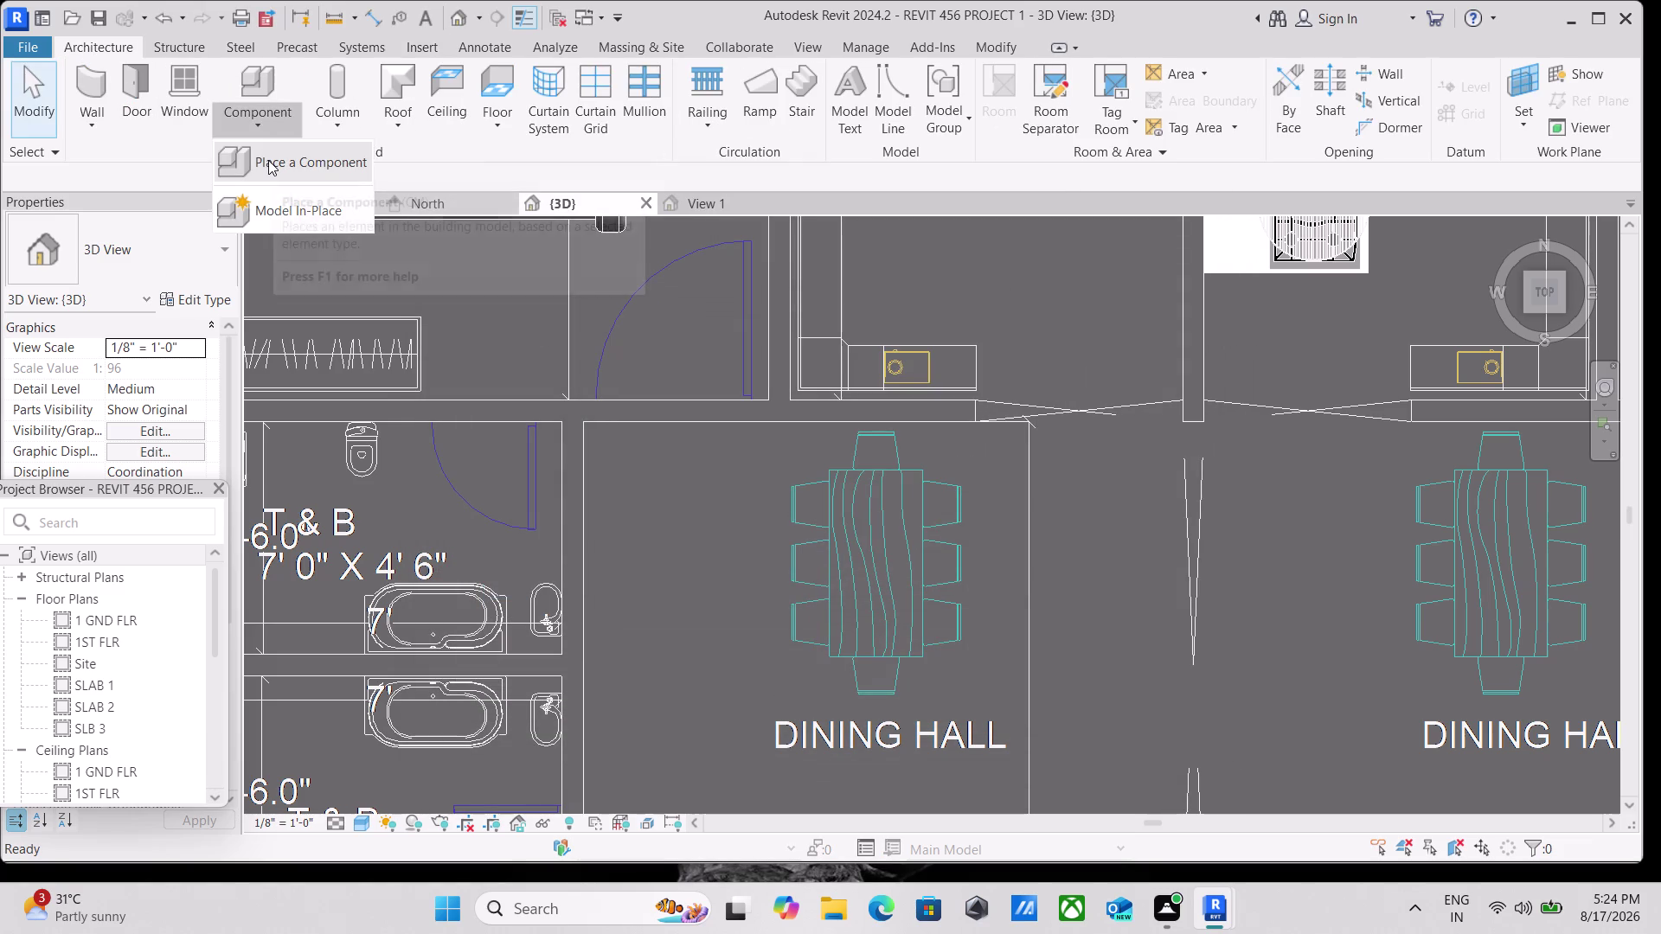
click(268, 160)
scroll(down, 3)
middle_drag(796, 475, 695, 552)
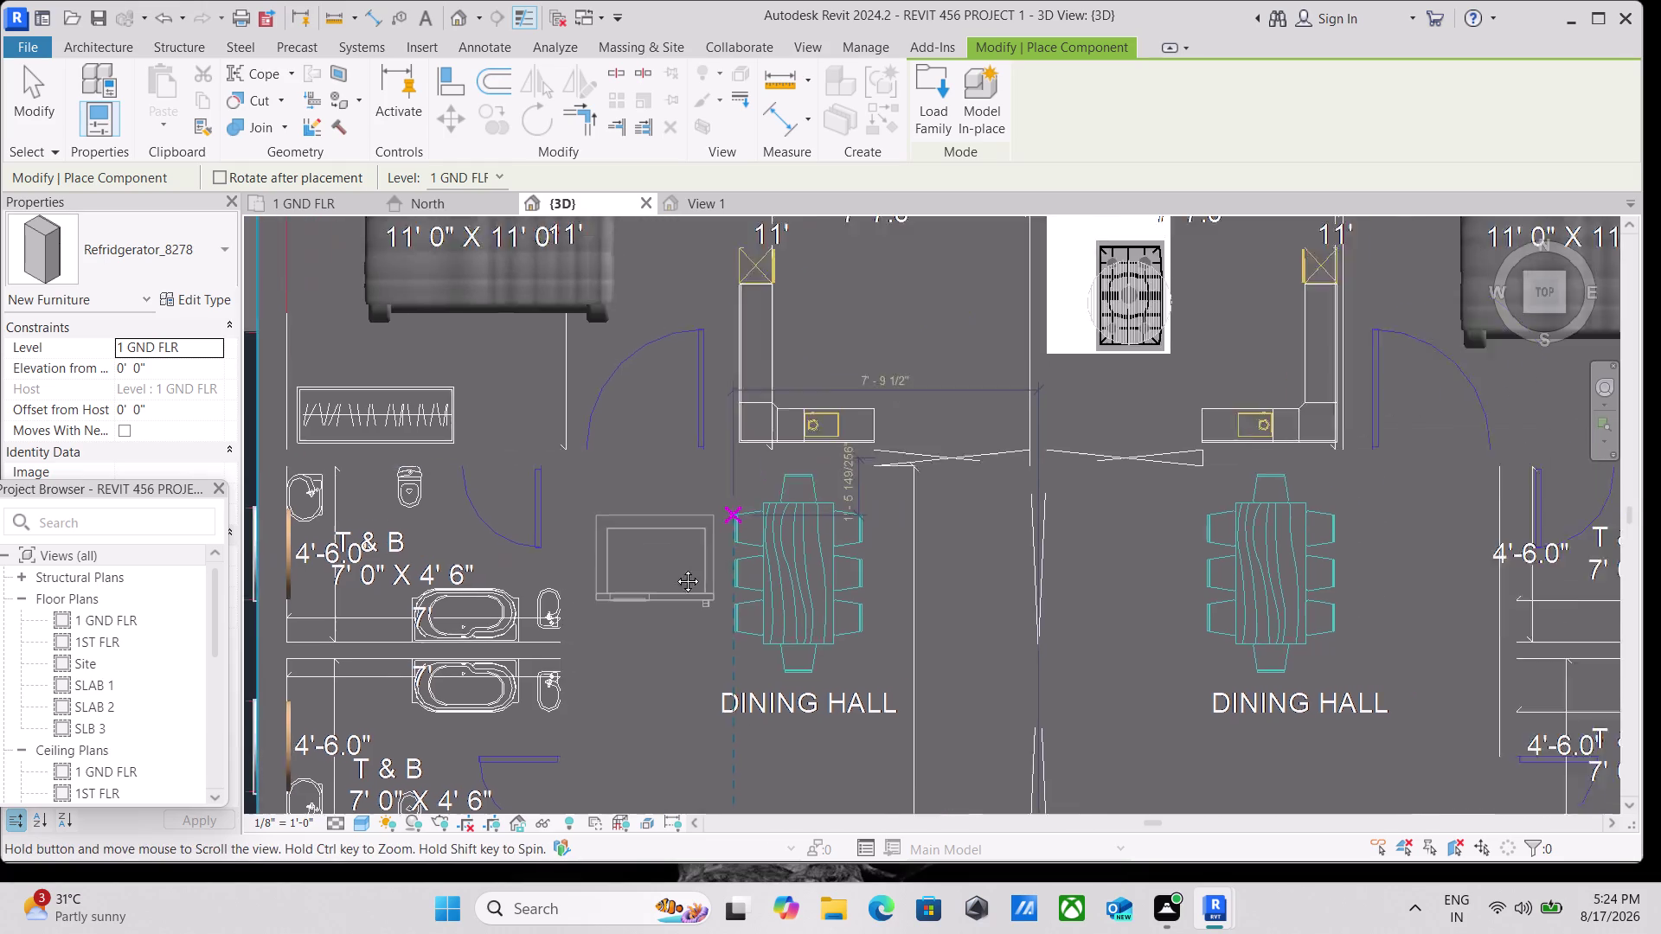
middle_drag(695, 552, 616, 625)
scroll(down, 3)
middle_drag(839, 490, 741, 578)
scroll(down, 3)
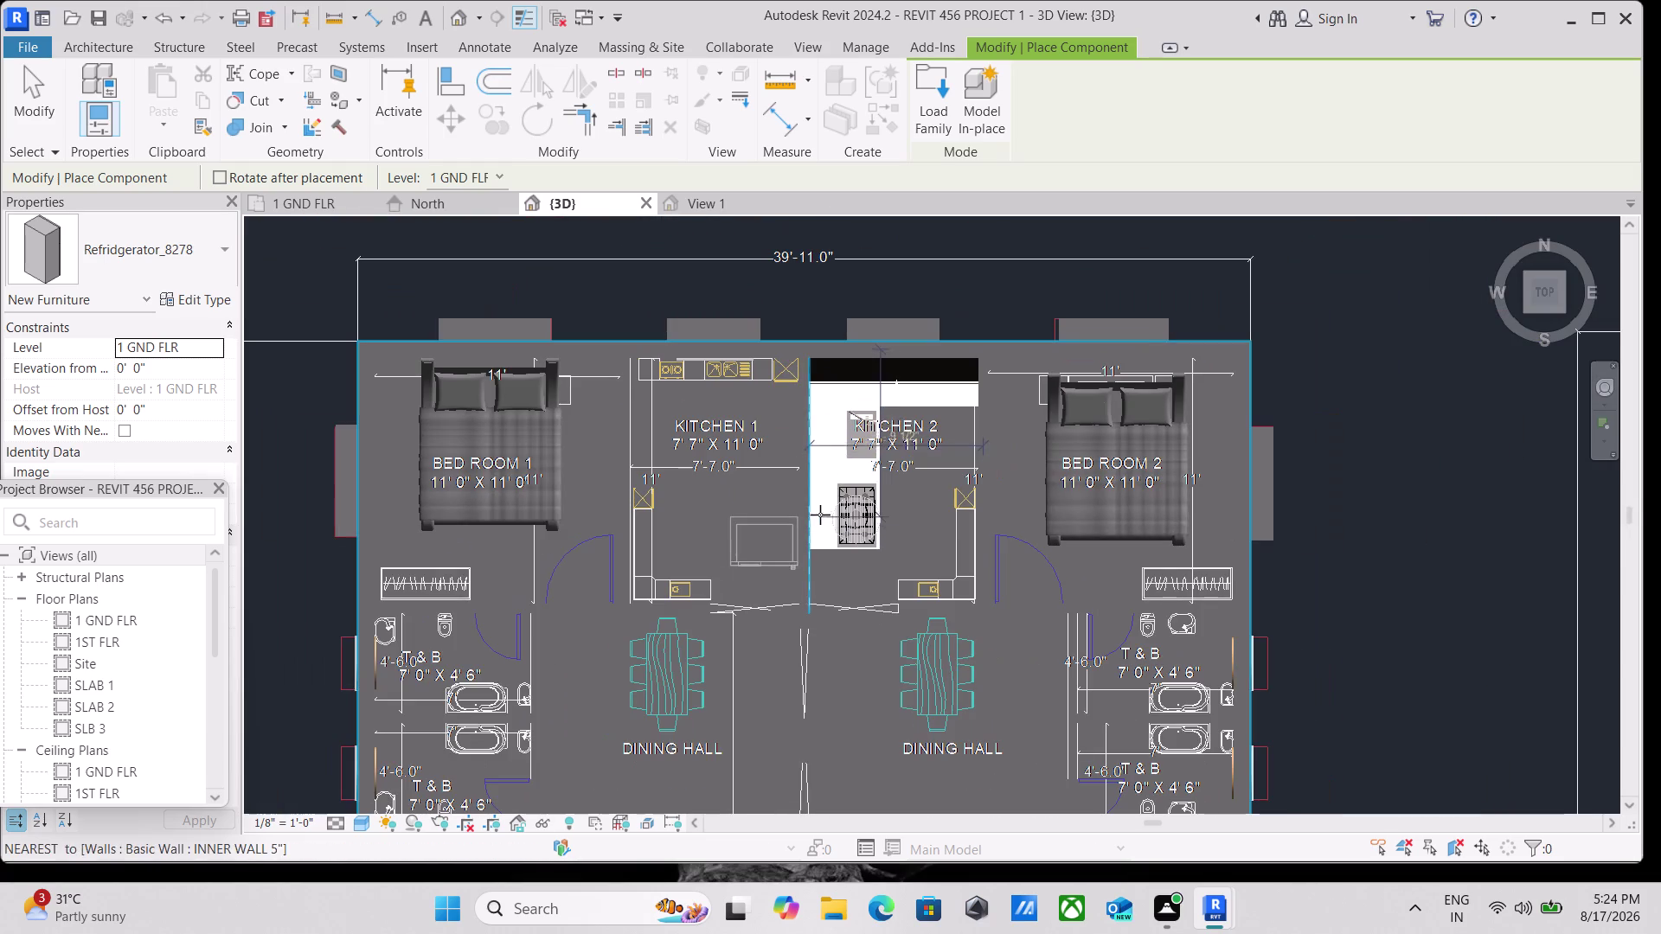
scroll(down, 3)
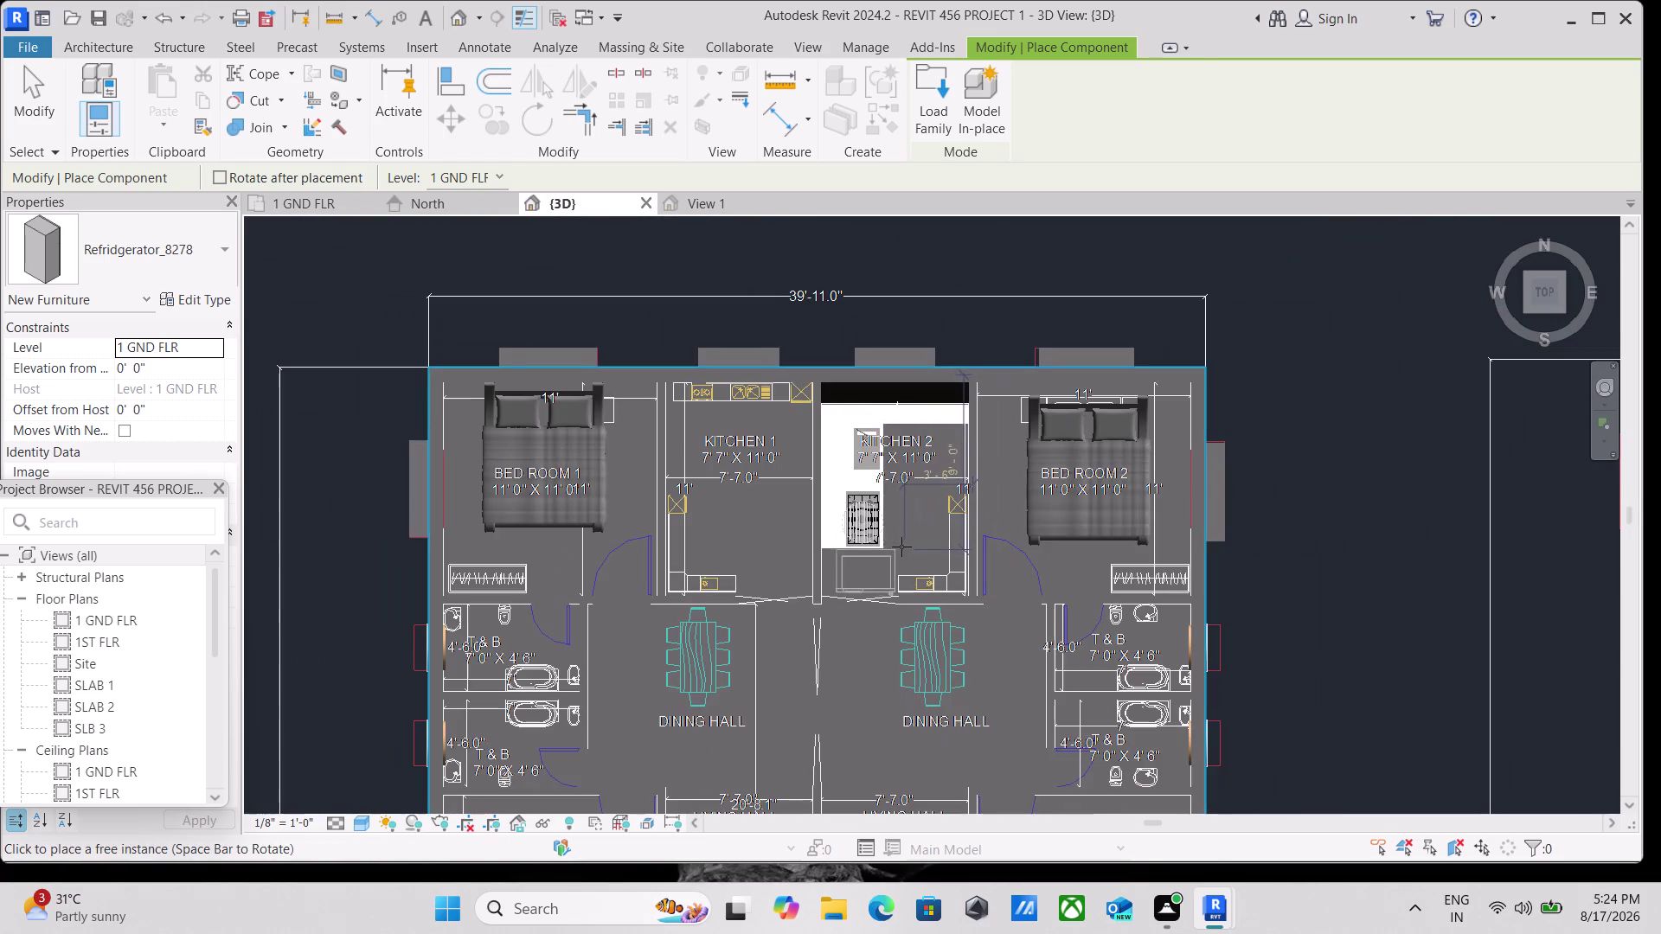
scroll(up, 3)
scroll(up, 3)
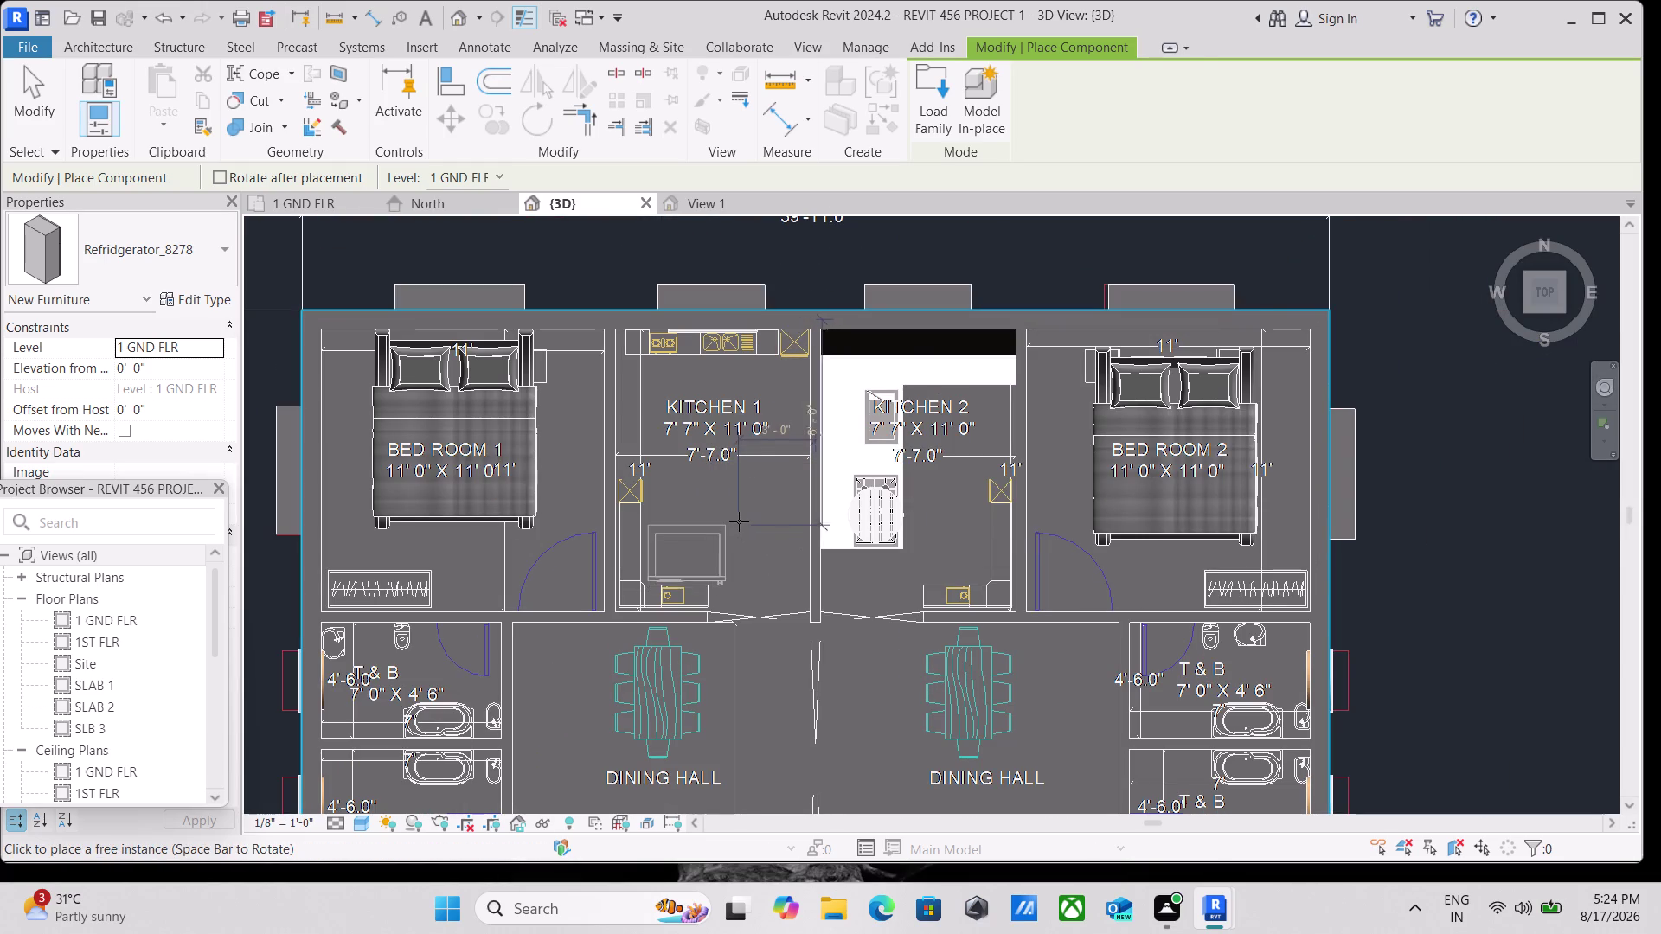
scroll(up, 3)
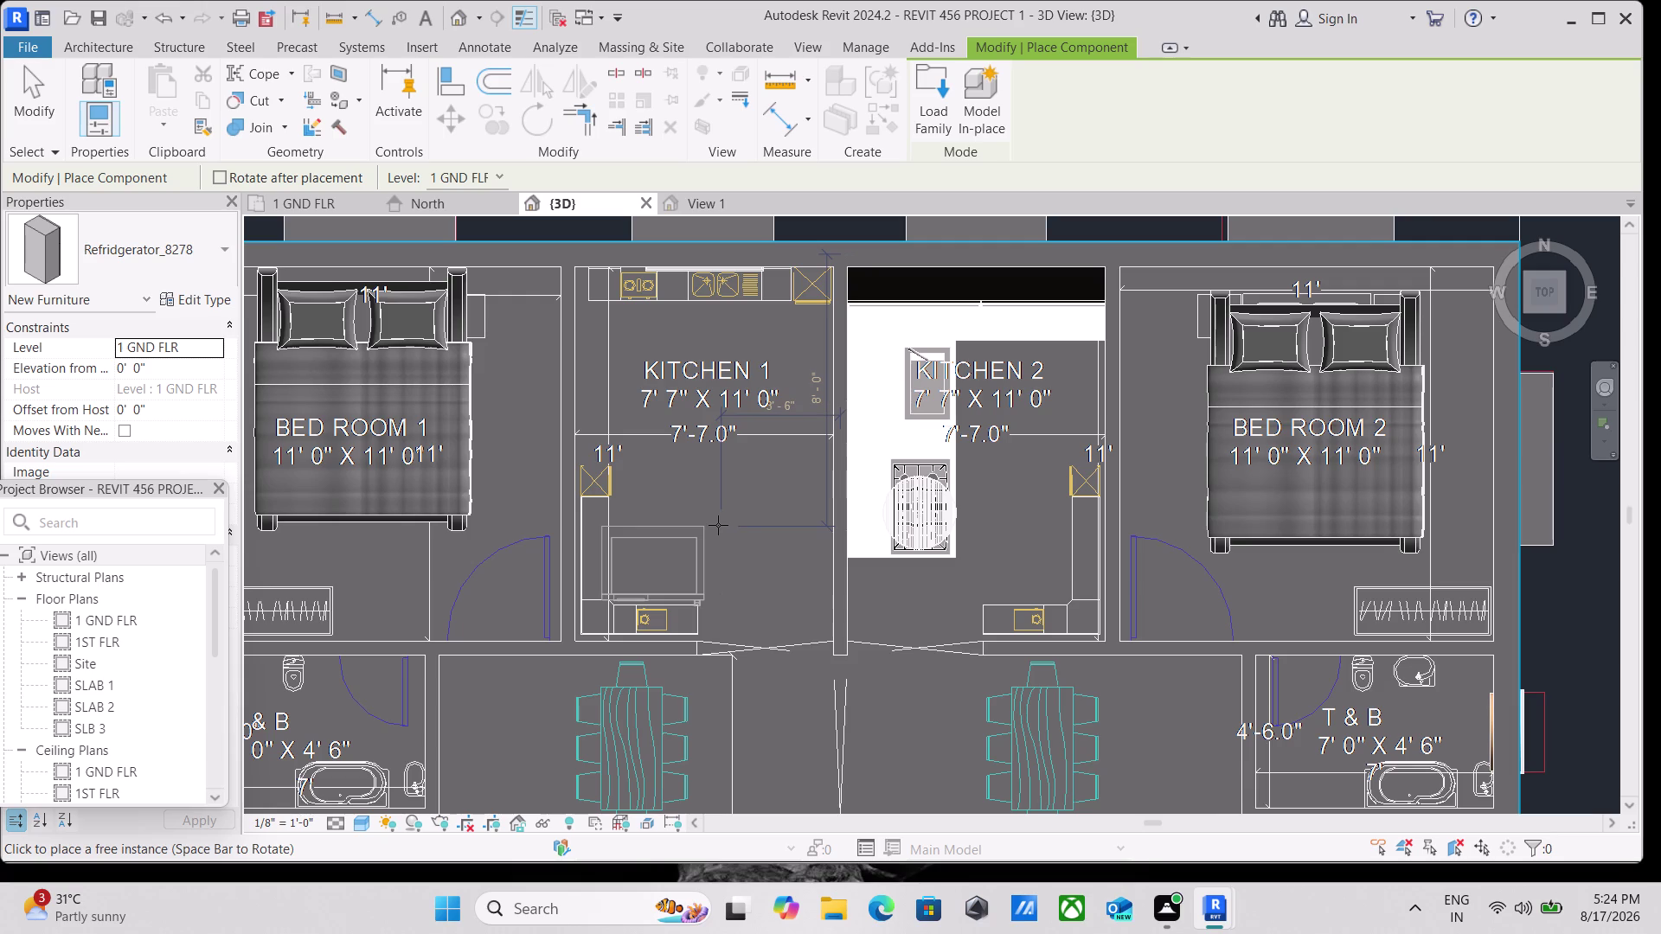
Rotate the refrigerator with repeated Space presses until it faces the room.
key(space)
key(space)
key(space)
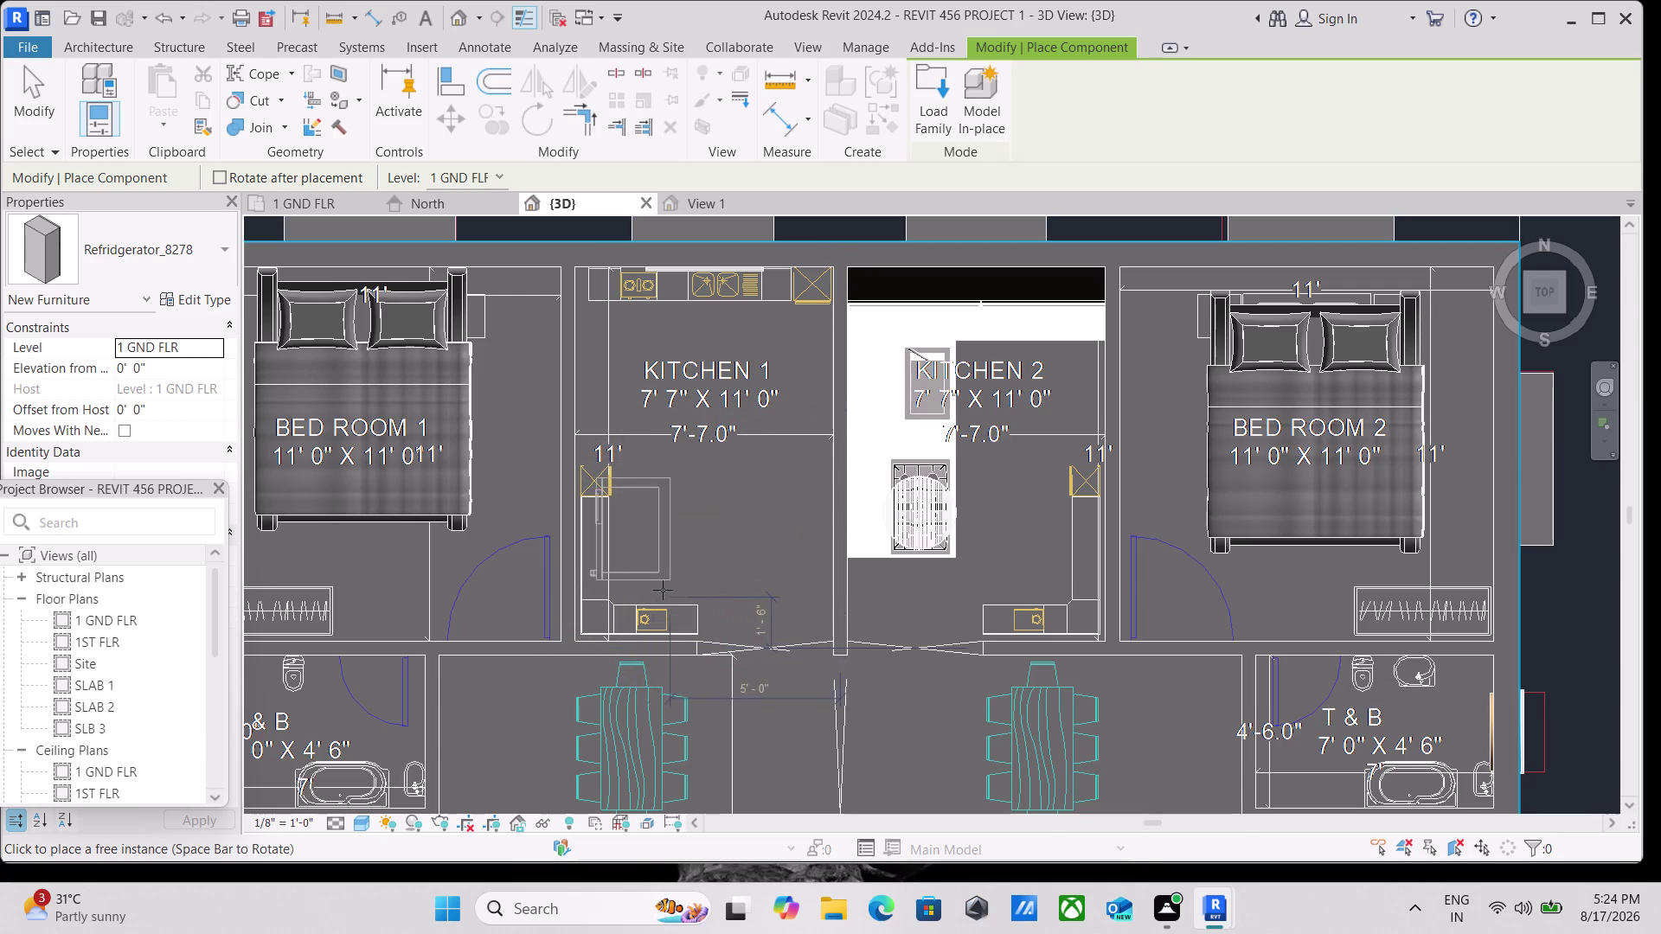
key(space)
key(space)
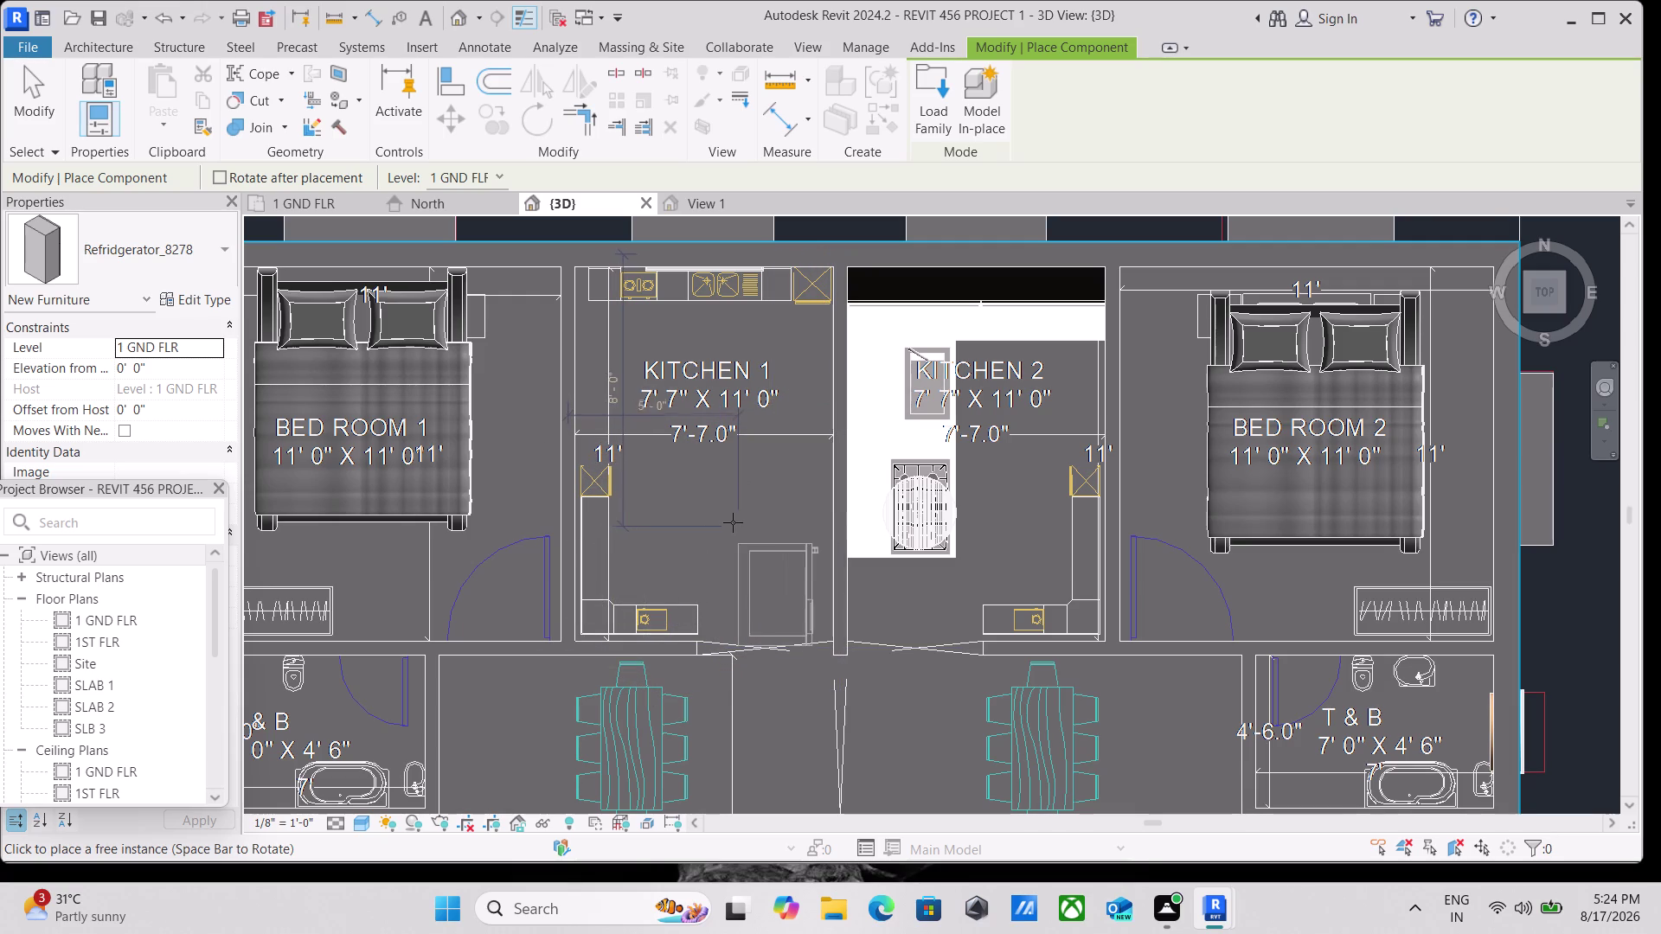
key(space)
key(space)
key(space)
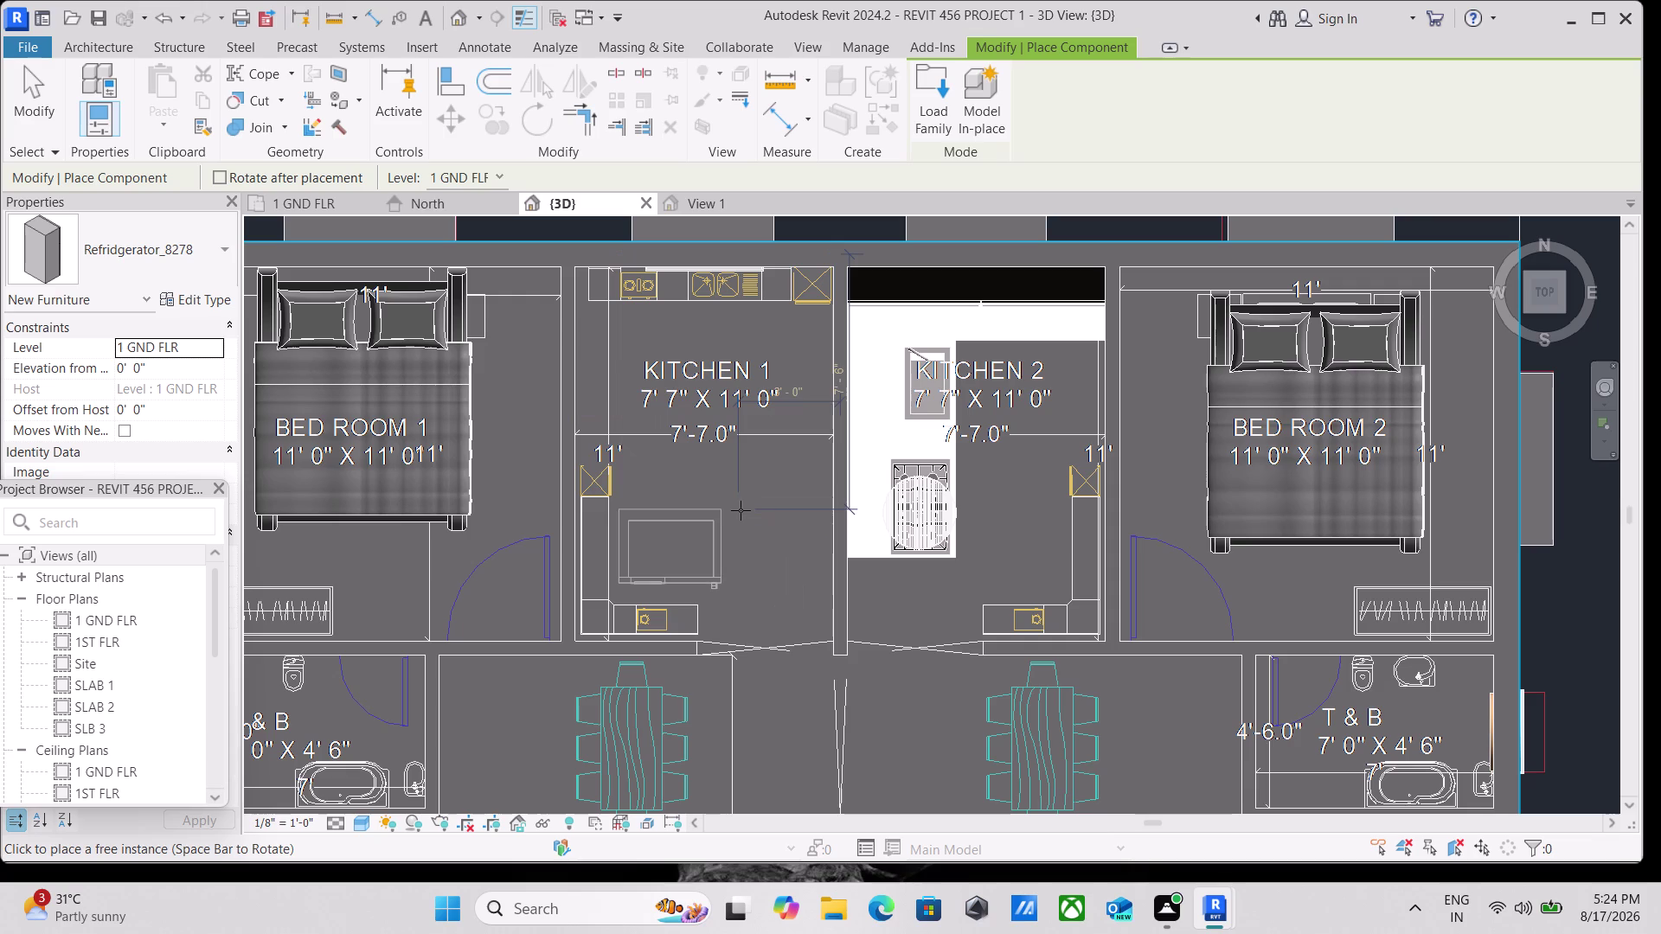
key(space)
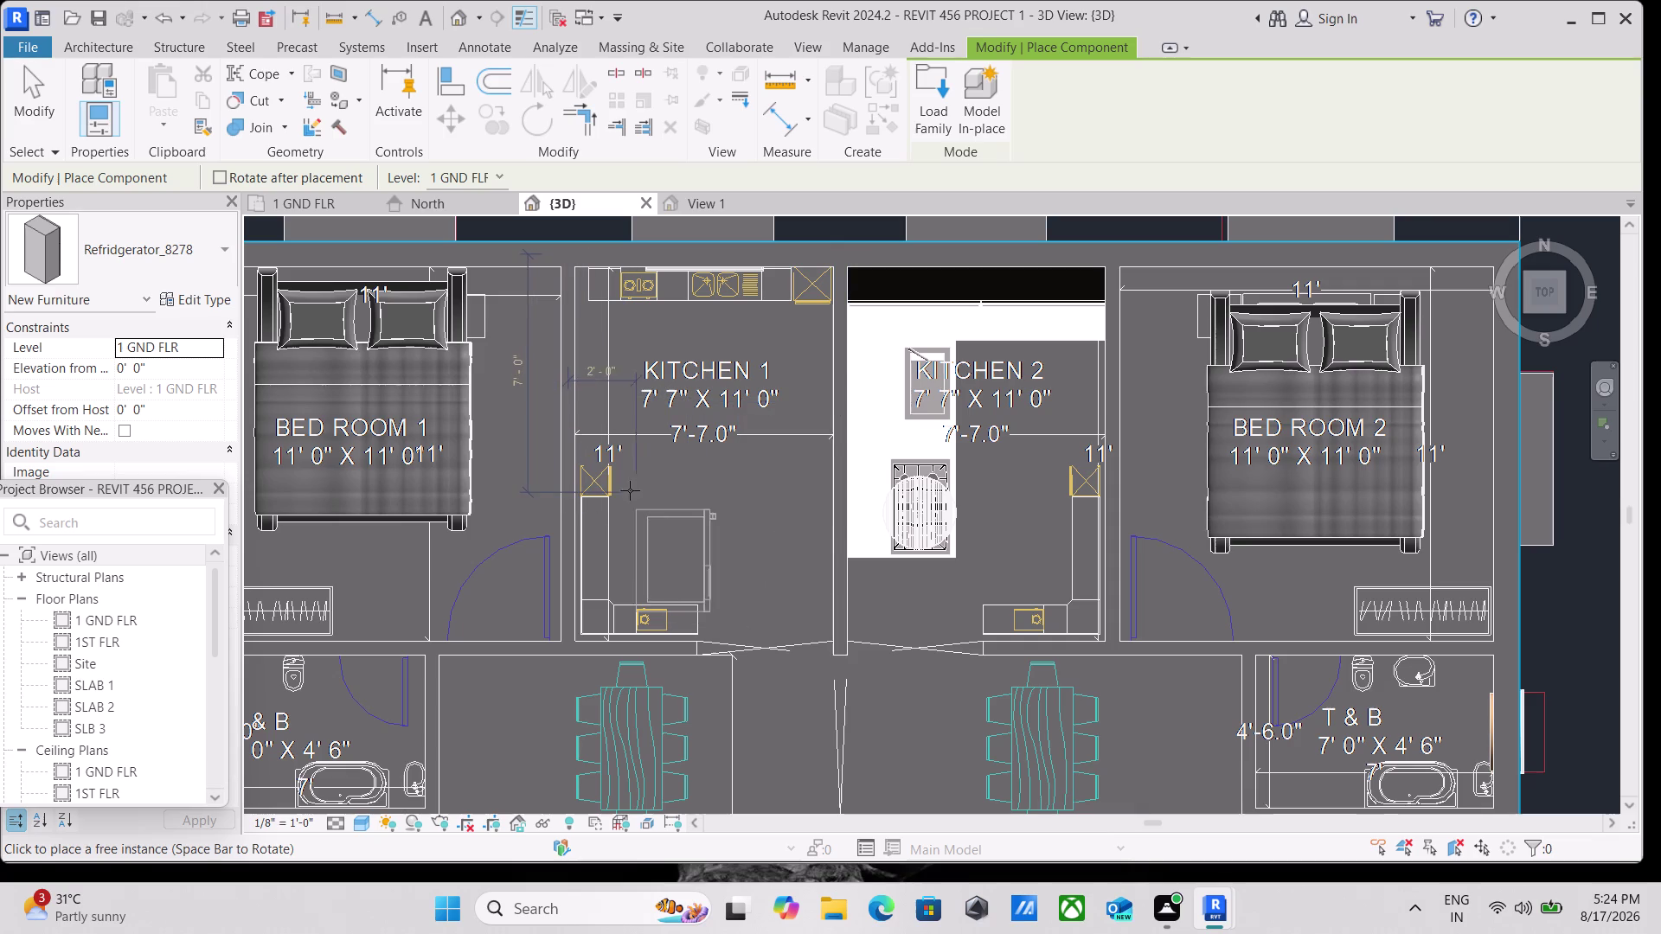
Place the Refridgerator_8278 beside Kitchen 1's counter and end placement.
click(592, 498)
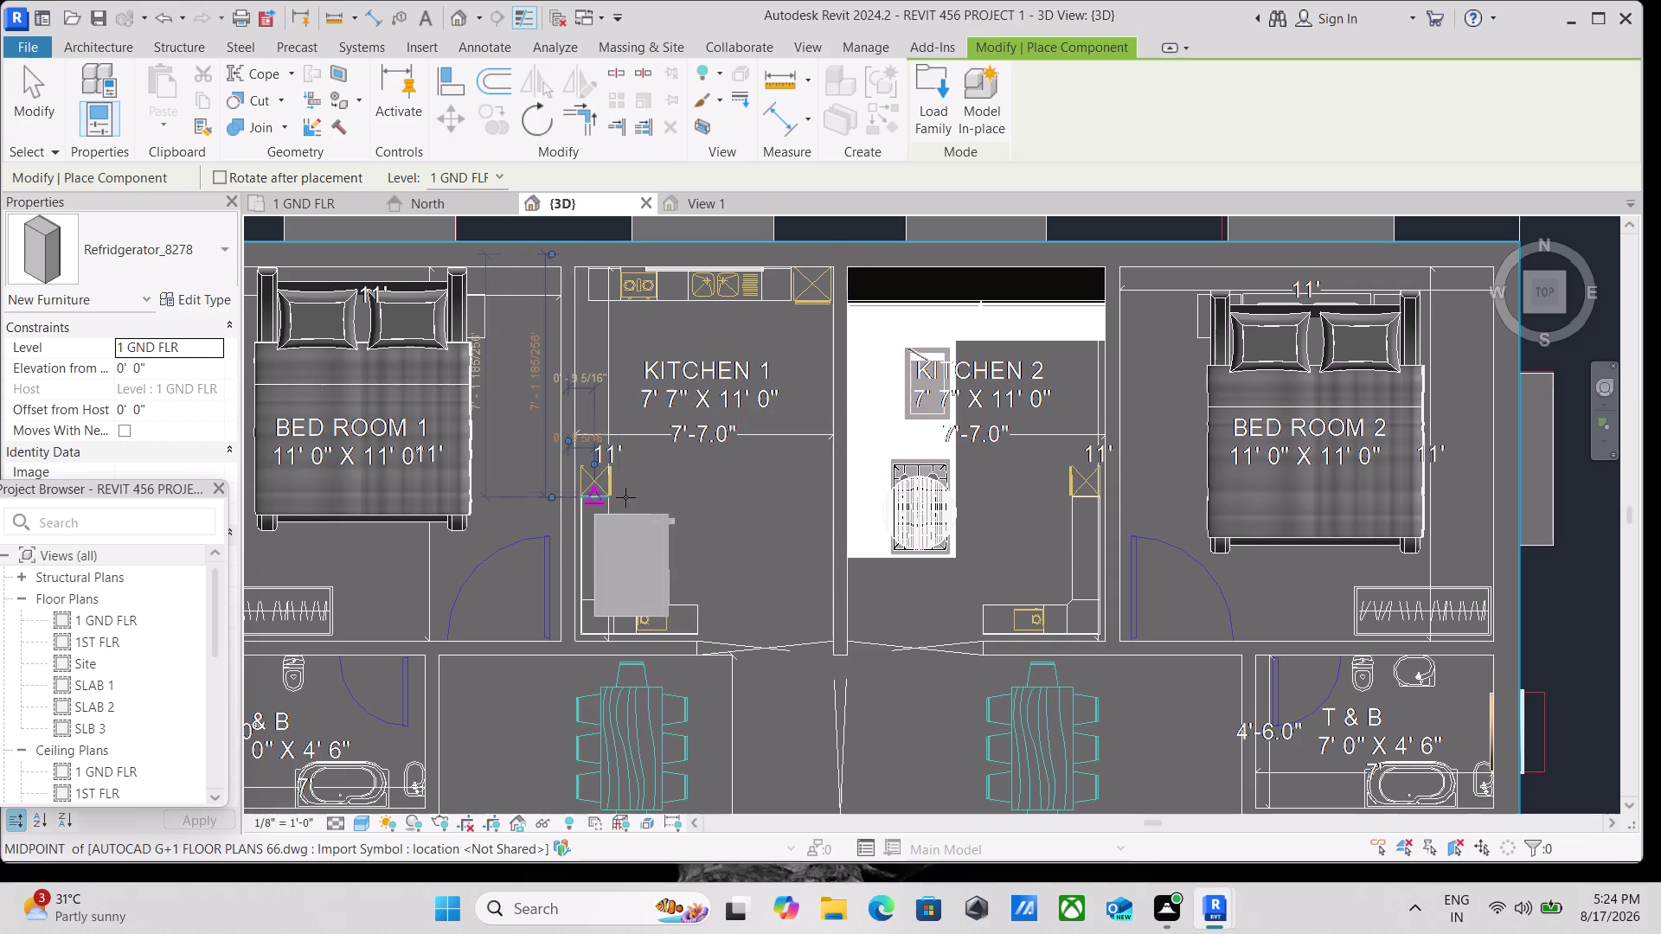
scroll(down, 3)
middle_drag(727, 465, 632, 454)
key(Escape)
key(Escape)
scroll(up, 3)
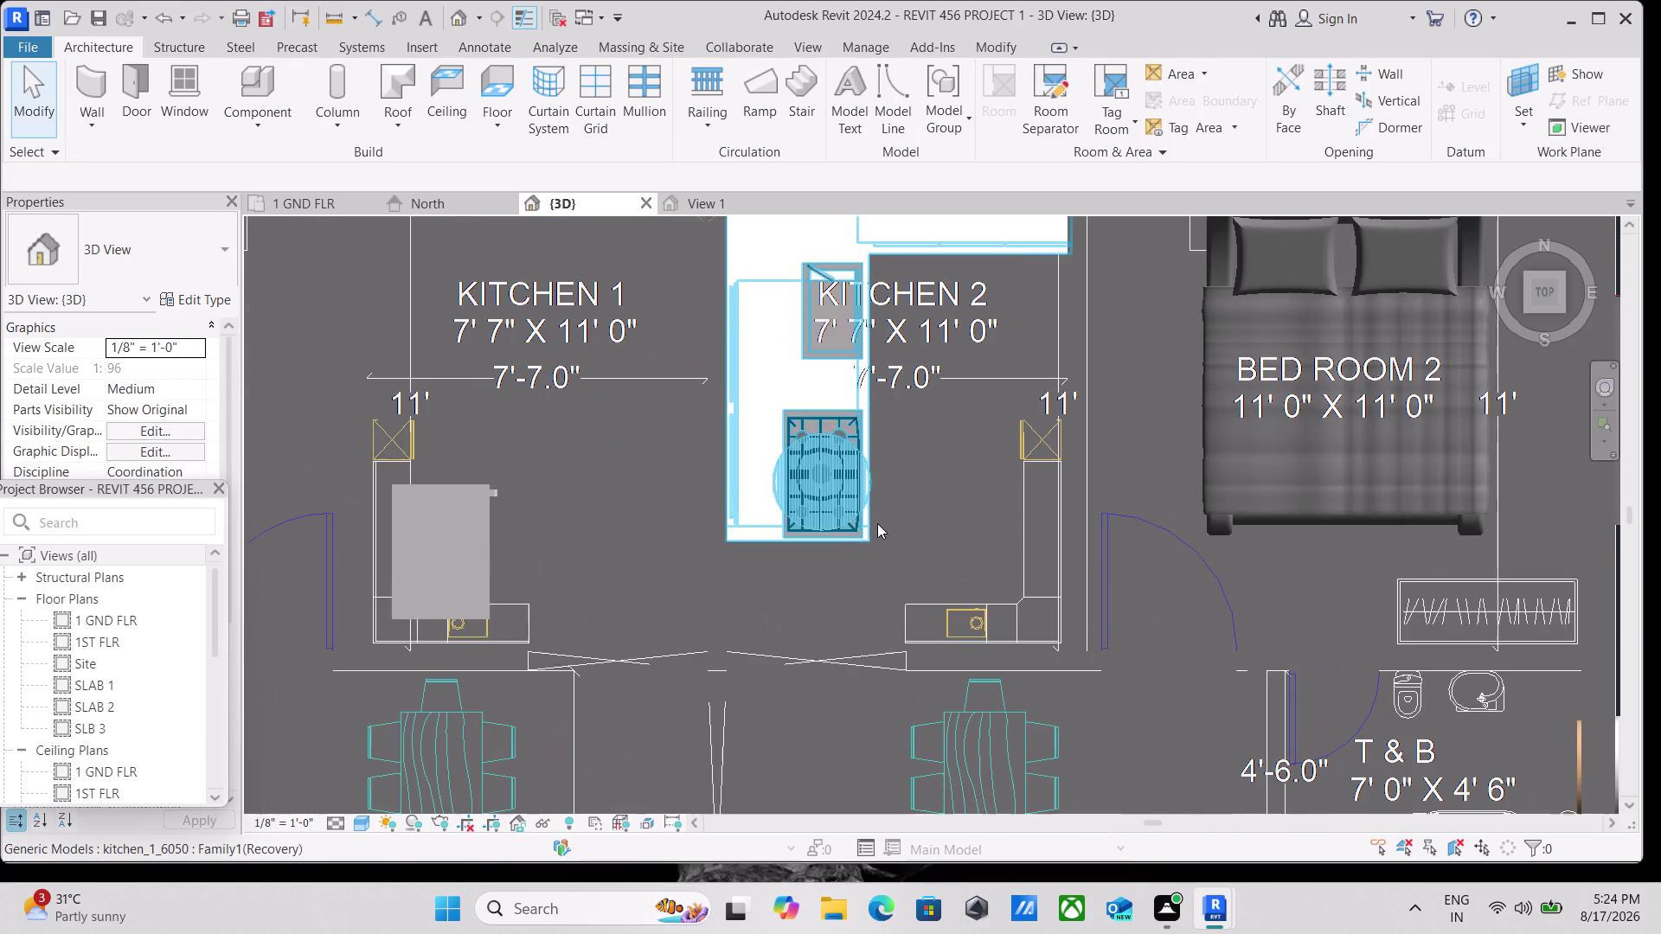
Select the Kitchen 2 fixture set.
click(841, 537)
scroll(down, 3)
middle_drag(685, 400, 658, 465)
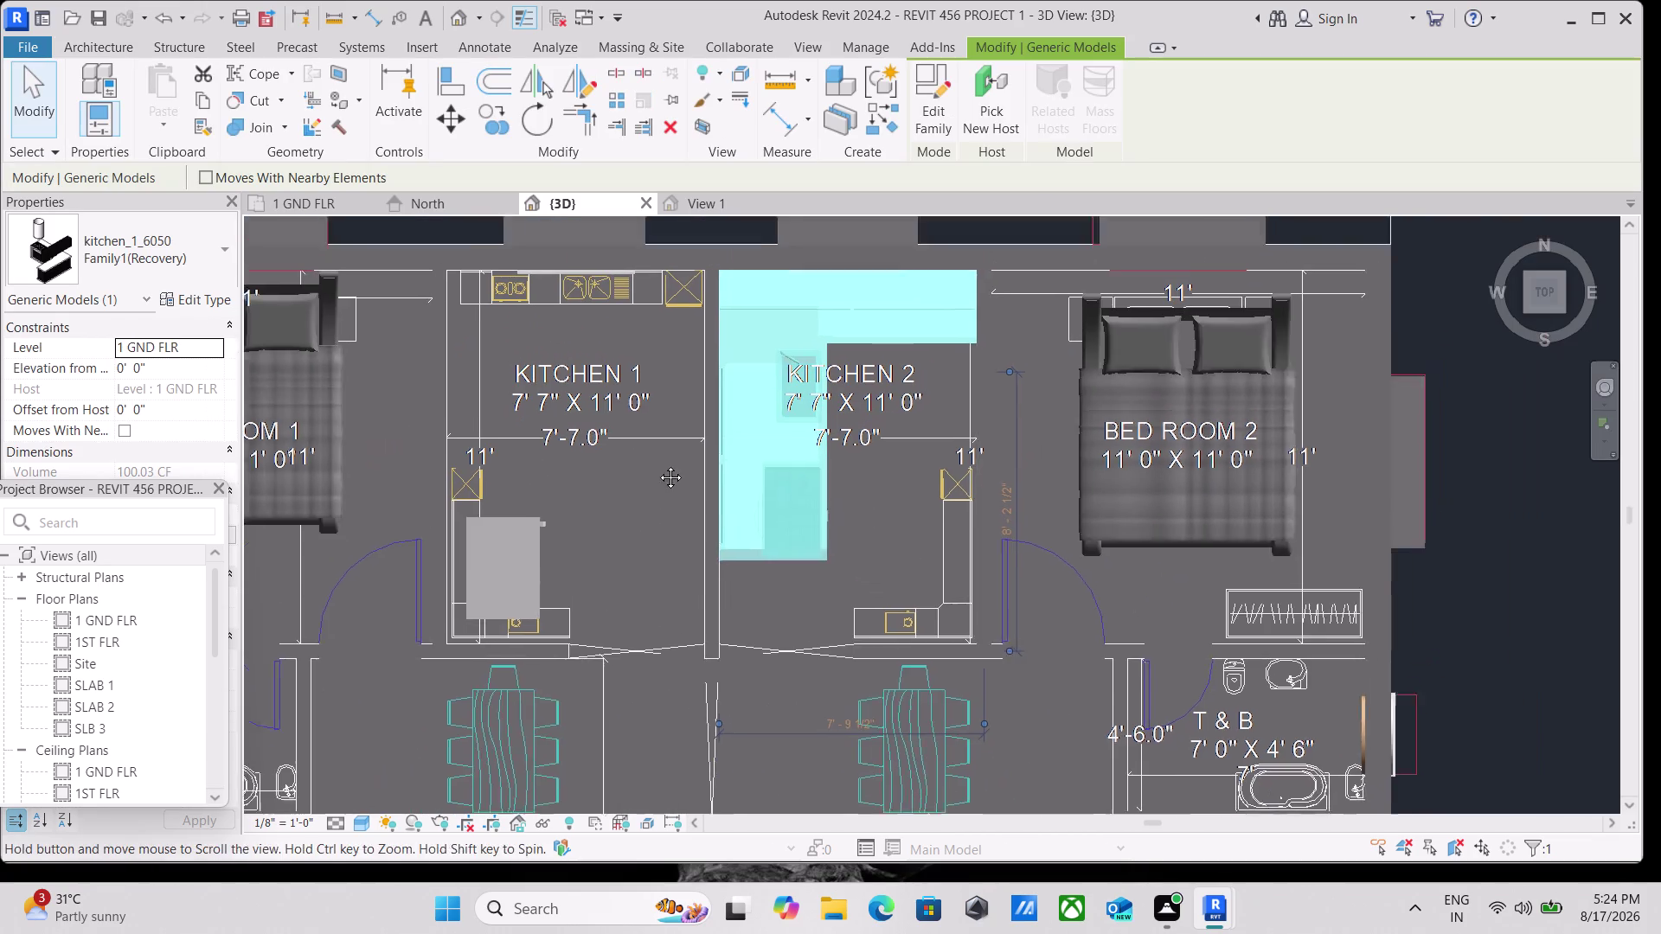
middle_drag(657, 464, 645, 498)
Mirror-copy the Kitchen 2 fixtures into Kitchen 1 across the shared wall.
click(546, 86)
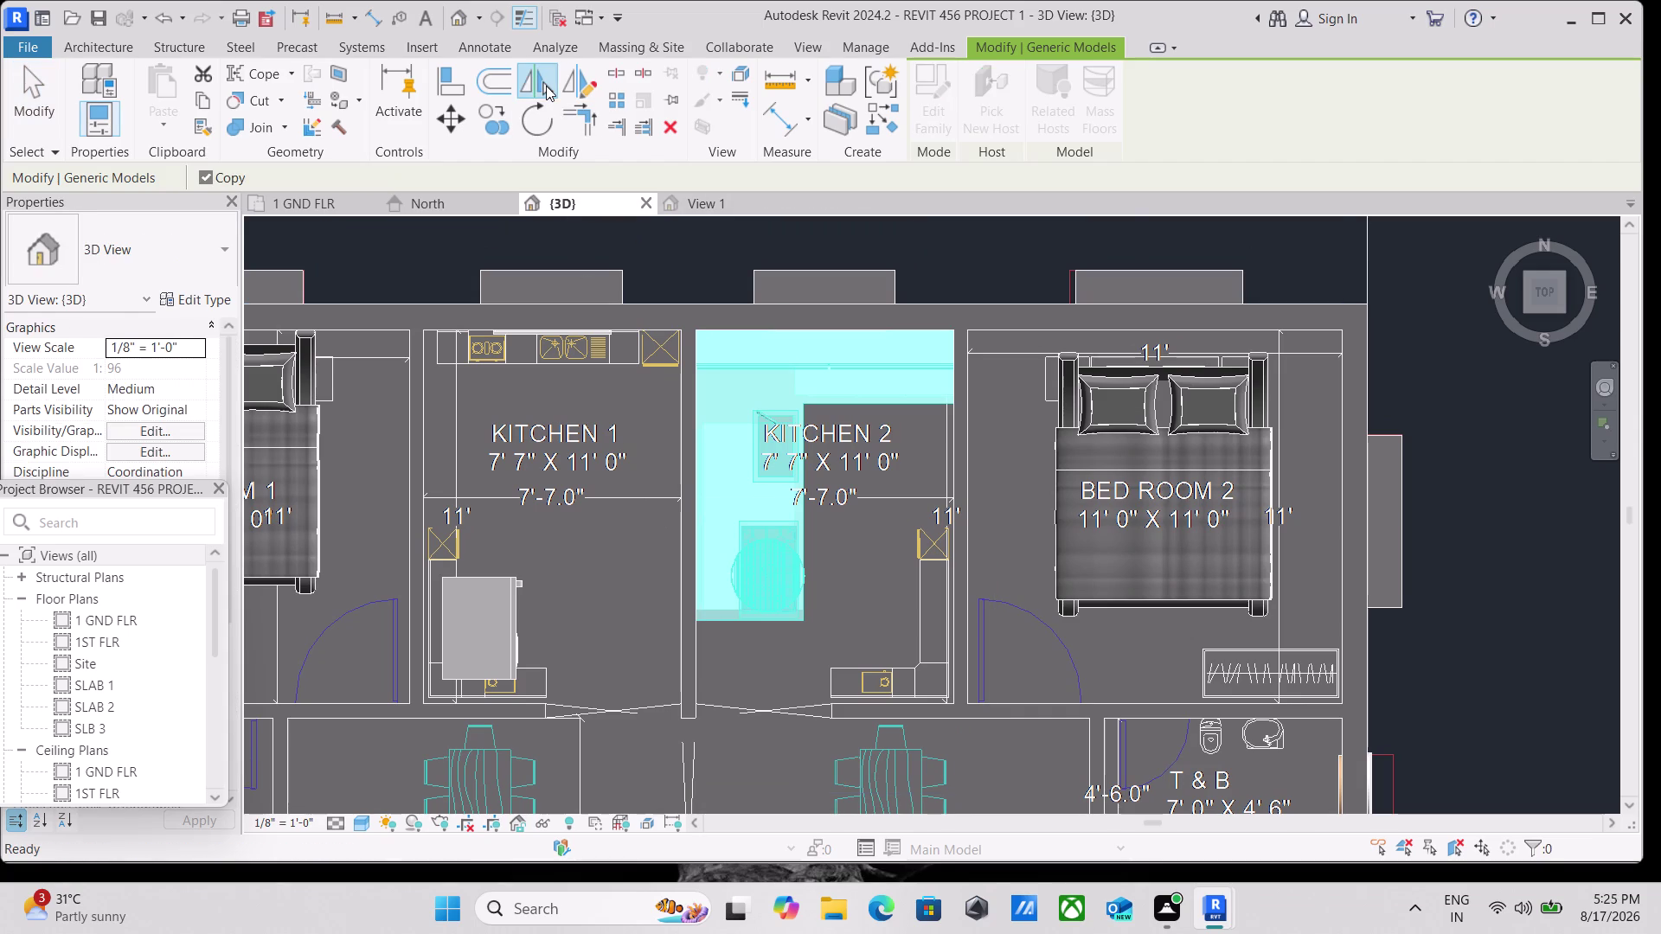
click(570, 85)
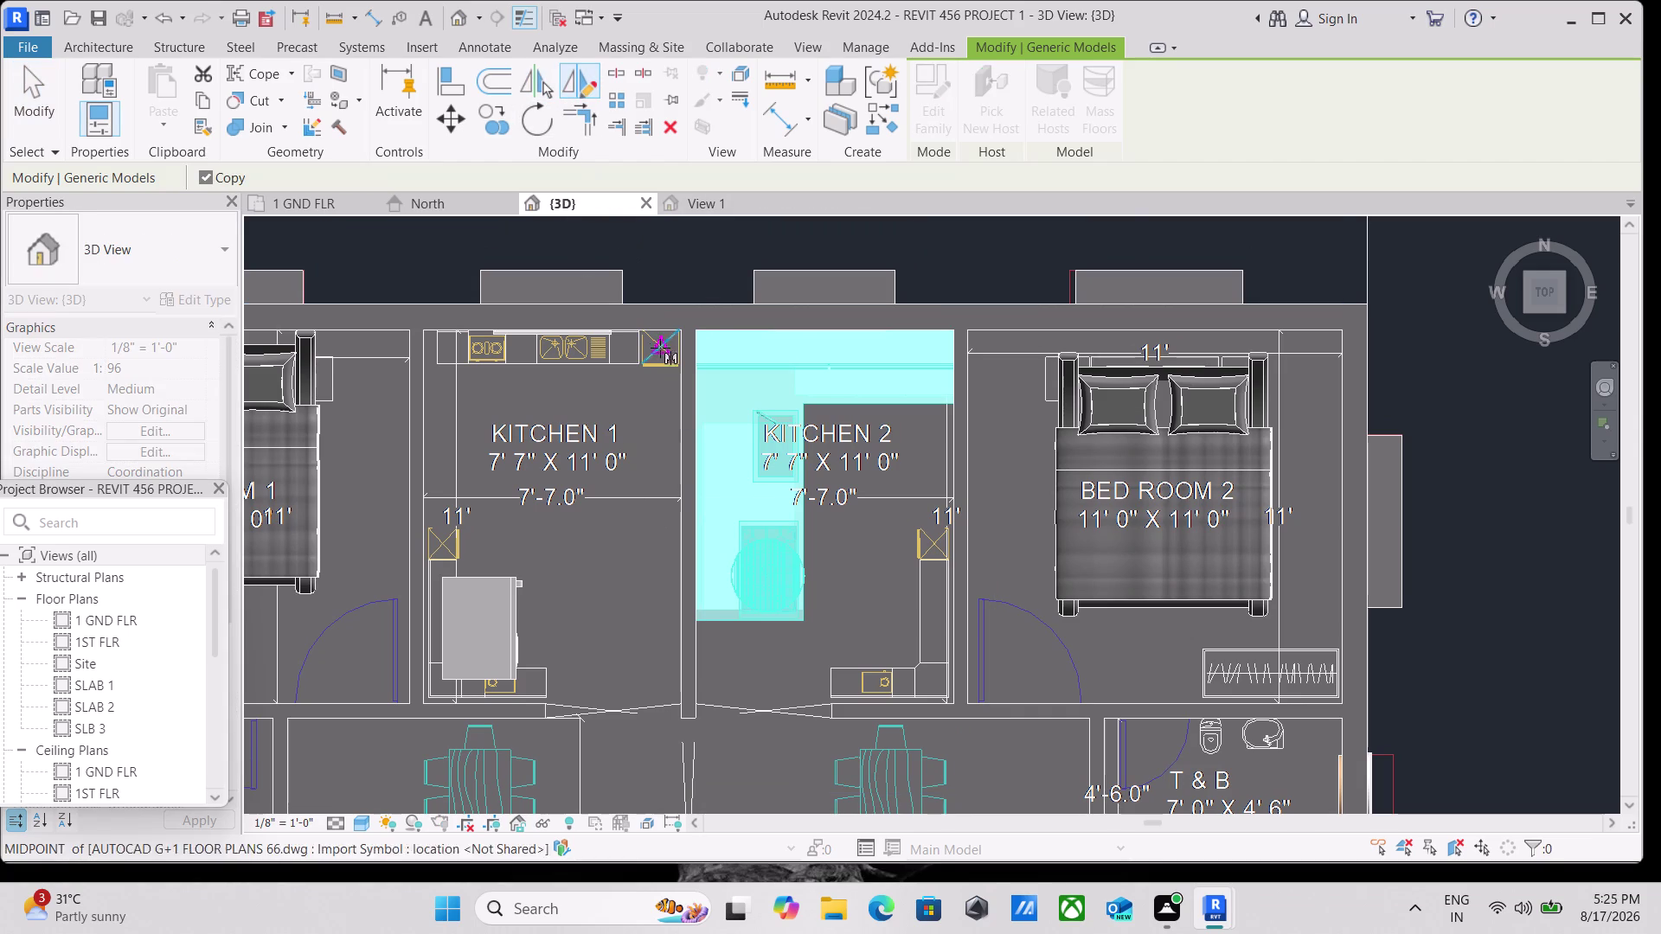
click(690, 295)
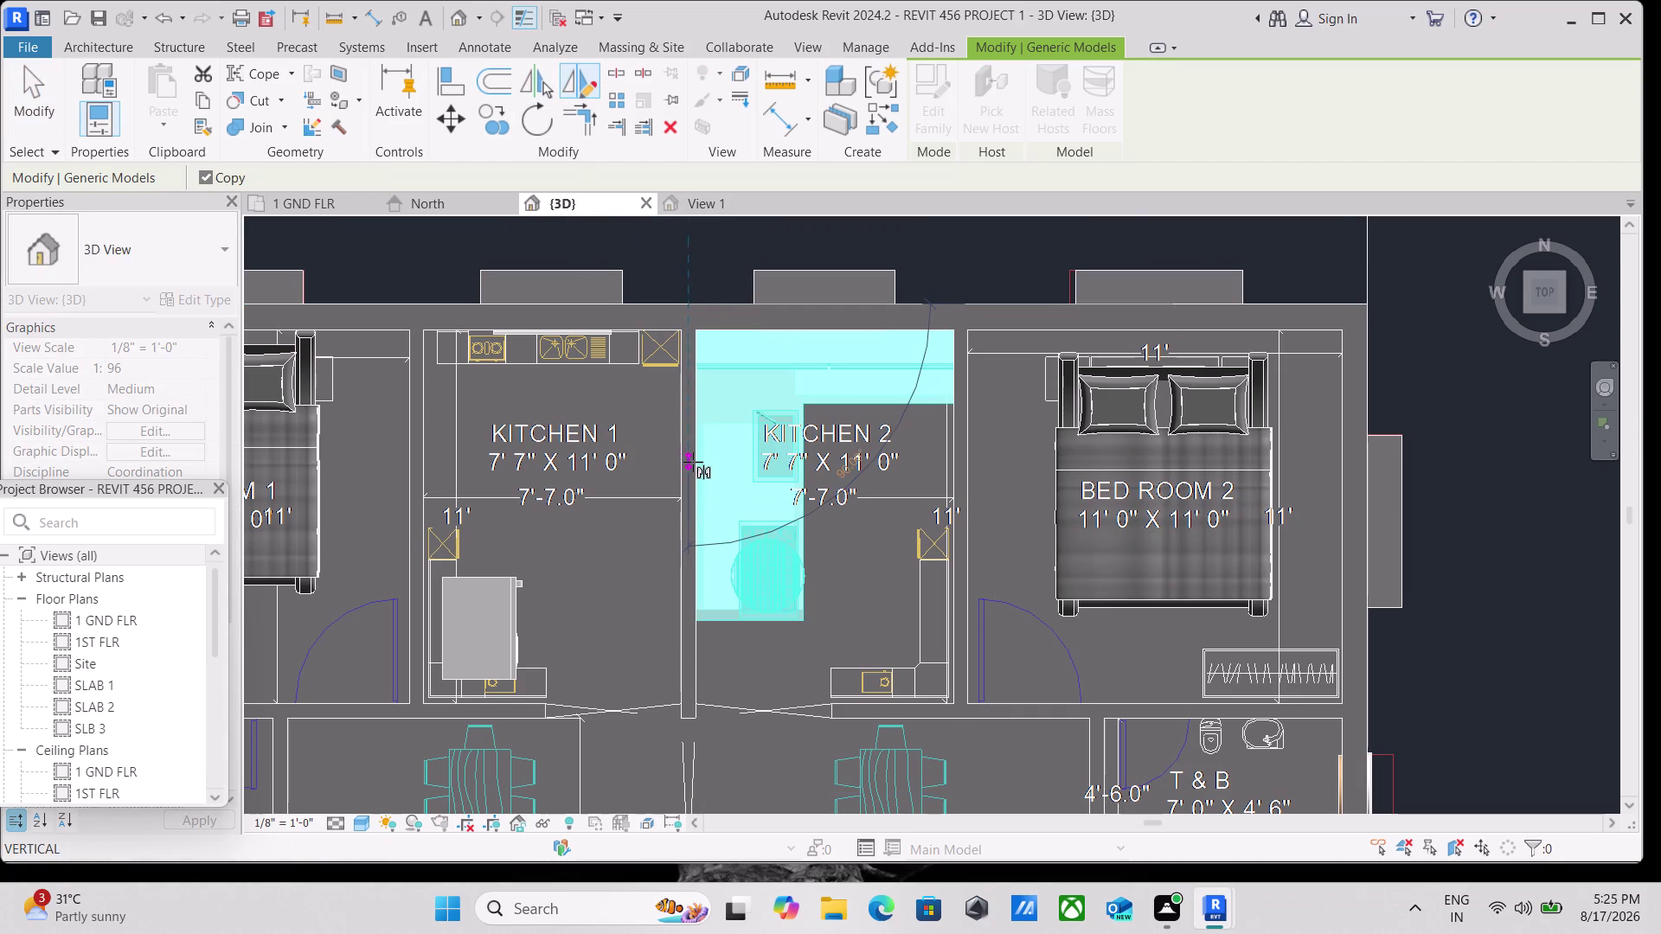
click(692, 463)
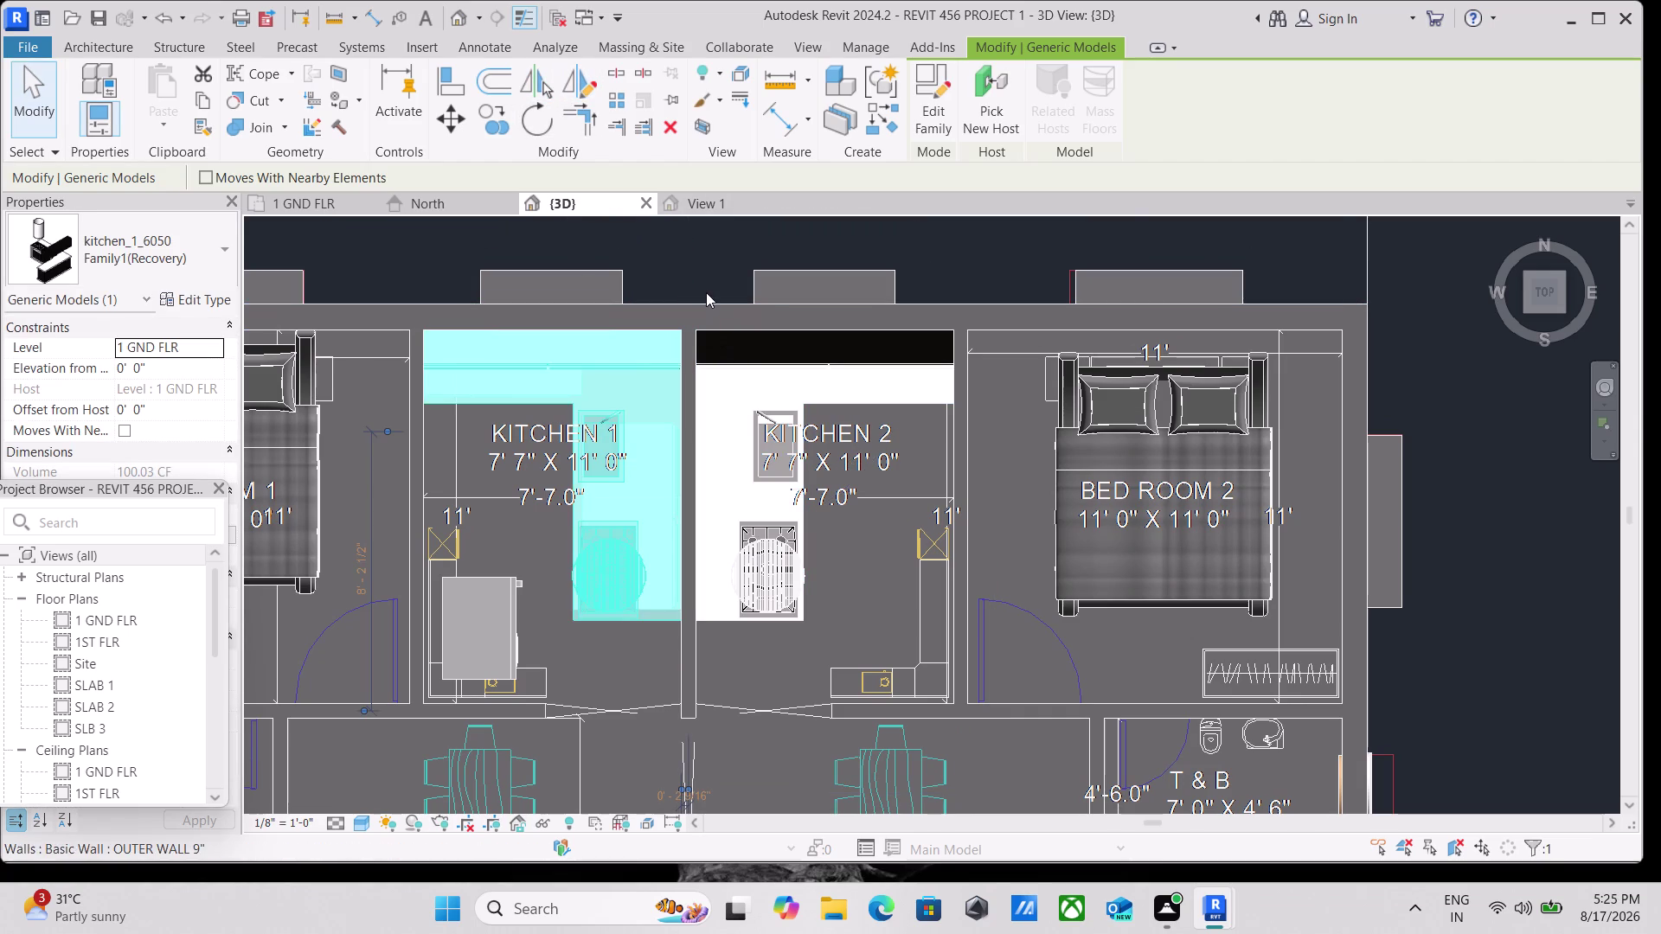
key(Escape)
scroll(down, 3)
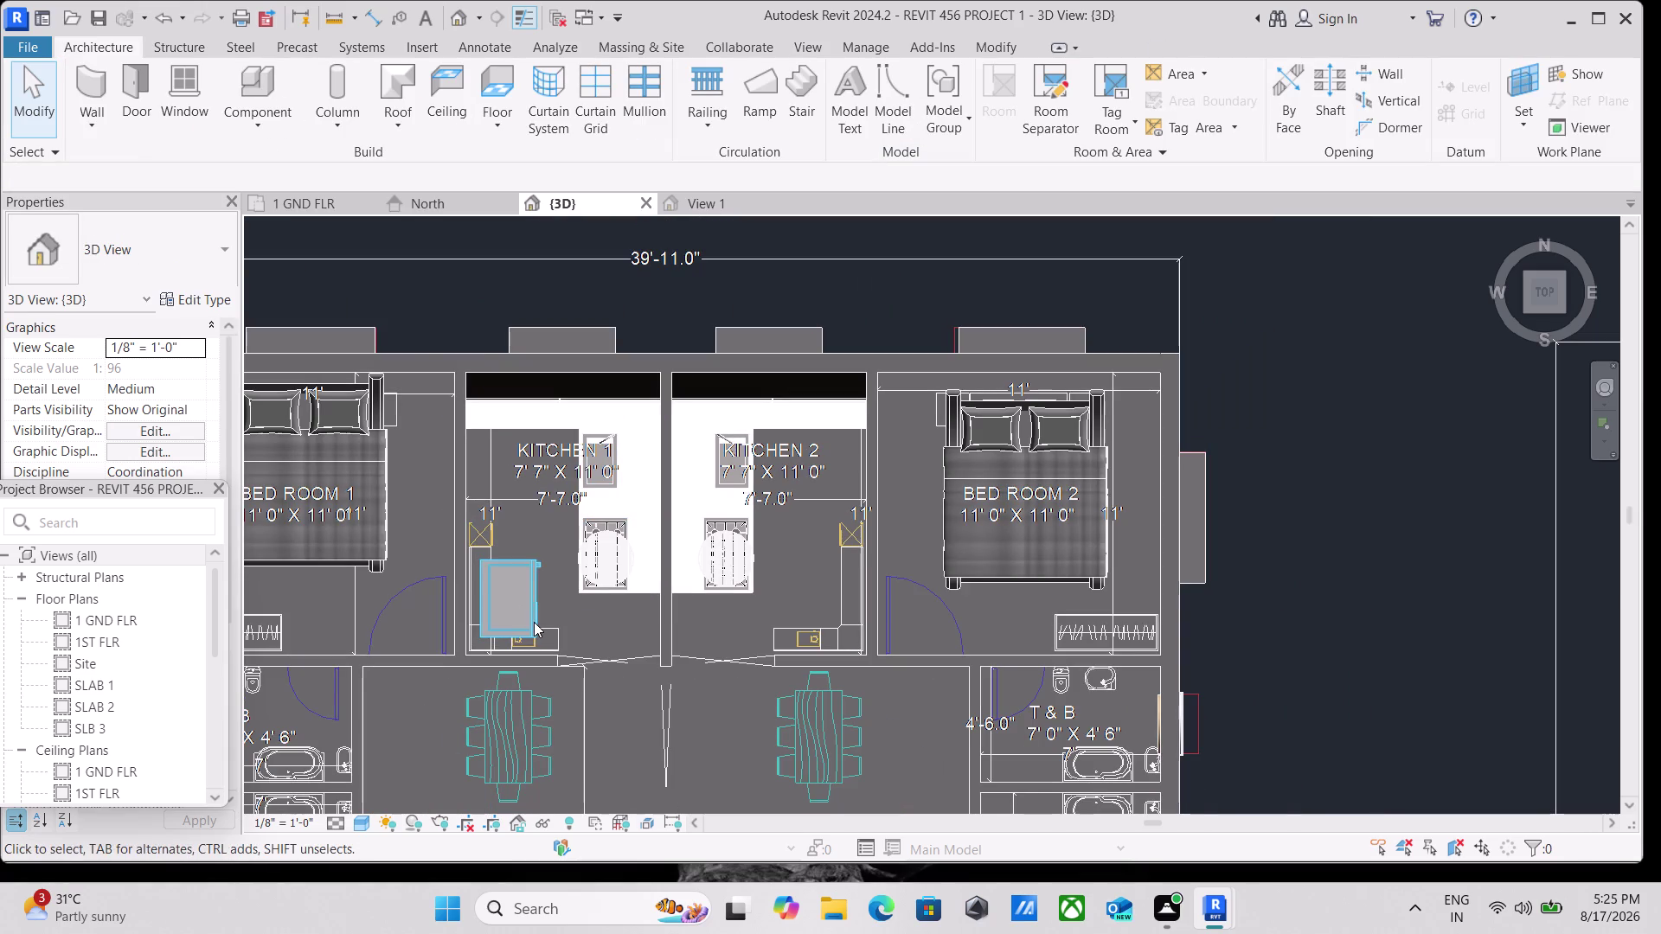
Mirror-copy the Kitchen 1 refrigerator into Kitchen 2 across the shared wall.
click(533, 622)
middle_drag(533, 463, 419, 458)
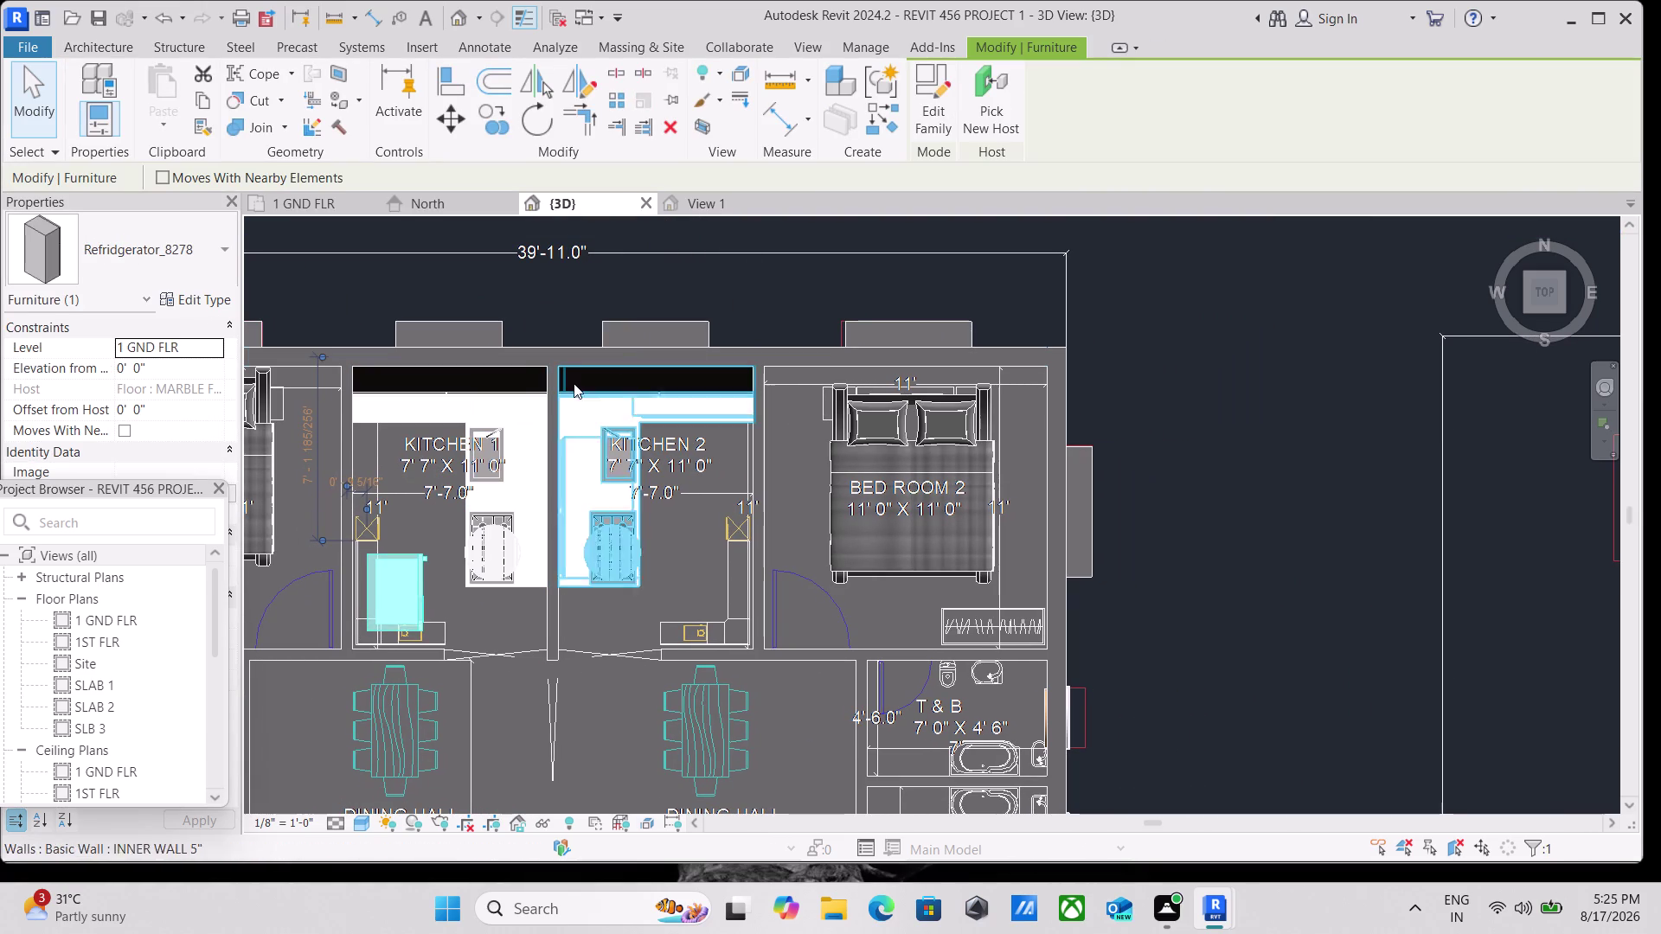
click(576, 85)
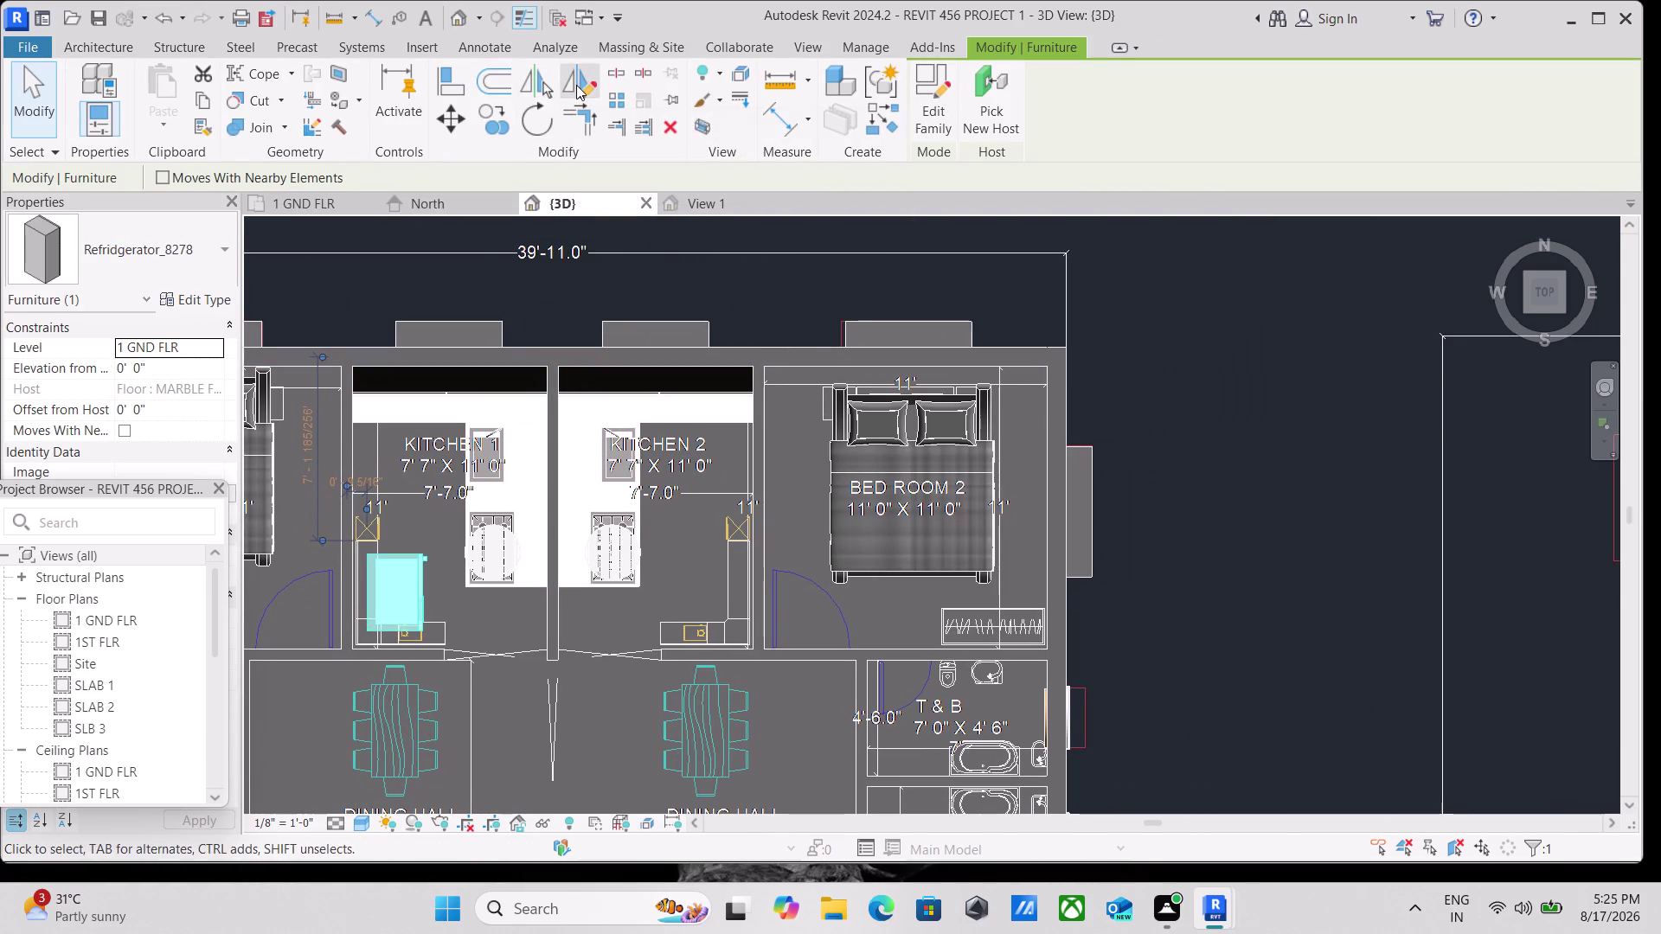
click(559, 347)
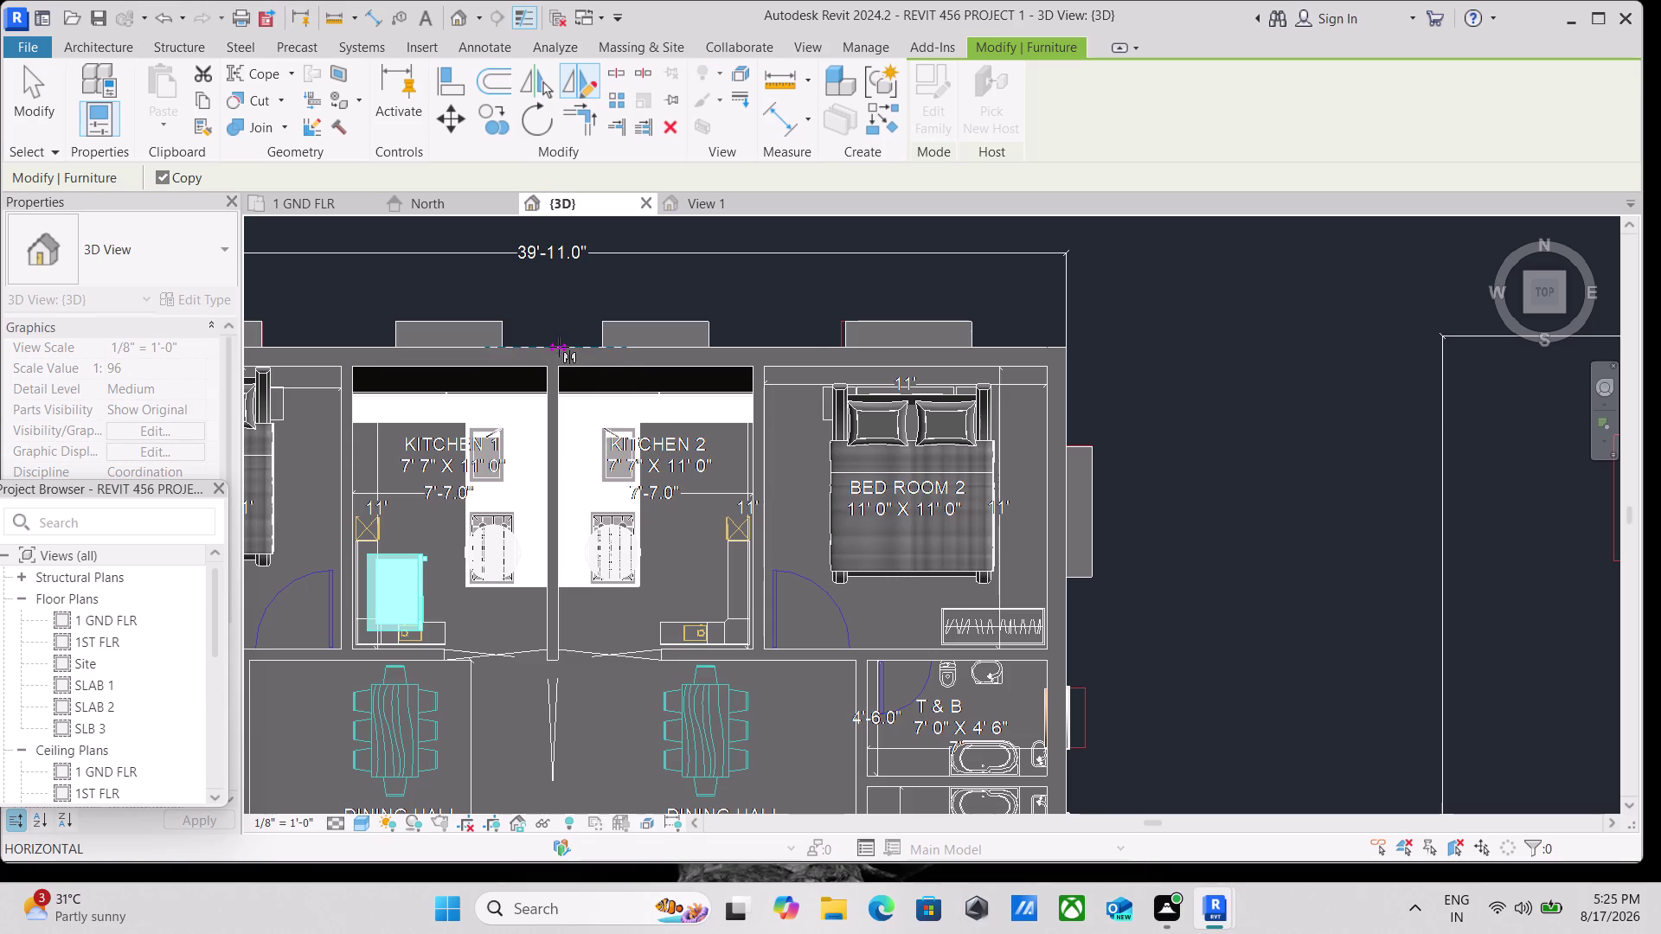
click(553, 496)
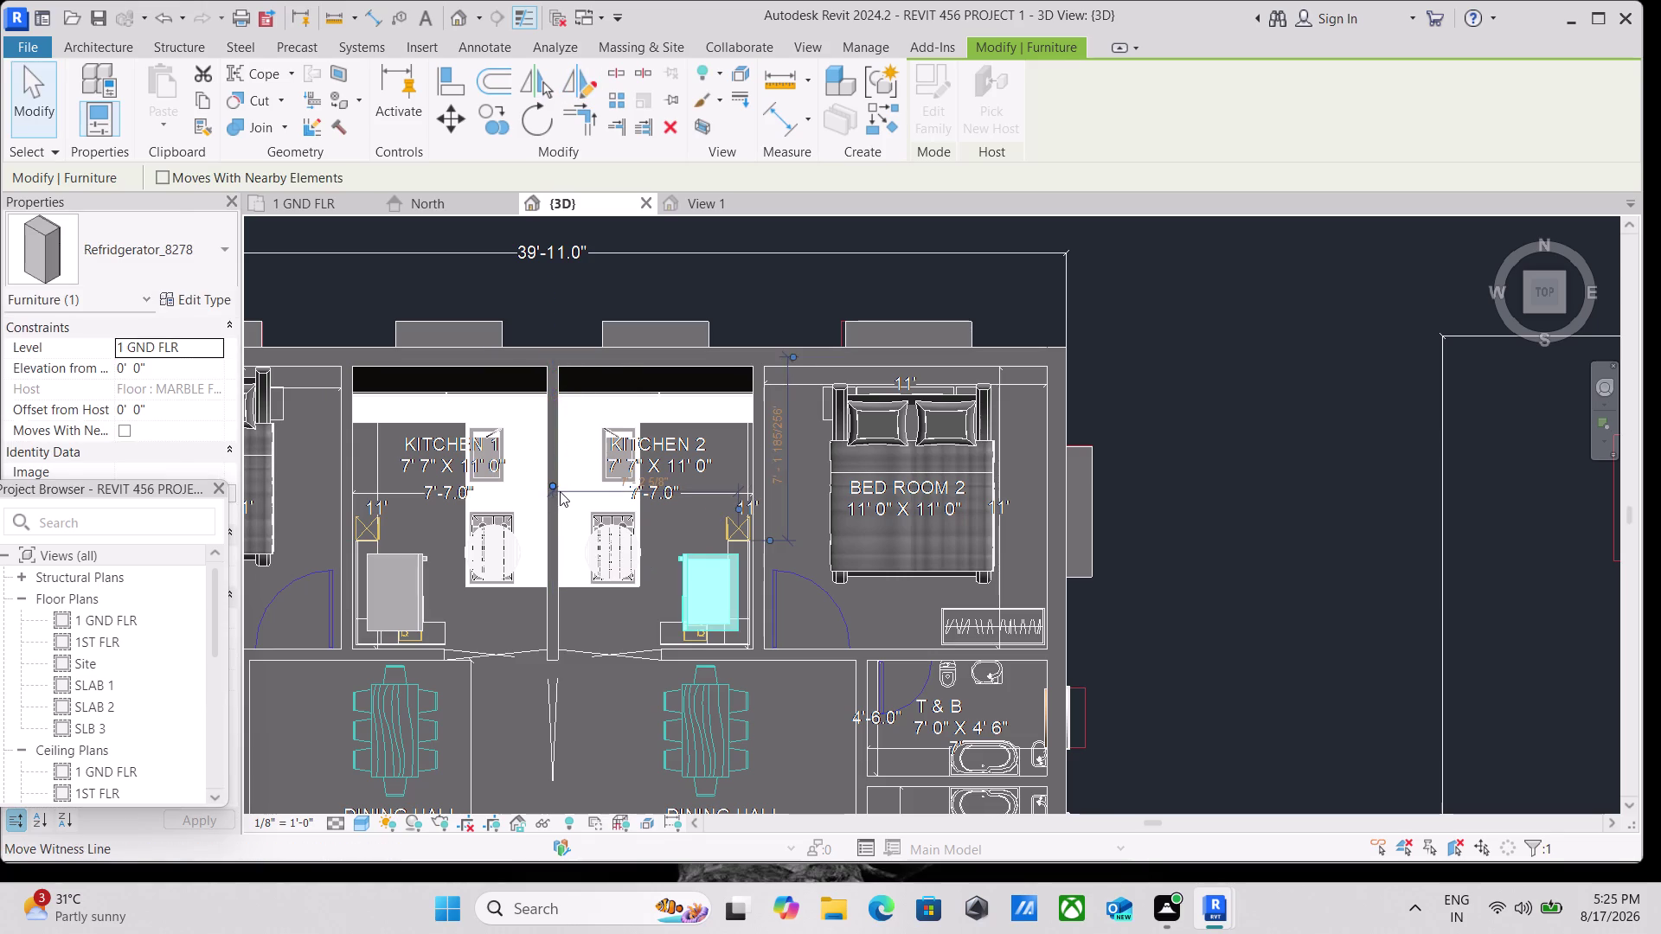
key(Escape)
scroll(down, 3)
middle_drag(809, 501, 827, 256)
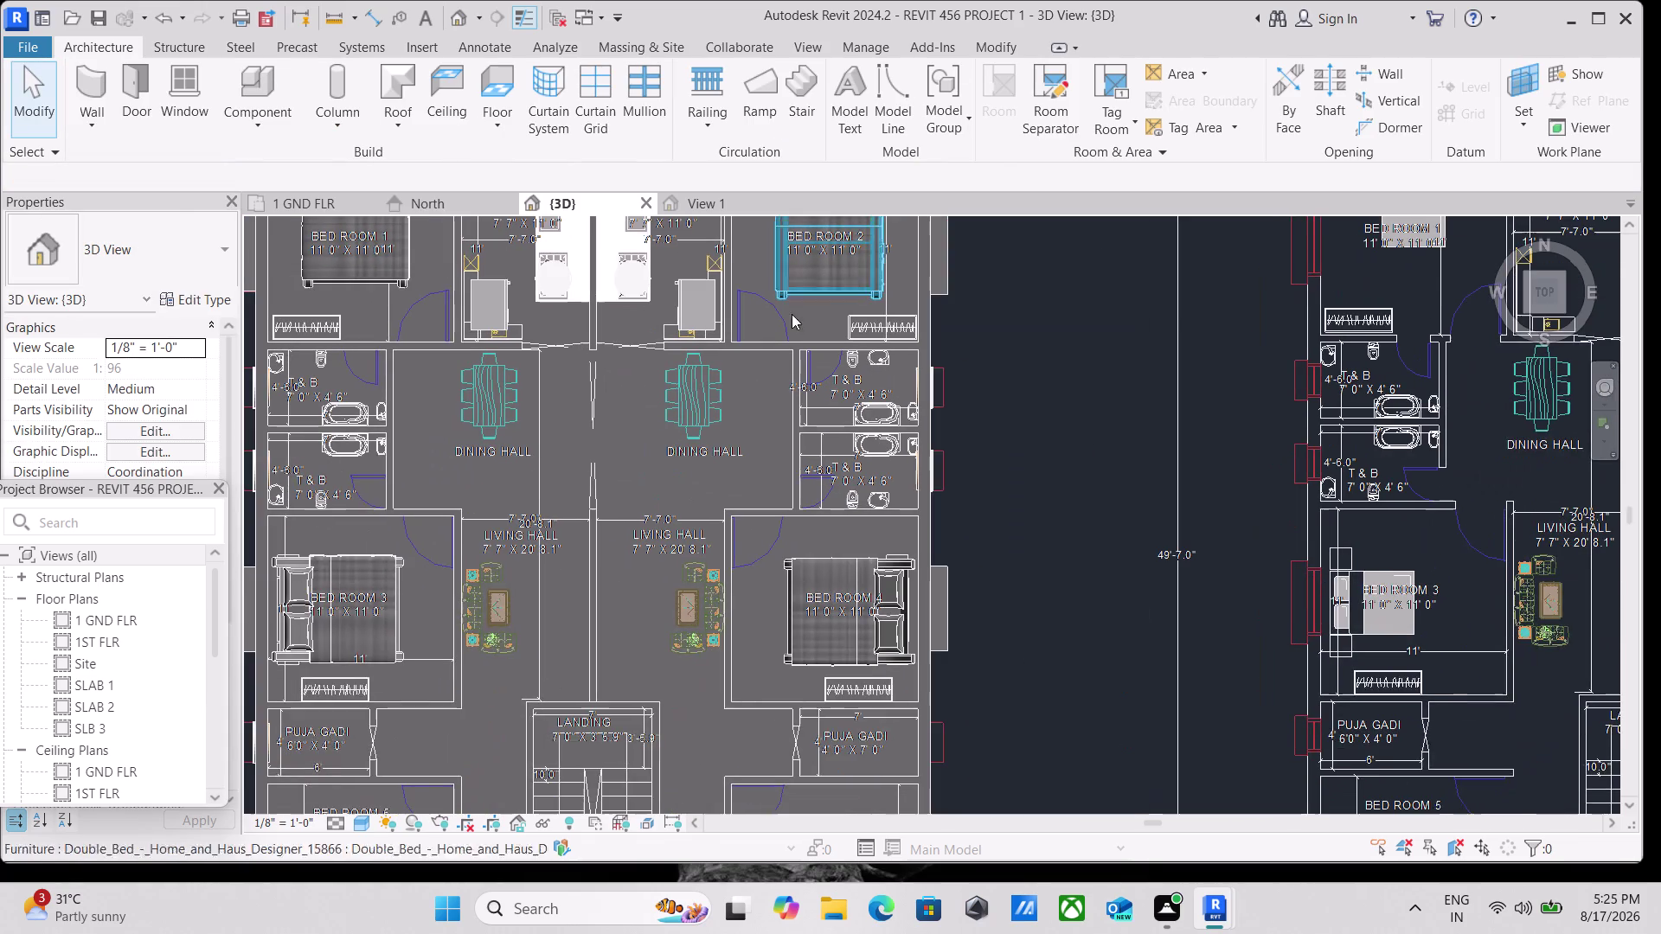
middle_drag(500, 389, 666, 383)
middle_drag(590, 387, 552, 457)
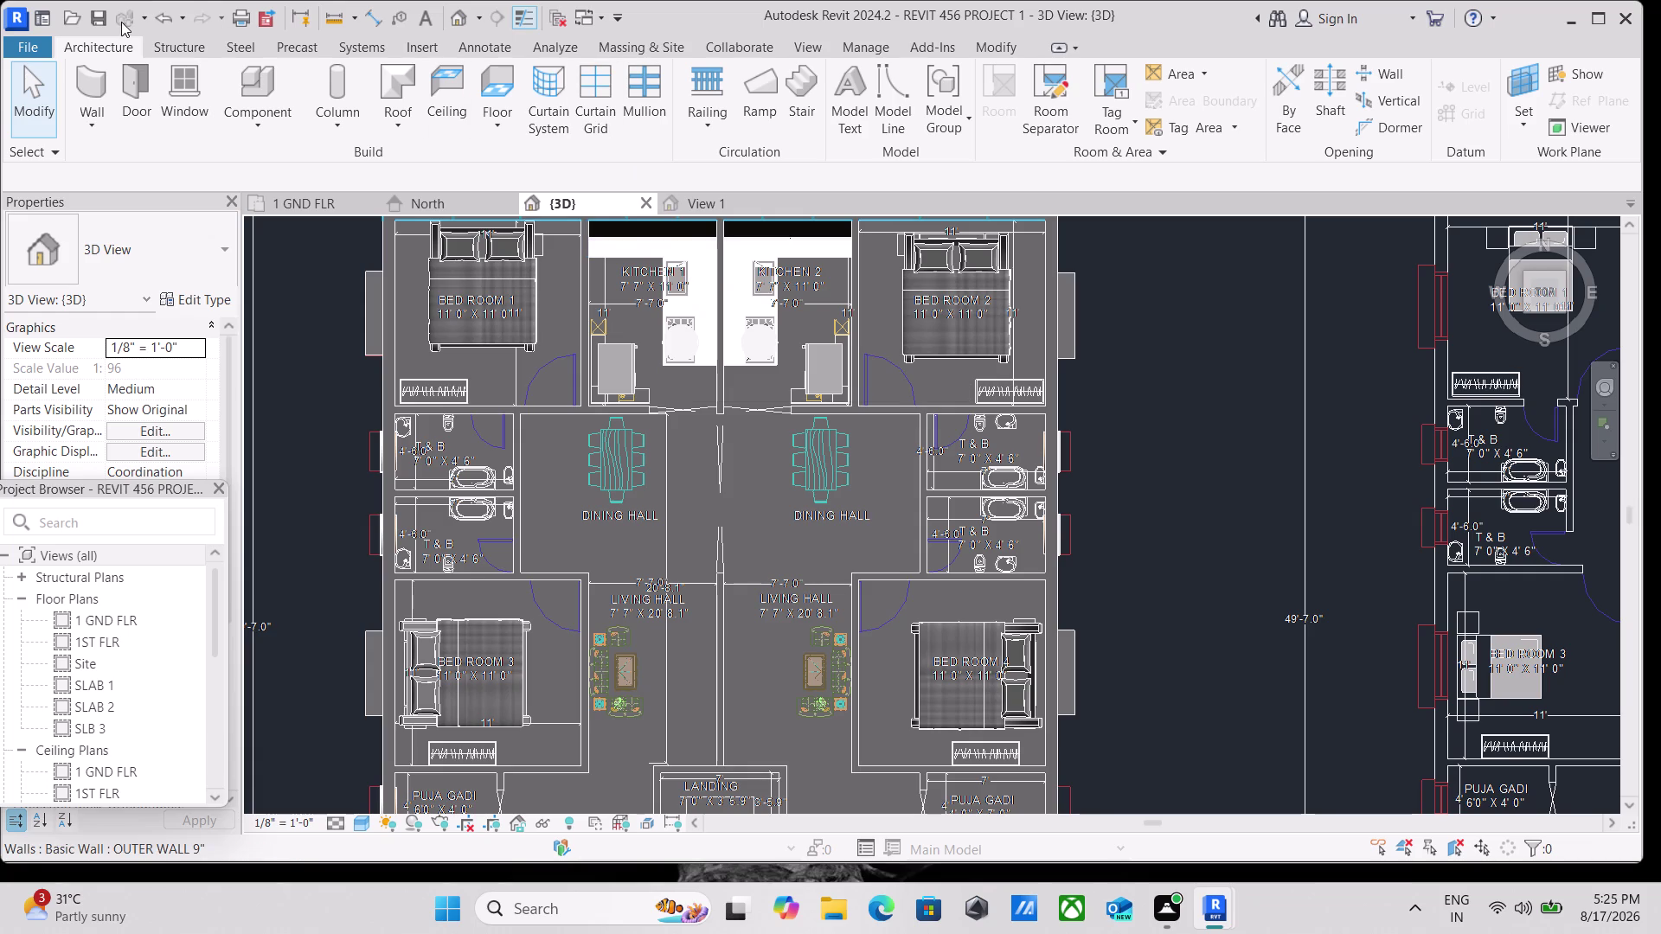
middle_drag(600, 457, 546, 487)
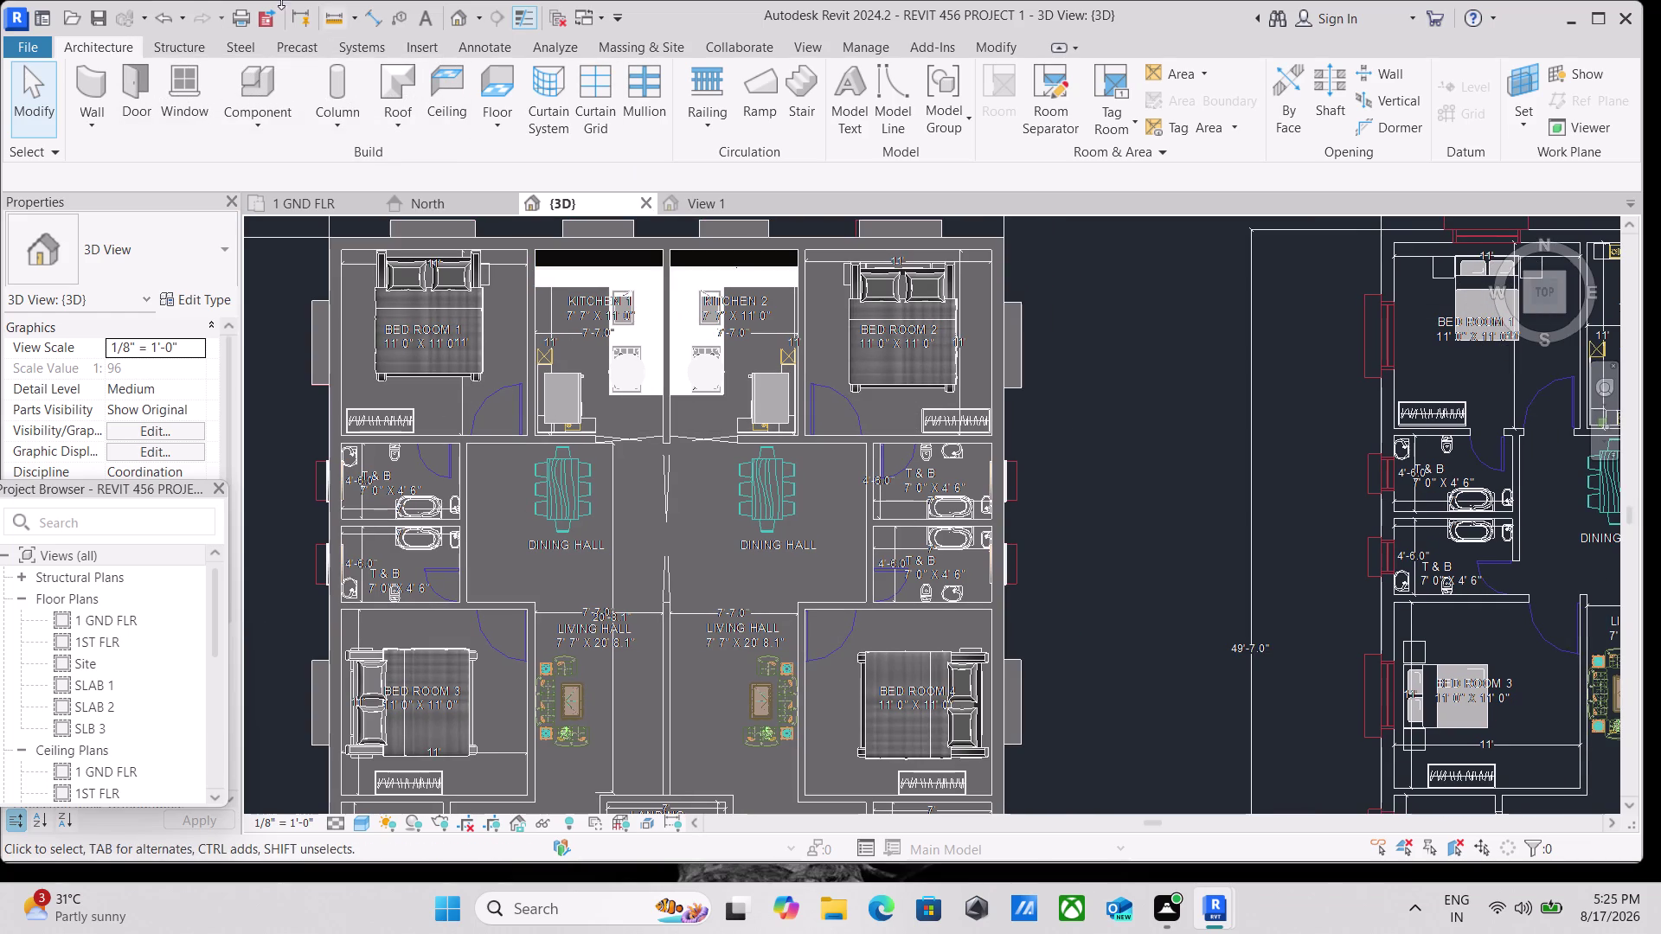
Start the Place a Component tool.
click(259, 131)
click(259, 131)
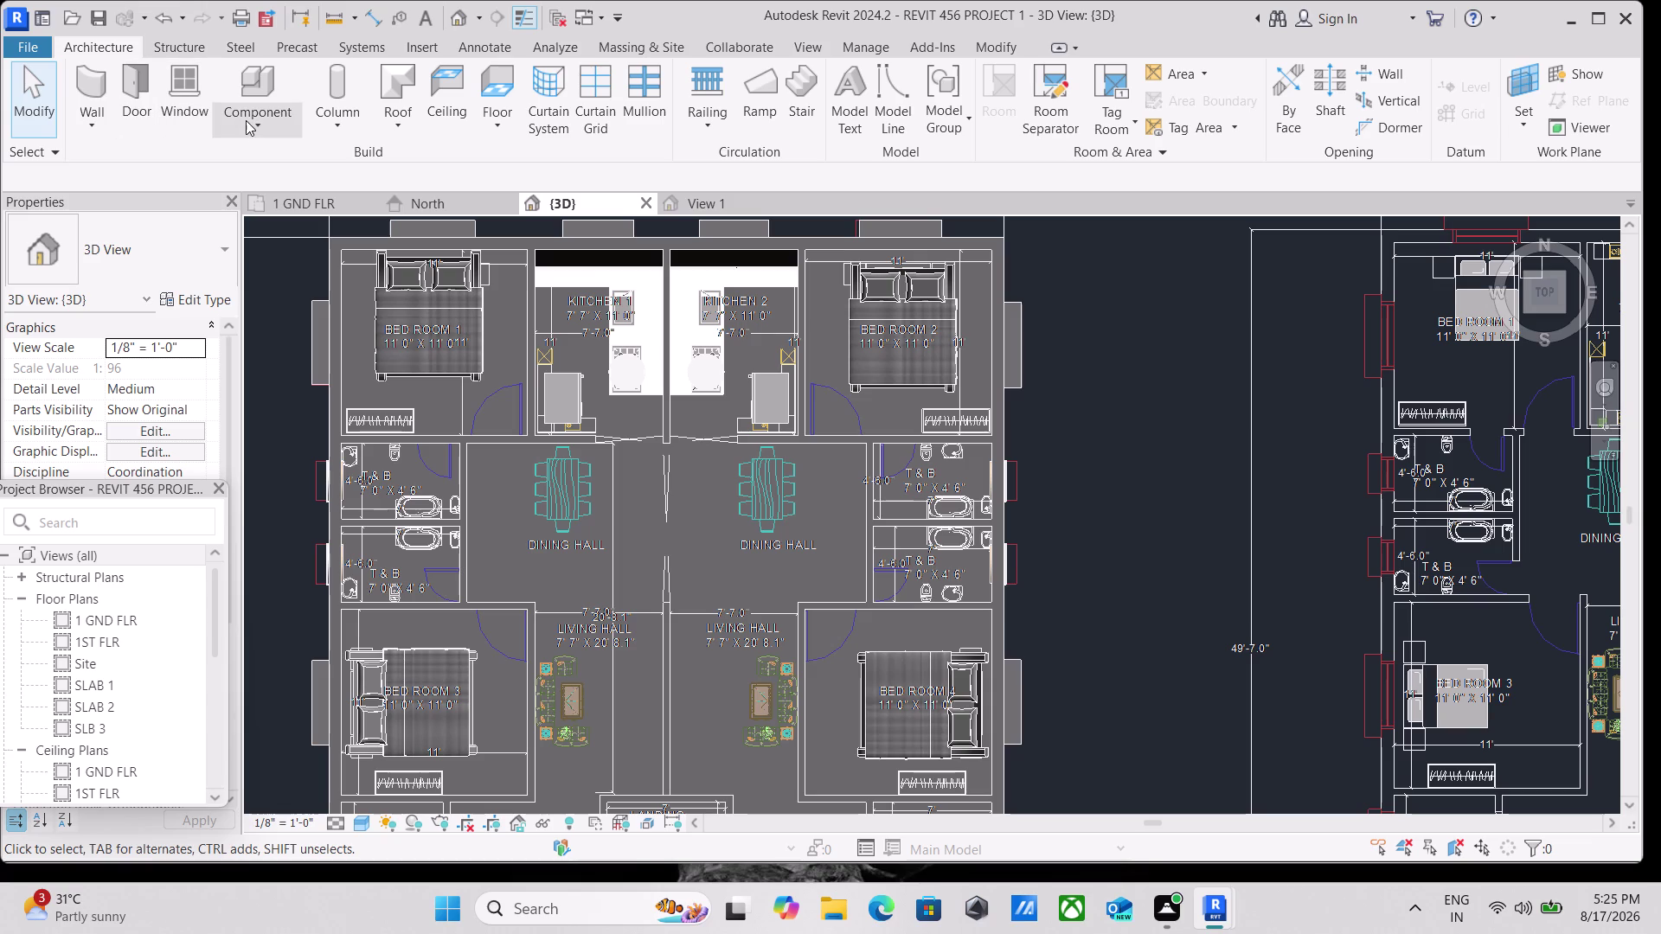
click(246, 123)
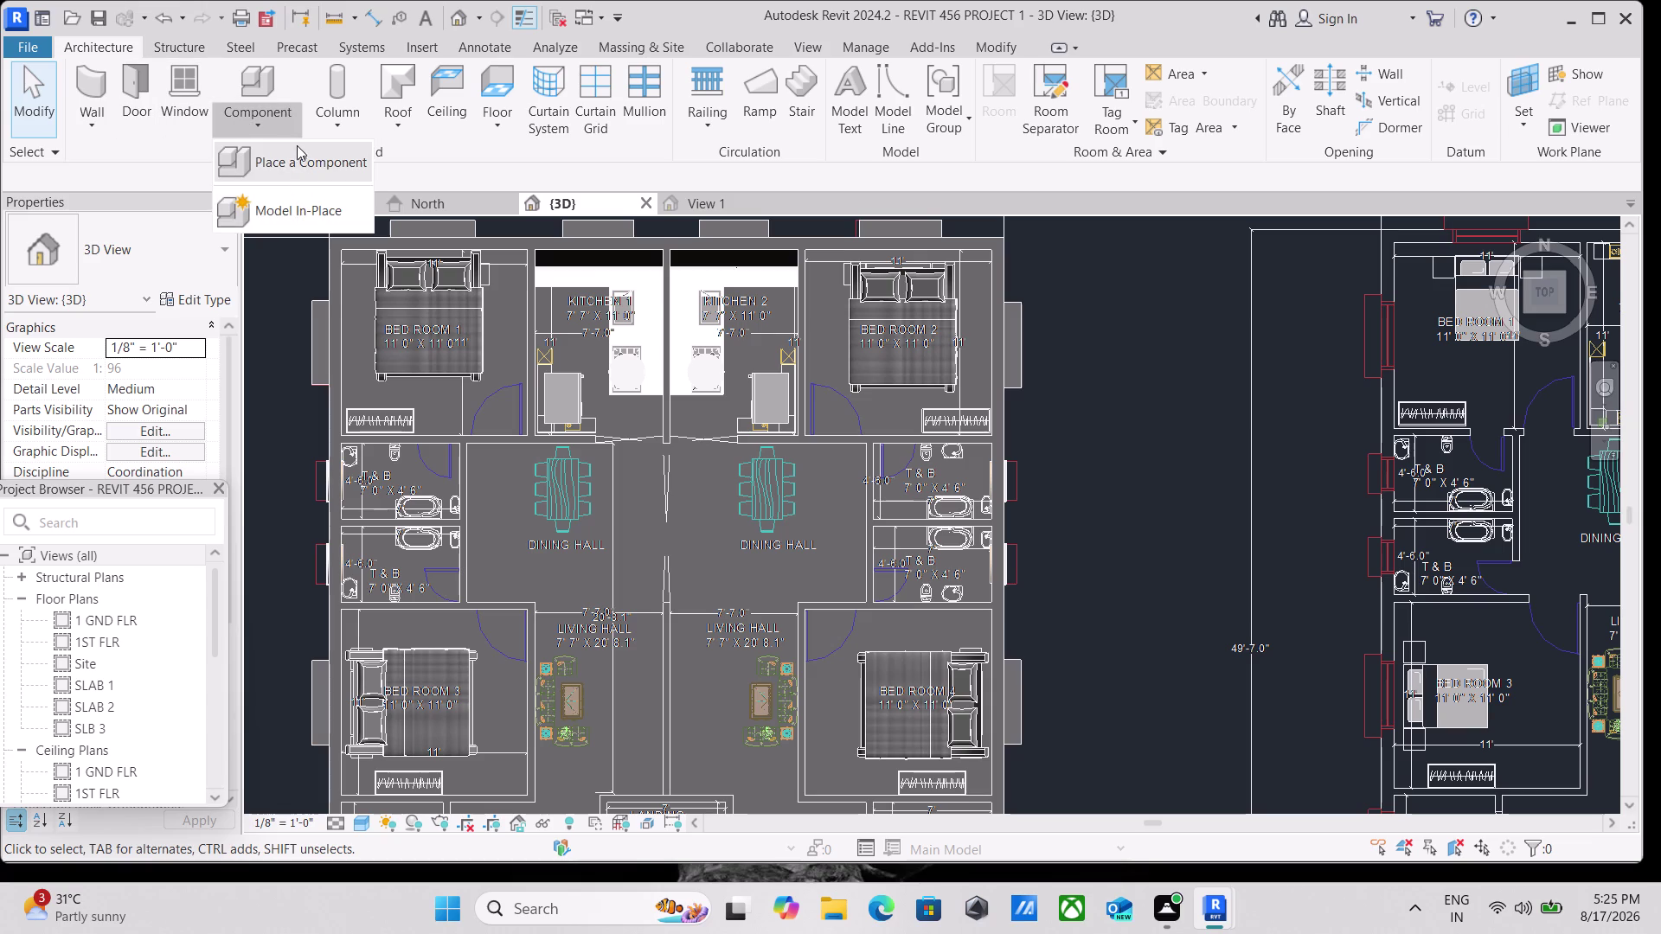
click(293, 166)
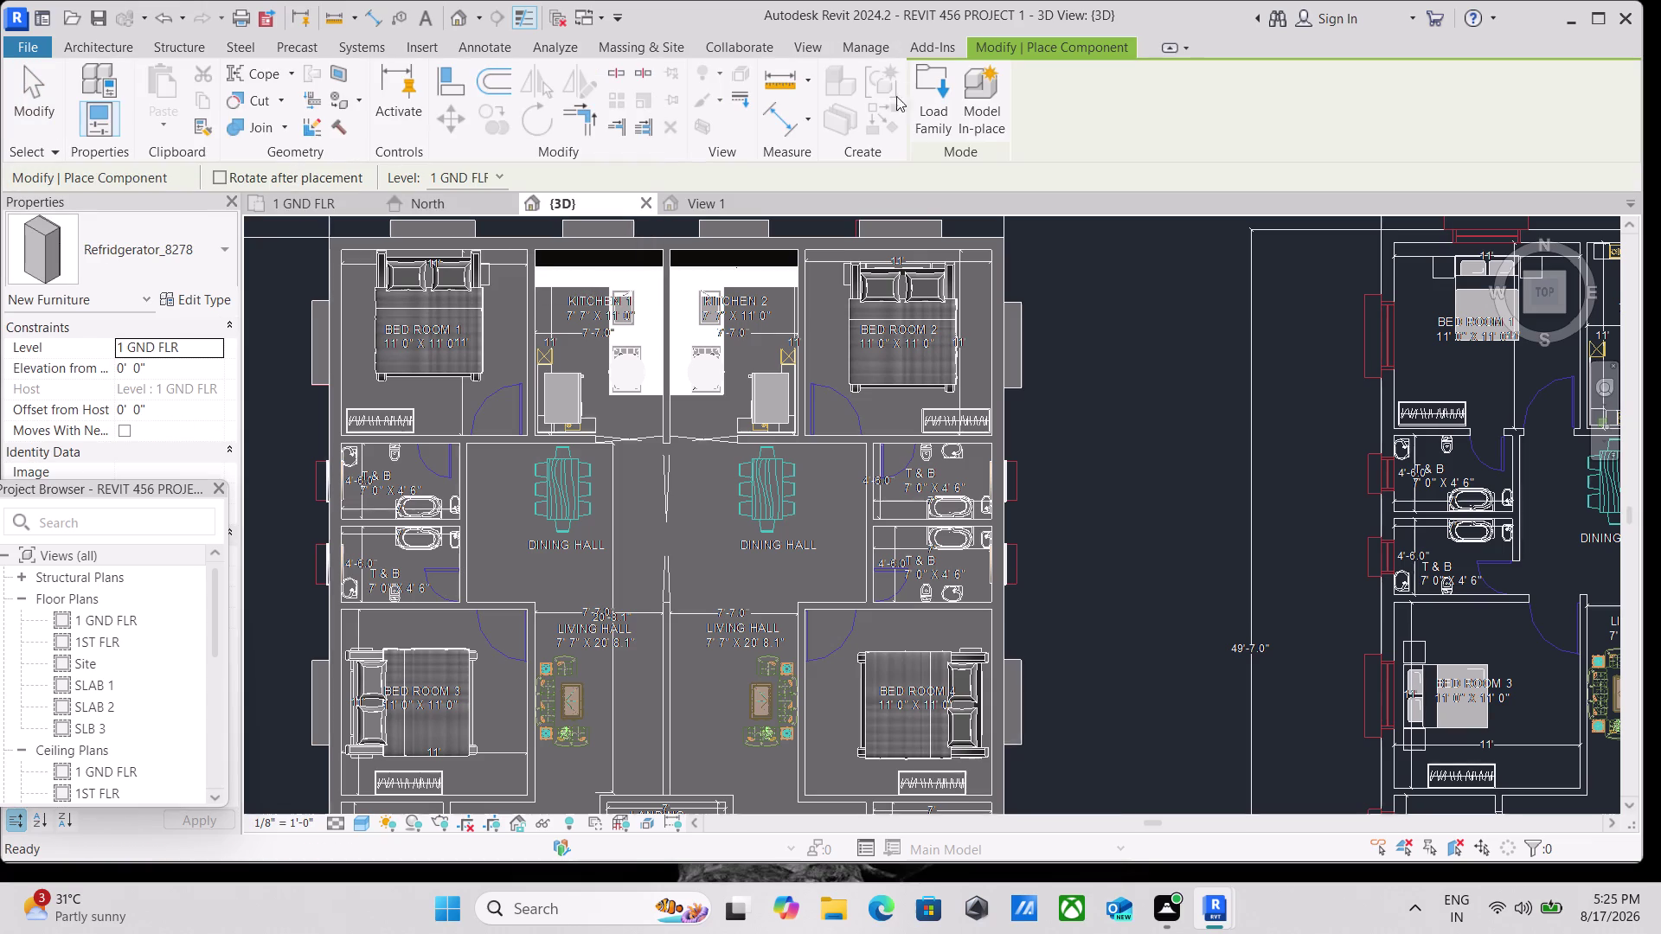
In Load Family, browse to the SHUBHAM CITY folder and find the dining table folder.
double_click(925, 102)
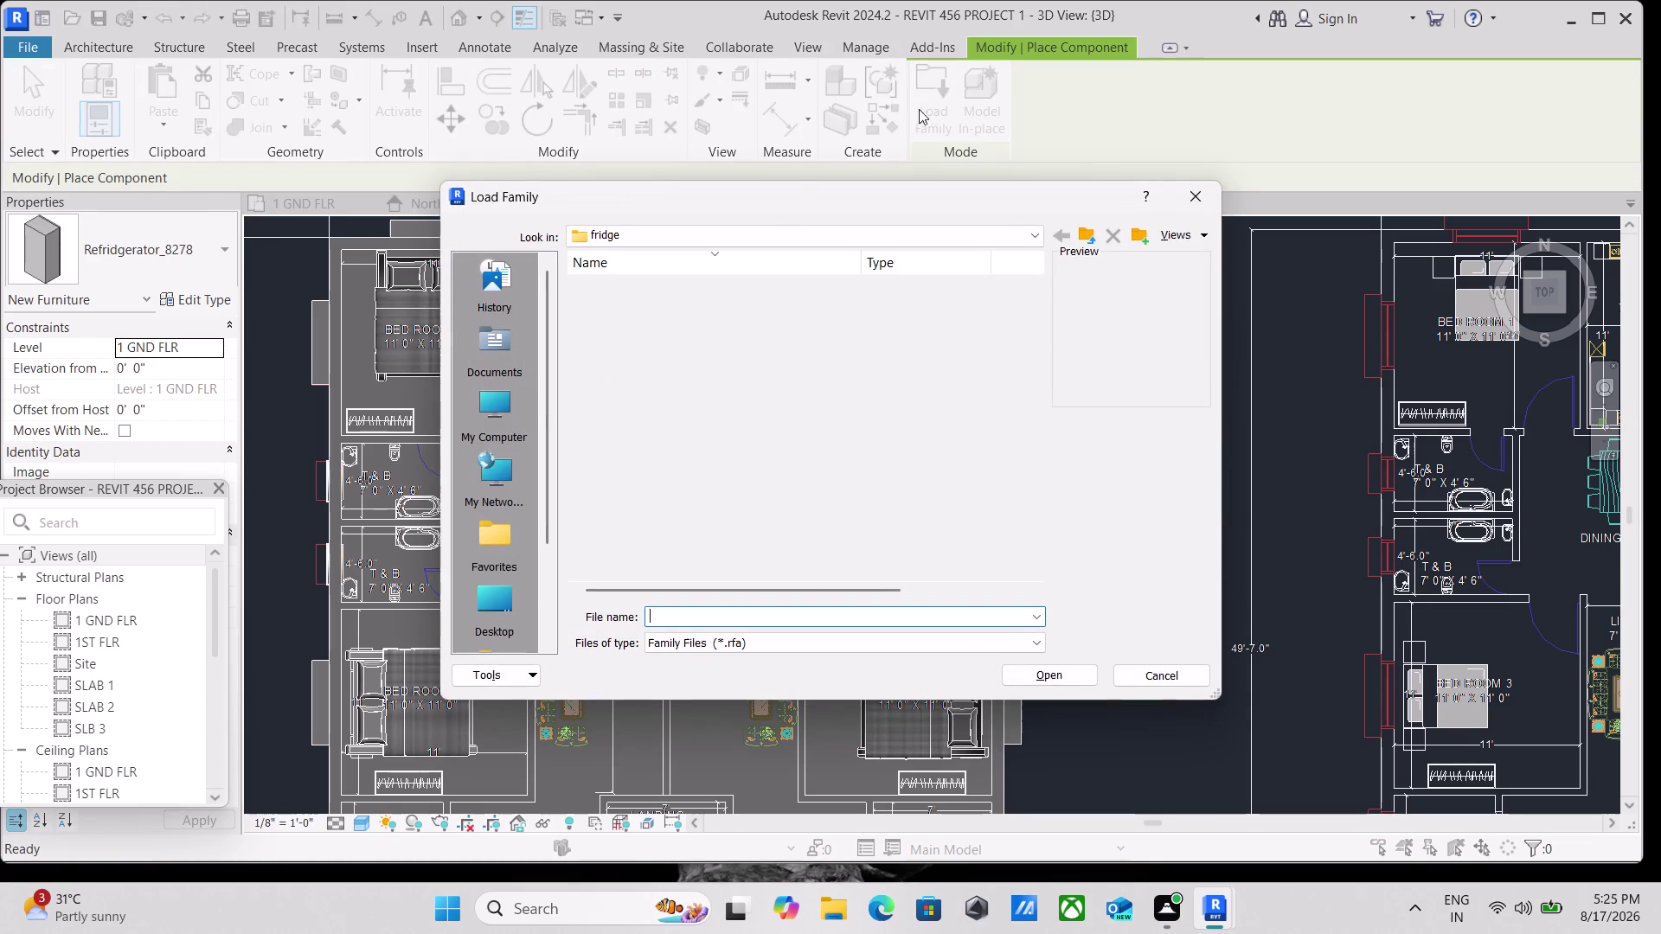
click(774, 231)
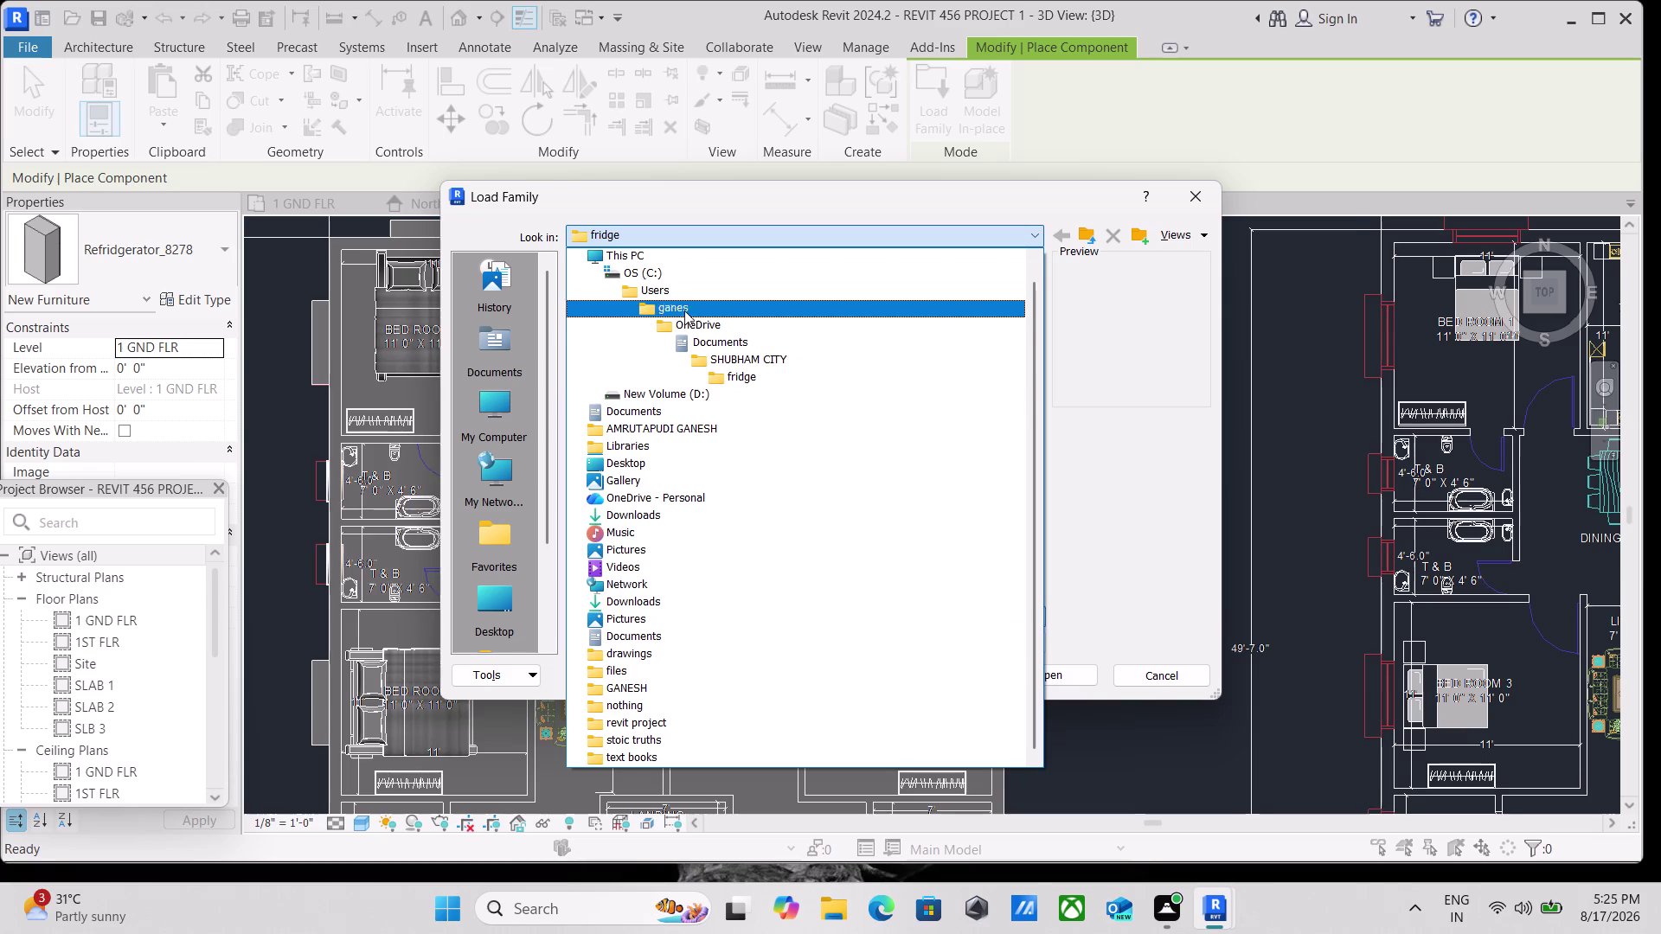
click(711, 354)
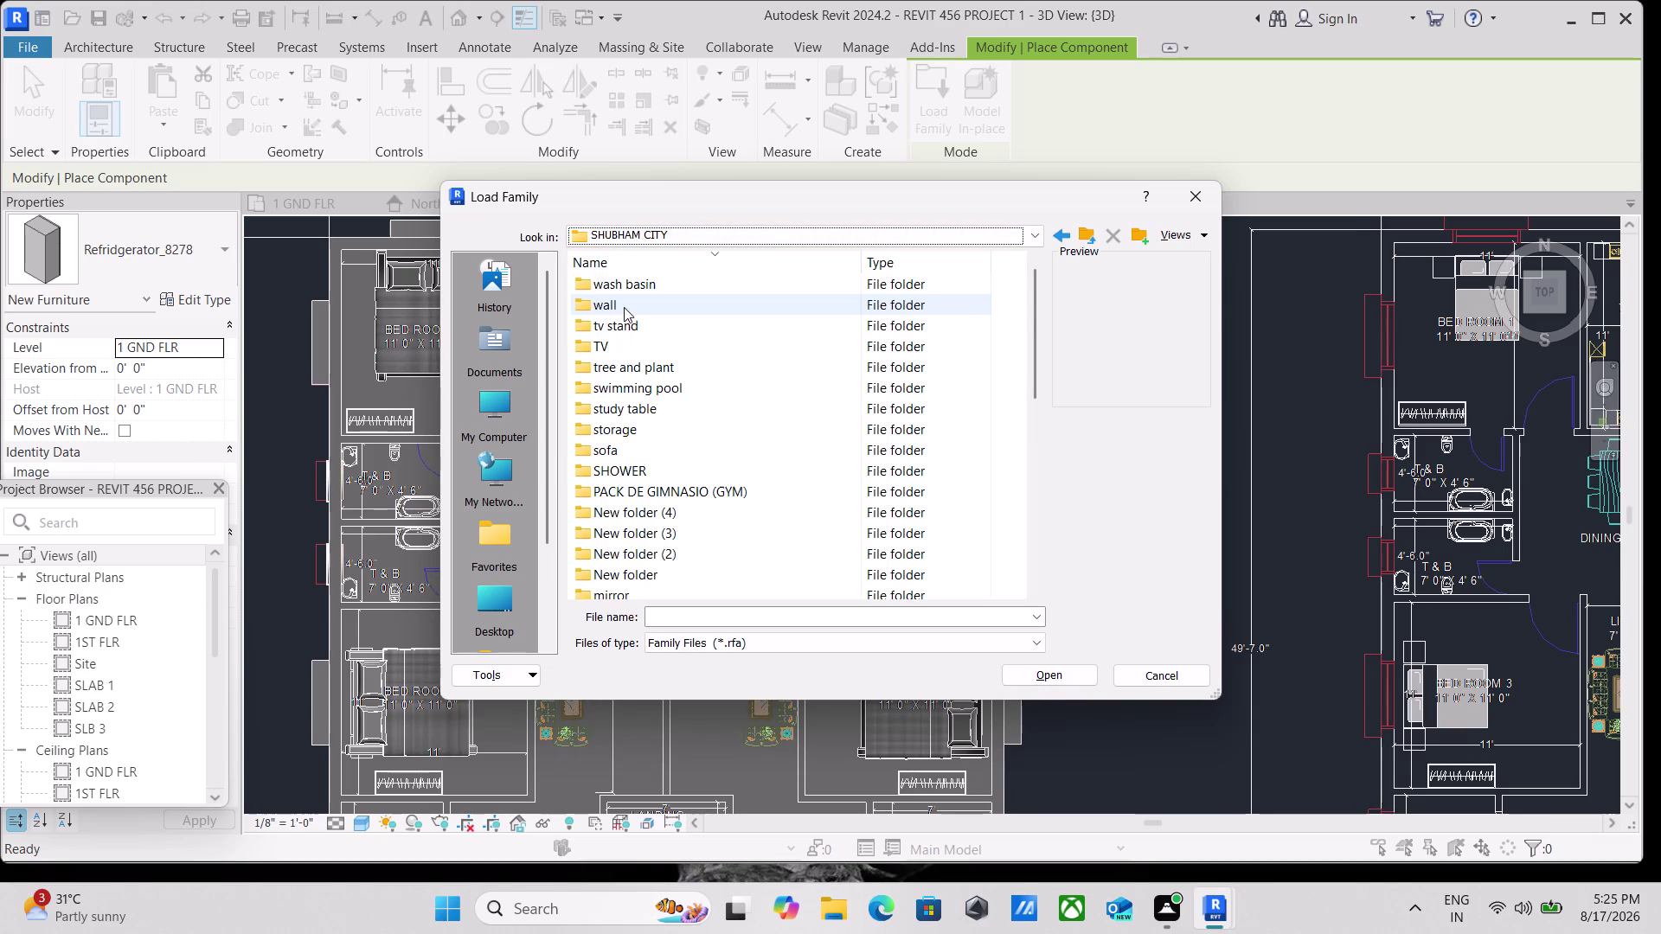
scroll(down, 3)
scroll(up, 3)
scroll(up, 3)
scroll(down, 3)
scroll(up, 3)
scroll(down, 3)
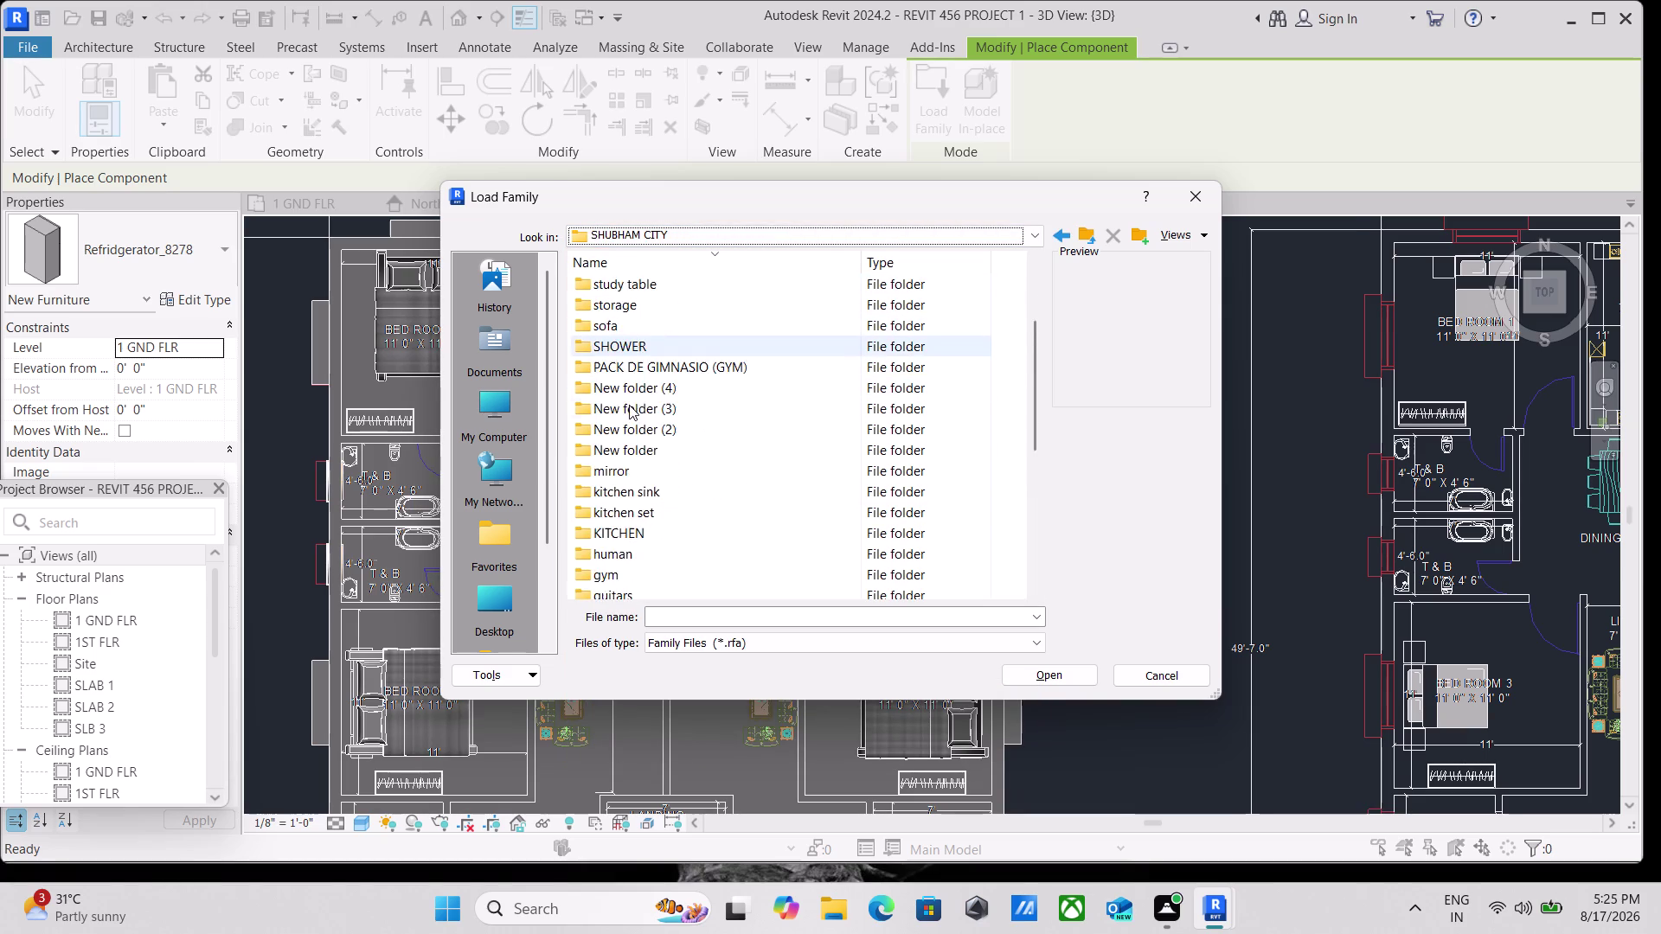
scroll(down, 3)
scroll(up, 3)
scroll(down, 3)
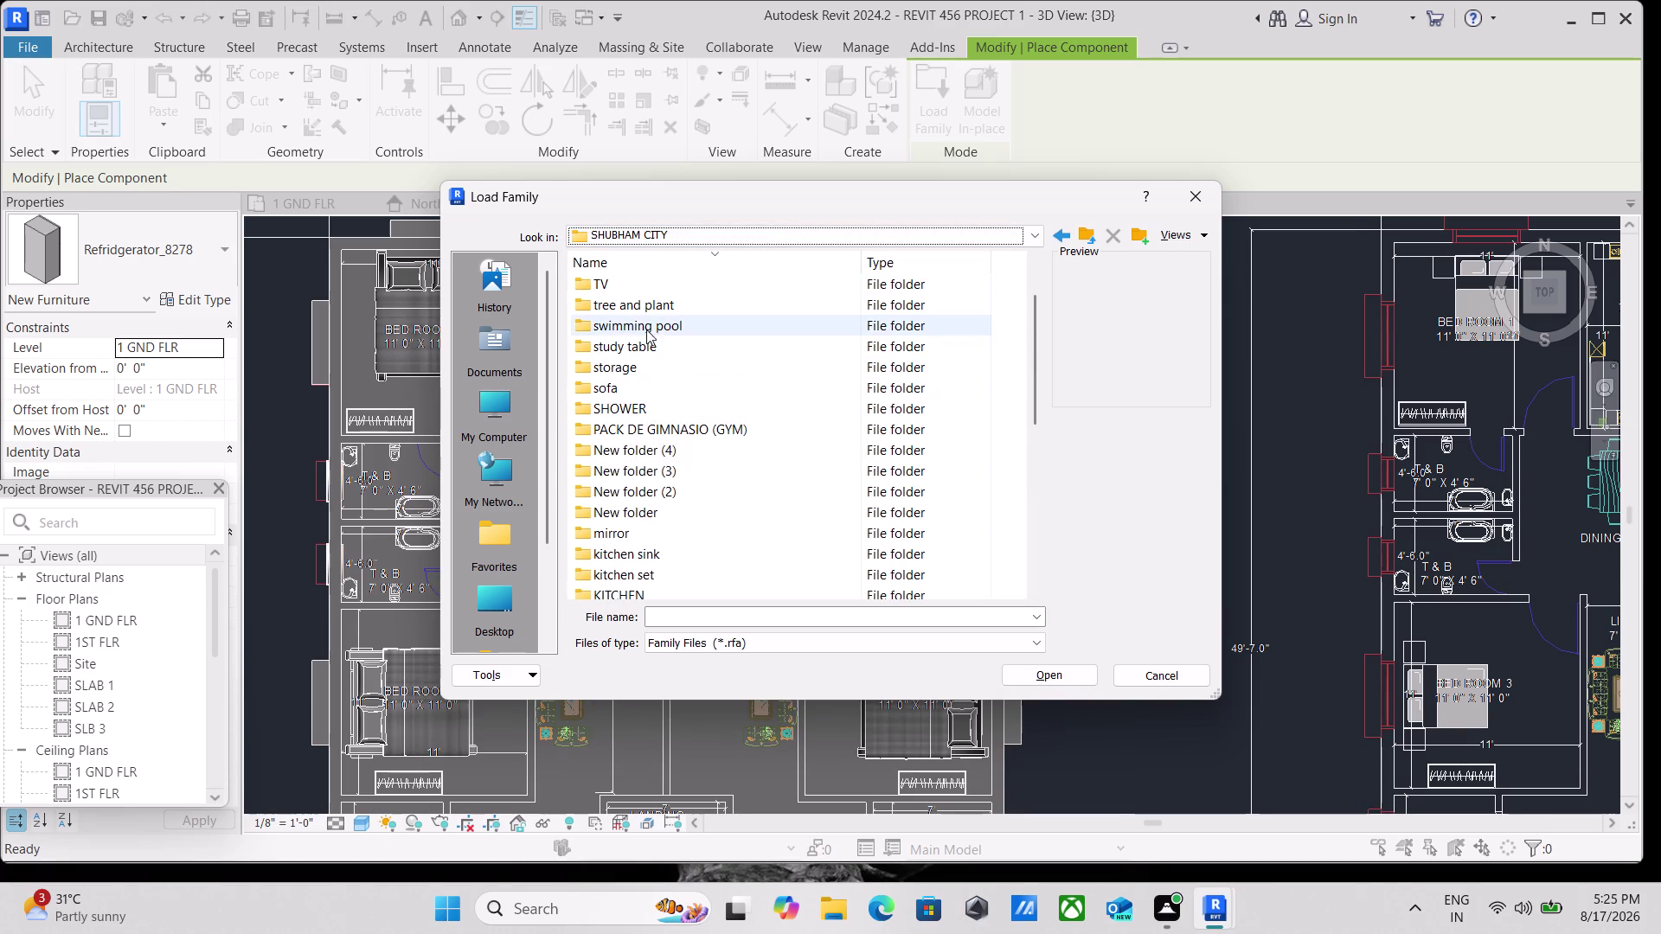
scroll(down, 3)
scroll(up, 3)
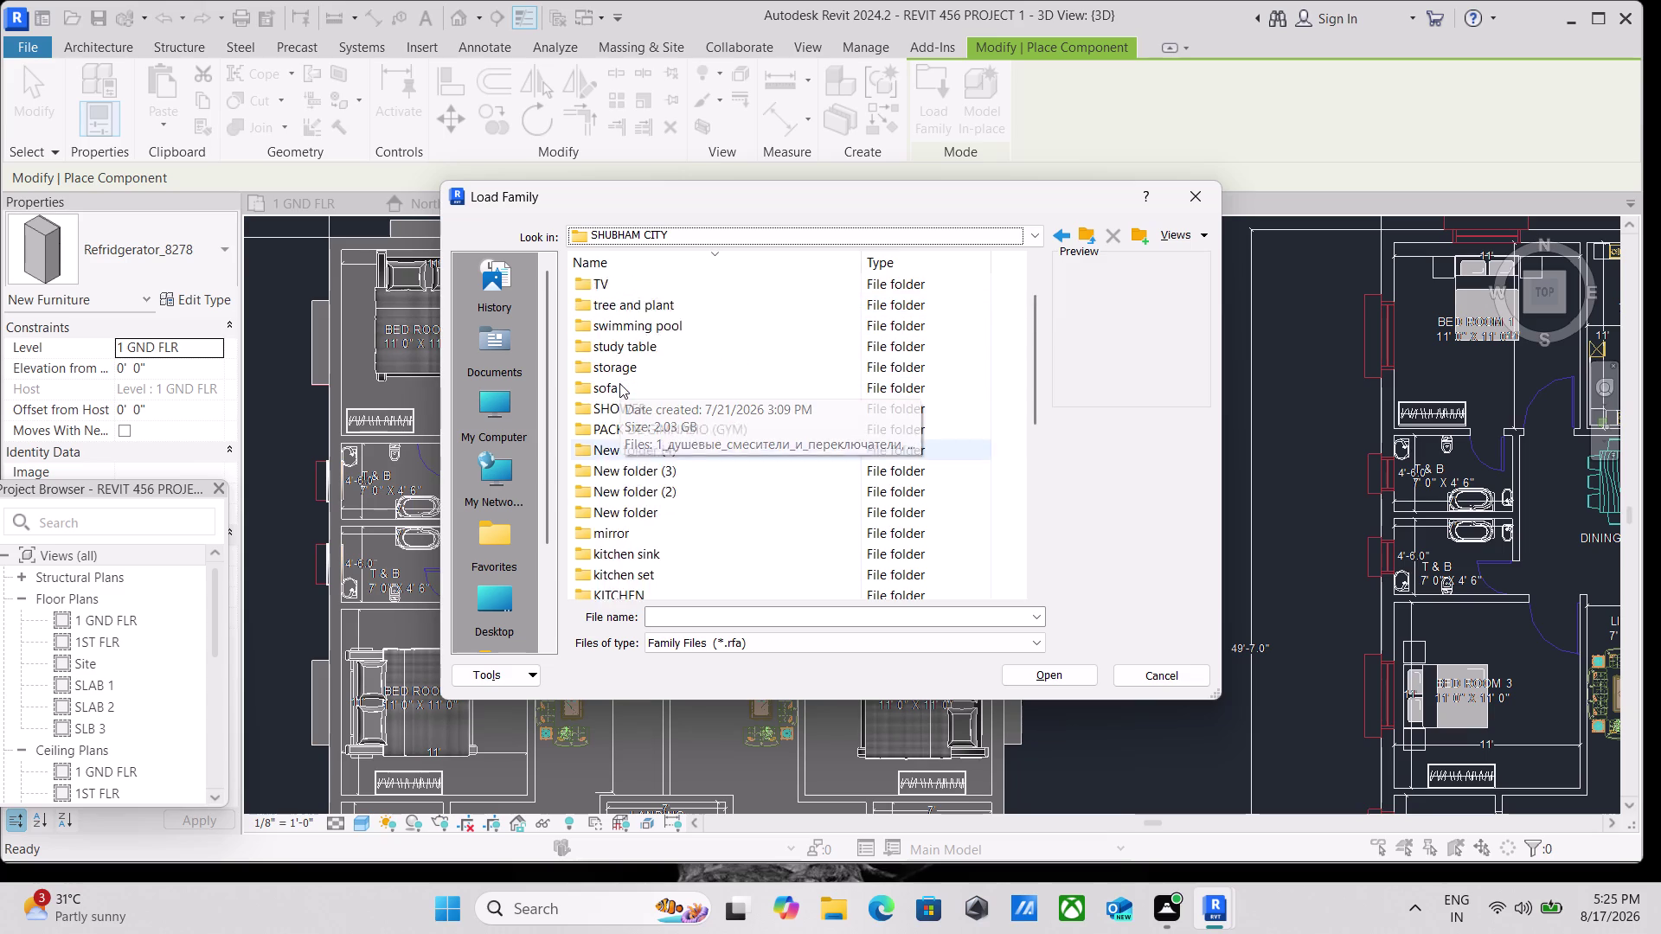
scroll(up, 3)
scroll(up, 3)
scroll(down, 3)
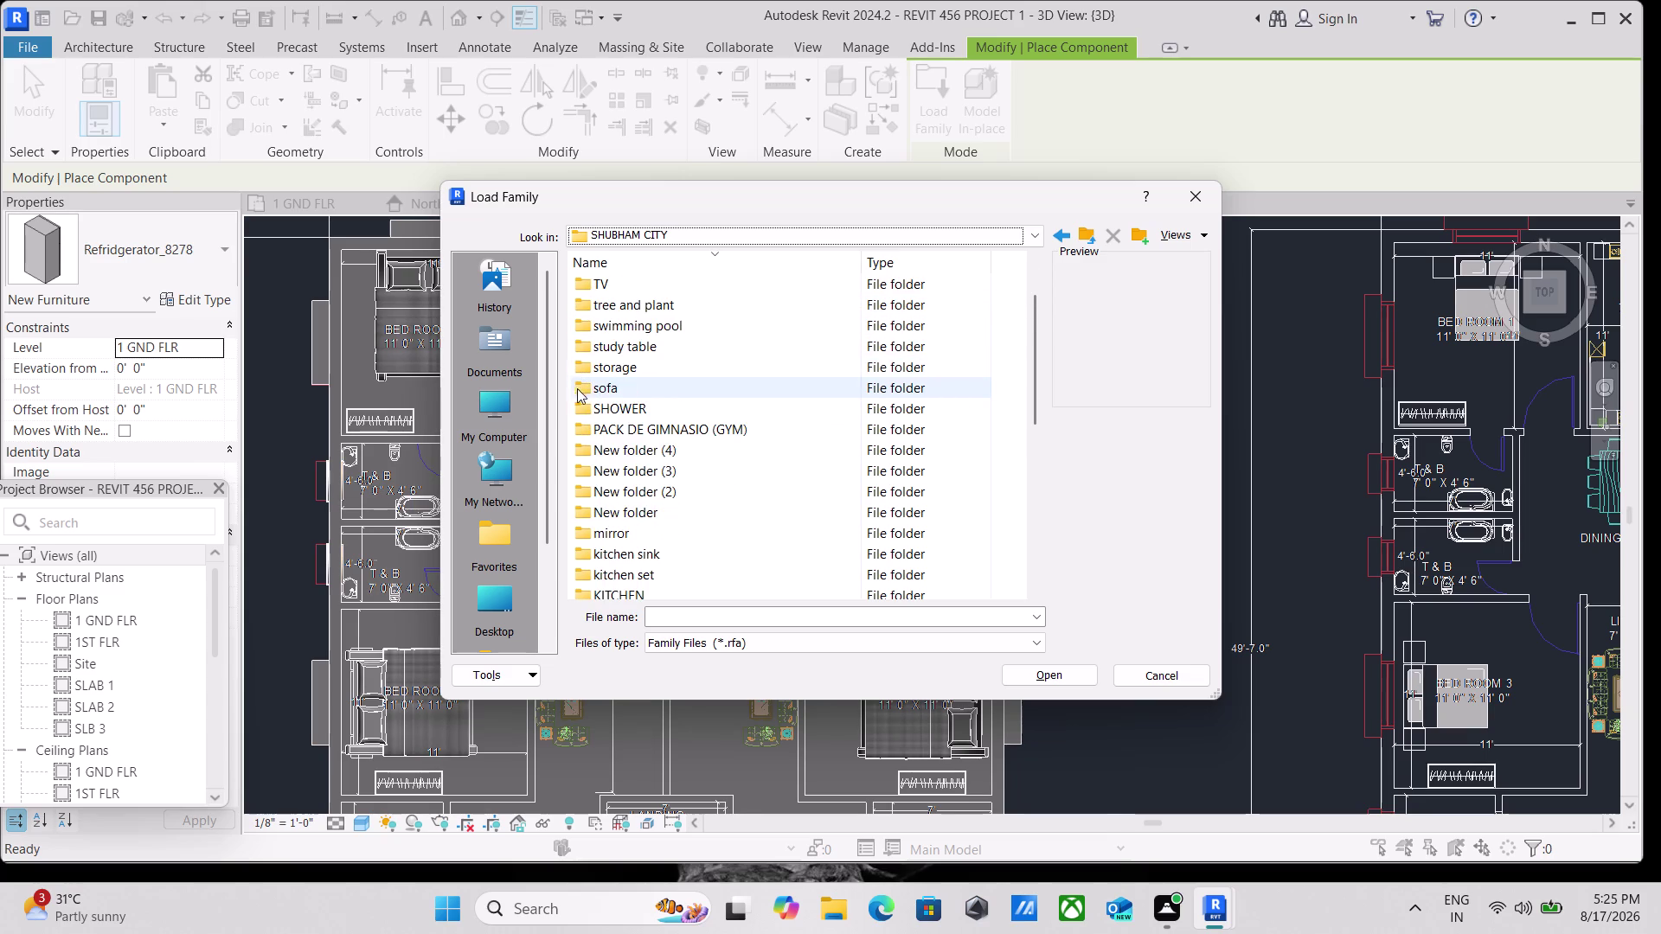
scroll(down, 3)
scroll(up, 3)
scroll(up, 3)
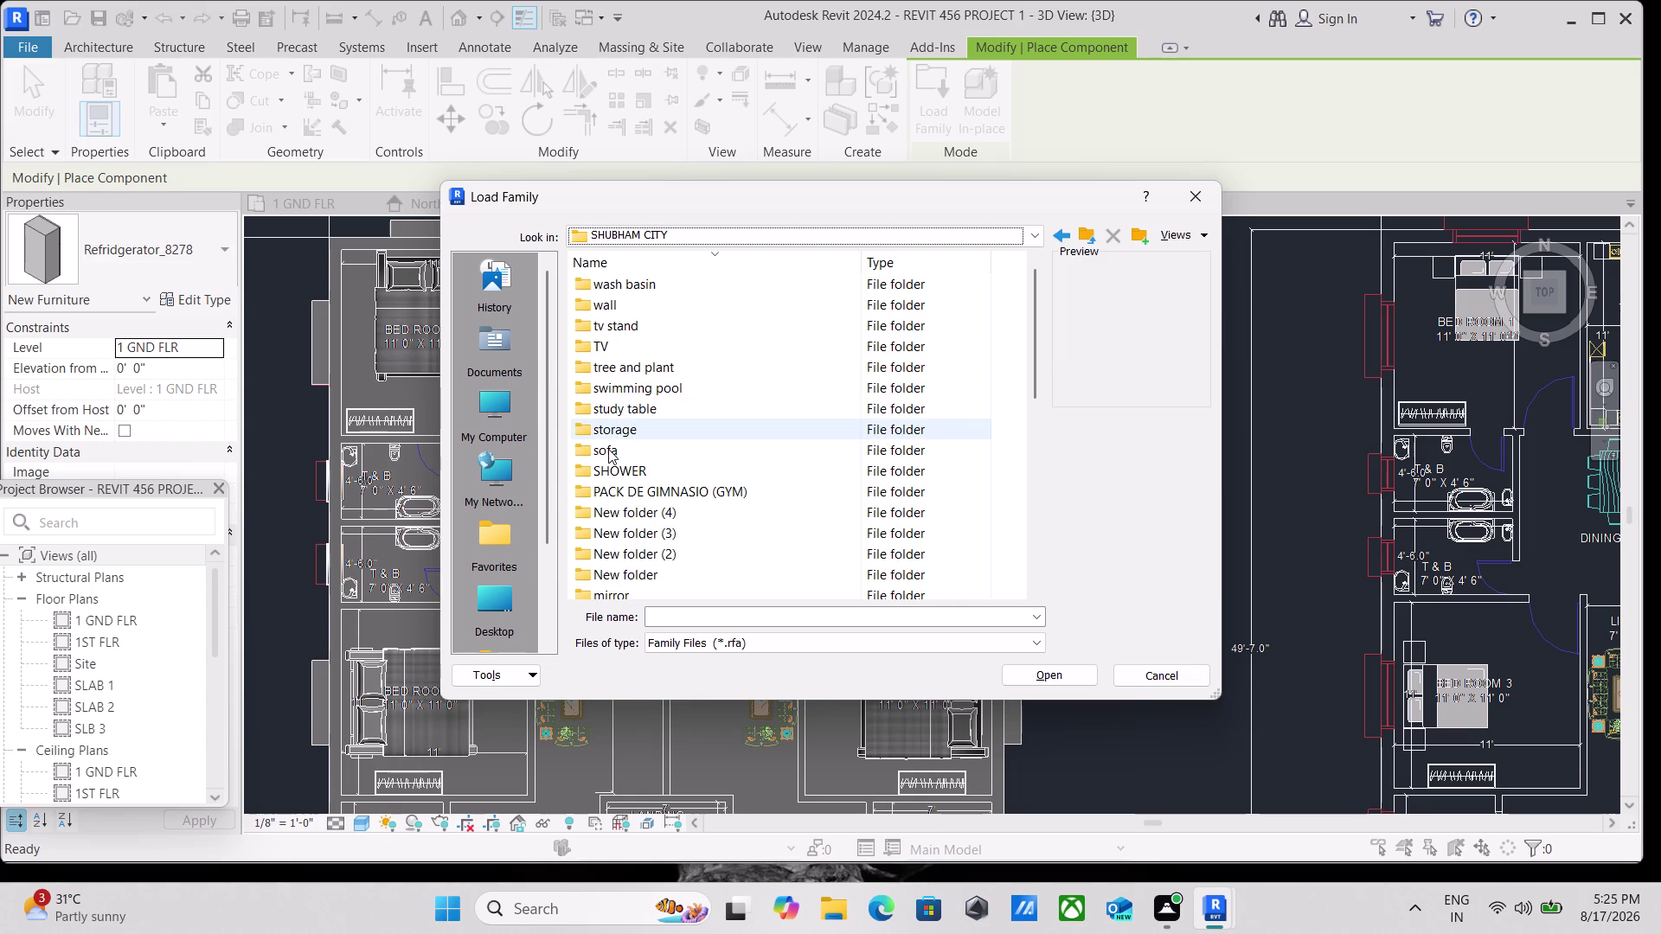
scroll(down, 3)
scroll(down, 3)
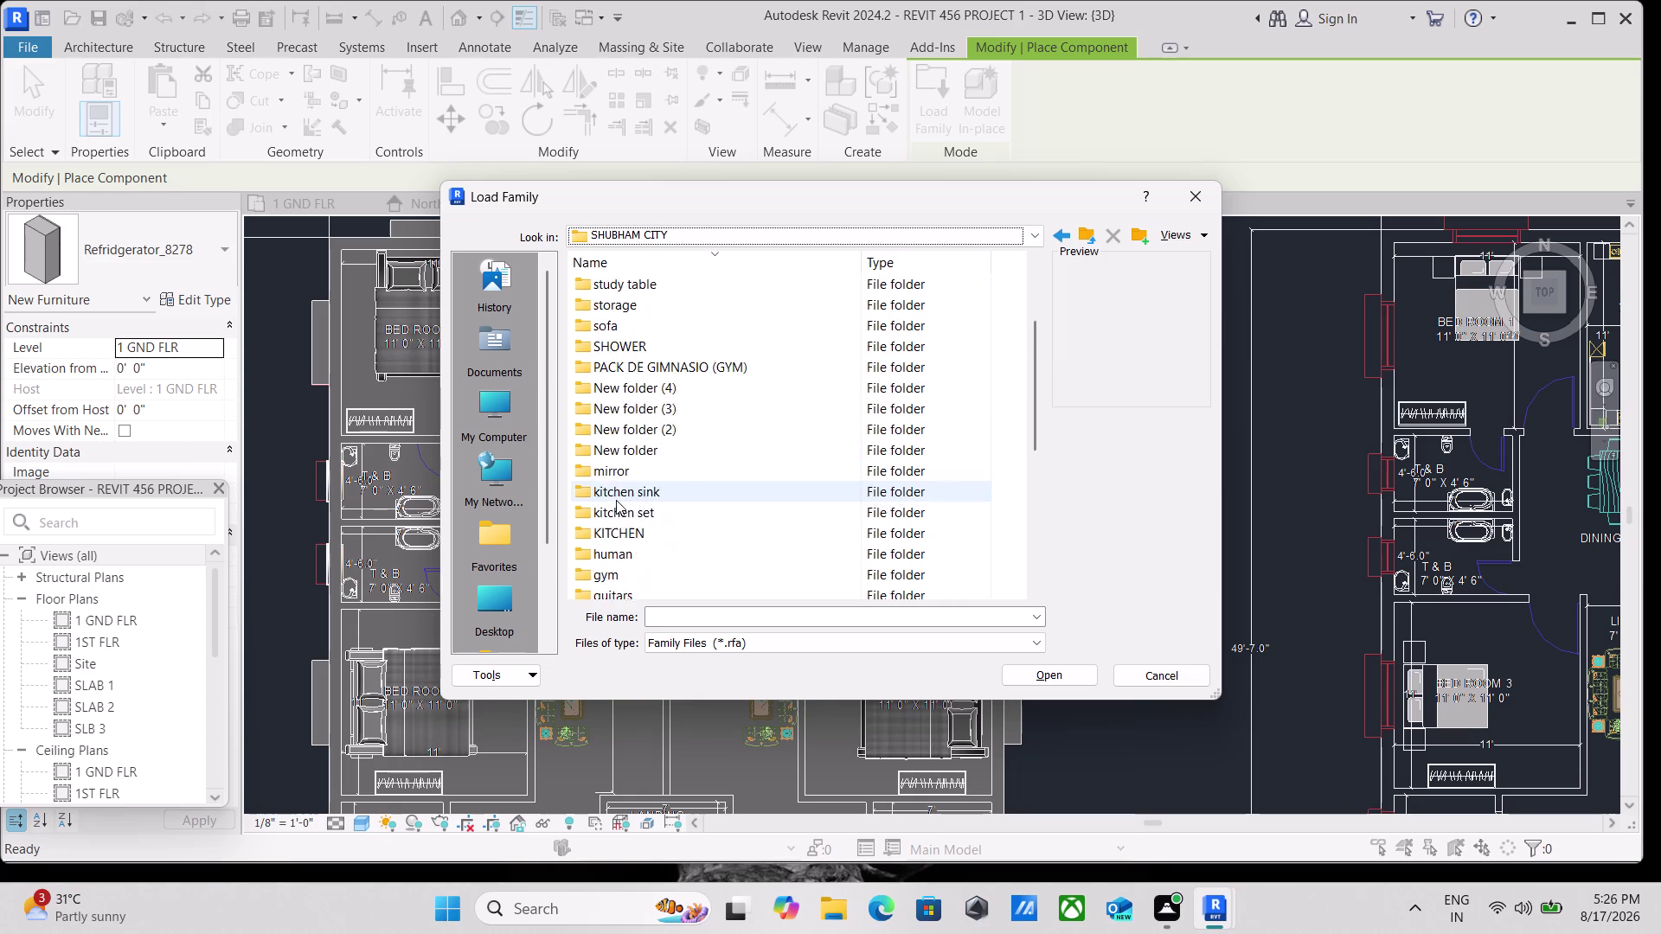
scroll(down, 3)
scroll(down, 3)
scroll(down, 3)
scroll(down, 3)
scroll(down, 3)
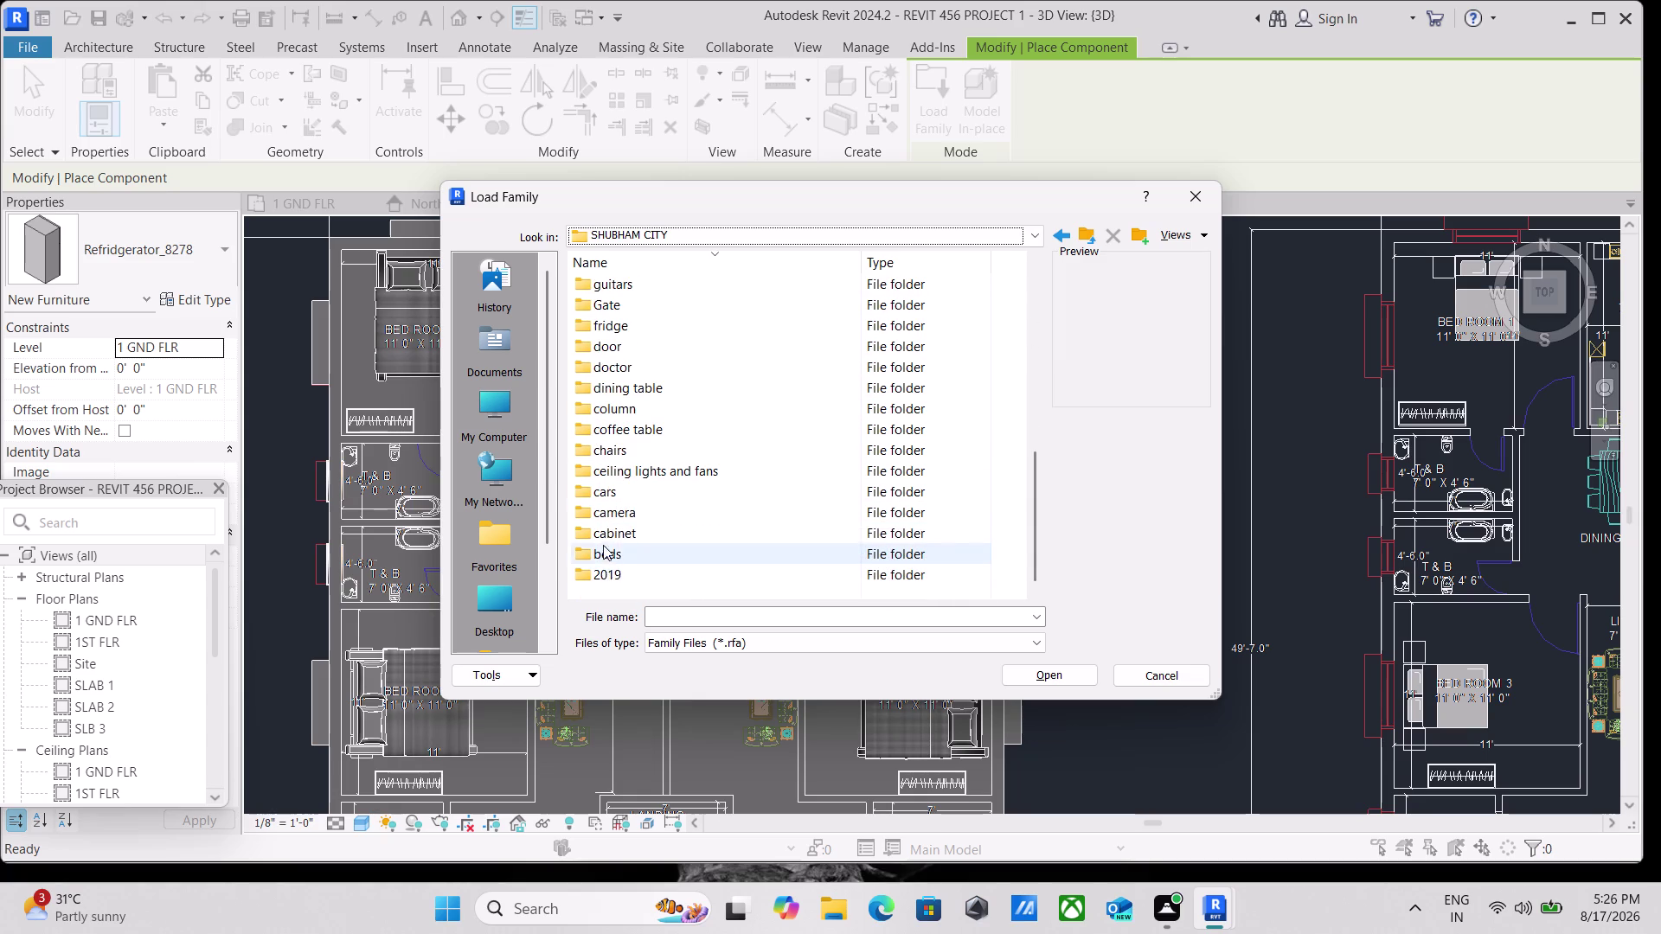
scroll(up, 3)
scroll(up, 3)
Open the dining table folder, choose Dinning_Room_Table_and_Chairs_13500.rfa and load it.
double_click(617, 515)
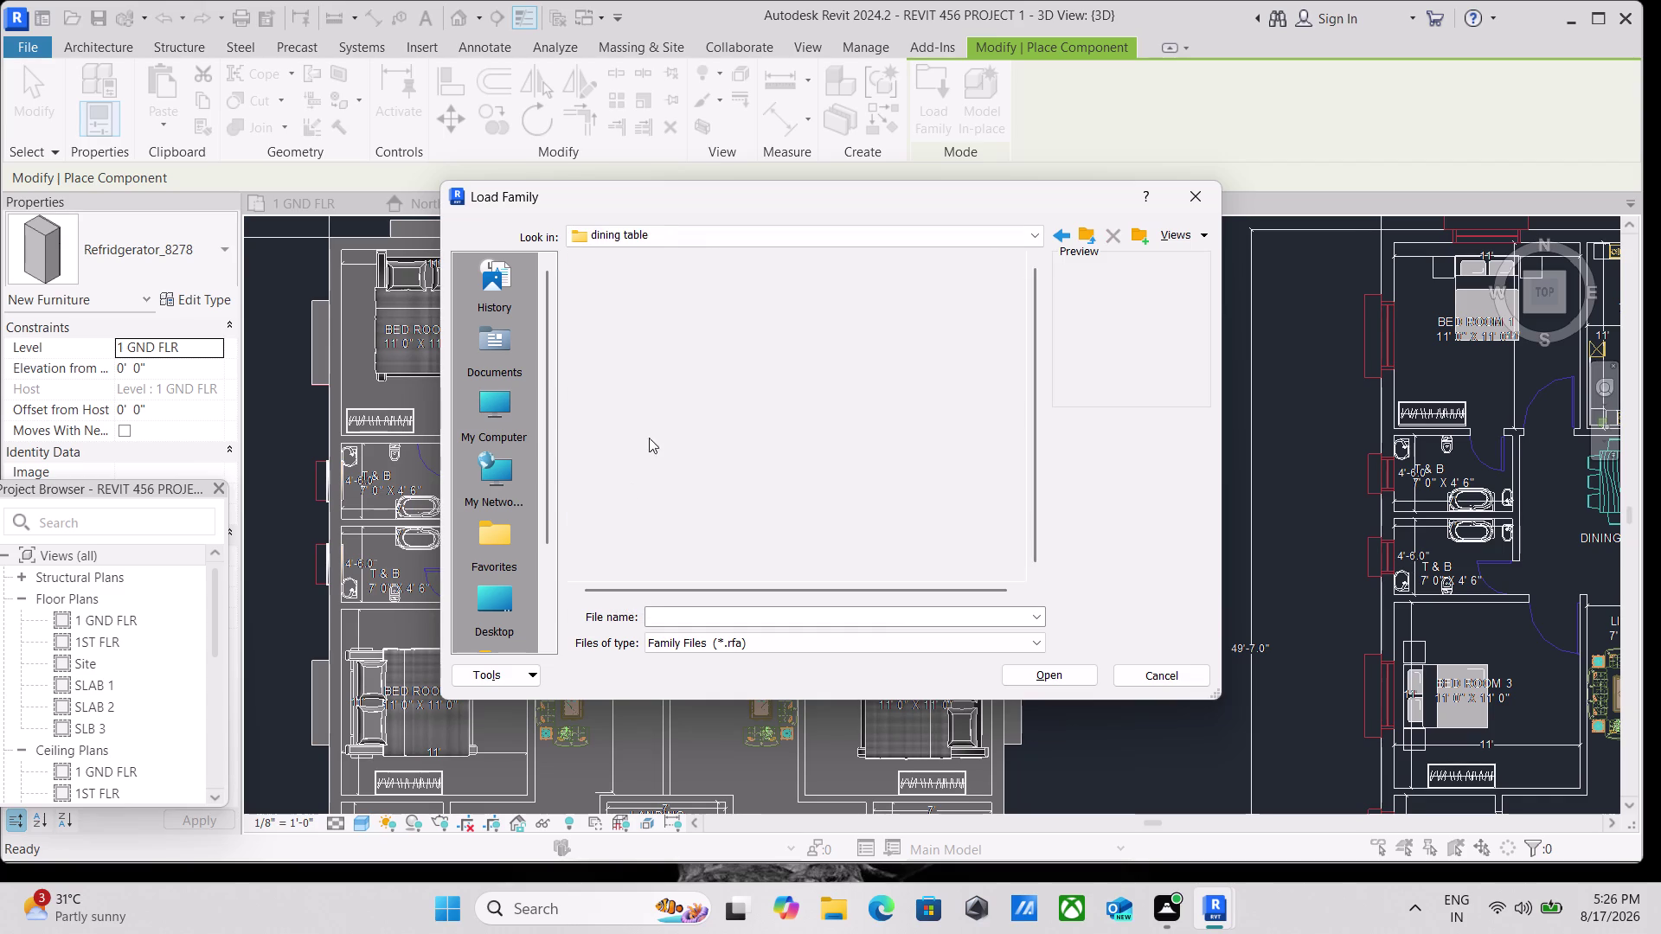
click(666, 331)
click(668, 312)
click(675, 293)
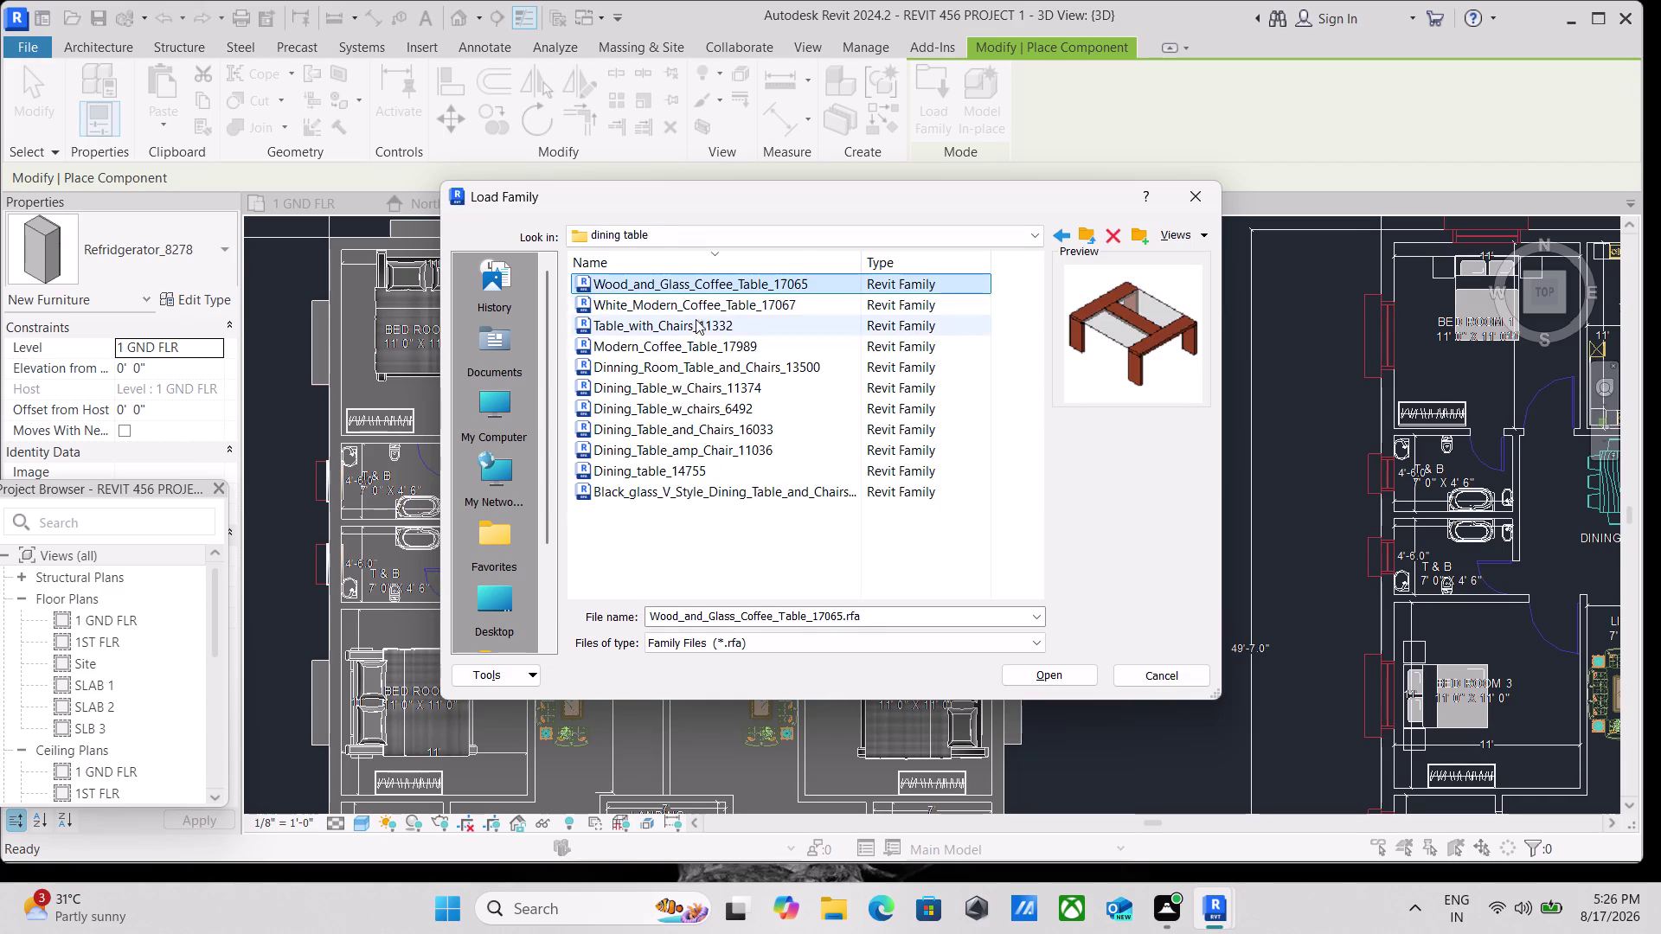
click(699, 348)
click(726, 368)
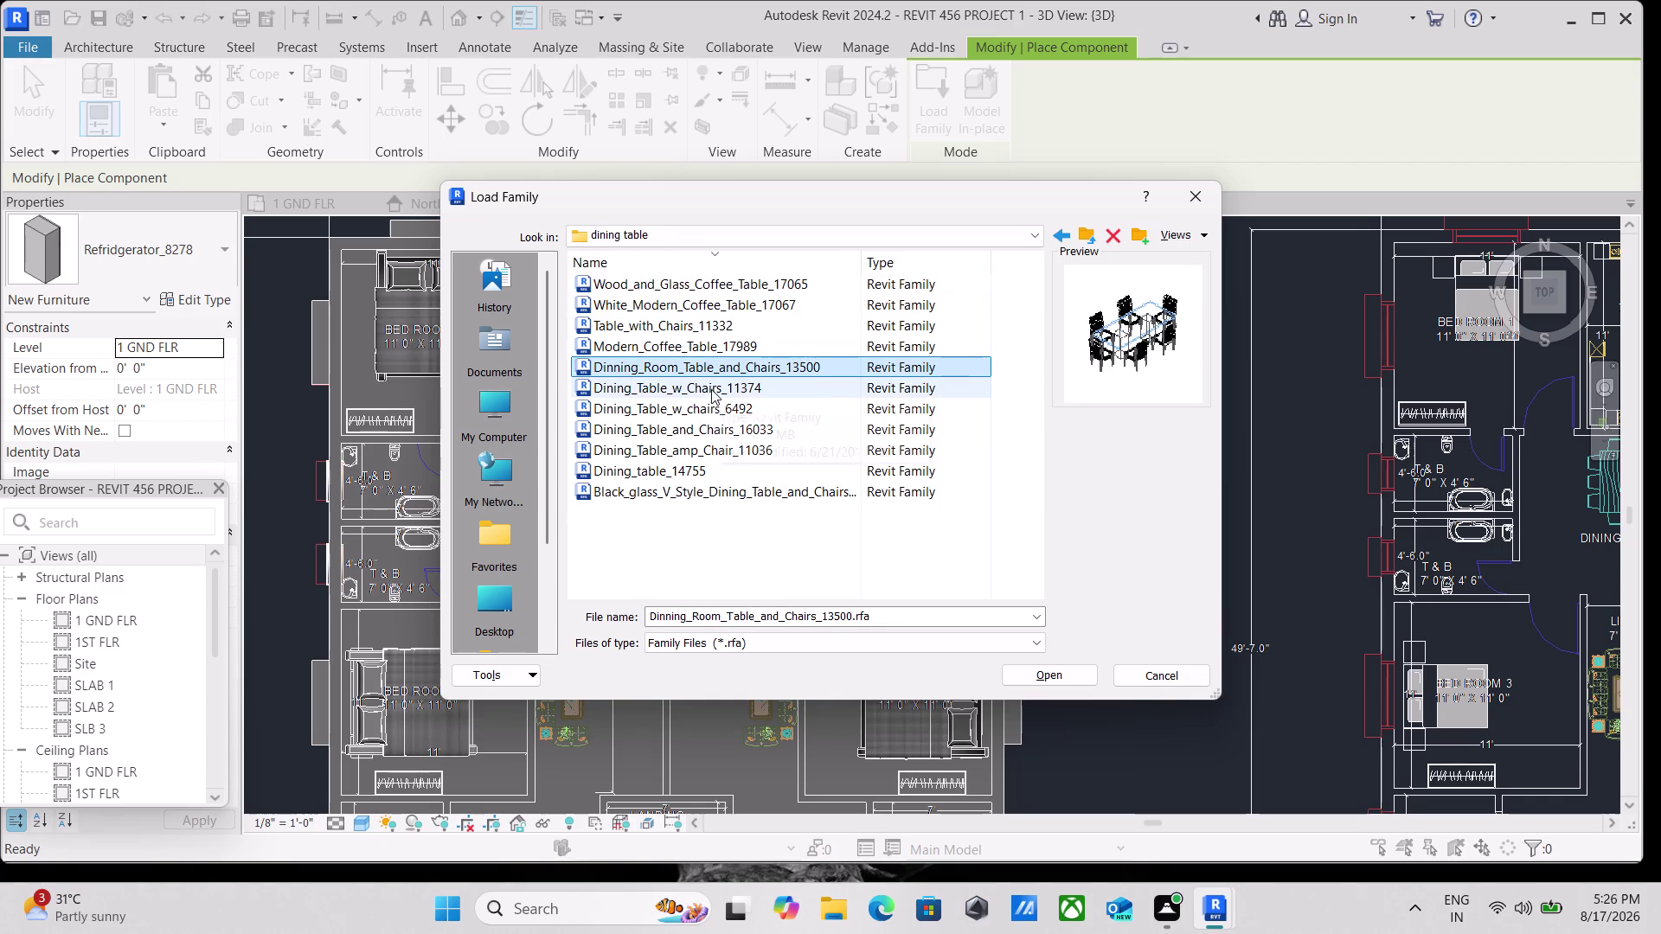
click(694, 381)
click(698, 370)
click(1058, 672)
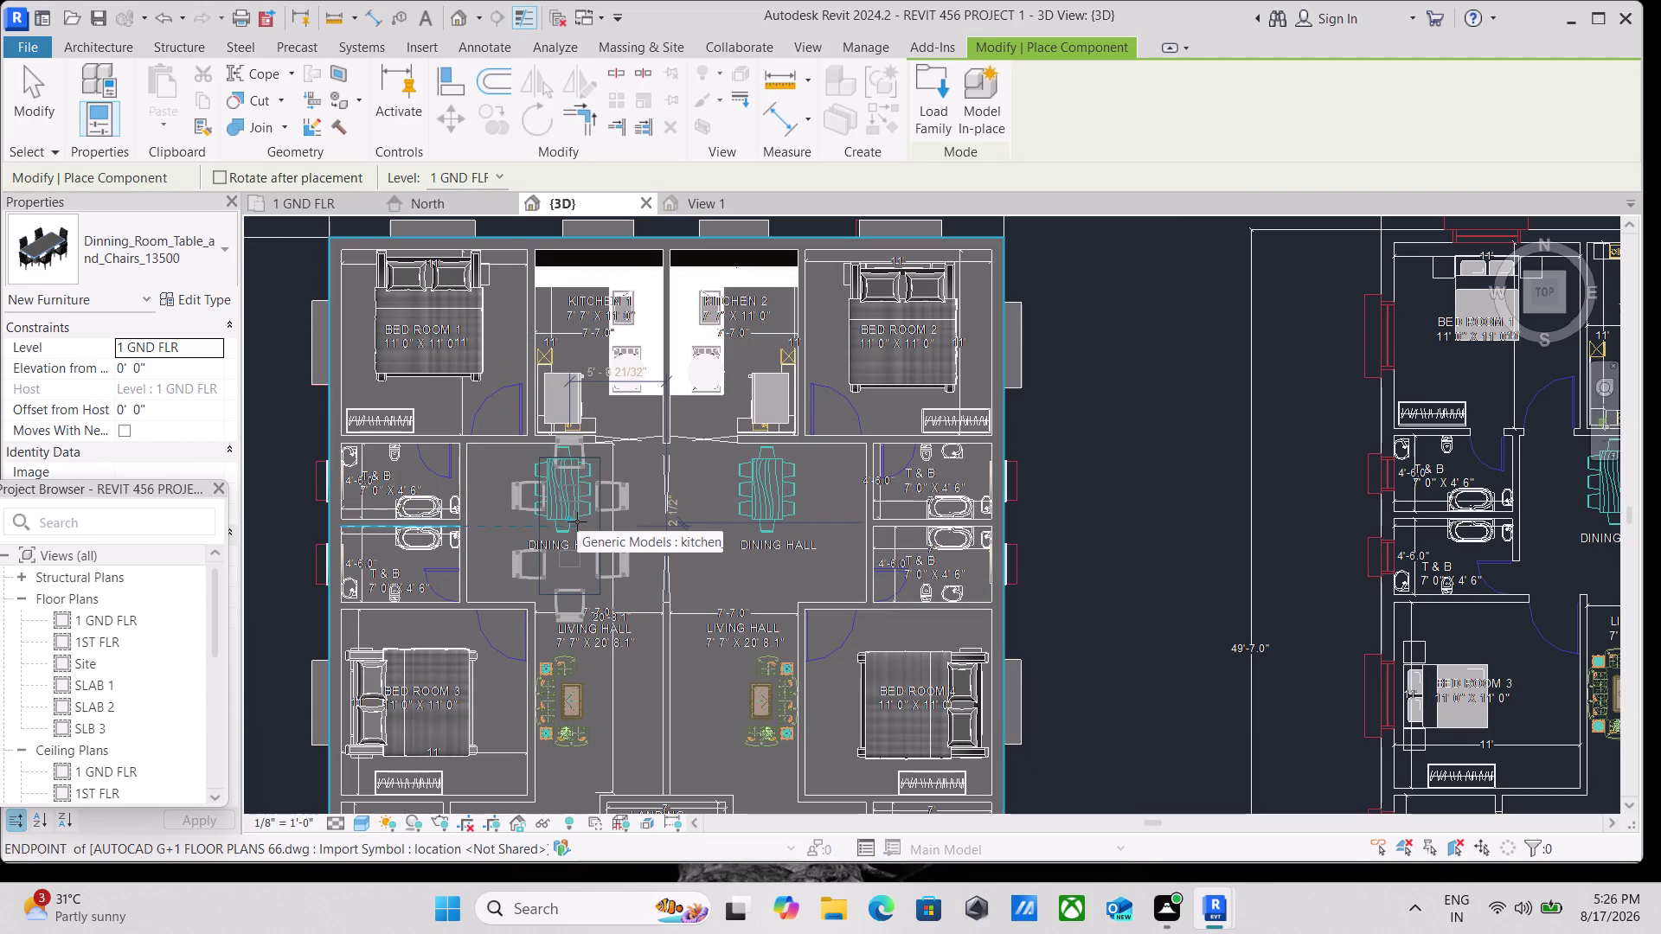
Cancel placing Dinning_Room_Table_and_Chairs_13500 and switch to the Insert ribbon.
key(space)
key(space)
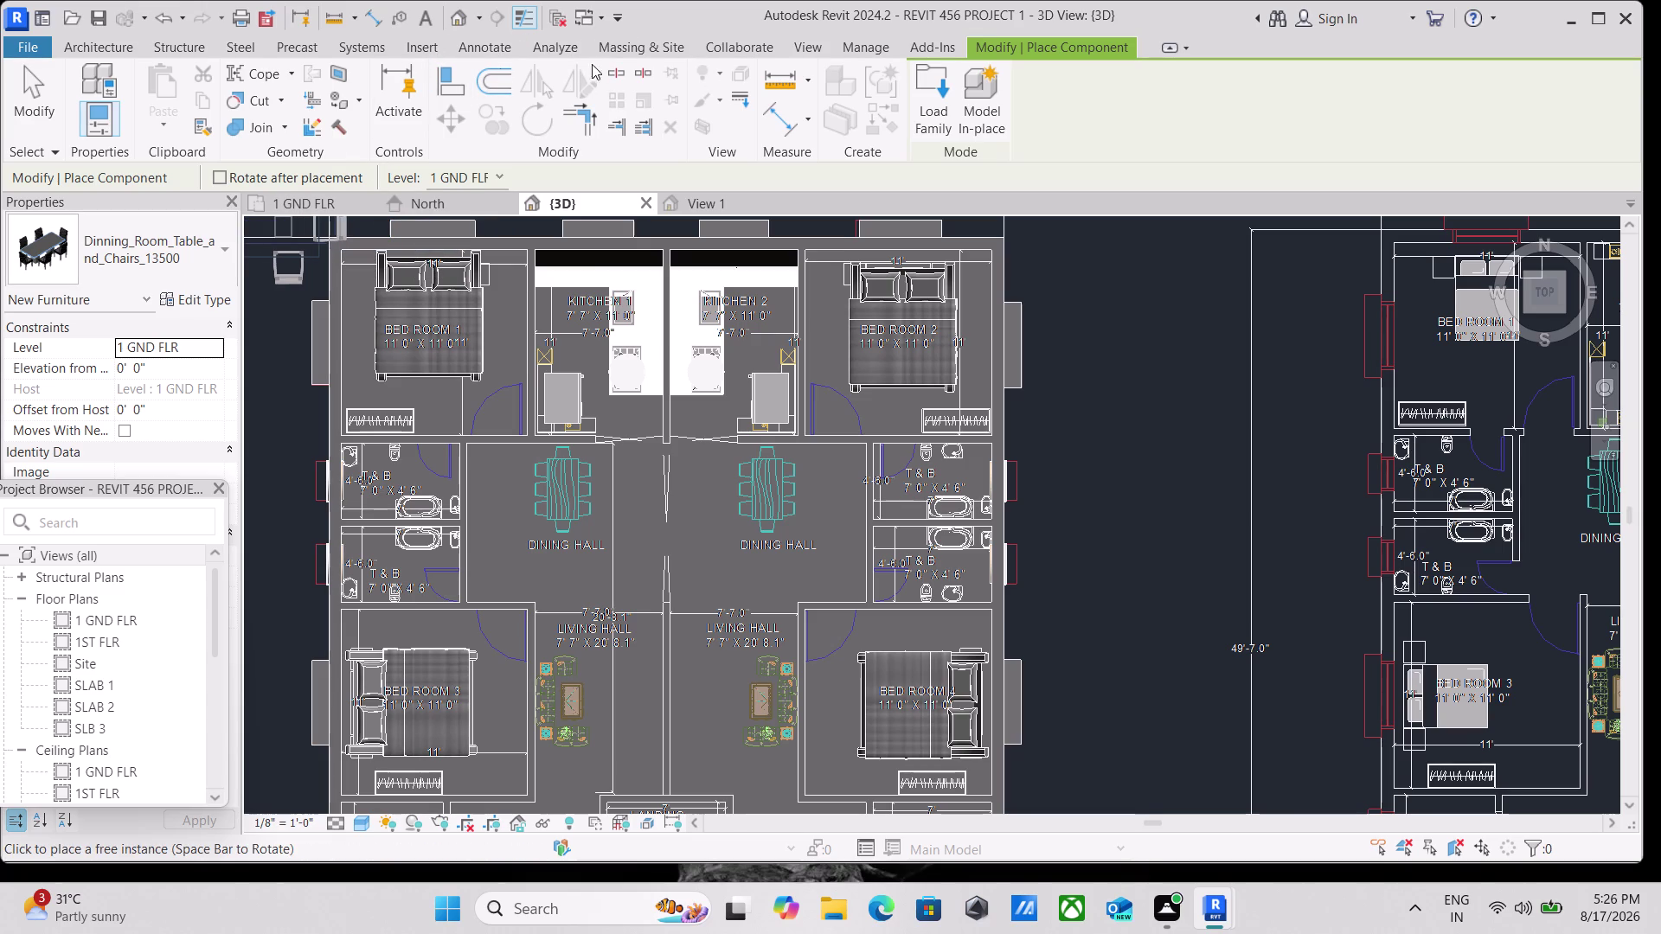
click(412, 48)
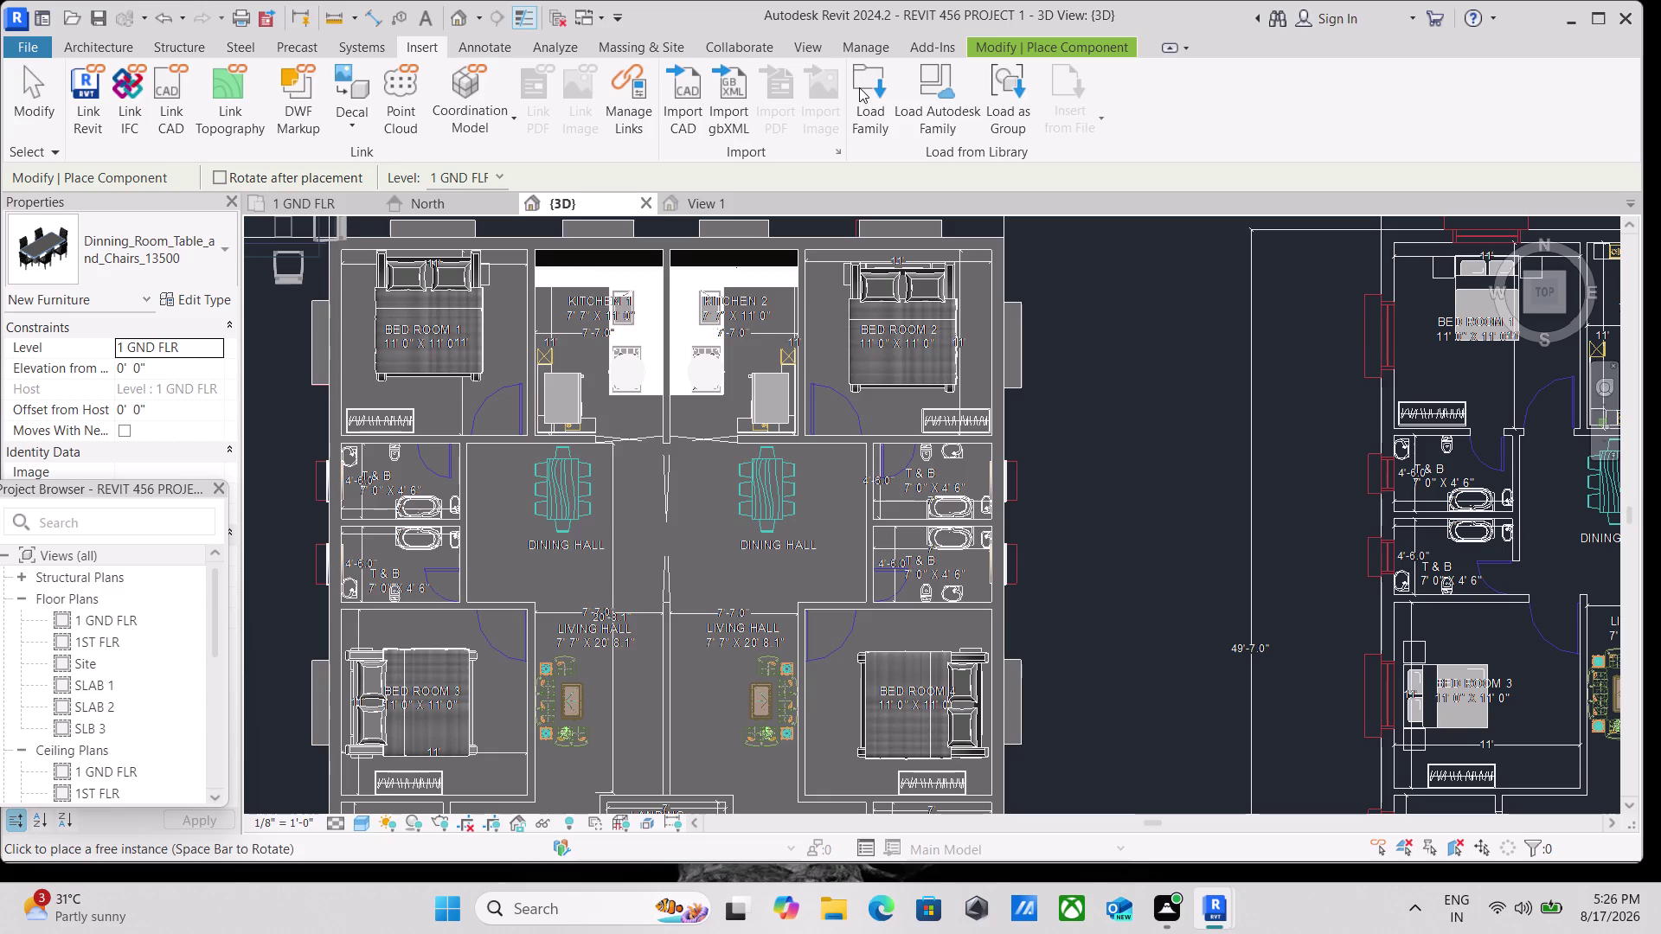
Load Table_with_Chairs_11332.rfa (72" x 36" x 32") from the dining table folder.
click(860, 88)
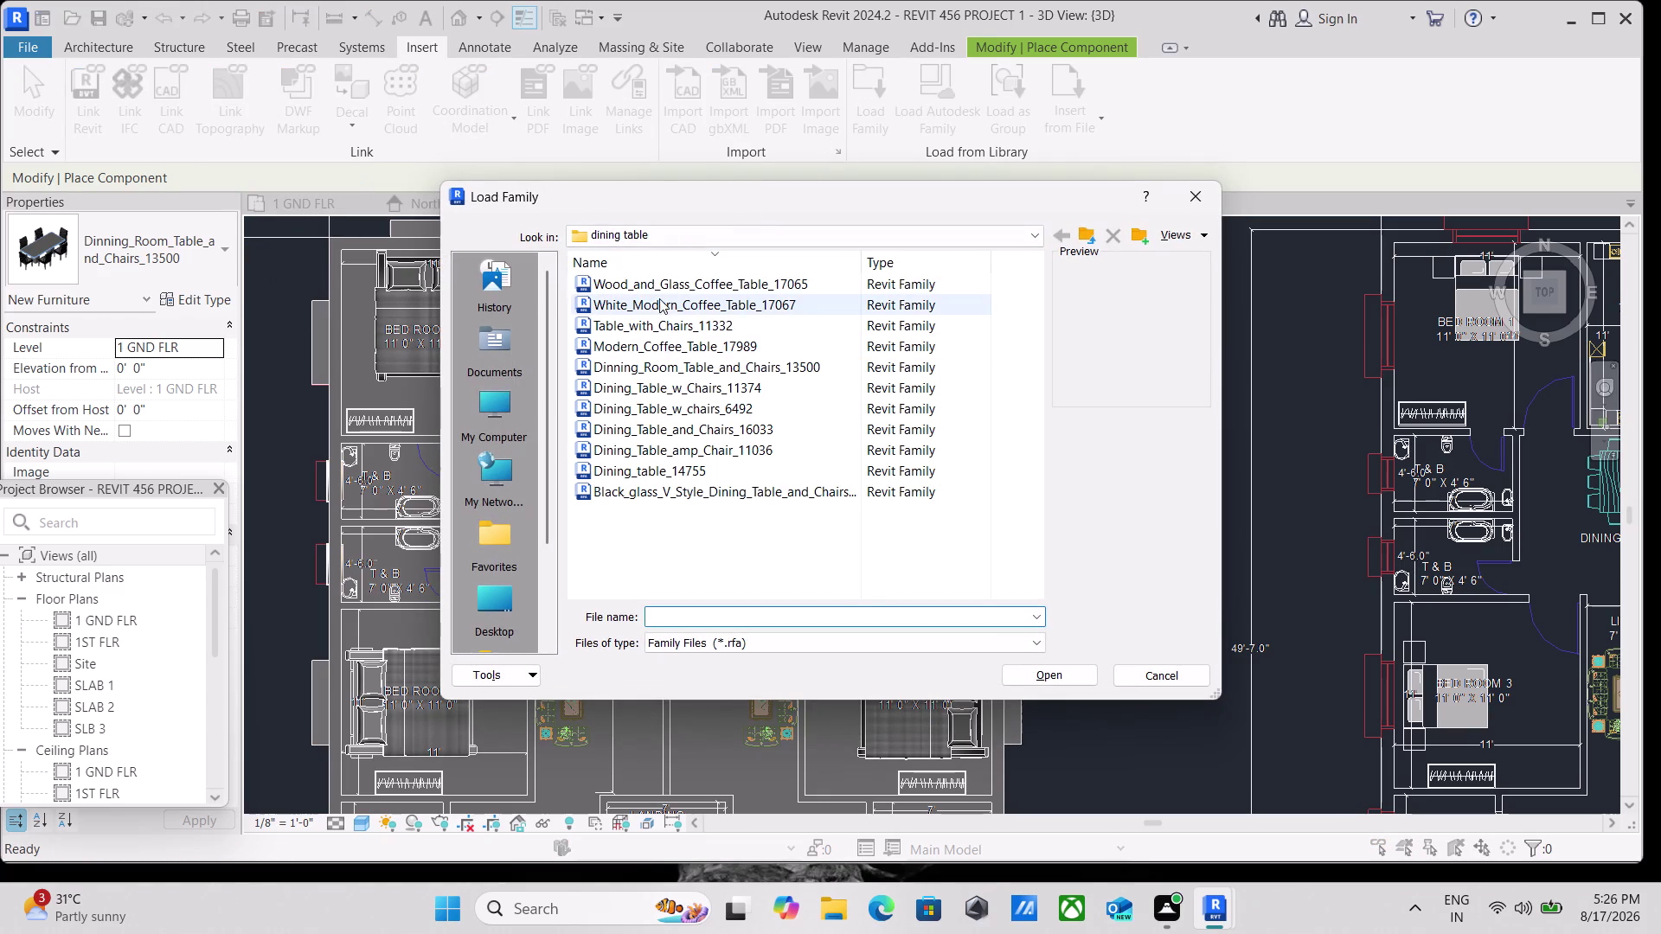
click(666, 285)
click(670, 300)
click(671, 320)
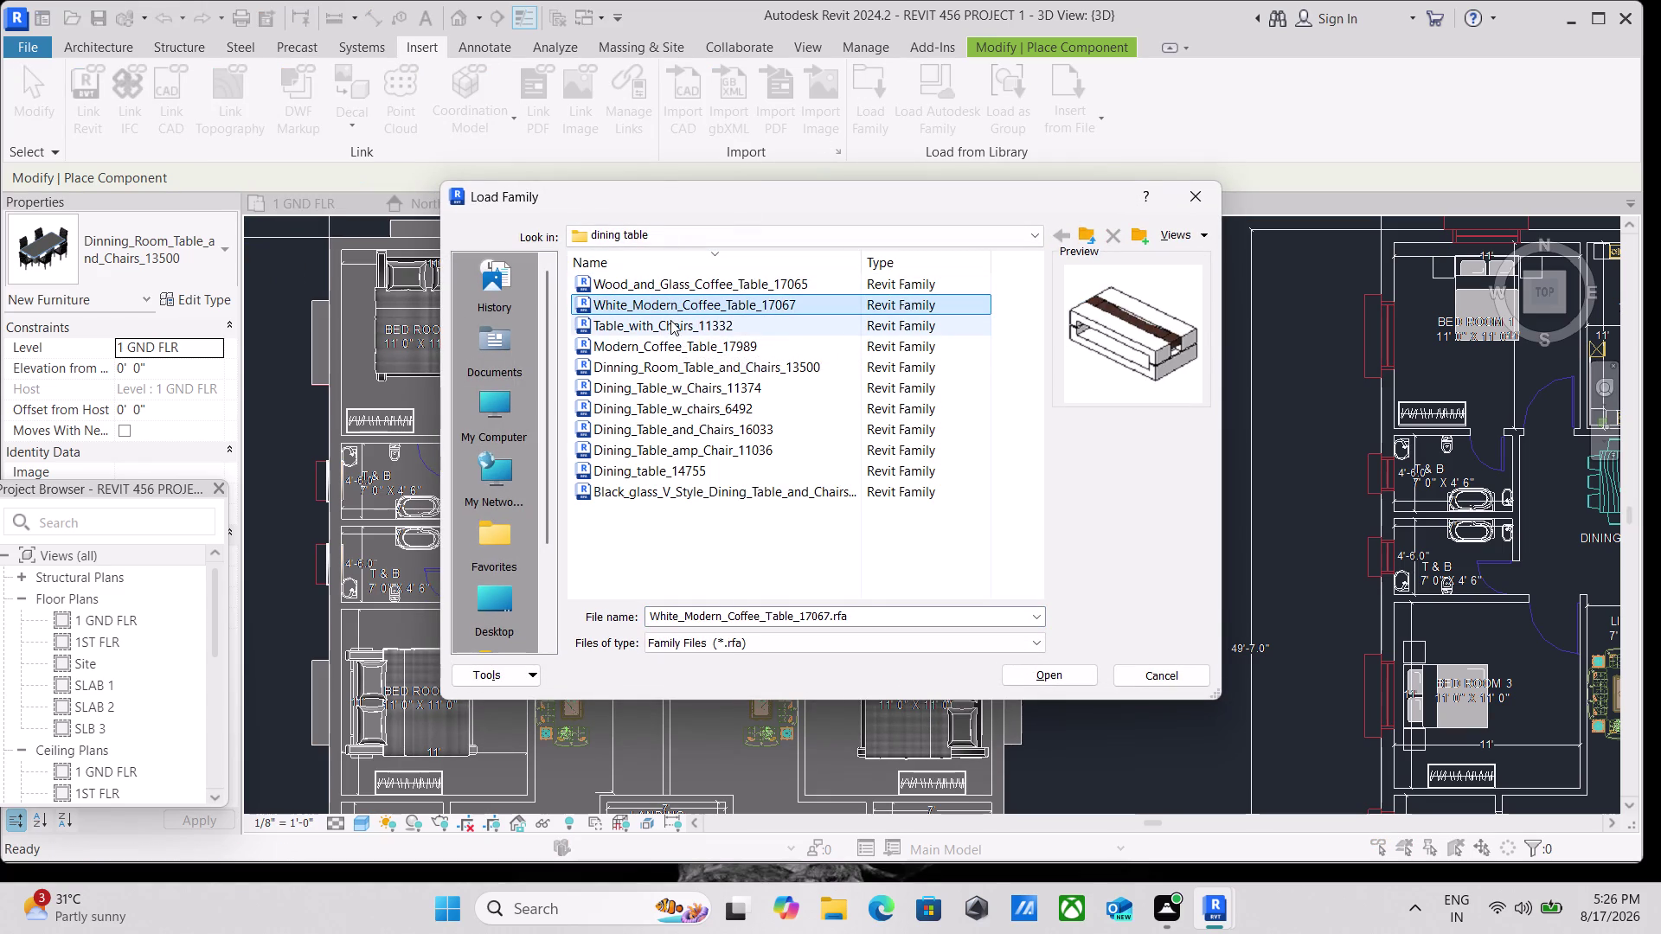
click(1027, 680)
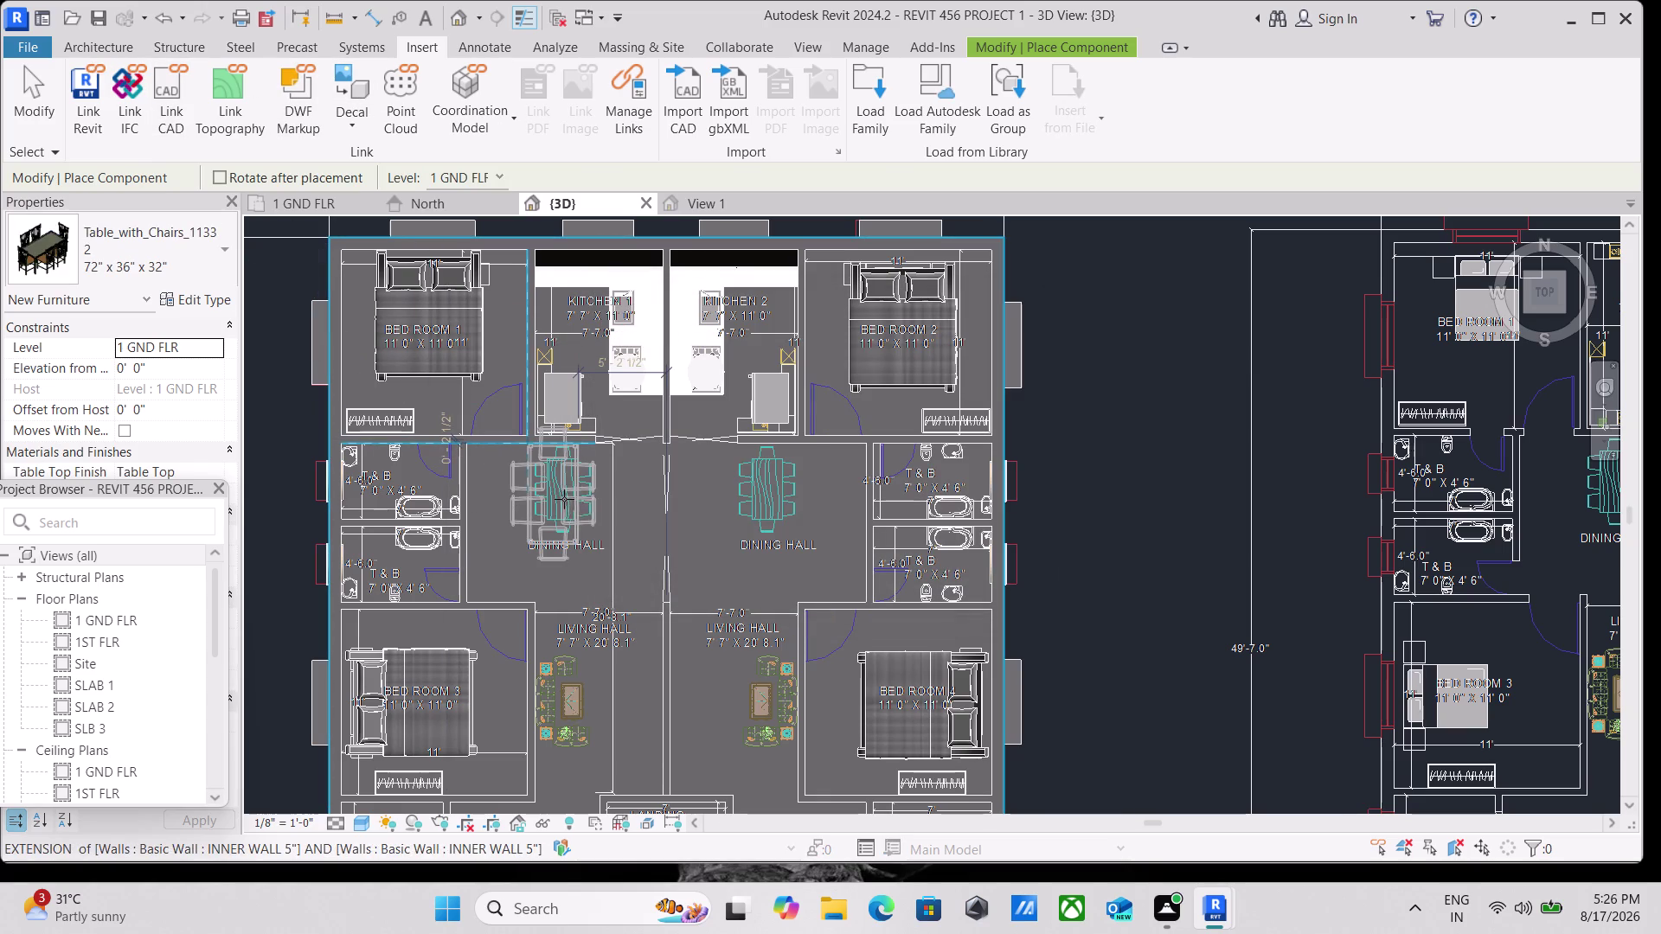
Place Table_with_Chairs_11332 sets in the left and right dining halls, then end placement.
scroll(up, 3)
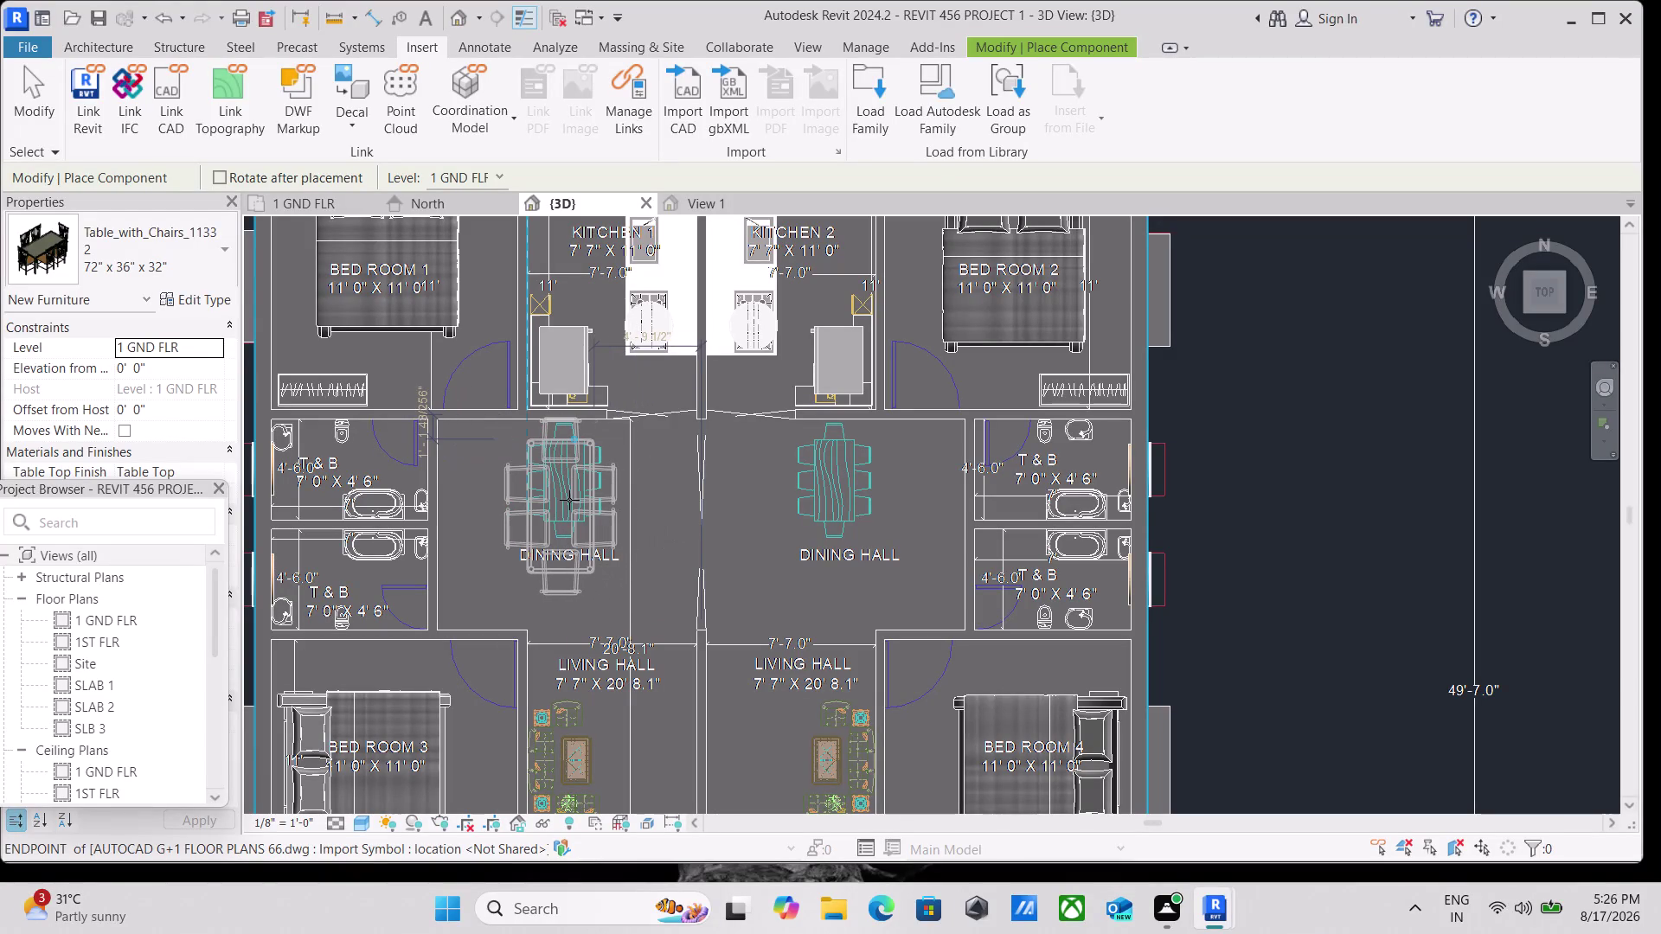
click(570, 500)
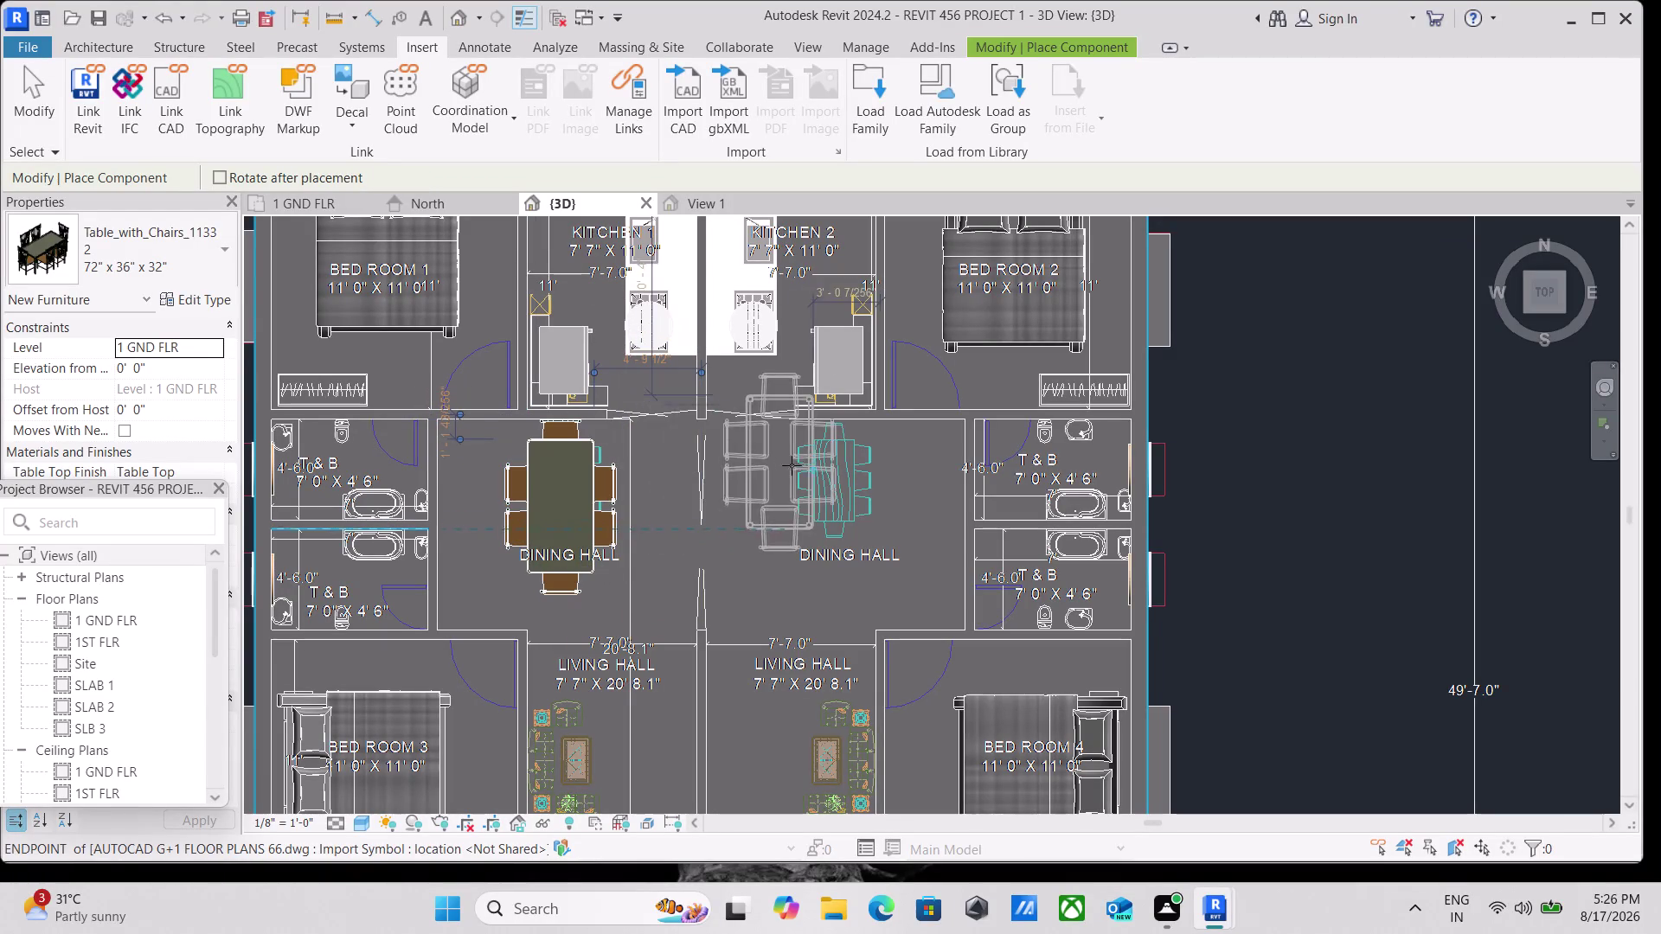
click(832, 512)
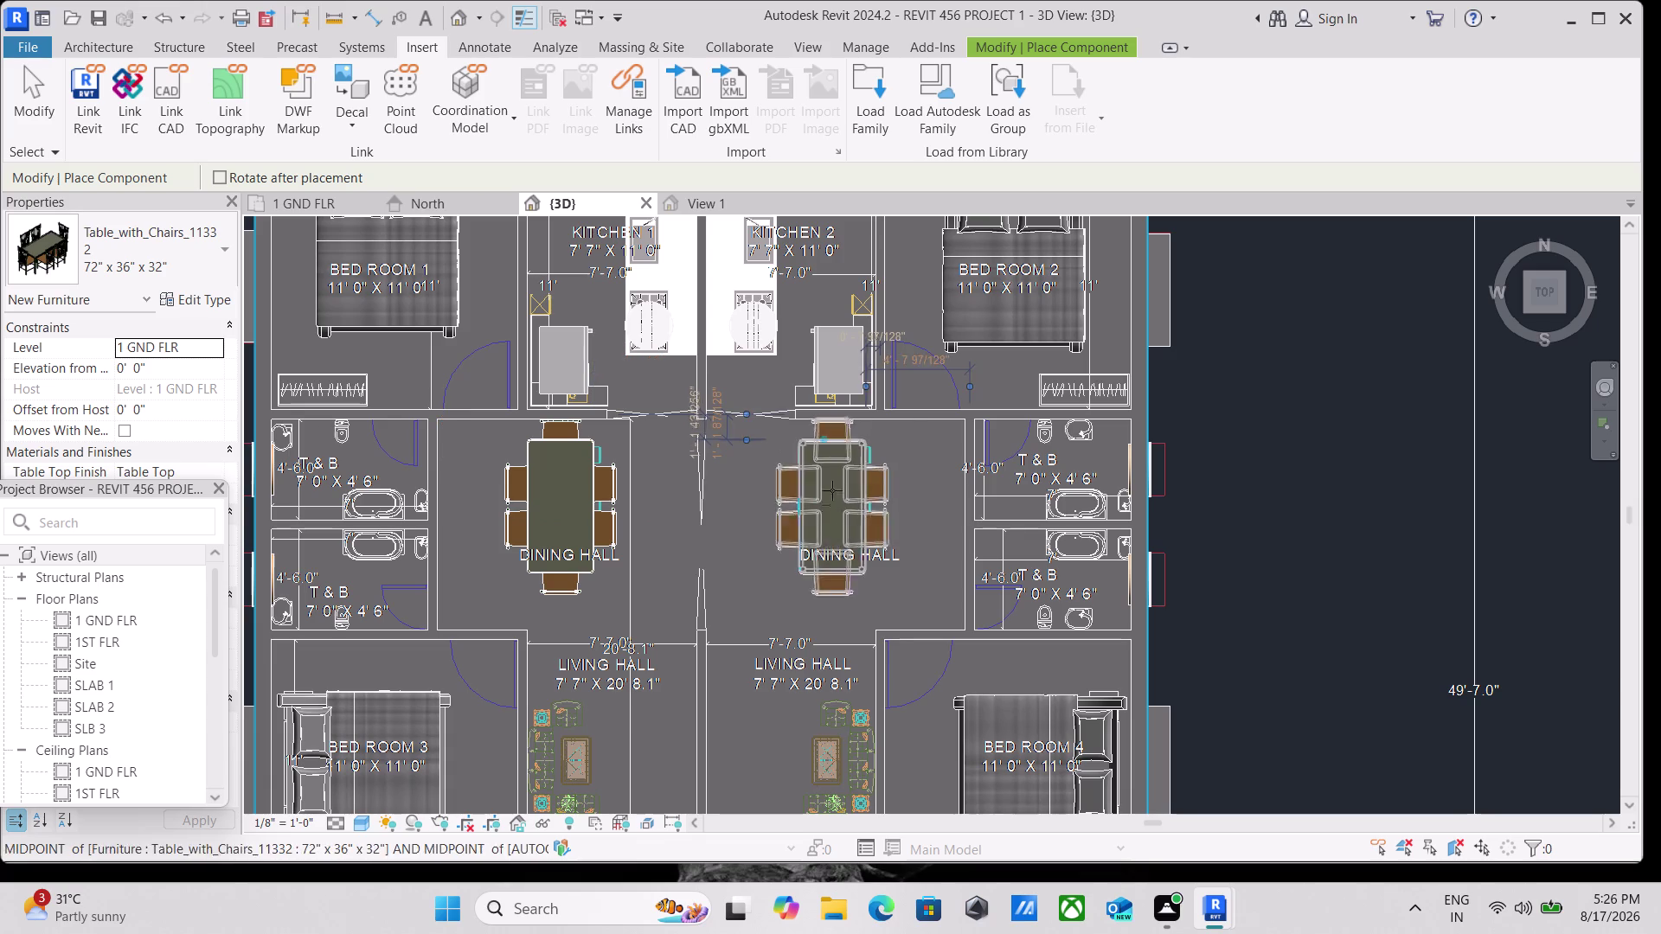
scroll(down, 3)
key(Escape)
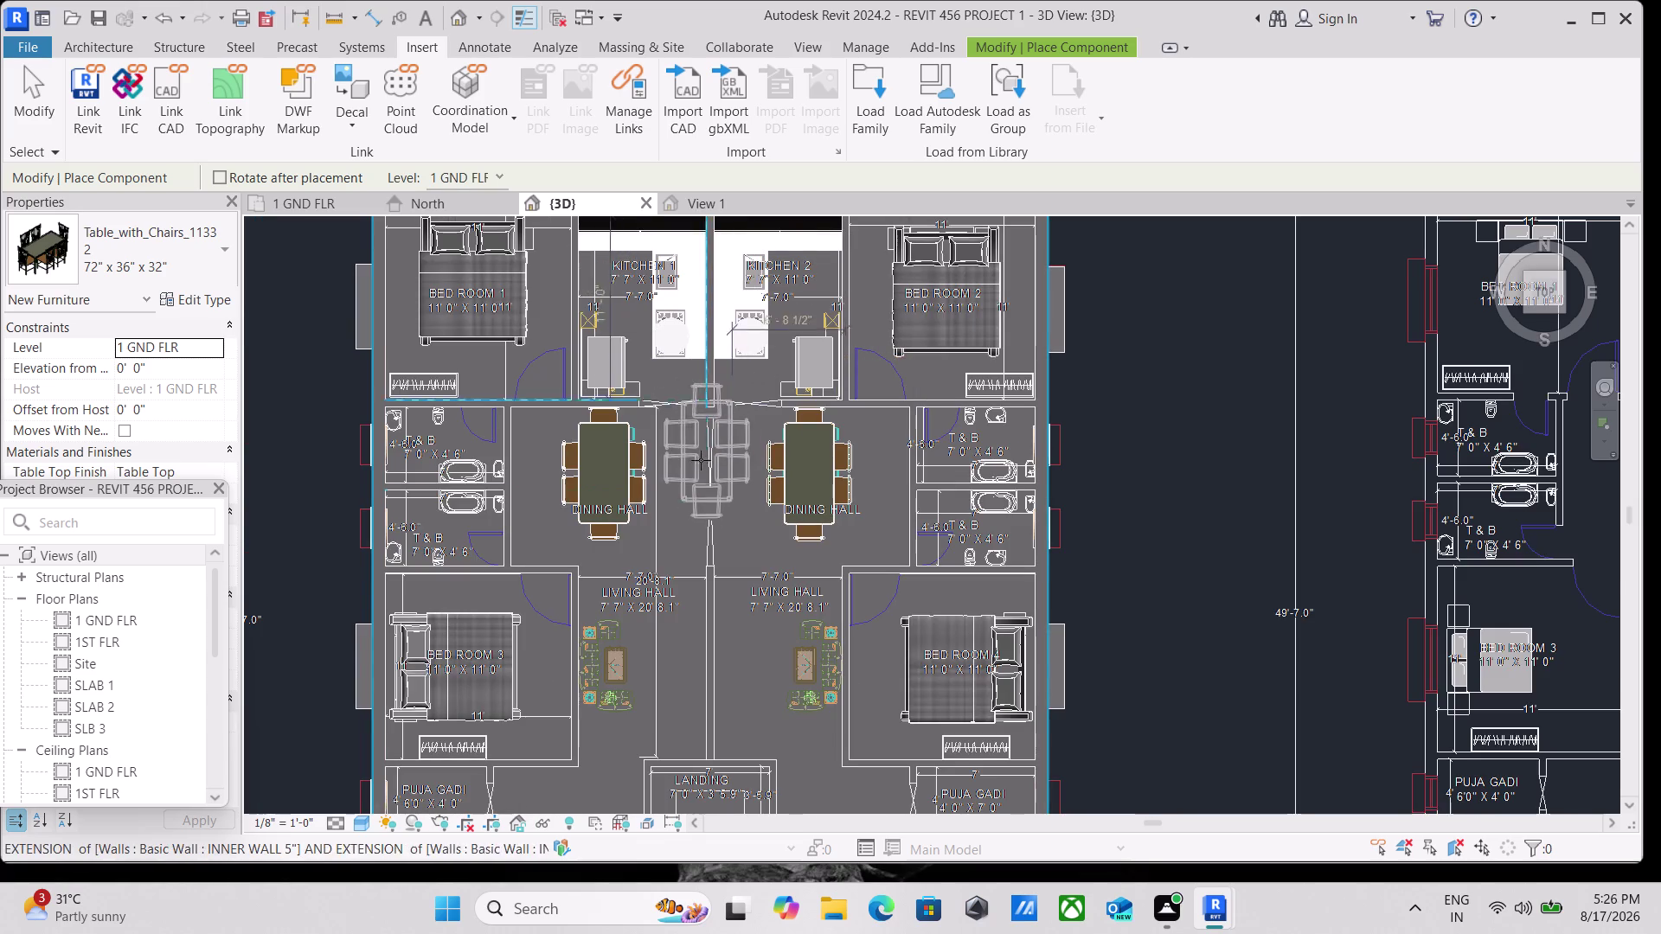
scroll(up, 3)
key(Escape)
middle_drag(668, 478, 544, 424)
scroll(down, 3)
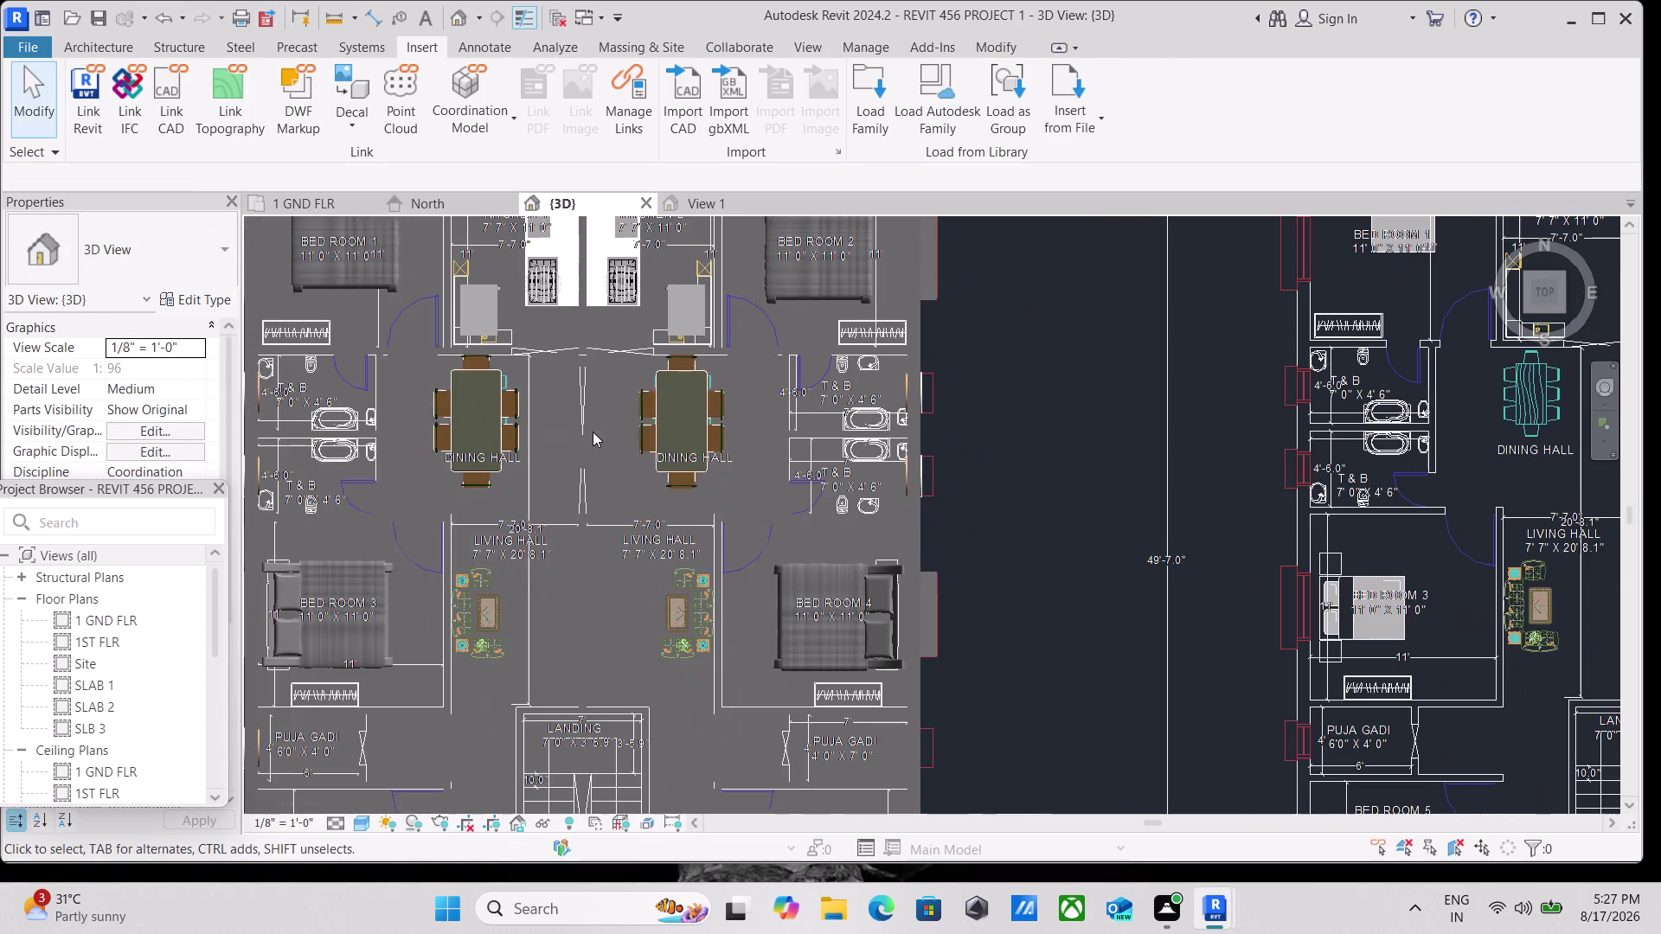